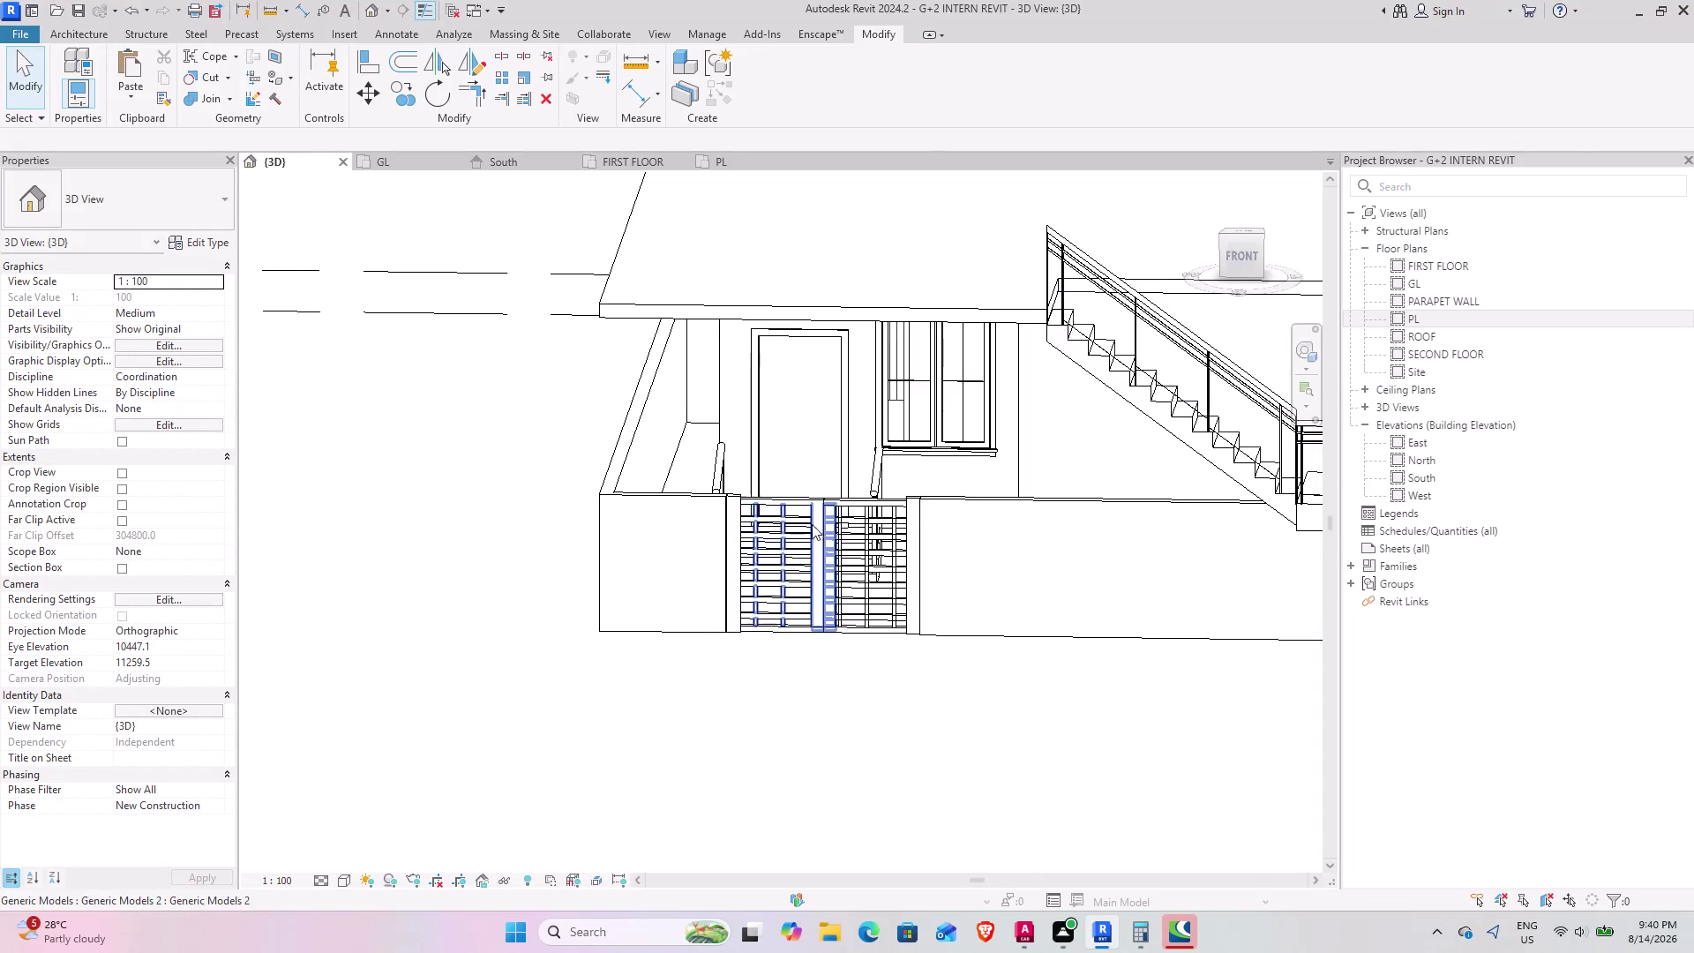
Orbit and zoom the 3D view to inspect the gate's two gridded panels between the piers.
middle_drag(778, 531, 703, 526)
scroll(up, 3)
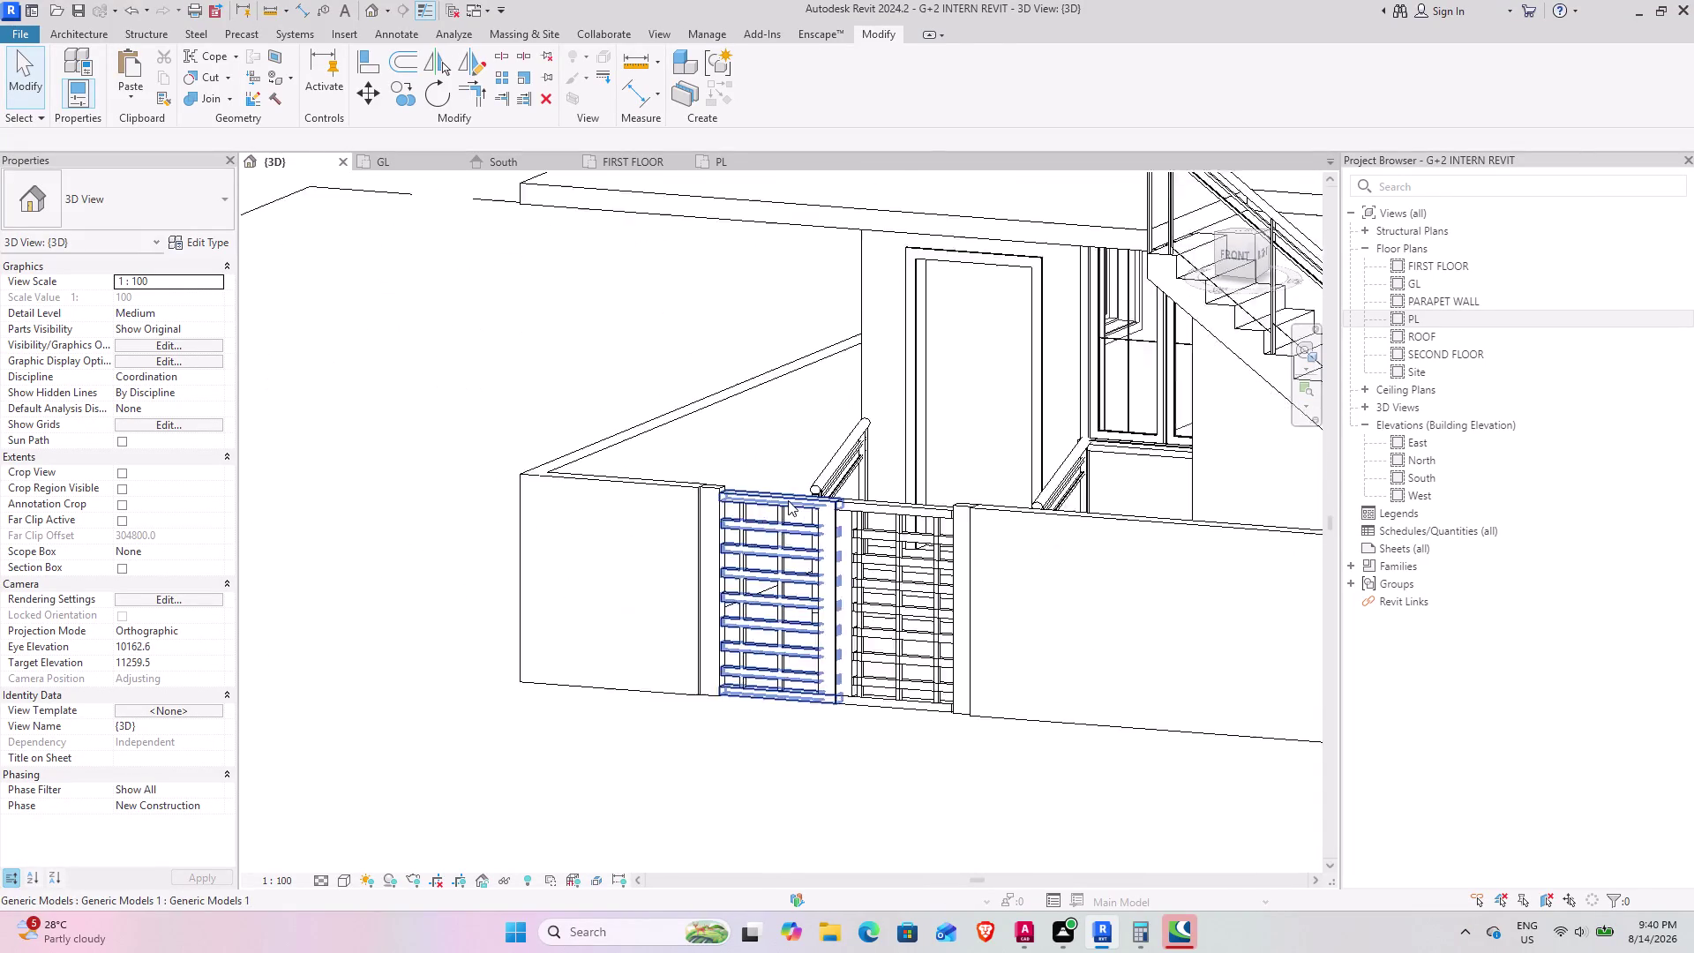
scroll(up, 3)
middle_drag(715, 556, 628, 545)
middle_drag(895, 605, 776, 575)
scroll(up, 3)
middle_drag(806, 600, 1021, 550)
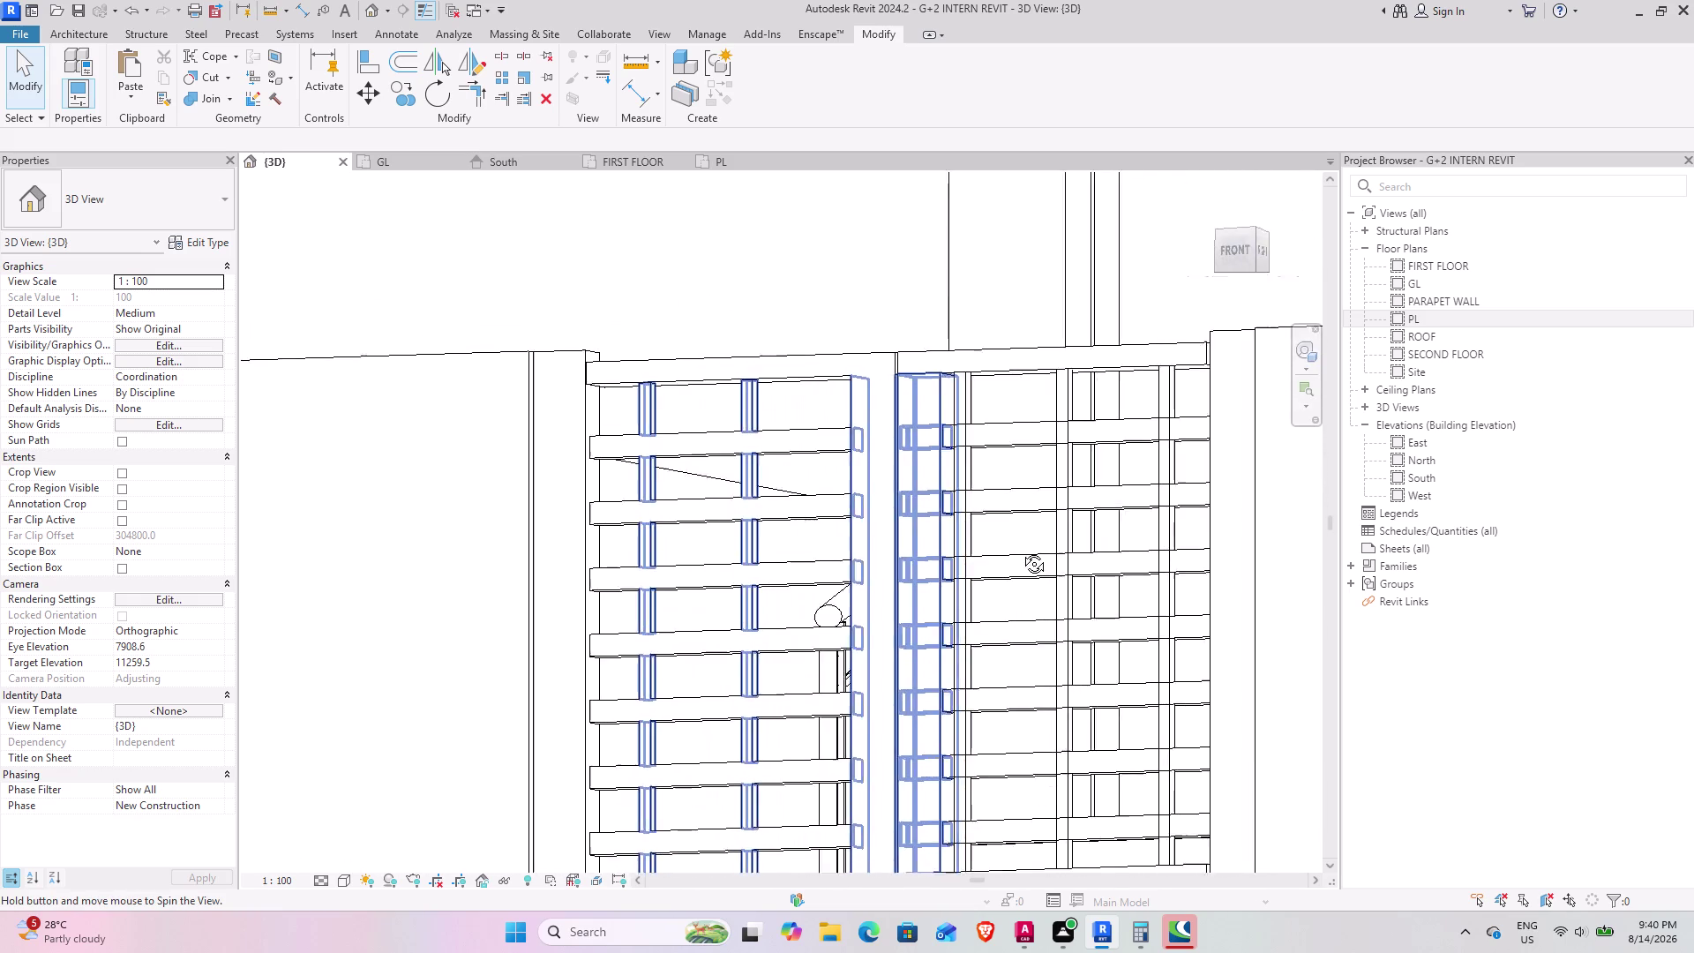
middle_drag(1021, 550, 1087, 593)
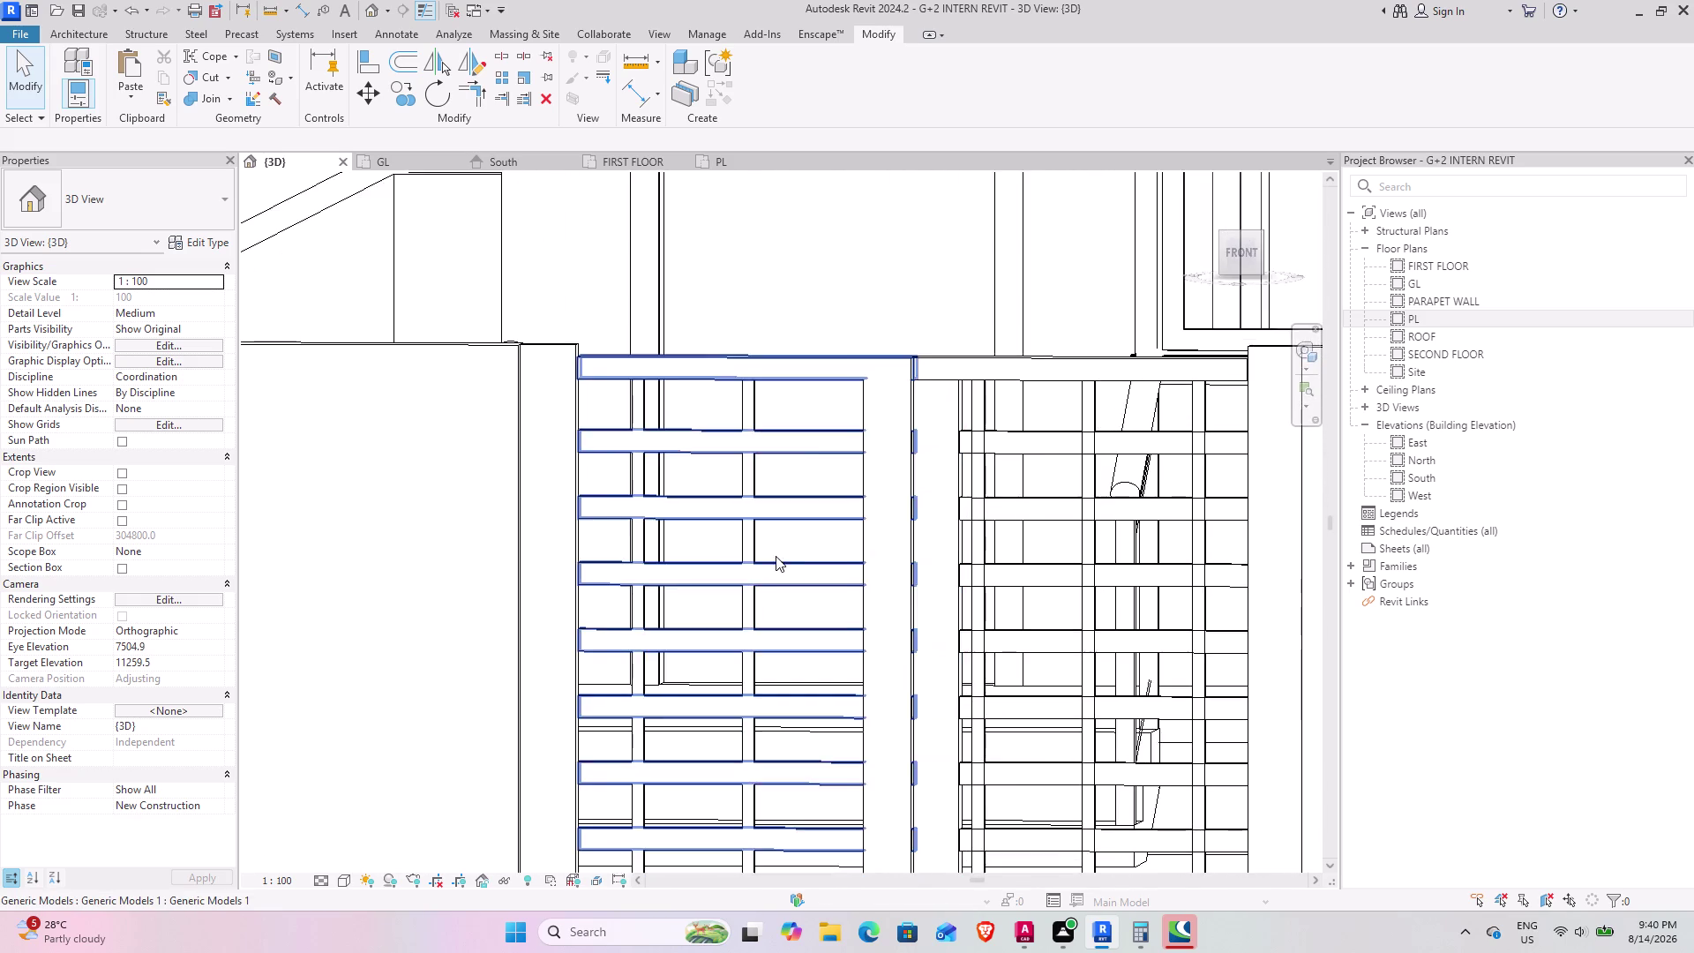
scroll(down, 3)
middle_drag(662, 665, 683, 661)
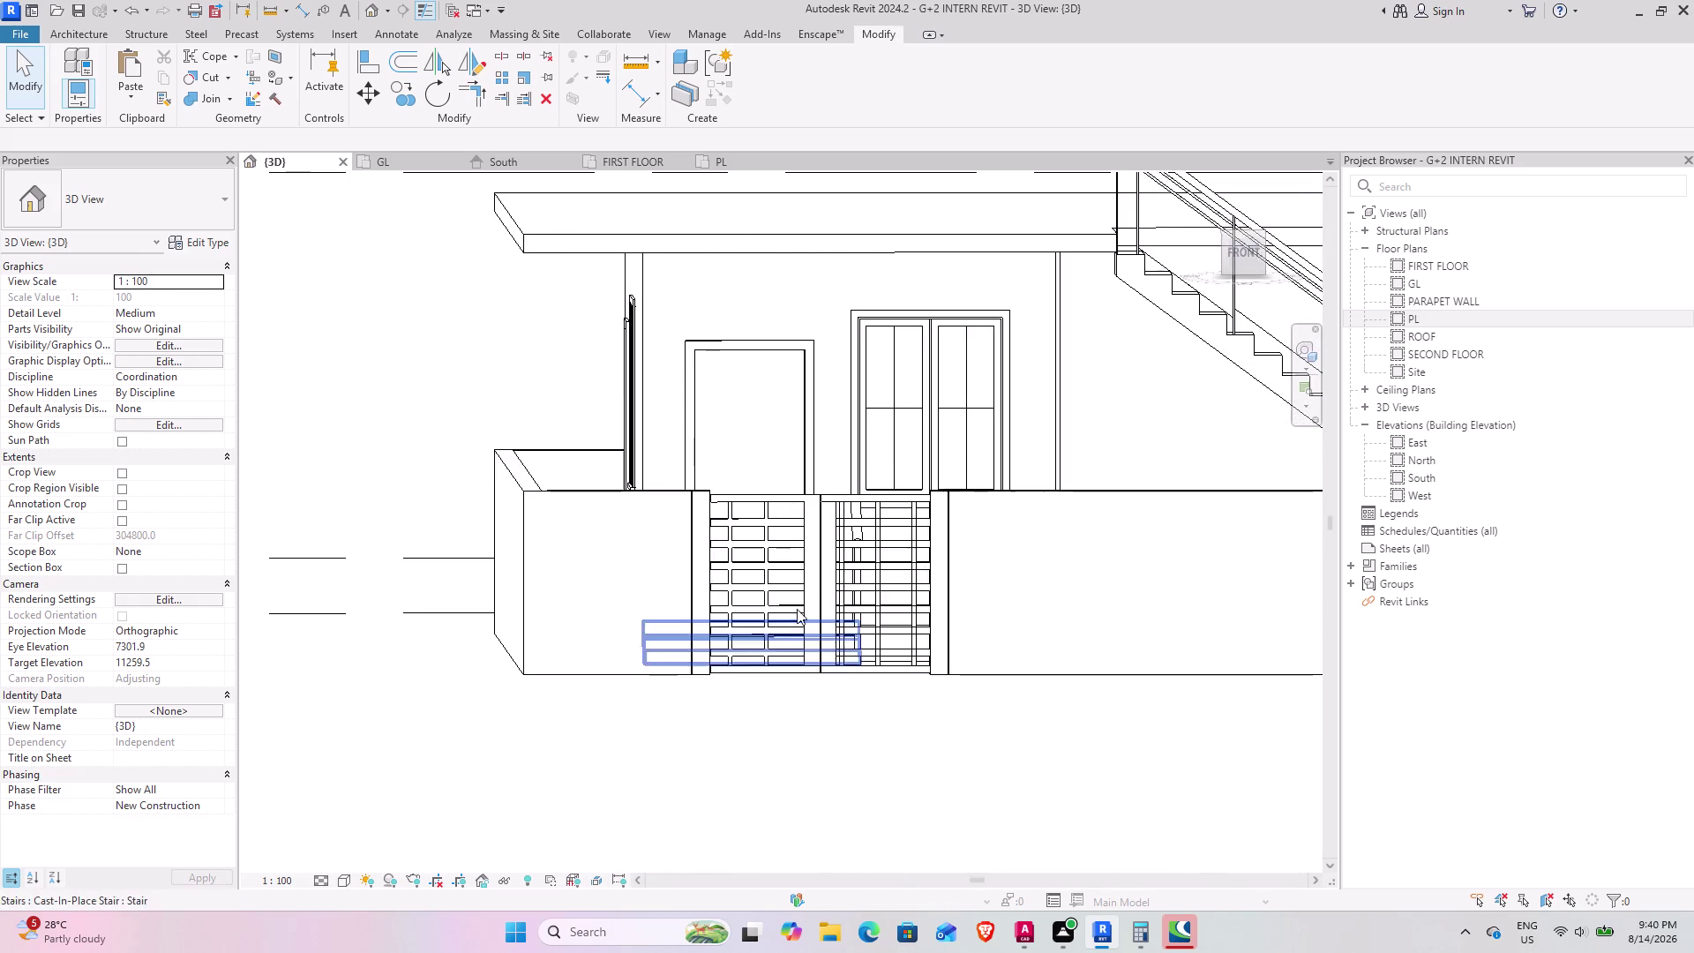
scroll(up, 3)
middle_drag(802, 581, 934, 619)
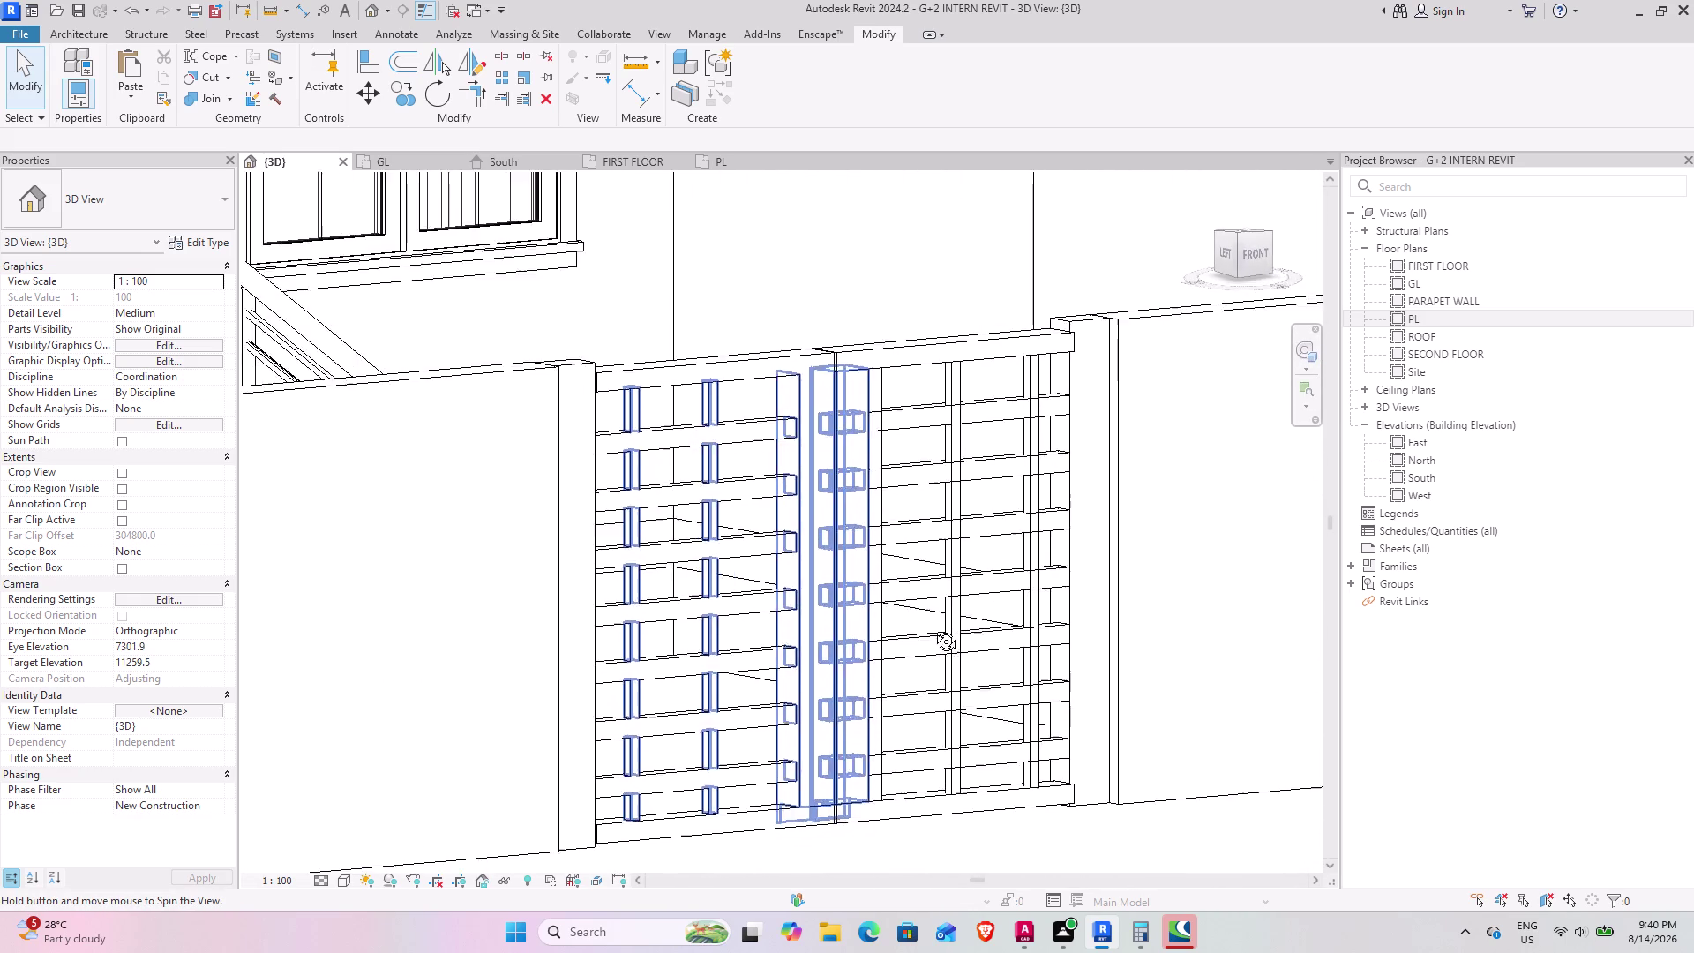
Start the Door tool from the Architecture tab.
middle_drag(935, 619, 928, 641)
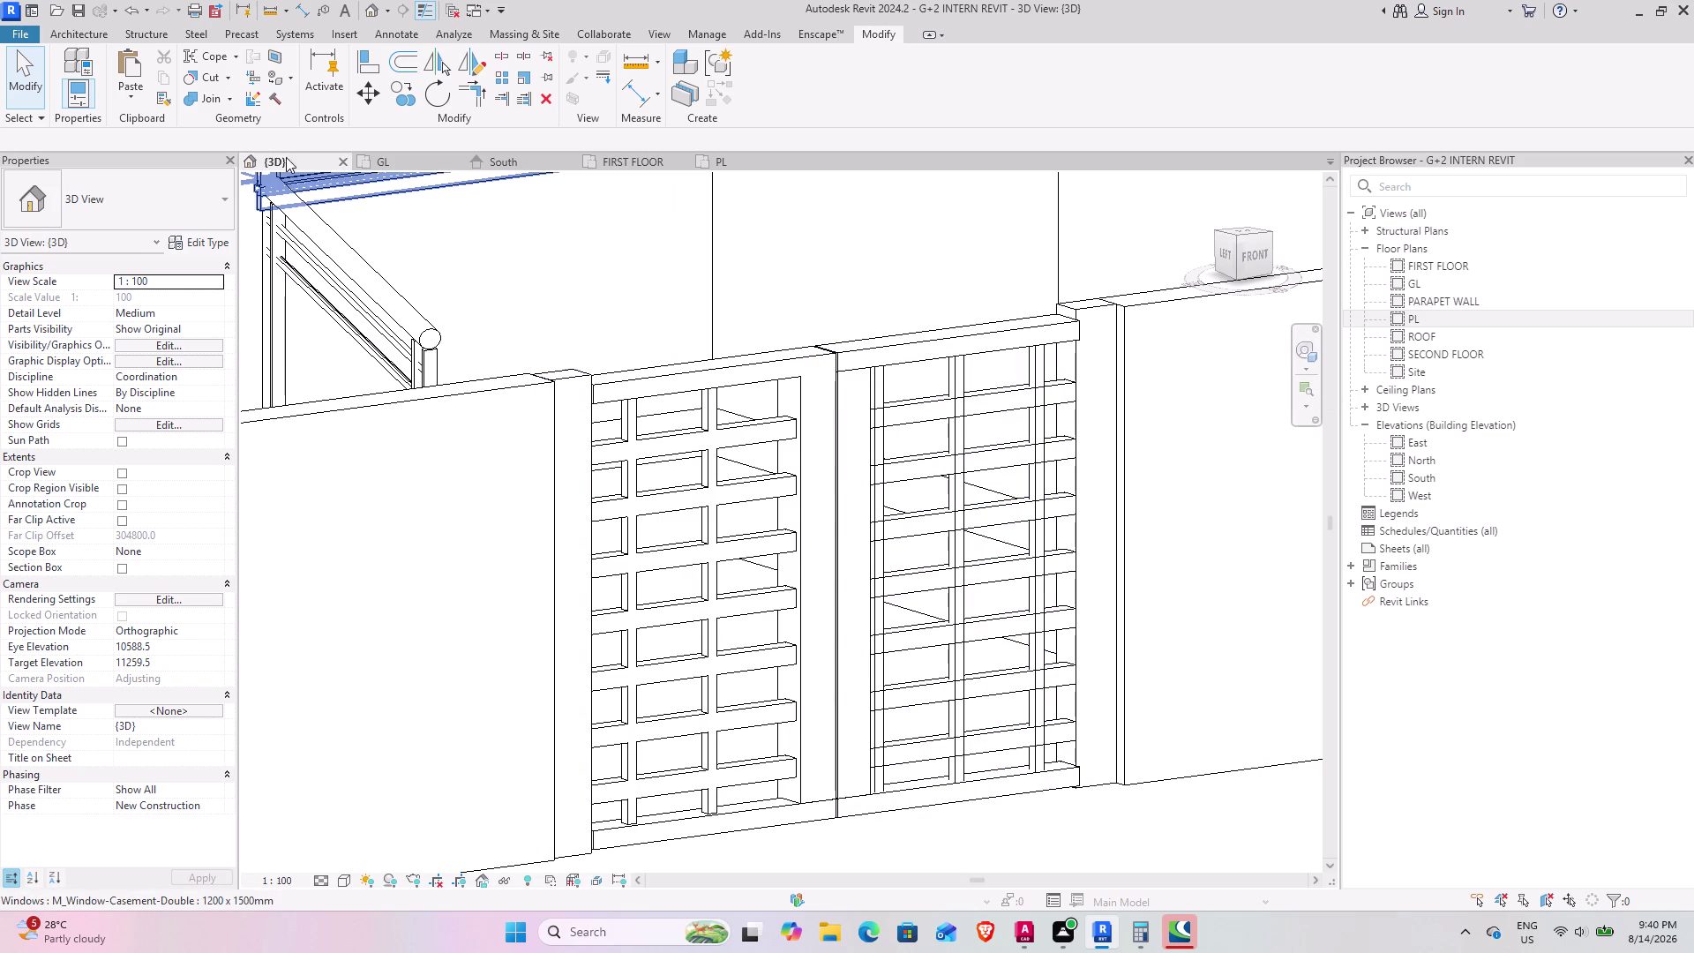
click(82, 27)
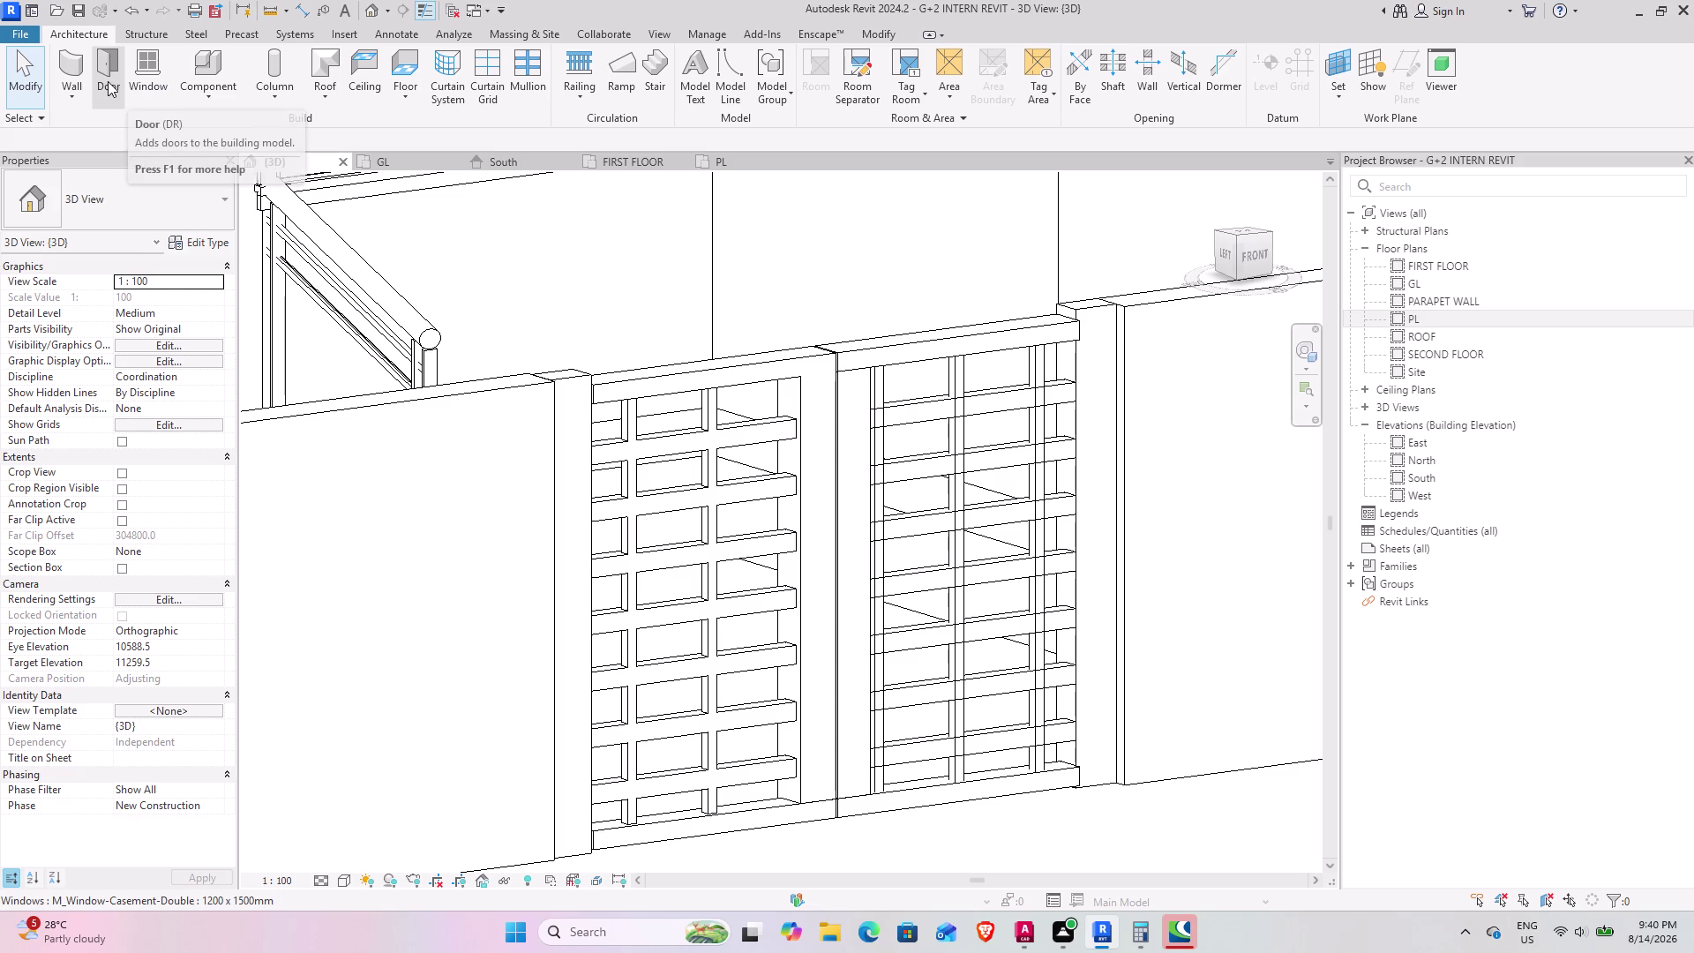
click(108, 81)
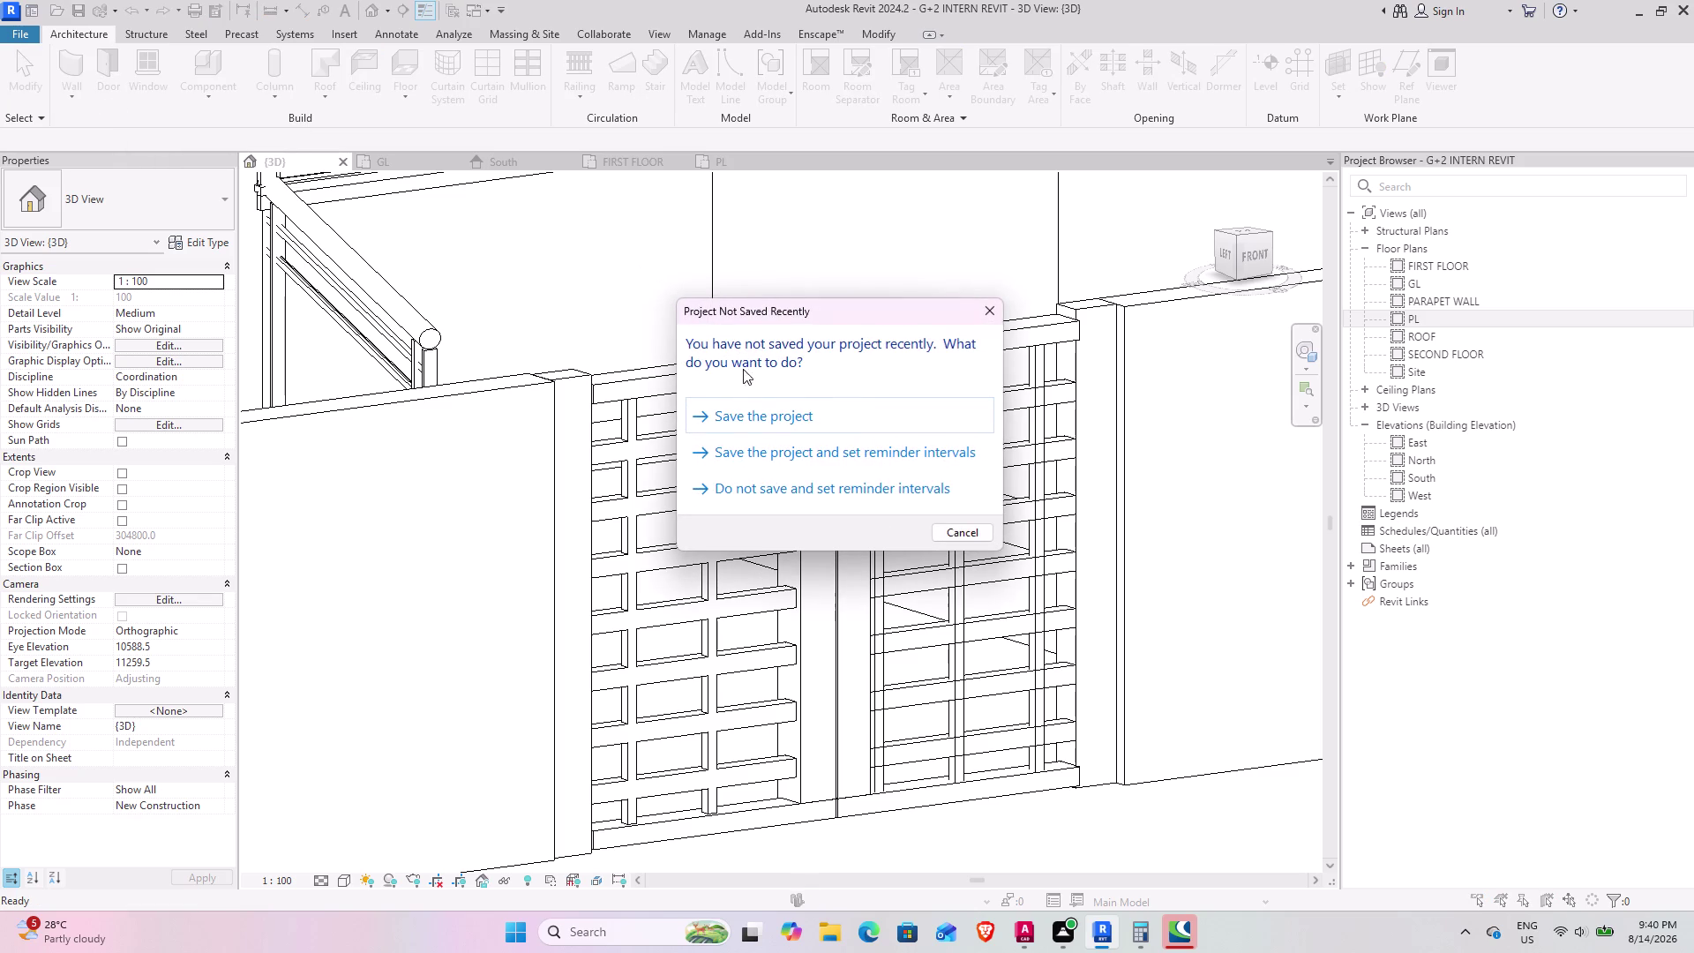
Close the 'Project Not Saved Recently' reminder and open Load Family to choose another door family.
click(755, 405)
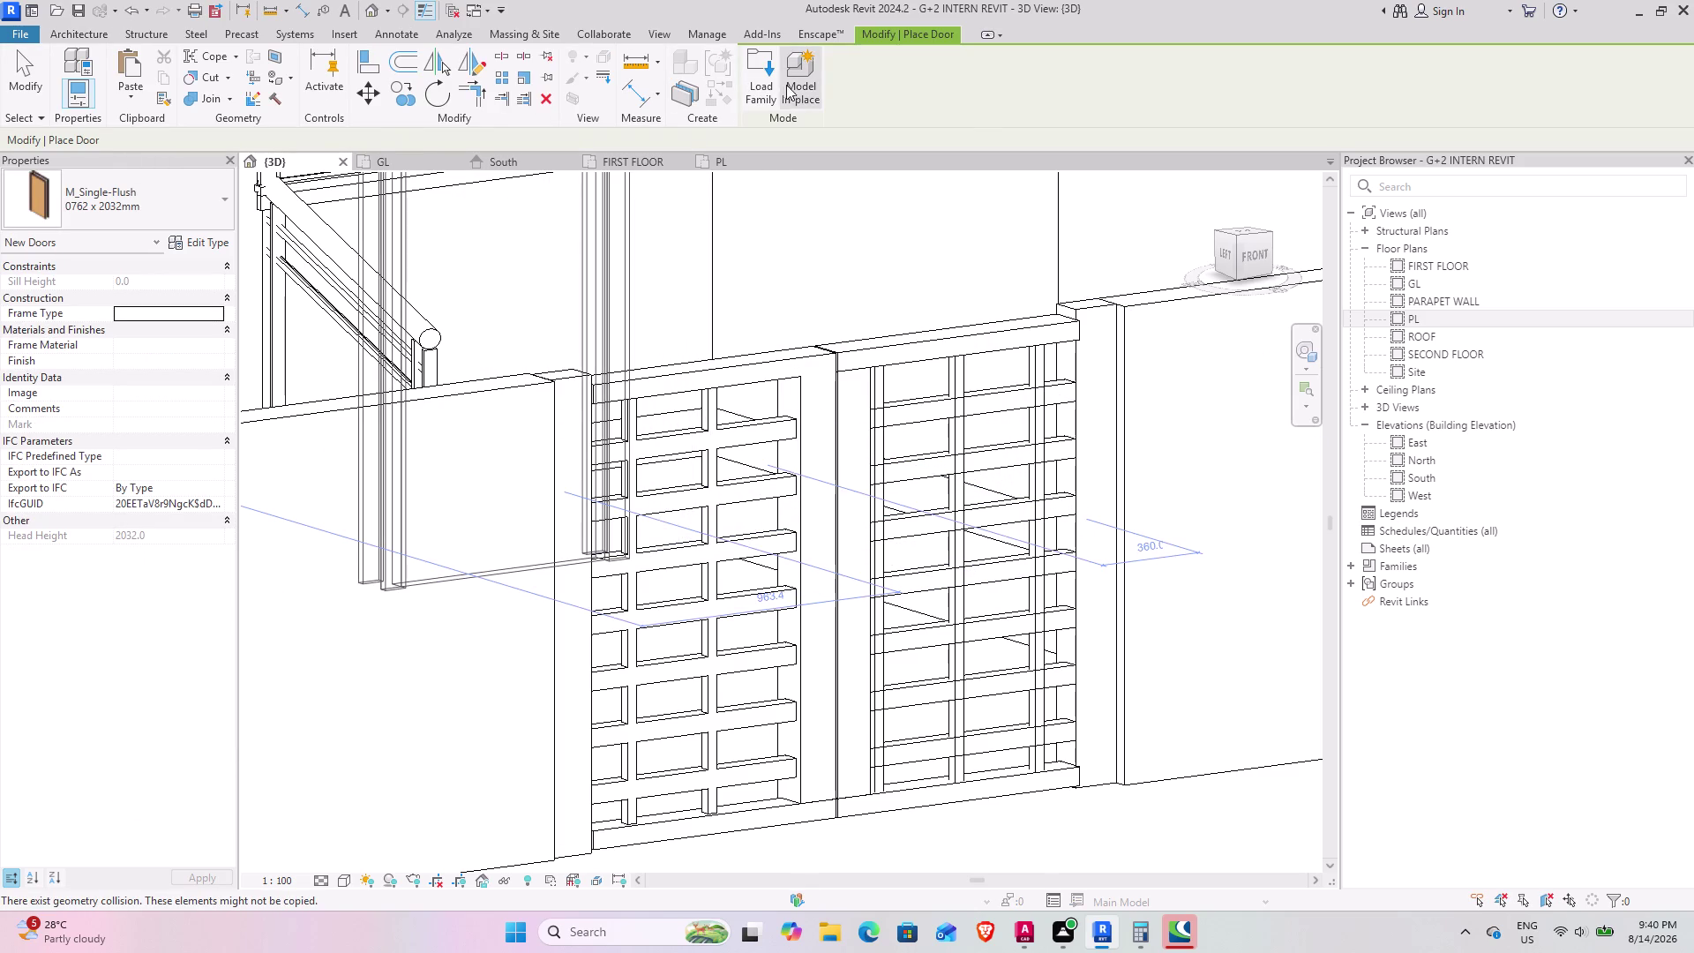
click(771, 71)
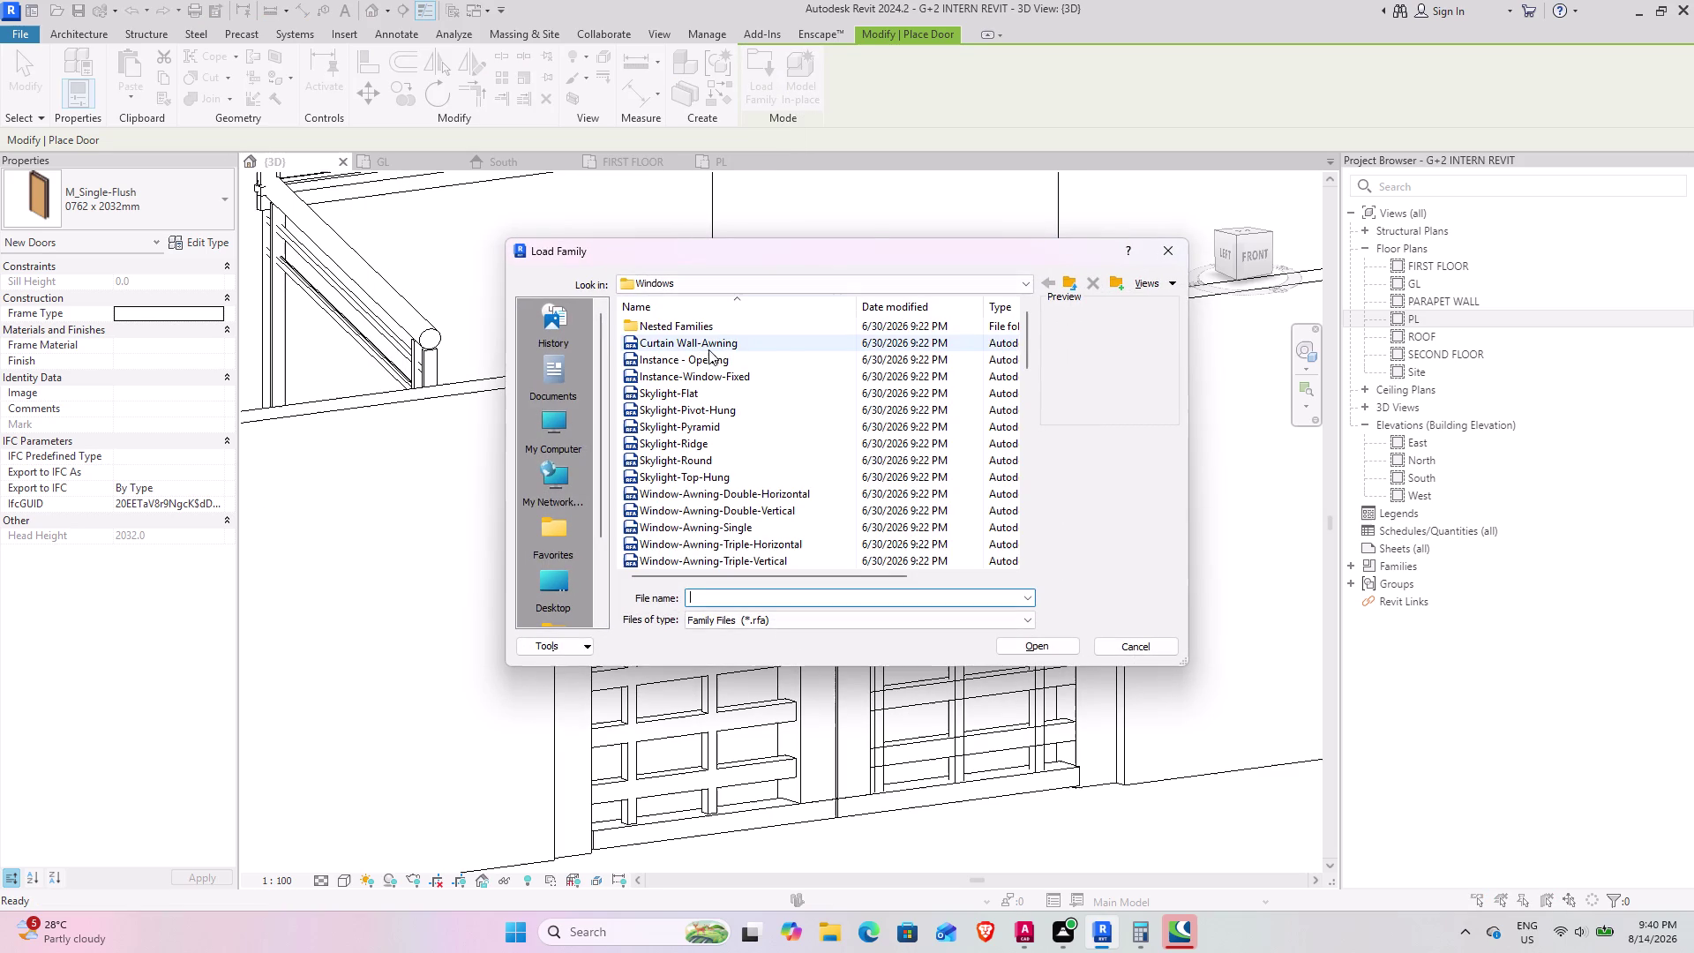
Navigate from the Windows folder to the Doors > Hardware library folder.
click(1075, 280)
double_click(740, 480)
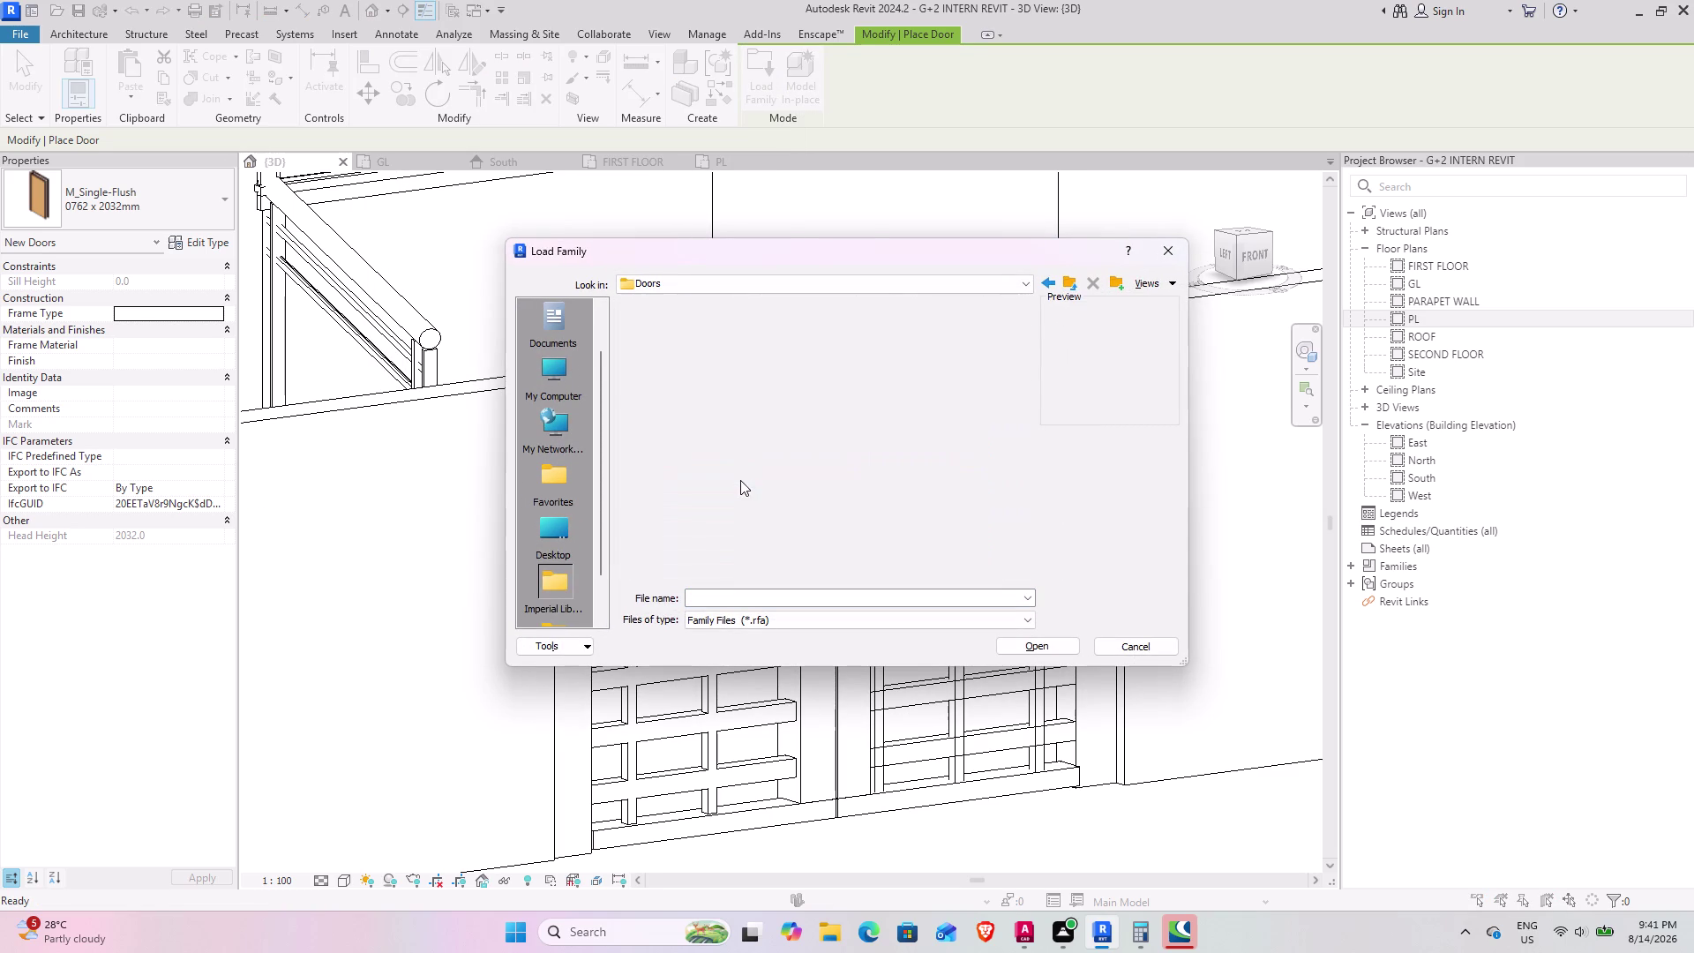
double_click(769, 330)
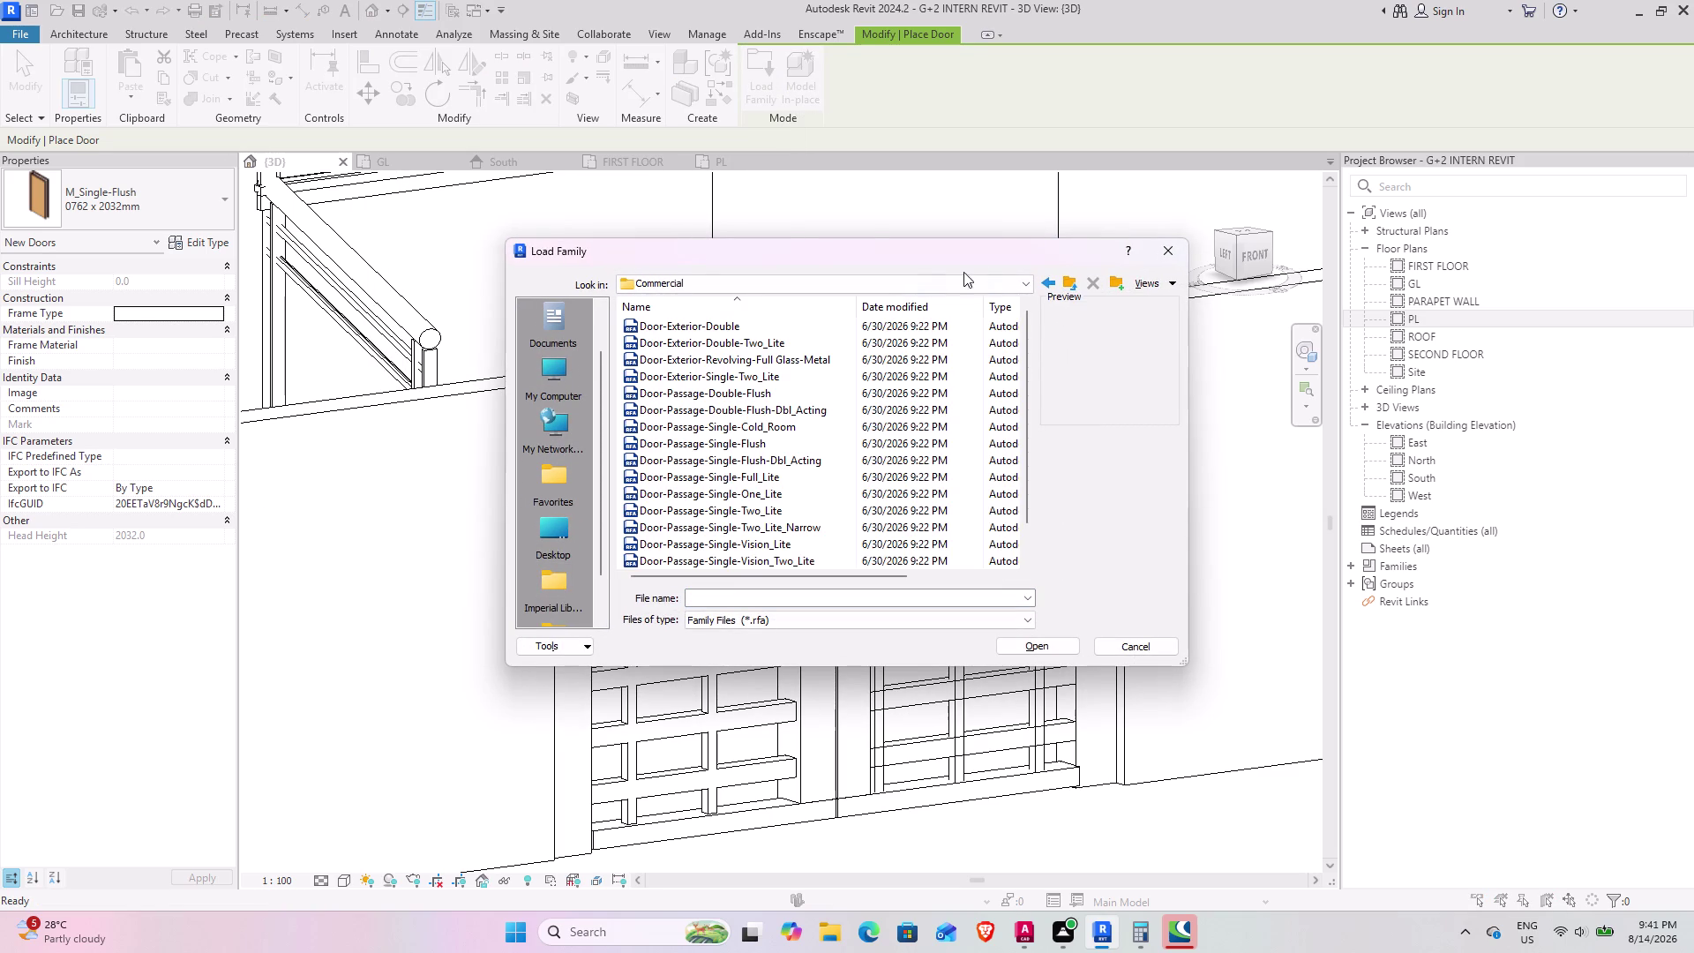
click(1065, 283)
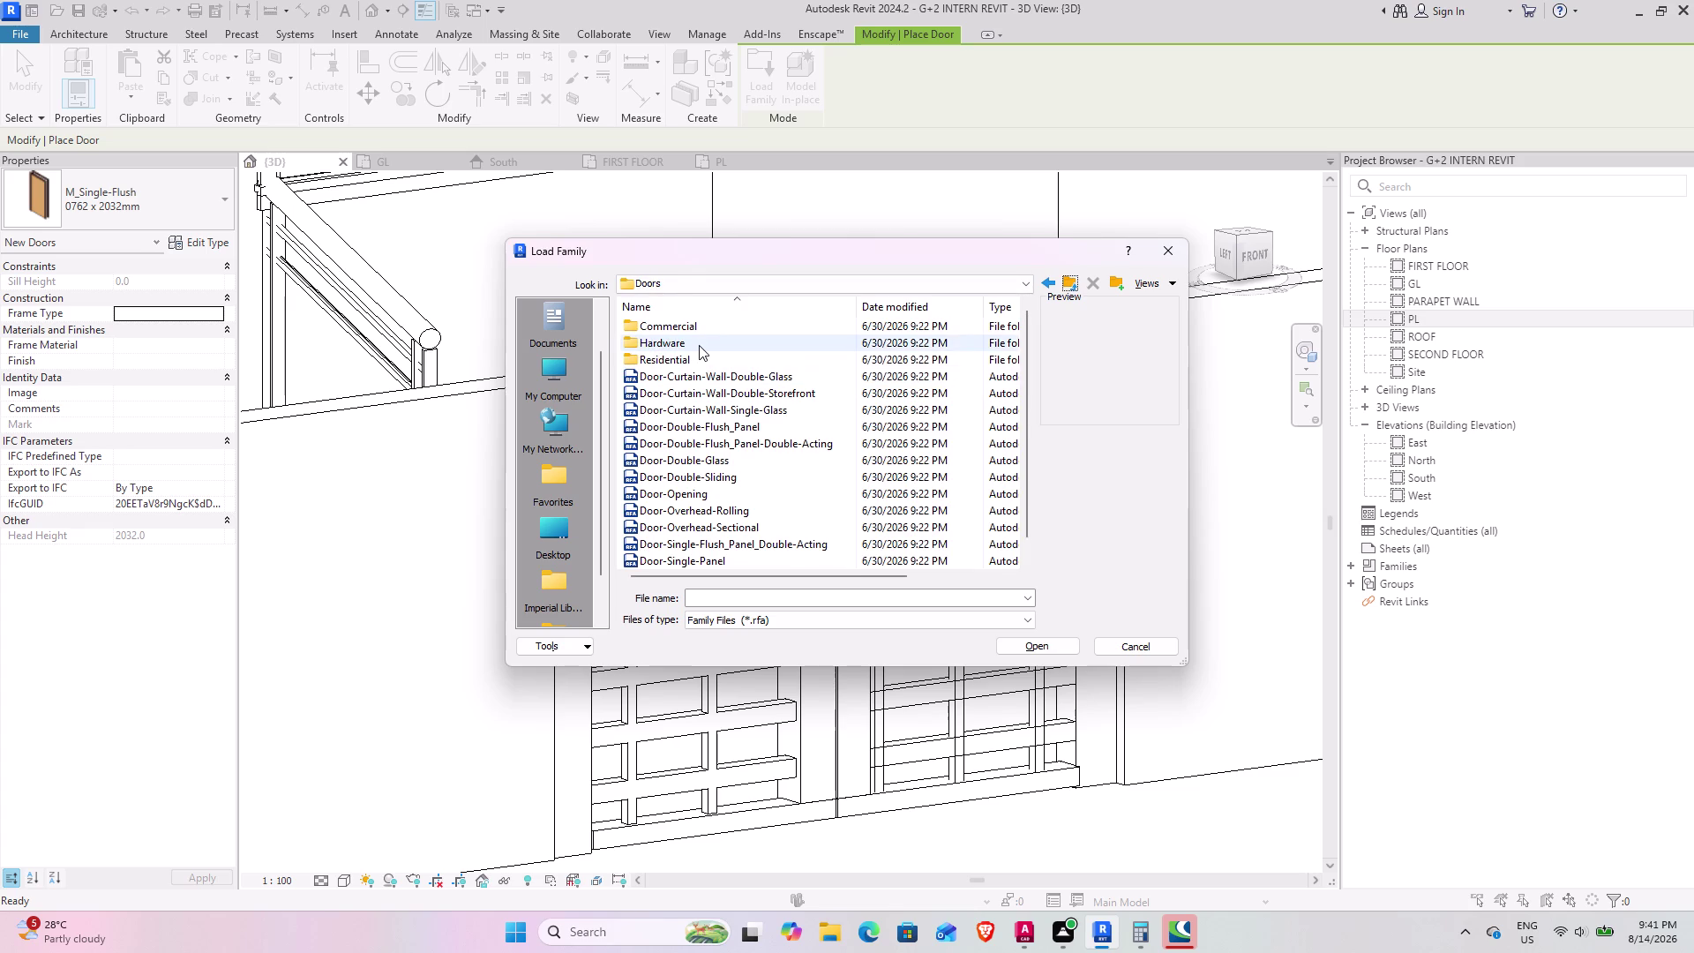
double_click(699, 345)
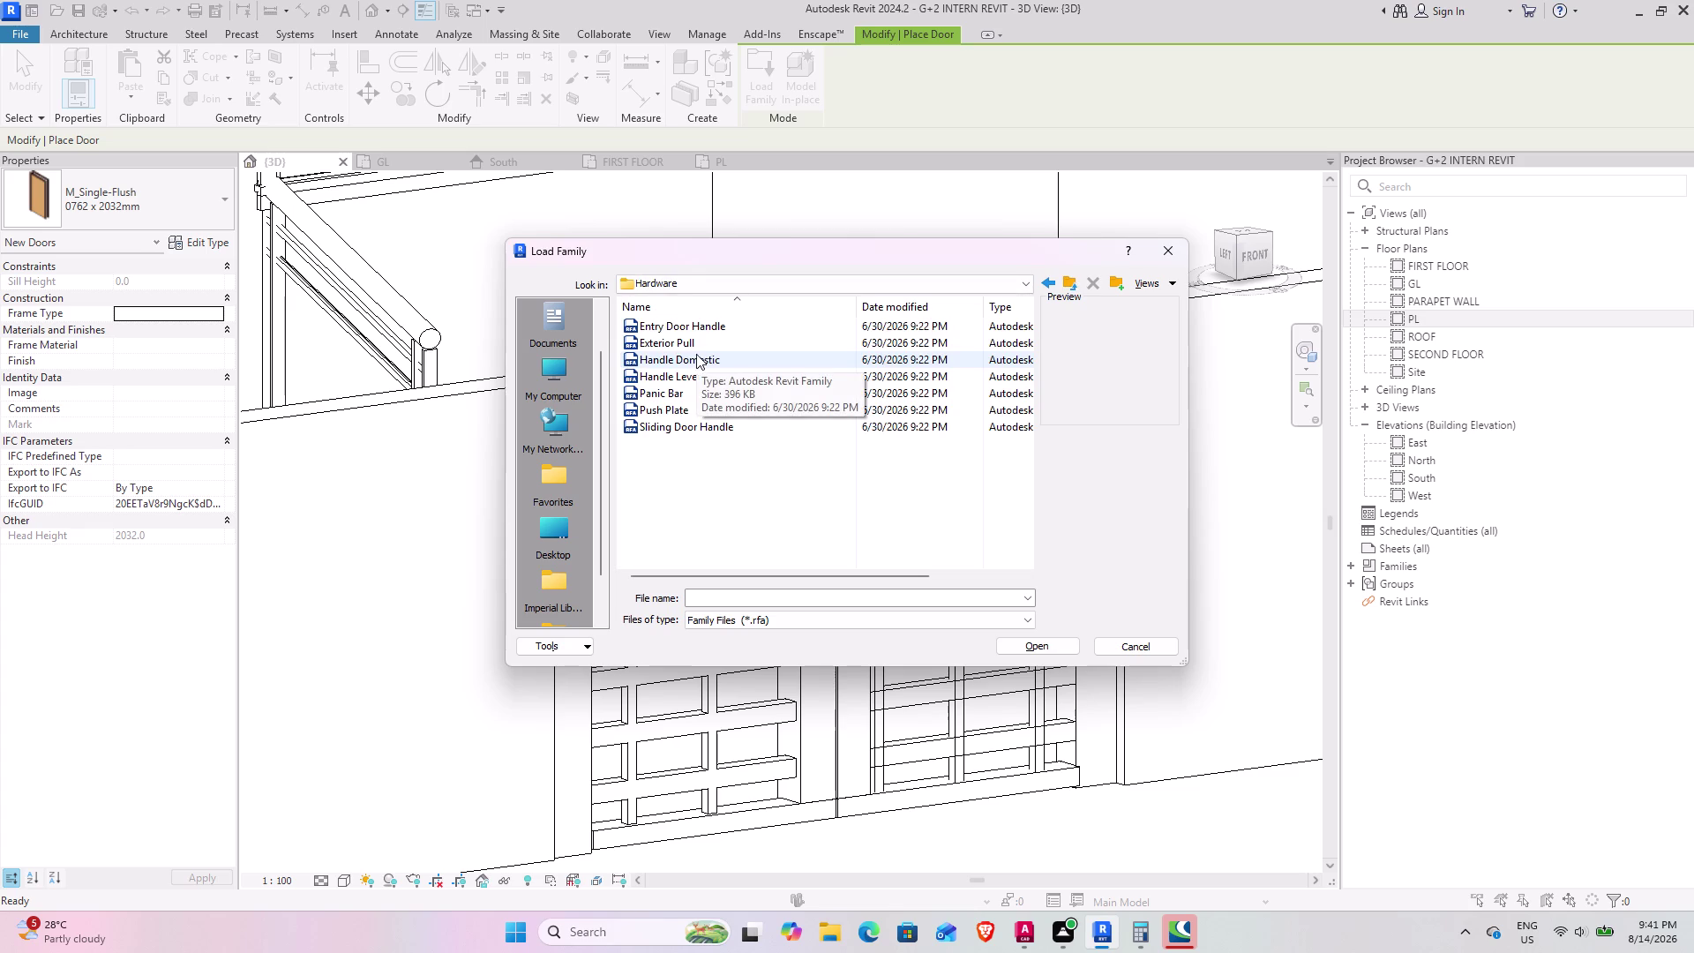
Browse the Hardware families and load Exterior Pull.rfa.
scroll(up, 3)
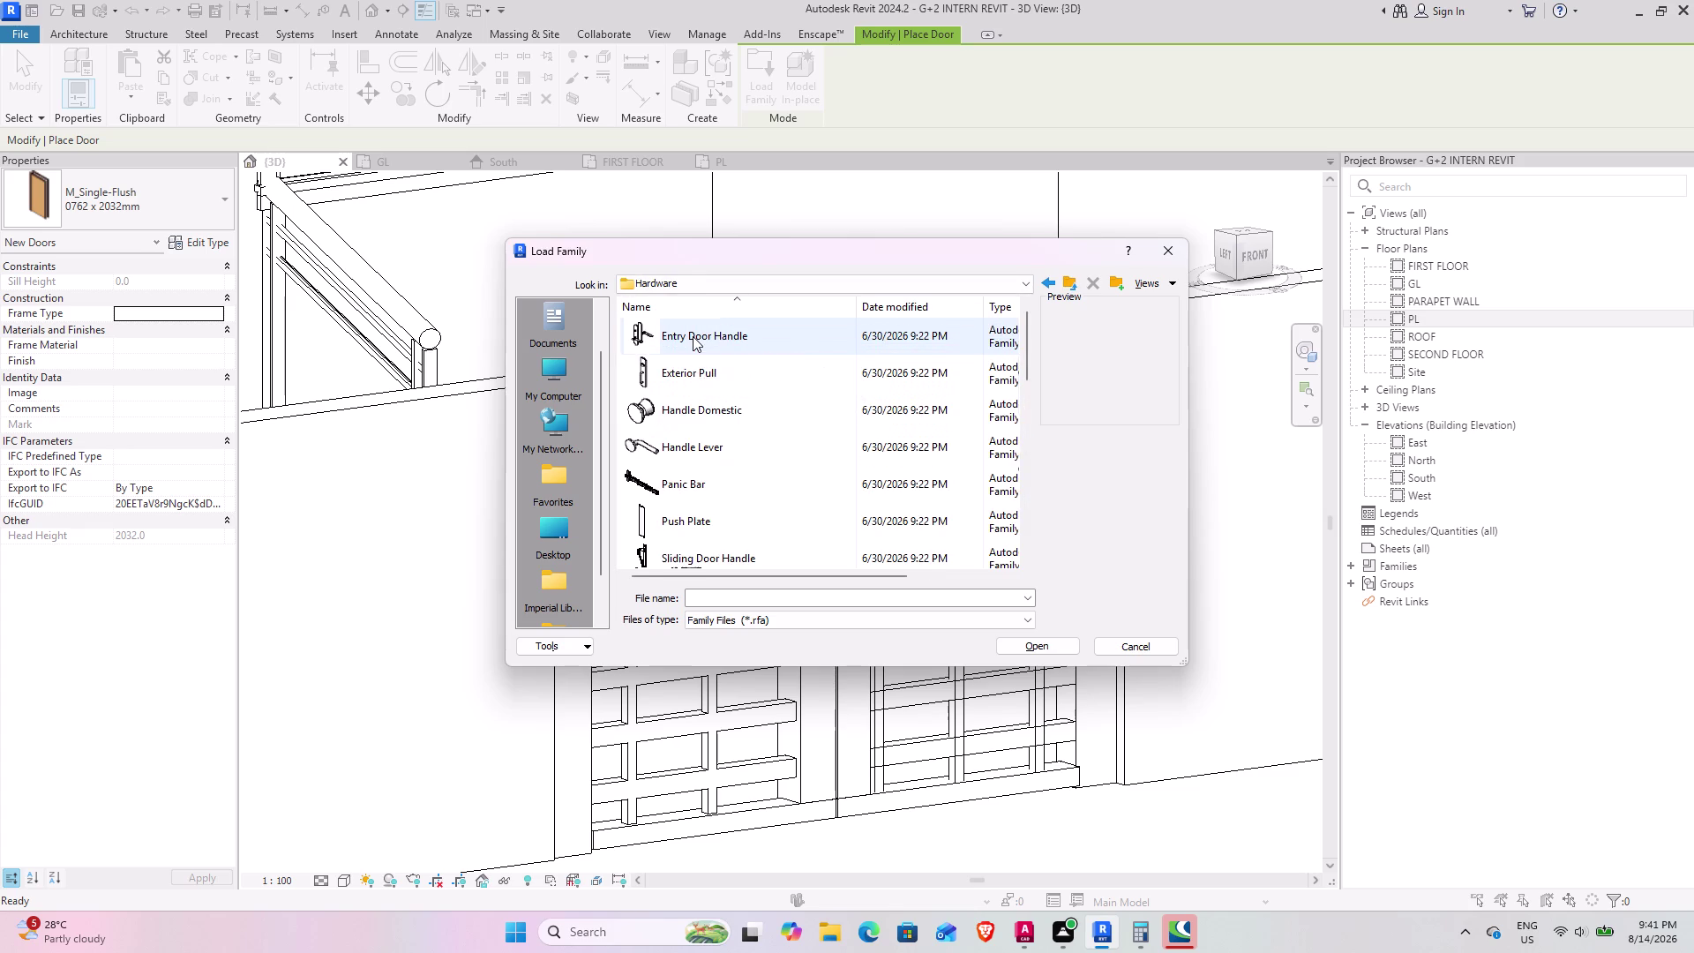
scroll(up, 3)
scroll(down, 3)
scroll(up, 3)
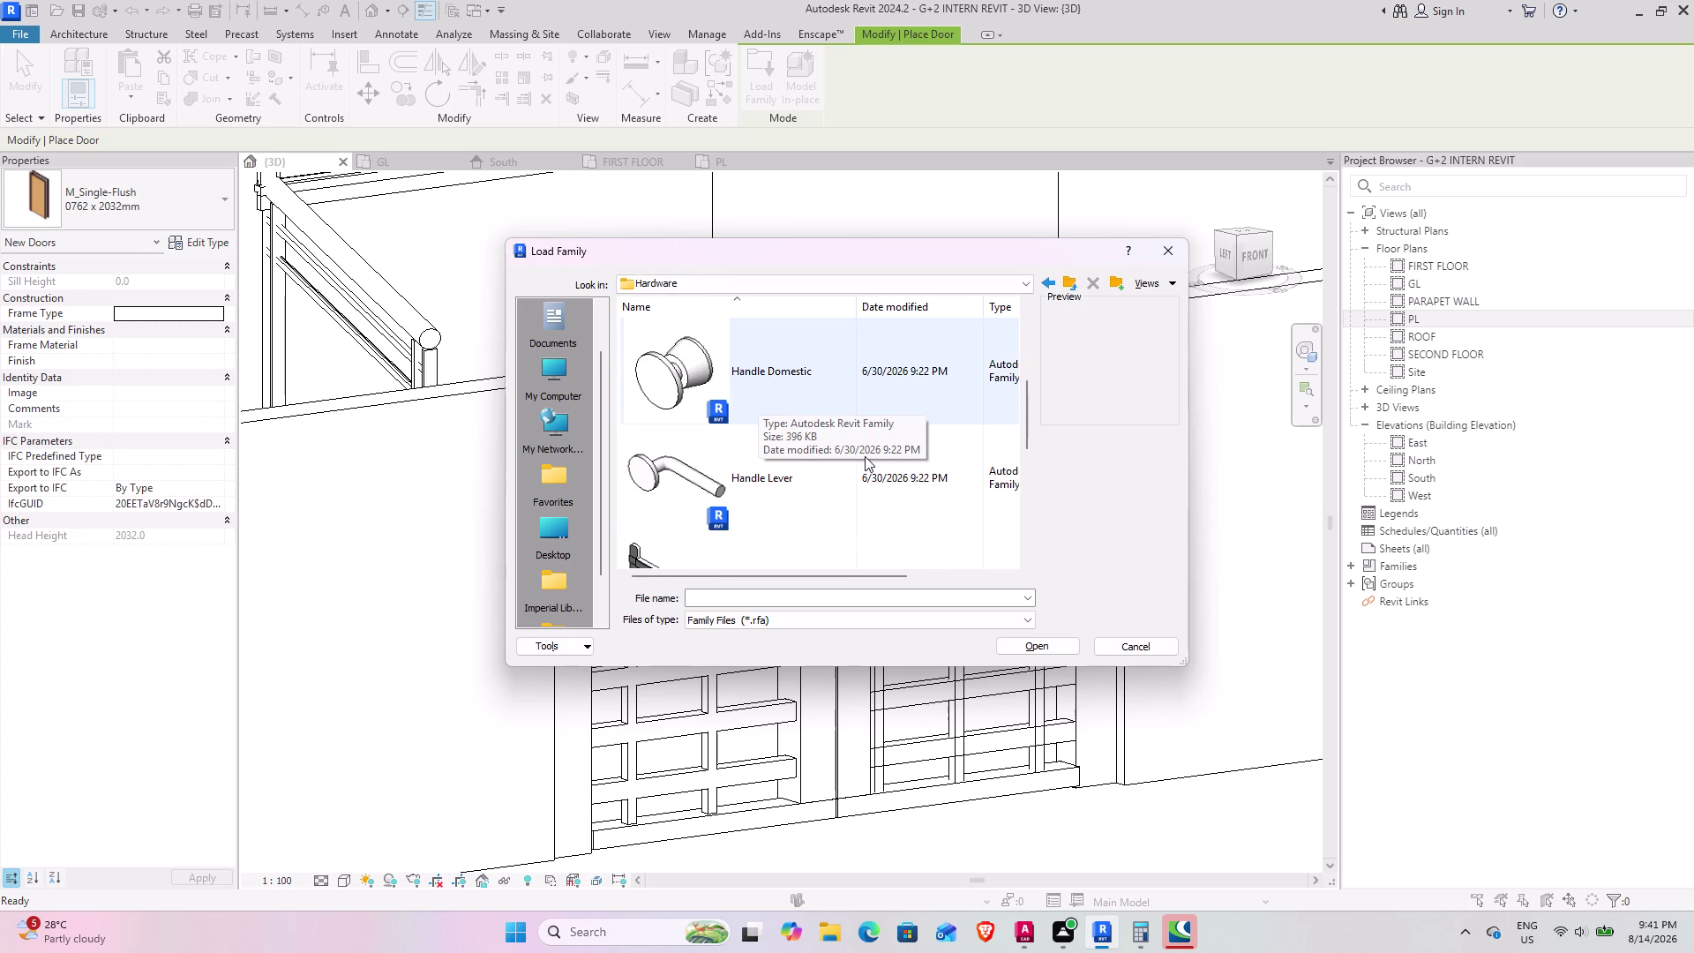
scroll(down, 3)
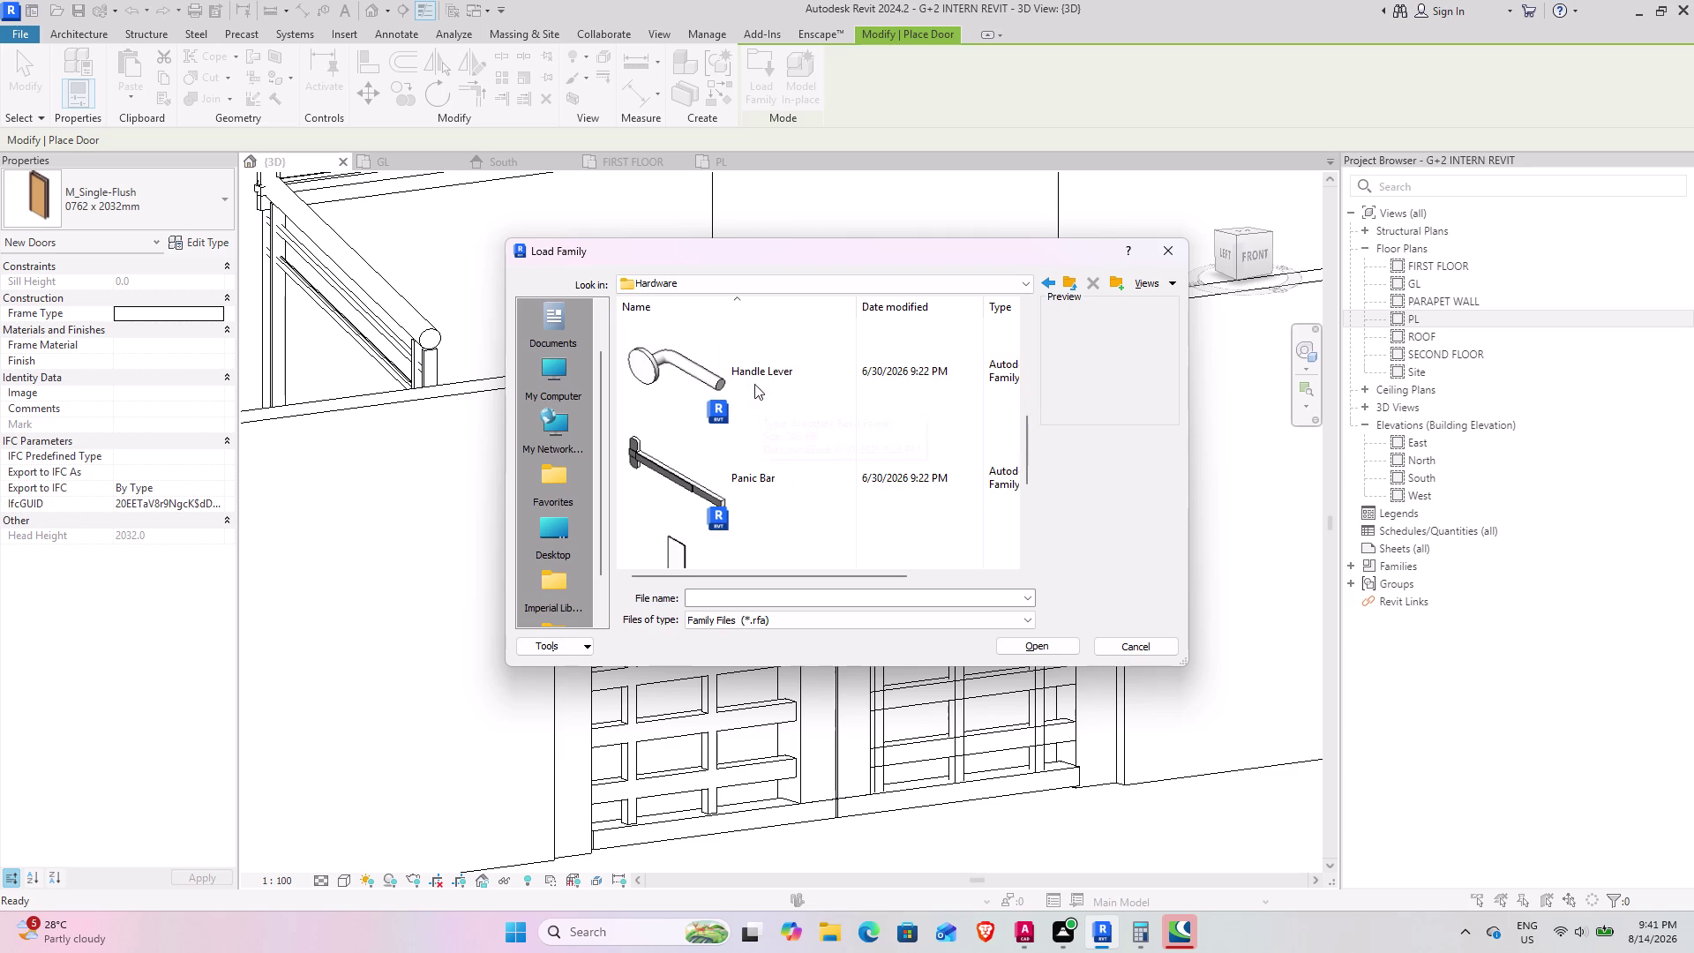
scroll(down, 3)
scroll(up, 3)
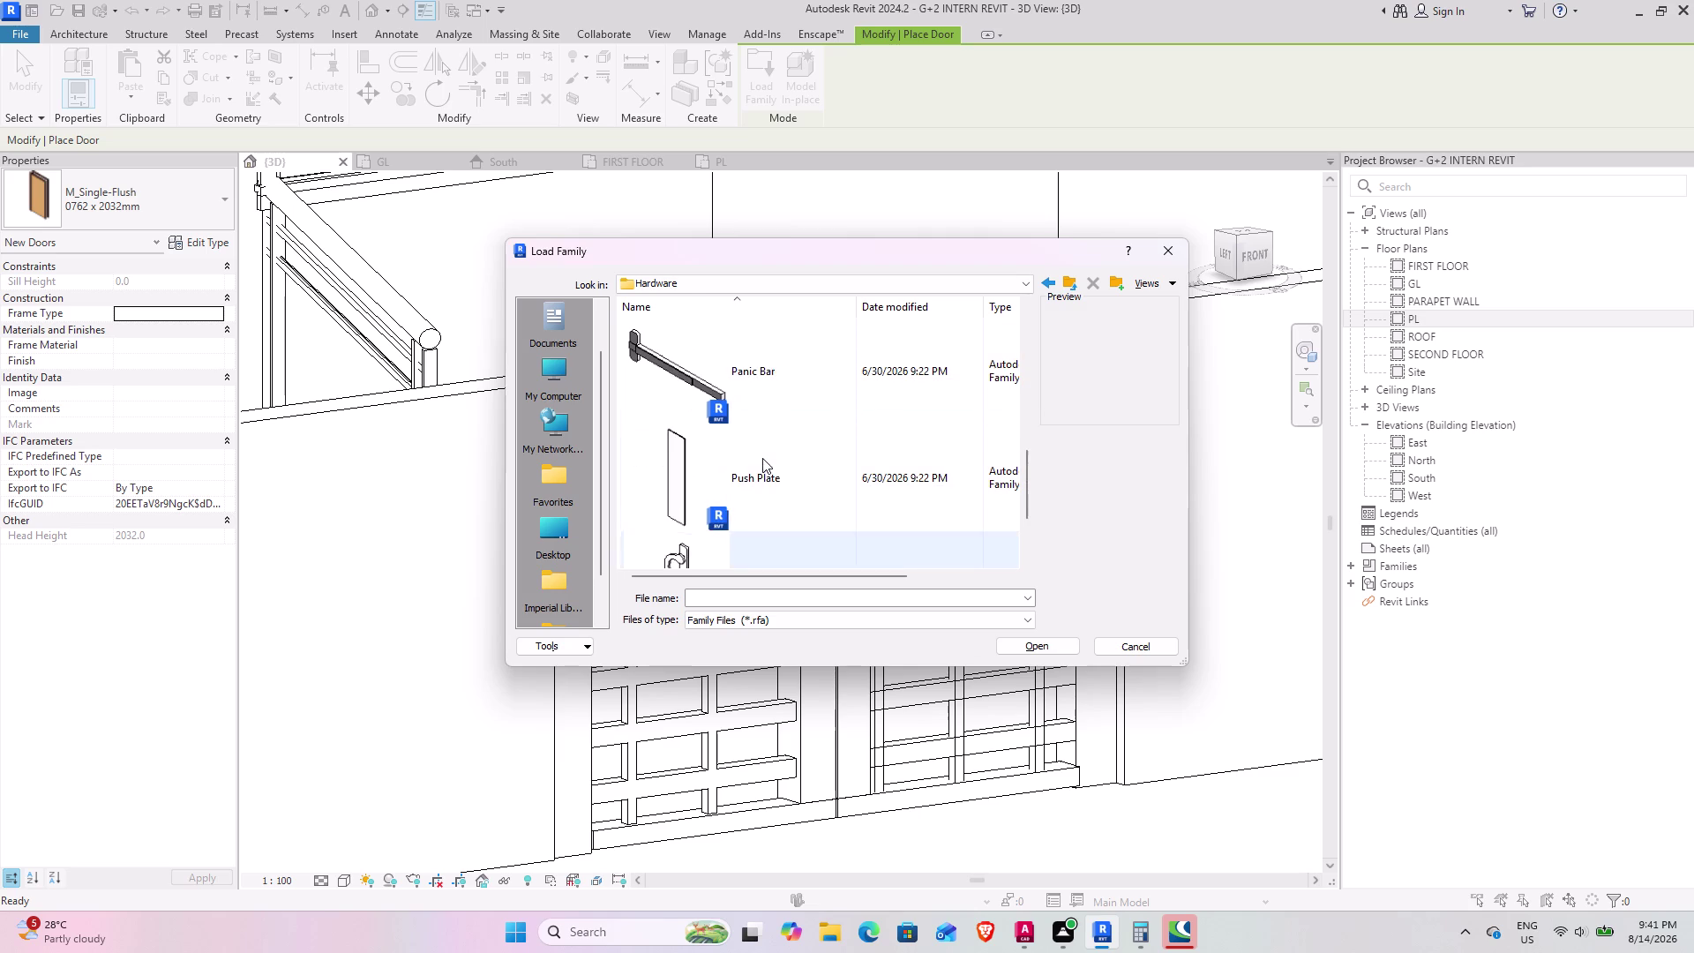
scroll(down, 3)
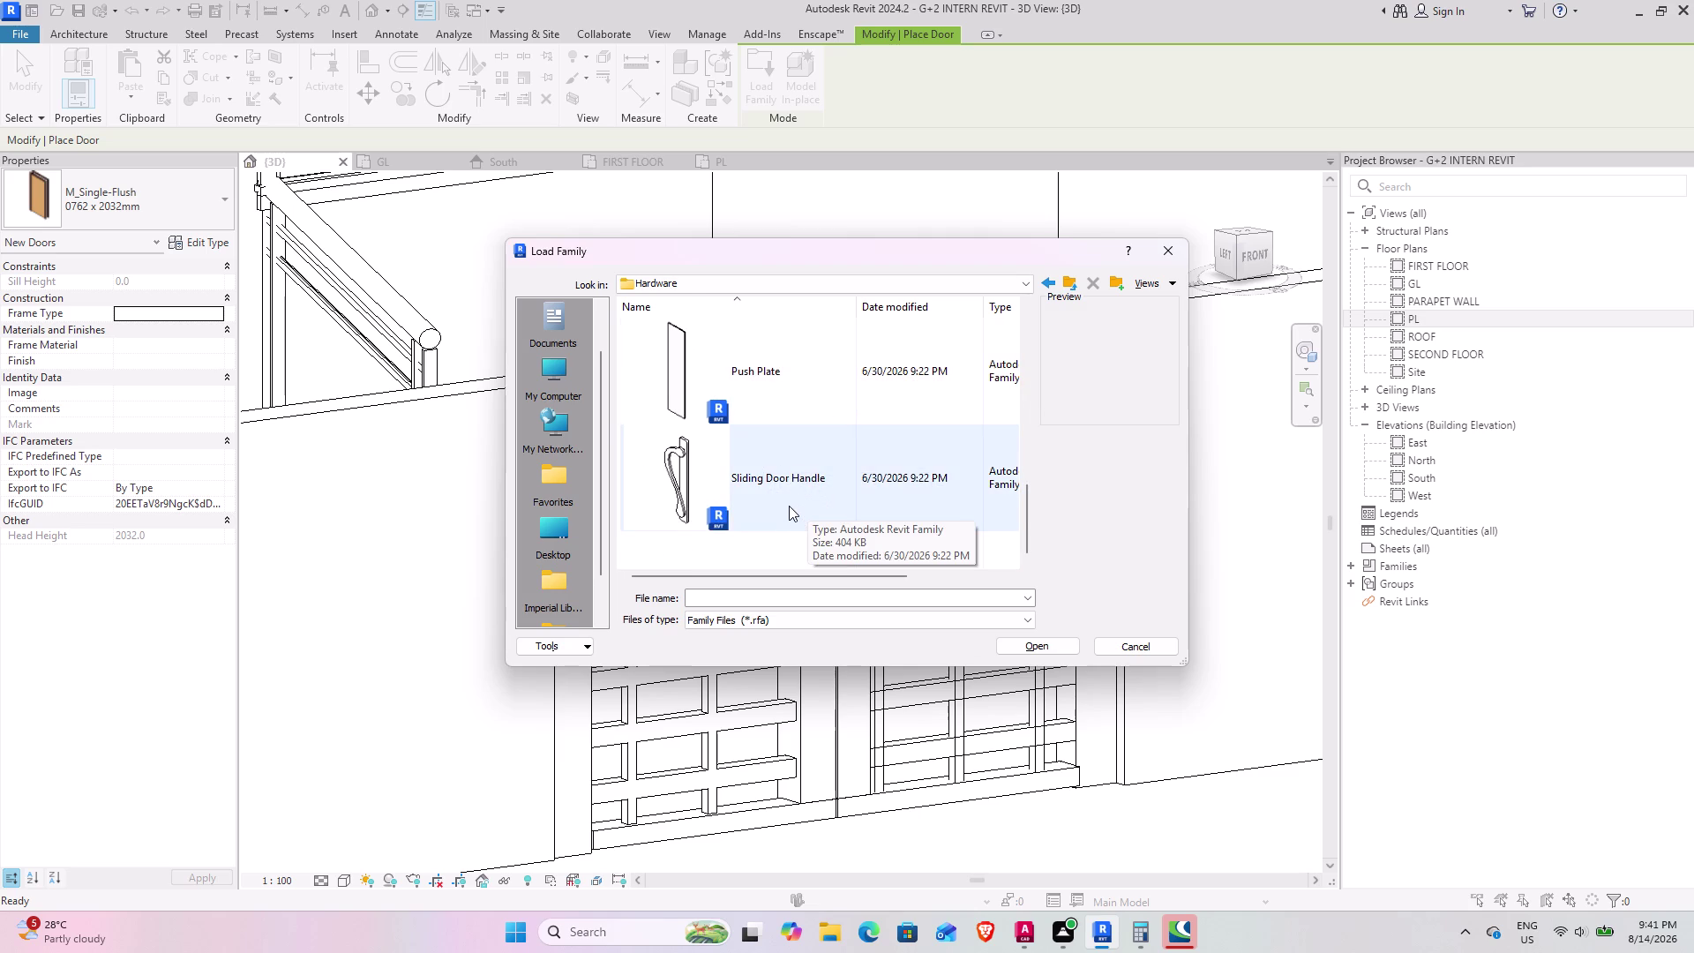
scroll(up, 3)
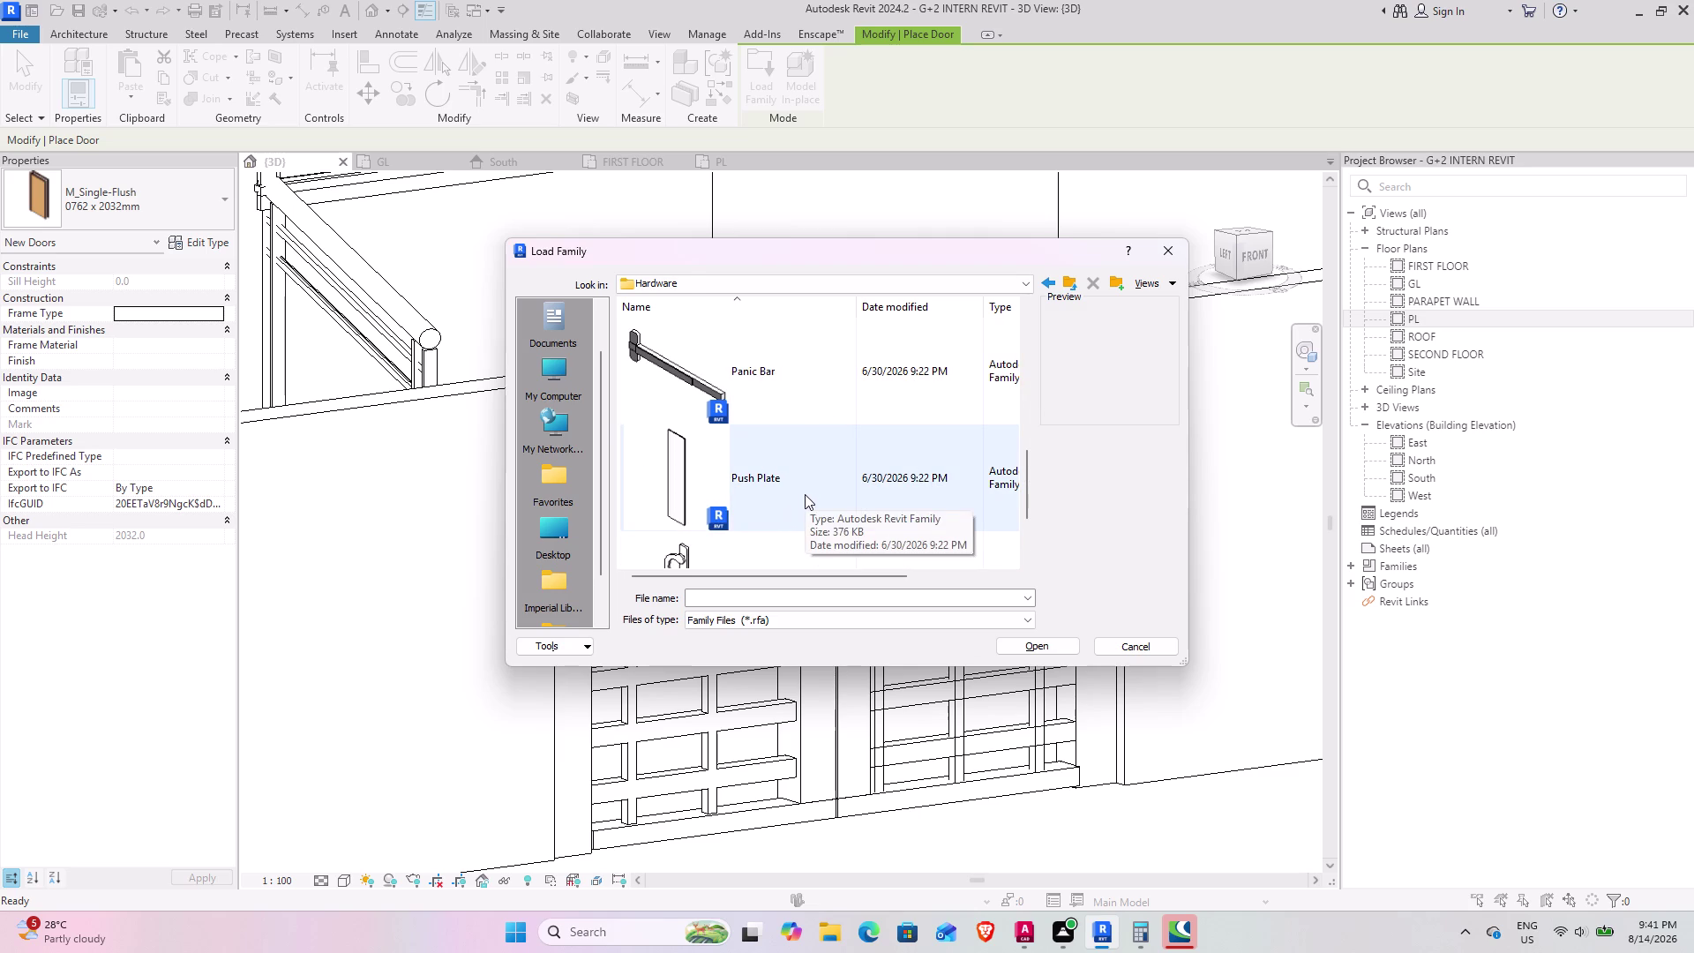
scroll(up, 3)
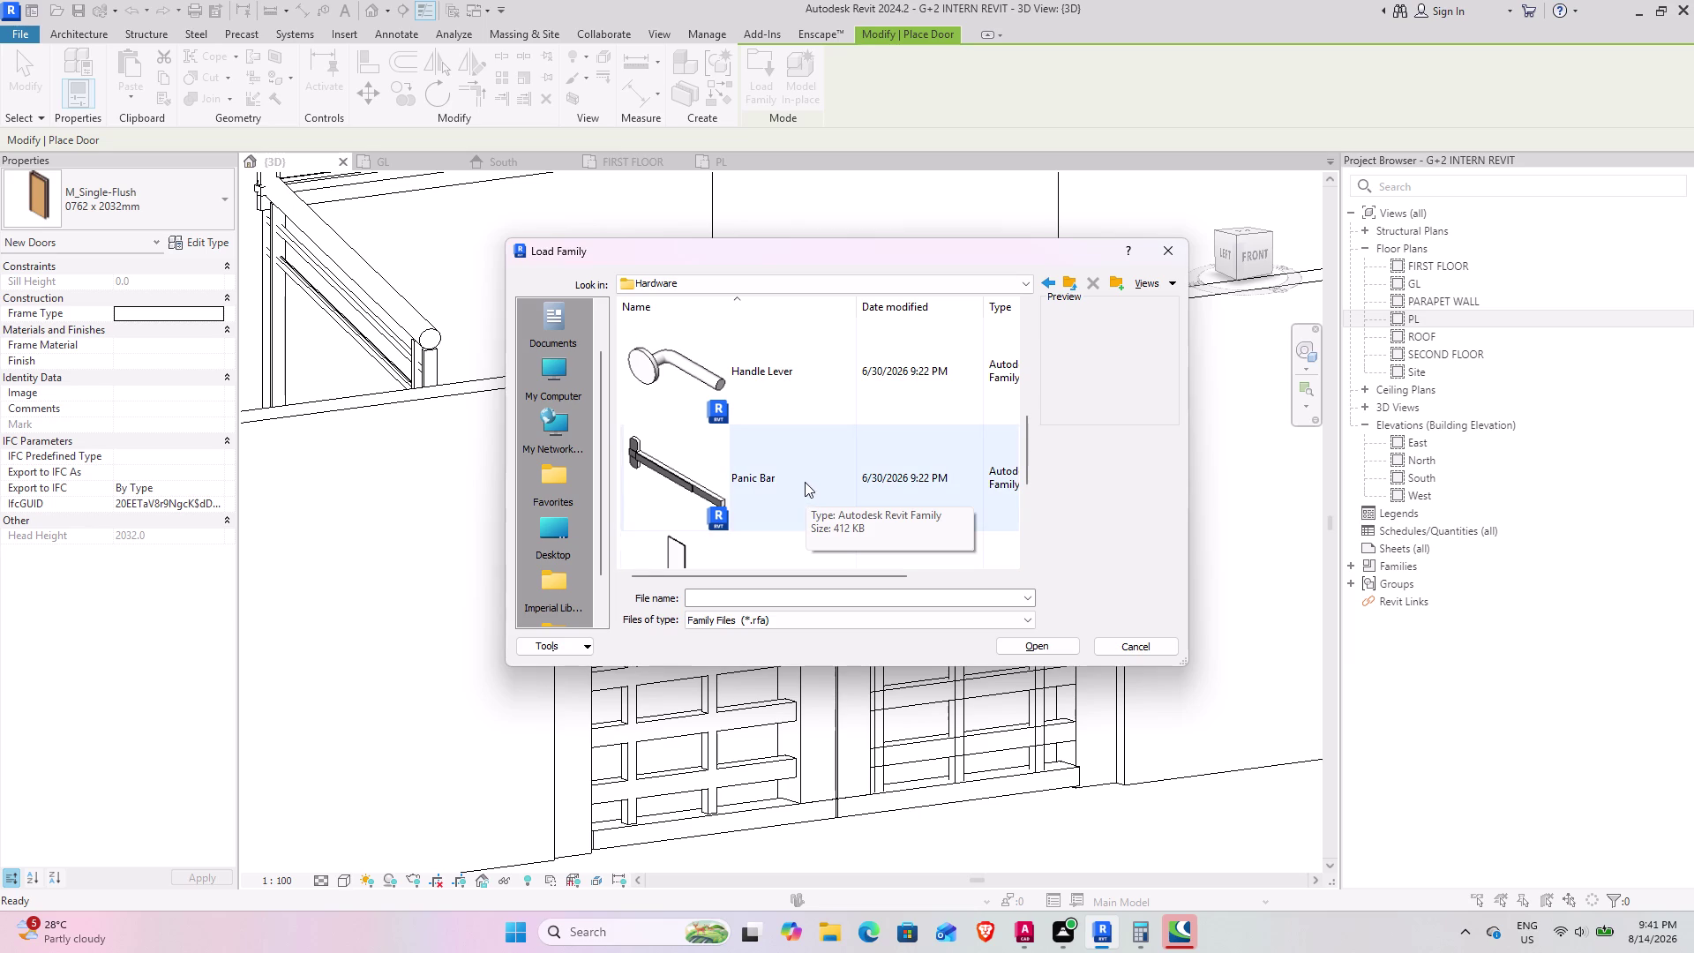
scroll(up, 3)
scroll(up, 3)
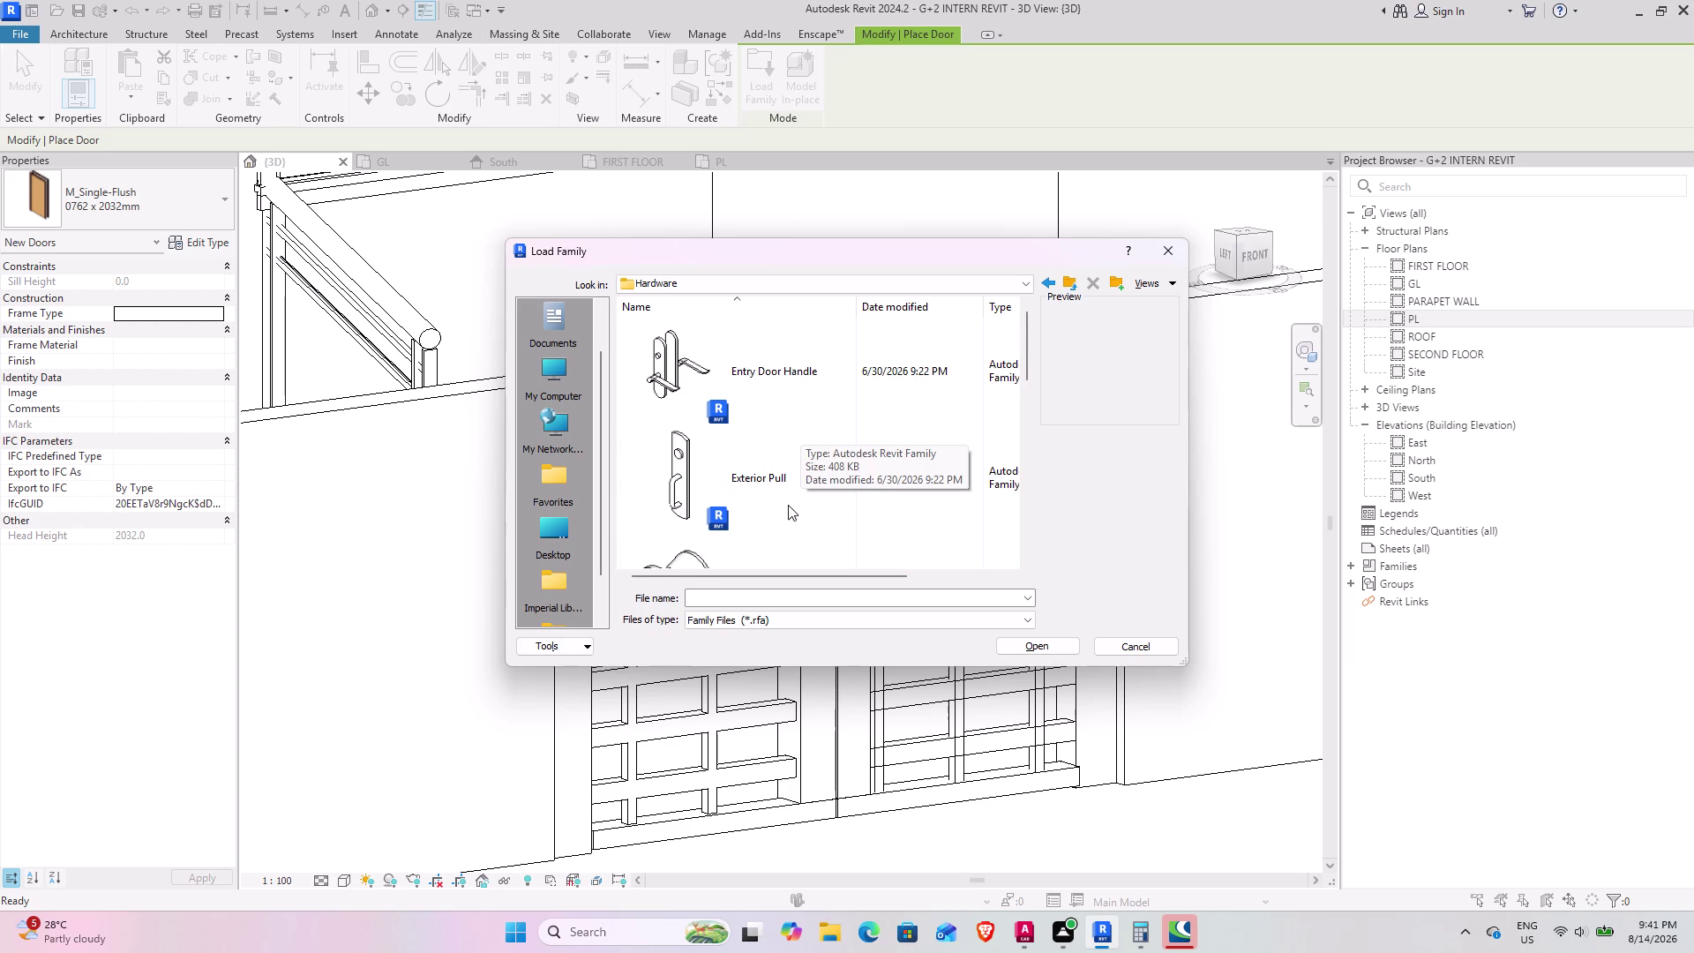
click(748, 472)
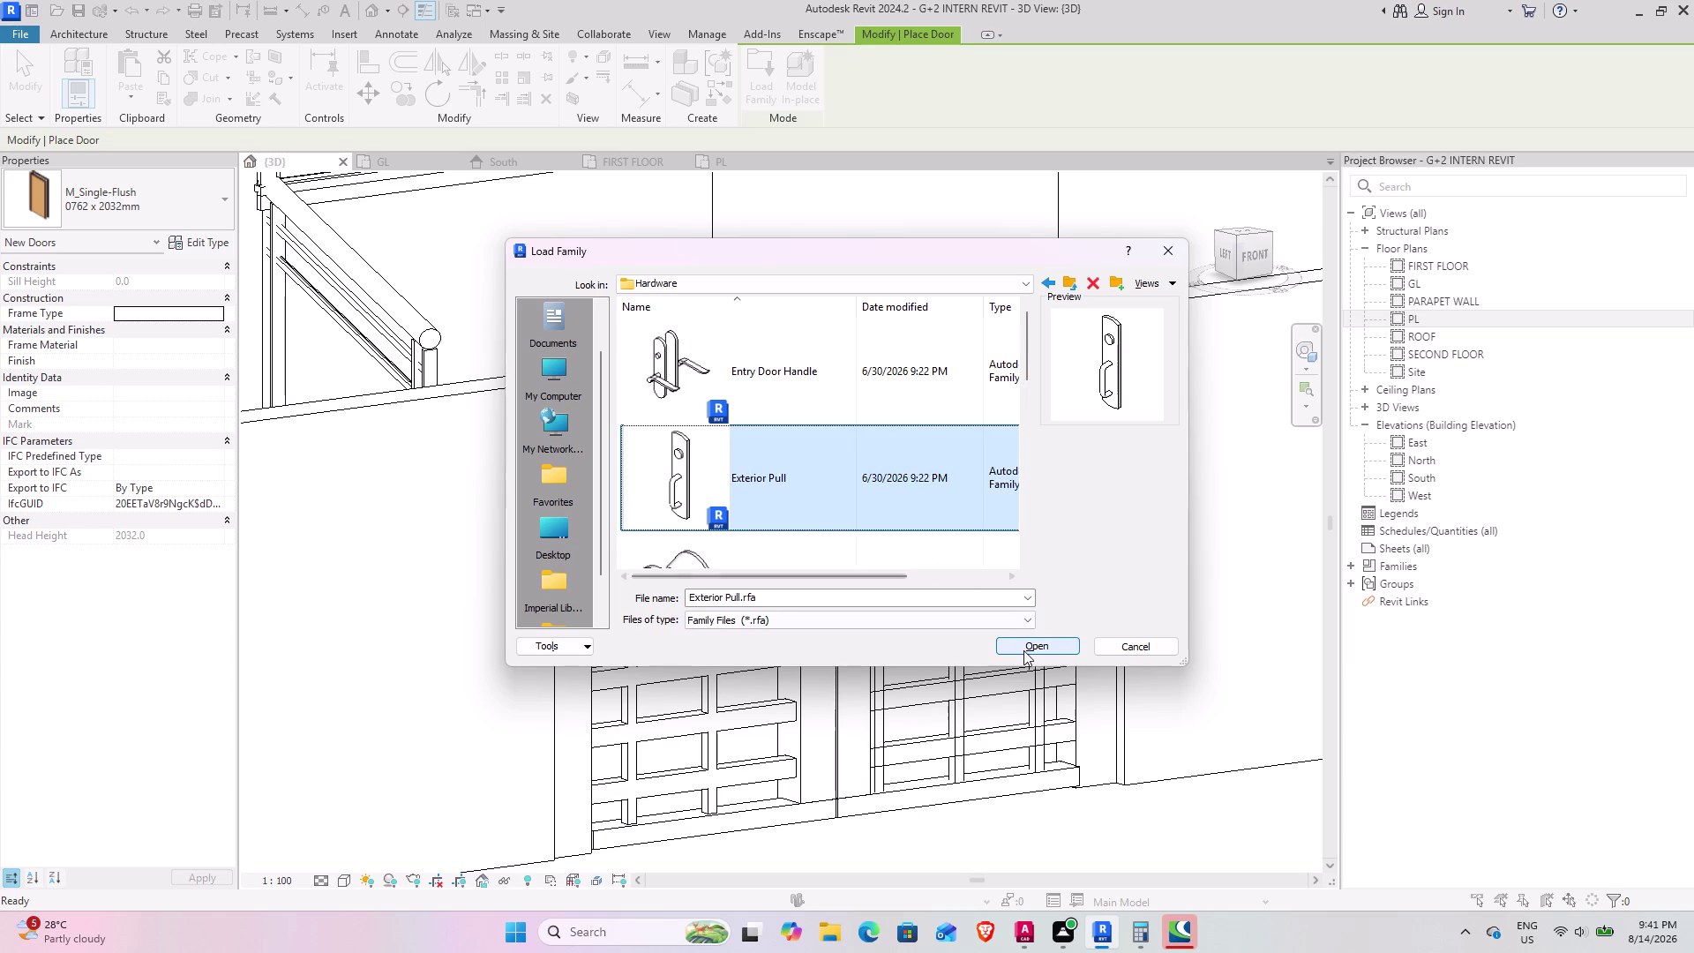
click(1023, 651)
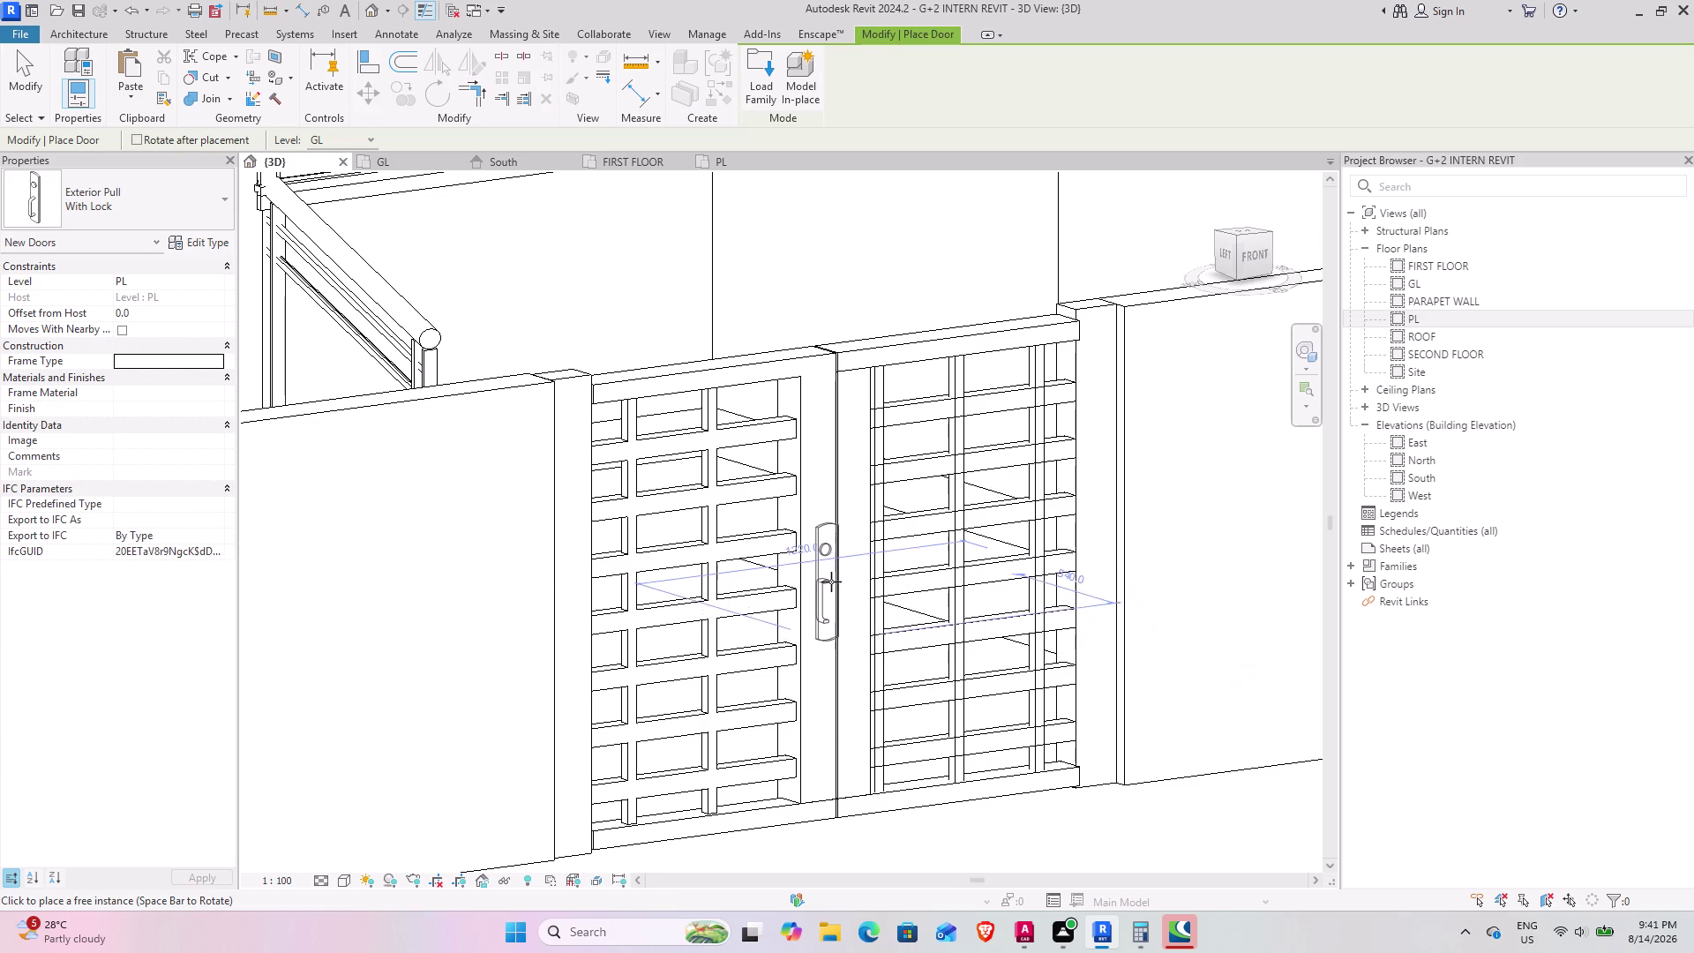
Orbit and zoom around the gate to view its side and left leaf.
scroll(up, 3)
middle_drag(824, 578, 792, 582)
middle_drag(846, 580, 792, 579)
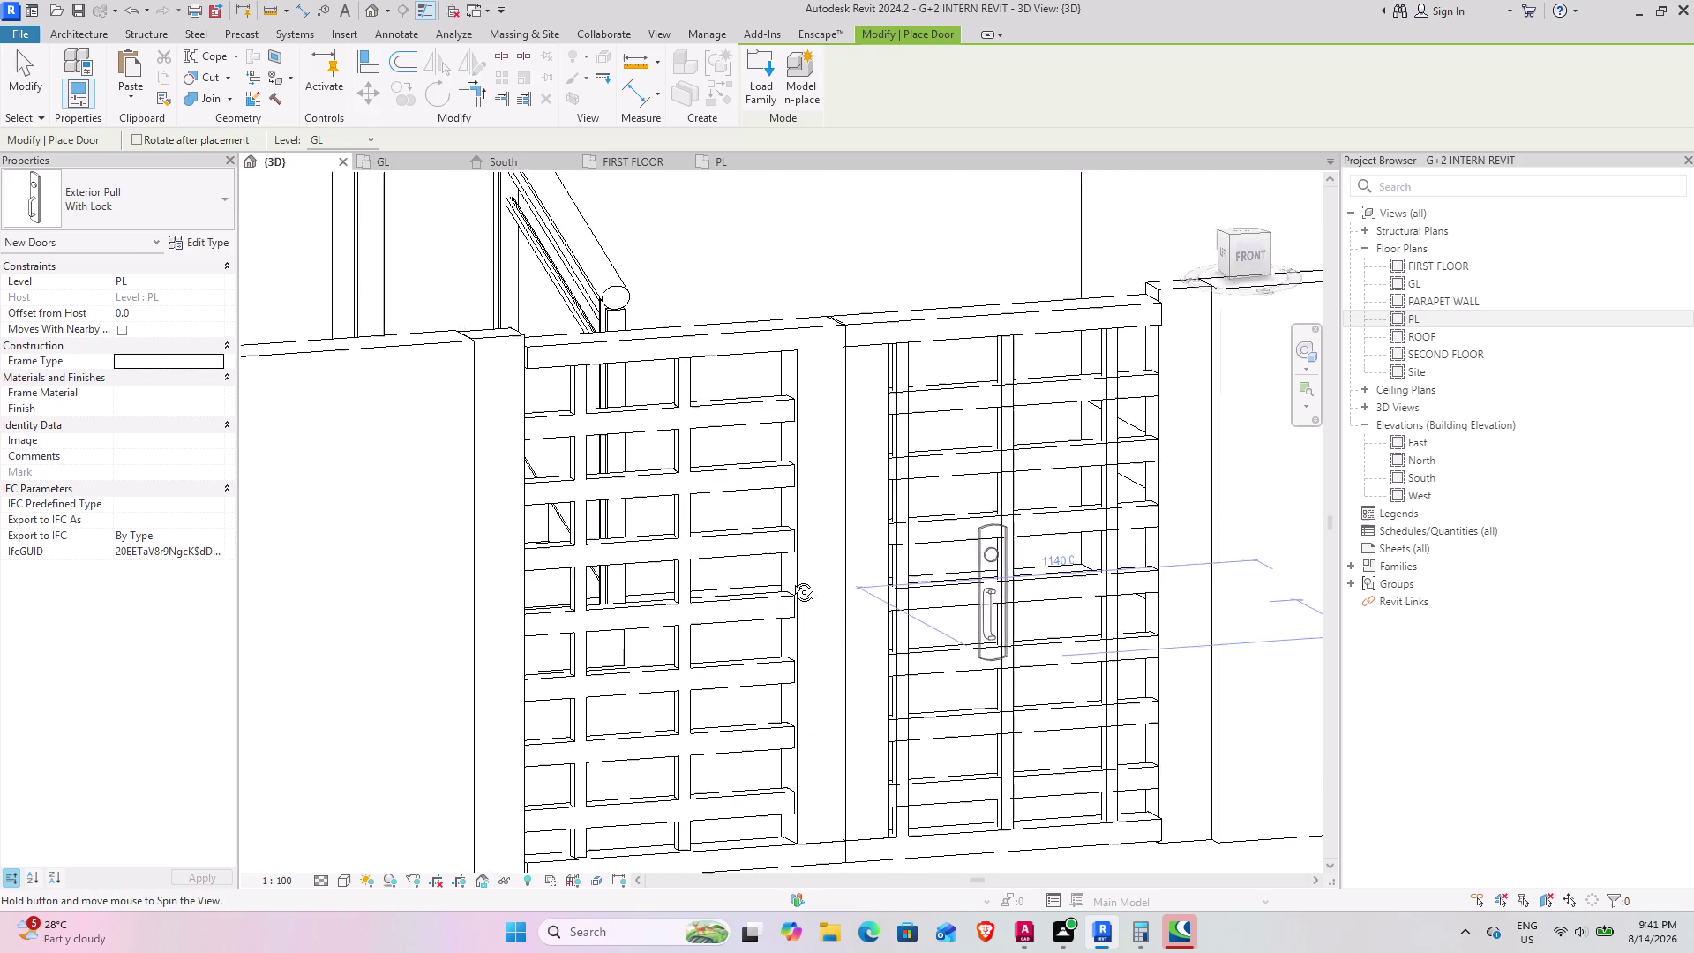
middle_drag(791, 579, 885, 638)
scroll(down, 3)
middle_drag(860, 588, 829, 584)
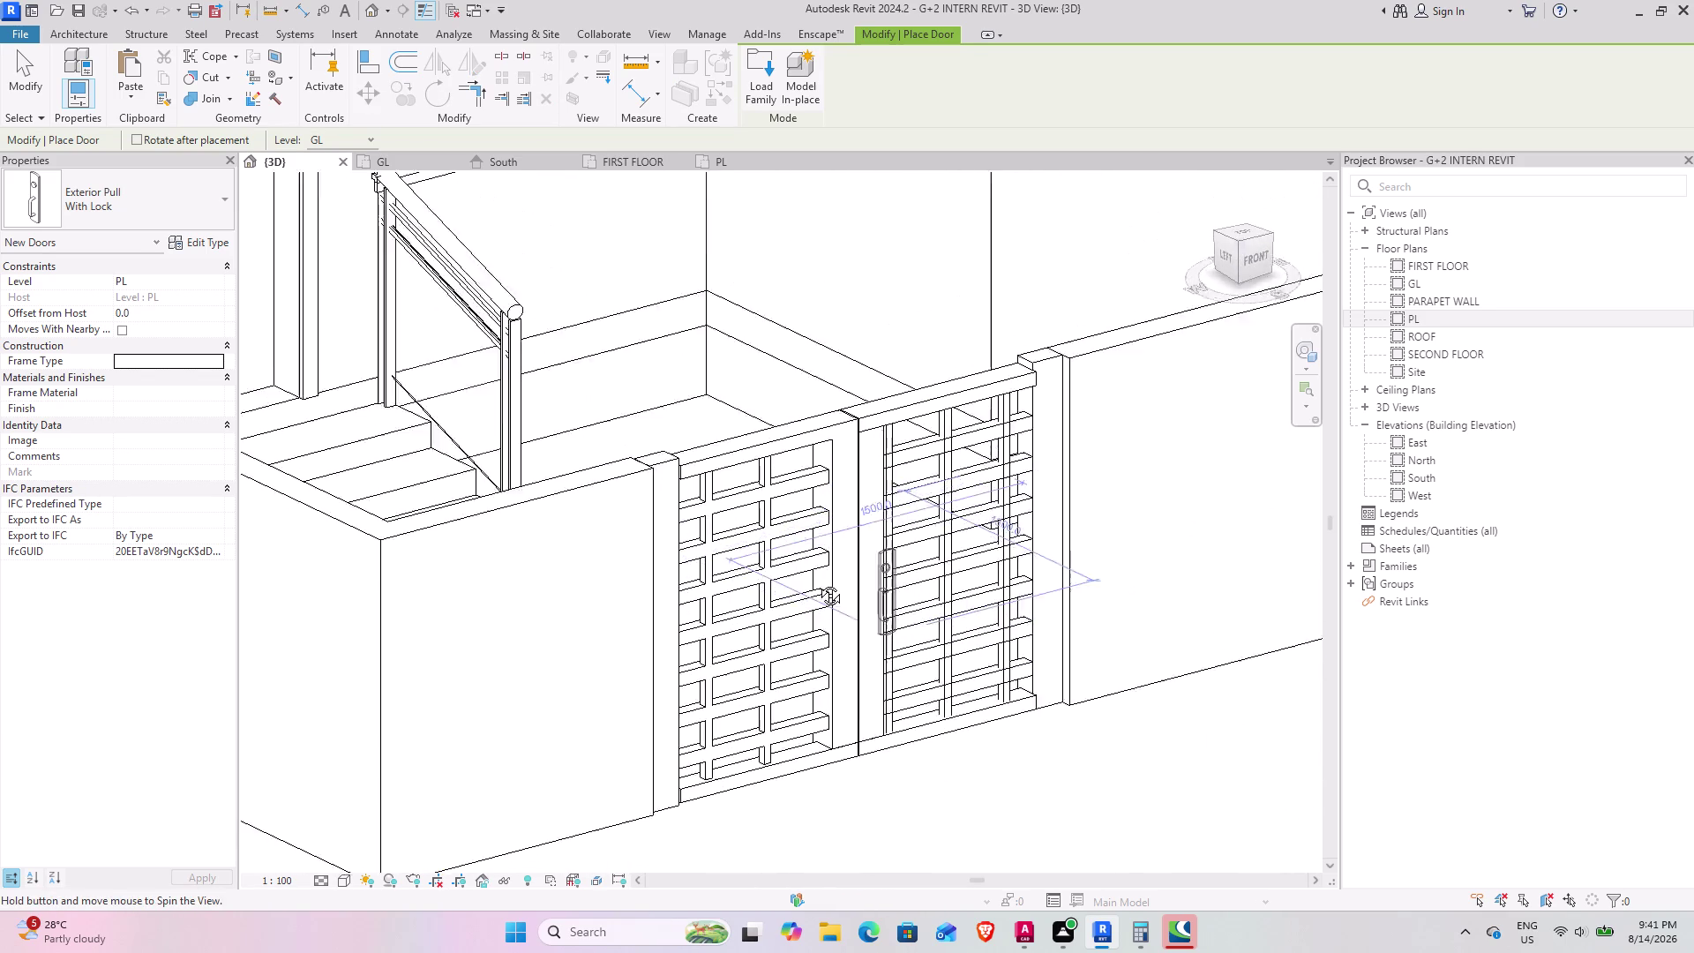
middle_drag(829, 584, 760, 582)
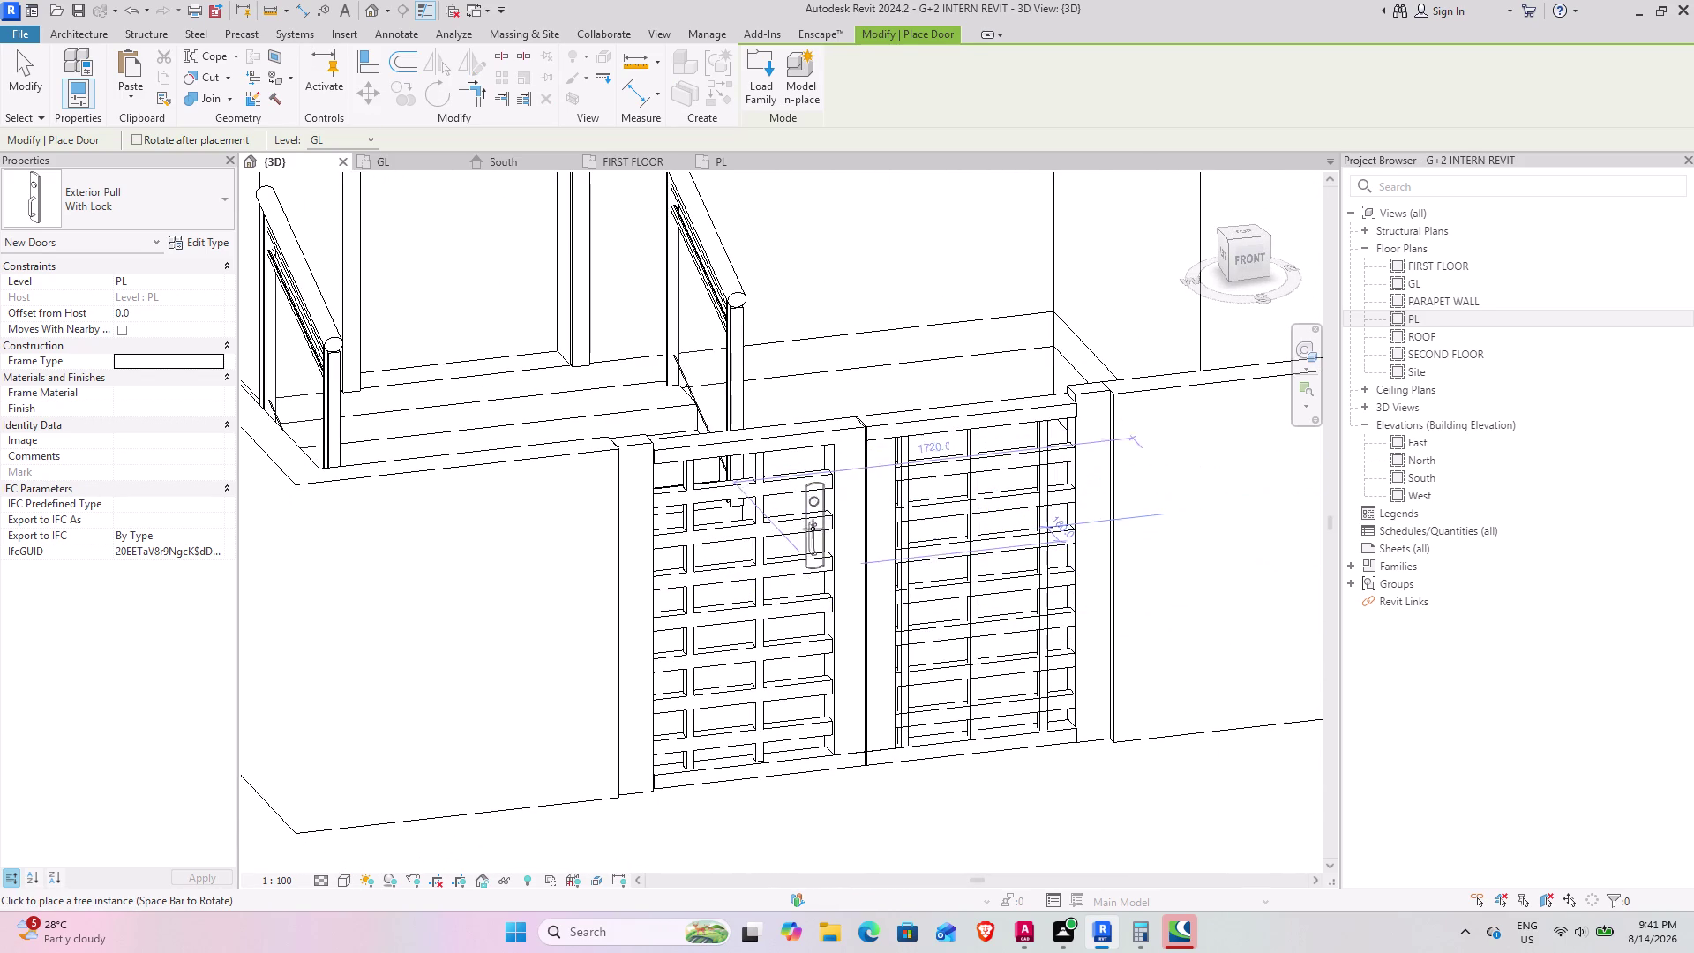
middle_drag(855, 535, 1031, 645)
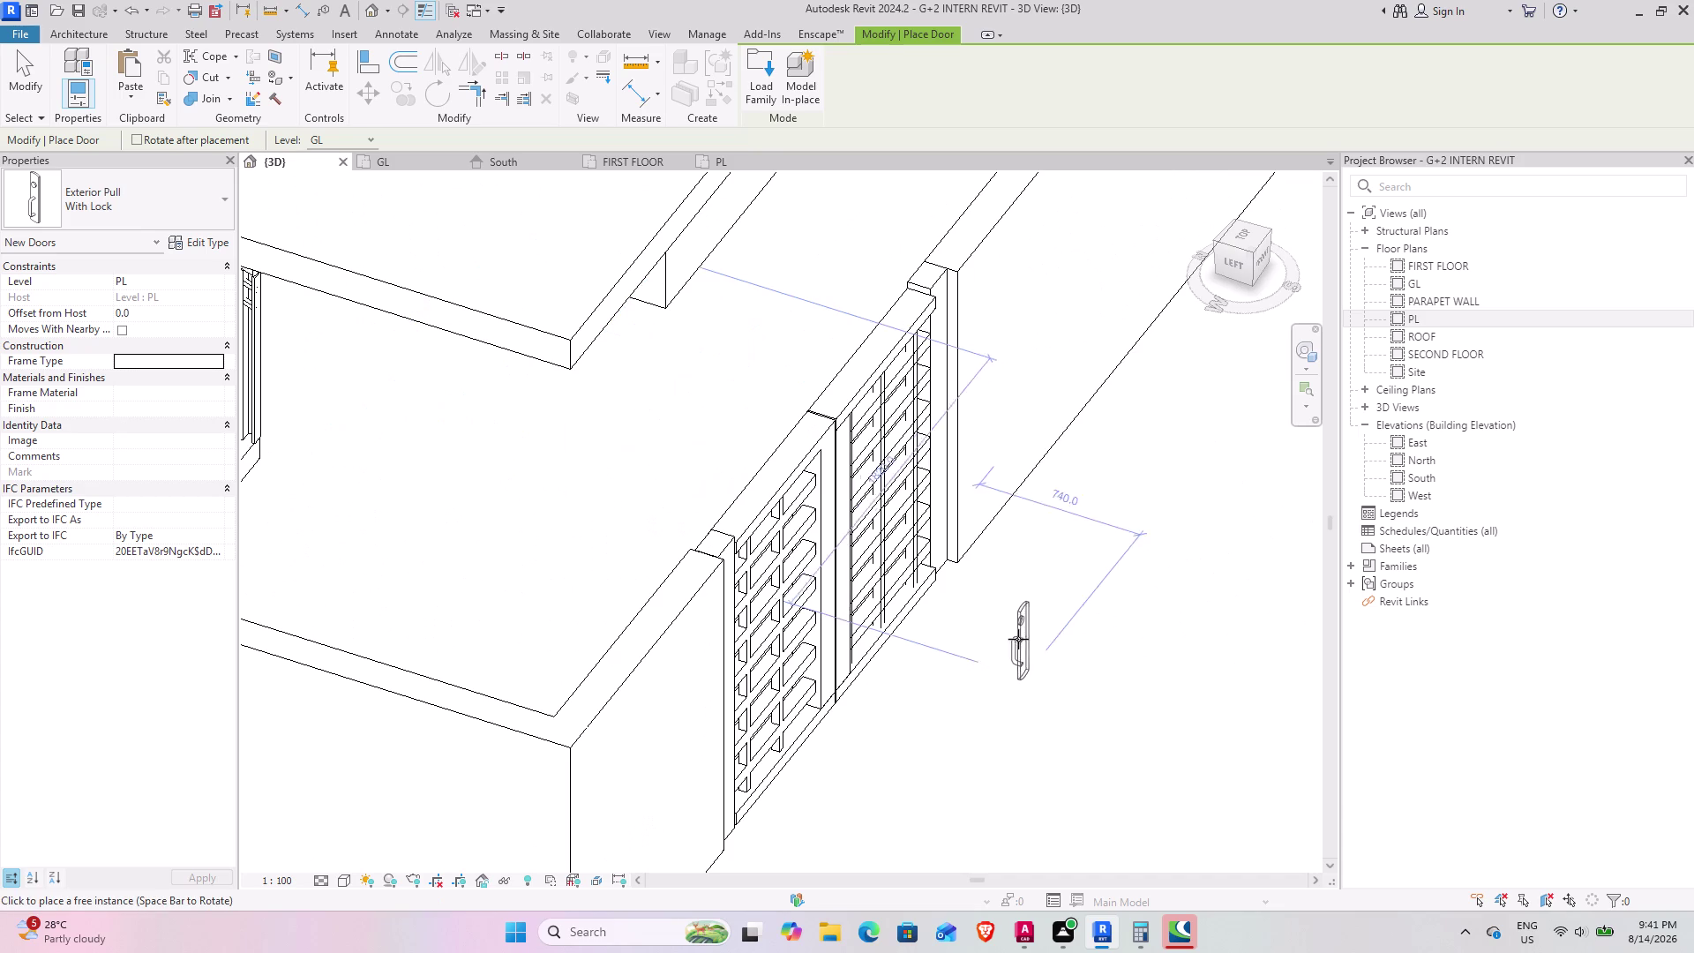
scroll(up, 3)
scroll(up, 3)
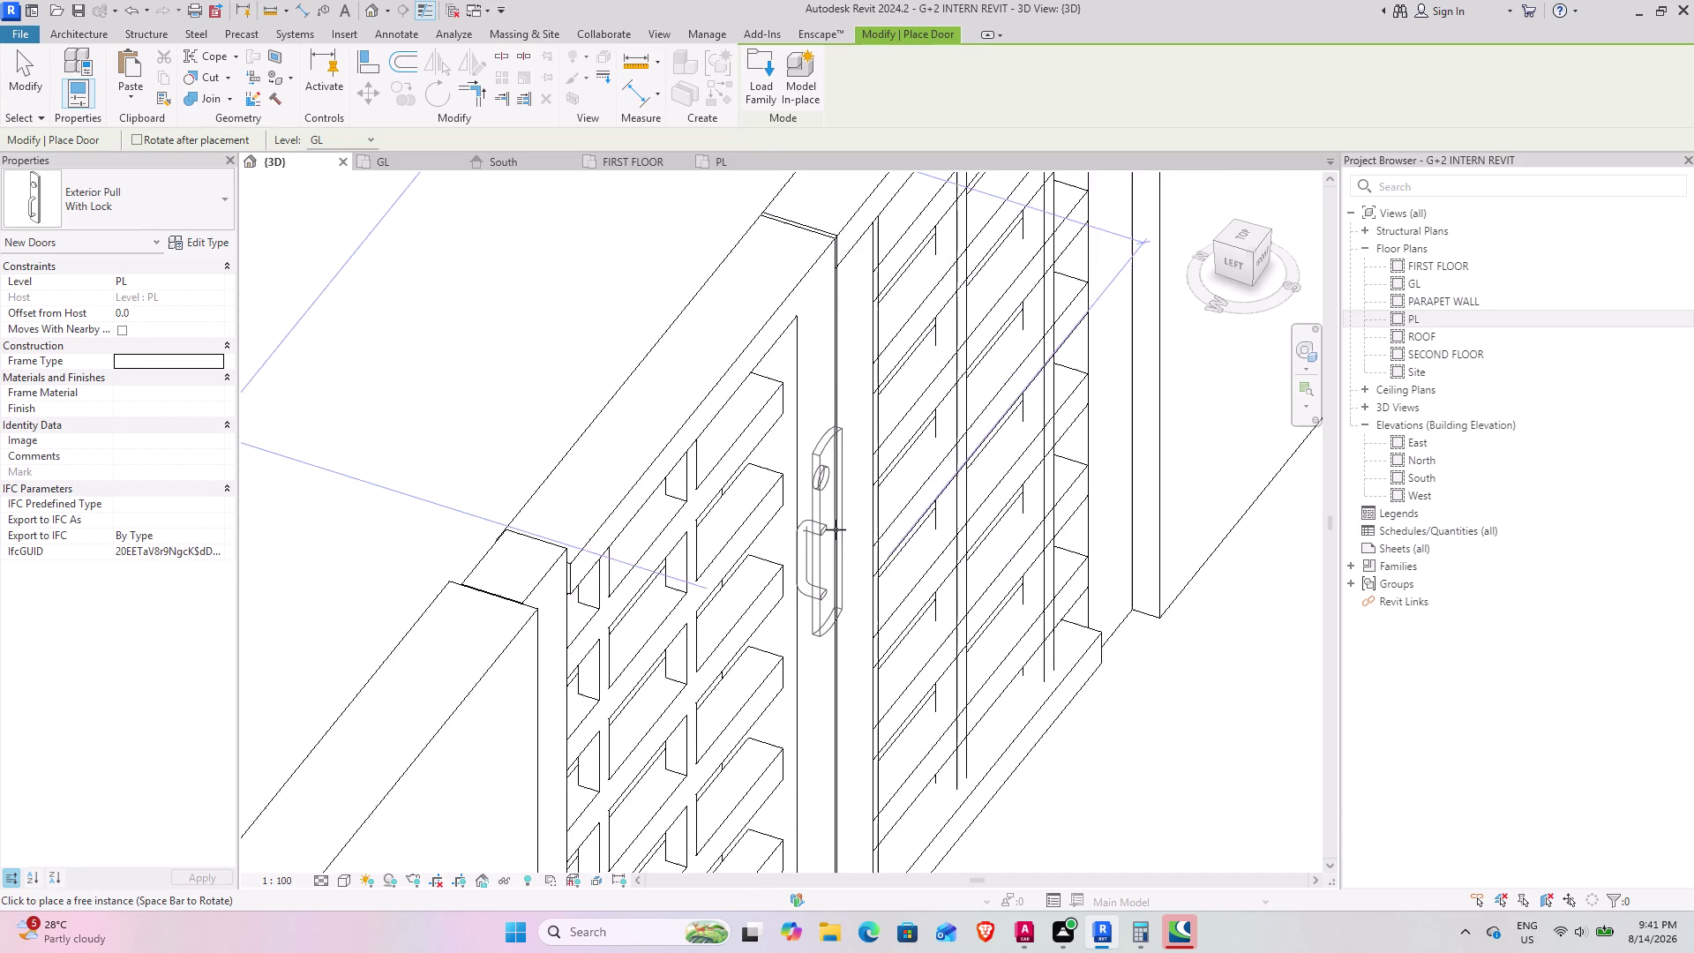
scroll(up, 3)
scroll(down, 3)
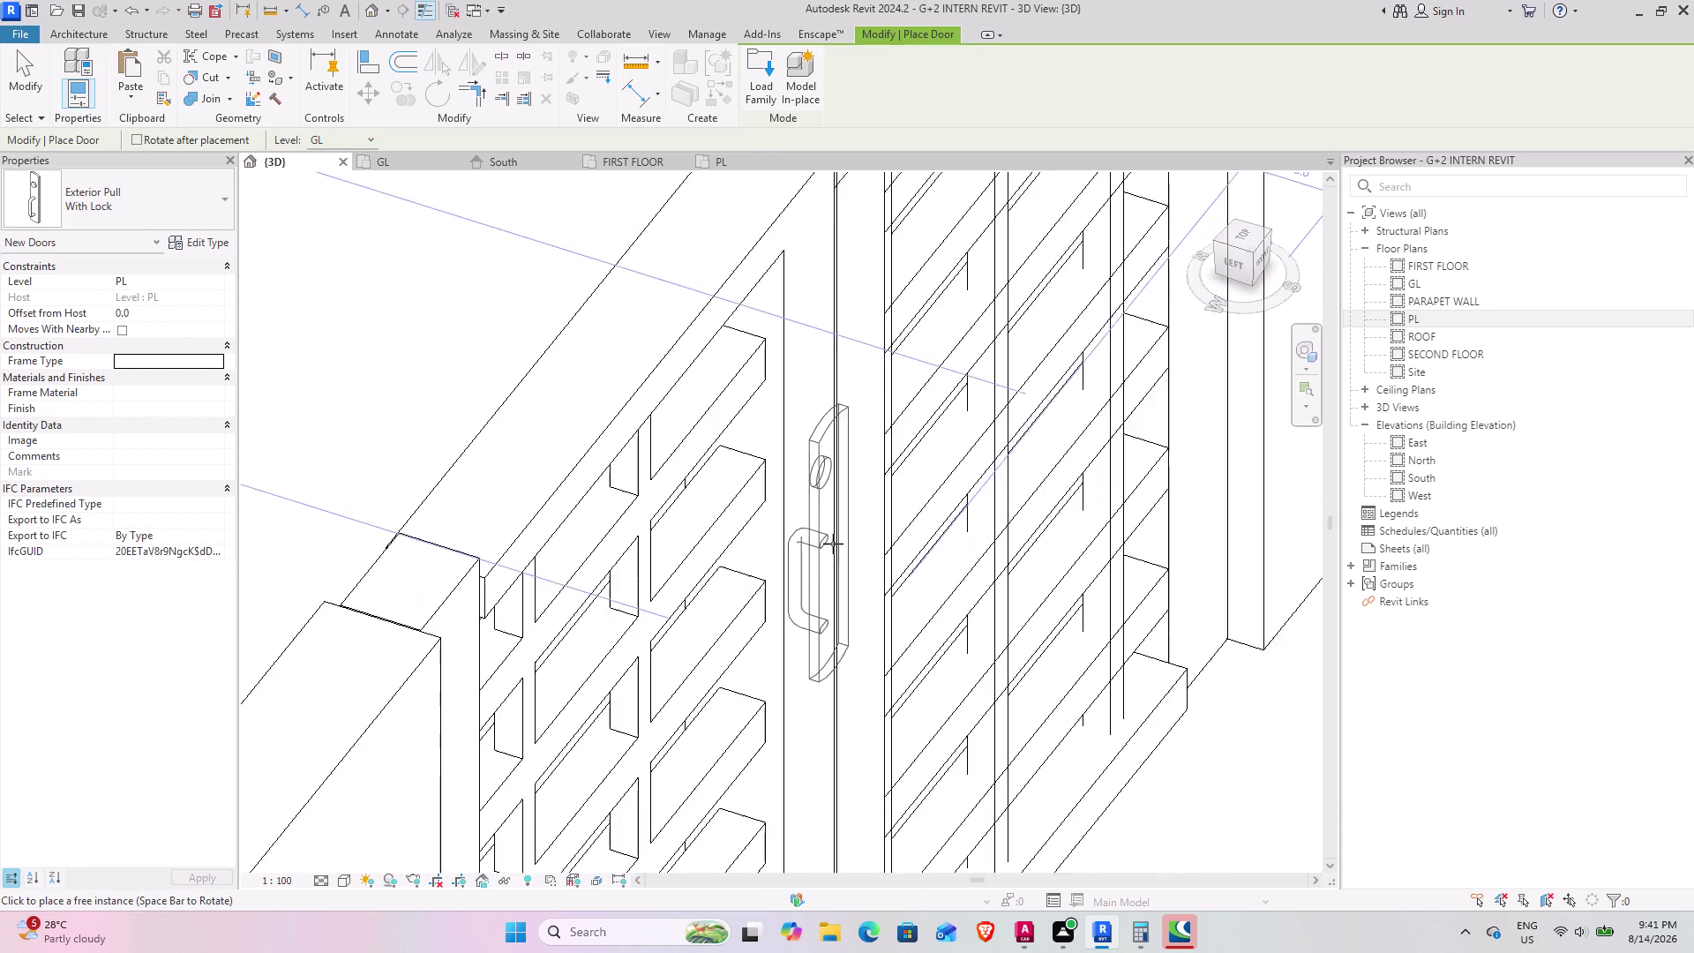
scroll(down, 3)
middle_drag(861, 568, 761, 433)
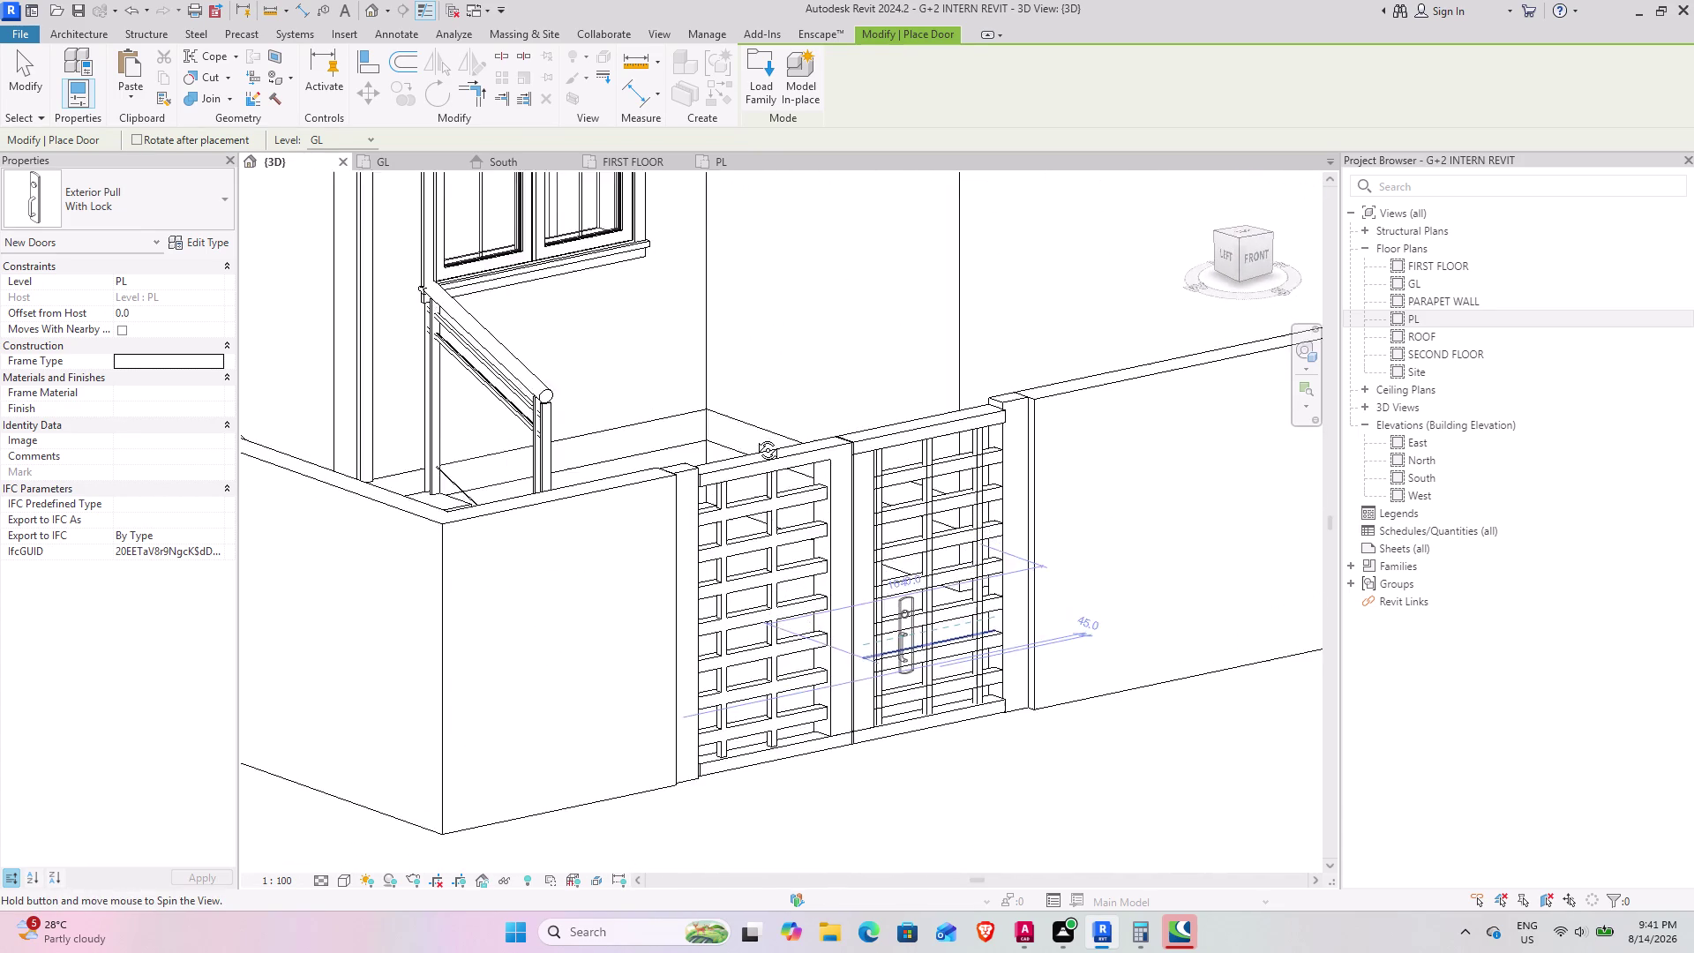
Orbit to face the gate front head-on, then return to an angled view.
middle_drag(761, 433, 738, 445)
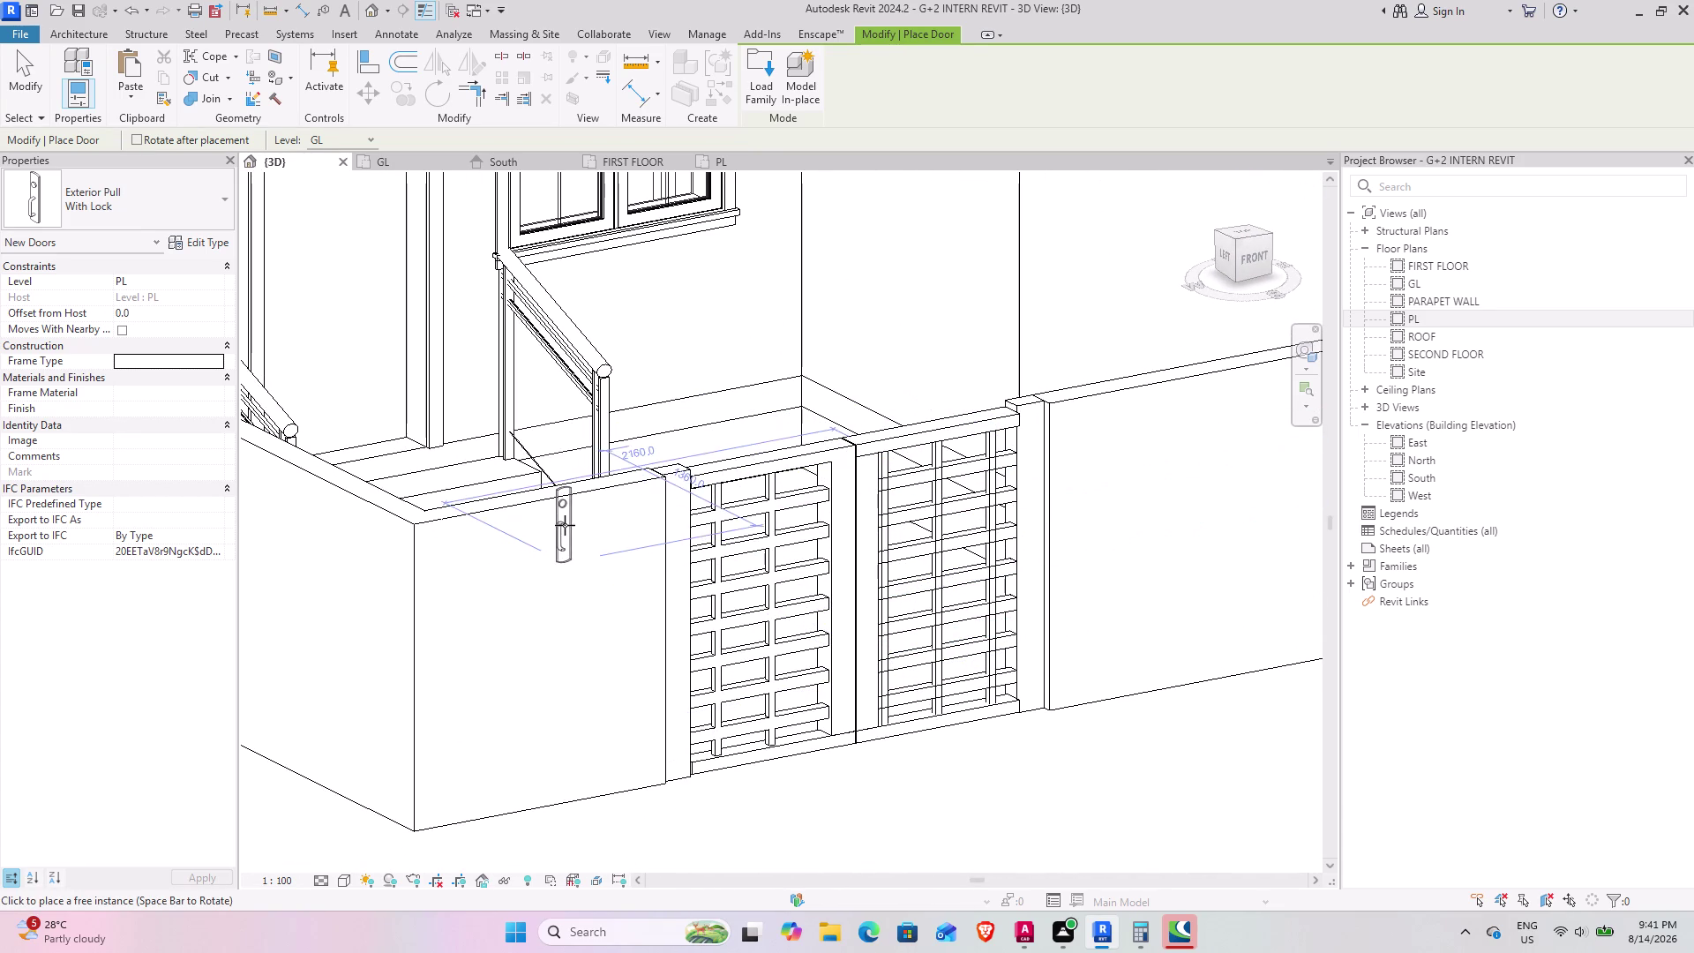
middle_drag(565, 526, 571, 555)
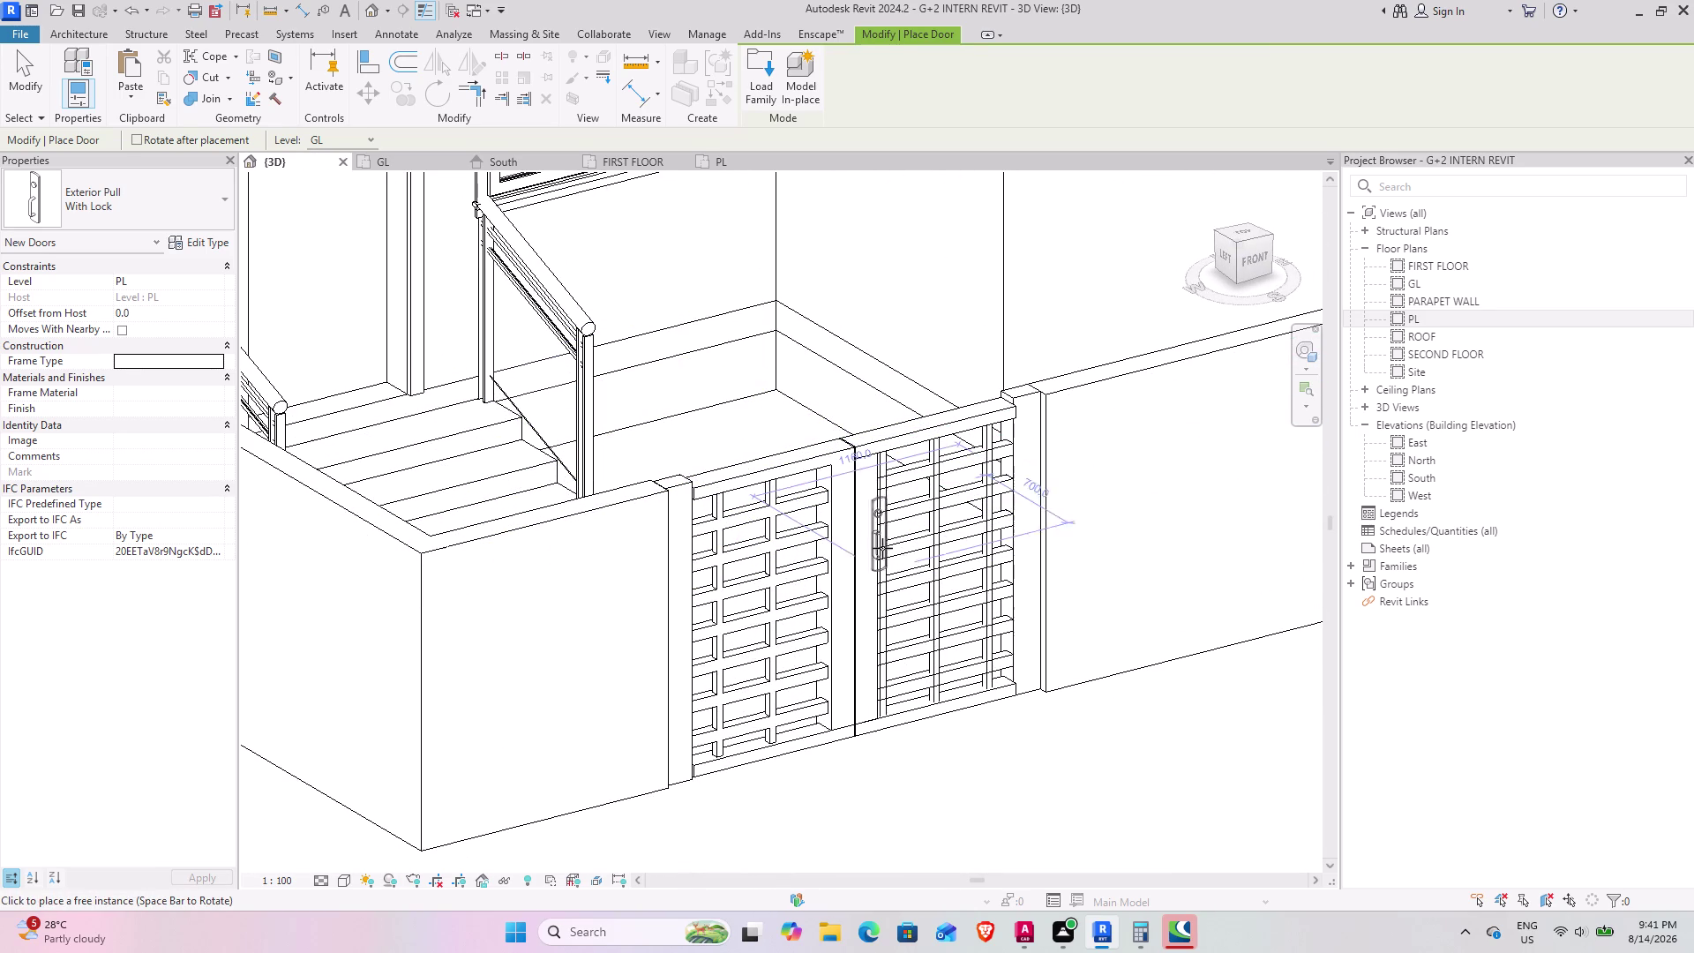
middle_drag(870, 512, 777, 425)
middle_drag(844, 542, 852, 571)
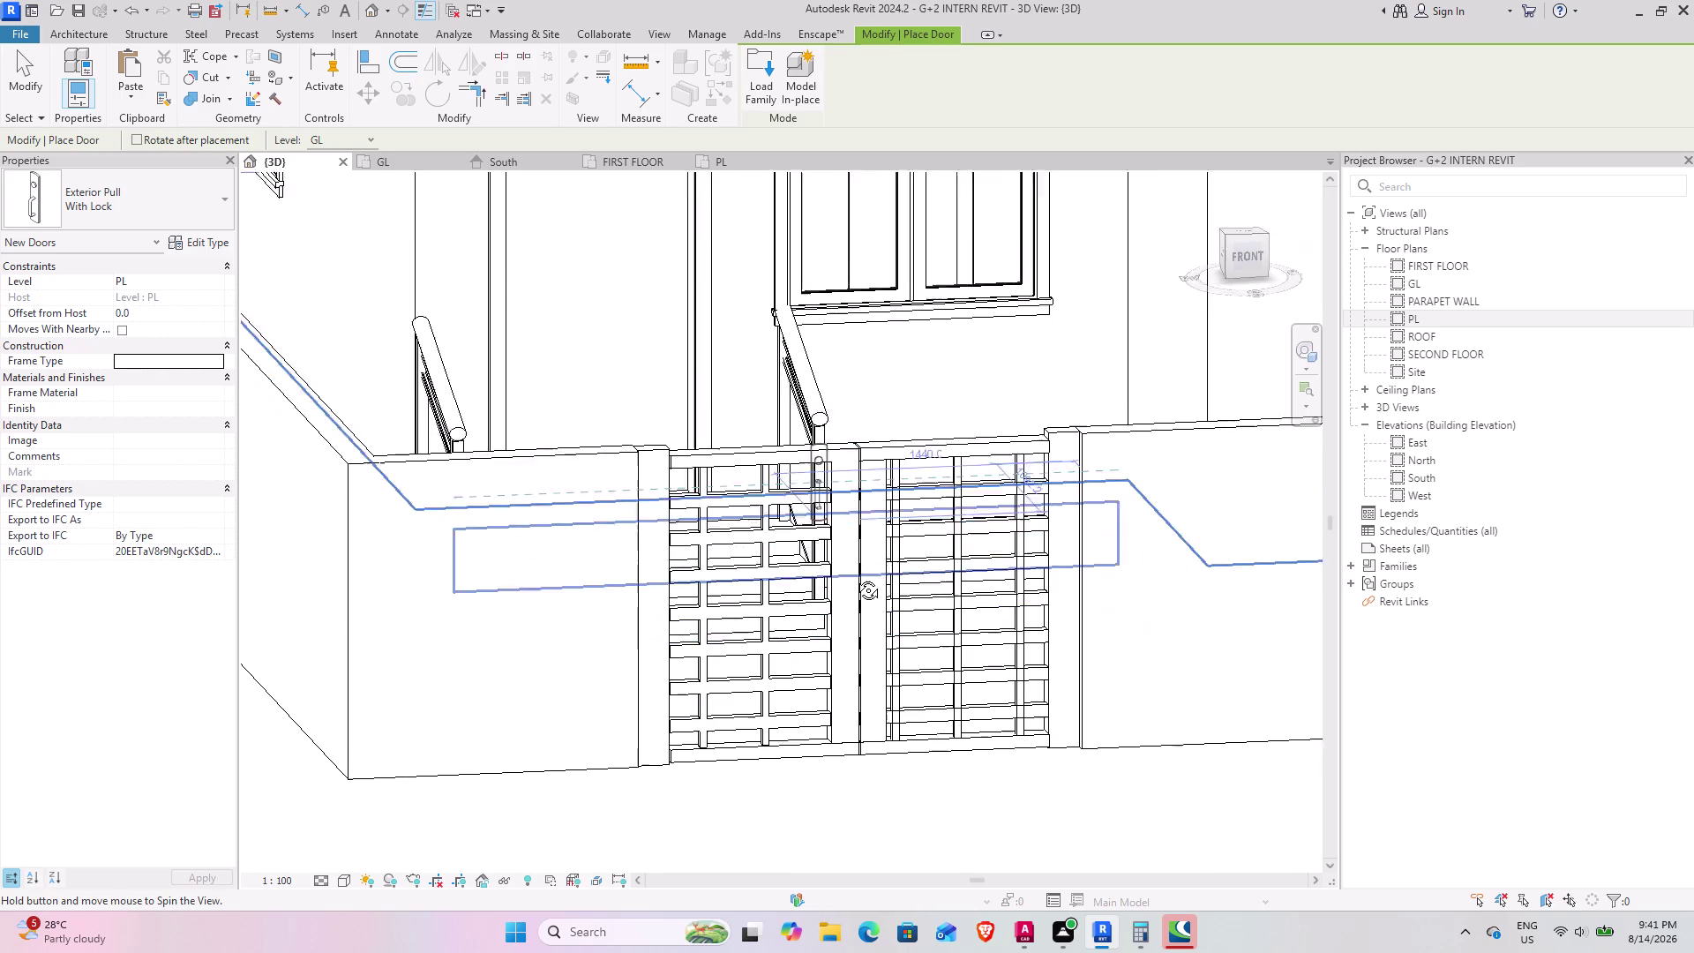
middle_drag(852, 571, 816, 498)
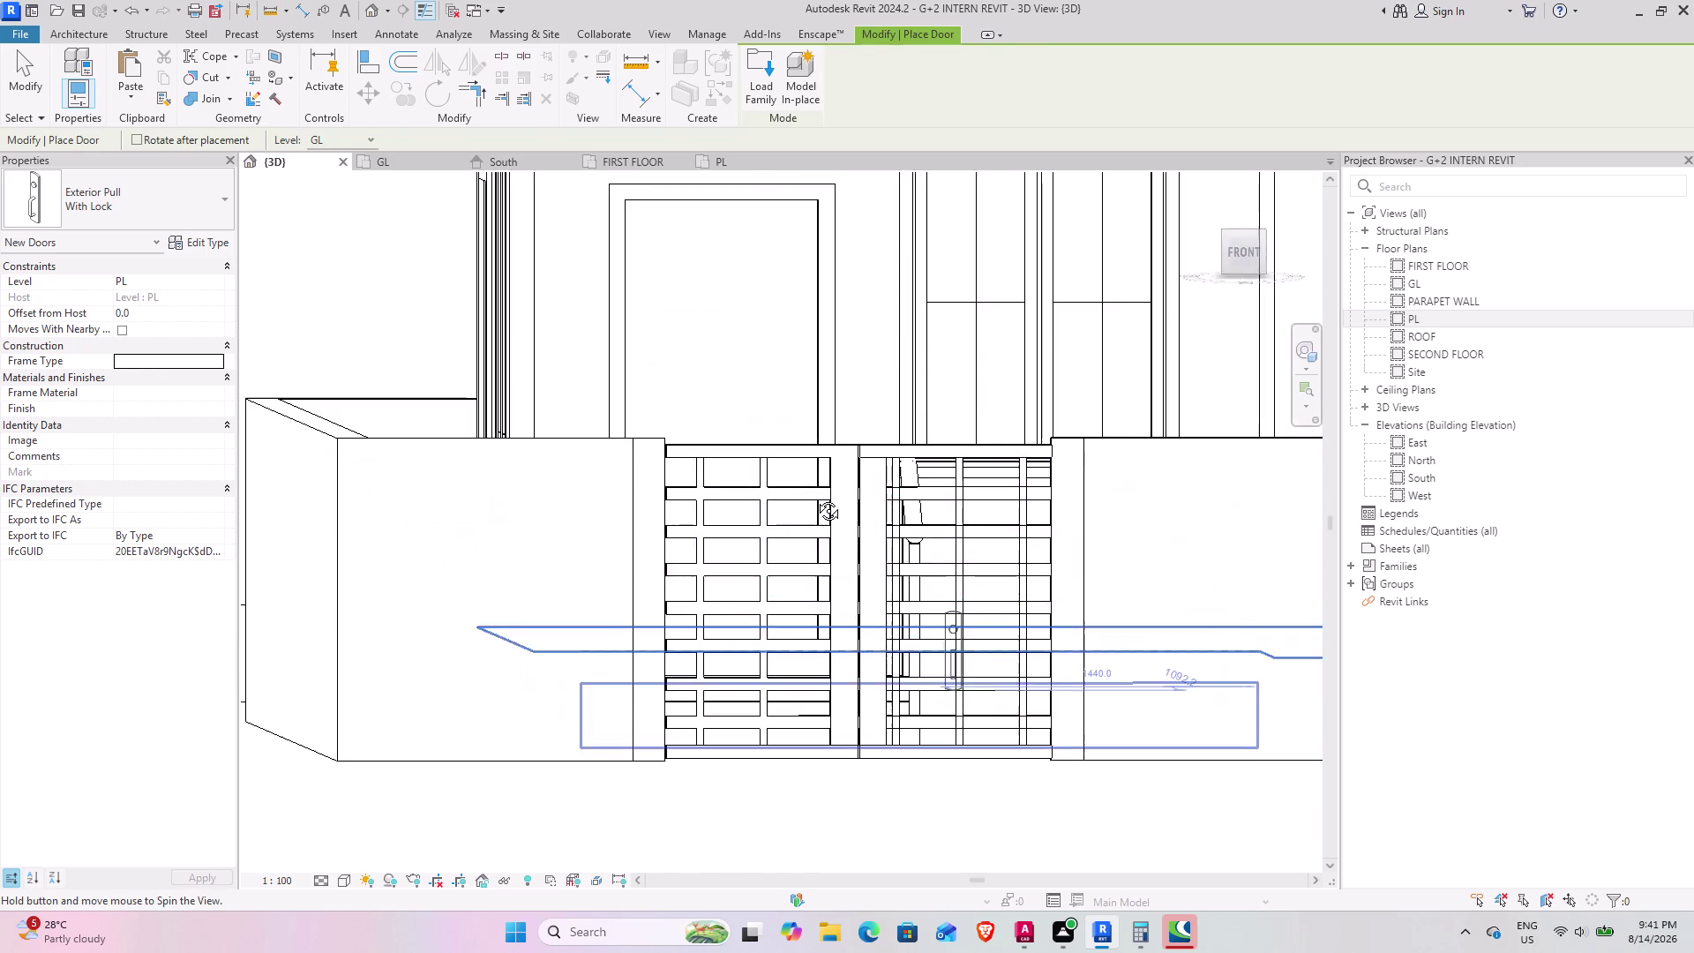
middle_drag(816, 498, 801, 486)
middle_drag(912, 639, 935, 667)
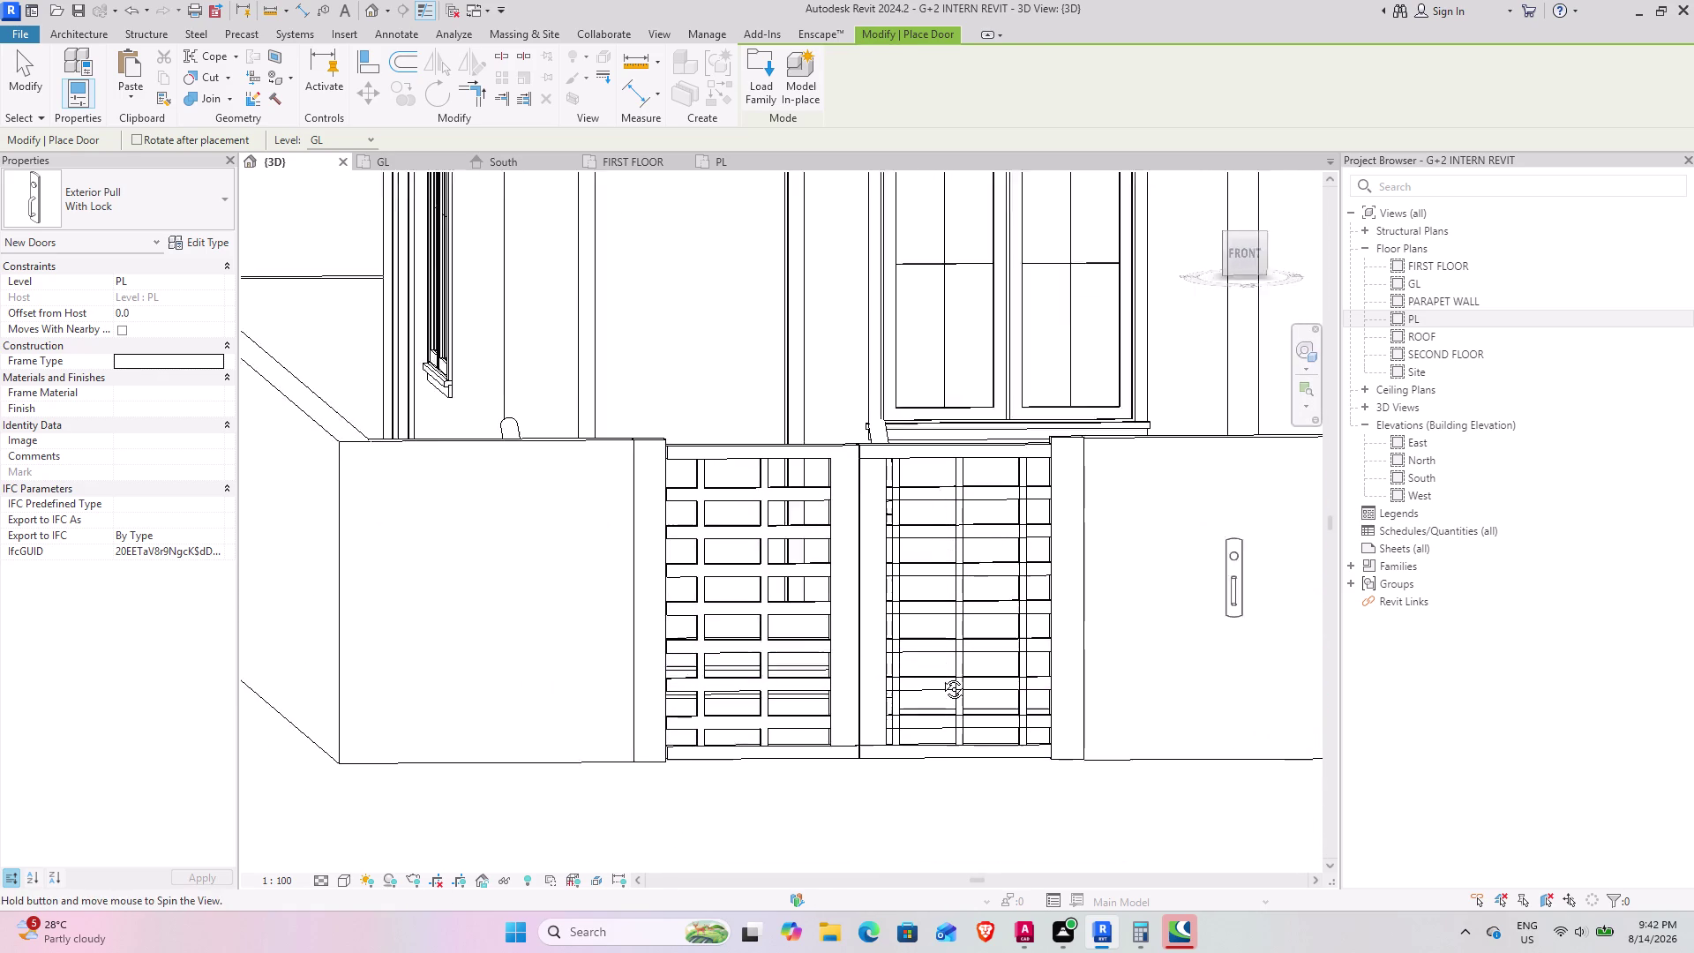
middle_drag(935, 667, 941, 681)
middle_drag(831, 526, 809, 499)
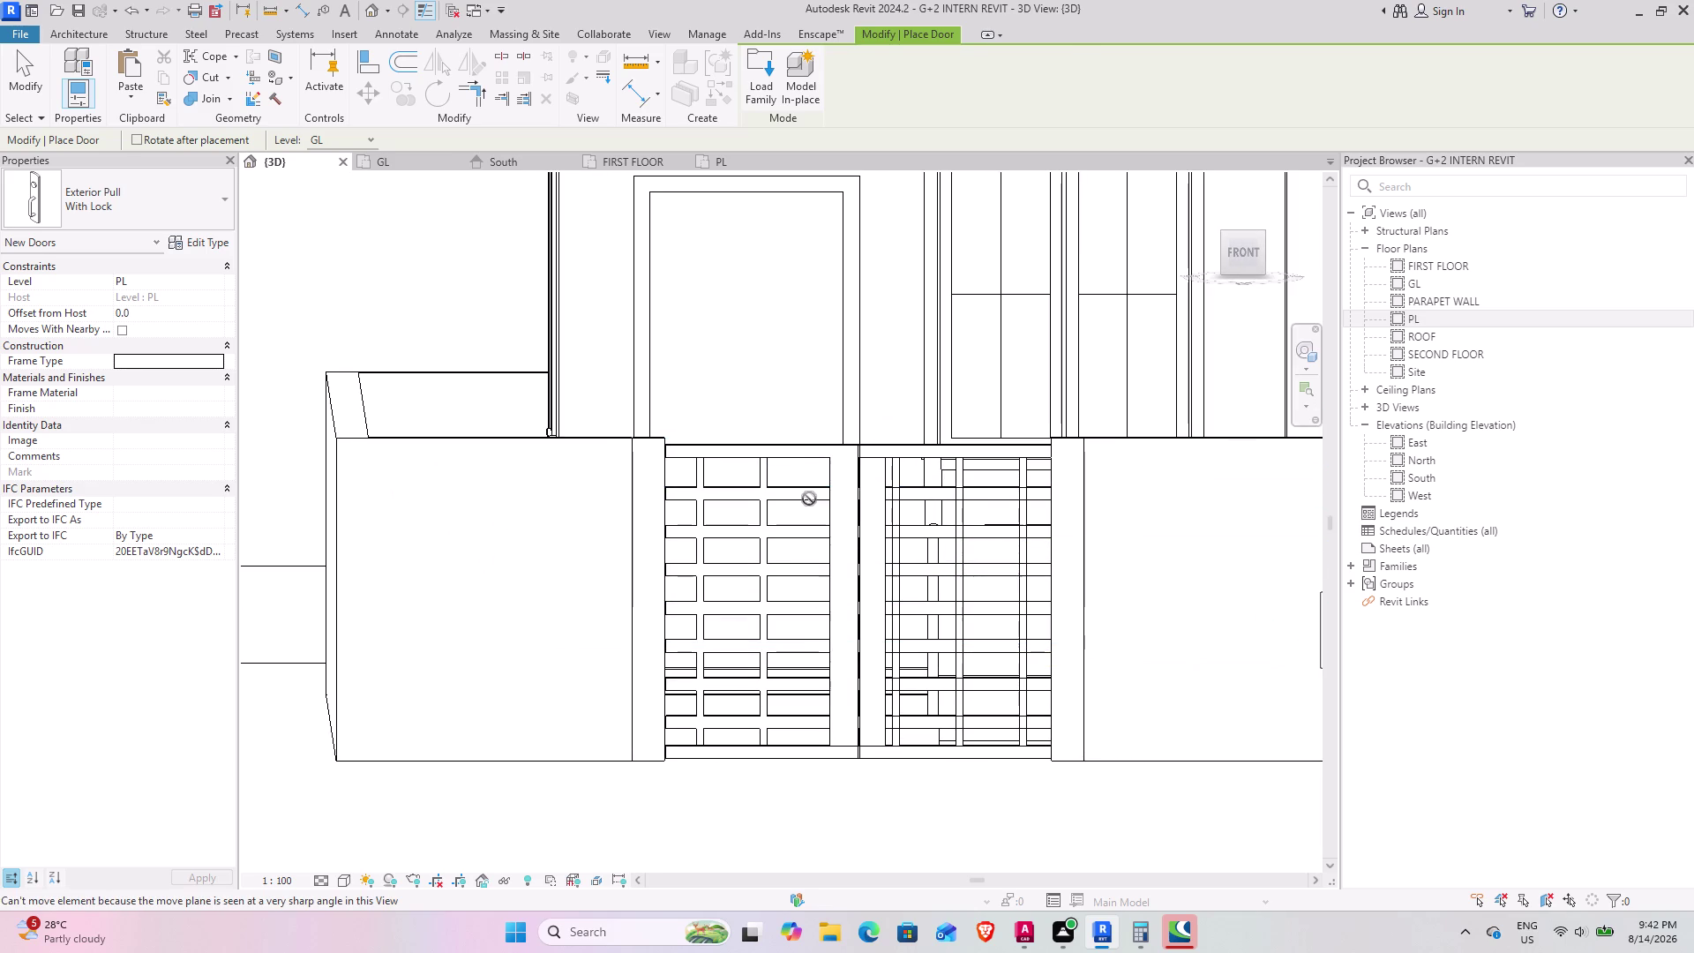
middle_drag(850, 550, 840, 533)
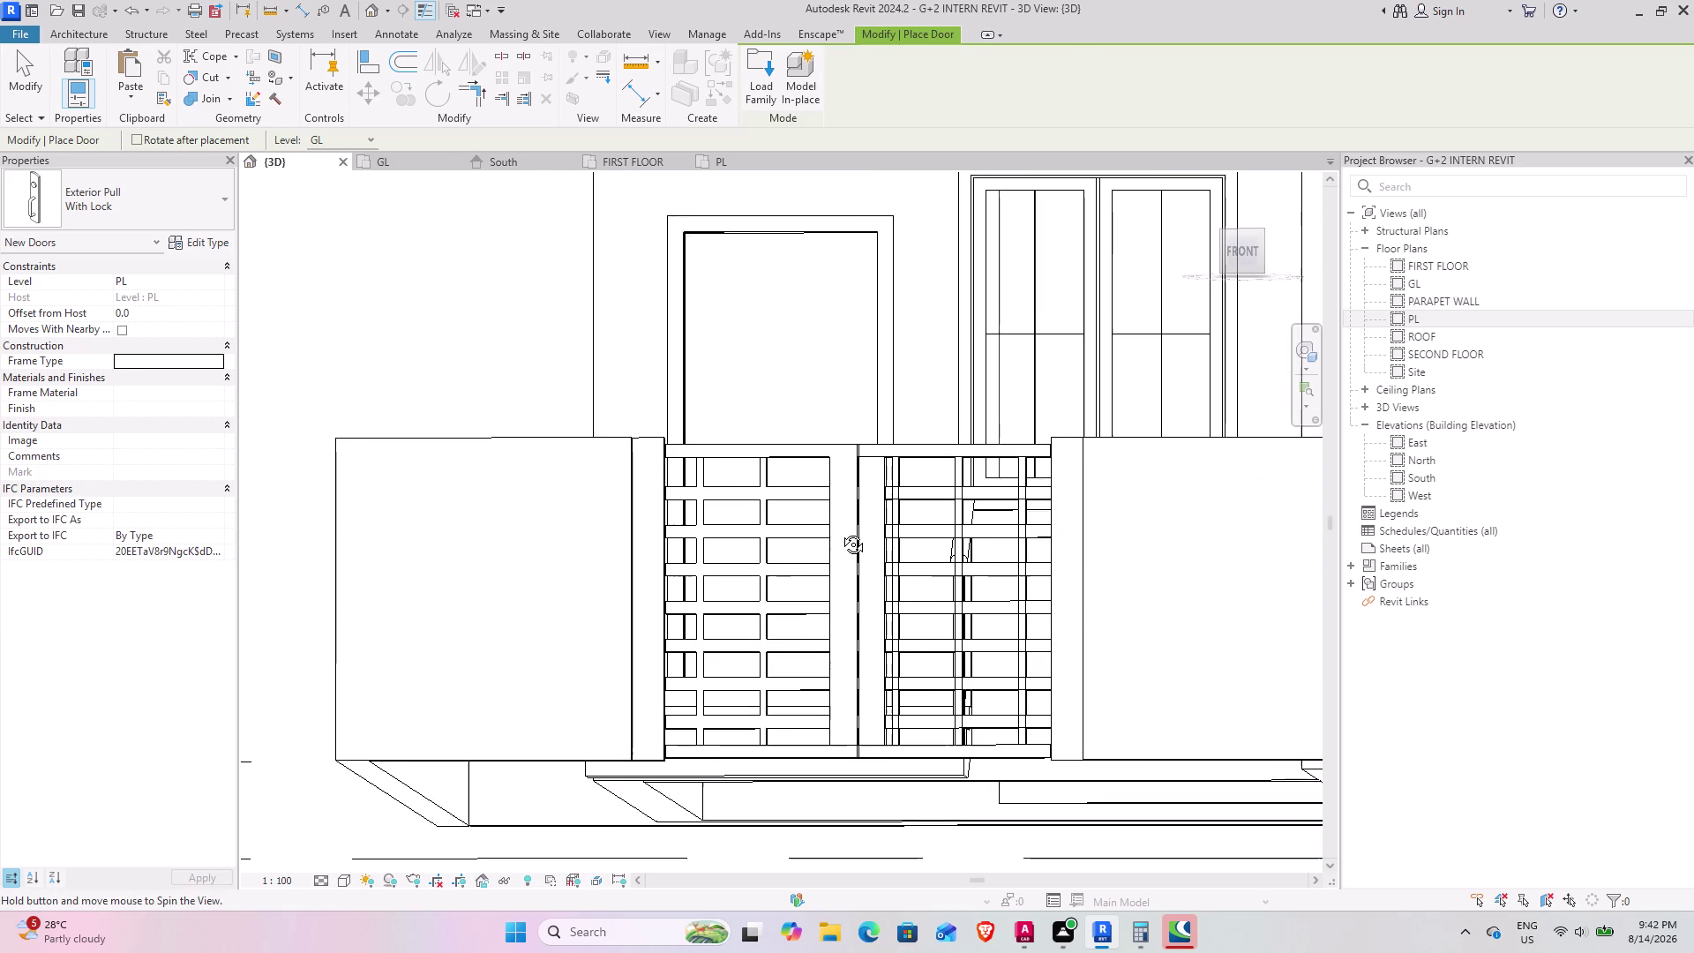
middle_drag(840, 533, 840, 531)
middle_drag(847, 518, 842, 538)
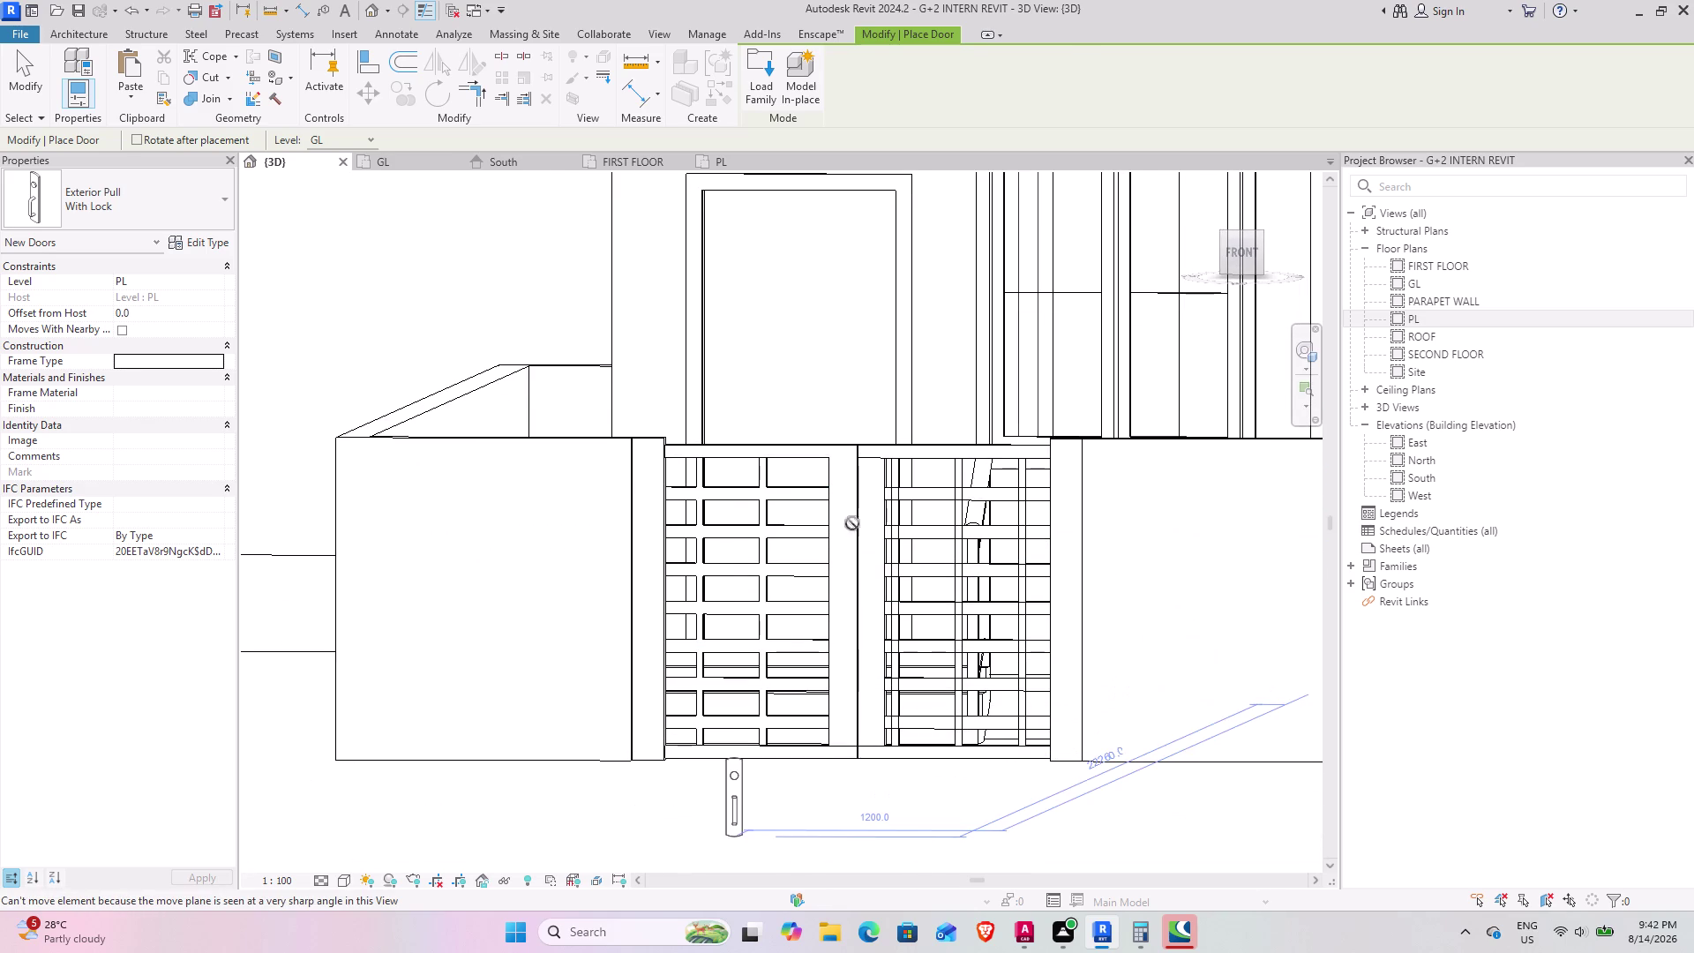
middle_drag(858, 567, 951, 740)
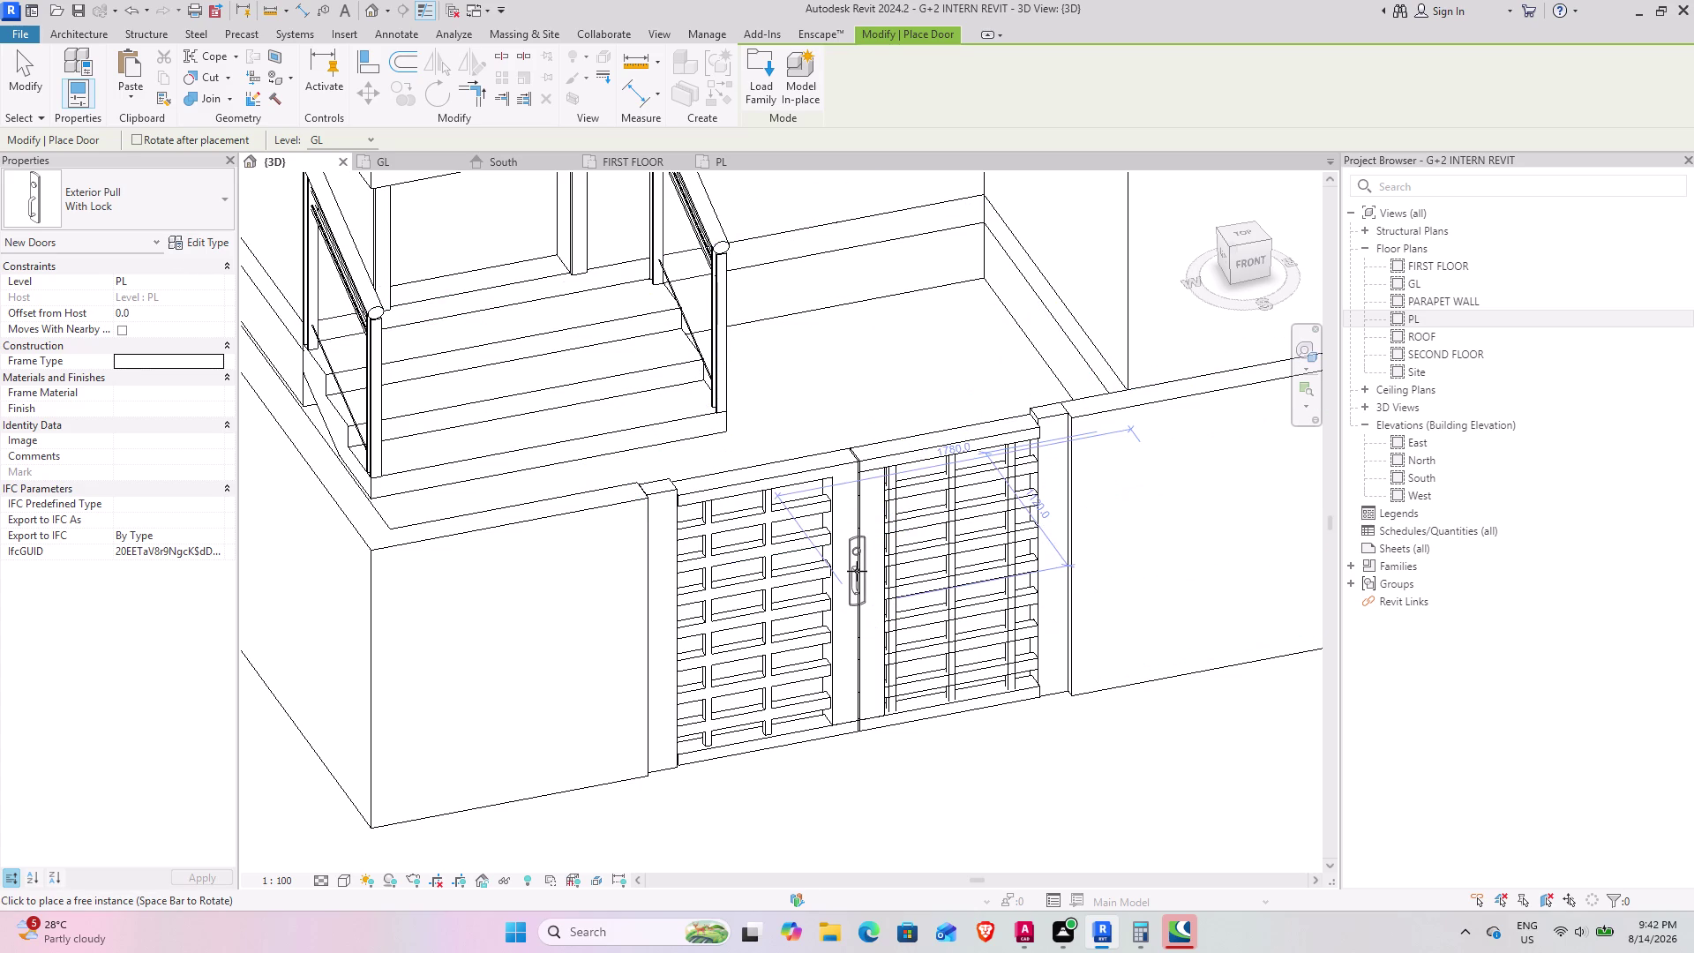
Exit door handle placement with Modify and view the entrance and stairs.
click(15, 87)
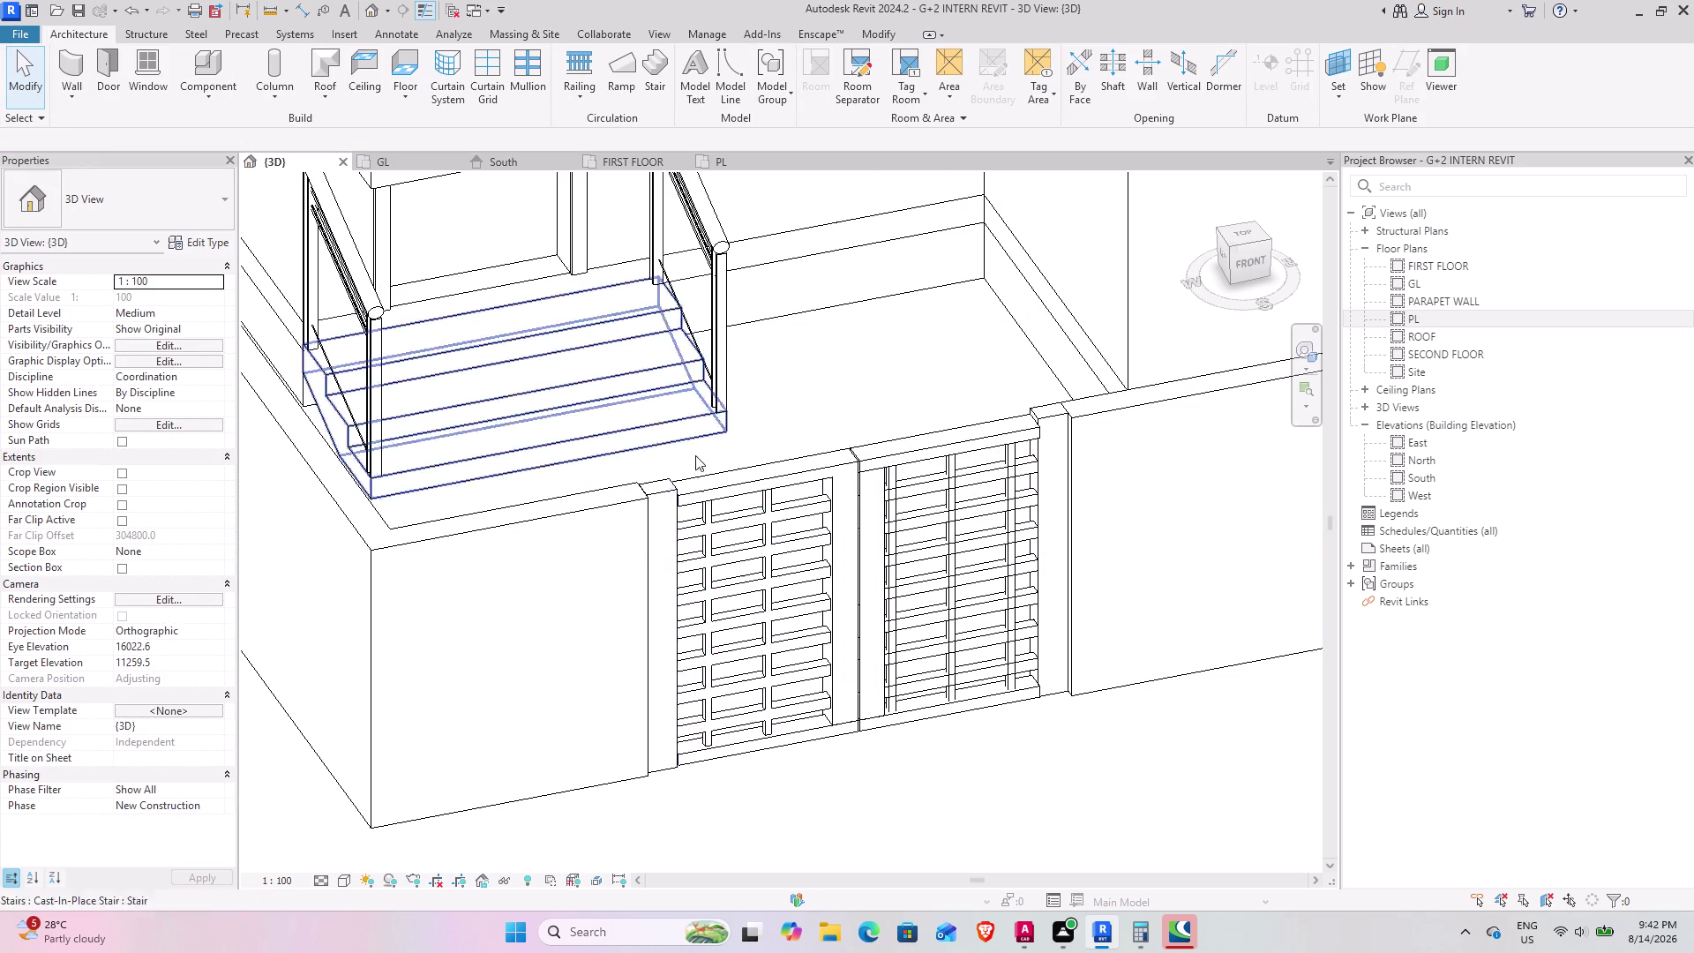
scroll(down, 3)
middle_drag(715, 421, 914, 367)
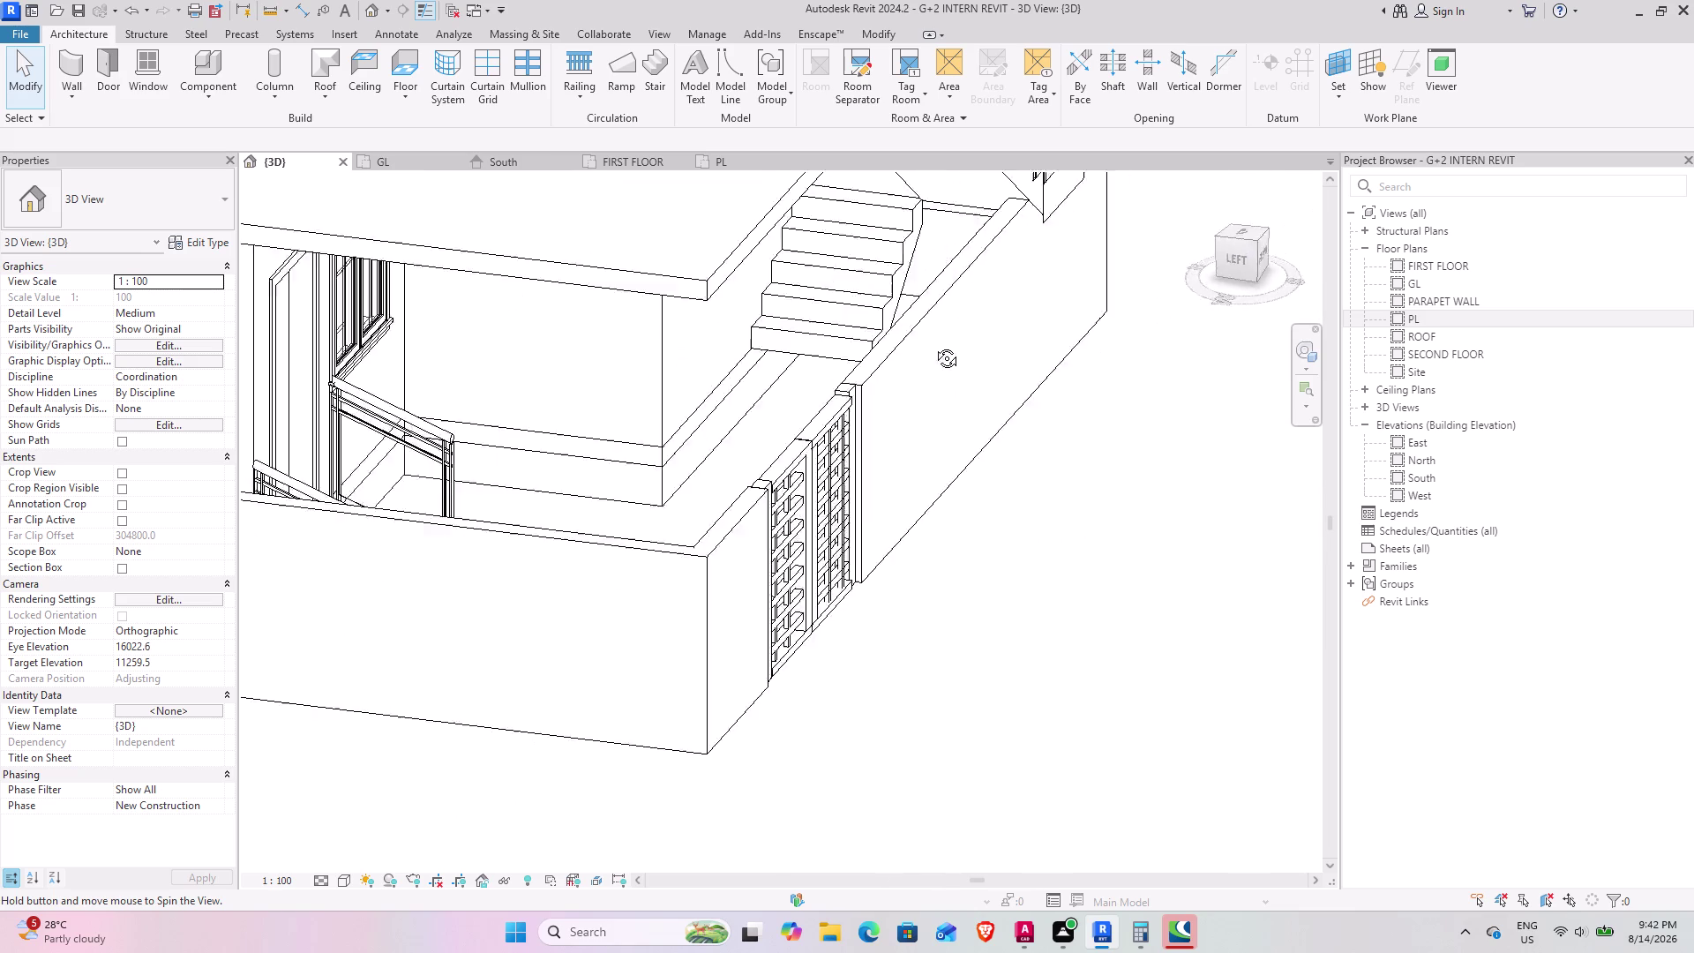
middle_drag(914, 367, 570, 242)
middle_drag(824, 345, 825, 355)
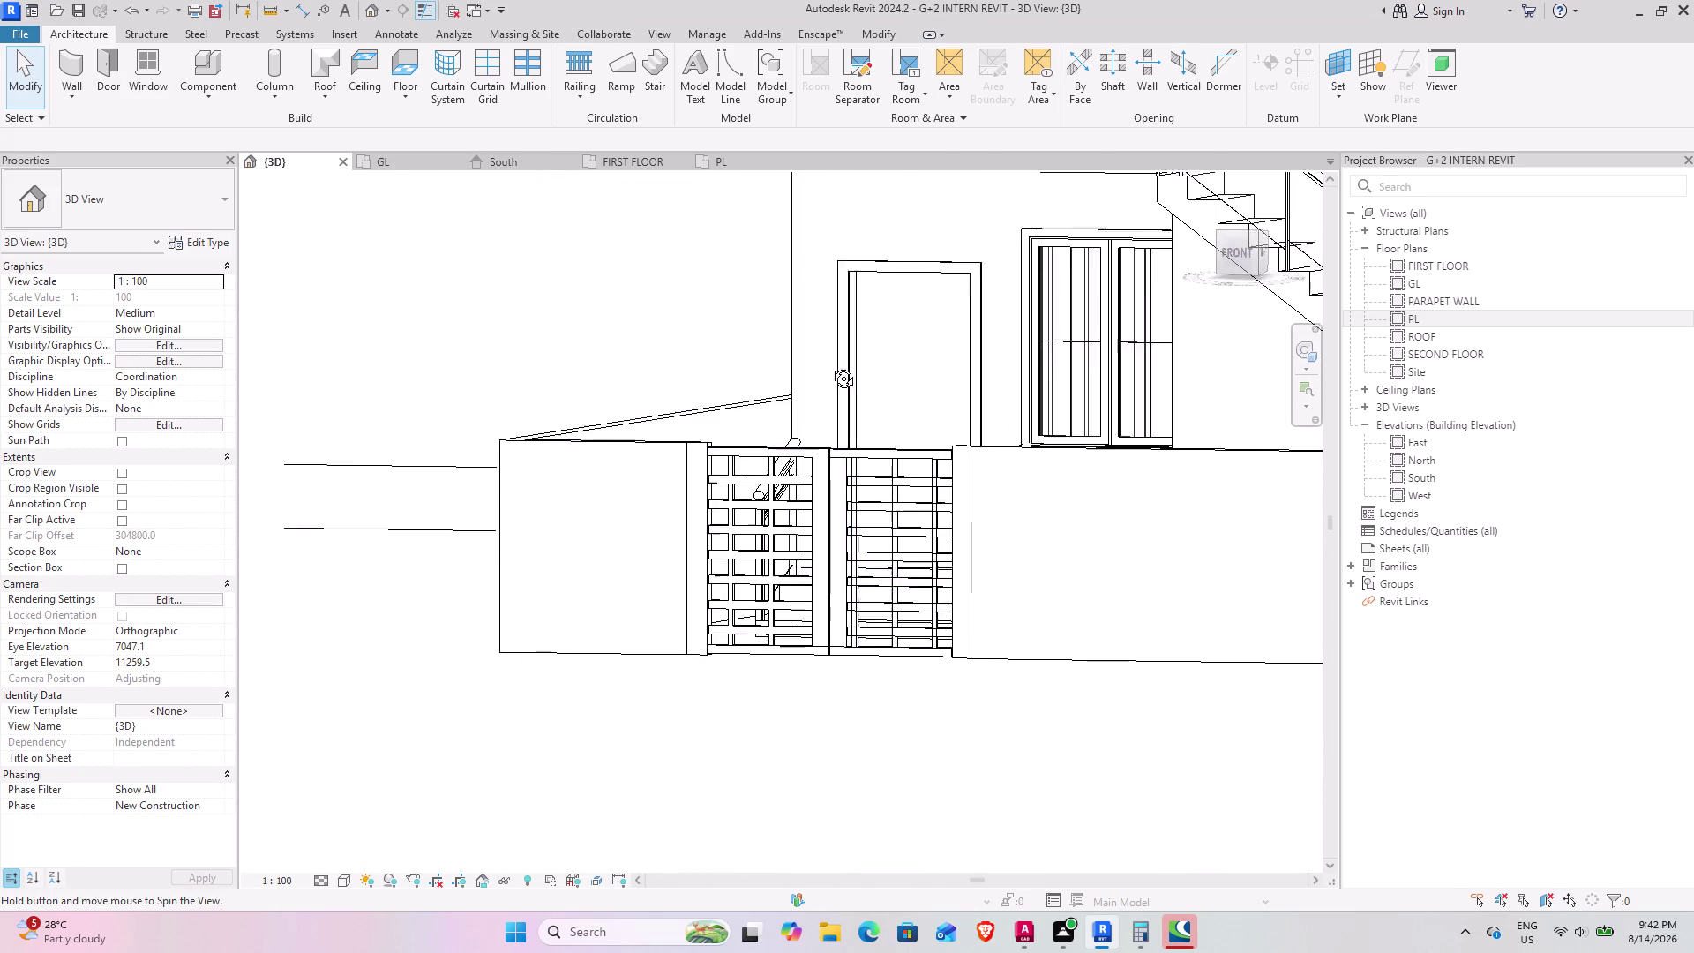
middle_drag(825, 355, 890, 408)
Open the GL floor plan and pan to frame the whole ground floor.
click(396, 166)
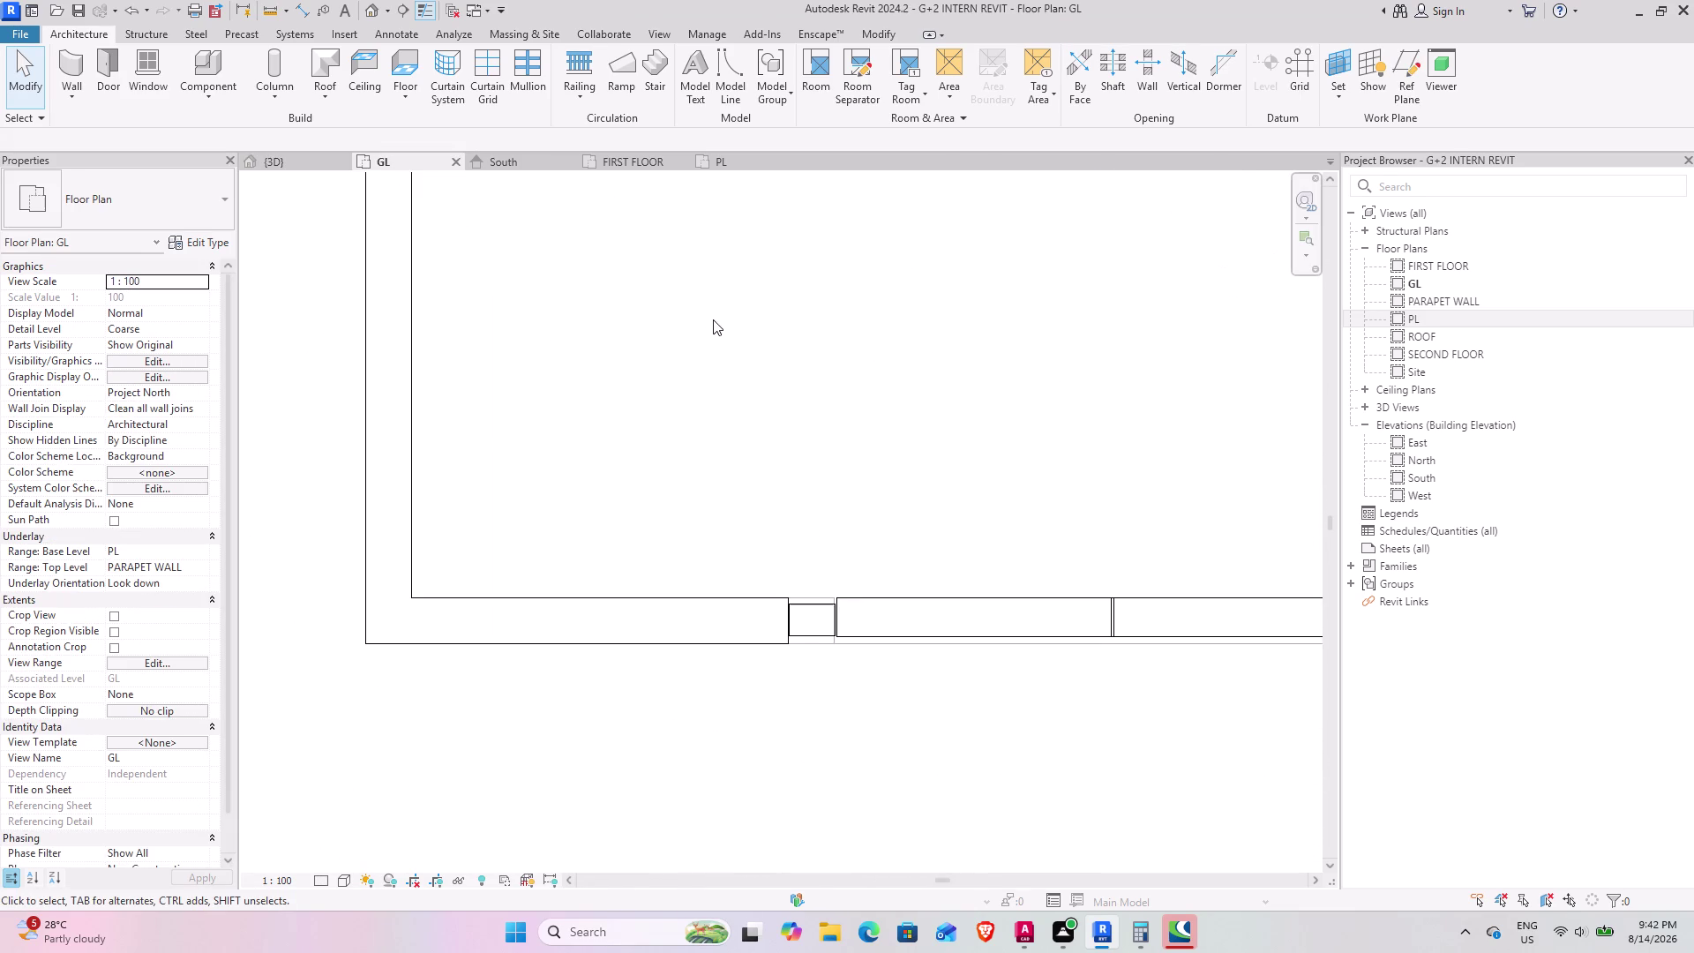
scroll(down, 3)
middle_drag(799, 296, 685, 534)
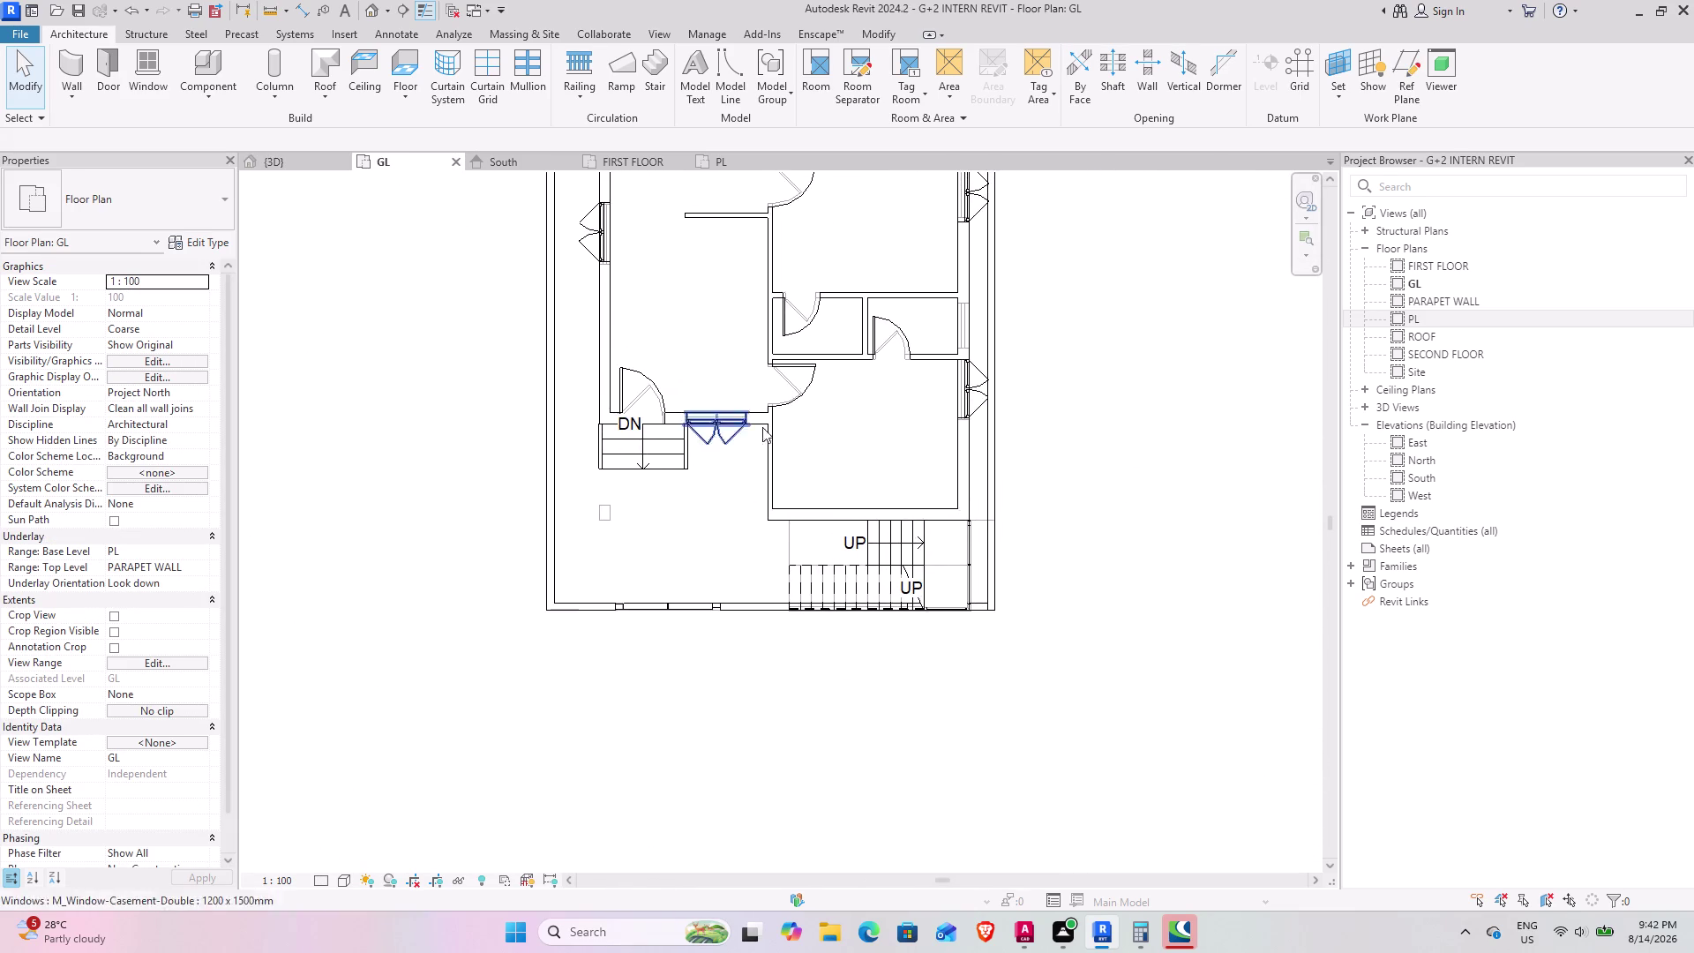
middle_drag(758, 424, 706, 582)
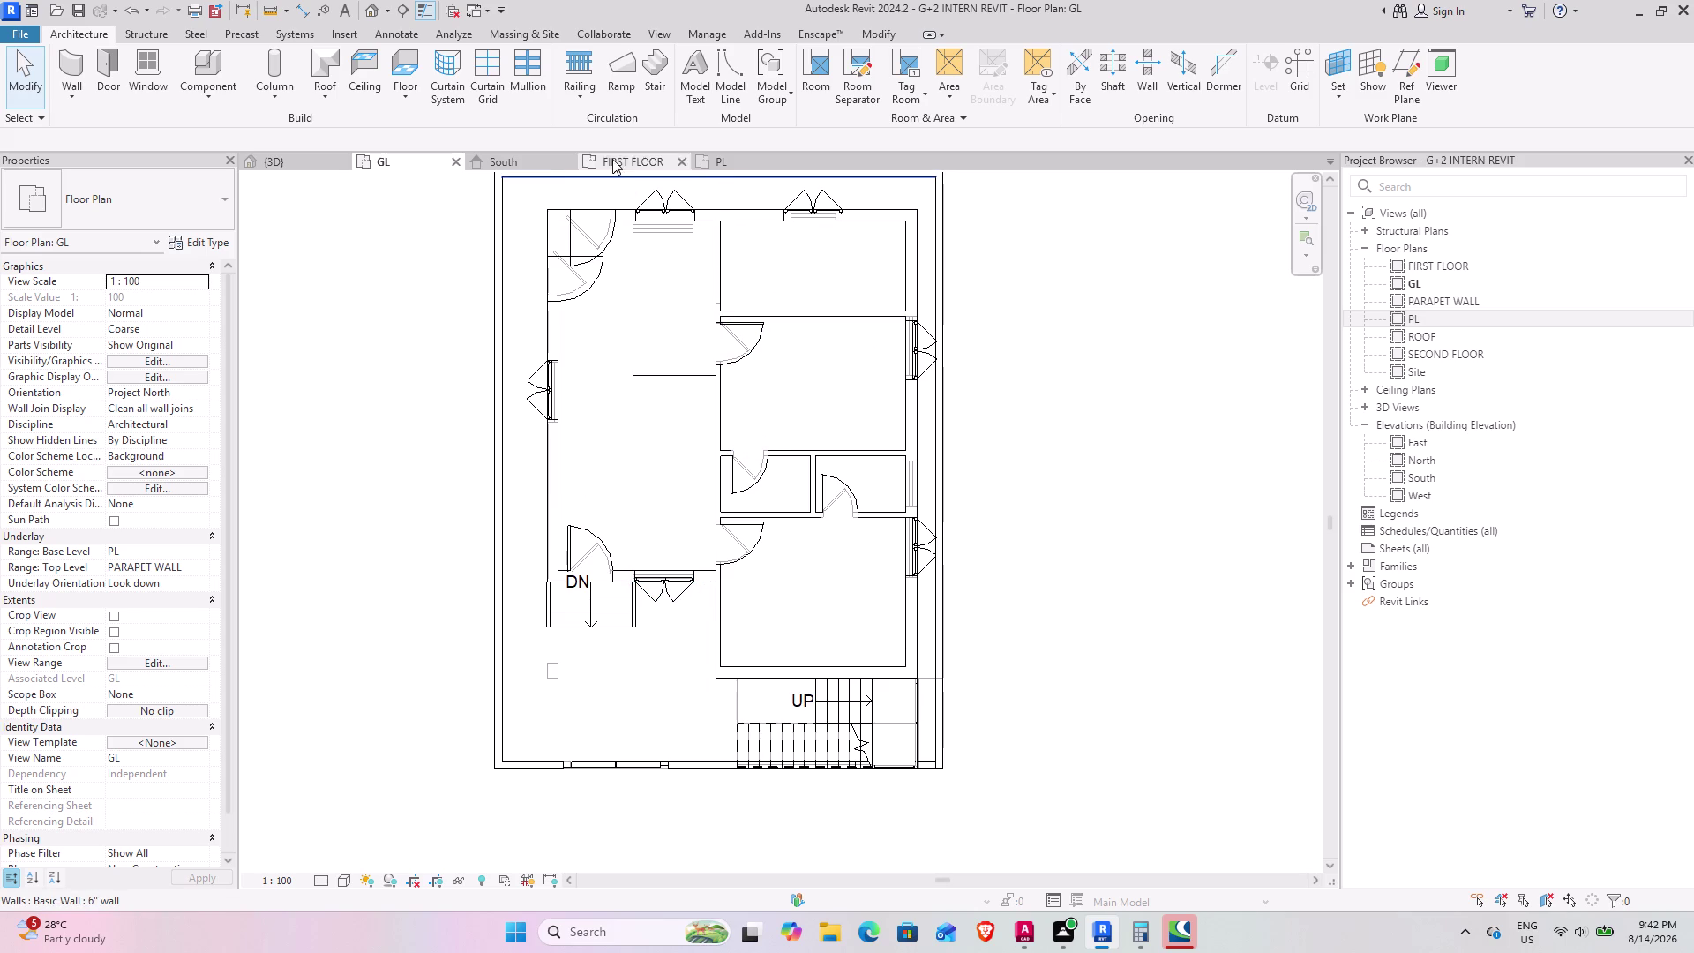
Open the FIRST FLOOR plan and pan to frame its upper-level rooms.
click(625, 152)
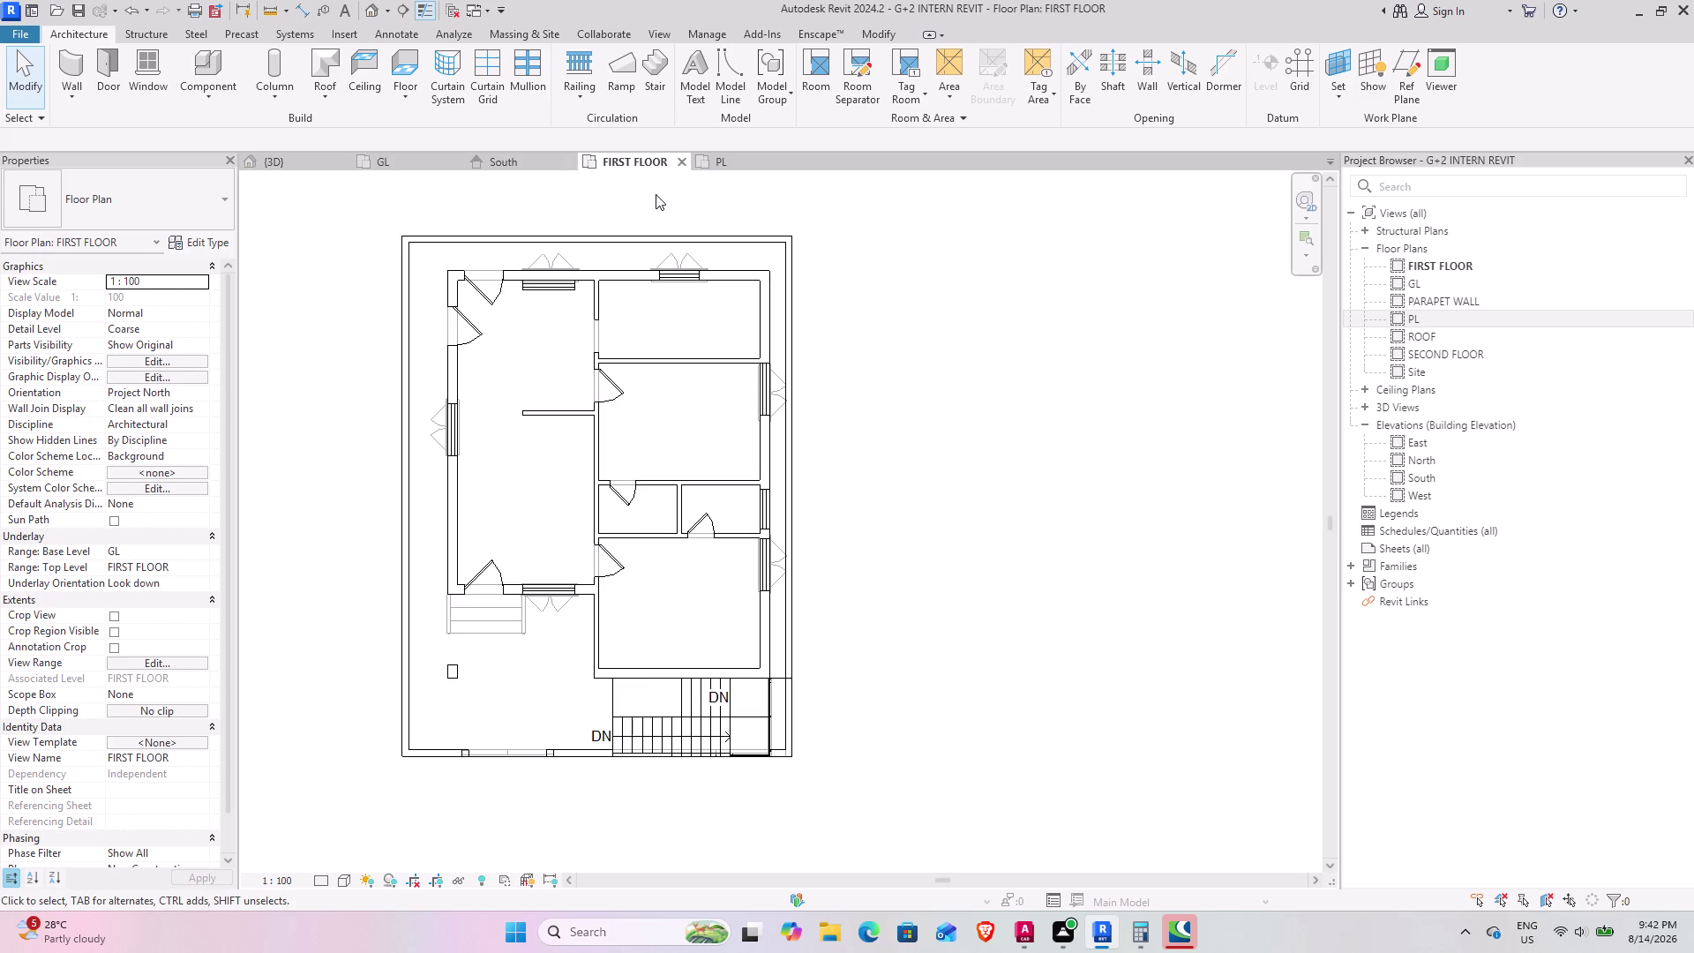
scroll(up, 3)
middle_drag(517, 593, 608, 467)
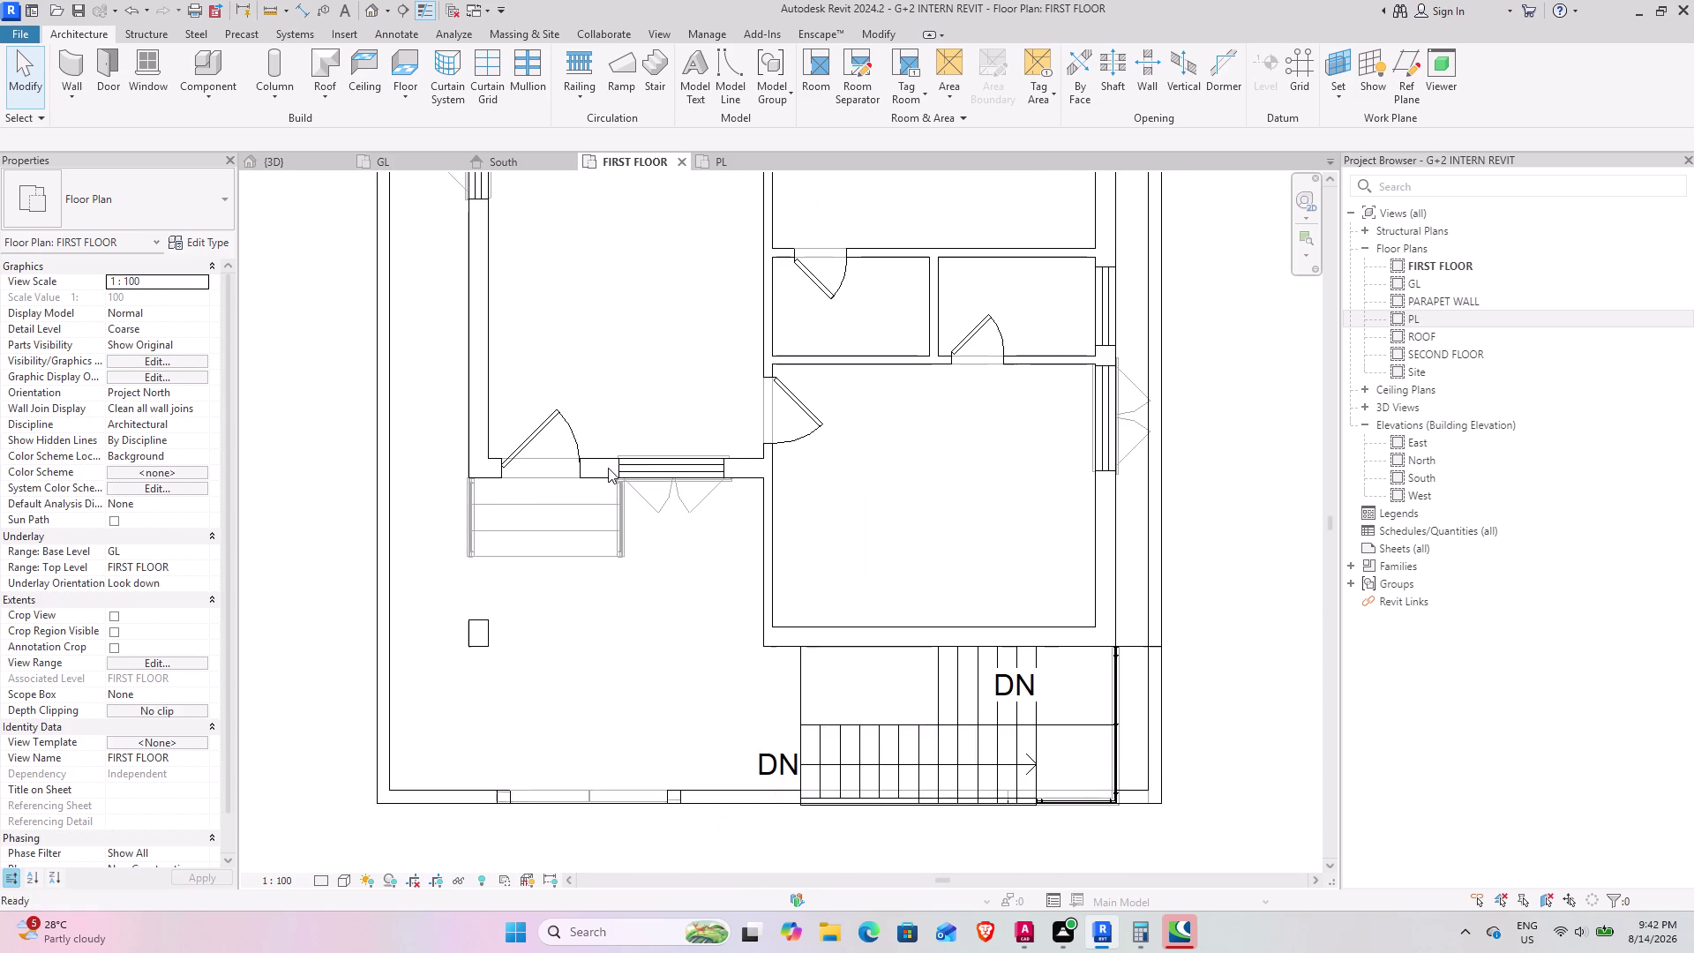
middle_drag(682, 383, 651, 529)
middle_drag(604, 511, 513, 599)
middle_drag(491, 444, 438, 569)
middle_drag(432, 482, 447, 478)
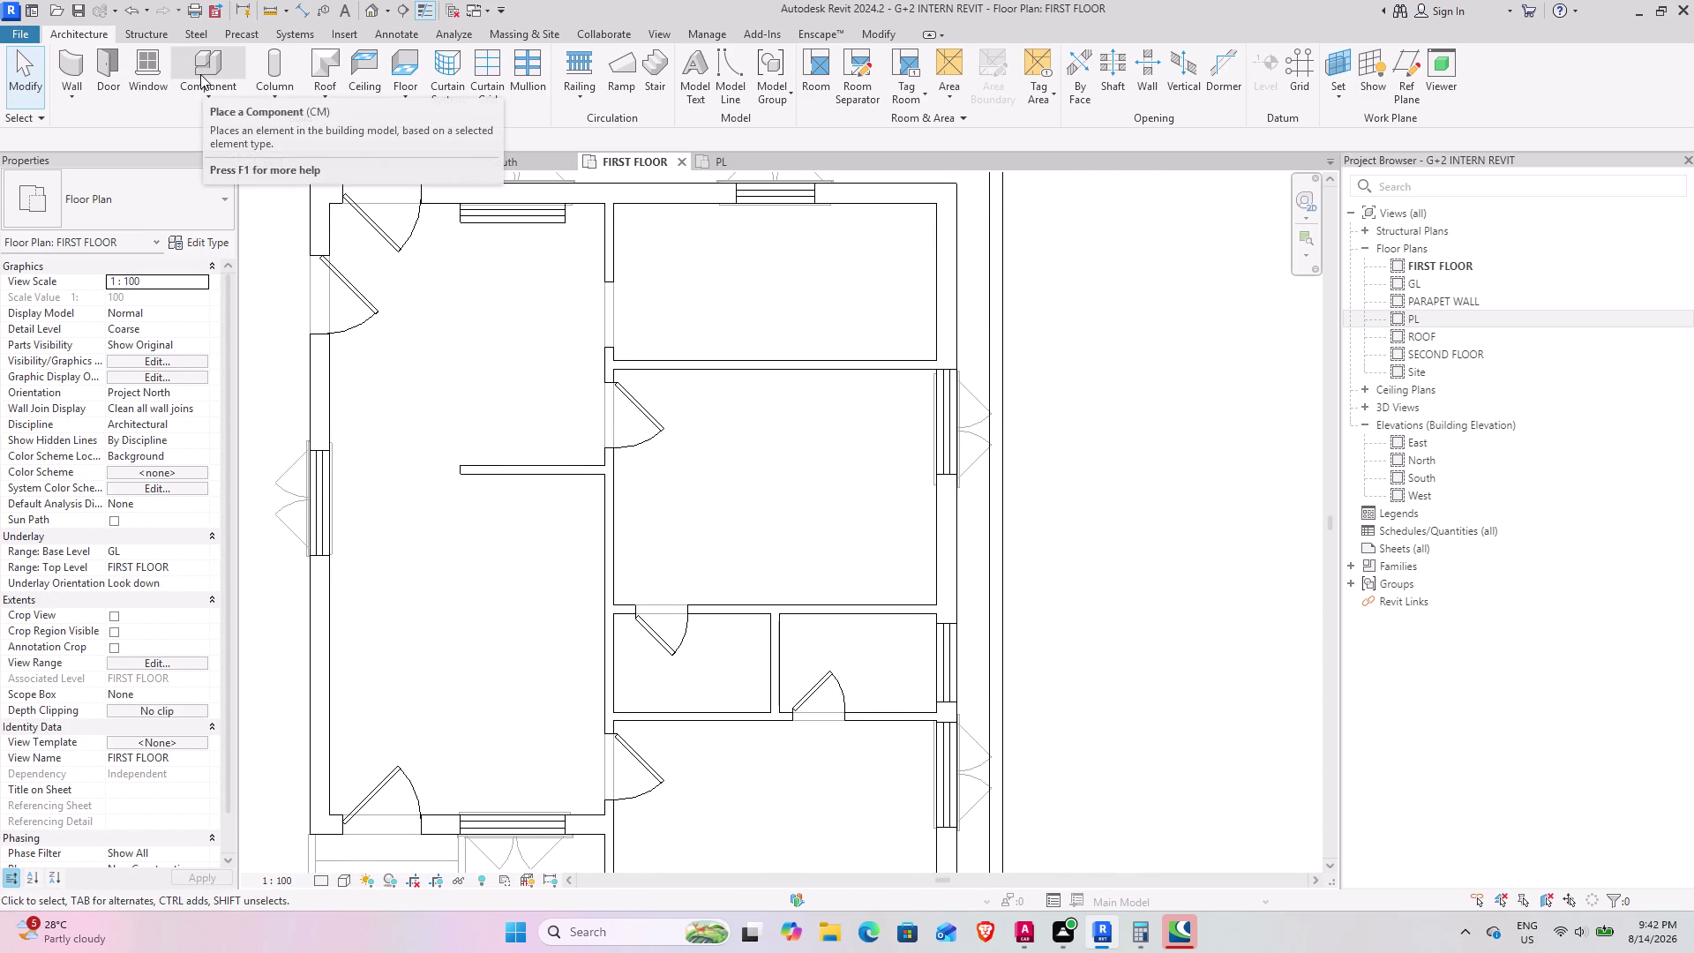
Start Place a Component, browse the Type Selector list, and open Load Family.
click(201, 74)
click(135, 204)
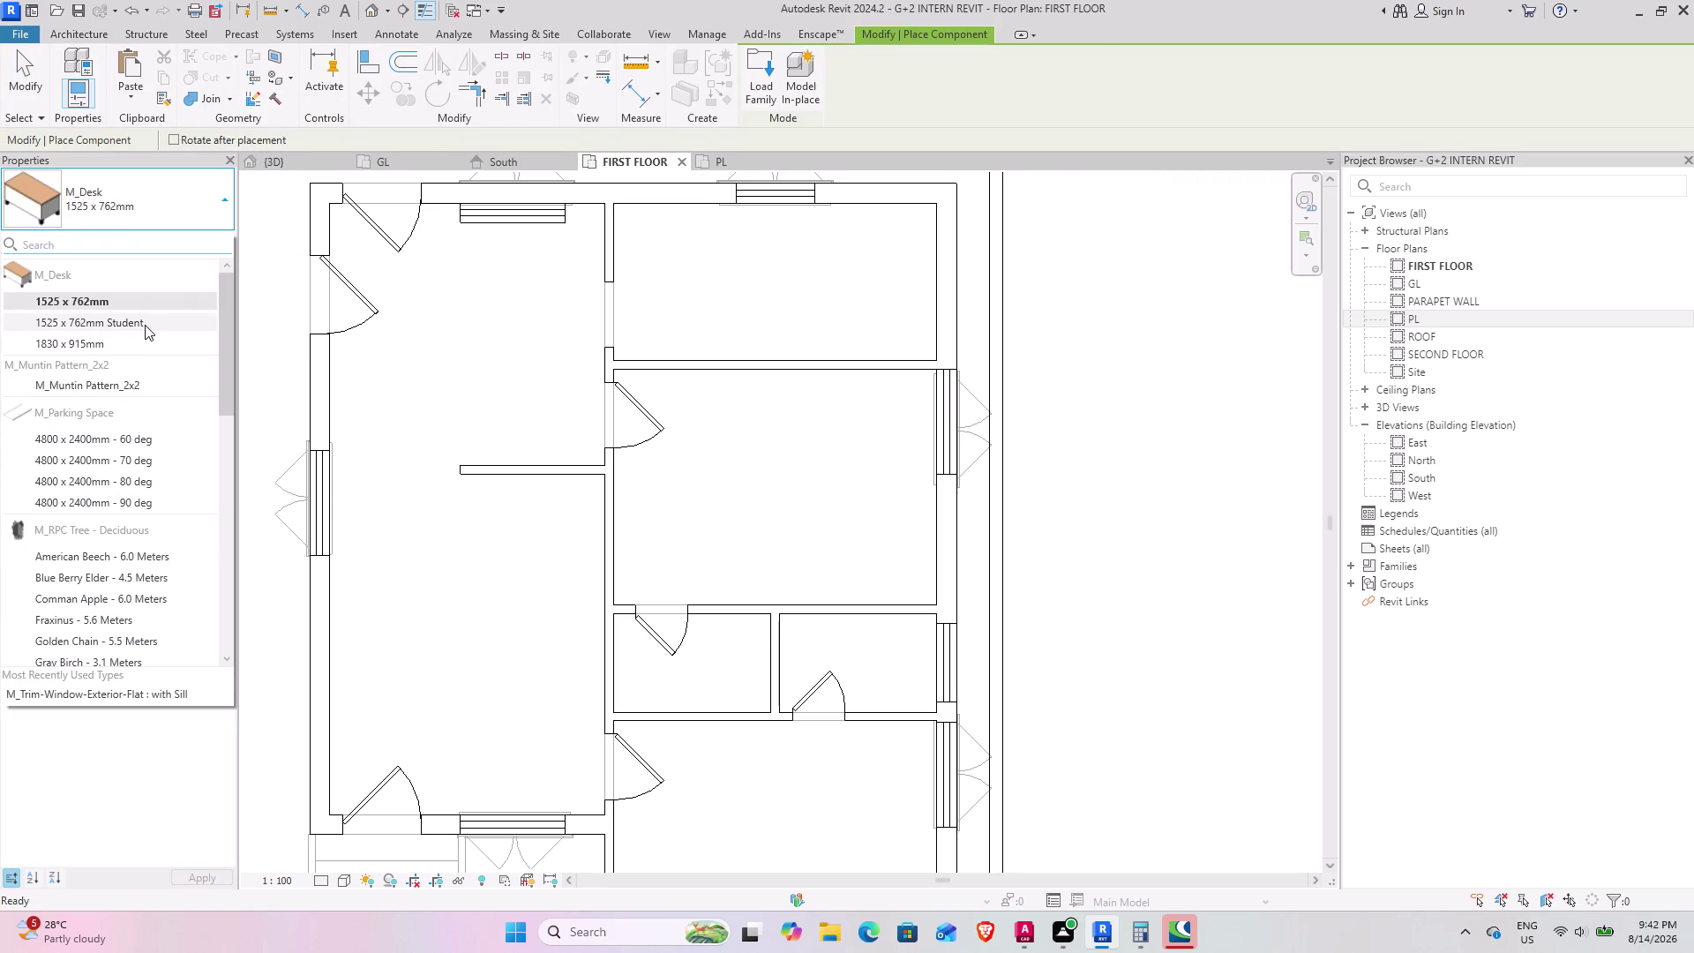
scroll(up, 3)
scroll(down, 3)
scroll(down, 3)
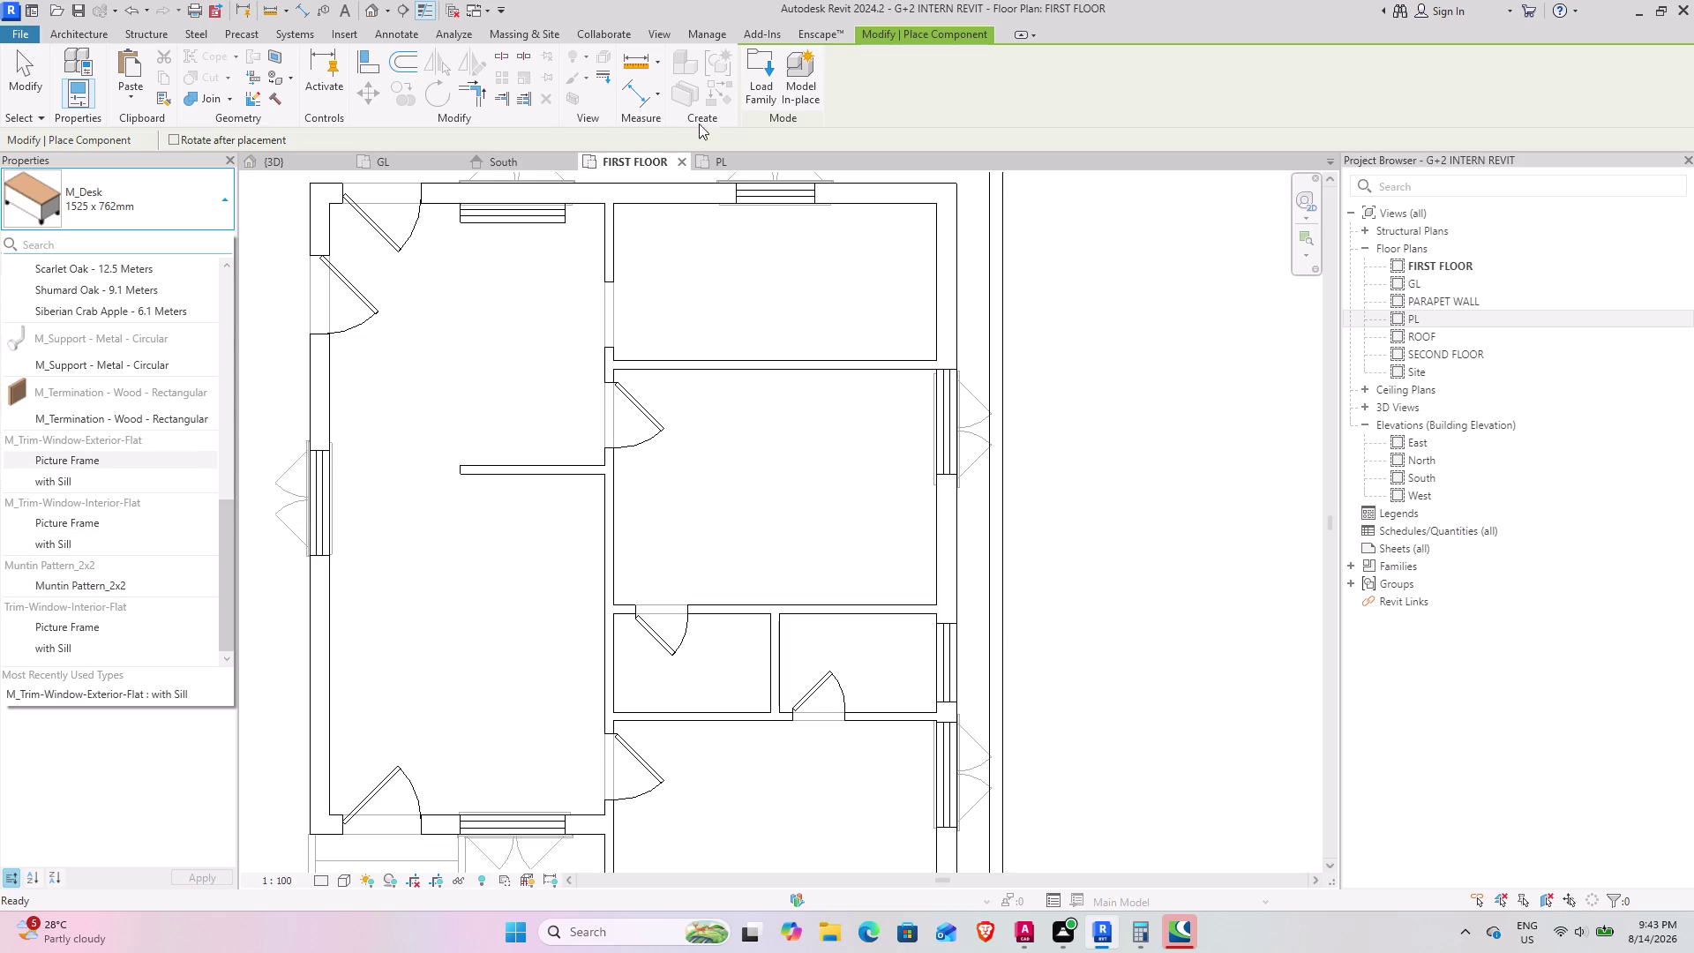
click(778, 72)
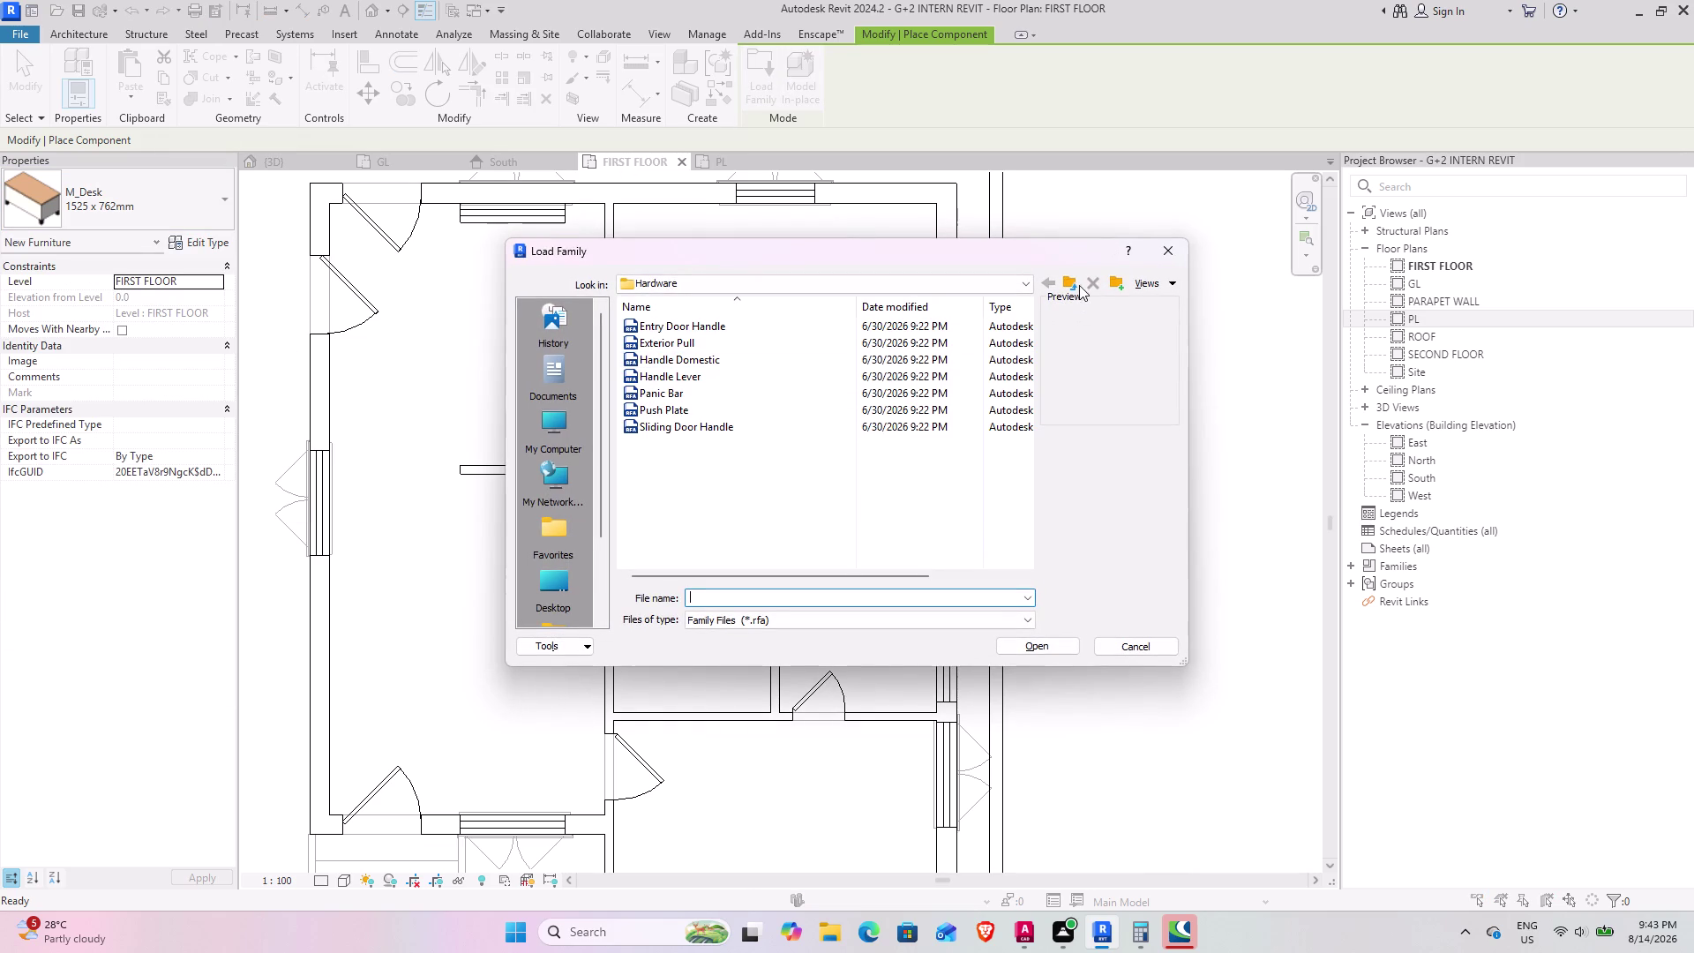
Move up from the Hardware folder to the US library folder and scan its categories.
click(1068, 283)
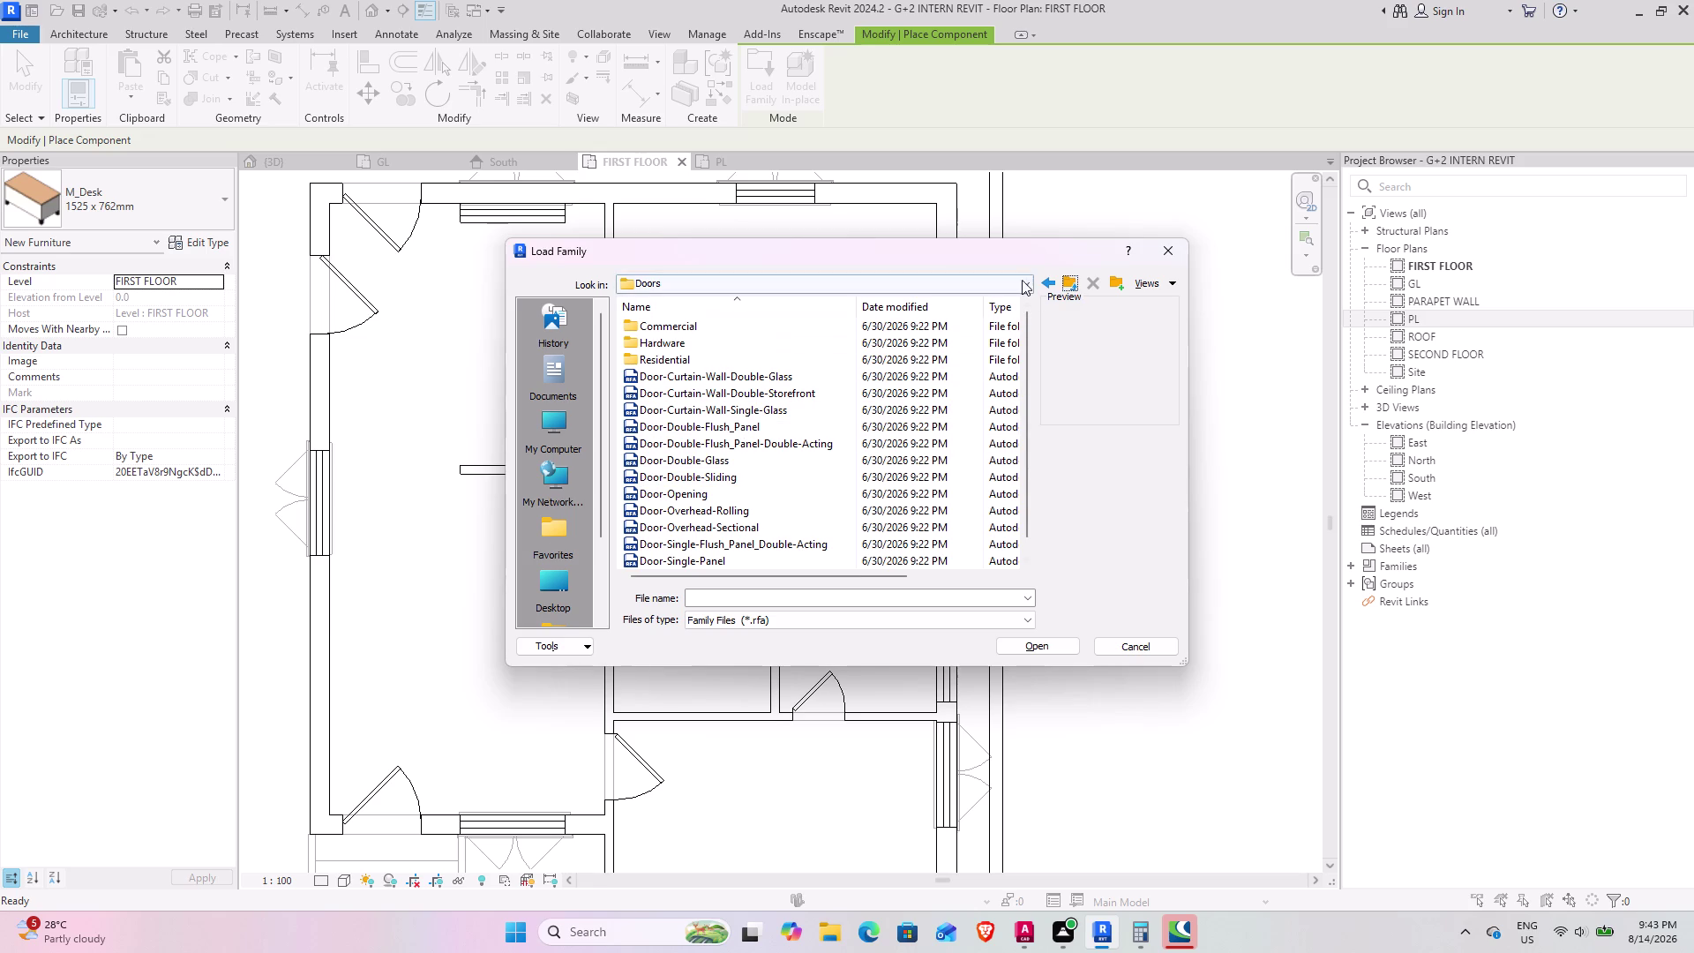
click(1068, 286)
scroll(down, 3)
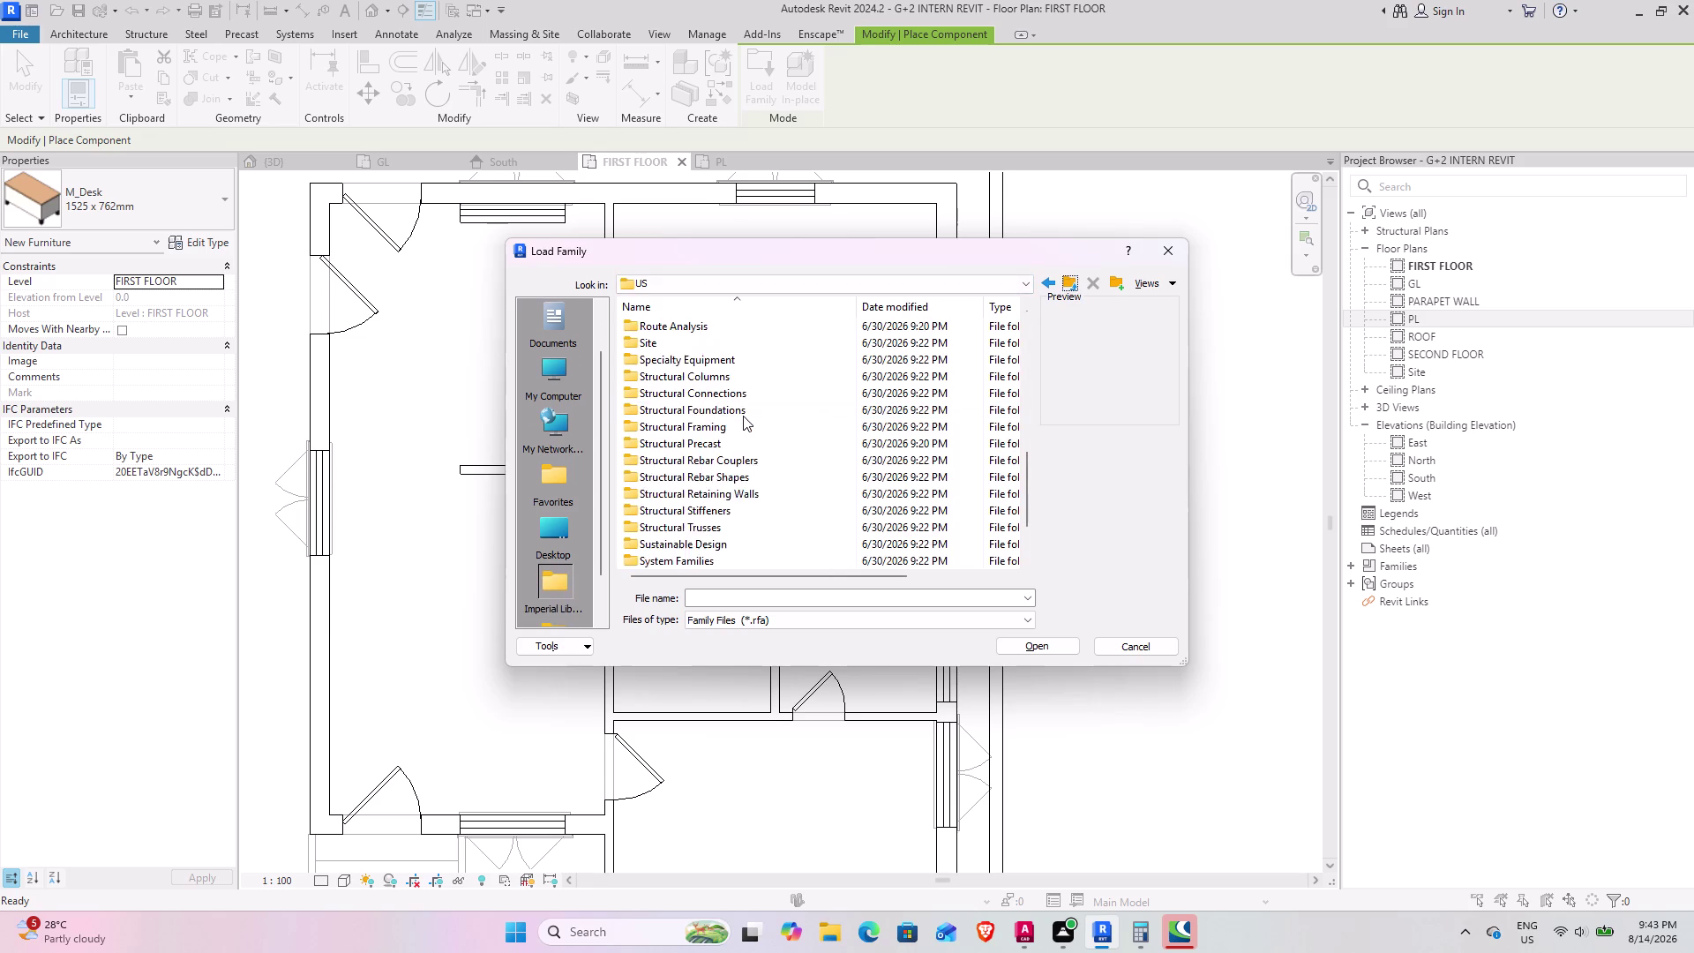
scroll(down, 3)
scroll(up, 3)
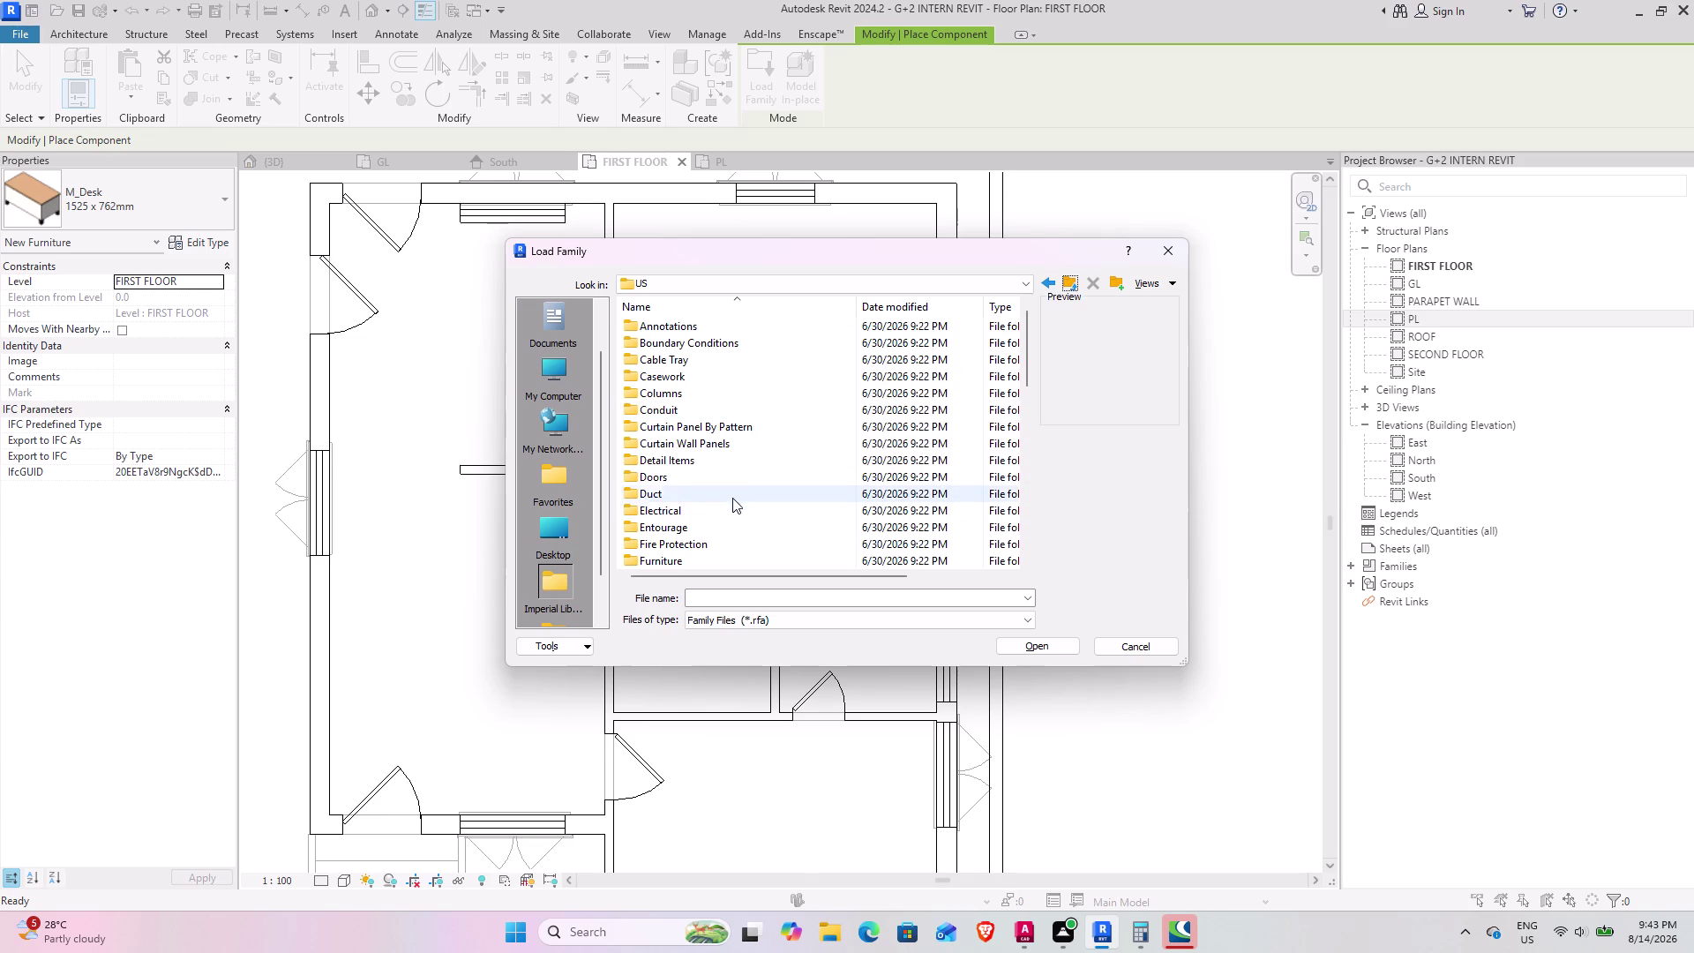
scroll(down, 3)
scroll(down, 3)
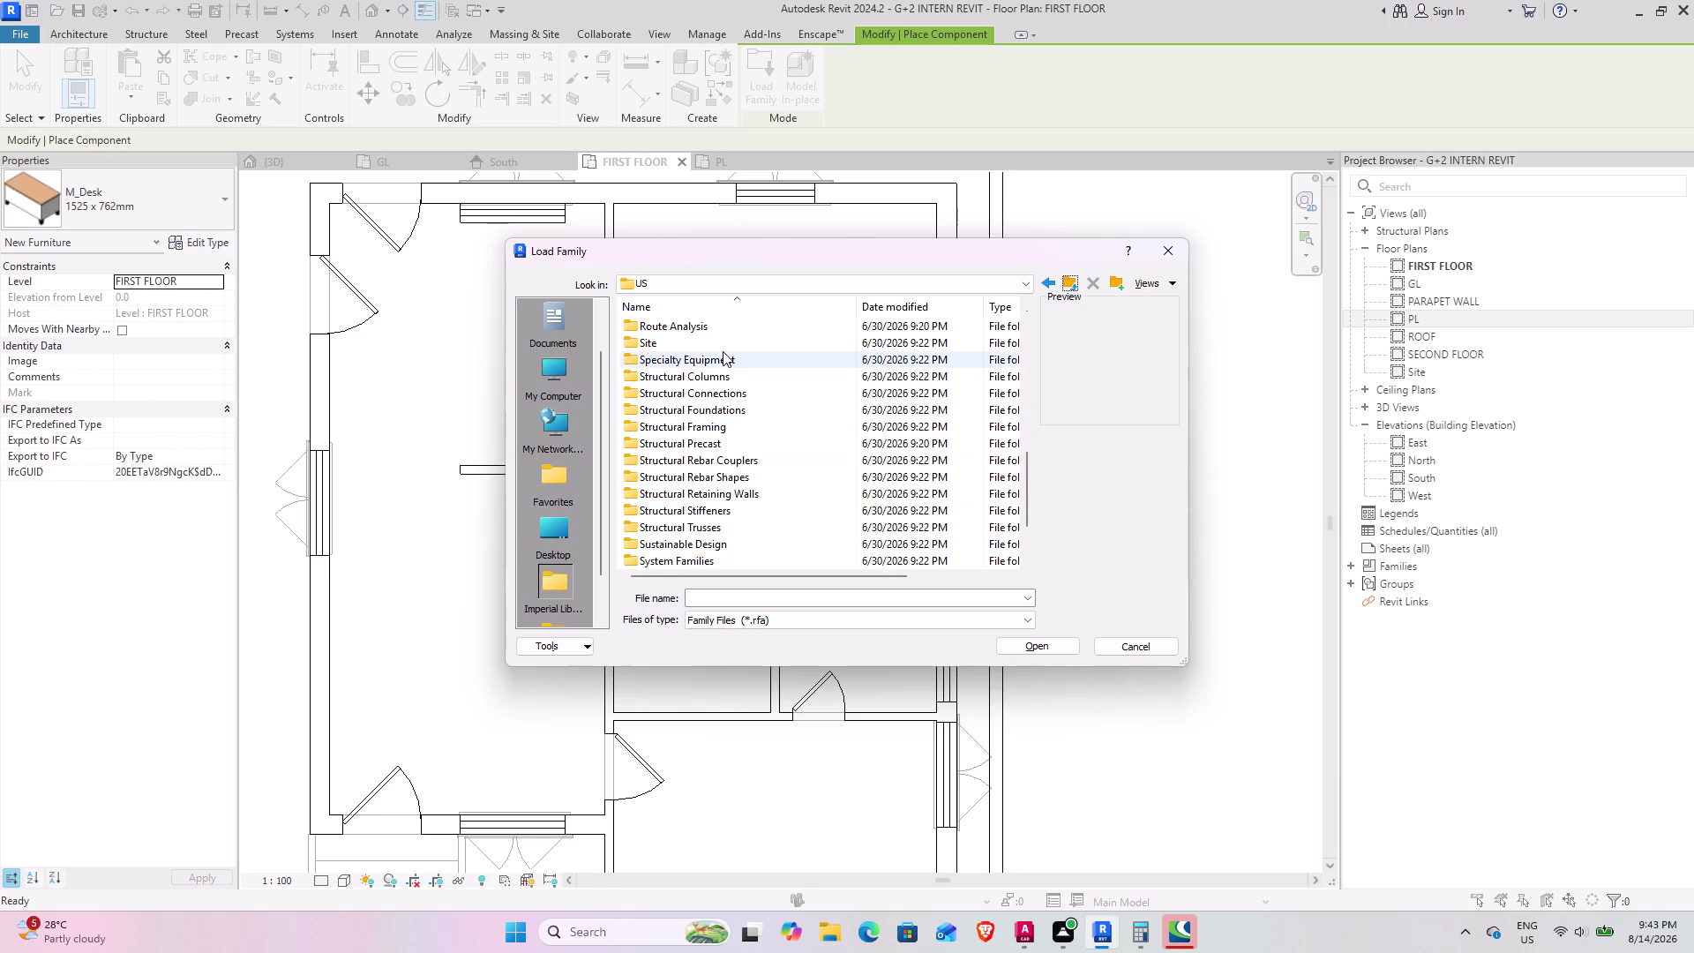
scroll(up, 3)
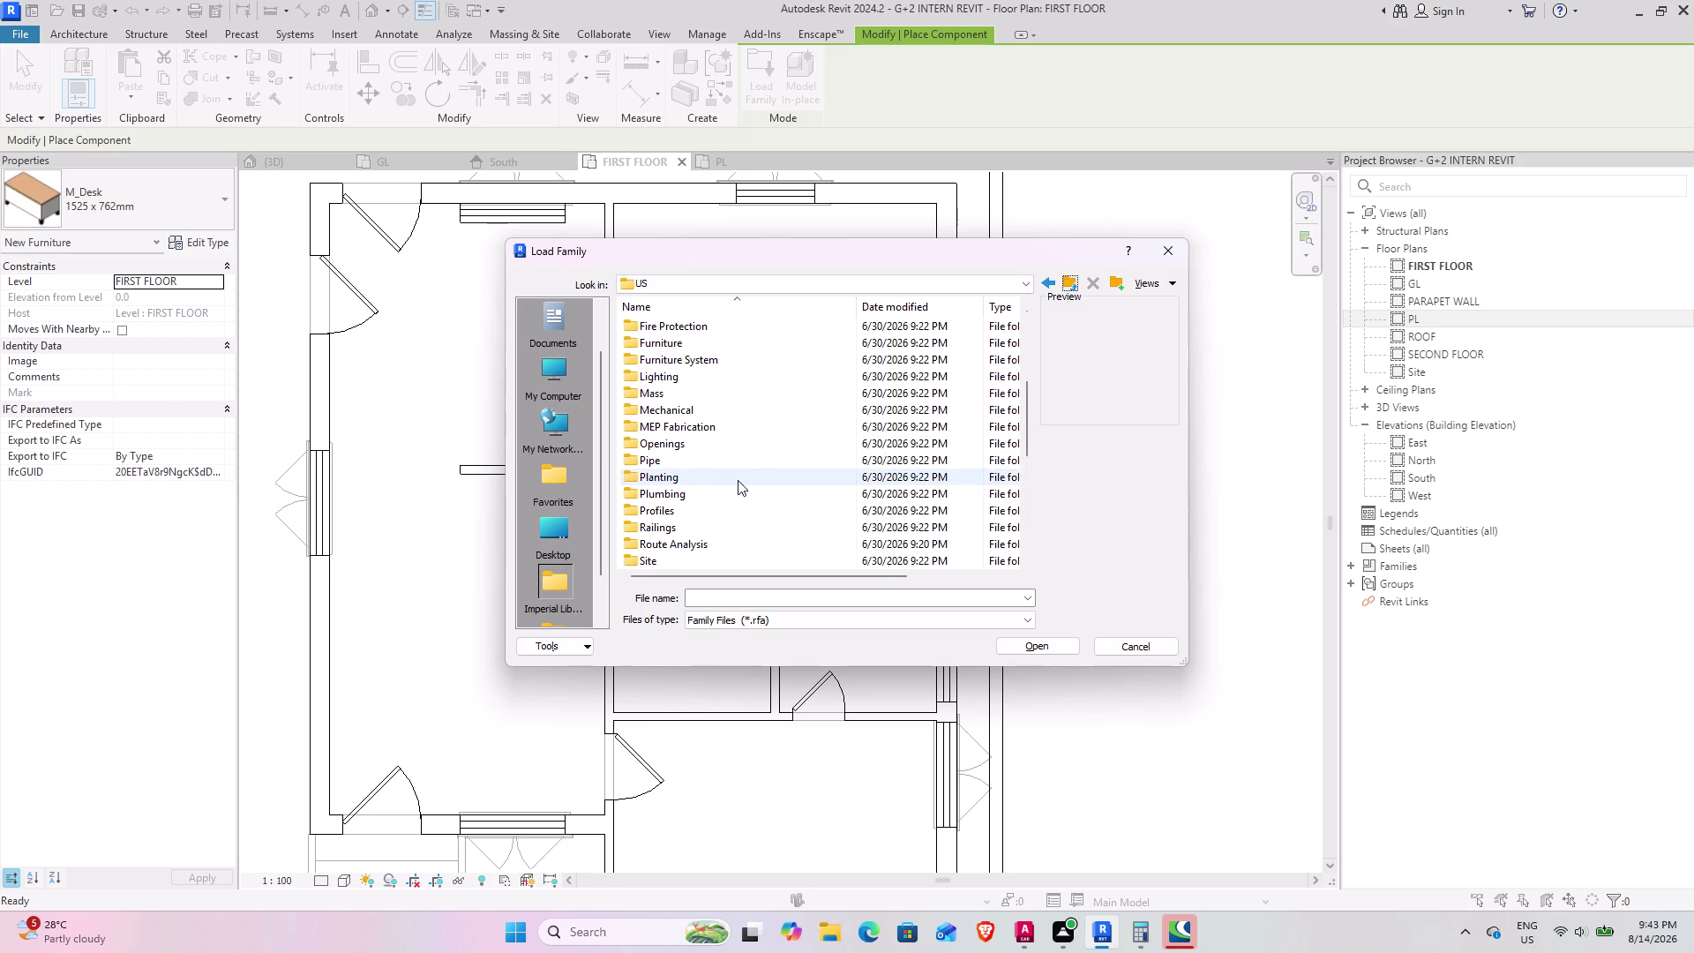
Browse the US category list and open the Site folder.
scroll(down, 3)
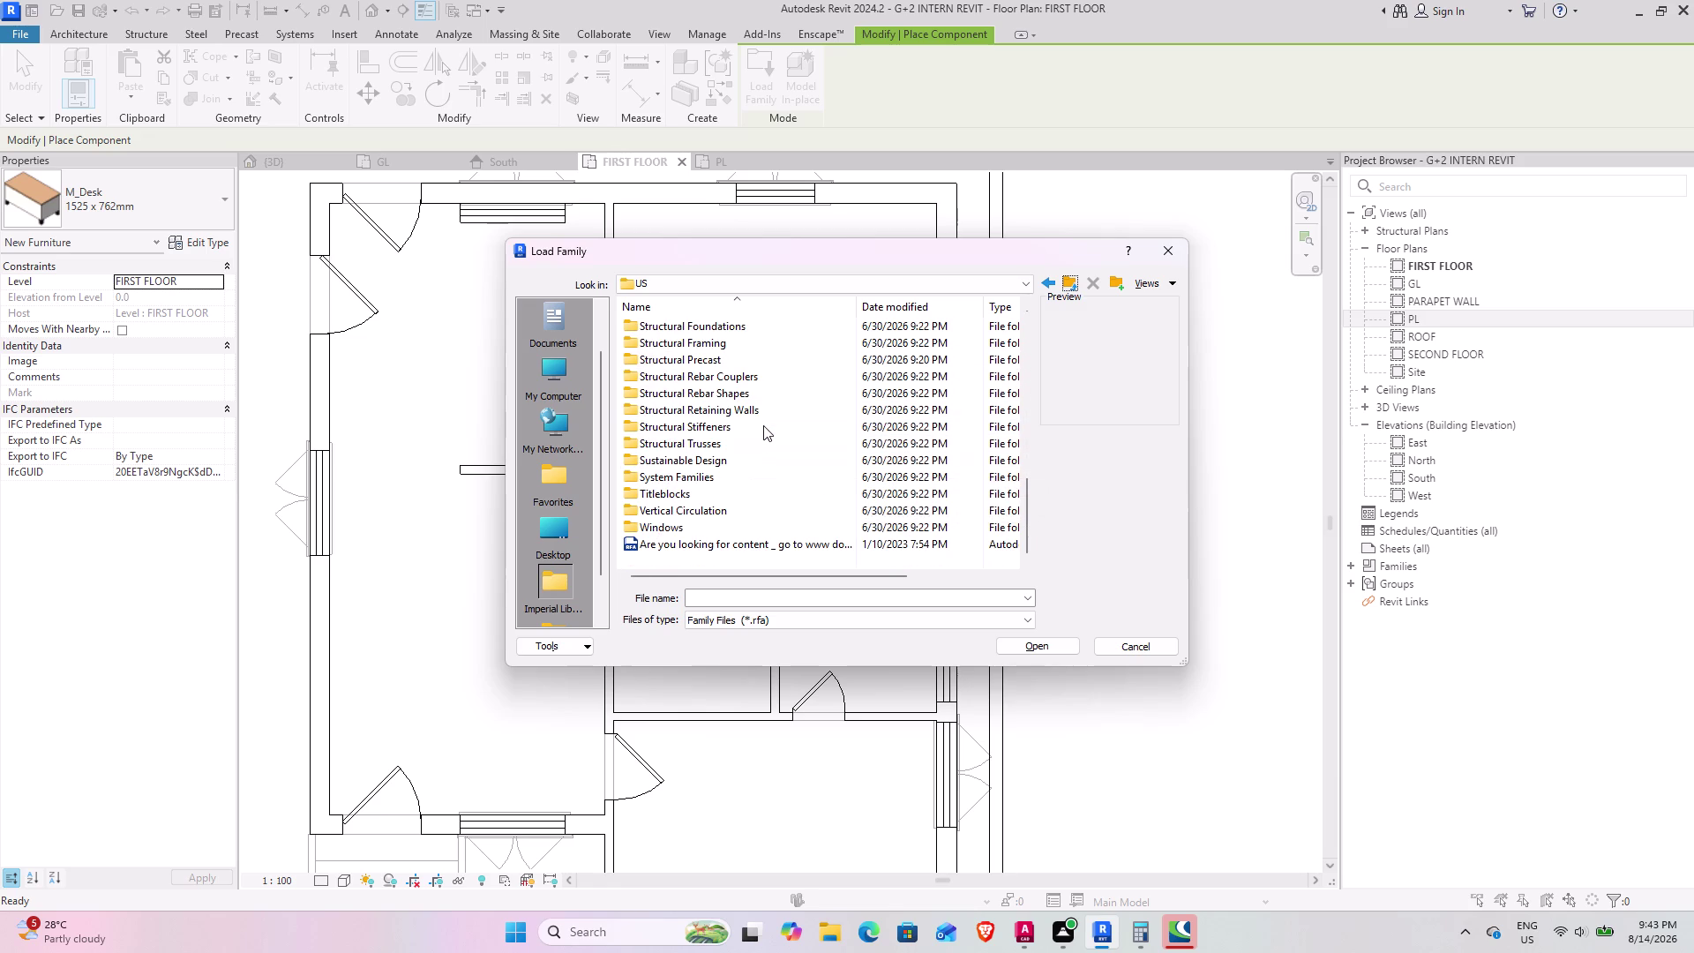
scroll(down, 3)
scroll(up, 3)
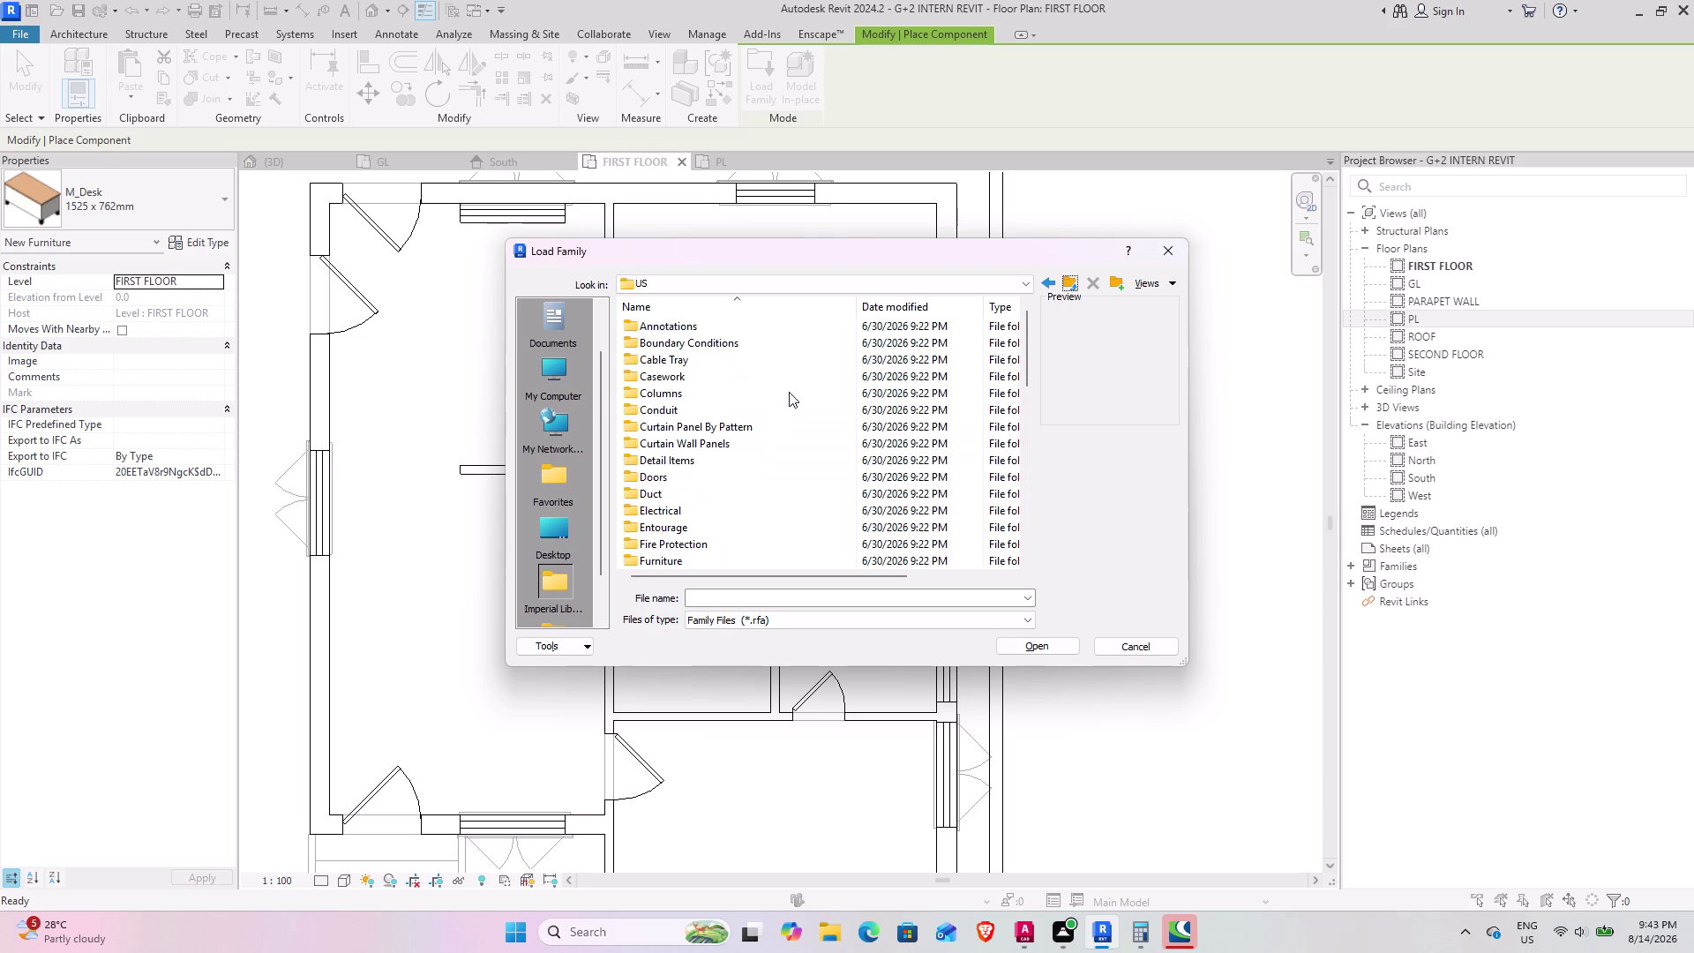
scroll(up, 3)
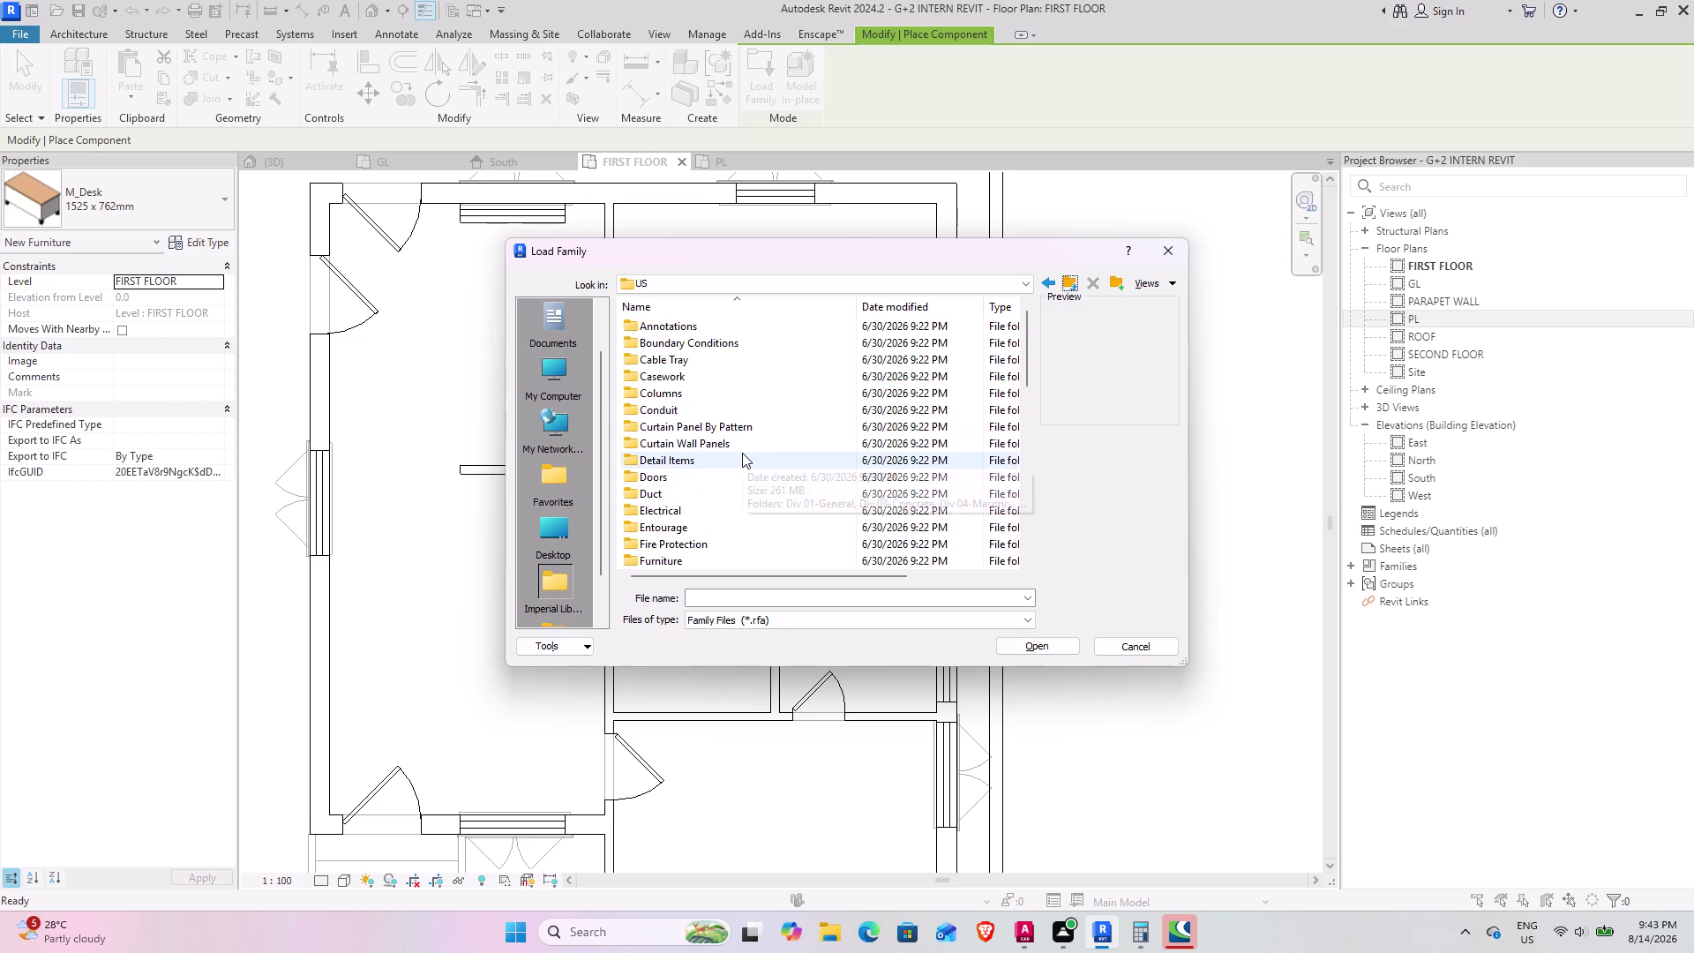
scroll(down, 3)
scroll(down, 3)
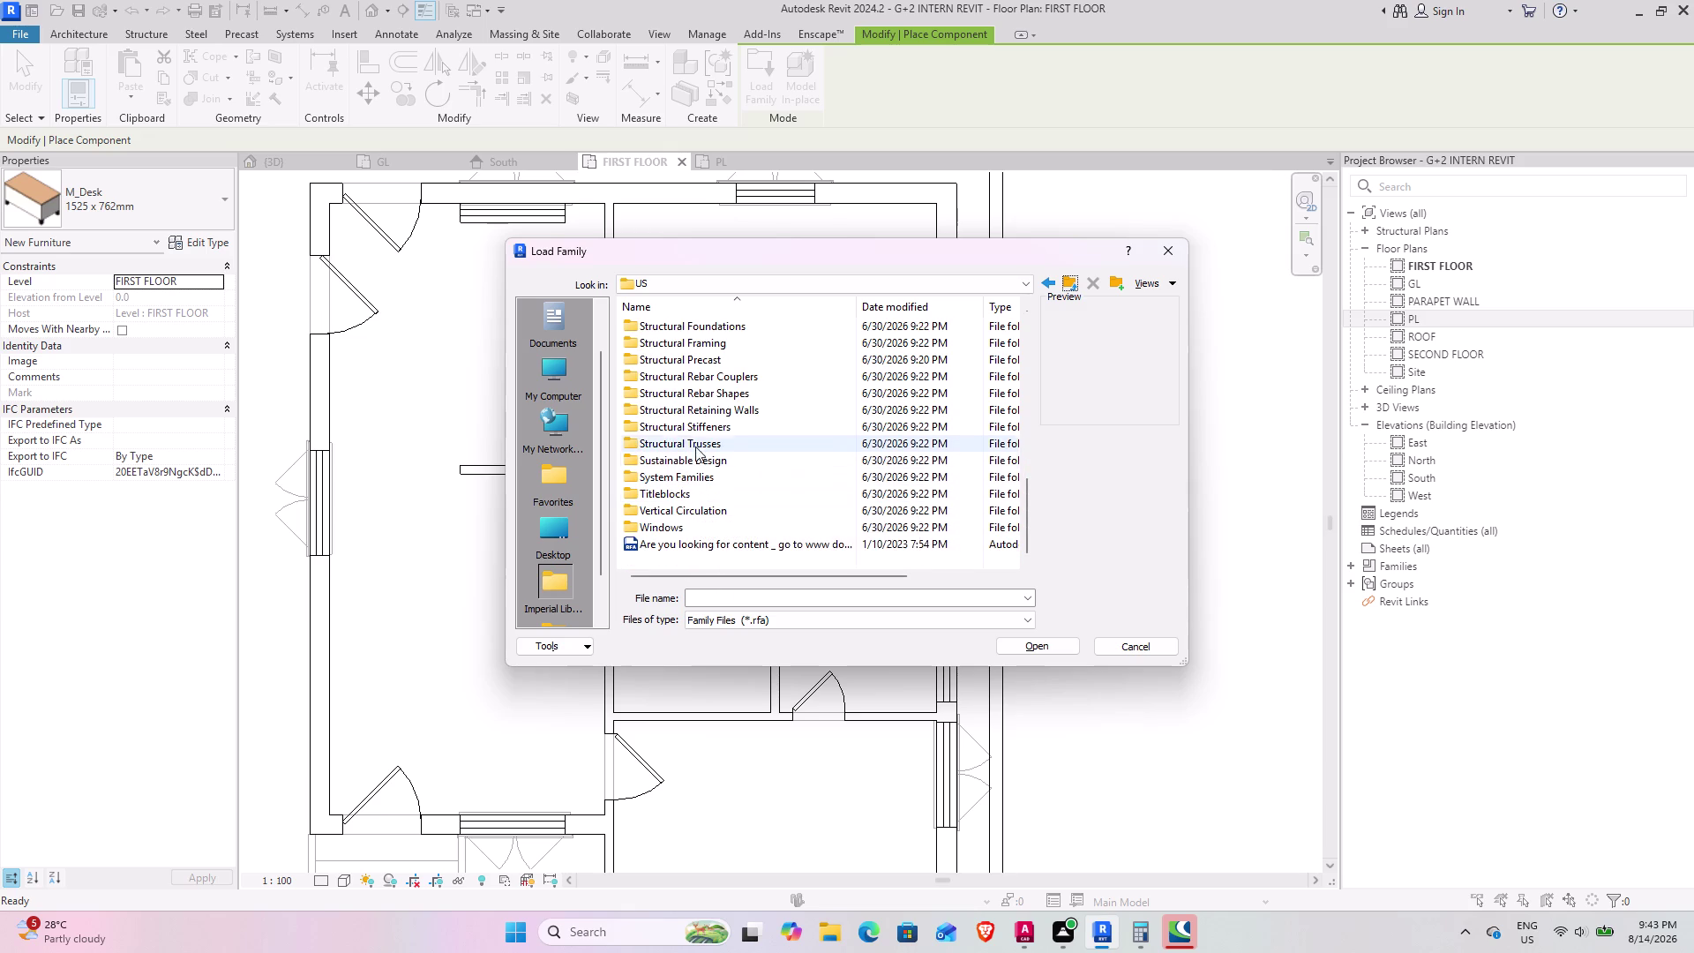
scroll(up, 3)
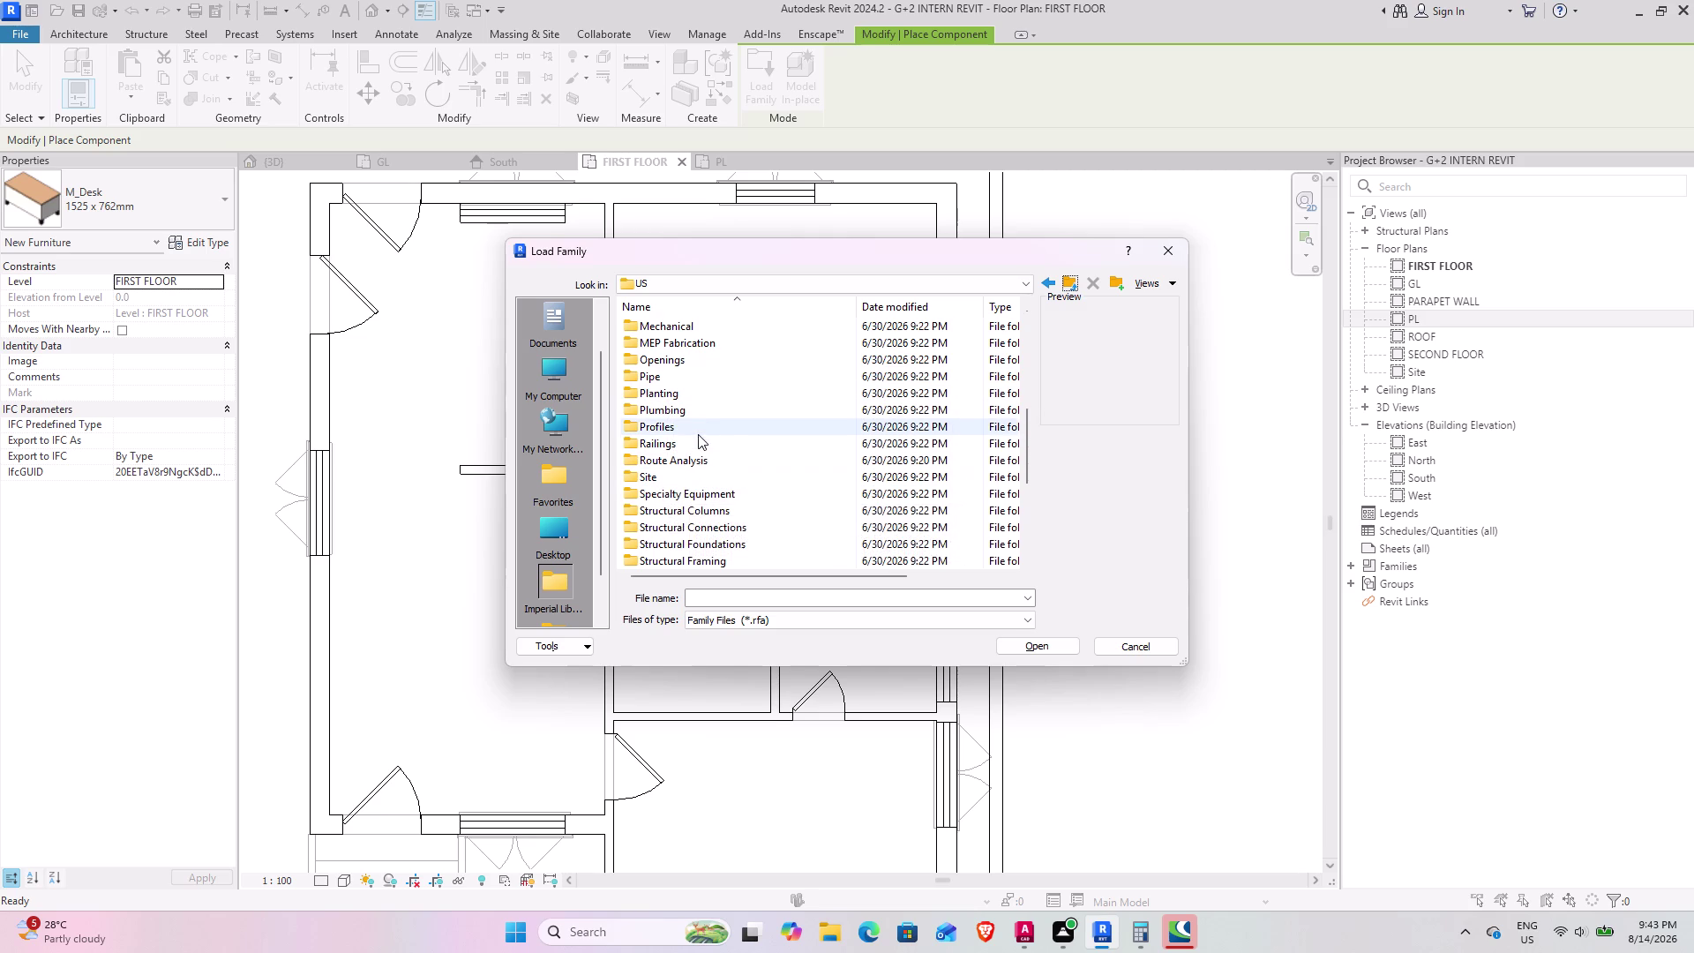
double_click(691, 475)
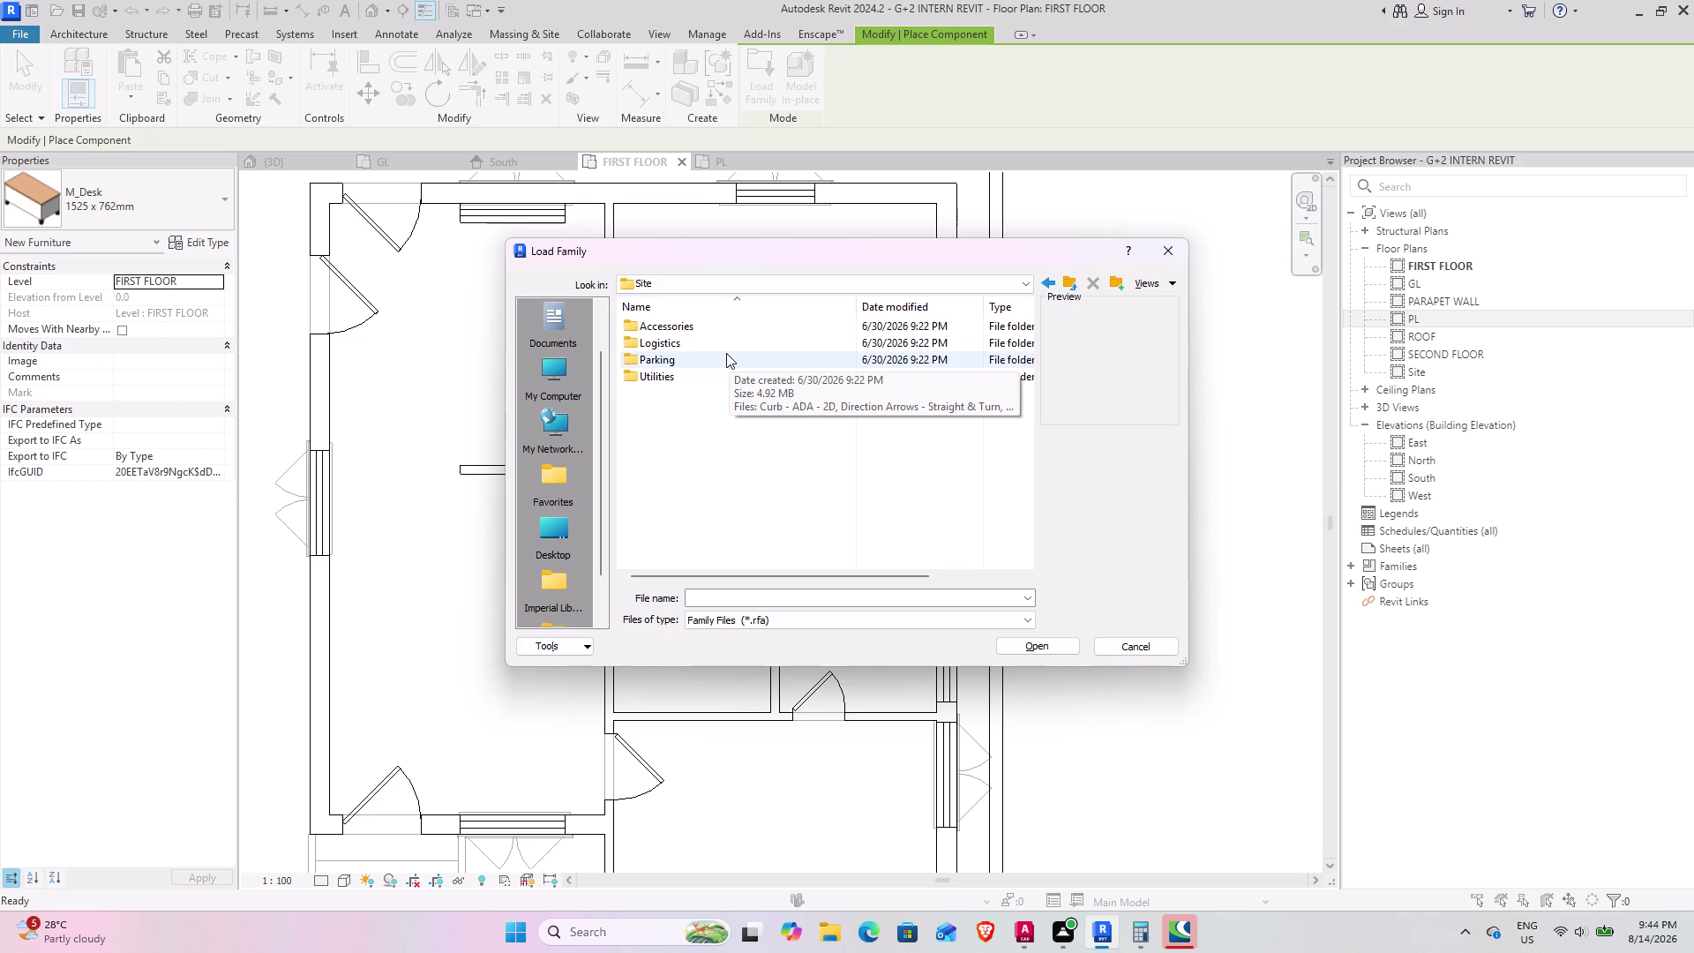
double_click(721, 323)
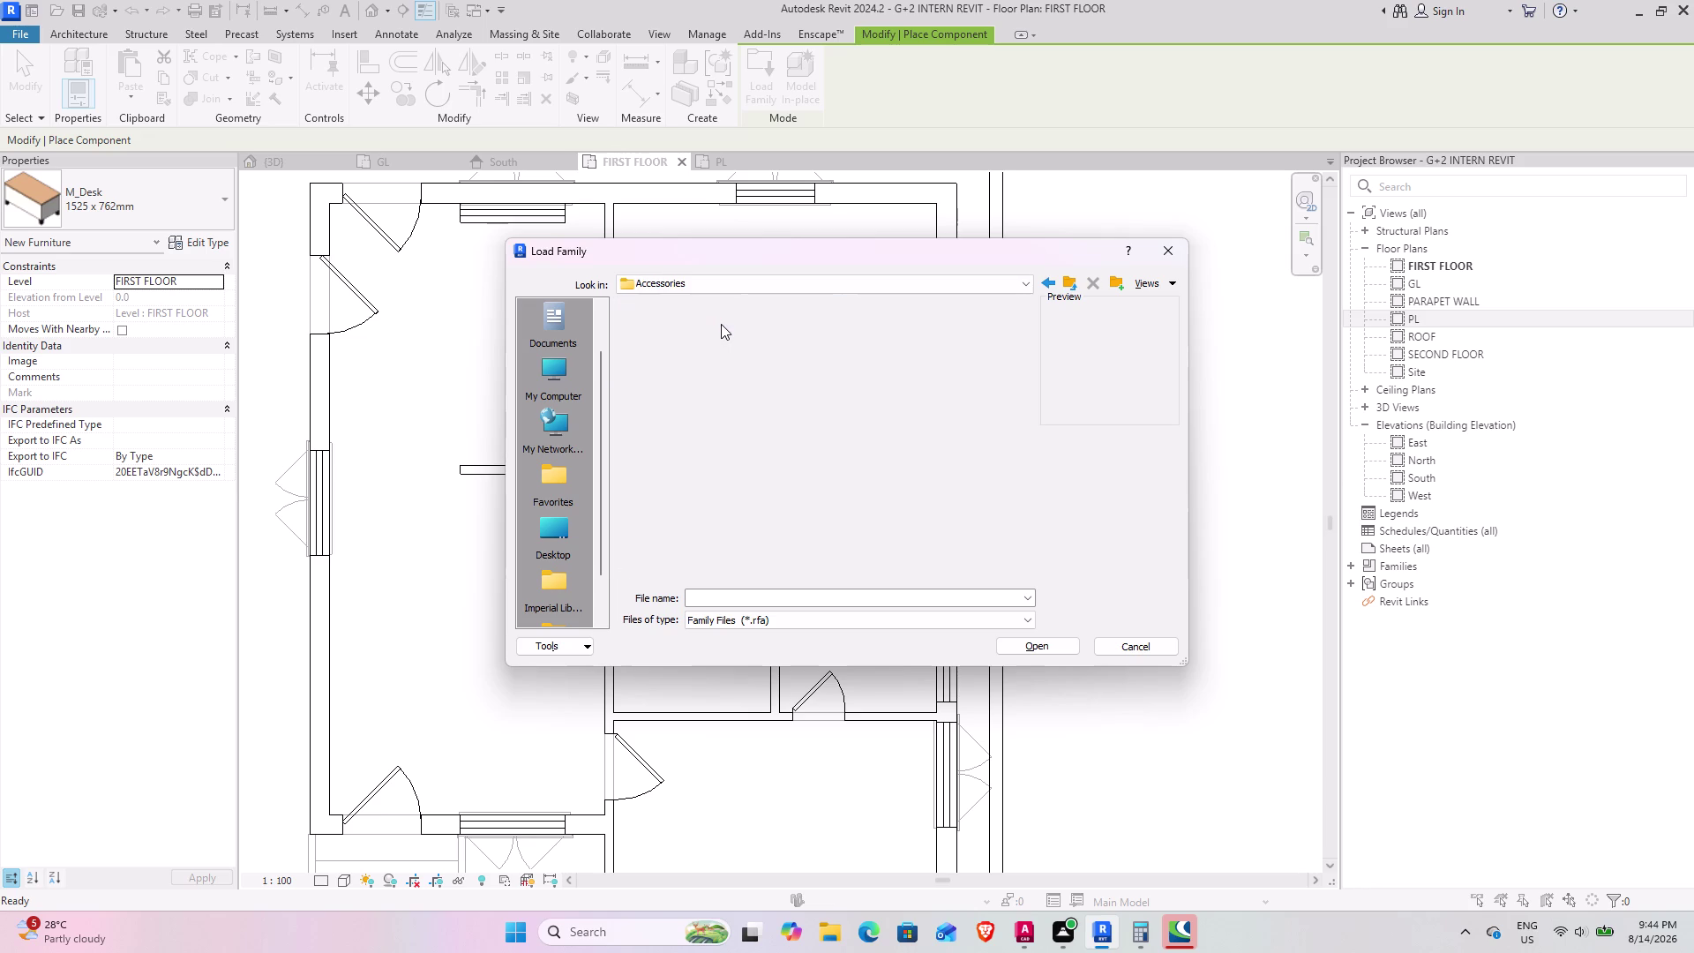
scroll(up, 3)
scroll(up, 3)
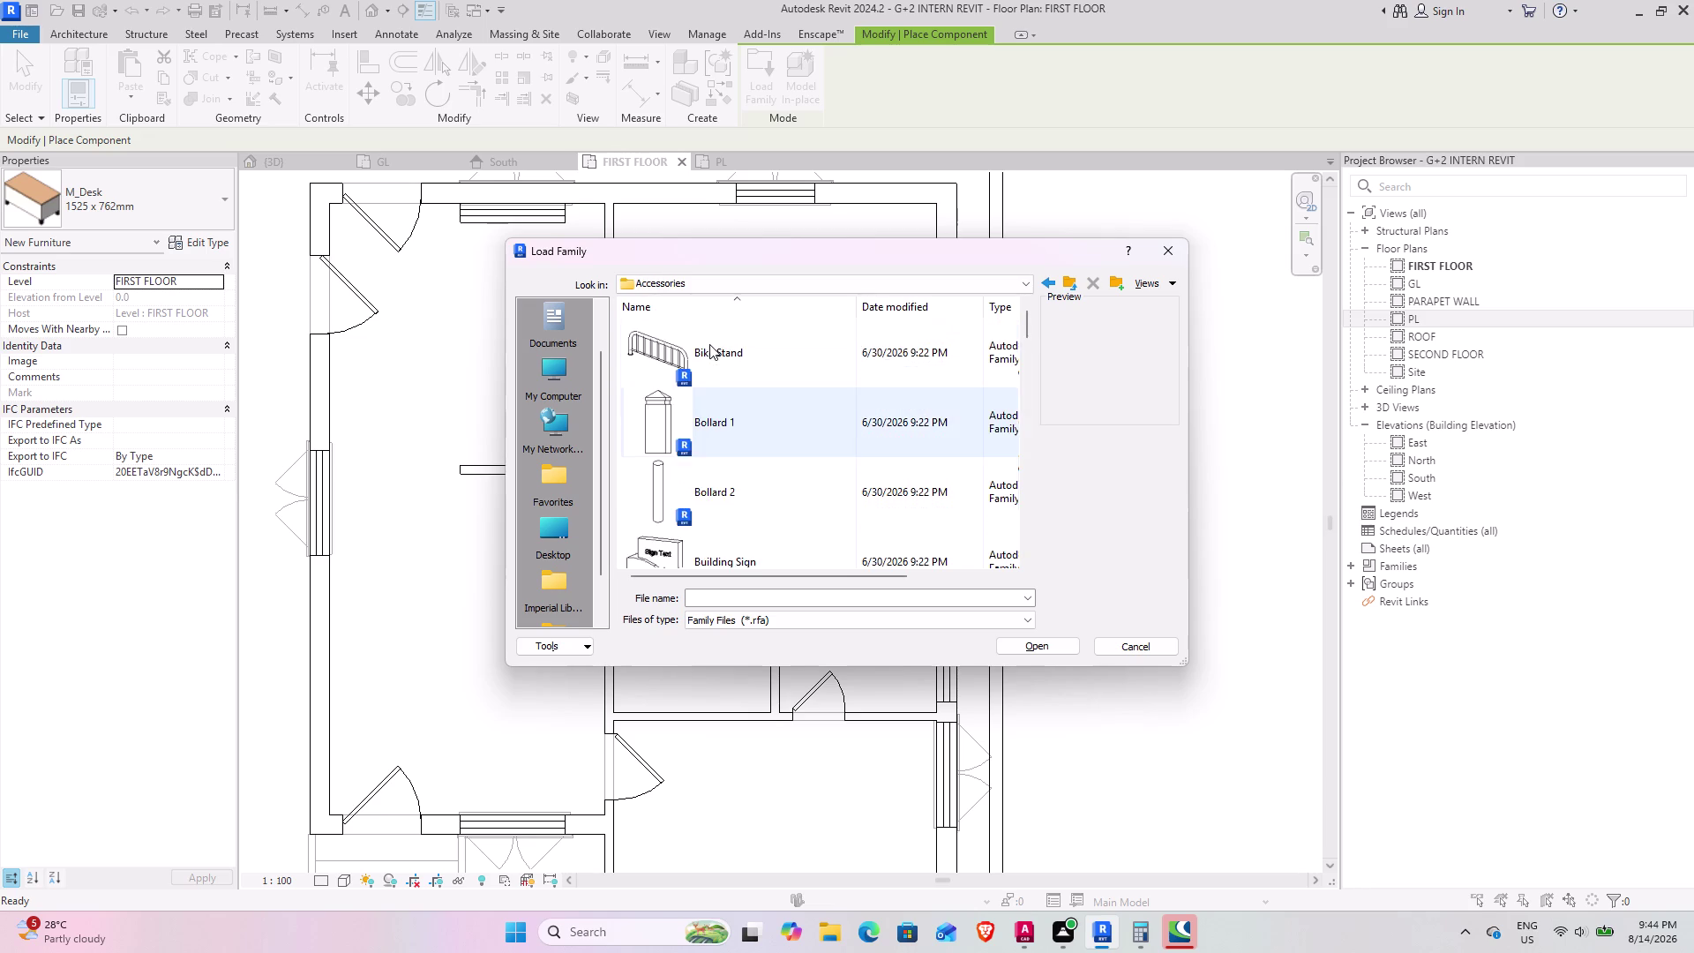
scroll(down, 3)
scroll(down, 3)
scroll(down, 3)
scroll(down, 3)
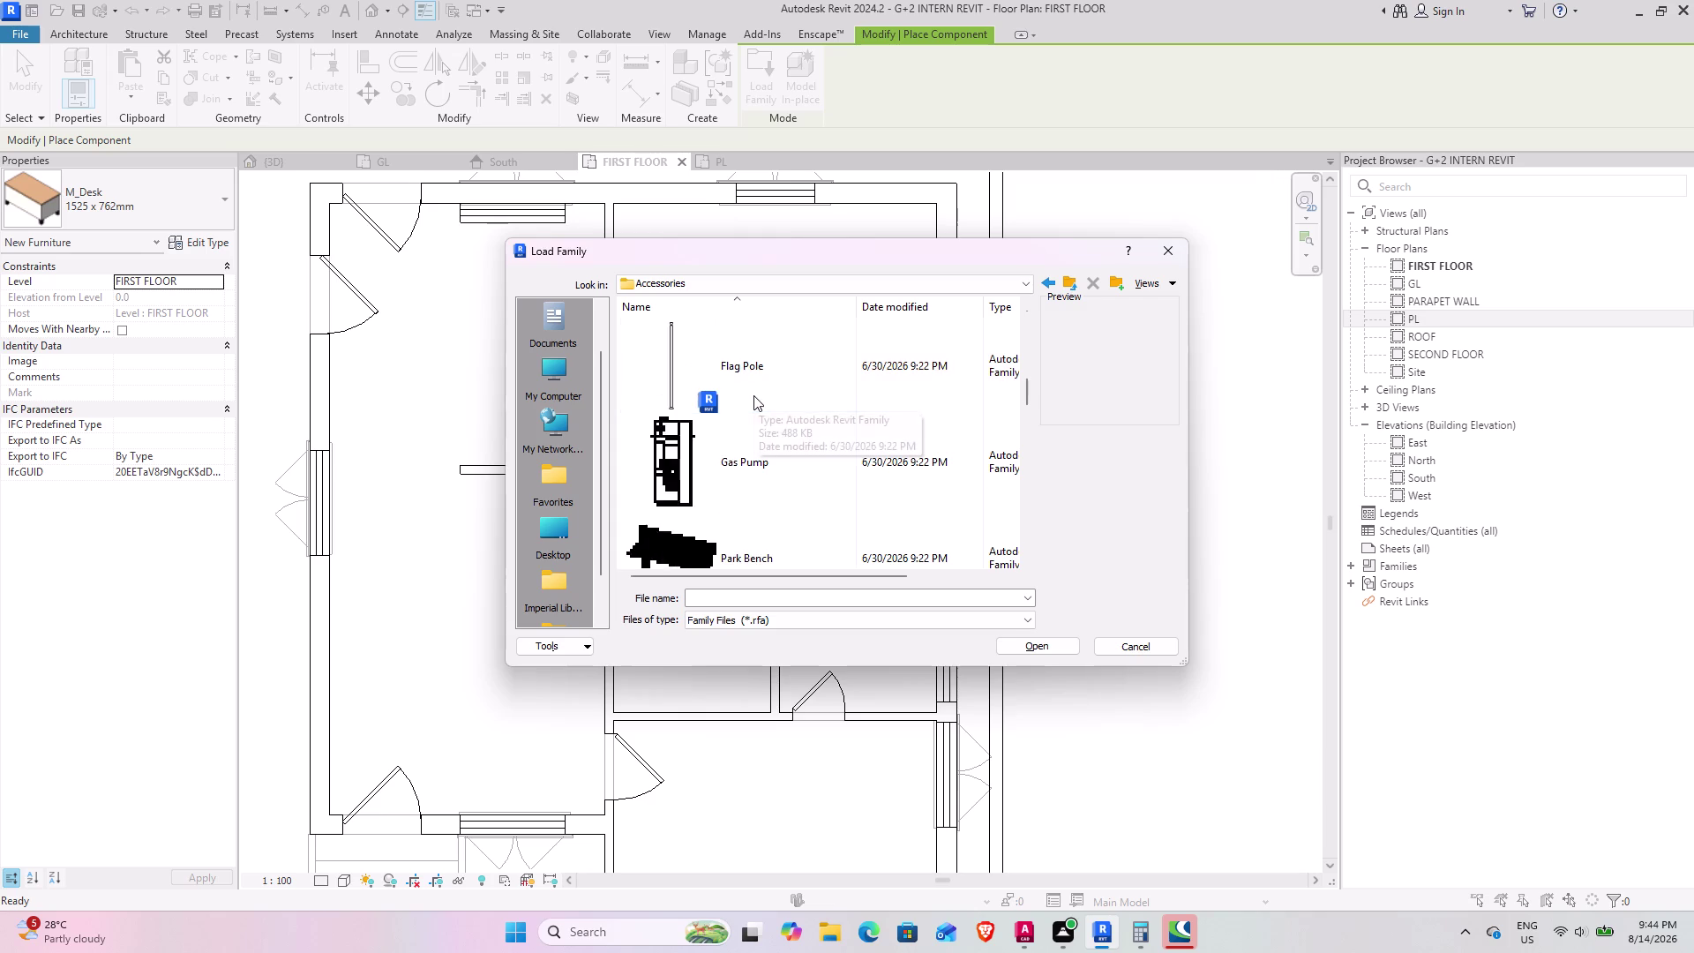
scroll(up, 3)
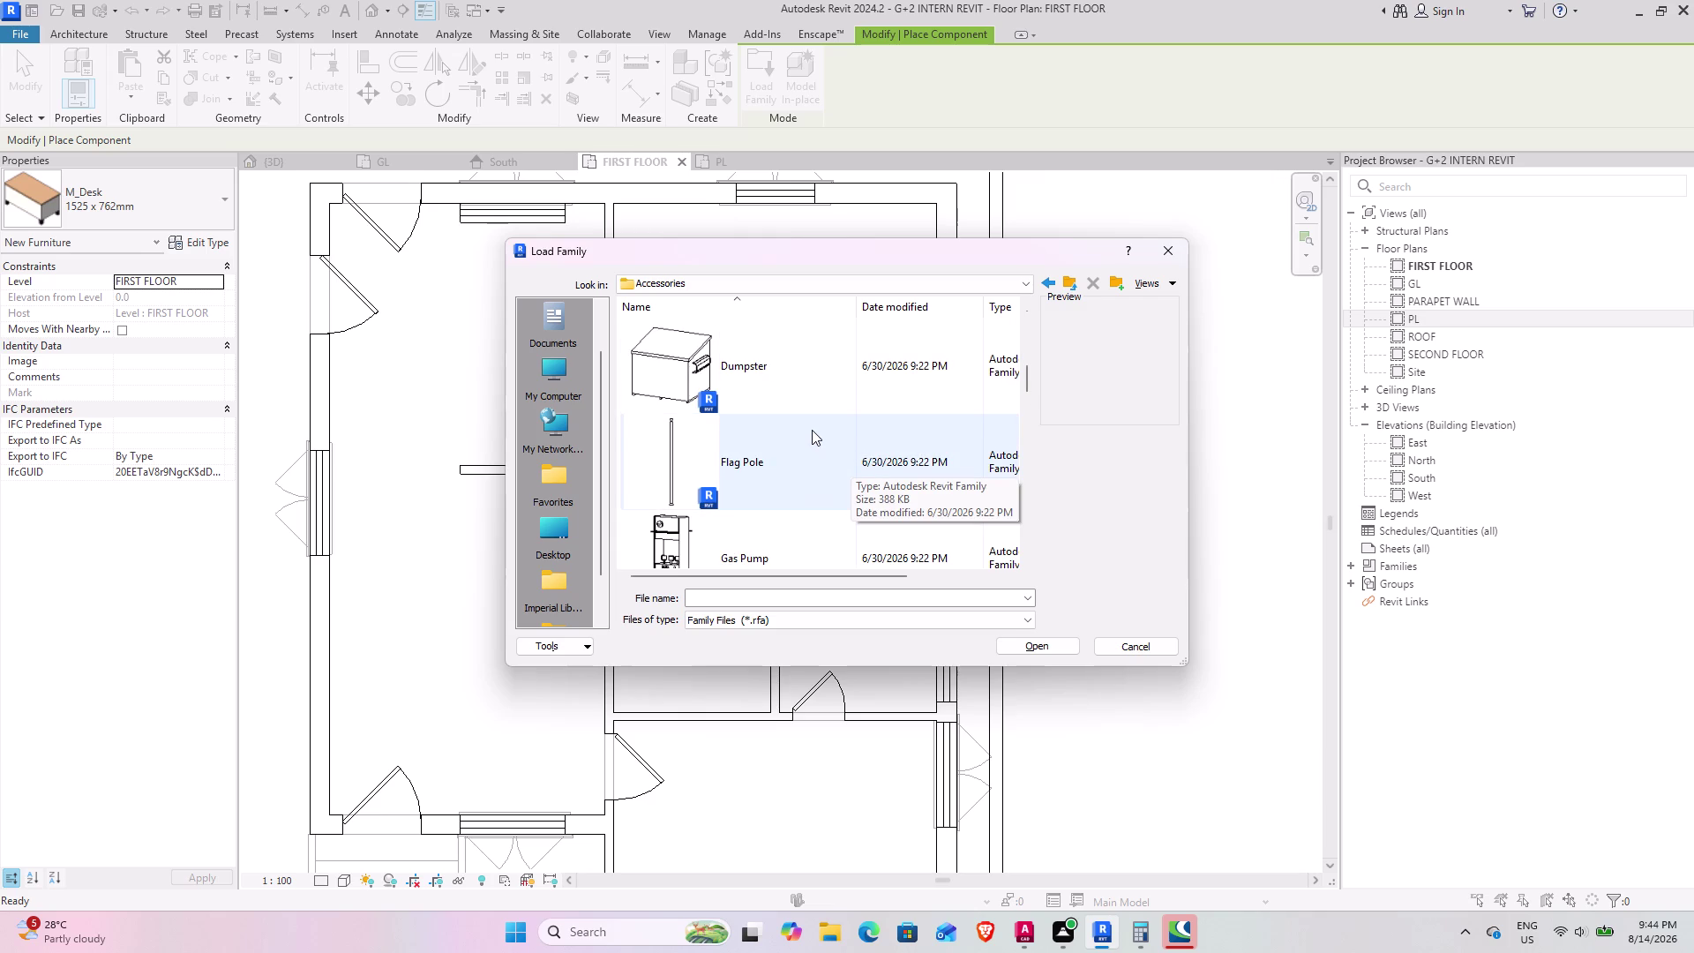
scroll(down, 3)
scroll(down, 3)
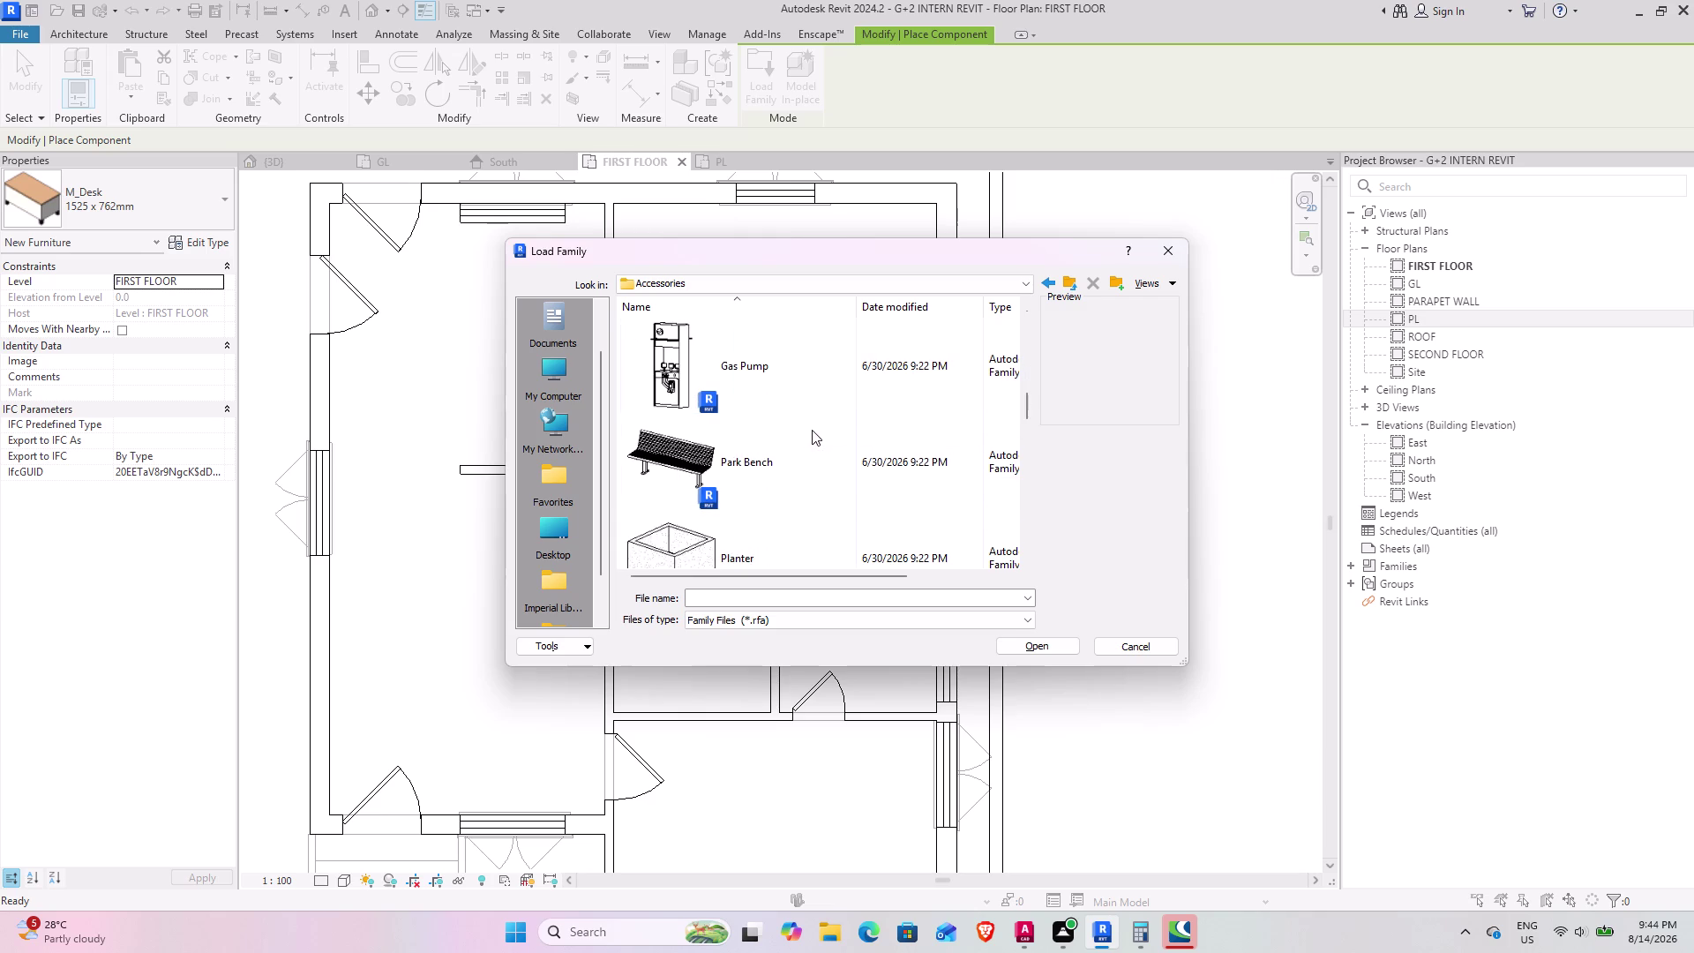
scroll(down, 3)
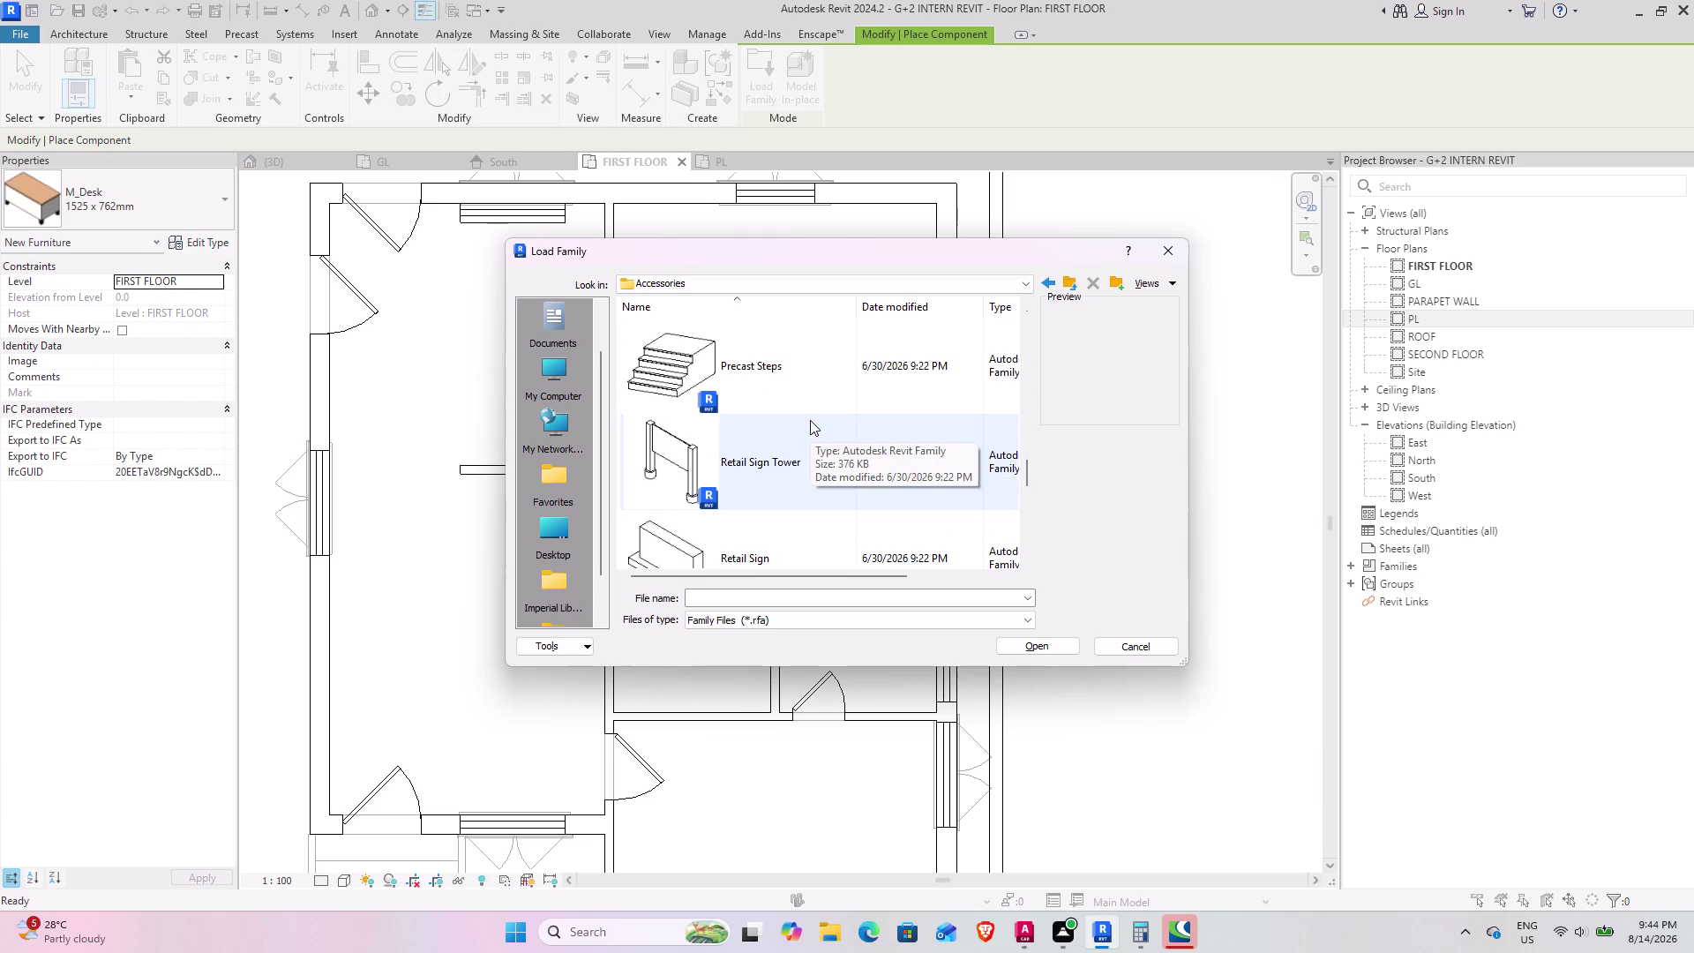
scroll(down, 3)
scroll(down, 3)
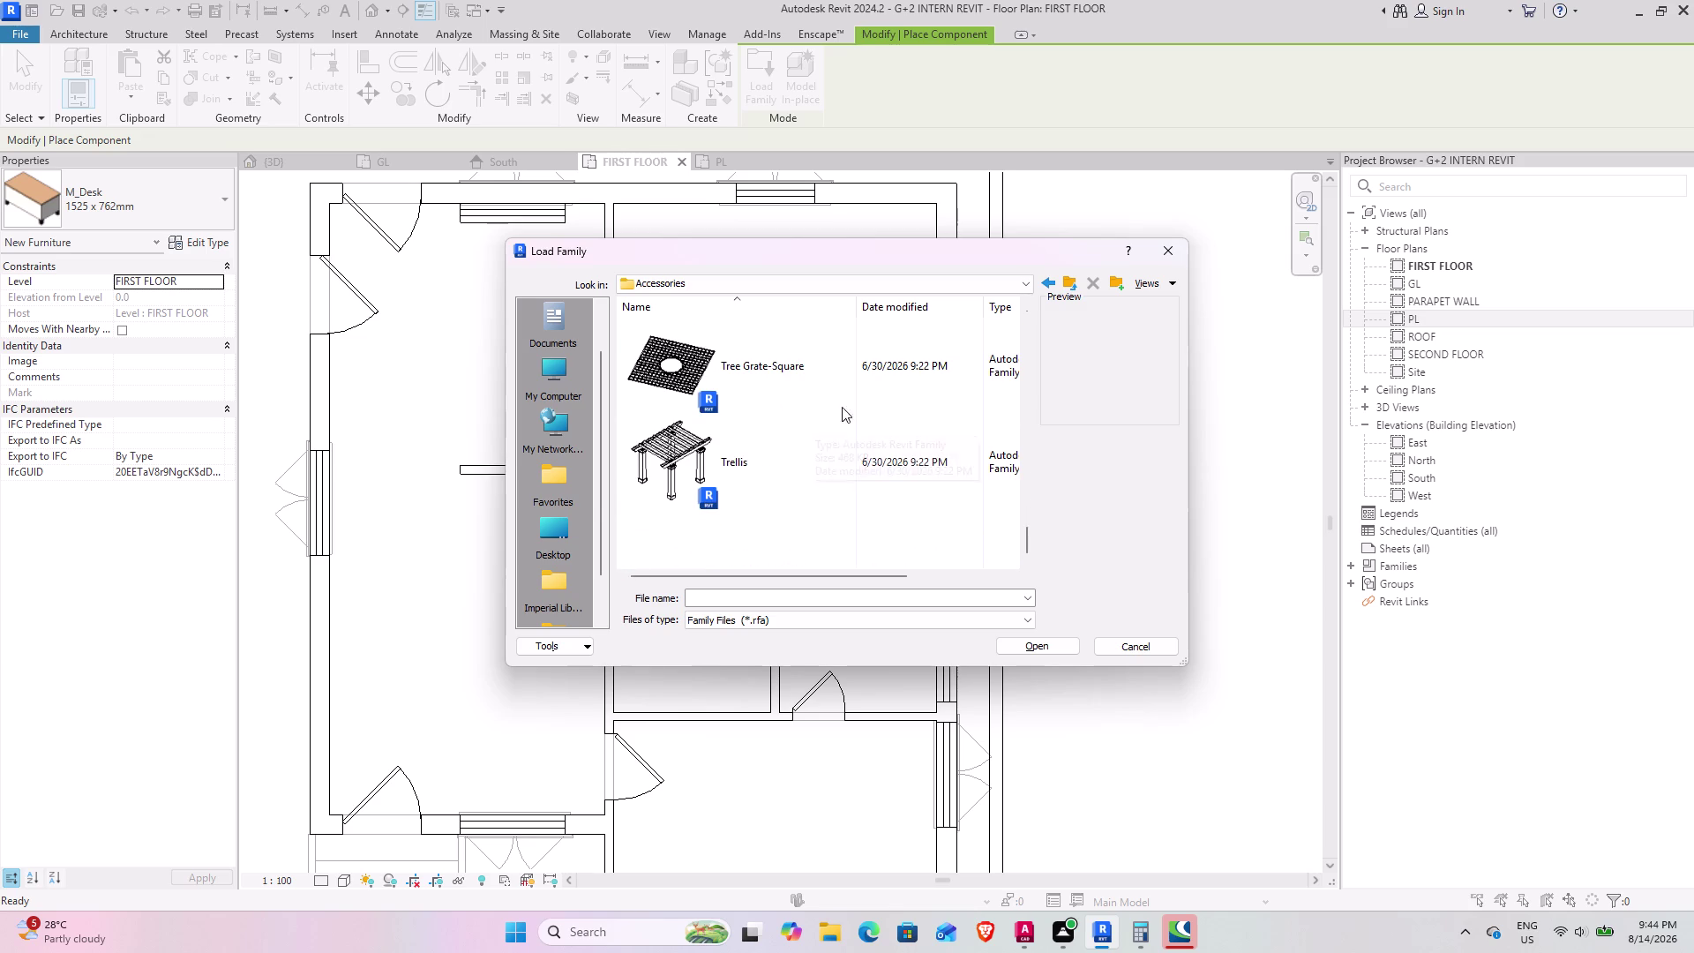
click(1076, 279)
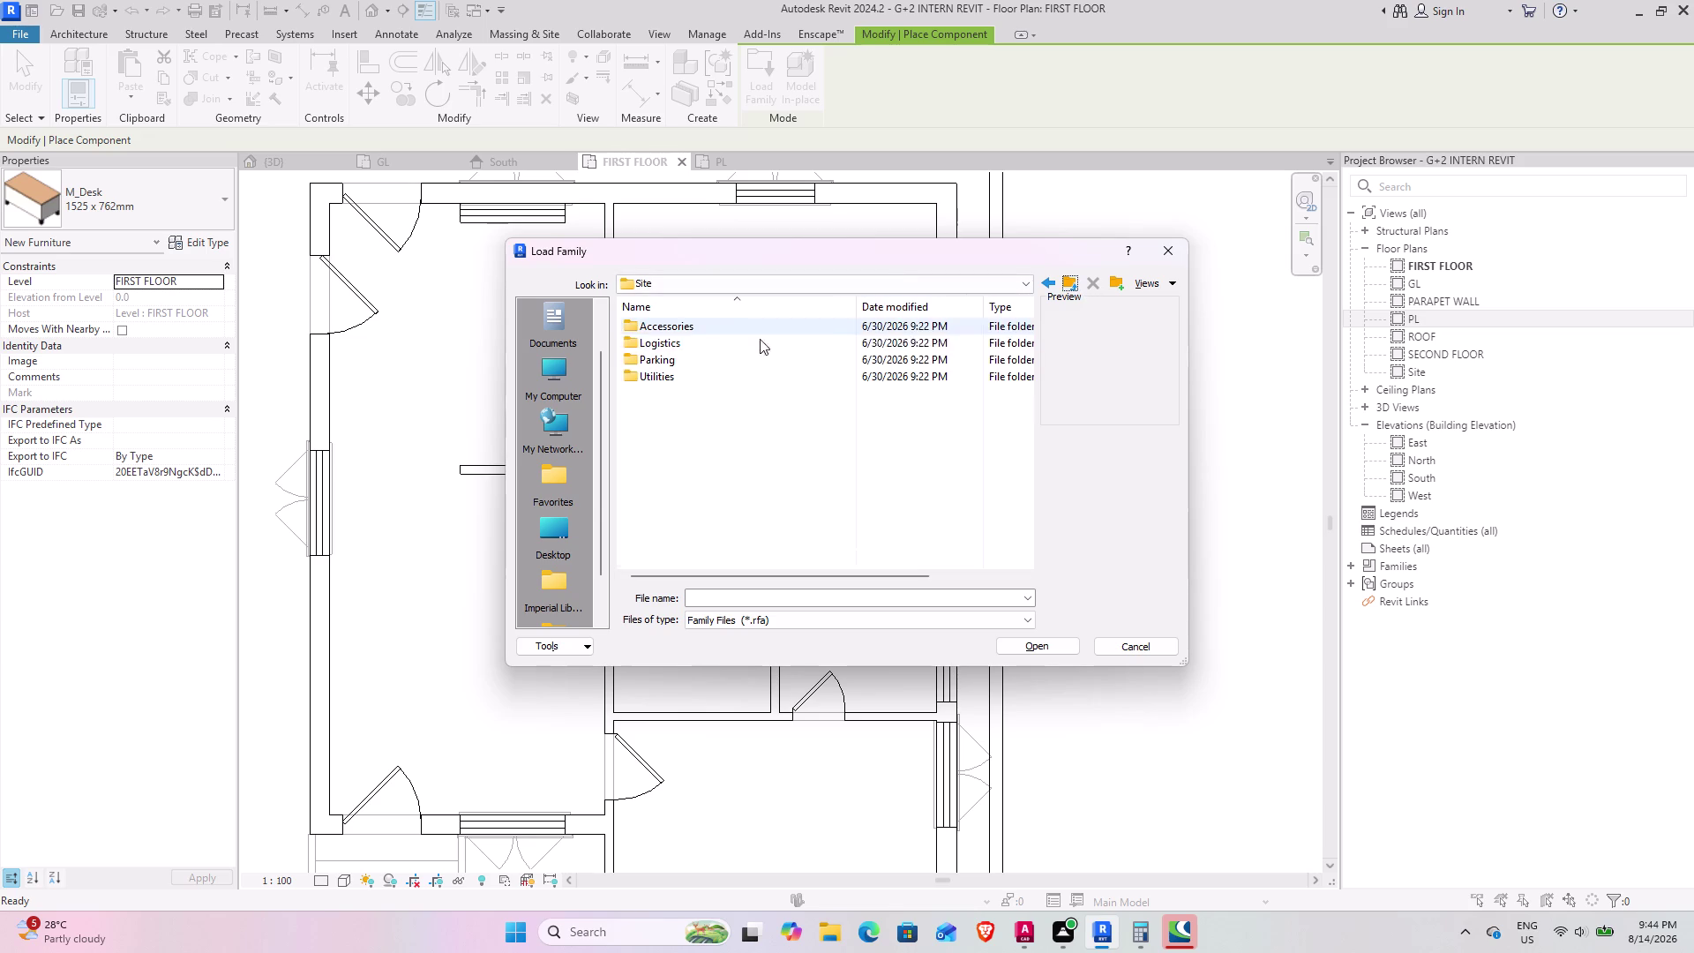
double_click(731, 339)
scroll(up, 3)
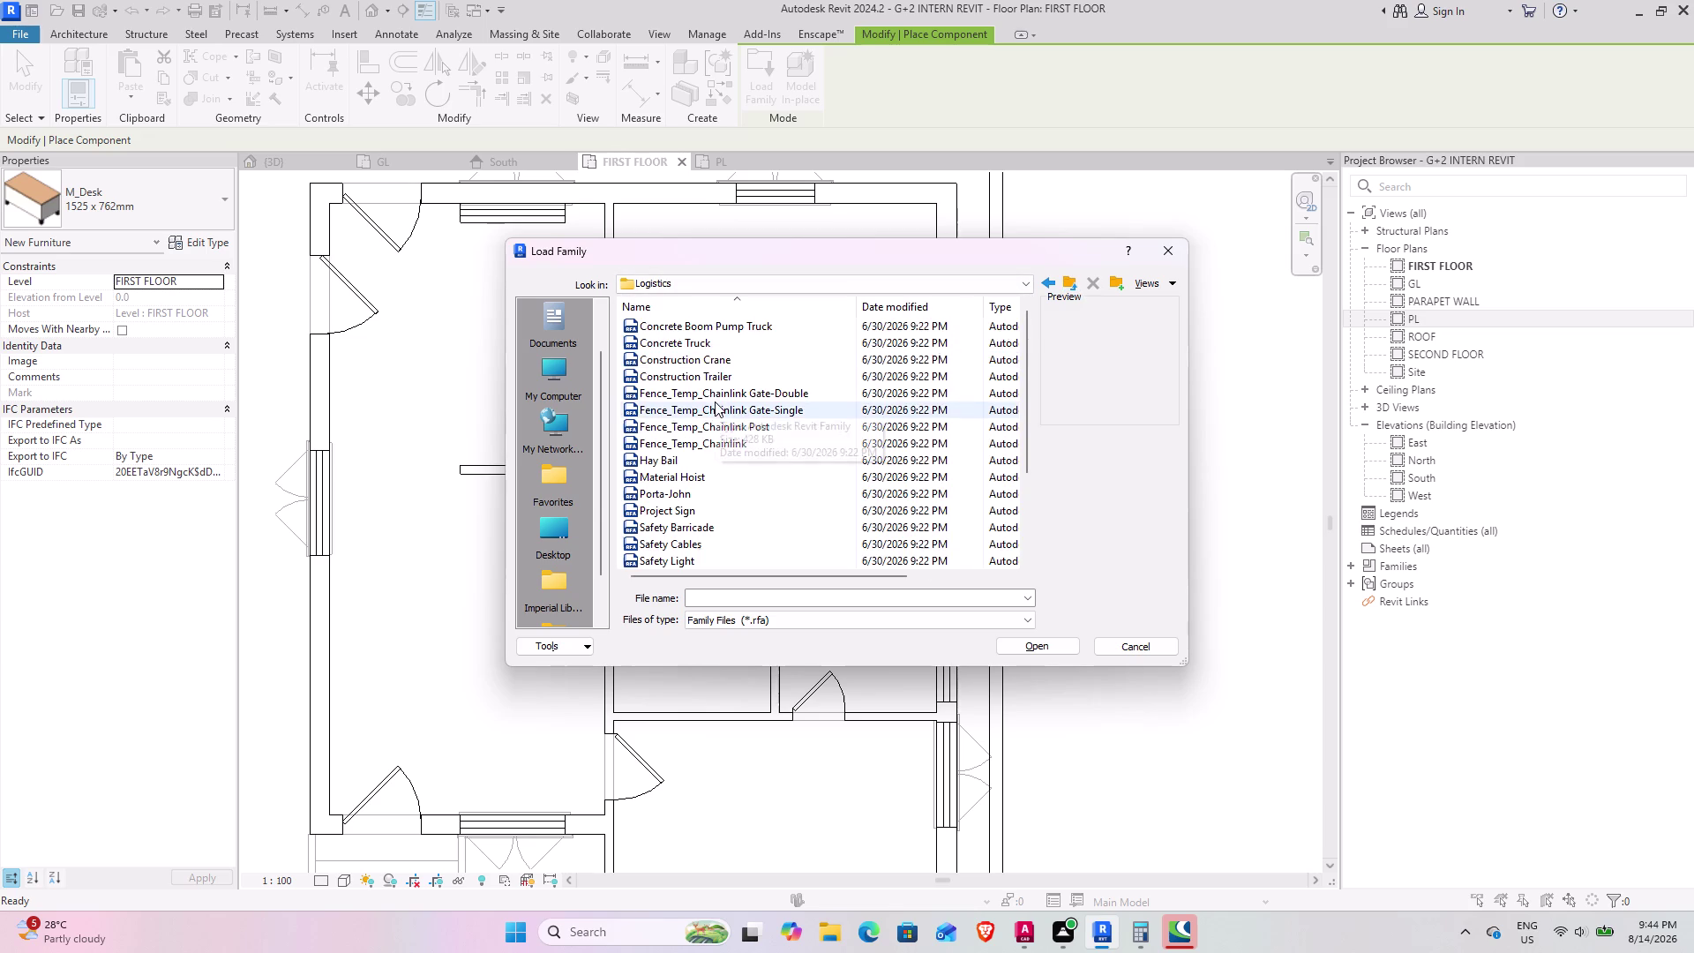
scroll(up, 3)
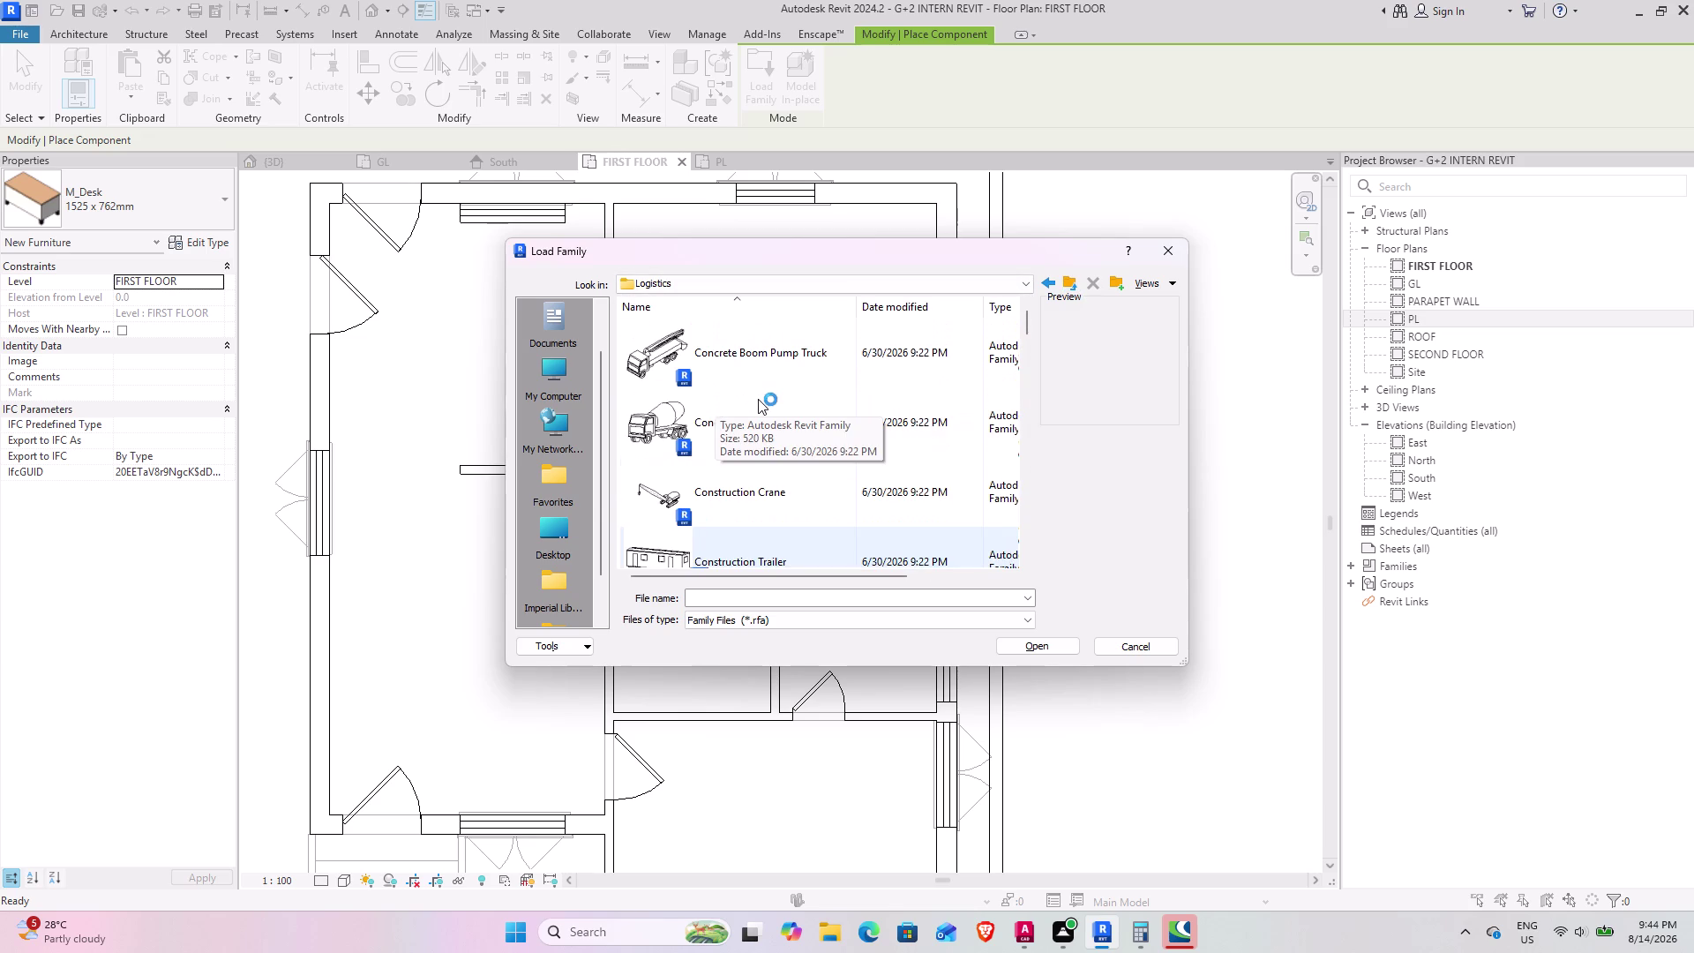
scroll(down, 3)
scroll(down, 3)
scroll(up, 3)
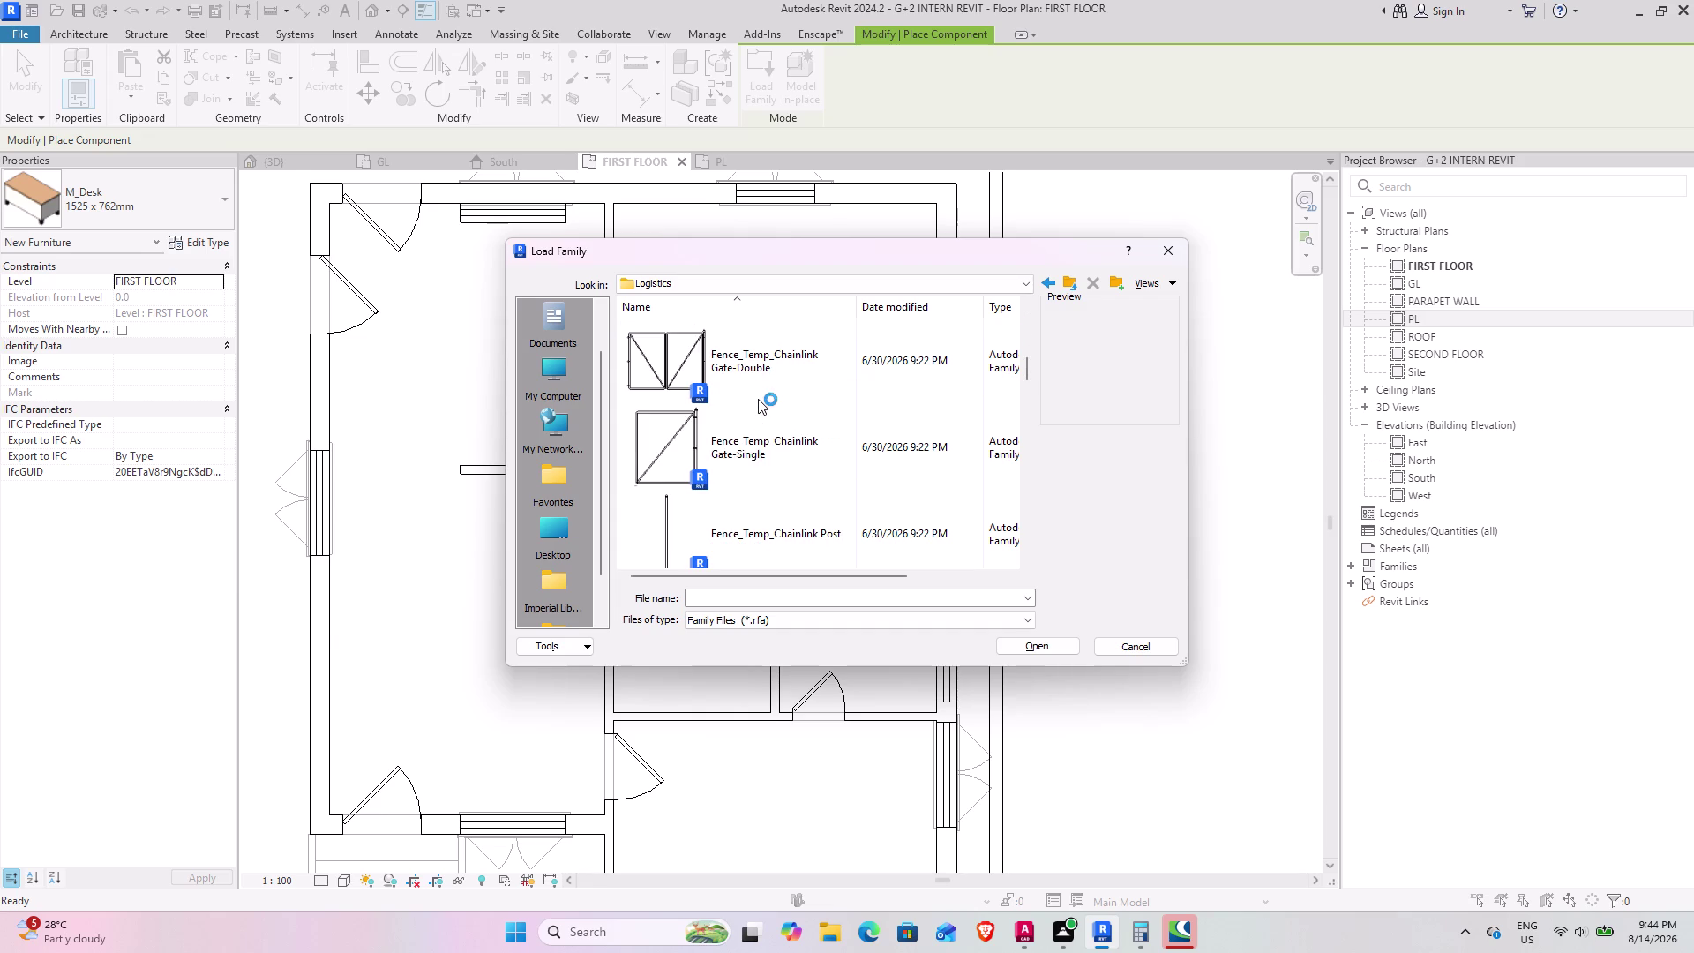
scroll(down, 3)
scroll(down, 3)
scroll(down, 3)
scroll(down, 3)
click(1067, 290)
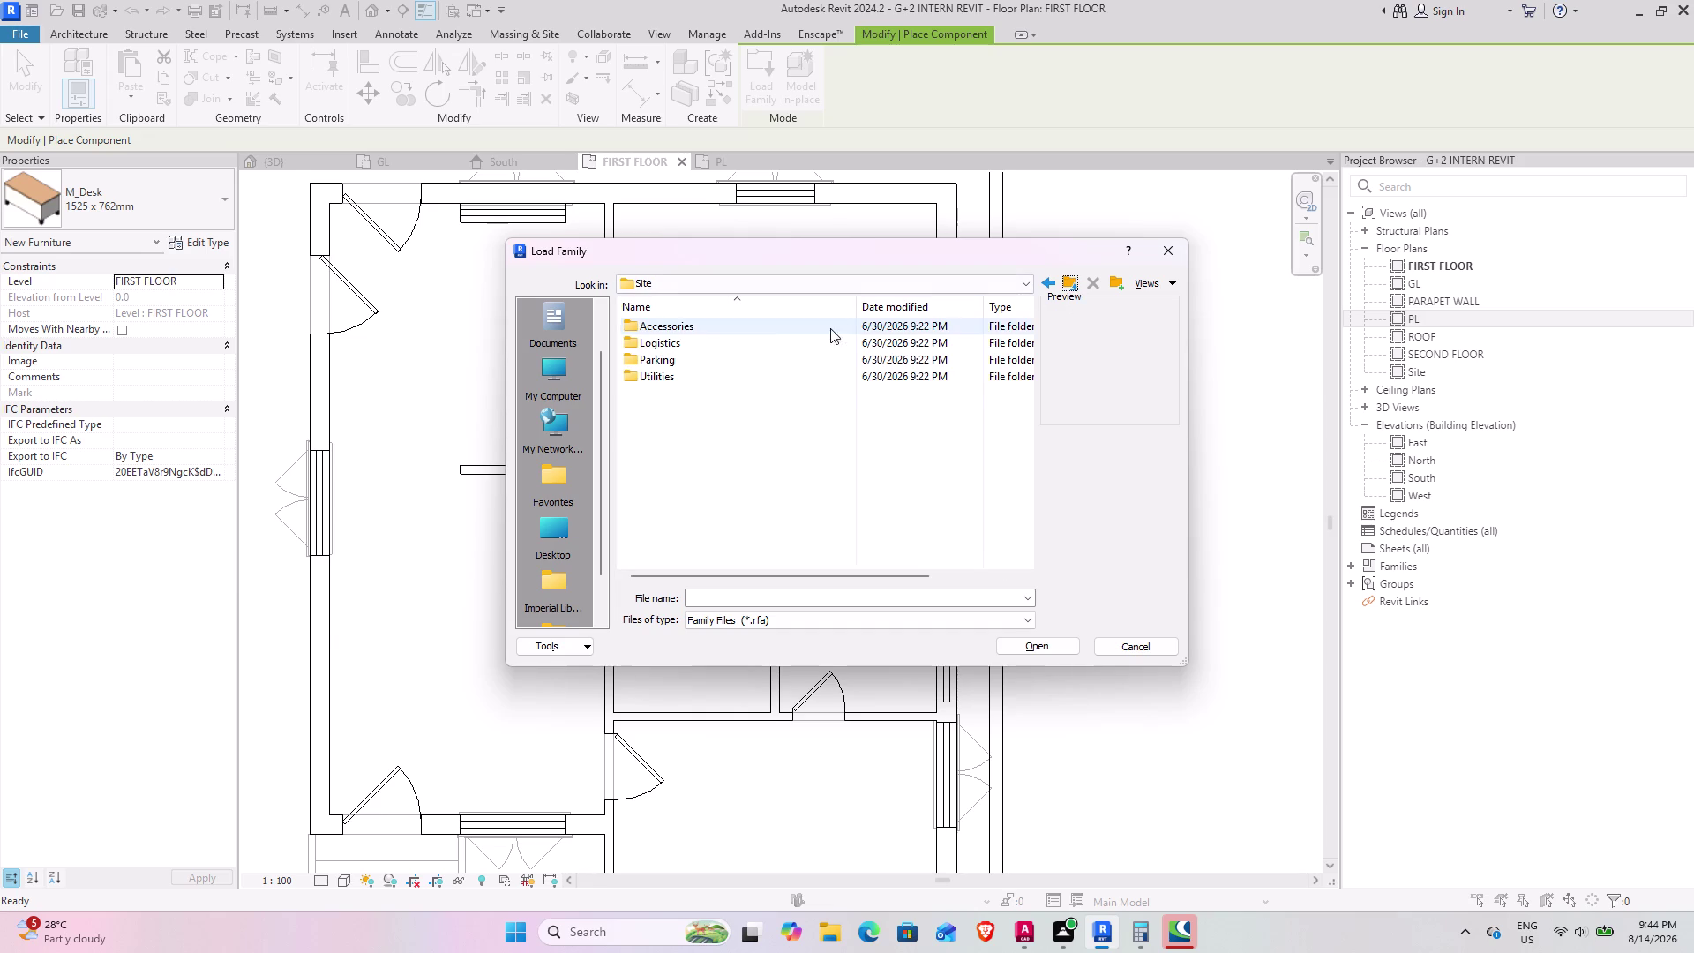
double_click(748, 372)
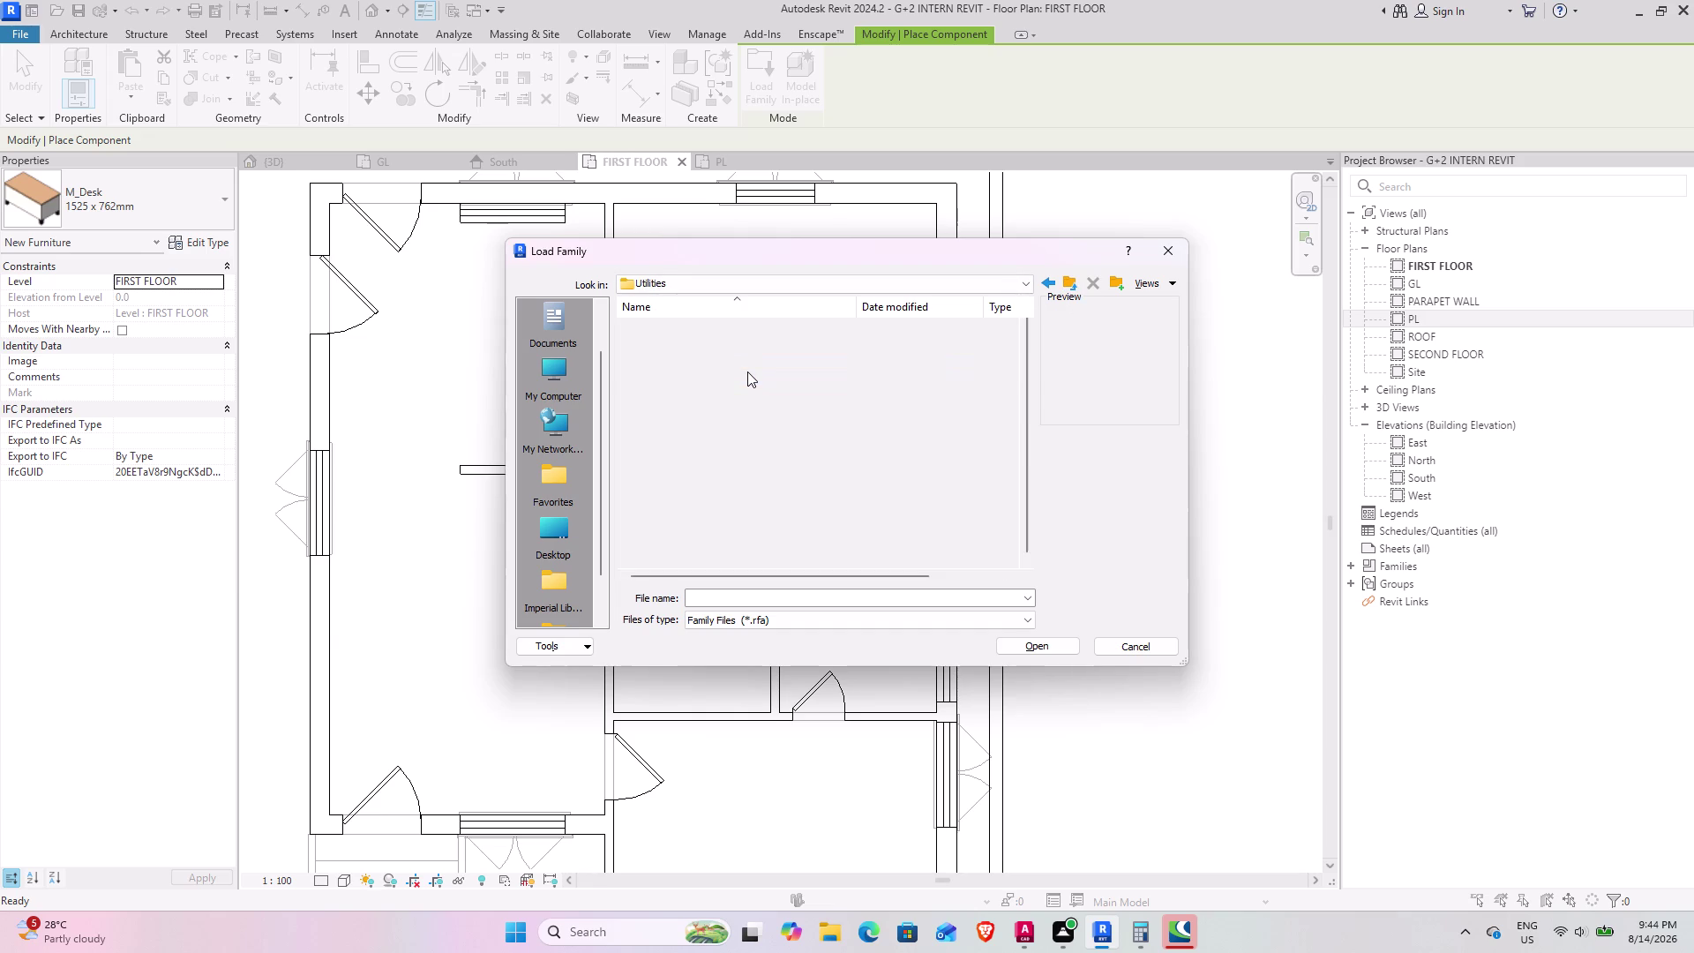
scroll(up, 3)
scroll(up, 3)
scroll(down, 3)
scroll(down, 3)
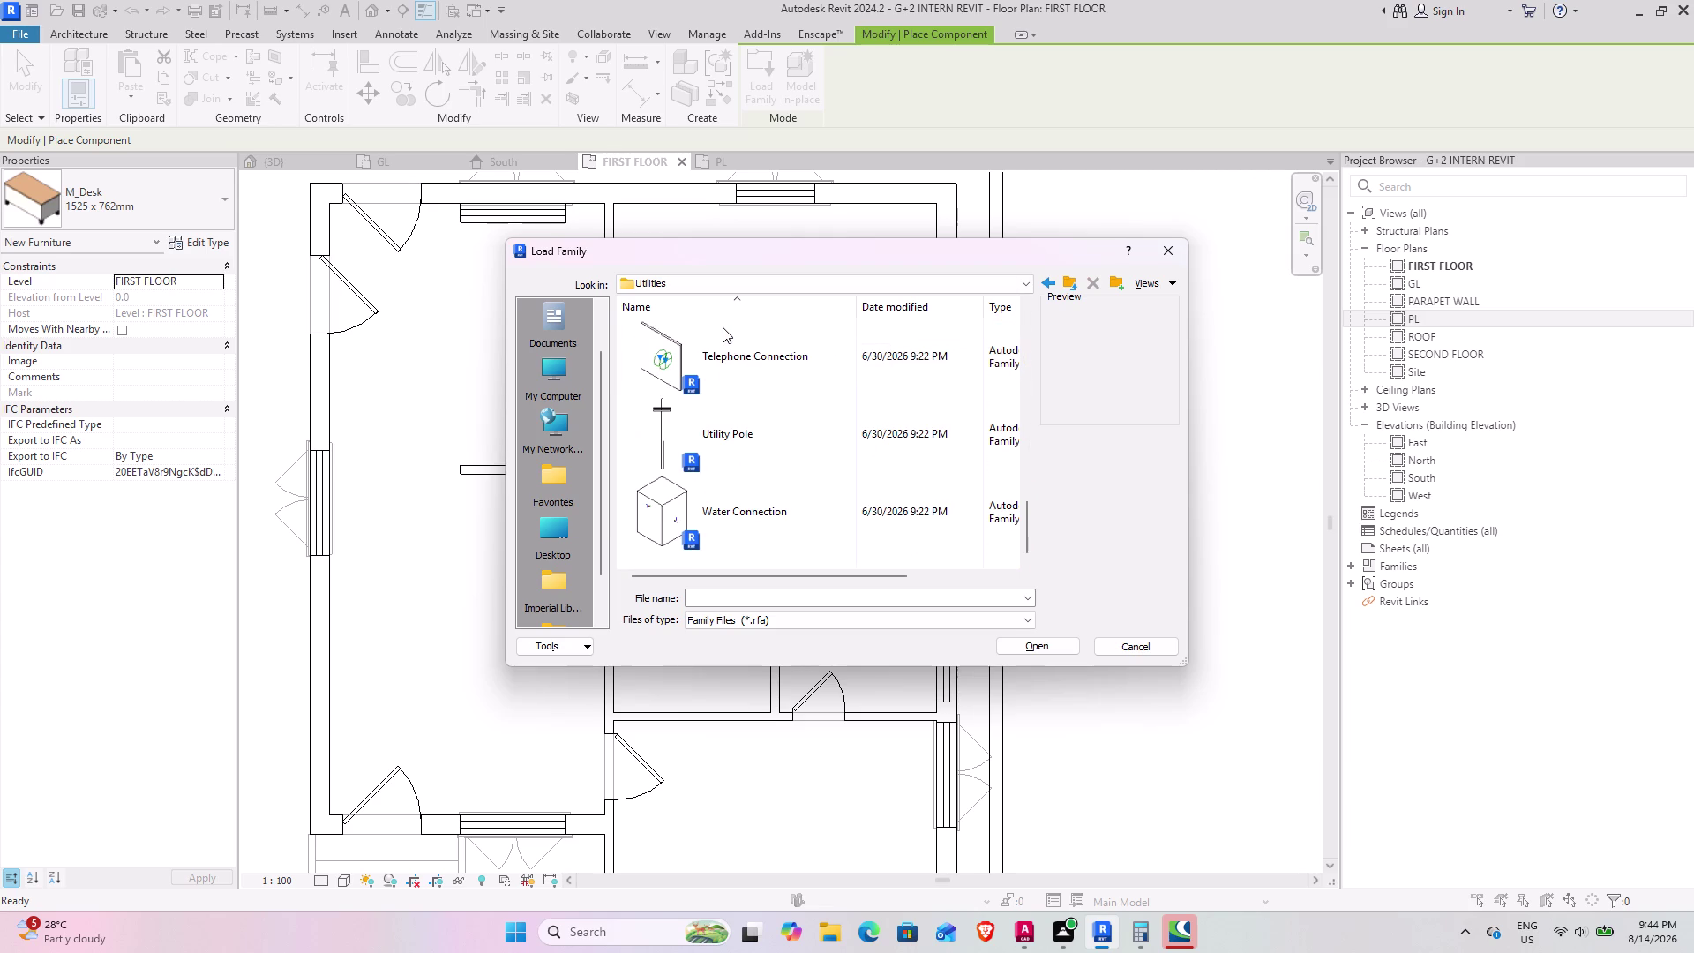
scroll(down, 3)
double_click(1078, 291)
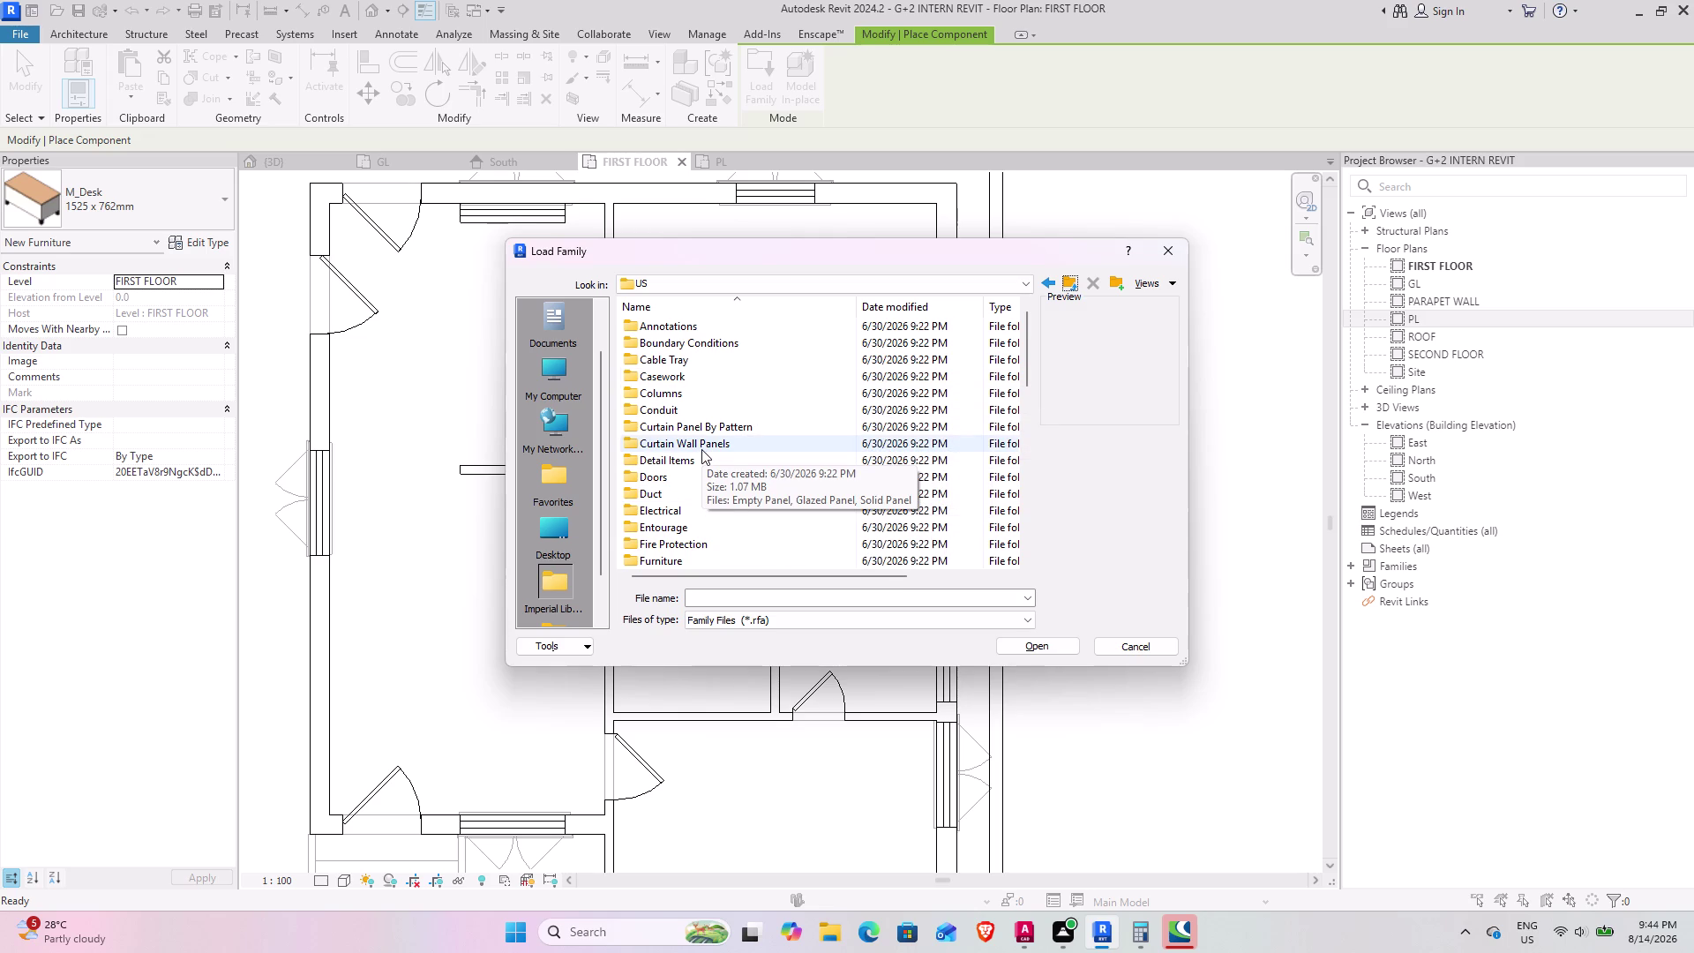
Browse the Annotations folder and its Civil tags subfolder.
double_click(703, 323)
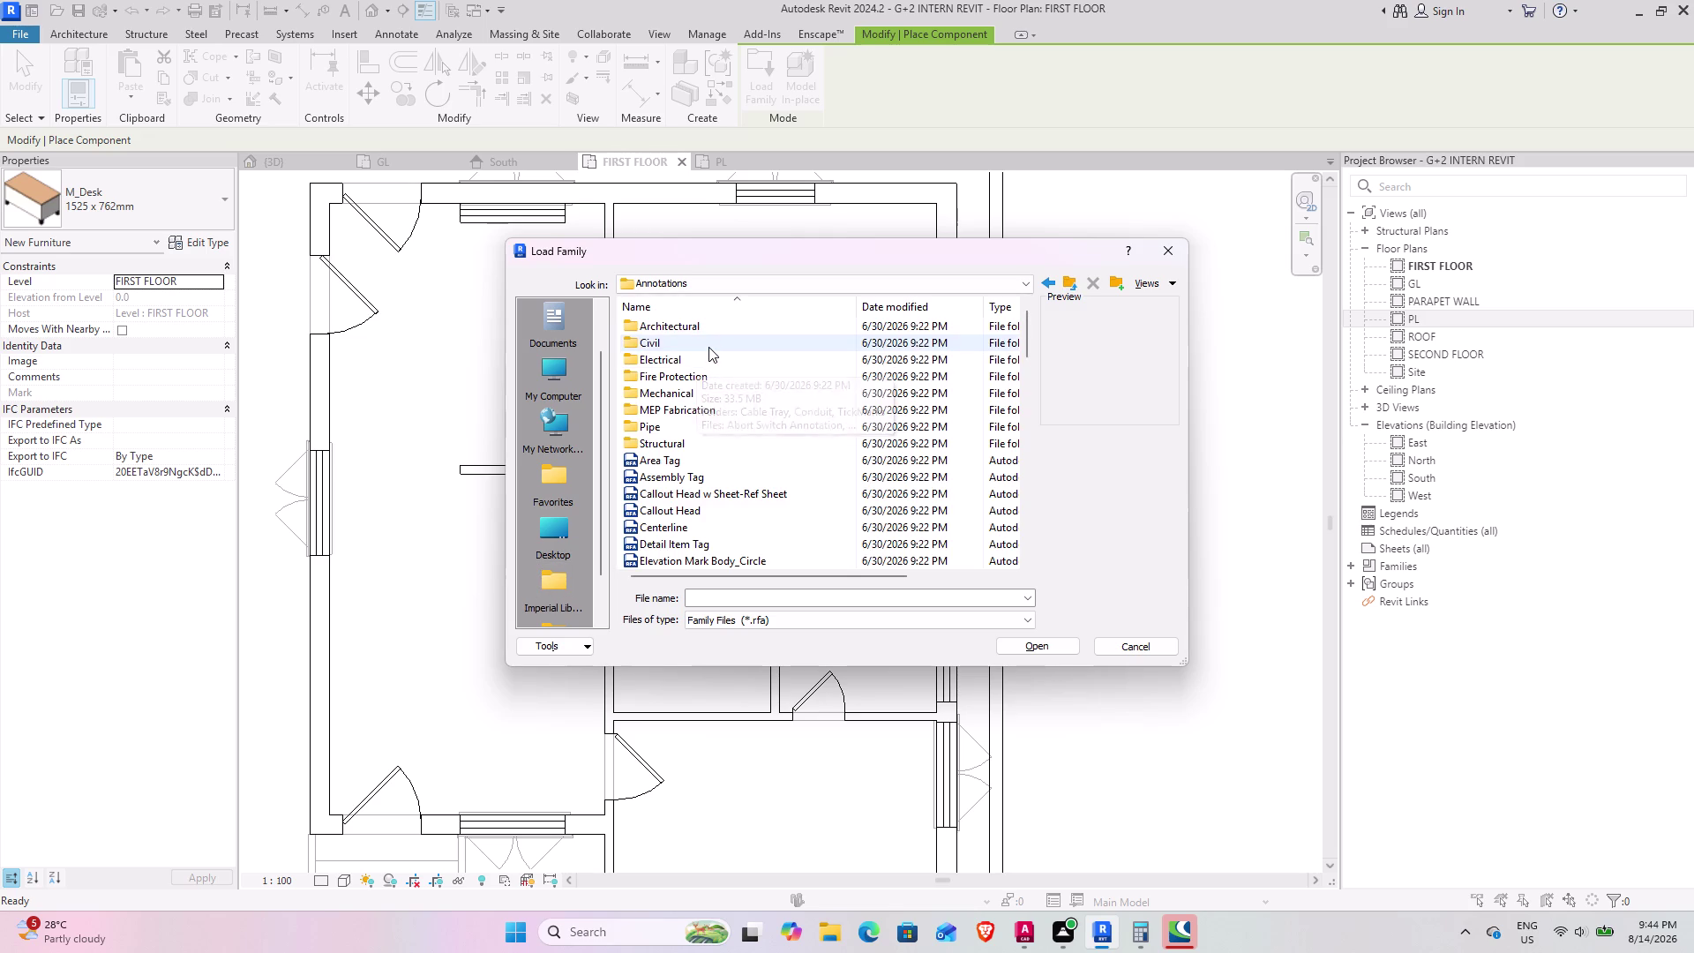
double_click(709, 347)
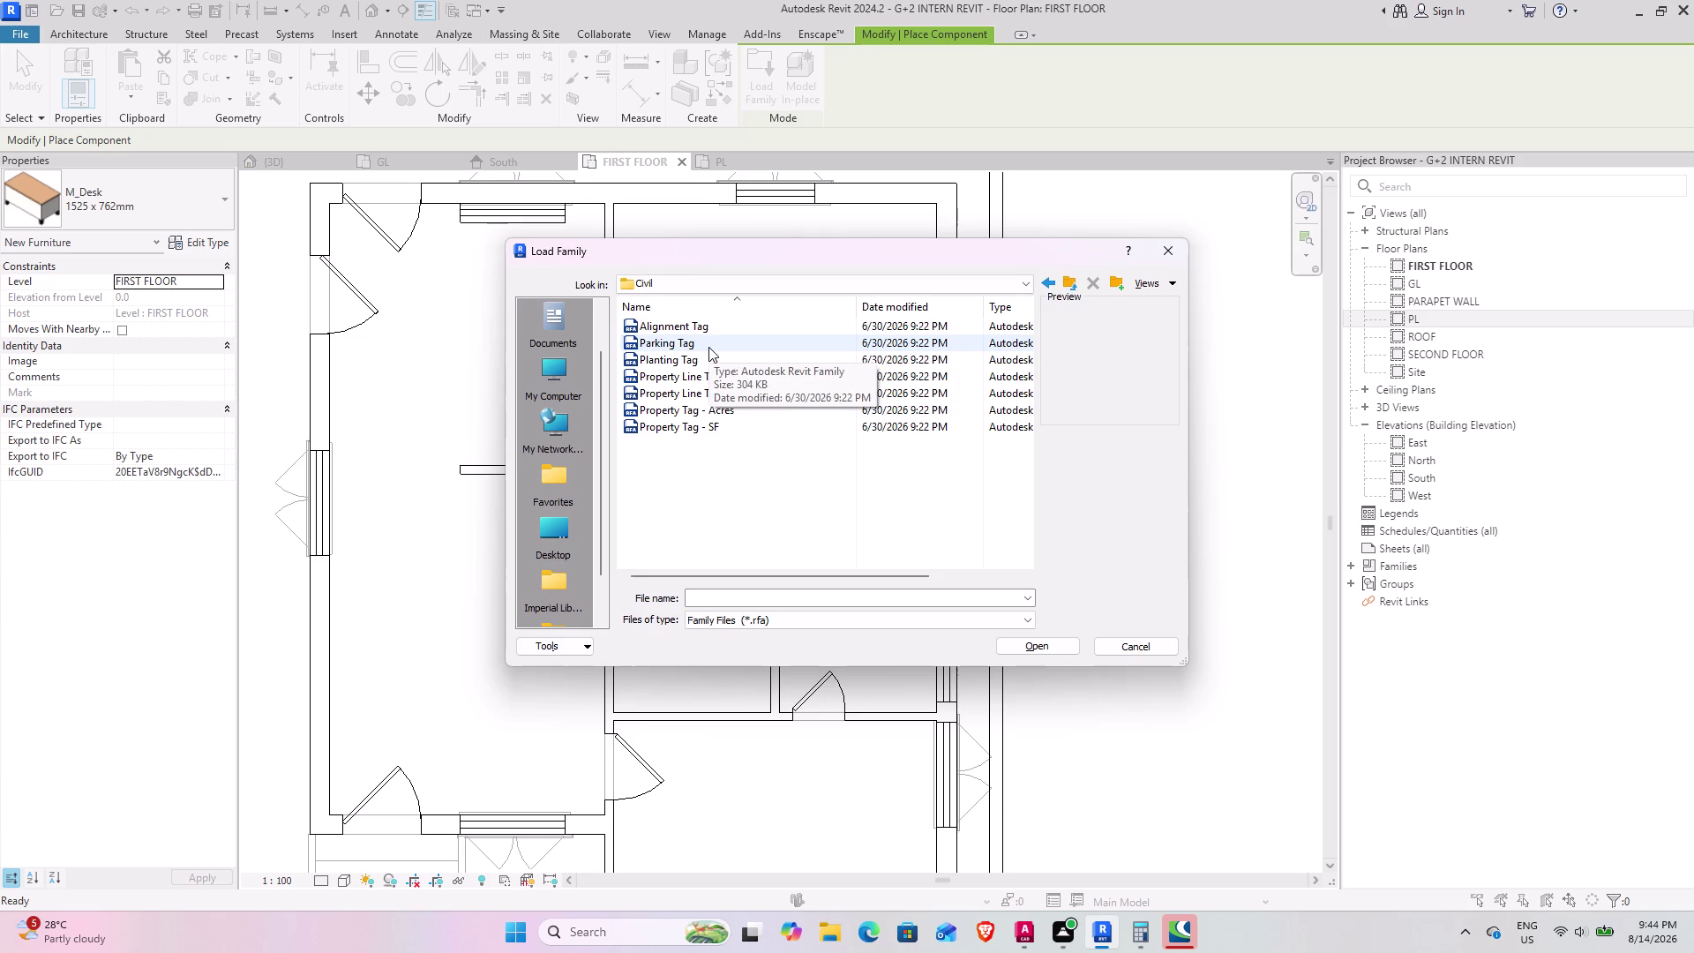
scroll(up, 3)
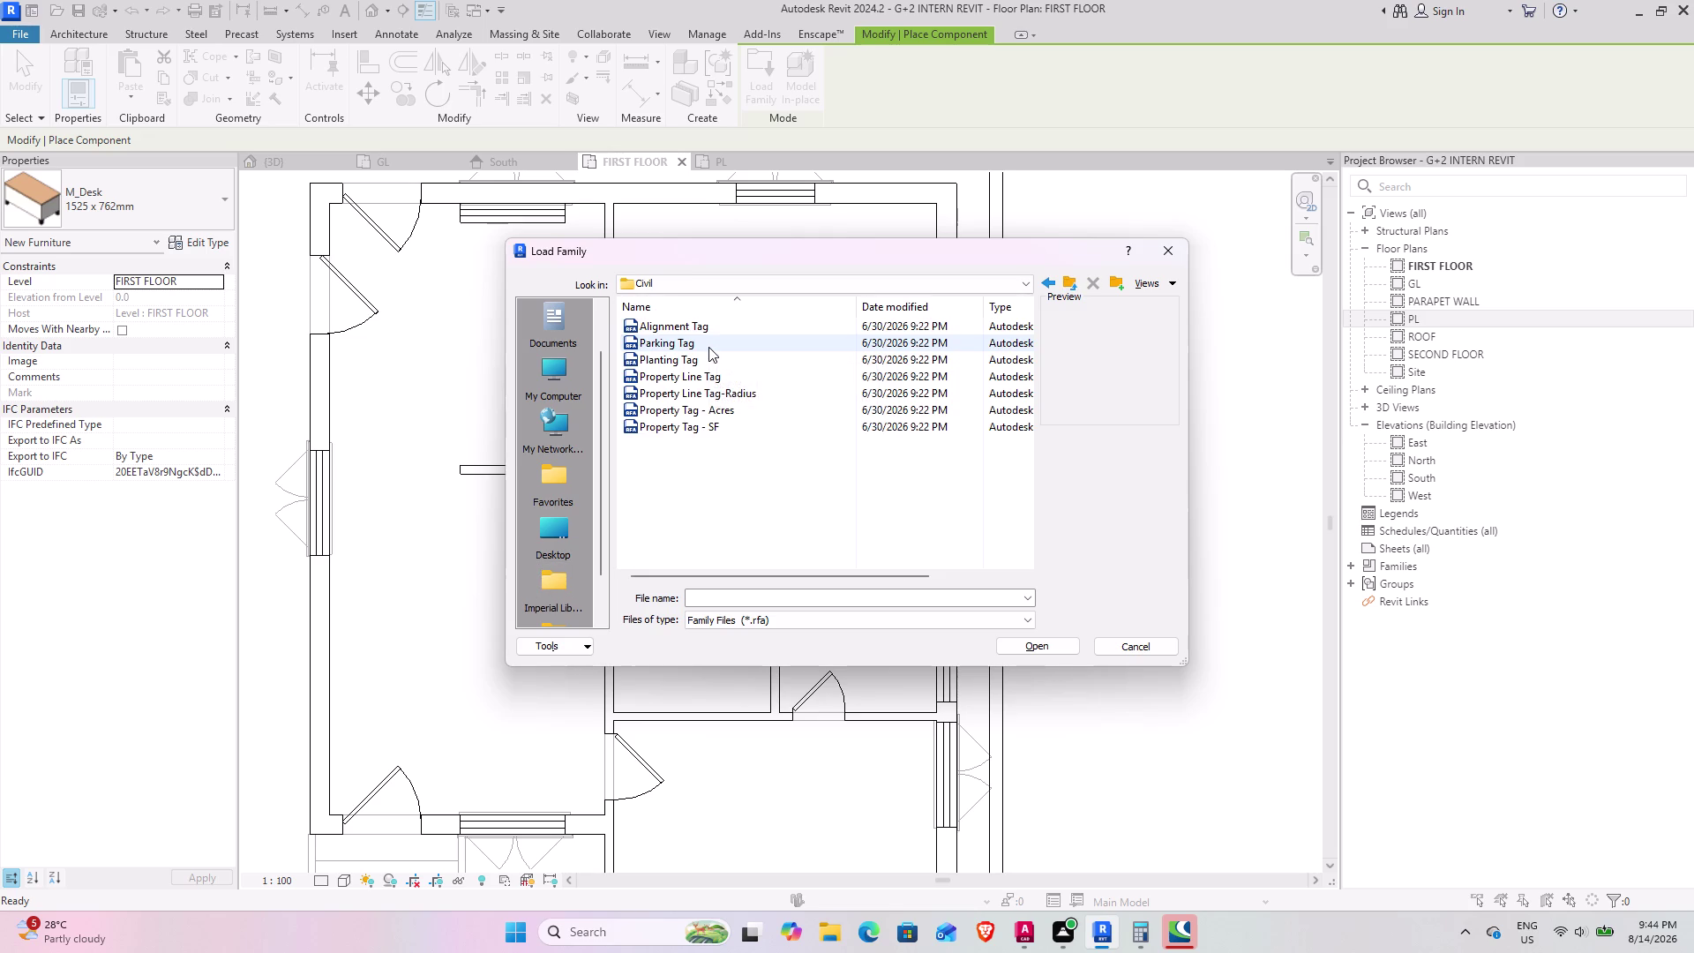
scroll(up, 3)
scroll(up, 3)
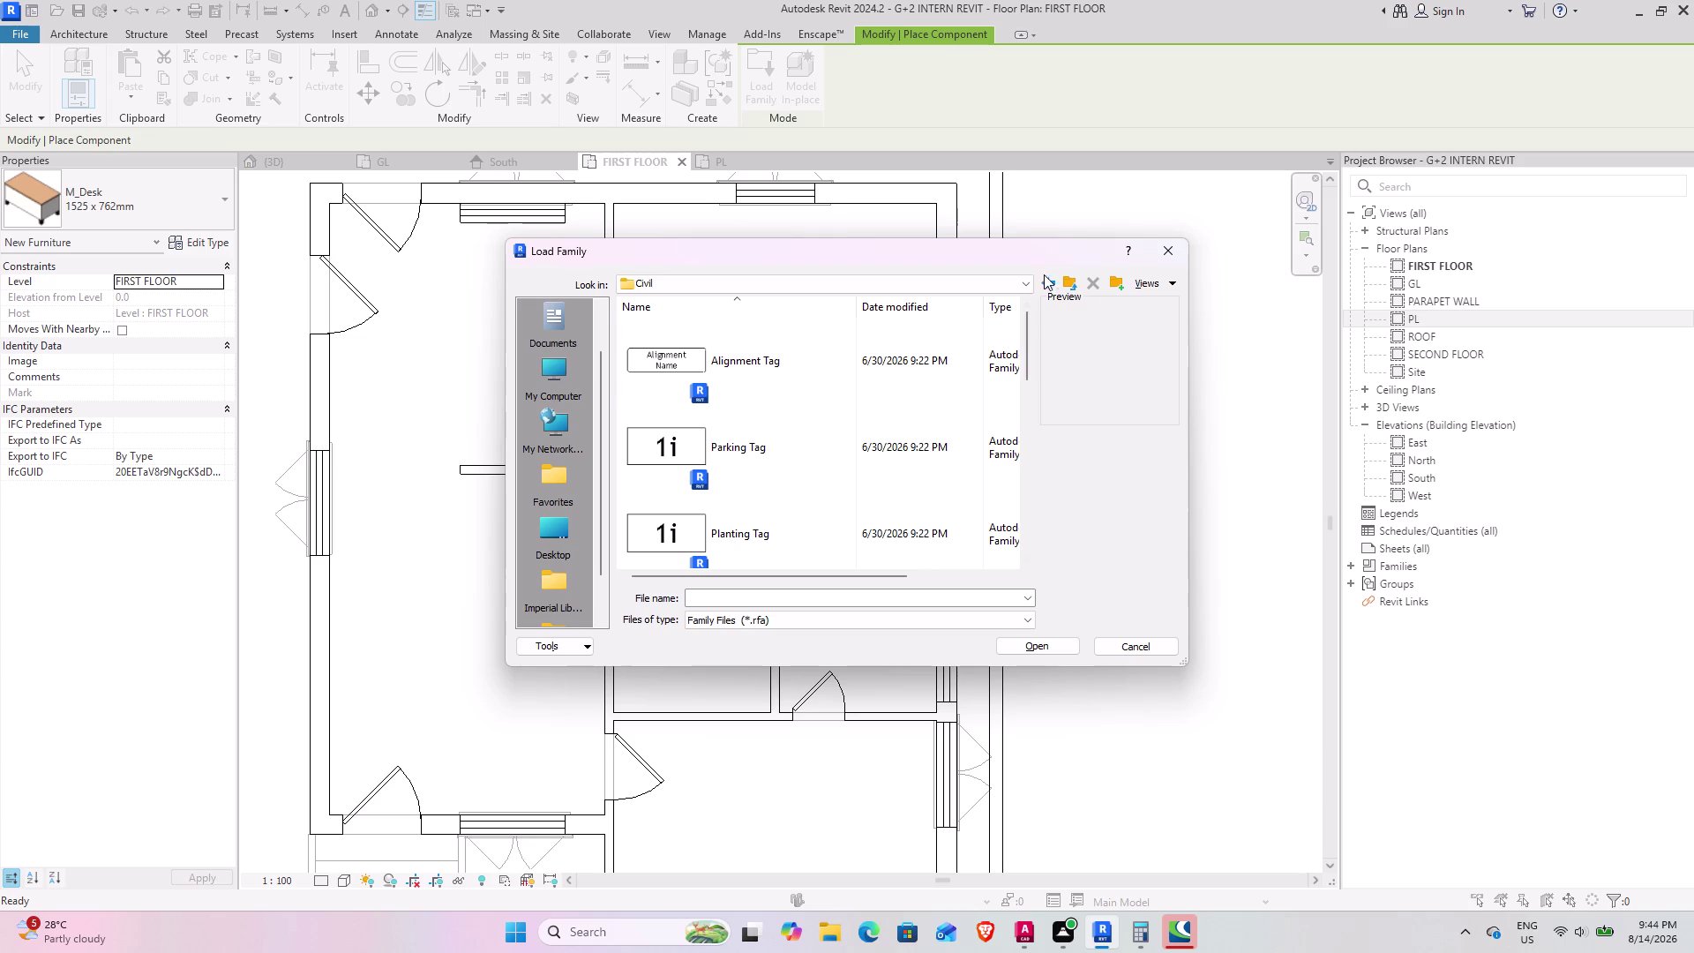
click(1066, 277)
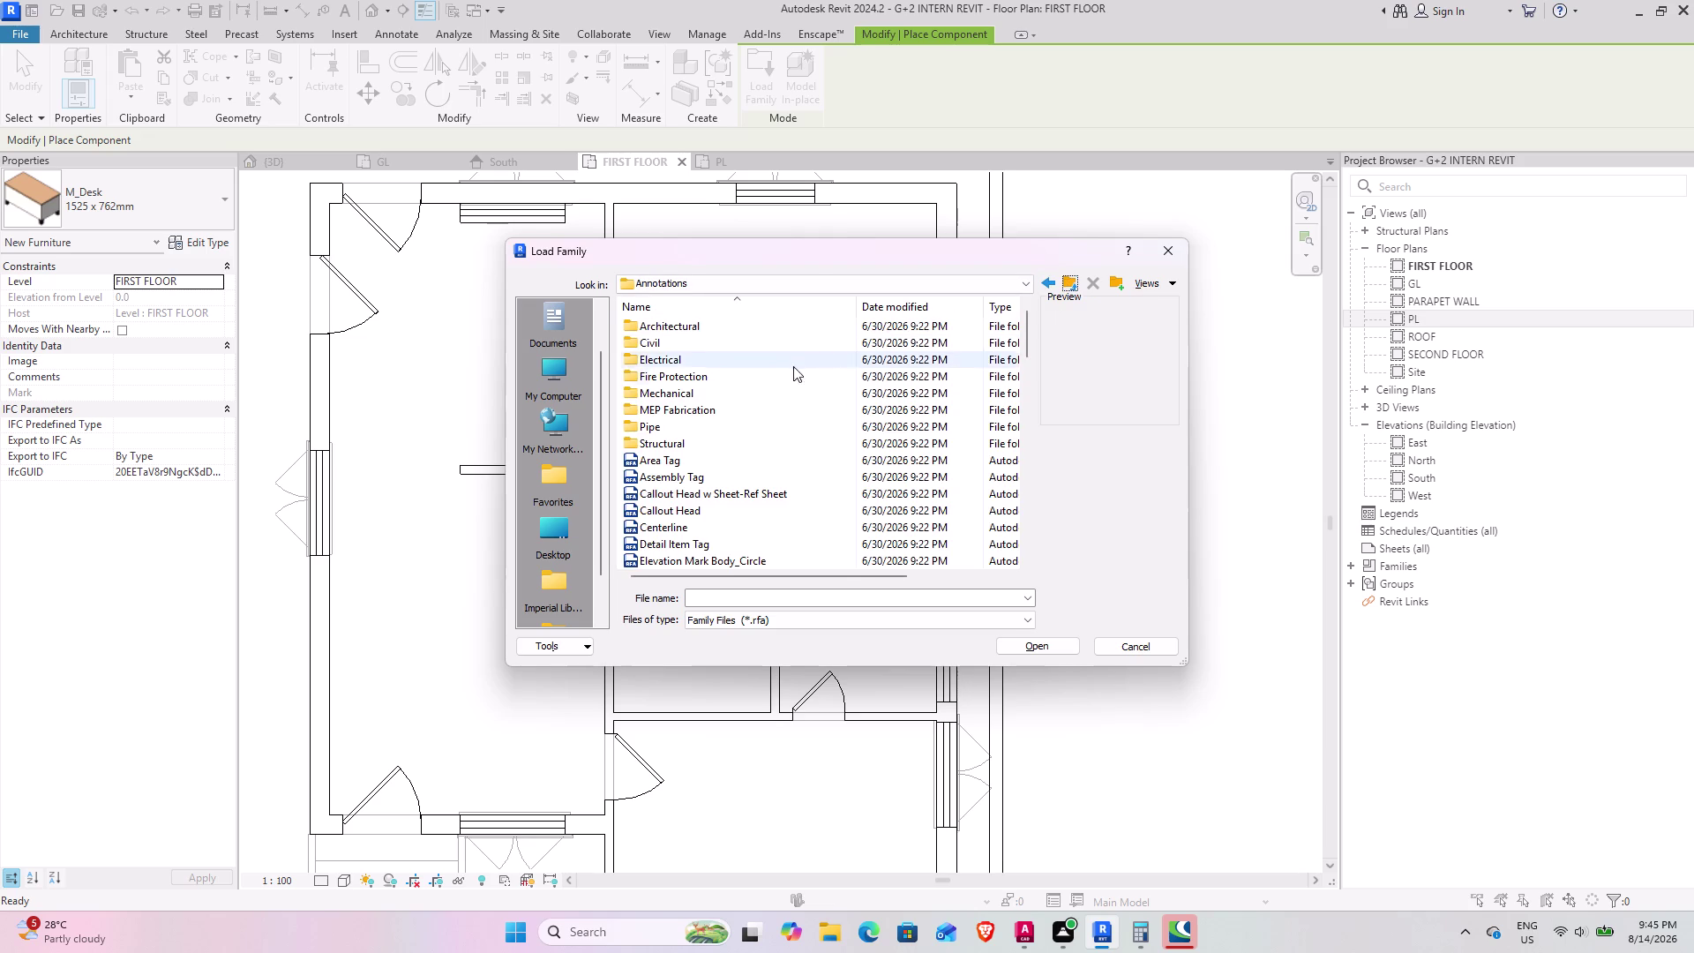
scroll(down, 3)
scroll(down, 3)
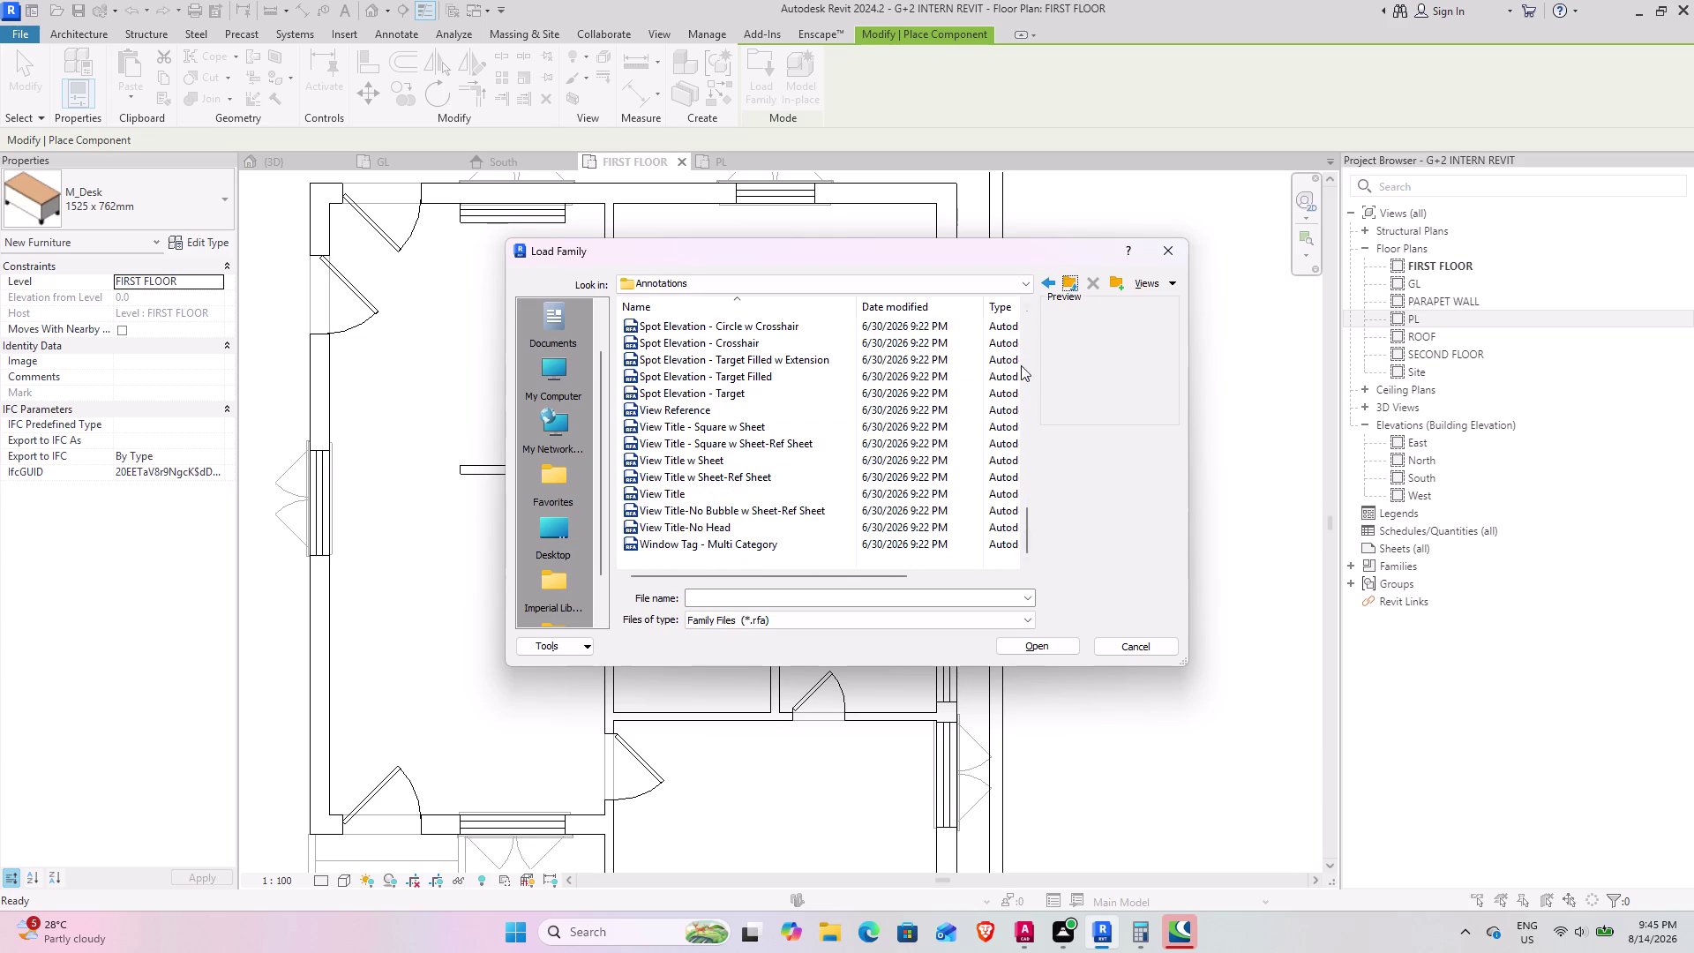
Look inside the Boundary Conditions folder, then return to the US folders.
click(1071, 285)
double_click(714, 338)
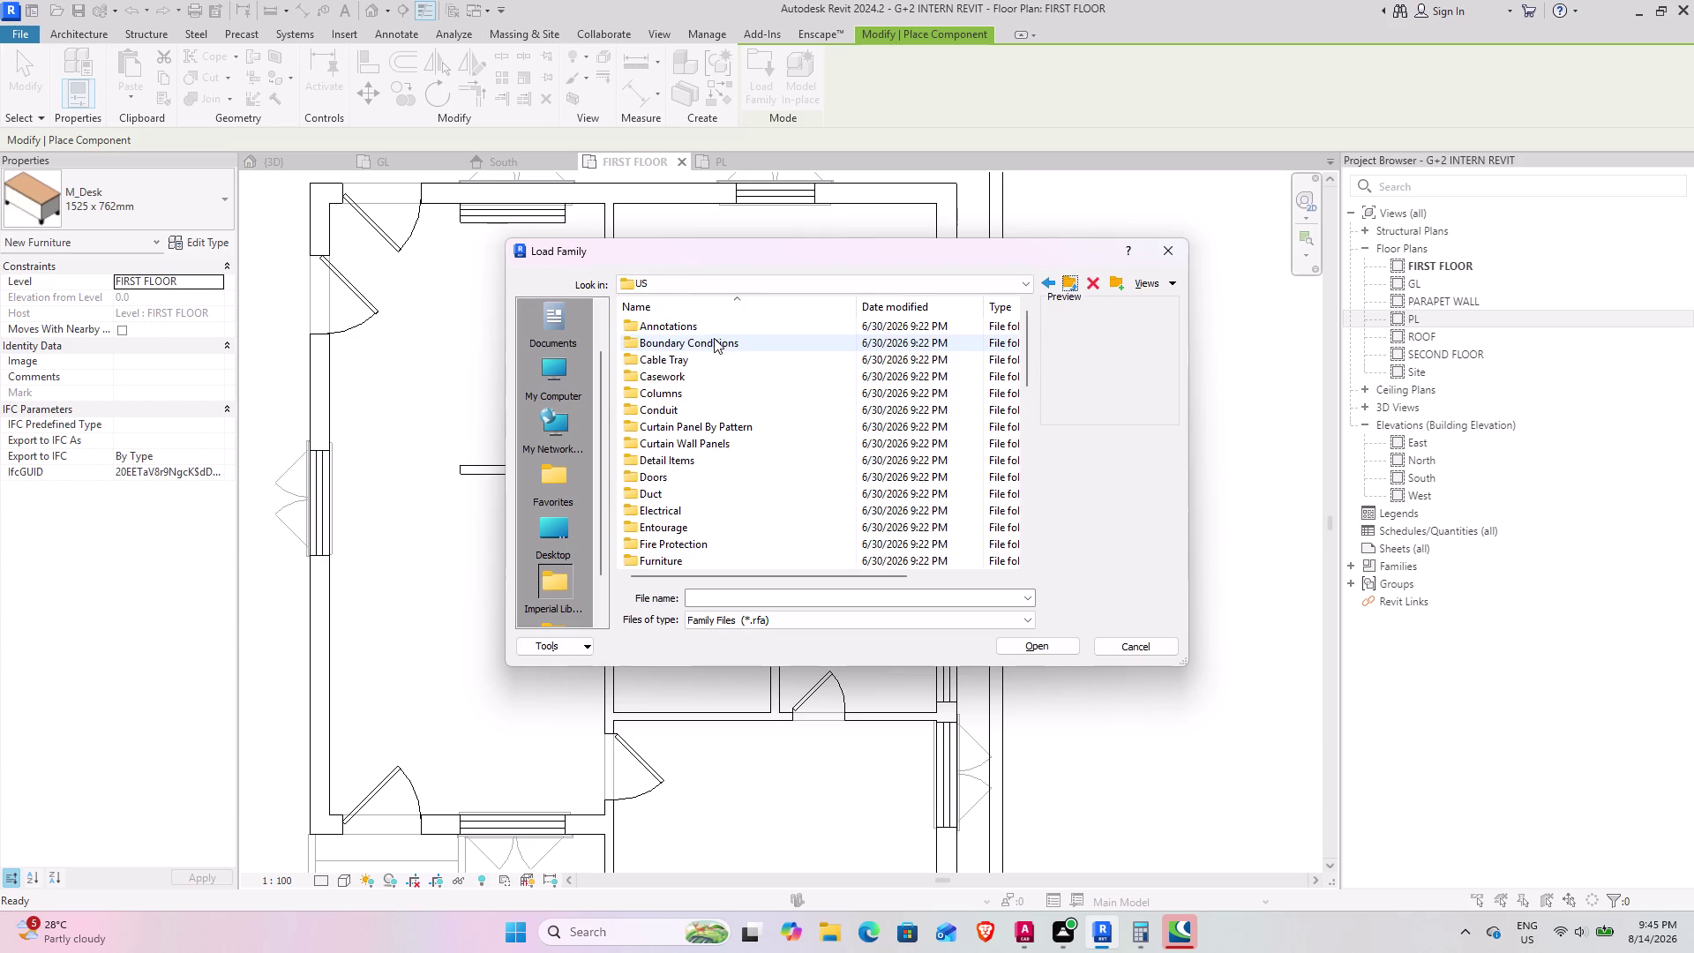
scroll(up, 3)
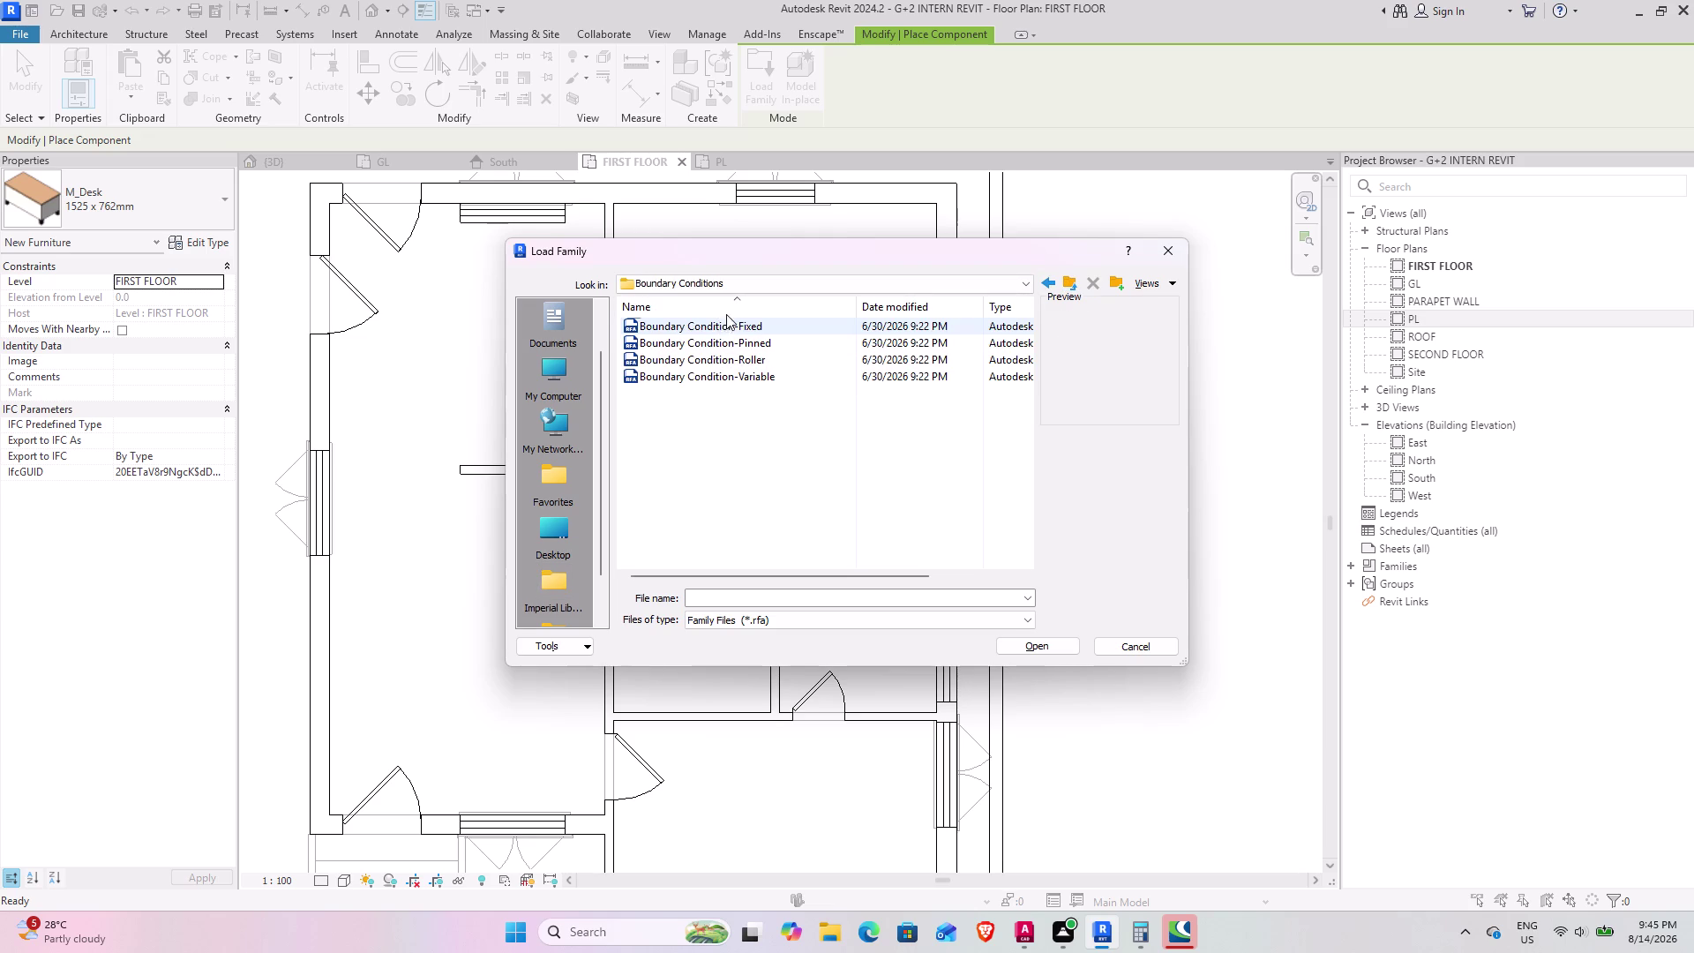
scroll(up, 3)
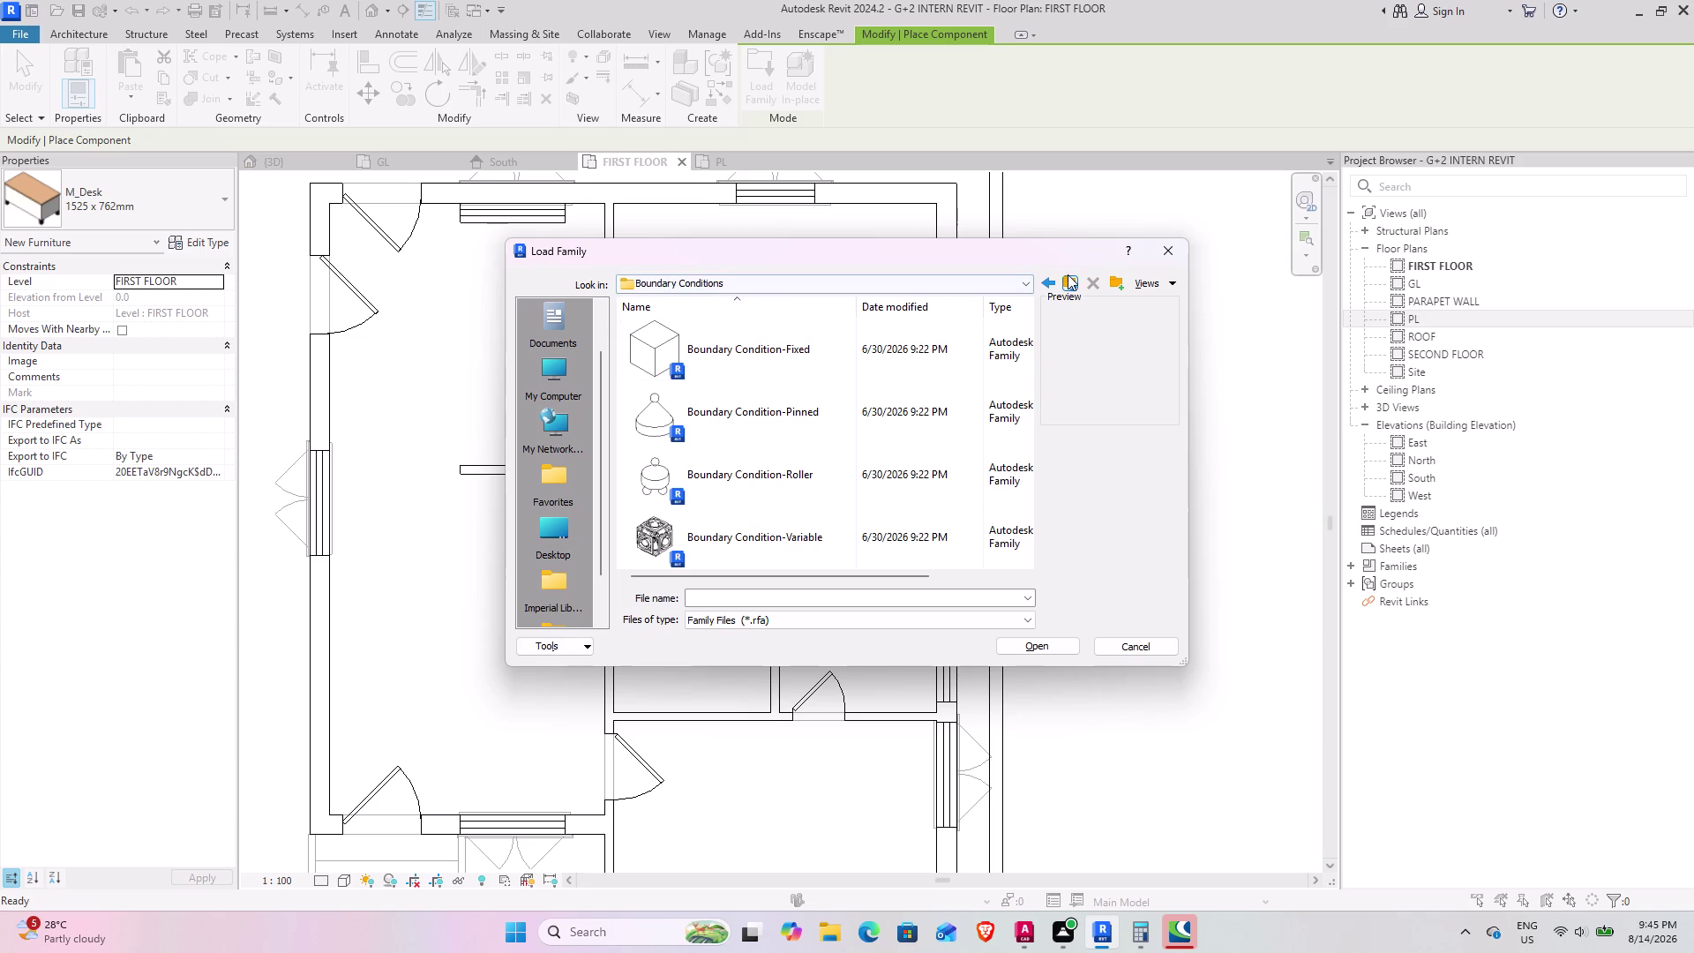
click(1072, 275)
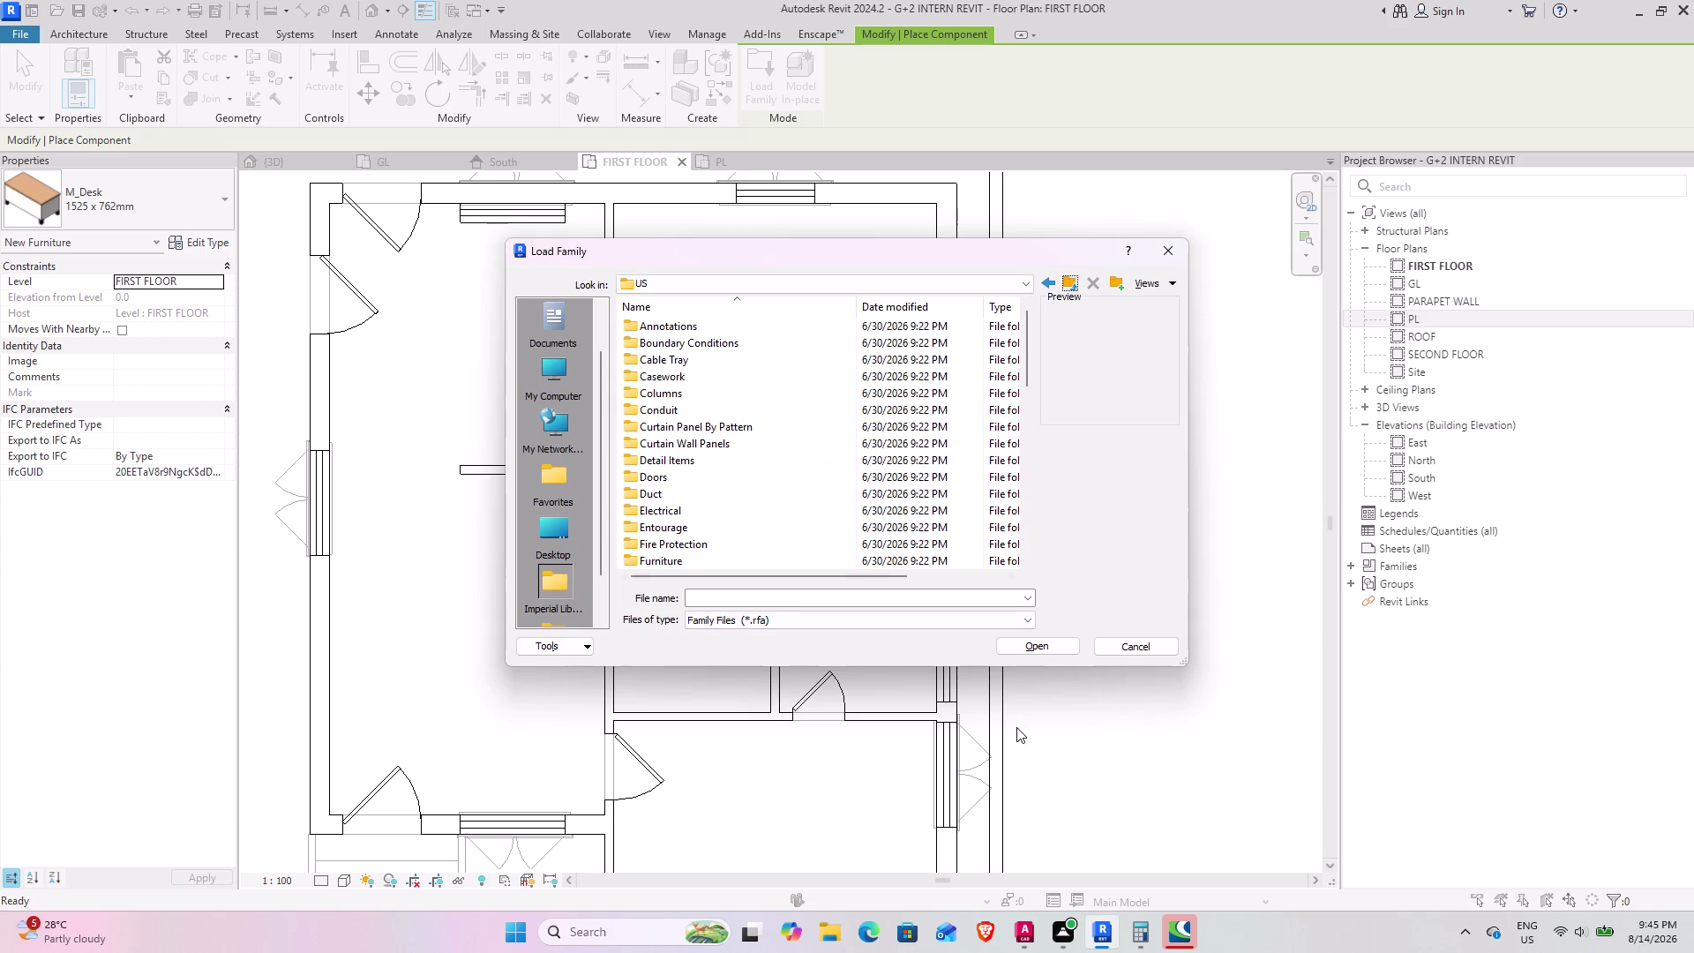
click(1205, 782)
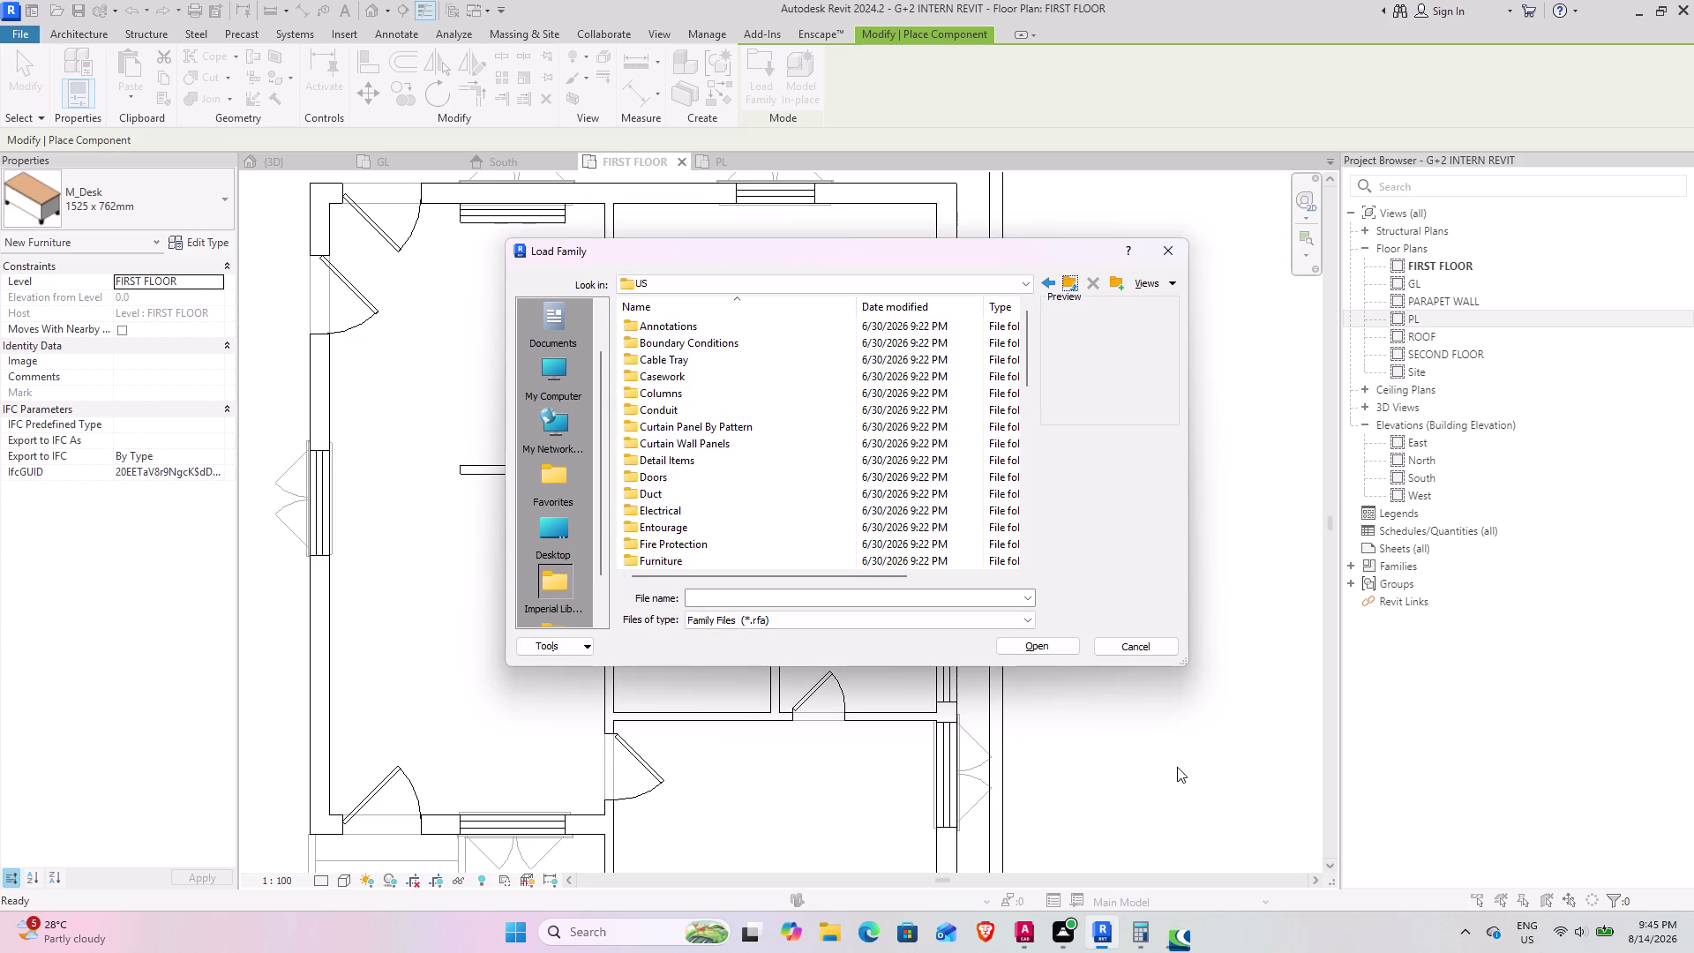
double_click(705, 358)
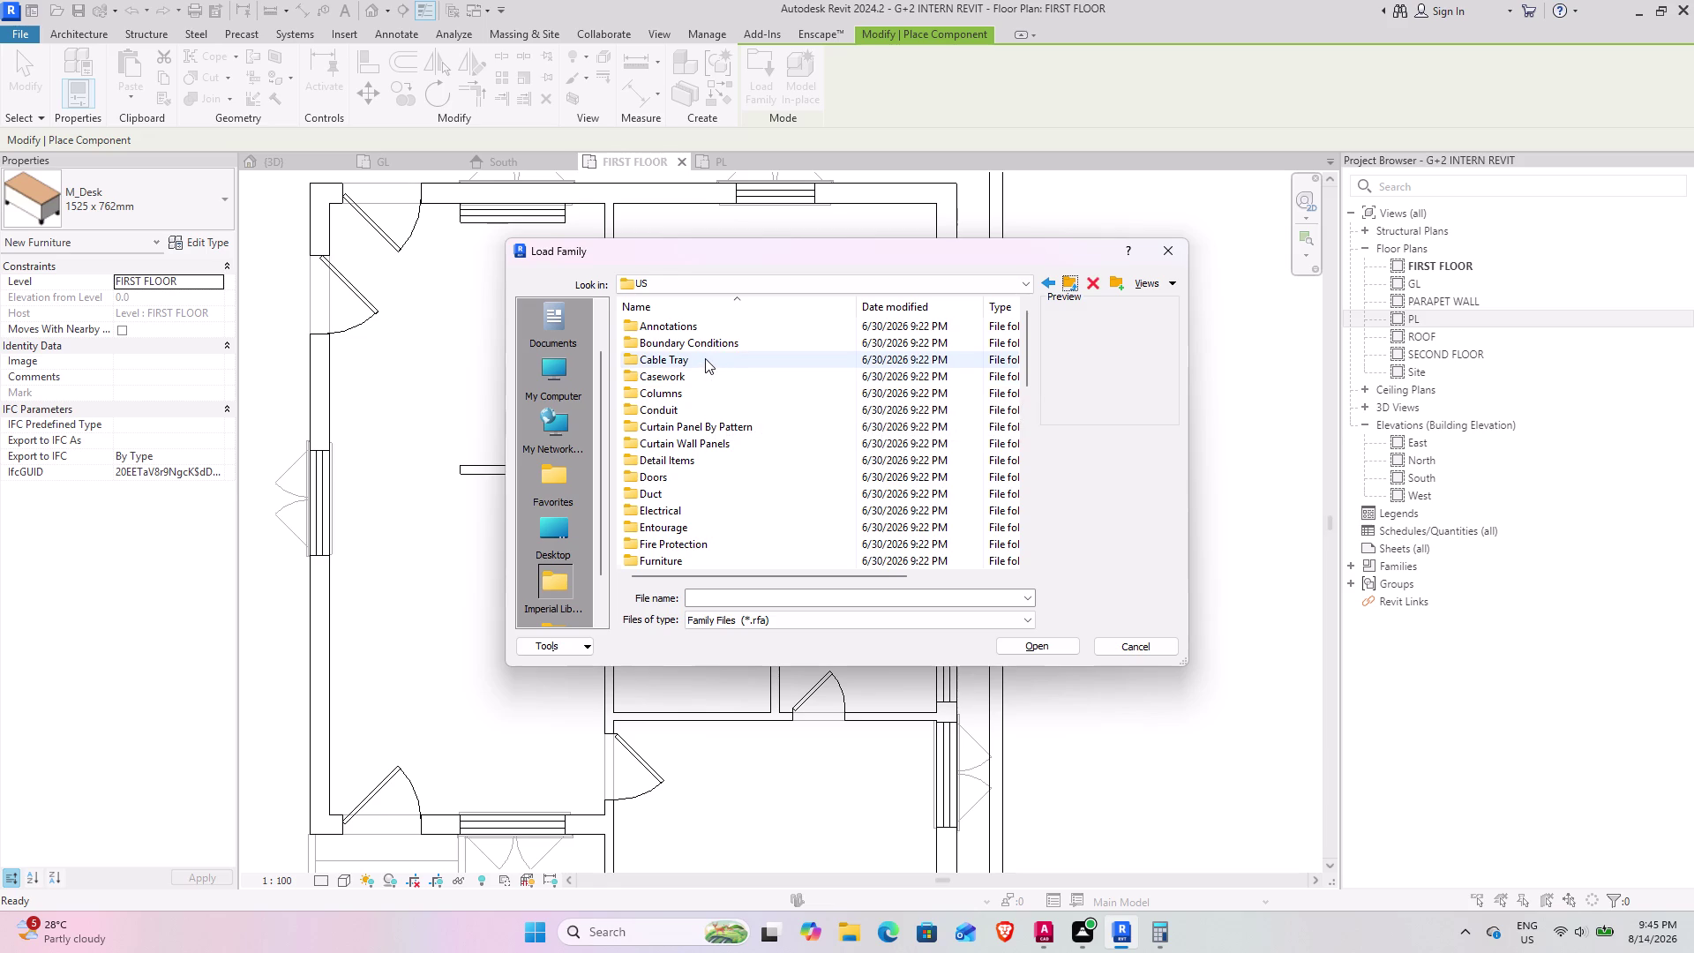
Browse the Cable Tray families folder, then go back to the US library folder.
double_click(706, 329)
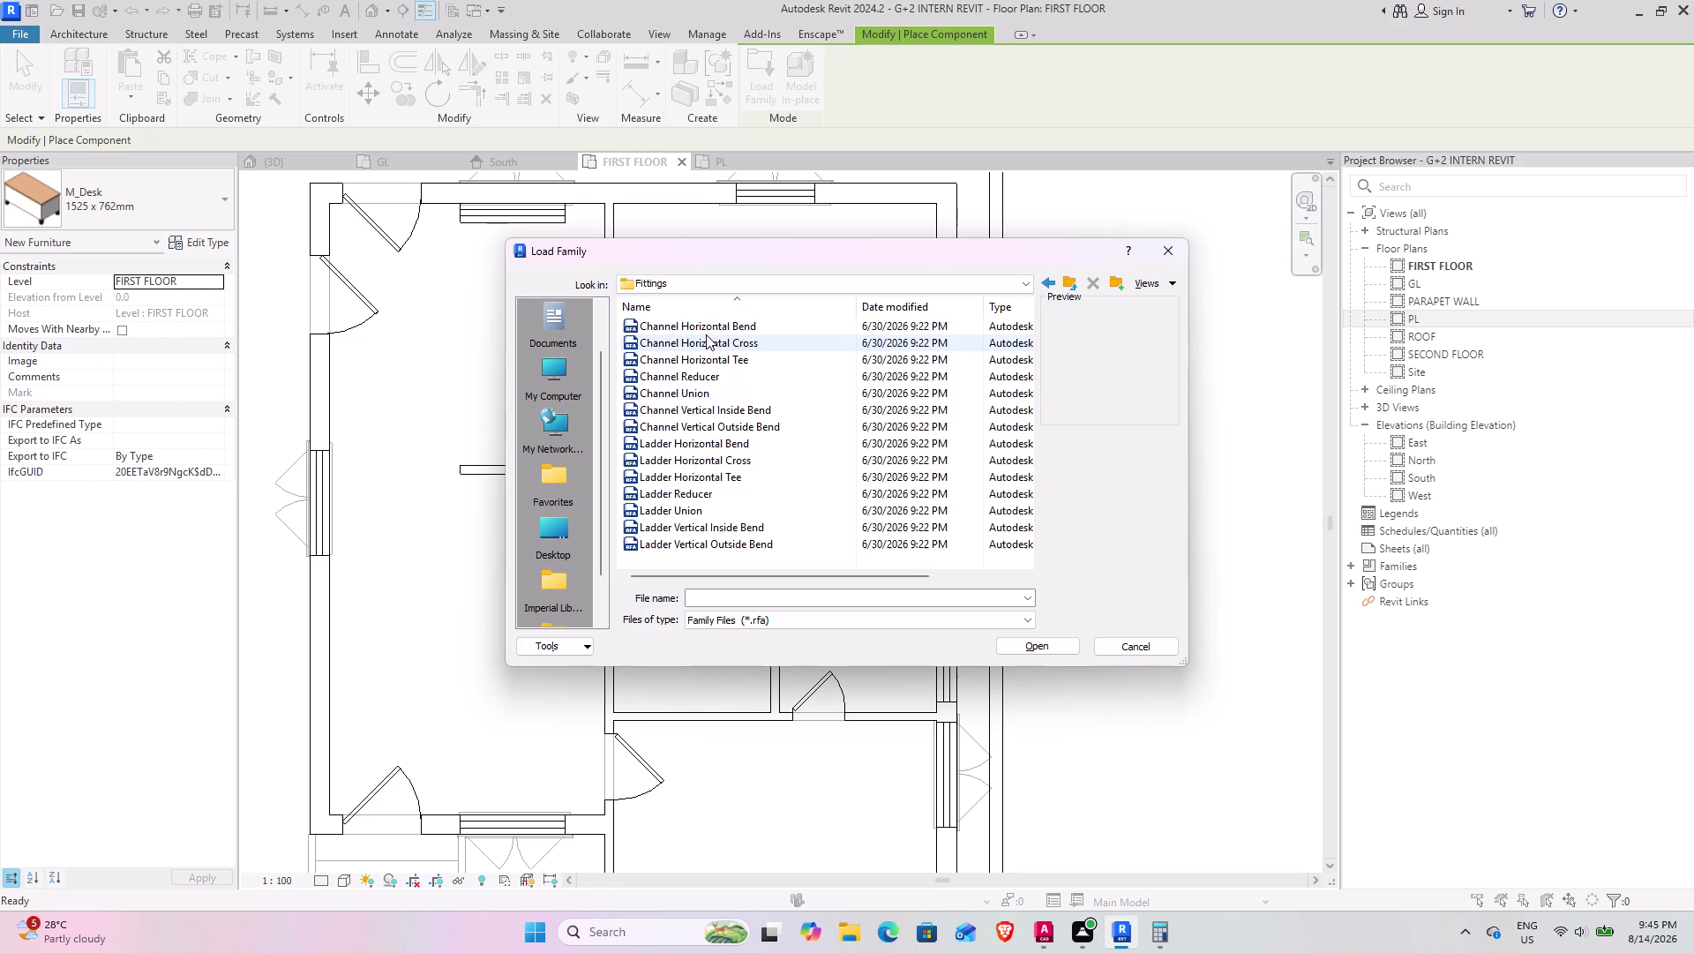
scroll(up, 3)
scroll(up, 3)
scroll(up, 3)
scroll(up, 3)
scroll(down, 3)
scroll(down, 3)
scroll(down, 3)
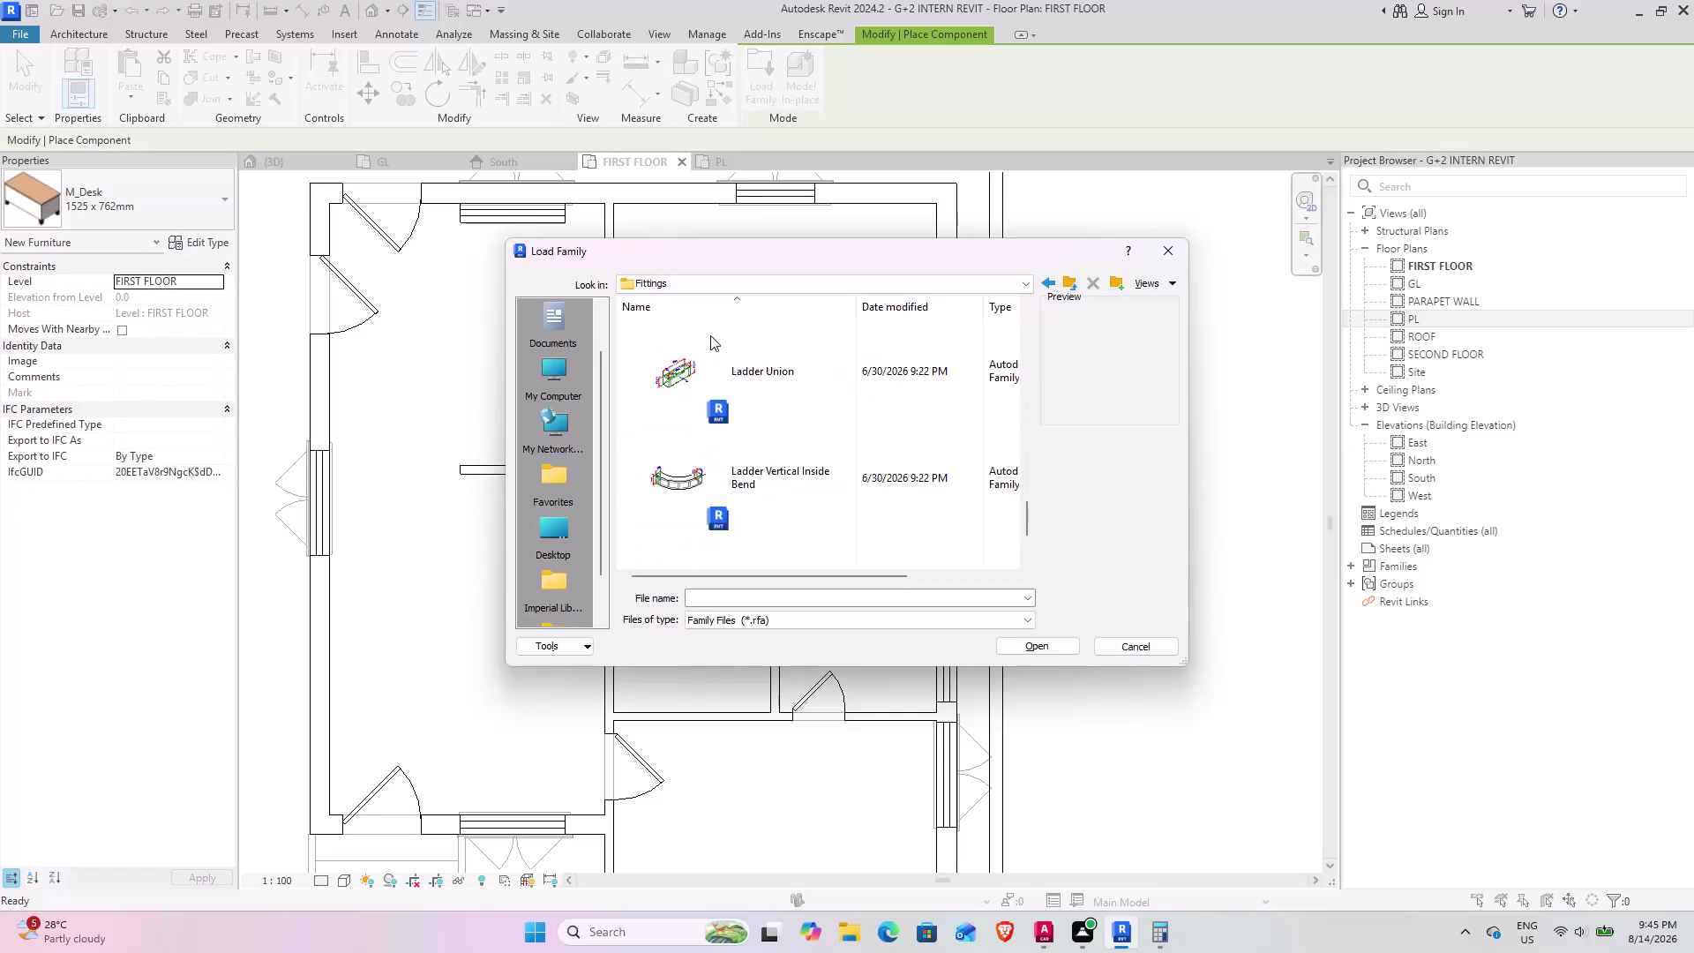
click(1070, 288)
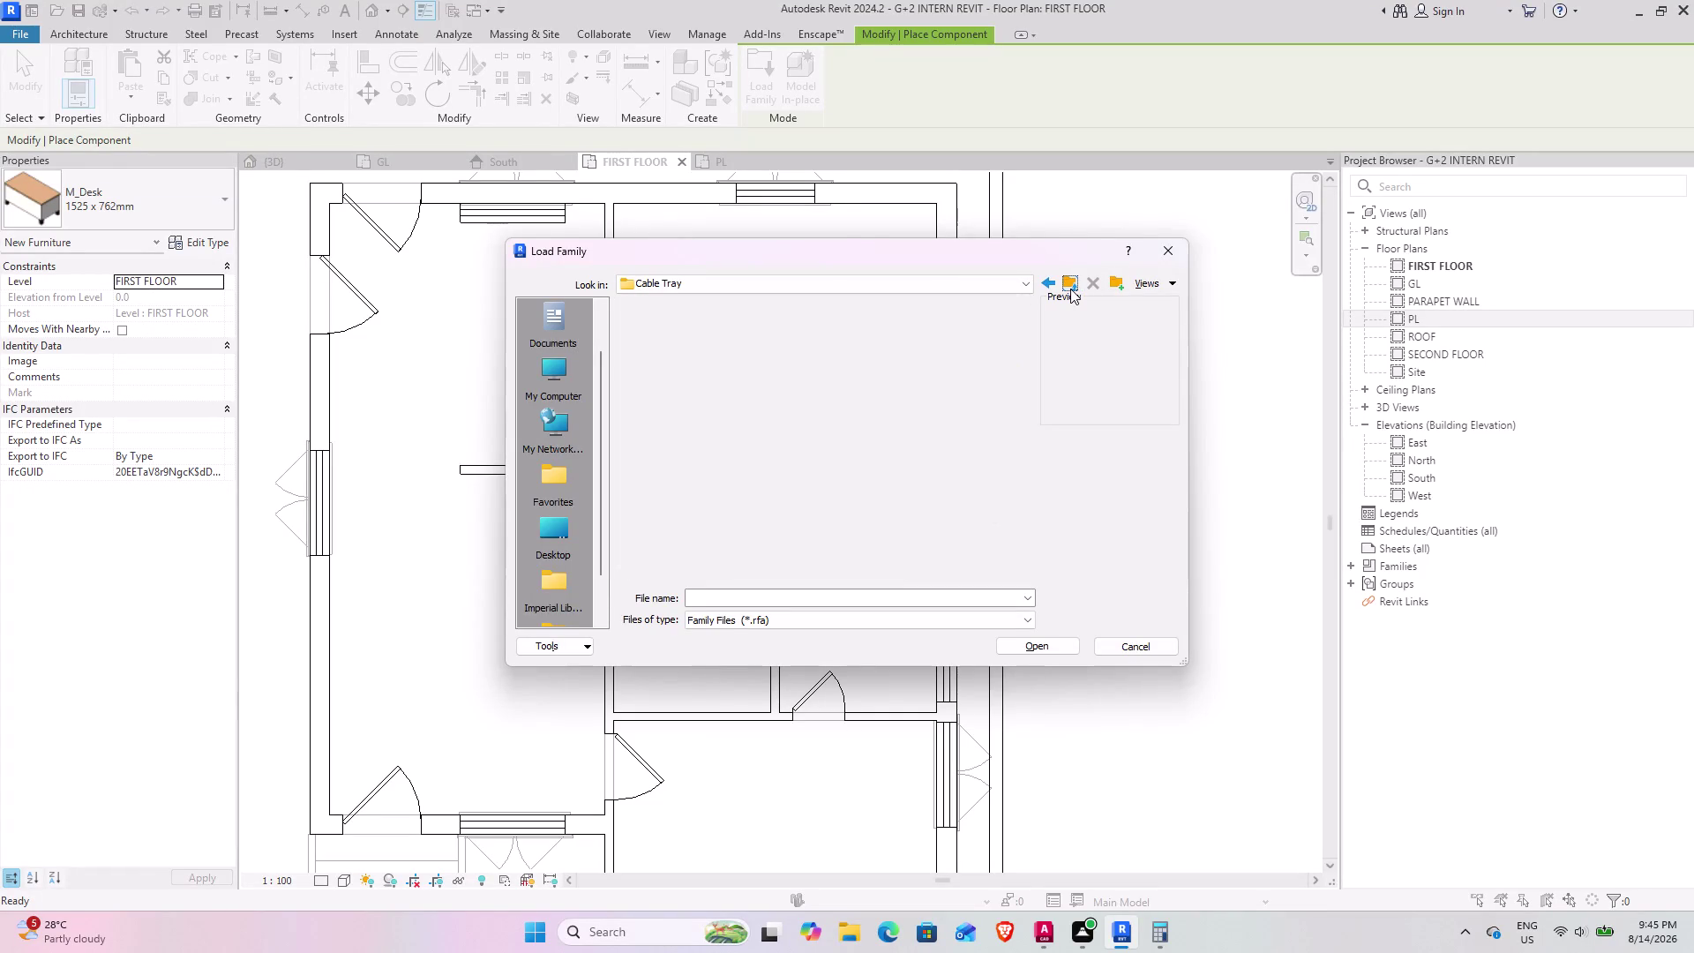
click(1070, 289)
scroll(down, 3)
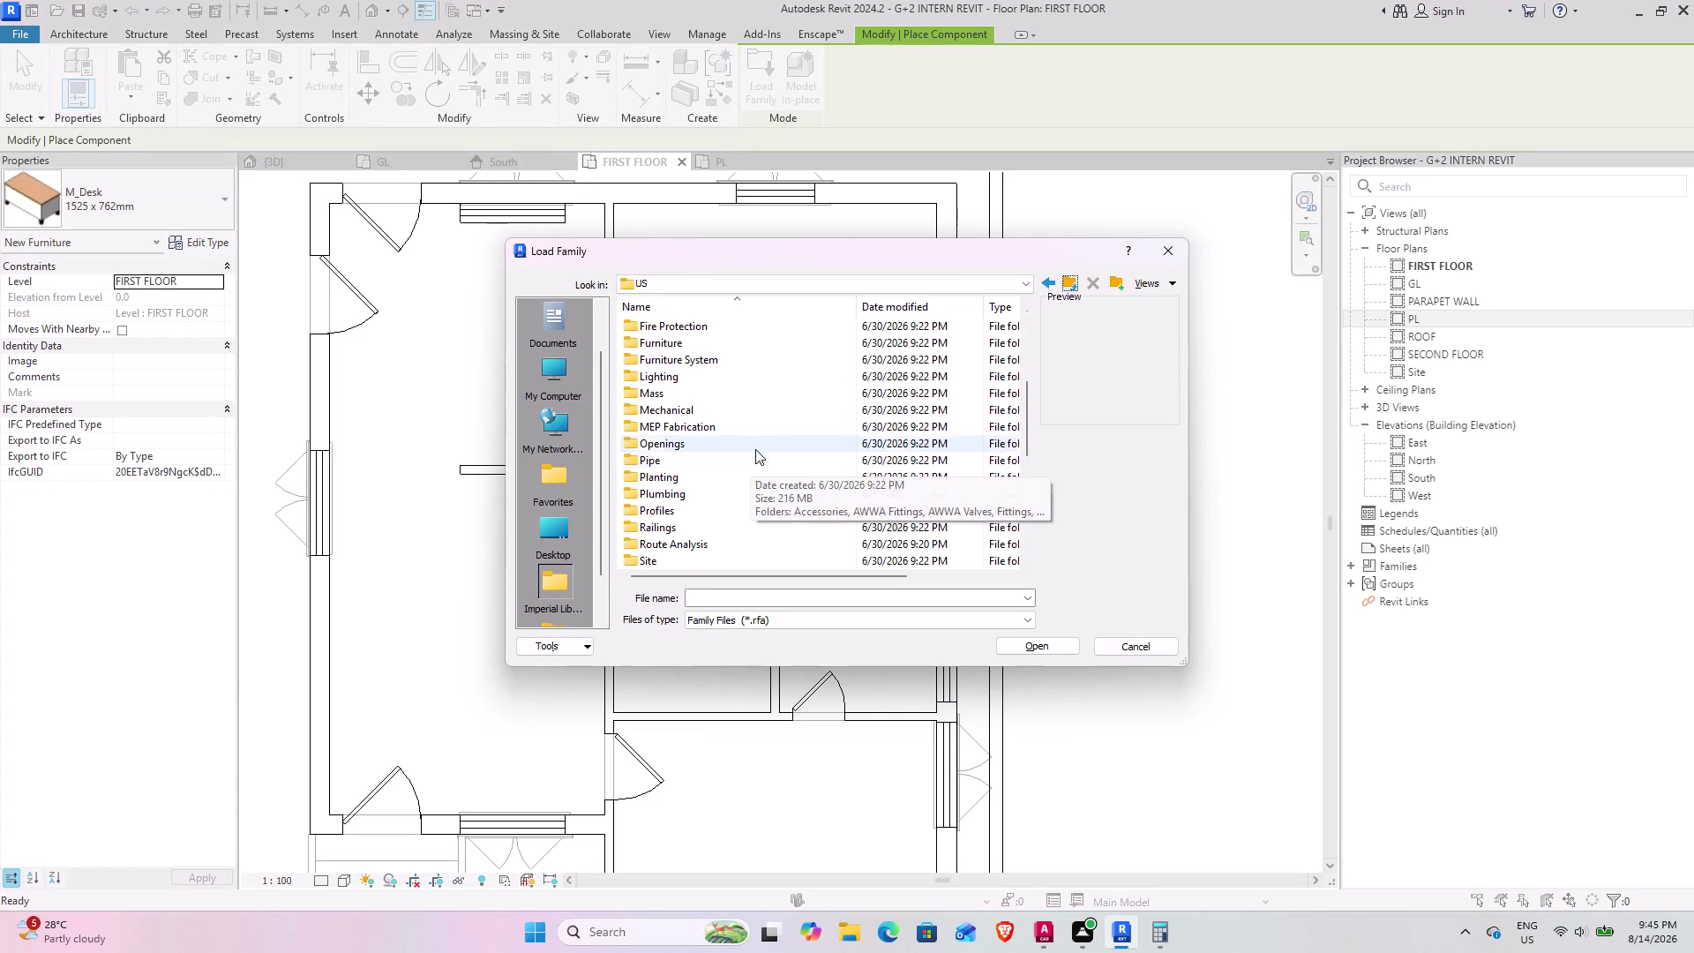
scroll(down, 3)
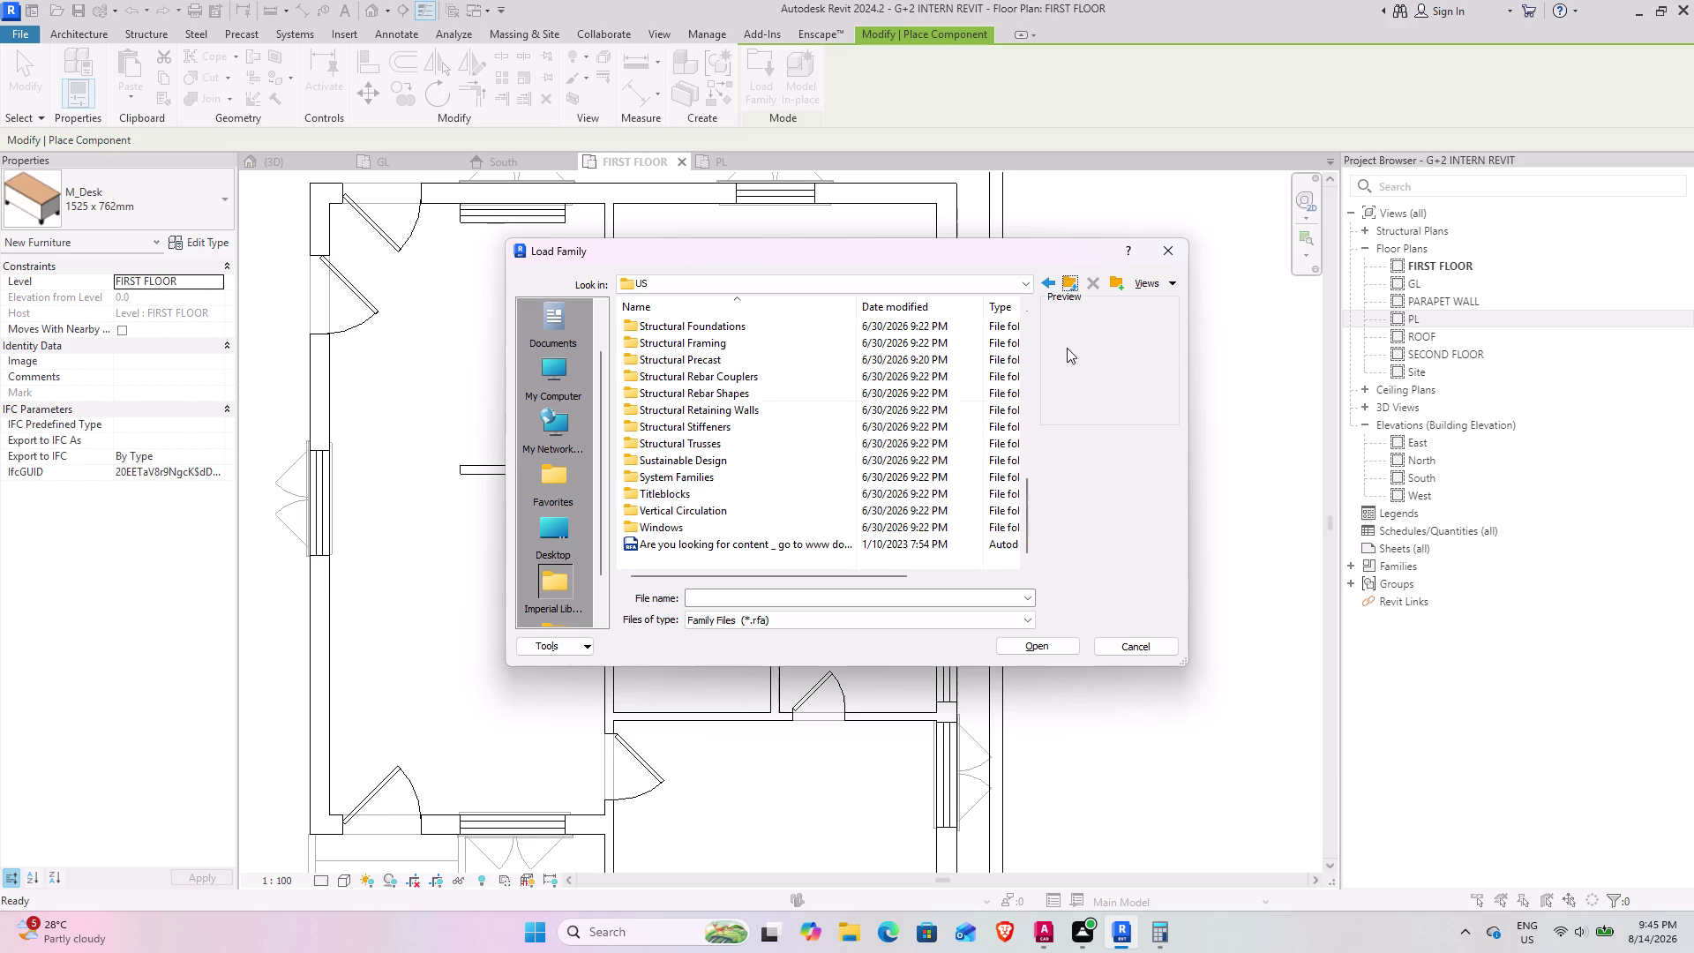
Move up through English and Libraries to the RVT 2024 folder.
click(1073, 280)
click(1073, 280)
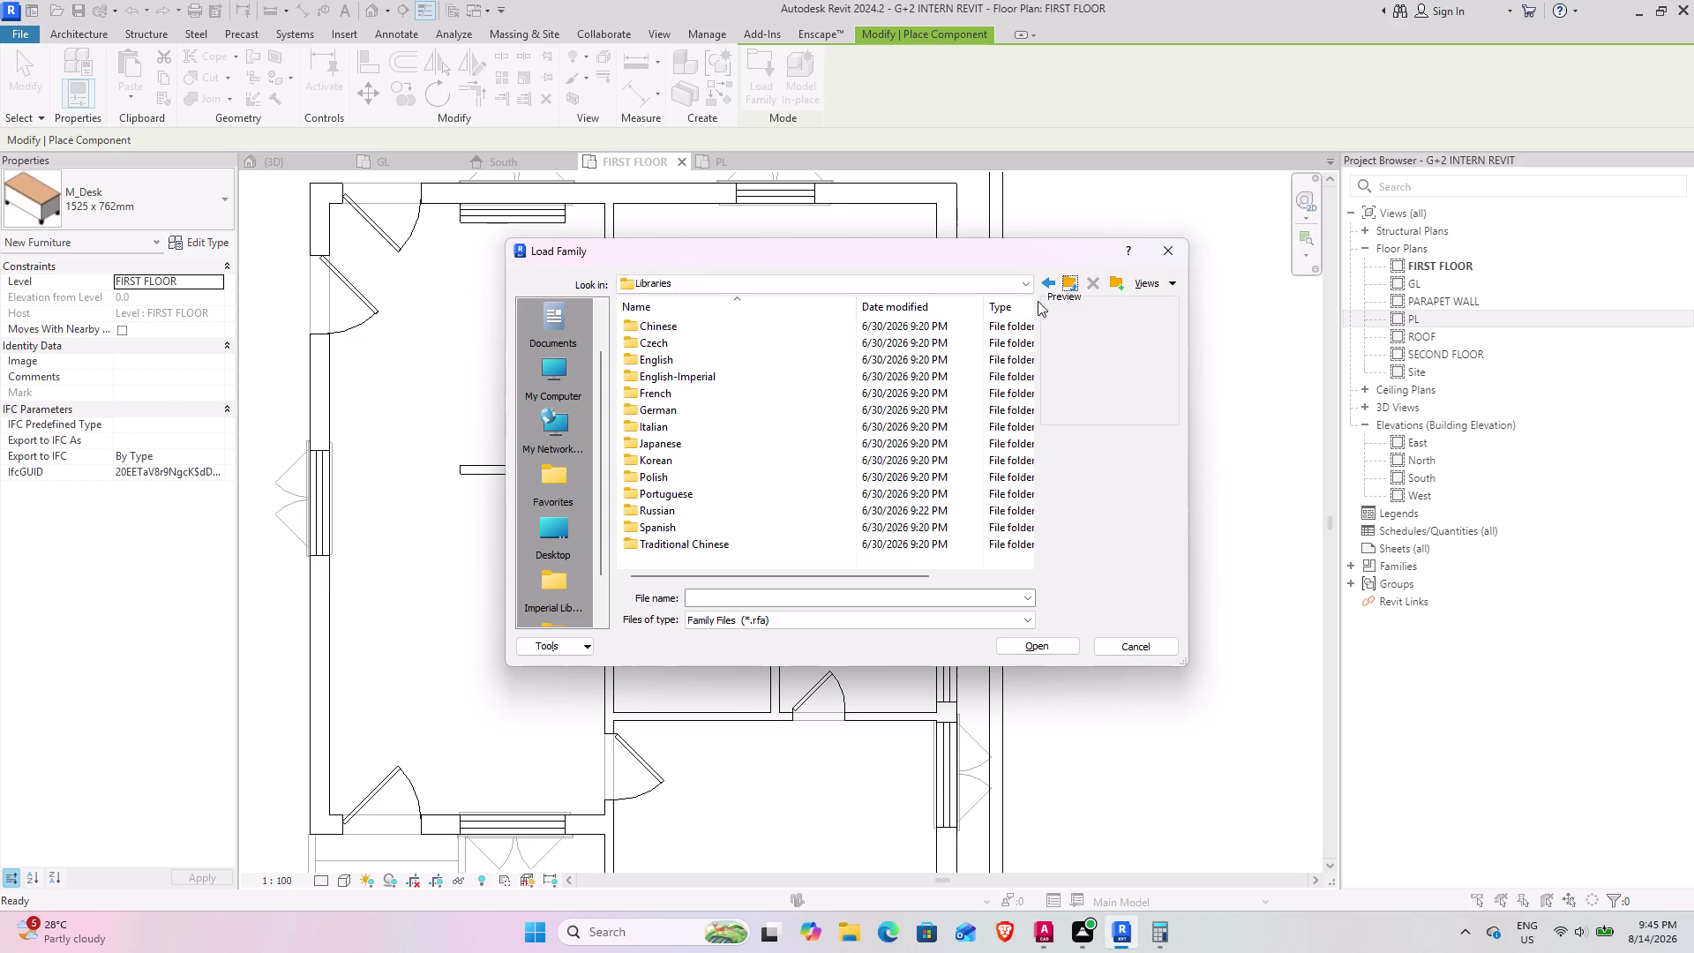
scroll(down, 3)
scroll(up, 3)
click(1076, 281)
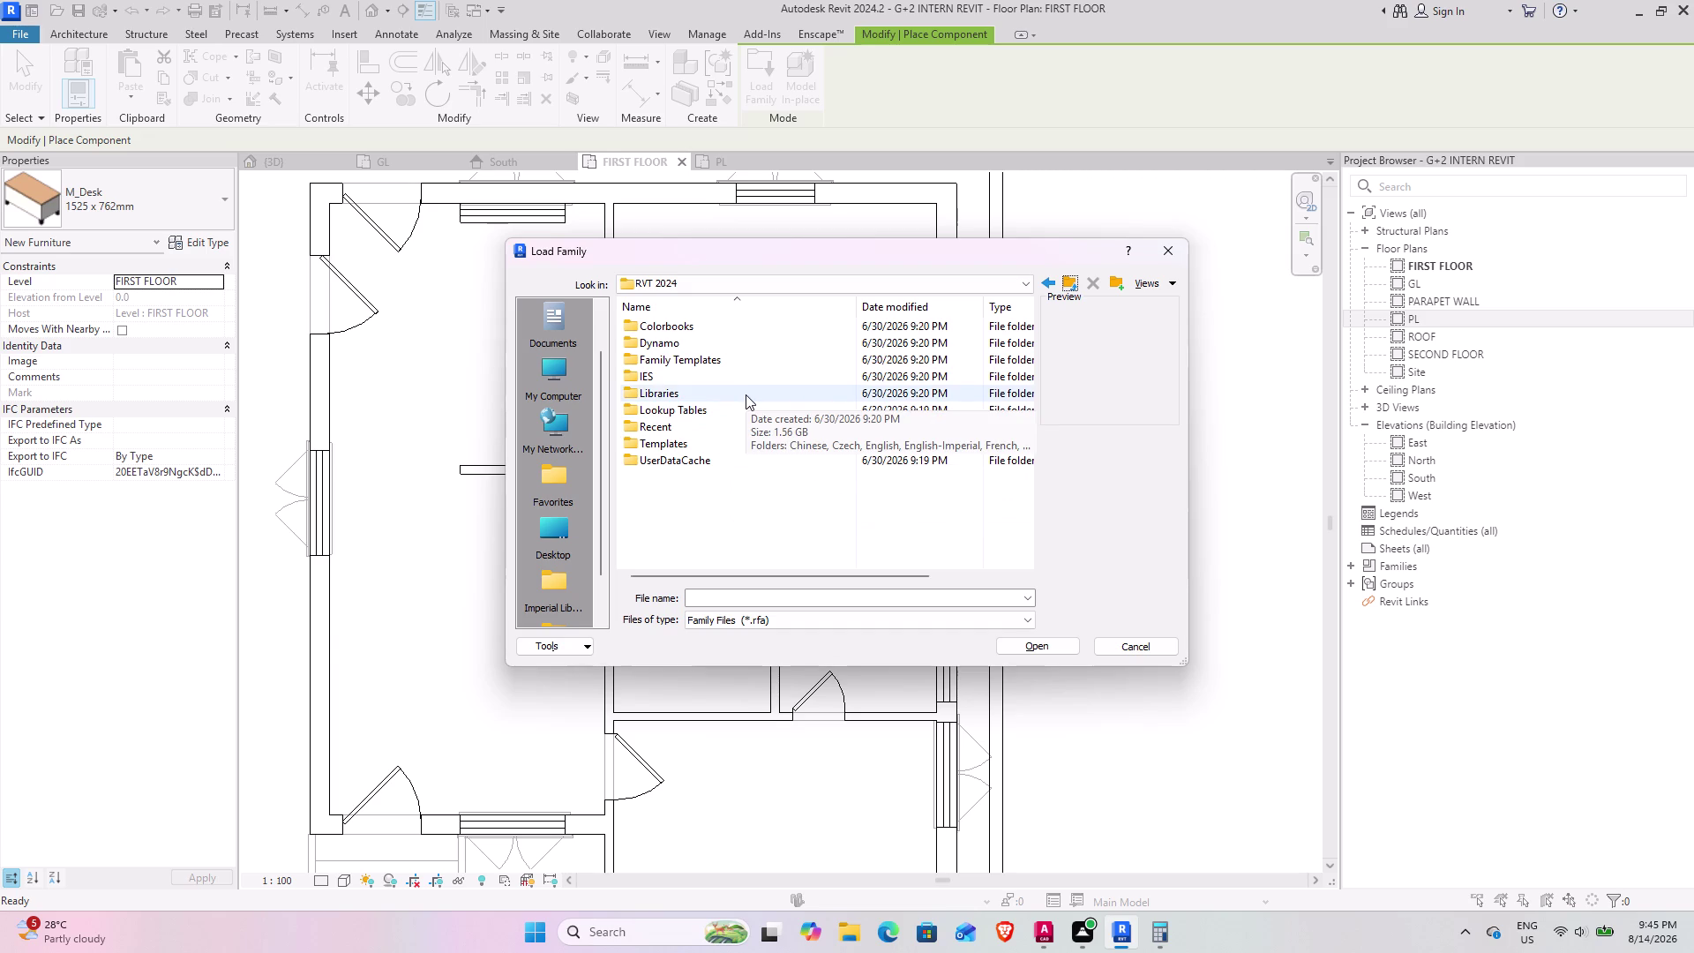
Open Libraries > English > US > Curtain Panel By Pattern.
double_click(745, 395)
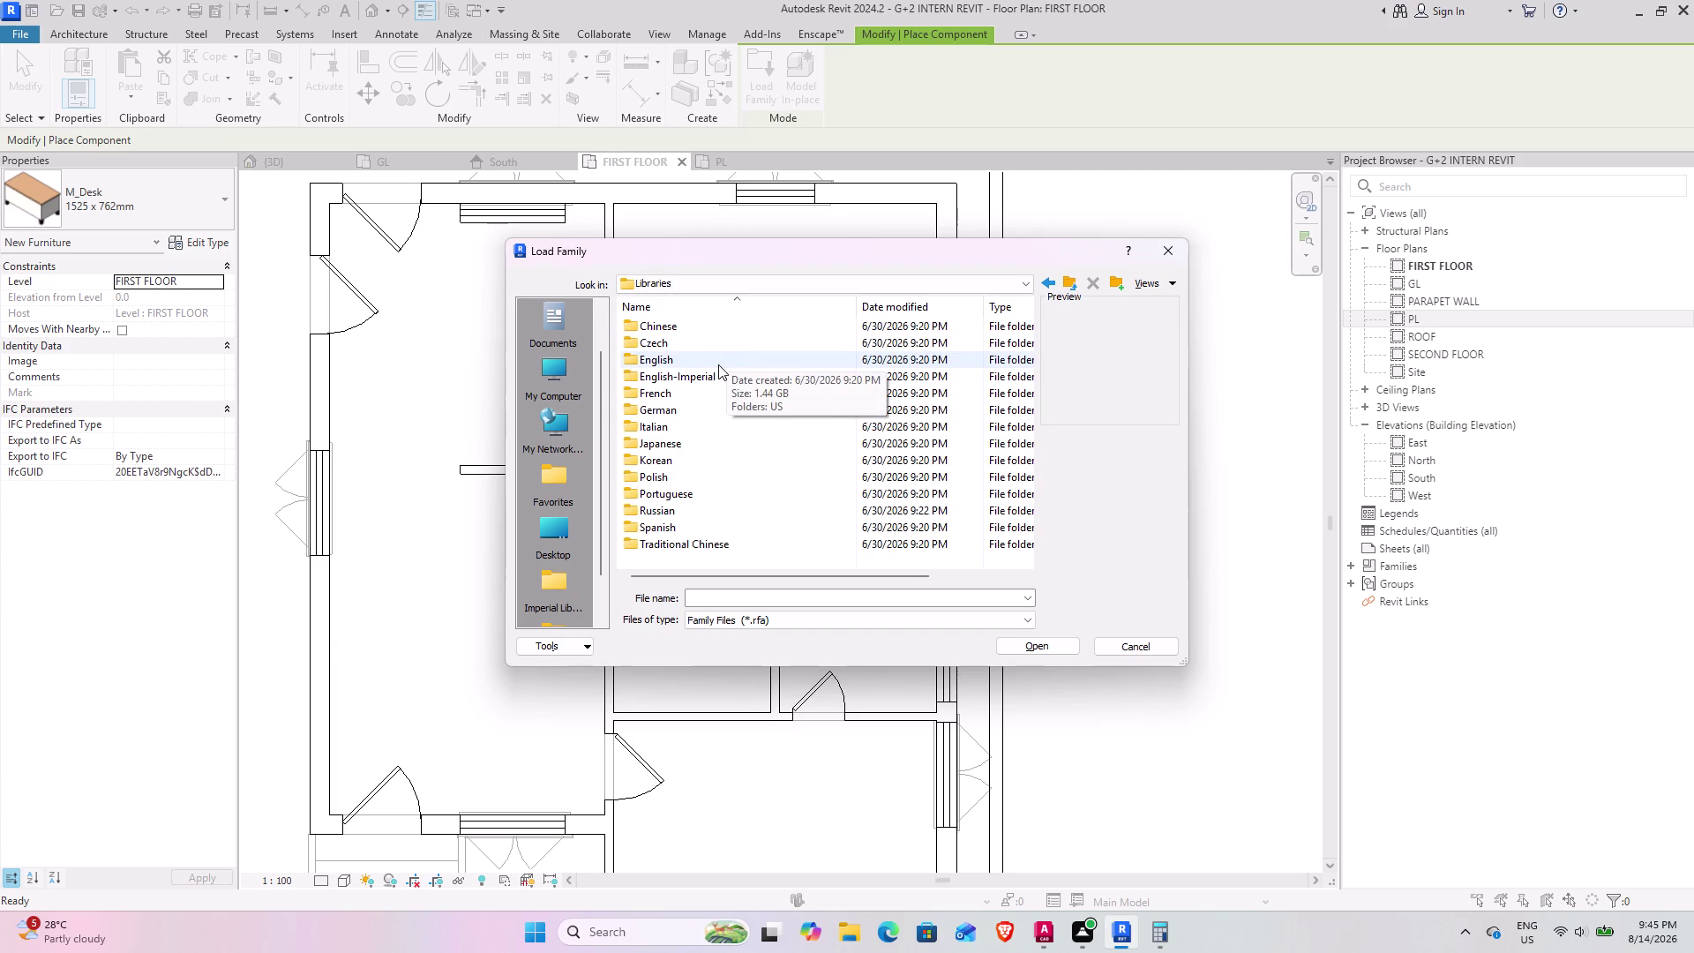
click(718, 365)
click(719, 364)
double_click(718, 365)
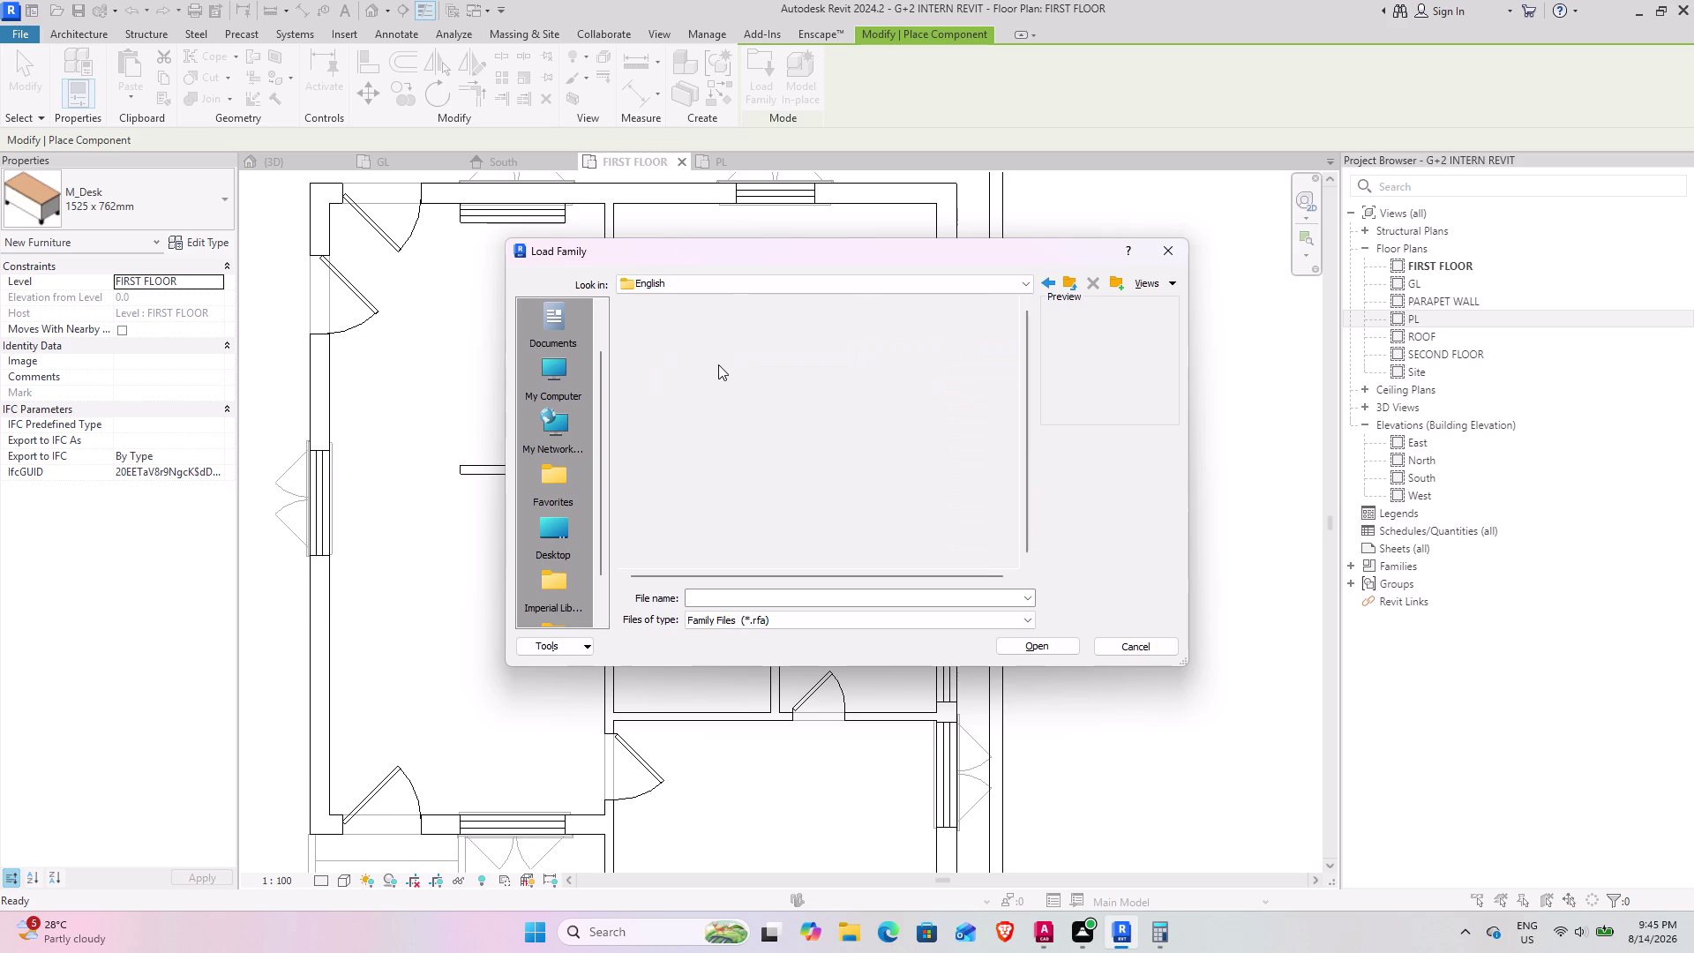
double_click(721, 326)
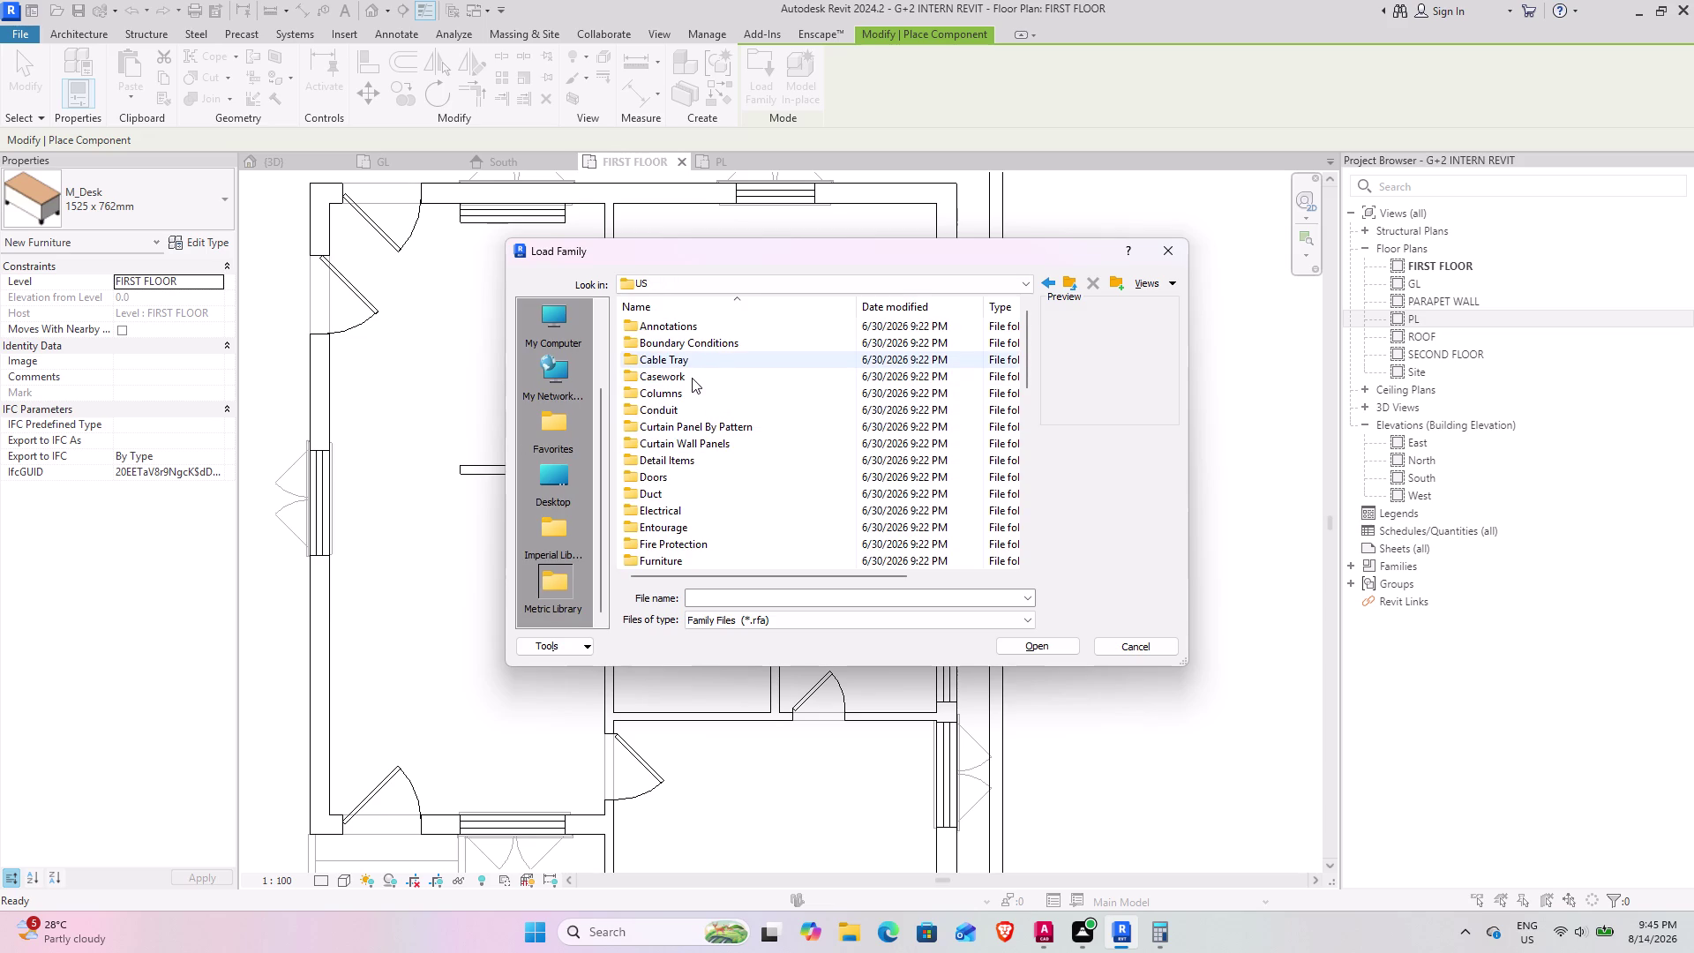
double_click(678, 427)
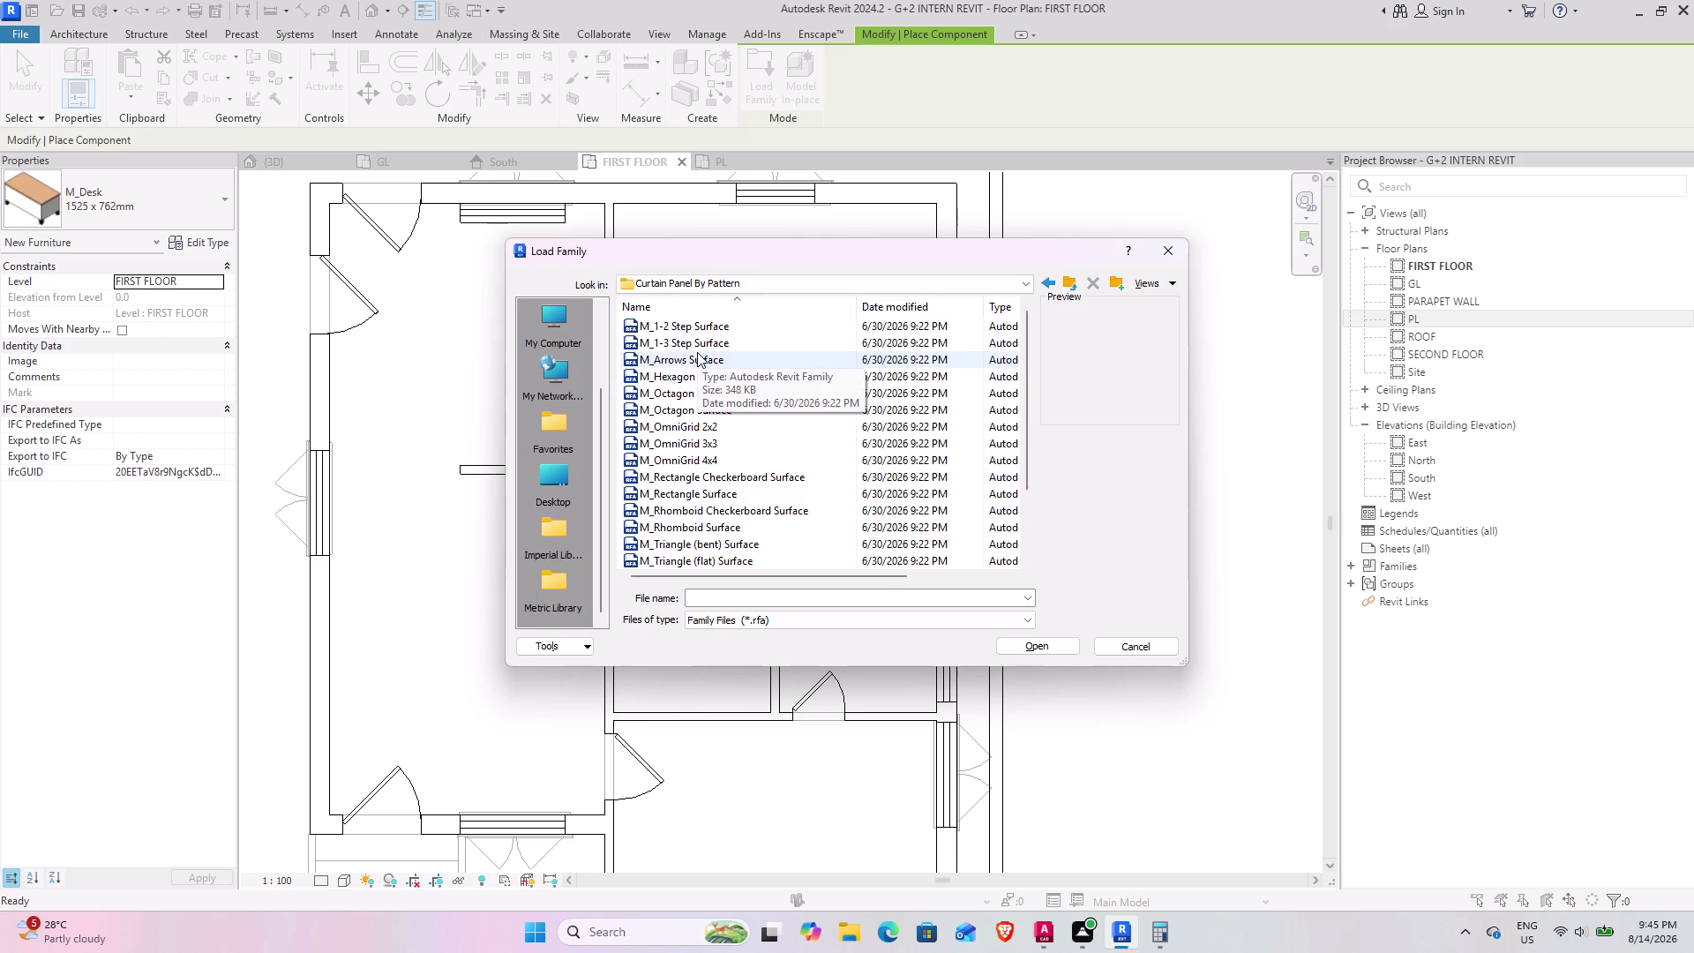
Scroll the Curtain Panel By Pattern thumbnails, then go back and open Detail Items.
scroll(up, 3)
scroll(up, 3)
scroll(up, 3)
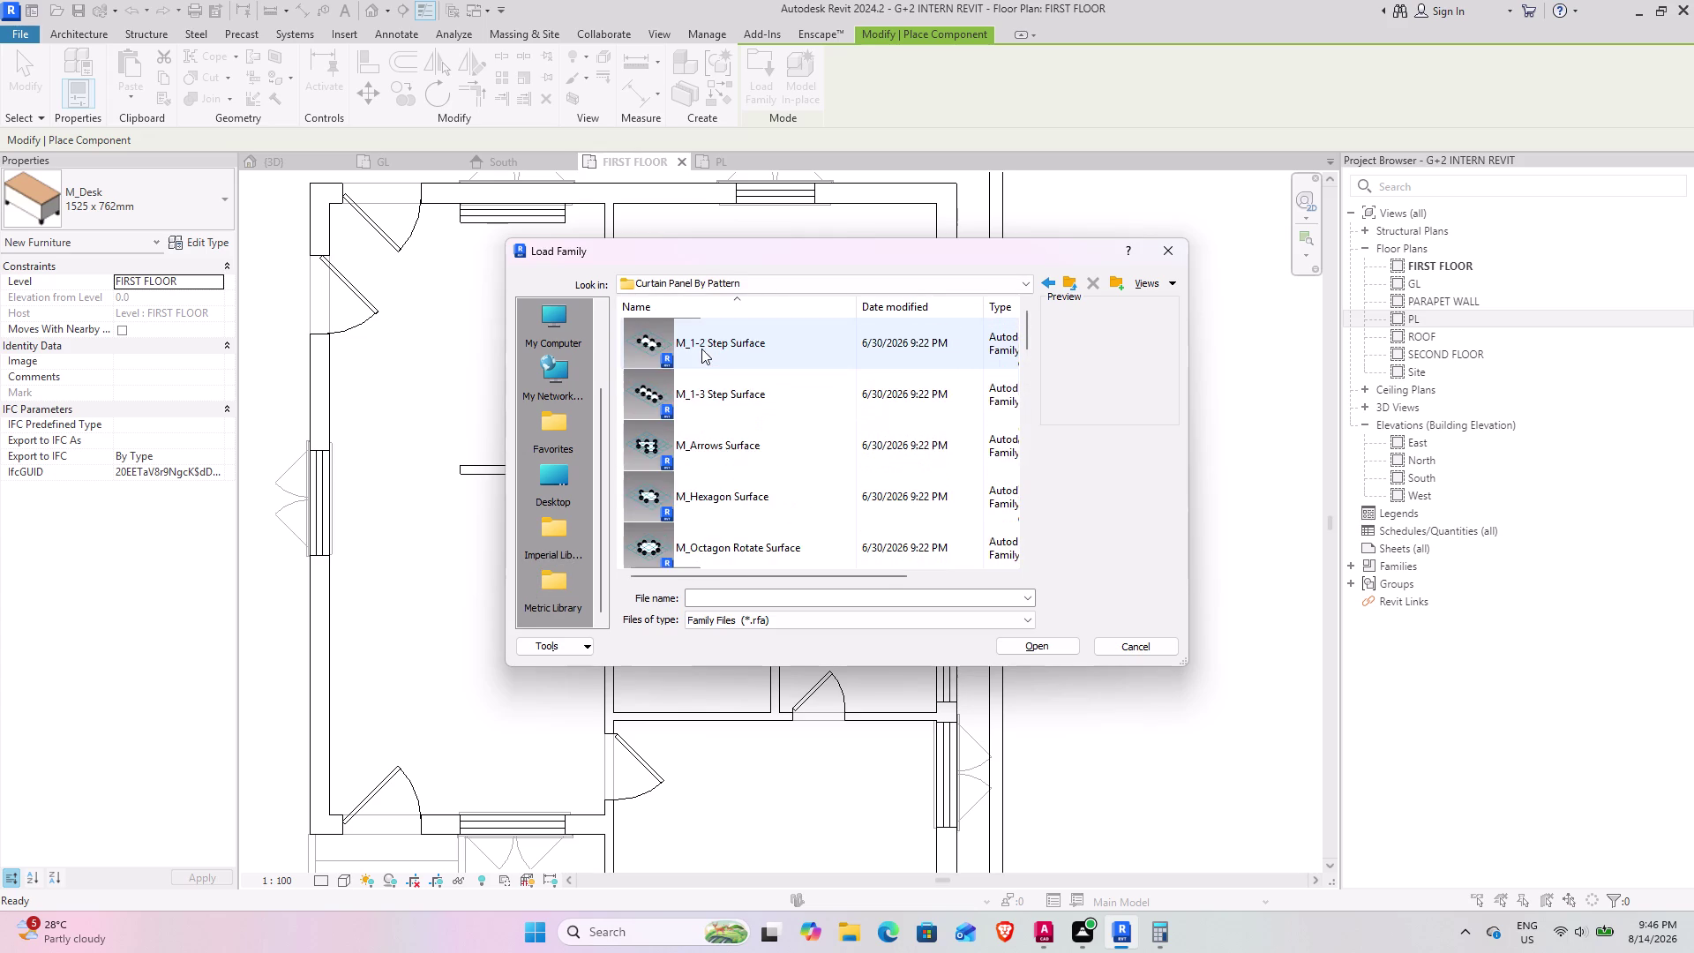
scroll(up, 3)
scroll(down, 3)
scroll(down, 3)
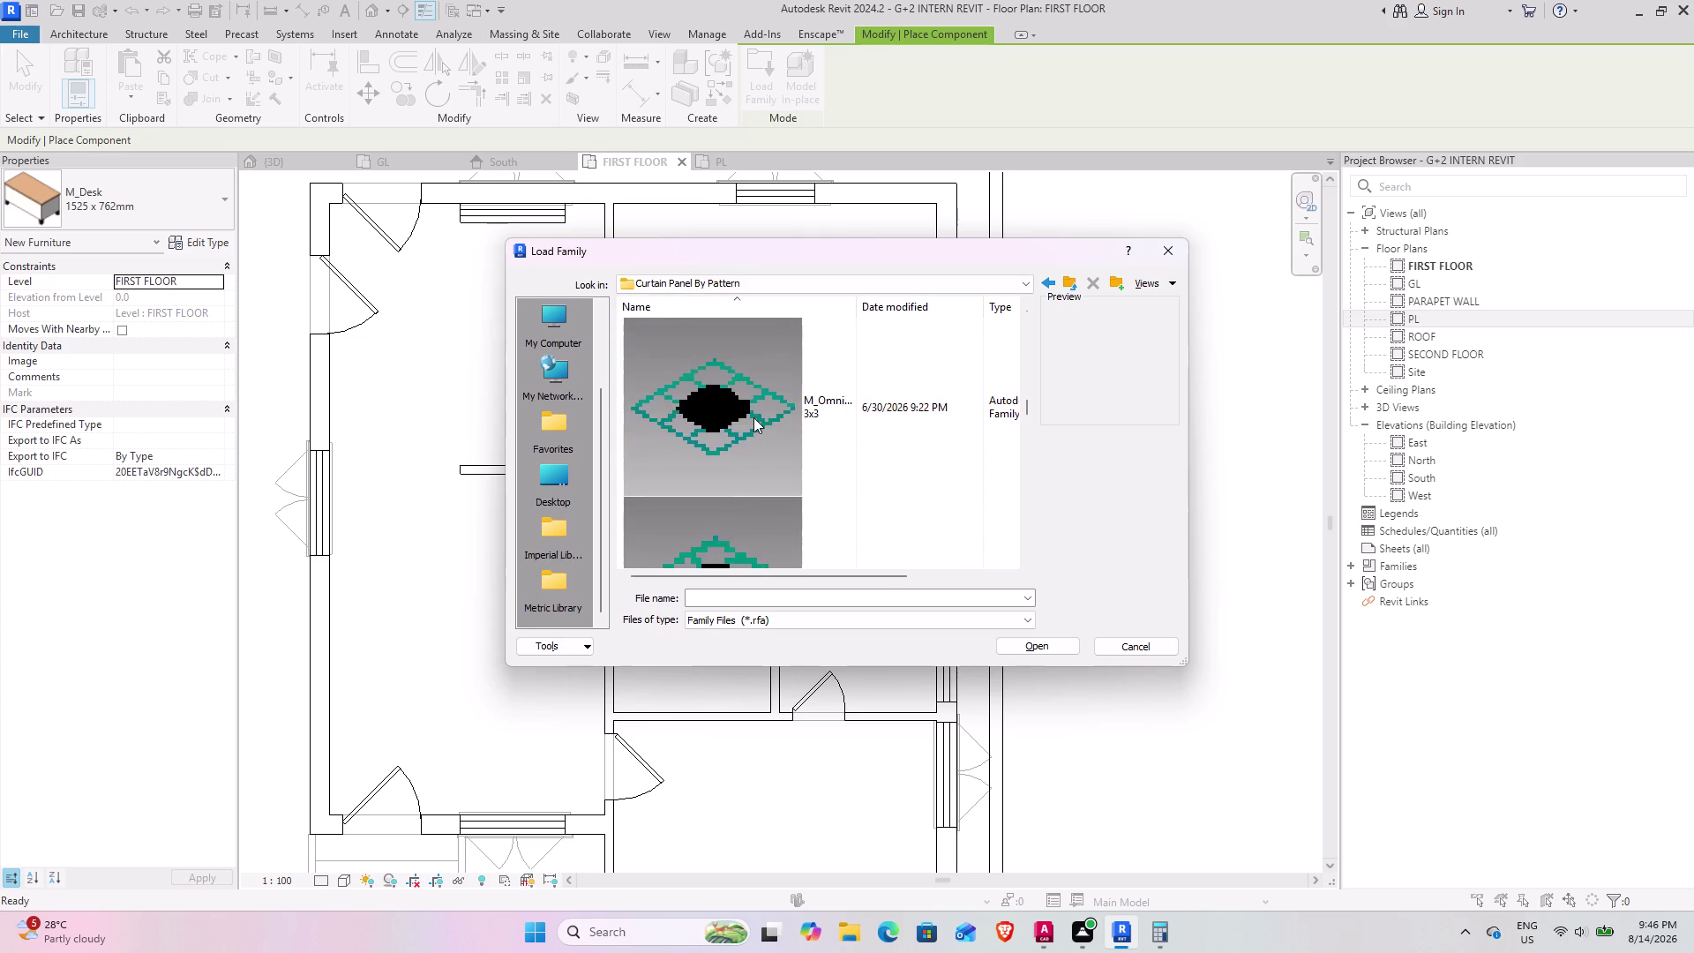
scroll(down, 3)
scroll(down, 3)
scroll(down, 3)
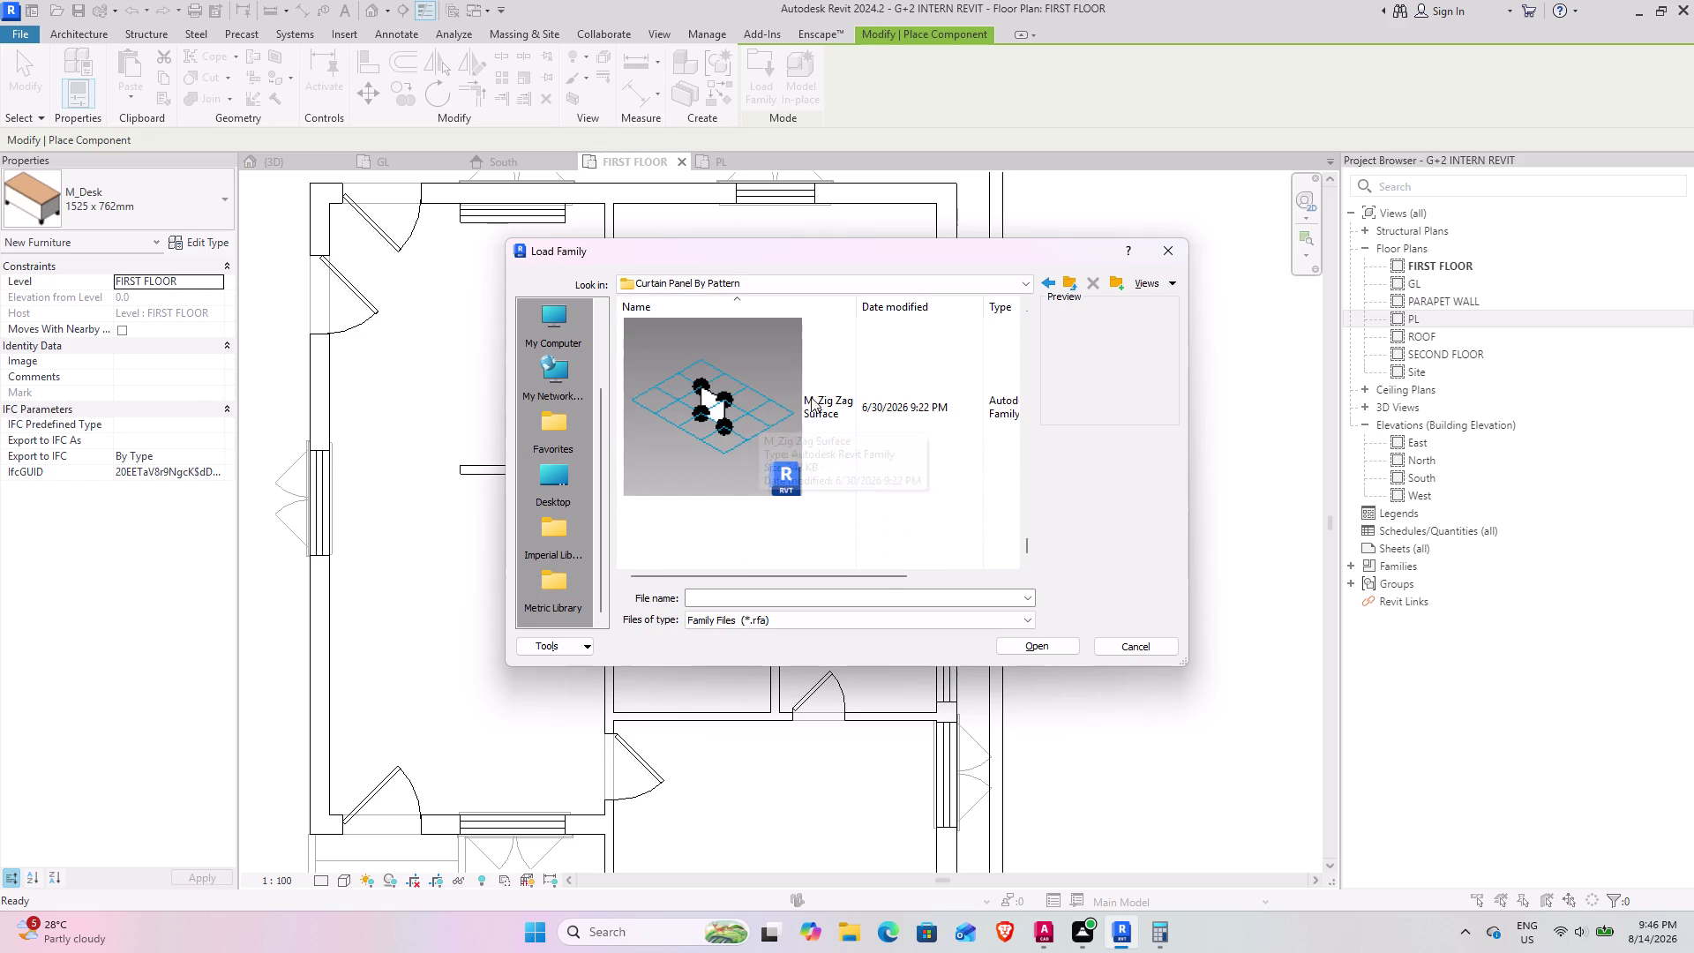
click(1069, 287)
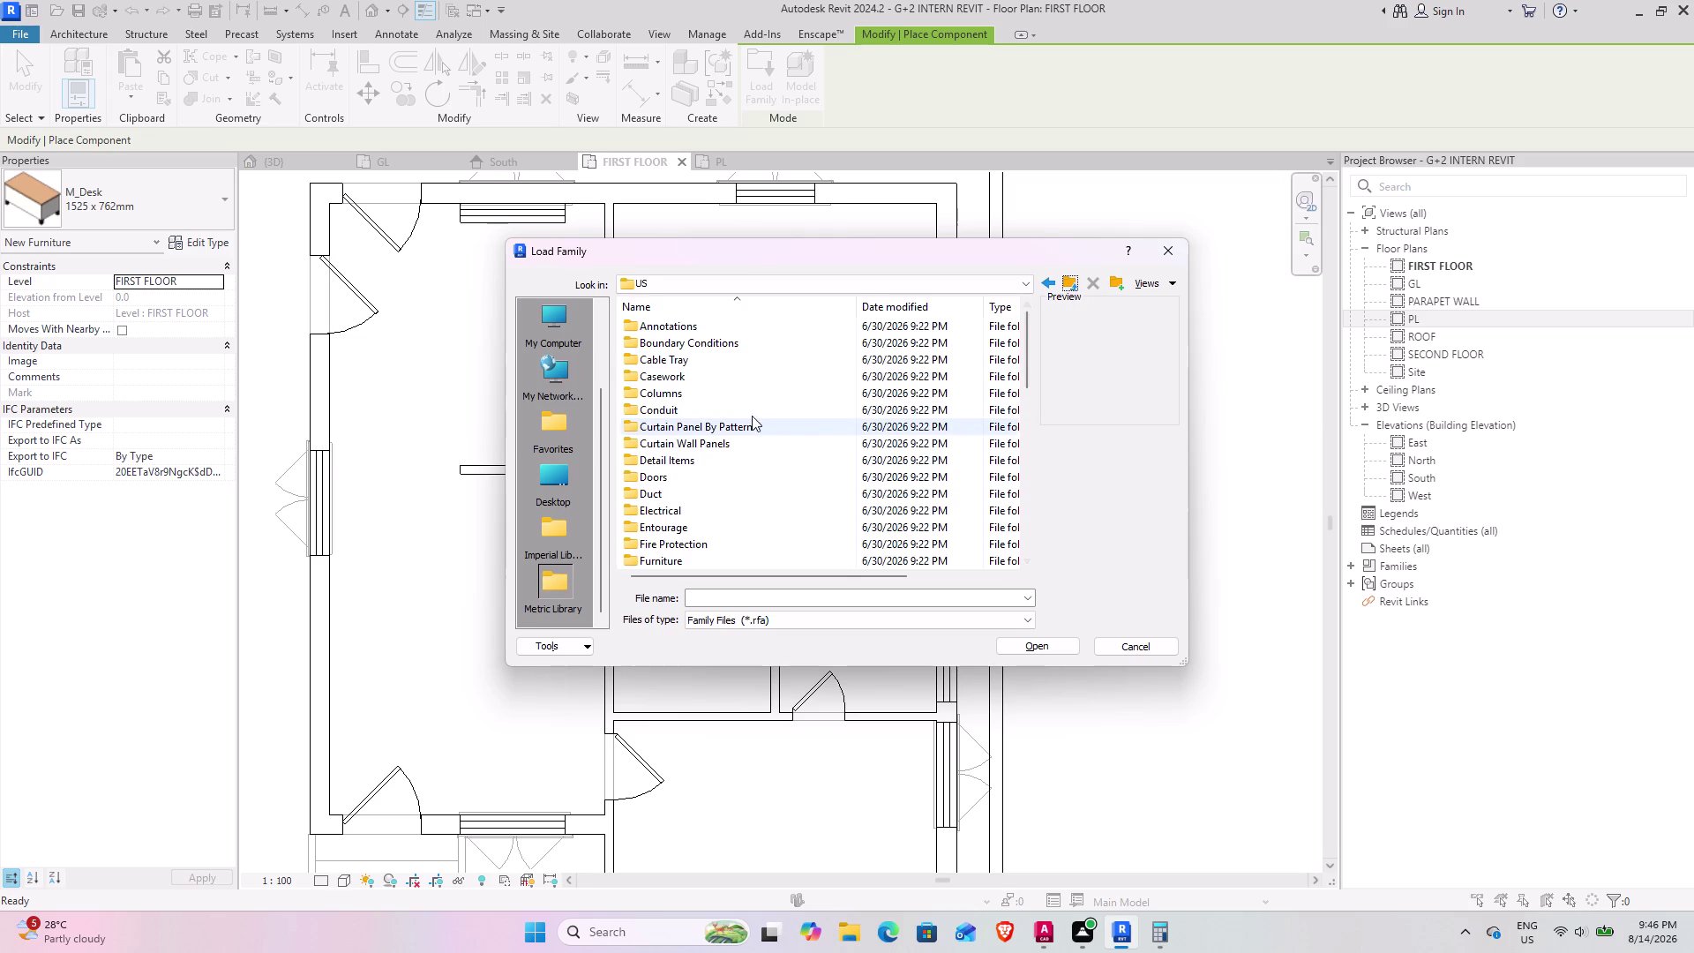
double_click(734, 464)
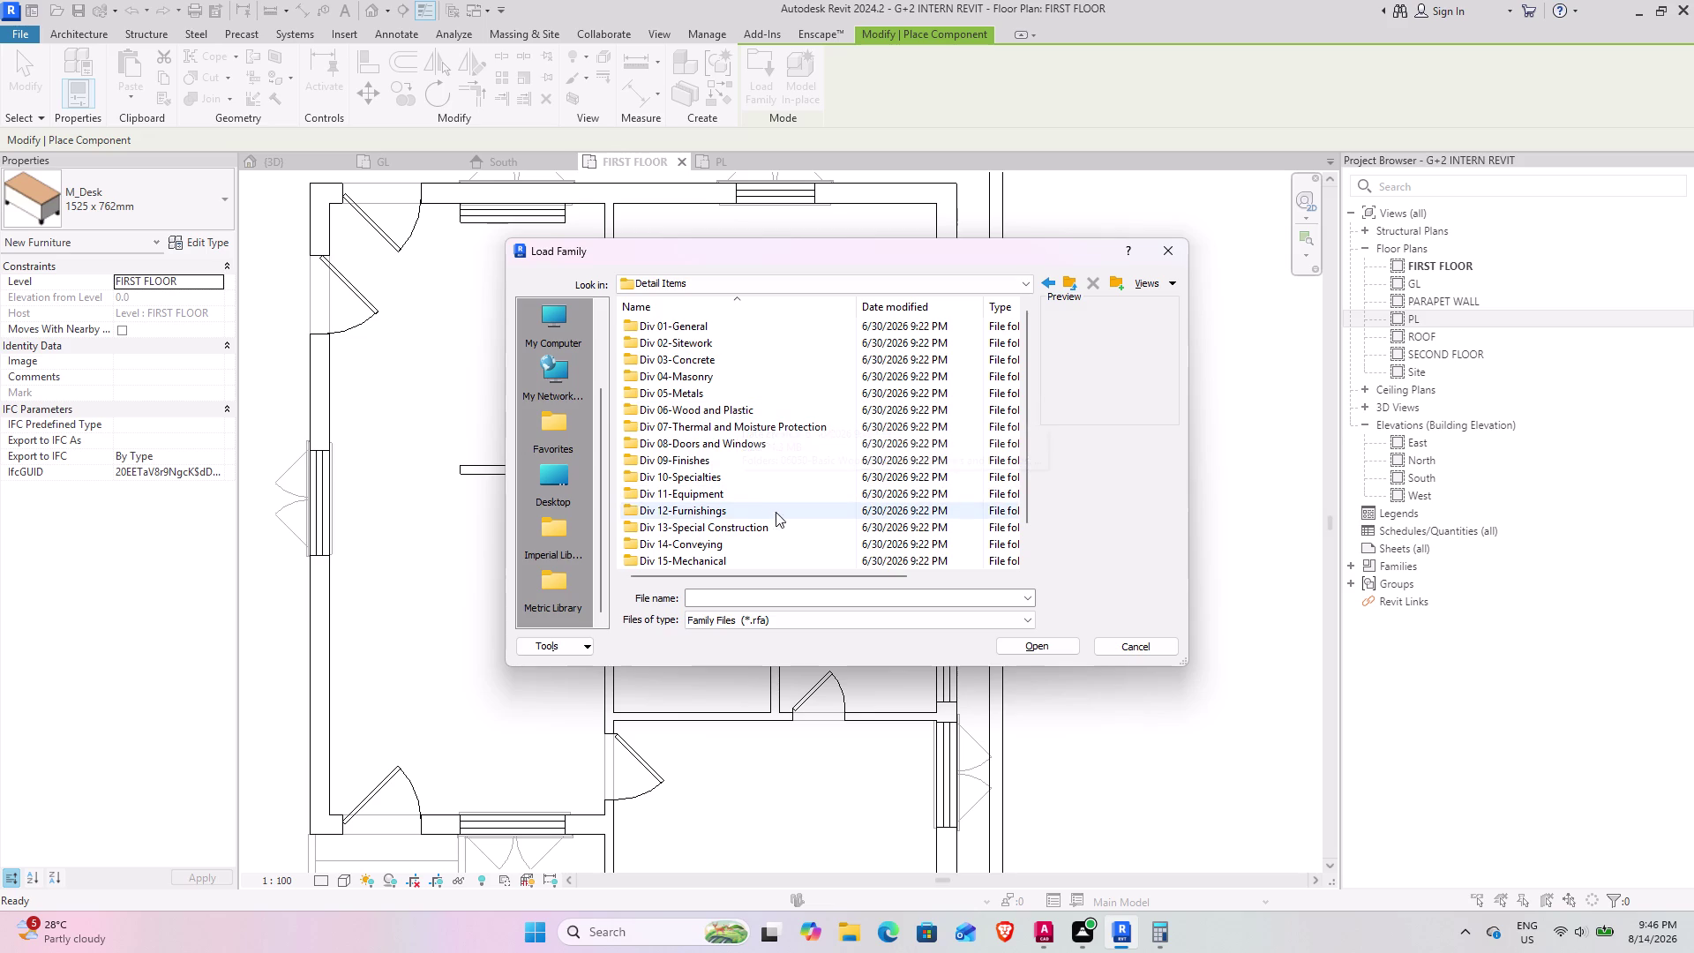
Browse the 08160-Sliding Metal Doors and Grilles previews under Div 08-Doors and Windows.
click(809, 445)
click(807, 445)
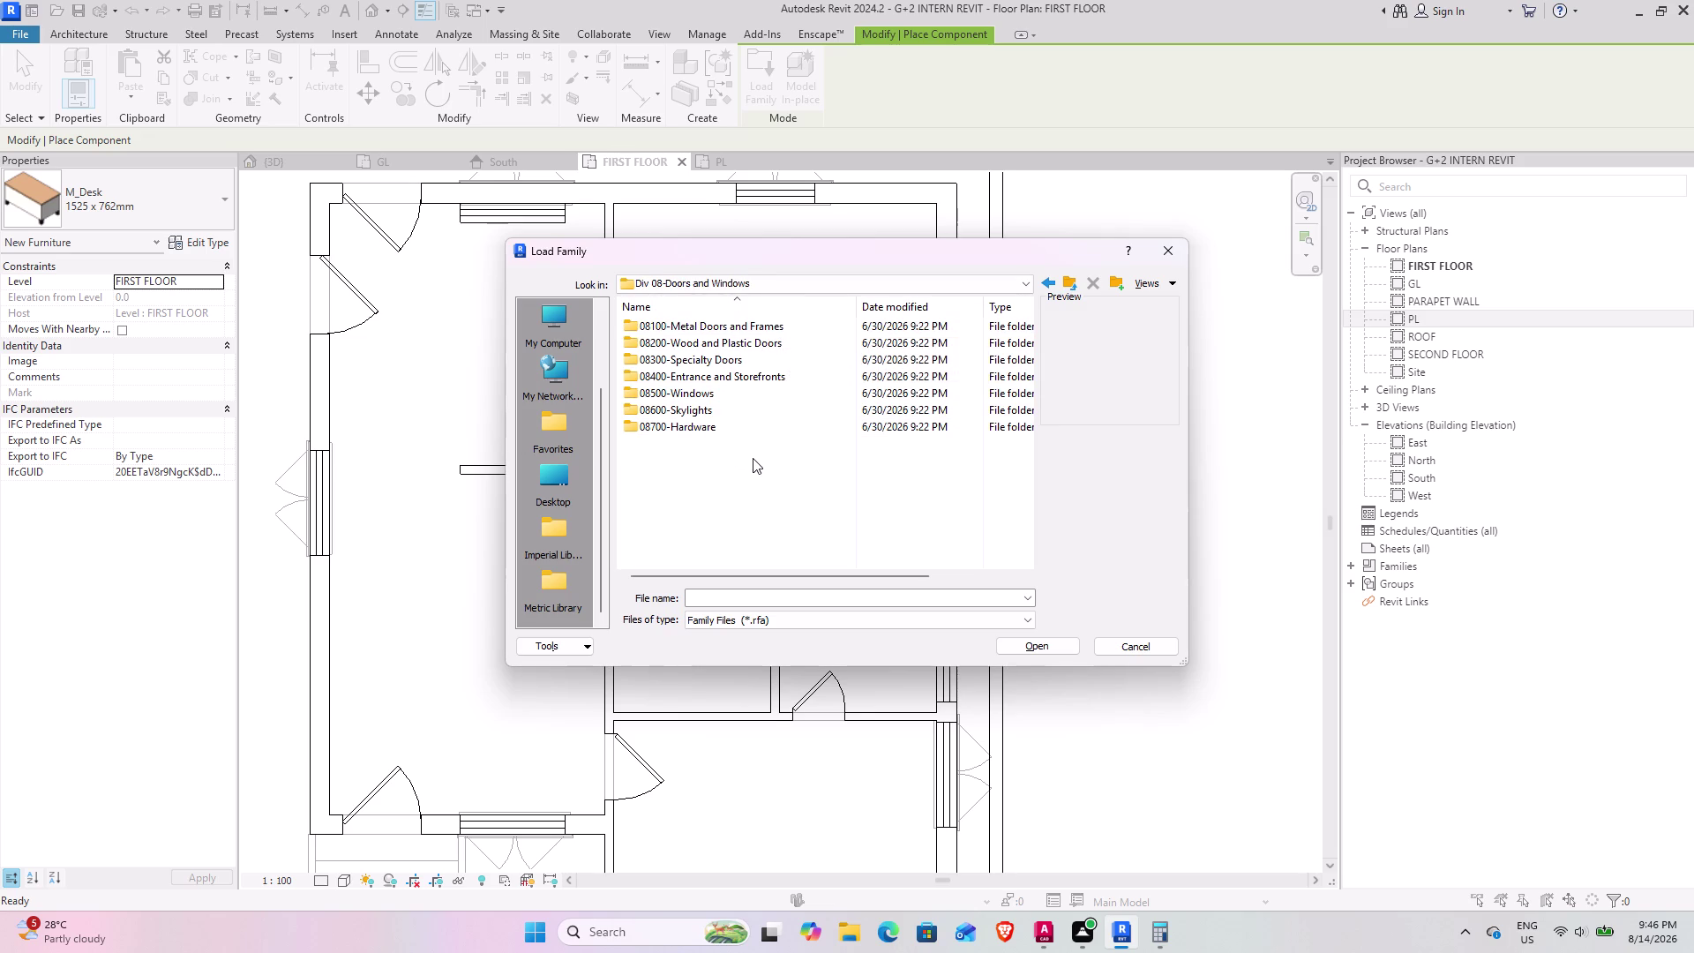
double_click(746, 326)
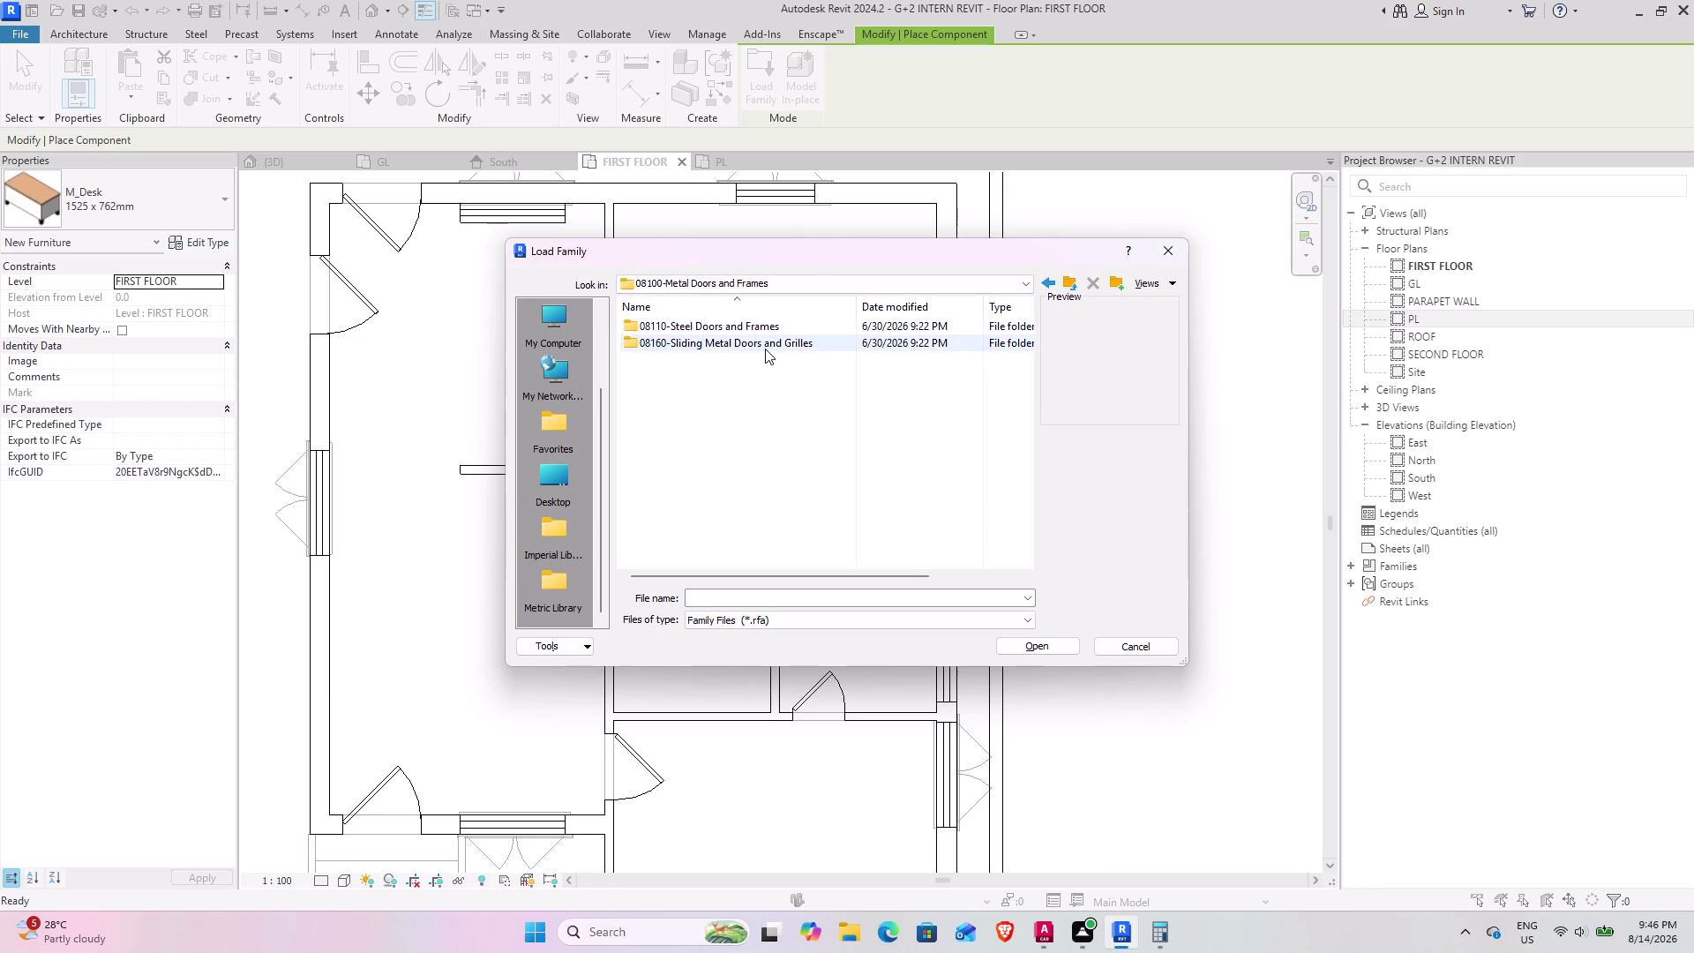
double_click(764, 349)
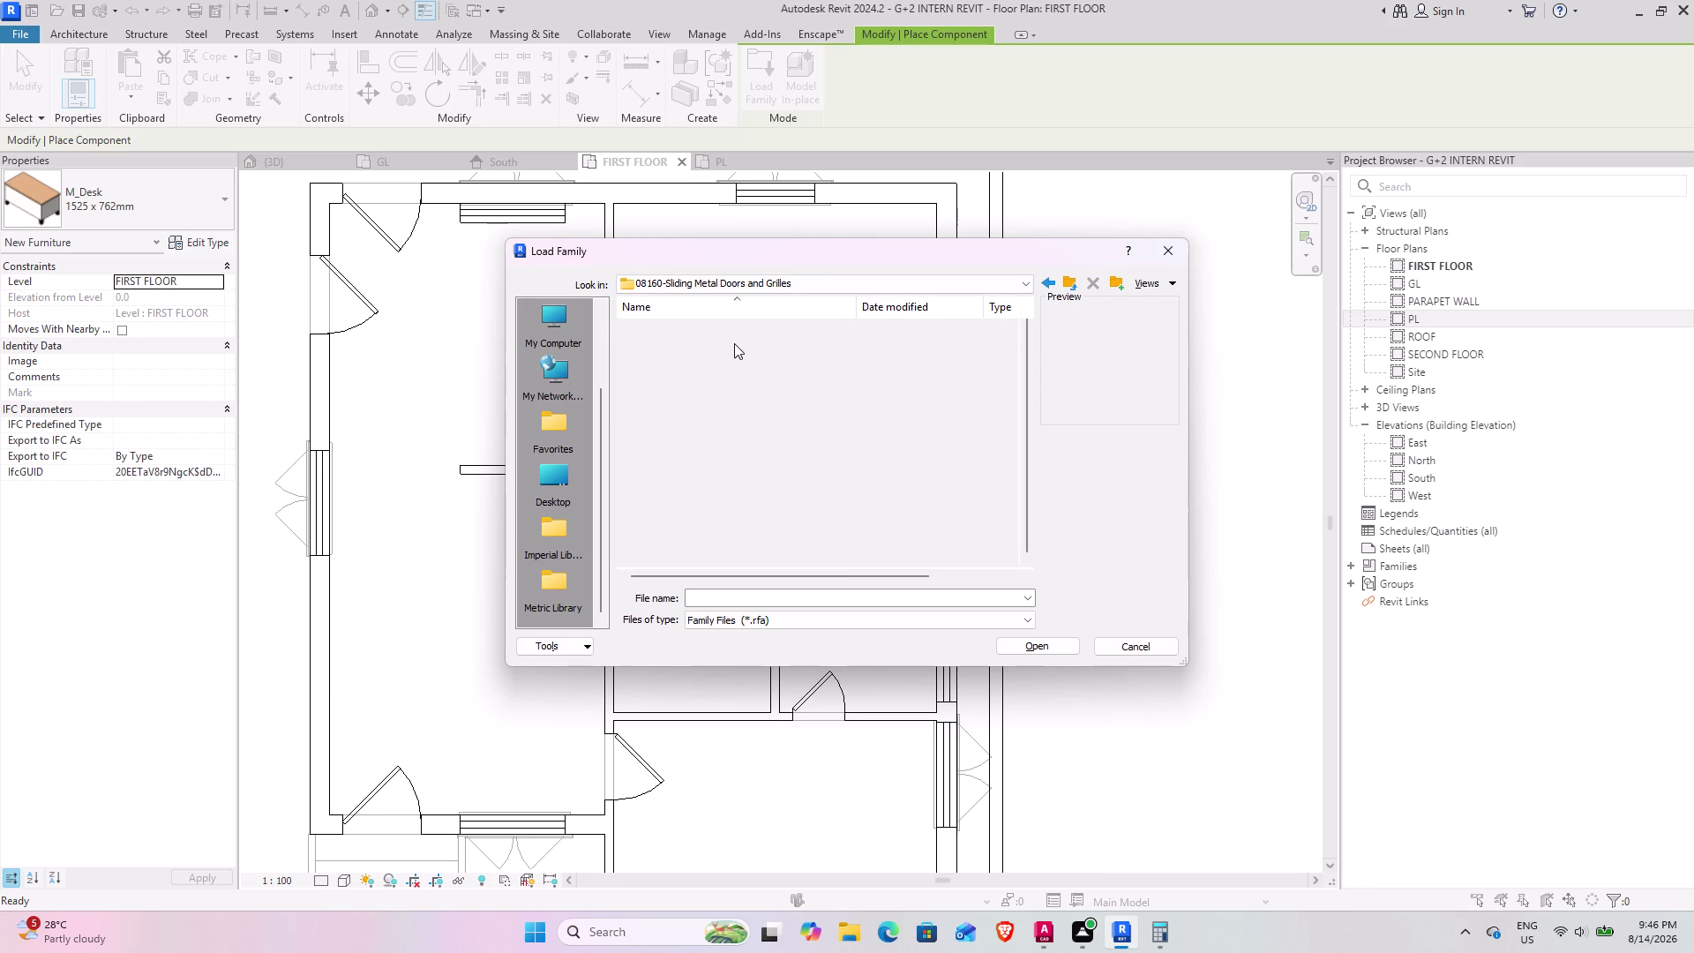
scroll(up, 3)
scroll(up, 3)
scroll(up, 3)
scroll(up, 3)
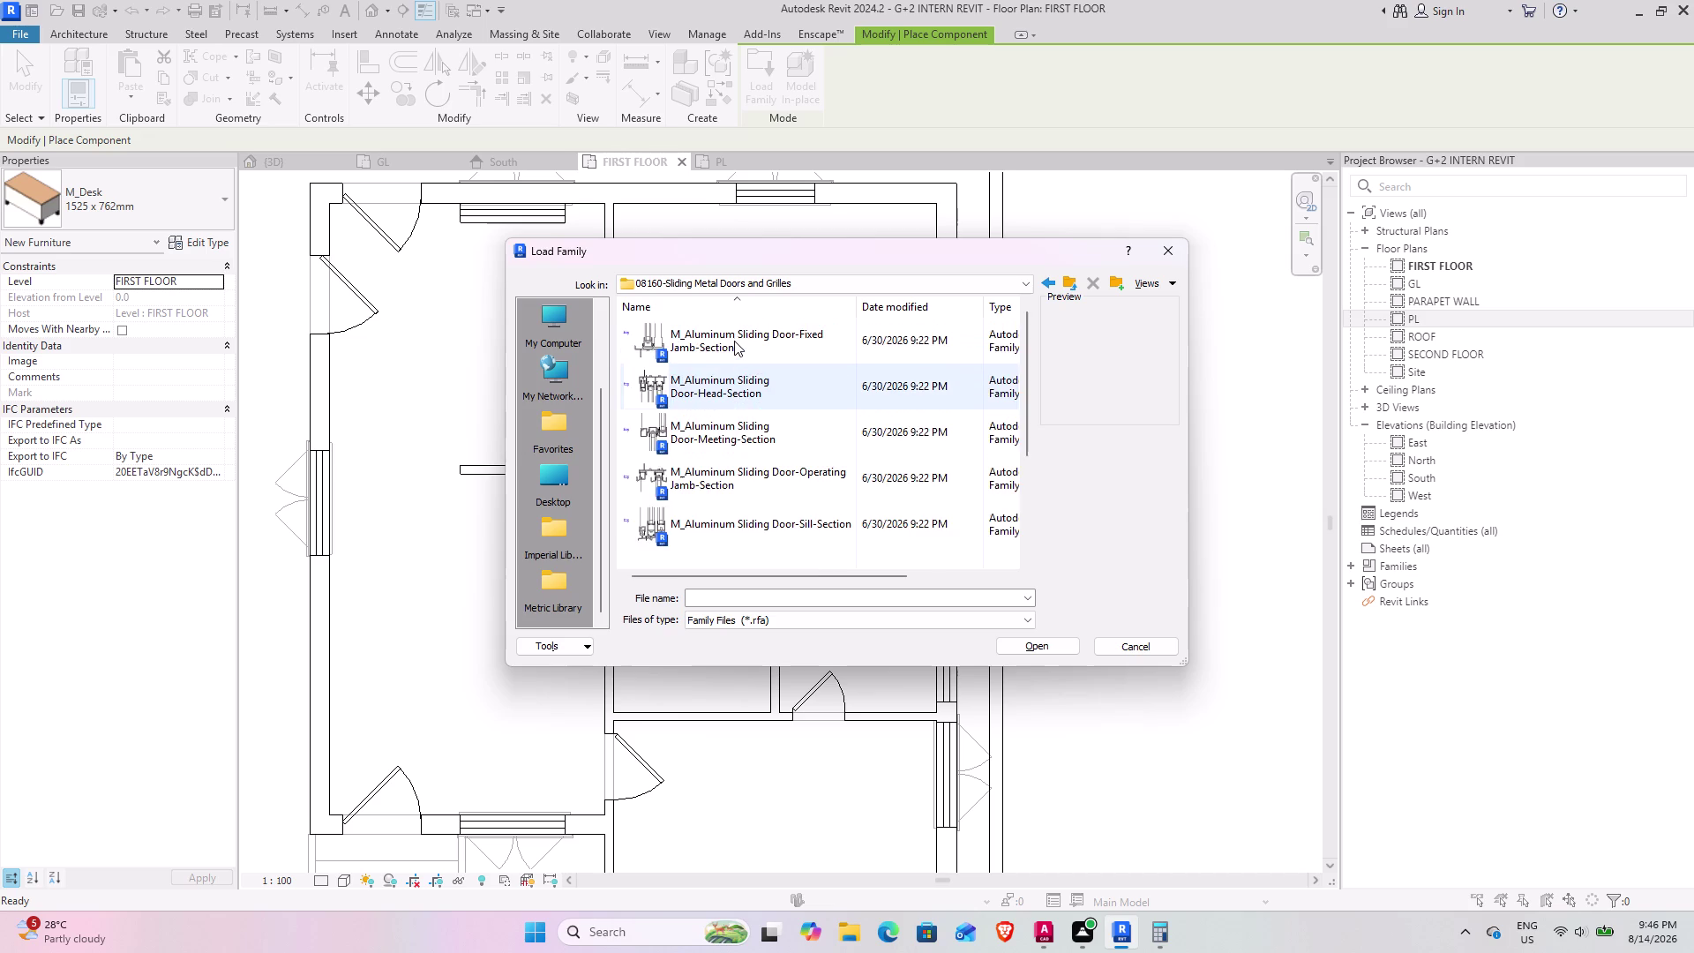
scroll(up, 3)
scroll(down, 3)
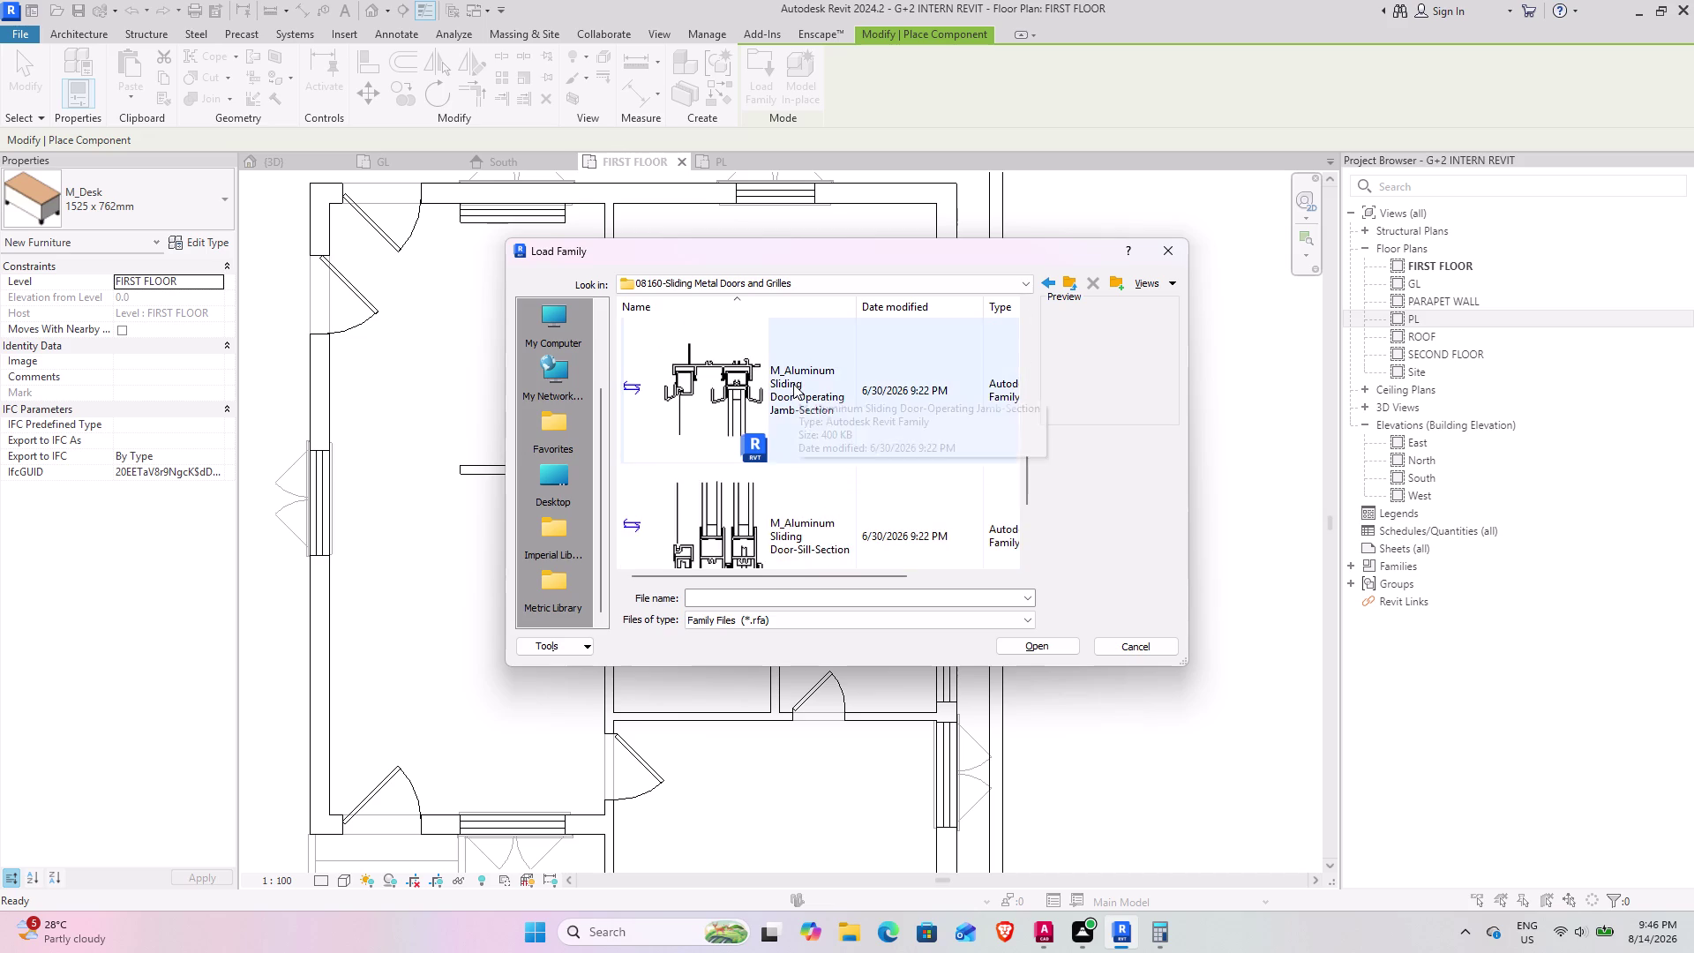
scroll(down, 3)
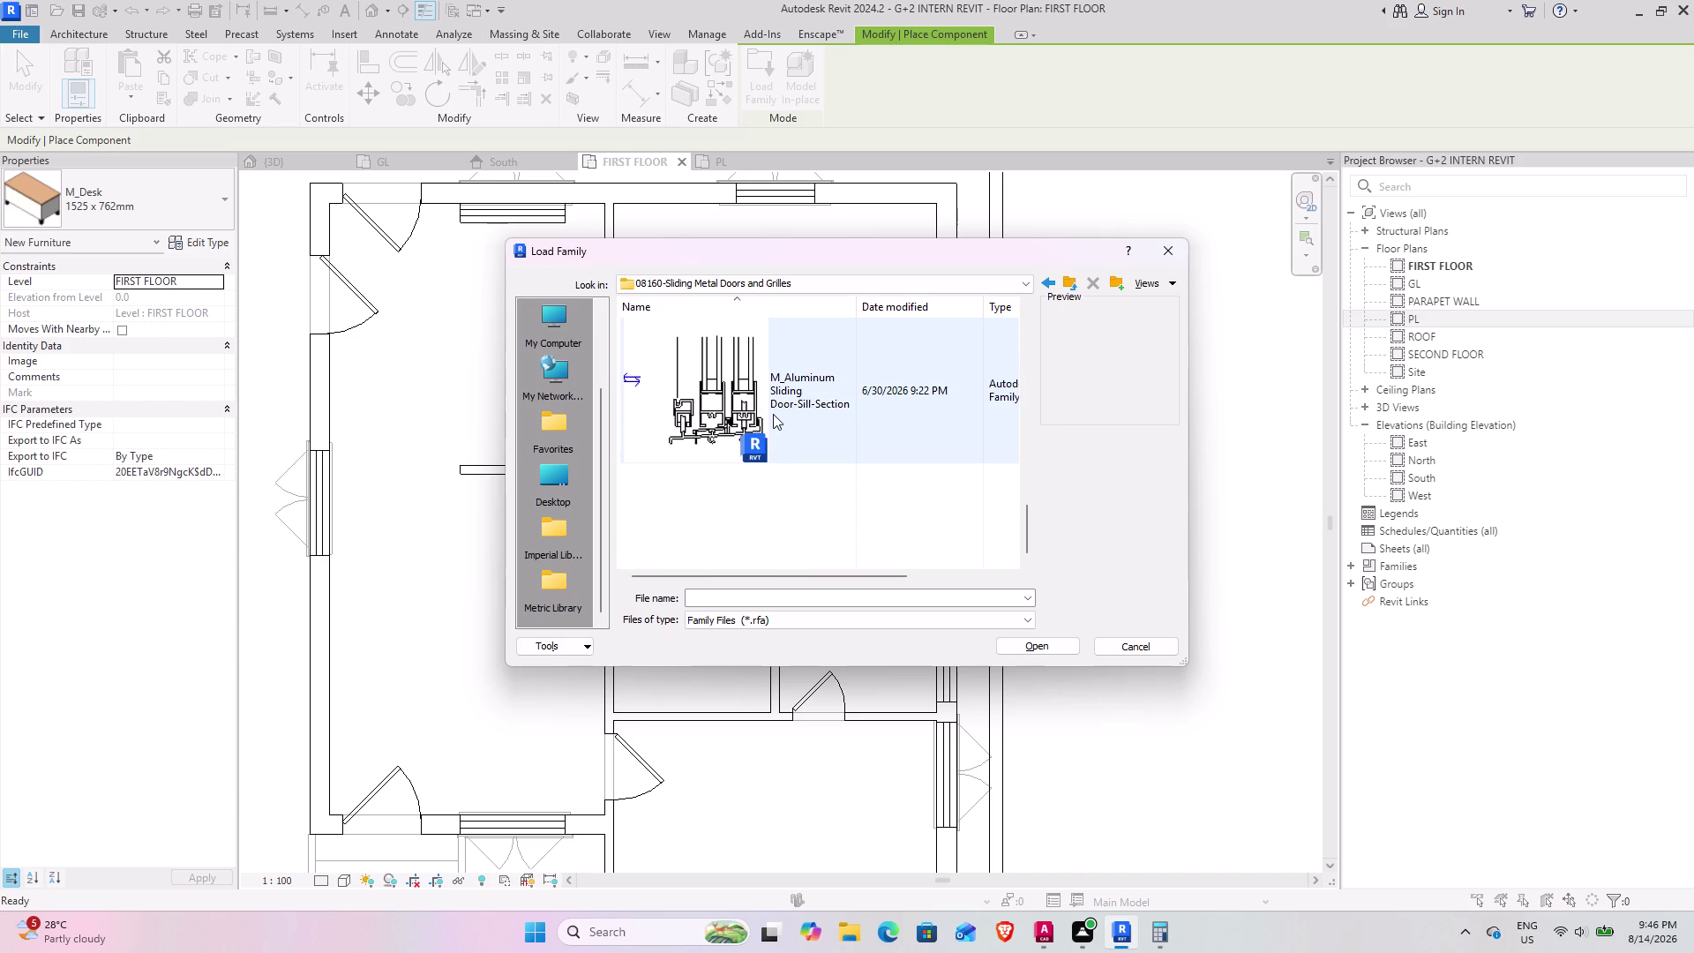
scroll(up, 3)
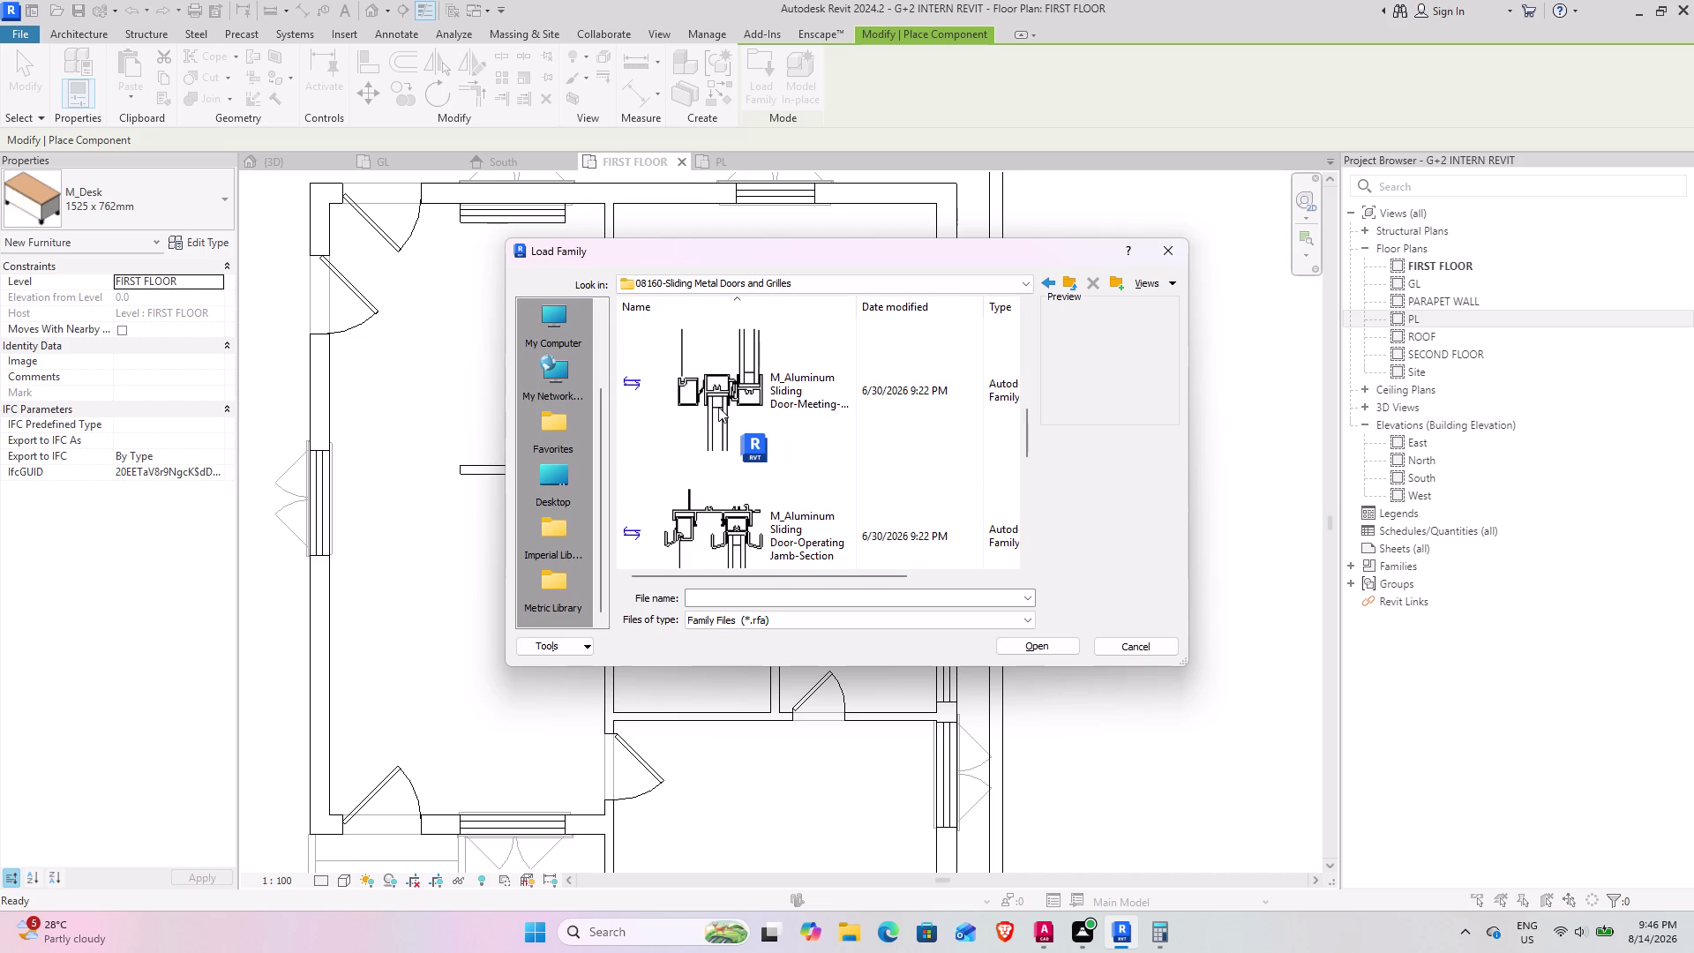
scroll(up, 3)
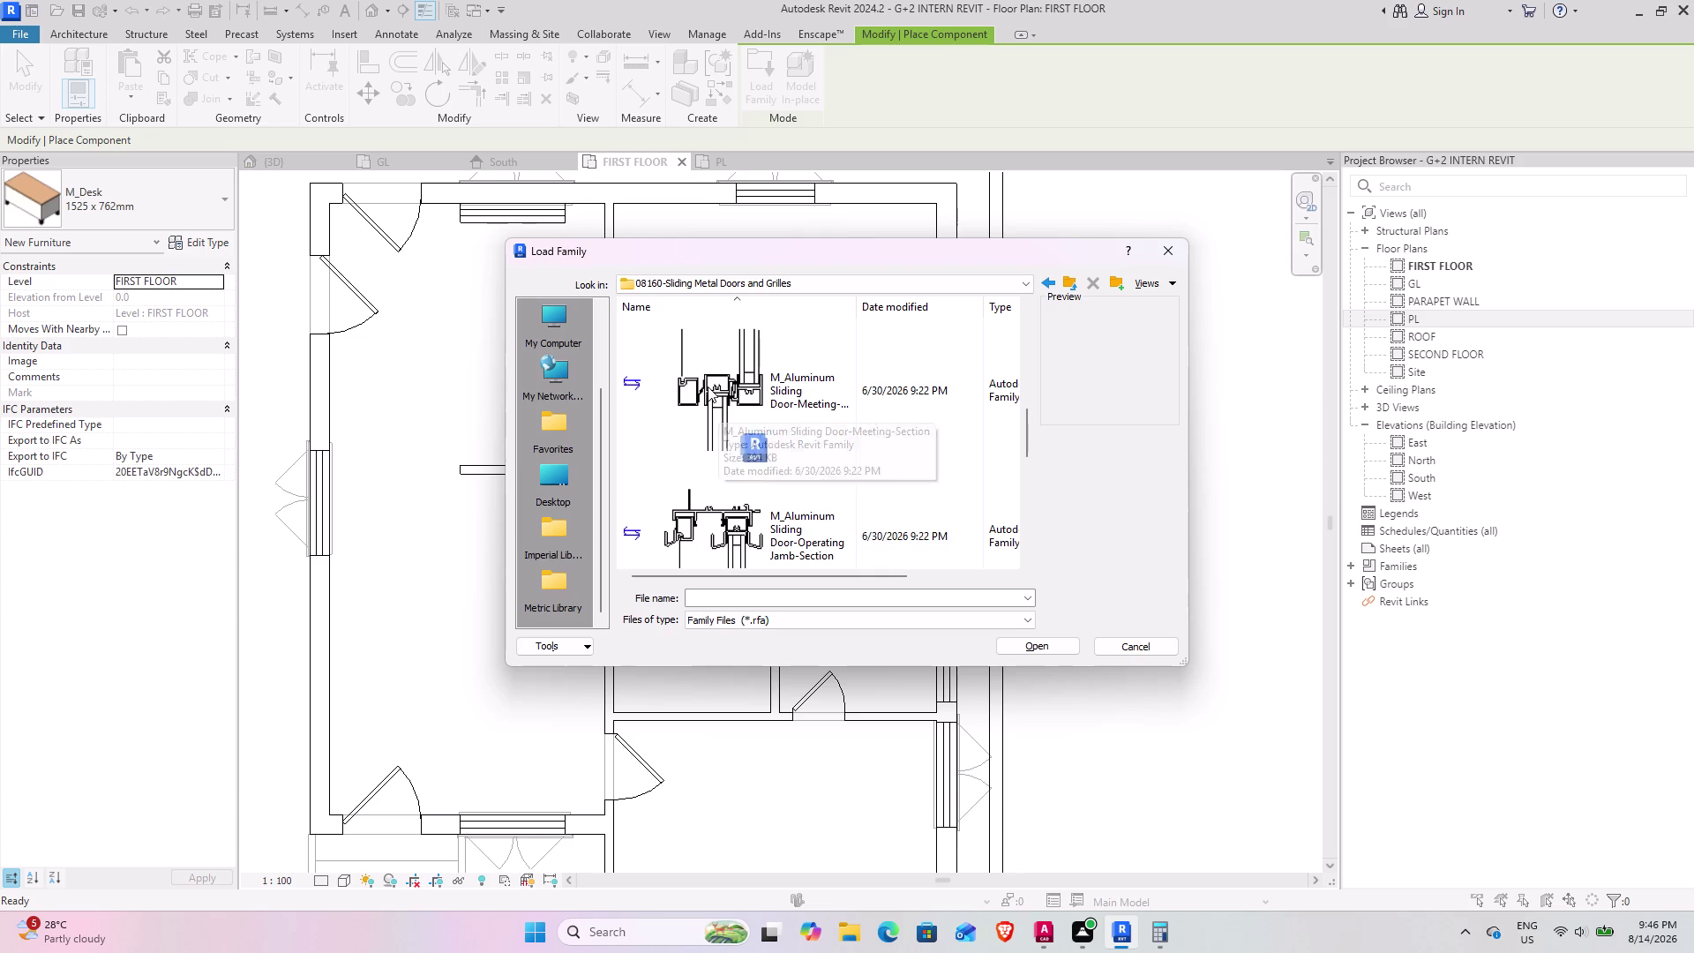
scroll(up, 3)
scroll(up, 3)
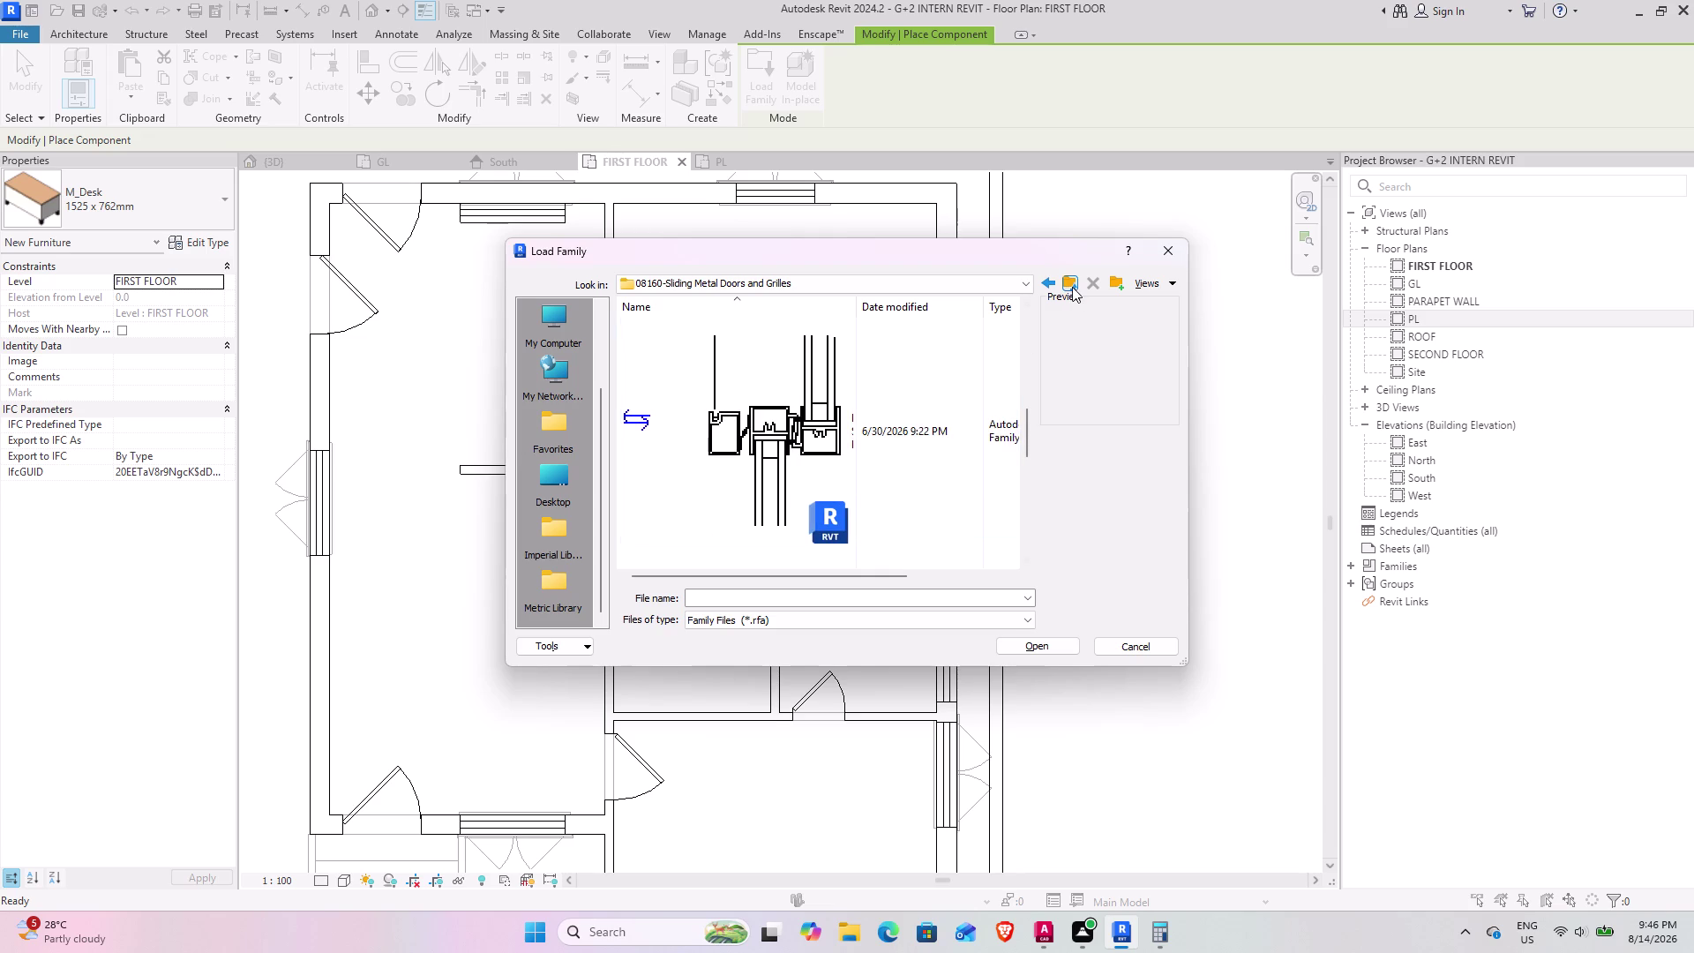
Preview 08110-Steel Doors and Frames, then return to Div 08 and open 08200-Wood and Plastic Doors.
click(1072, 285)
double_click(773, 332)
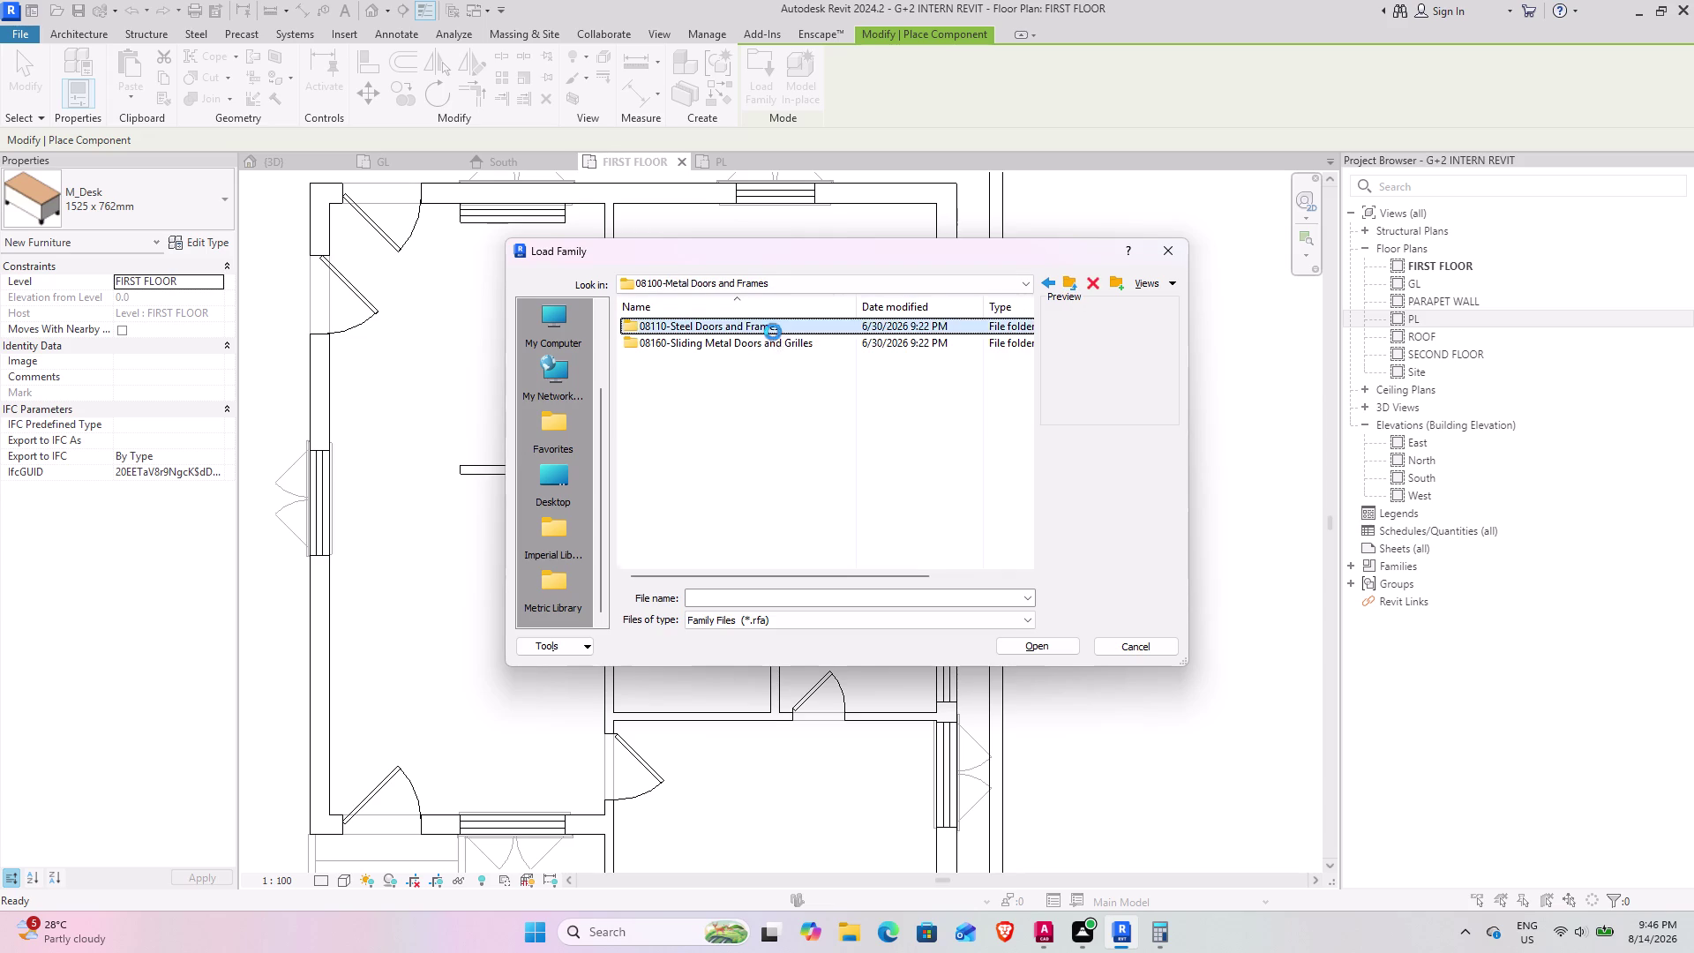
scroll(up, 3)
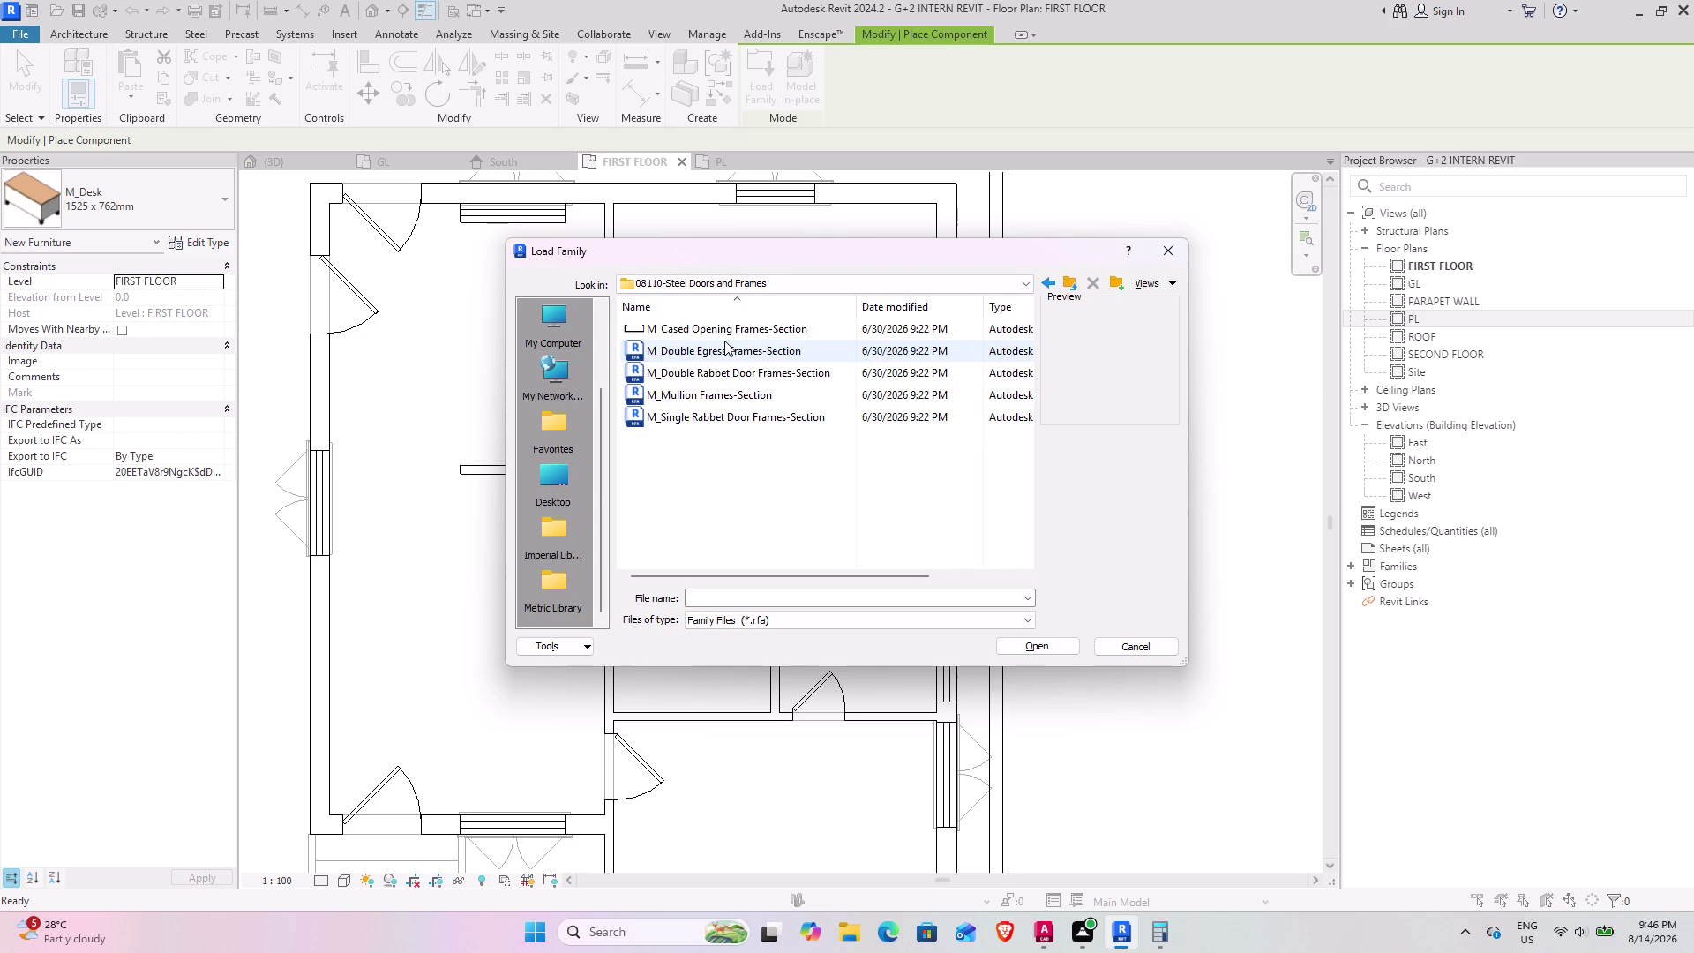
scroll(up, 3)
scroll(up, 3)
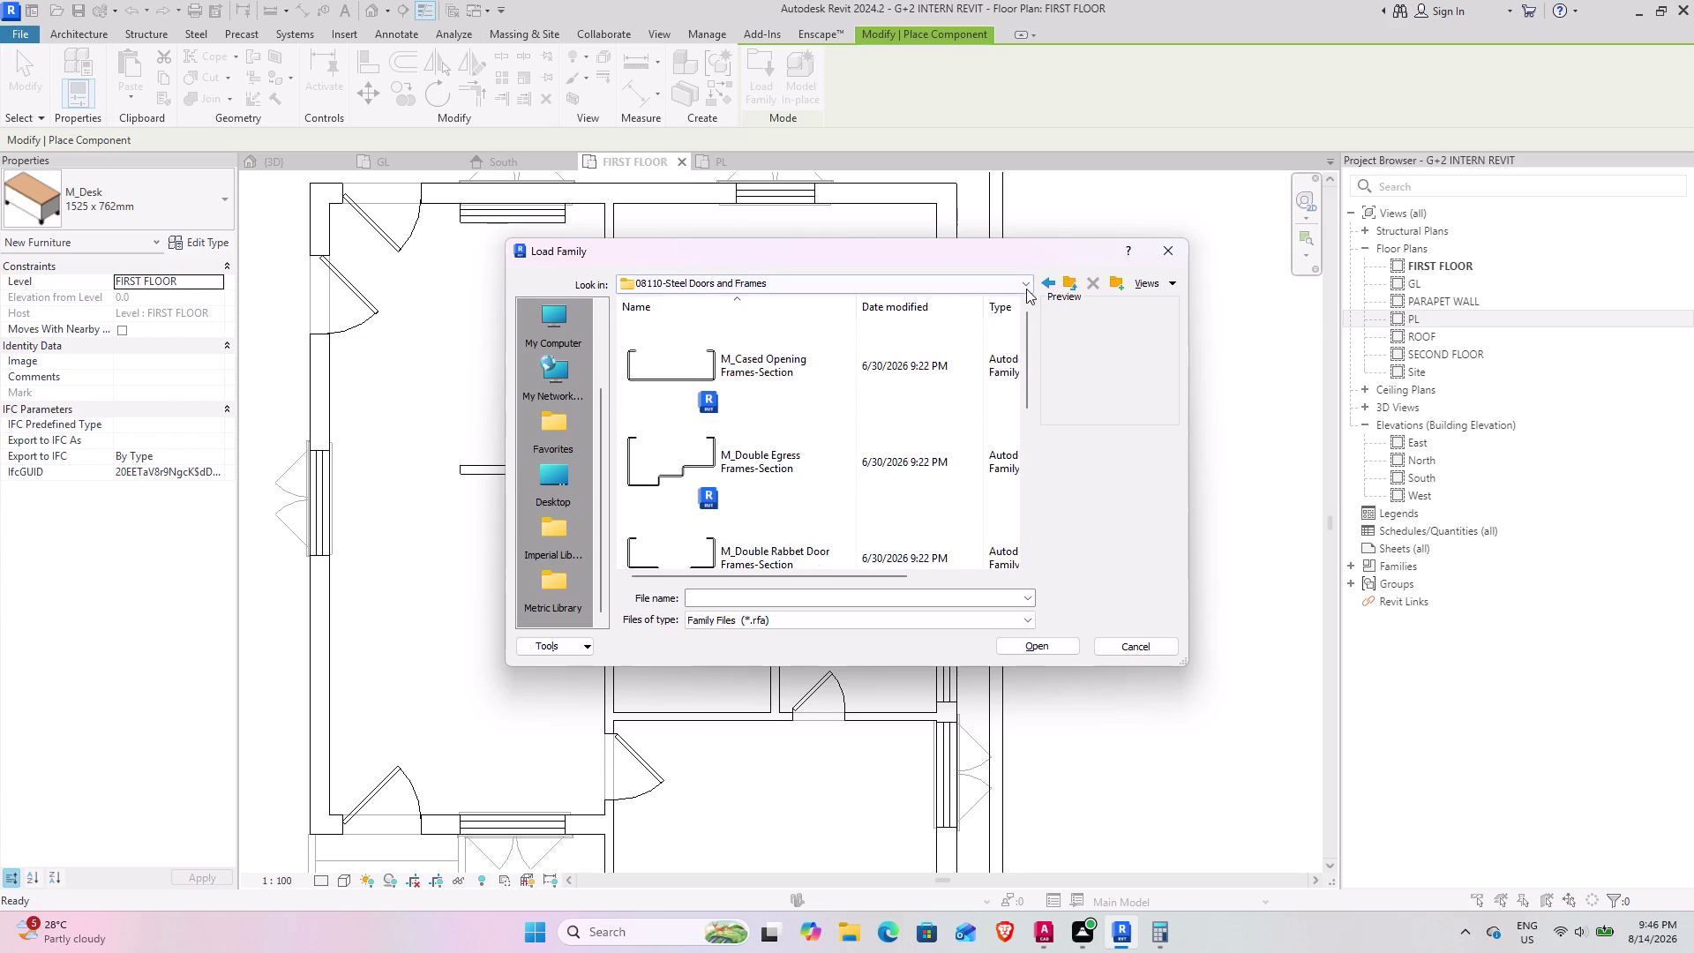
click(1062, 277)
click(1062, 277)
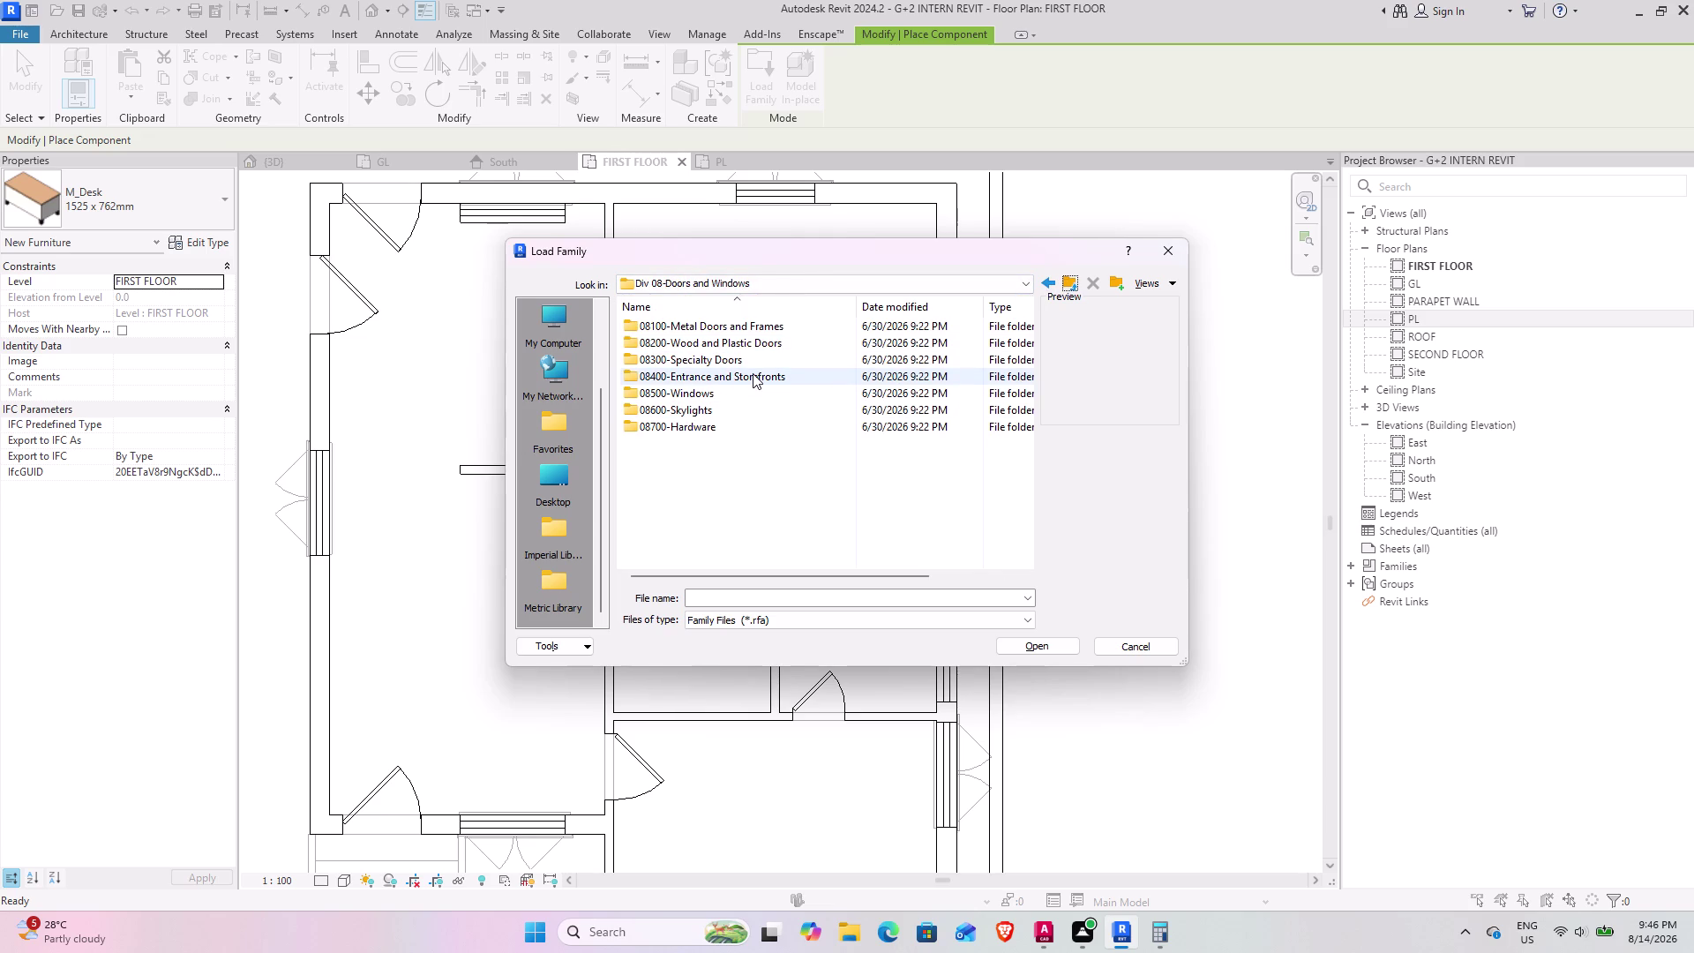
double_click(766, 341)
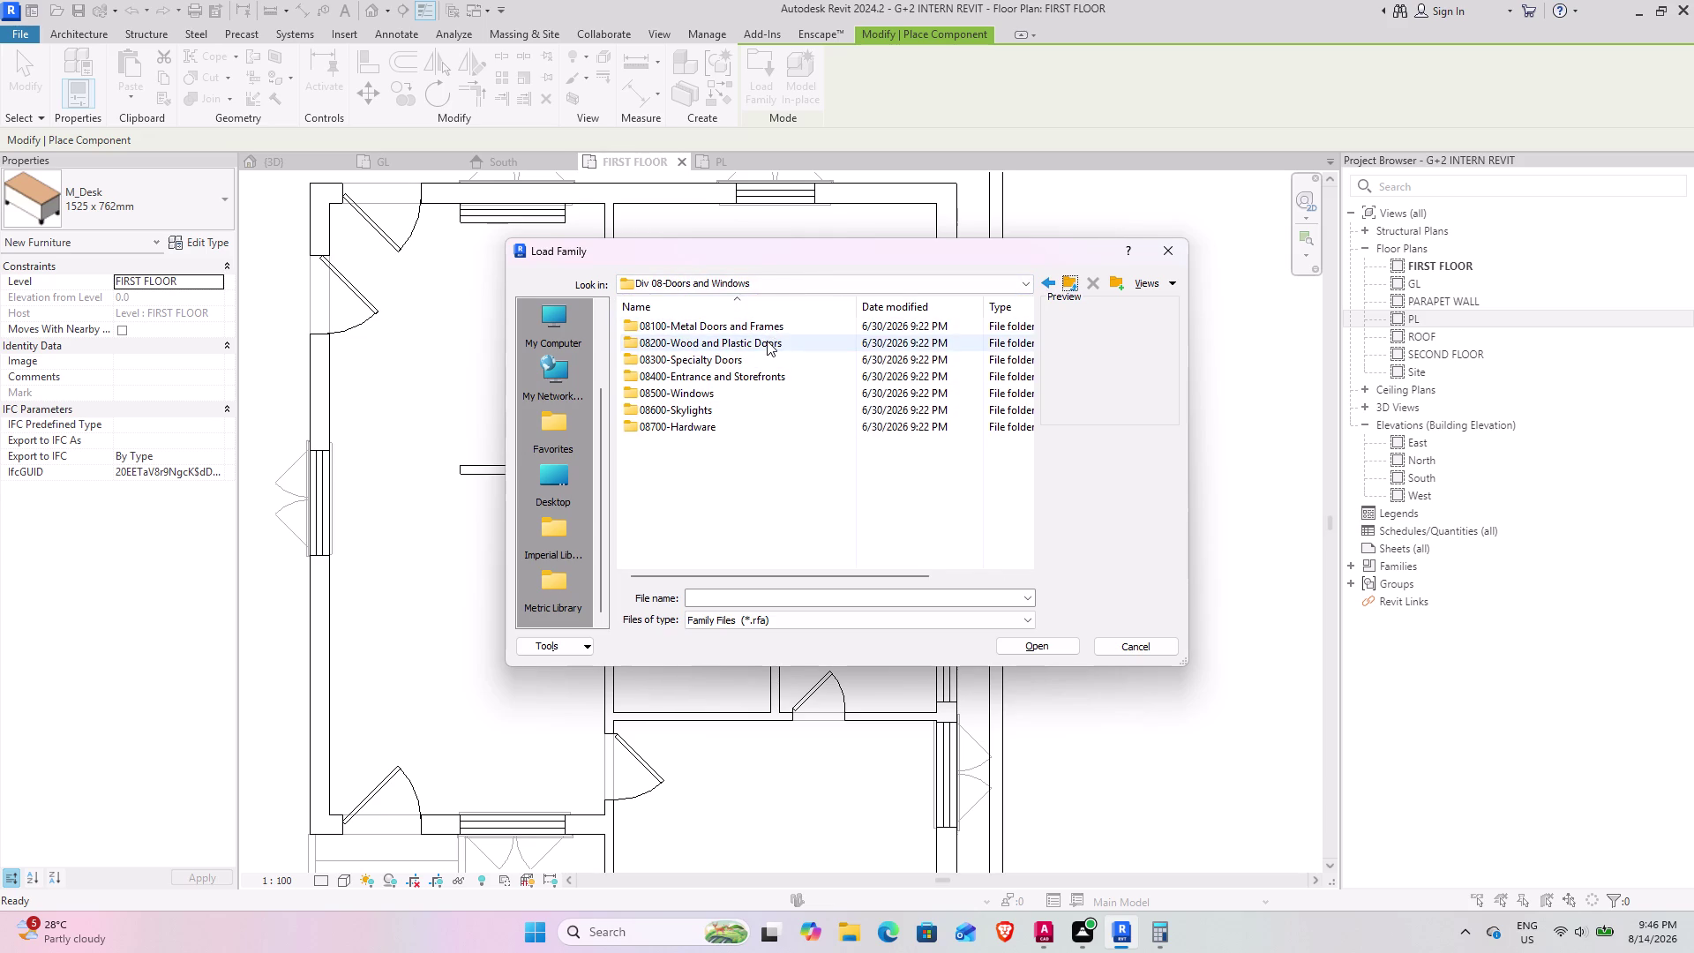
Open 08210-Wood Doors as thumbnails and enter its Wood Doors folder.
double_click(769, 331)
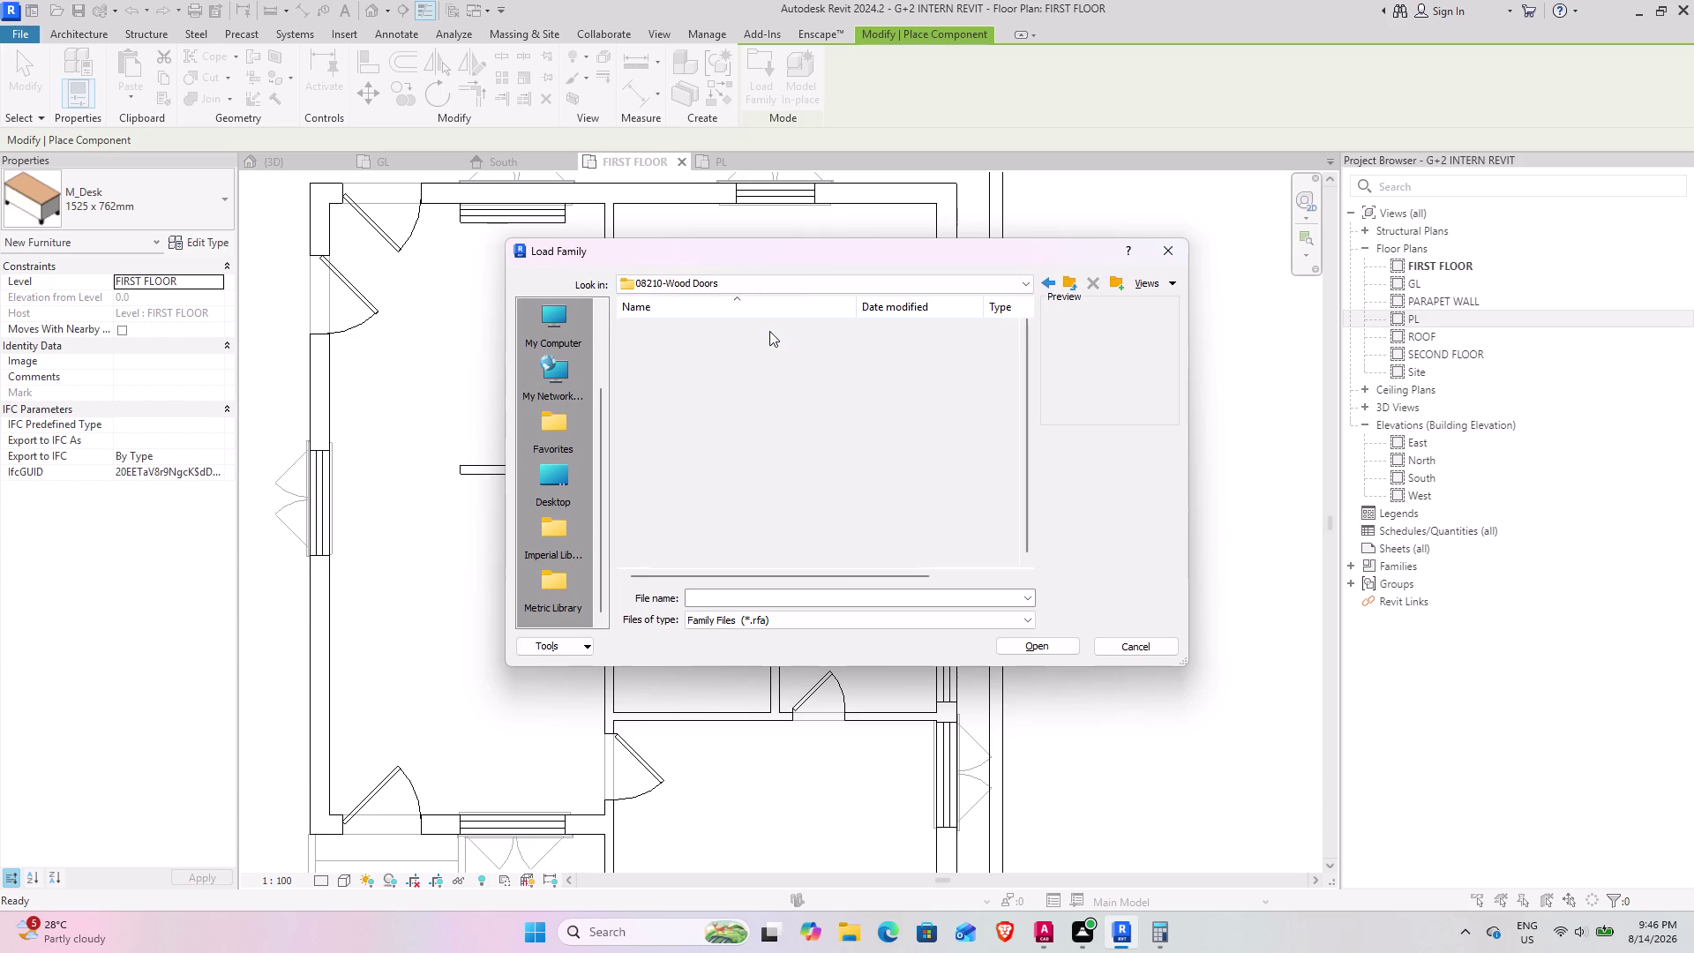
click(1149, 282)
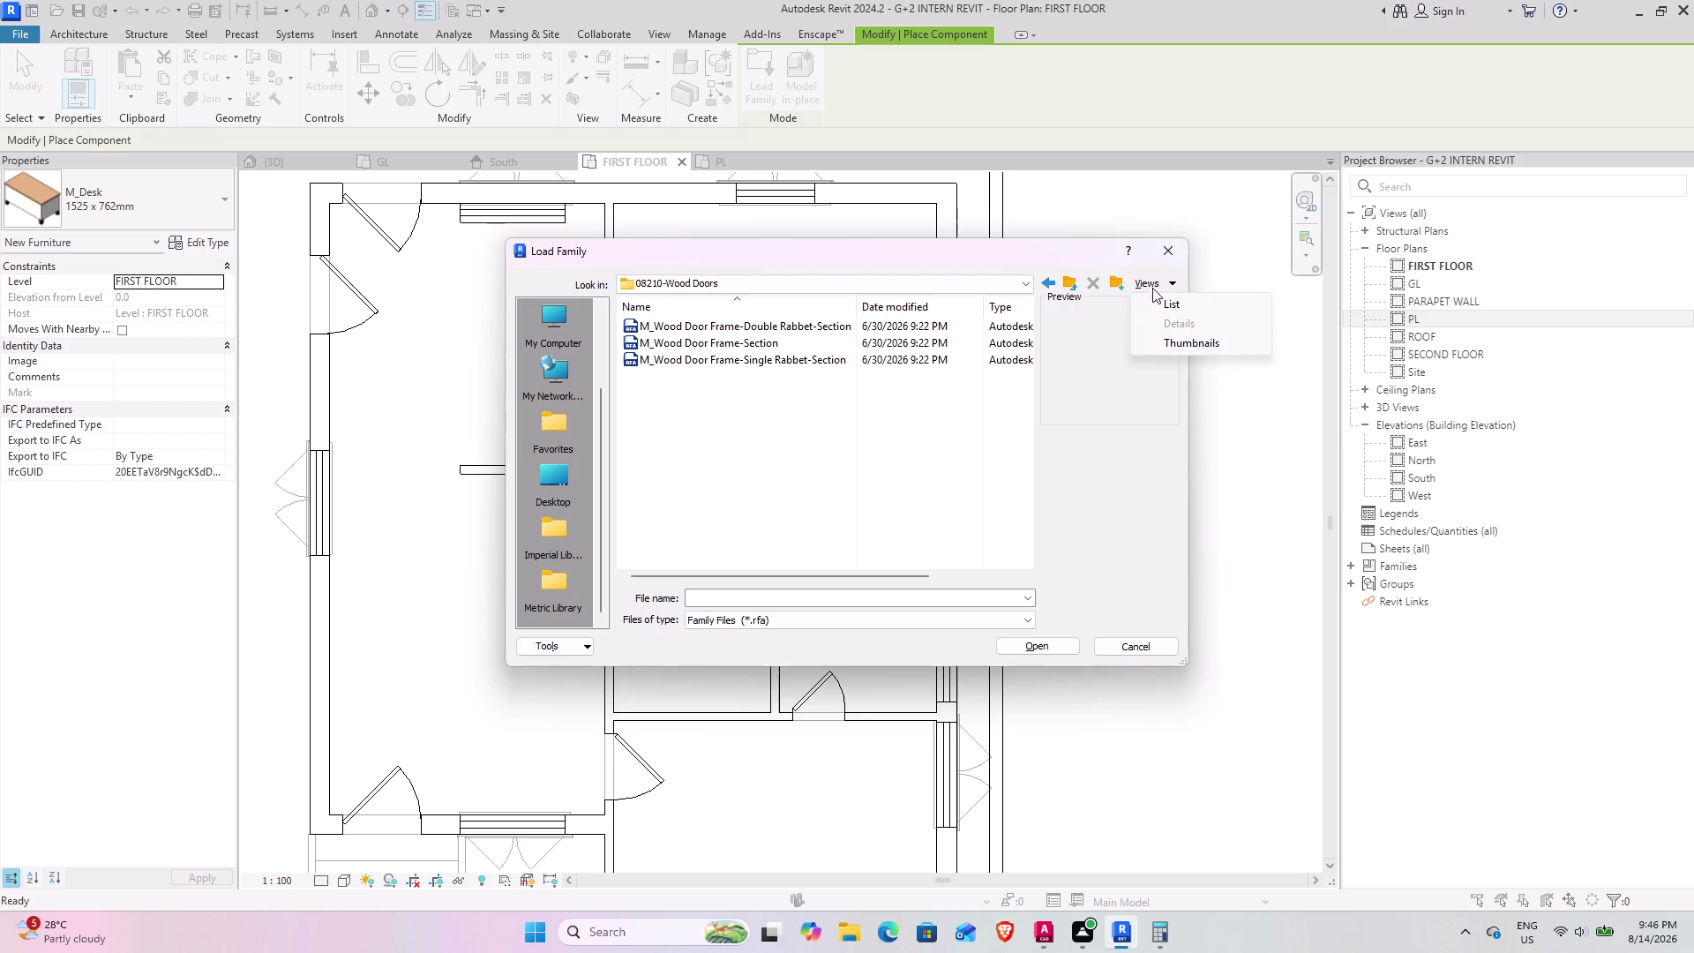
click(1189, 346)
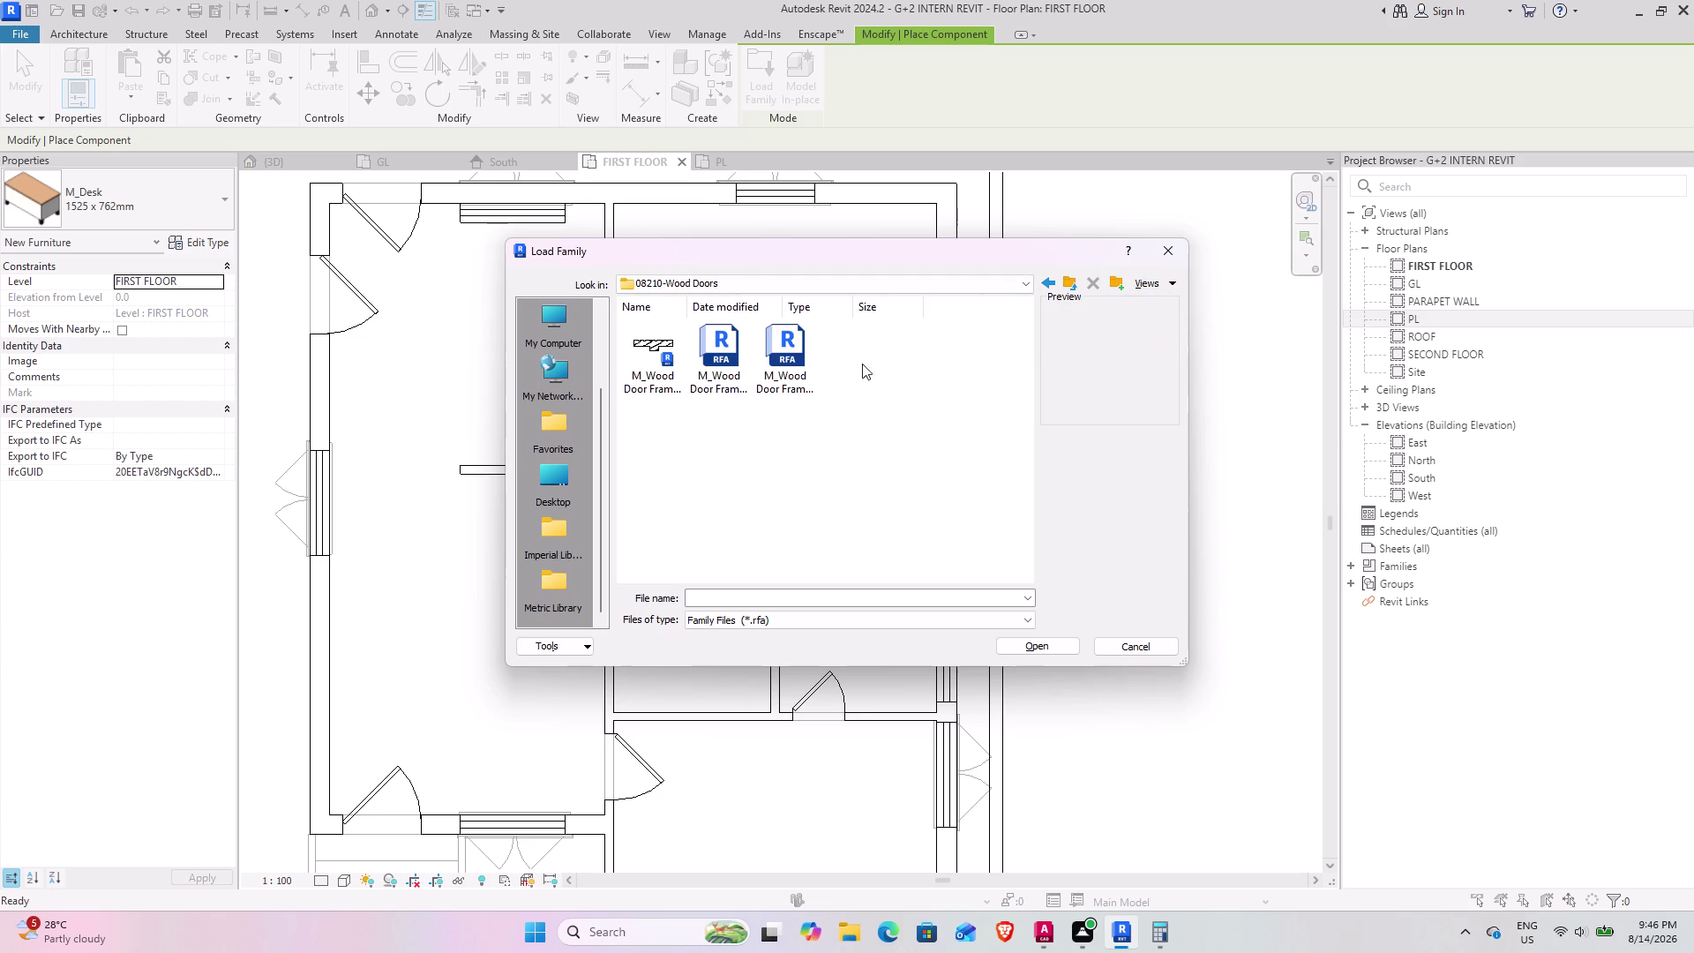
click(1070, 283)
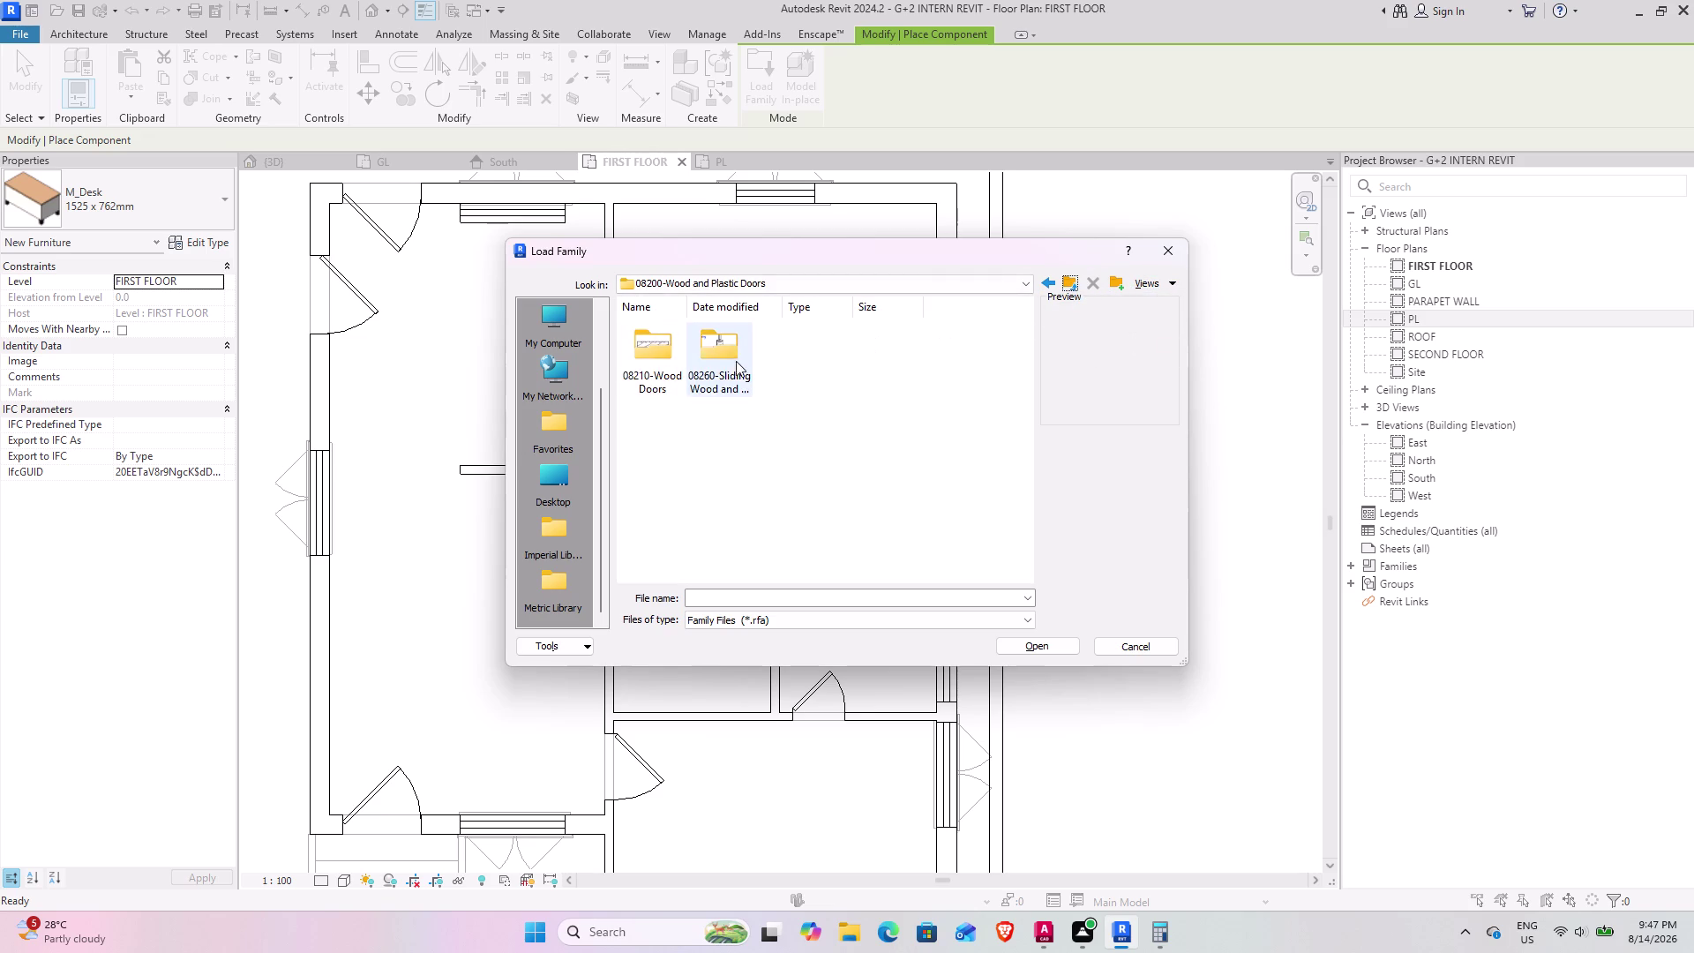
double_click(648, 358)
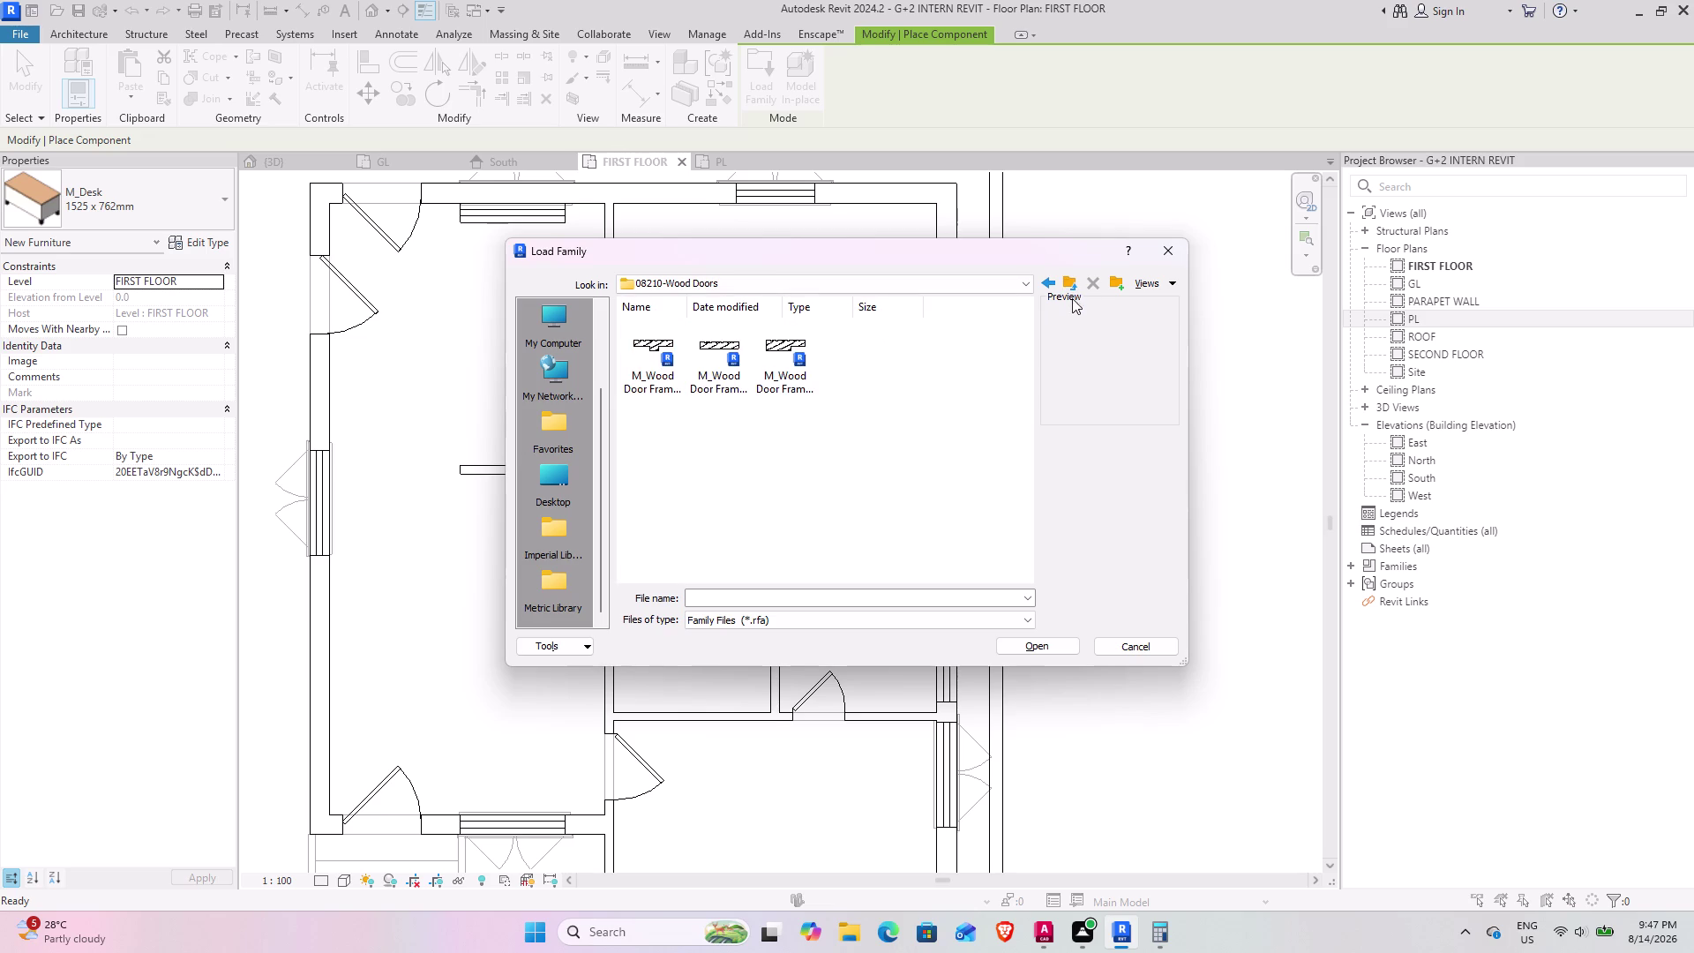
Look into the sliding wood and plastic doors folder, then go up to Div 08.
click(1072, 288)
double_click(736, 345)
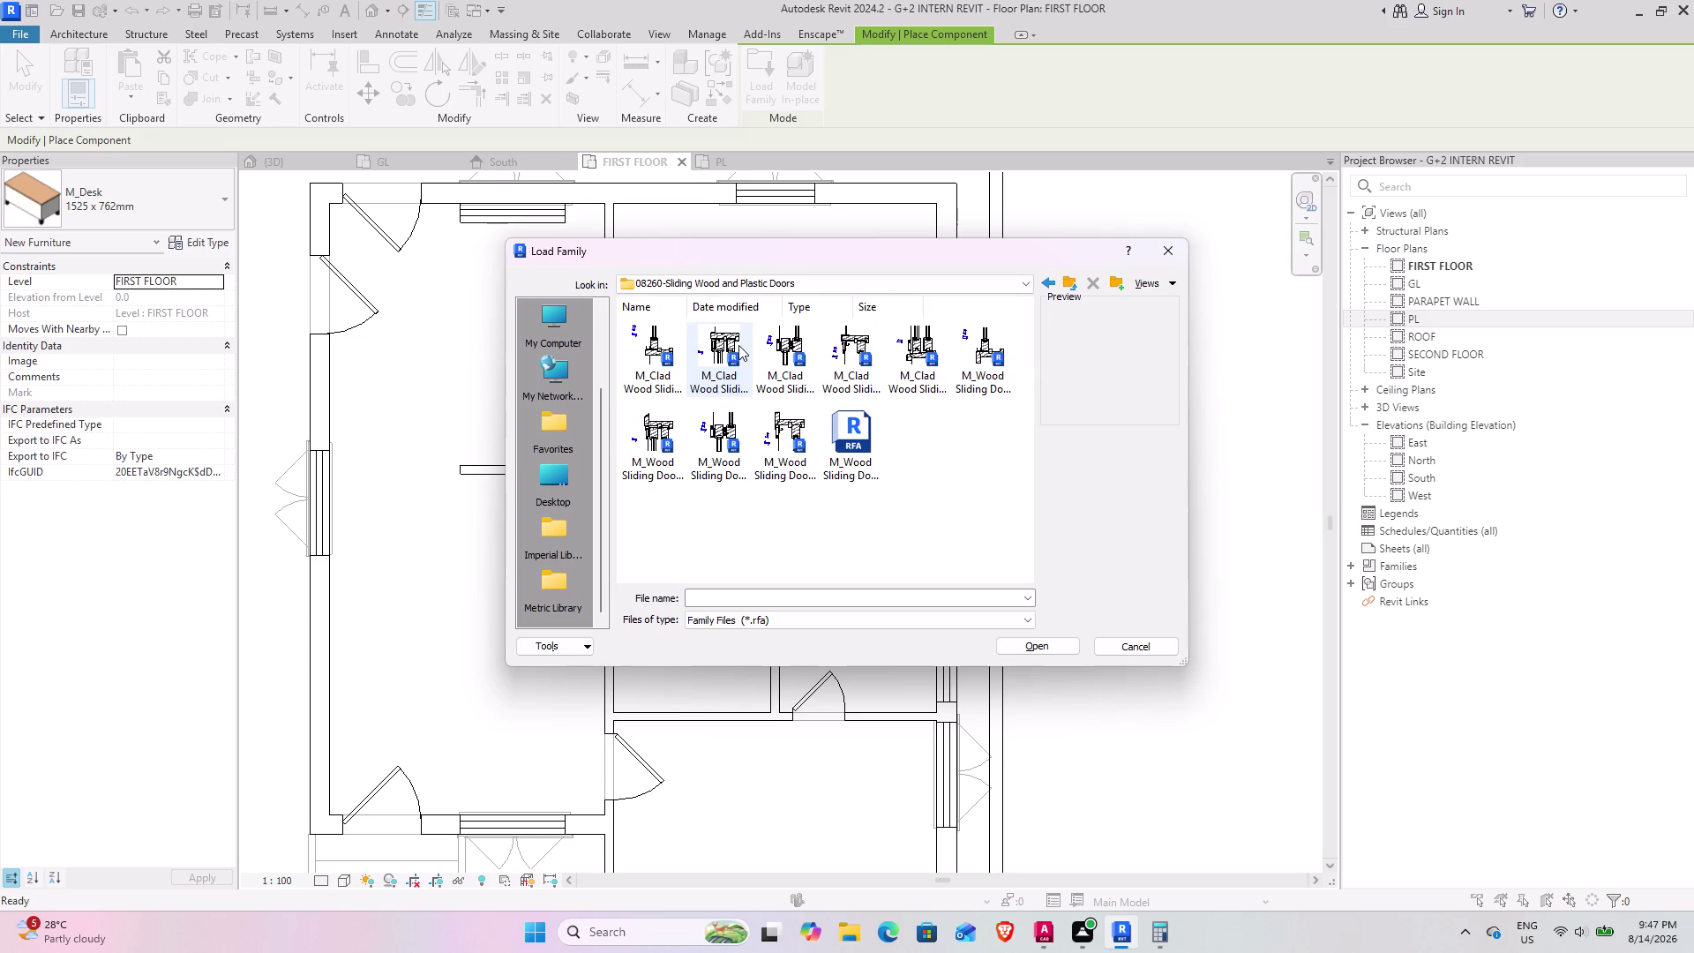
click(1060, 290)
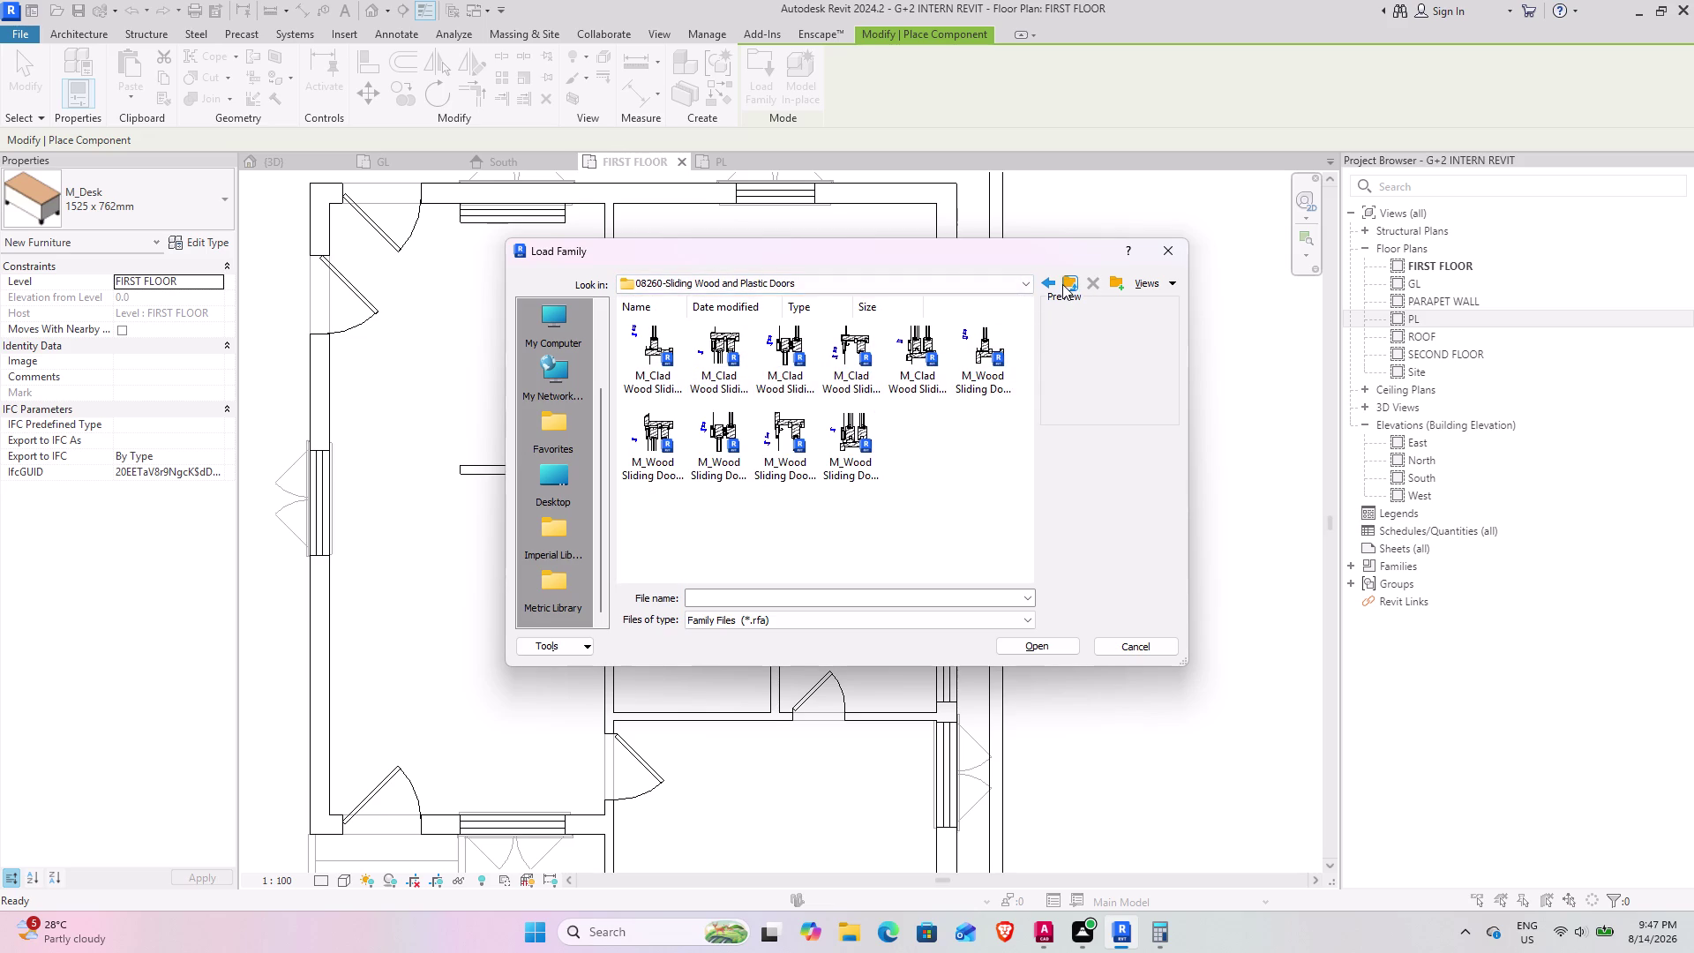
click(1063, 284)
click(1062, 284)
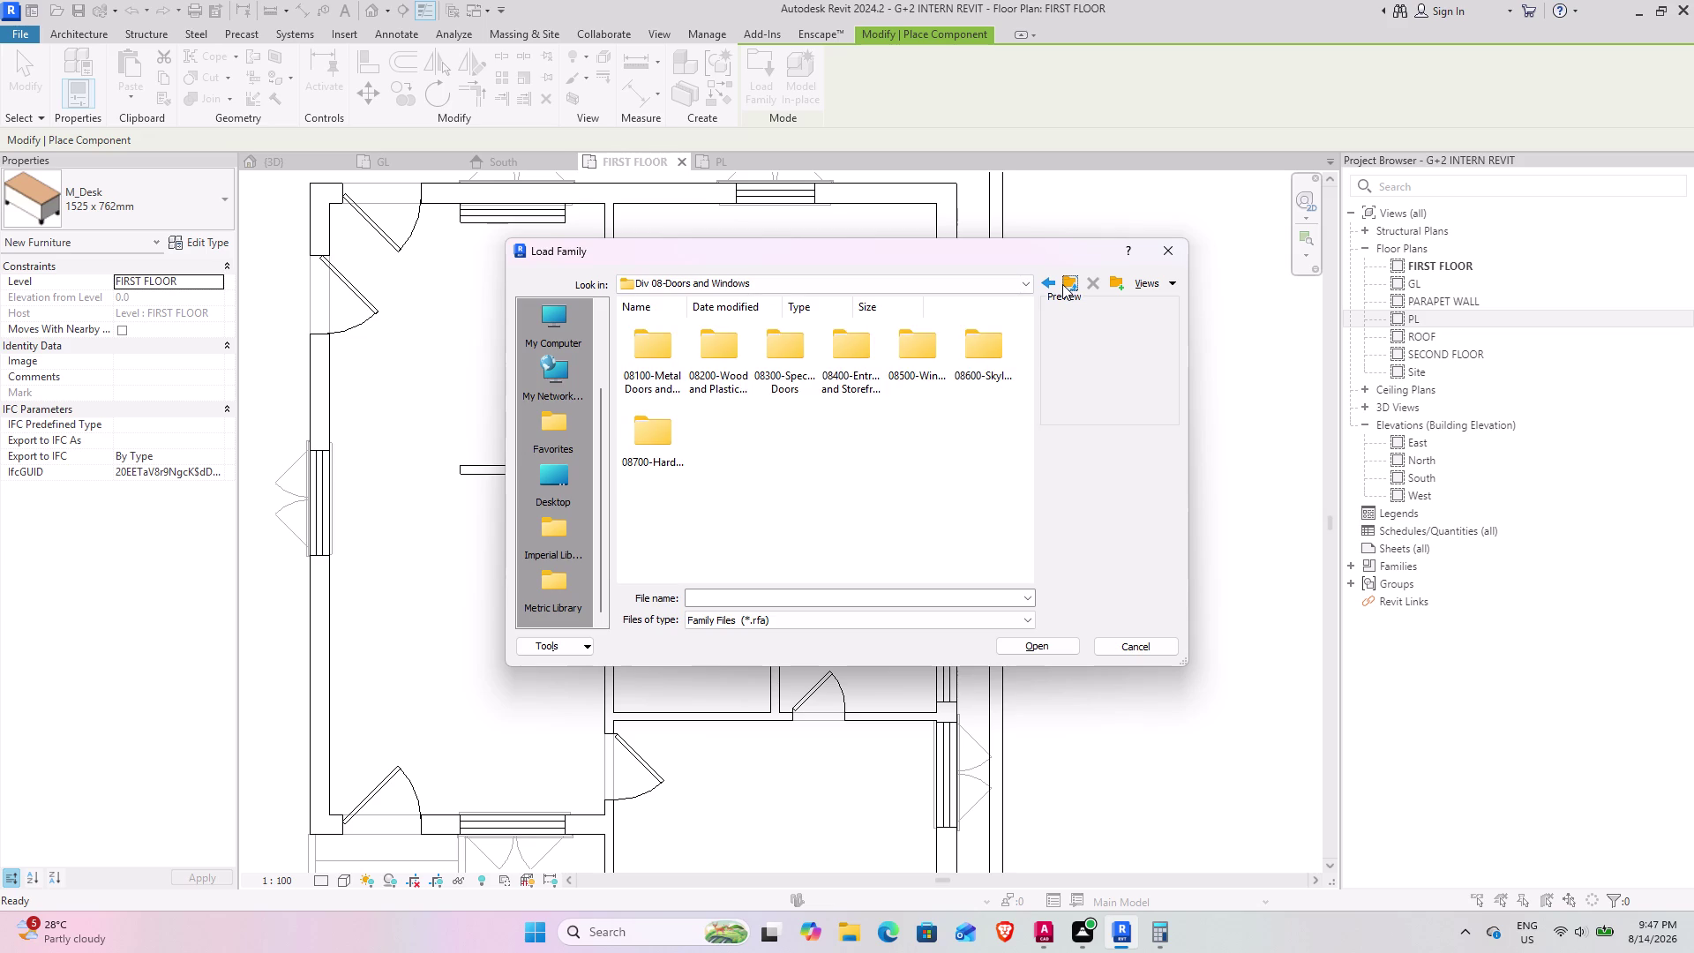
Switch the view to List, go up to Detail Items, and open Div 11-Equipment.
click(1147, 275)
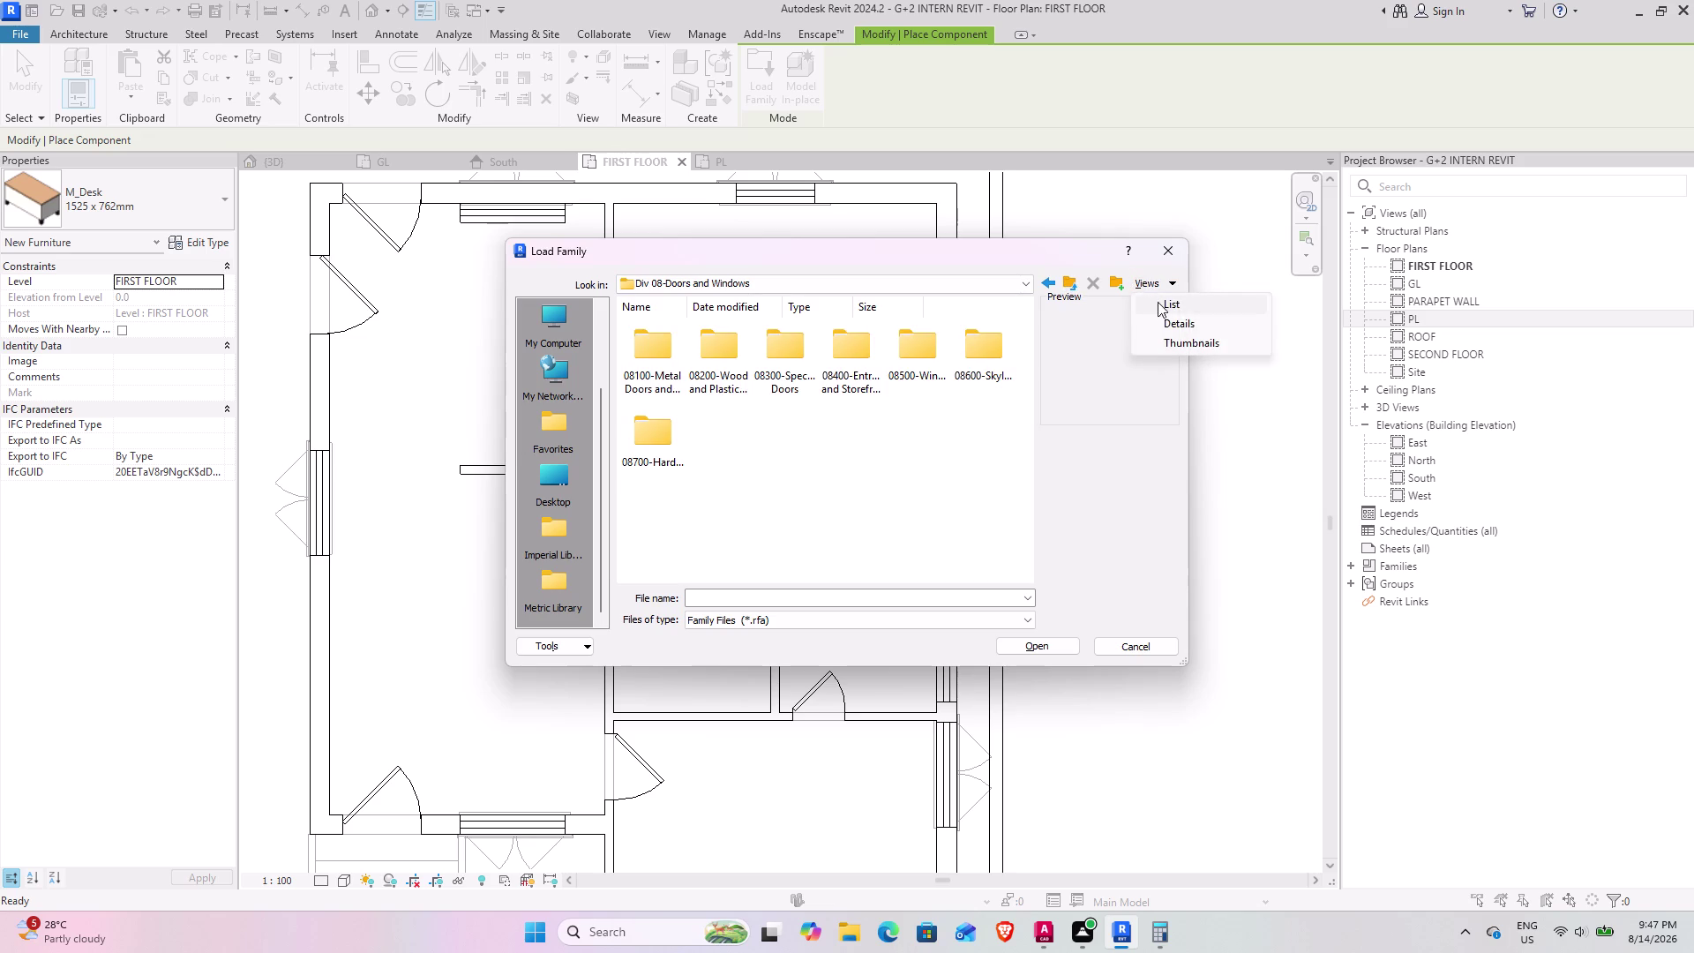
click(1159, 304)
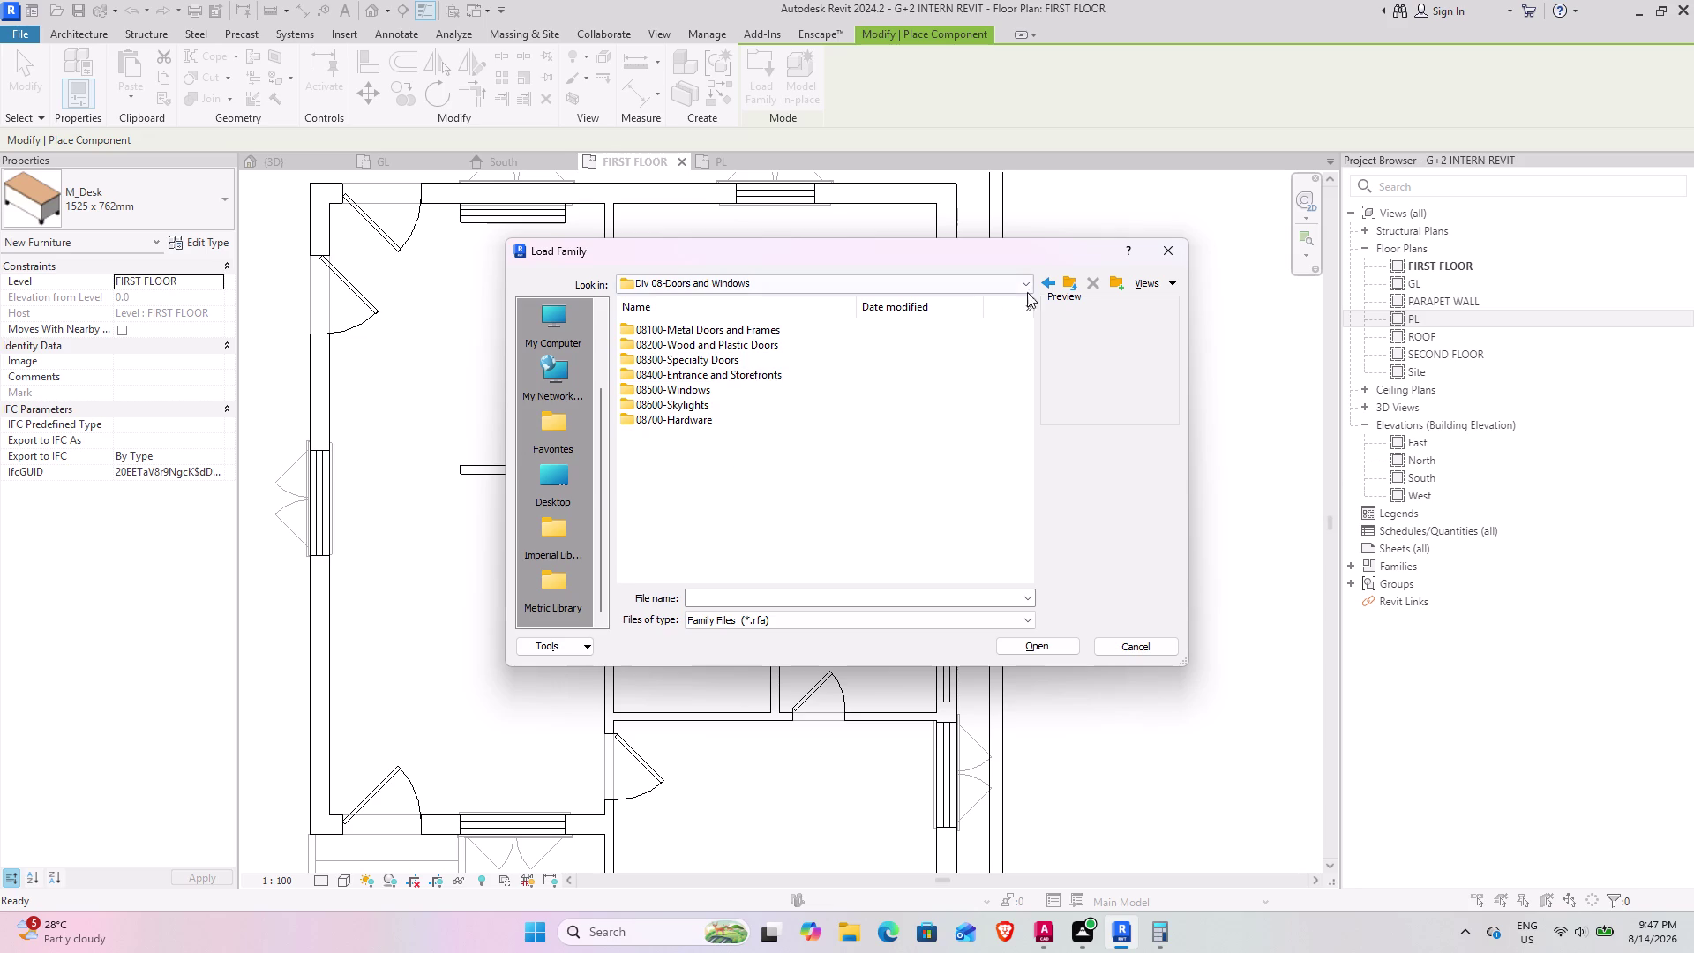
click(1075, 276)
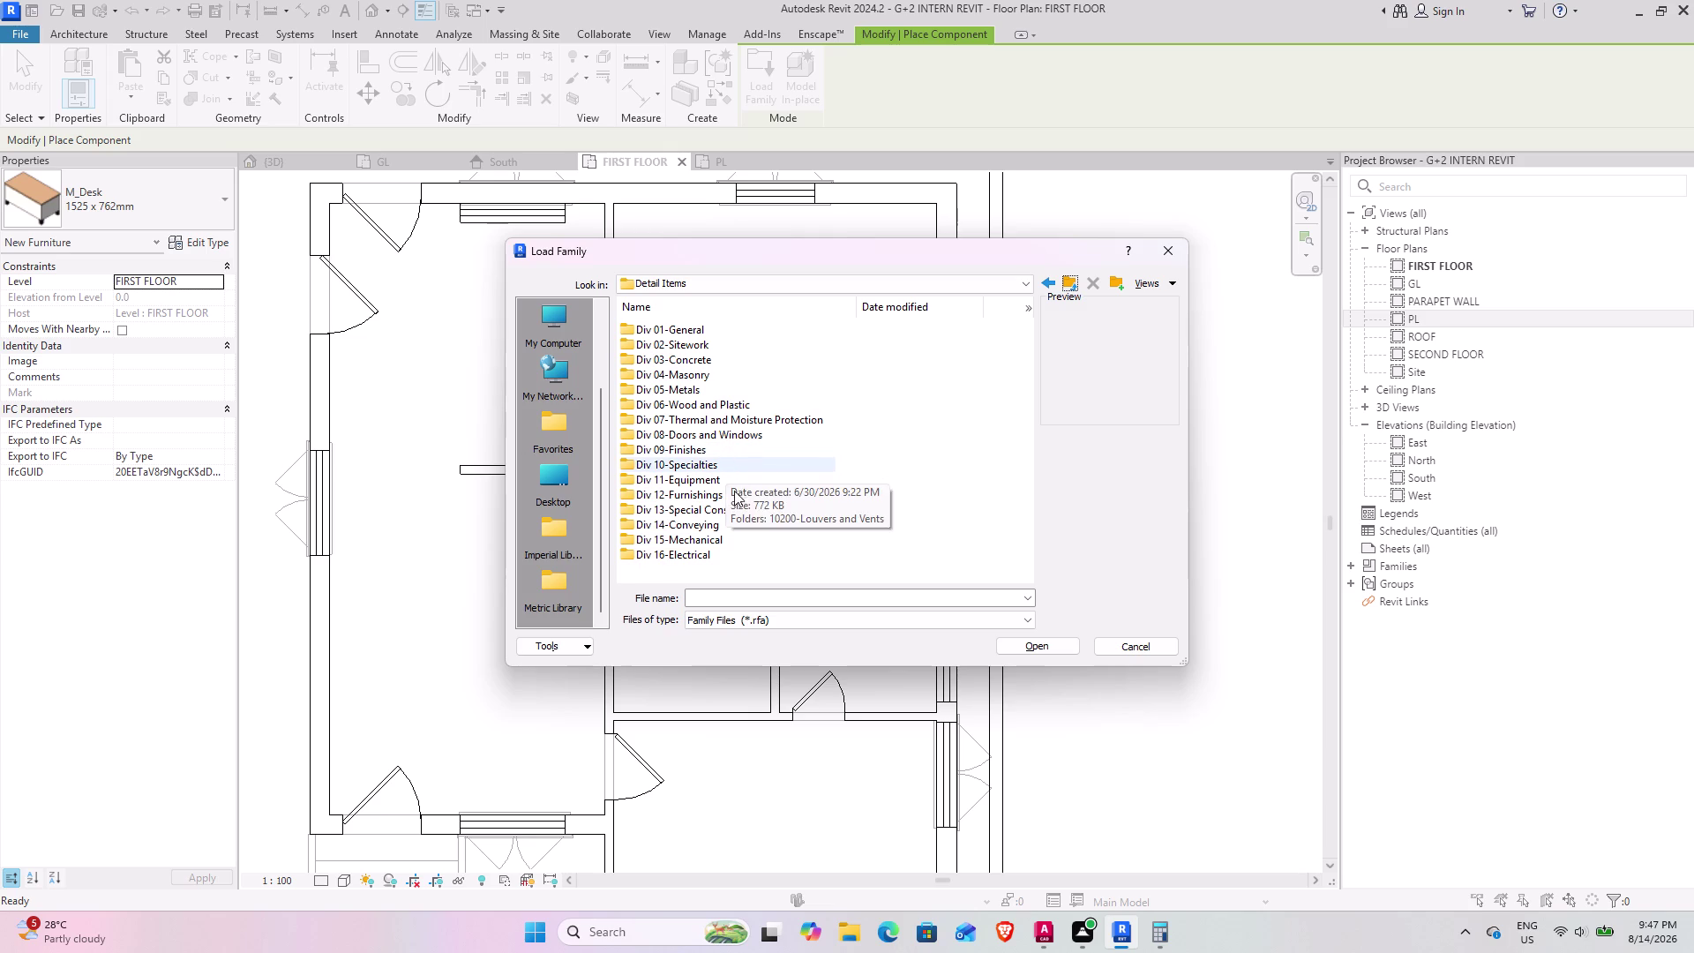
double_click(696, 477)
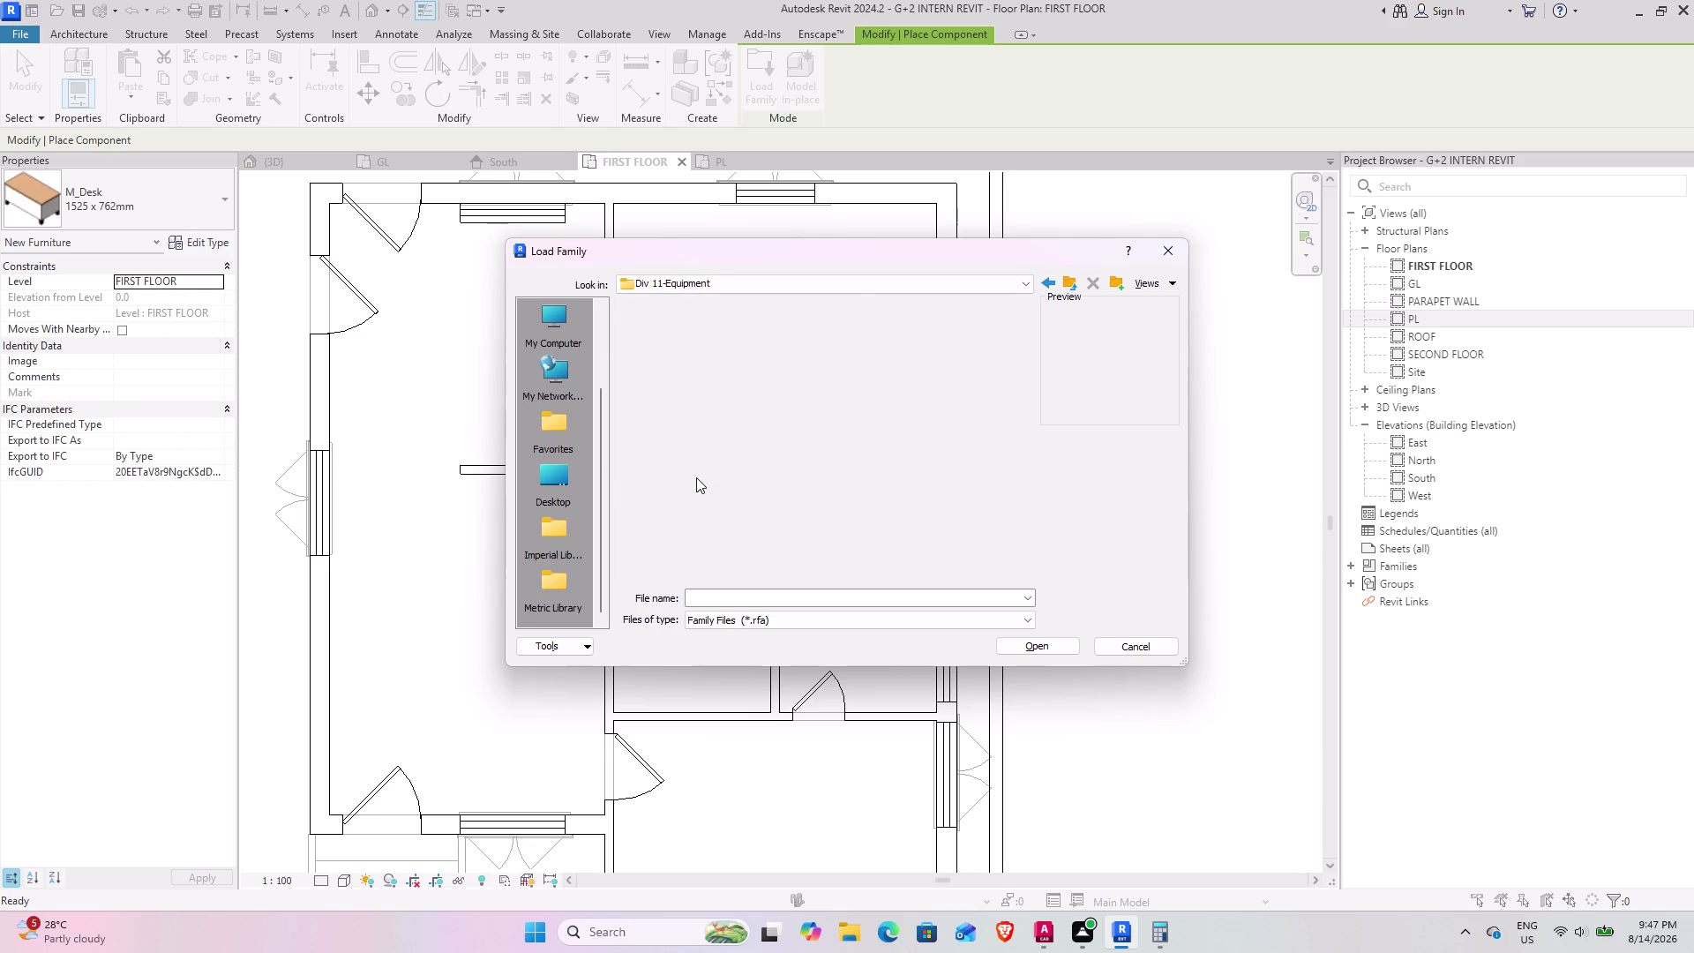
View the Loading Dock Equipment folder as thumbnails, then go back to Detail Items.
double_click(710, 335)
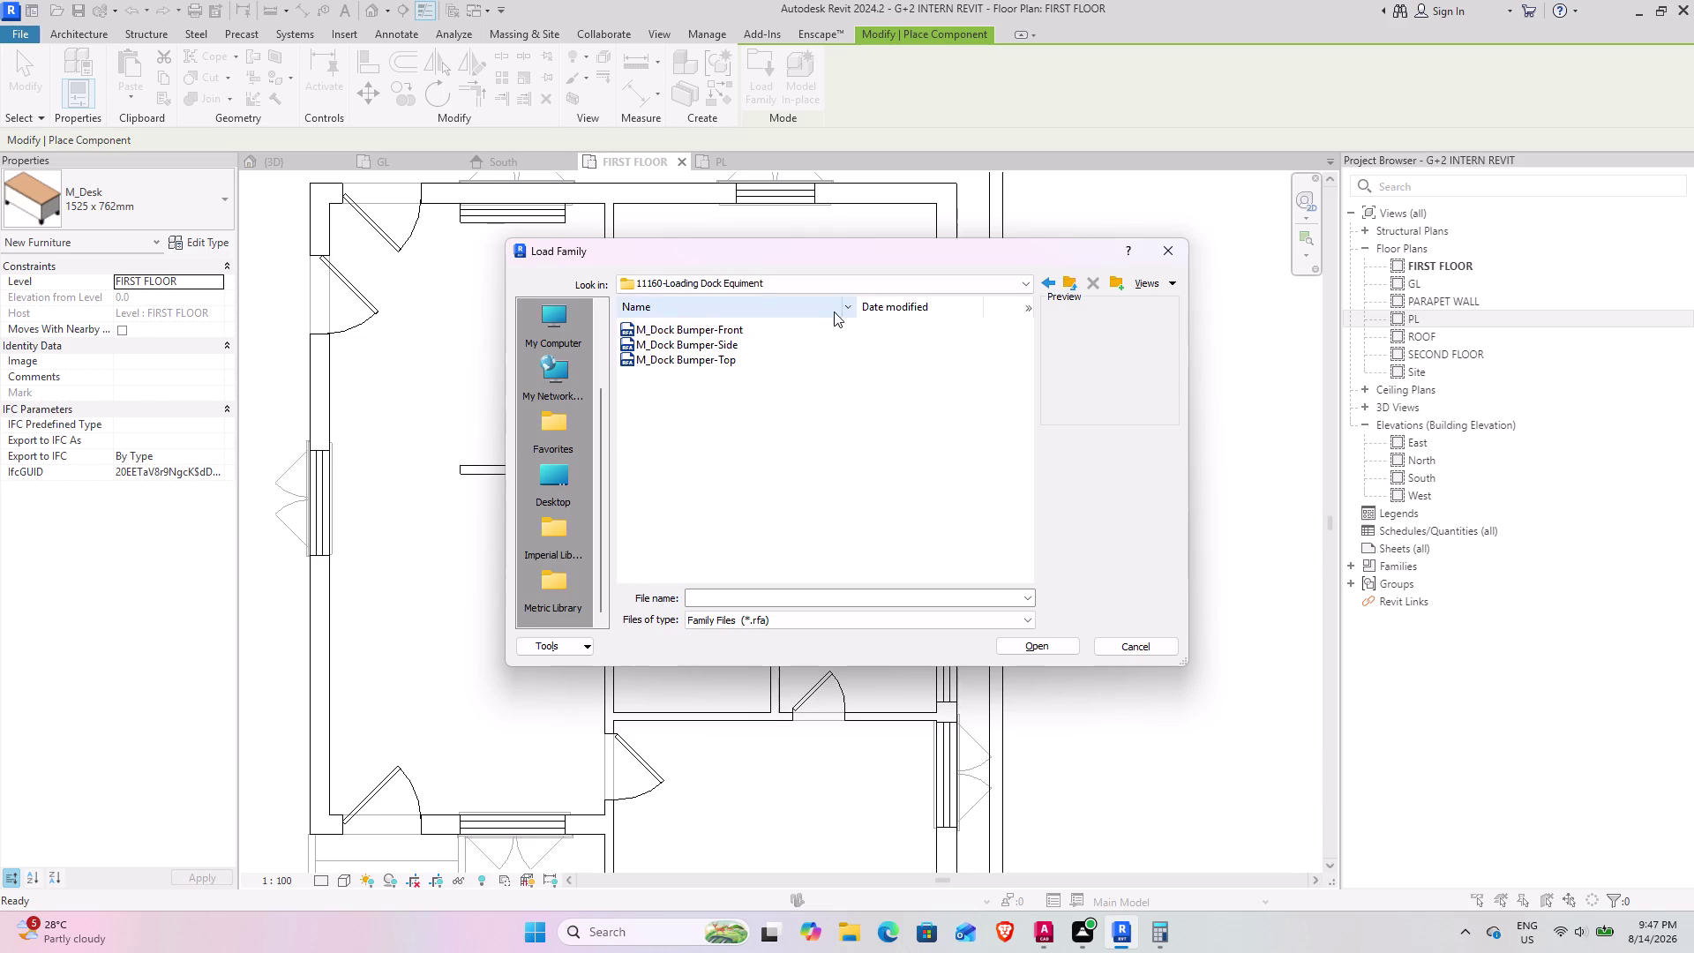
click(1157, 275)
click(1175, 347)
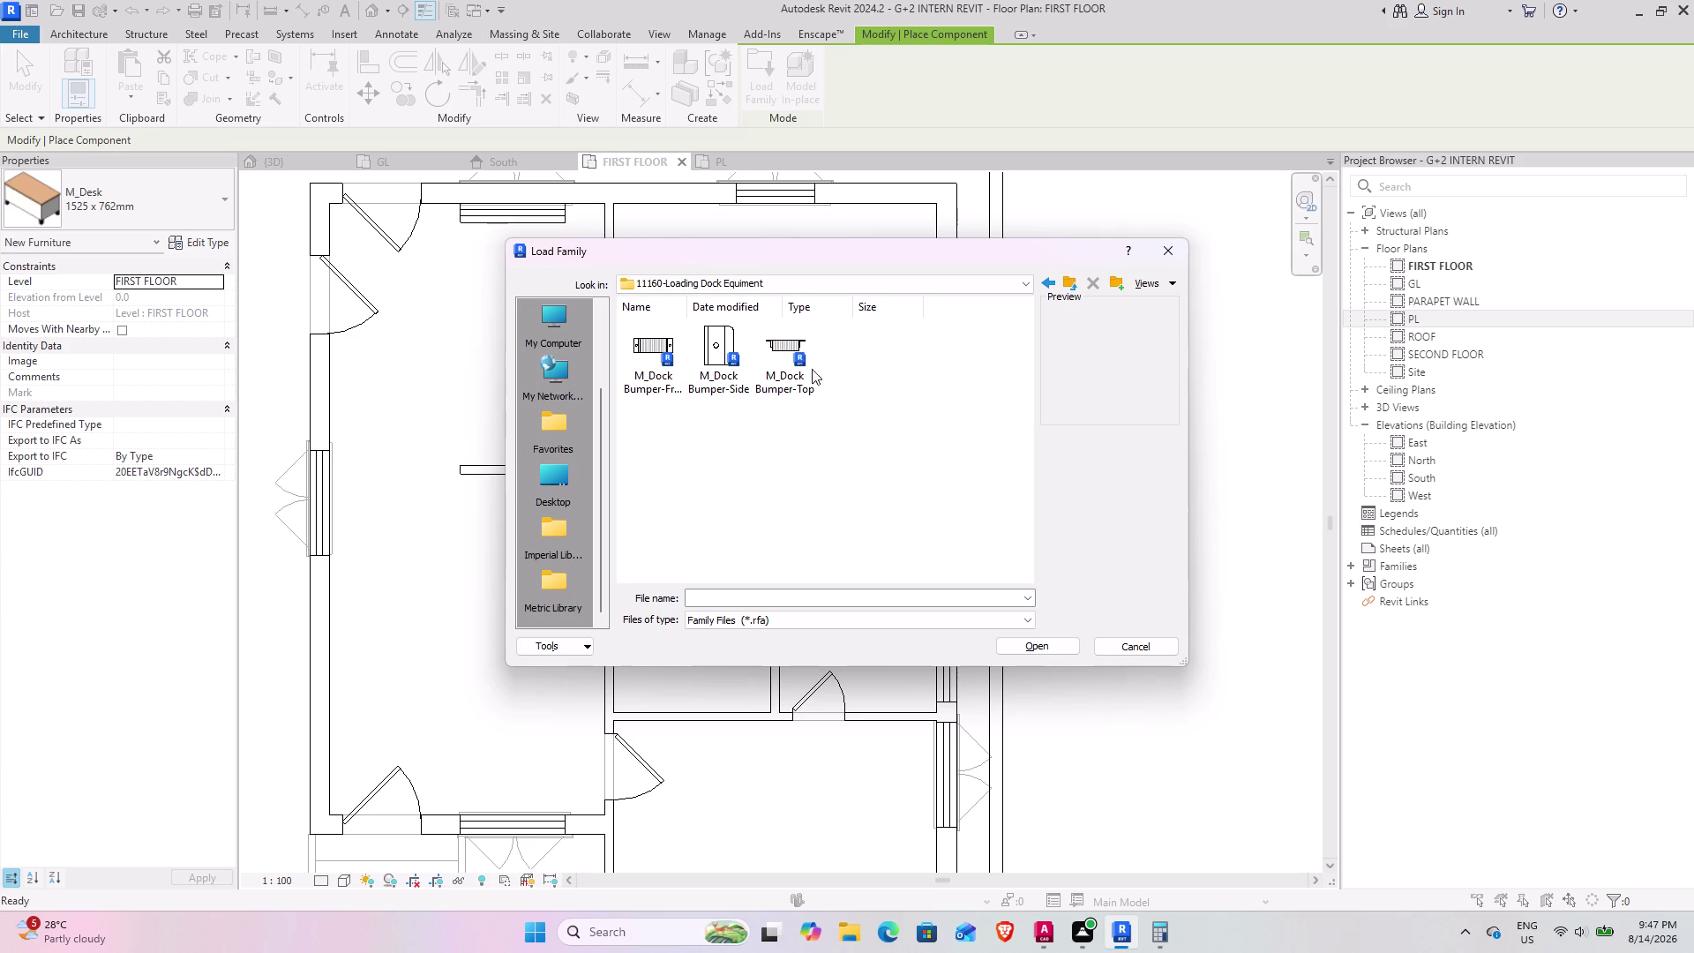
click(1168, 282)
click(1175, 346)
click(1065, 279)
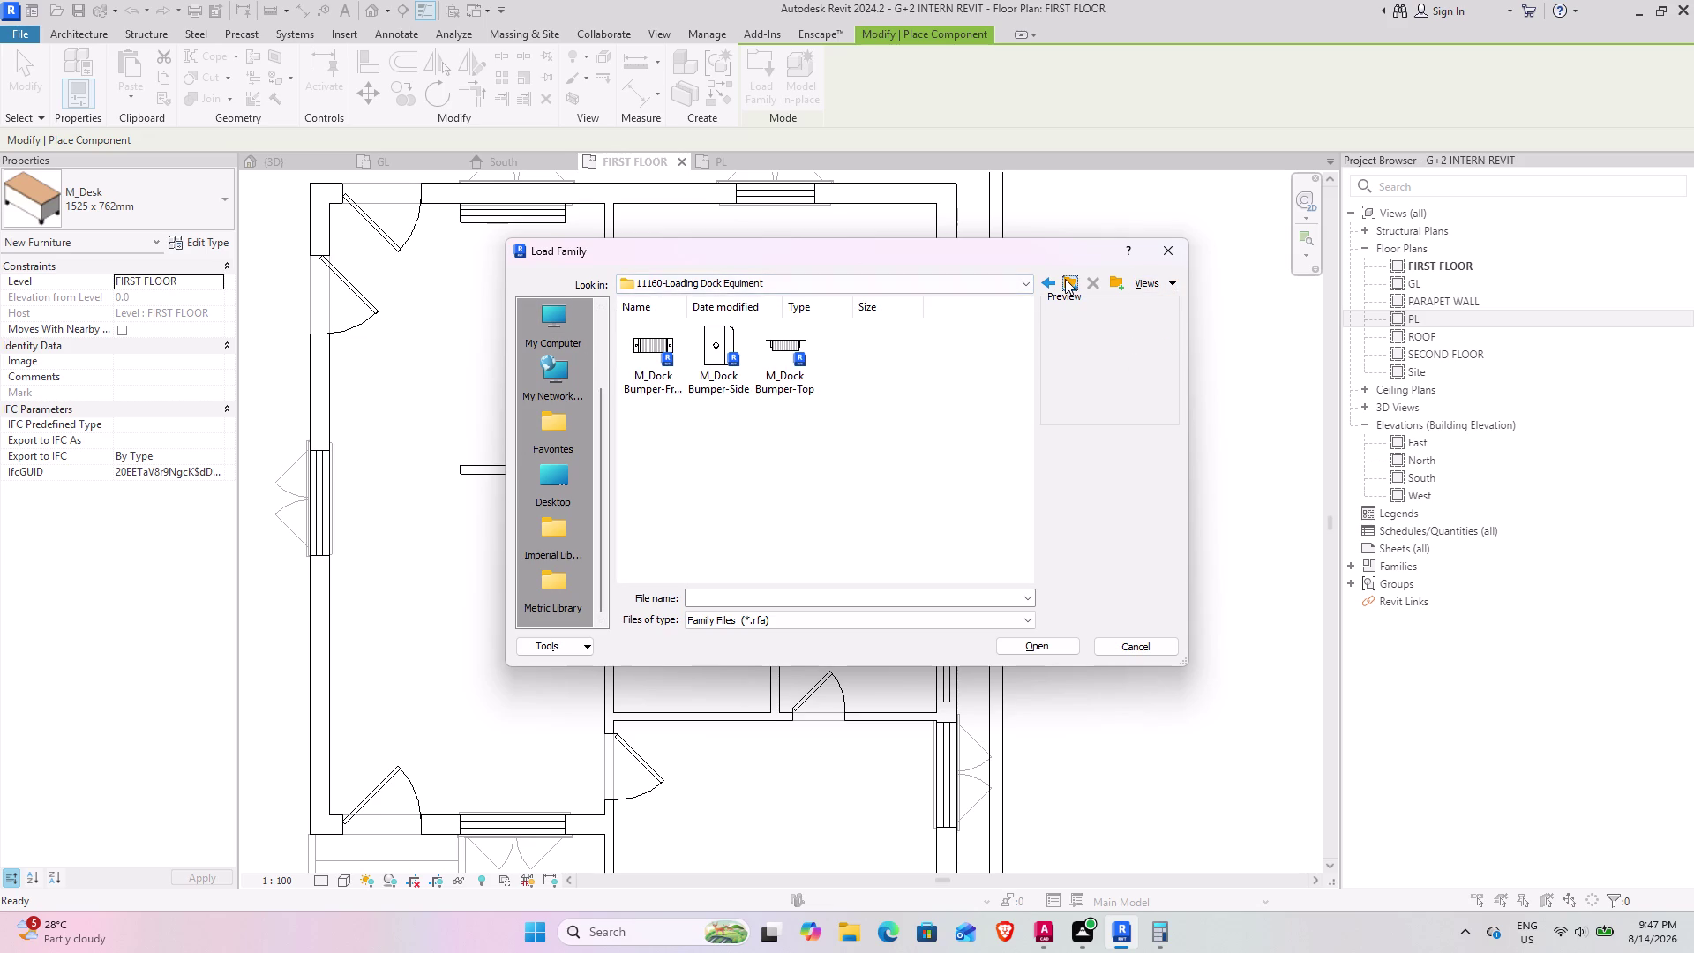
click(1064, 279)
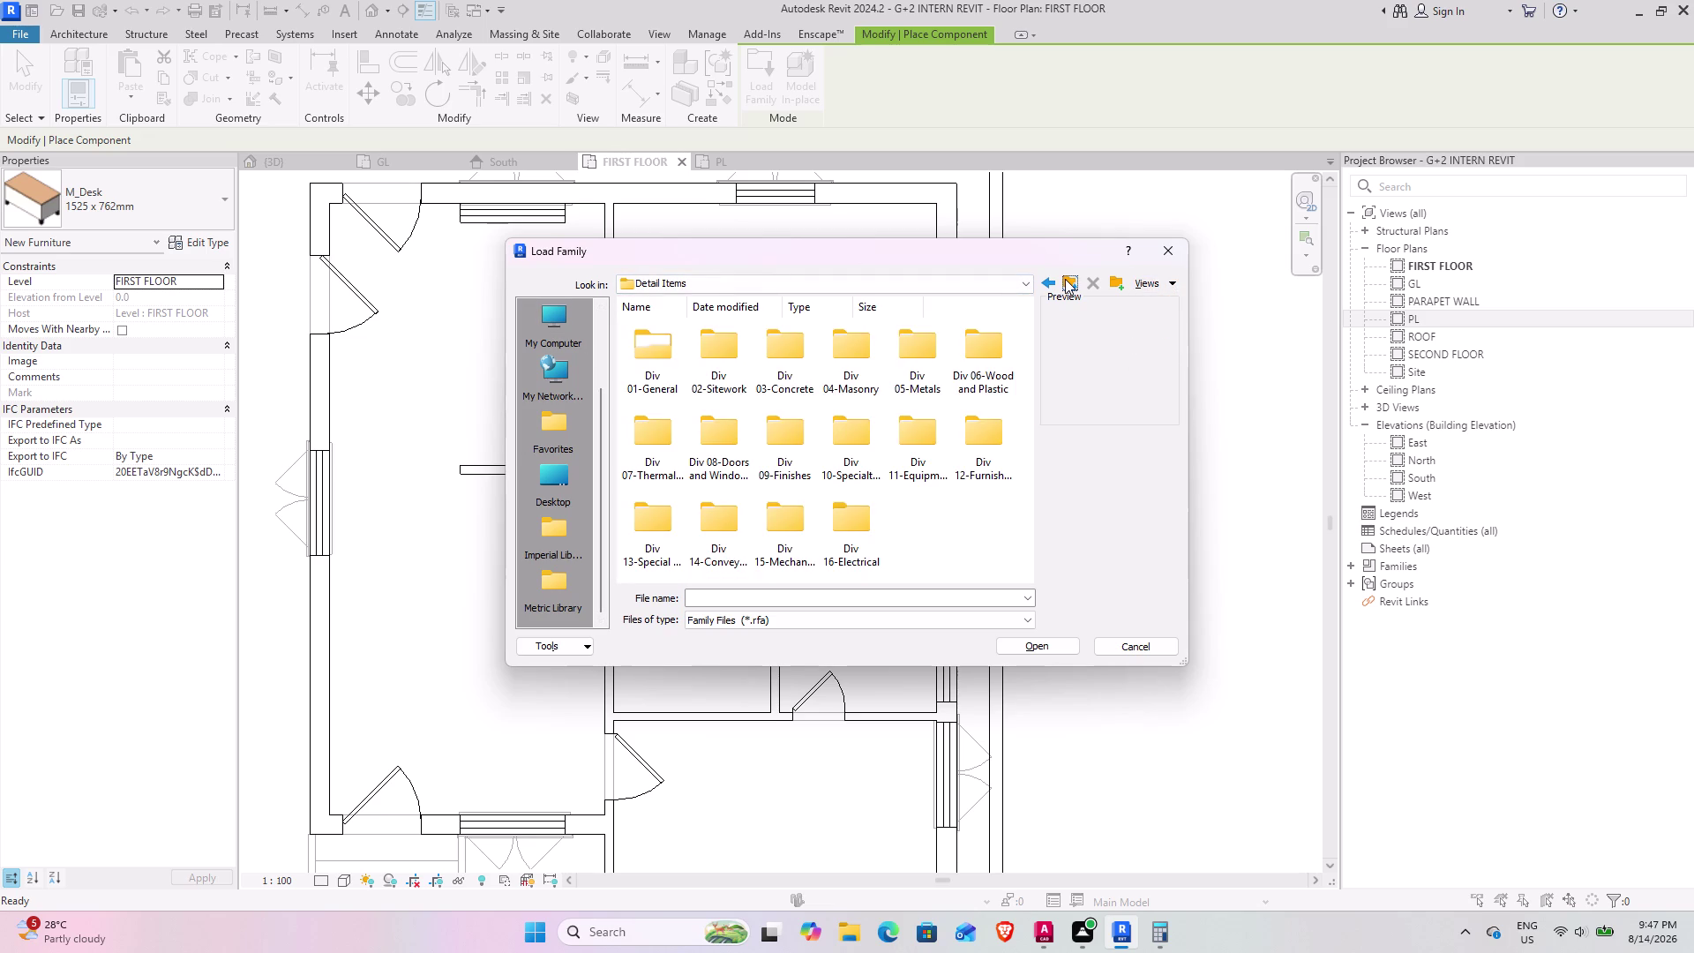
Go up to the US library and switch the listing to Details view.
click(1156, 279)
click(1156, 297)
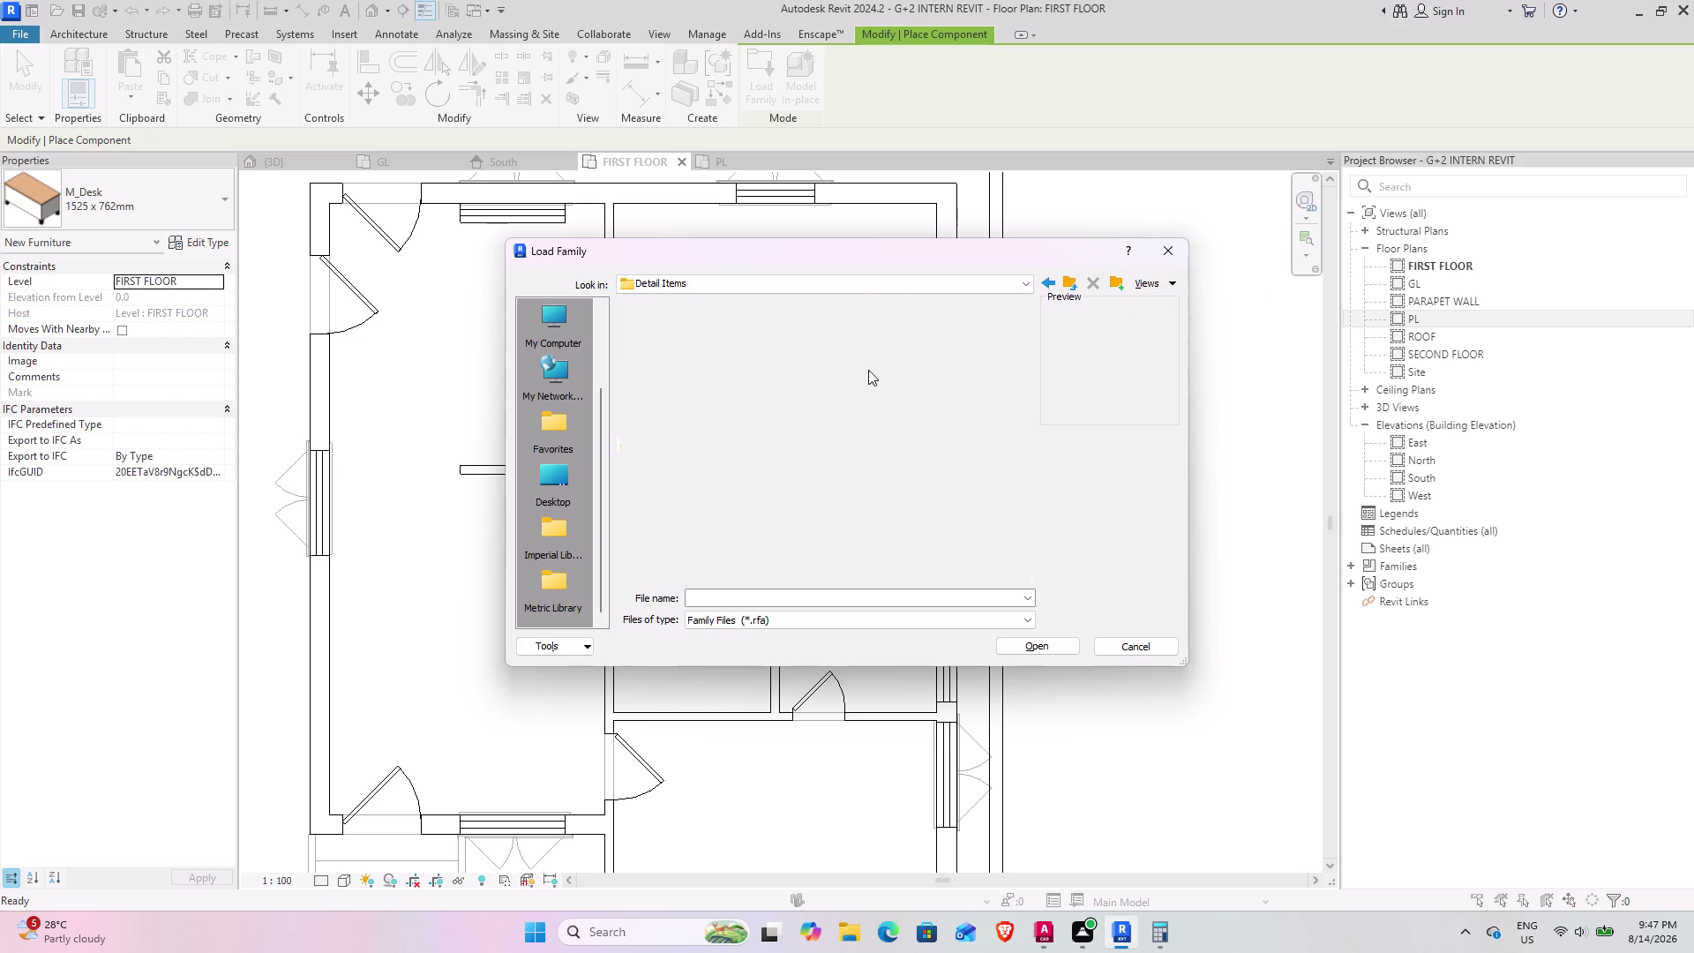
click(1066, 282)
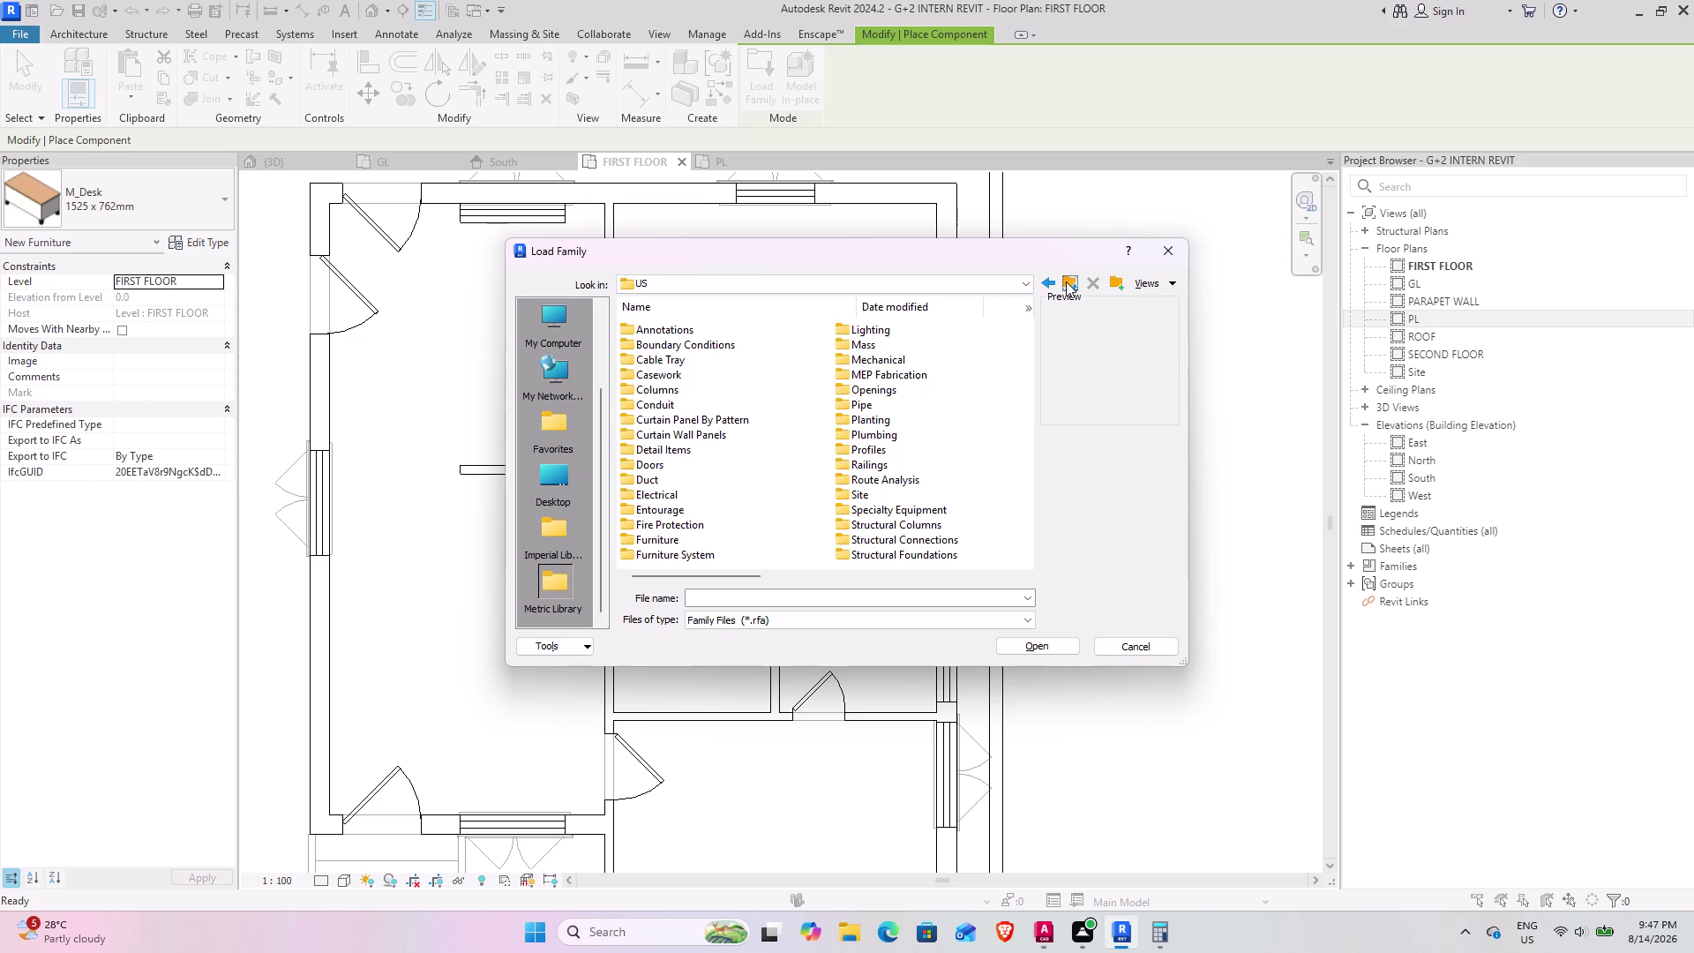
click(1154, 277)
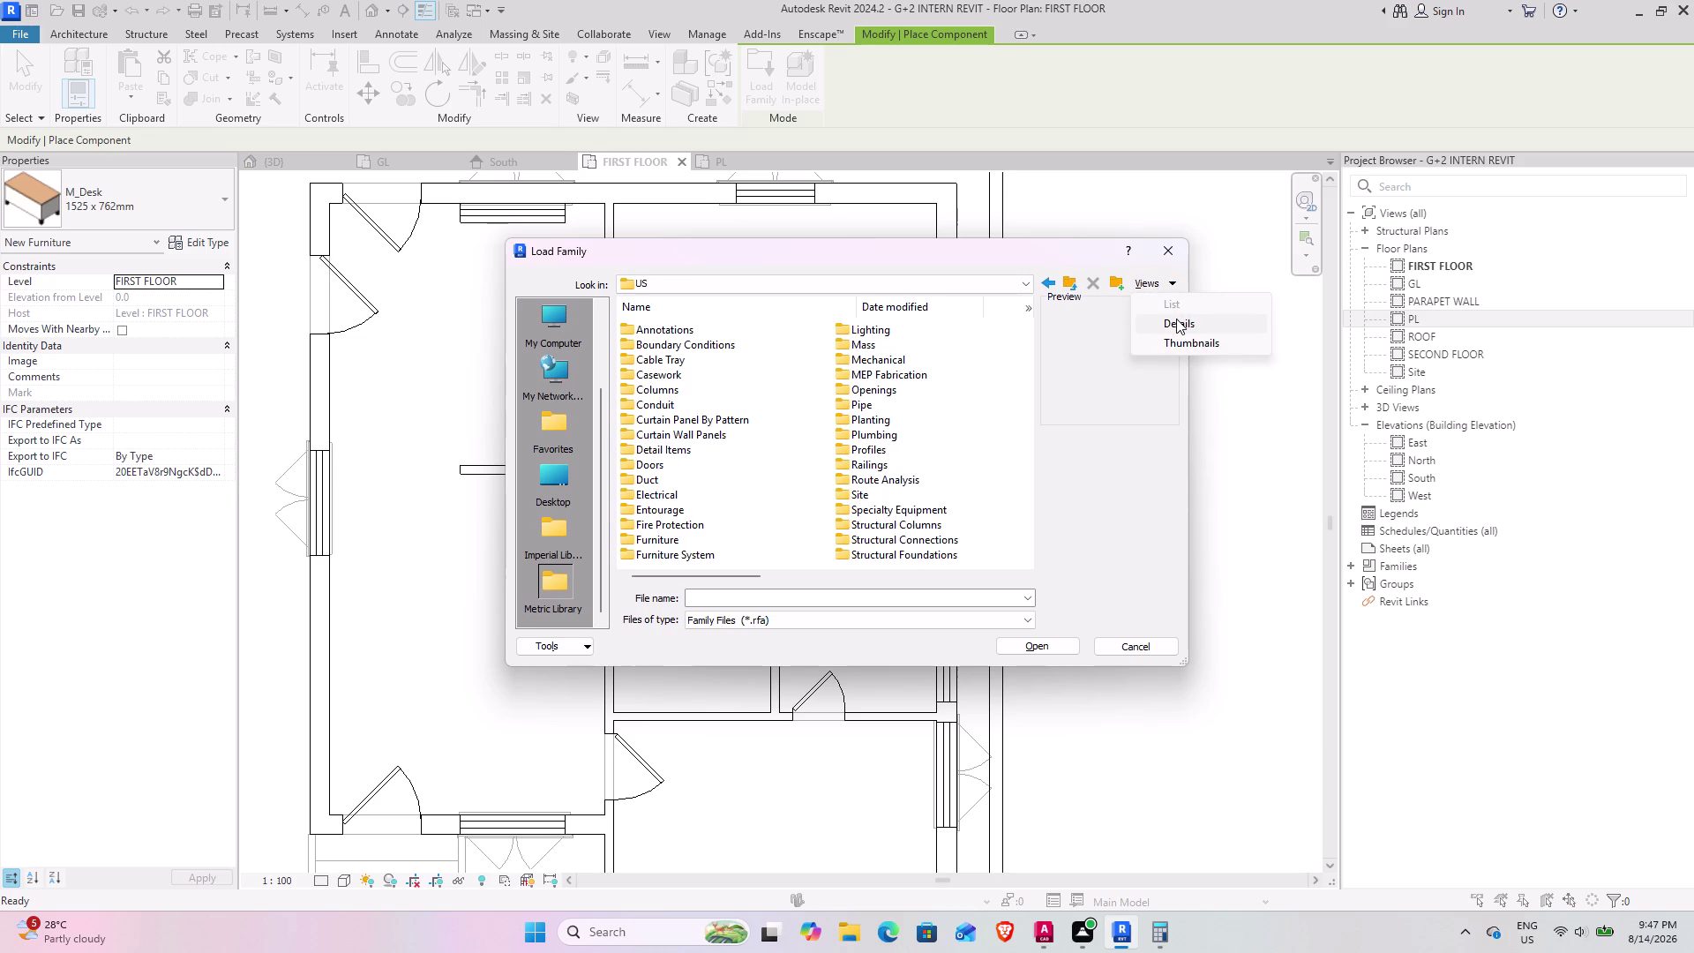
click(1177, 319)
scroll(down, 3)
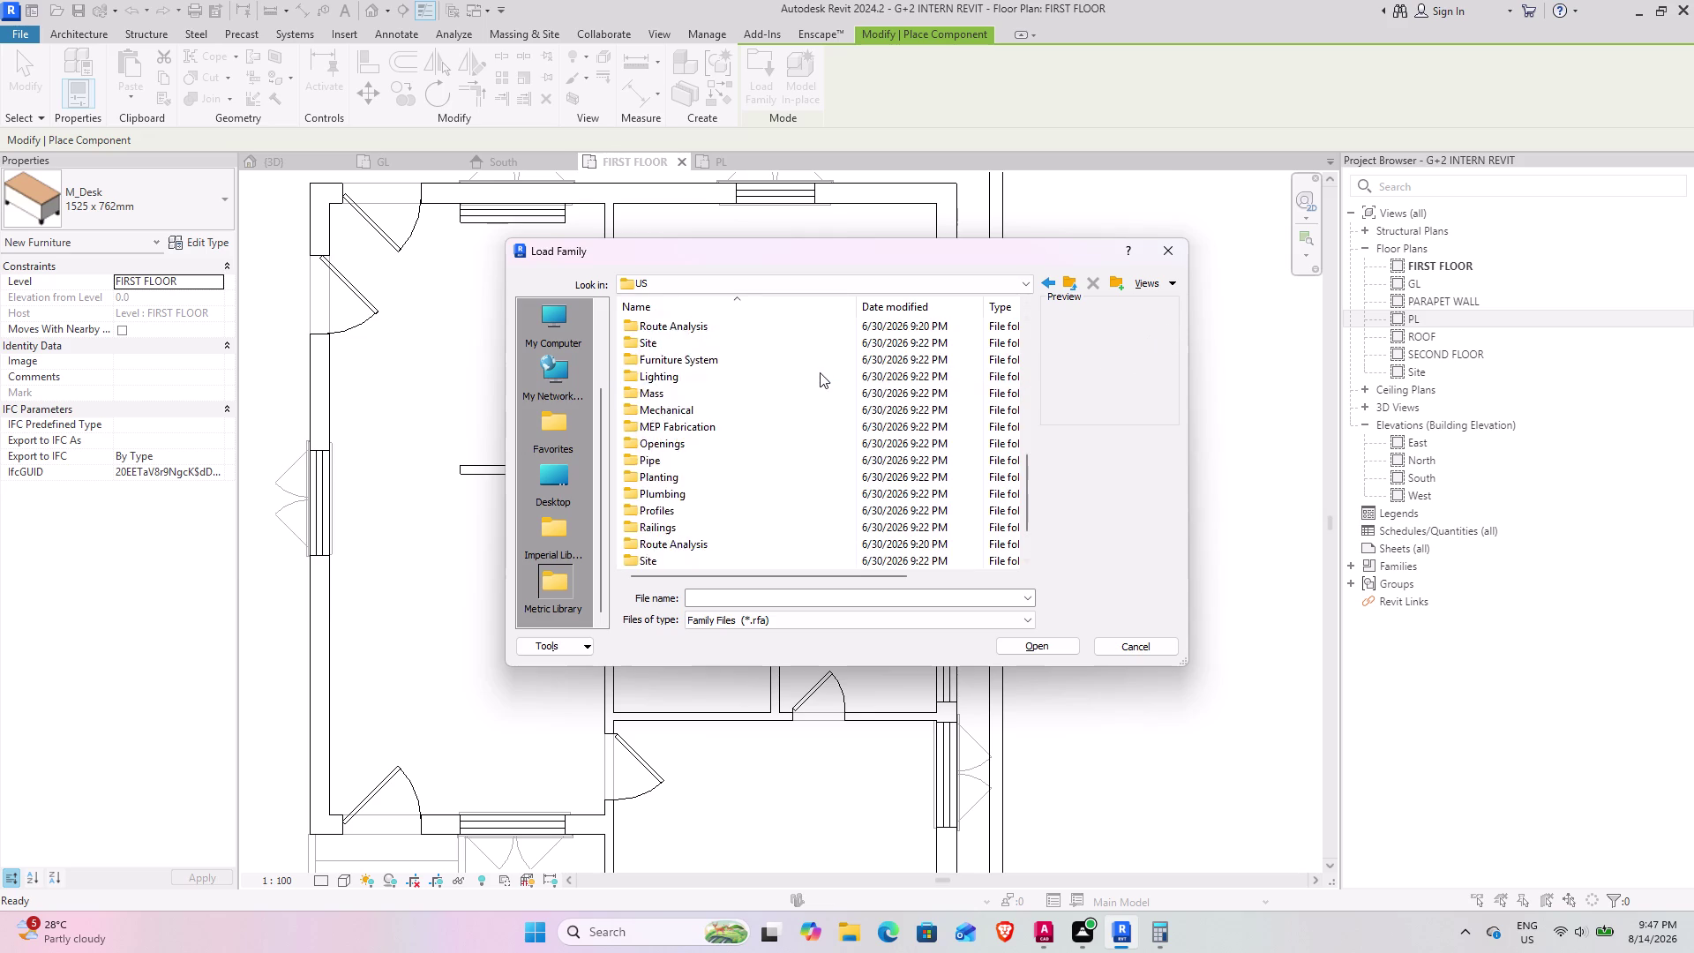
scroll(down, 3)
scroll(up, 3)
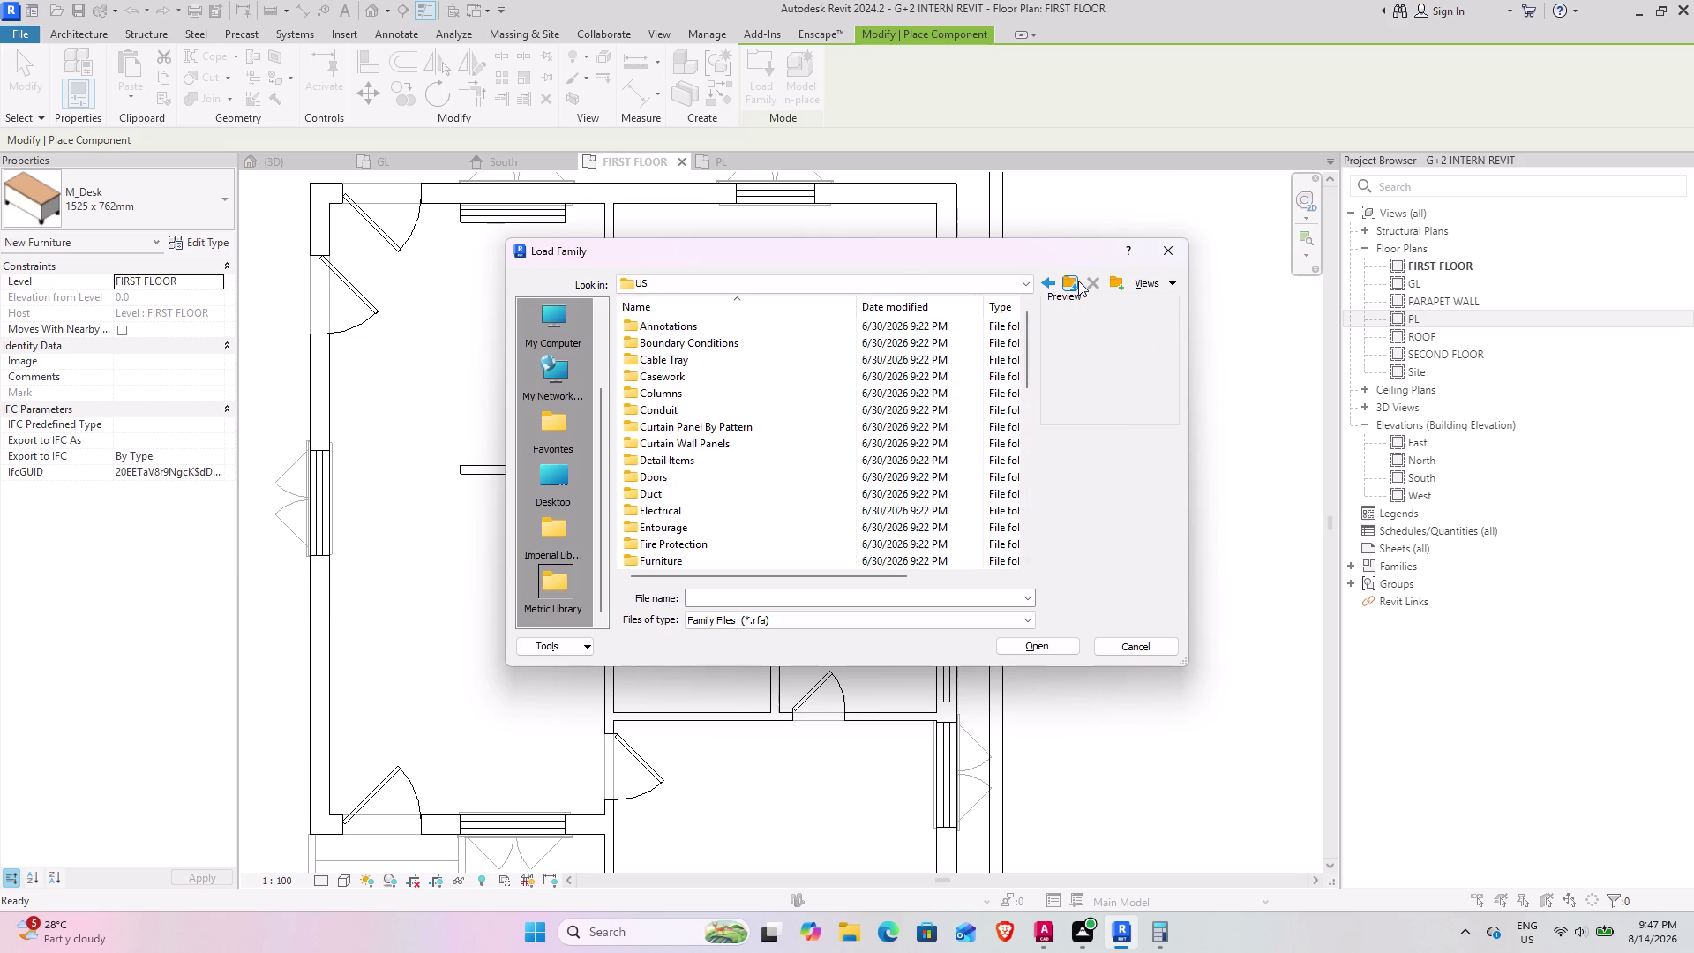
Go up to Libraries and come back down through English to the US folder.
click(1079, 280)
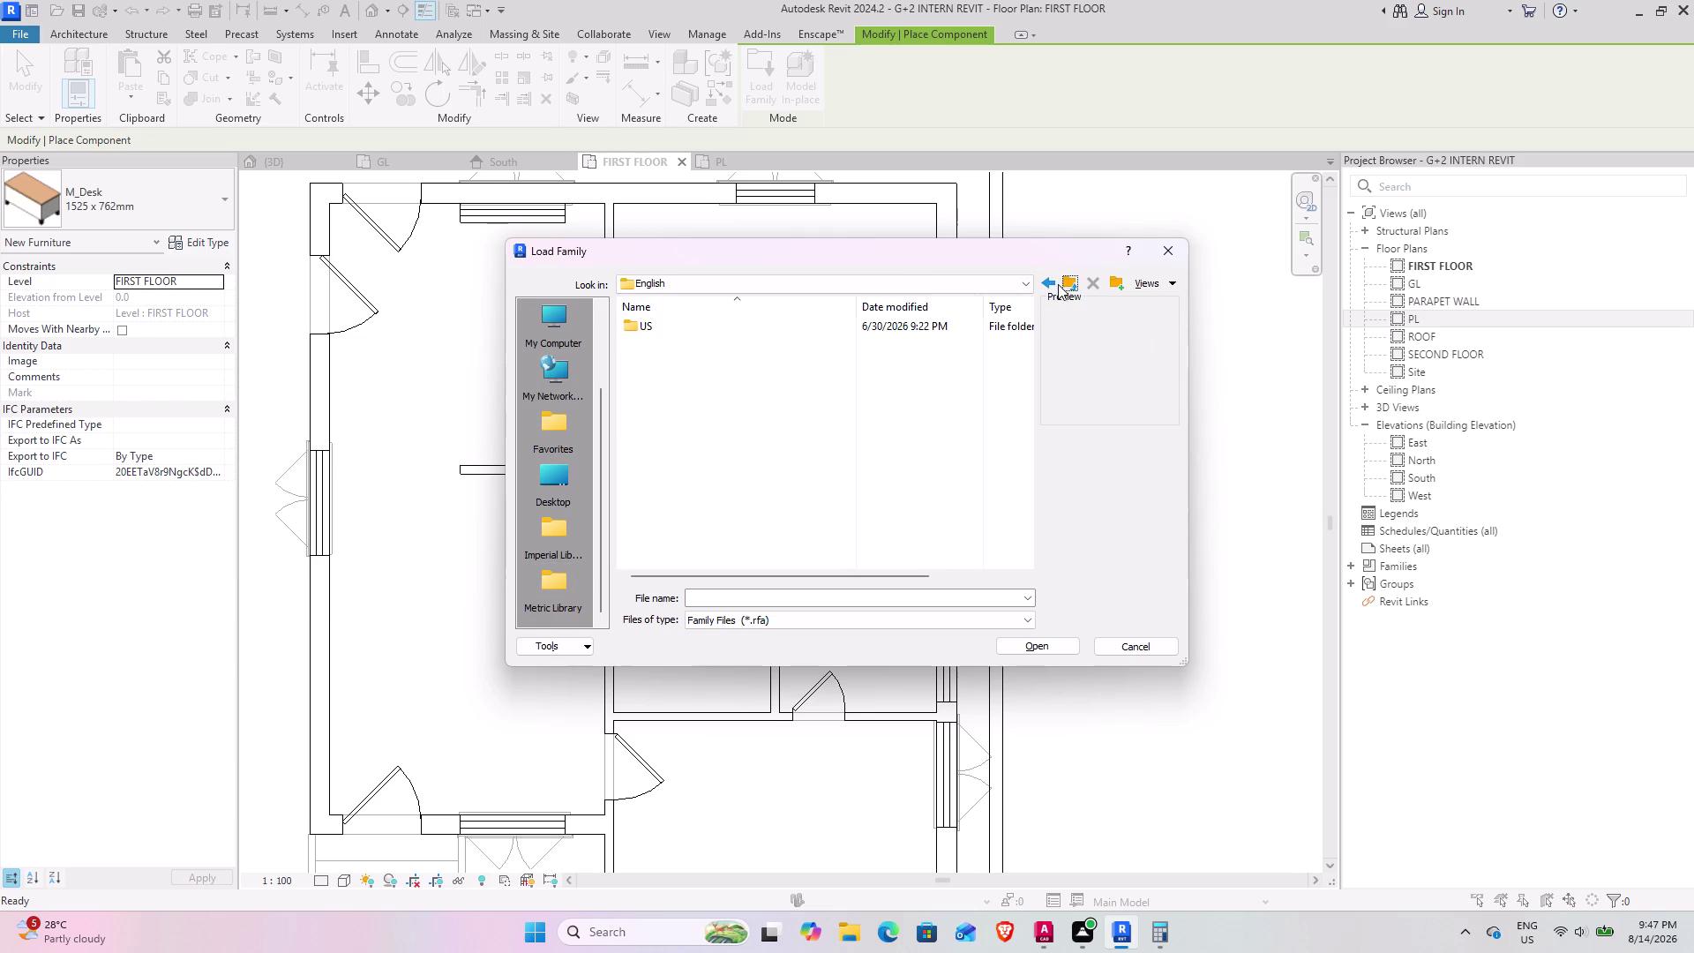
click(1063, 280)
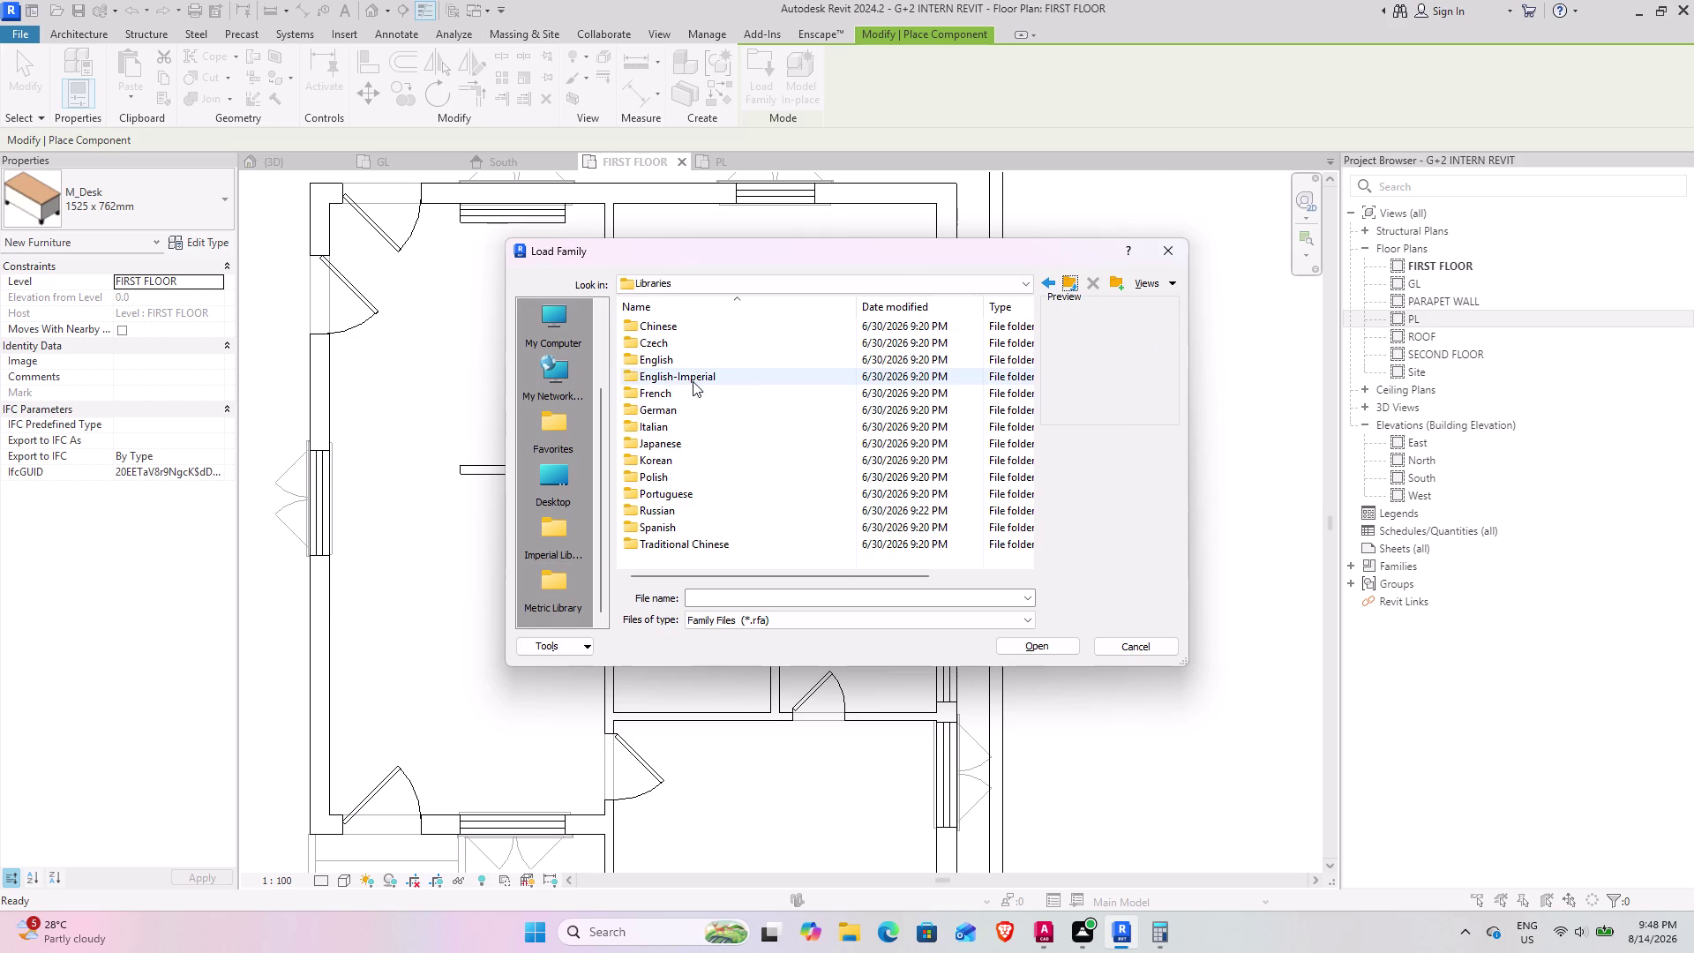
click(696, 364)
click(696, 363)
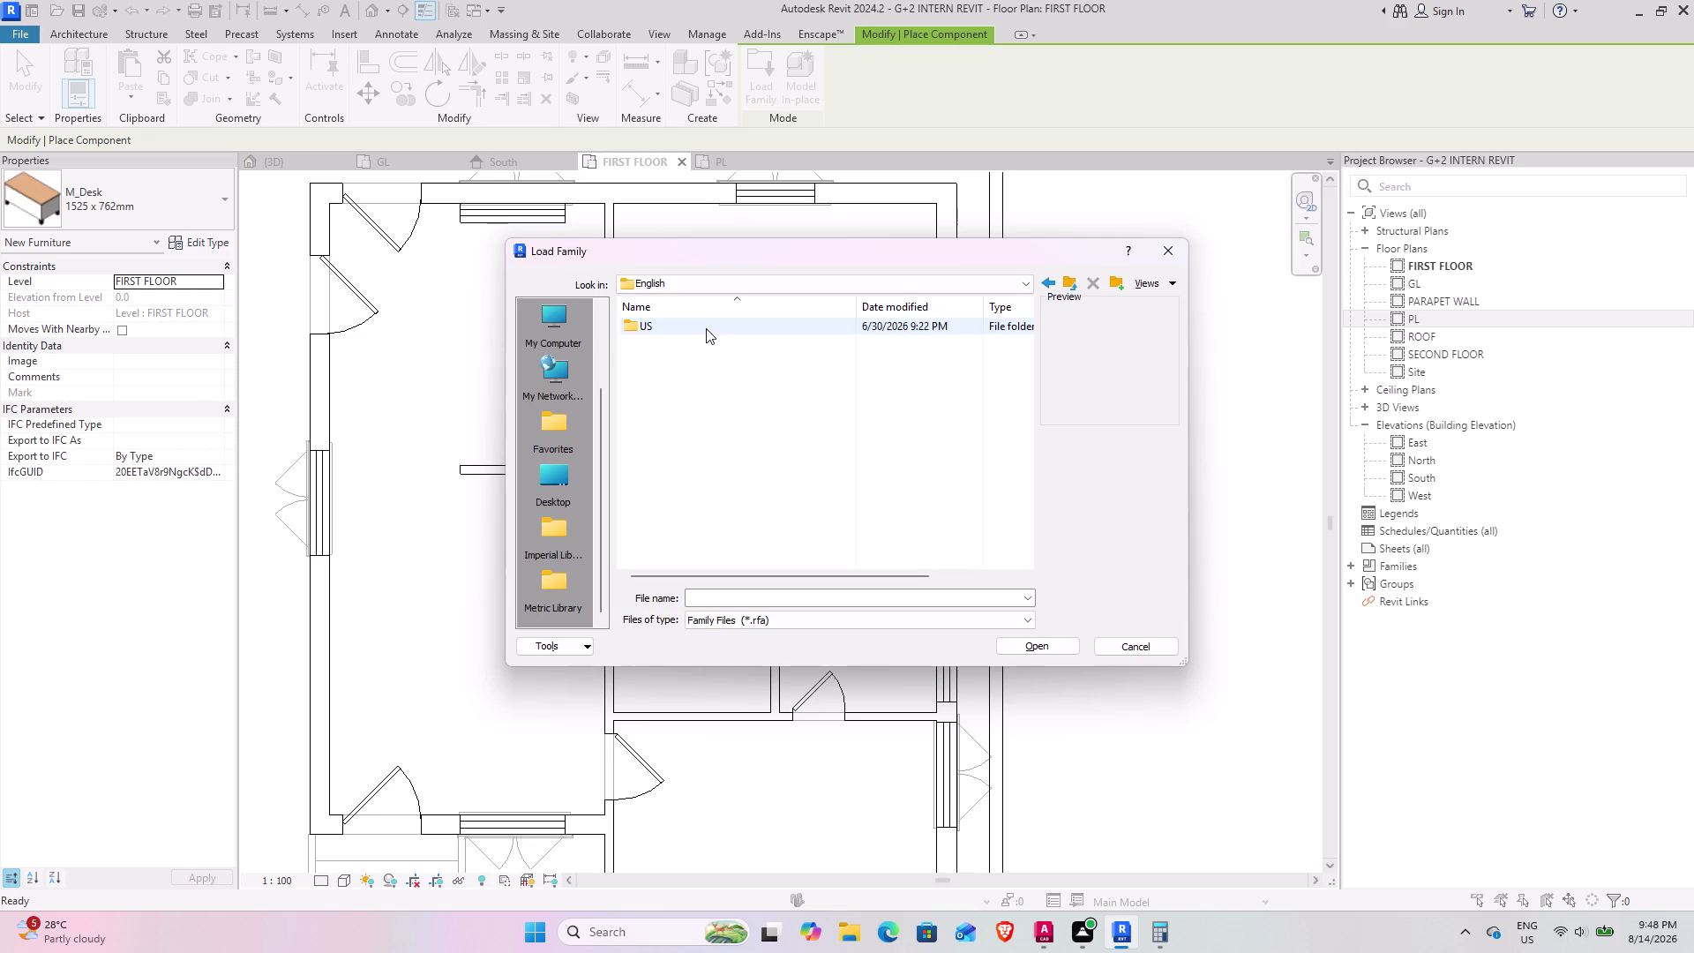
double_click(707, 325)
scroll(down, 3)
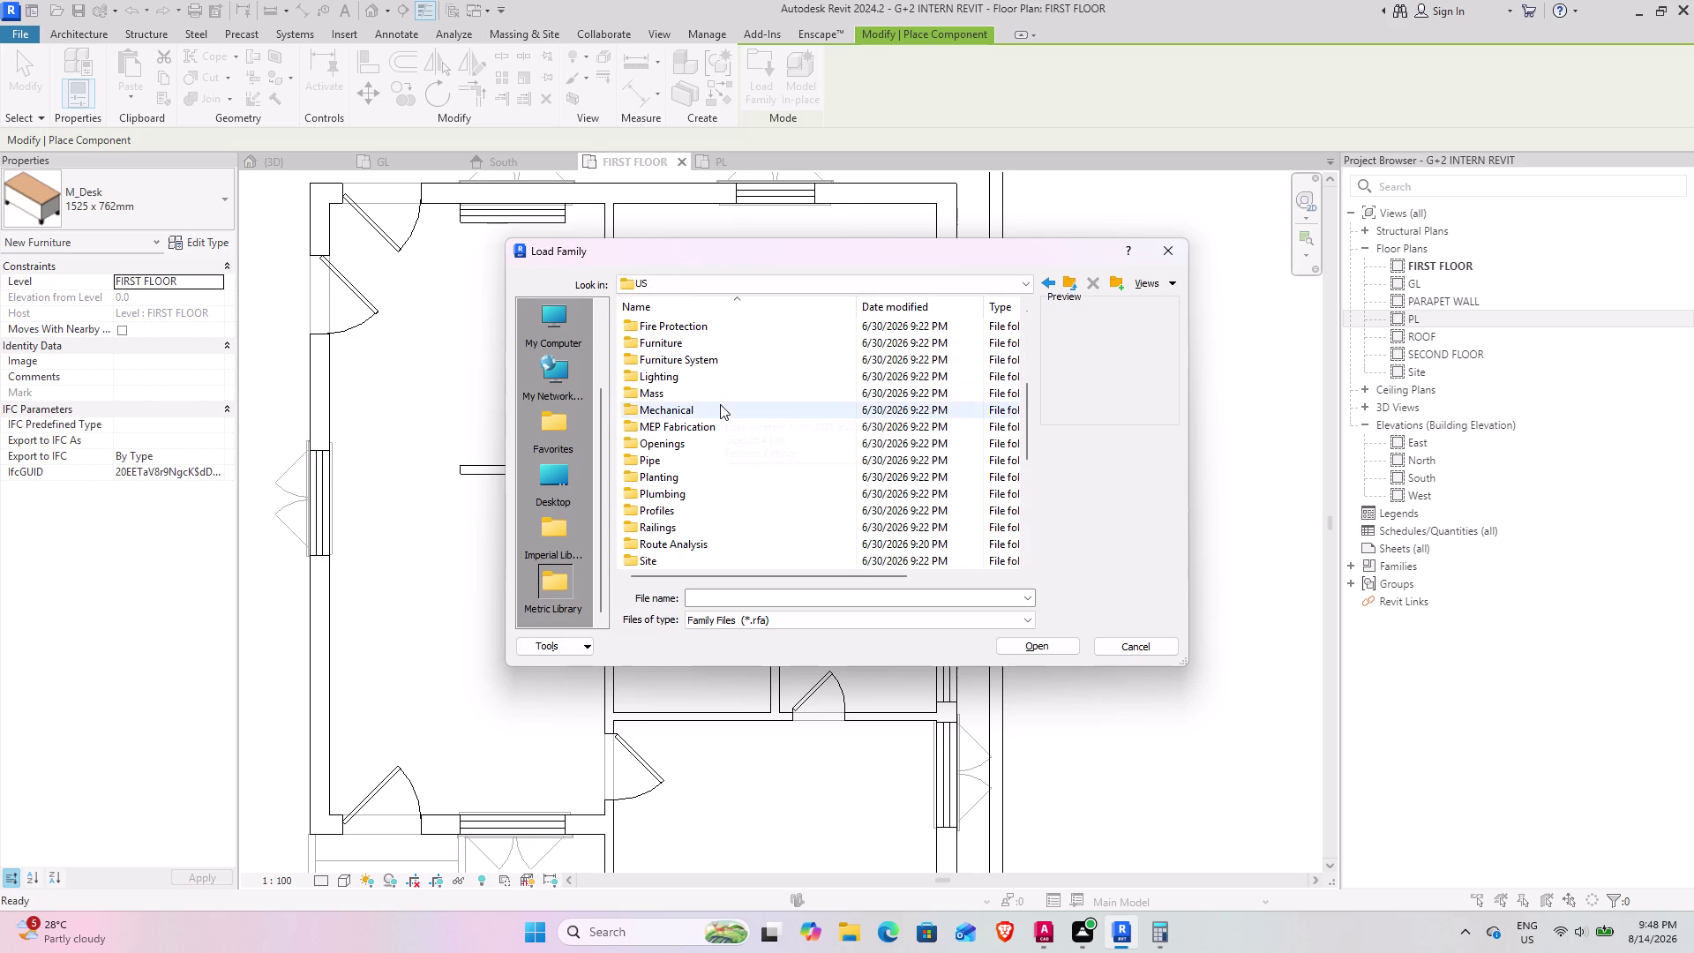
scroll(up, 3)
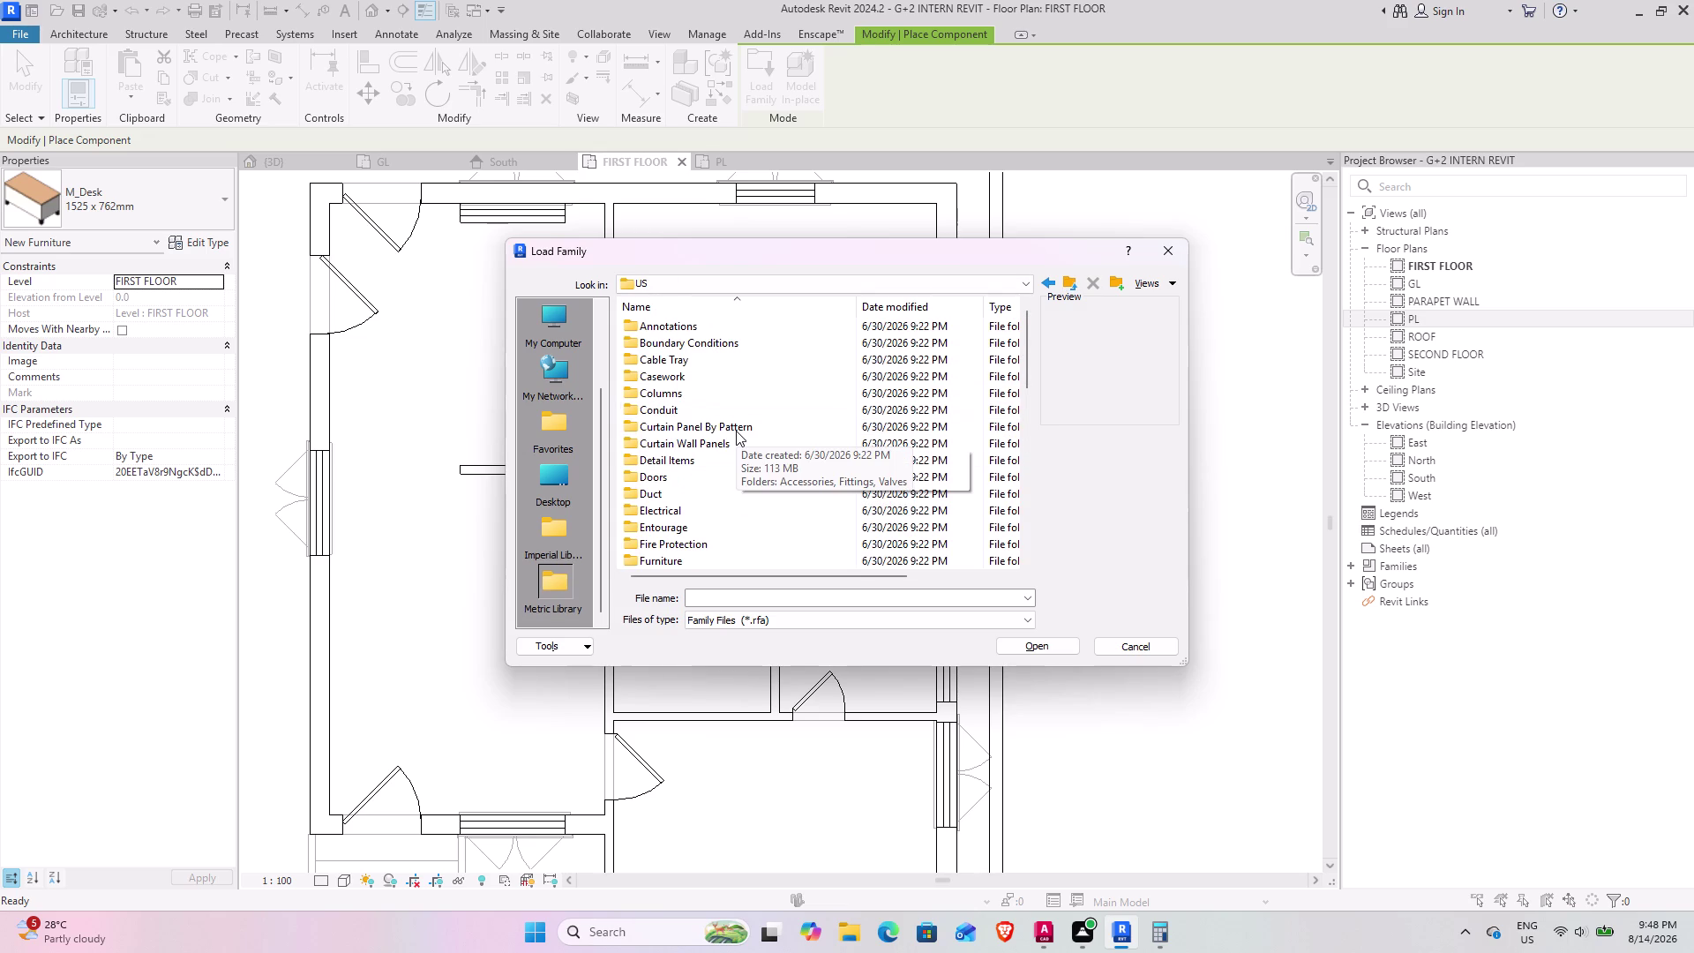
Browse the Entourage folder, then return to US and open Furniture.
double_click(667, 528)
double_click(735, 525)
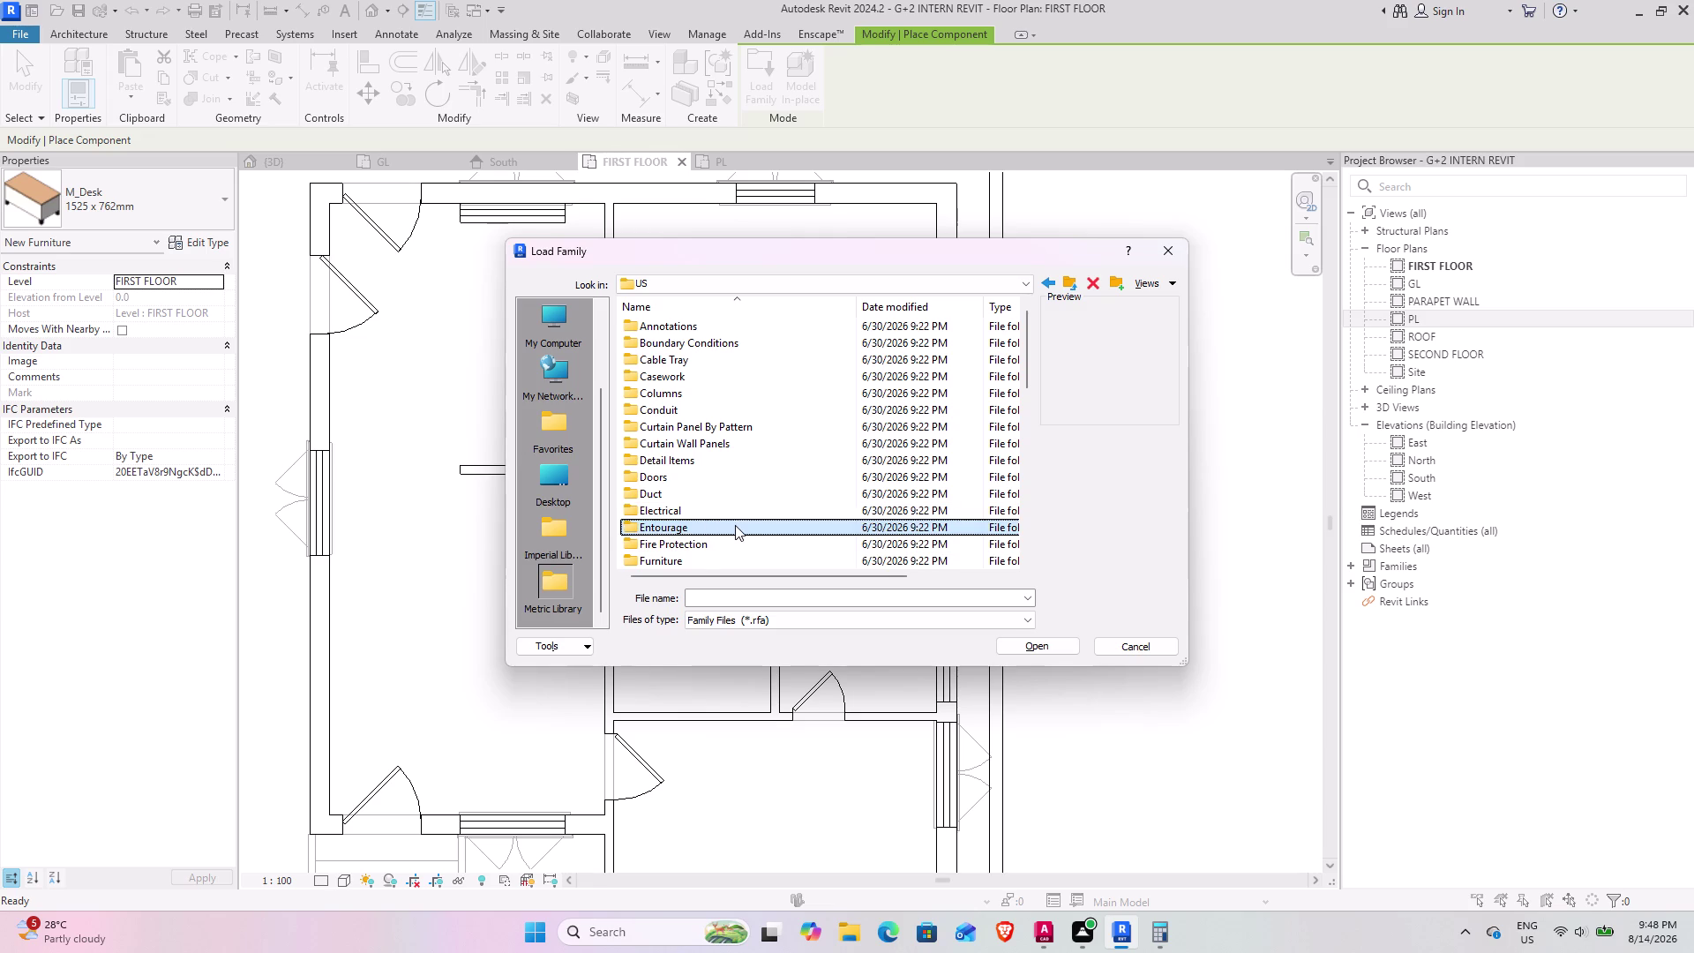
double_click(736, 524)
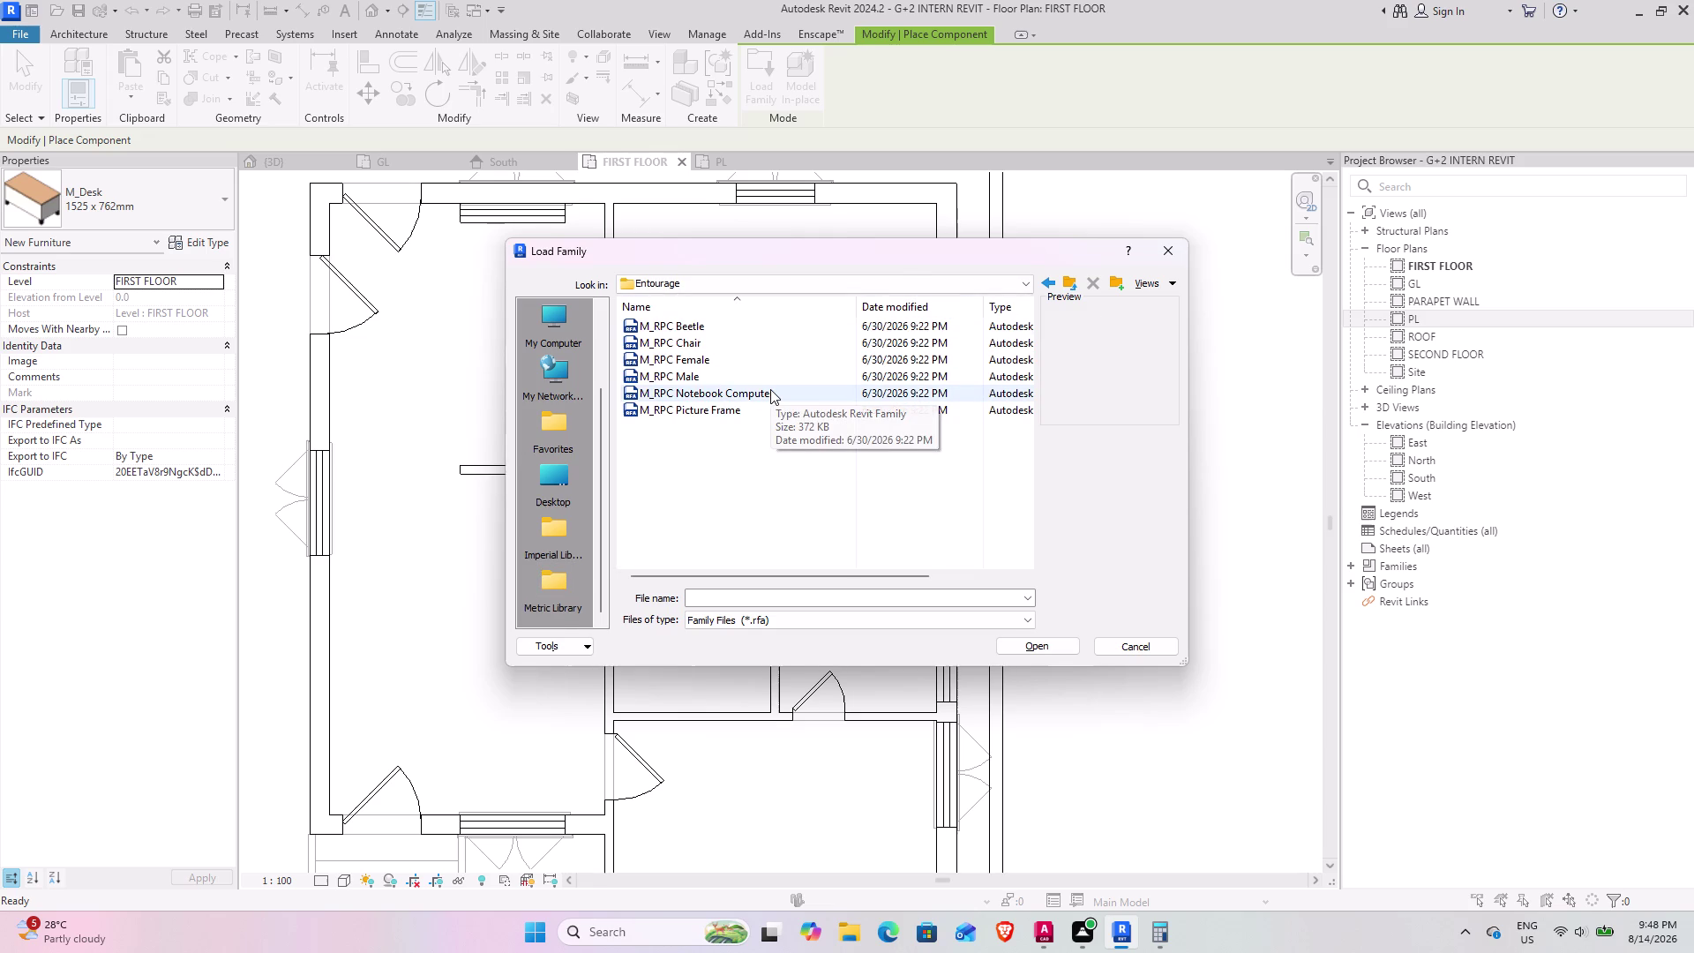
scroll(up, 3)
scroll(up, 3)
scroll(up, 3)
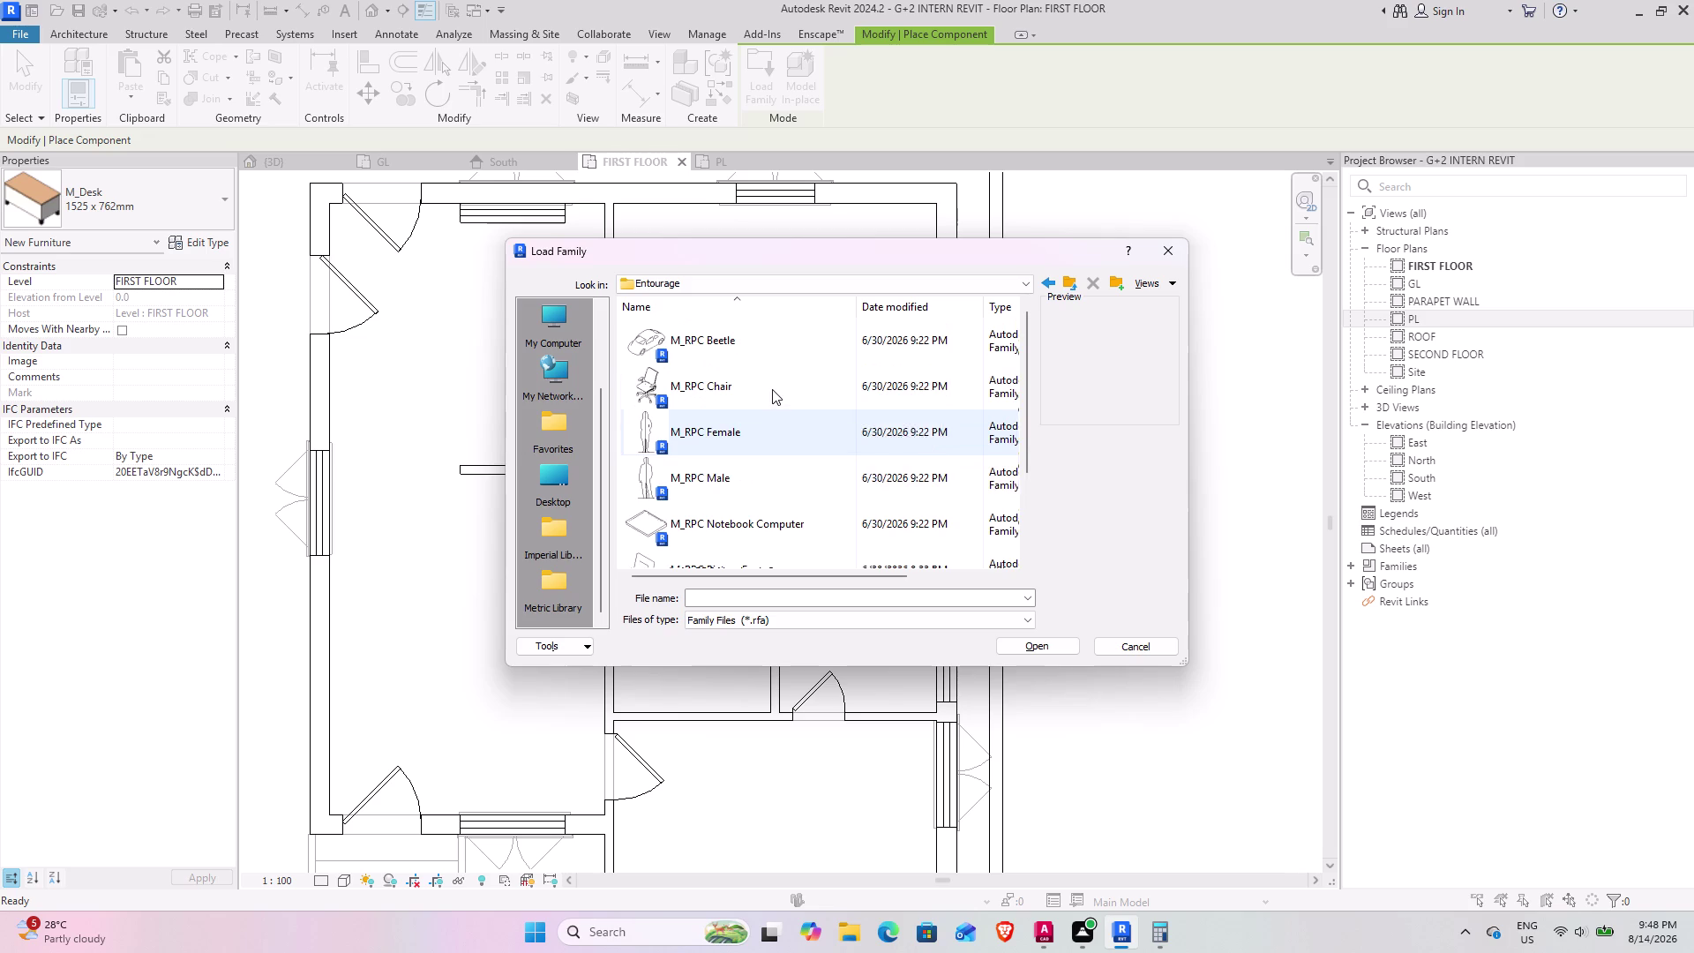
scroll(down, 3)
scroll(up, 3)
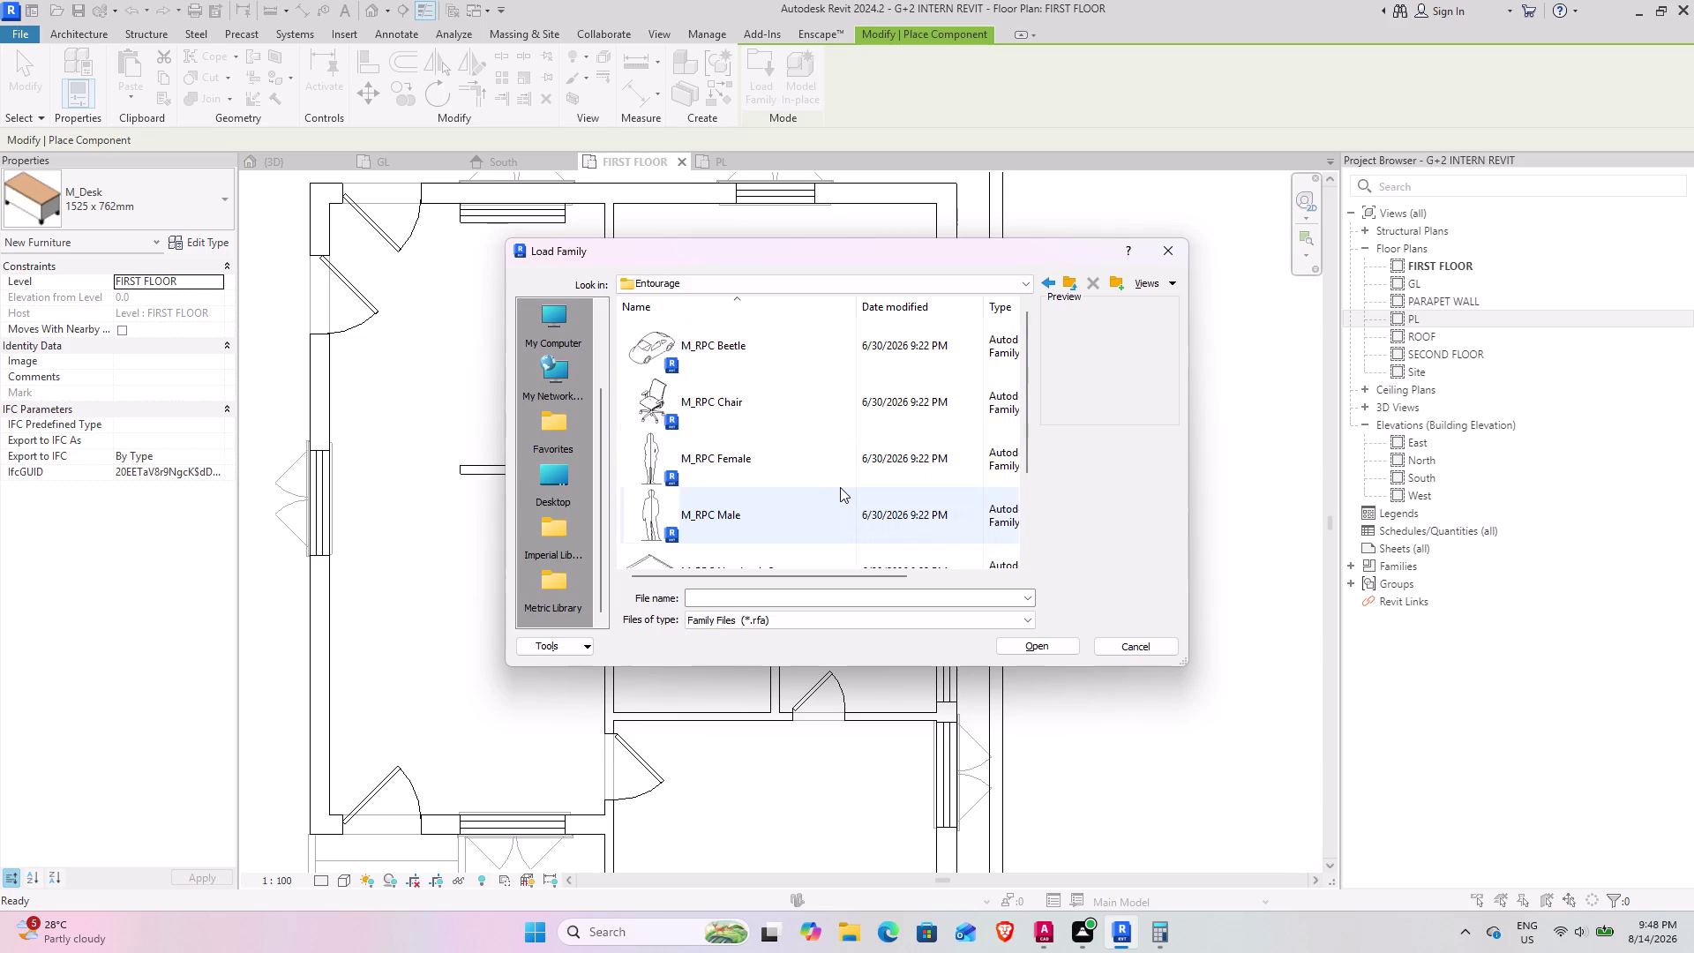
scroll(up, 3)
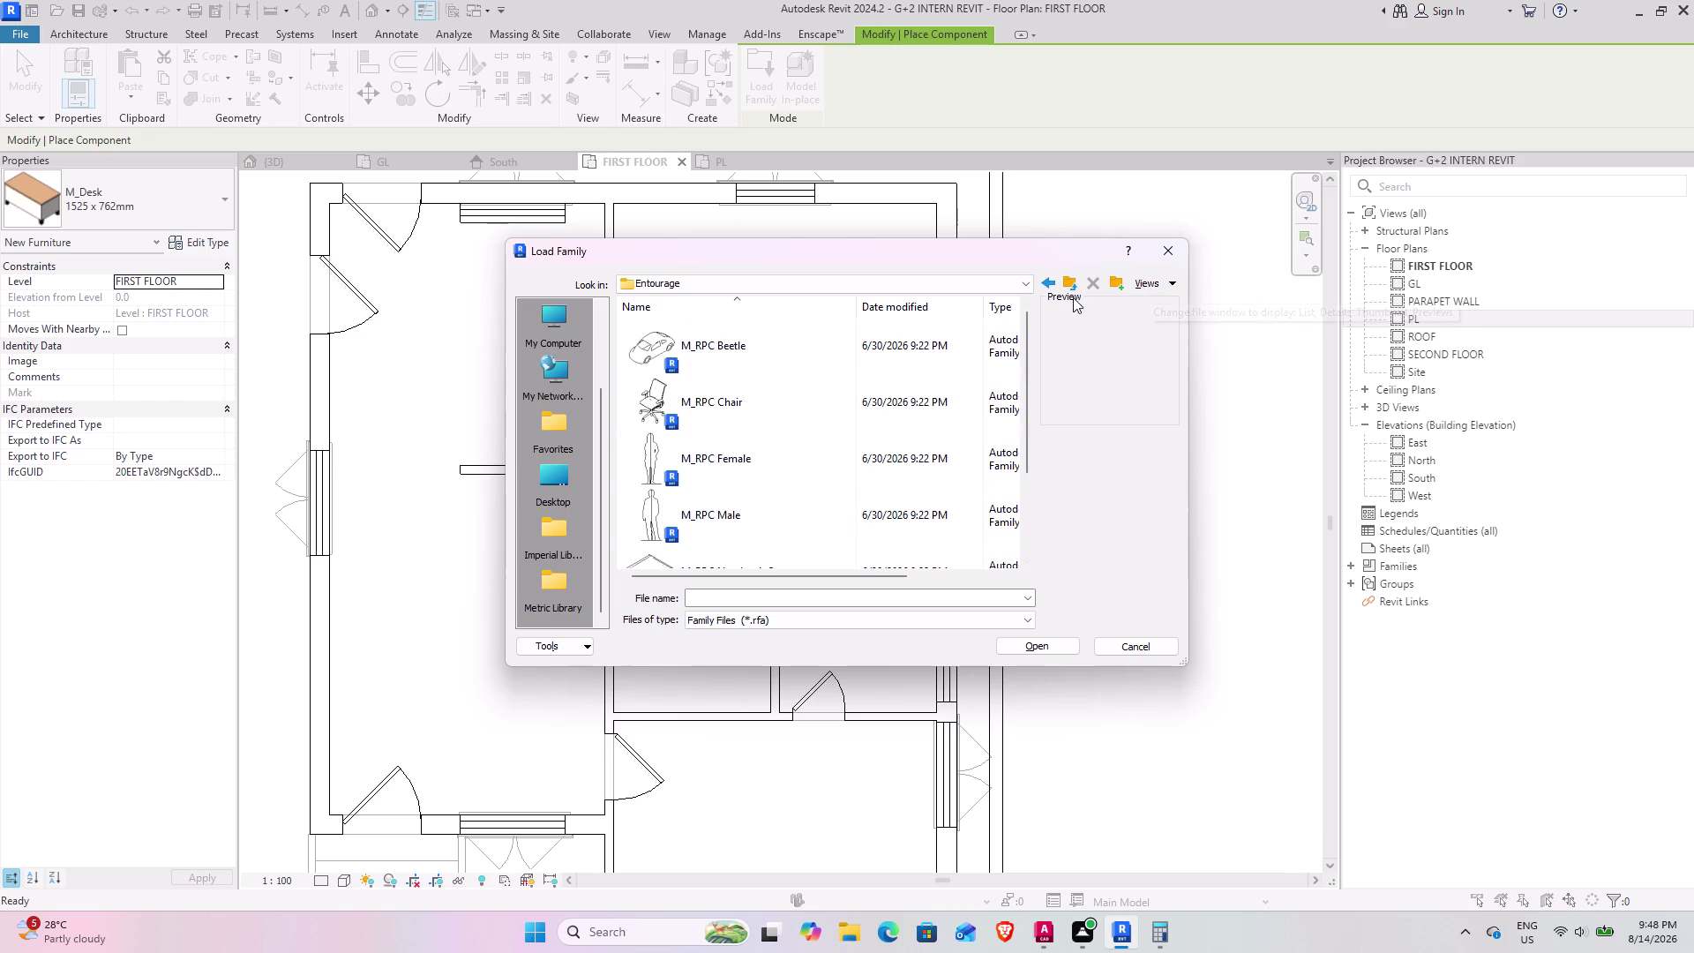
click(1071, 287)
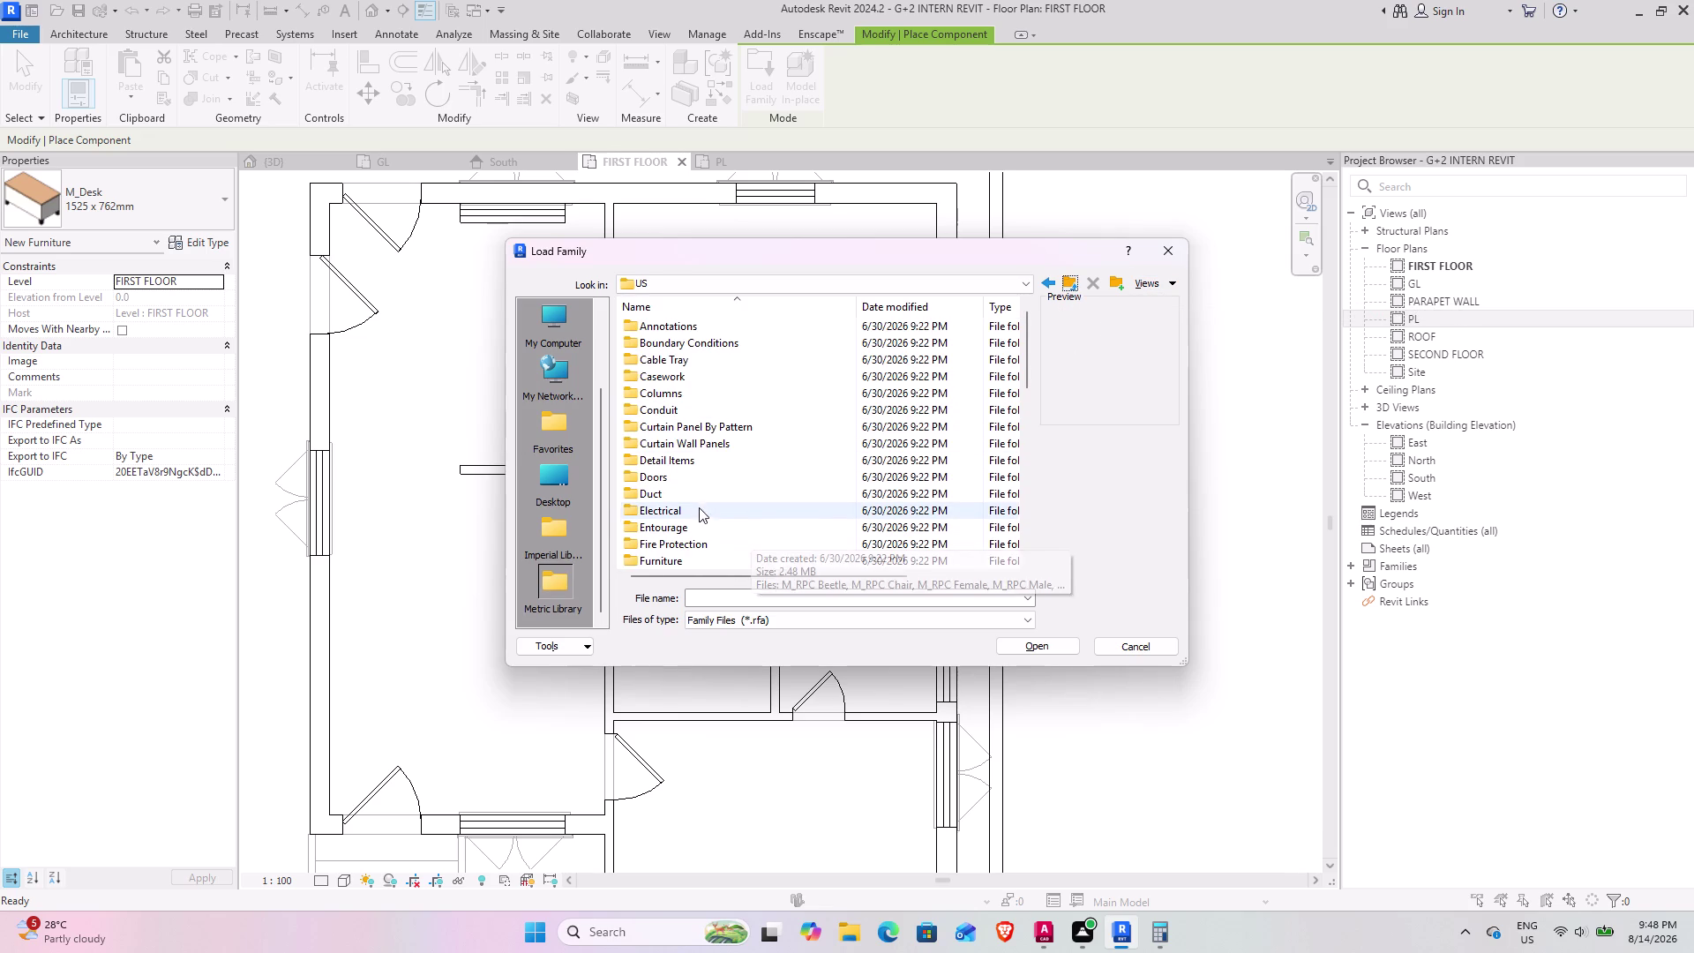
double_click(699, 553)
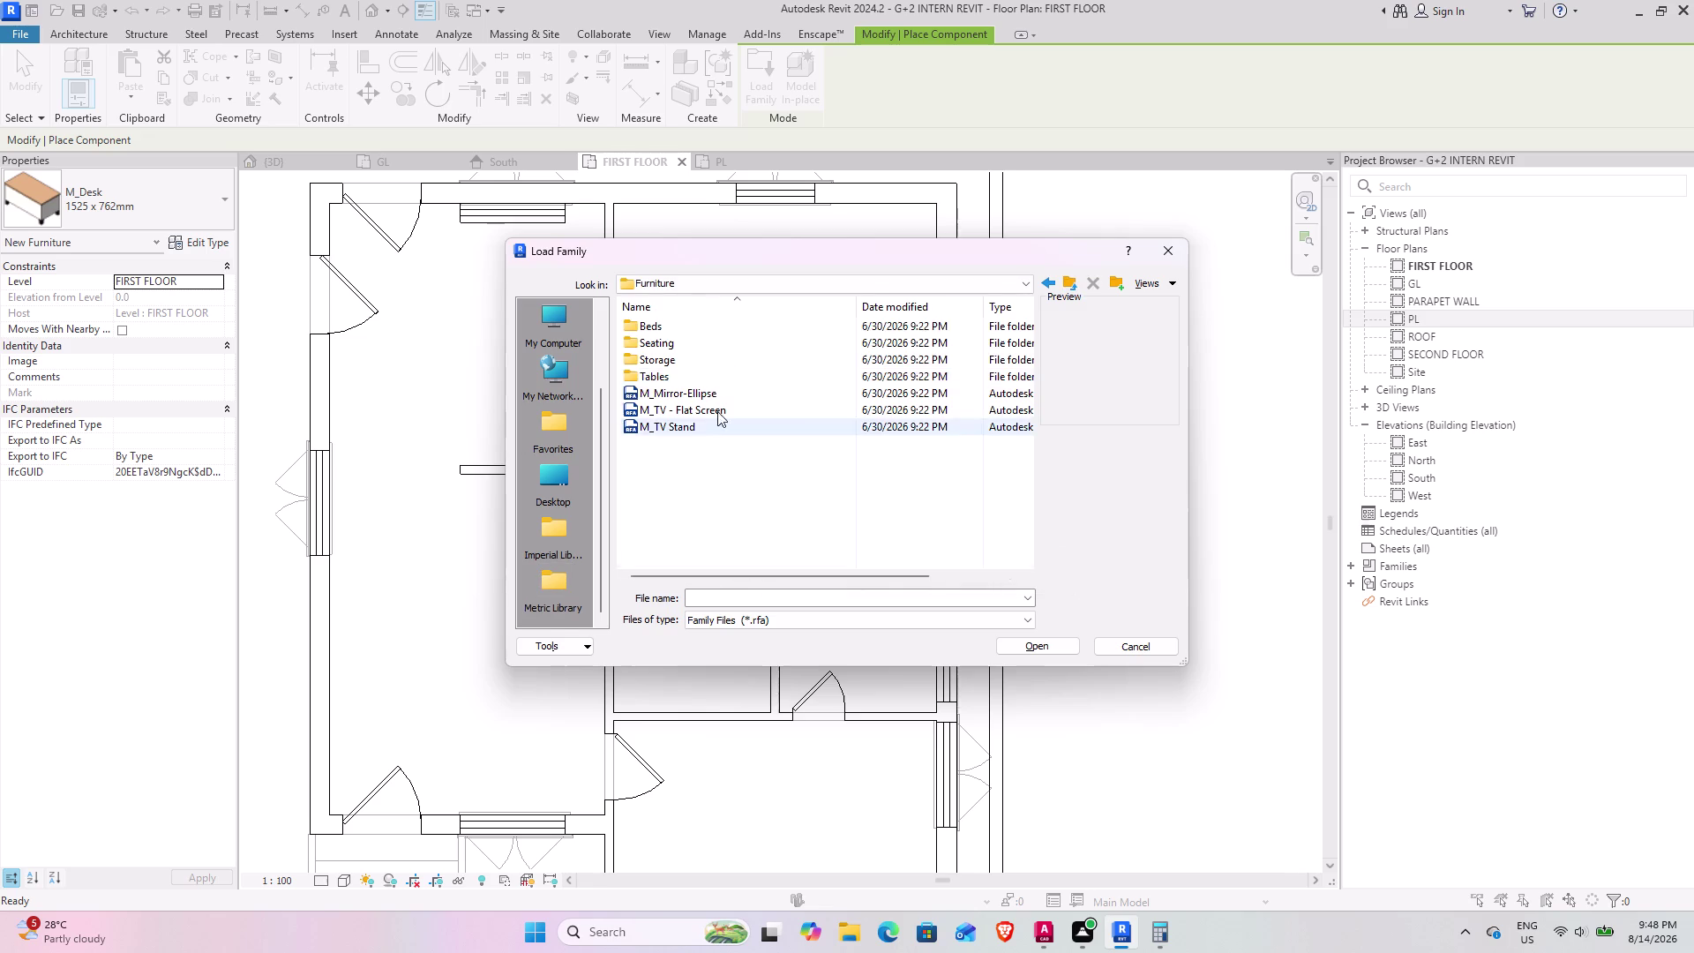
Go back to US, then open Furniture and its Beds folder.
click(1075, 282)
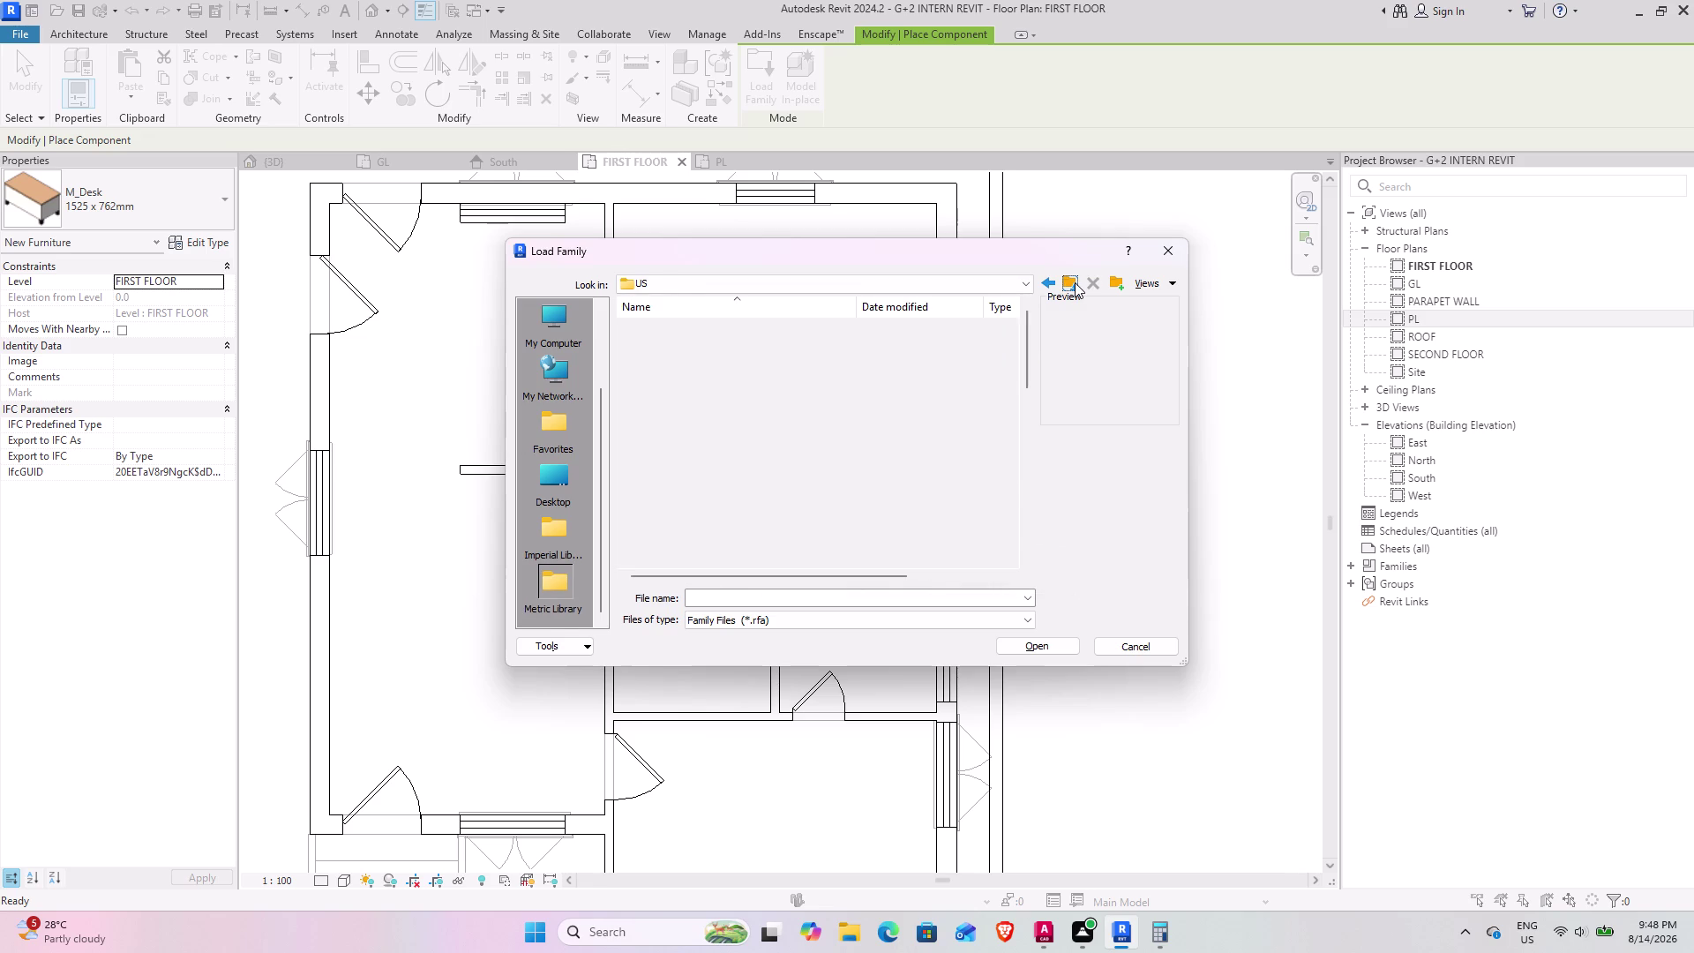
scroll(down, 3)
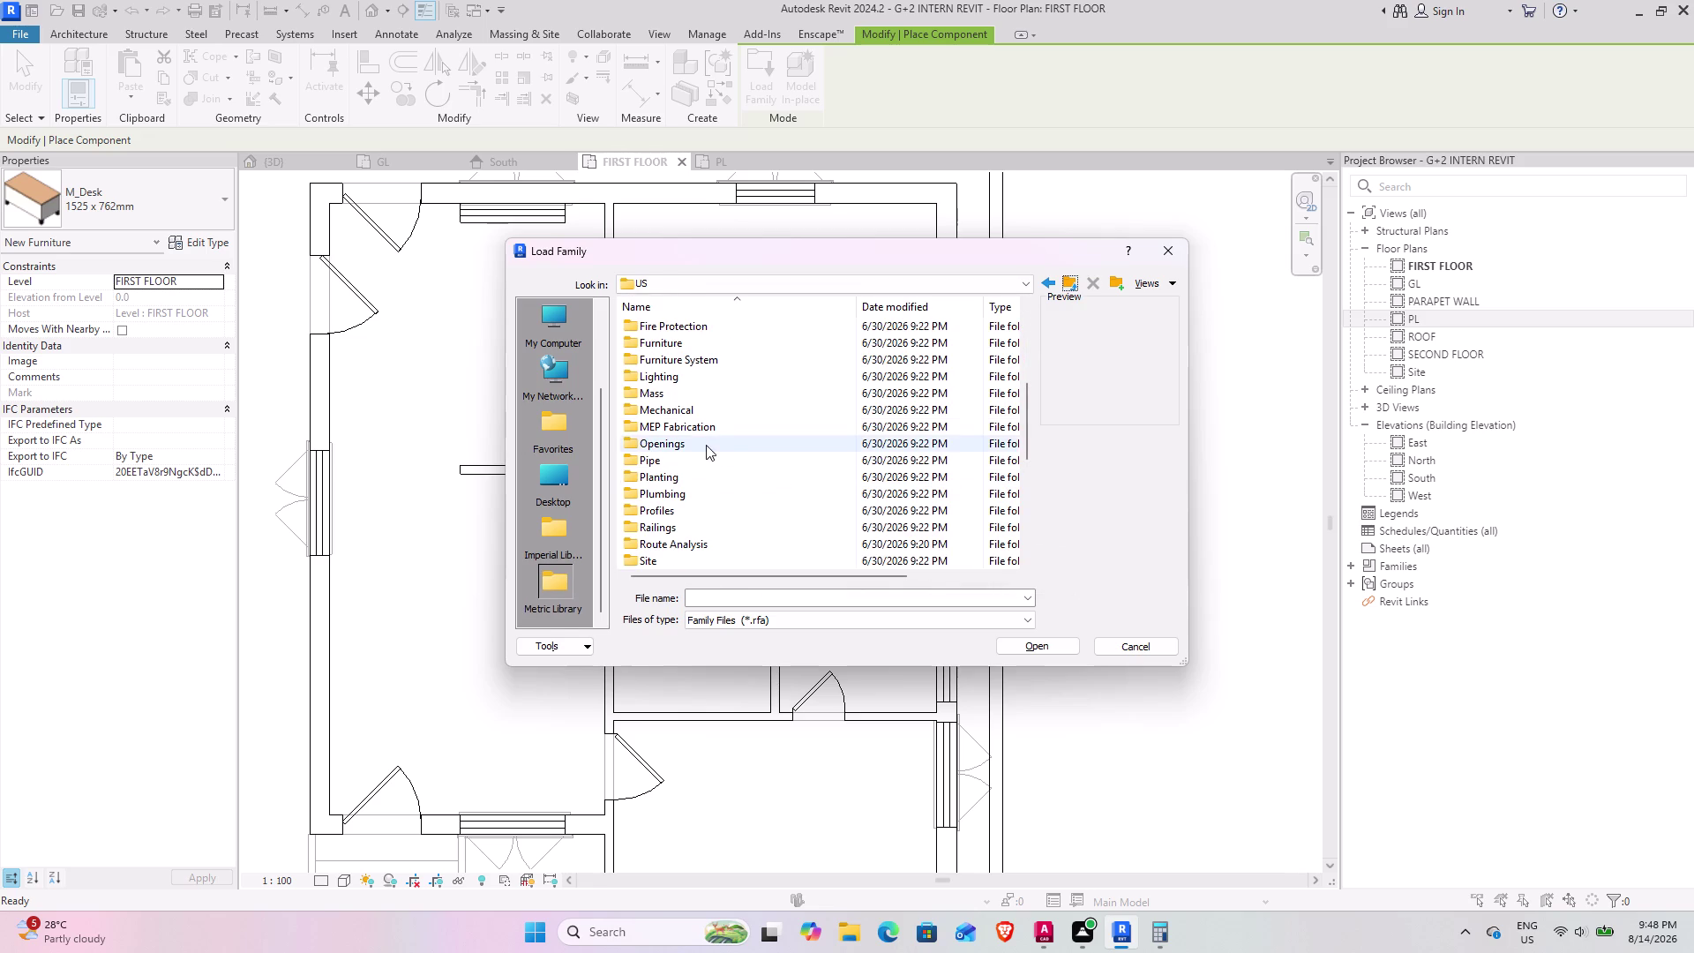
double_click(702, 346)
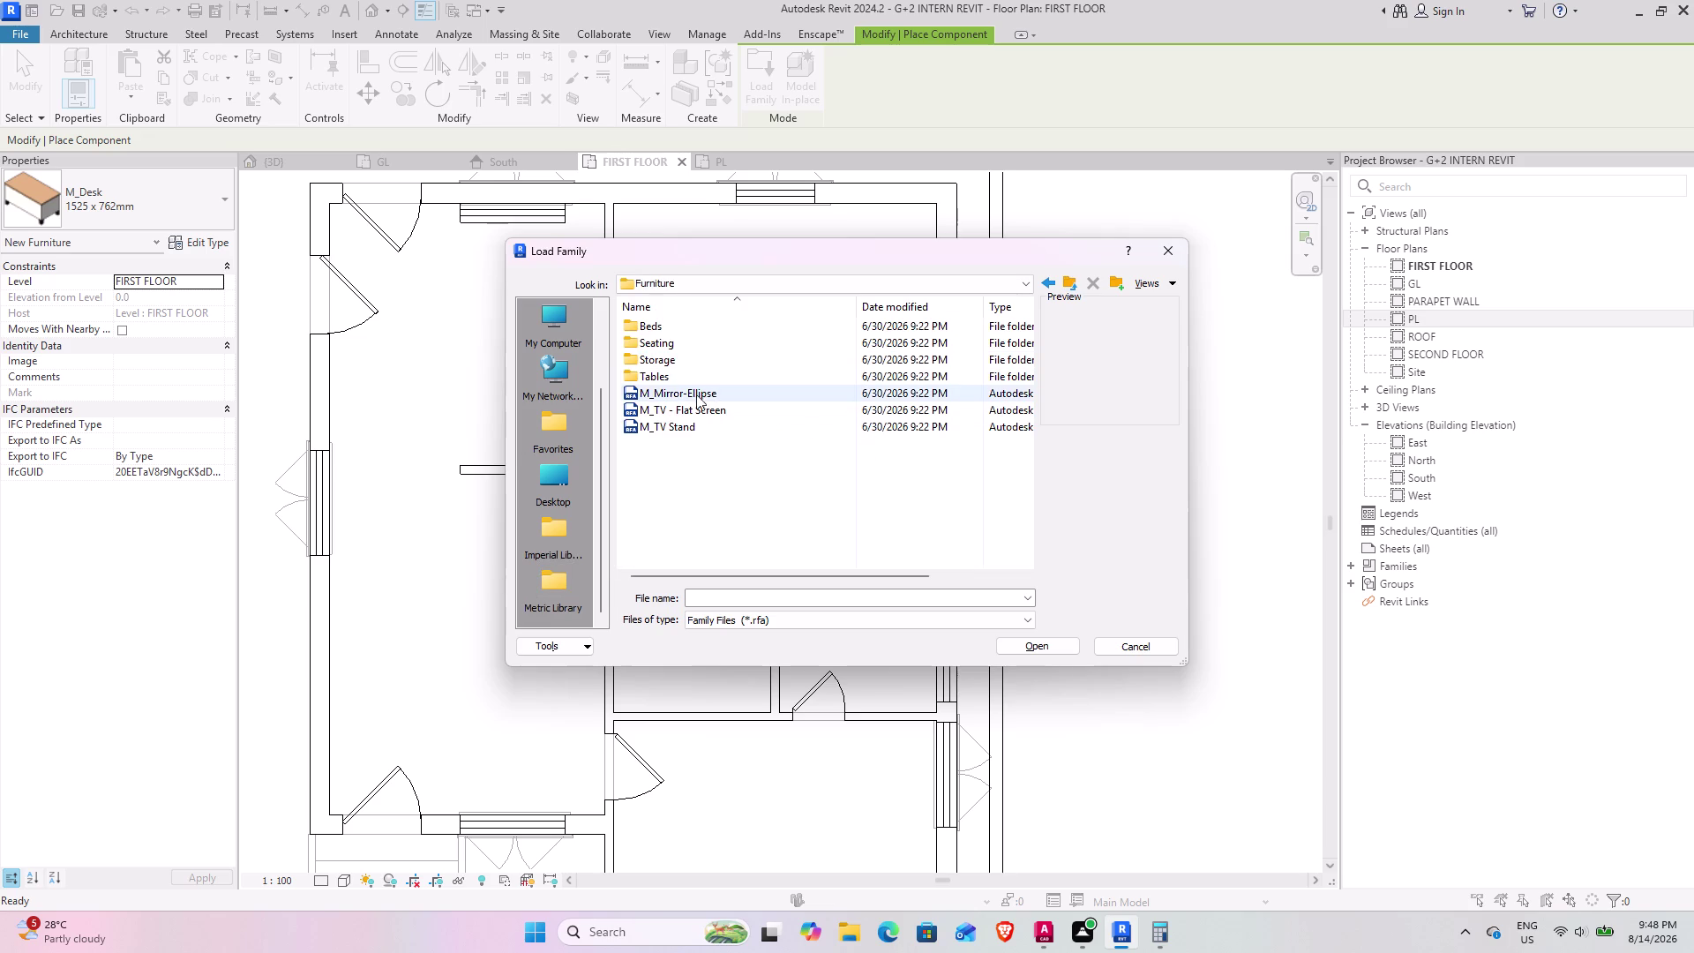
scroll(up, 3)
scroll(down, 3)
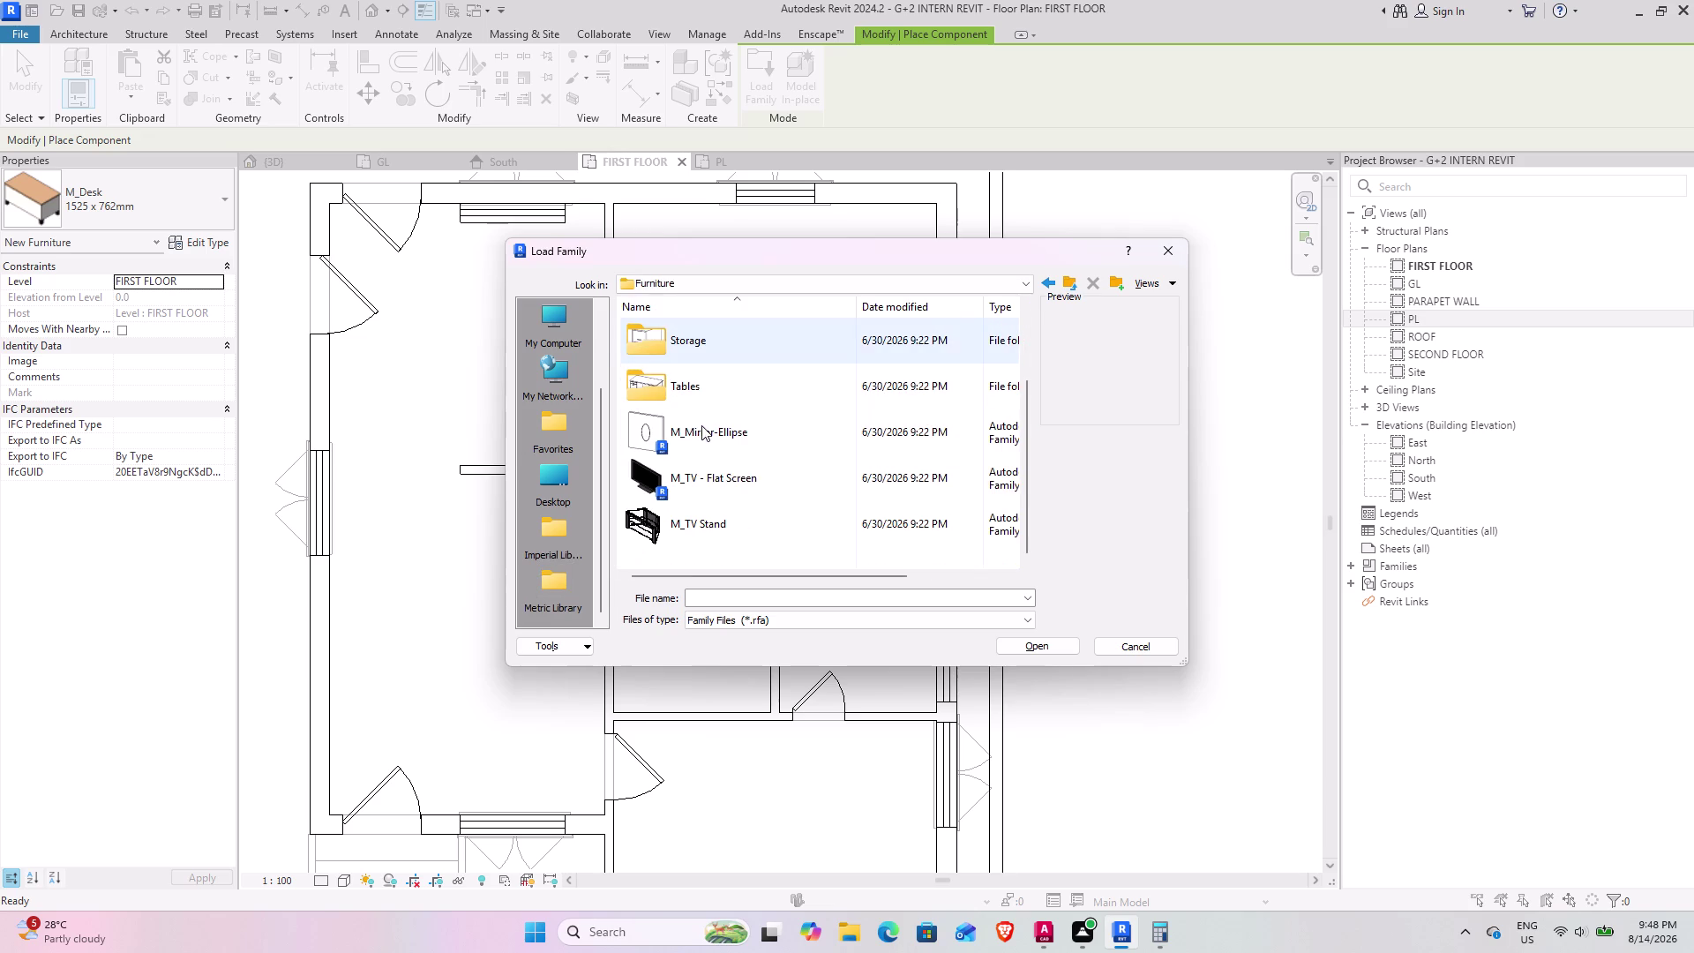
scroll(up, 3)
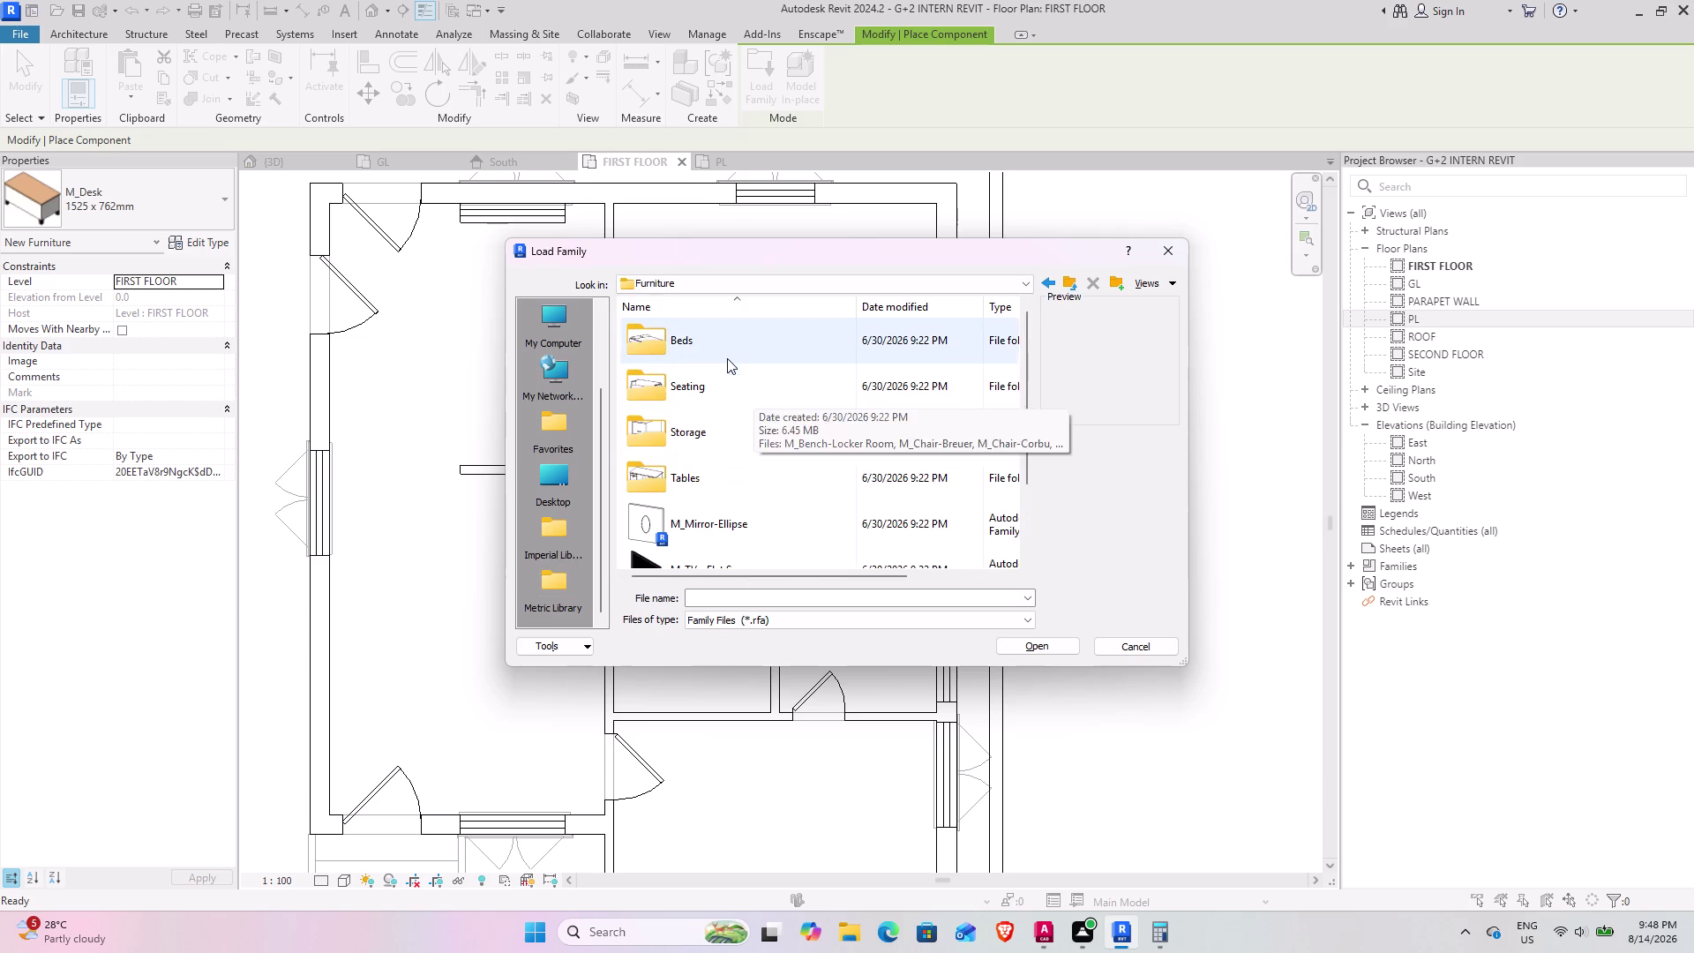
double_click(727, 347)
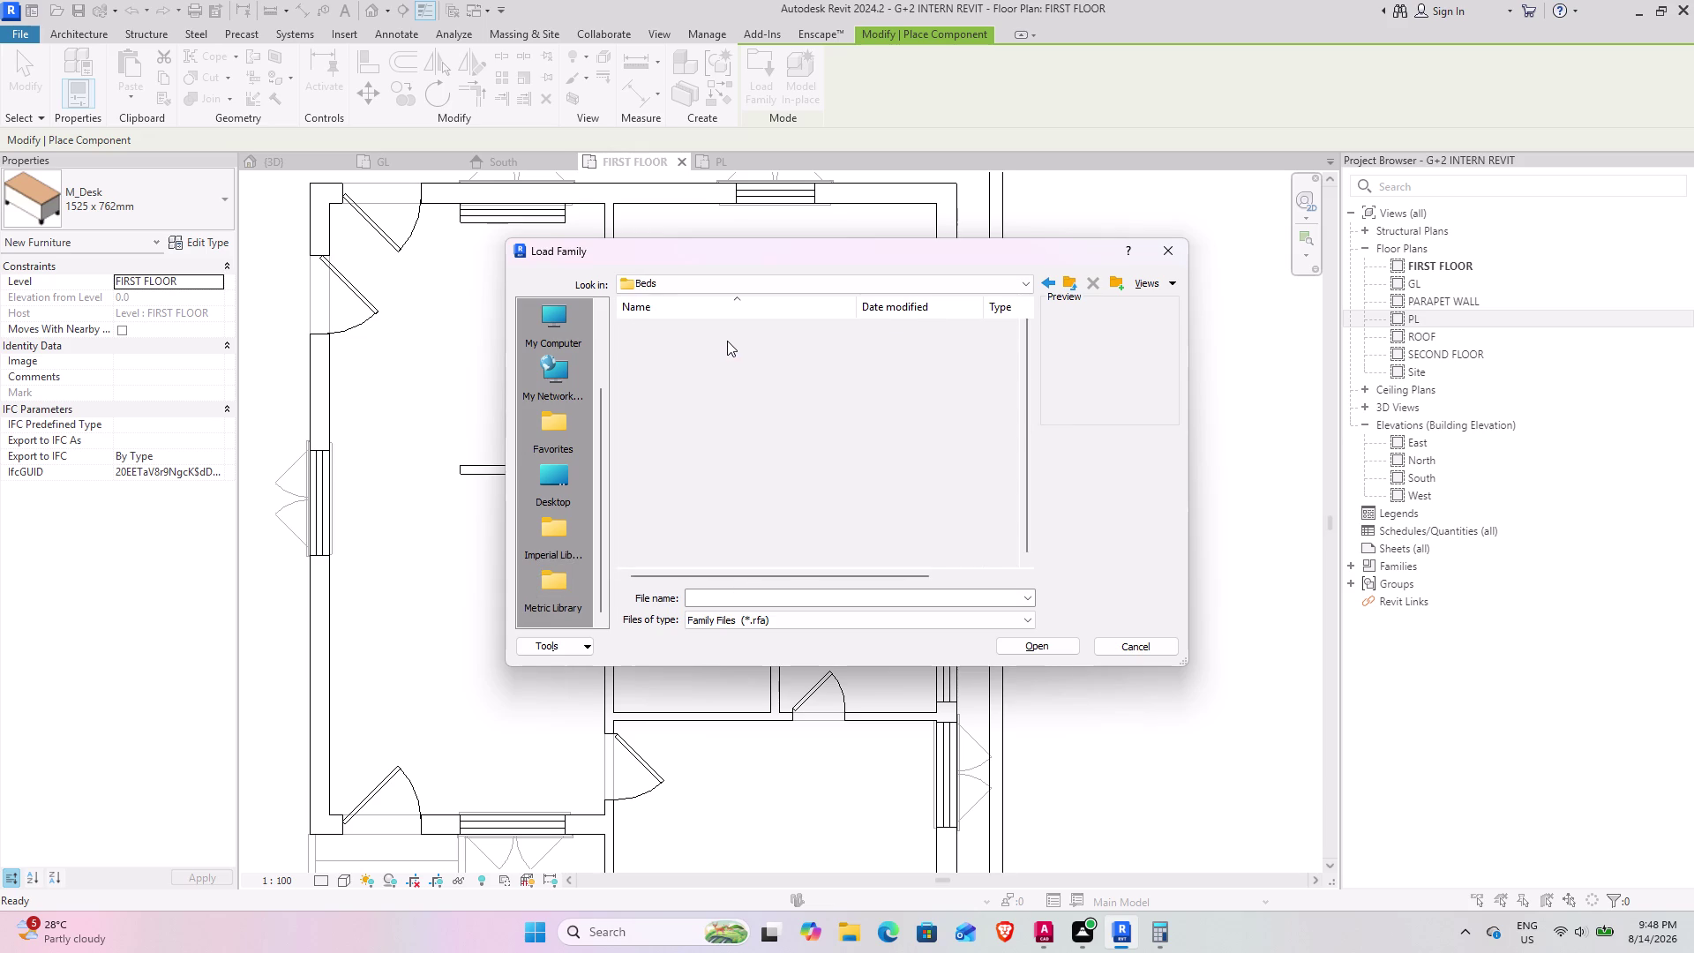
Select M_Bed-Standard.rfa in the Beds folder and load it.
scroll(up, 3)
scroll(up, 3)
scroll(up, 3)
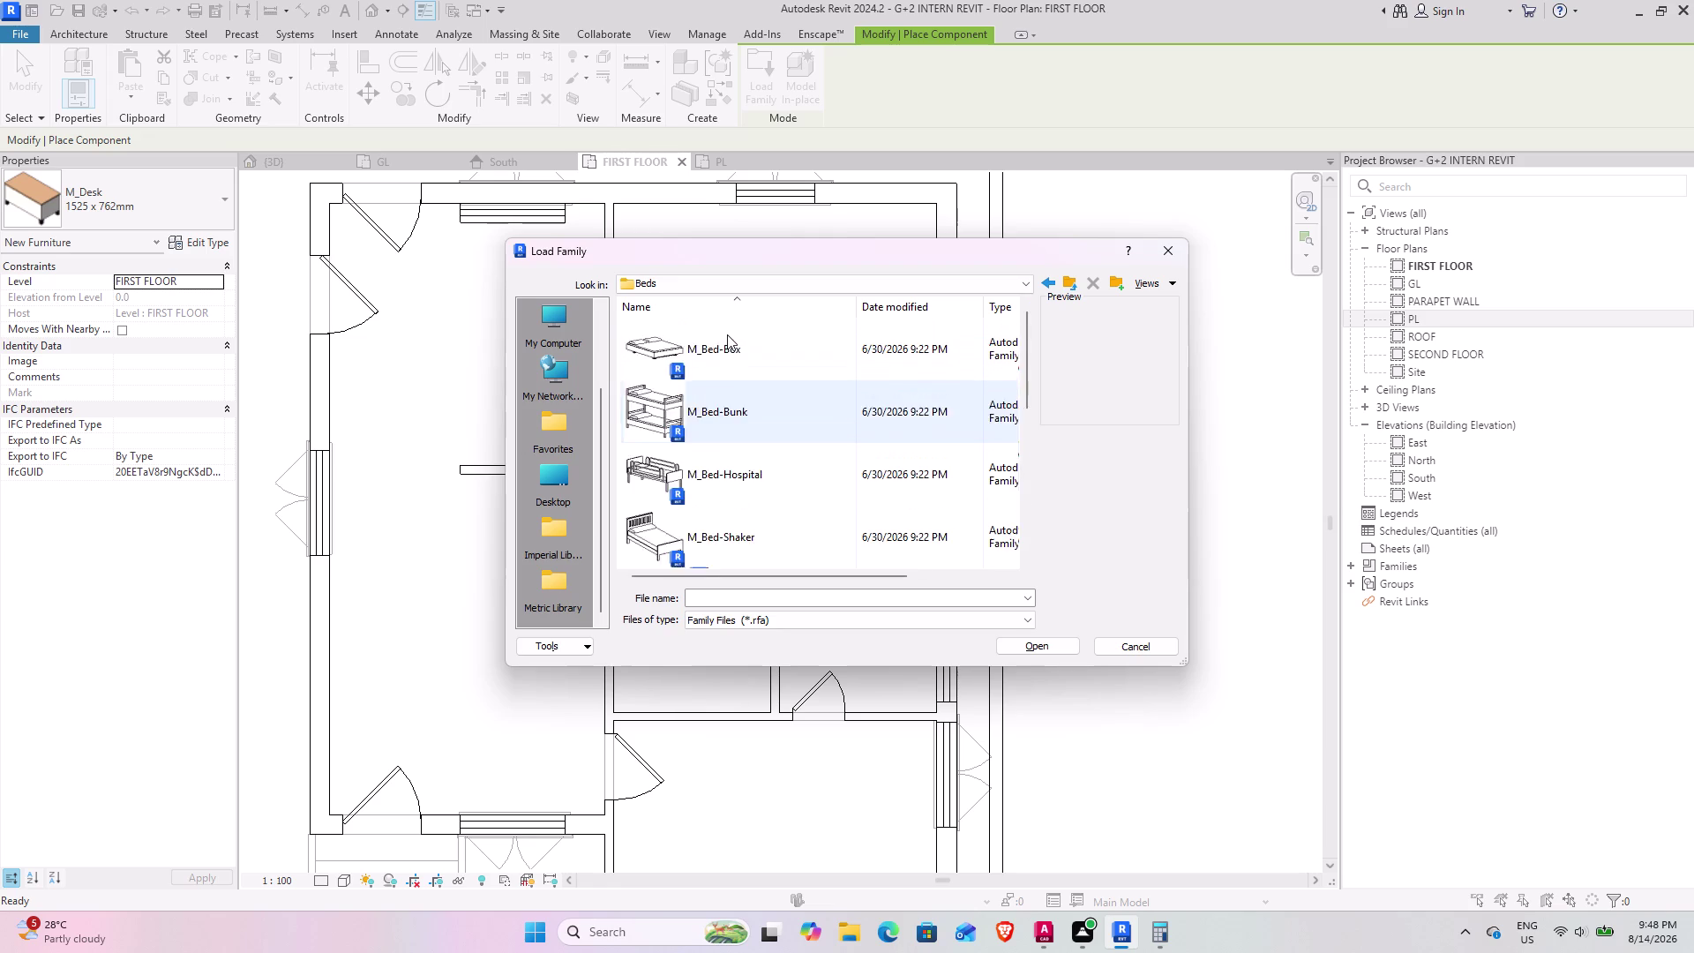
middle_drag(696, 440, 779, 284)
scroll(down, 3)
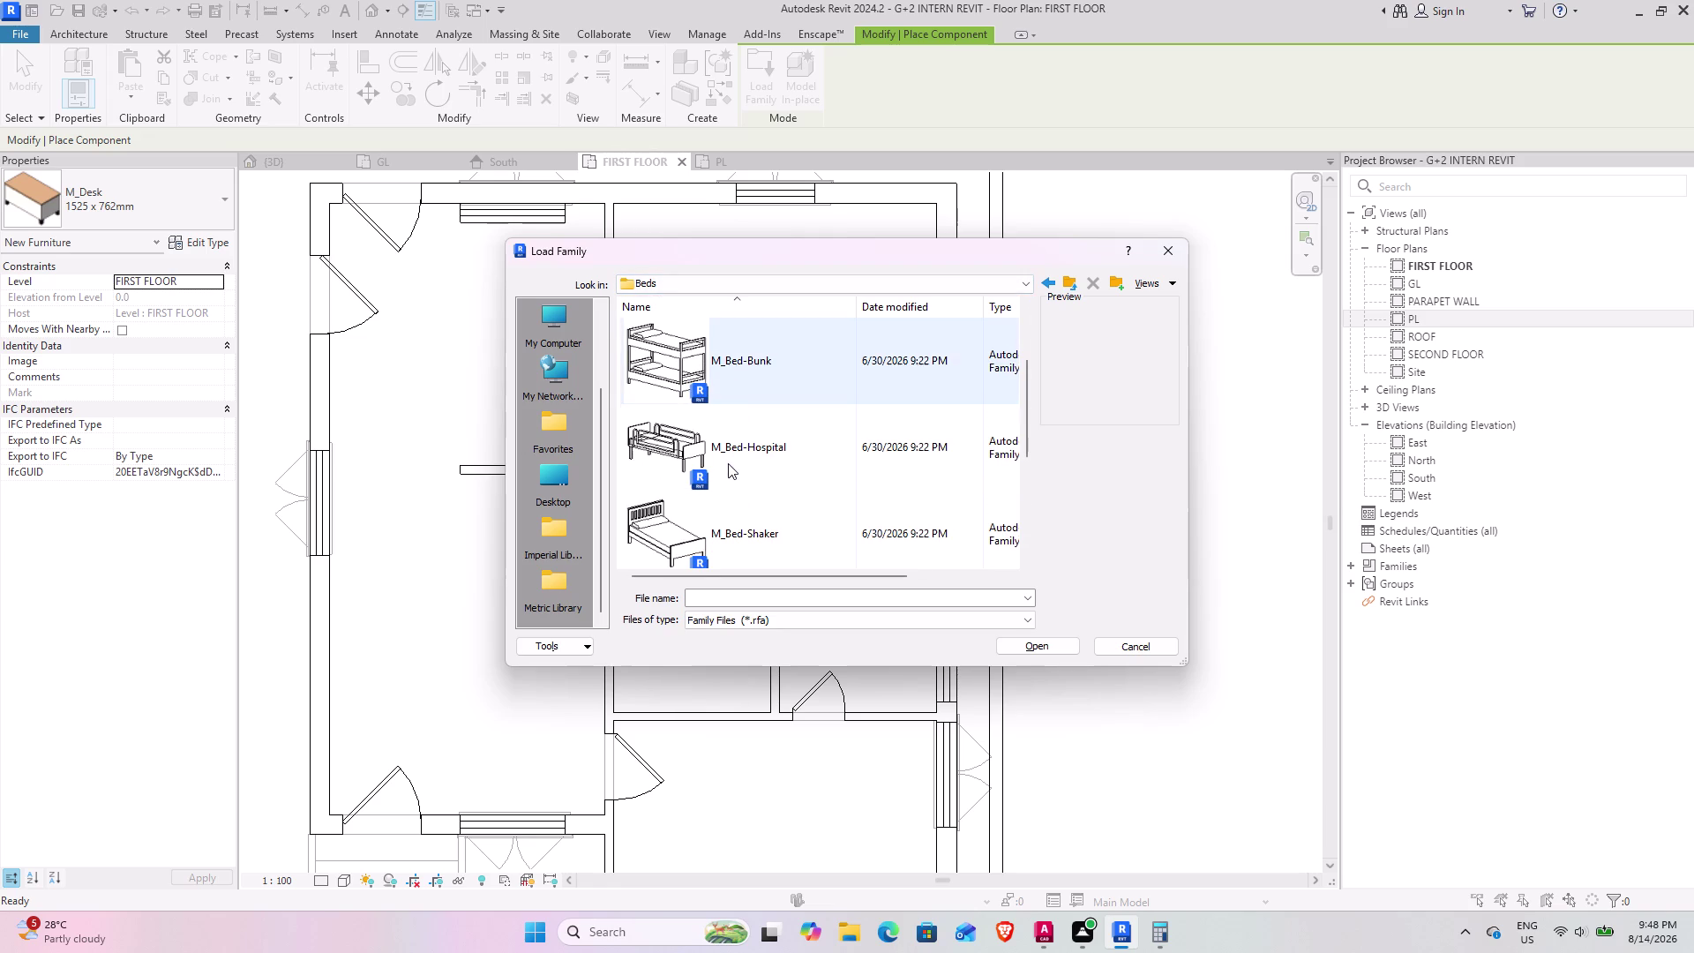
scroll(down, 3)
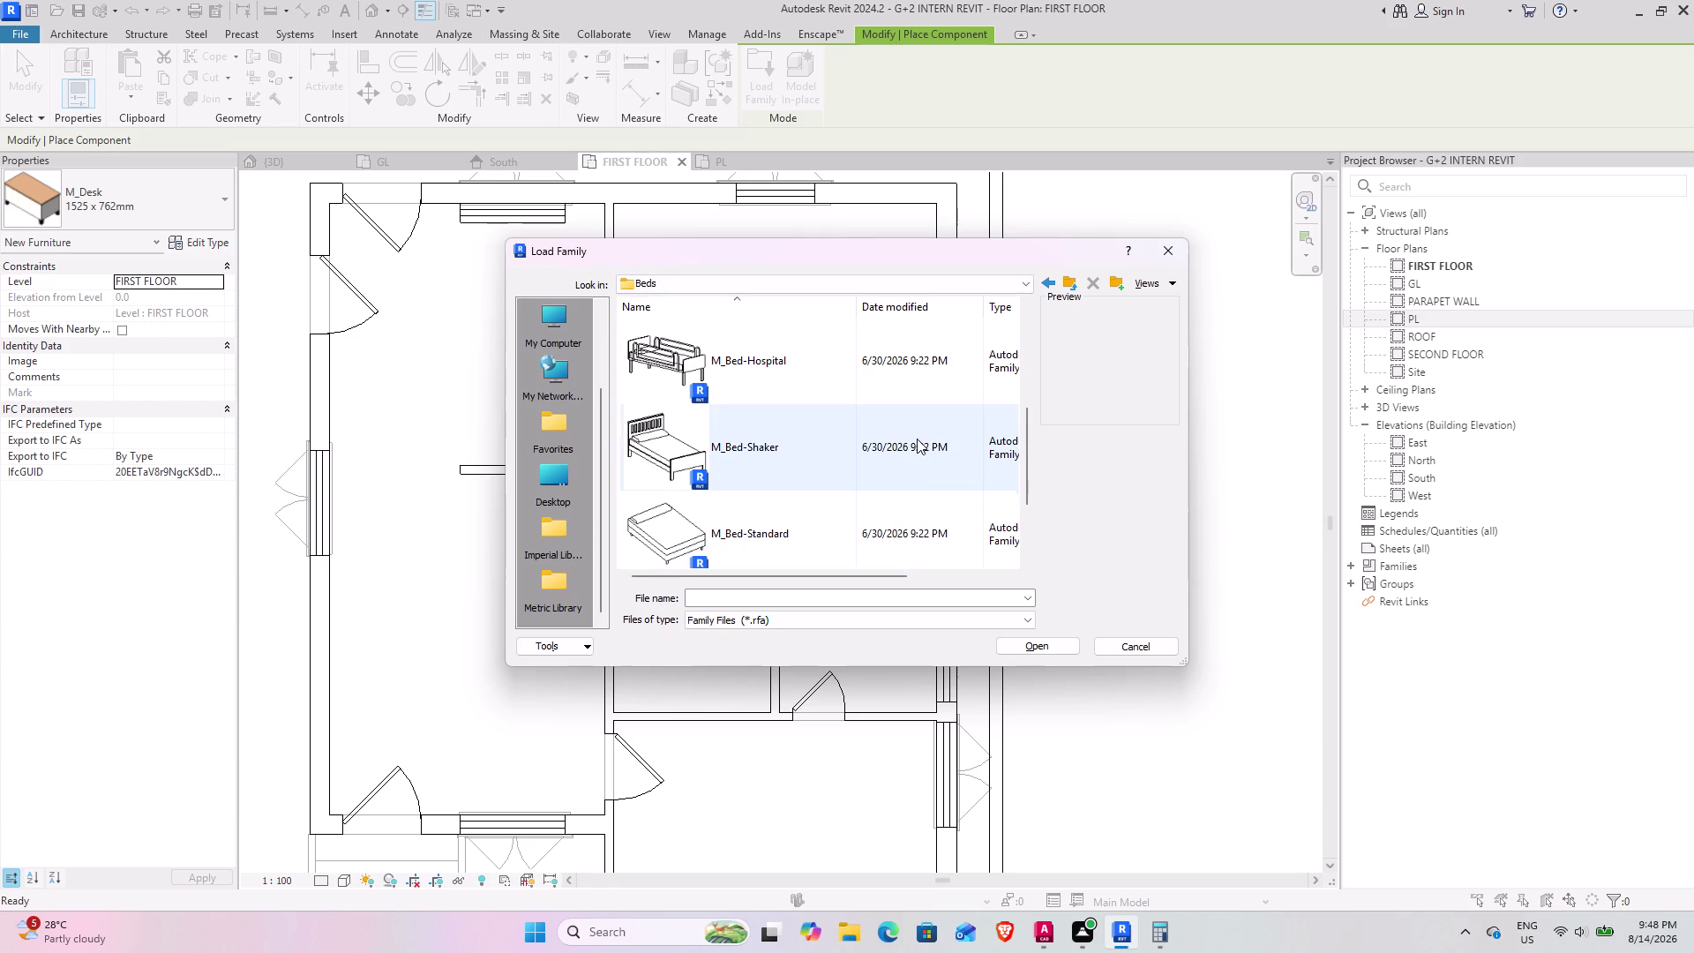
scroll(down, 3)
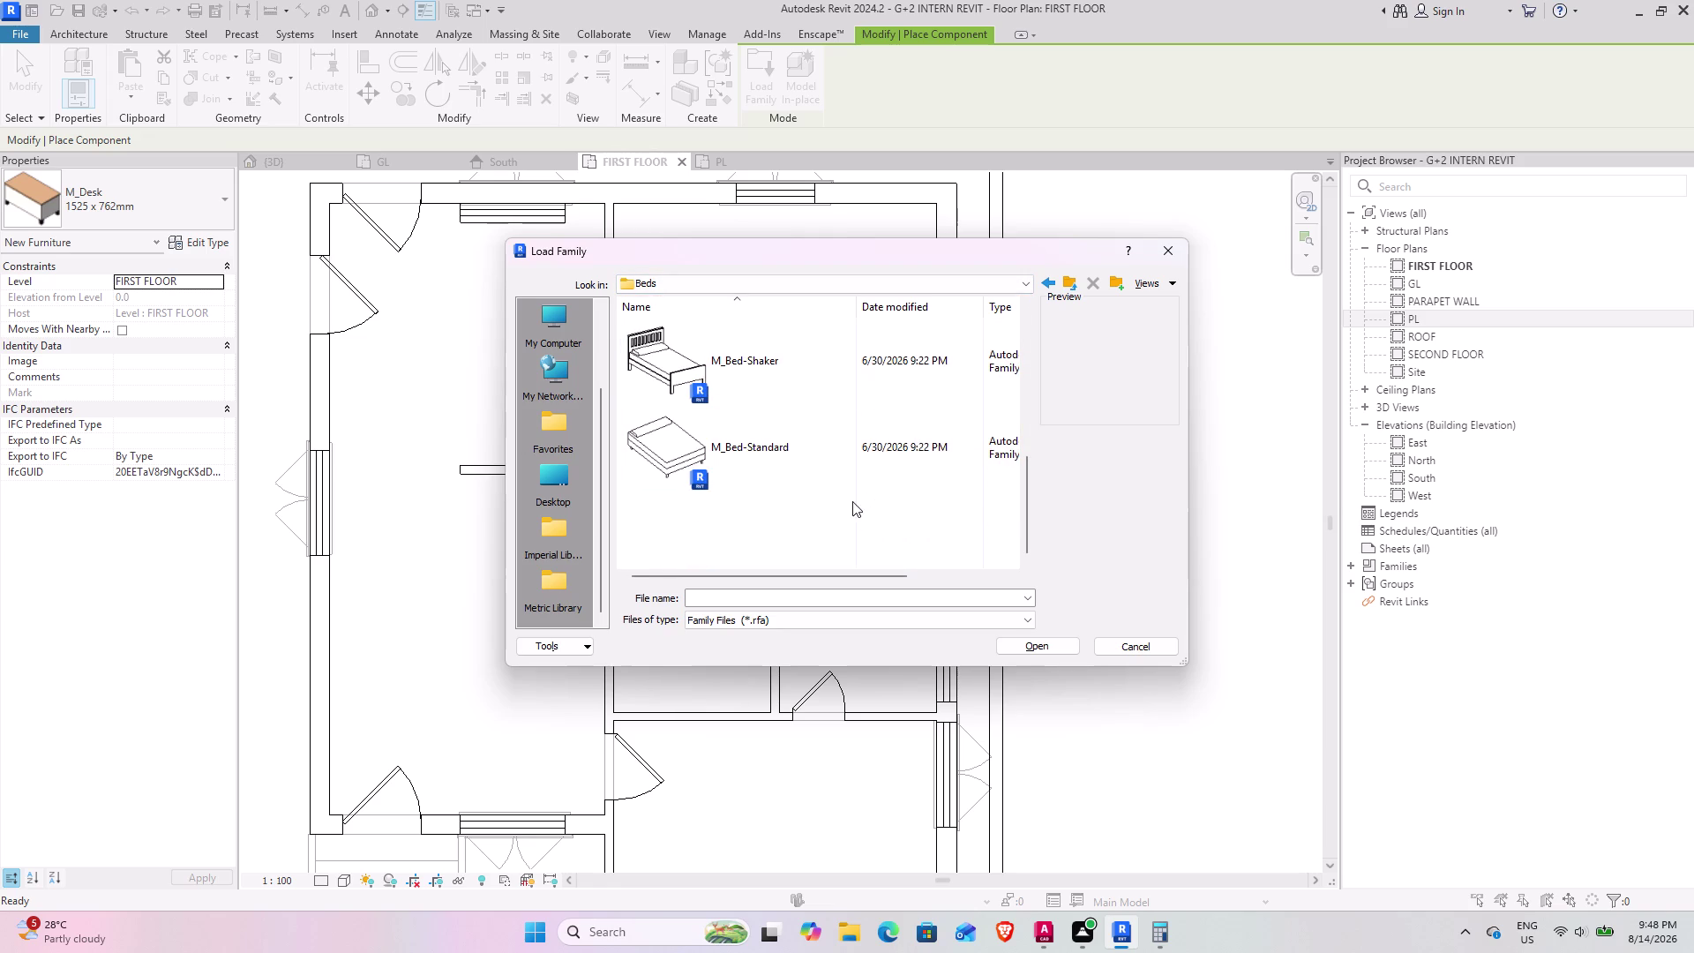
click(821, 468)
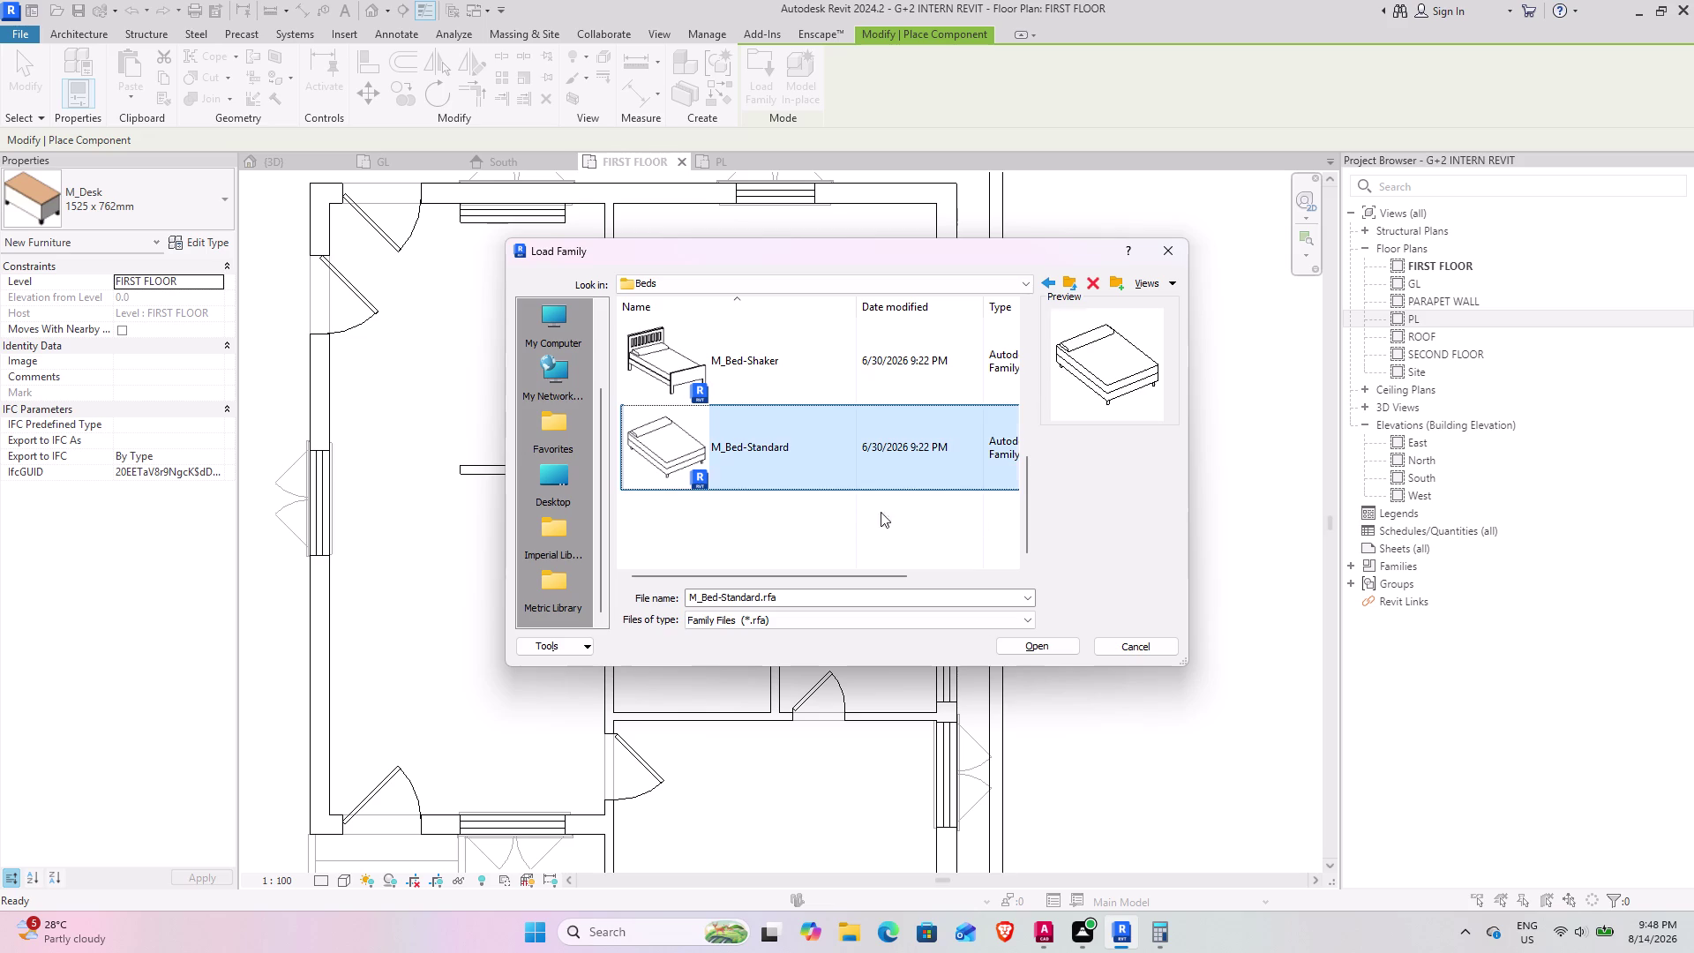
click(1011, 646)
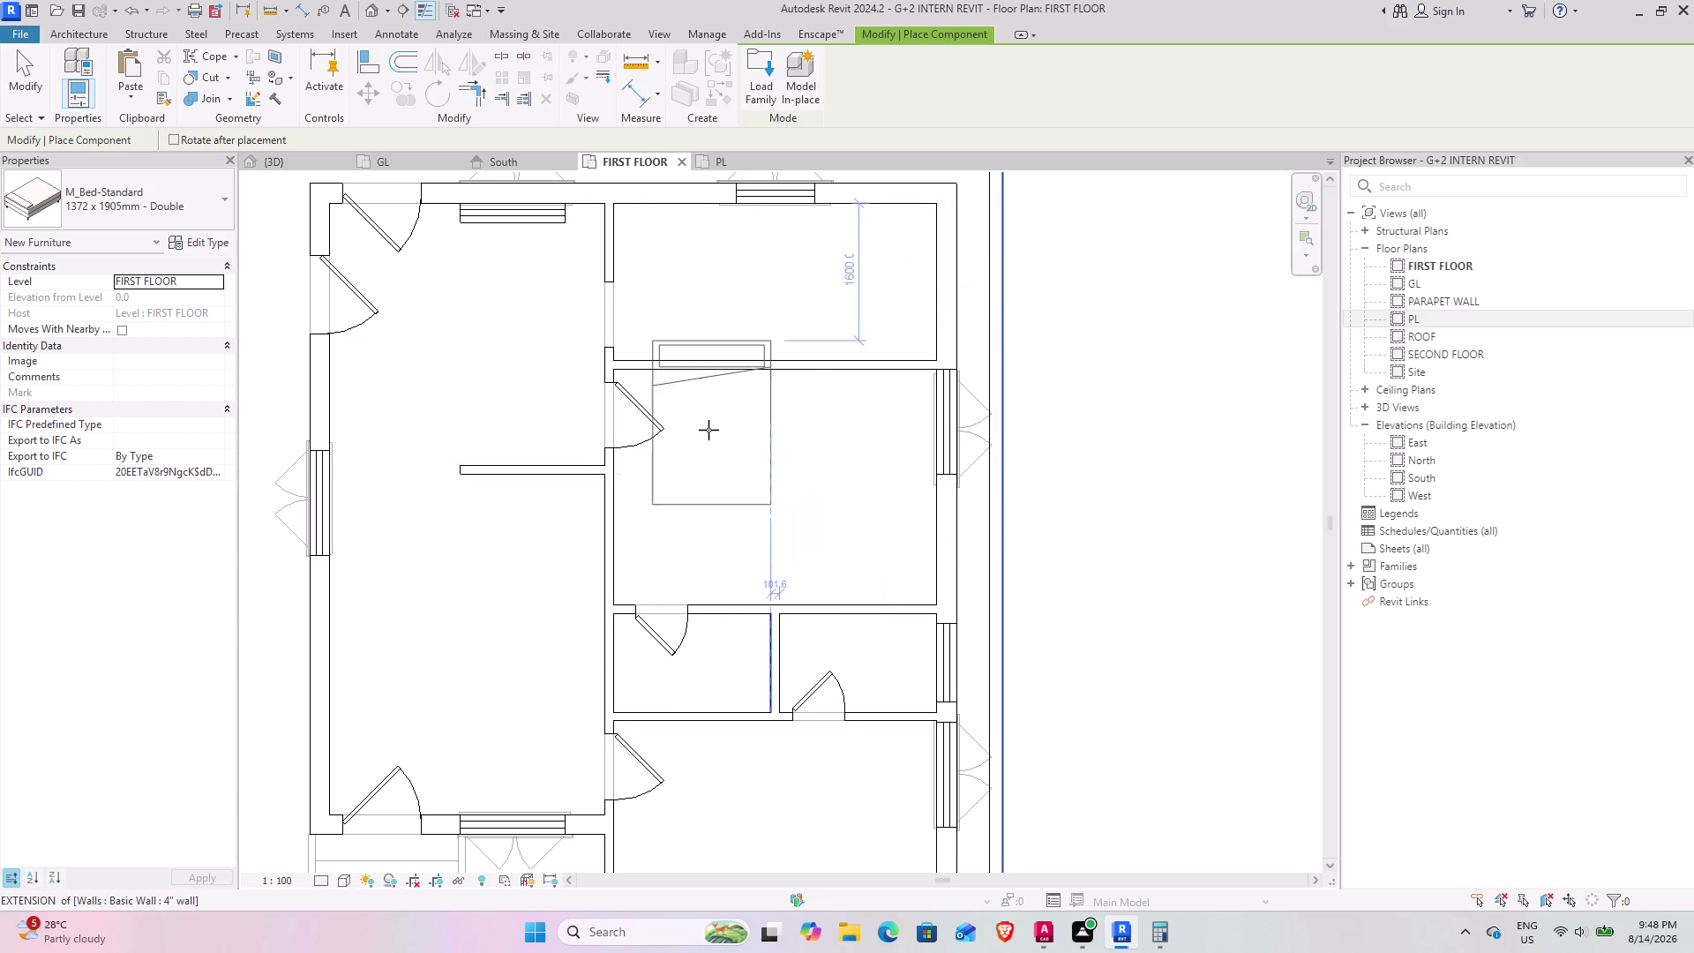
Rotate the M_Bed-Standard bed and place copies in the middle and lower right bedrooms.
scroll(down, 3)
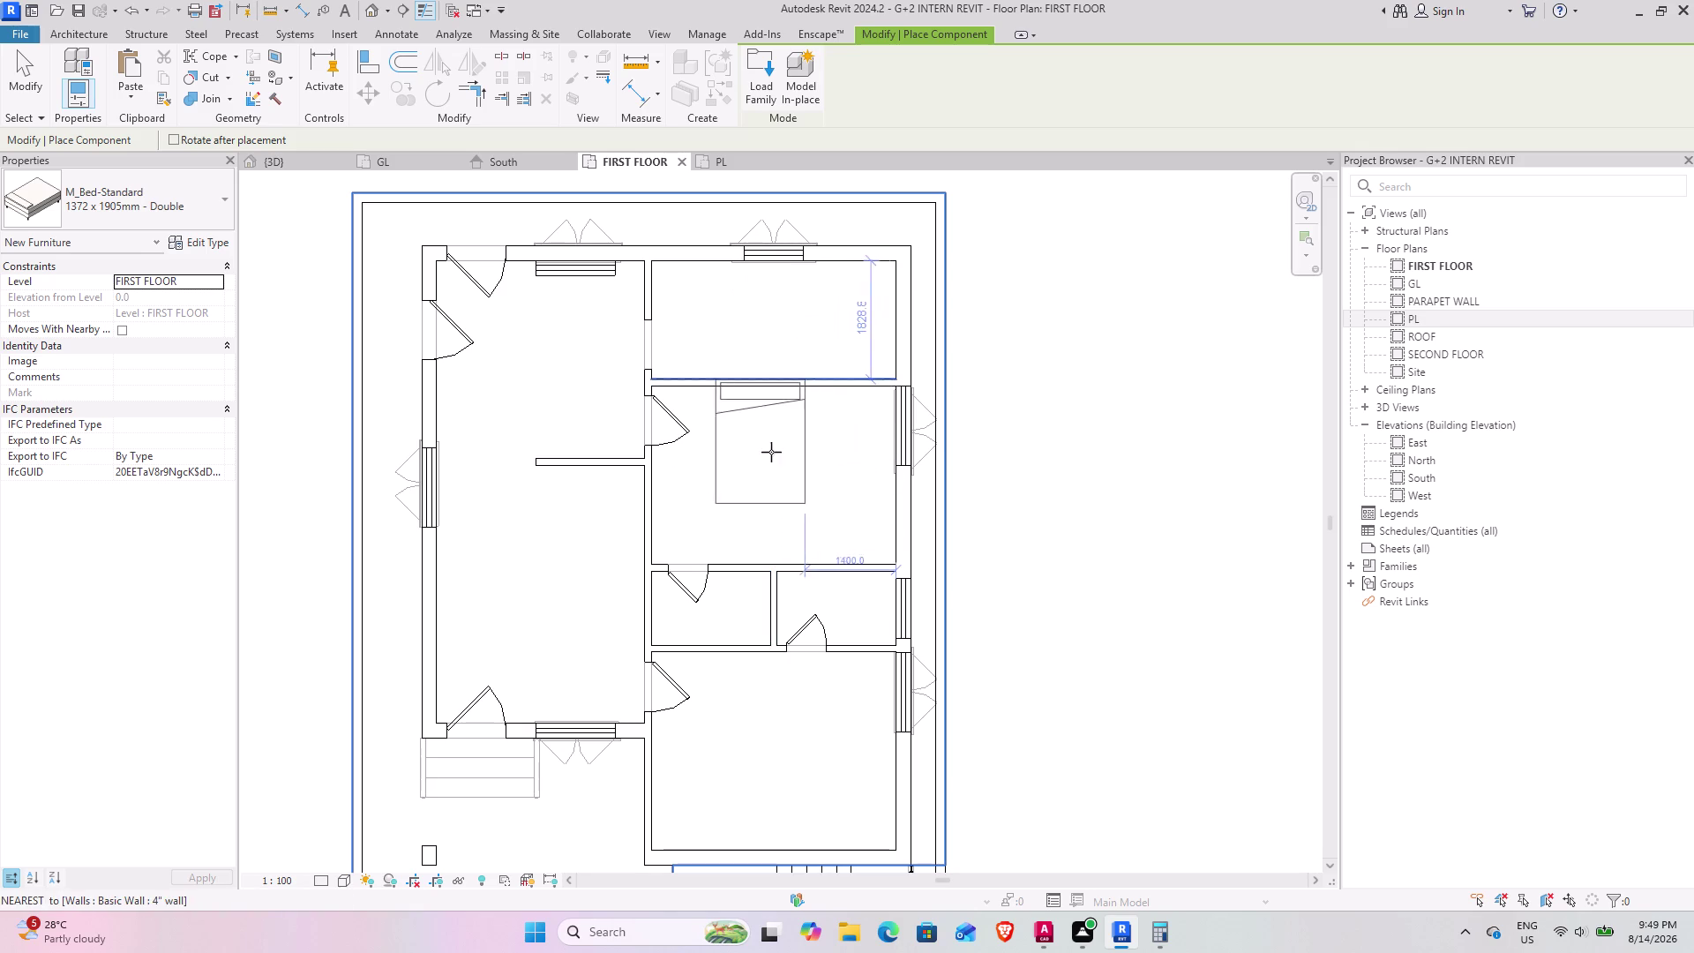
key(space)
key(space)
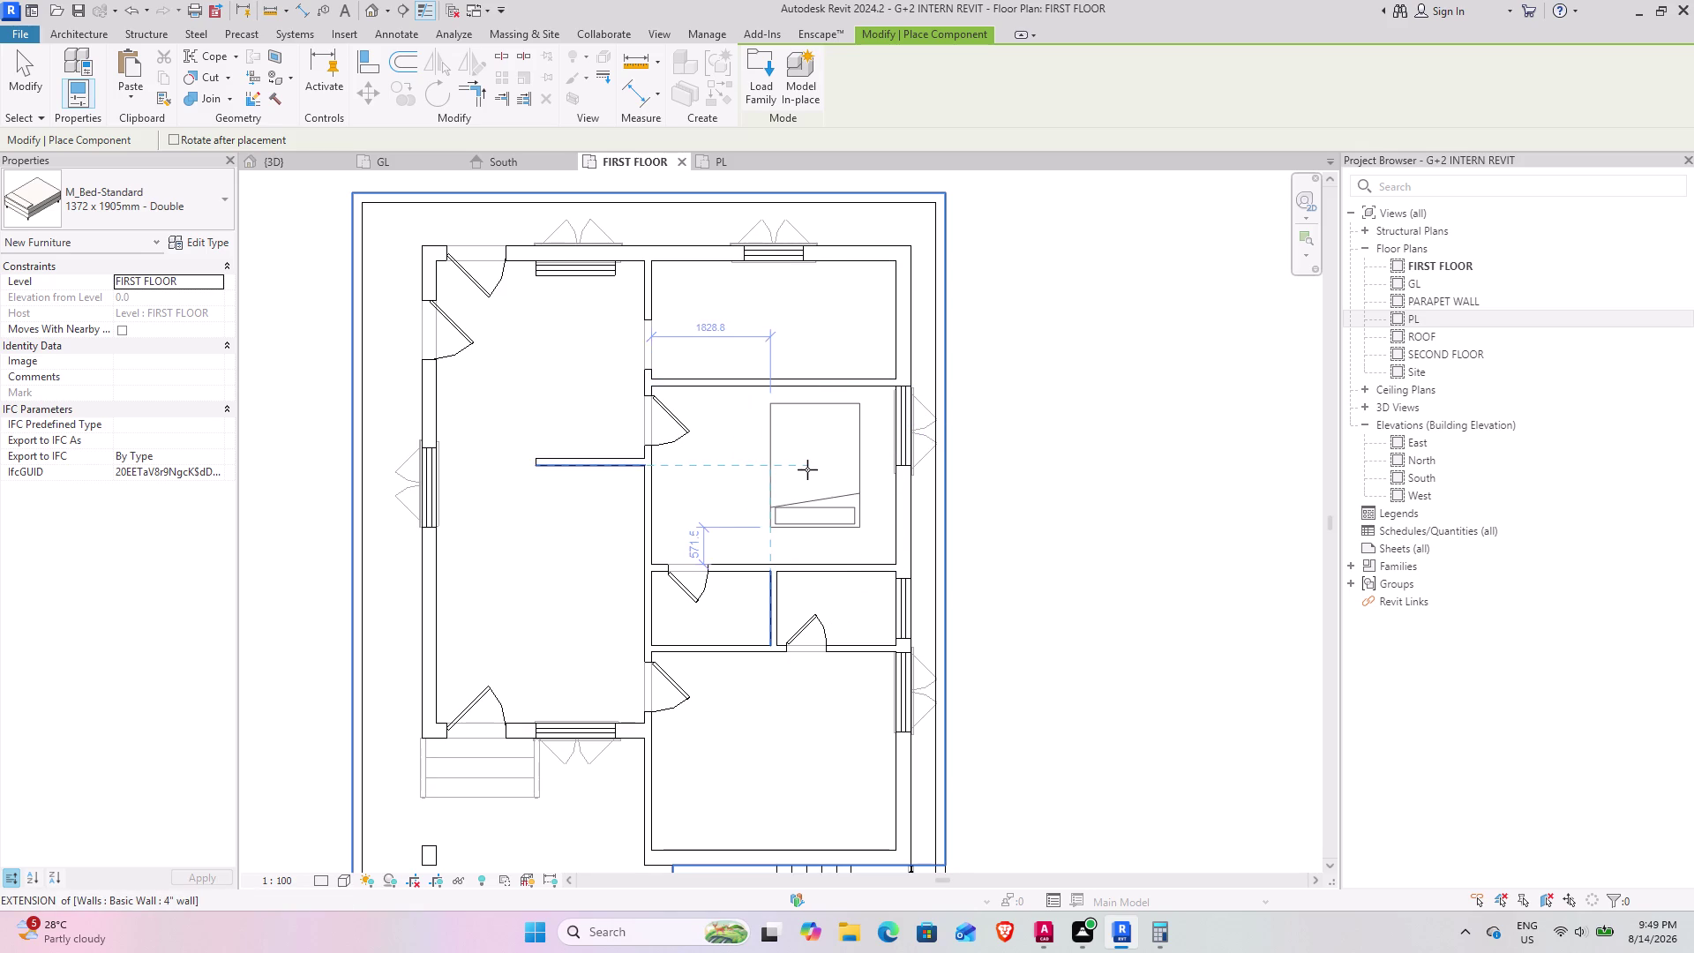
key(space)
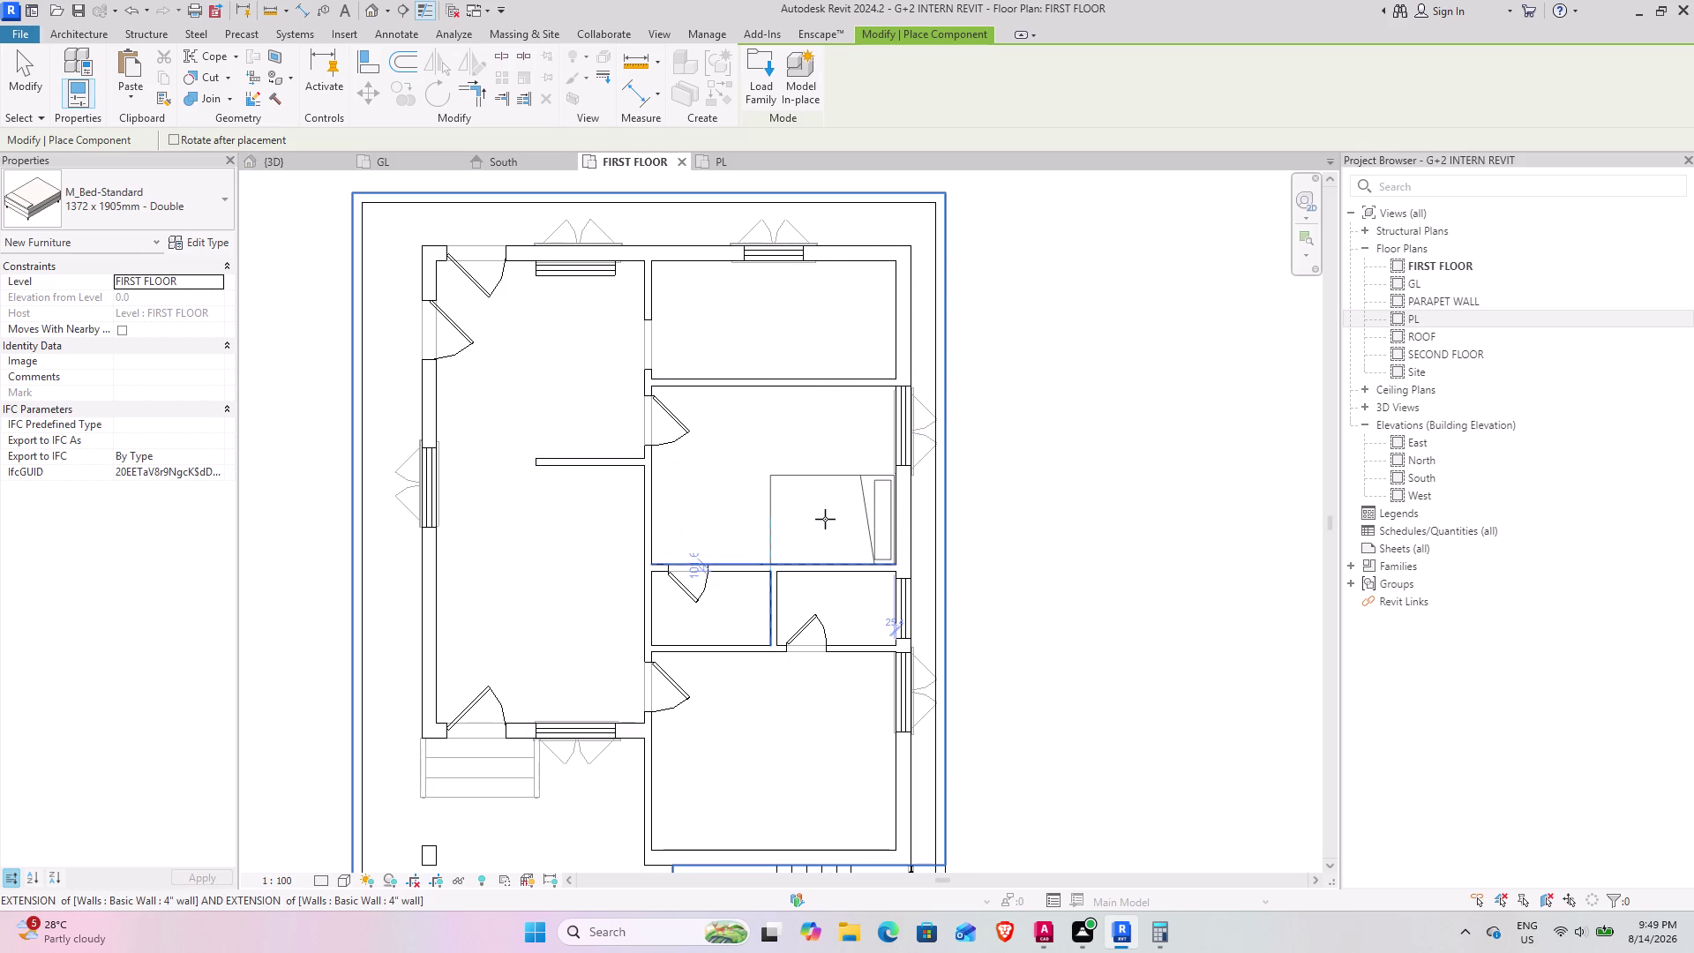
click(825, 518)
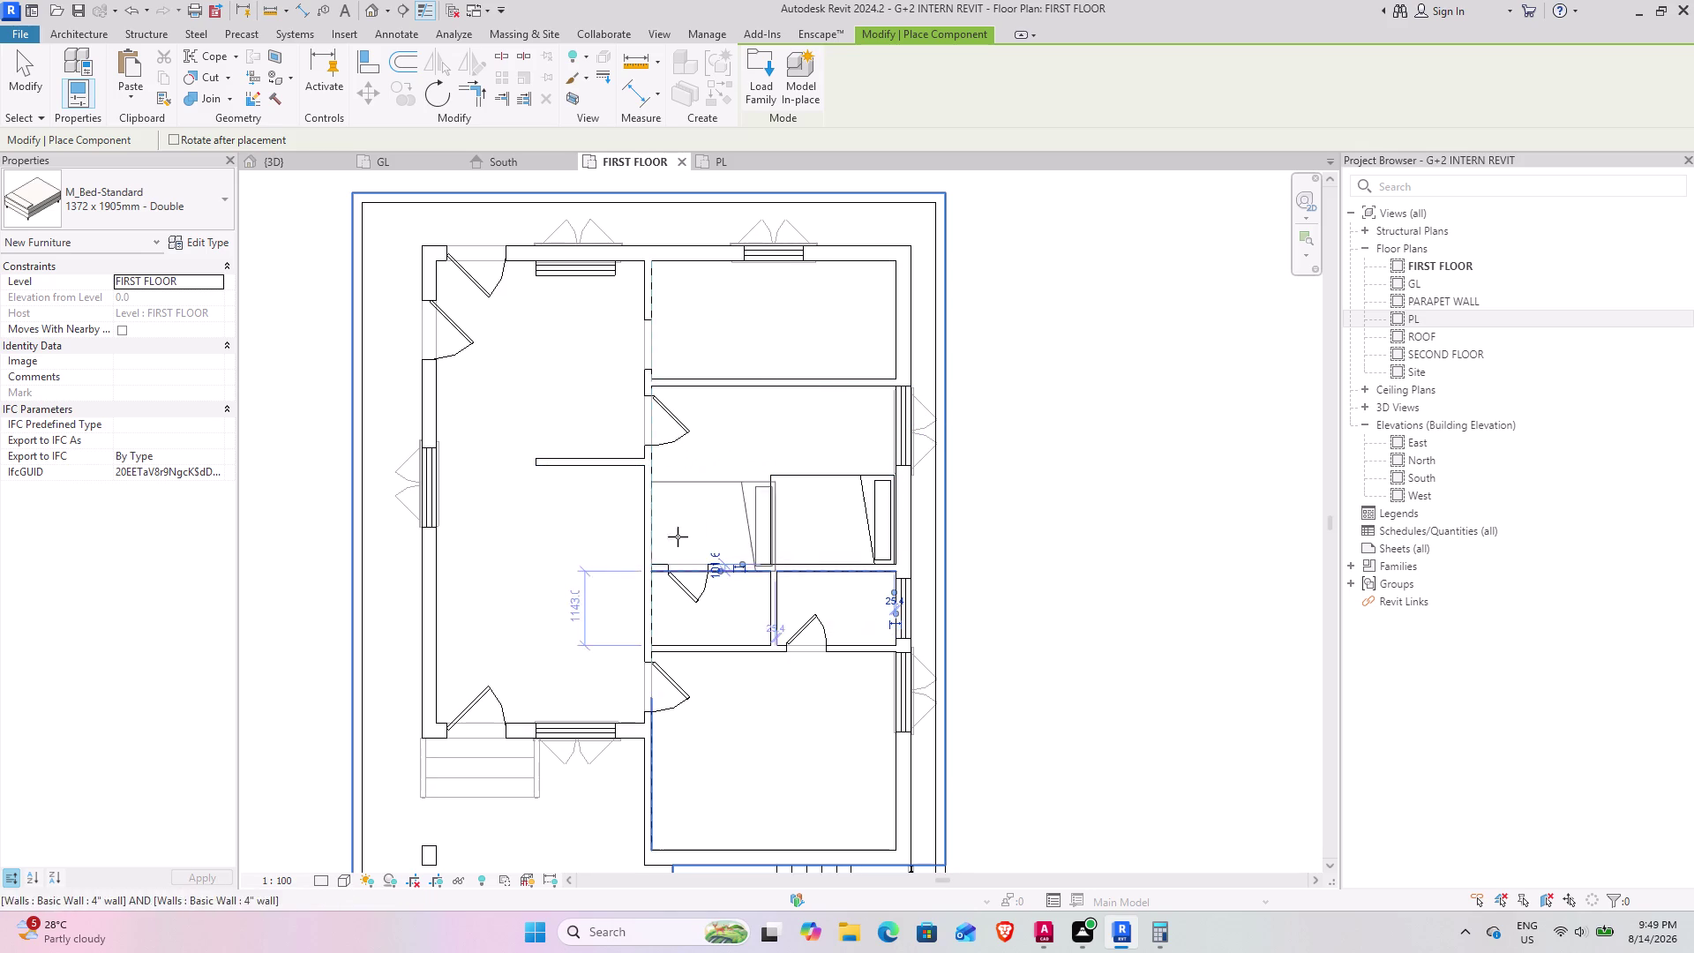
scroll(down, 3)
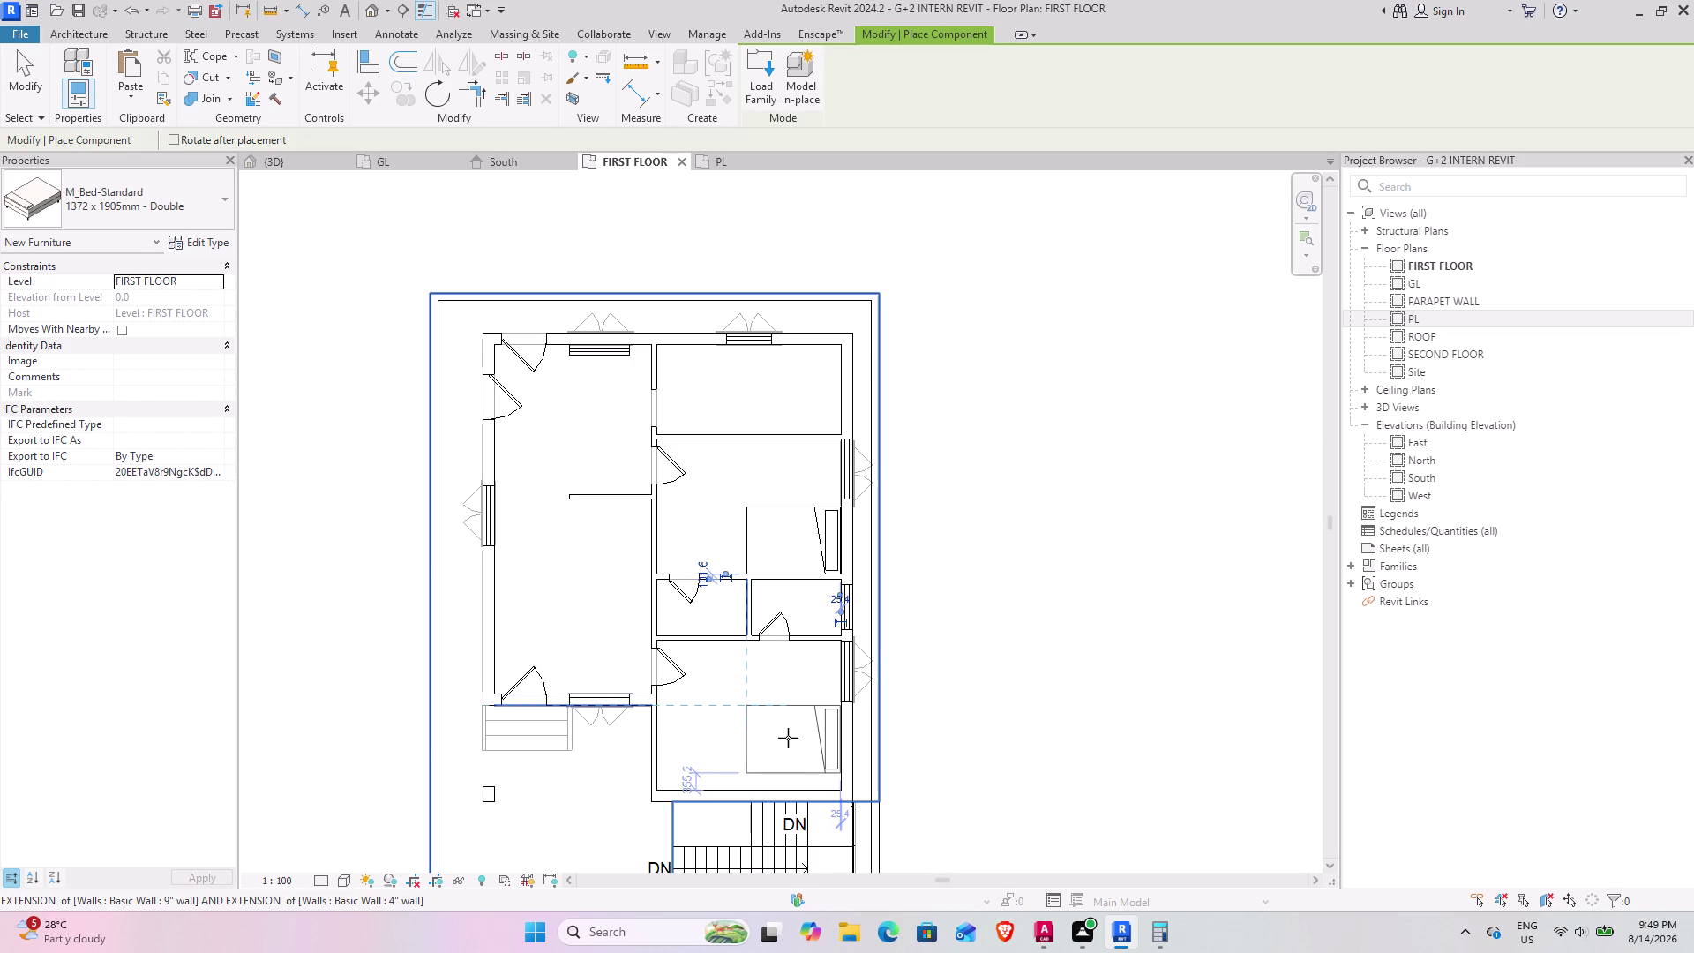
click(792, 740)
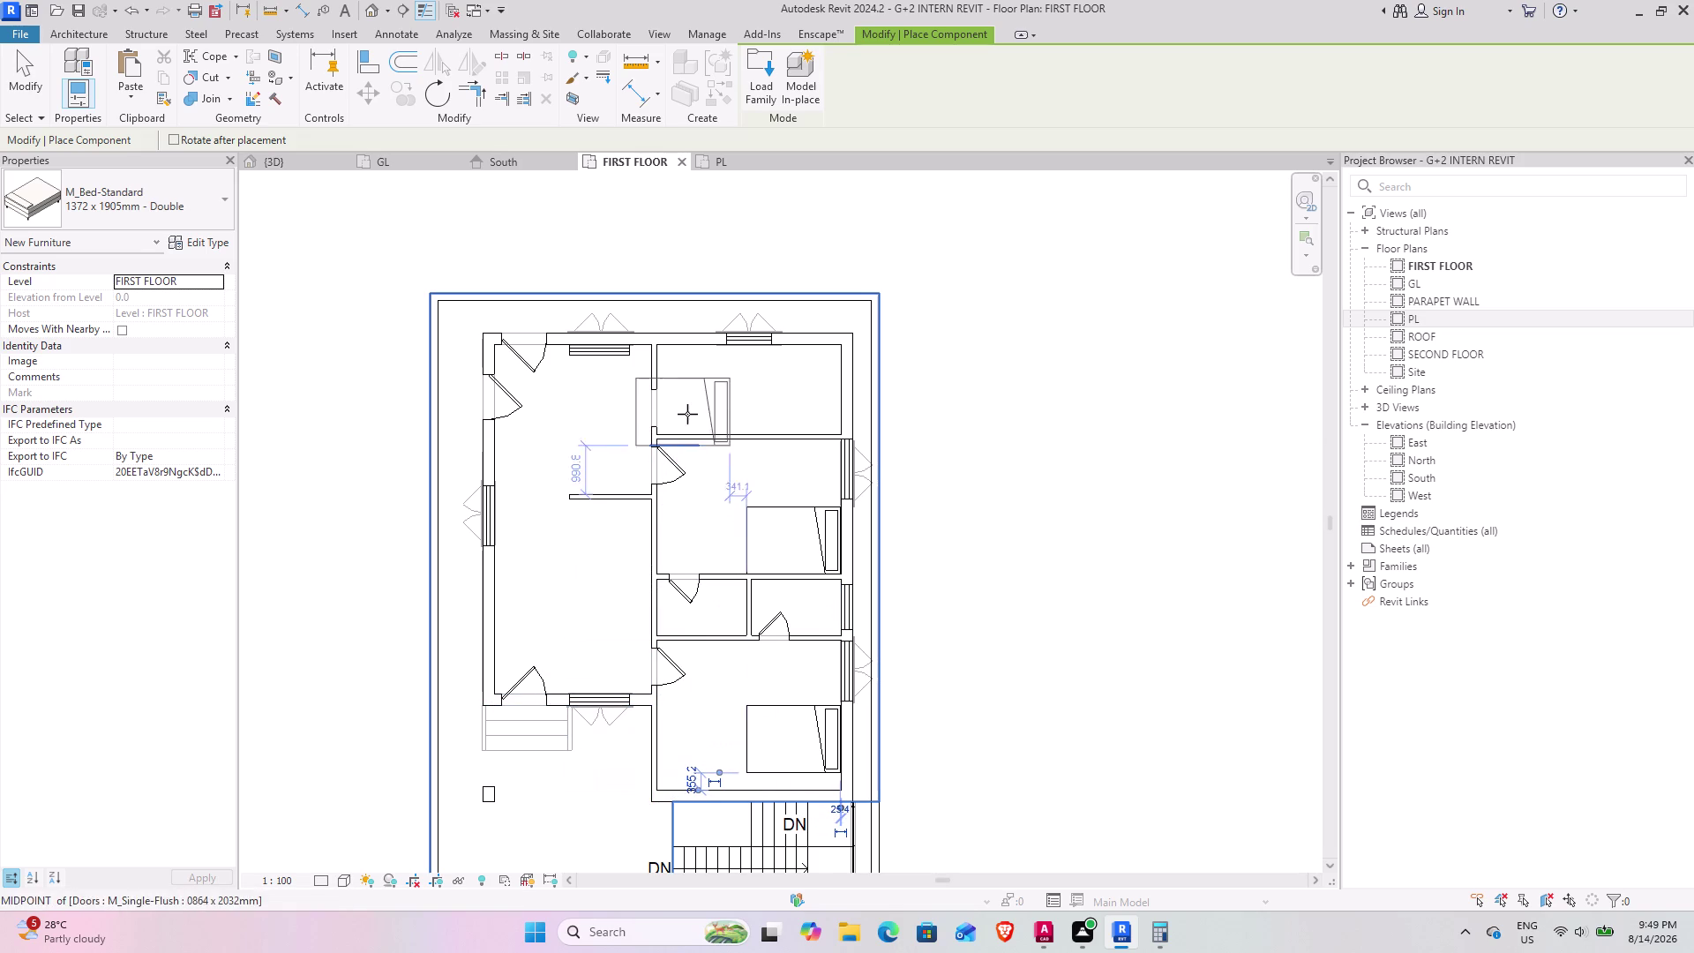
key(Escape)
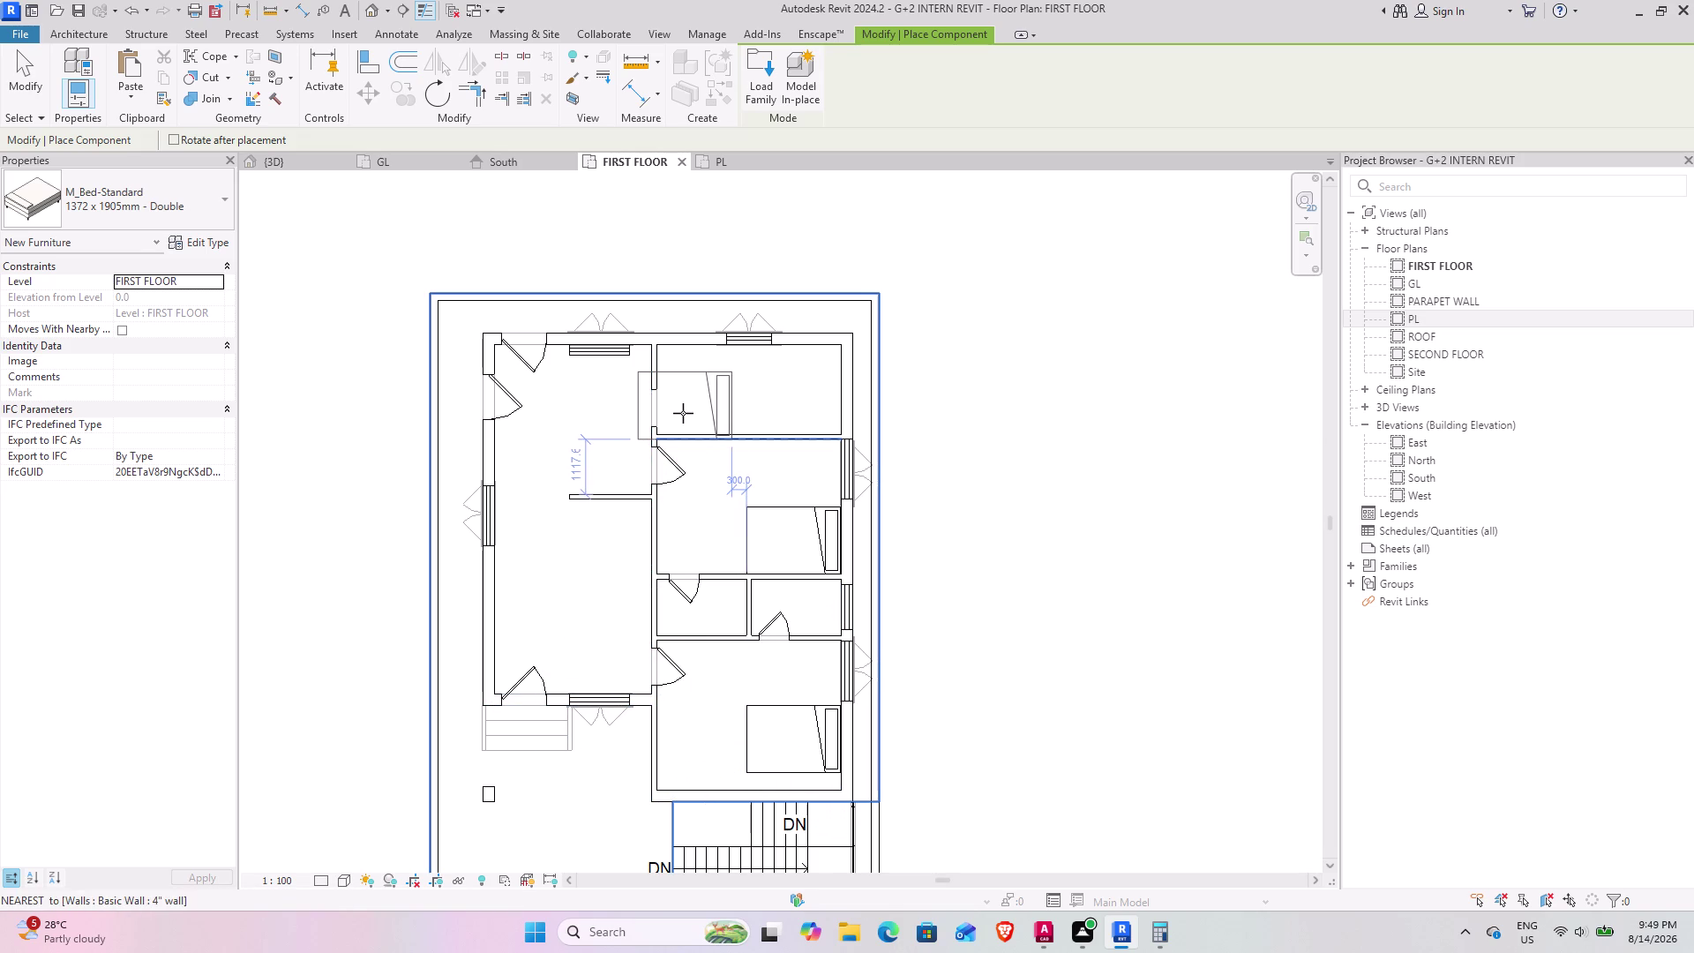
key(Escape)
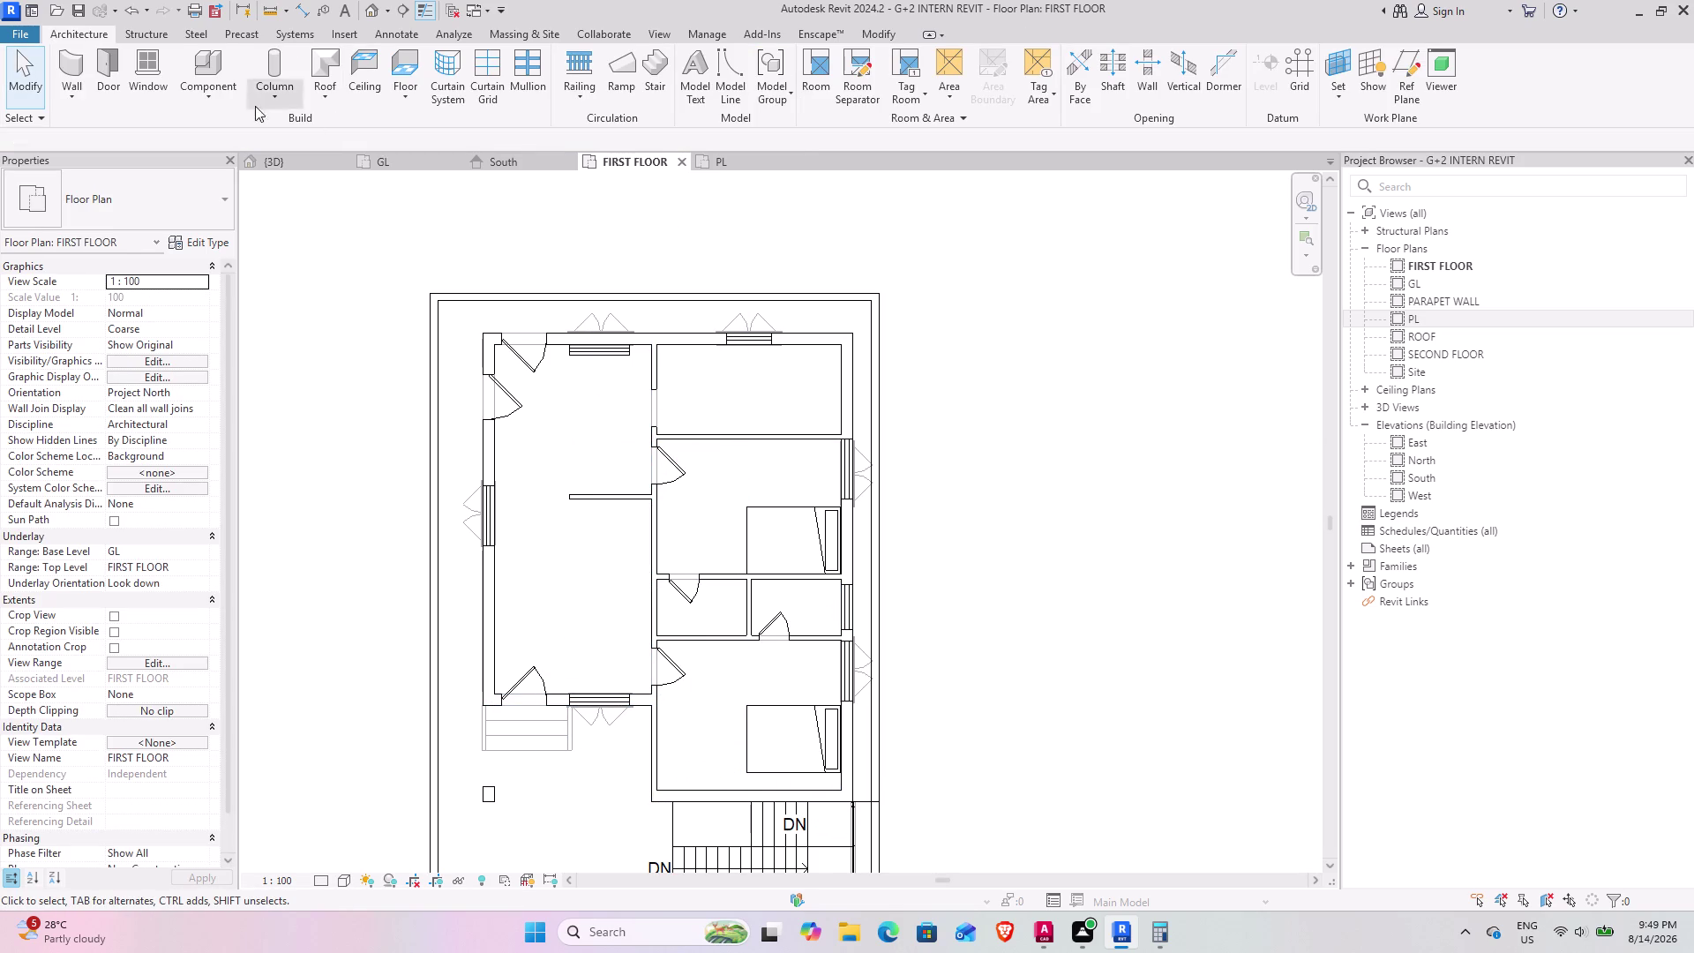
click(211, 56)
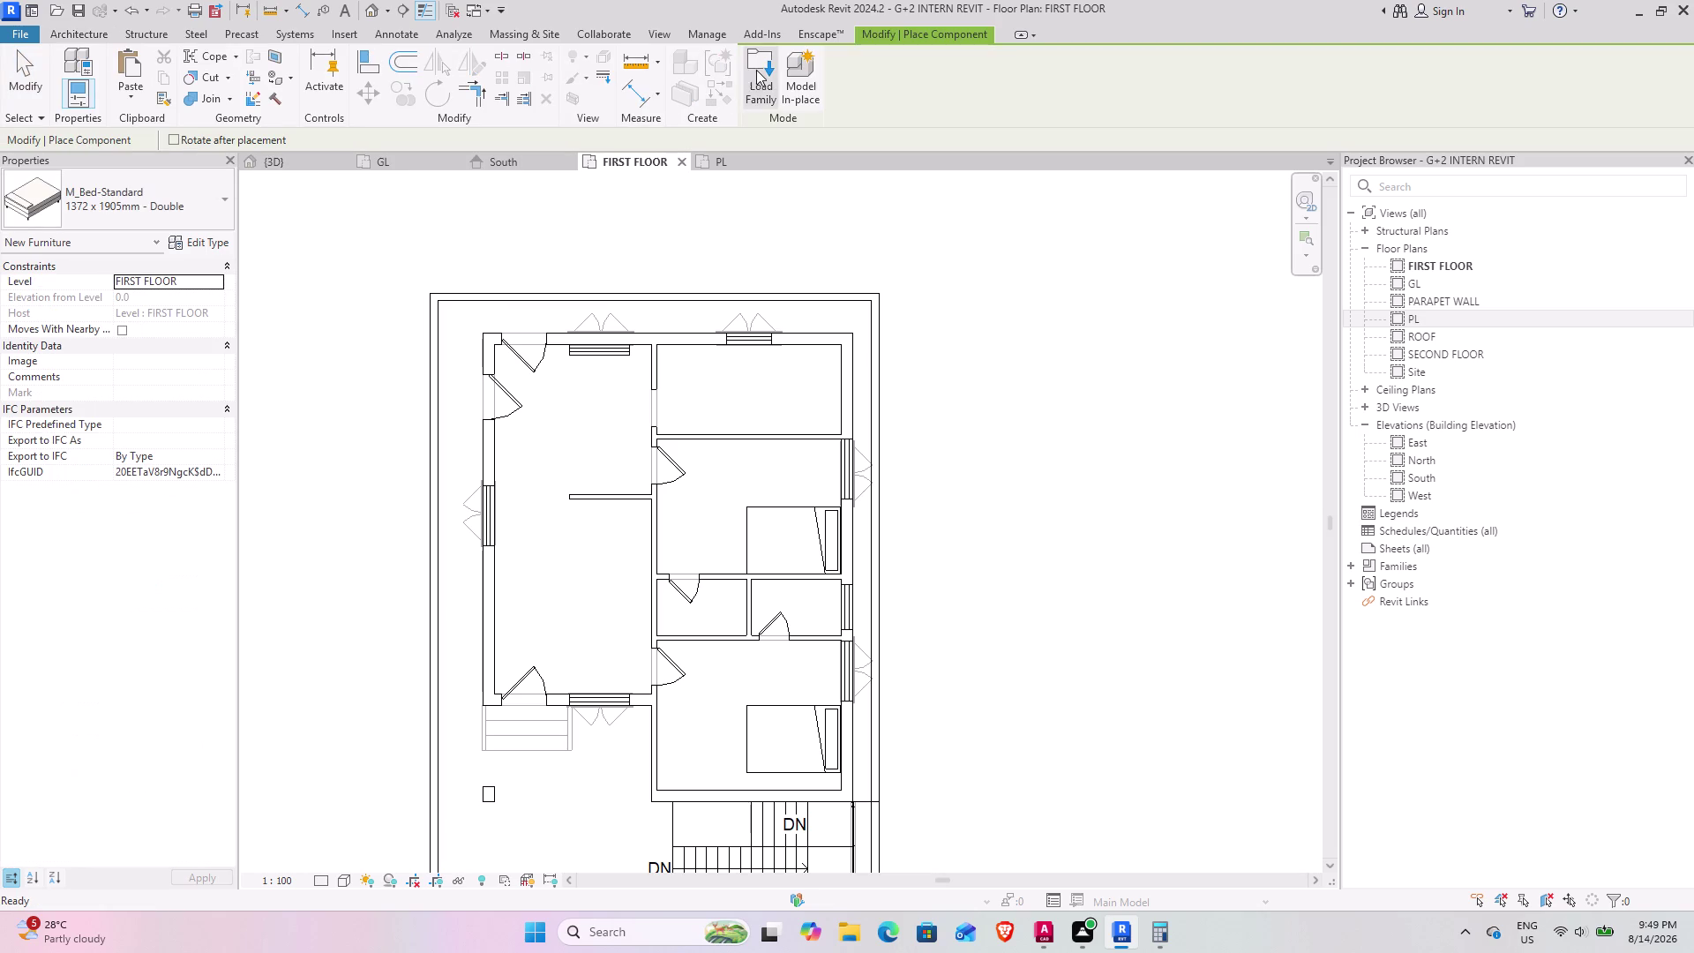
Go up to Furniture, open Seating, and load M_Sofa-Pensi.rfa.
click(757, 70)
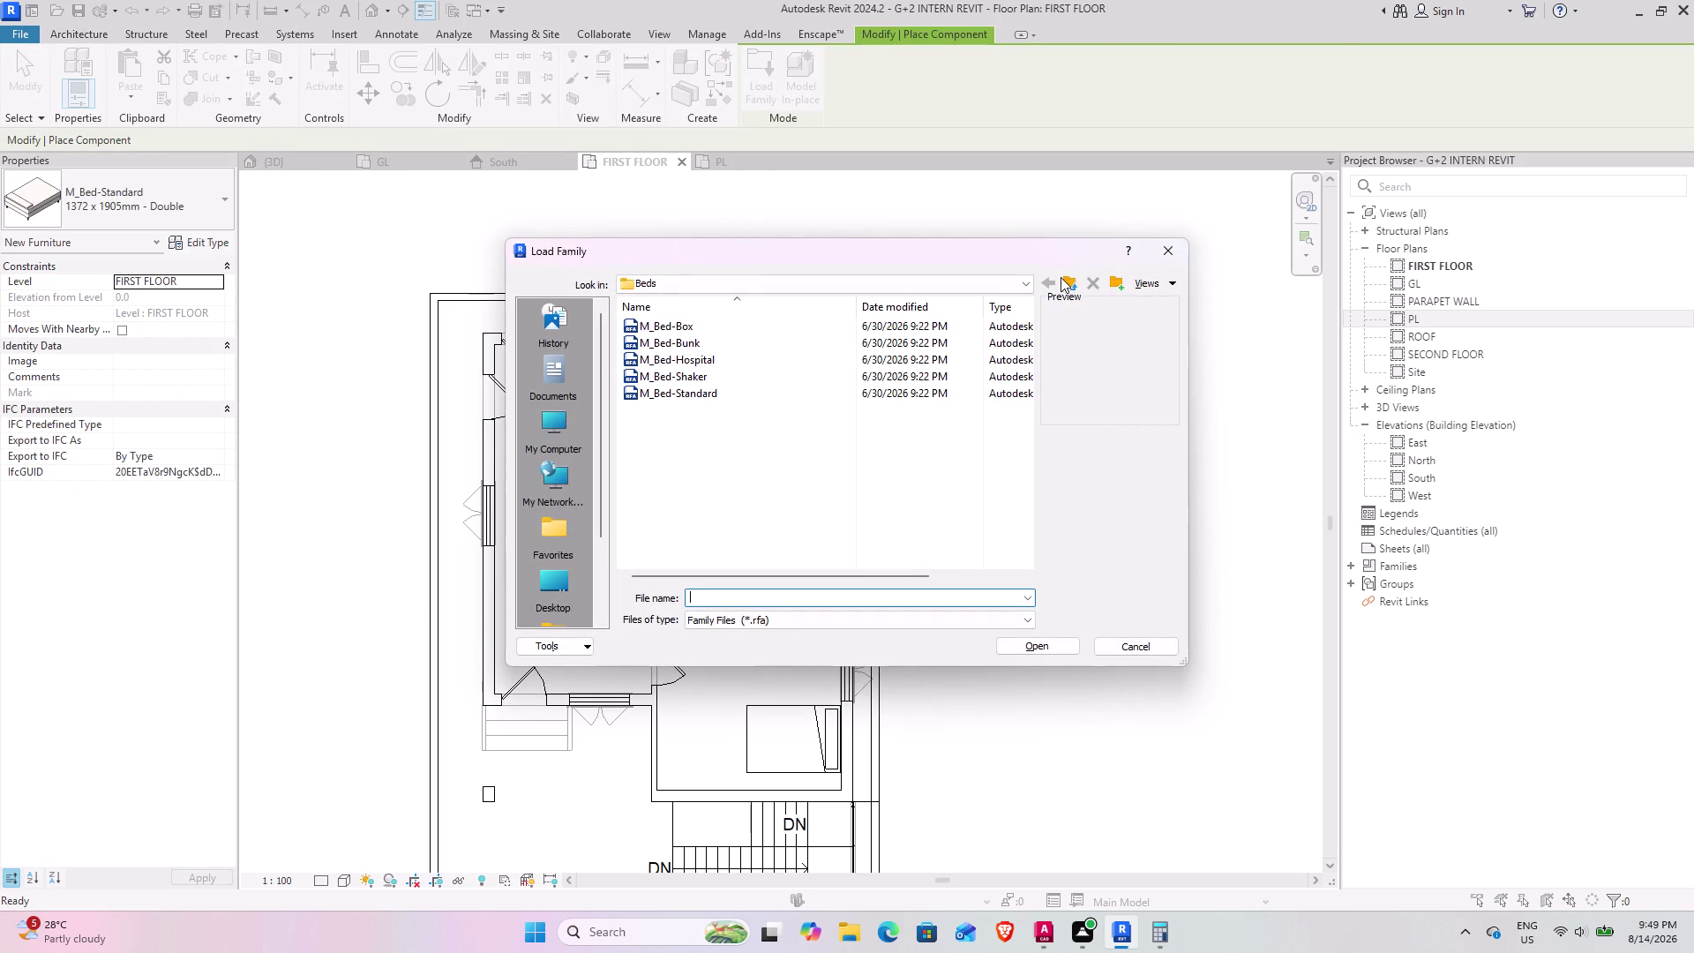
click(1068, 283)
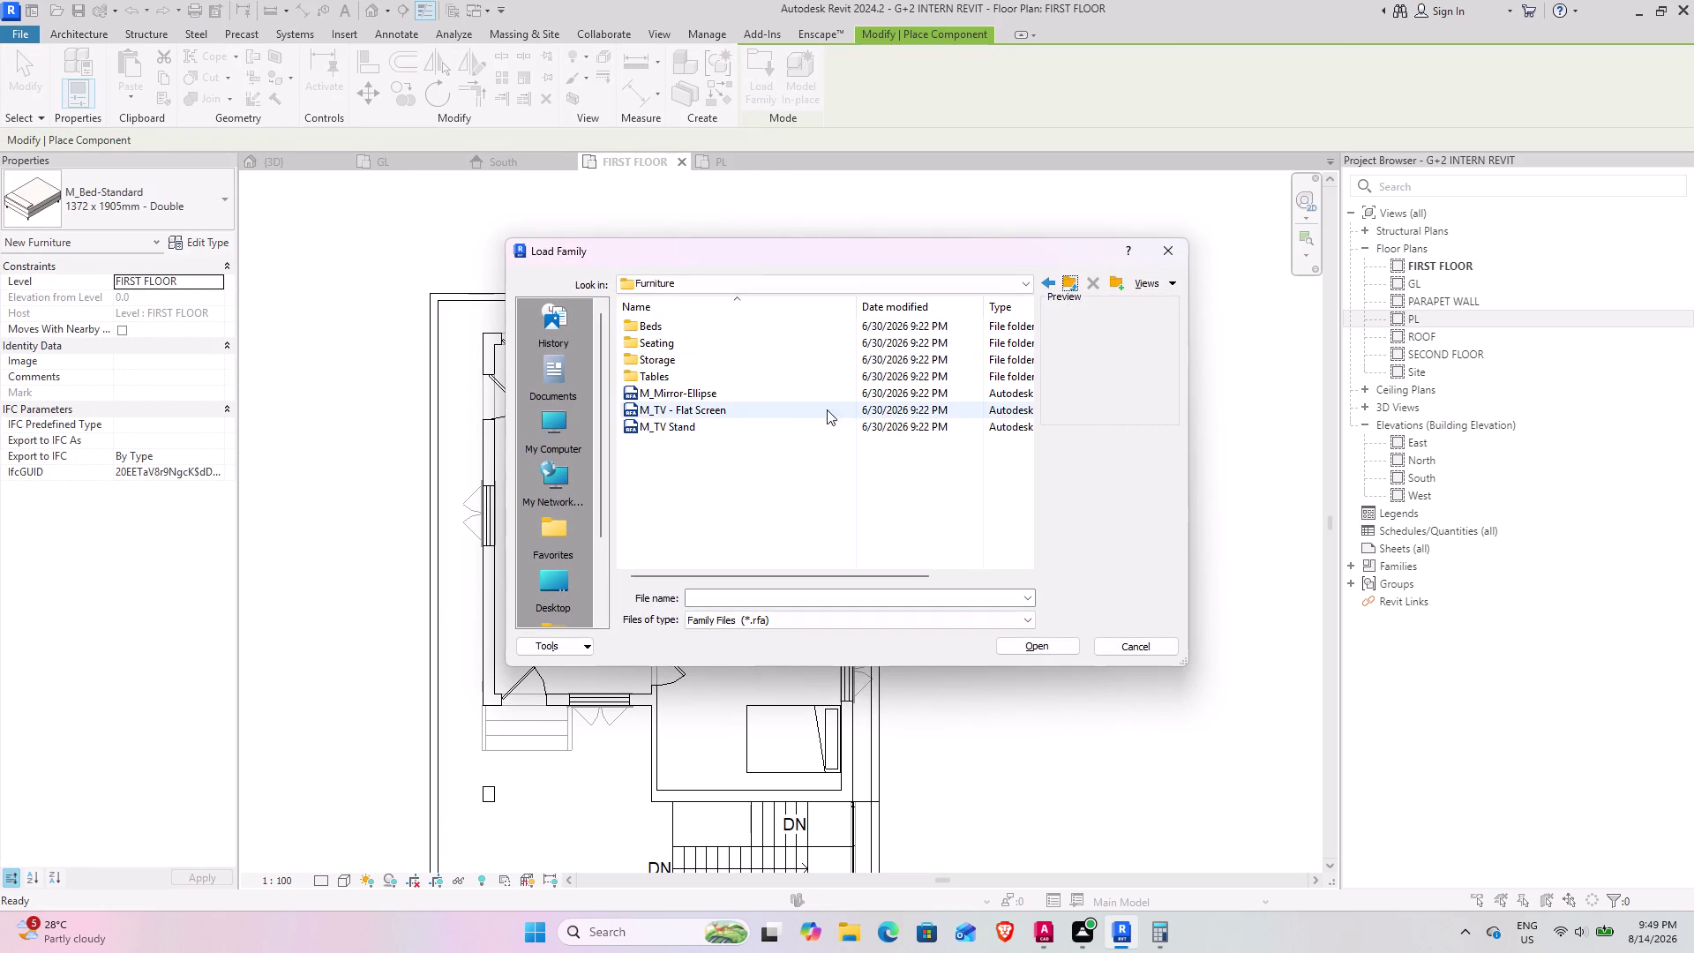
double_click(741, 342)
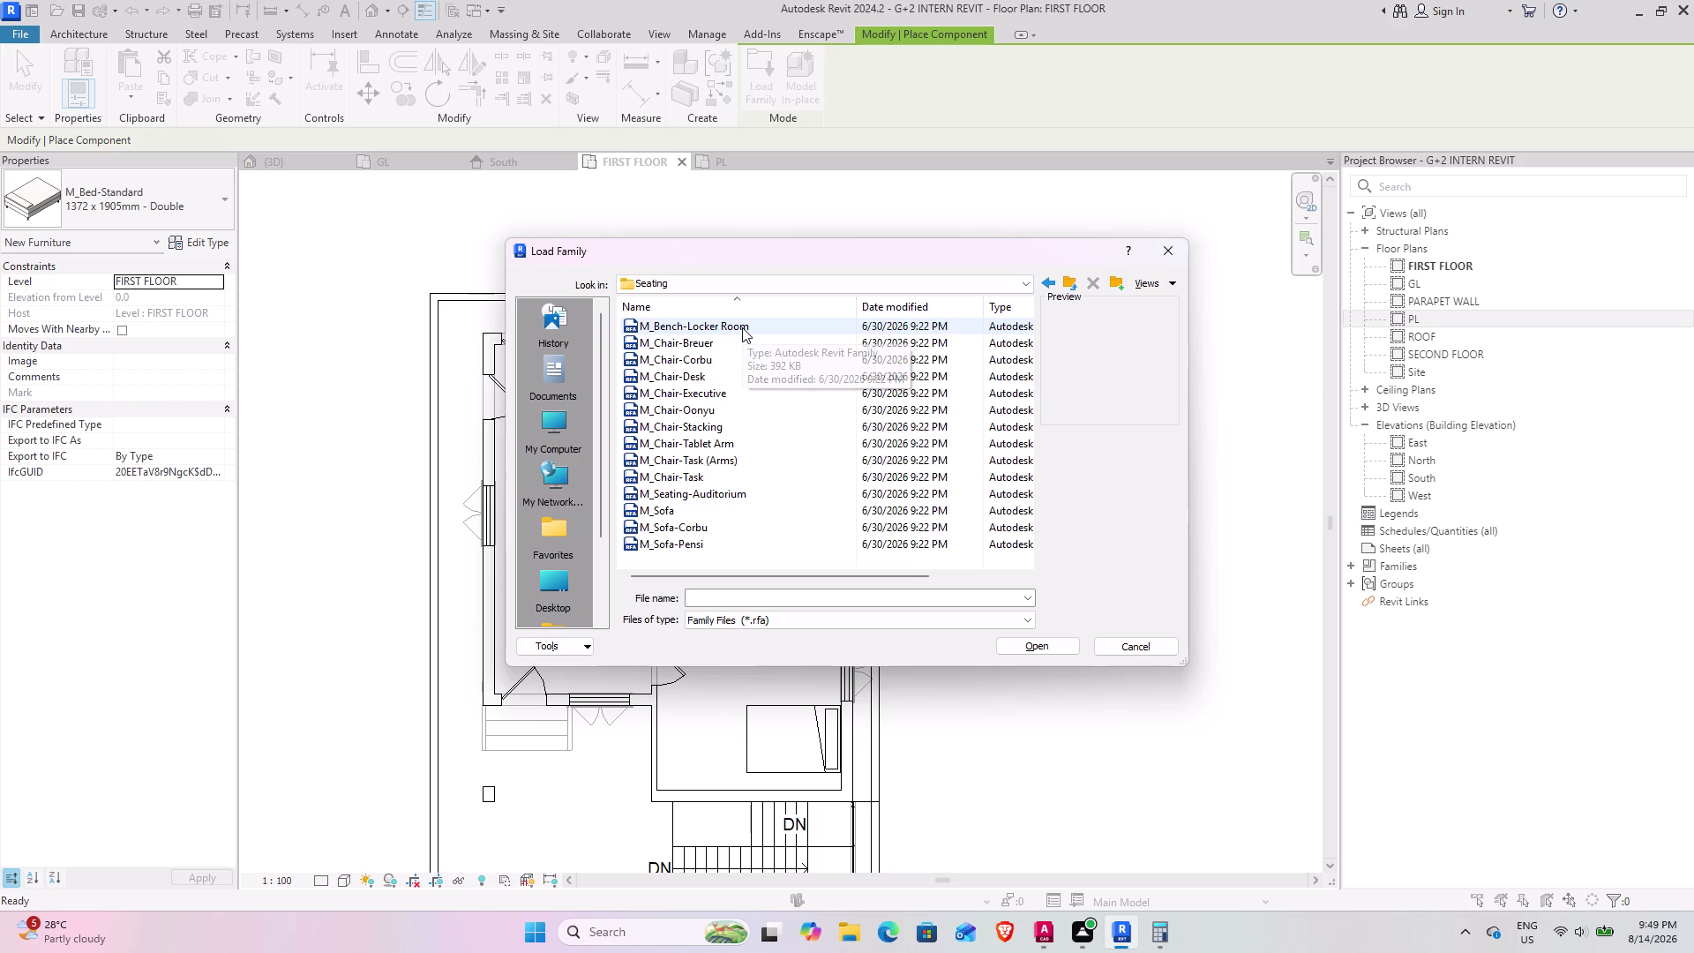
scroll(up, 3)
scroll(up, 3)
scroll(up, 3)
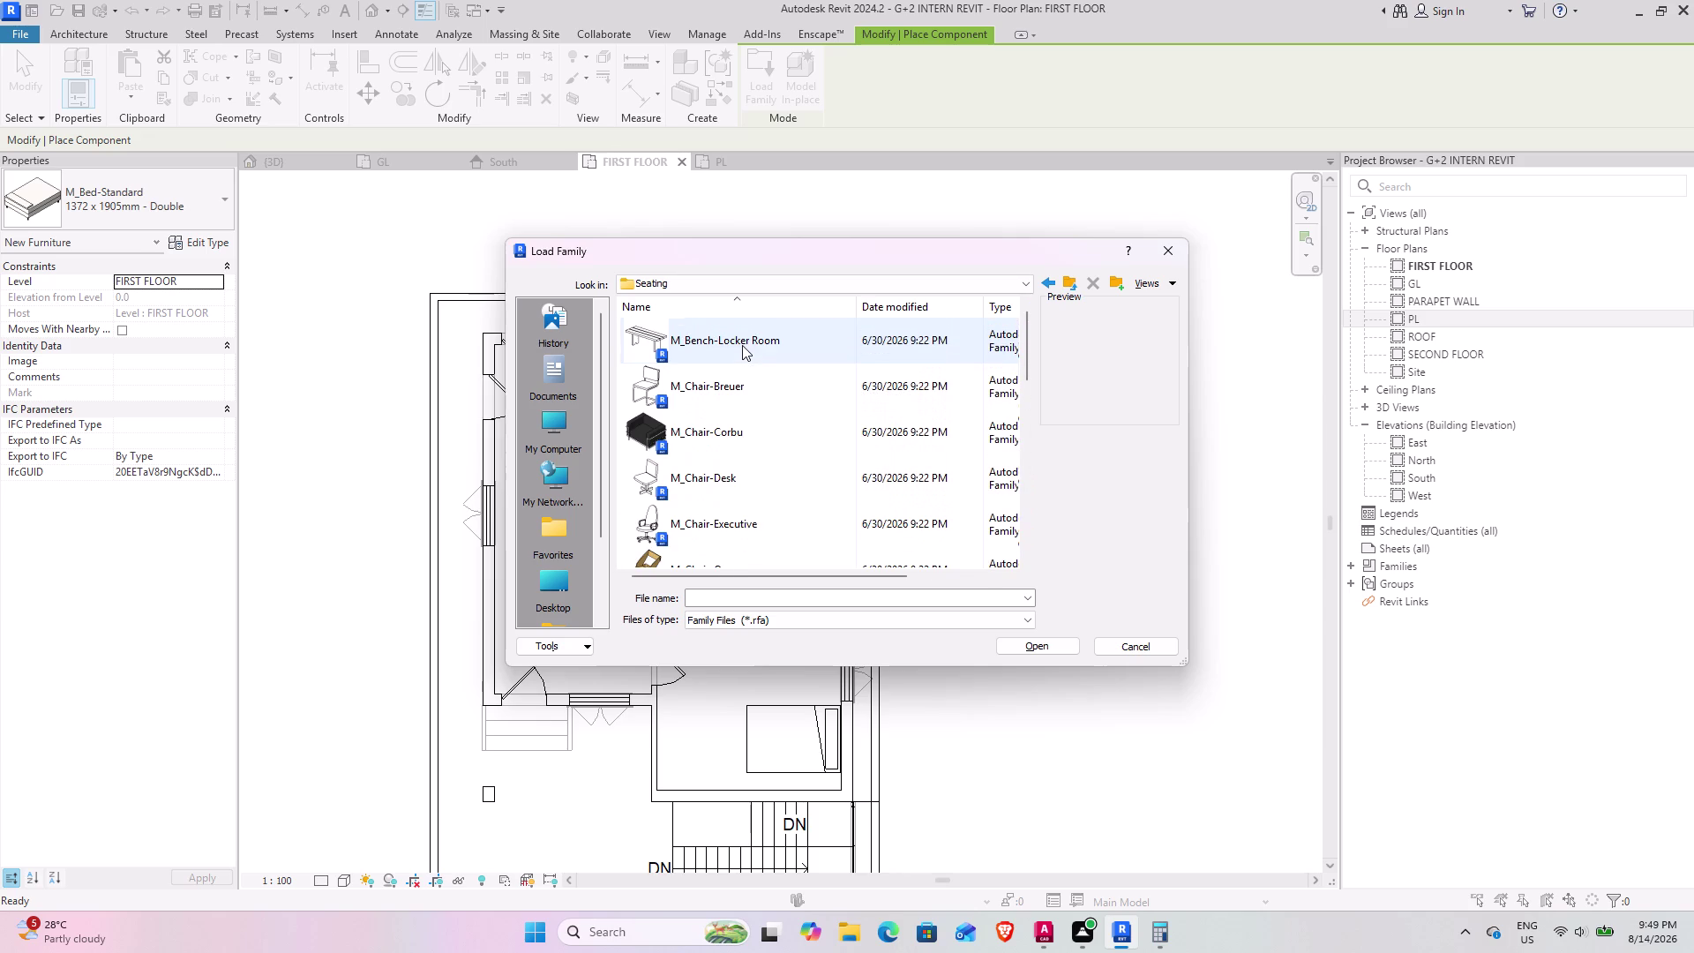
scroll(down, 3)
scroll(down, 3)
scroll(down, 3)
scroll(down, 3)
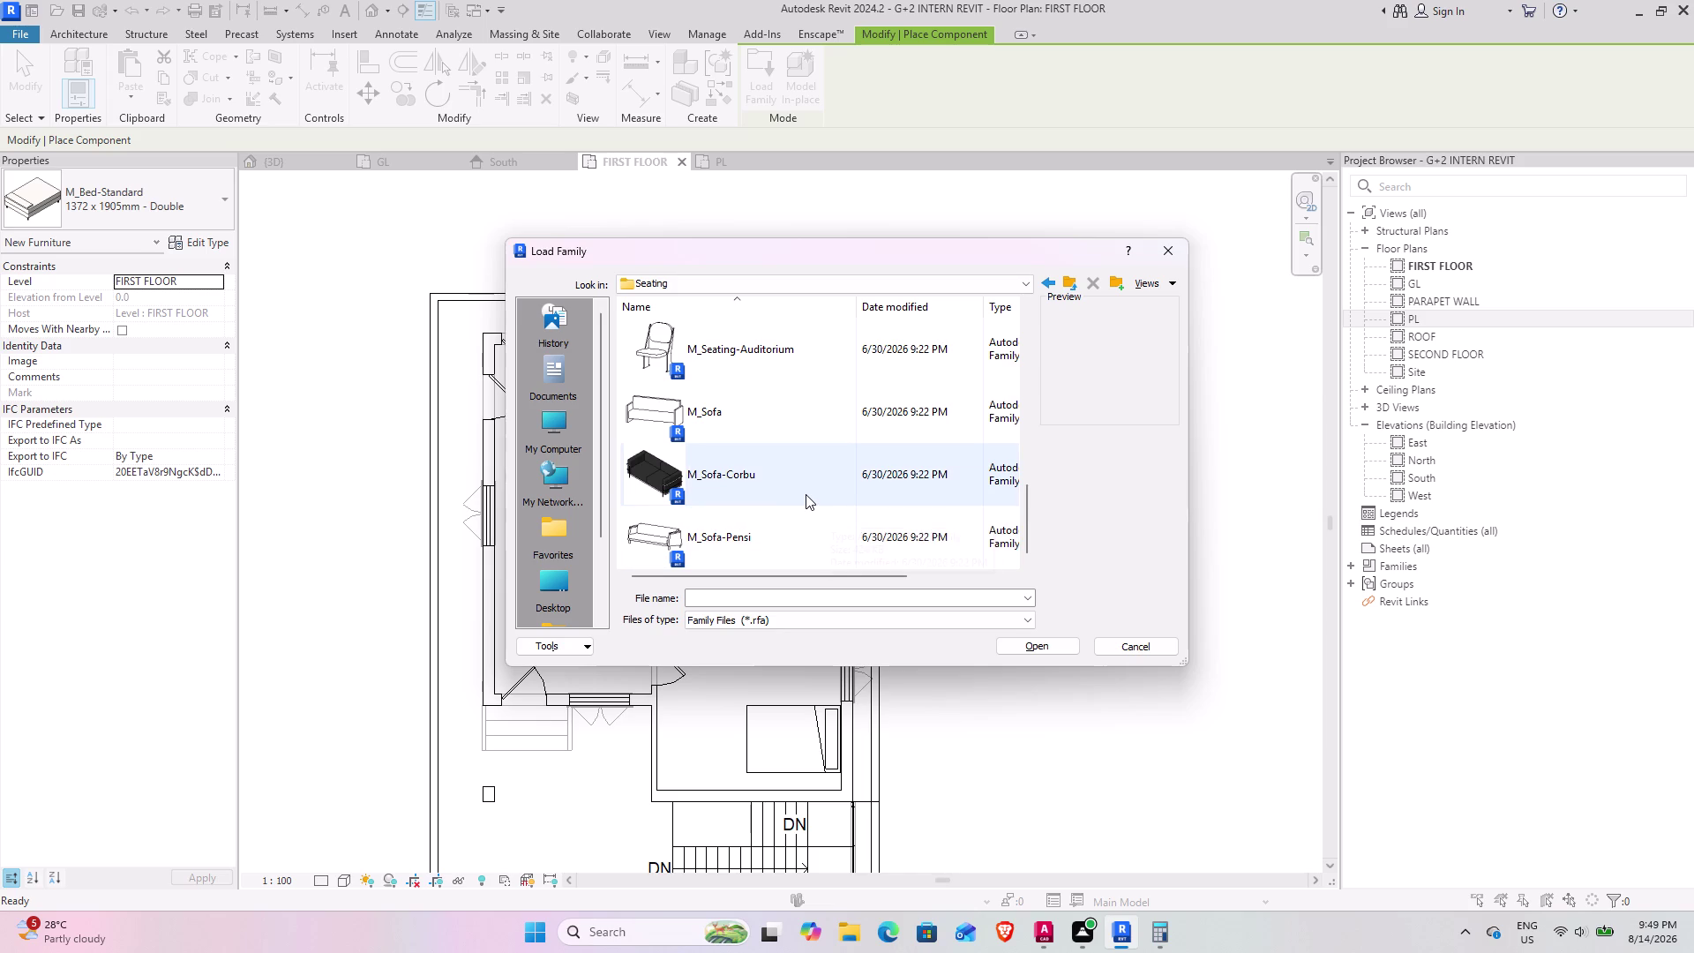
click(747, 541)
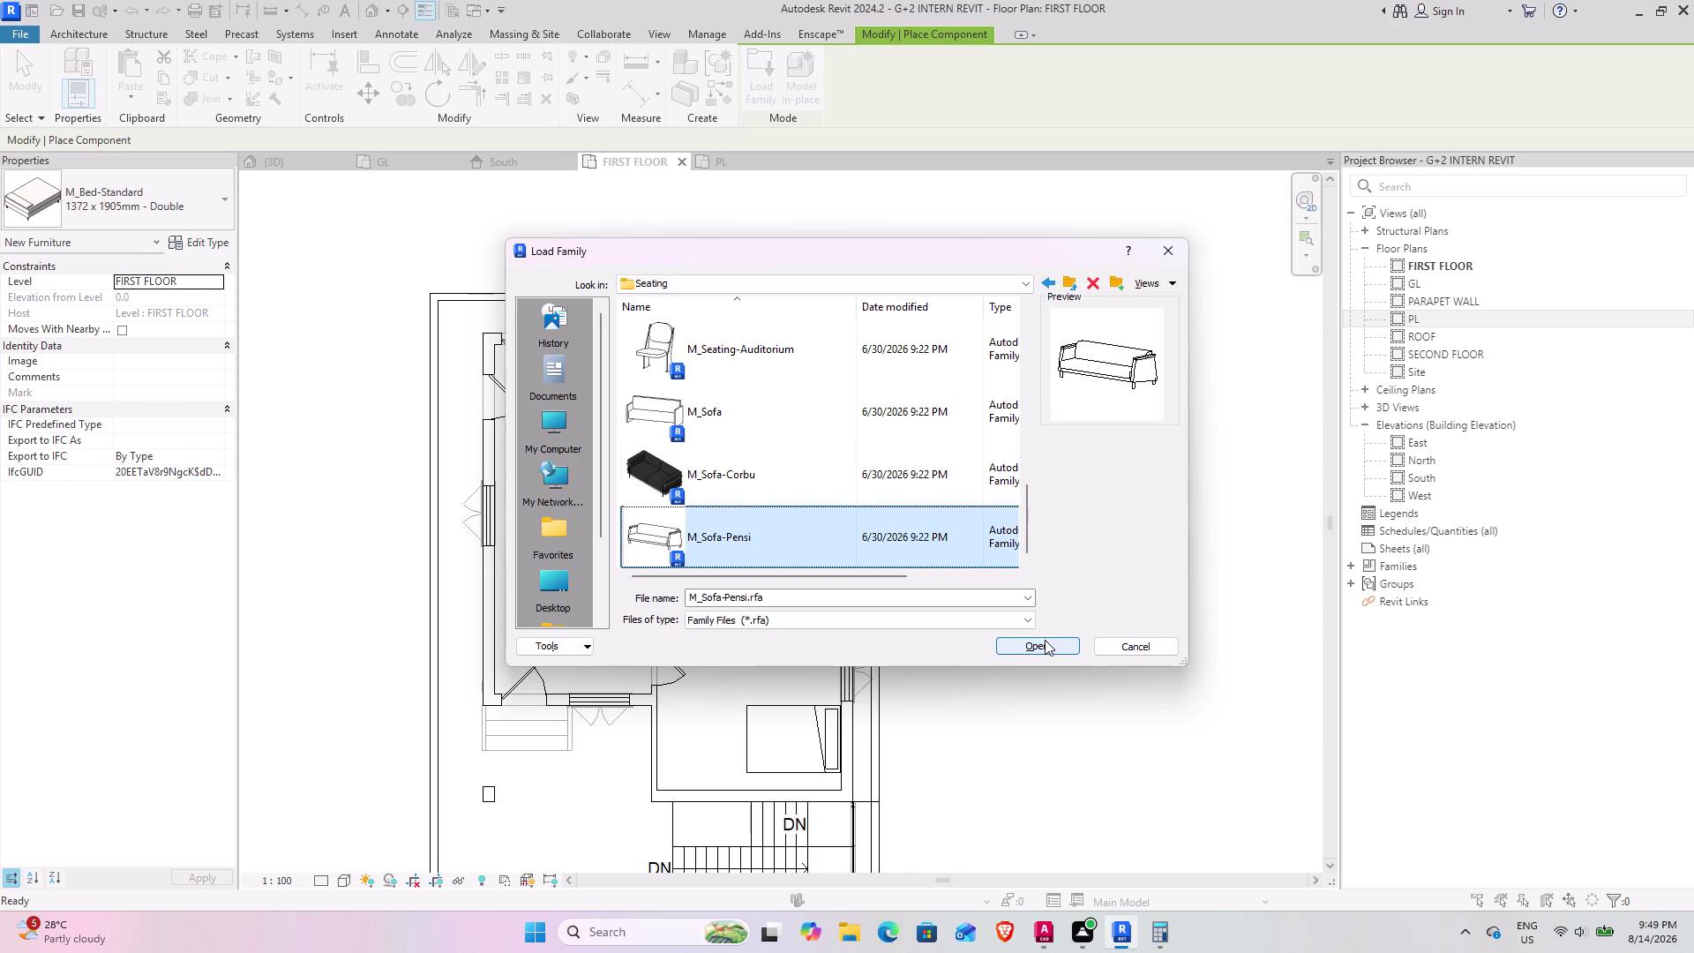
click(1045, 640)
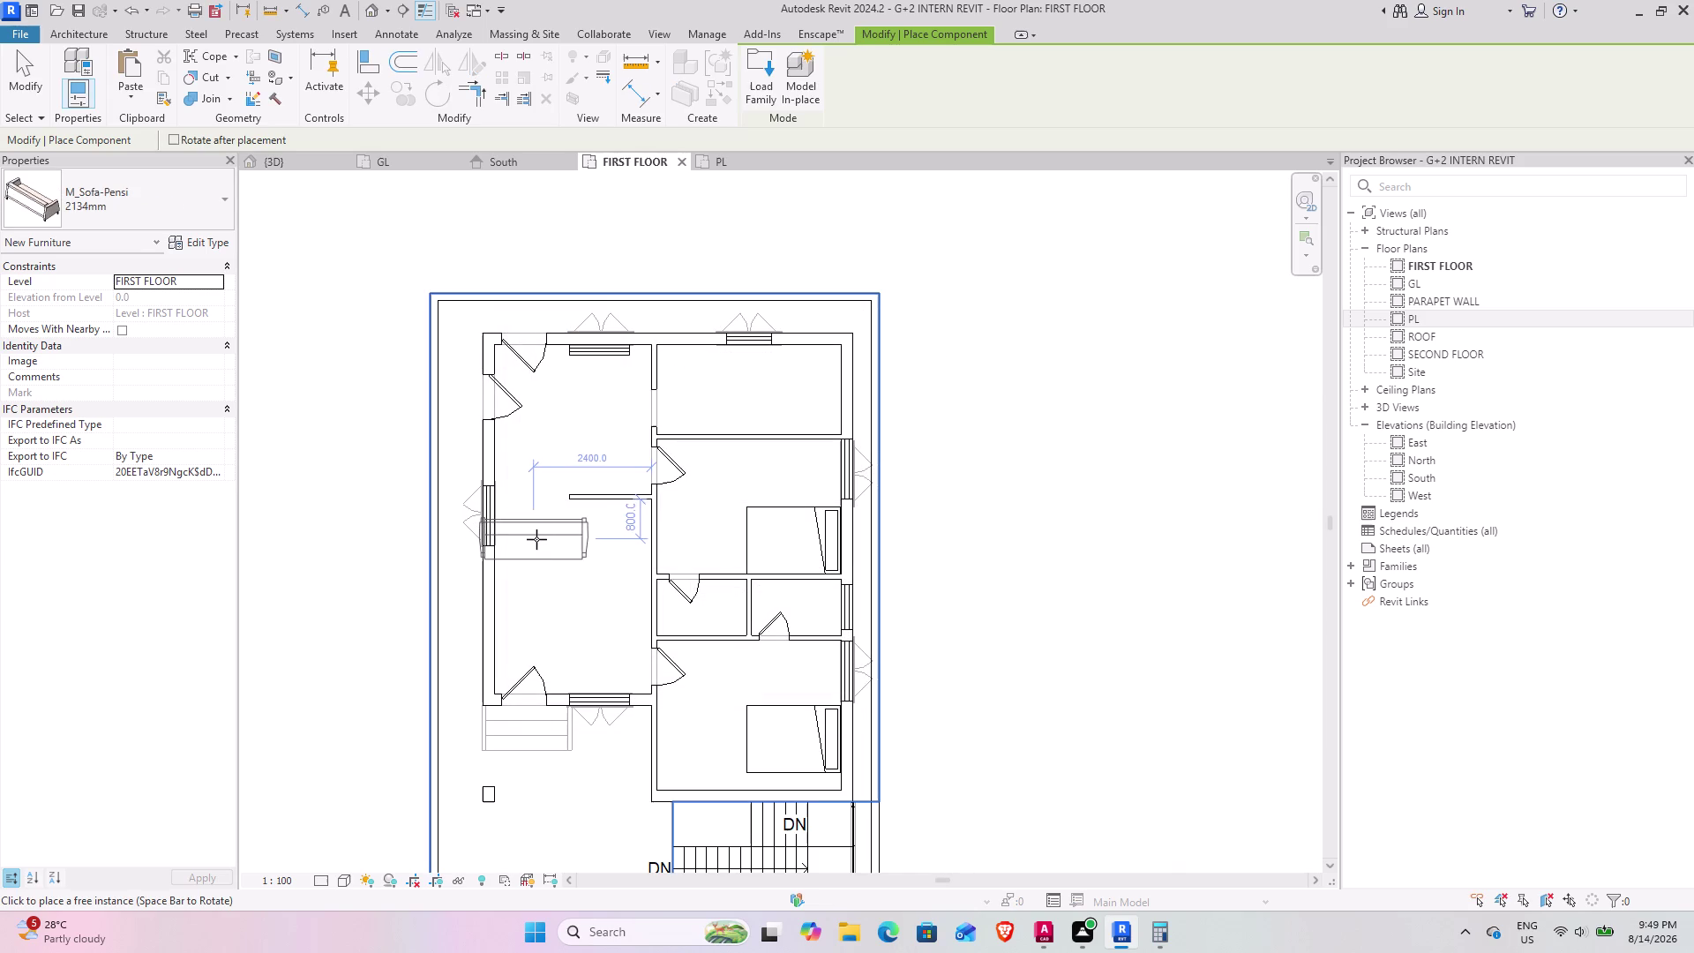
Rotate the M_Sofa-Pensi sofa and place it along the large room's left wall.
key(space)
key(space)
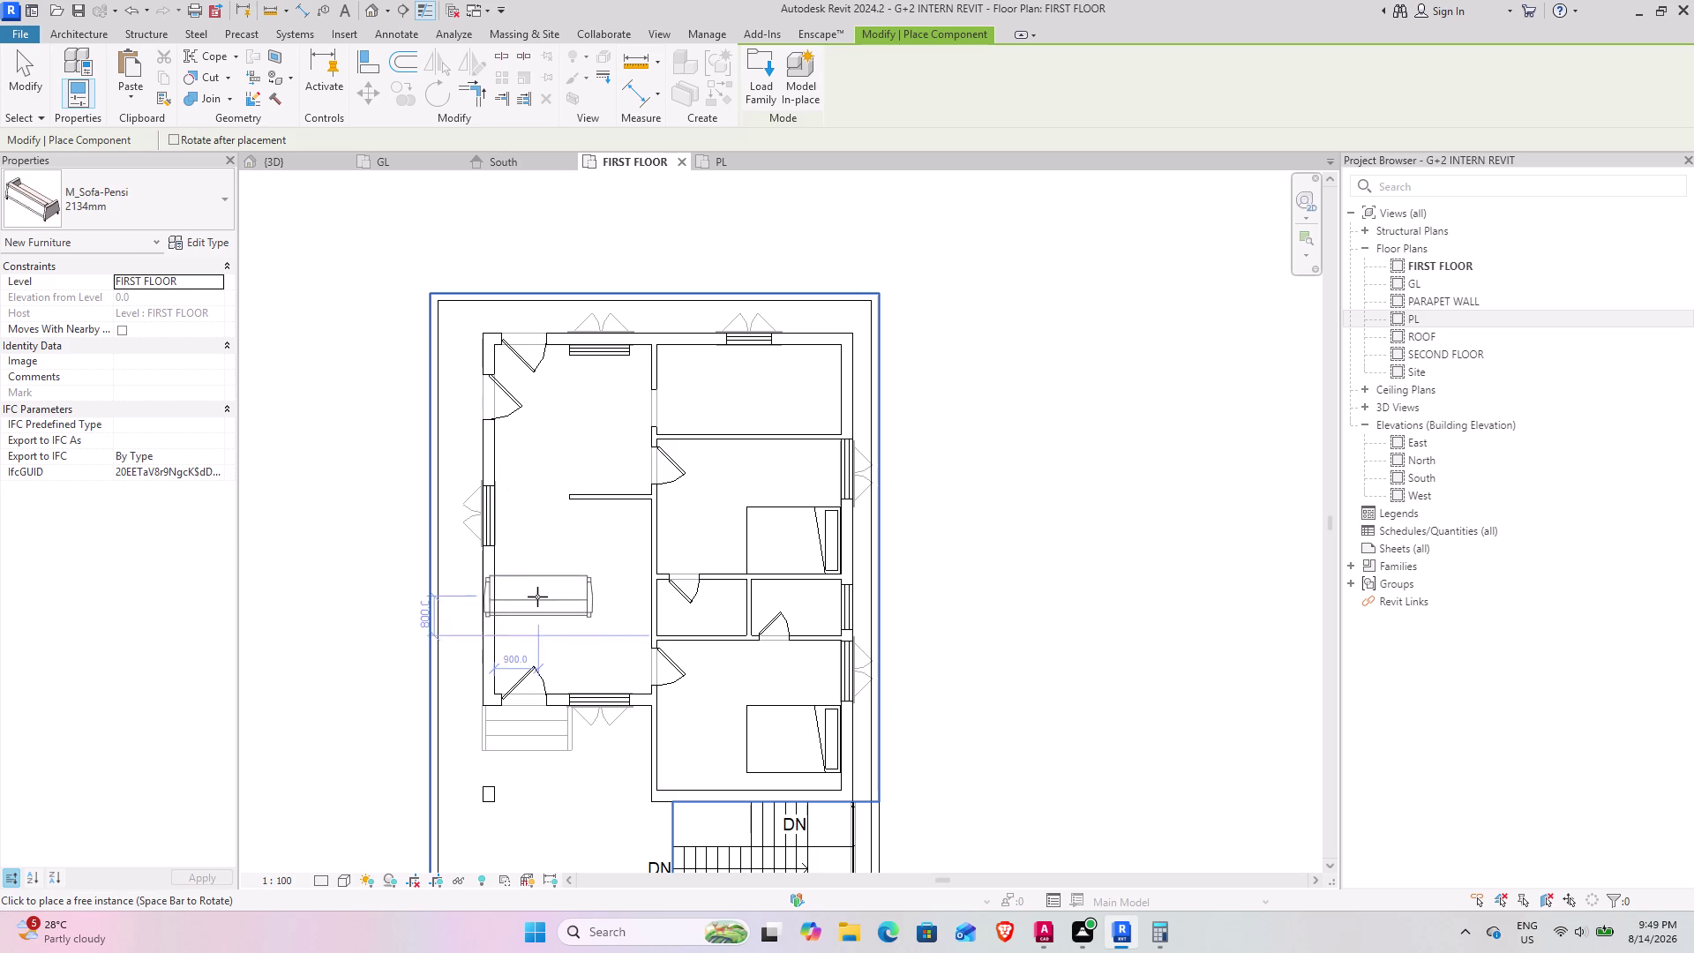
key(space)
scroll(up, 3)
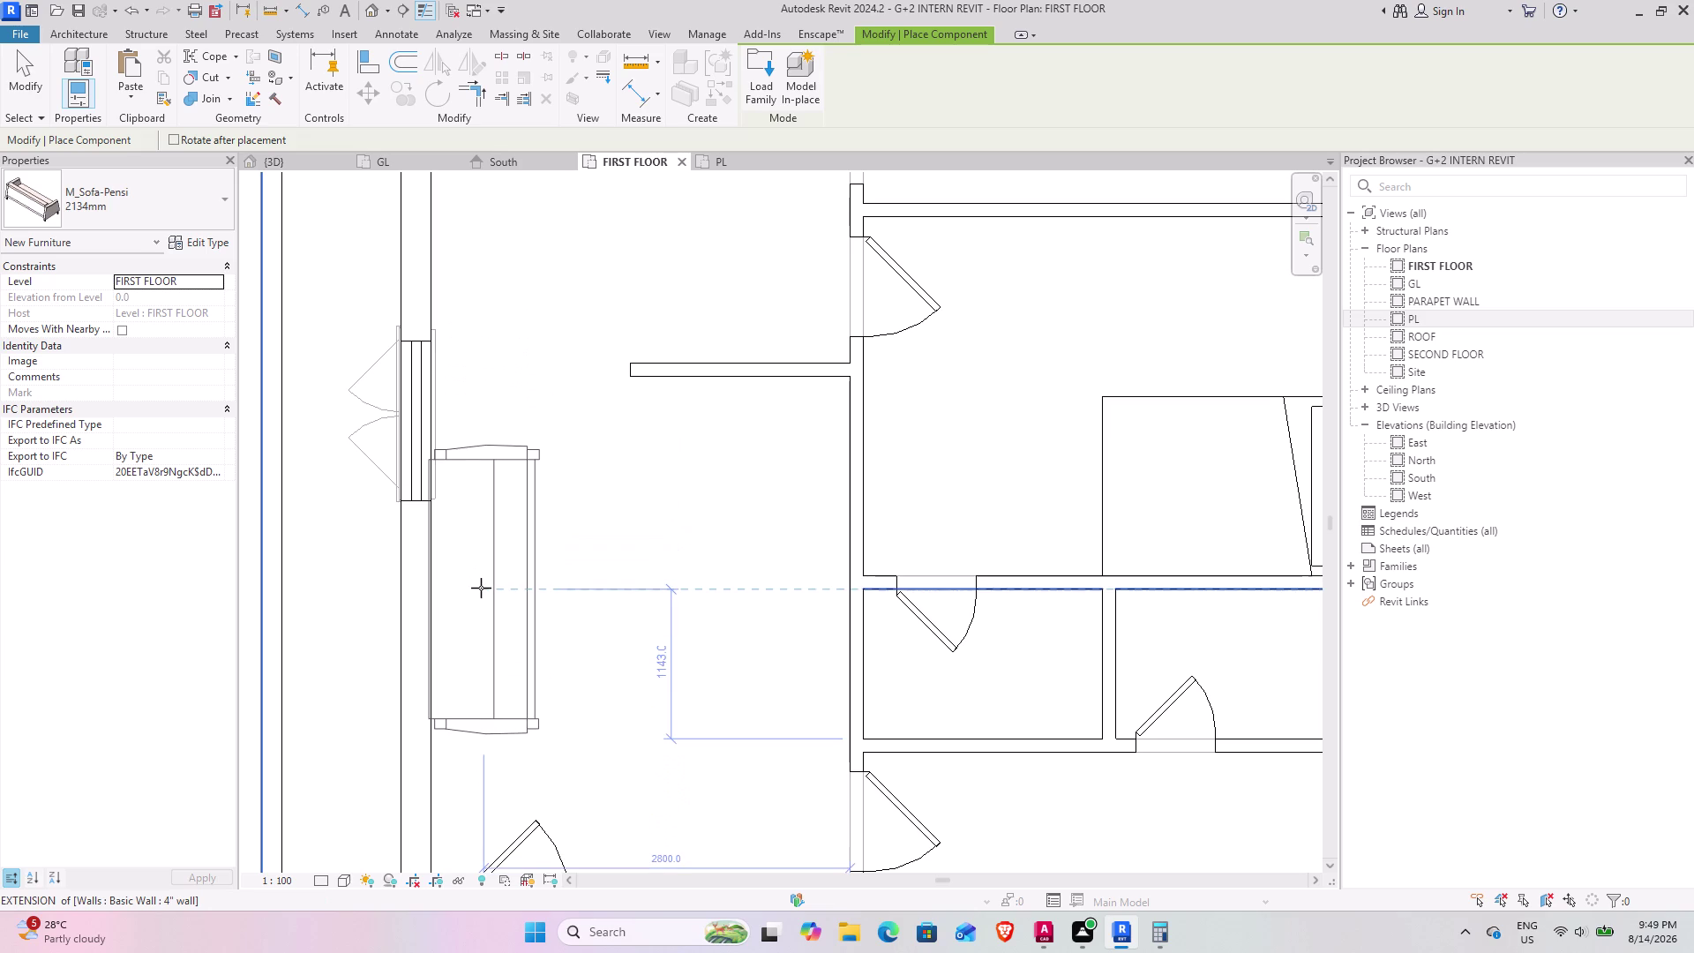
click(481, 588)
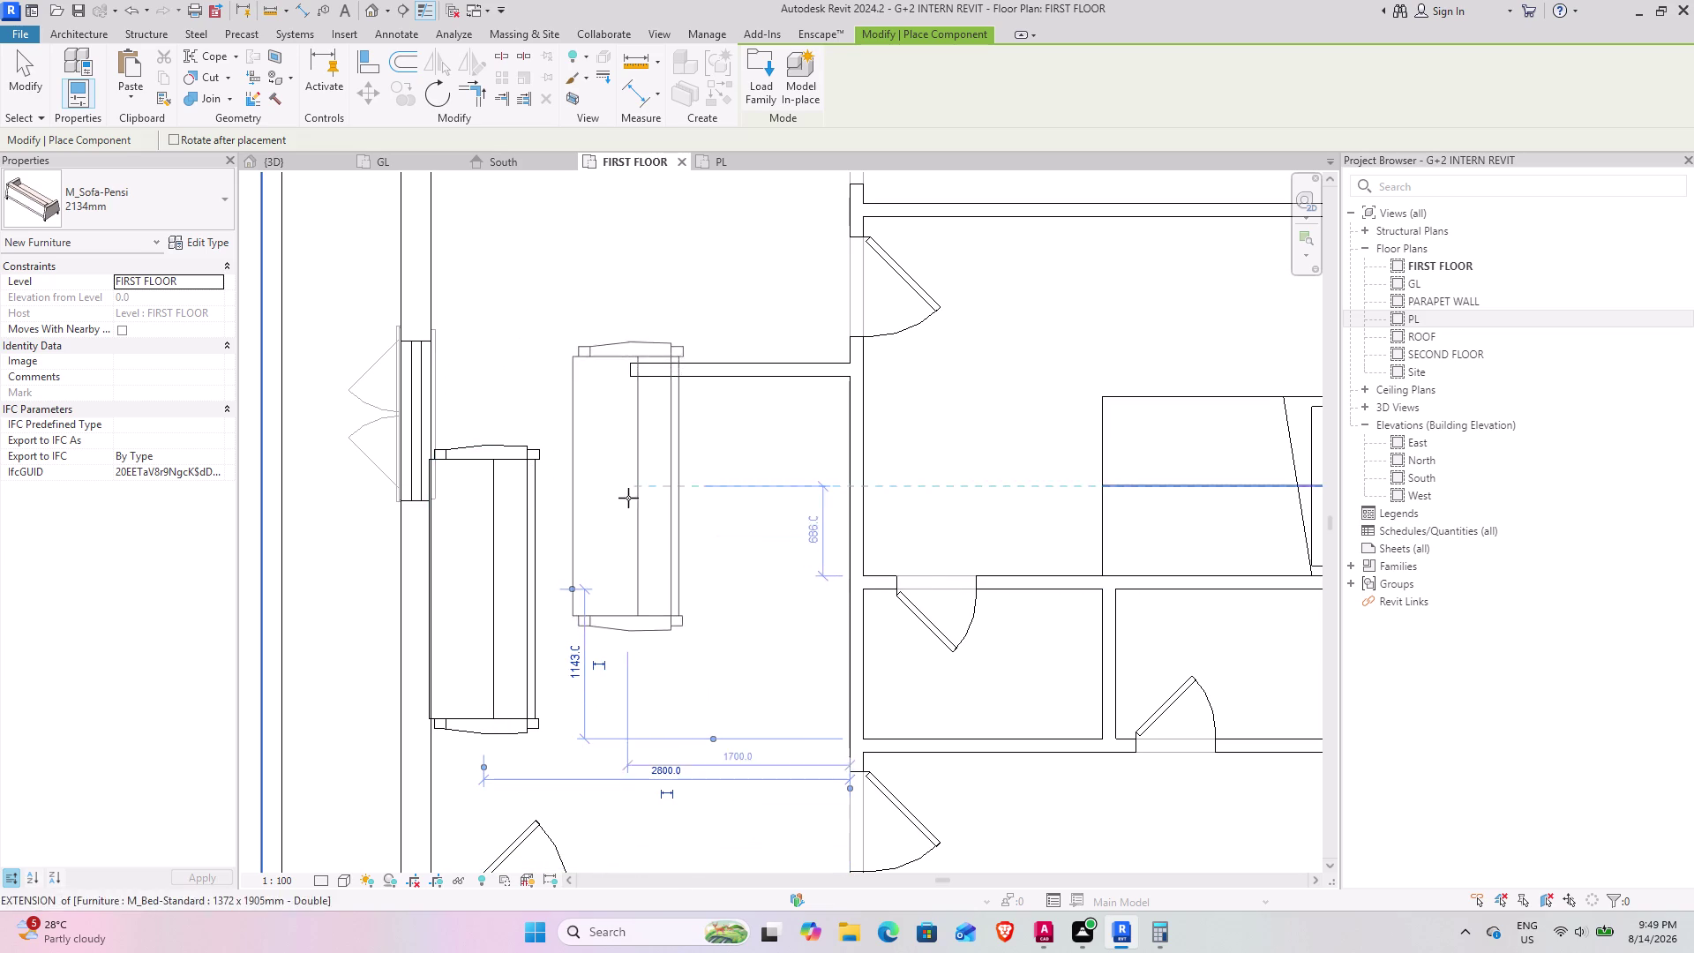
scroll(down, 3)
scroll(down, 3)
Reopen the family library browser at the Seating folder.
key(space)
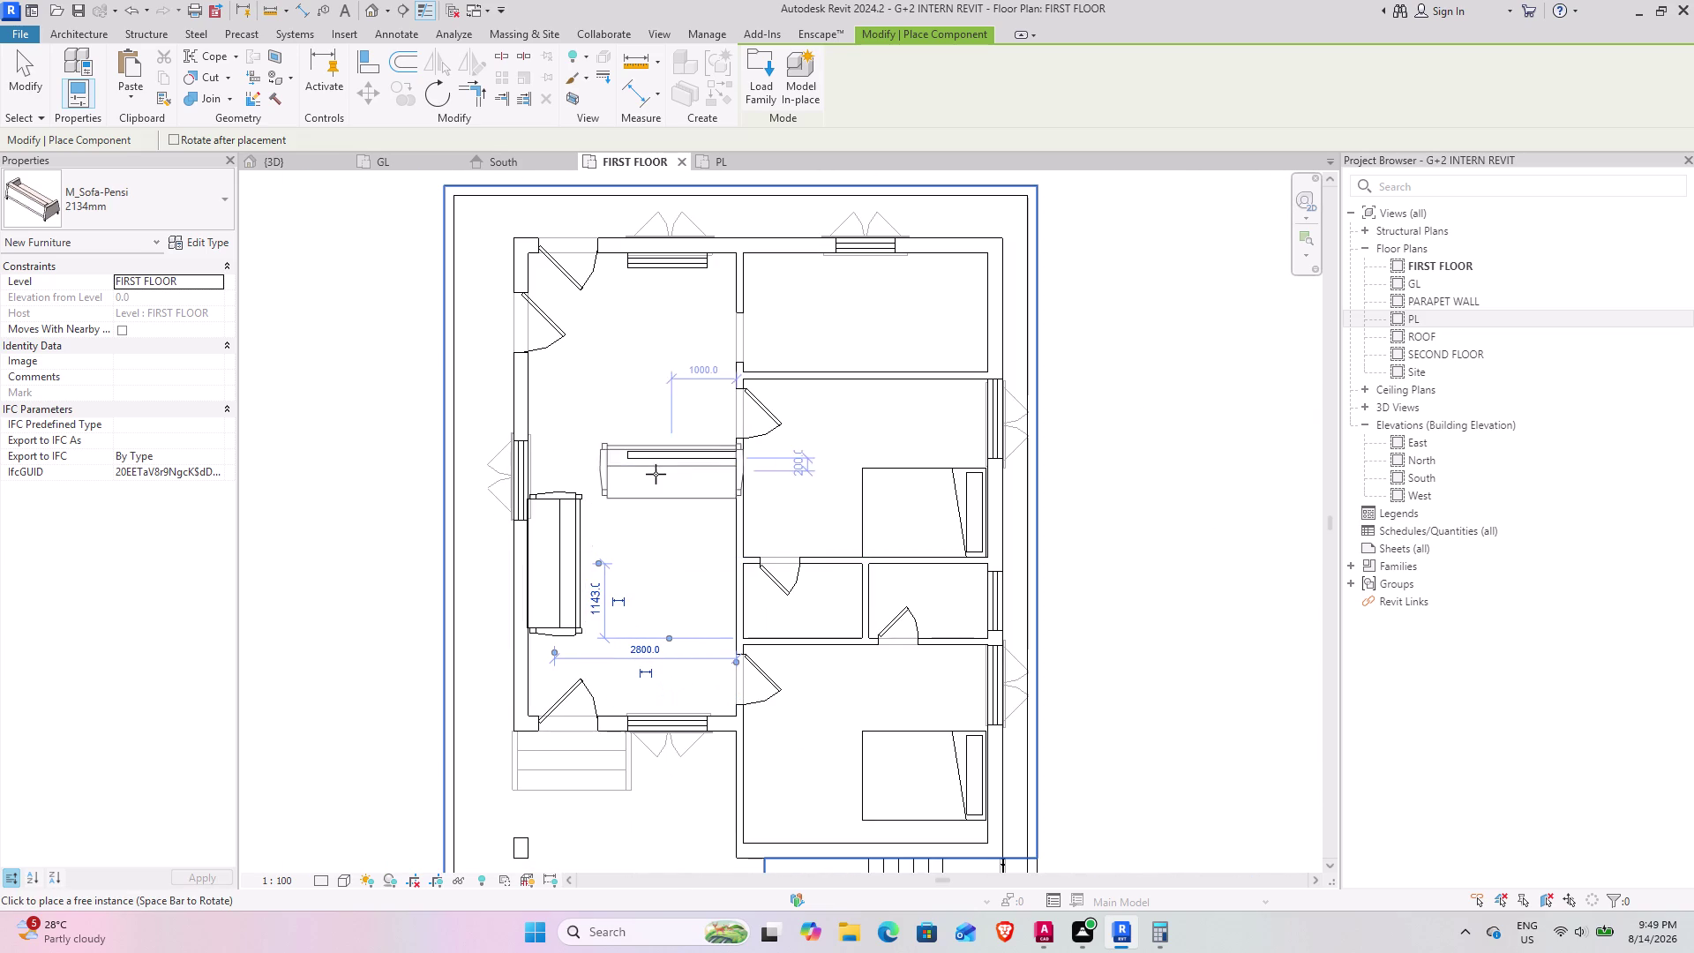
key(space)
click(755, 89)
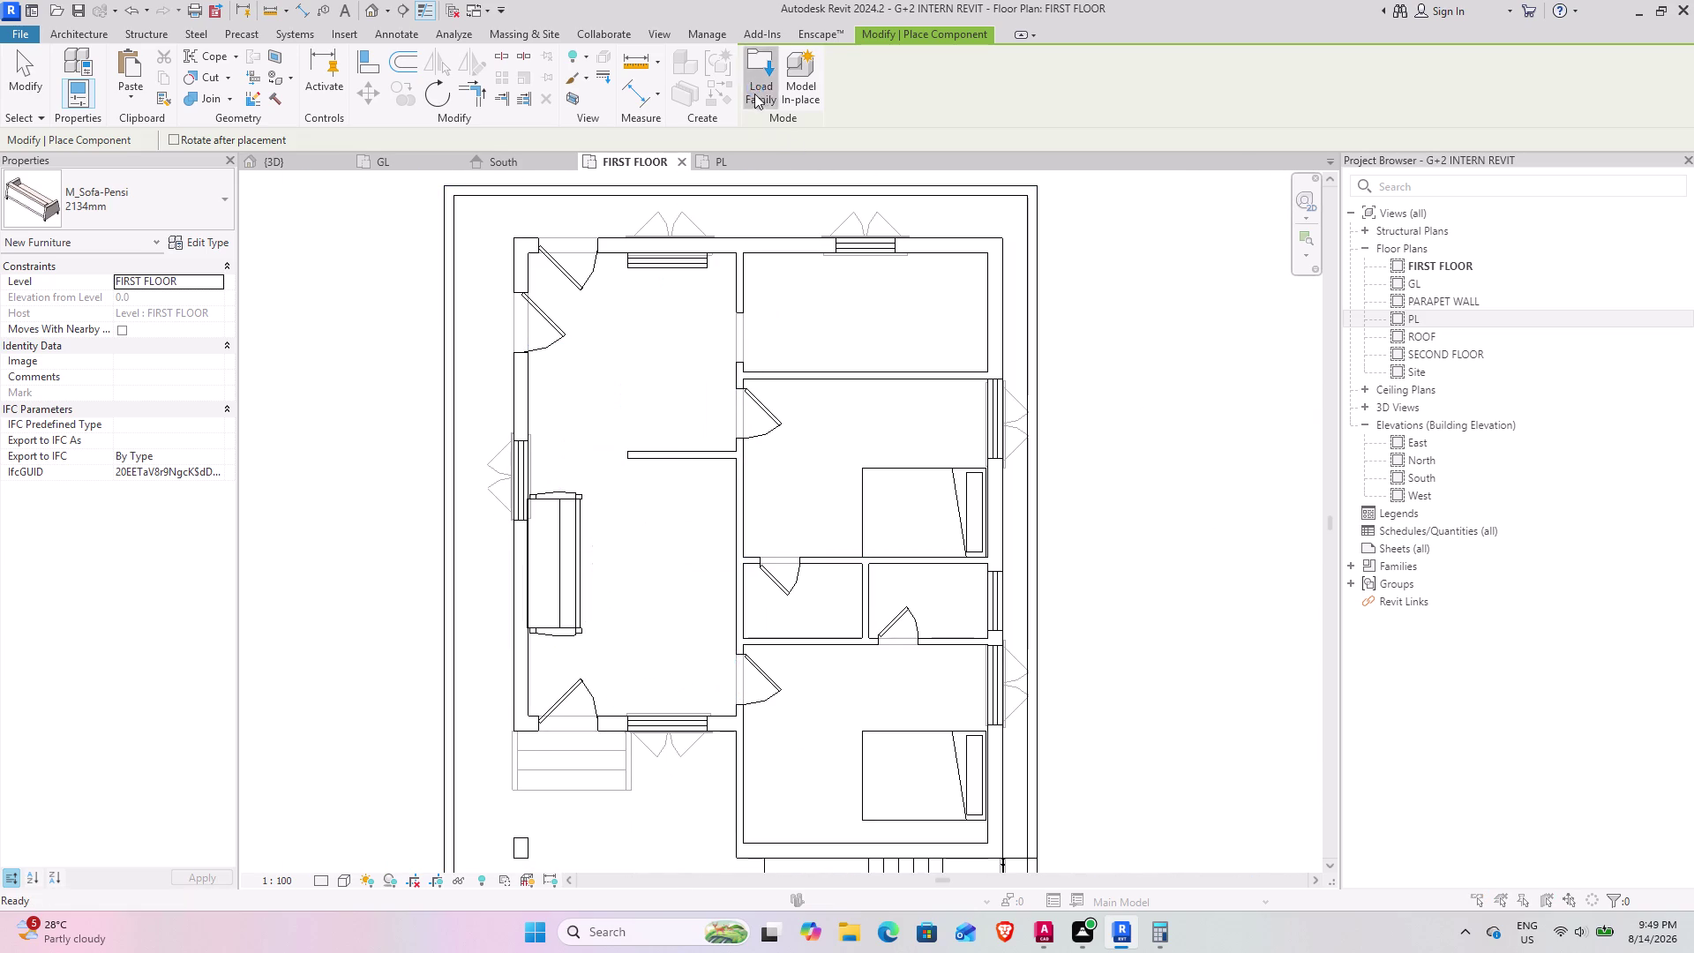
scroll(up, 3)
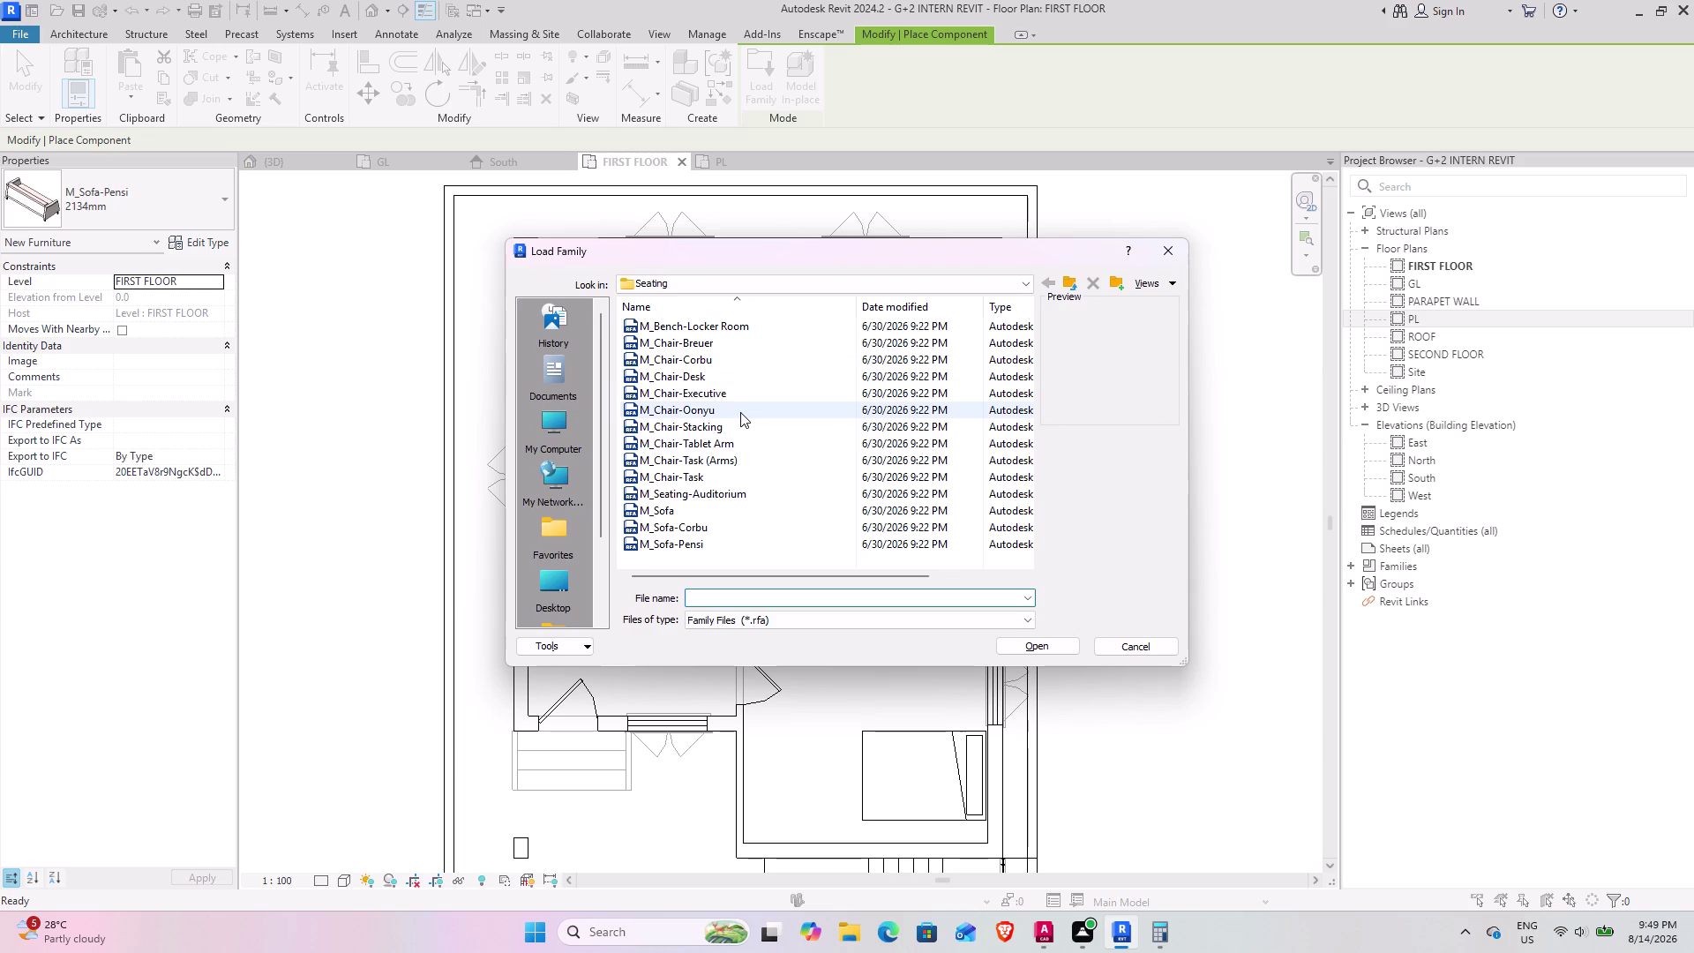
Load the M_Chair-Corbu family from the Seating folder into the project.
scroll(up, 3)
scroll(down, 3)
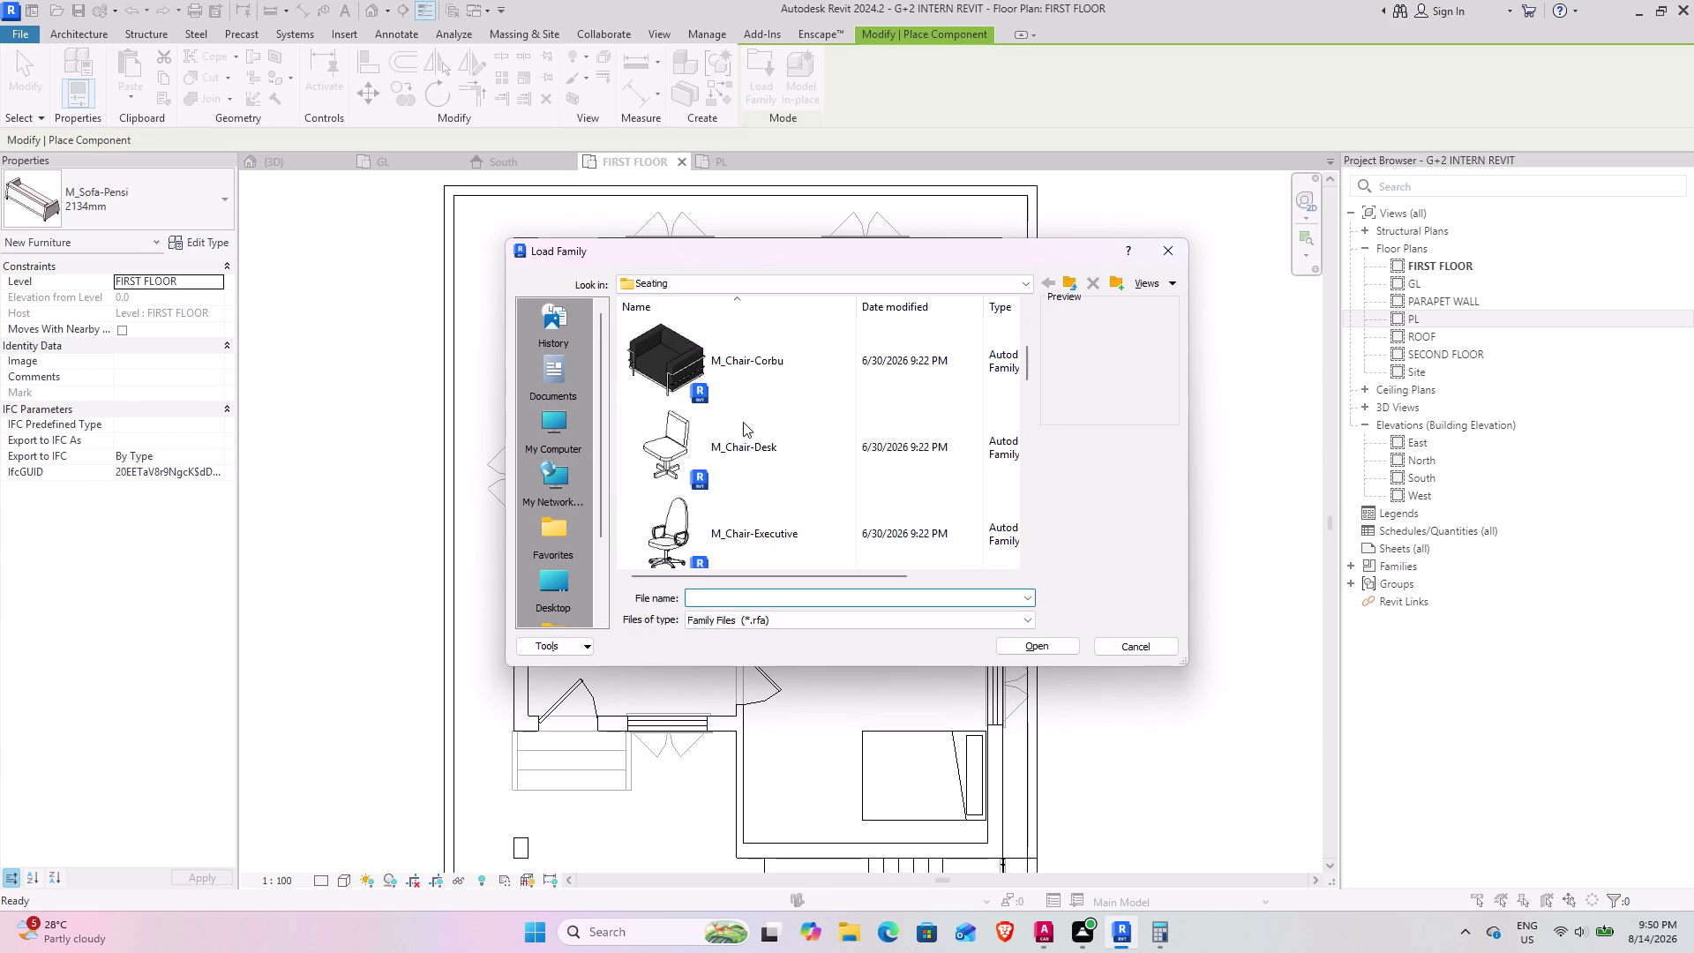
click(746, 363)
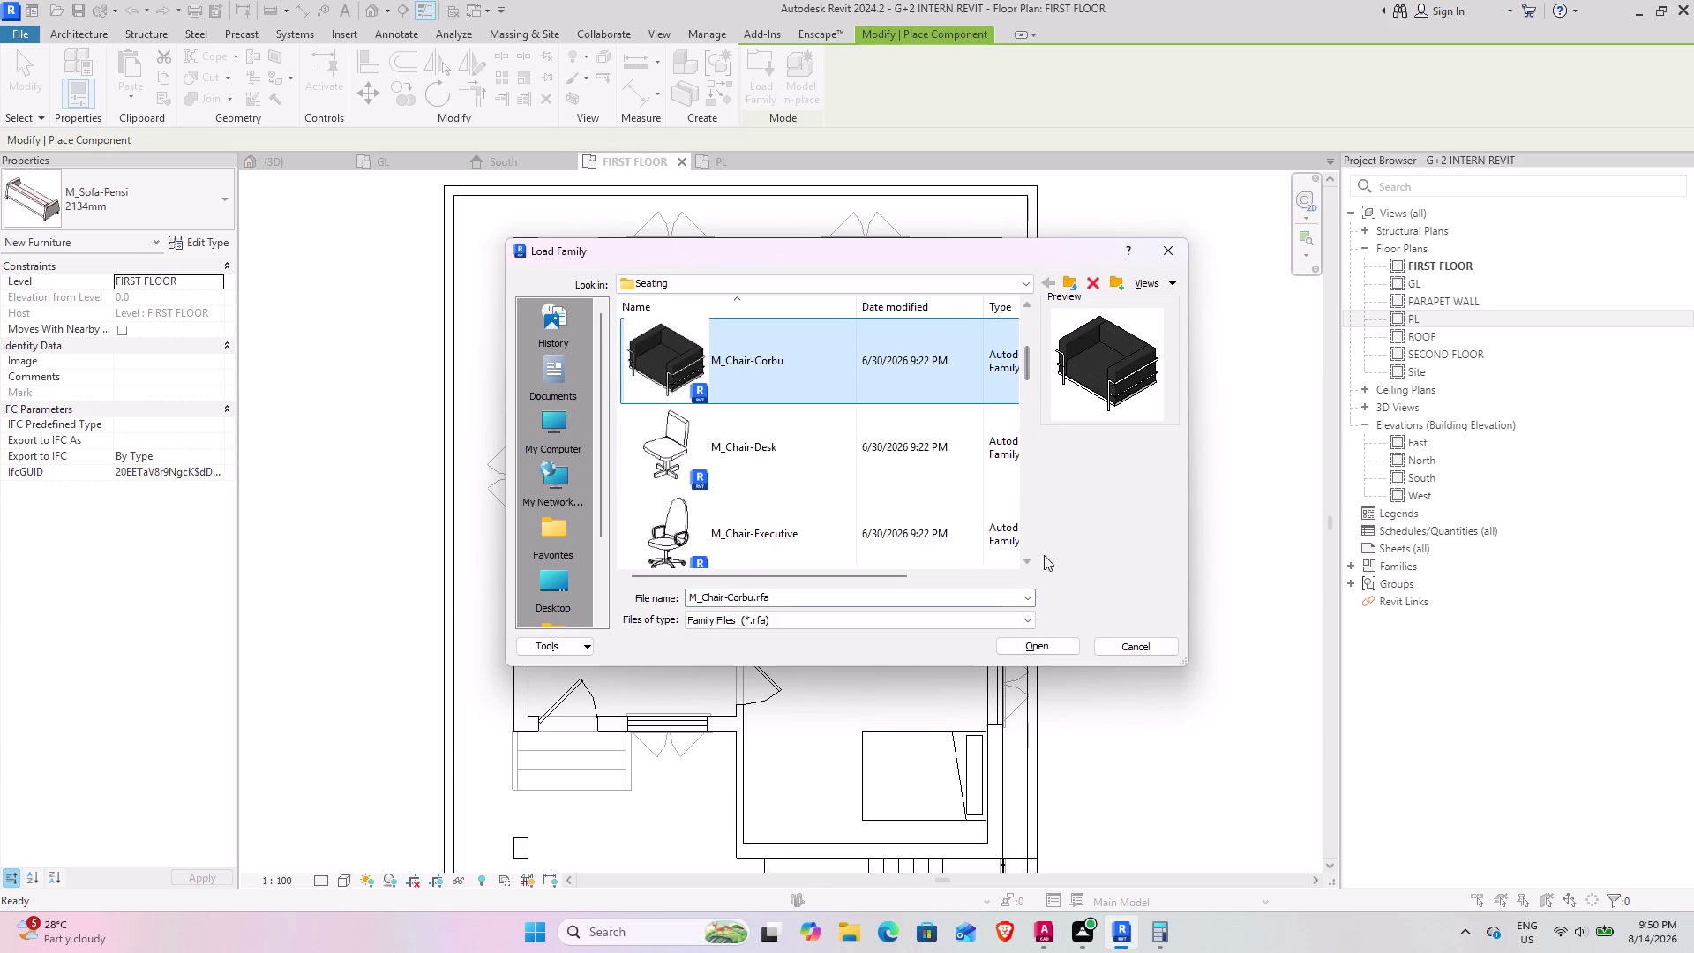
click(1057, 644)
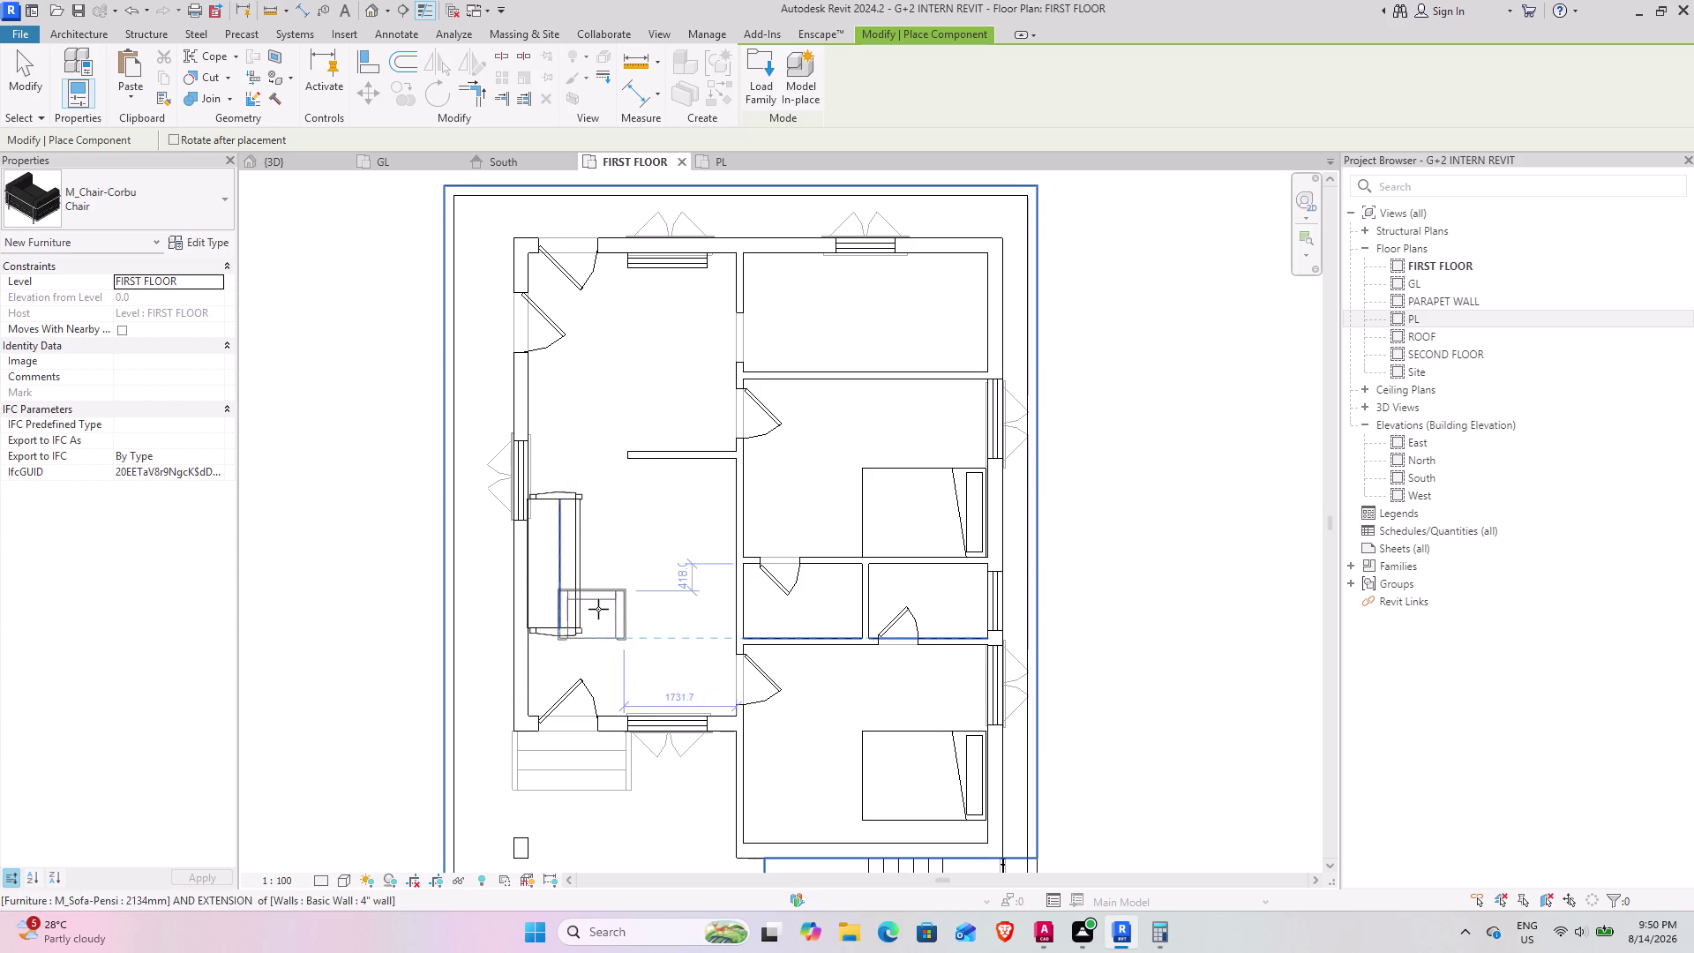
Place the Corbu chair, rotated to face the room, beside the sofa's lower end, then select the sofa.
key(space)
key(space)
key(space)
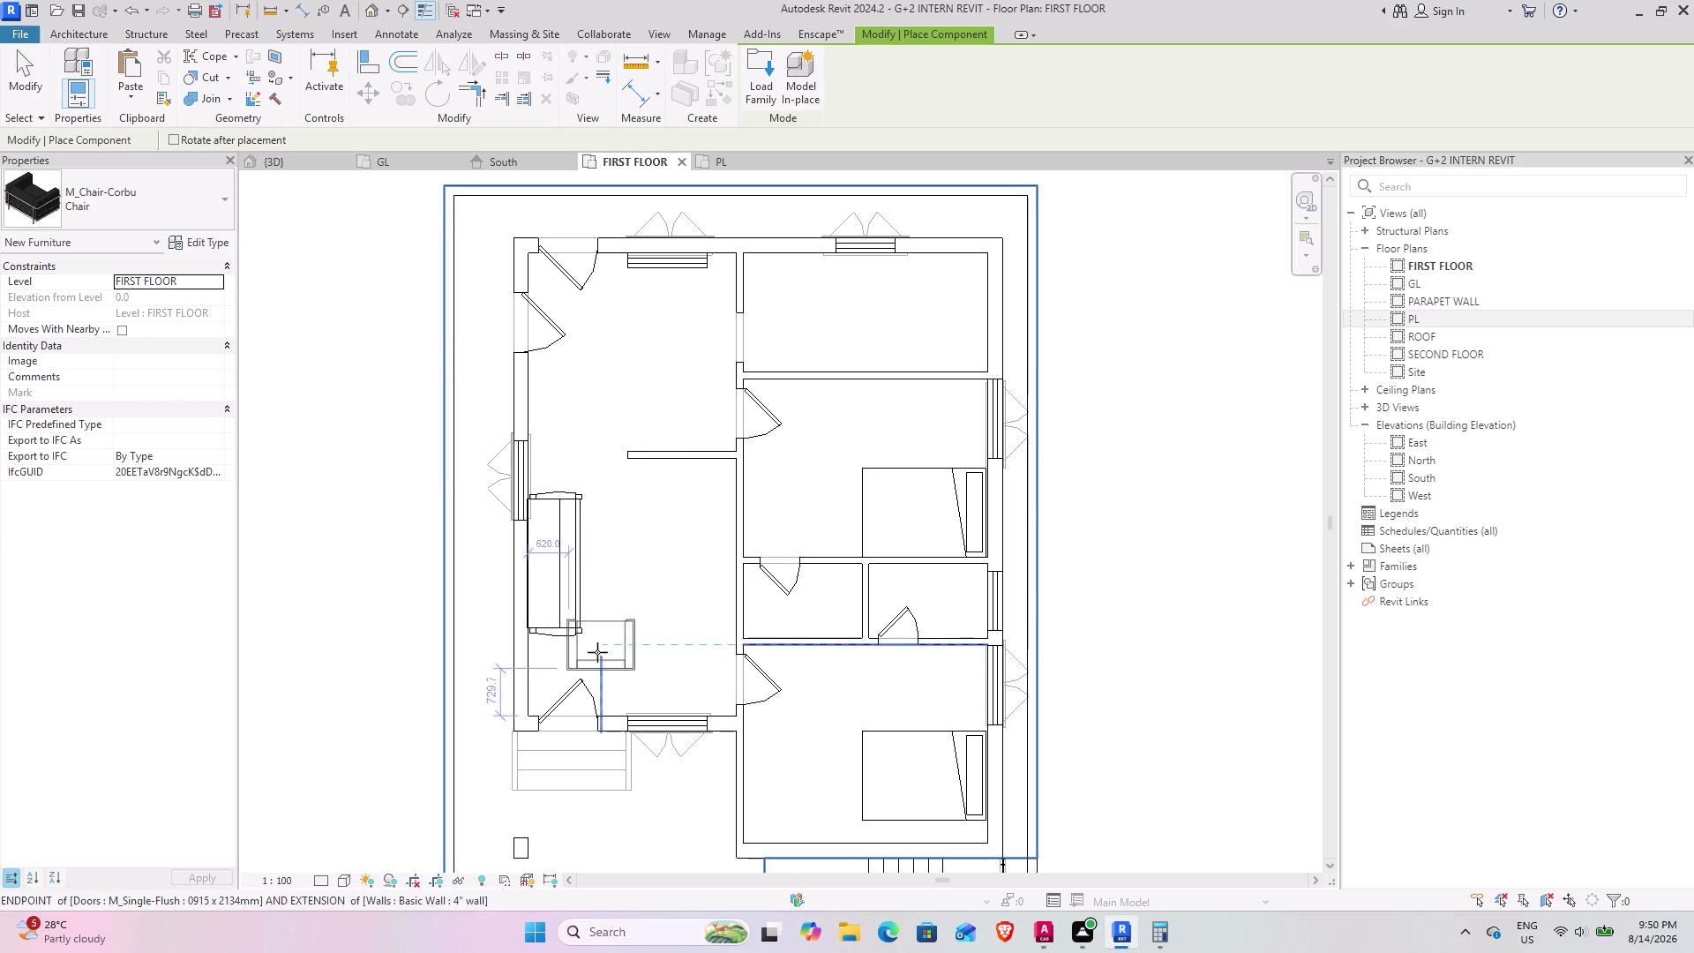
scroll(up, 3)
scroll(up, 3)
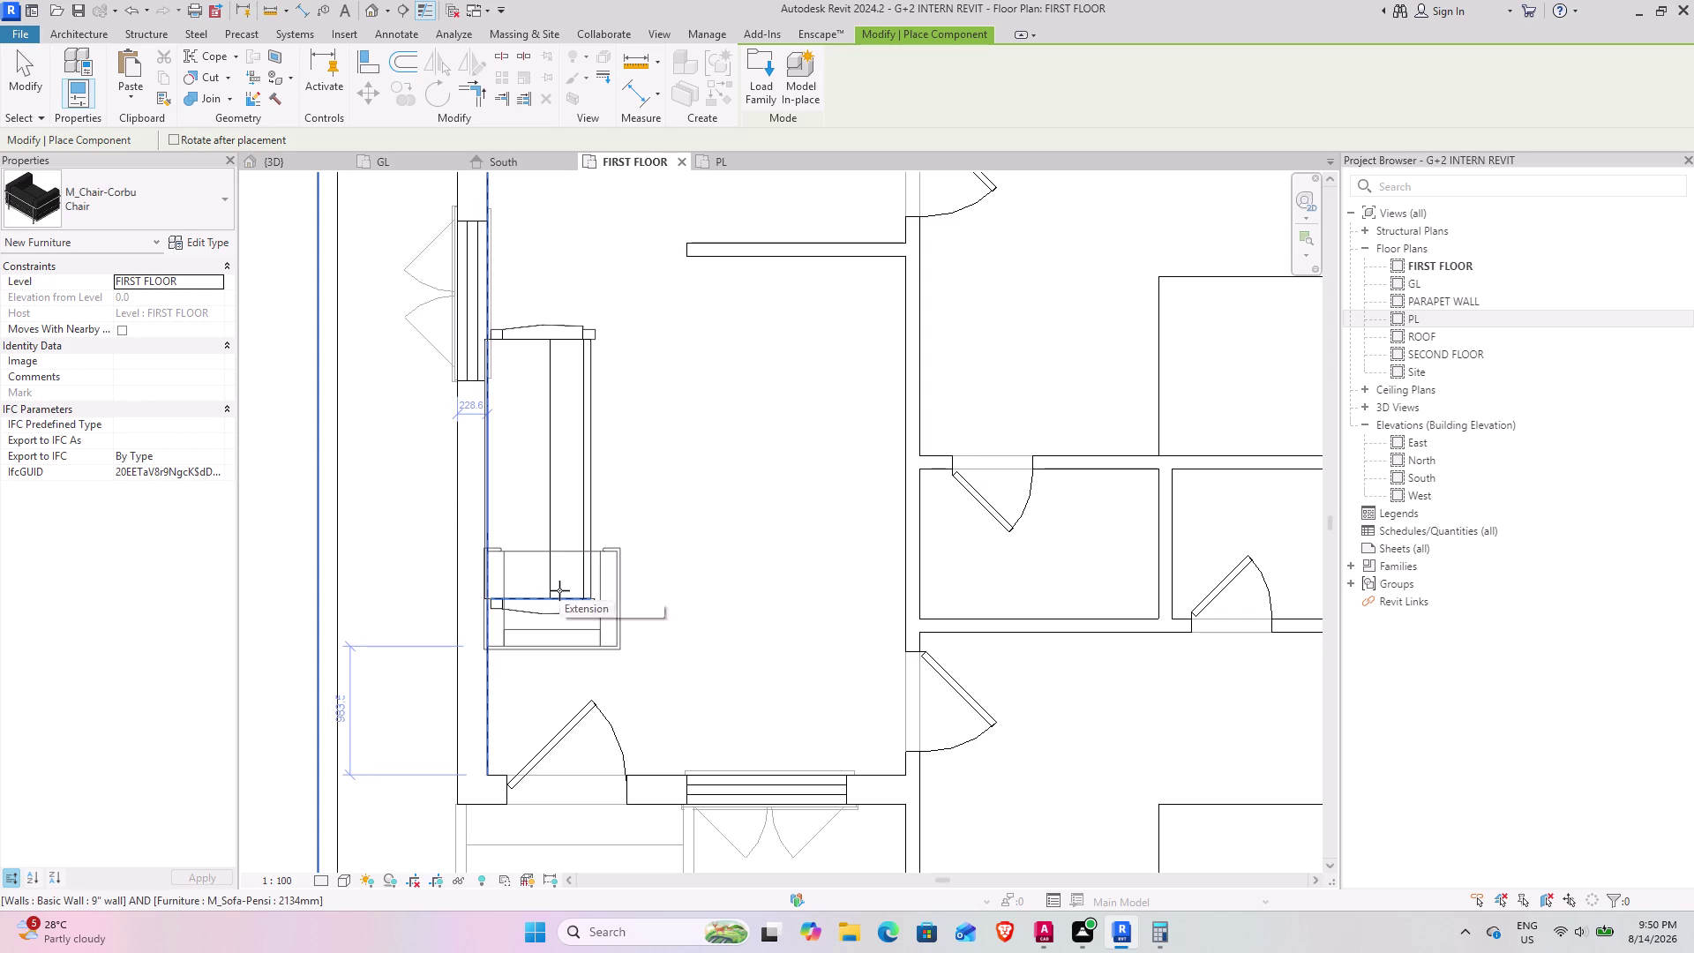
click(559, 591)
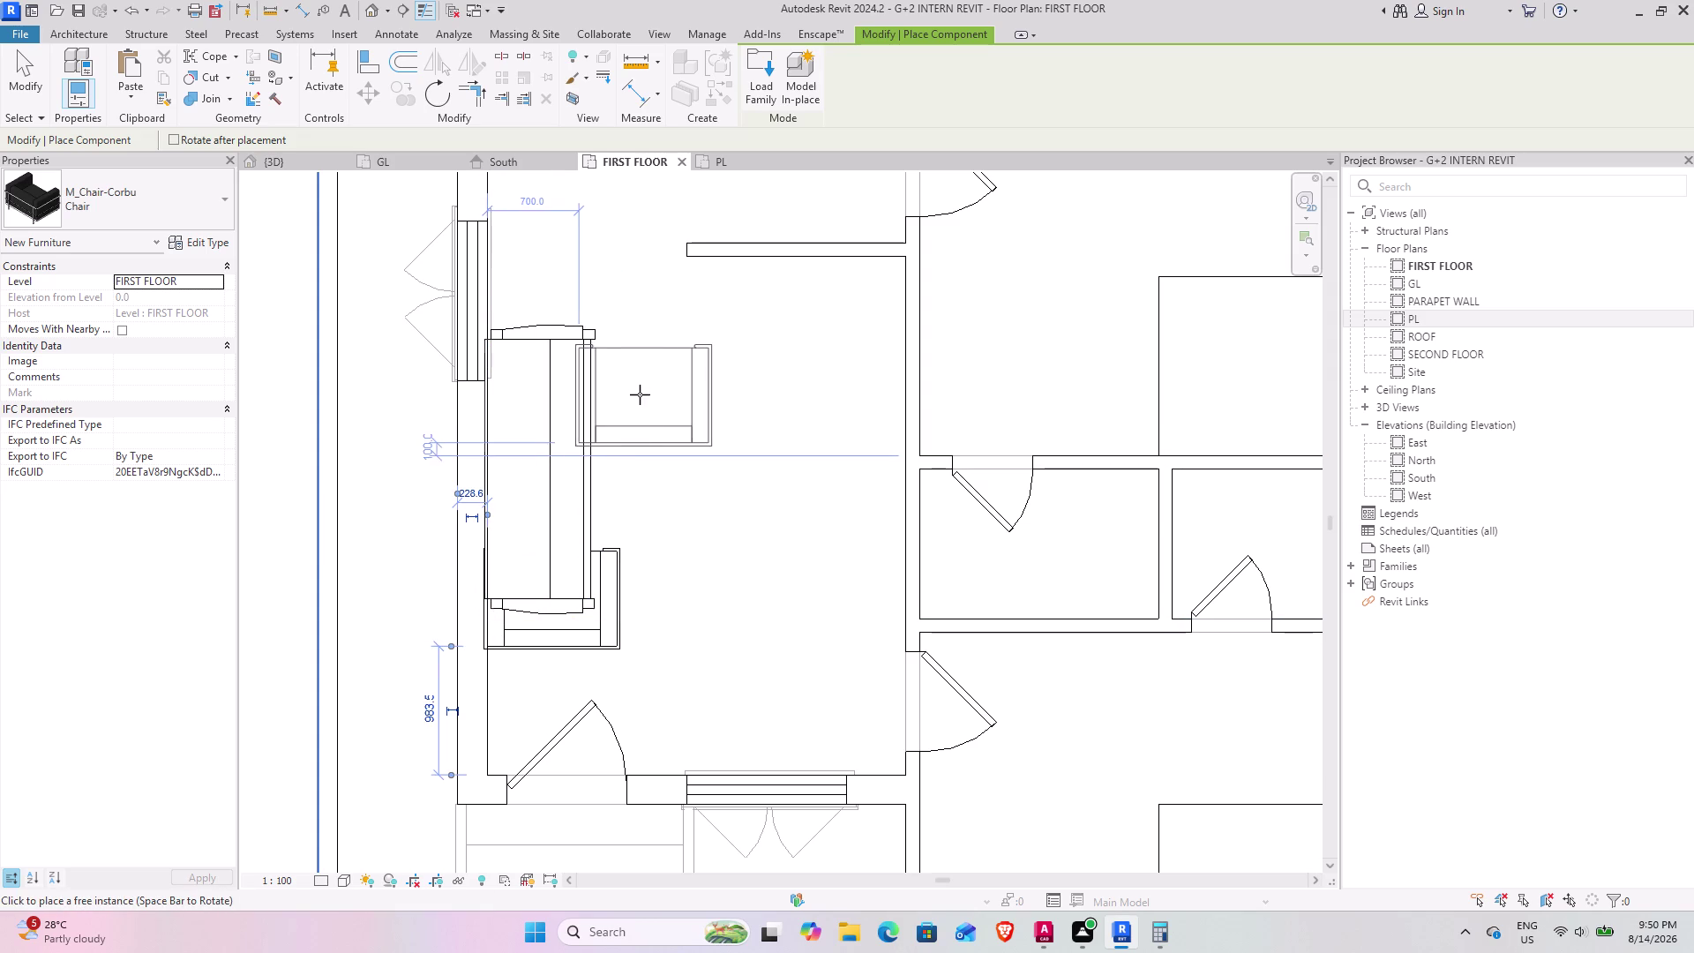
key(Escape)
key(Escape)
click(585, 382)
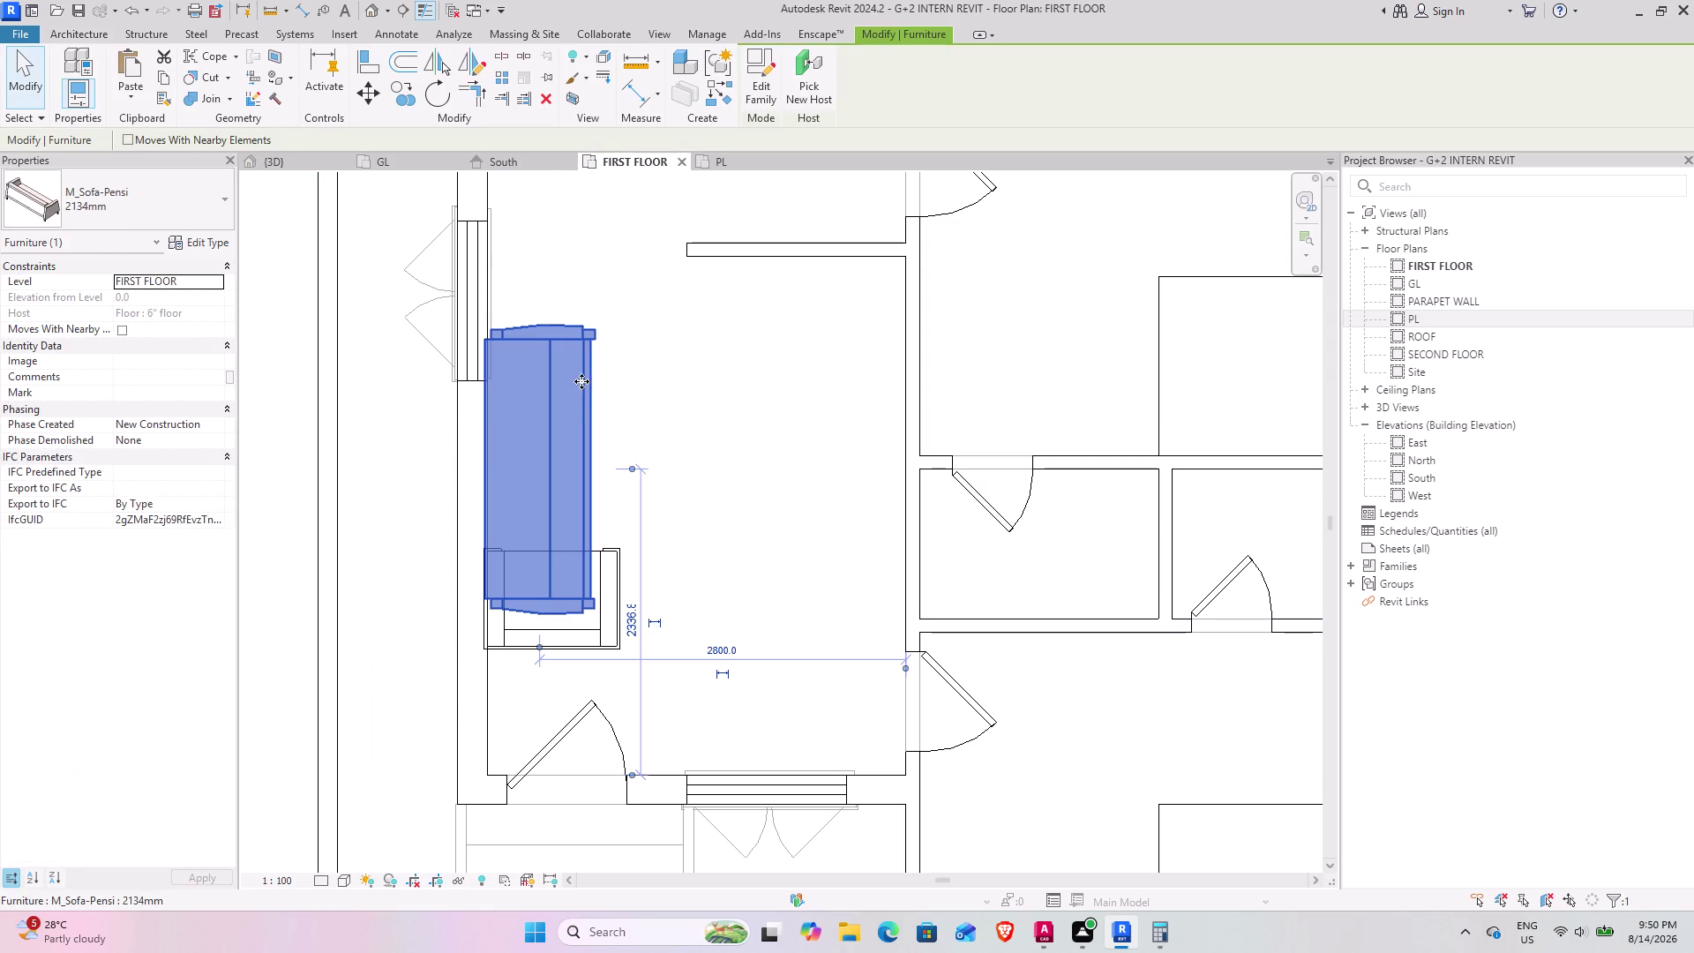
Slide the sofa up and back down the living-room wall, settling it lower over the chair.
drag(548, 443, 569, 320)
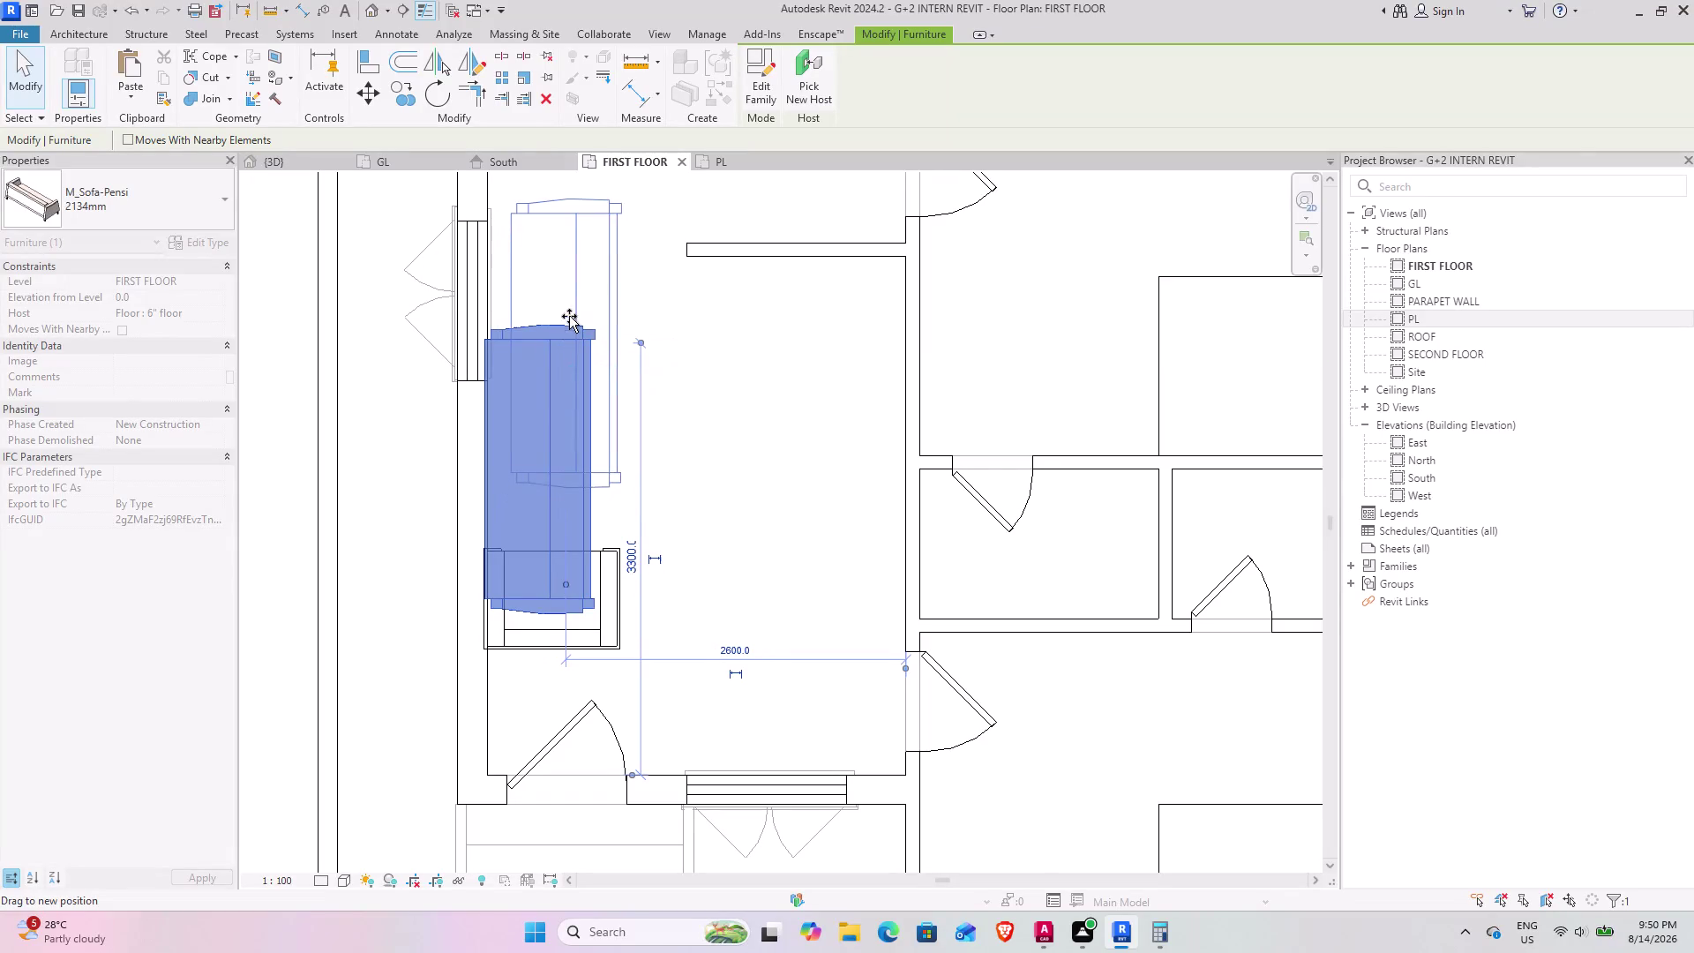
drag(569, 320, 561, 285)
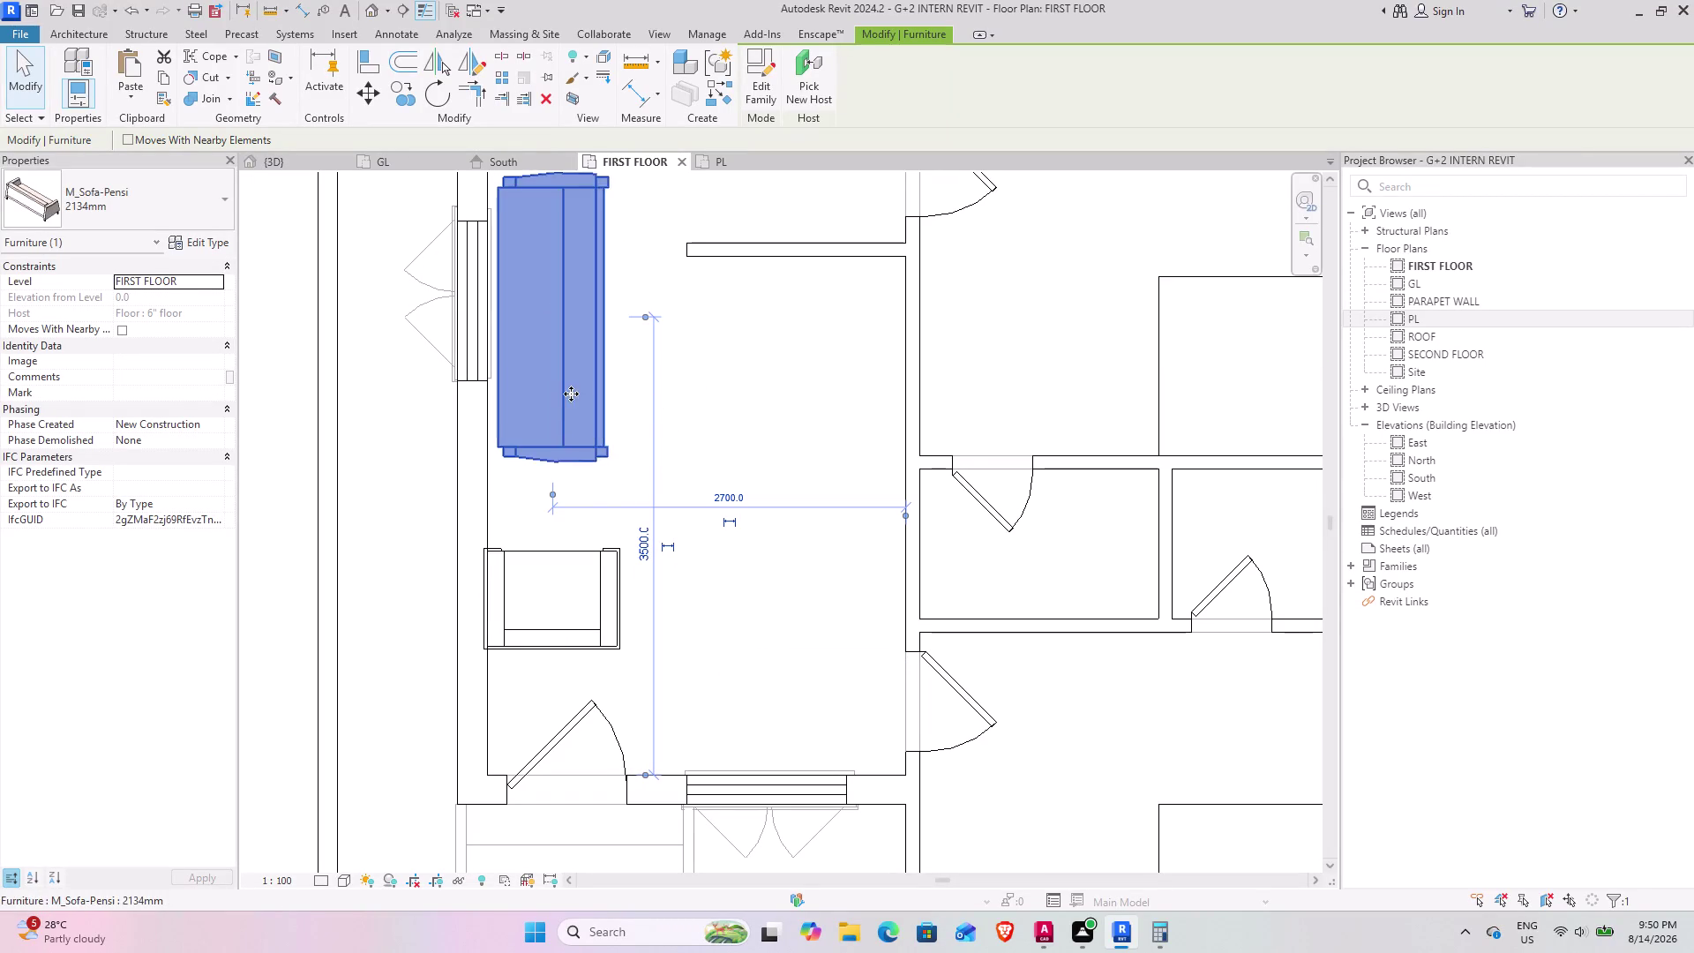
drag(562, 371, 535, 499)
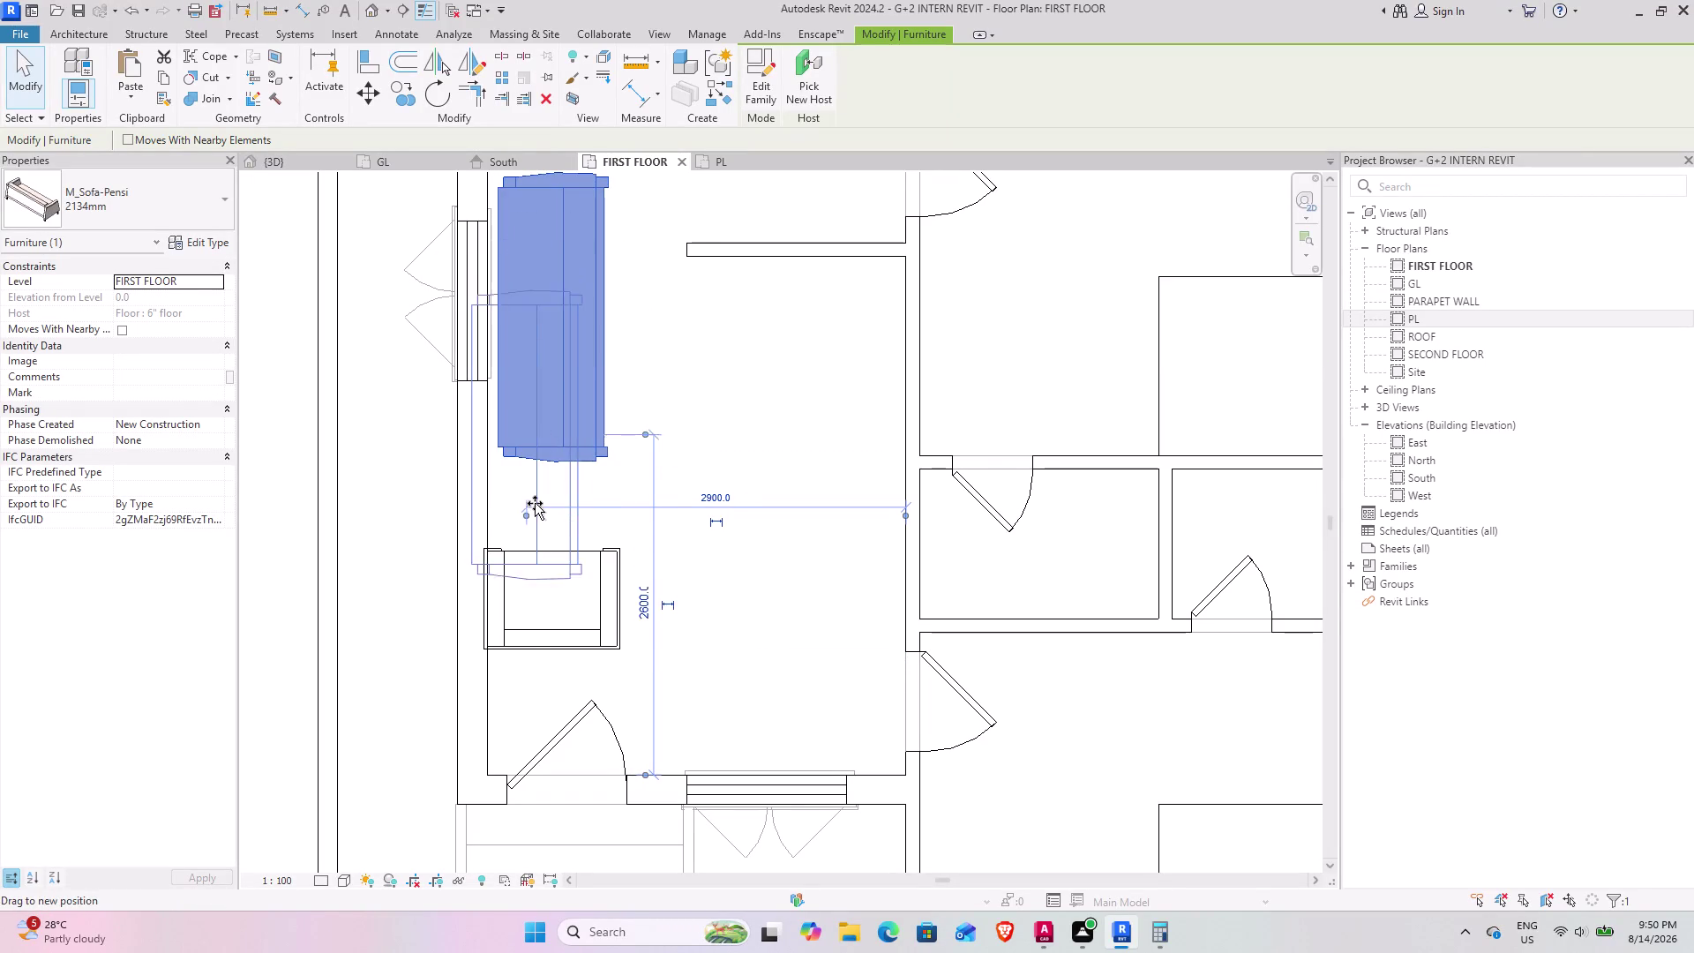
drag(535, 498, 552, 567)
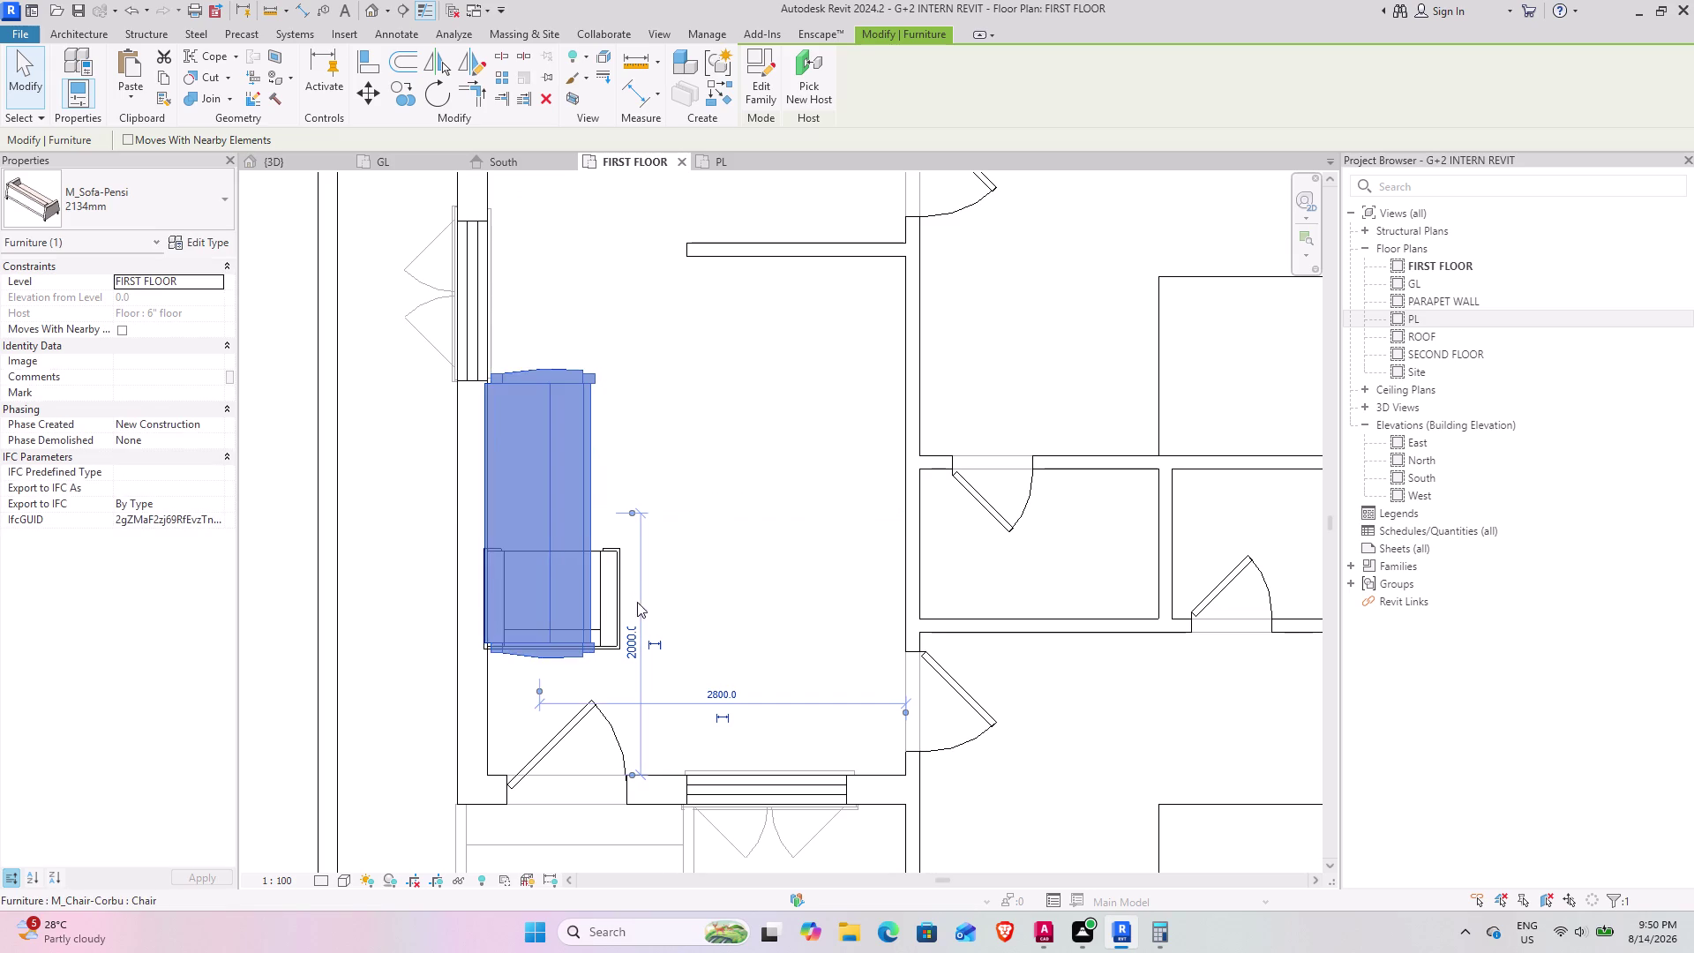
click(621, 592)
click(551, 100)
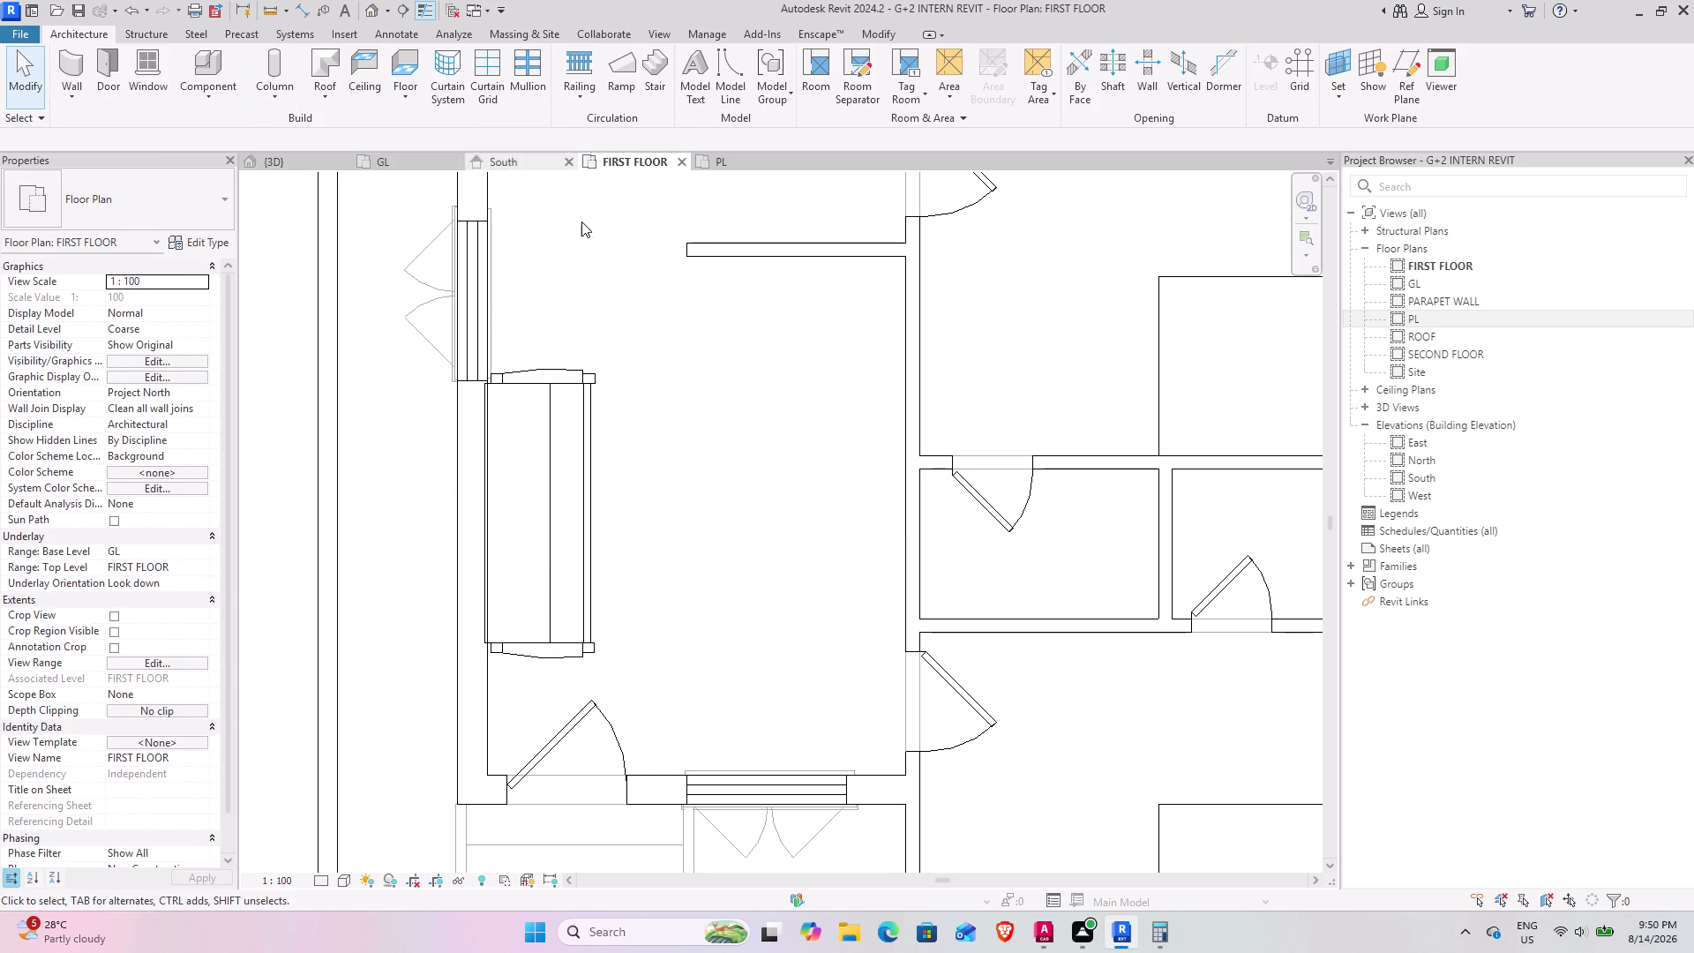
Pan the floor plan to see more rooms, then switch to the {3D} view.
scroll(down, 3)
middle_drag(623, 451, 643, 377)
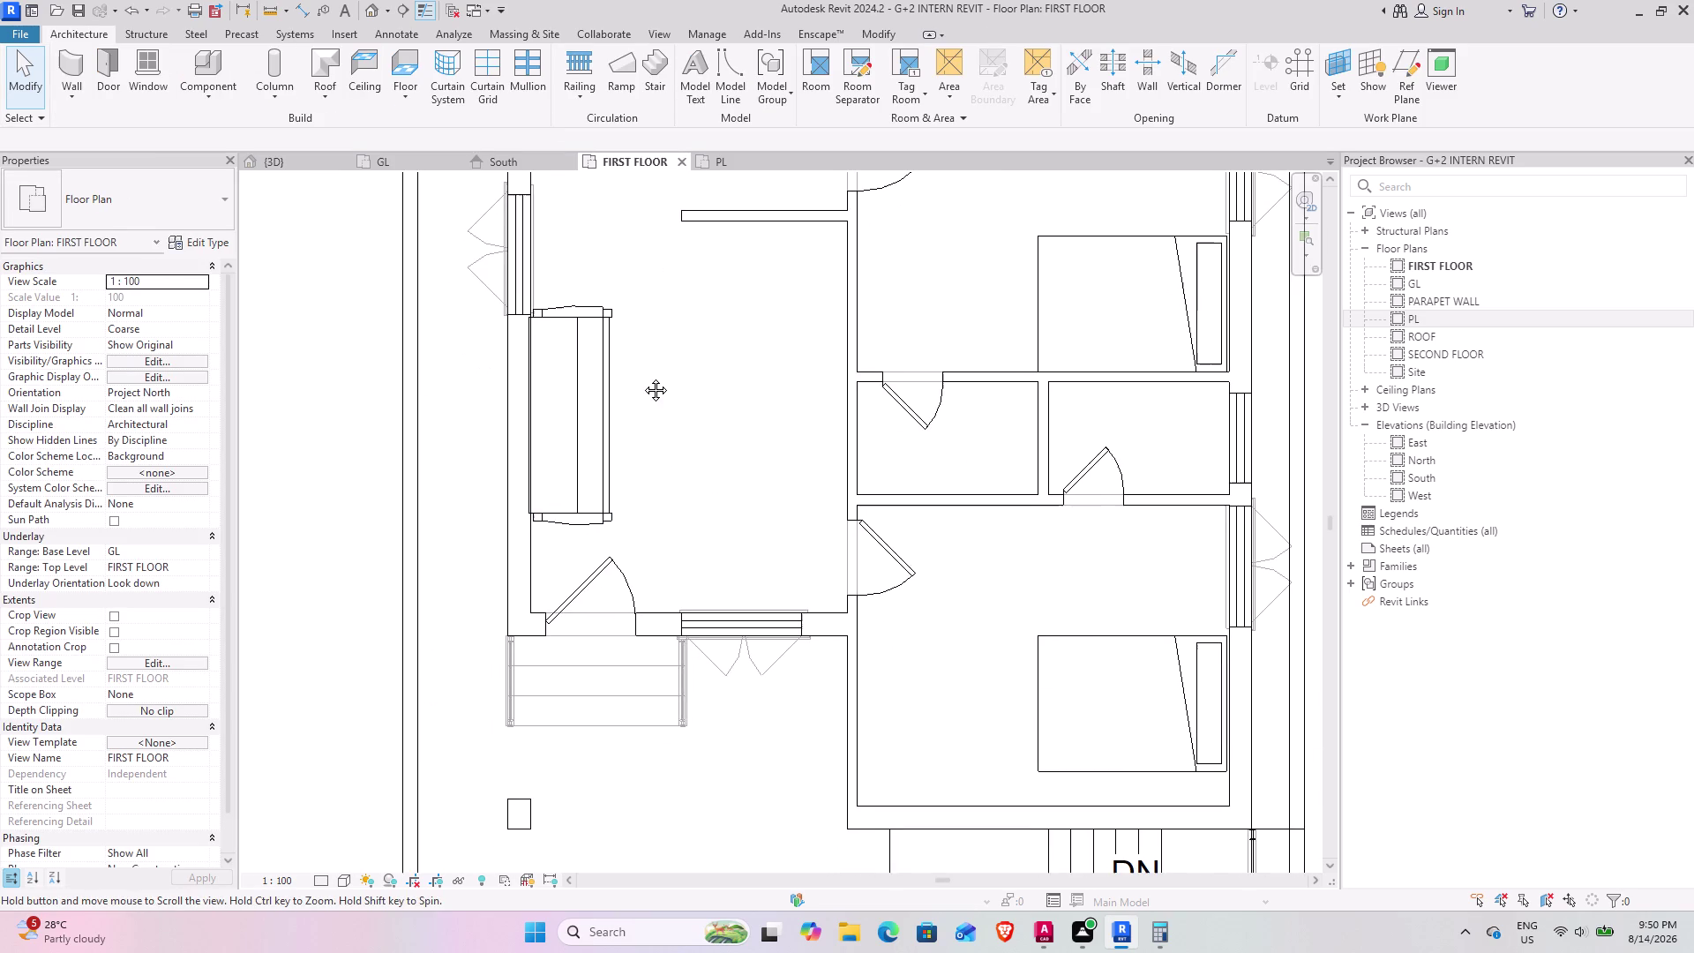
middle_drag(643, 377, 639, 381)
click(579, 391)
drag(582, 401, 581, 340)
click(796, 370)
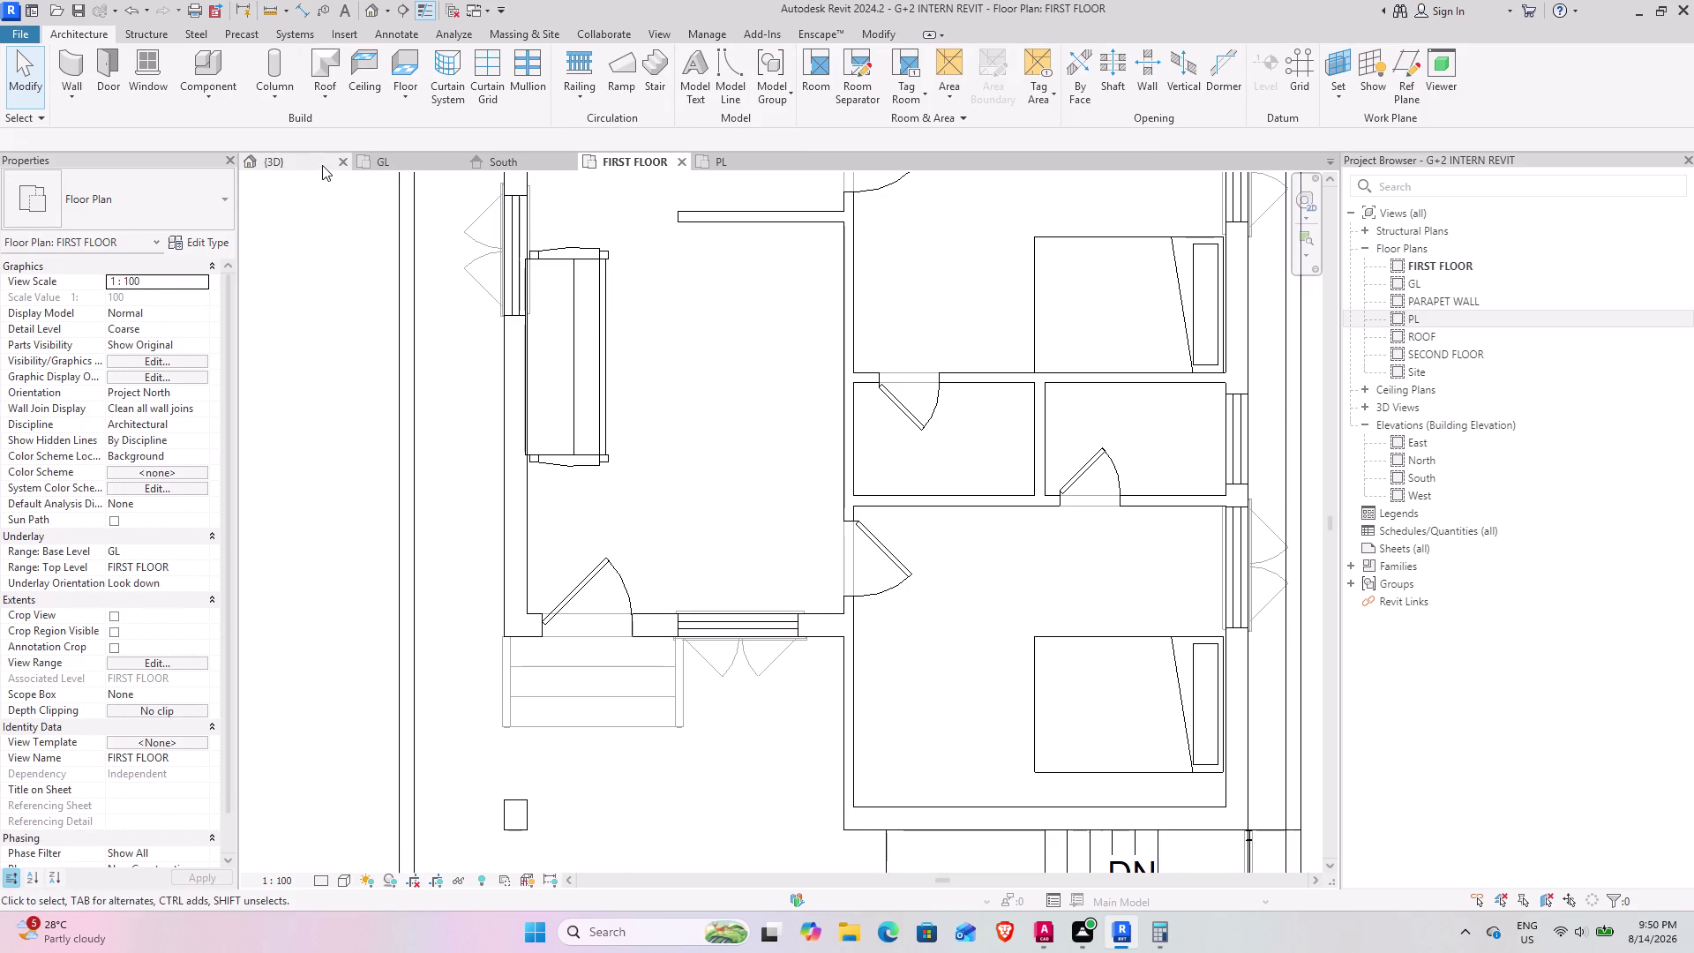
click(316, 165)
Orbit to the front of the house and select the sofa, bed and another furniture piece.
scroll(down, 3)
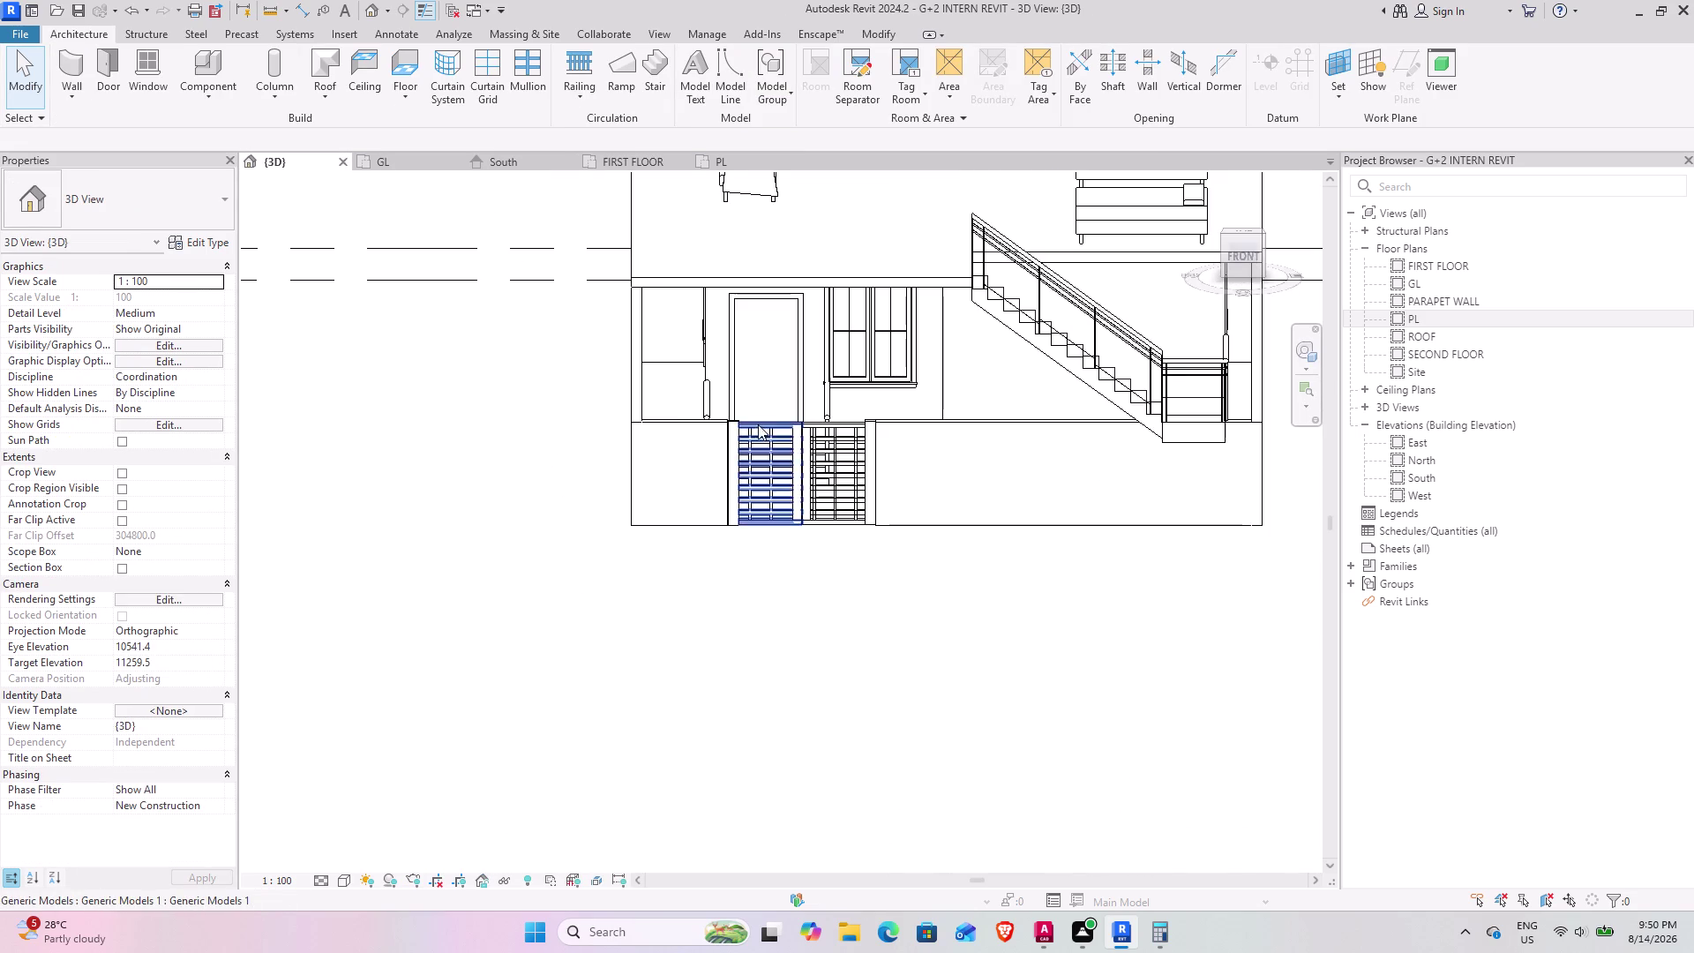
middle_drag(742, 402, 932, 382)
middle_drag(622, 404, 868, 425)
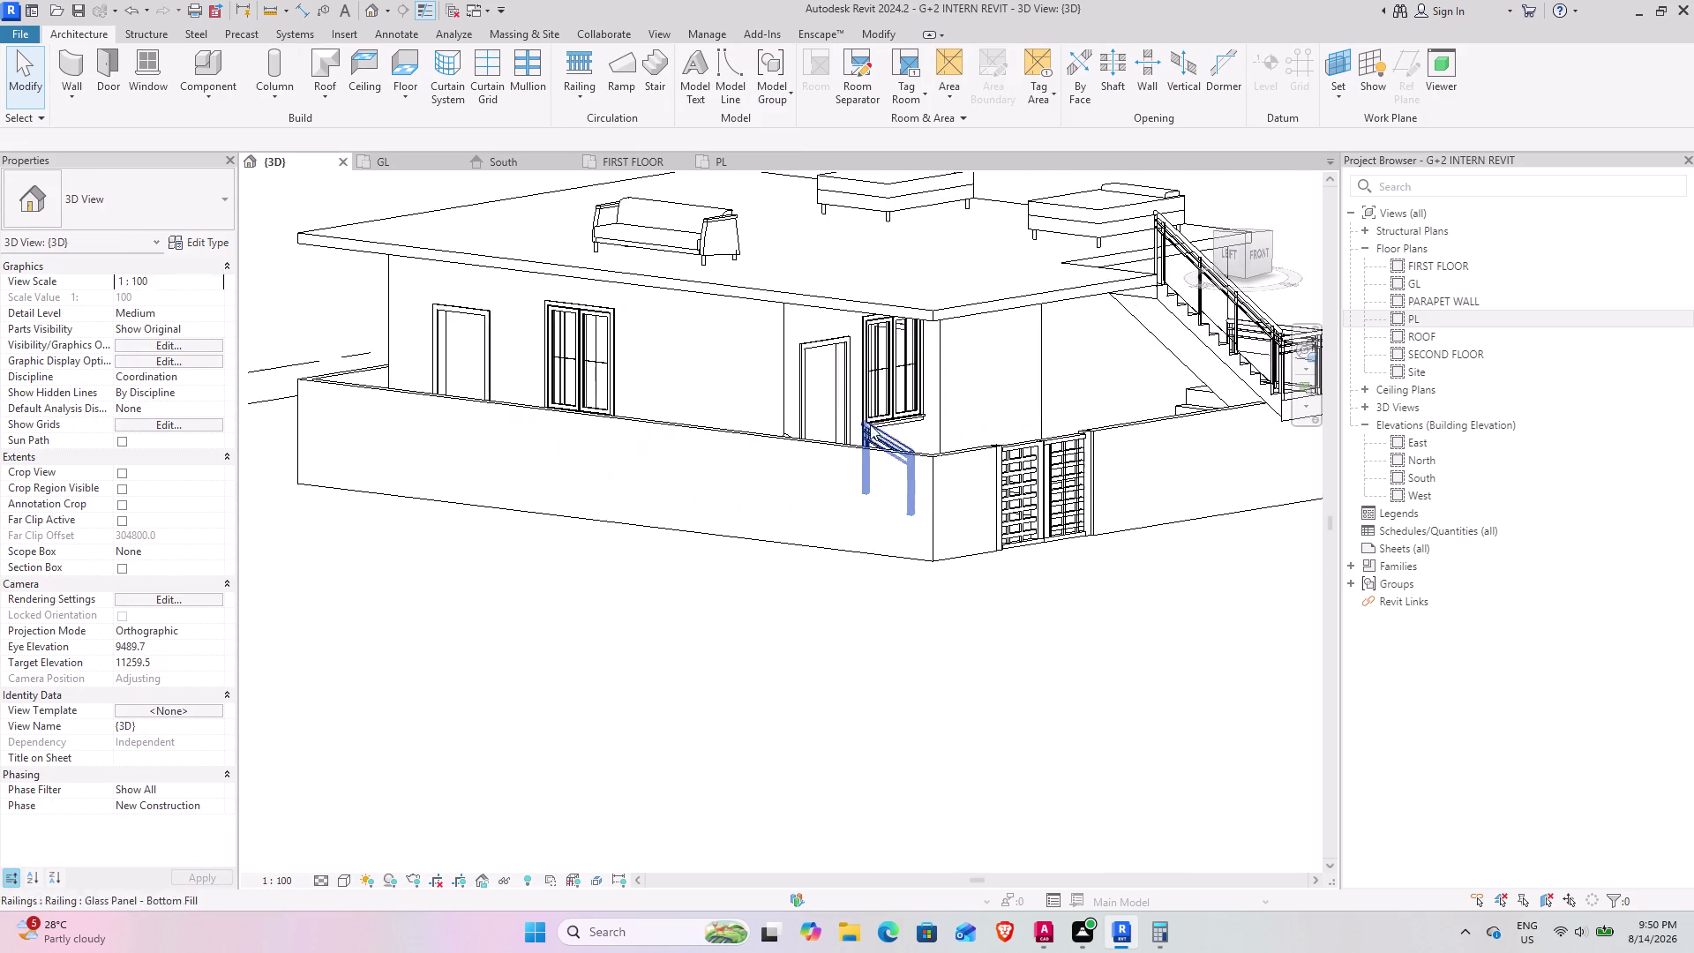
middle_click(851, 427)
scroll(down, 3)
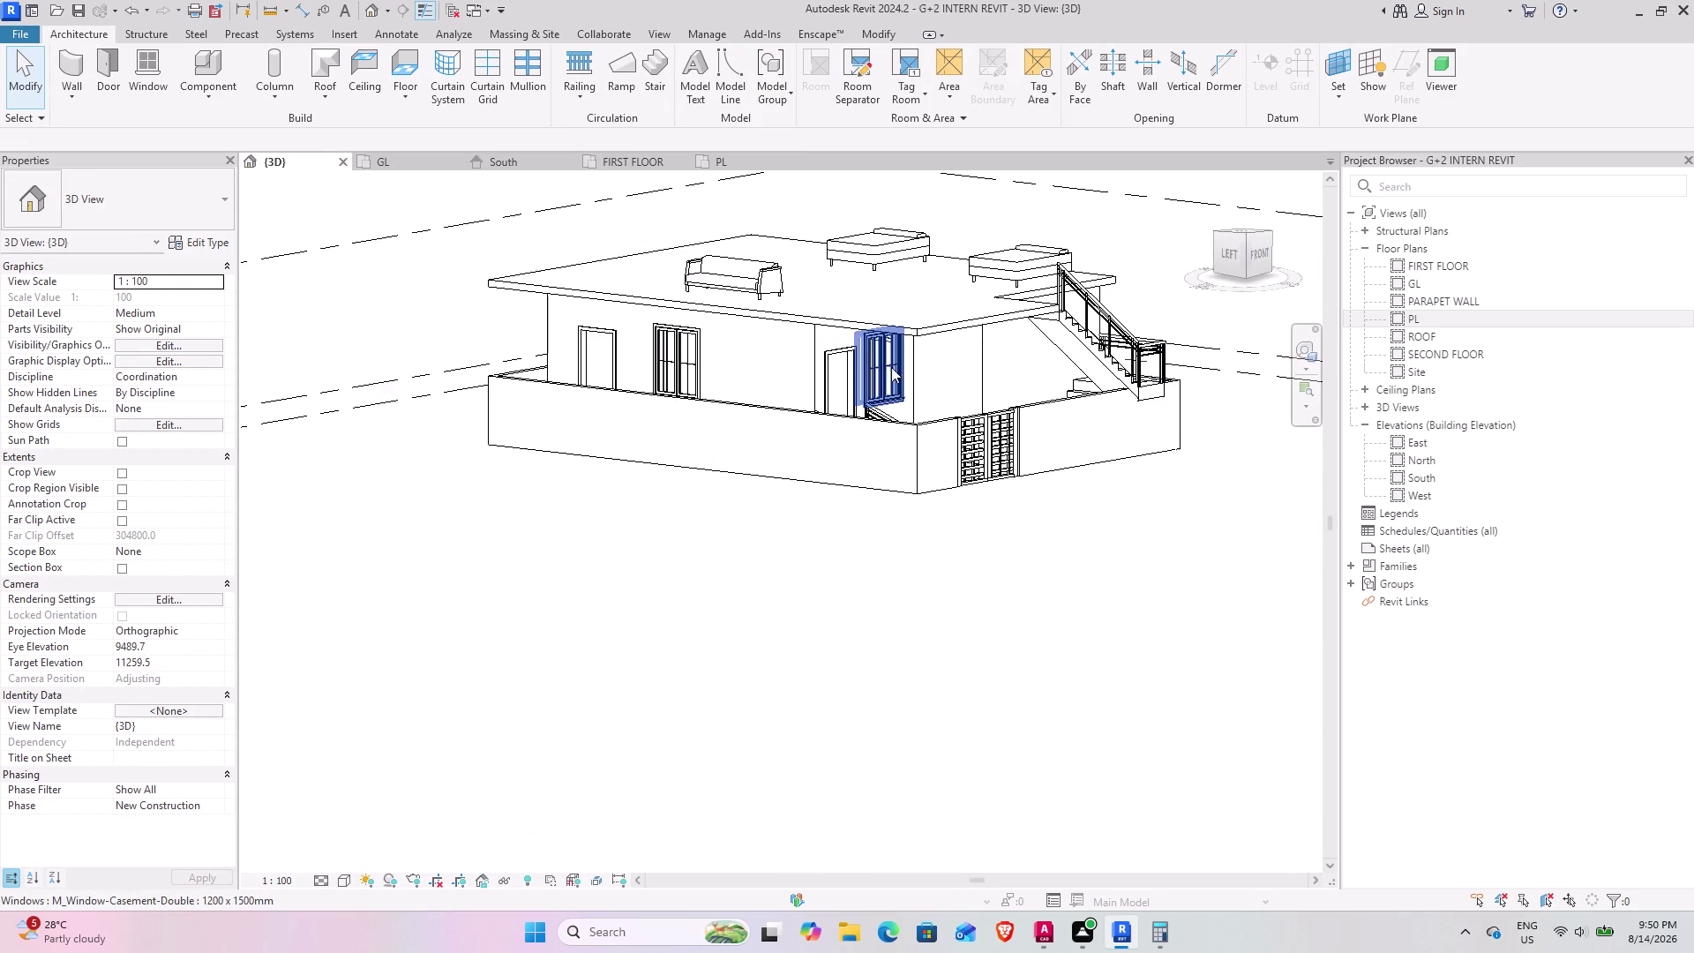
middle_drag(887, 368, 759, 311)
middle_drag(914, 356, 771, 467)
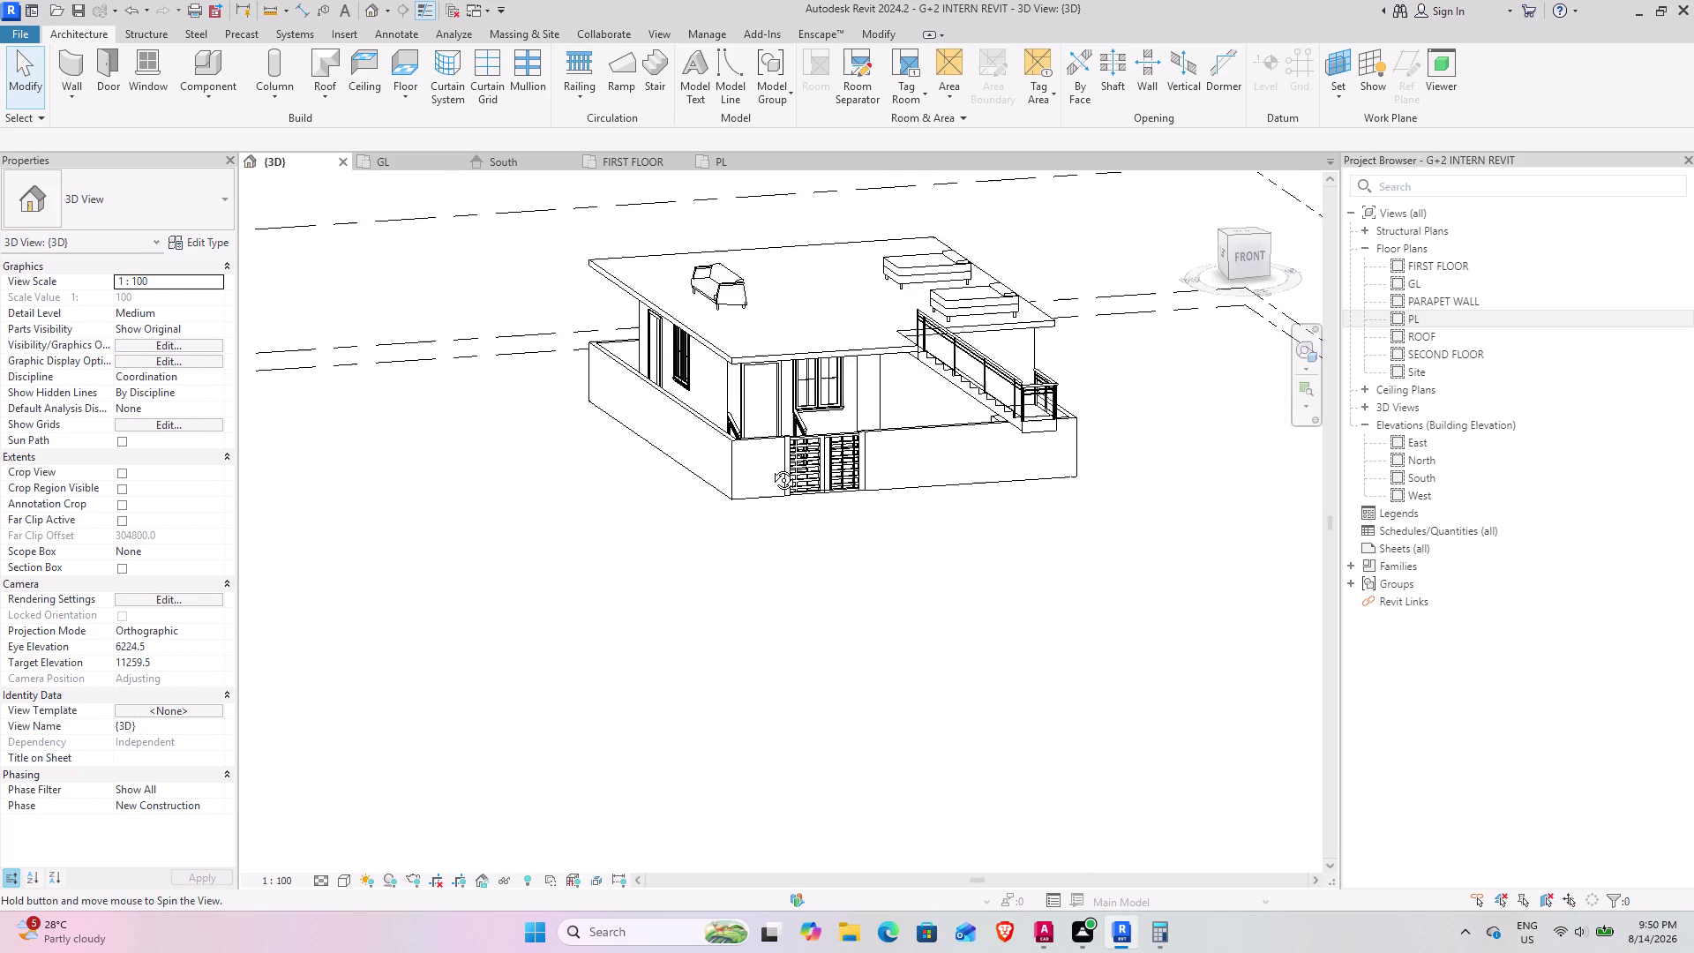
middle_drag(770, 467, 730, 419)
click(765, 306)
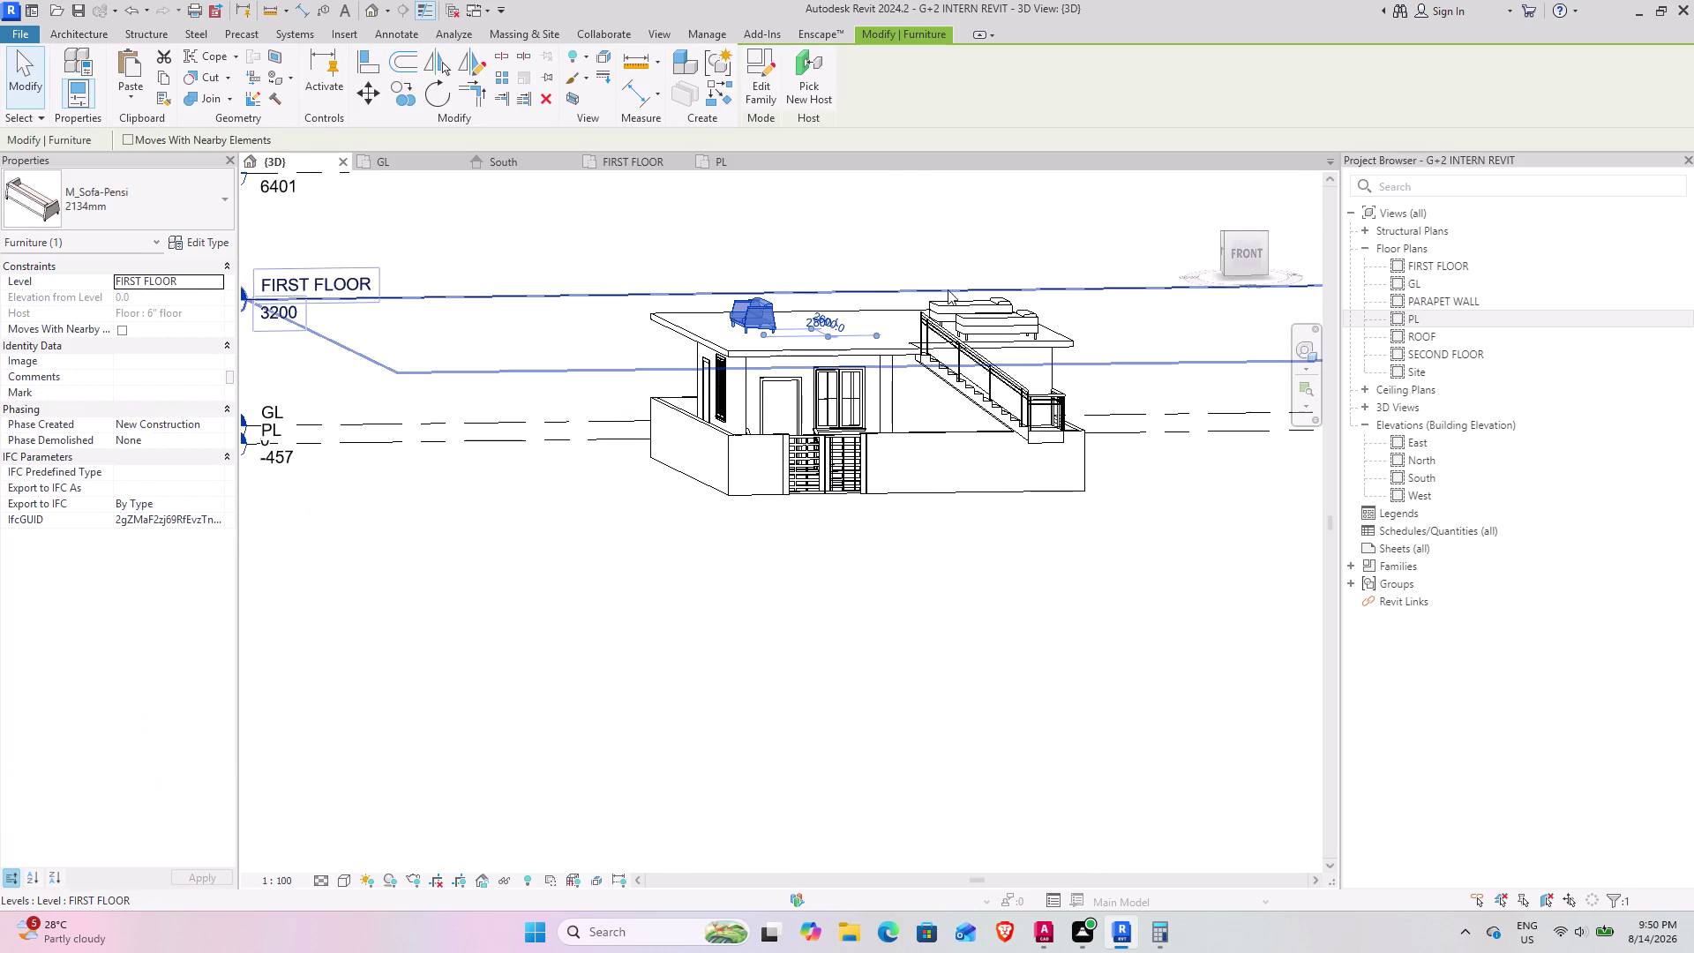
click(994, 313)
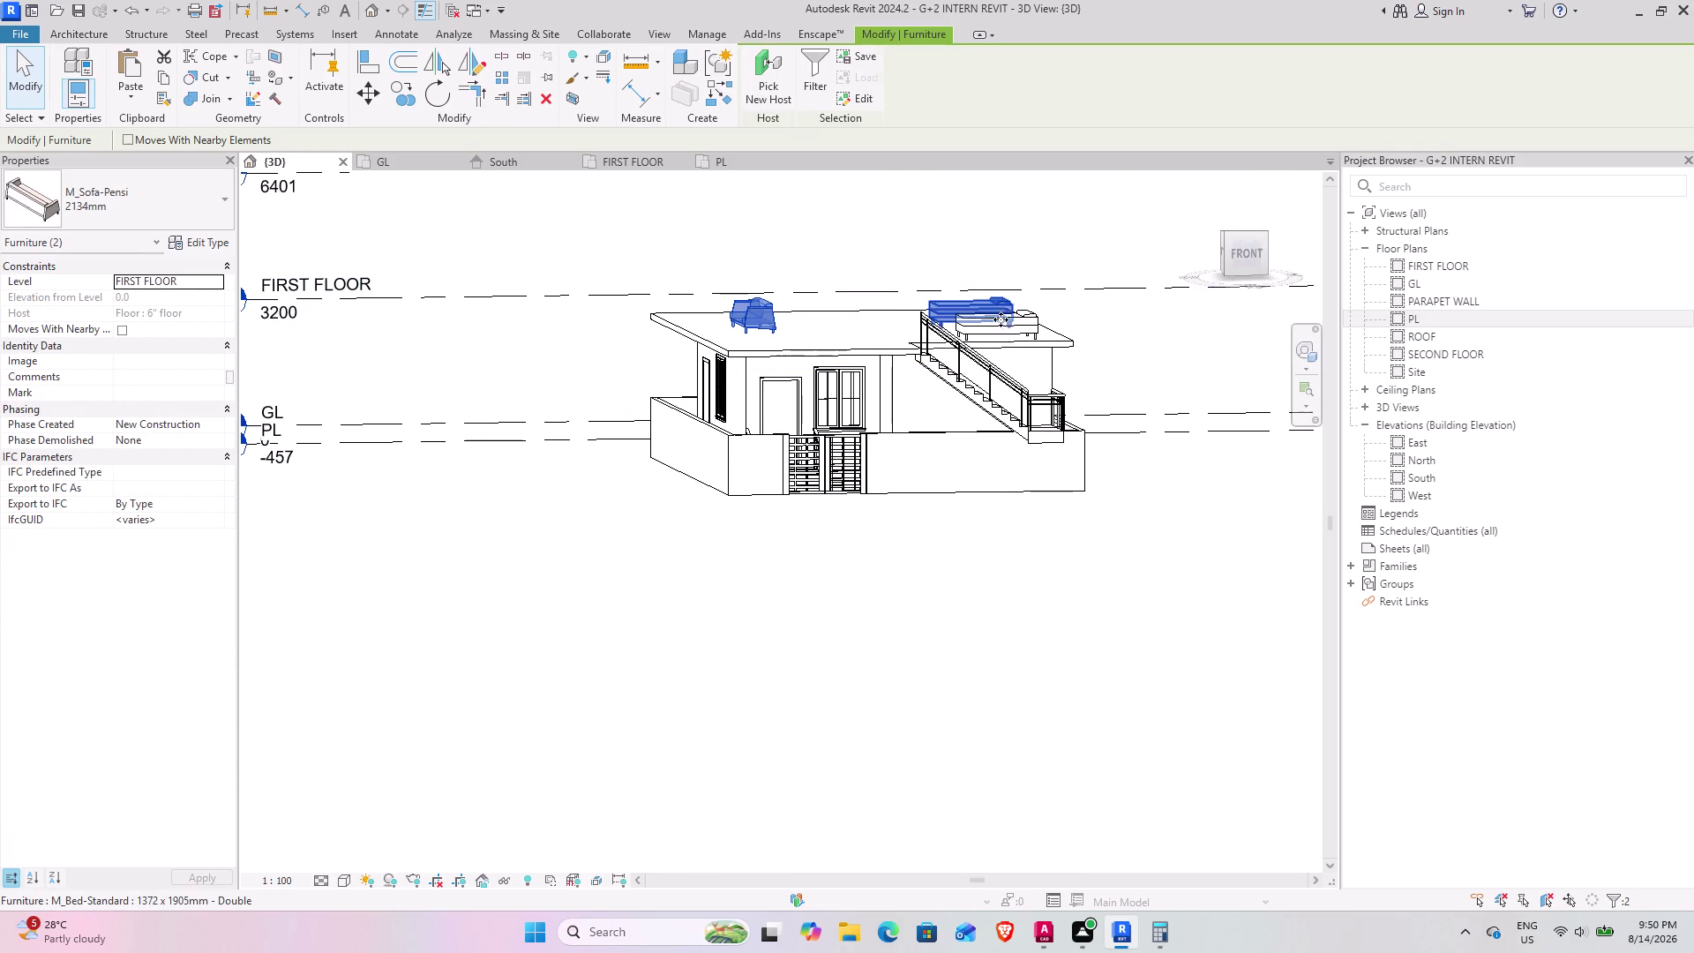
click(1003, 326)
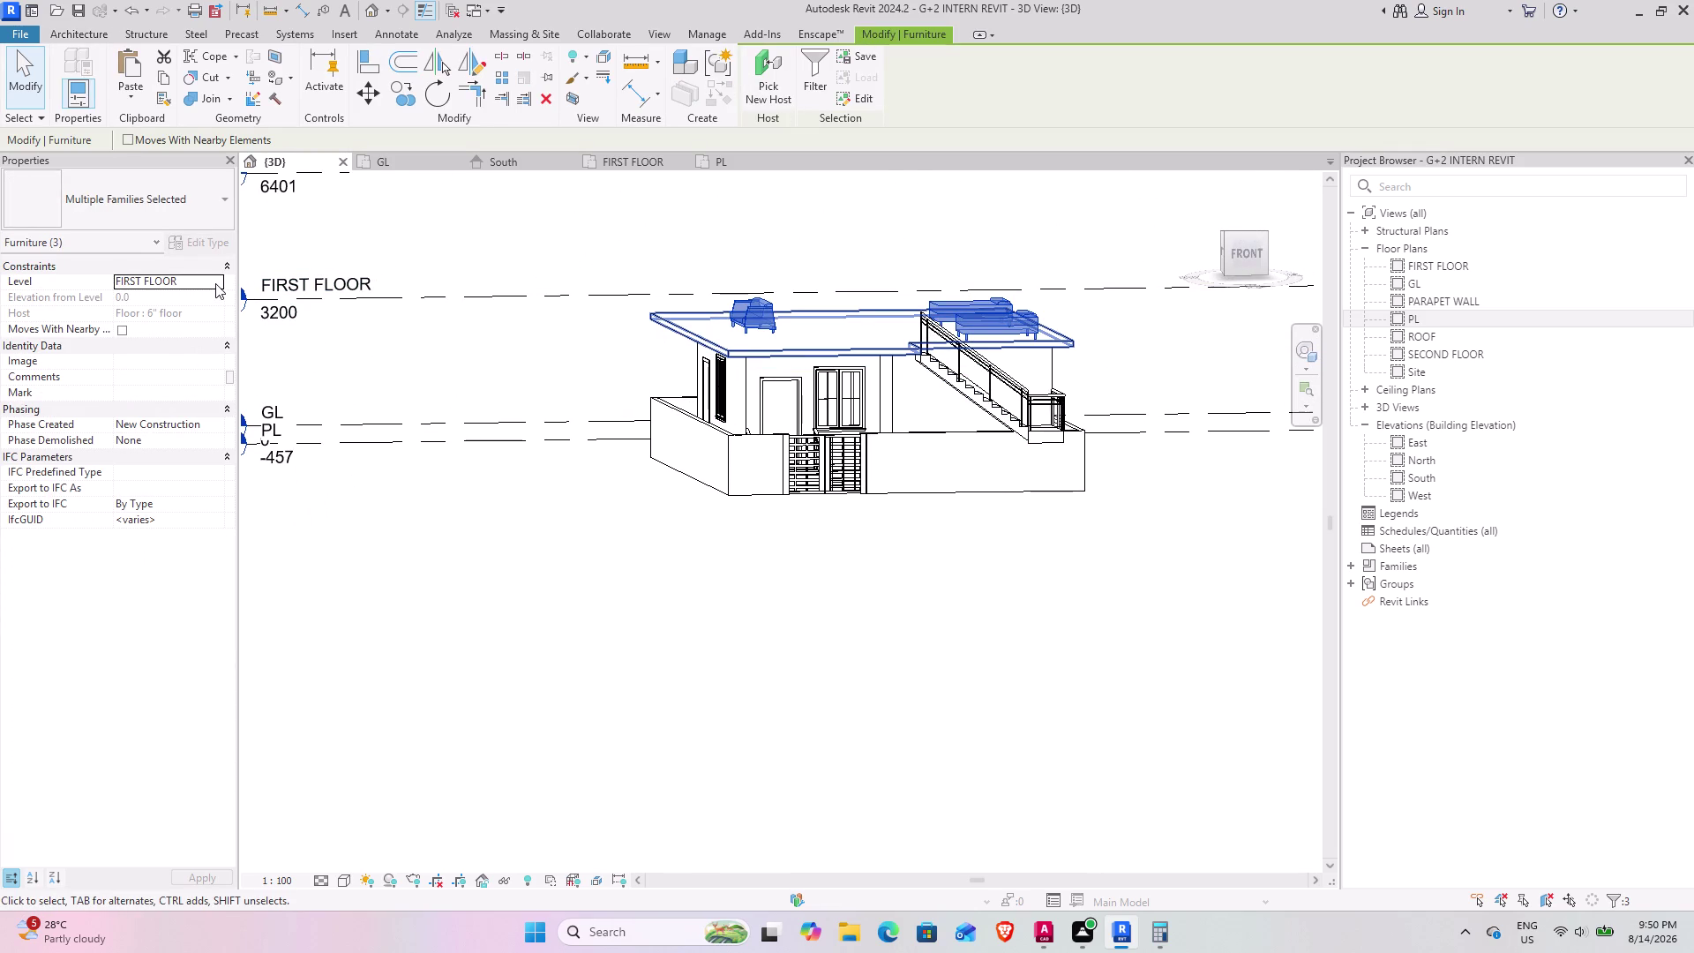
Set the selected furniture's Level to GL, then return to the FIRST FLOOR plan.
click(215, 284)
click(173, 305)
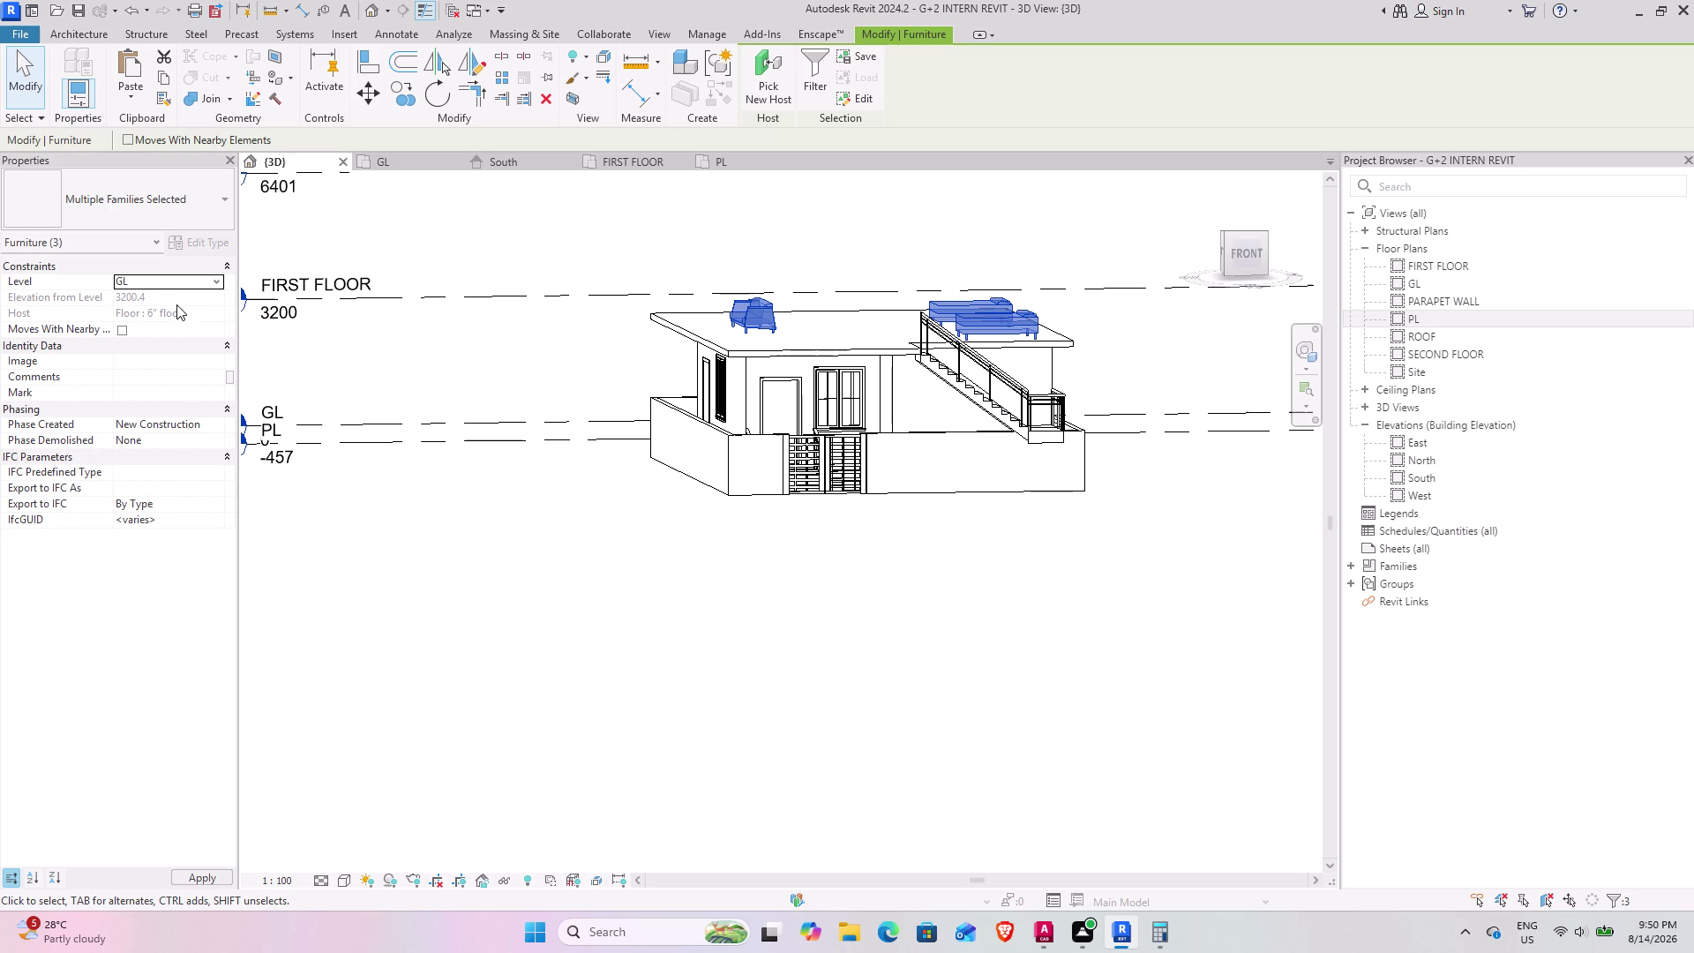
click(749, 554)
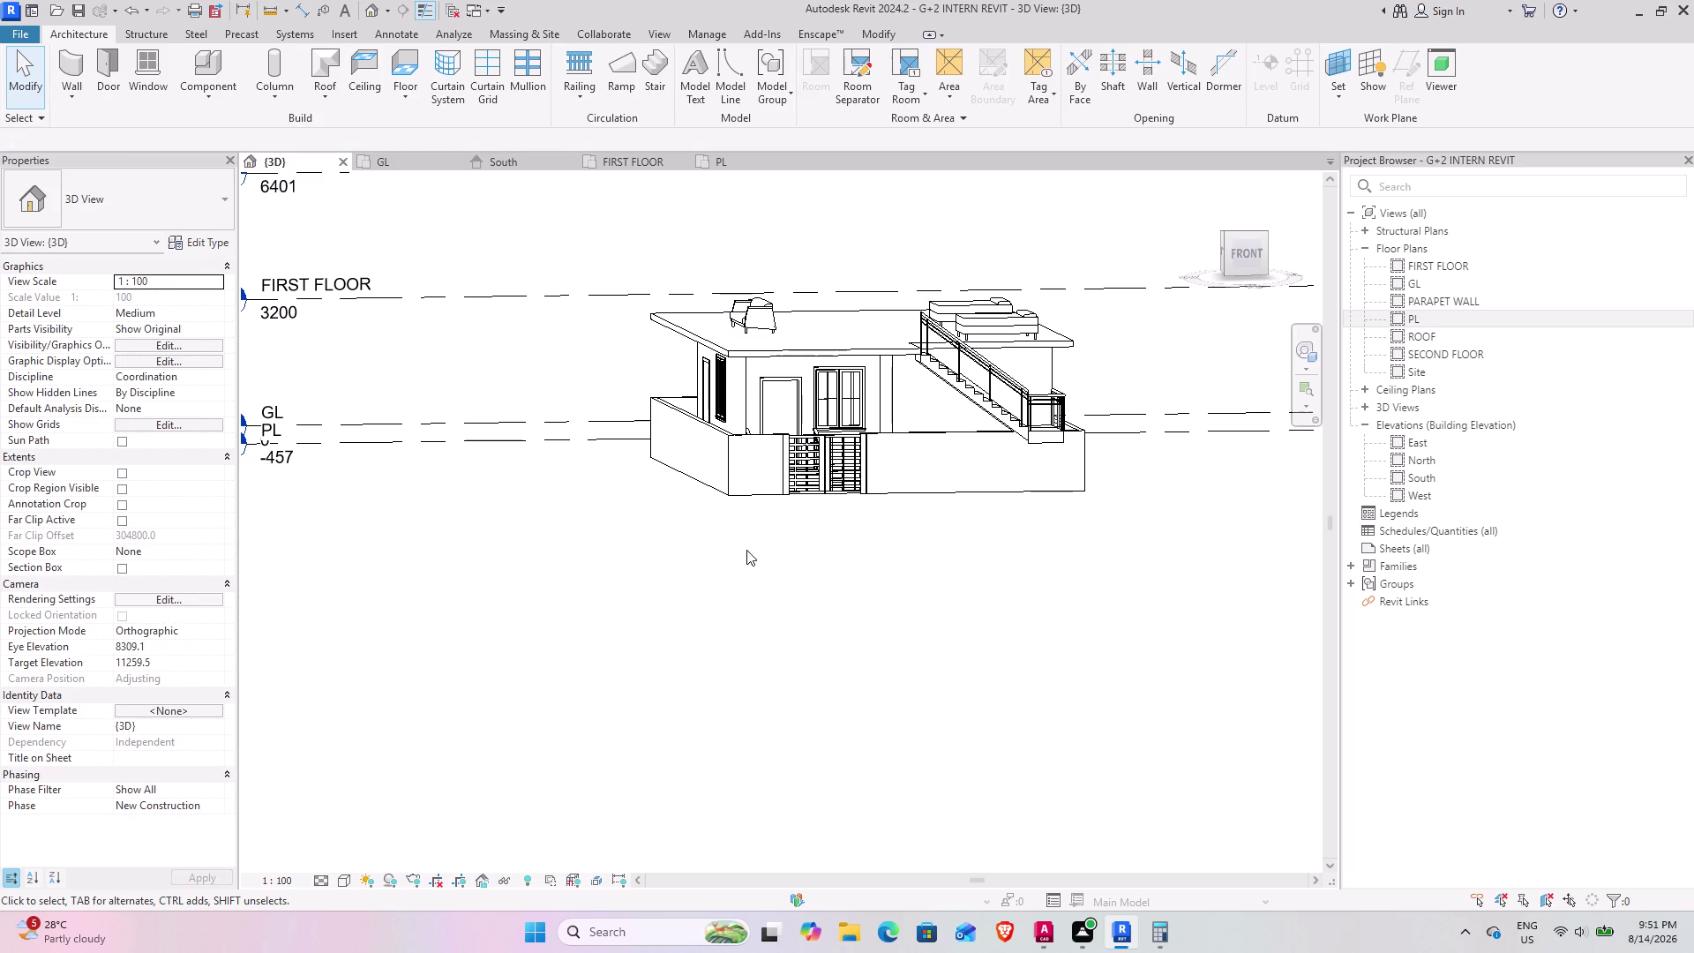
click(1004, 332)
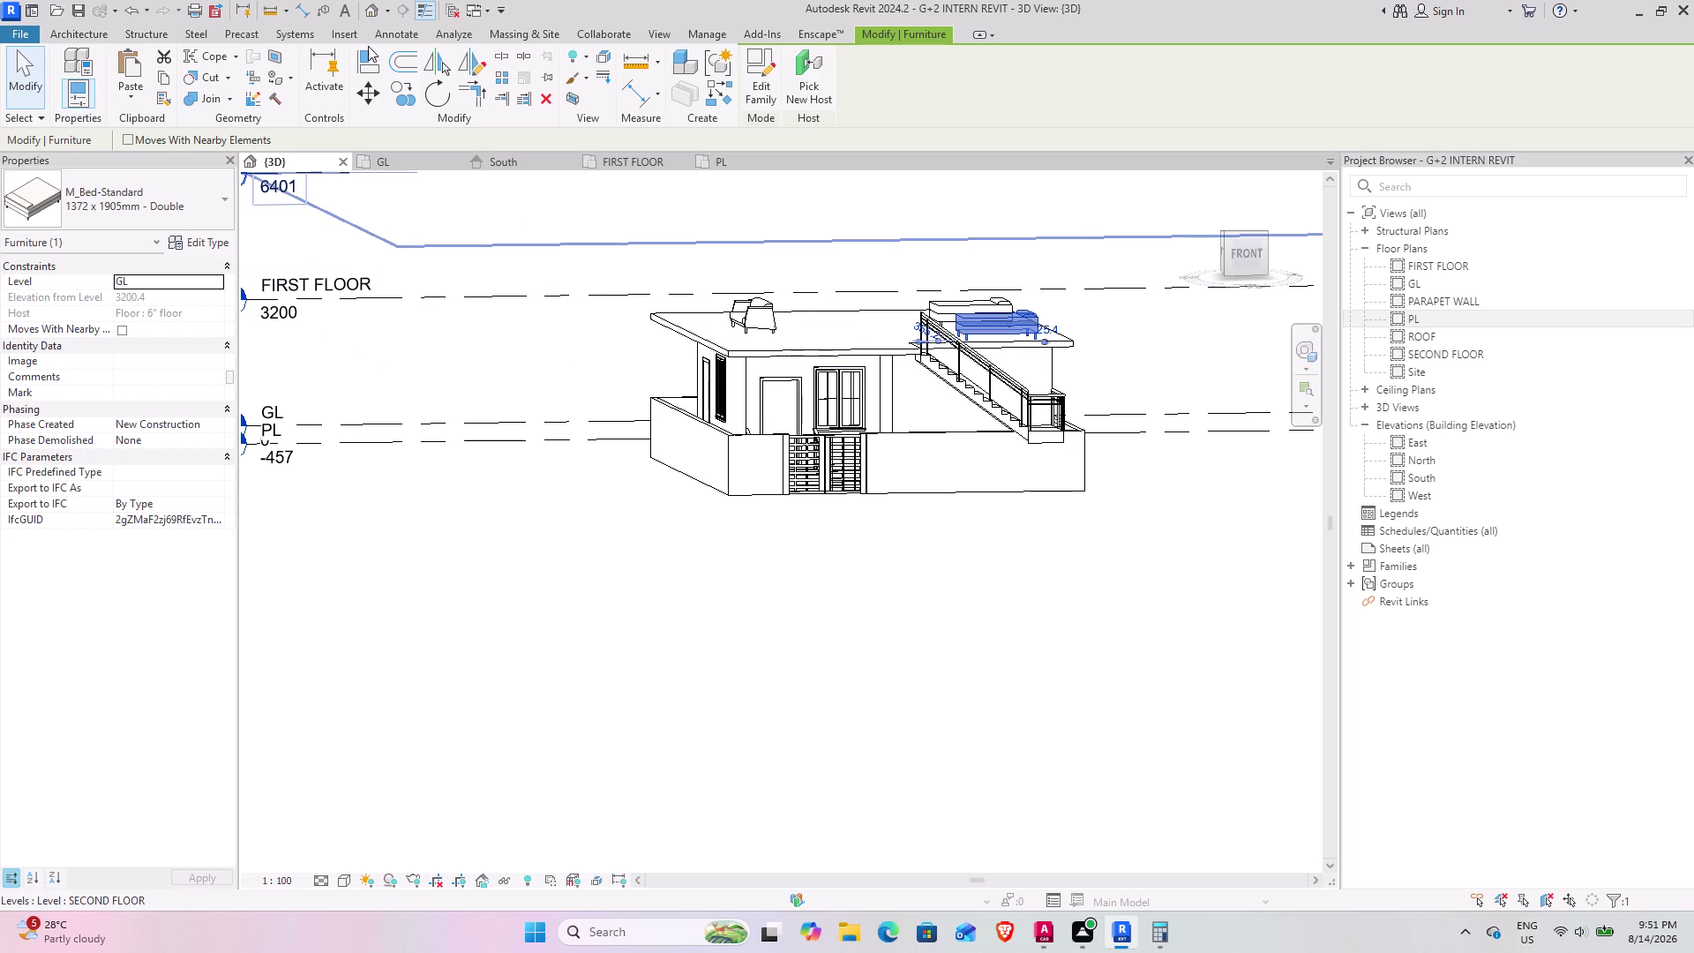
click(610, 158)
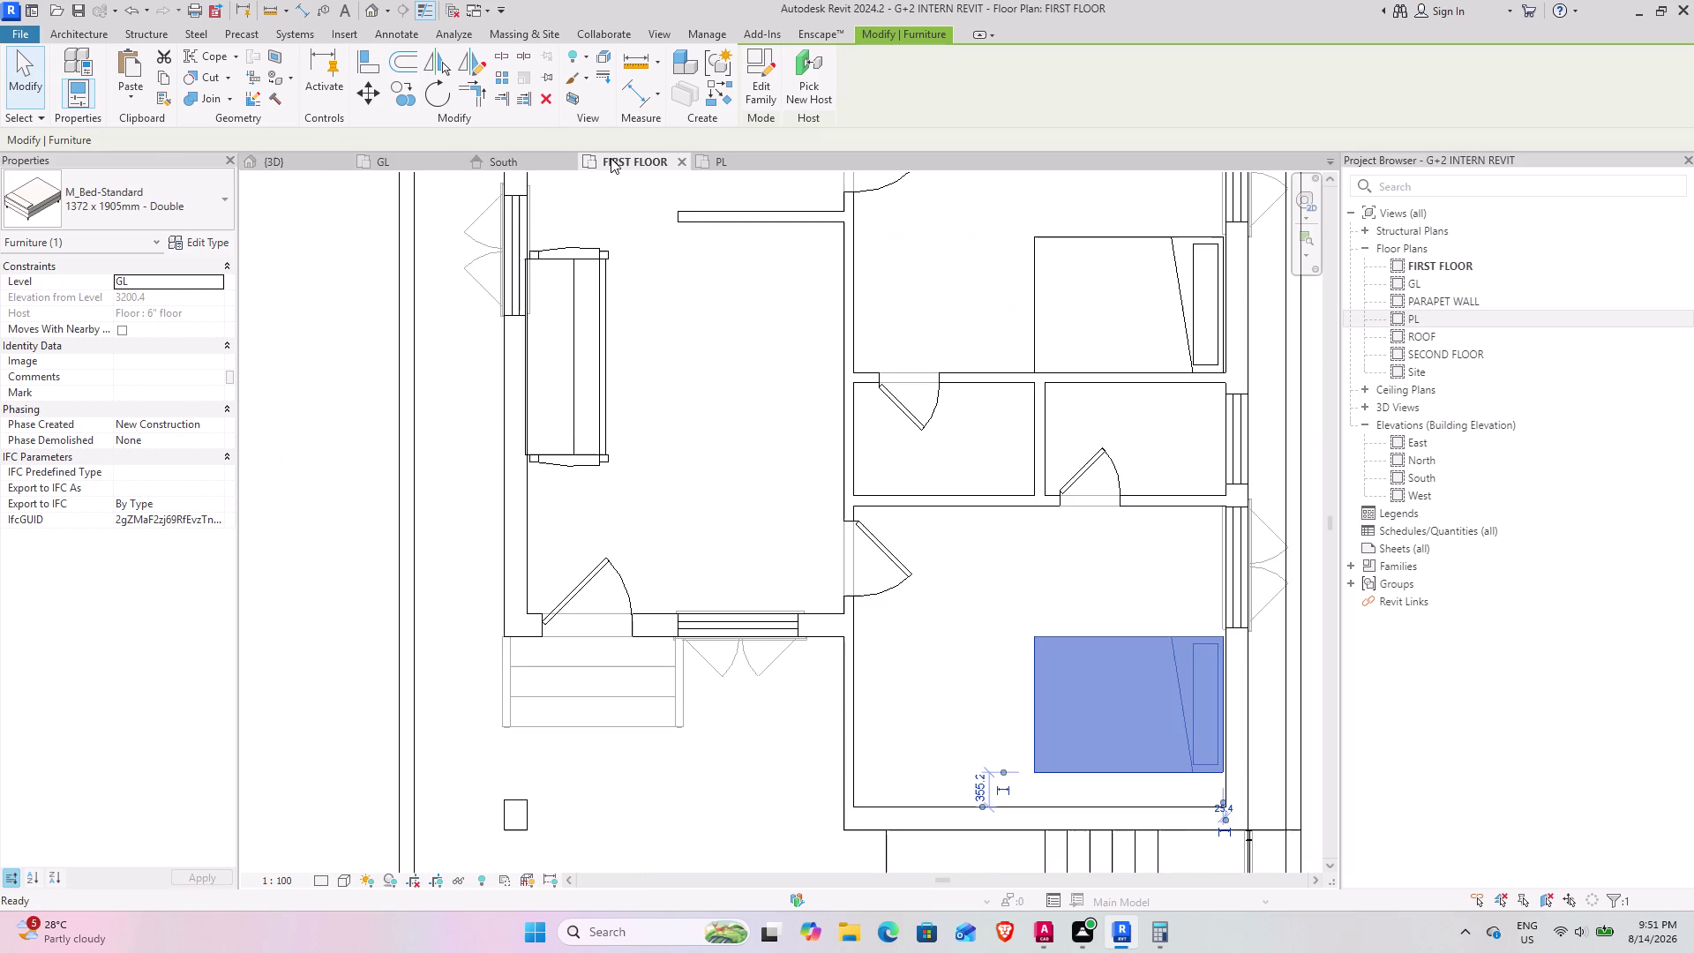
Zoom out over the FIRST FLOOR plan, then return to 3D and select the upper floor slab.
scroll(down, 3)
scroll(down, 3)
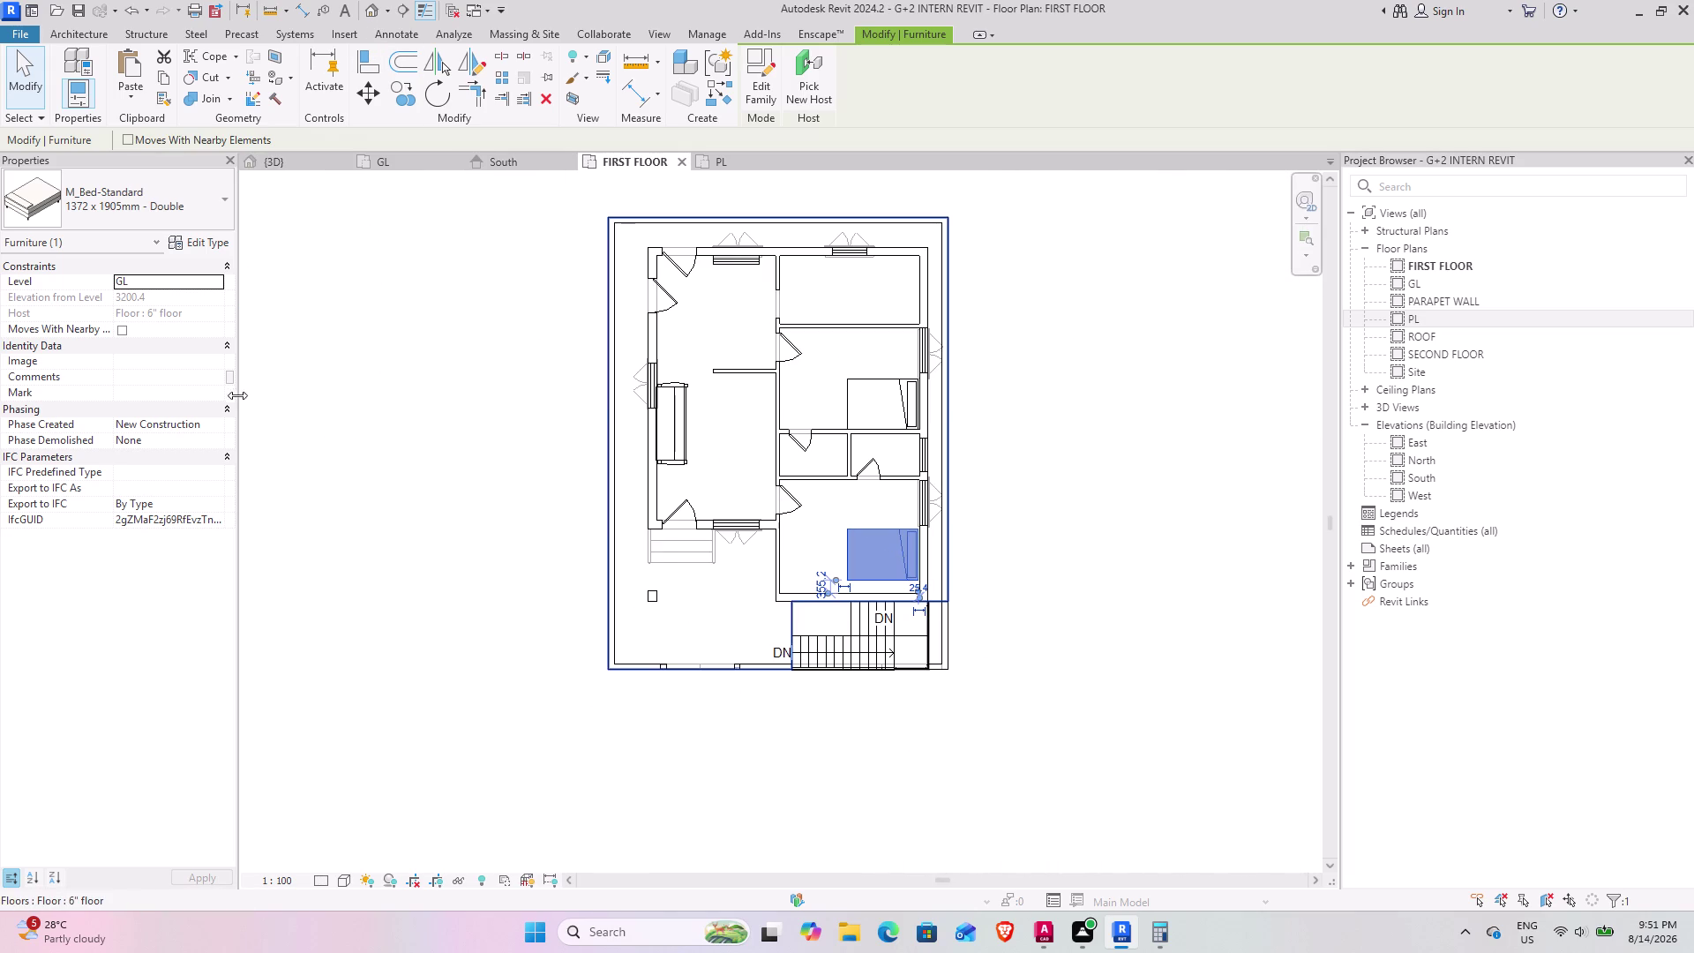
click(345, 324)
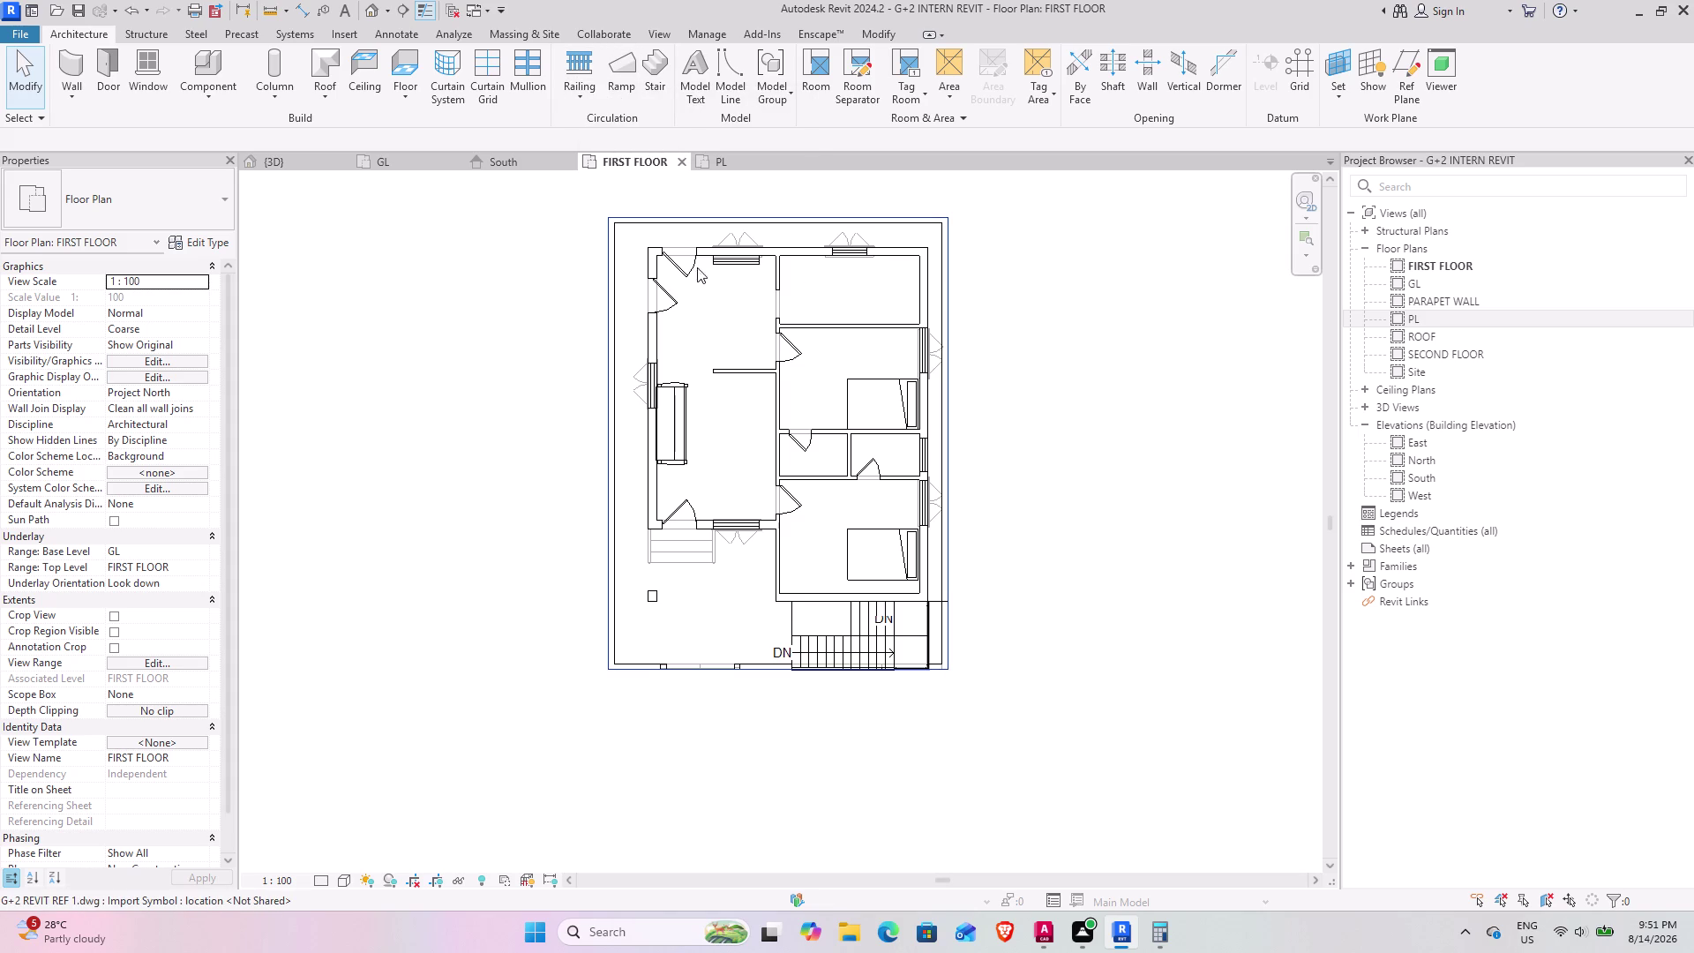
click(281, 159)
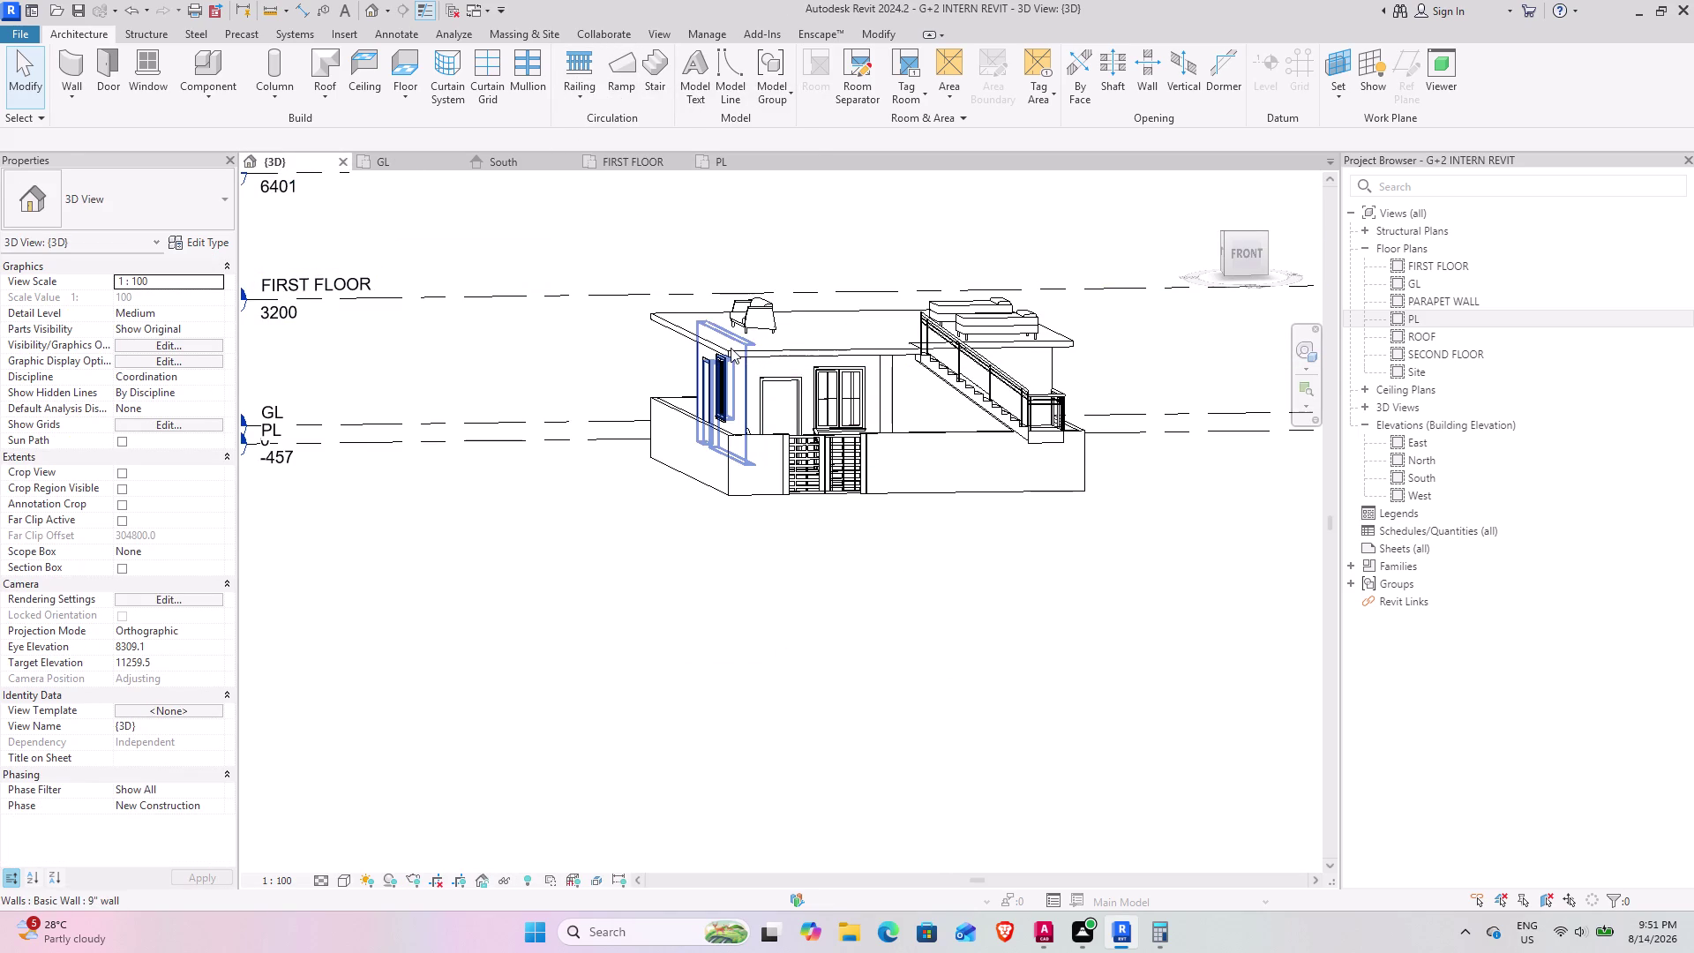
click(731, 347)
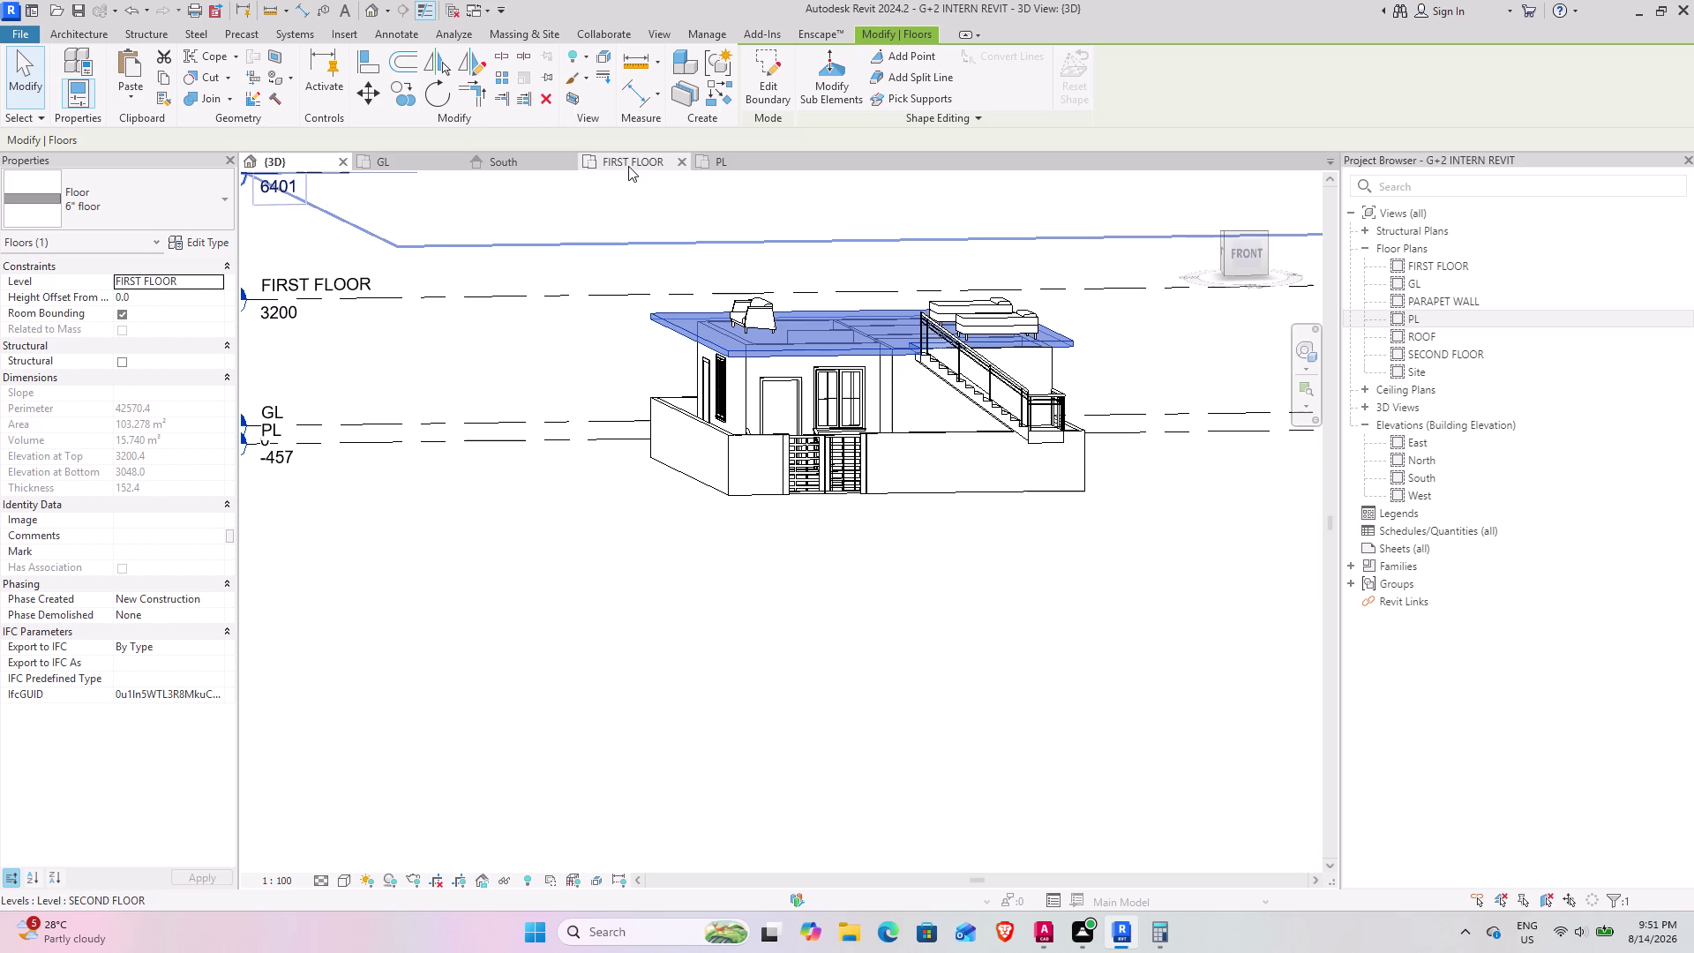
Temporarily hide the slab (HH) and orbit to an angled overhead view into the rooms.
text(HH)
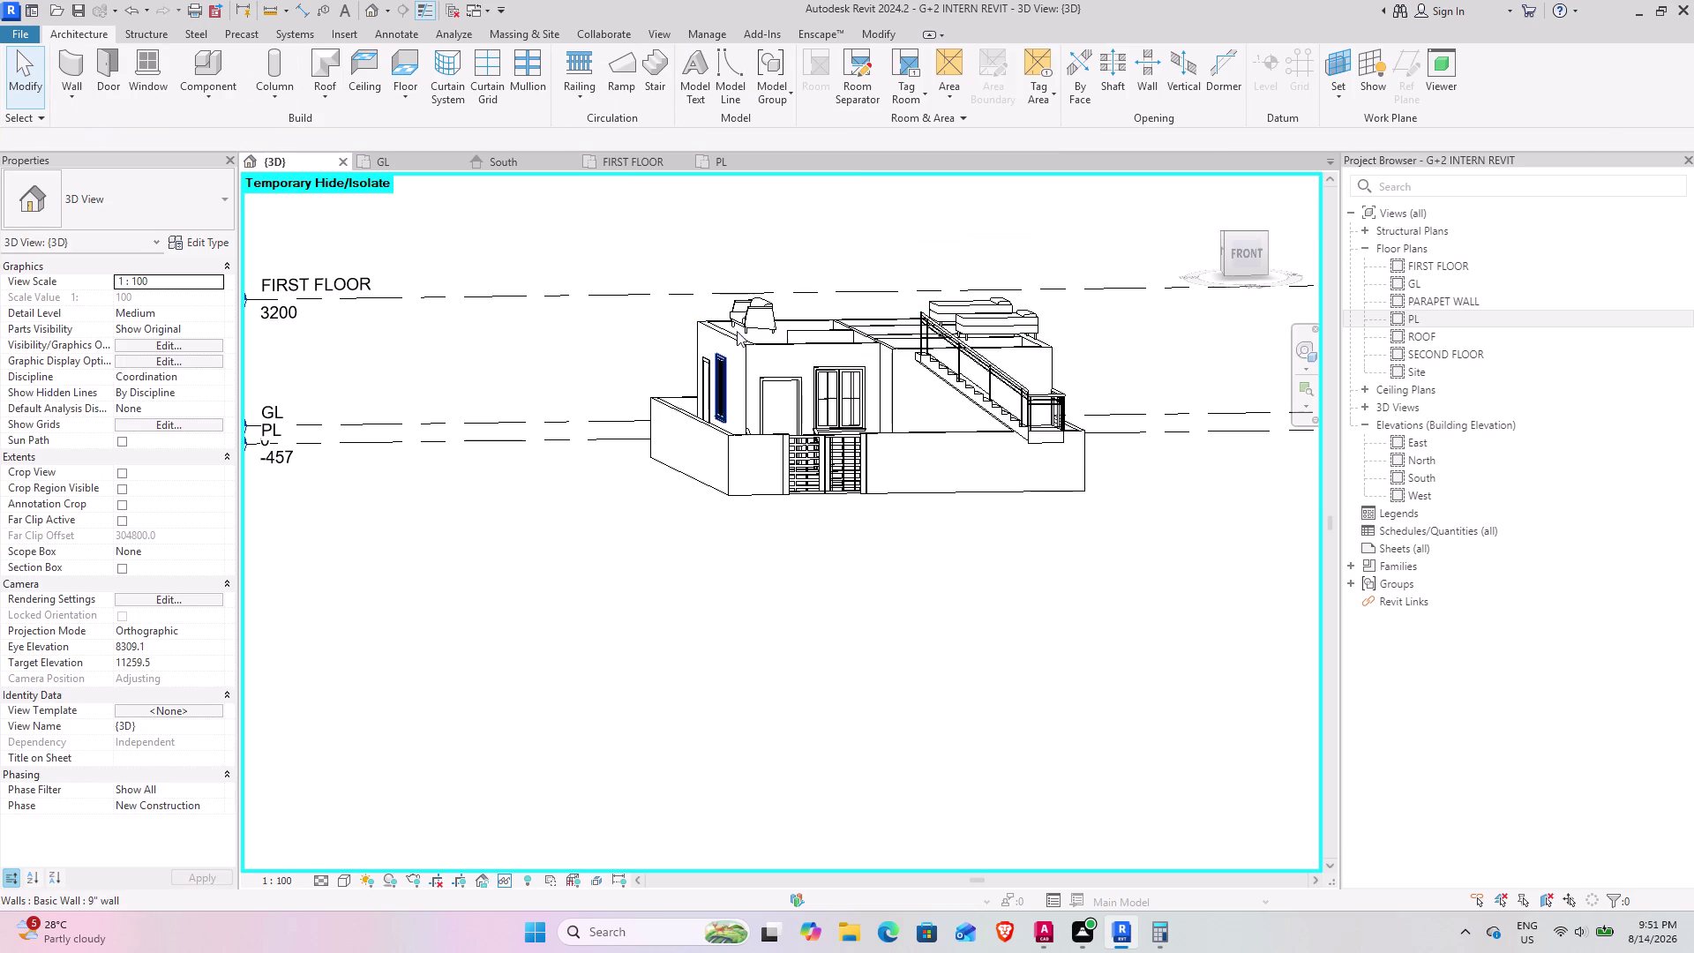
middle_drag(750, 335, 712, 498)
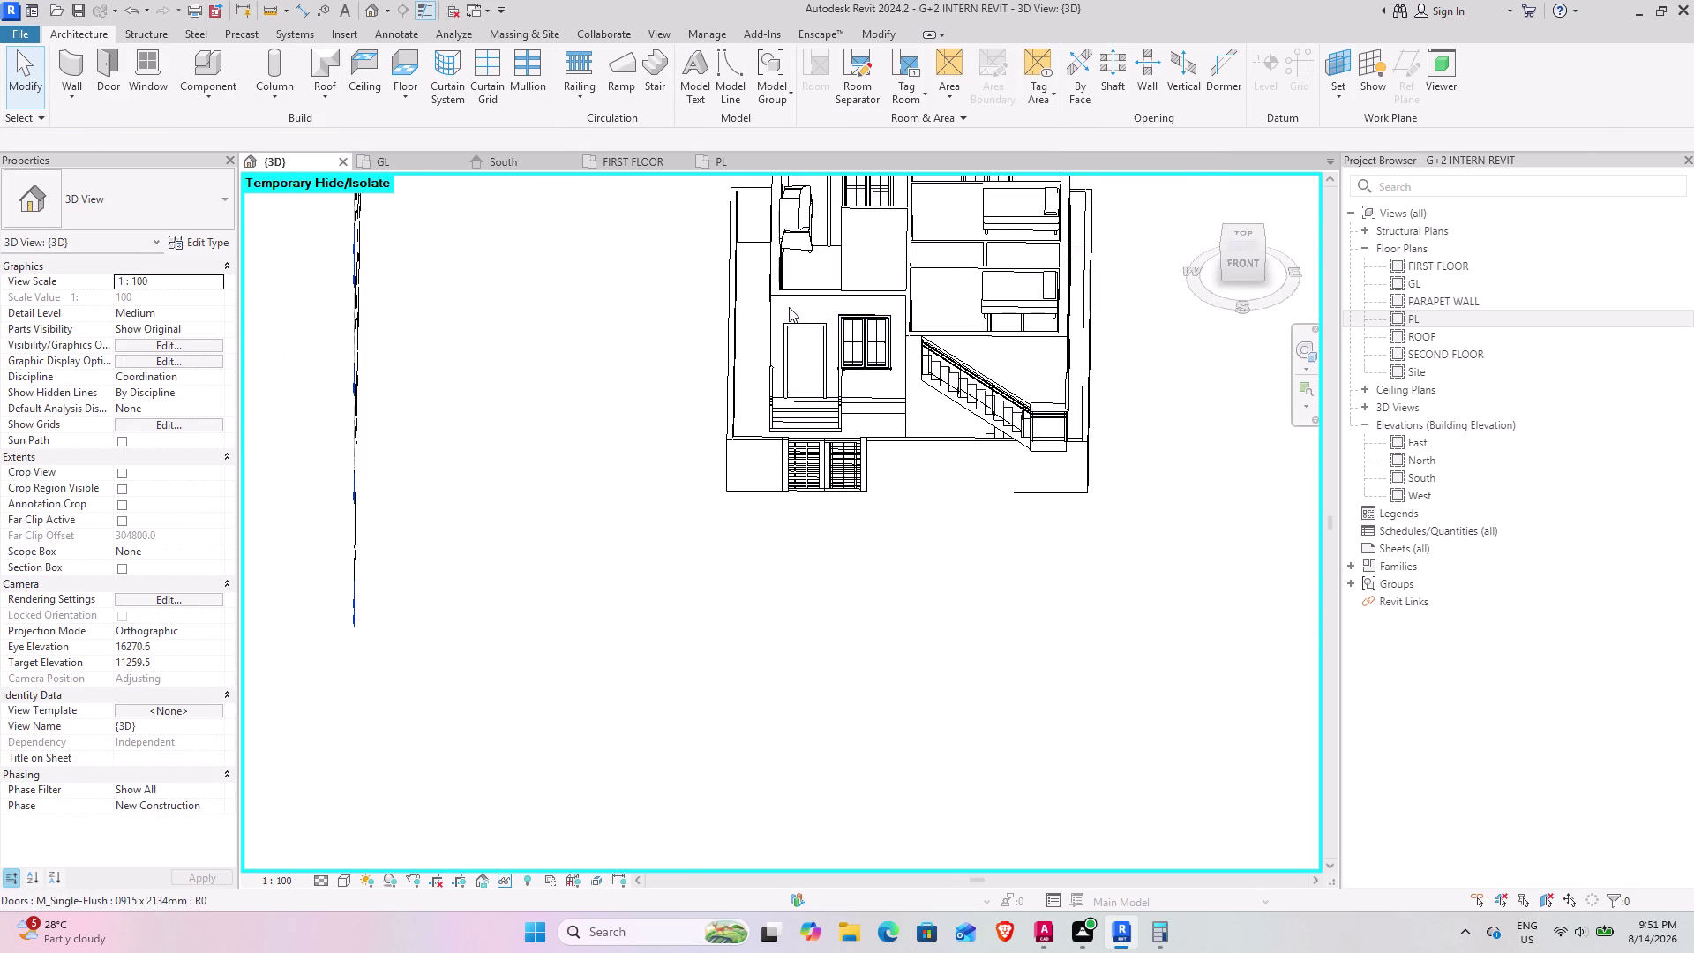
scroll(up, 3)
middle_drag(794, 285, 796, 385)
scroll(down, 3)
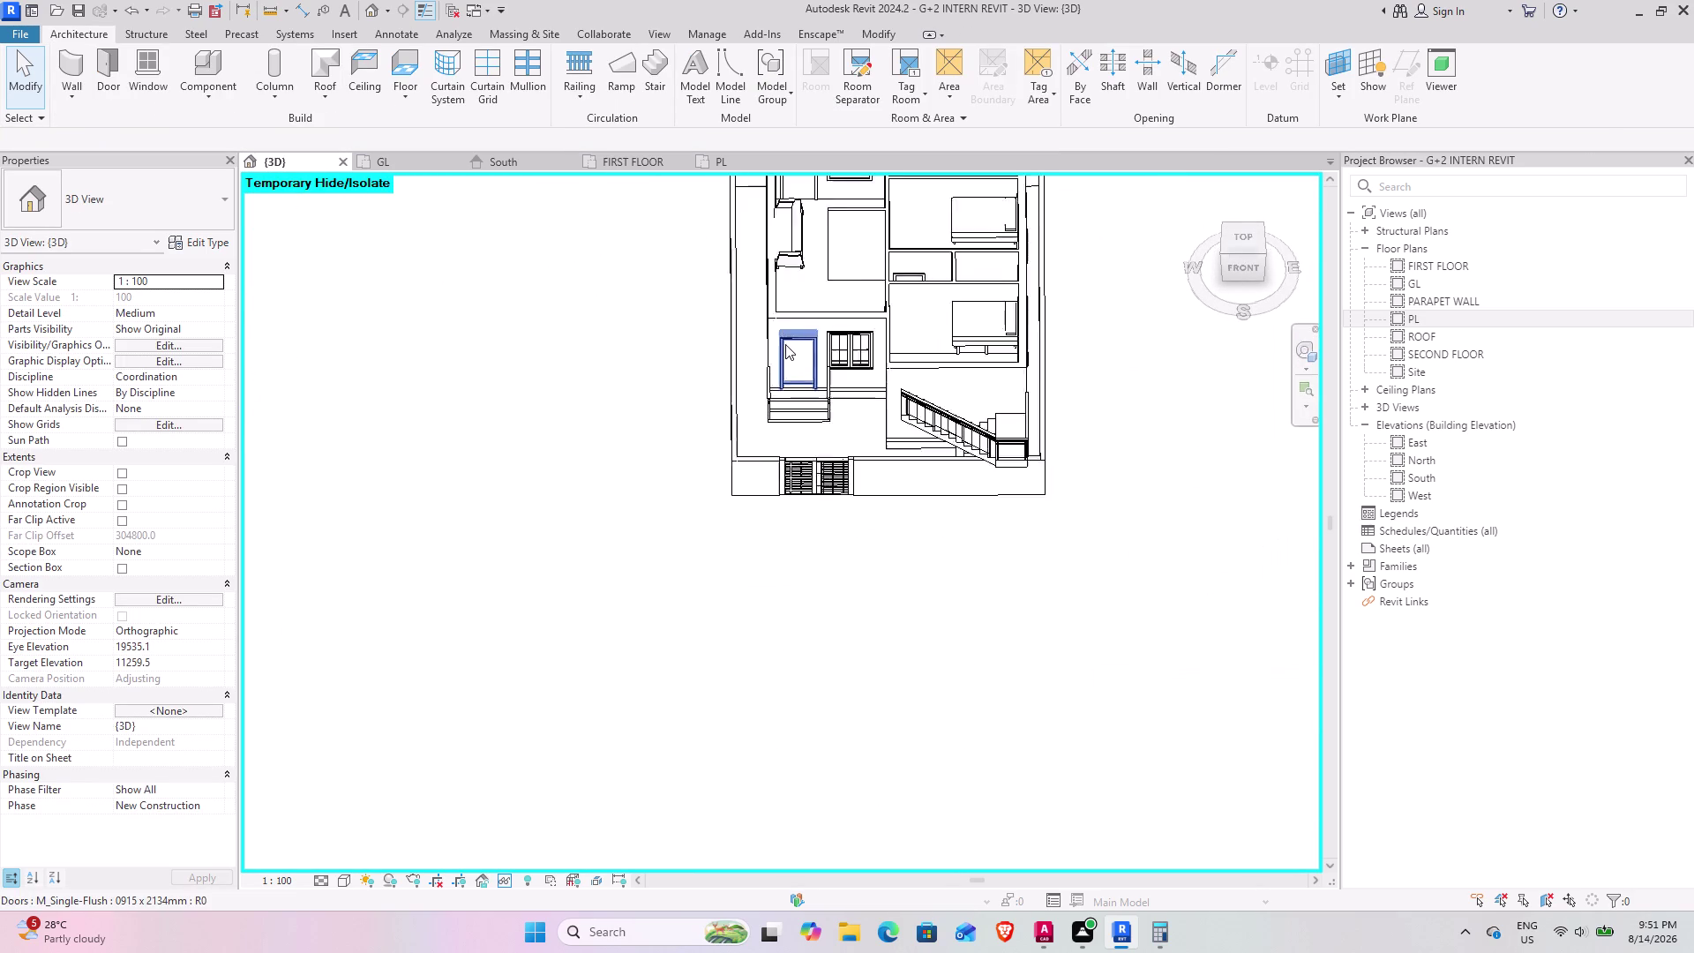
middle_drag(802, 330, 781, 388)
middle_drag(779, 326, 674, 565)
middle_drag(687, 540, 771, 468)
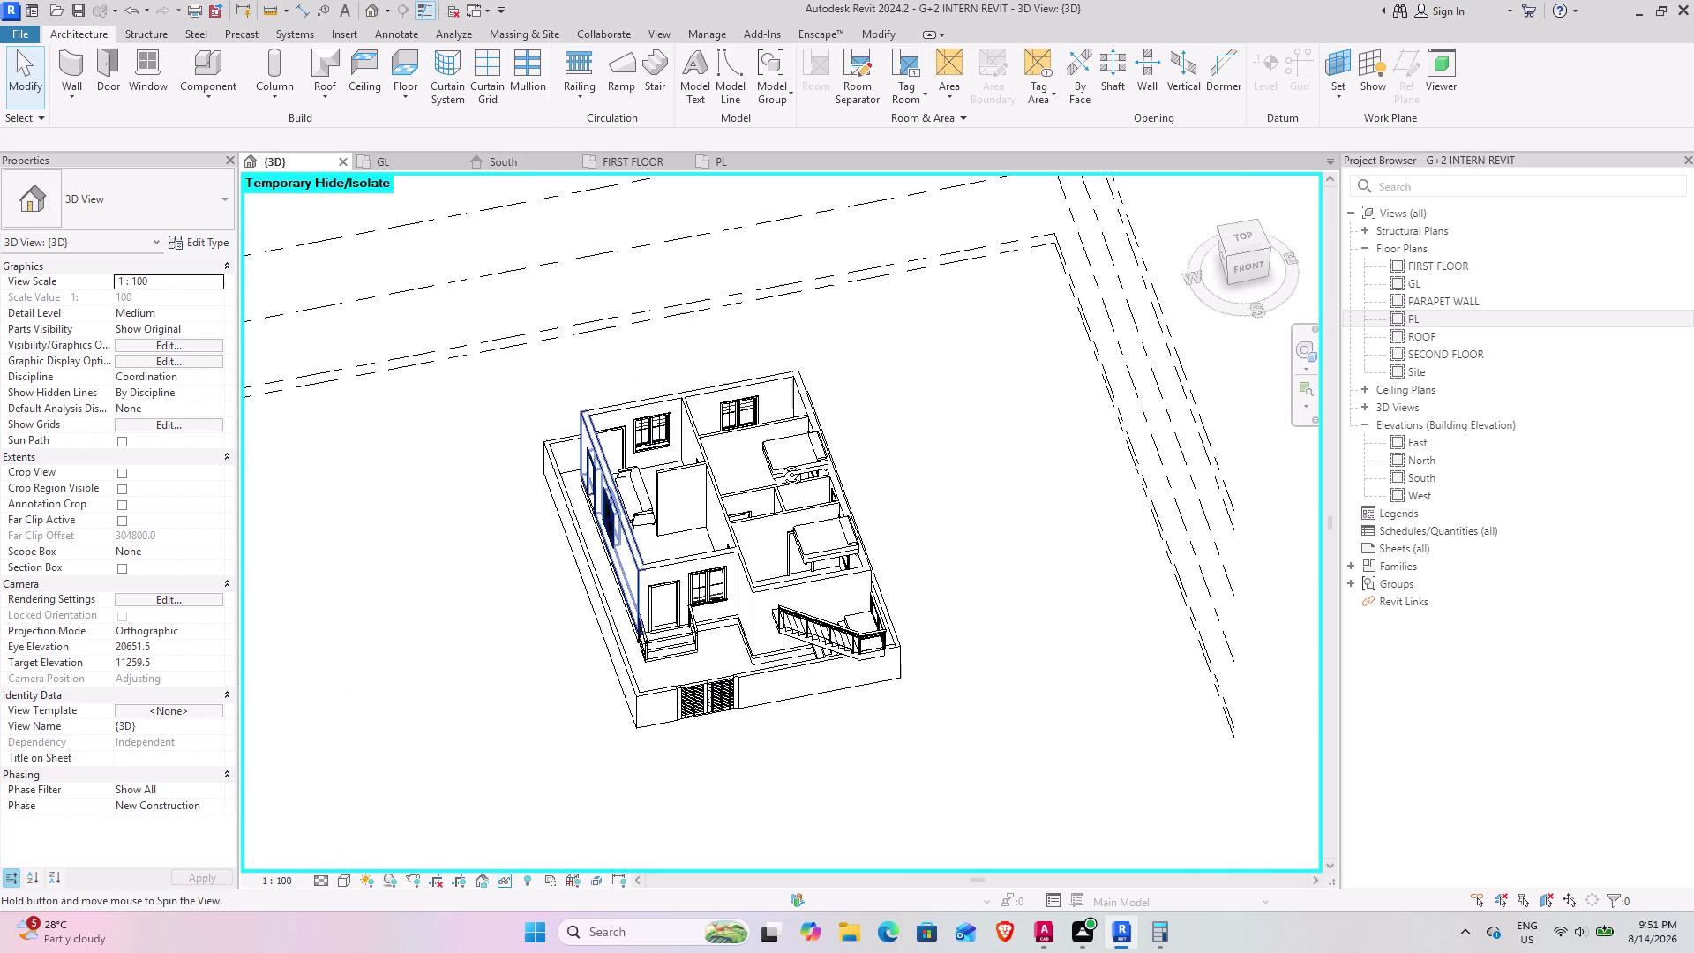
middle_drag(770, 468, 816, 415)
scroll(up, 3)
Change the double bed's Level from GL to FIRST FLOOR.
click(738, 466)
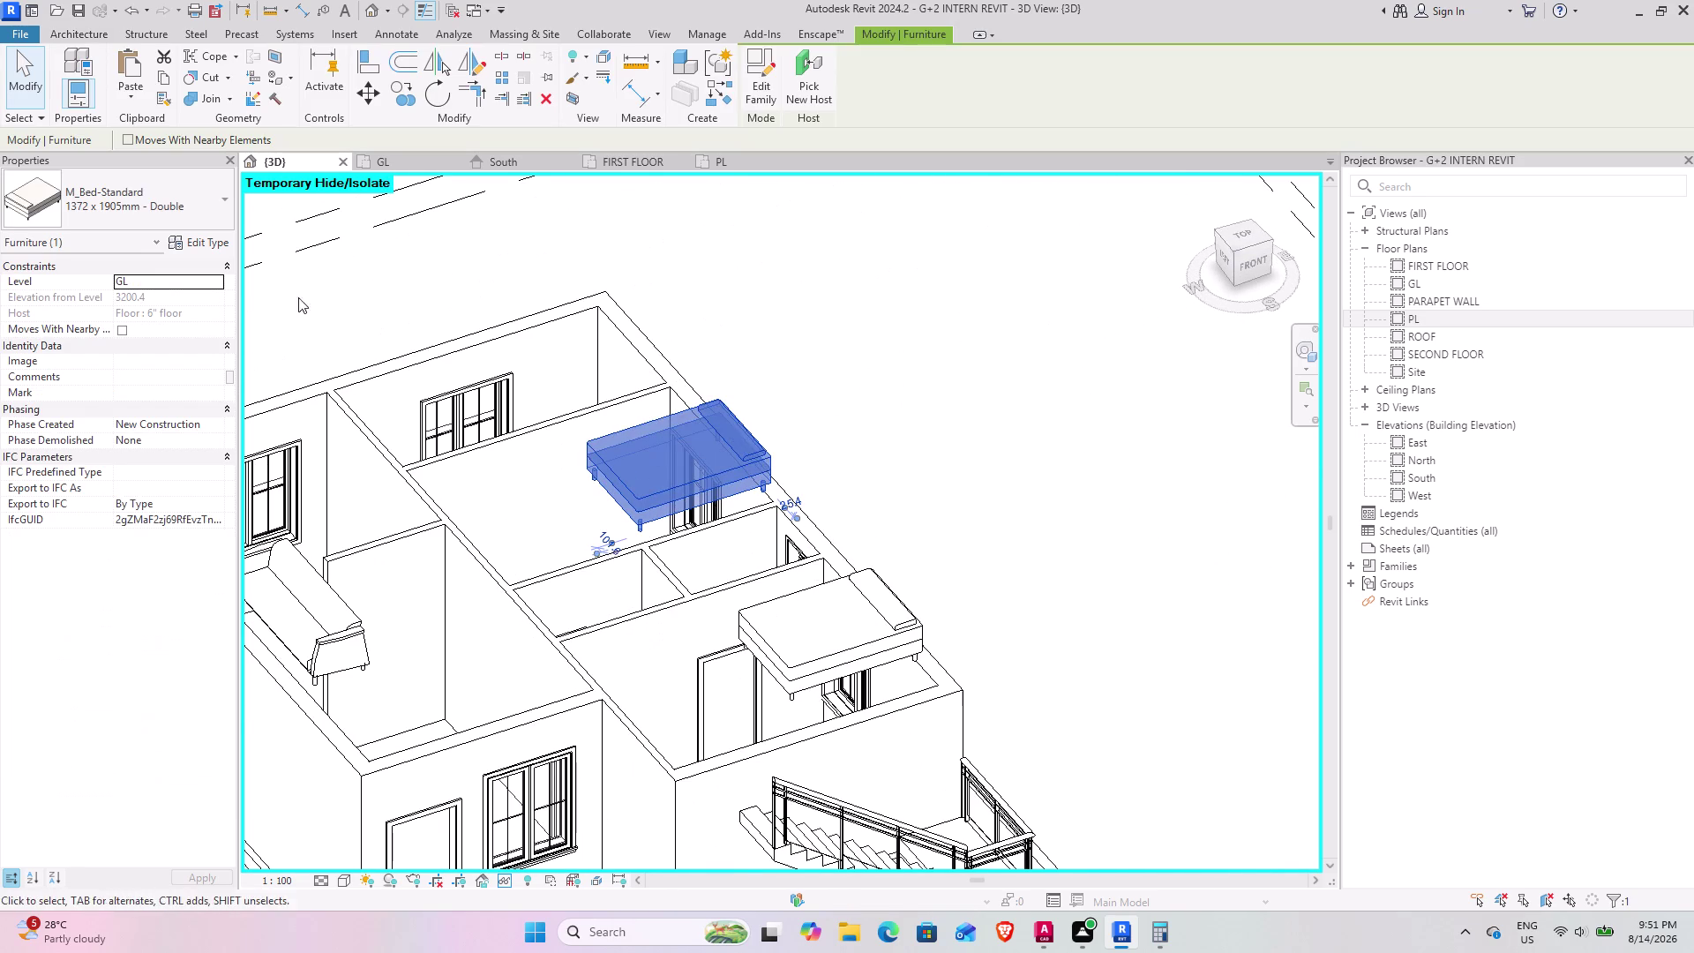
click(210, 277)
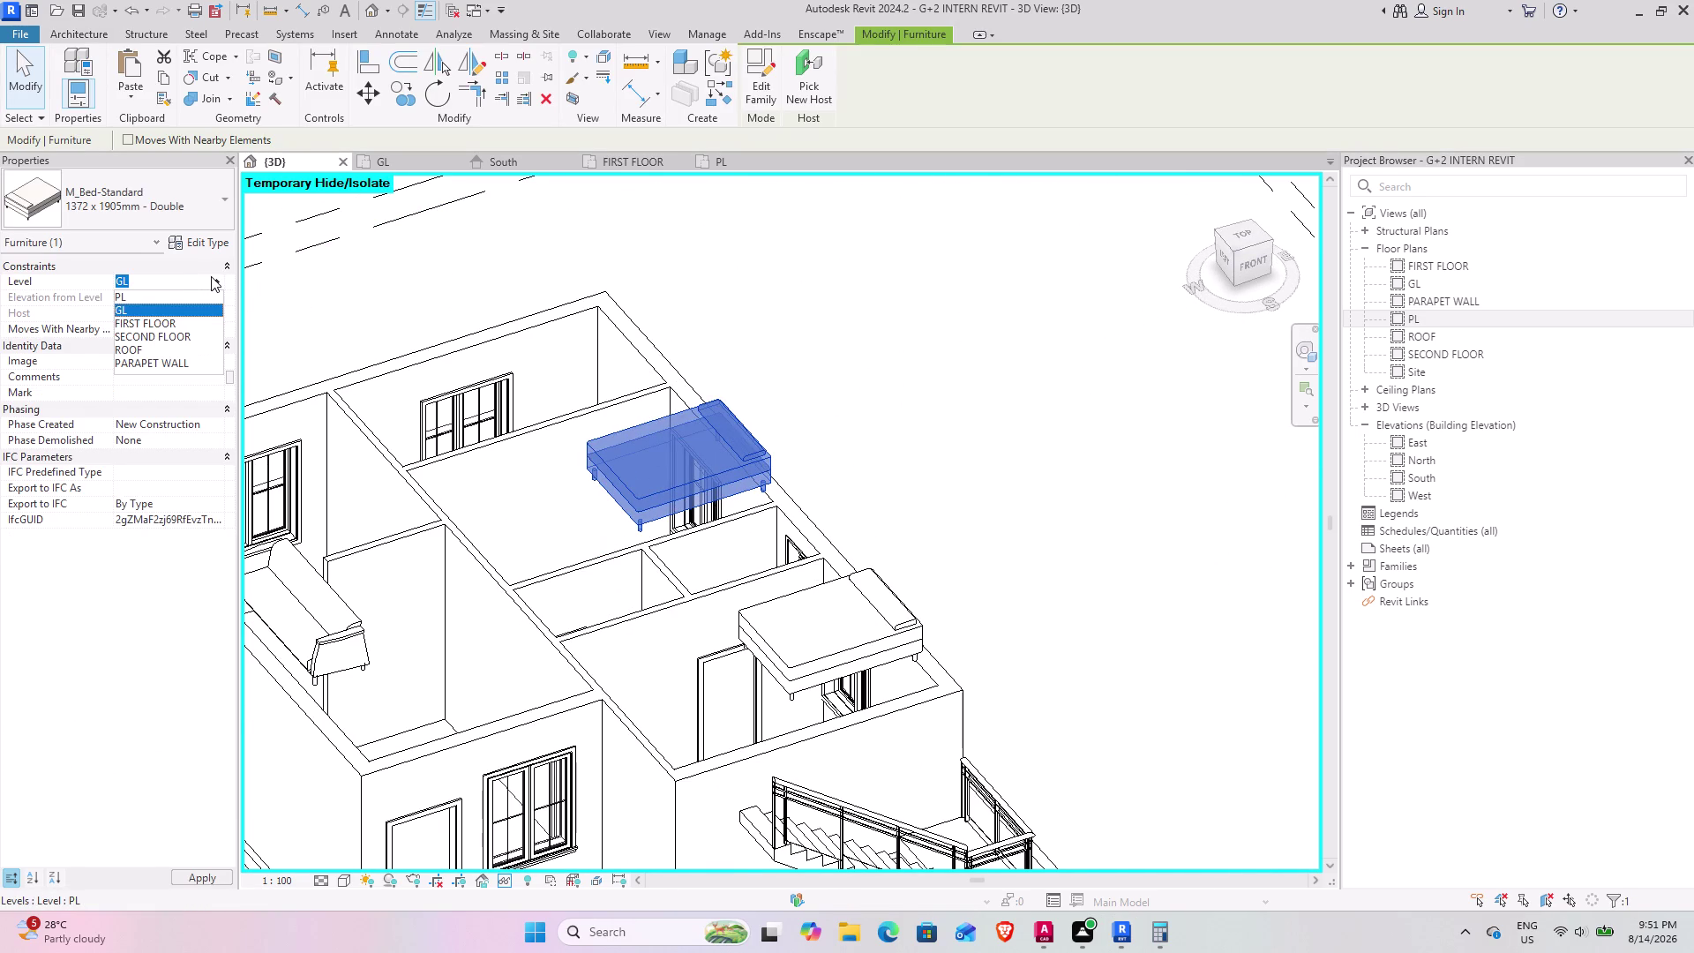
click(212, 276)
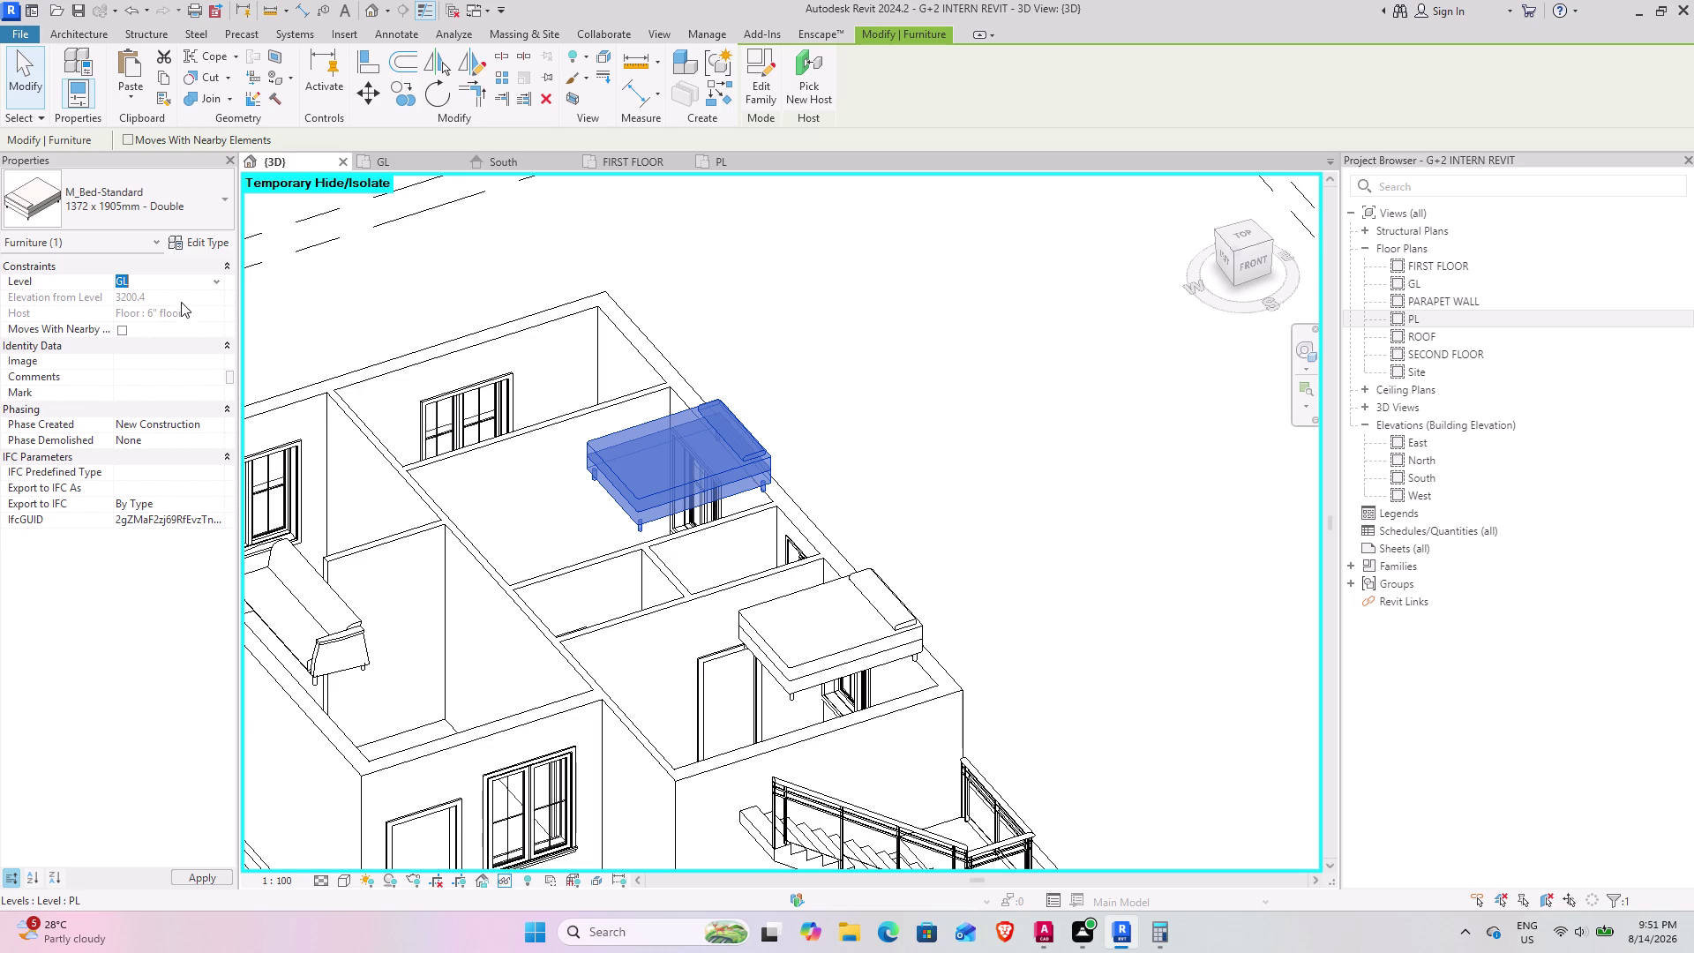
click(842, 390)
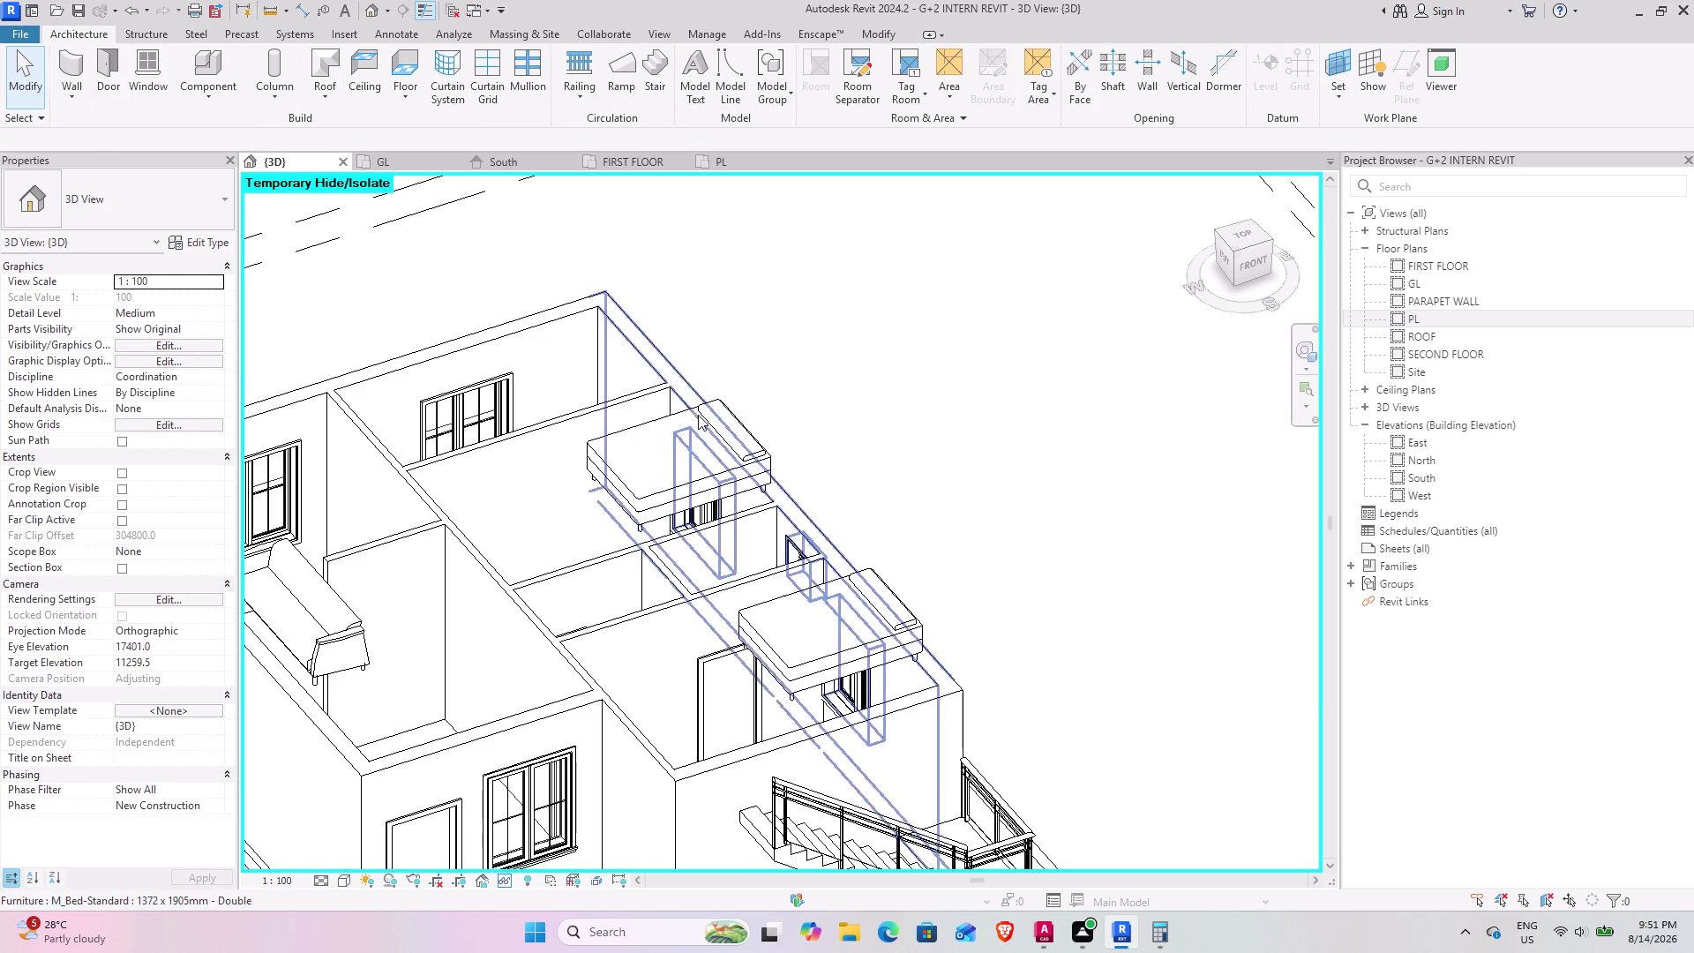
click(688, 489)
click(169, 285)
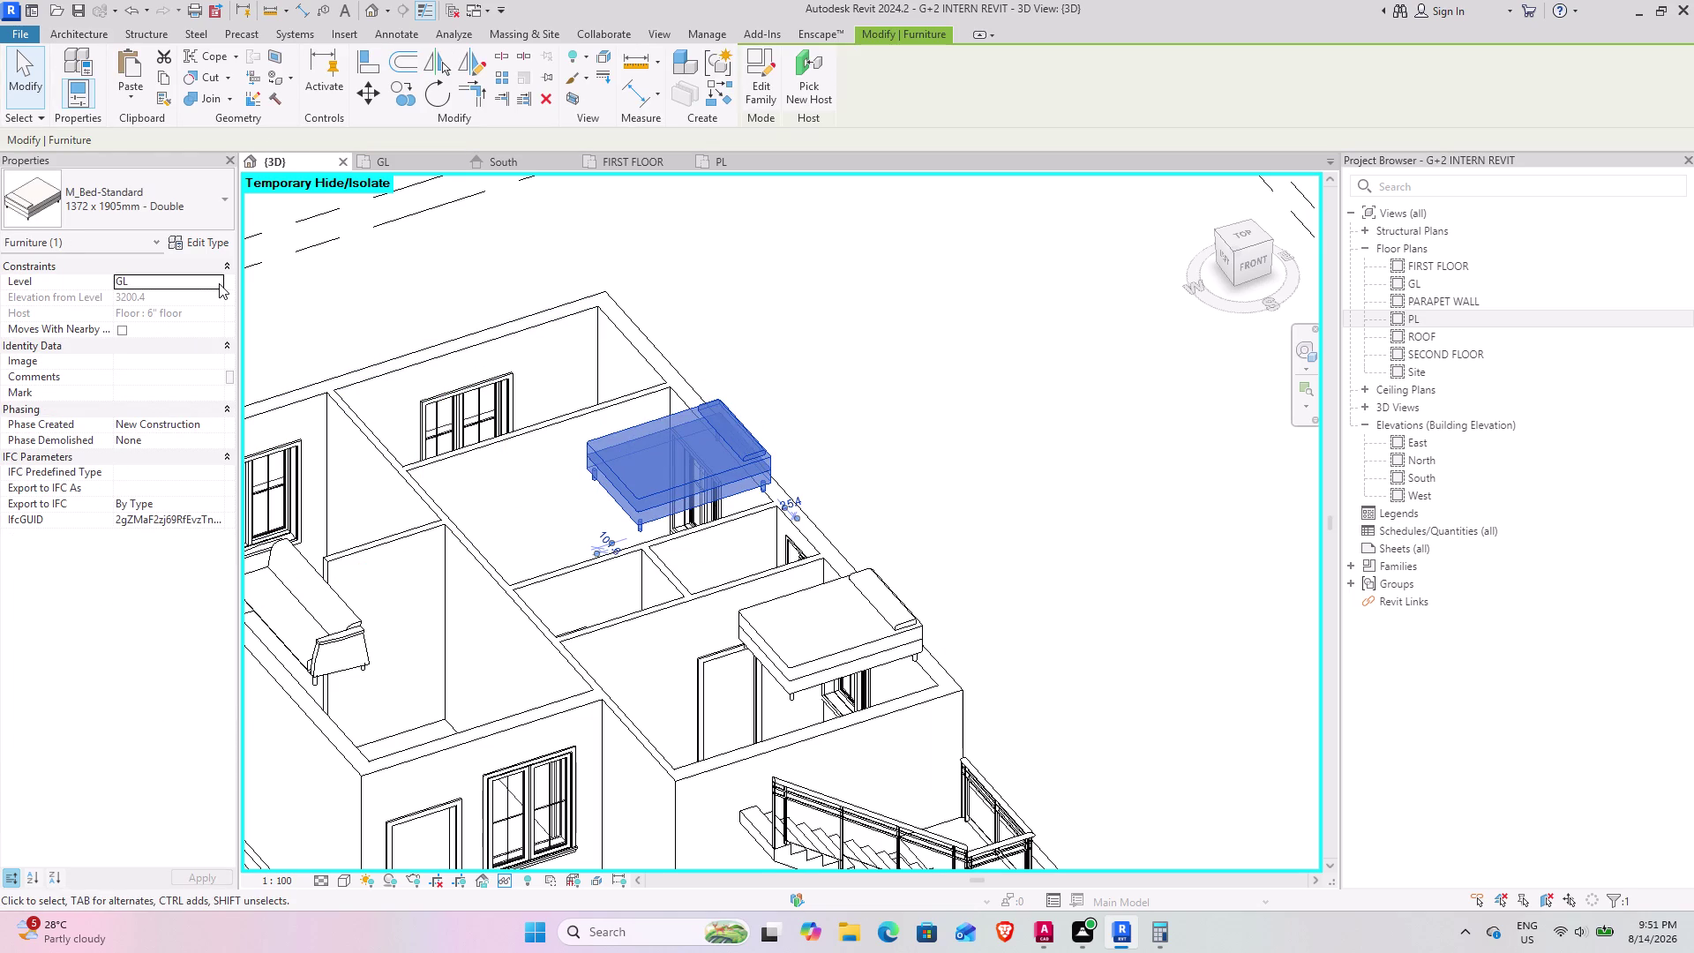
click(219, 283)
click(171, 323)
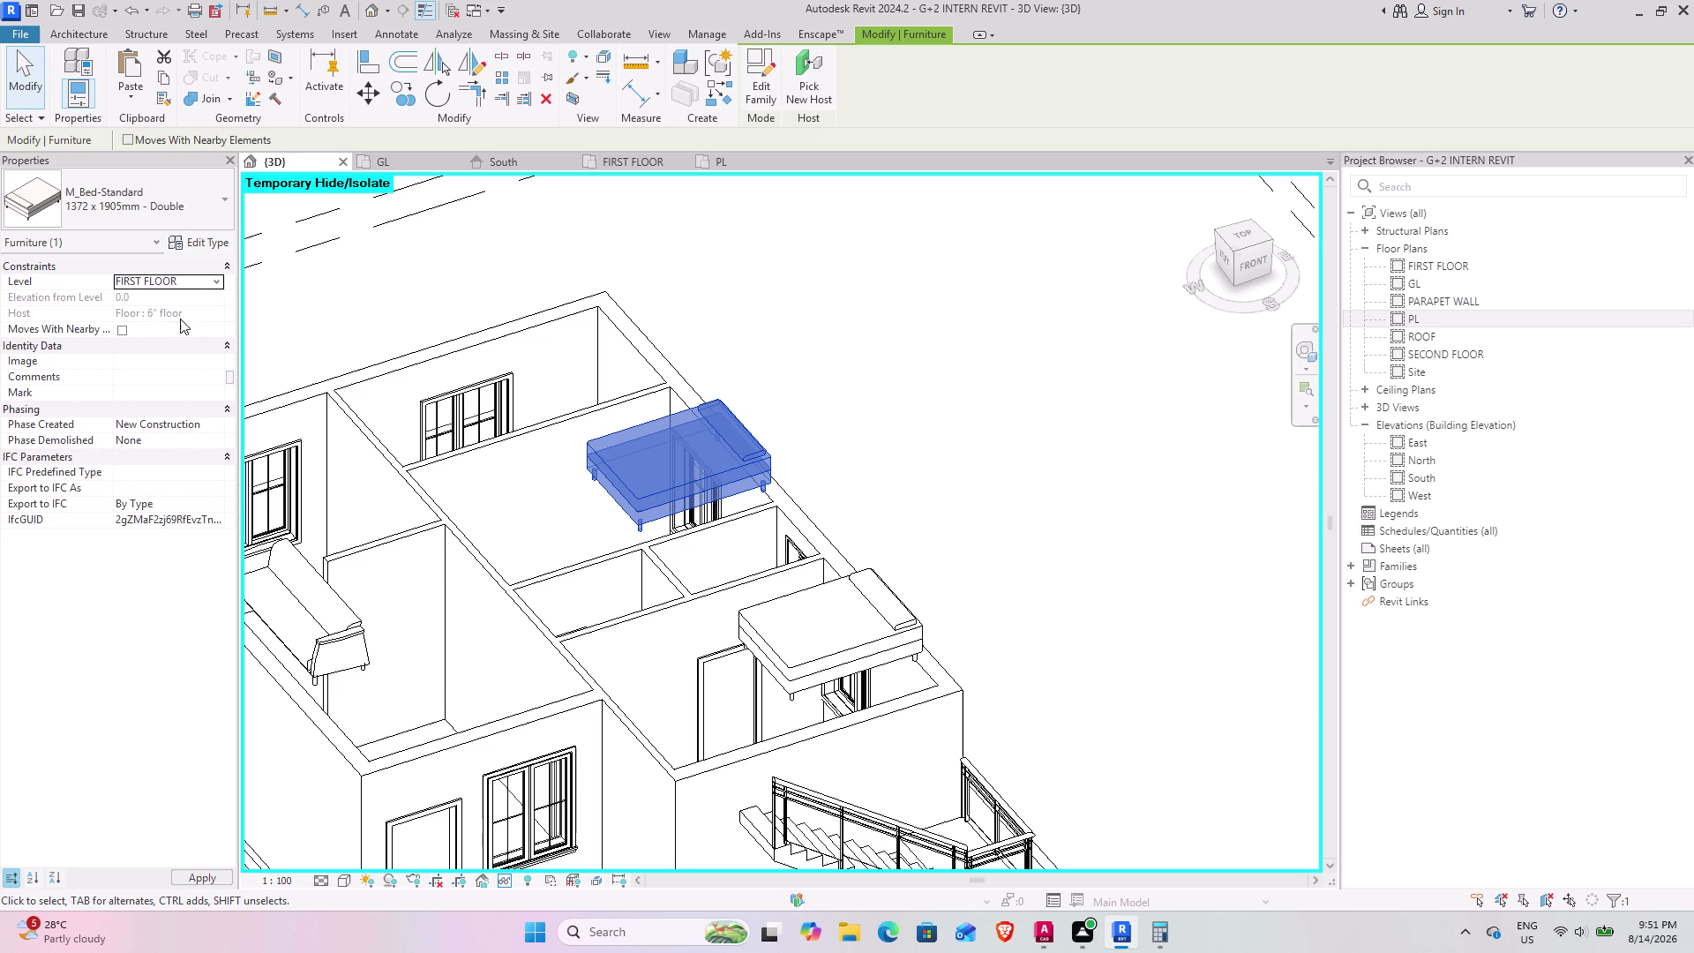
click(219, 279)
click(219, 280)
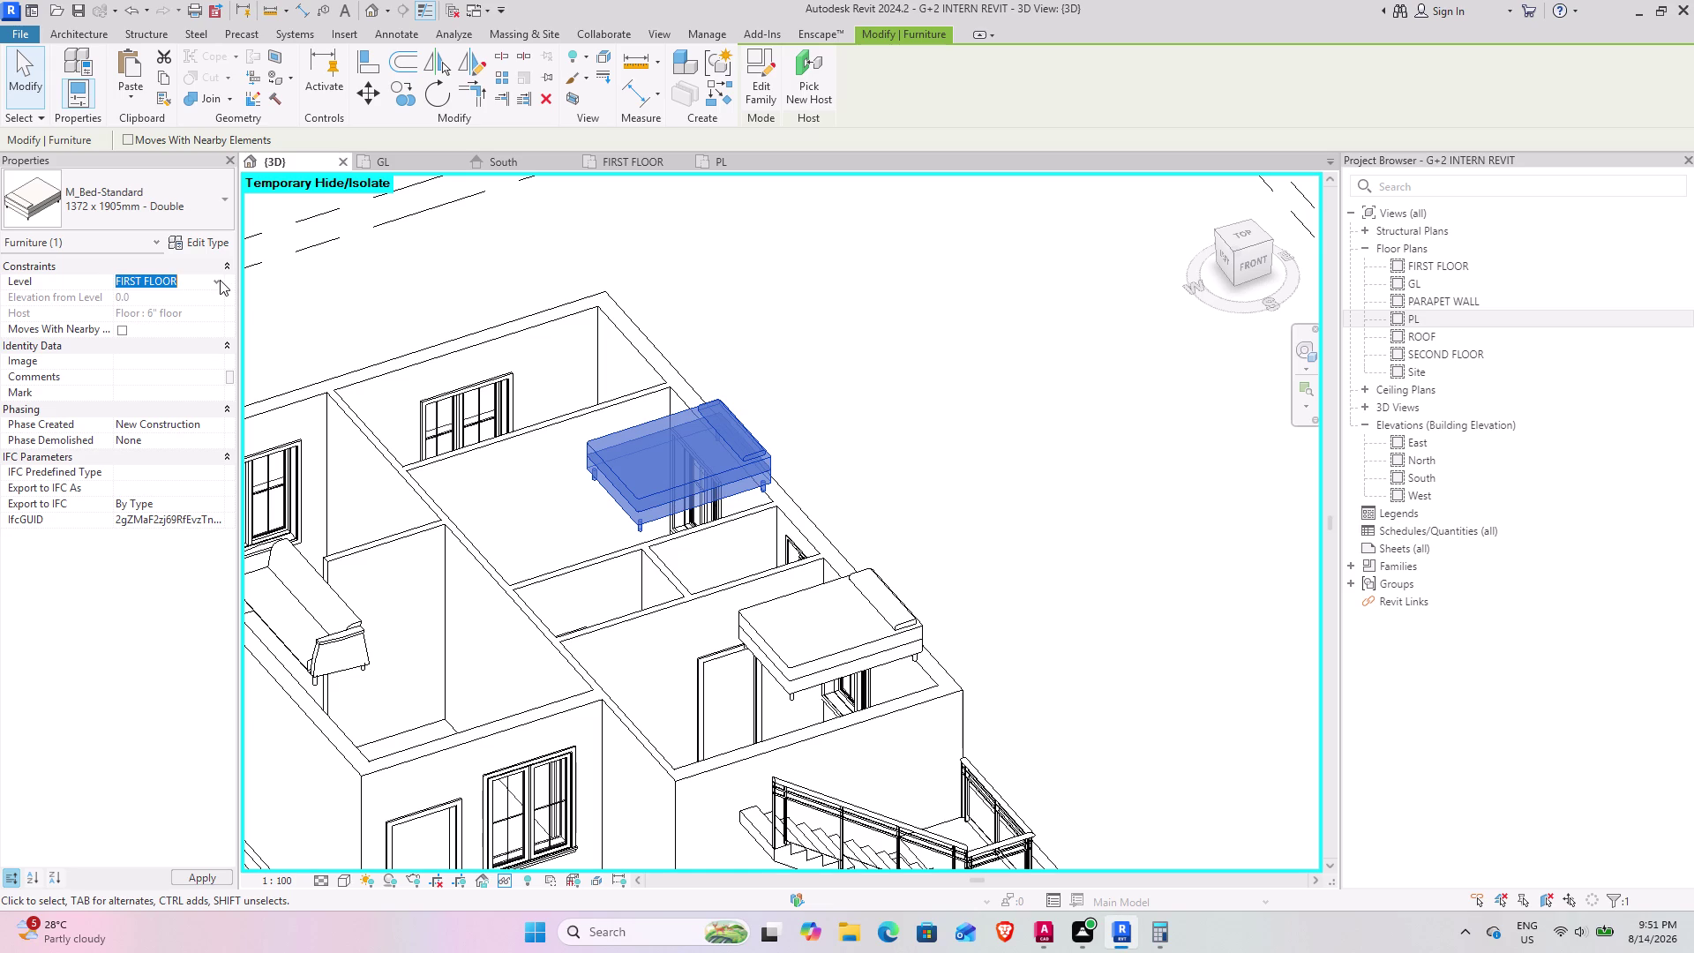
click(792, 320)
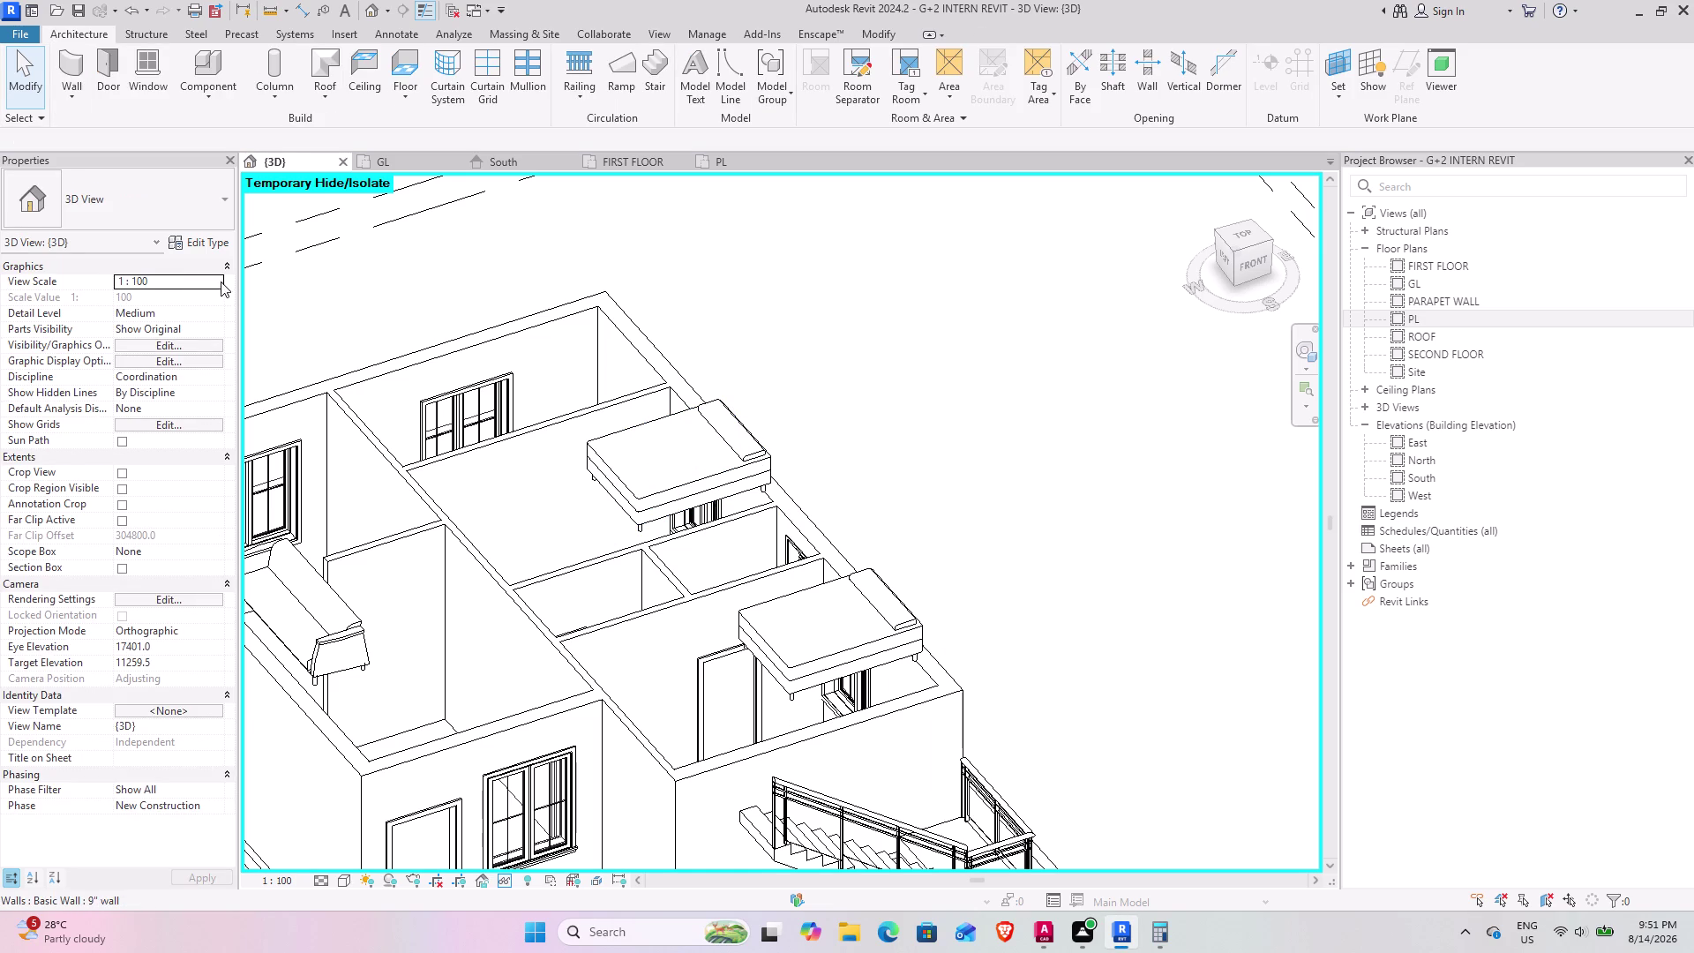
Change the sofa's Level to FIRST FLOOR as well.
click(221, 280)
click(211, 279)
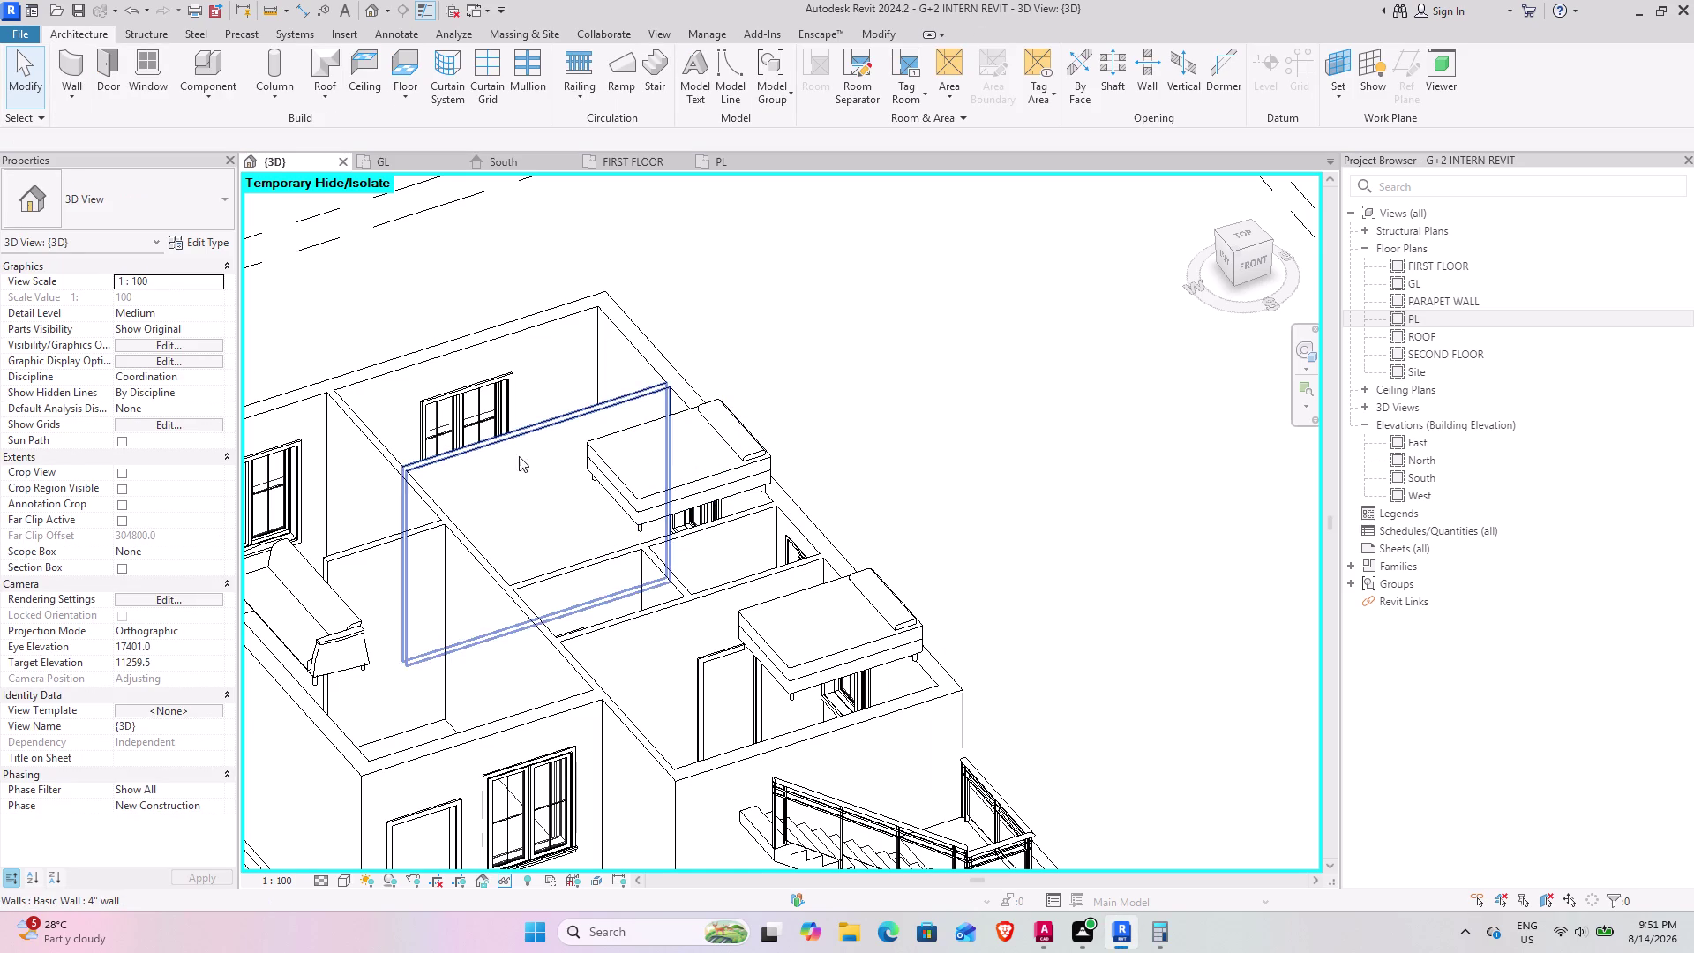
click(617, 477)
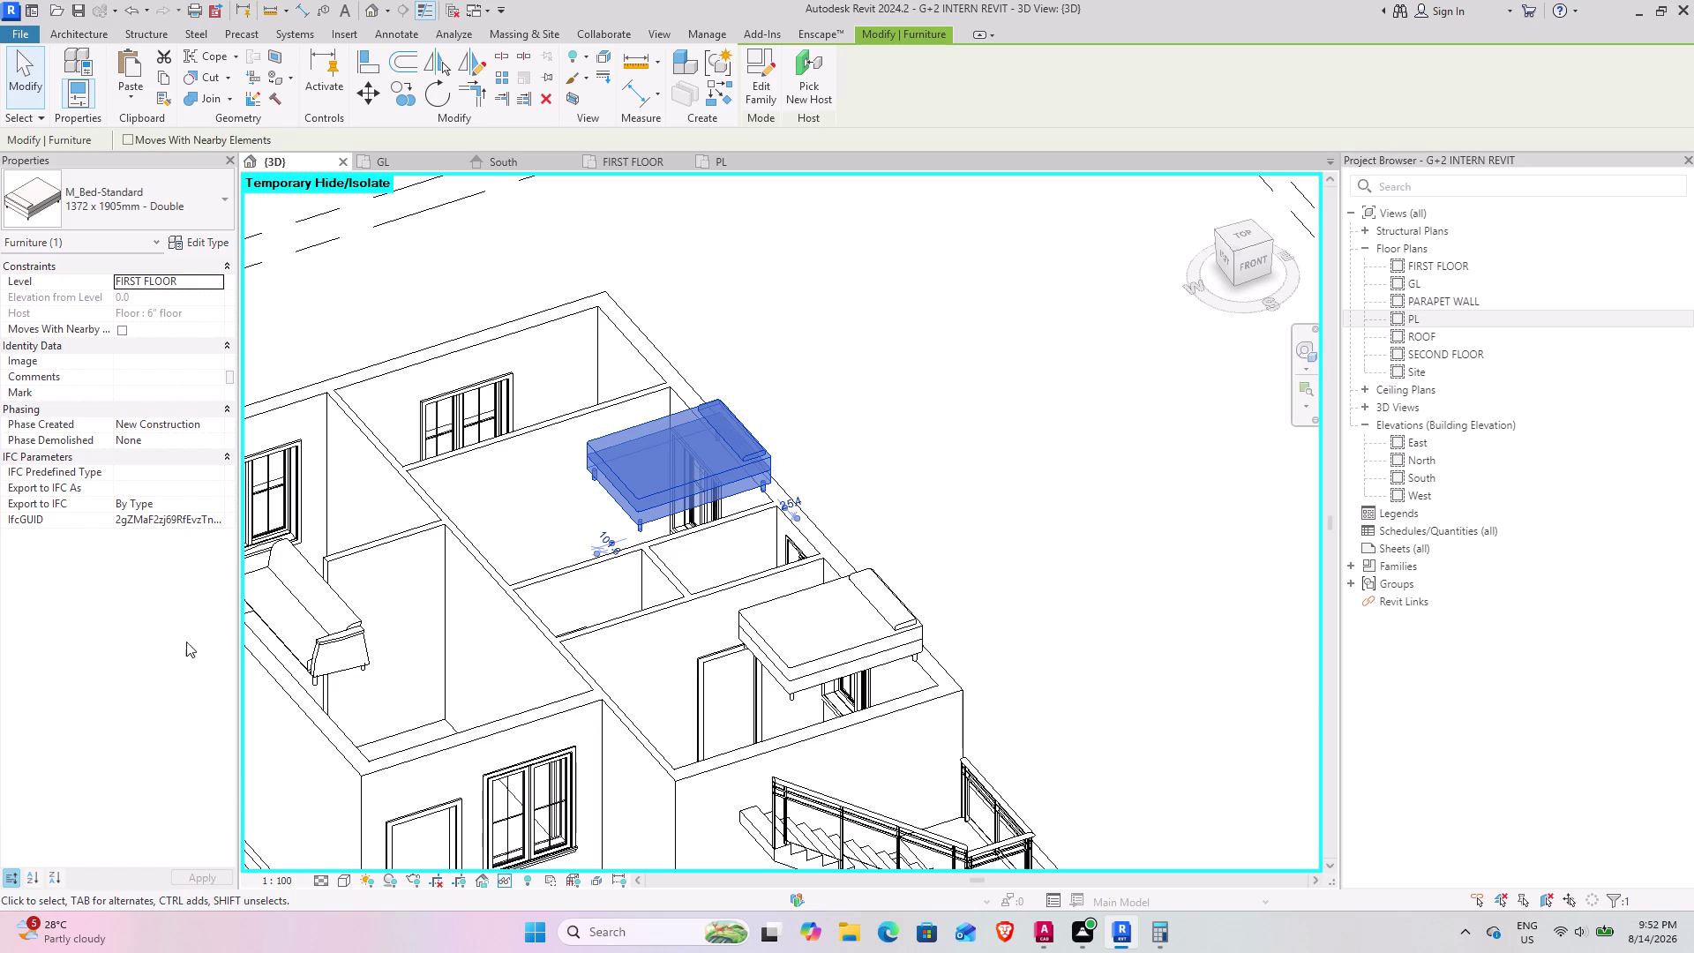
click(356, 642)
key(space)
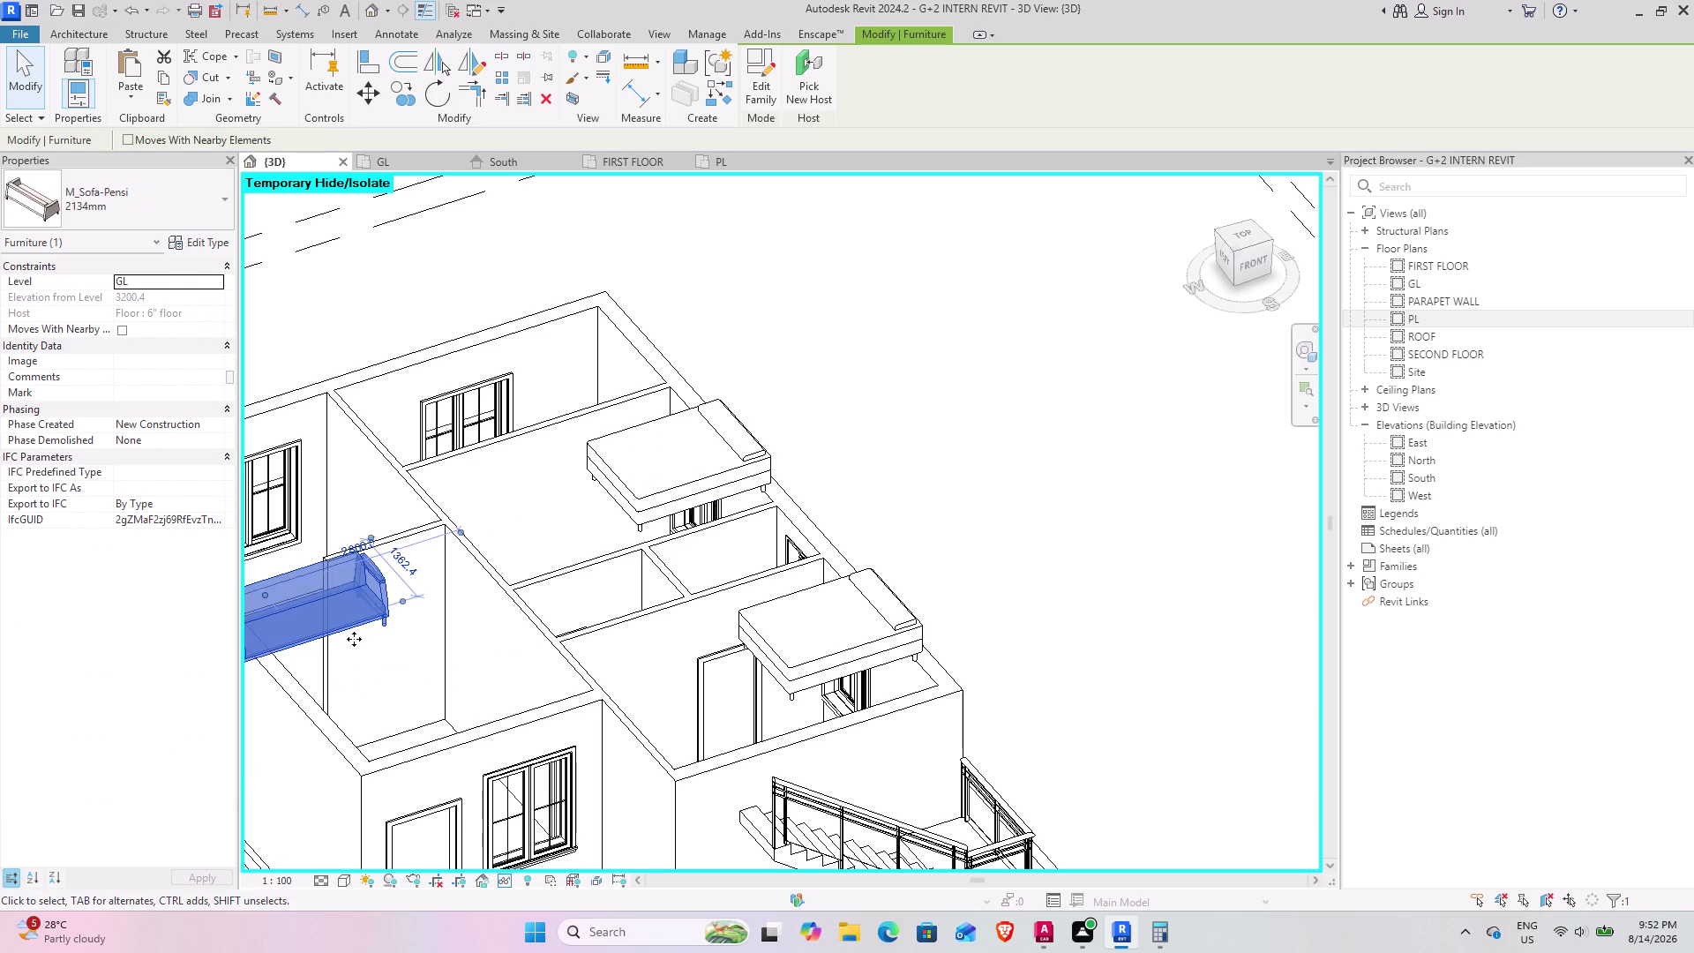
key(space)
click(409, 662)
click(354, 657)
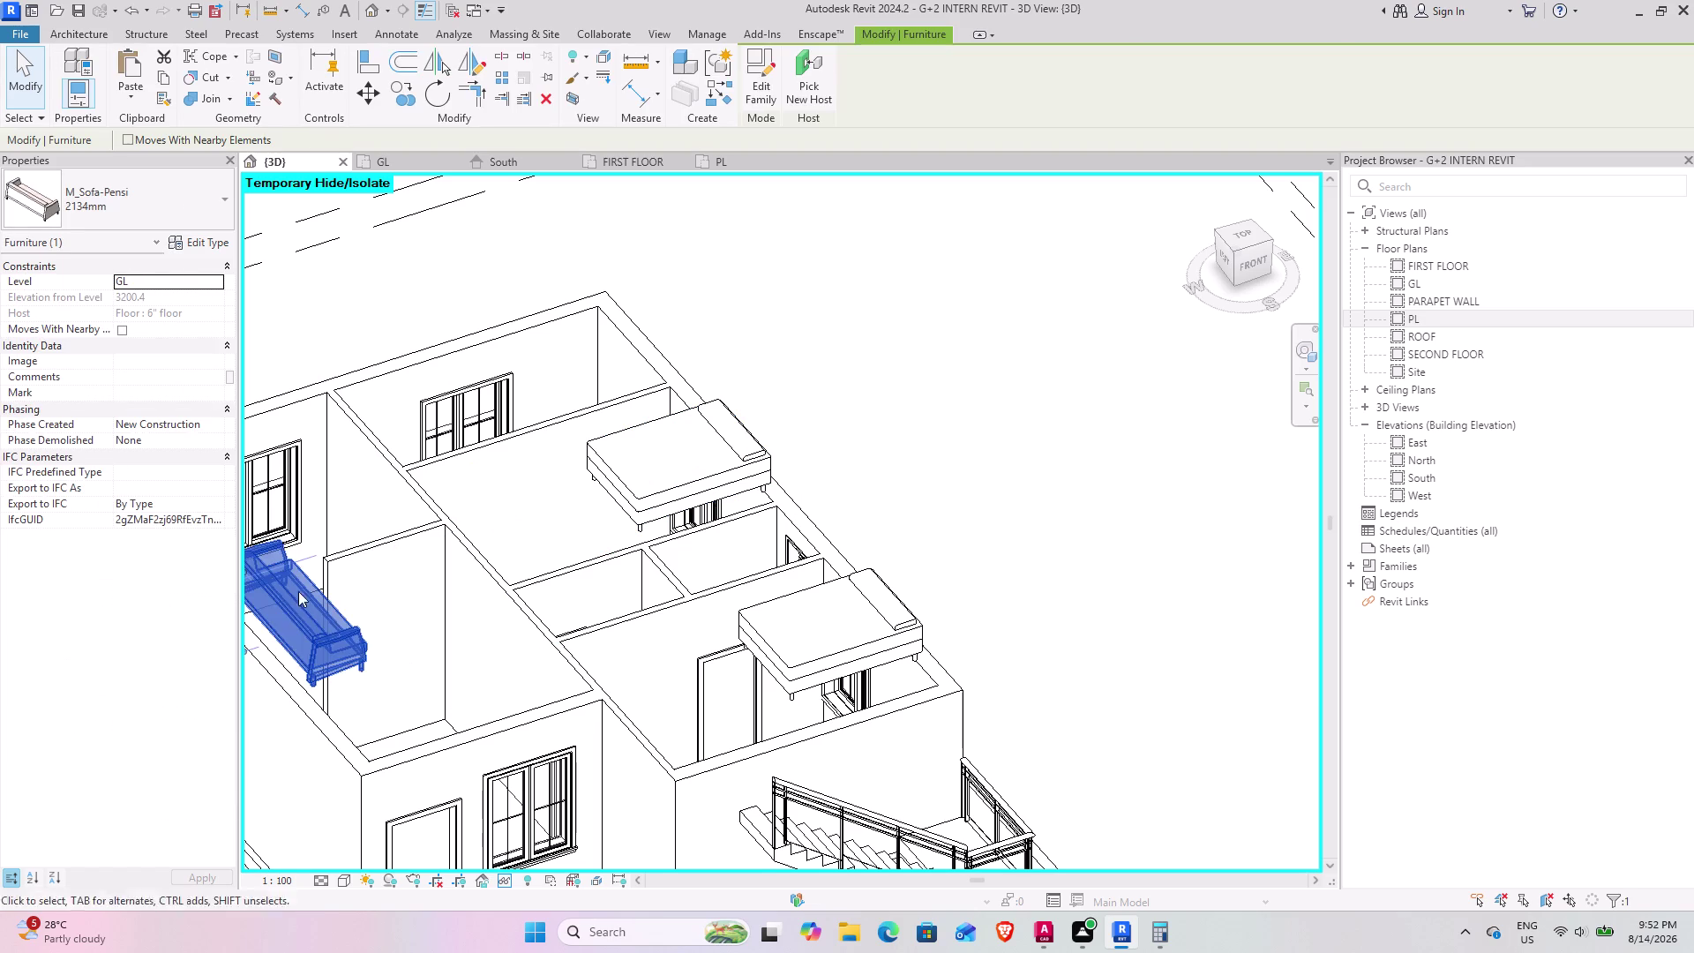
click(220, 281)
click(163, 321)
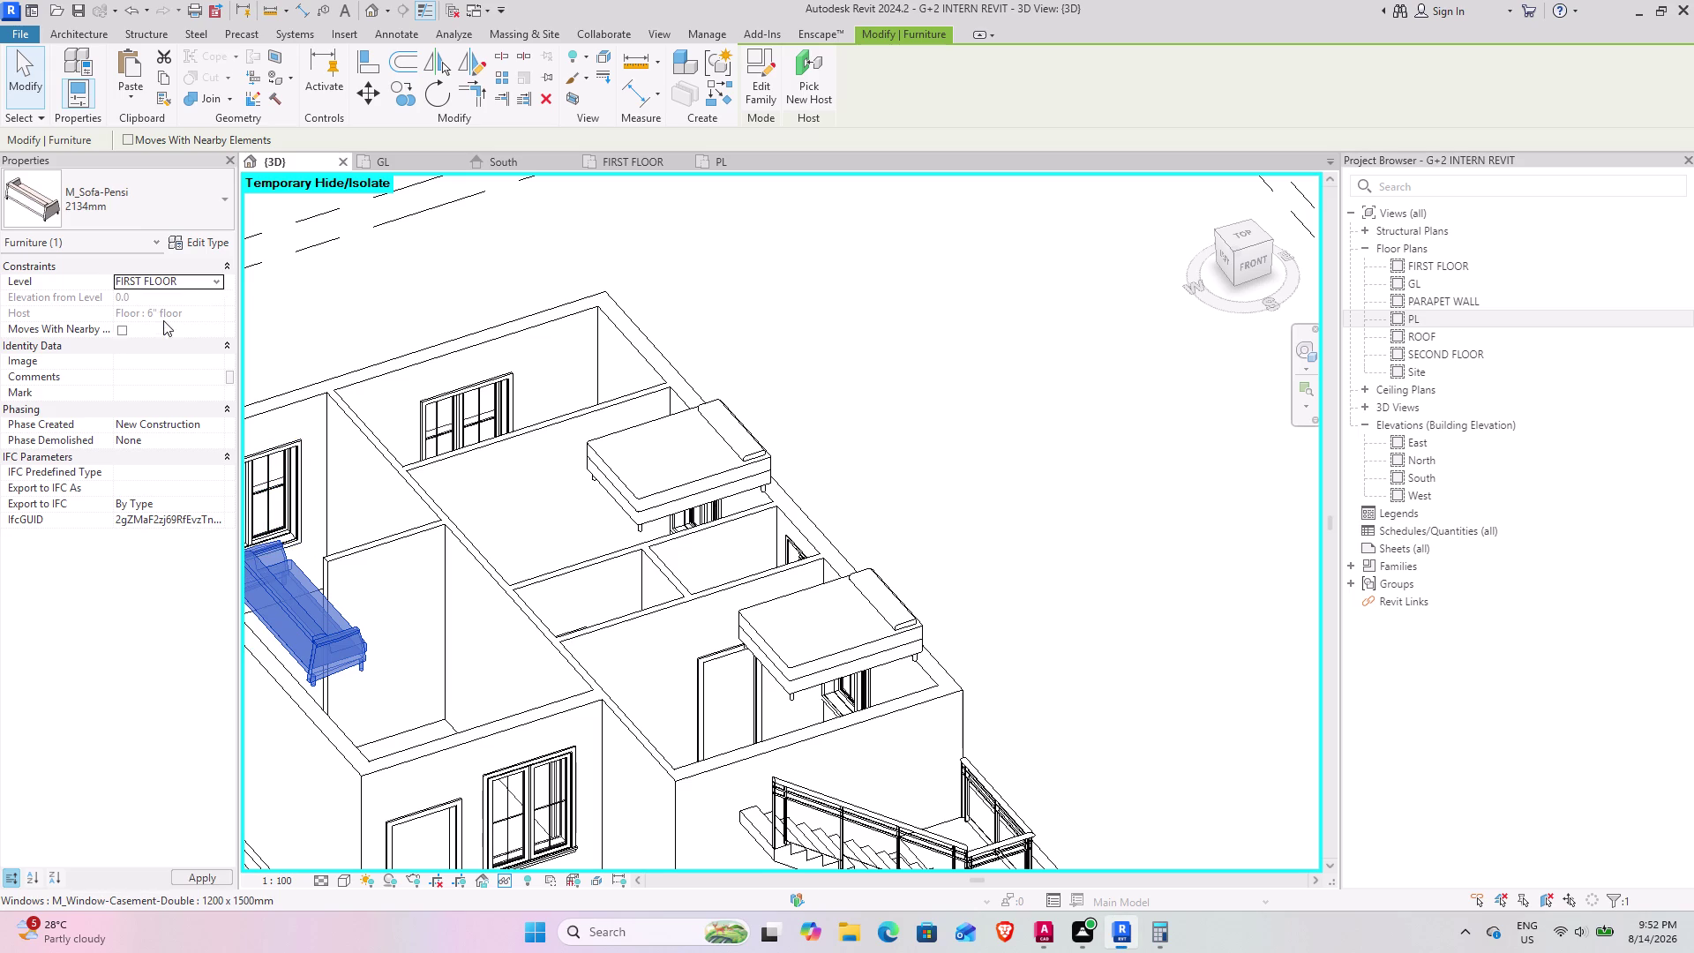
click(370, 292)
Orbit around the house to a Left side view.
scroll(down, 3)
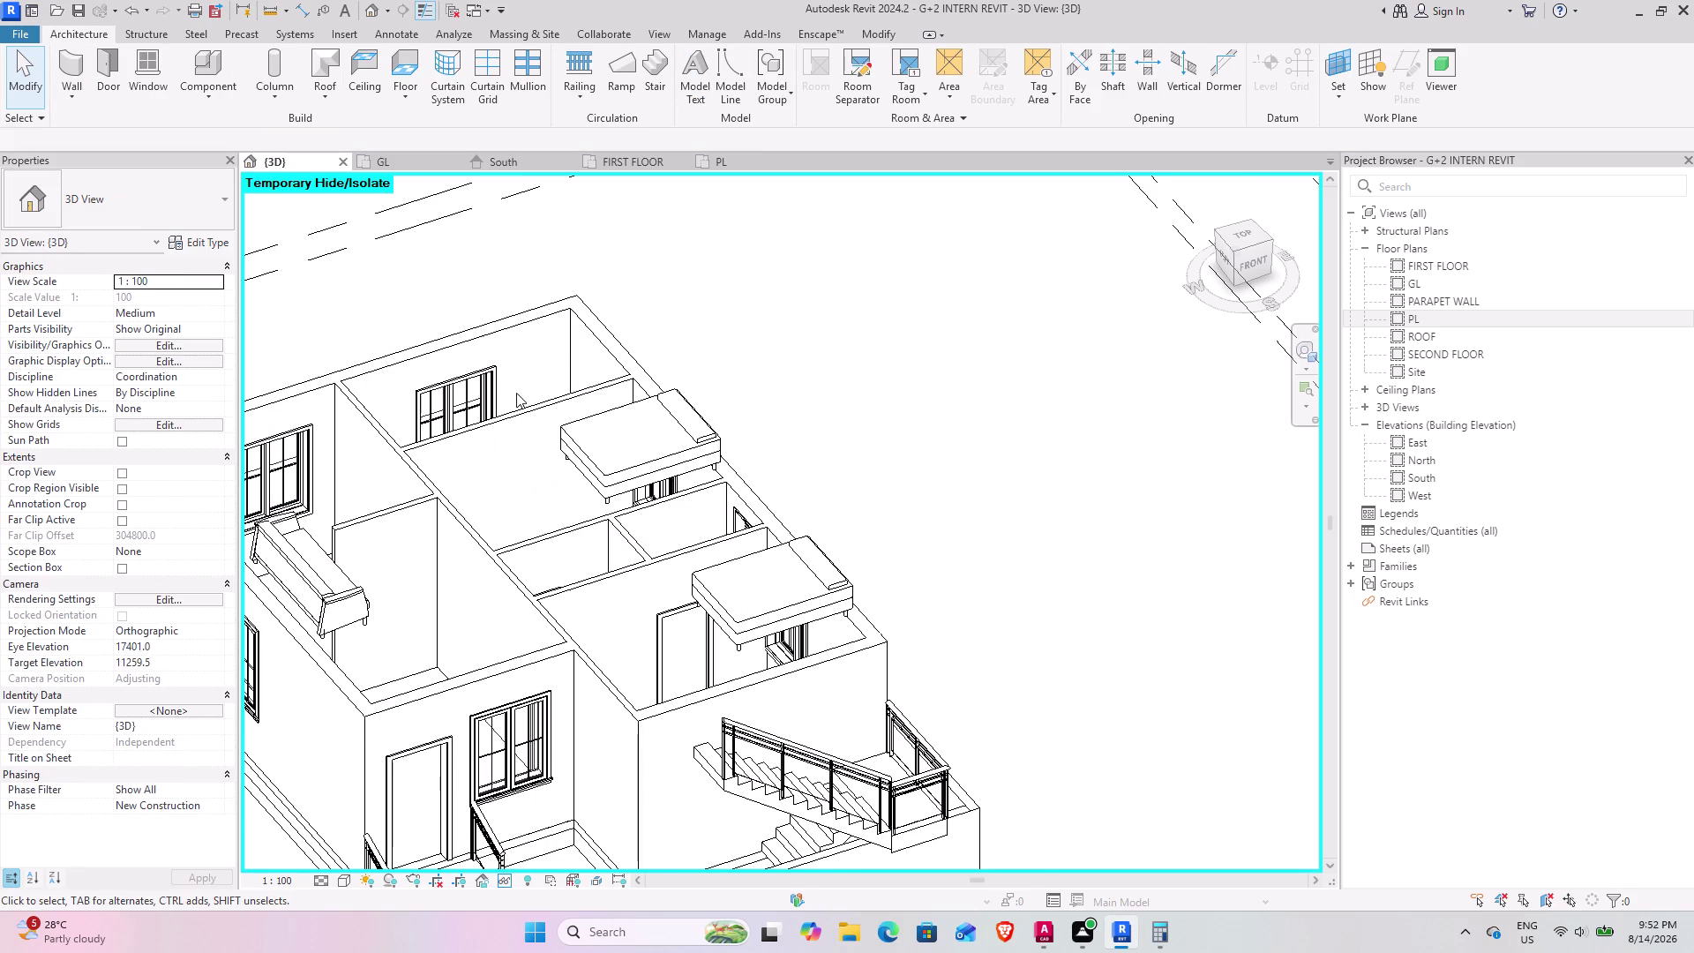
middle_drag(508, 395, 333, 422)
middle_drag(514, 516, 481, 391)
middle_drag(590, 586, 590, 573)
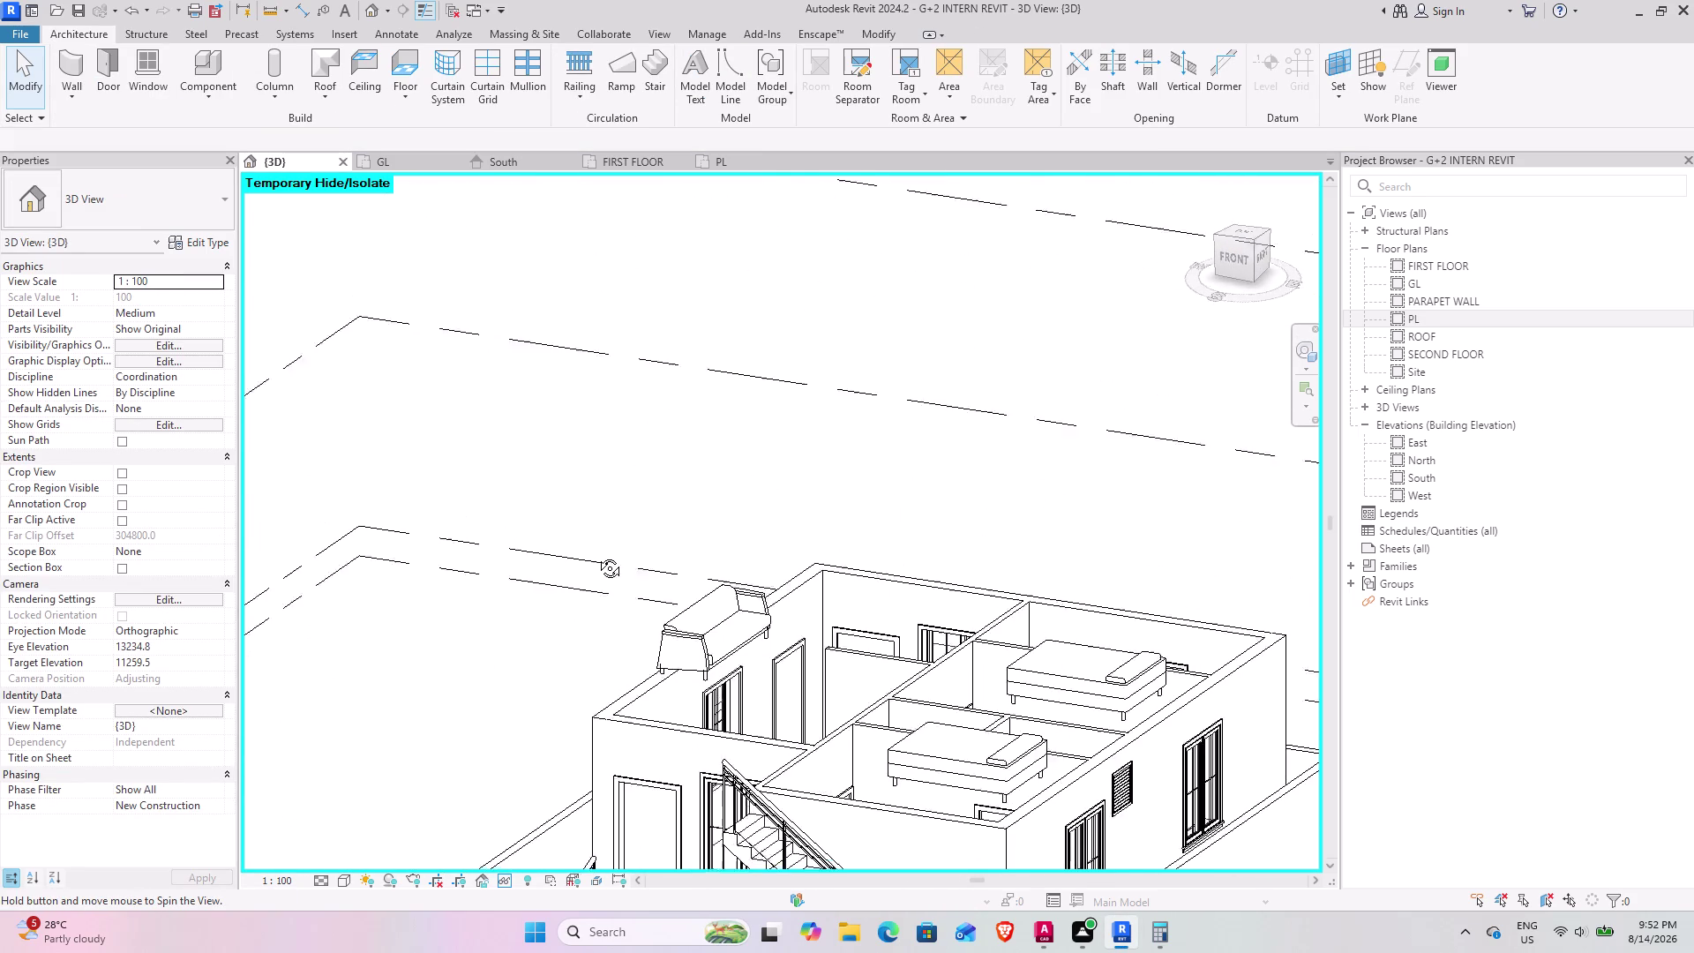
middle_drag(590, 574, 577, 702)
middle_drag(814, 652, 742, 549)
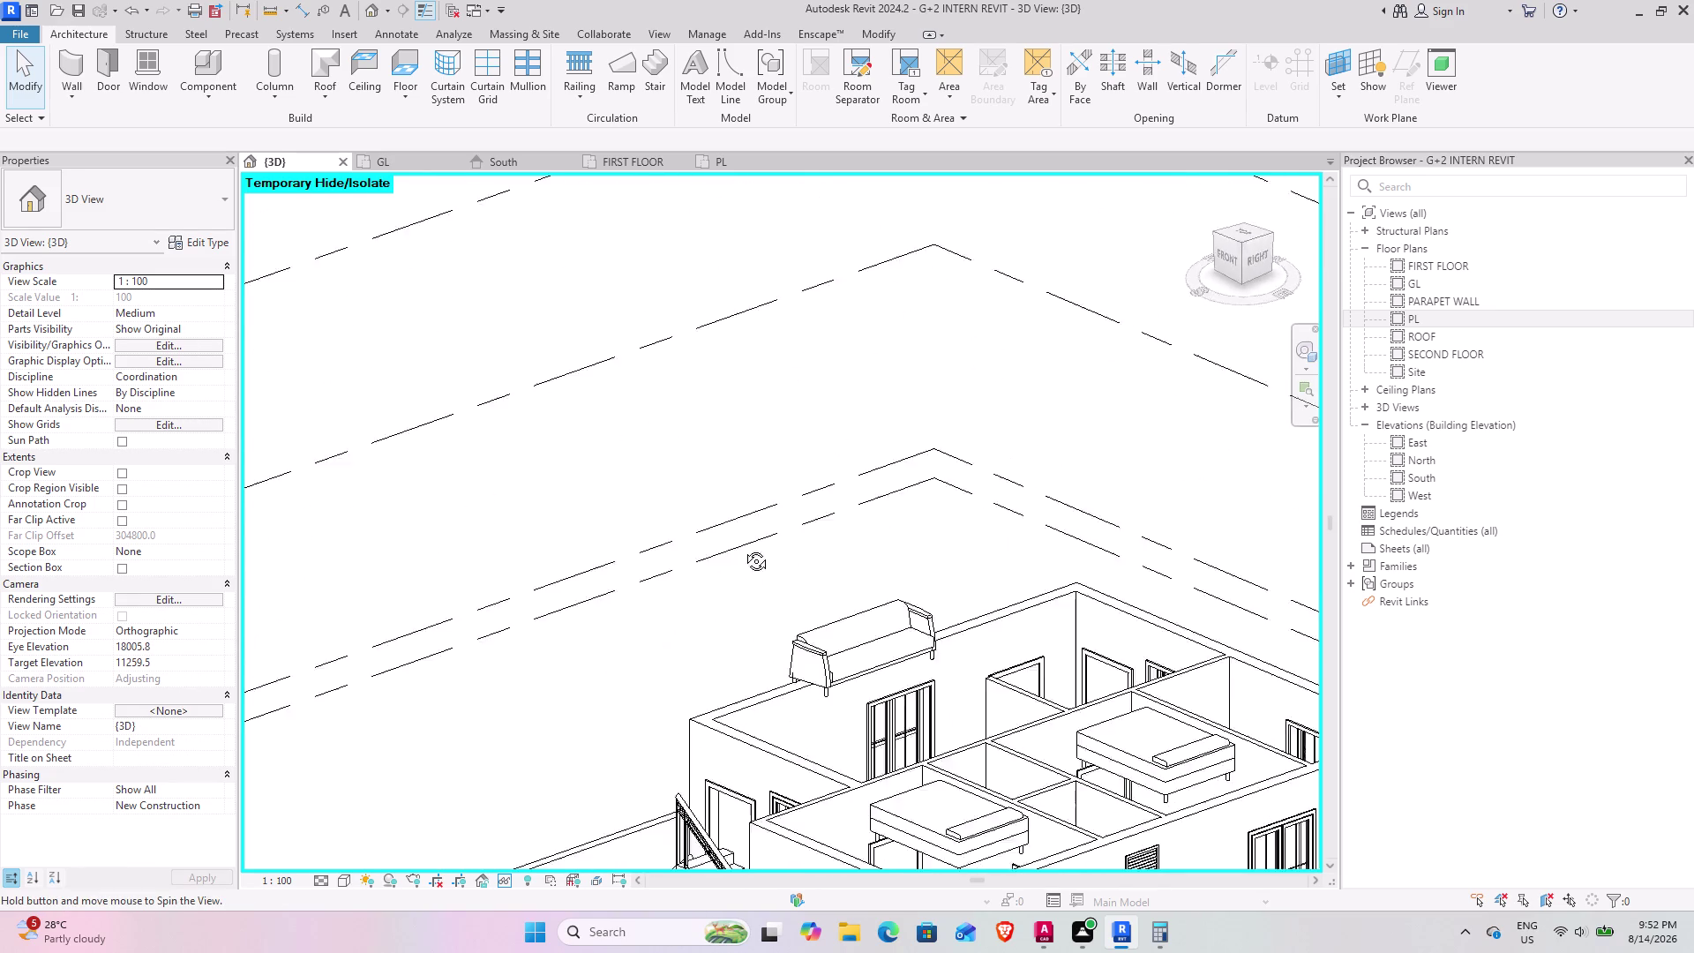
middle_drag(742, 548, 1080, 467)
middle_drag(764, 621, 892, 606)
middle_drag(799, 593, 1158, 488)
middle_drag(675, 576, 893, 493)
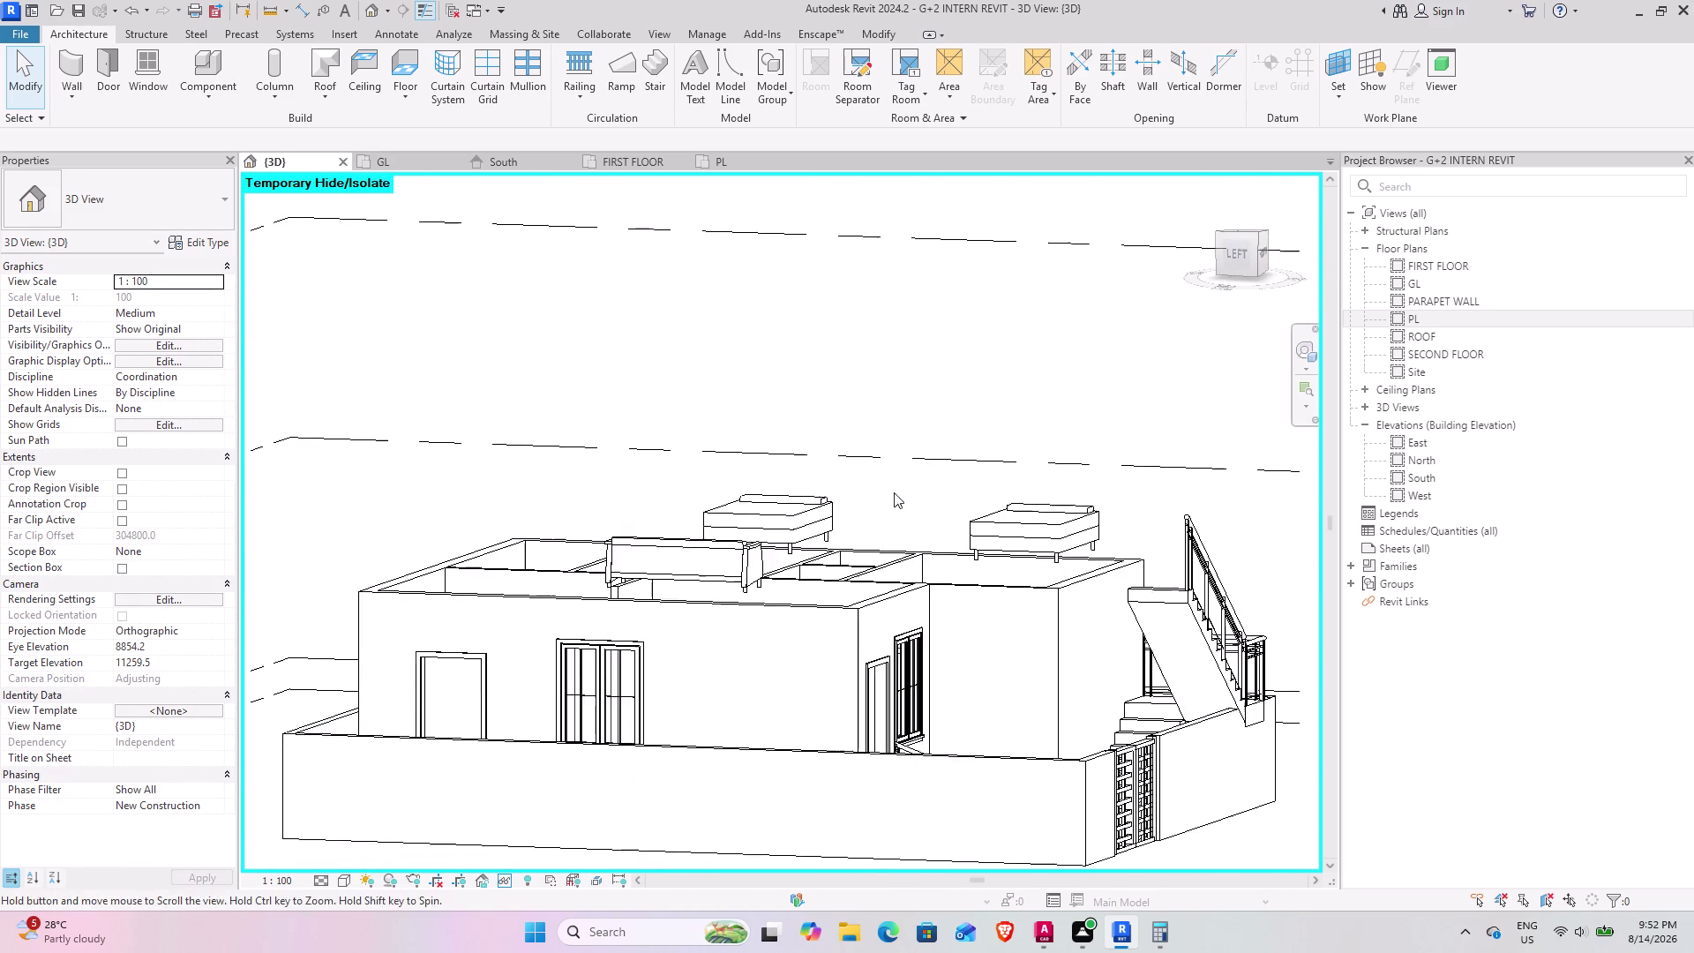
middle_drag(893, 493, 894, 492)
middle_drag(819, 519, 875, 516)
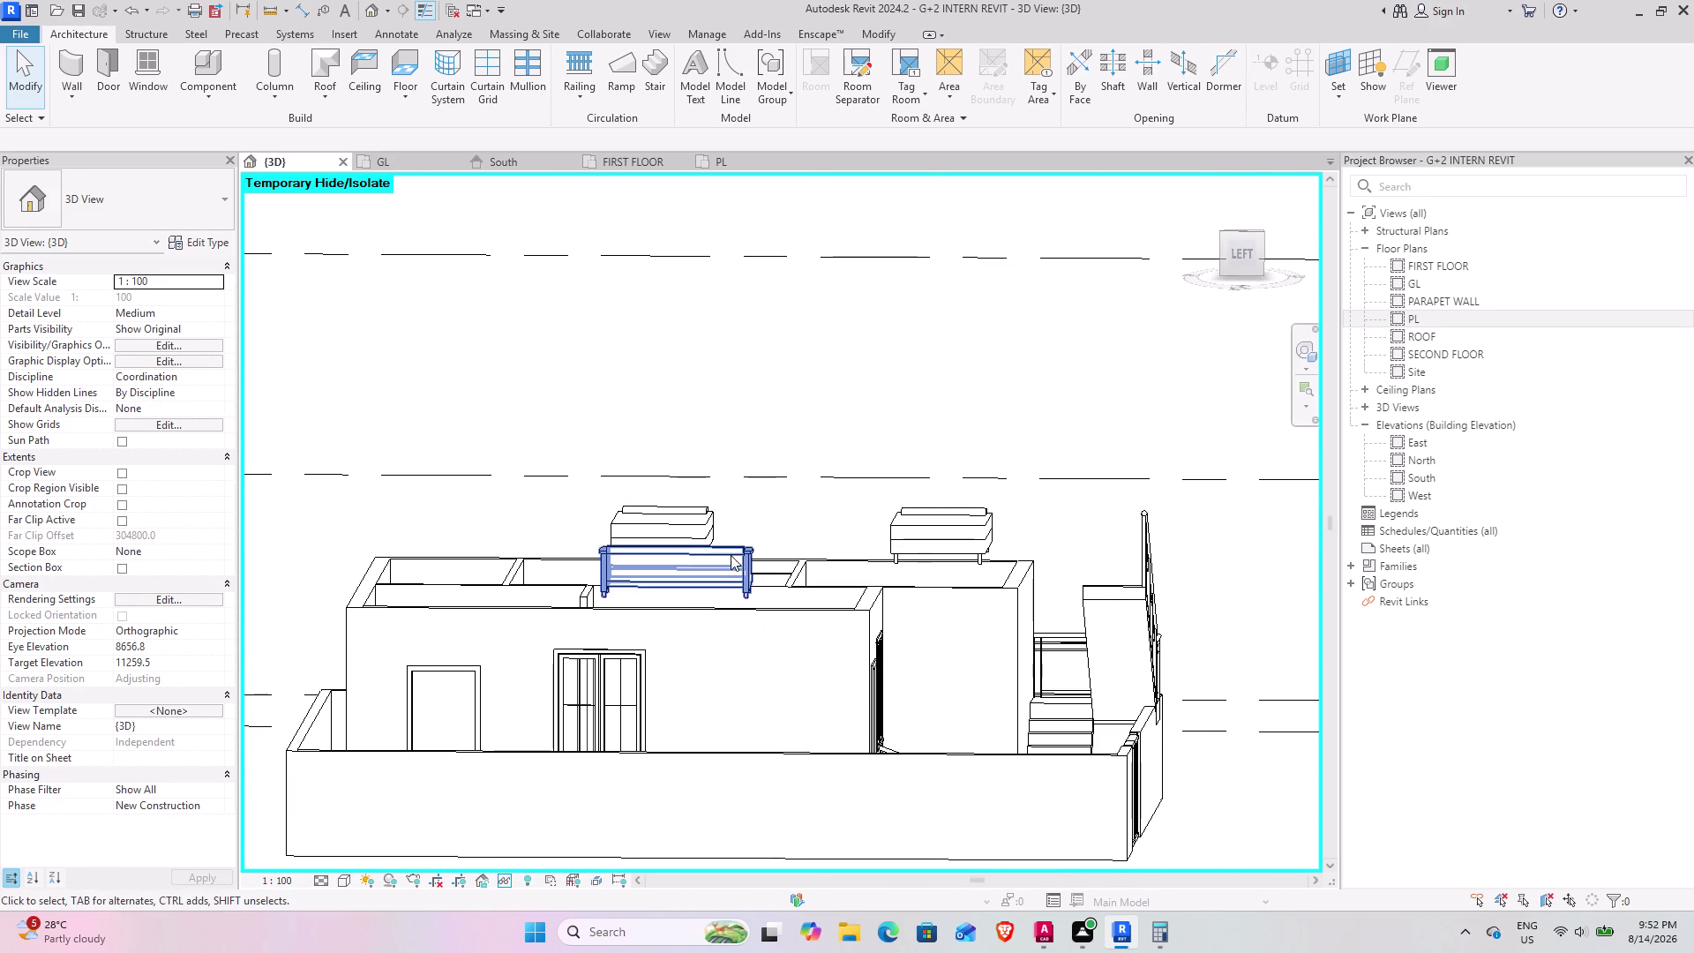
click(1242, 245)
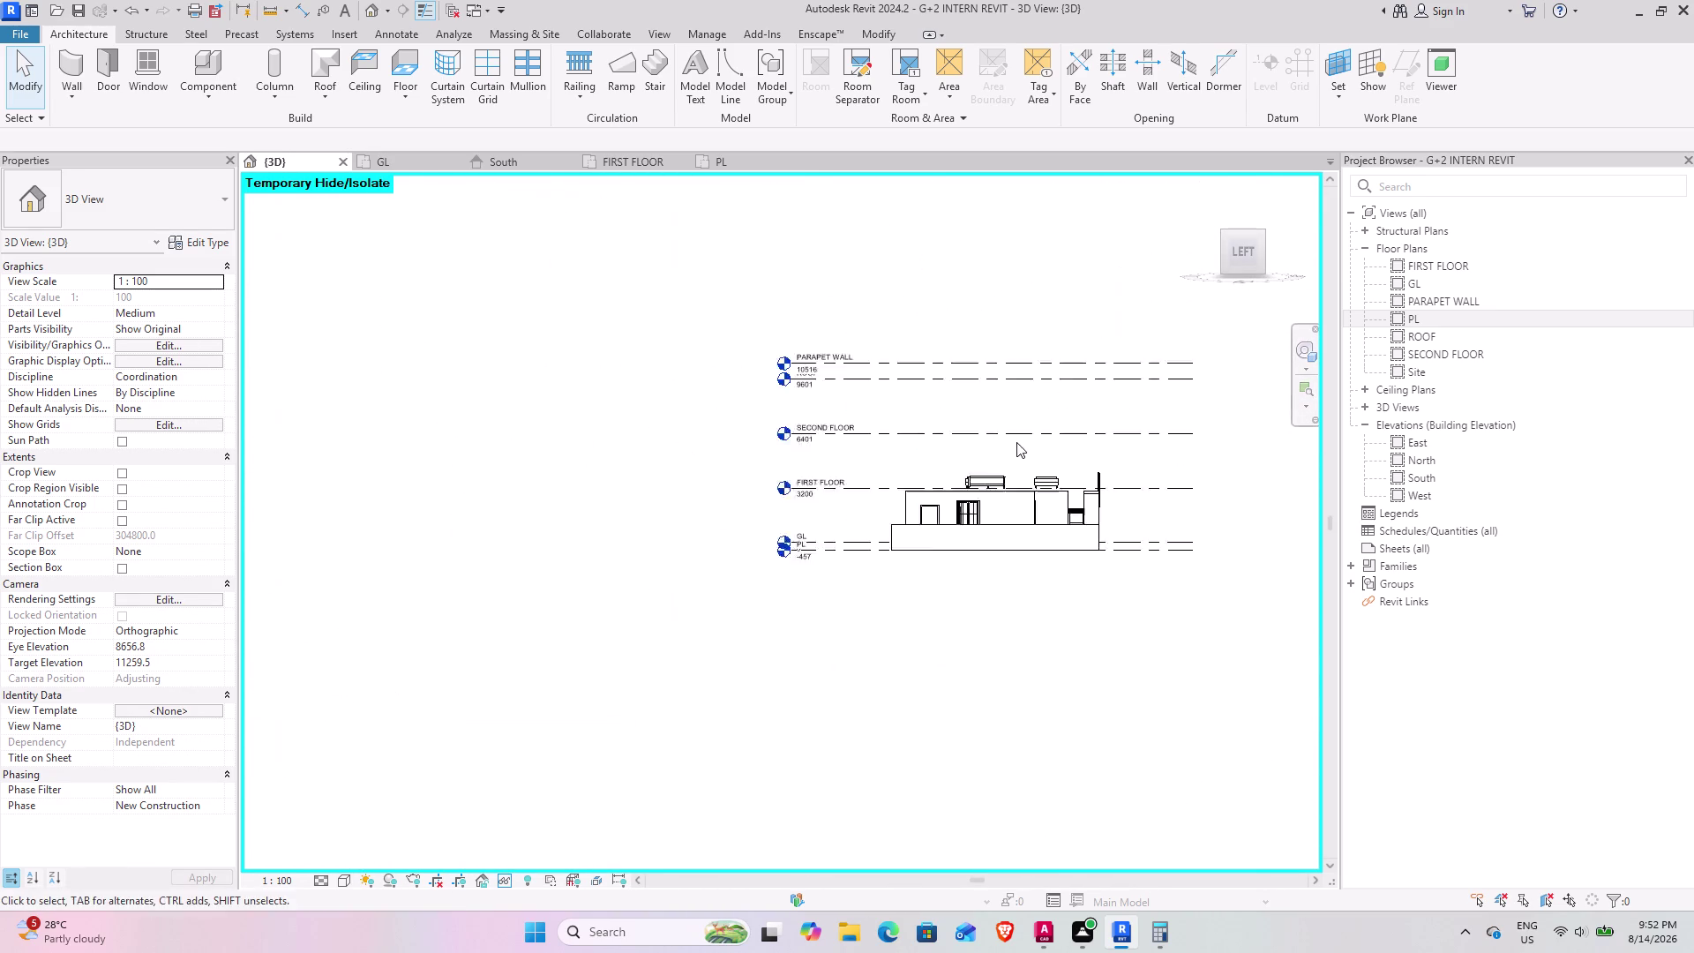
scroll(up, 3)
scroll(up, 3)
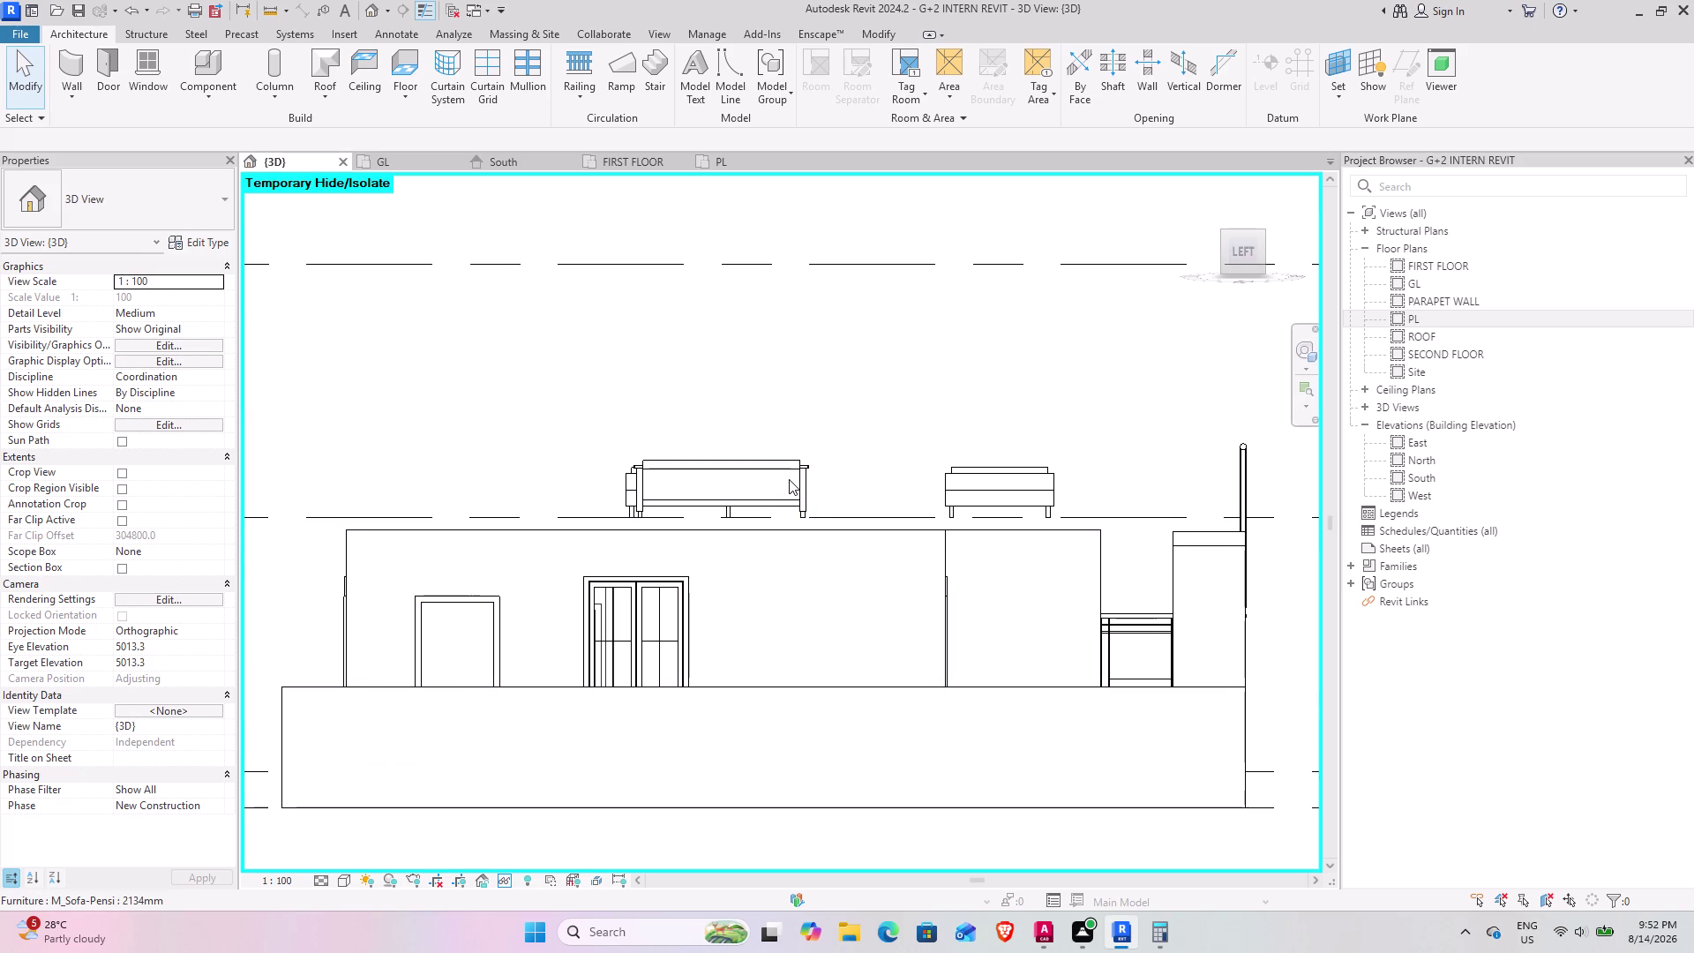
Move the sofa about 200 mm sideways with the Move tool.
click(789, 479)
click(802, 479)
click(365, 90)
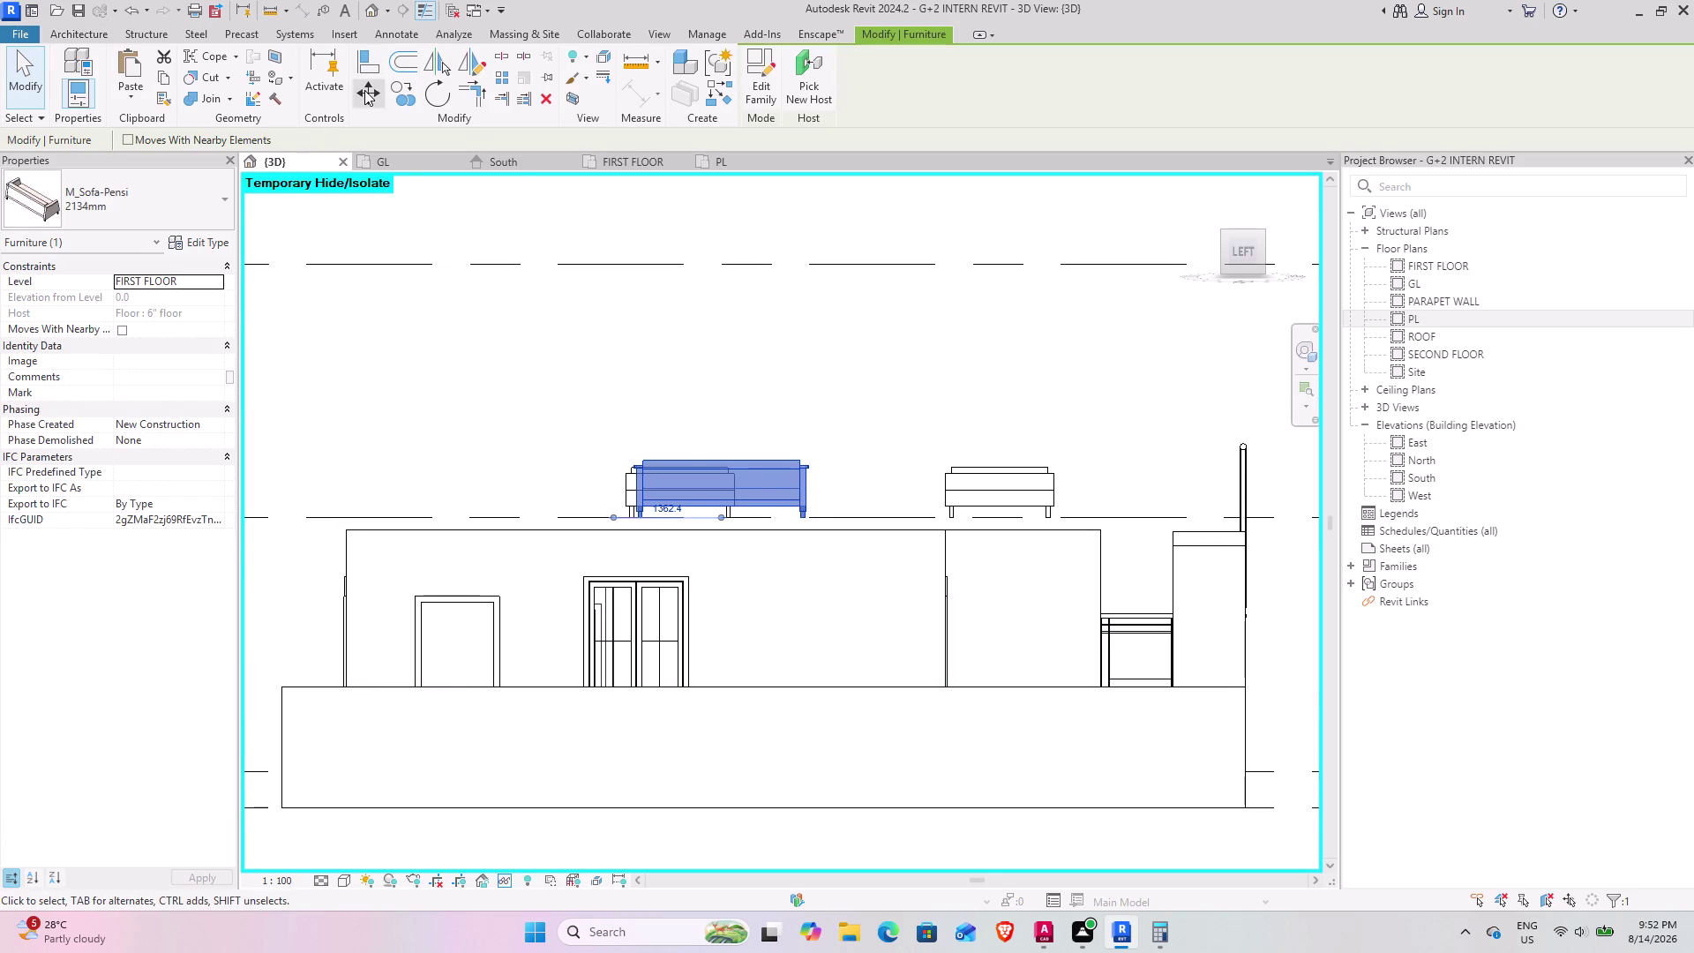
click(802, 519)
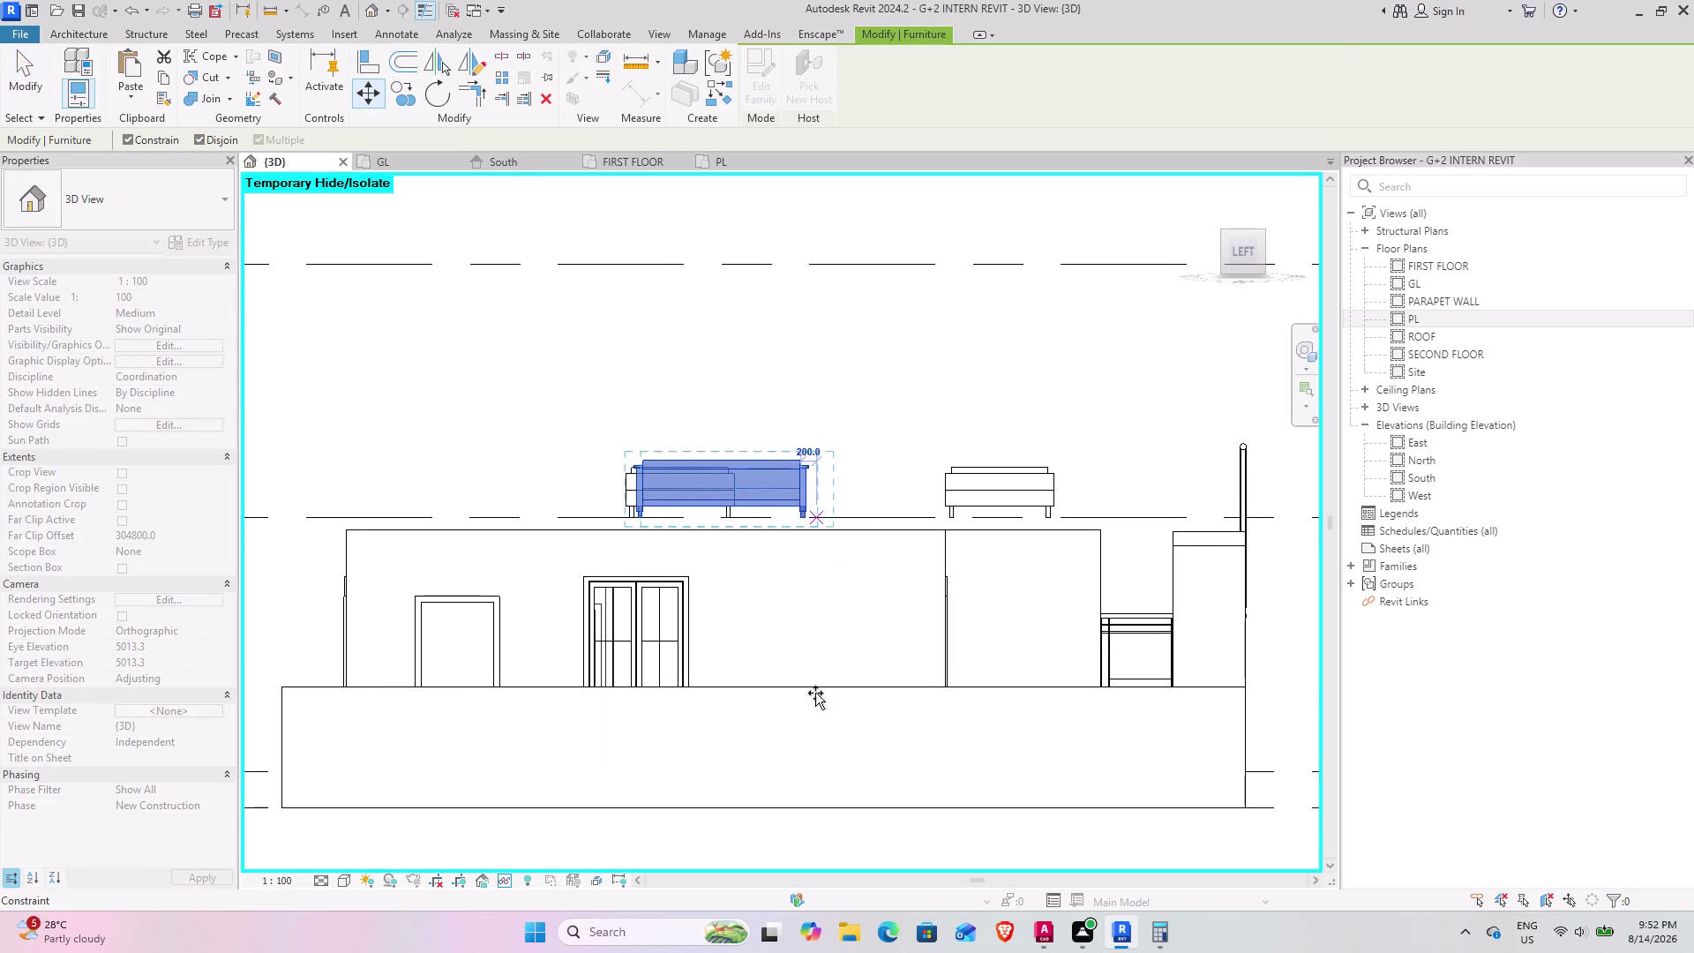
click(854, 772)
scroll(down, 3)
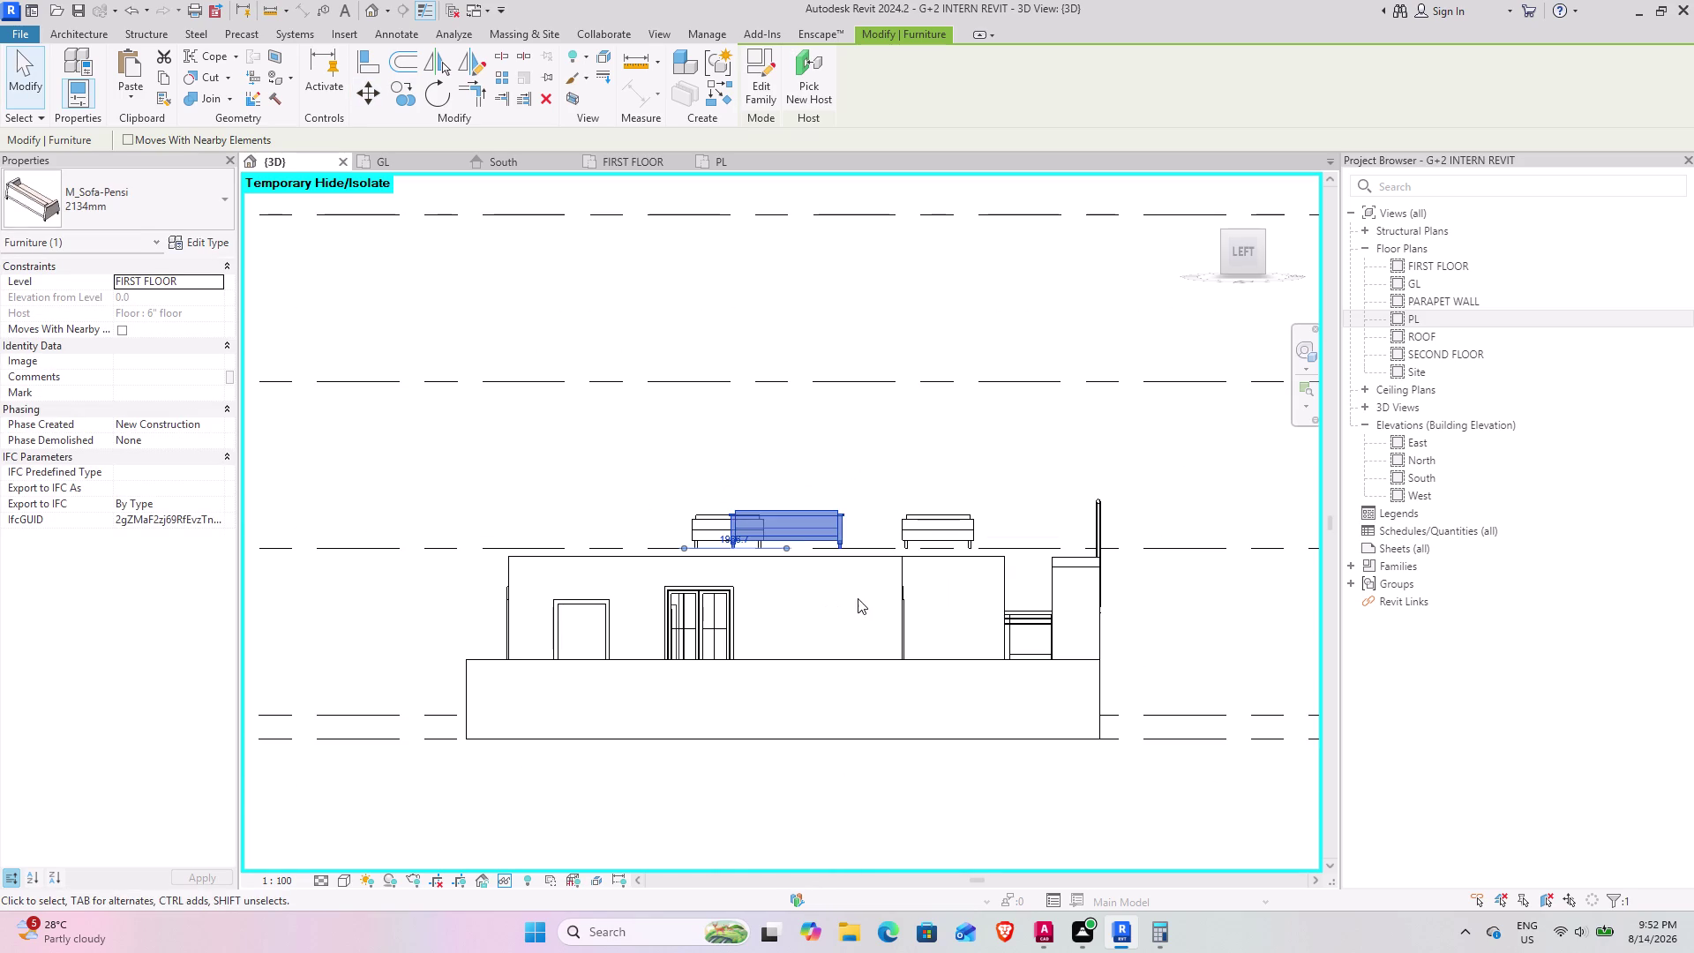
Orbit back to an angled overhead view and keep the sofa on FIRST FLOOR.
middle_drag(857, 598, 625, 757)
middle_drag(760, 579, 374, 704)
middle_drag(734, 624, 741, 621)
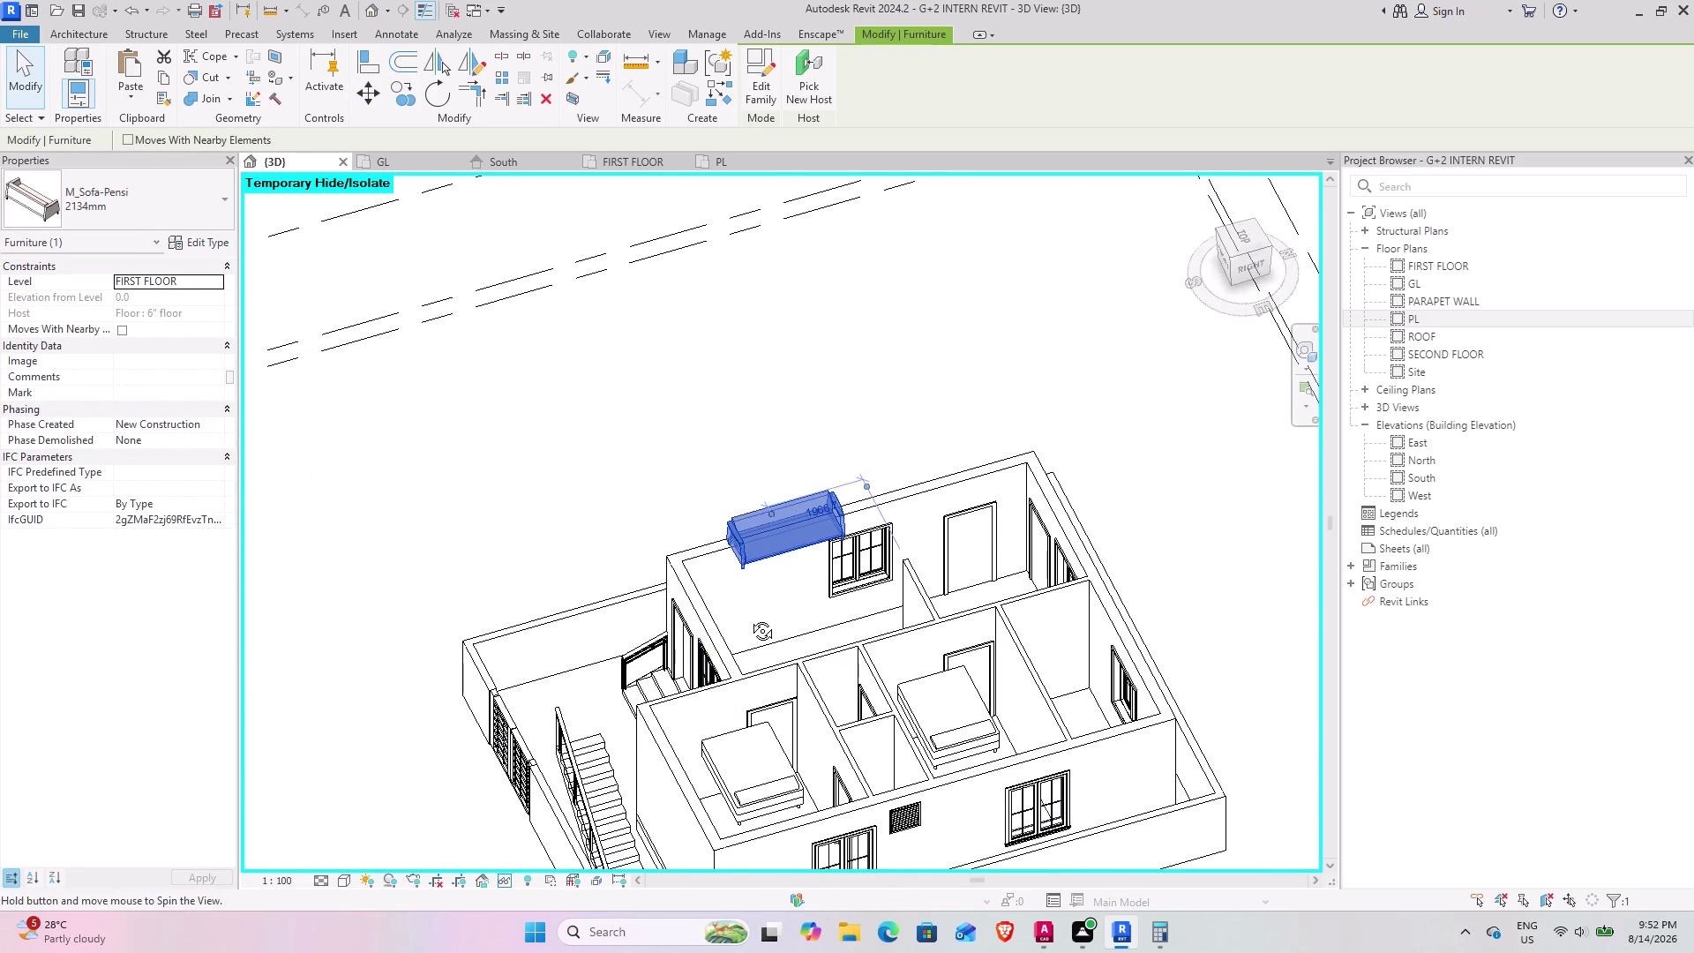
middle_drag(740, 621, 879, 548)
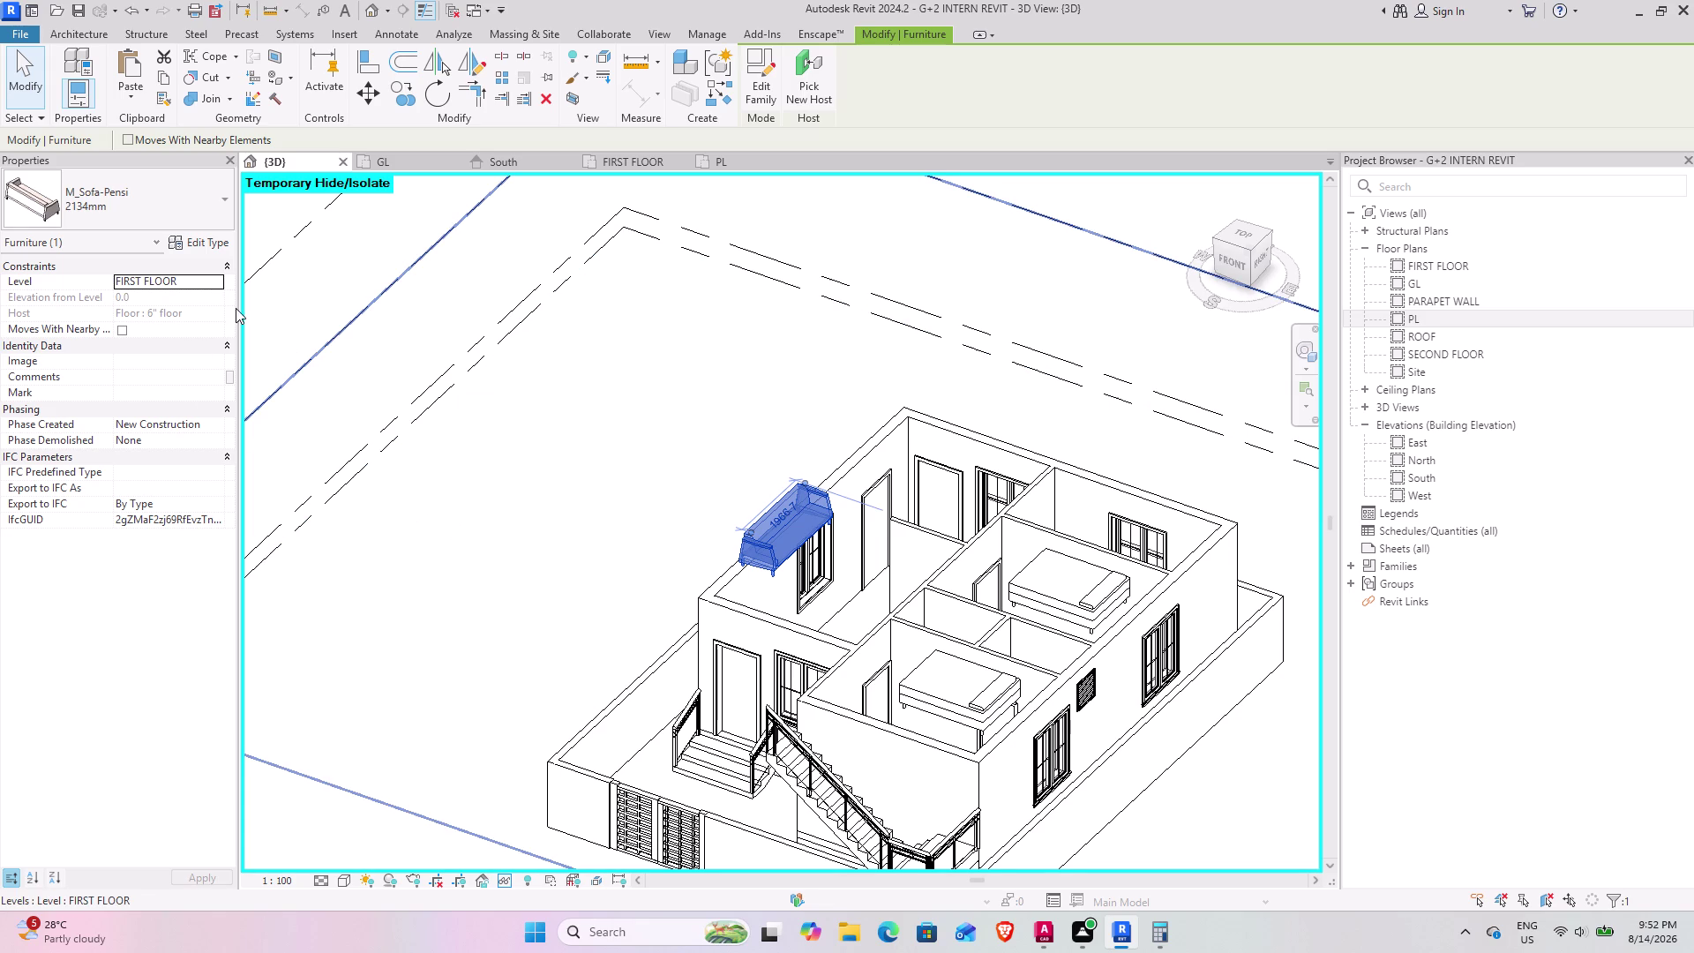
click(220, 281)
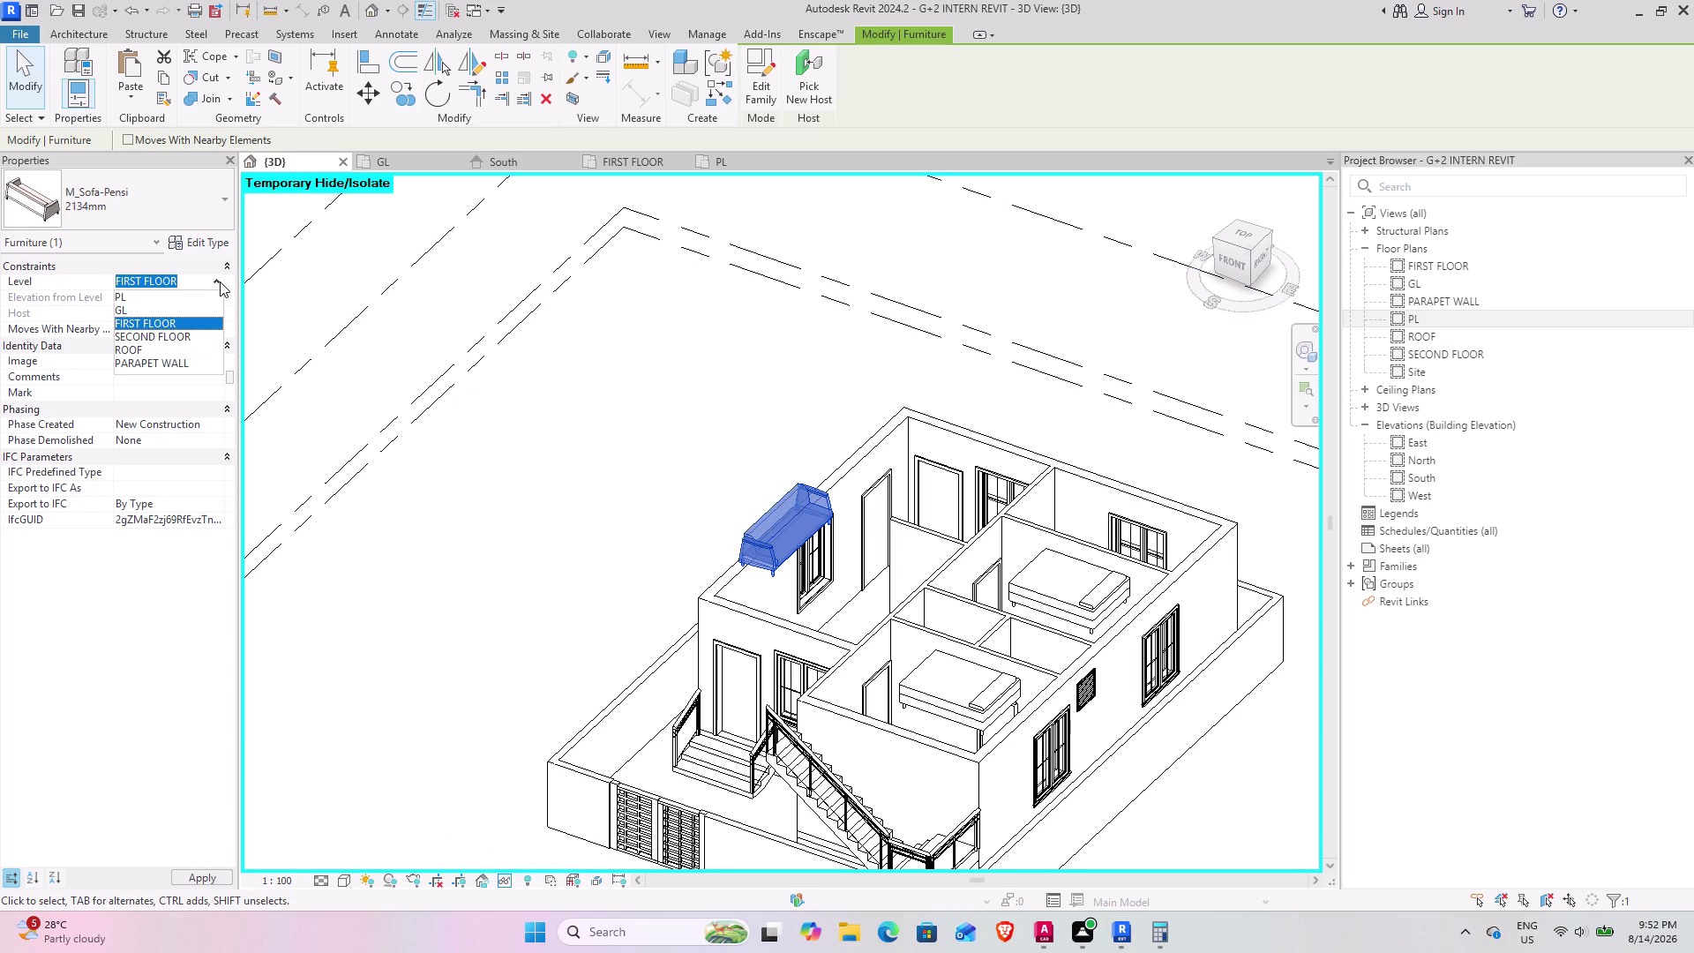
click(583, 378)
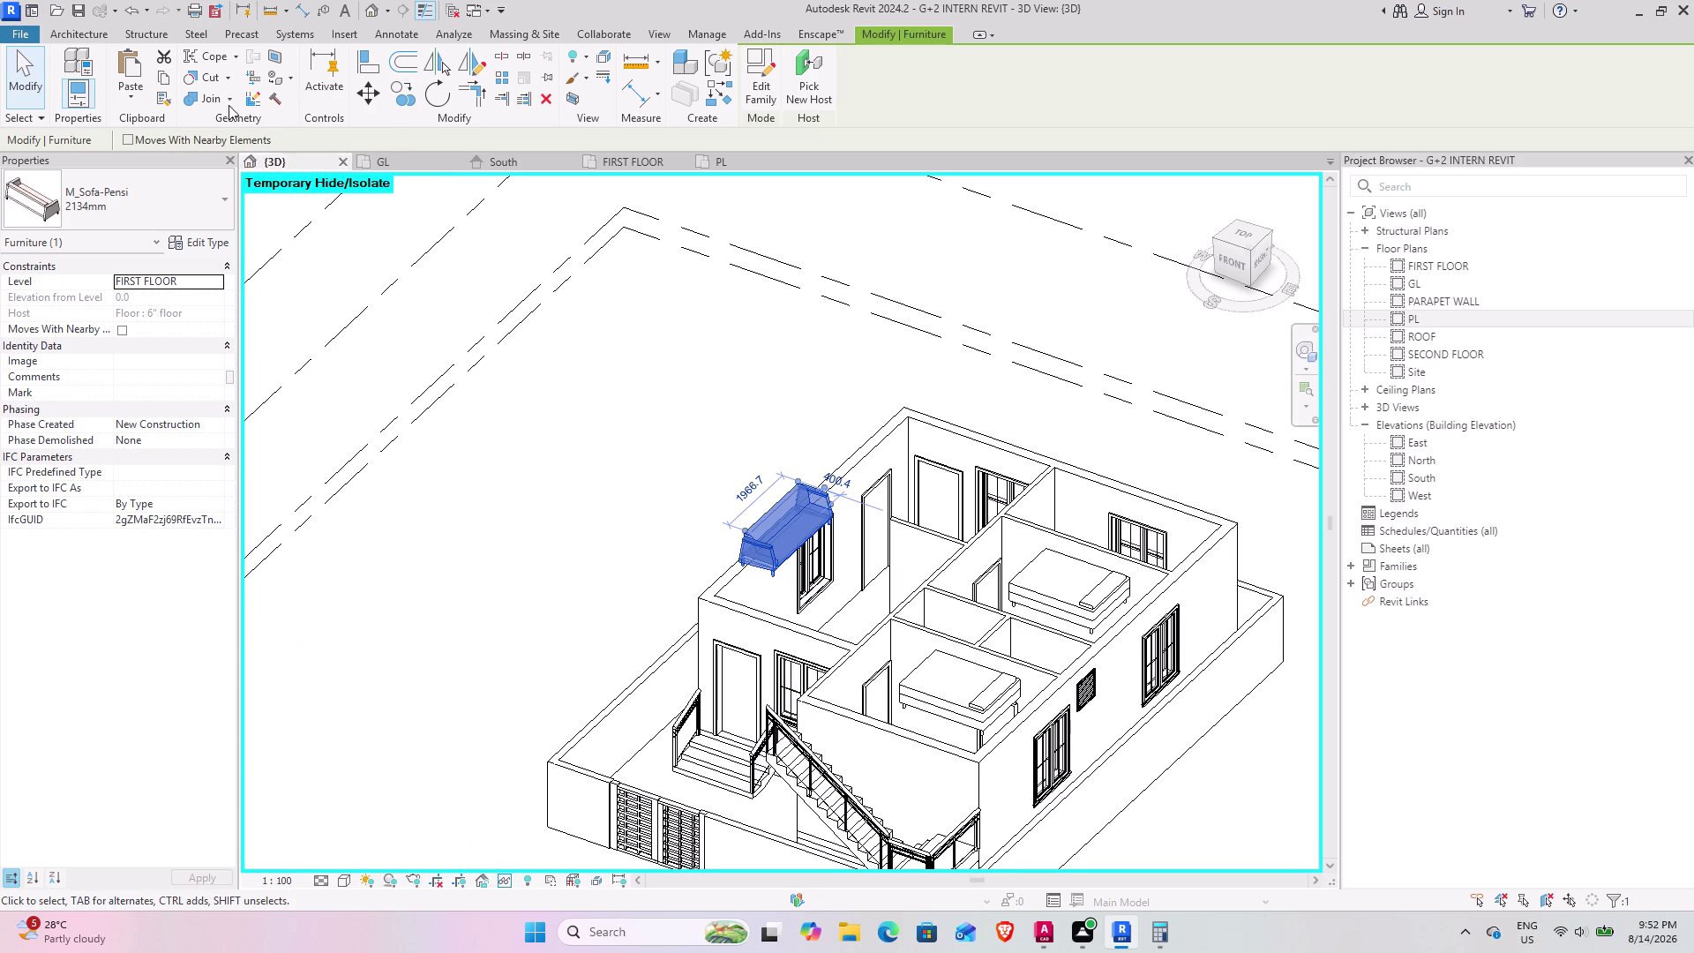
Copy the first-floor sofa and bring up the Paste options.
click(166, 71)
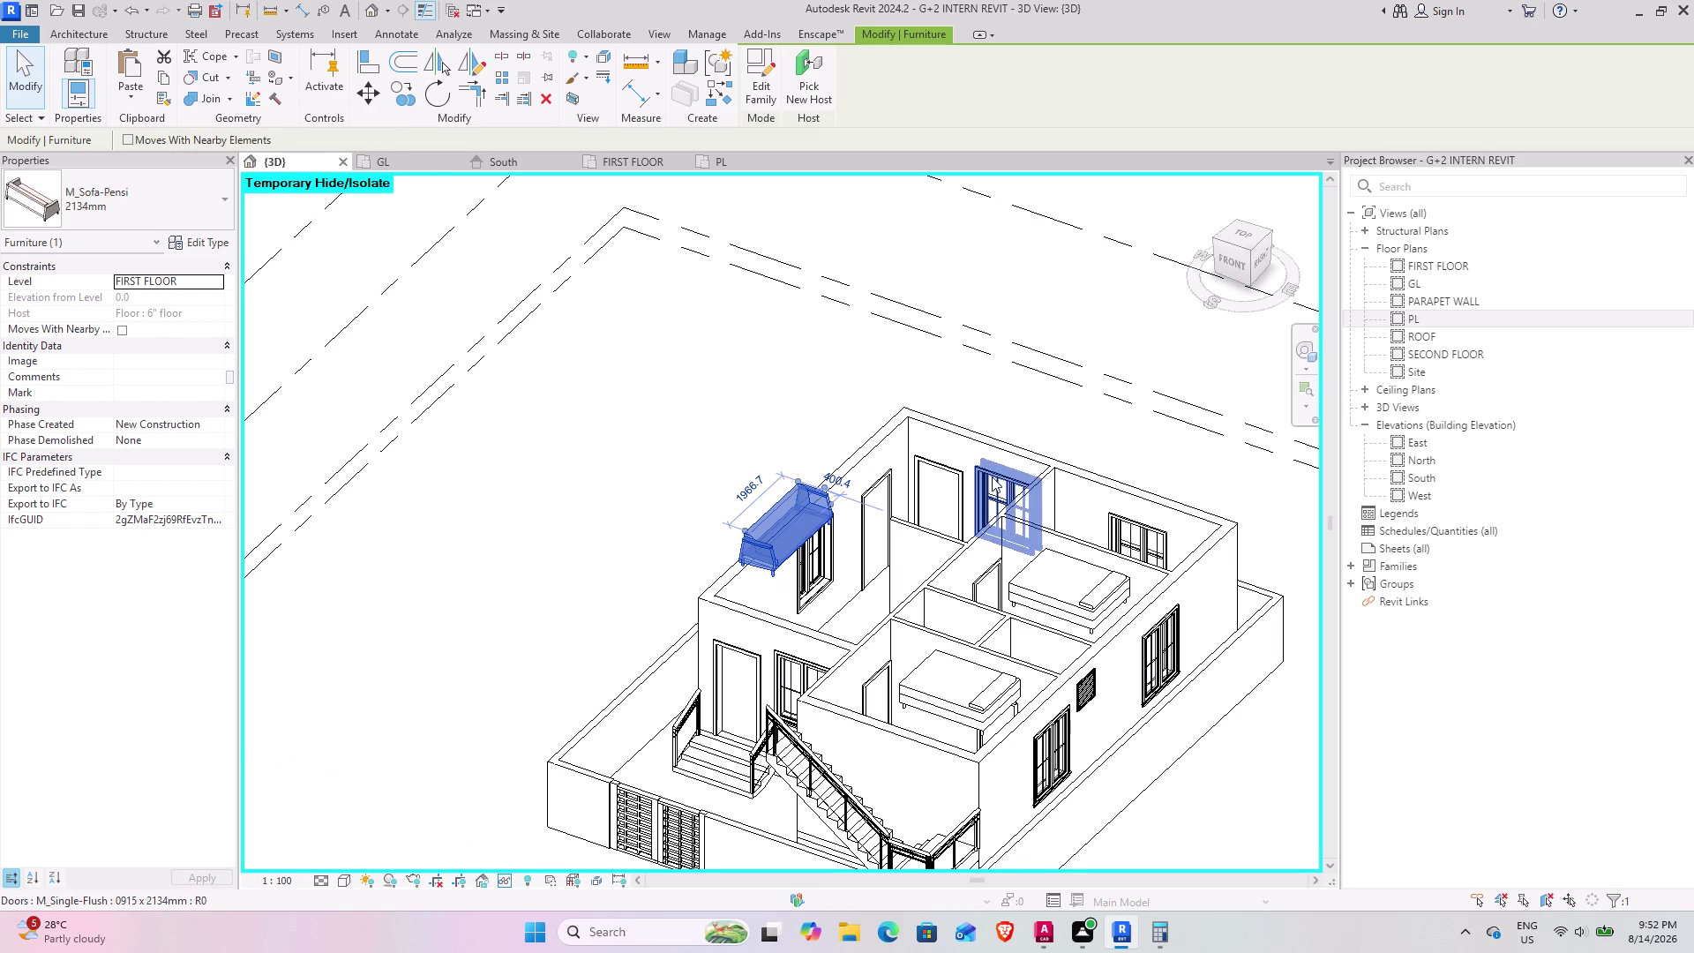
click(156, 71)
click(130, 92)
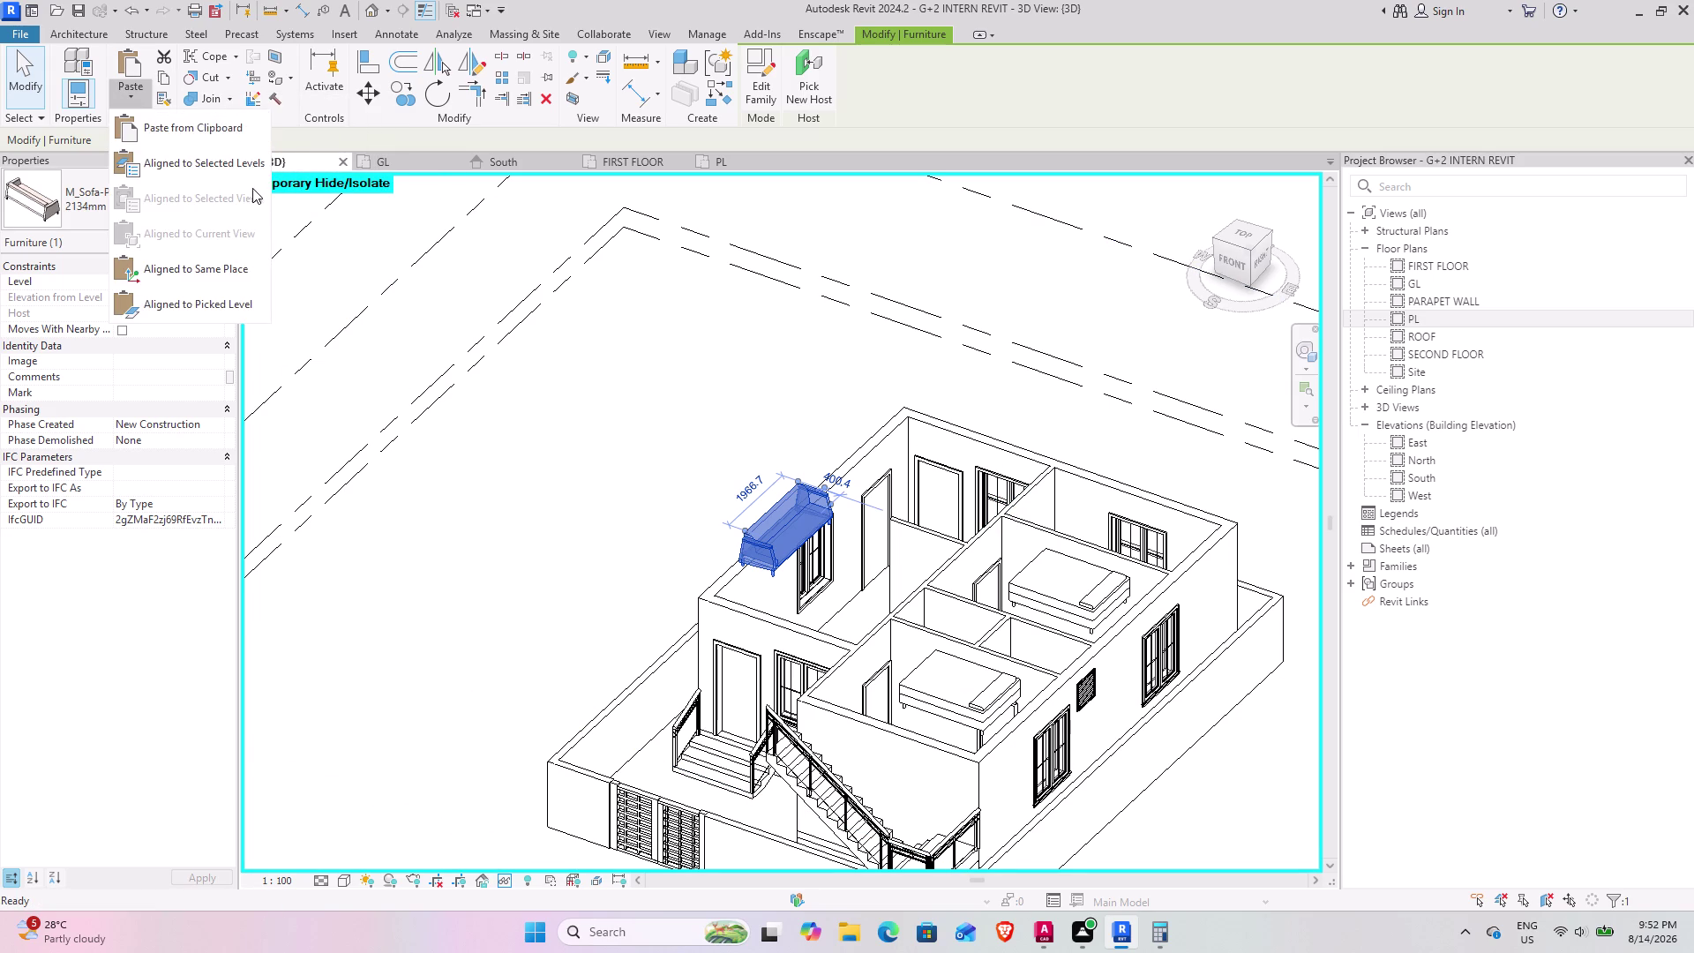
Paste the sofa aligned to the GL level and inspect the copy.
click(236, 169)
click(807, 362)
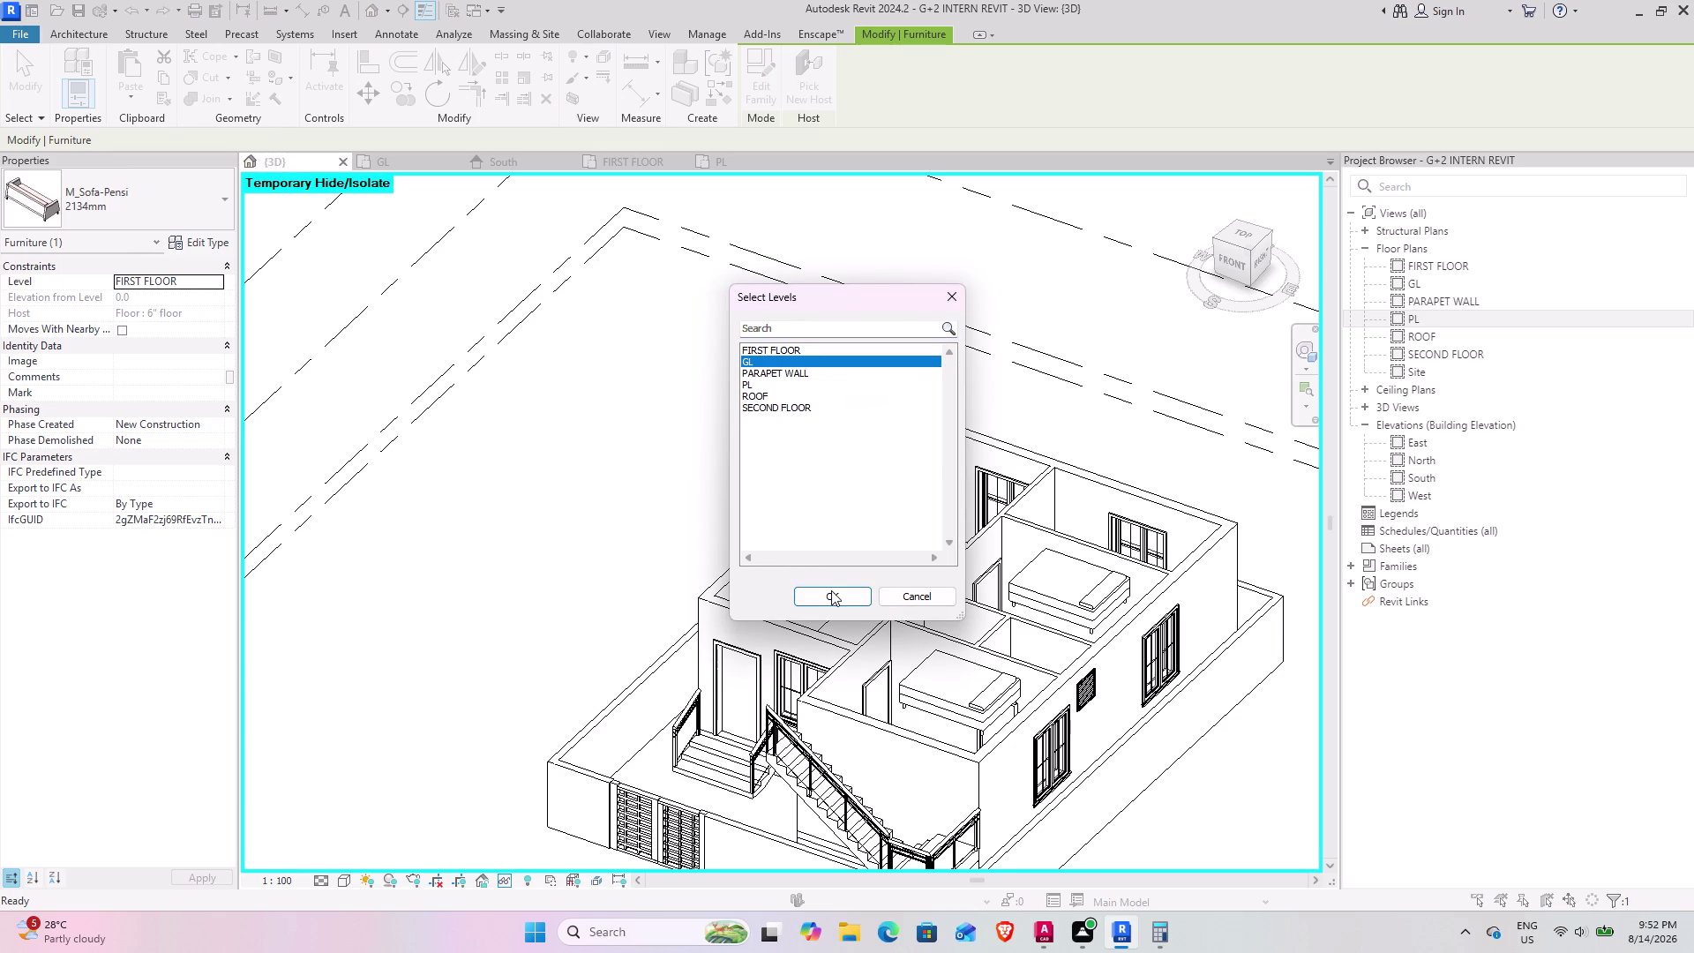
click(831, 590)
middle_drag(851, 638, 772, 749)
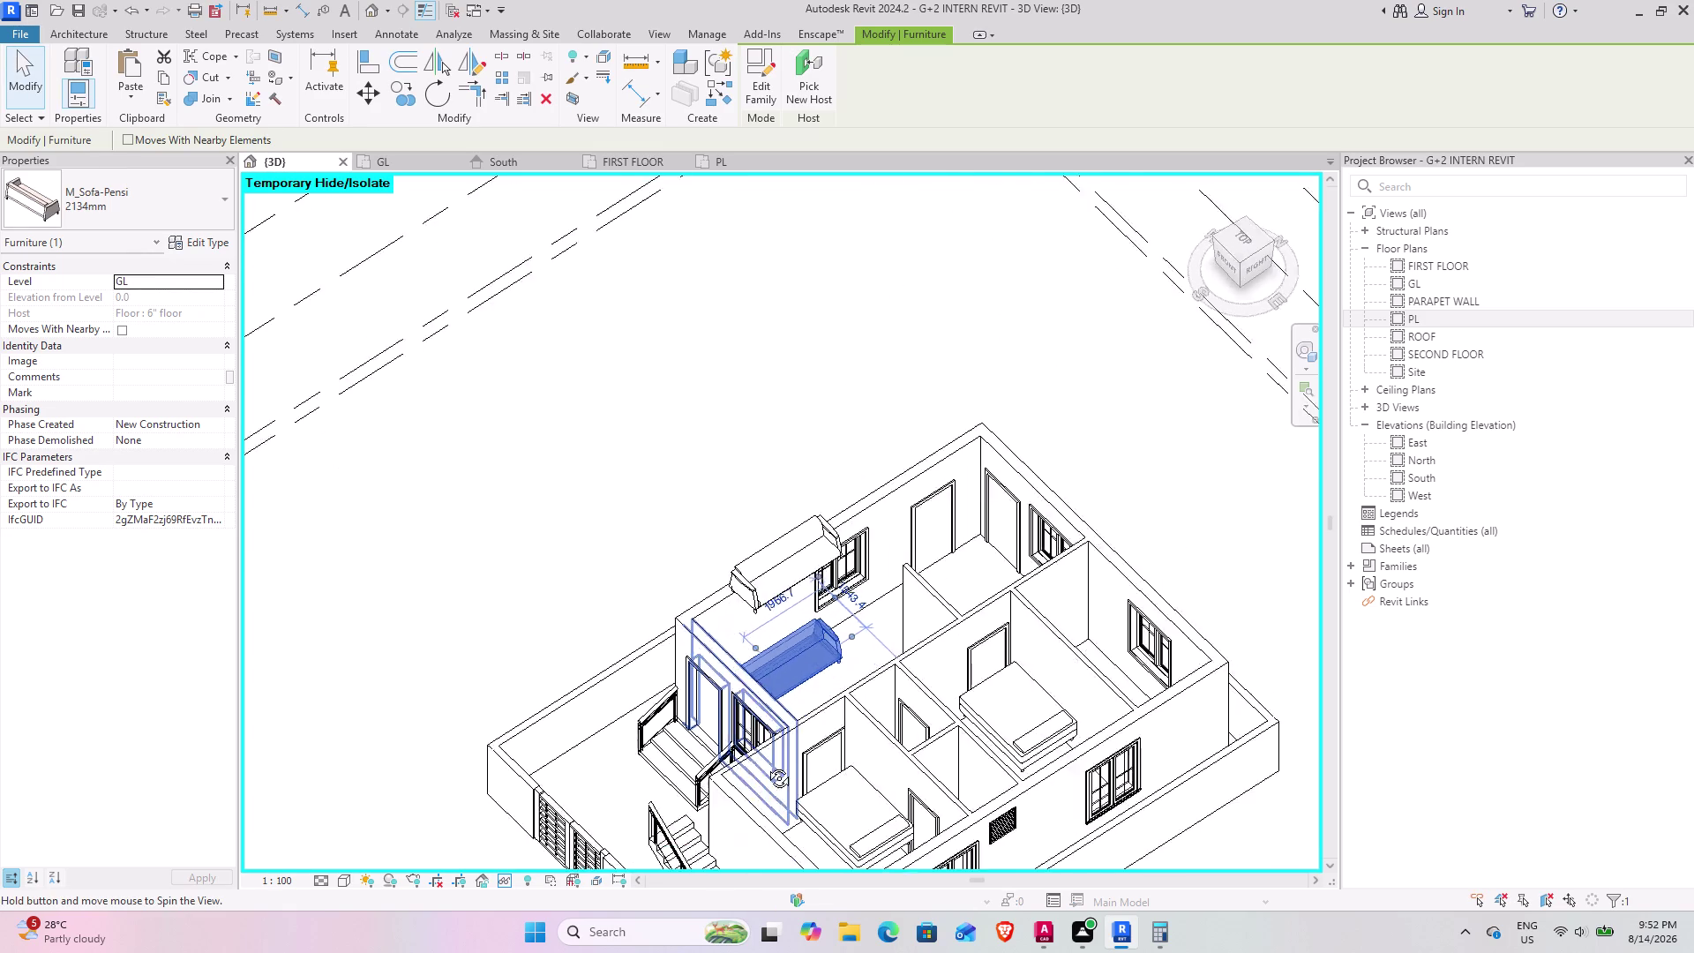
middle_drag(772, 749, 756, 792)
middle_drag(749, 756, 1016, 543)
middle_drag(1001, 563, 954, 680)
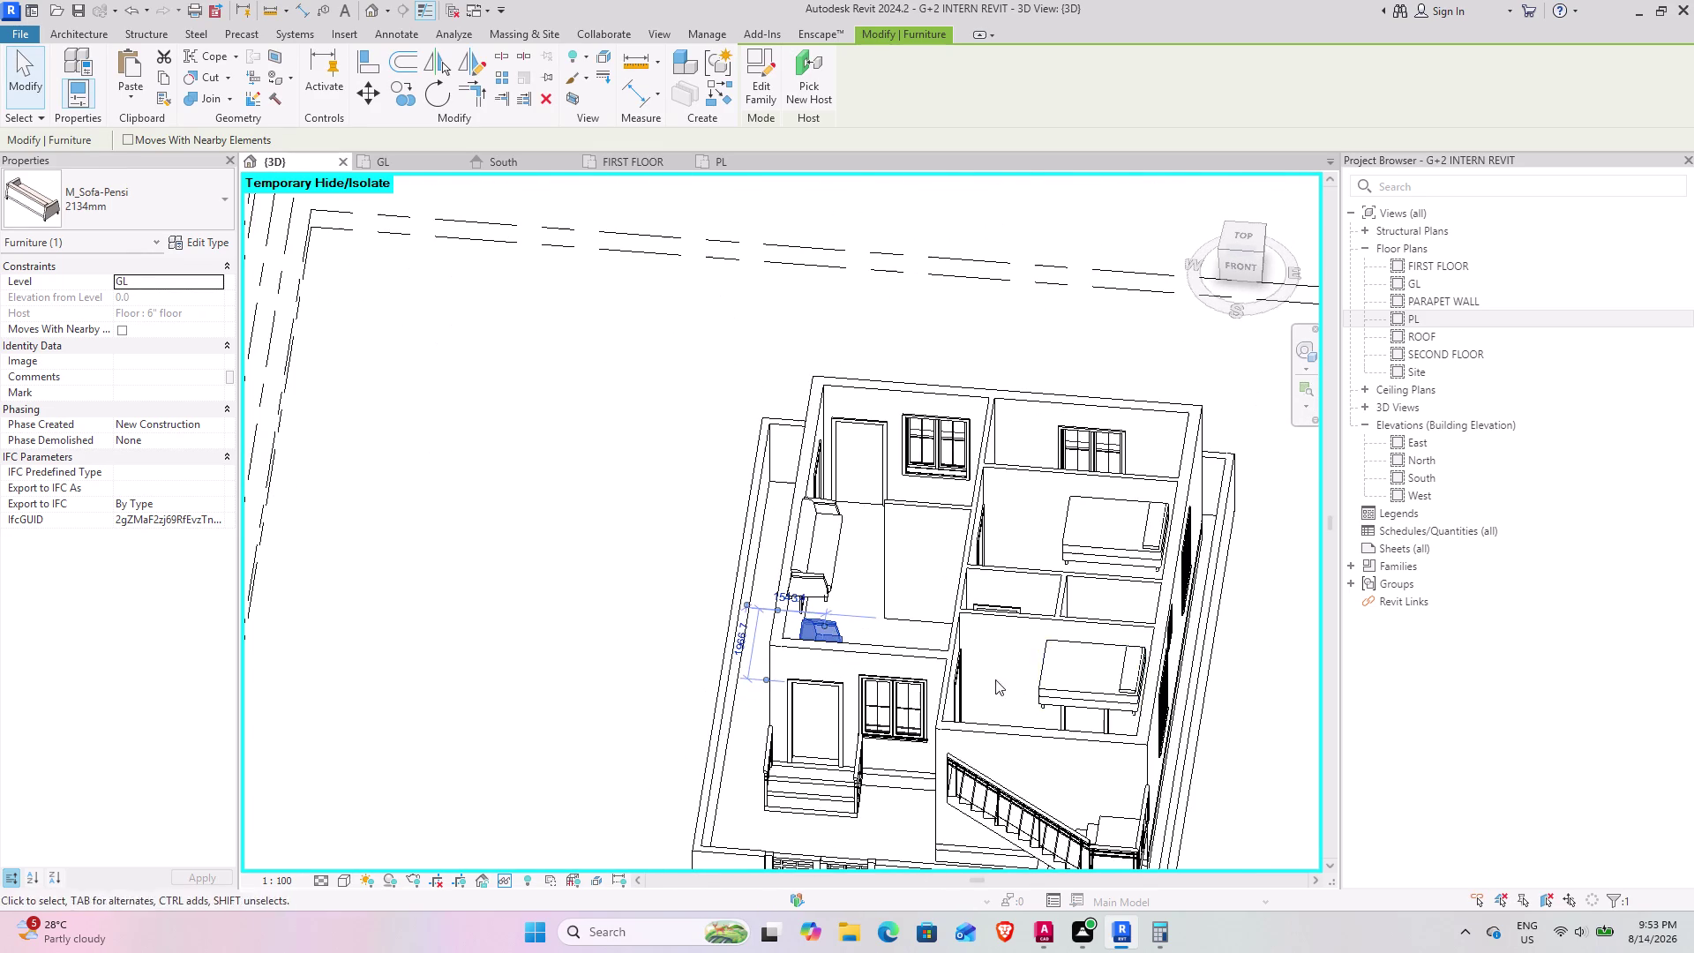
Copy both double beds and paste them aligned to FIRST FLOOR, dismissing the duplicate warning.
click(1082, 698)
click(1104, 547)
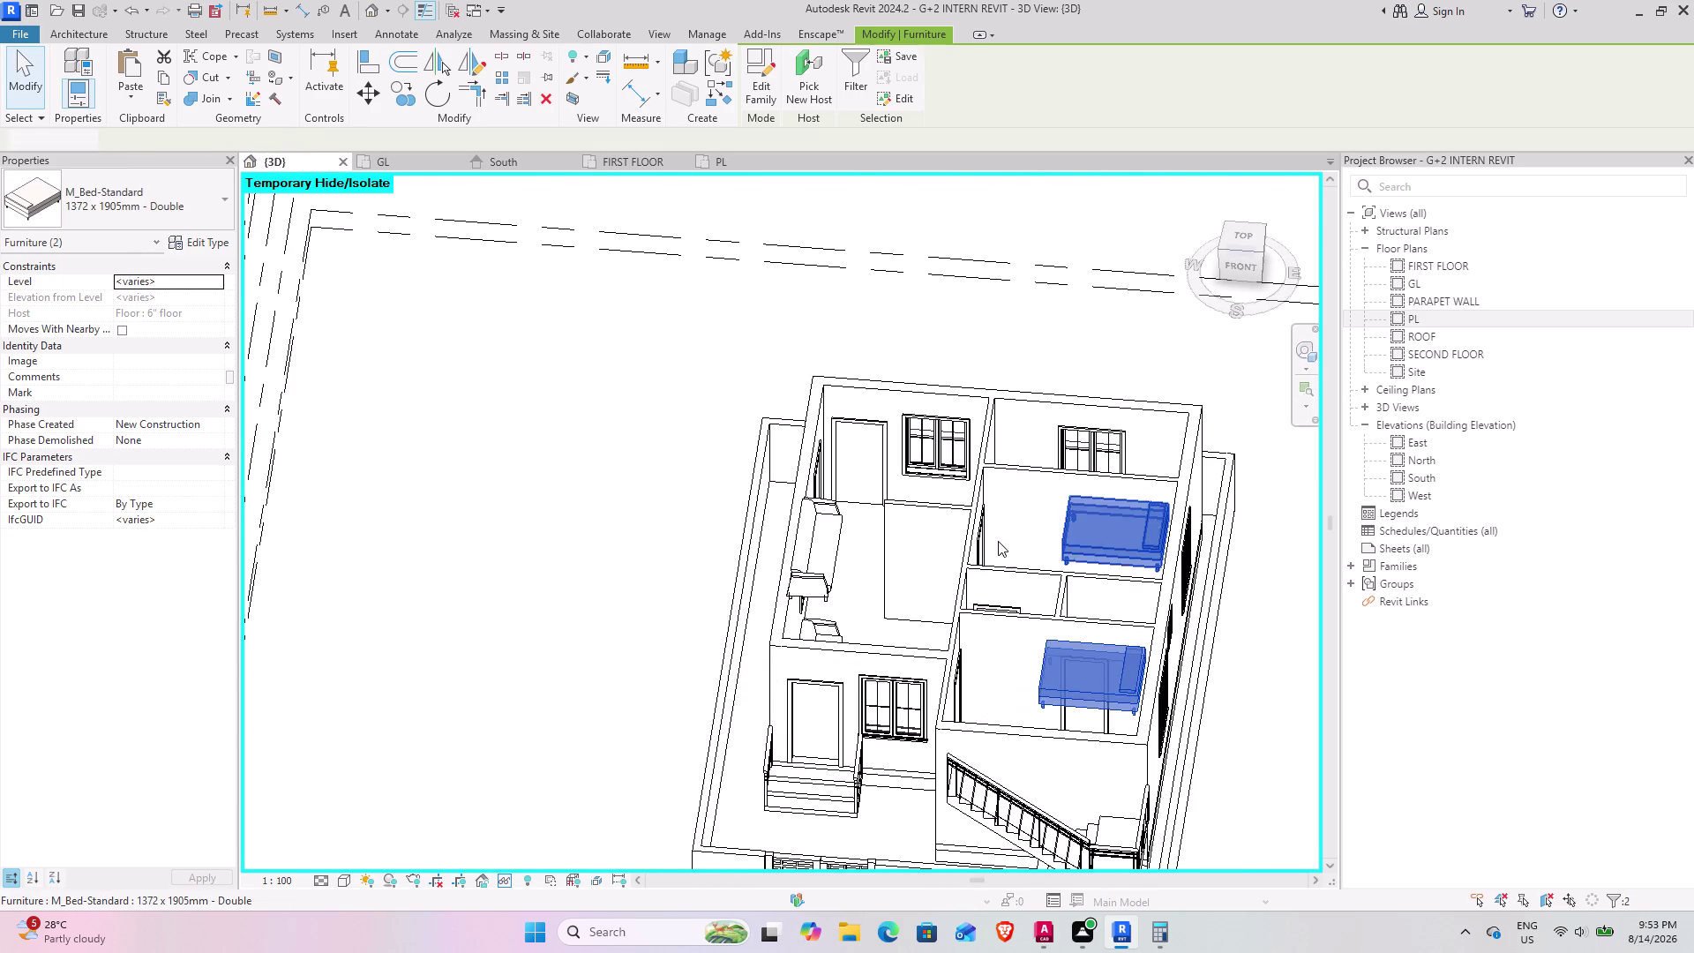
click(156, 80)
click(138, 88)
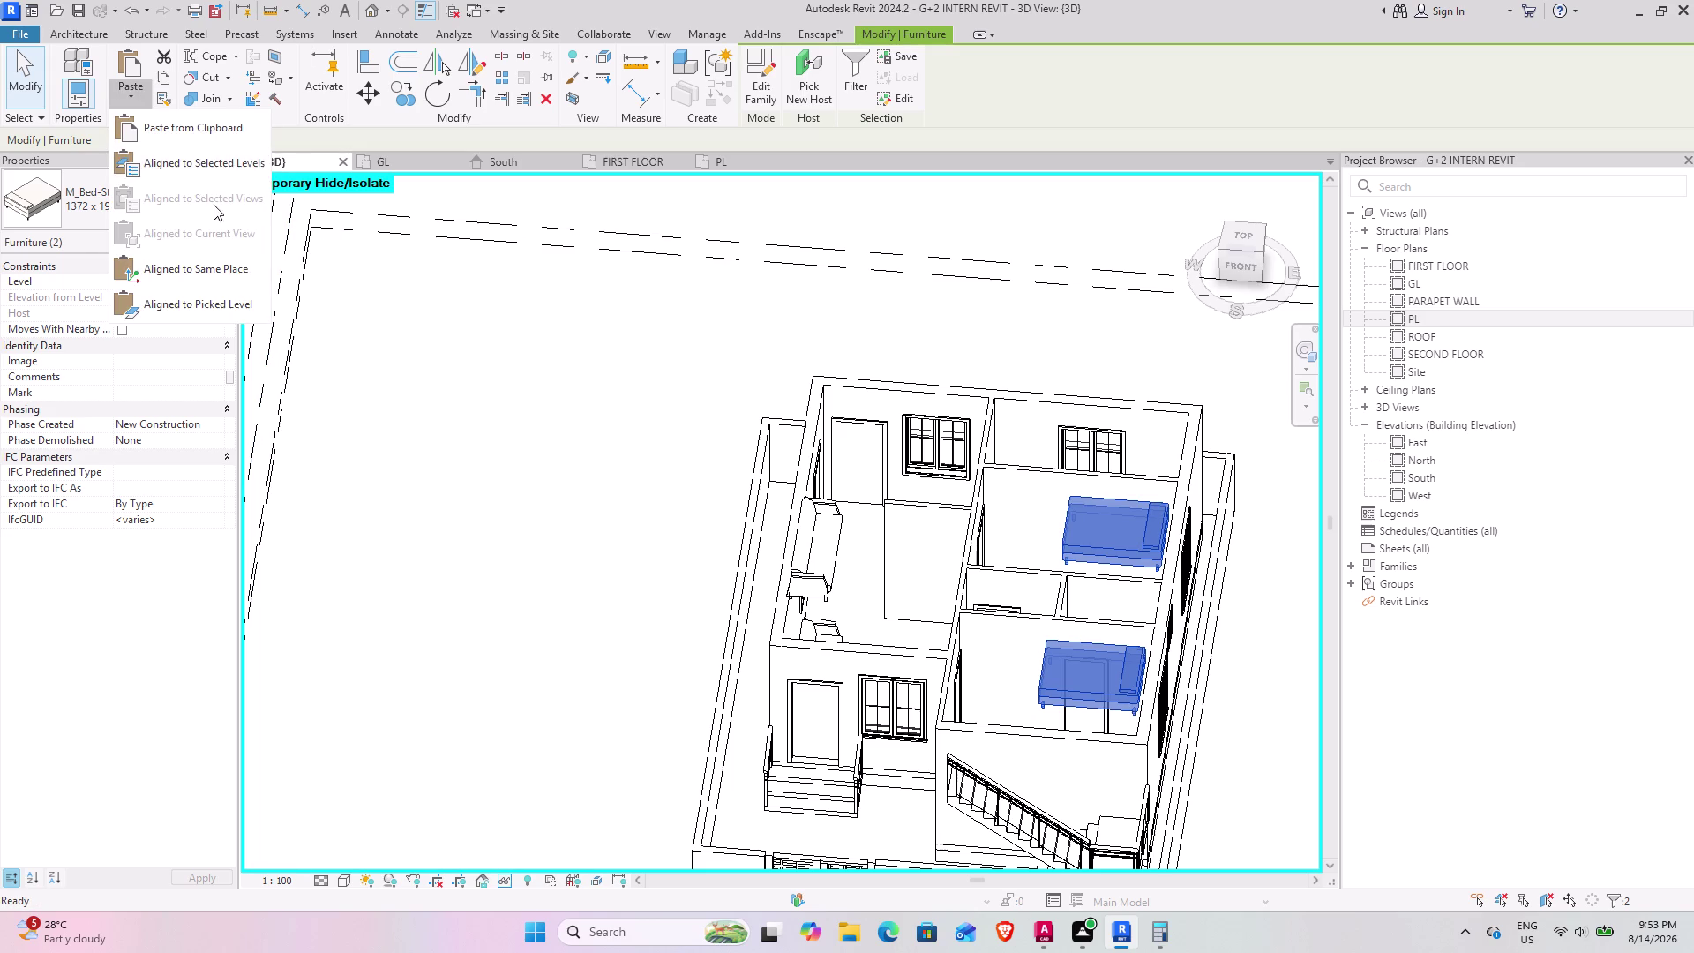
click(196, 169)
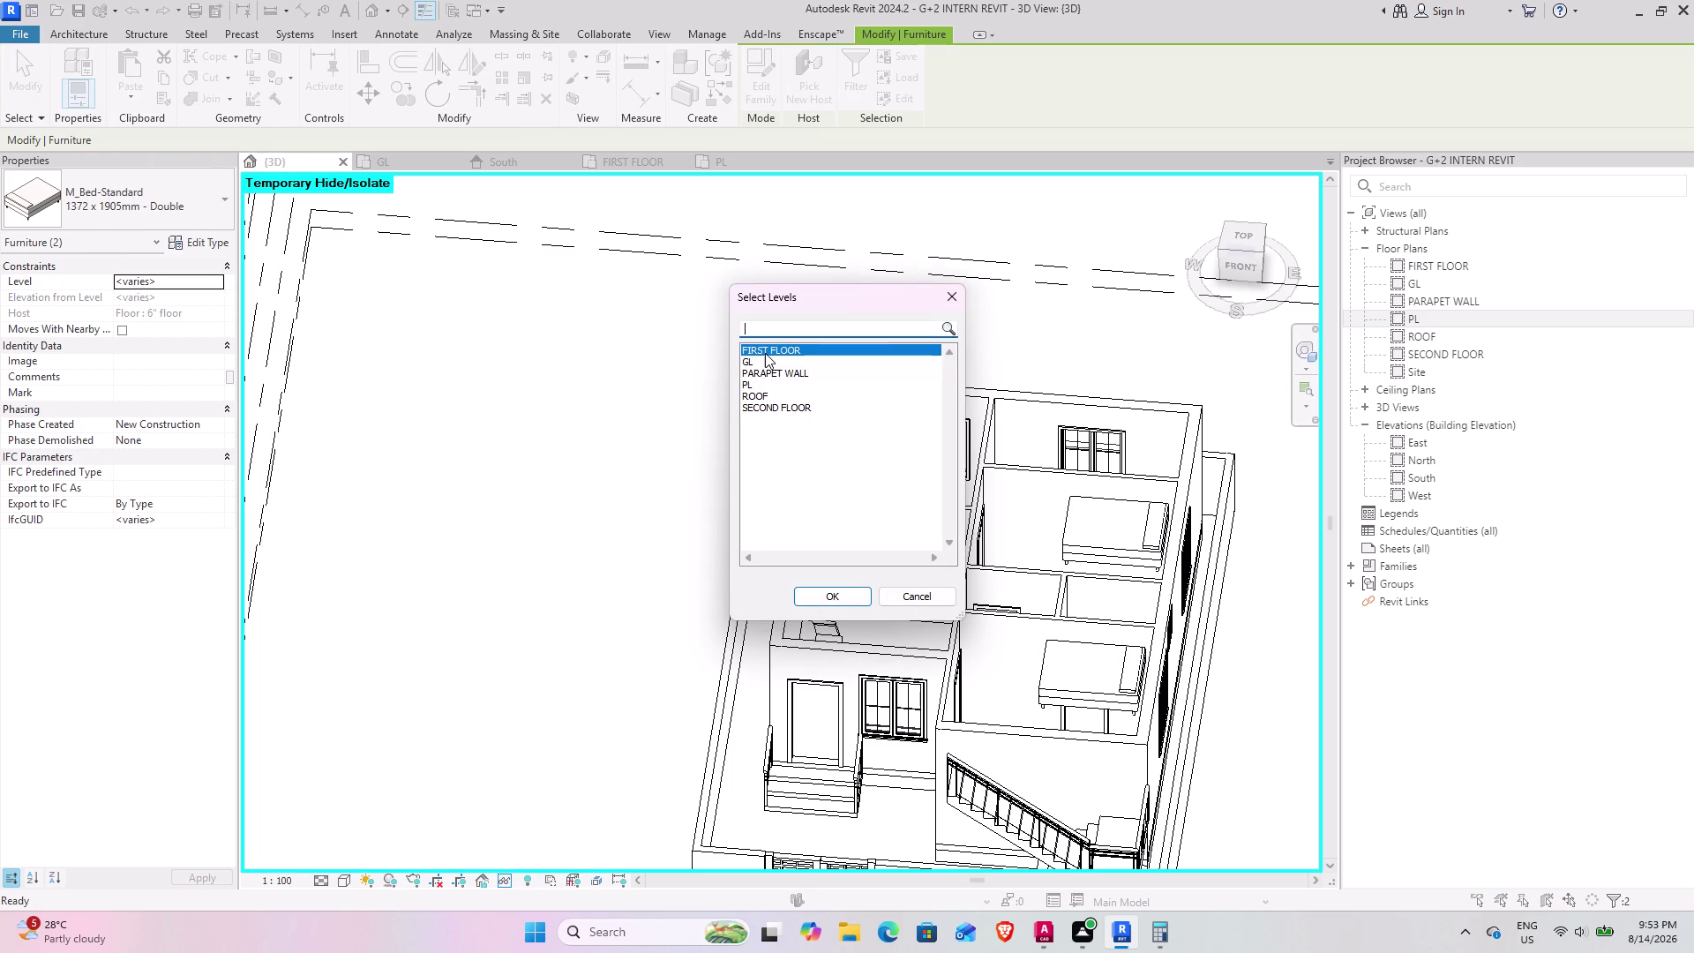
click(765, 353)
click(765, 365)
click(823, 596)
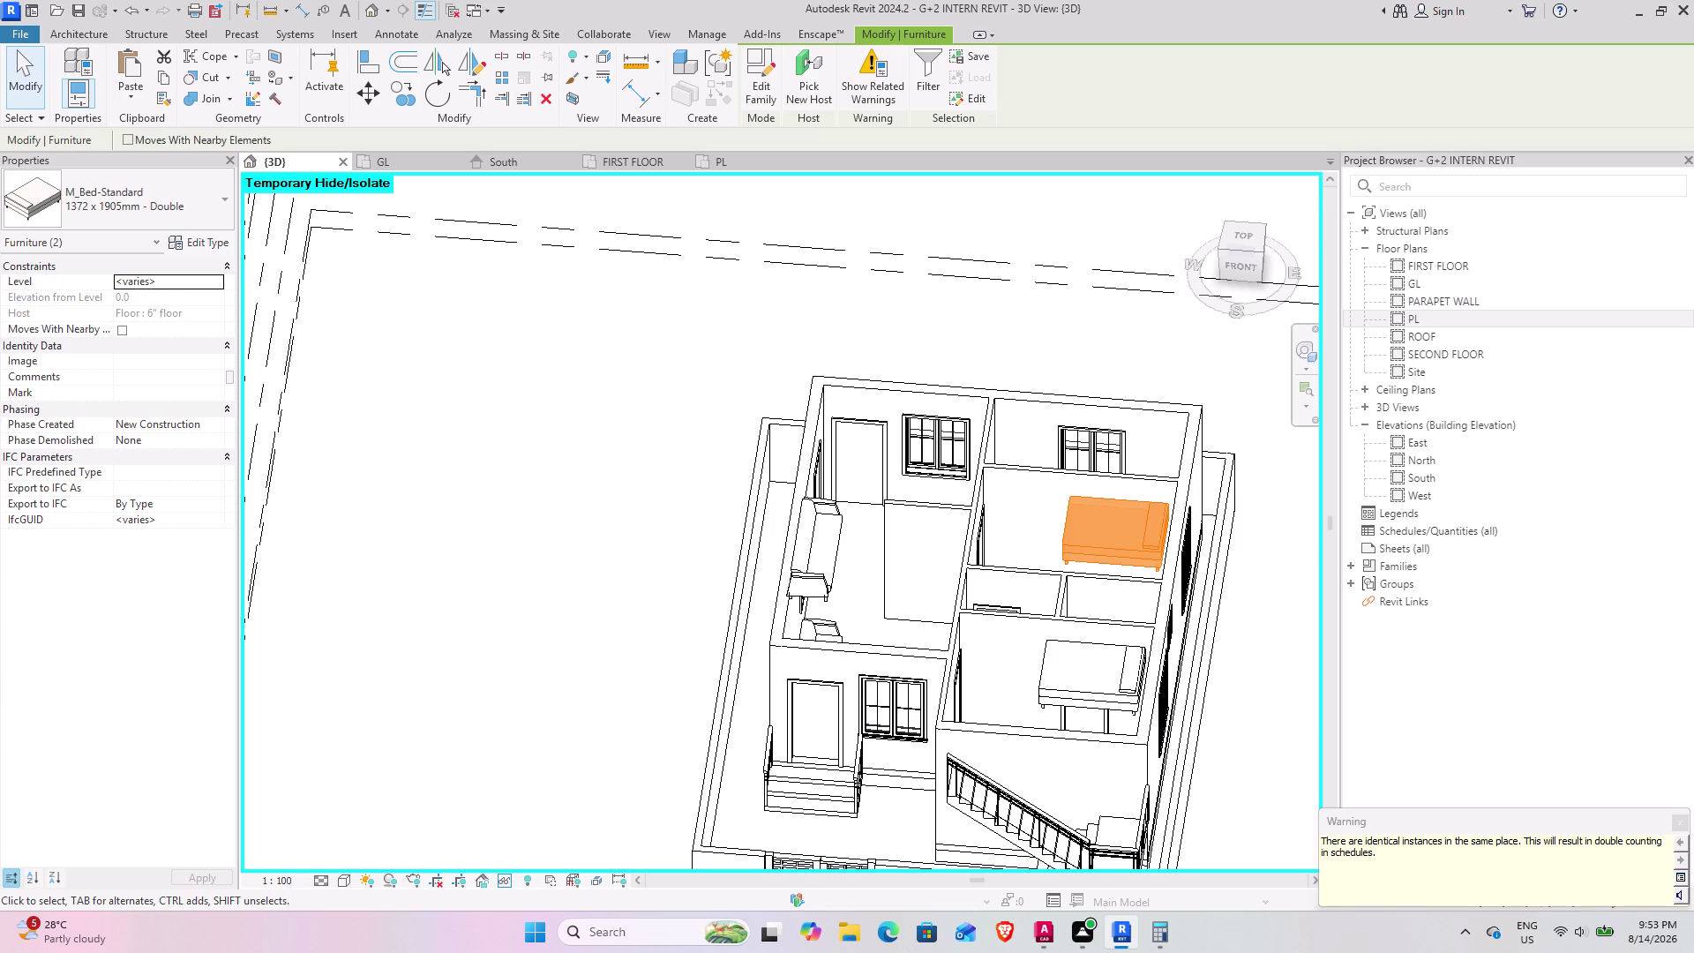
click(1677, 820)
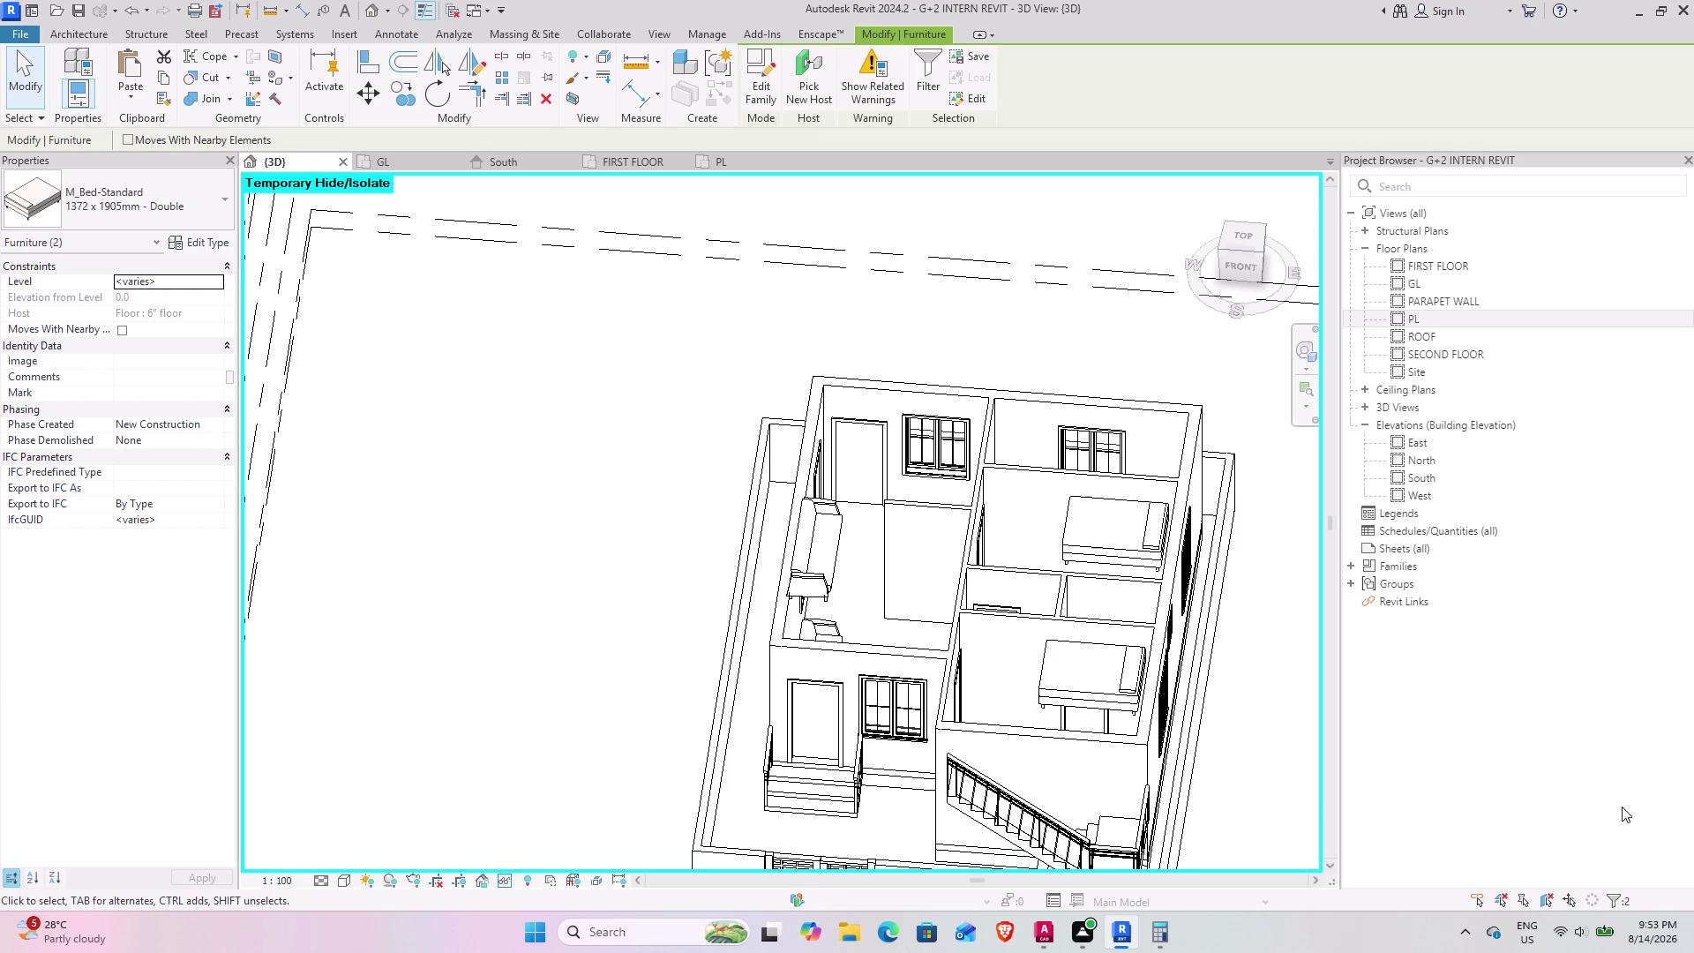
middle_drag(1006, 691, 1277, 863)
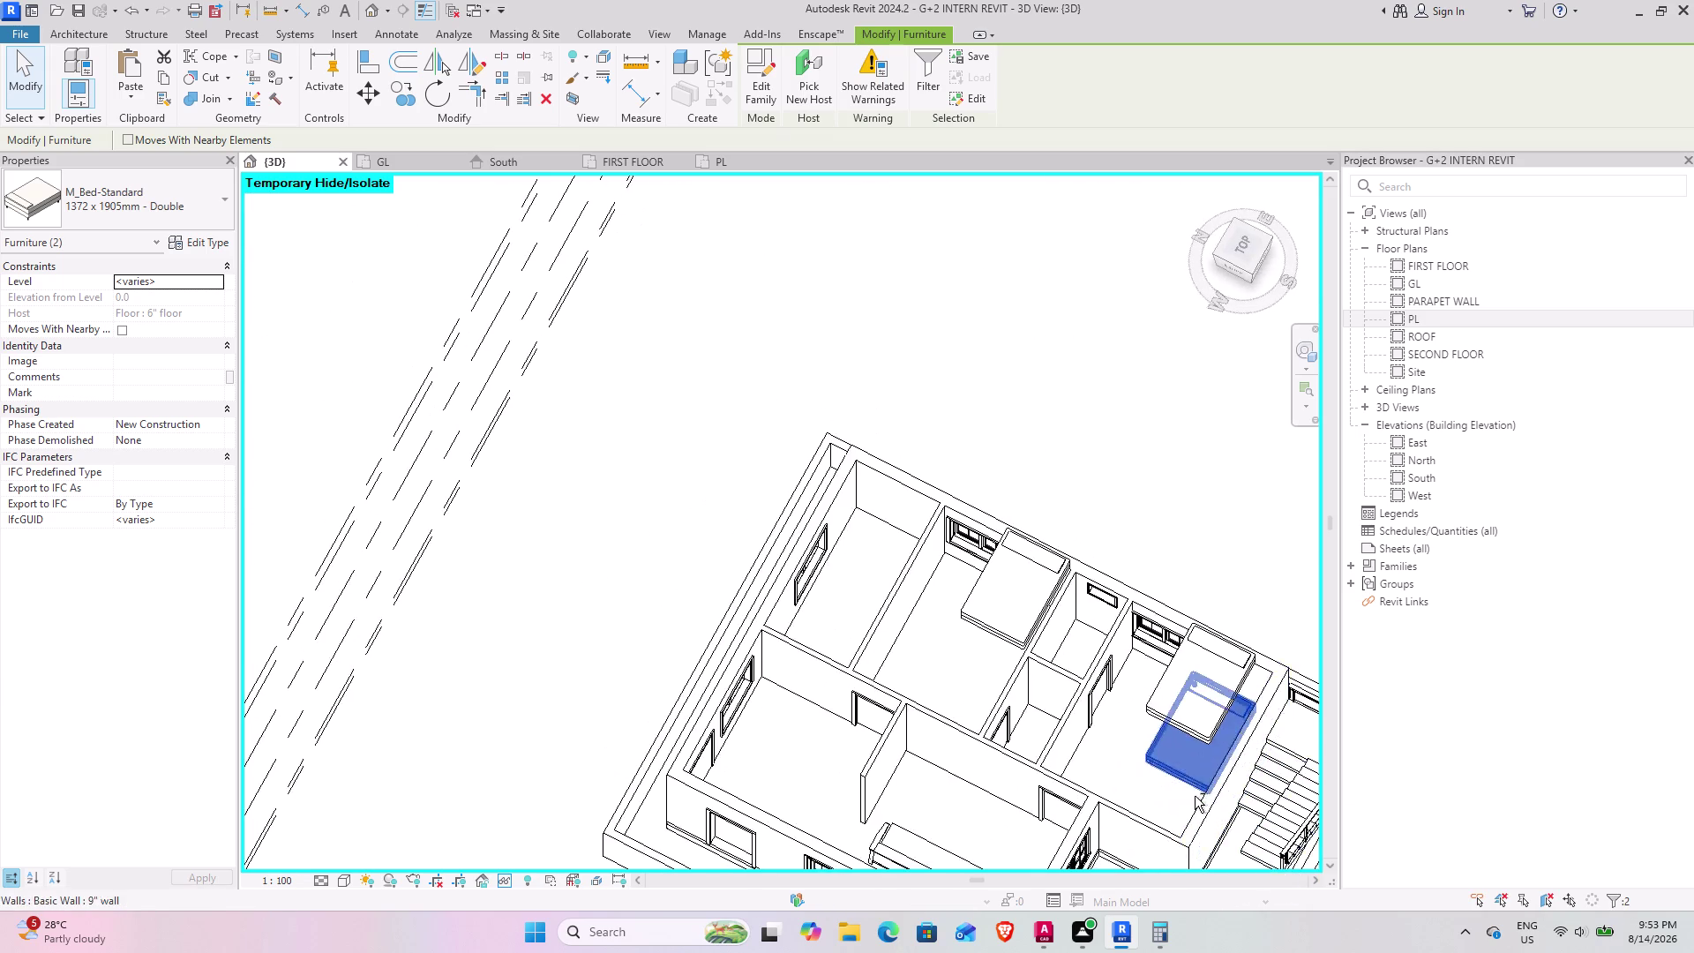
middle_drag(1194, 794, 955, 617)
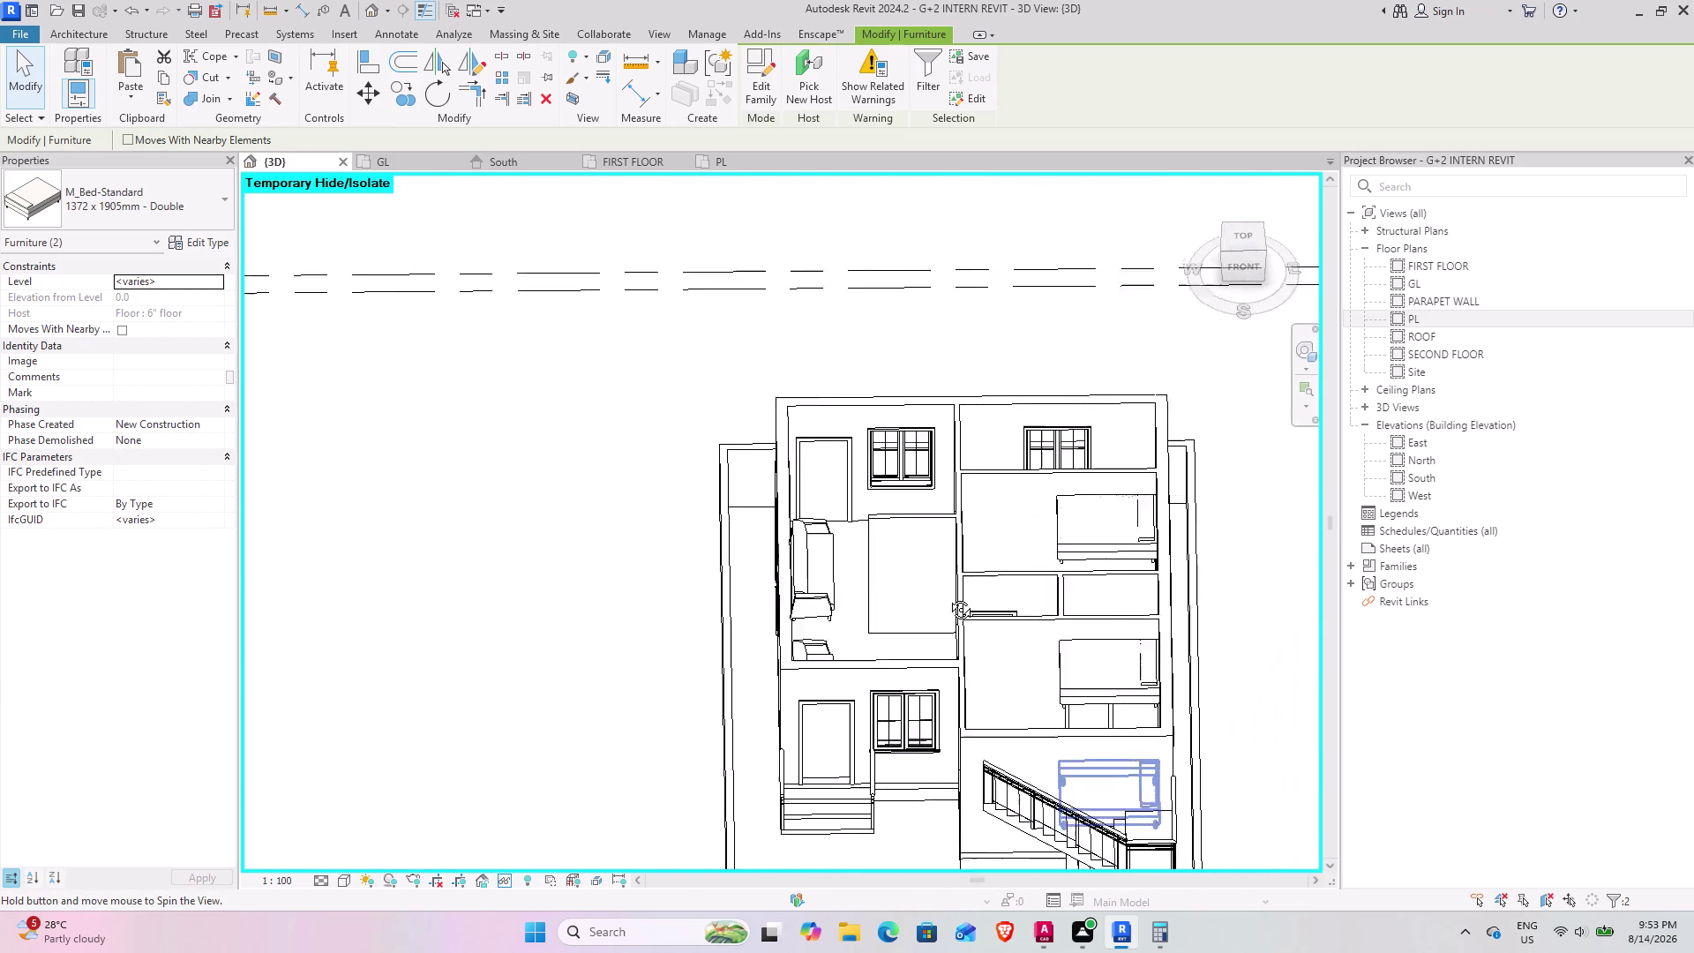
middle_drag(956, 618, 962, 524)
click(1078, 546)
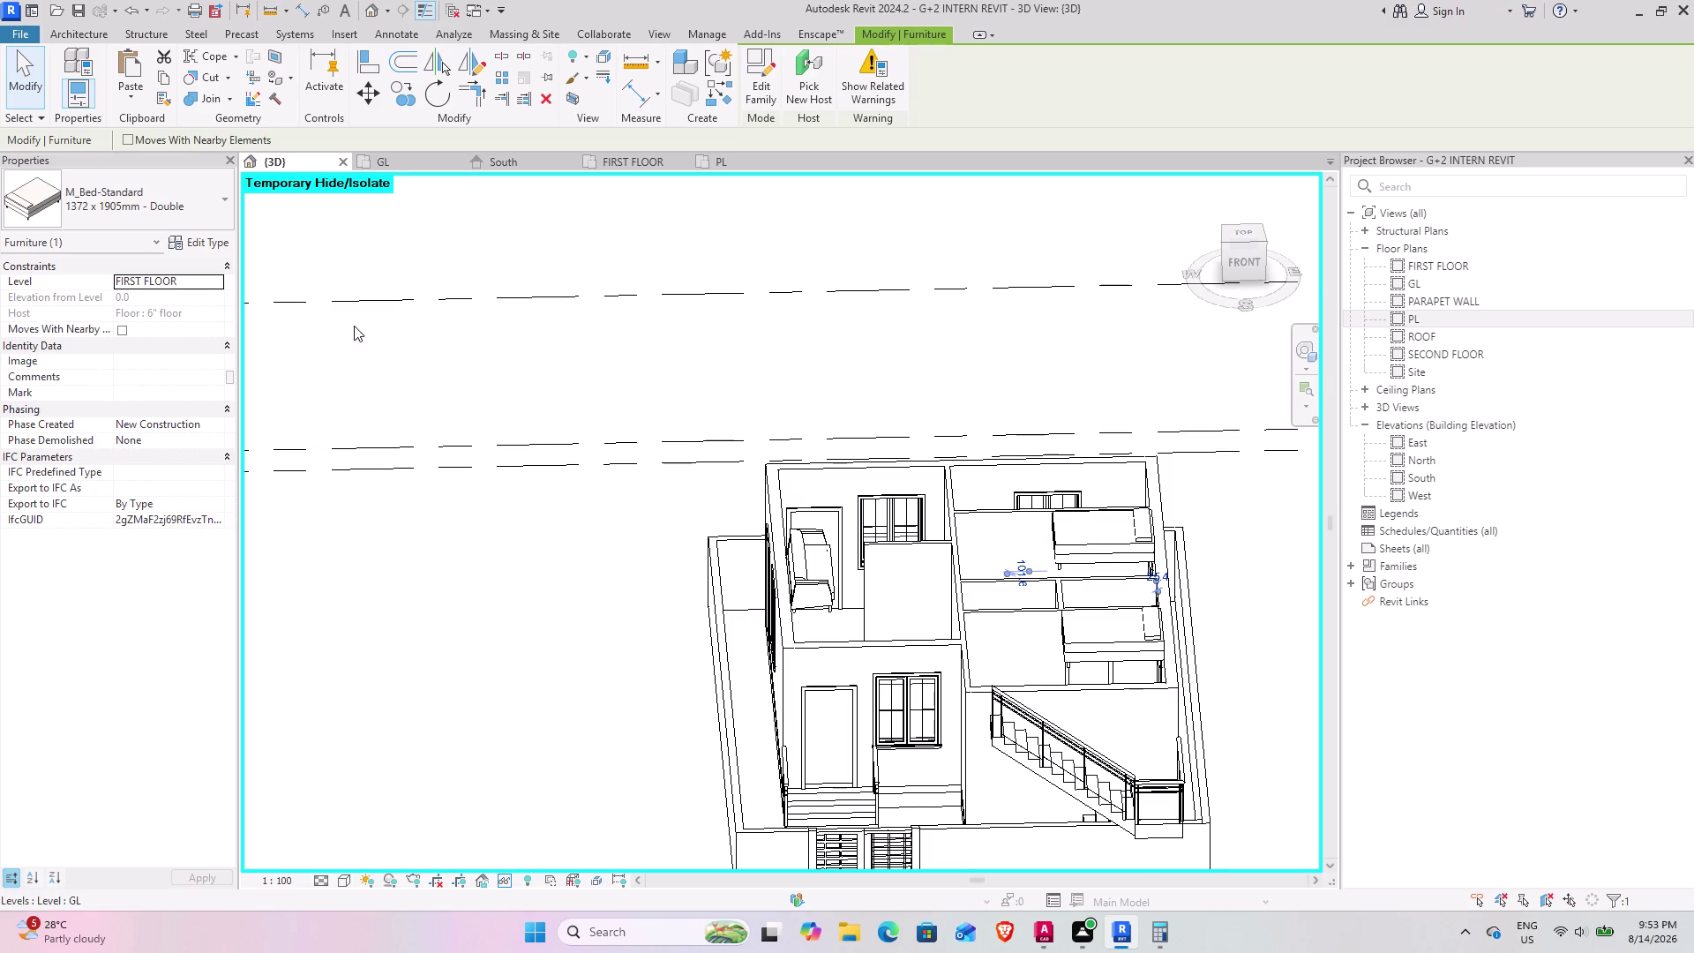
click(546, 100)
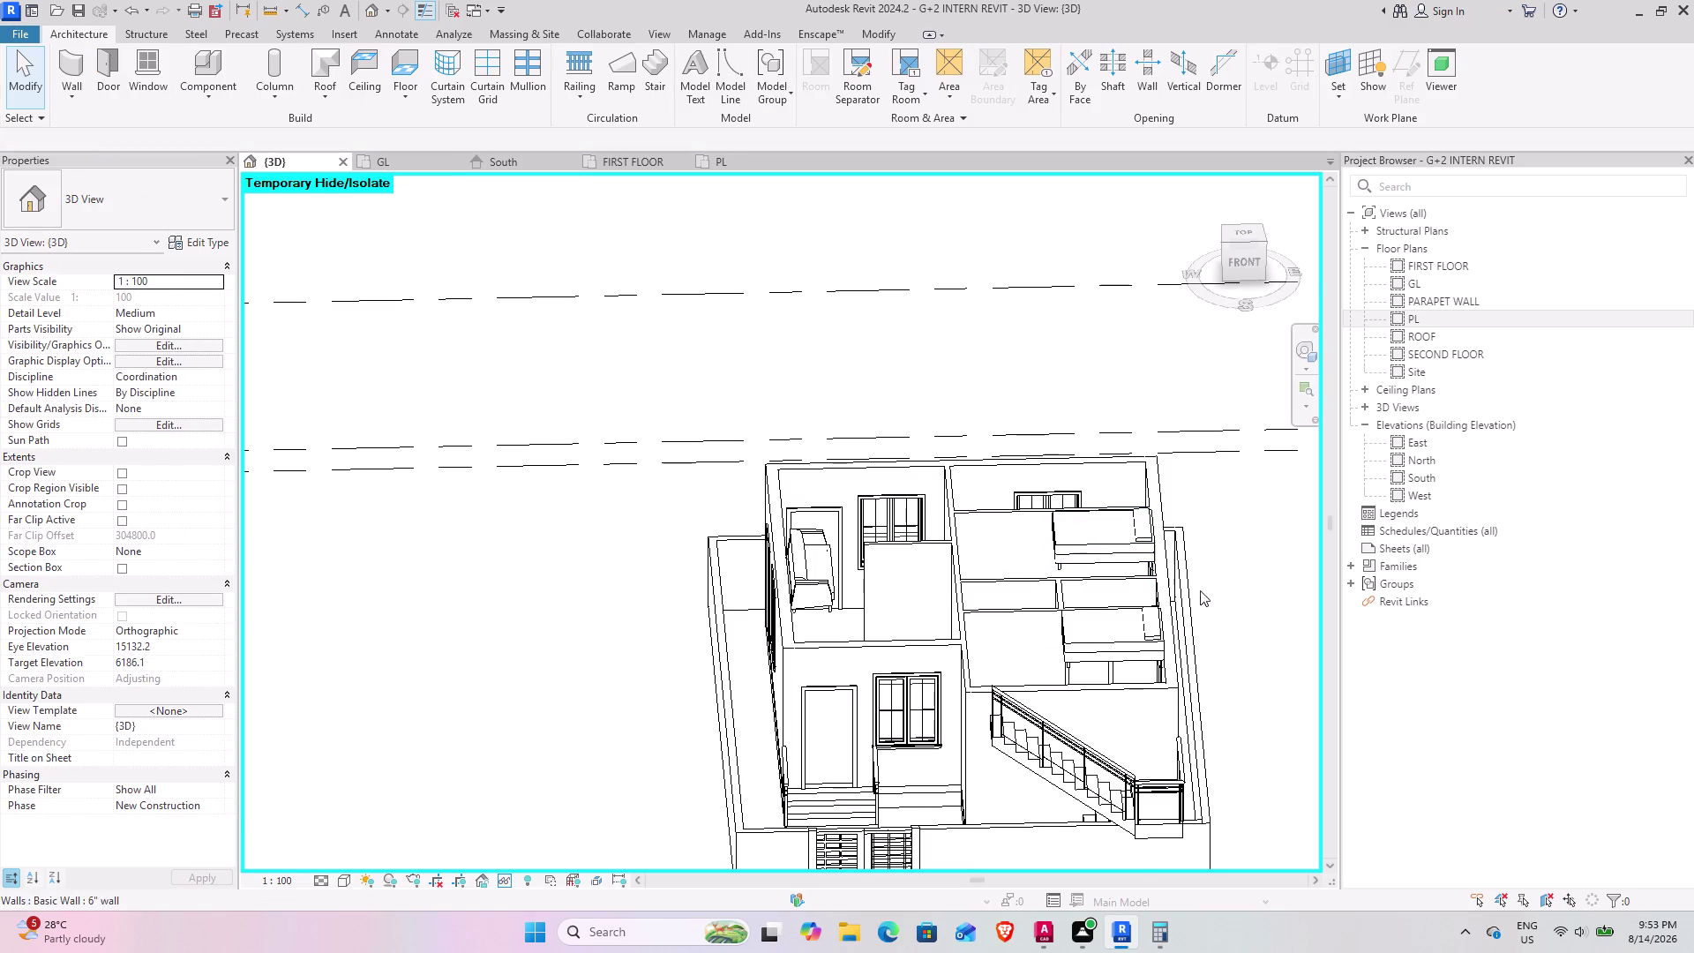
click(1121, 540)
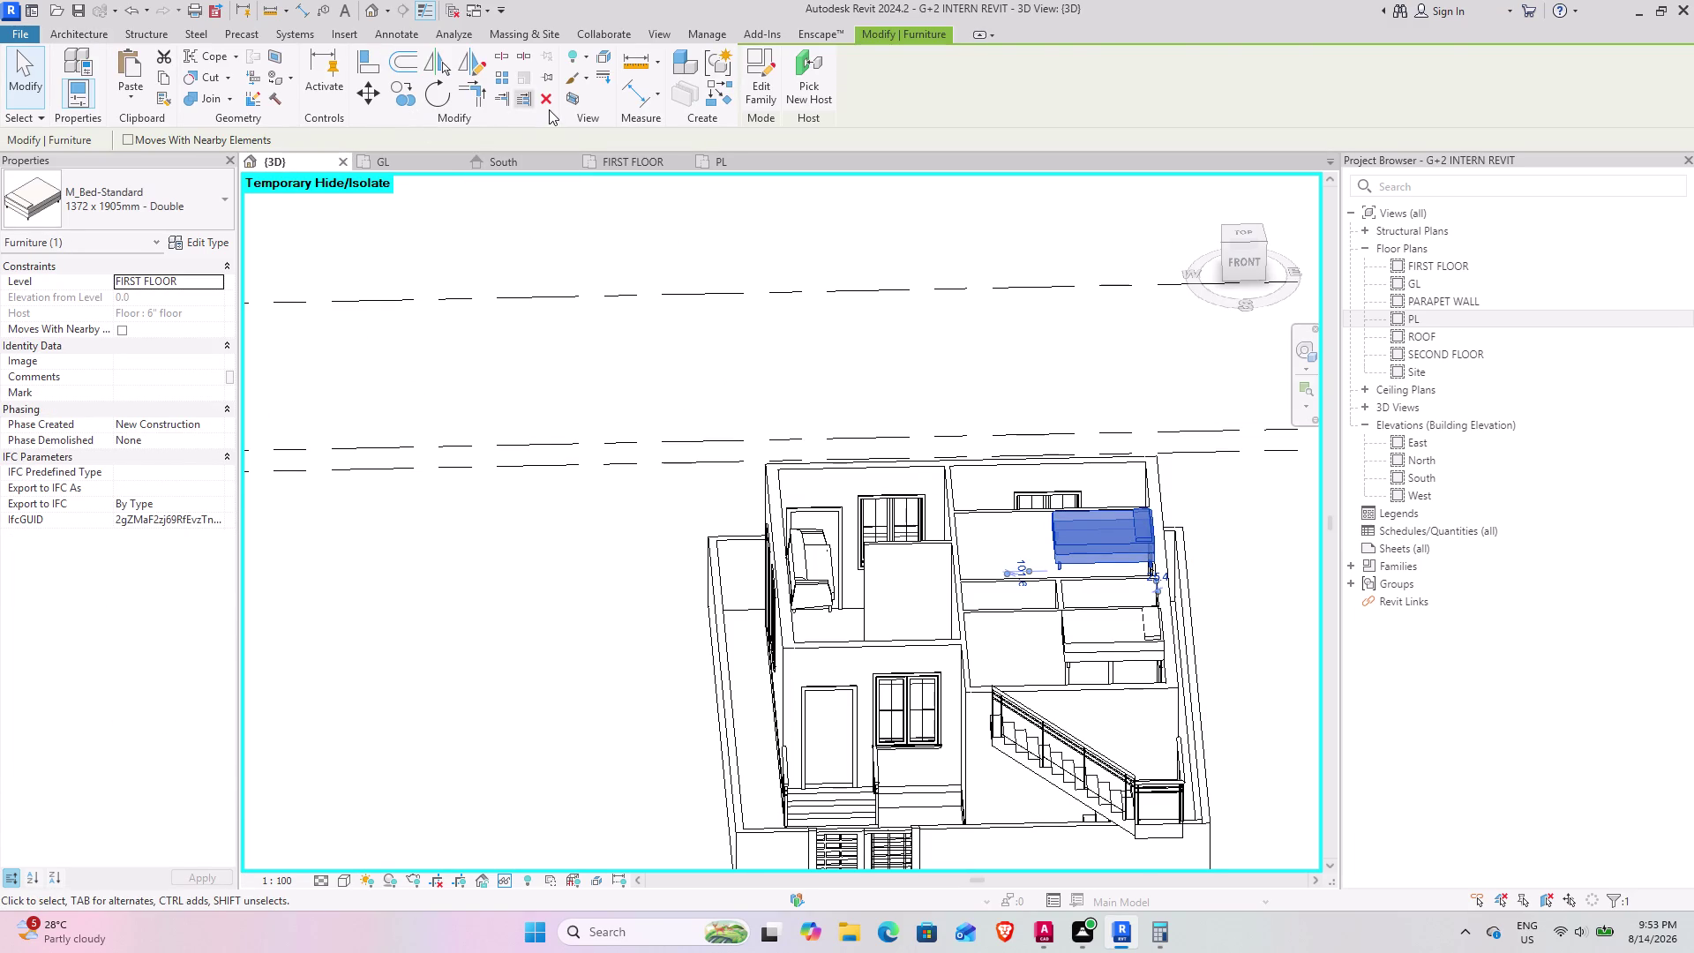
click(549, 108)
scroll(down, 3)
middle_drag(792, 525, 1047, 724)
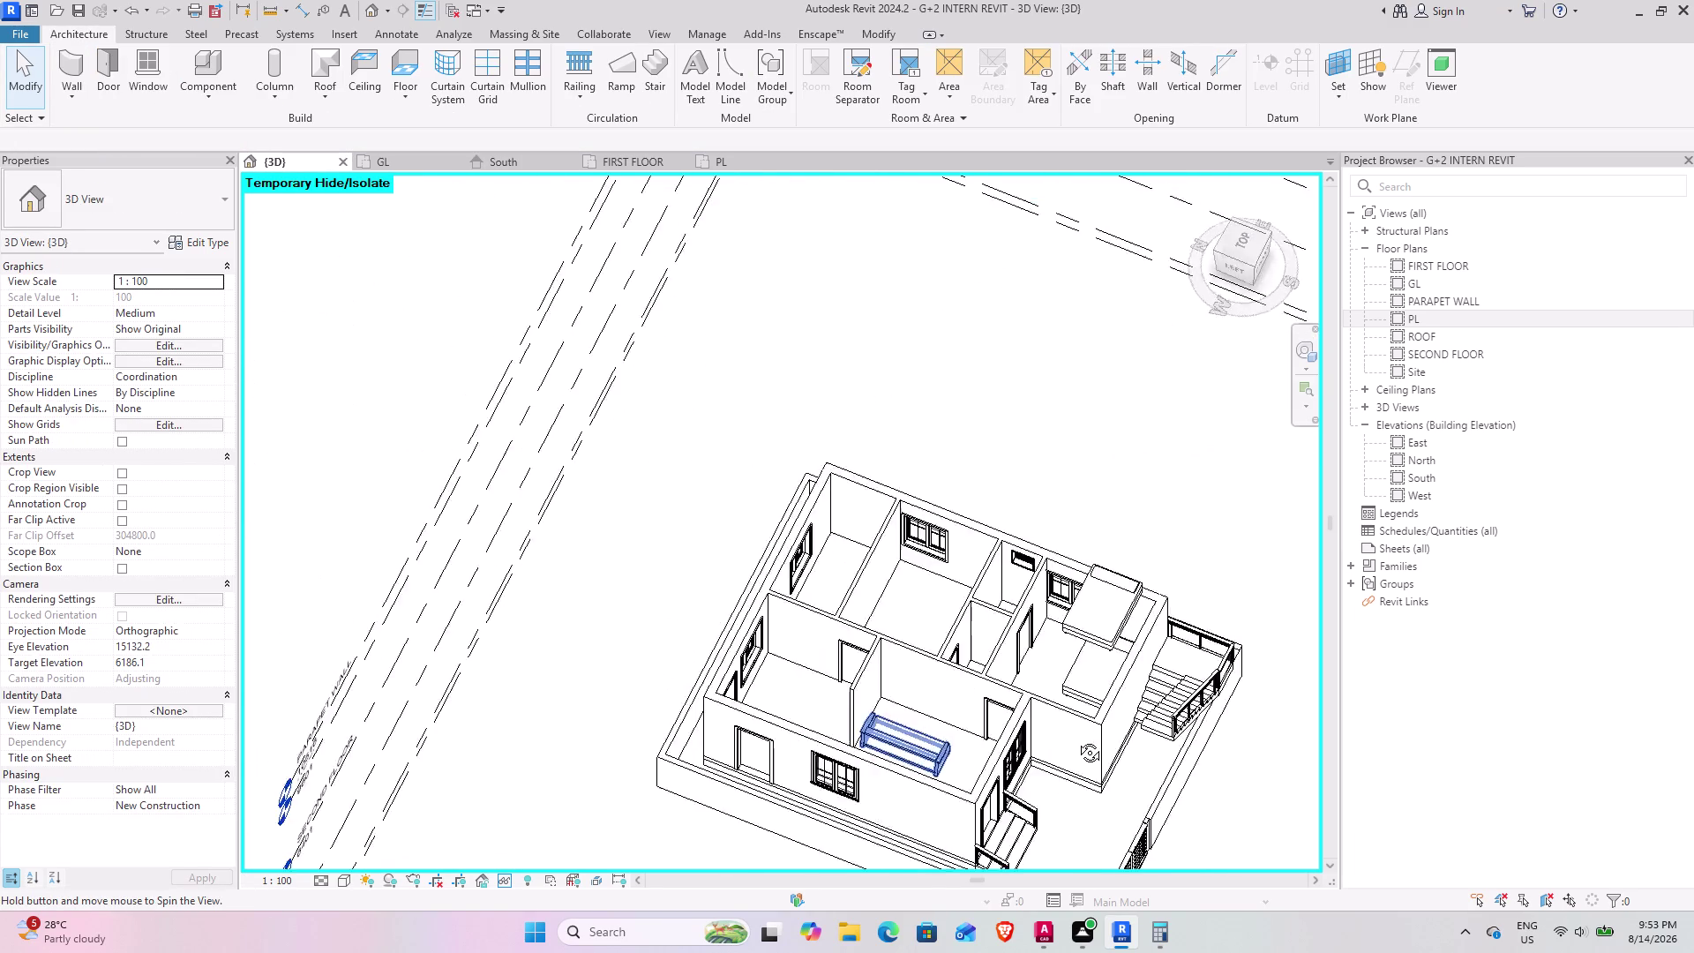
middle_drag(1048, 724, 1175, 787)
middle_drag(1113, 608, 1016, 448)
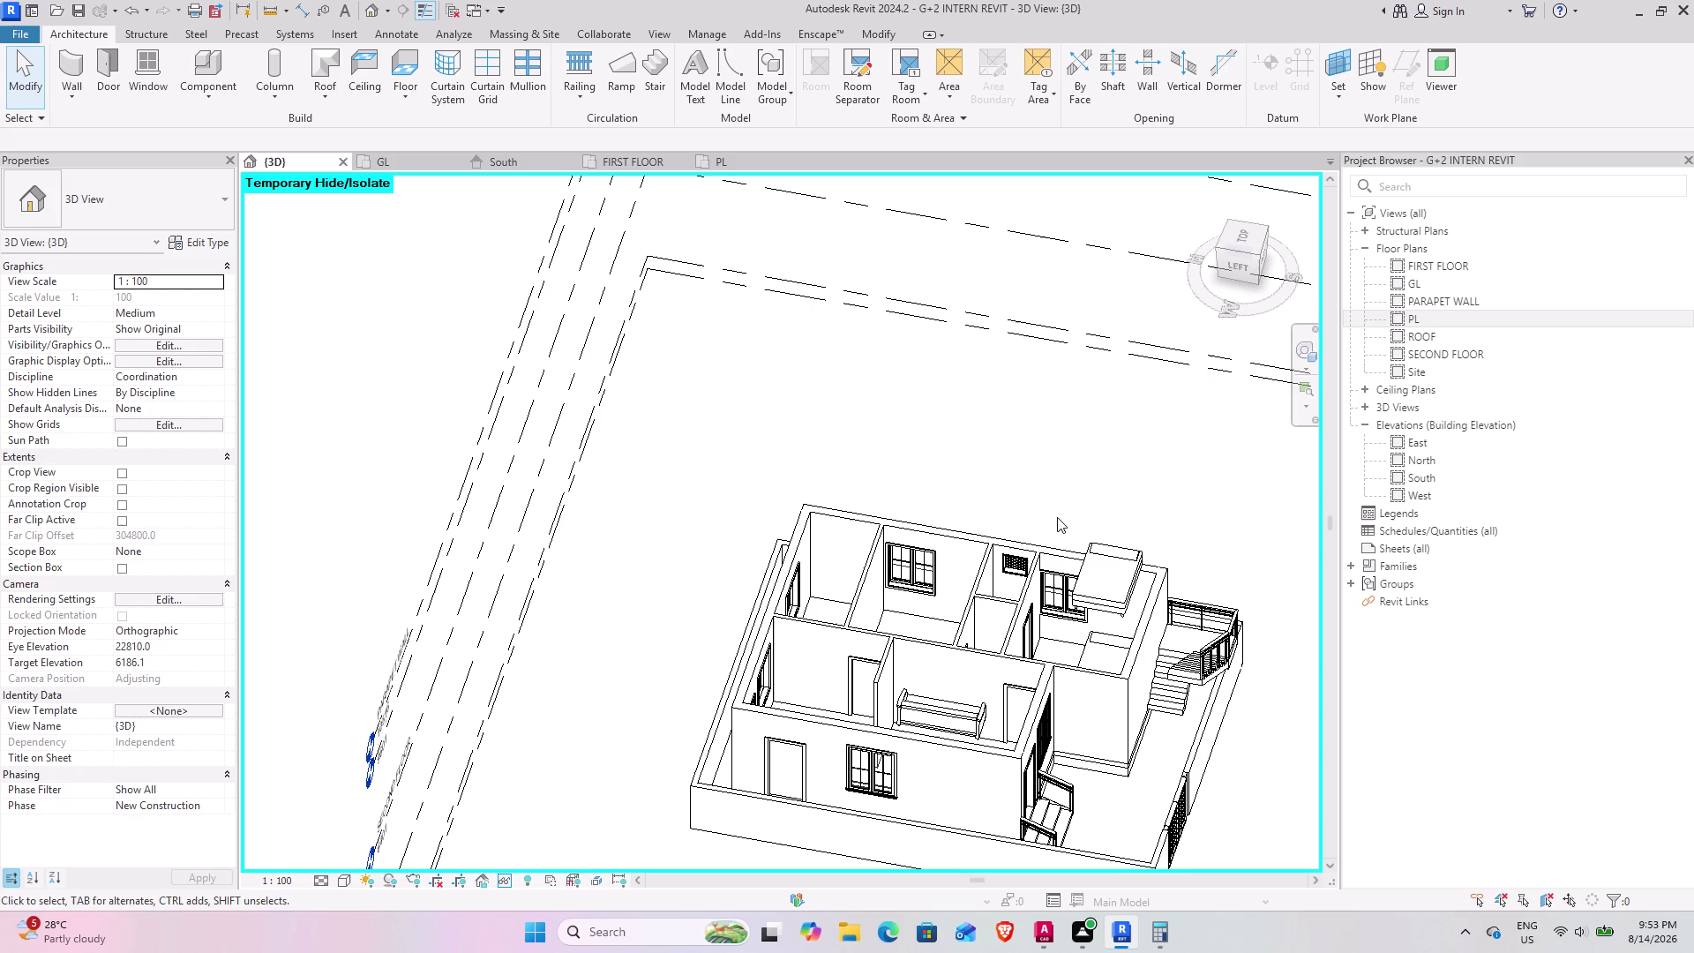
click(1089, 595)
click(543, 103)
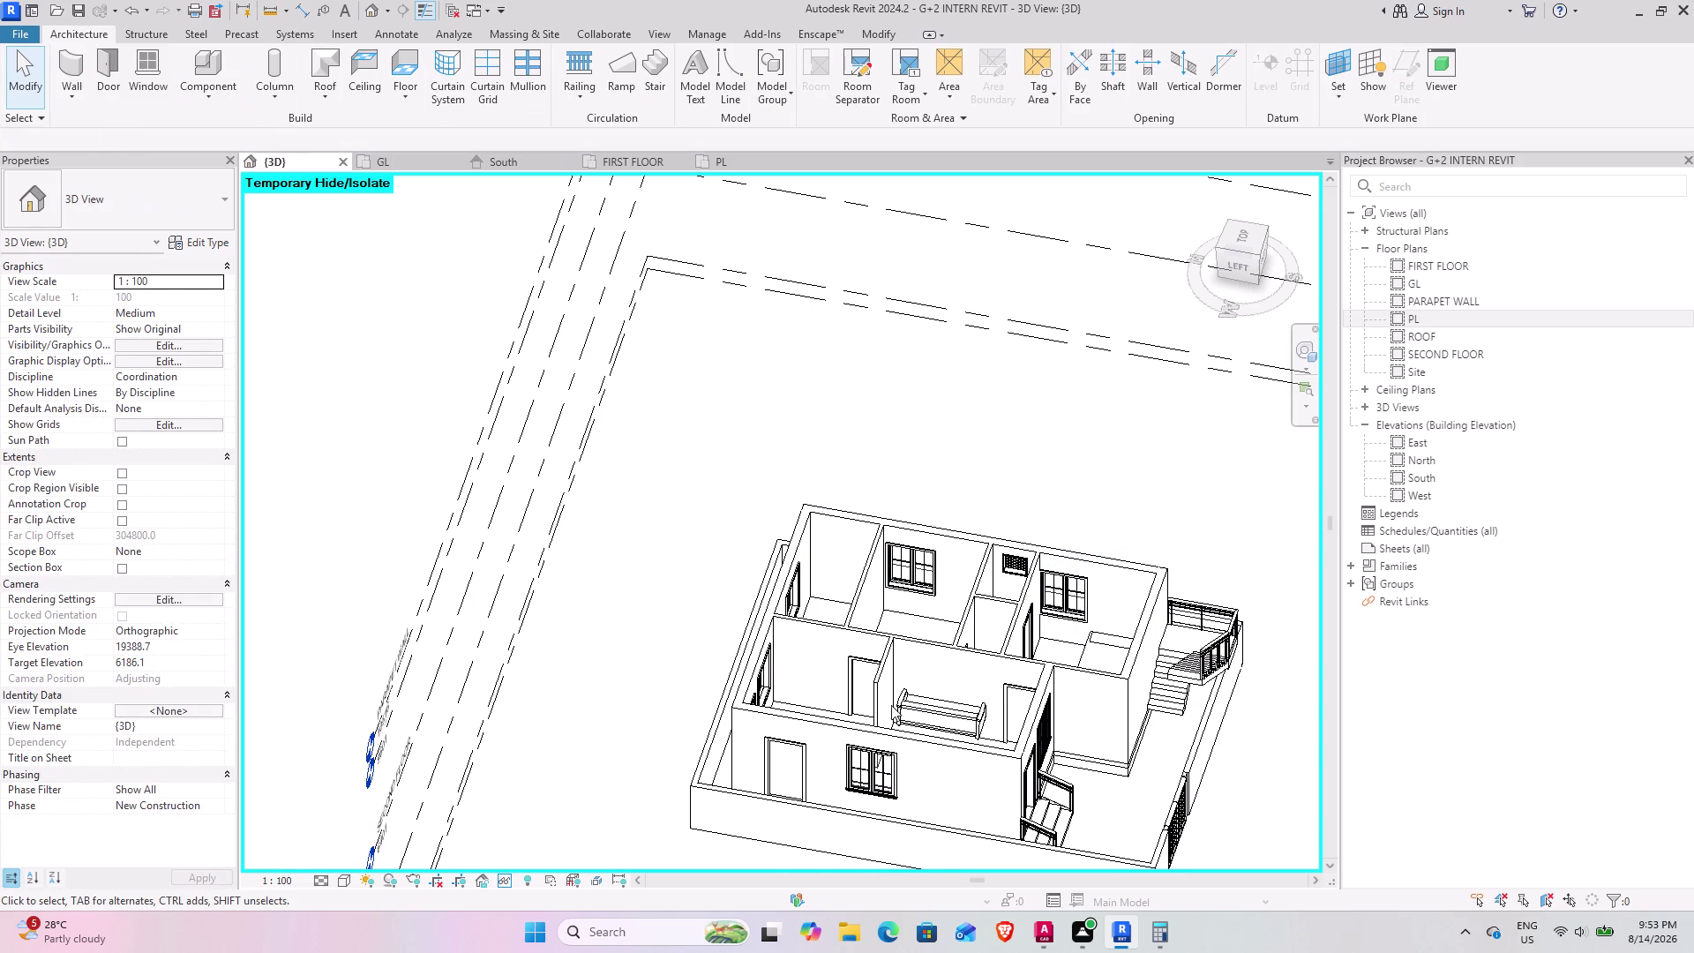
middle_drag(903, 690, 901, 804)
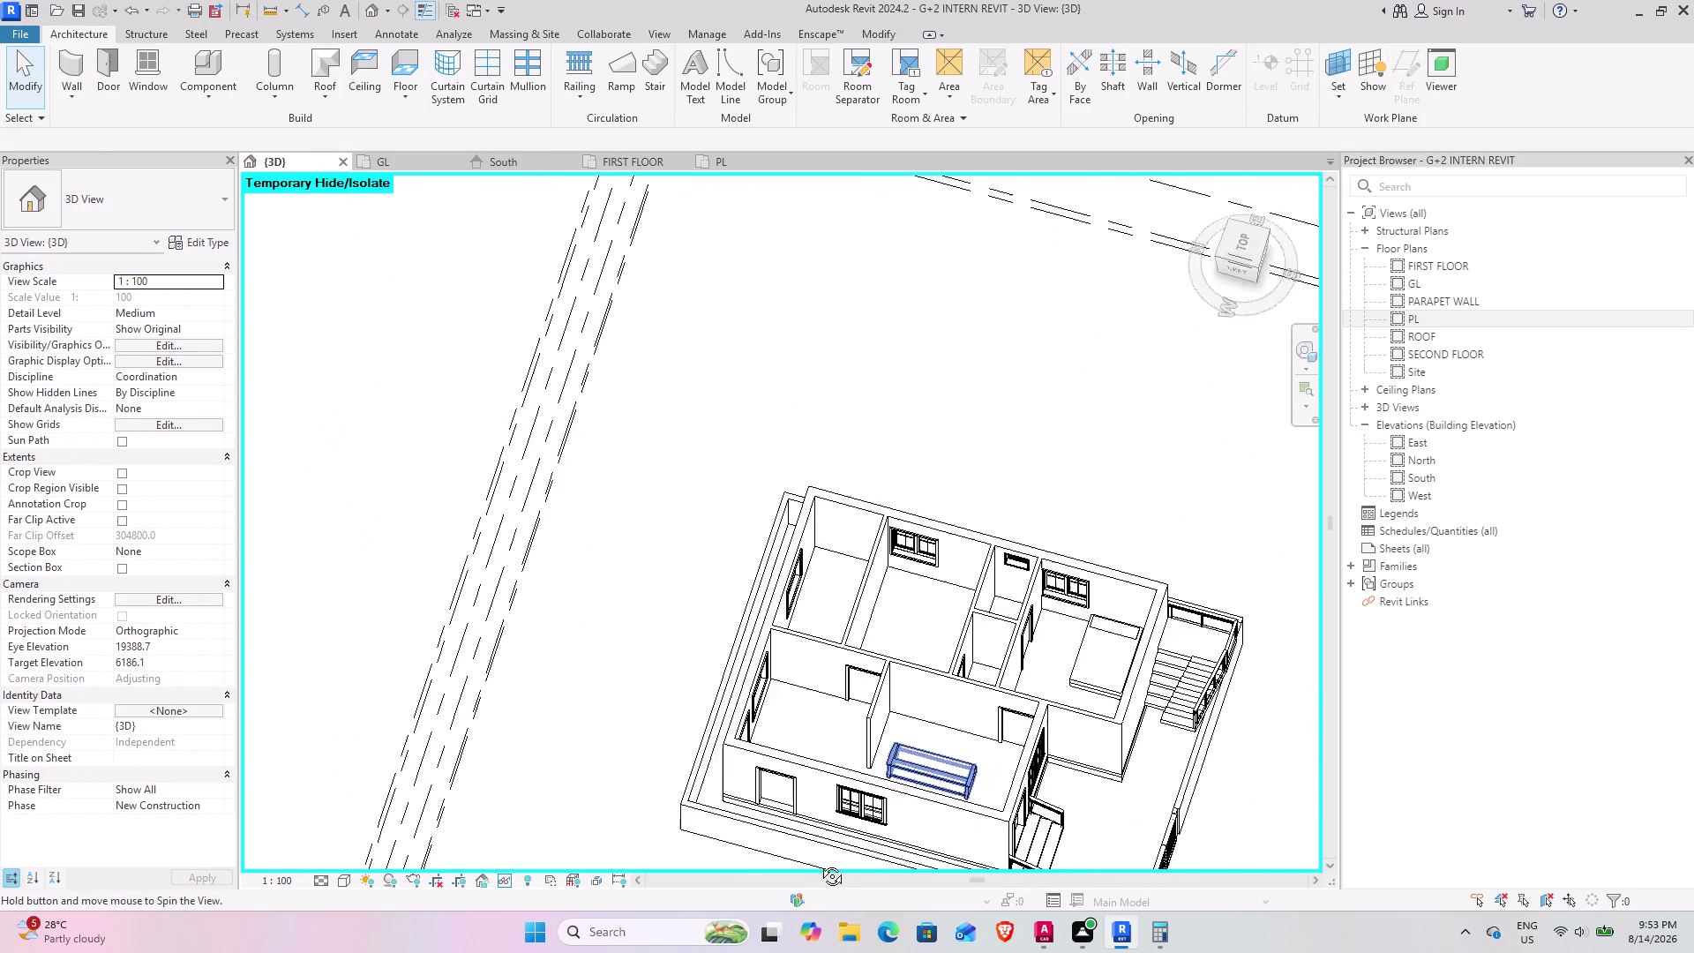
middle_drag(901, 805, 502, 686)
click(827, 491)
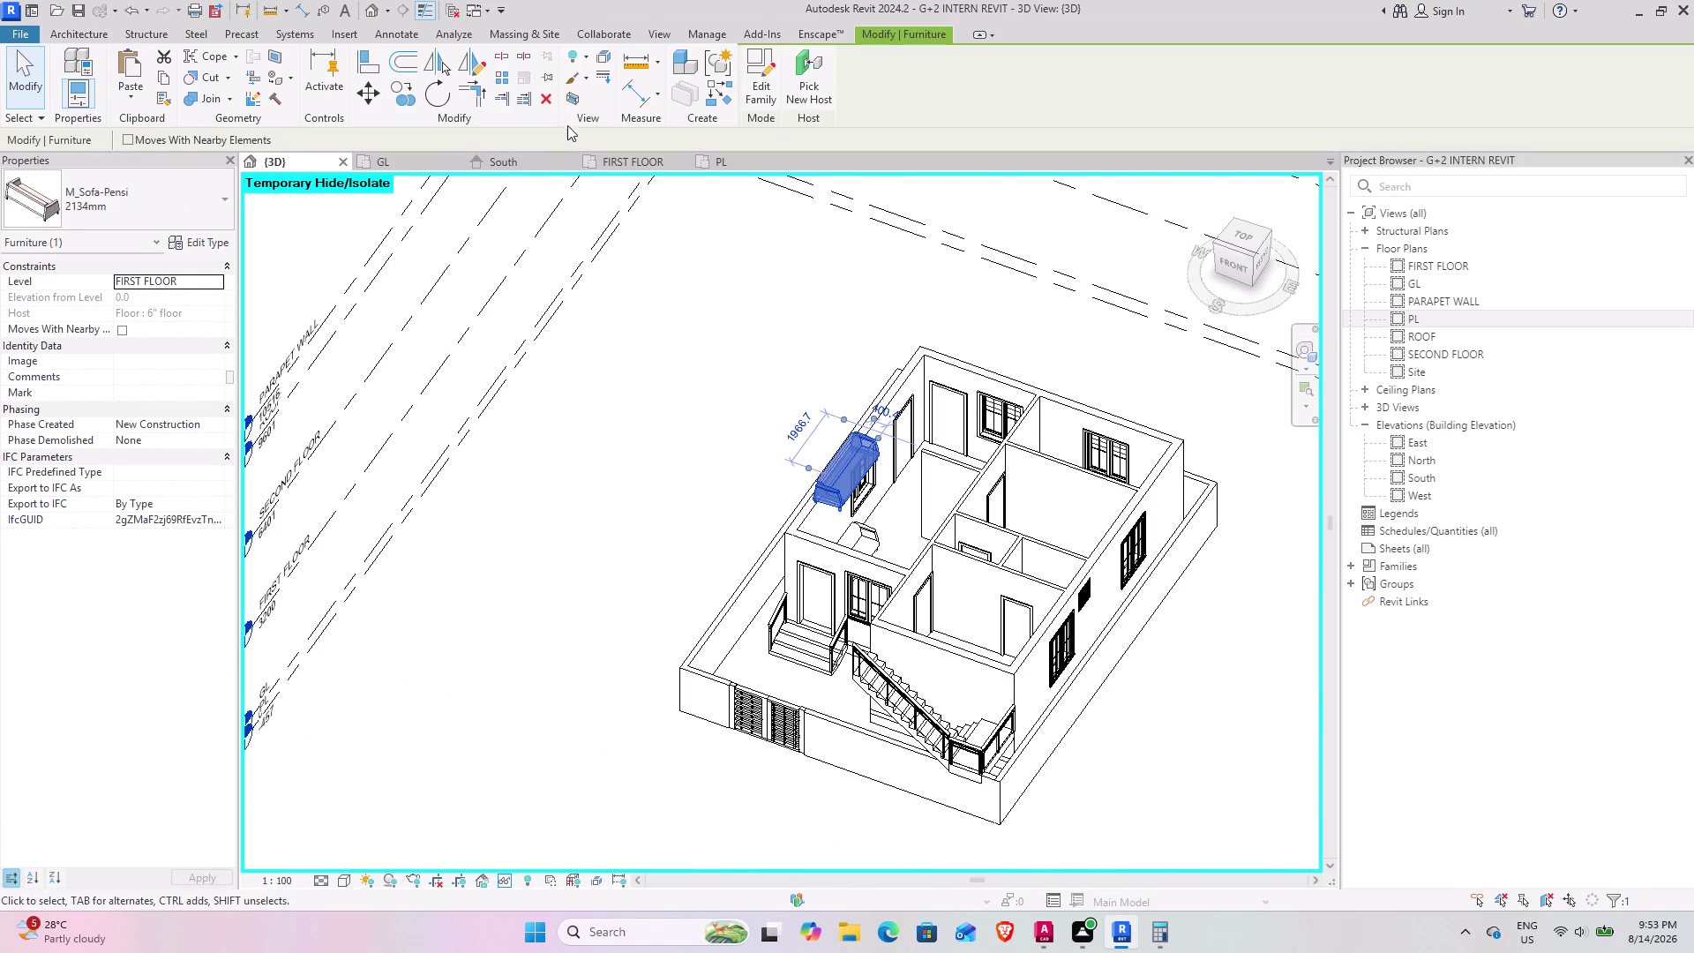
click(548, 90)
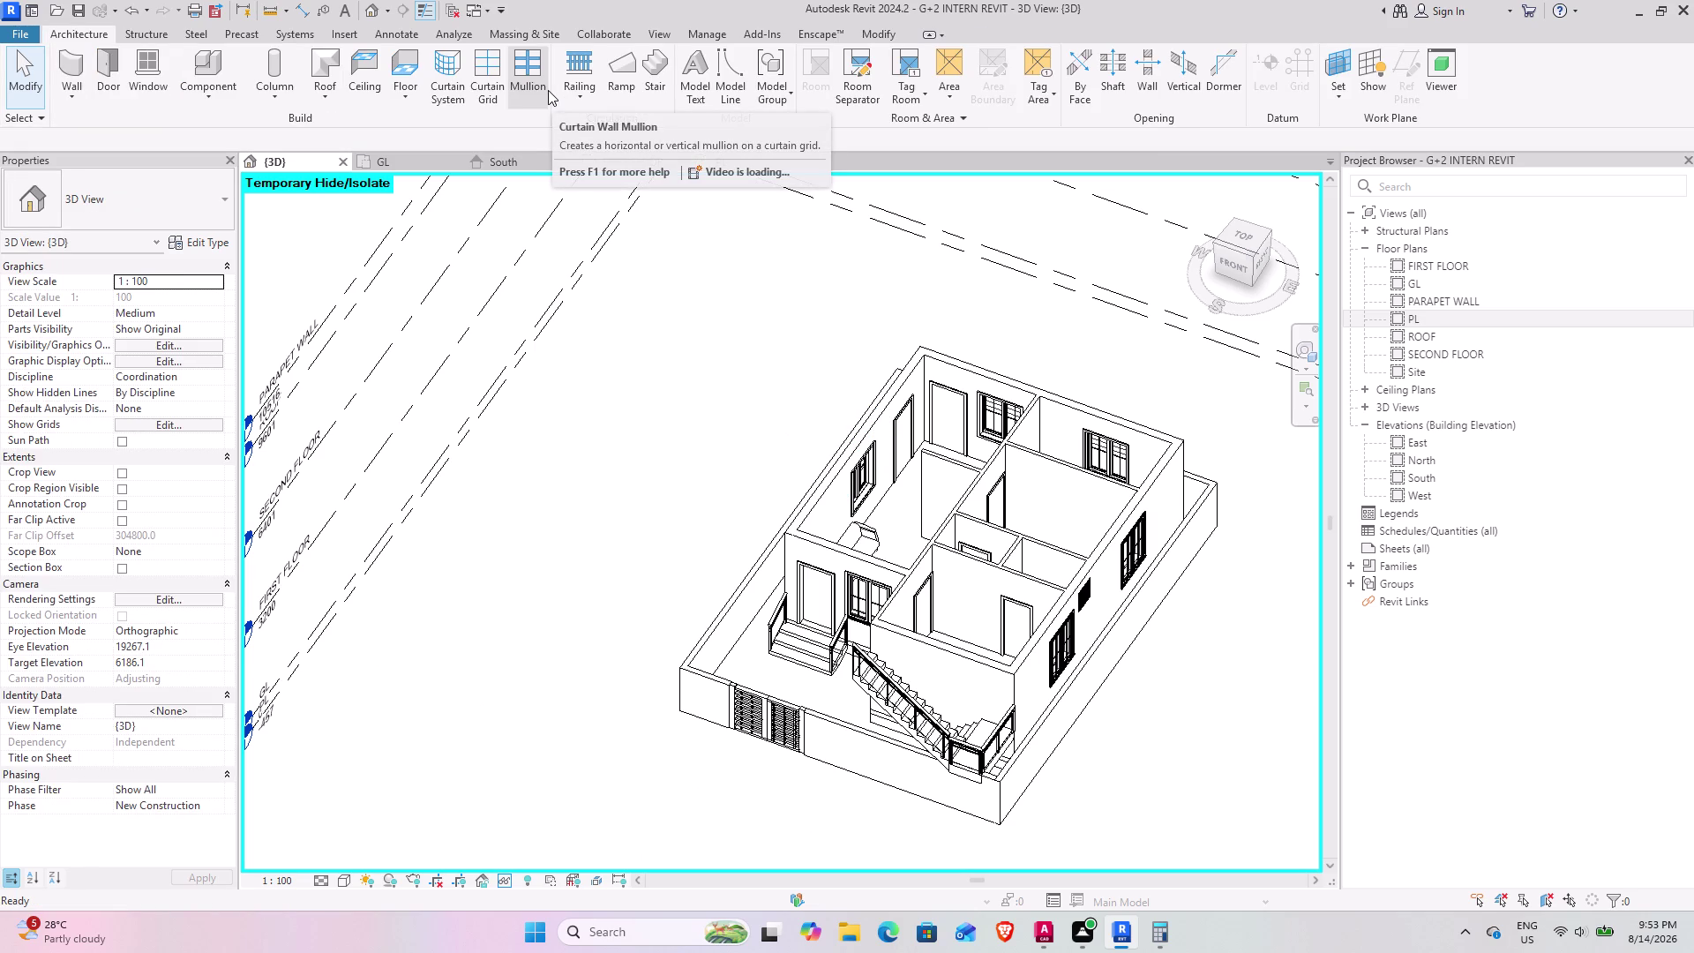
Orbit the model to a straight-down top view of the house.
middle_drag(718, 284, 563, 405)
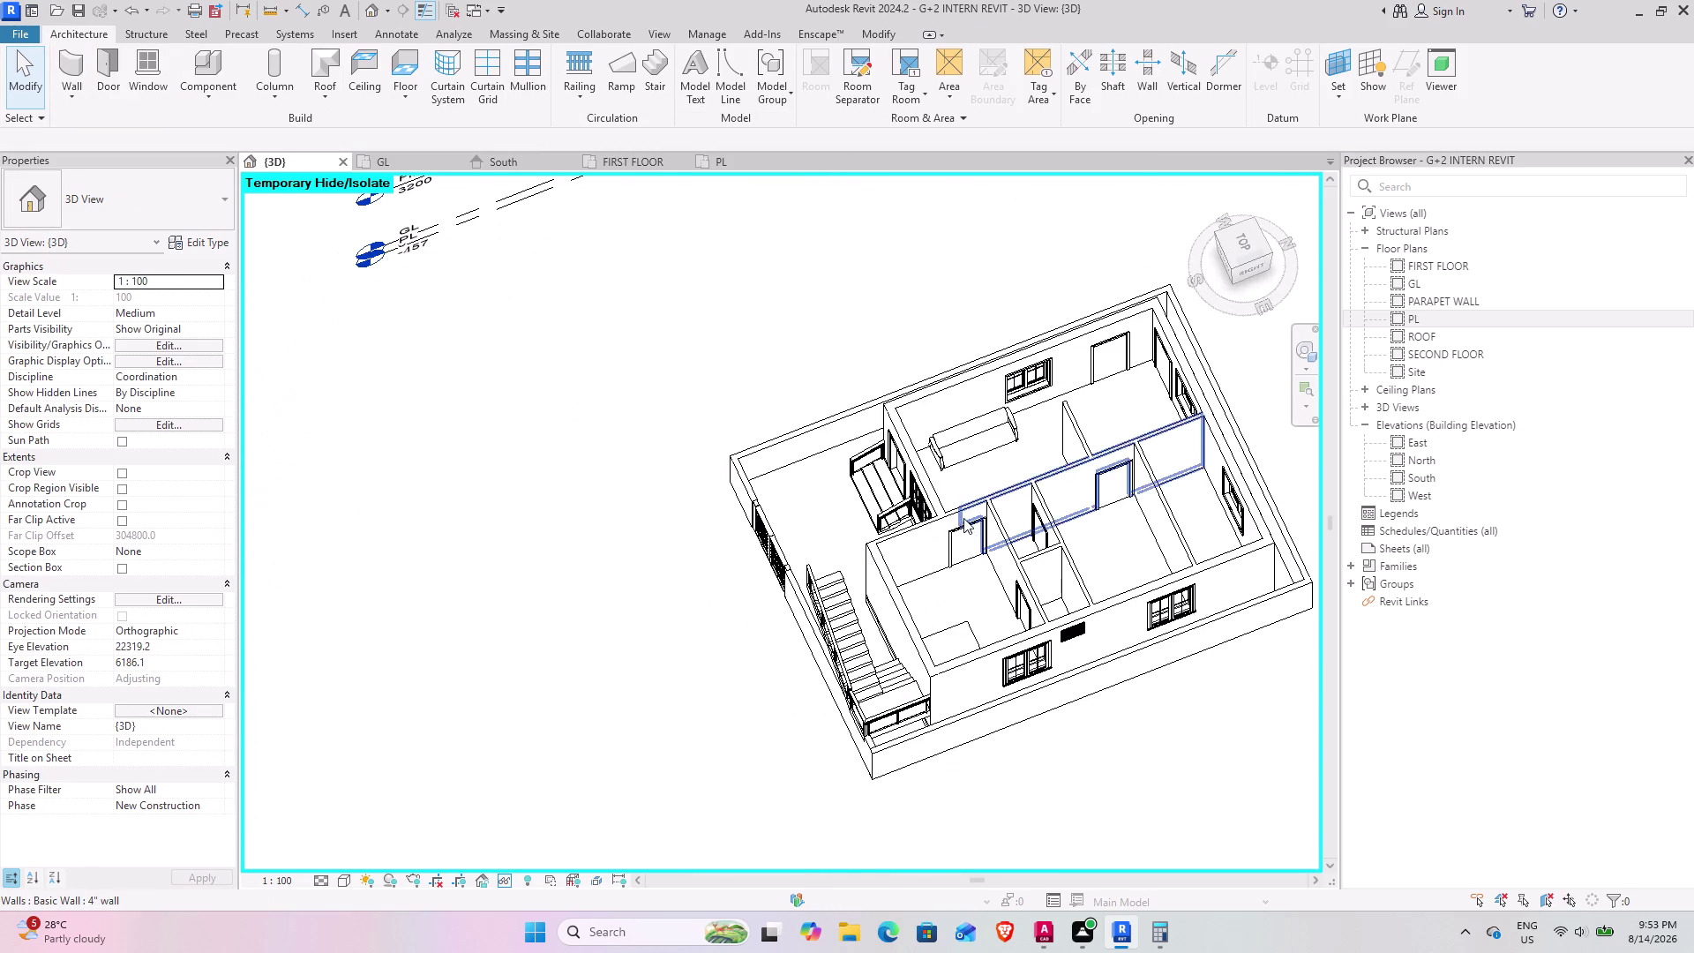
scroll(up, 3)
middle_drag(913, 605, 936, 585)
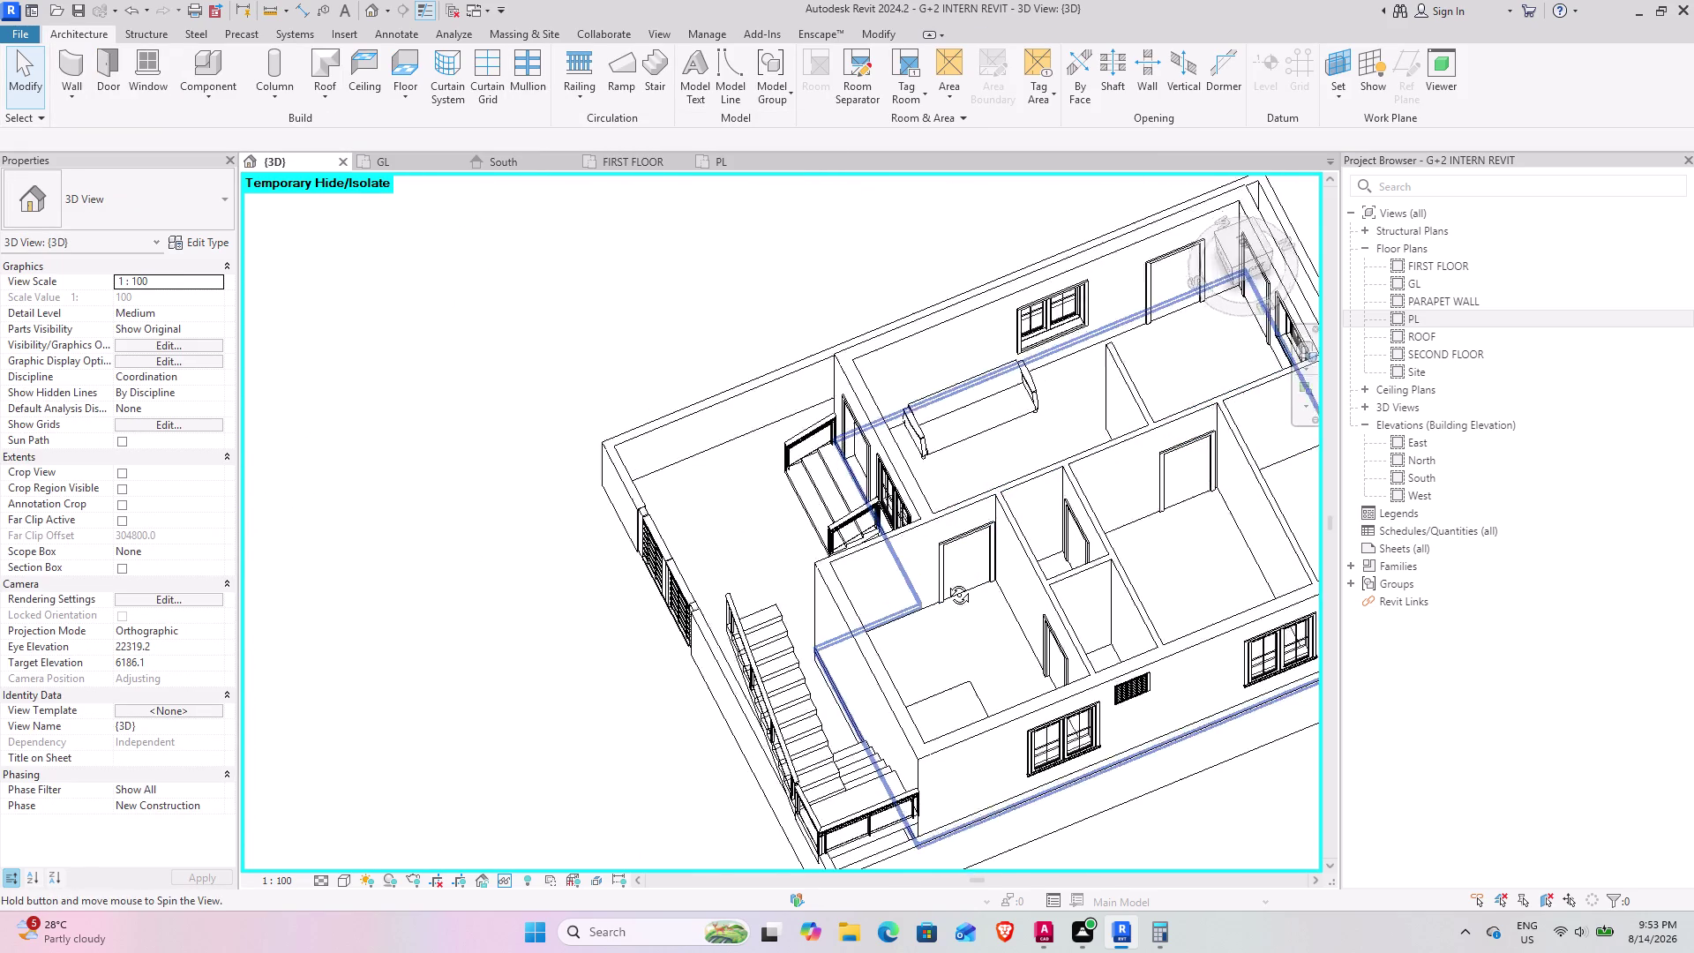
middle_drag(936, 585, 1093, 529)
middle_drag(929, 606, 1254, 709)
middle_drag(1065, 724, 1075, 733)
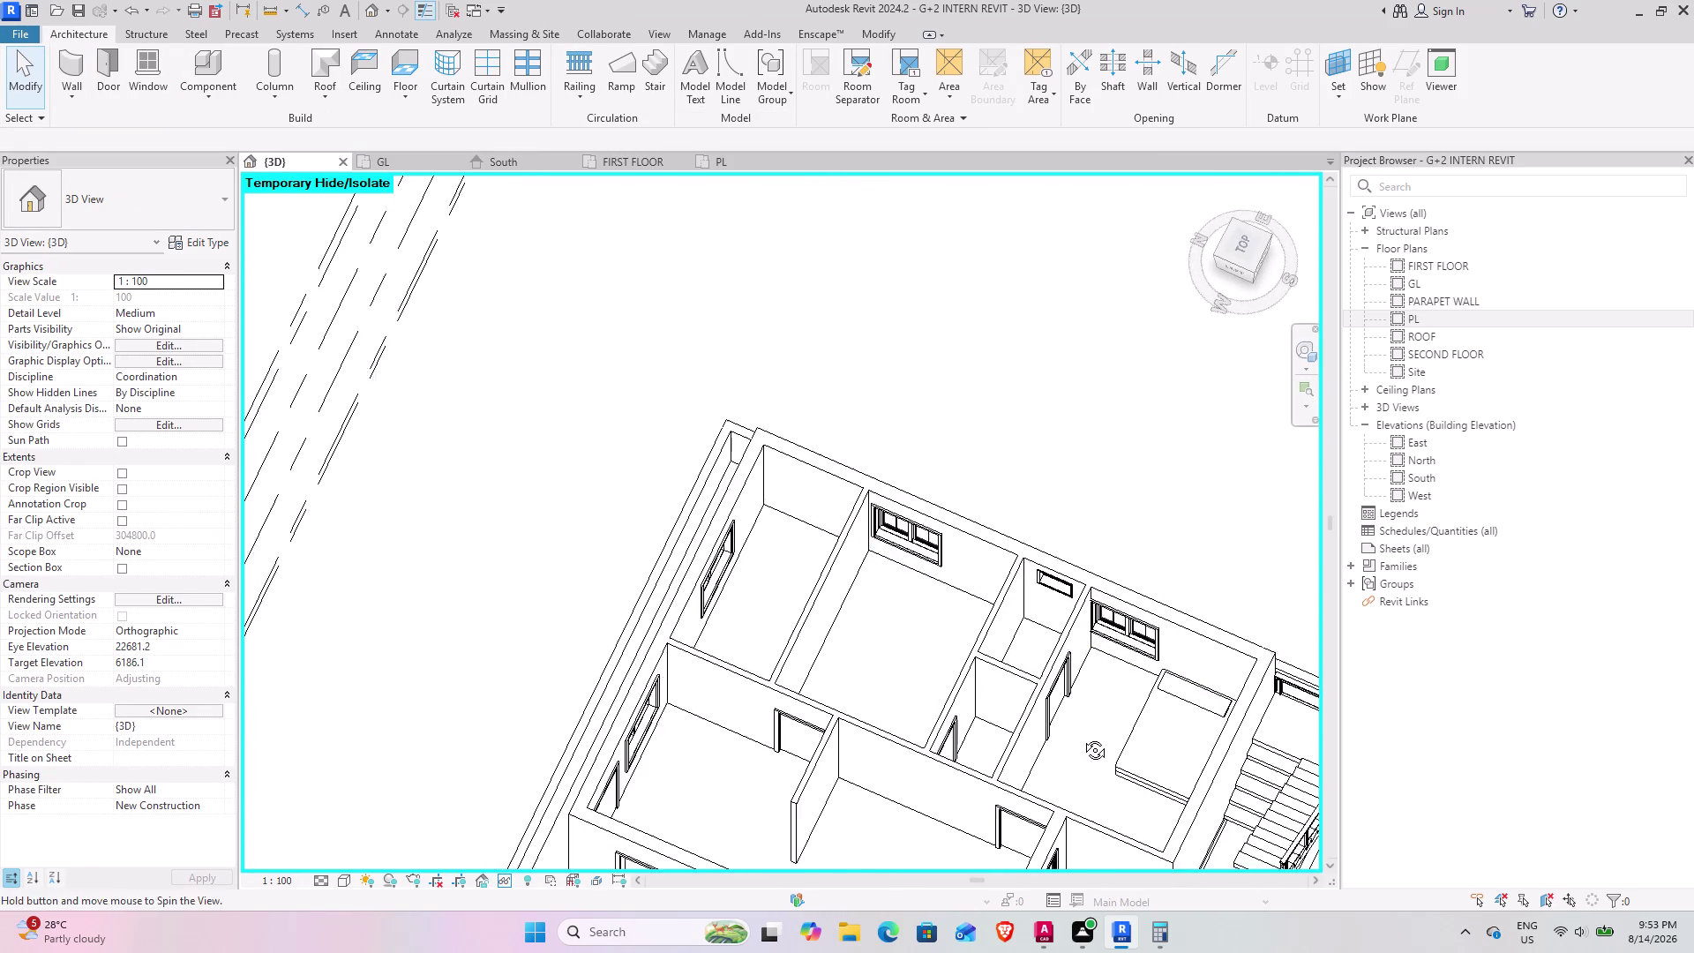
middle_drag(1074, 733, 1131, 734)
click(1233, 240)
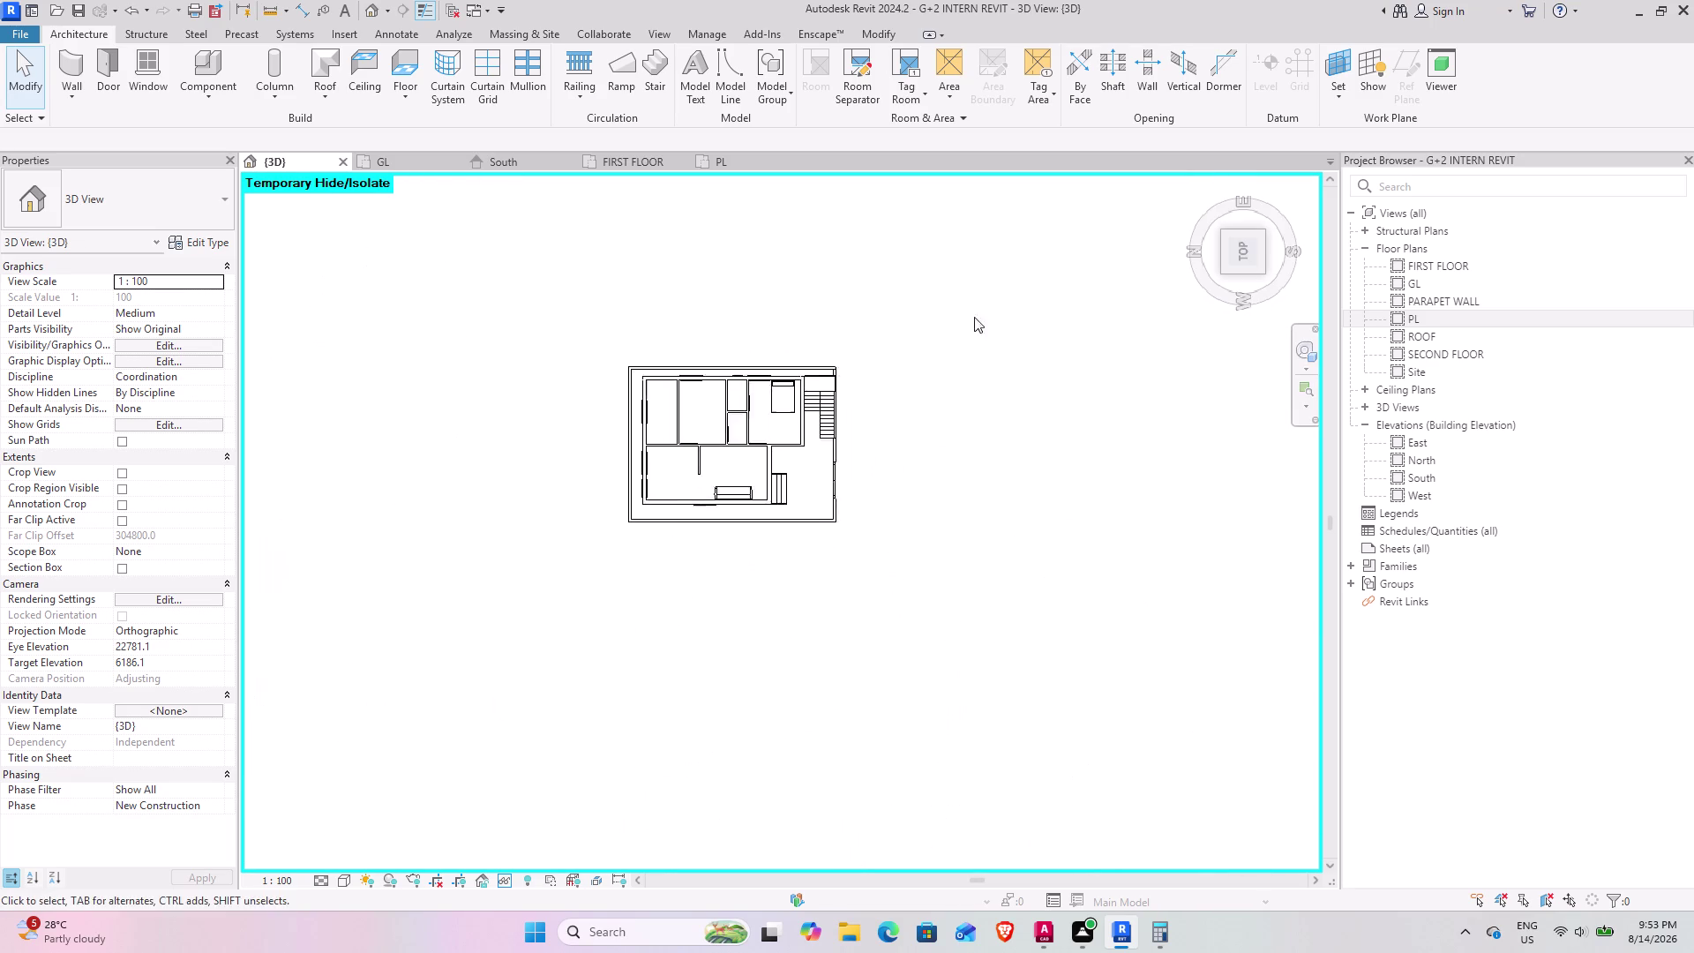
scroll(up, 3)
Copy the double bed from its top midpoint into the left bedroom.
click(835, 510)
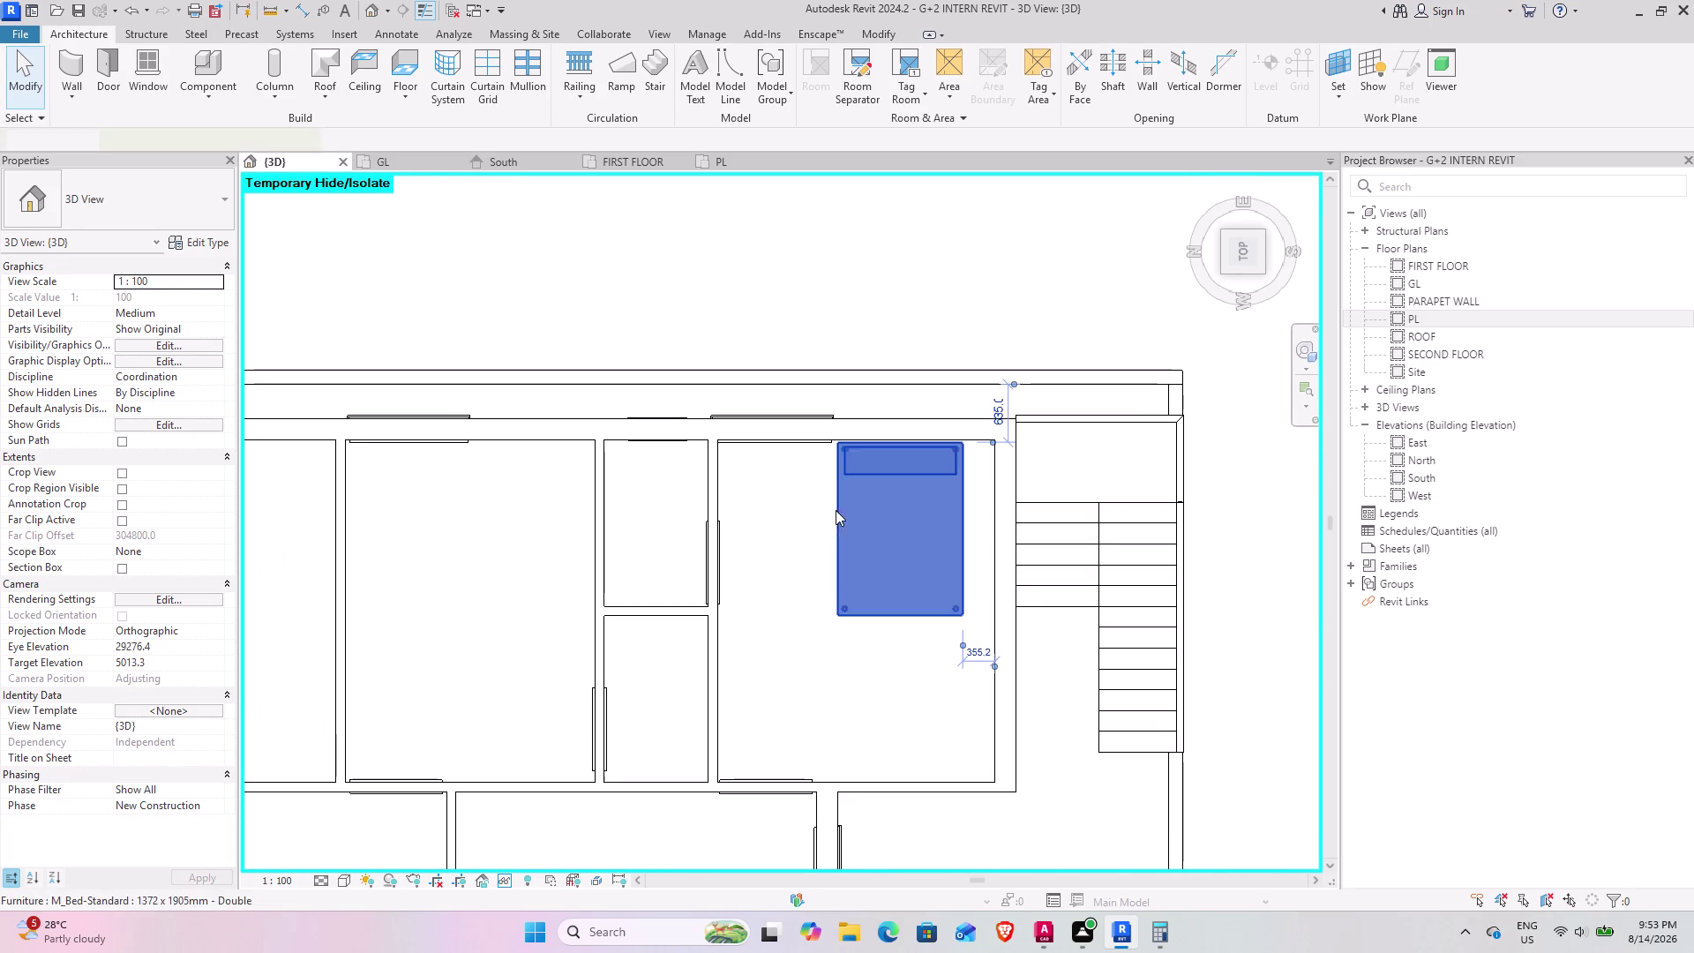
click(392, 99)
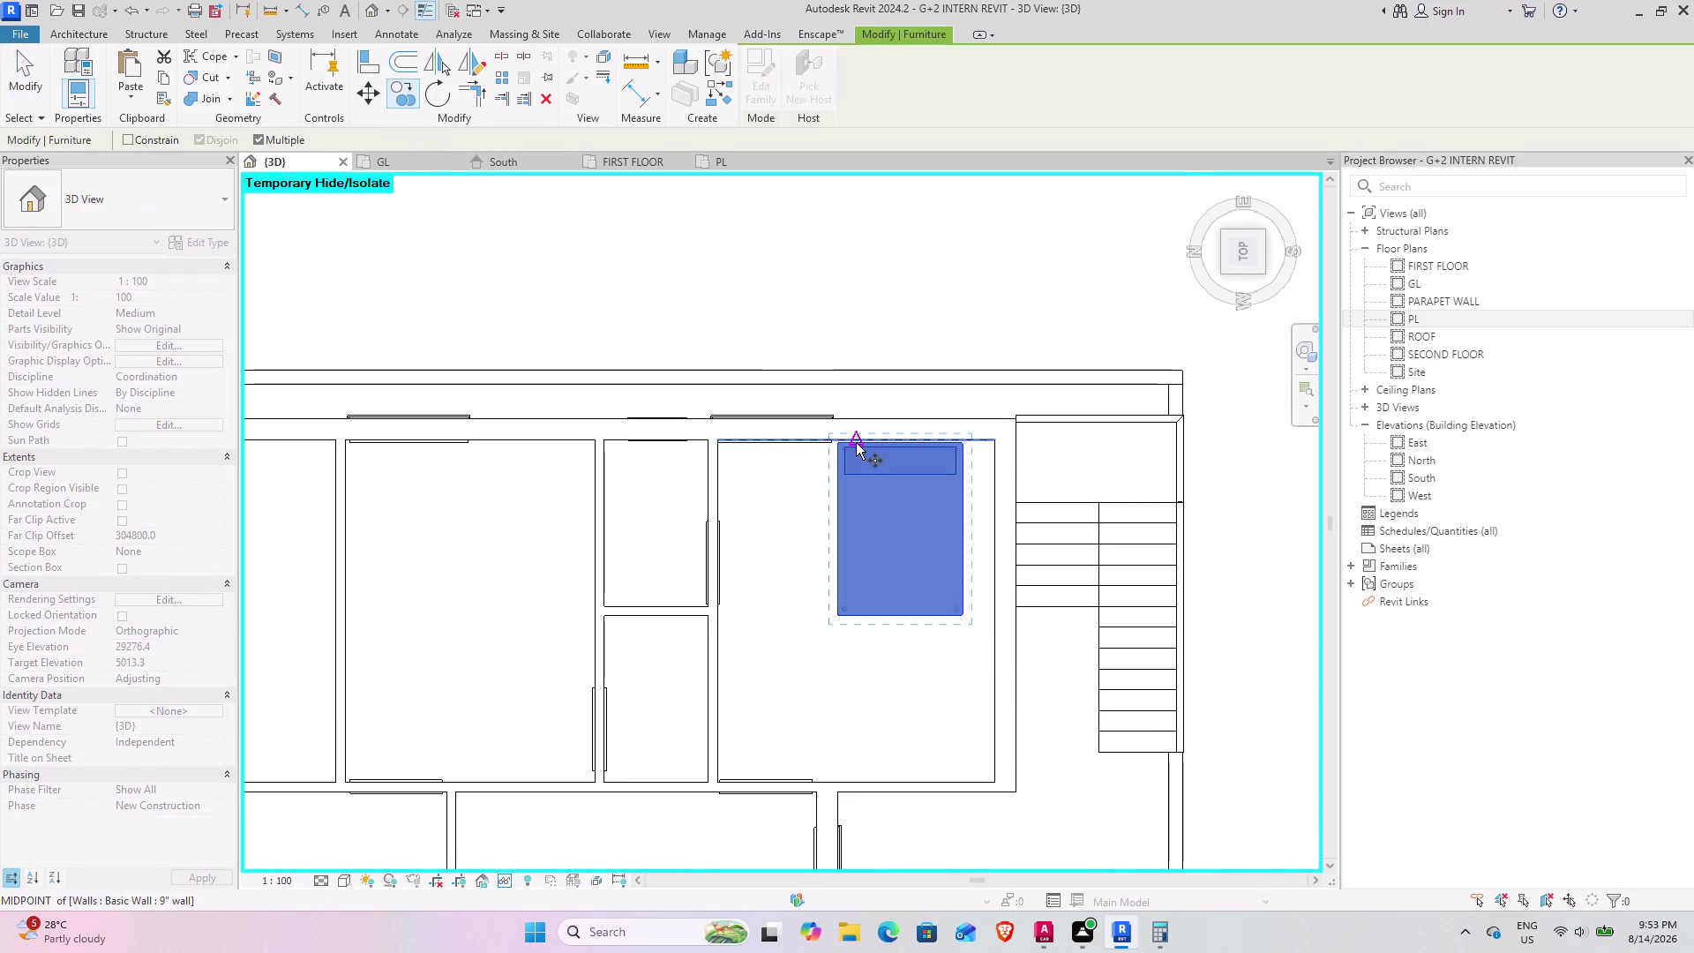
click(835, 443)
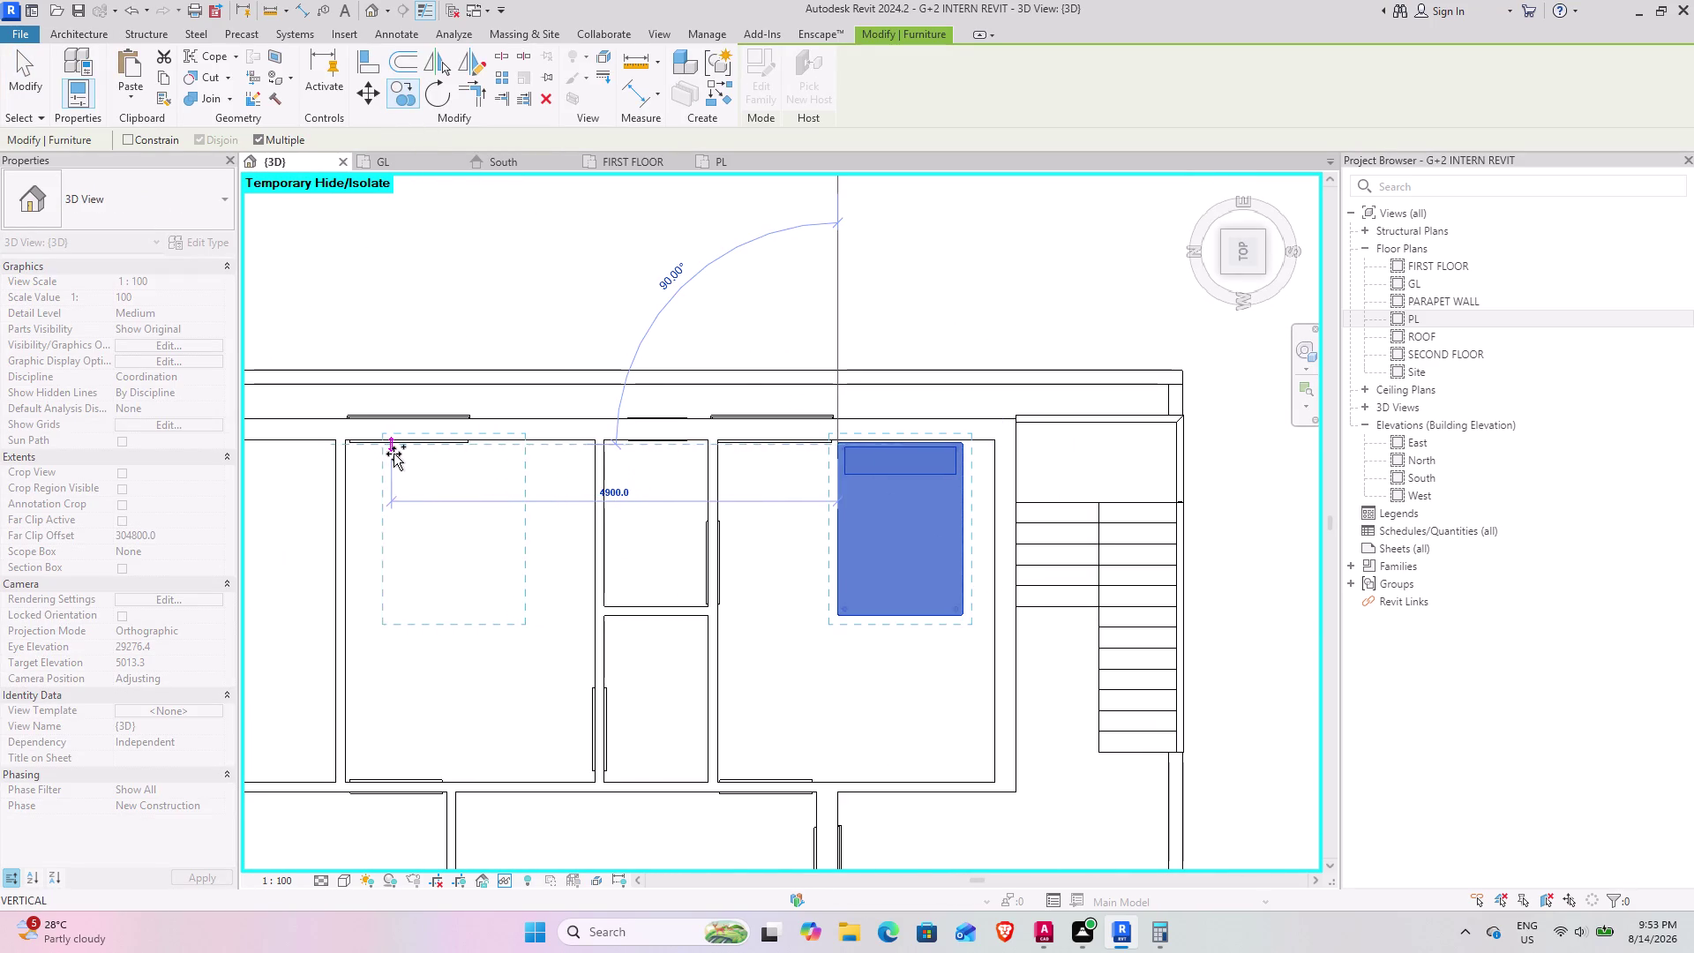
click(397, 453)
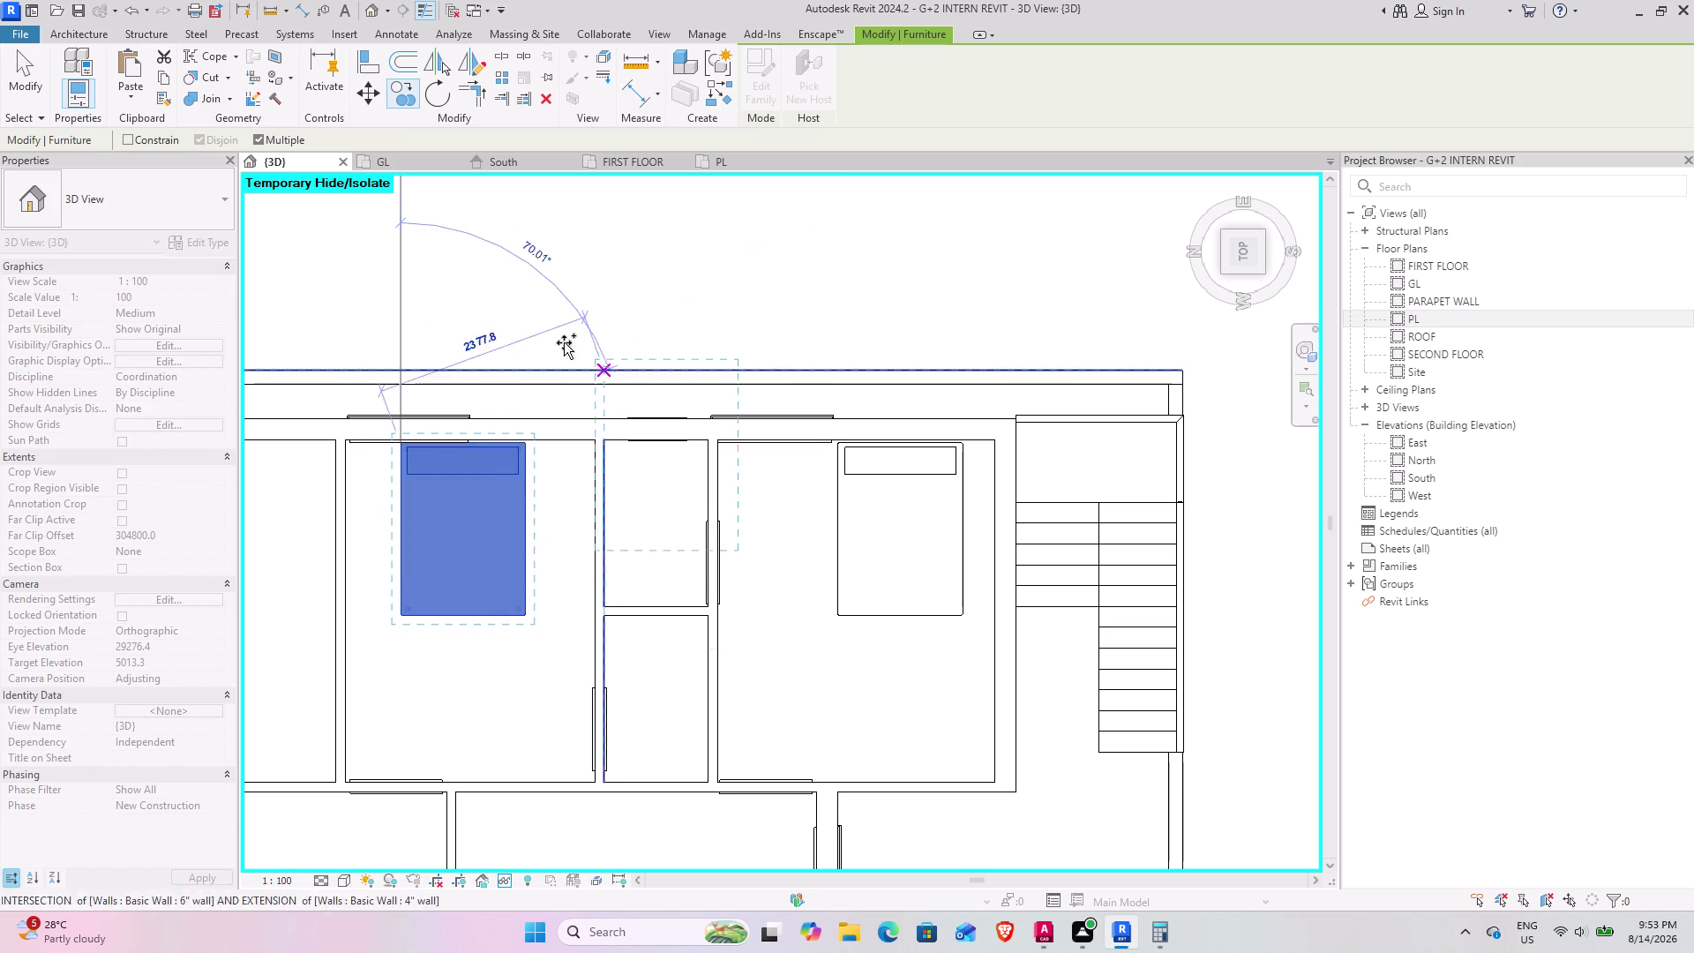
Orbit and zoom the isolated floor to inspect the bedroom bed and stairs in 3D.
click(35, 82)
scroll(down, 3)
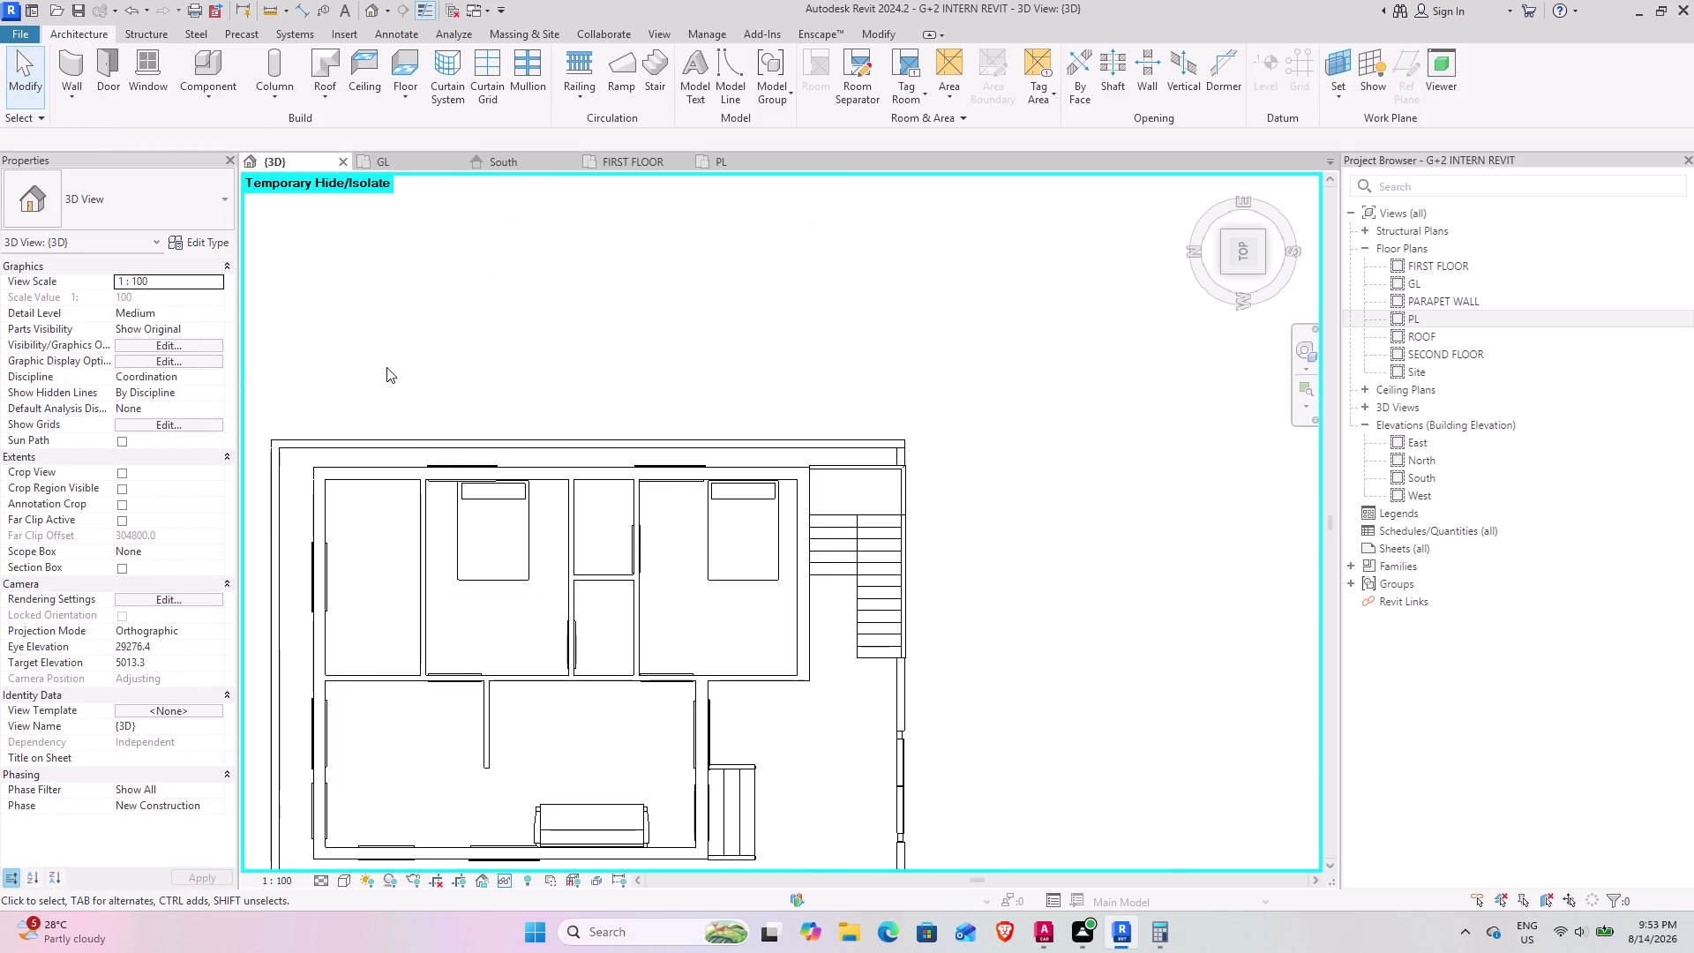
middle_drag(487, 537, 417, 395)
middle_drag(569, 667, 418, 587)
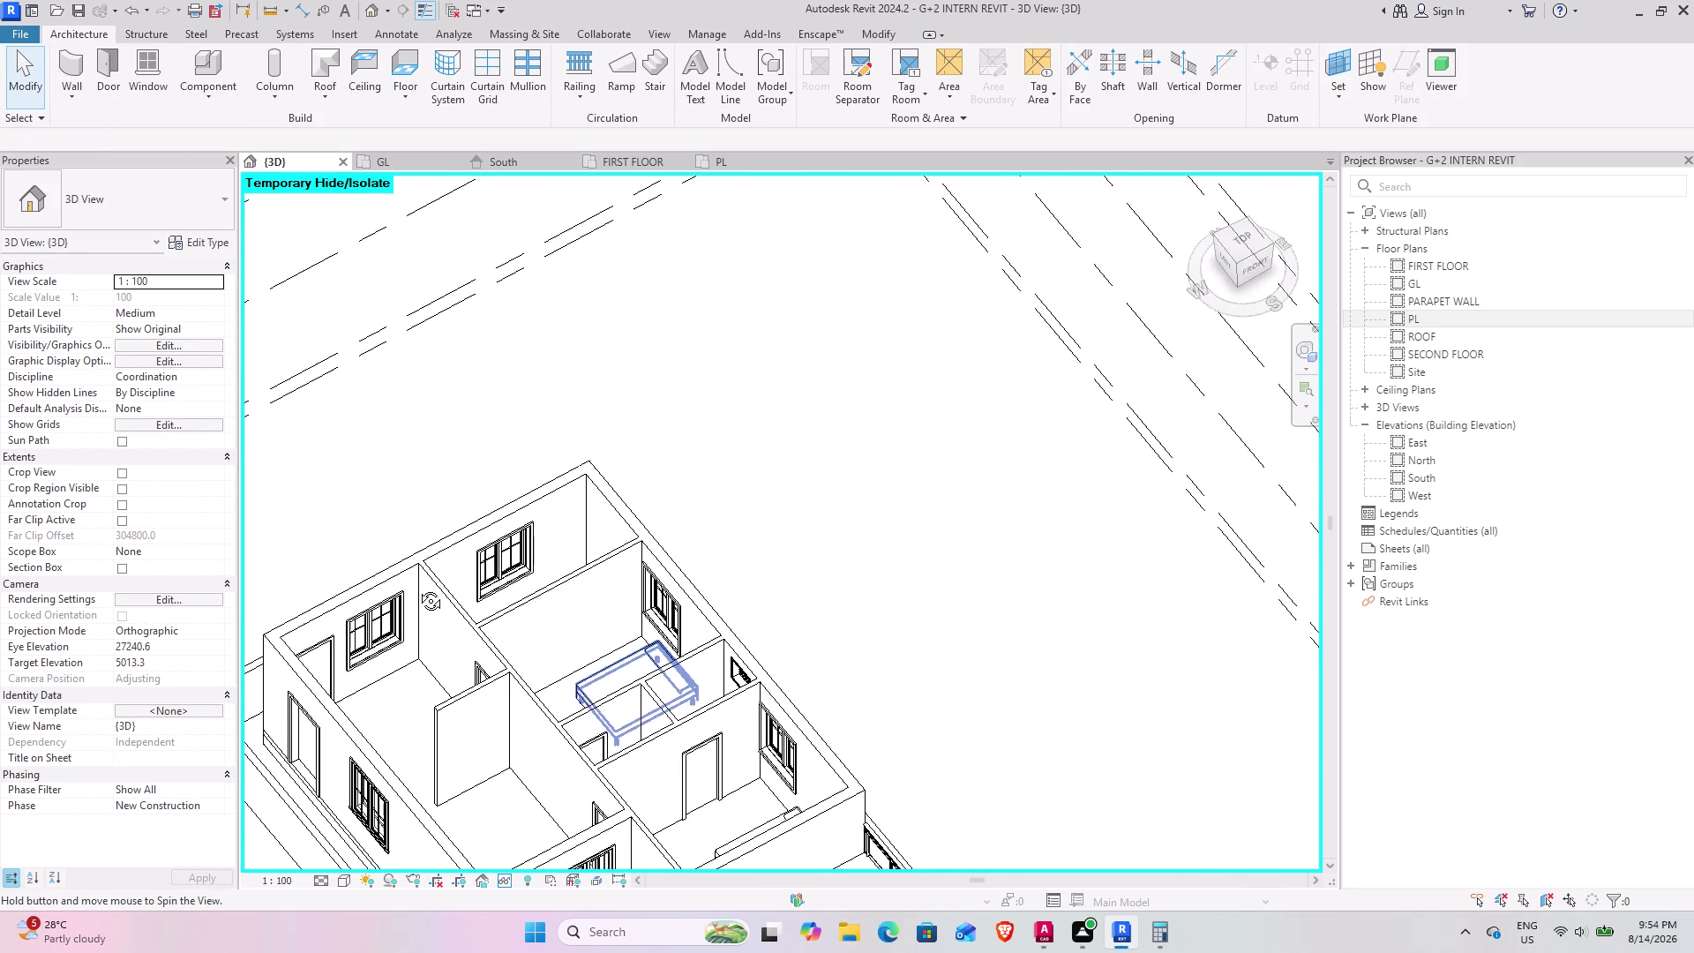
middle_drag(418, 587, 417, 595)
middle_drag(499, 768, 435, 863)
middle_drag(603, 675, 747, 814)
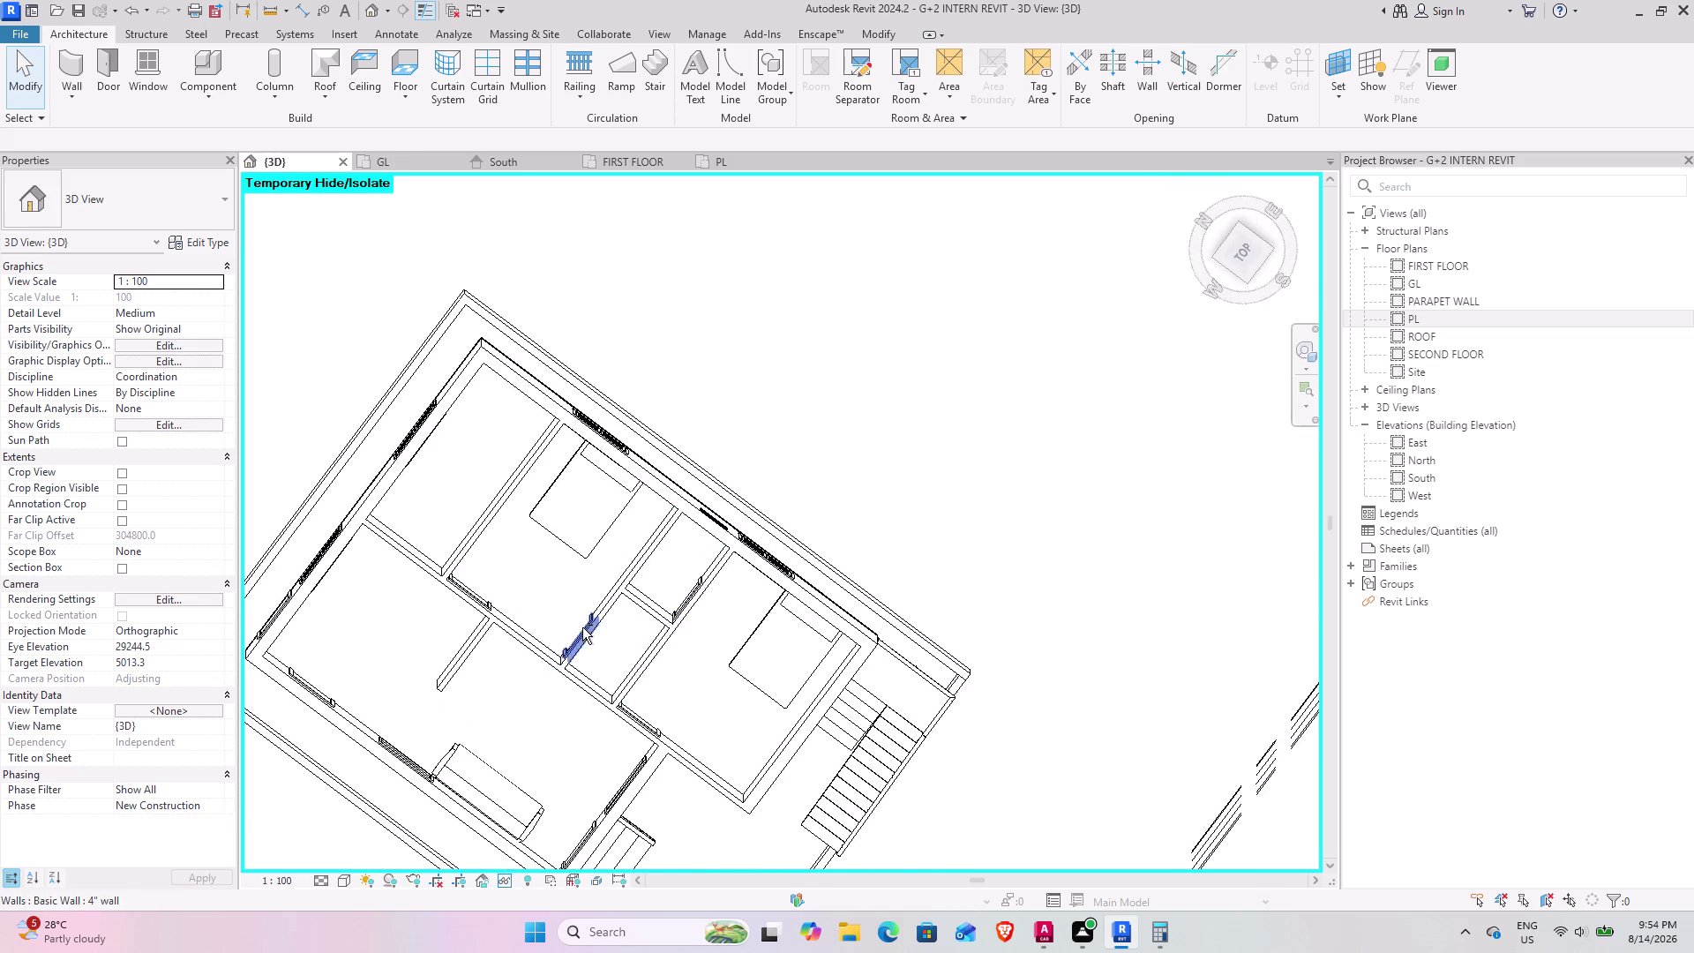
middle_drag(585, 627, 764, 560)
middle_drag(605, 621, 806, 599)
scroll(up, 3)
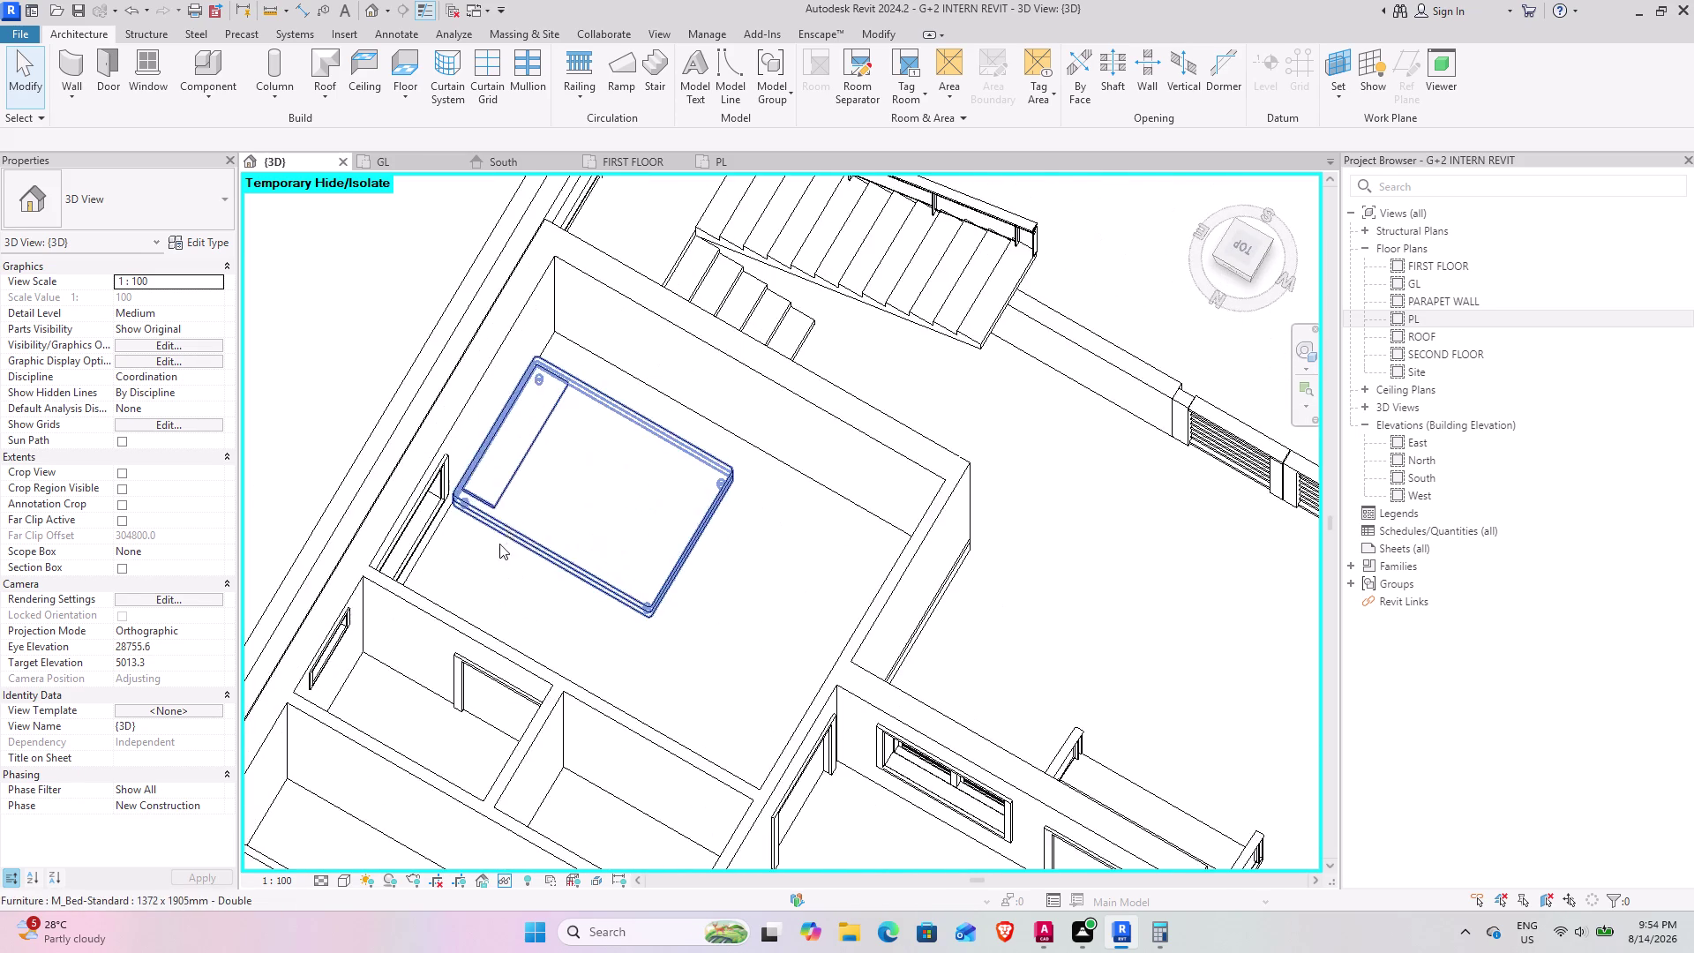
middle_drag(432, 527, 358, 389)
middle_drag(714, 691, 694, 708)
middle_drag(757, 719, 774, 678)
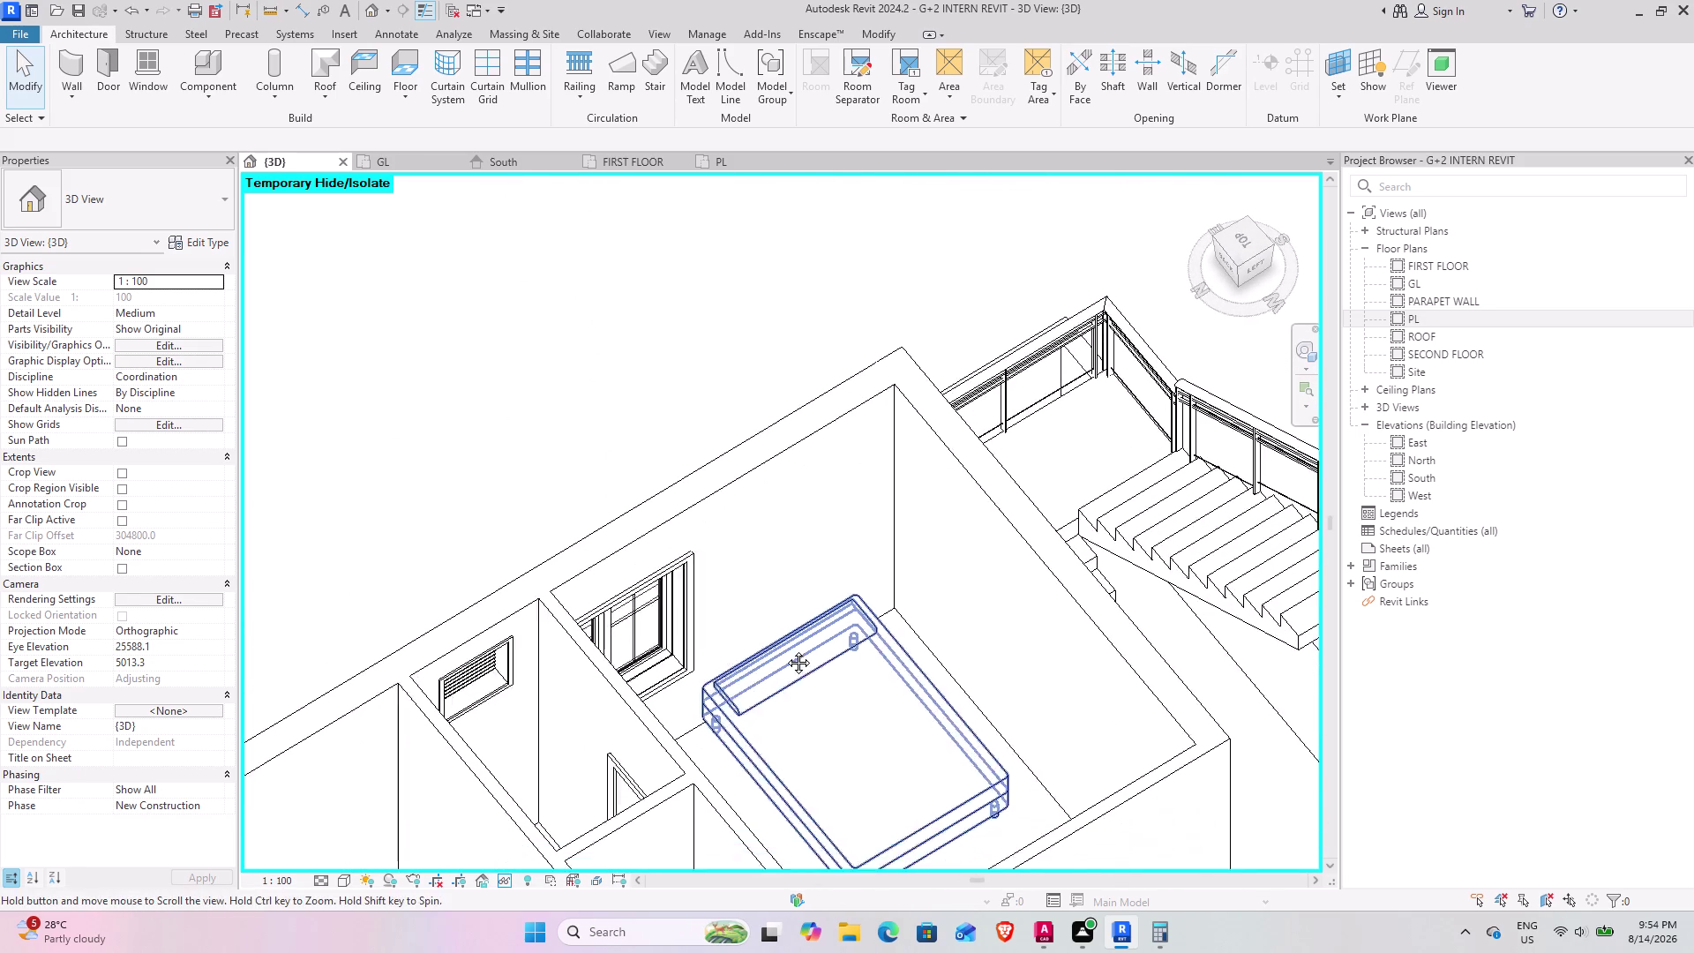
middle_drag(774, 678, 802, 599)
Orbit around the bedroom walls and the whole floor to the front entrance.
scroll(down, 3)
middle_drag(631, 657, 584, 636)
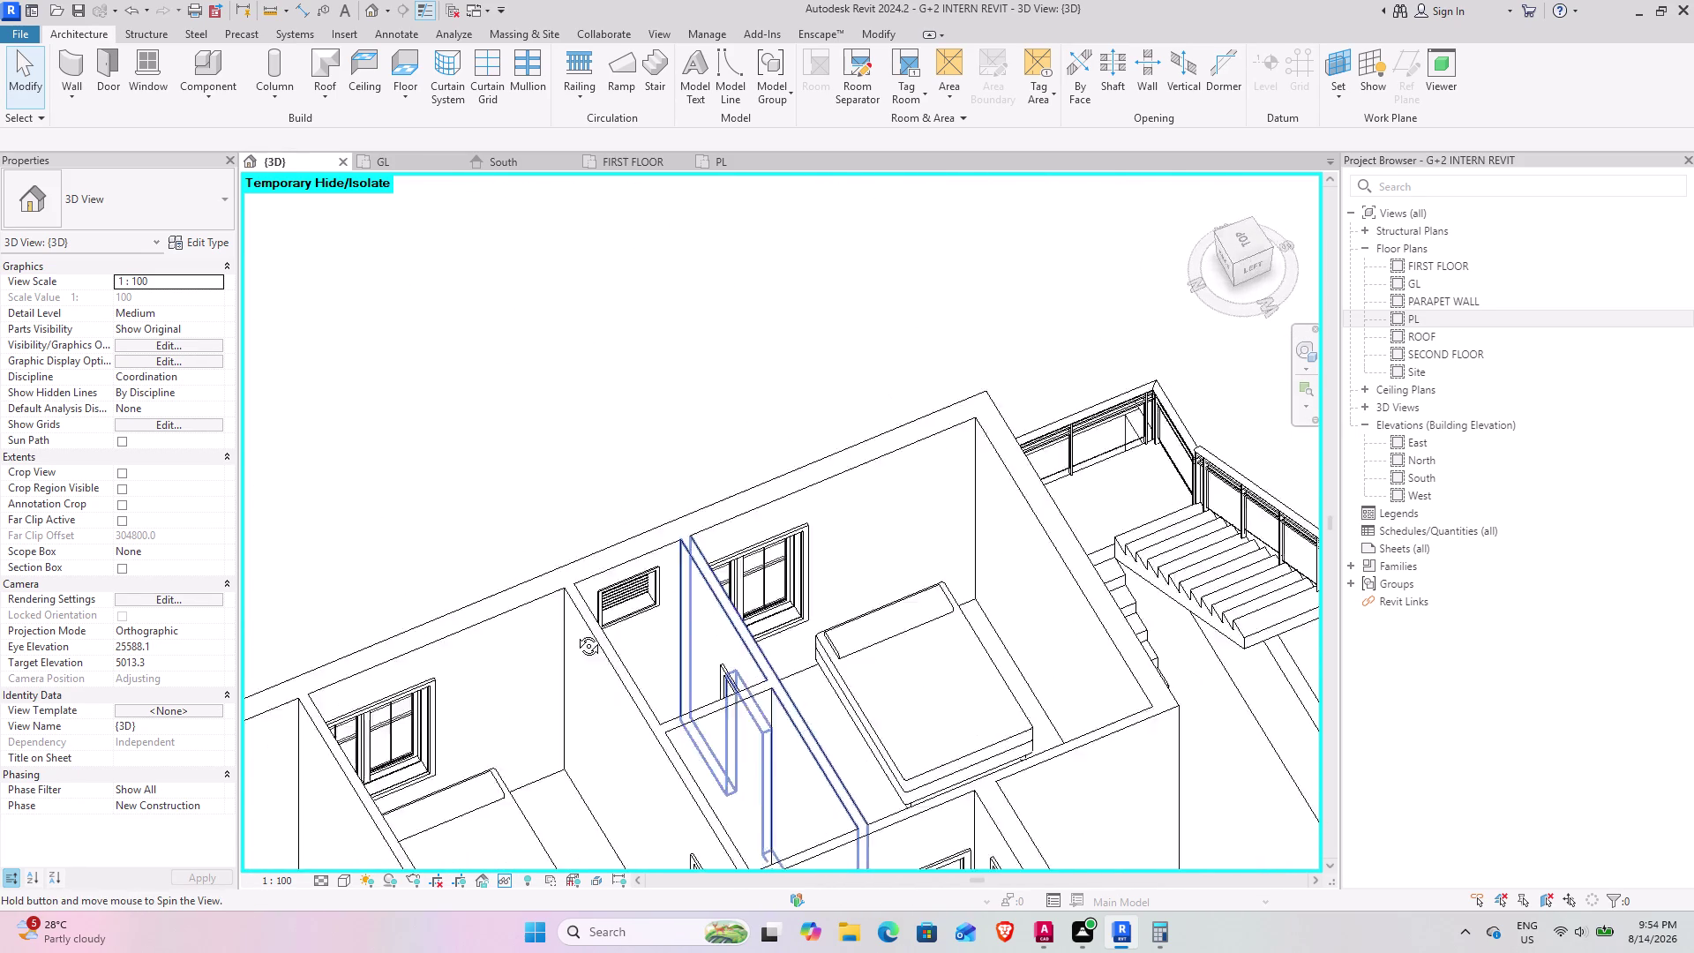
middle_drag(584, 636, 527, 607)
middle_drag(827, 706, 654, 634)
scroll(down, 3)
middle_drag(890, 718, 851, 739)
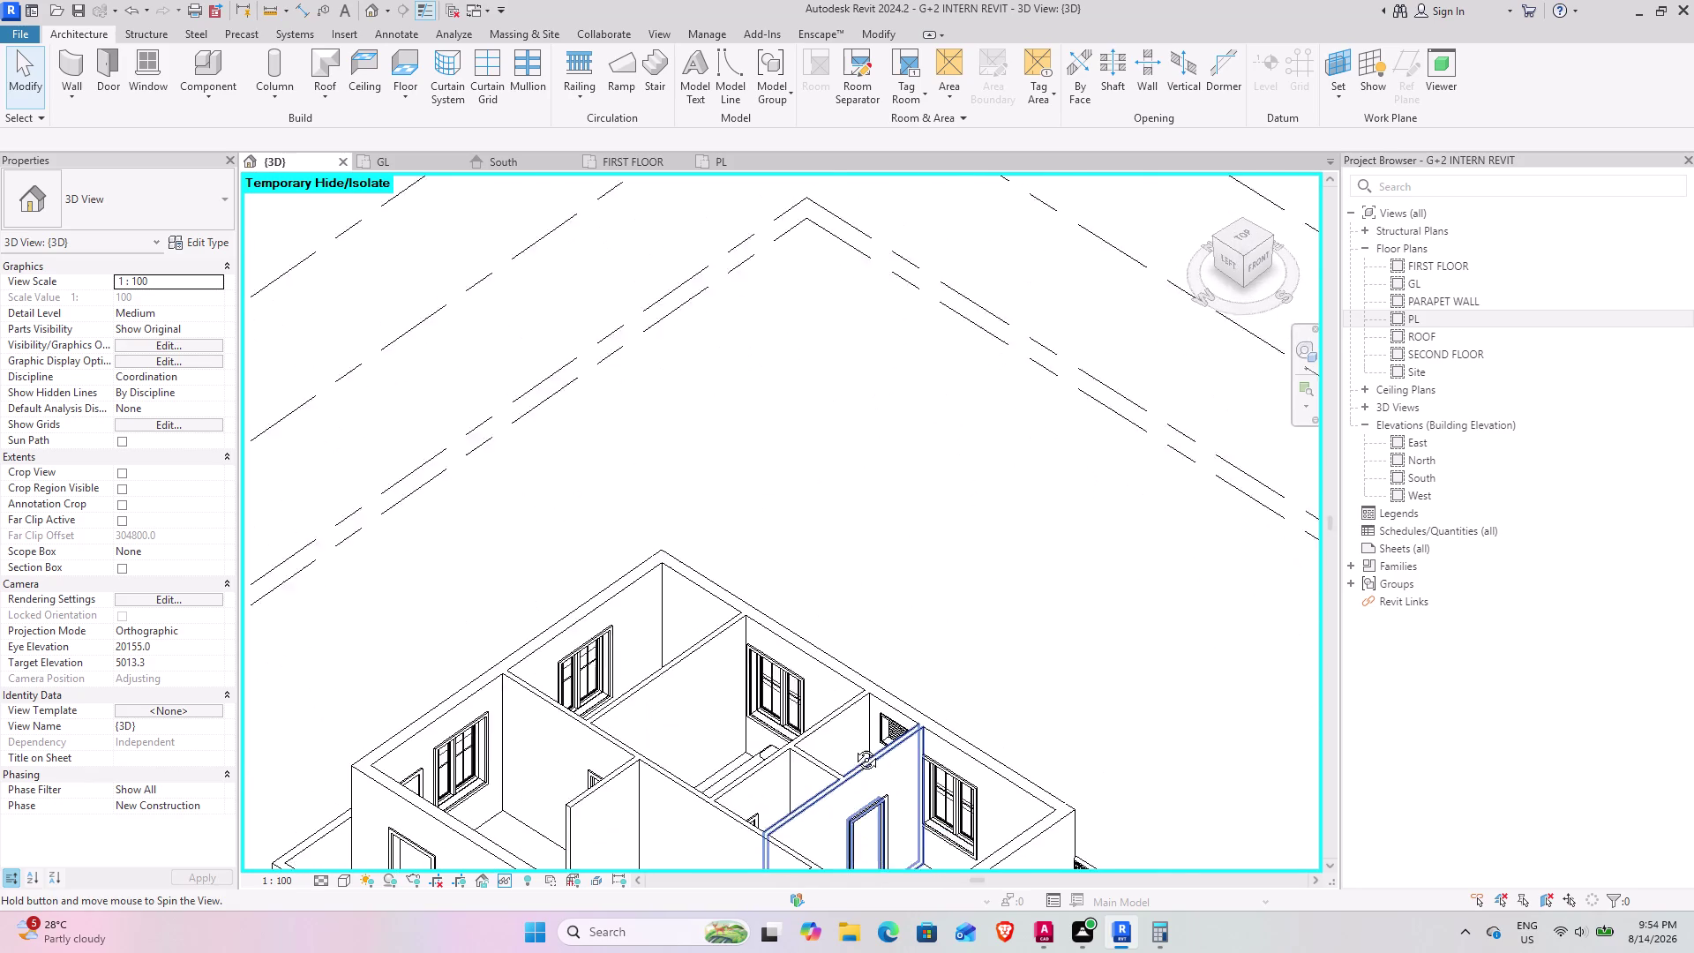
middle_drag(851, 739, 853, 754)
middle_drag(811, 737, 968, 459)
middle_drag(719, 620, 933, 557)
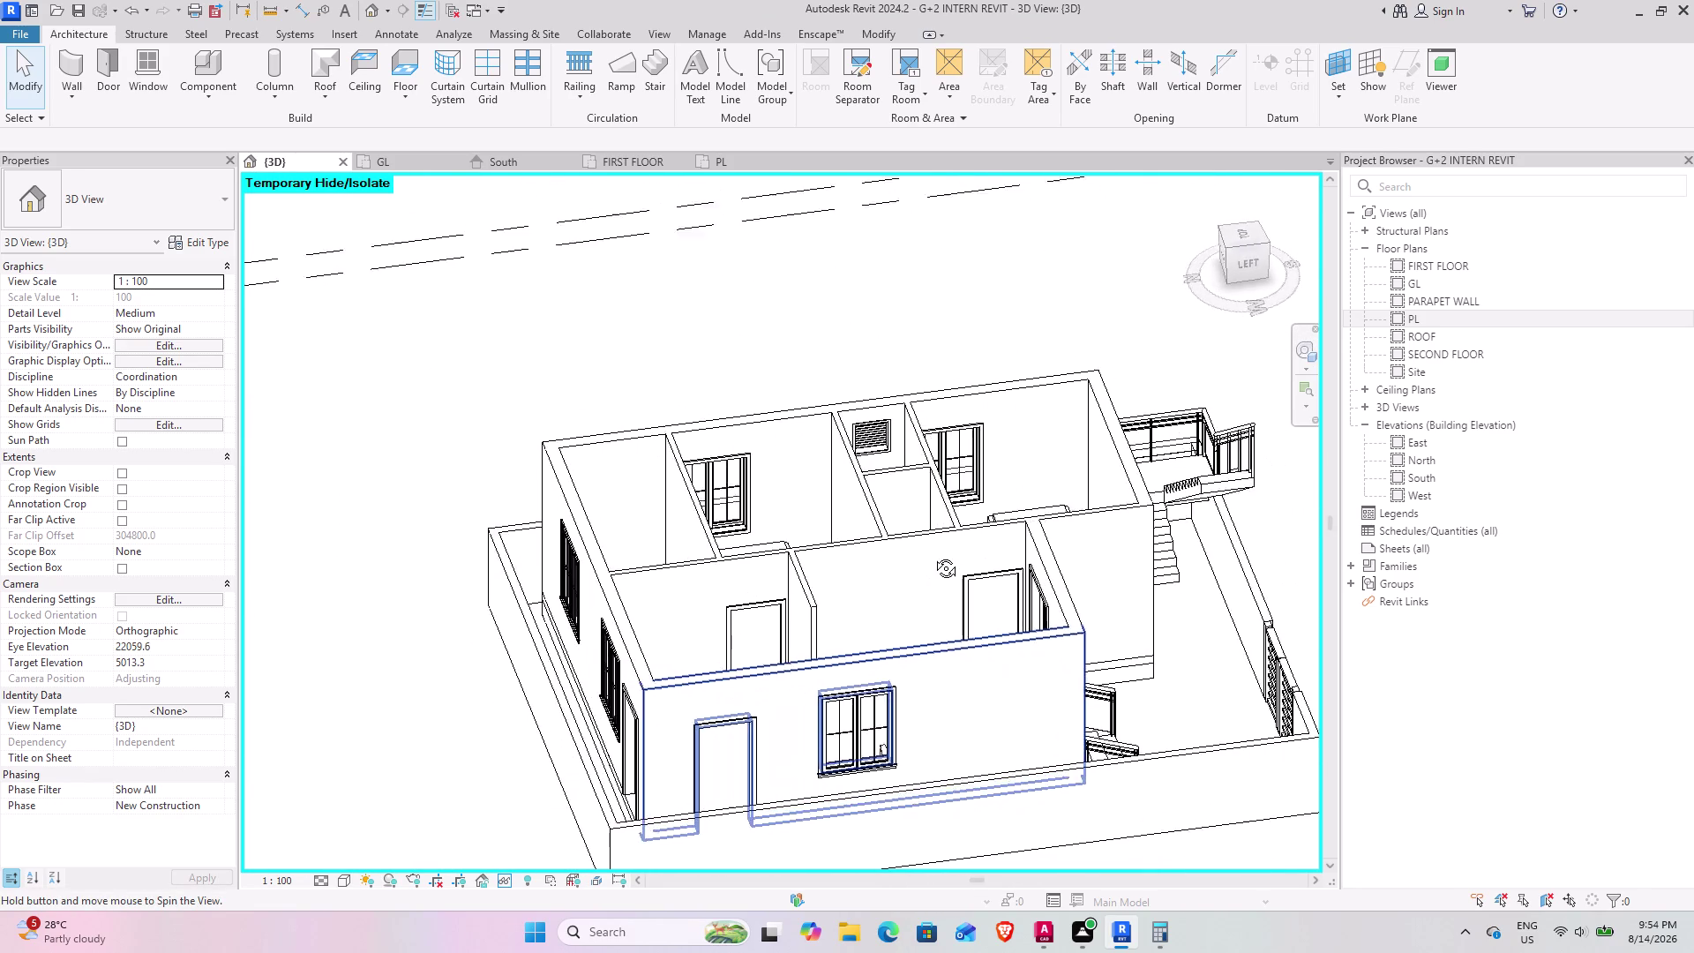
middle_drag(934, 558, 563, 547)
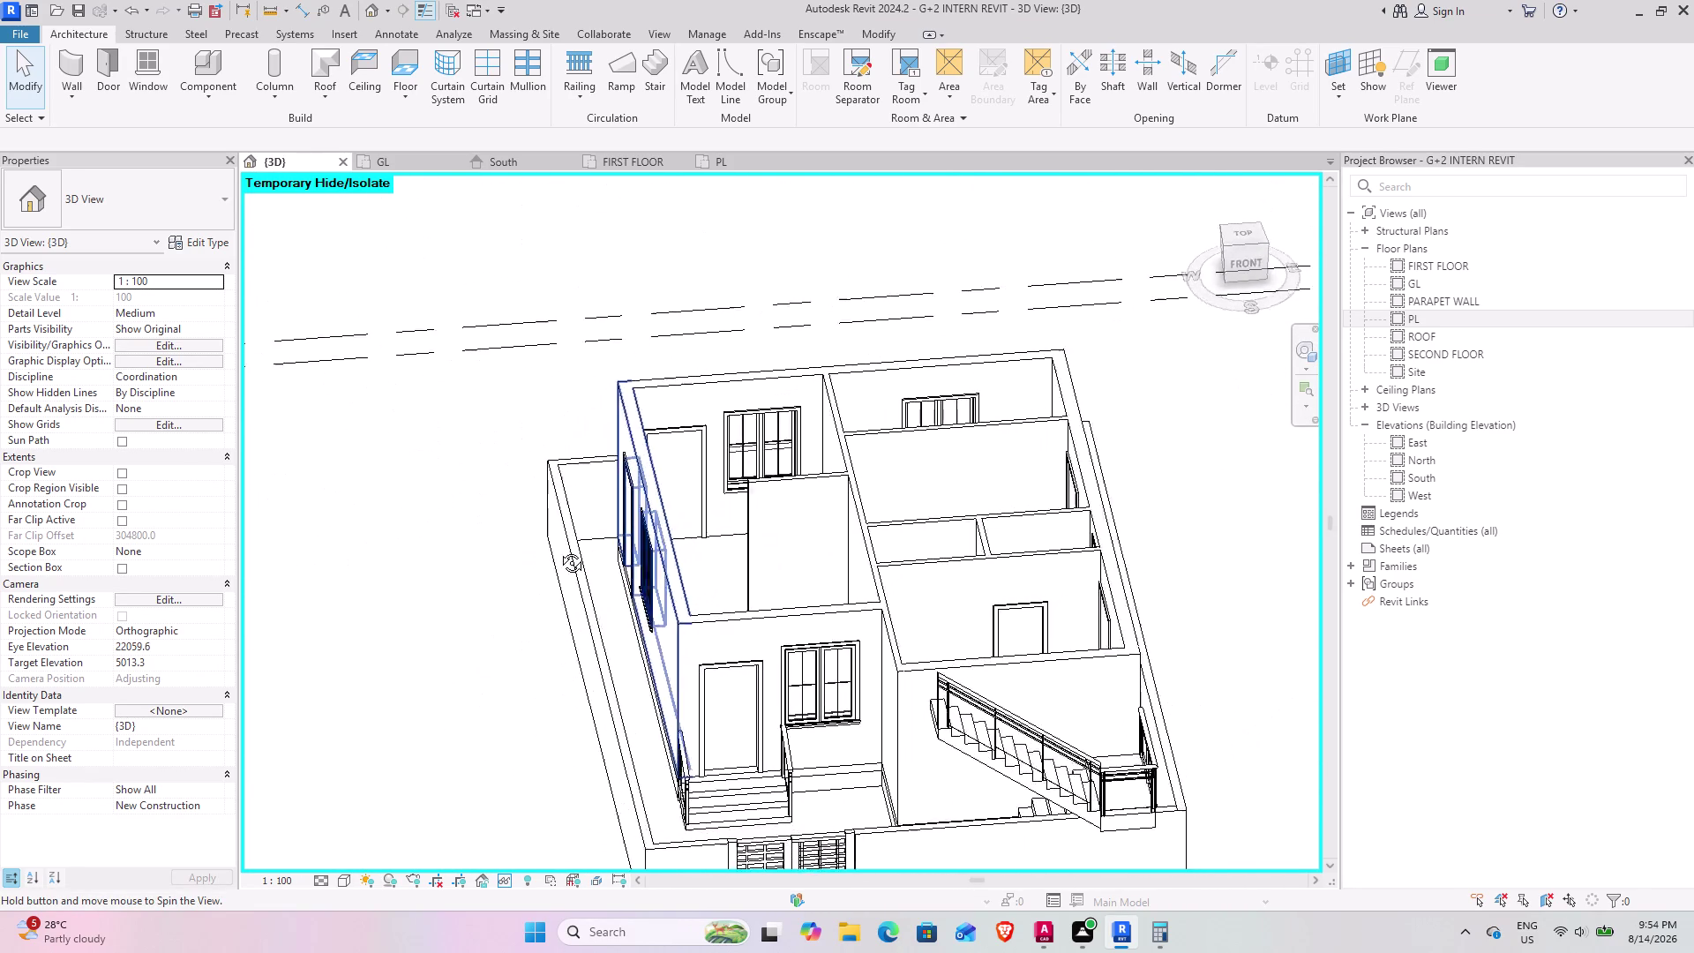
middle_drag(563, 547, 539, 621)
middle_drag(543, 632, 619, 606)
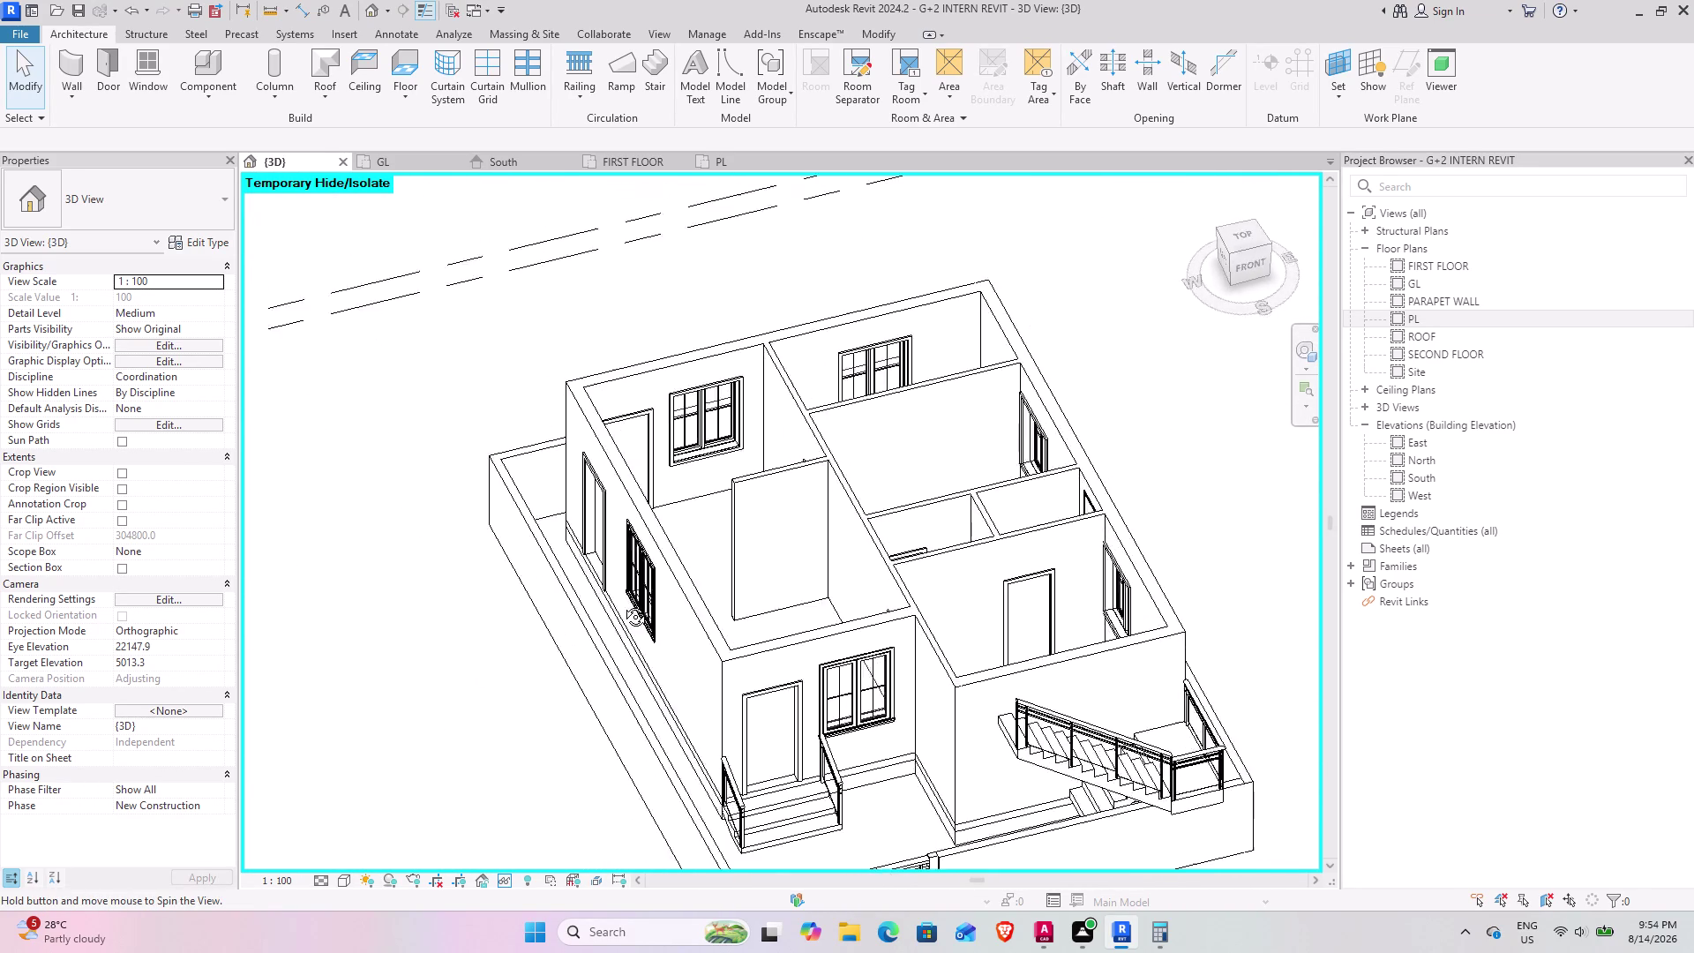
middle_drag(620, 605, 508, 545)
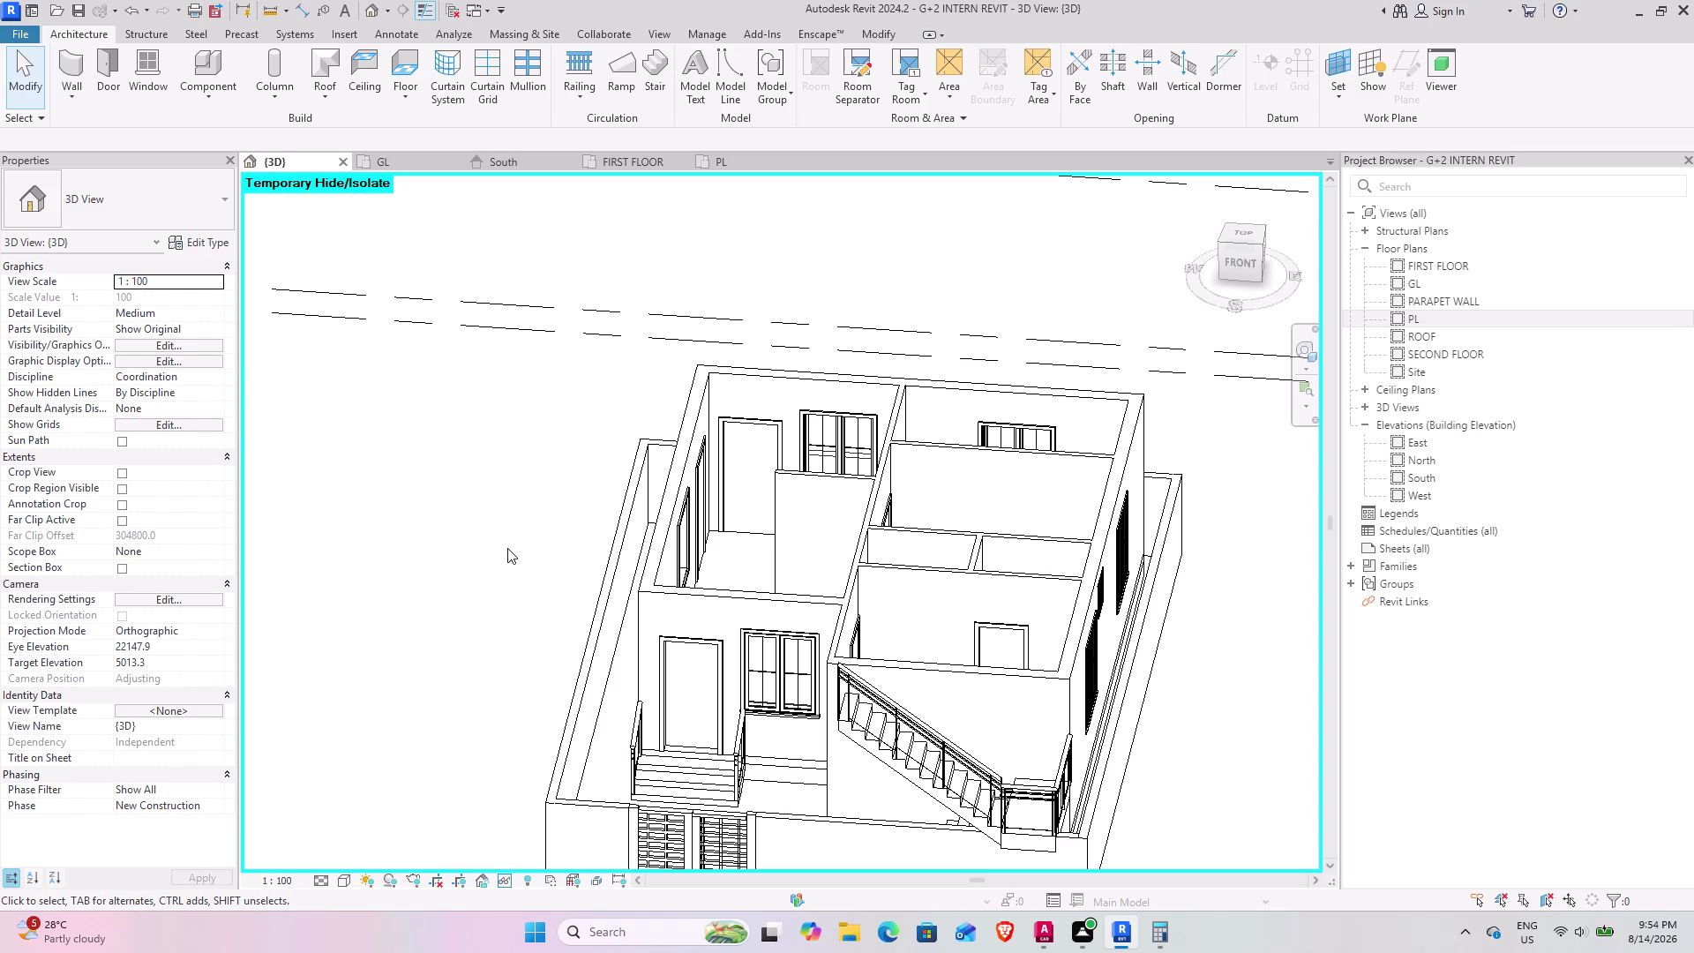
Orbit to an overhead view of all rooms, then return to the GL floor plan.
scroll(down, 3)
middle_drag(511, 587, 538, 407)
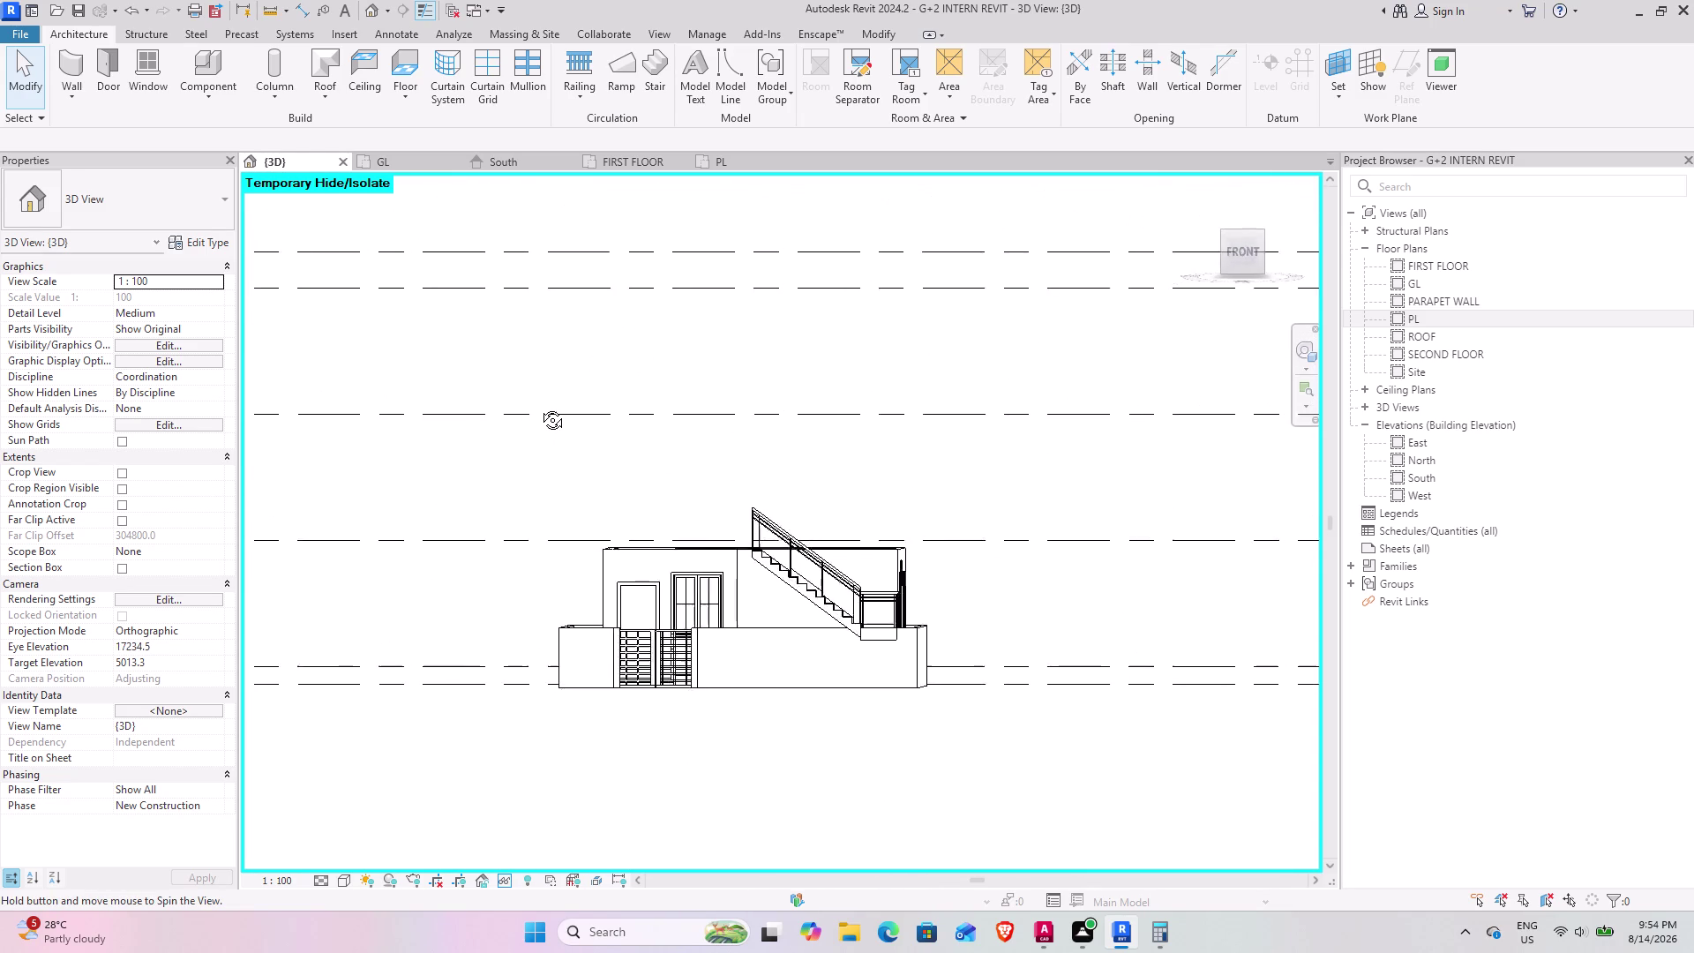
middle_drag(538, 407, 547, 584)
scroll(up, 3)
middle_drag(653, 586, 767, 774)
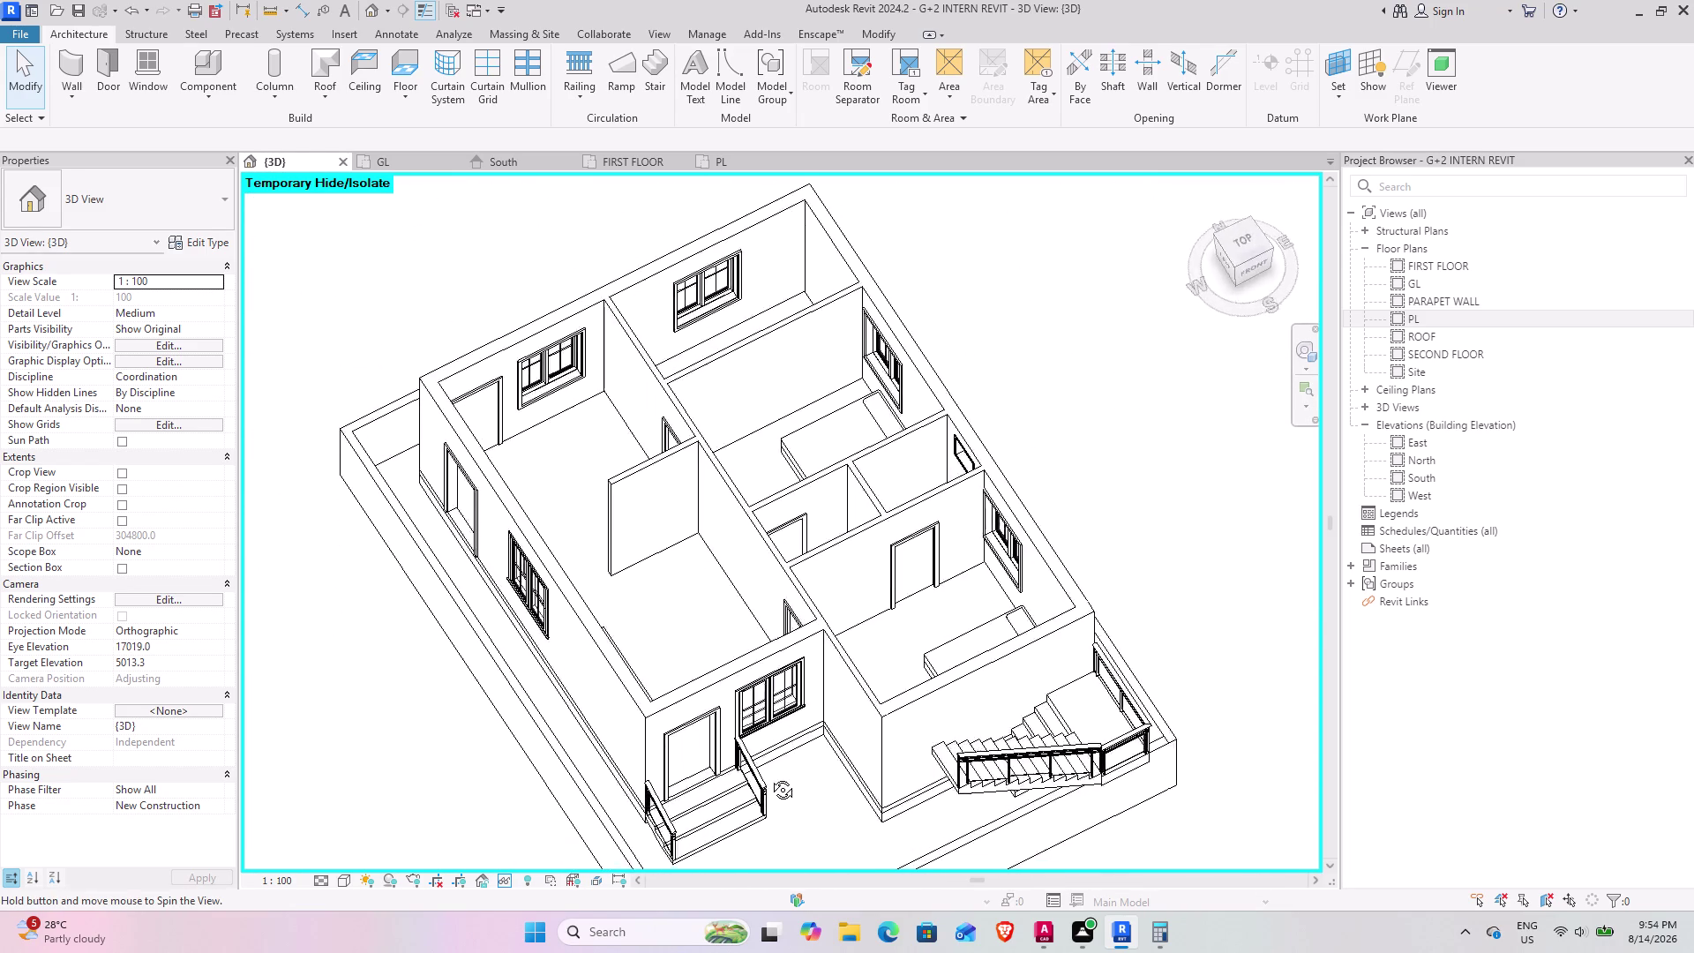
middle_drag(767, 774, 619, 815)
middle_drag(634, 666, 971, 468)
middle_drag(787, 483, 563, 506)
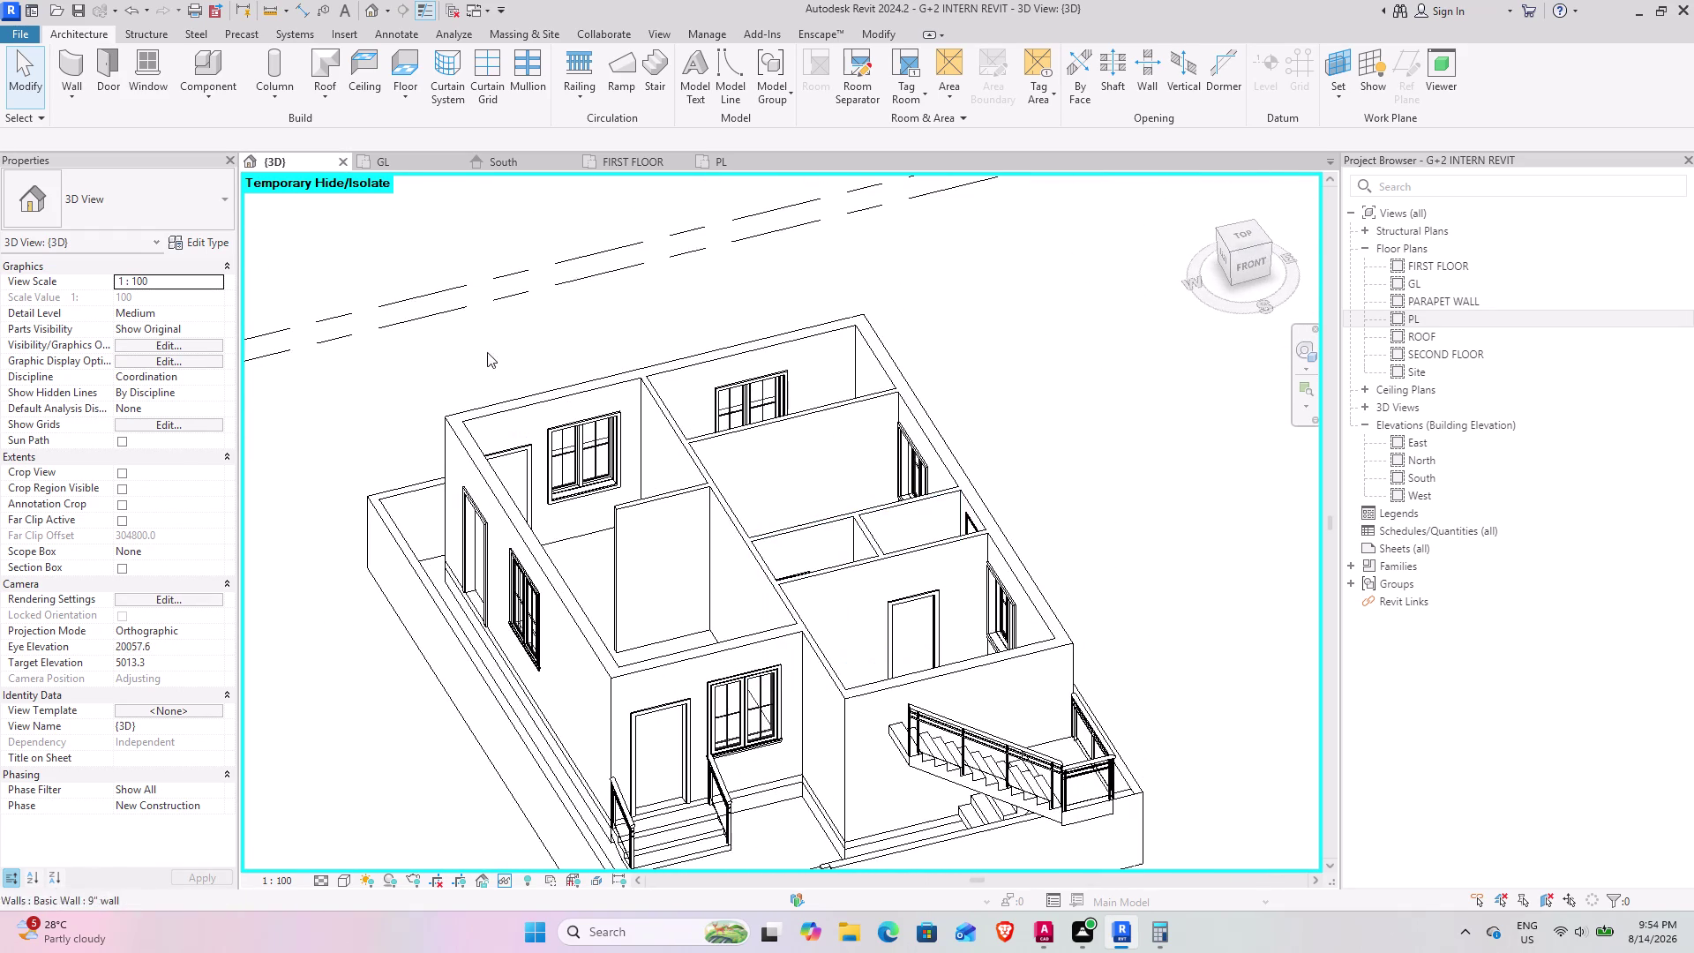
click(412, 155)
Frame the top bedrooms in the GL plan and start placing a component (M_Chair-Corbu).
scroll(down, 3)
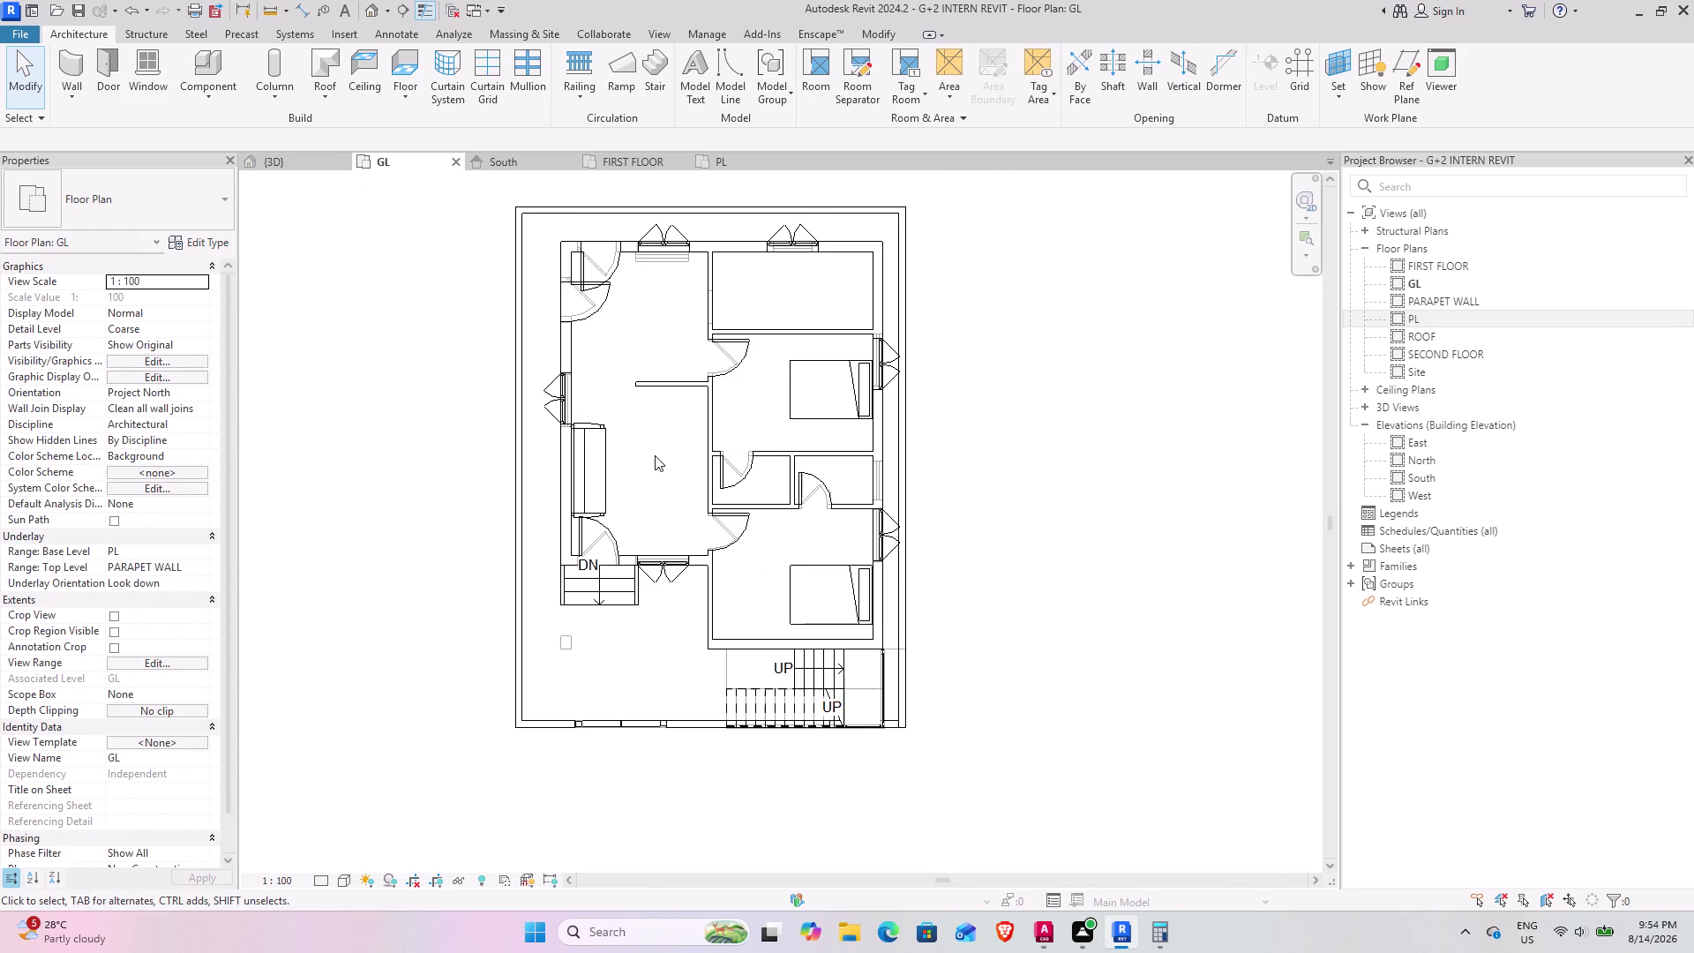
scroll(up, 3)
middle_drag(654, 455, 668, 625)
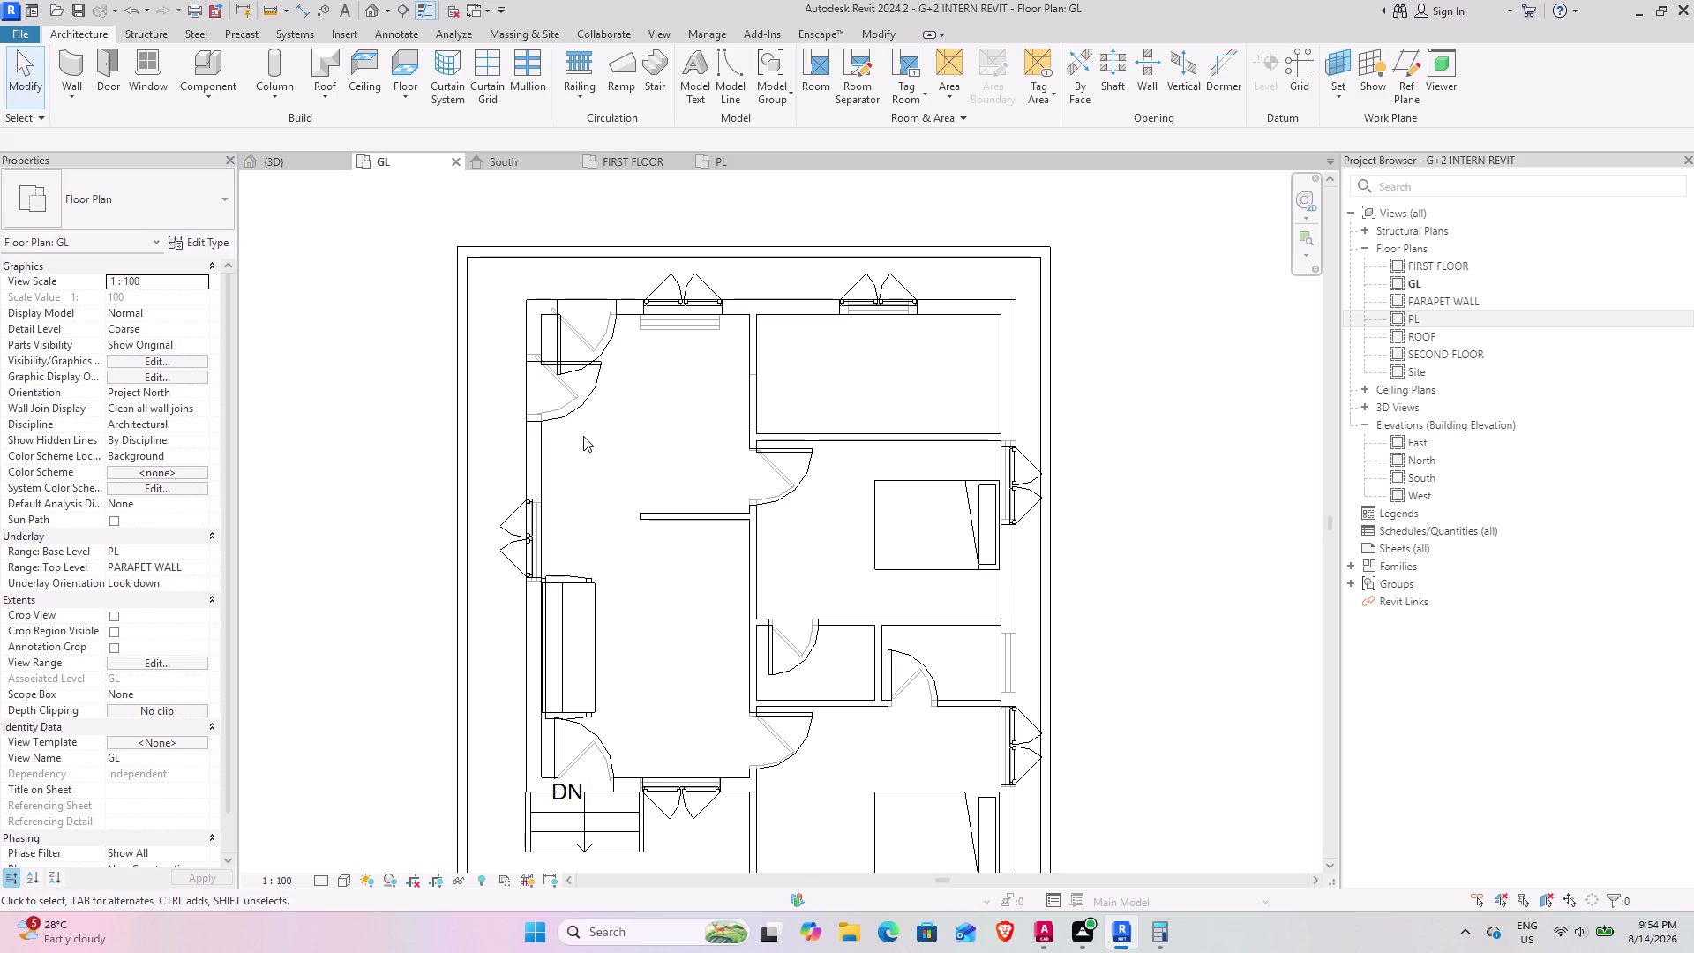
scroll(up, 3)
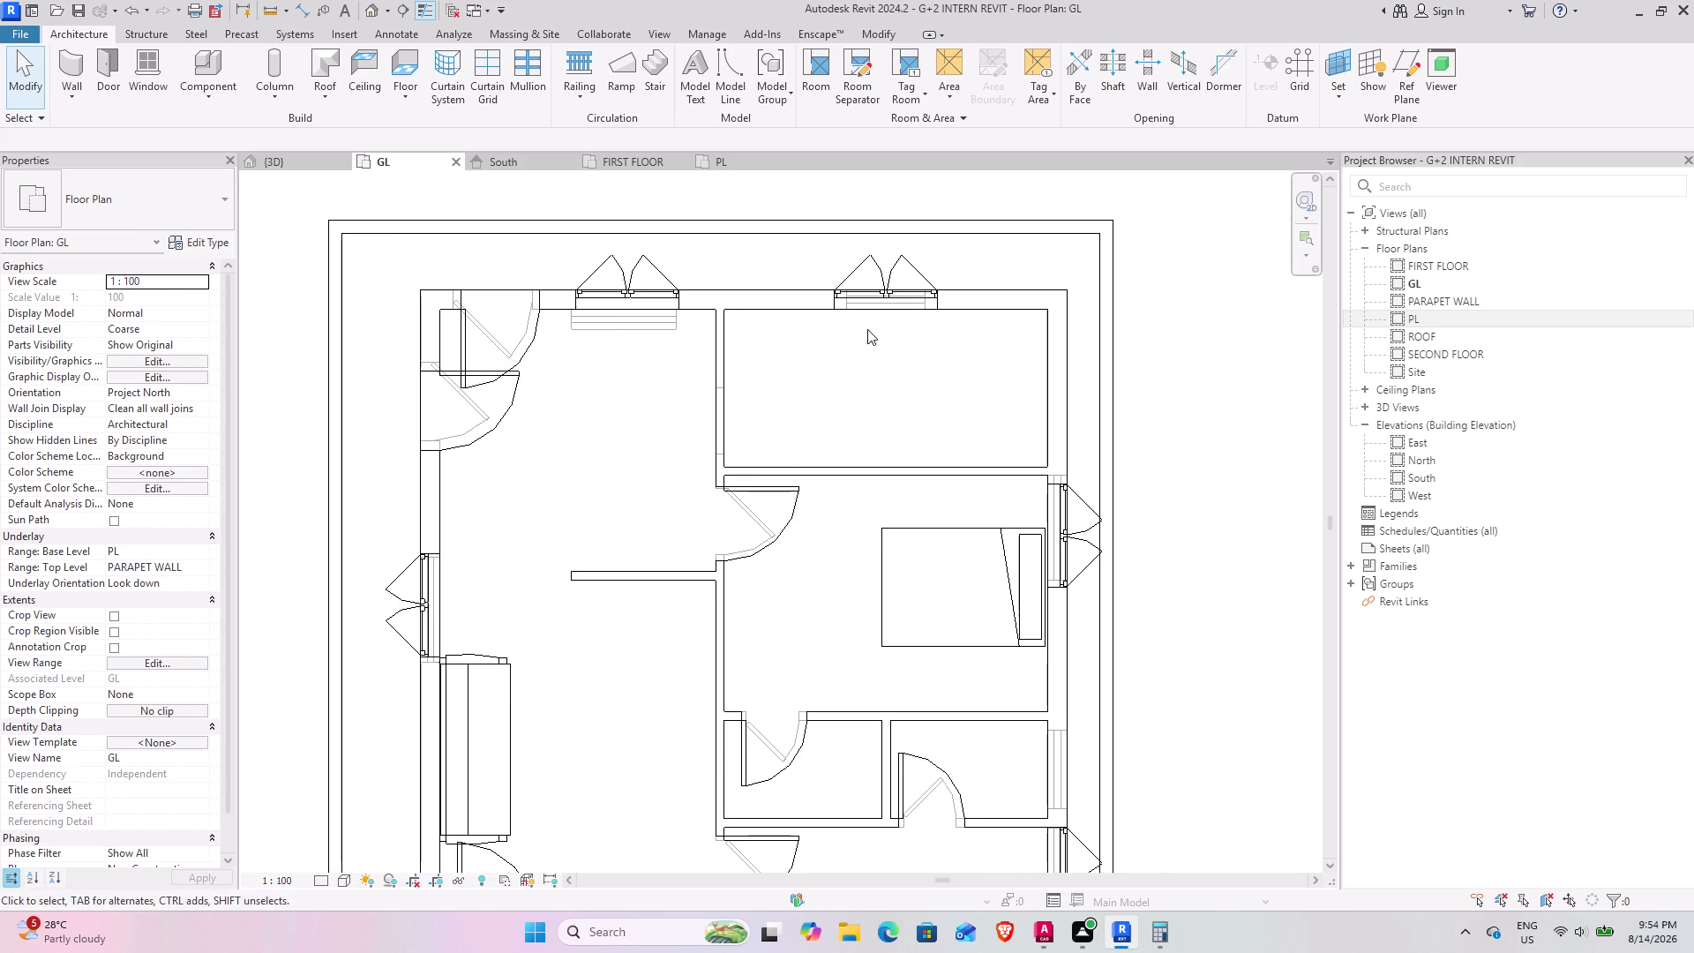
scroll(up, 3)
middle_drag(868, 329, 837, 467)
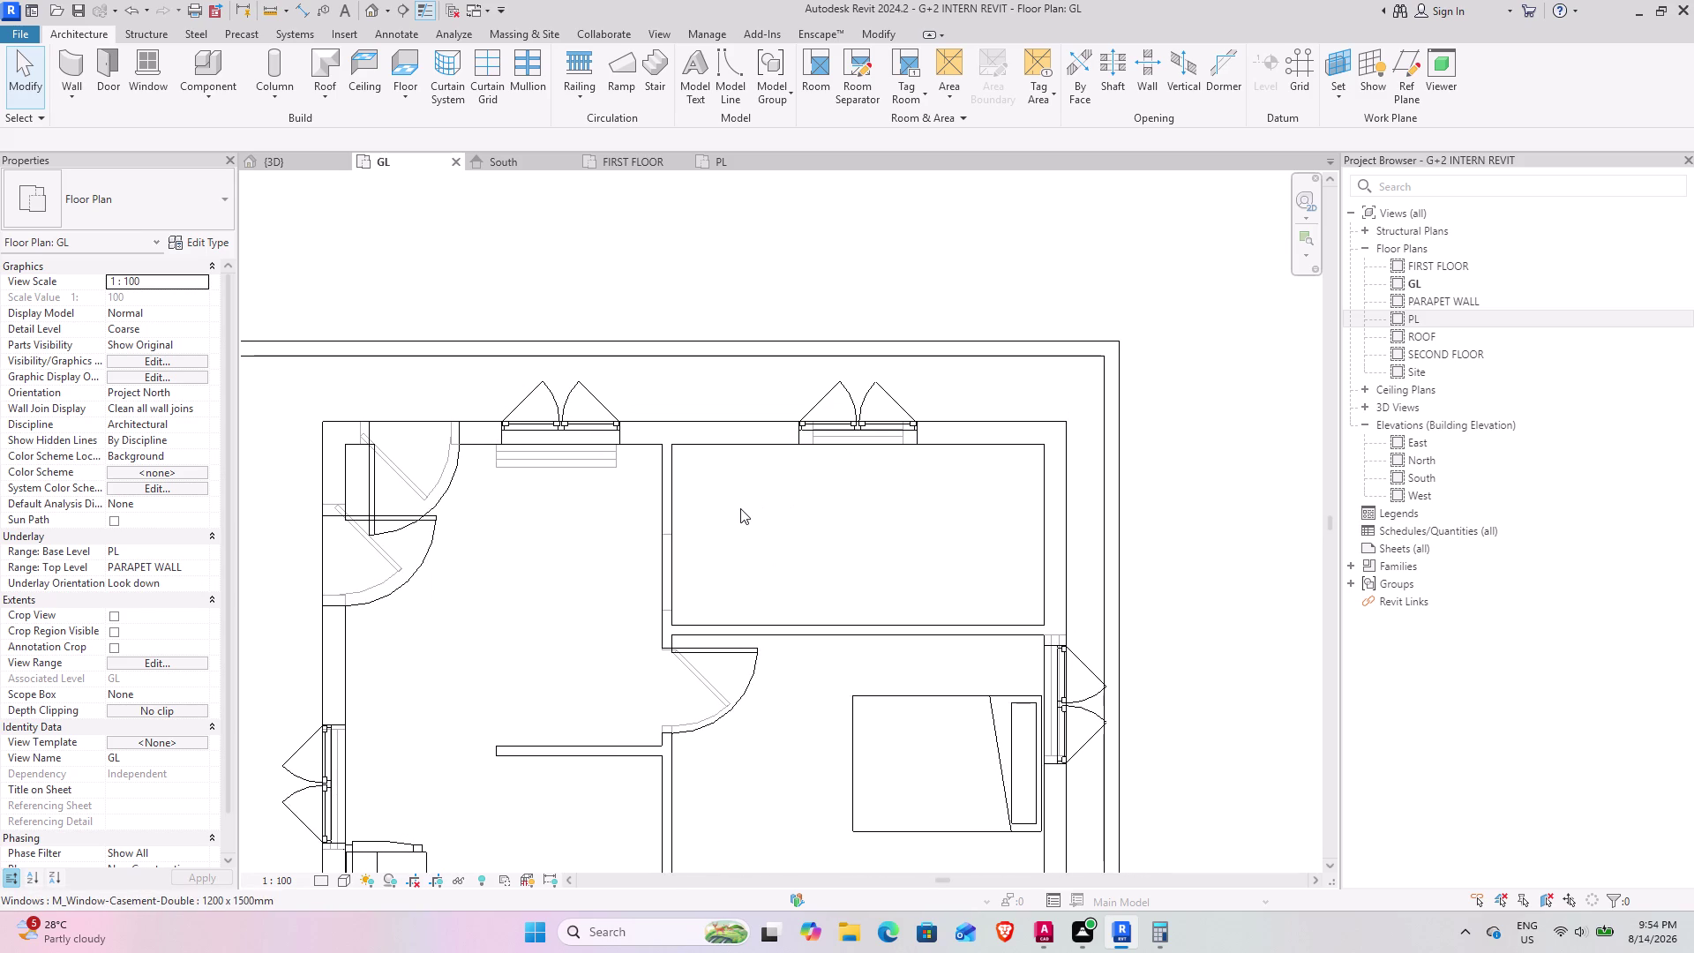
scroll(down, 3)
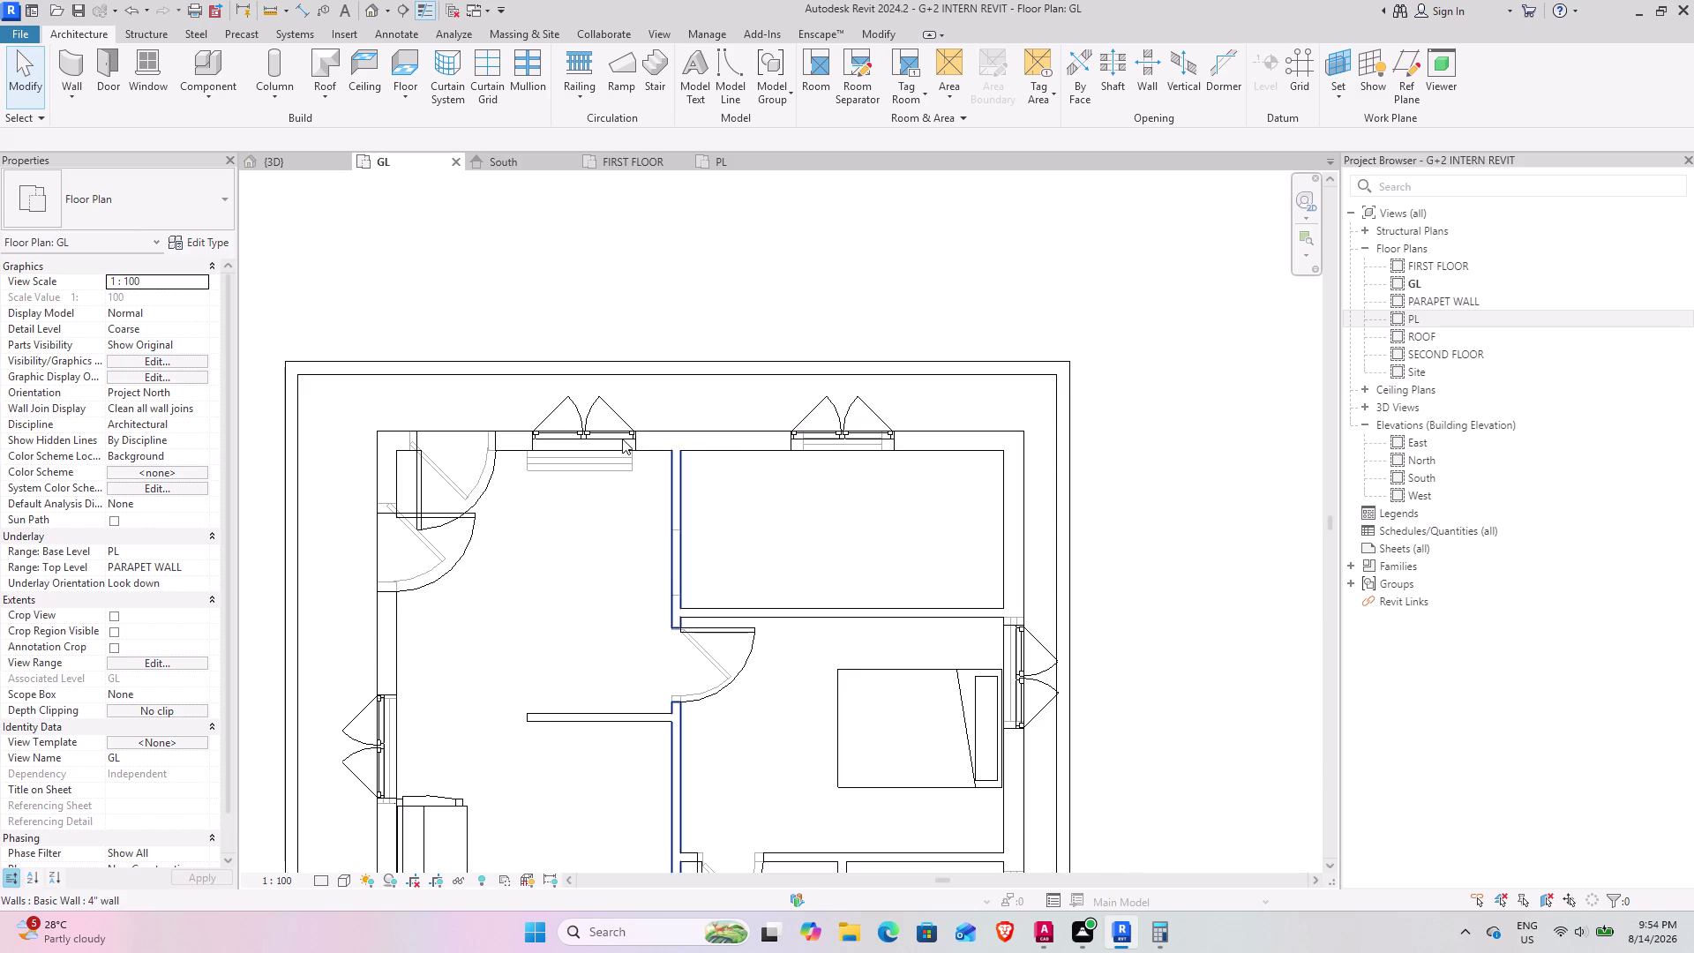
click(204, 60)
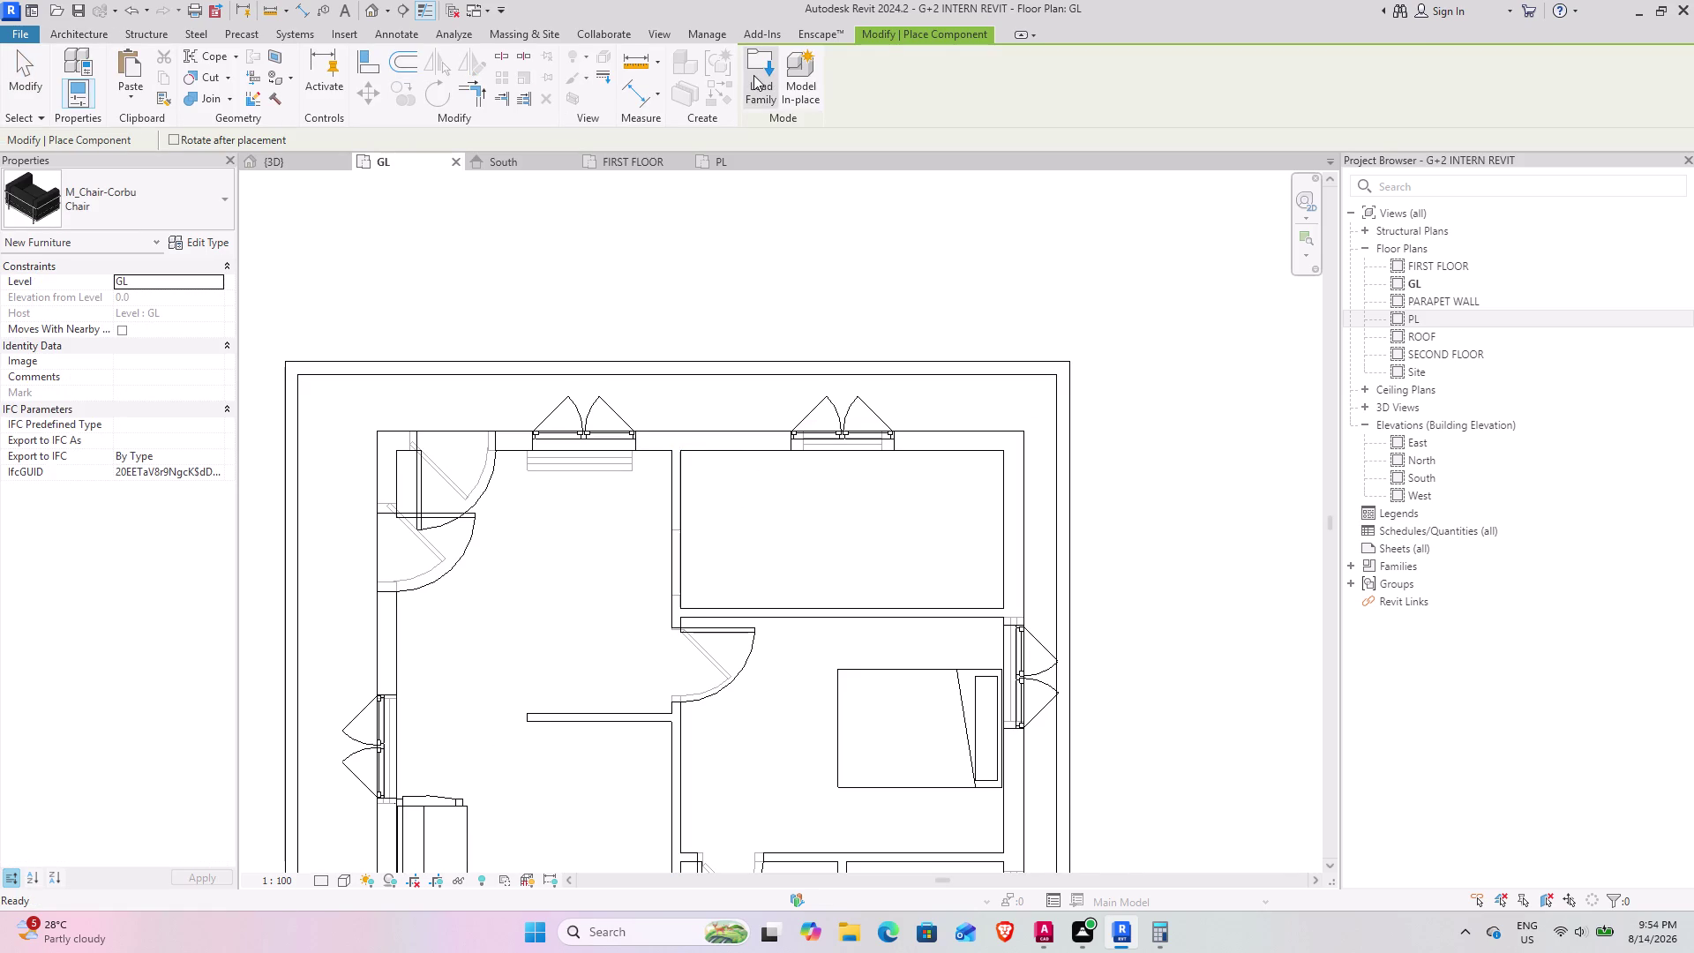
Load M_Dresser.rfa from the Furniture > Storage library folder.
click(754, 75)
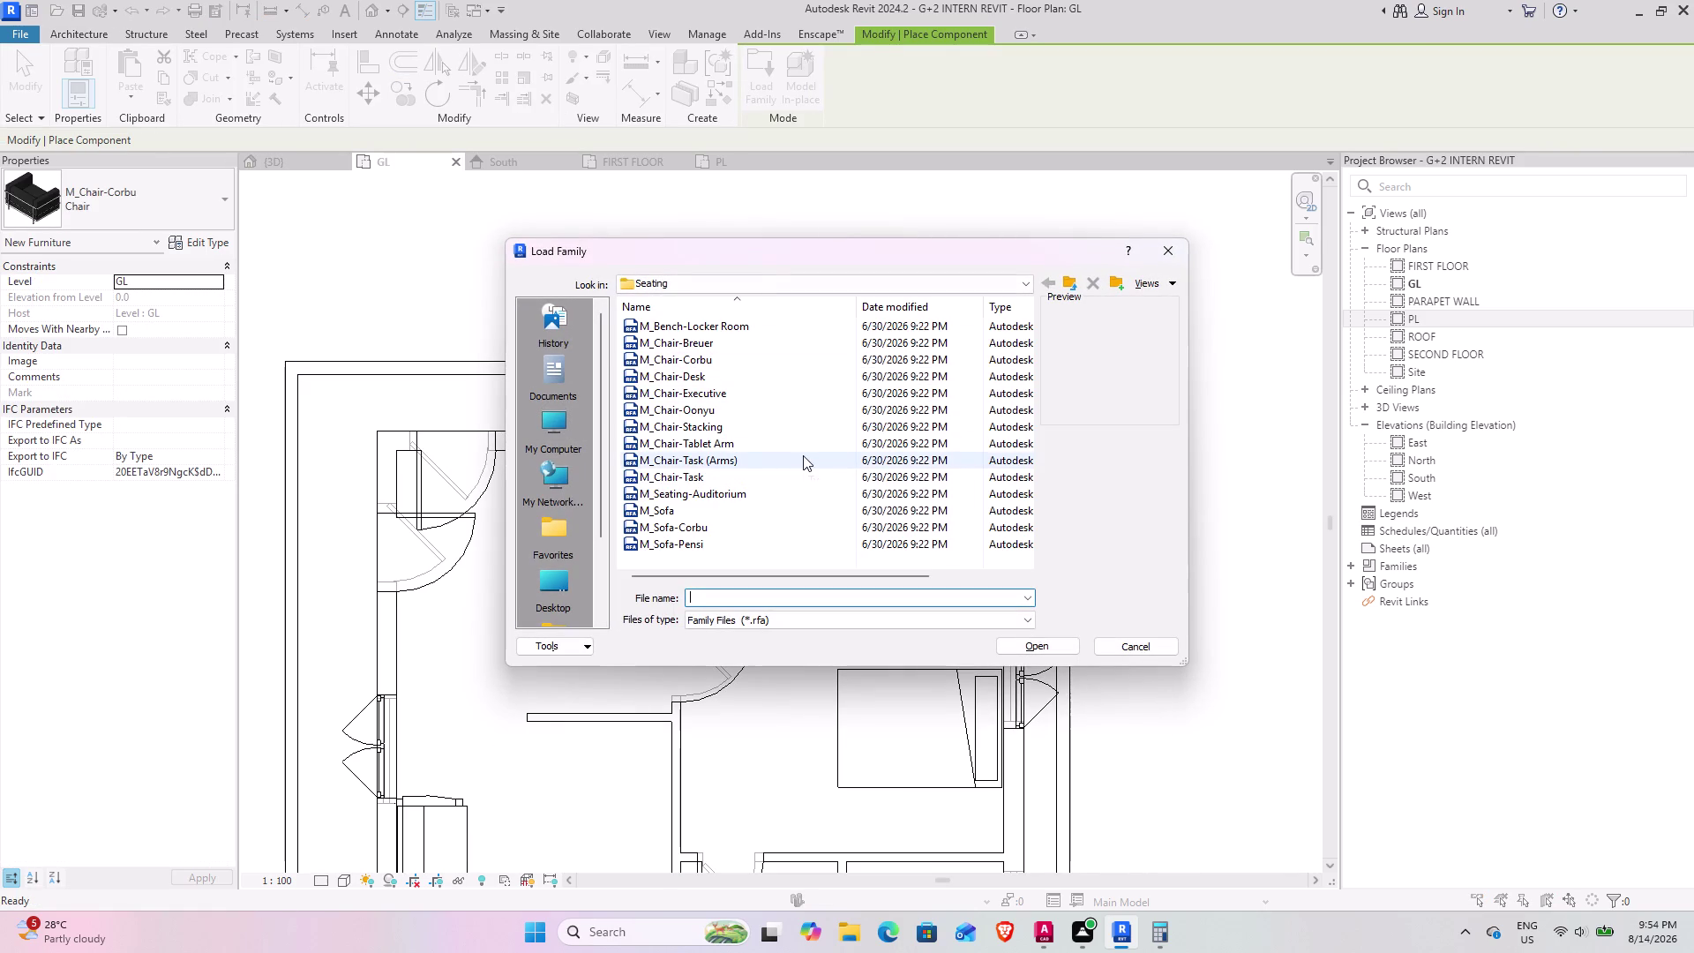
click(1063, 284)
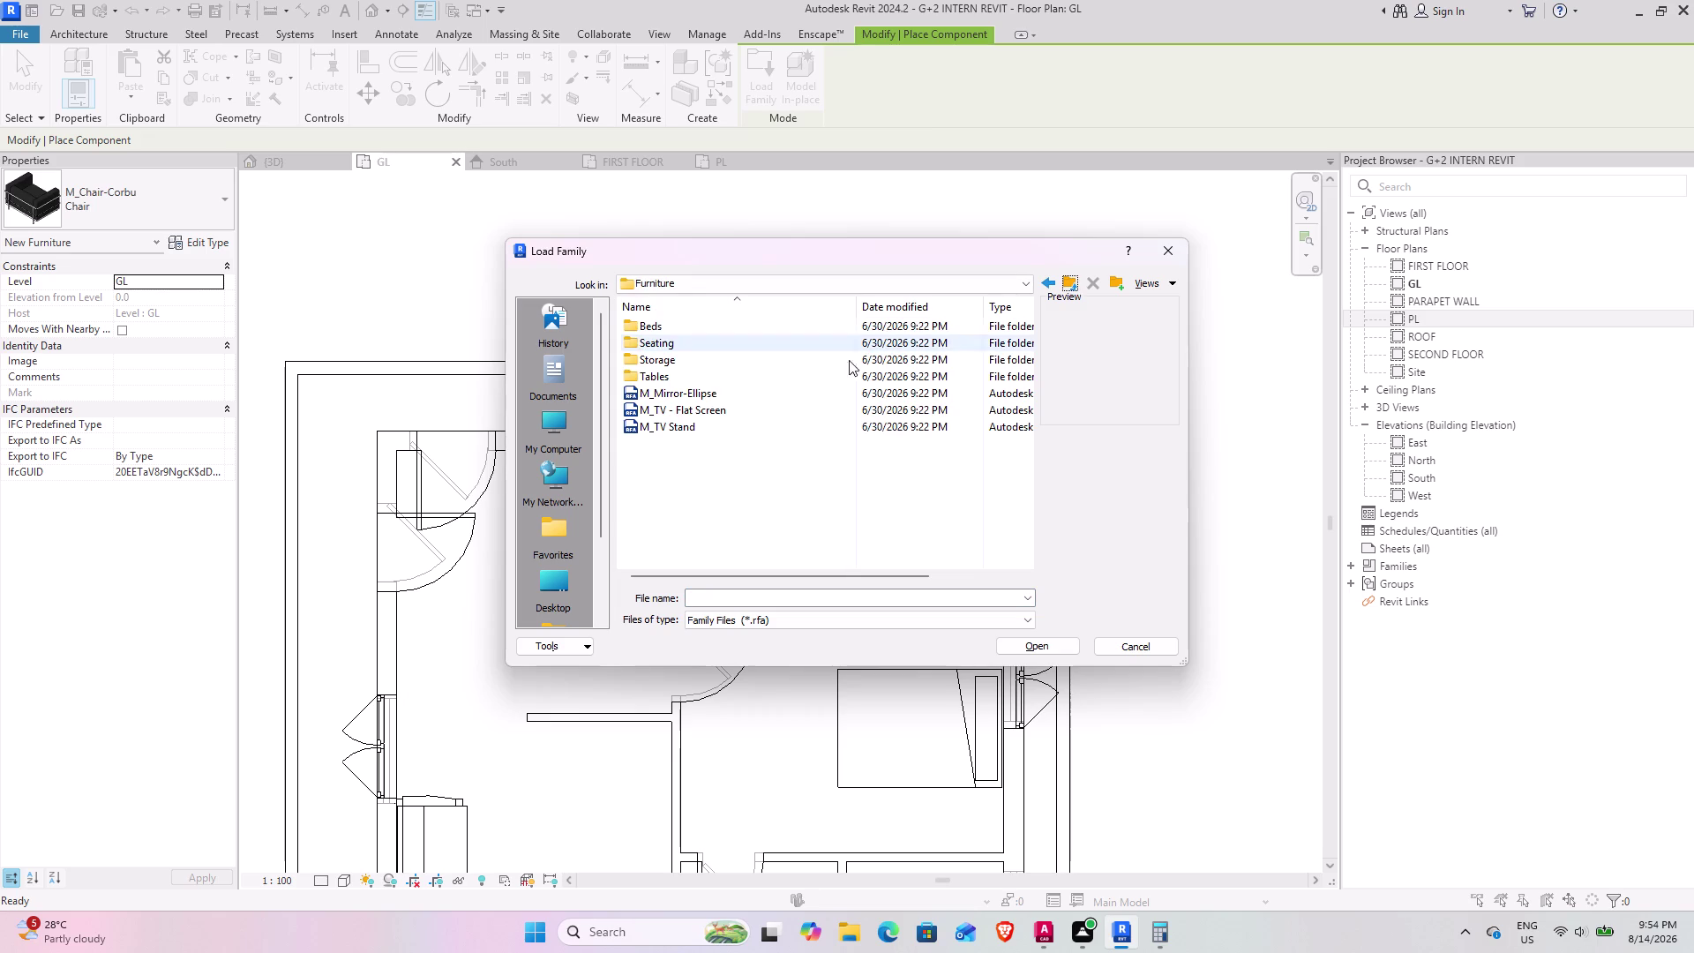
double_click(789, 353)
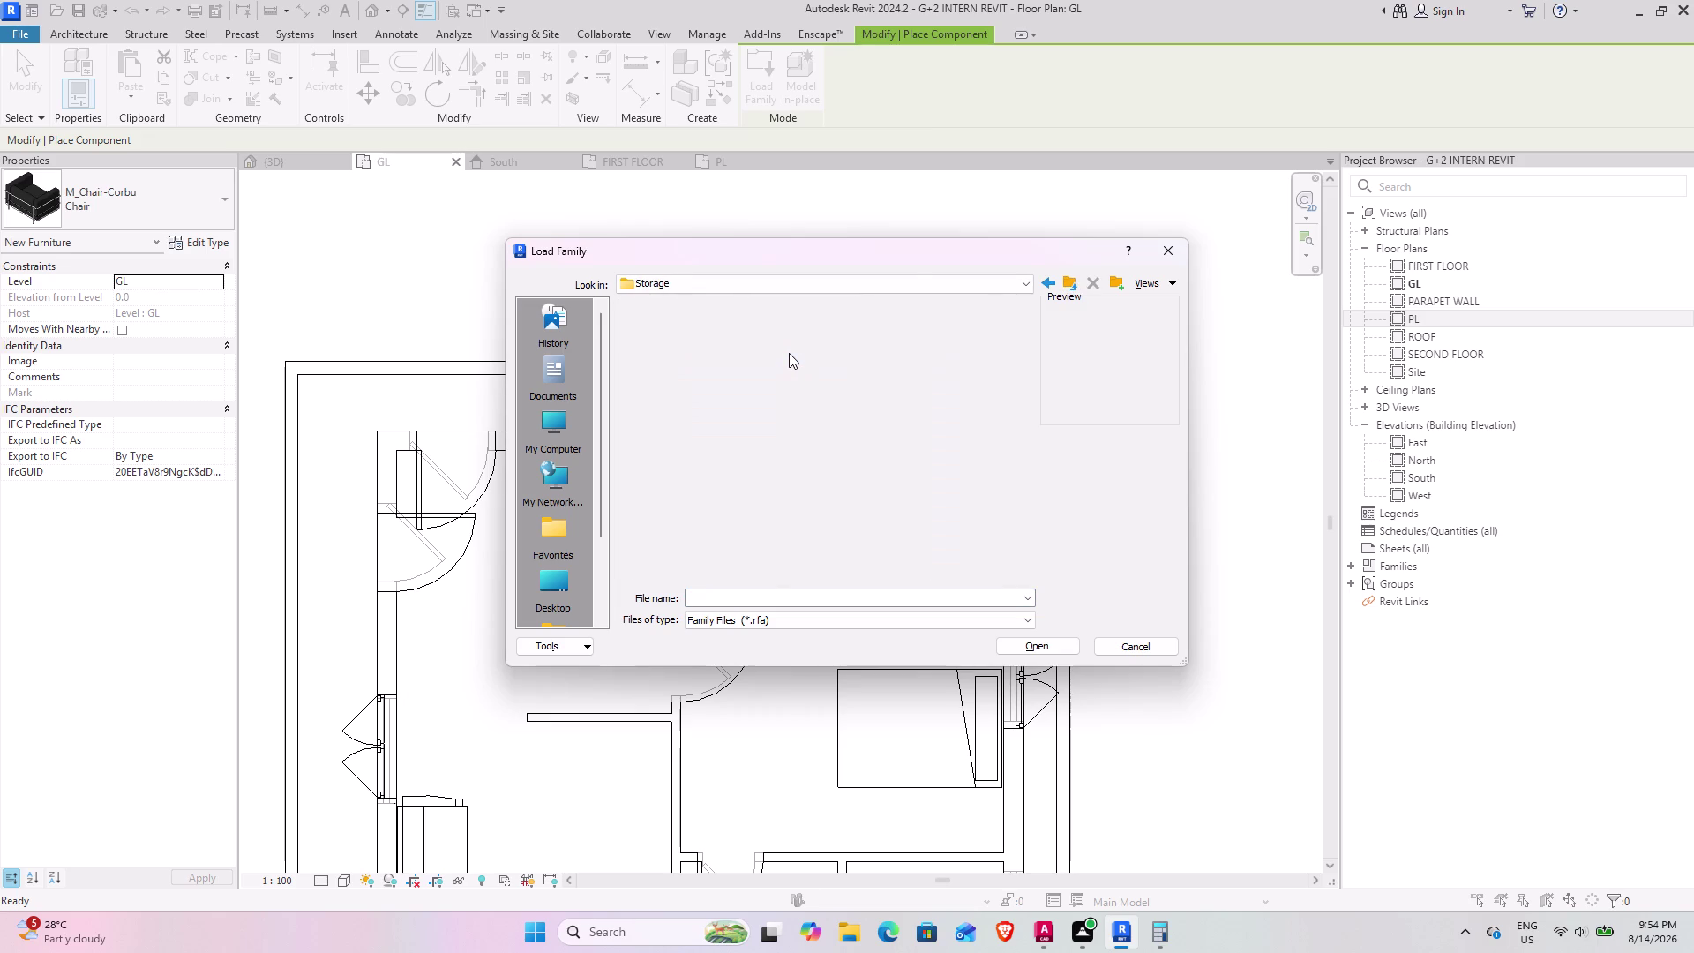
scroll(up, 3)
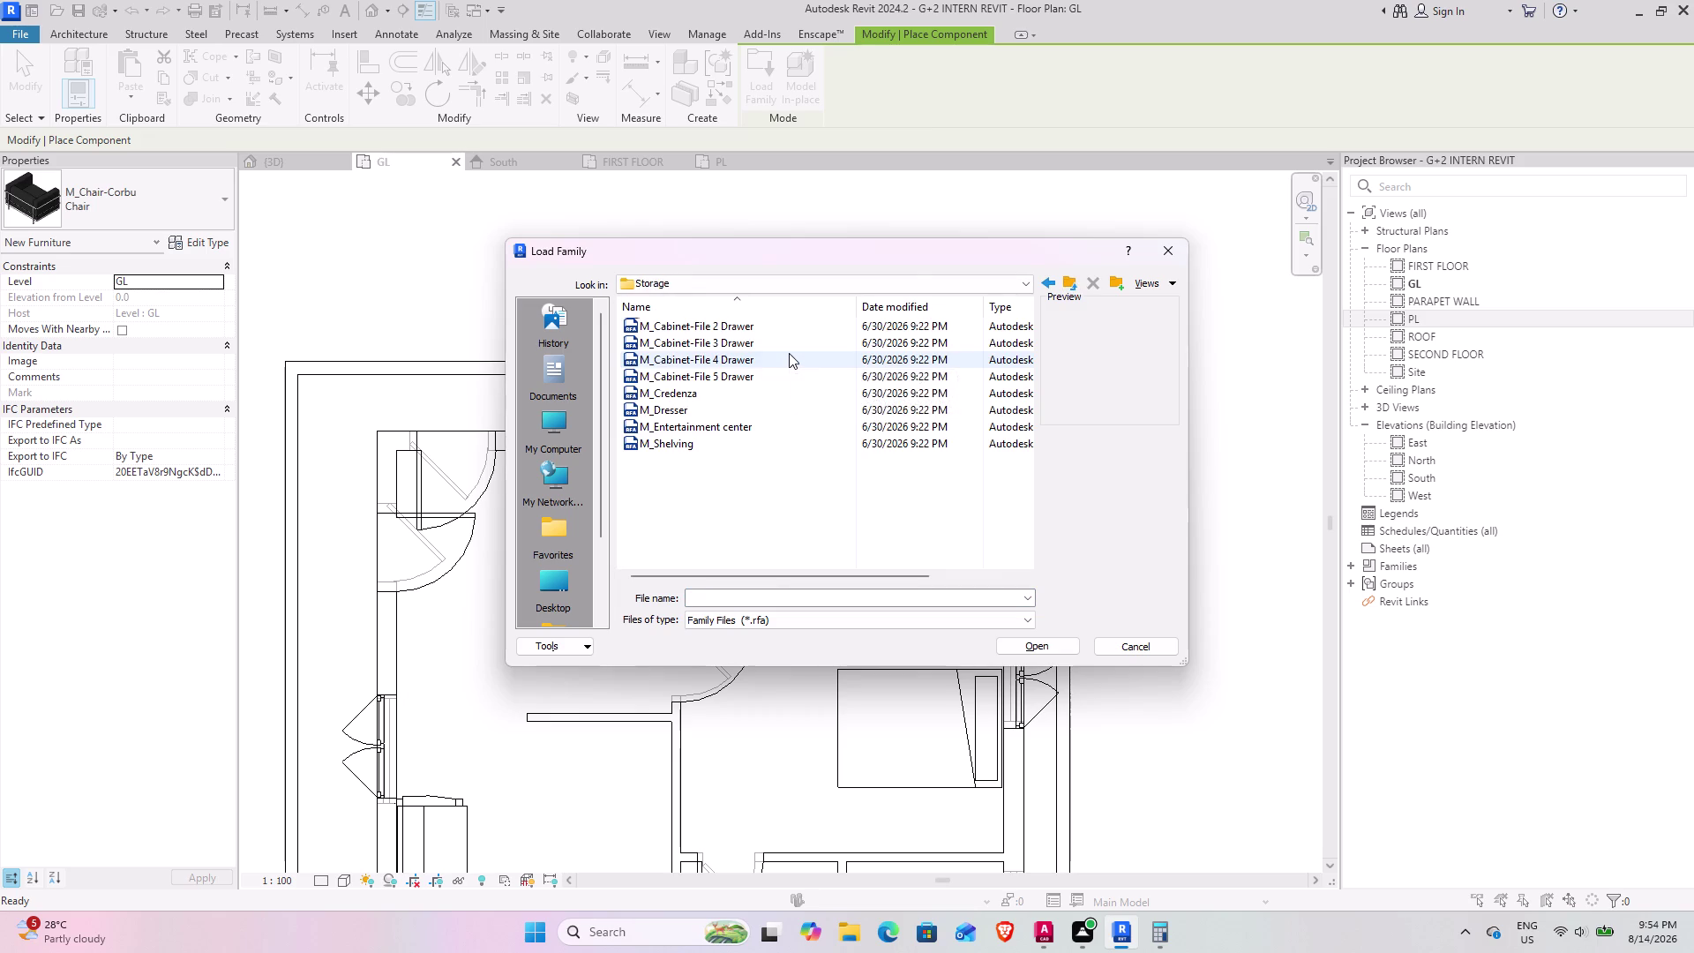
scroll(up, 3)
scroll(up, 3)
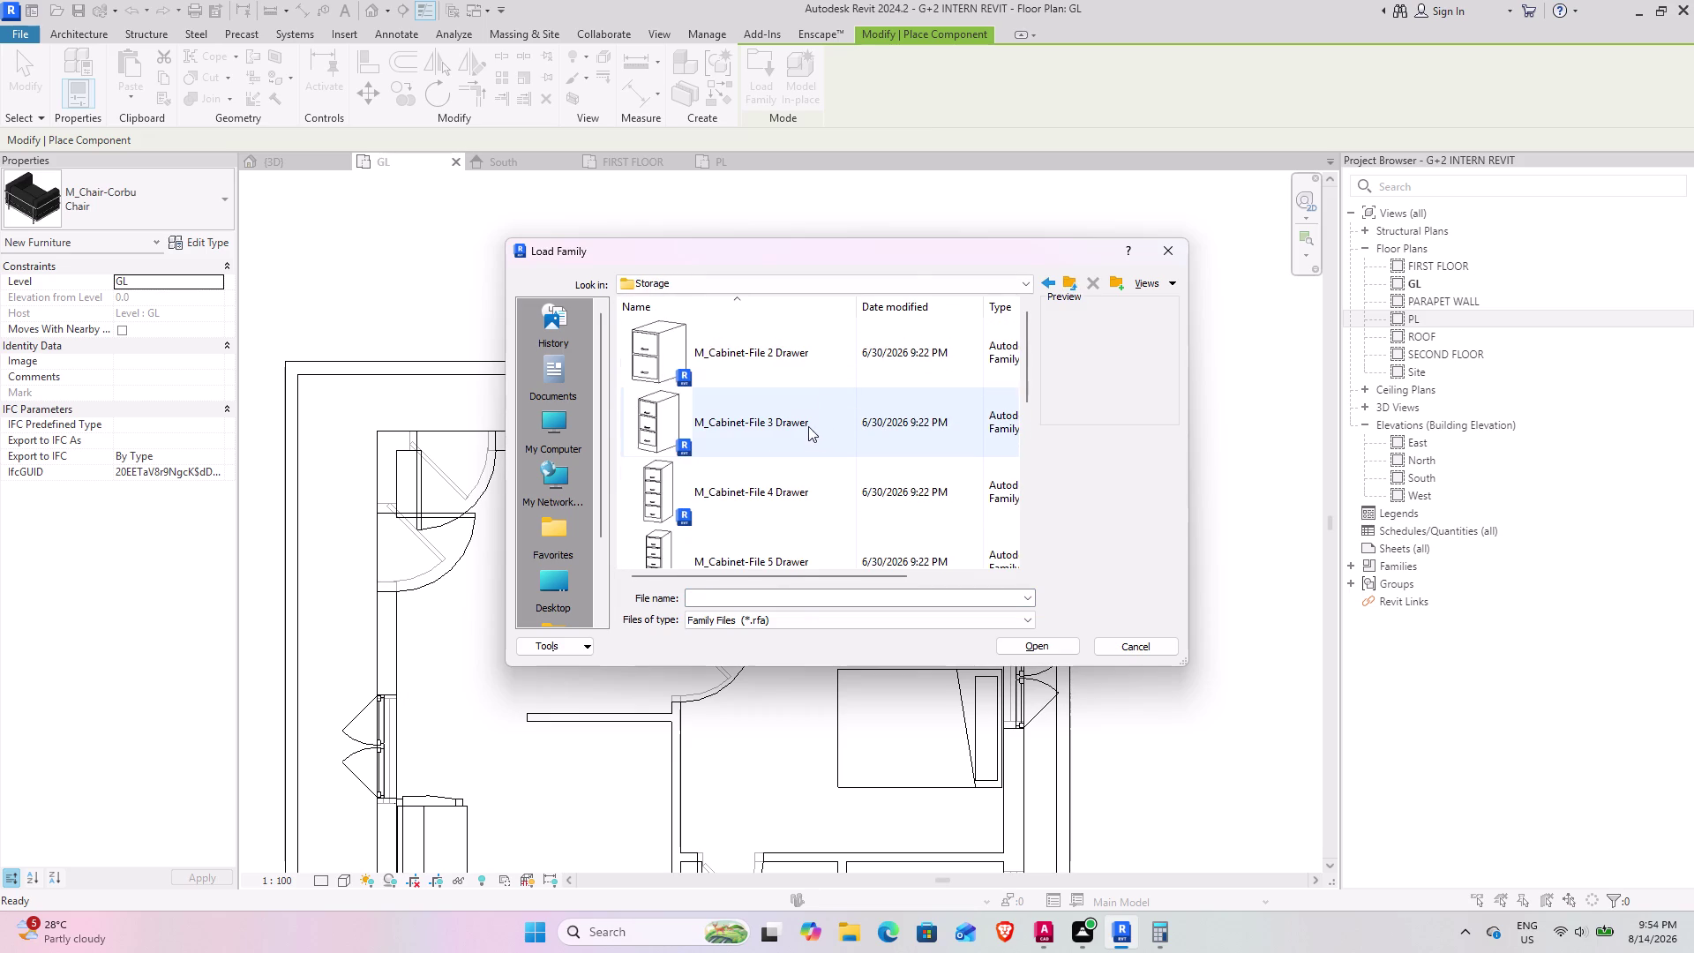
scroll(down, 3)
scroll(down, 3)
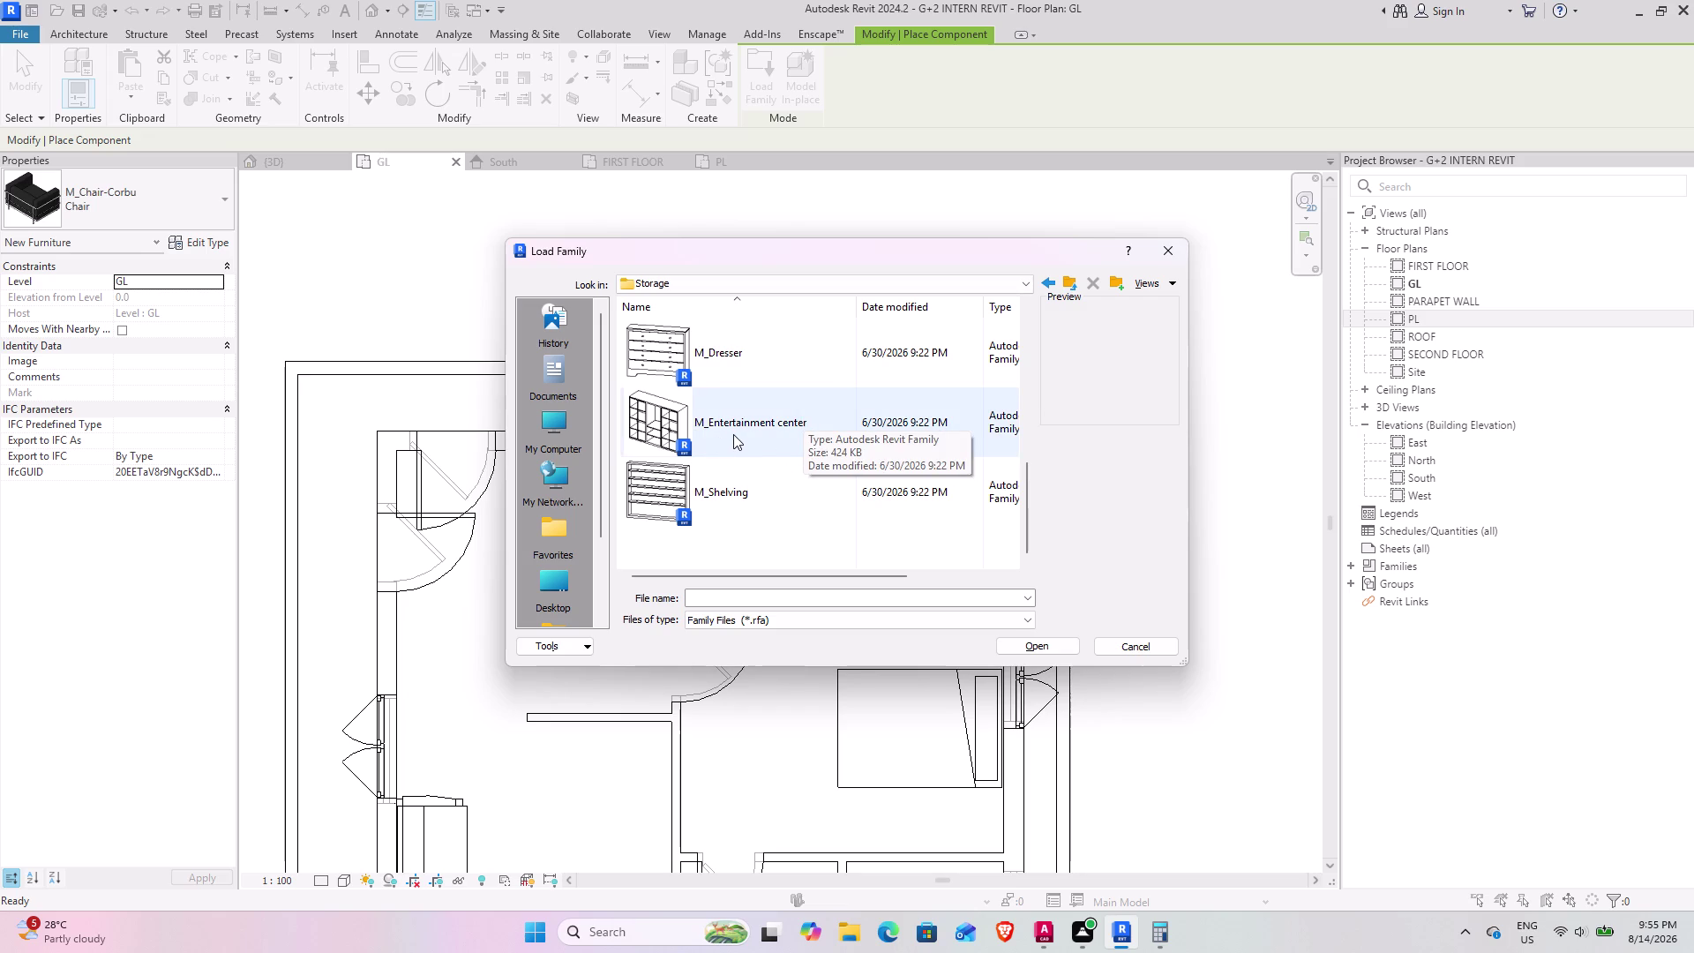
scroll(up, 3)
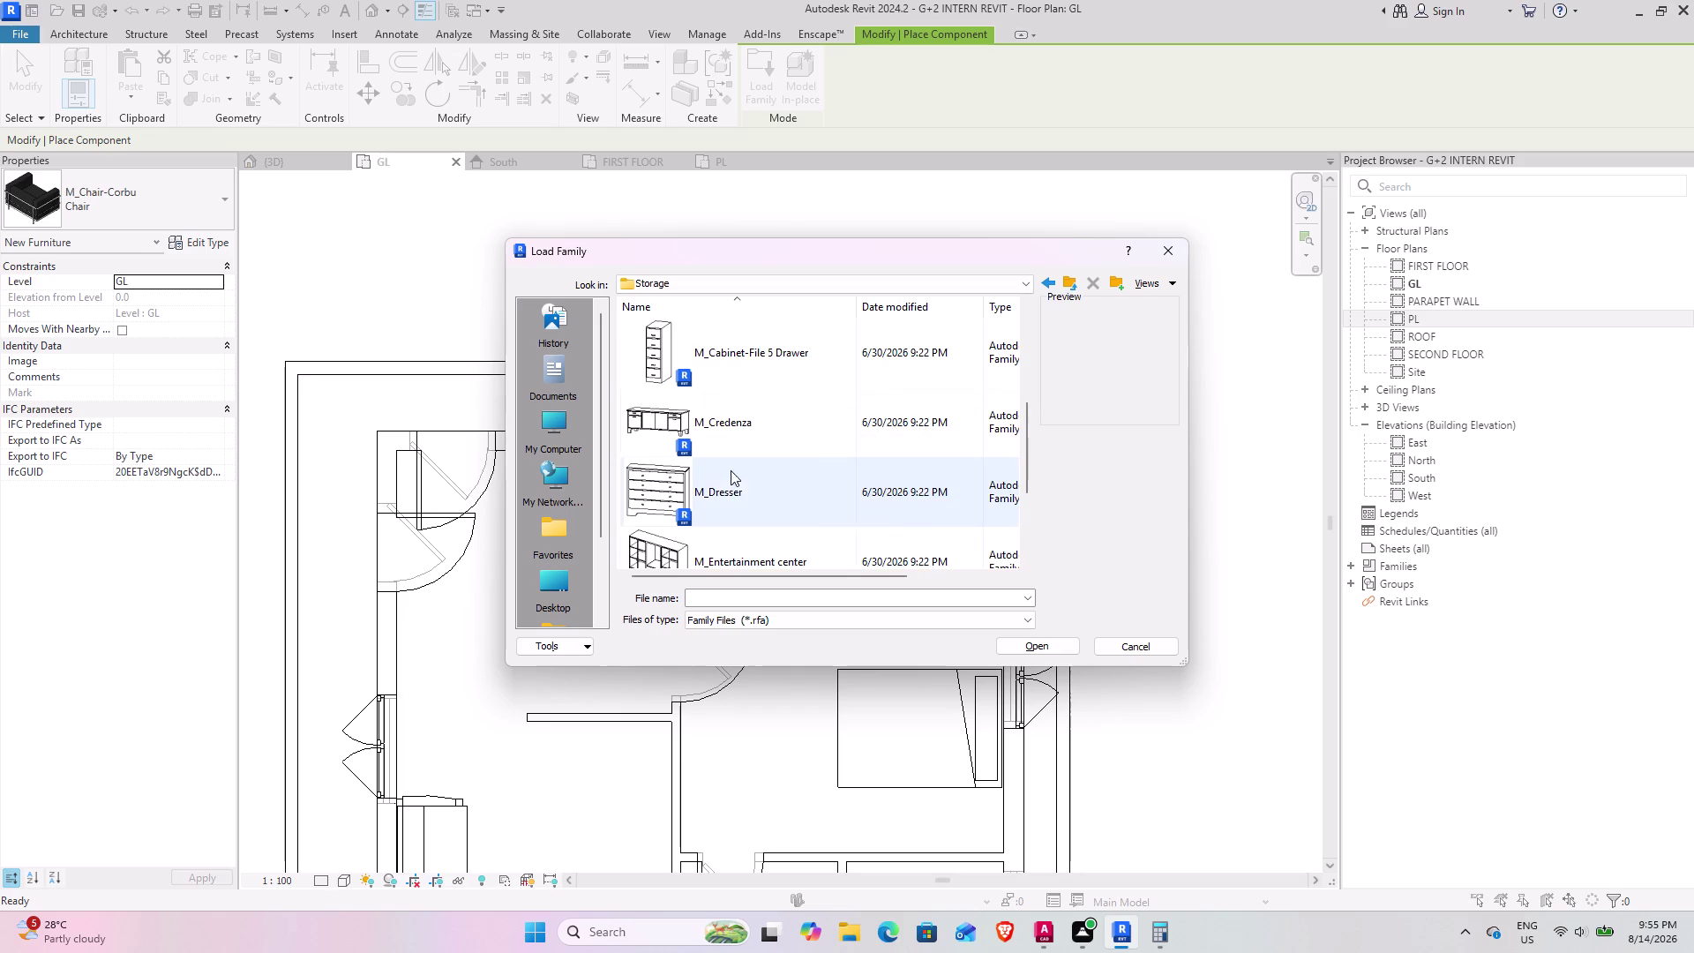
click(698, 485)
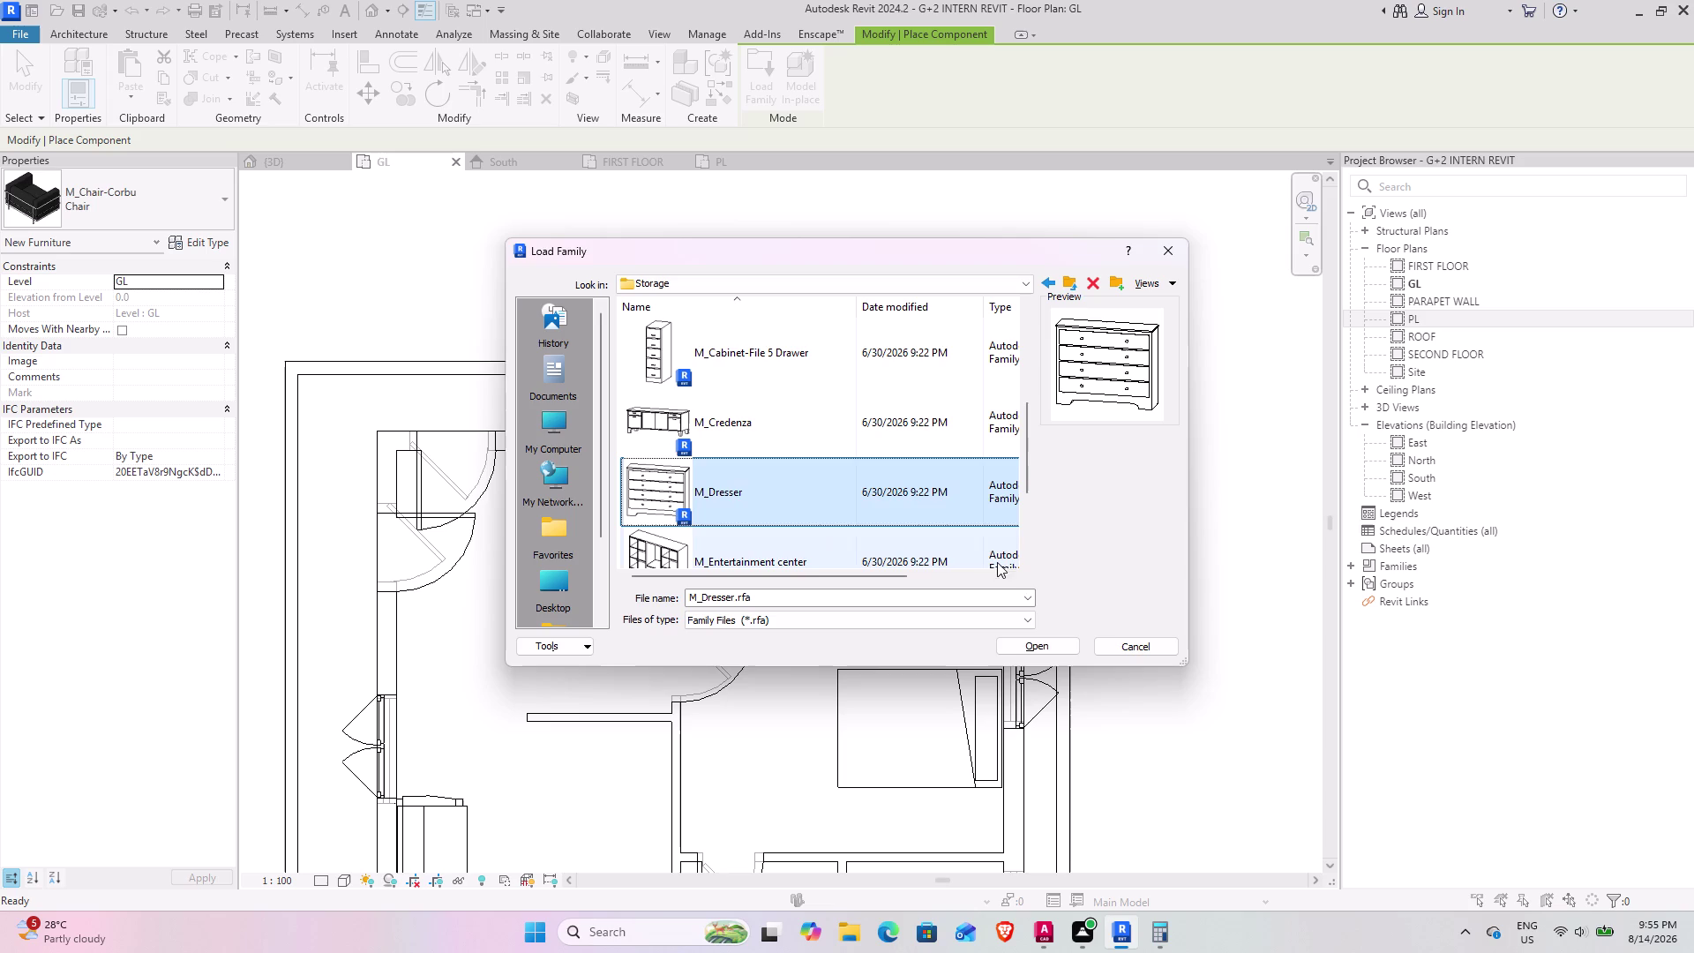
click(1041, 644)
middle_drag(853, 573, 825, 489)
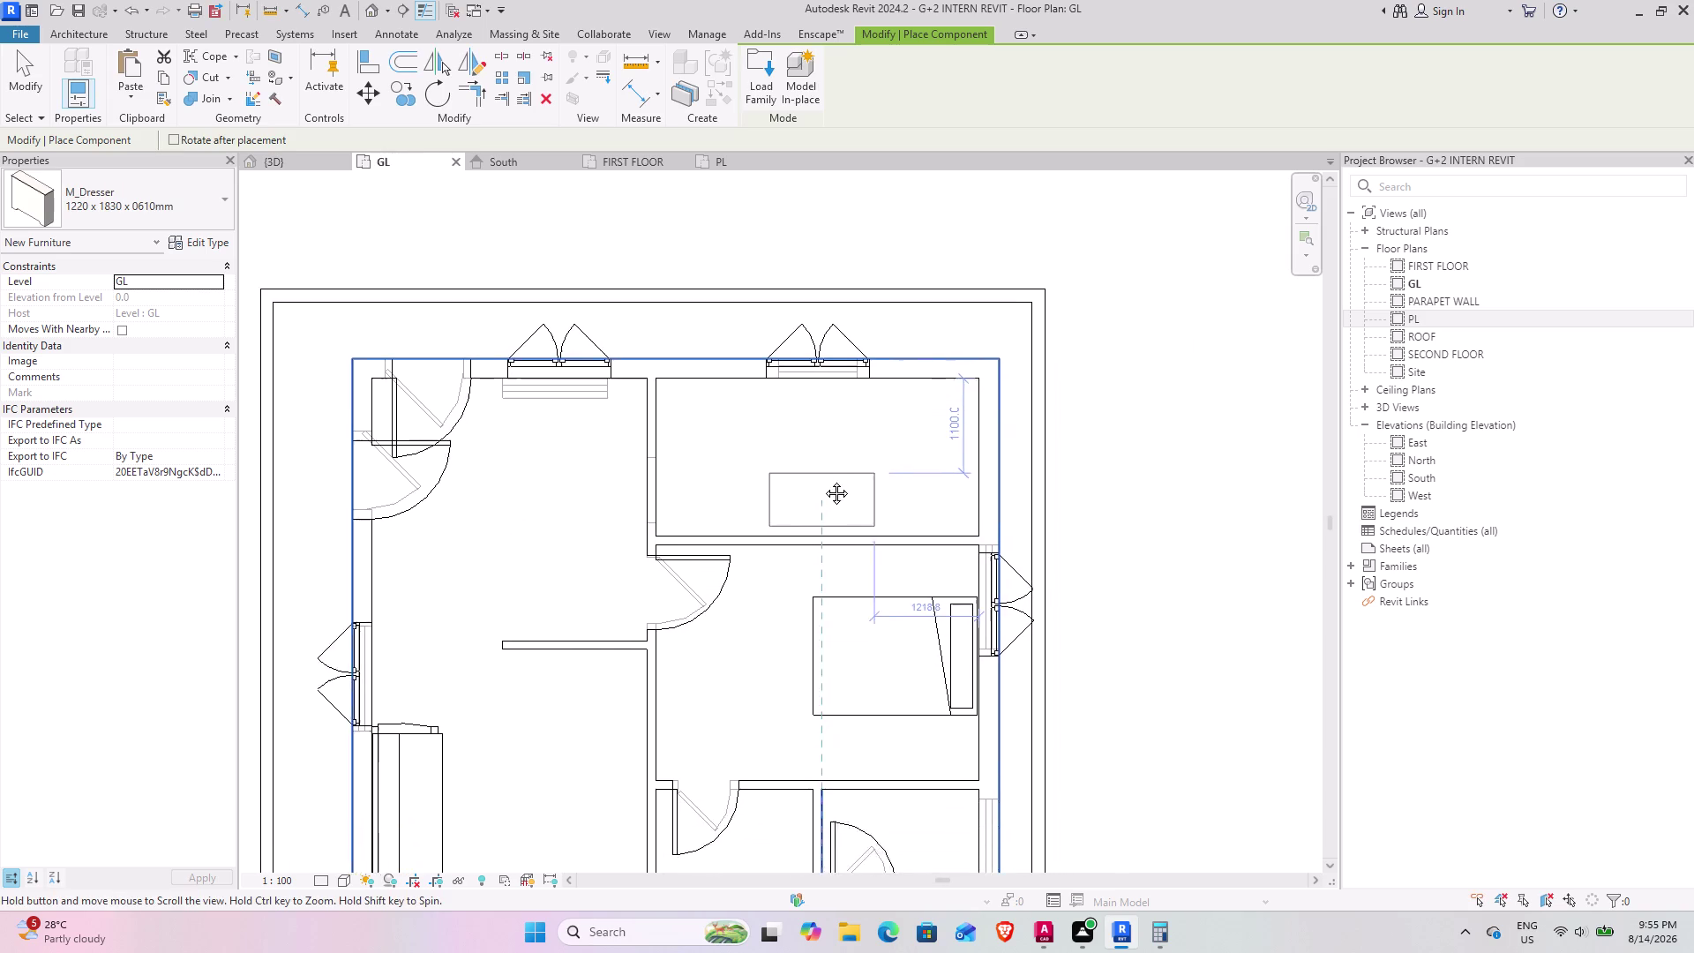
Place a rotated M_Dresser in the lower GL bedroom and reopen the Storage library.
middle_drag(825, 489, 810, 445)
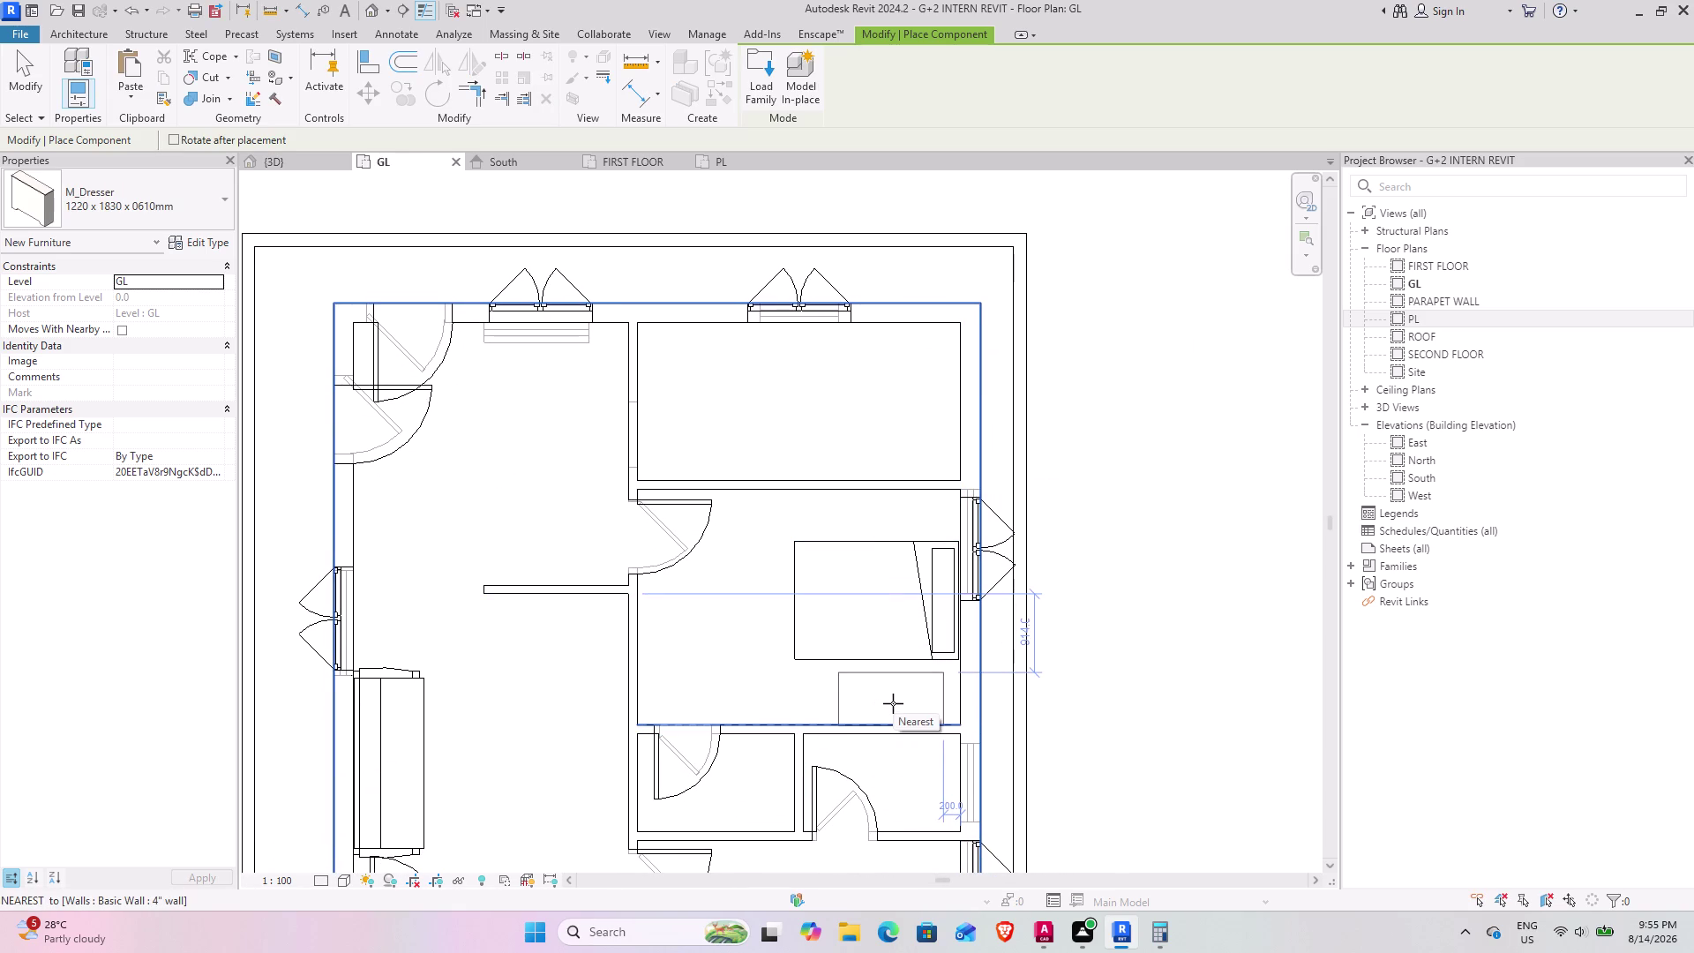
click(892, 703)
middle_drag(831, 713, 784, 310)
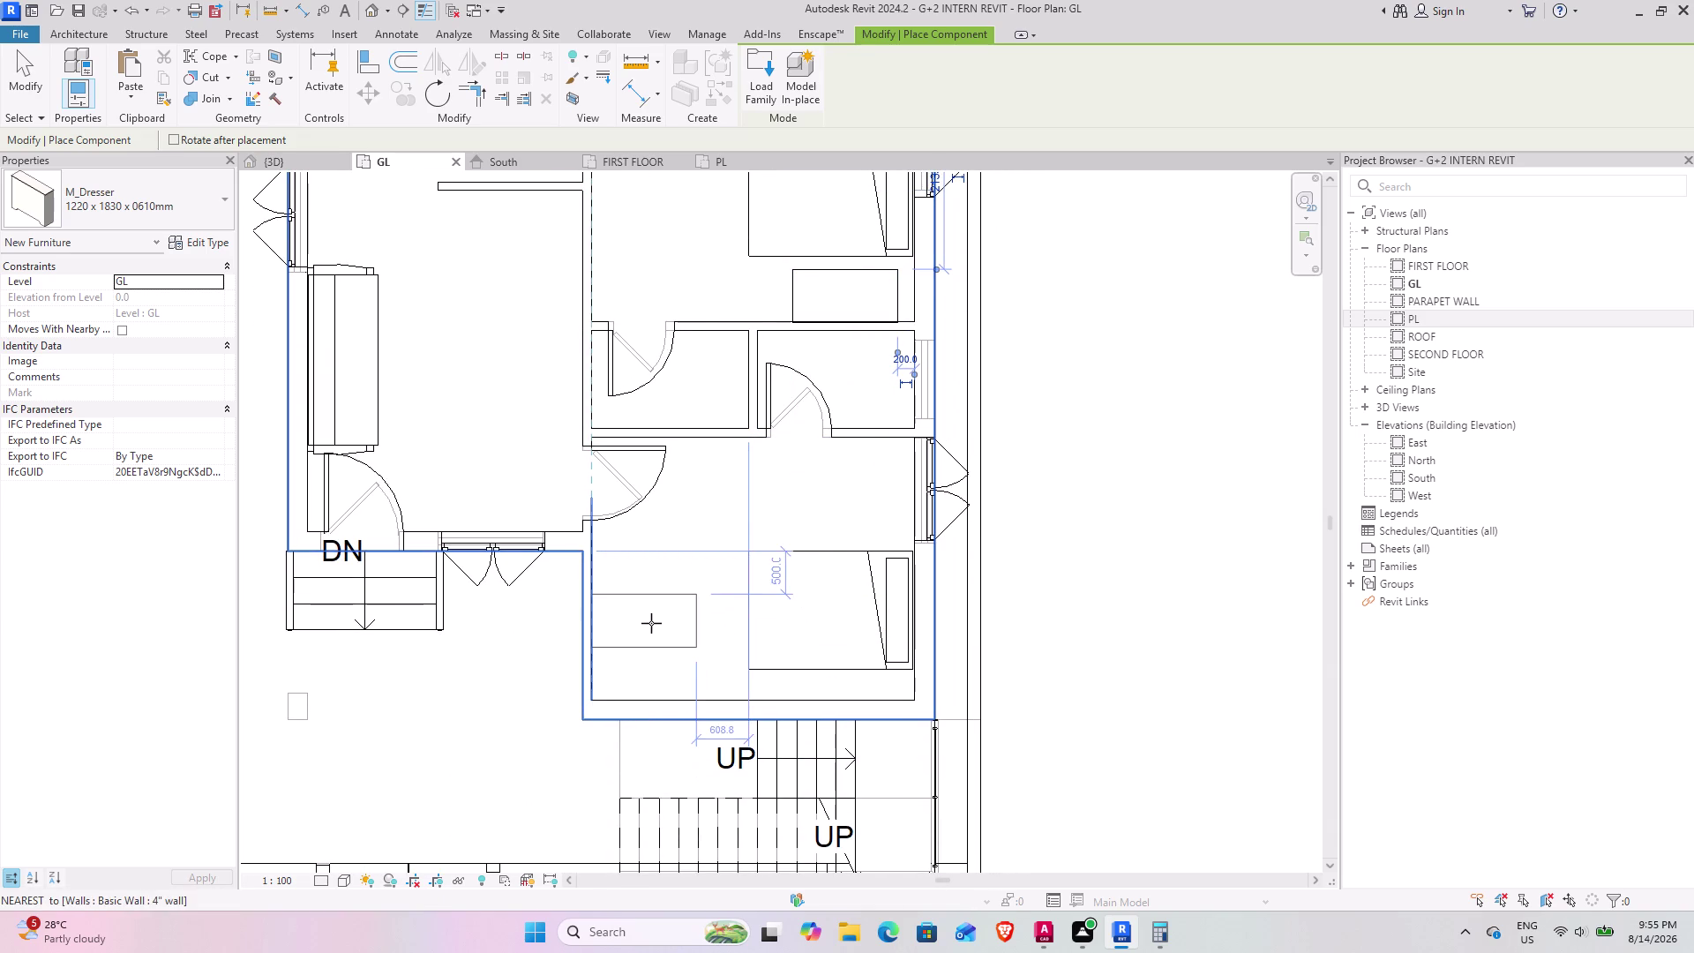
key(space)
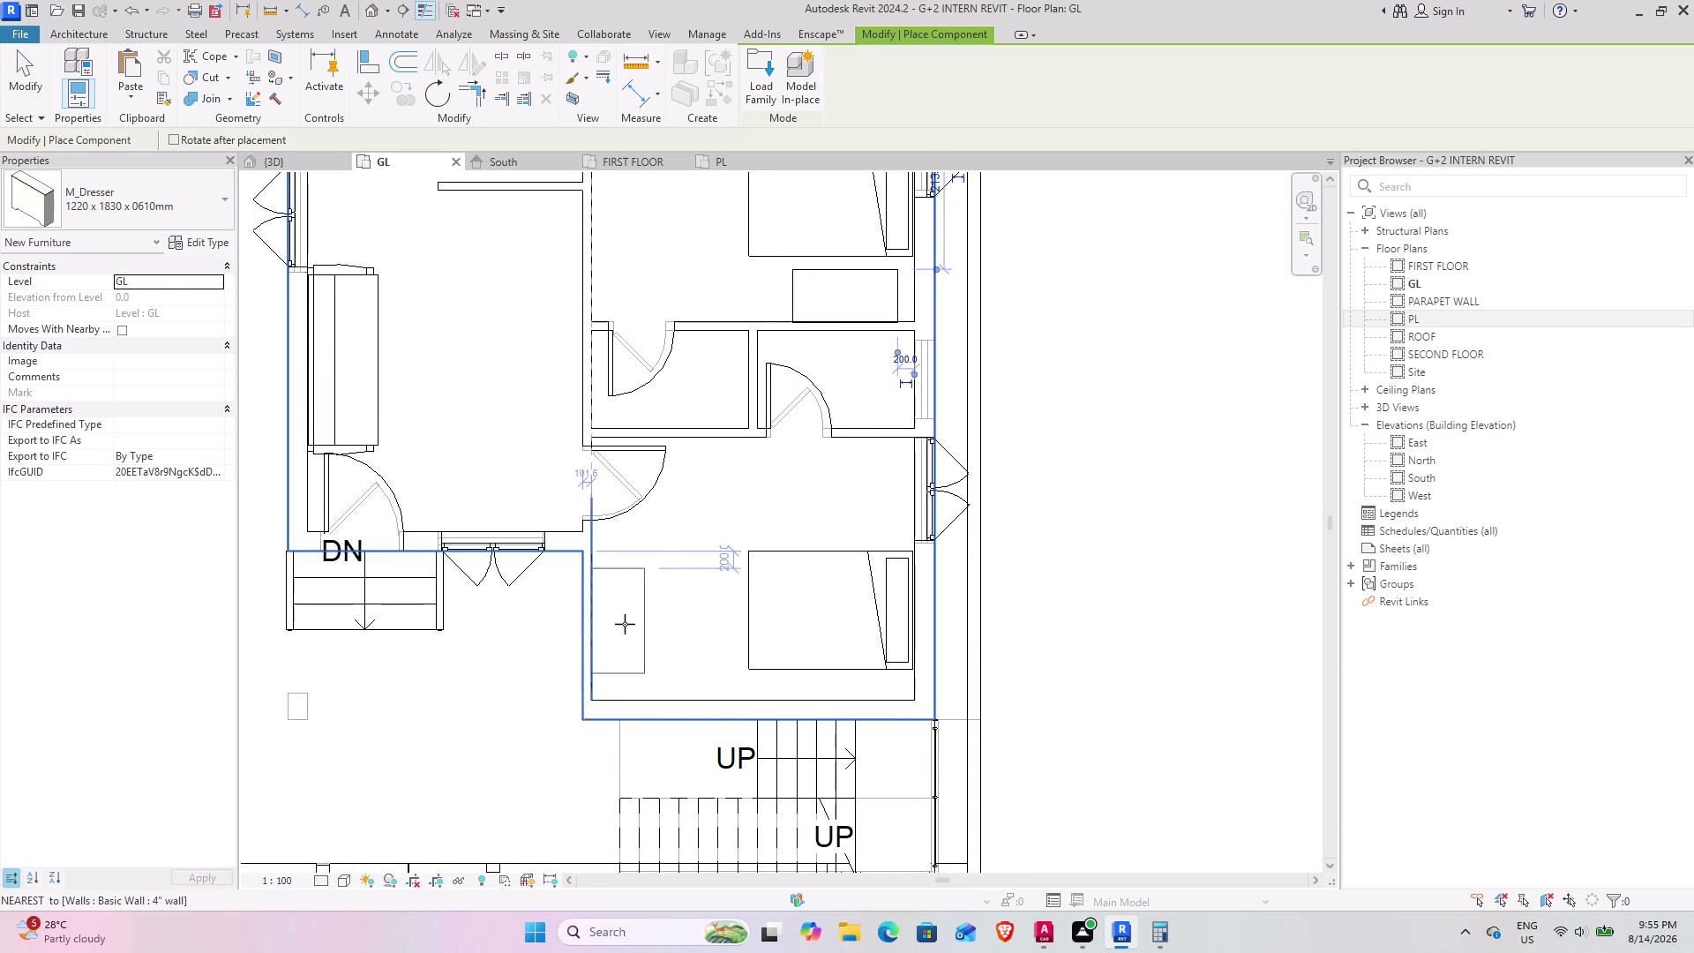
key(space)
key(space)
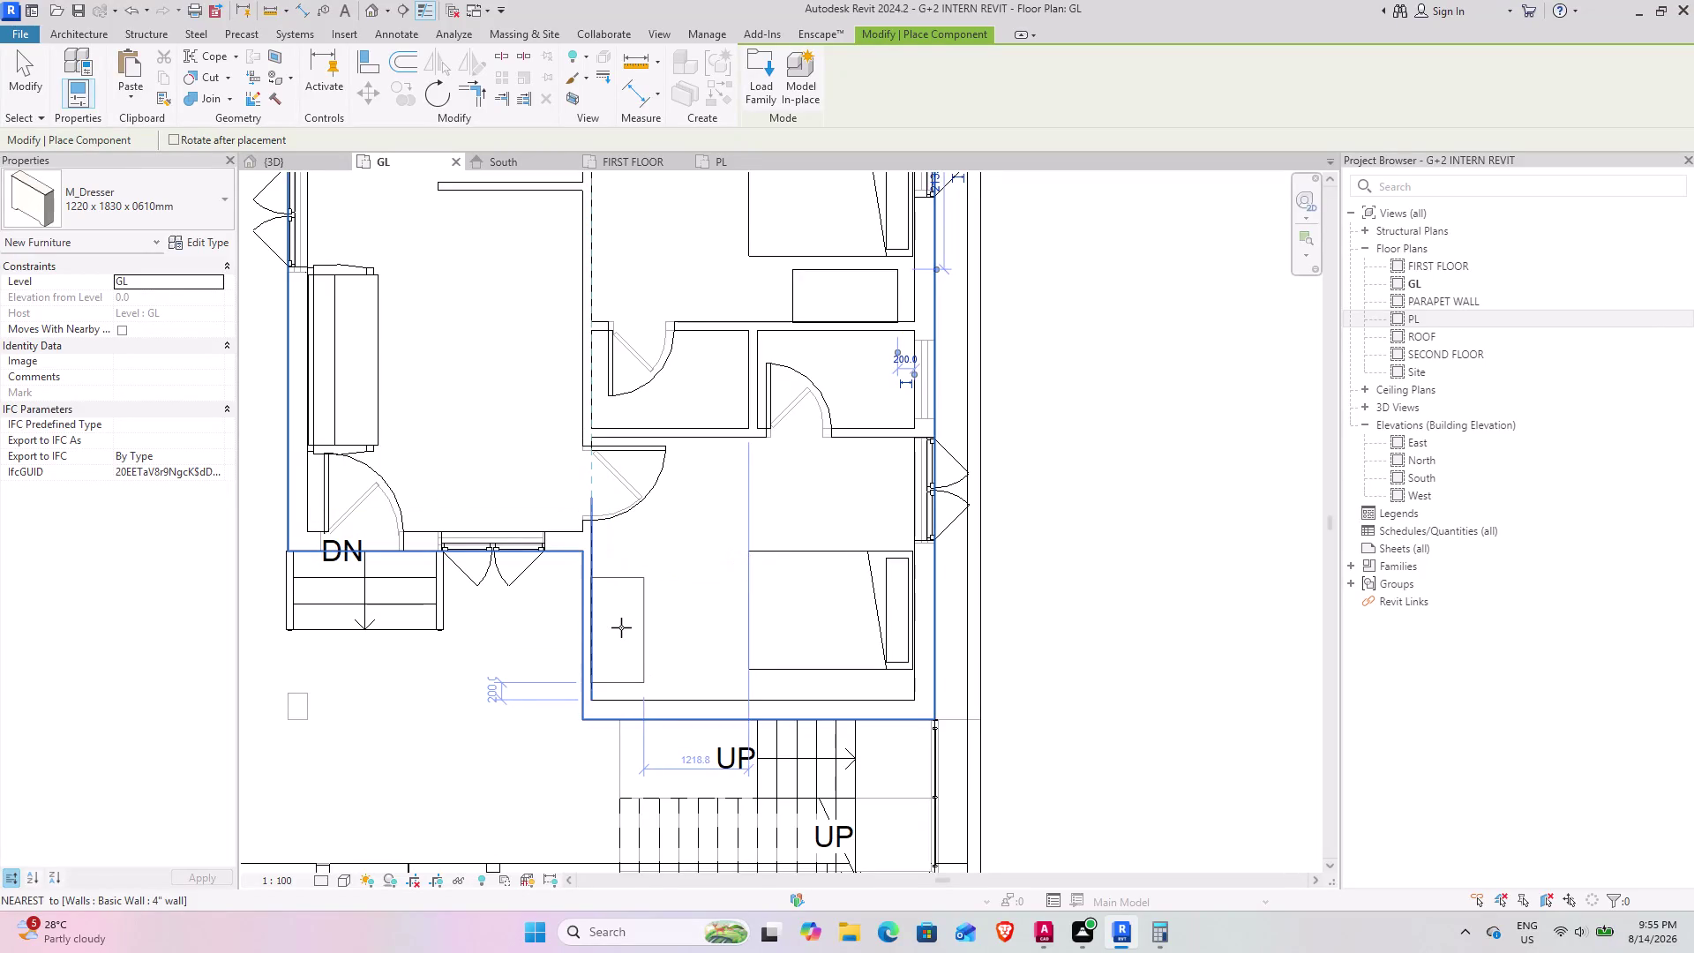
click(622, 626)
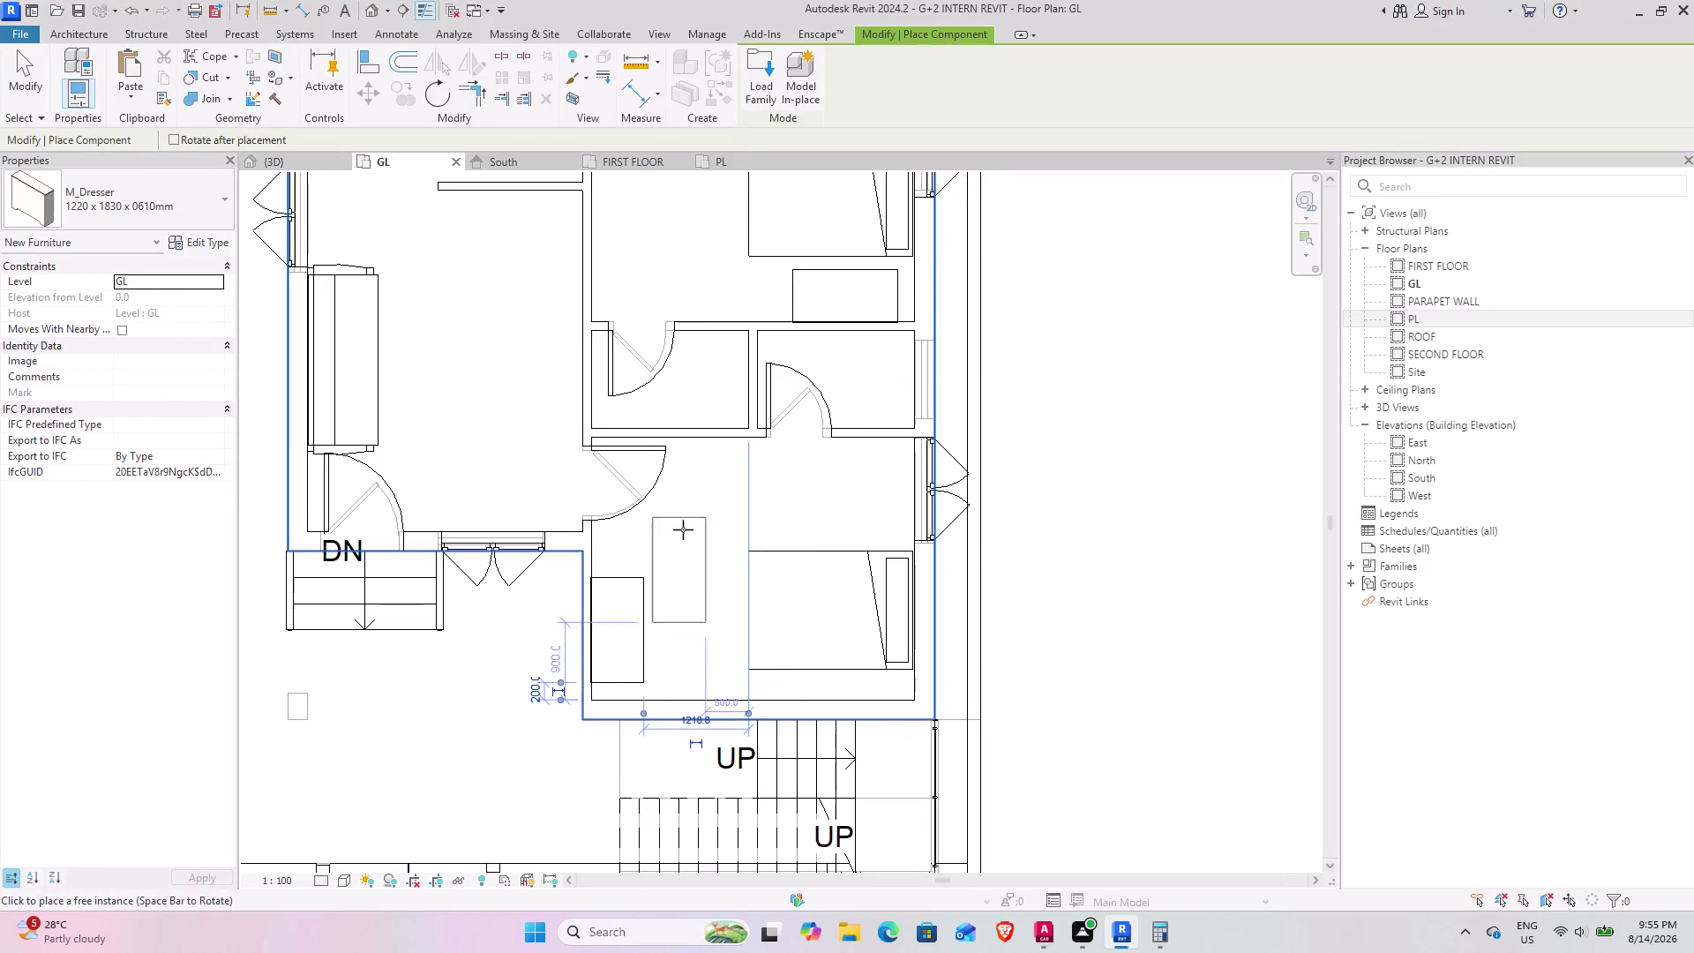
middle_drag(656, 538, 722, 655)
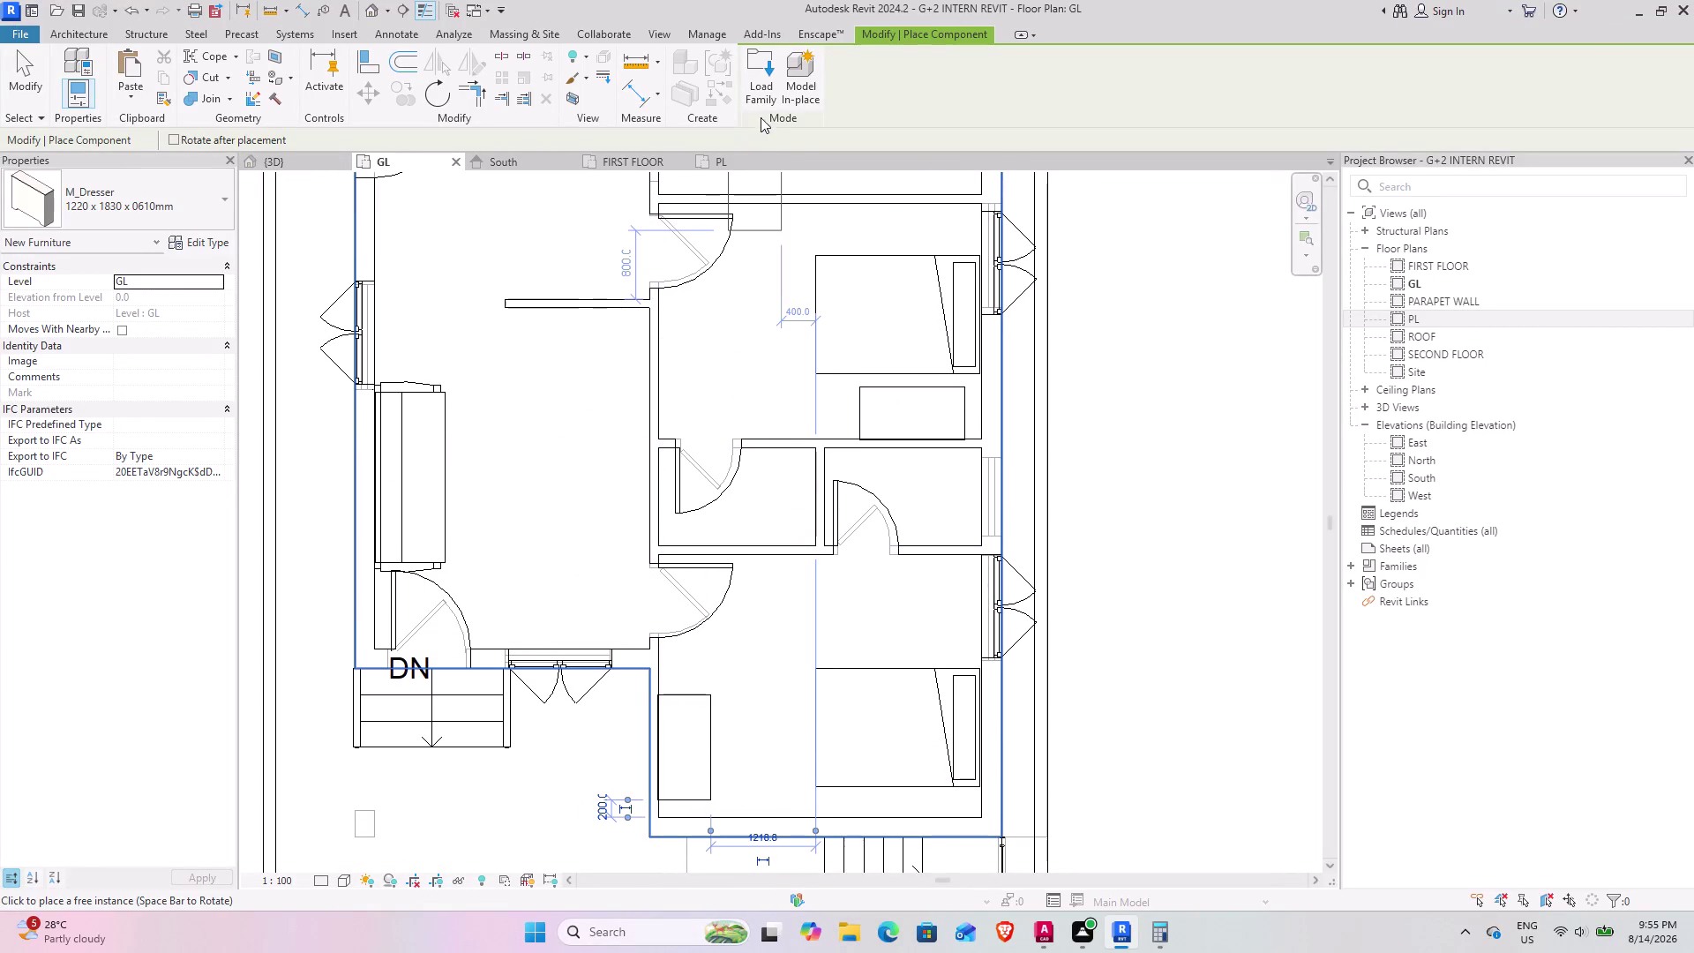
click(760, 90)
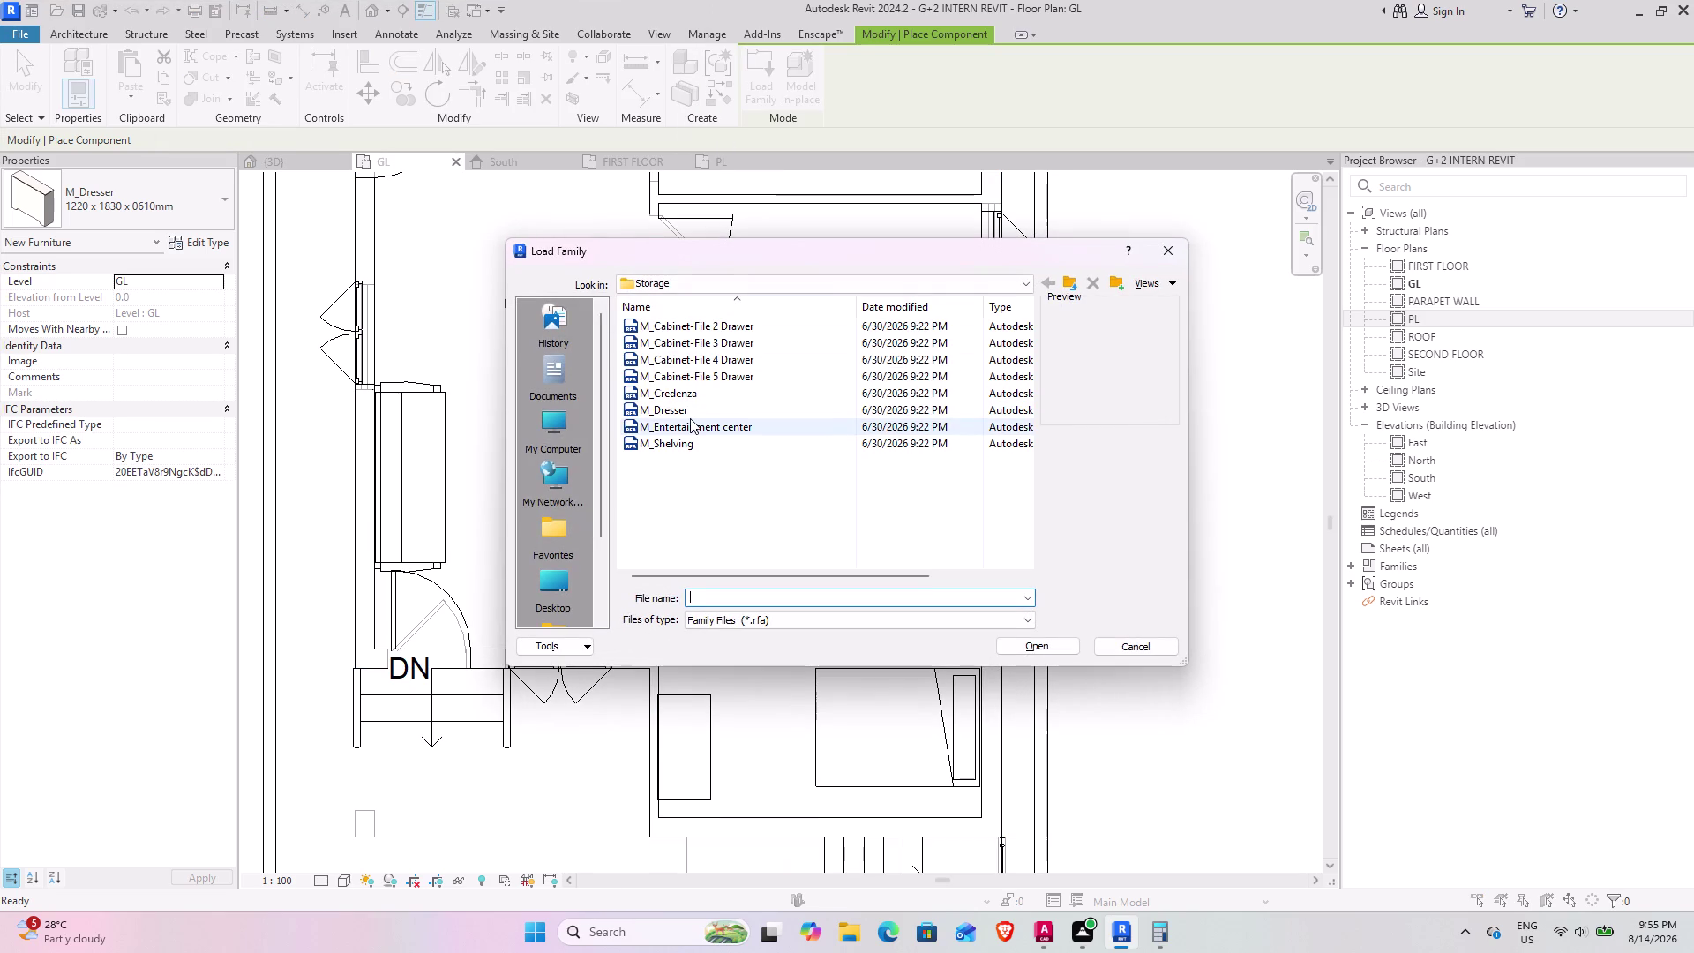
Select M_Cabinet-File 5 Drawer in the Storage library and load it.
scroll(up, 3)
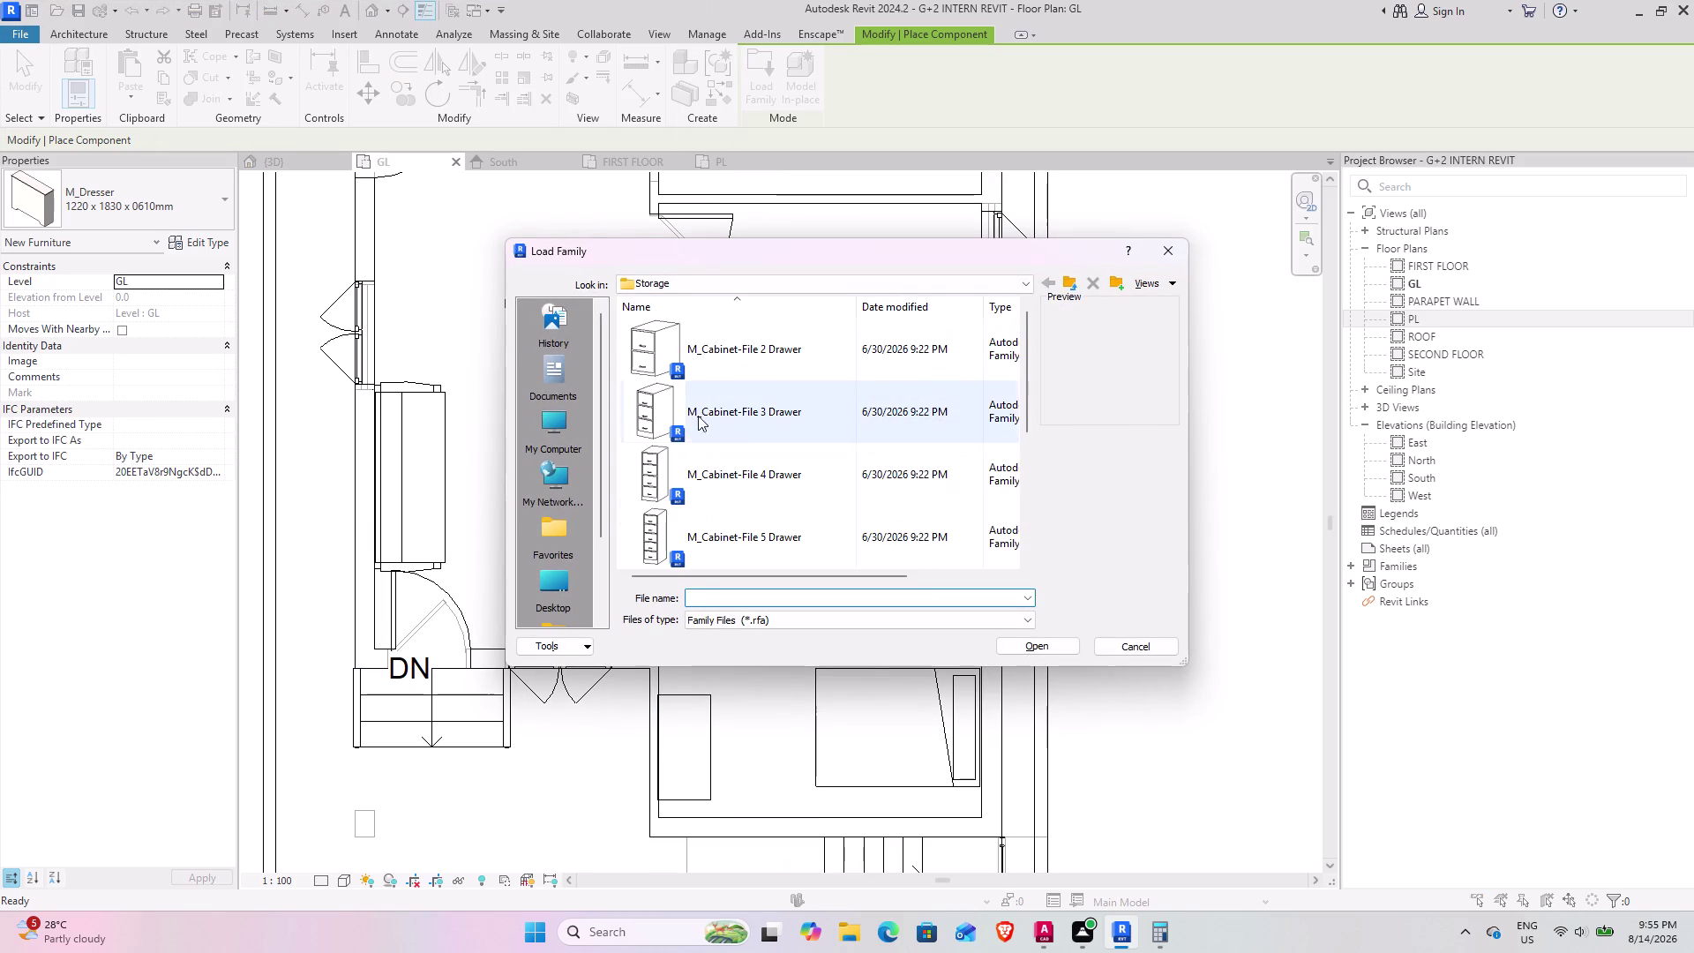
scroll(down, 3)
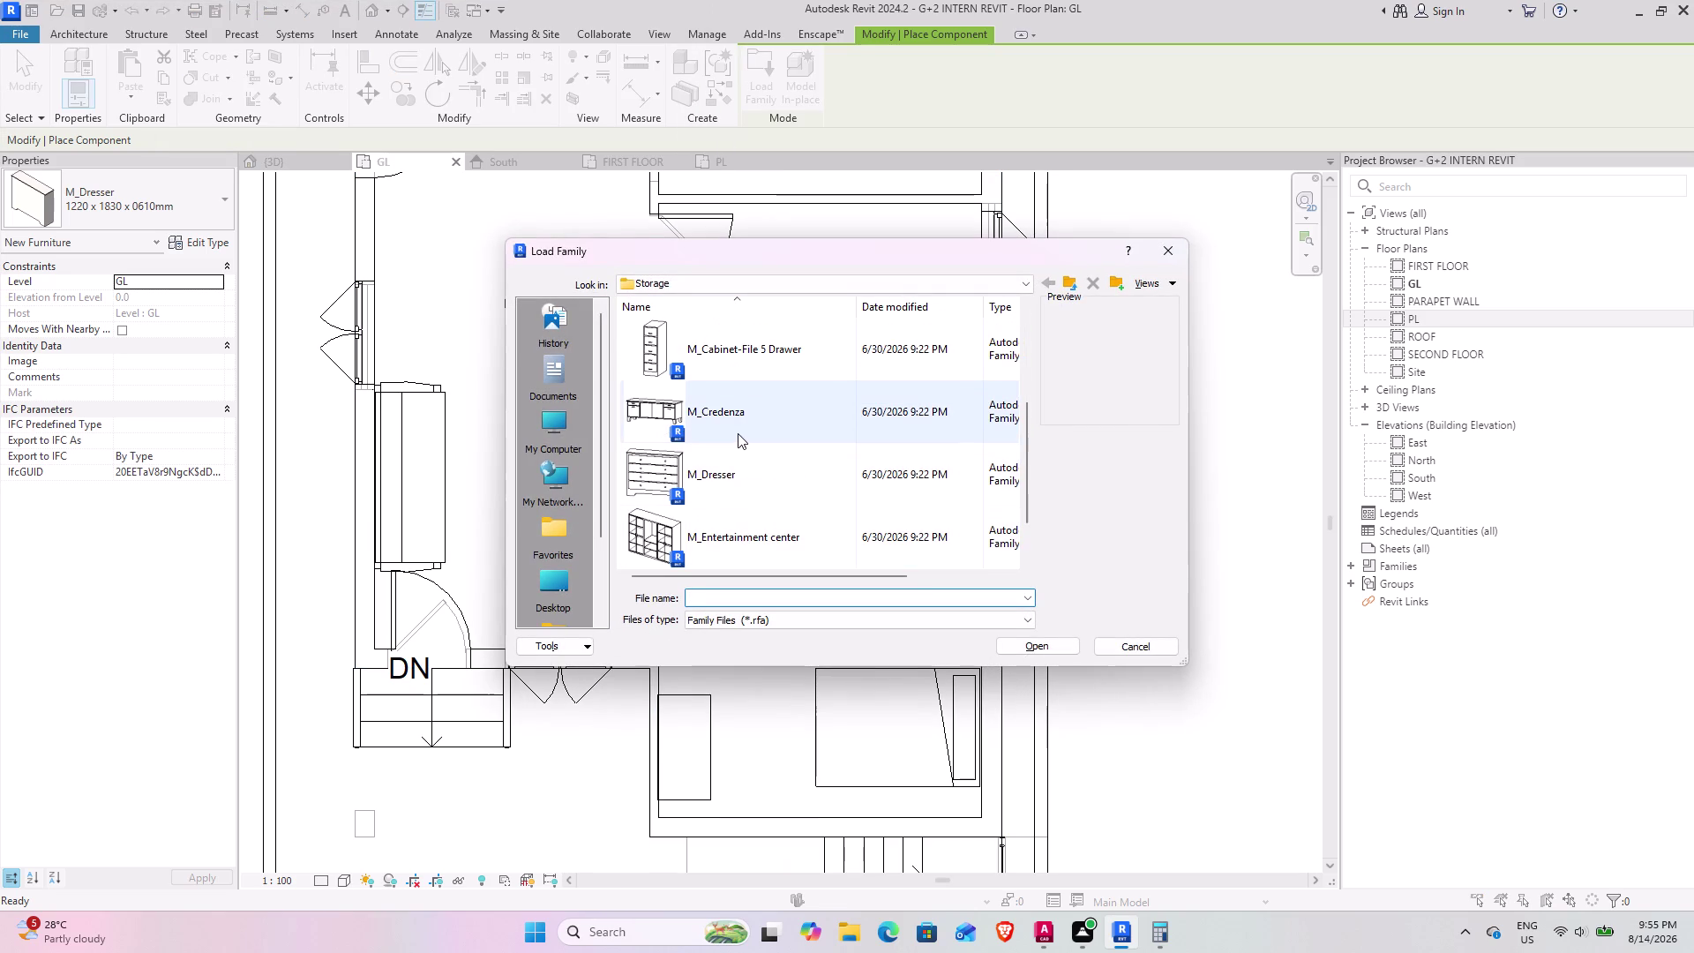
scroll(up, 3)
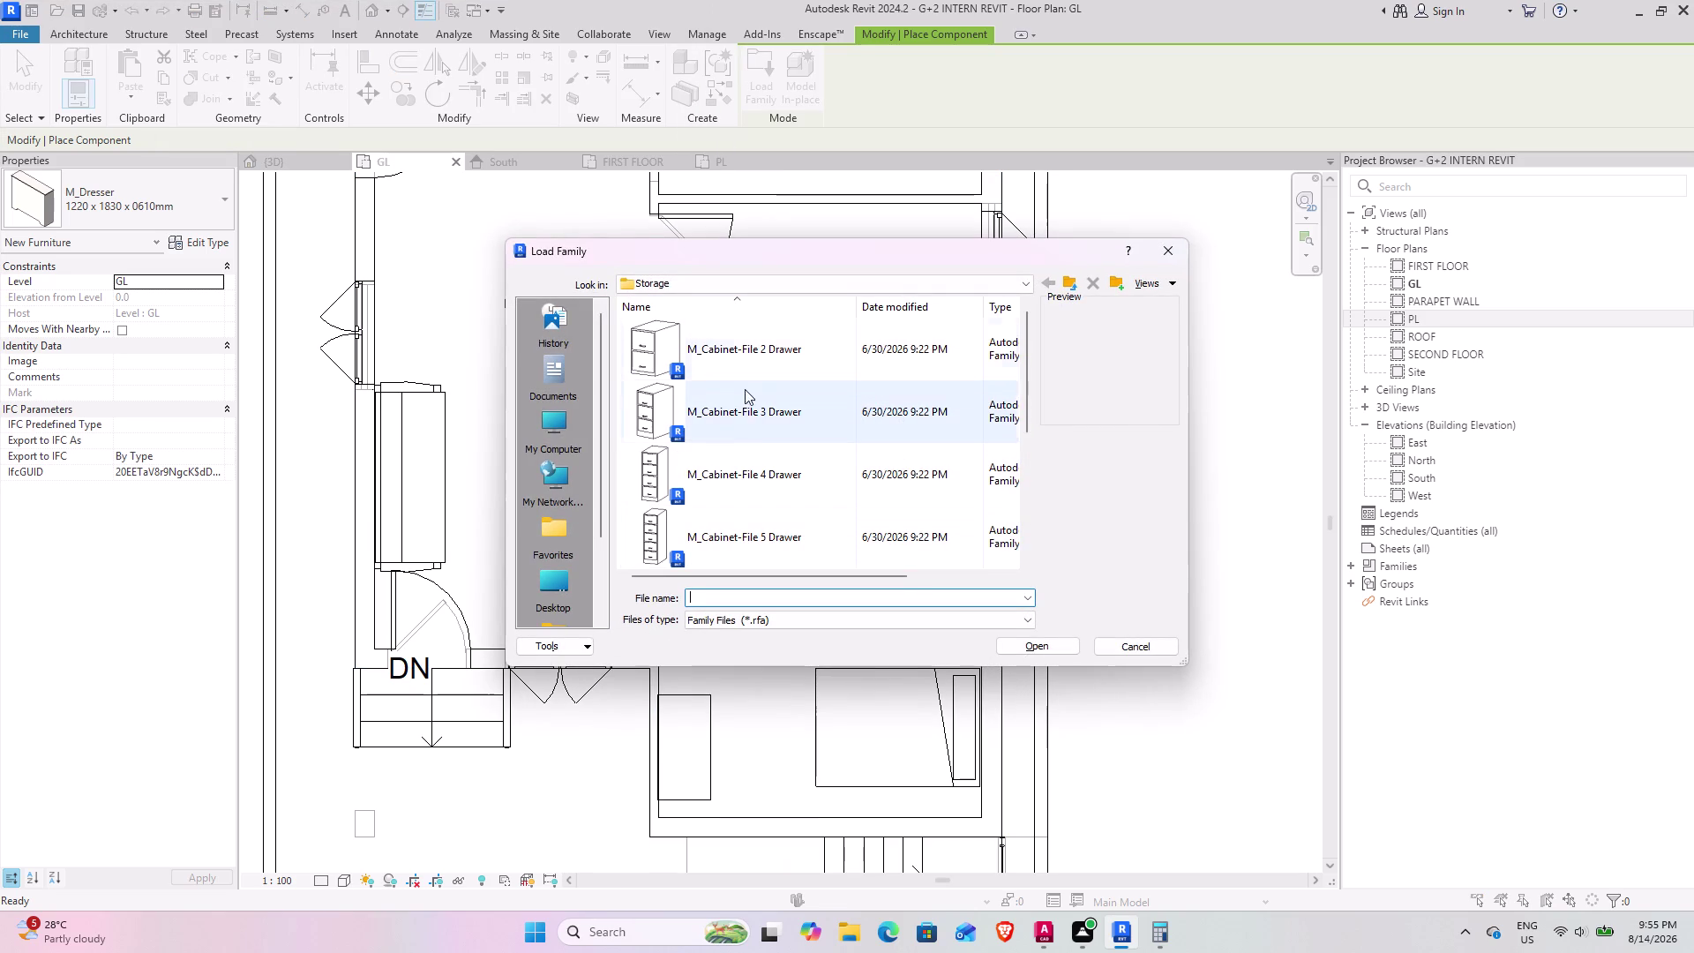
scroll(down, 3)
click(775, 360)
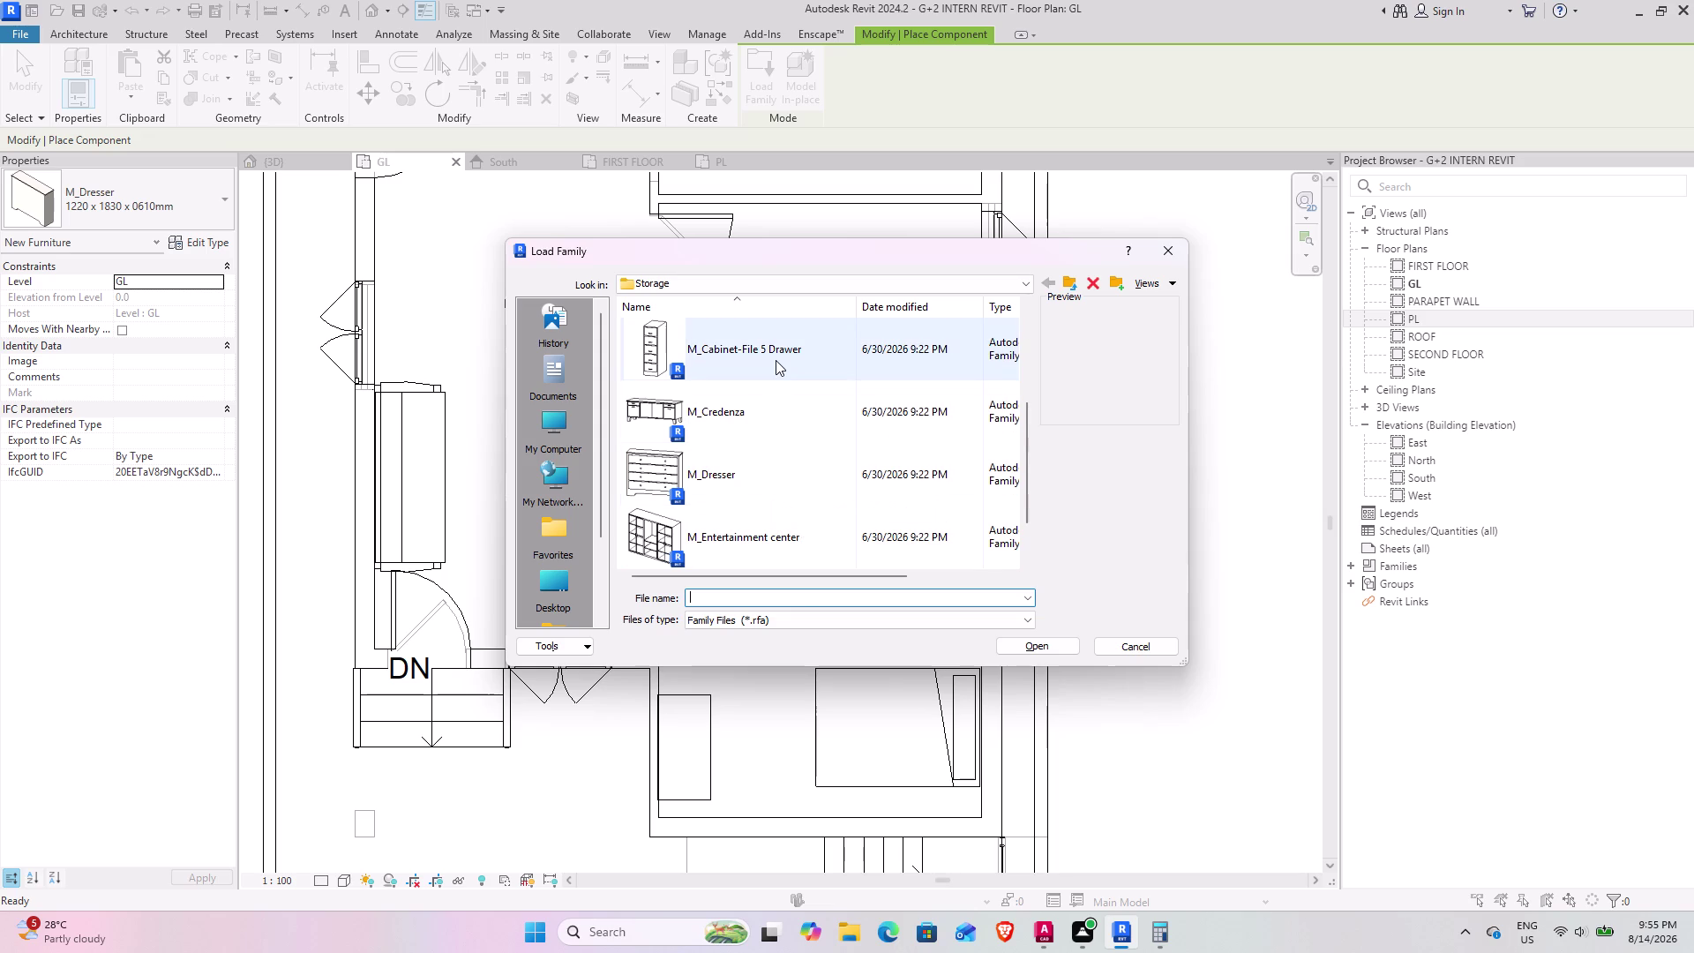
click(1061, 643)
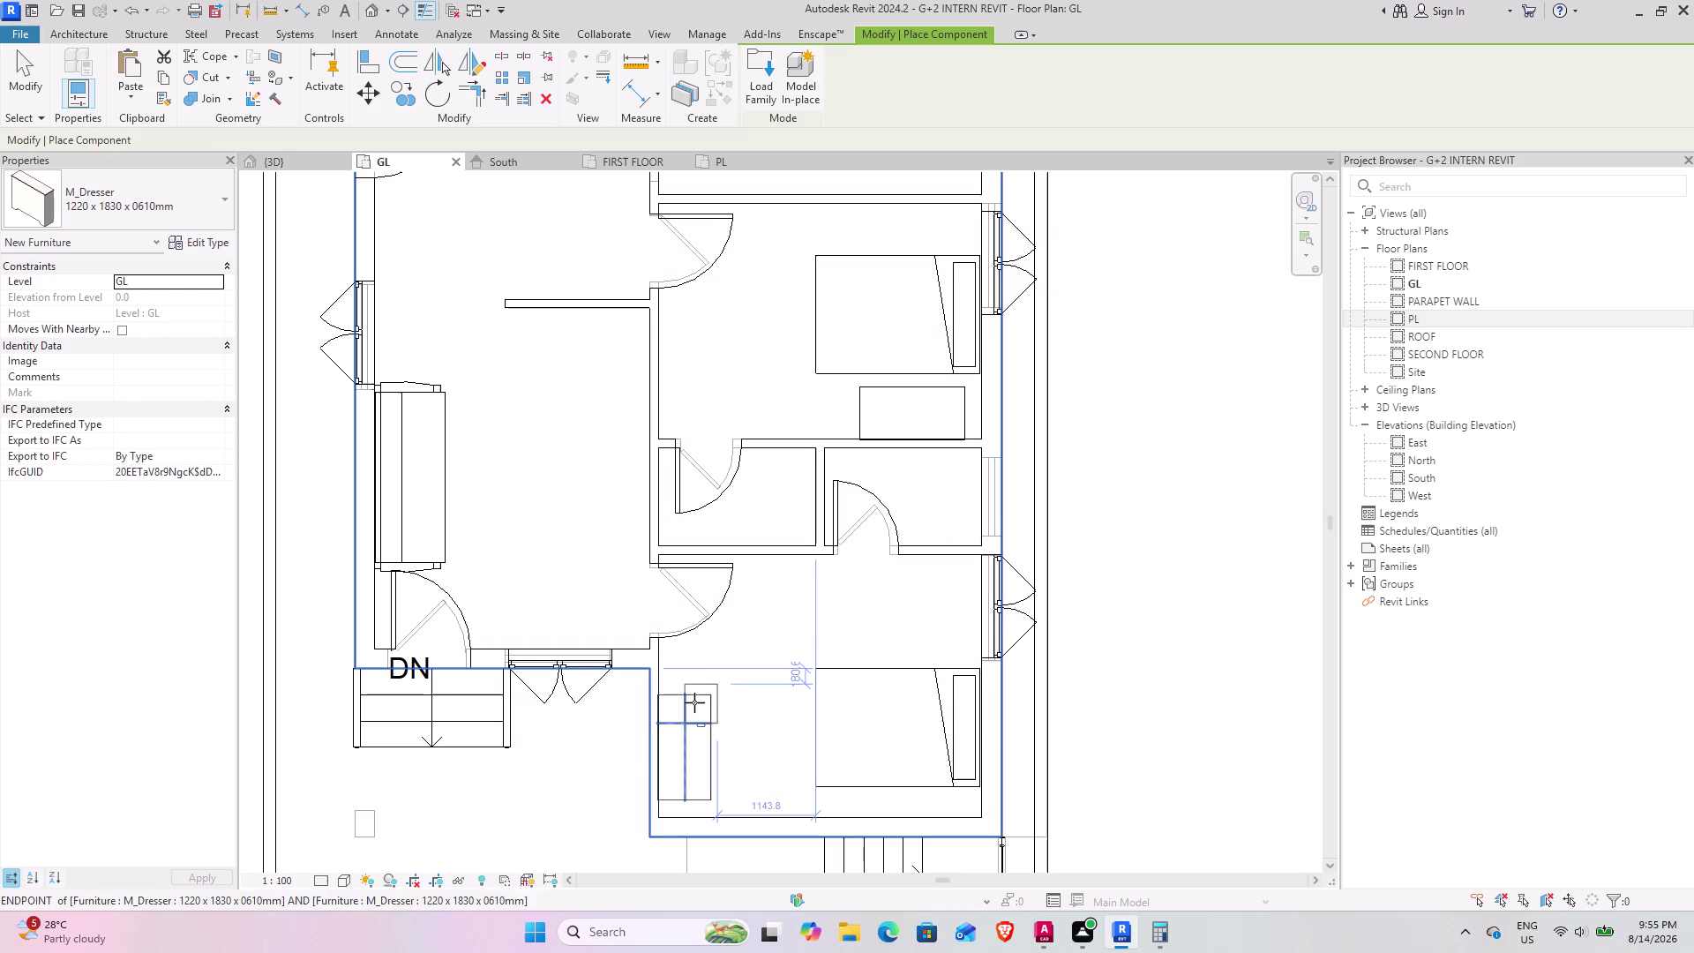
Rotate the five-drawer file cabinet with Space and place it beside the dresser.
scroll(up, 3)
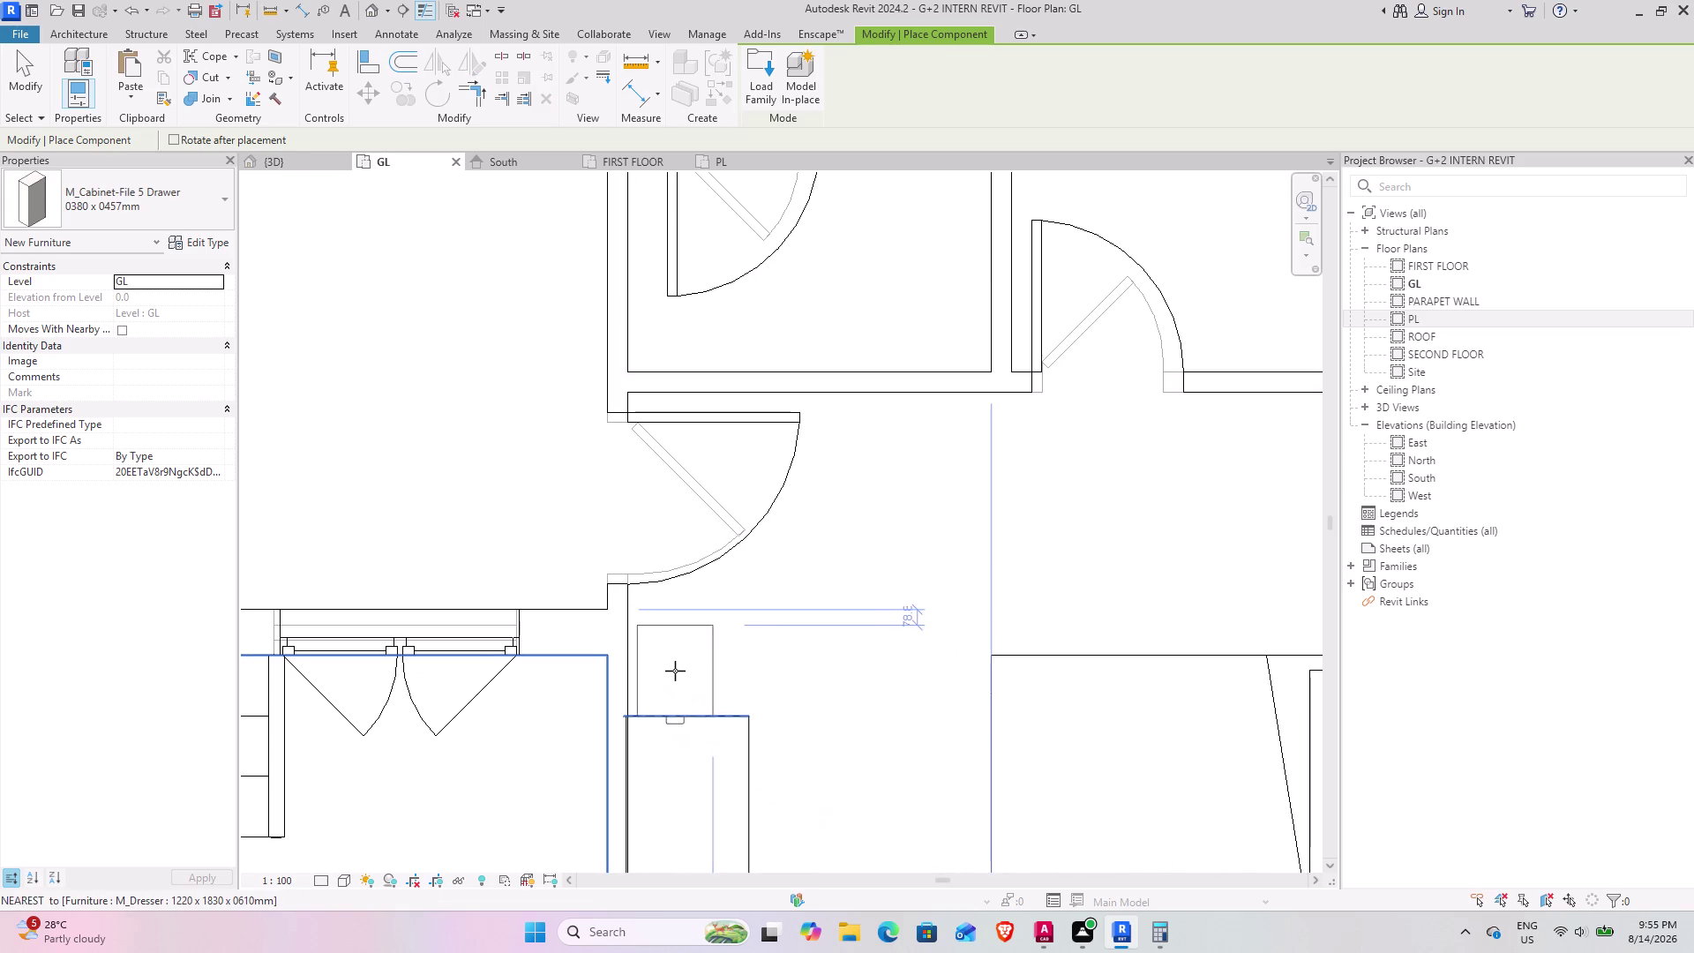
key(space)
key(space)
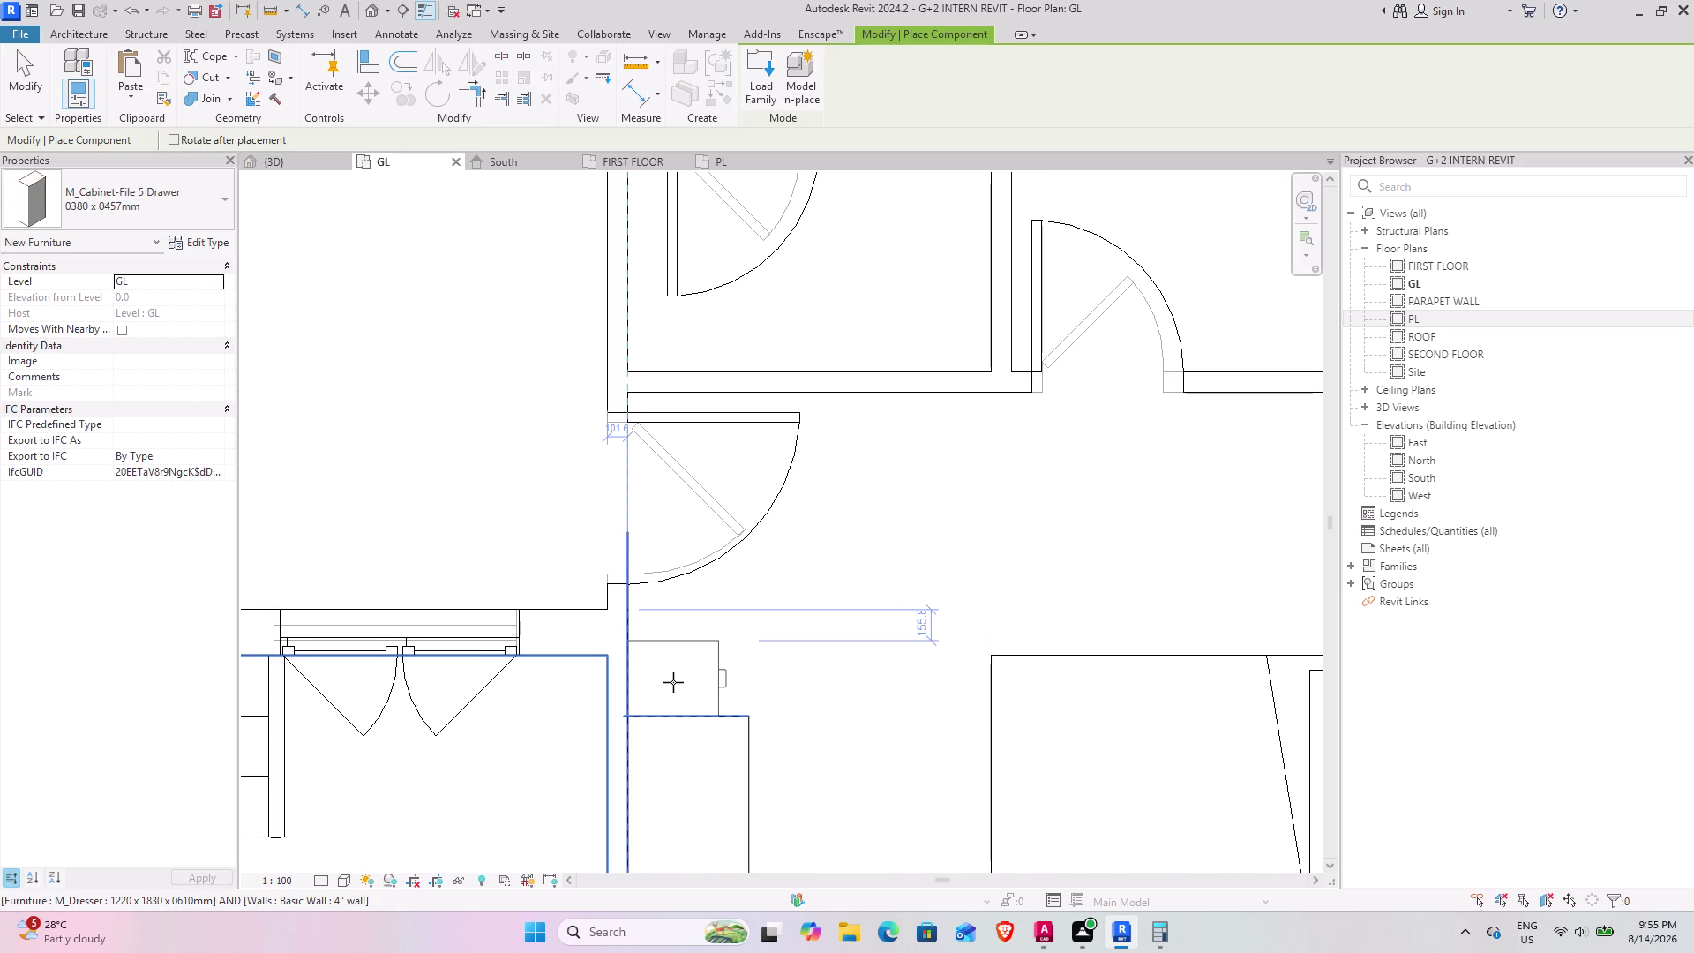
click(673, 682)
scroll(down, 3)
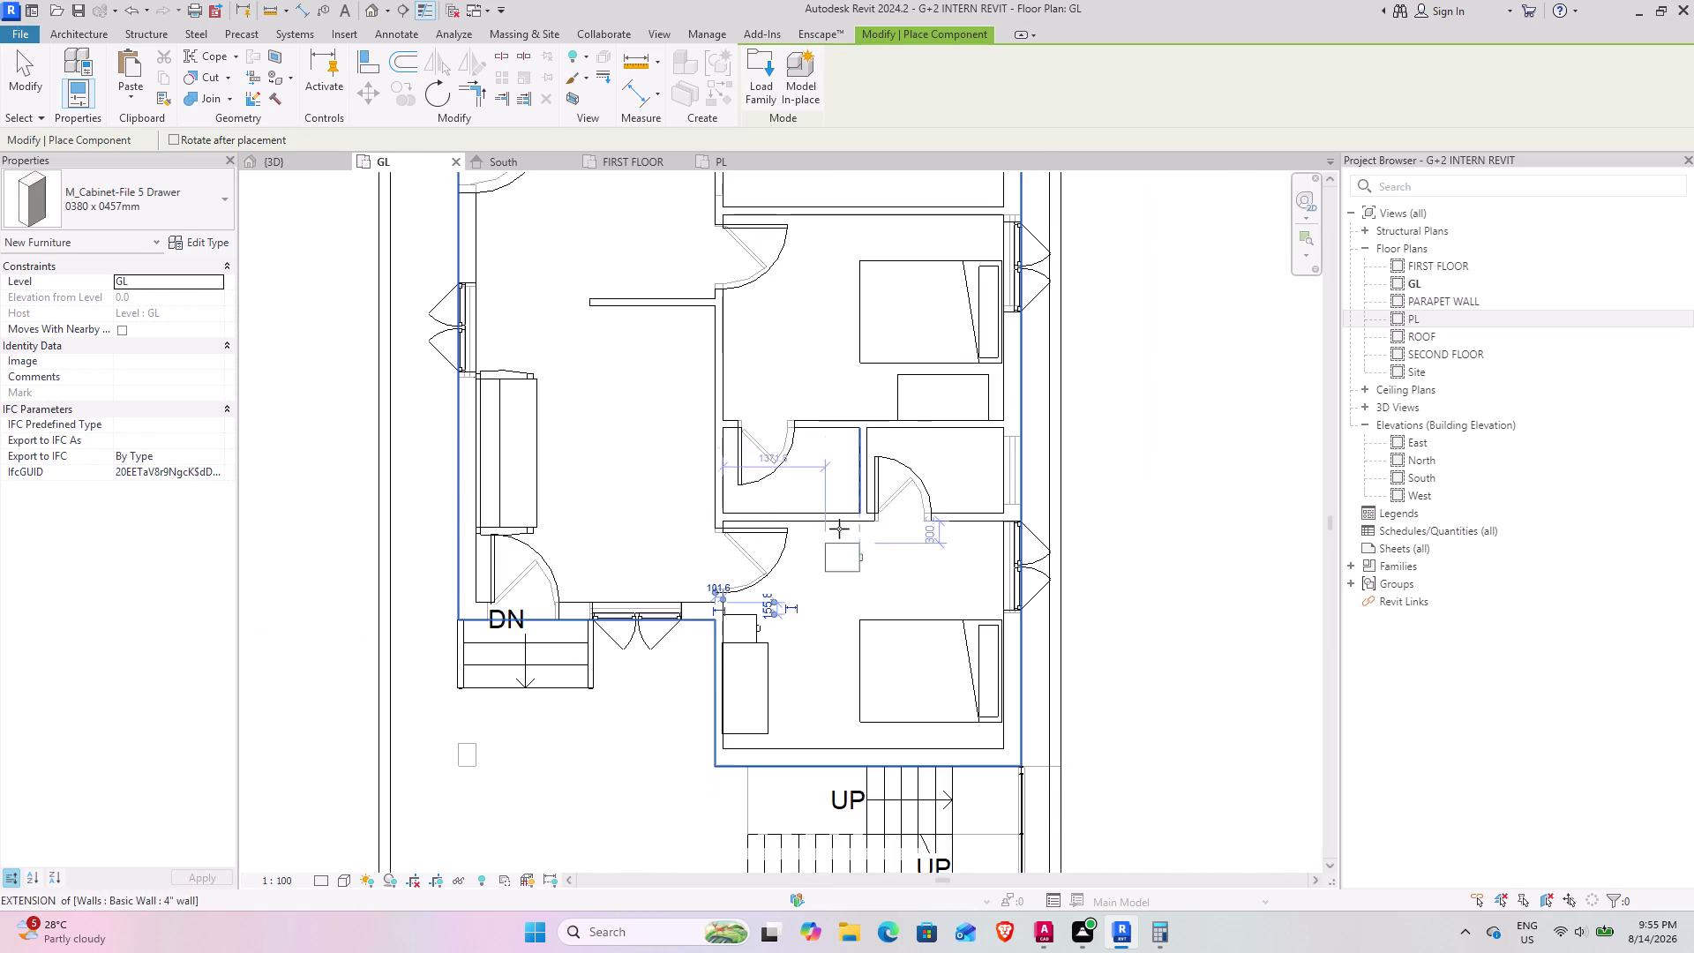
middle_drag(843, 499, 774, 658)
scroll(up, 3)
key(space)
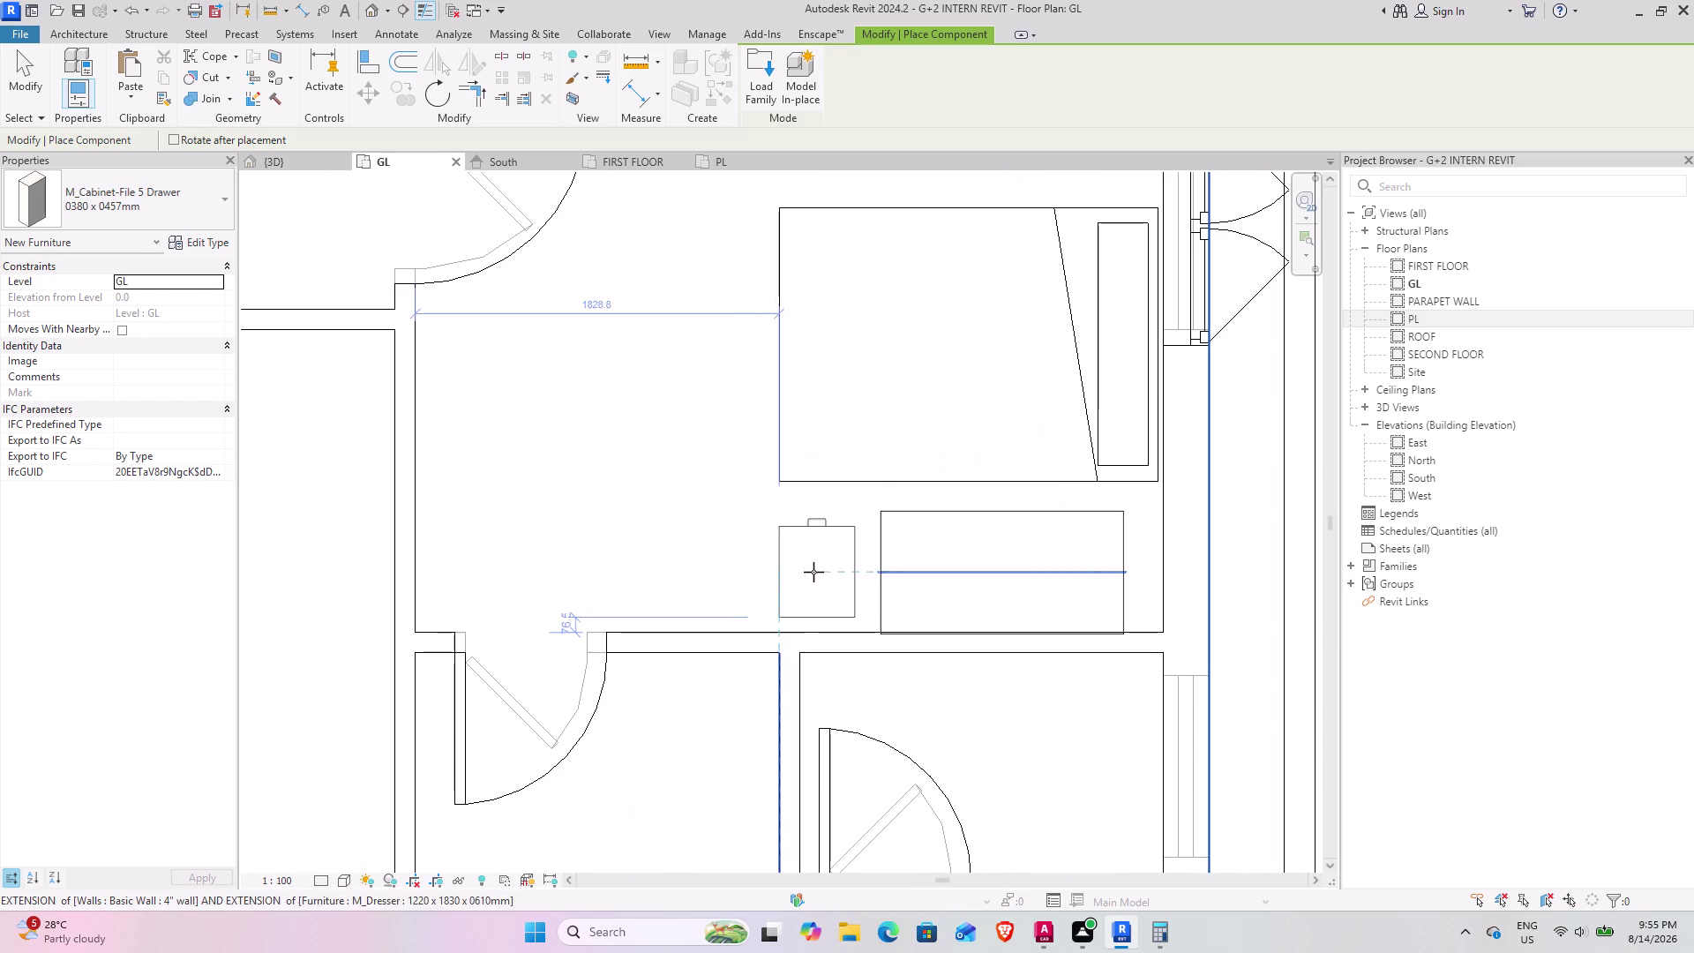
click(846, 589)
Browse the Load Family dialog up to Furniture and into the Tables folder.
scroll(down, 3)
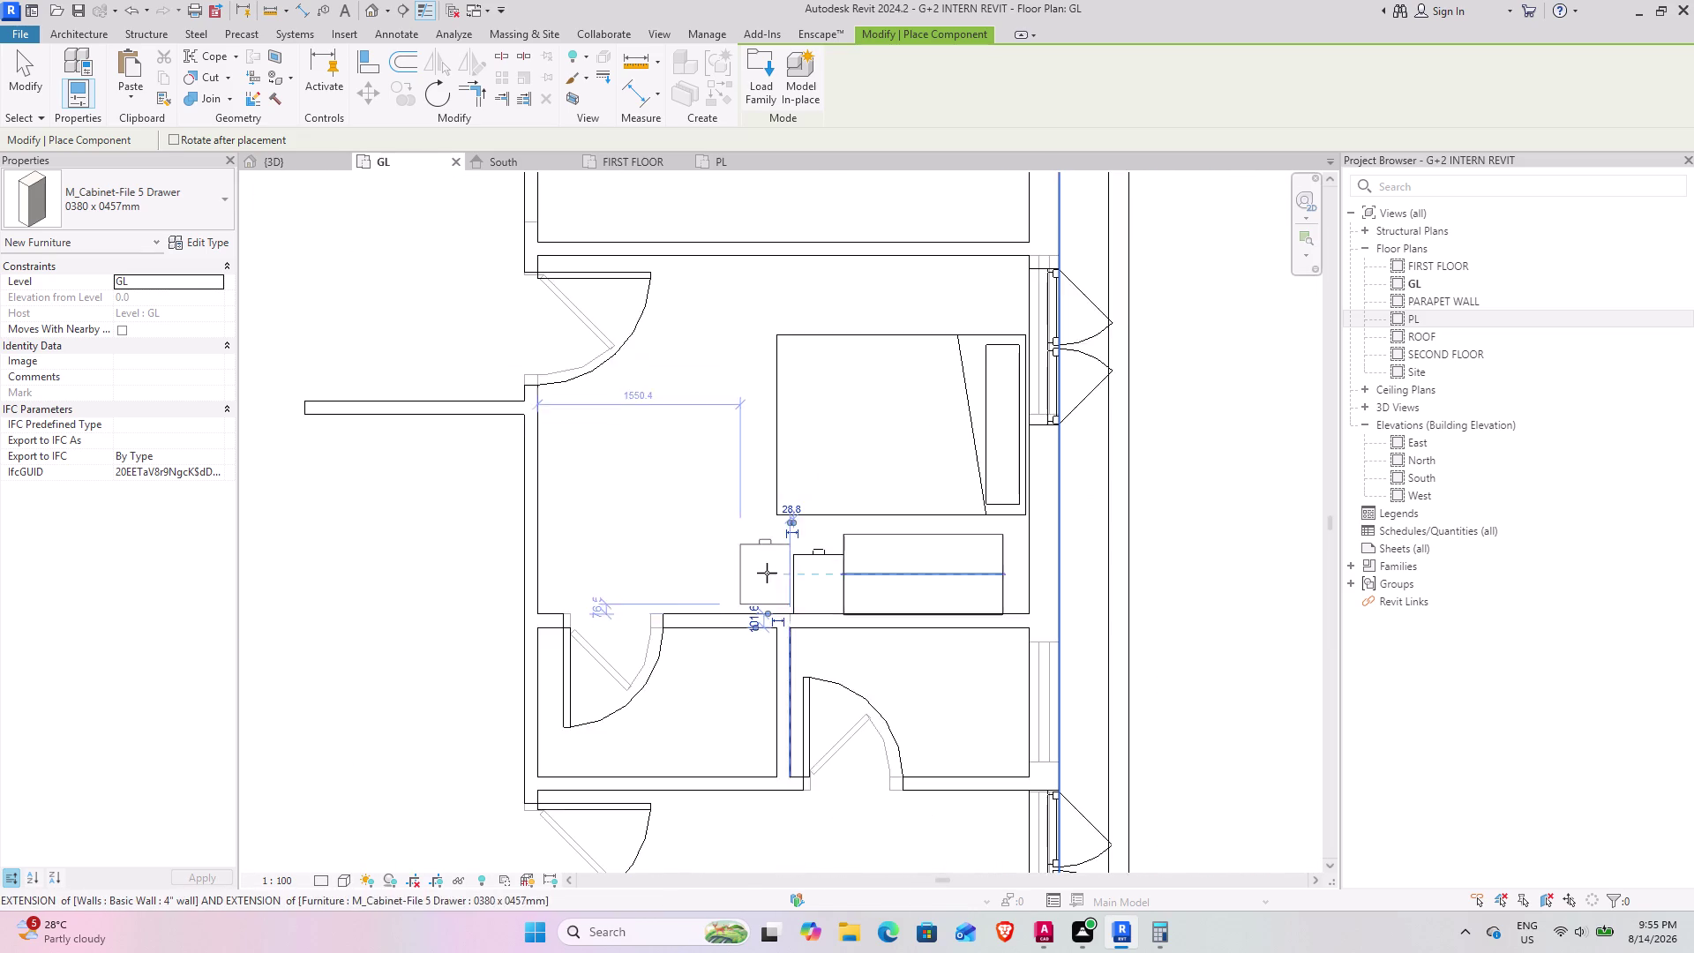
scroll(down, 3)
click(777, 87)
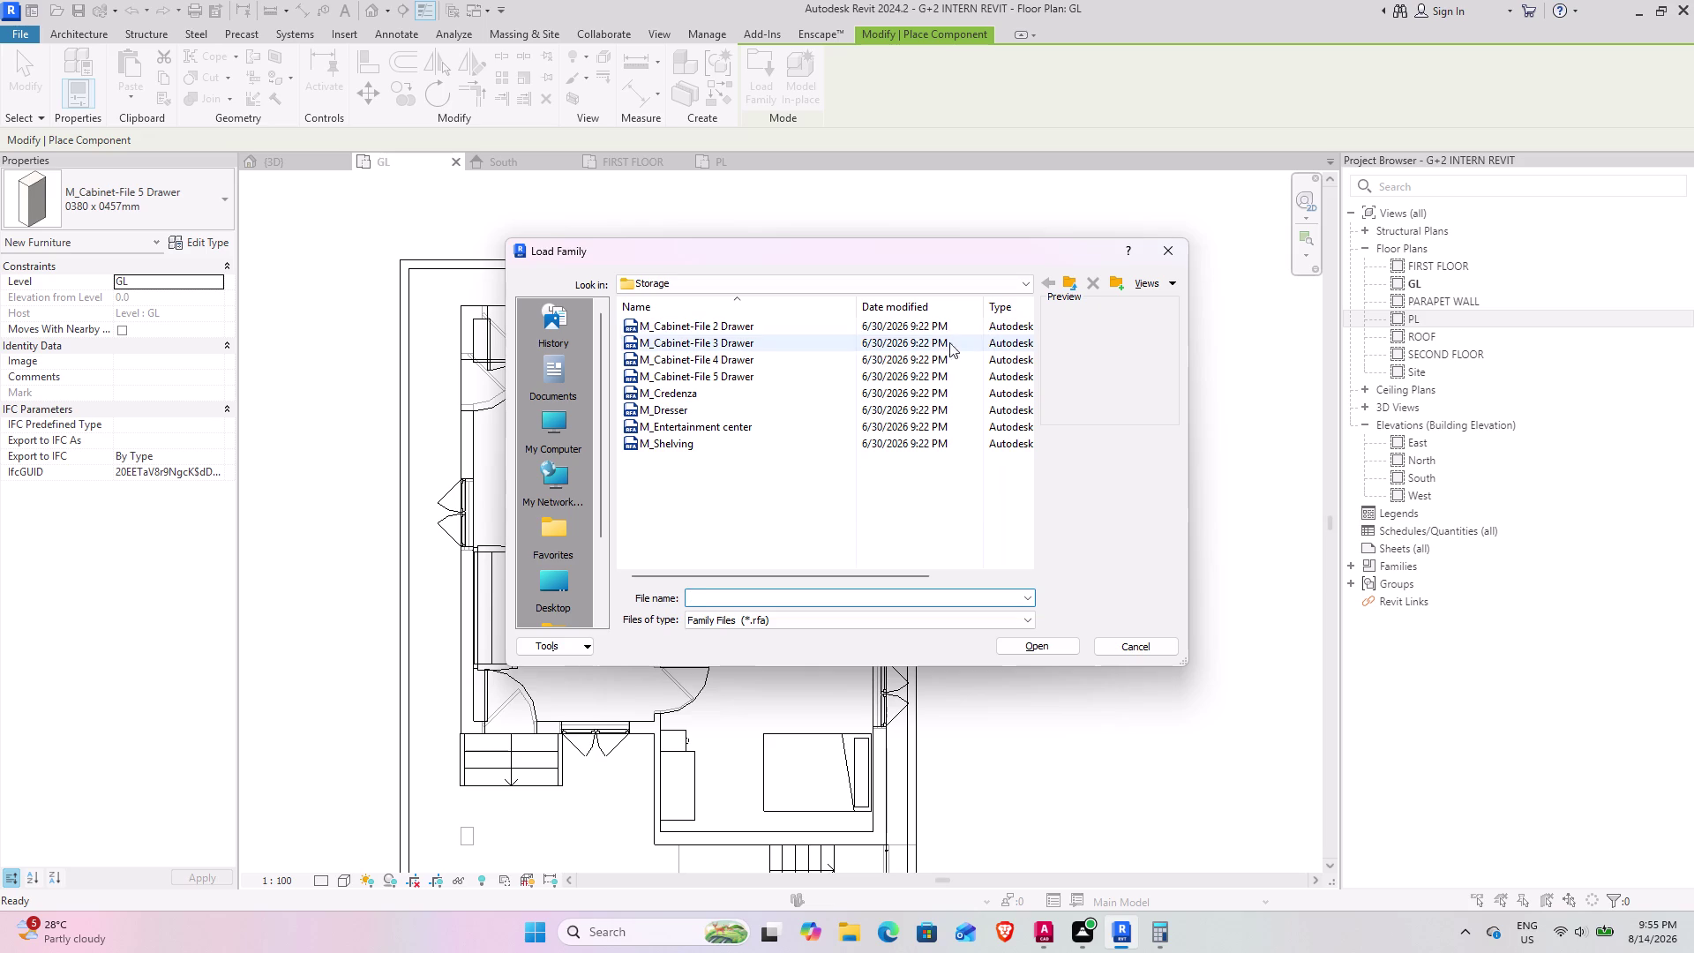
scroll(up, 3)
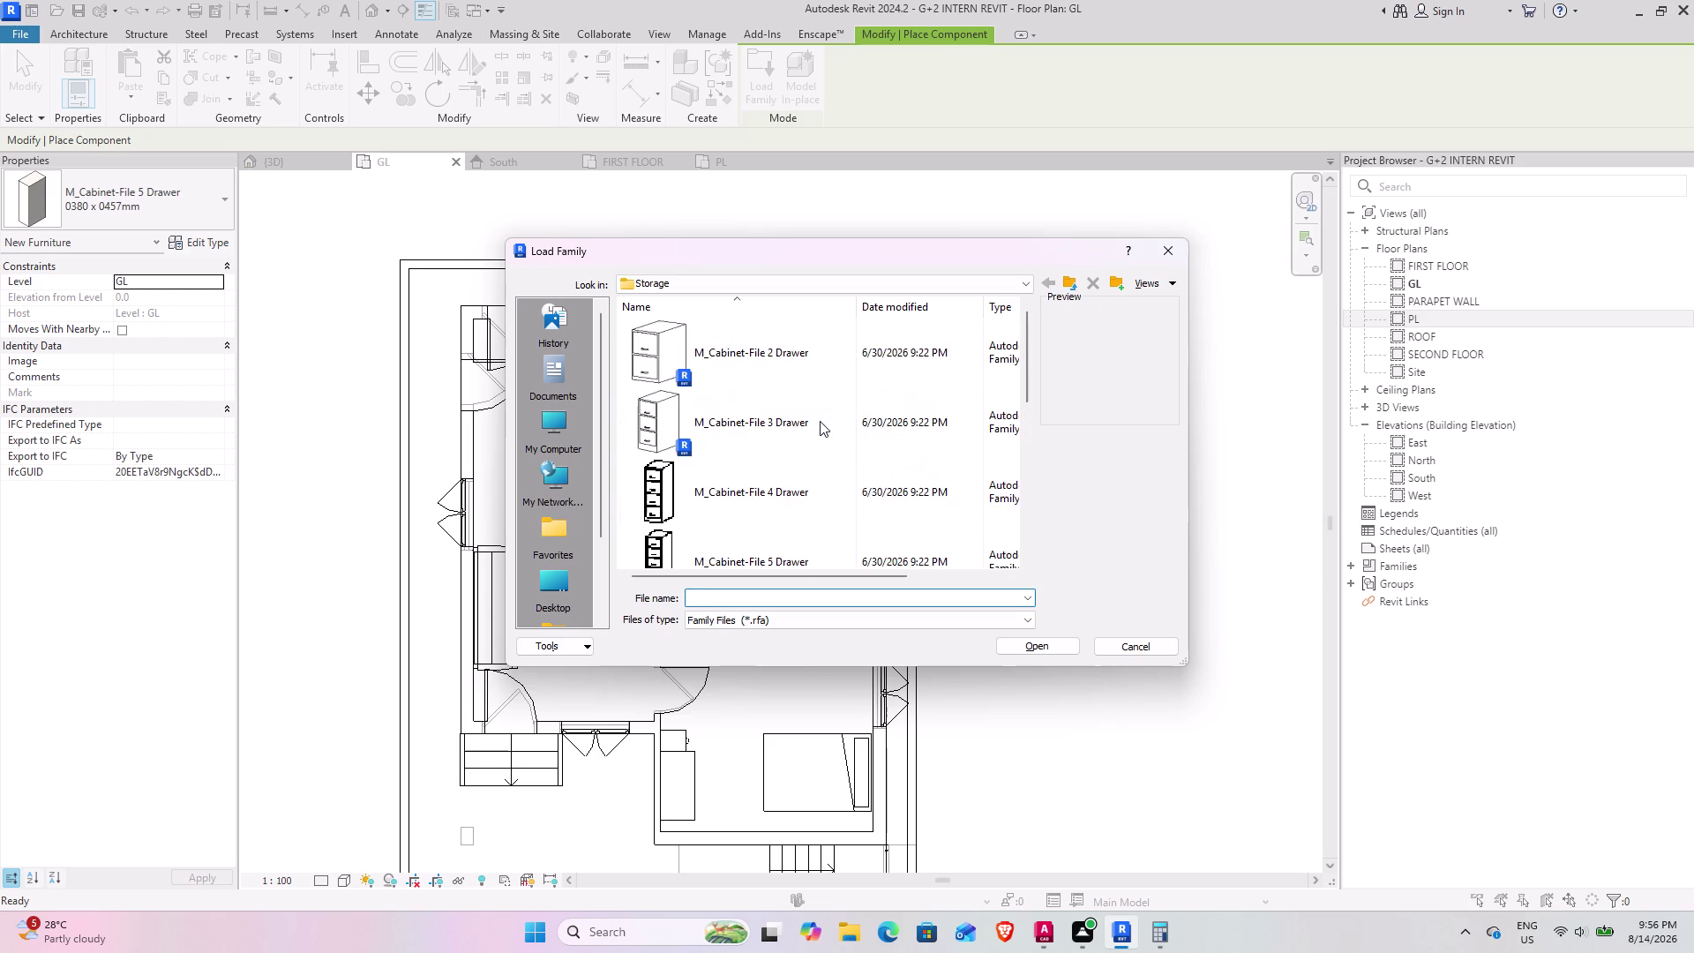
scroll(down, 3)
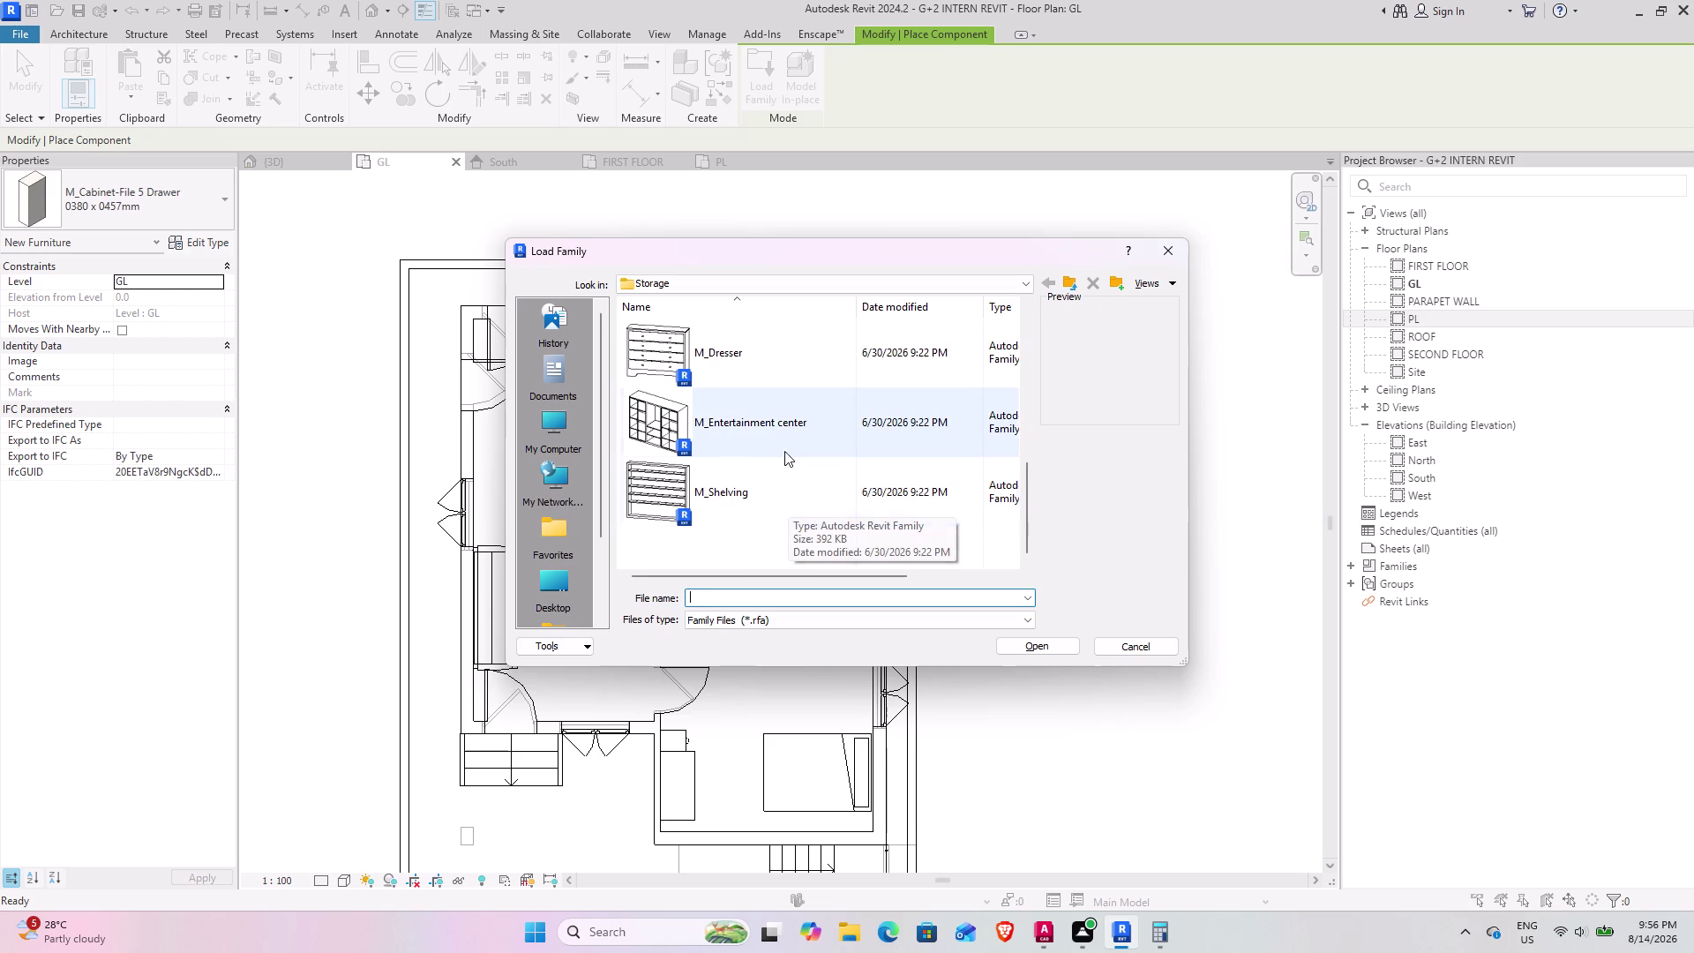
scroll(up, 3)
scroll(up, 3)
scroll(up, 3)
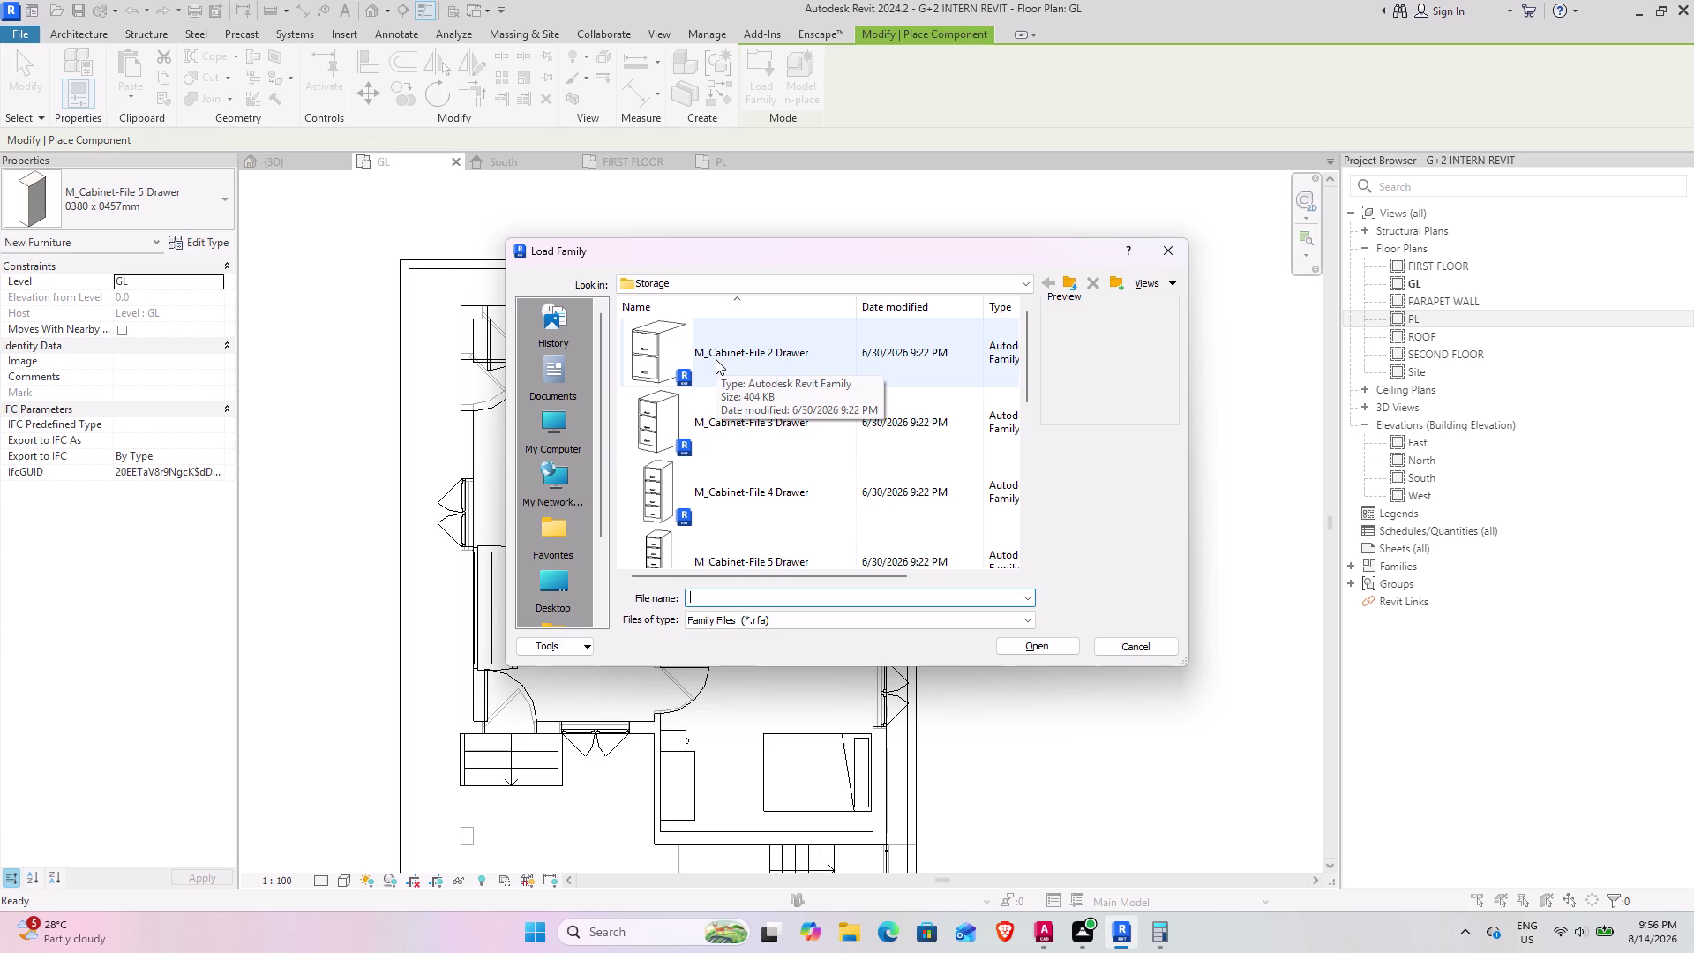
click(1072, 275)
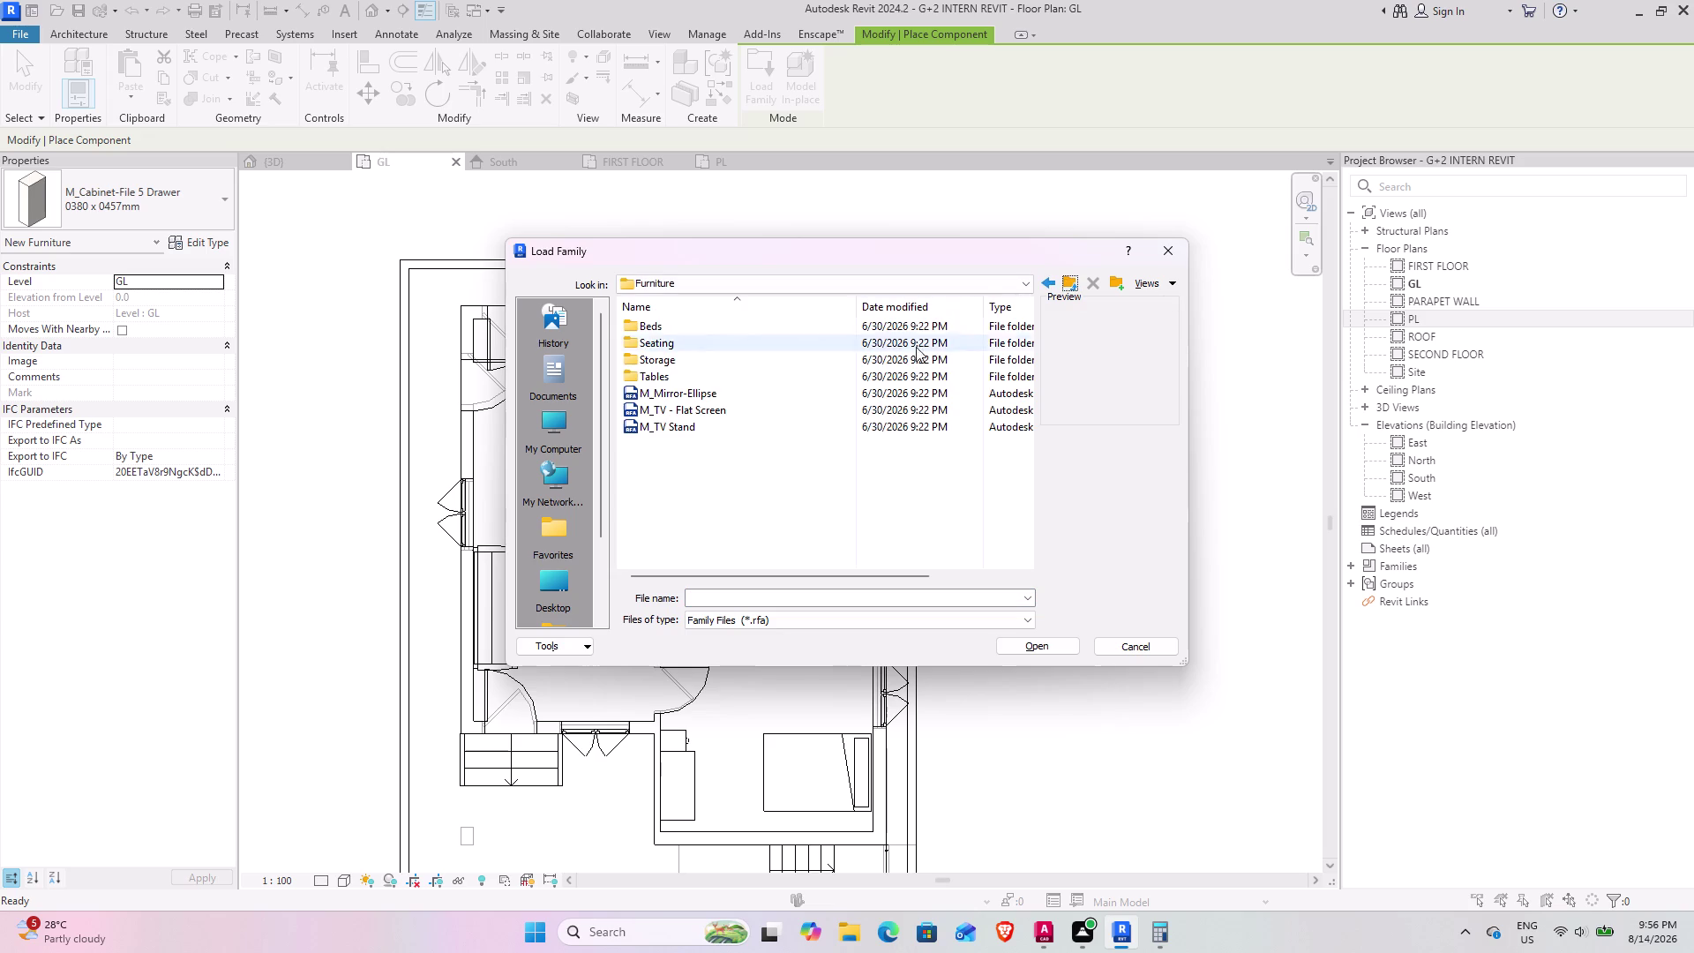
double_click(757, 370)
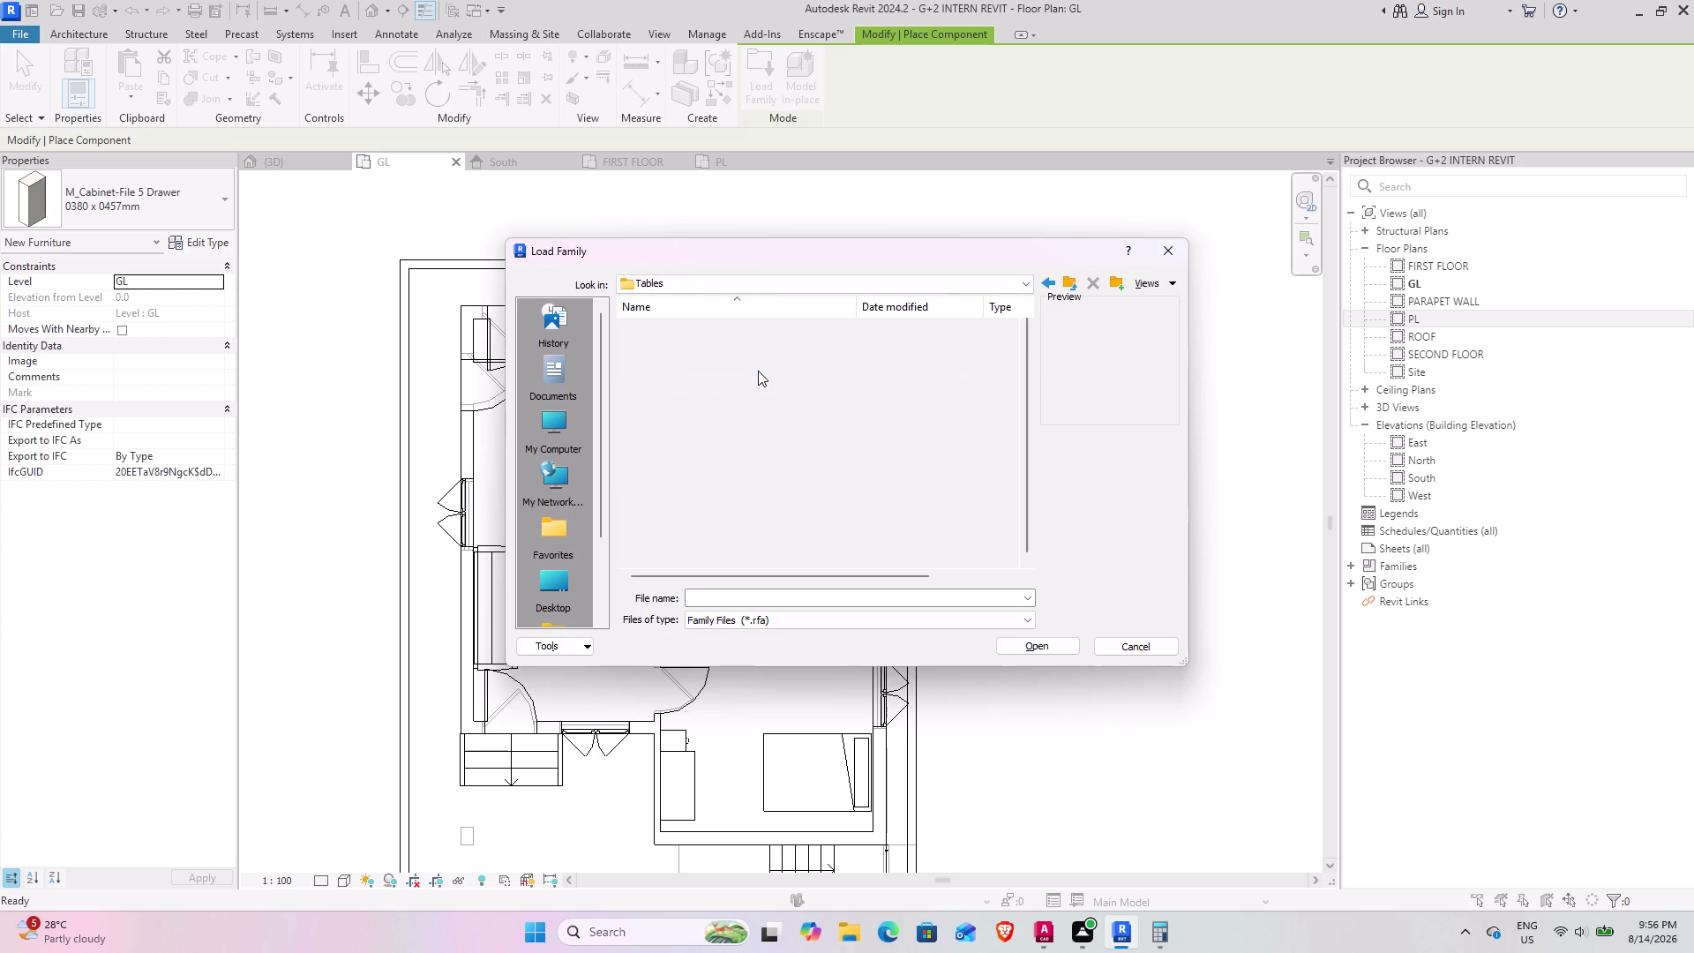
Load M_Table-Dining Round and reopen the Tables family library.
scroll(up, 3)
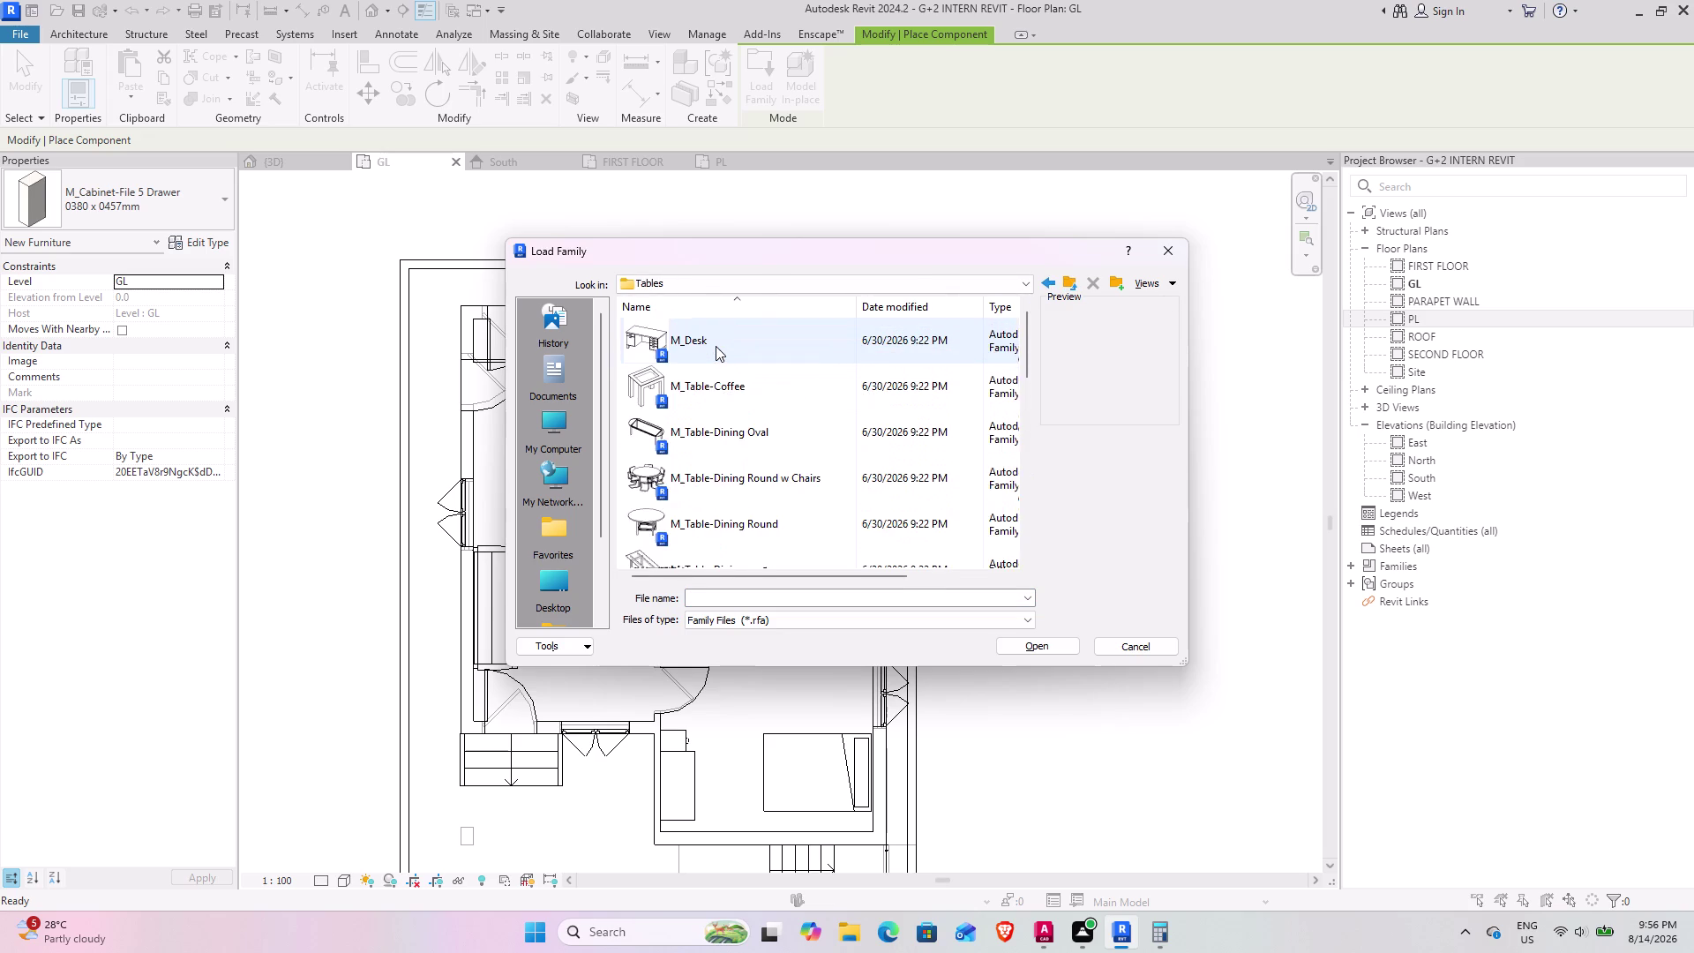
scroll(up, 3)
scroll(down, 3)
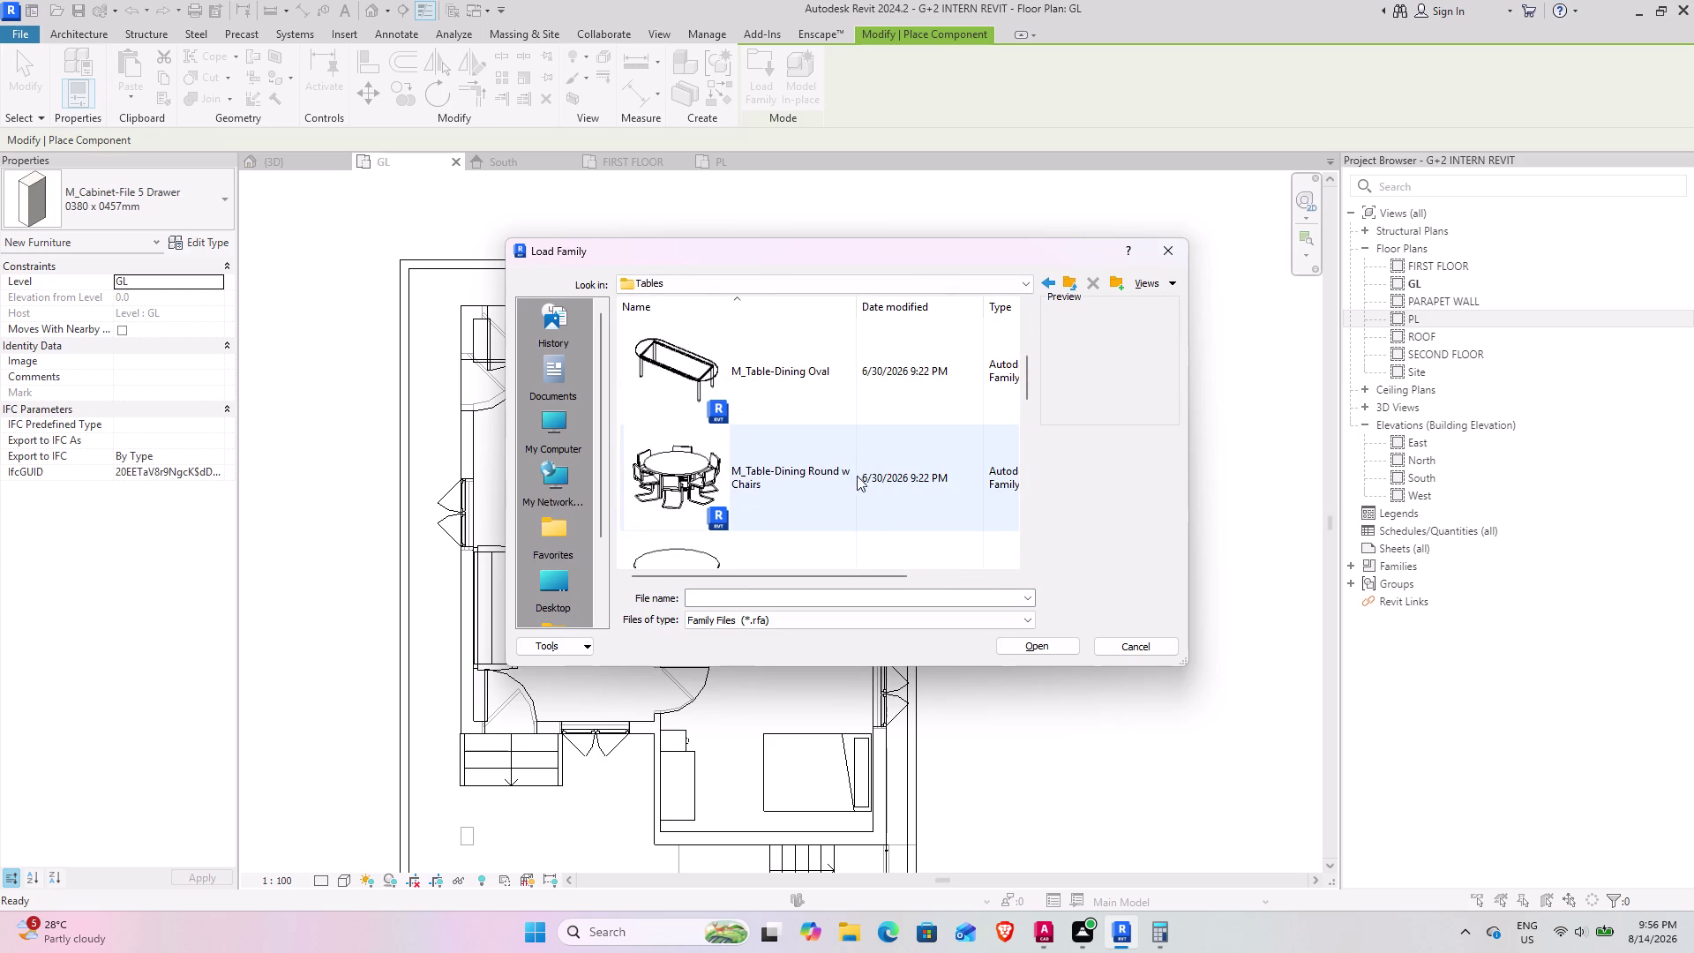
scroll(down, 3)
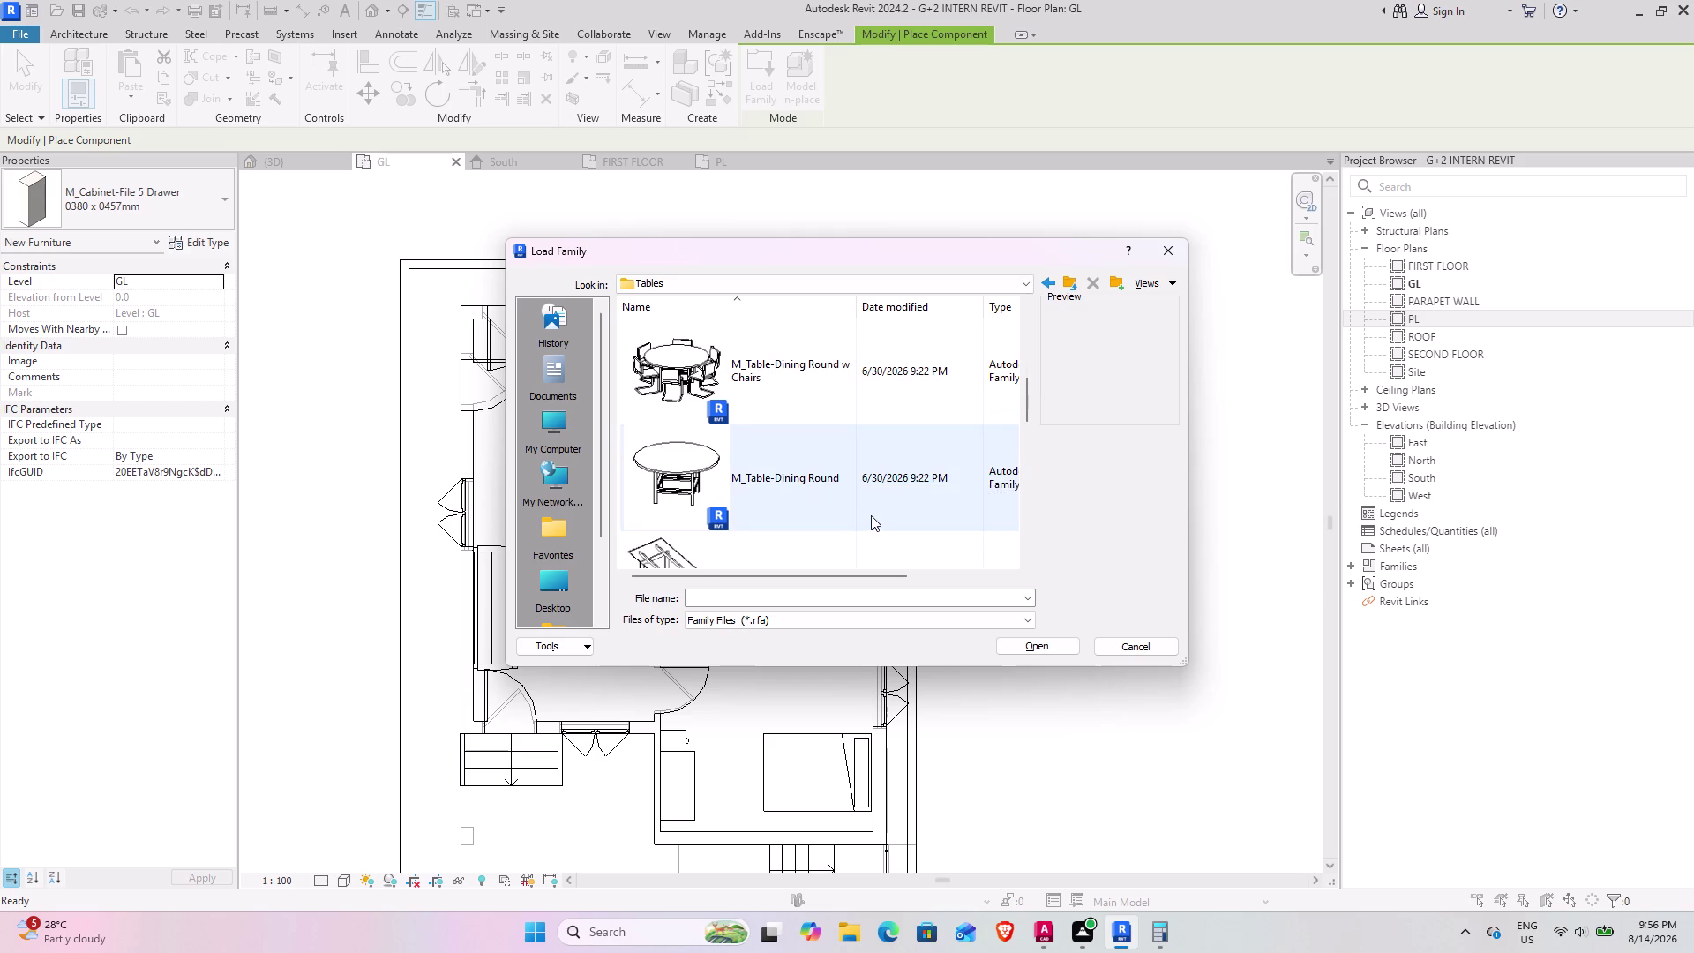
click(829, 511)
click(1030, 655)
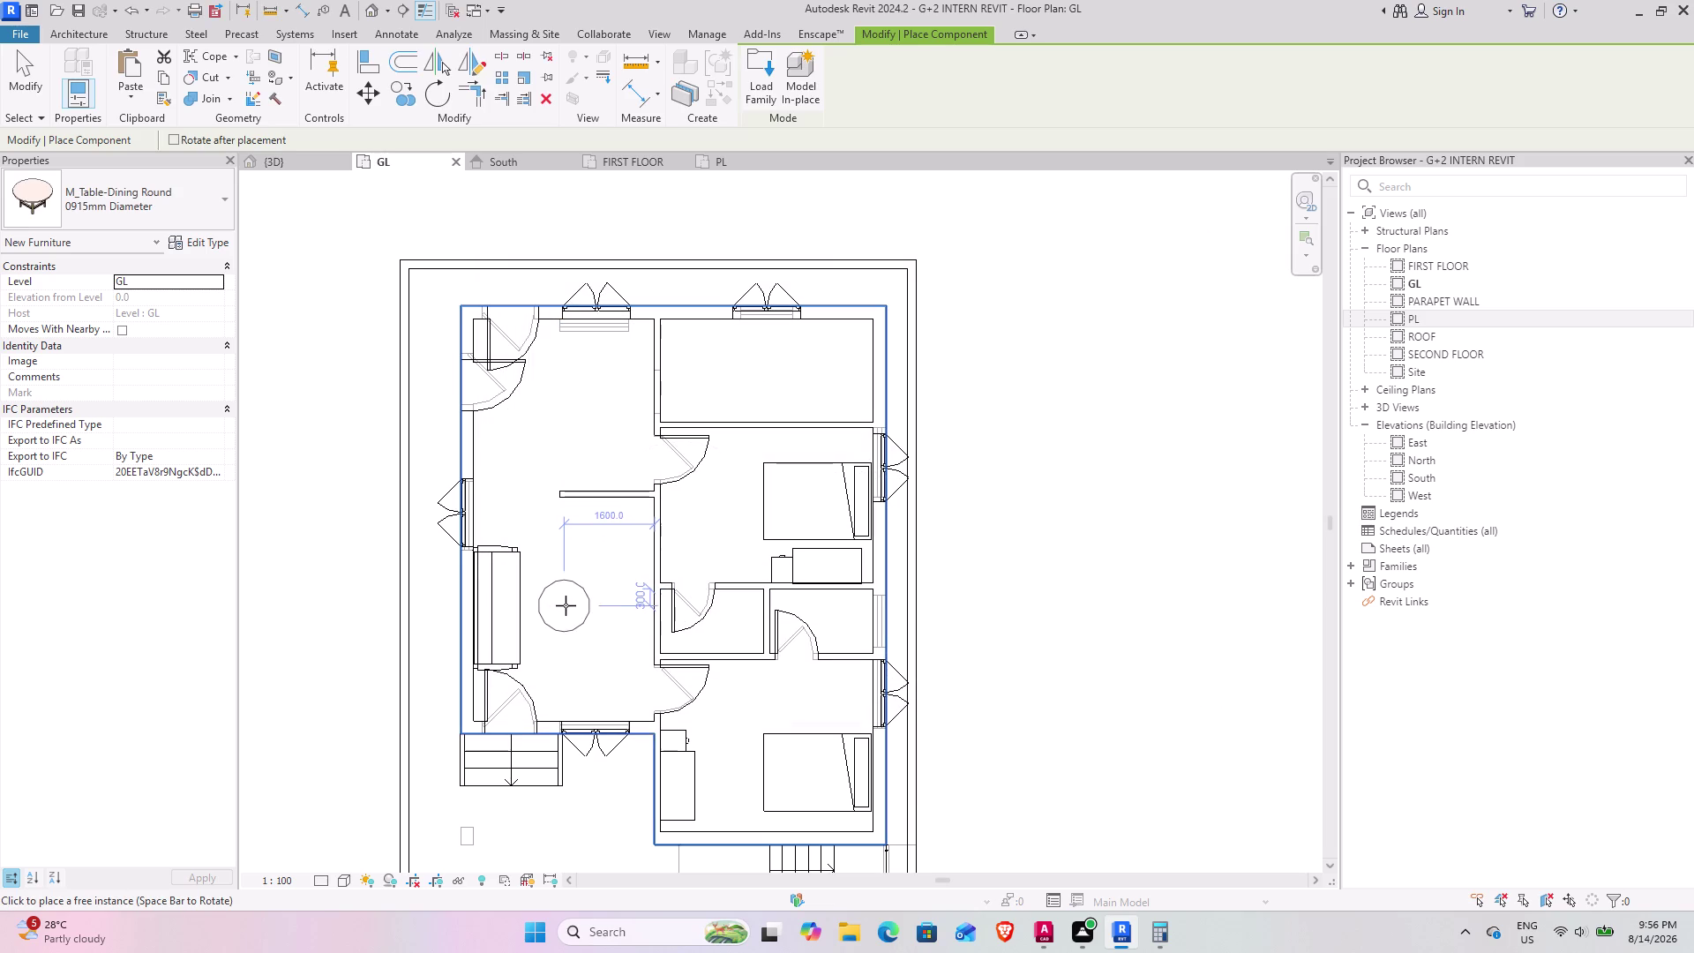
click(556, 607)
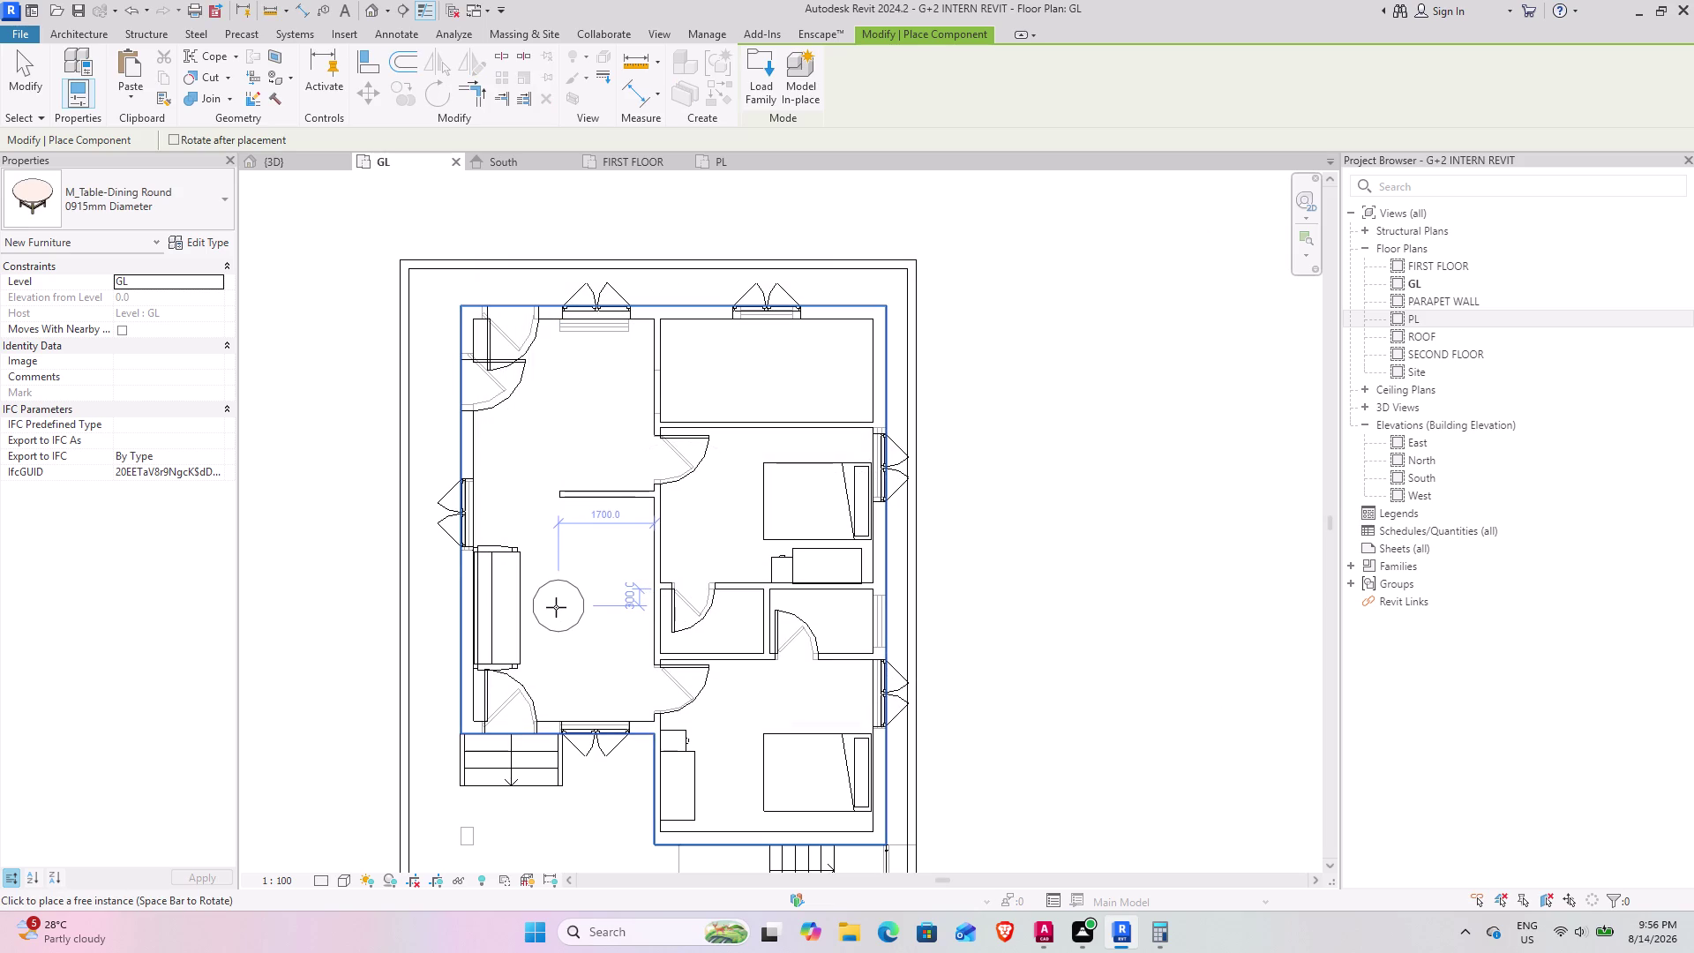
click(757, 98)
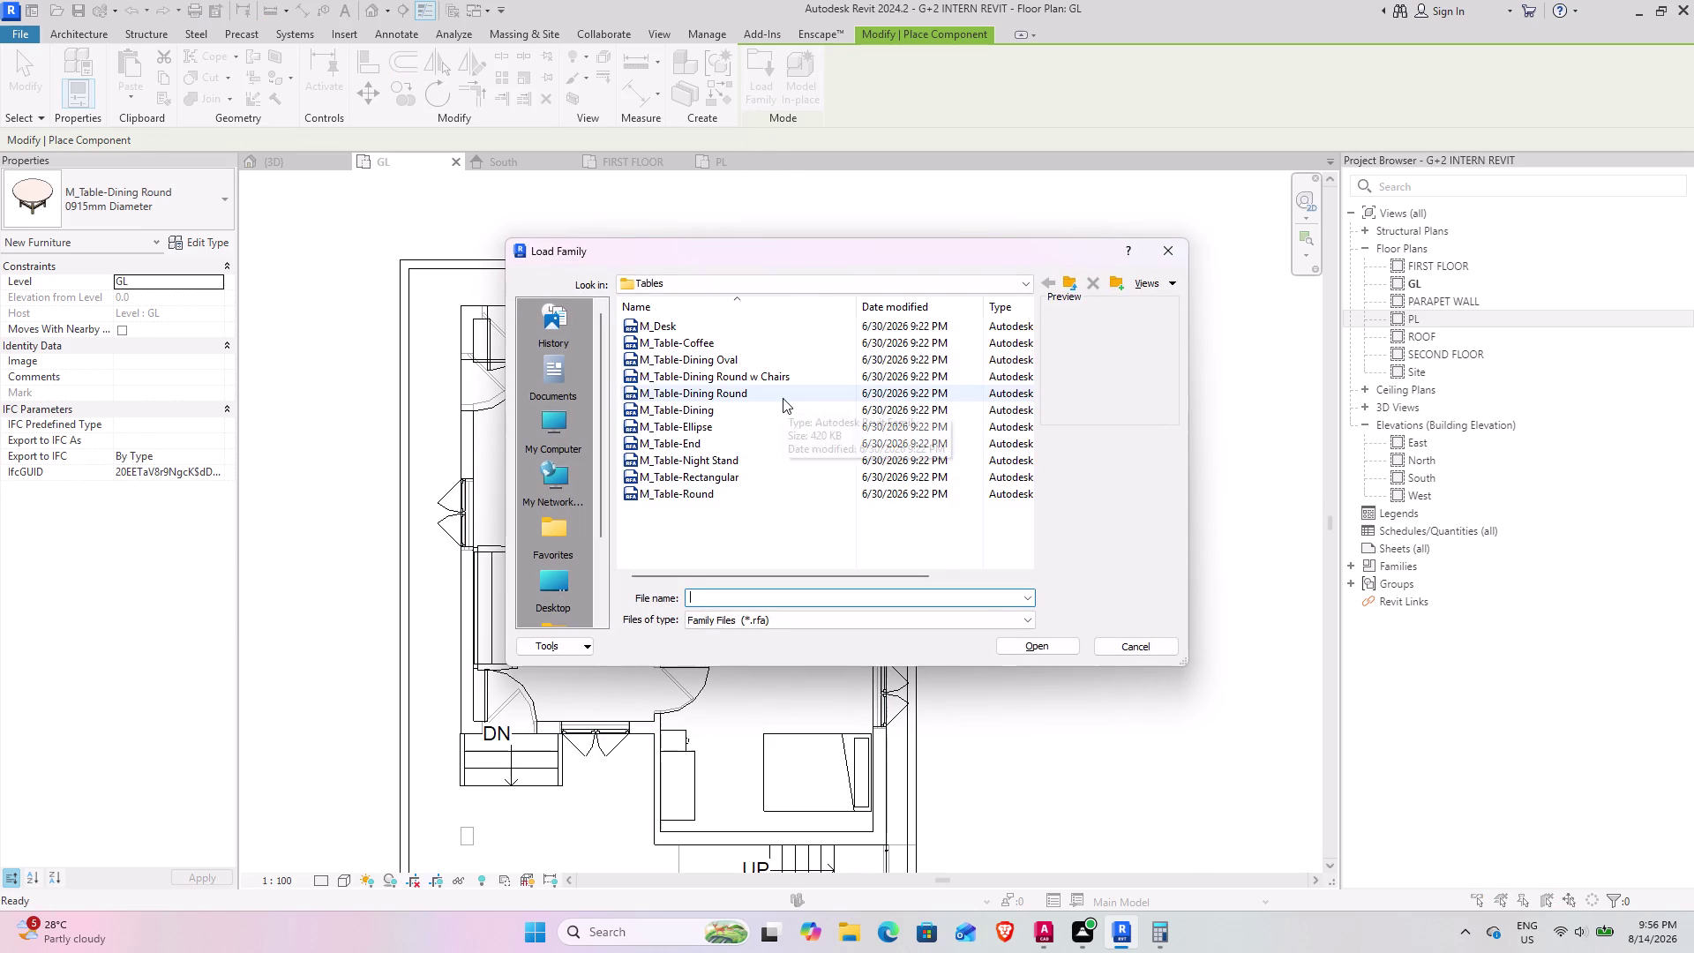
Scroll through the Tables folder, then go back up to Furniture.
scroll(up, 3)
scroll(up, 3)
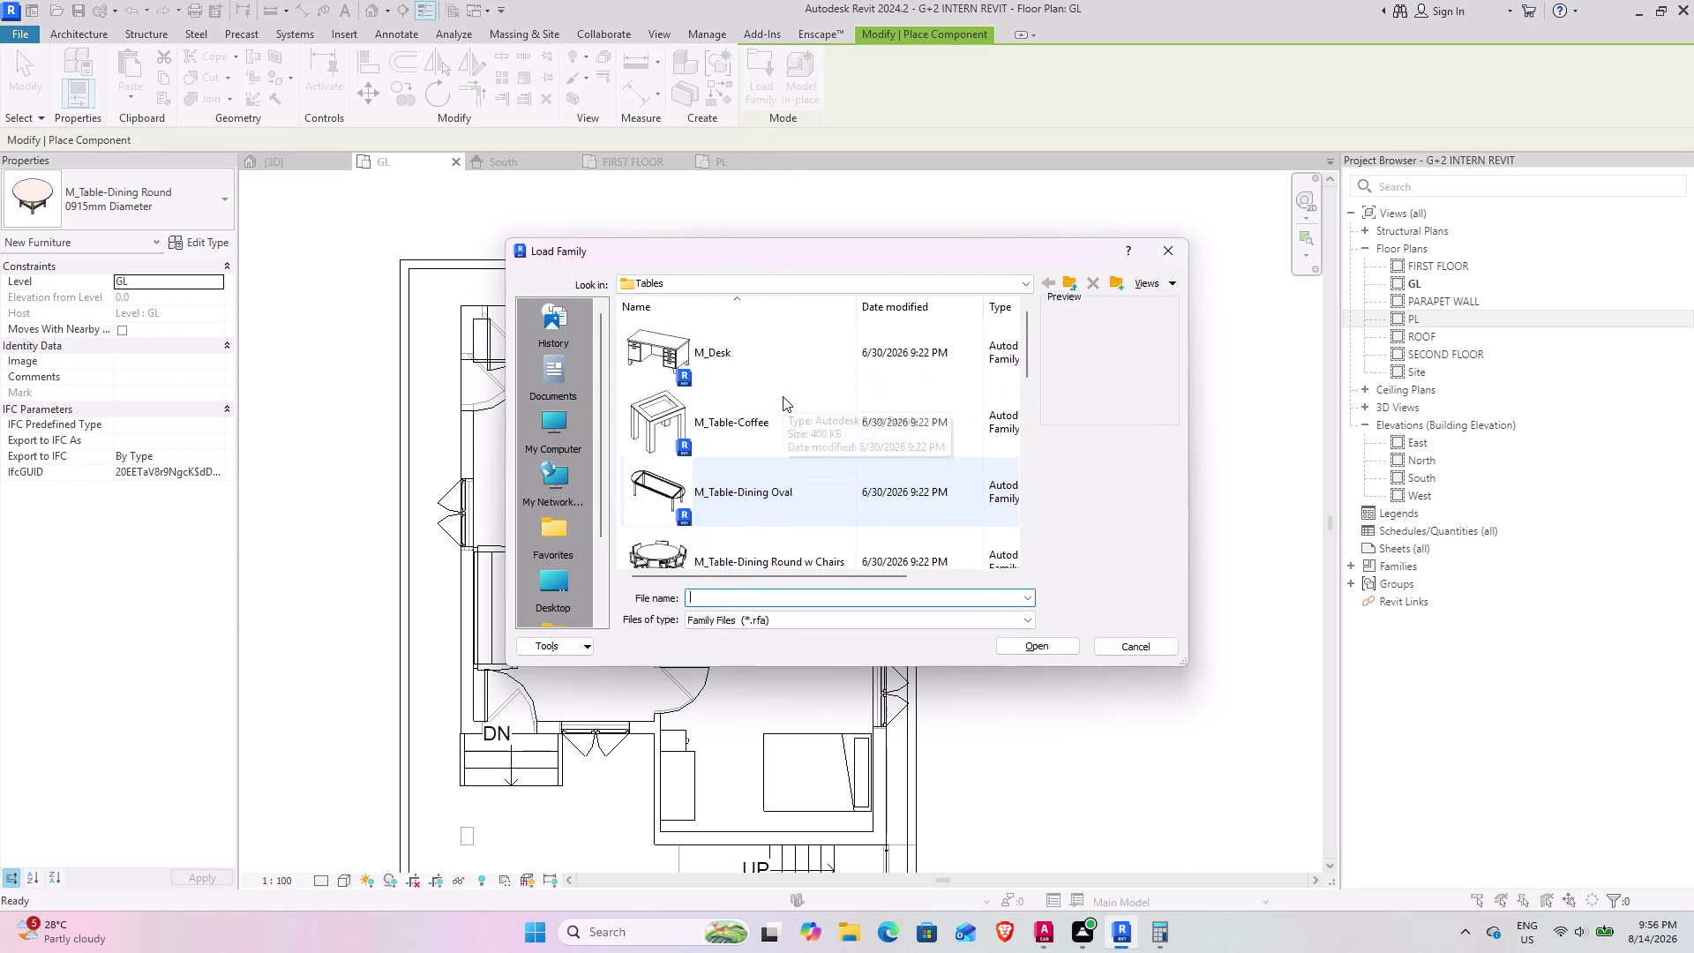
scroll(down, 3)
scroll(down, 3)
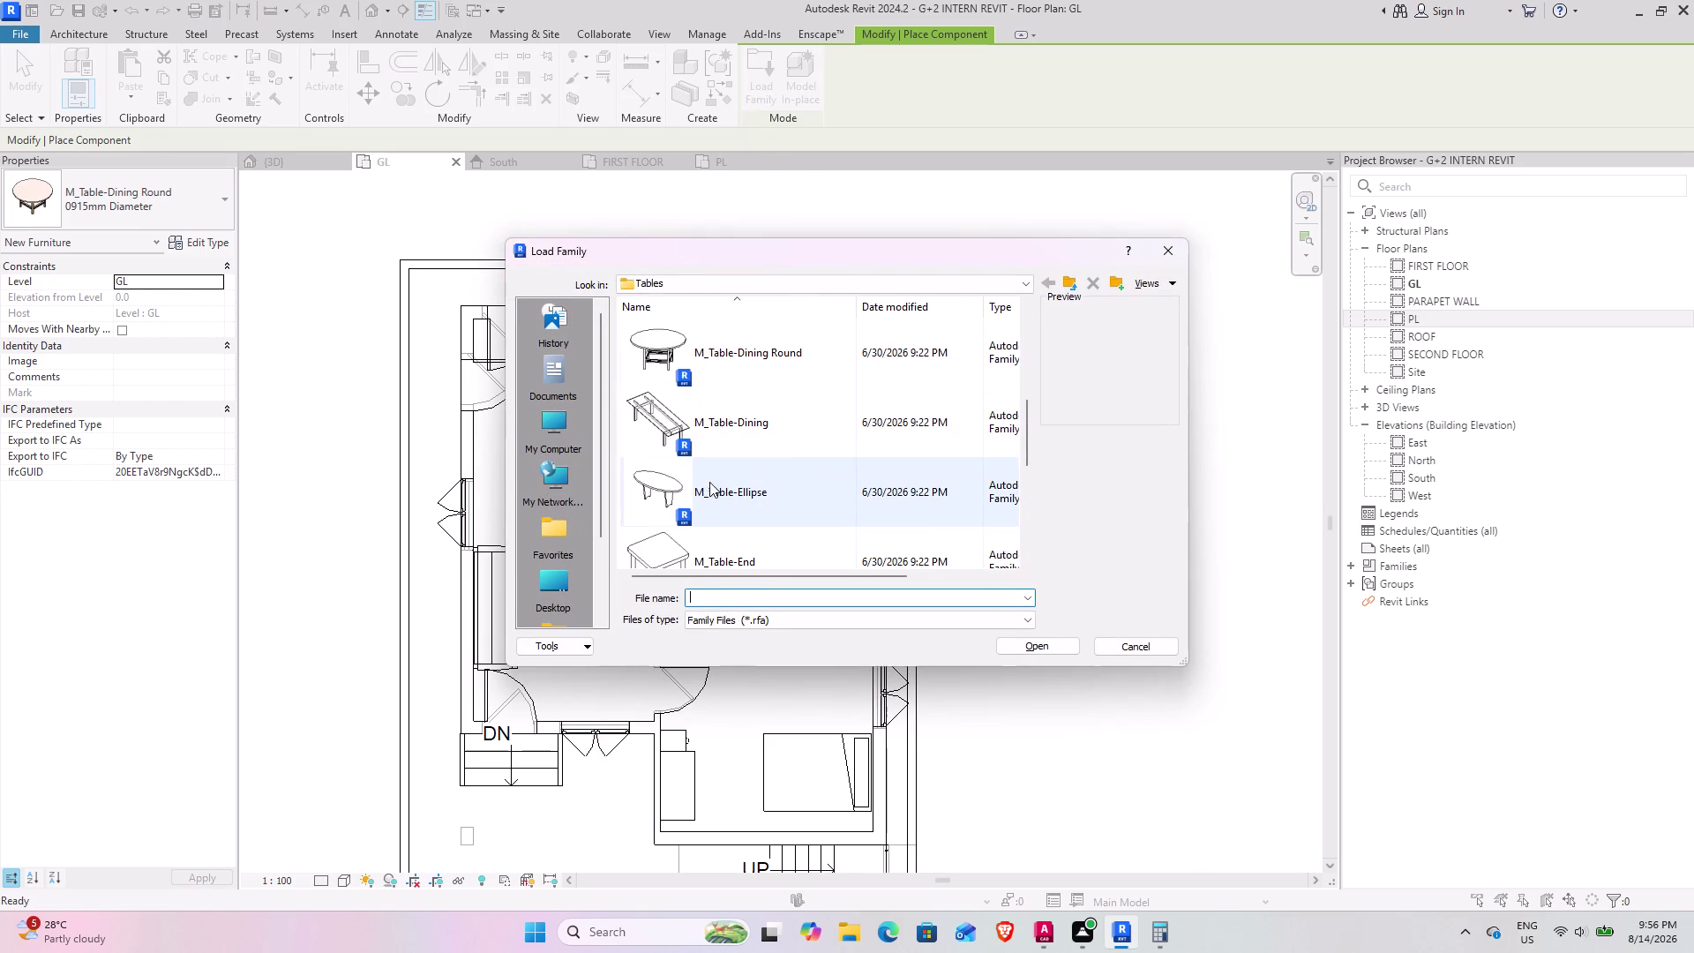
scroll(down, 3)
scroll(down, 3)
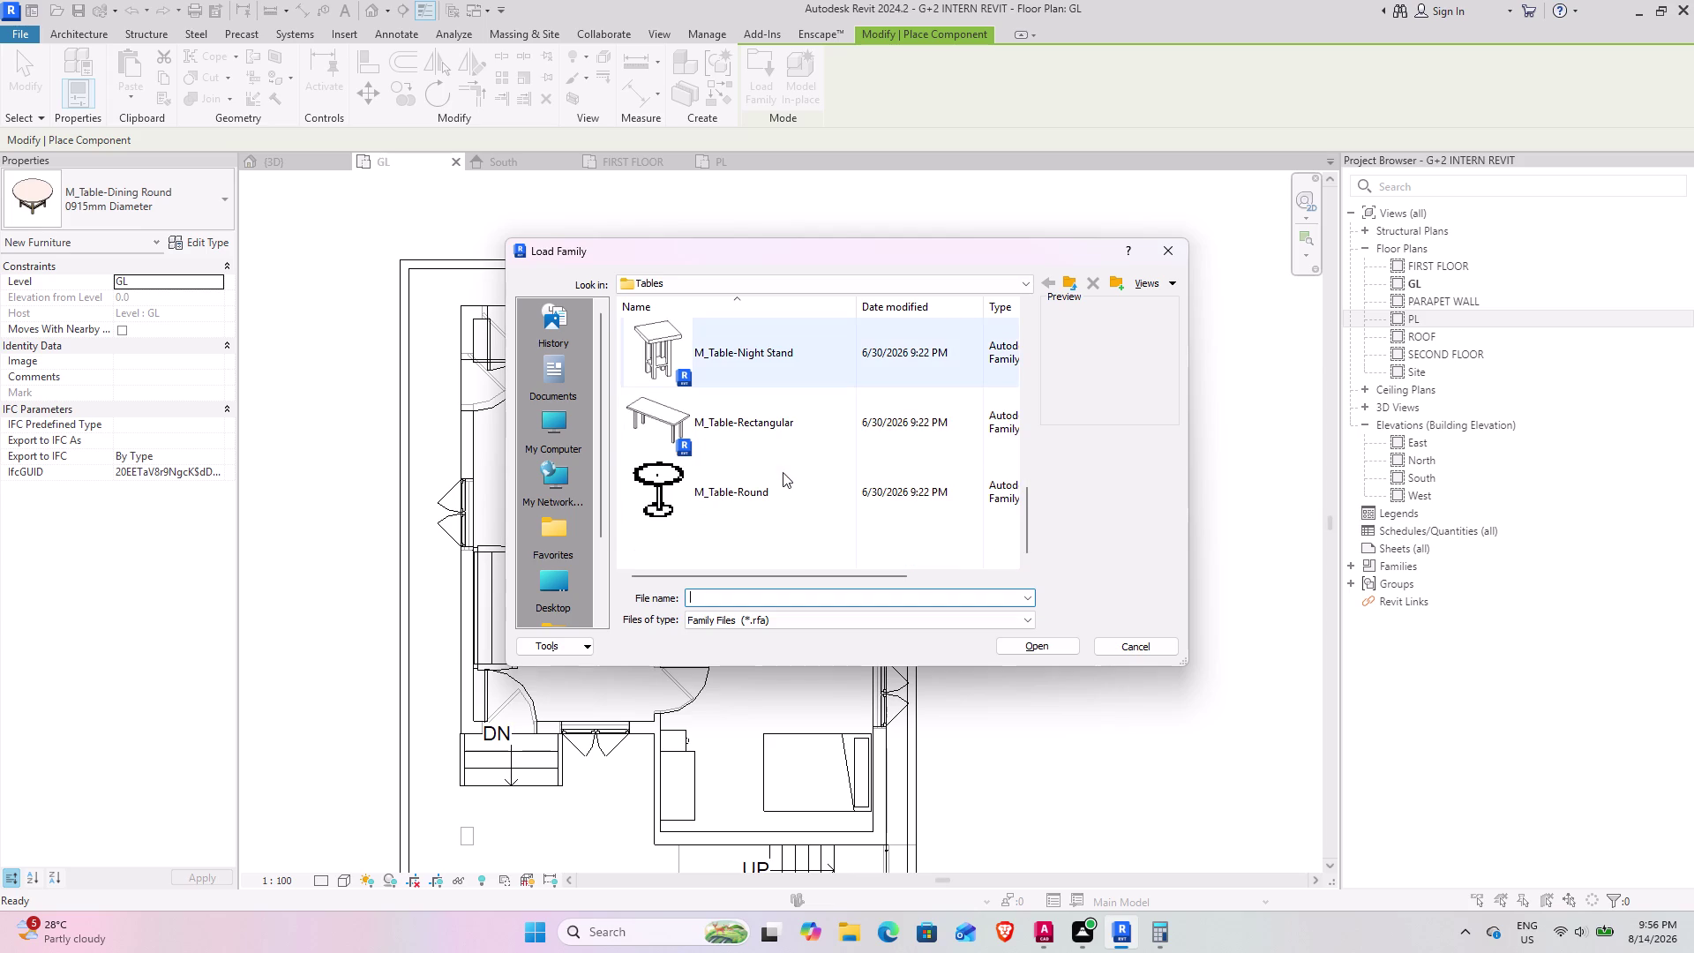
scroll(up, 3)
scroll(up, 3)
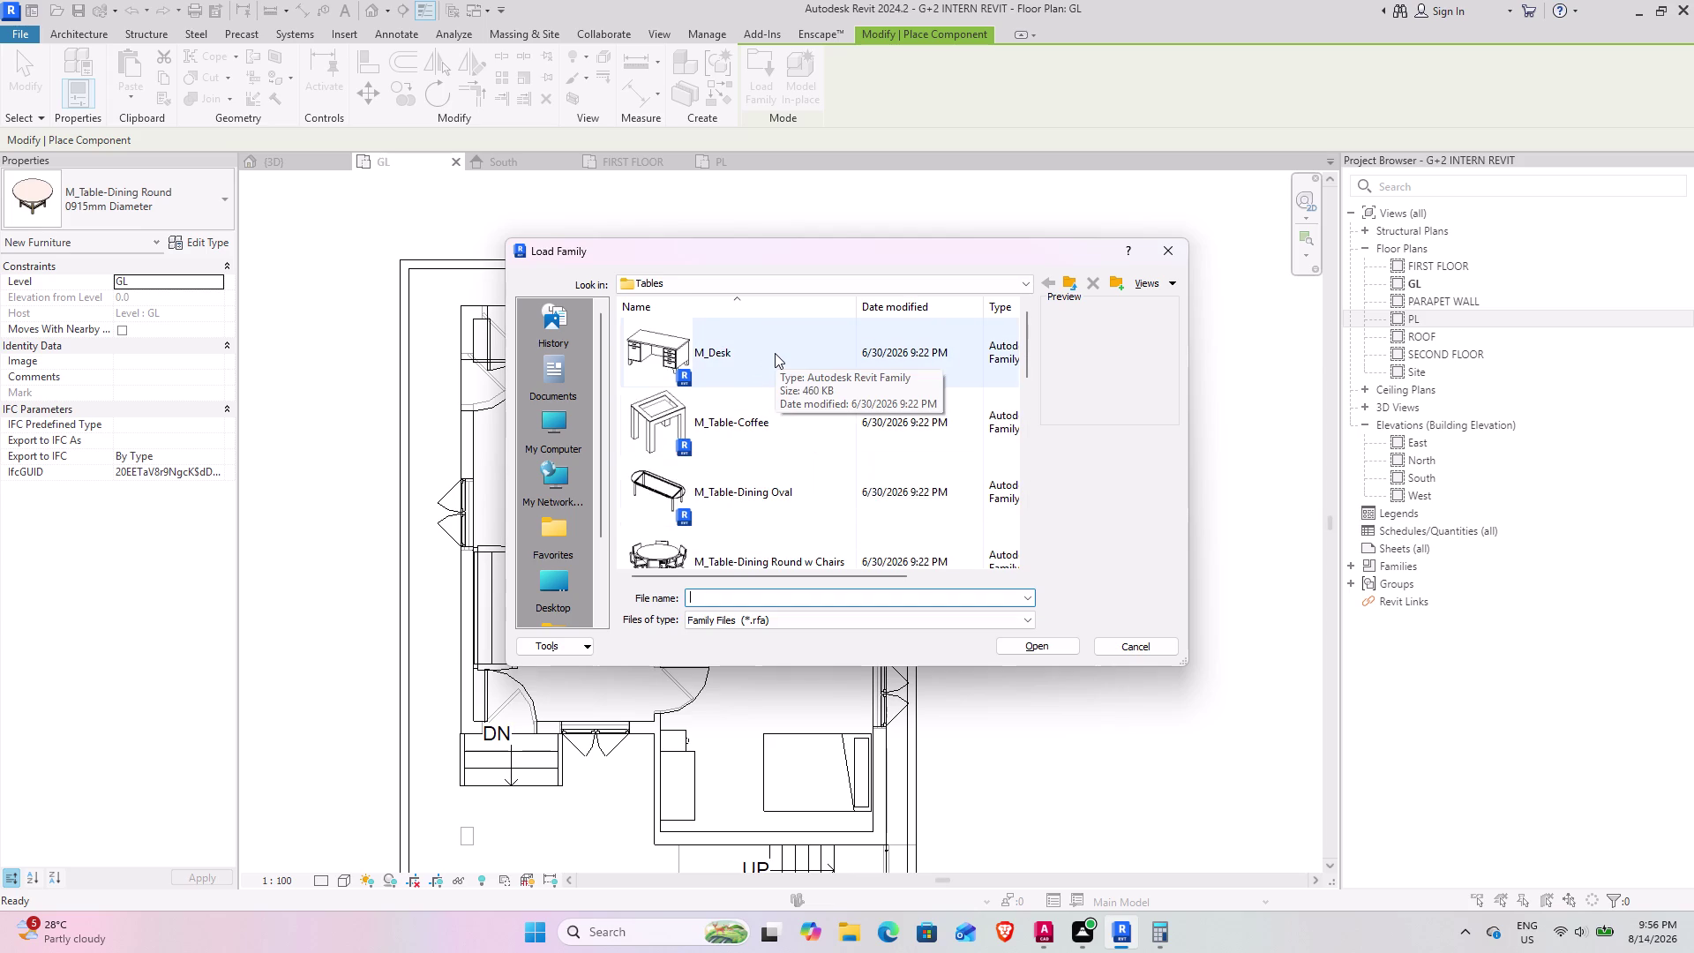
click(1123, 657)
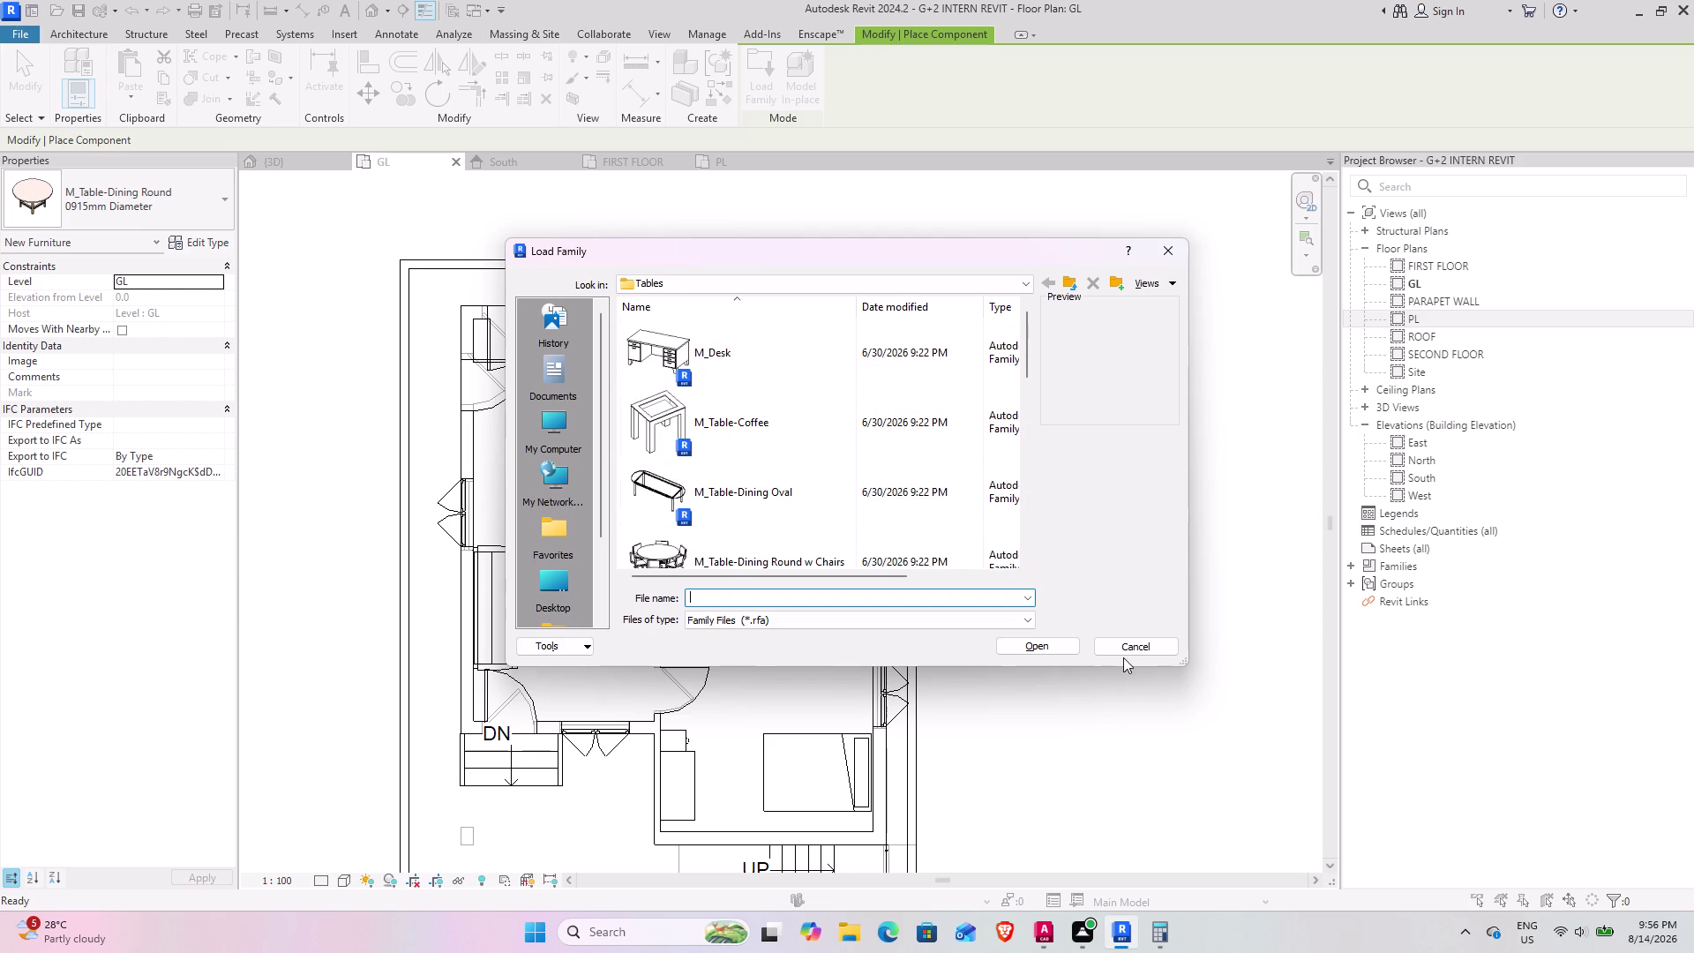
click(1068, 280)
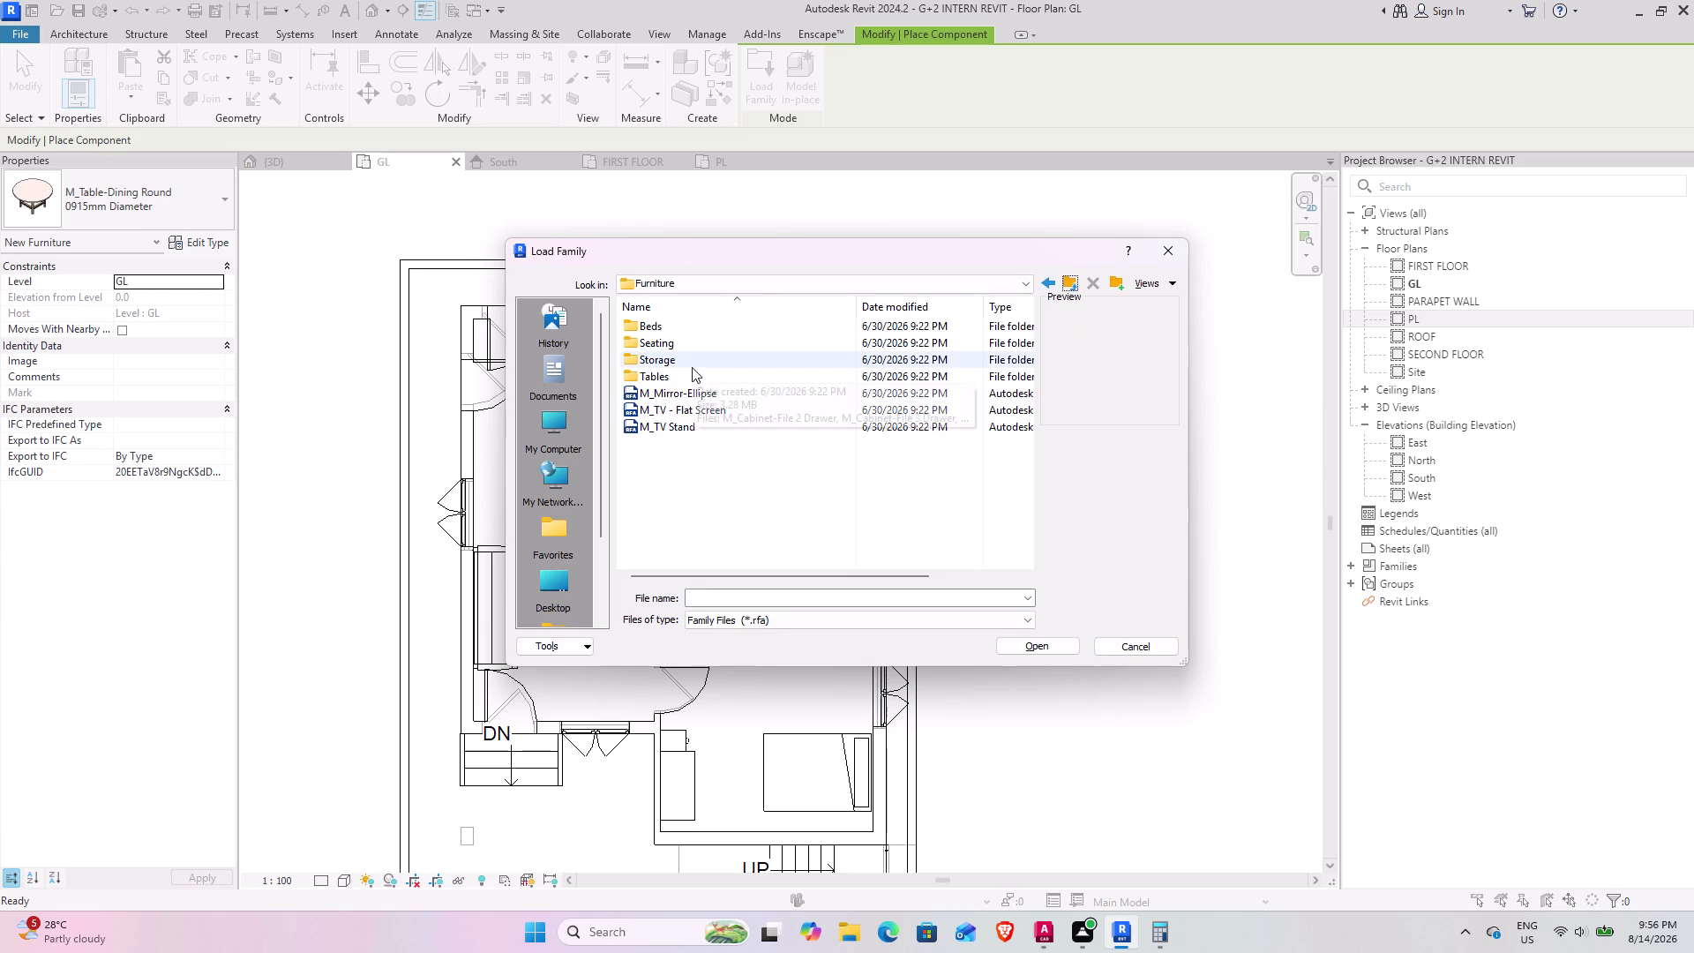
Select M_TV Stand.rfa in the Furniture folder and load it.
scroll(up, 3)
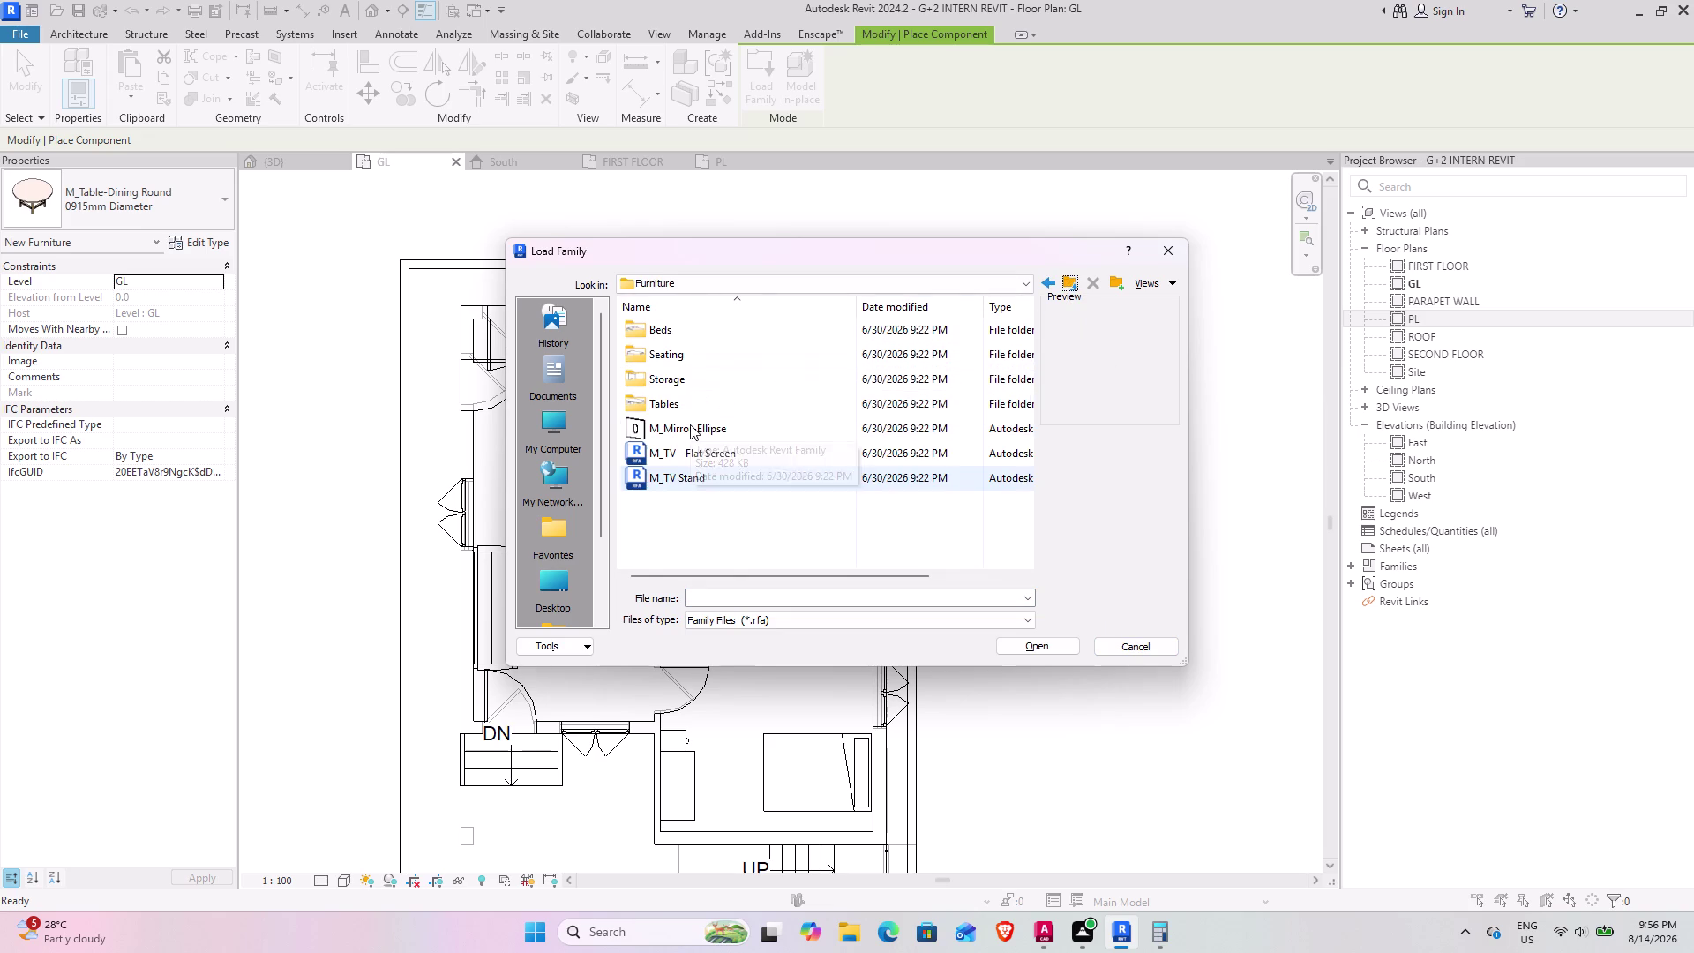
scroll(up, 3)
scroll(down, 3)
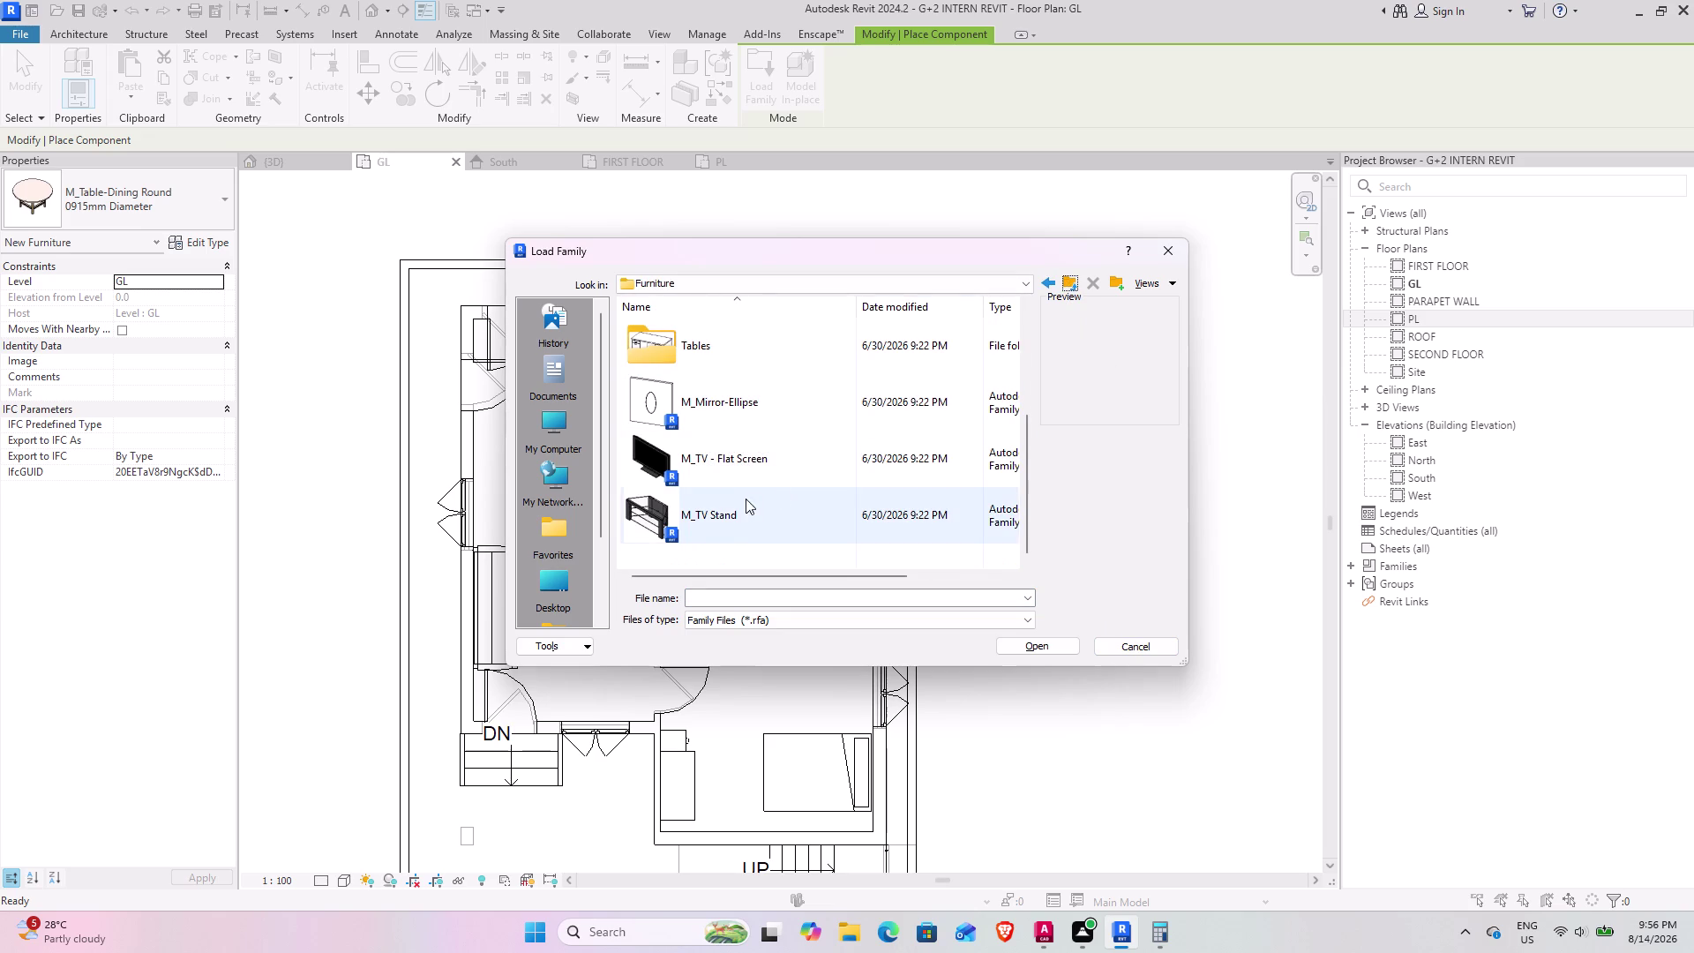
click(734, 517)
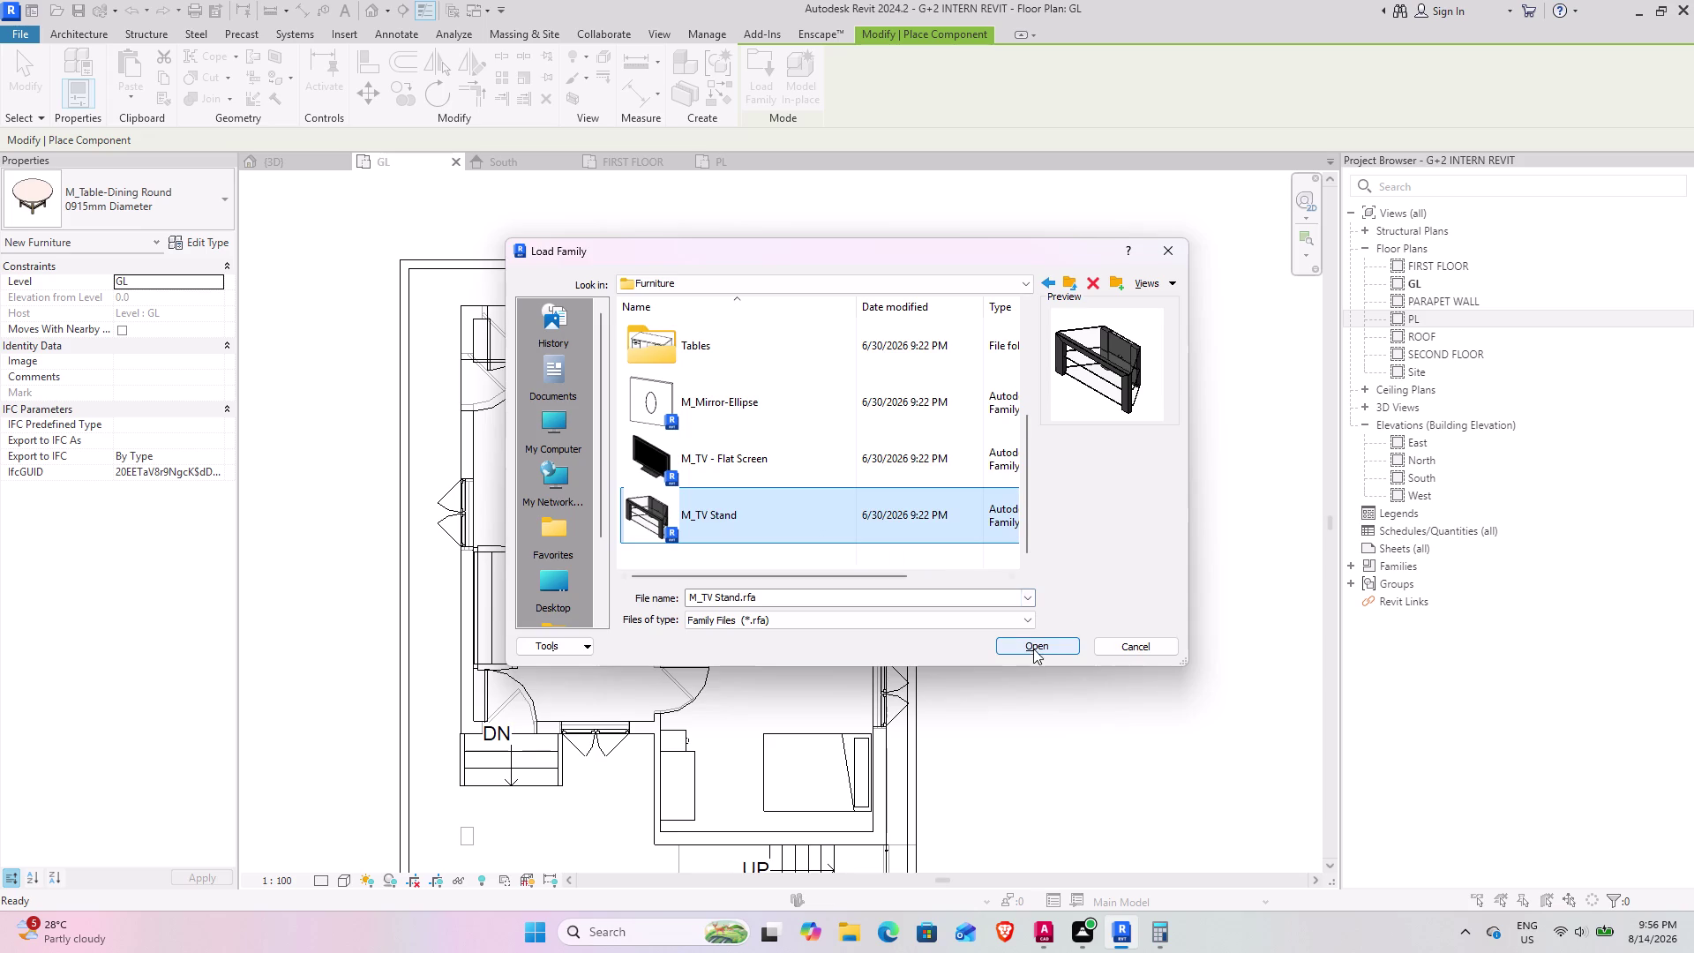
click(1033, 648)
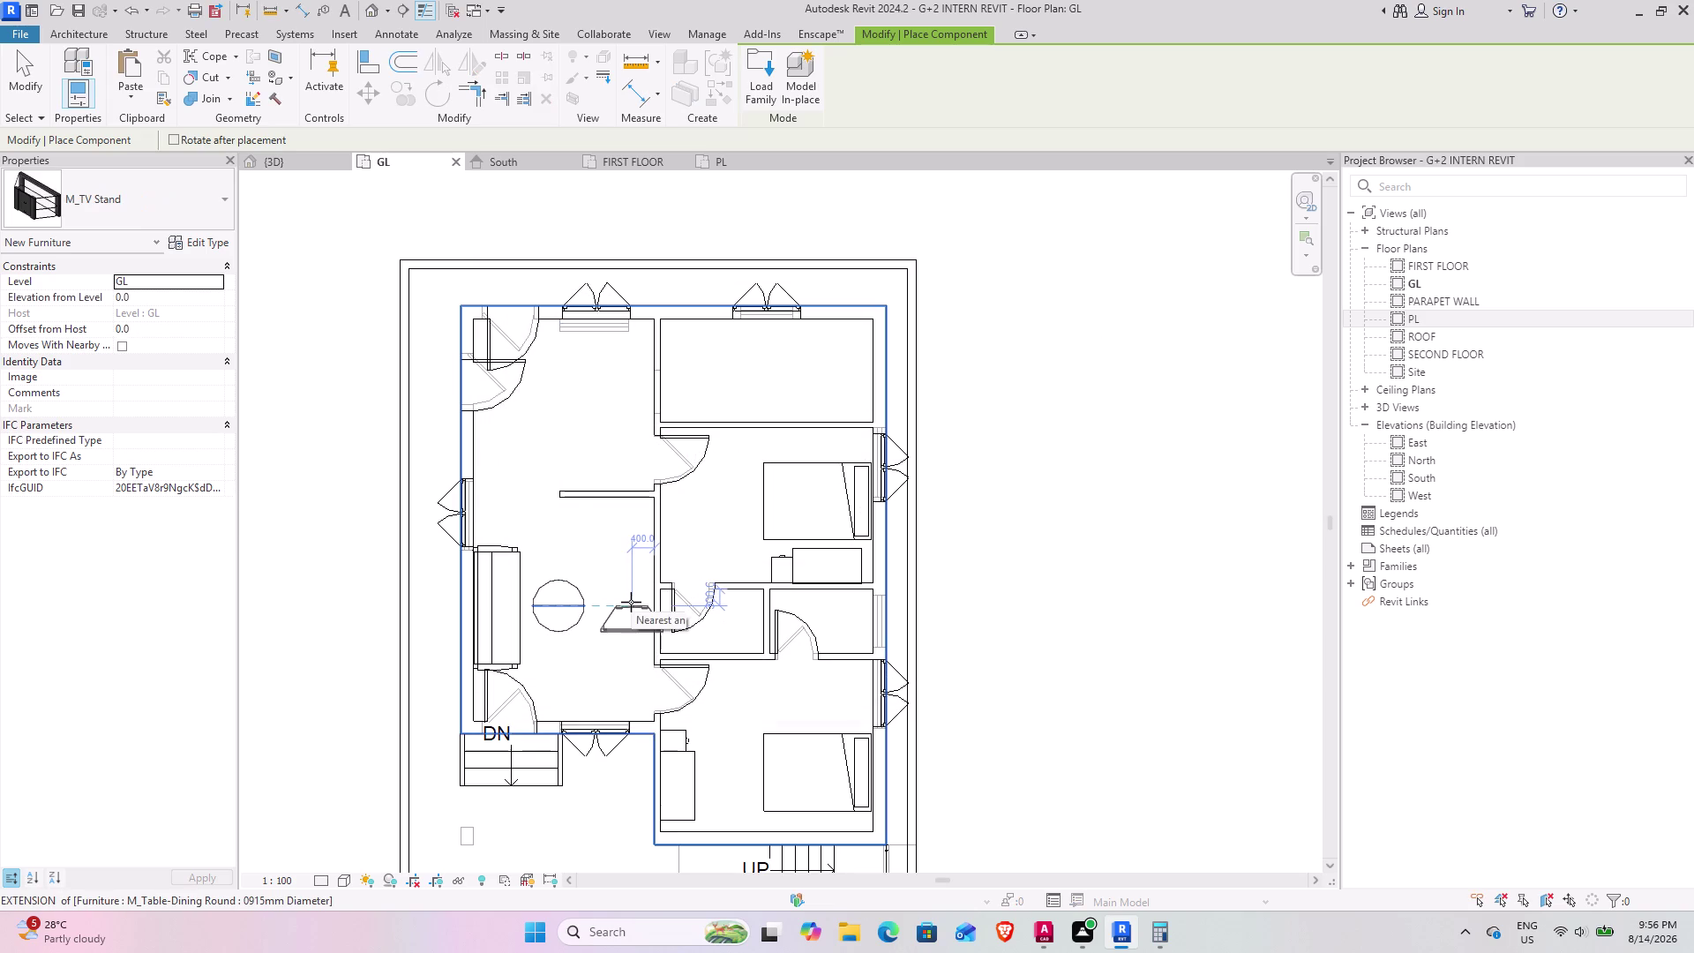
Rotate the TV stand to face the room and place it against the wall.
key(space)
key(space)
key(space)
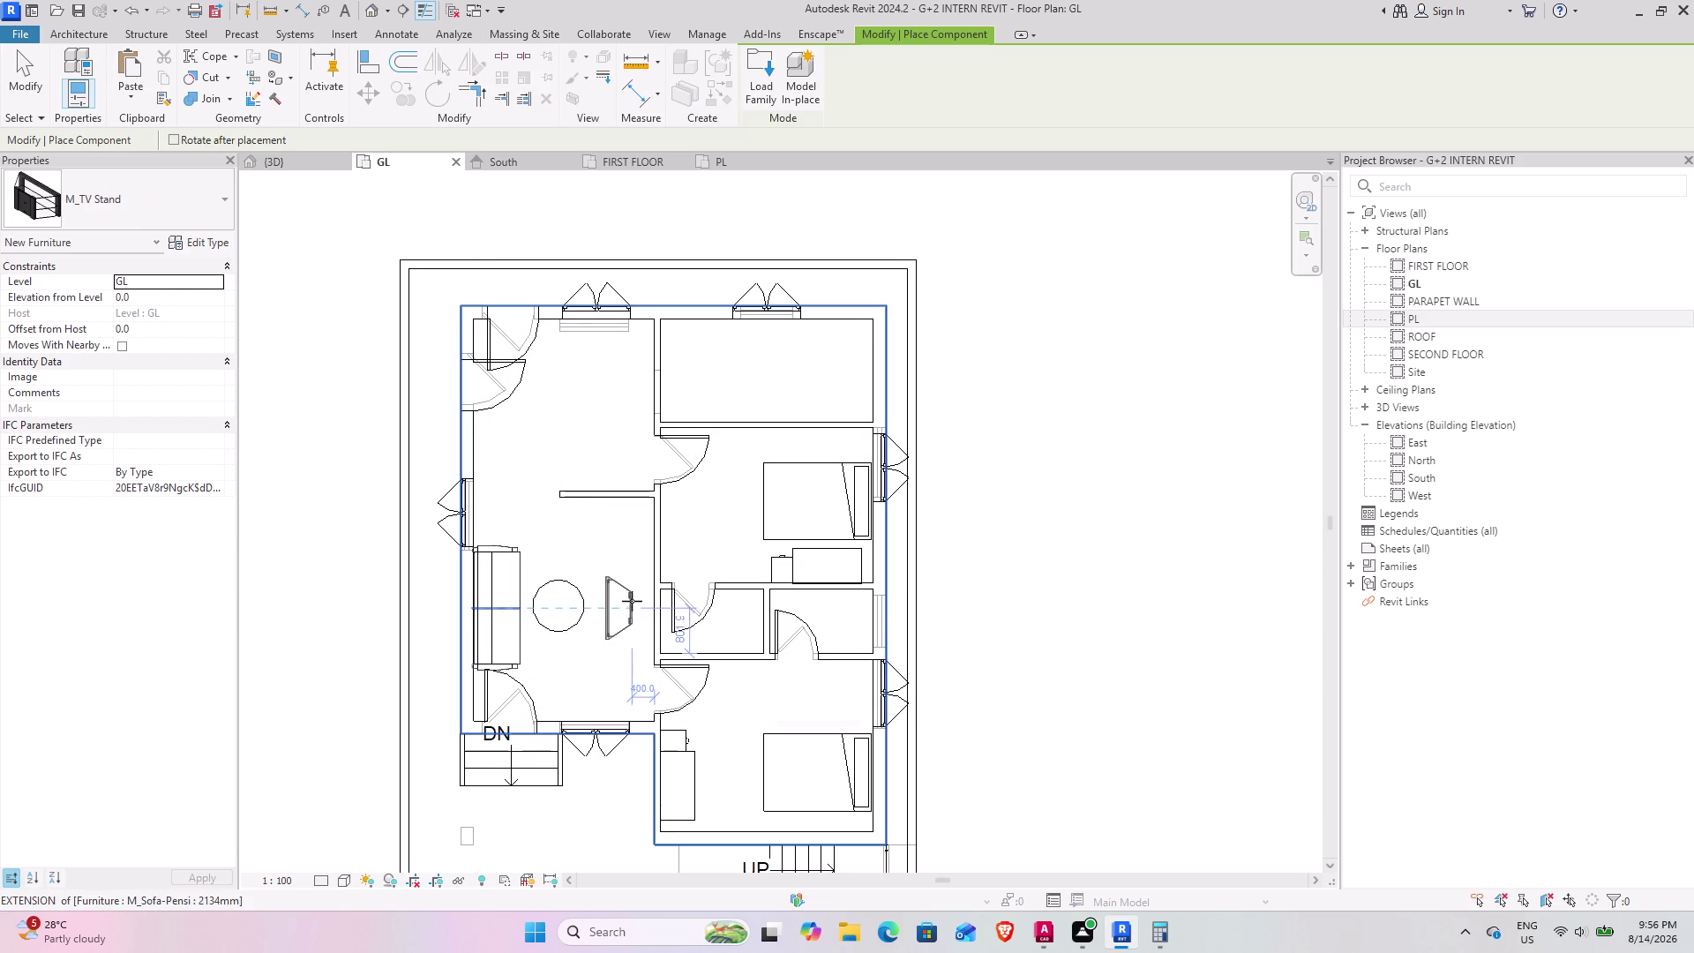
scroll(up, 3)
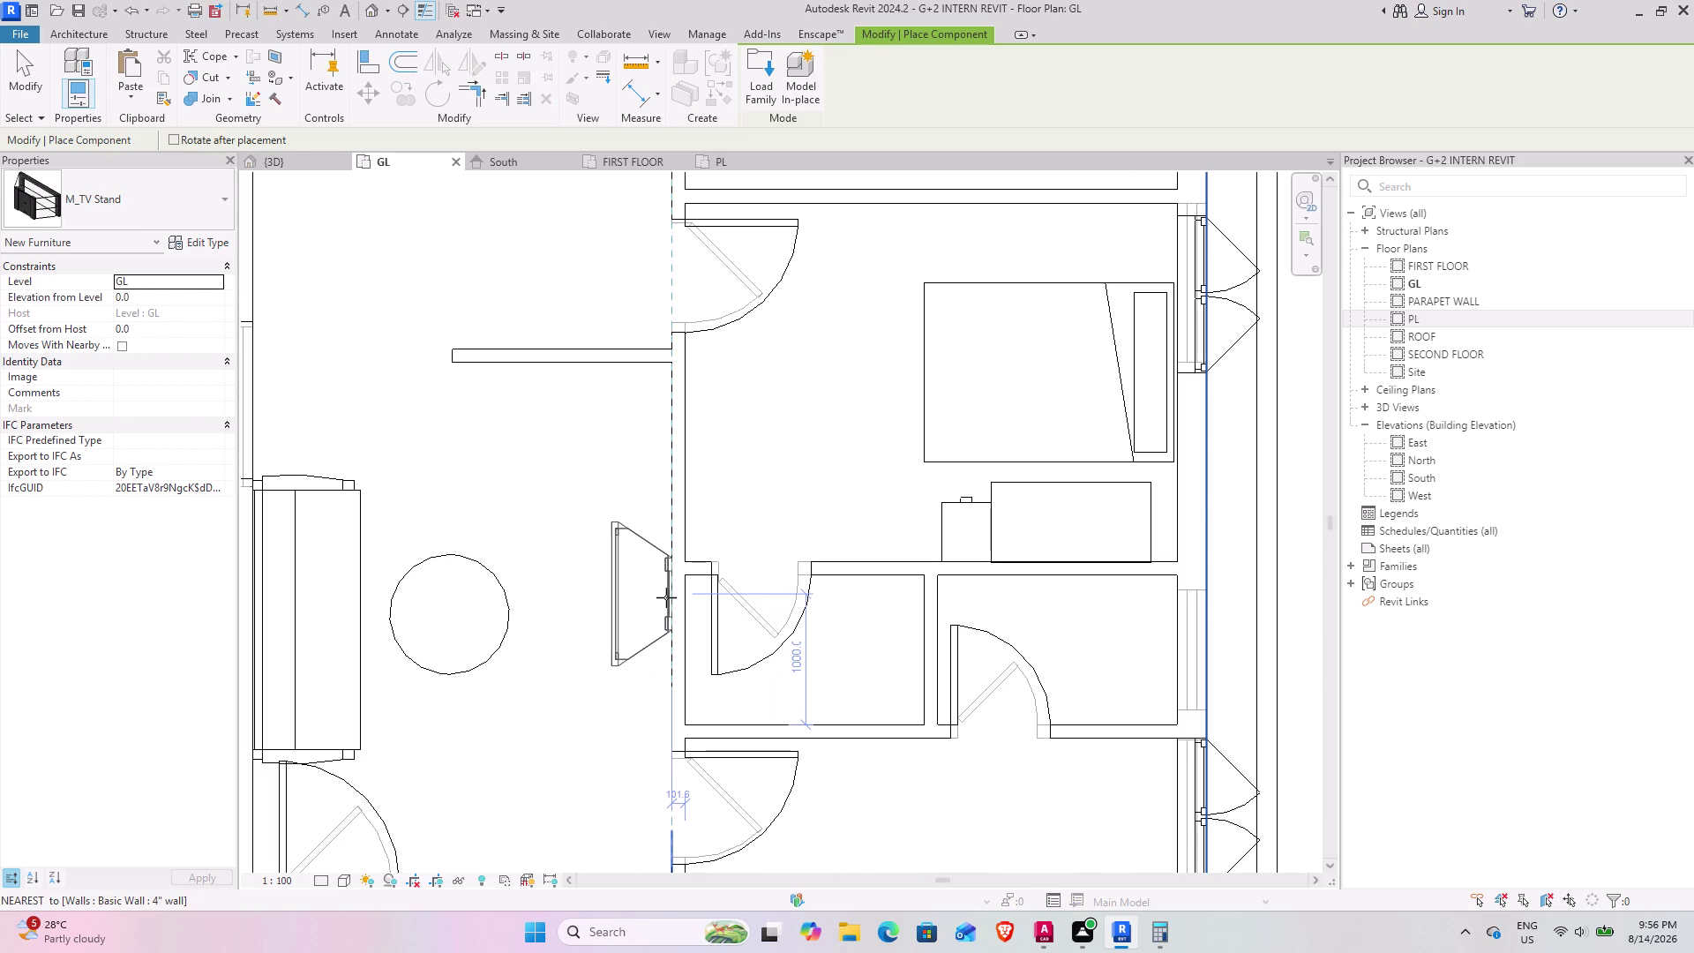
click(671, 582)
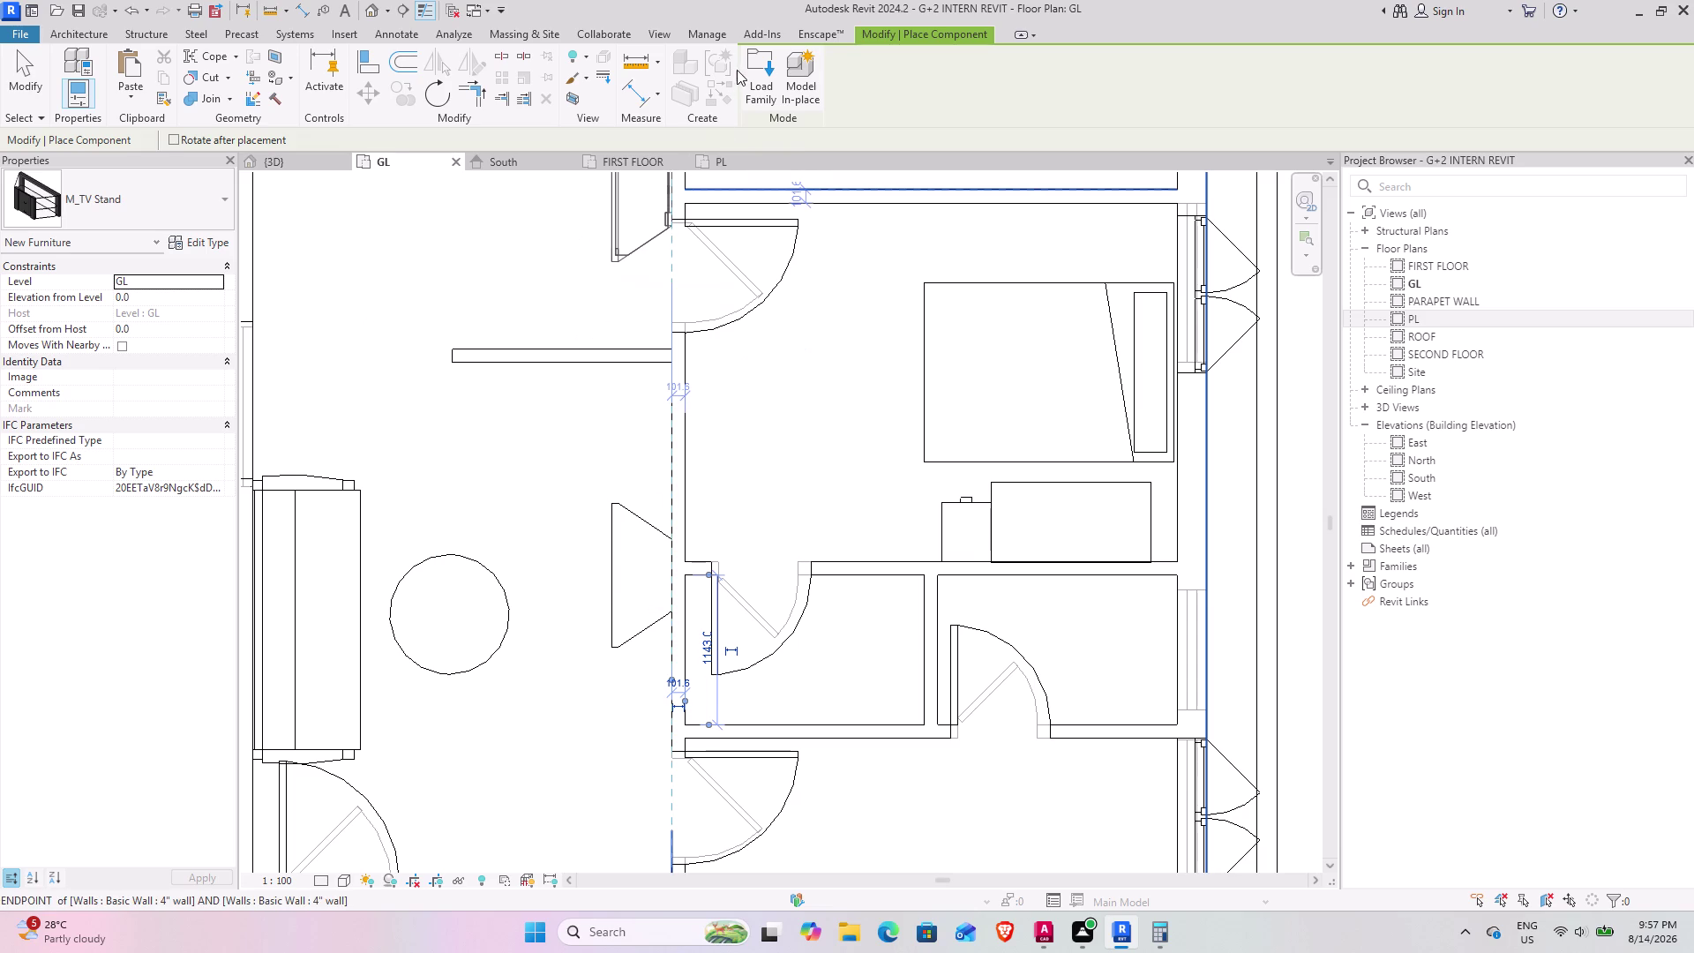
Load the M_TV - Flat Screen family from the library.
click(758, 68)
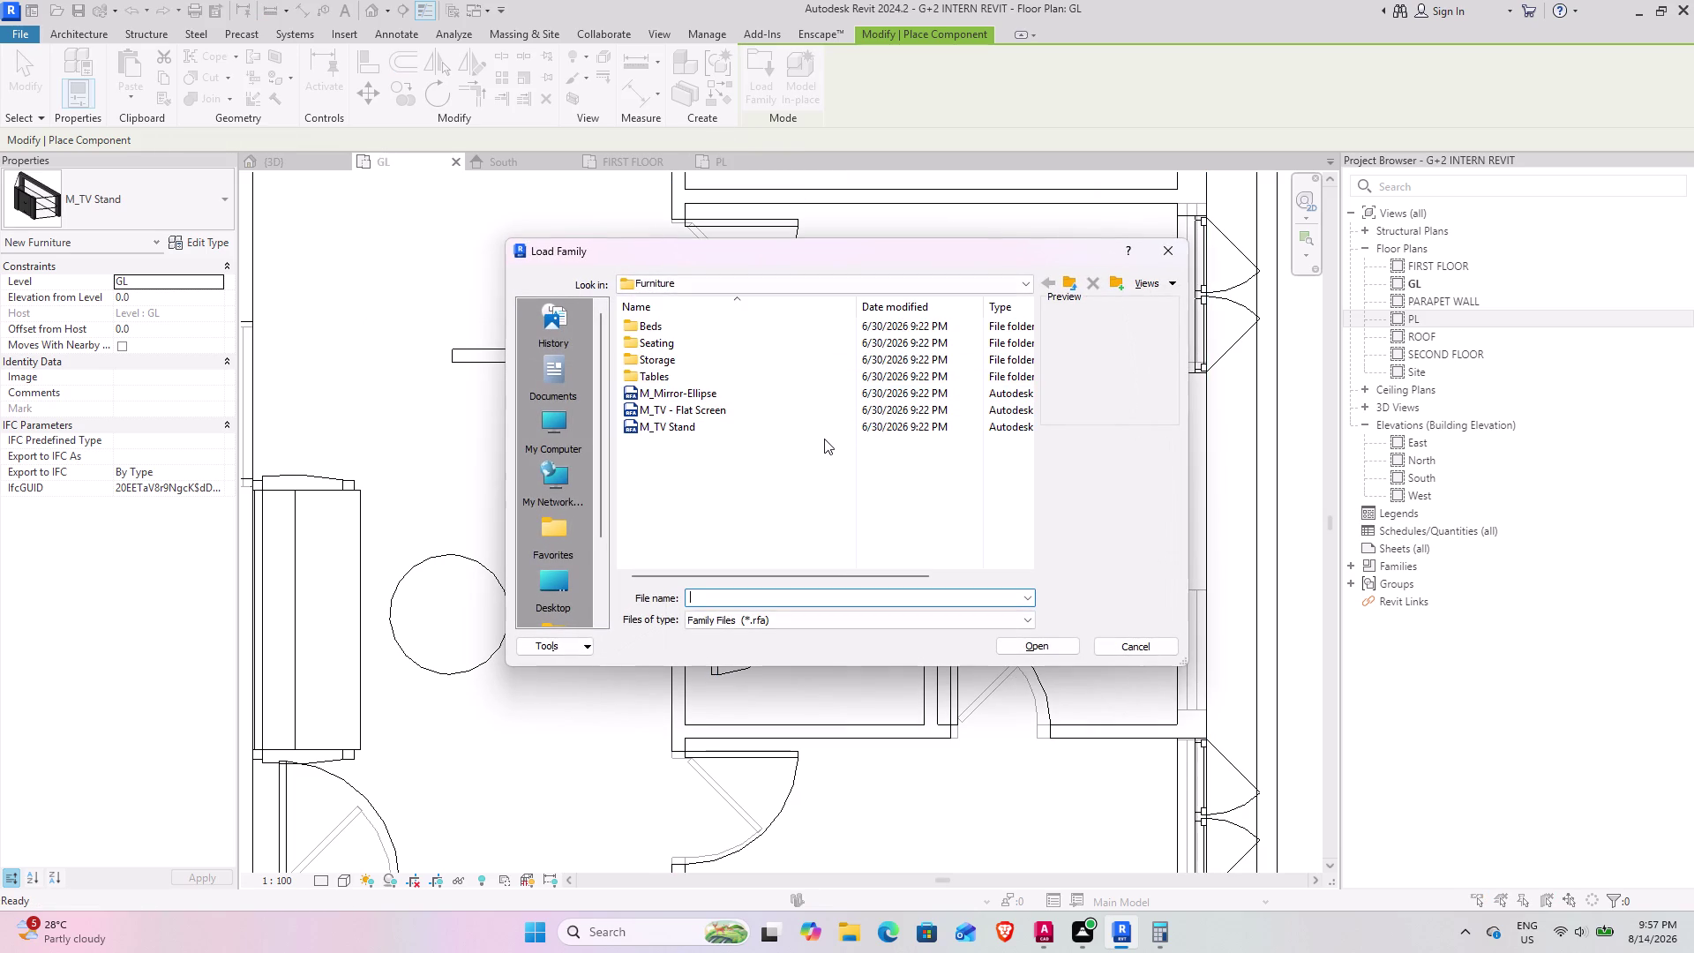
scroll(up, 3)
scroll(up, 3)
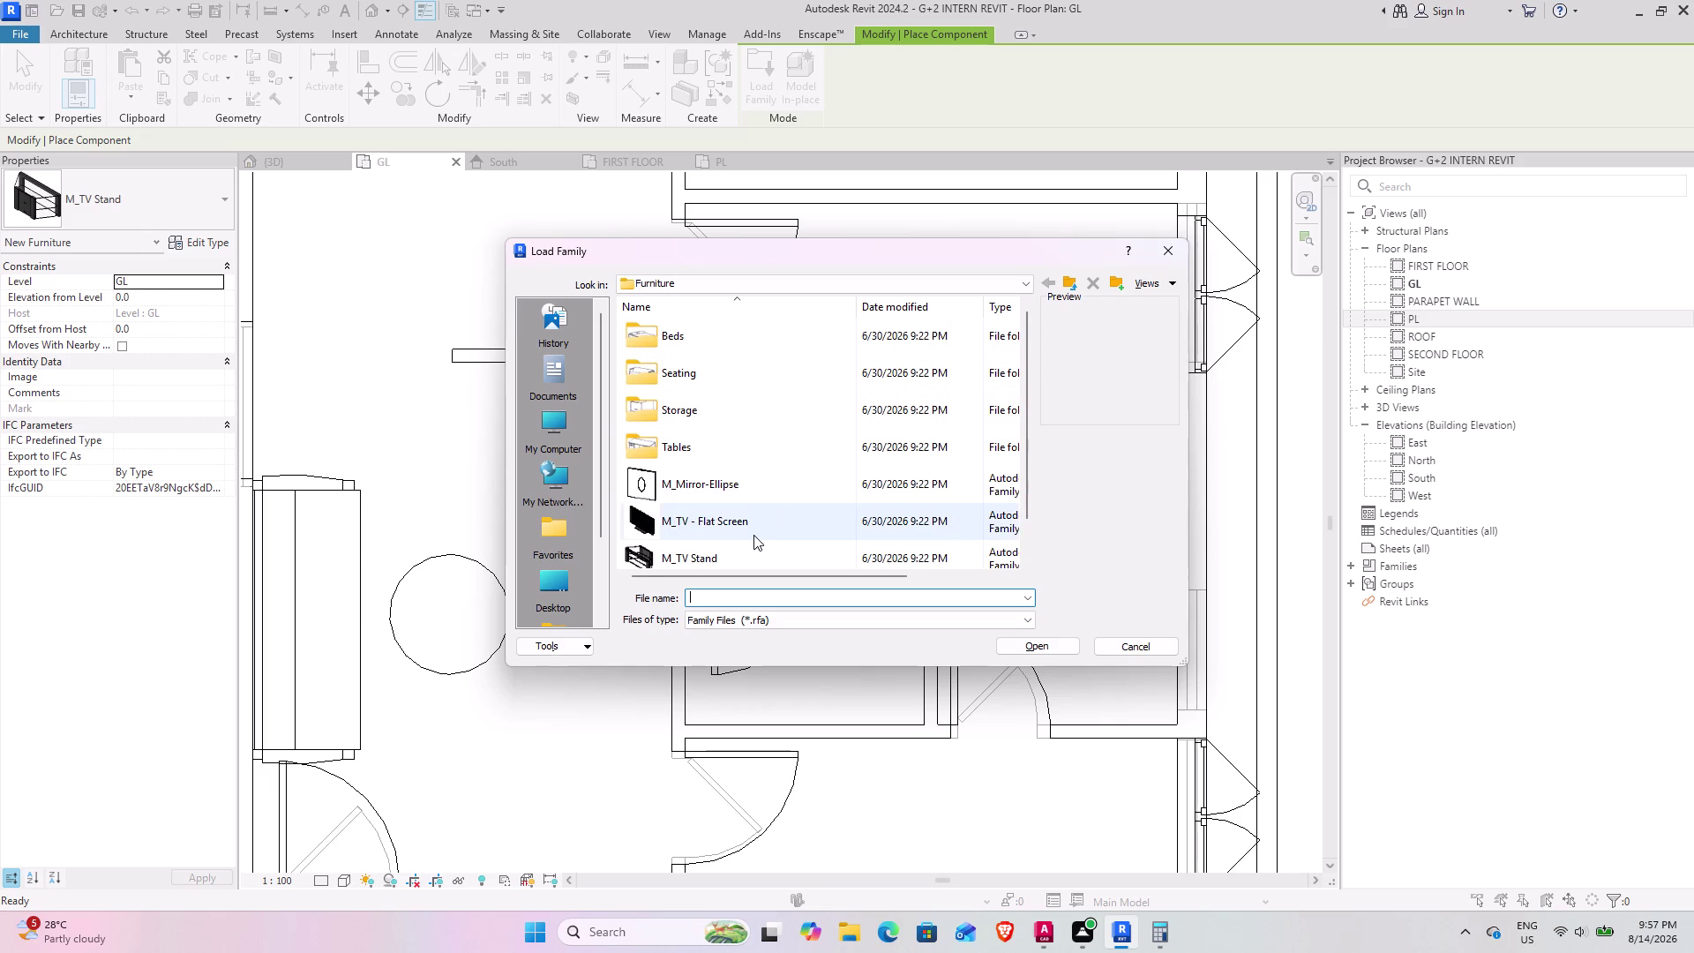
click(754, 535)
click(1050, 644)
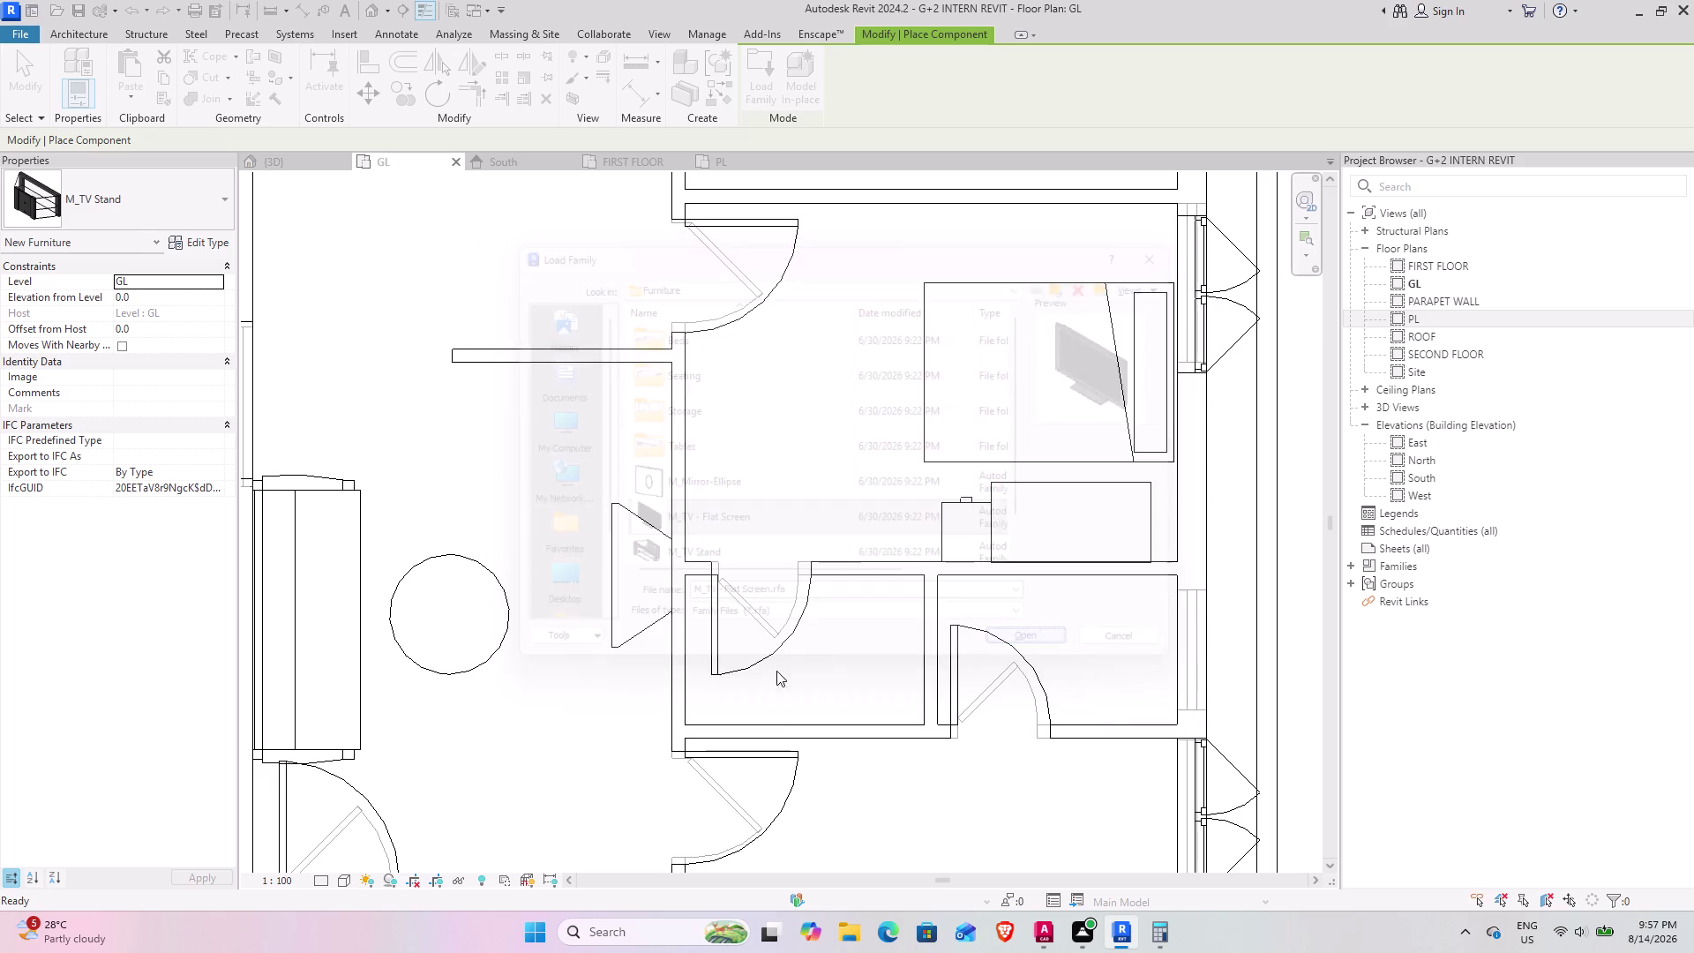
Rotate and place the flat-screen TV on the stand, then show the 3D view.
key(space)
key(space)
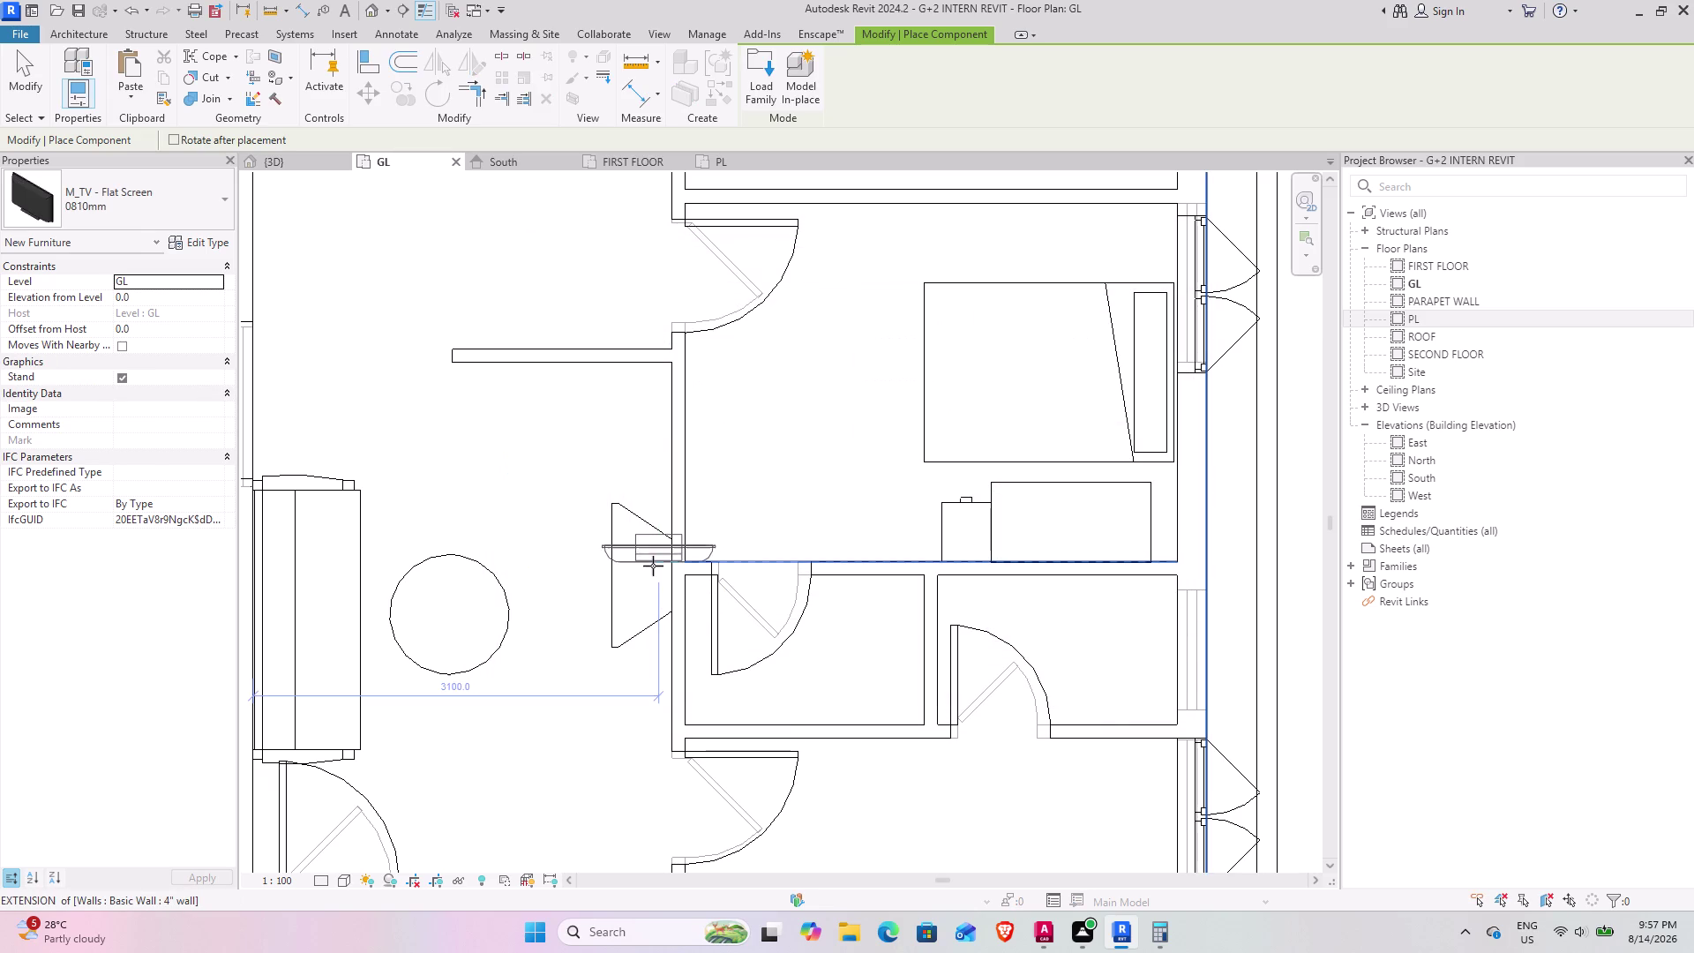
key(space)
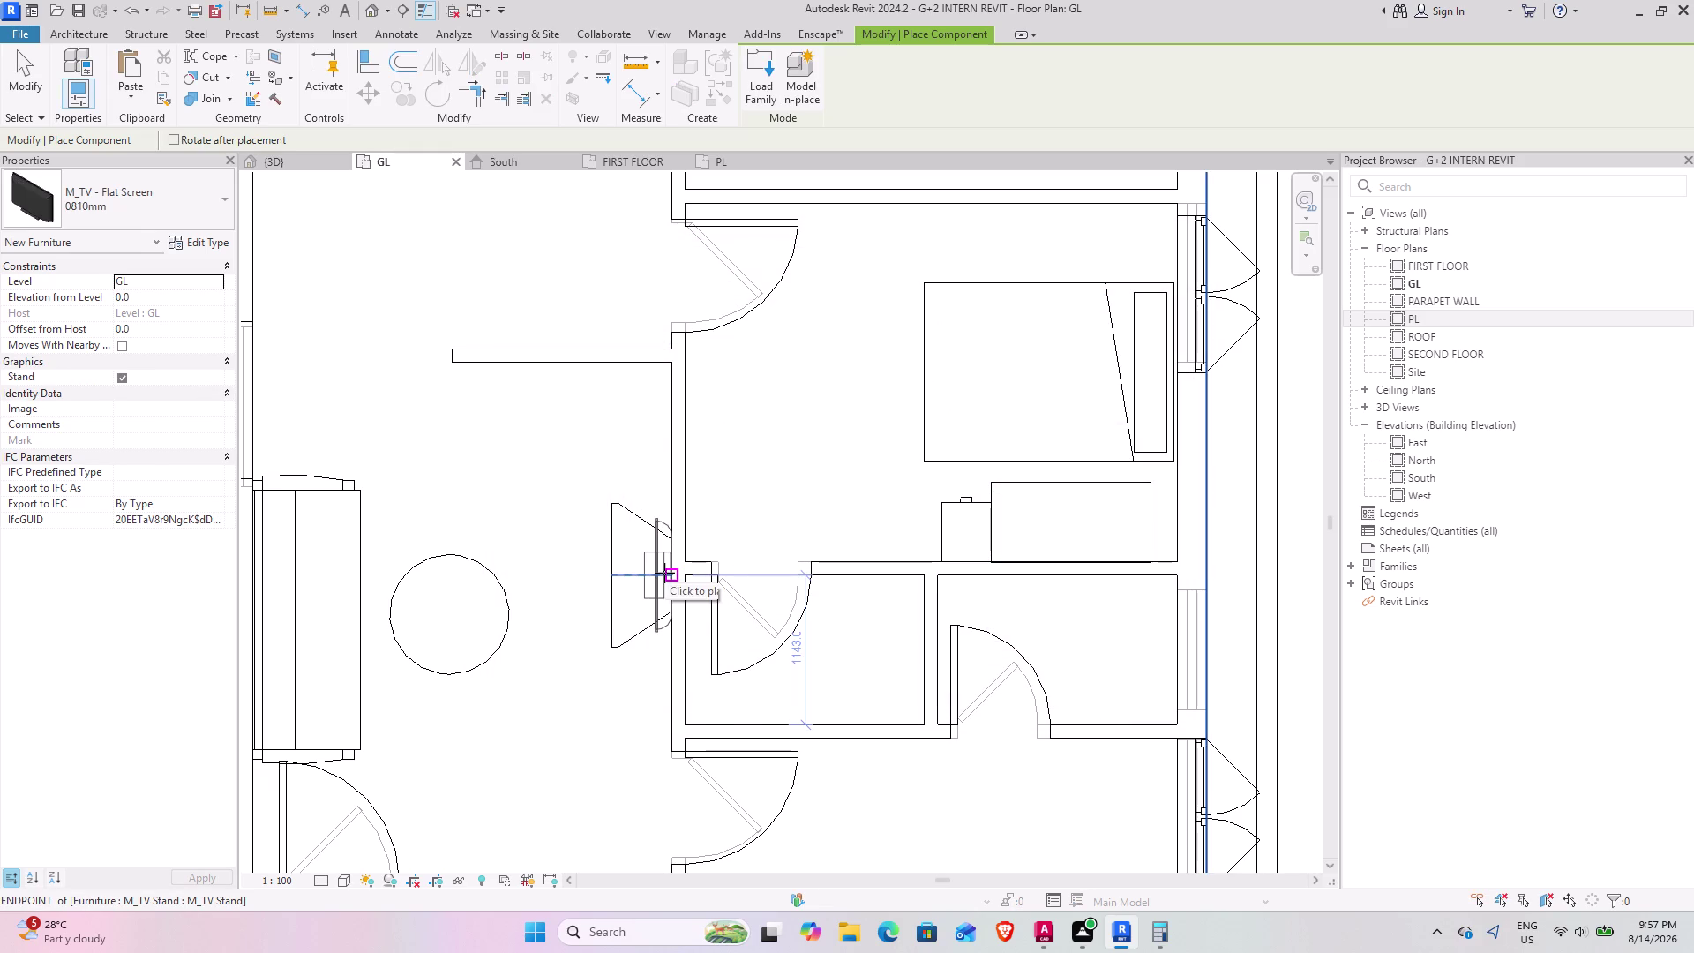
click(664, 573)
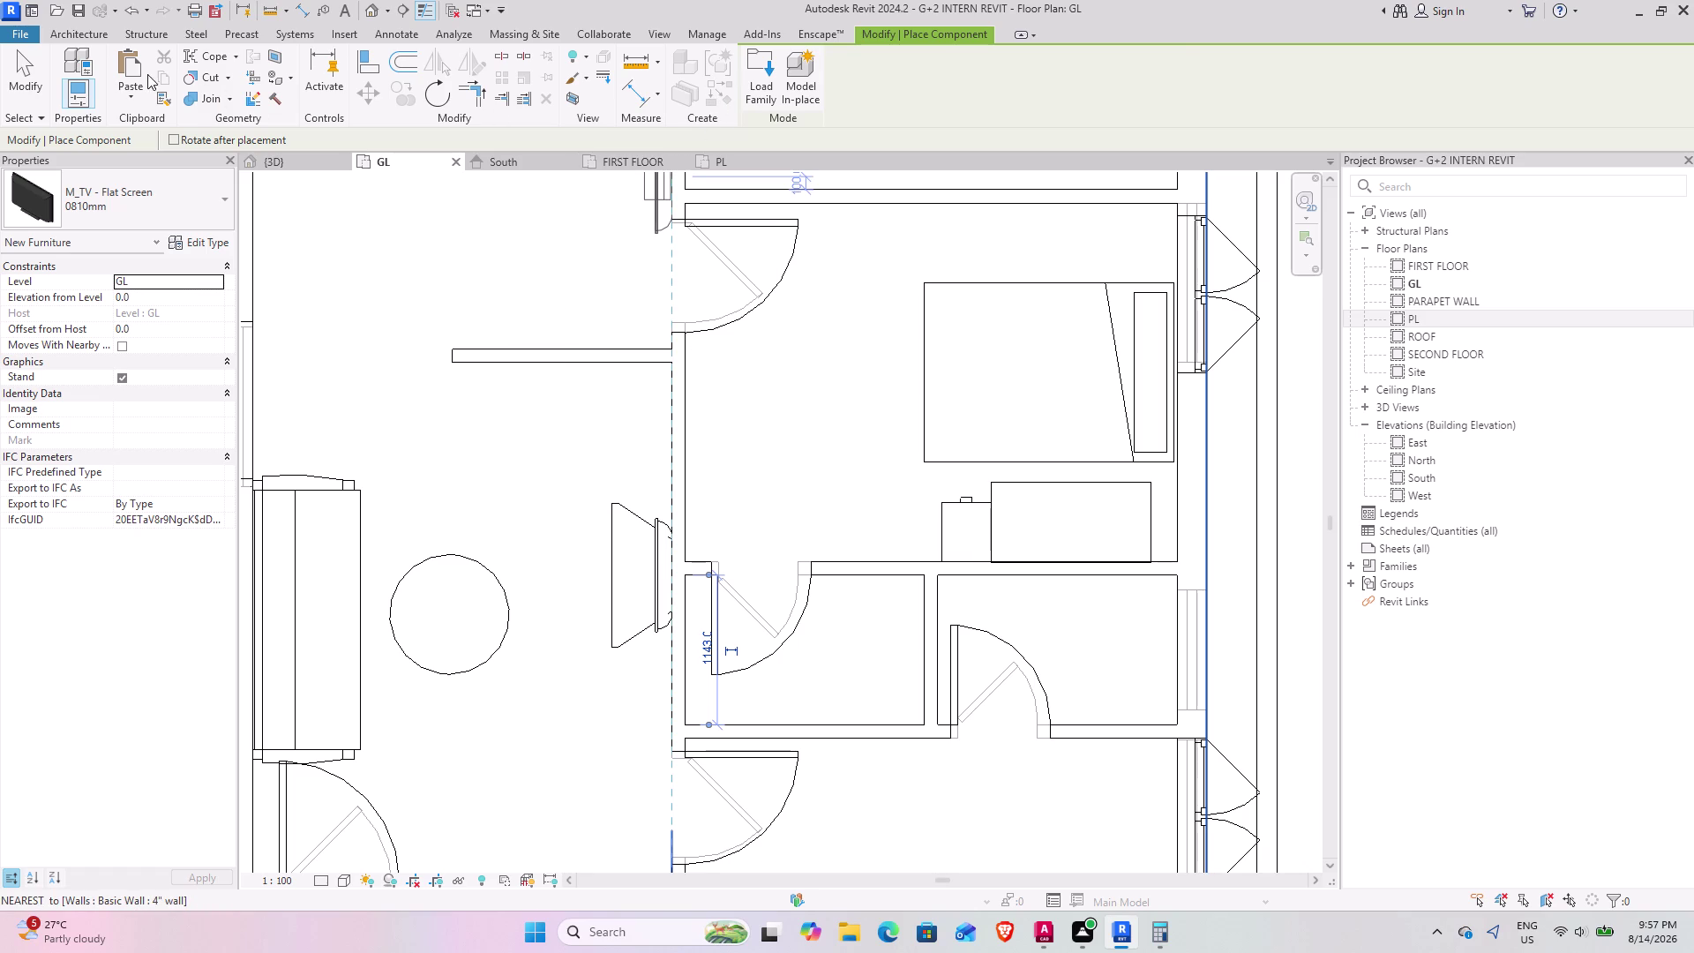
click(29, 85)
click(310, 158)
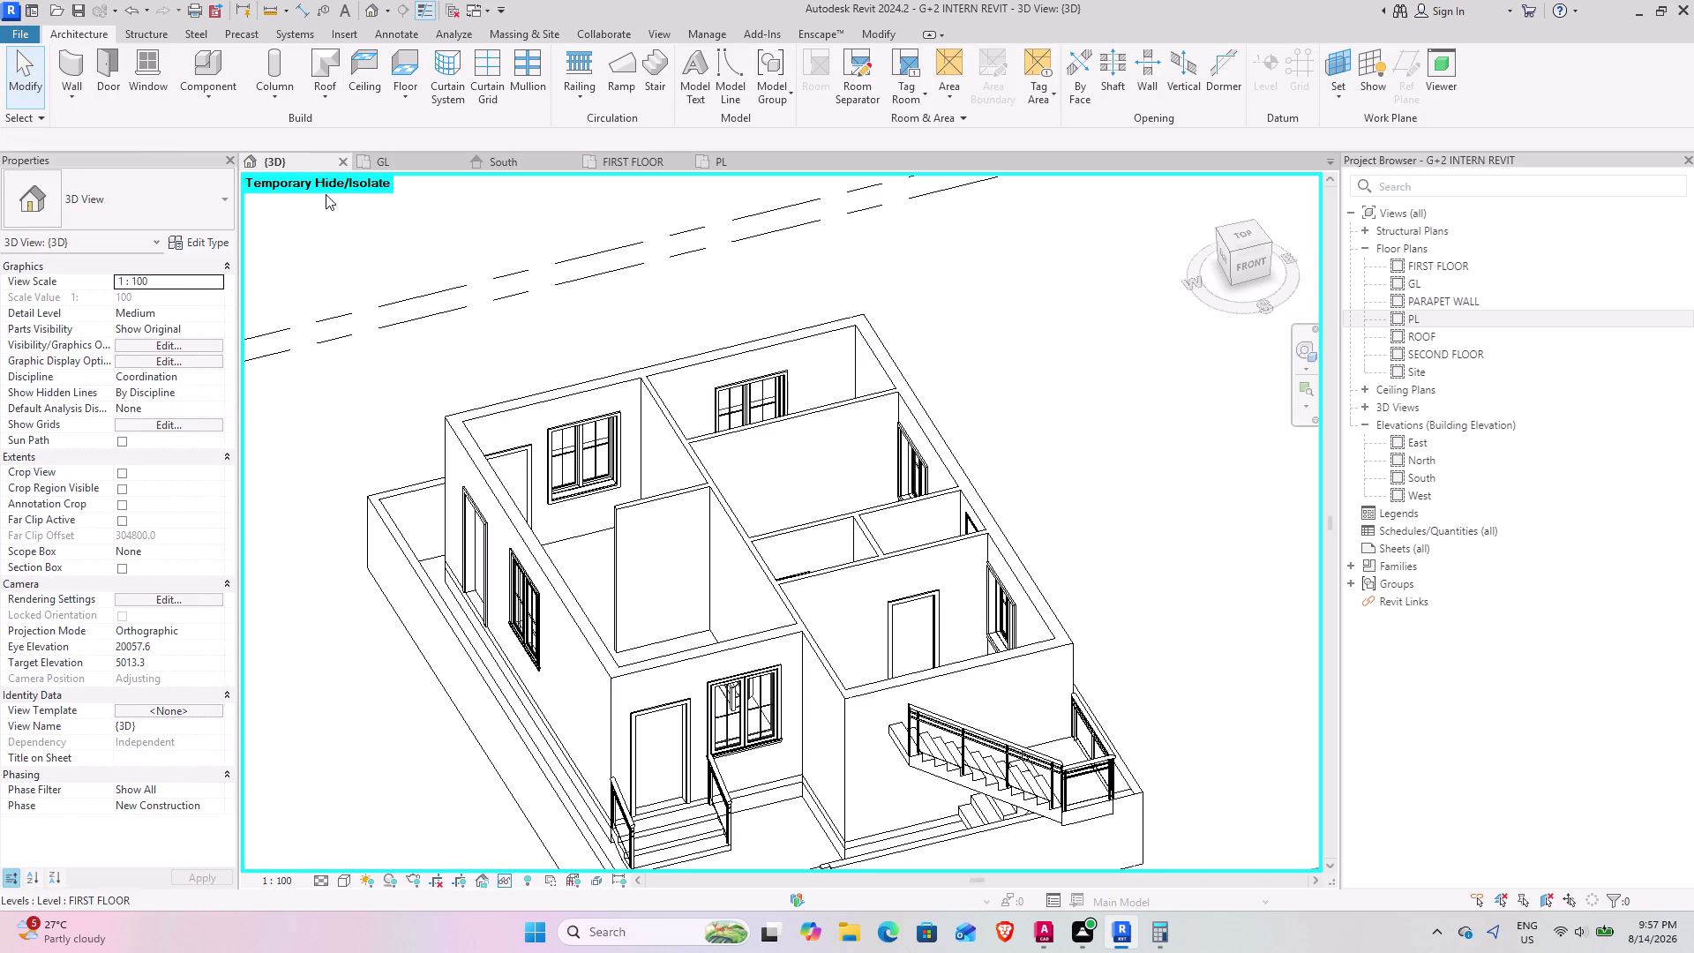
Select the flat-screen TV and set its Elevation from Level to 2' in Properties.
scroll(up, 3)
middle_drag(614, 647, 801, 733)
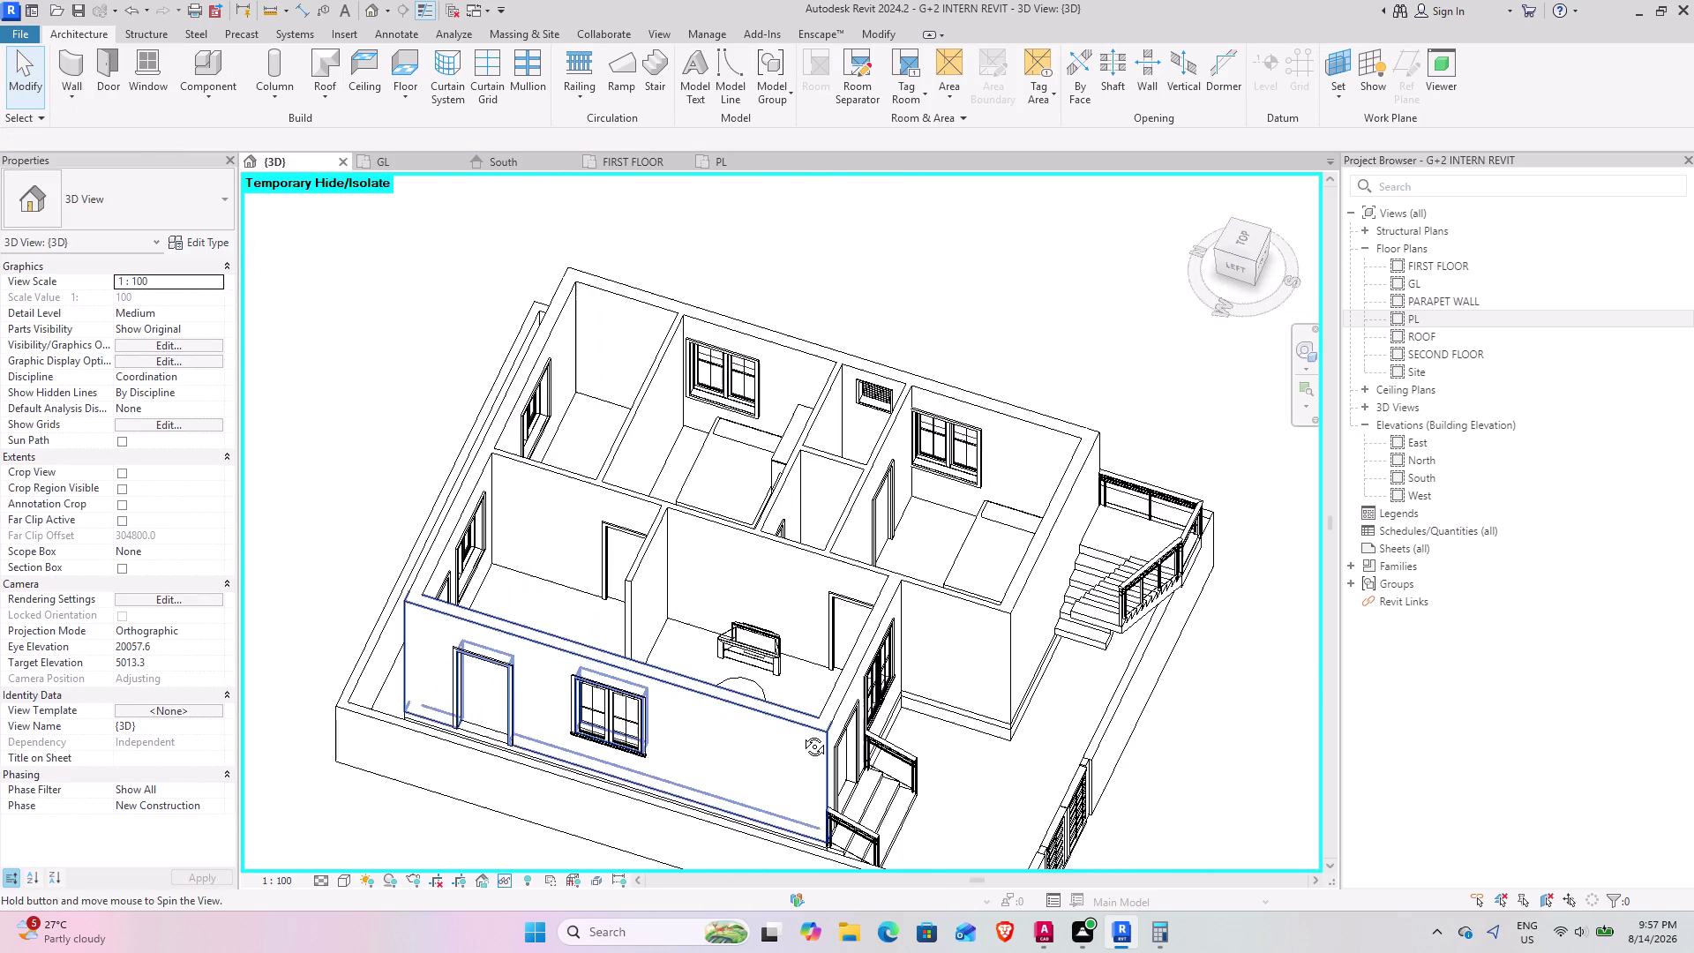
middle_drag(801, 733, 802, 734)
scroll(up, 3)
middle_drag(752, 650, 683, 604)
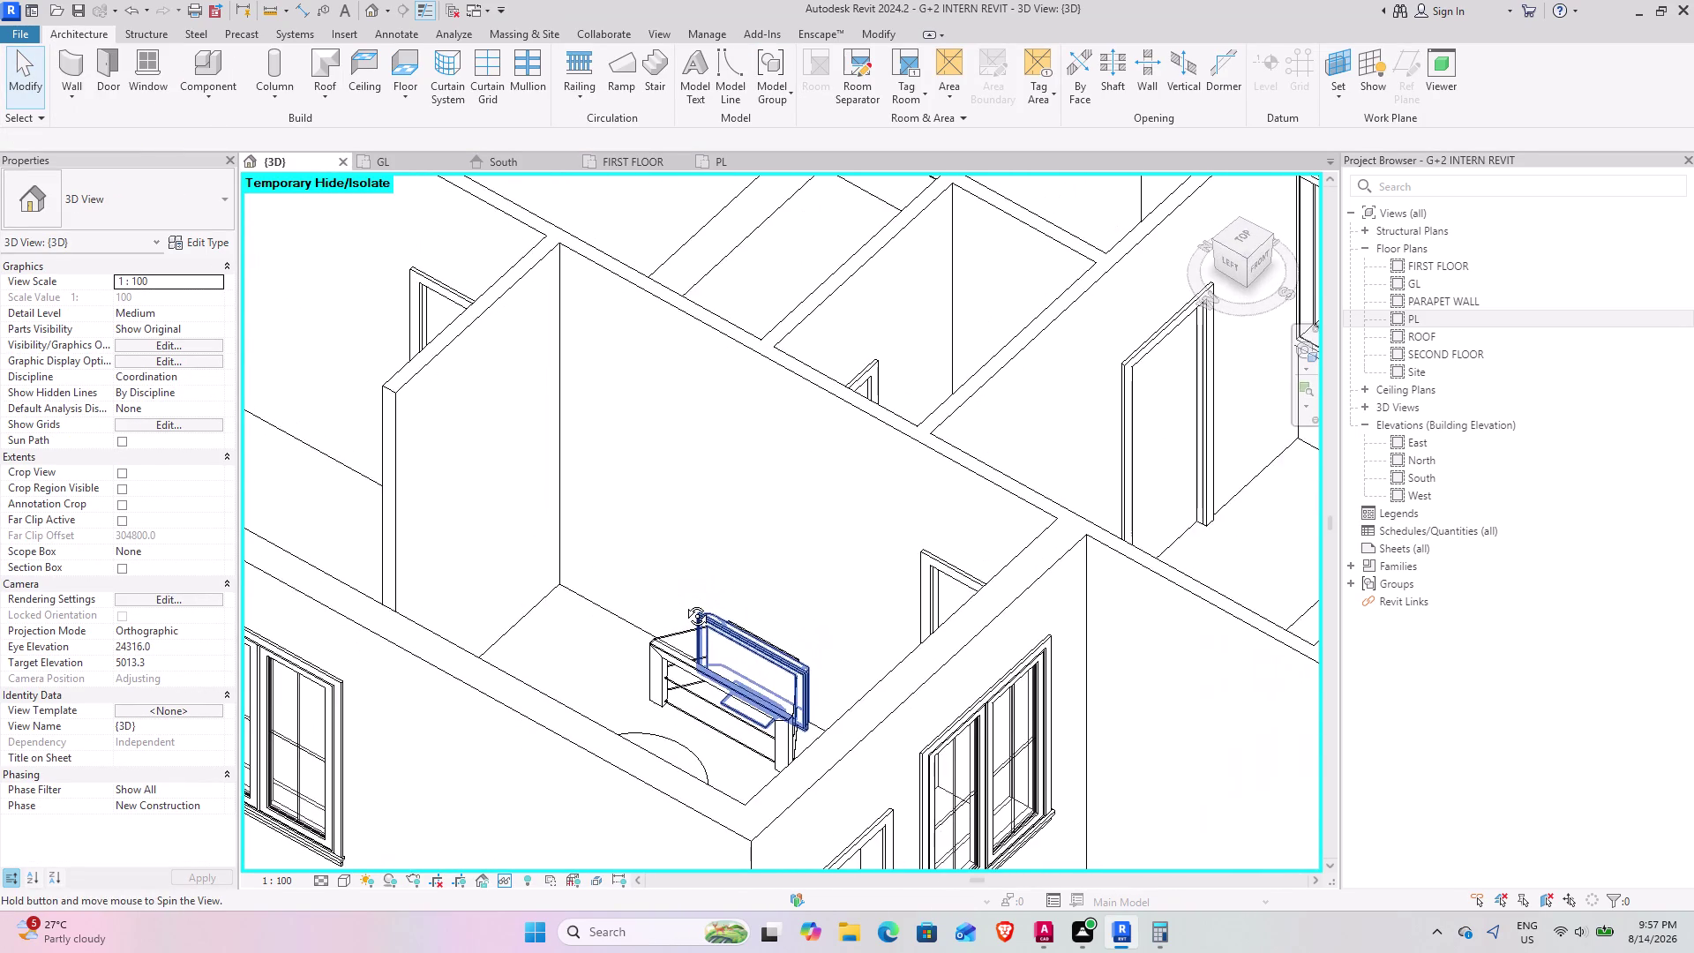
middle_drag(684, 604, 684, 603)
scroll(up, 3)
click(695, 609)
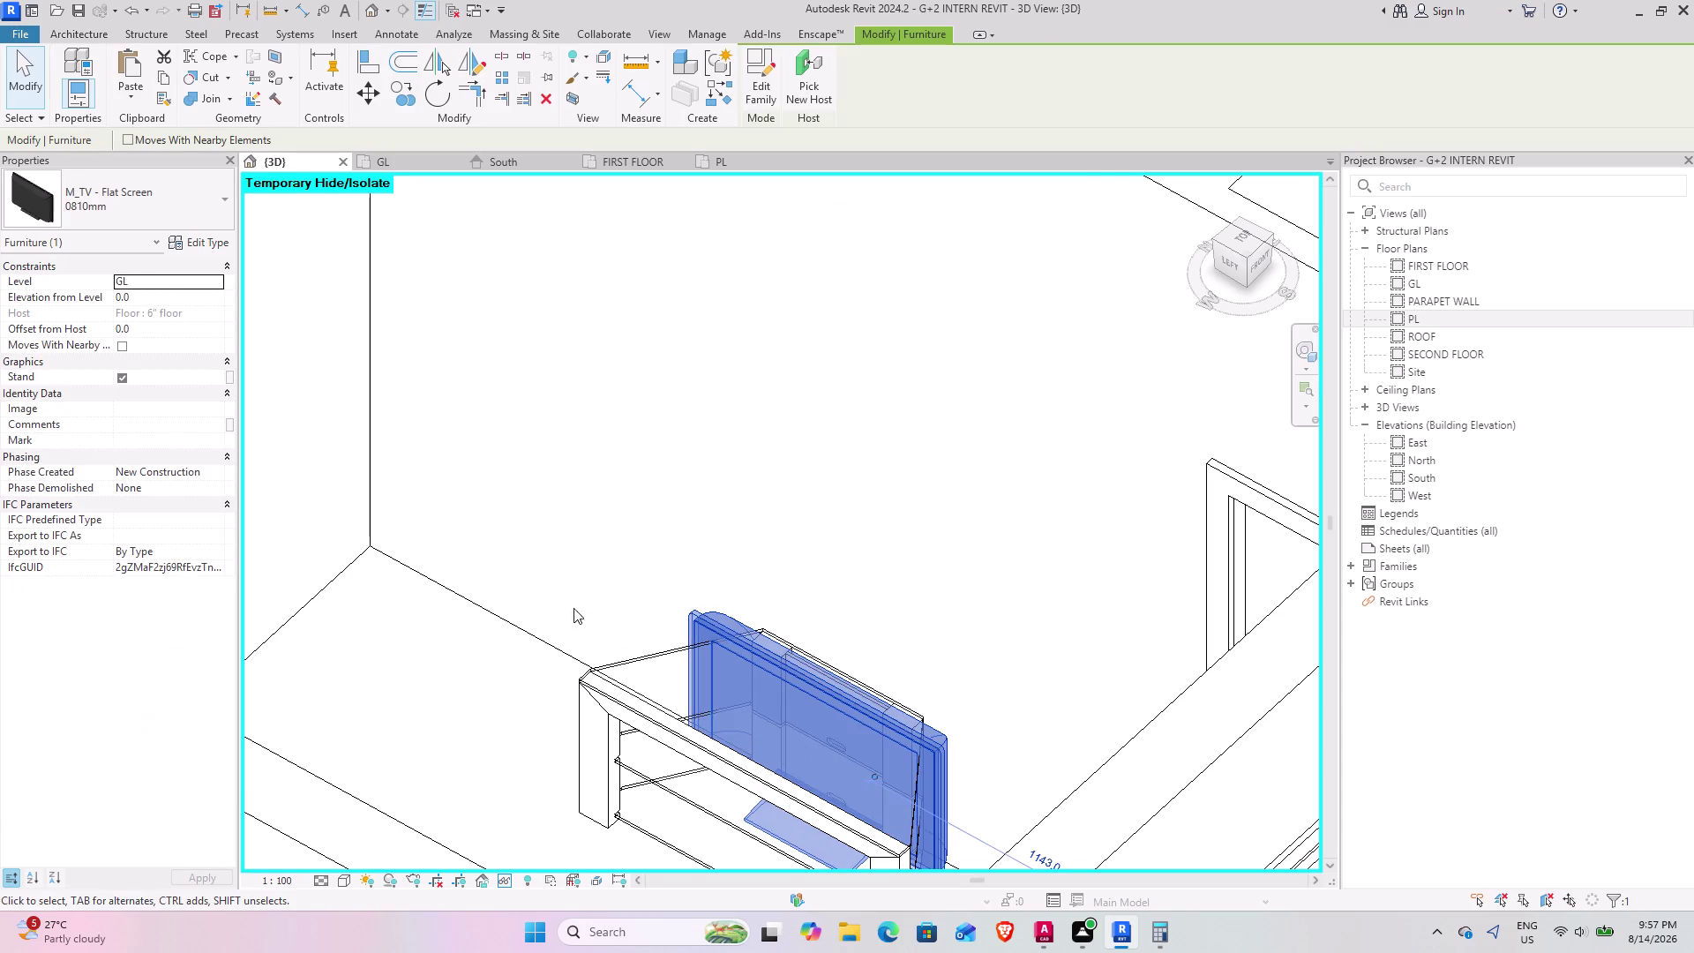
click(151, 298)
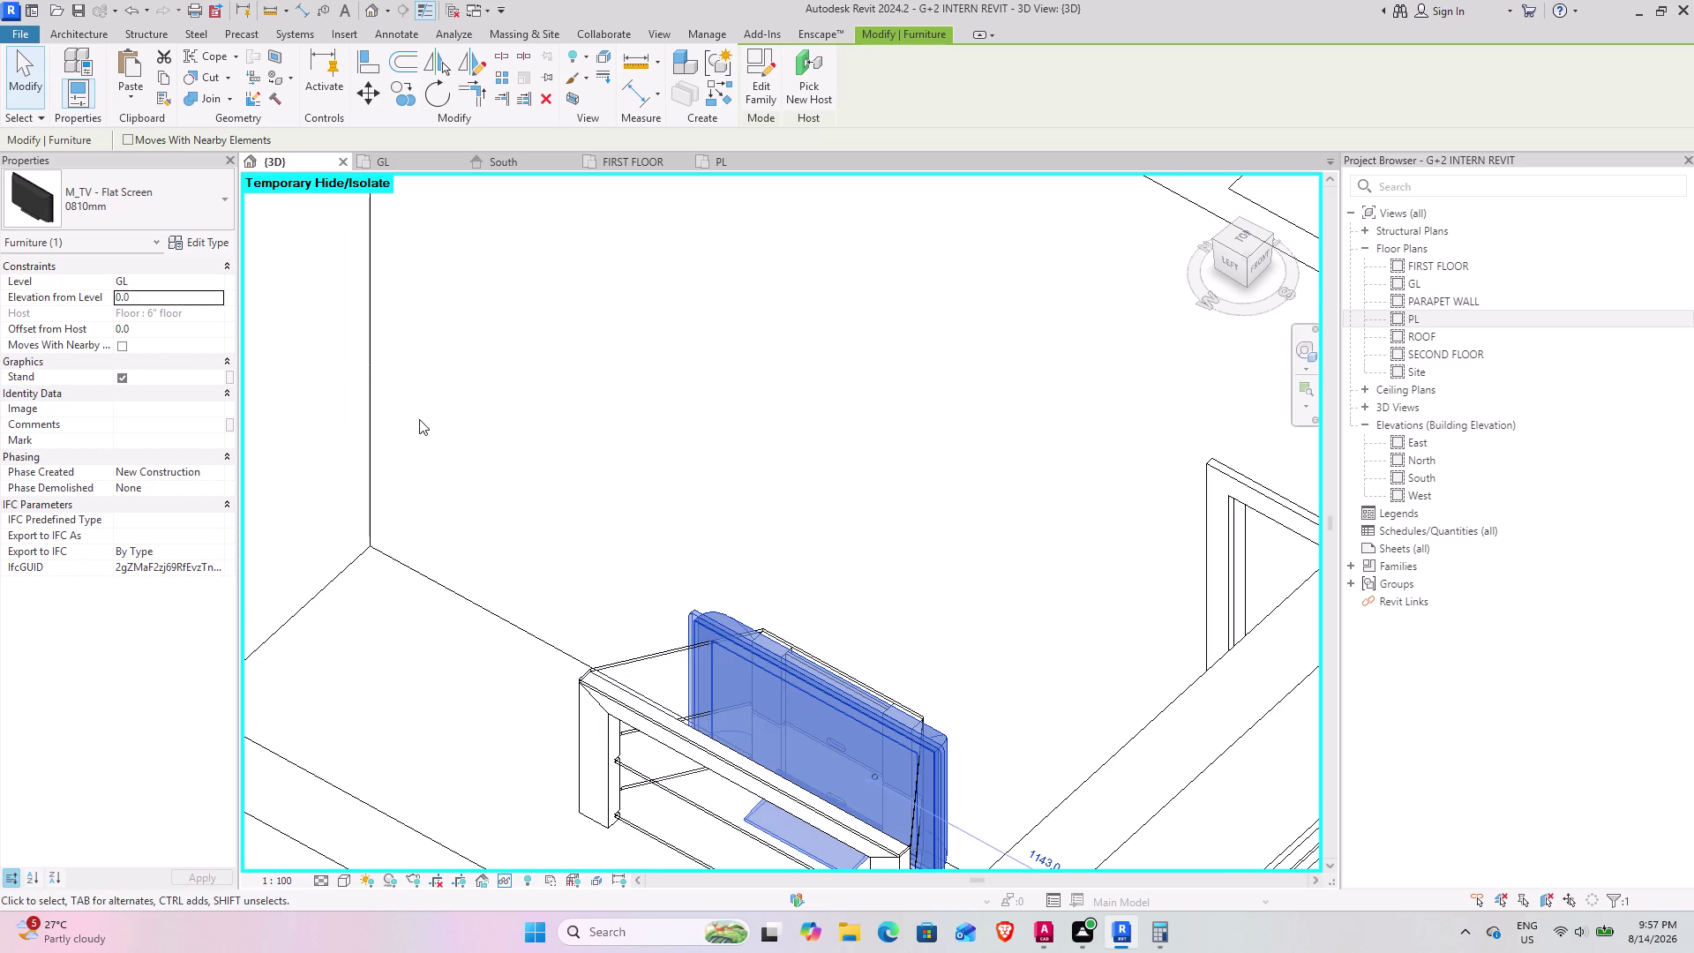
click(181, 288)
click(181, 299)
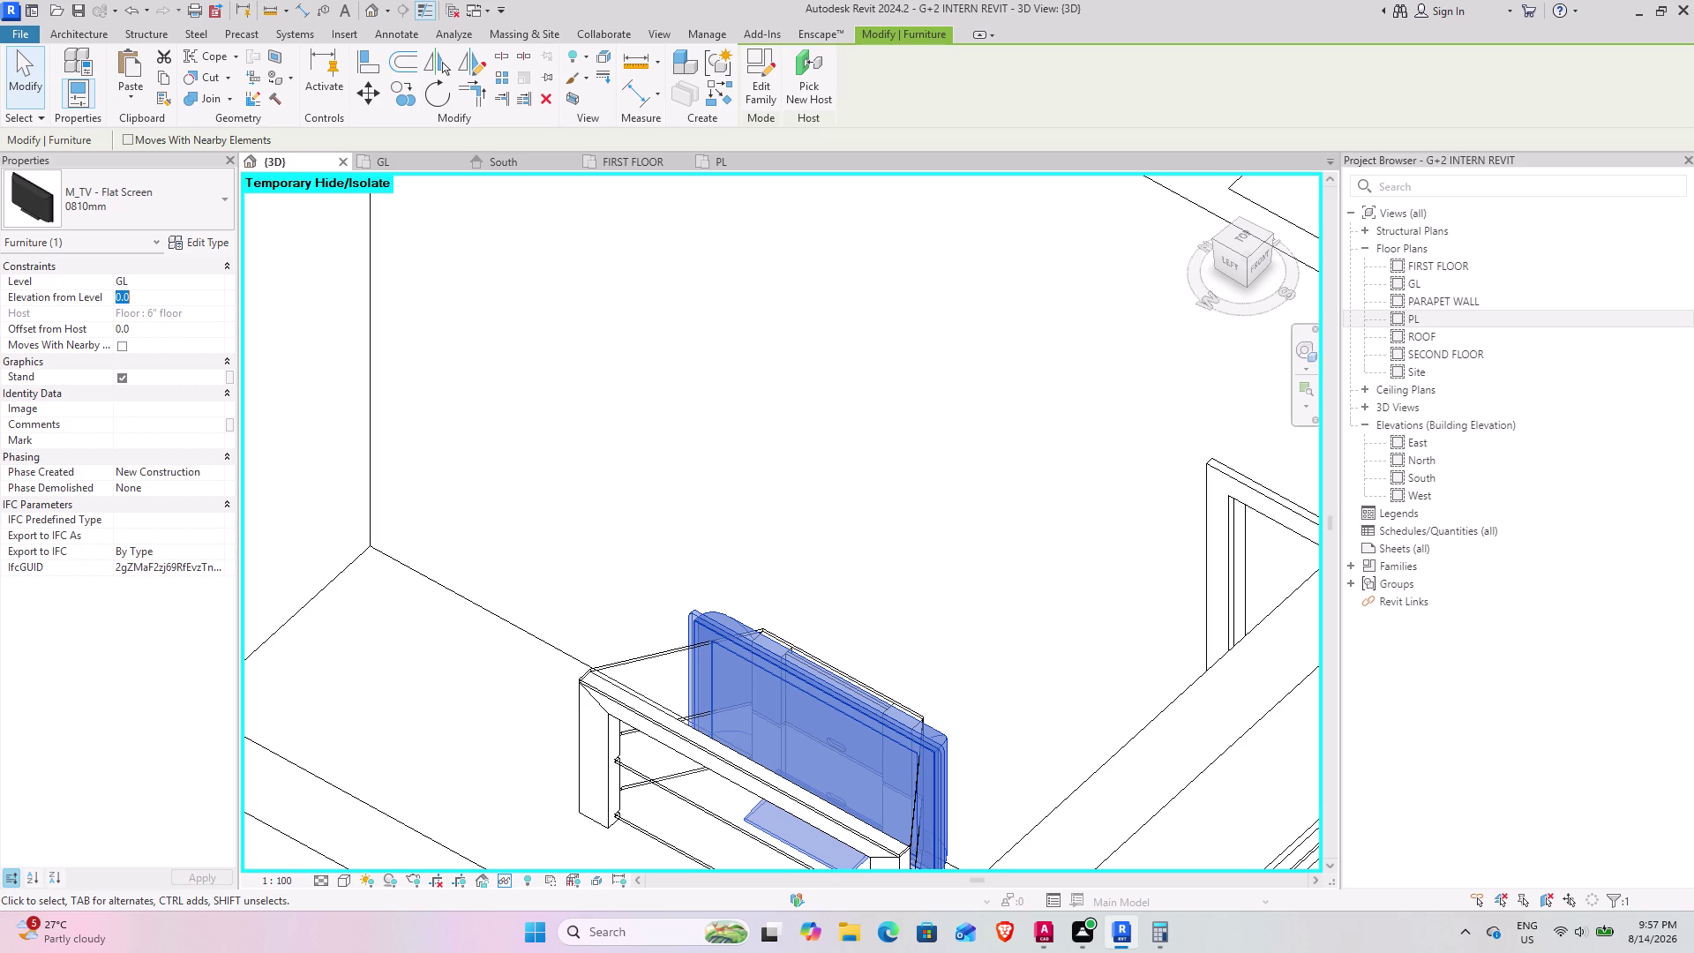
text(2')
key(Return)
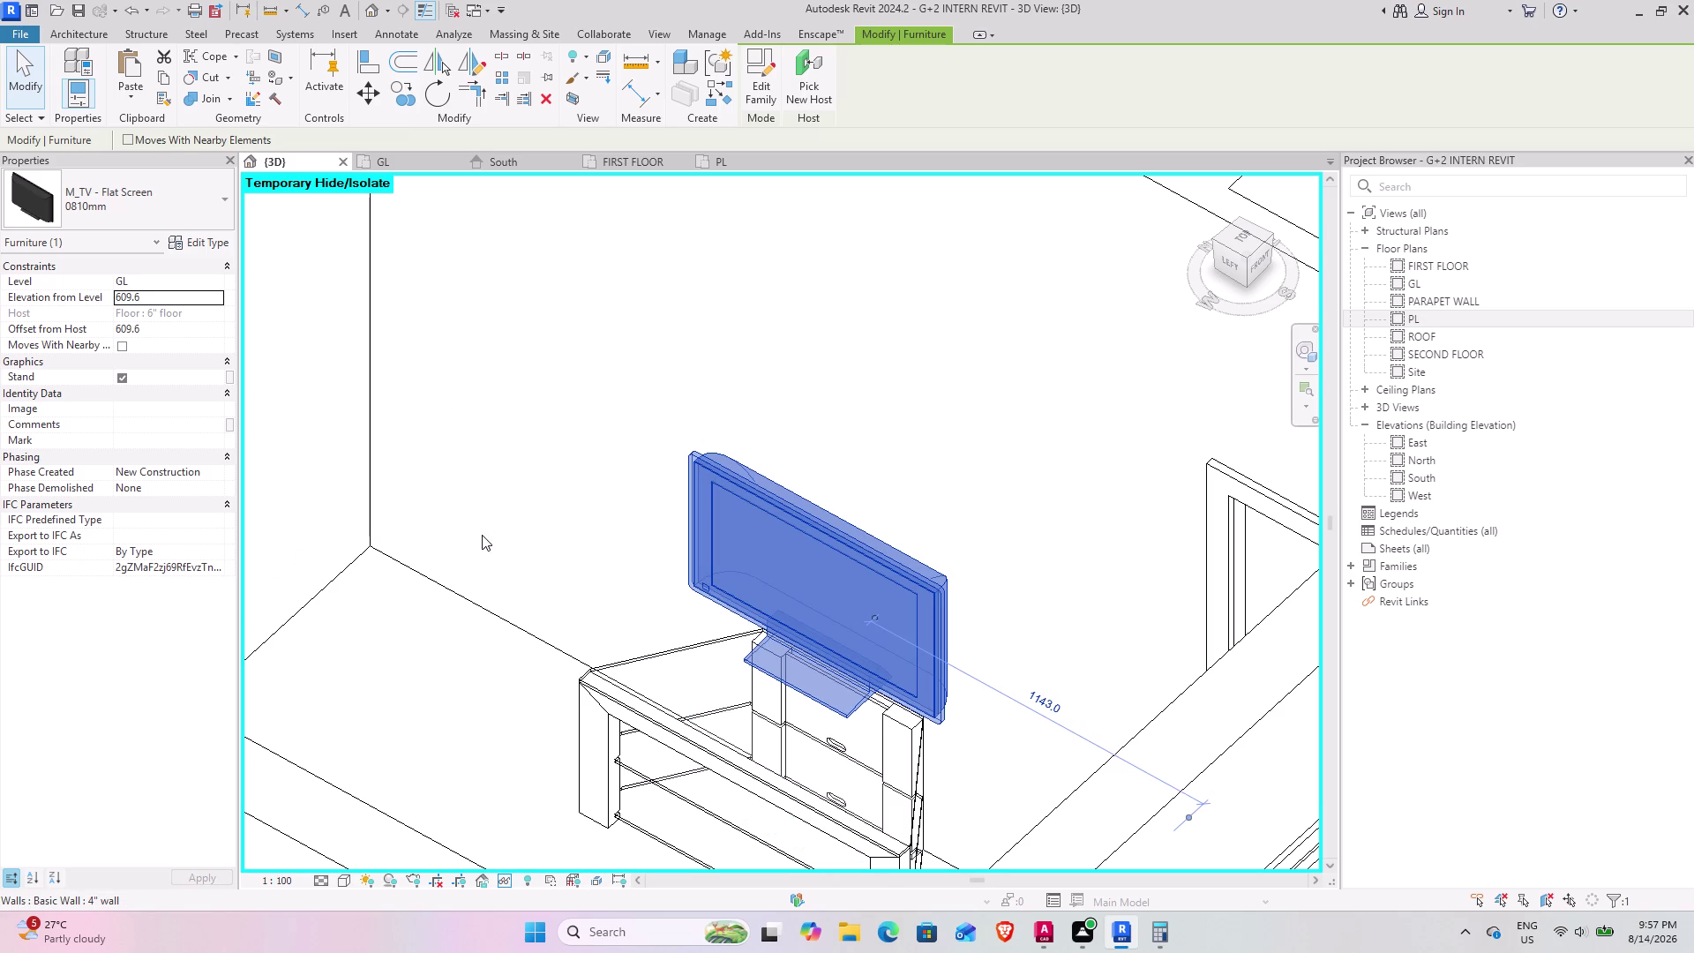
Check the raised TV and temporarily hide the wall blocking its view.
middle_drag(534, 596, 605, 590)
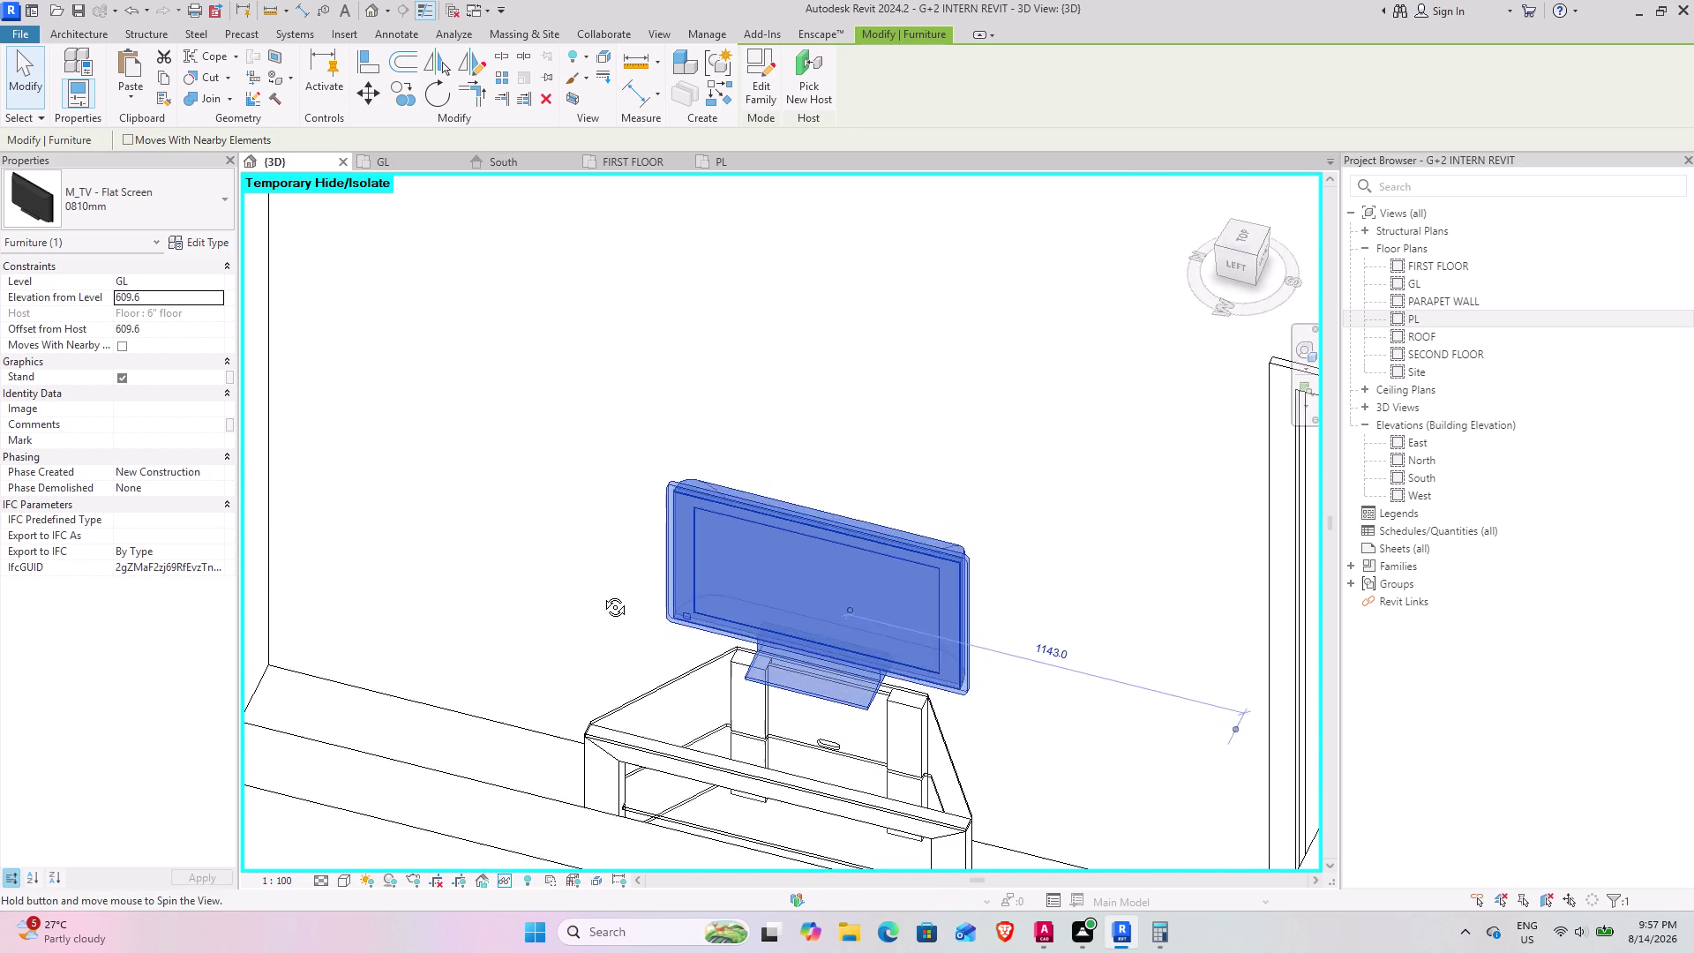
middle_drag(606, 590, 541, 584)
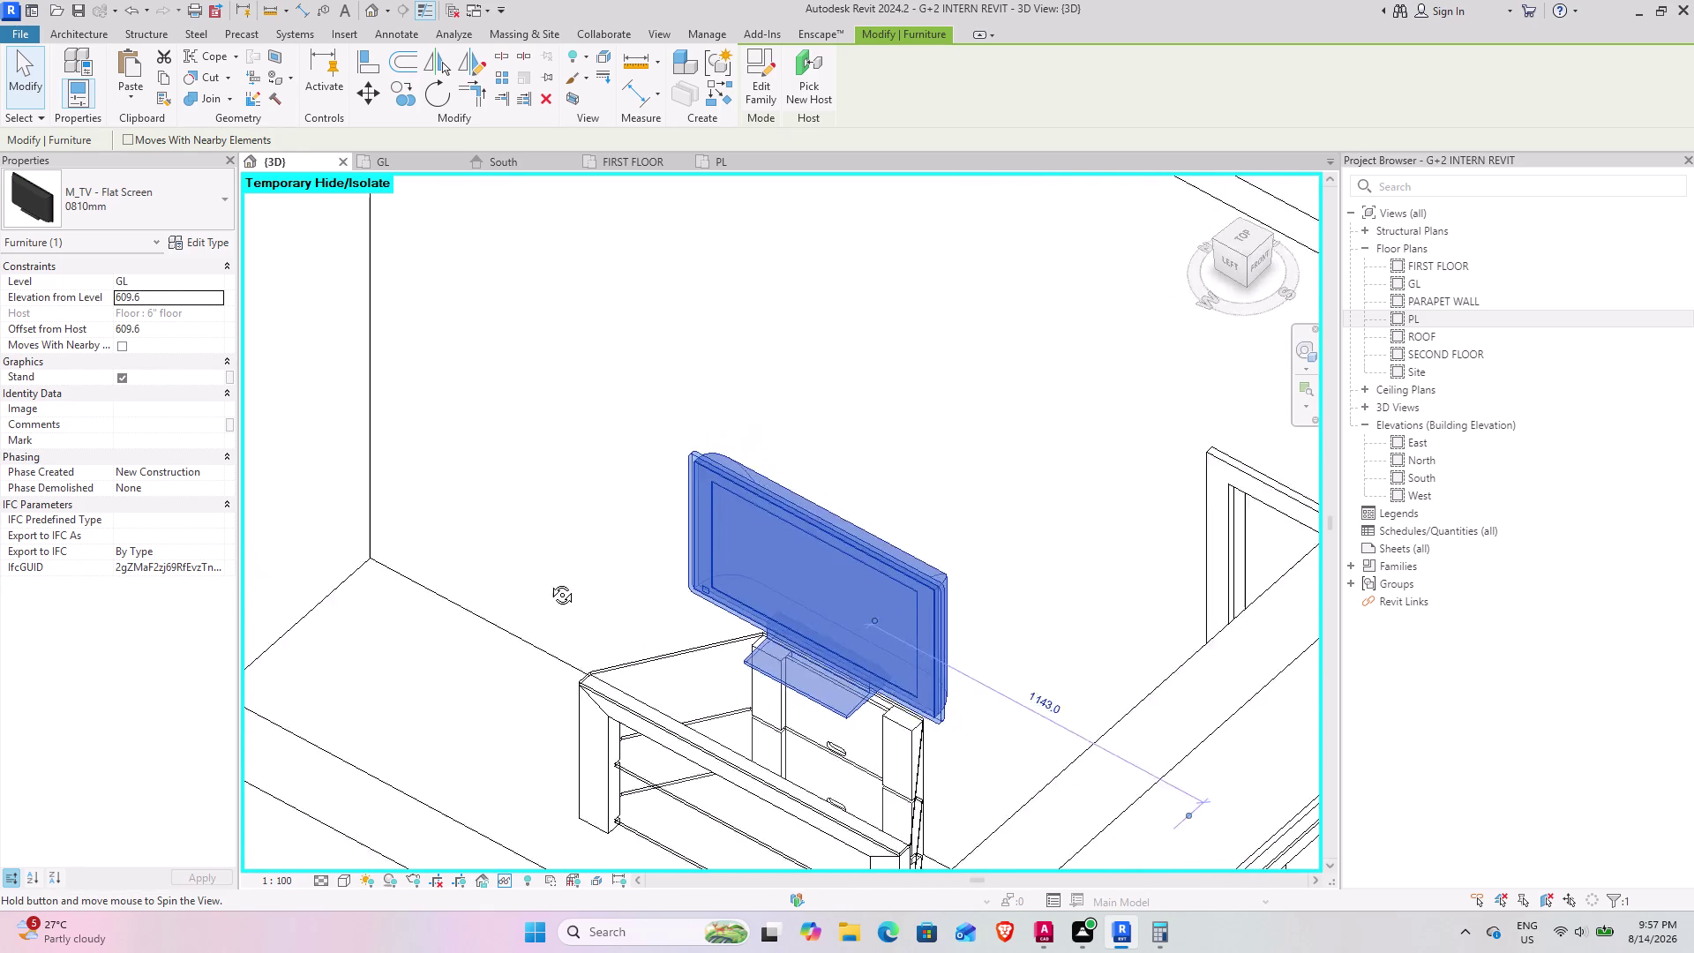
middle_drag(542, 584, 666, 490)
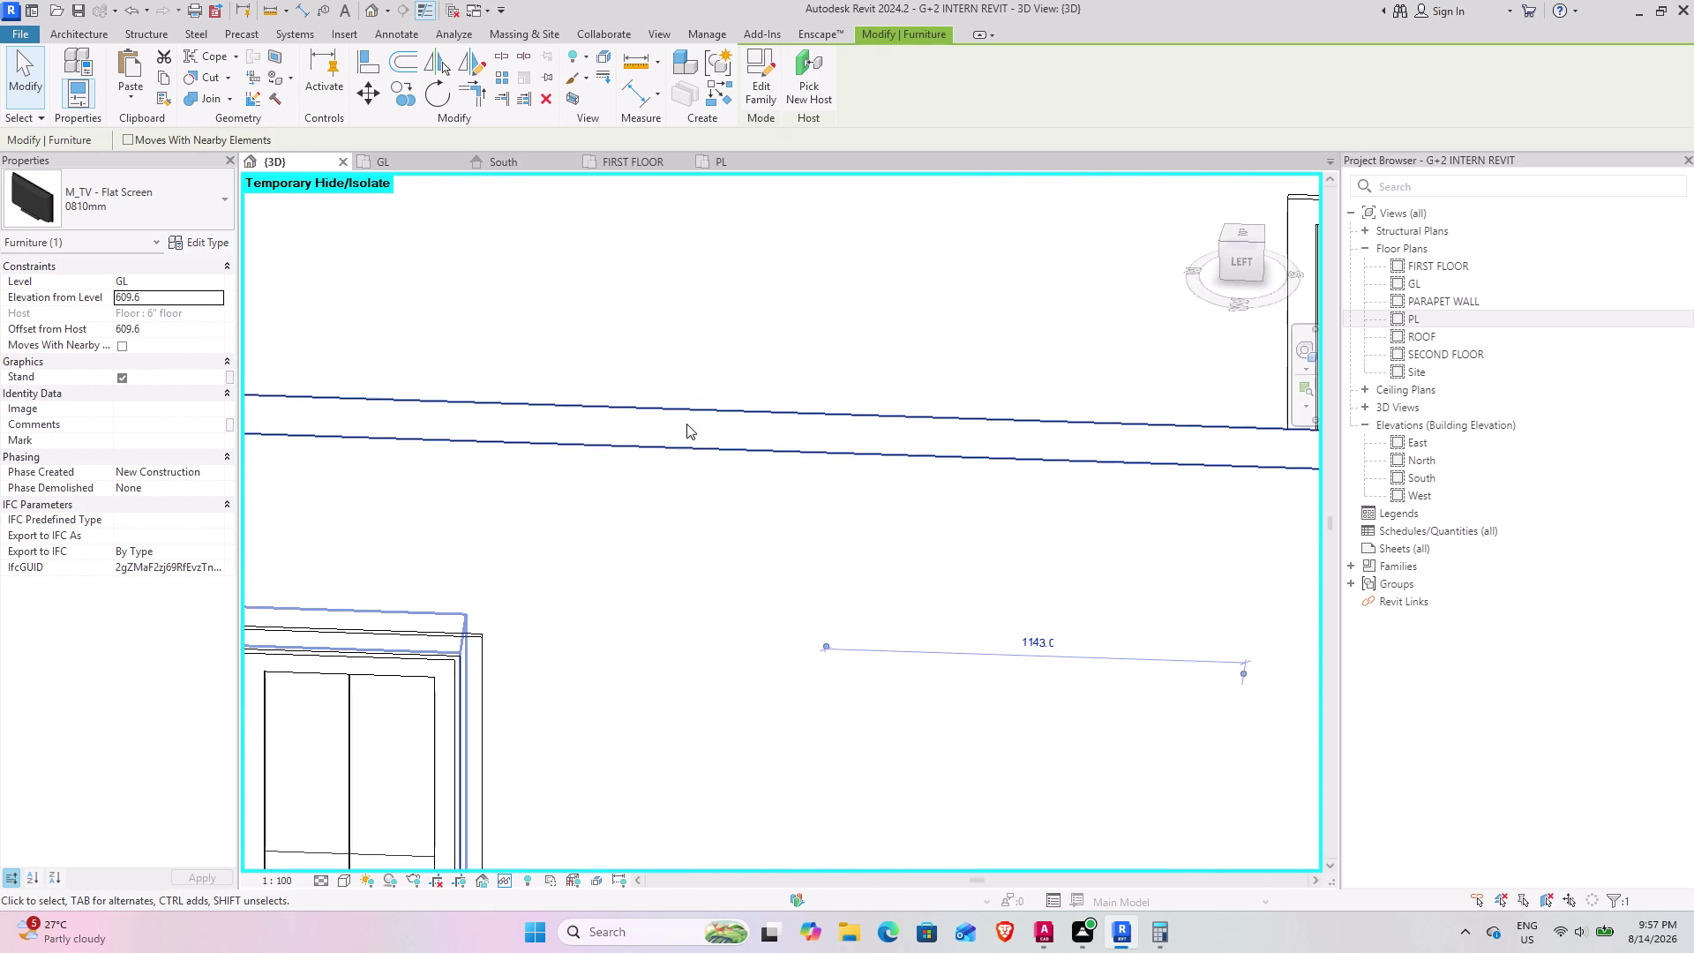
click(675, 430)
text(HH)
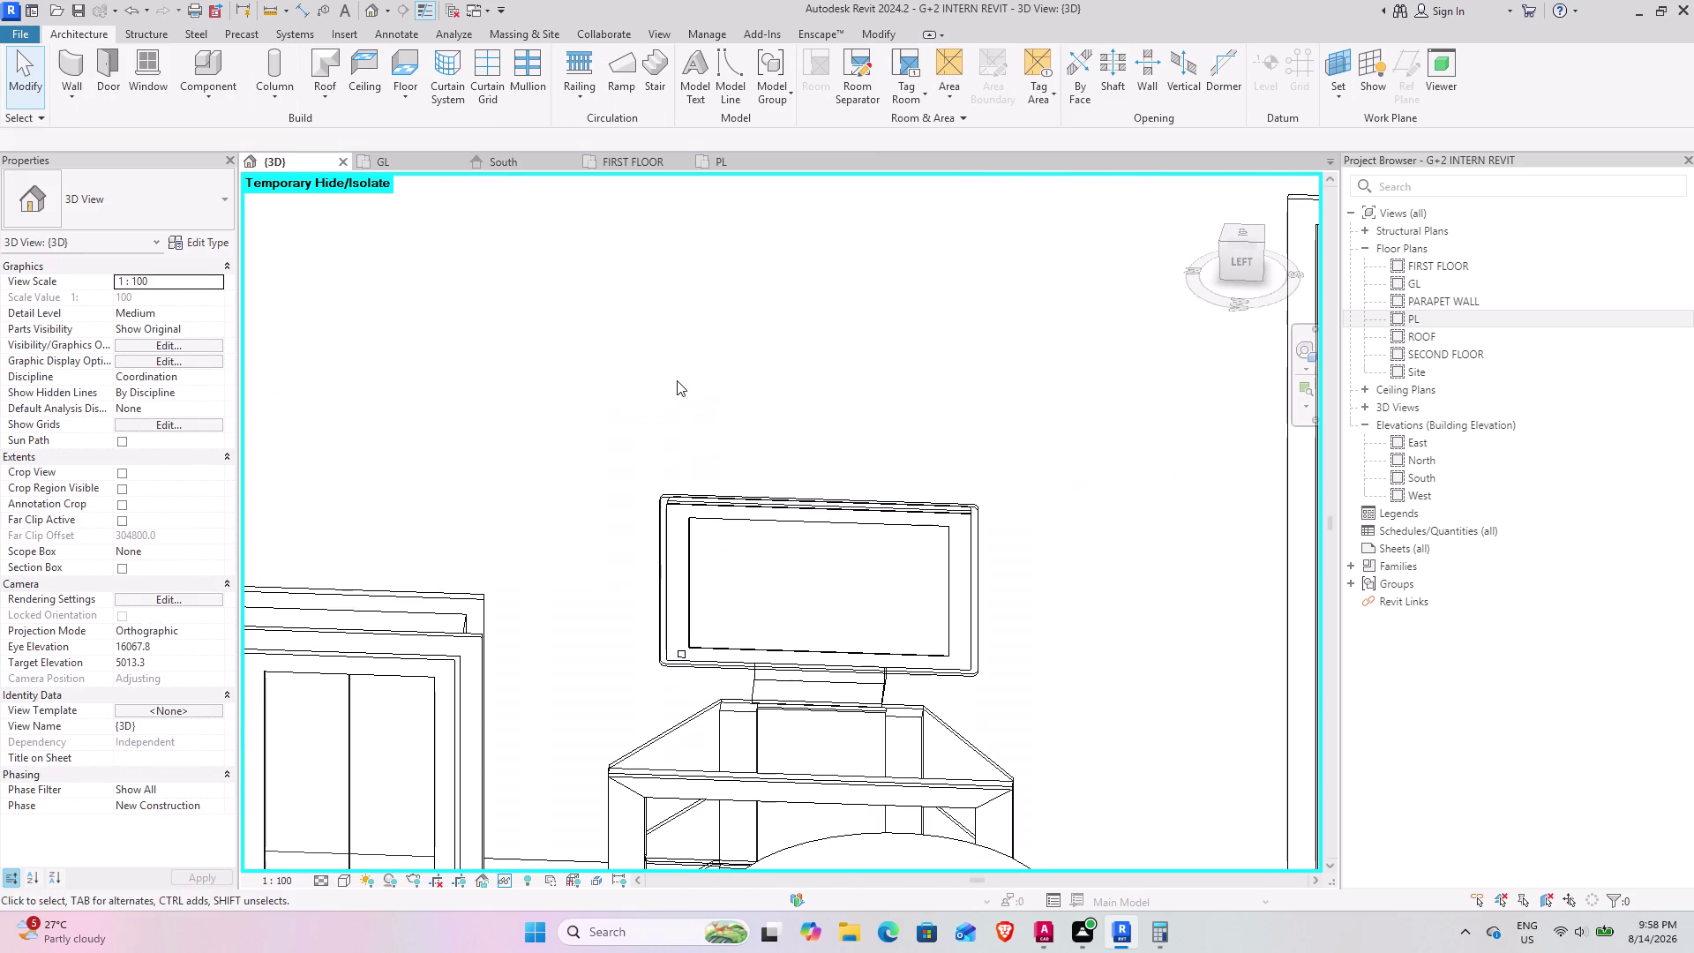
scroll(up, 3)
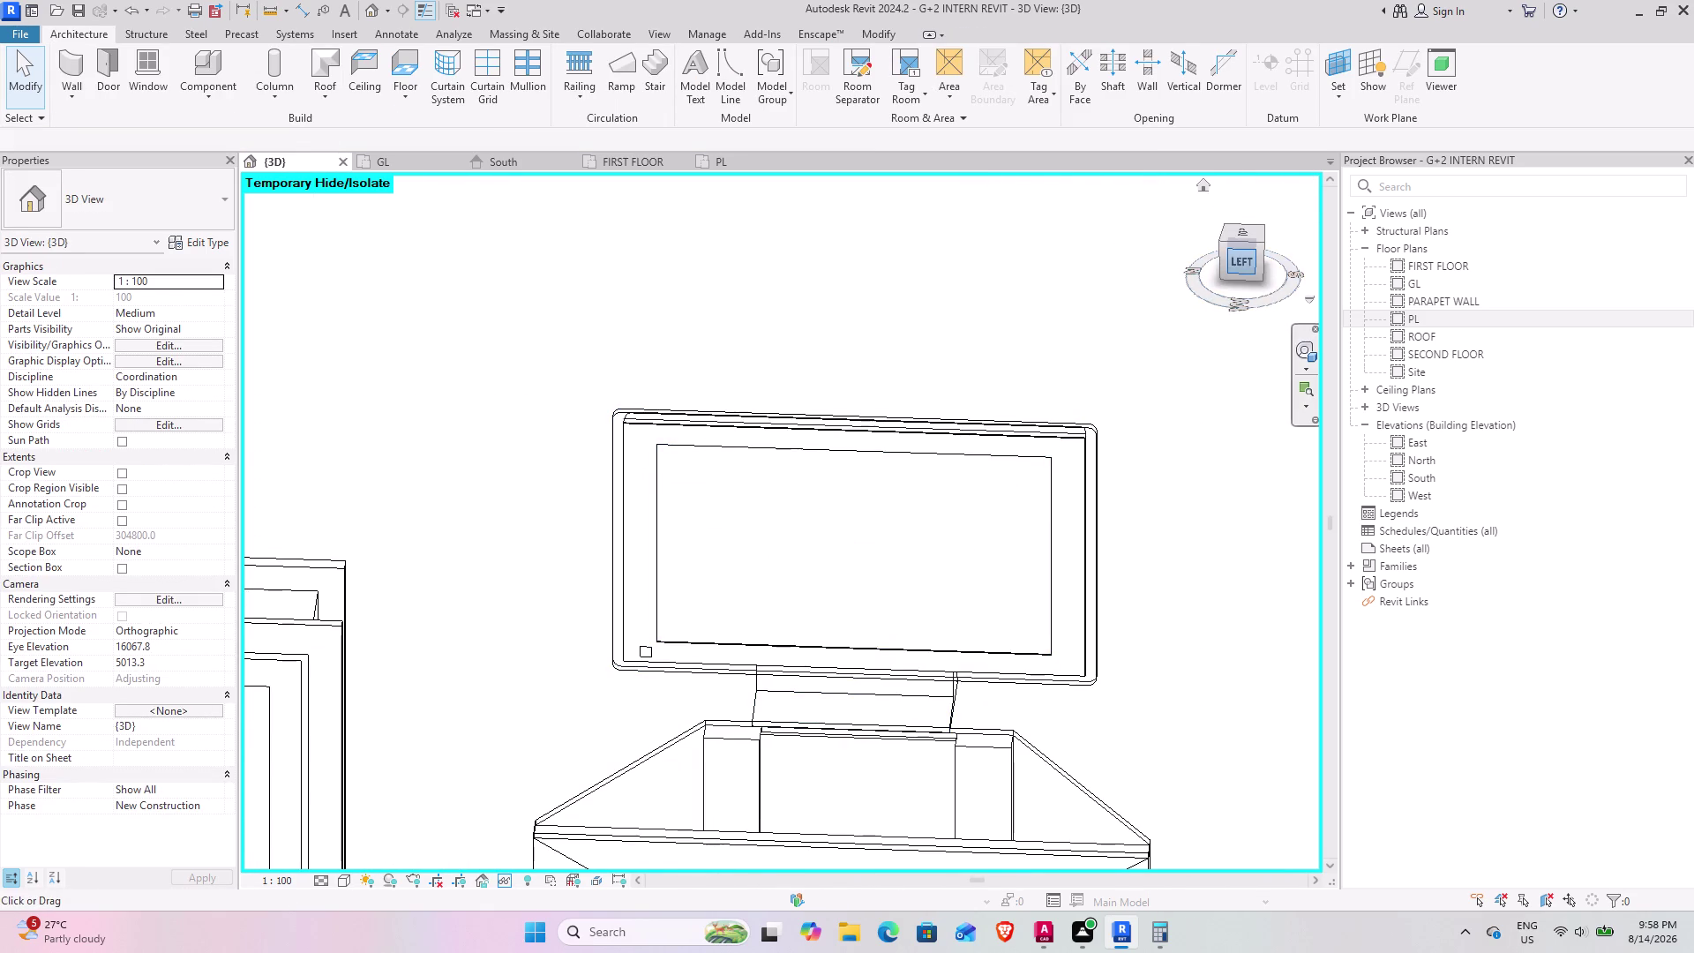
From the left view, temporarily hide the front wall and the dining table.
click(1248, 256)
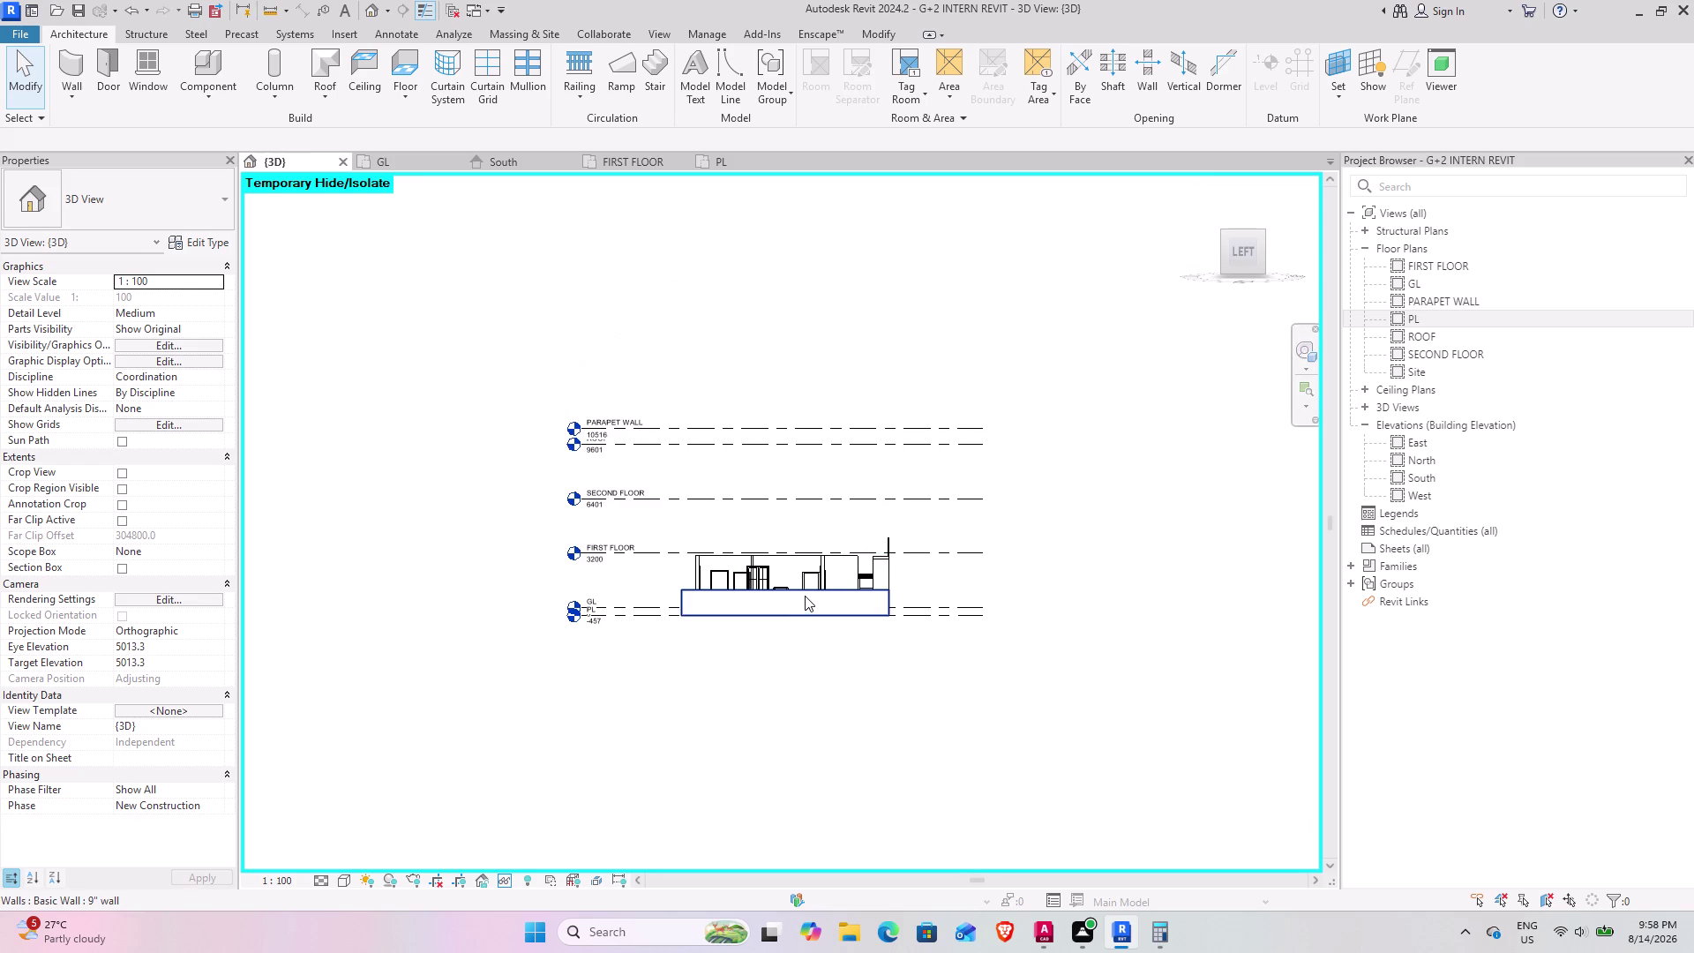
scroll(up, 3)
click(803, 584)
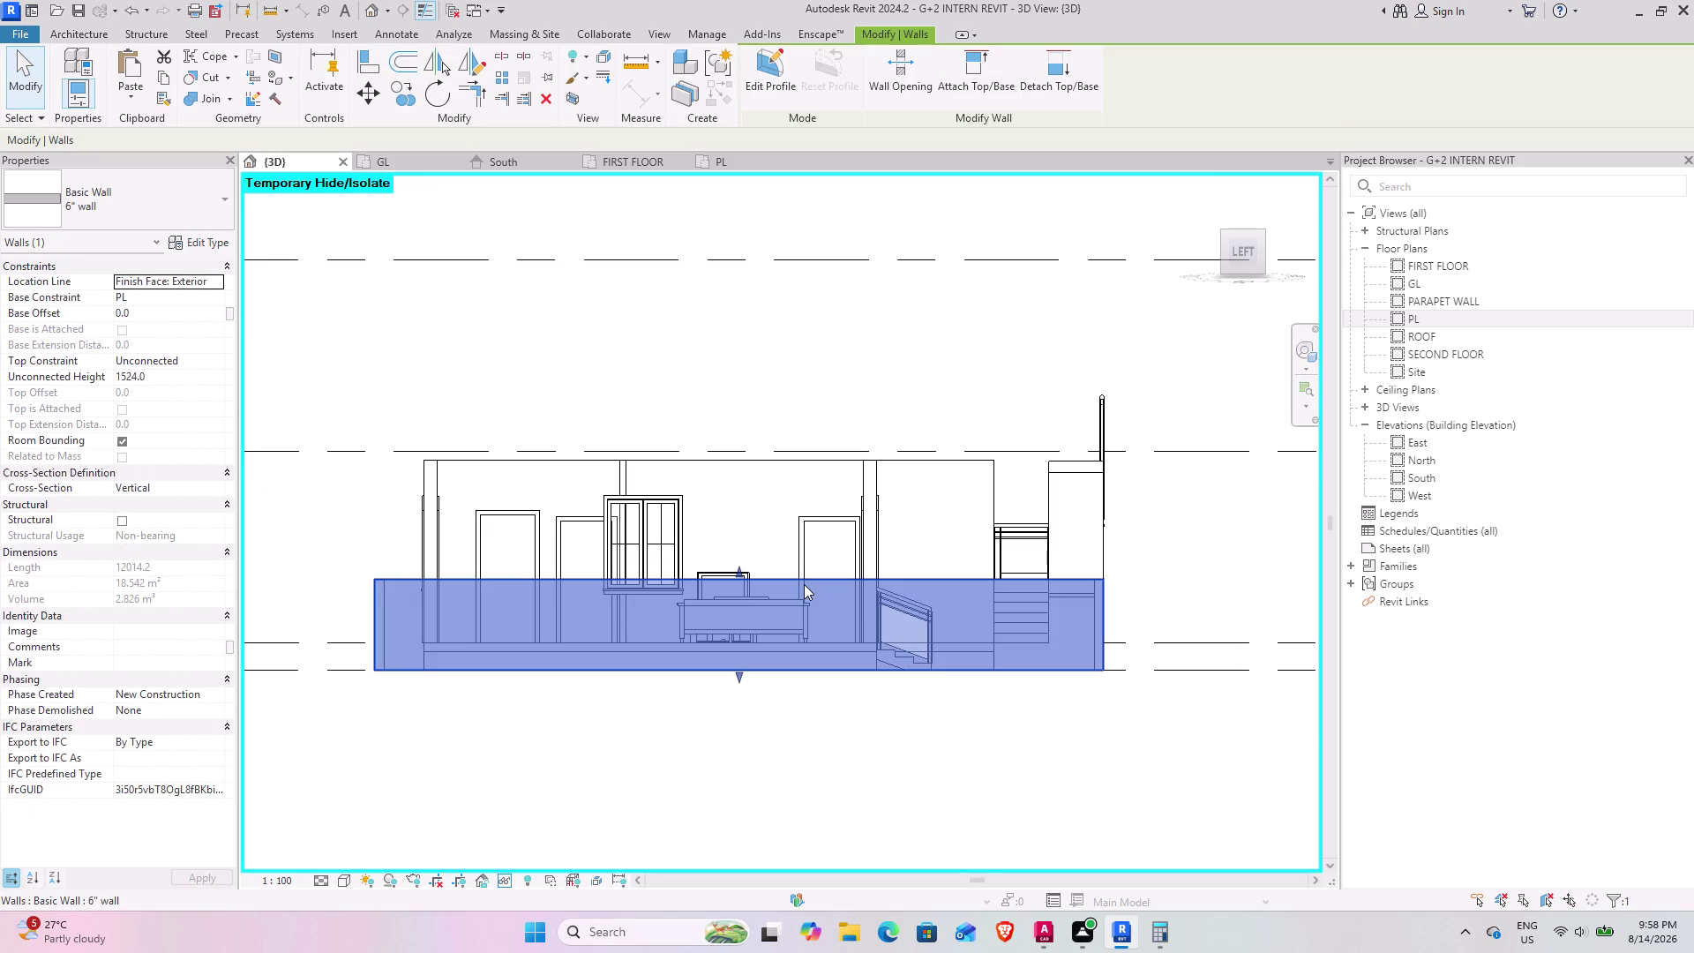
text(HH)
scroll(up, 3)
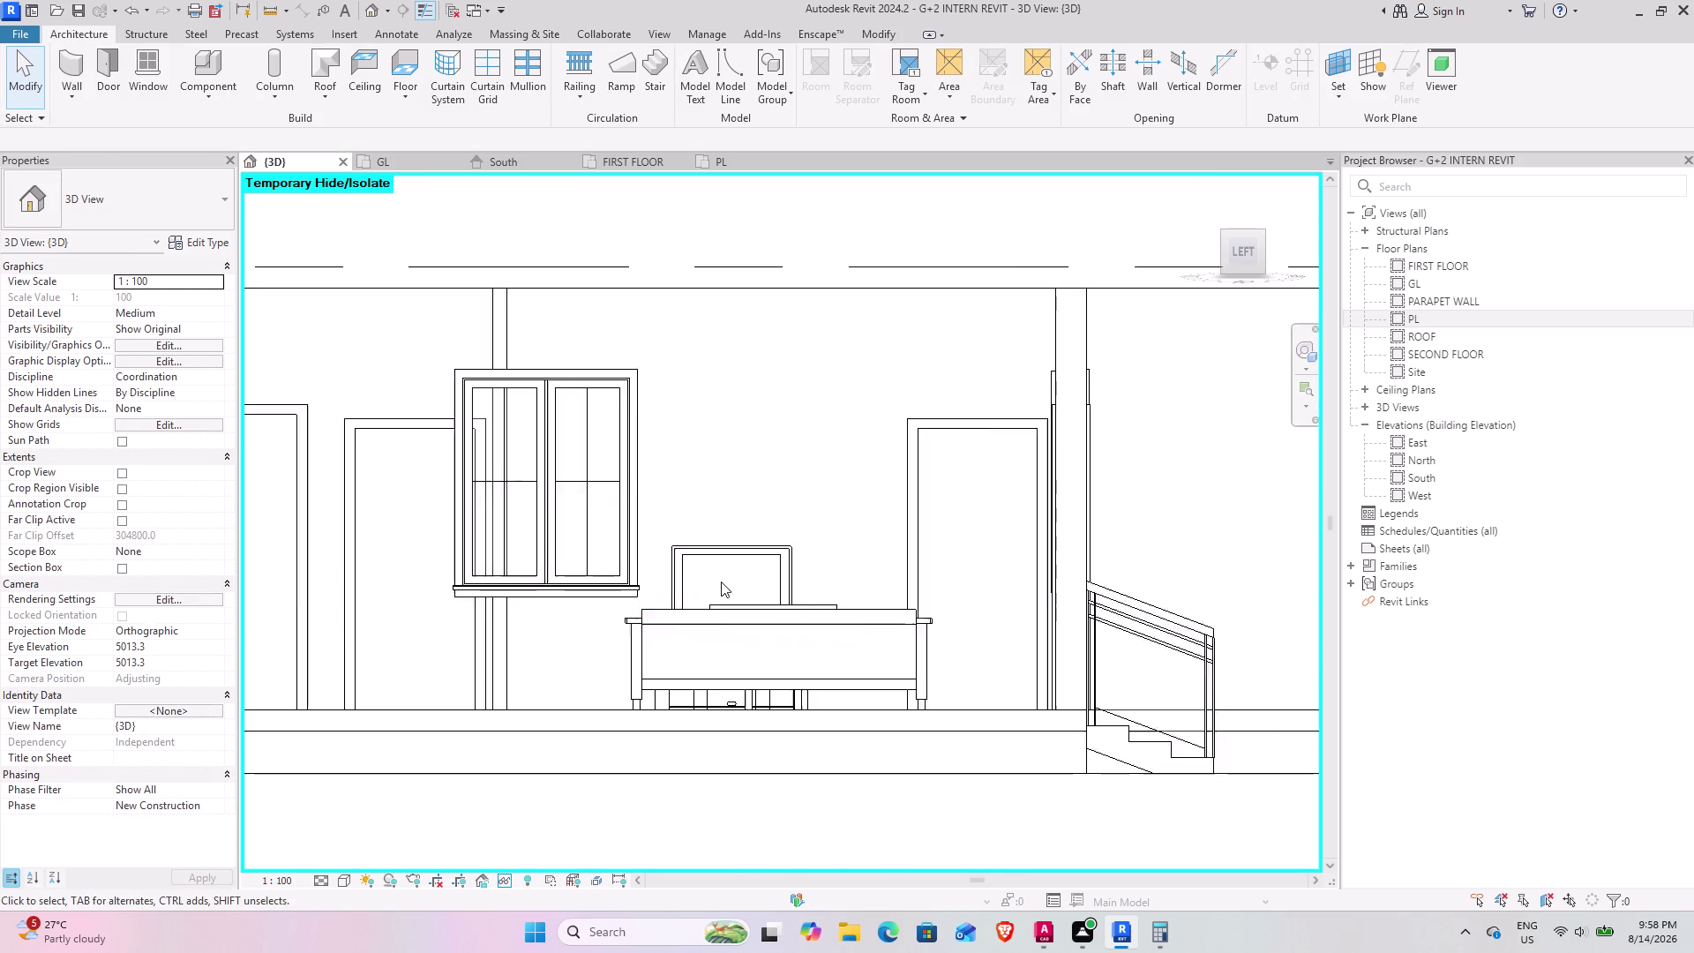
scroll(up, 3)
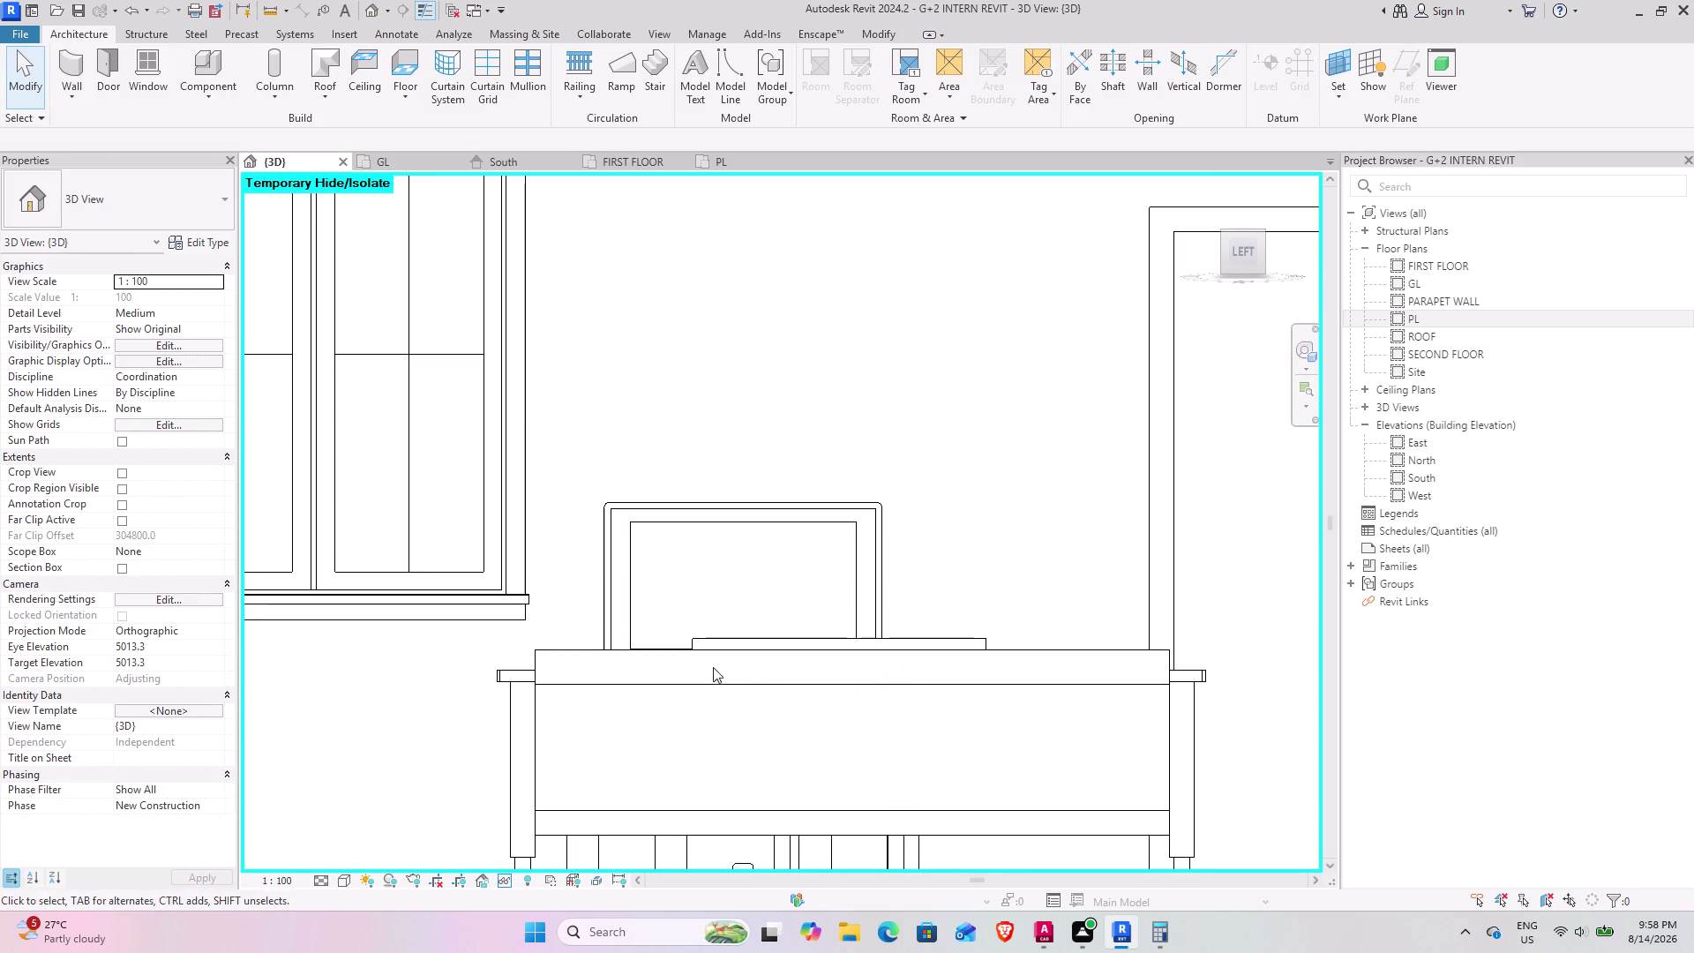
click(701, 653)
text(HH)
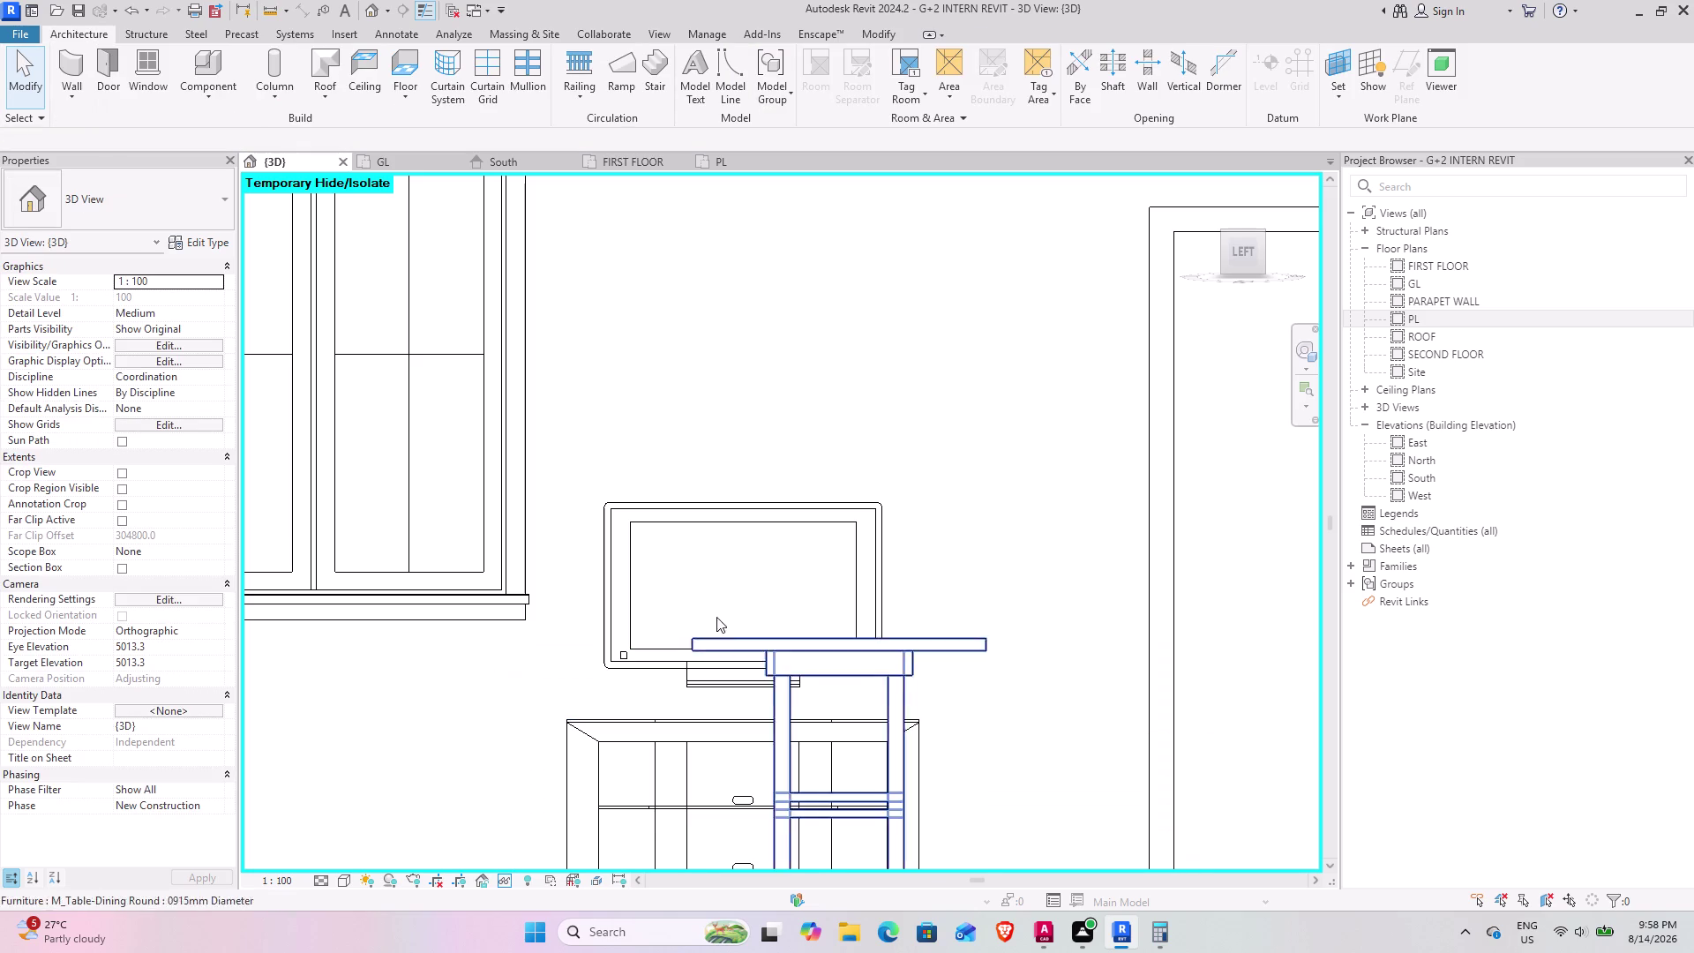
scroll(up, 3)
Move the TV down onto its stand, then restore hidden elements with HR.
middle_drag(720, 651, 736, 466)
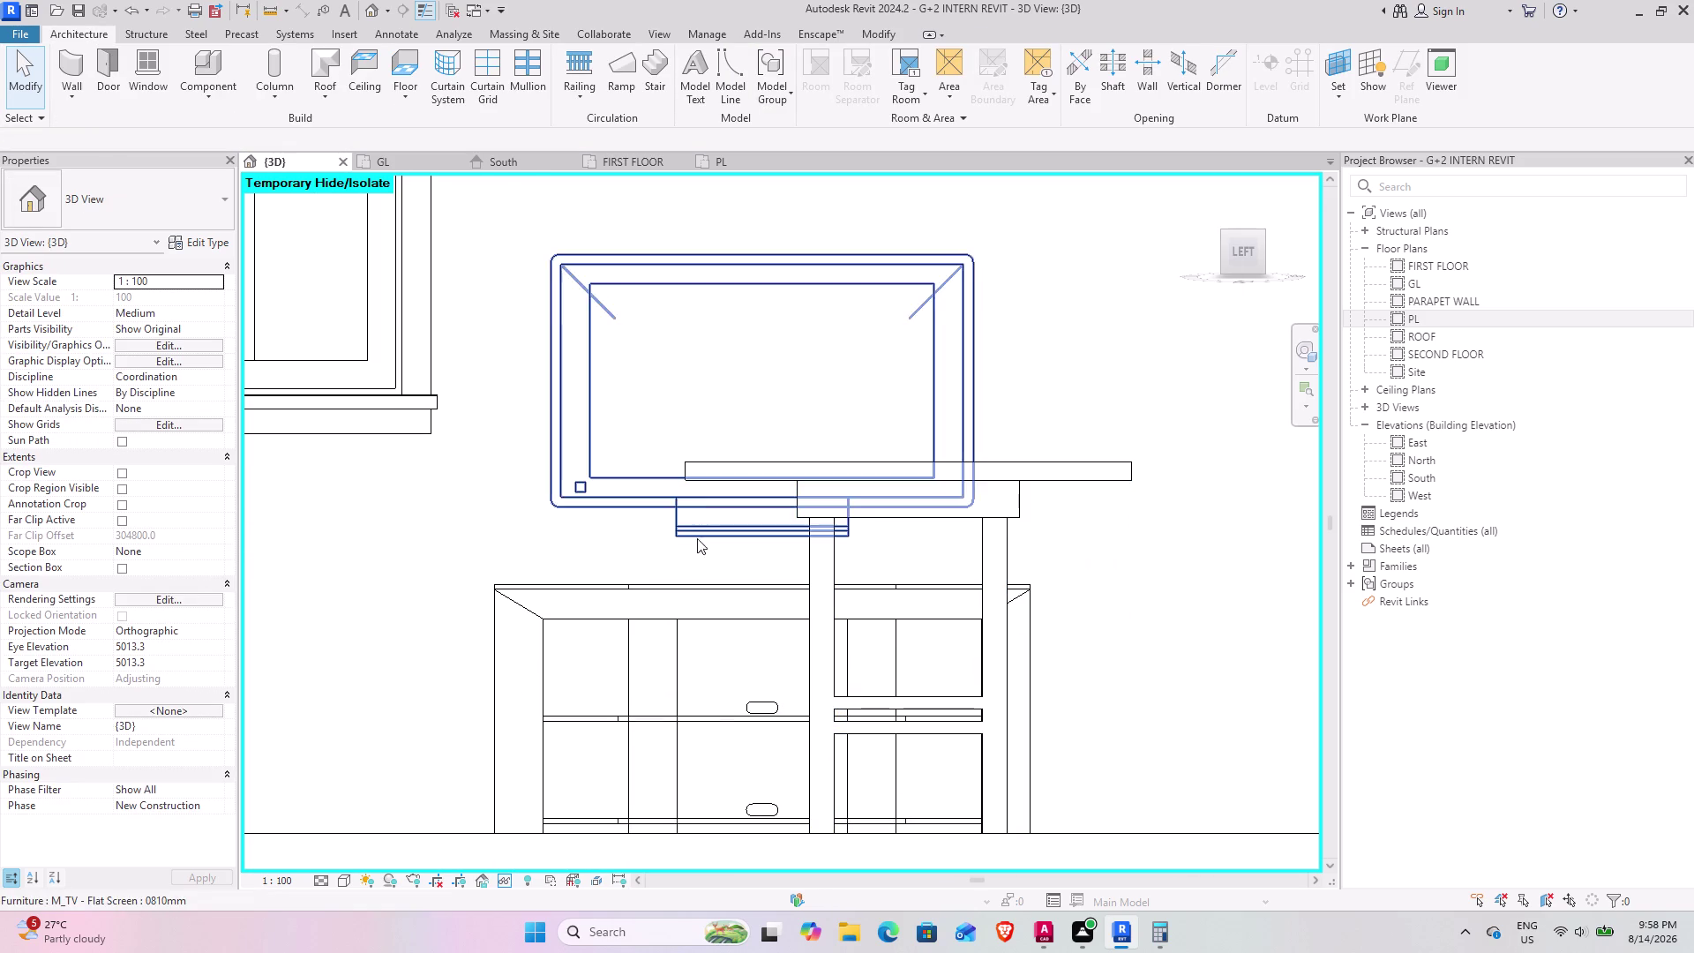
click(704, 531)
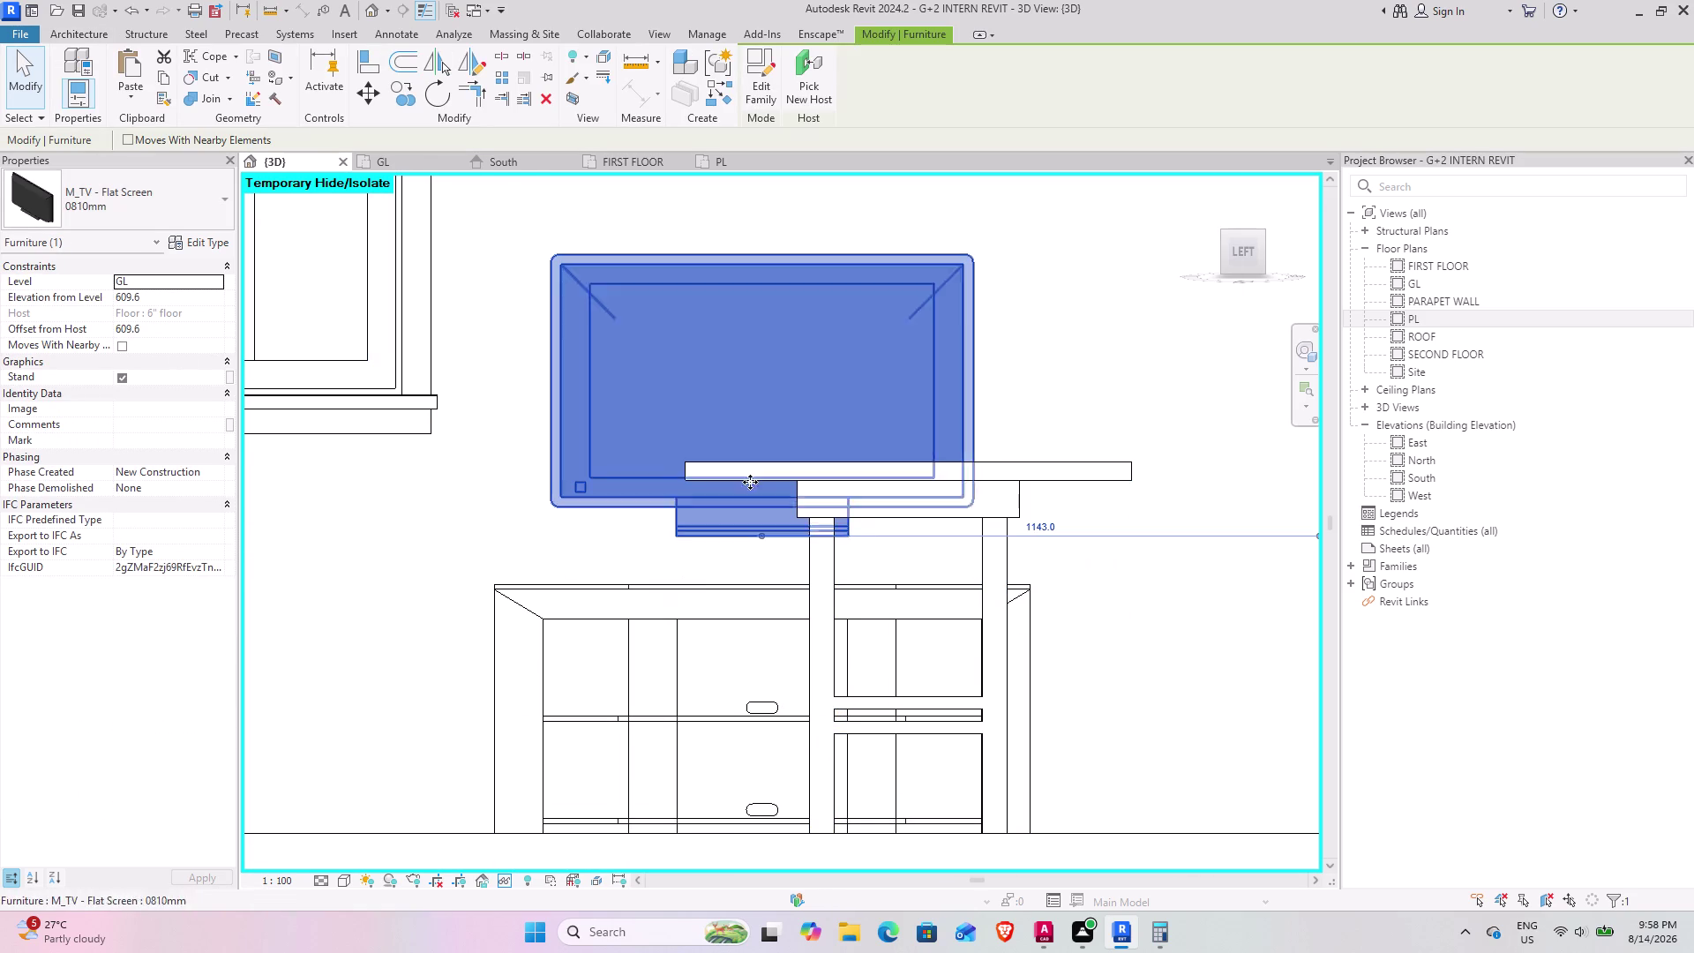
click(366, 96)
scroll(up, 3)
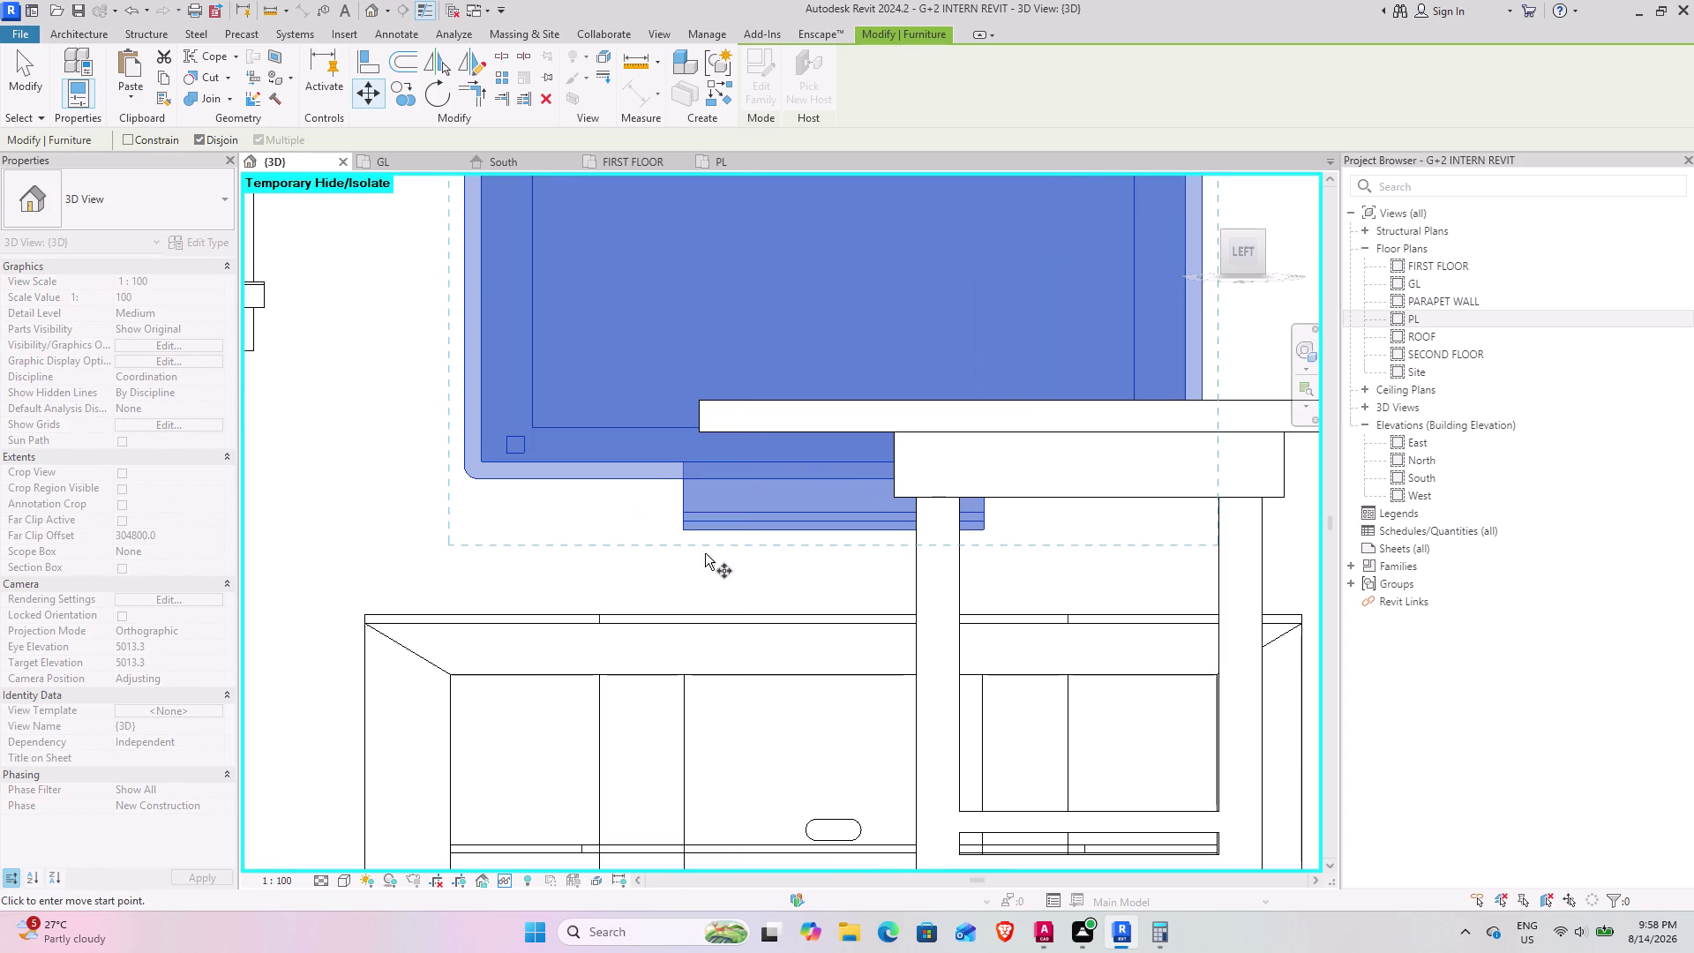
click(822, 532)
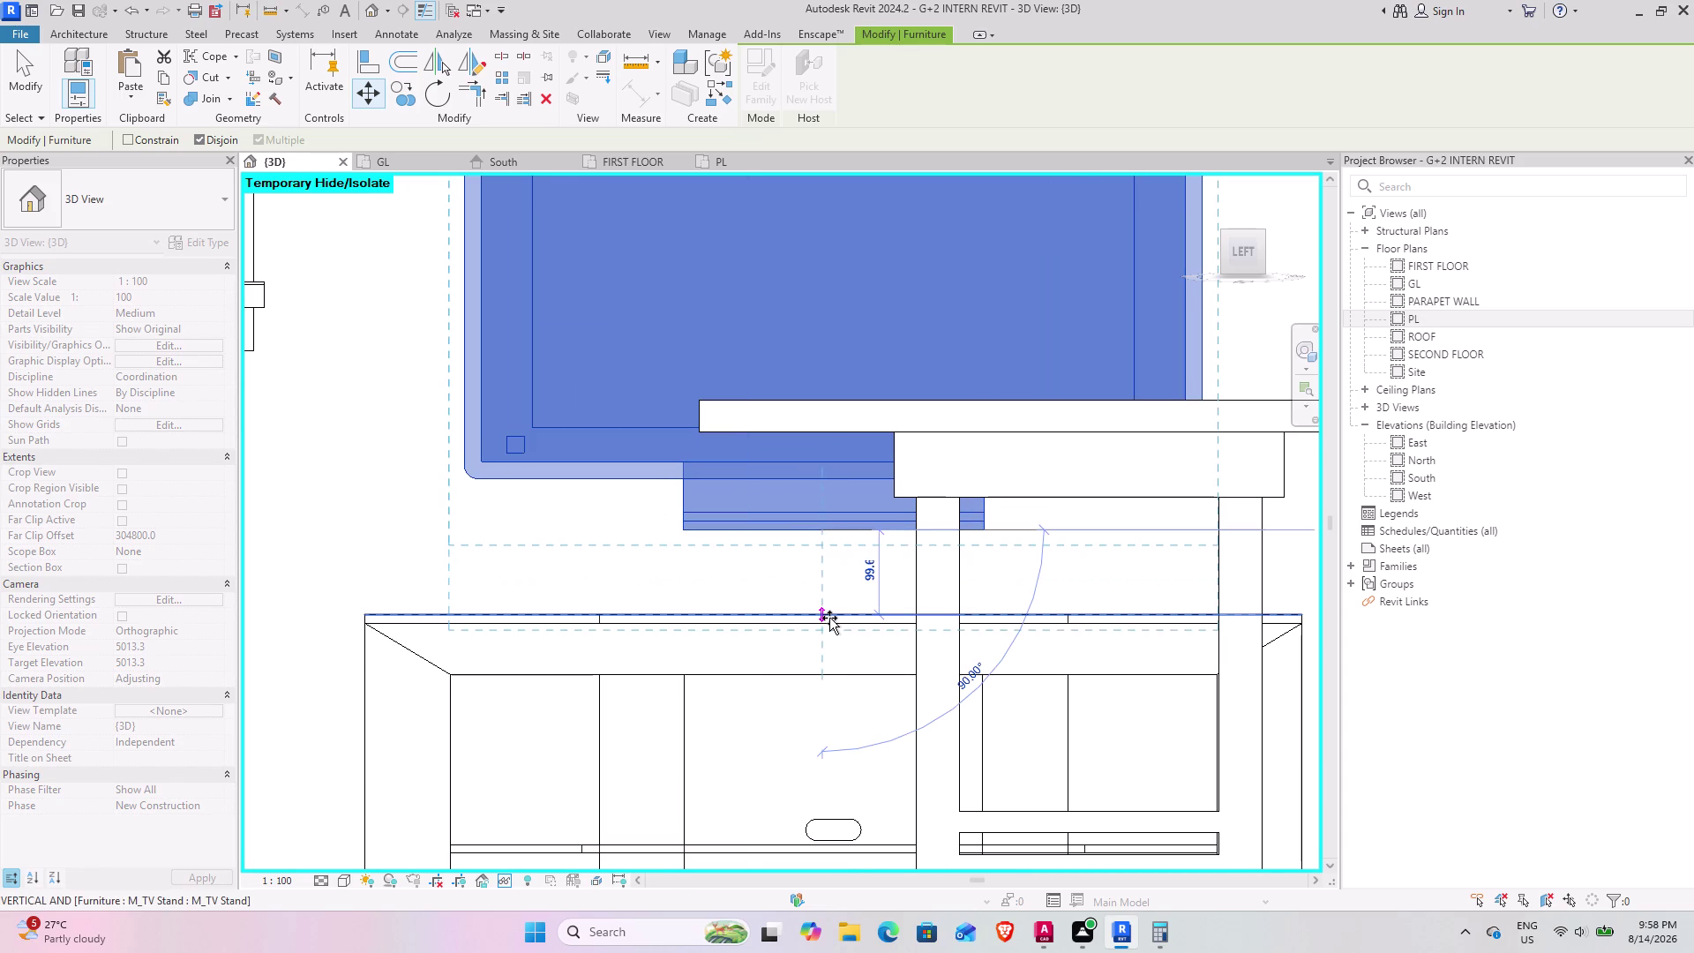
click(829, 619)
scroll(down, 3)
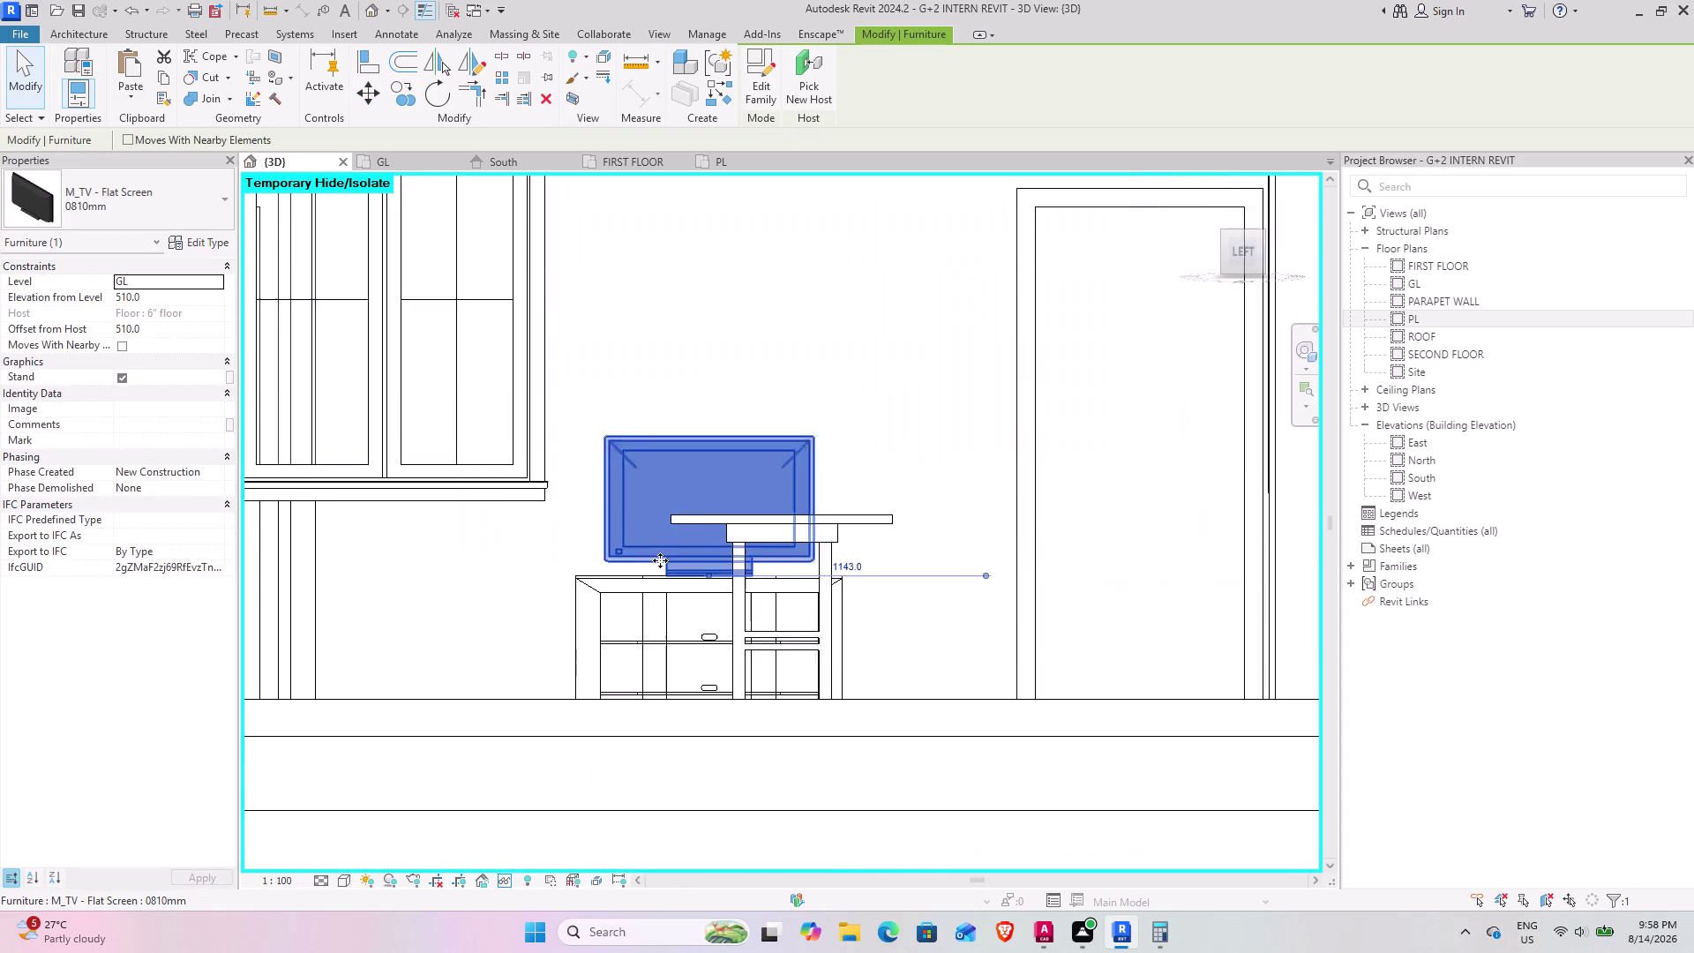
scroll(down, 3)
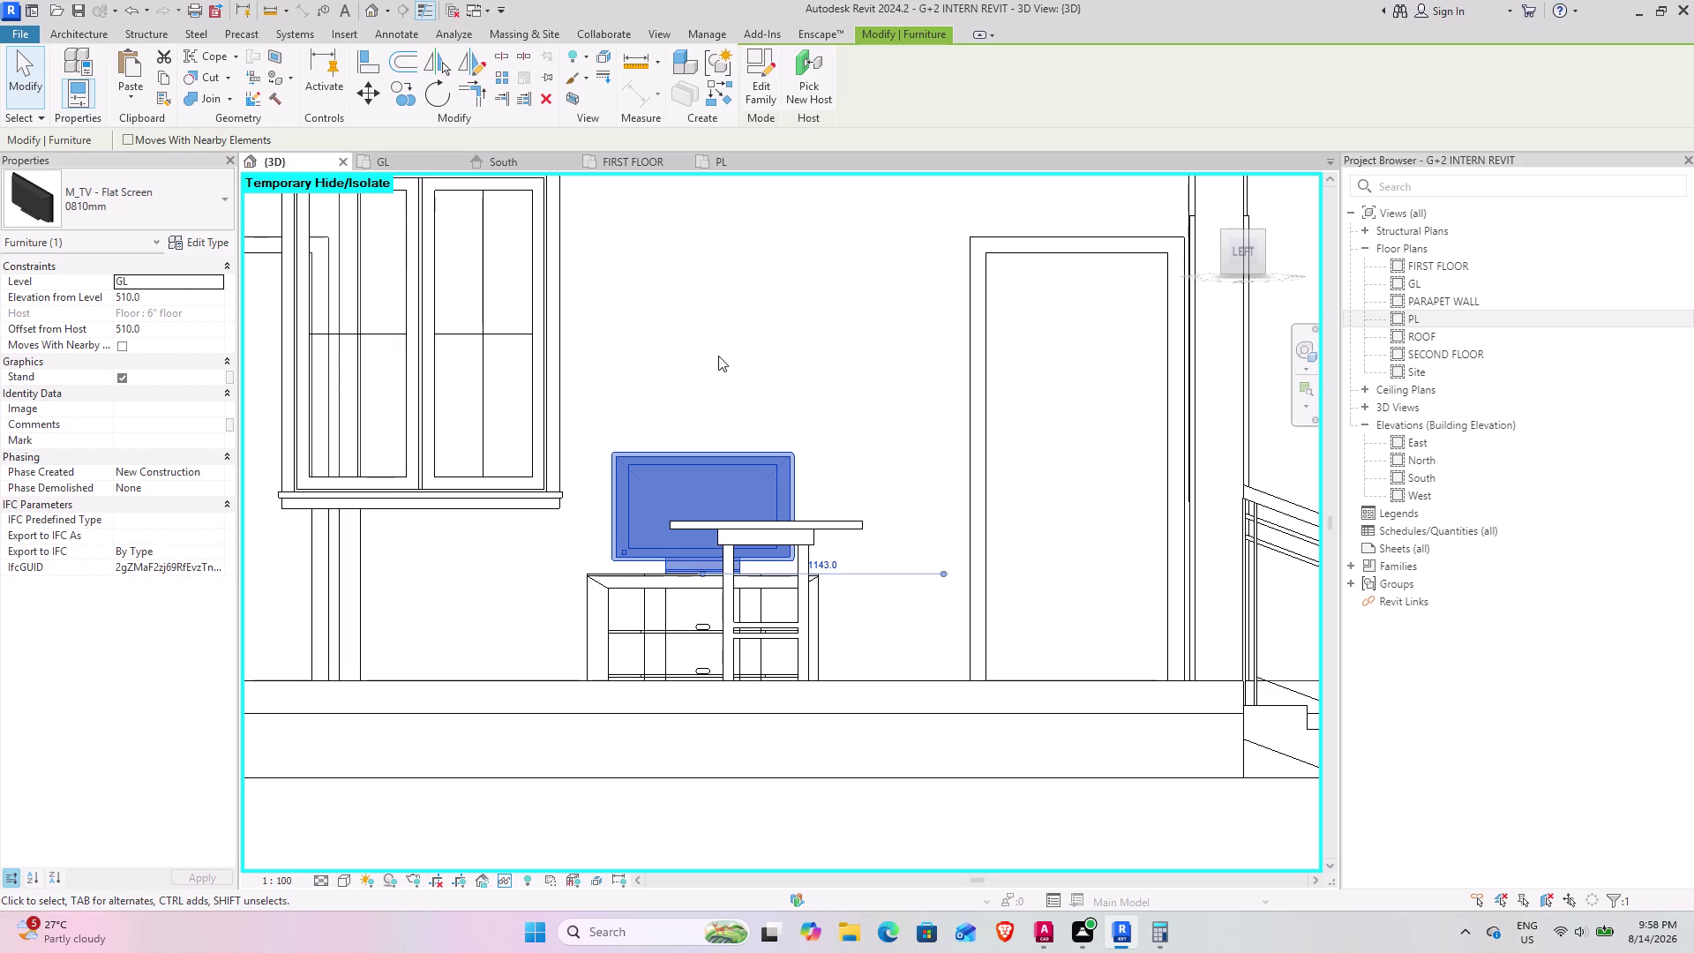
text(HR)
scroll(down, 3)
Select the first-floor slab and temporarily hide it with HH.
middle_drag(745, 401, 639, 484)
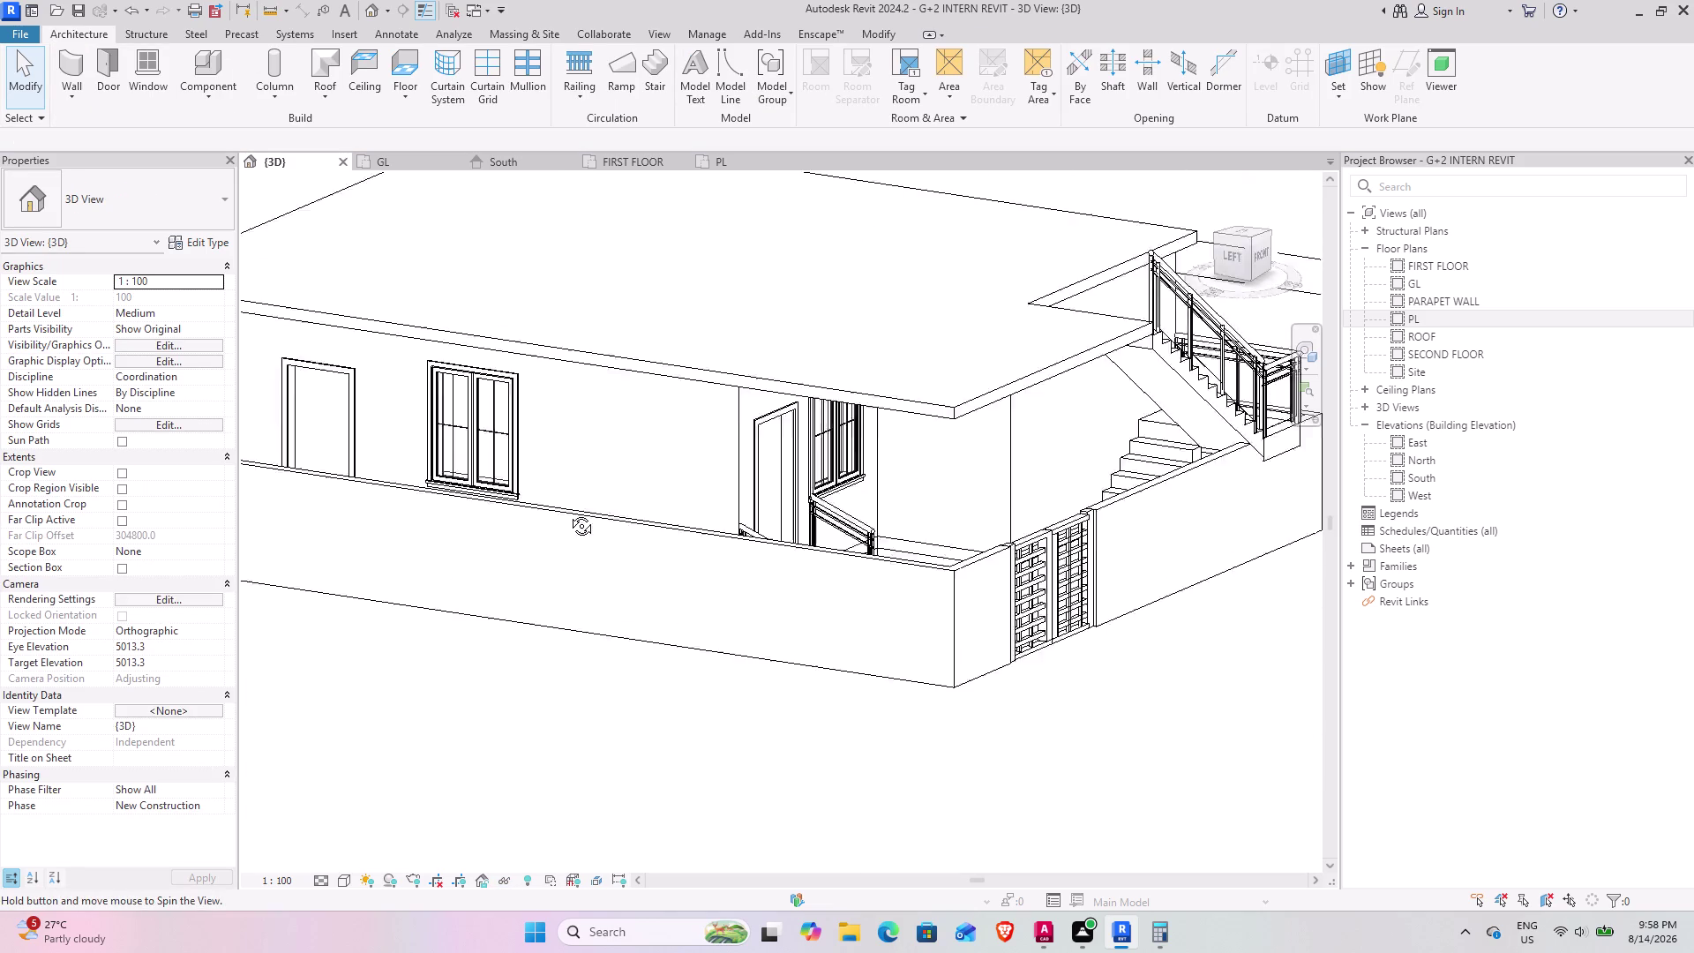
middle_drag(639, 484, 477, 533)
click(628, 457)
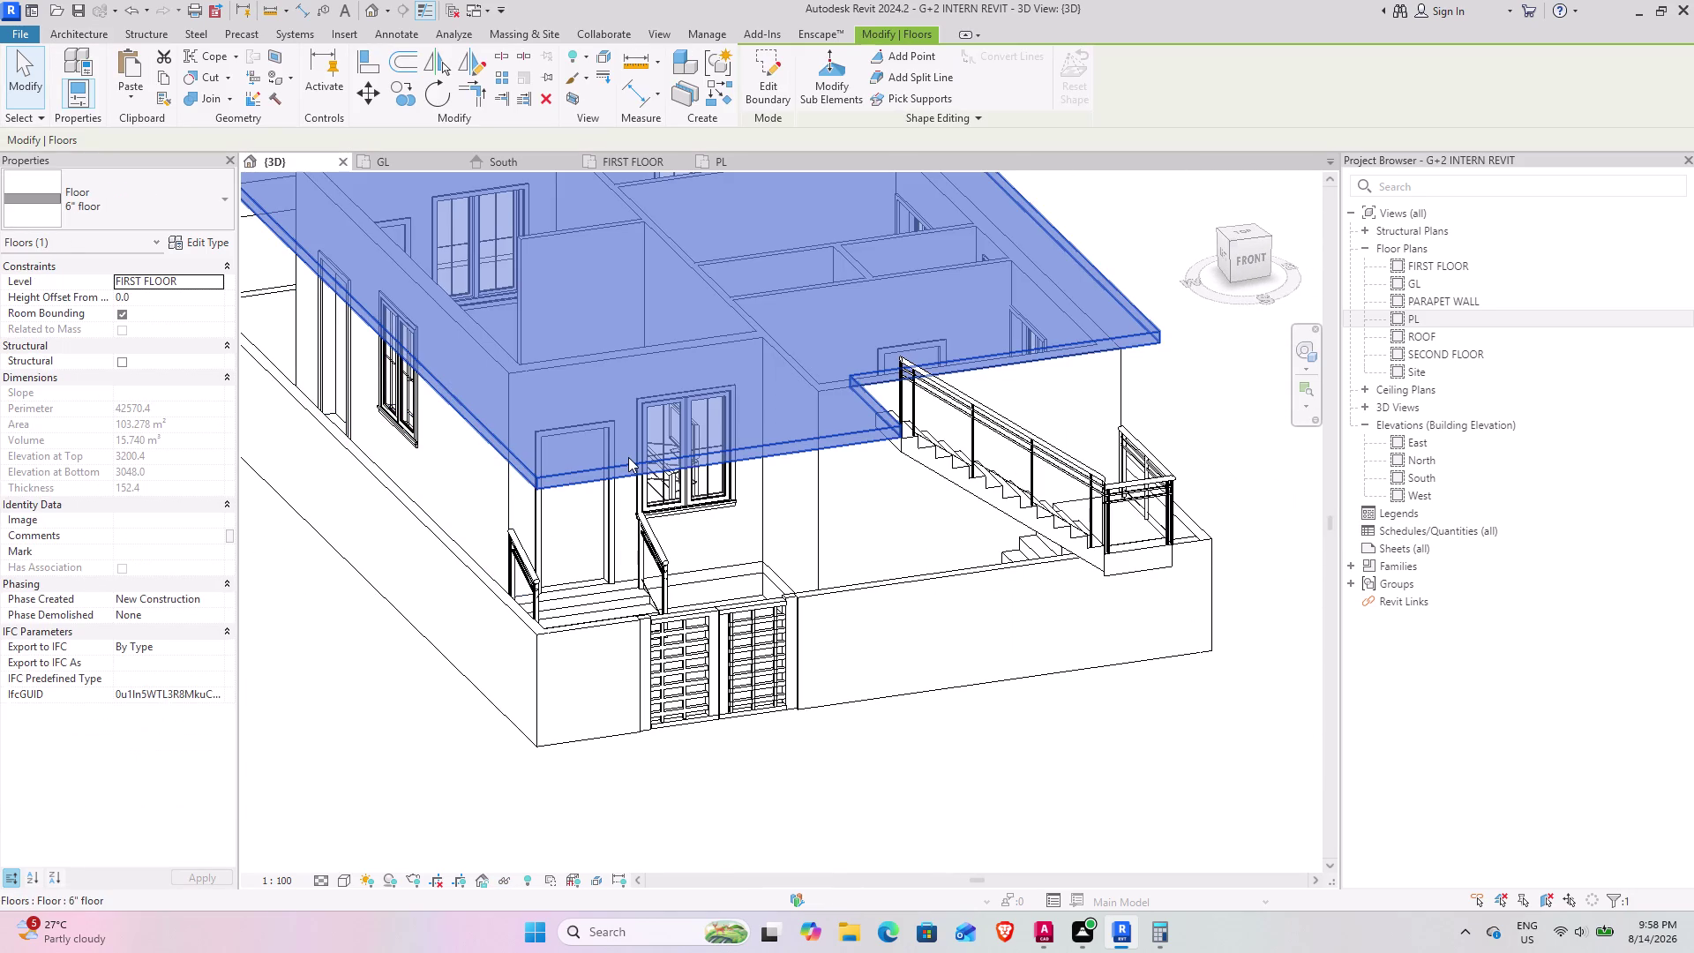
text(HH)
Orbit over the exposed ground-floor rooms and select the dresser in the side room.
middle_drag(574, 354, 636, 485)
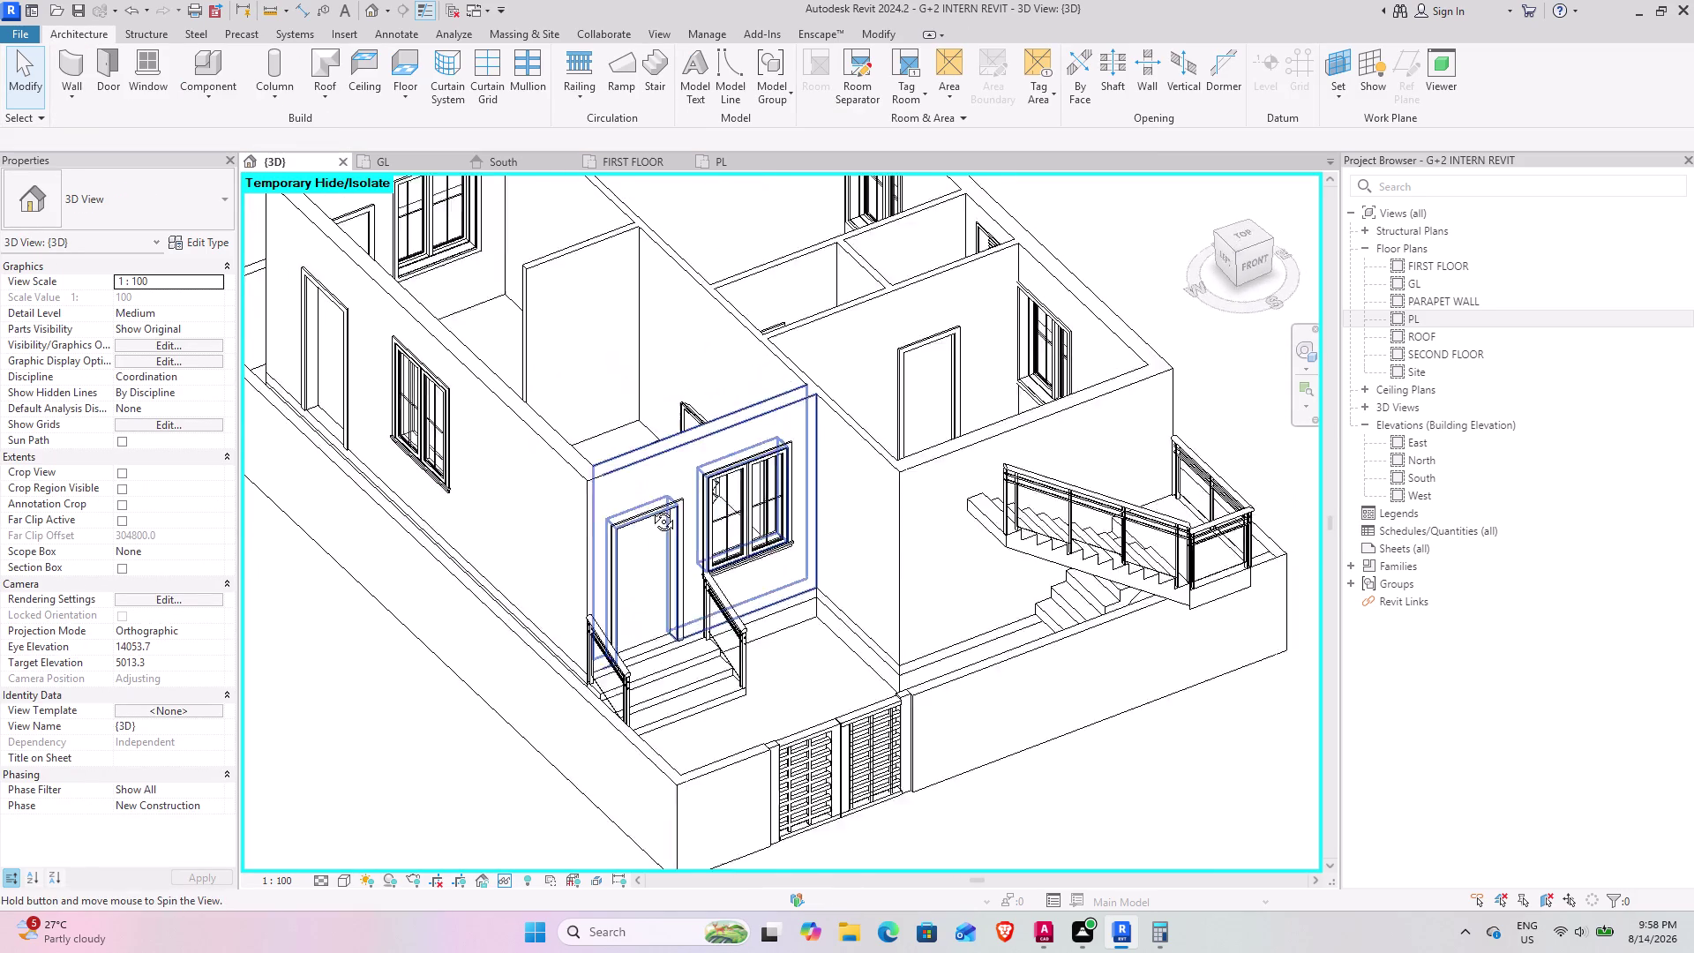
middle_drag(636, 484, 726, 632)
scroll(up, 3)
middle_drag(647, 448, 533, 511)
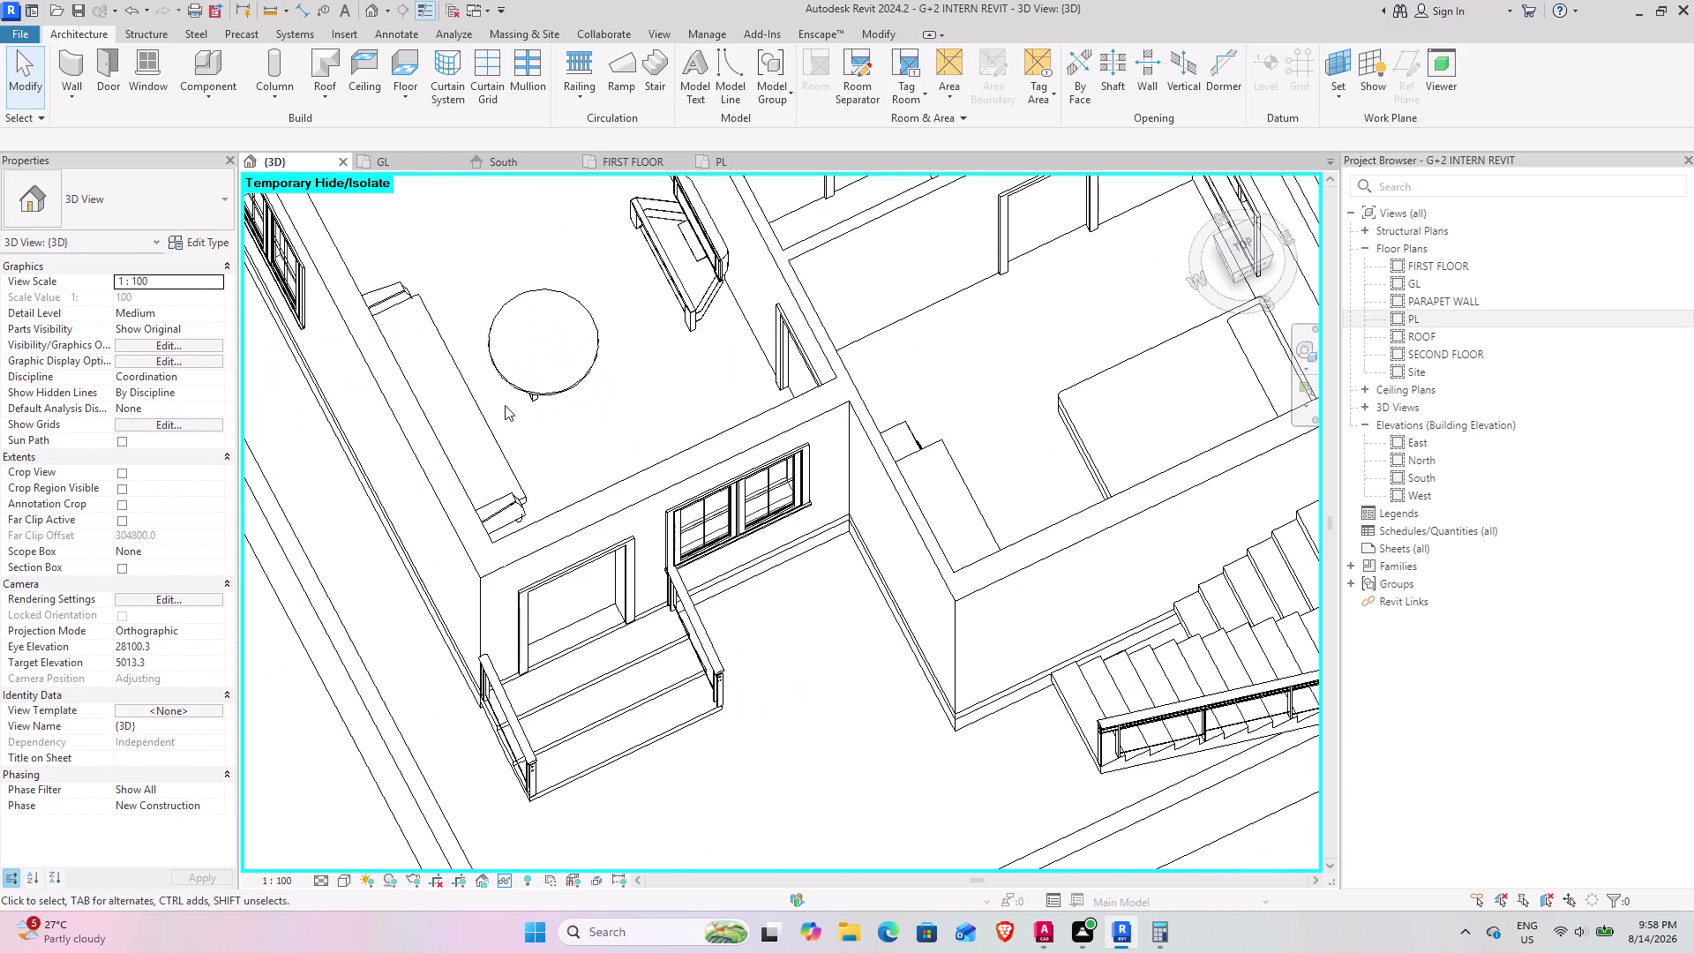
middle_drag(505, 405, 586, 635)
scroll(up, 3)
middle_drag(556, 582, 322, 527)
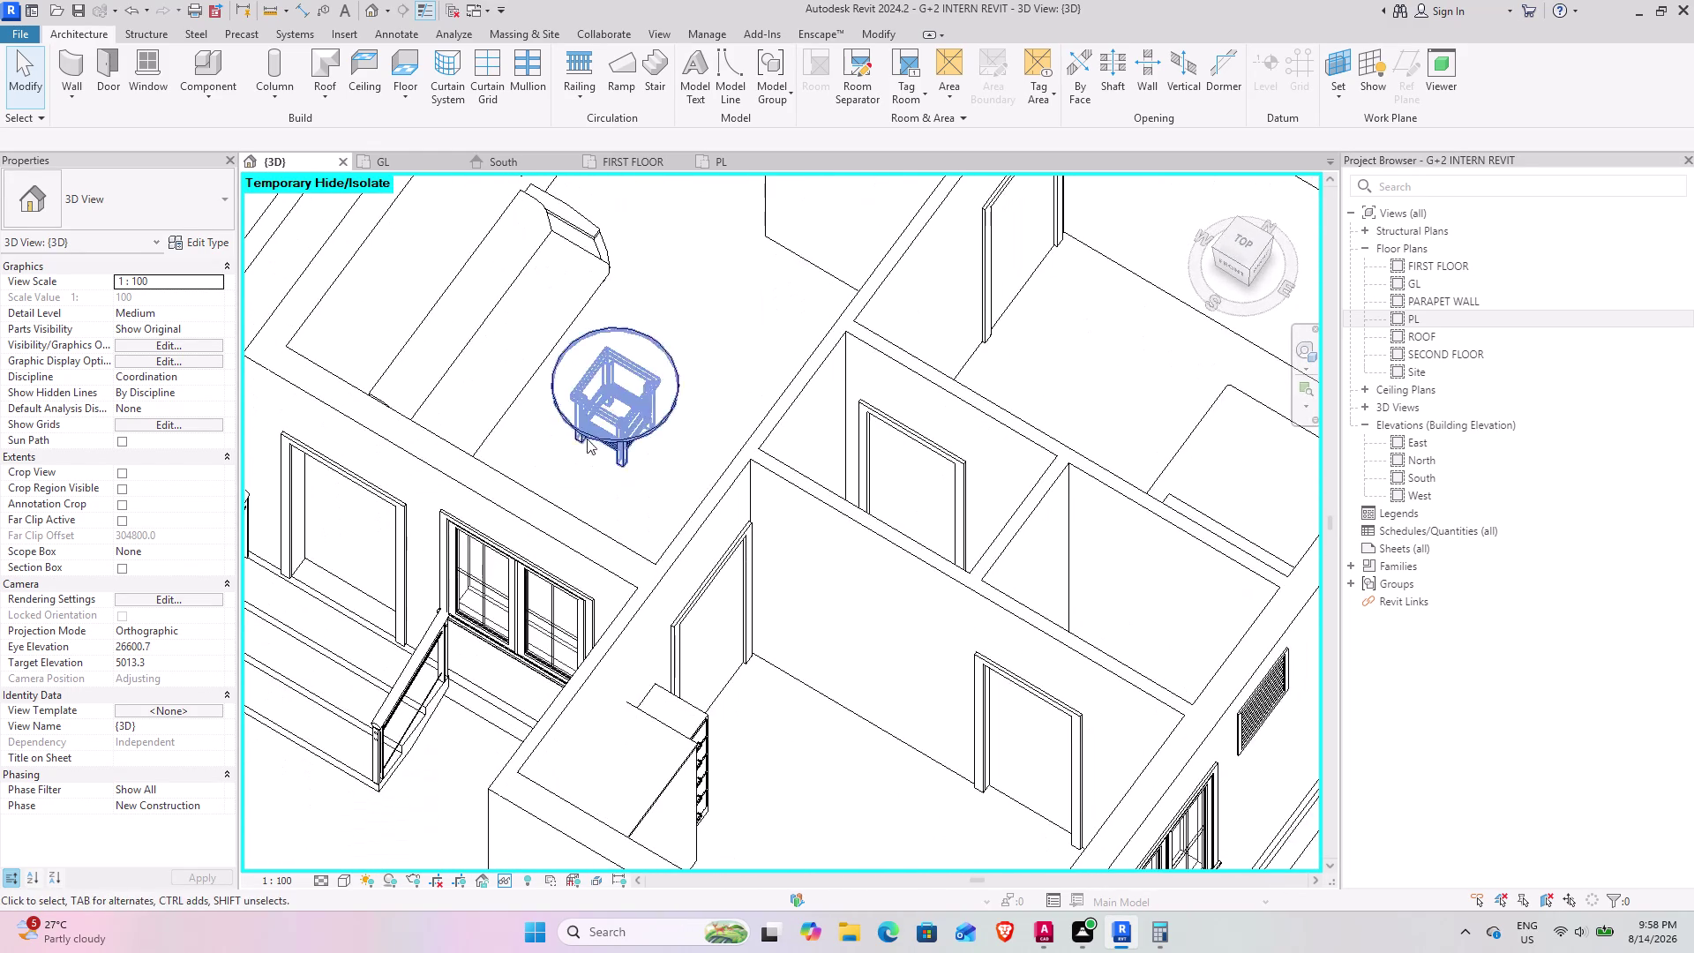
middle_drag(572, 433, 812, 342)
scroll(down, 3)
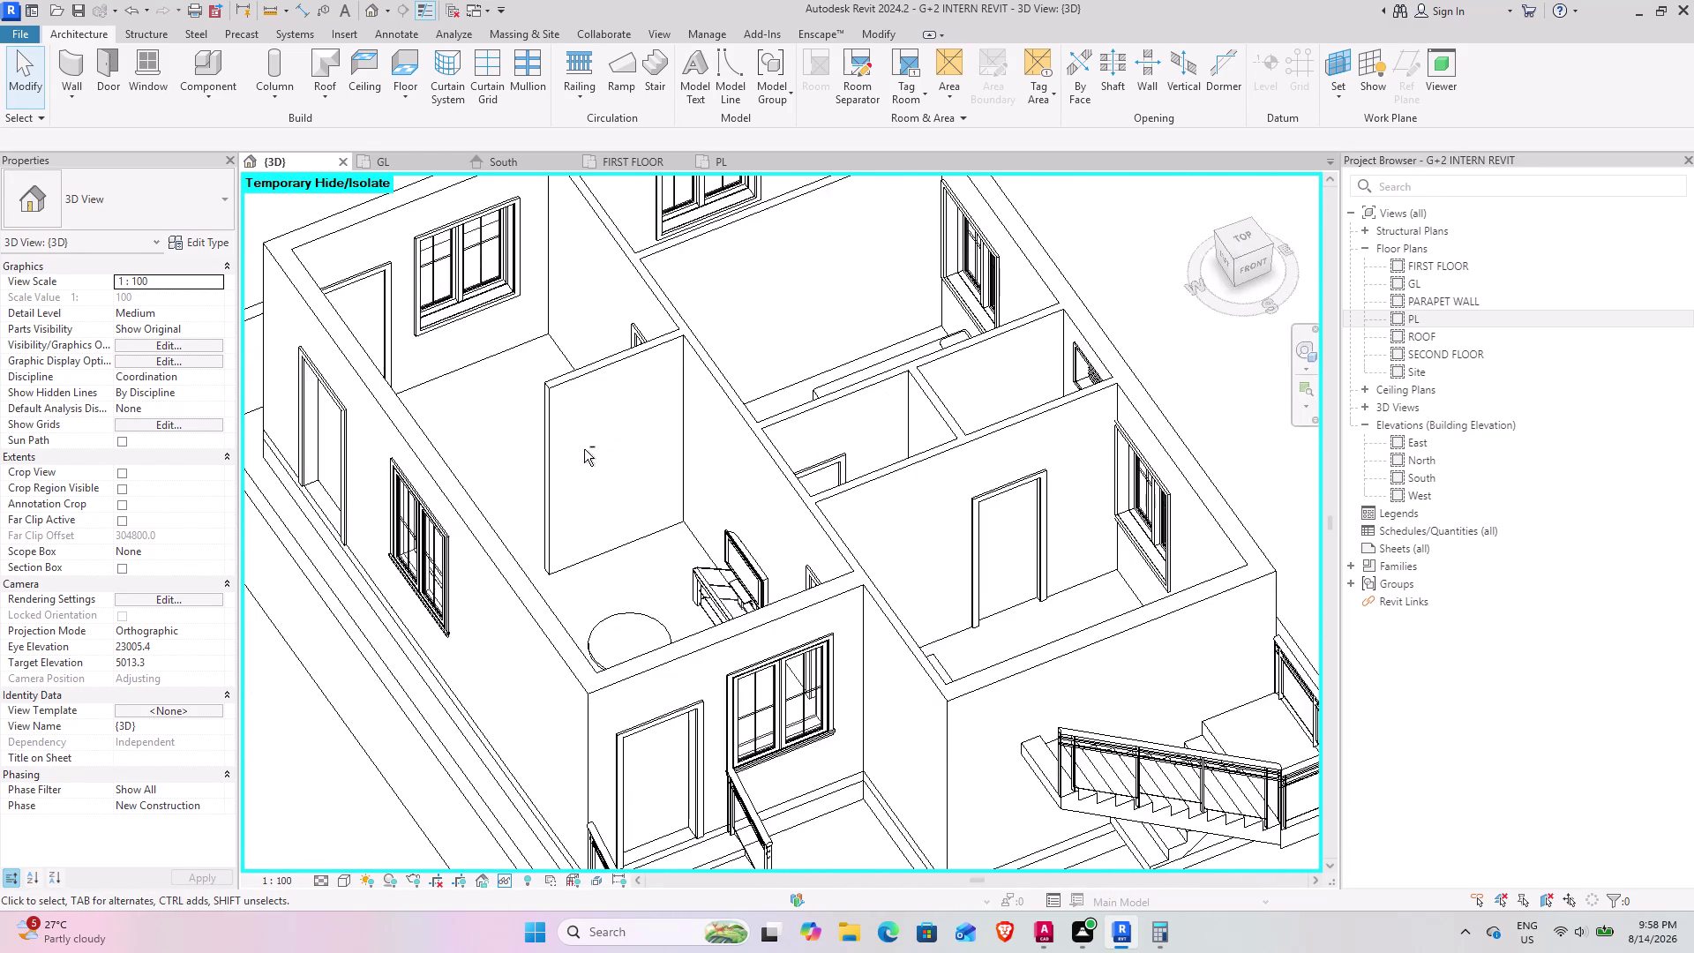
middle_drag(574, 446, 941, 461)
middle_drag(881, 473, 1042, 552)
middle_drag(810, 529, 962, 577)
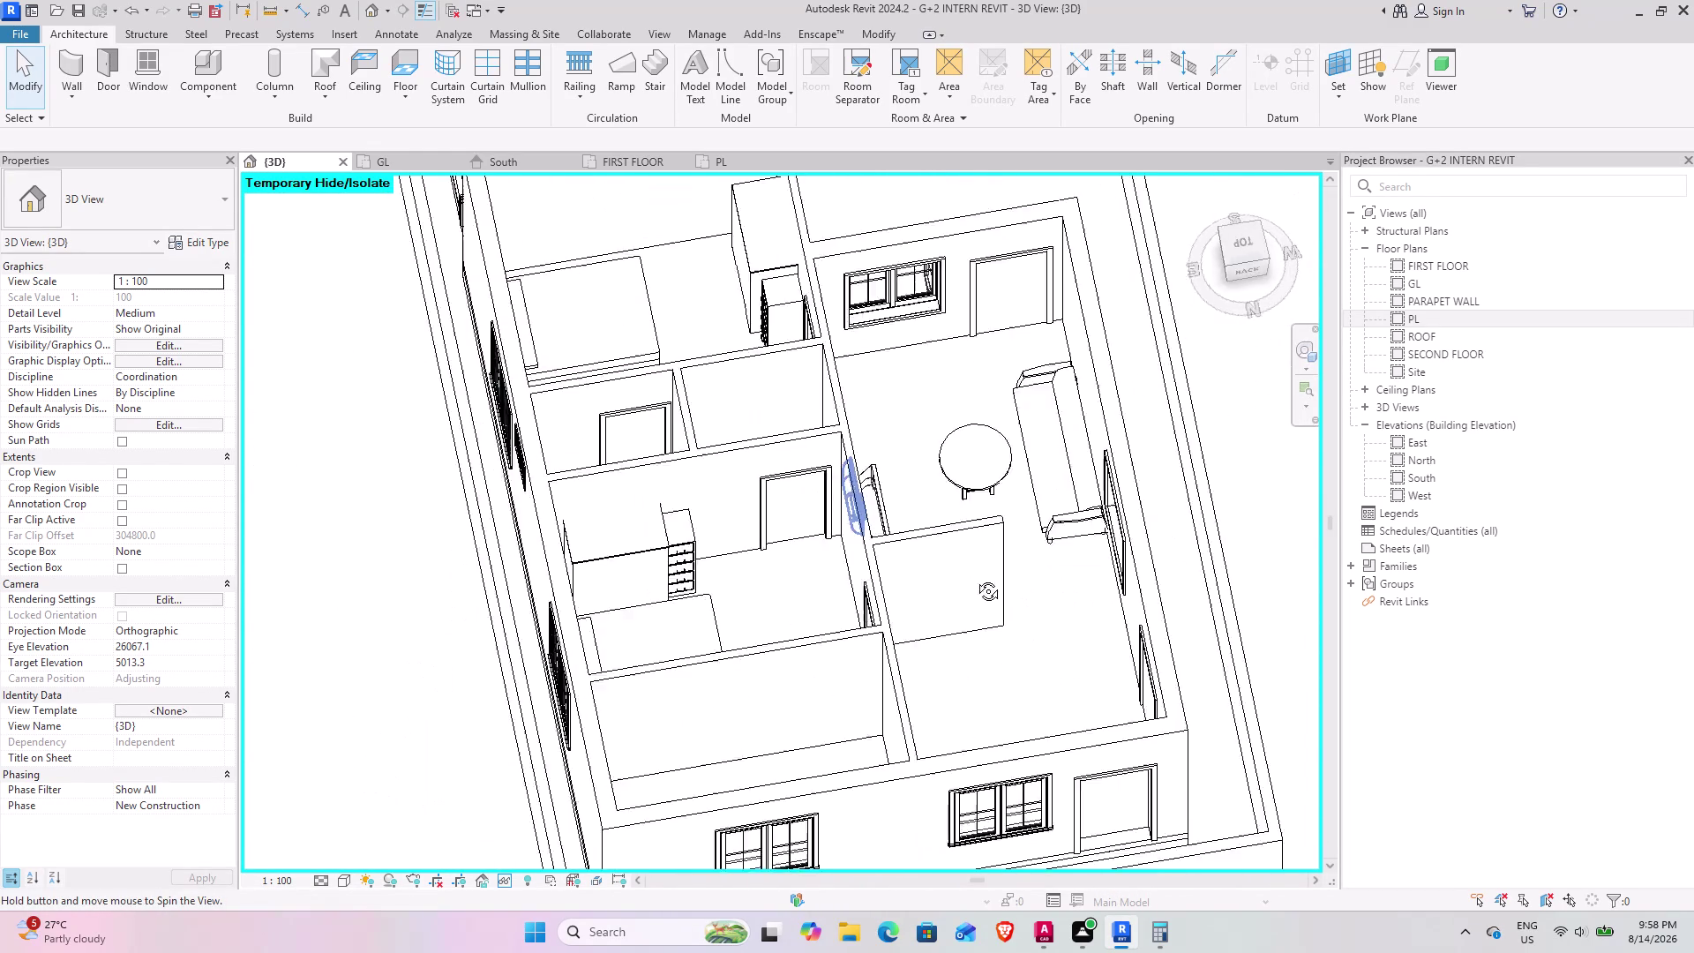
middle_drag(961, 577, 532, 511)
middle_drag(831, 530, 624, 581)
middle_drag(731, 549, 710, 554)
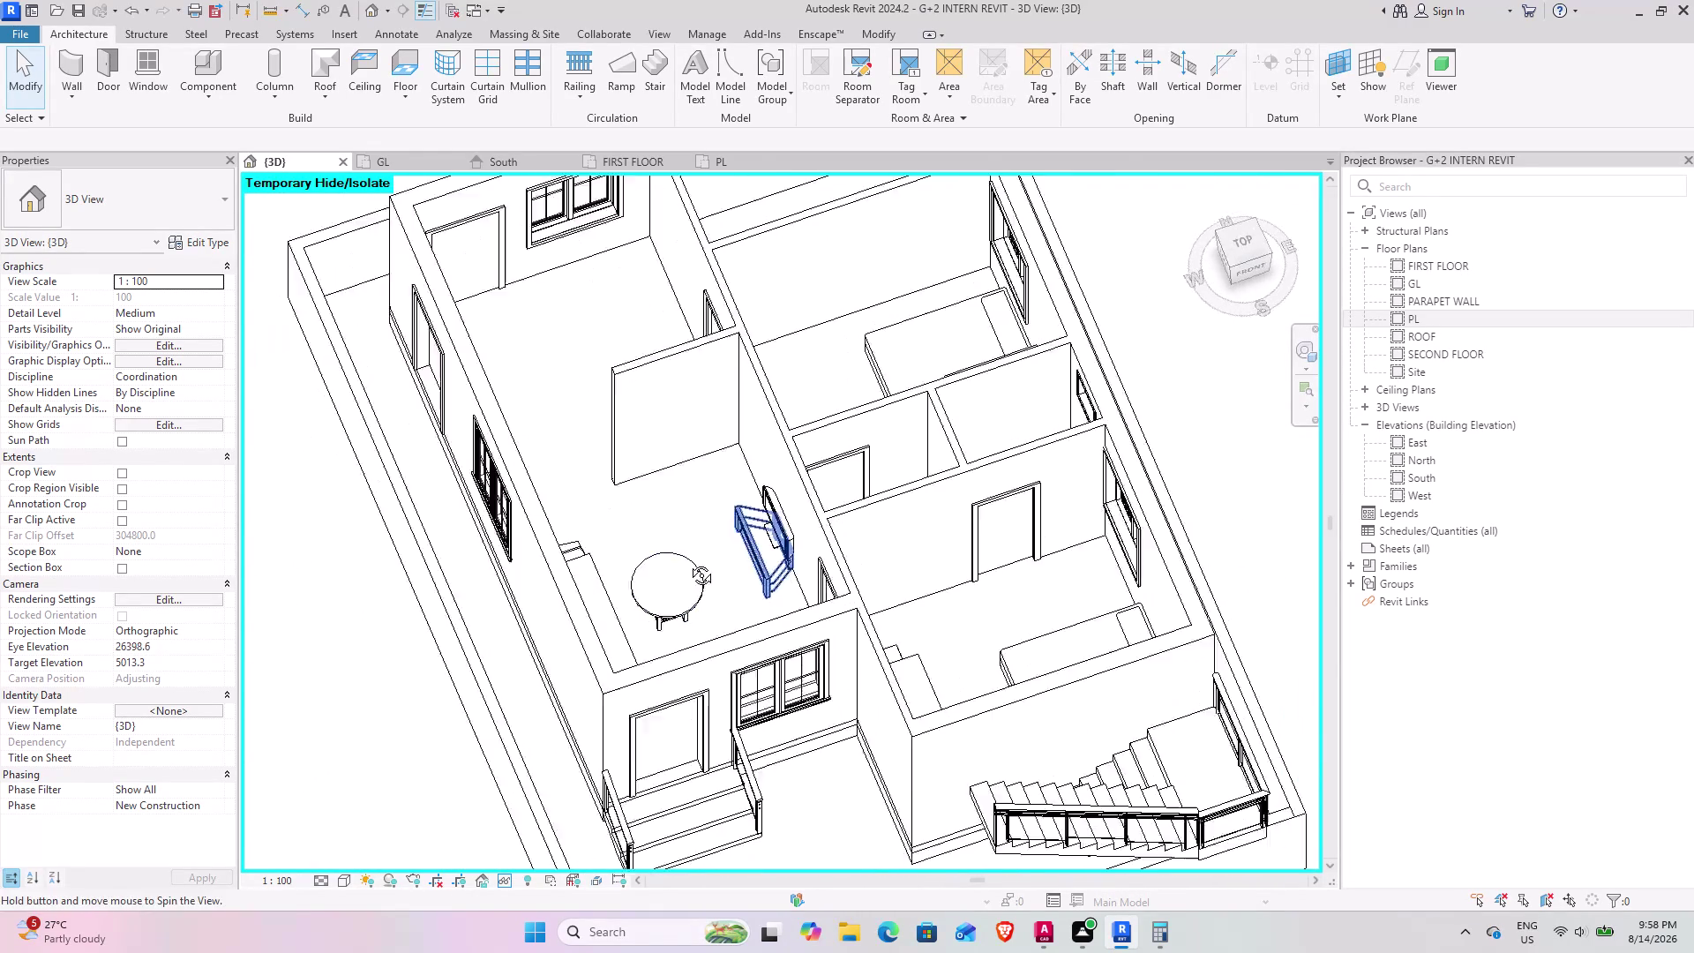
middle_drag(710, 554, 702, 730)
middle_drag(682, 466, 962, 330)
middle_drag(845, 451, 958, 371)
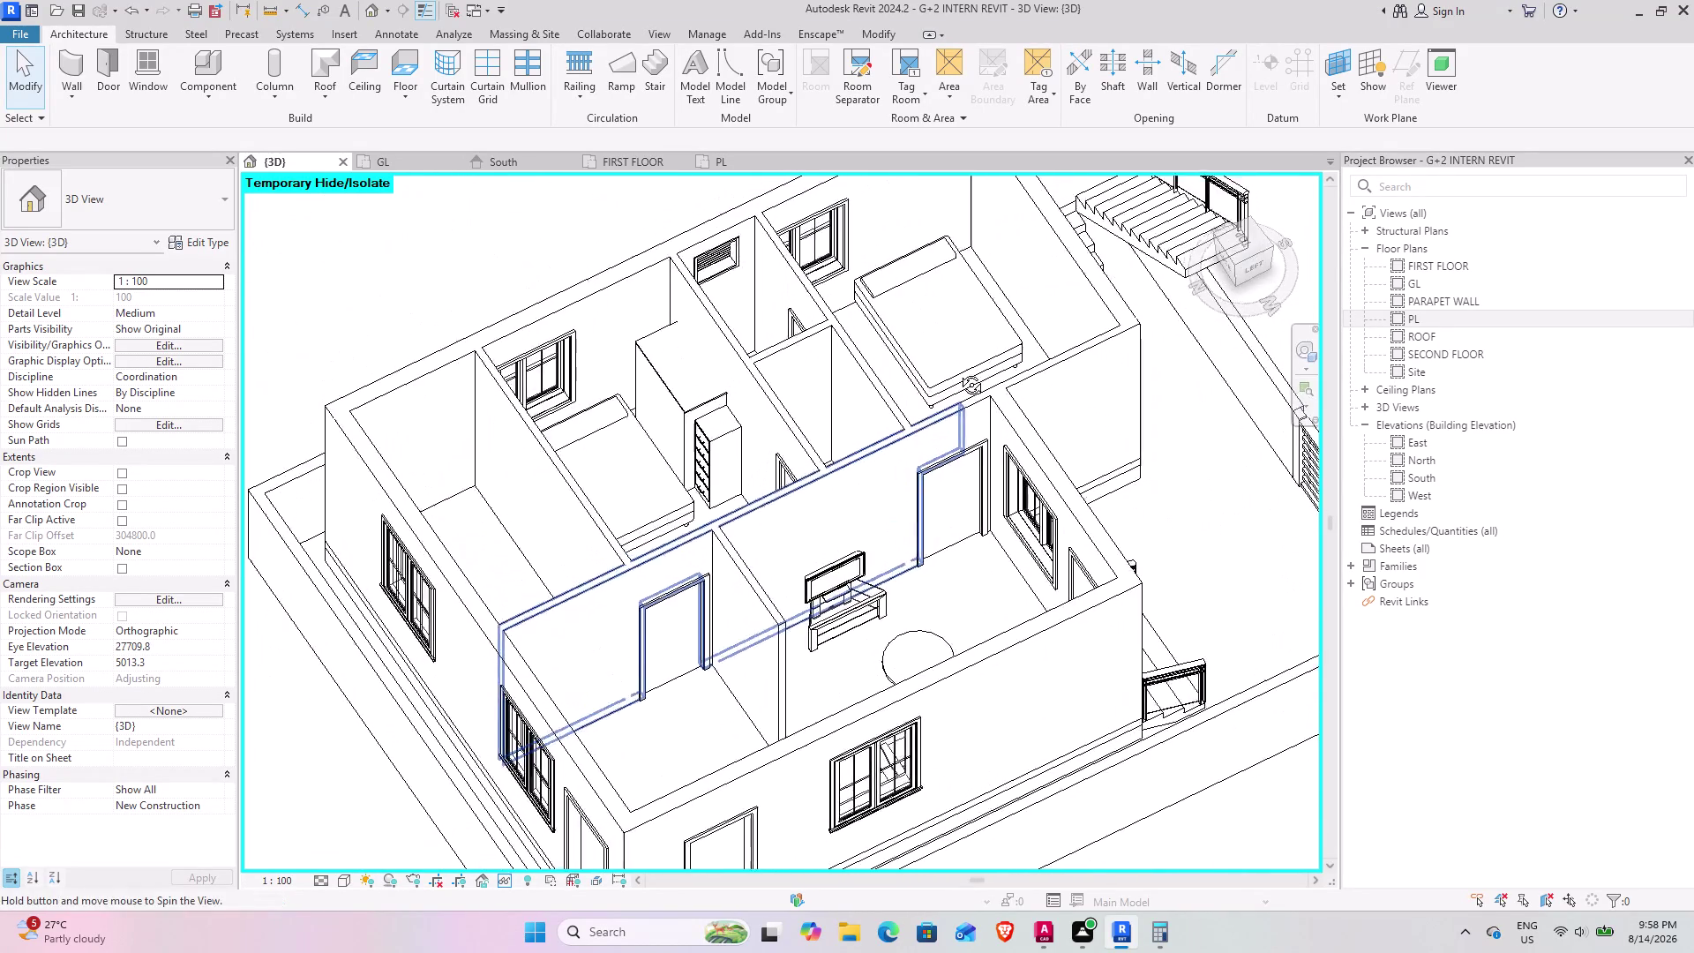
middle_drag(958, 372, 959, 371)
middle_drag(624, 554, 457, 598)
middle_drag(670, 469, 866, 404)
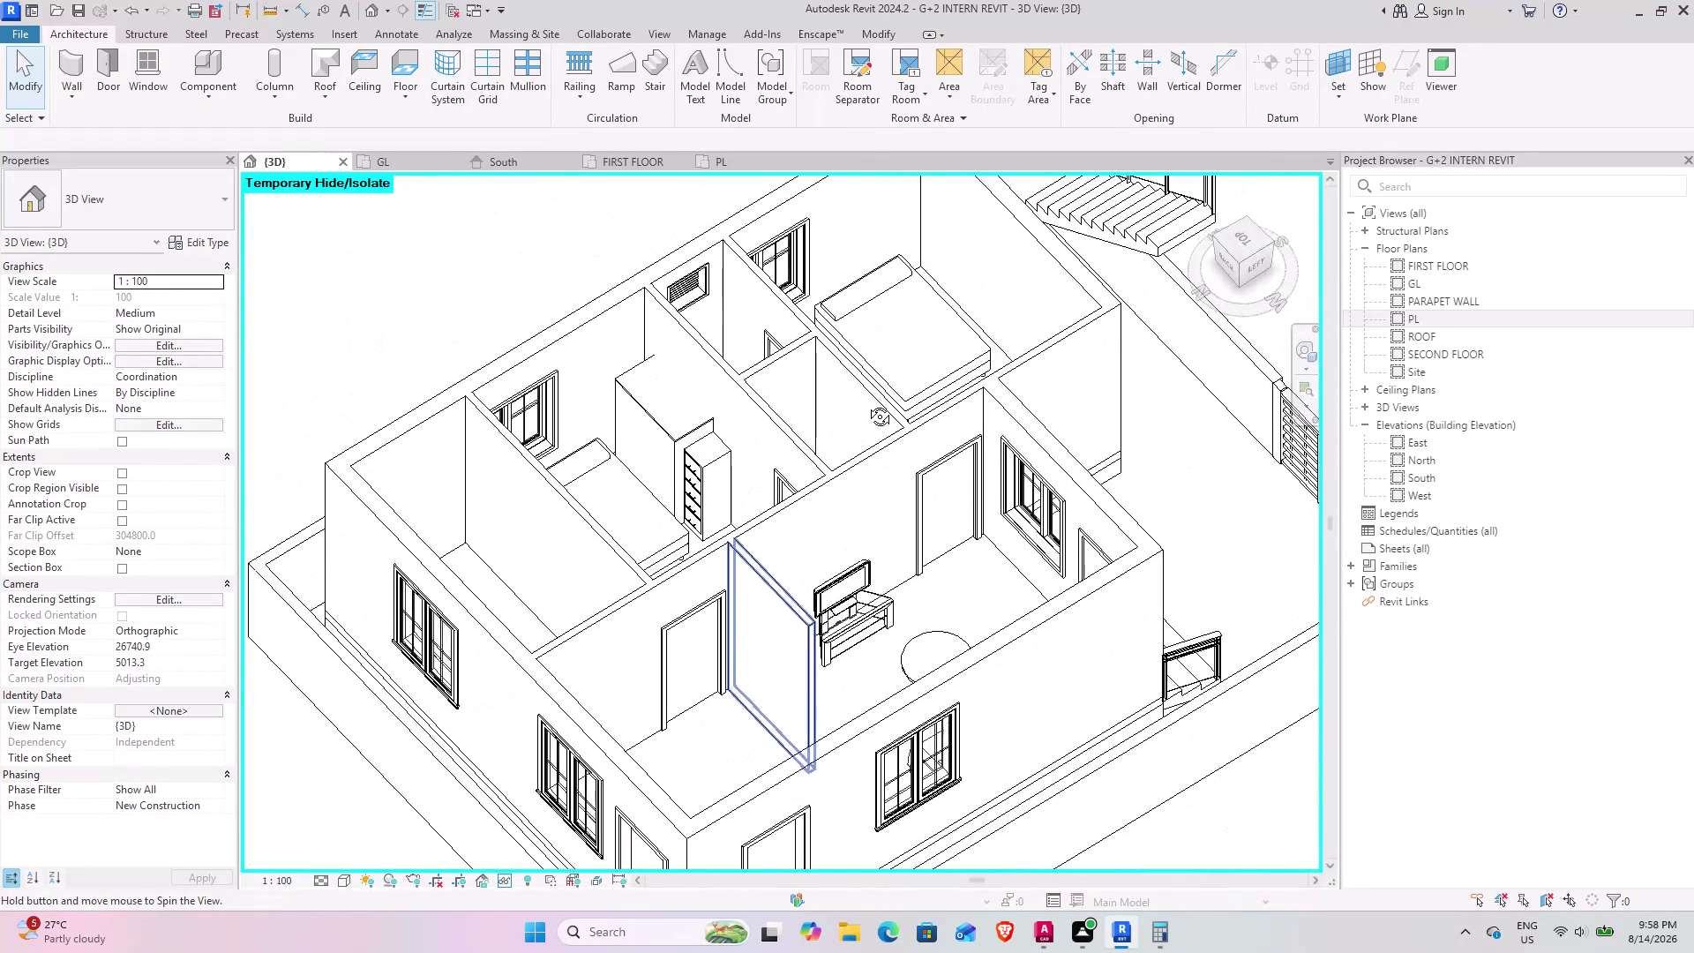
middle_drag(866, 404, 735, 417)
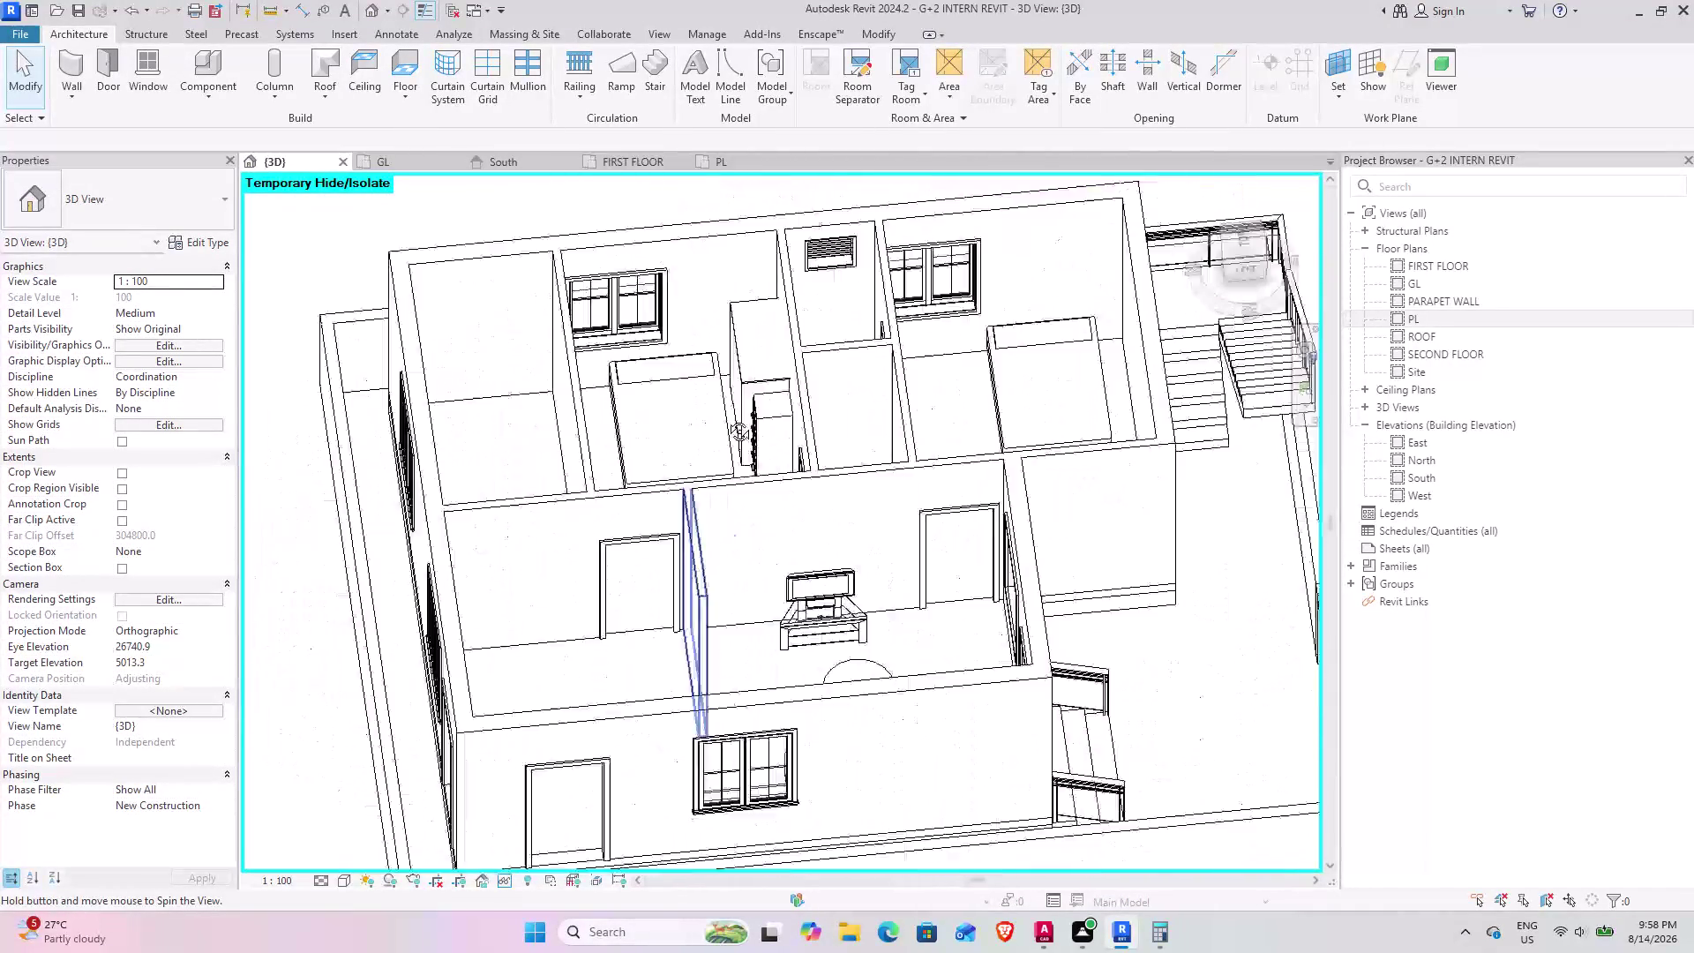
middle_drag(735, 418, 917, 554)
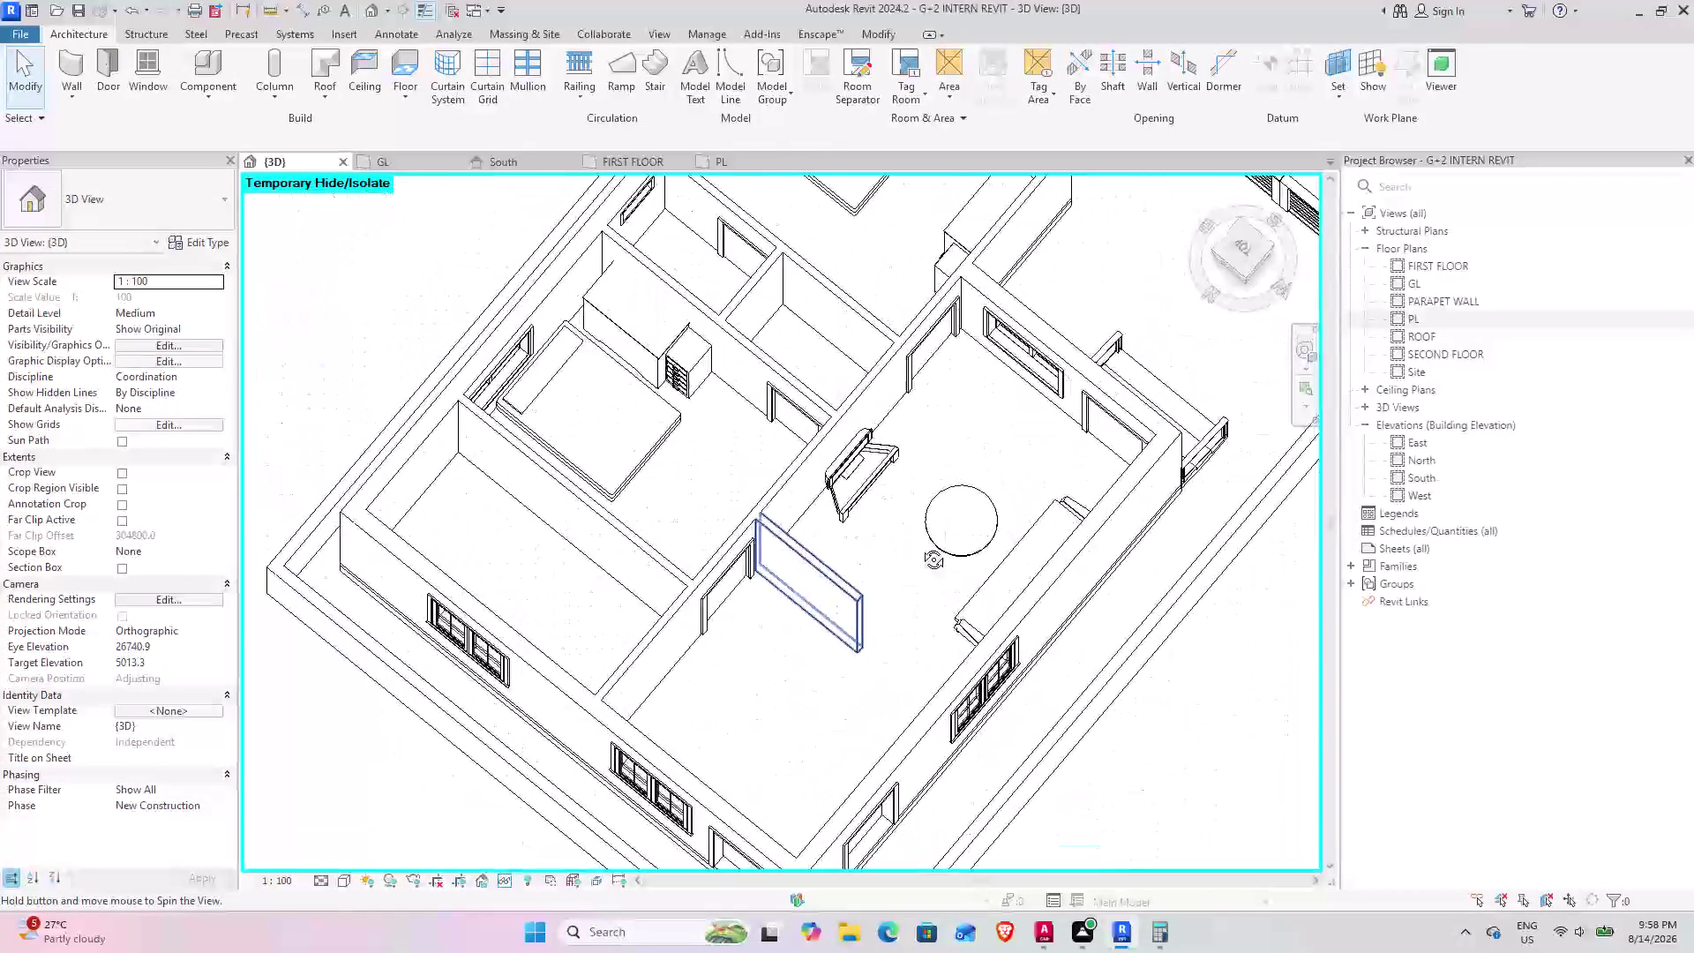
middle_drag(917, 554, 920, 542)
middle_drag(678, 470, 920, 317)
middle_drag(809, 526, 601, 619)
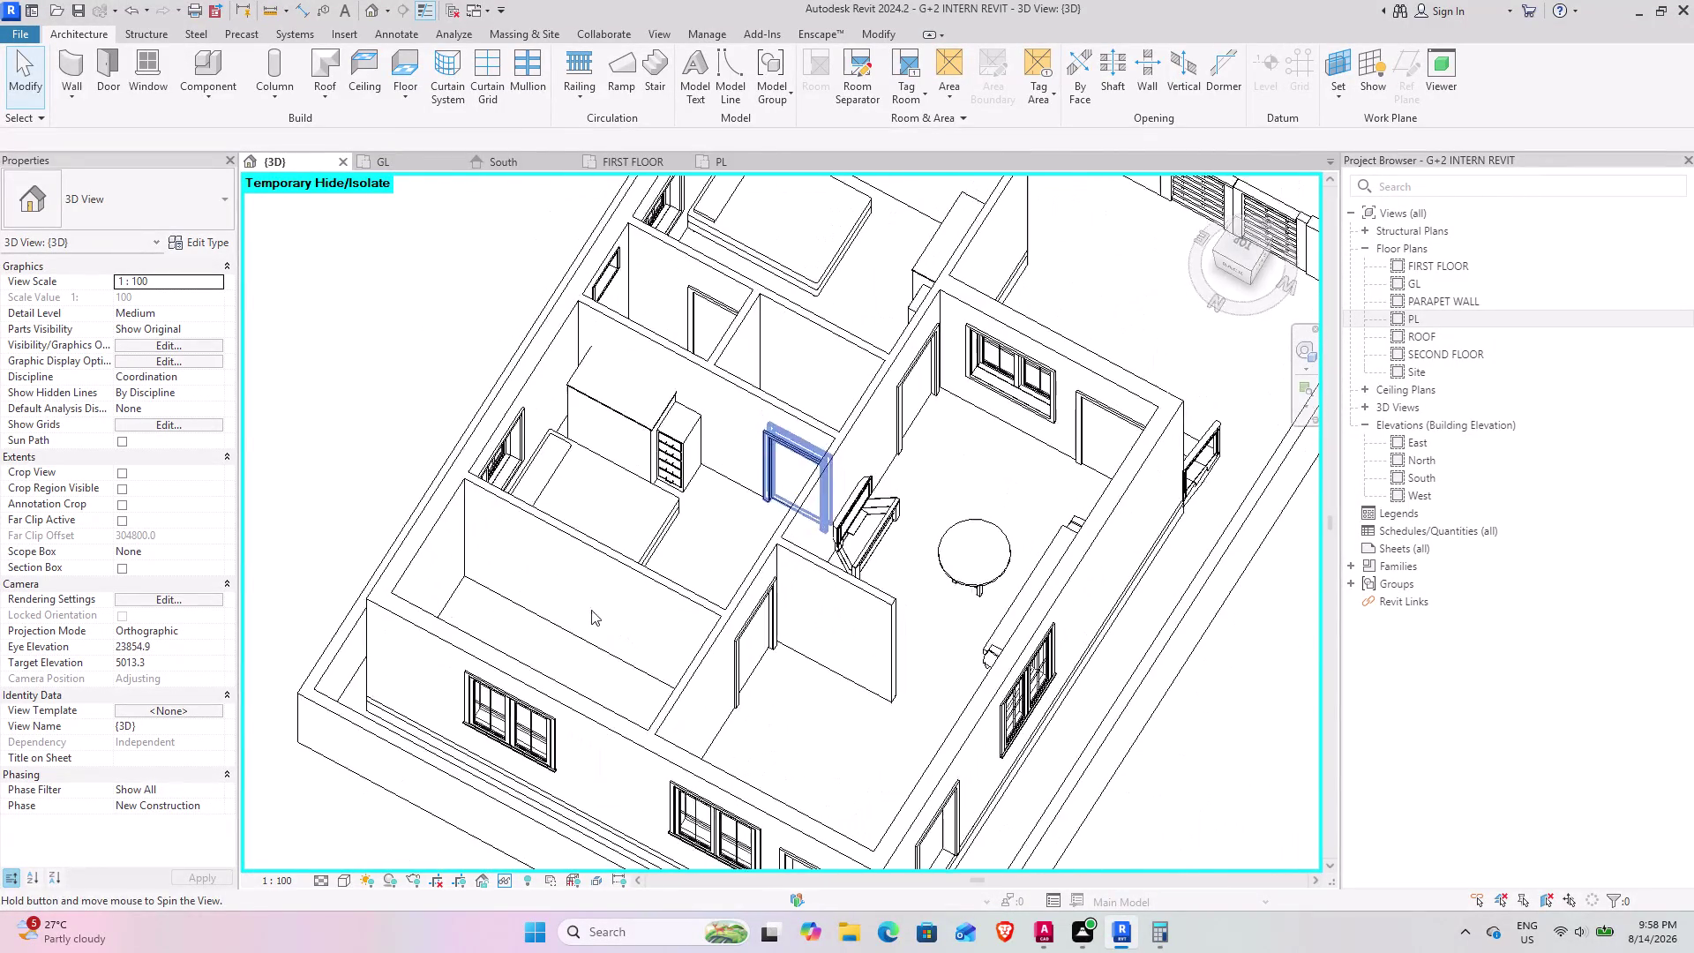
middle_drag(601, 619, 599, 616)
click(627, 409)
key(space)
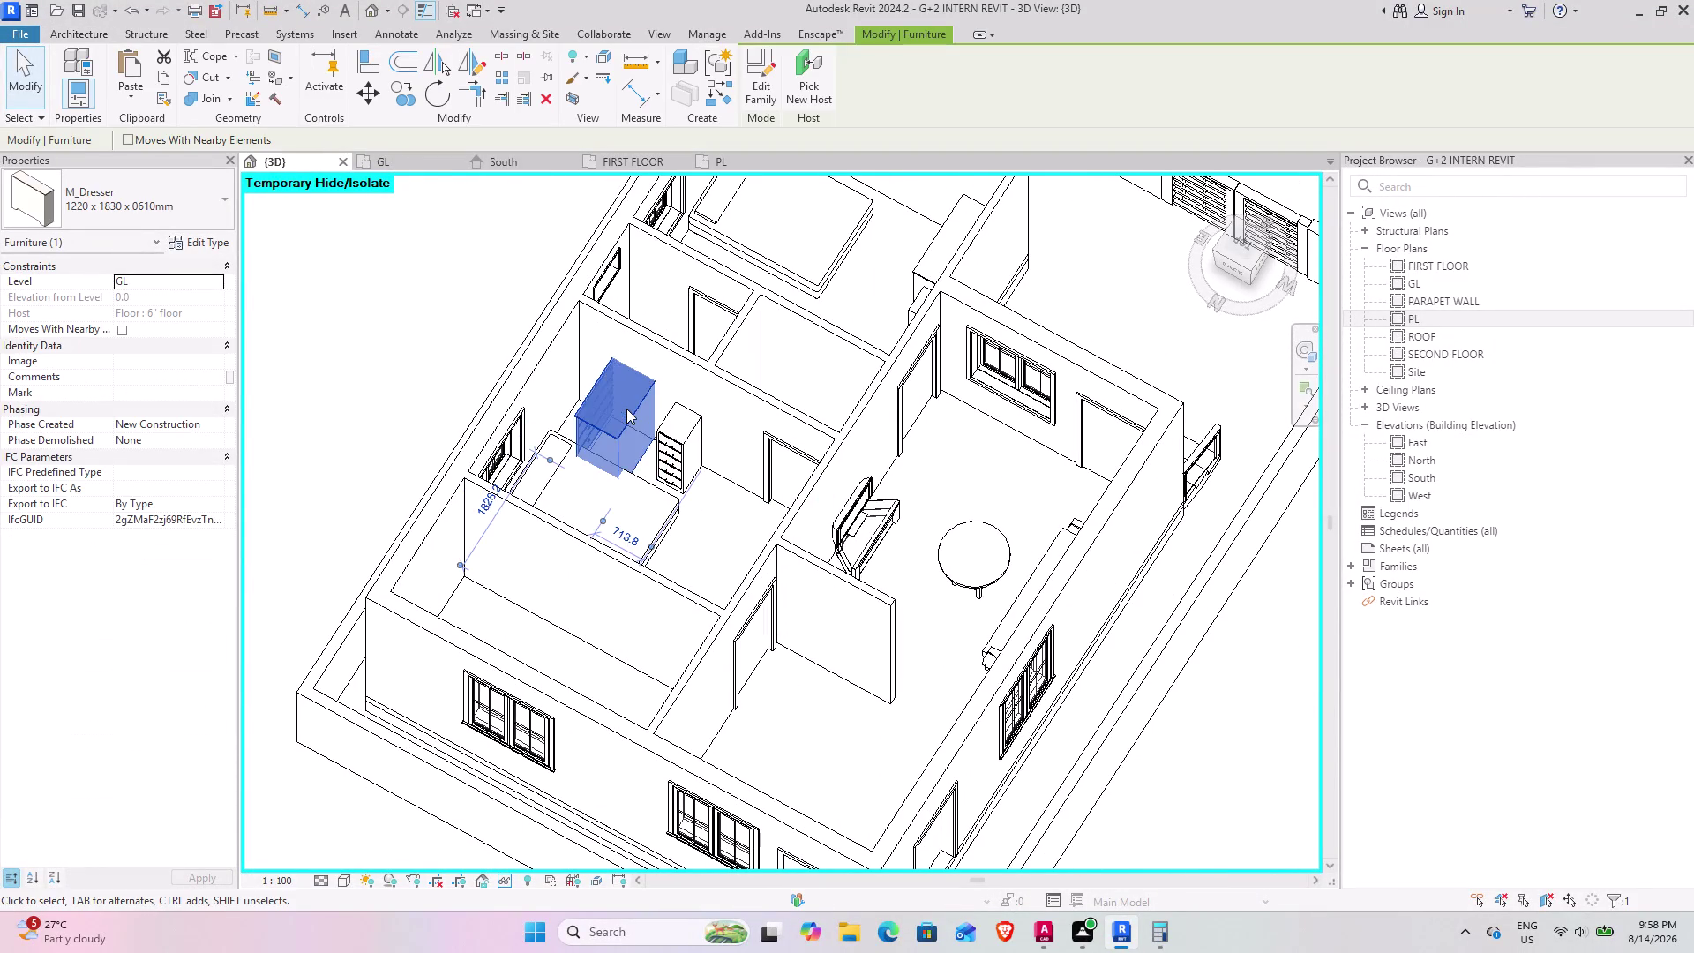
key(space)
middle_drag(685, 450, 929, 431)
middle_drag(703, 431, 833, 679)
middle_drag(681, 549, 781, 584)
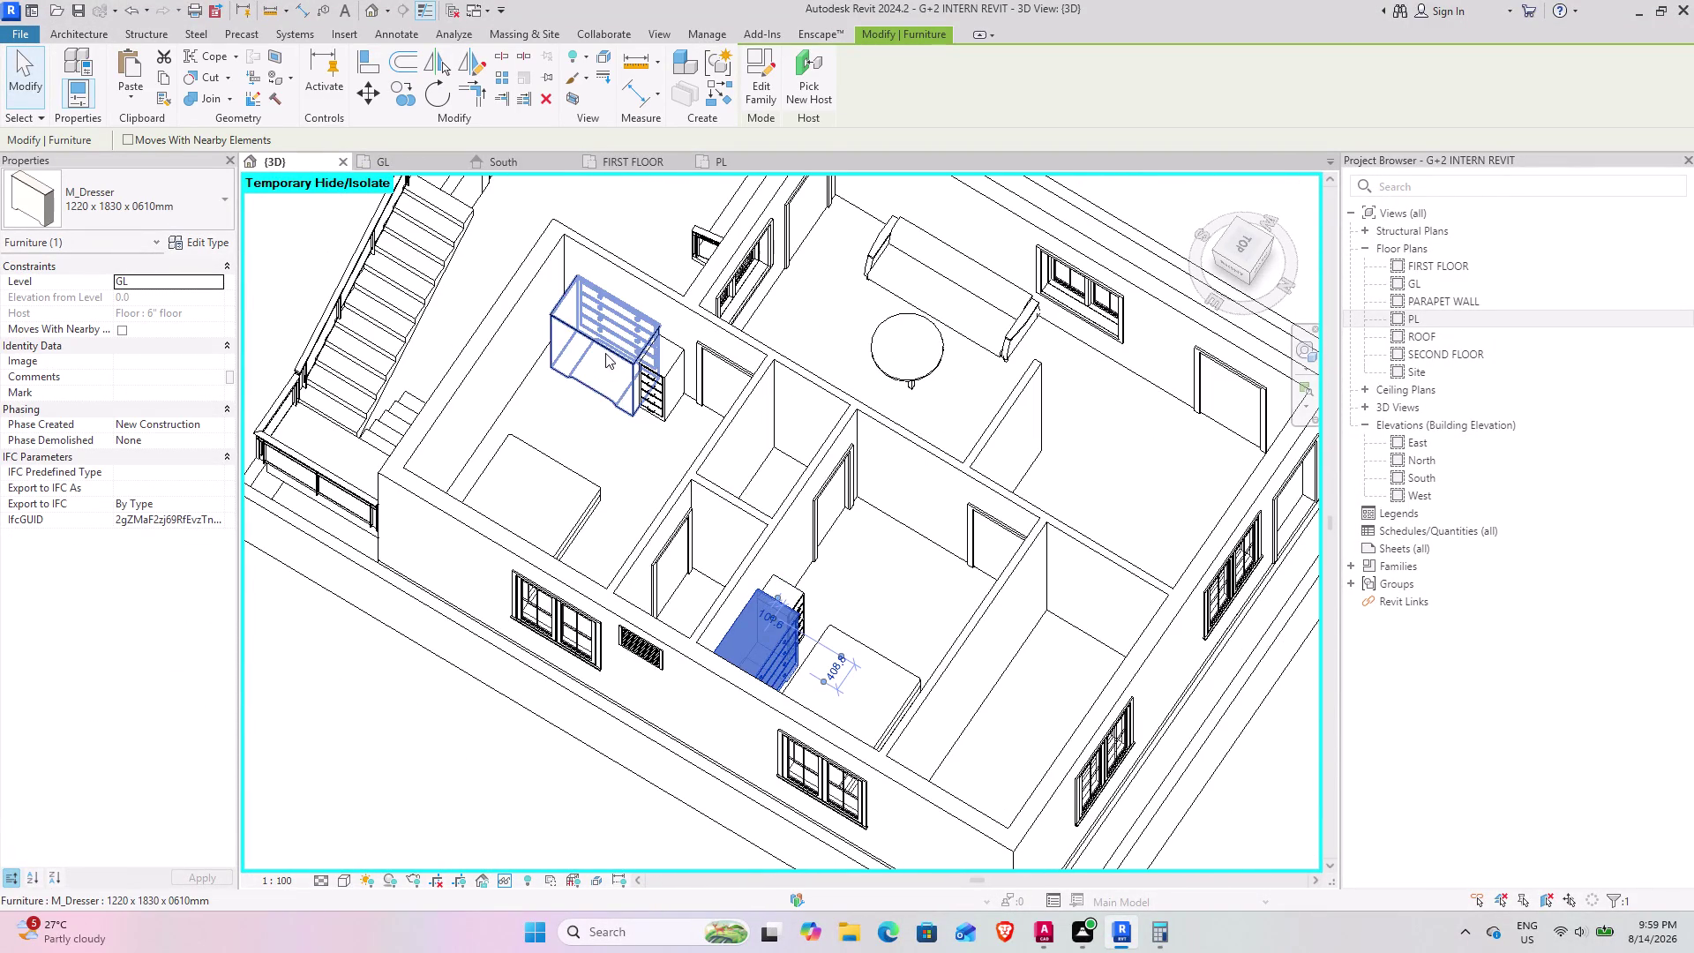
click(606, 353)
key(space)
key(space)
middle_drag(588, 394, 653, 383)
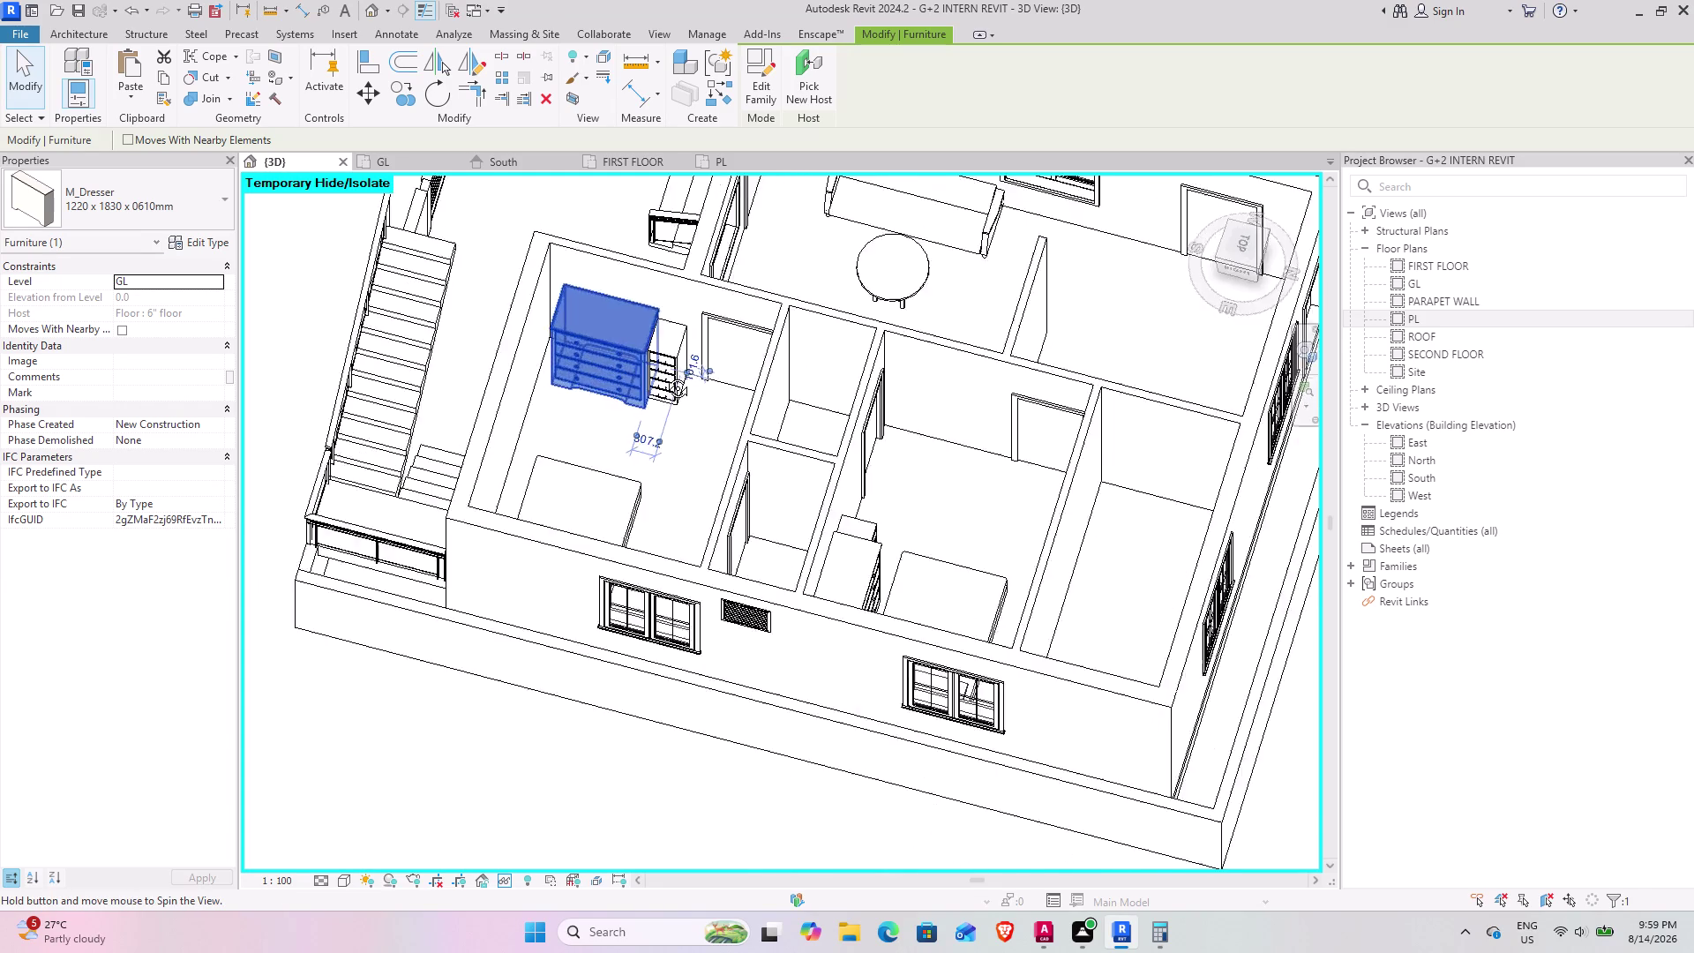
middle_drag(653, 382, 410, 338)
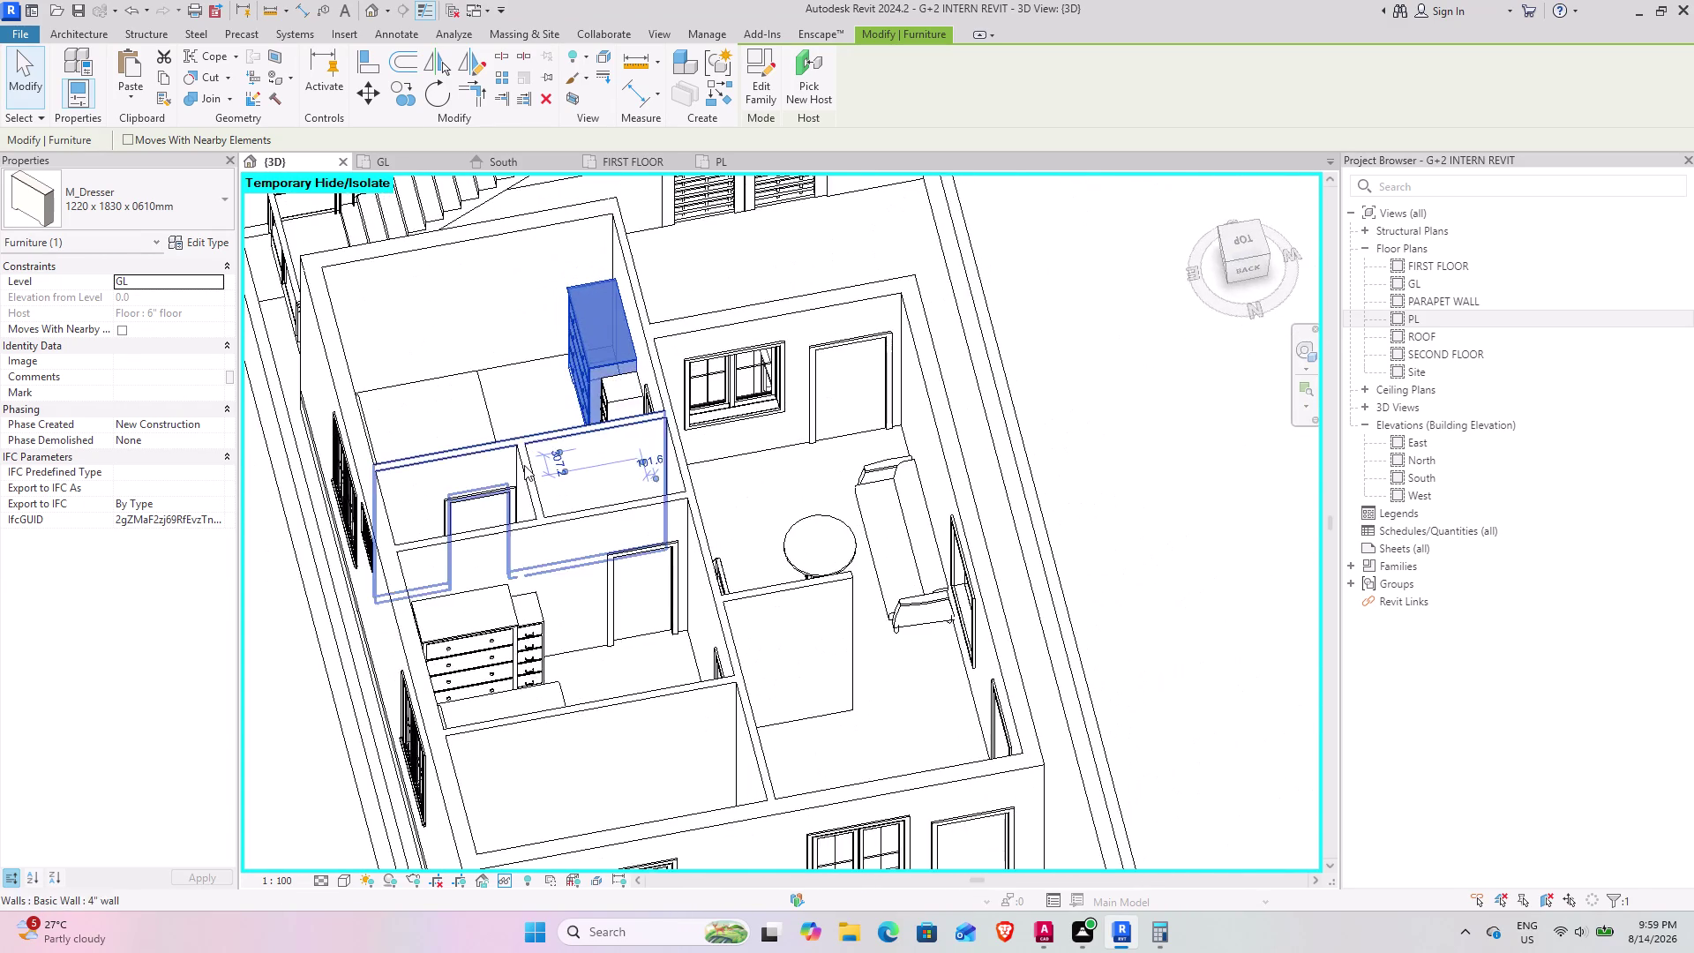
middle_drag(514, 465, 231, 499)
middle_drag(458, 402, 332, 281)
middle_drag(360, 278, 341, 536)
middle_drag(550, 423, 439, 532)
middle_drag(426, 459, 521, 485)
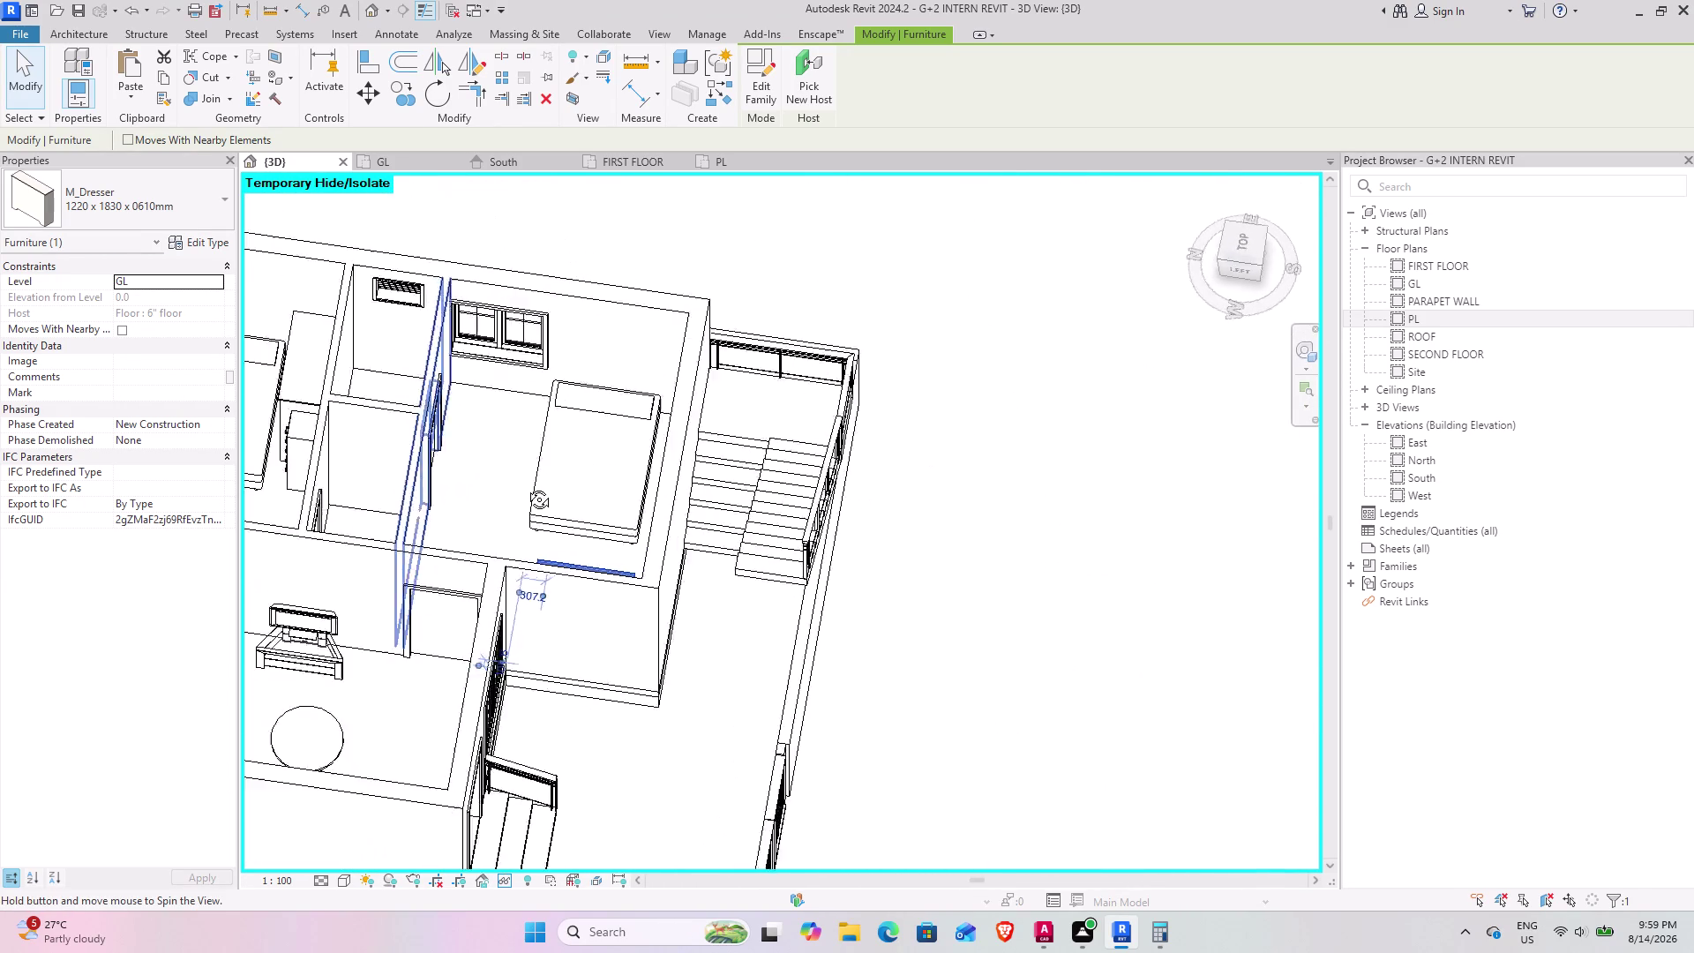
middle_drag(520, 485, 537, 489)
scroll(up, 3)
middle_drag(532, 483, 768, 484)
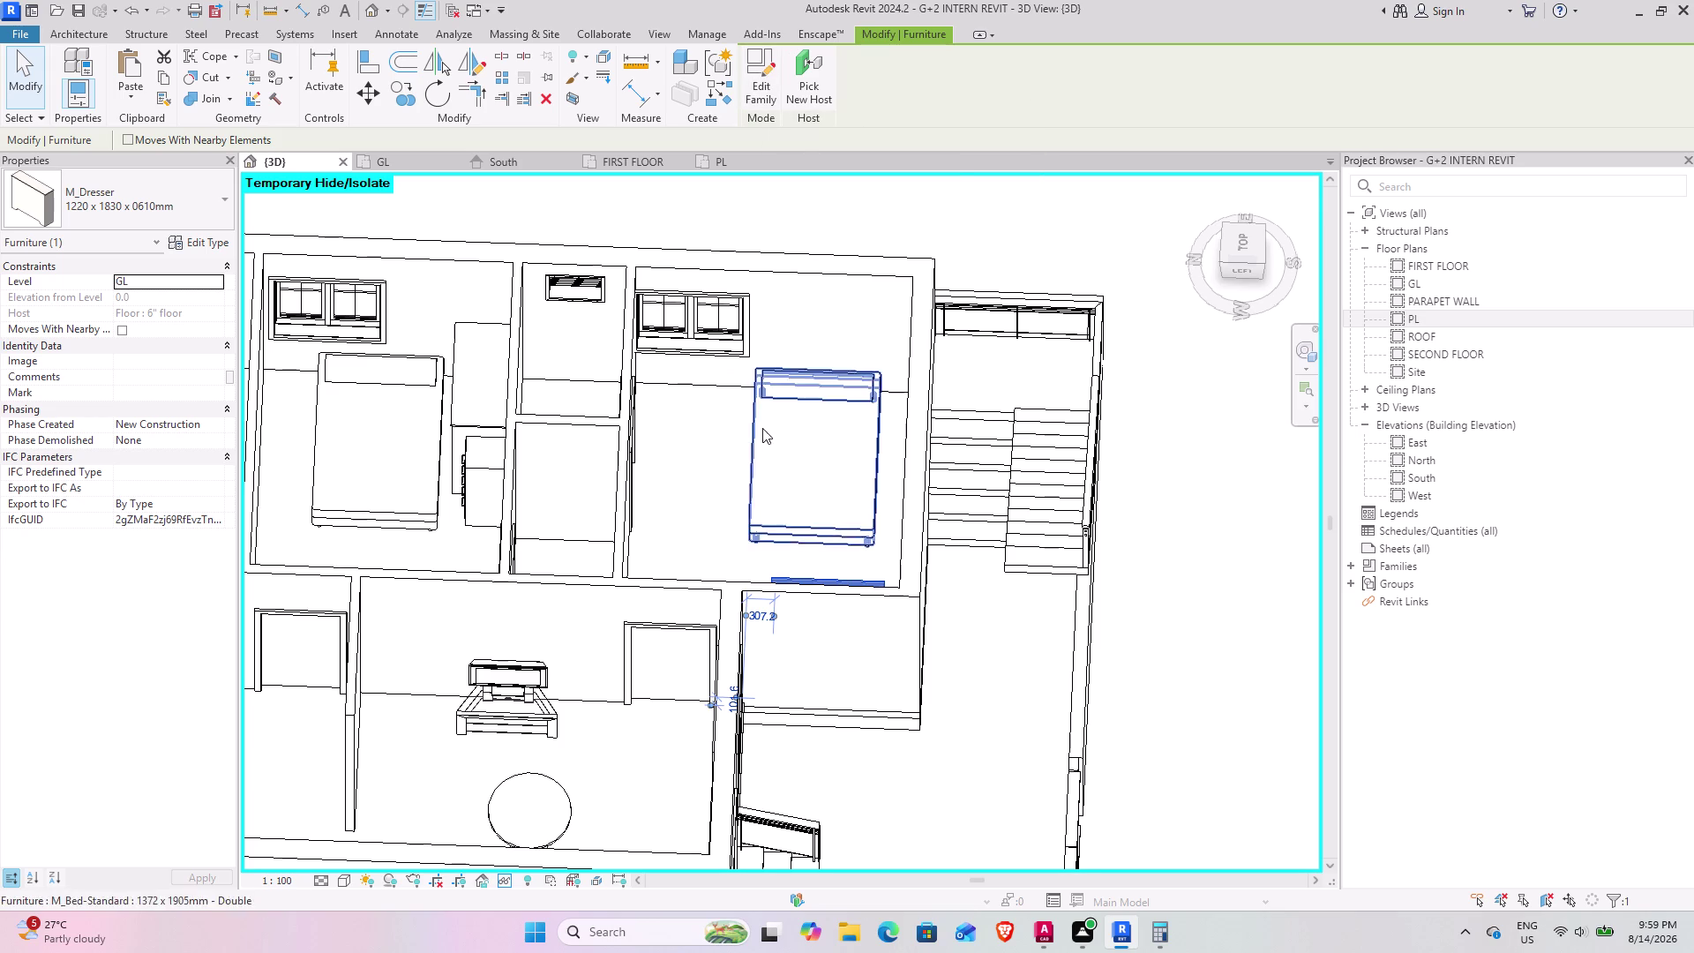
click(699, 461)
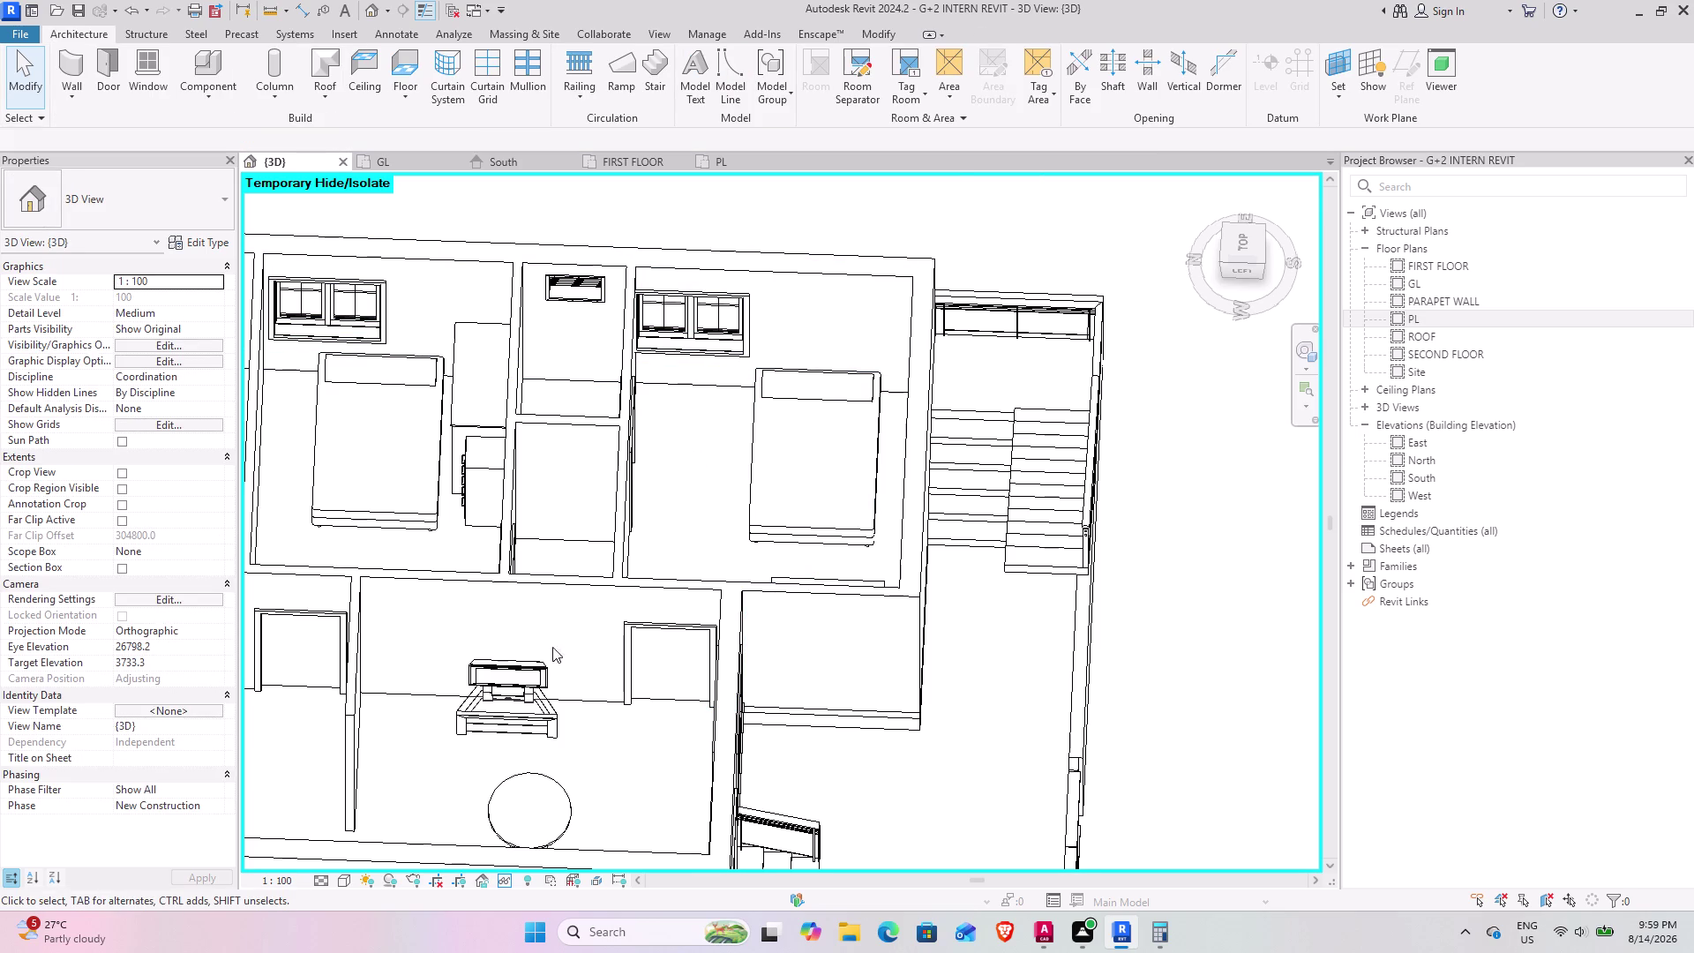
scroll(down, 3)
middle_drag(564, 608, 377, 538)
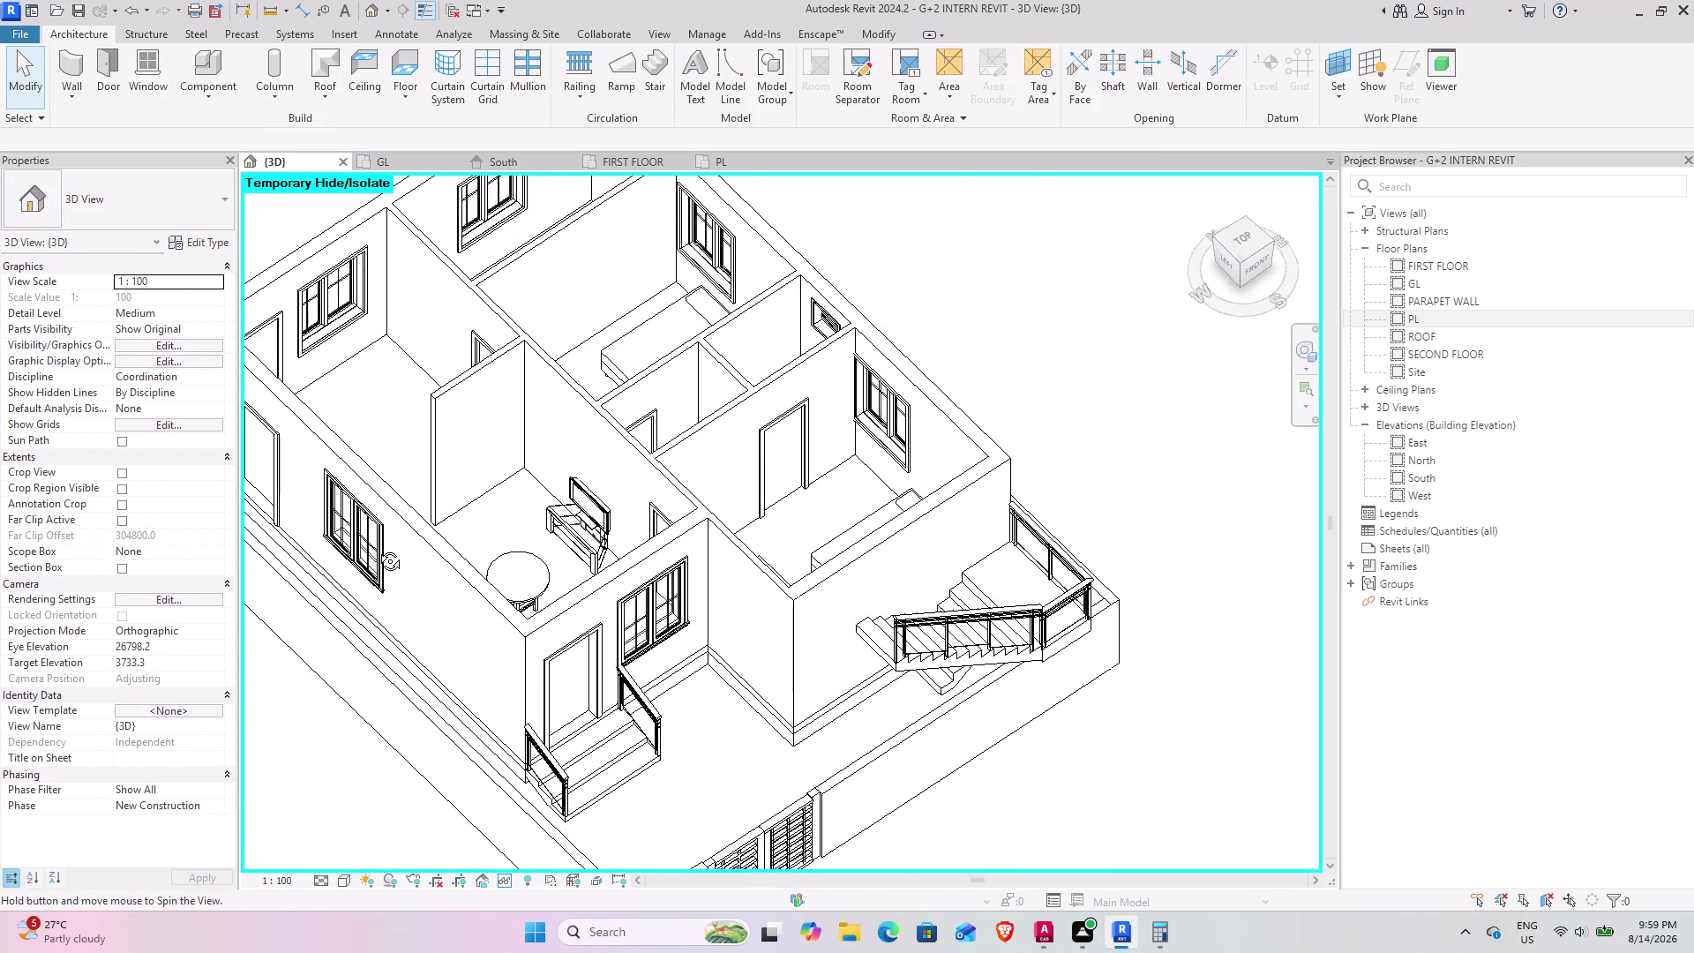
middle_drag(377, 538, 311, 542)
middle_drag(538, 536, 795, 633)
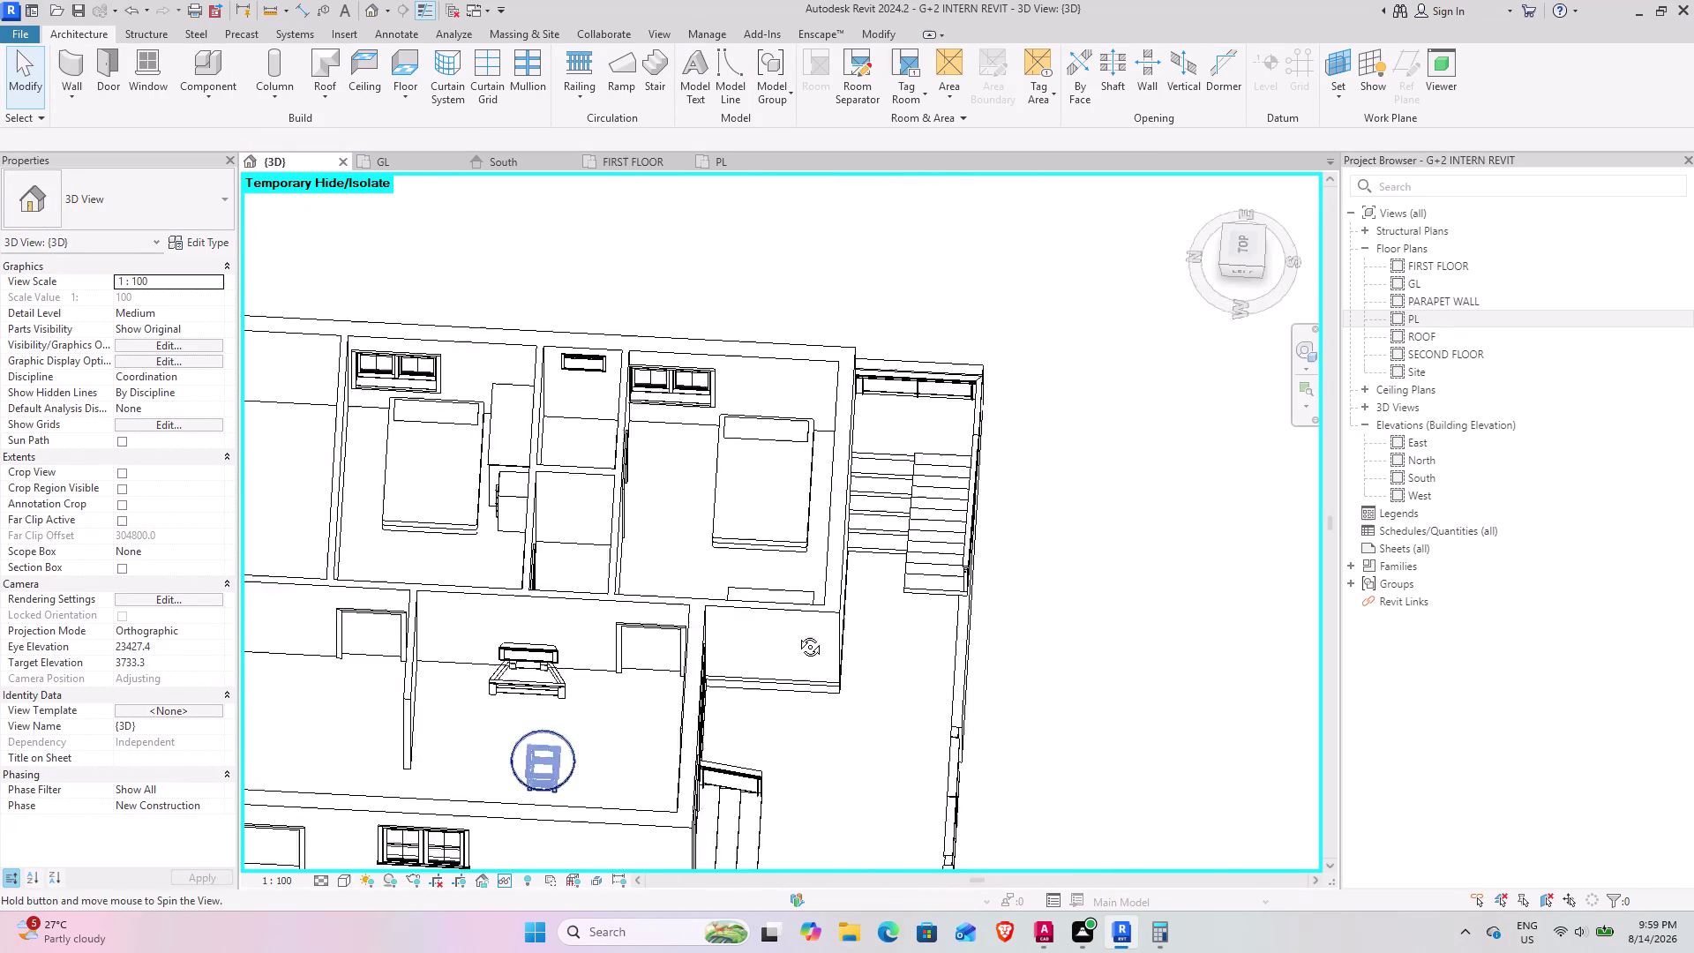
middle_drag(795, 634, 798, 633)
middle_drag(596, 591, 850, 512)
middle_drag(676, 503, 728, 419)
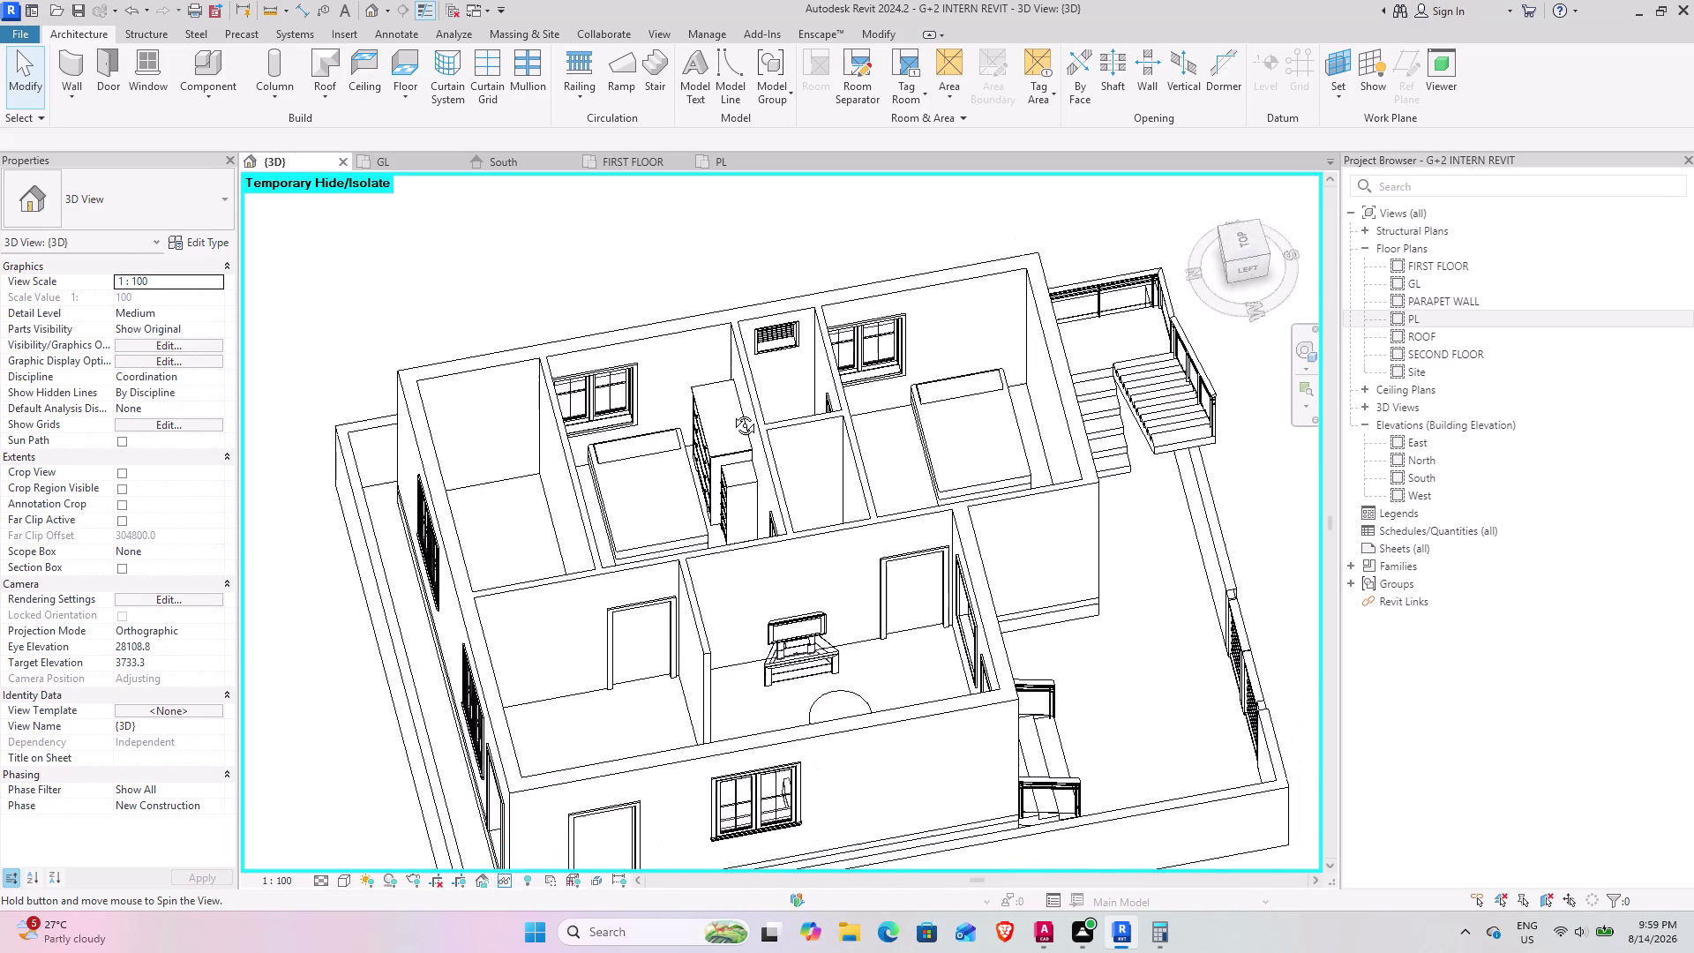
middle_drag(728, 419, 738, 546)
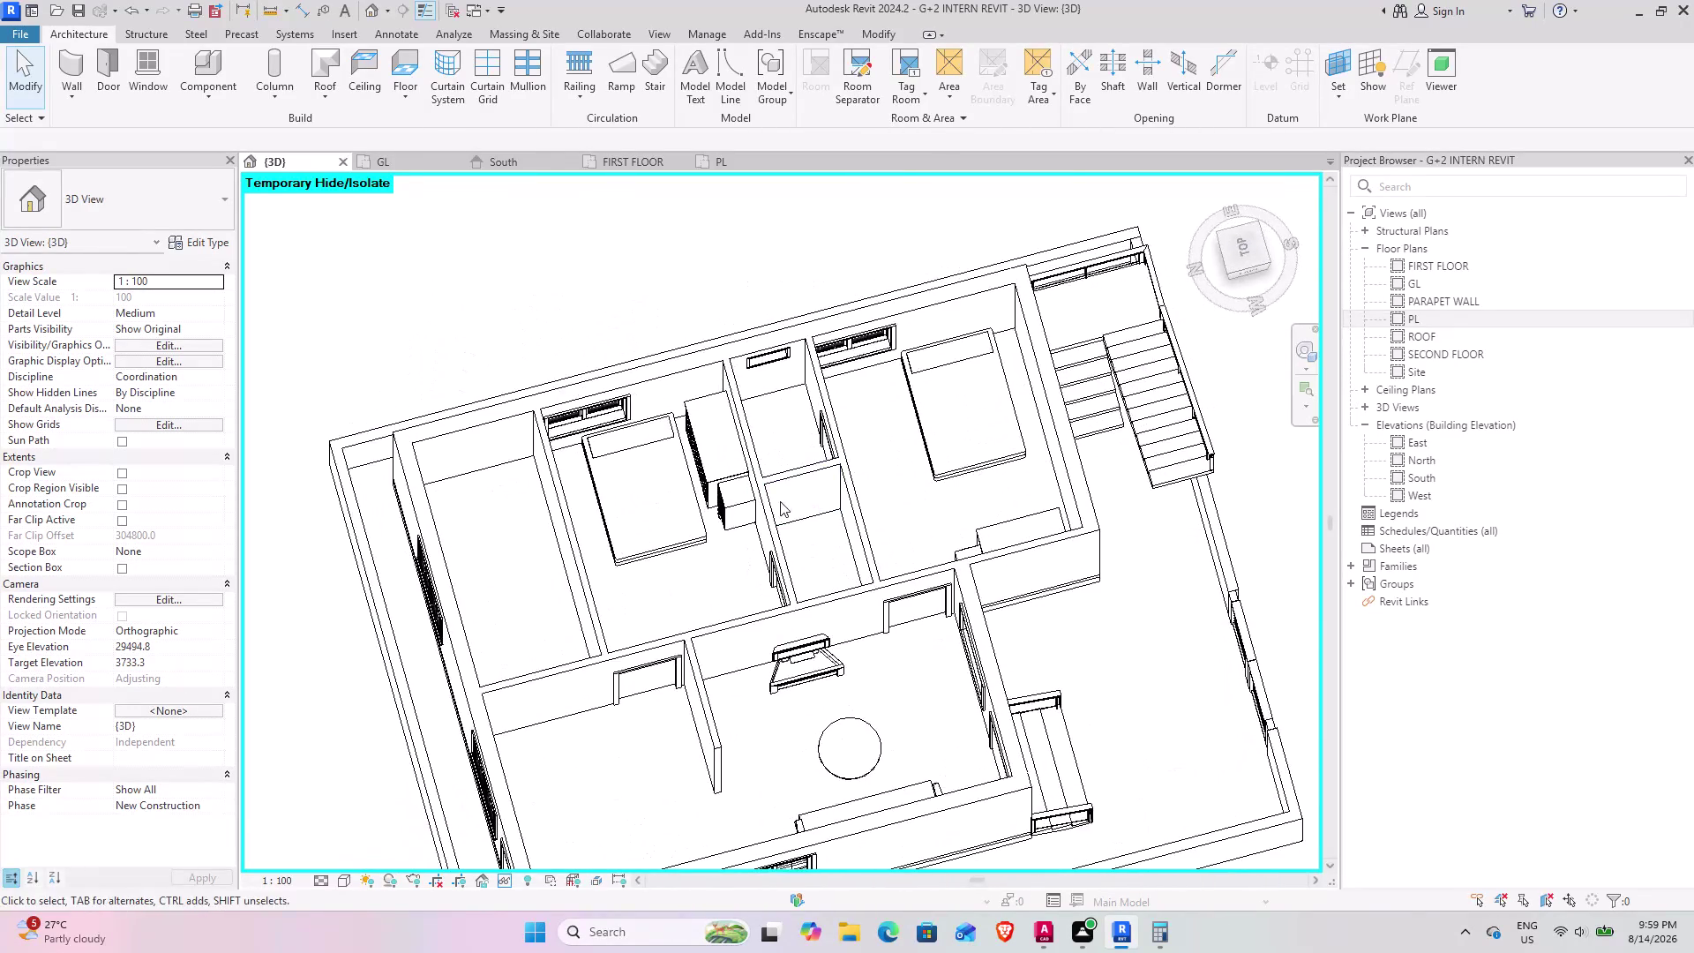
middle_drag(776, 501, 675, 508)
middle_drag(756, 439, 518, 661)
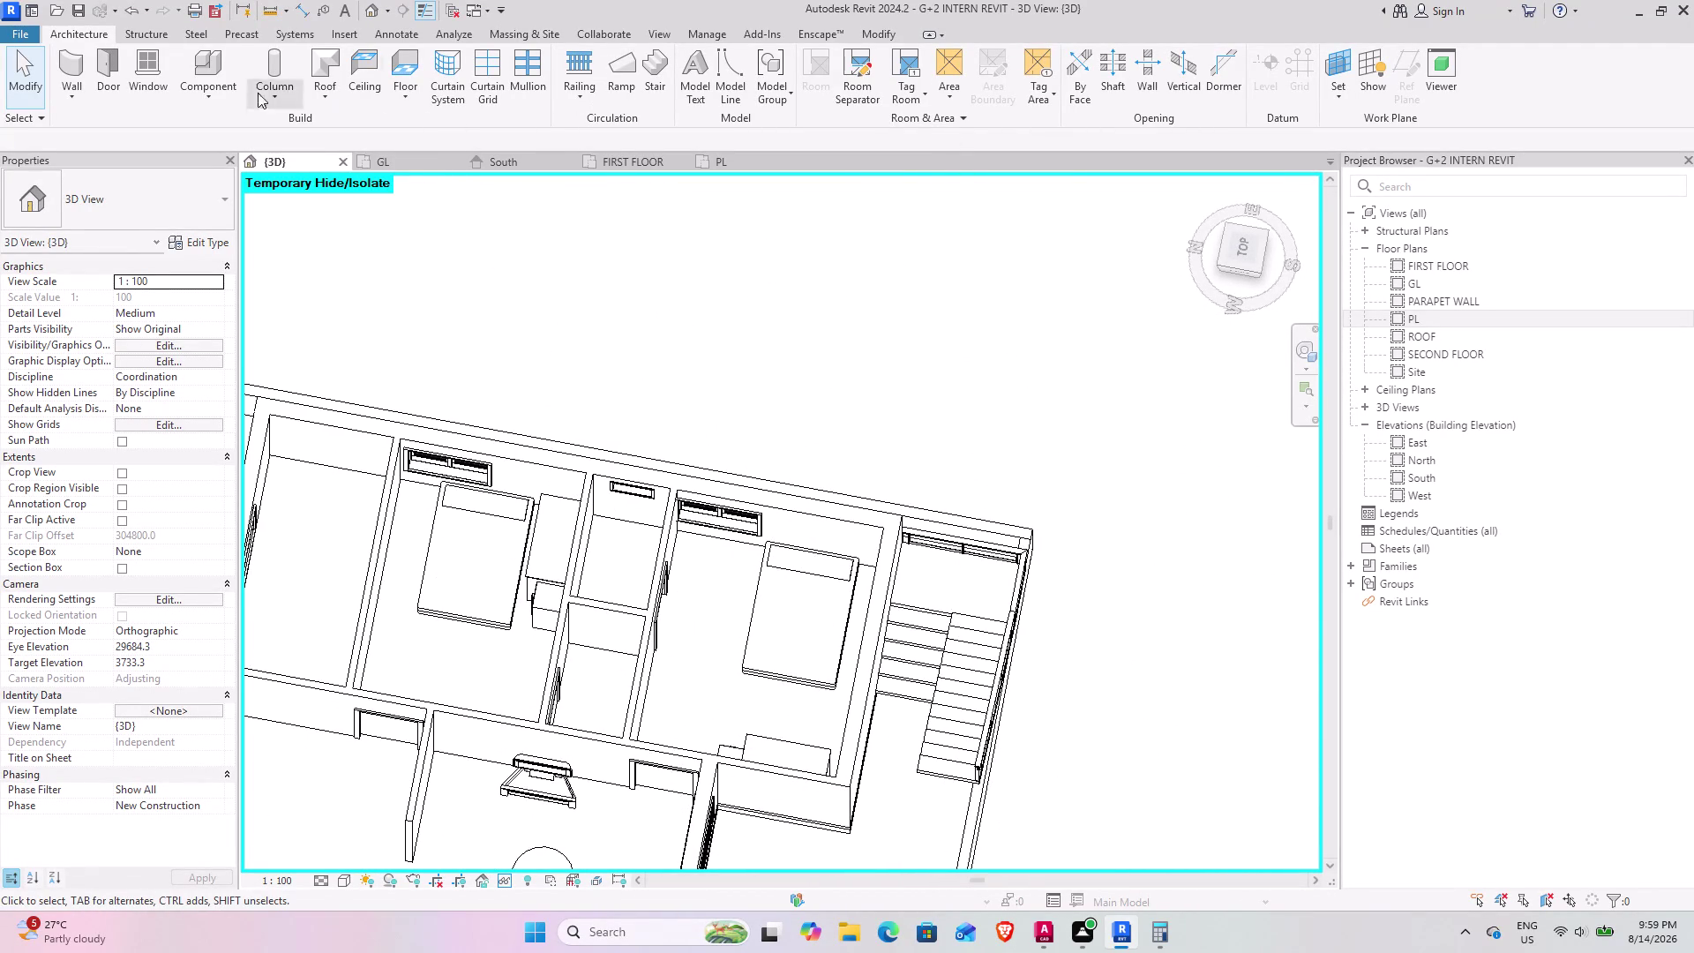
Start a Component and browse Load Family to Furniture System > Storage.
click(220, 64)
click(768, 81)
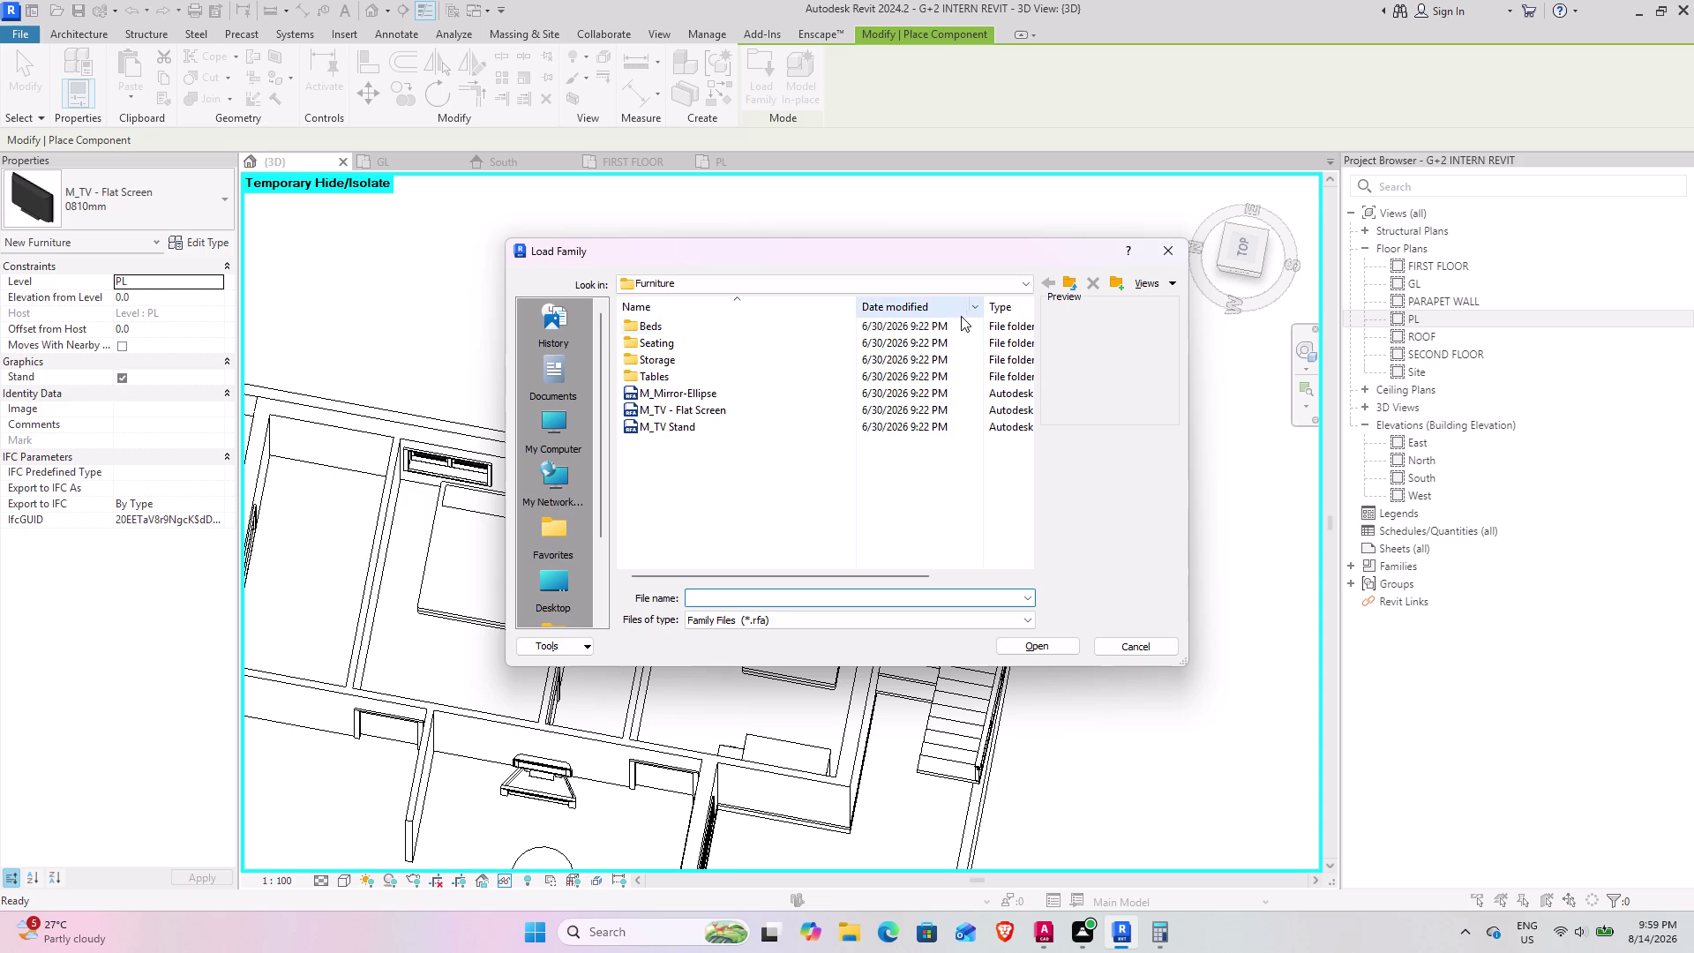
click(1067, 280)
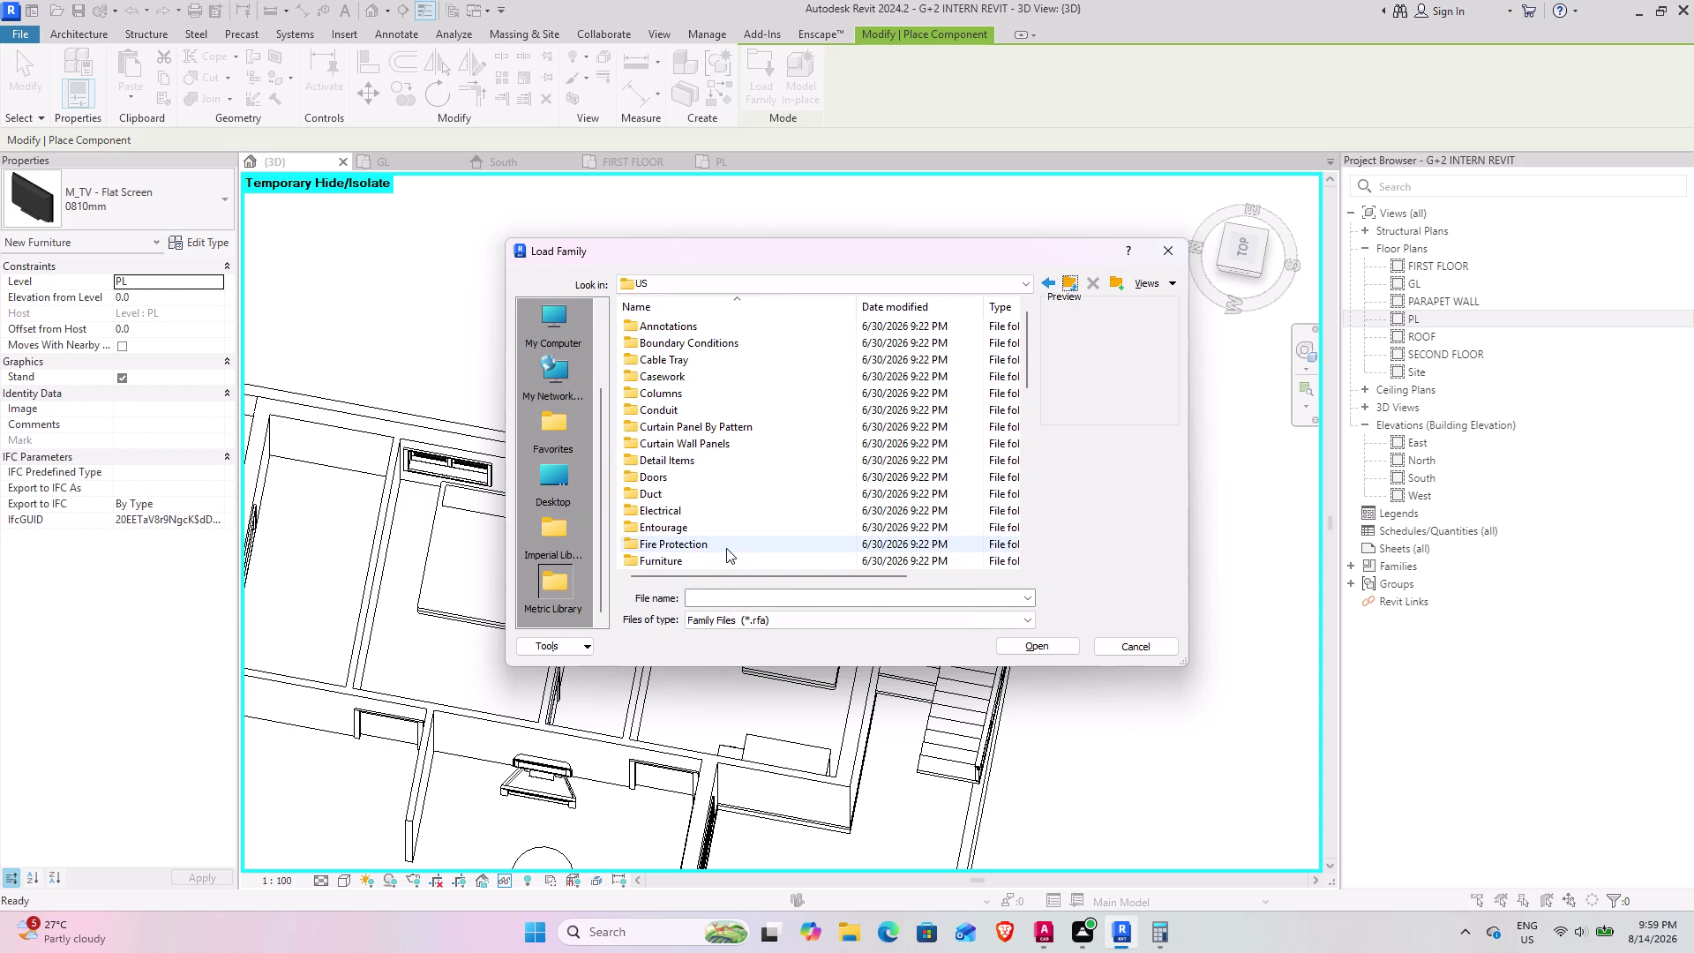
drag(1029, 346, 1013, 399)
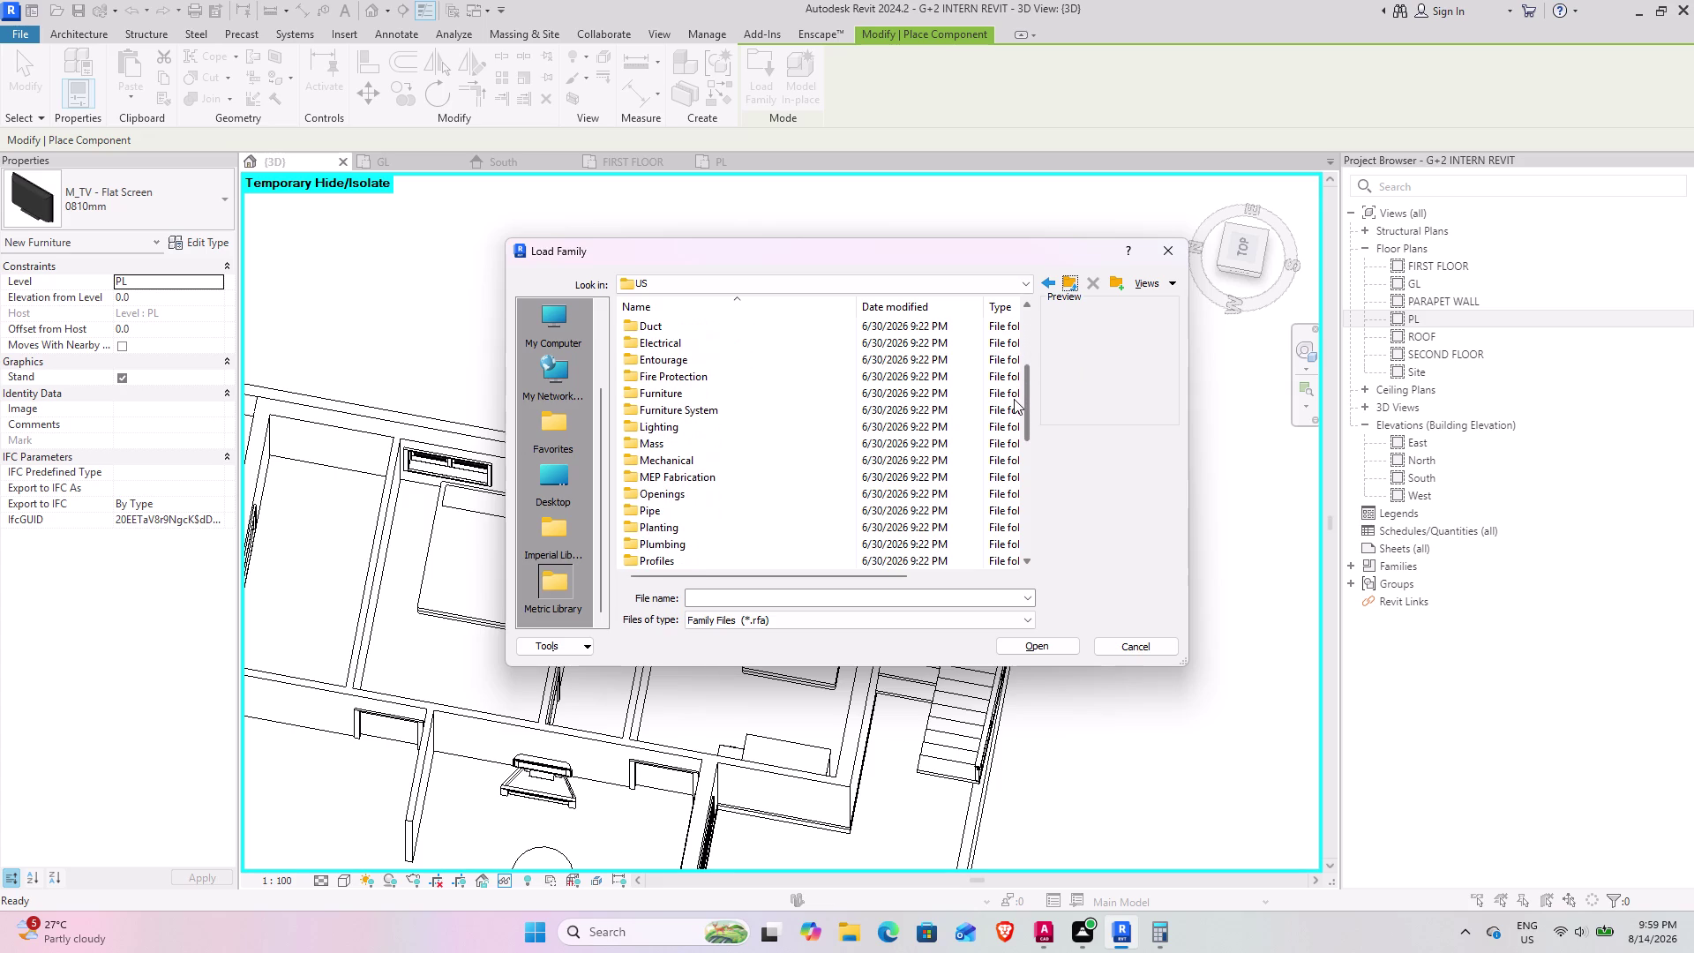
drag(1014, 399, 1012, 403)
double_click(696, 409)
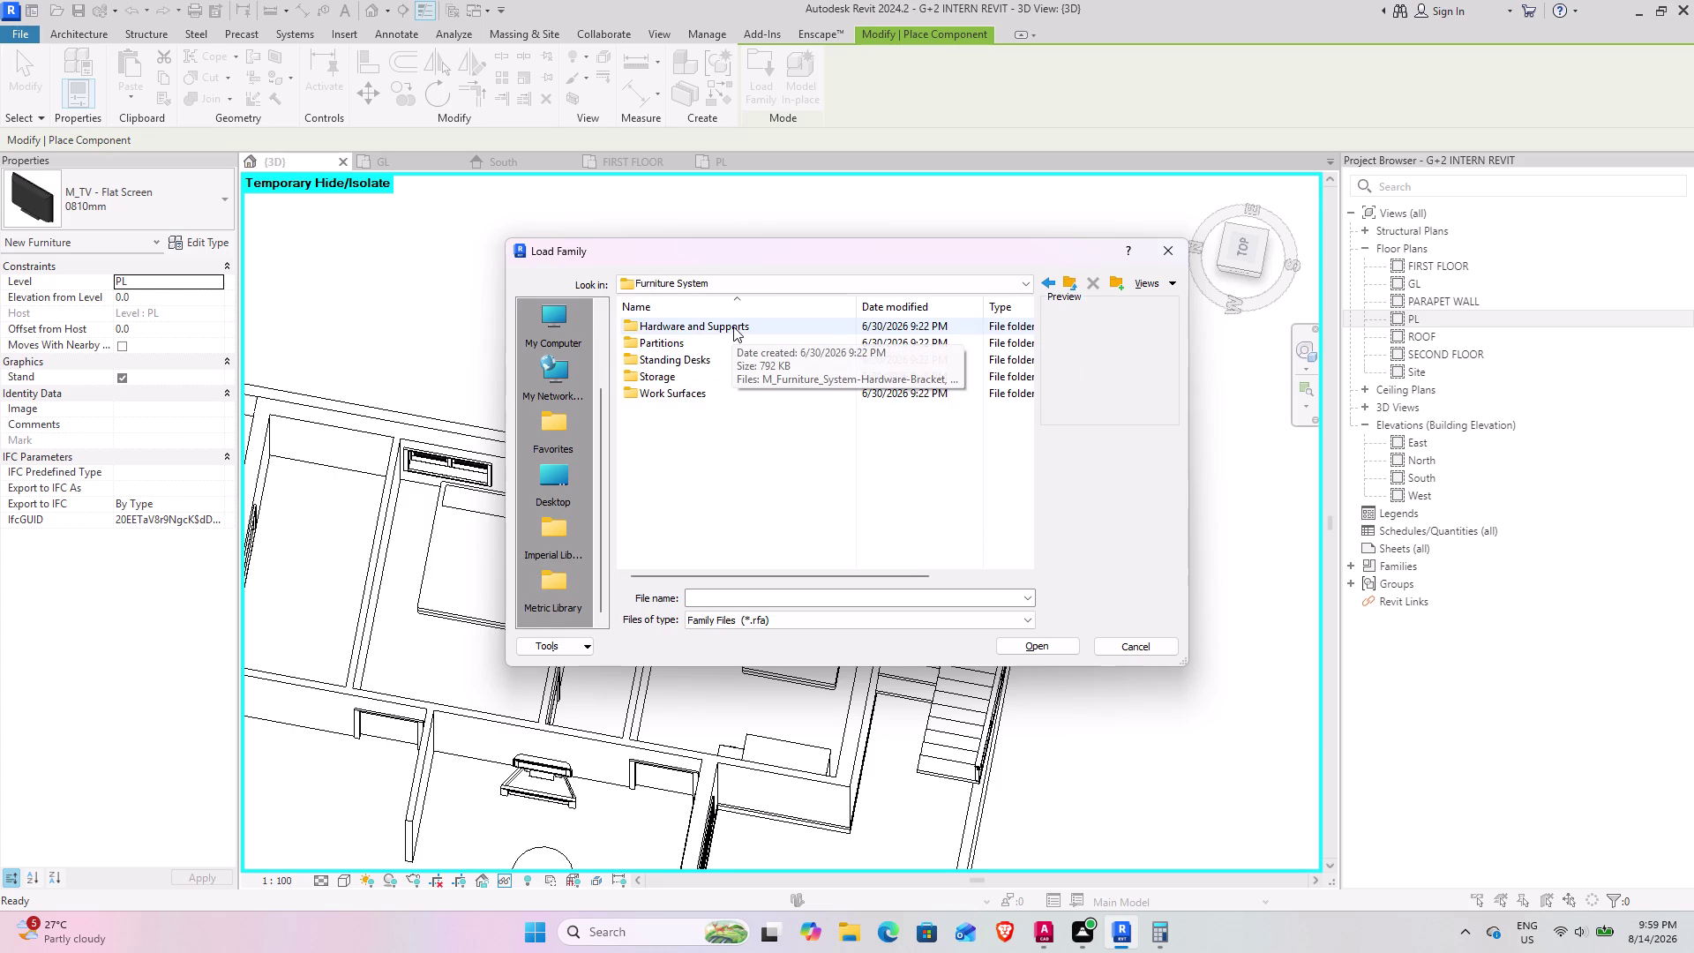
double_click(704, 375)
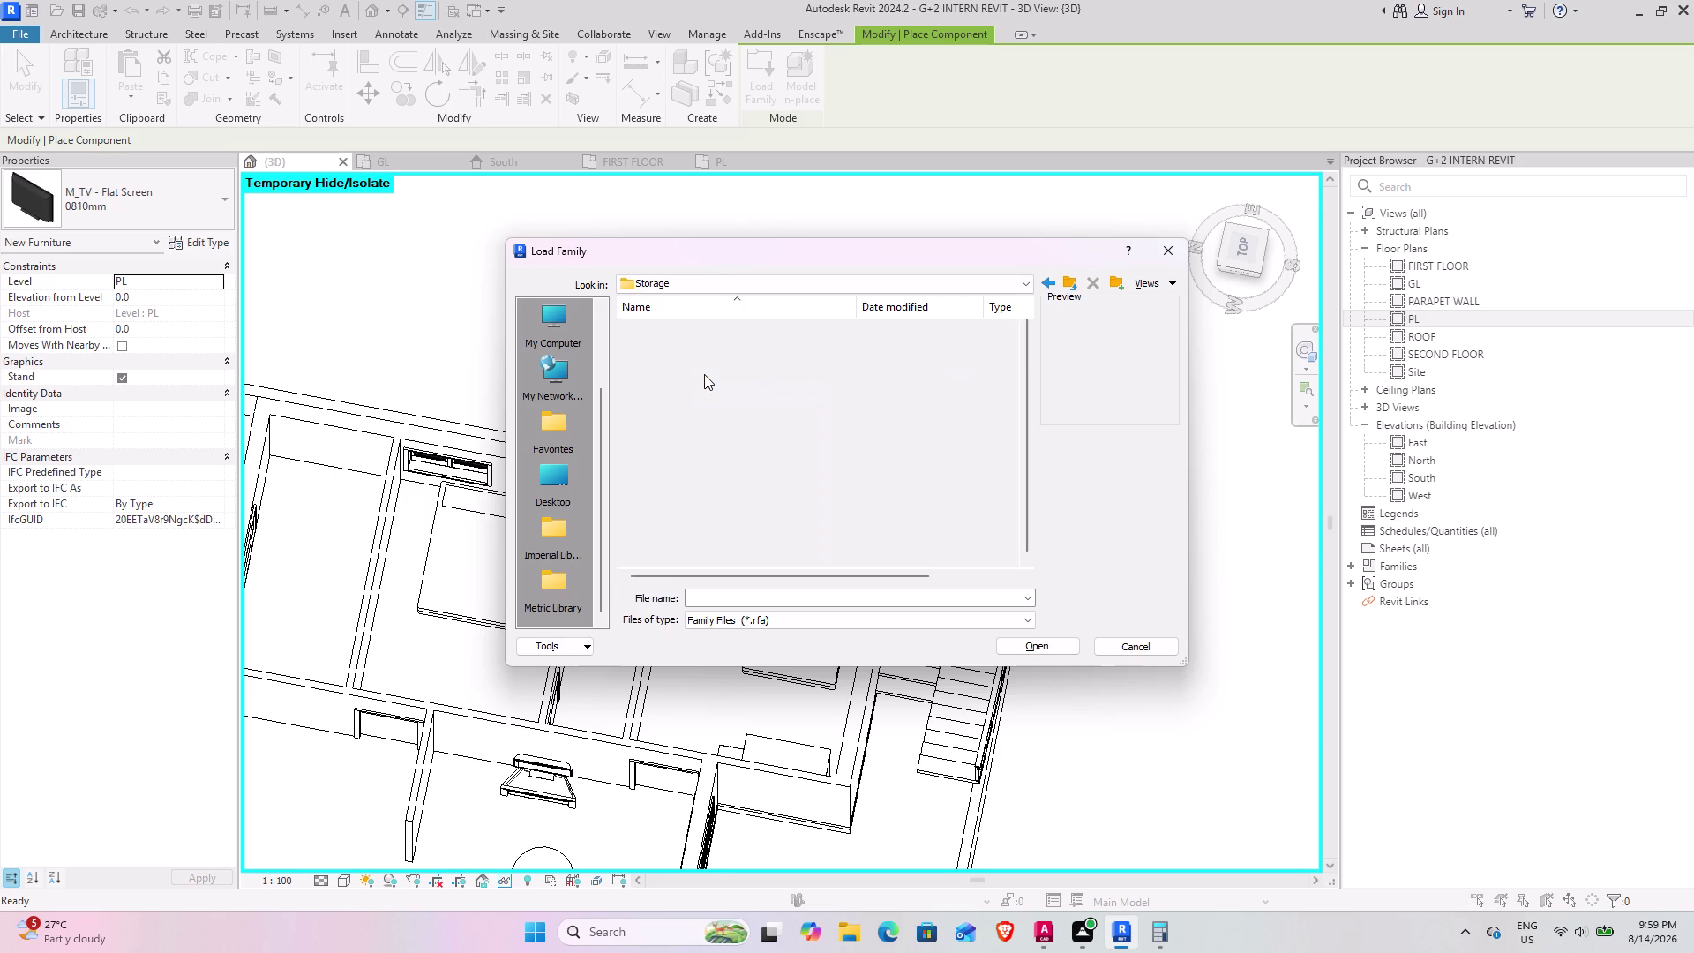
Load M_Furniture_System-Storage-Cabinet-2_Vertical_File.rfa, confirming its type in Specify Types.
scroll(up, 3)
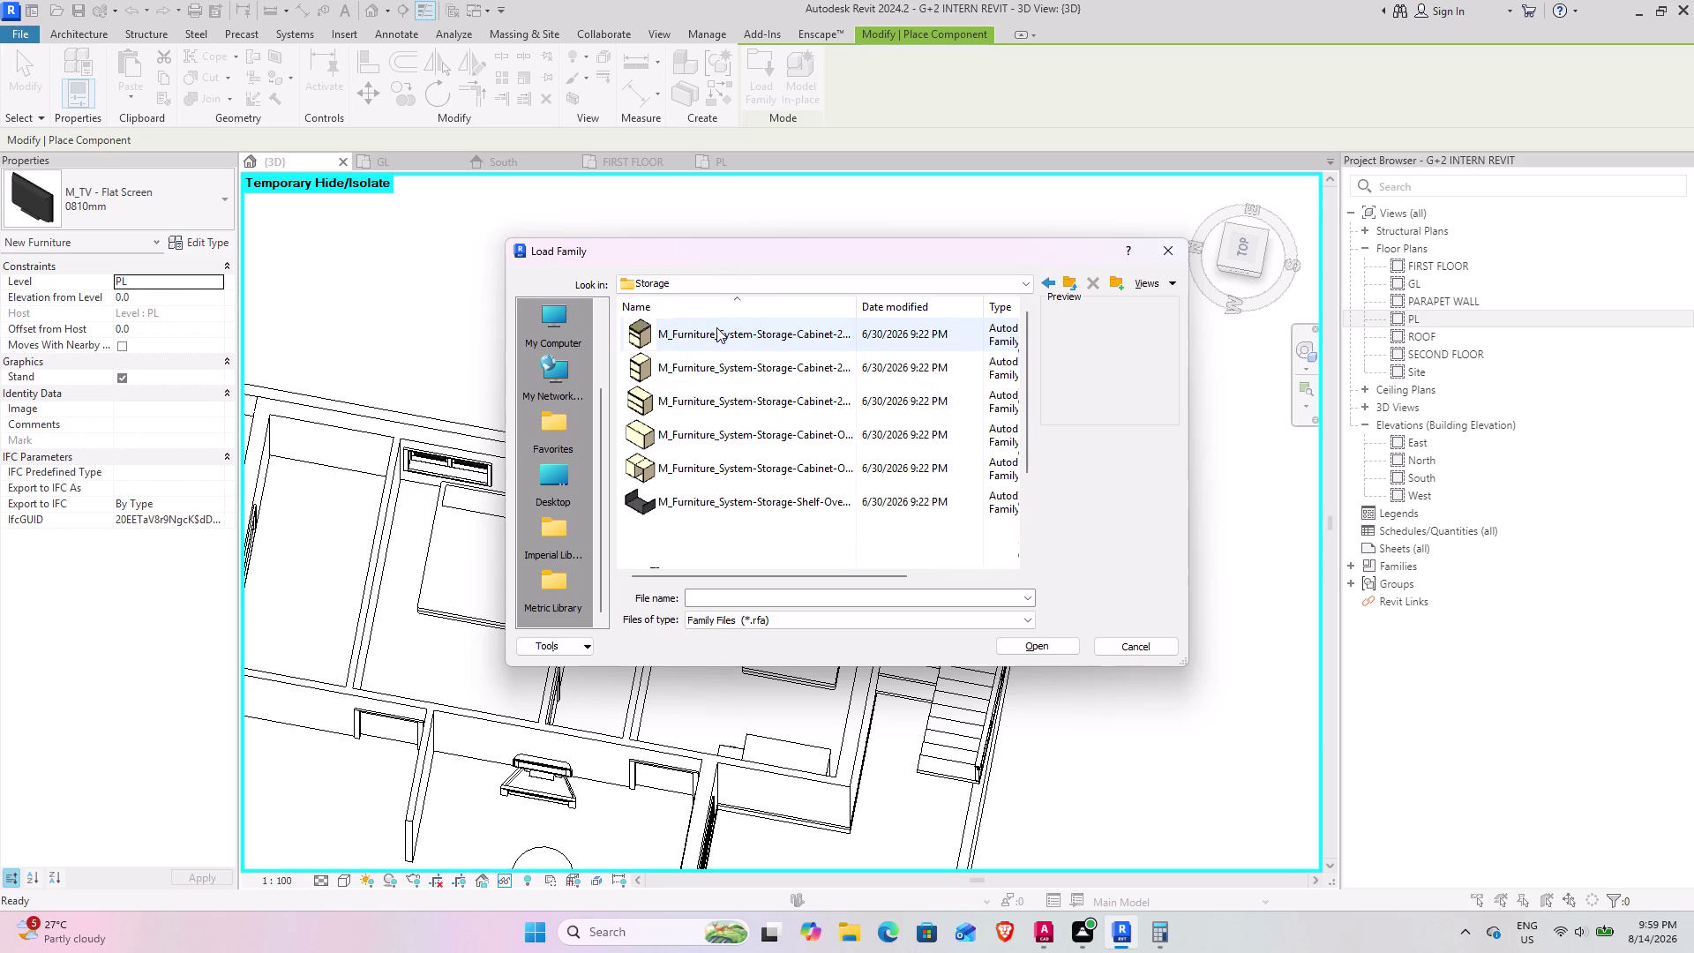
scroll(down, 3)
scroll(up, 3)
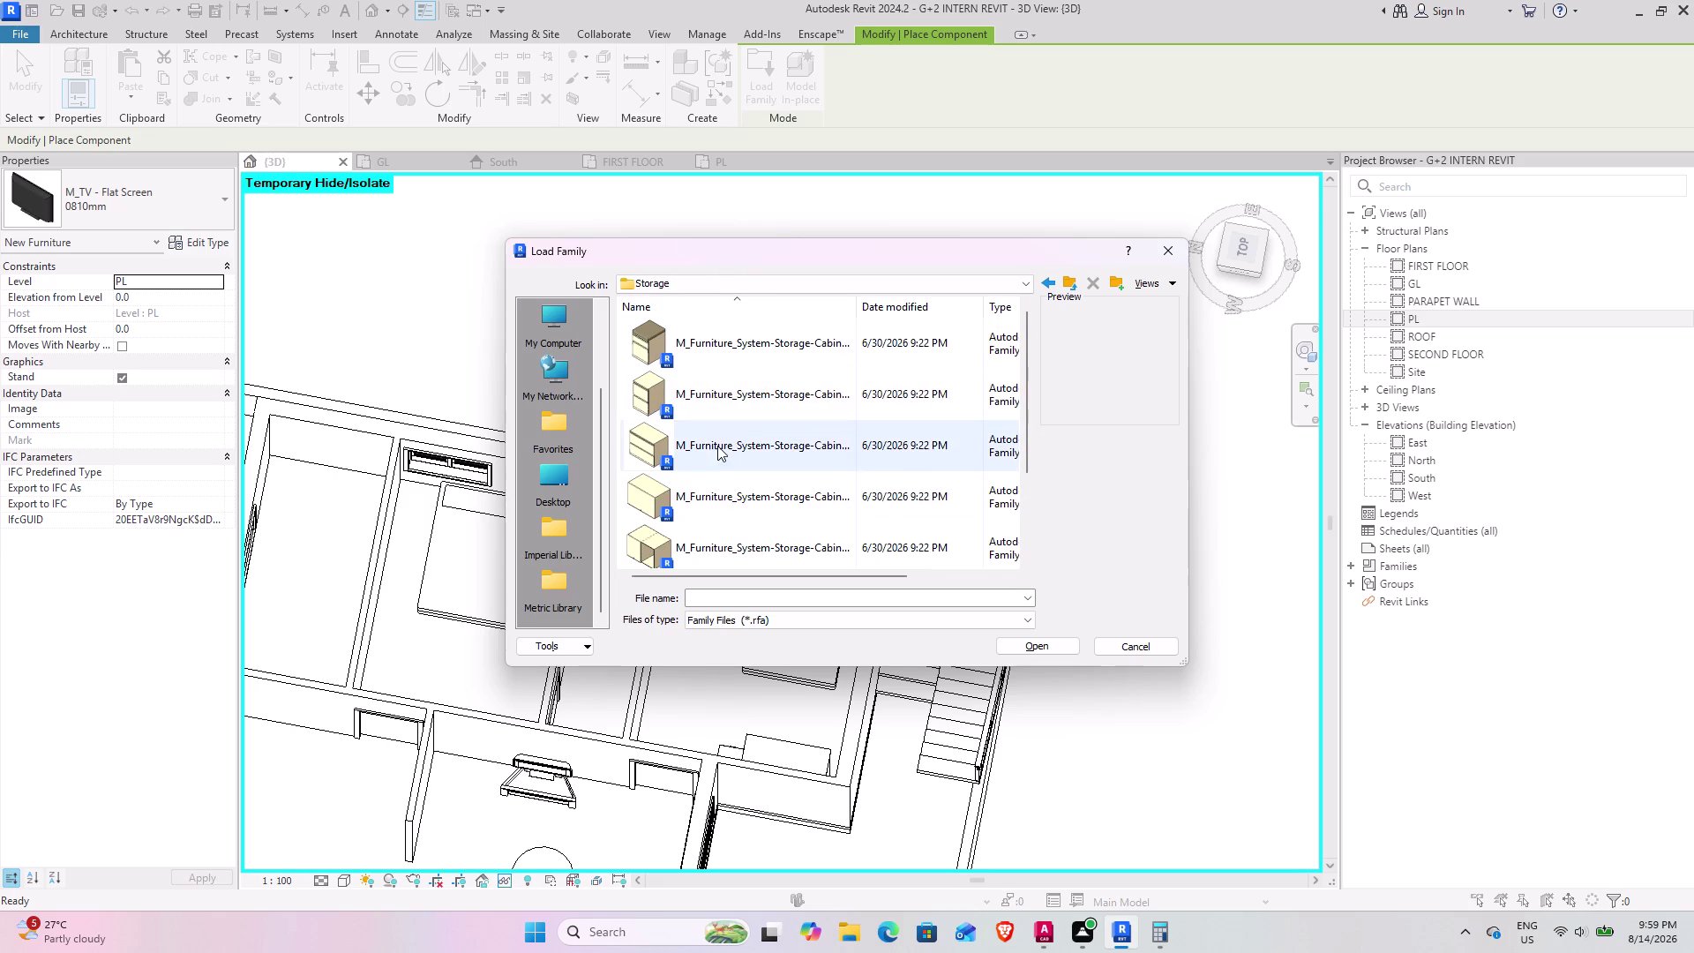
scroll(down, 3)
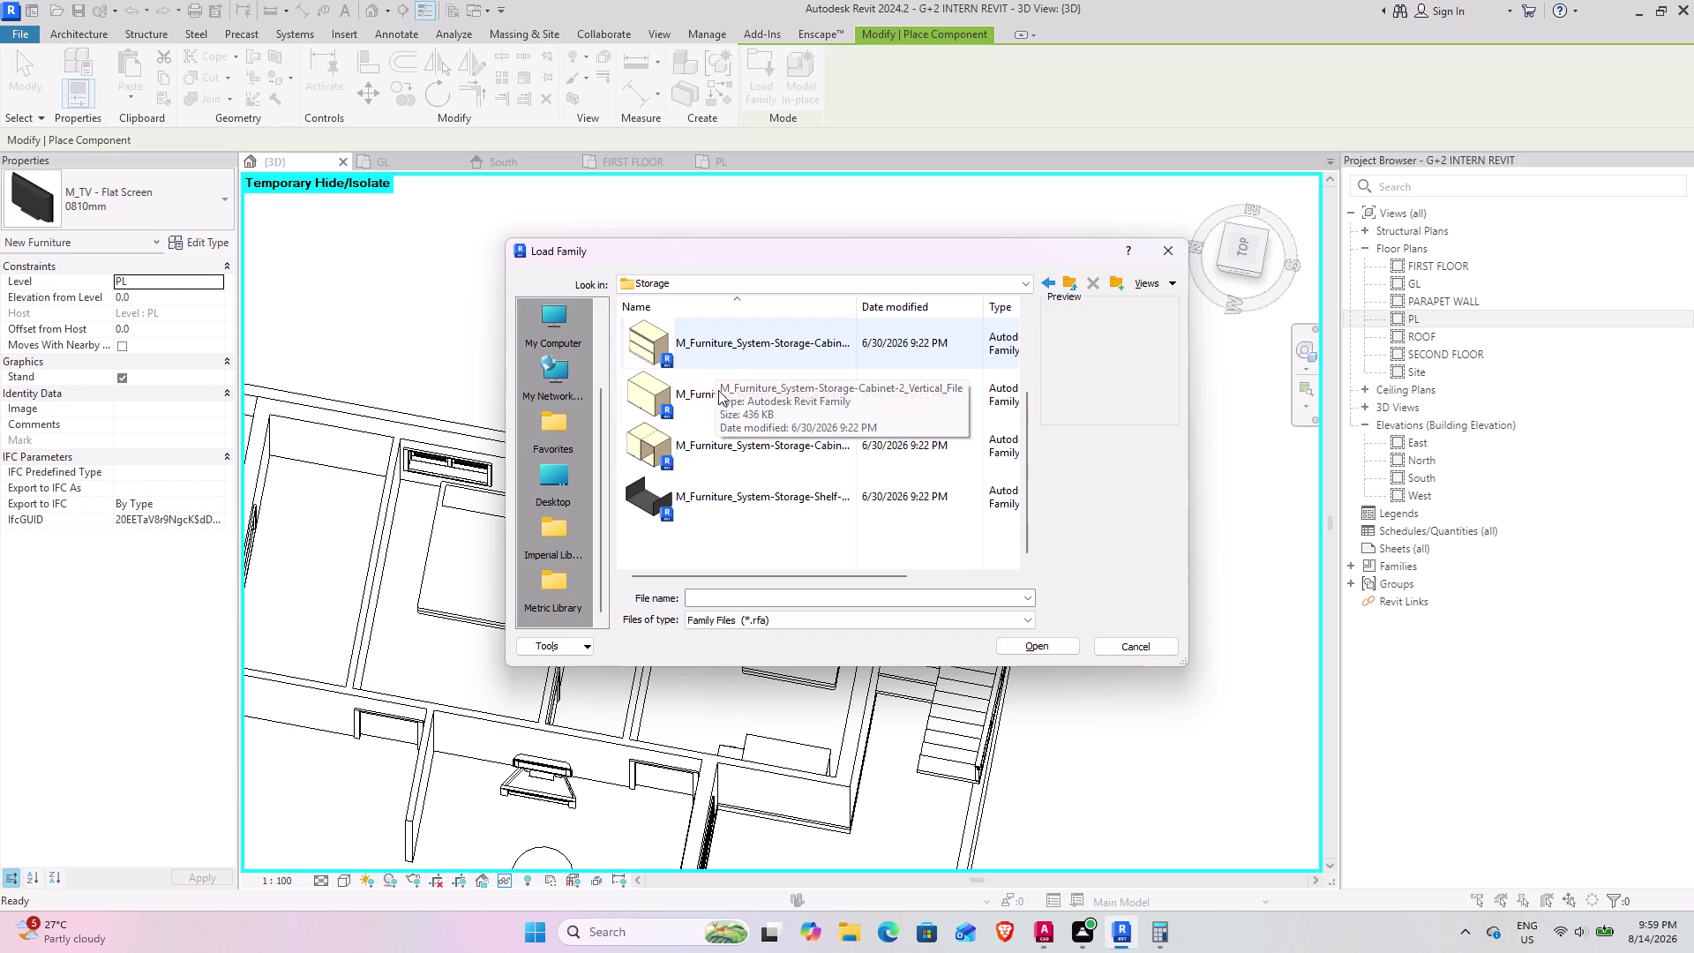
click(761, 348)
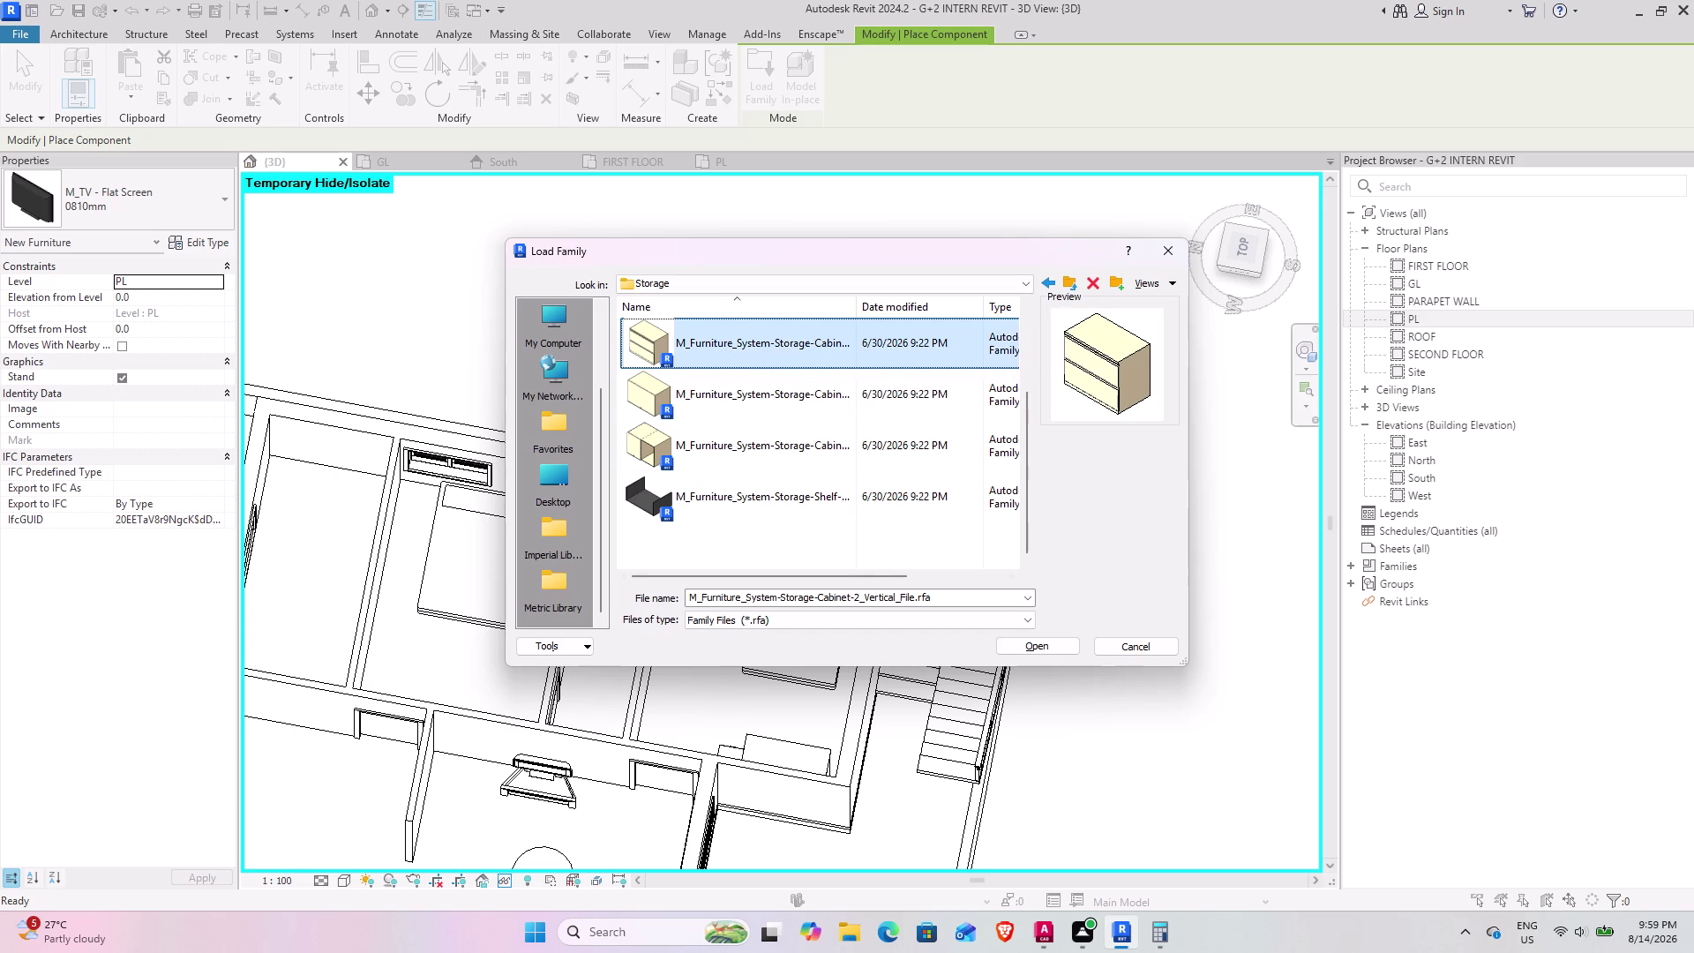
click(1033, 644)
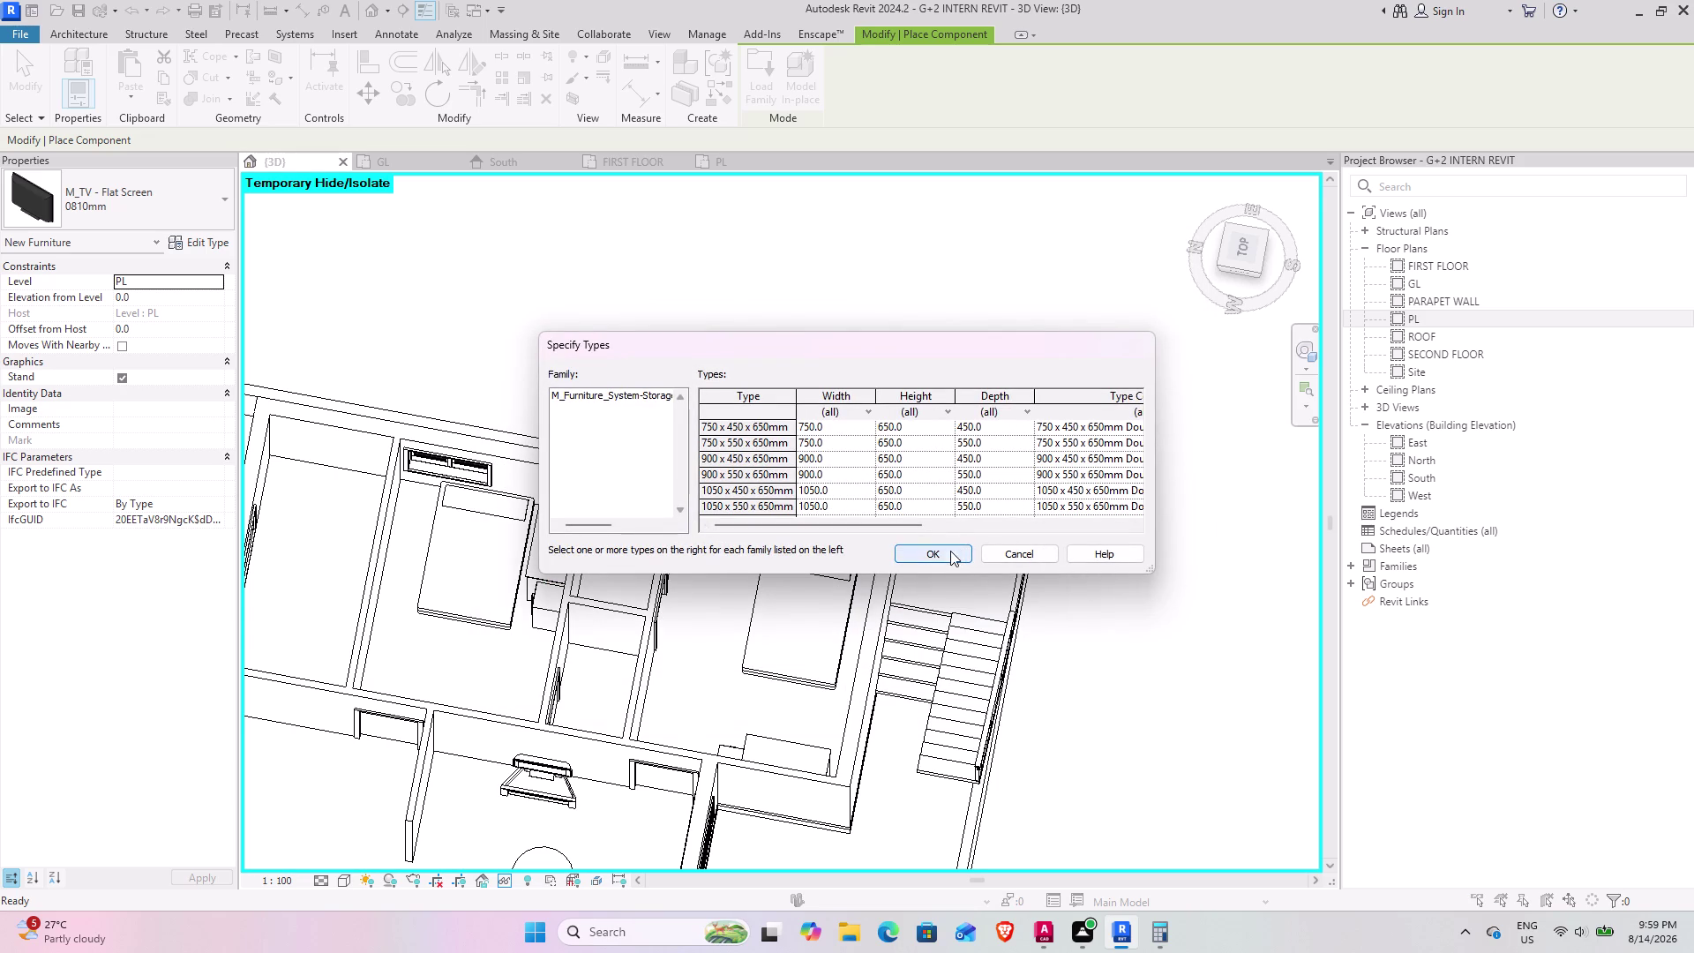
click(770, 460)
On the GL floor plan, place a rotated cabinet beside the bedroom window.
click(909, 549)
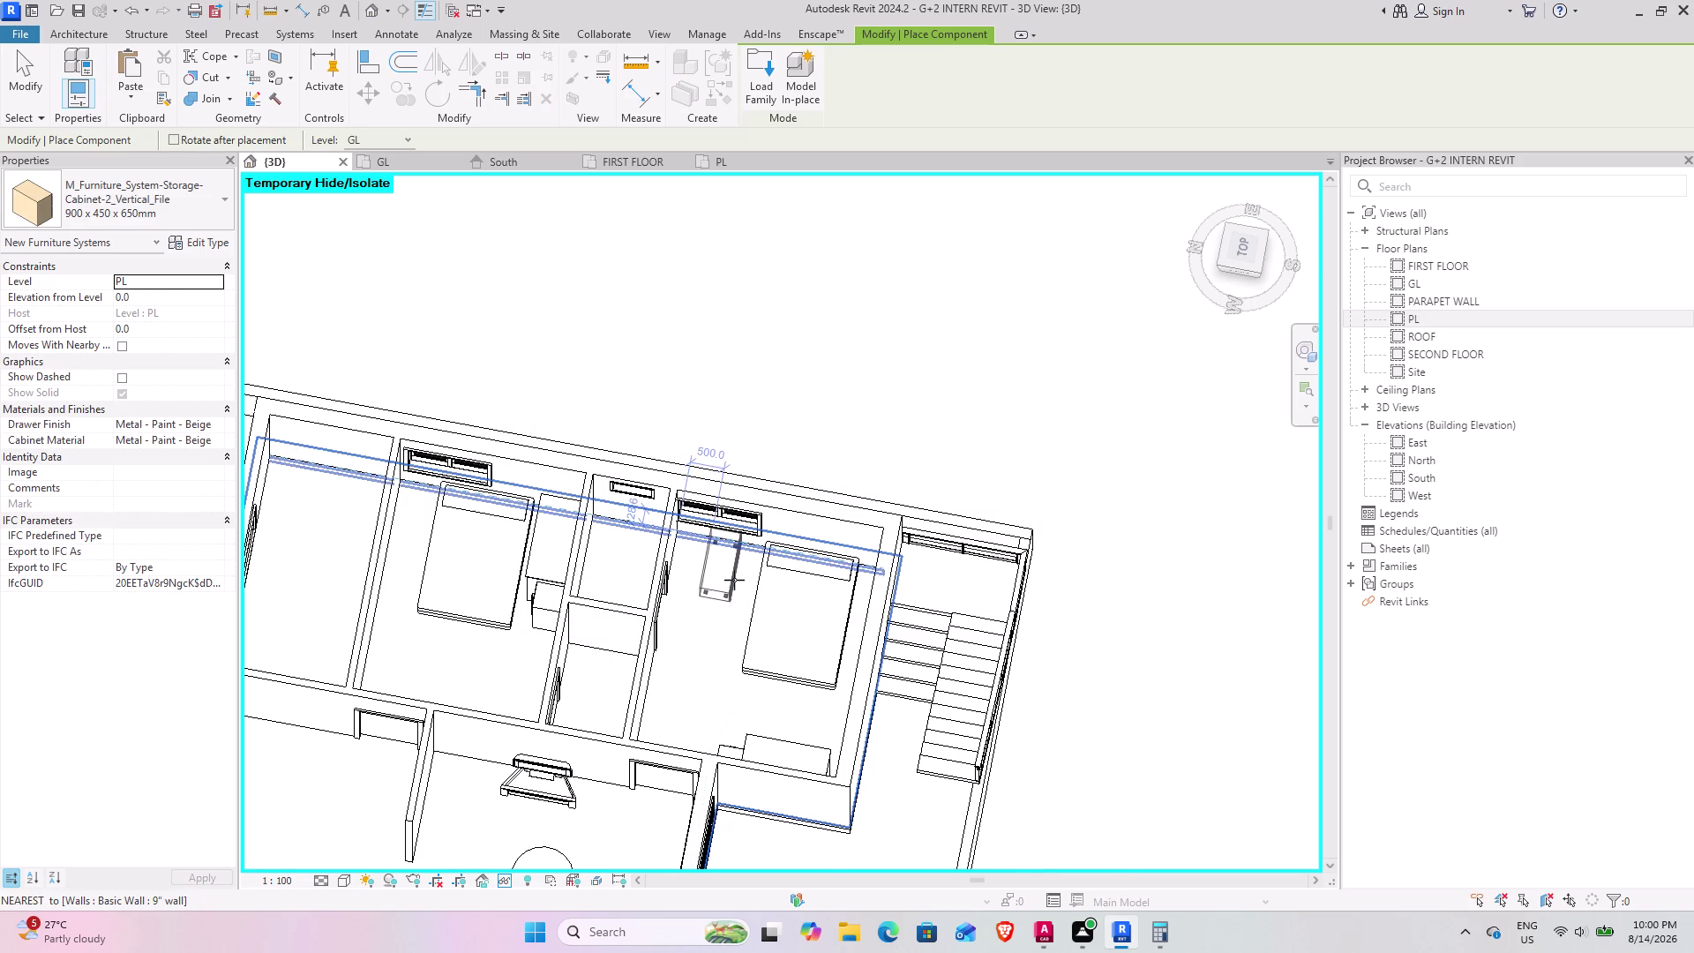
scroll(up, 3)
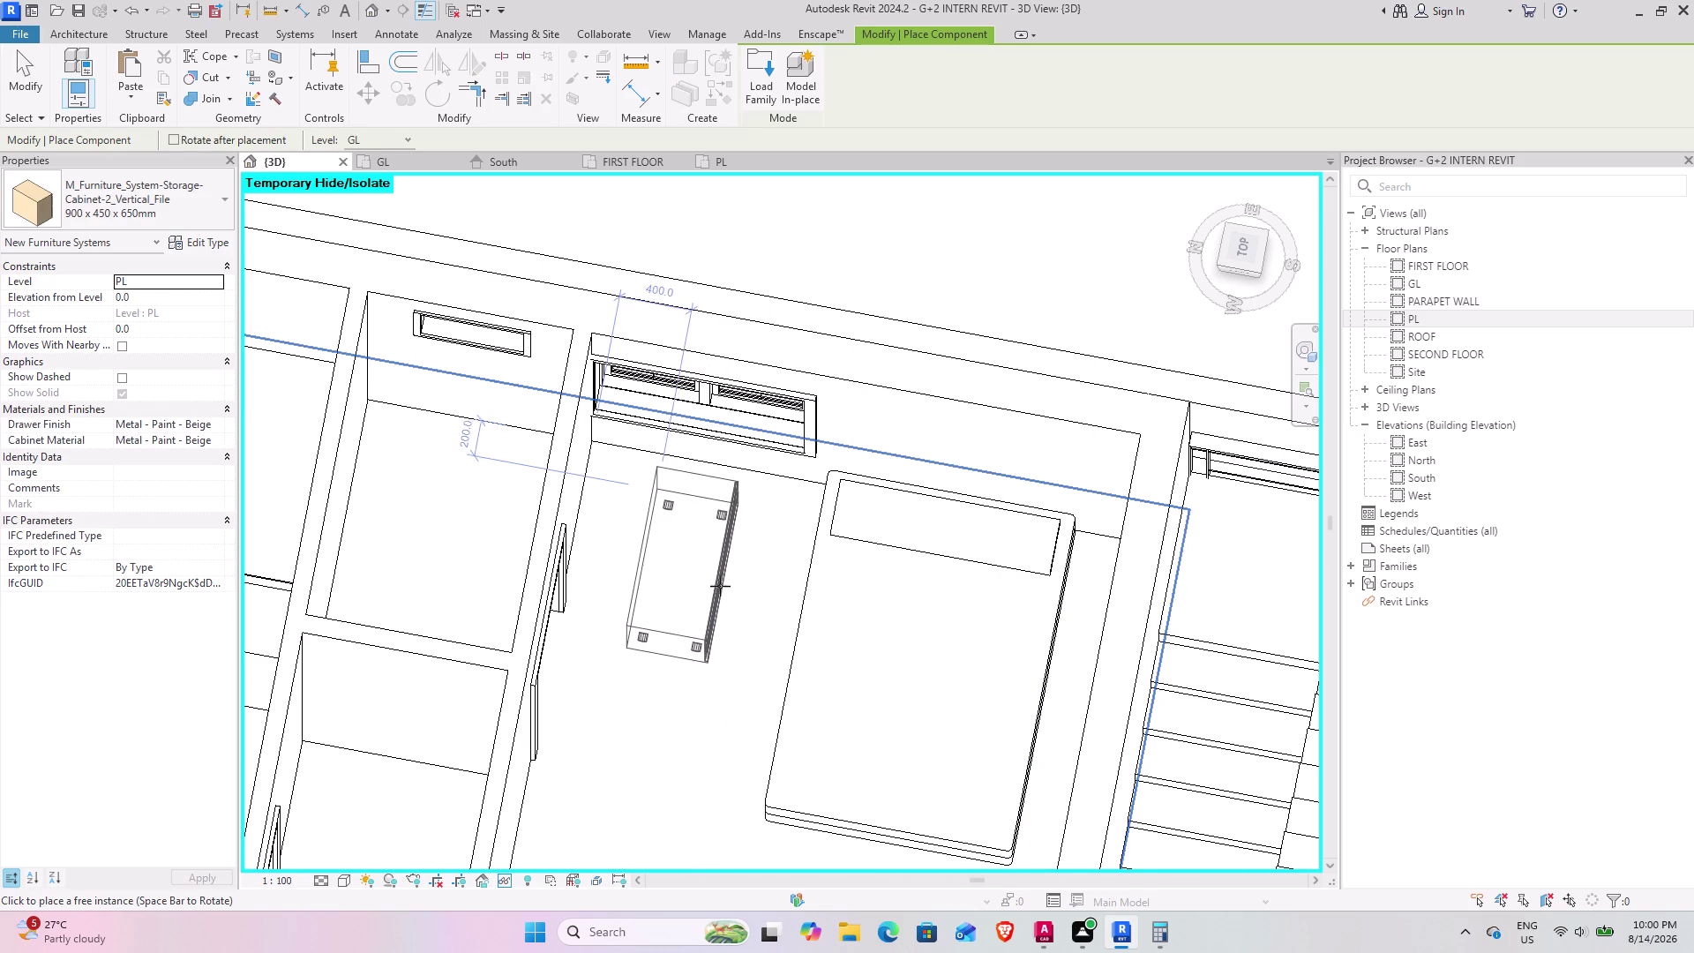
middle_drag(714, 585, 675, 413)
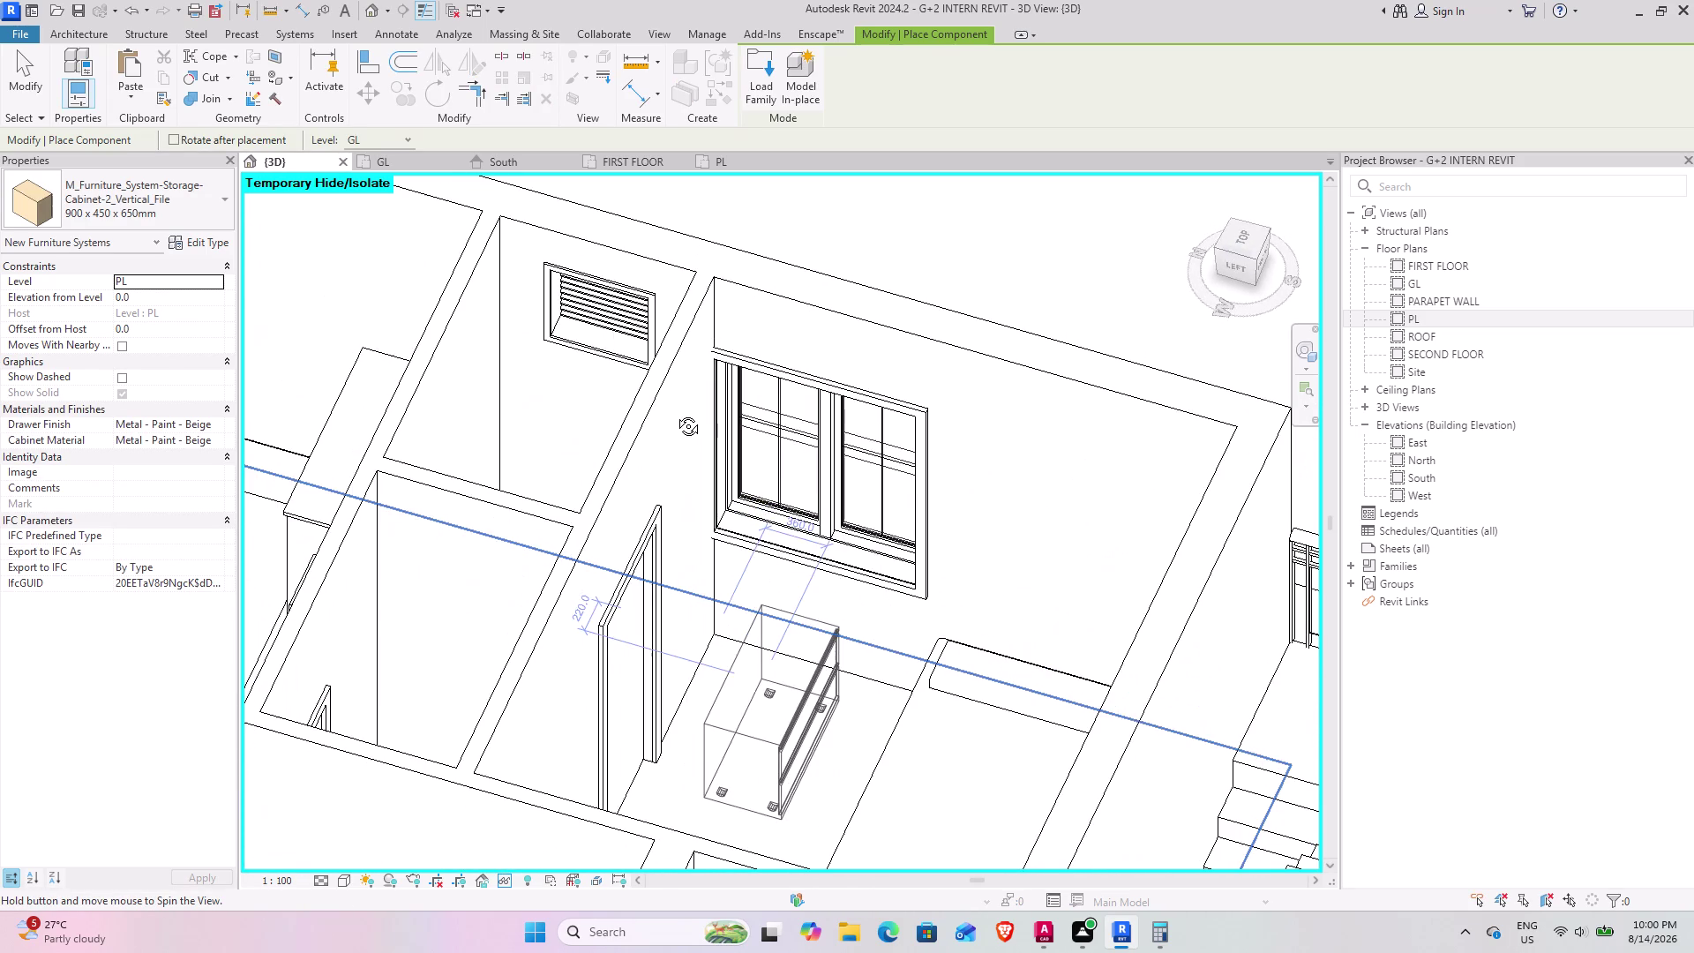
middle_drag(675, 413, 627, 433)
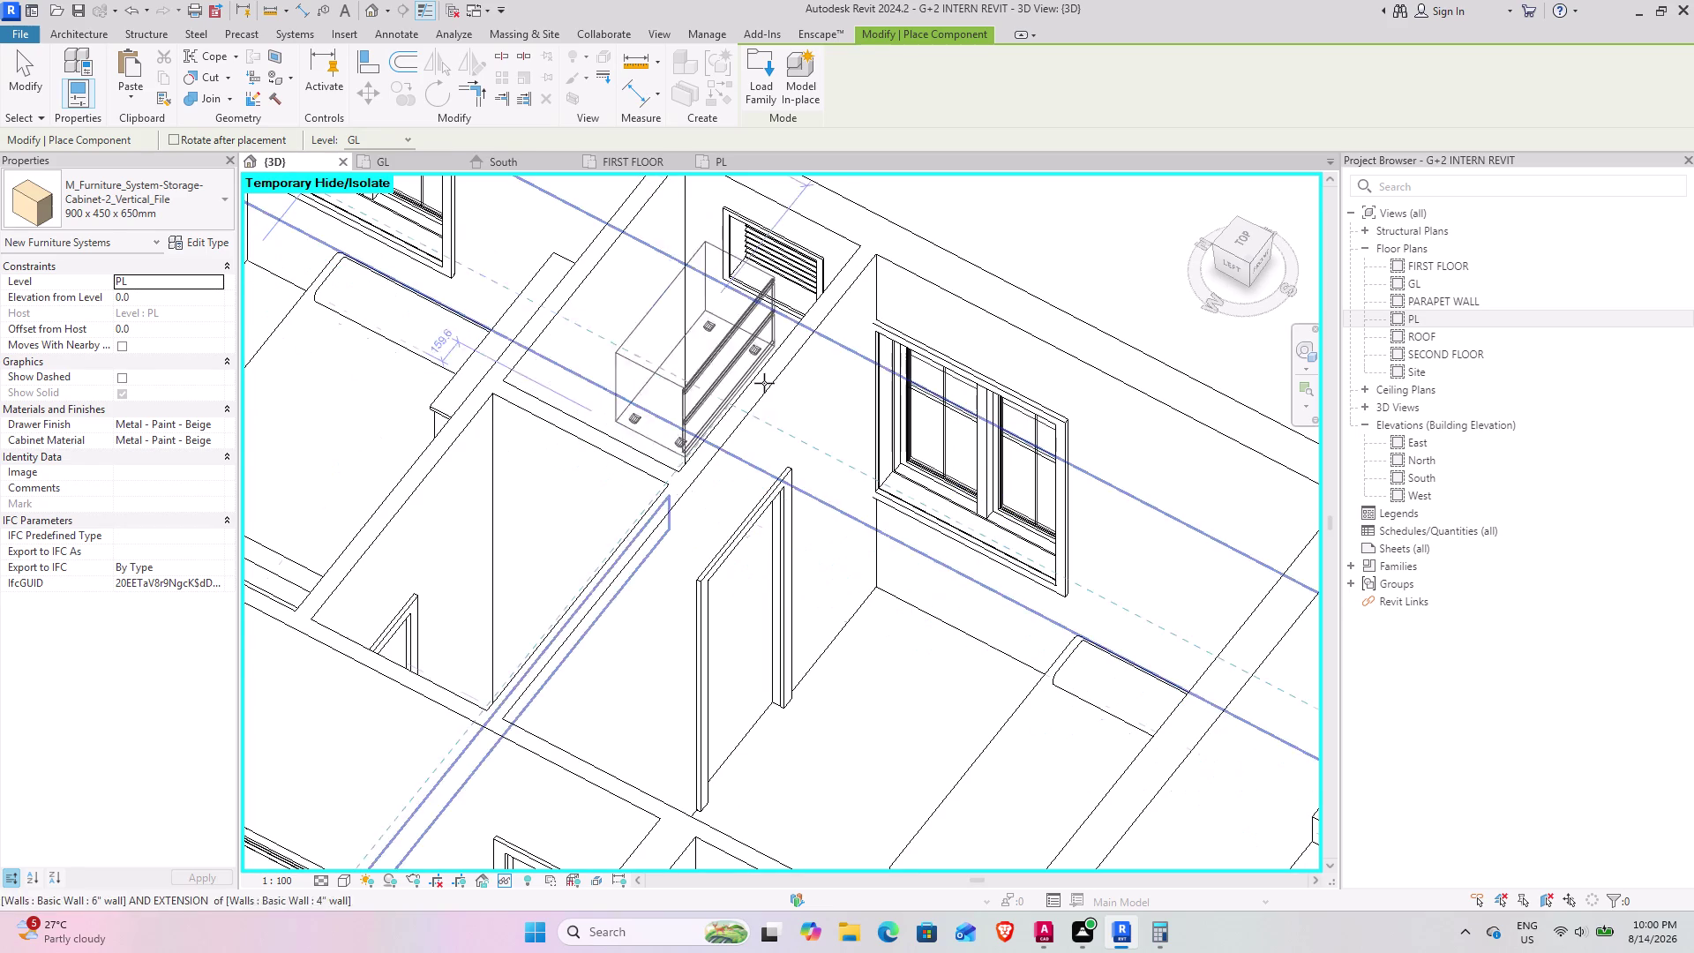
click(393, 166)
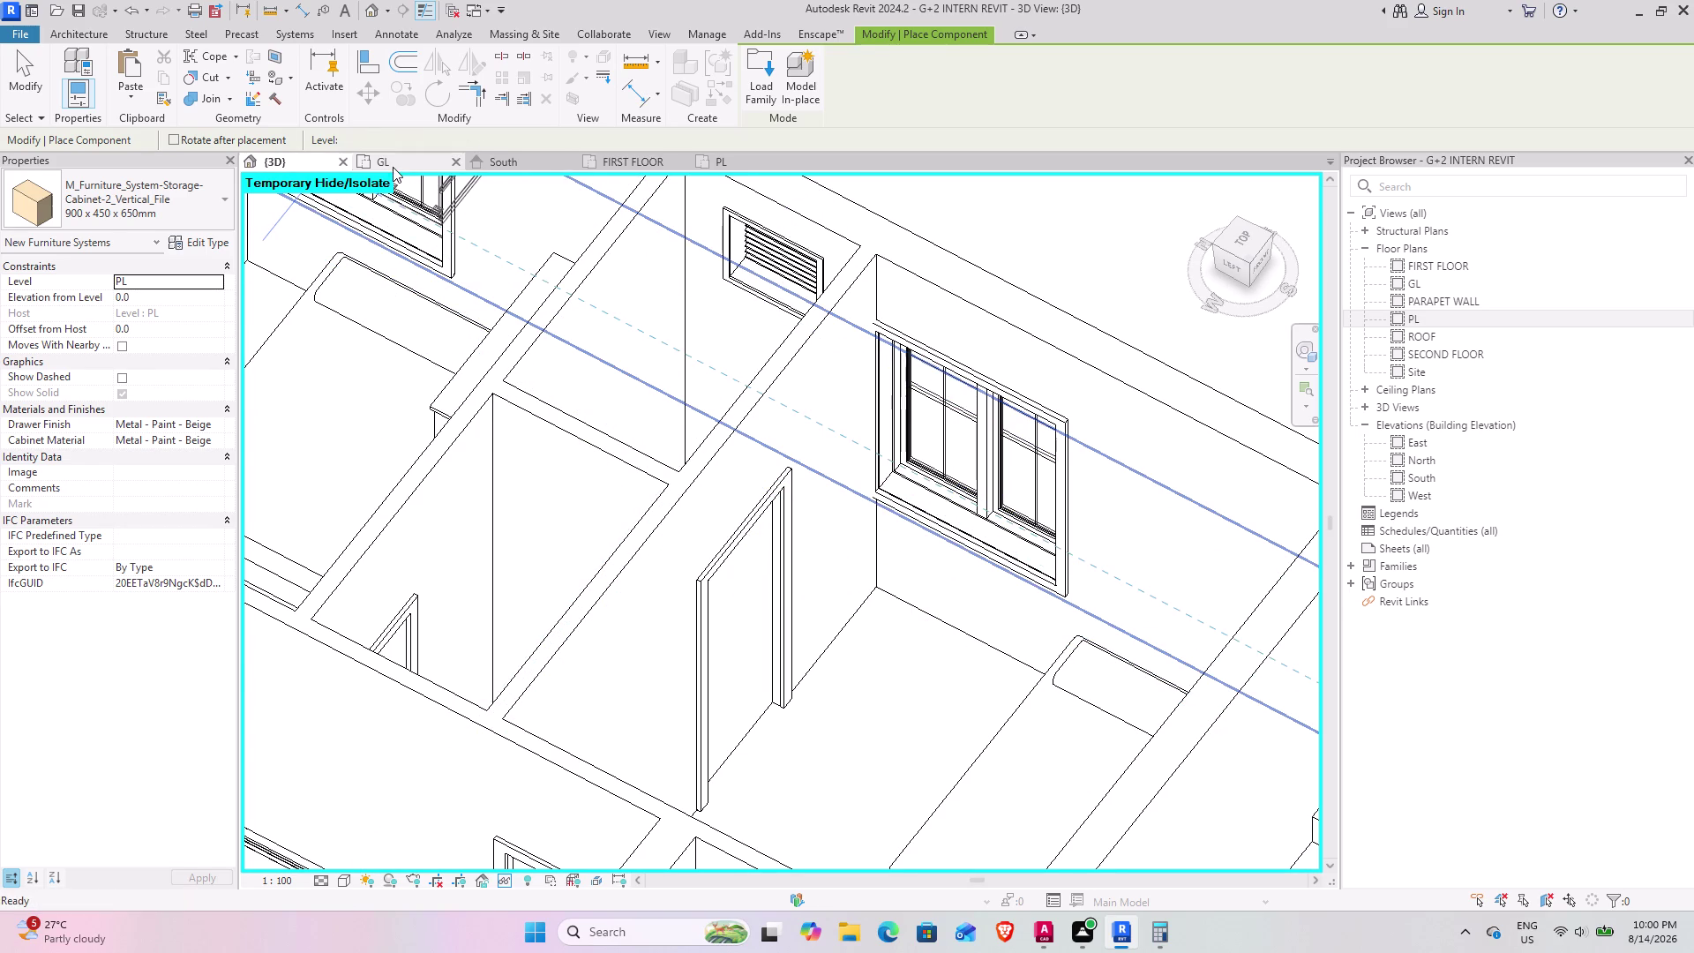
scroll(down, 3)
middle_drag(955, 649, 930, 600)
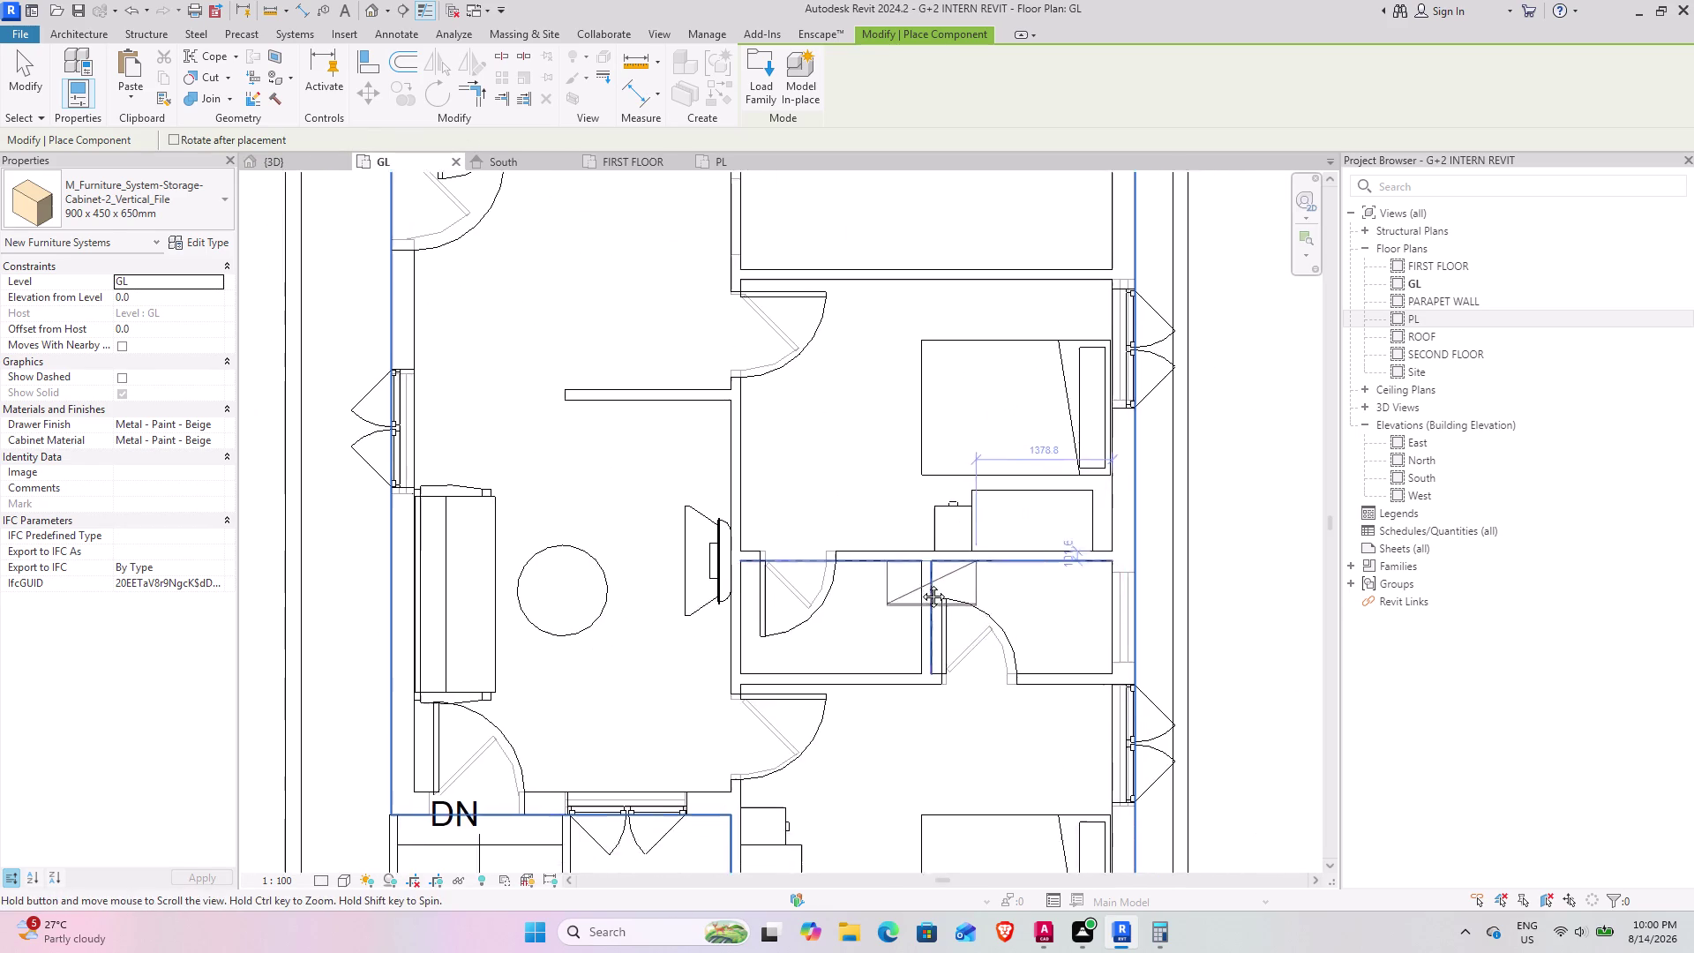
middle_drag(930, 600, 698, 448)
key(space)
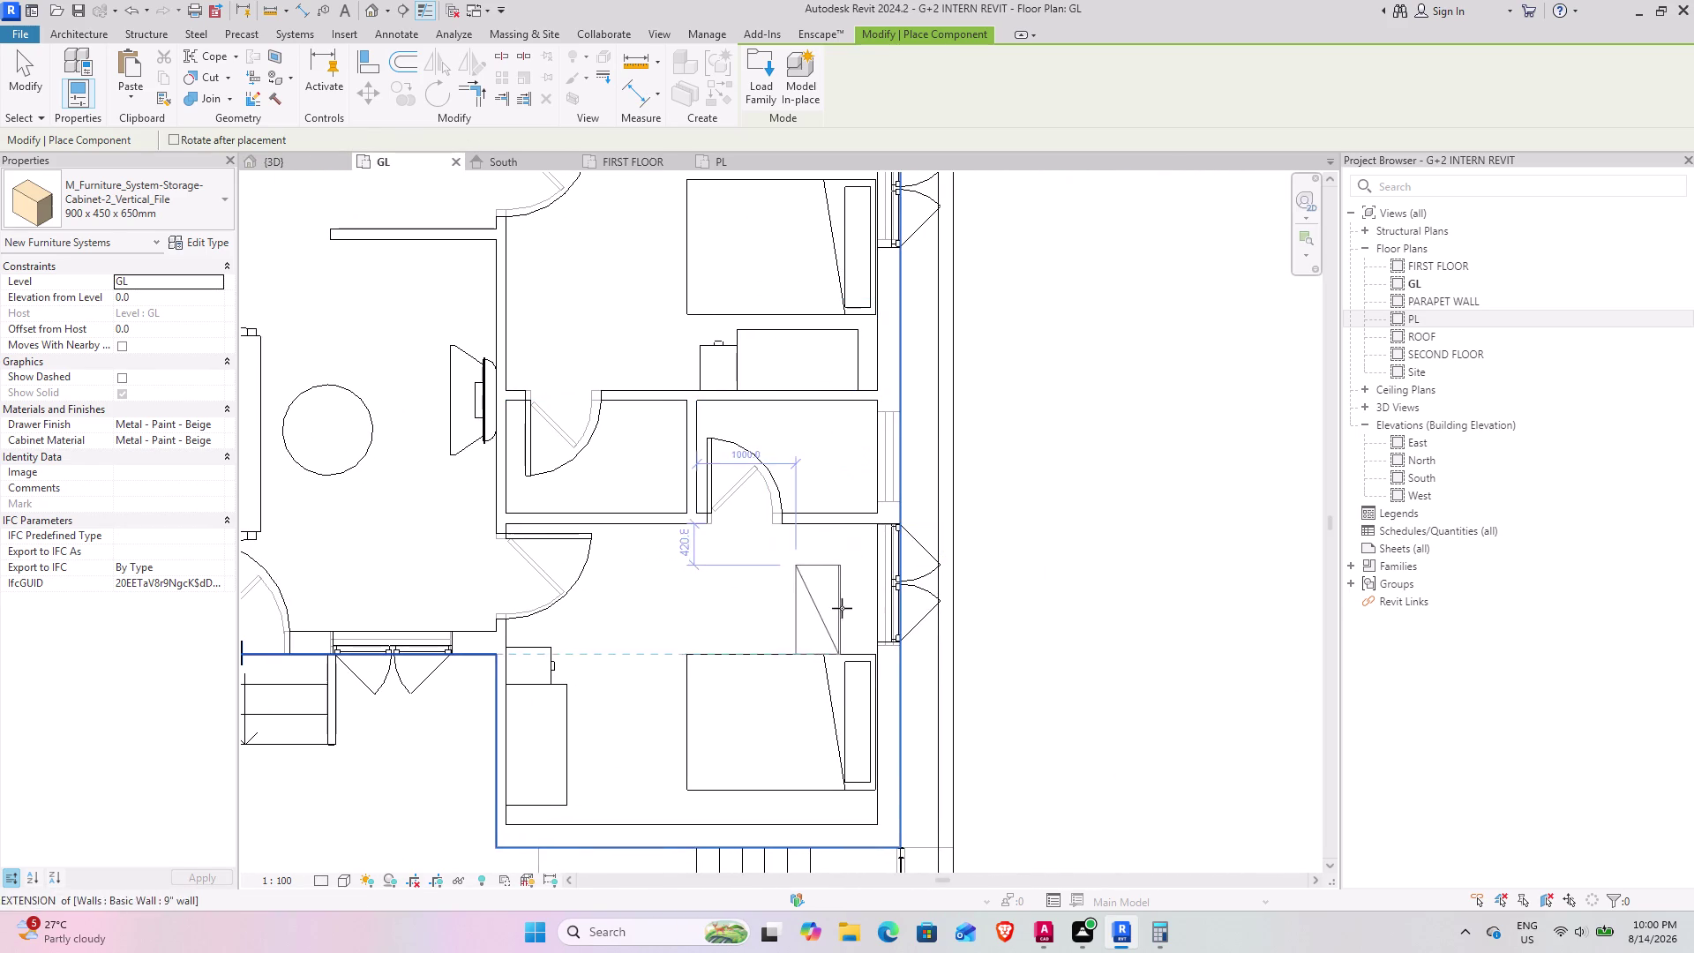
click(873, 592)
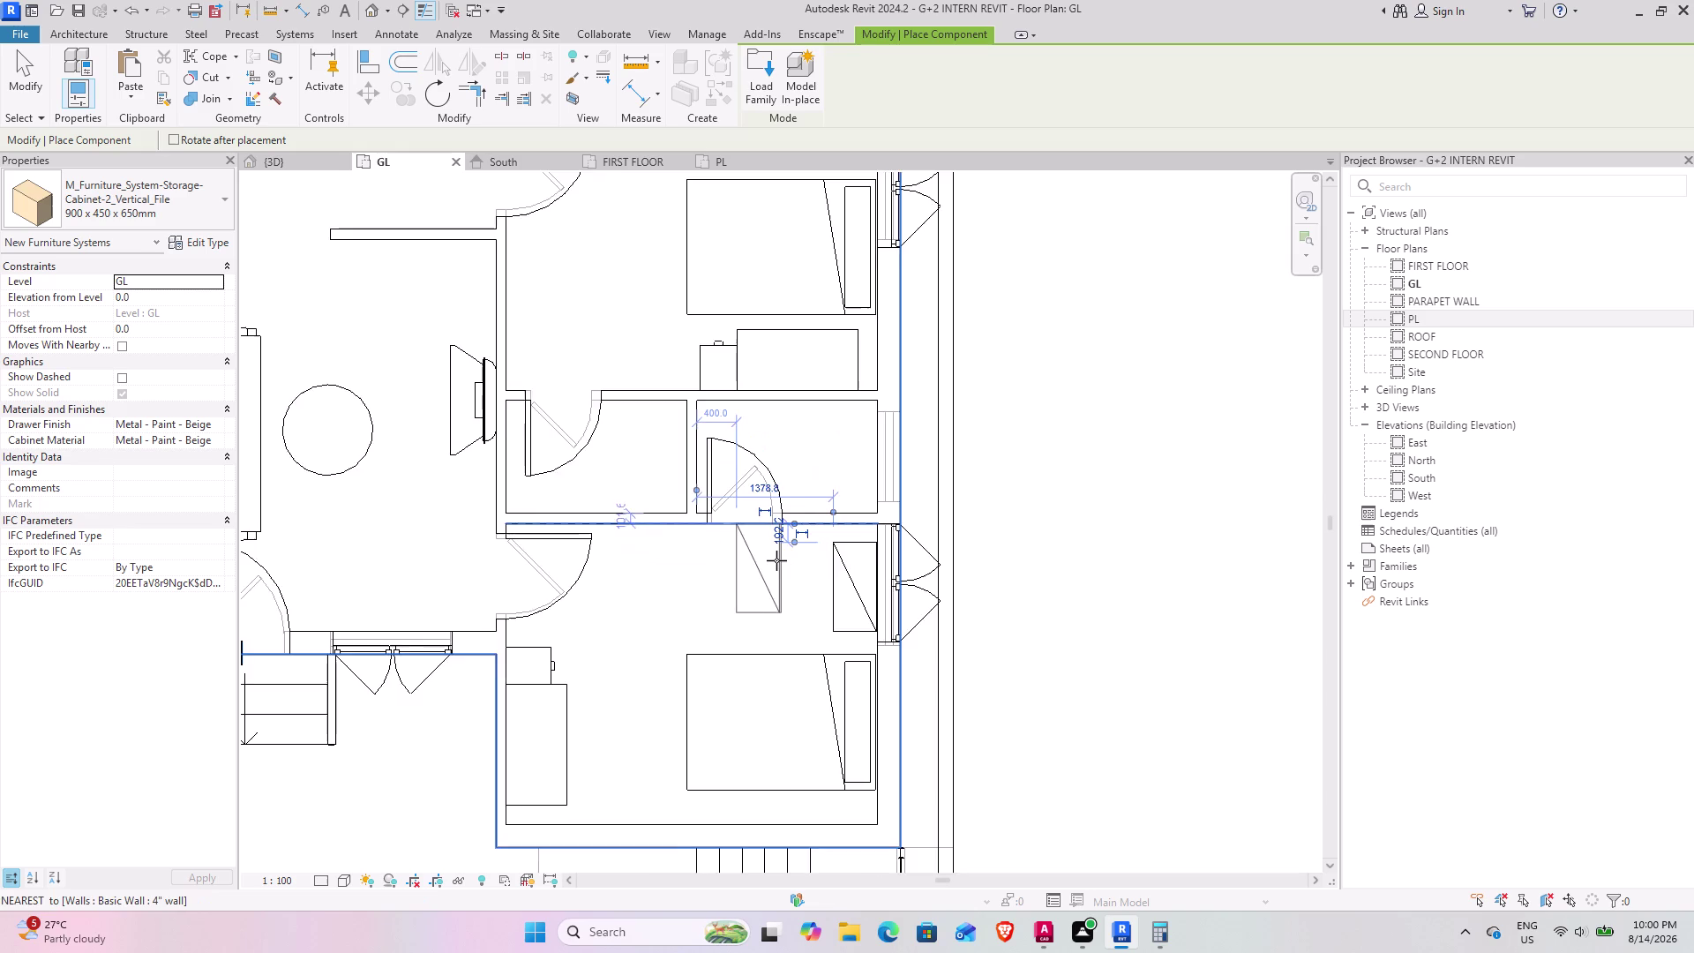
Rotate the next cabinet horizontal, place it against the bedroom's top wall, and exit.
scroll(down, 3)
middle_drag(766, 539, 795, 704)
key(space)
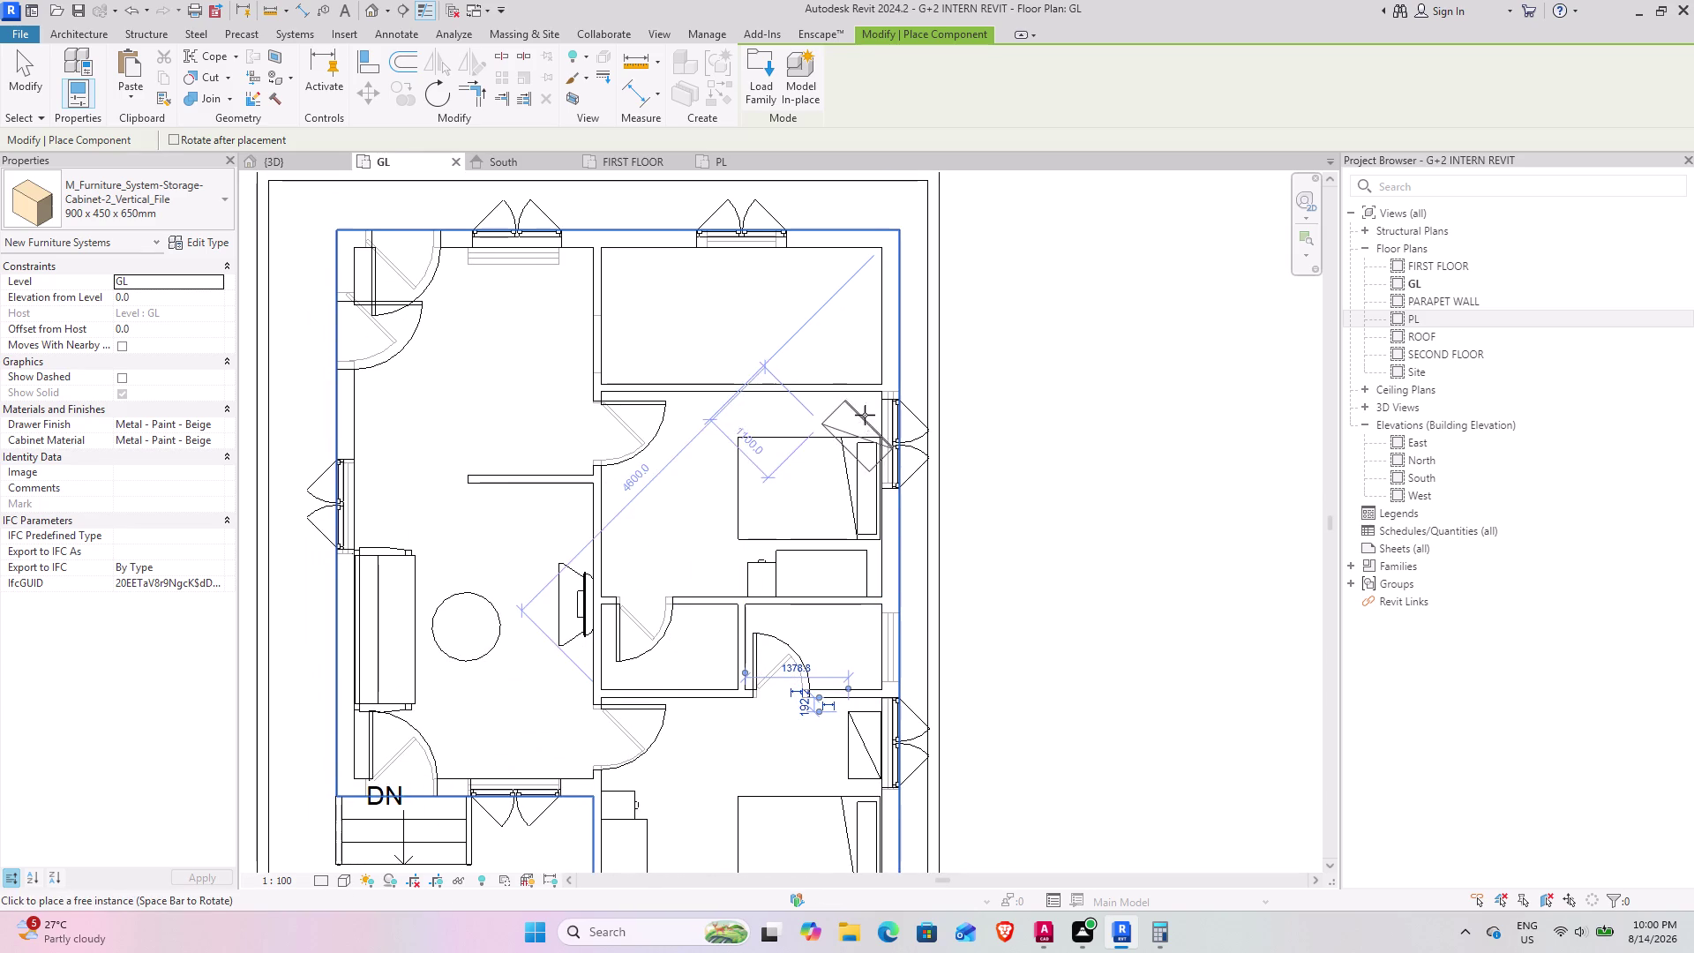
key(space)
scroll(up, 3)
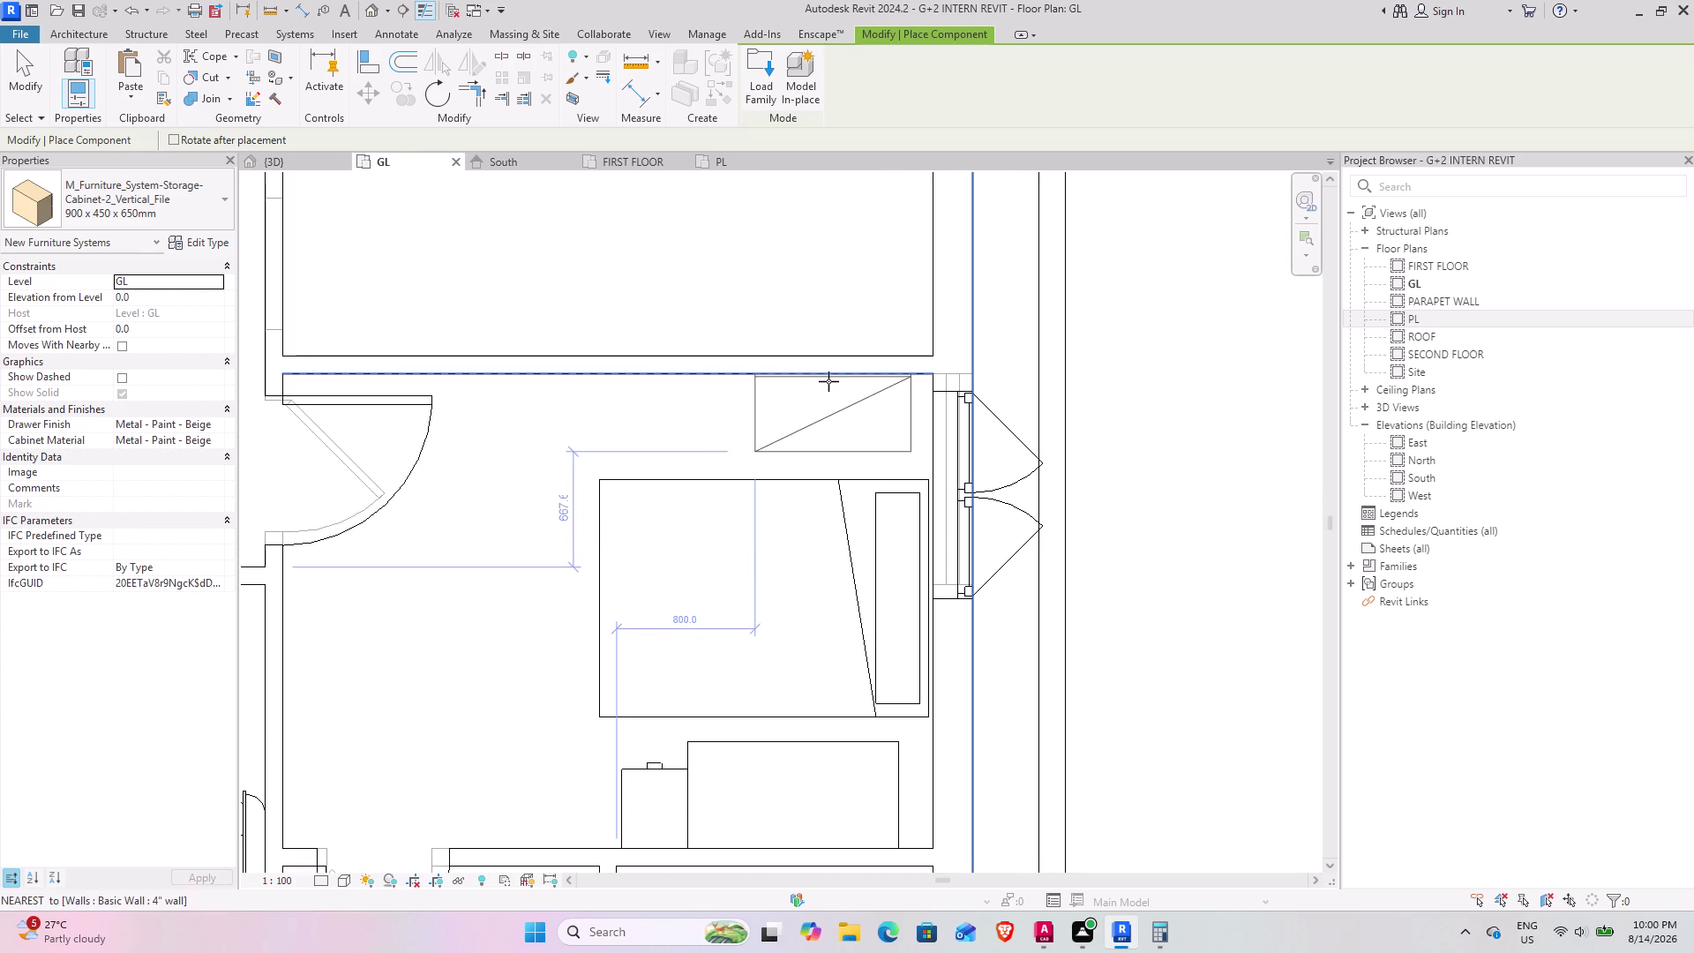
click(829, 381)
key(Escape)
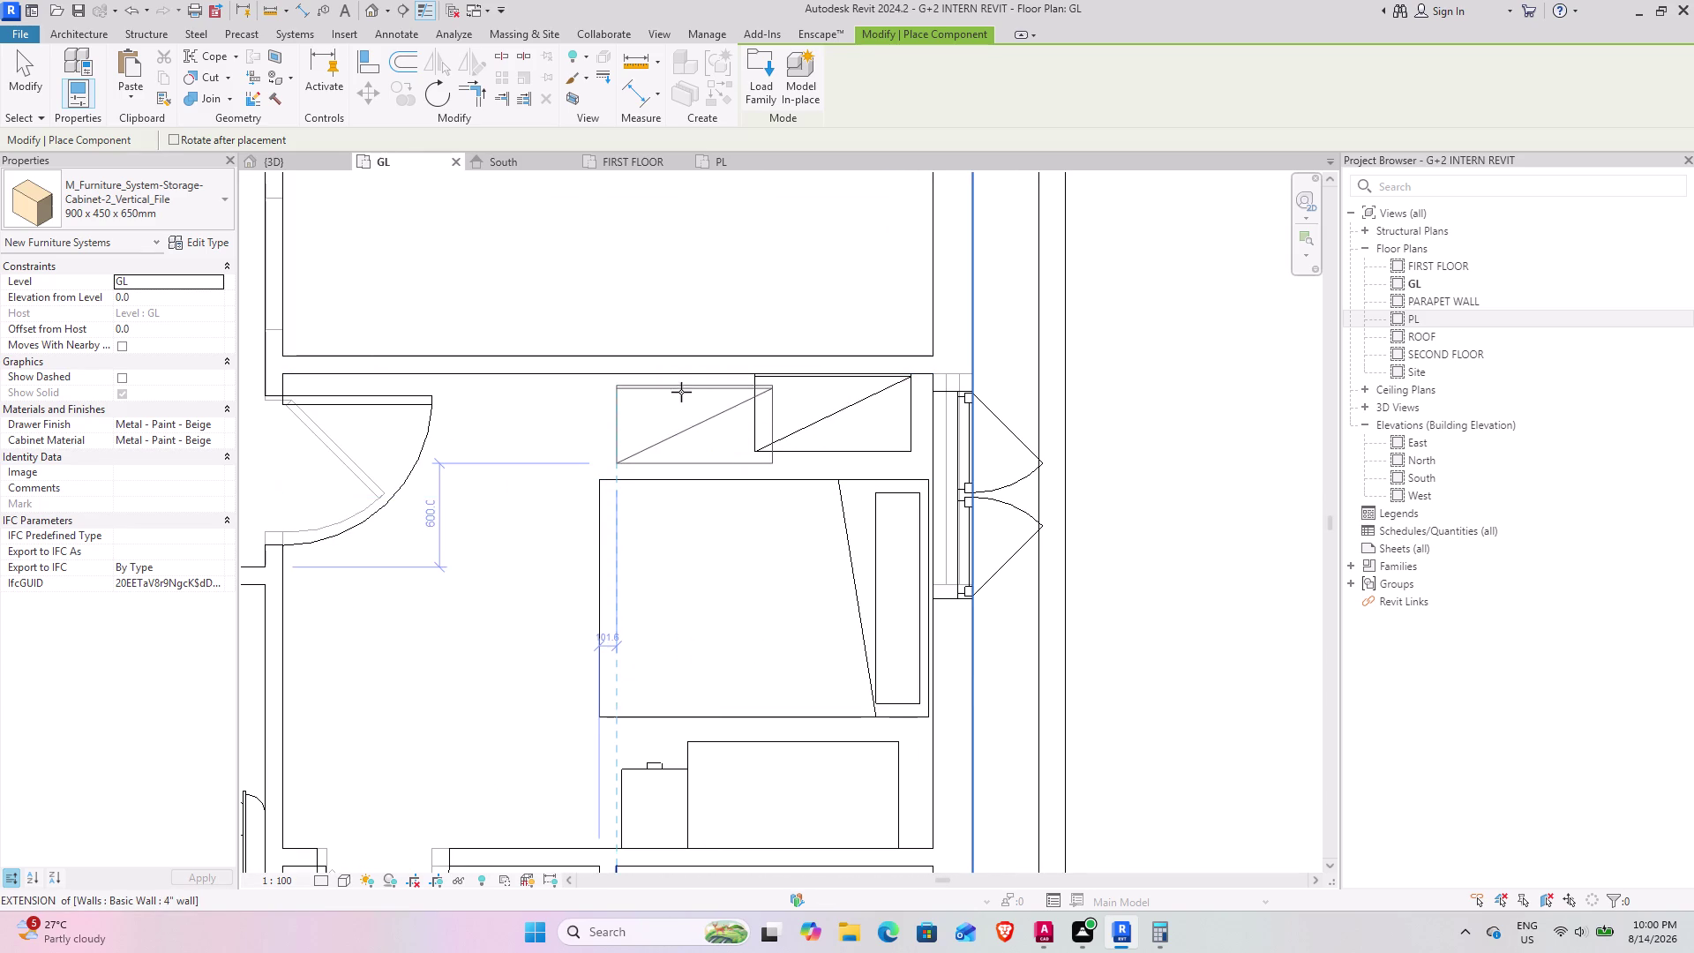
key(Escape)
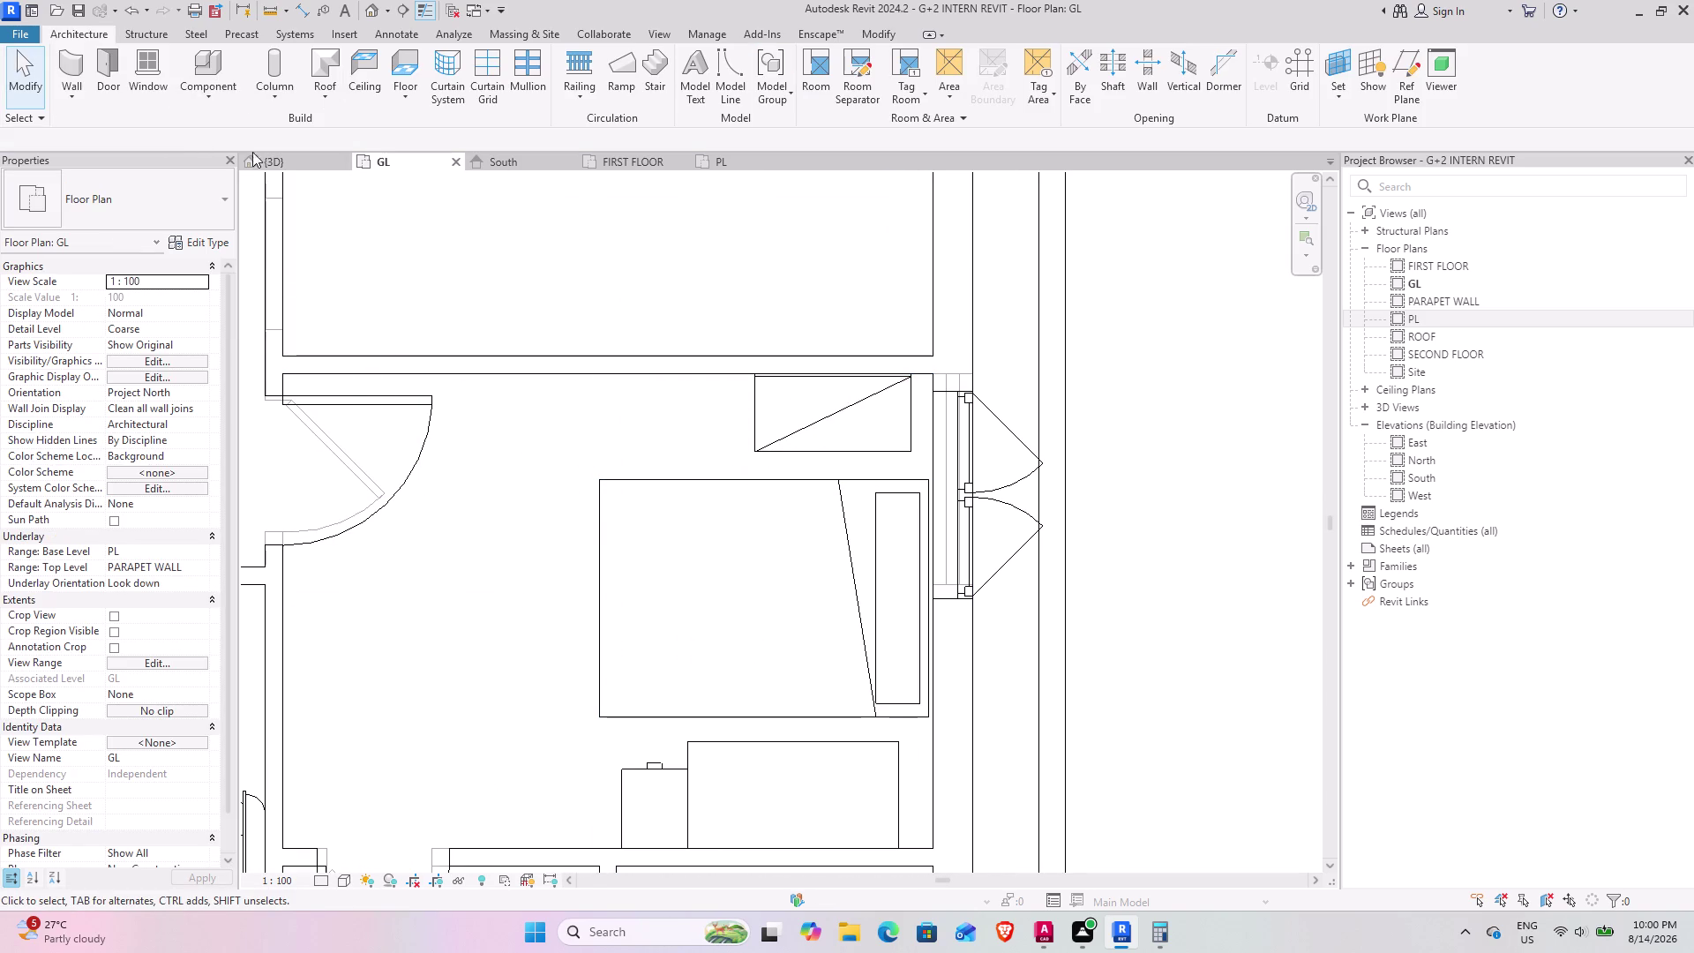
Select the placed cabinet in 3D and then in the GL plan, rotating it with Space.
click(300, 155)
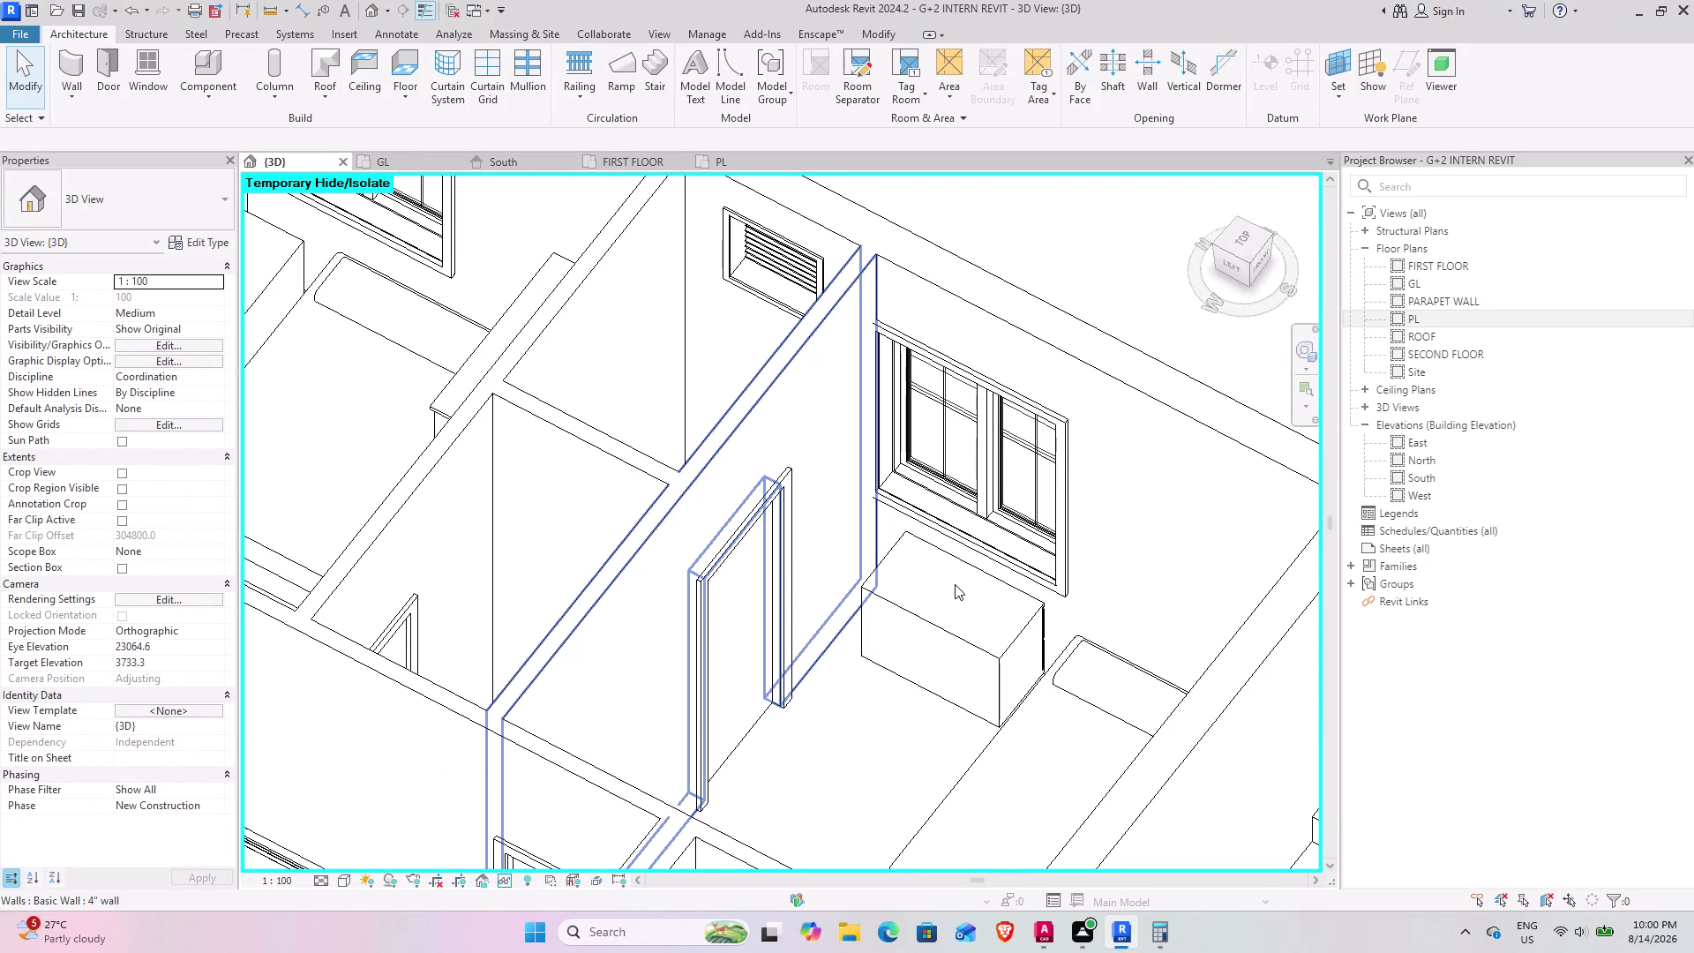
click(943, 628)
key(space)
key(space)
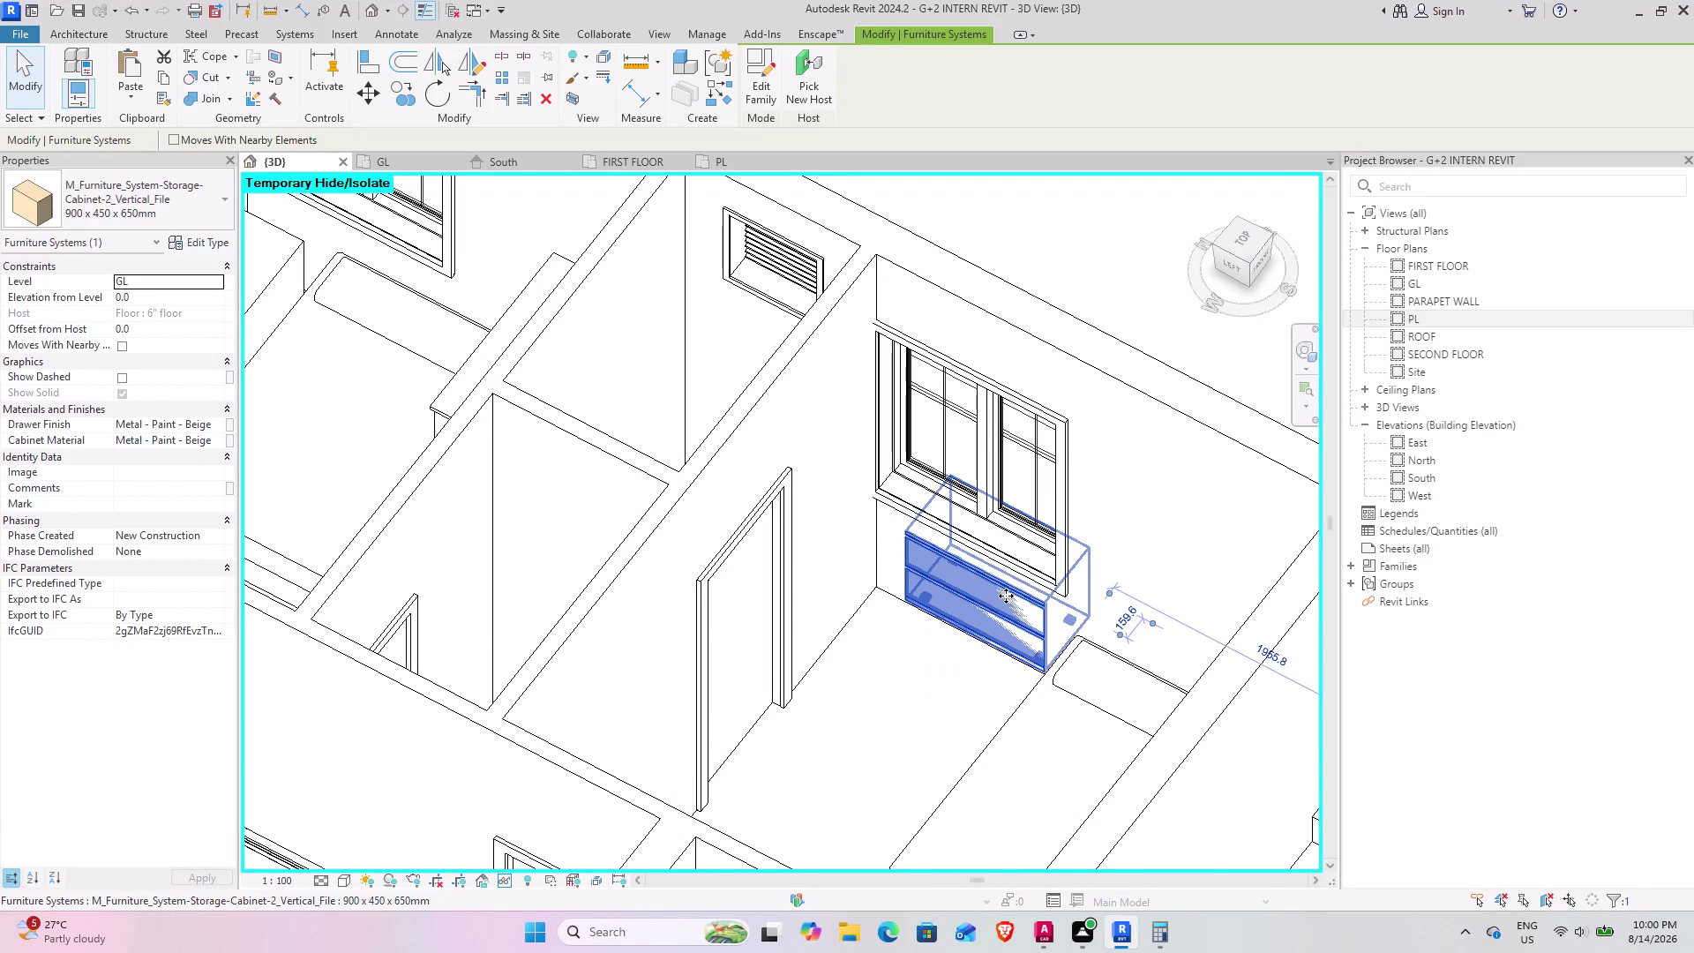
click(418, 161)
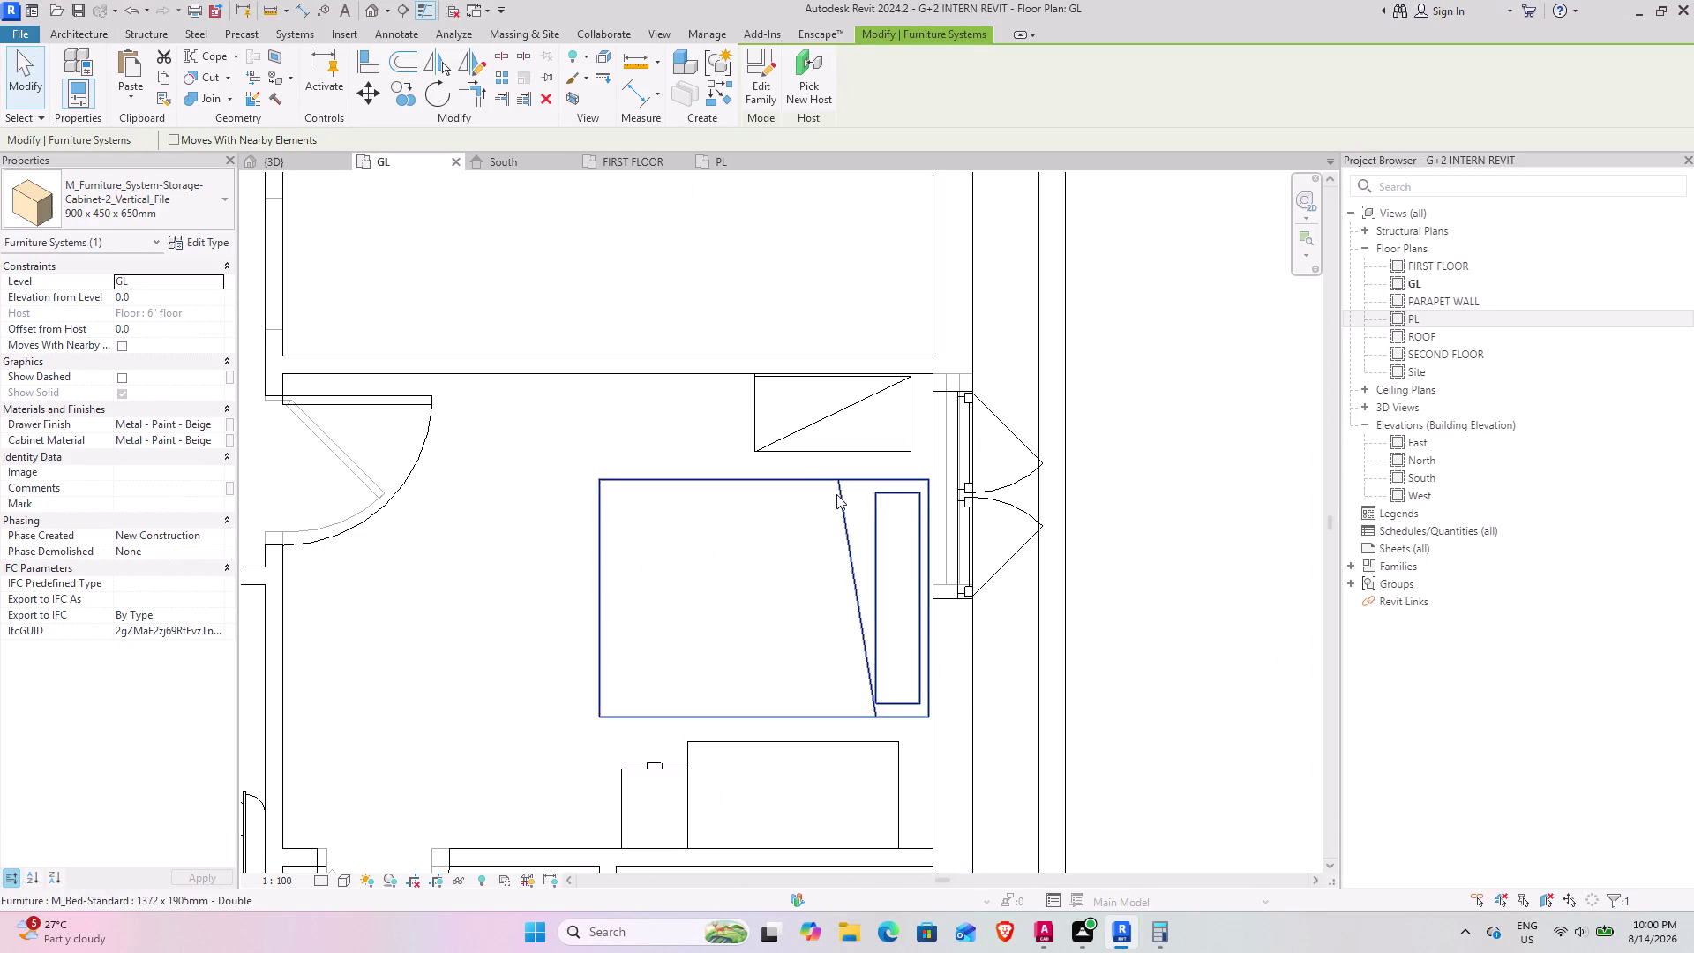
click(816, 450)
key(space)
key(space)
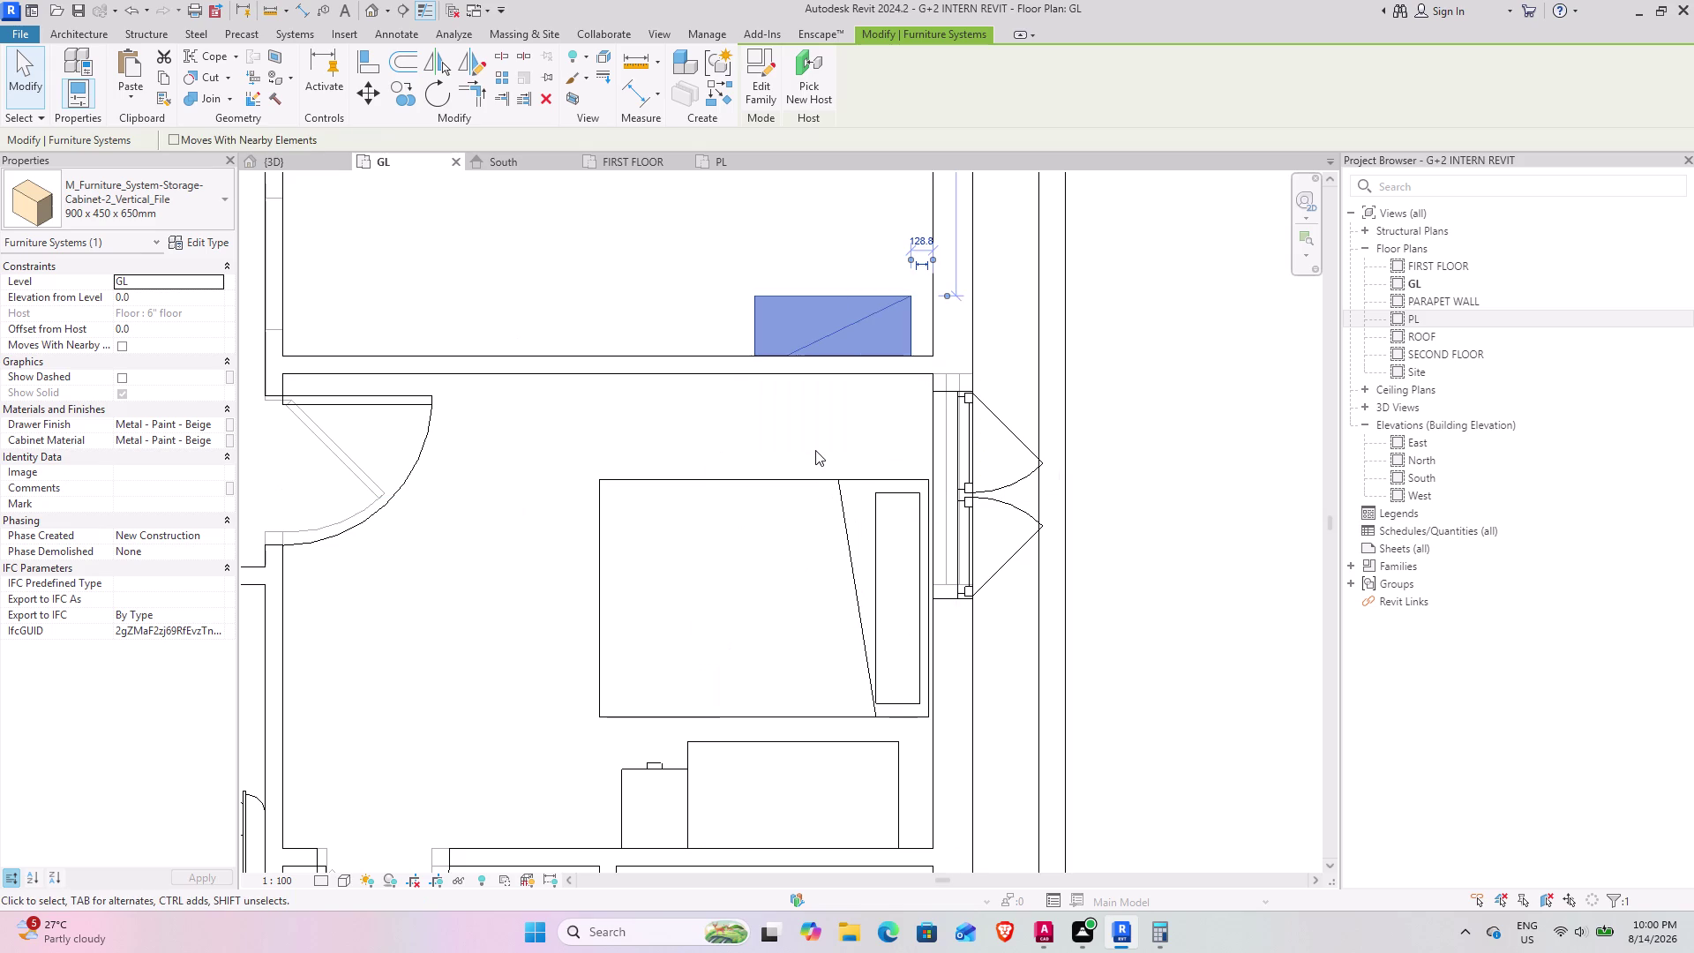
Move the cabinet up against the bedroom's top wall.
click(837, 299)
scroll(down, 3)
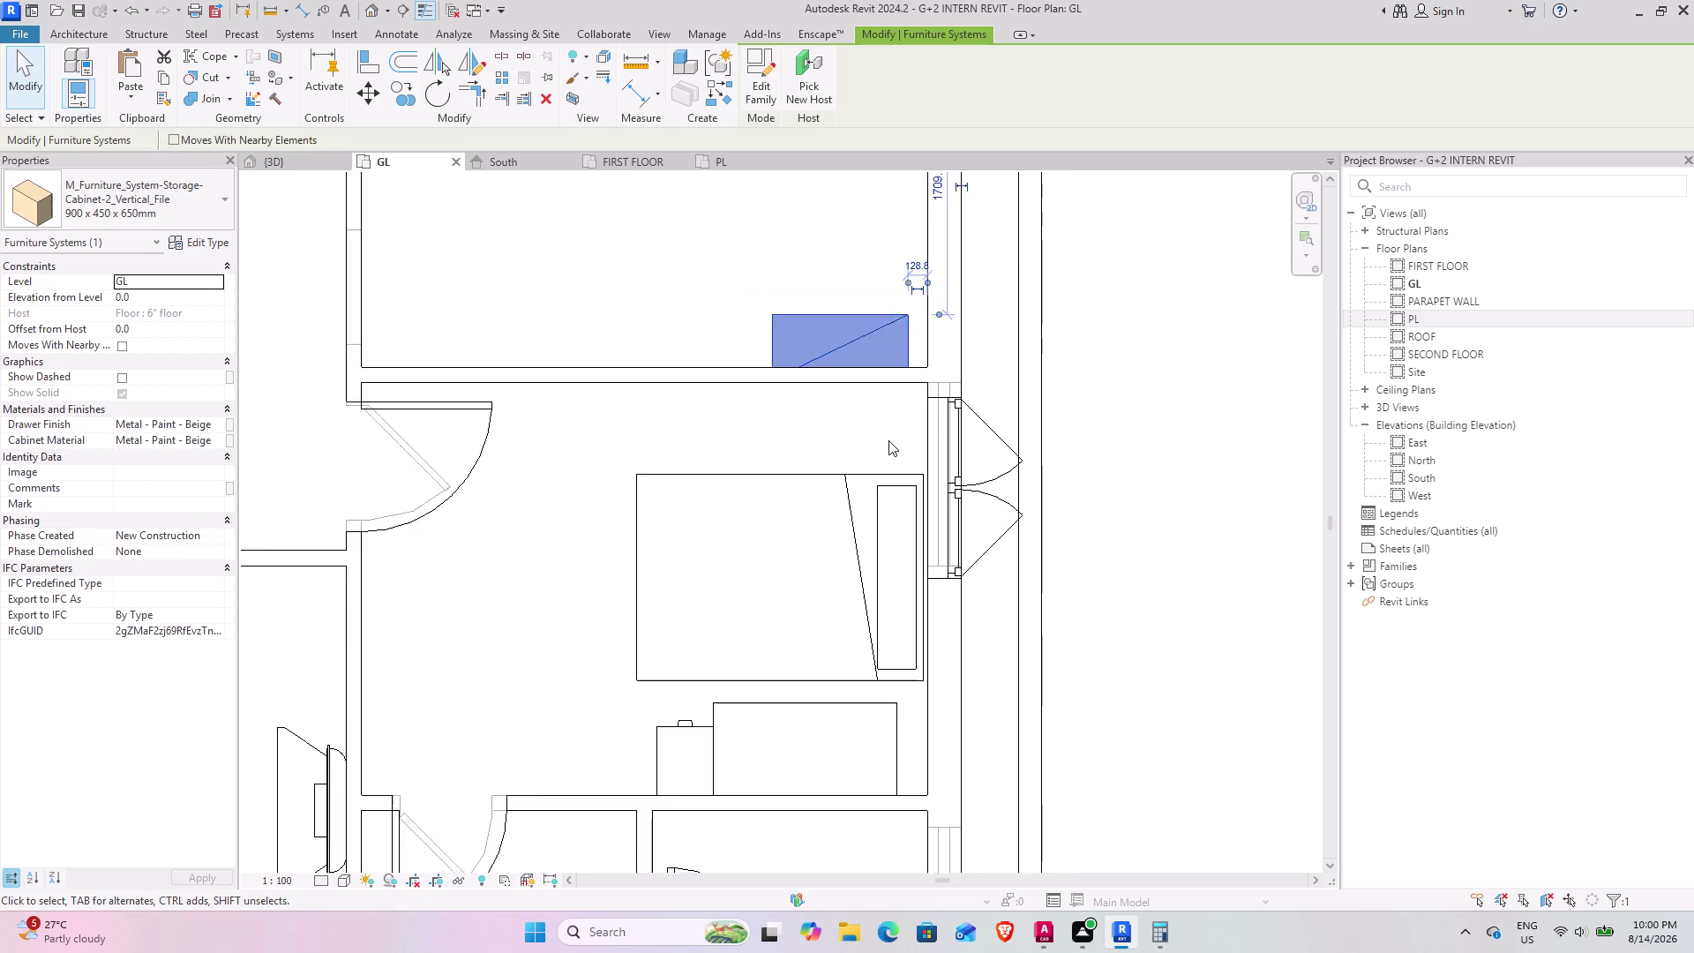
scroll(down, 3)
middle_drag(927, 544, 888, 433)
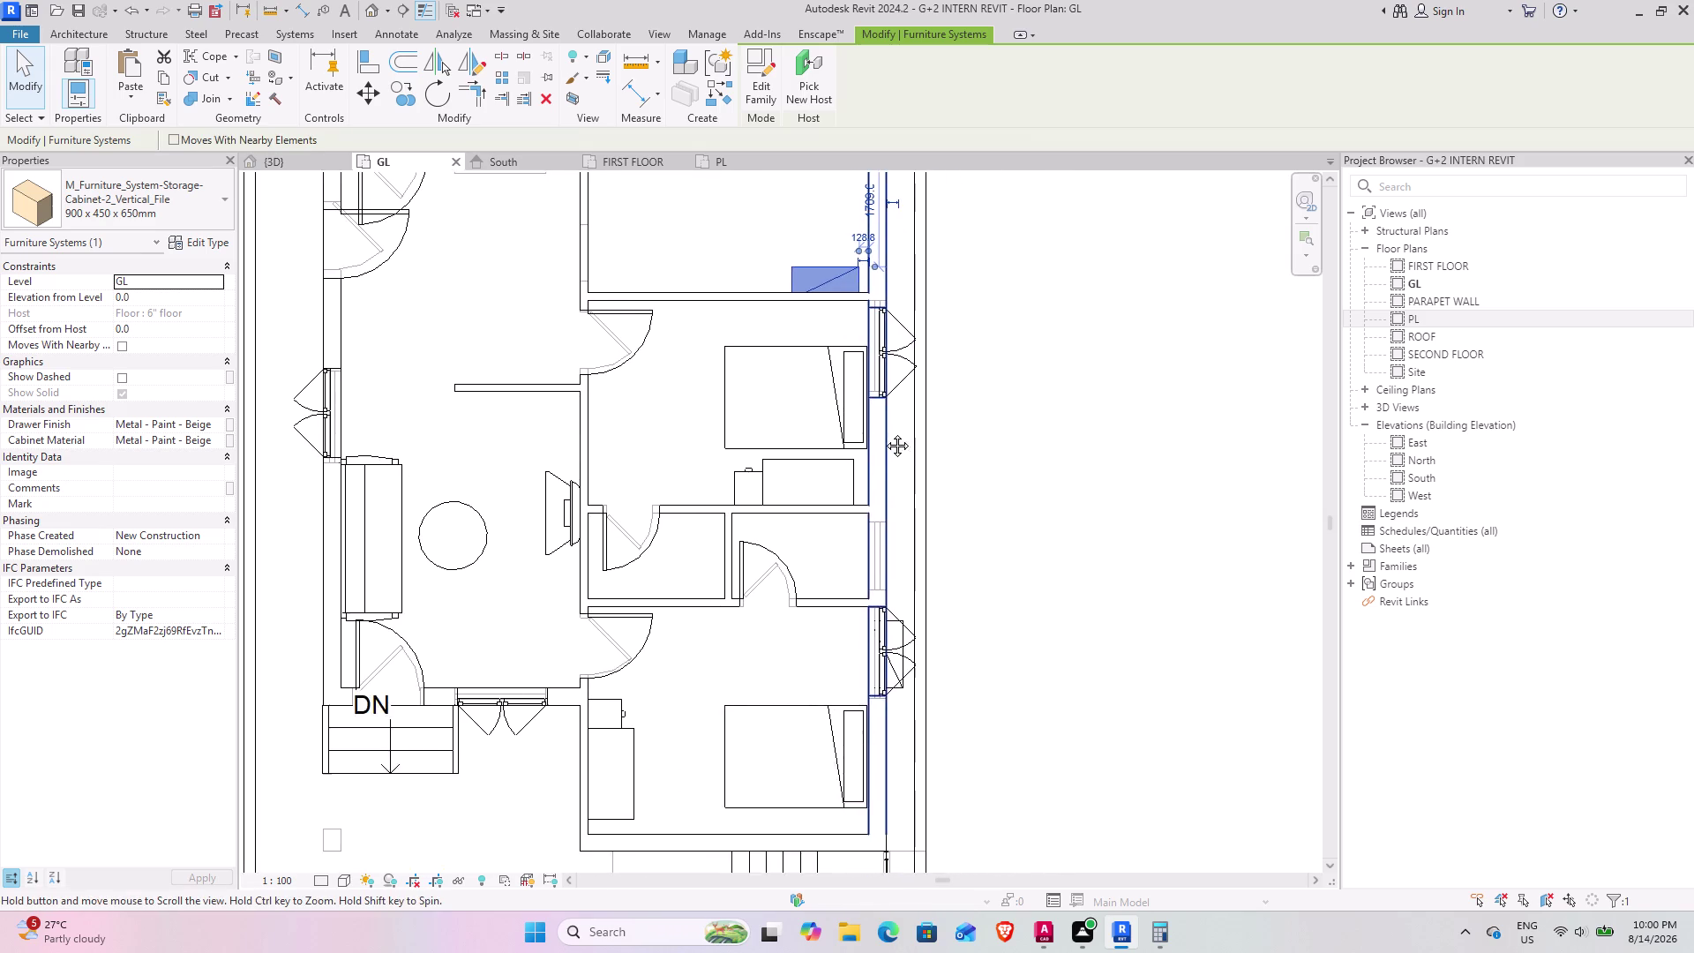
middle_drag(888, 432, 849, 456)
scroll(up, 3)
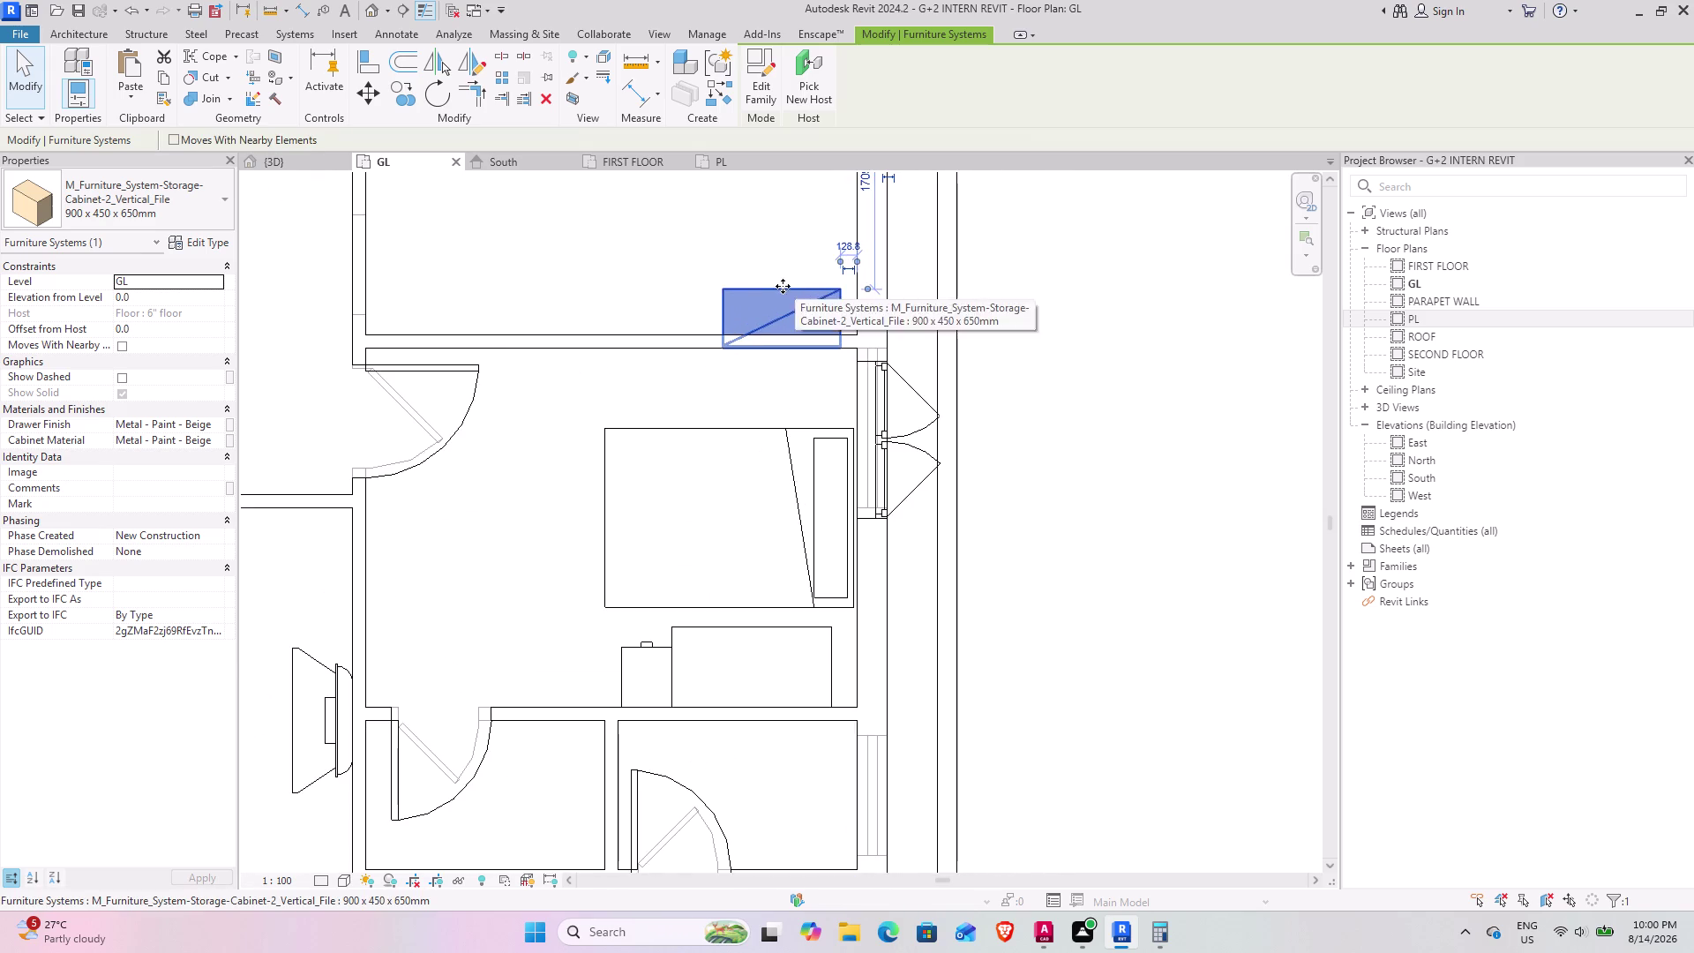
middle_drag(778, 287, 777, 424)
click(378, 91)
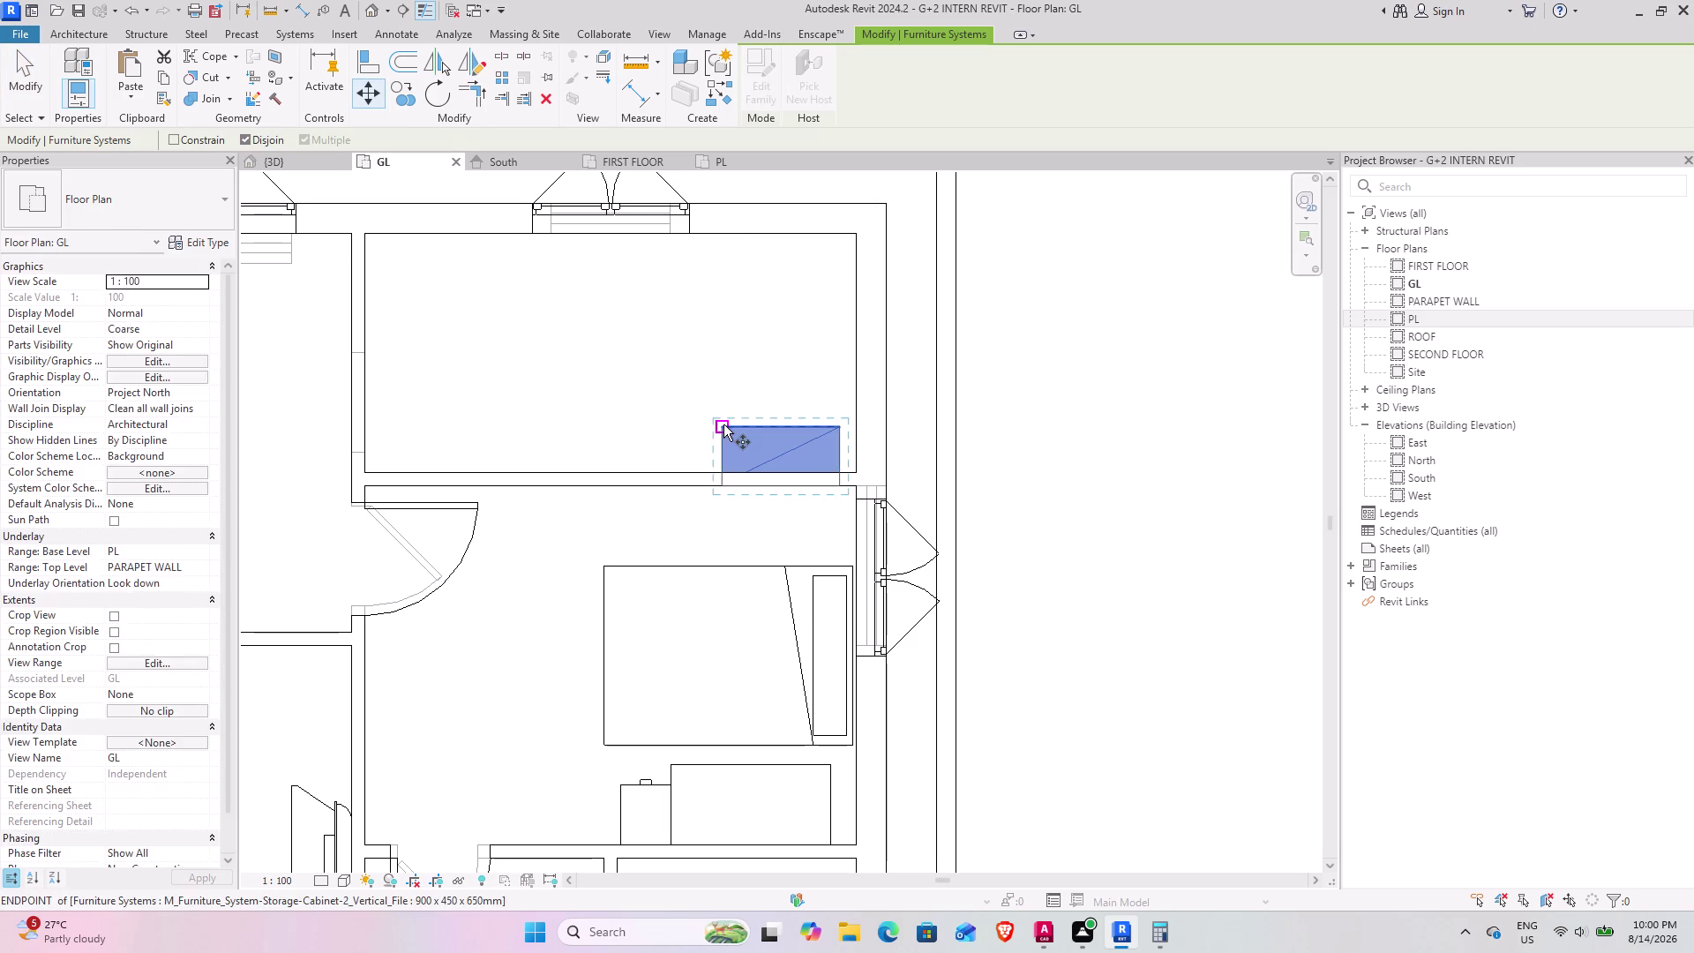
click(724, 425)
click(725, 491)
Snap the cabinet to the wall endpoint by the lower-bedroom window and return to 3D.
middle_drag(772, 575, 793, 412)
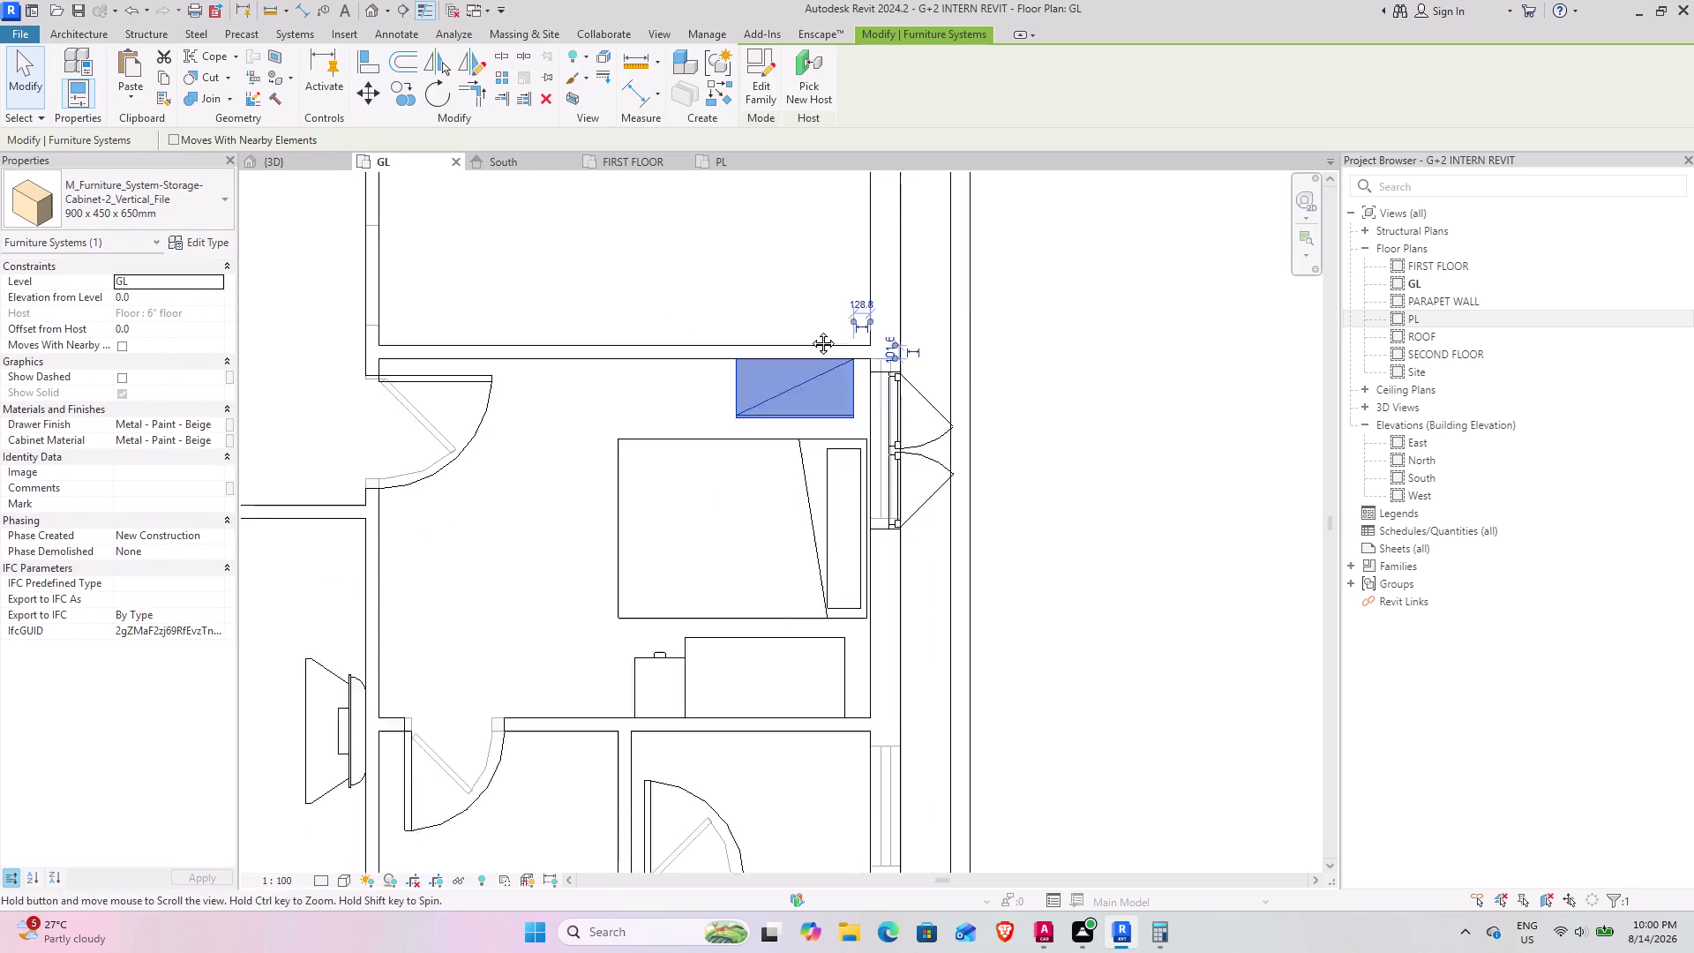
middle_drag(793, 412, 821, 267)
click(962, 769)
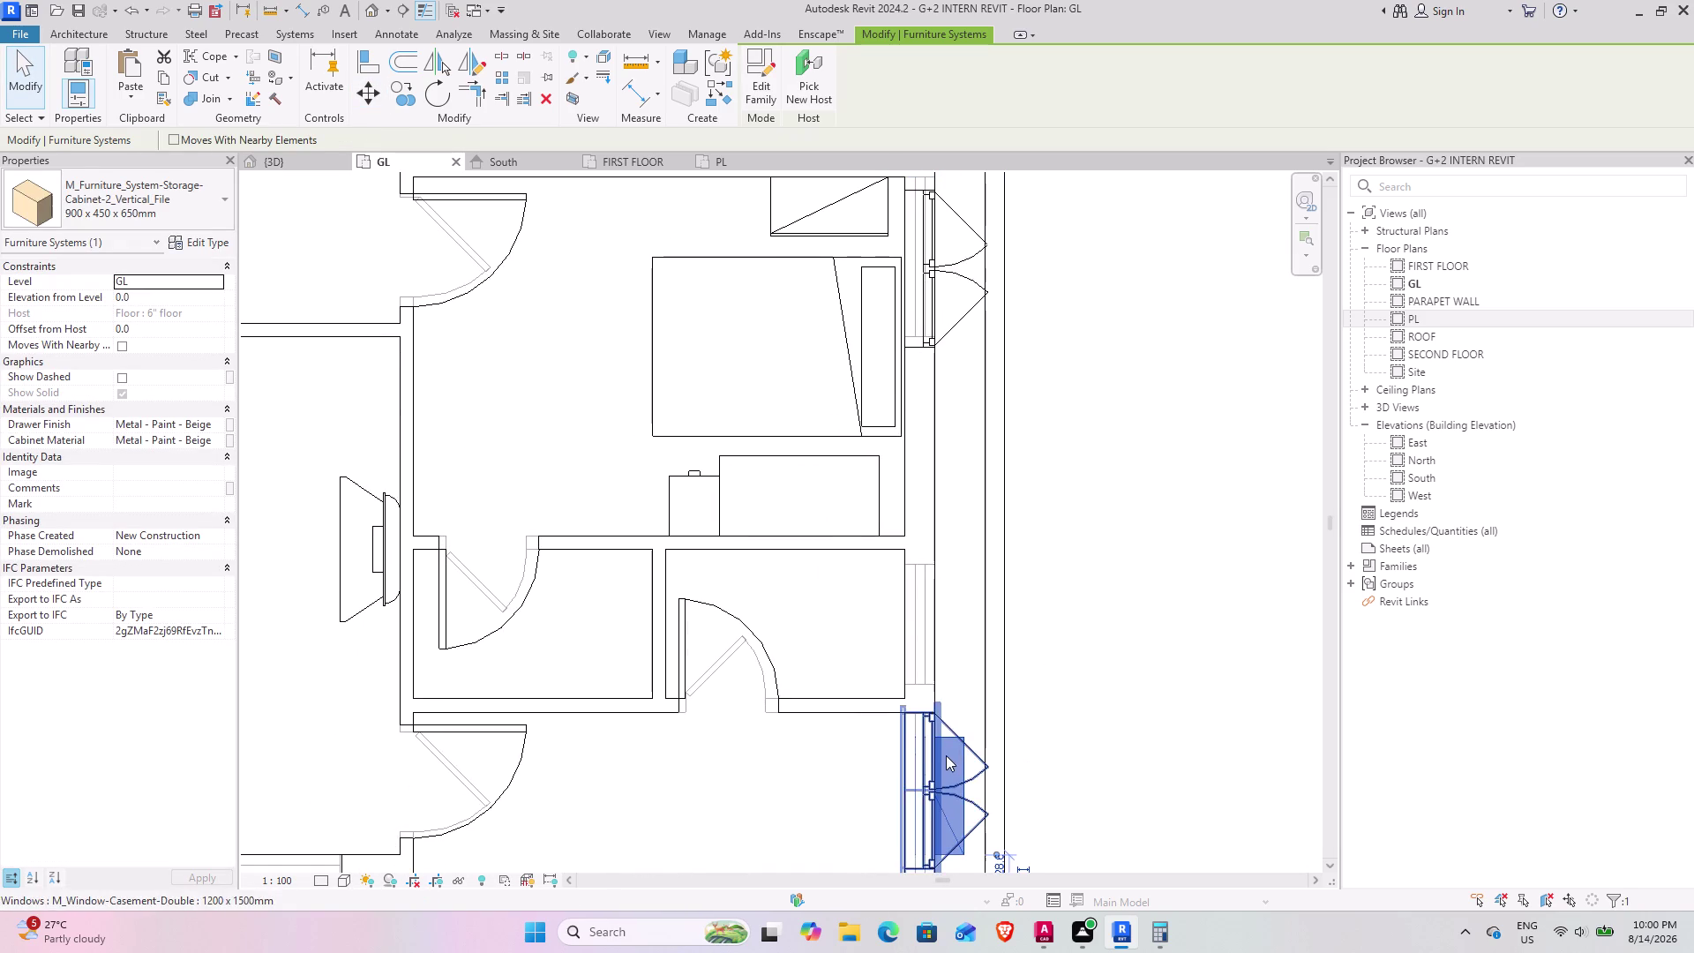
click(360, 80)
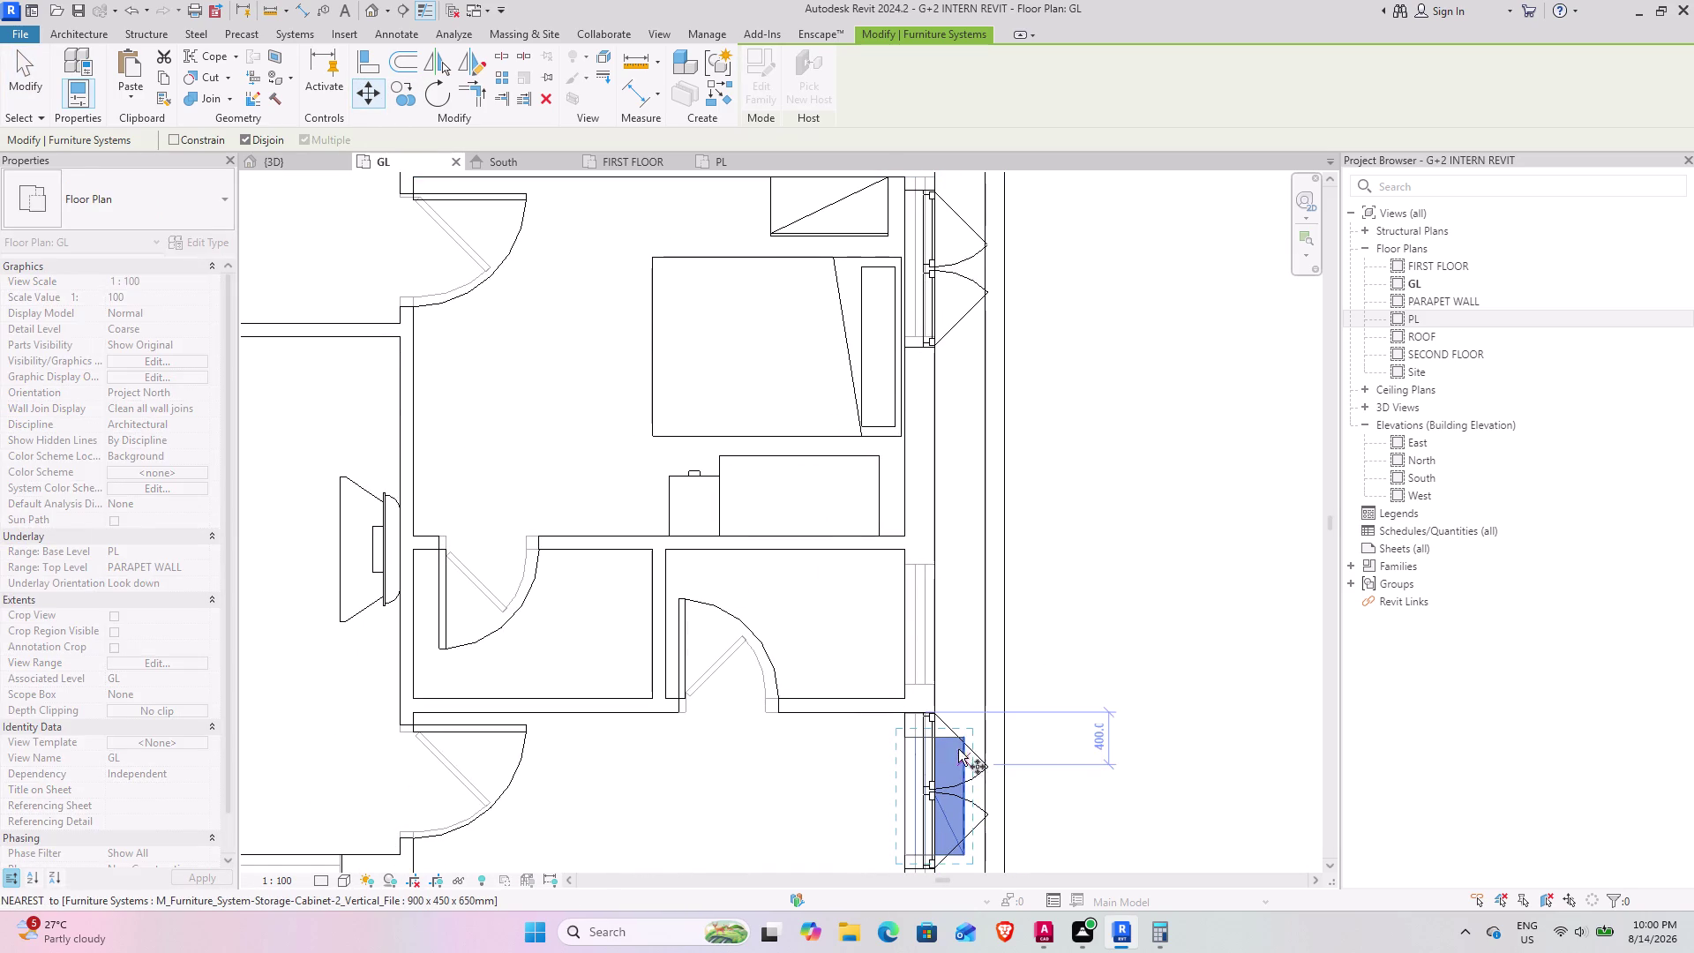
click(959, 738)
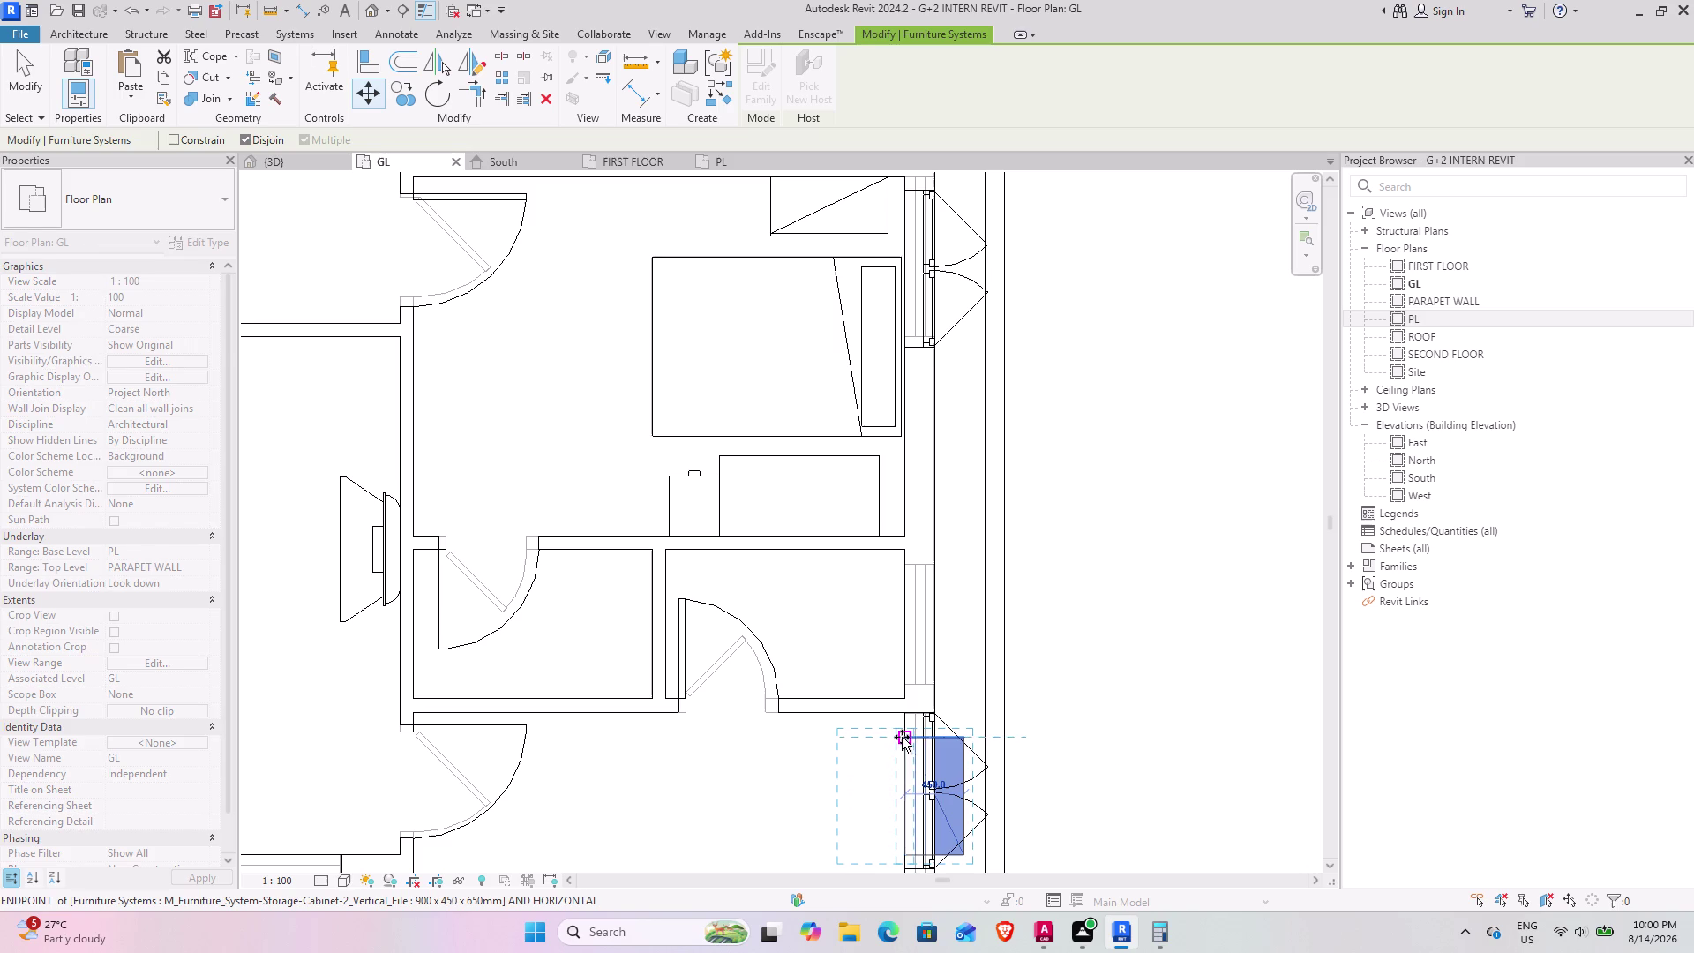
click(902, 737)
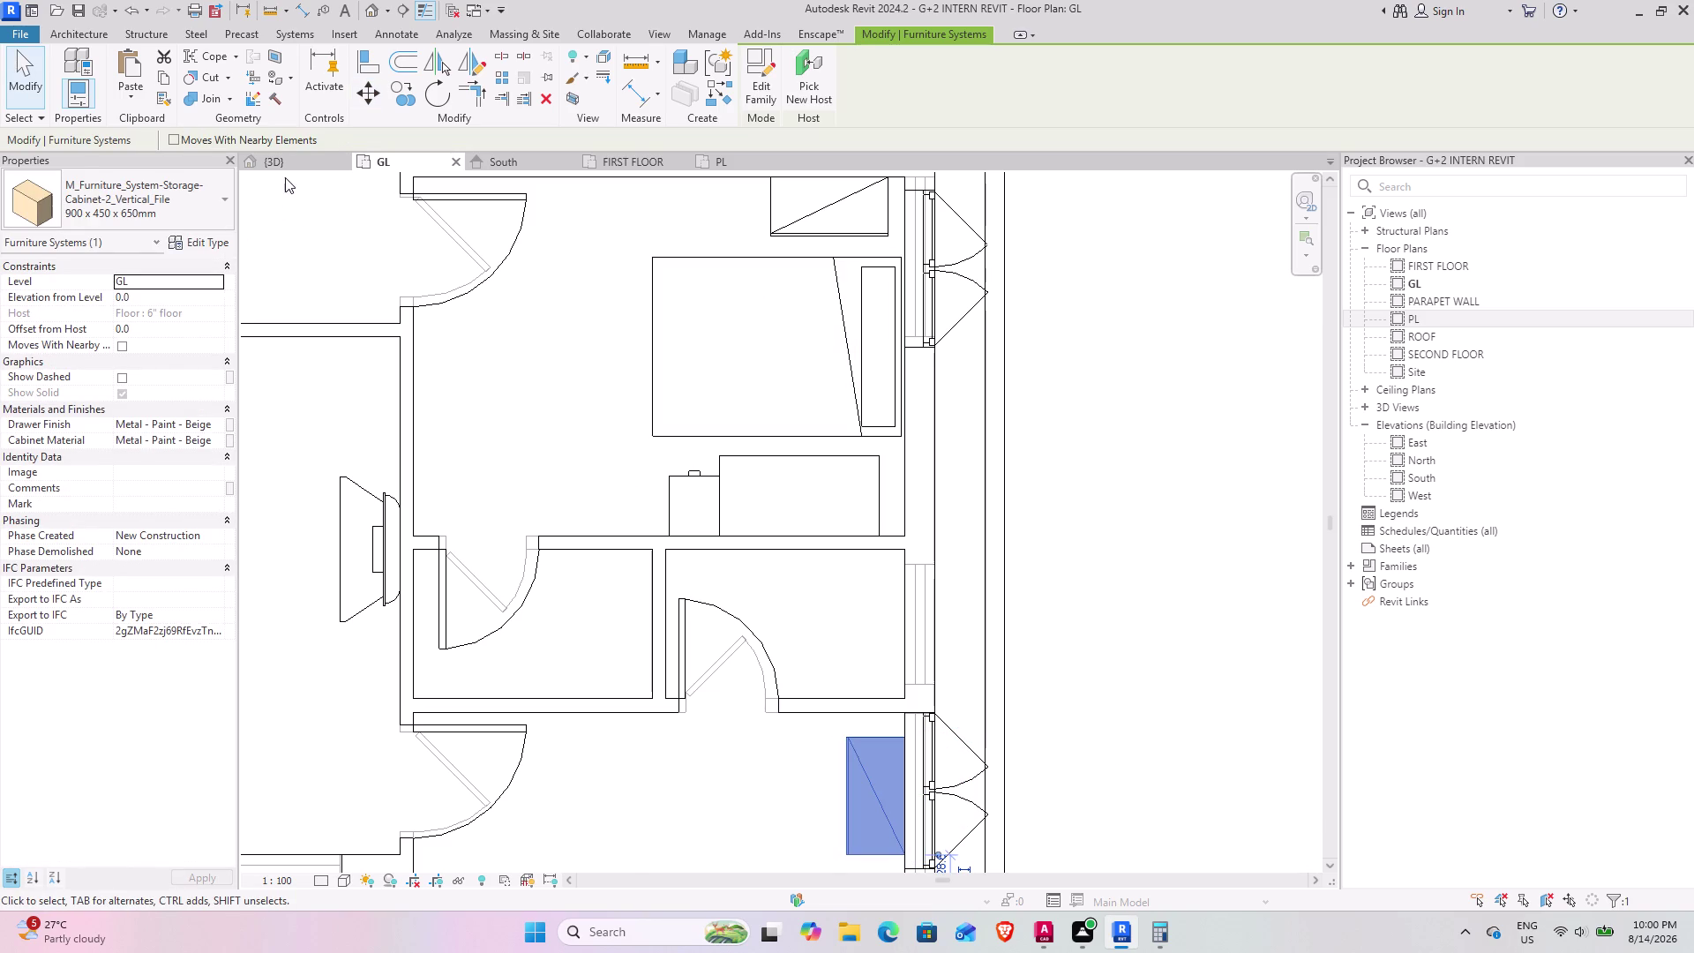
click(285, 160)
Orbit and zoom the 3D view to inspect the placed bedroom cabinet from several sides.
middle_drag(866, 648, 745, 646)
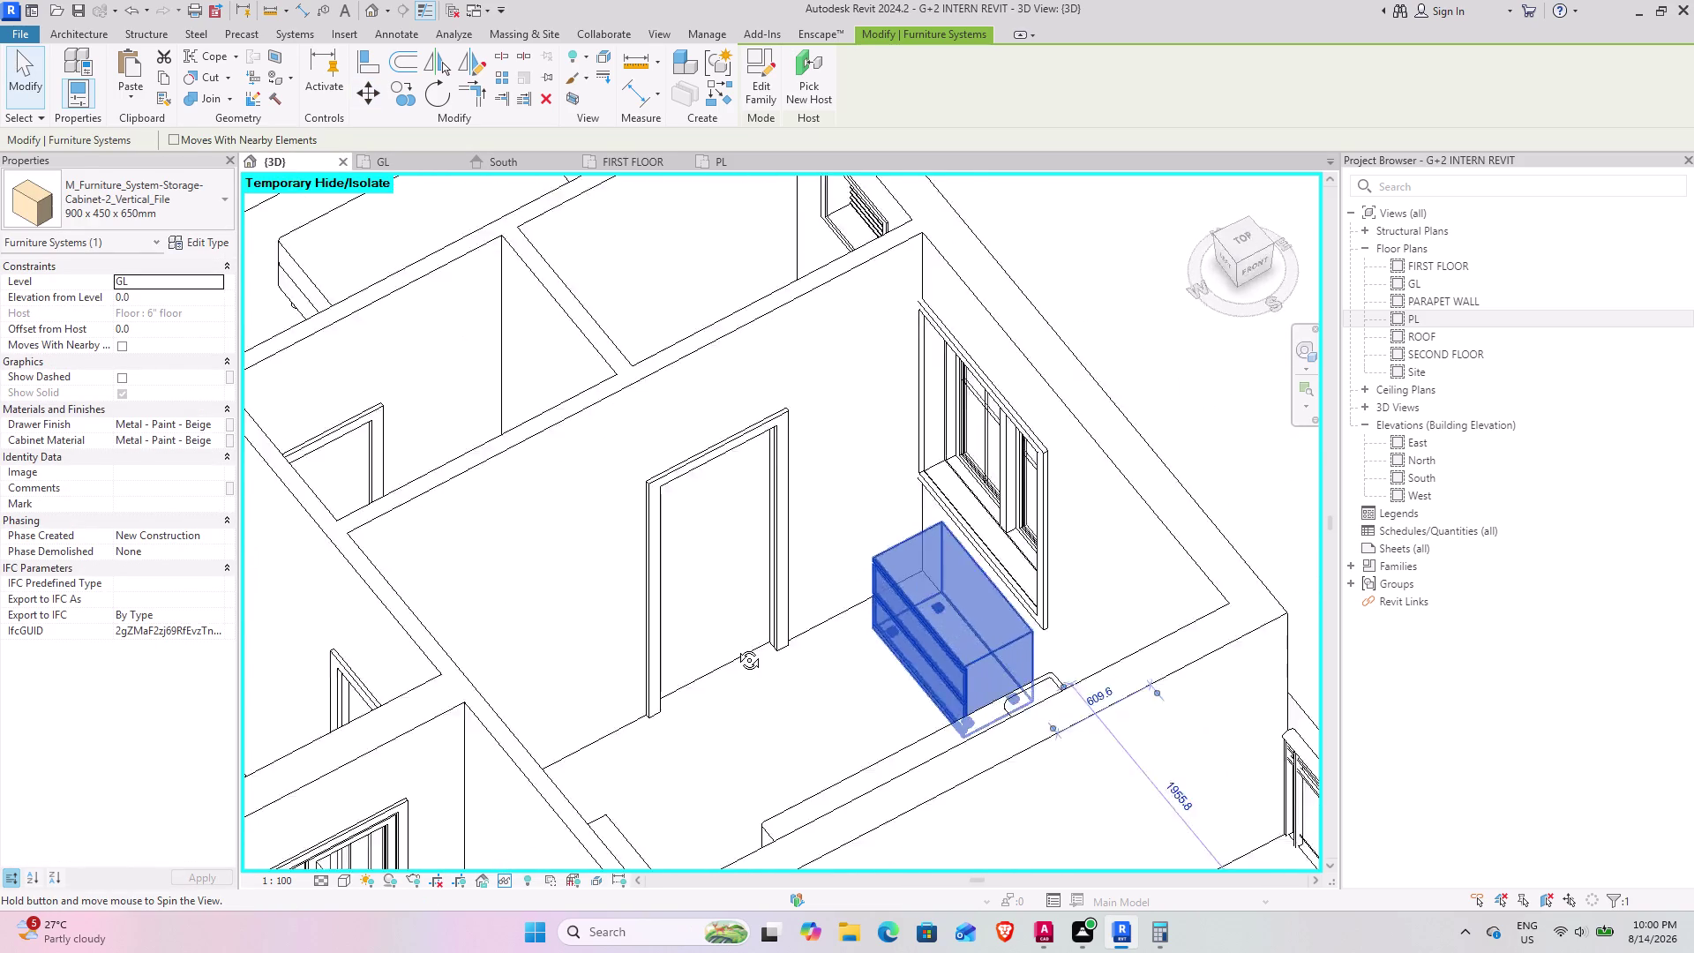
middle_drag(745, 646, 978, 704)
scroll(down, 3)
middle_drag(902, 733, 746, 628)
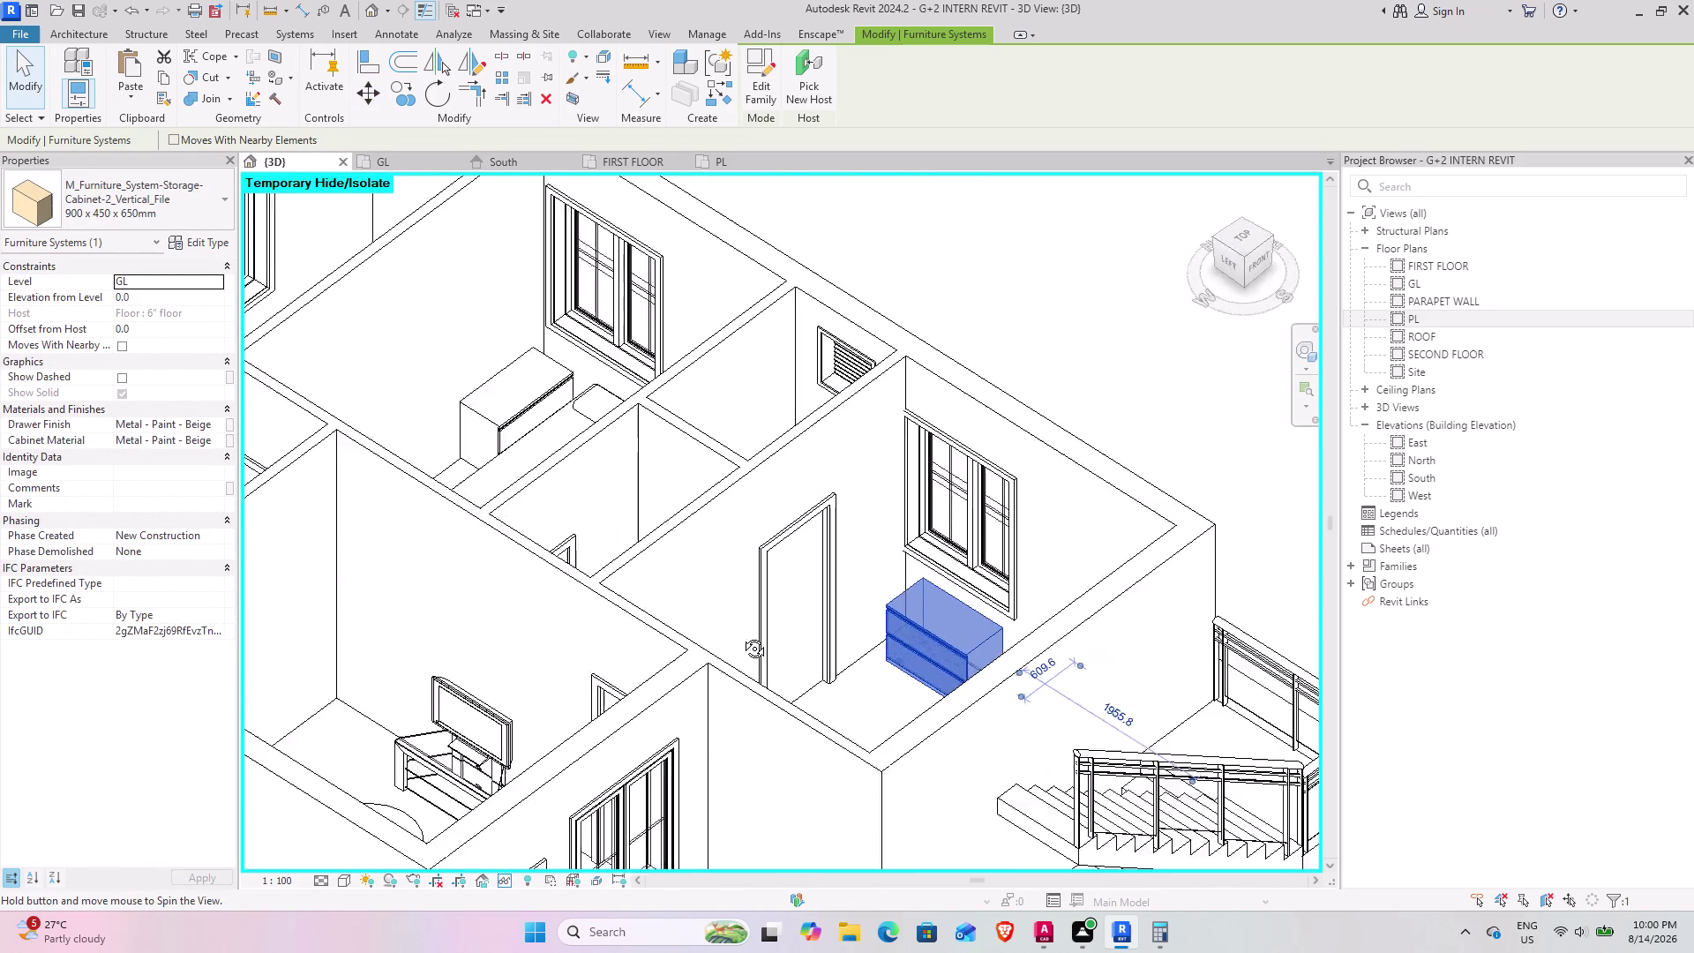
middle_drag(746, 628, 696, 764)
middle_drag(751, 734, 1024, 627)
scroll(up, 3)
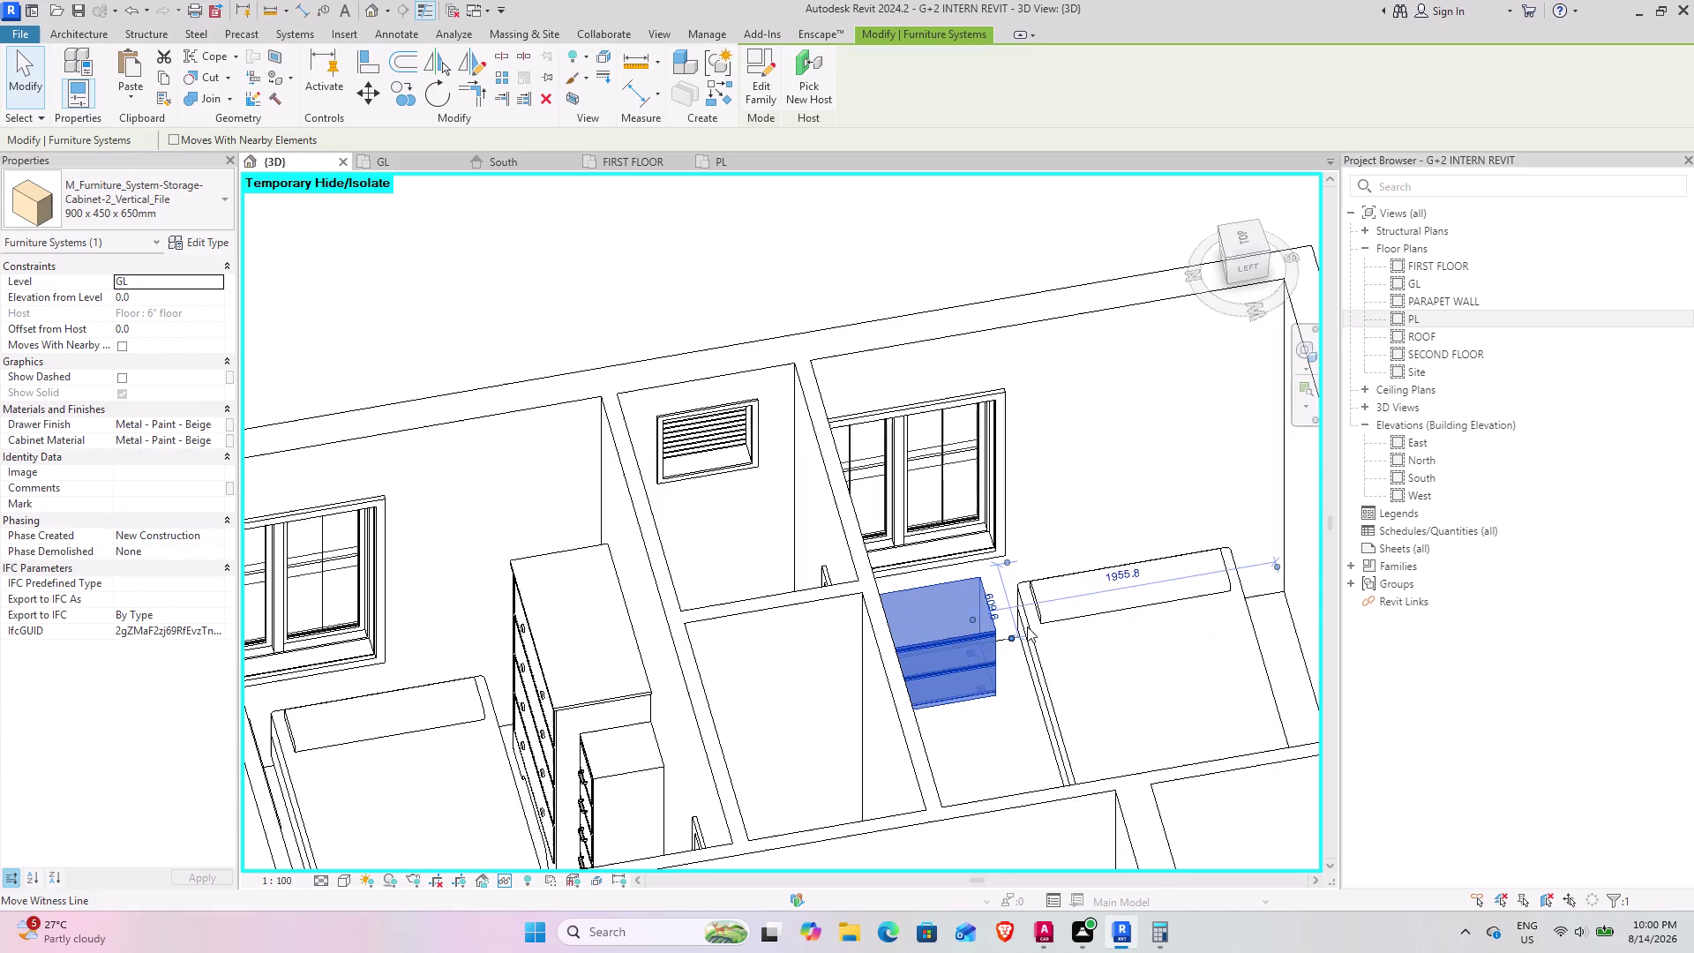
middle_drag(965, 646, 732, 690)
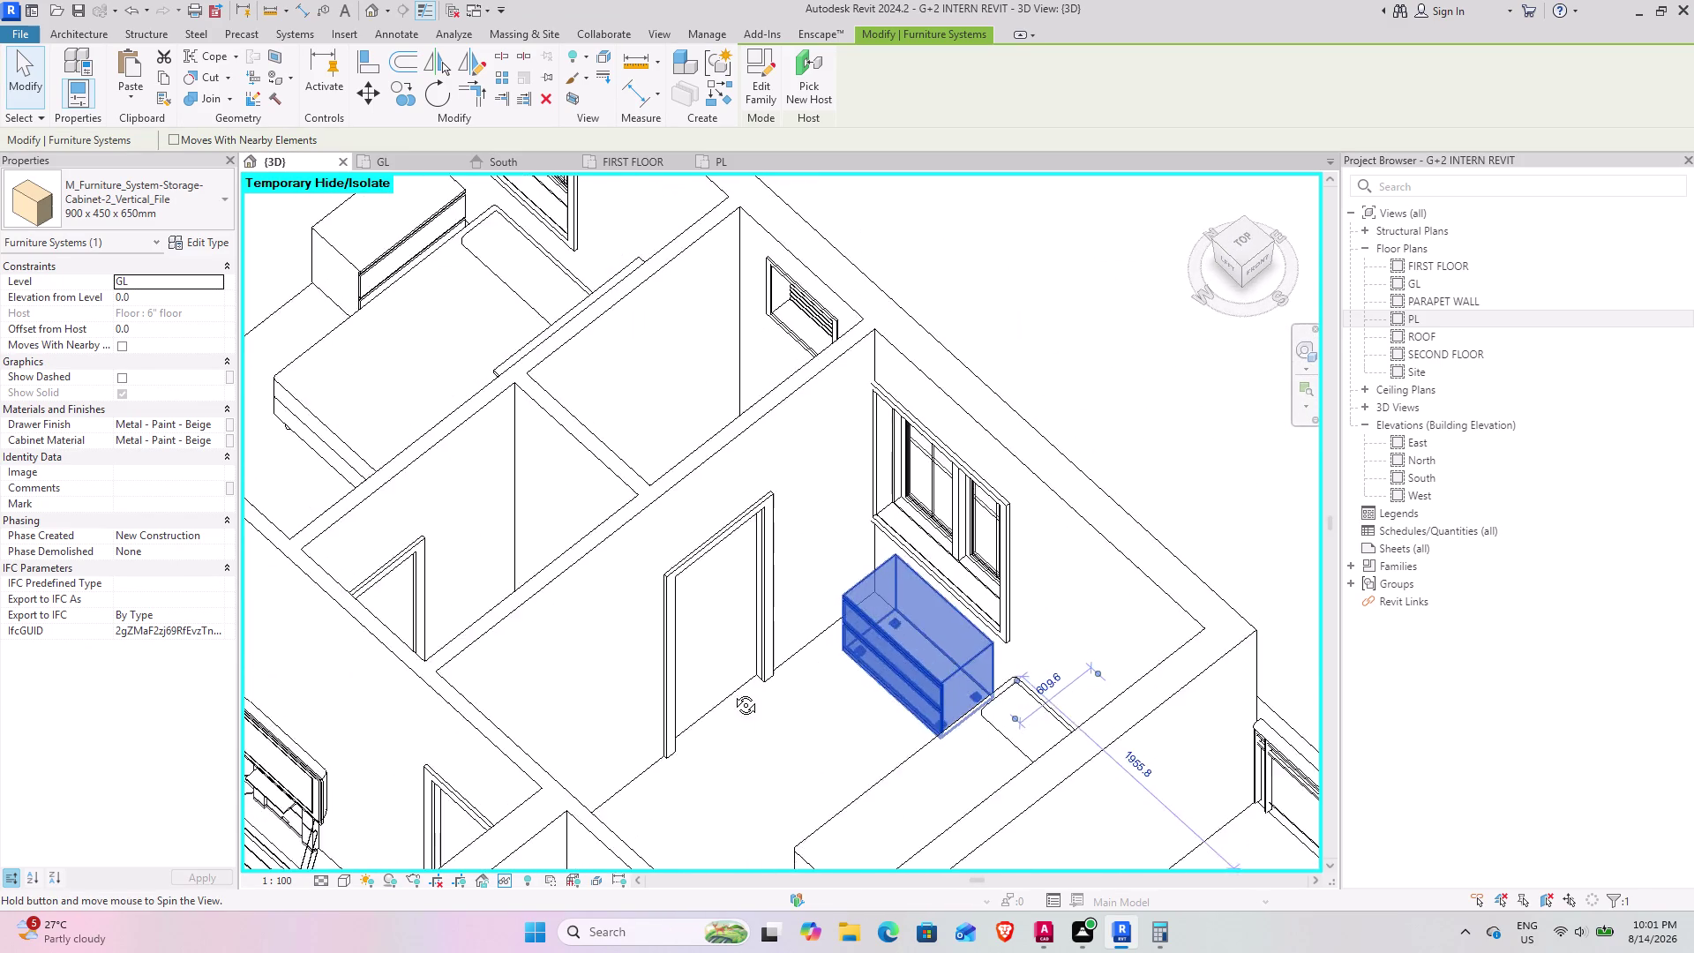
middle_drag(732, 690, 742, 699)
scroll(down, 3)
middle_drag(733, 678, 981, 642)
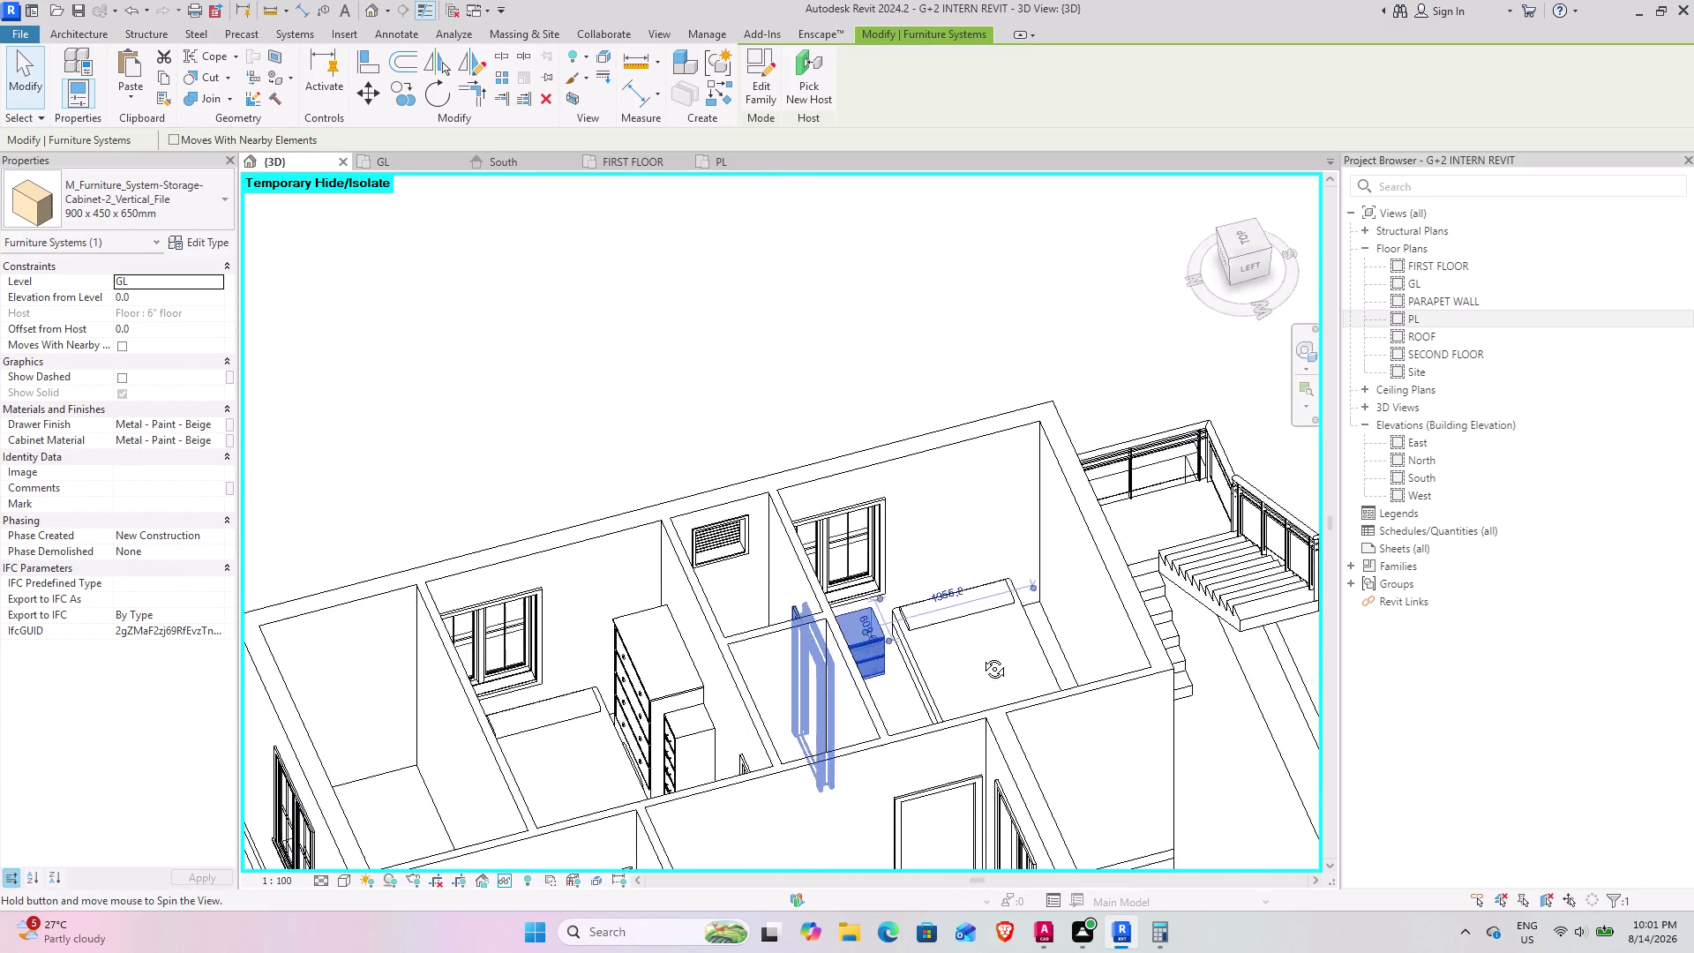
middle_drag(981, 641, 712, 672)
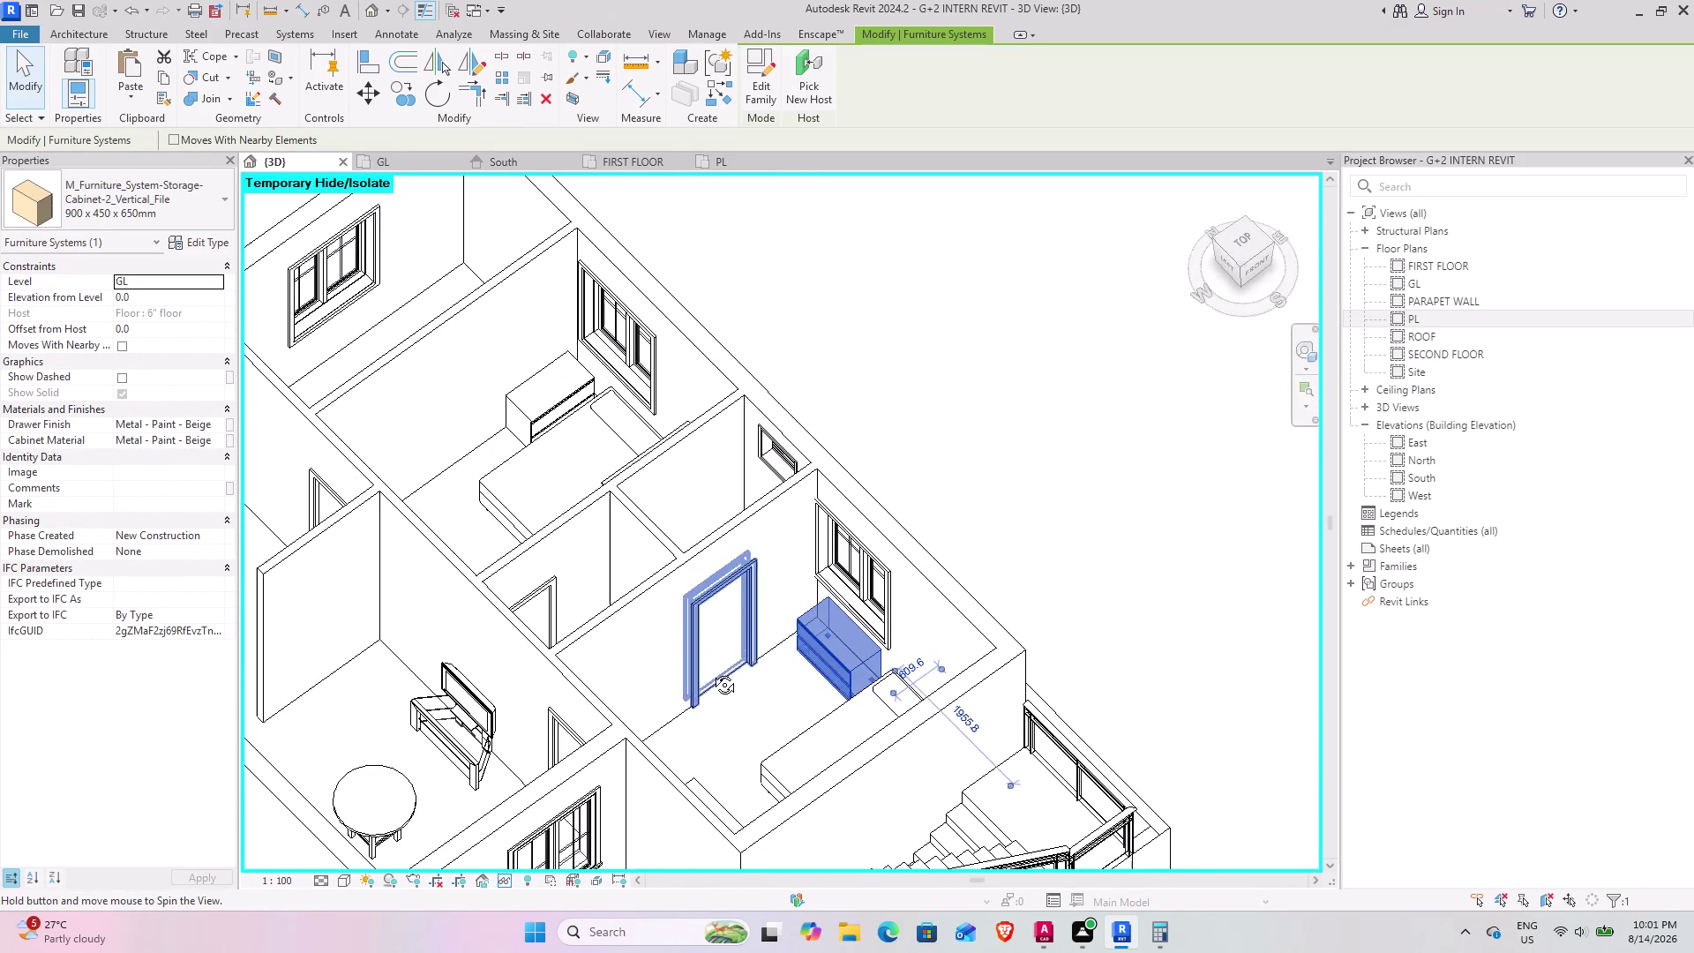
middle_drag(712, 671, 711, 672)
middle_drag(818, 661, 877, 776)
scroll(up, 3)
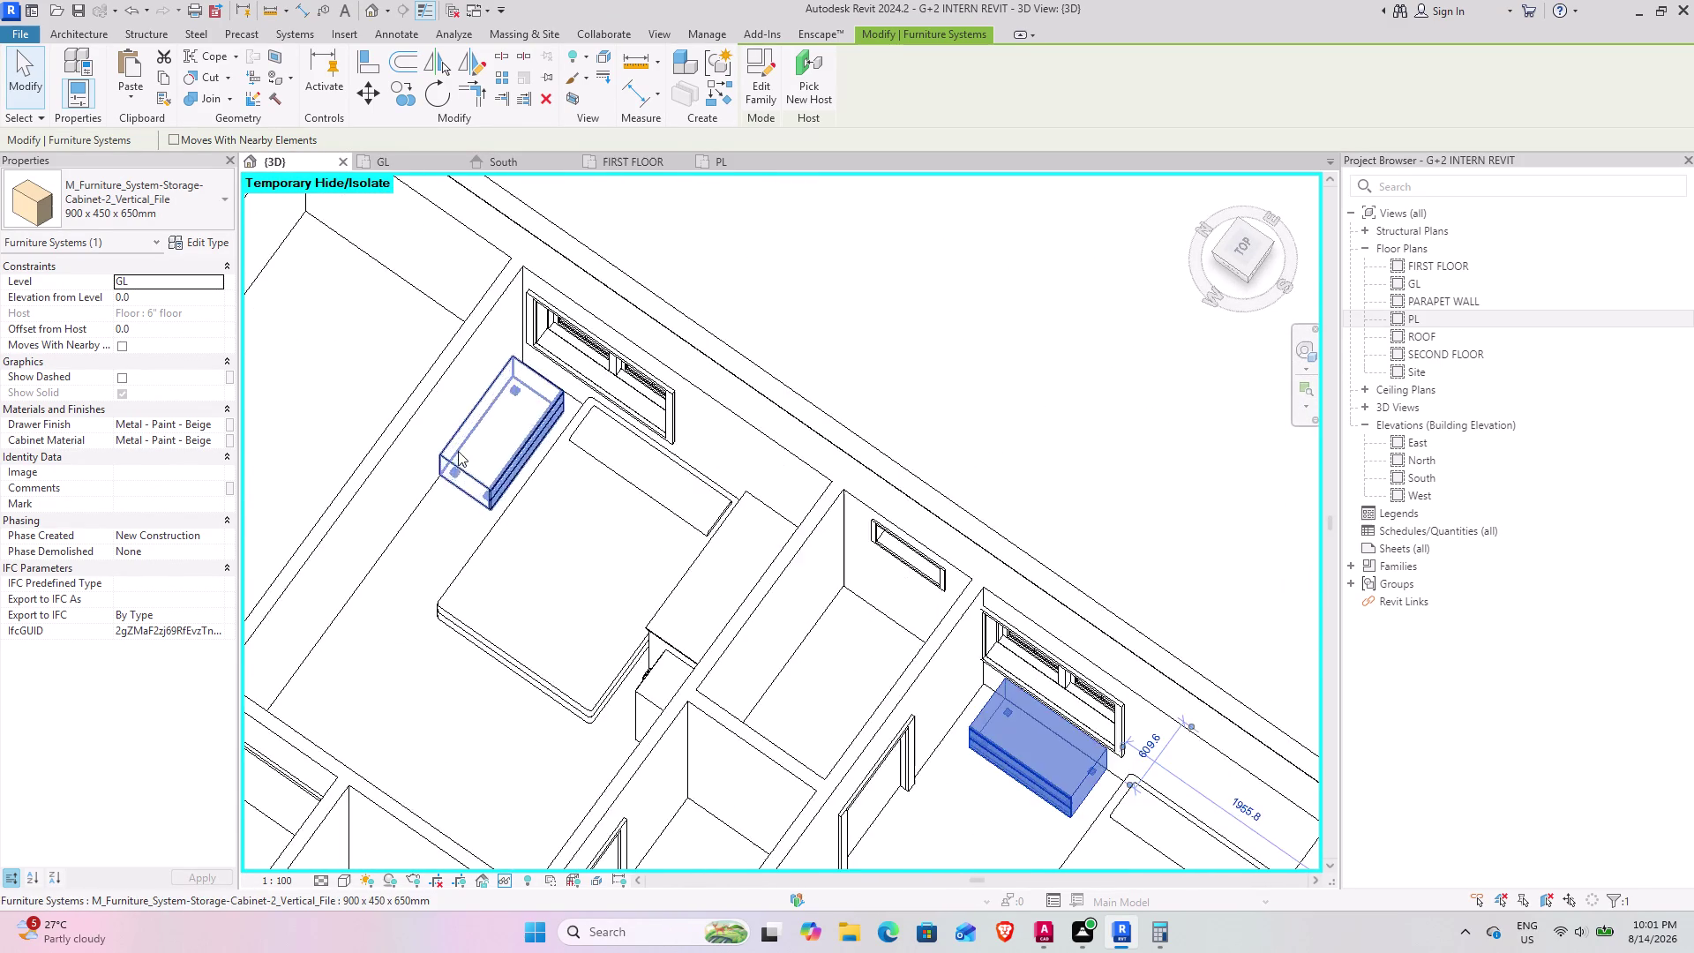
scroll(up, 3)
middle_drag(476, 480, 536, 543)
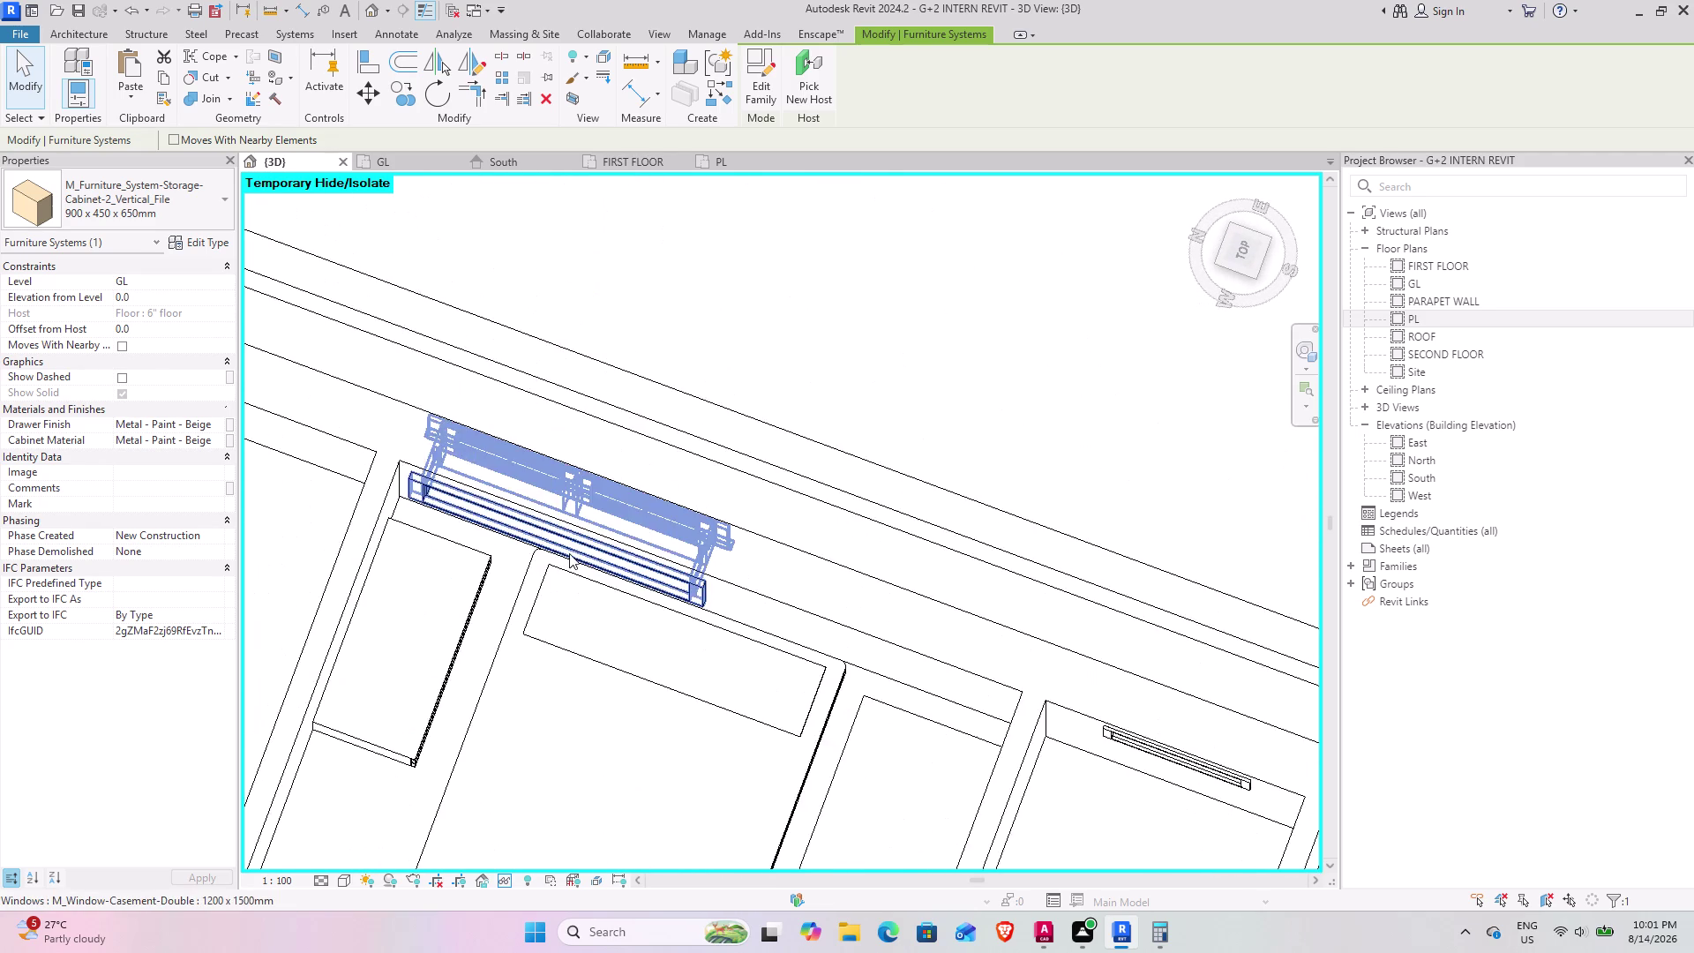
scroll(down, 3)
middle_drag(638, 696, 675, 629)
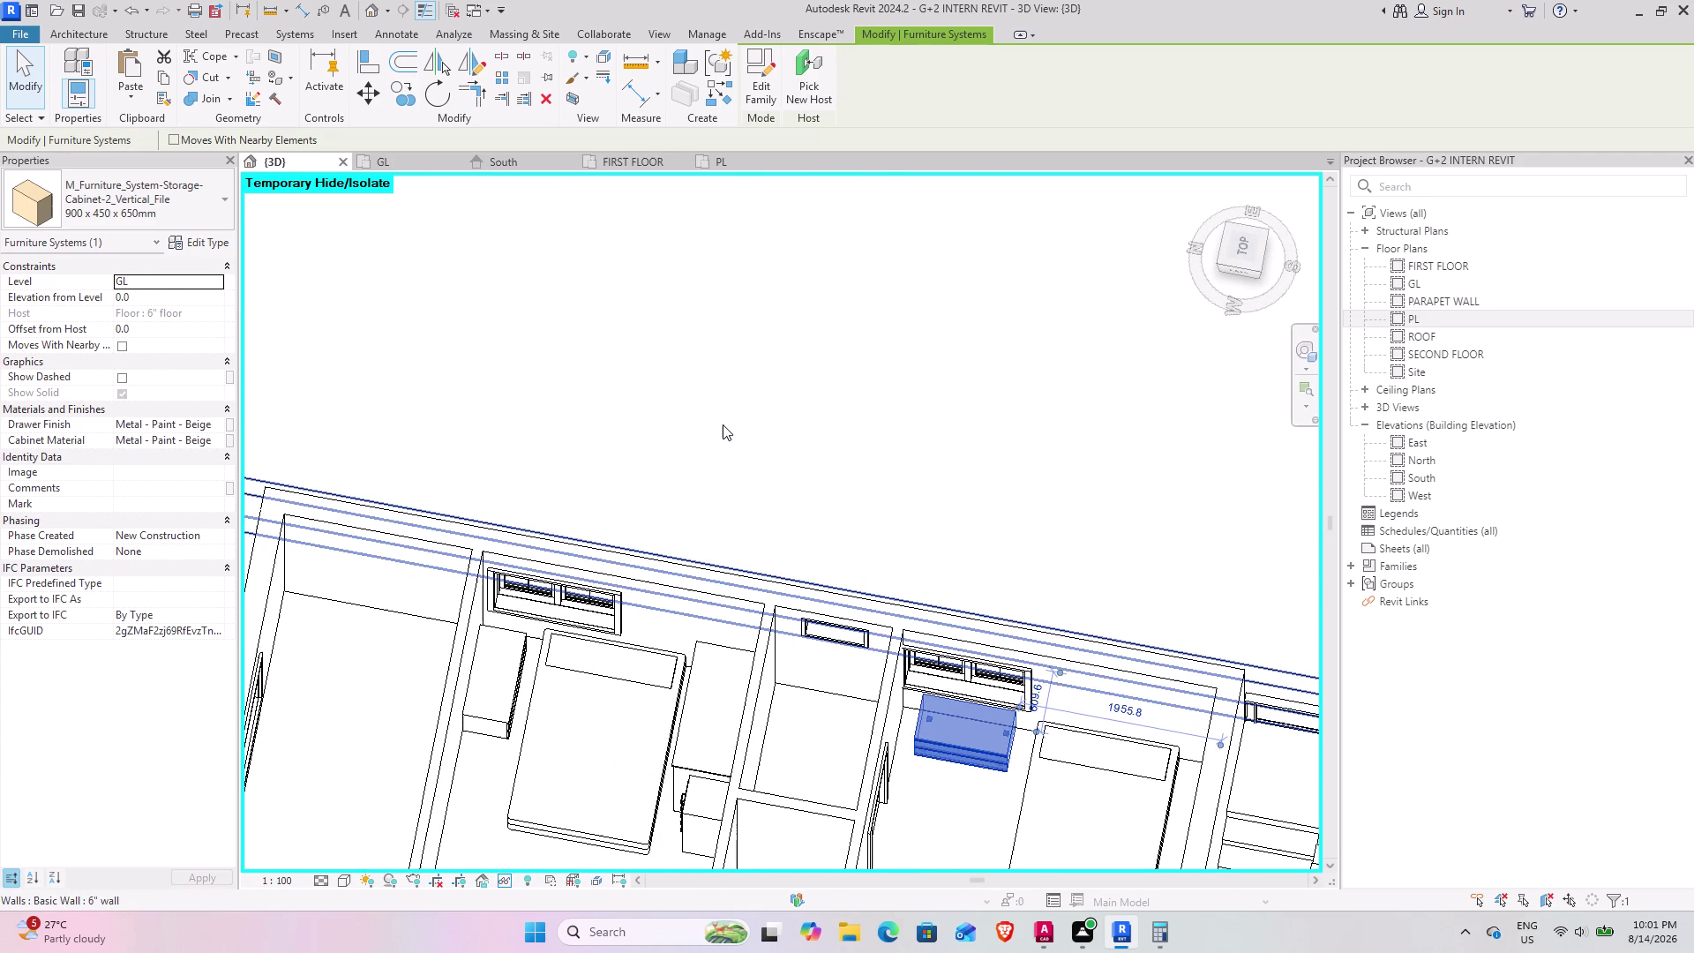
Restart component placement and open the Load Family browser on the Storage folder.
click(723, 425)
click(227, 74)
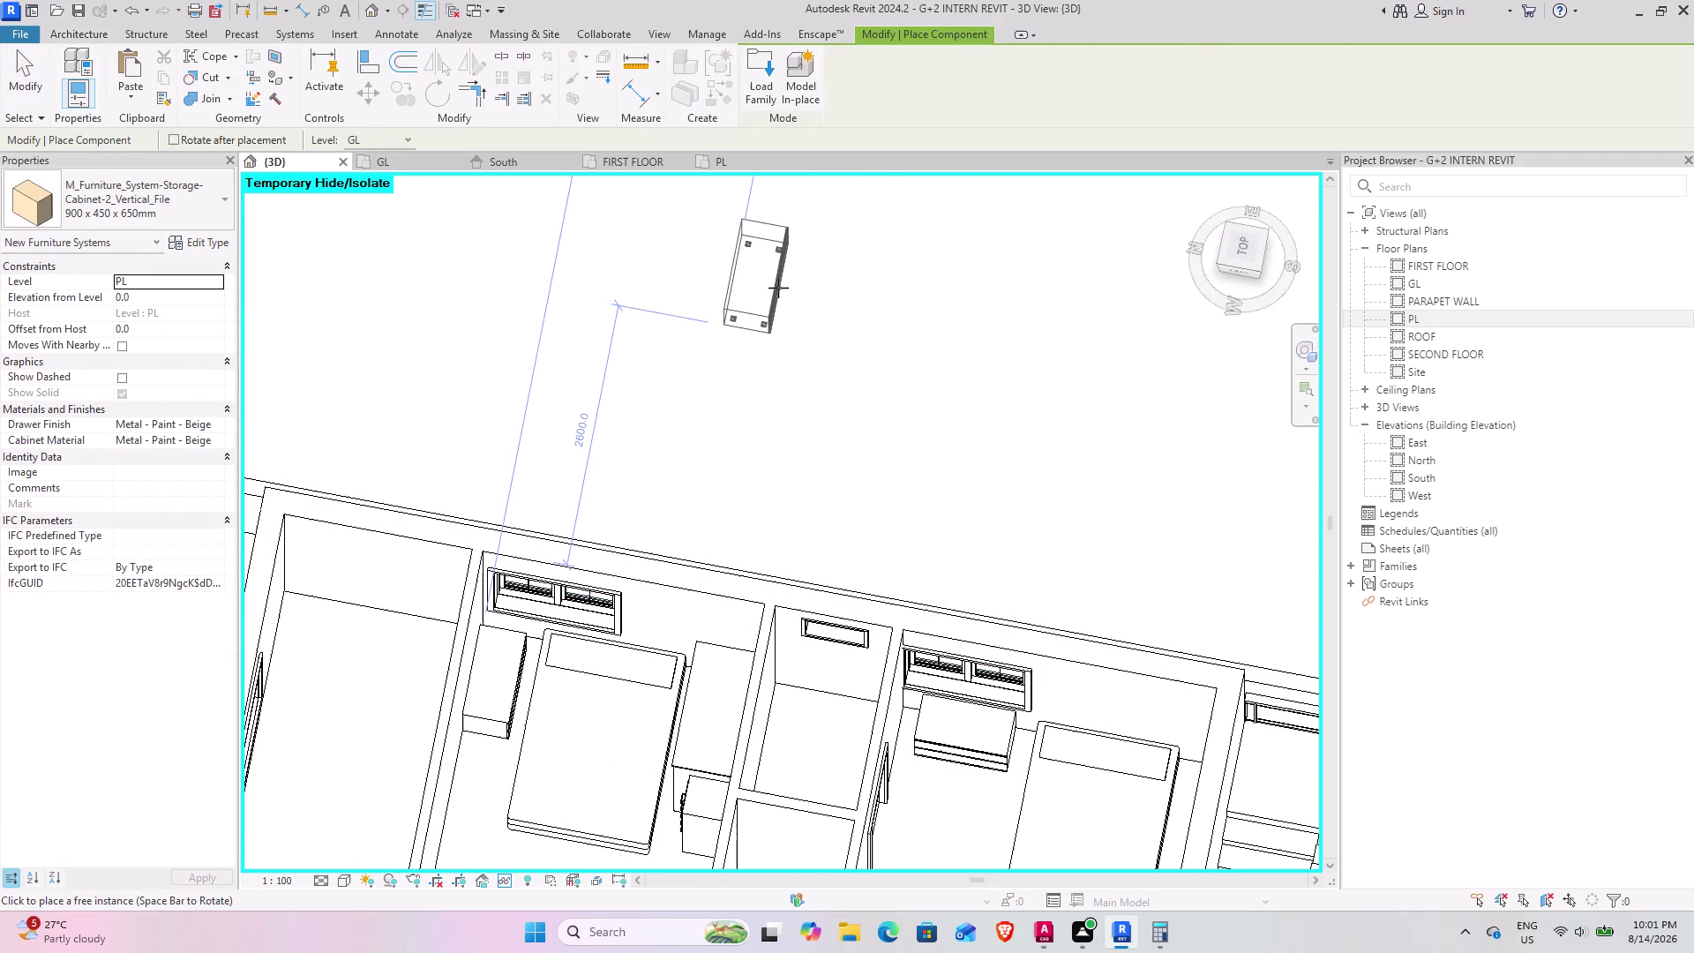
key(Escape)
click(229, 70)
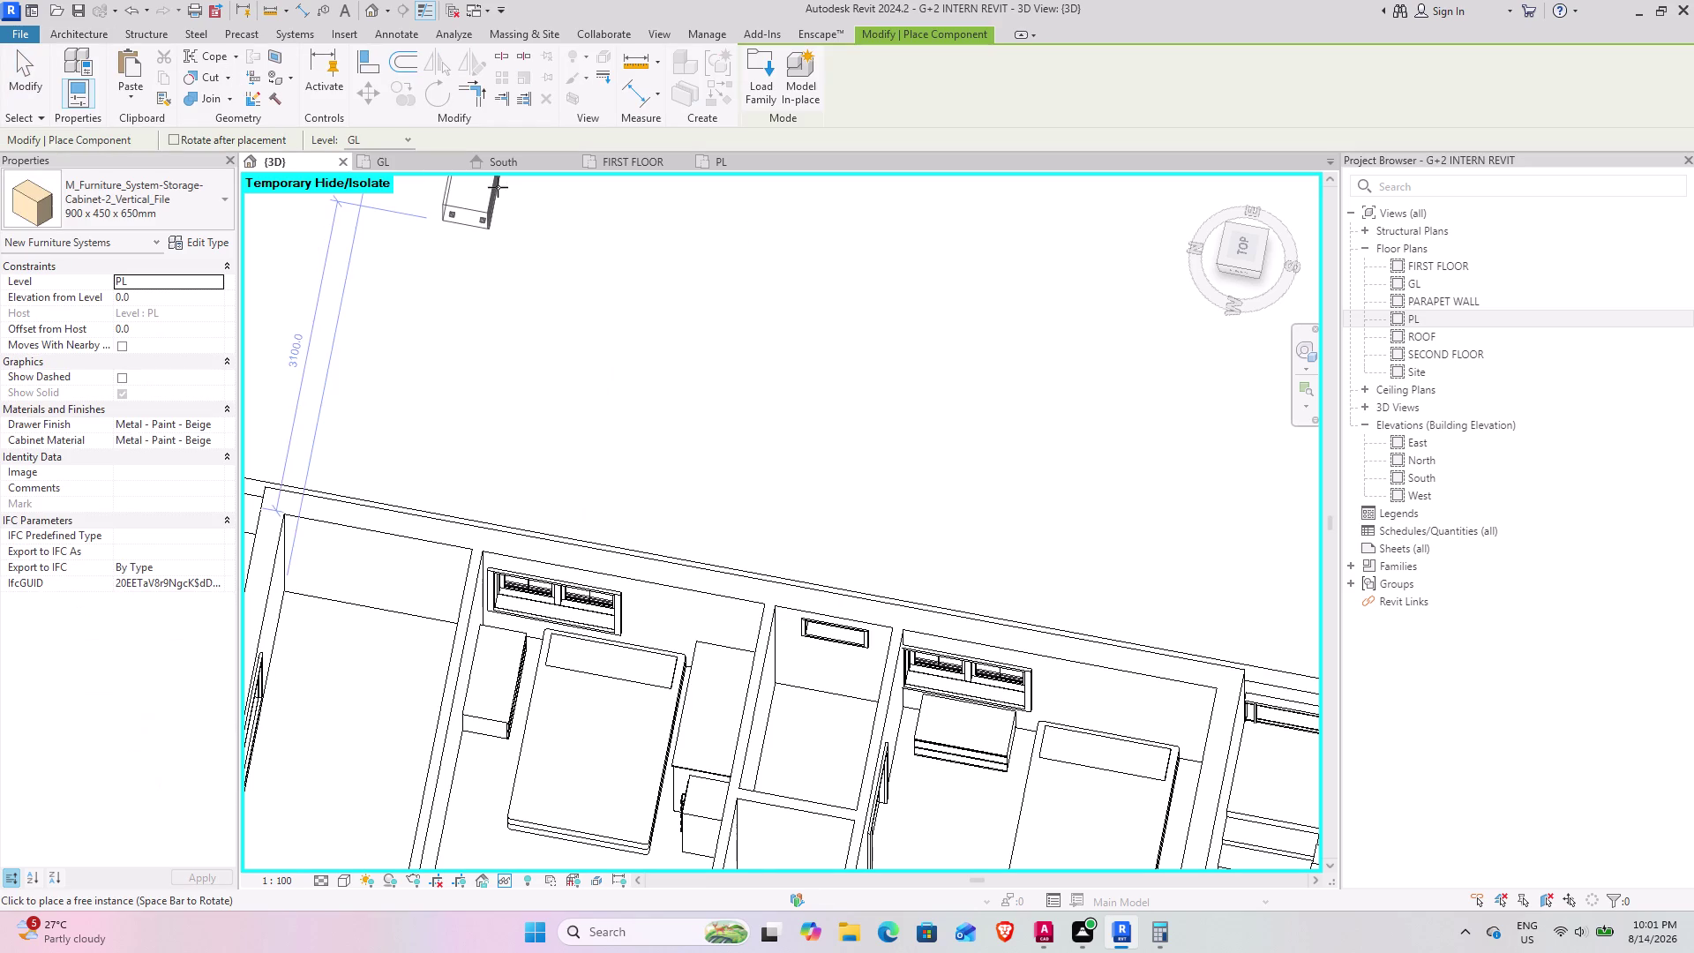
click(746, 70)
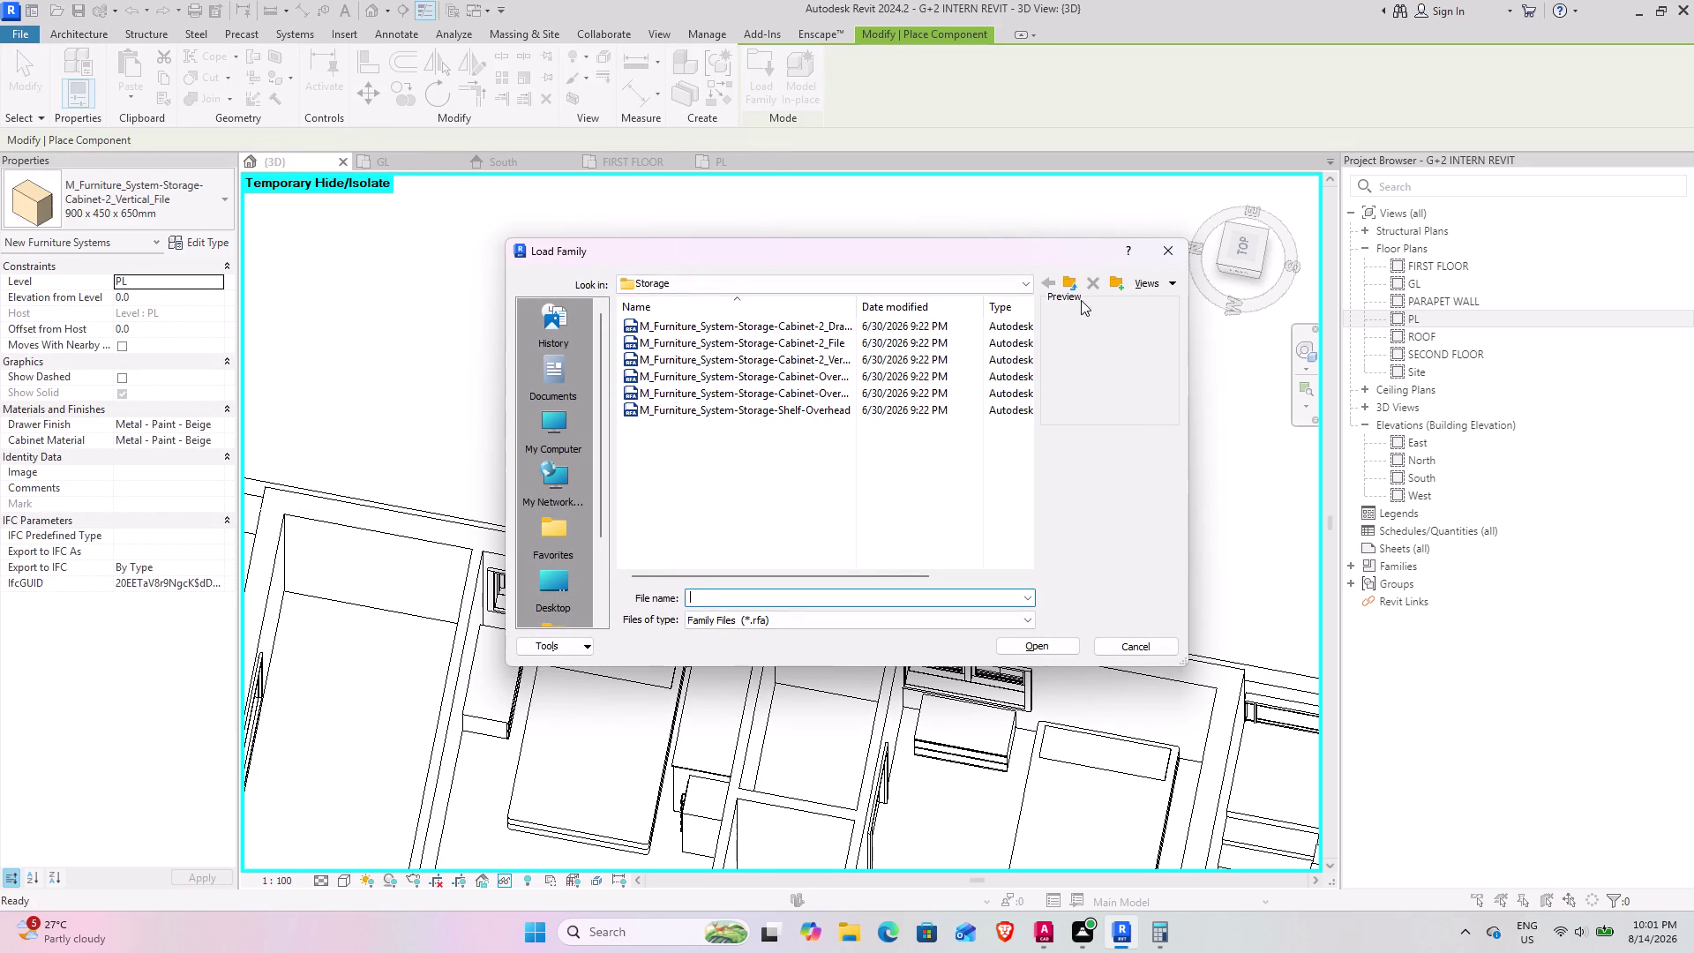
Browse the Furniture System Work Surfaces, Standing Desks and Hardware and Supports folders.
click(1072, 284)
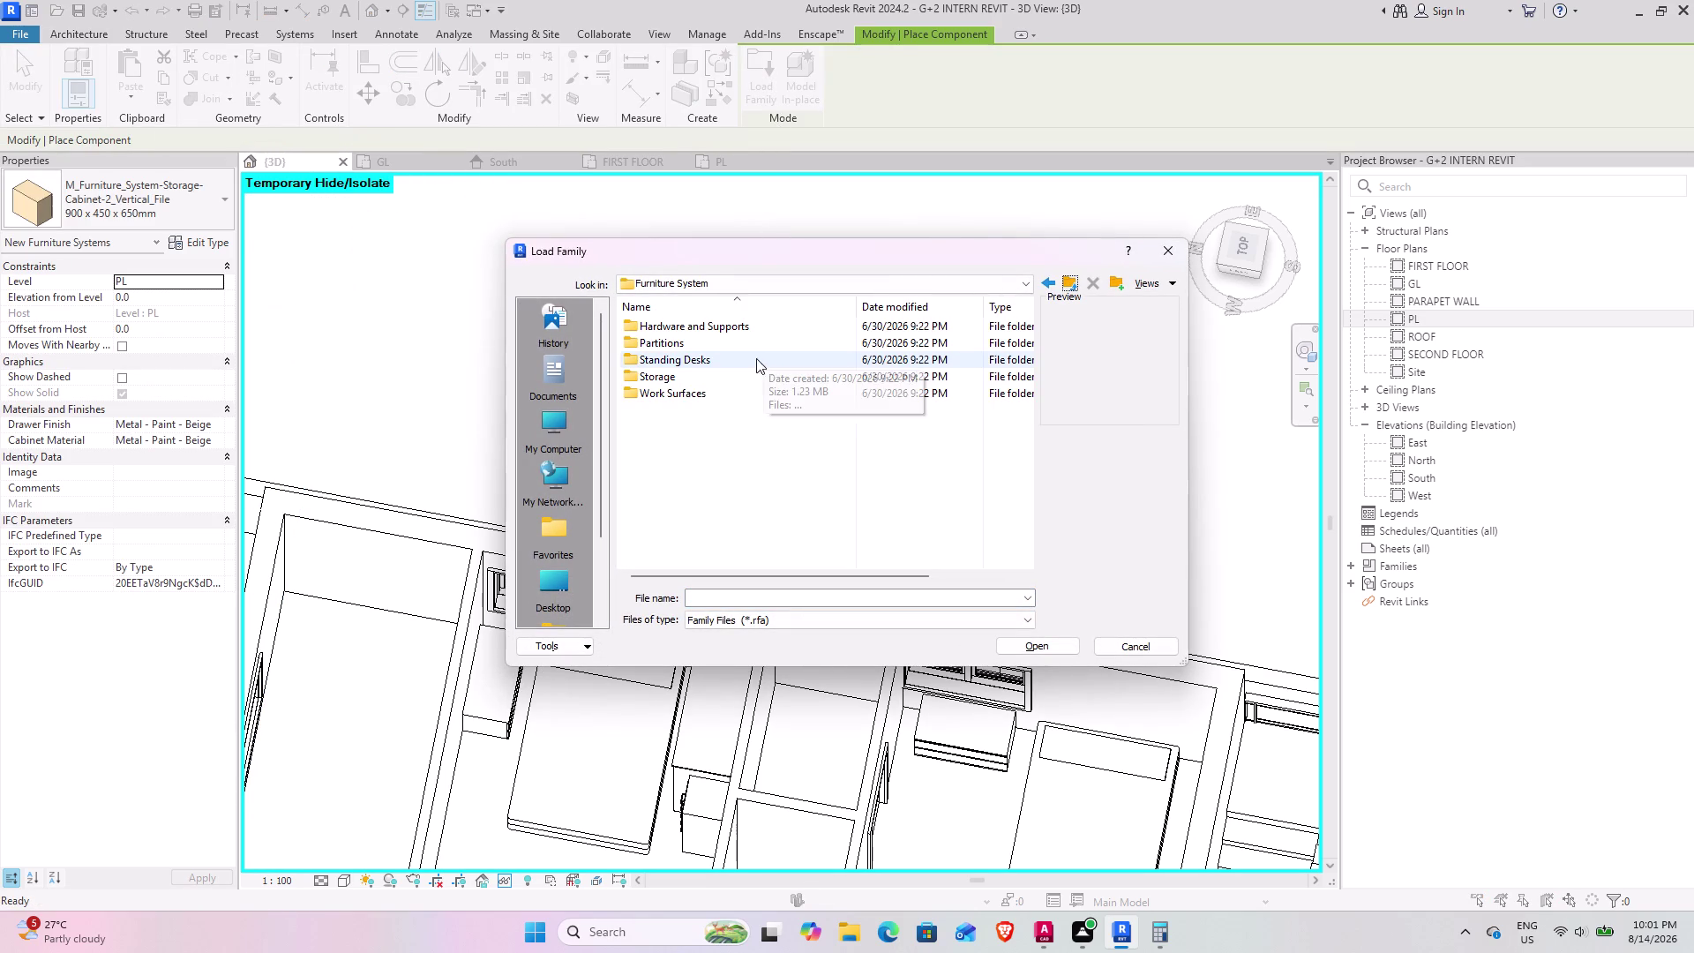
double_click(710, 393)
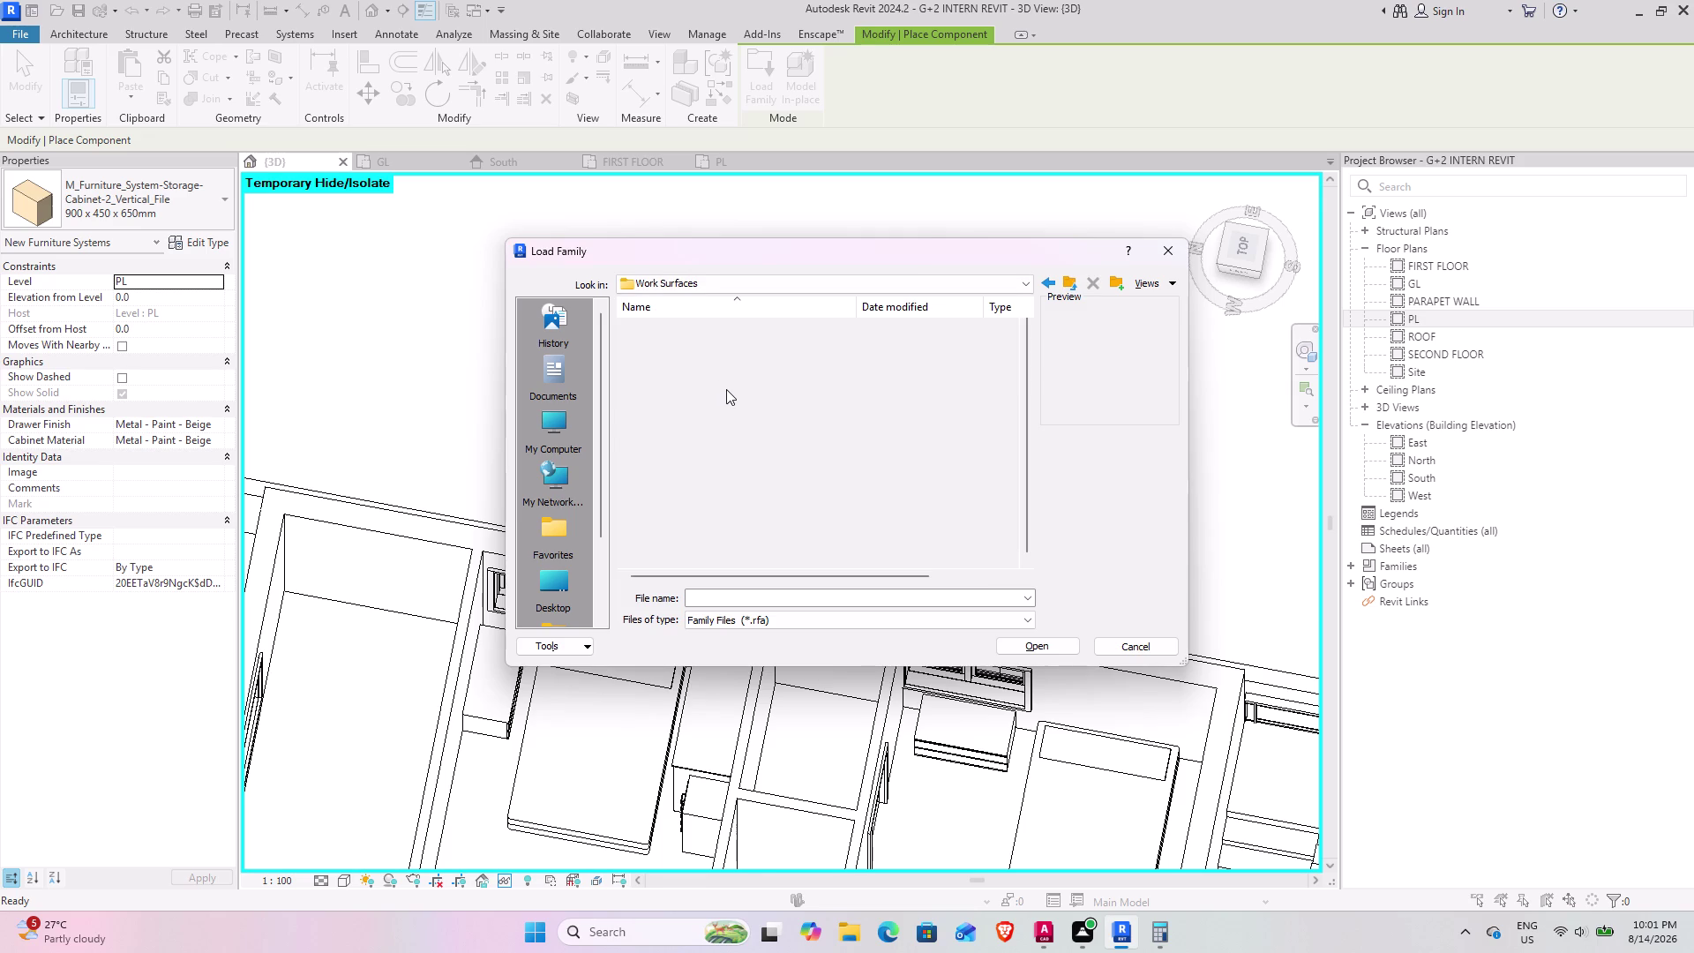
scroll(up, 3)
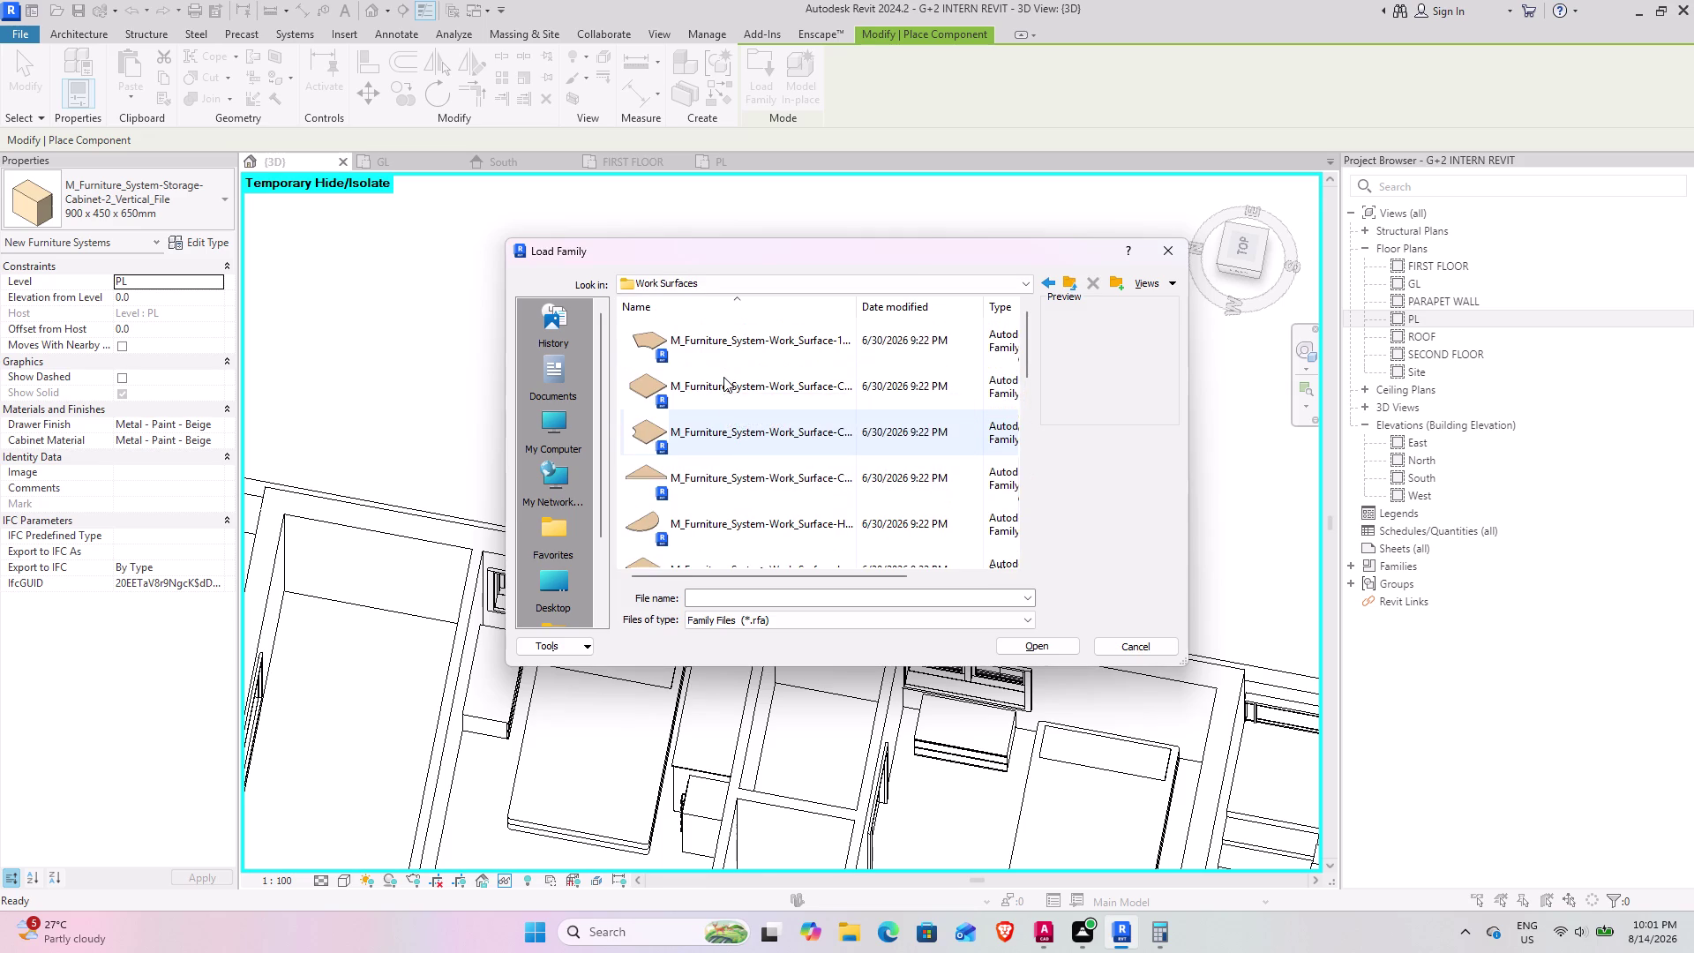
scroll(down, 3)
scroll(down, 3)
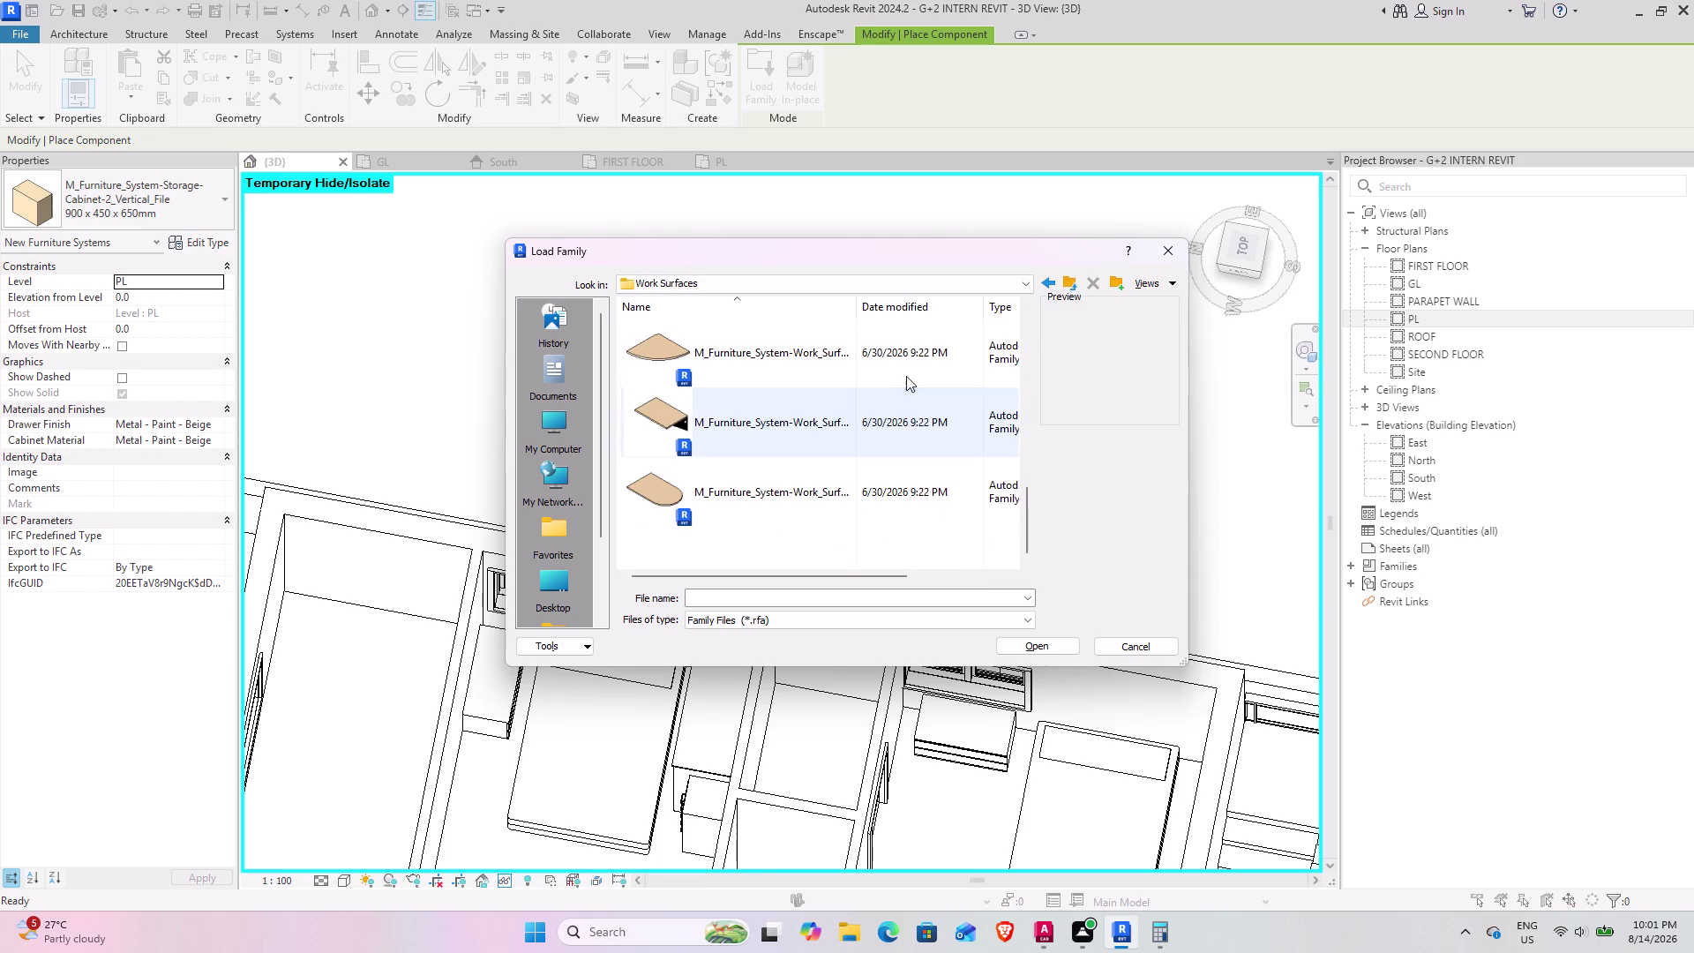
click(1069, 281)
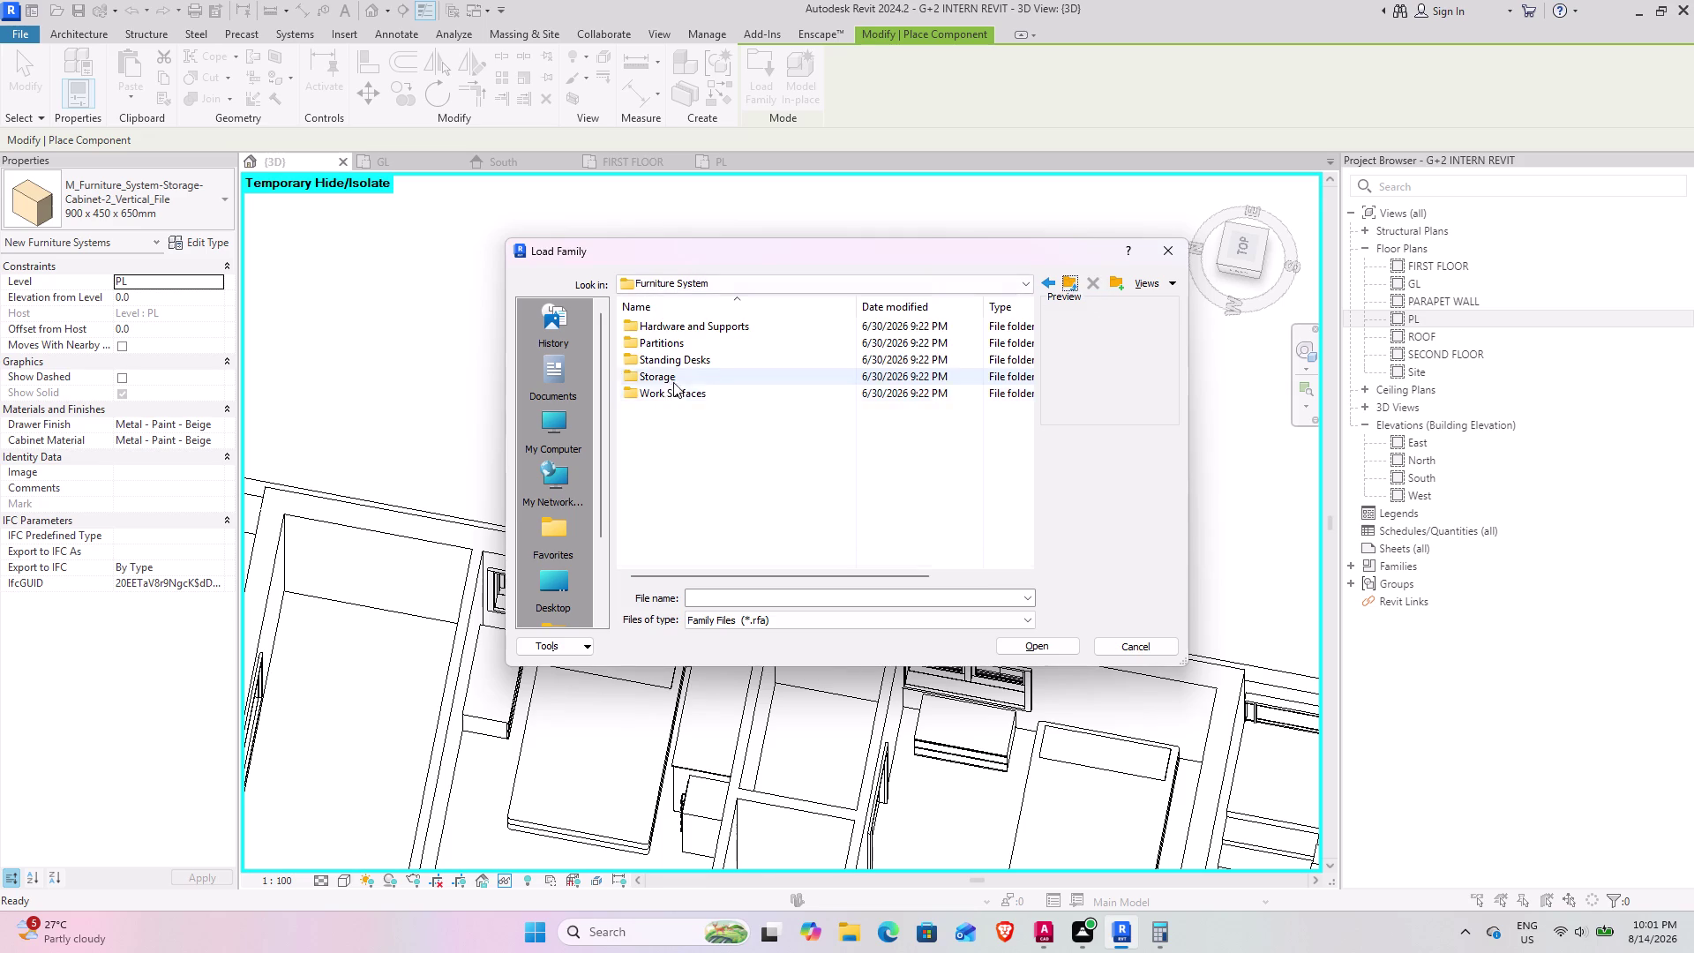
double_click(683, 360)
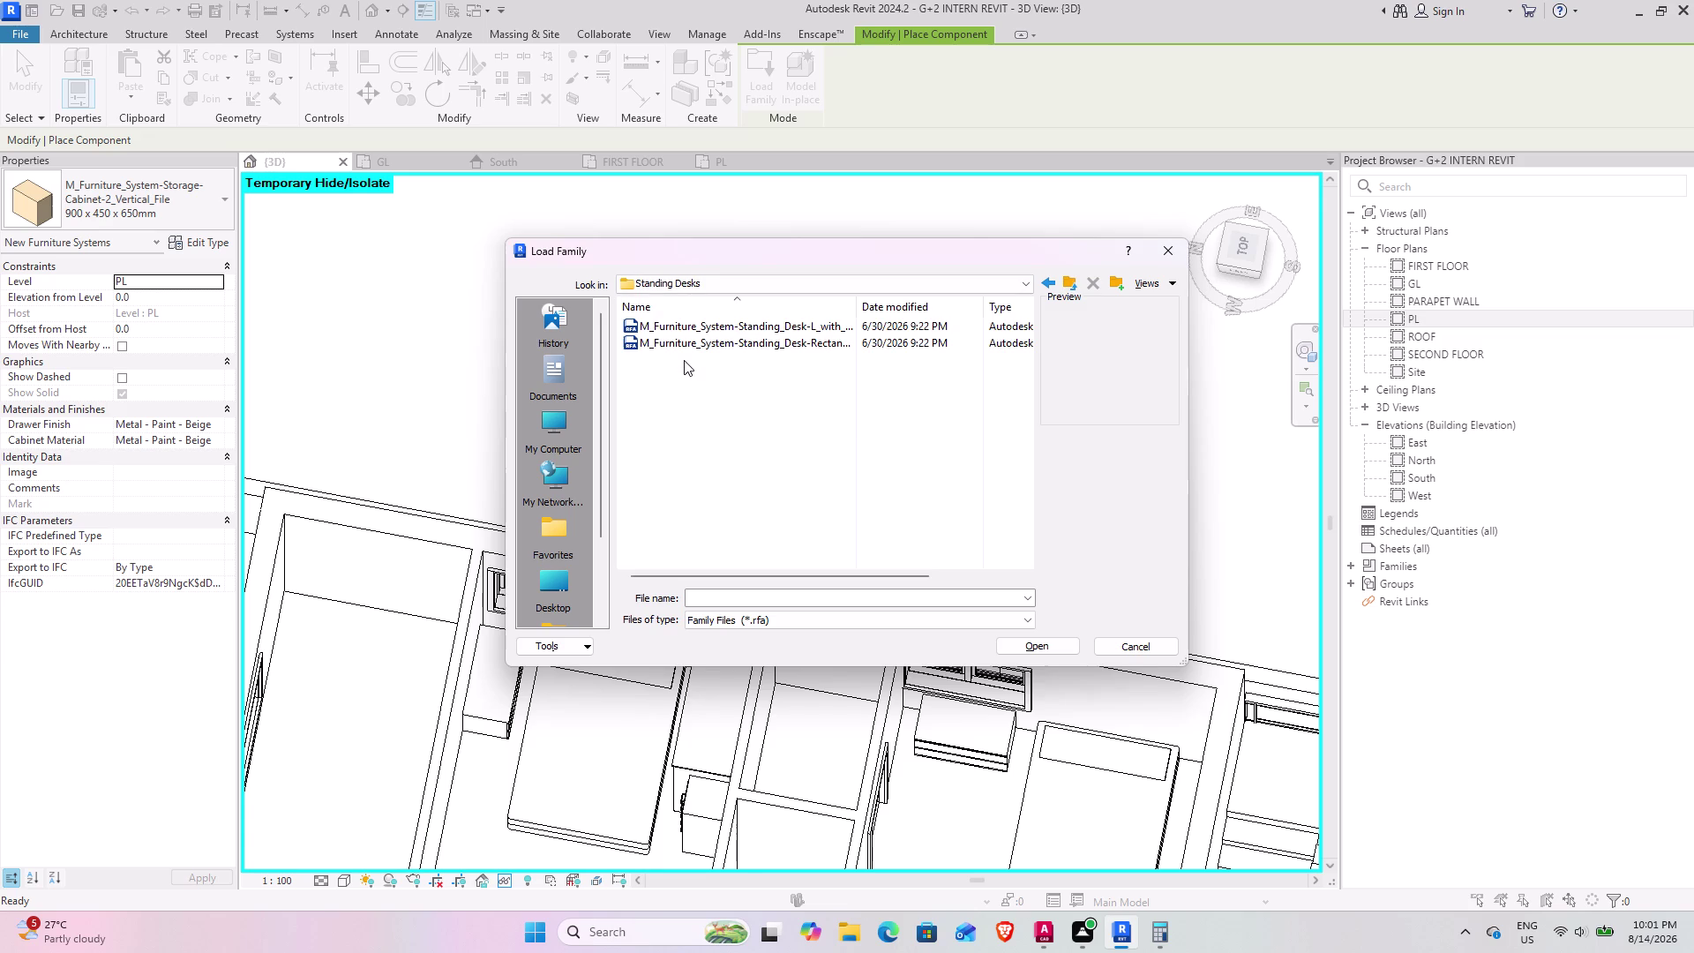
scroll(up, 3)
scroll(up, 3)
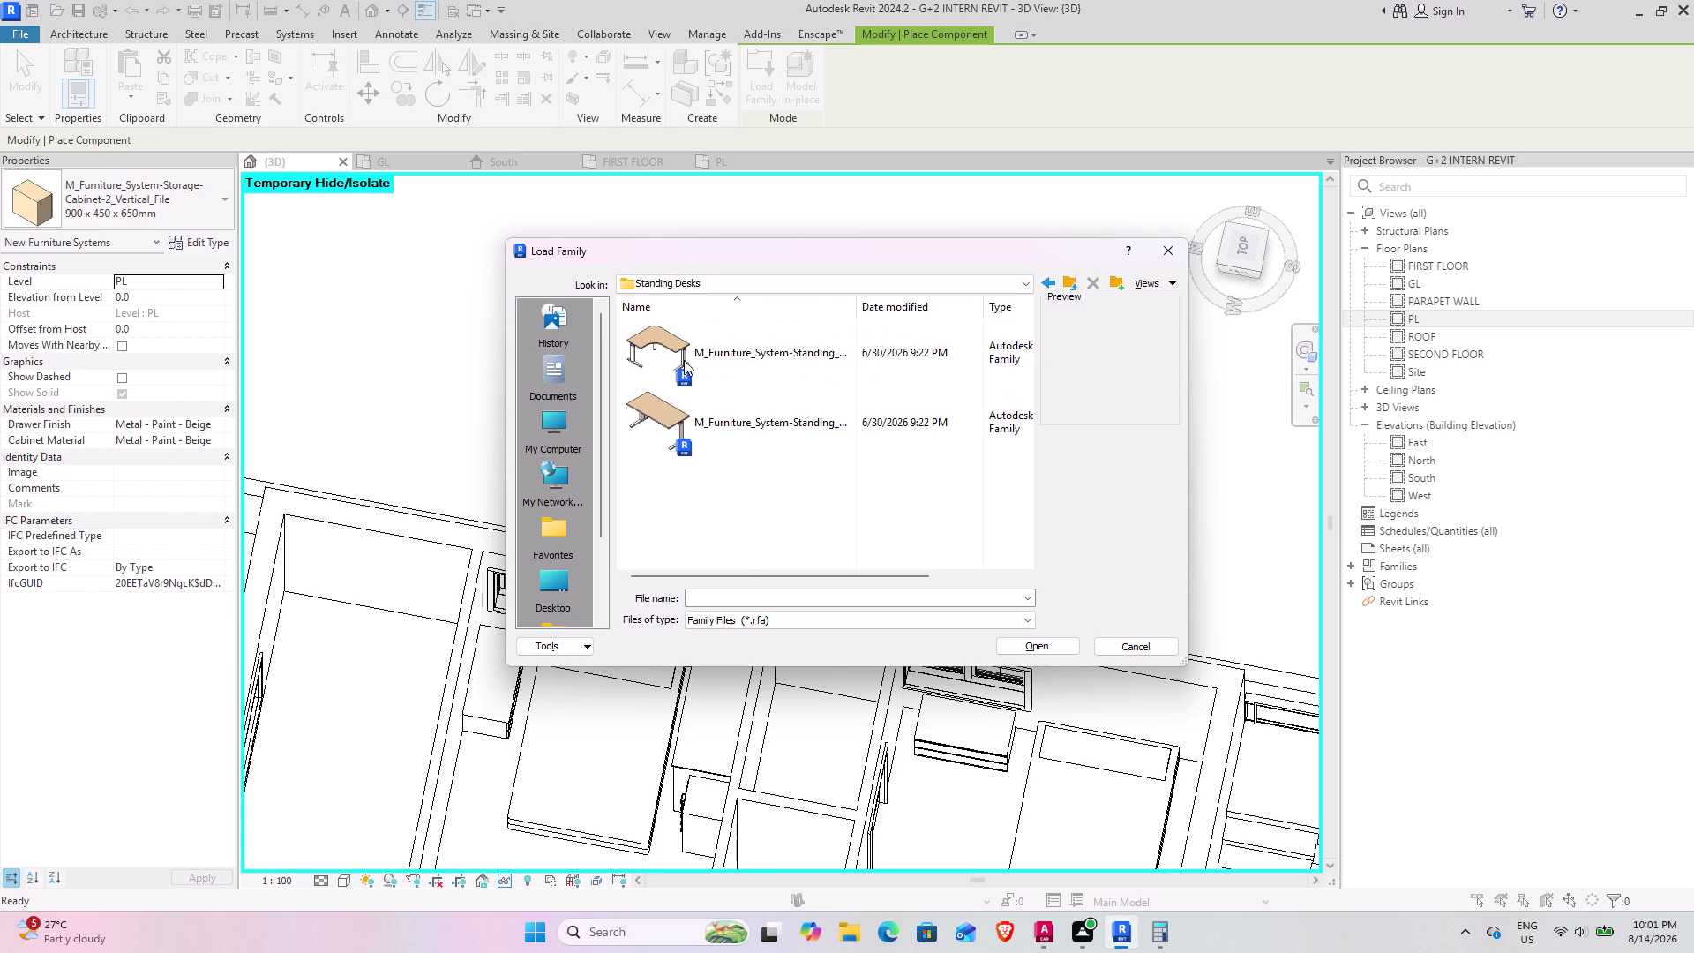
click(1077, 279)
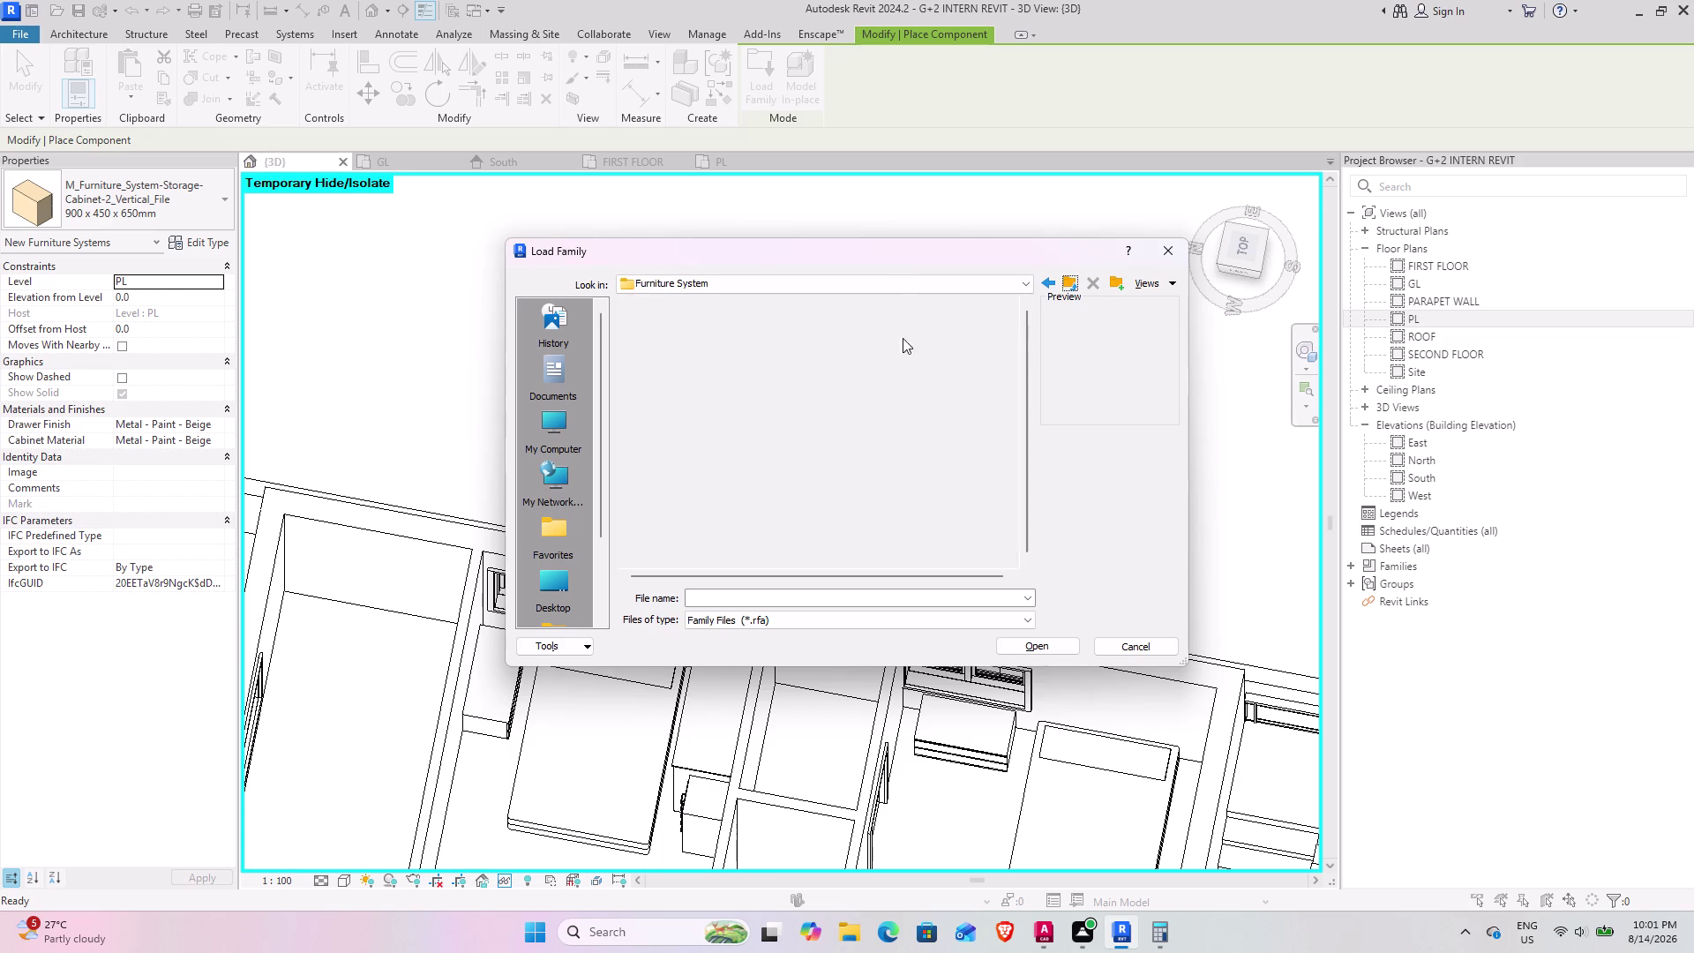
double_click(739, 327)
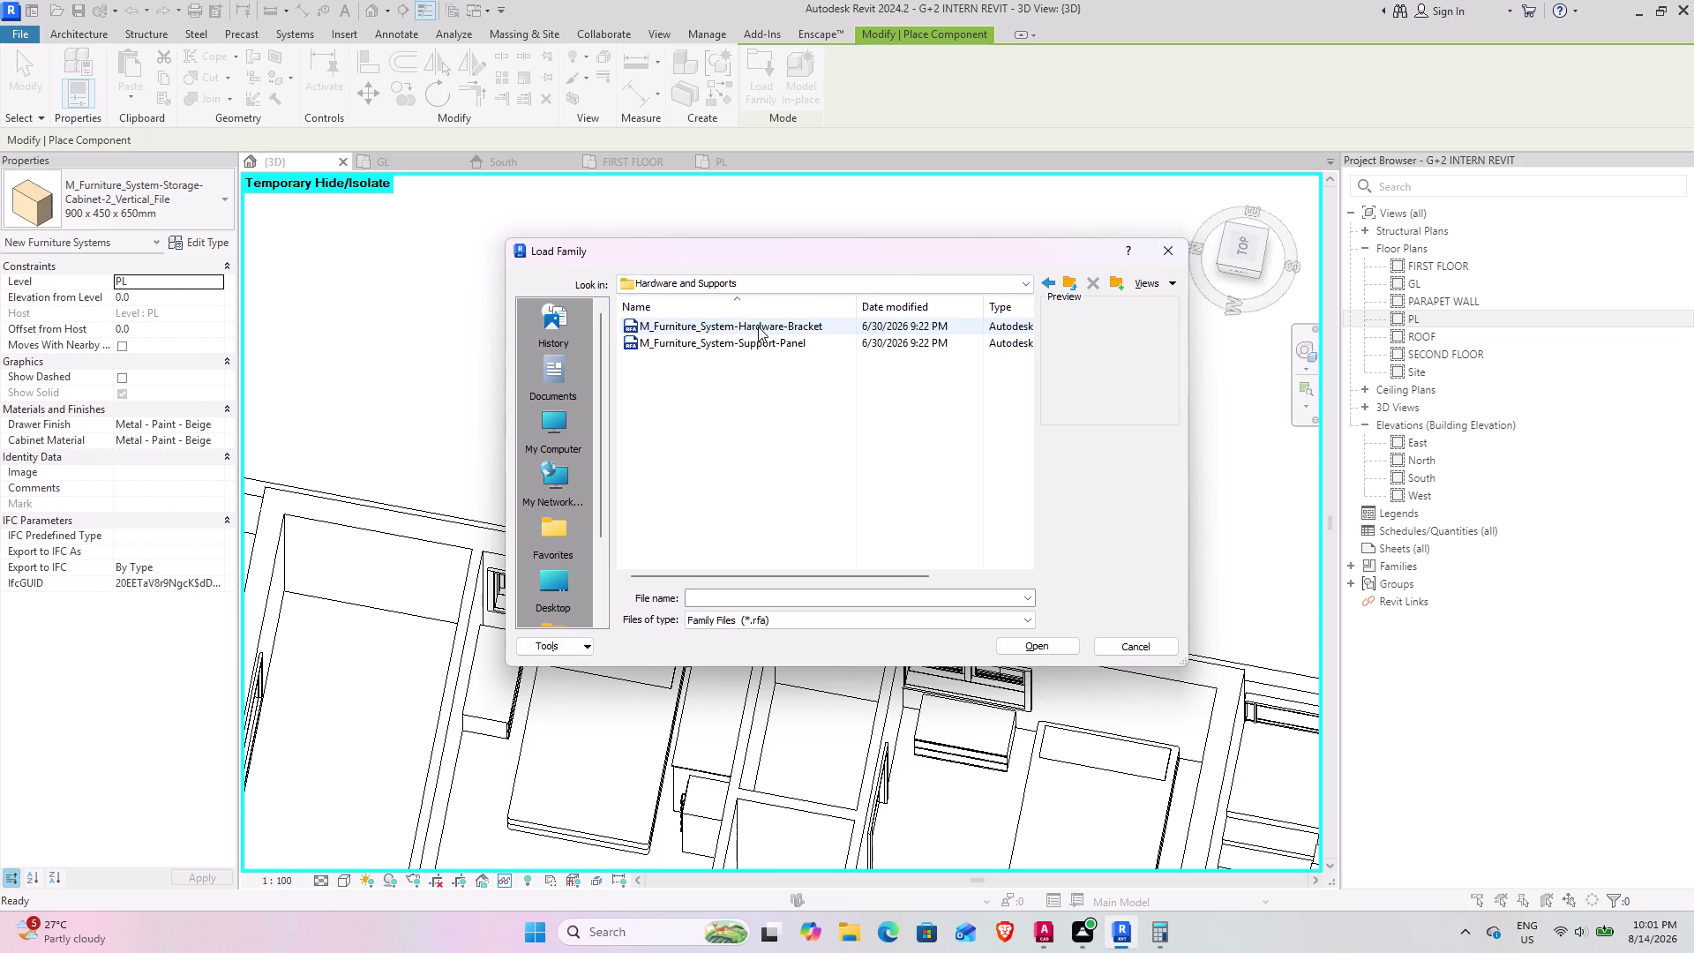
scroll(up, 3)
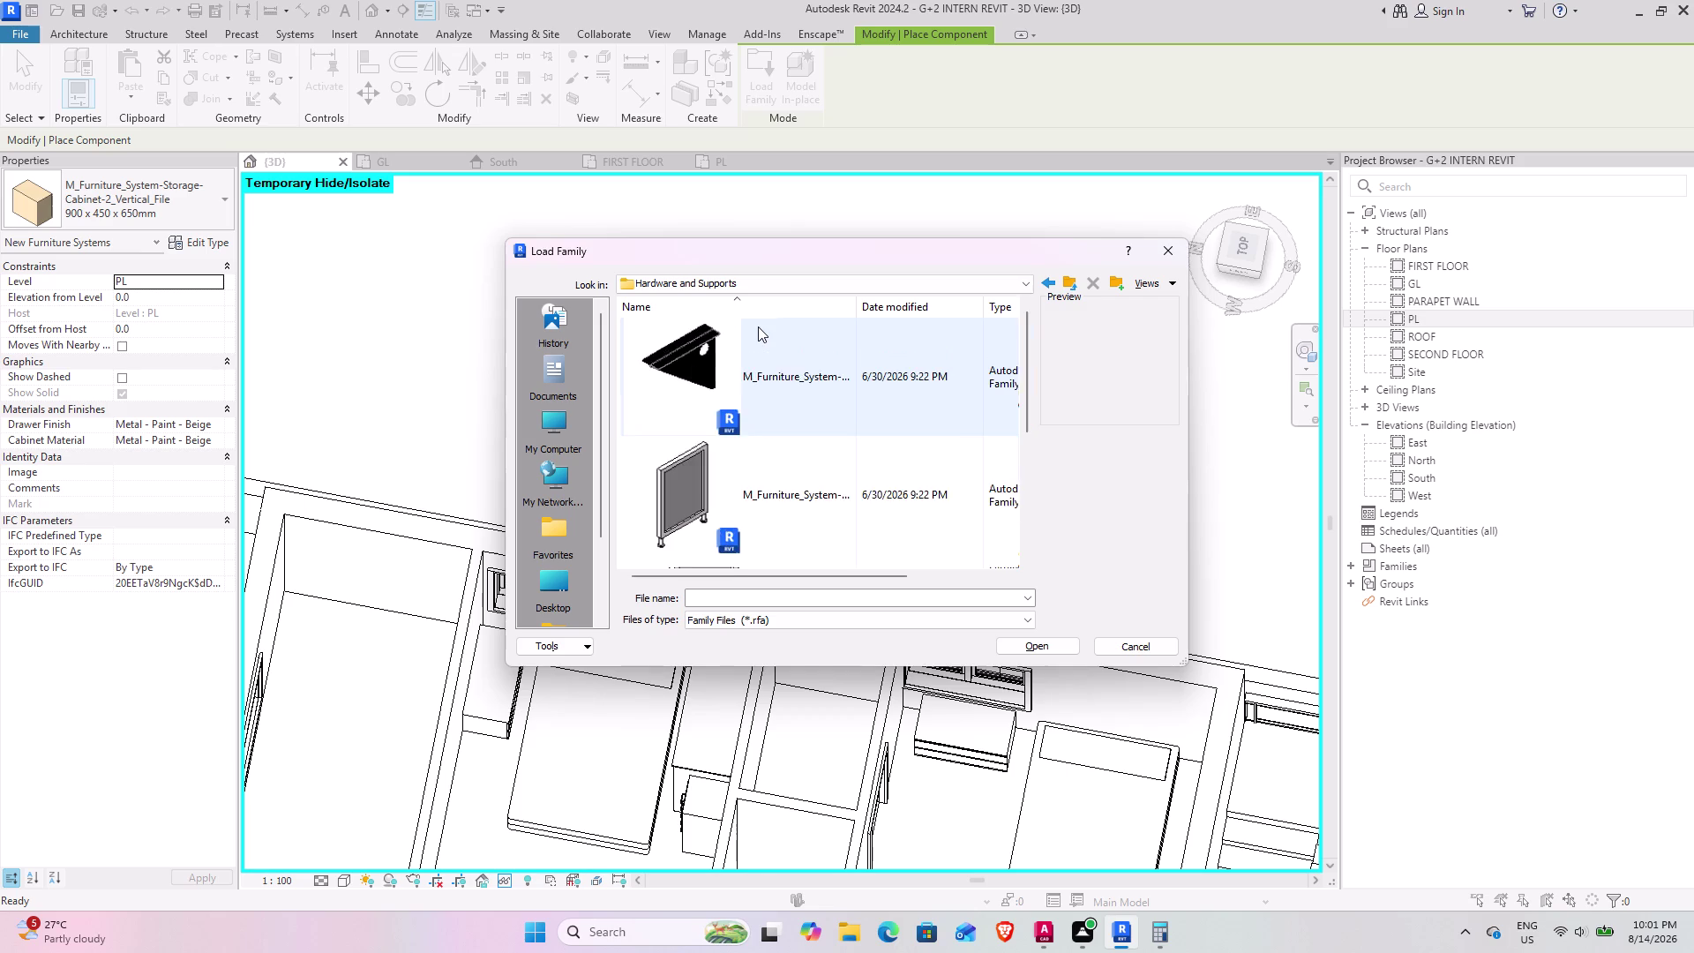
Look through the Partitions folder, then return to the main US family library.
click(1069, 278)
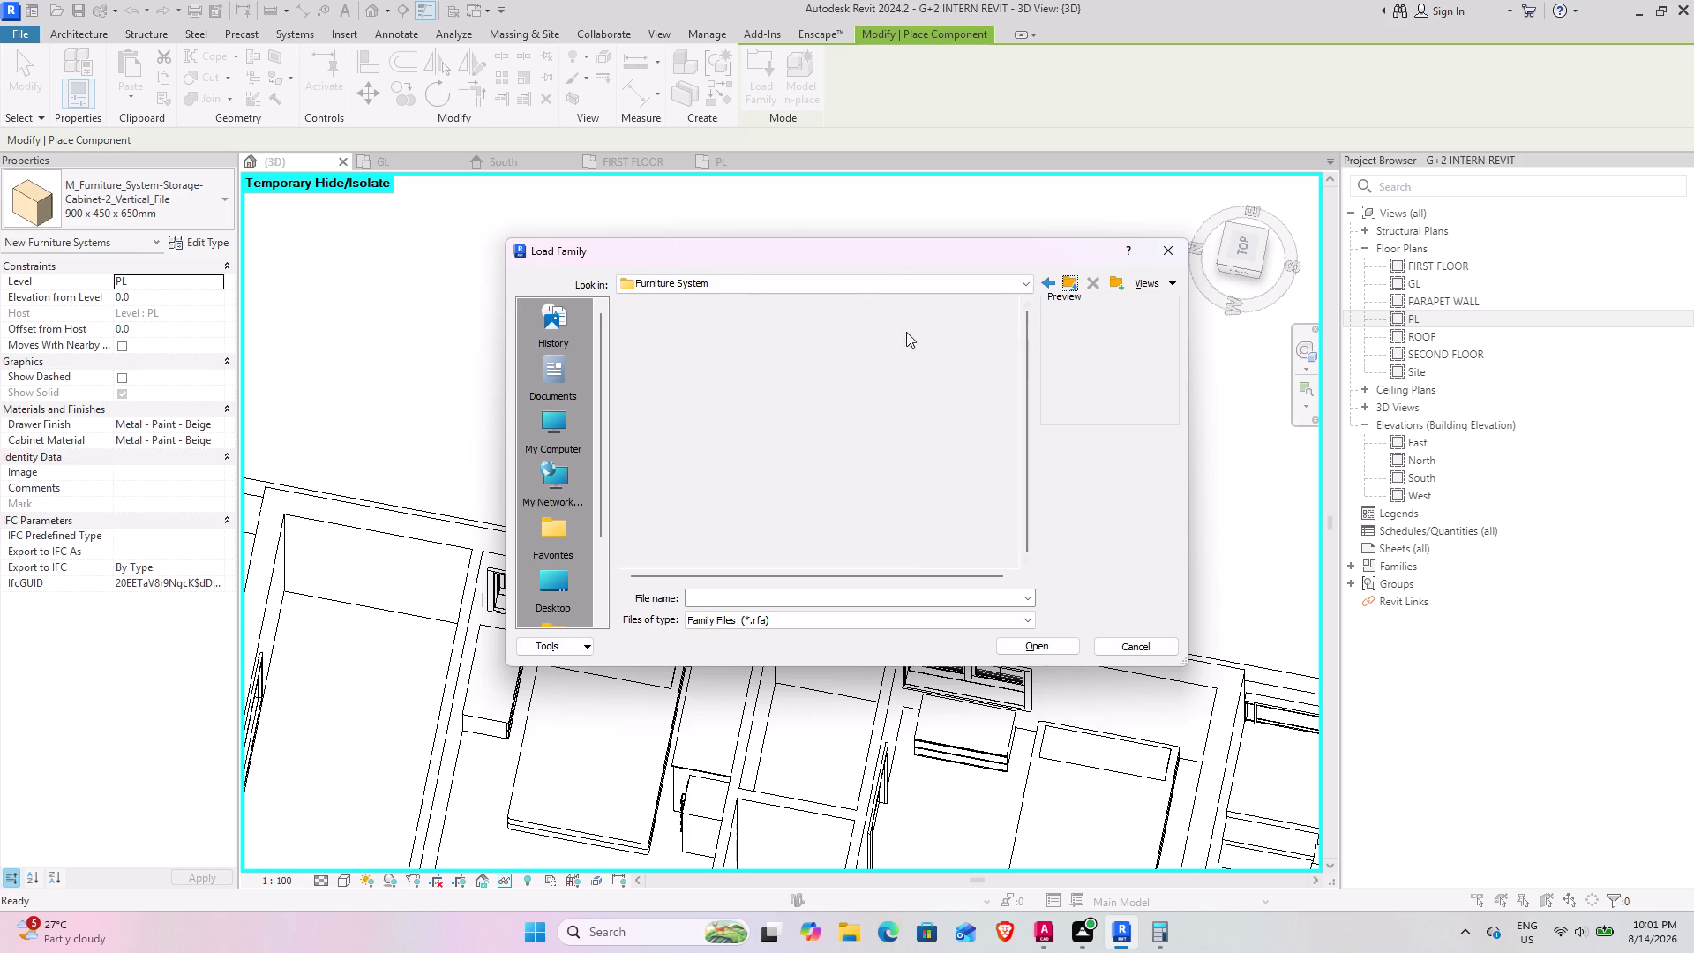
double_click(704, 342)
scroll(up, 3)
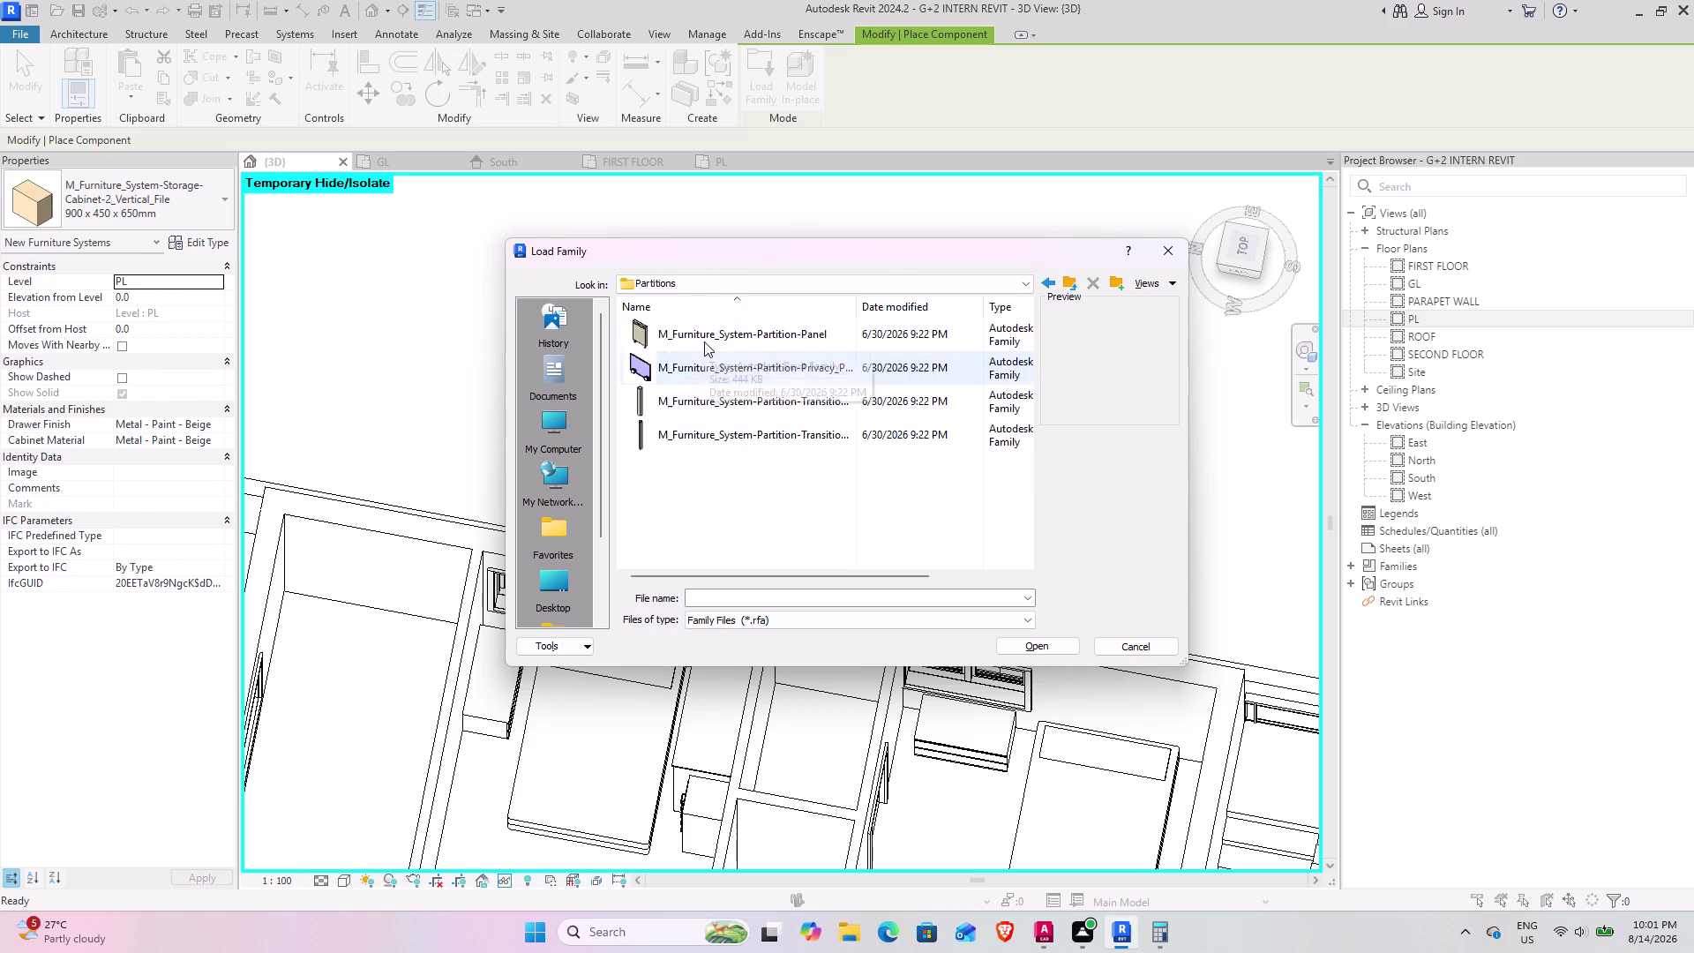
scroll(up, 3)
scroll(down, 3)
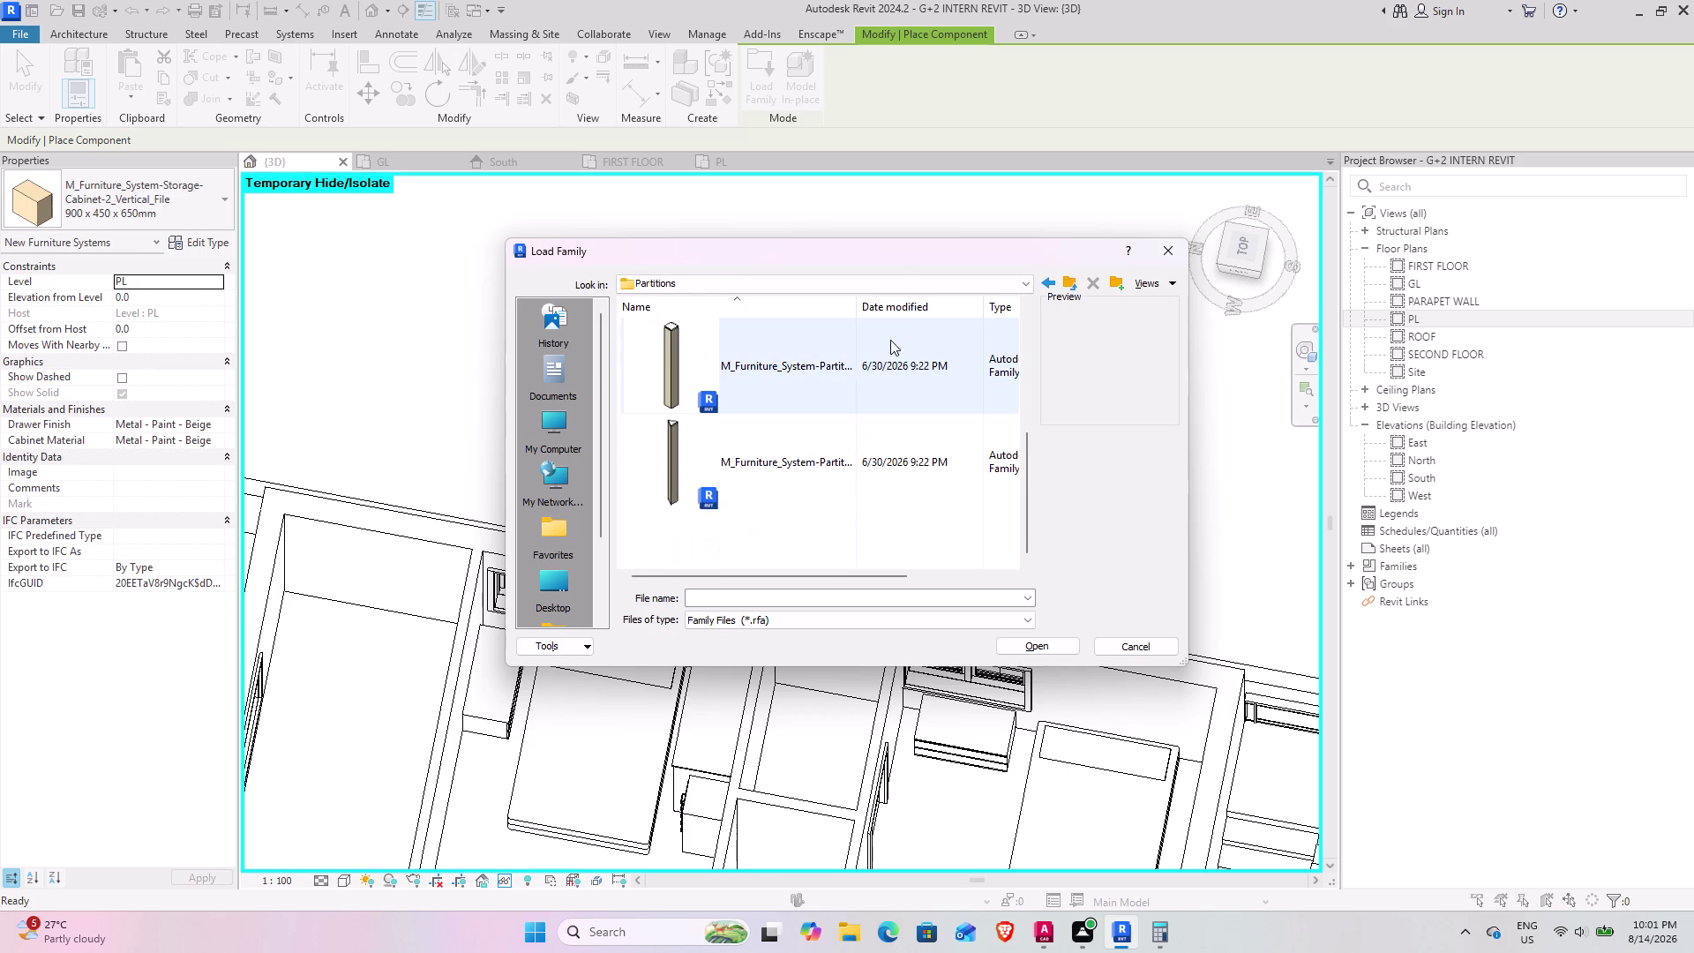
click(1065, 282)
click(1065, 281)
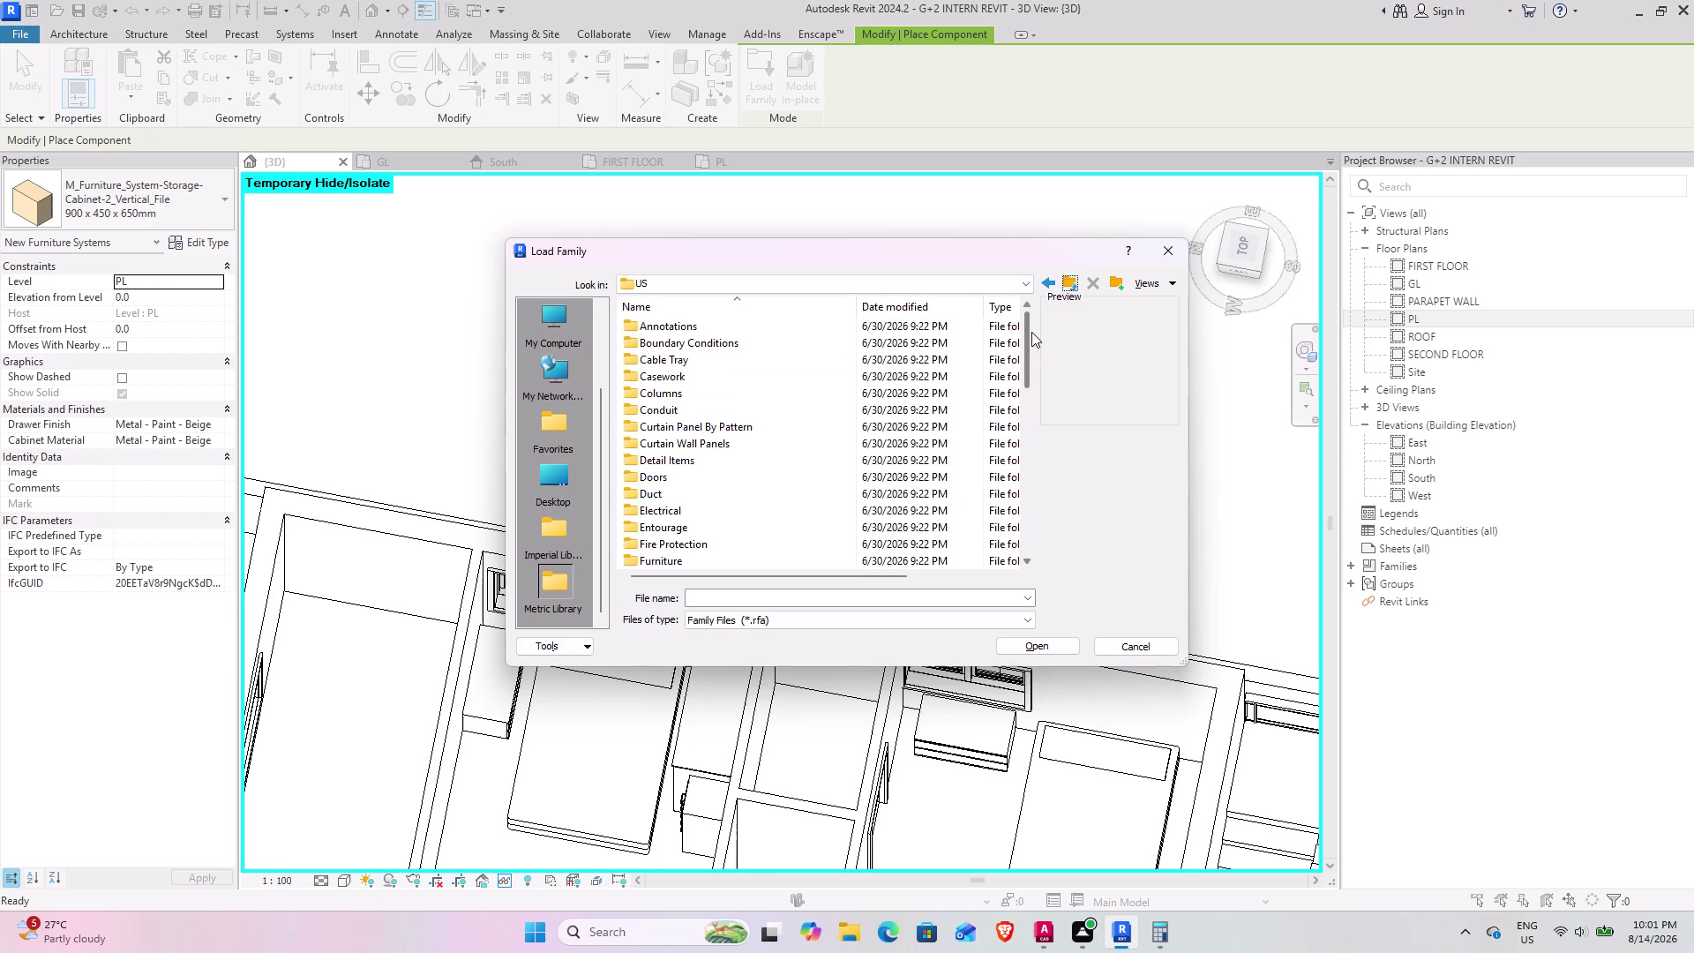
drag(1031, 332, 1022, 359)
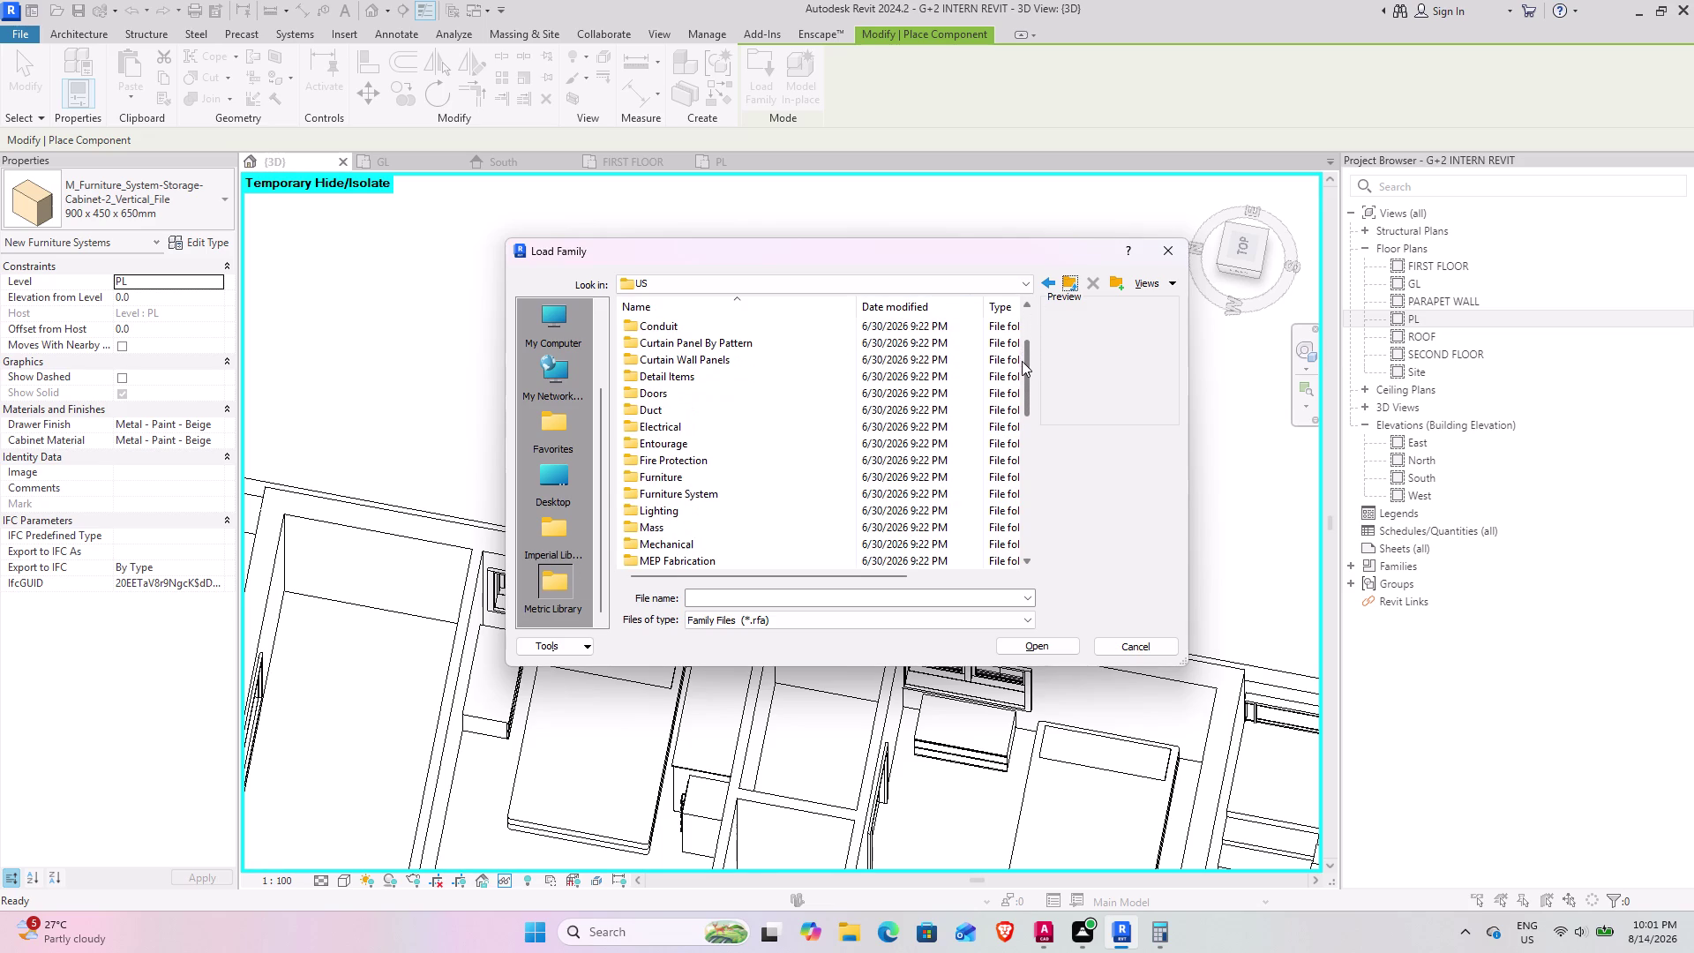
drag(1022, 359, 1019, 371)
Open and scroll through the Mass family folder.
double_click(684, 494)
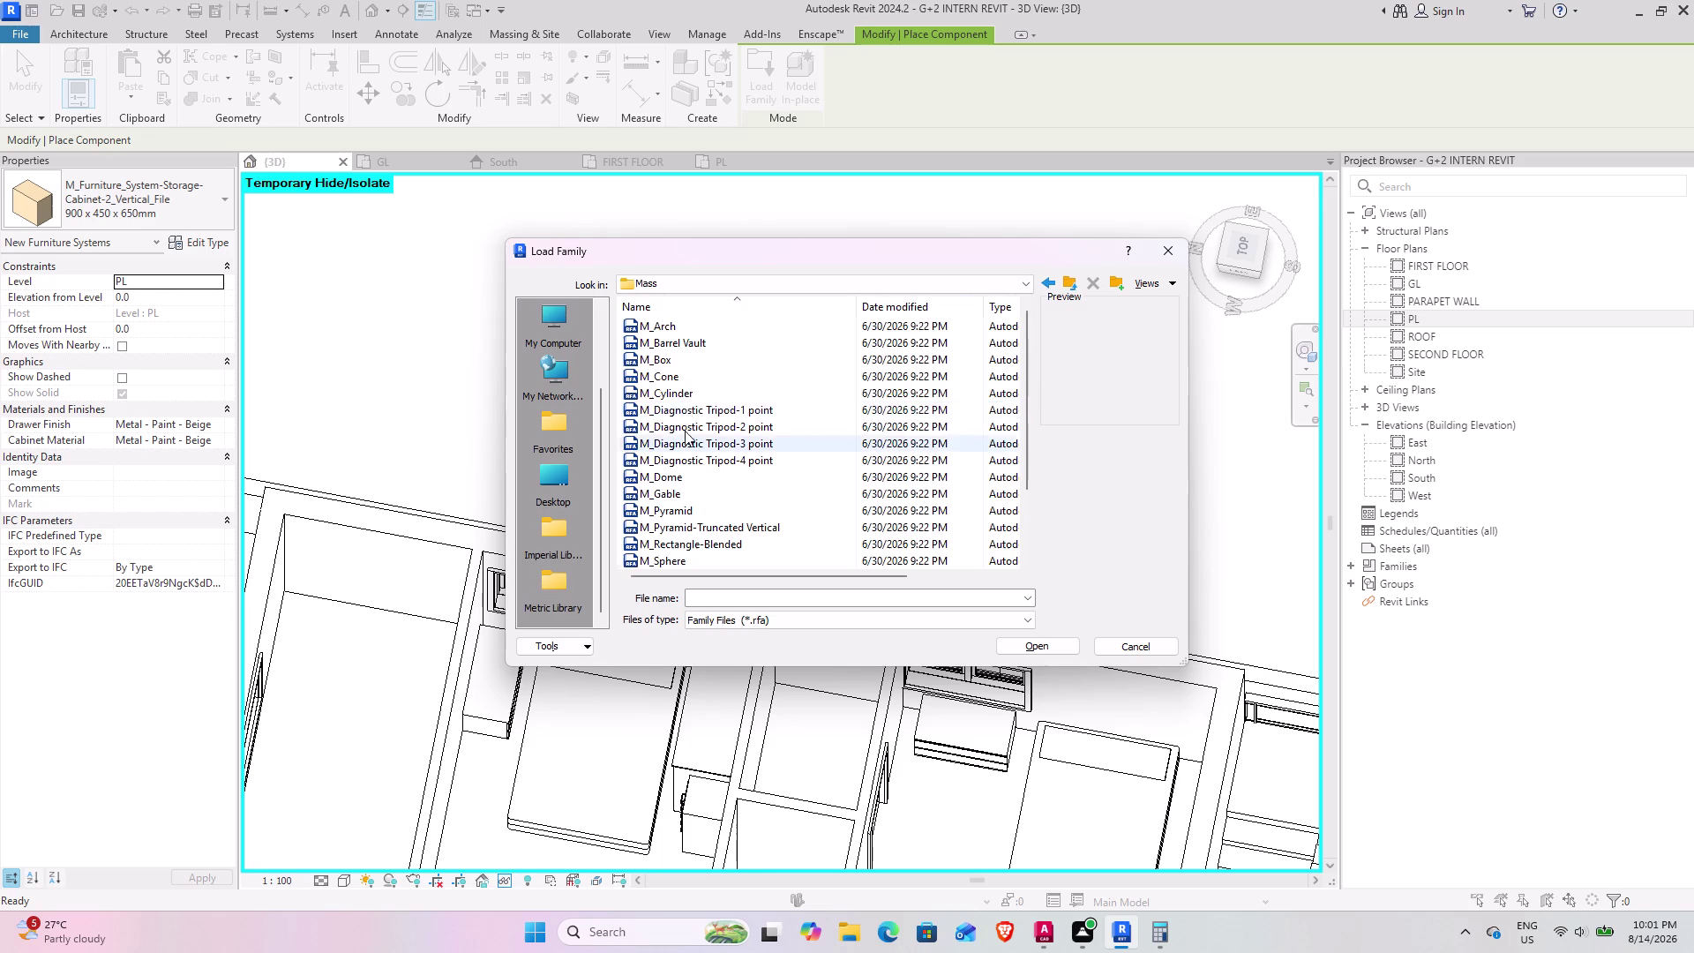
scroll(up, 3)
scroll(up, 3)
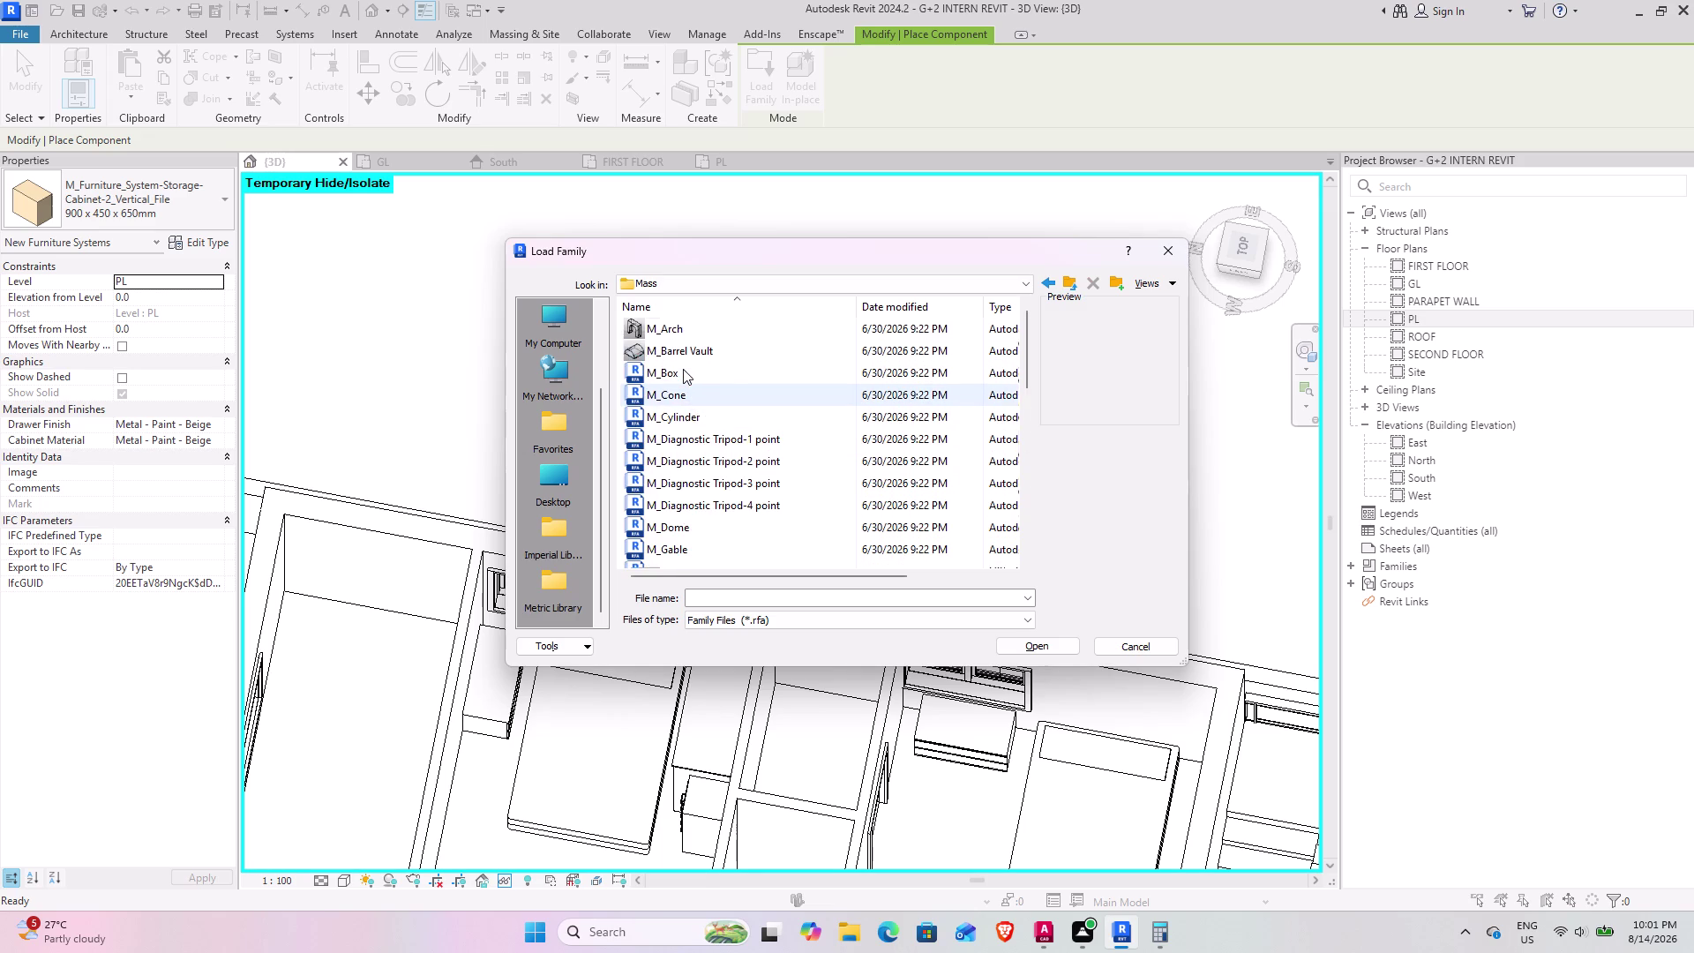
scroll(up, 3)
scroll(down, 3)
scroll(down, 3)
scroll(down, 3)
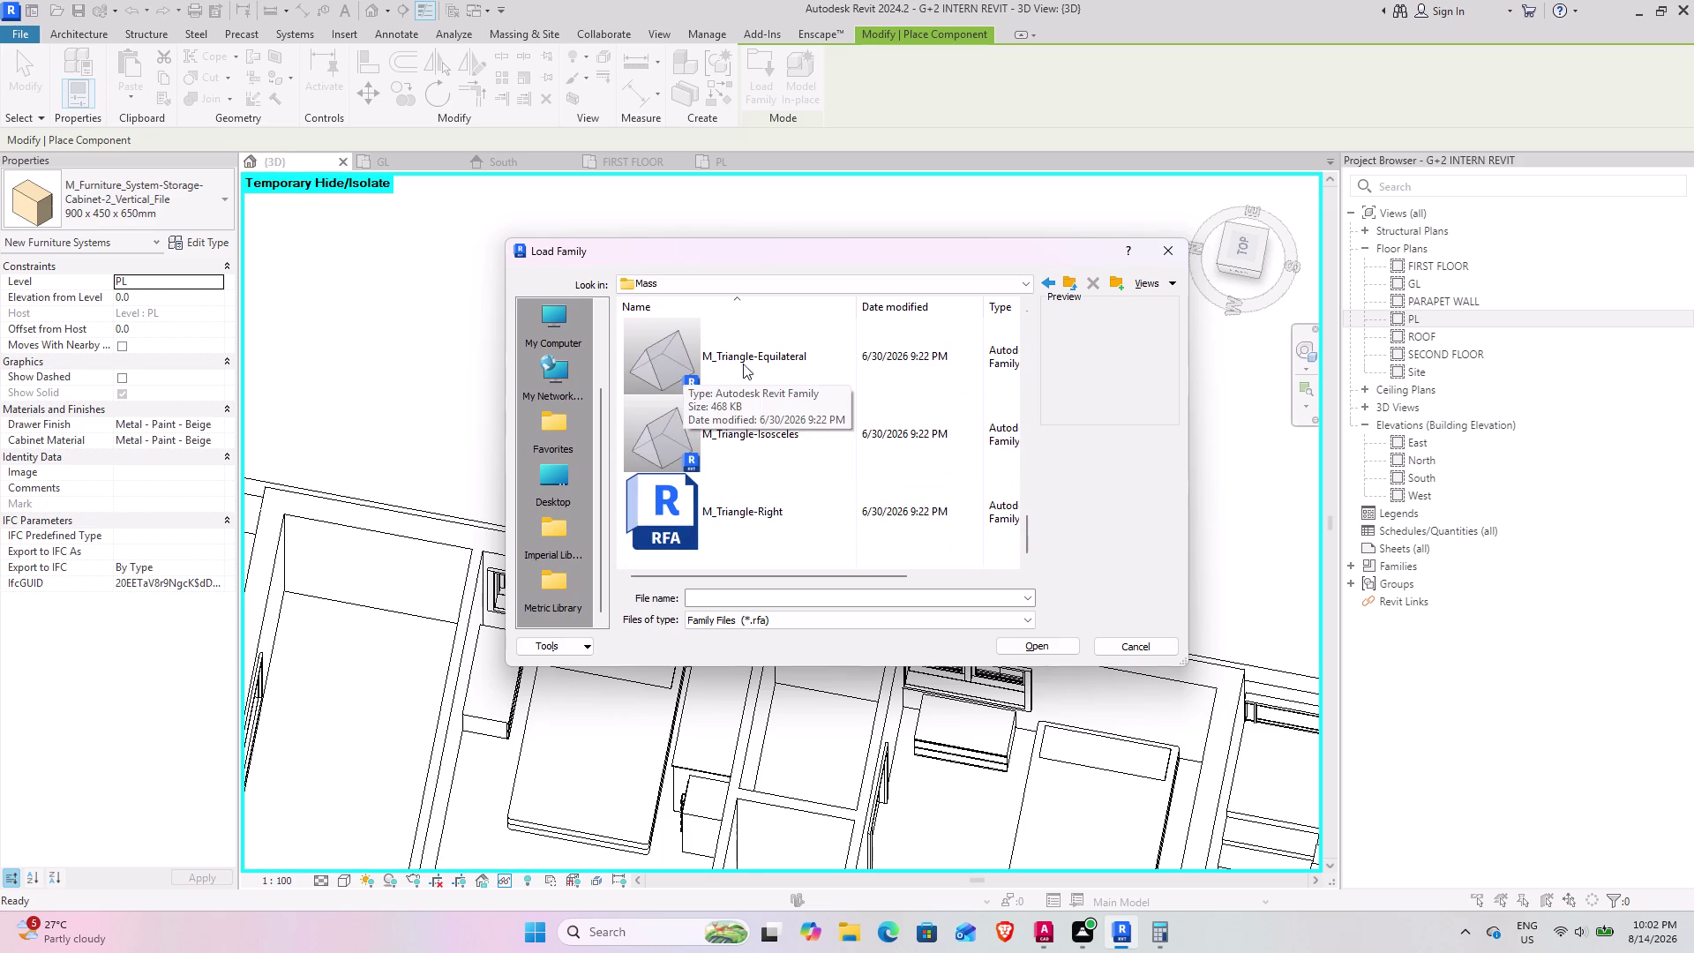
Browse the Openings family folder, then return to the US library.
click(1075, 283)
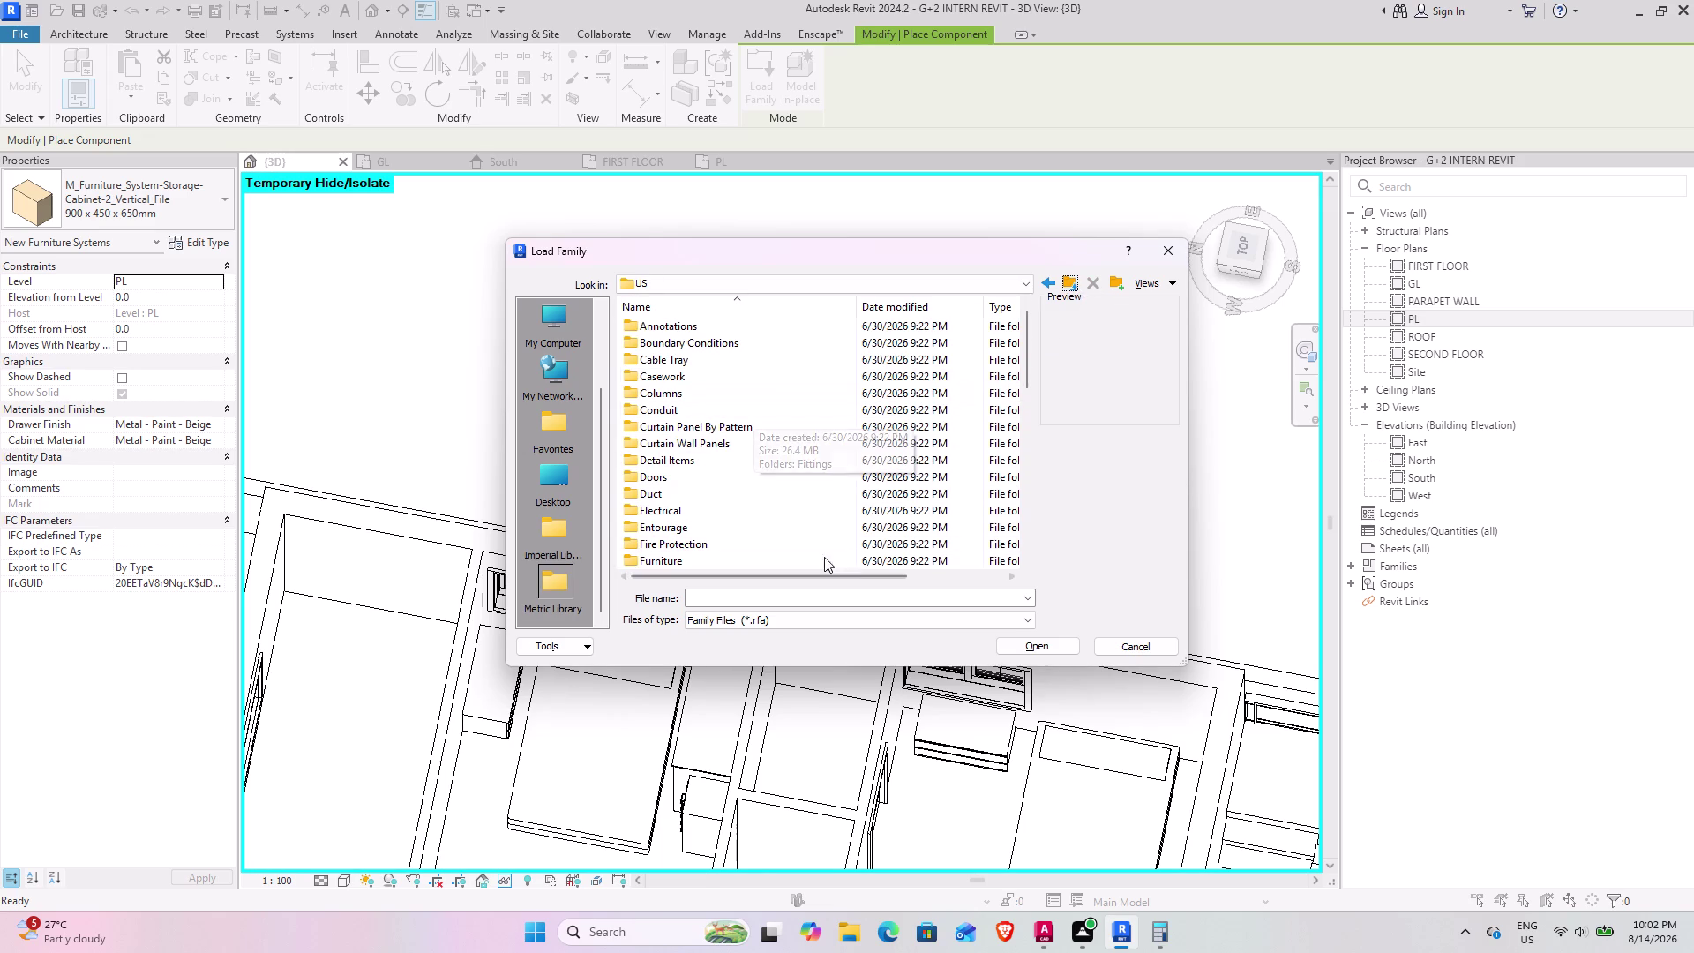
drag(1023, 364, 1017, 394)
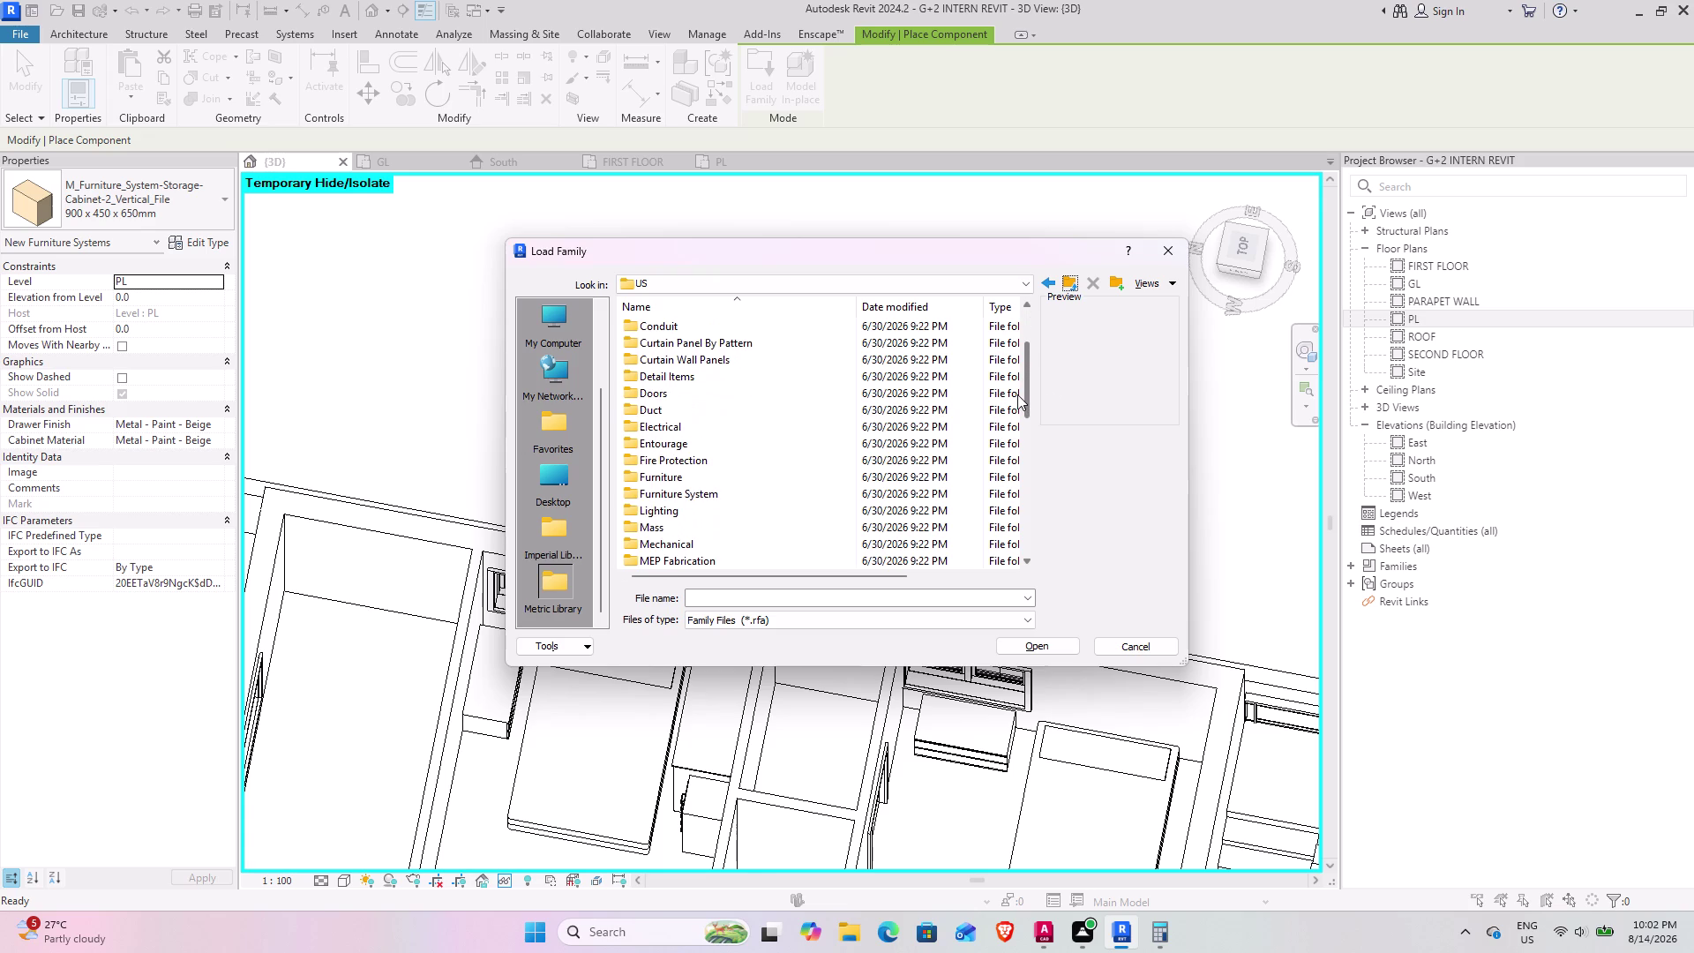
drag(1018, 394, 1021, 417)
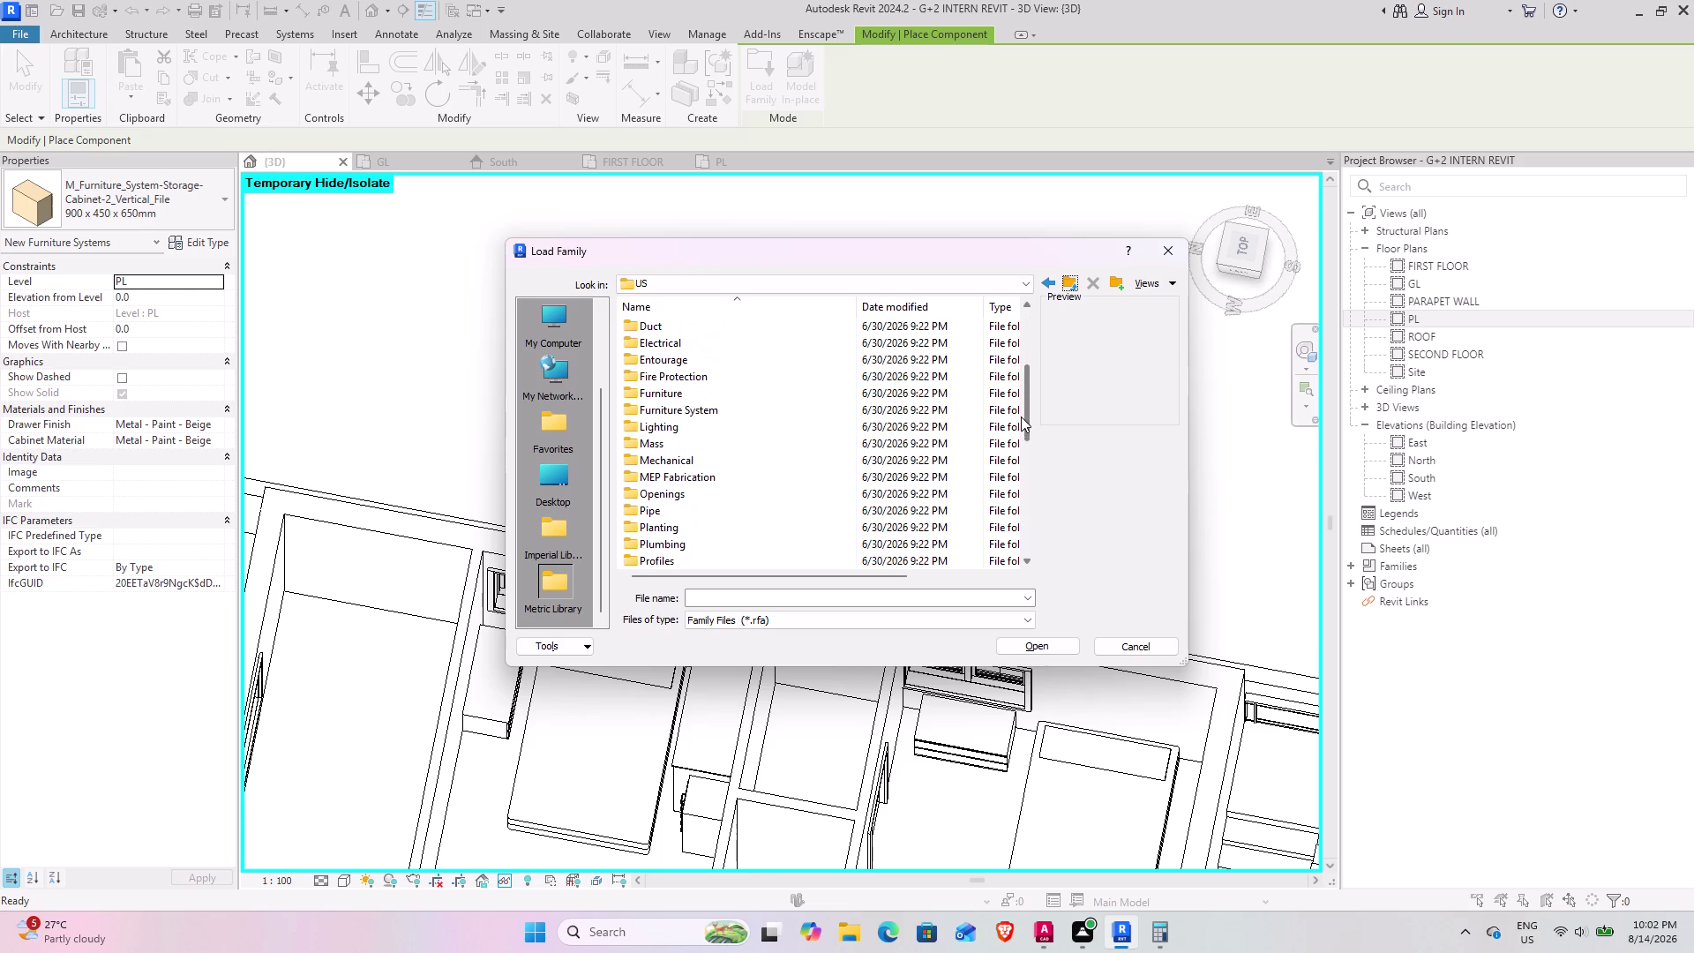
drag(1021, 417, 1019, 422)
double_click(680, 483)
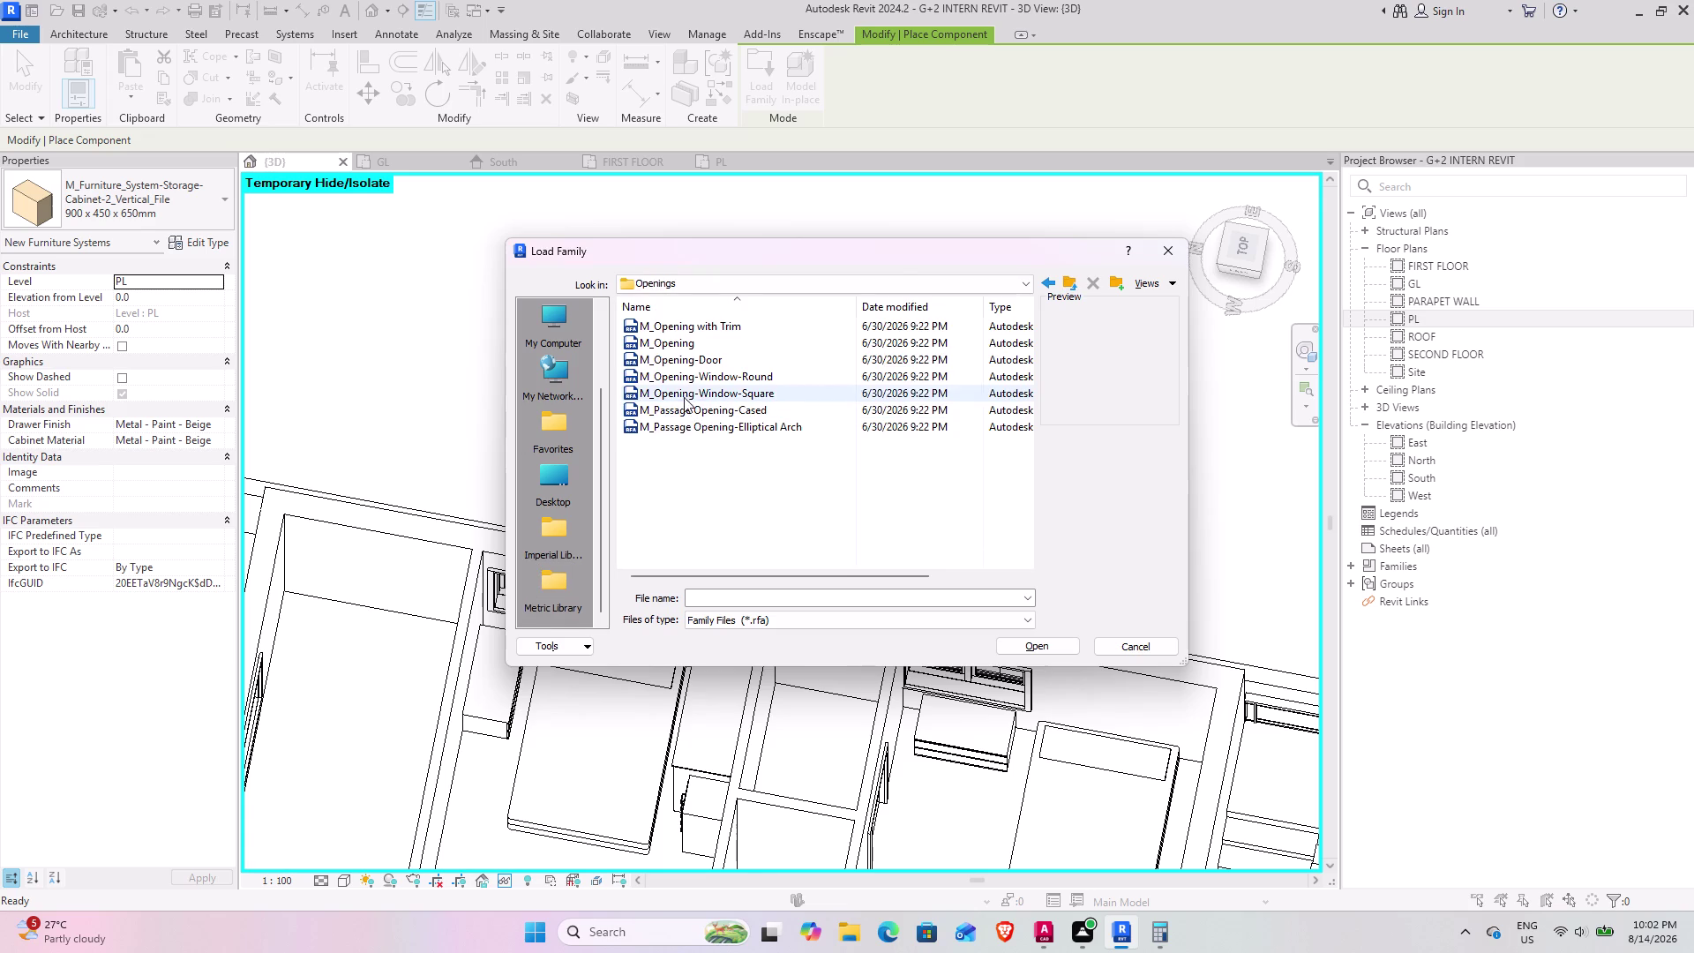
scroll(up, 3)
scroll(up, 3)
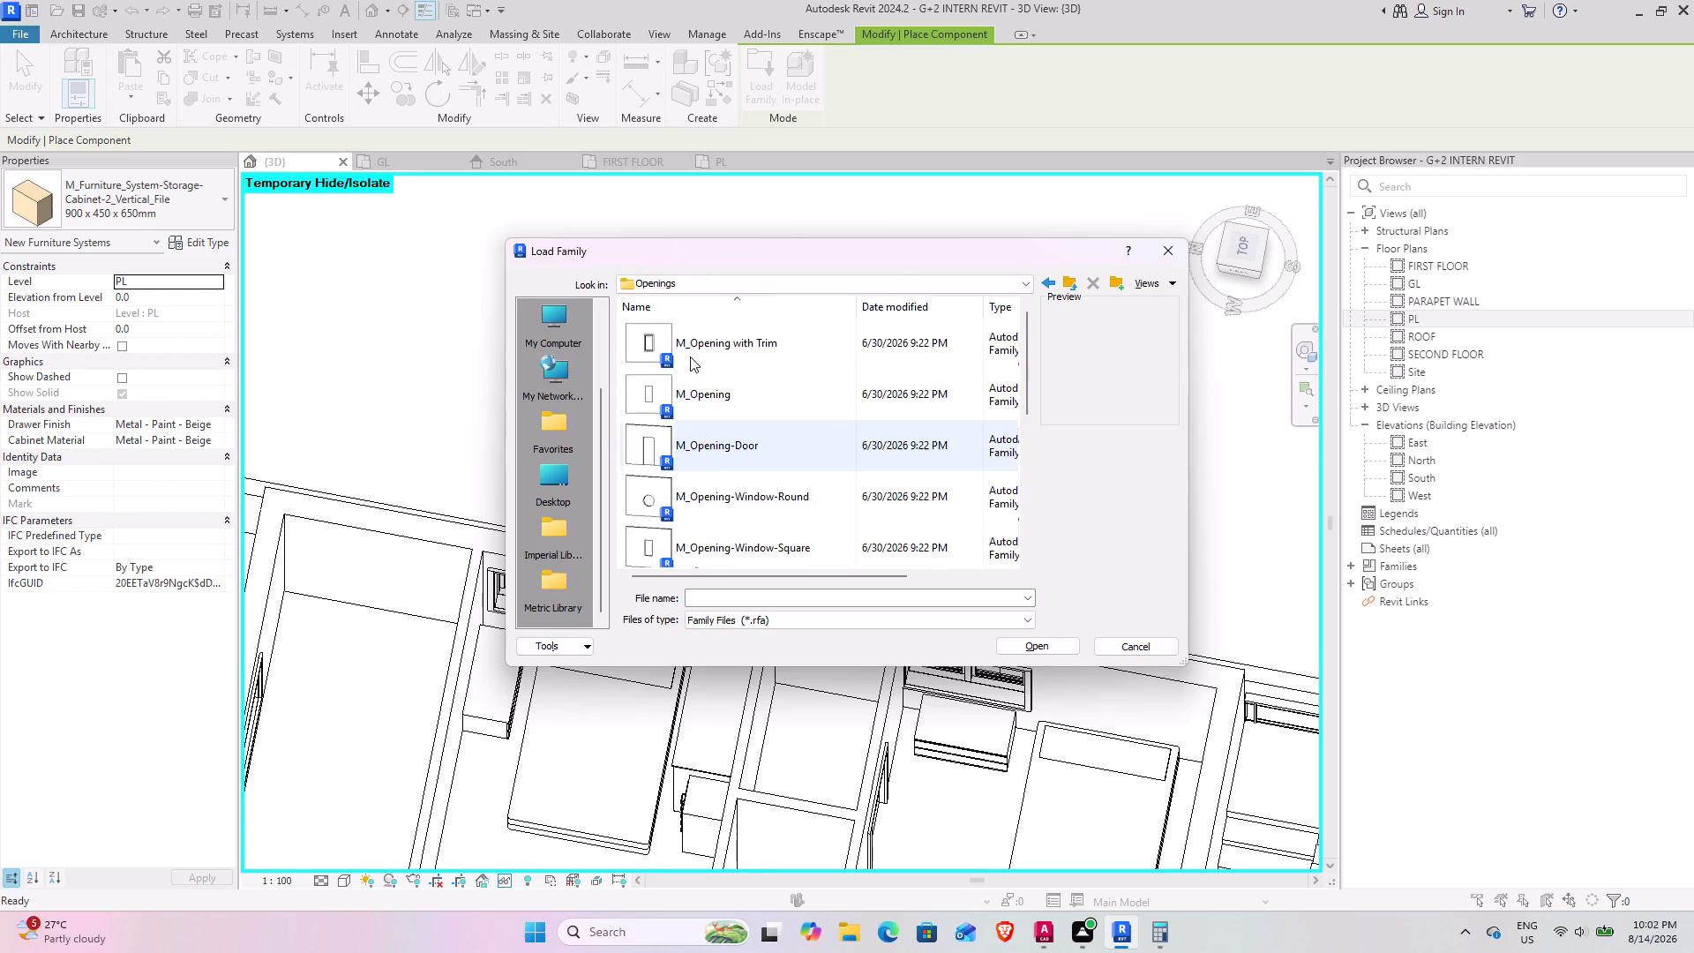
scroll(down, 3)
double_click(1063, 293)
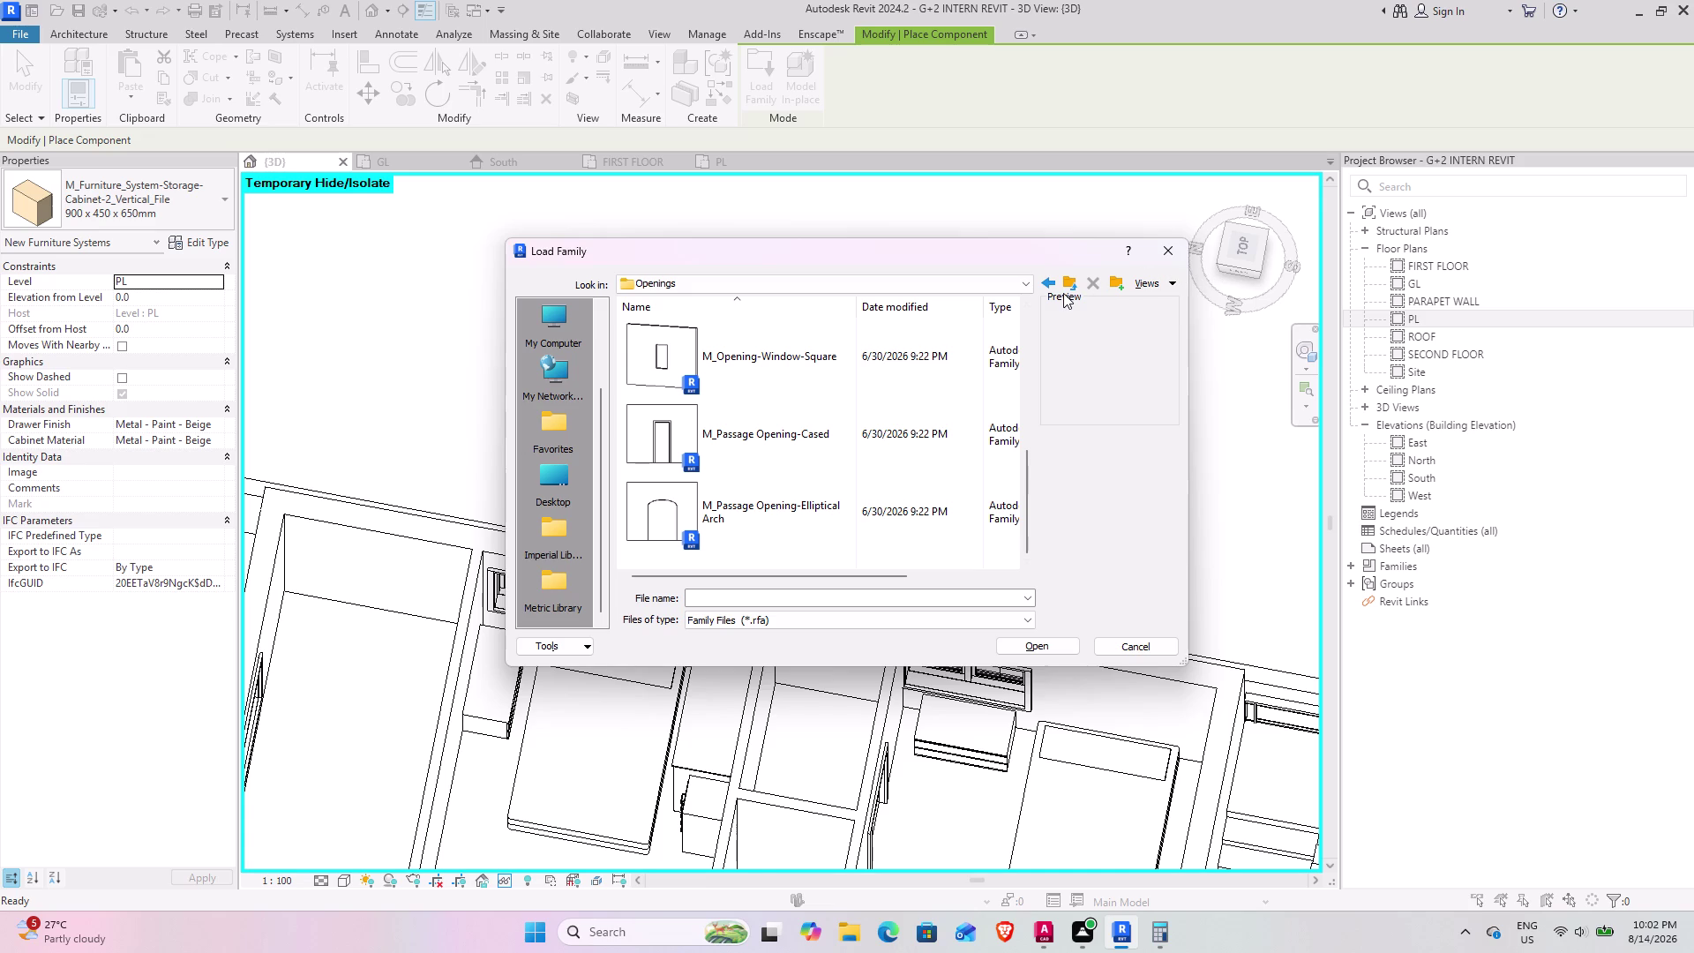
click(1062, 289)
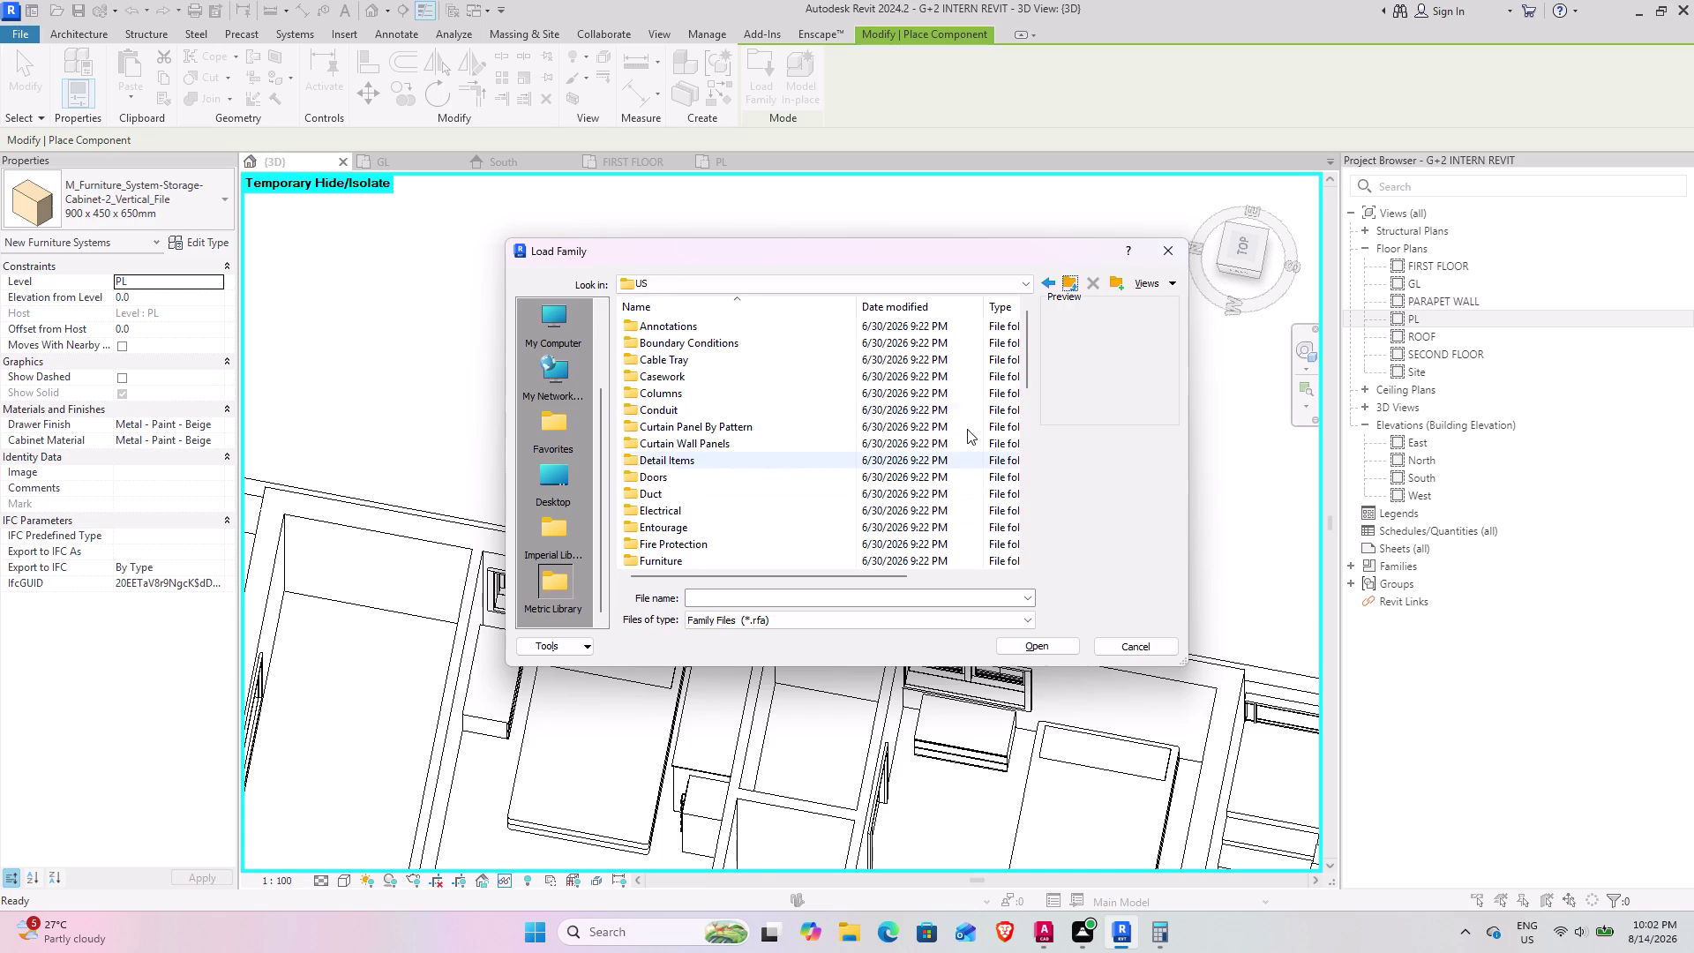
Select the Profiles folder and scroll the US category folder list.
drag(1025, 353, 1005, 430)
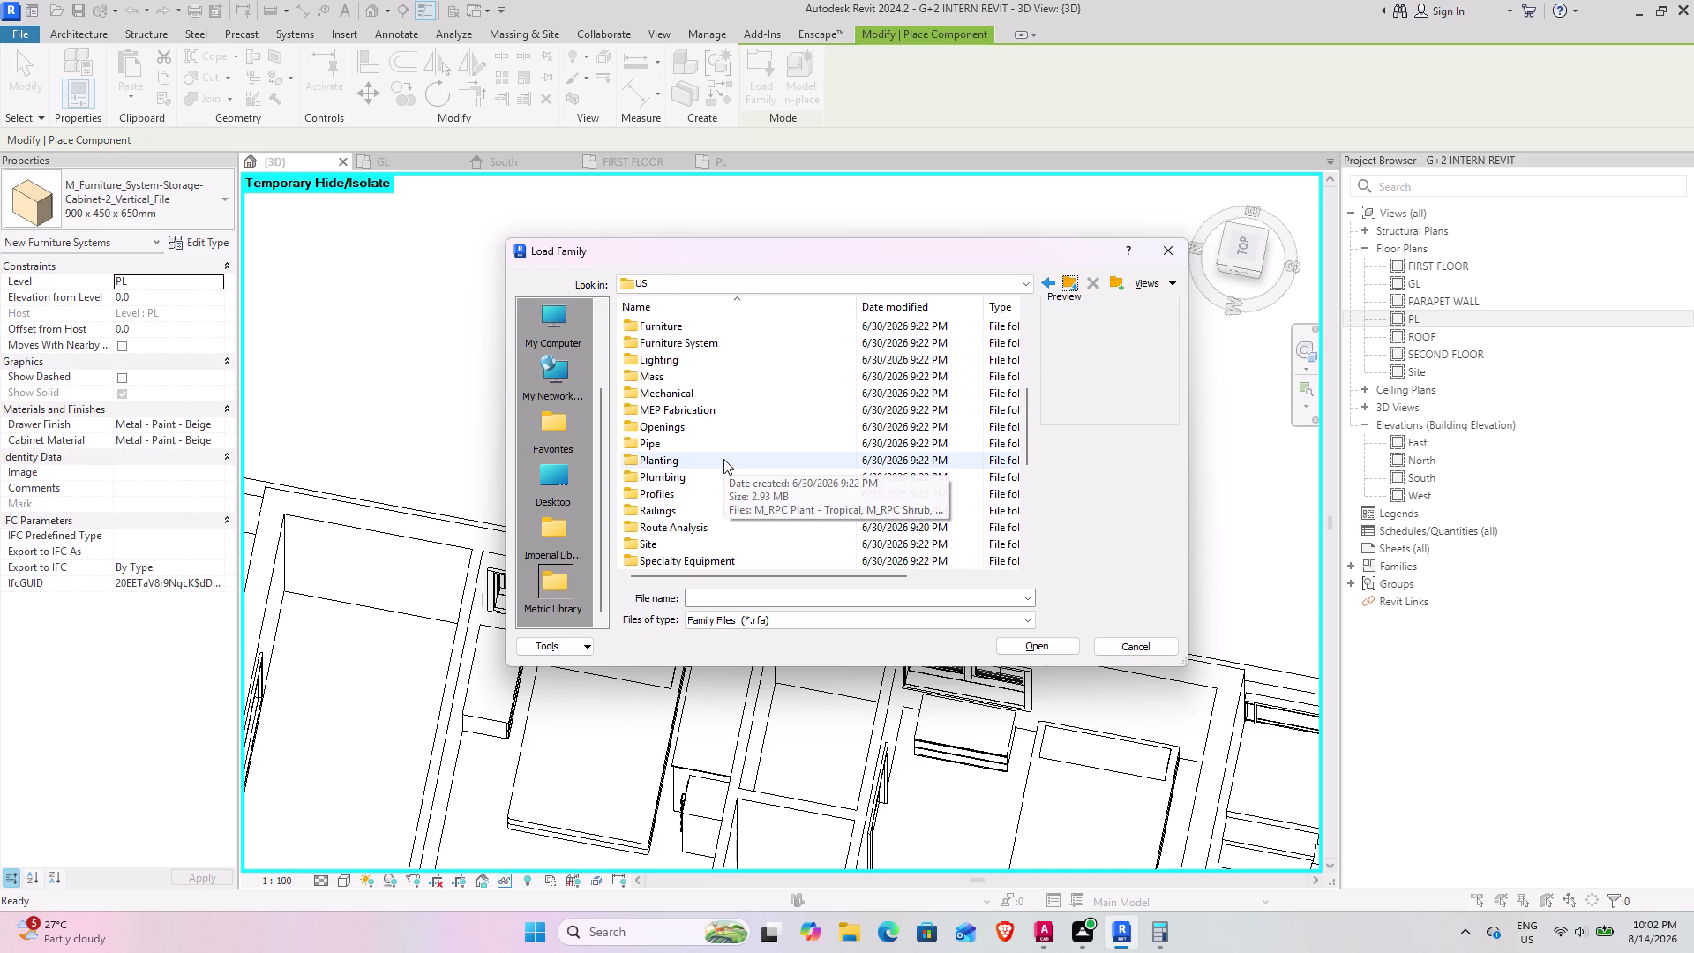
click(677, 496)
click(677, 495)
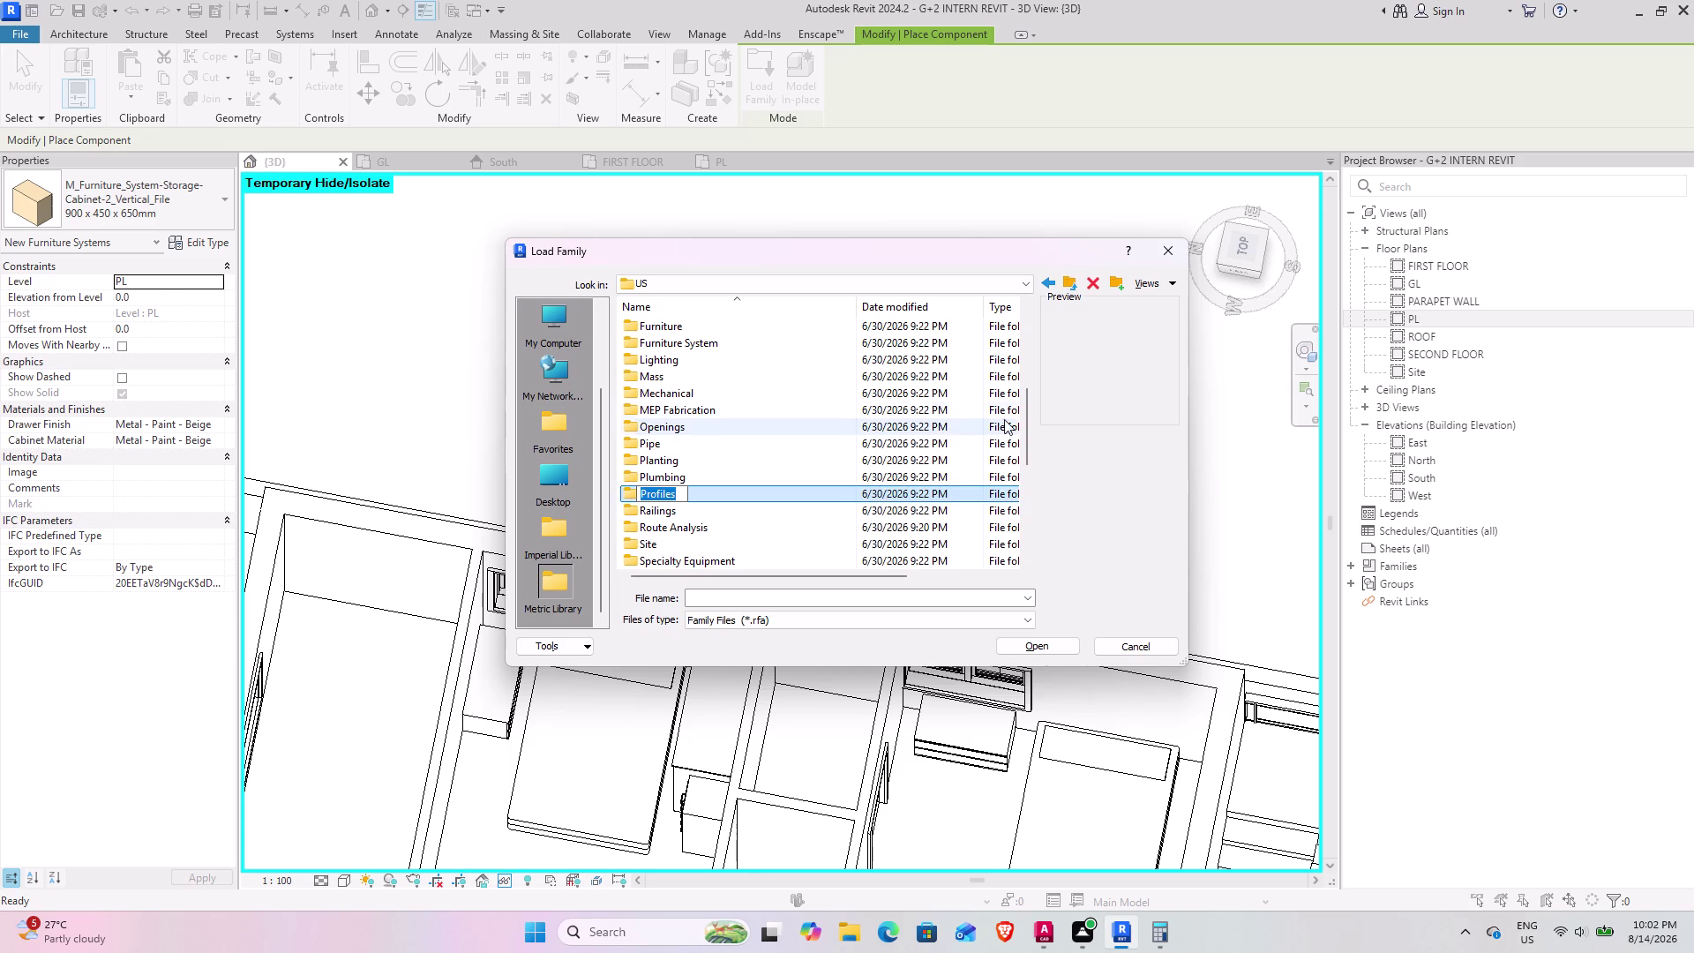
drag(1026, 419, 1021, 441)
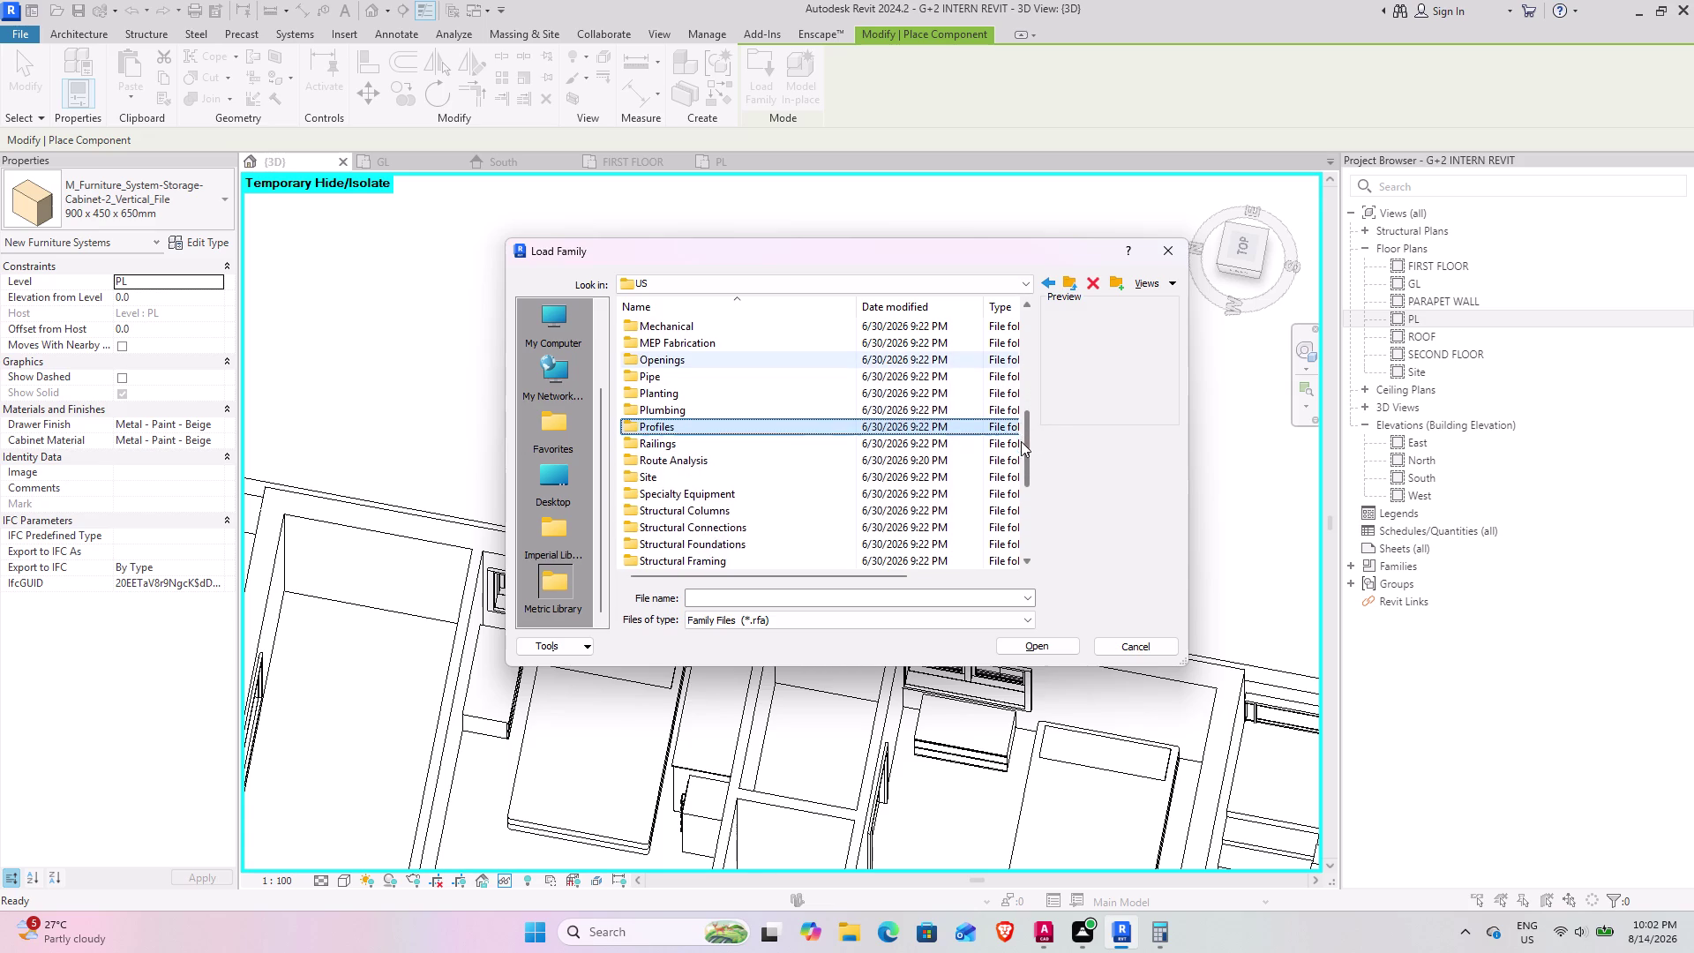
drag(1021, 441, 1014, 461)
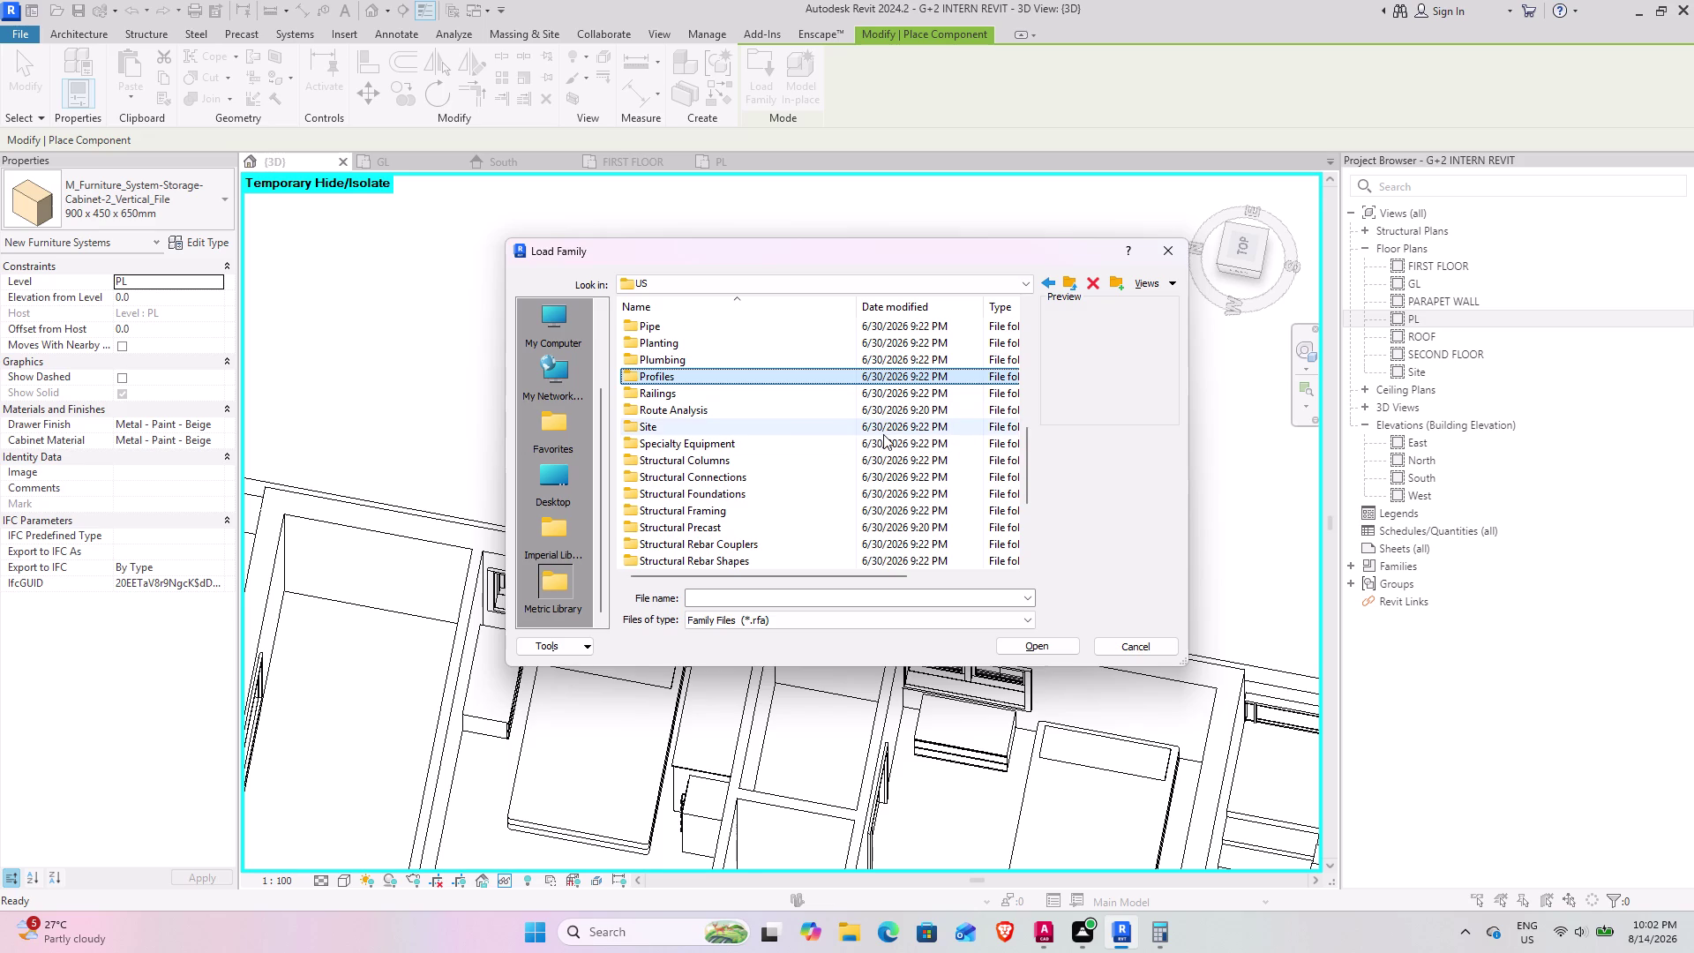
Browse Specialty Equipment's Classroom-Library folder, then return to Specialty Equipment.
double_click(718, 444)
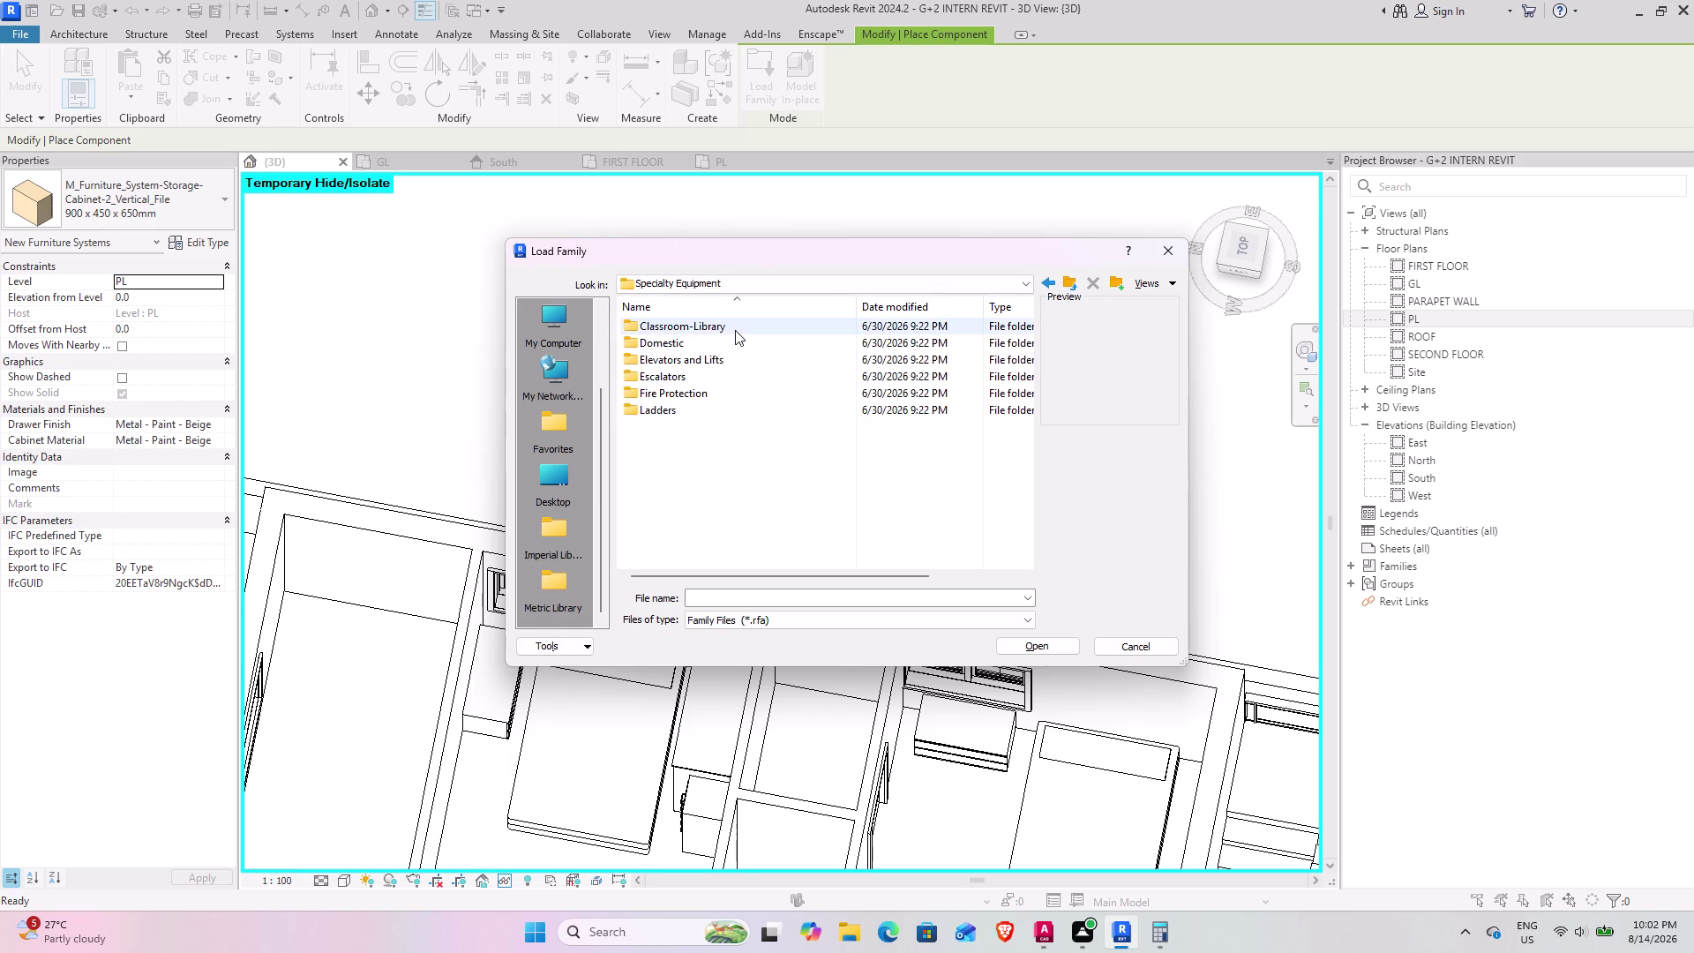
double_click(735, 329)
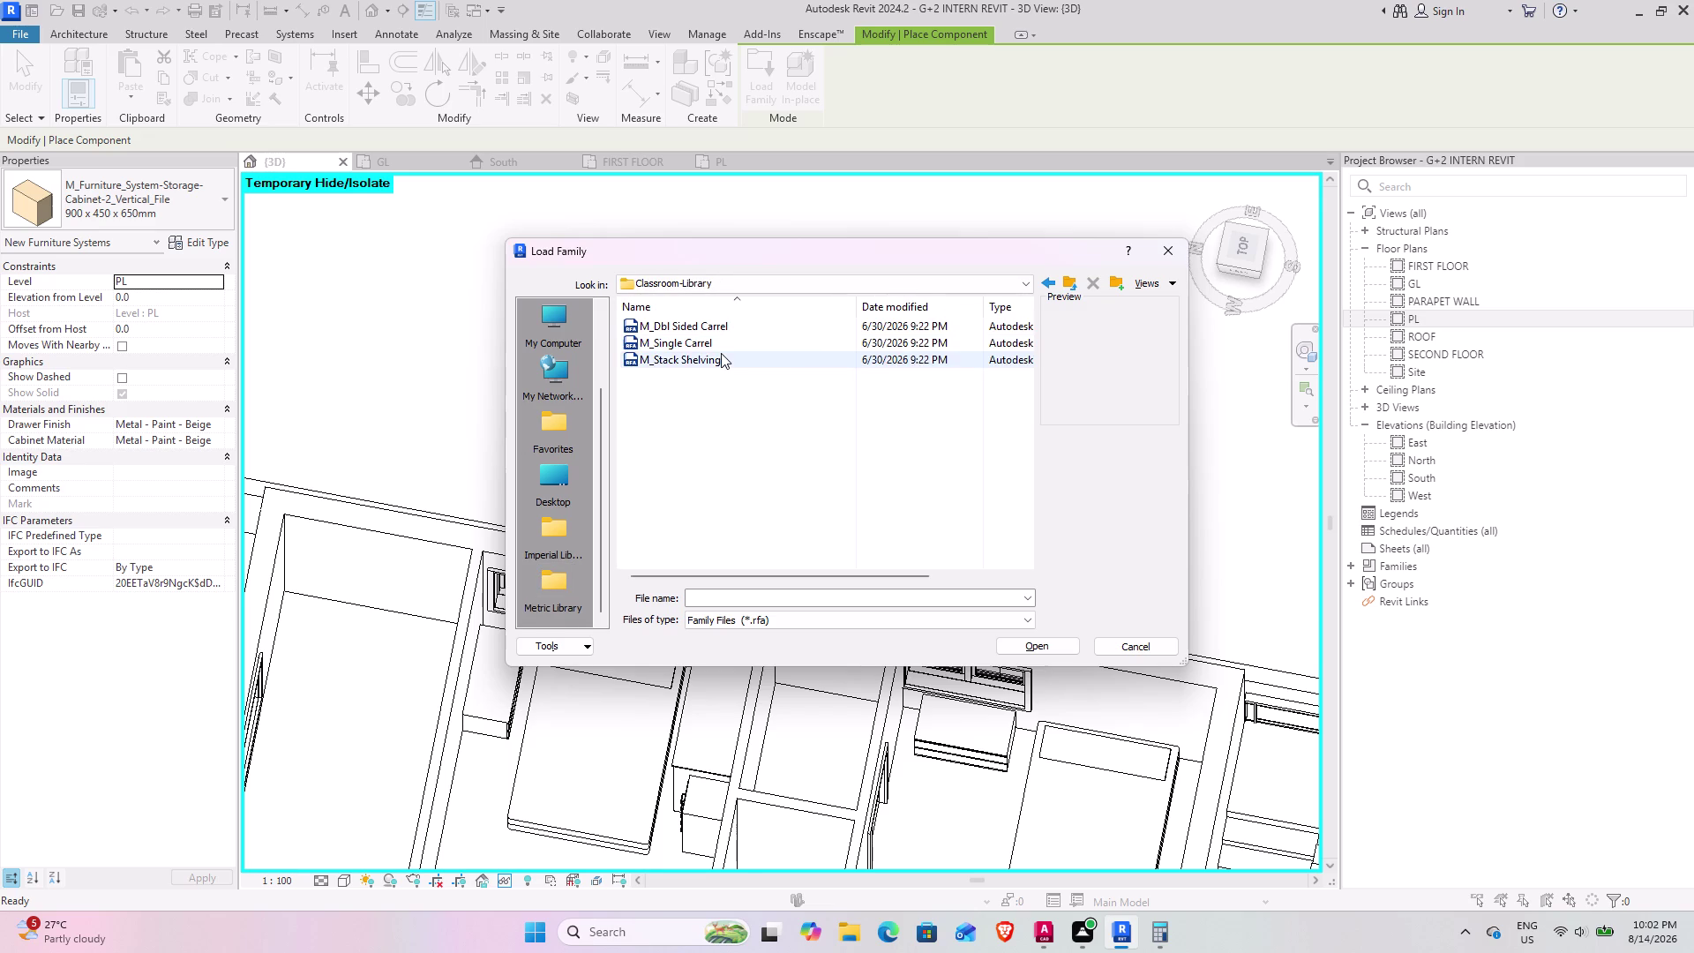
scroll(up, 3)
scroll(up, 3)
scroll(up, 3)
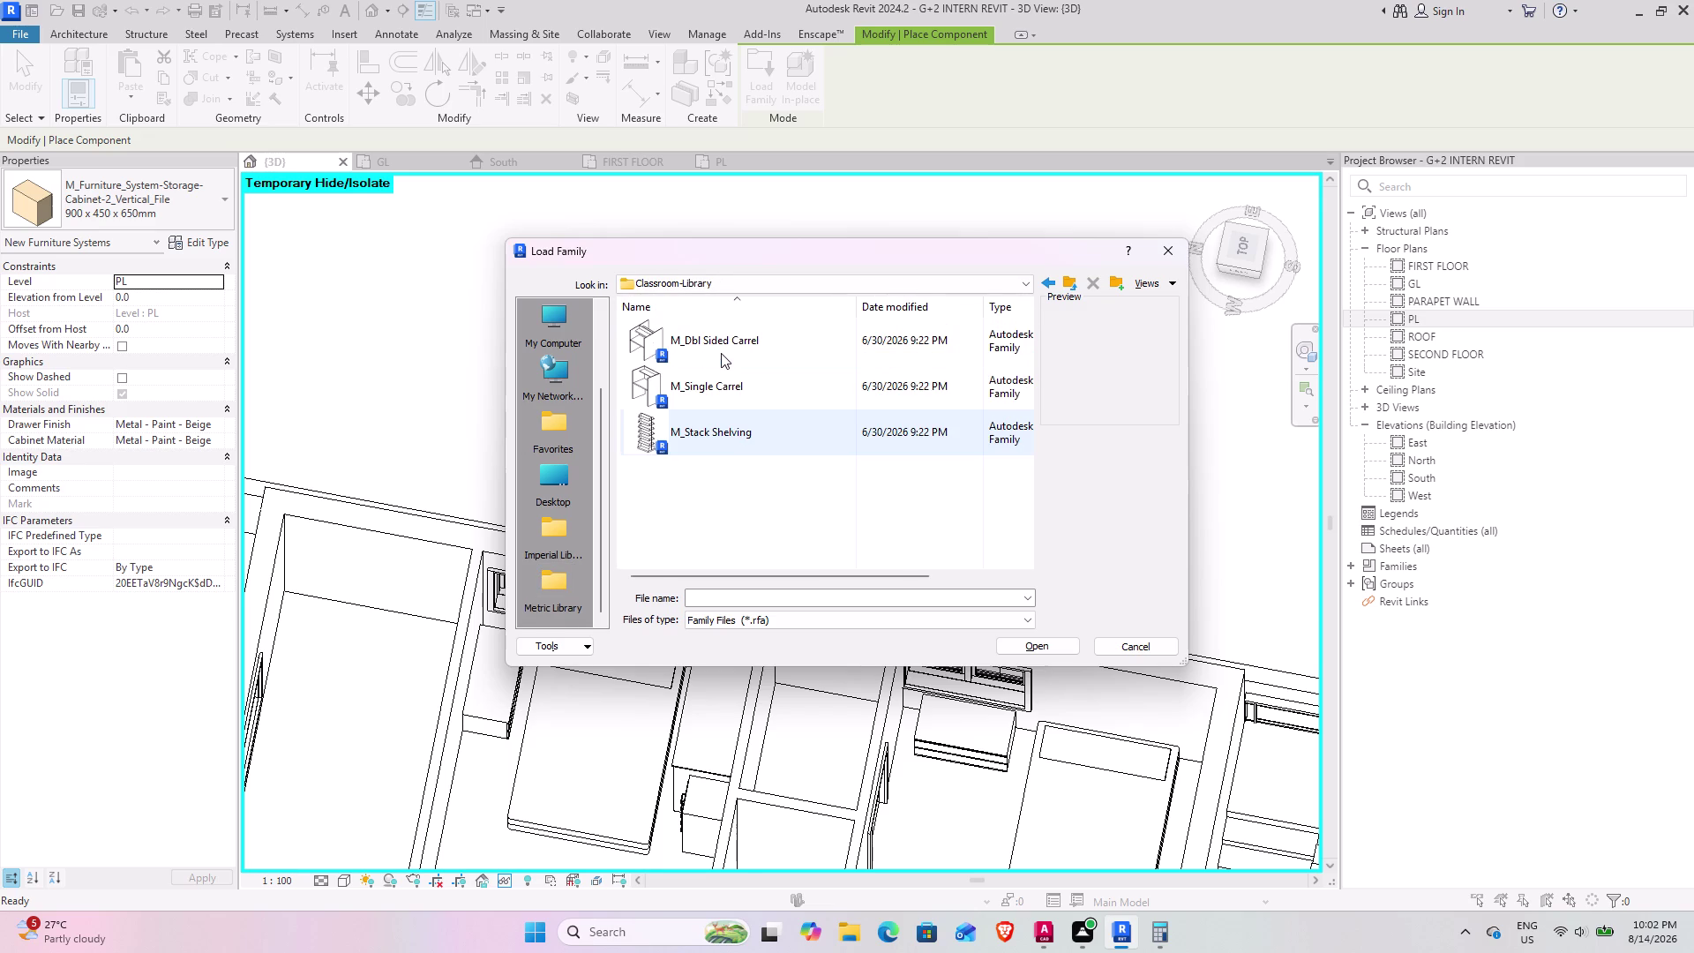
scroll(up, 3)
scroll(up, 3)
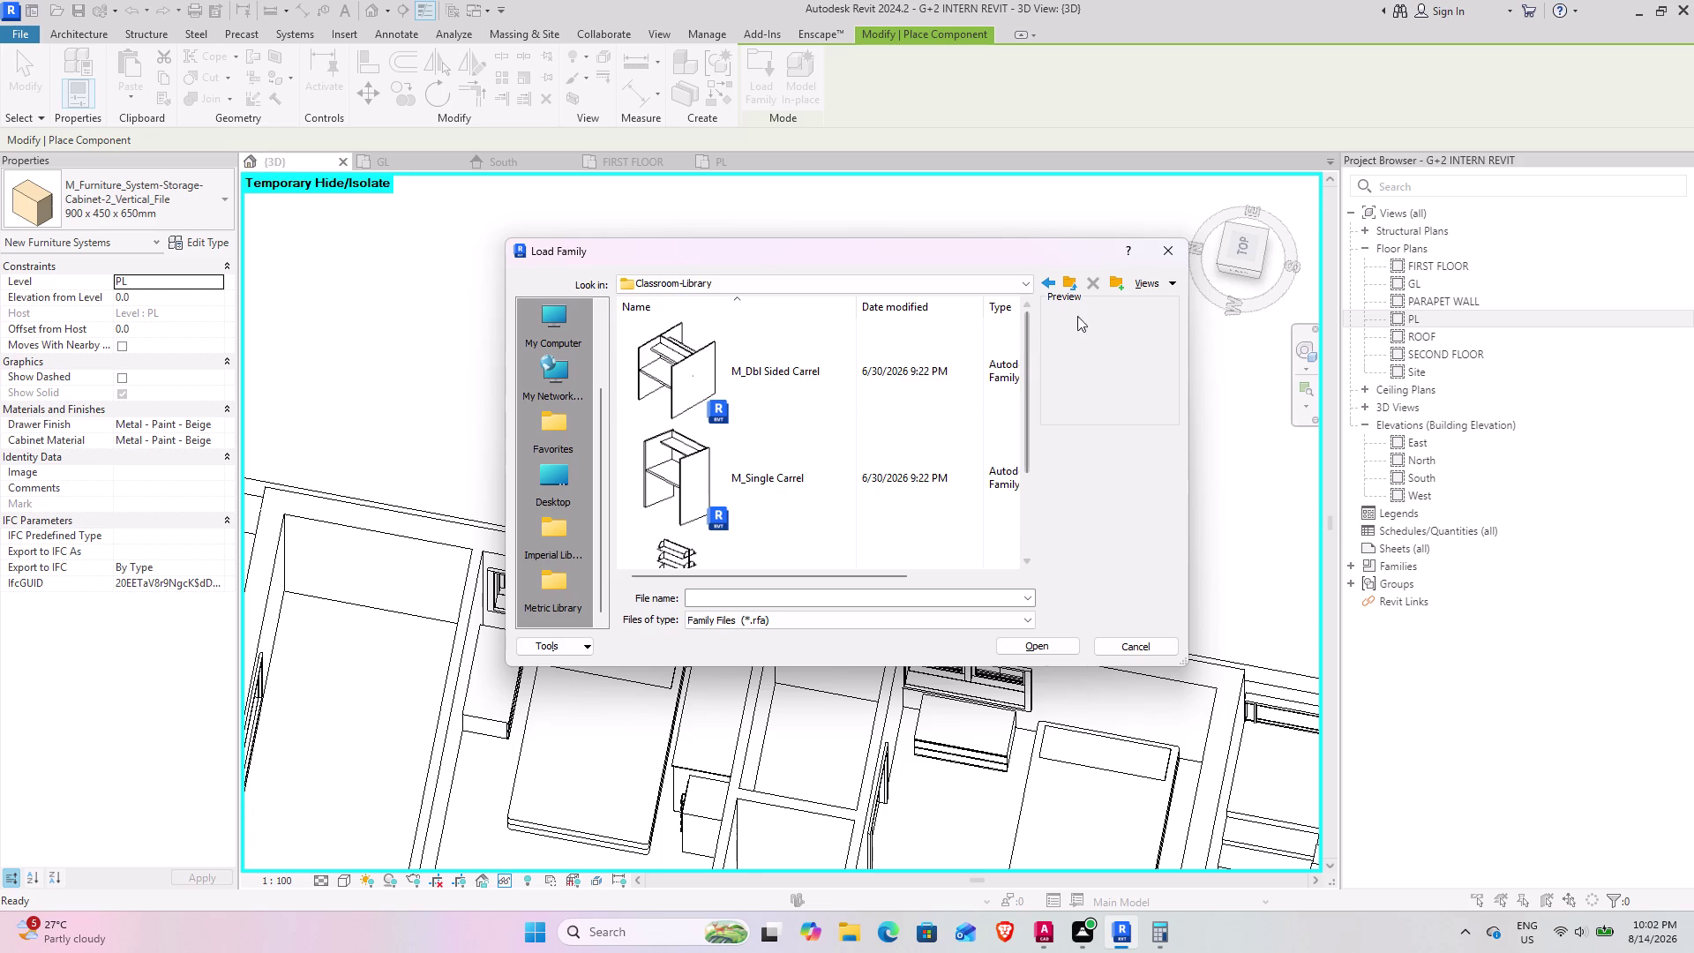
click(1068, 281)
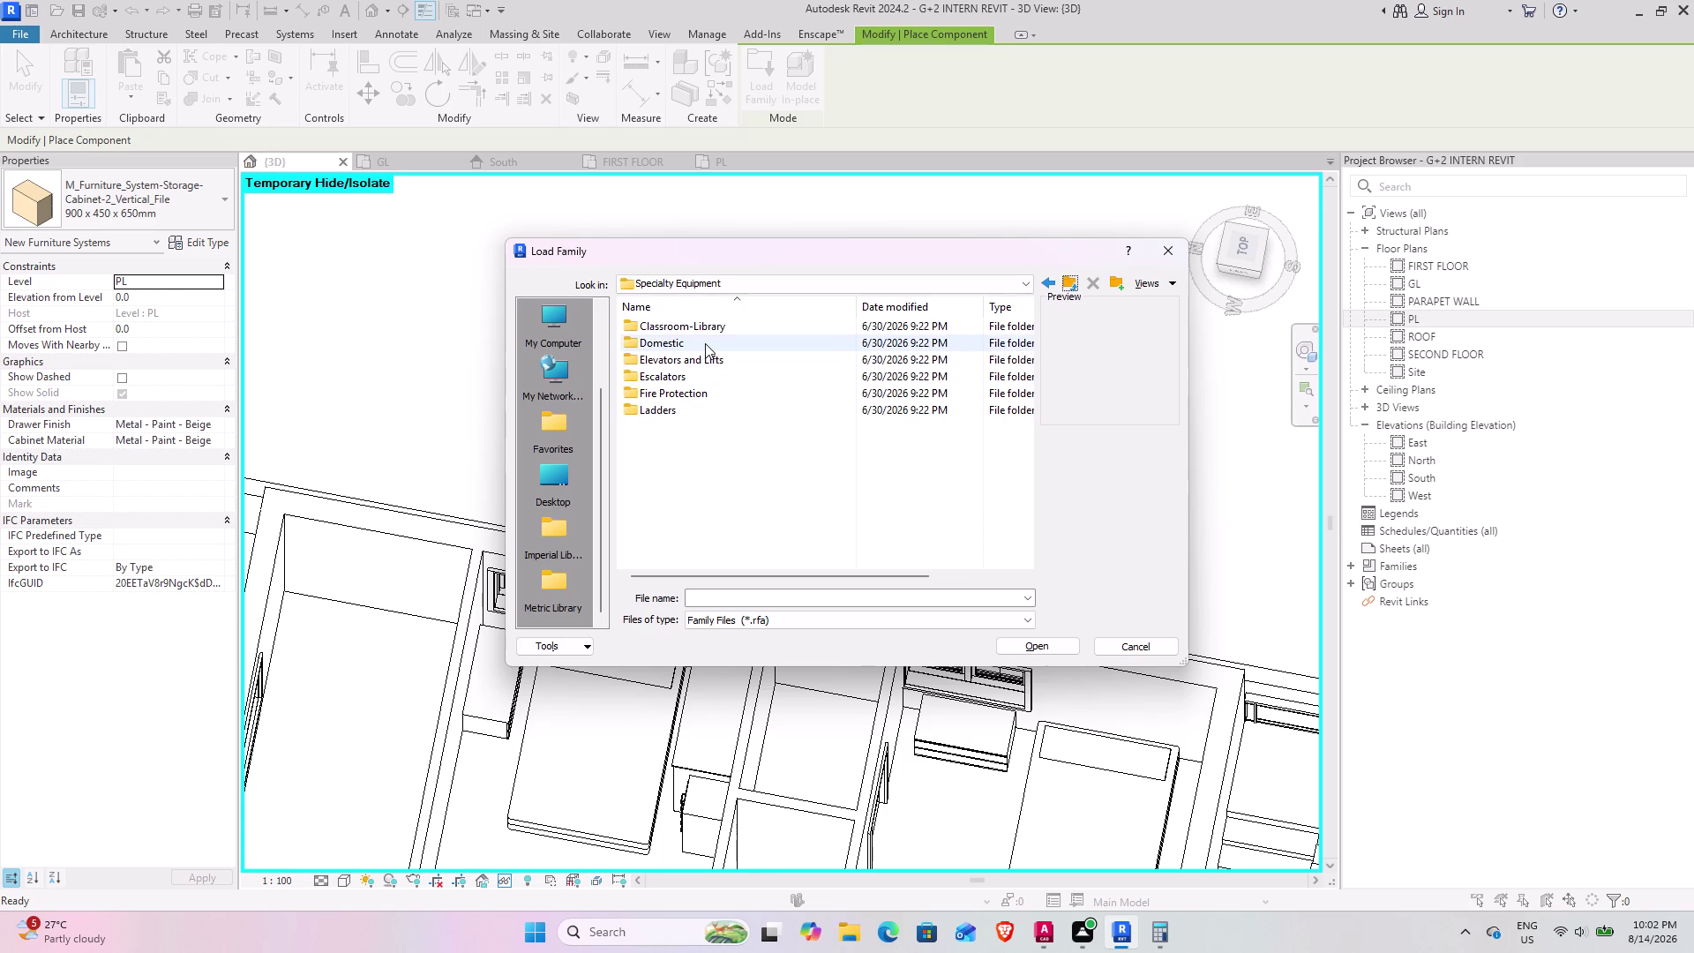
Load M_Kitchenette - Small from the Domestic folder.
double_click(705, 343)
scroll(up, 3)
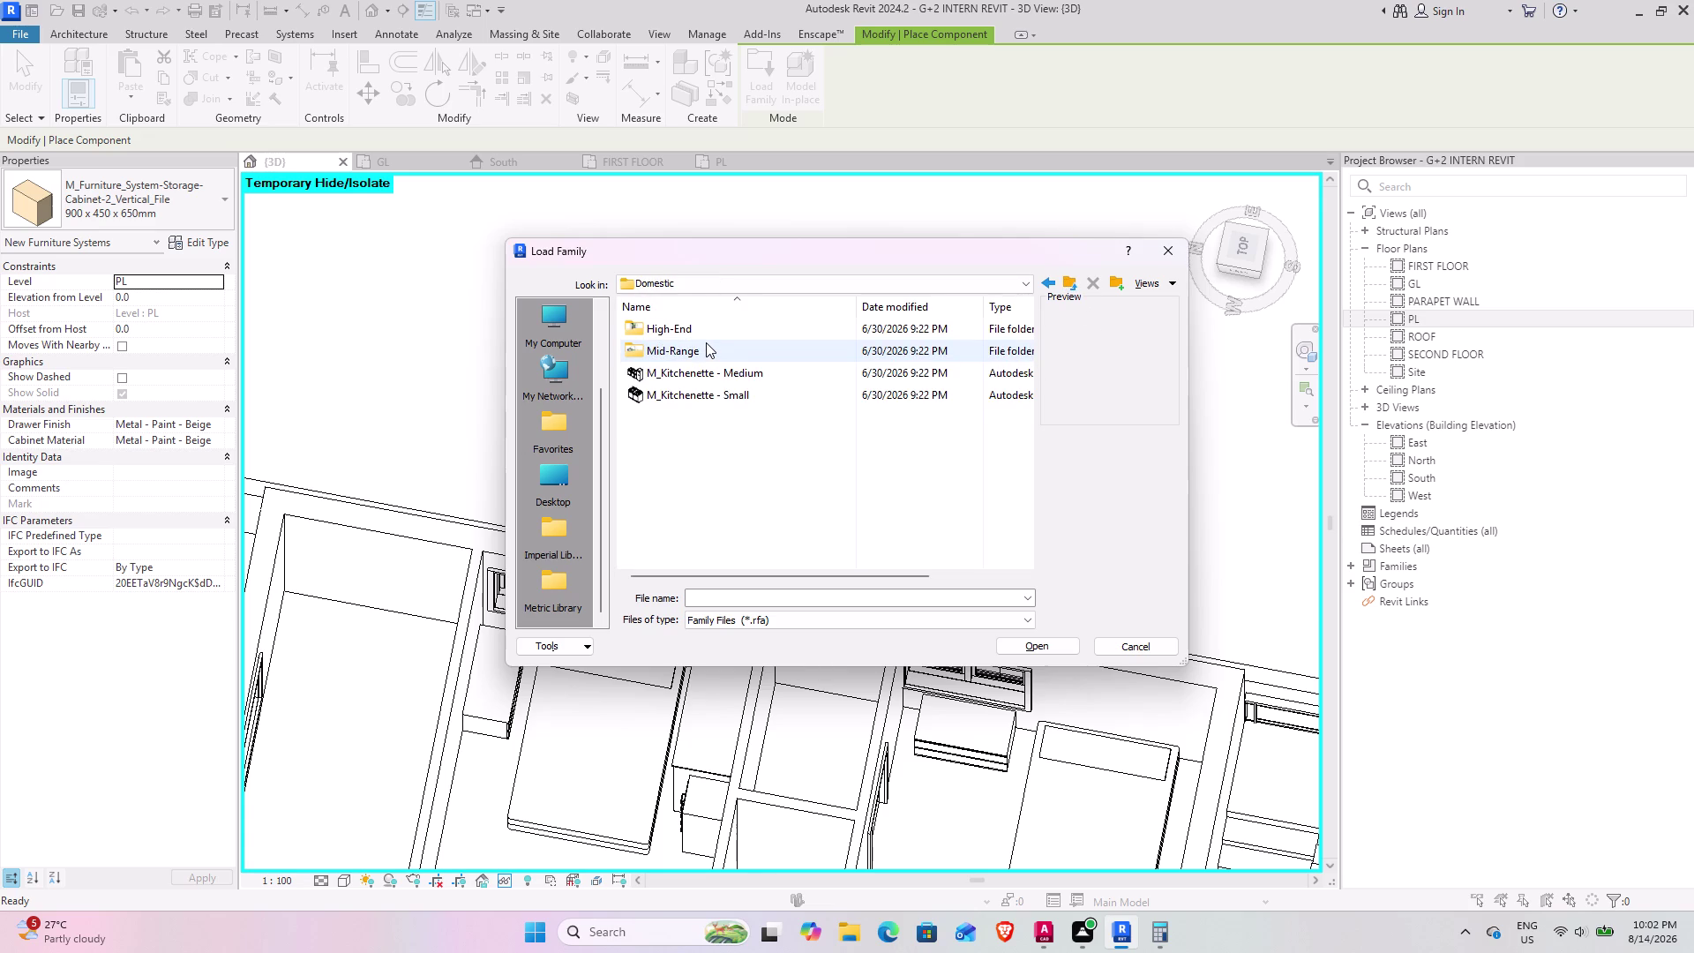
scroll(up, 3)
scroll(up, 3)
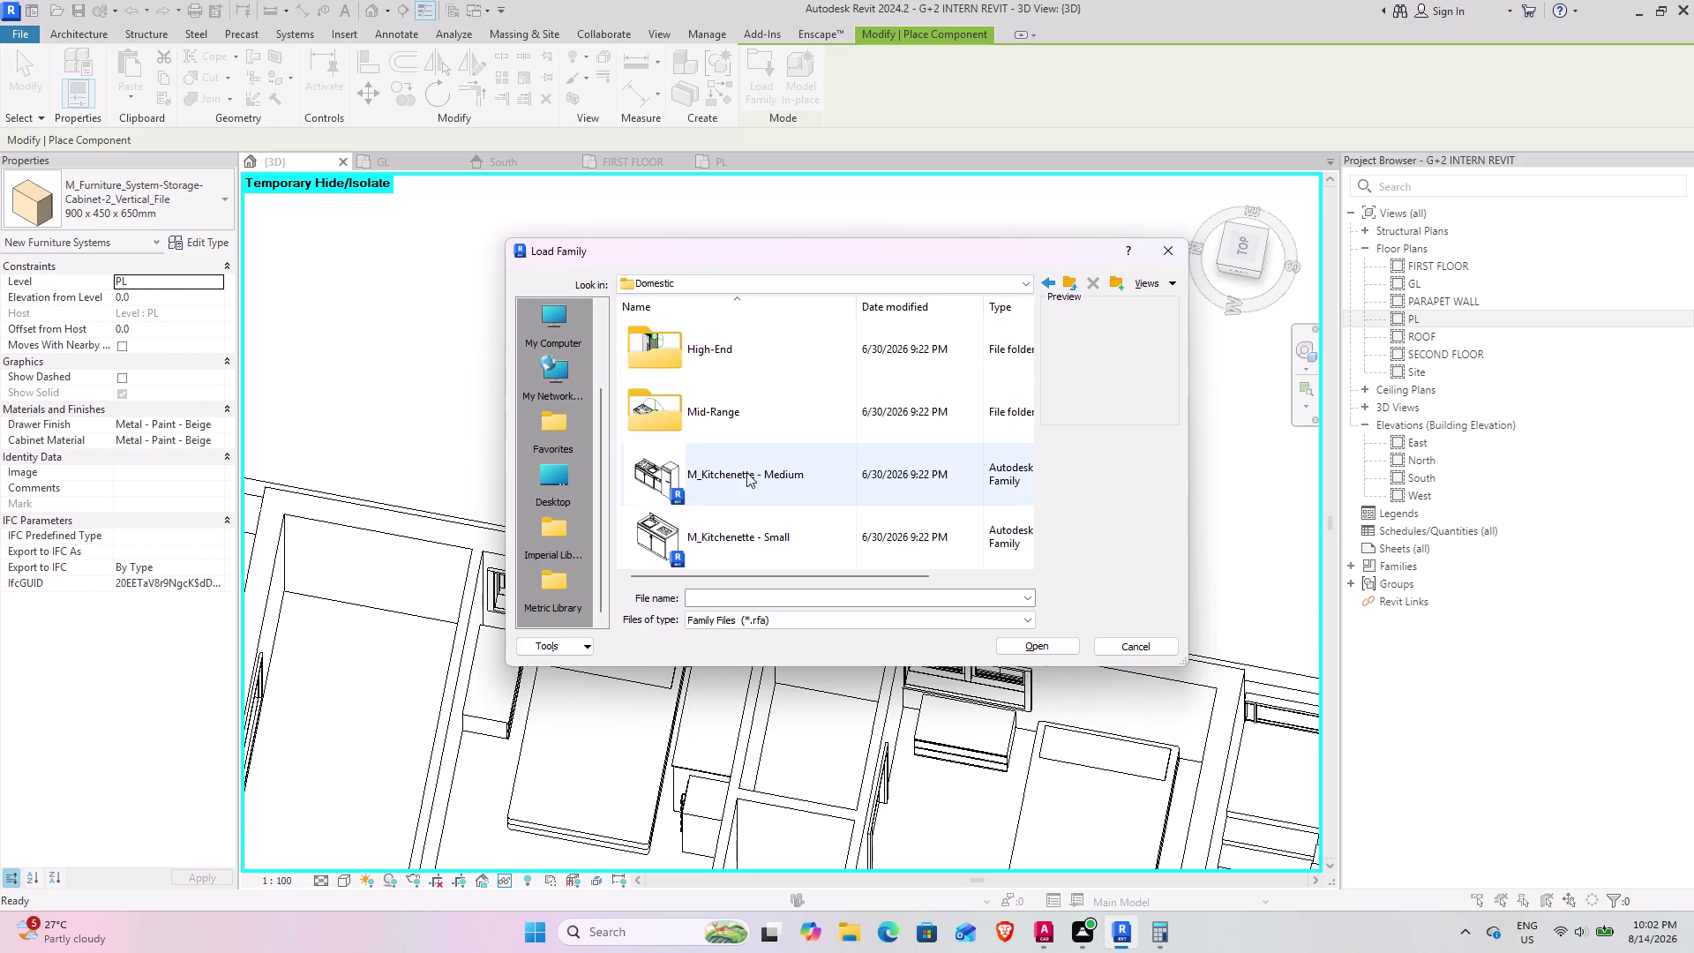
scroll(down, 3)
scroll(up, 3)
scroll(up, 3)
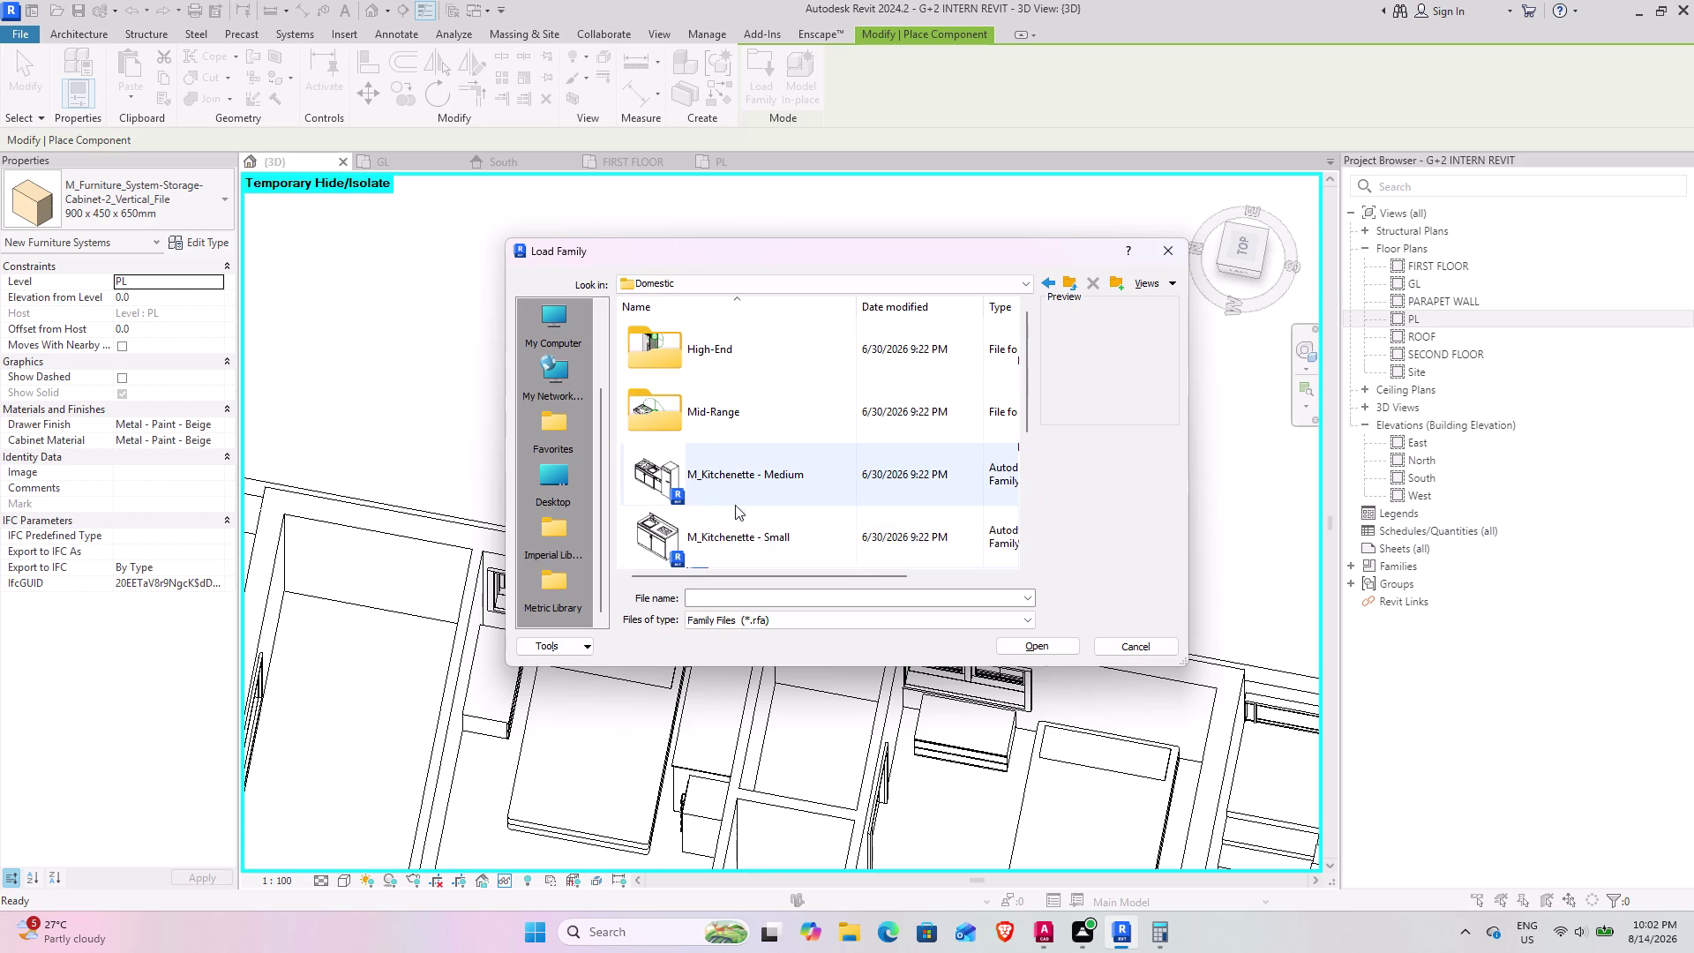
scroll(down, 3)
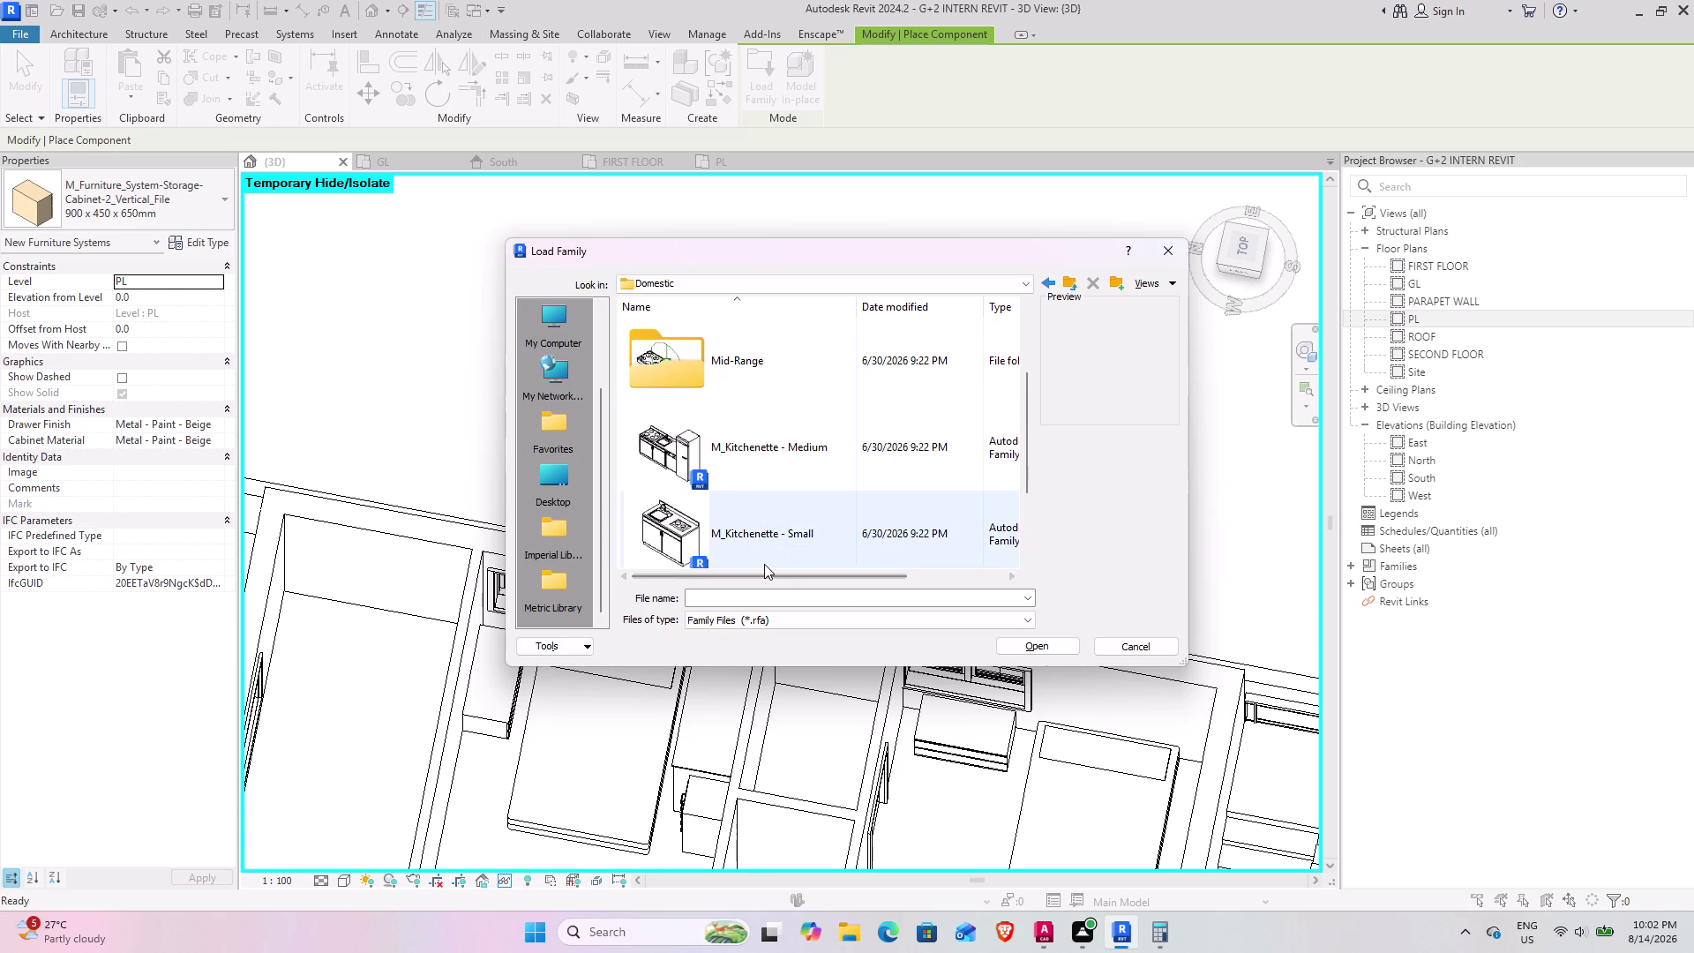
click(660, 520)
click(1035, 644)
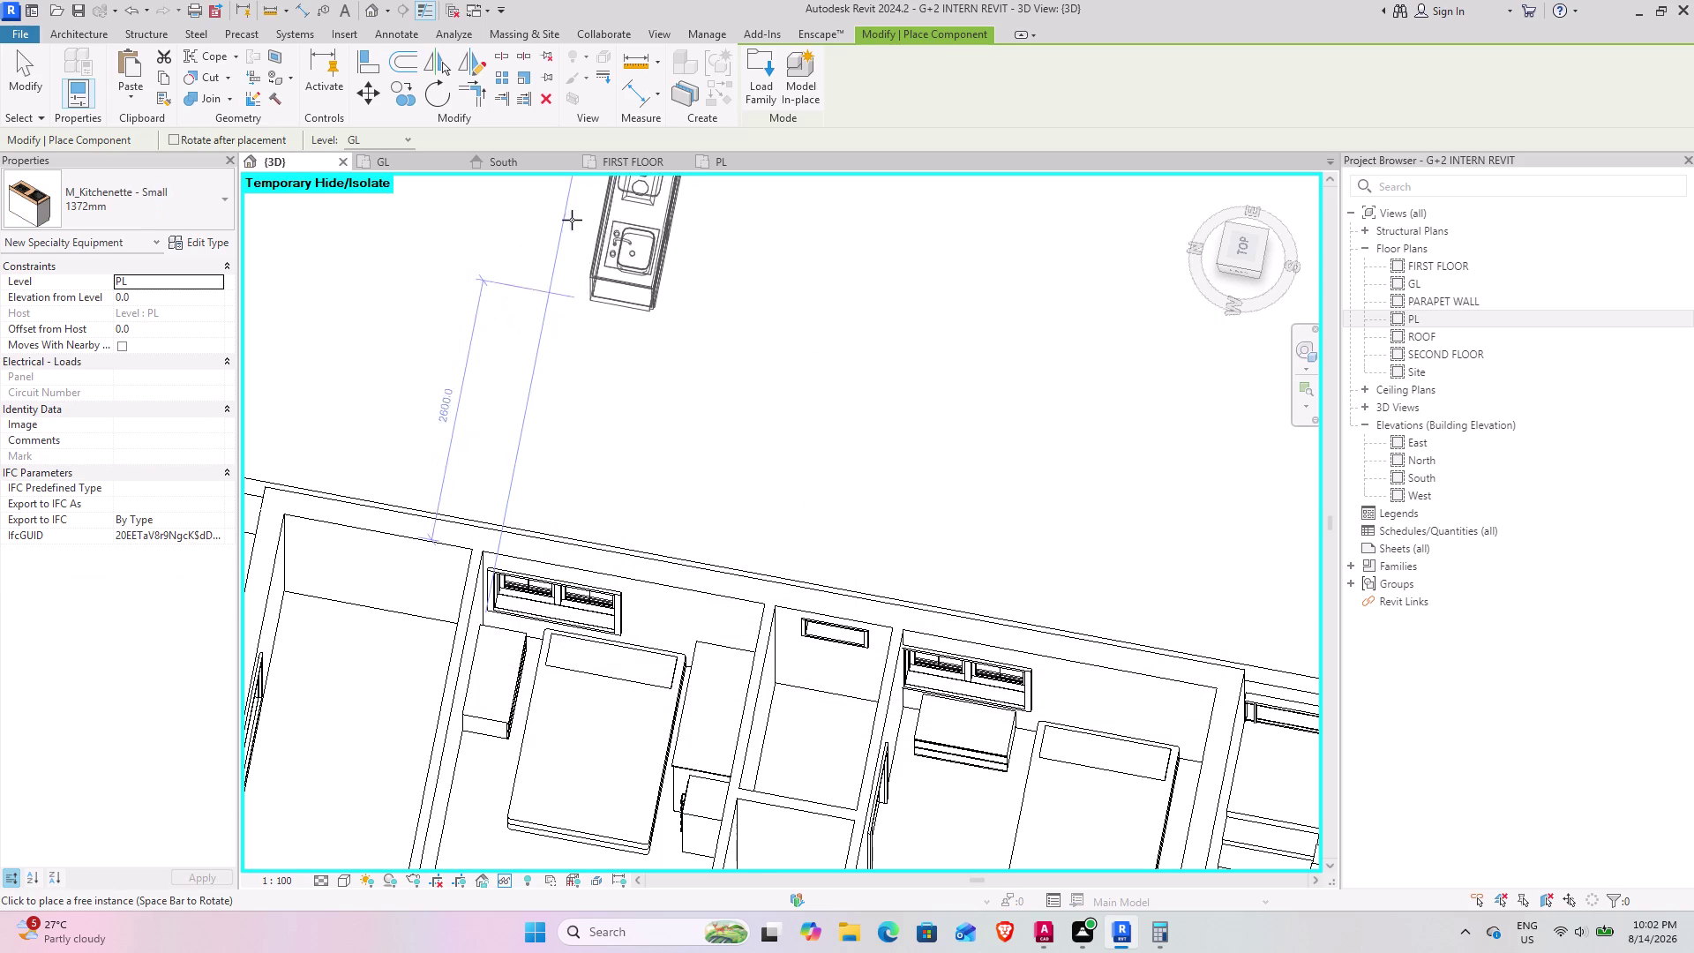
Place the small kitchenette against the kitchen's top wall on GL, then reopen Load Family.
click(384, 167)
middle_drag(654, 379, 643, 446)
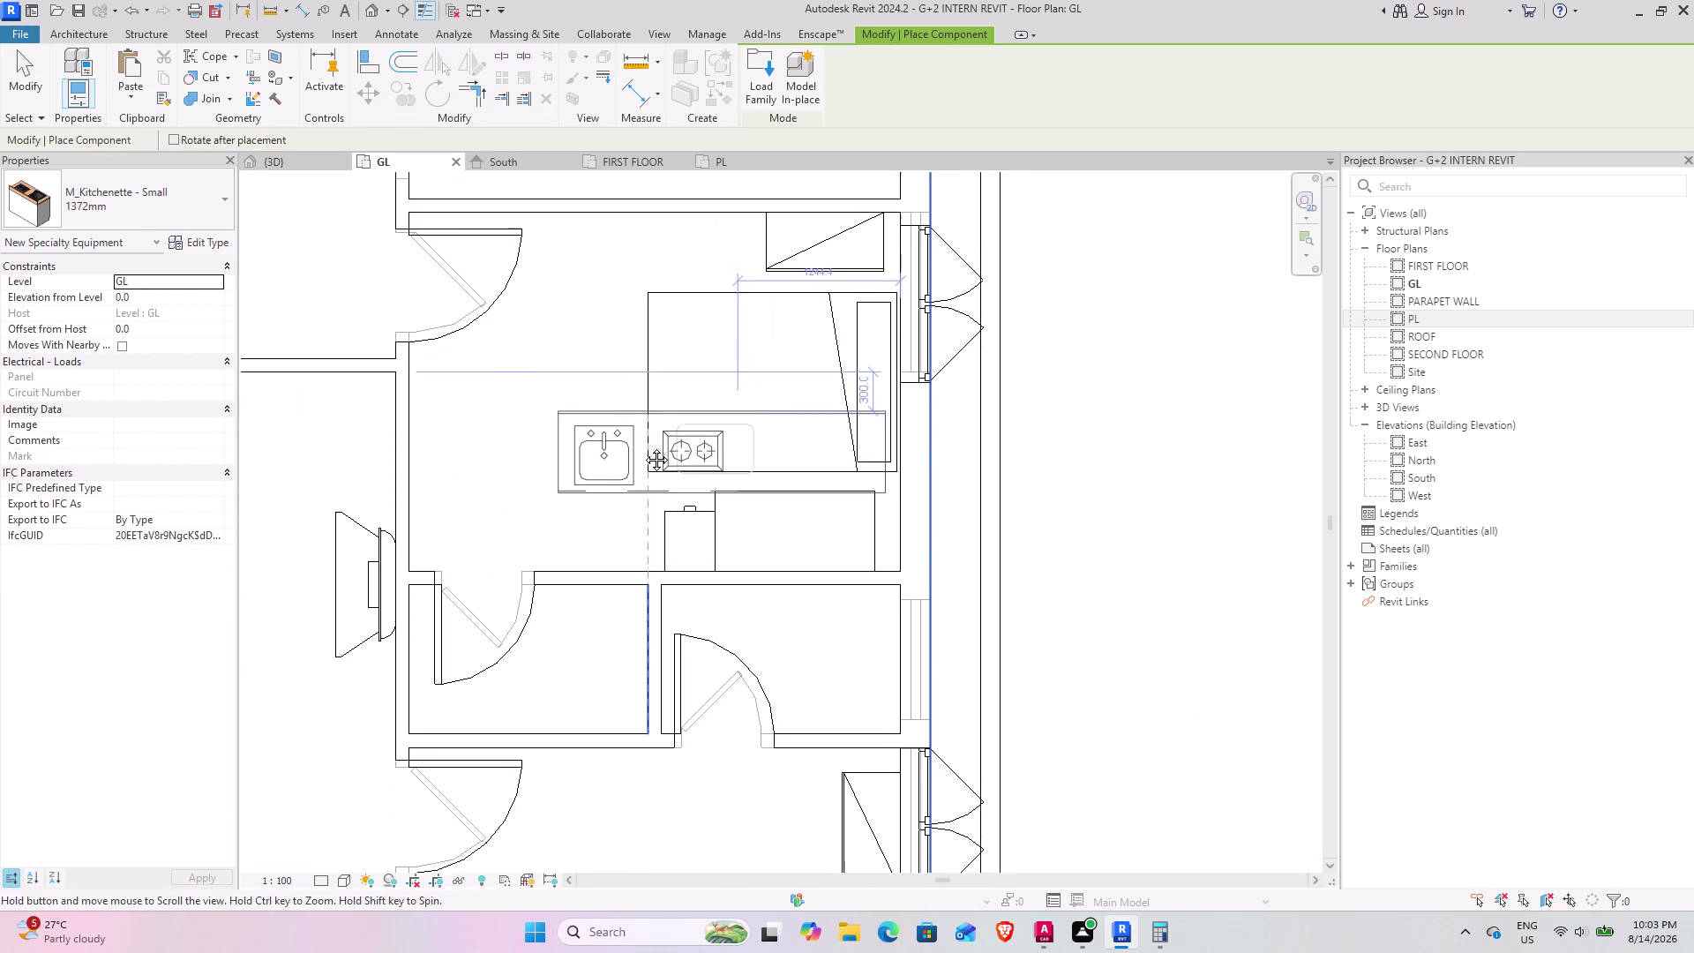
middle_drag(644, 446, 655, 716)
middle_drag(552, 300, 548, 461)
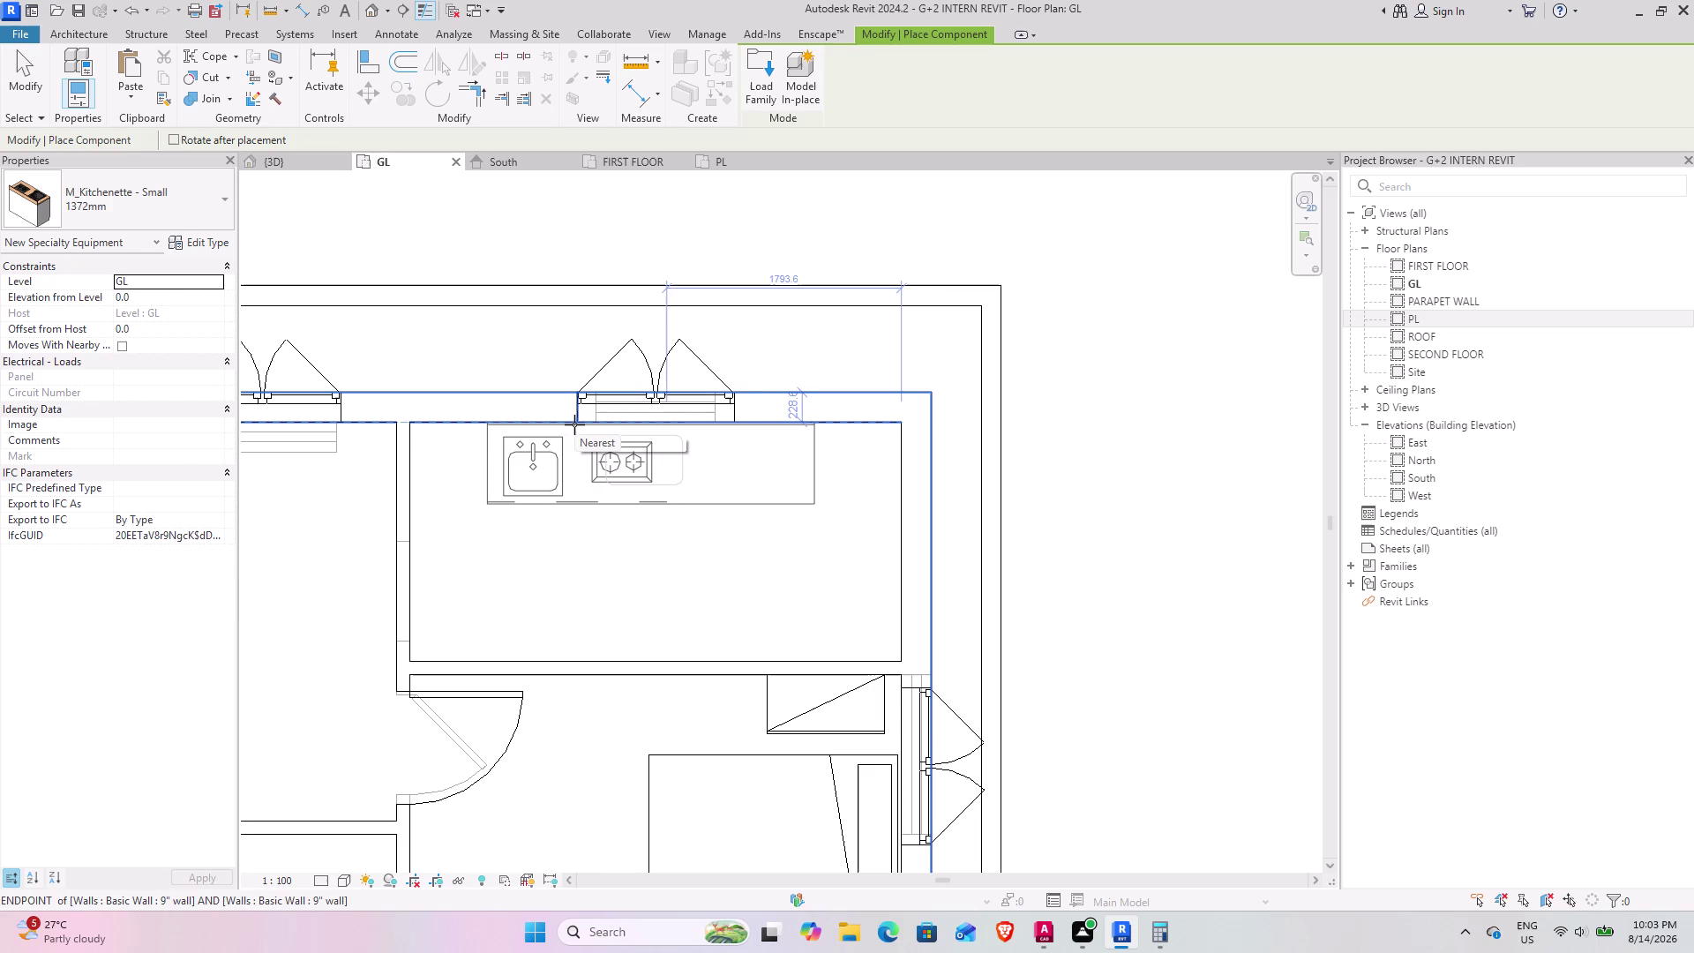
scroll(up, 3)
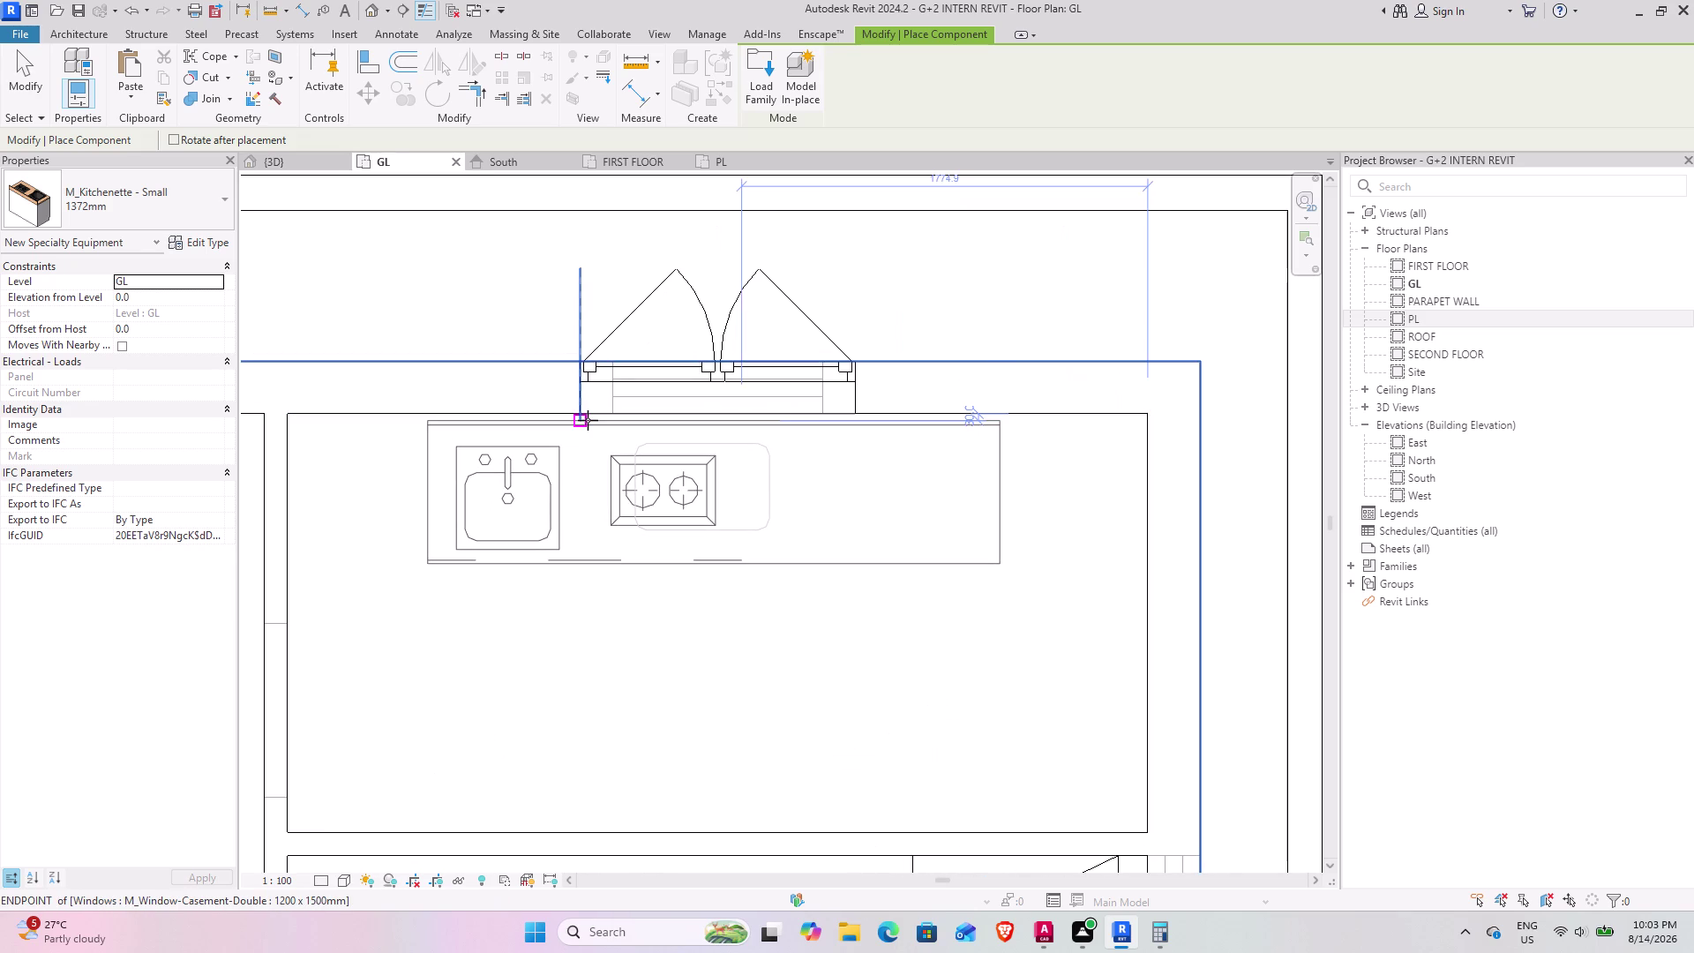
click(585, 418)
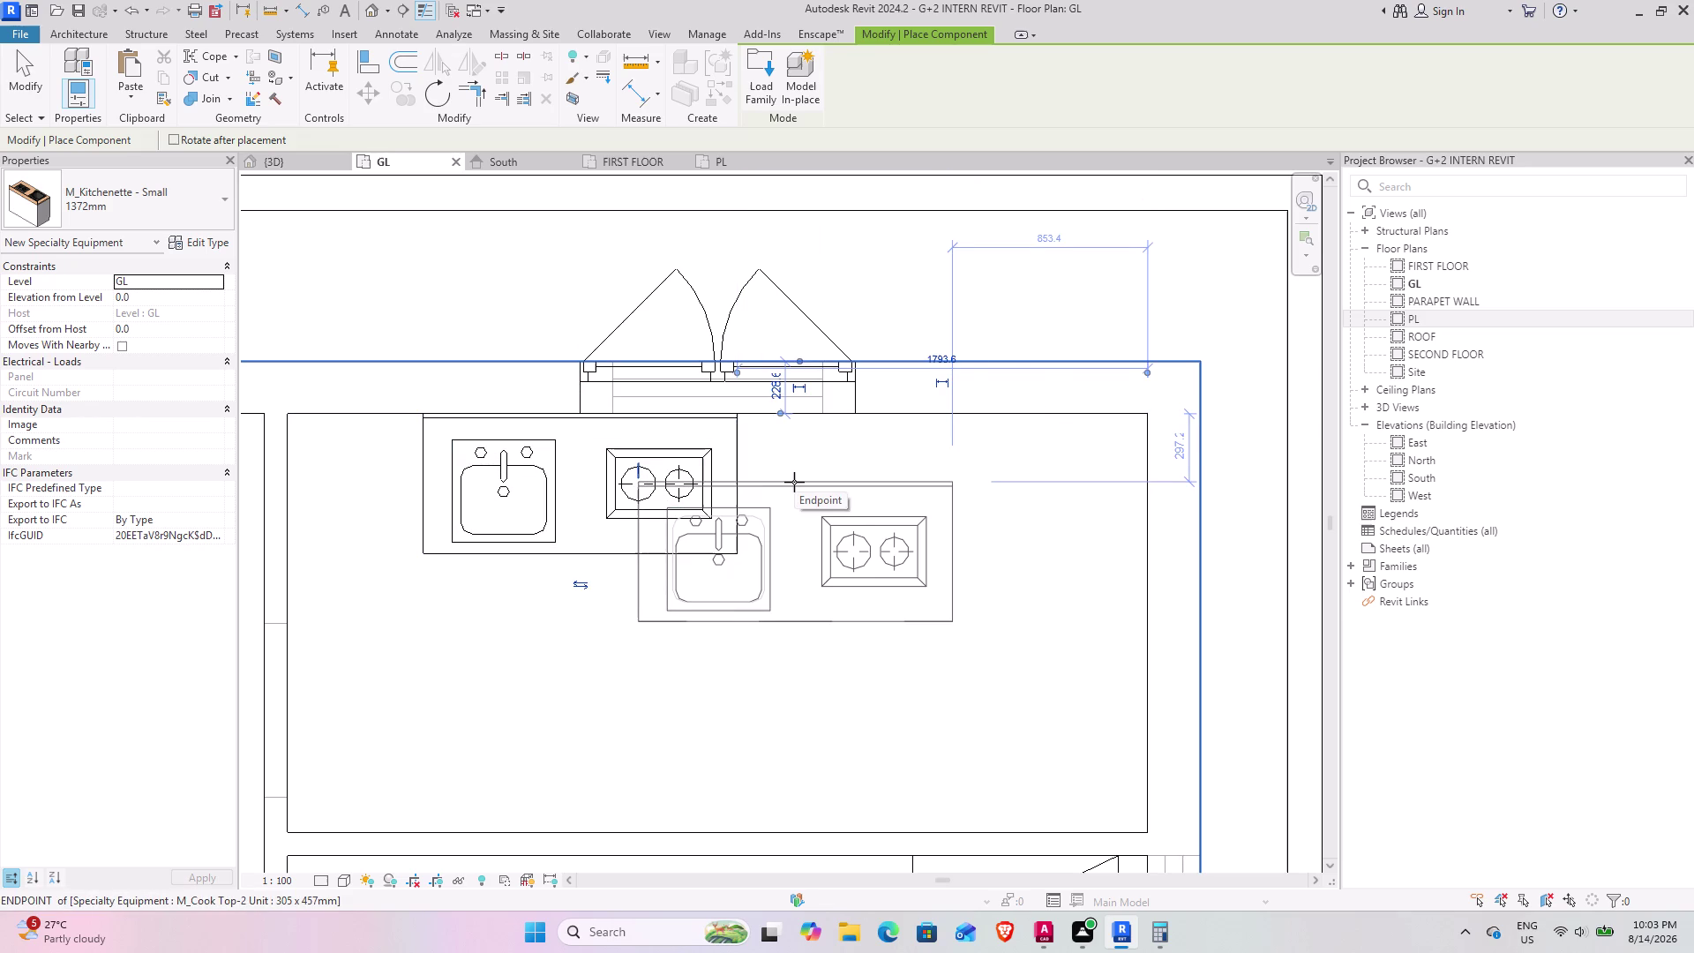
click(766, 75)
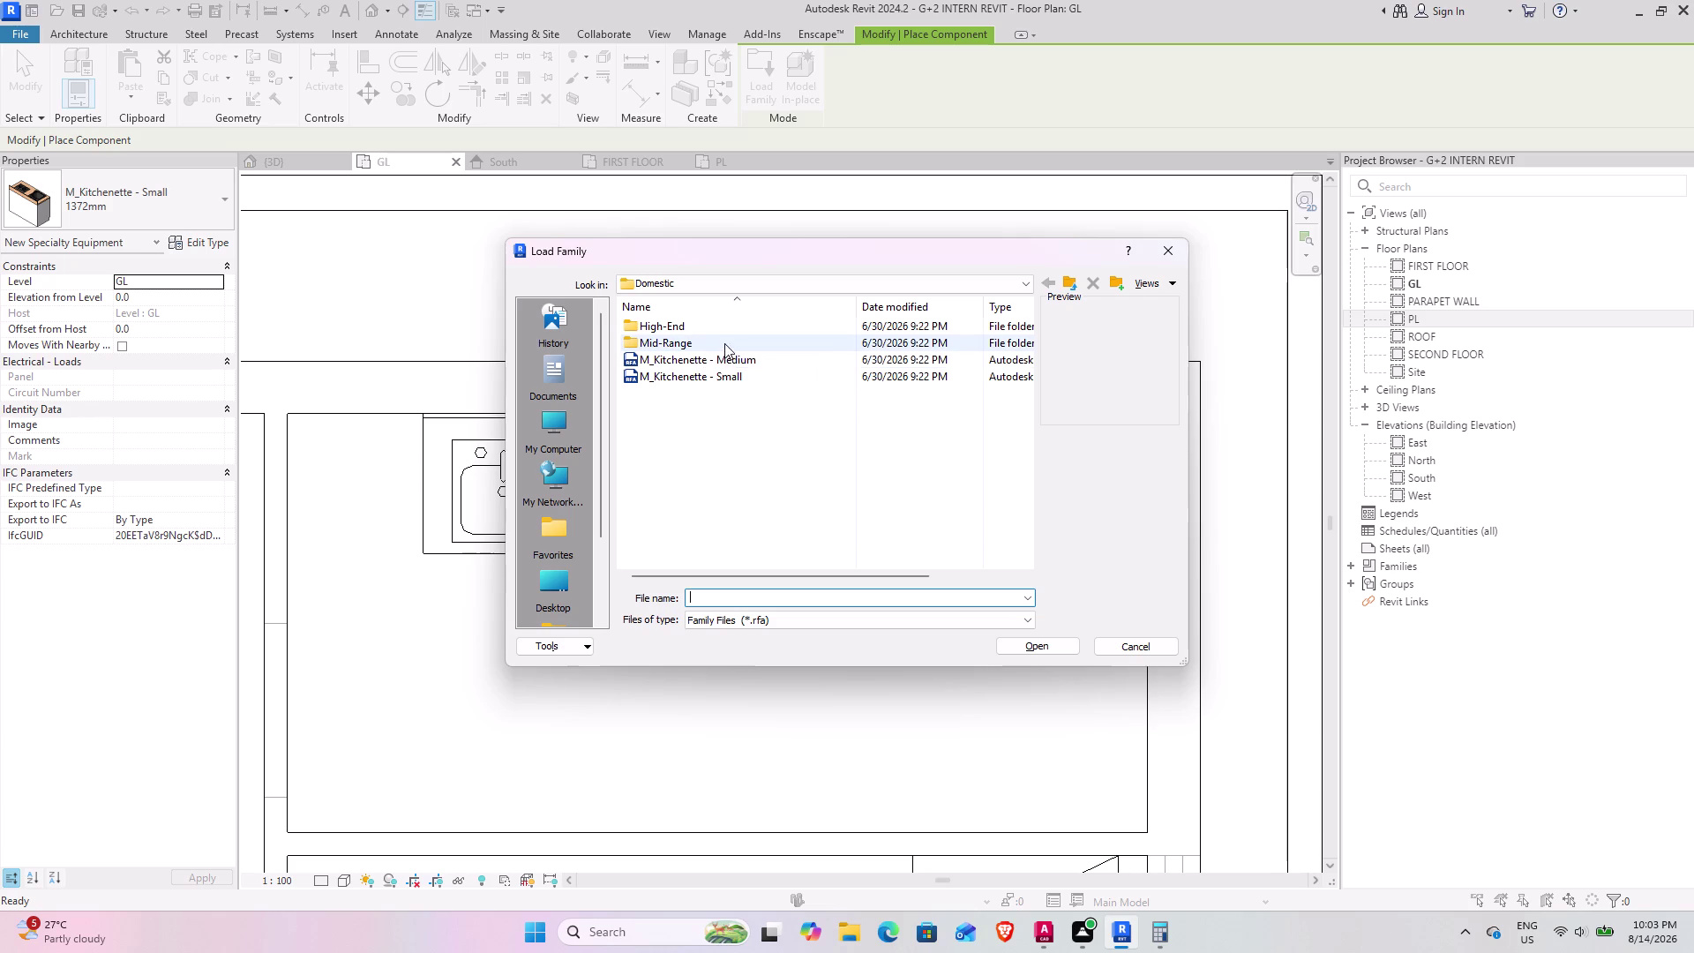
Load M_Kitchenette - Medium, overwriting the shared counter-top sub-component.
scroll(up, 3)
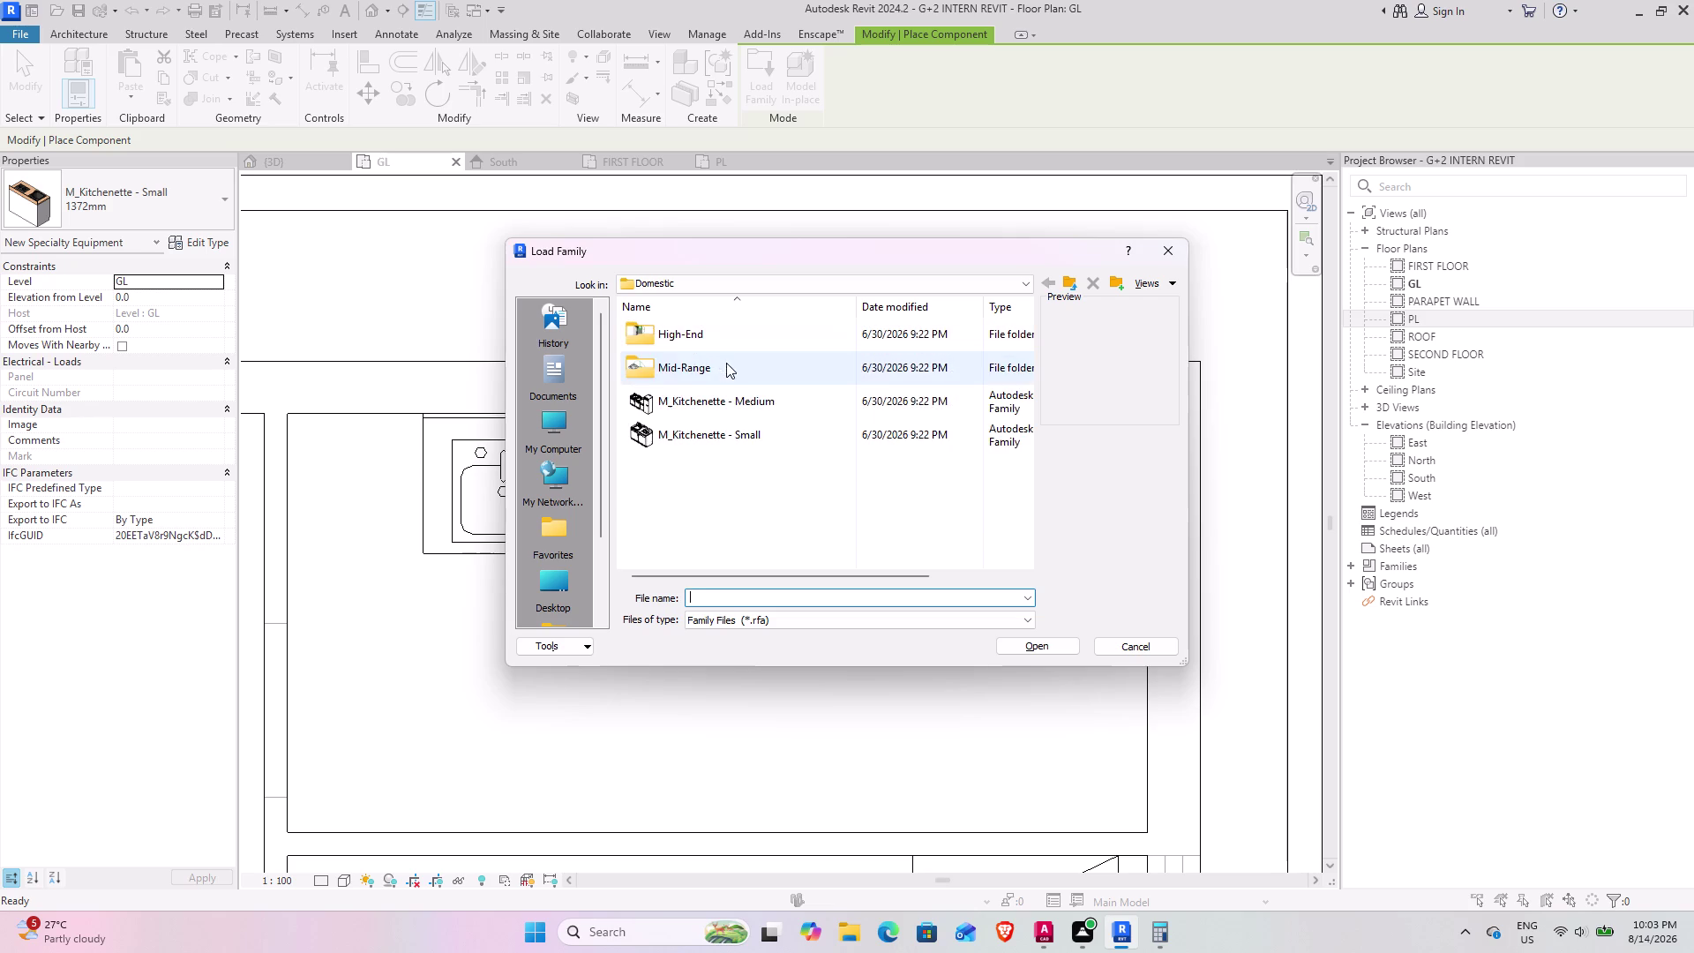
scroll(up, 3)
scroll(down, 3)
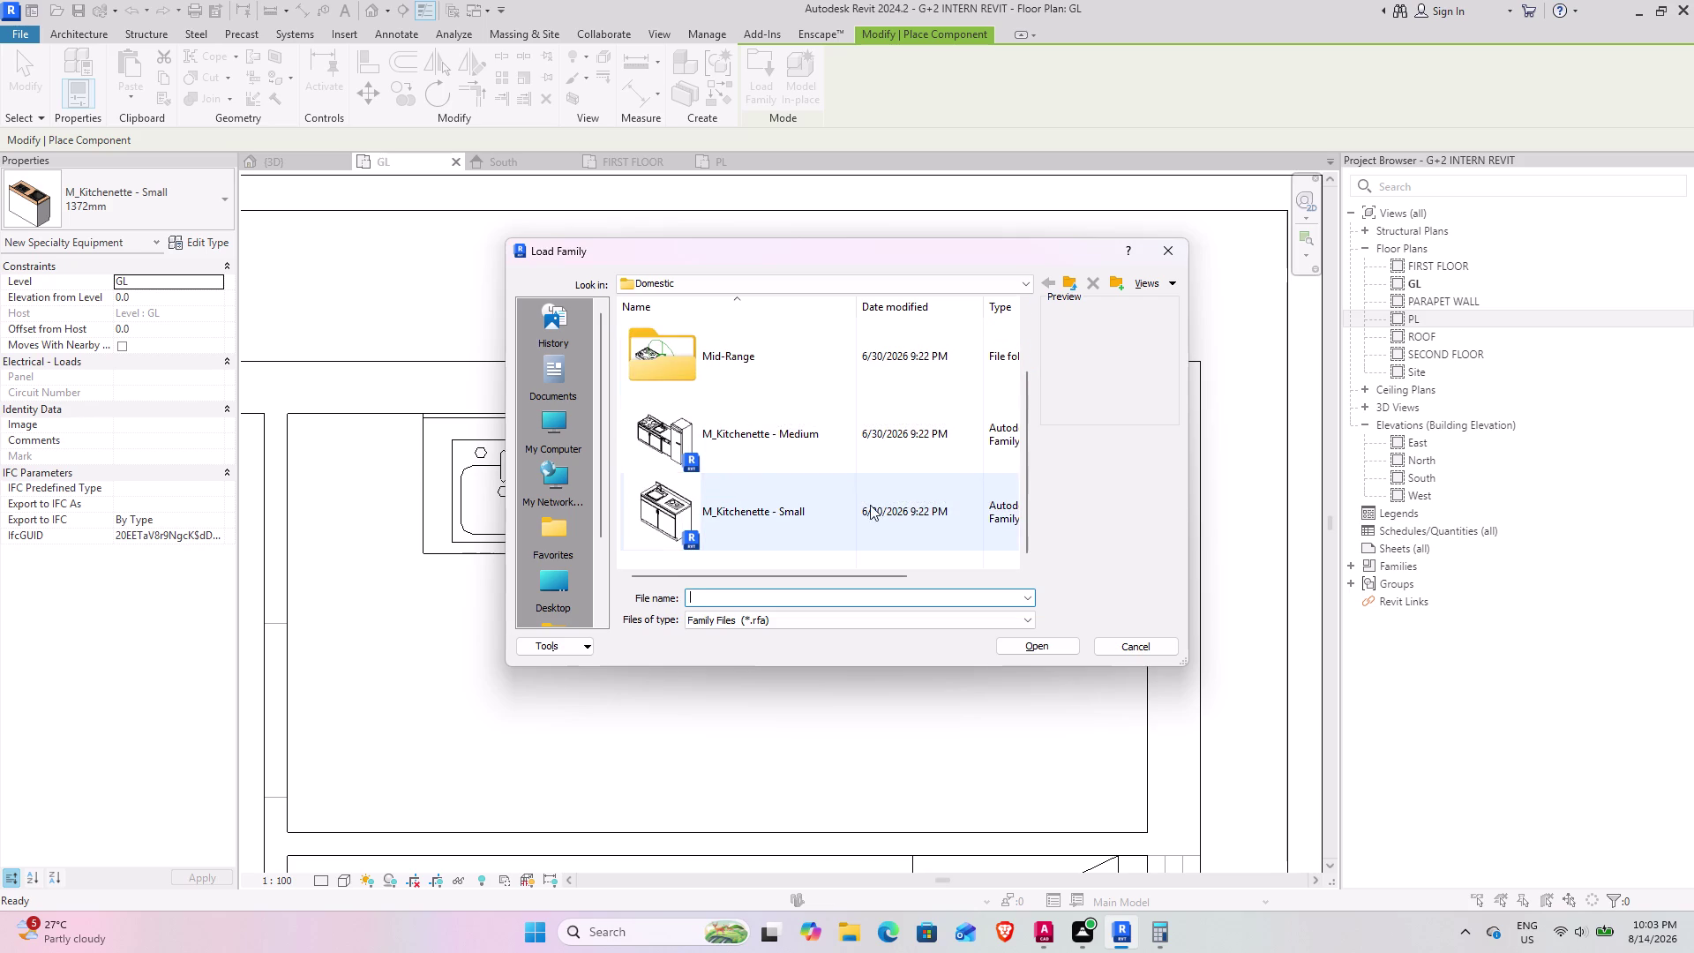
click(841, 449)
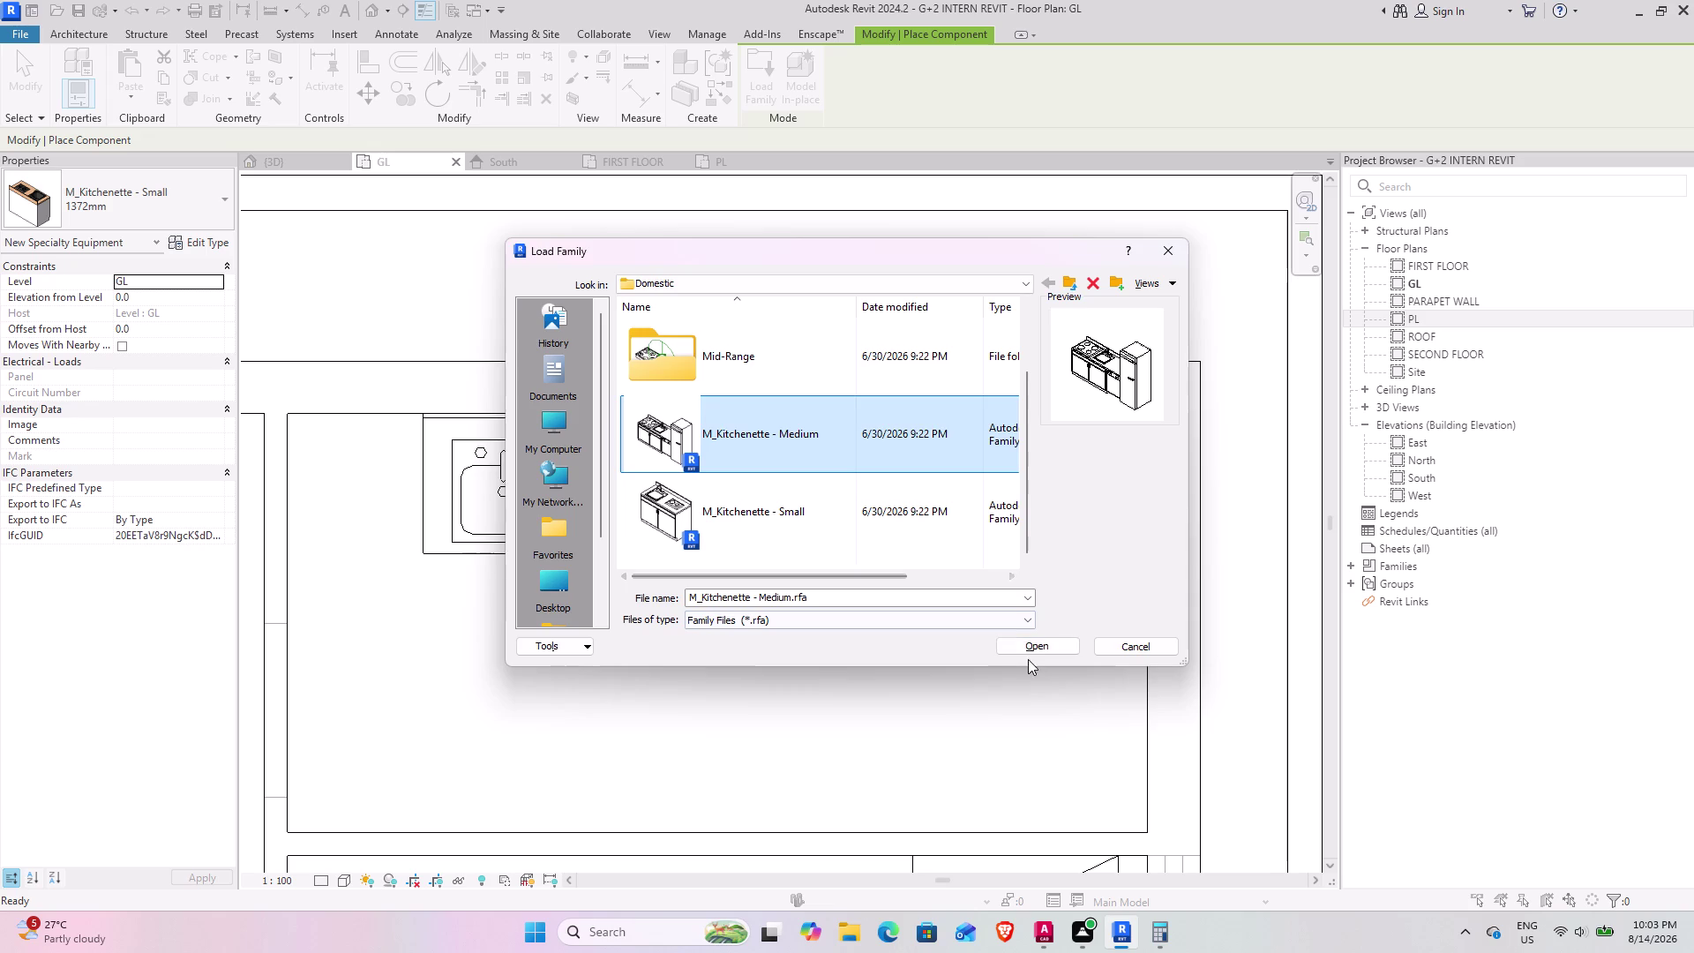
click(1027, 653)
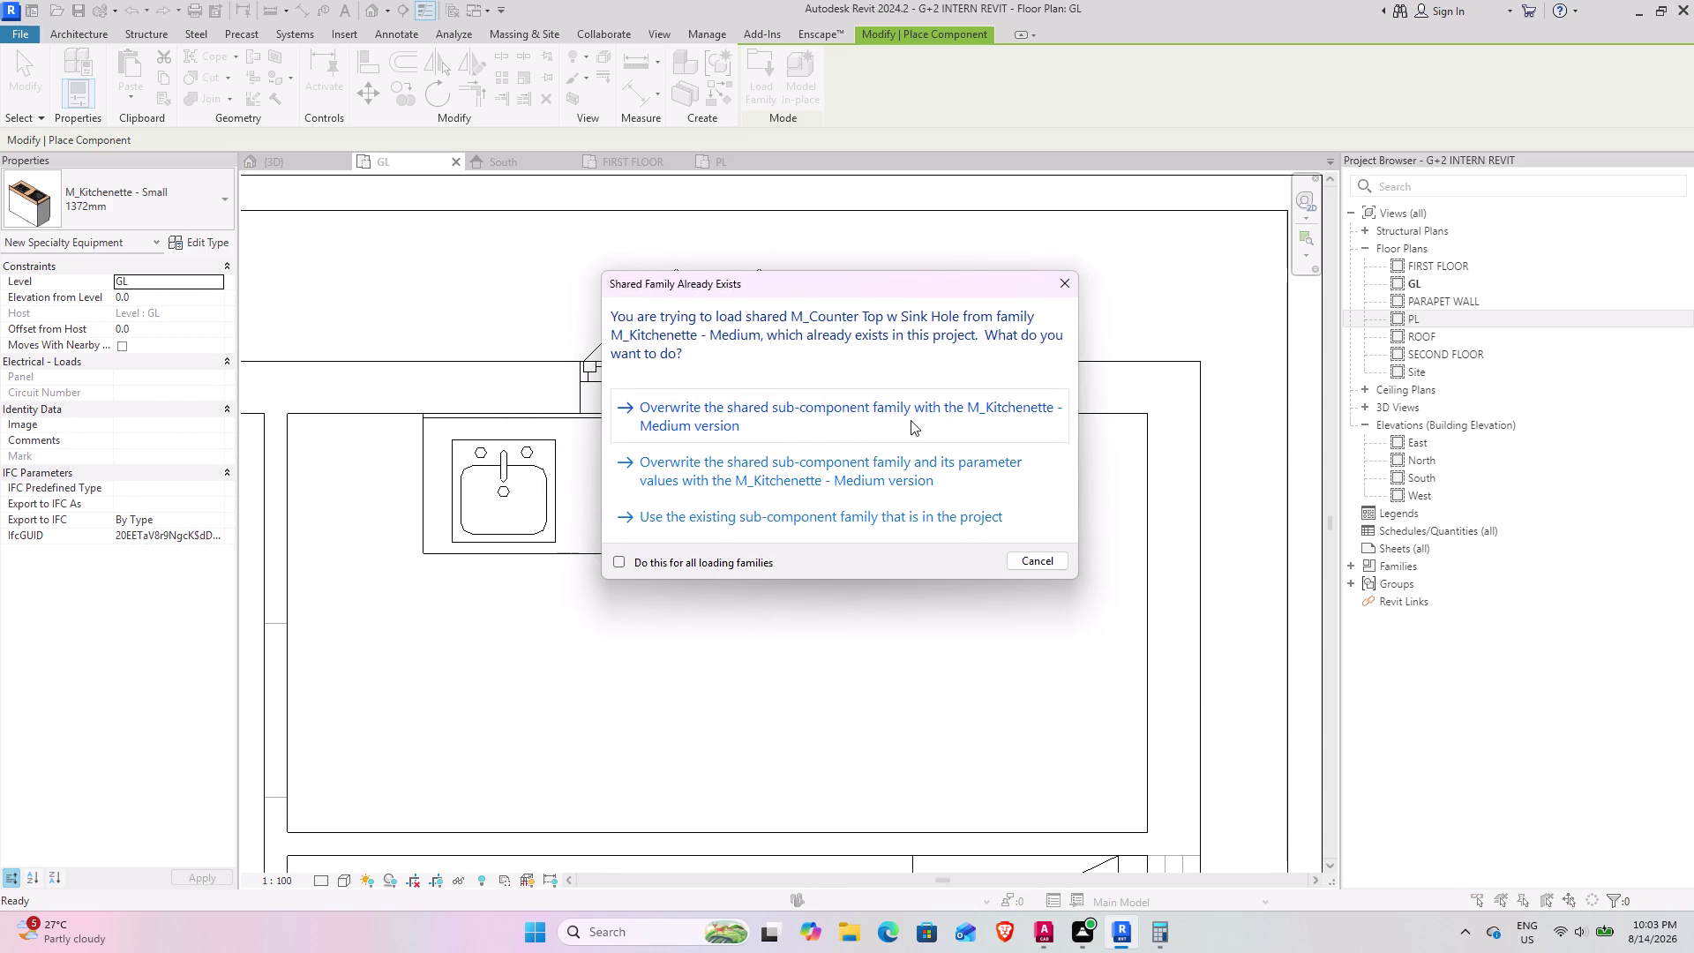
click(932, 422)
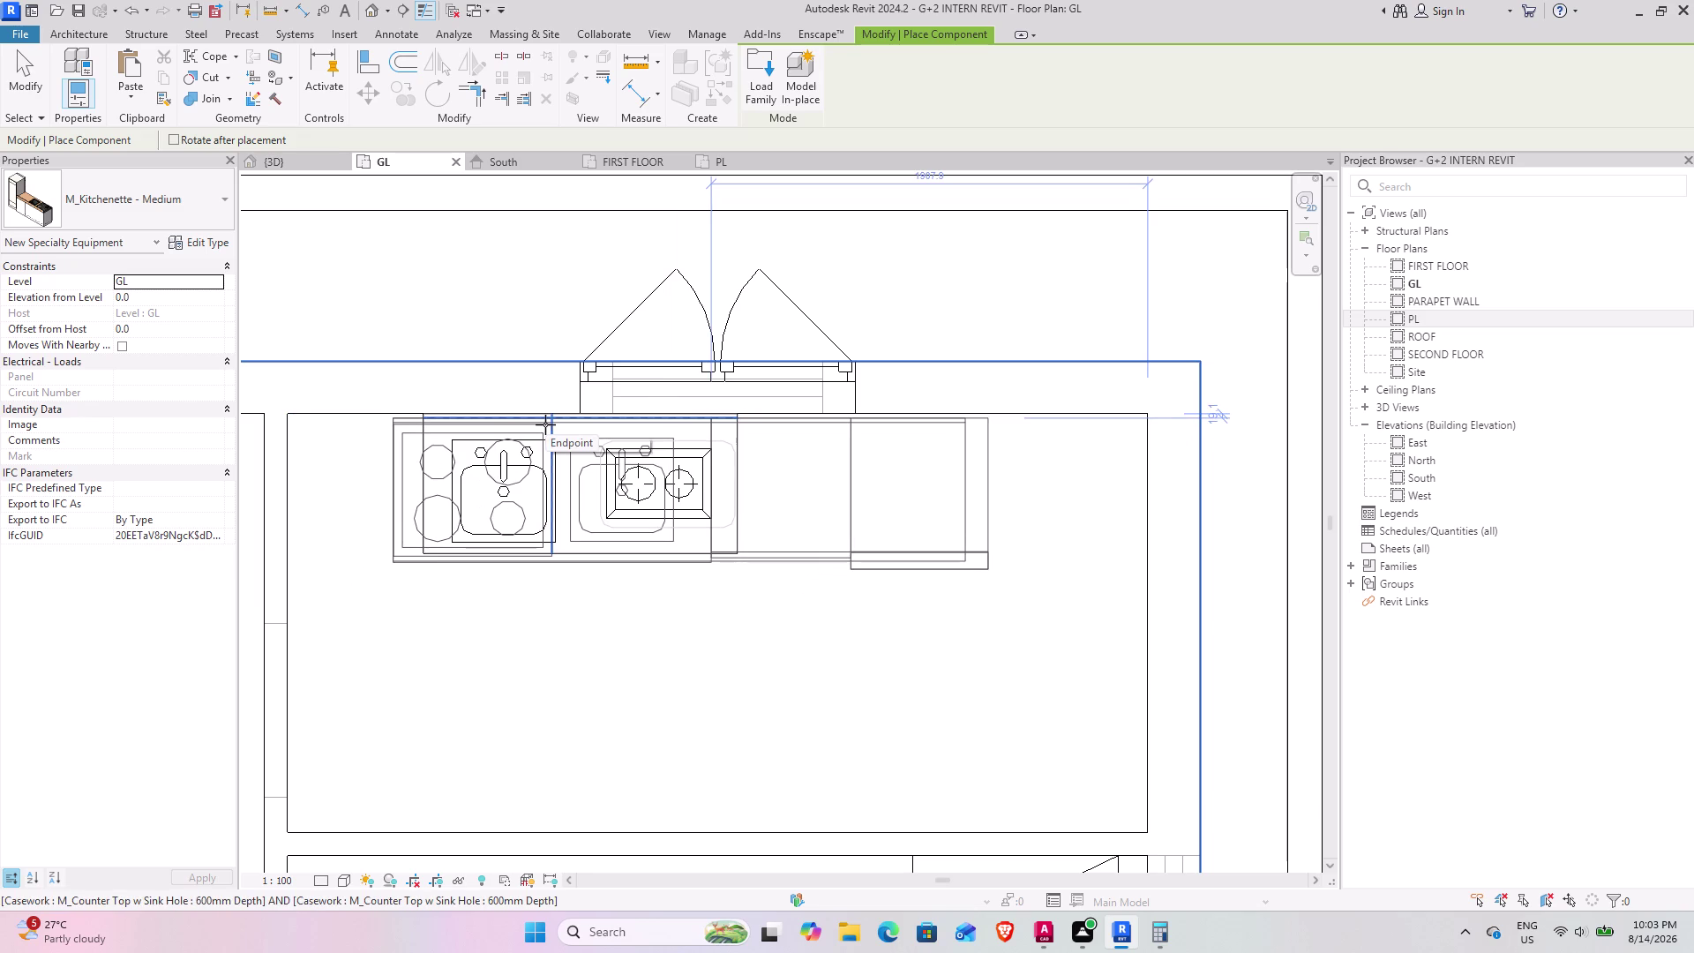
Place the medium kitchenette in the GL kitchen and switch to the {3D} view.
click(545, 425)
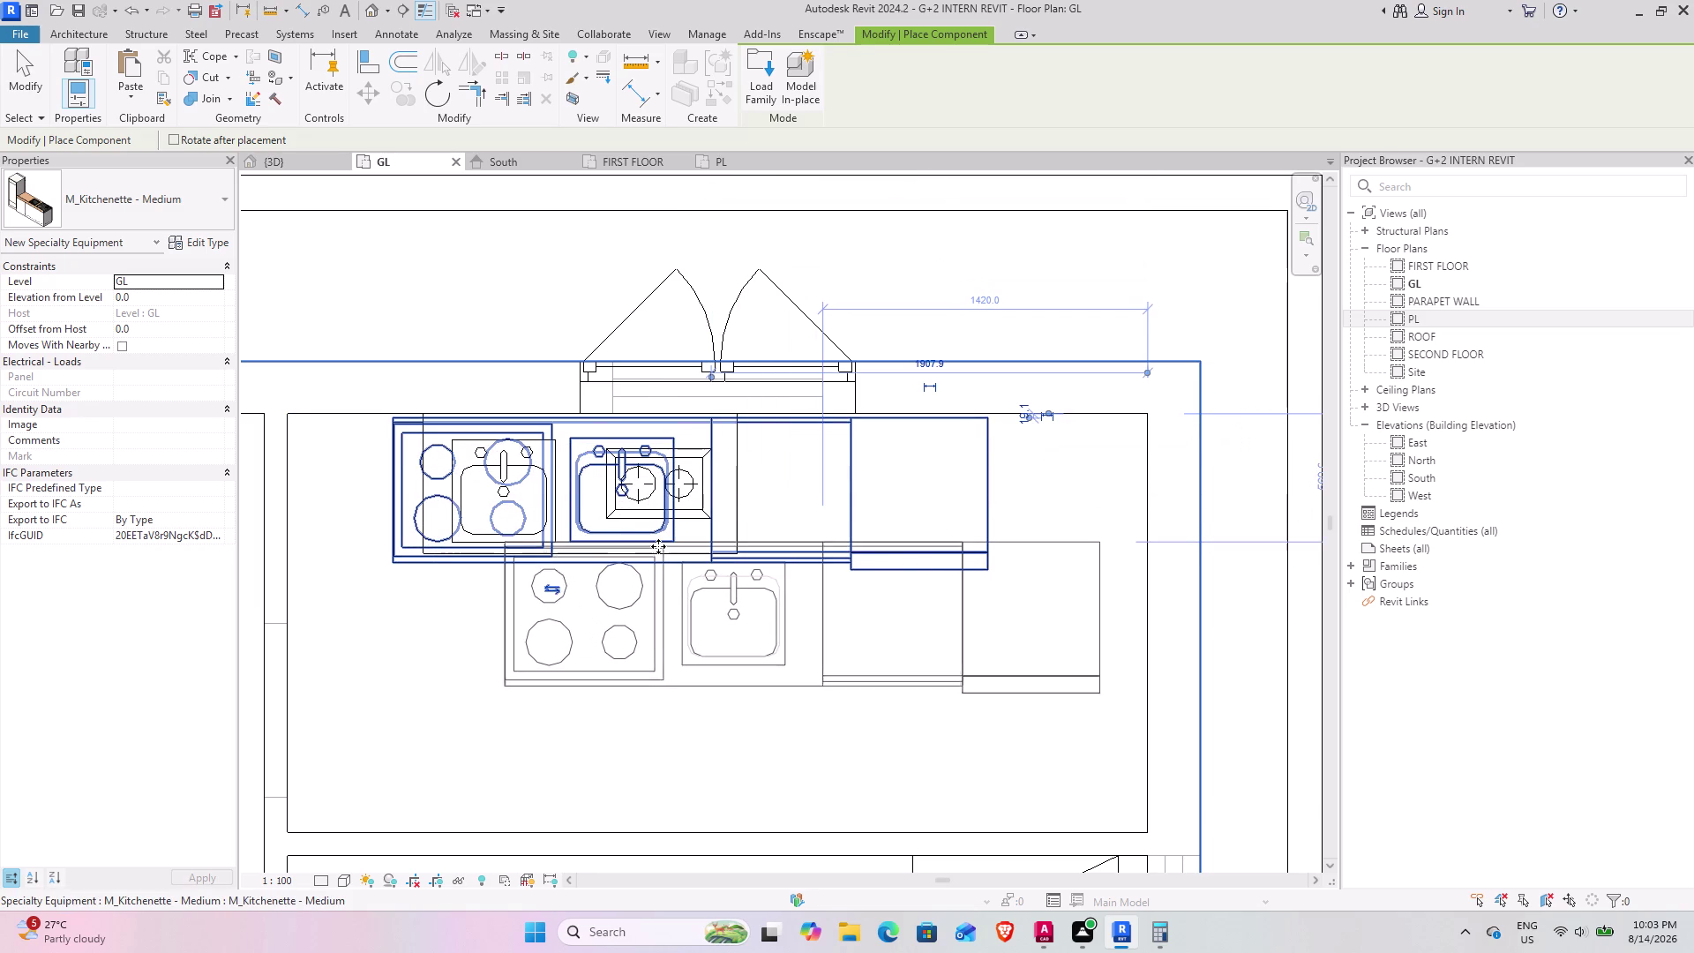
key(Escape)
key(Escape)
click(731, 526)
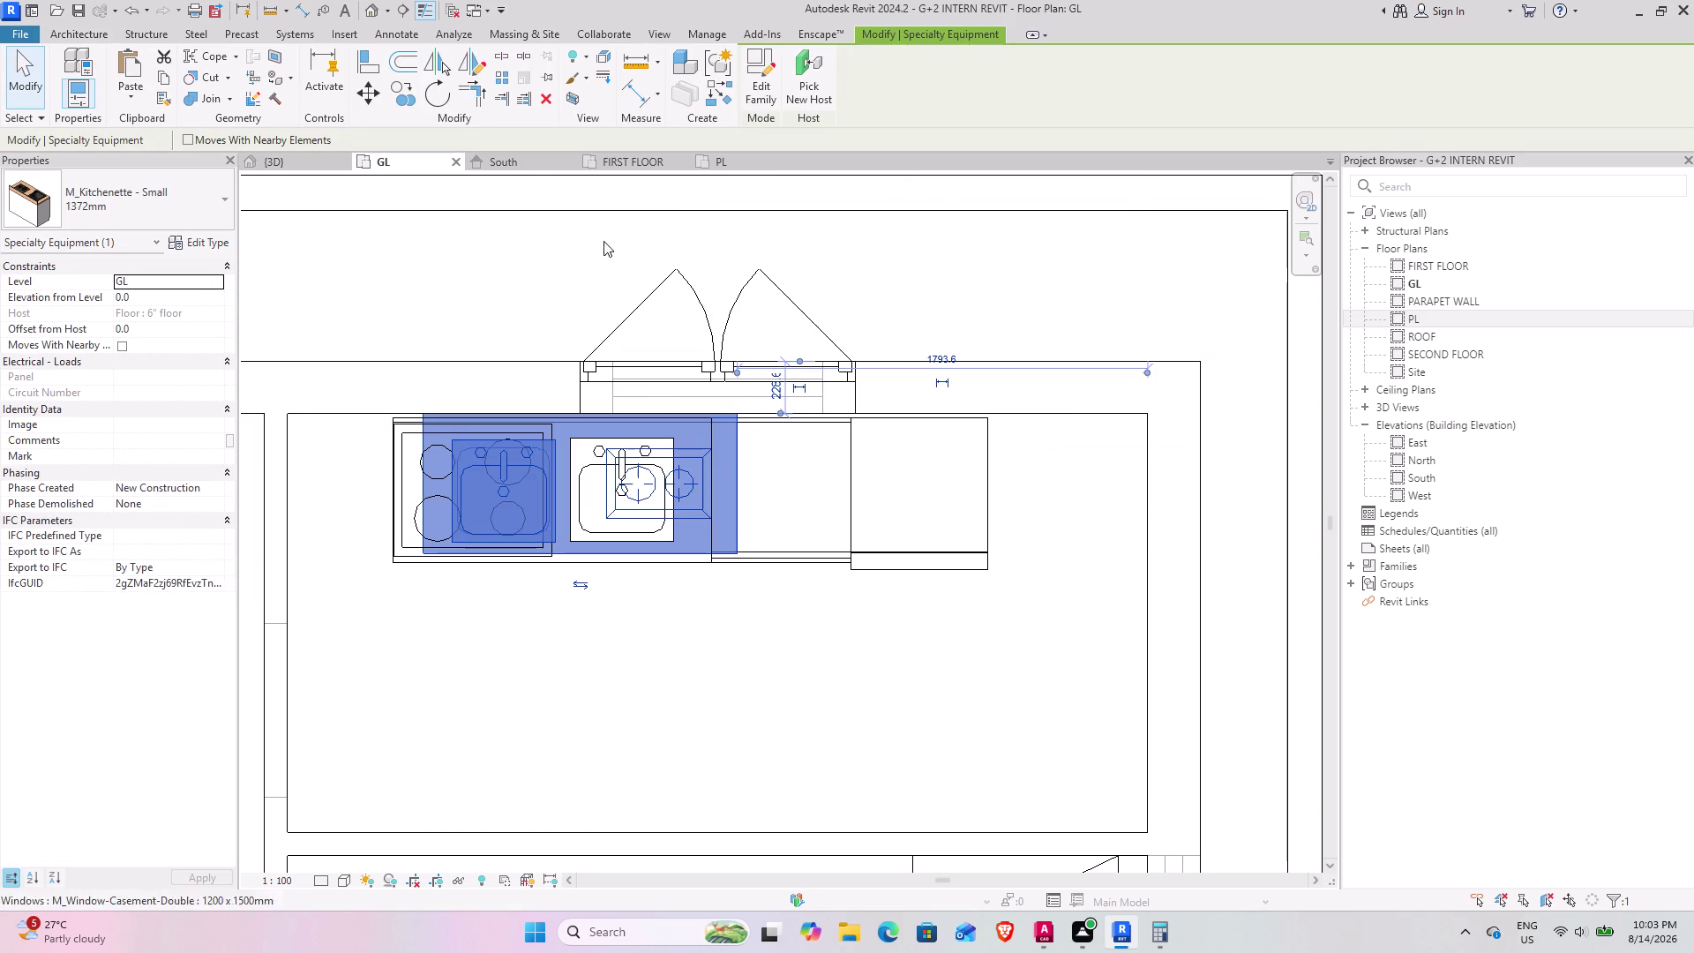
click(545, 98)
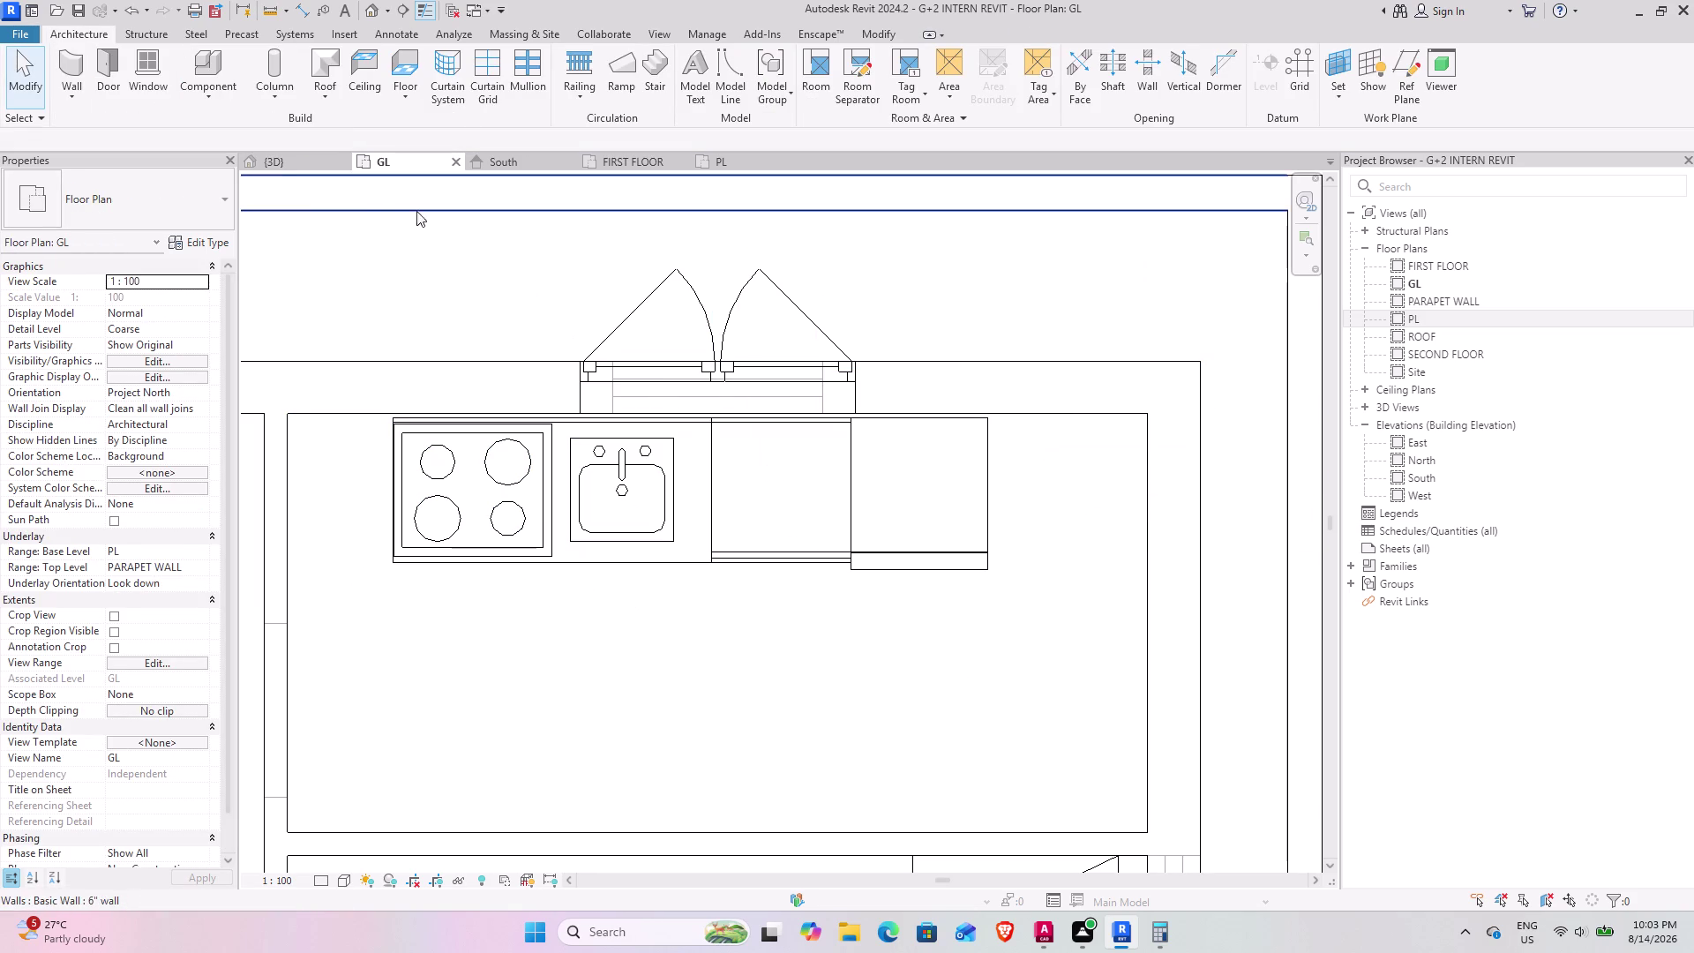
click(287, 166)
Bring the kitchen into 3D view and open M_Kitchenette - Medium with Edit Family.
scroll(down, 3)
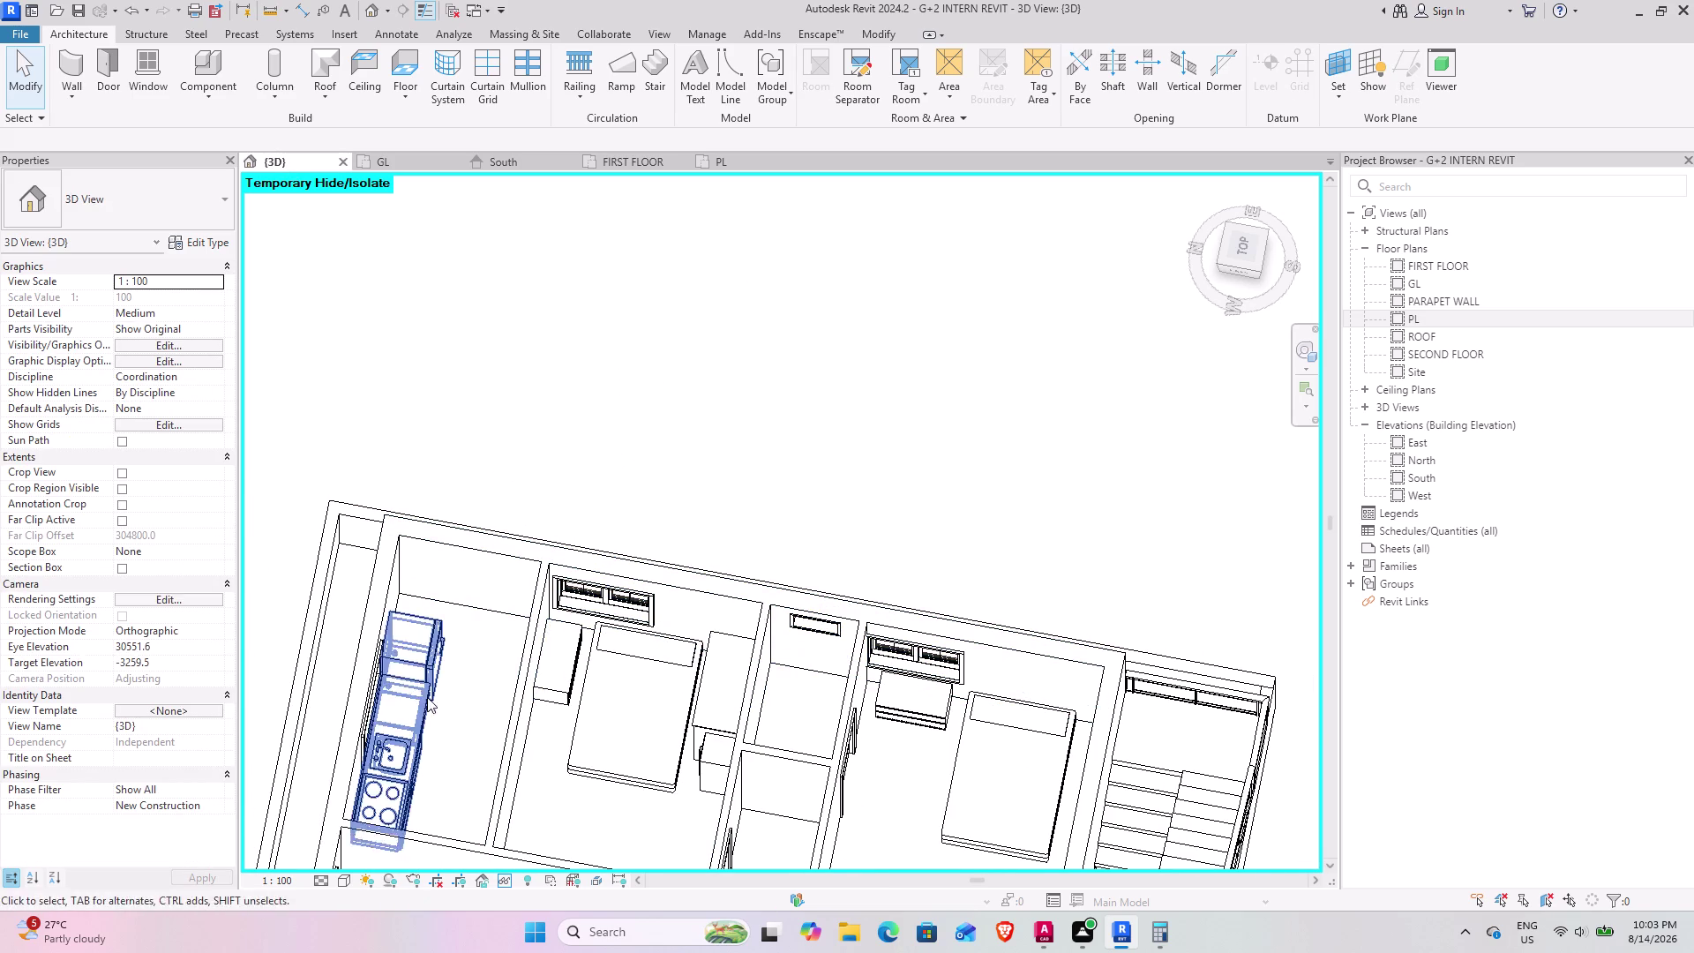
middle_drag(479, 716, 343, 619)
middle_drag(572, 529, 539, 581)
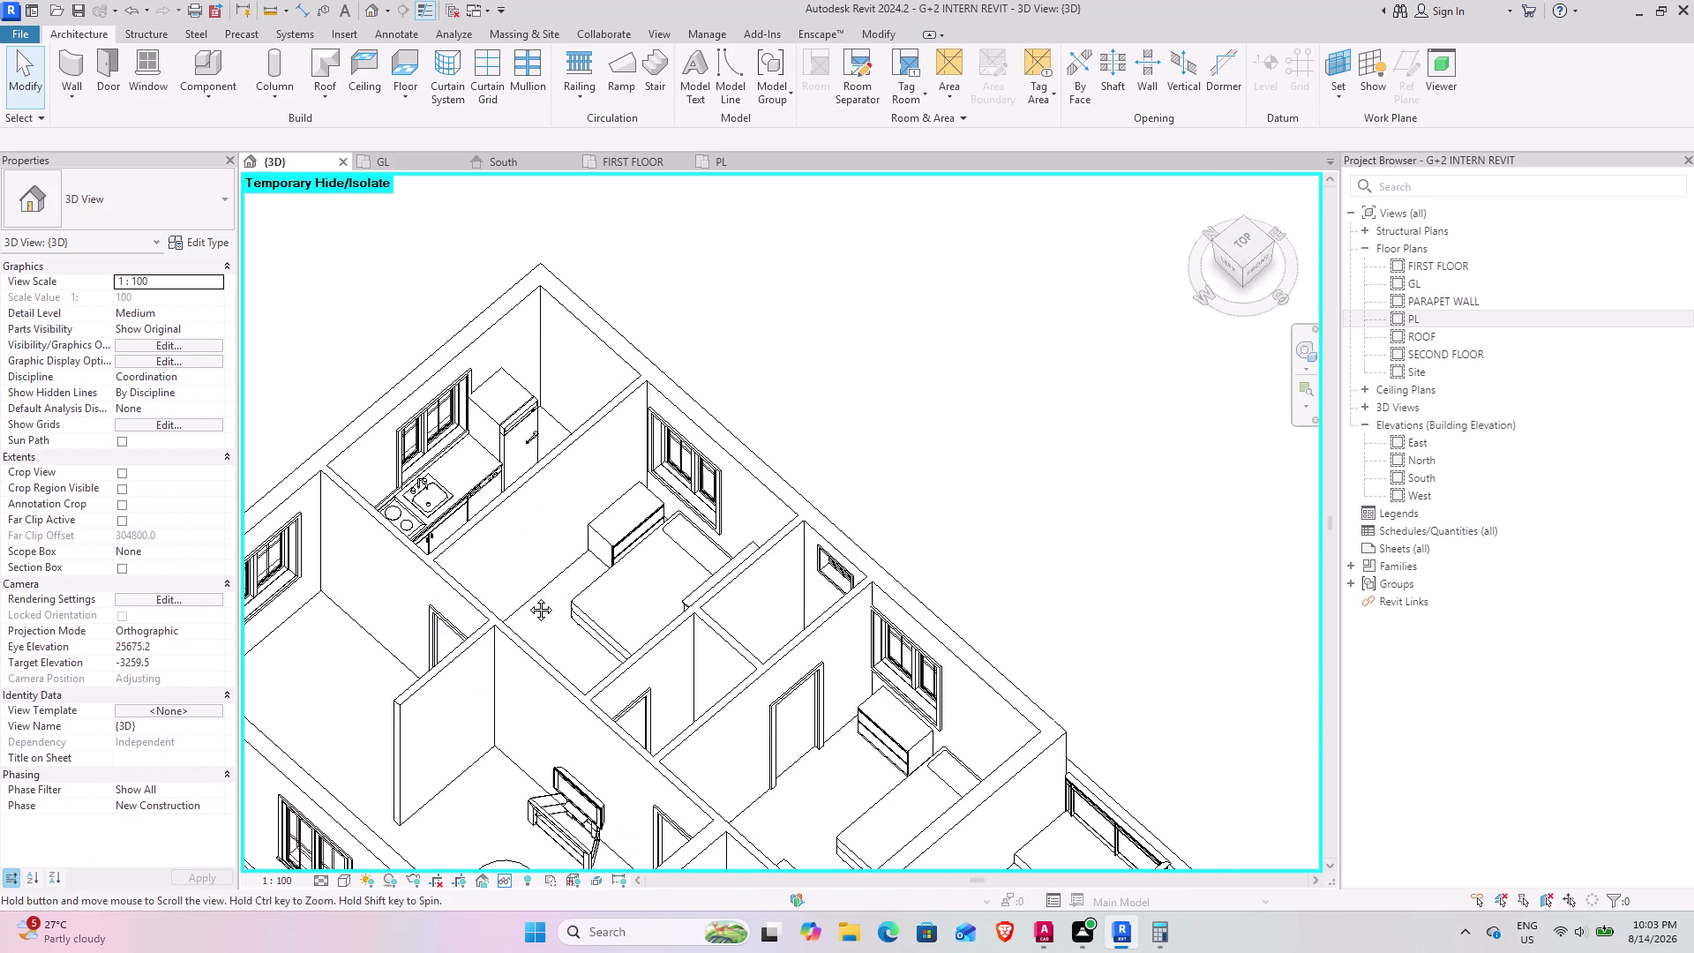
middle_drag(539, 582, 445, 691)
middle_drag(392, 658, 321, 660)
middle_drag(580, 633, 902, 670)
middle_drag(831, 654, 701, 682)
middle_drag(1041, 533, 712, 787)
scroll(up, 3)
middle_click(697, 700)
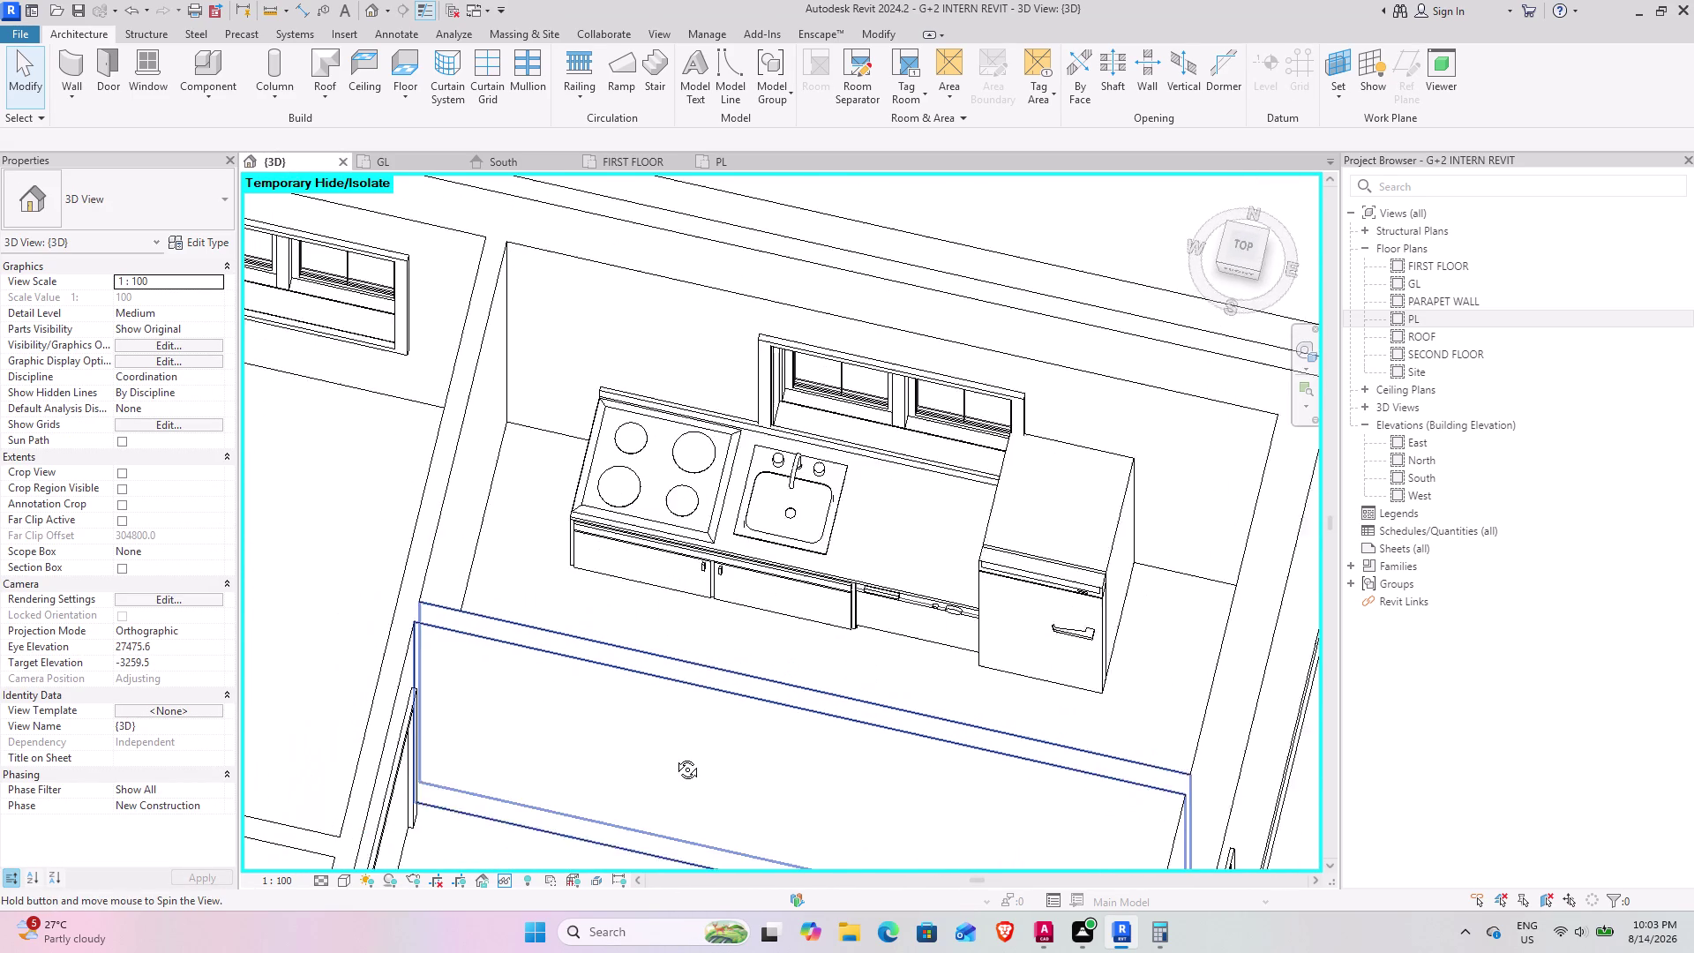
middle_drag(712, 625, 717, 717)
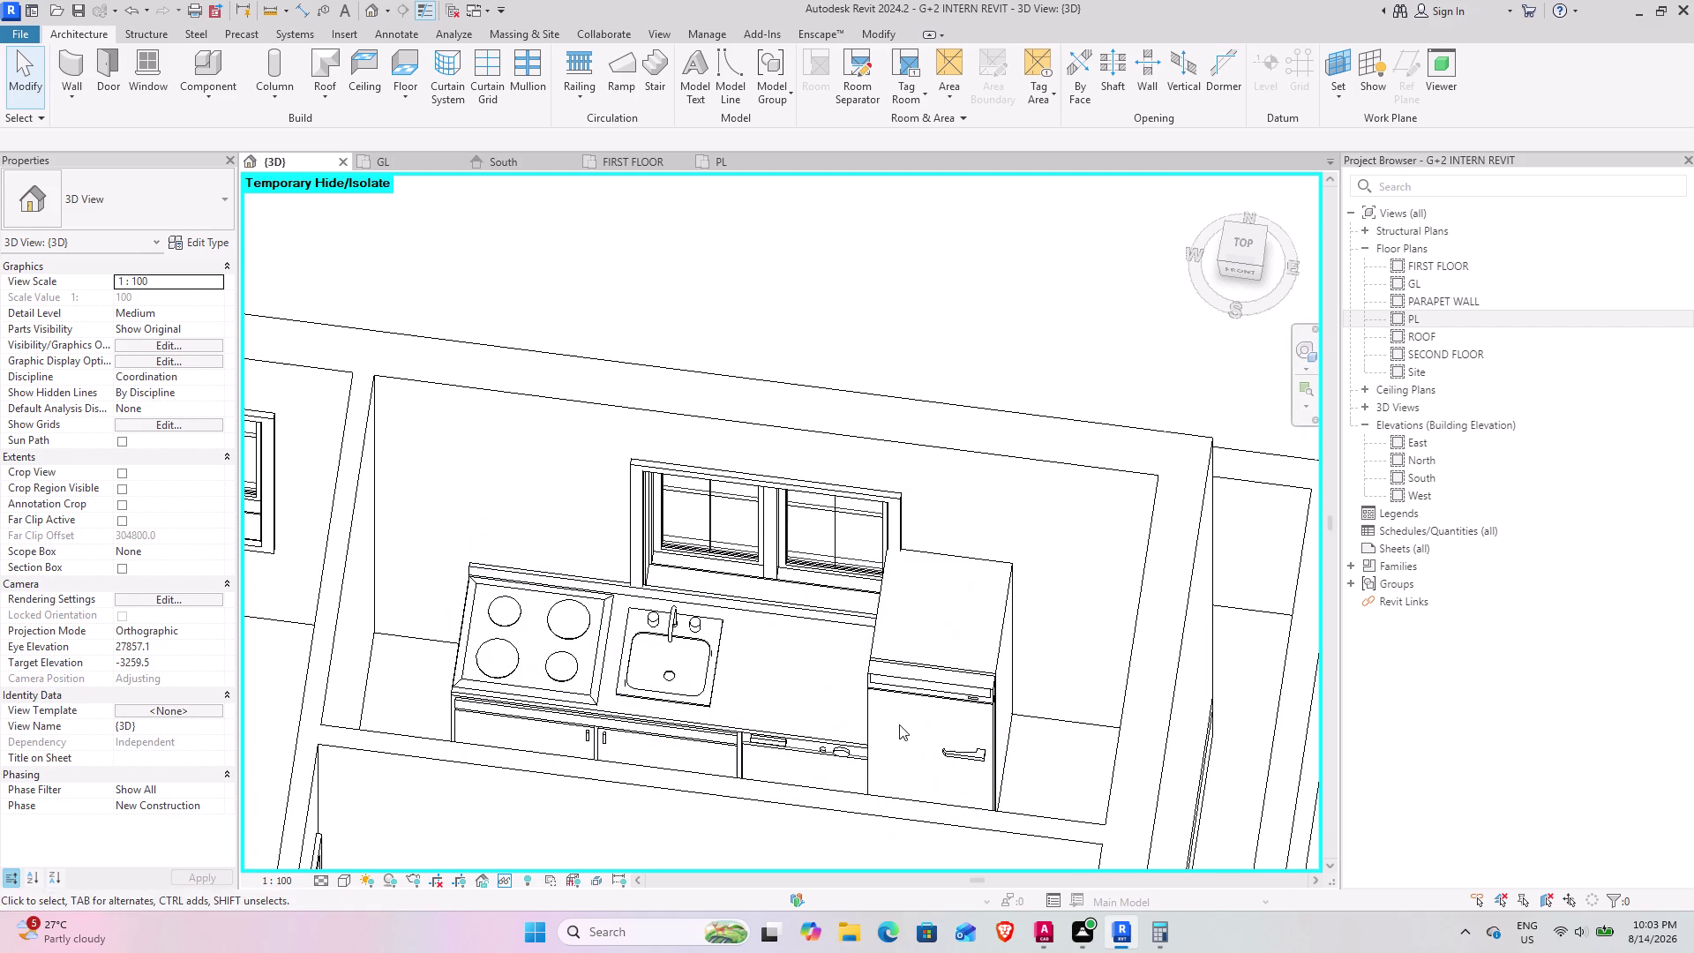
click(936, 673)
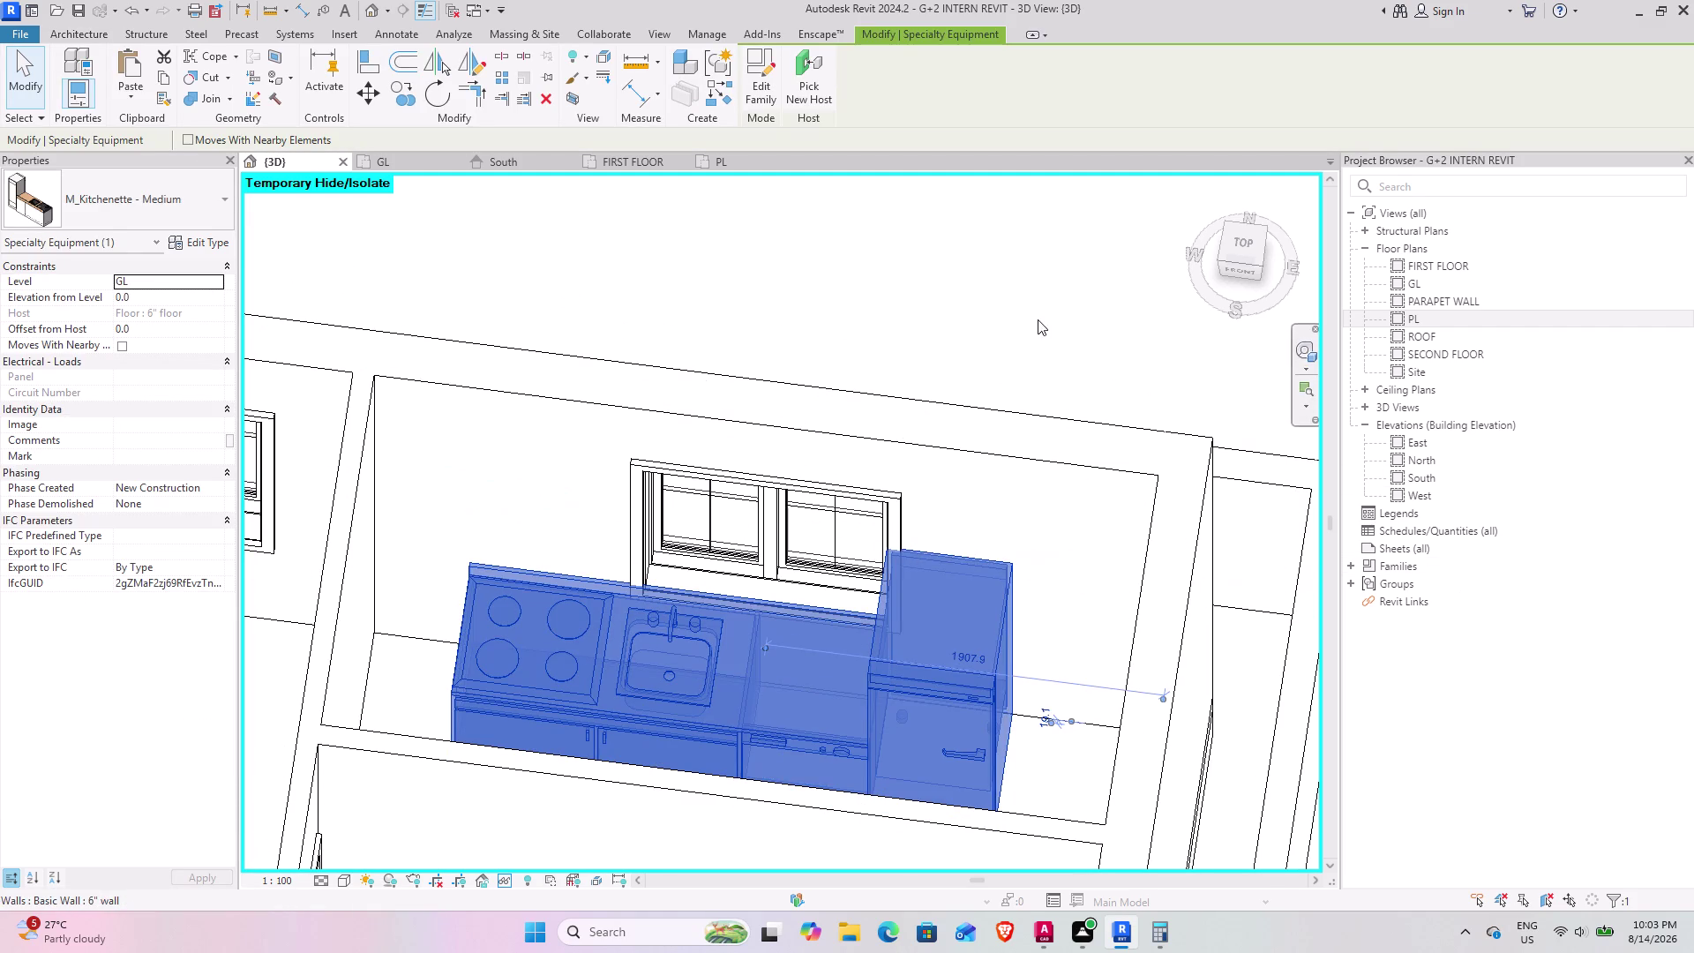
click(770, 82)
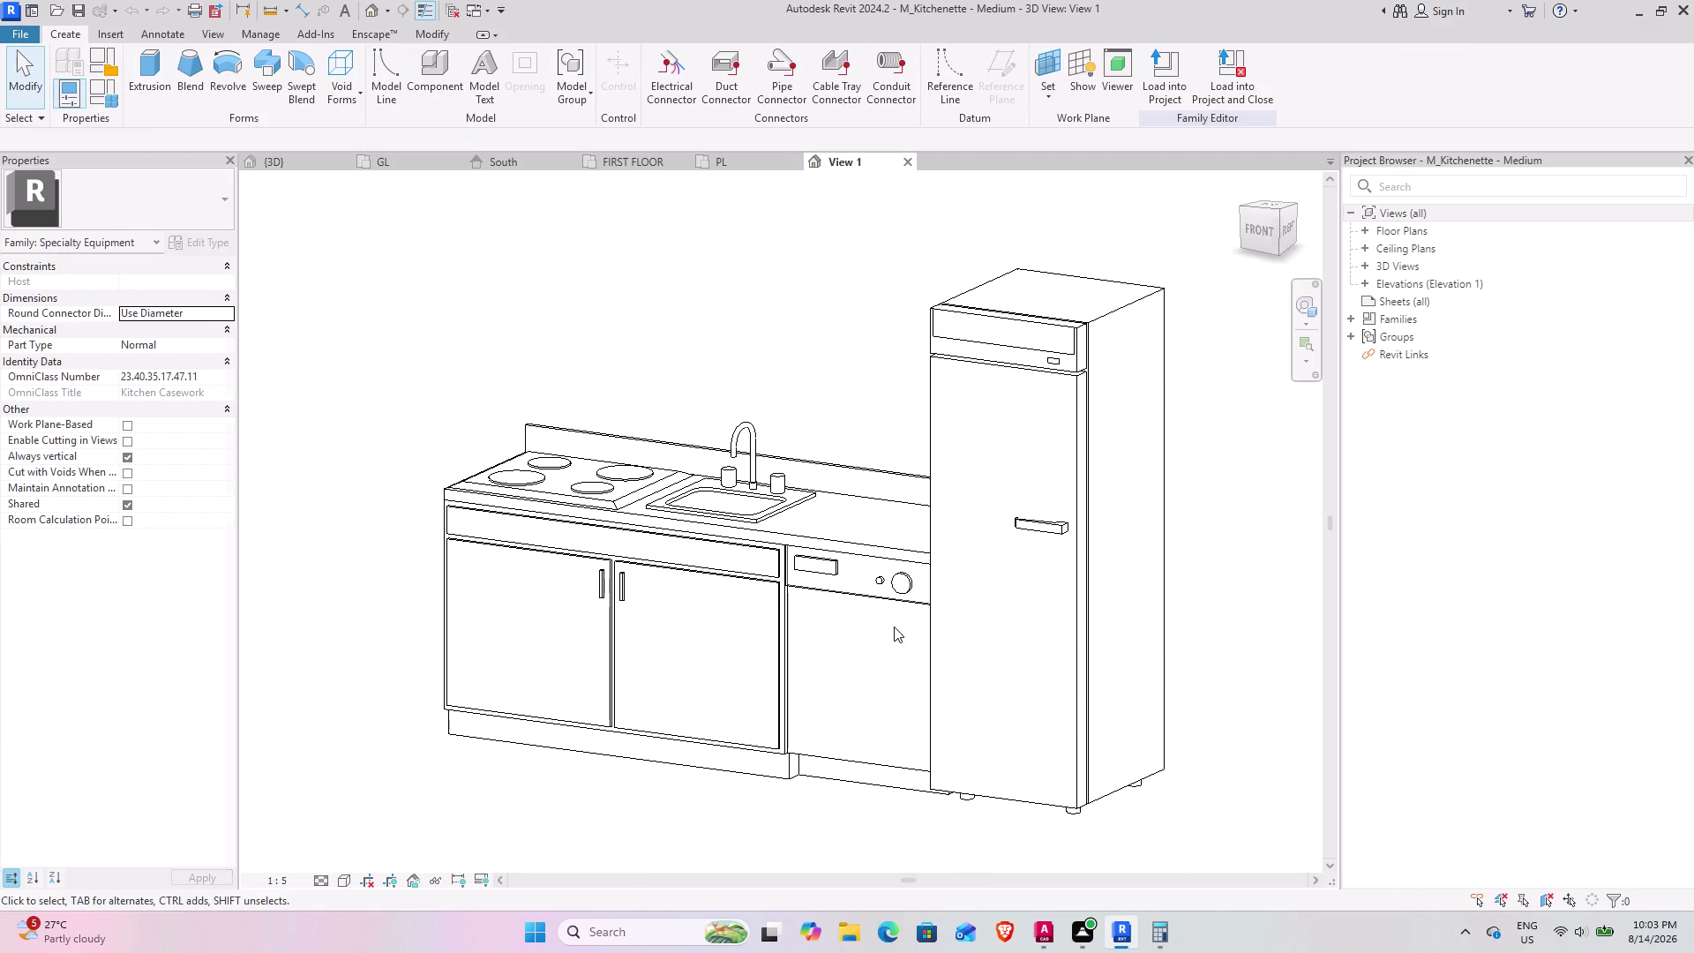
Move the refrigerator farther right, clear of the dishwasher, and load the family into the project.
click(1092, 524)
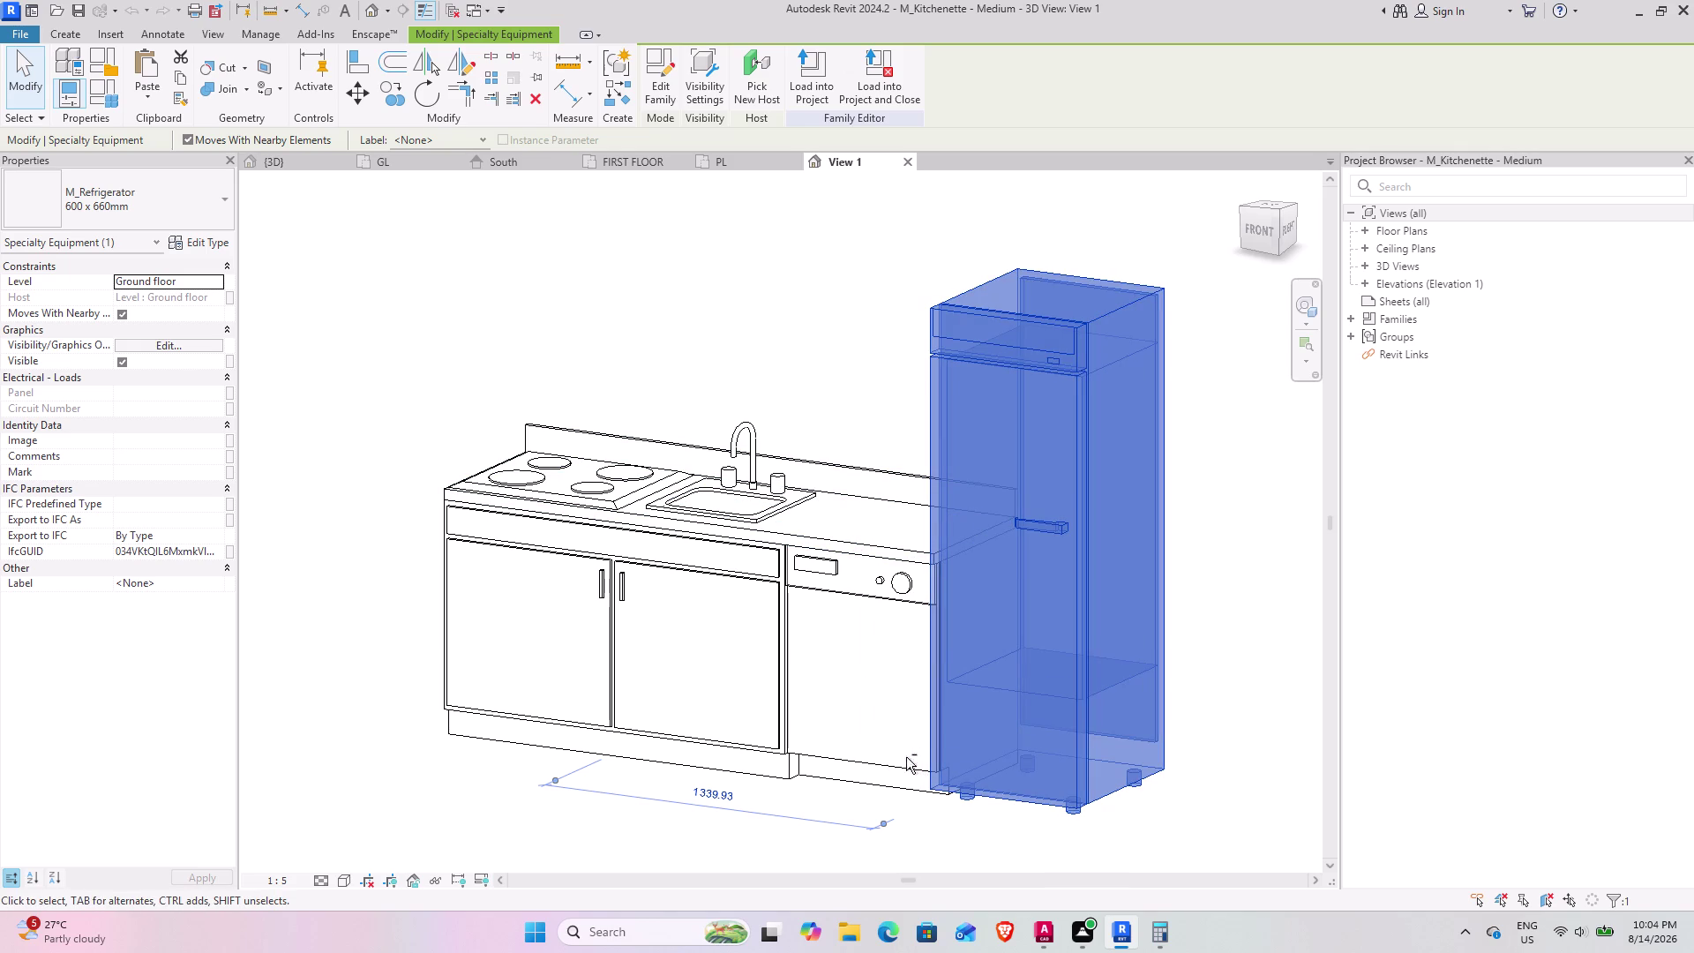
middle_drag(906, 757, 1014, 699)
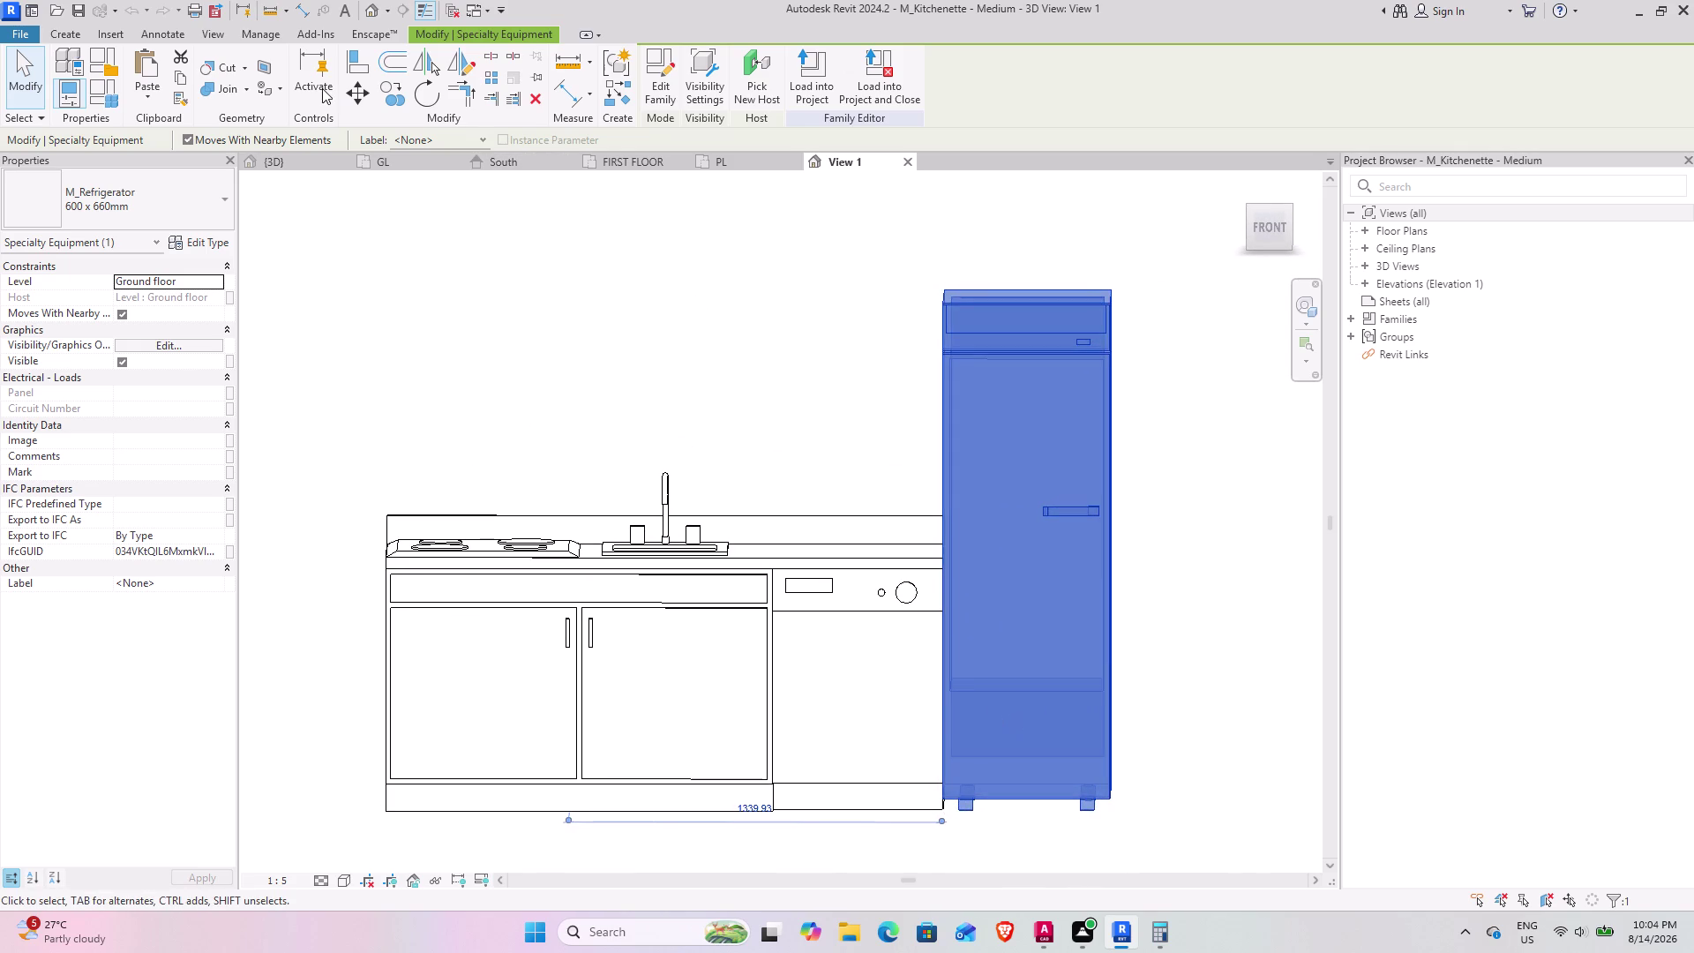
click(346, 99)
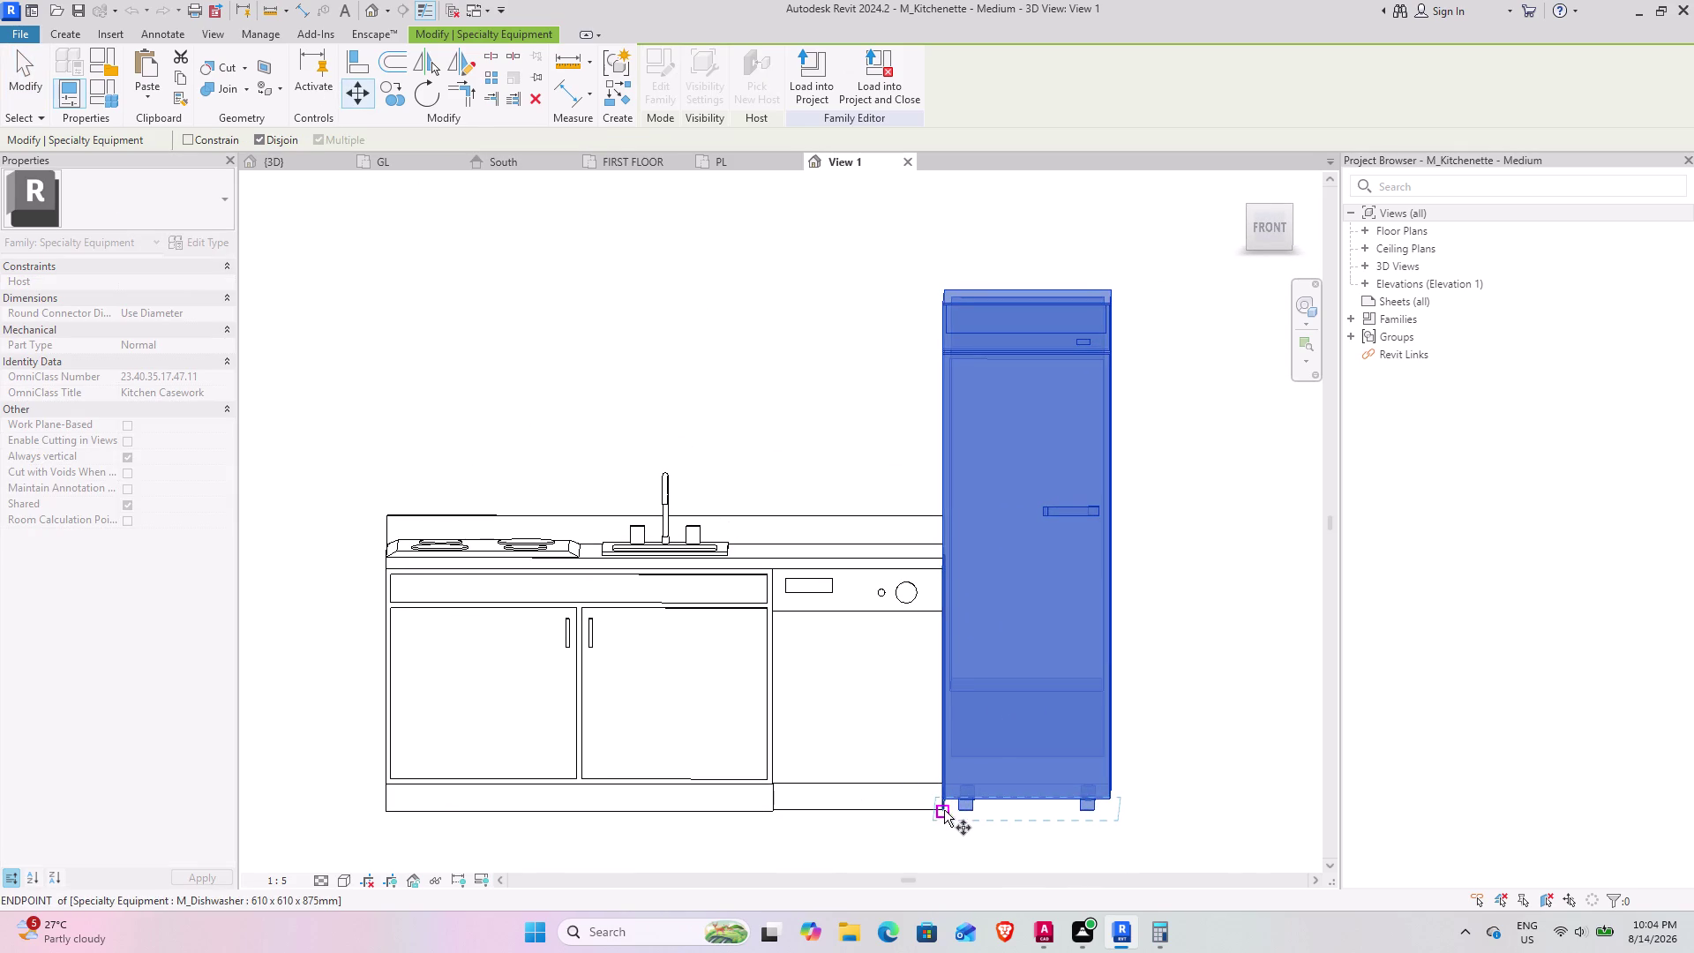
click(944, 809)
click(1036, 815)
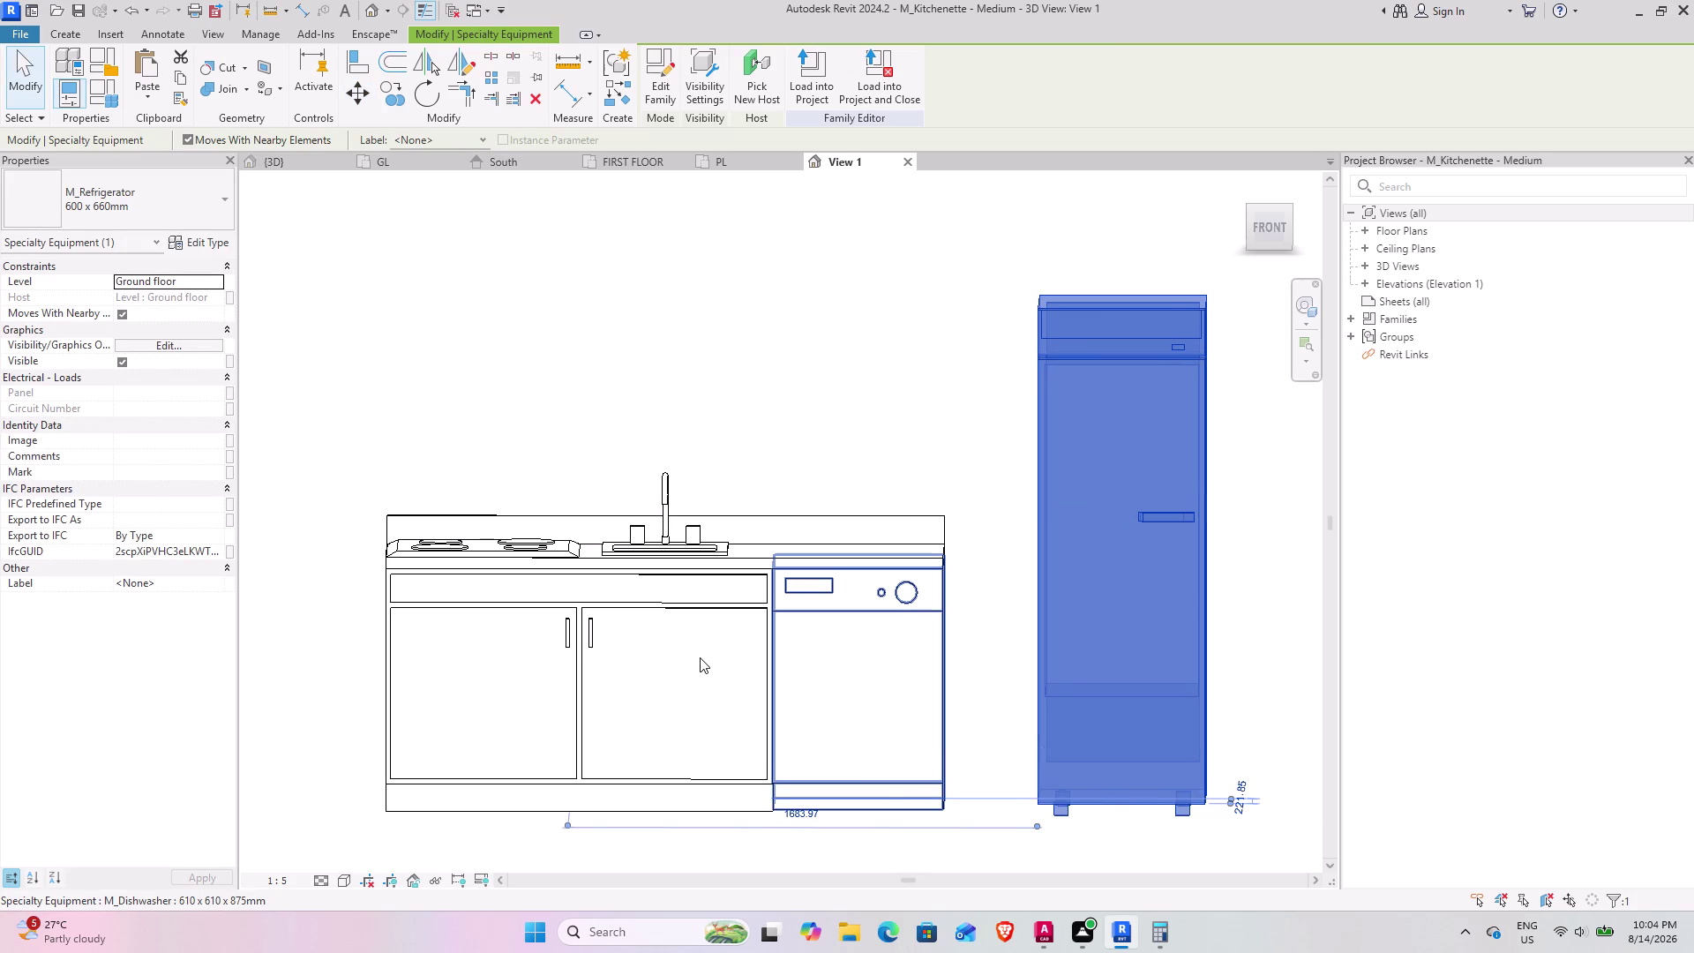
middle_drag(664, 603, 671, 720)
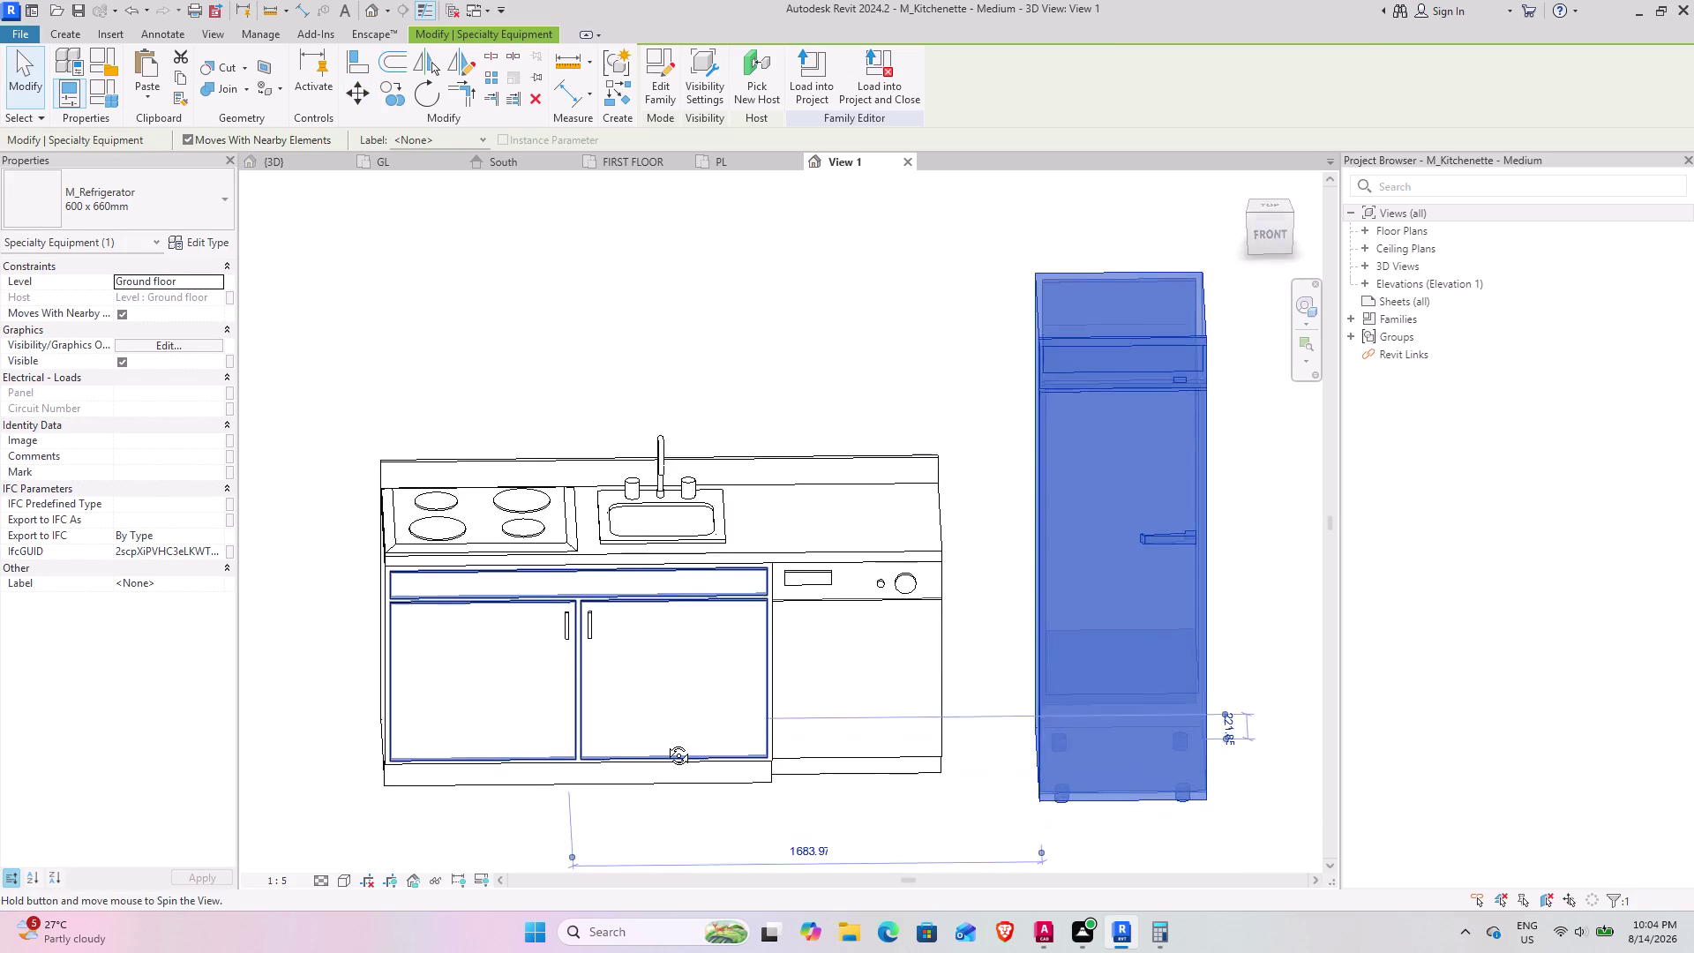
middle_drag(671, 720, 554, 745)
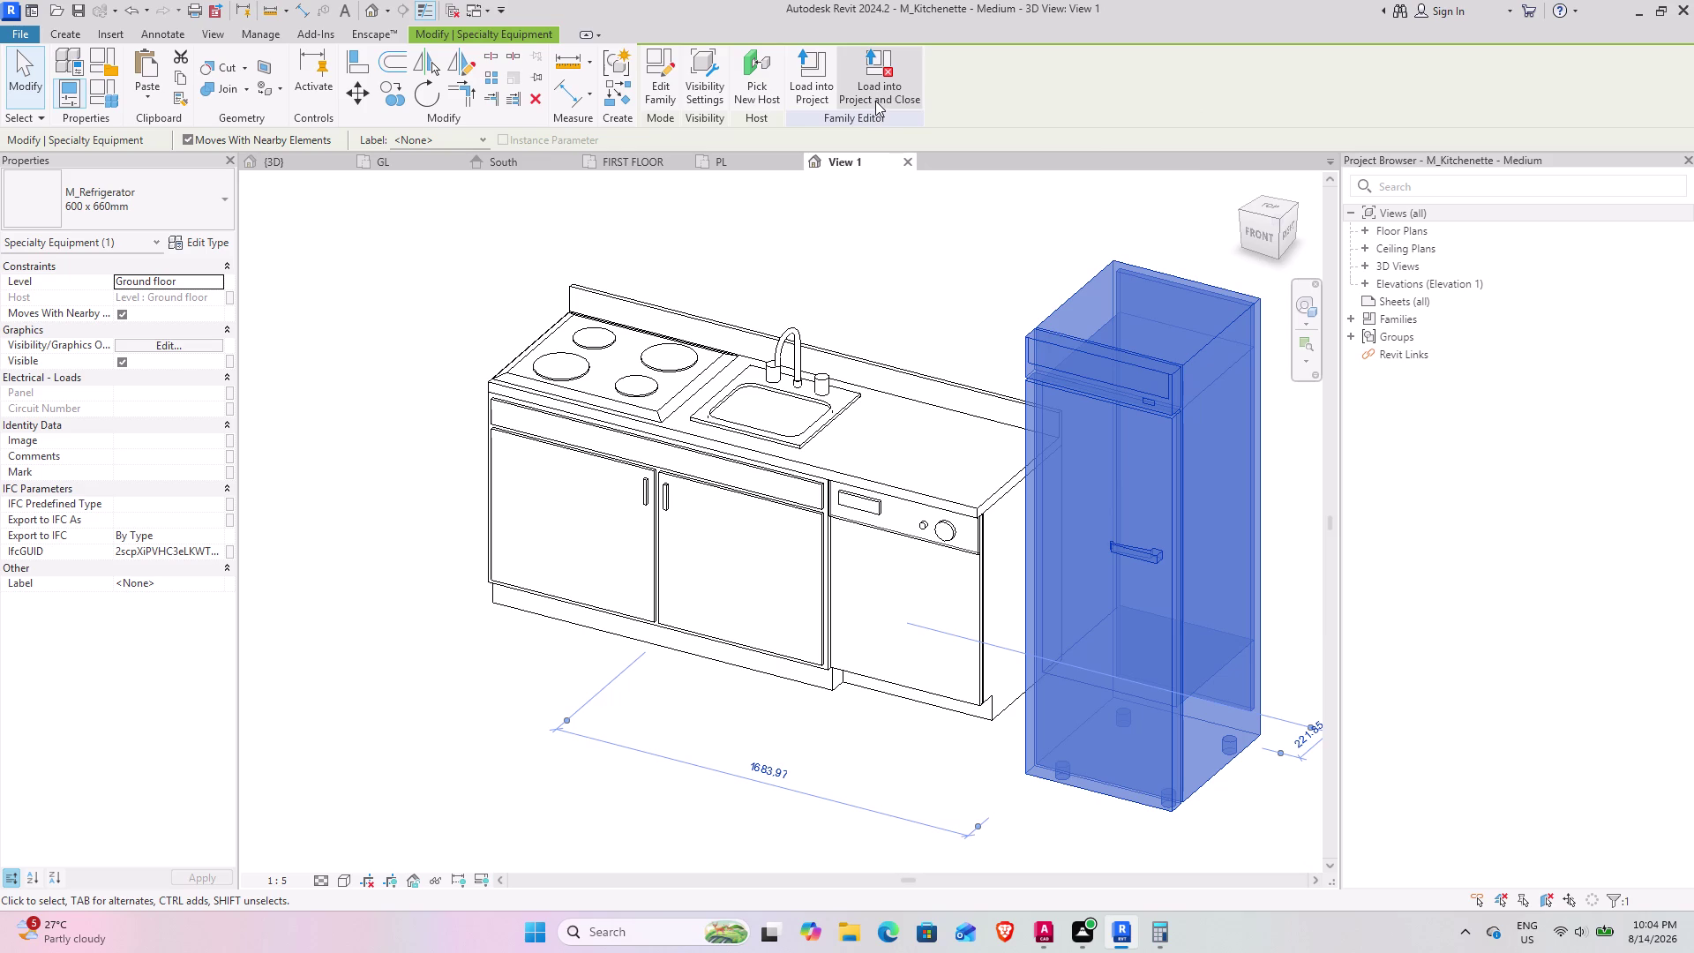
click(826, 92)
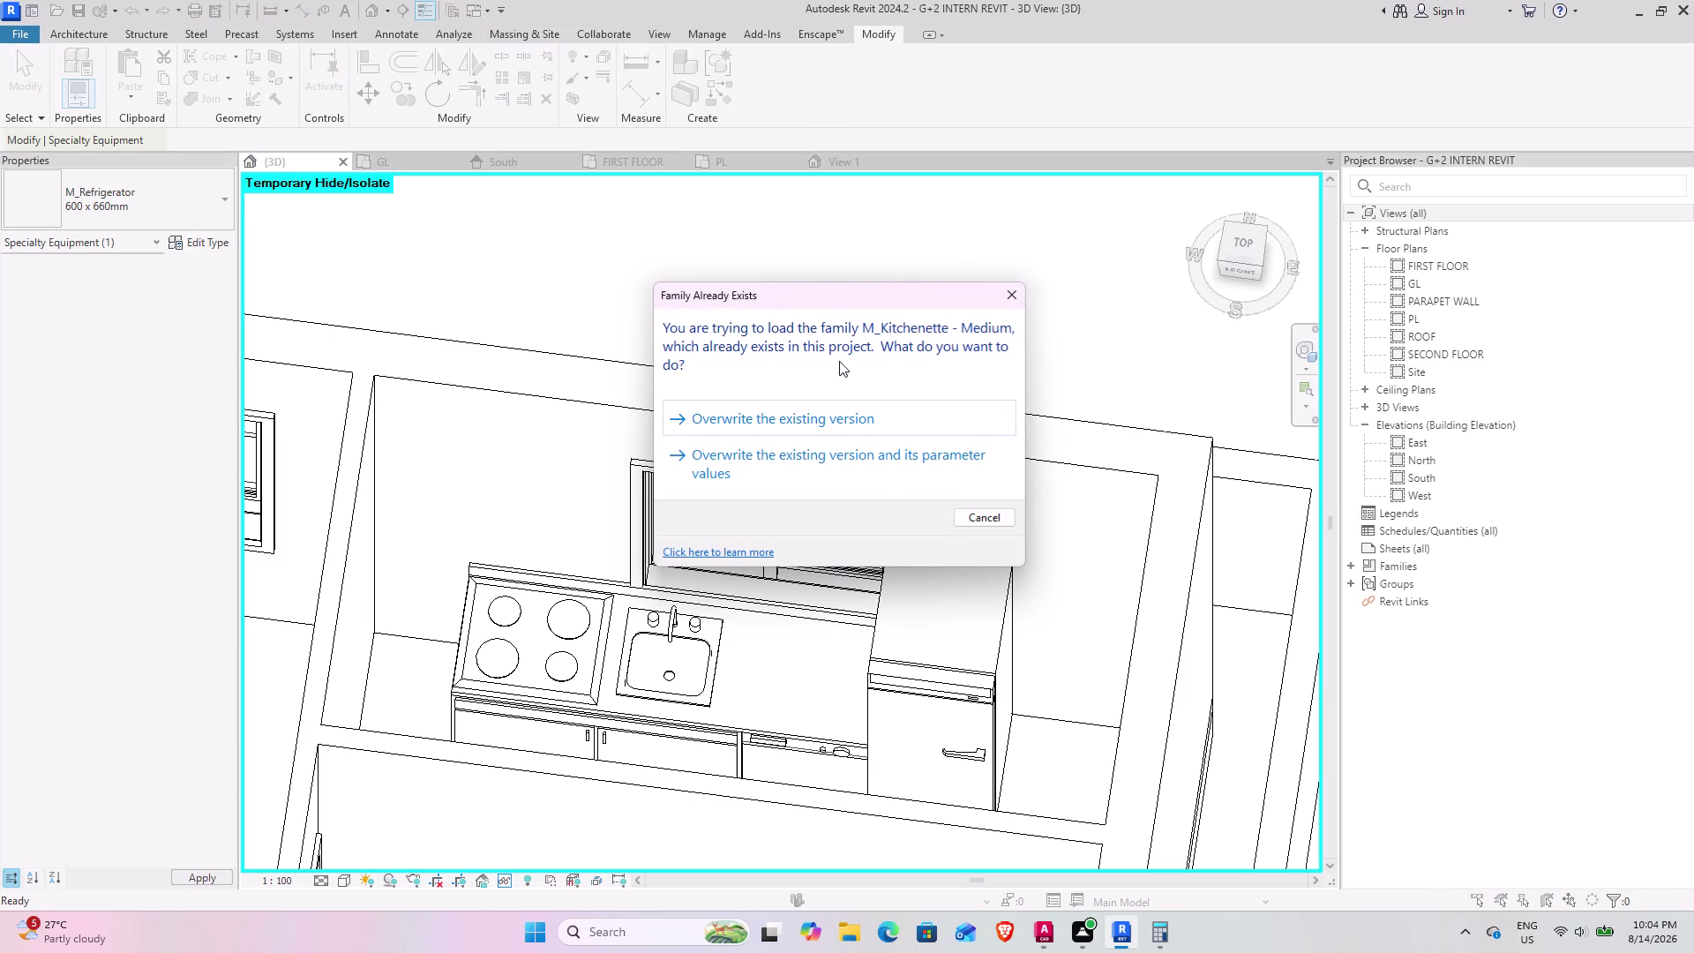
Overwrite the project's kitchenette with the edited version and reopen it in the family editor.
click(831, 412)
scroll(down, 3)
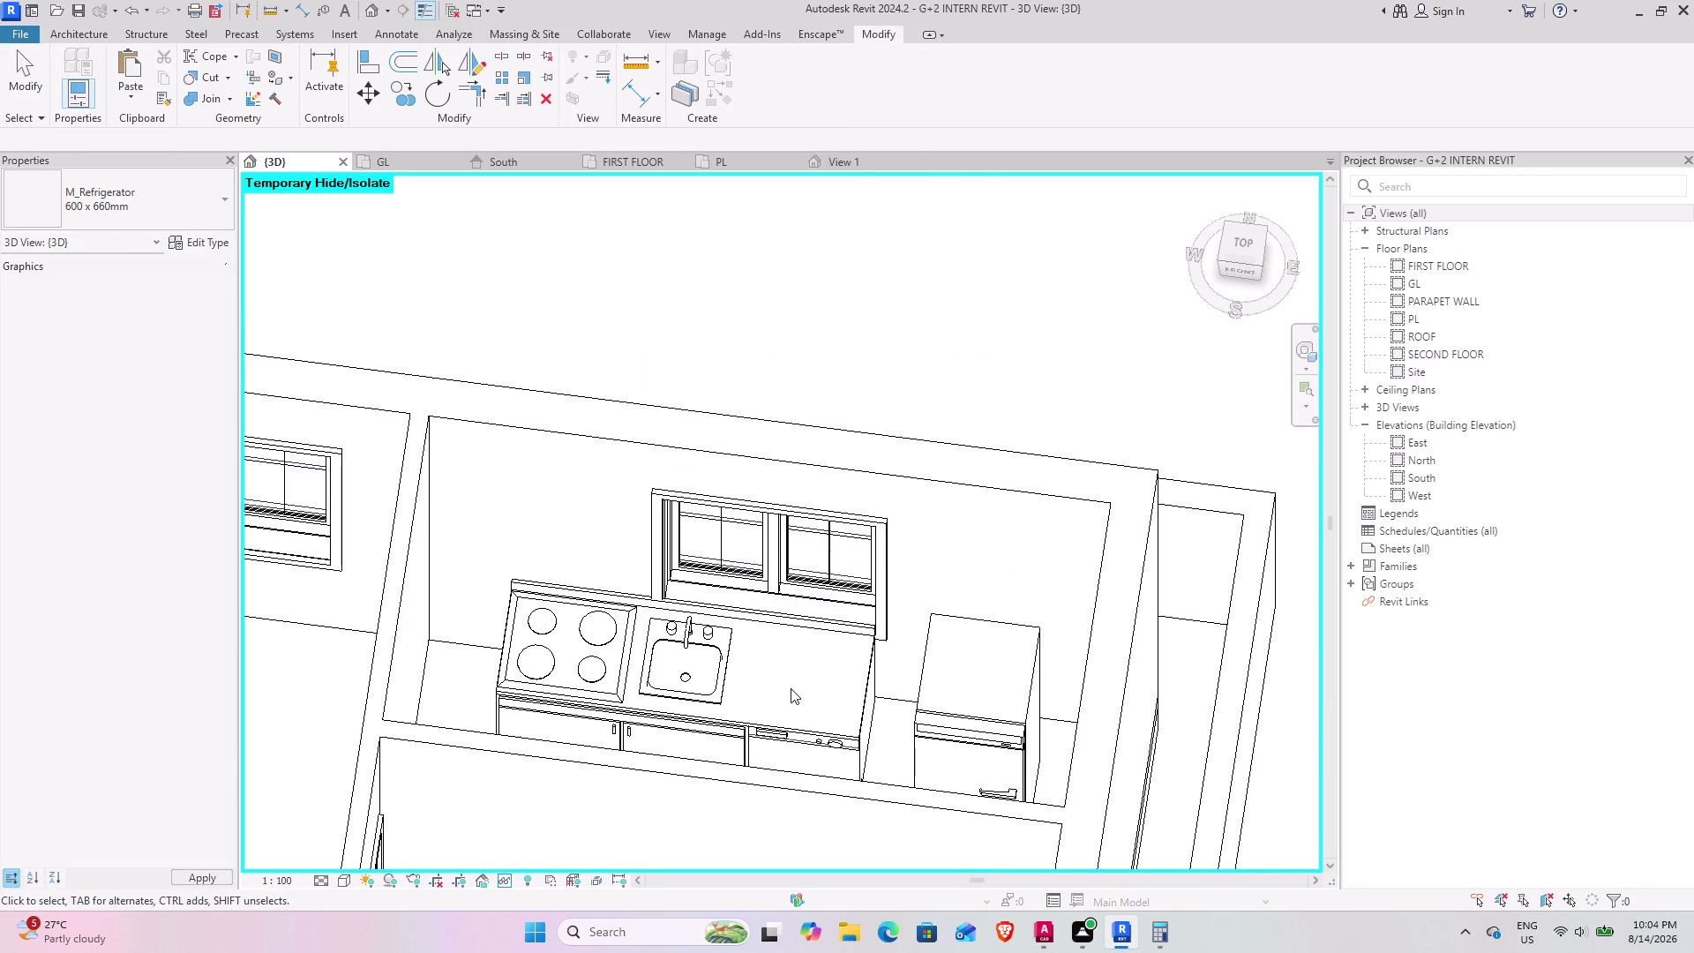
middle_drag(772, 698, 735, 698)
middle_drag(846, 686, 883, 763)
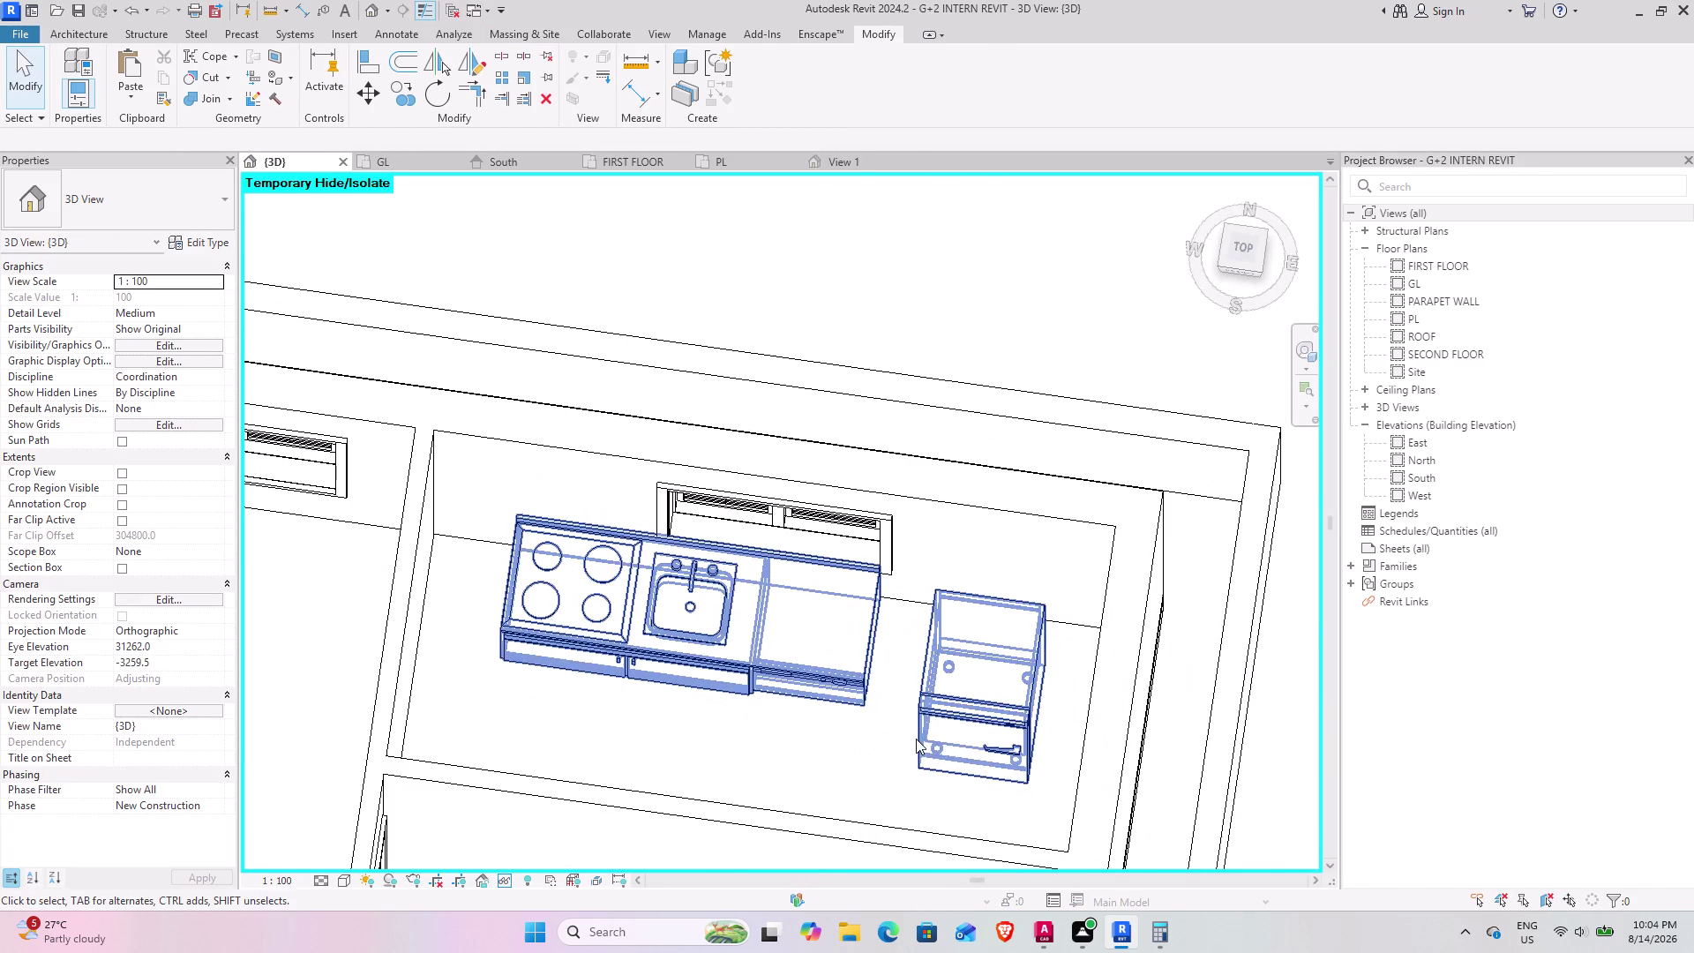
middle_drag(908, 726, 864, 787)
middle_drag(981, 715, 570, 707)
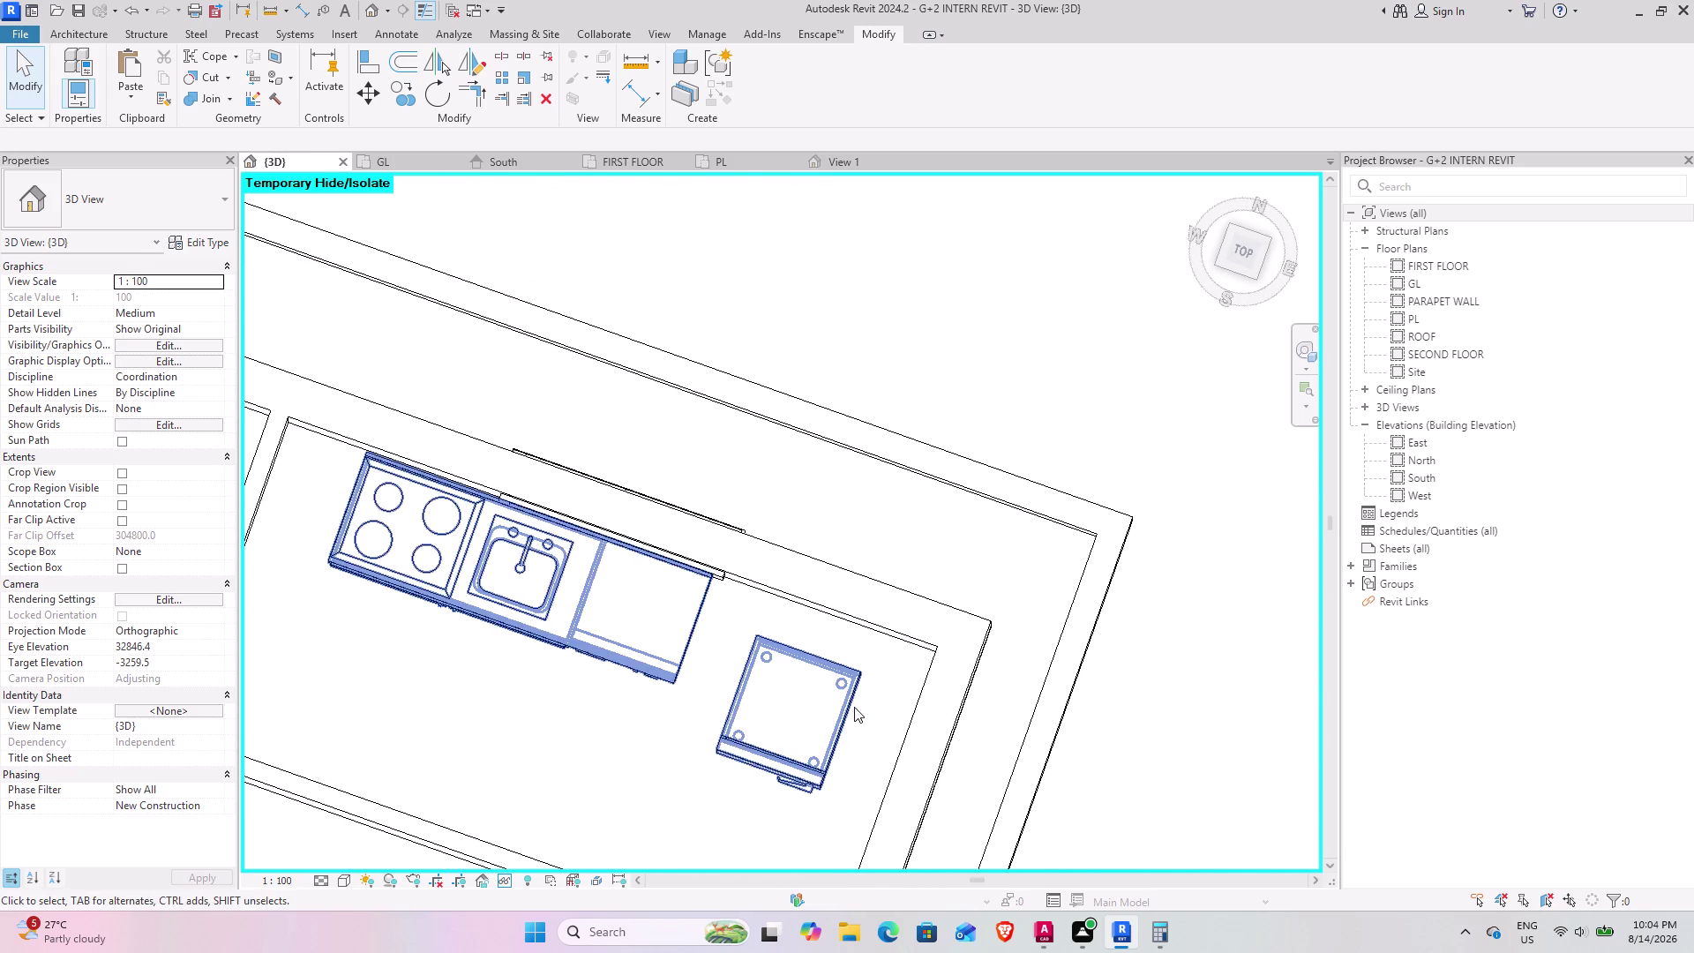
click(854, 686)
click(771, 87)
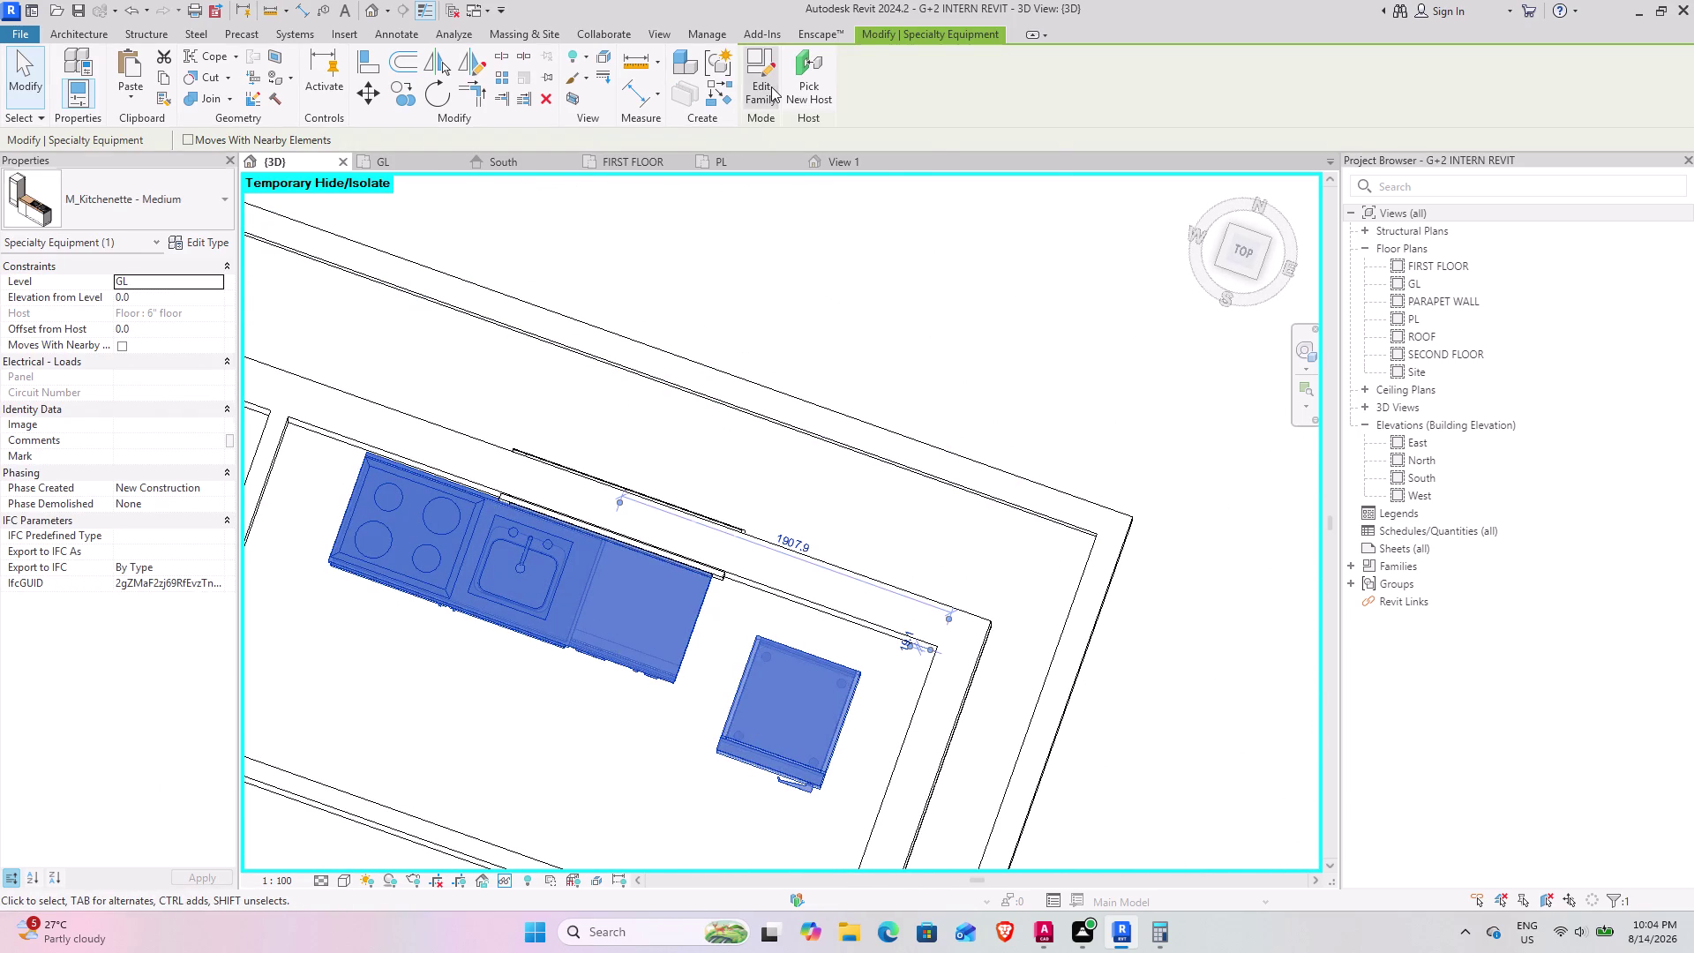
middle_drag(1059, 555, 1038, 563)
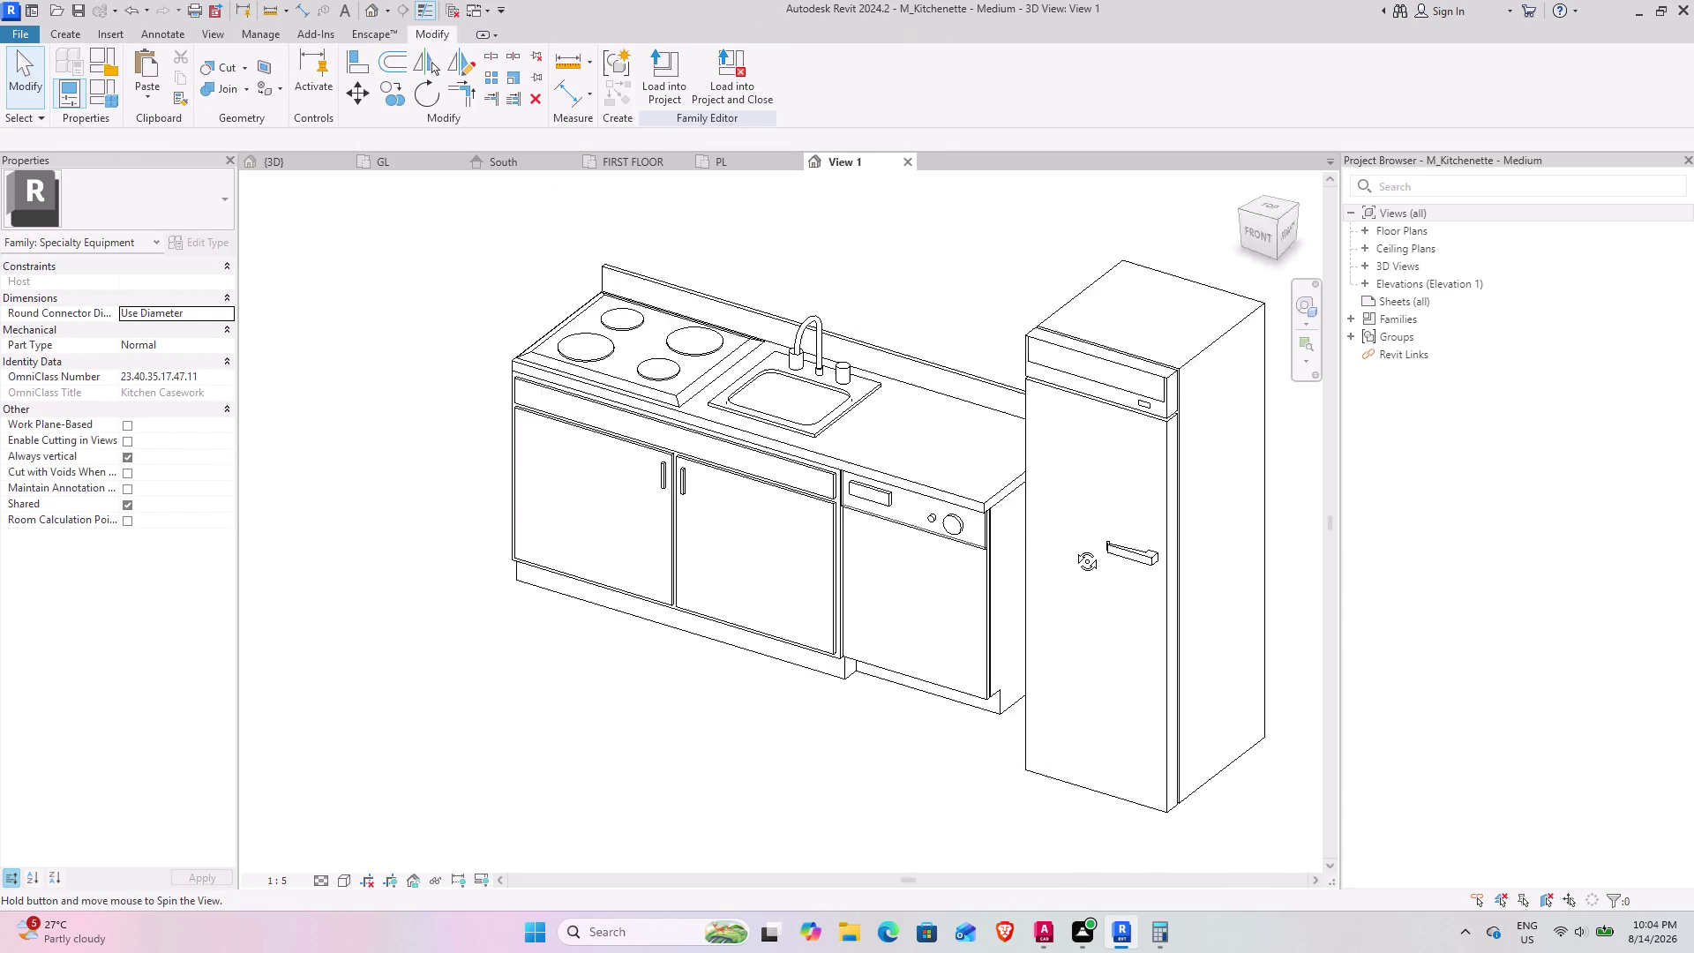
Move the refrigerator against the cabinet's back edge in the kitchenette family.
middle_drag(1038, 562, 722, 524)
middle_drag(1102, 637, 757, 445)
middle_drag(812, 519, 907, 393)
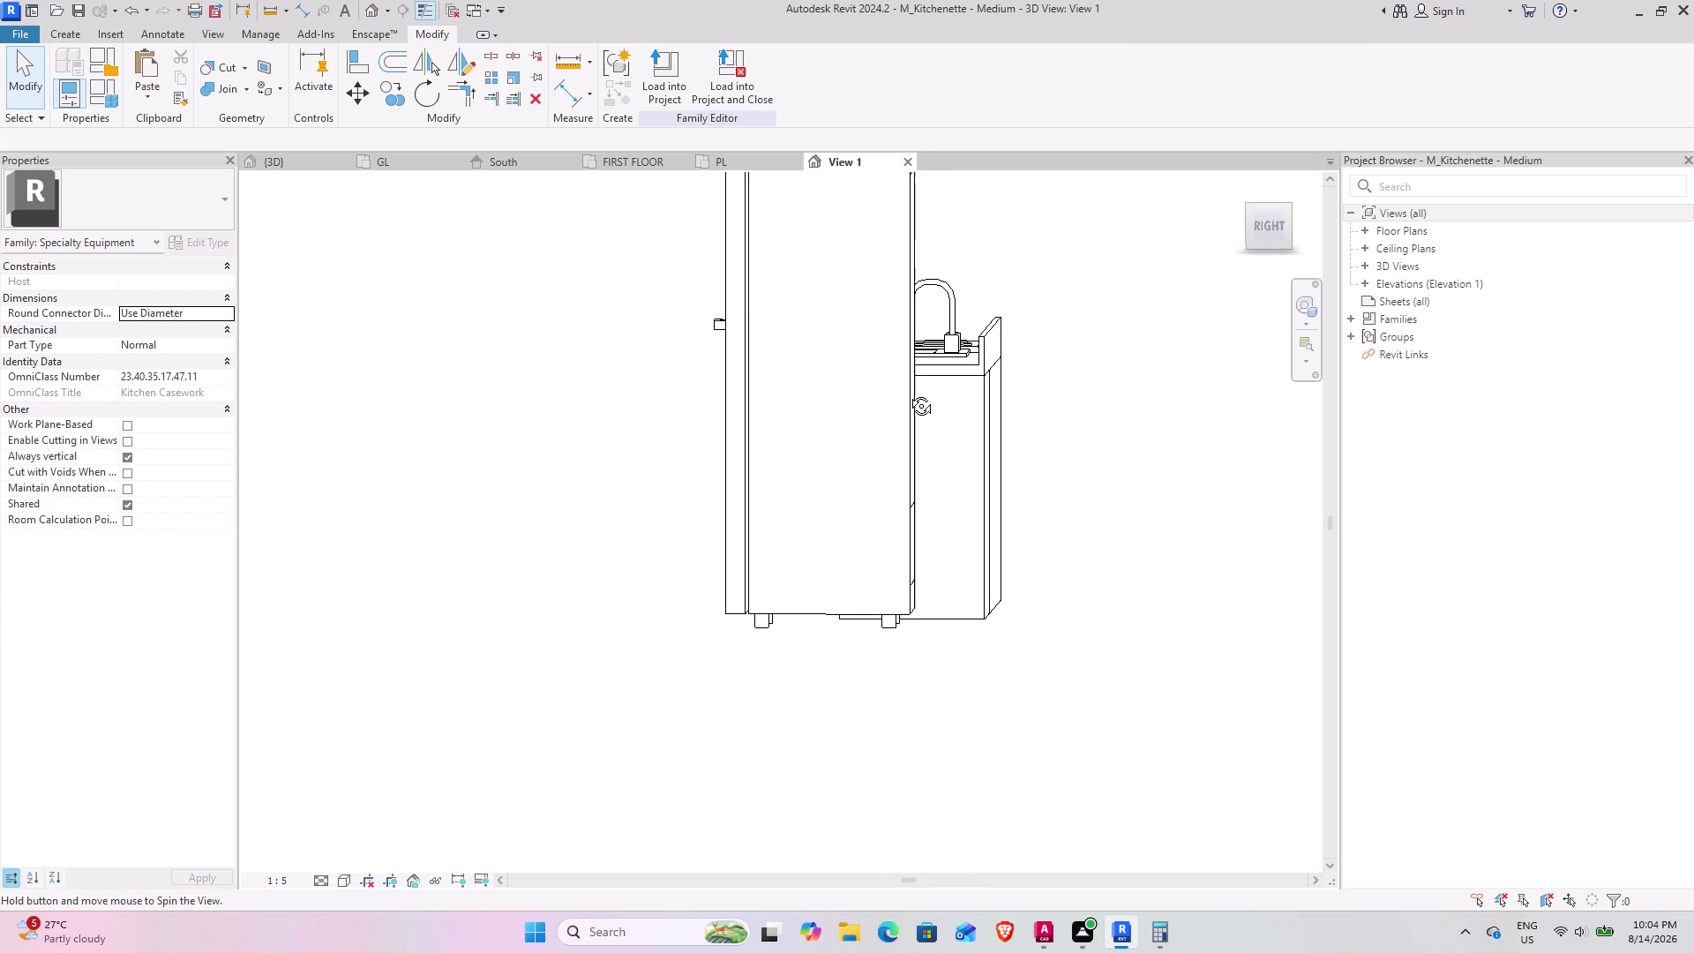
middle_drag(908, 393, 902, 402)
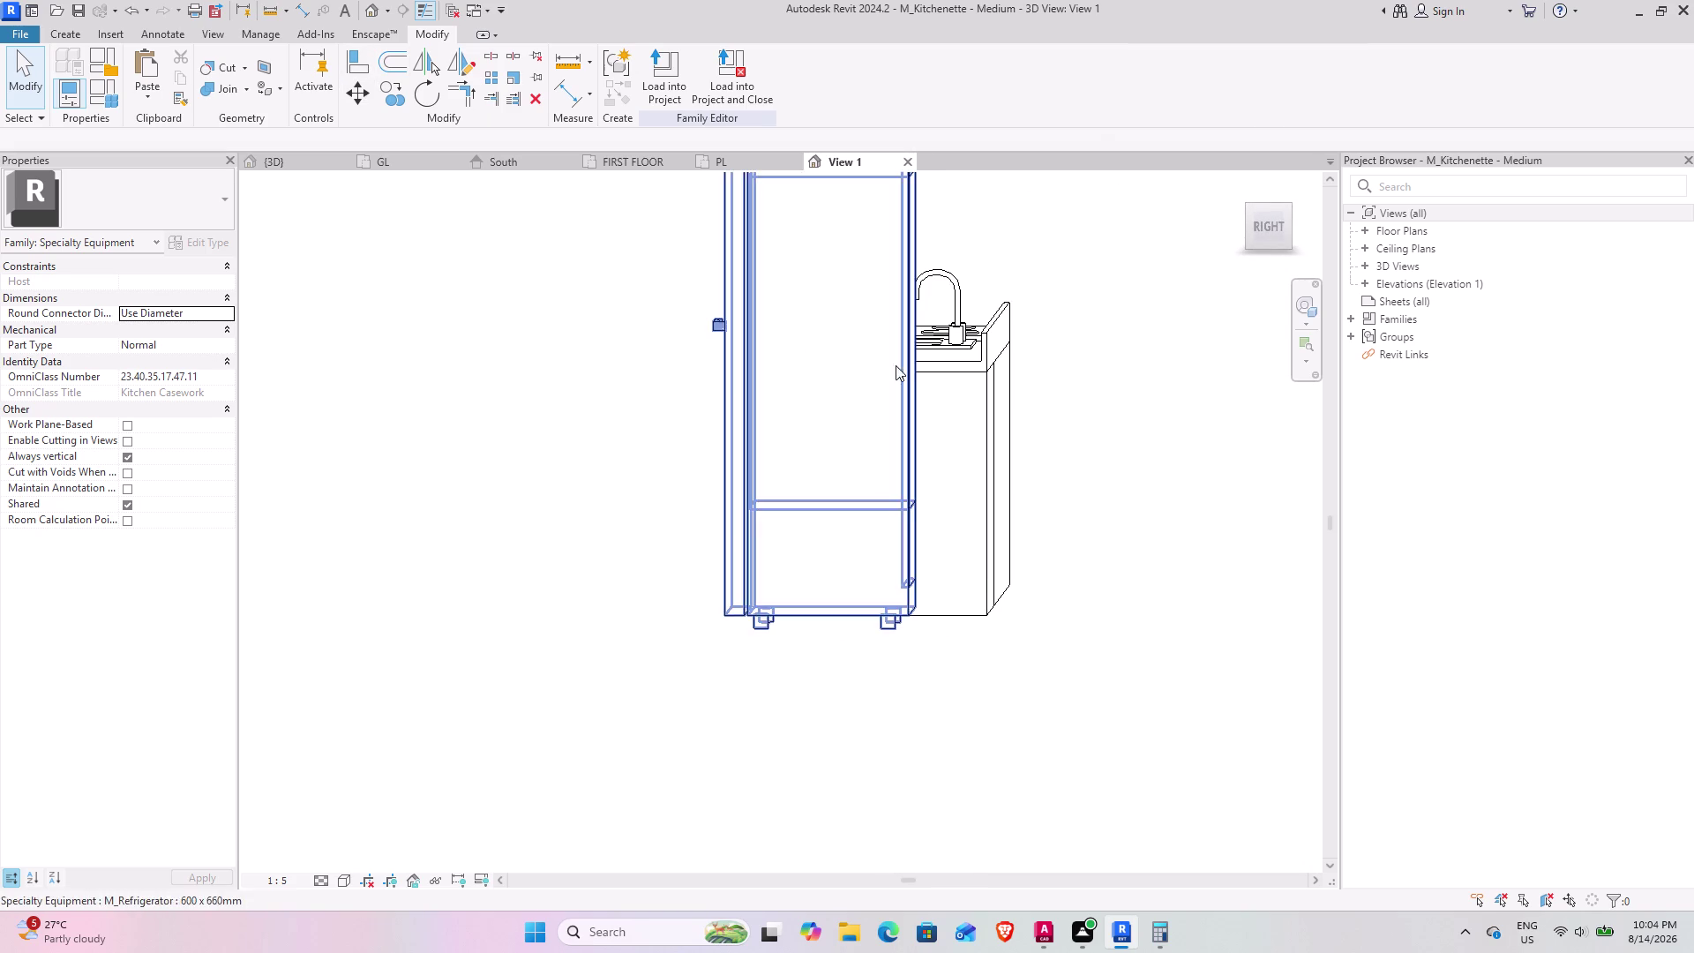
click(911, 359)
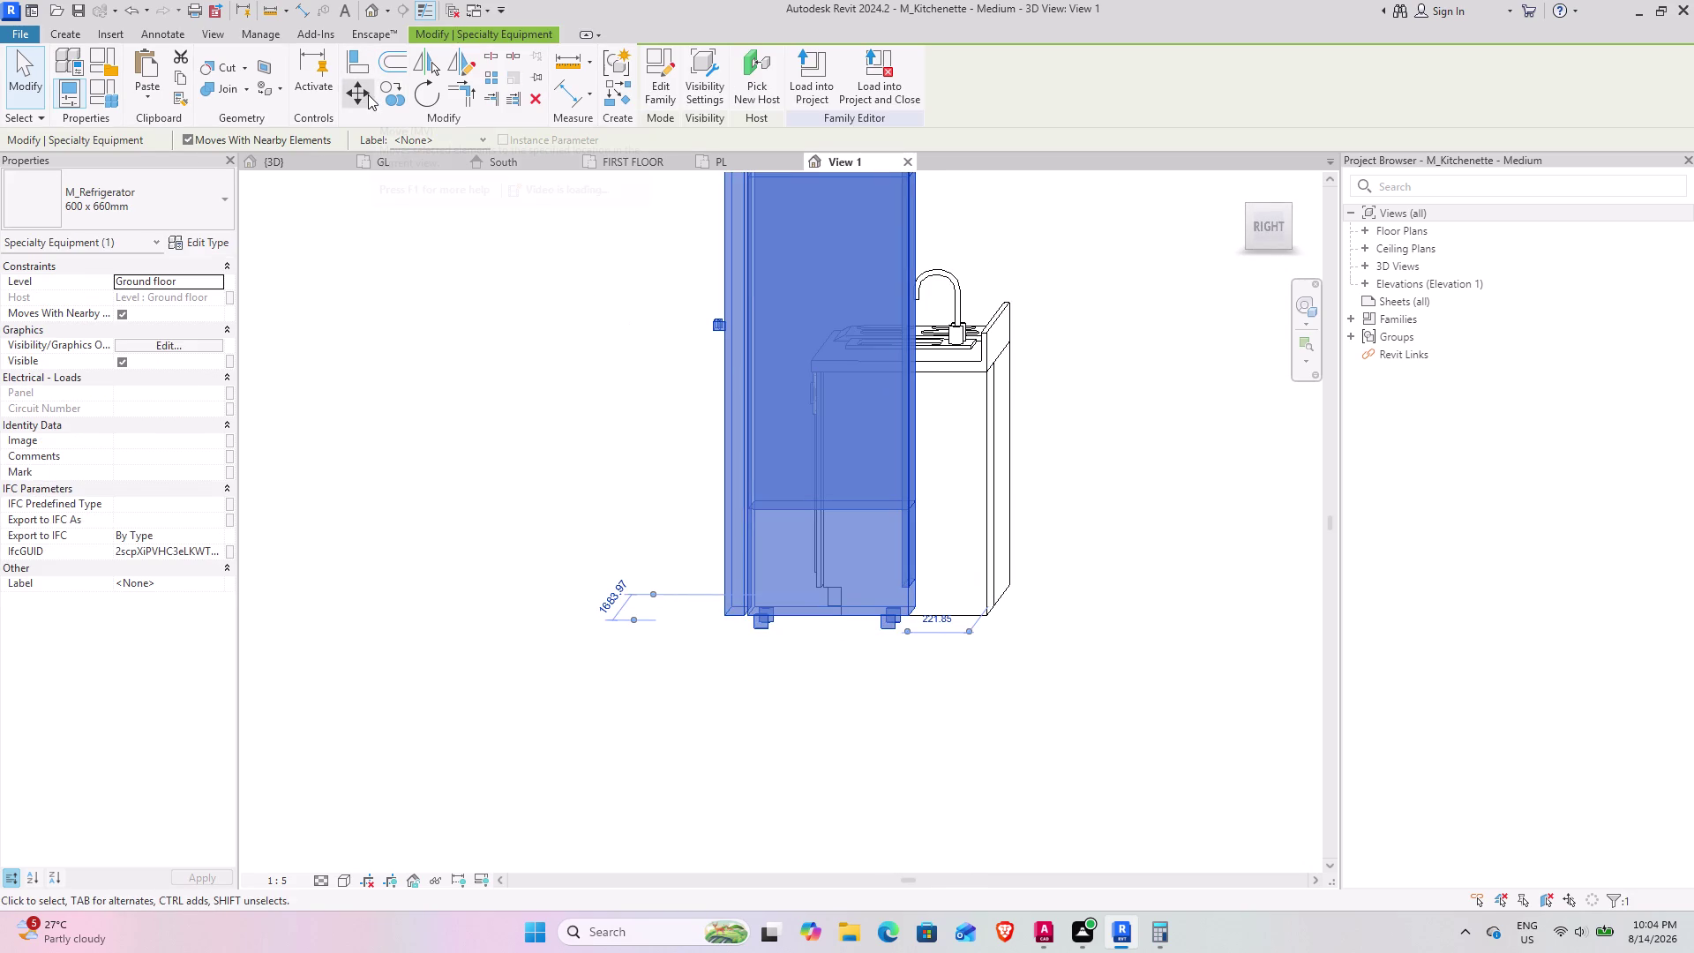
click(368, 94)
click(1263, 233)
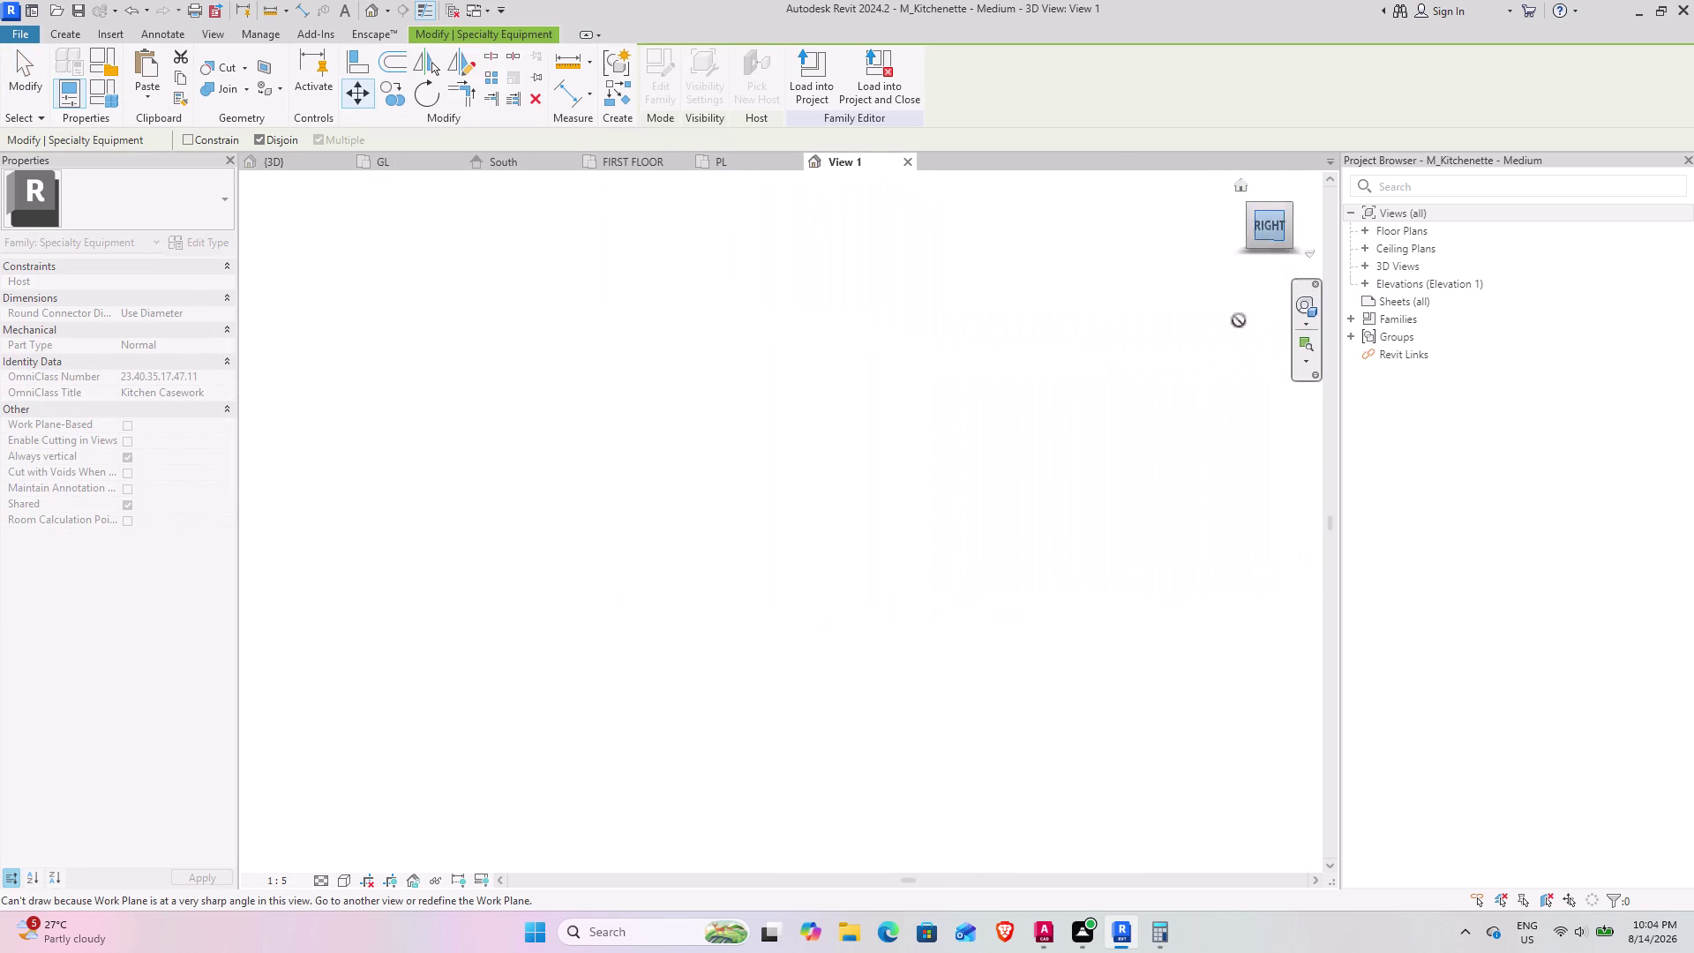
scroll(up, 3)
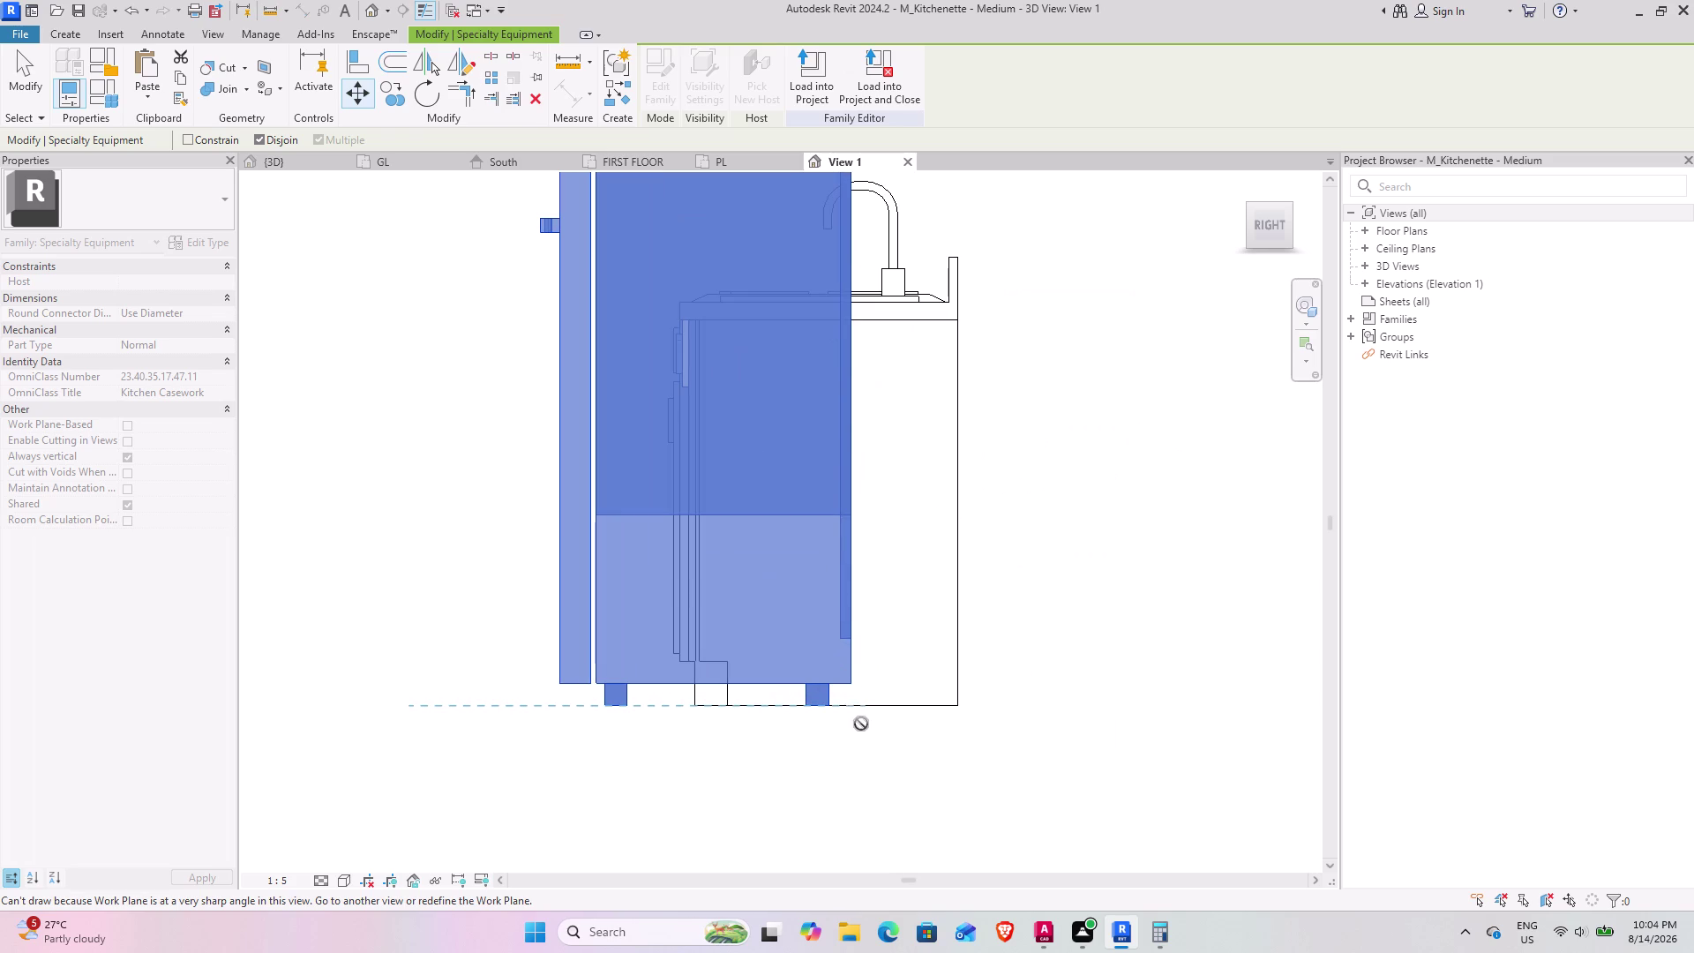
click(353, 91)
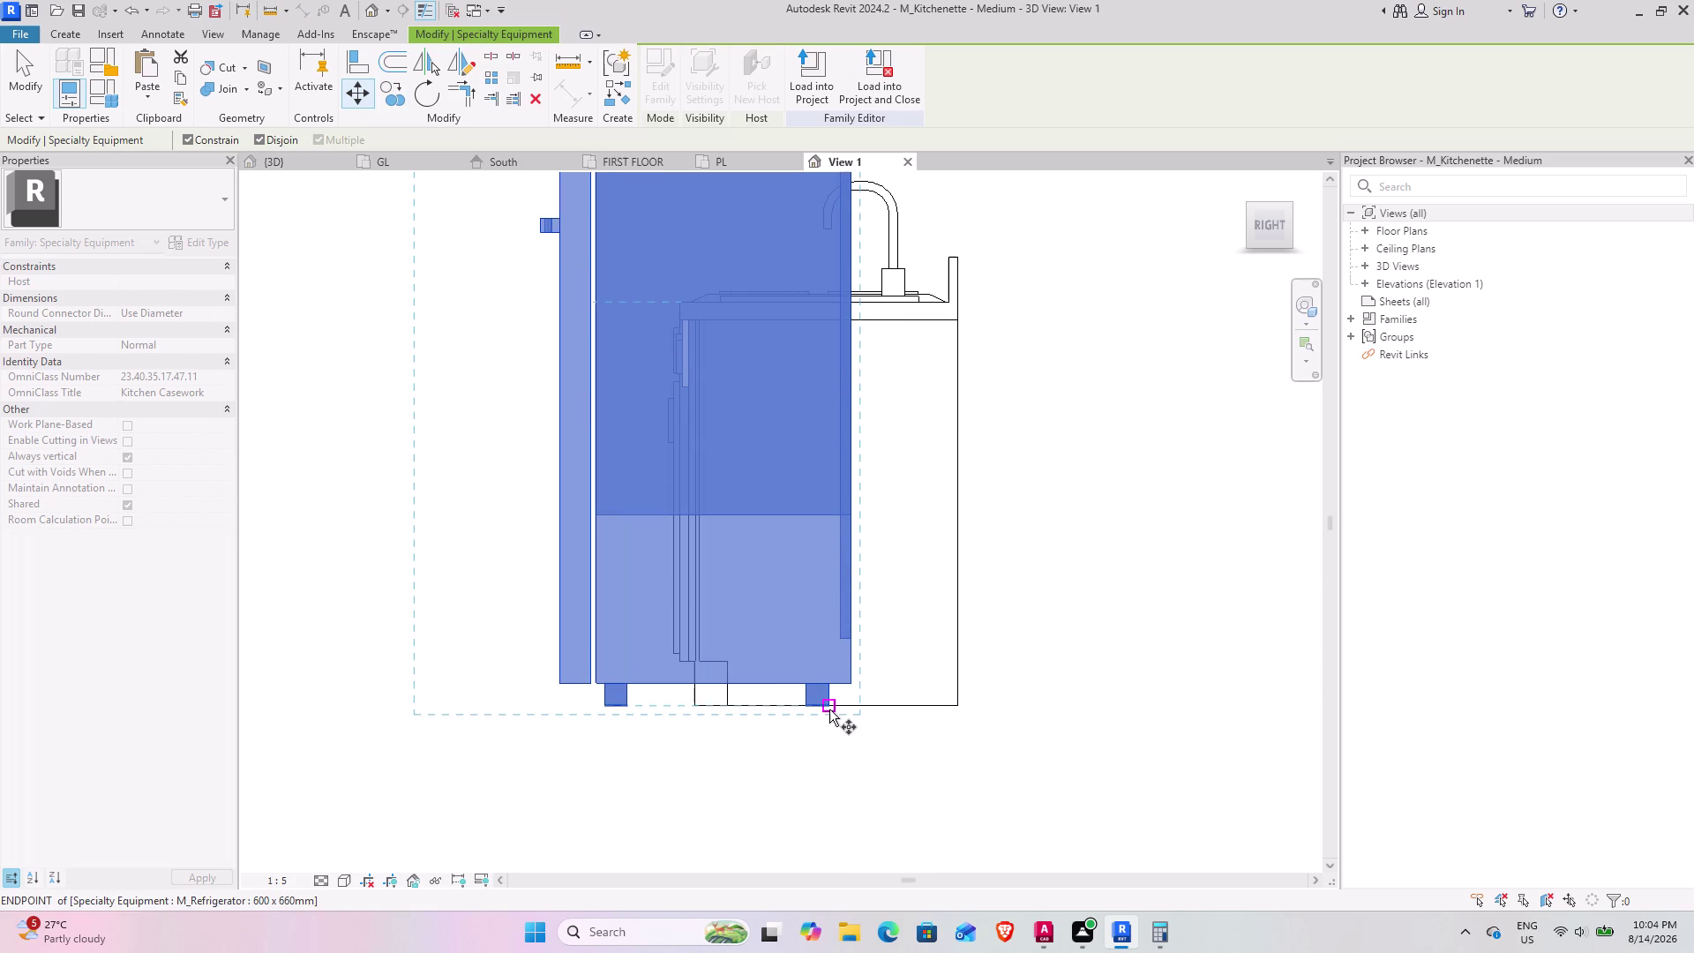
click(829, 709)
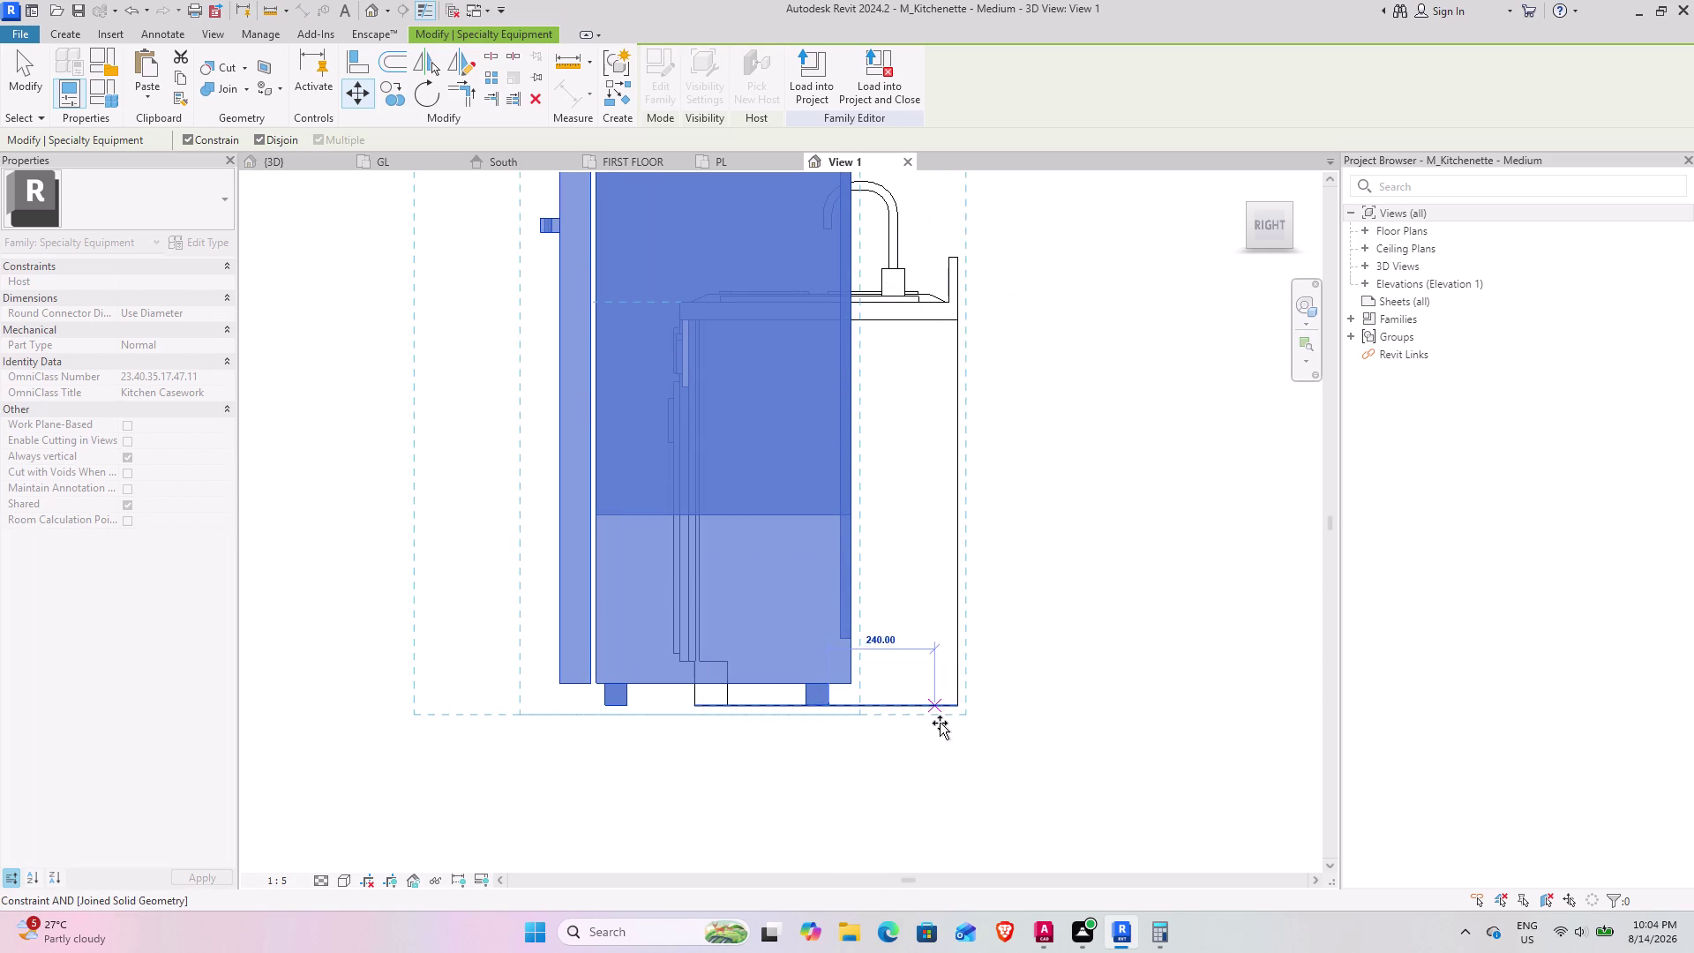
click(922, 717)
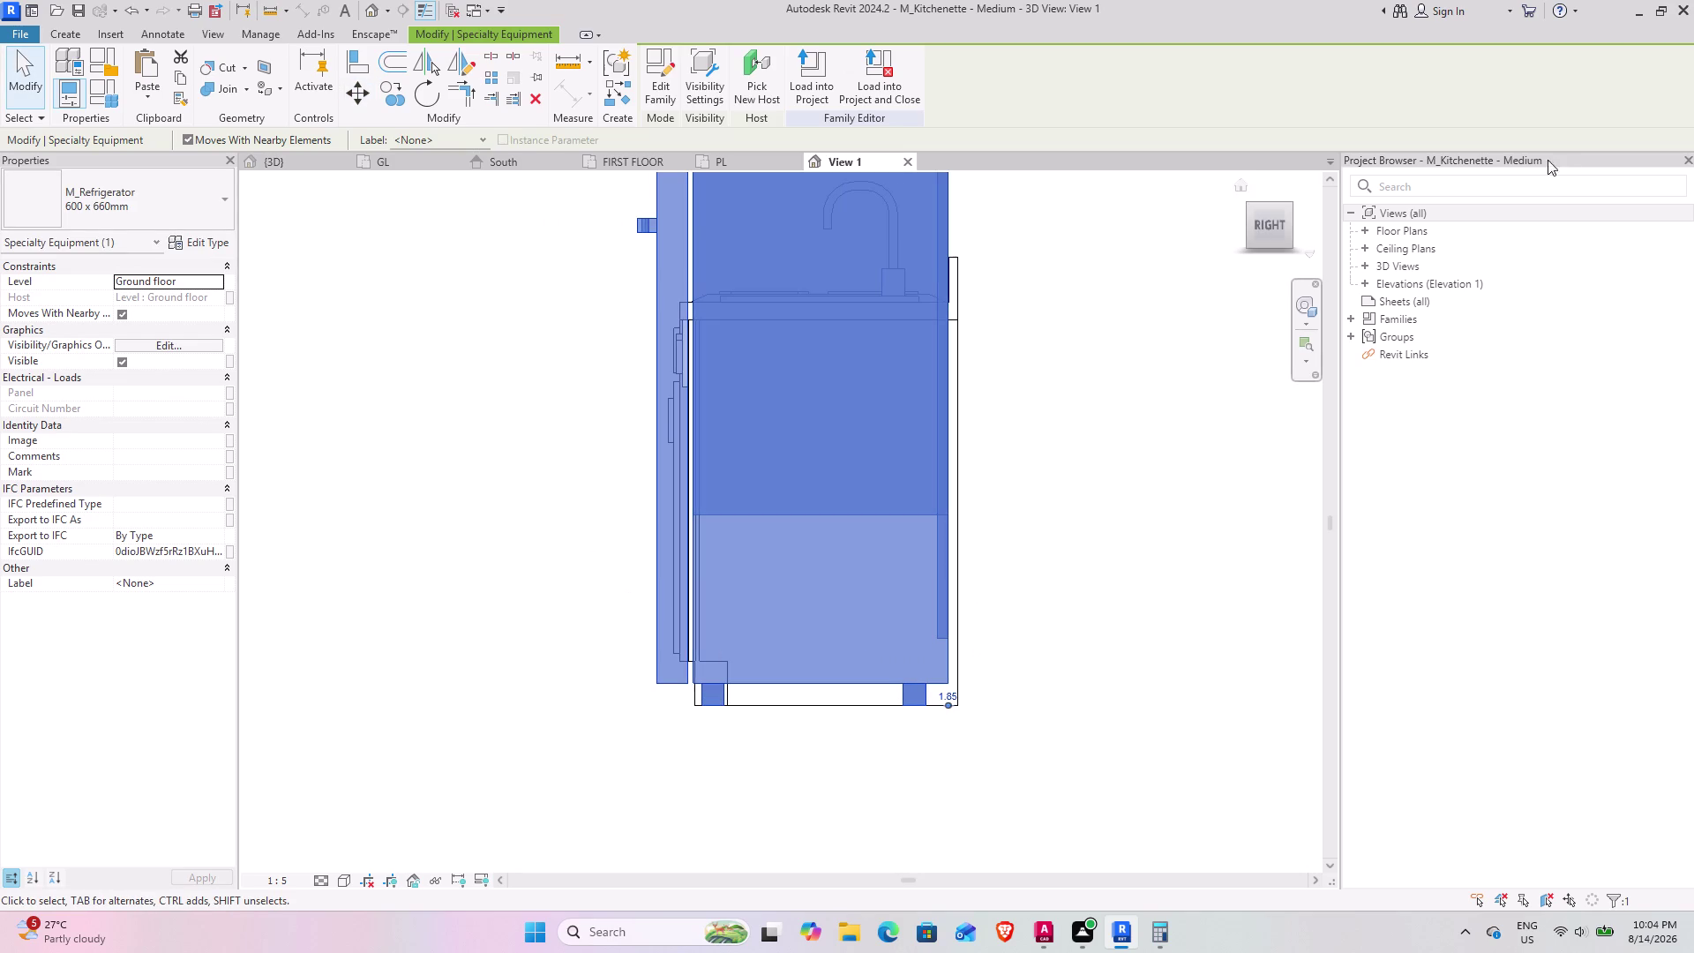
Save the kitchenette family, dismiss the read-only error, and load it into the house project.
click(880, 80)
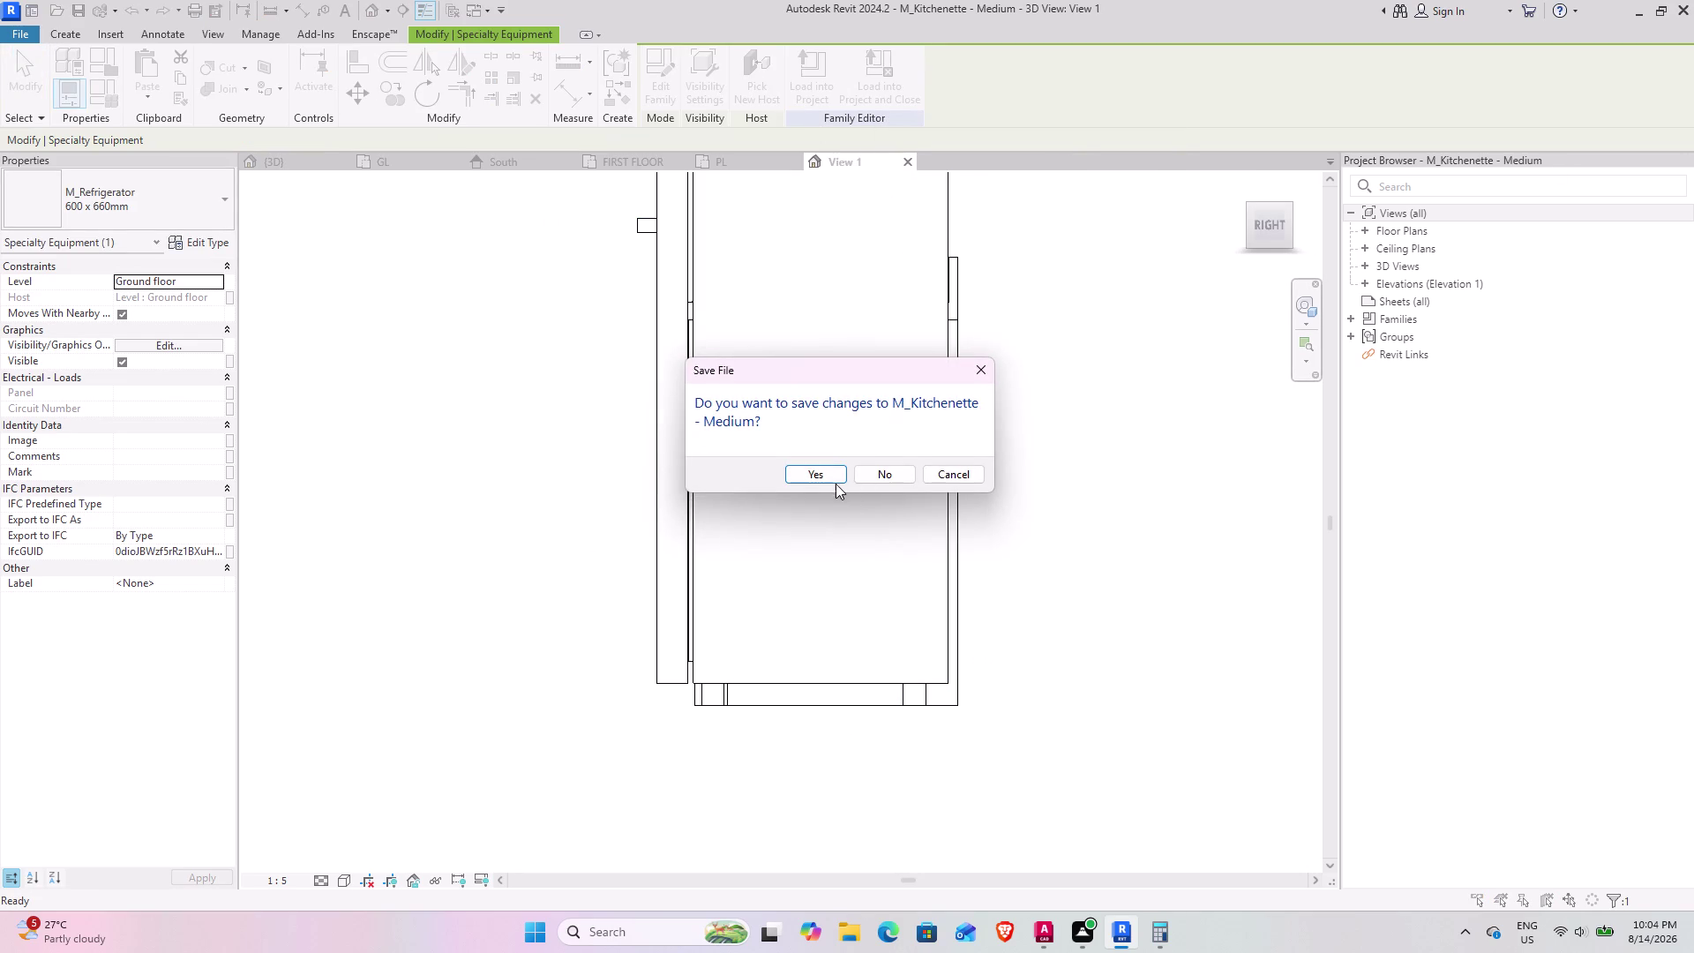
click(808, 475)
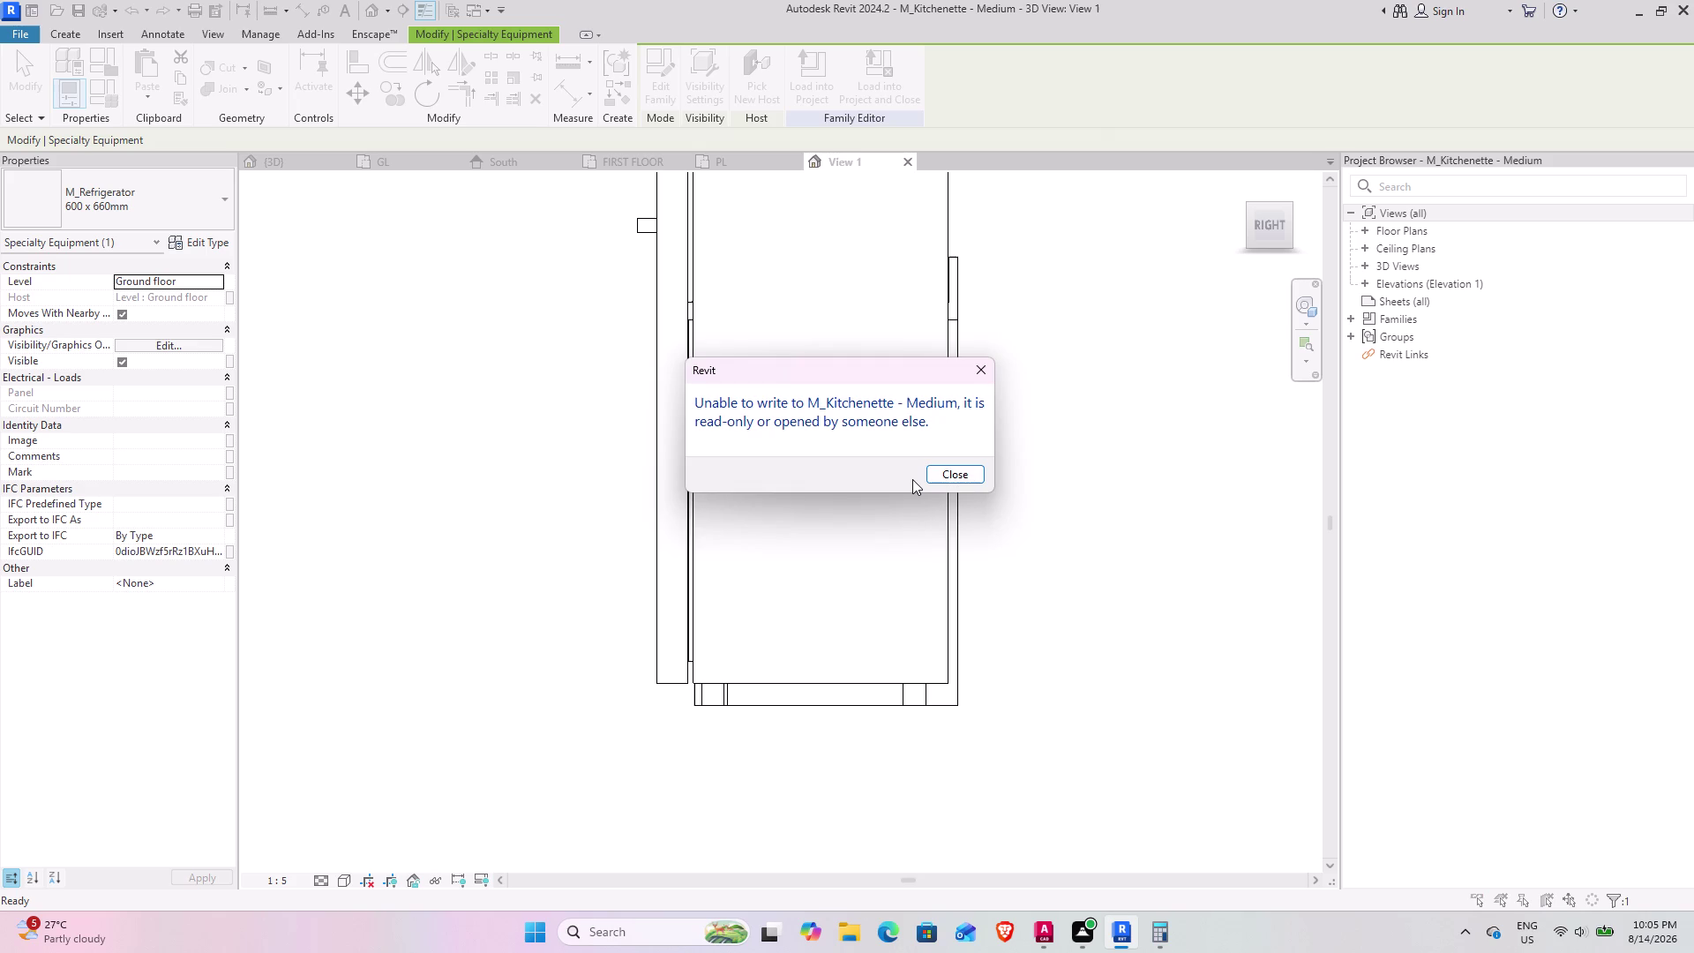
click(947, 479)
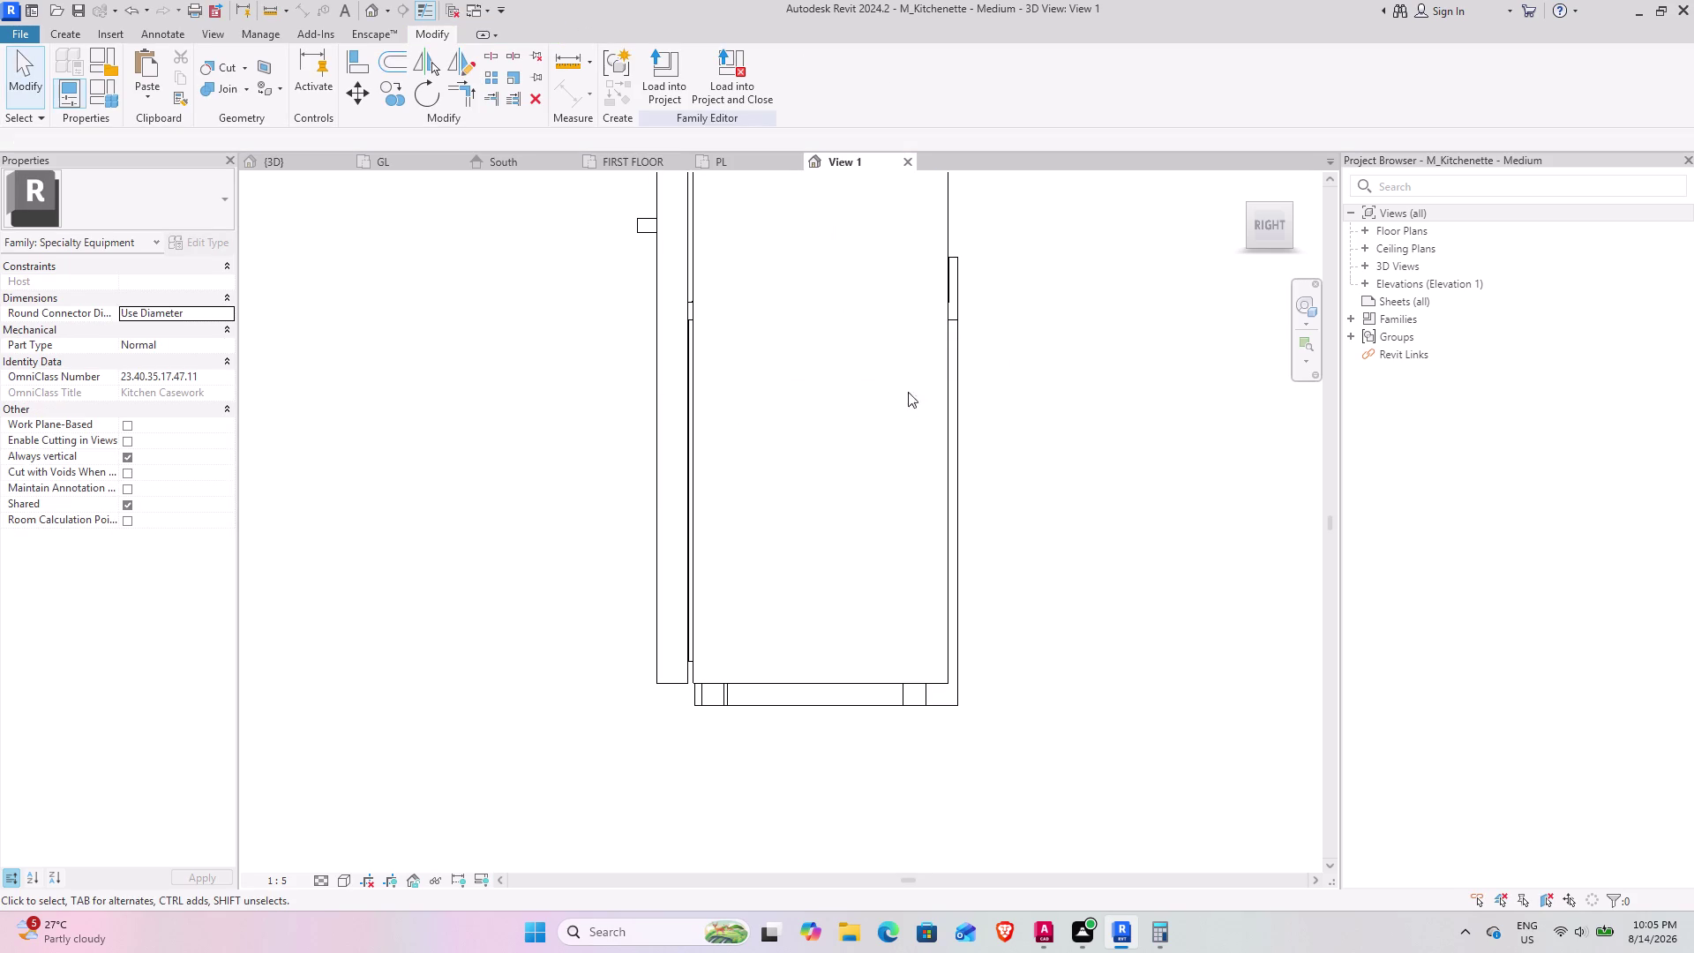
click(666, 86)
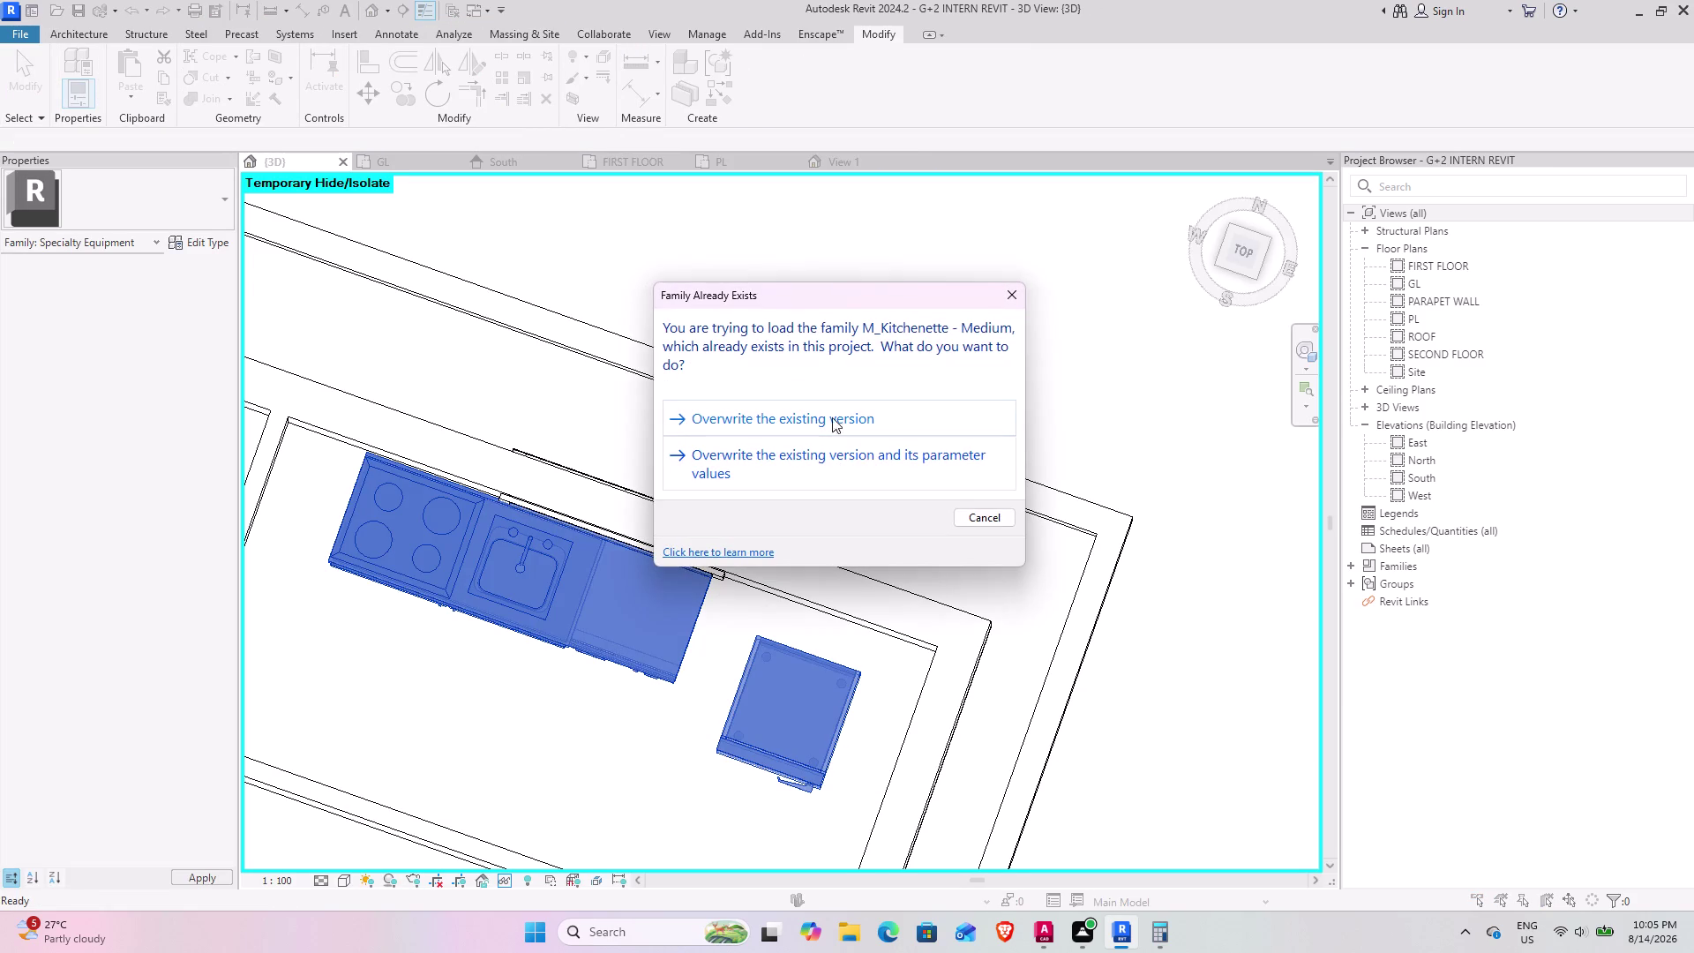
Overwrite the existing kitchenette with the edited version and flip it so the refrigerator swaps sides.
click(830, 414)
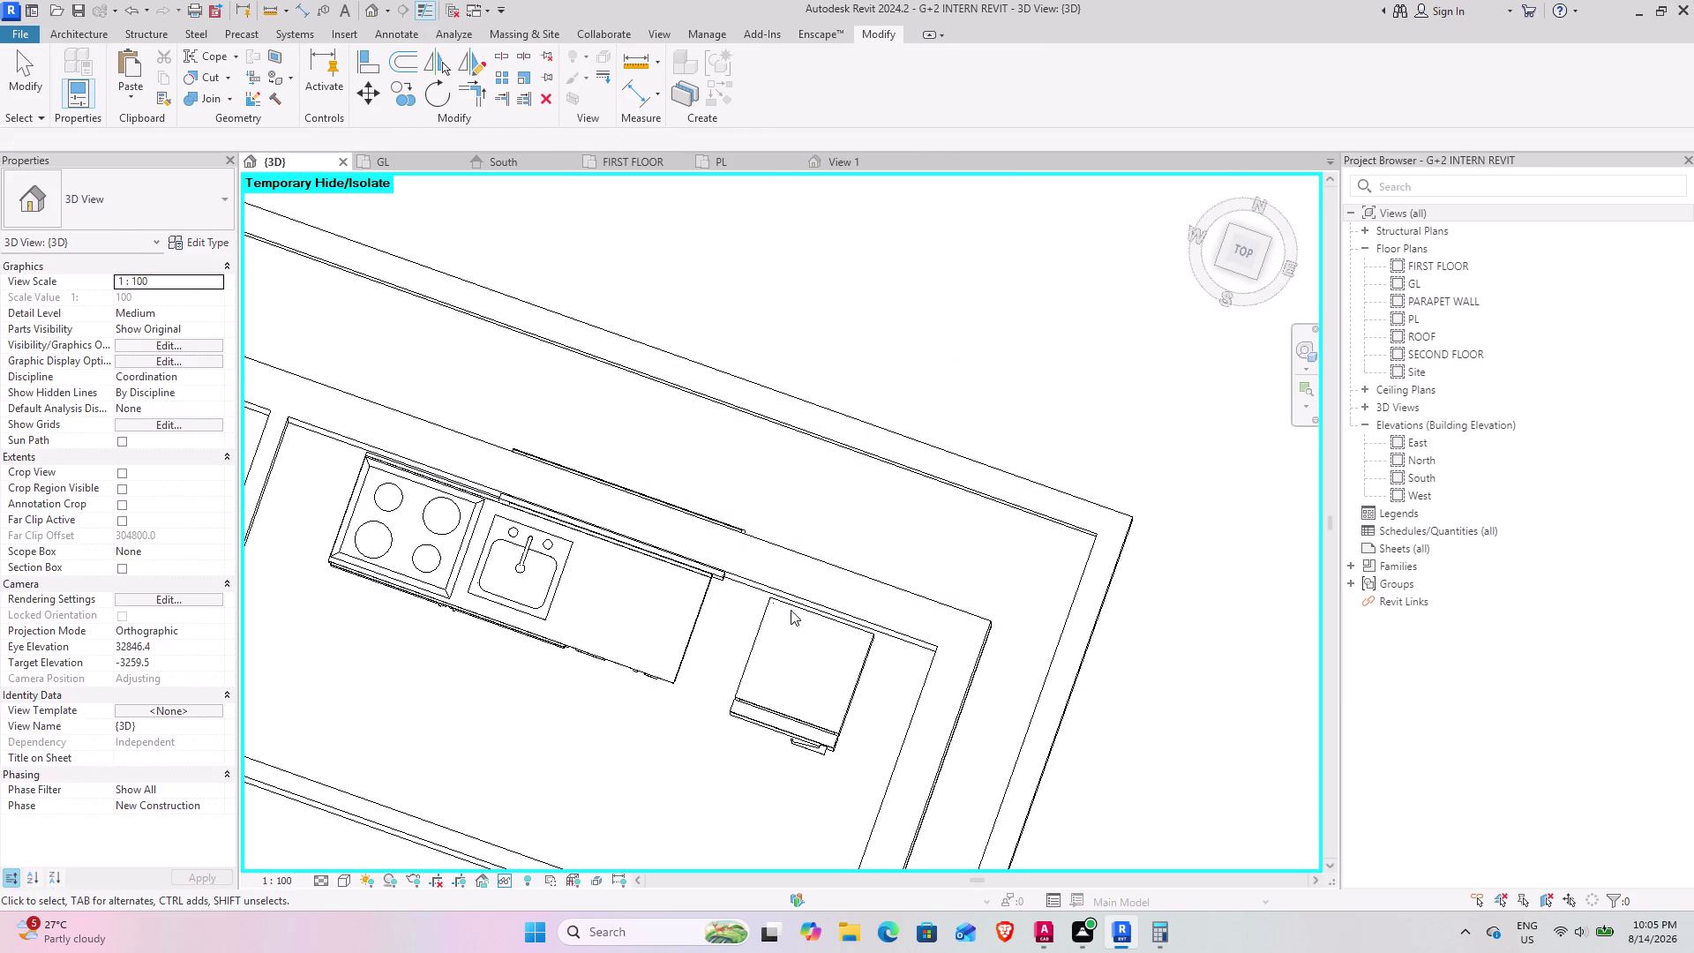
middle_drag(658, 667, 724, 570)
middle_drag(657, 593, 1028, 515)
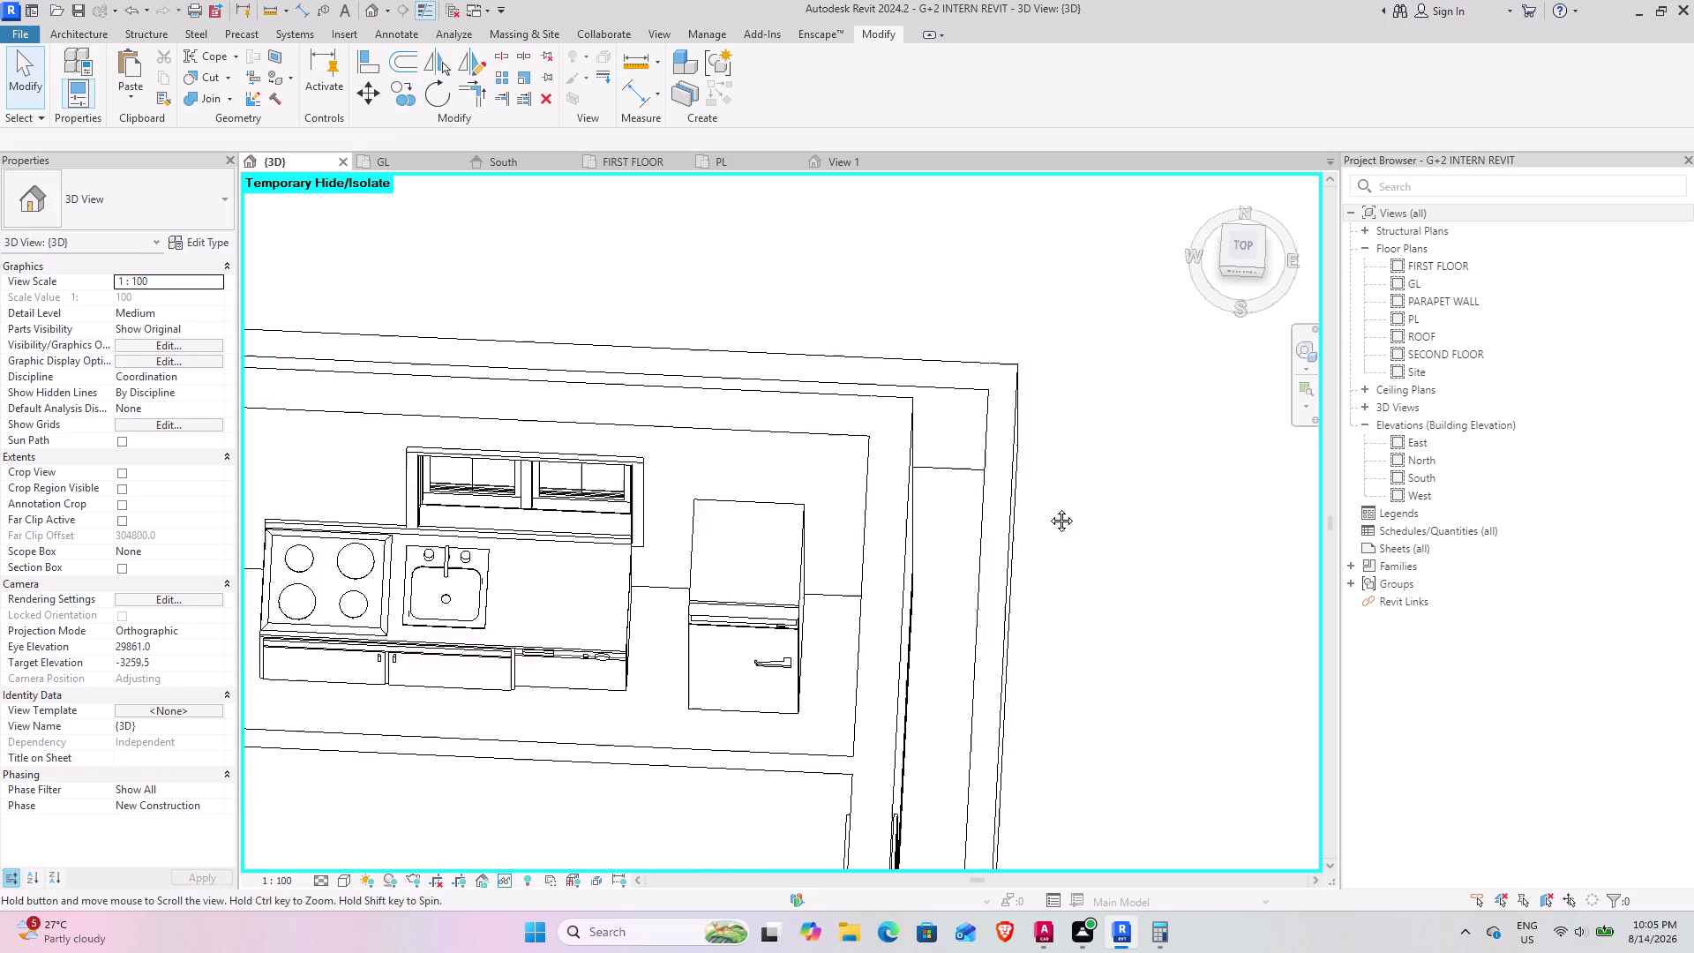
middle_drag(1029, 515, 1093, 490)
middle_drag(734, 603, 721, 552)
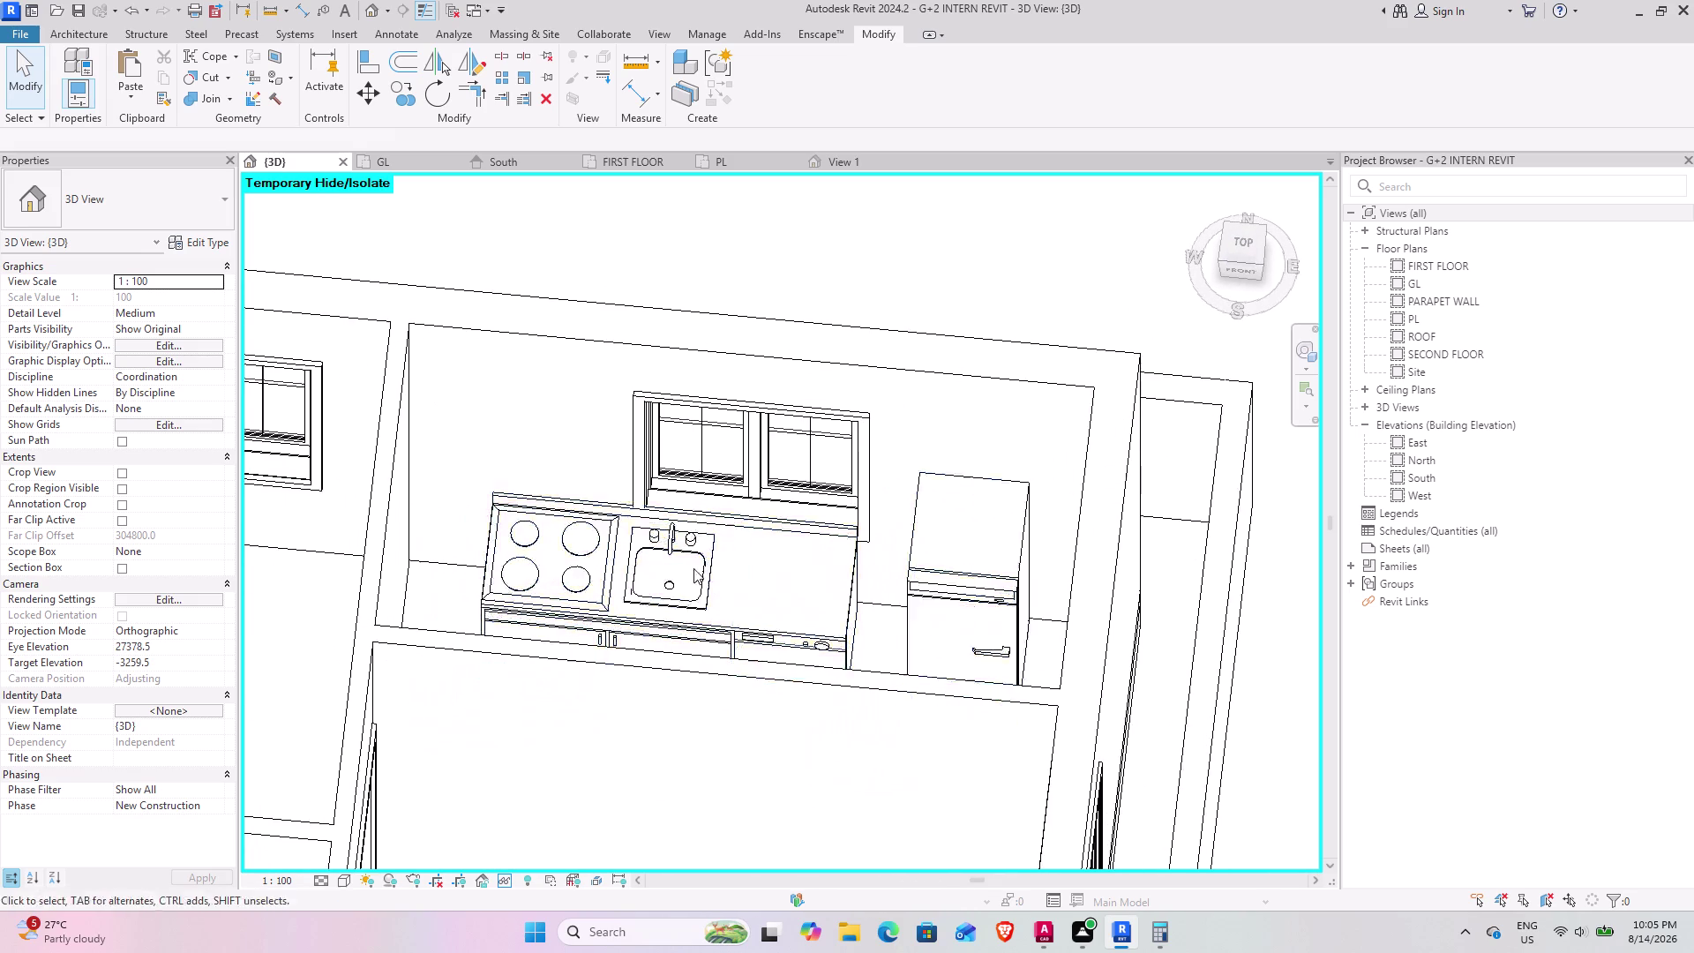
scroll(up, 3)
middle_drag(607, 583, 593, 580)
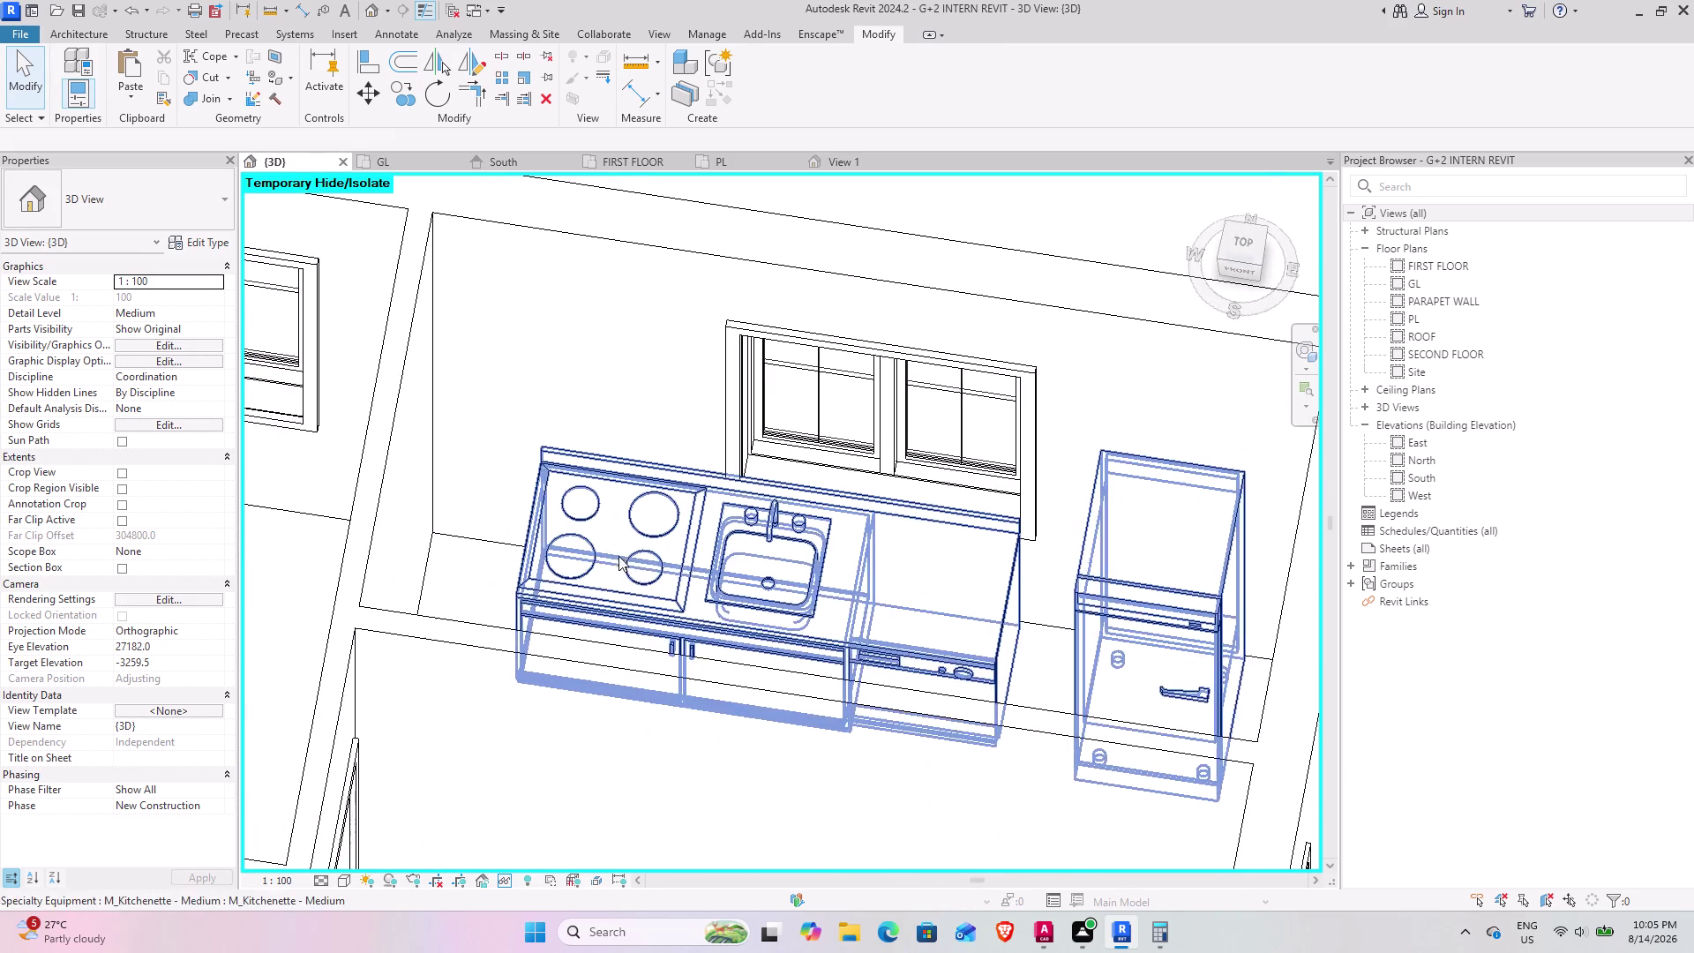
scroll(up, 3)
click(727, 544)
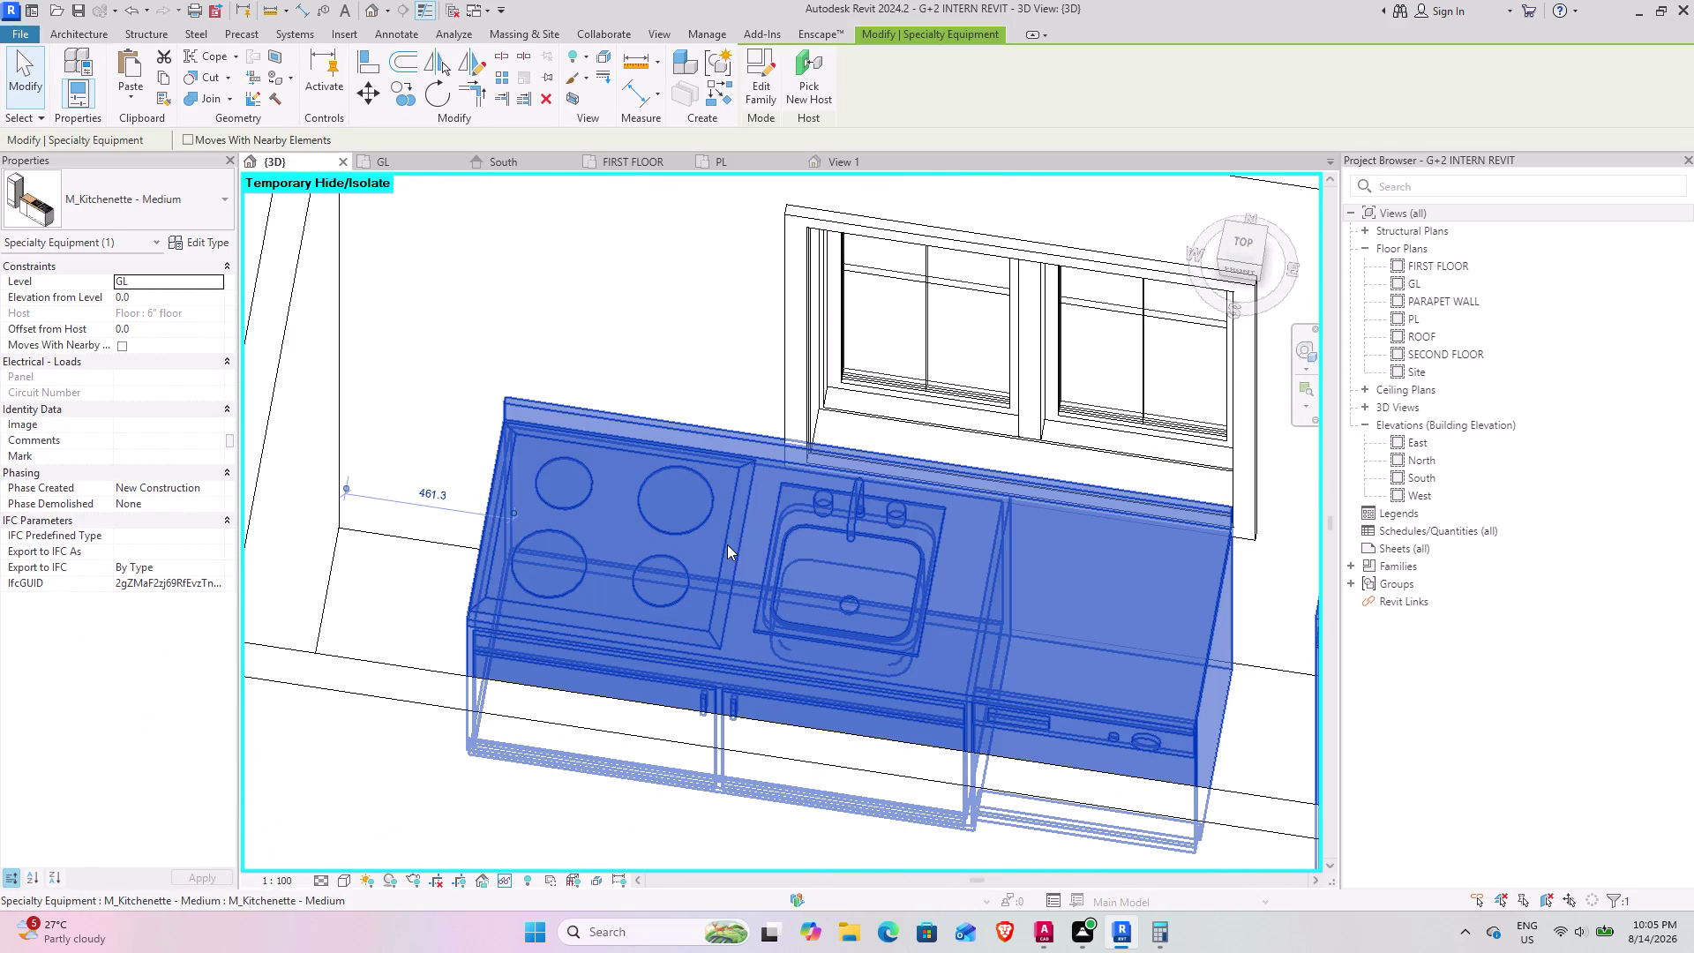
key(space)
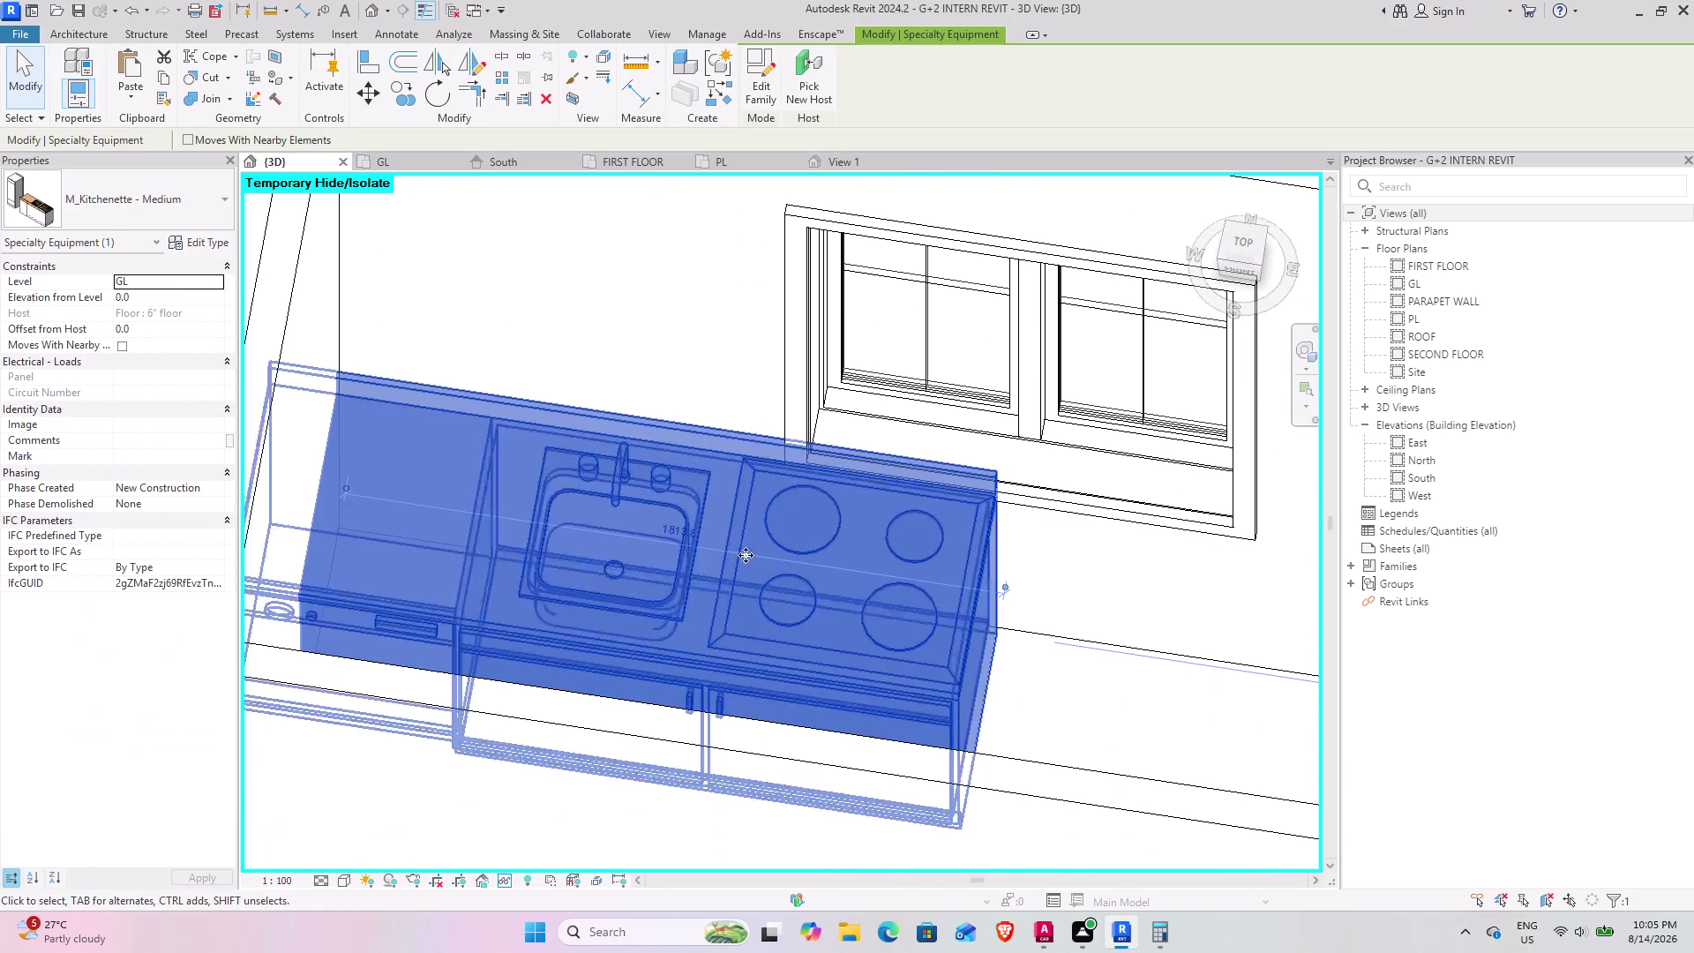
Clear the stray wall selection, reselect the kitchenette, and switch to the GL floor plan.
click(1064, 643)
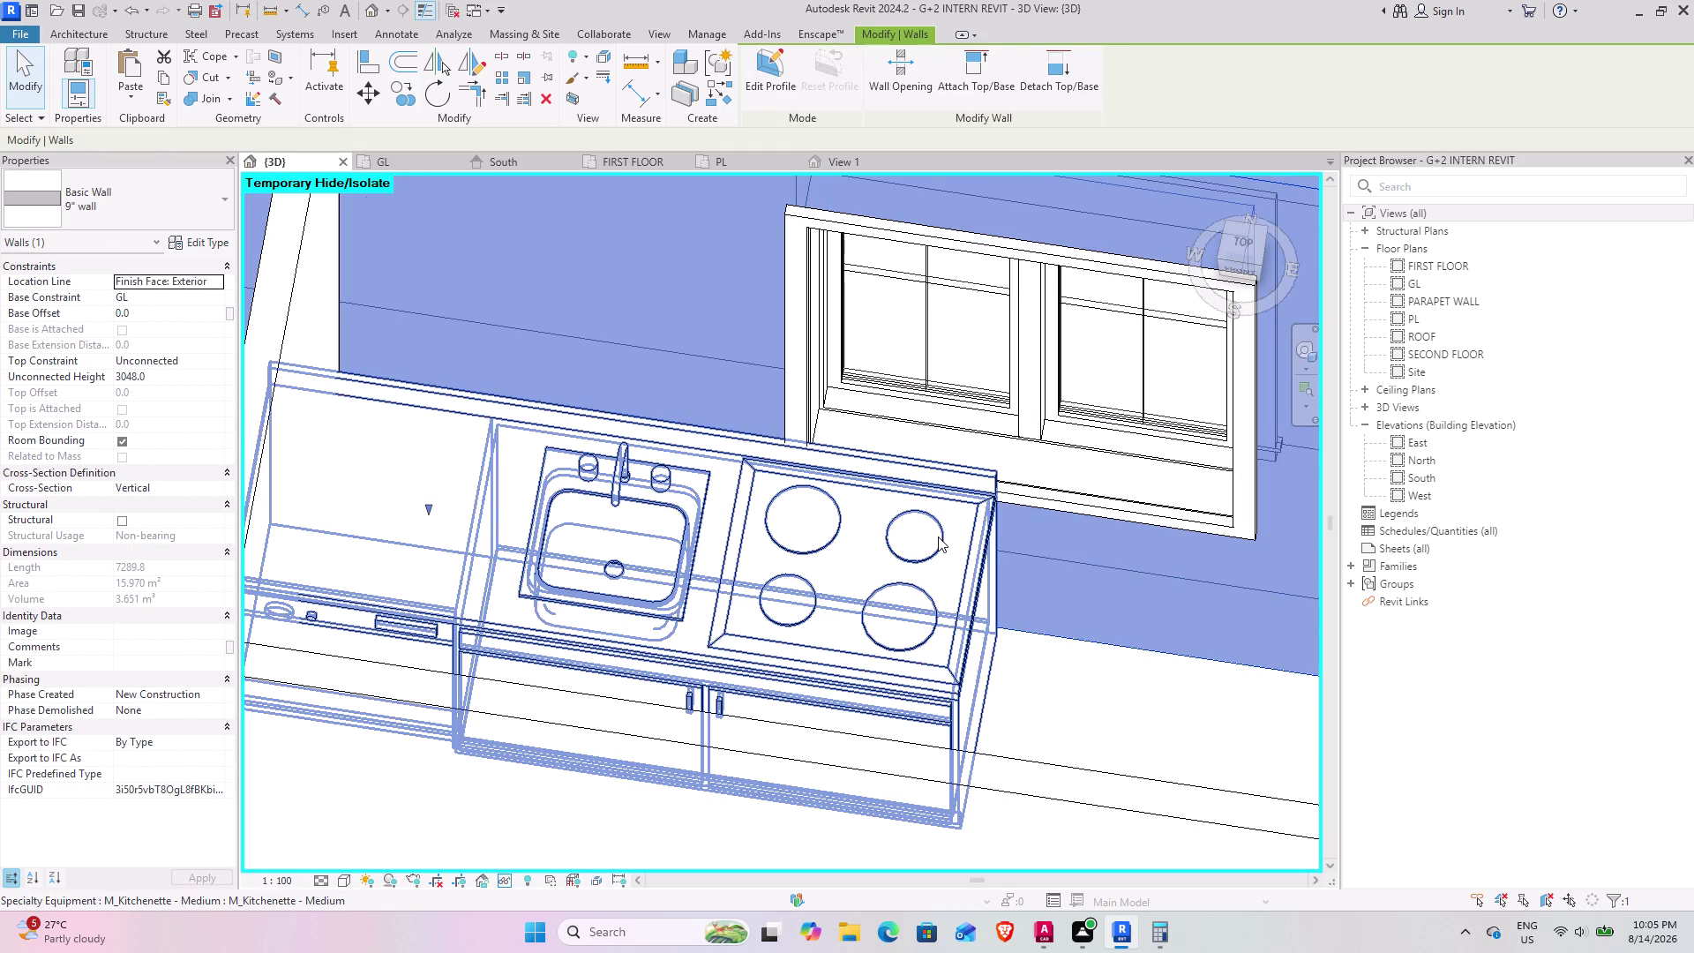
scroll(down, 3)
click(1051, 645)
scroll(down, 3)
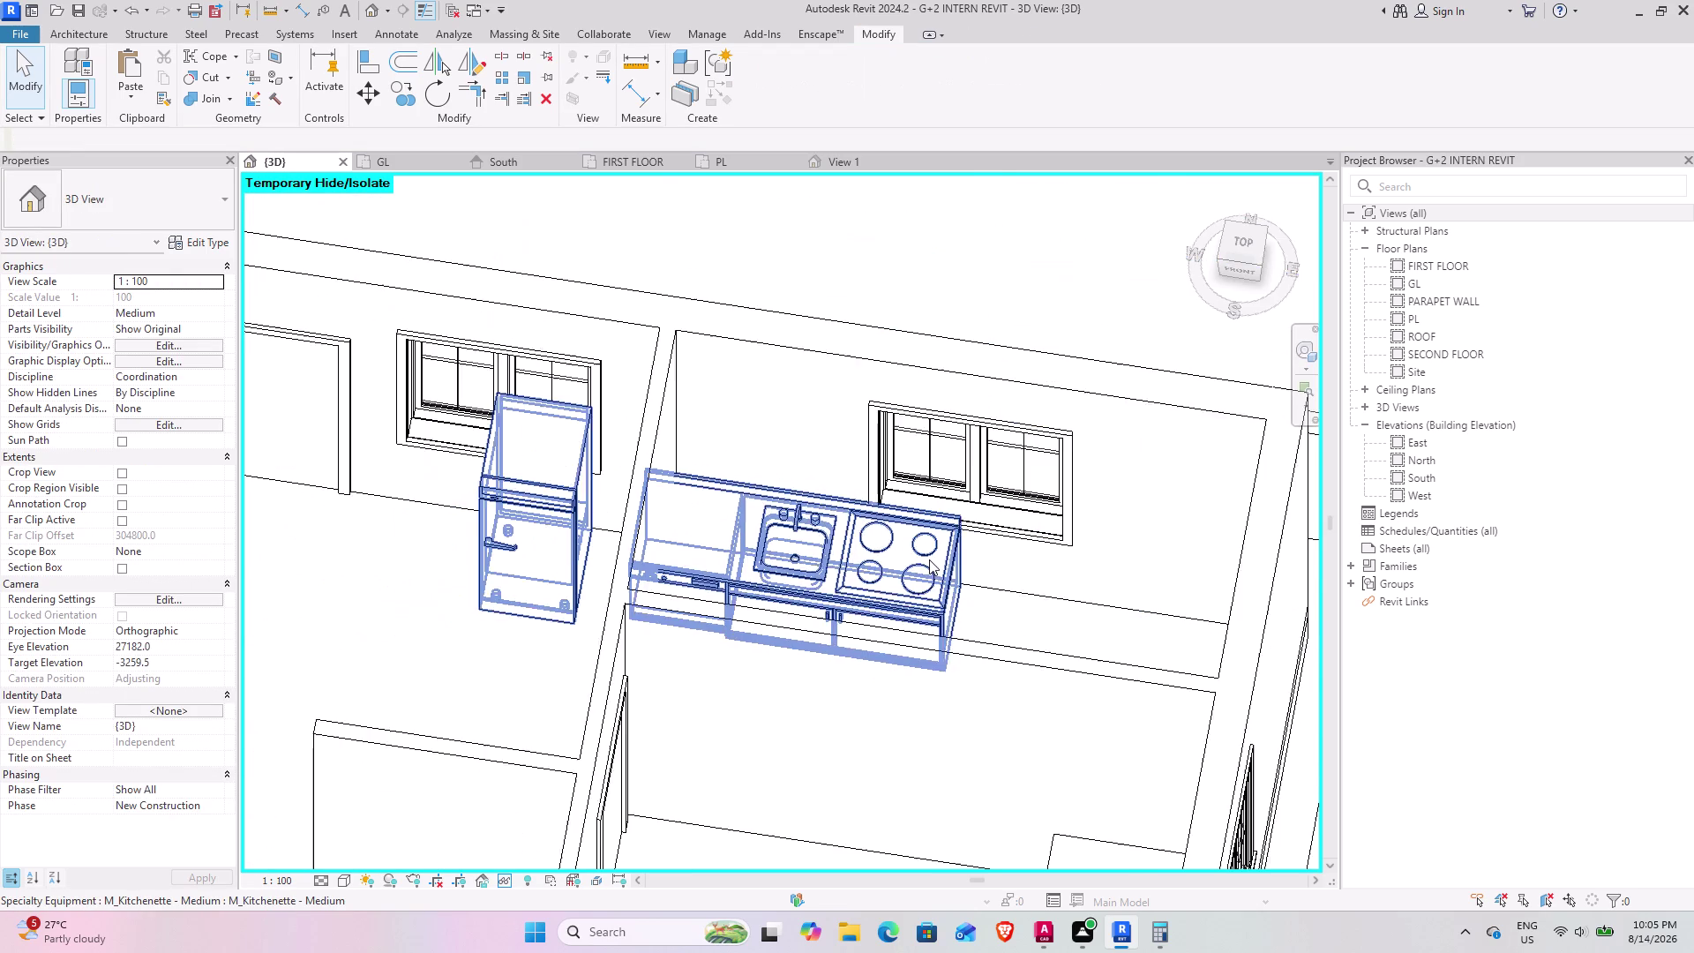
scroll(down, 3)
click(942, 558)
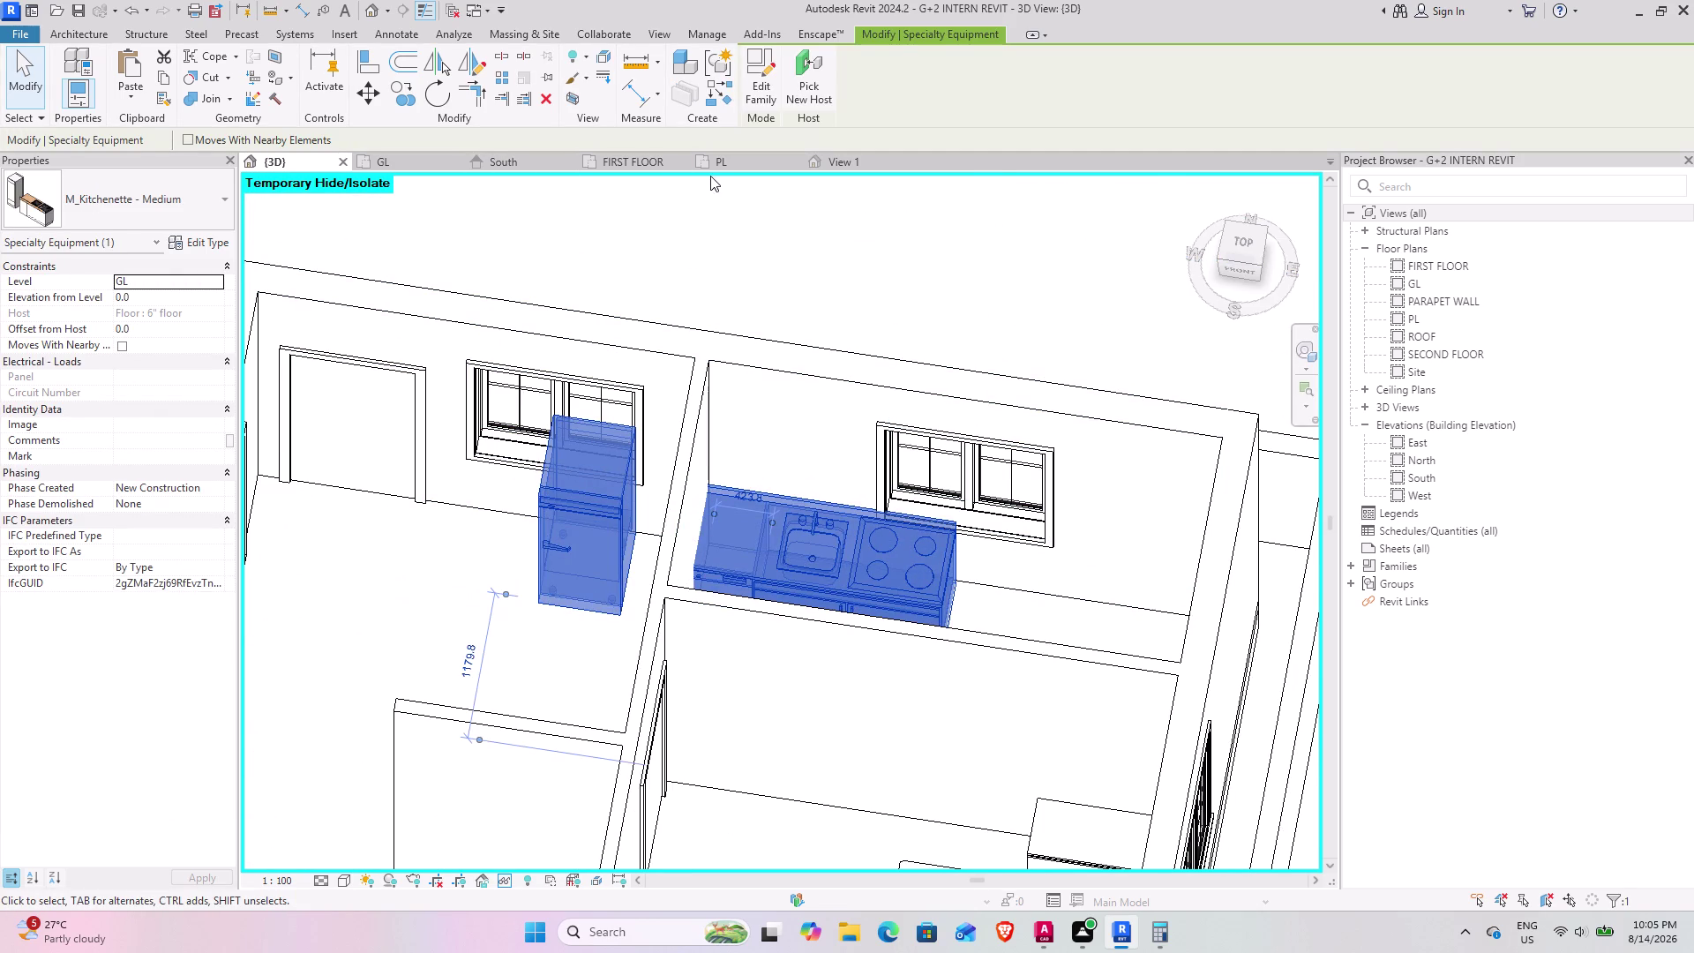
click(419, 151)
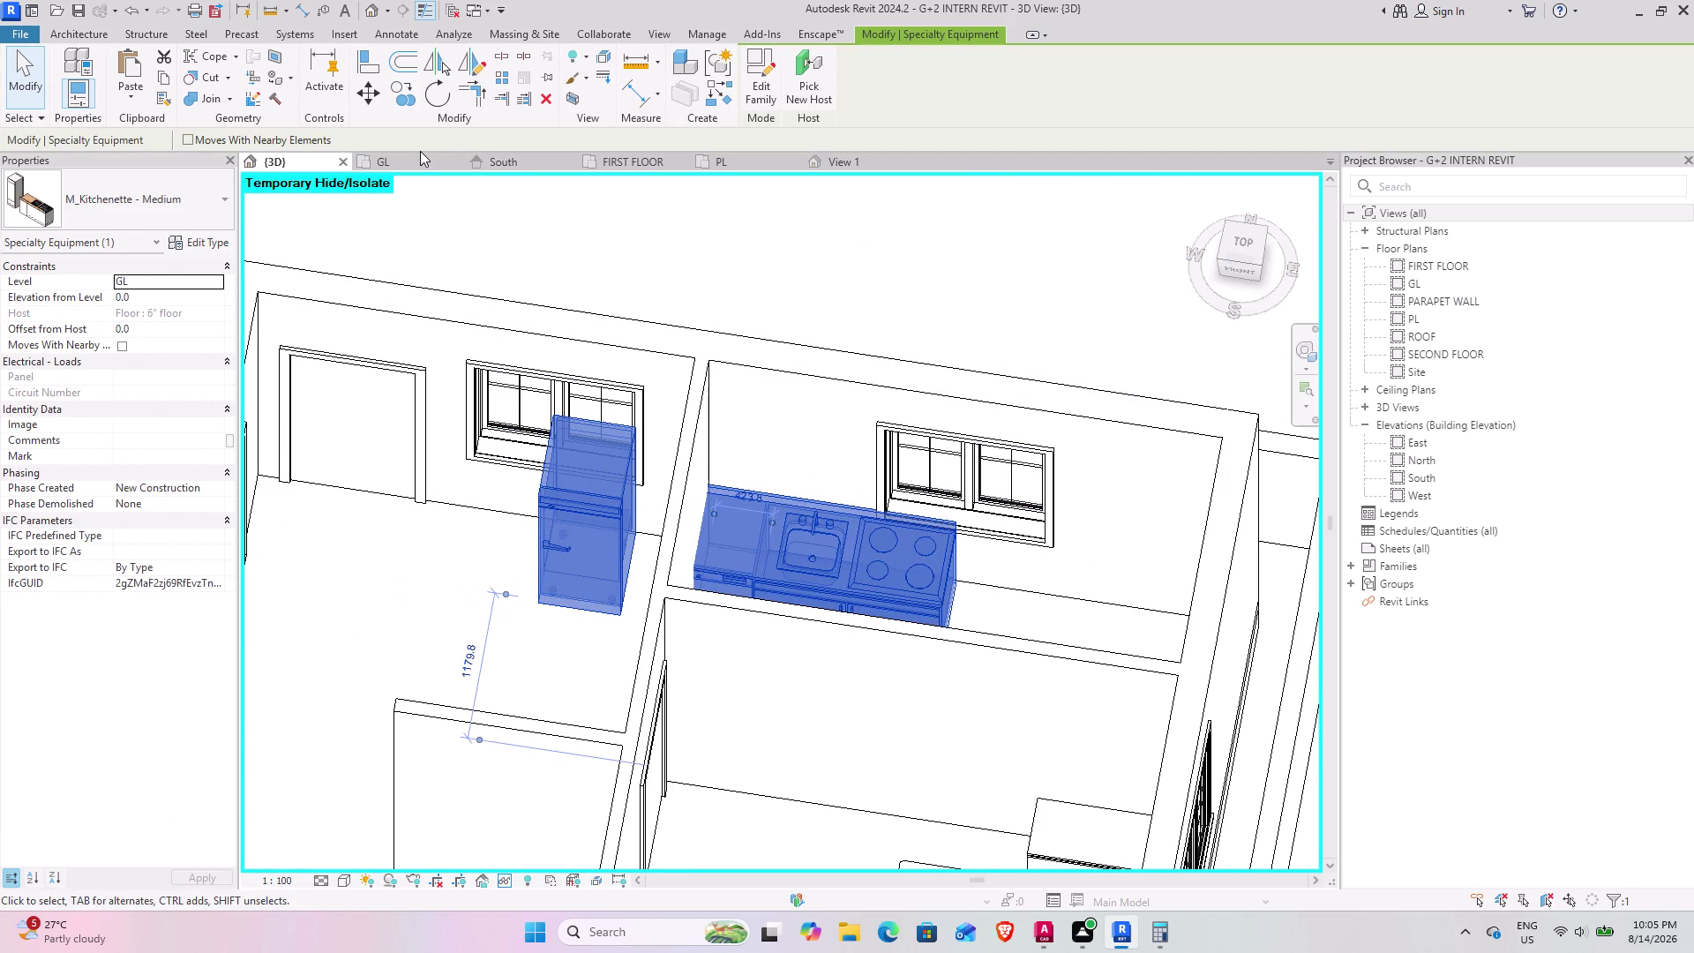
click(410, 166)
scroll(down, 3)
Move the kitchenette 600 mm right along the GL kitchen wall, then return to its family view.
middle_drag(576, 483, 621, 481)
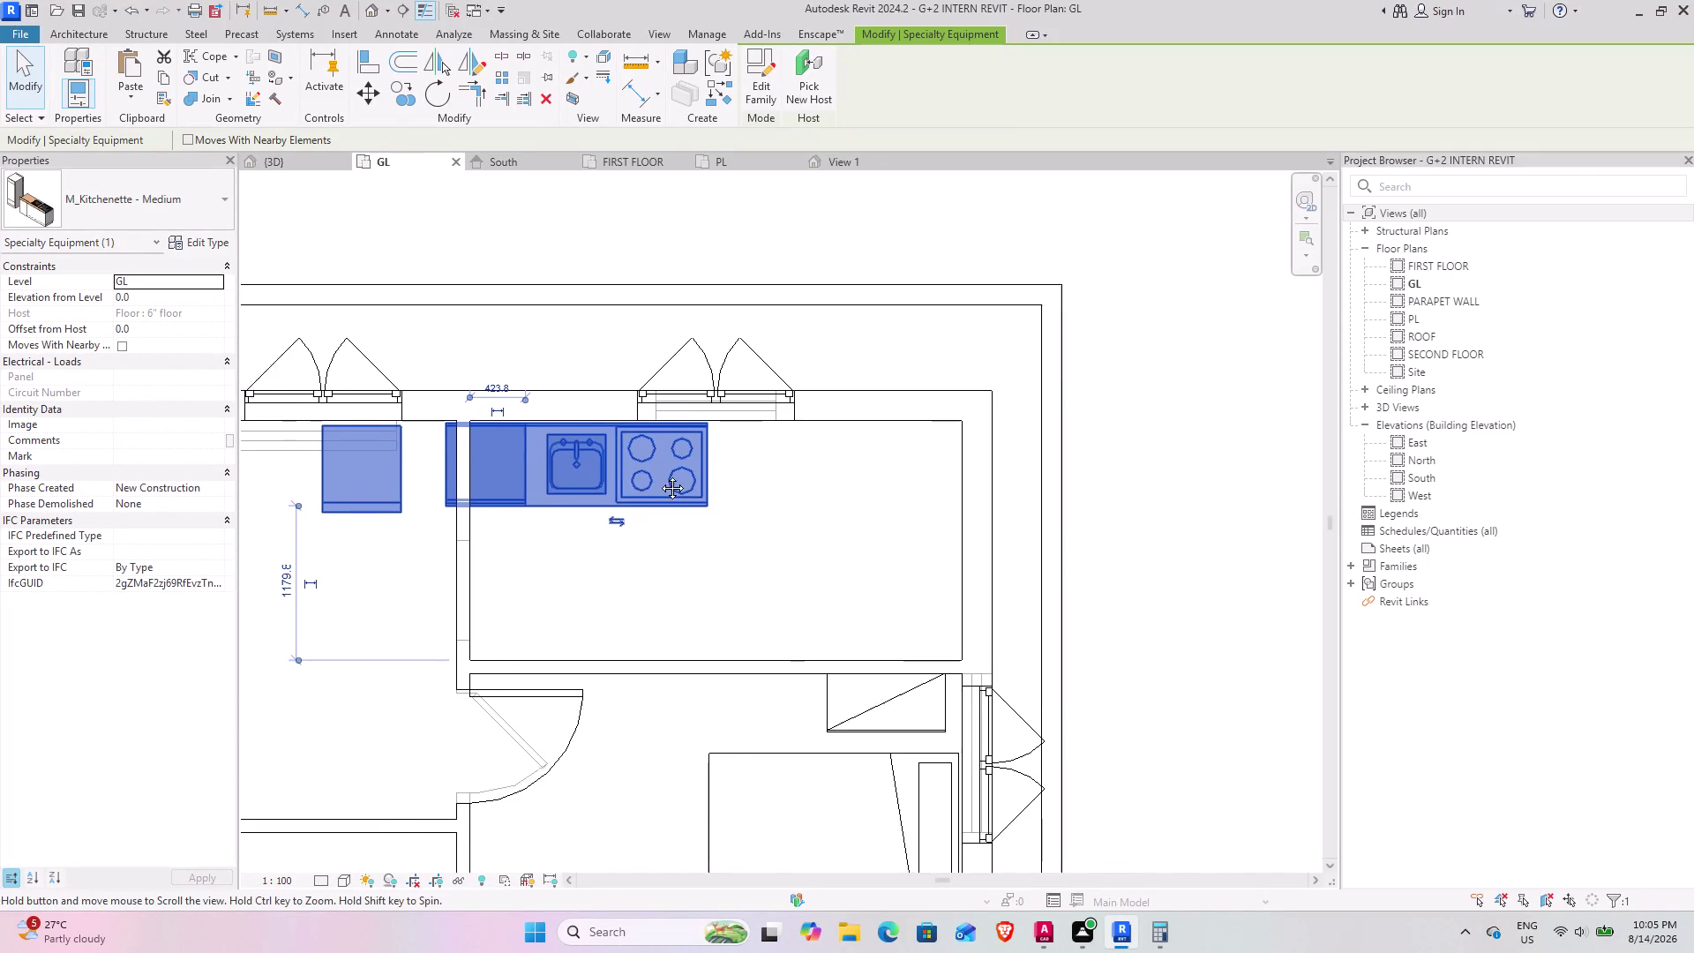
middle_drag(622, 481, 723, 475)
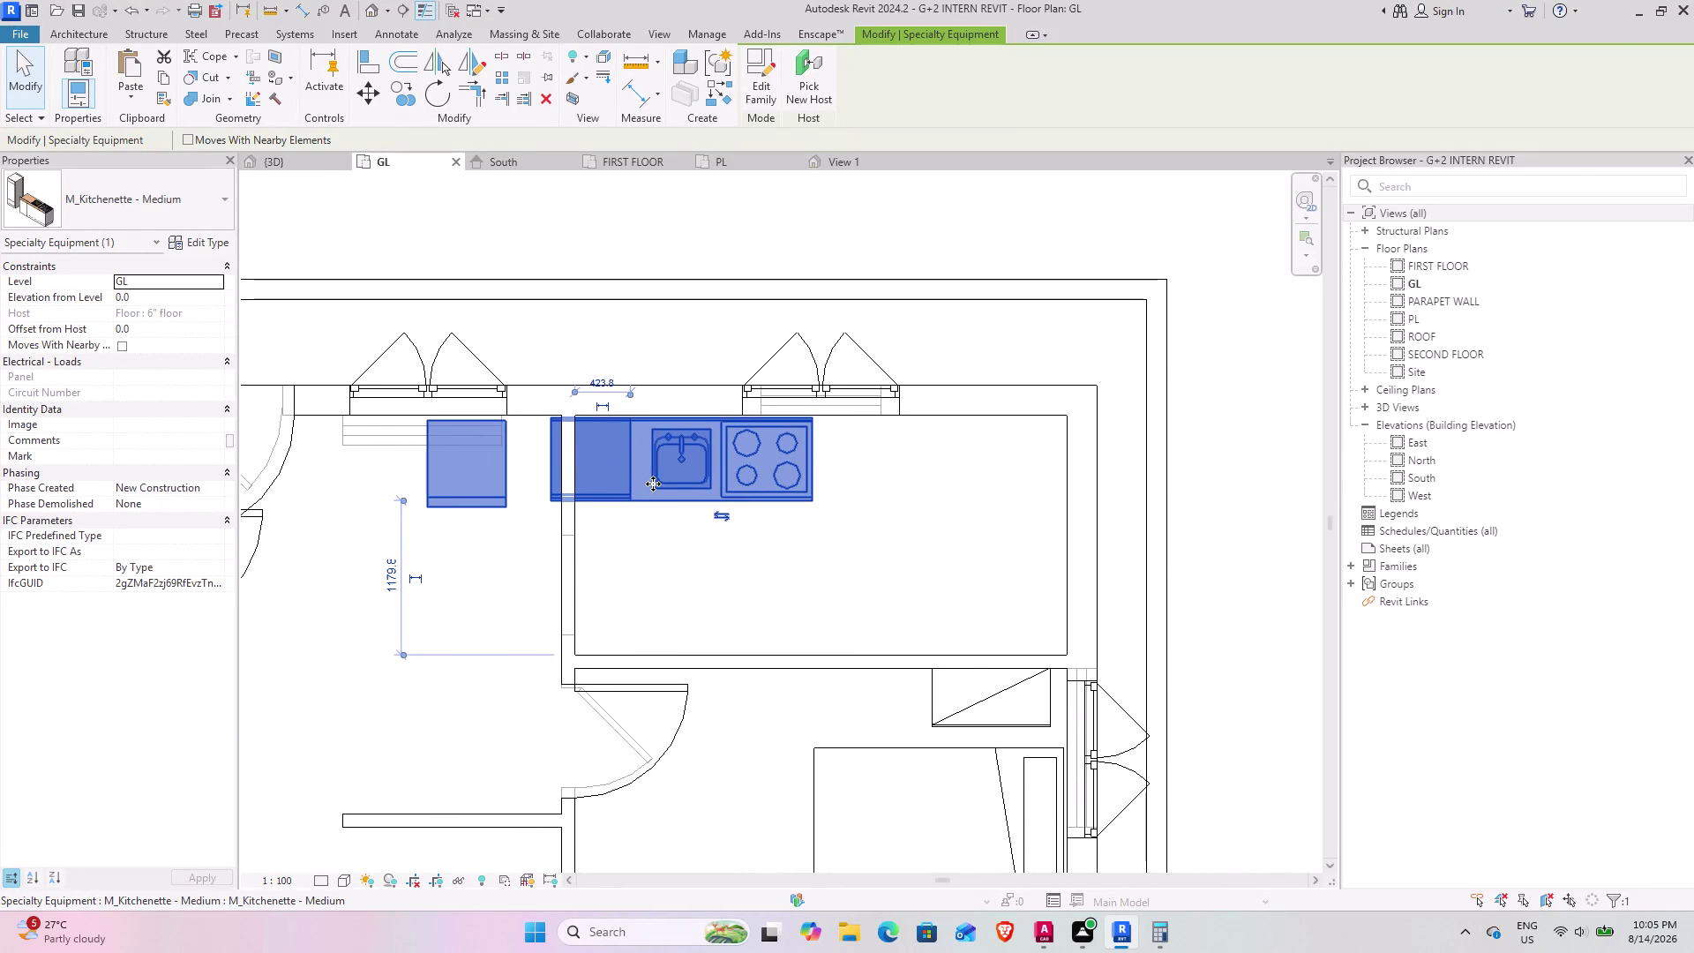
middle_drag(655, 482, 671, 487)
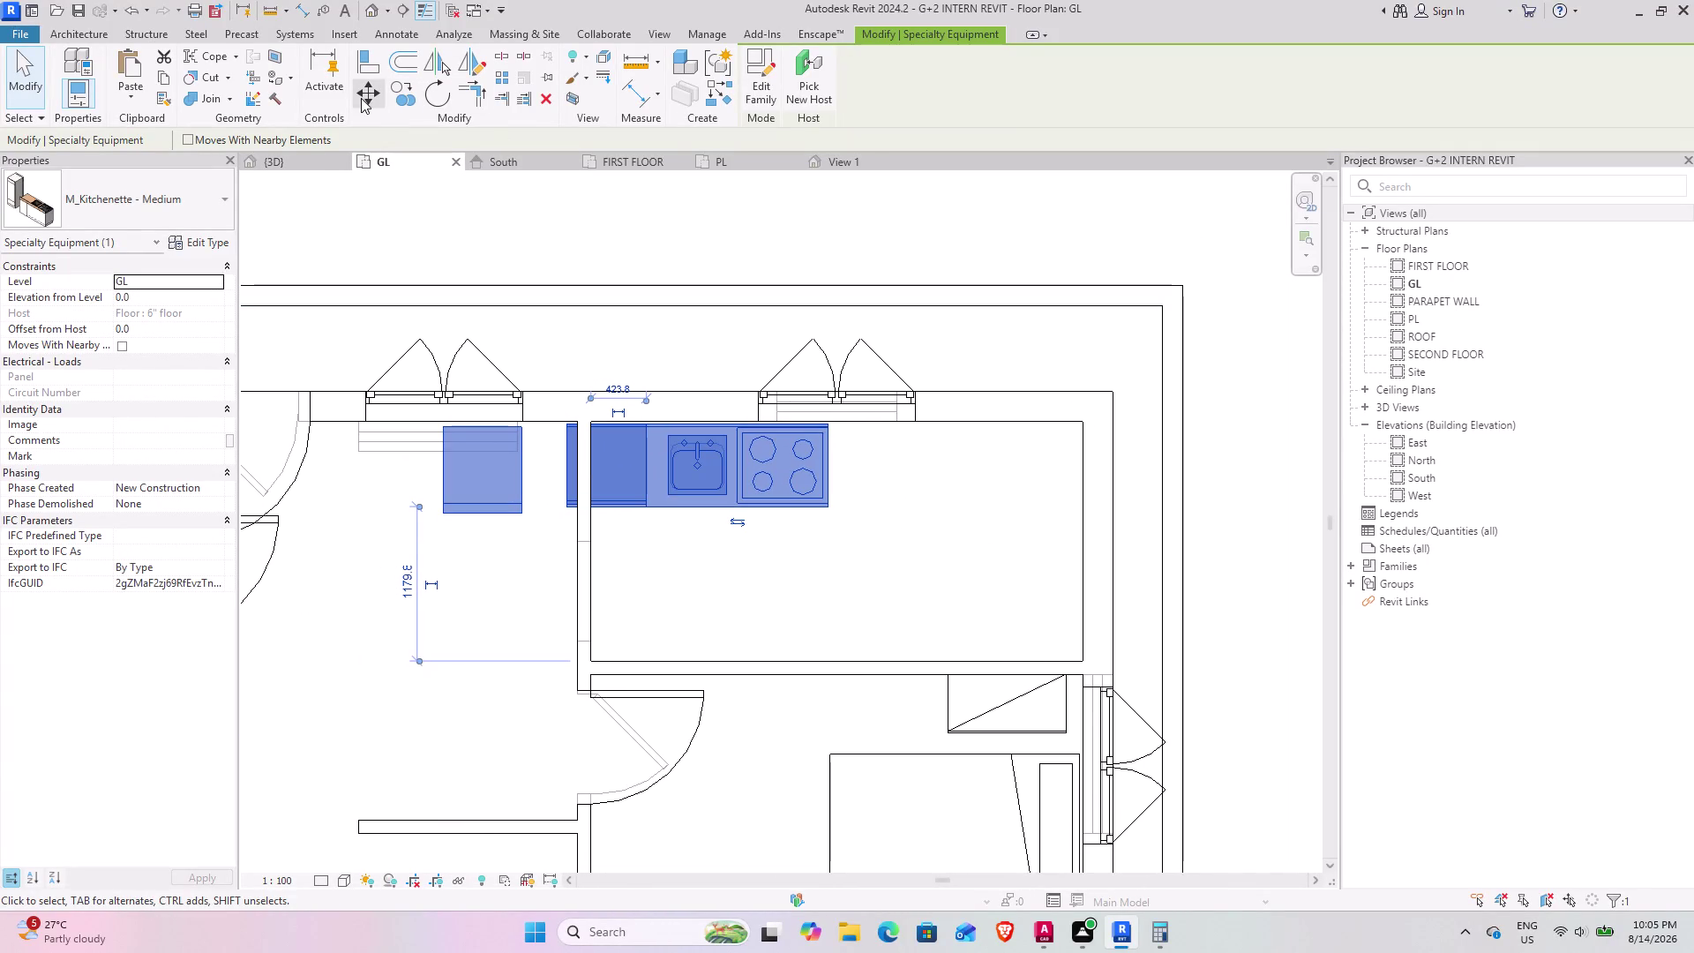
click(360, 98)
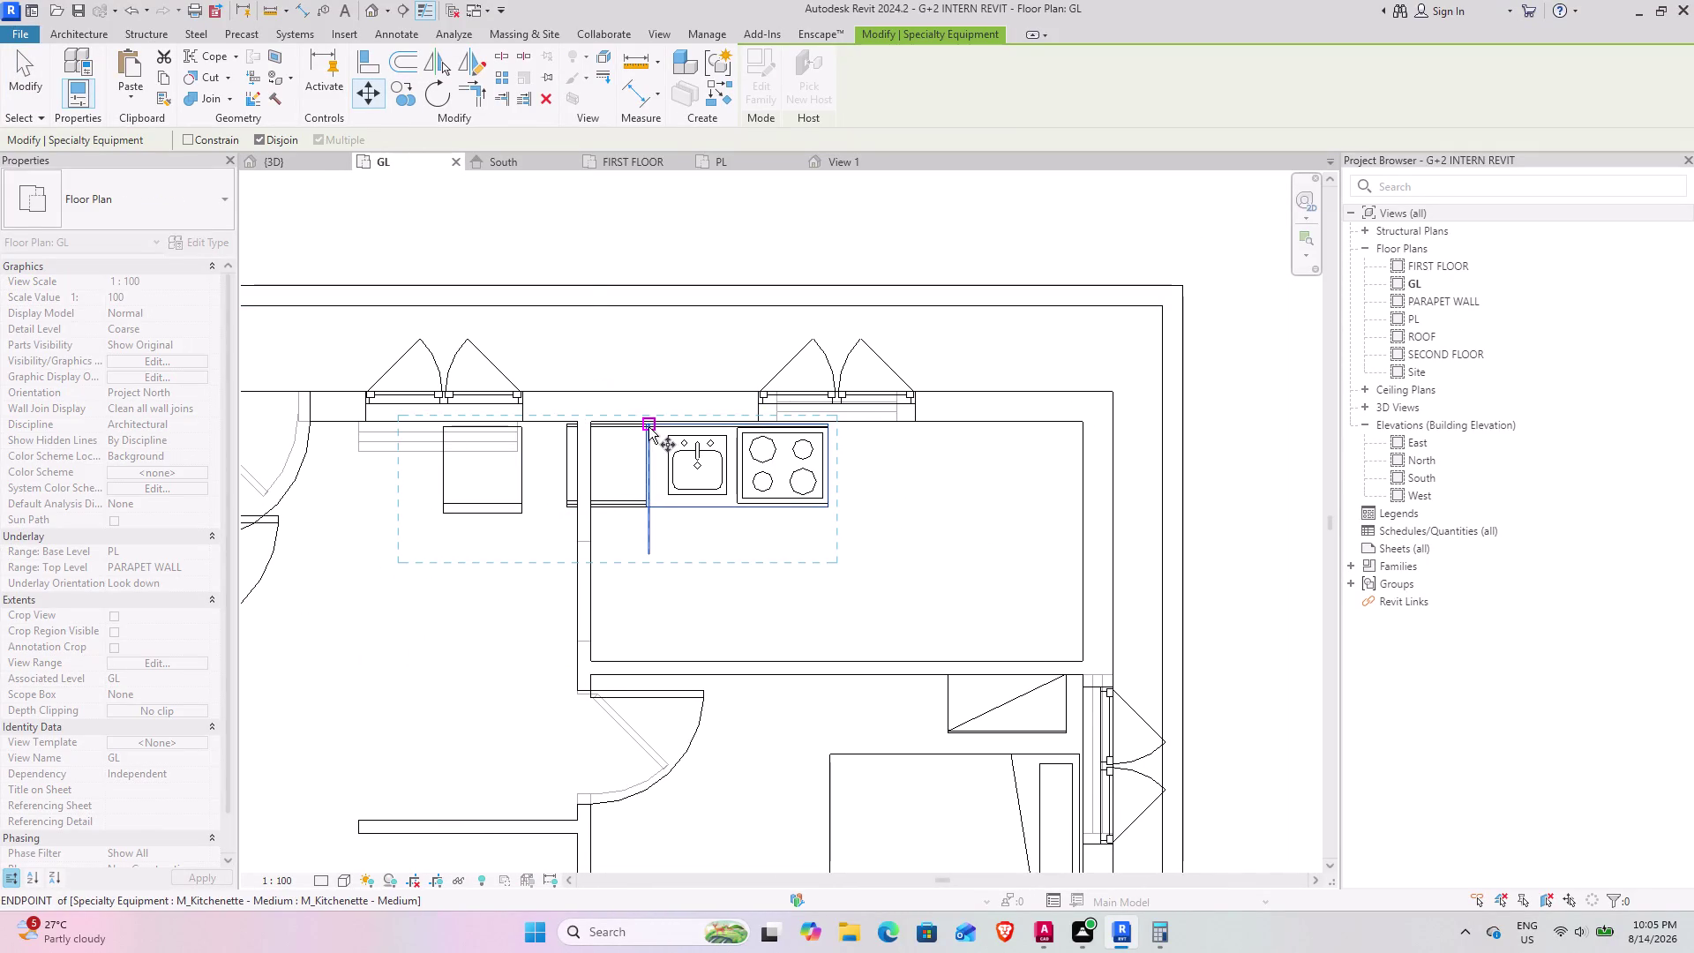
click(649, 427)
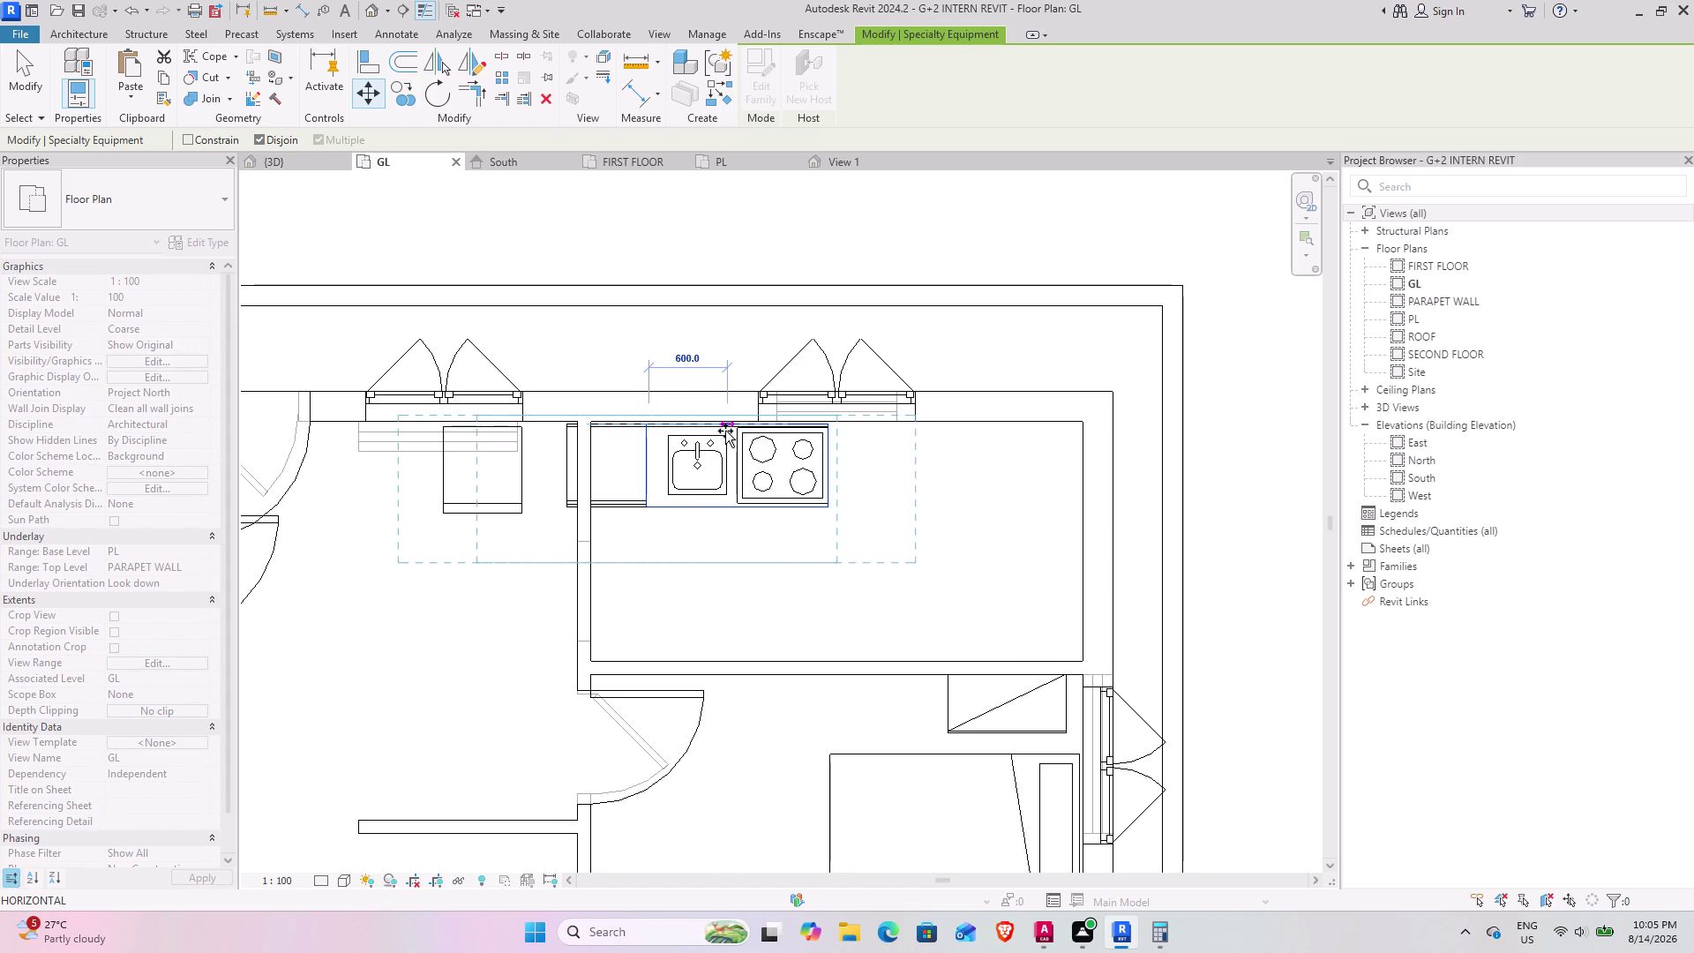
click(732, 431)
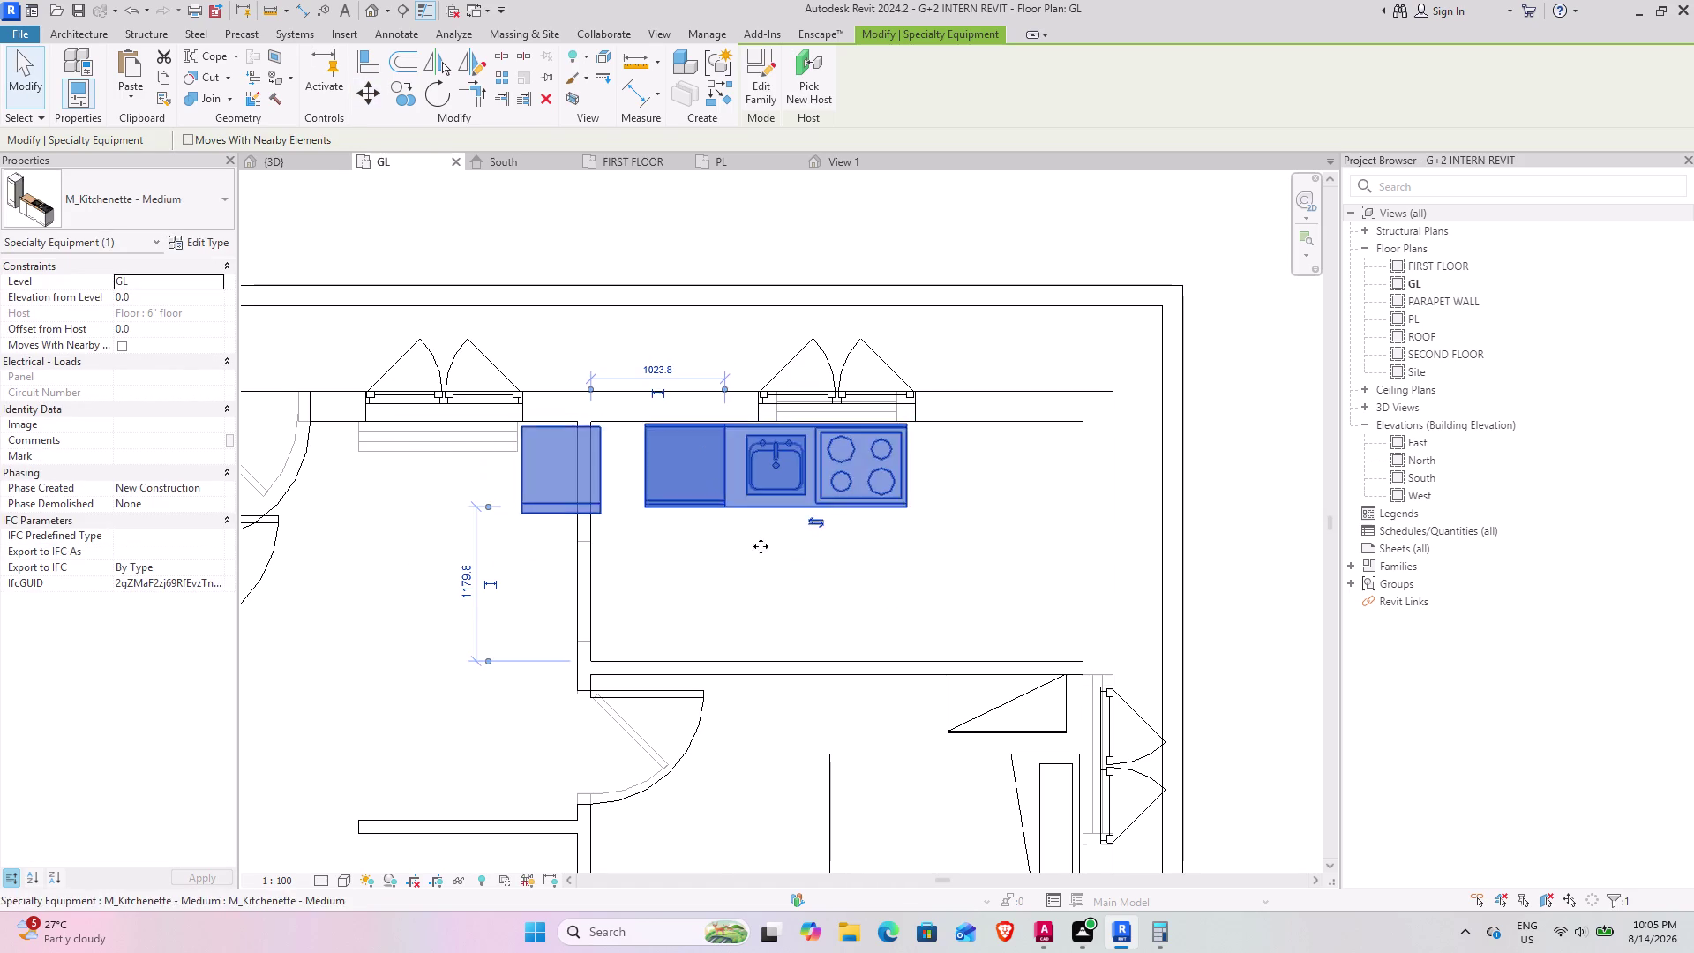
click(757, 83)
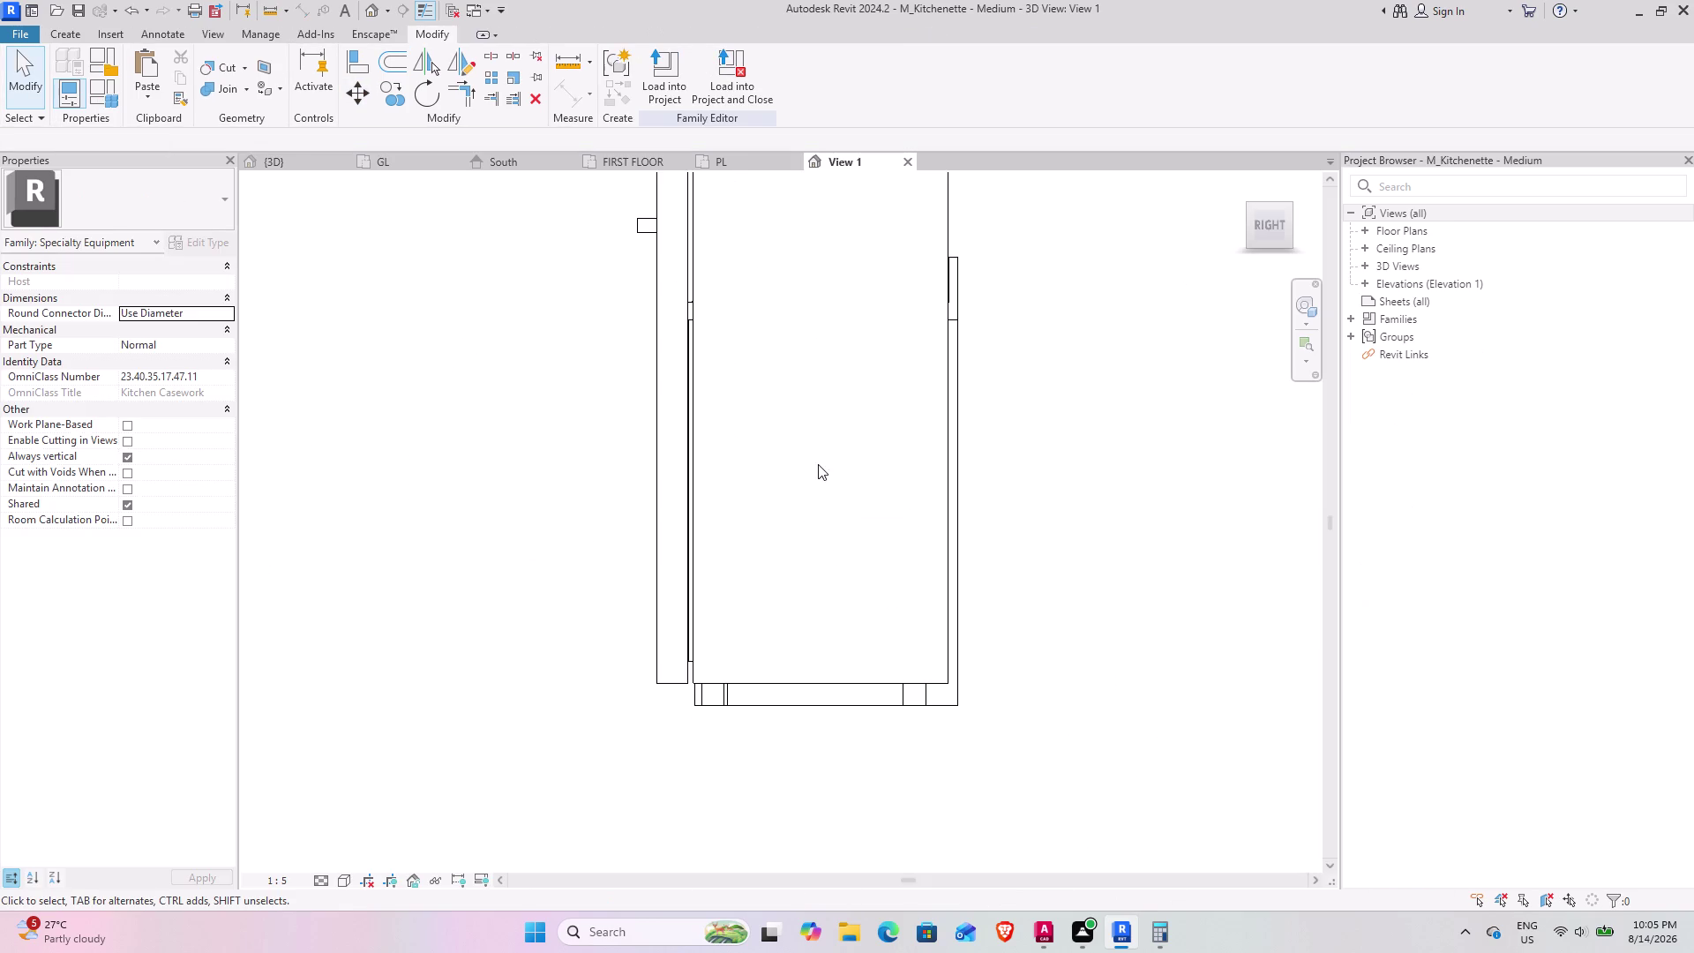
Select the refrigerator and switch the kitchenette family to a top view.
scroll(down, 3)
middle_drag(787, 439, 921, 550)
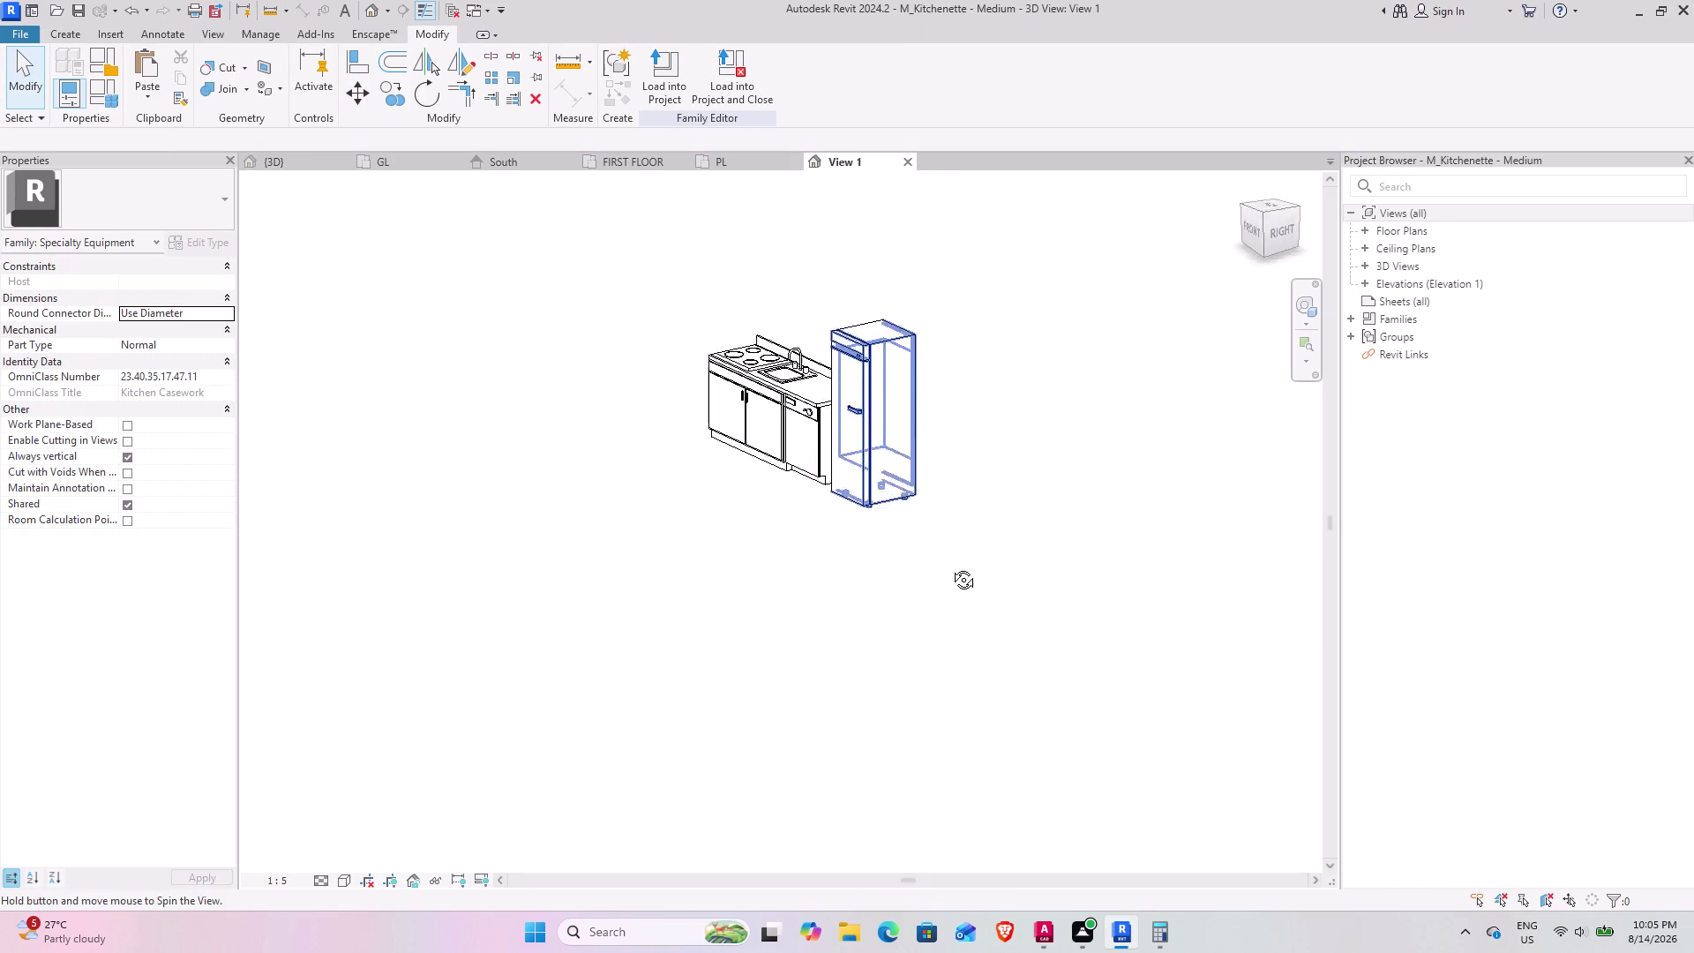
middle_drag(921, 550, 1026, 605)
middle_drag(730, 460, 829, 485)
middle_drag(745, 417, 746, 423)
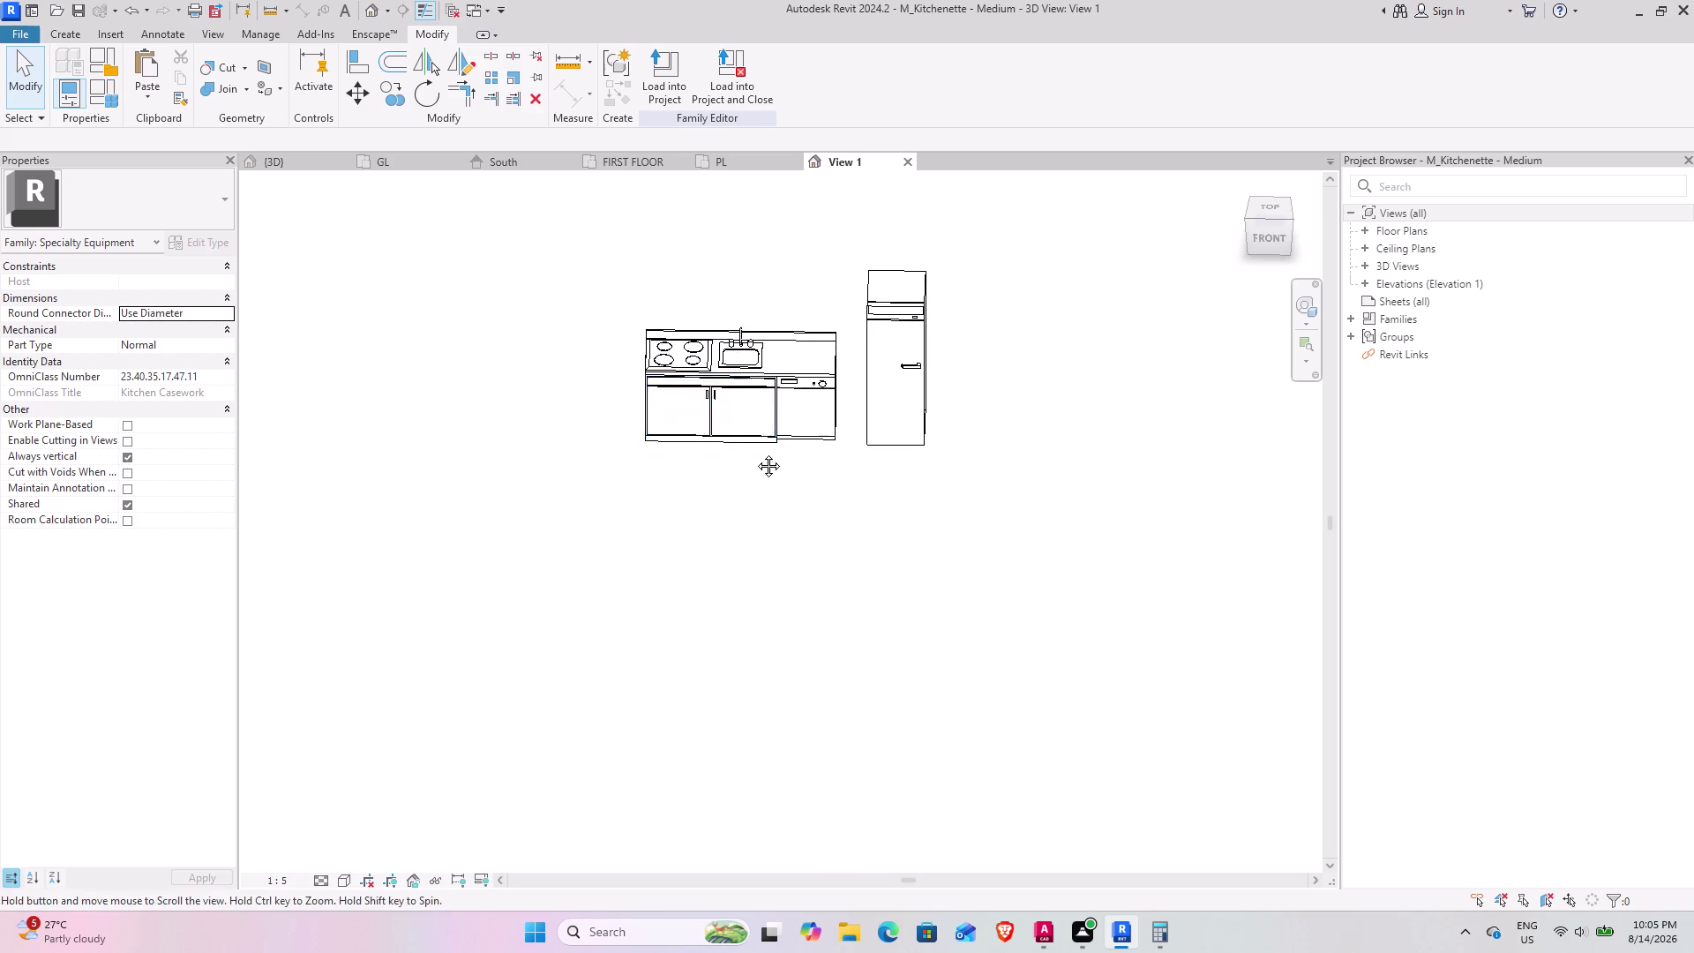
middle_drag(746, 423, 785, 544)
click(959, 443)
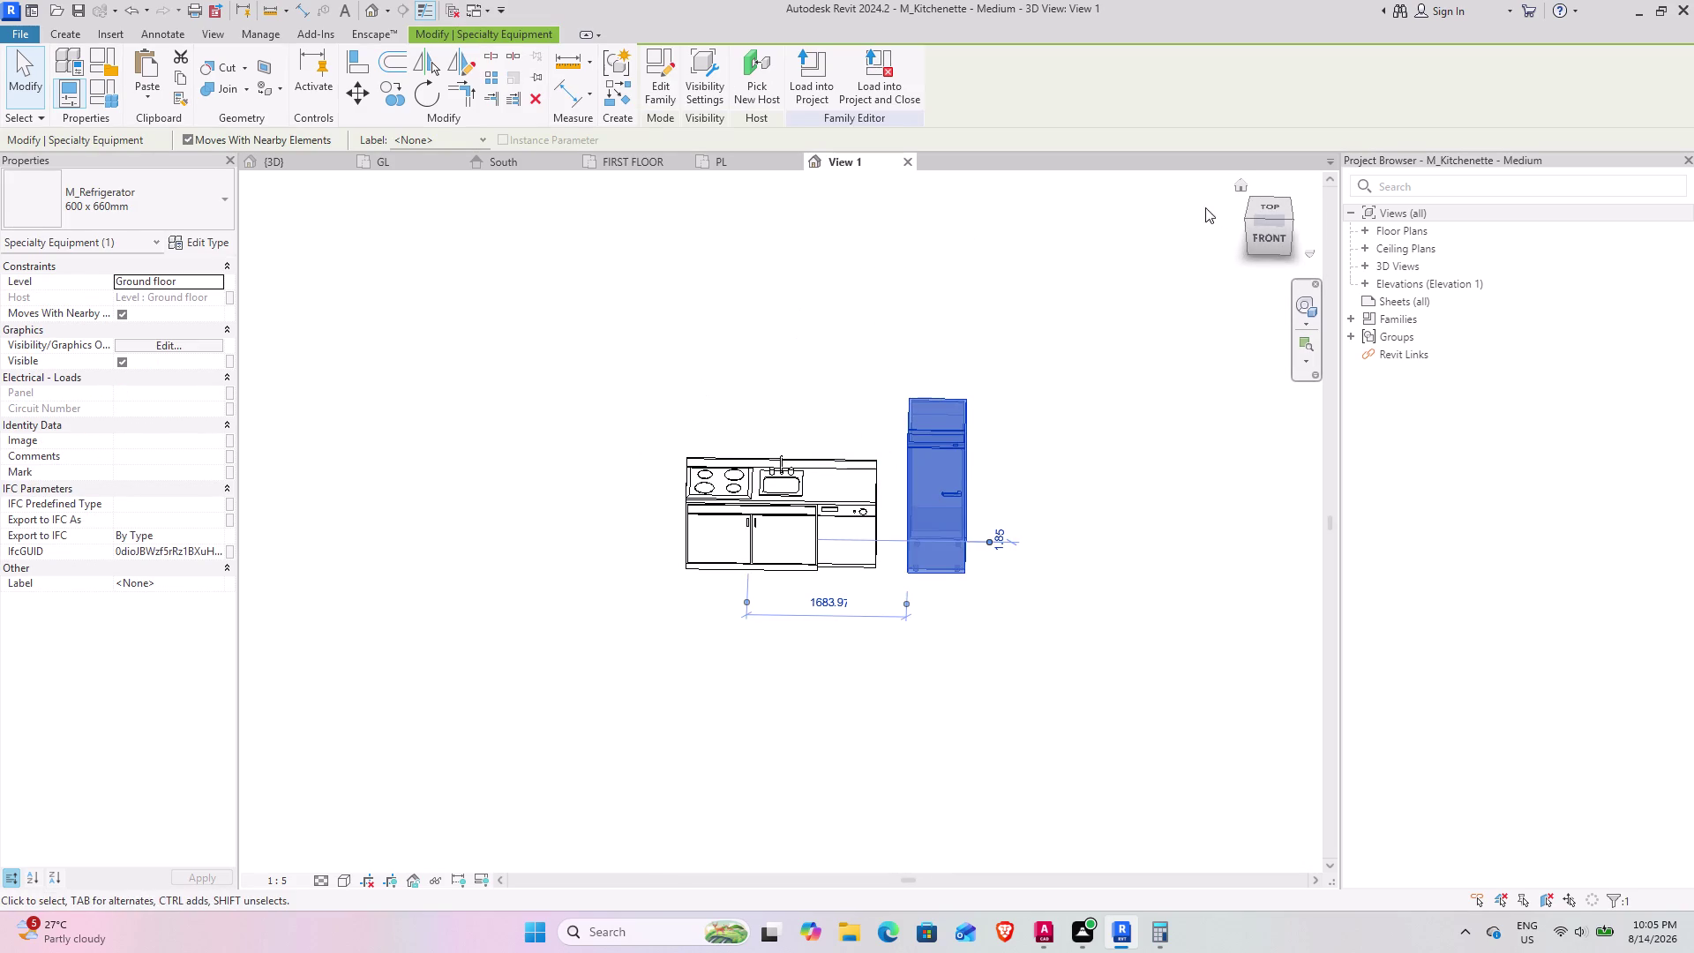
click(1277, 202)
scroll(down, 3)
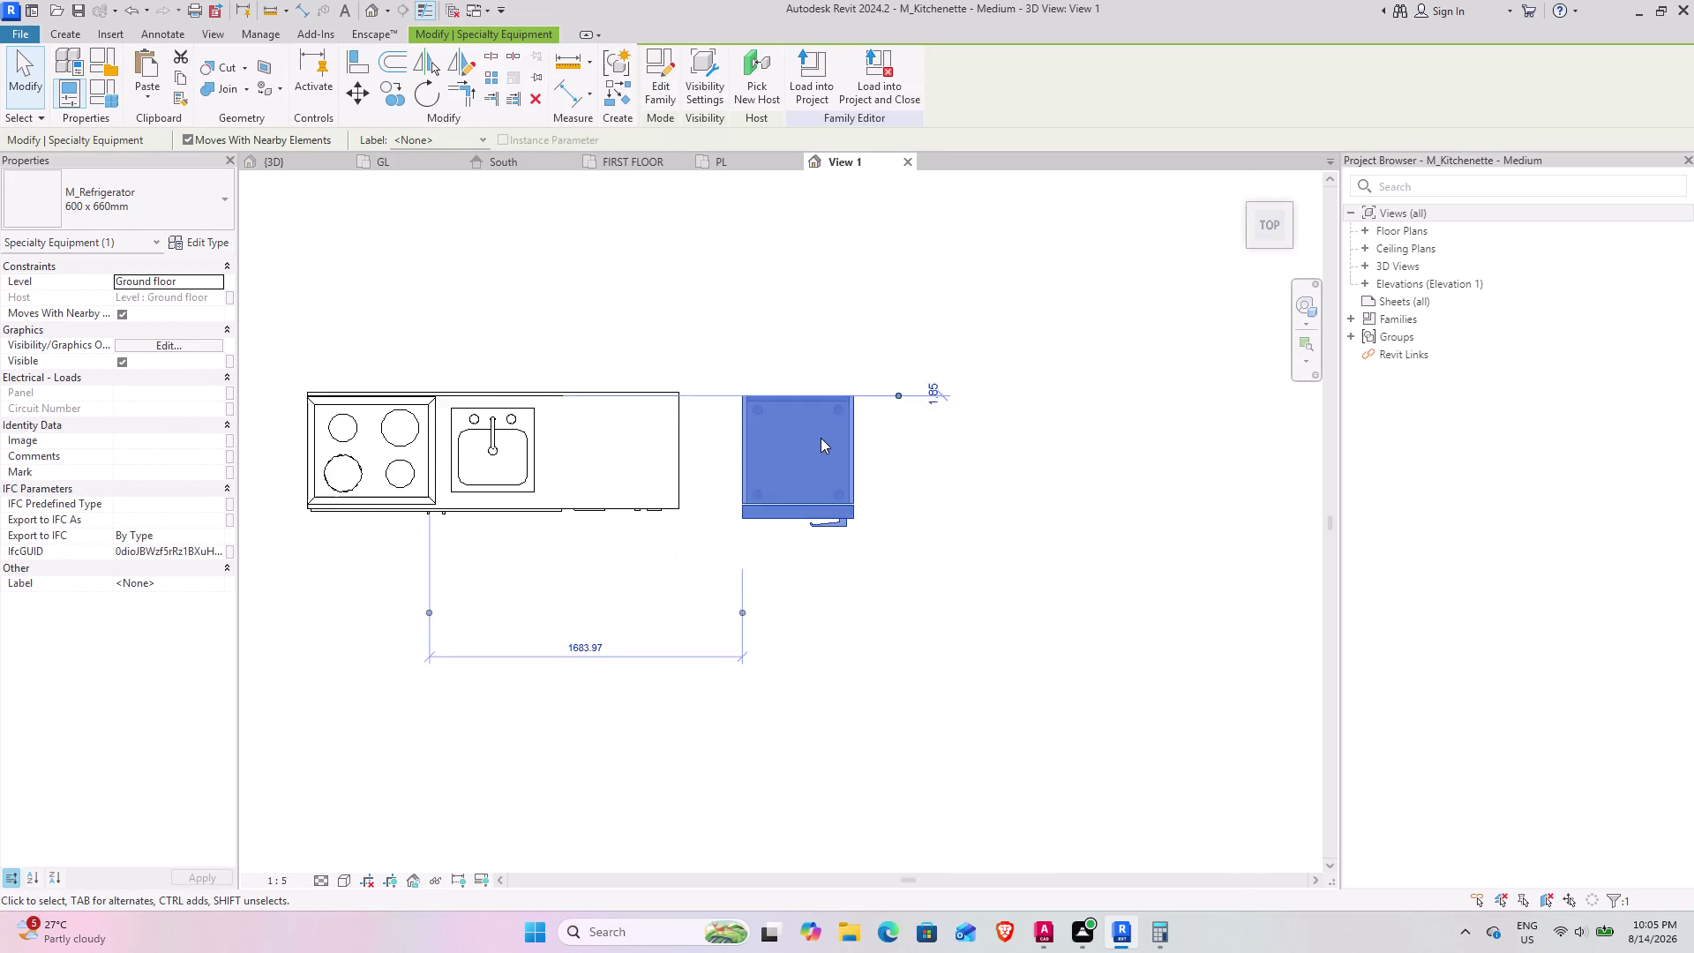
scroll(down, 3)
middle_drag(738, 440, 997, 476)
Move the refrigerator to the left end of the counter and load the family into the project.
click(348, 98)
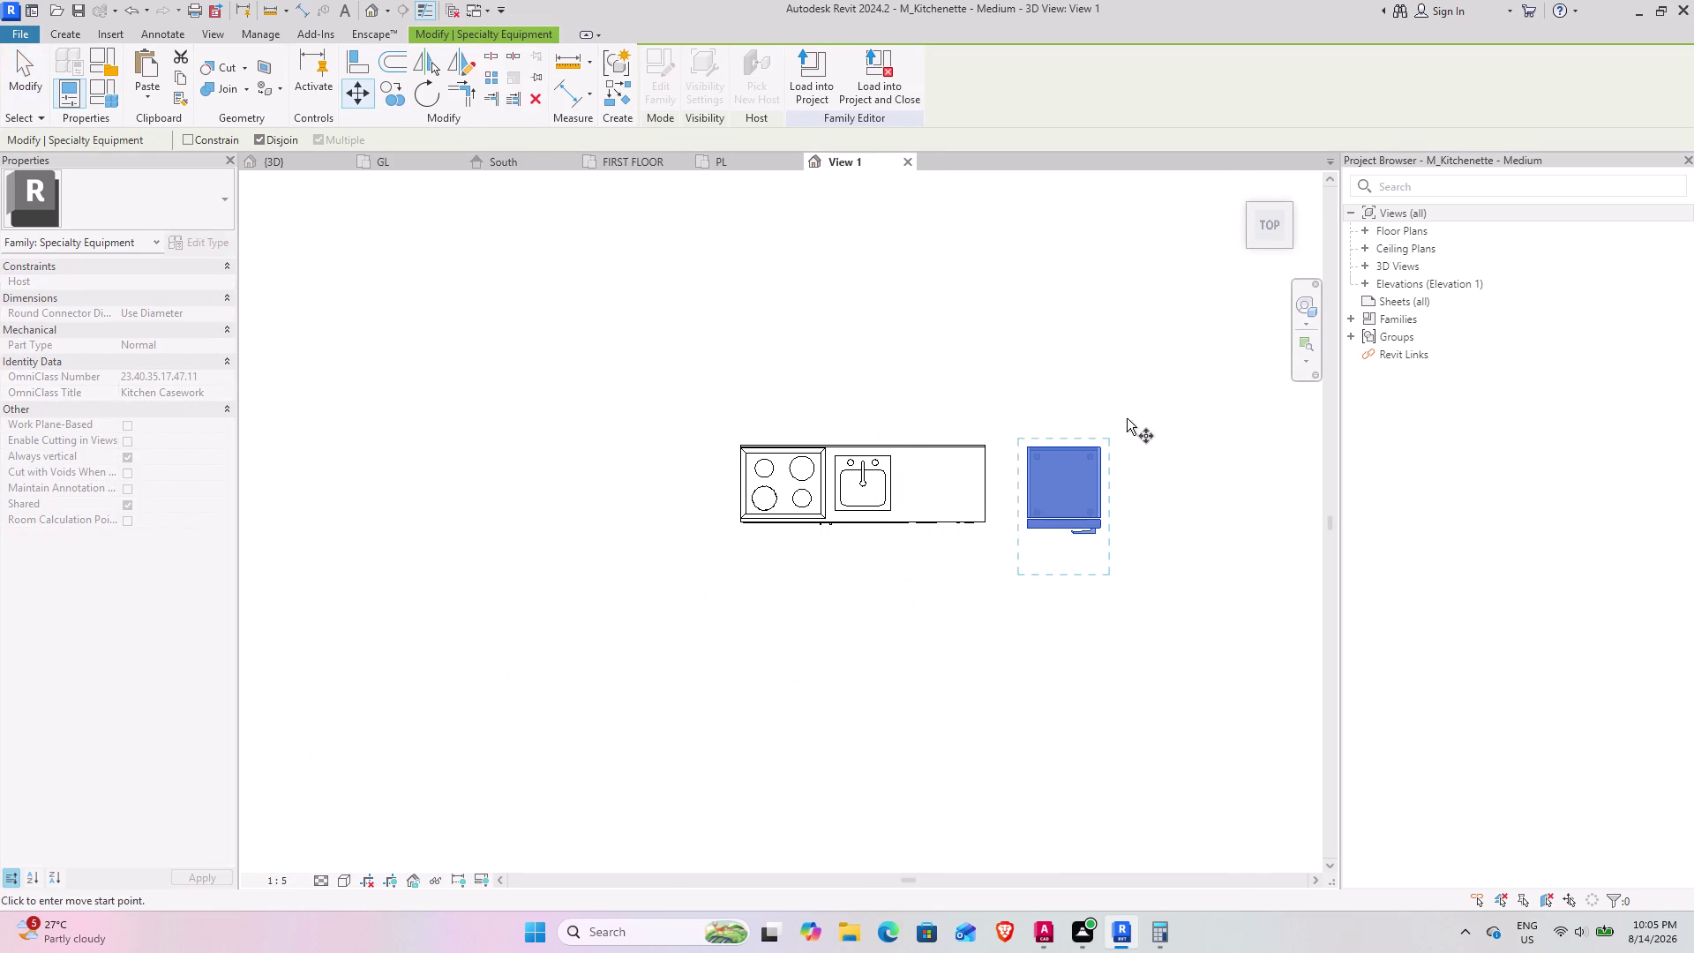
click(1103, 442)
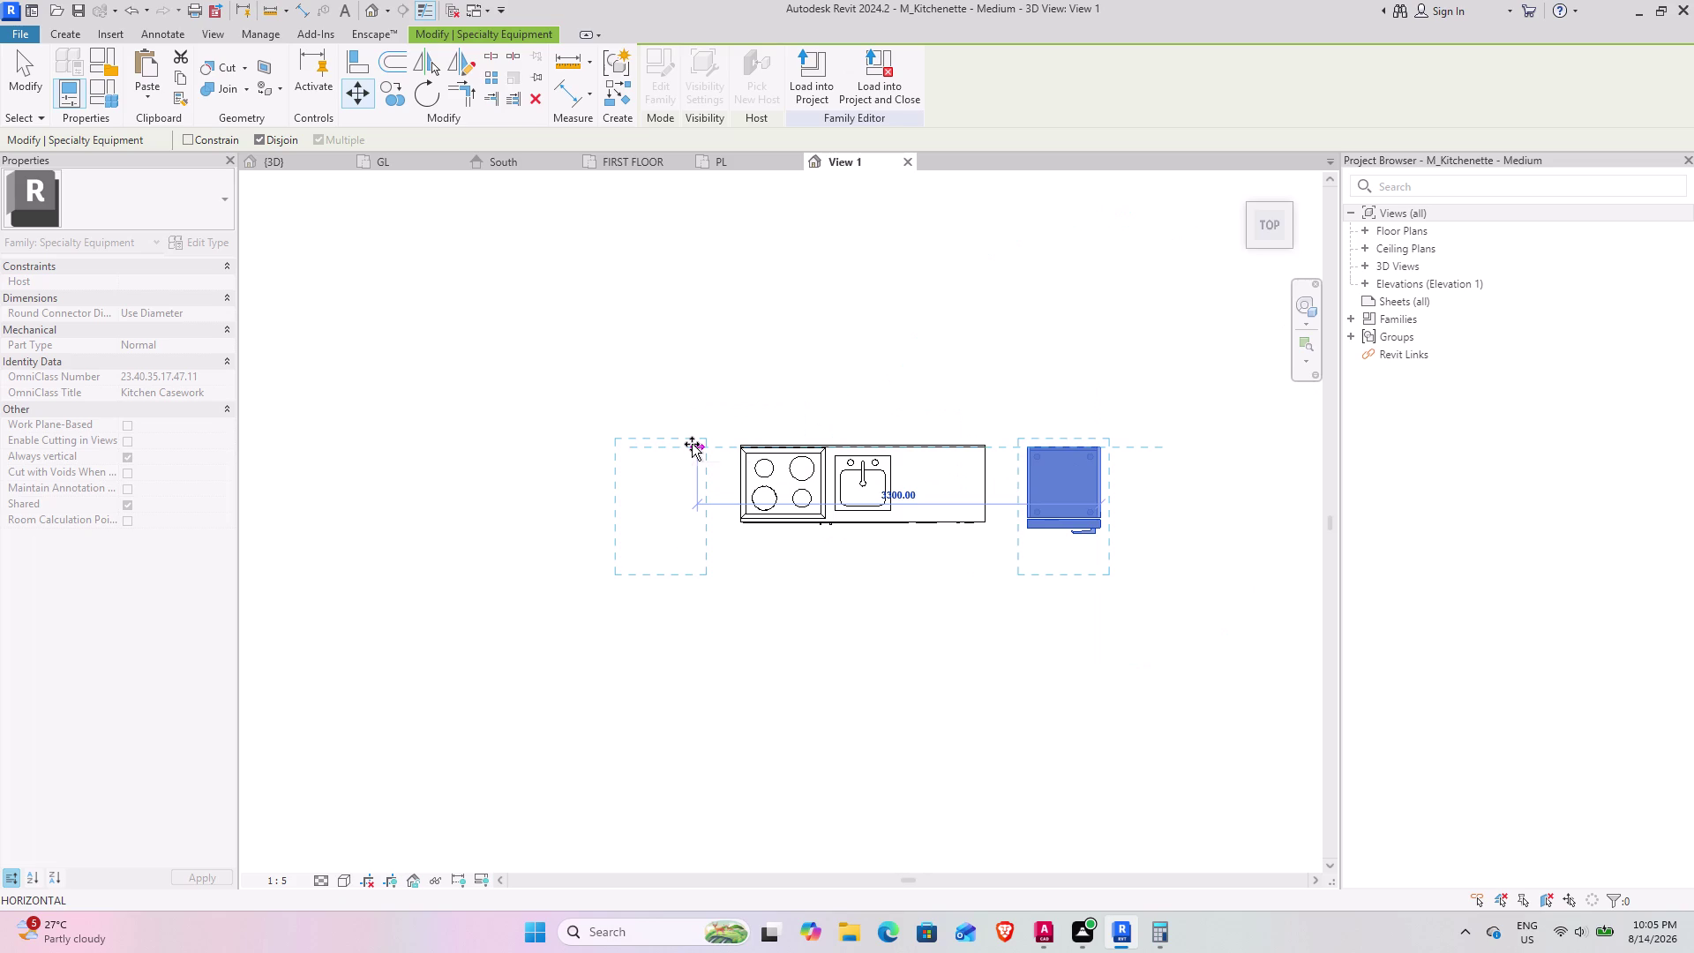
click(681, 444)
click(811, 91)
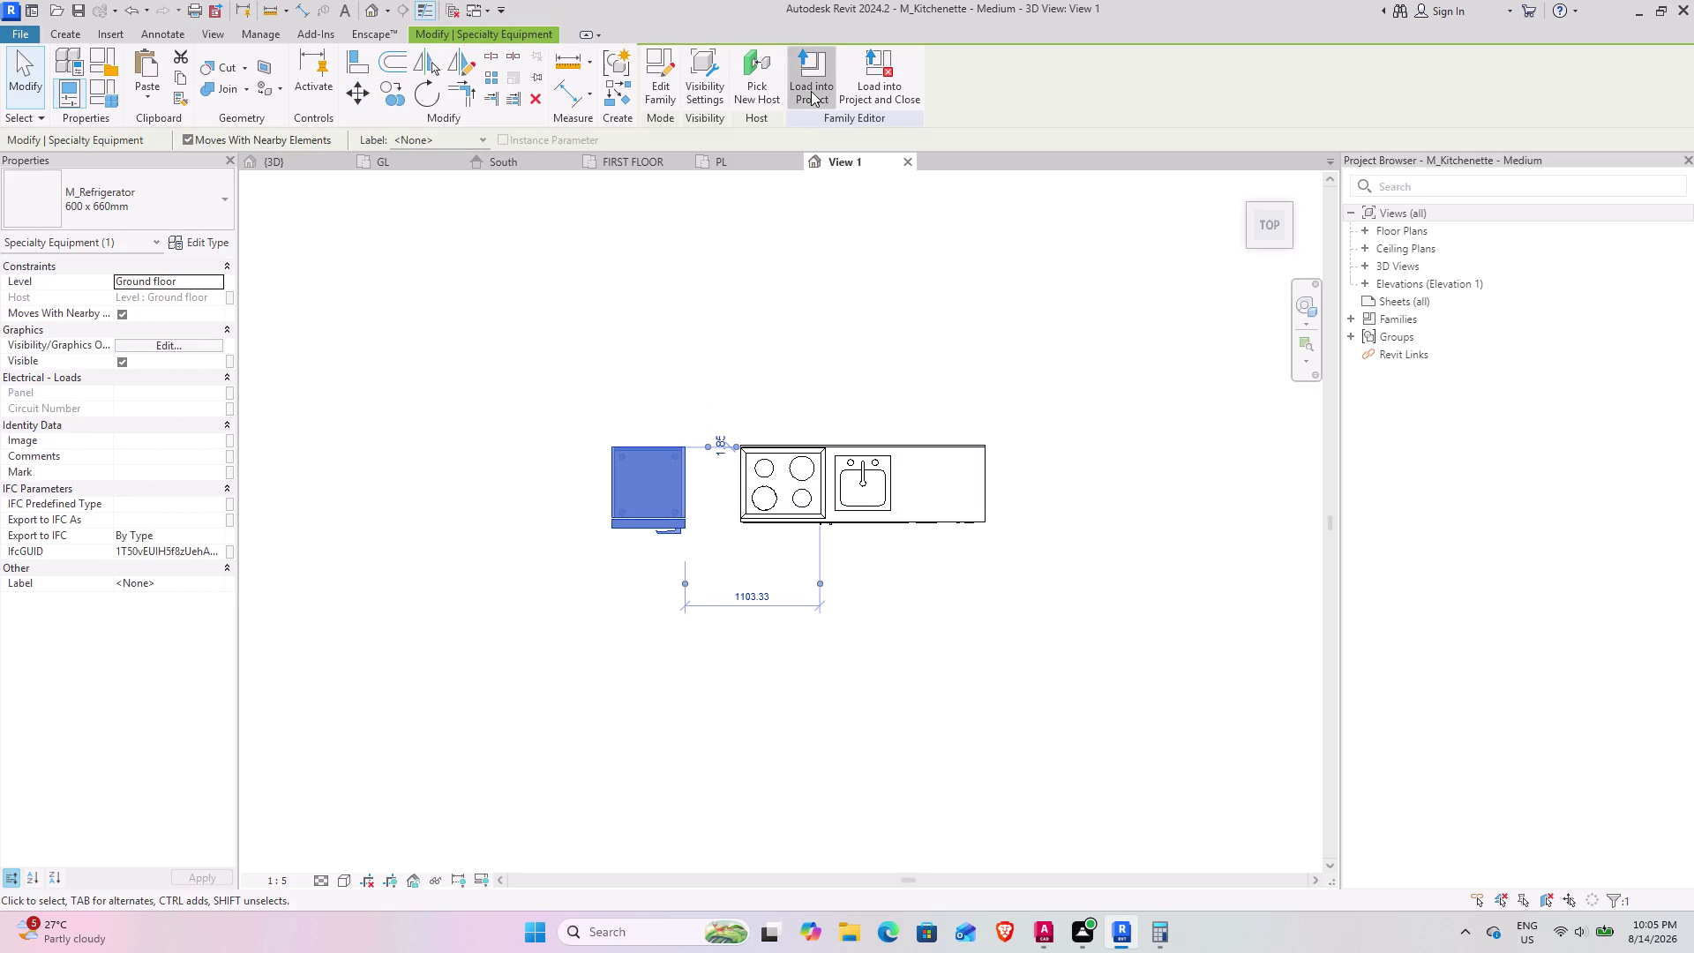
click(860, 419)
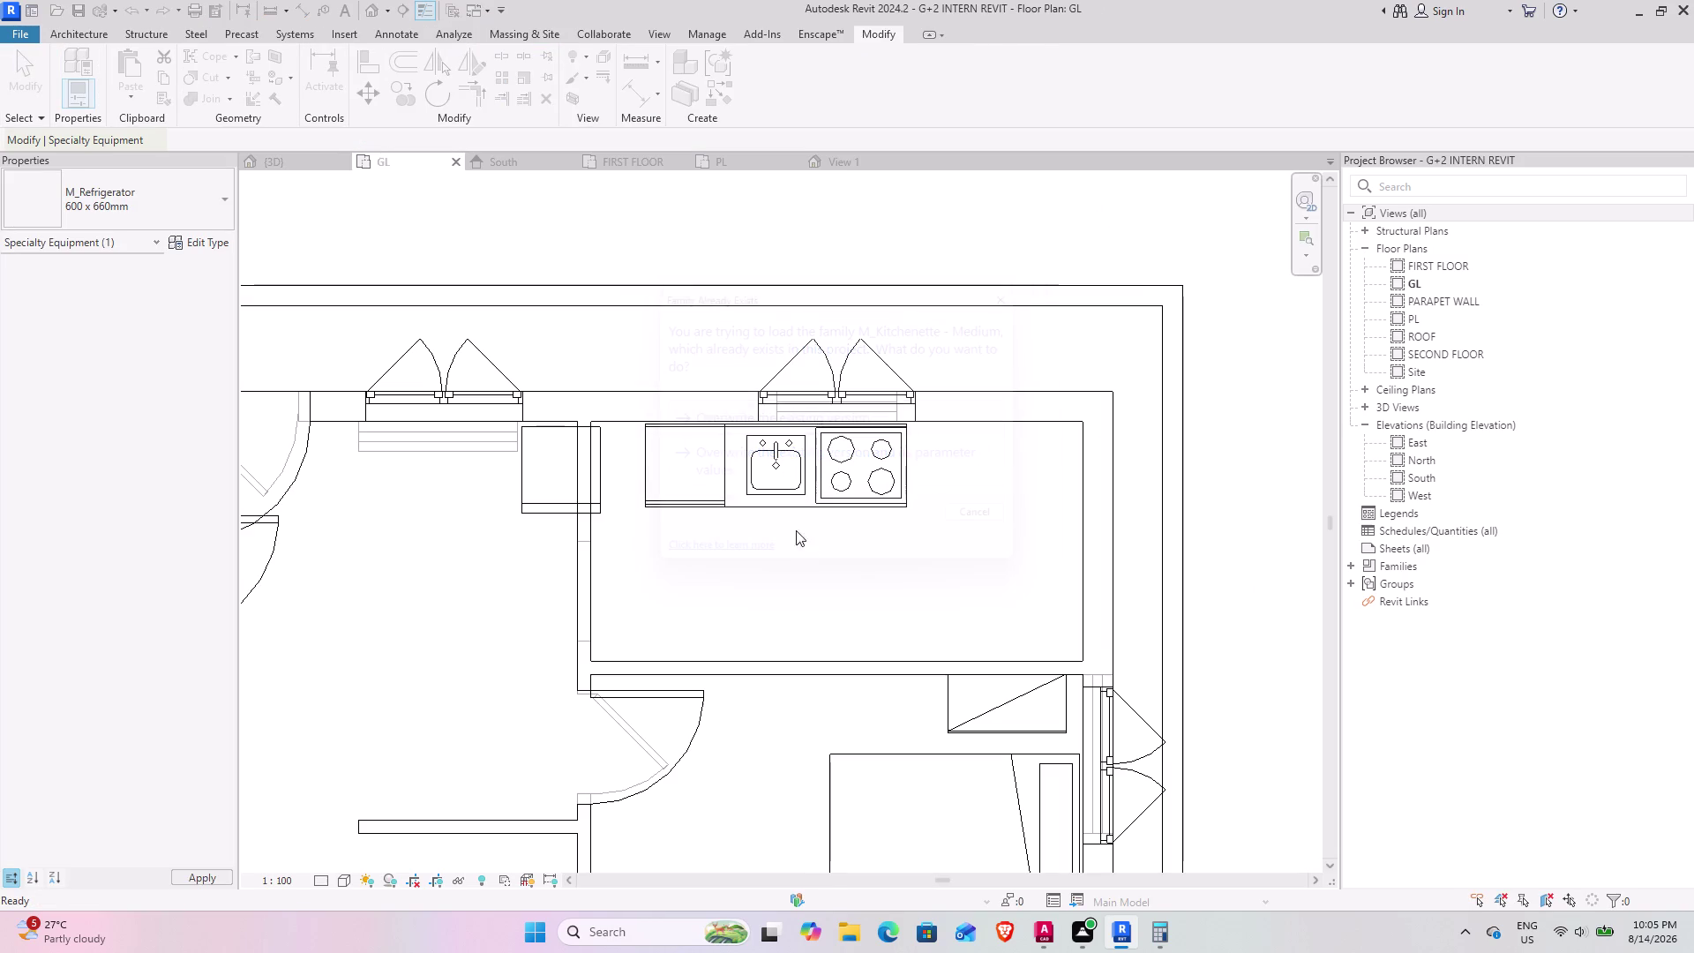
scroll(down, 3)
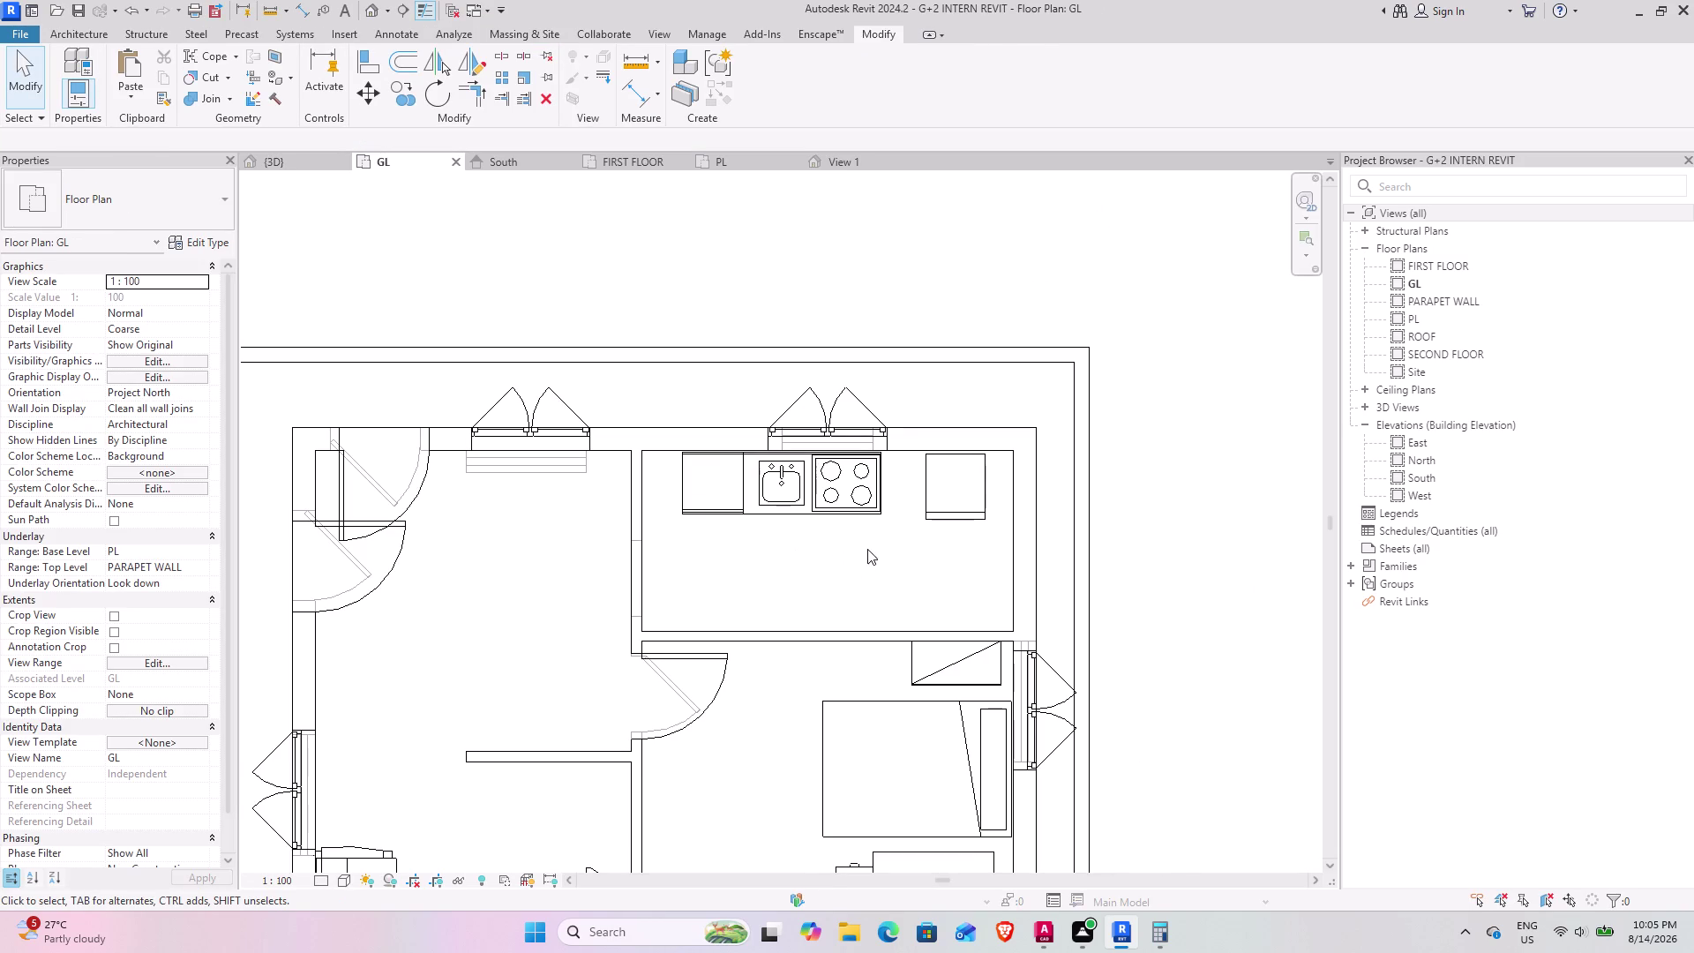
middle_drag(771, 560, 828, 384)
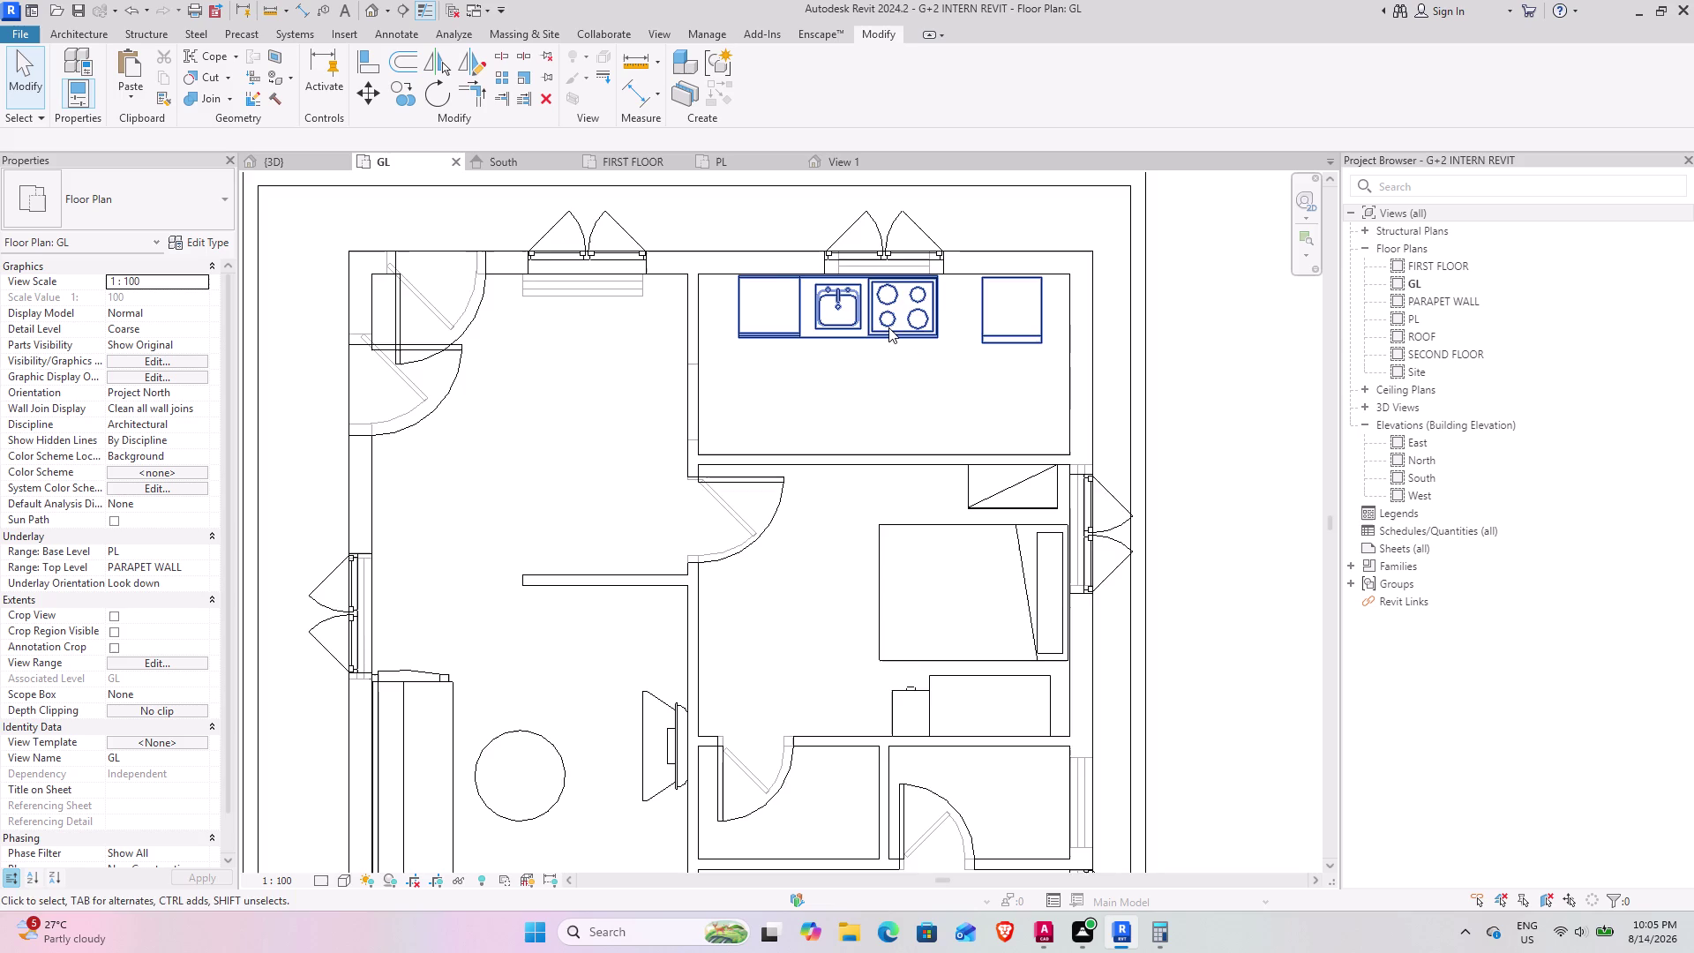
middle_drag(878, 339, 800, 482)
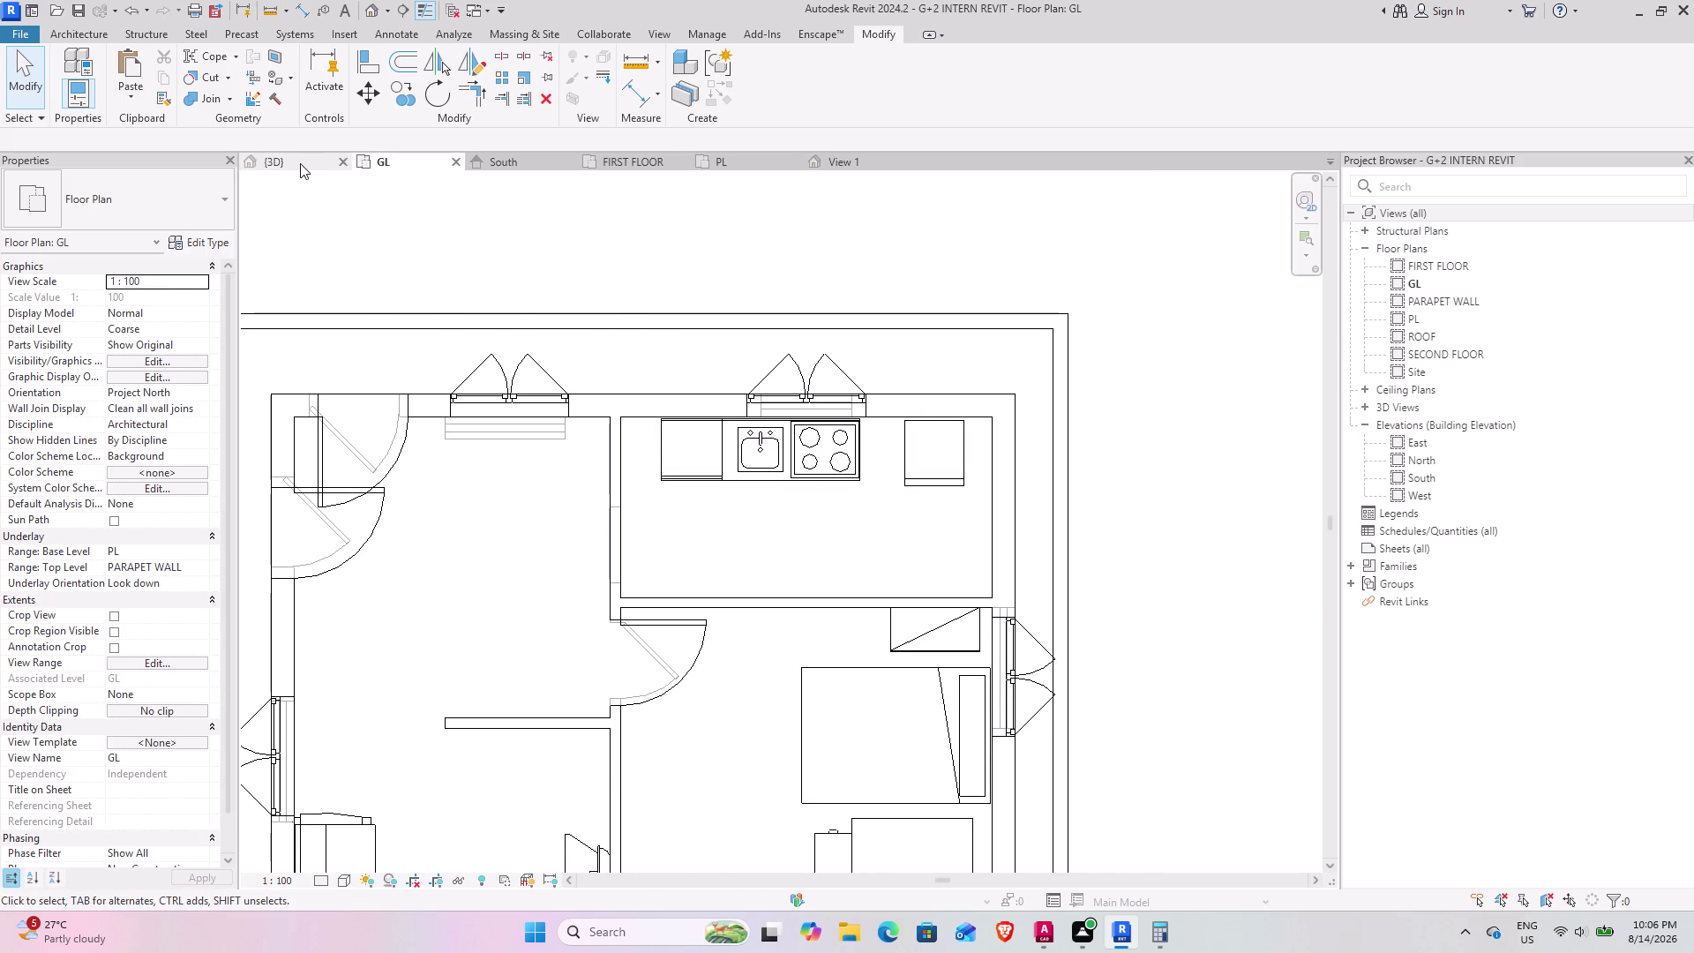
click(300, 163)
middle_drag(811, 621, 825, 690)
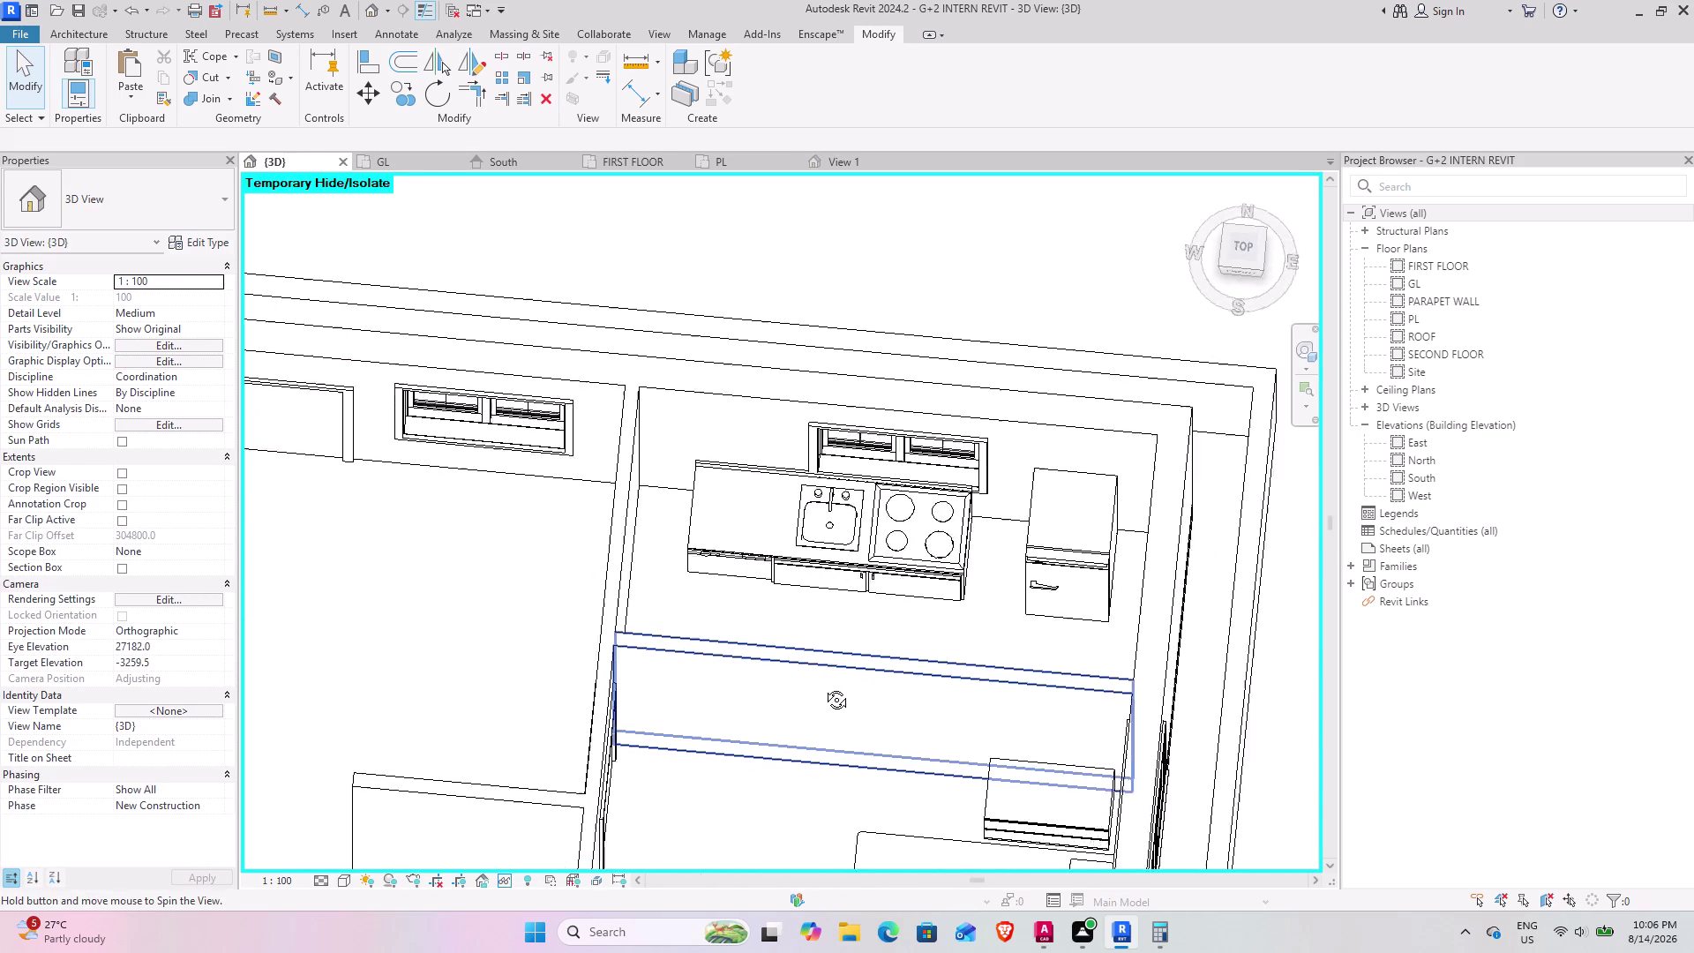
middle_drag(826, 690, 804, 650)
scroll(up, 3)
middle_drag(938, 593, 979, 577)
scroll(down, 3)
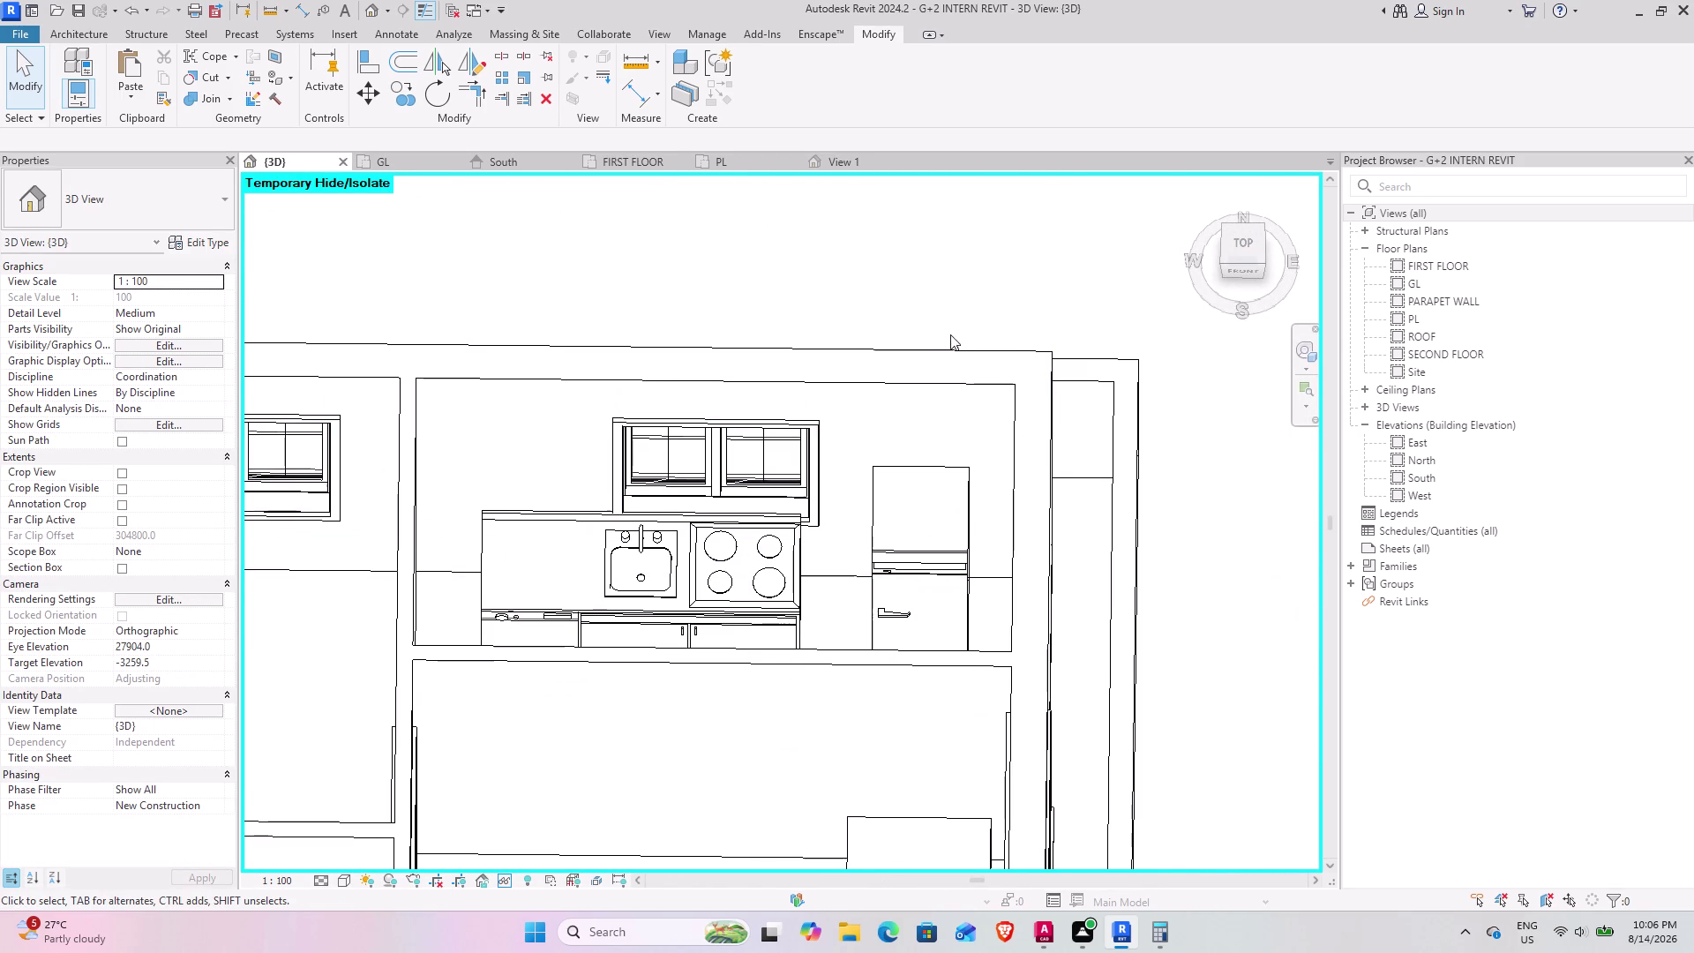
click(947, 301)
middle_drag(858, 492, 838, 513)
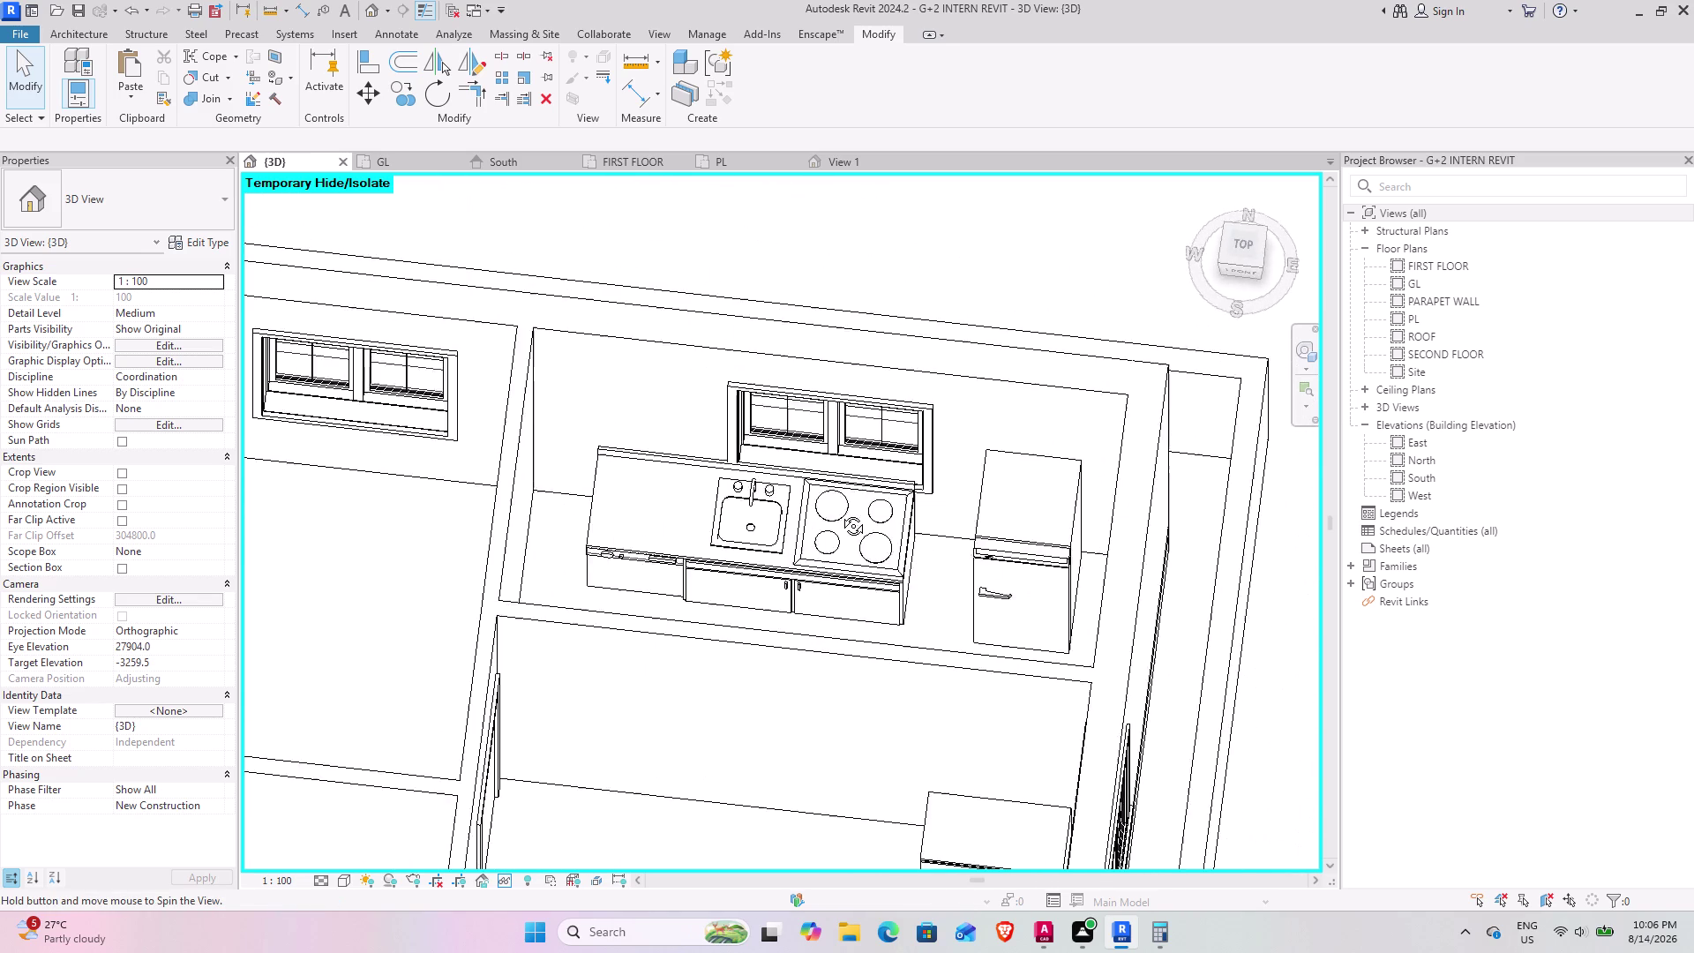
middle_drag(838, 513, 844, 539)
middle_drag(766, 561, 997, 469)
middle_drag(883, 537, 990, 559)
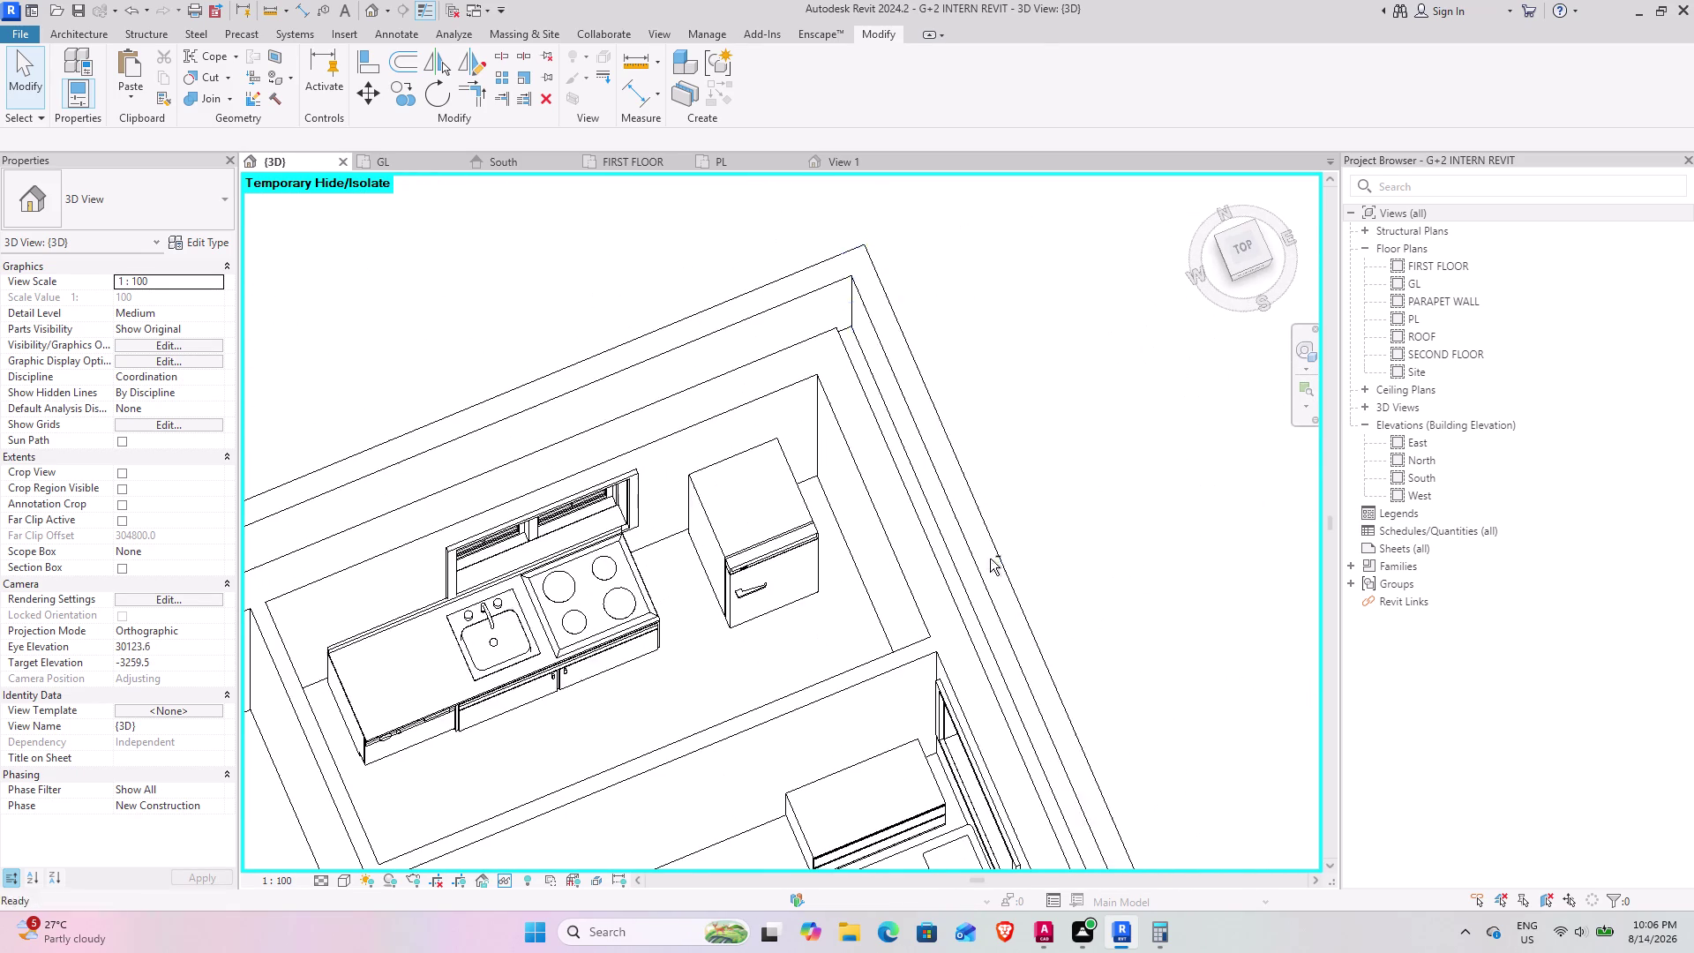
middle_drag(805, 607, 996, 462)
middle_drag(869, 511, 921, 497)
middle_drag(699, 573, 982, 350)
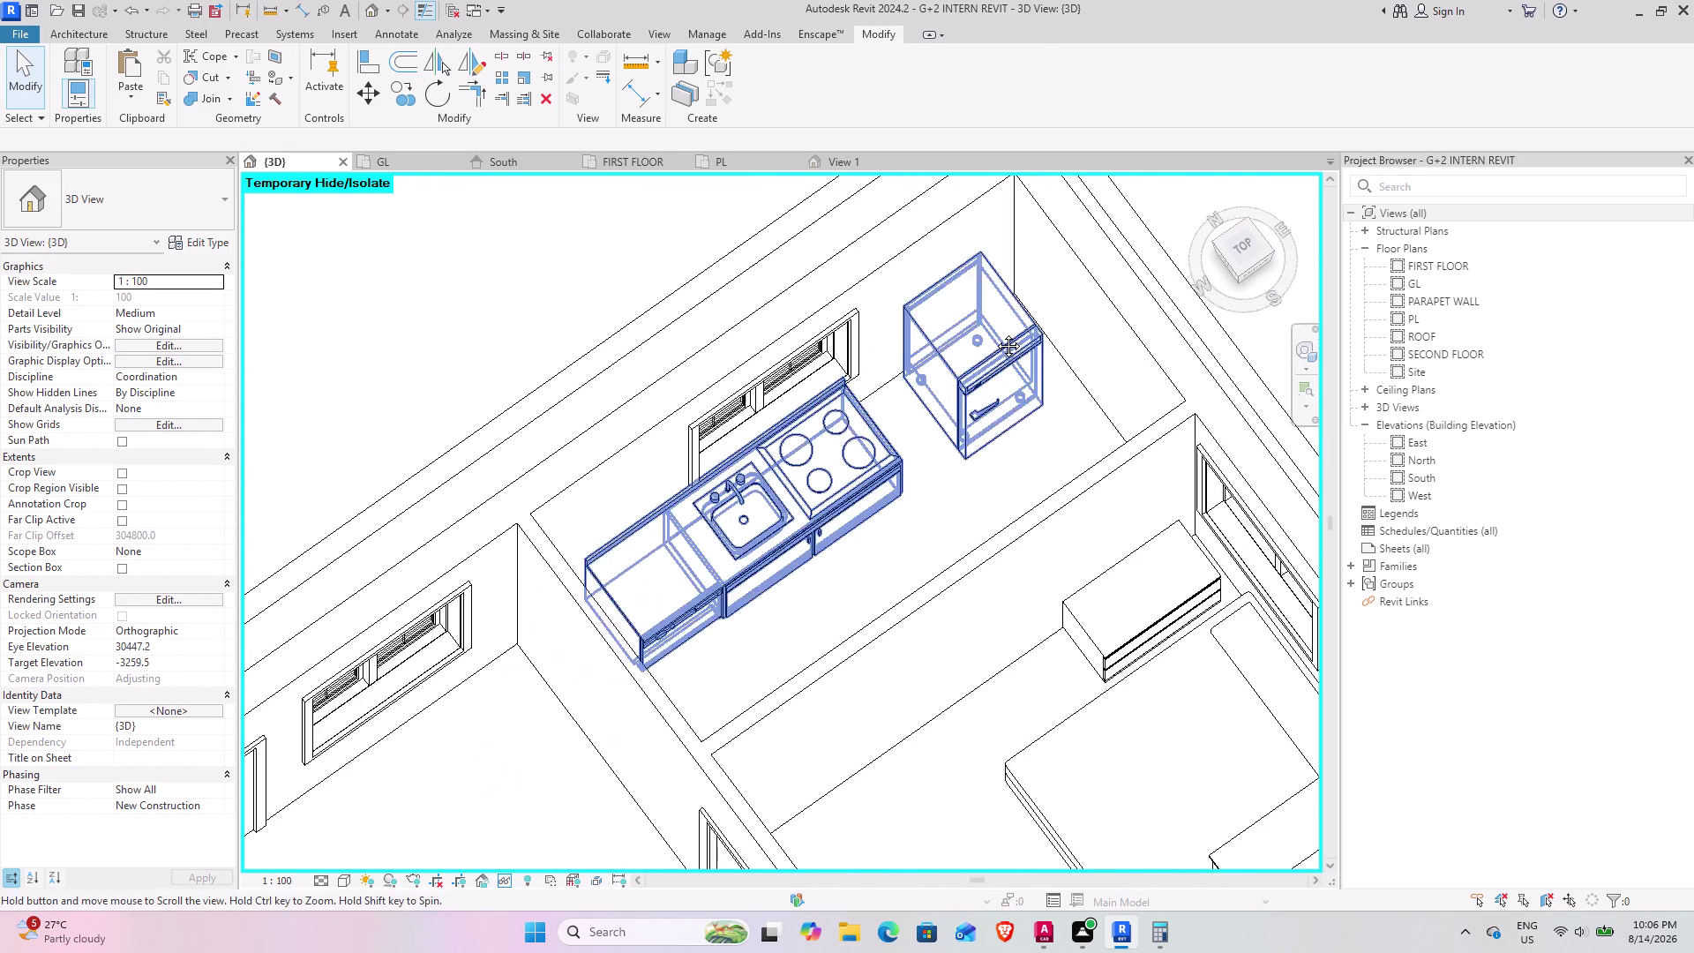
middle_drag(982, 351, 998, 326)
middle_drag(776, 597, 856, 626)
middle_drag(853, 571, 951, 314)
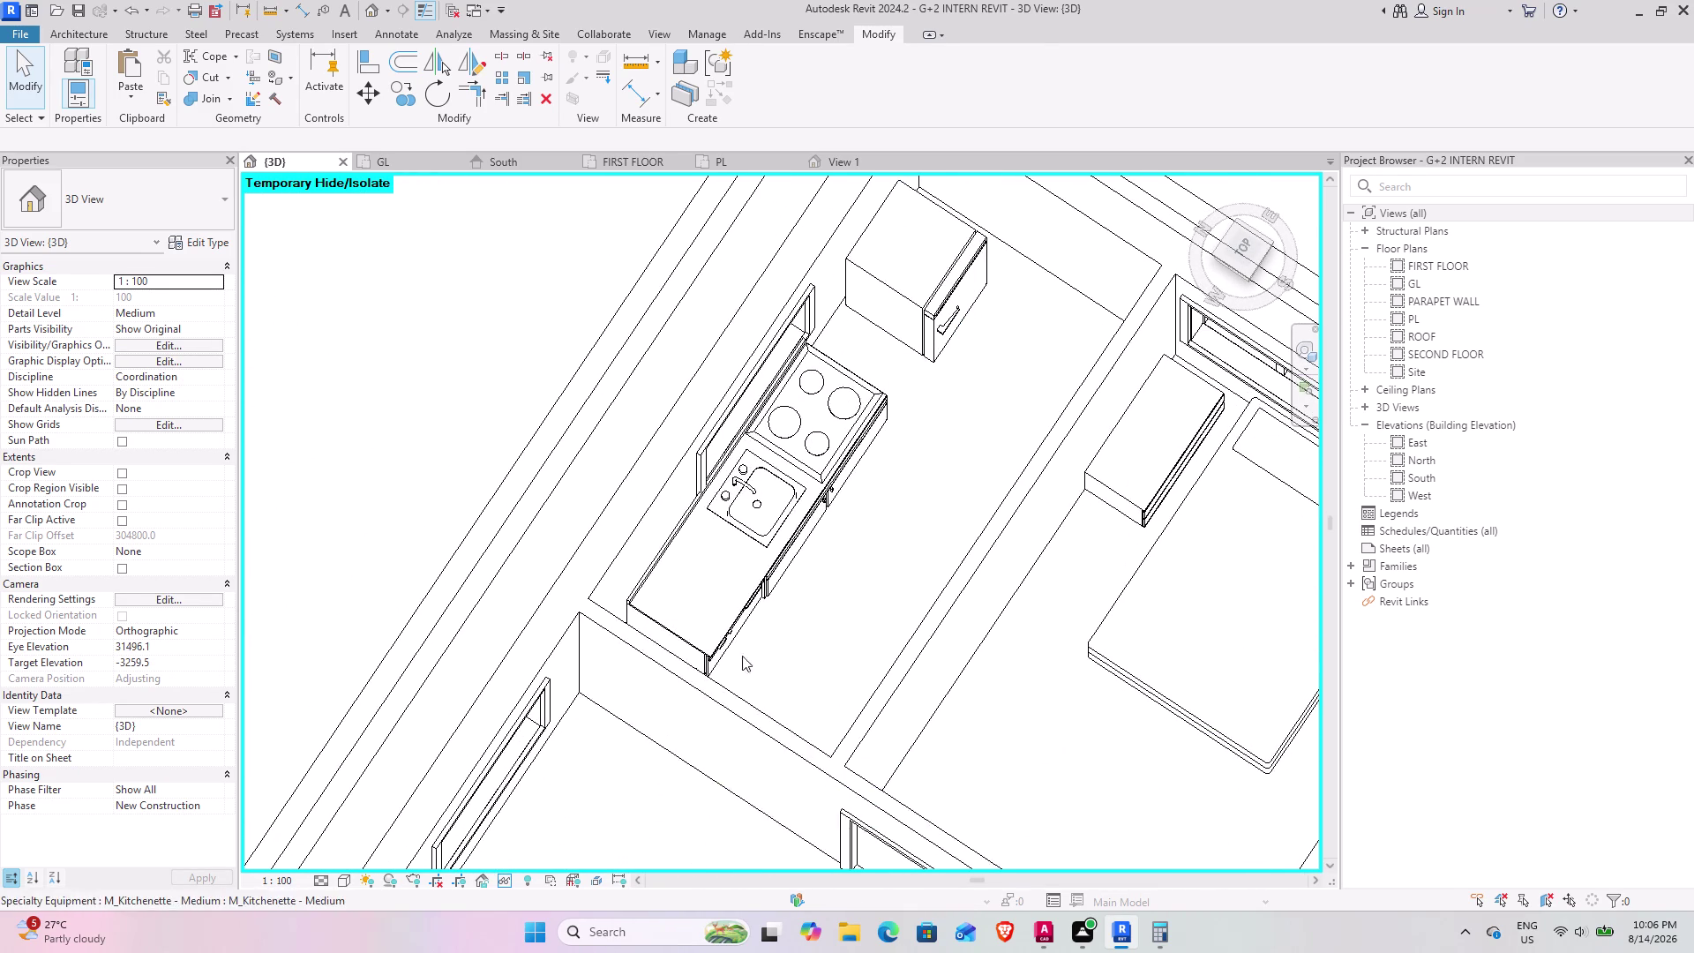
click(436, 159)
scroll(up, 3)
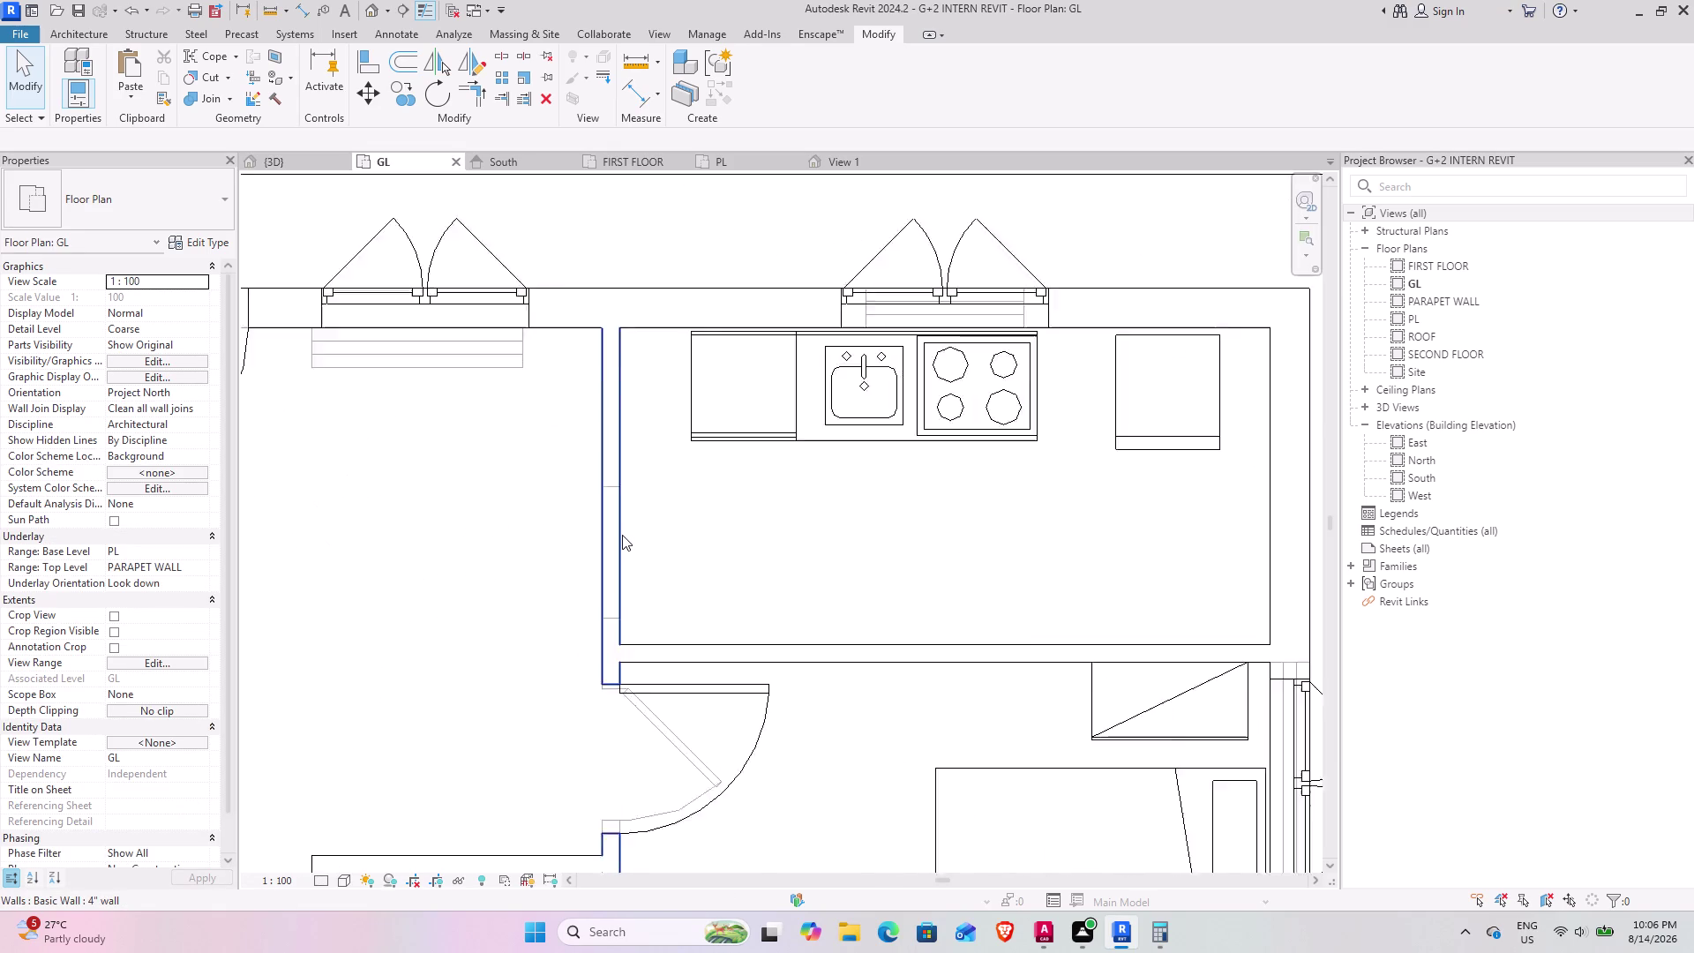
Select the kitchen's left 4-inch wall in the GL plan and activate Align (AL).
scroll(up, 3)
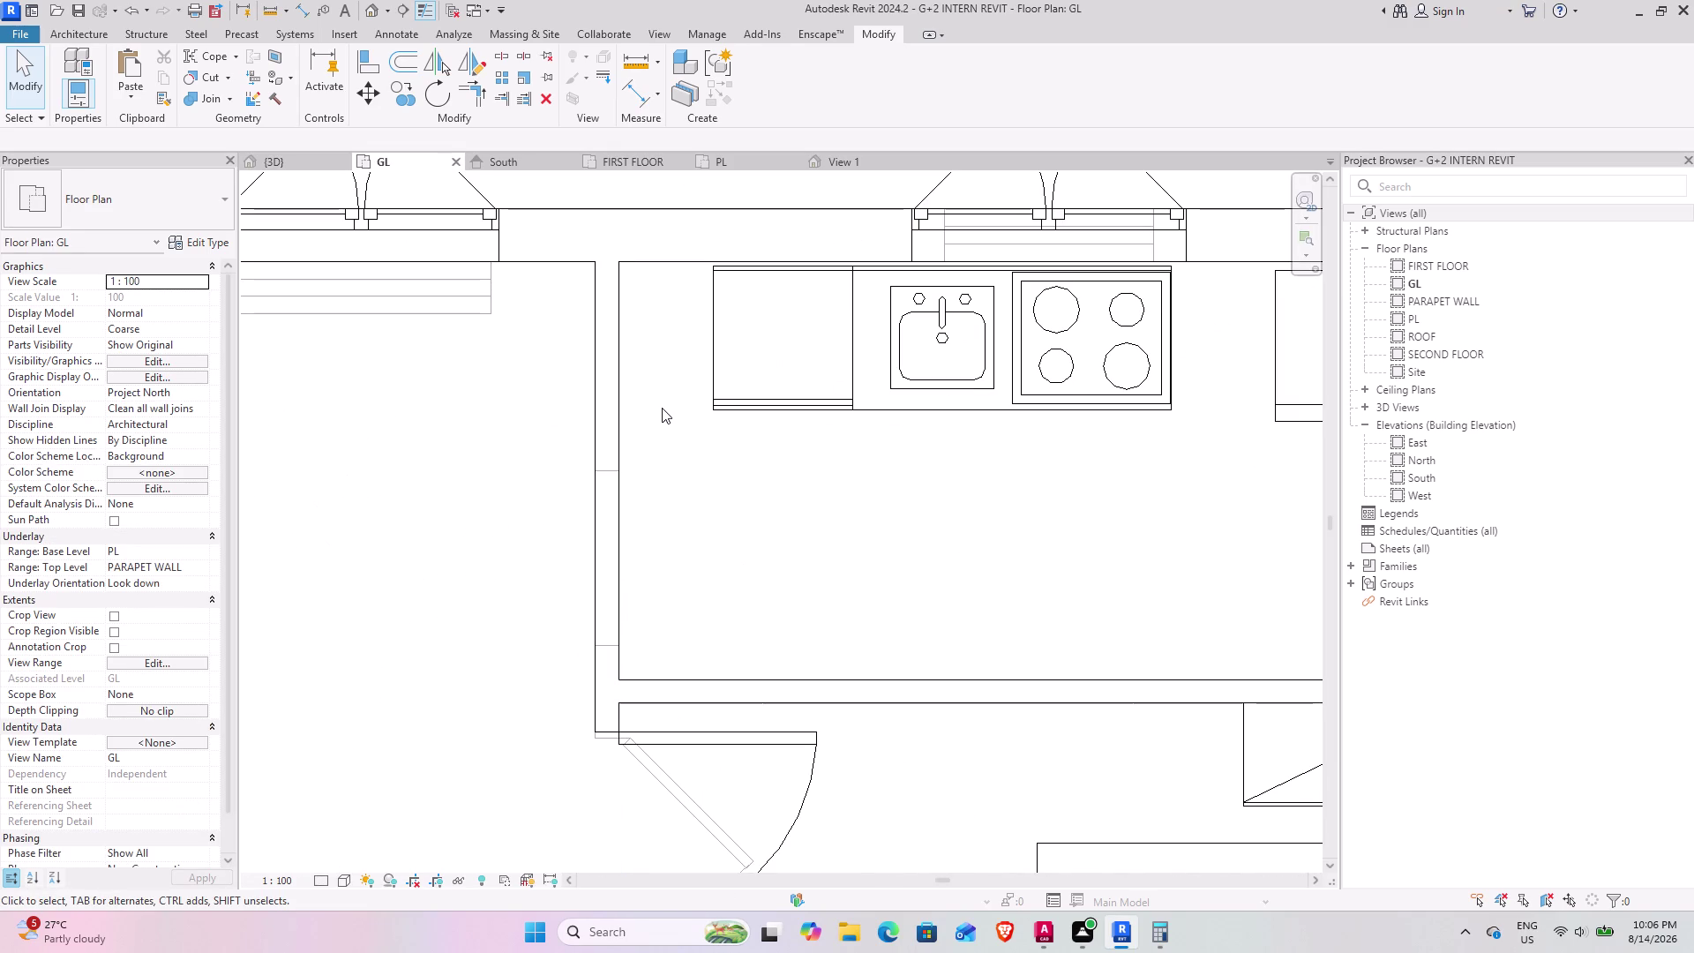
click(622, 492)
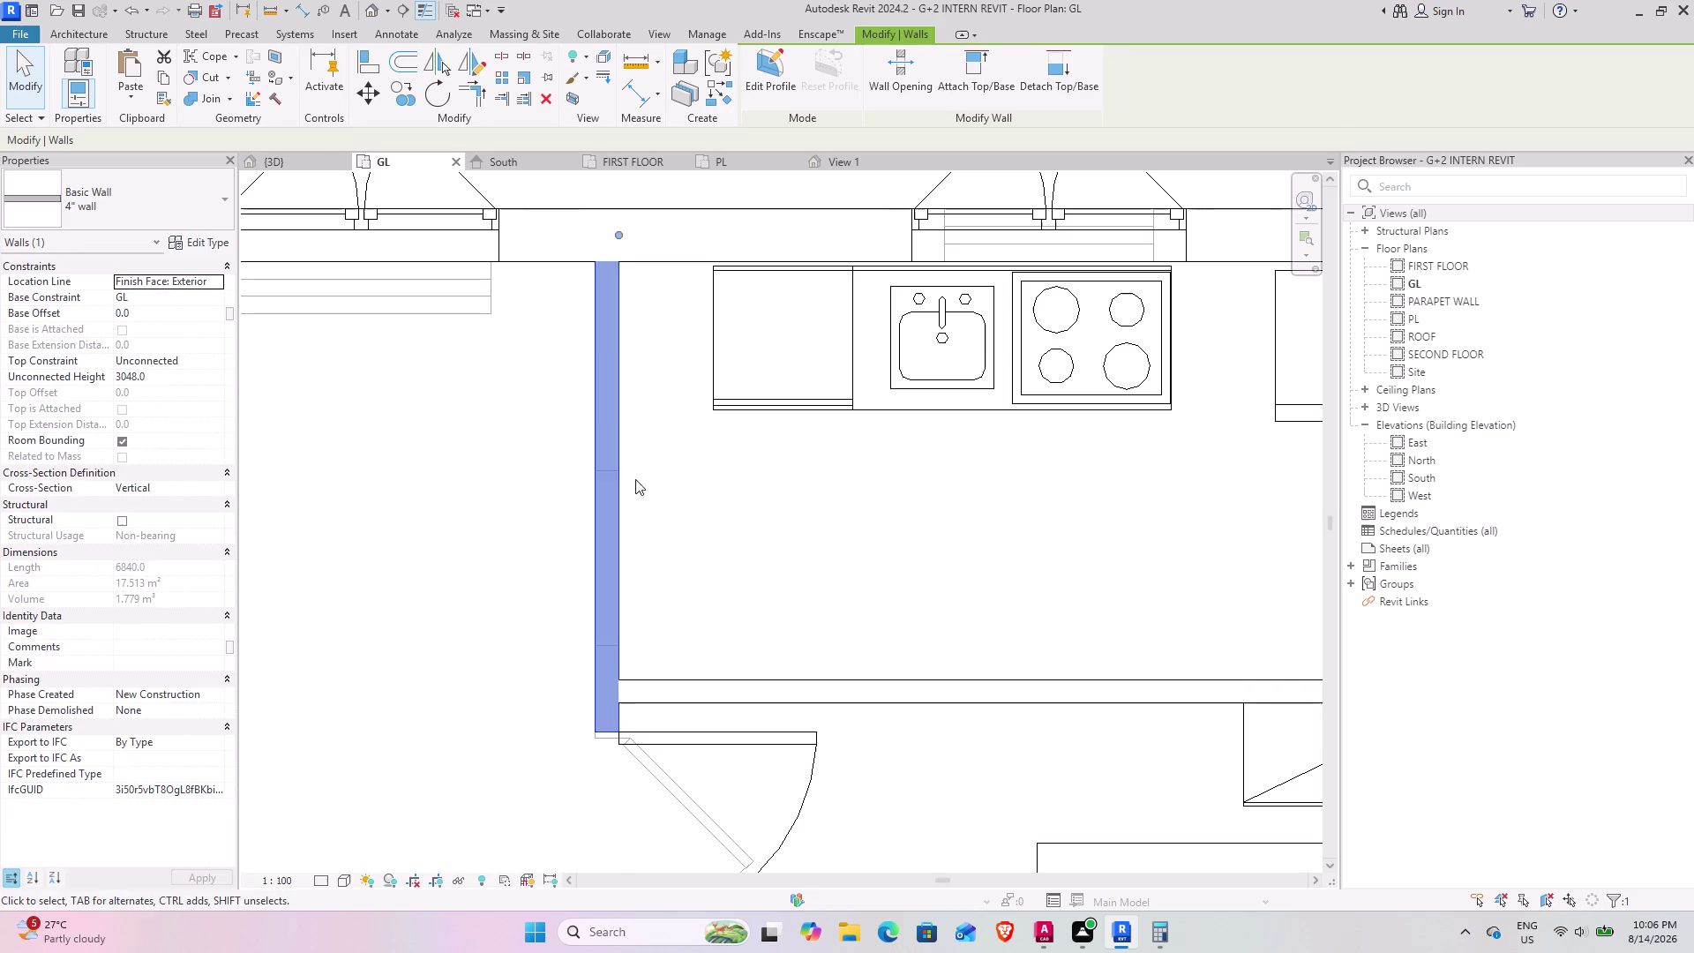
scroll(up, 3)
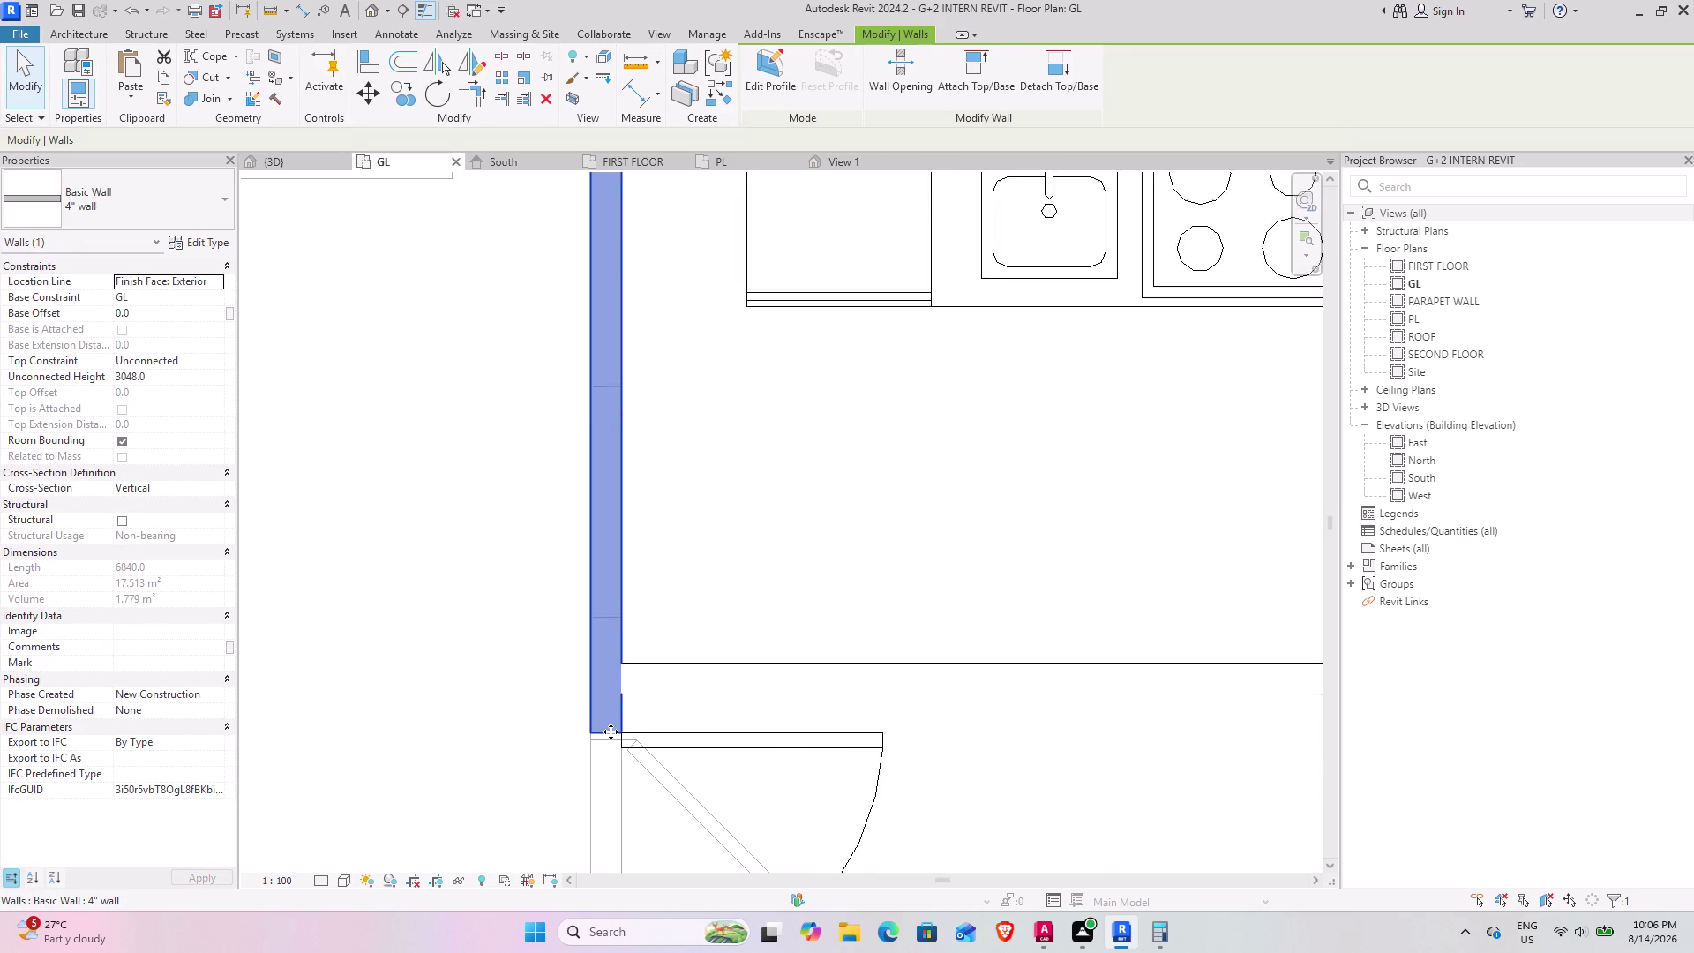
scroll(up, 3)
scroll(down, 3)
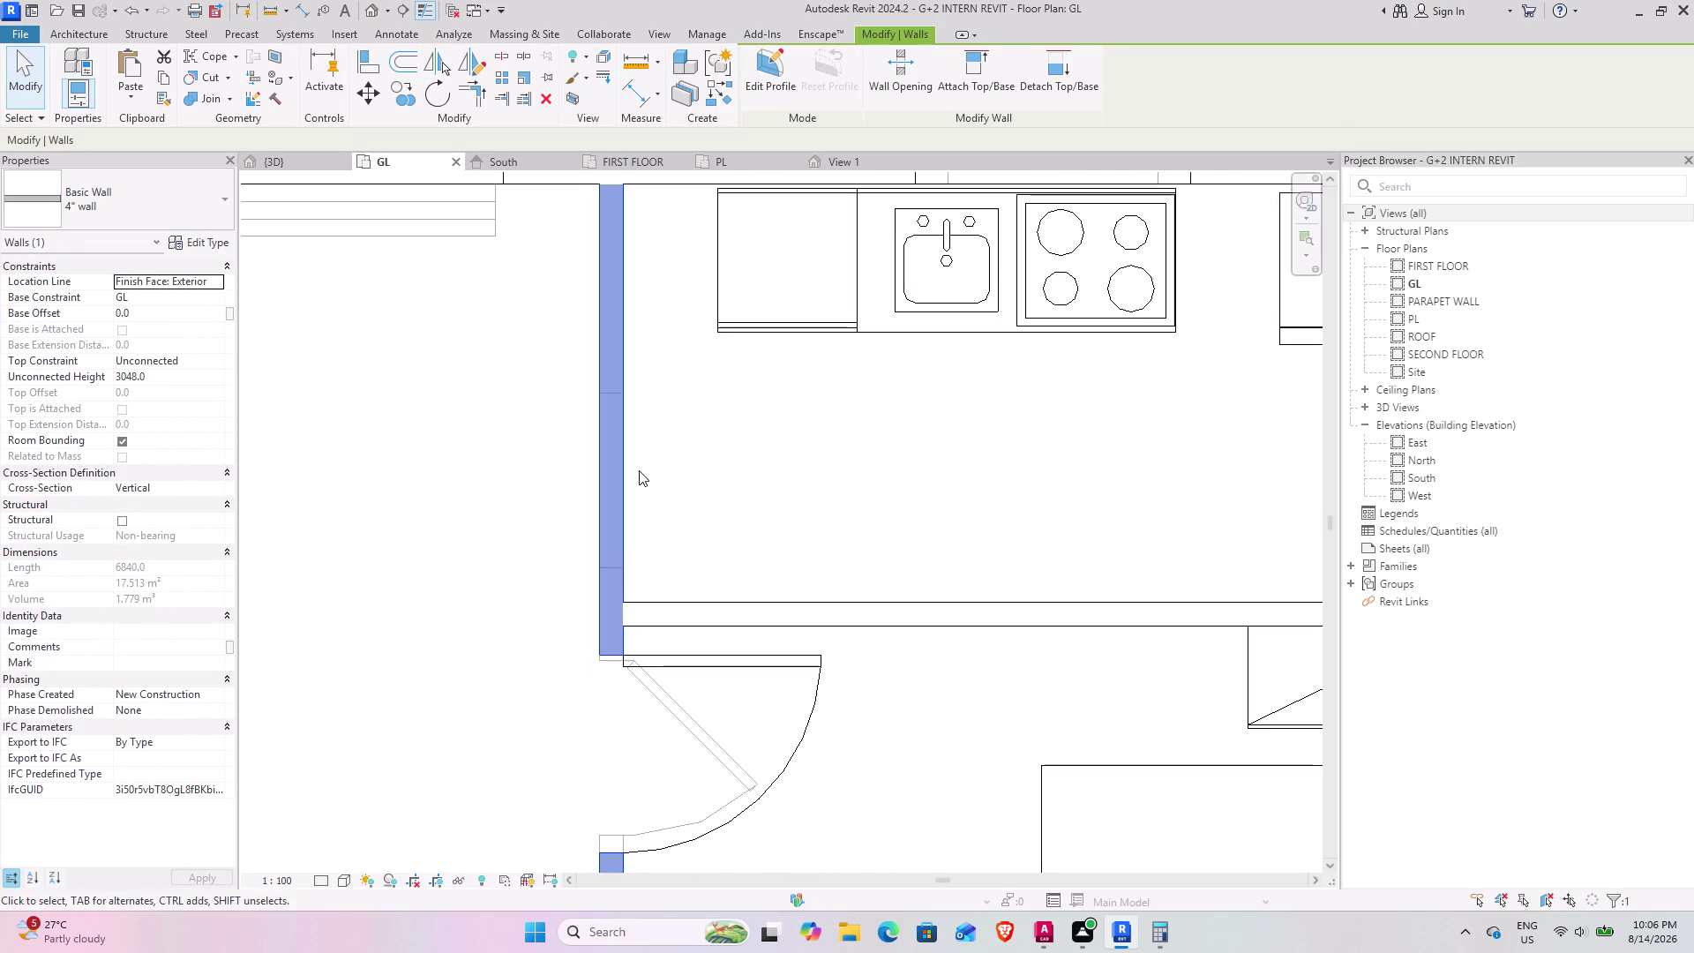
middle_drag(640, 474, 611, 587)
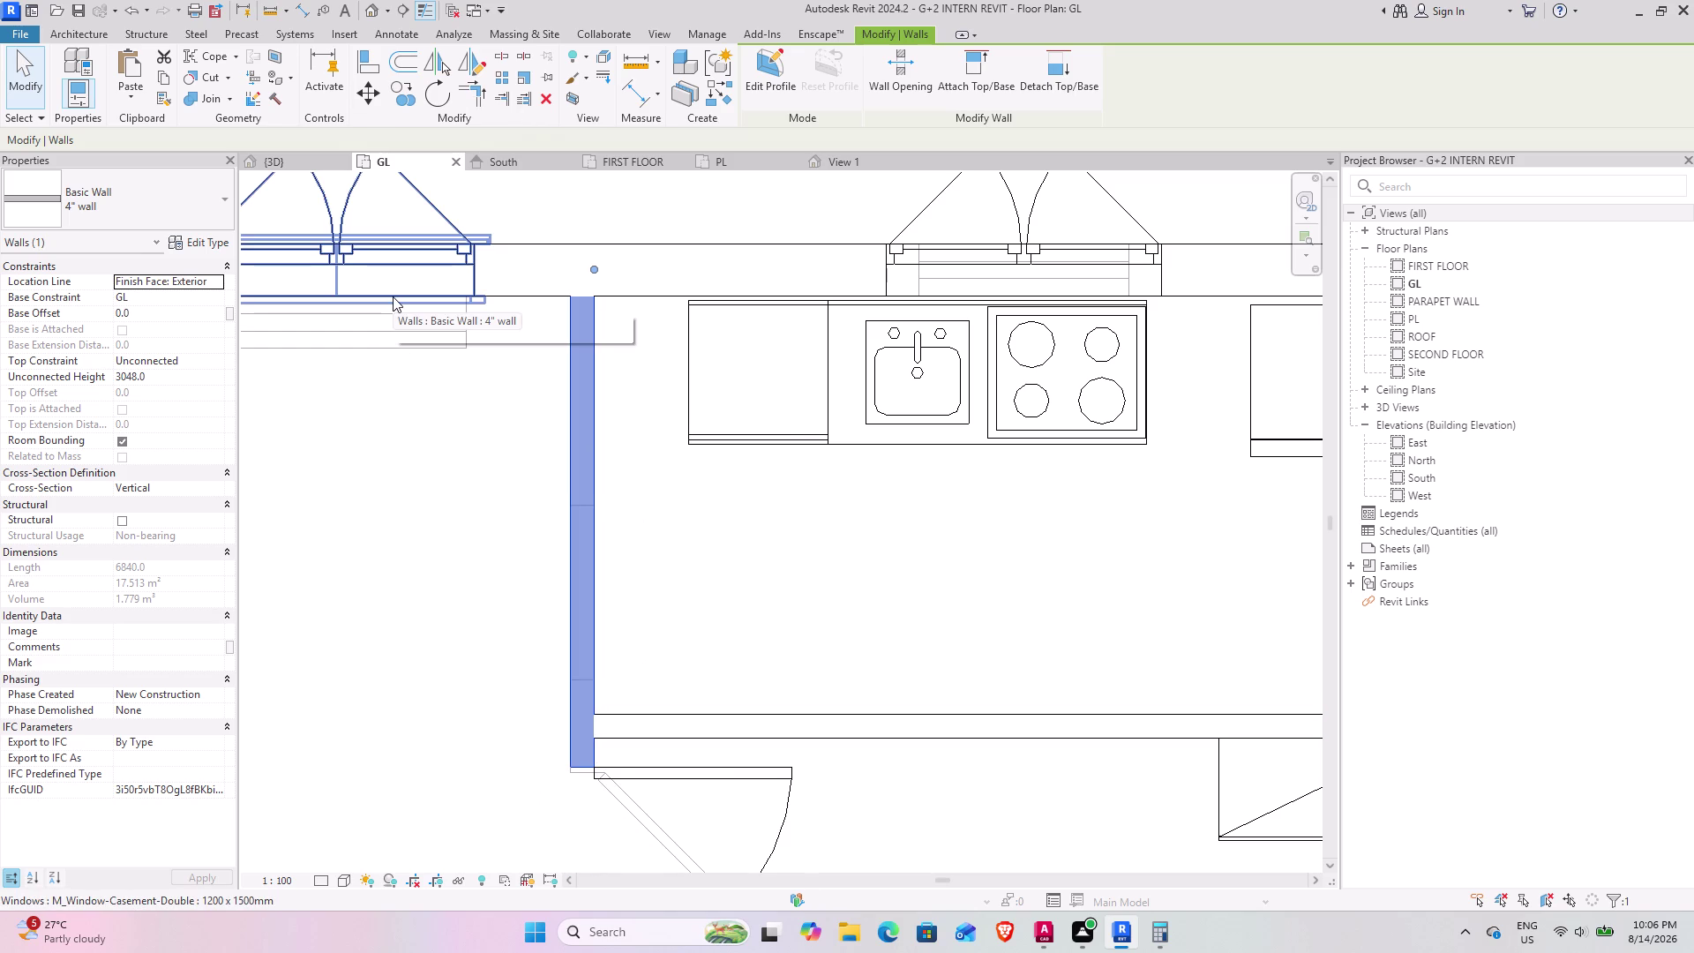
click(364, 49)
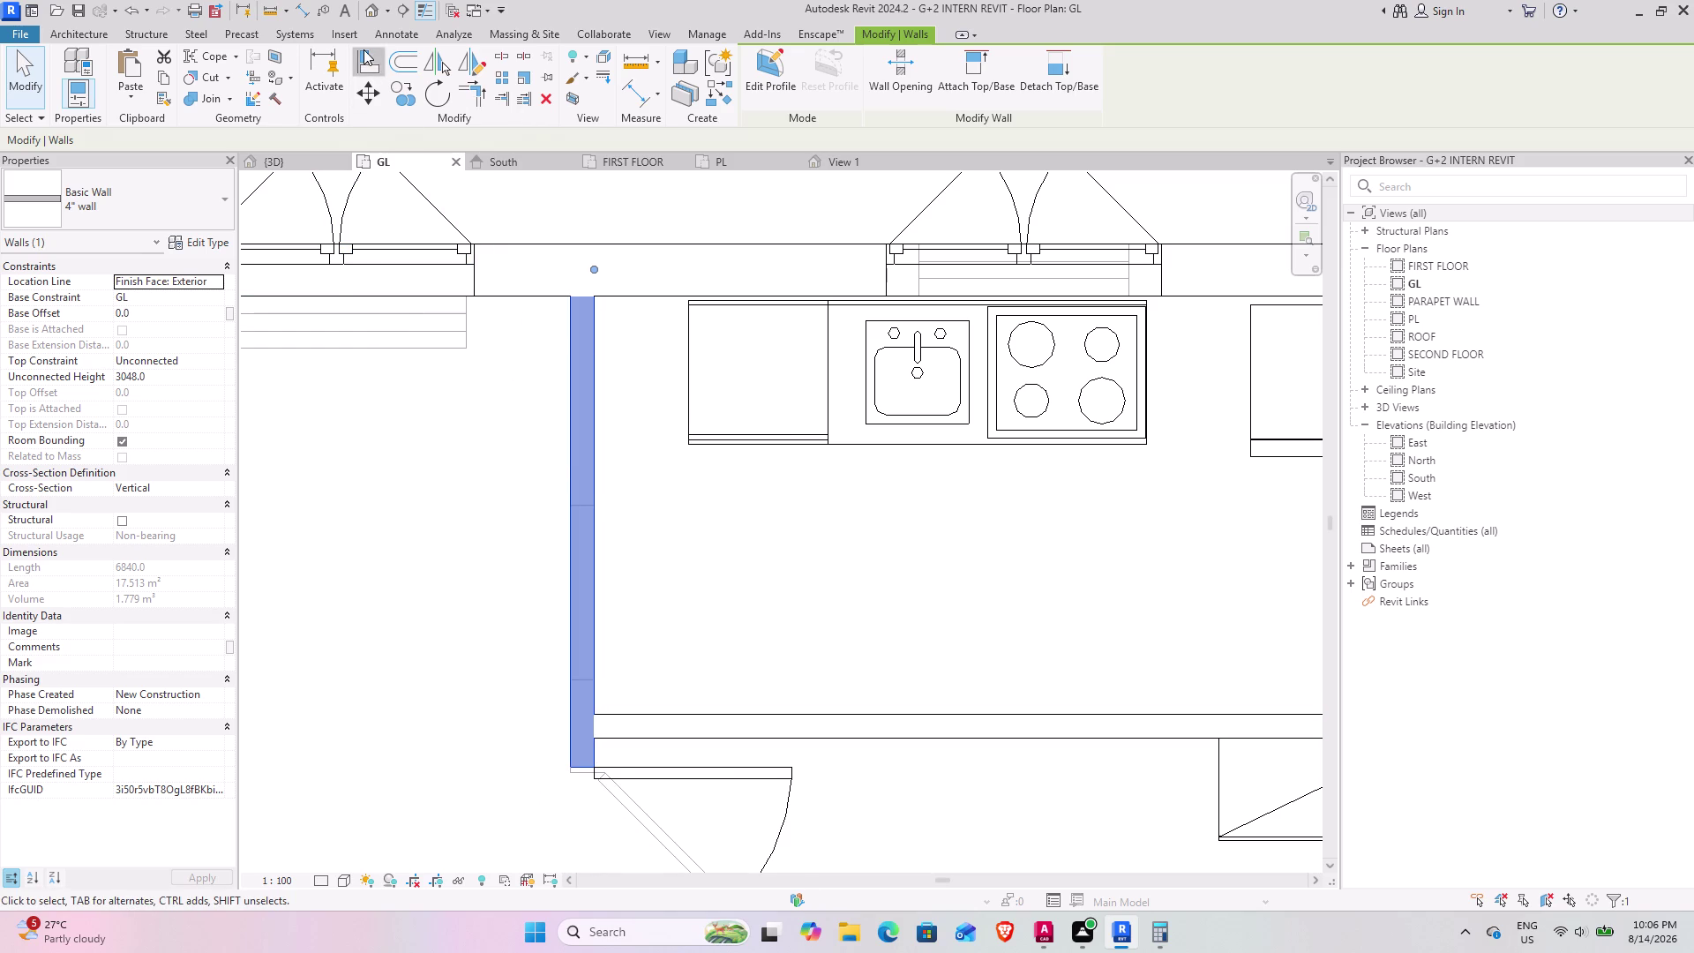
scroll(up, 3)
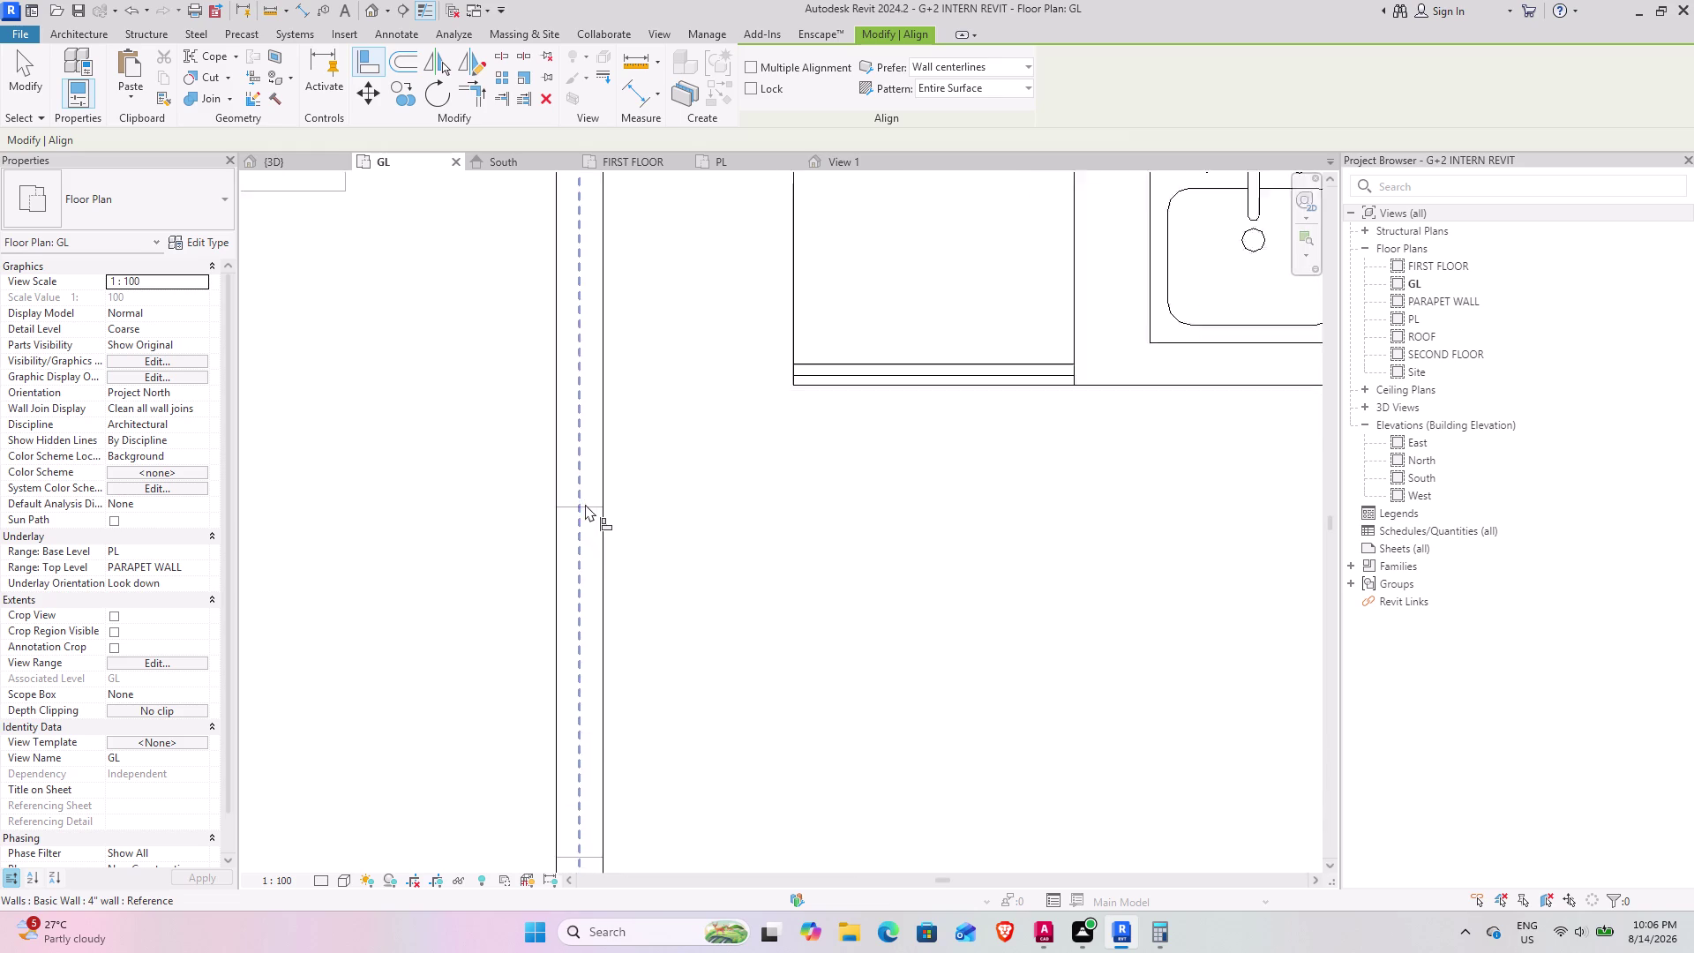
Align the wall edge near the door to the picked wall-face reference.
scroll(up, 3)
click(603, 509)
scroll(down, 3)
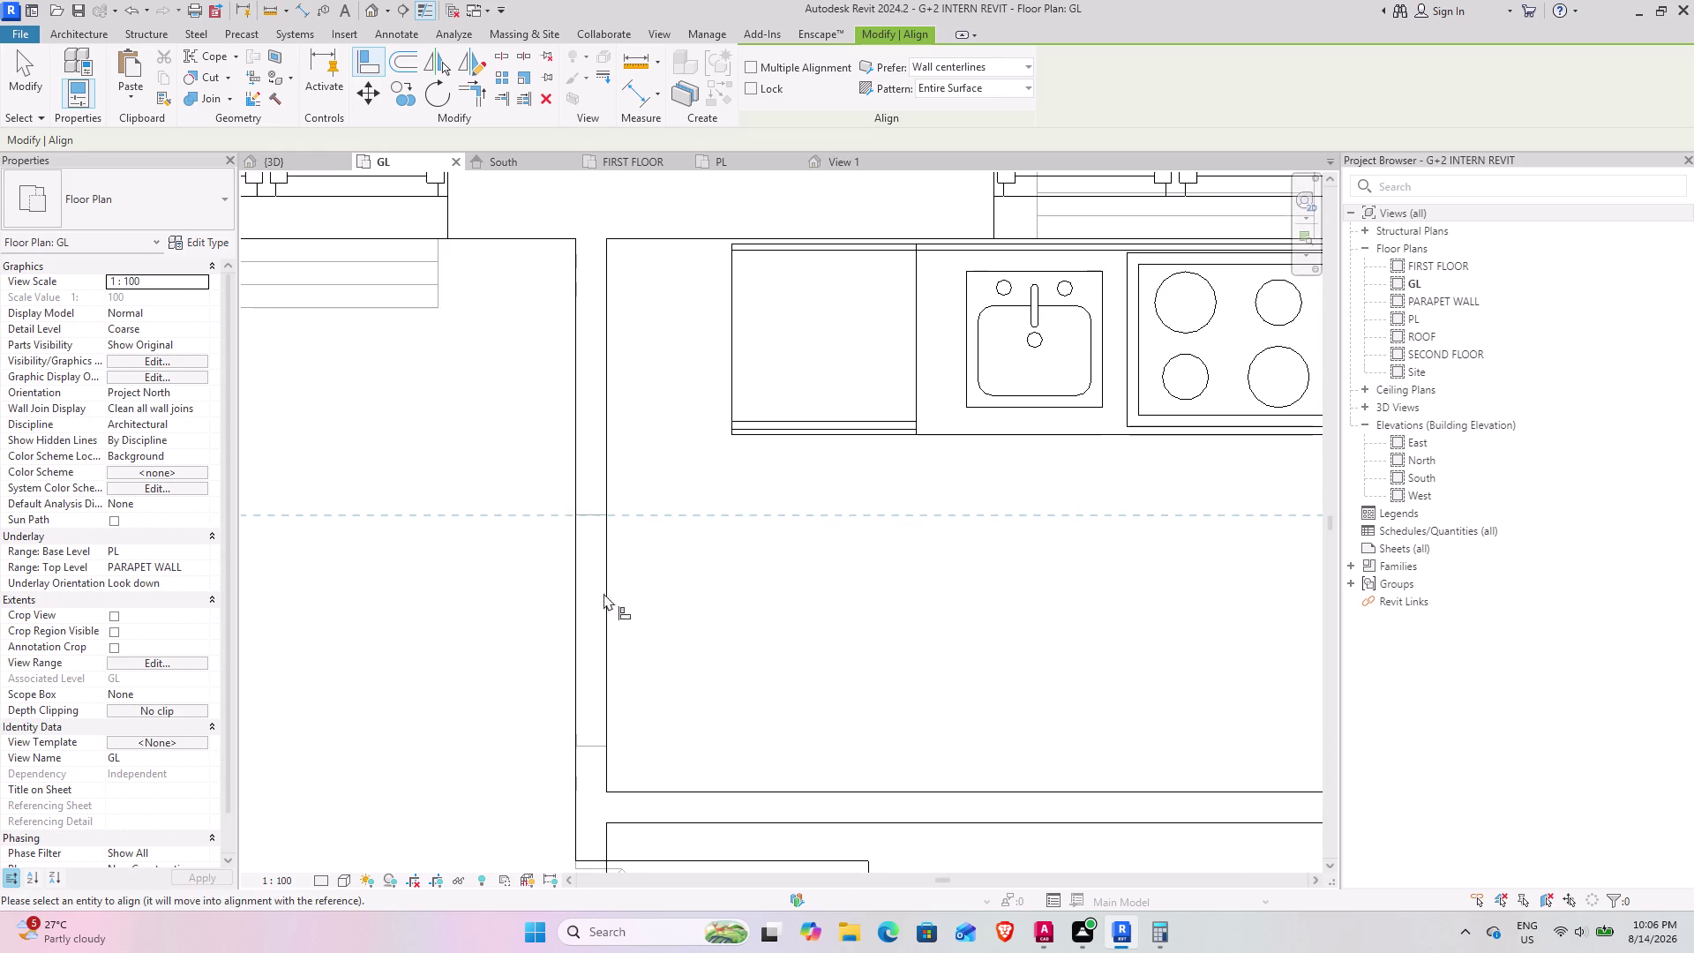
middle_drag(589, 647, 585, 408)
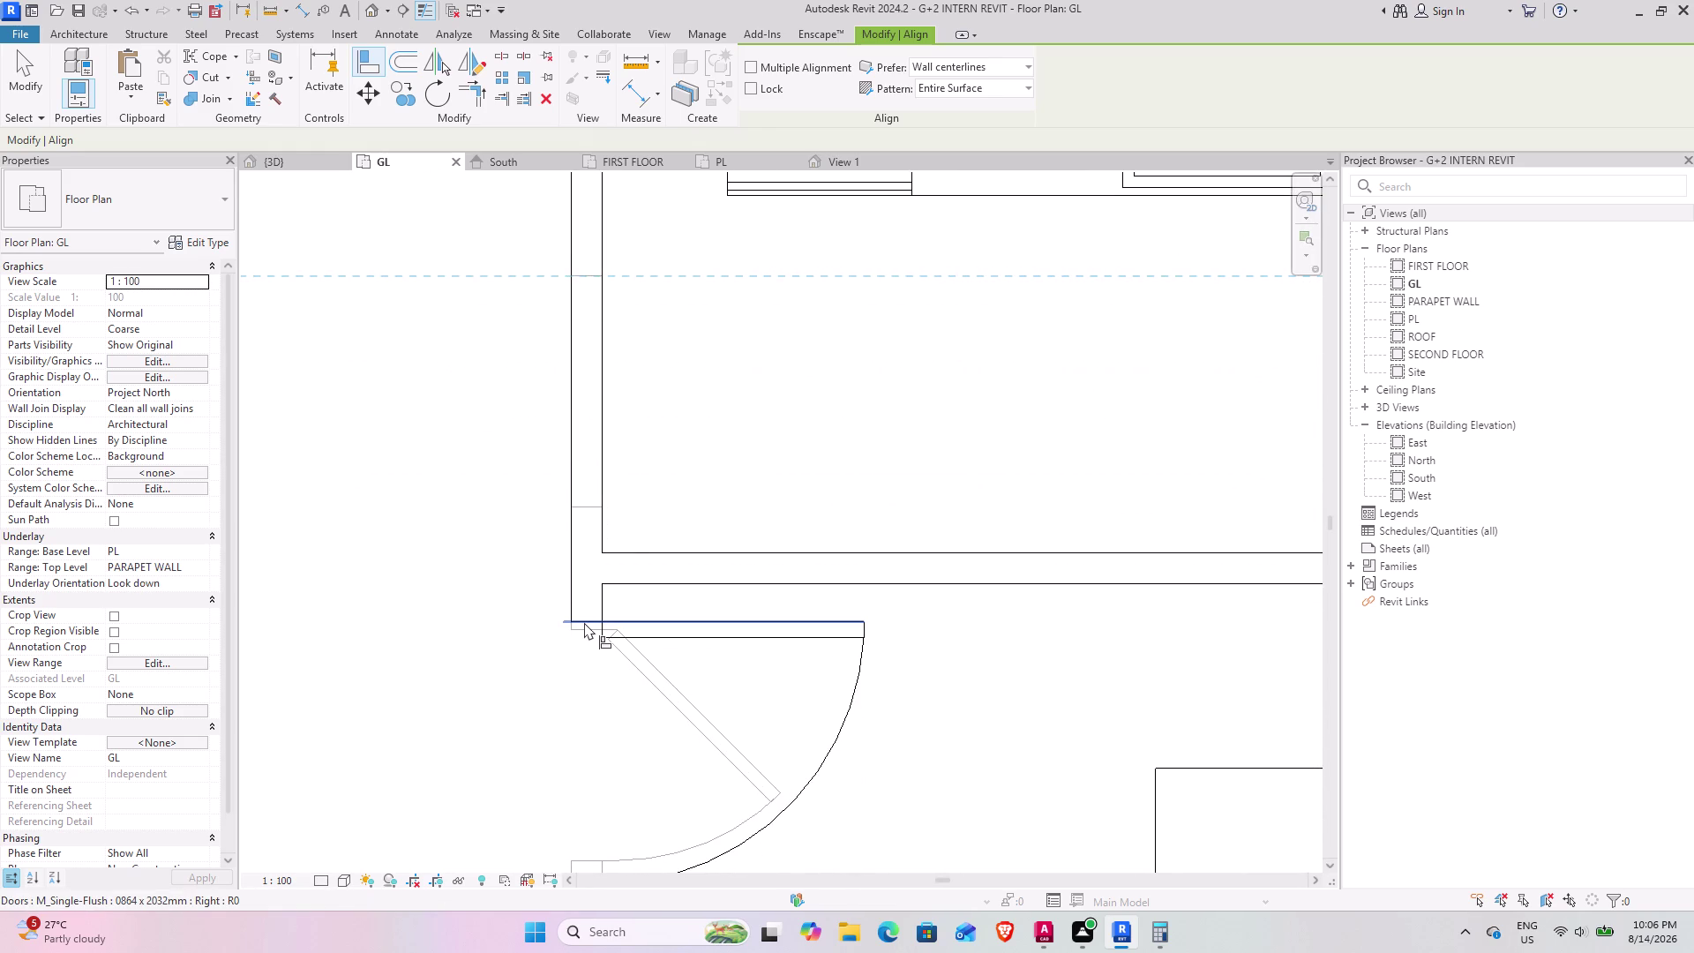
scroll(up, 3)
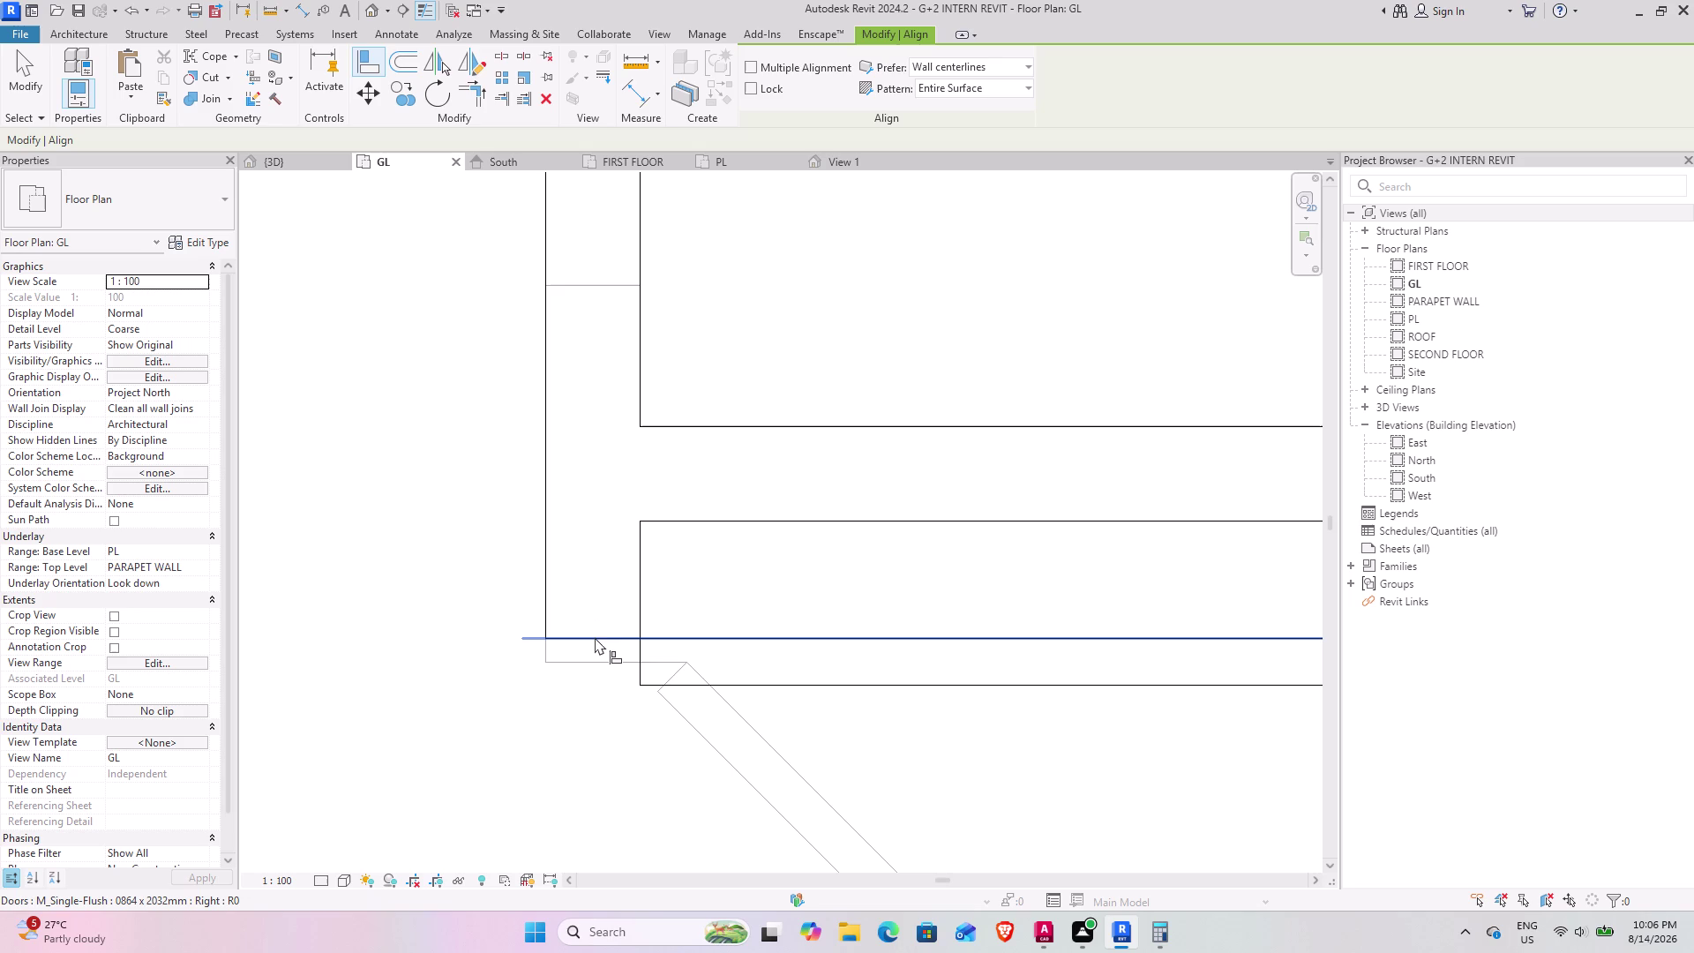
key(Tab)
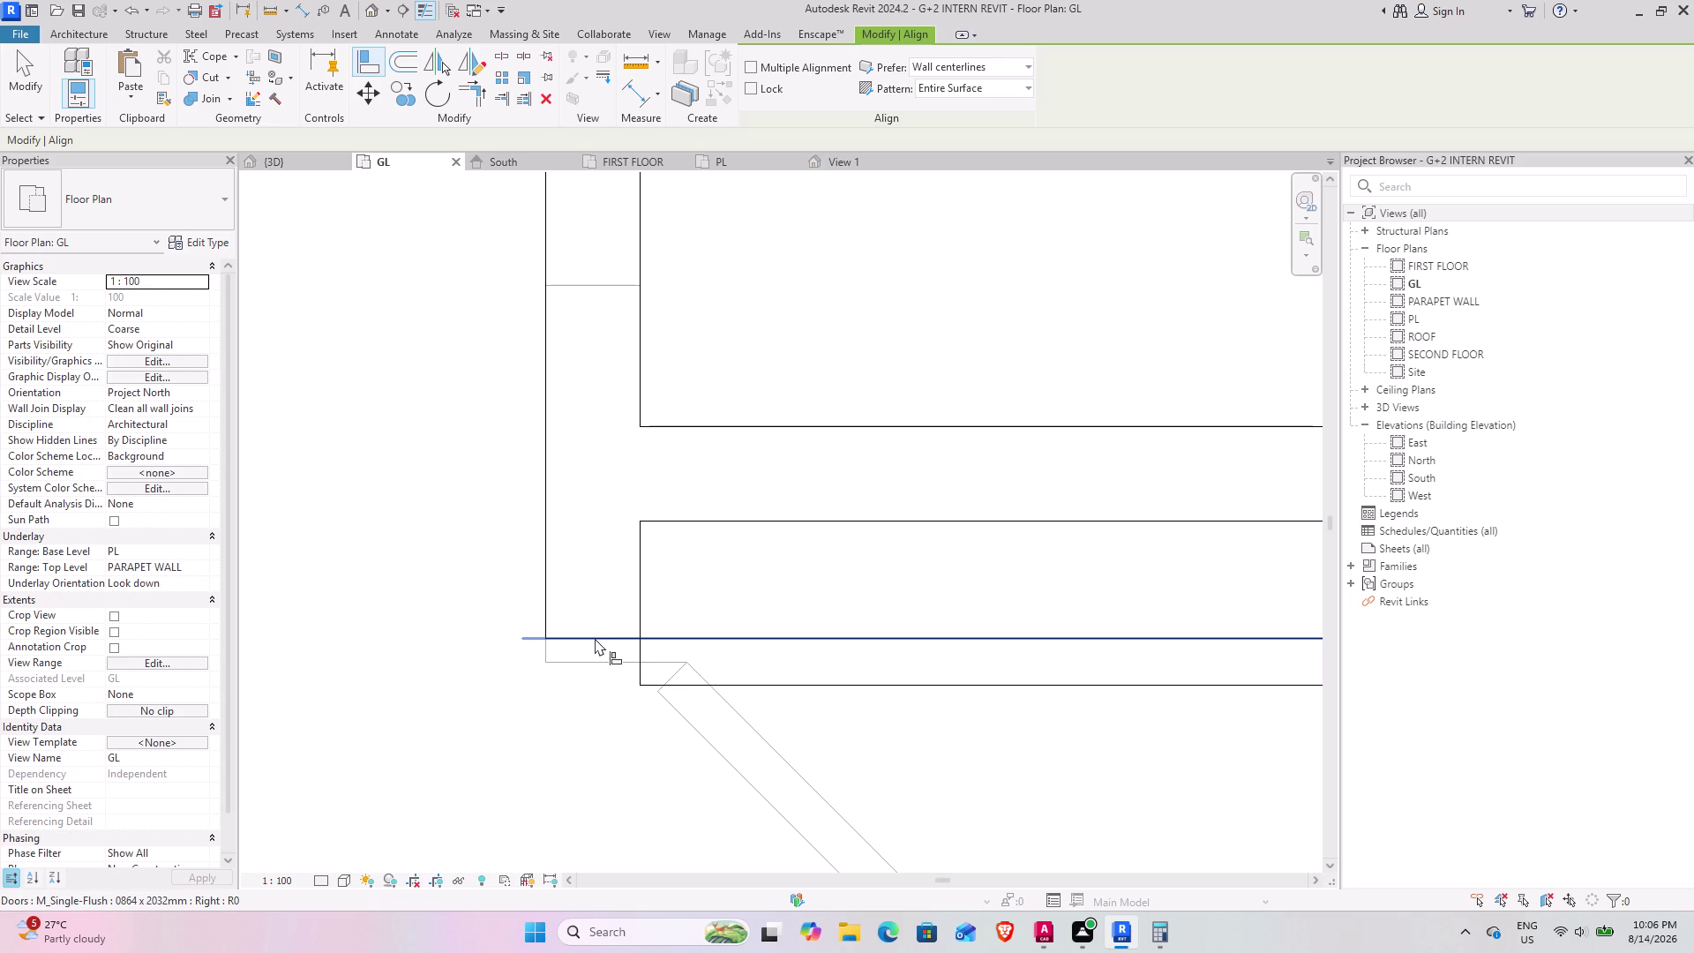
click(595, 638)
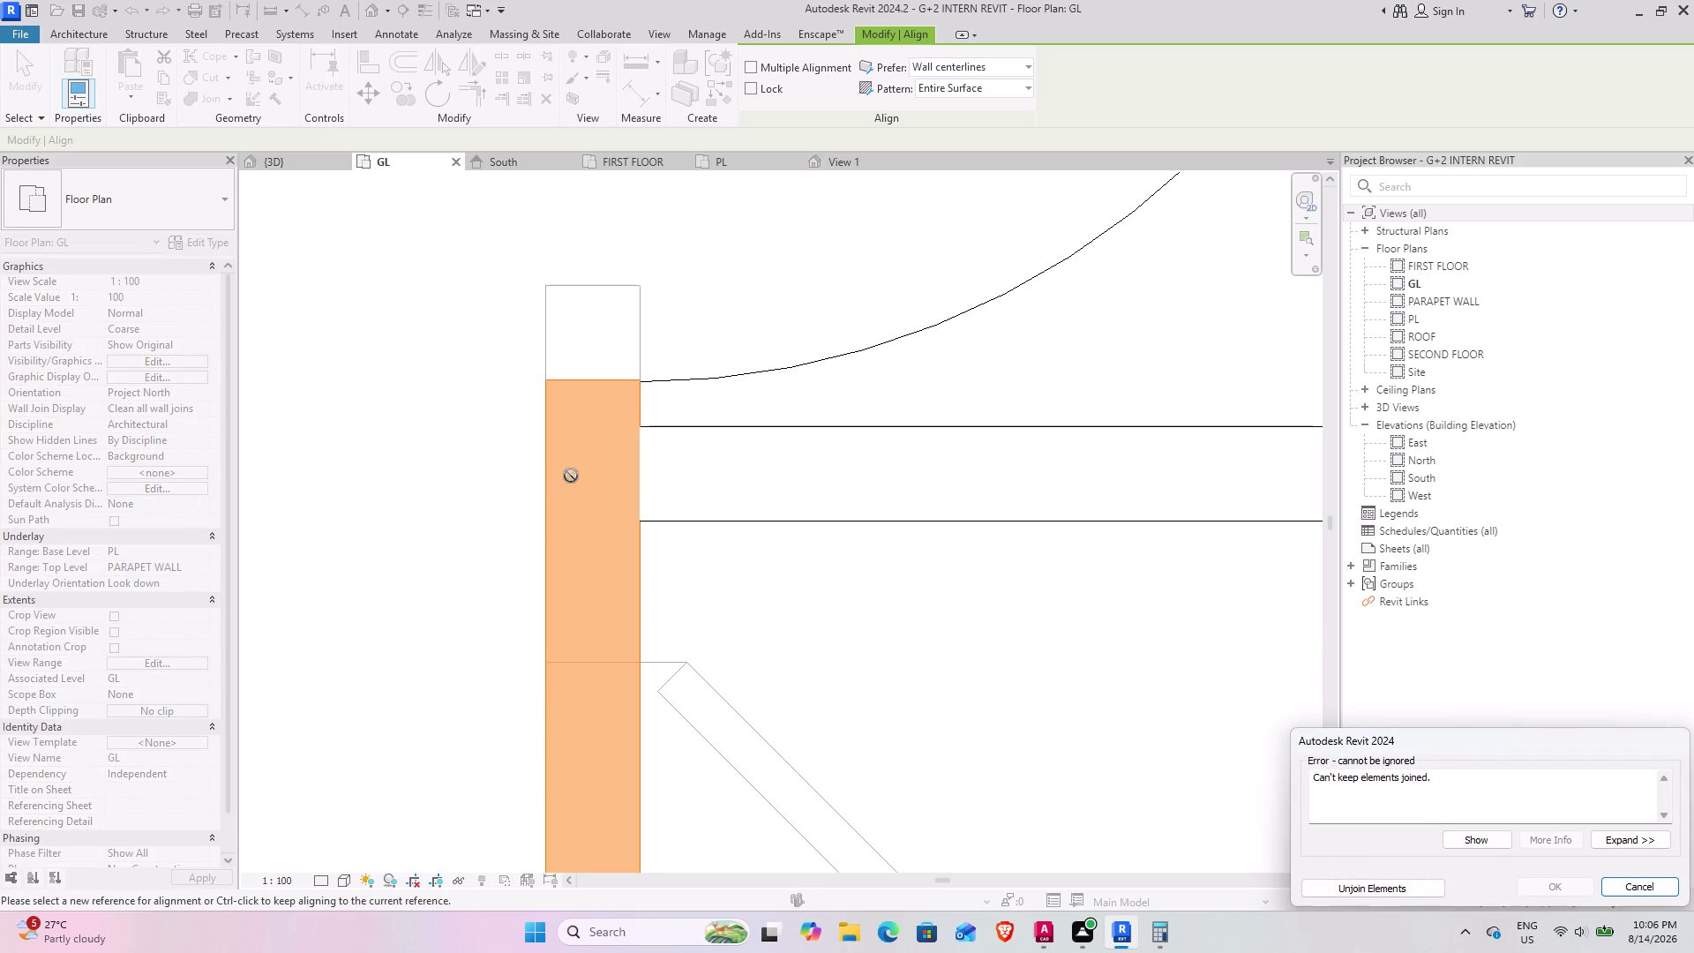
Dismiss the can't-keep-elements-joined error and exit the Align tool.
click(1329, 892)
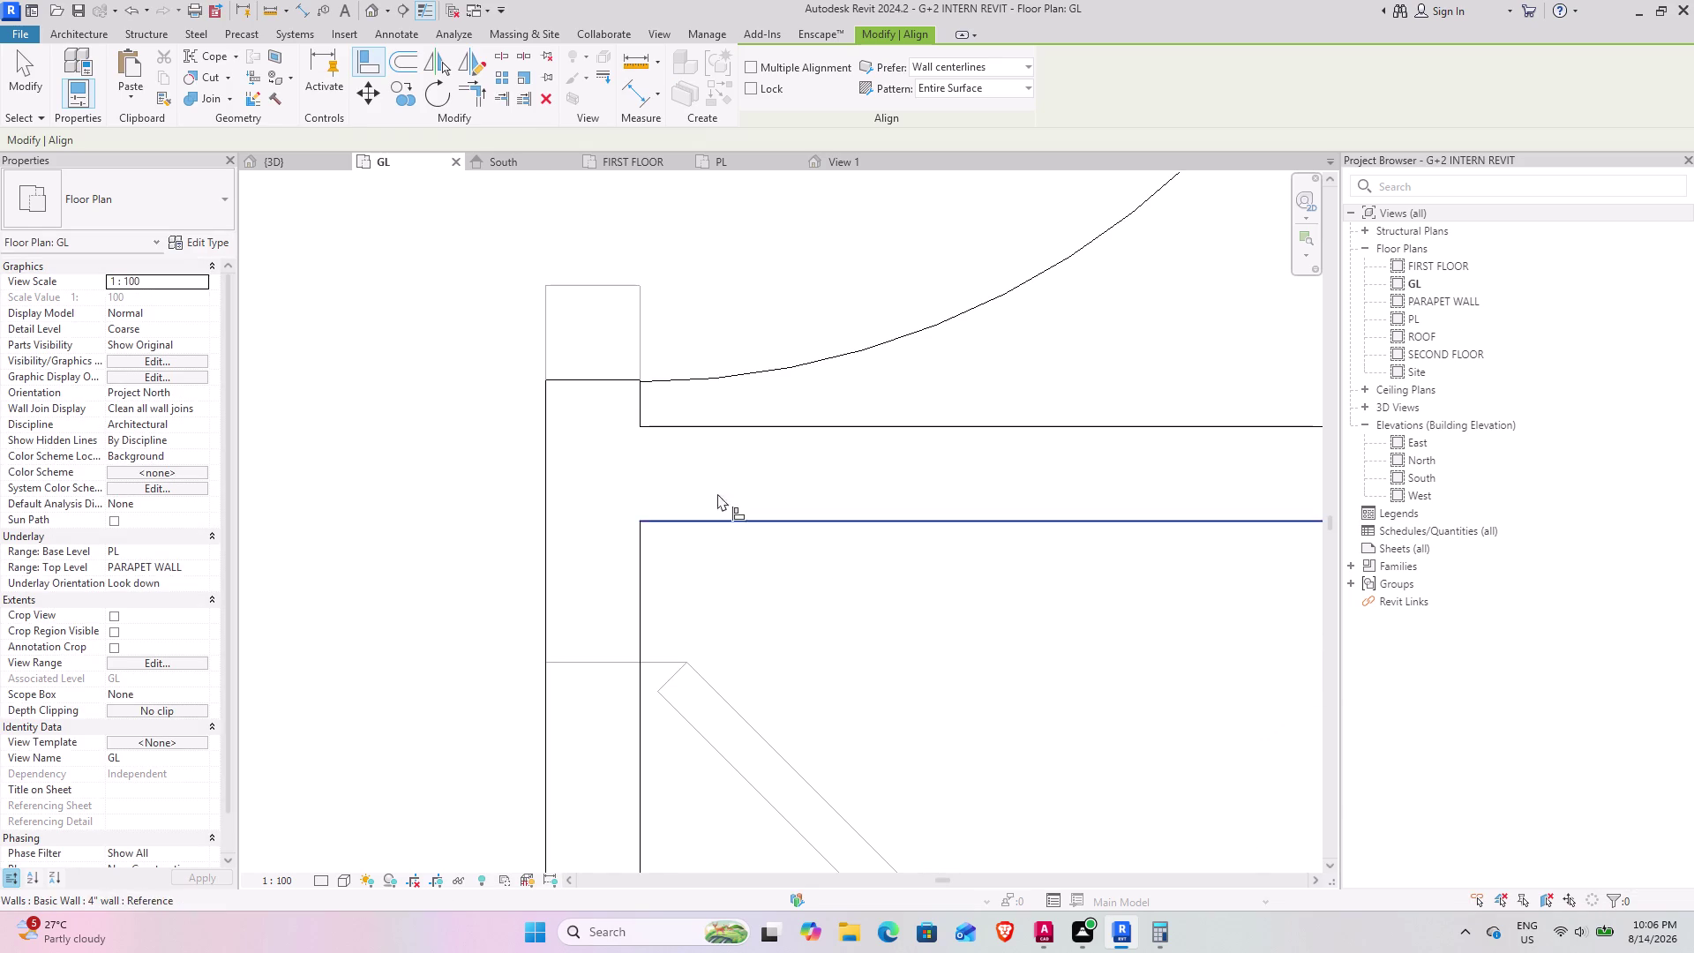
scroll(down, 3)
middle_drag(715, 359, 710, 666)
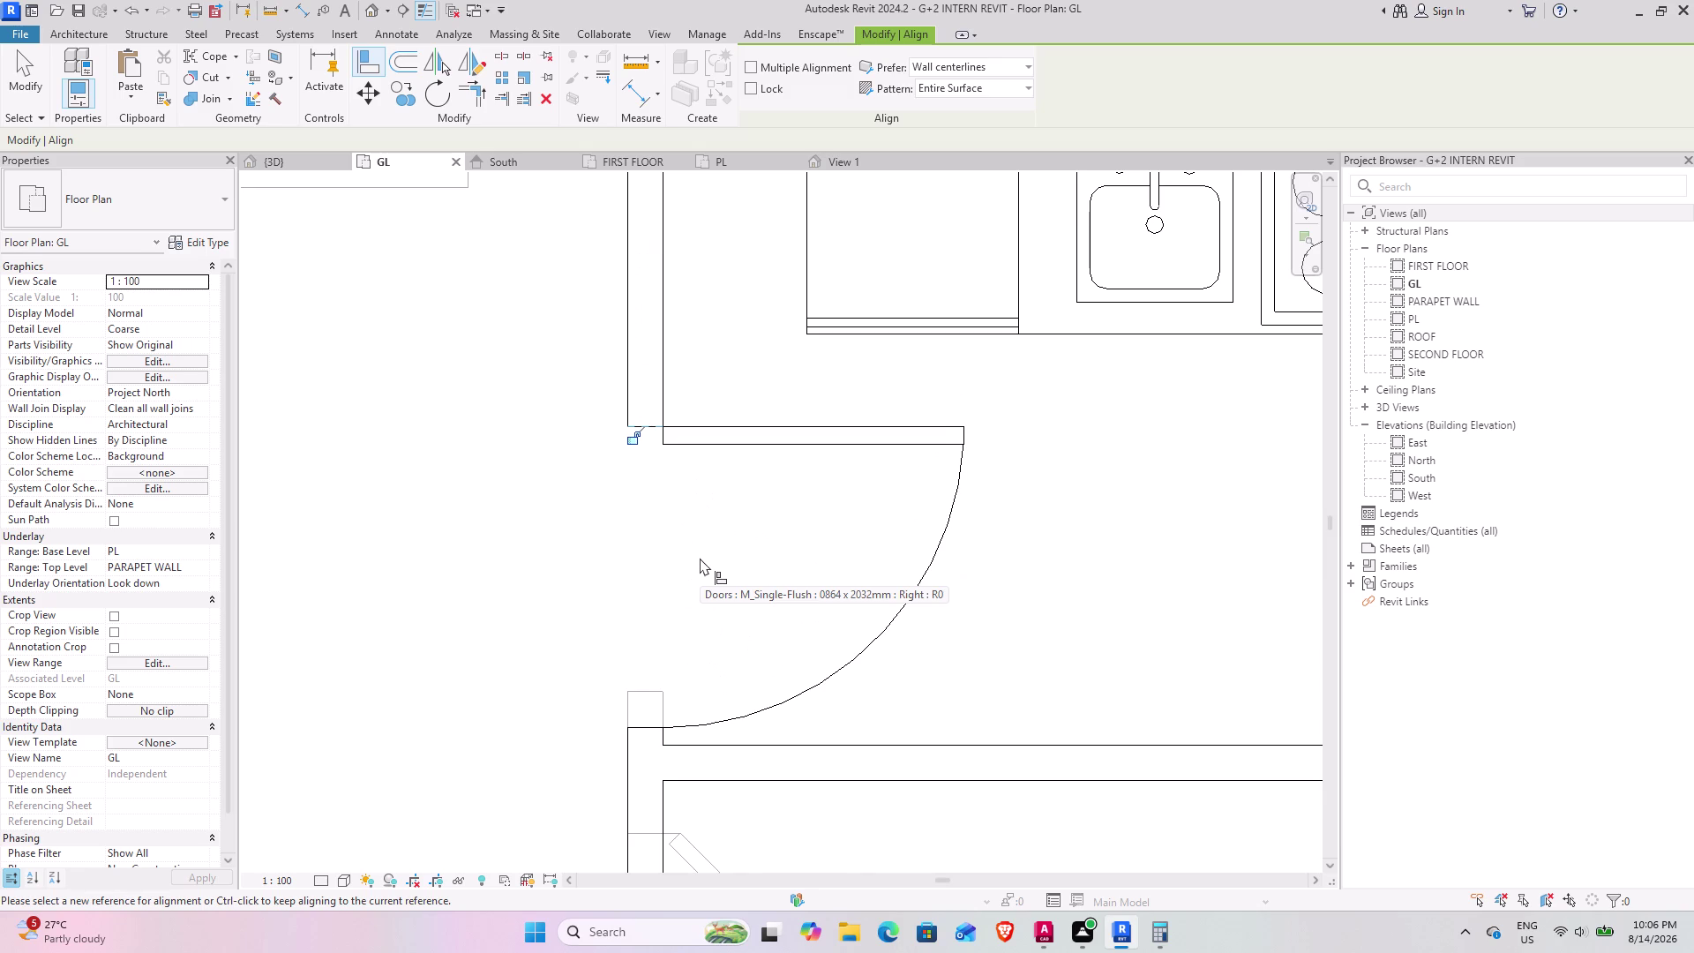
key(Escape)
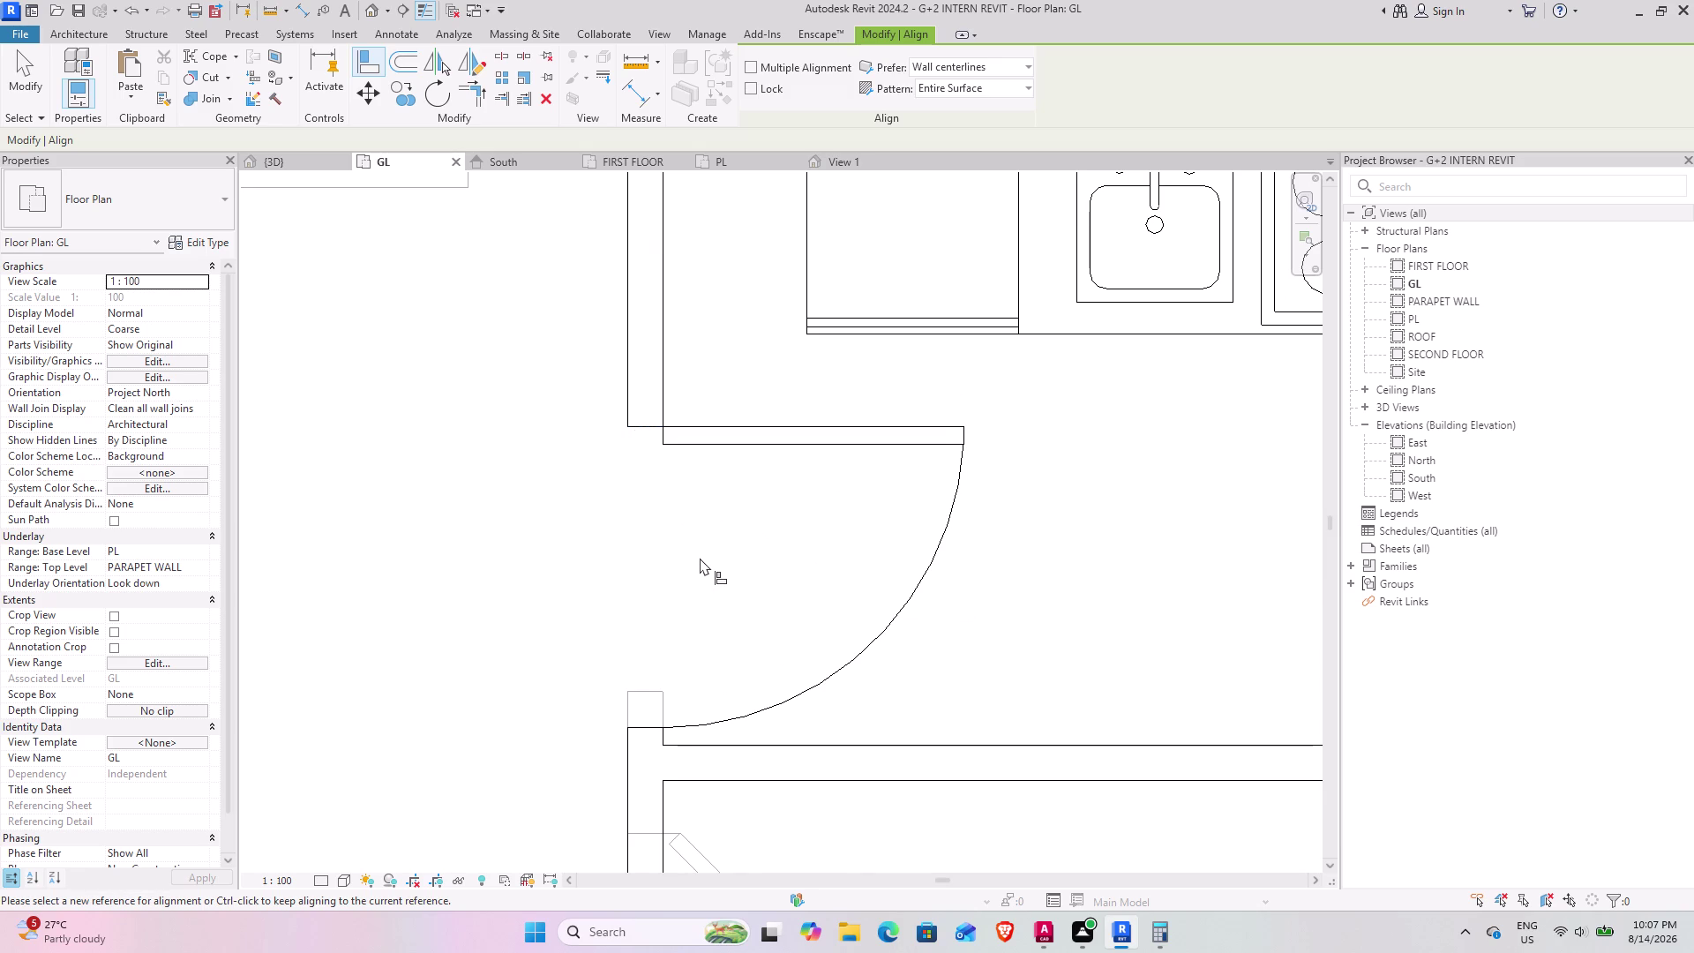
key(Escape)
scroll(down, 3)
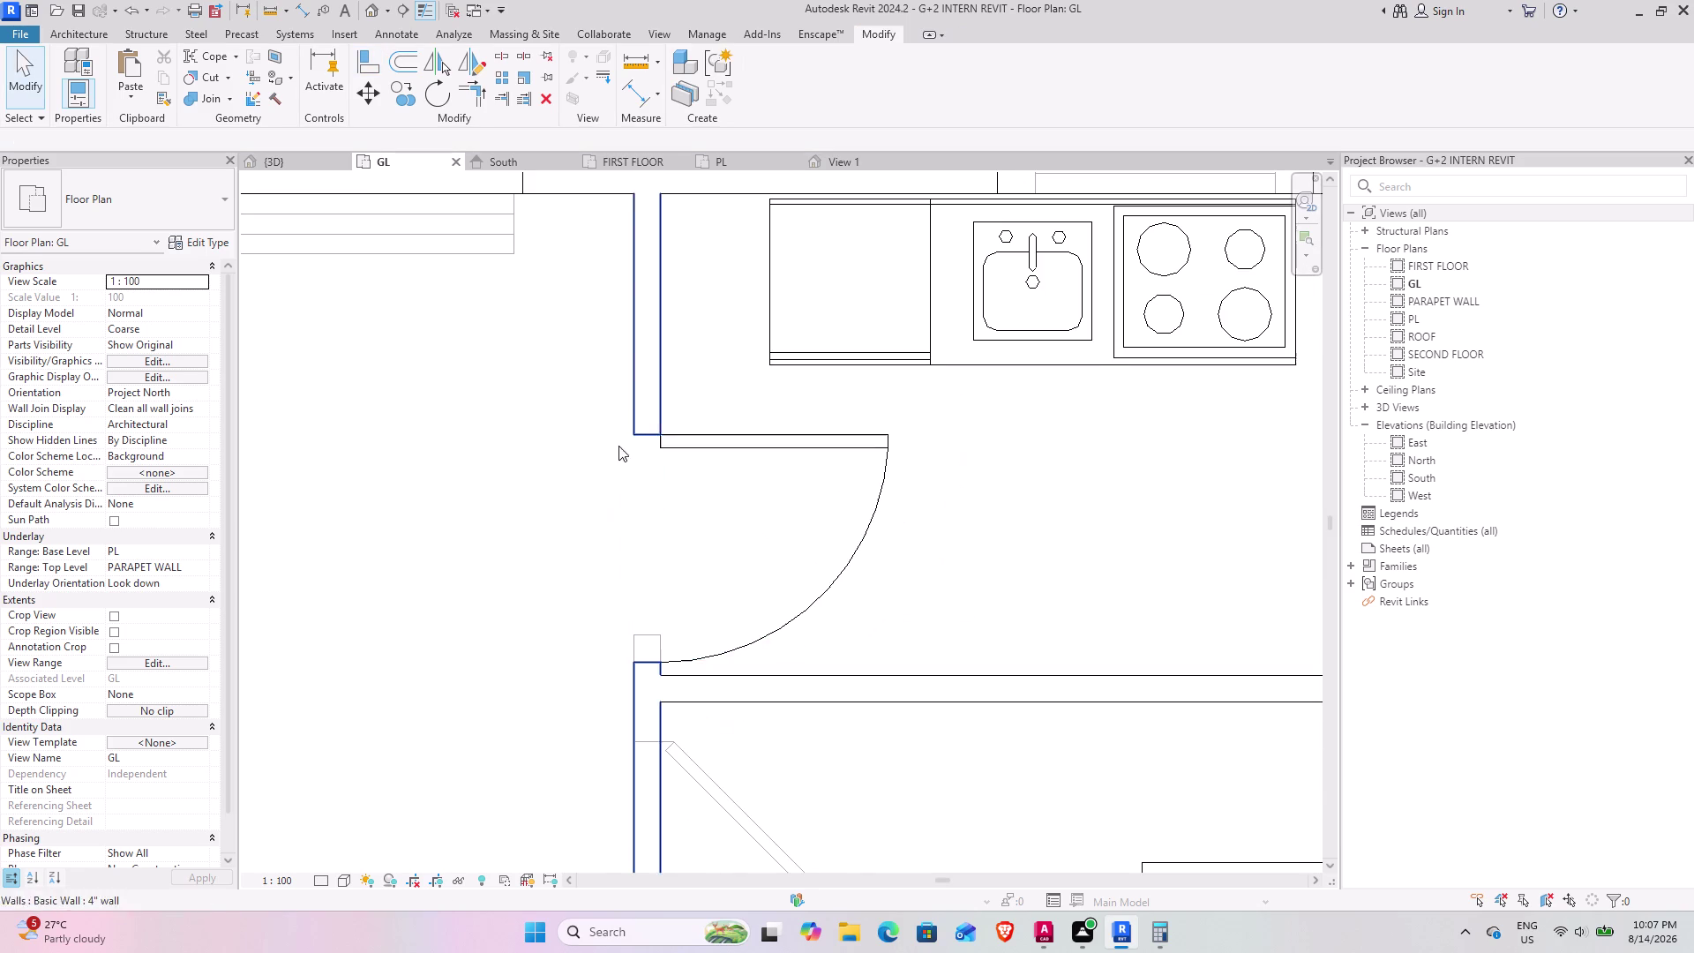
Orbit the 3D house around the kitchen fittings and the doorway wall.
click(292, 156)
middle_drag(715, 591, 715, 588)
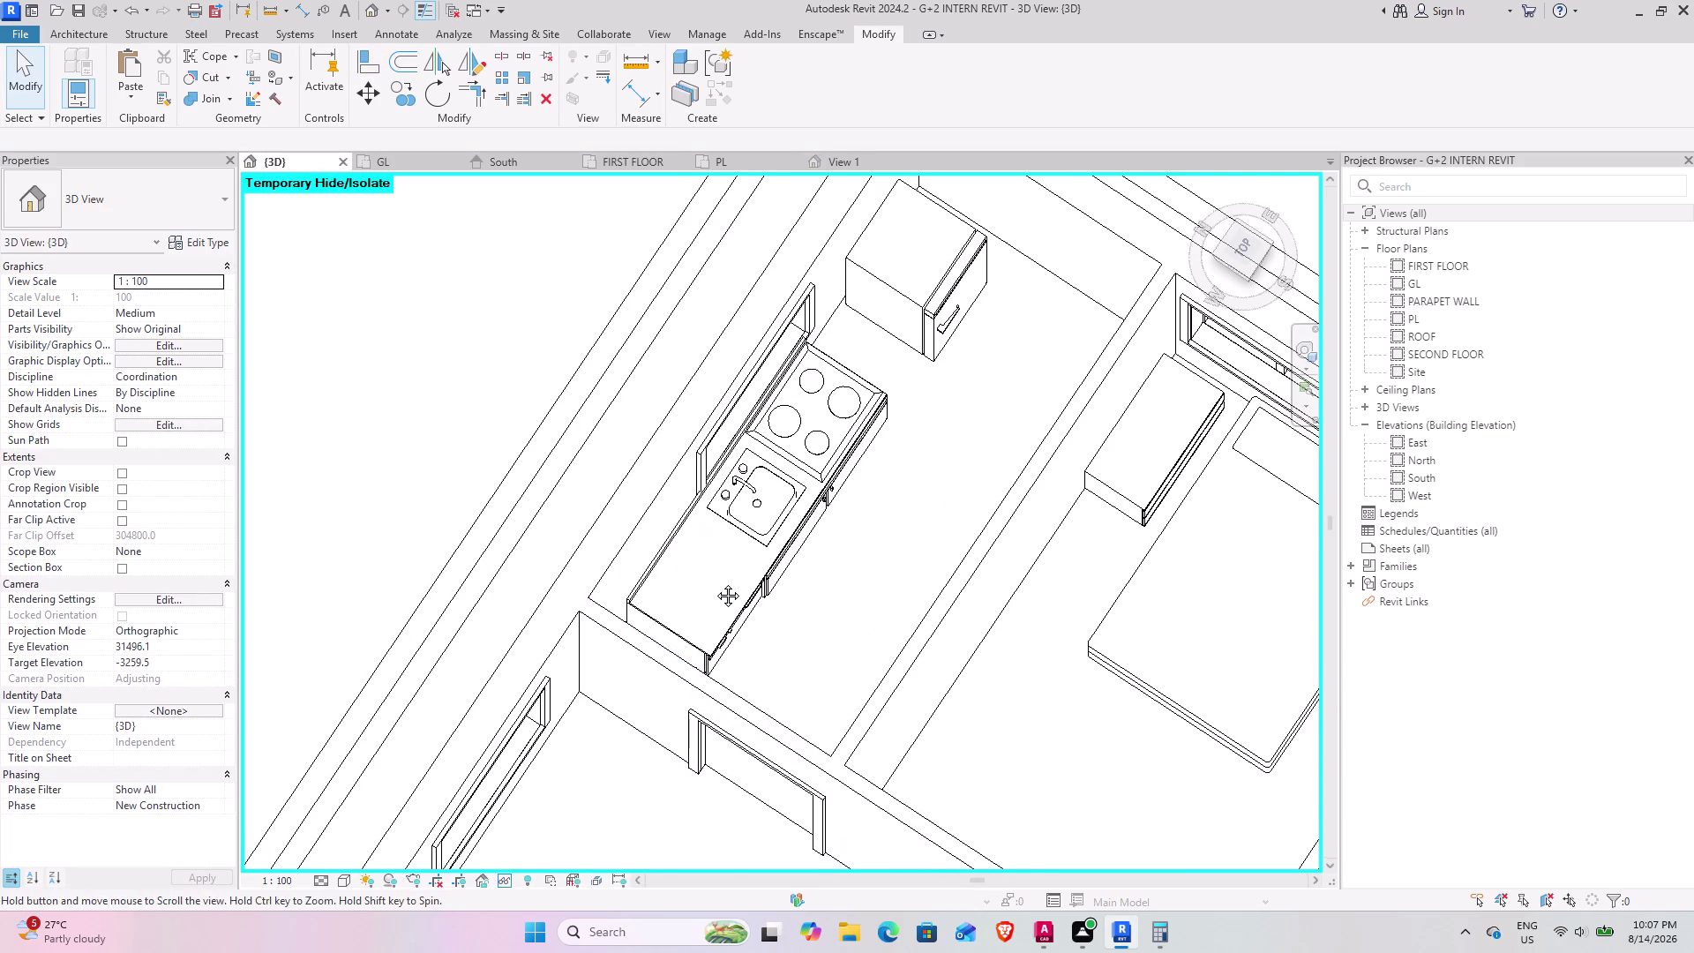
middle_drag(715, 587, 753, 329)
middle_drag(728, 623, 807, 432)
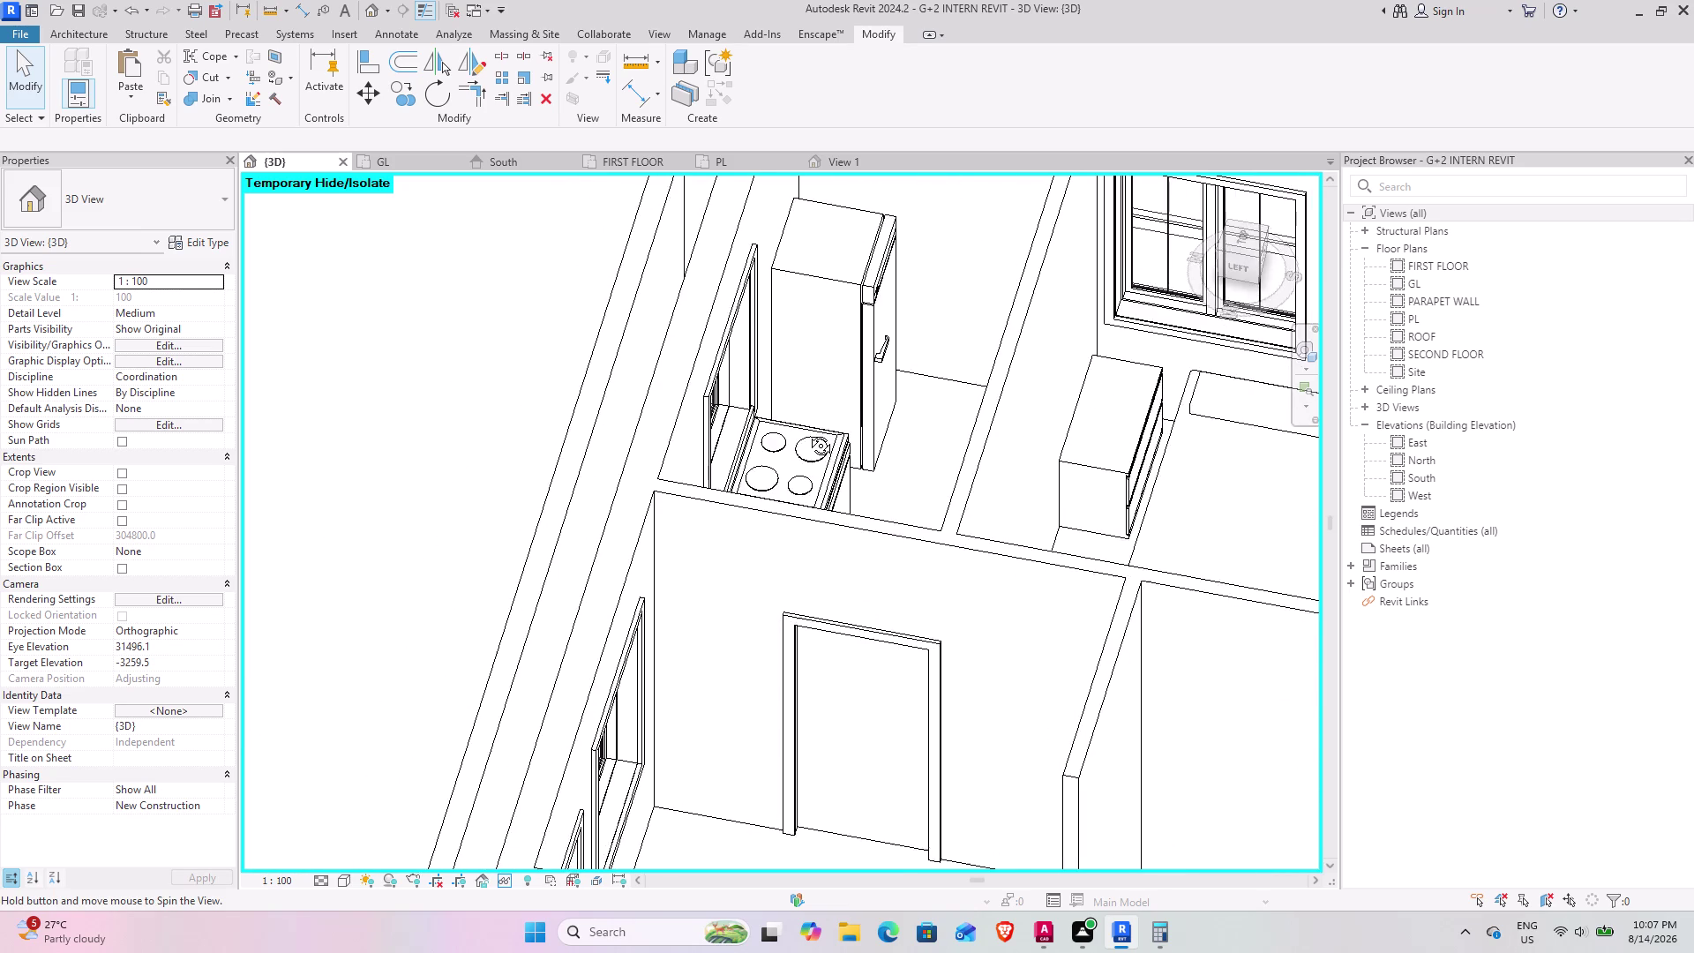
middle_drag(808, 433, 732, 549)
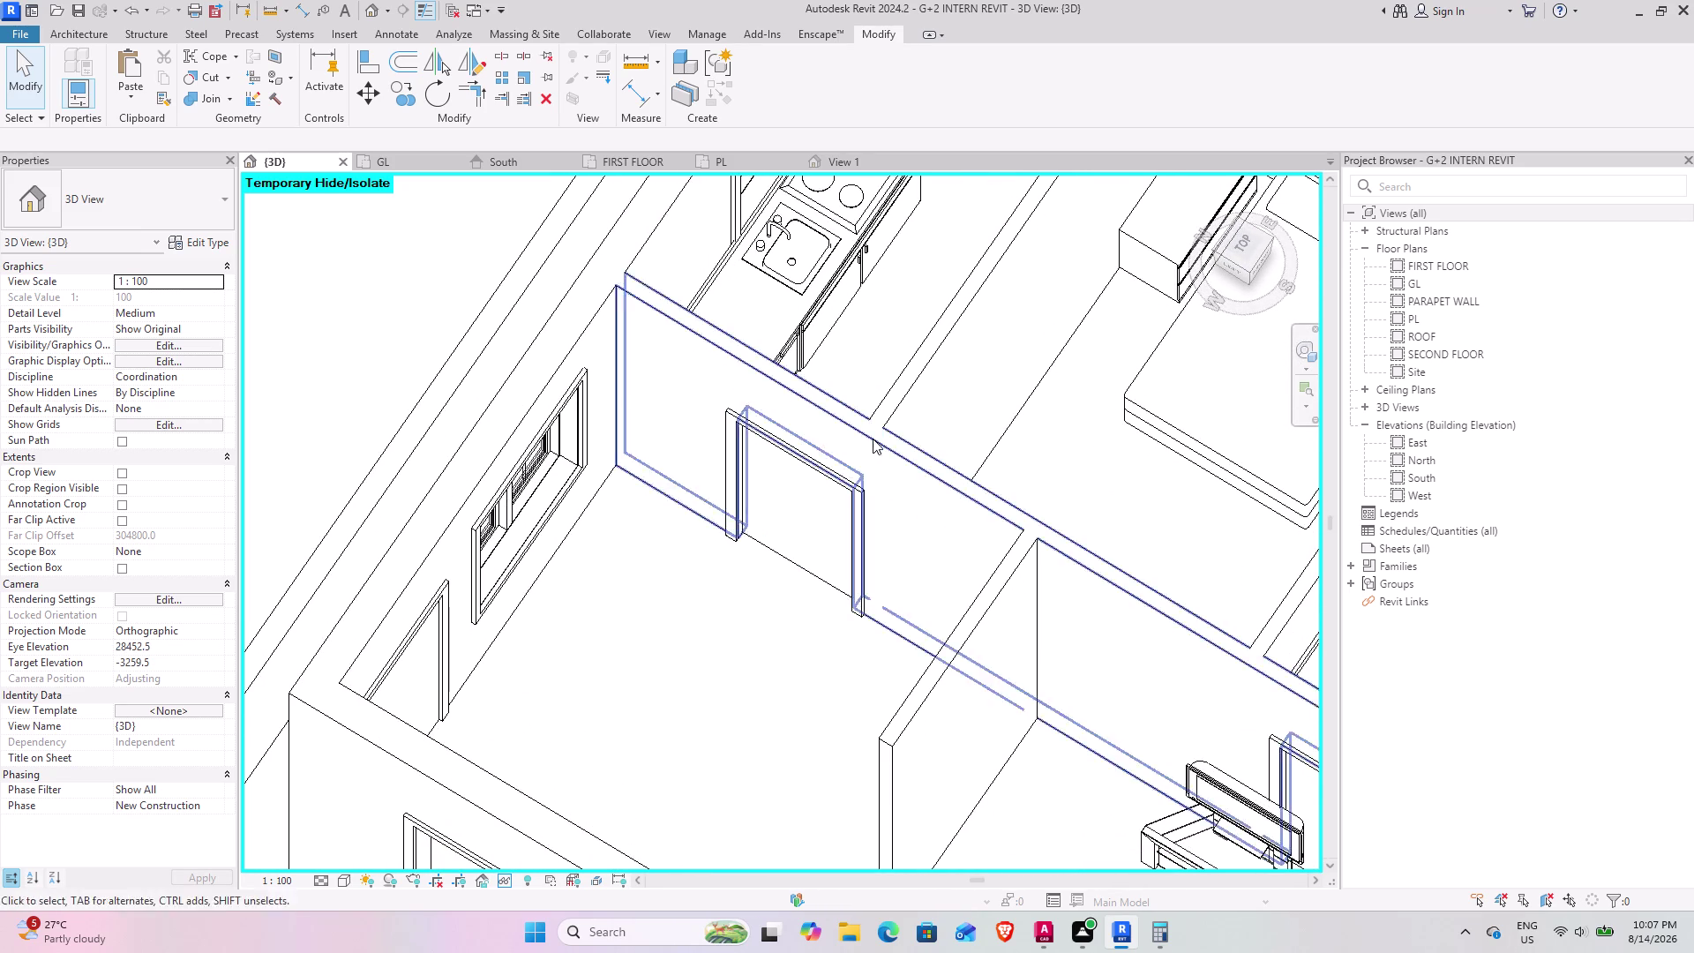
middle_drag(790, 472, 654, 569)
middle_drag(892, 352, 649, 710)
middle_drag(785, 502, 674, 685)
middle_drag(628, 605, 701, 502)
middle_drag(493, 616, 746, 409)
middle_drag(632, 570, 655, 558)
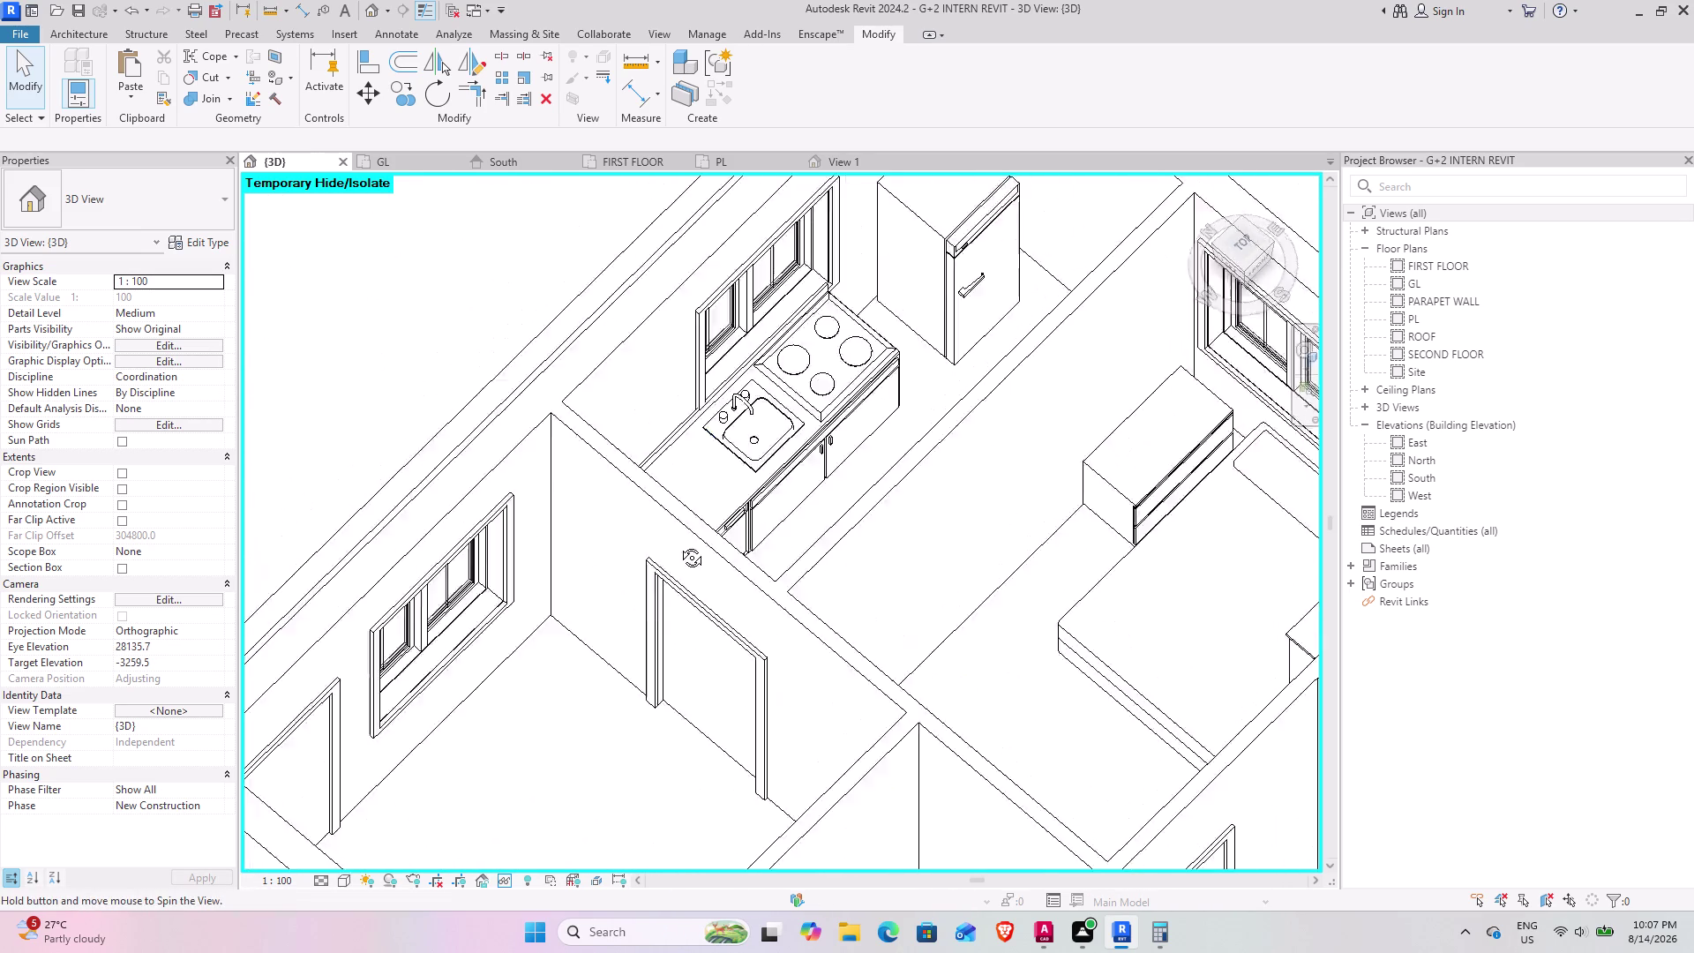
middle_drag(655, 558, 705, 525)
middle_drag(670, 701, 828, 359)
scroll(up, 3)
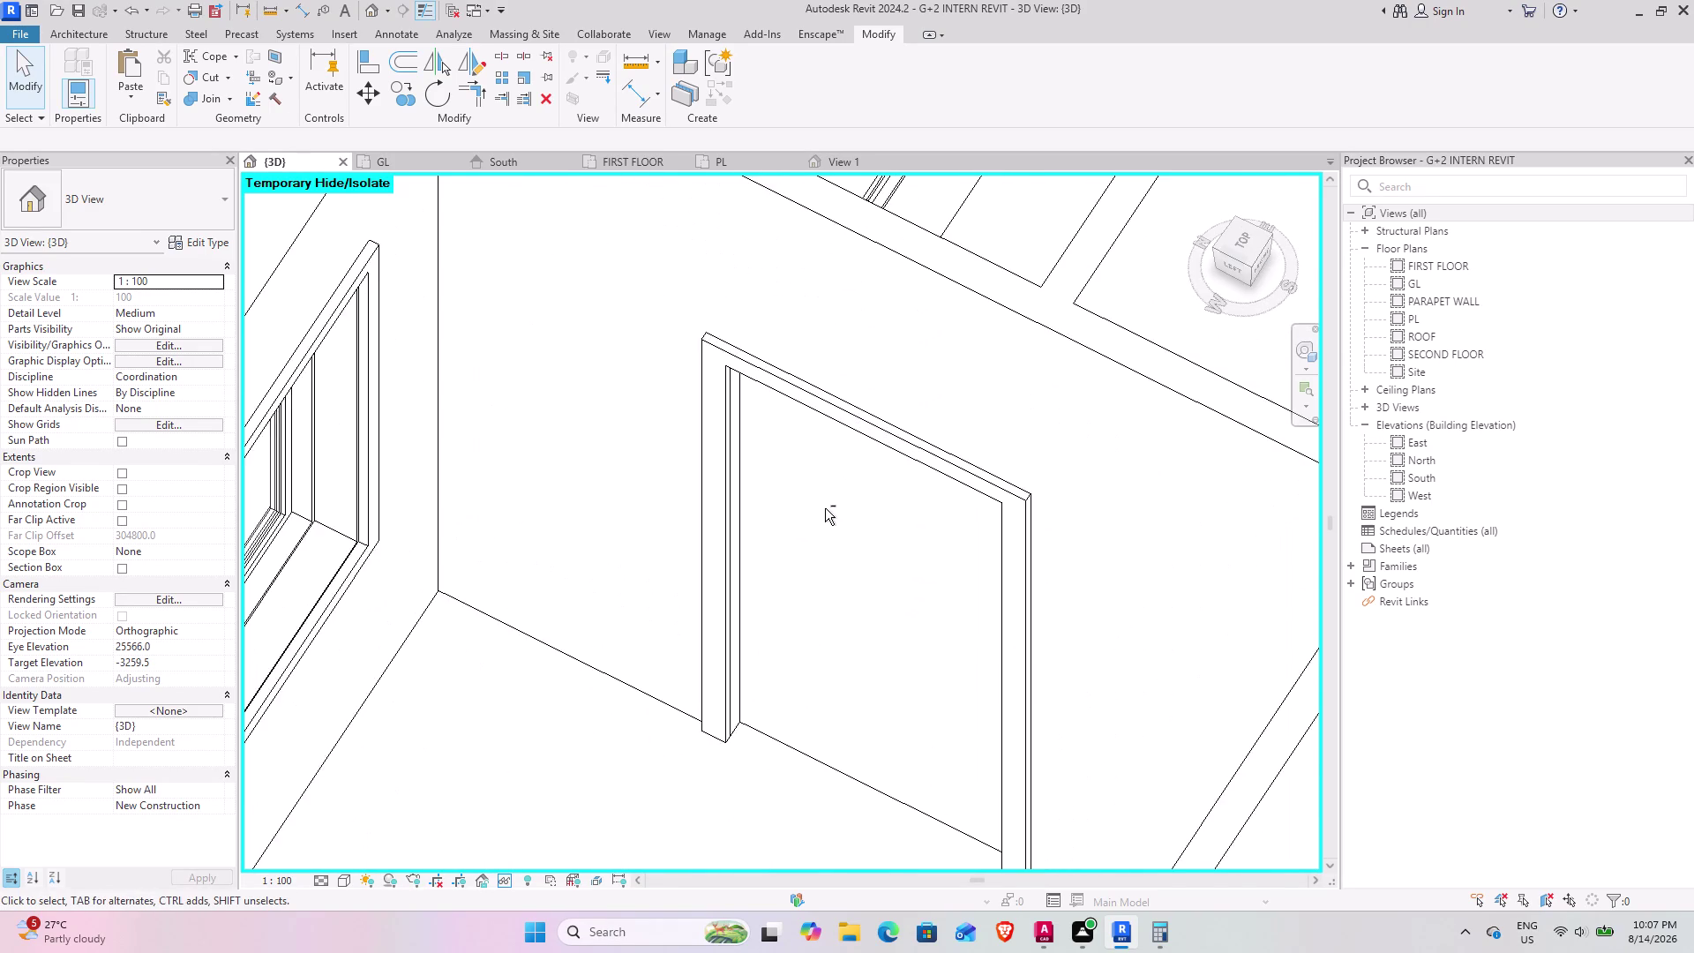
middle_drag(824, 508, 694, 602)
scroll(down, 3)
middle_drag(990, 357, 984, 368)
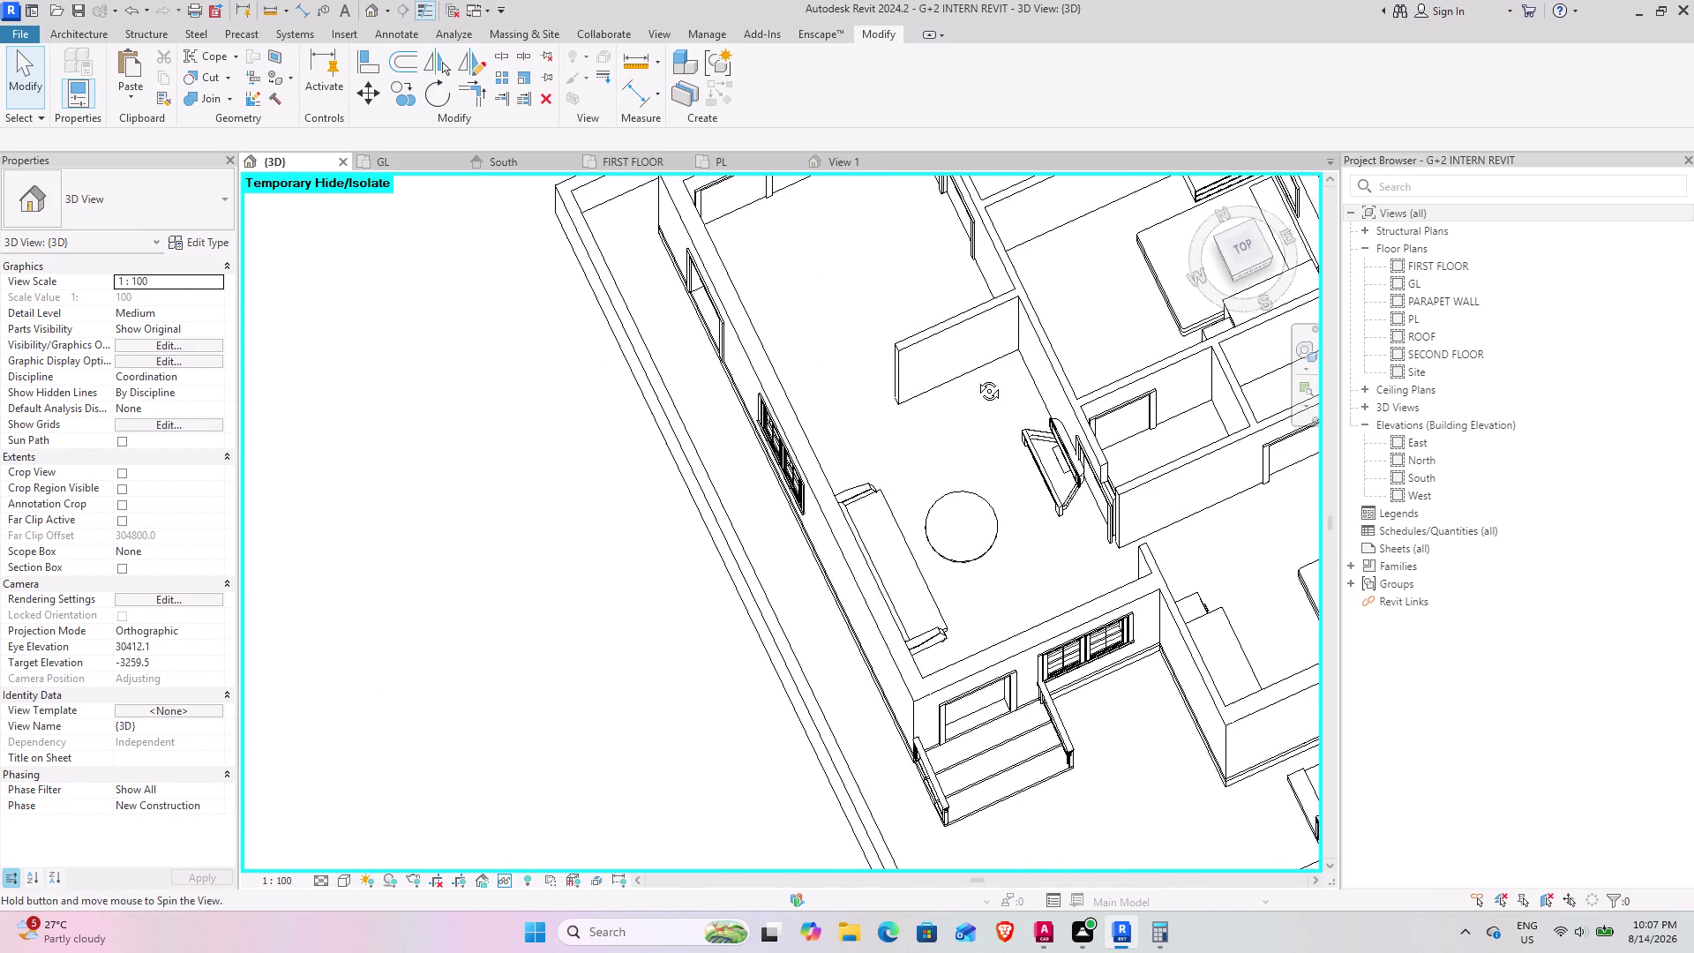
middle_drag(983, 368, 953, 391)
middle_drag(989, 352, 698, 596)
middle_drag(781, 429, 712, 484)
middle_drag(774, 463, 758, 430)
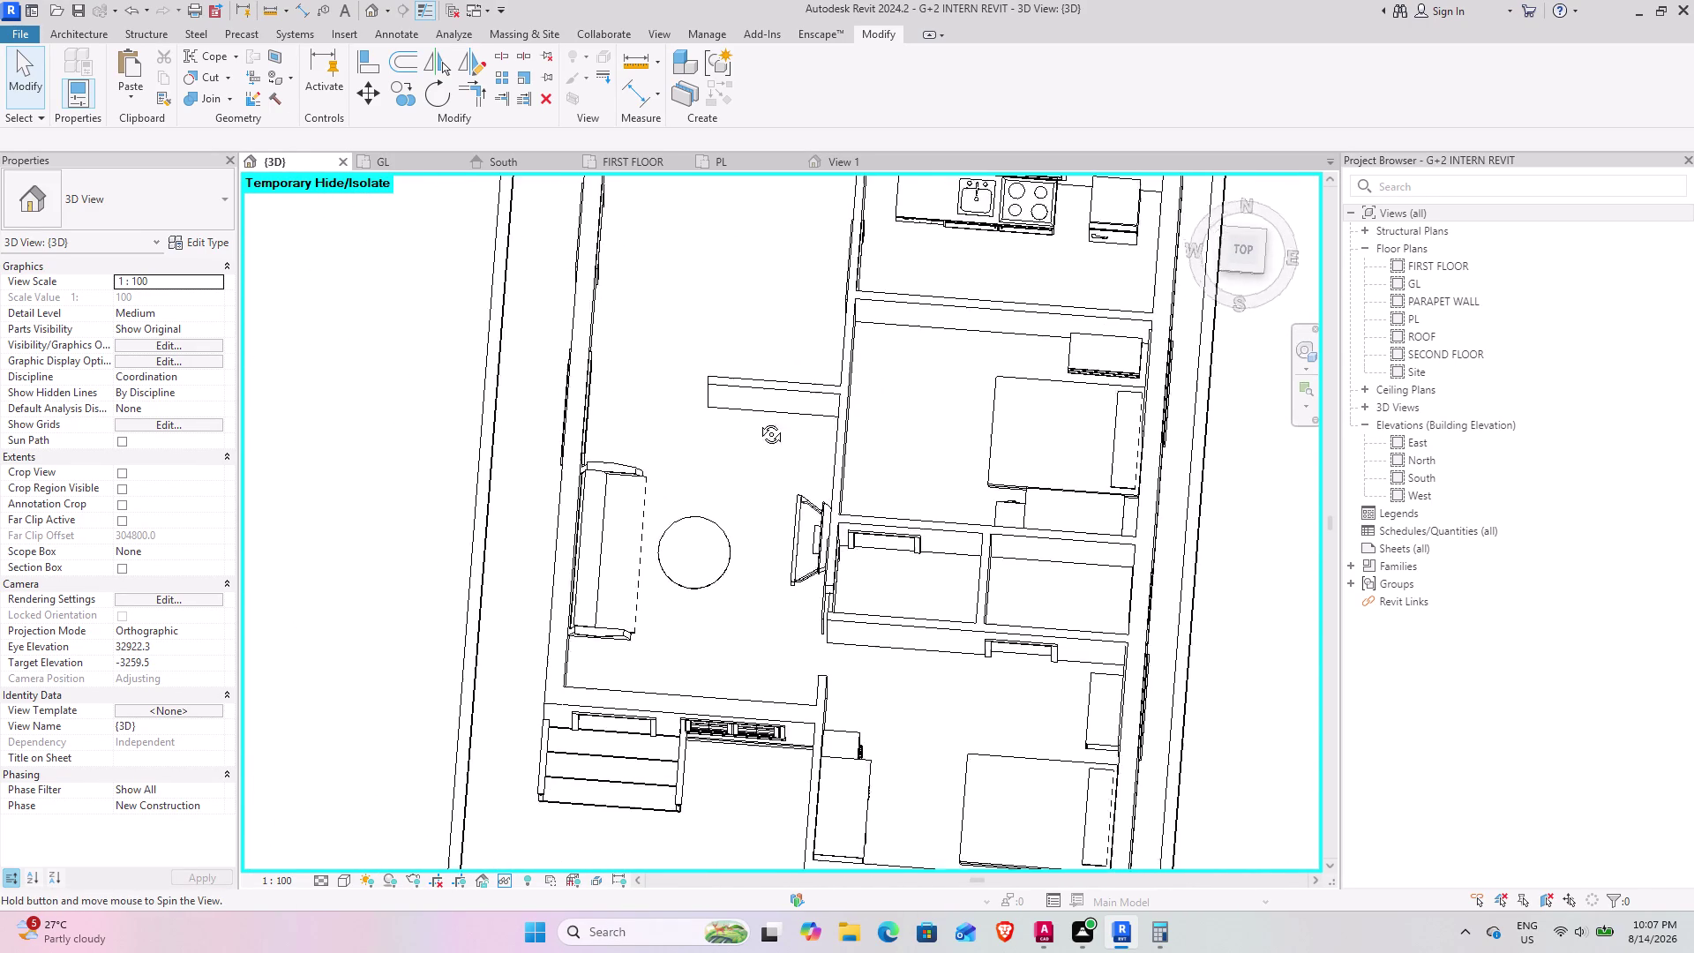
middle_drag(759, 429, 664, 429)
middle_drag(954, 405, 586, 619)
middle_drag(605, 555, 624, 577)
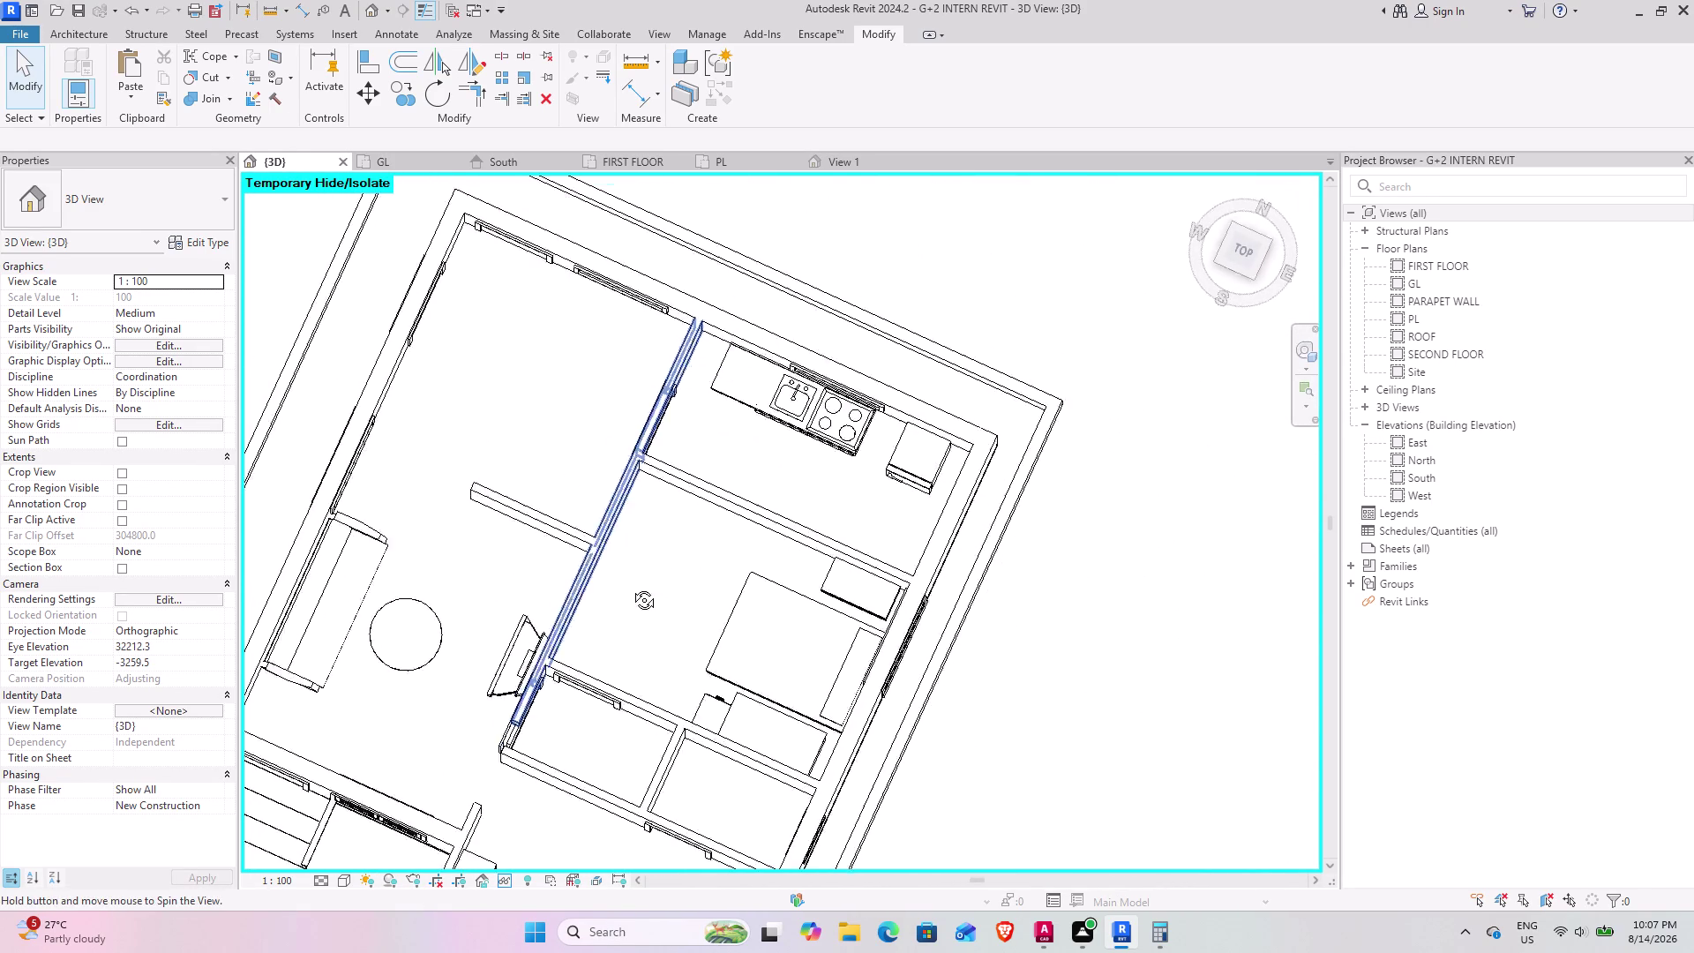
middle_drag(625, 577, 636, 600)
scroll(up, 3)
middle_drag(697, 472, 768, 448)
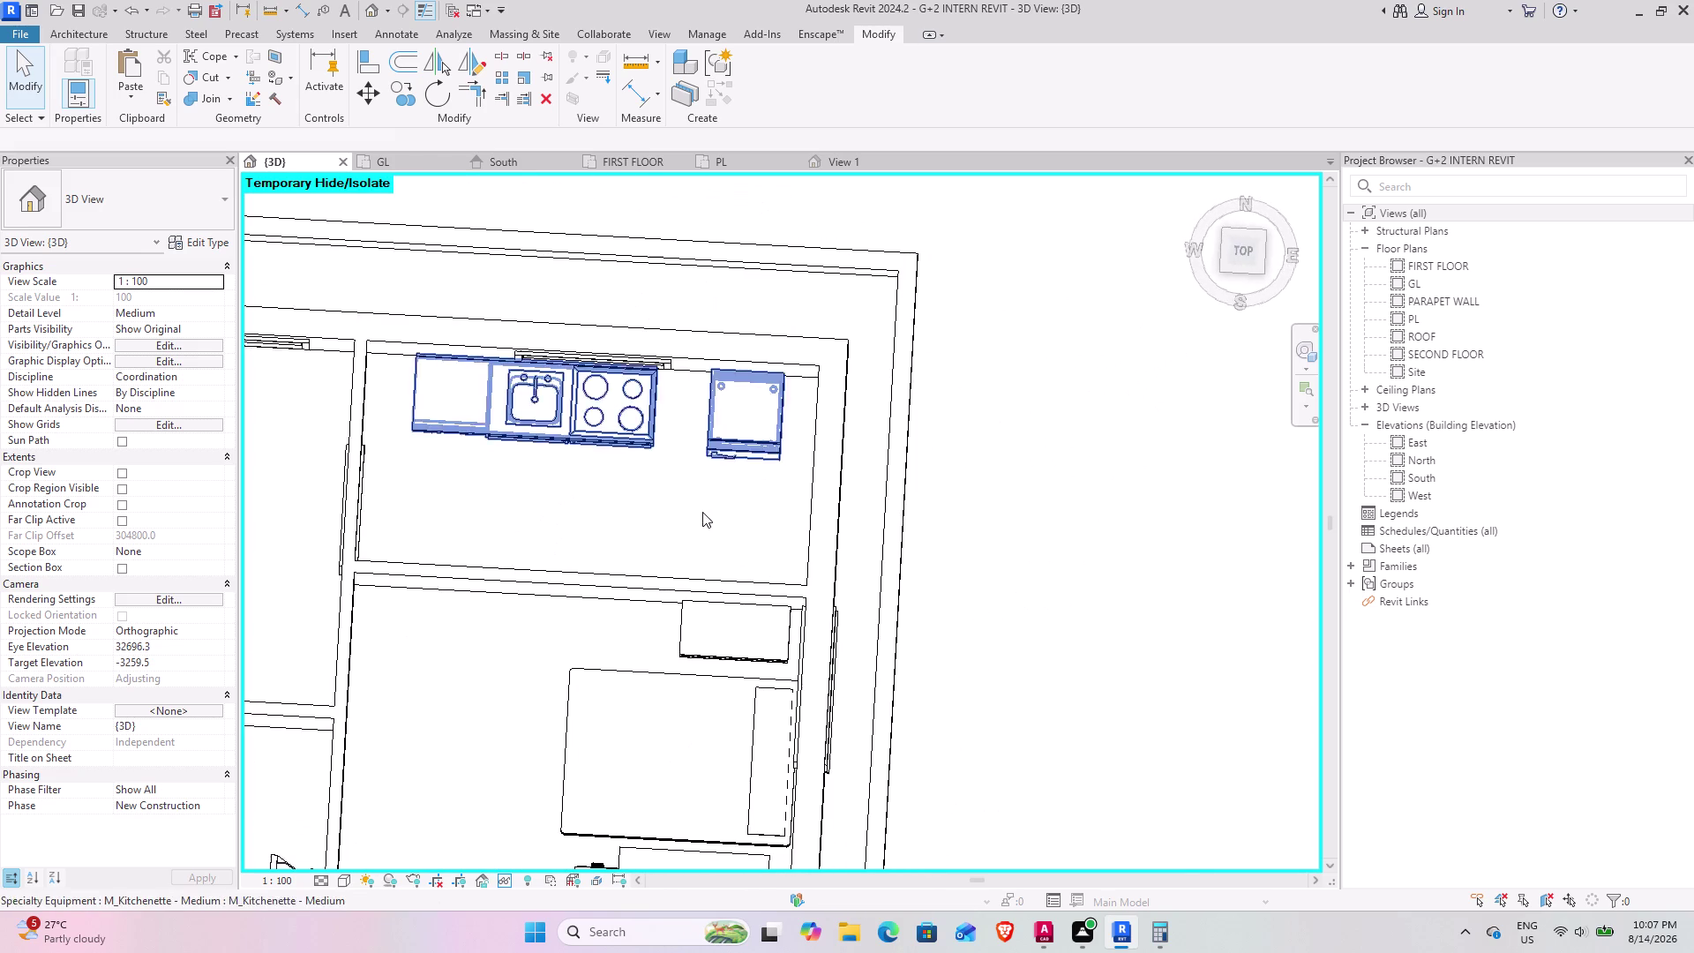
middle_drag(704, 513, 823, 541)
middle_drag(523, 677, 849, 386)
middle_drag(683, 551, 823, 564)
middle_drag(608, 648, 638, 634)
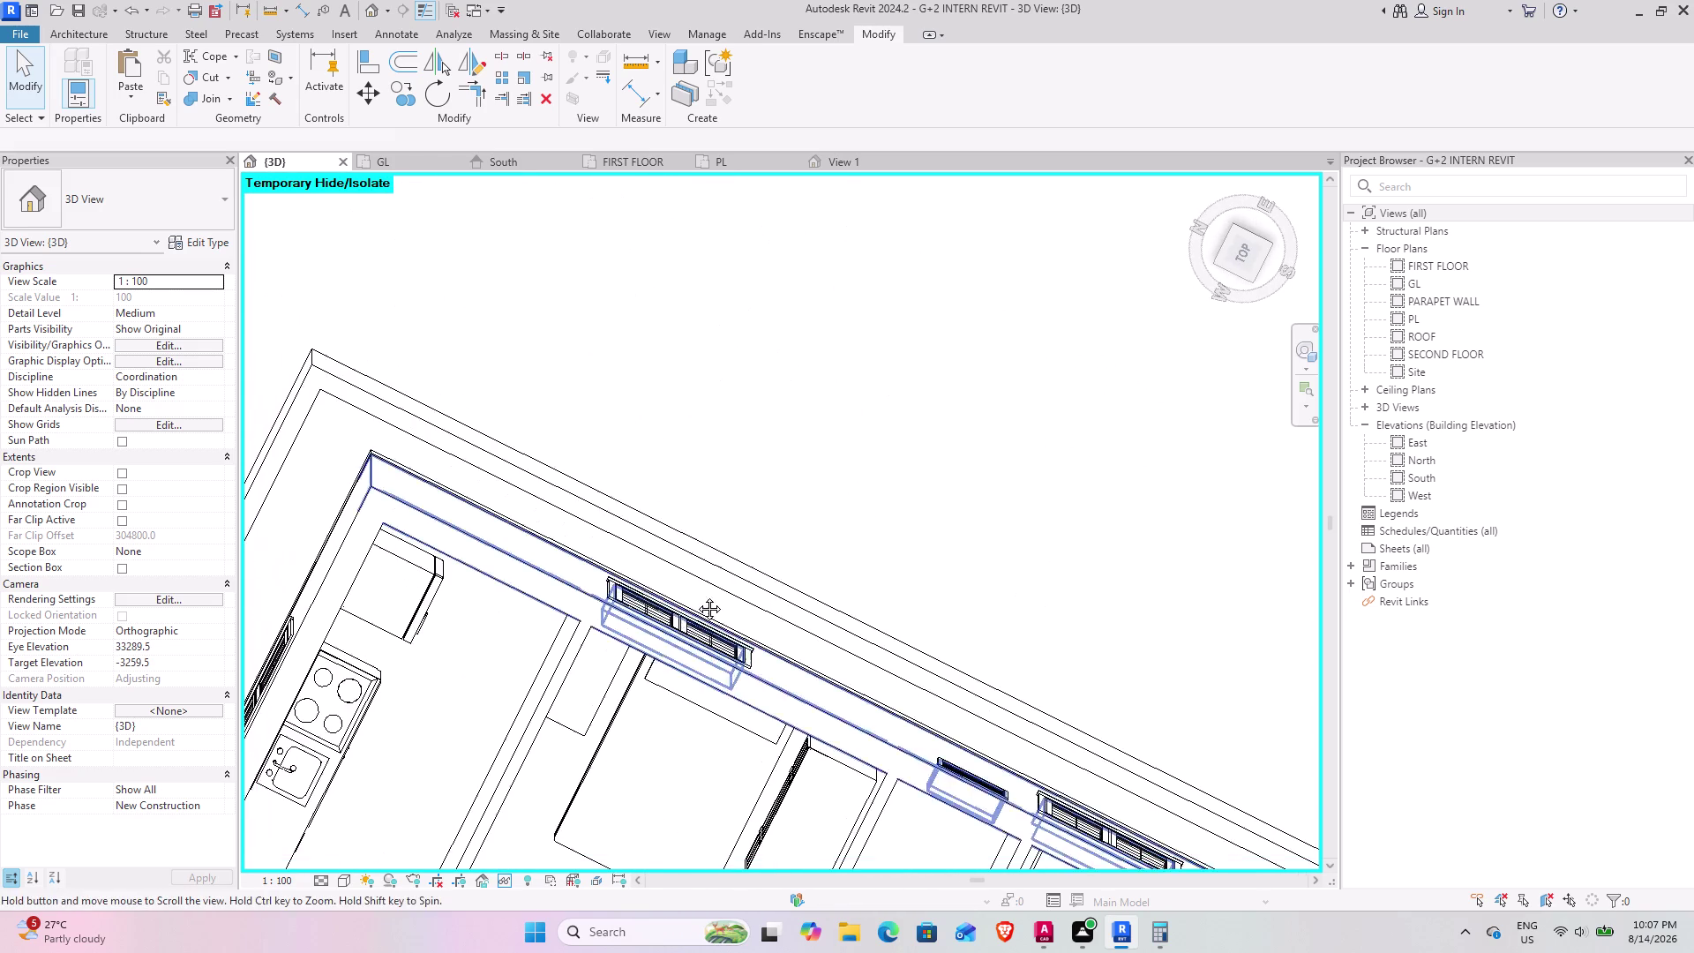
middle_drag(638, 634, 984, 146)
middle_drag(640, 383, 963, 472)
middle_drag(956, 600, 551, 326)
middle_drag(863, 573, 811, 455)
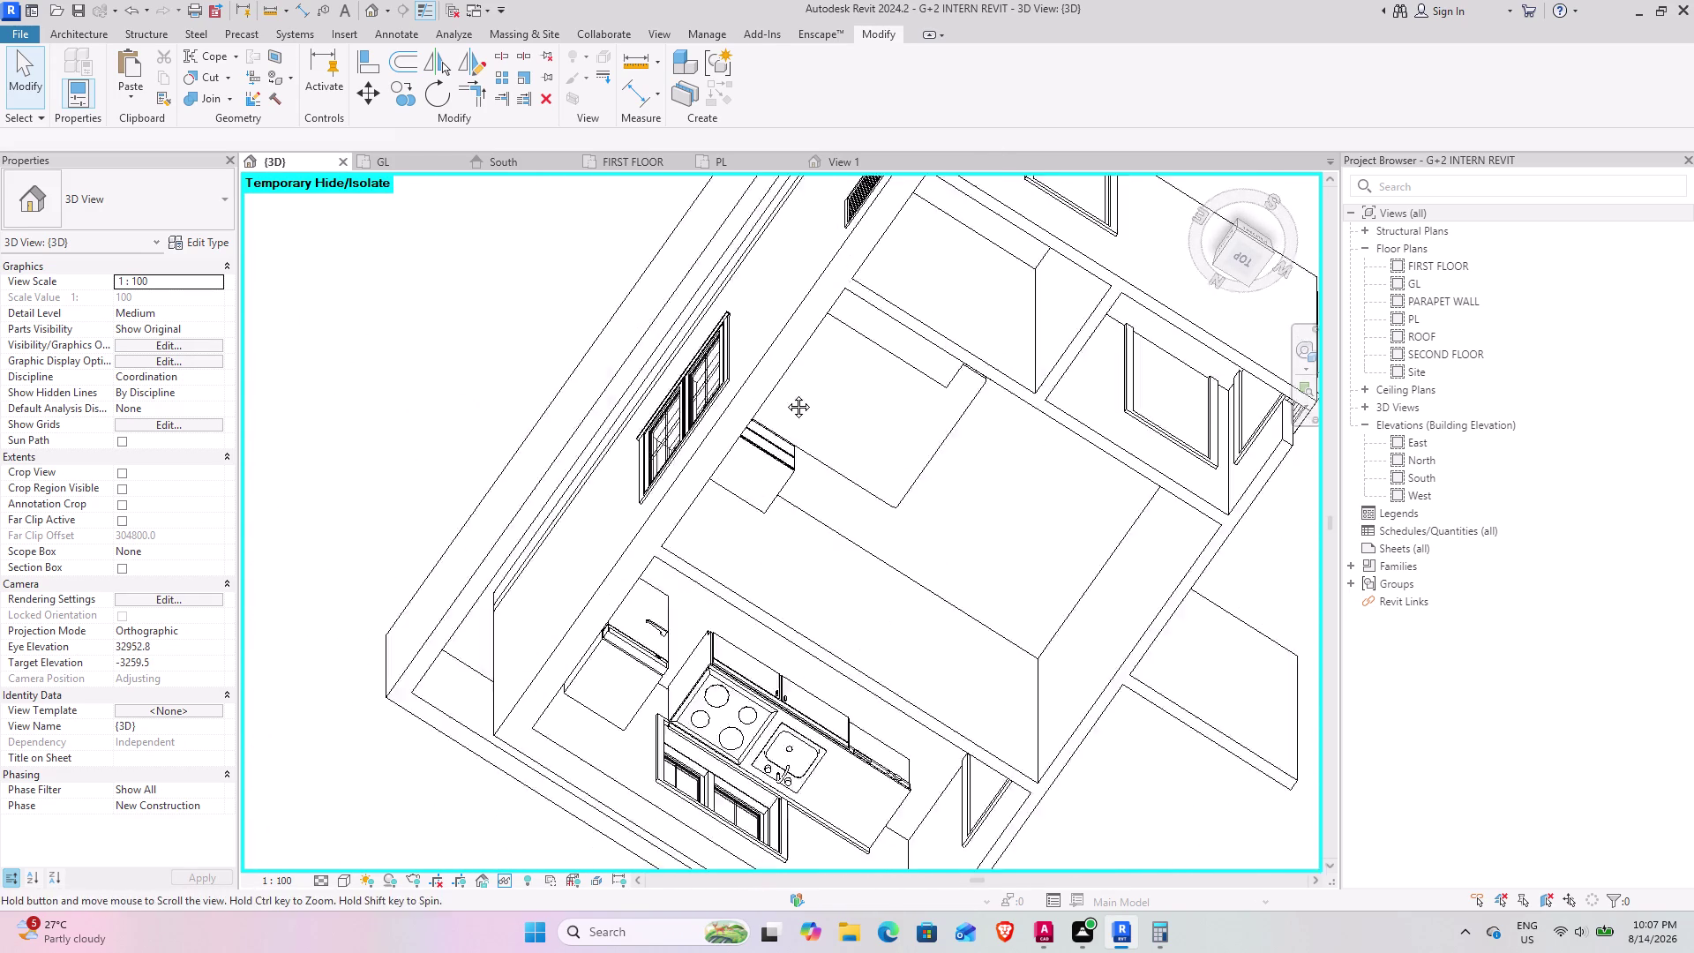
middle_drag(811, 454, 705, 220)
Inspect the stove and sink up close, then view the whole ground floor.
scroll(up, 3)
middle_drag(663, 366, 644, 355)
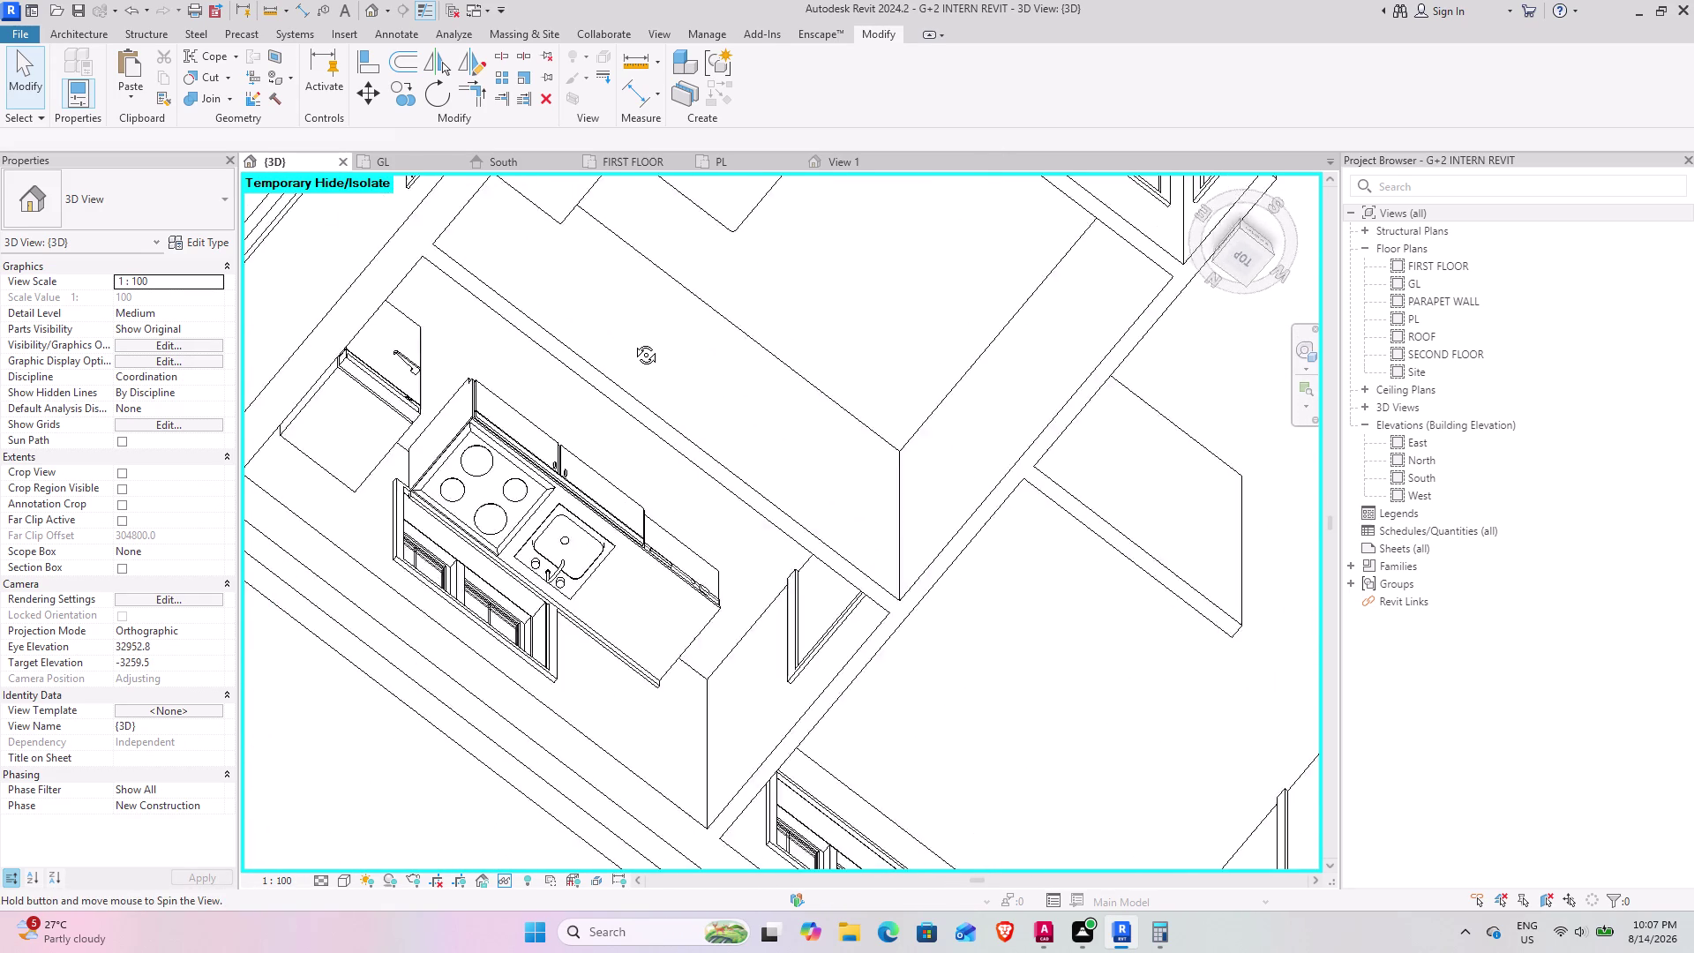
middle_drag(643, 355, 626, 338)
middle_drag(555, 383, 618, 255)
middle_drag(658, 500, 656, 460)
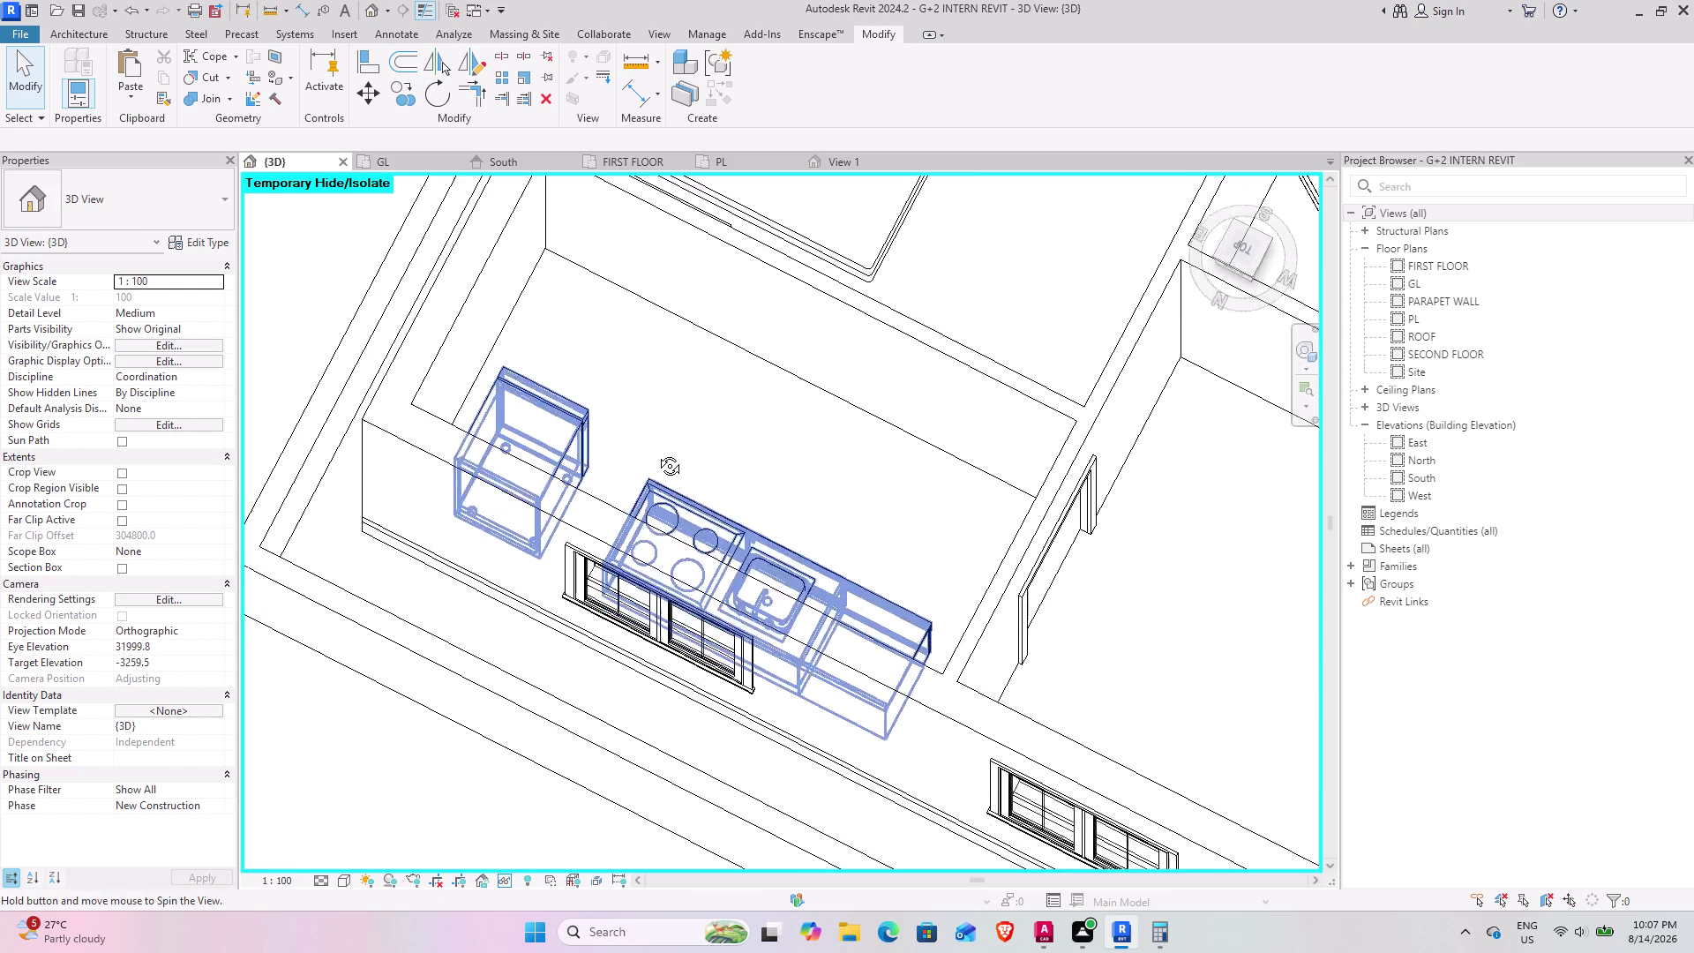
middle_drag(657, 461, 657, 382)
middle_drag(683, 385, 457, 677)
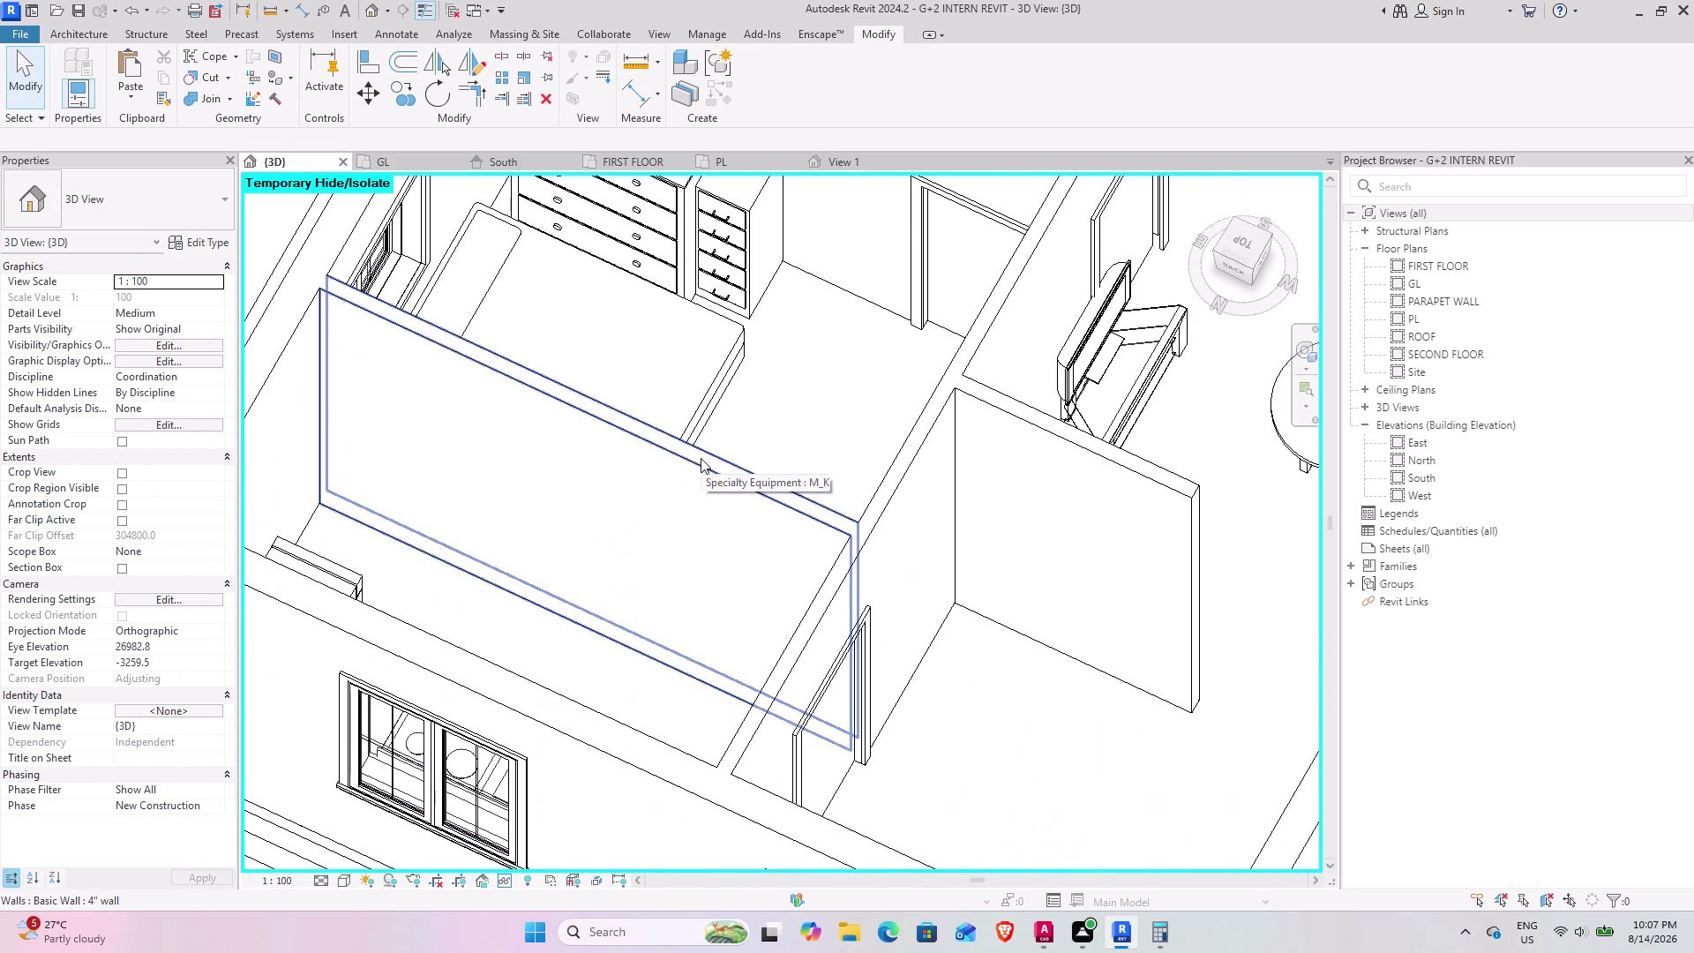
scroll(down, 3)
middle_drag(776, 497, 537, 553)
middle_drag(493, 560, 520, 560)
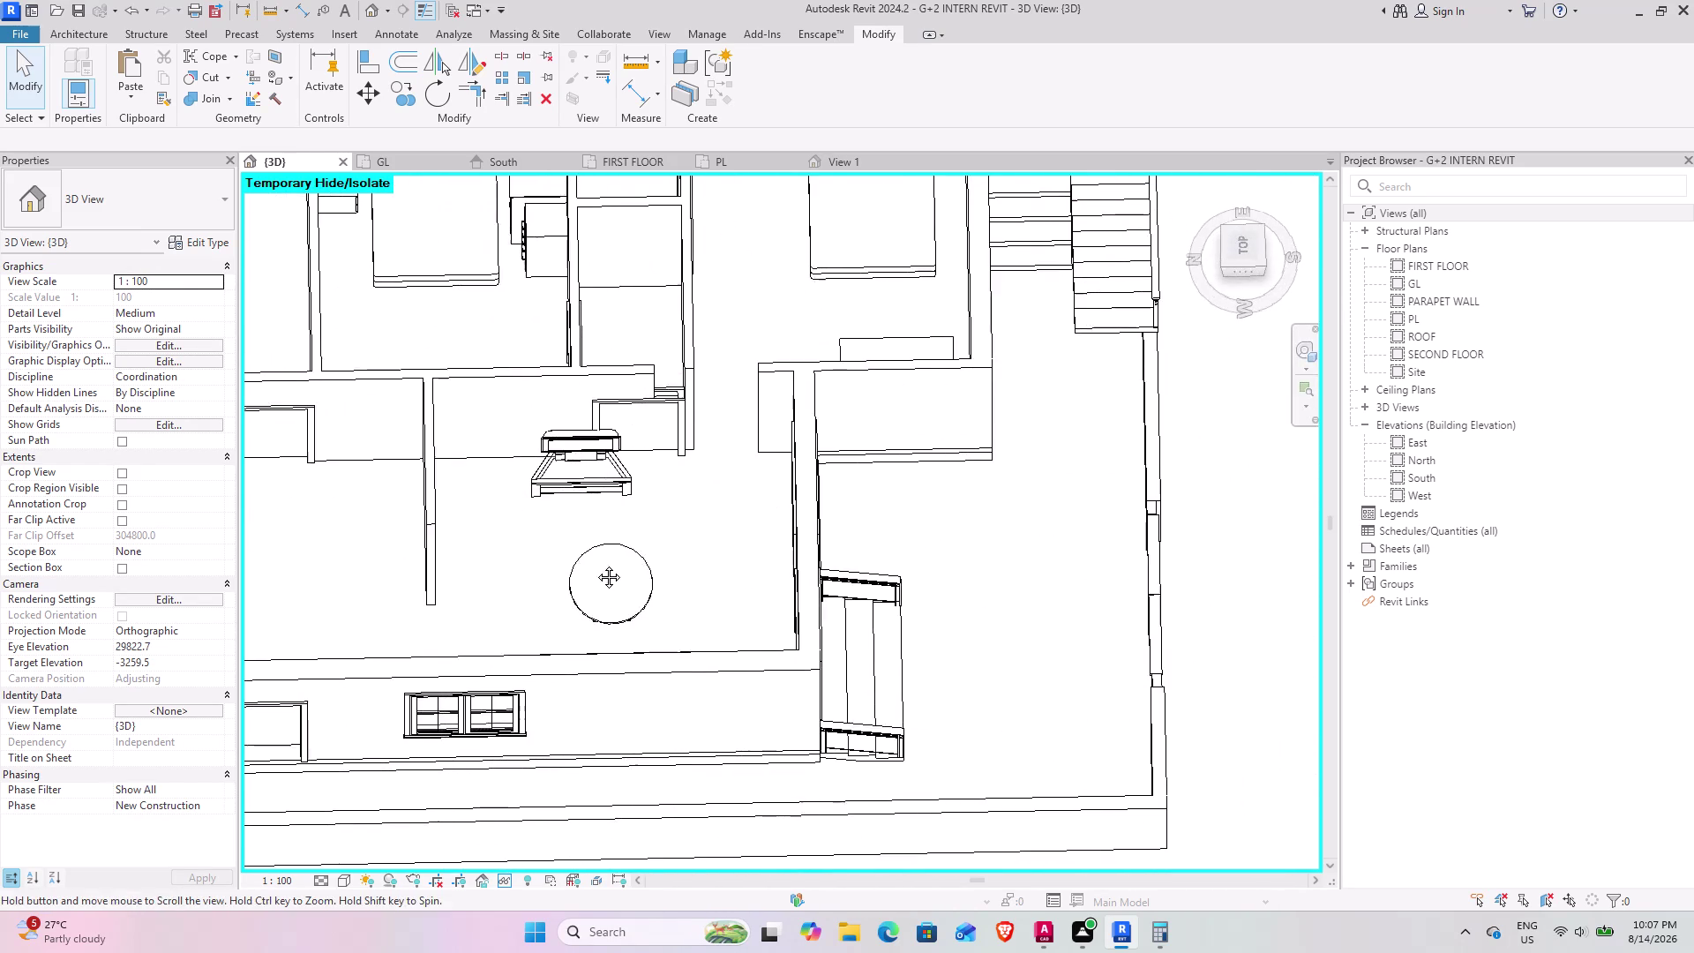
middle_drag(520, 560, 1106, 596)
middle_drag(917, 604, 732, 605)
middle_drag(789, 539, 676, 737)
middle_drag(806, 533, 720, 566)
middle_drag(808, 353, 765, 685)
middle_drag(798, 530, 875, 738)
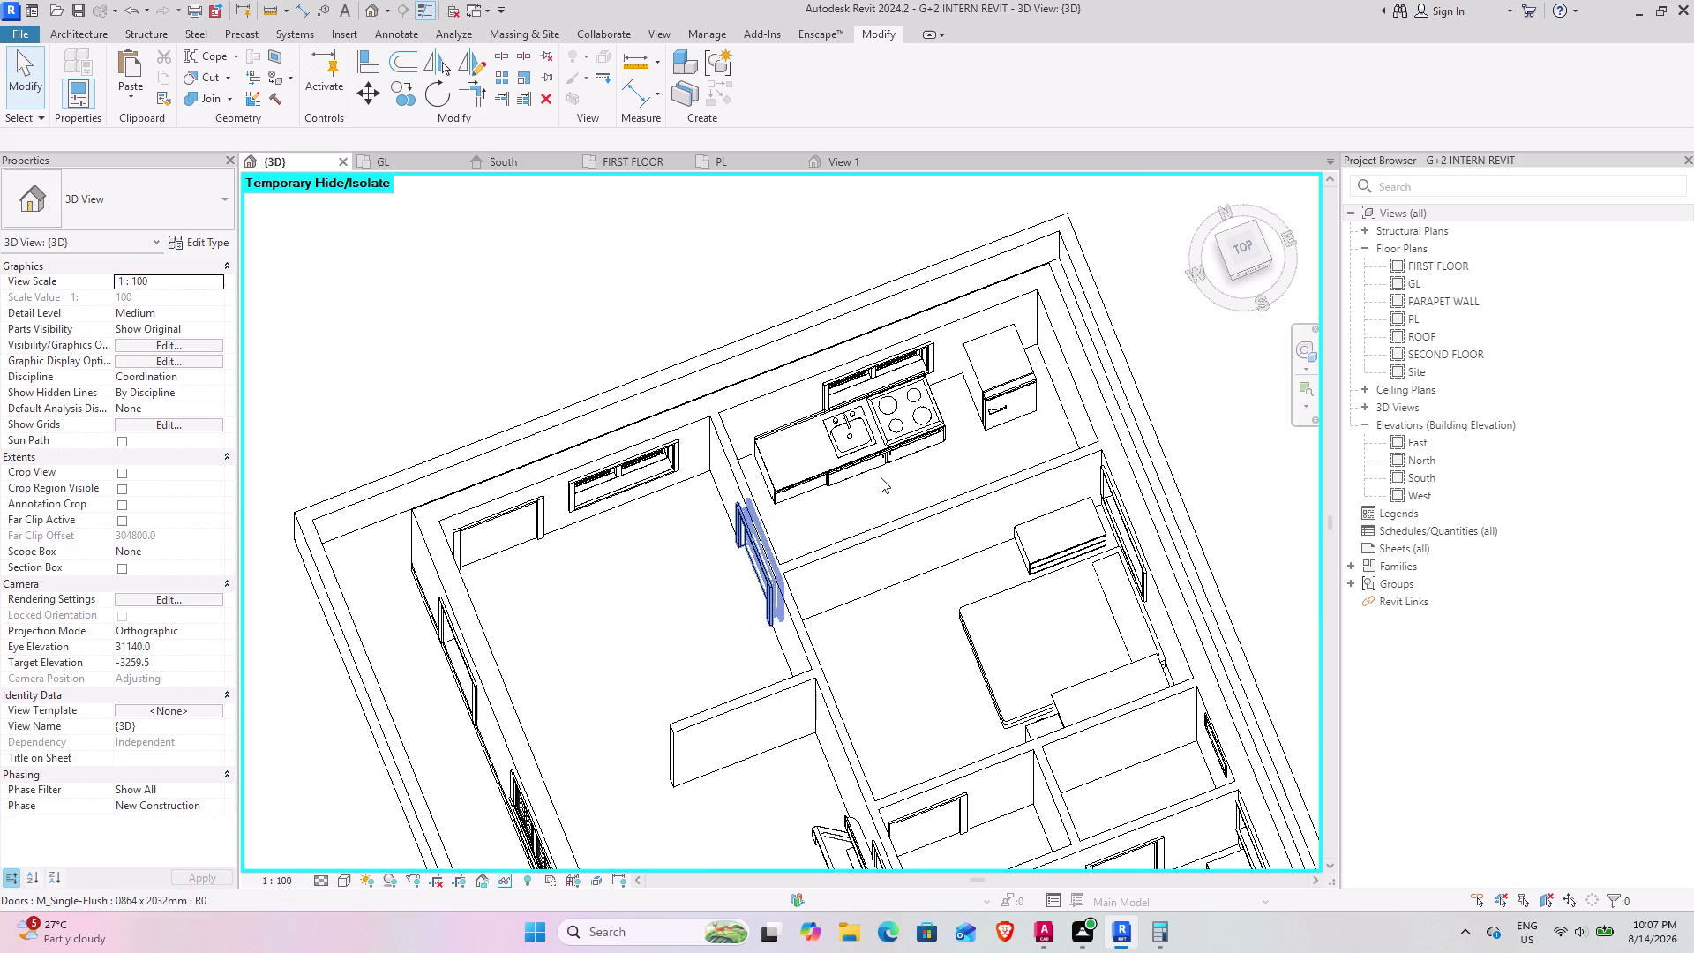
scroll(up, 3)
scroll(up, 3)
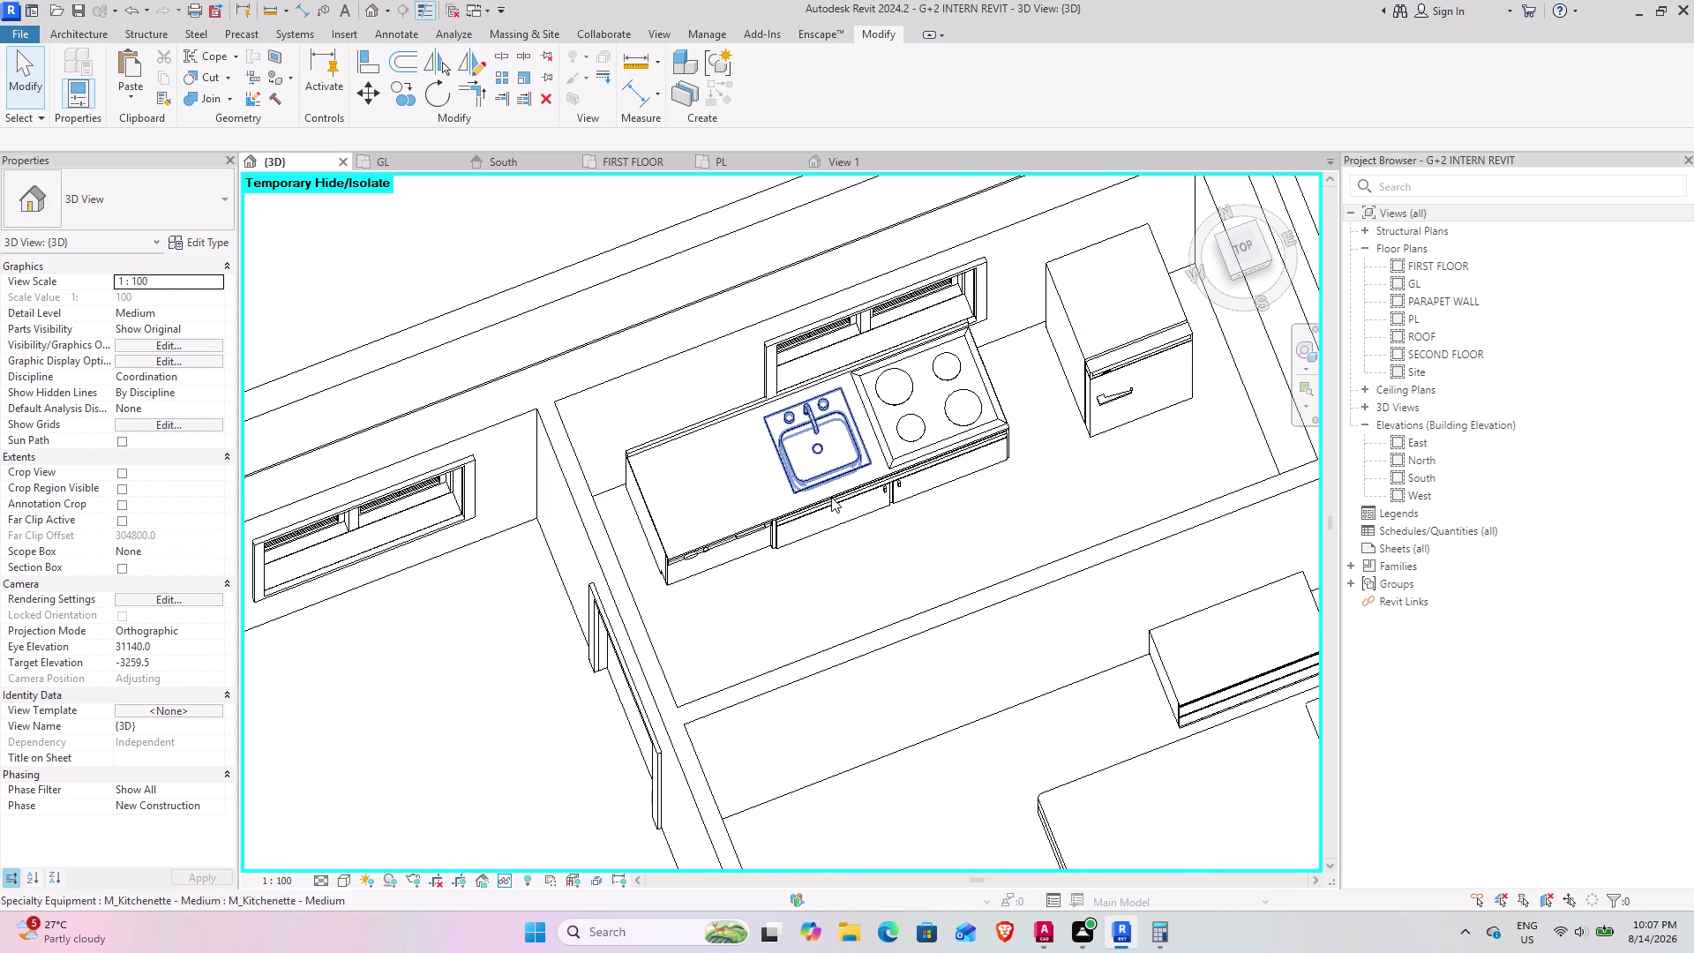
scroll(up, 3)
scroll(down, 3)
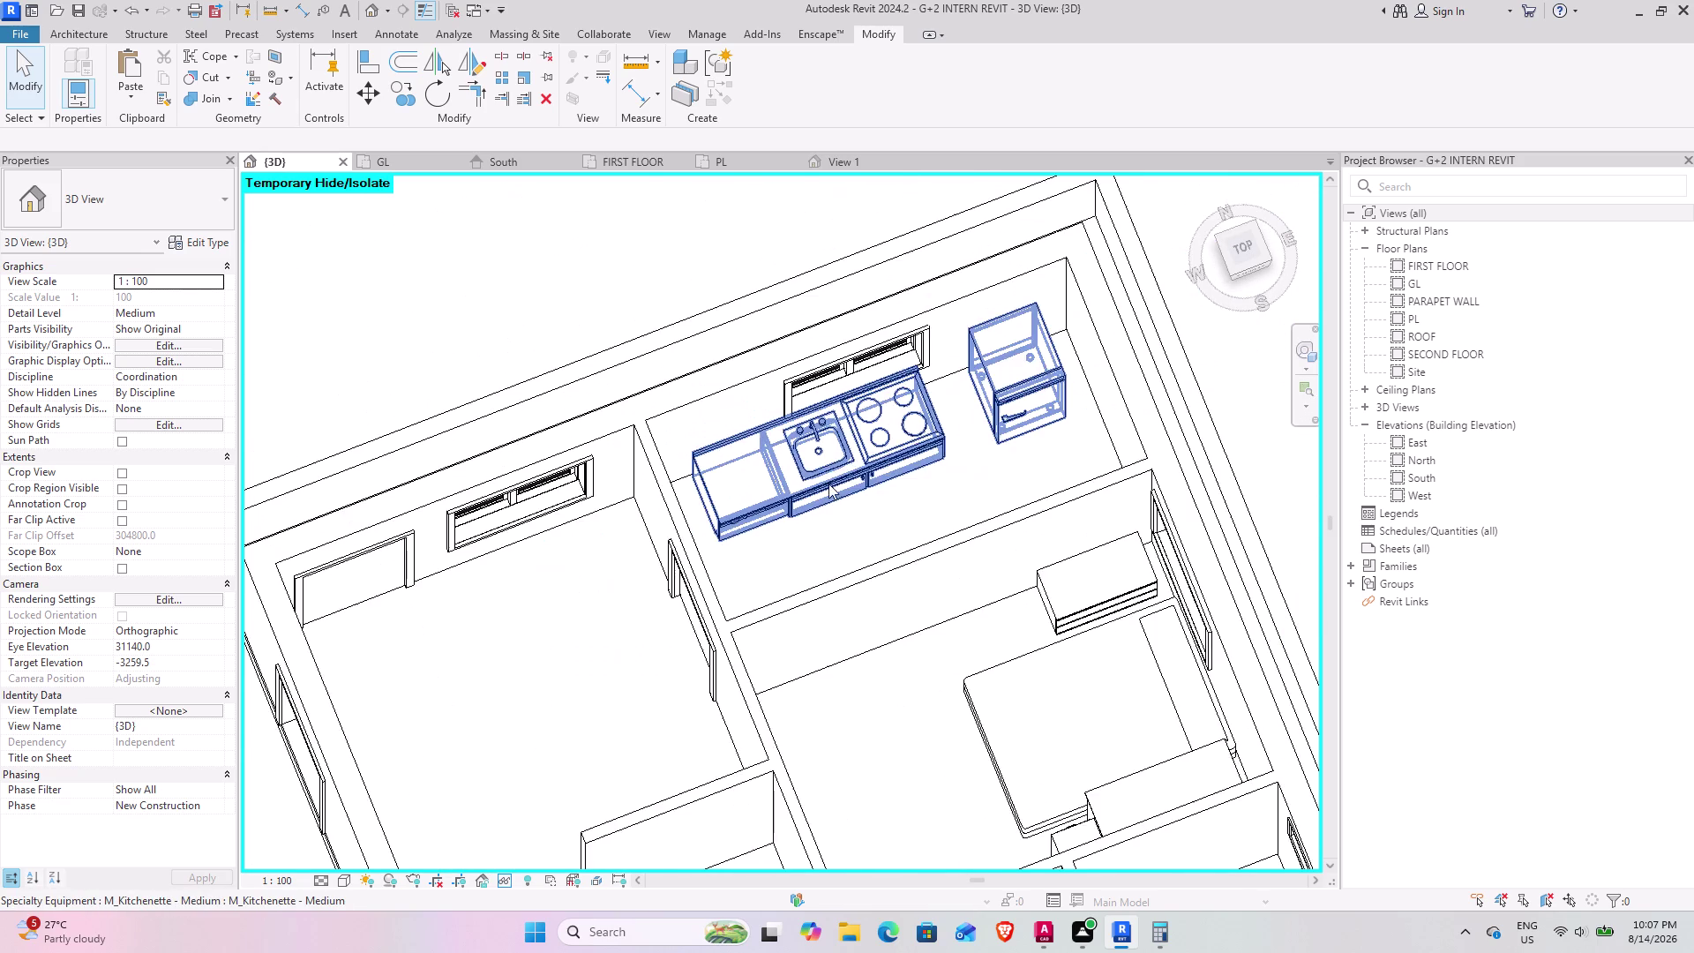
middle_drag(711, 578, 893, 497)
middle_drag(792, 572, 819, 557)
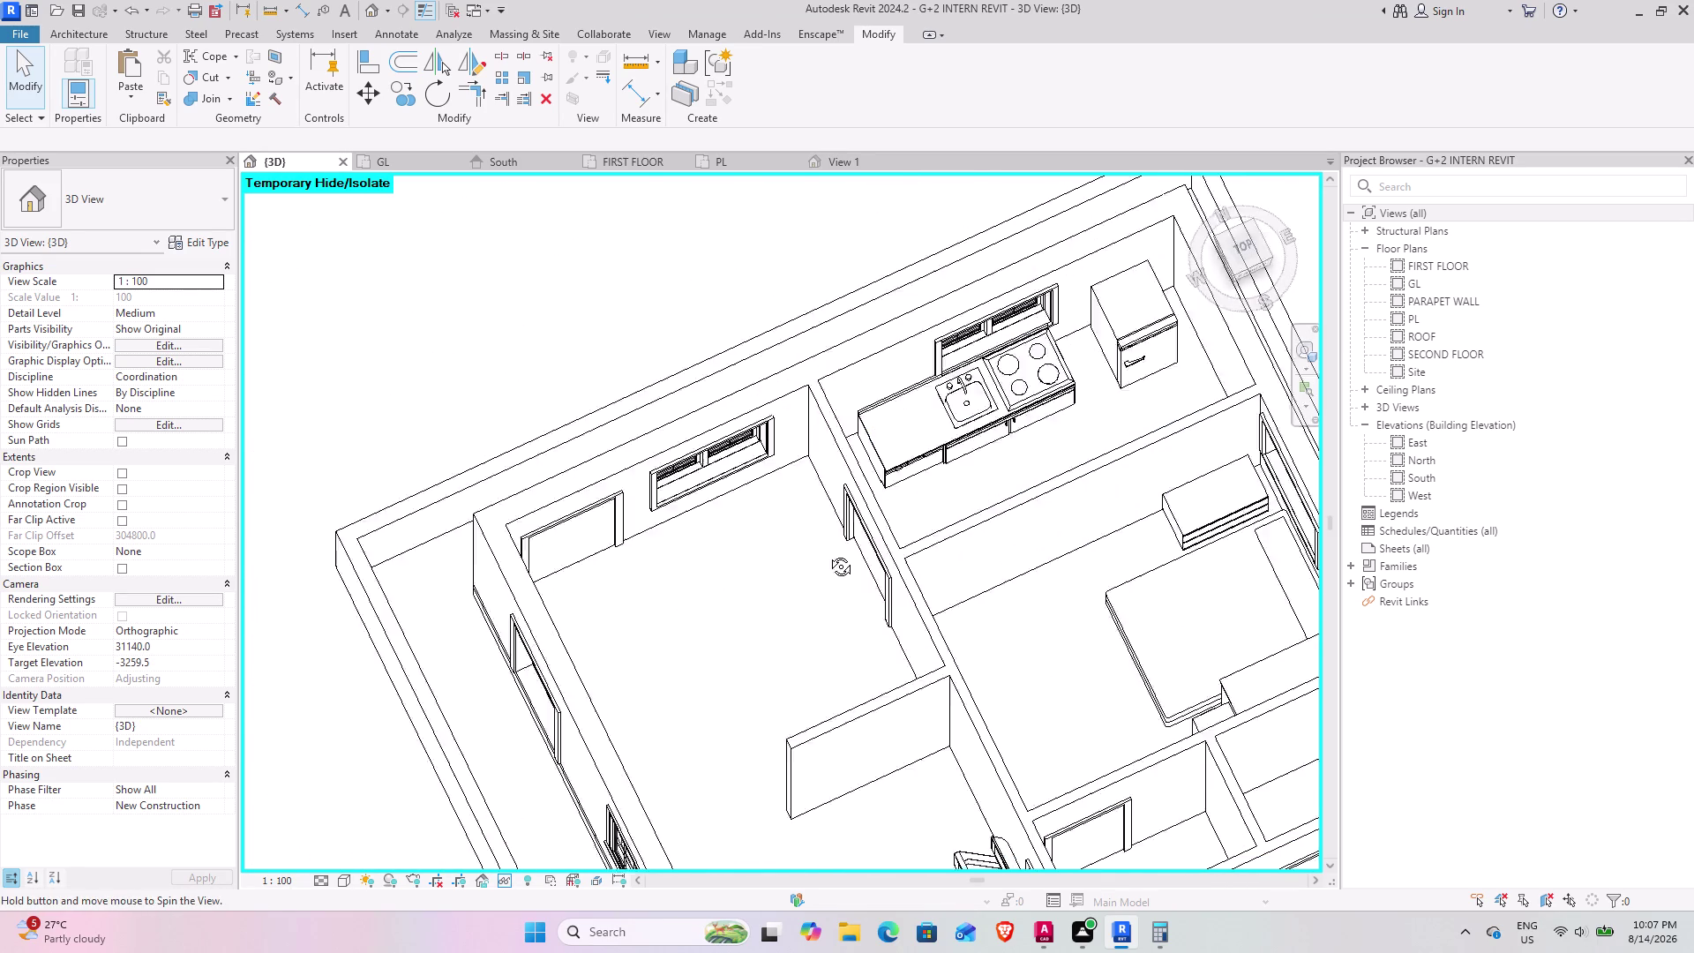
middle_drag(819, 556, 864, 534)
key(ctrl+z)
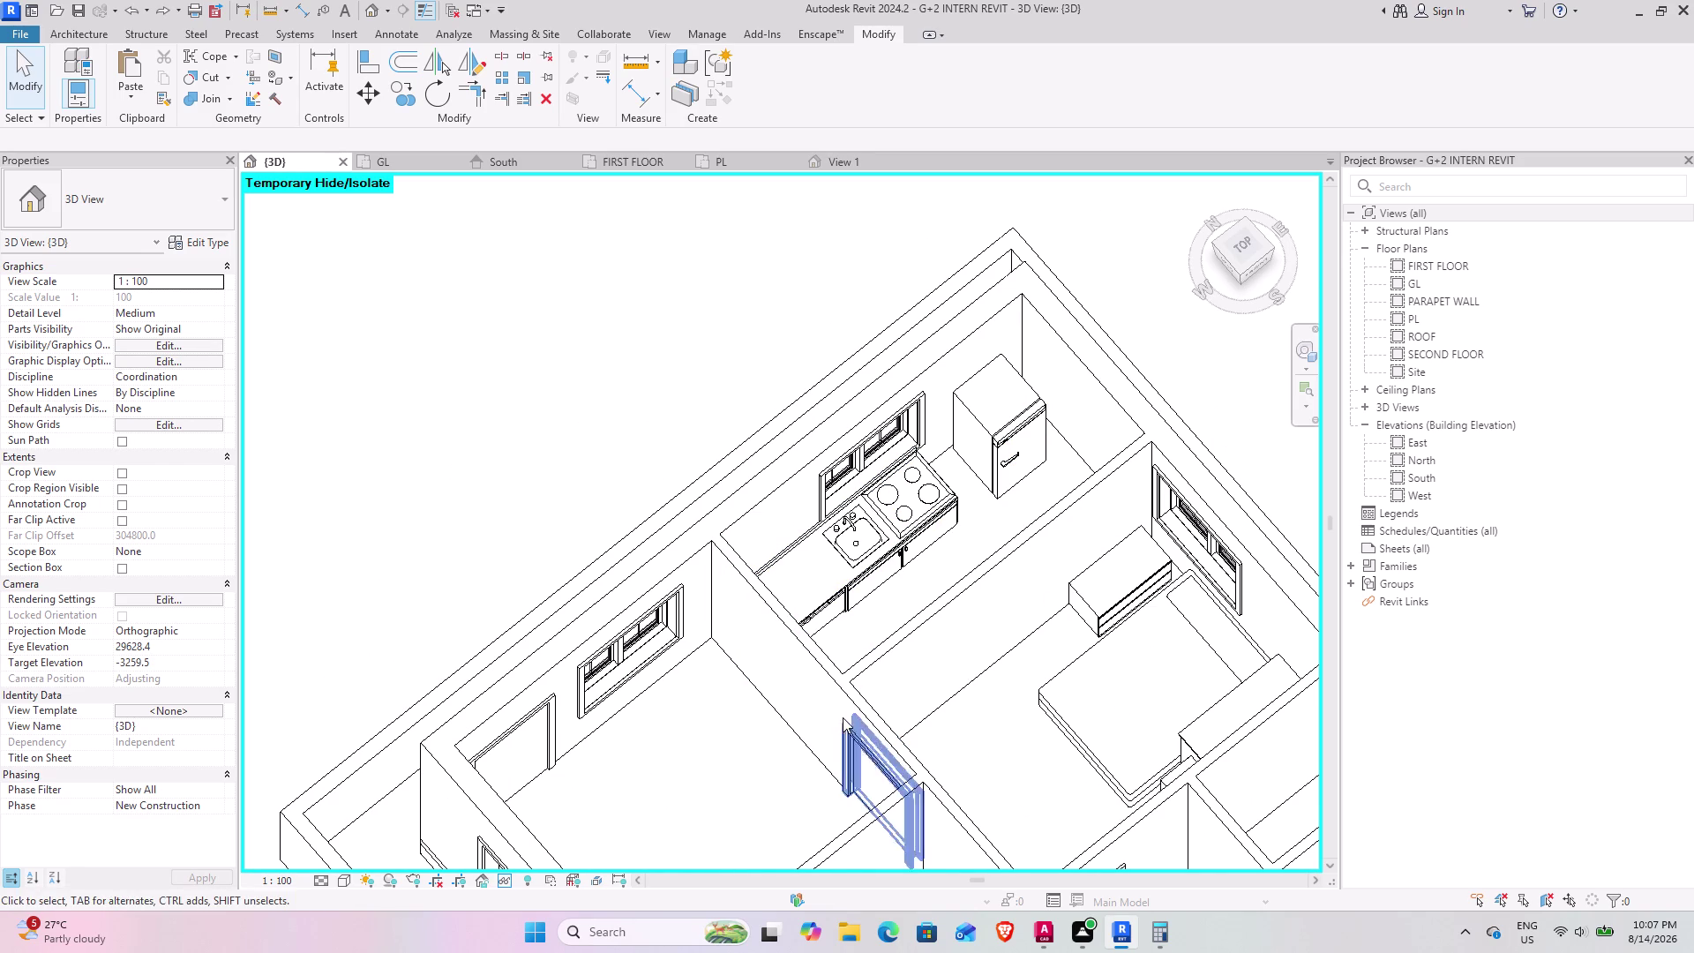
Select the interior wall beside the kitchen, inspect it, and return to the GL plan.
click(822, 656)
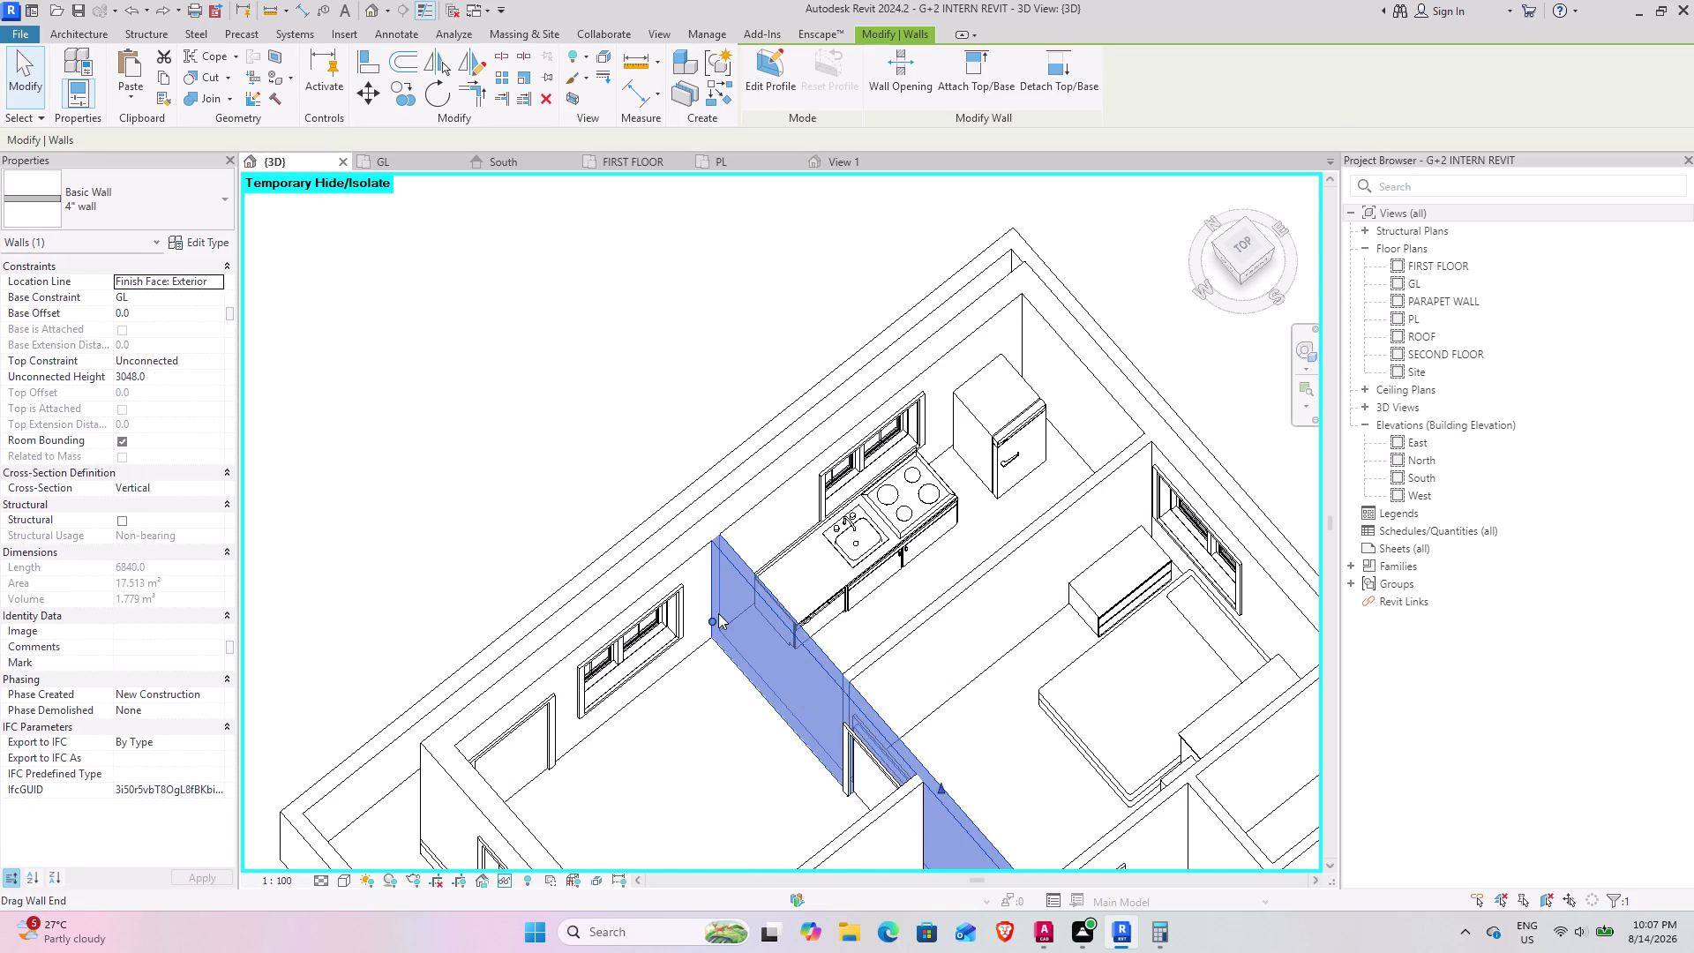
middle_drag(807, 704, 967, 633)
middle_drag(903, 692, 986, 482)
middle_drag(906, 545, 961, 483)
middle_drag(957, 502, 795, 547)
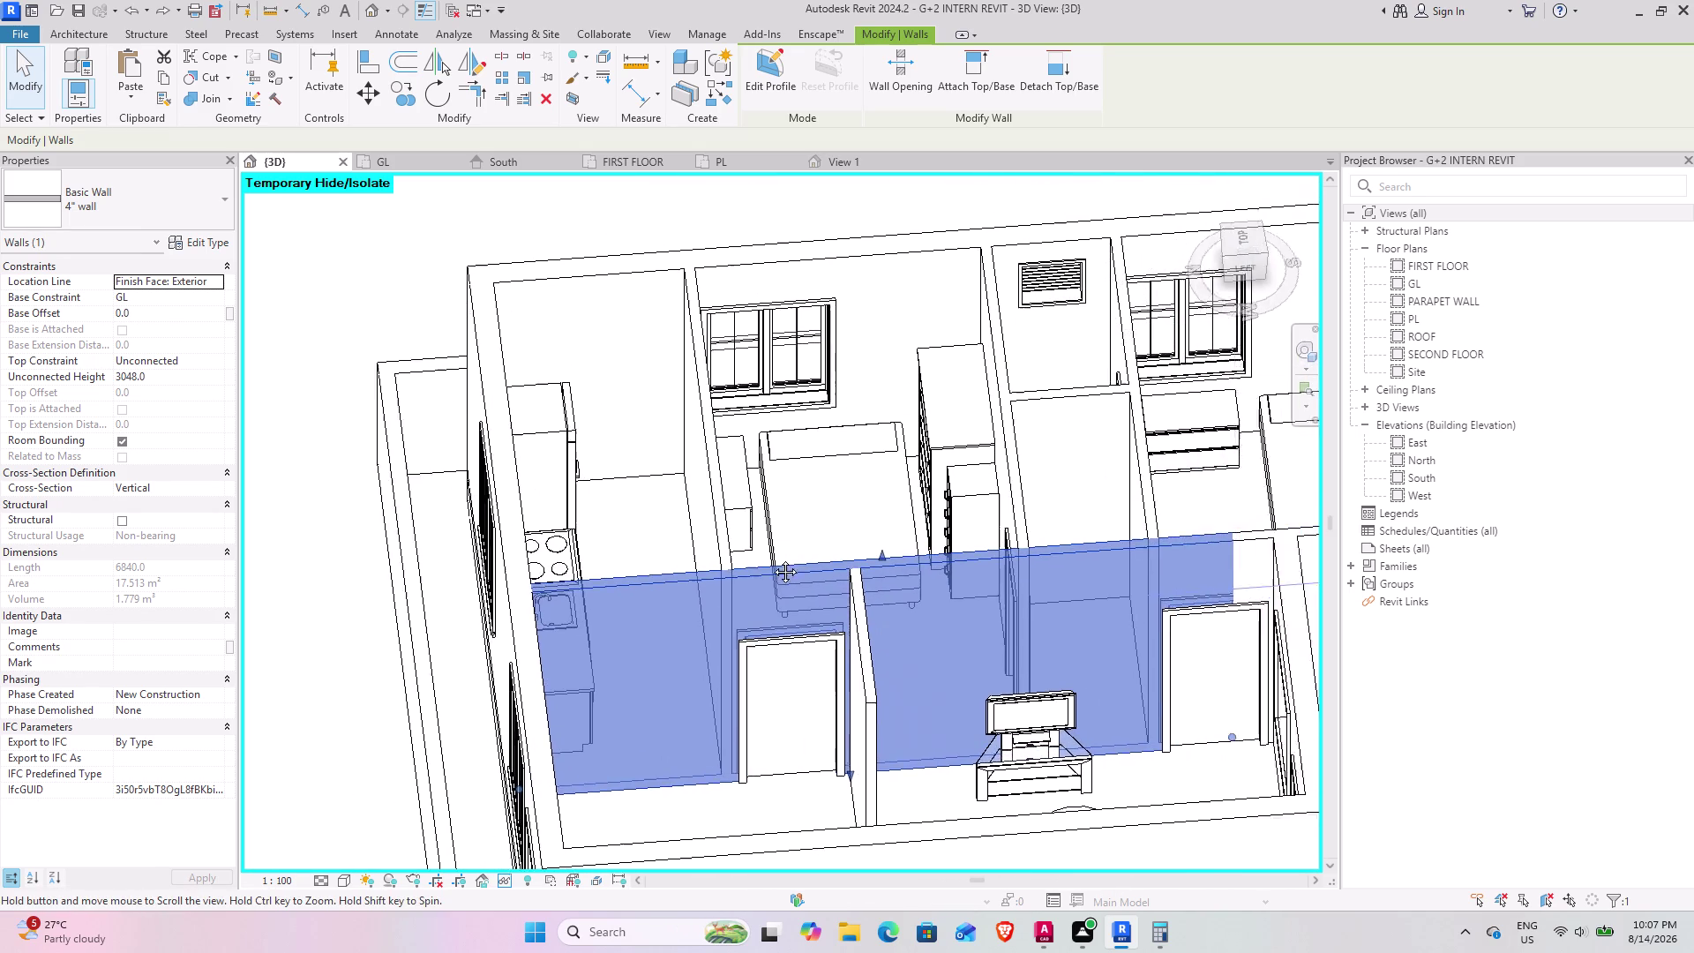
middle_drag(795, 547, 732, 586)
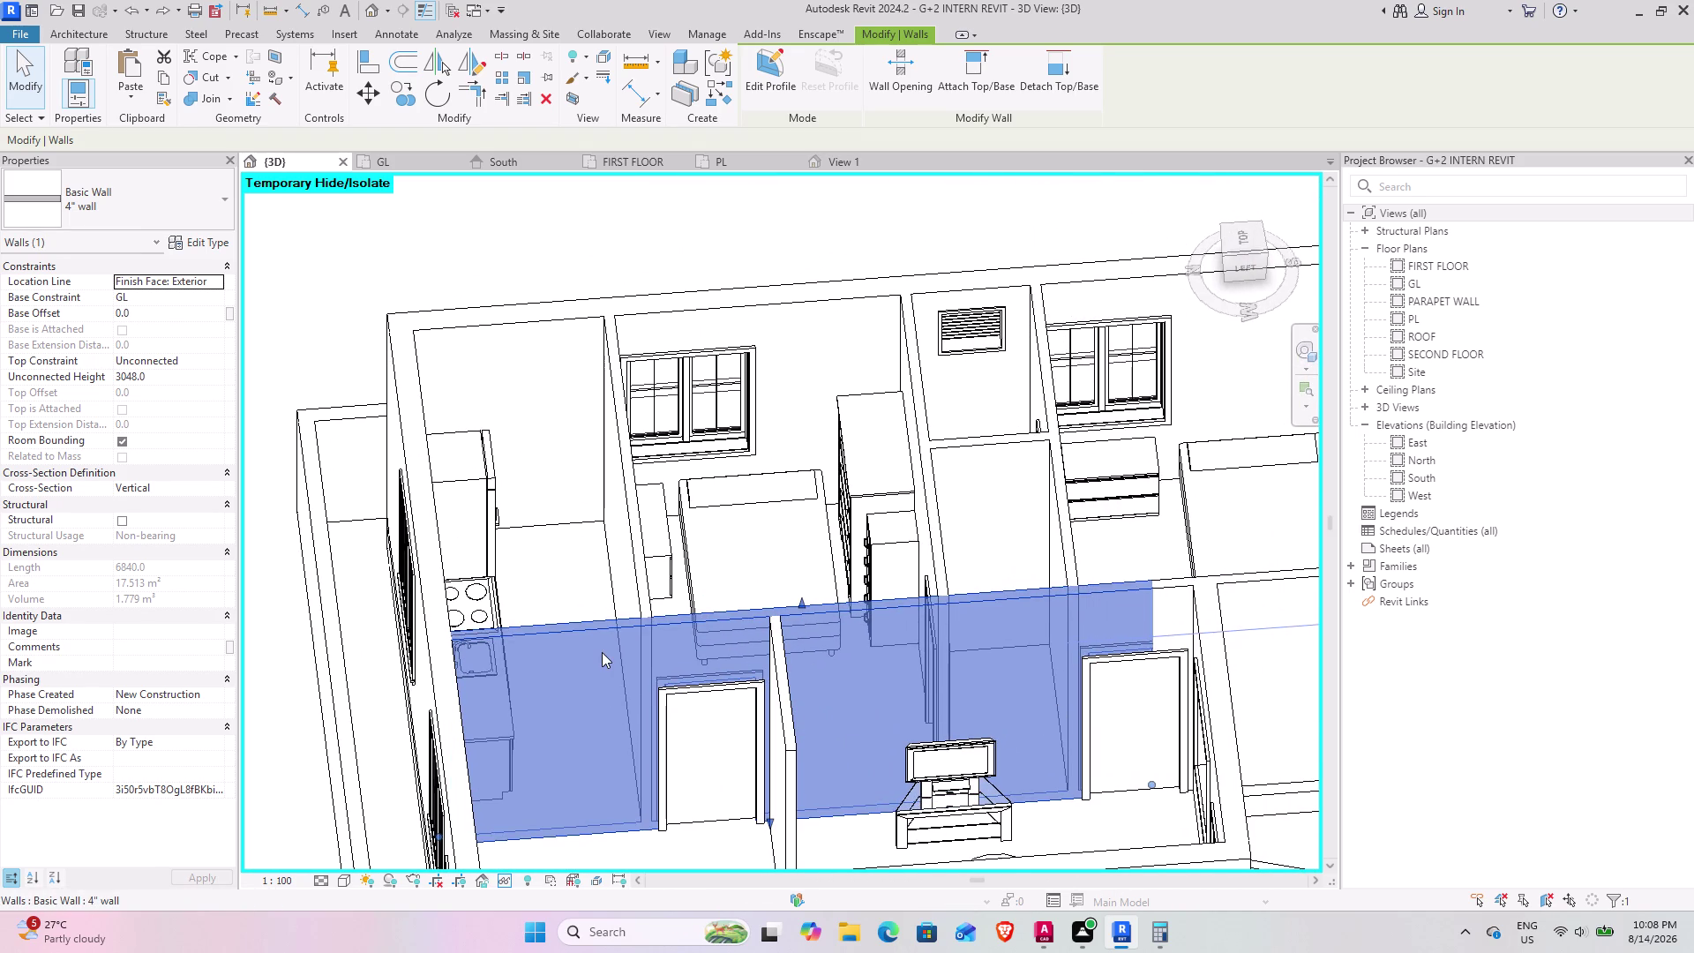
middle_drag(641, 684, 634, 588)
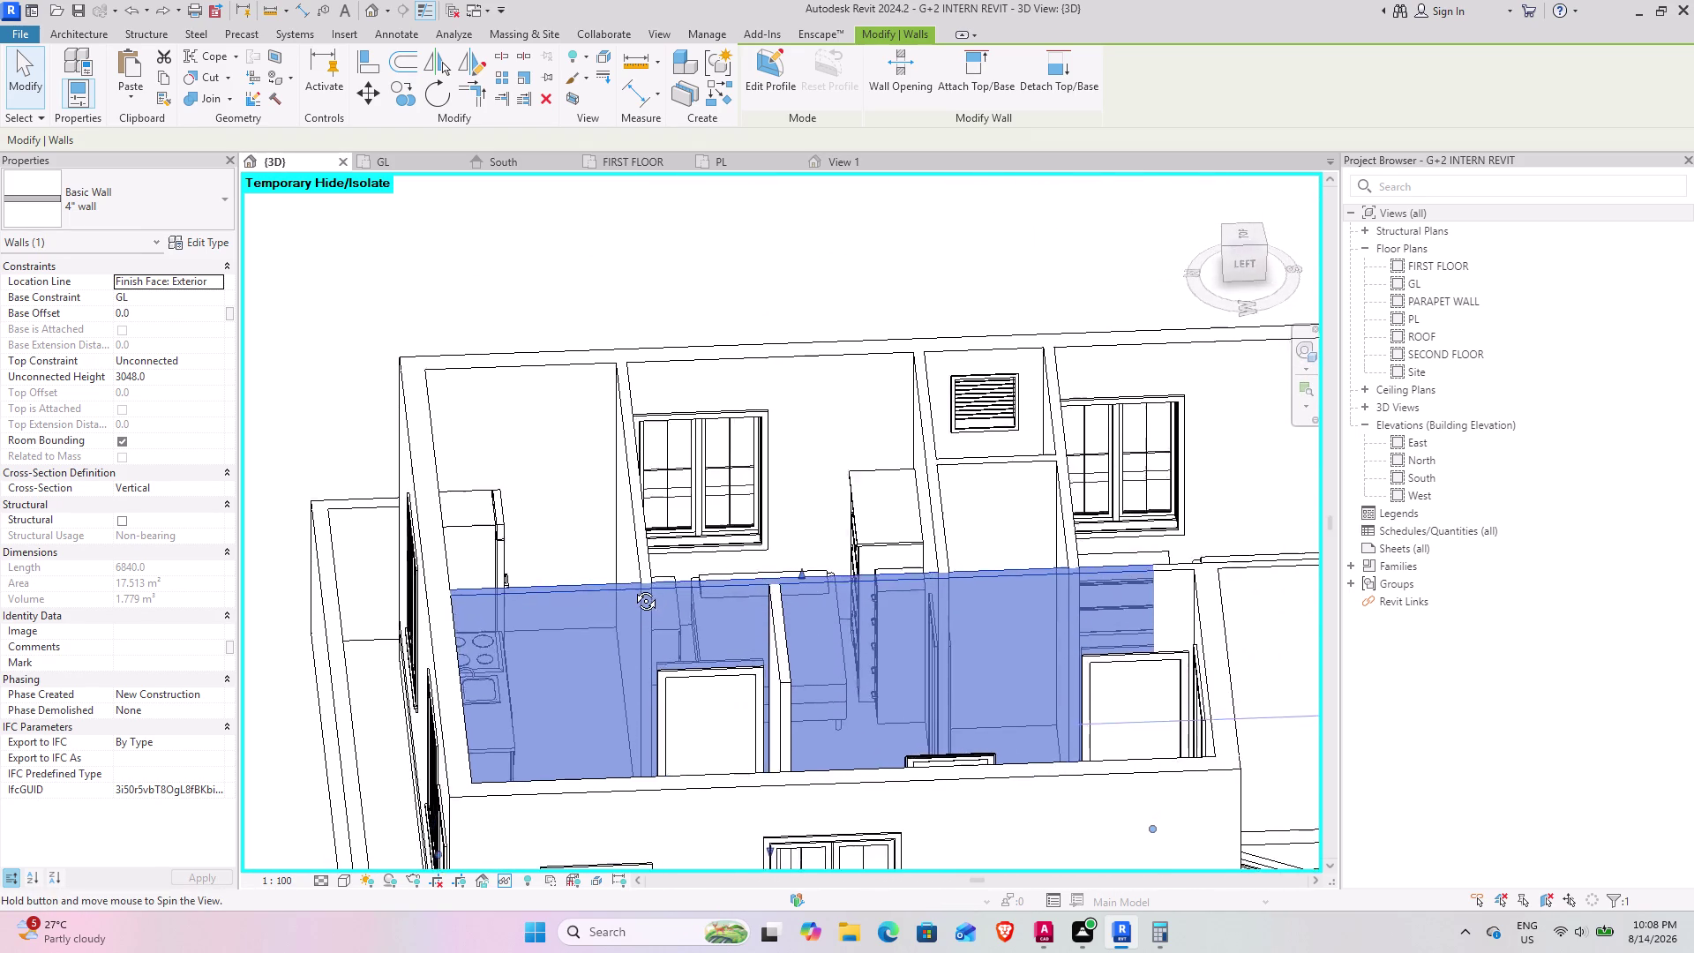
middle_drag(634, 587, 614, 607)
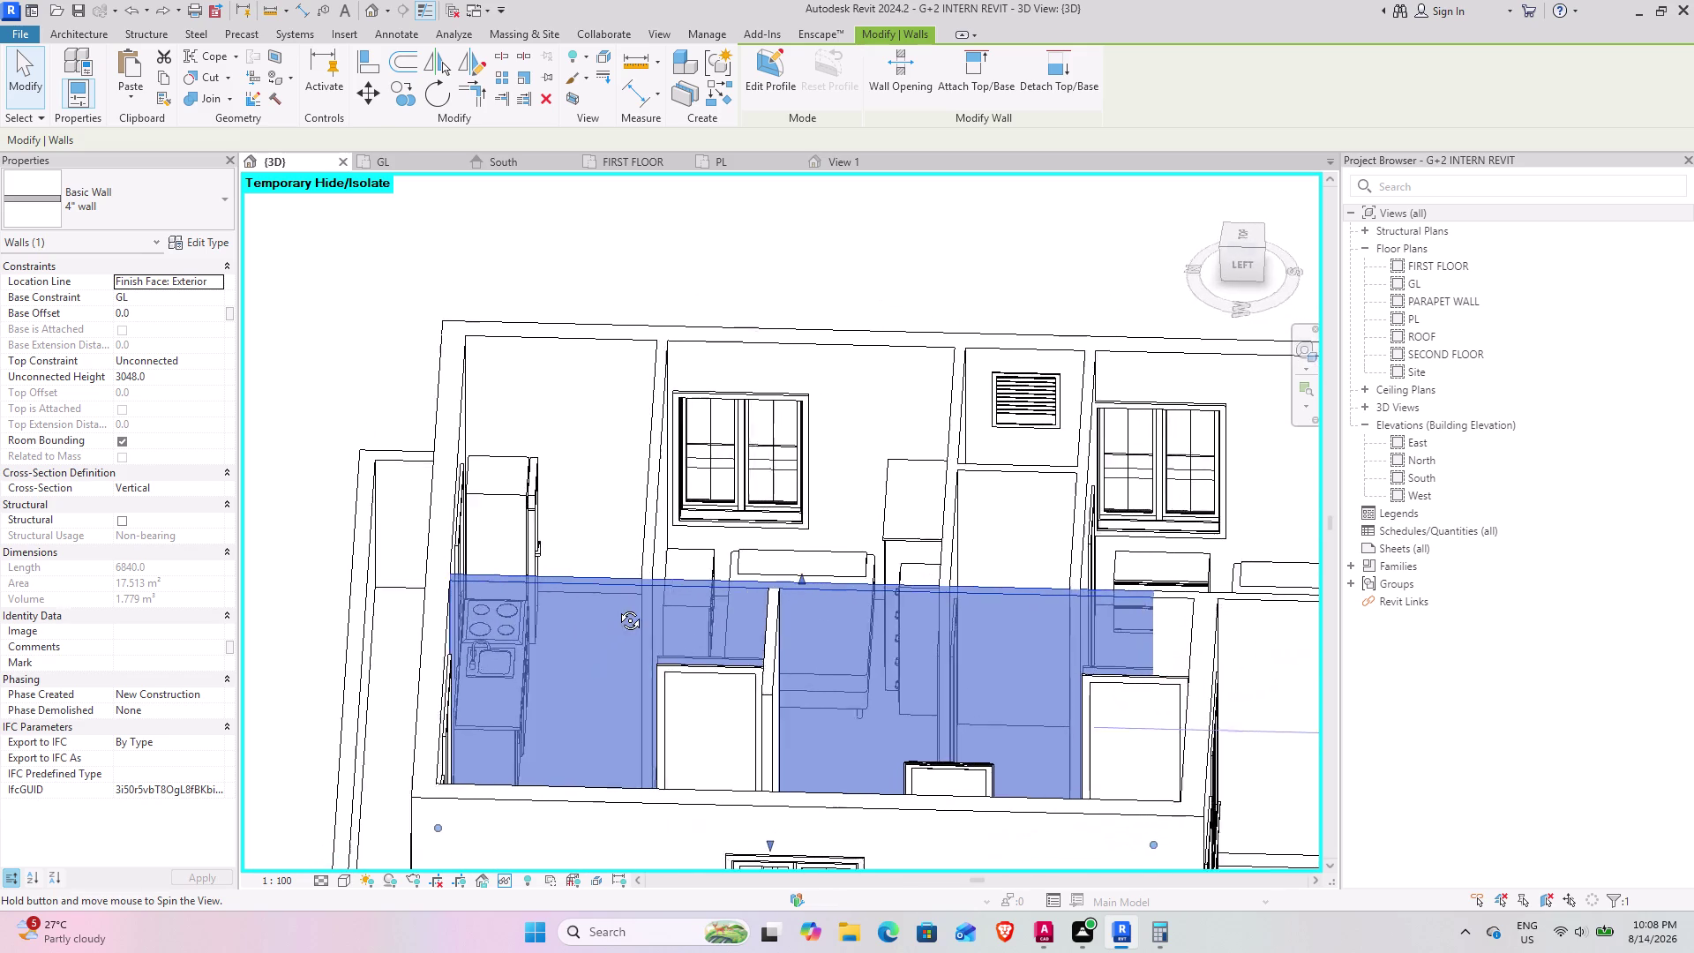
middle_drag(613, 607, 630, 644)
middle_drag(635, 622, 608, 650)
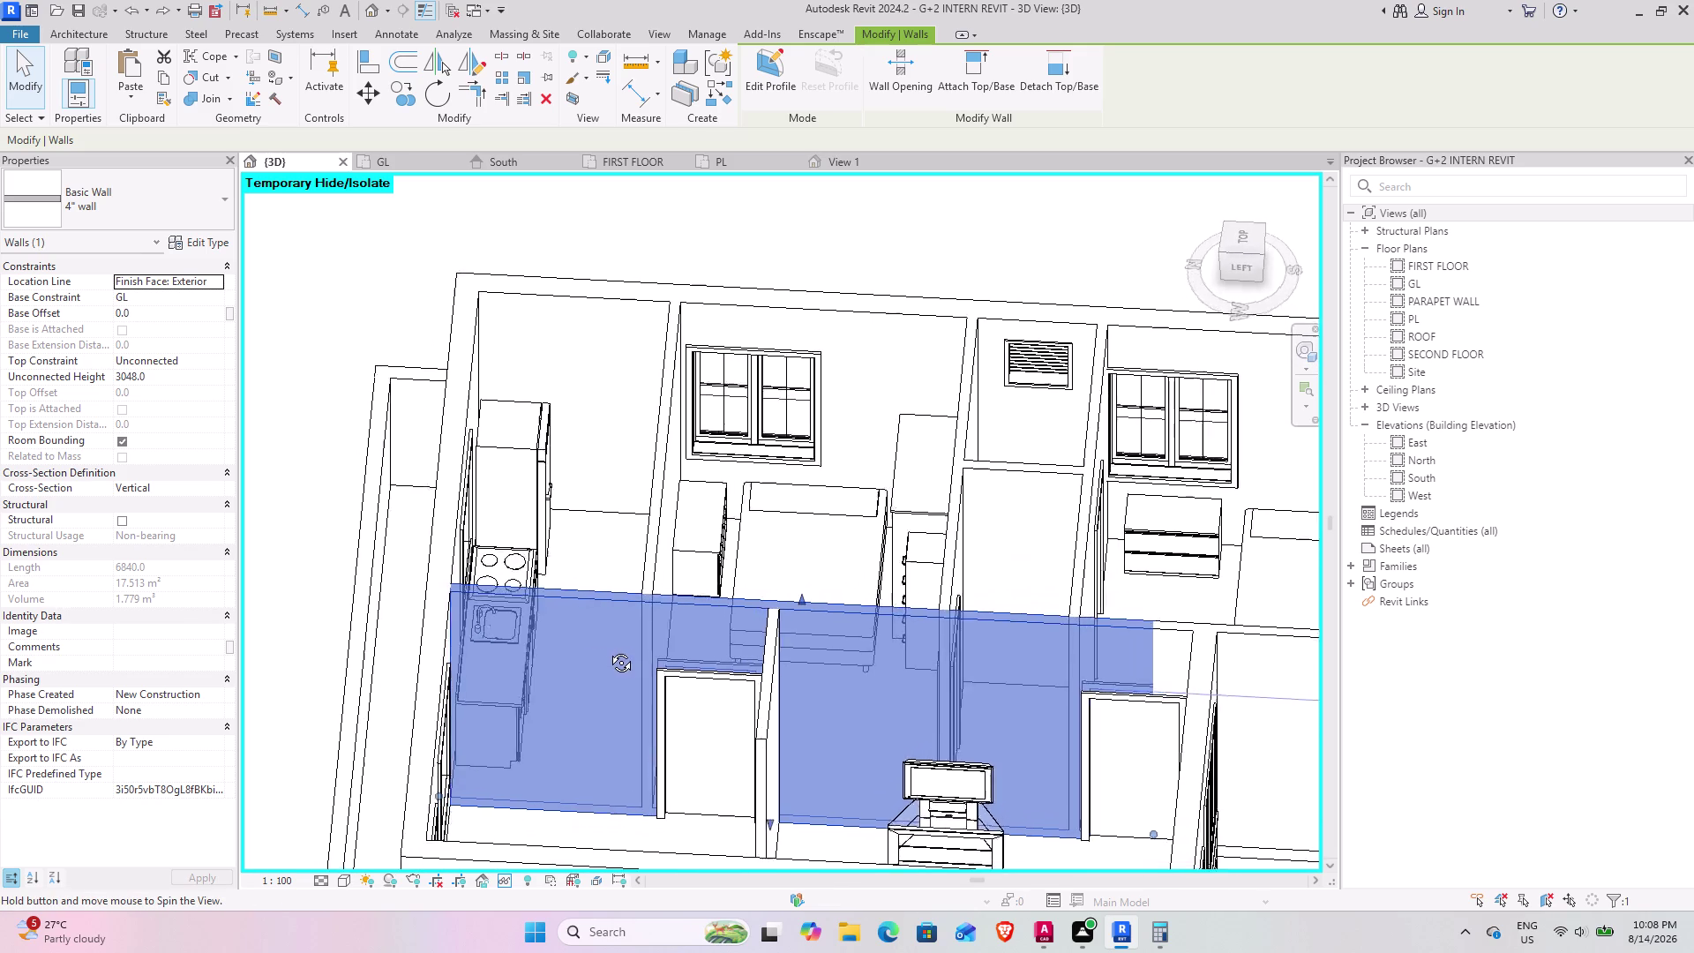
middle_drag(608, 650, 573, 649)
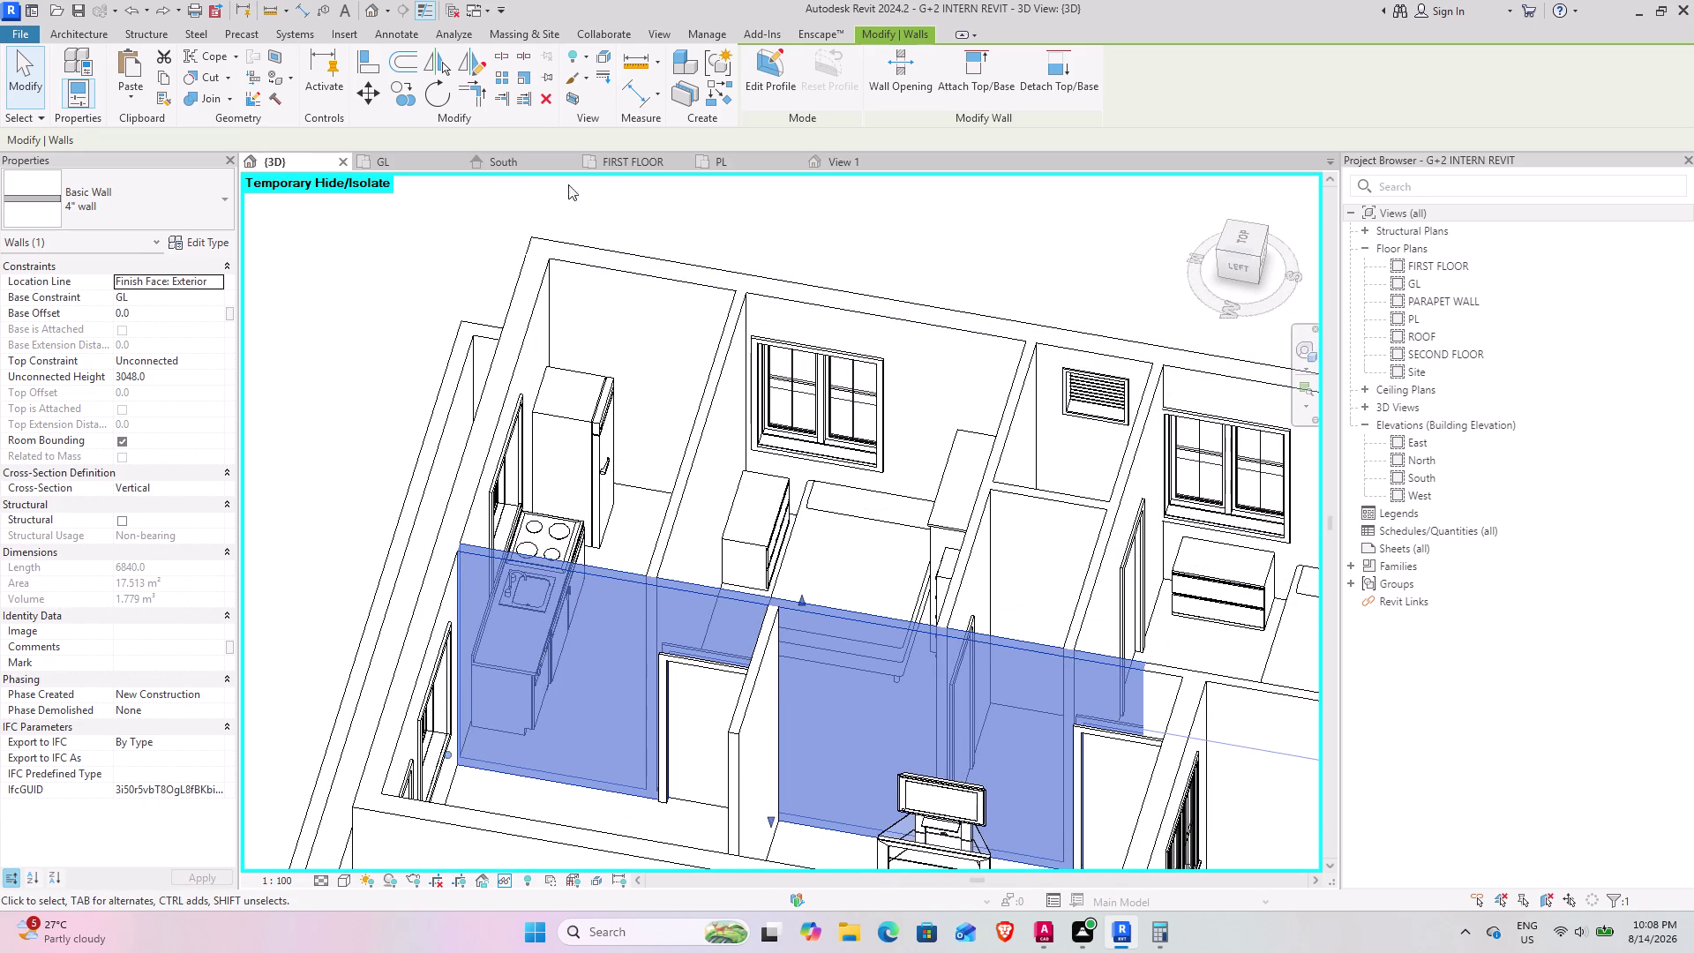
click(411, 157)
scroll(down, 3)
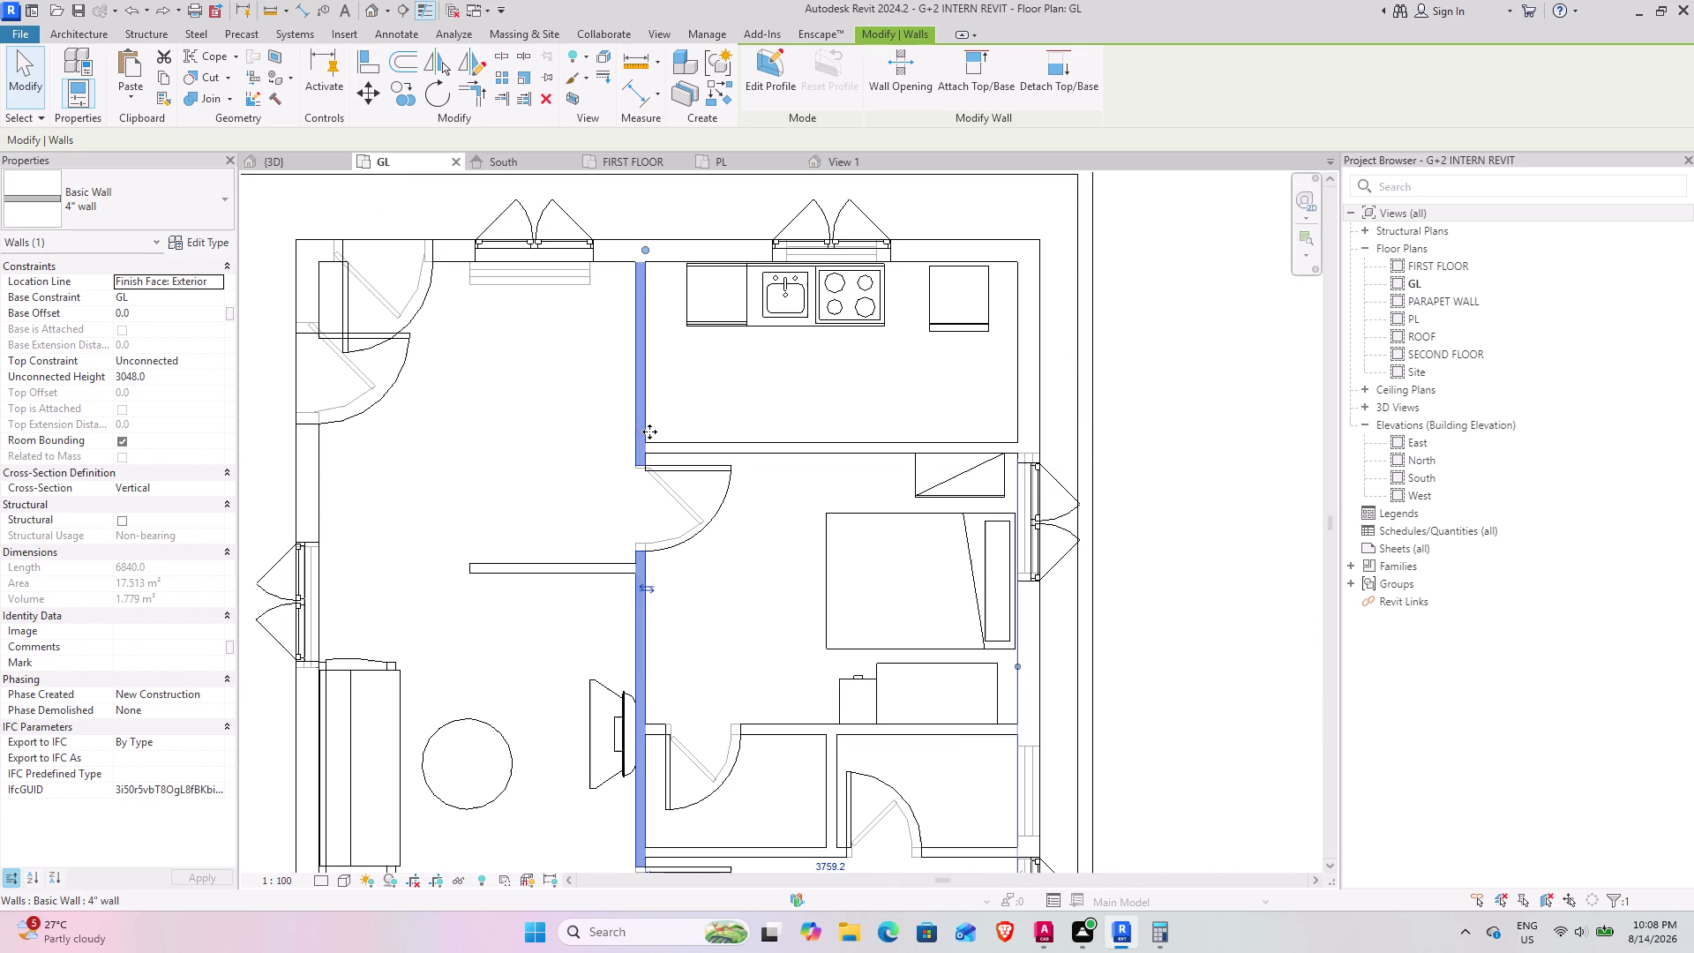
Drag the kitchen wall's end grip down, pulling it away from the exterior wall.
middle_drag(684, 370, 640, 543)
scroll(up, 3)
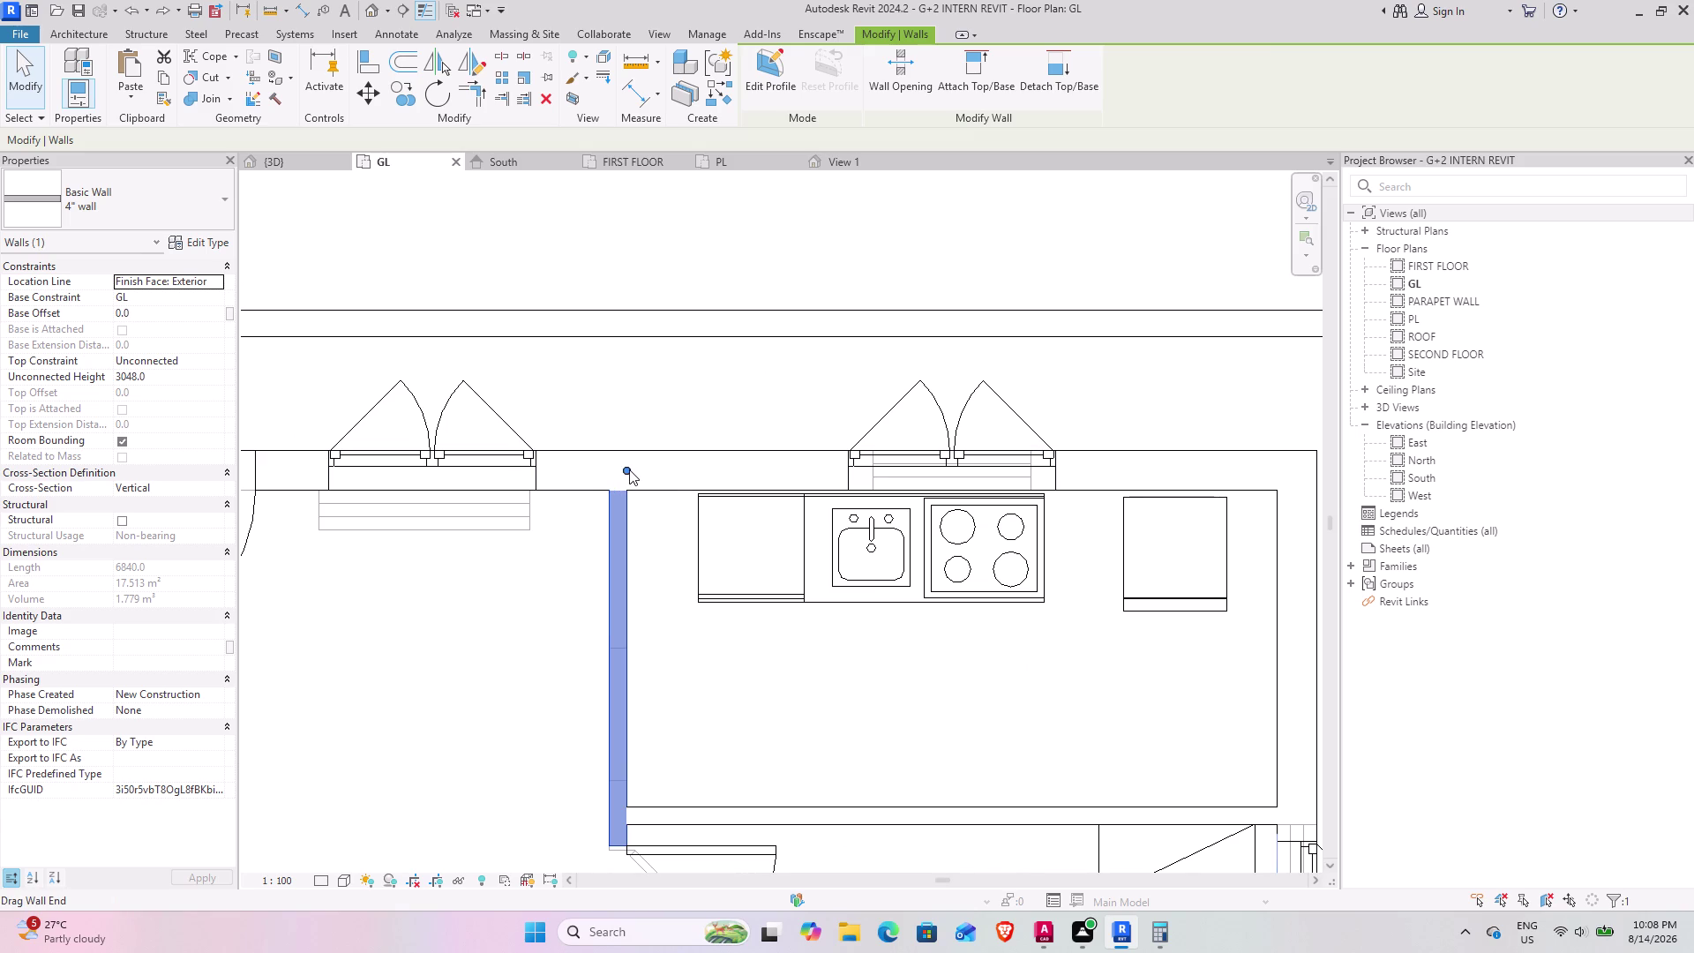
click(629, 468)
drag(629, 466, 626, 779)
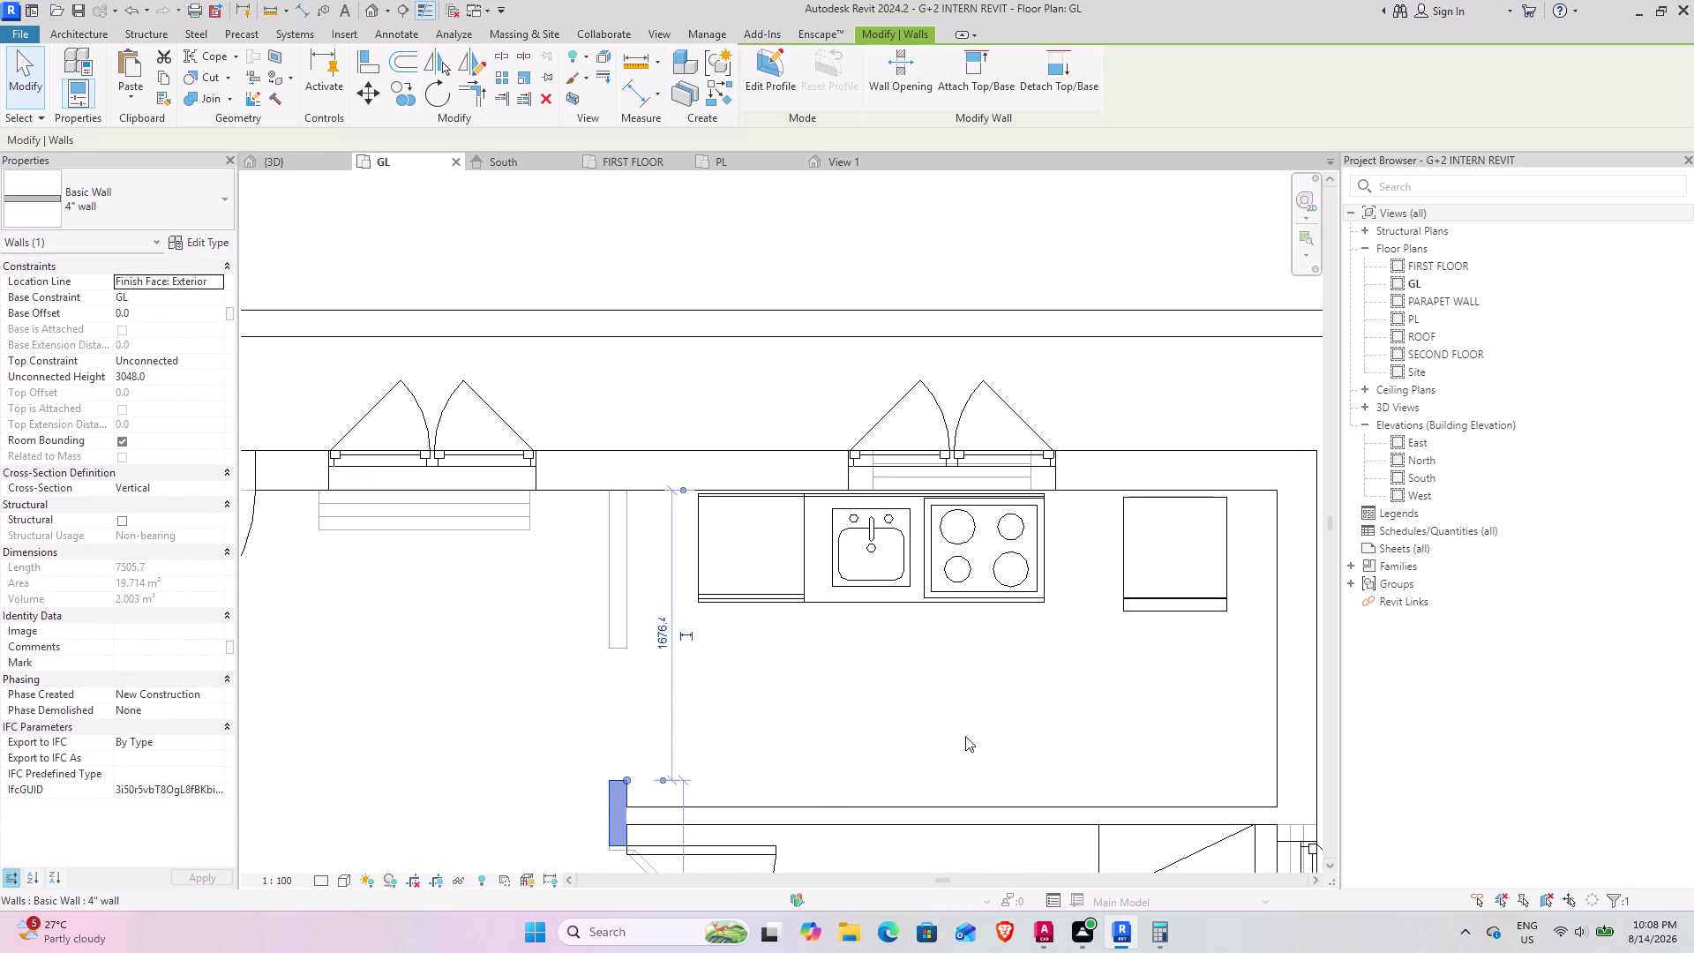
middle_drag(941, 719, 1089, 597)
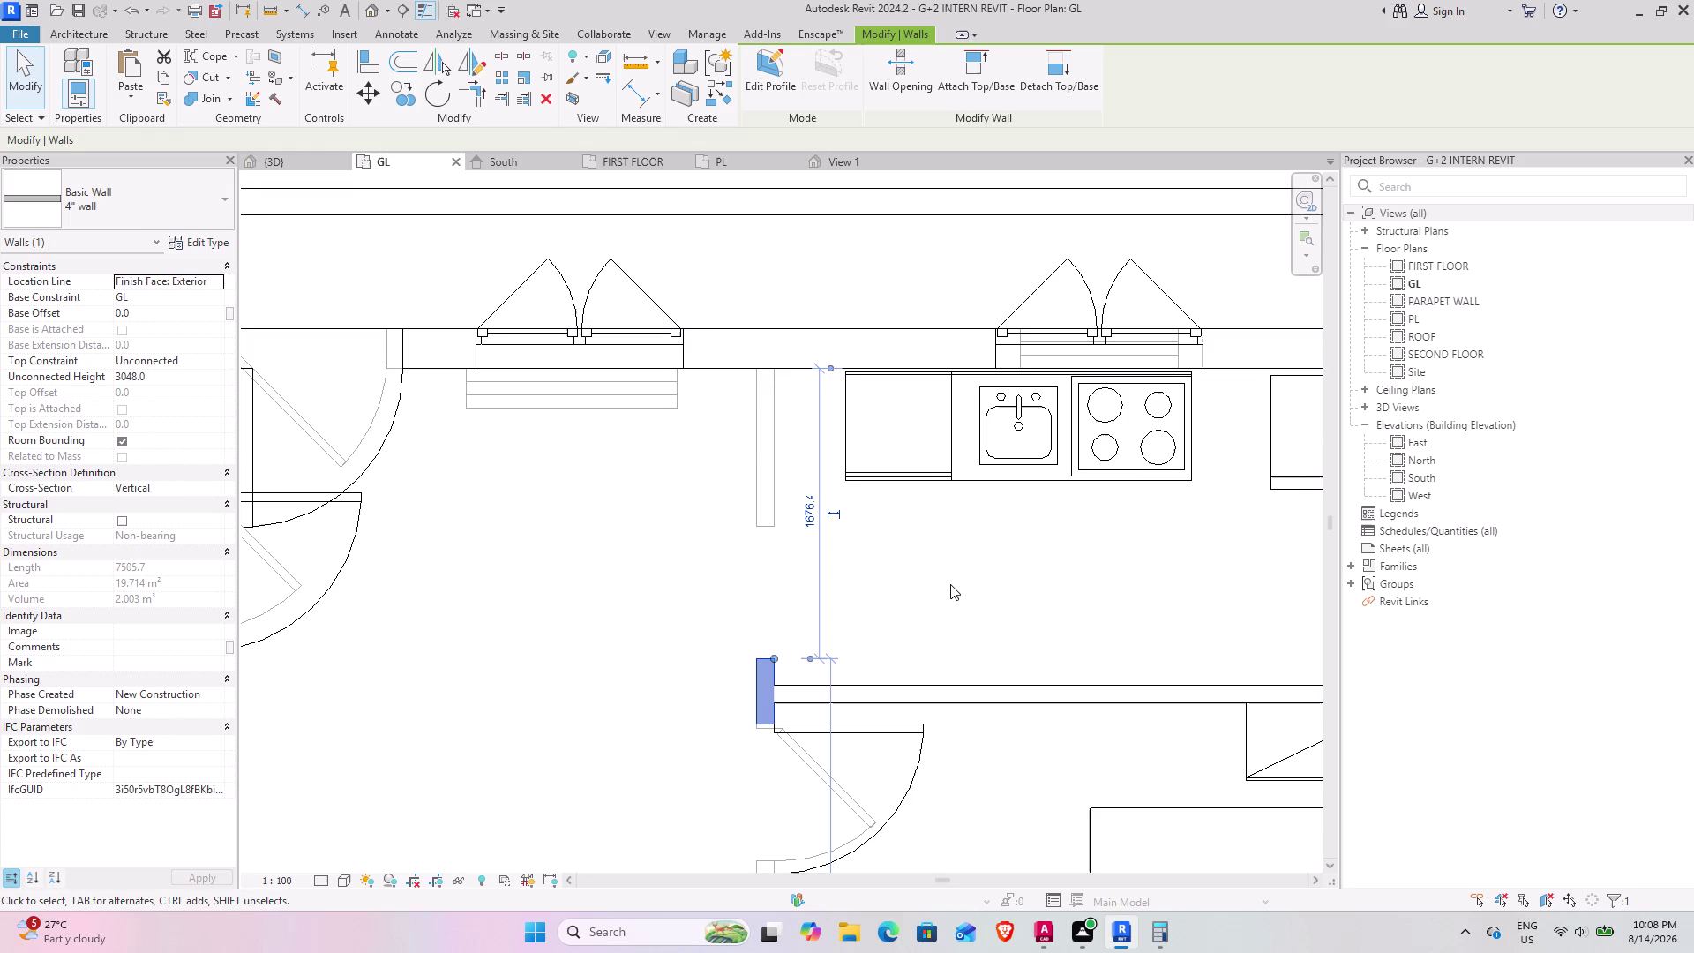
Draw a similar 914.4 mm wall segment from the exterior wall with CS, then return to 3D.
text(CS)
click(777, 368)
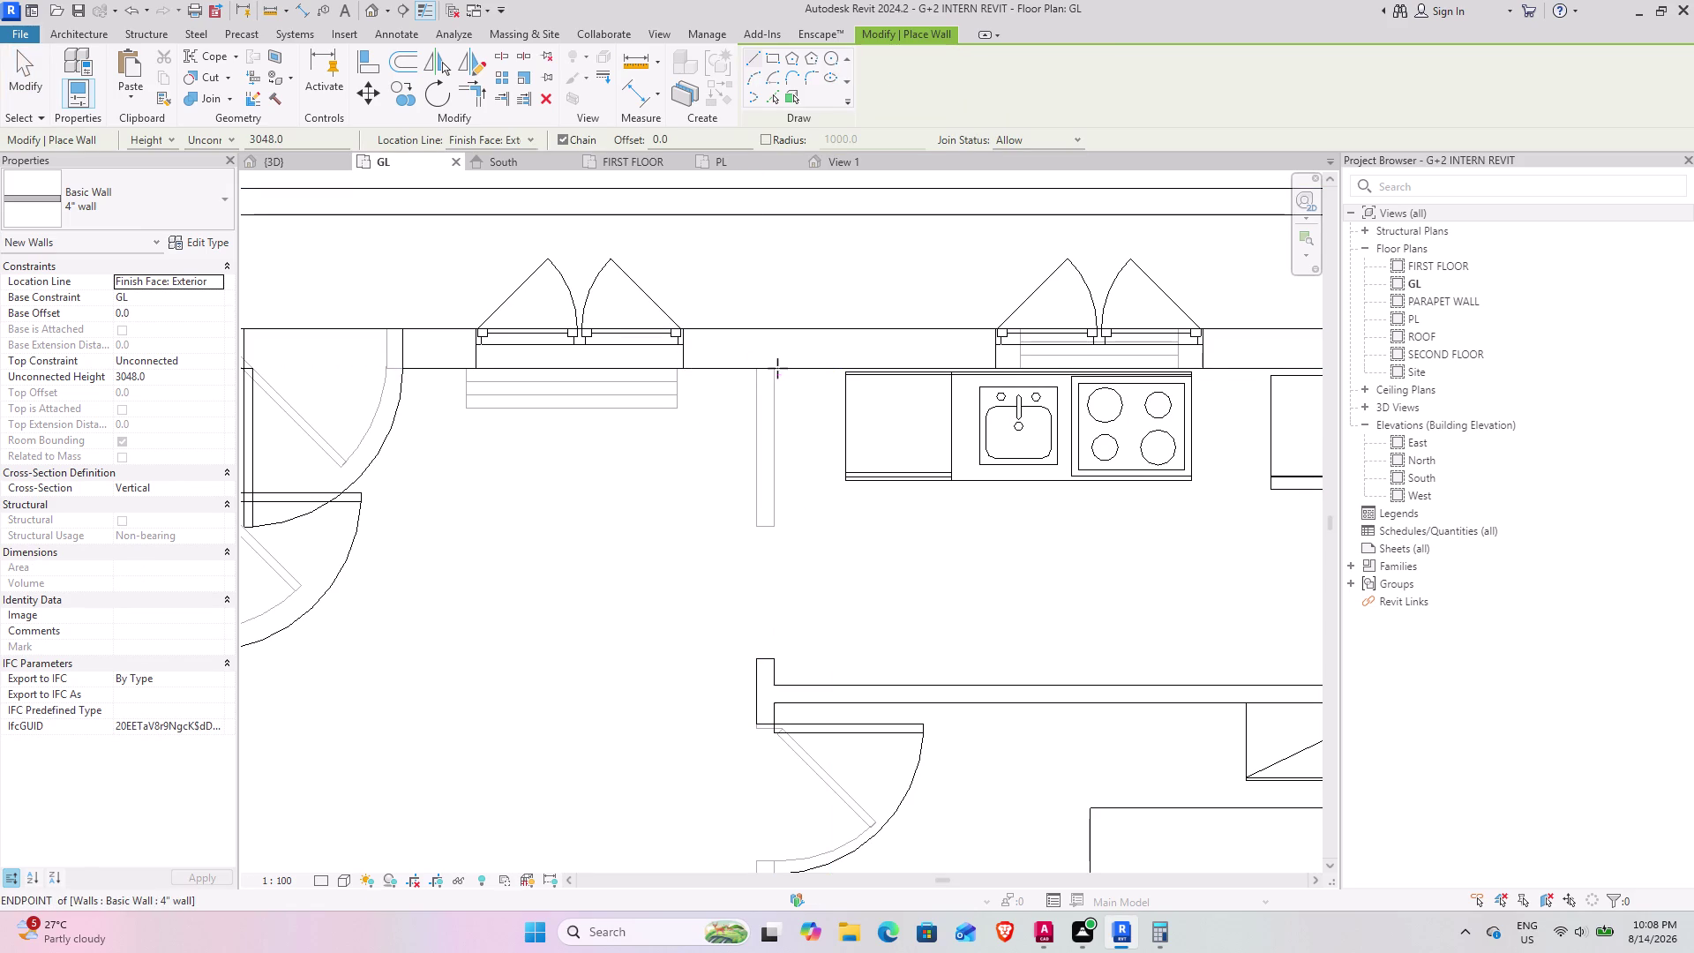
click(776, 520)
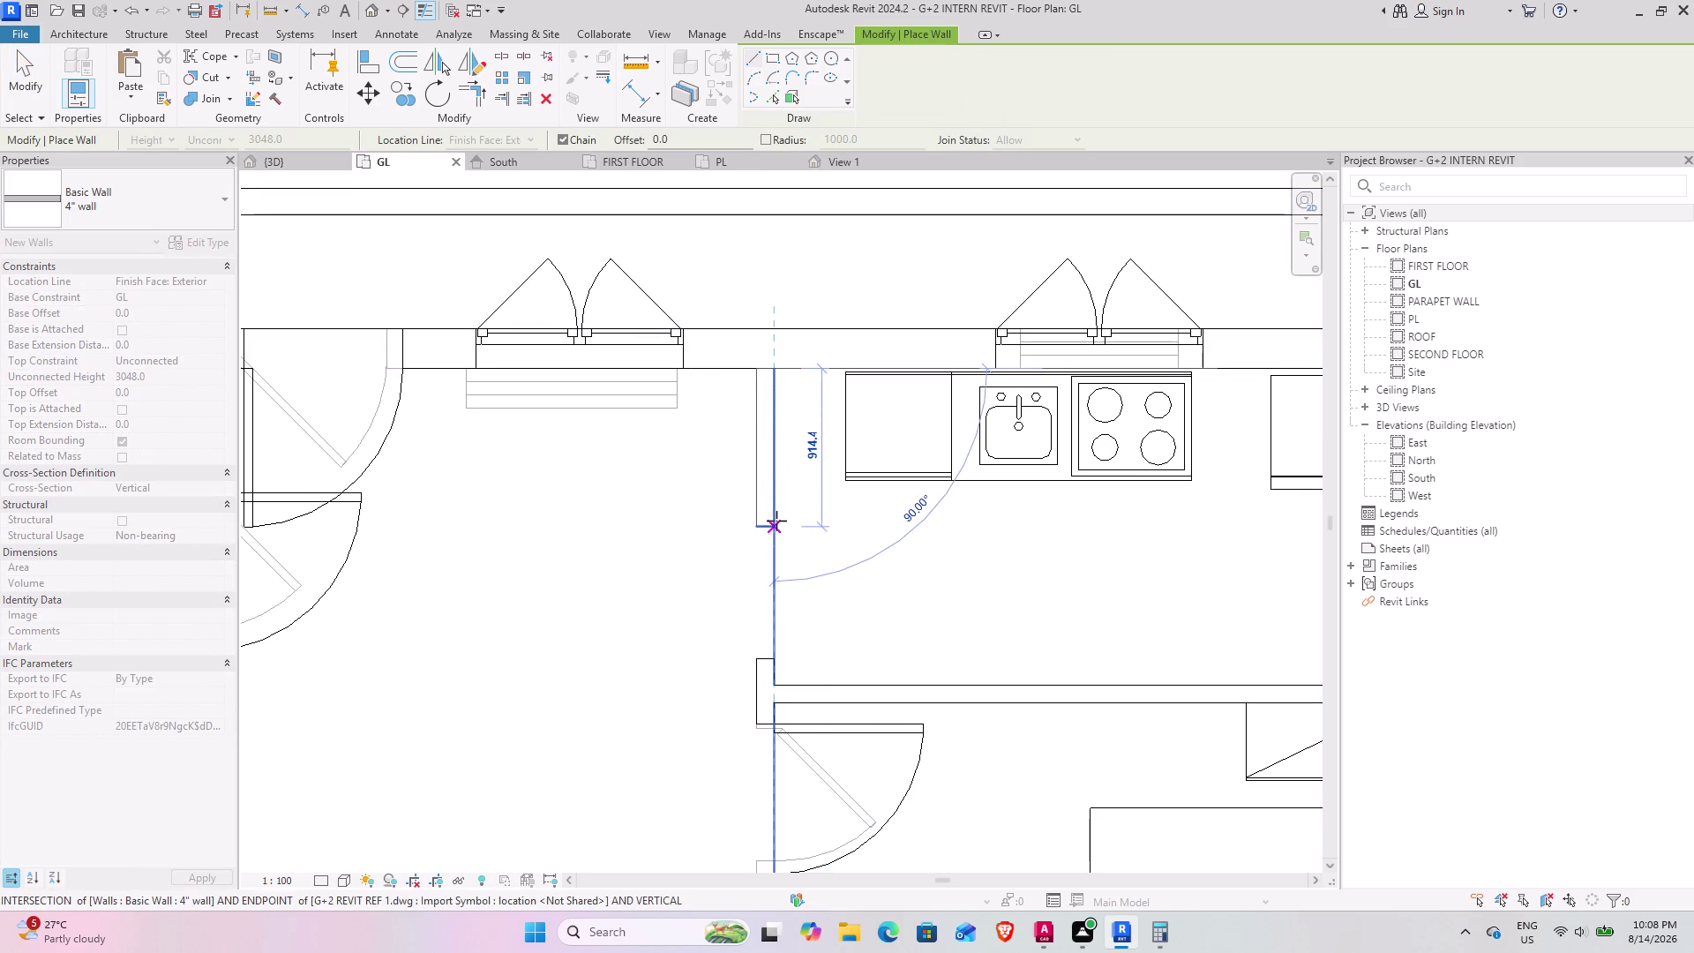
click(47, 81)
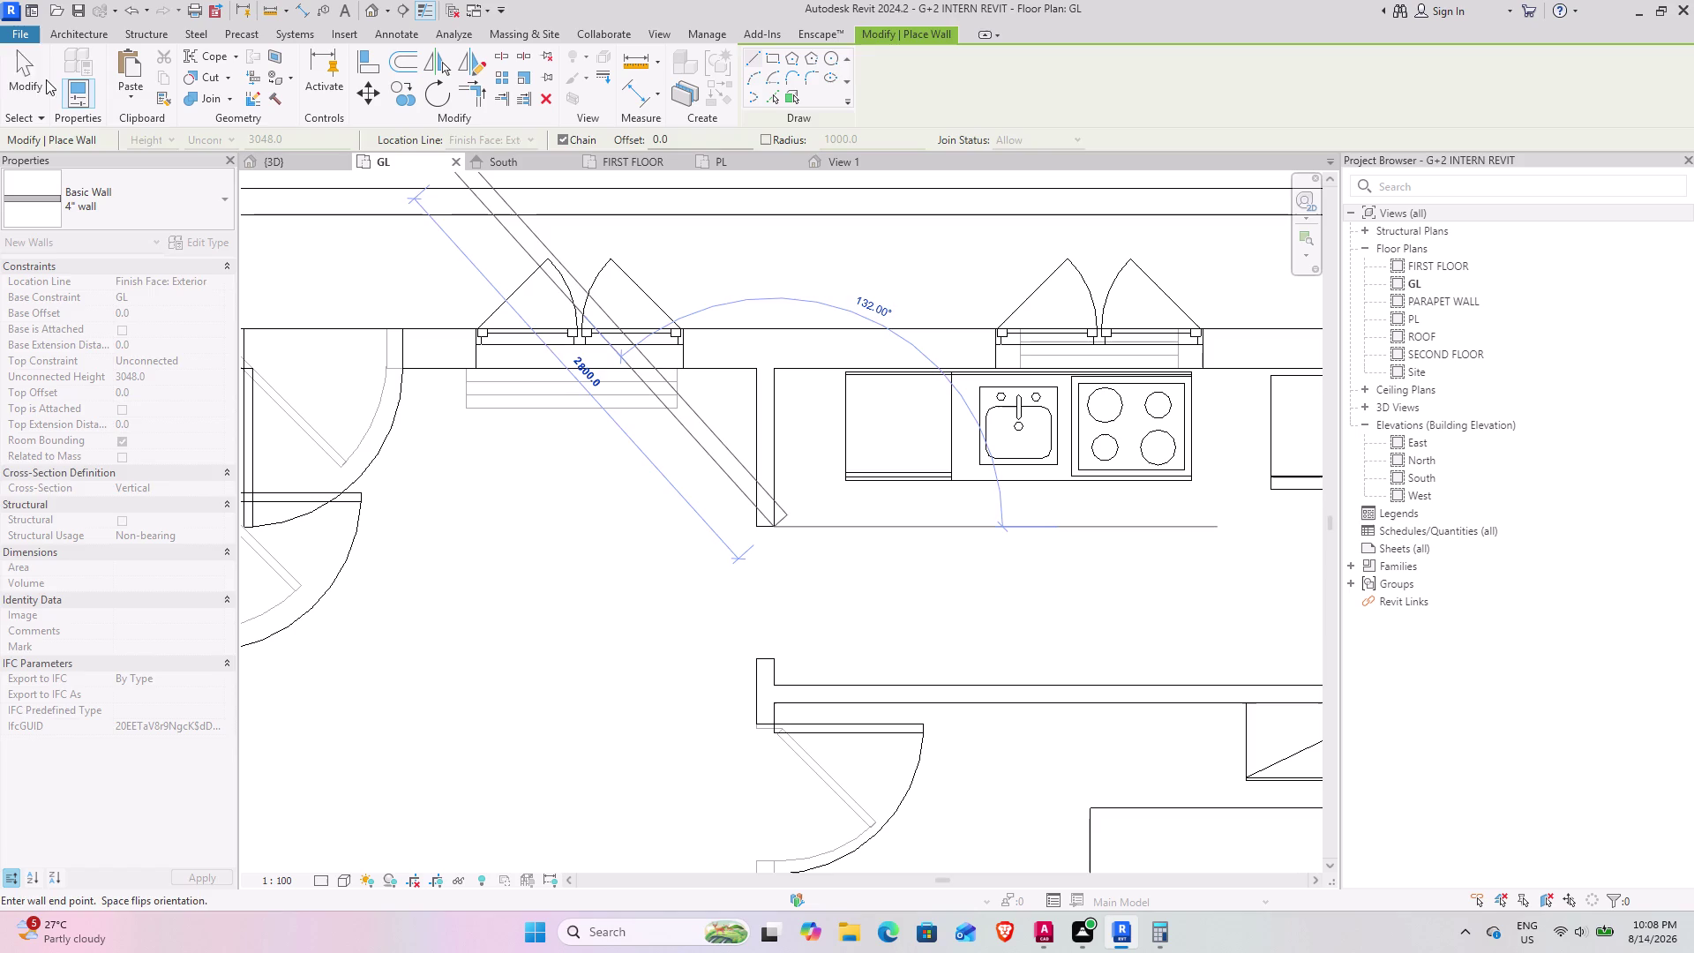
click(23, 75)
click(266, 165)
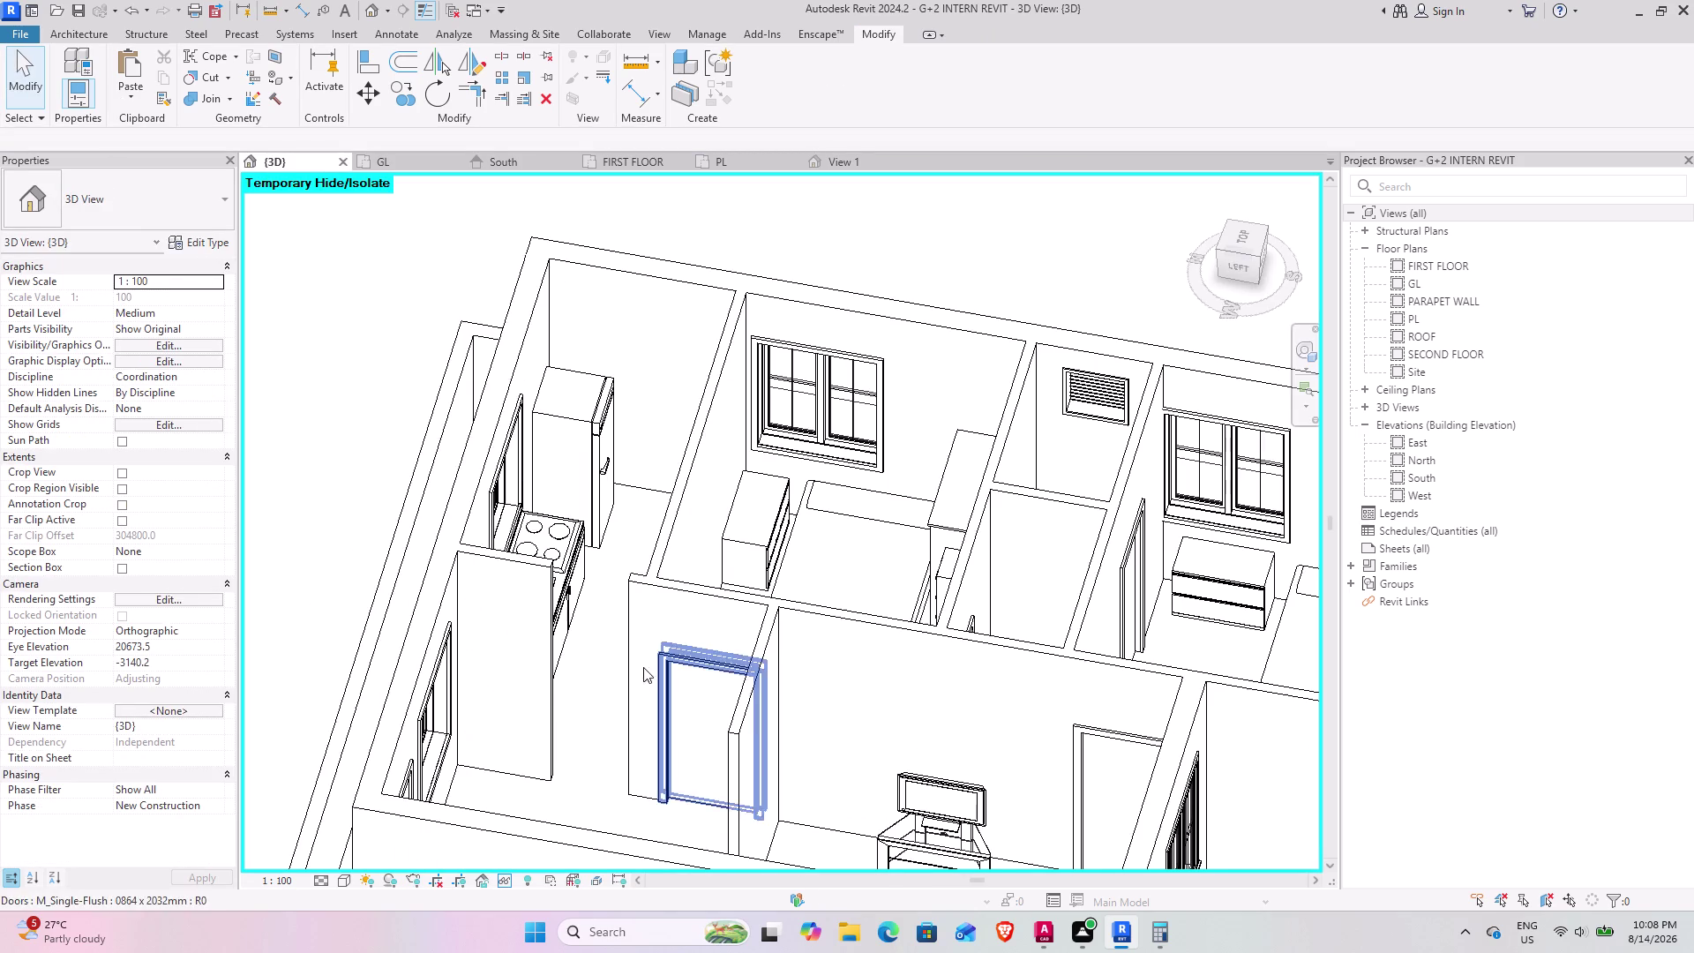
Orbit the 3D model to check the shortened kitchen wall ends and the range.
middle_drag(576, 648, 503, 510)
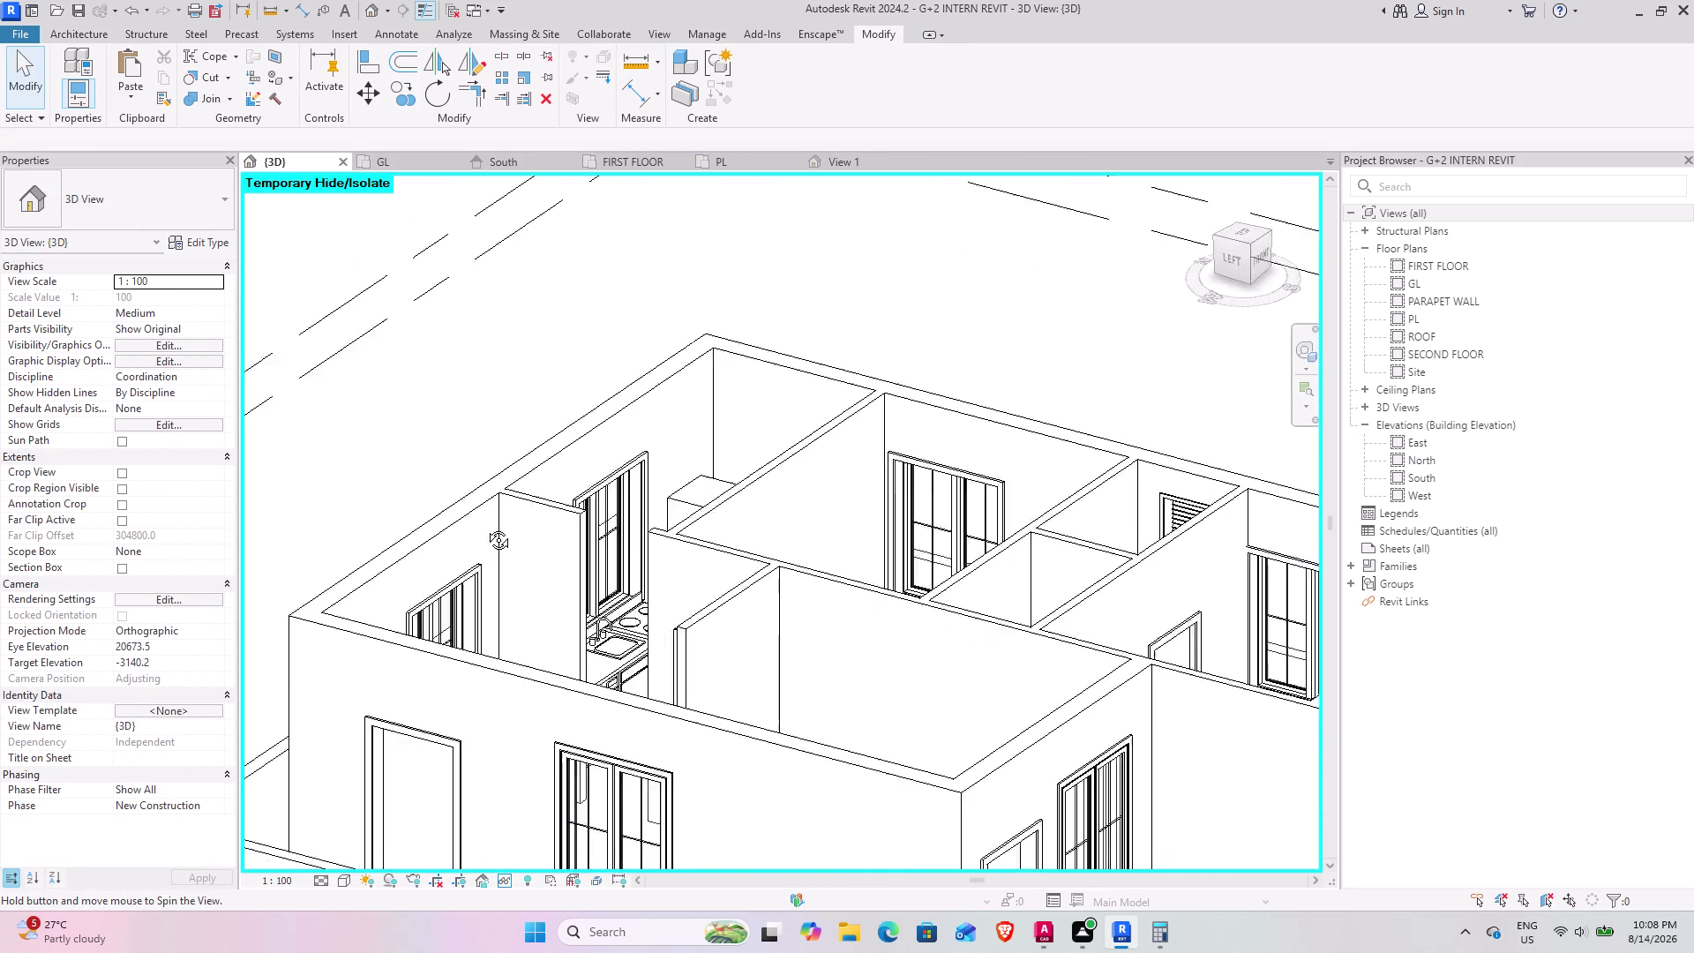
middle_drag(502, 510, 493, 761)
scroll(up, 3)
middle_drag(585, 639, 665, 516)
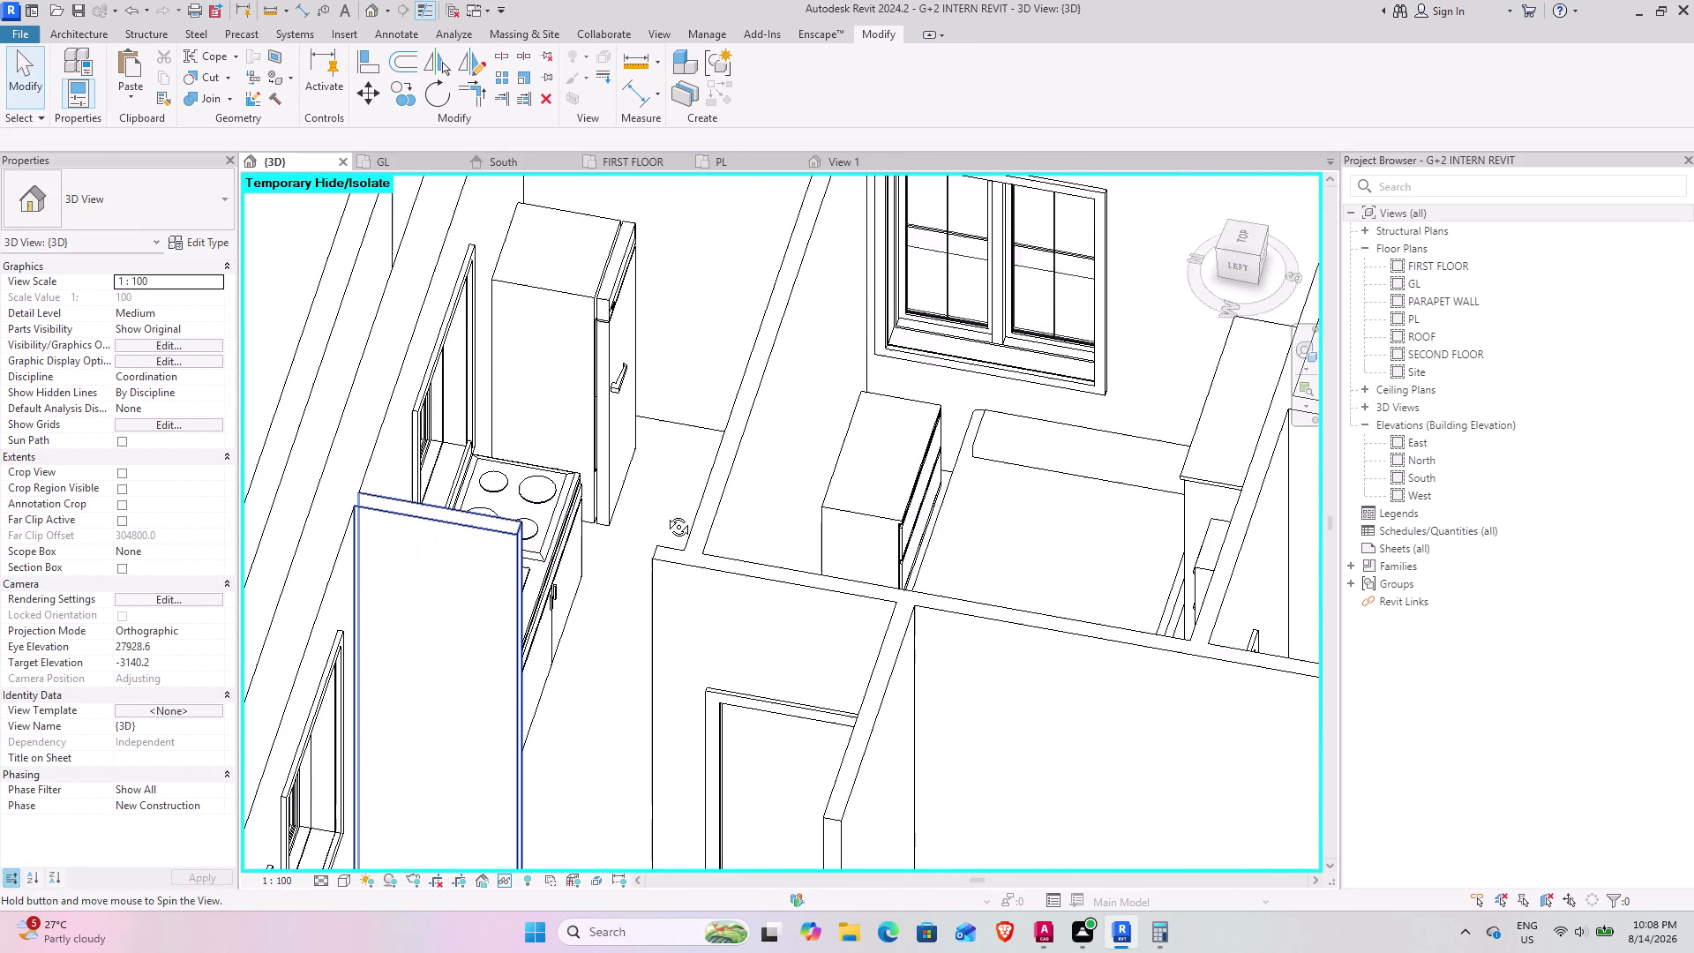
middle_drag(666, 515, 613, 584)
middle_drag(559, 697, 555, 612)
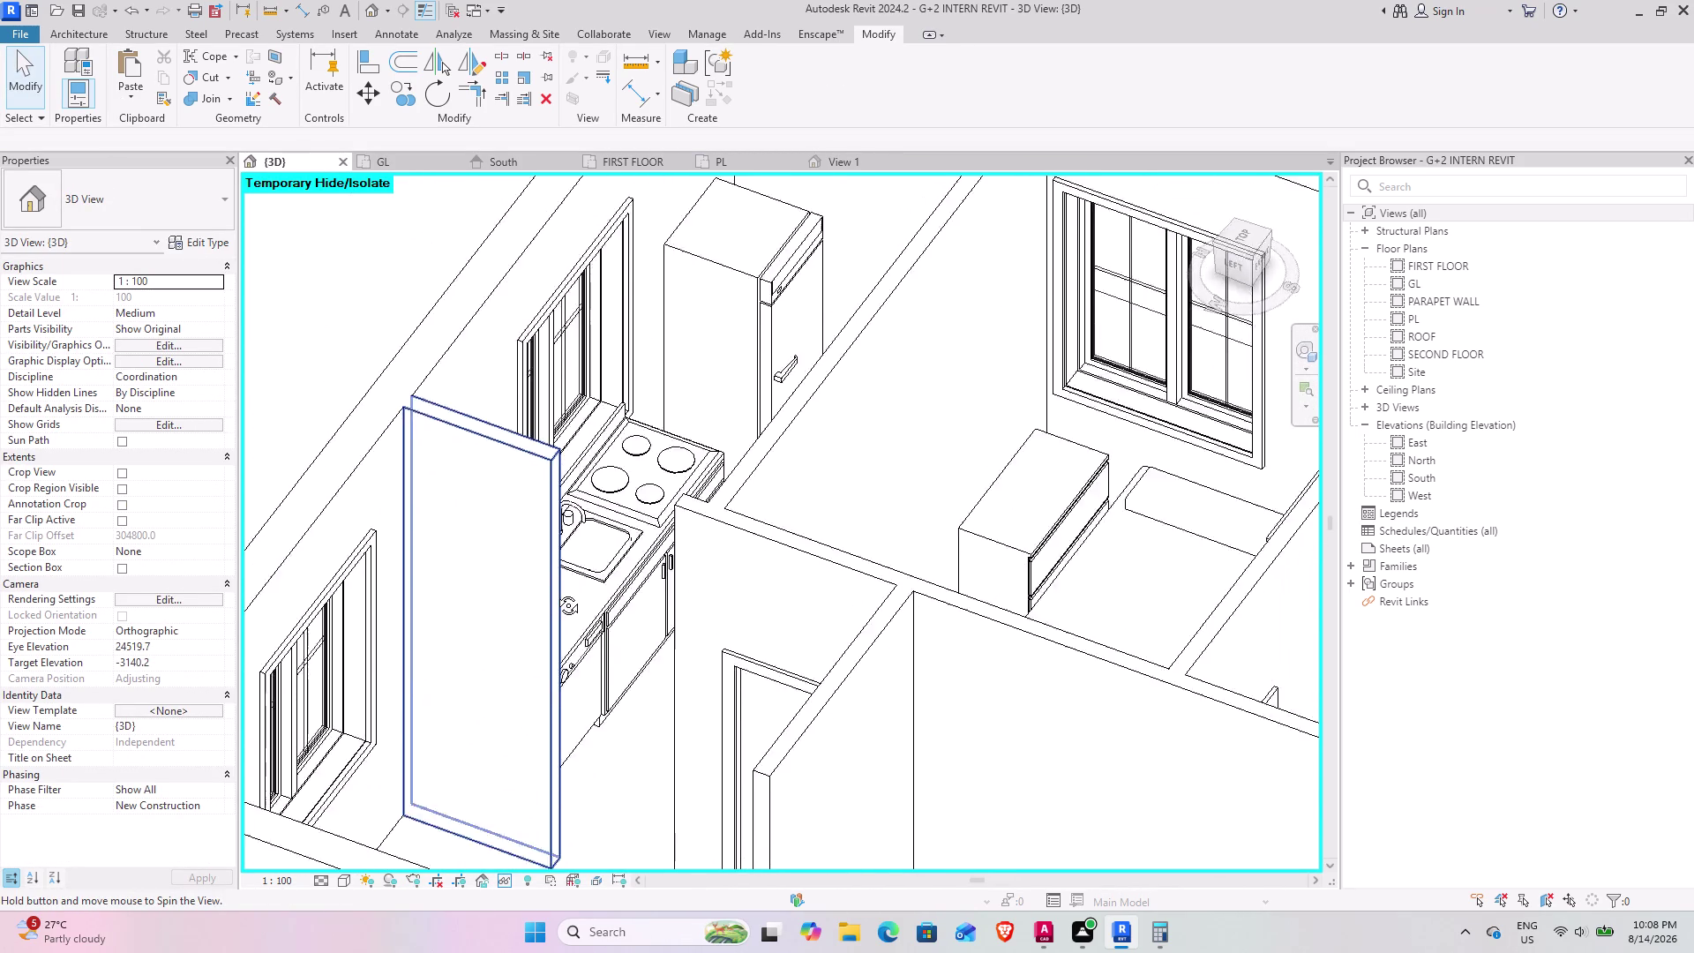
middle_drag(555, 612, 478, 516)
scroll(up, 3)
middle_drag(582, 537, 583, 538)
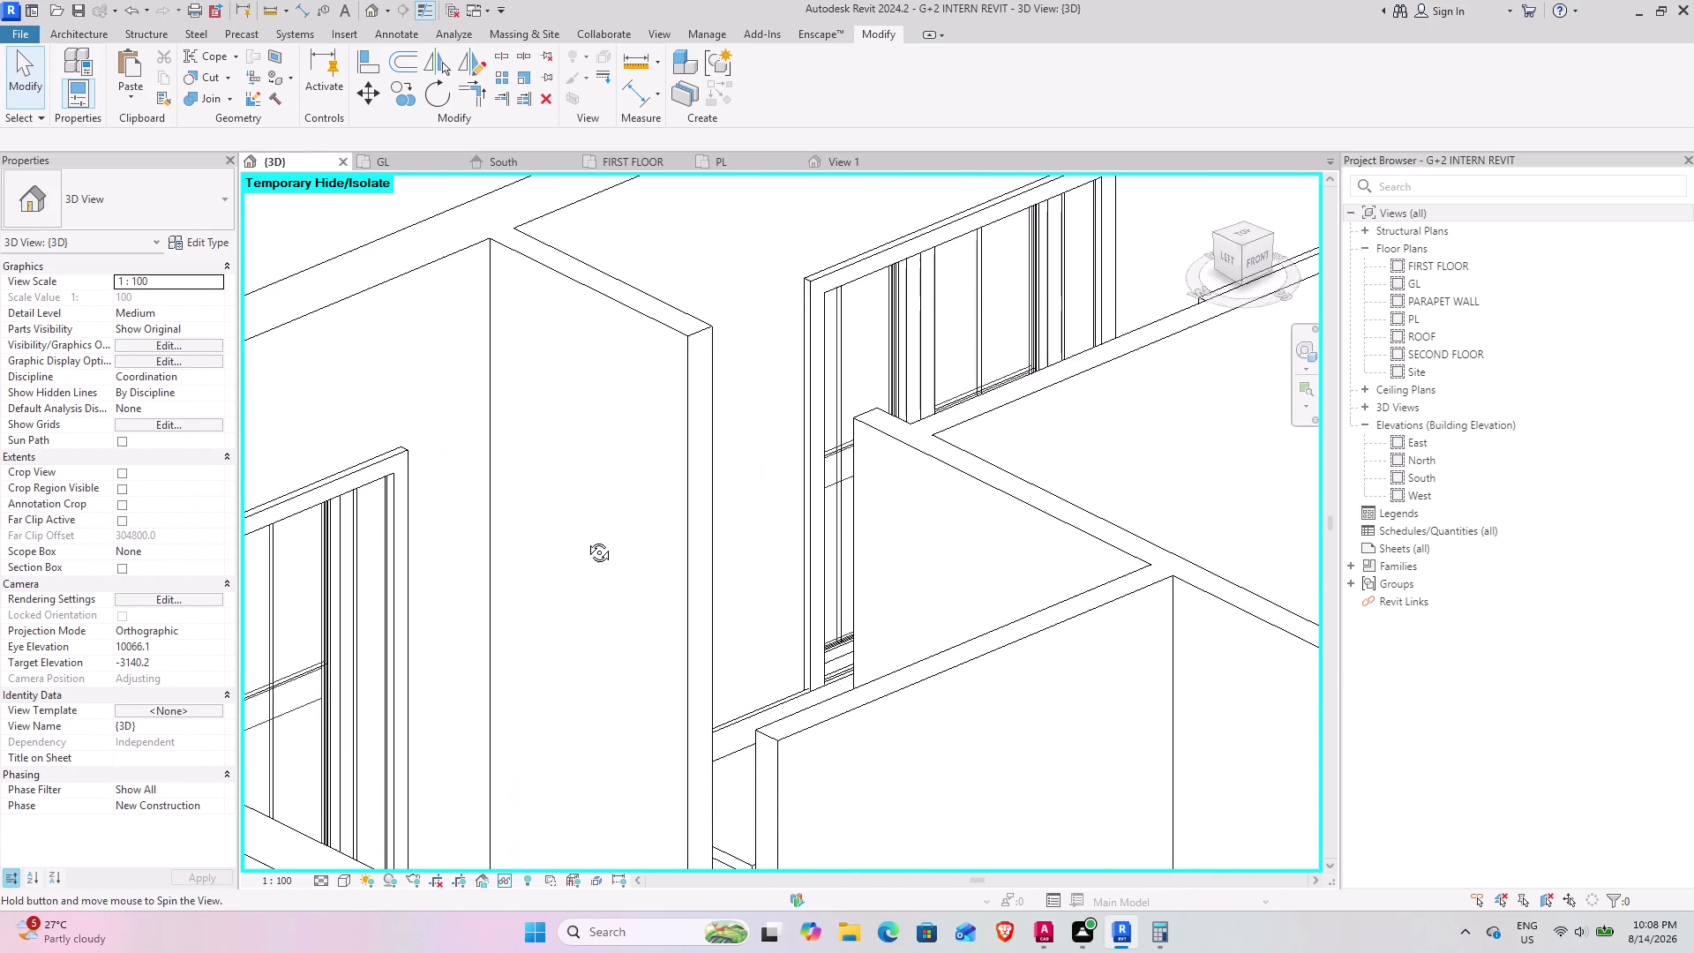
middle_drag(583, 538, 704, 696)
middle_drag(622, 744, 760, 682)
middle_drag(688, 761, 864, 417)
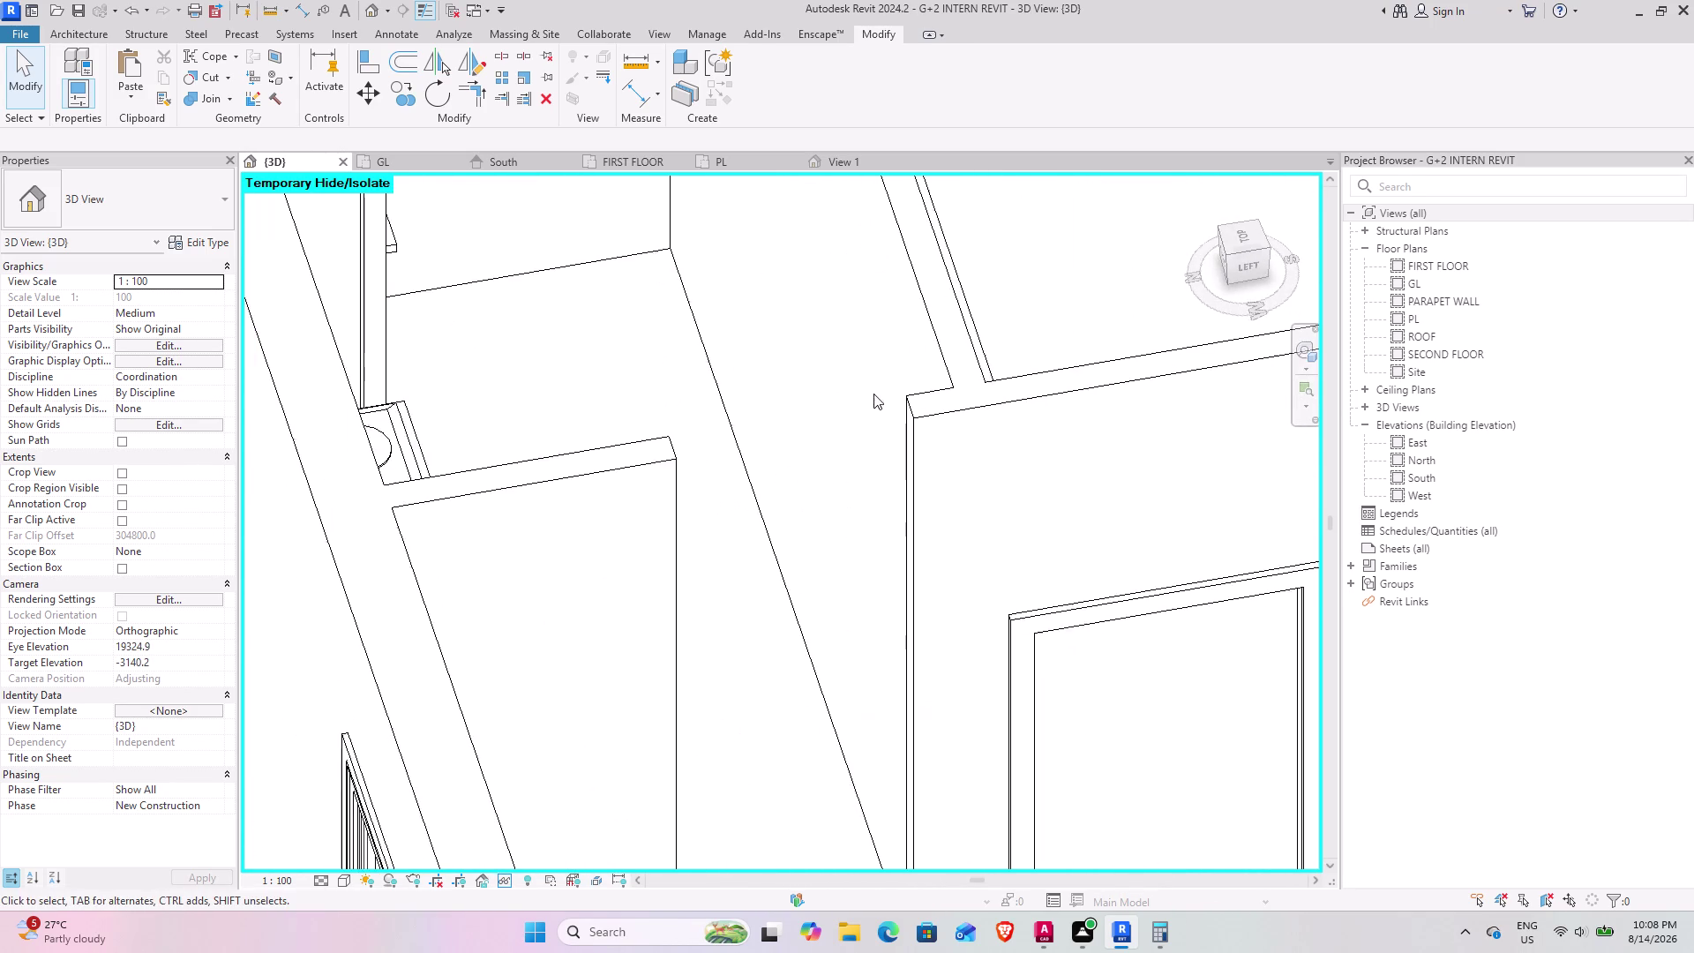
middle_drag(748, 572, 627, 477)
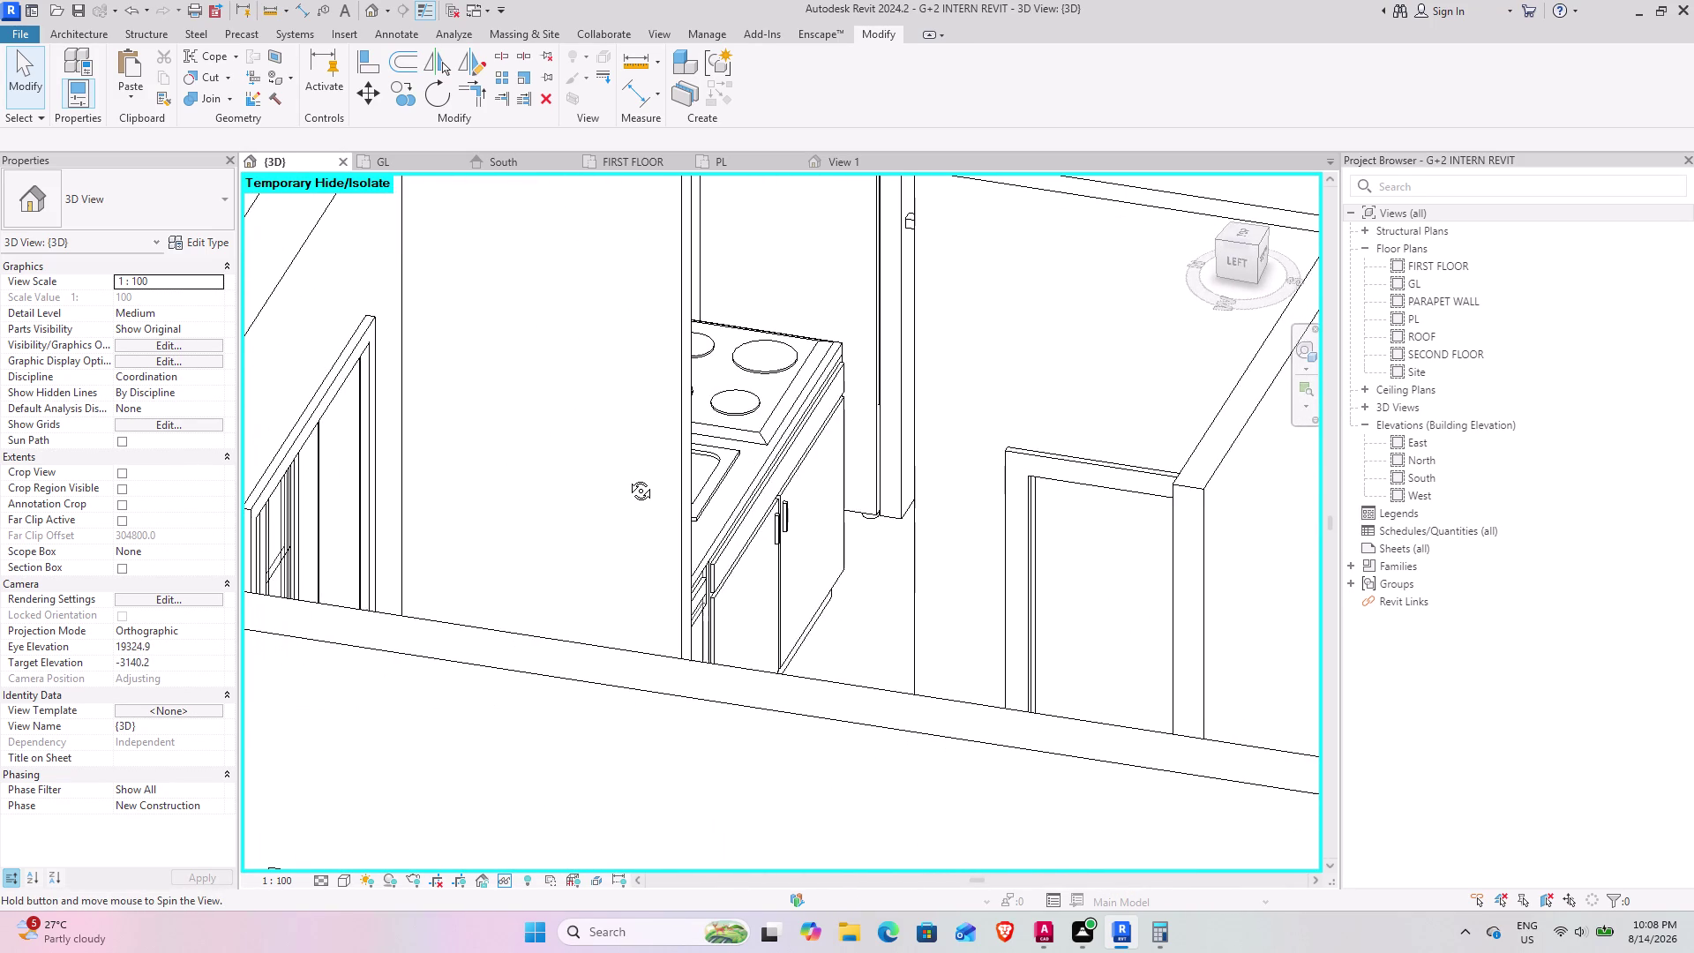
middle_drag(627, 477, 589, 510)
Inspect the counter, sink, window and wall stub, then return to the GL plan.
middle_drag(829, 547, 796, 609)
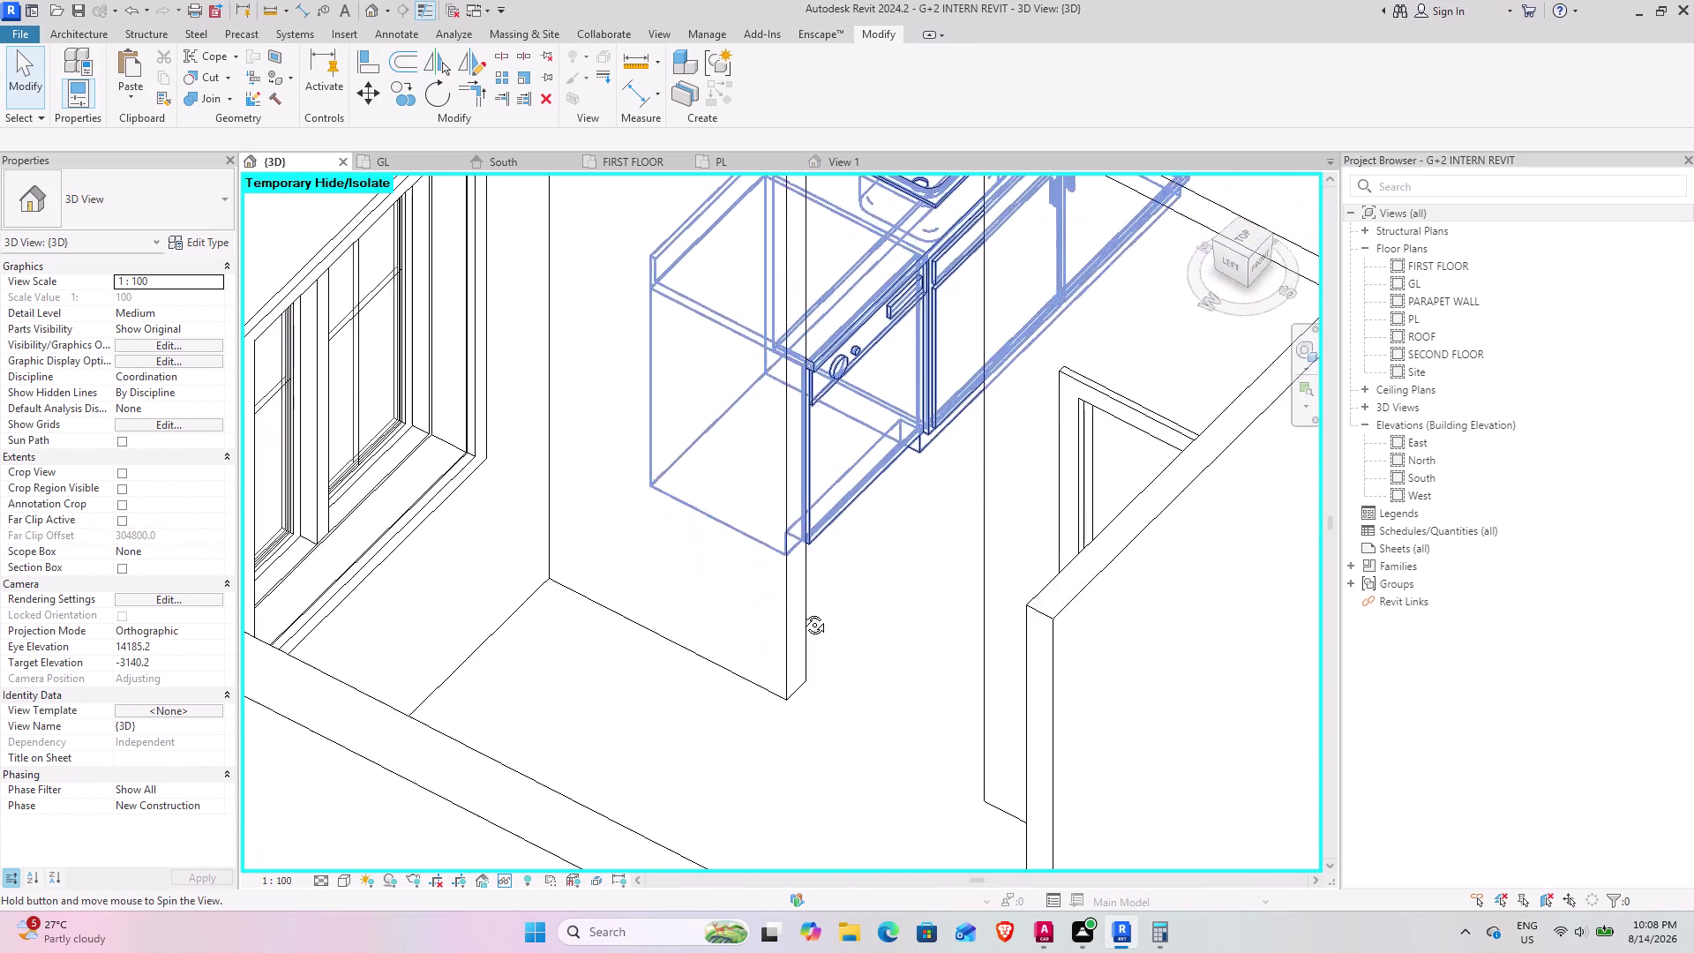
middle_drag(795, 610, 806, 584)
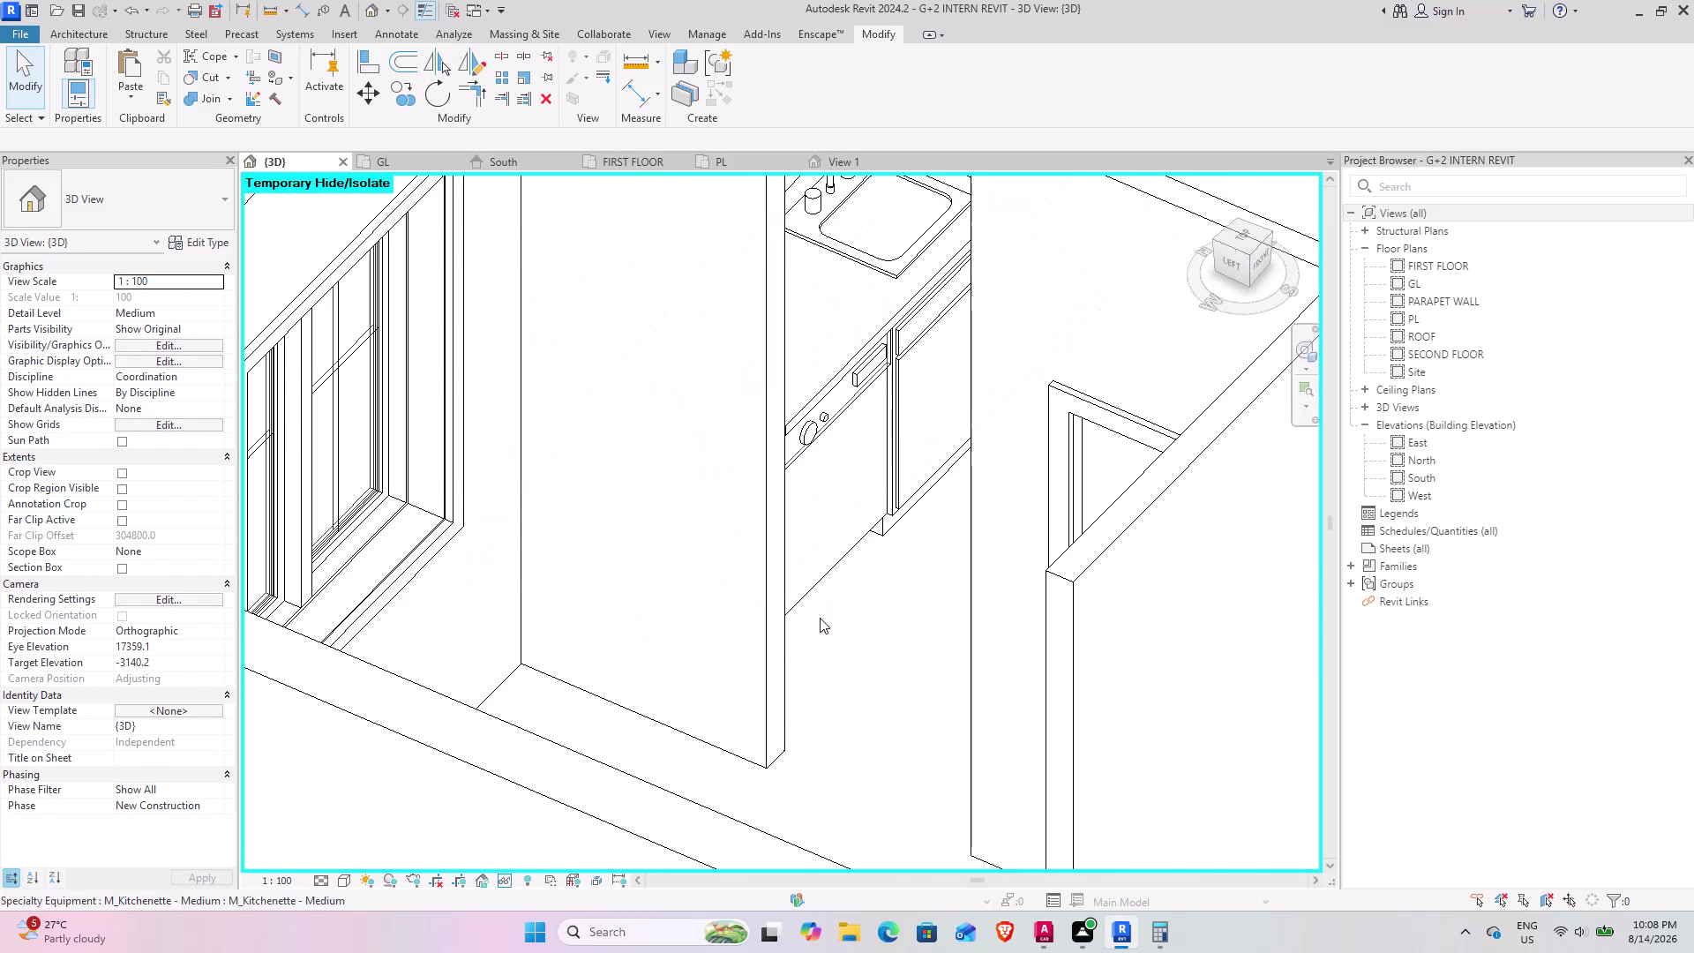
scroll(down, 3)
middle_drag(815, 618, 814, 529)
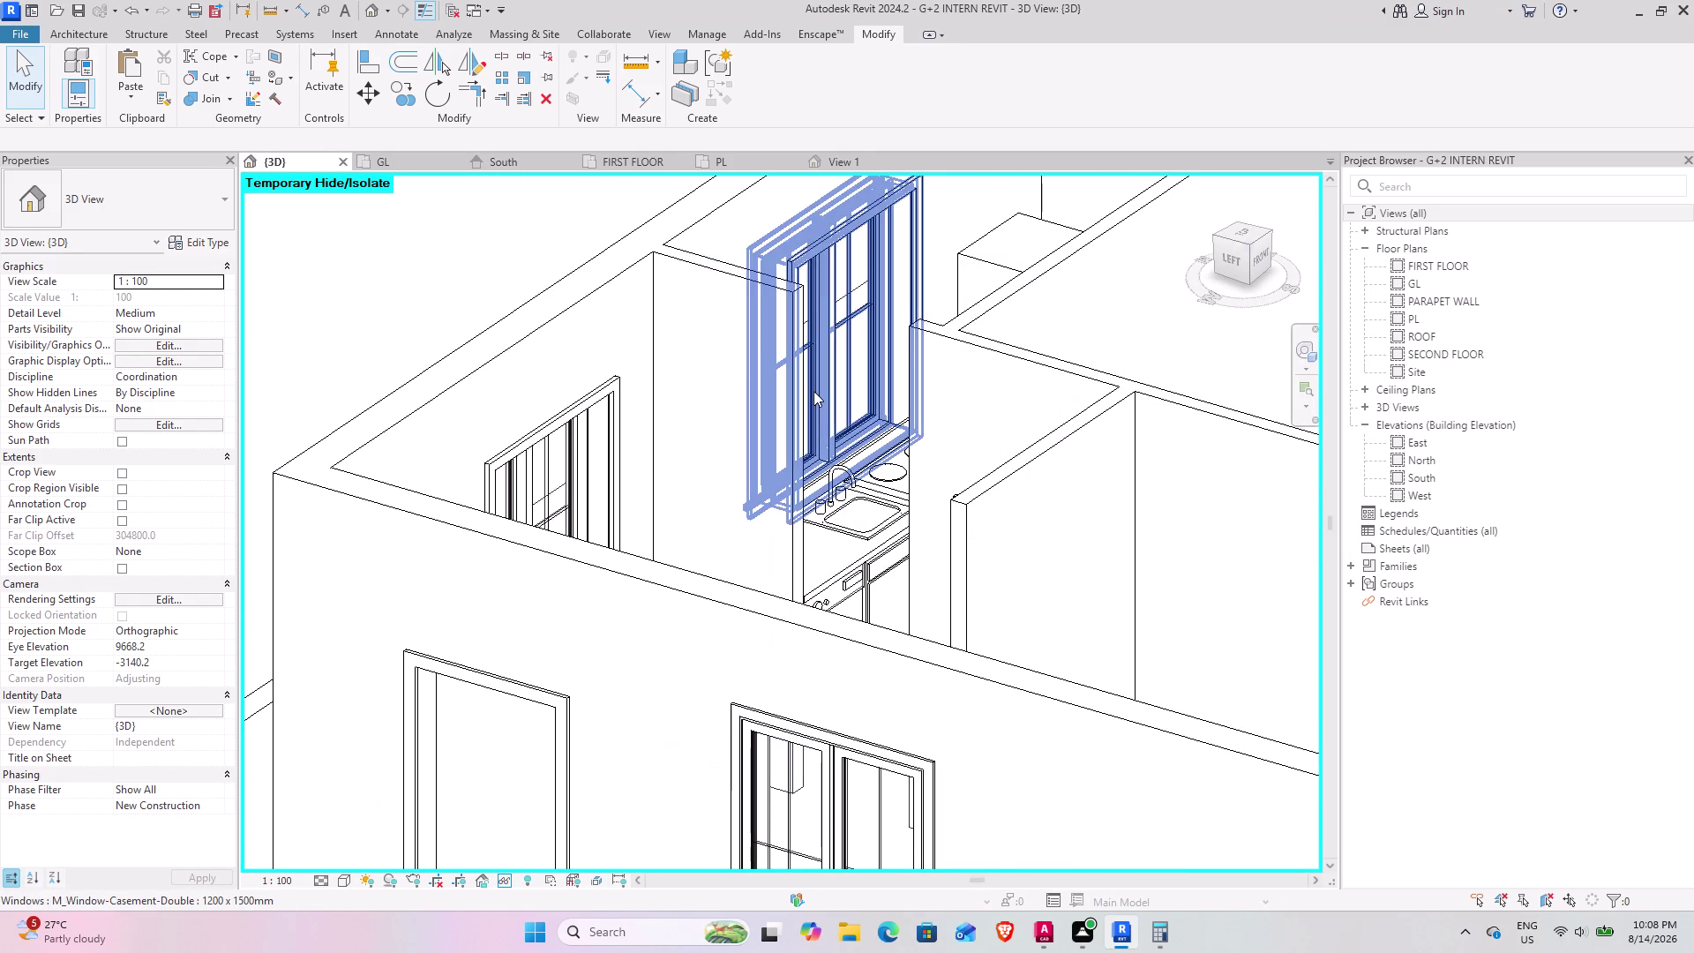
middle_drag(730, 360, 701, 356)
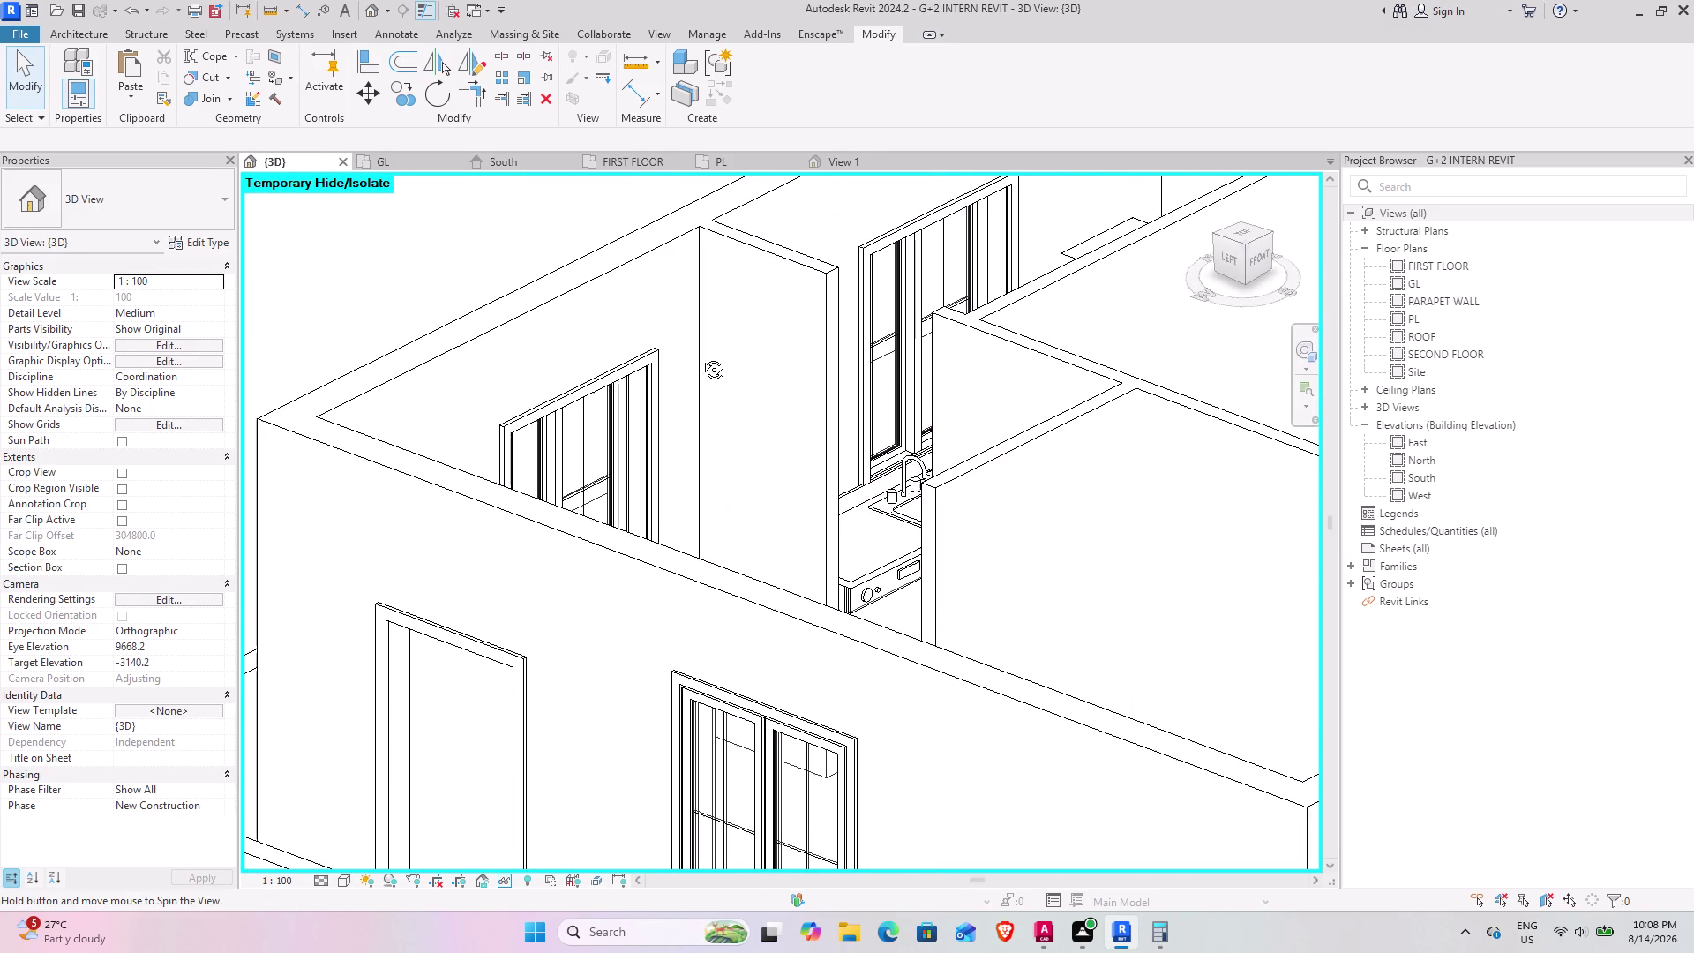
middle_drag(701, 356, 699, 355)
middle_drag(748, 324, 535, 481)
scroll(up, 3)
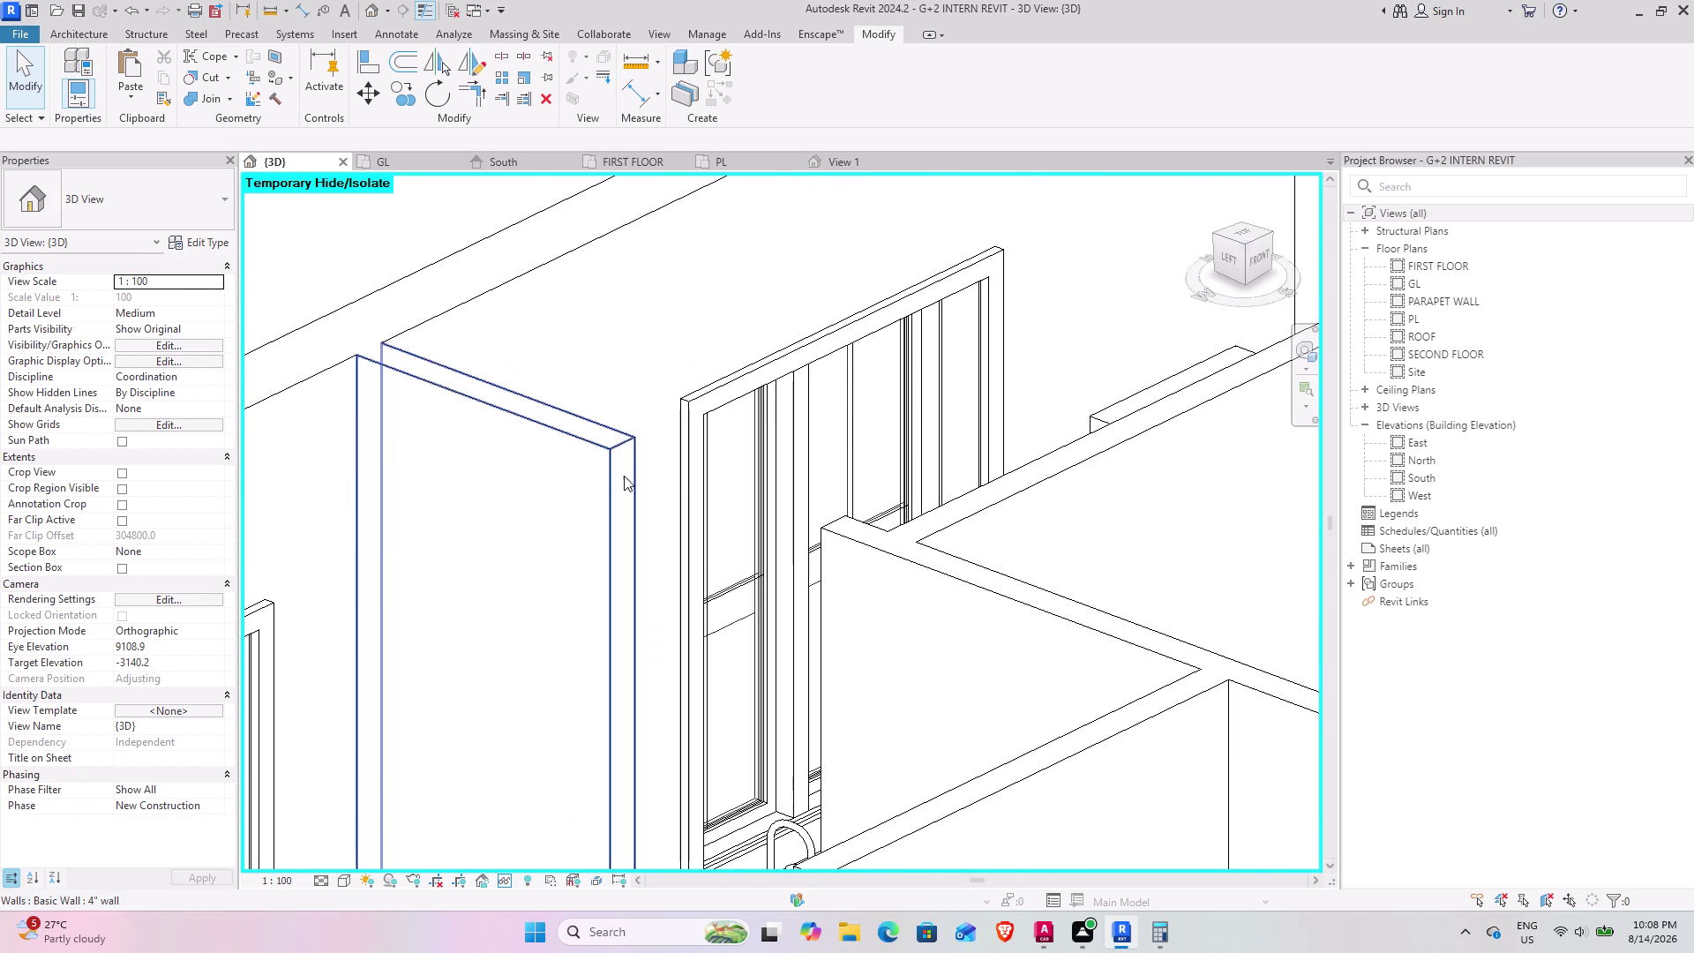
middle_drag(601, 465, 594, 371)
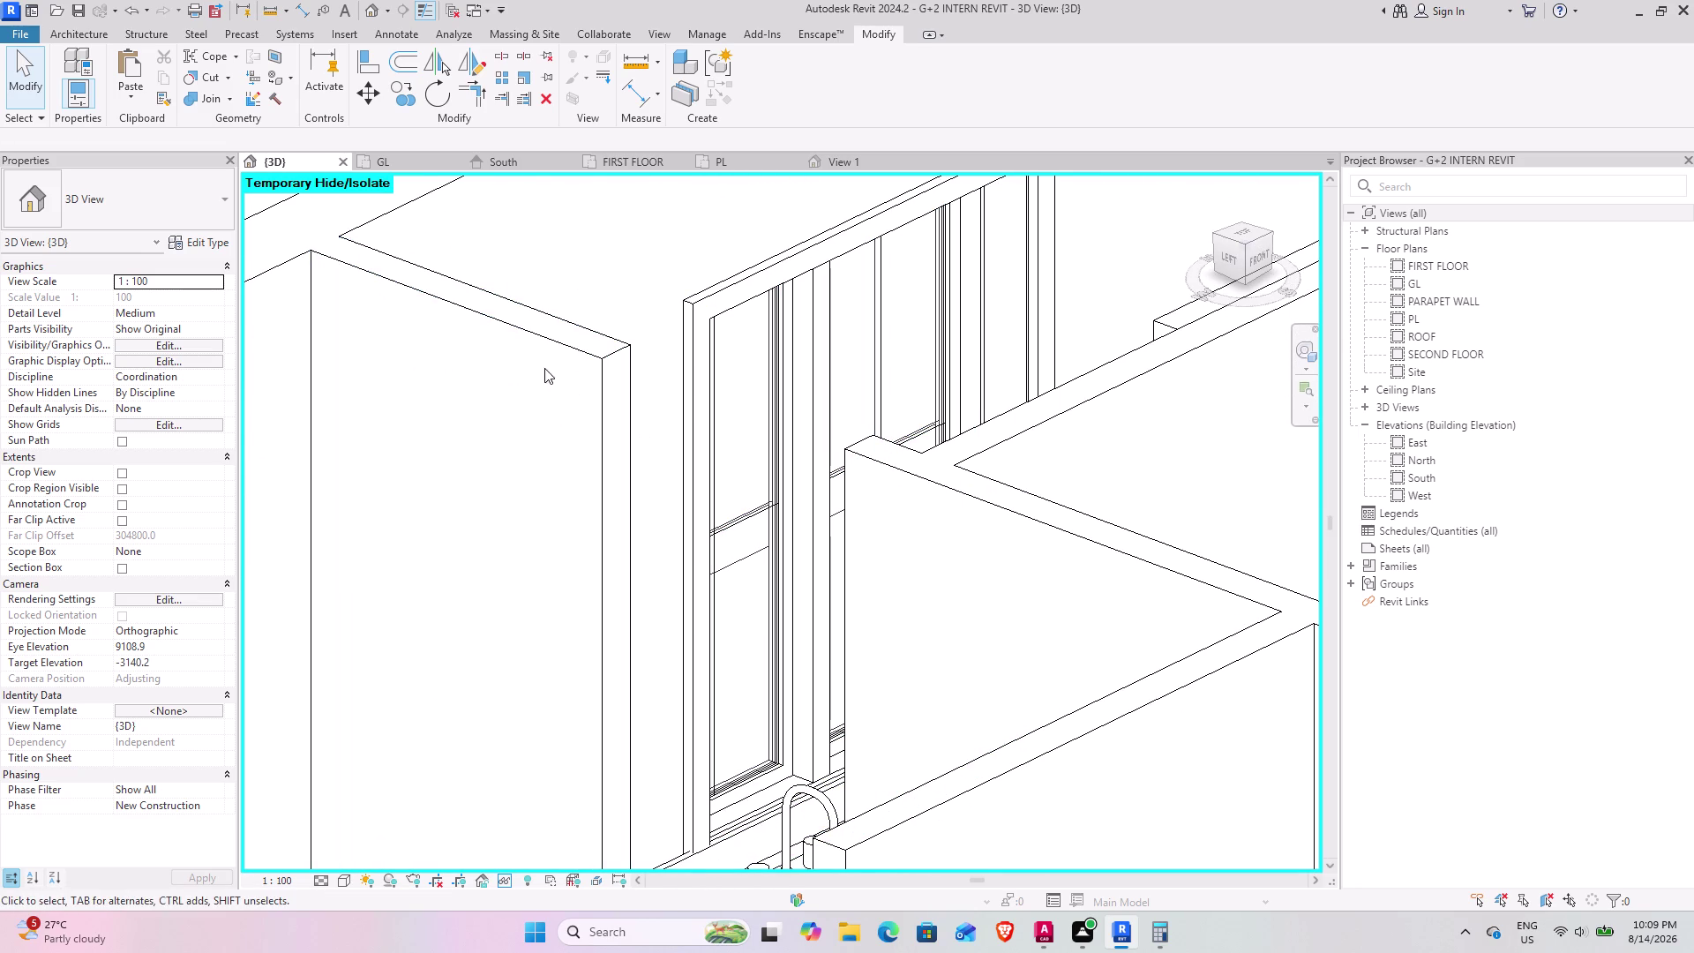
click(398, 167)
scroll(down, 3)
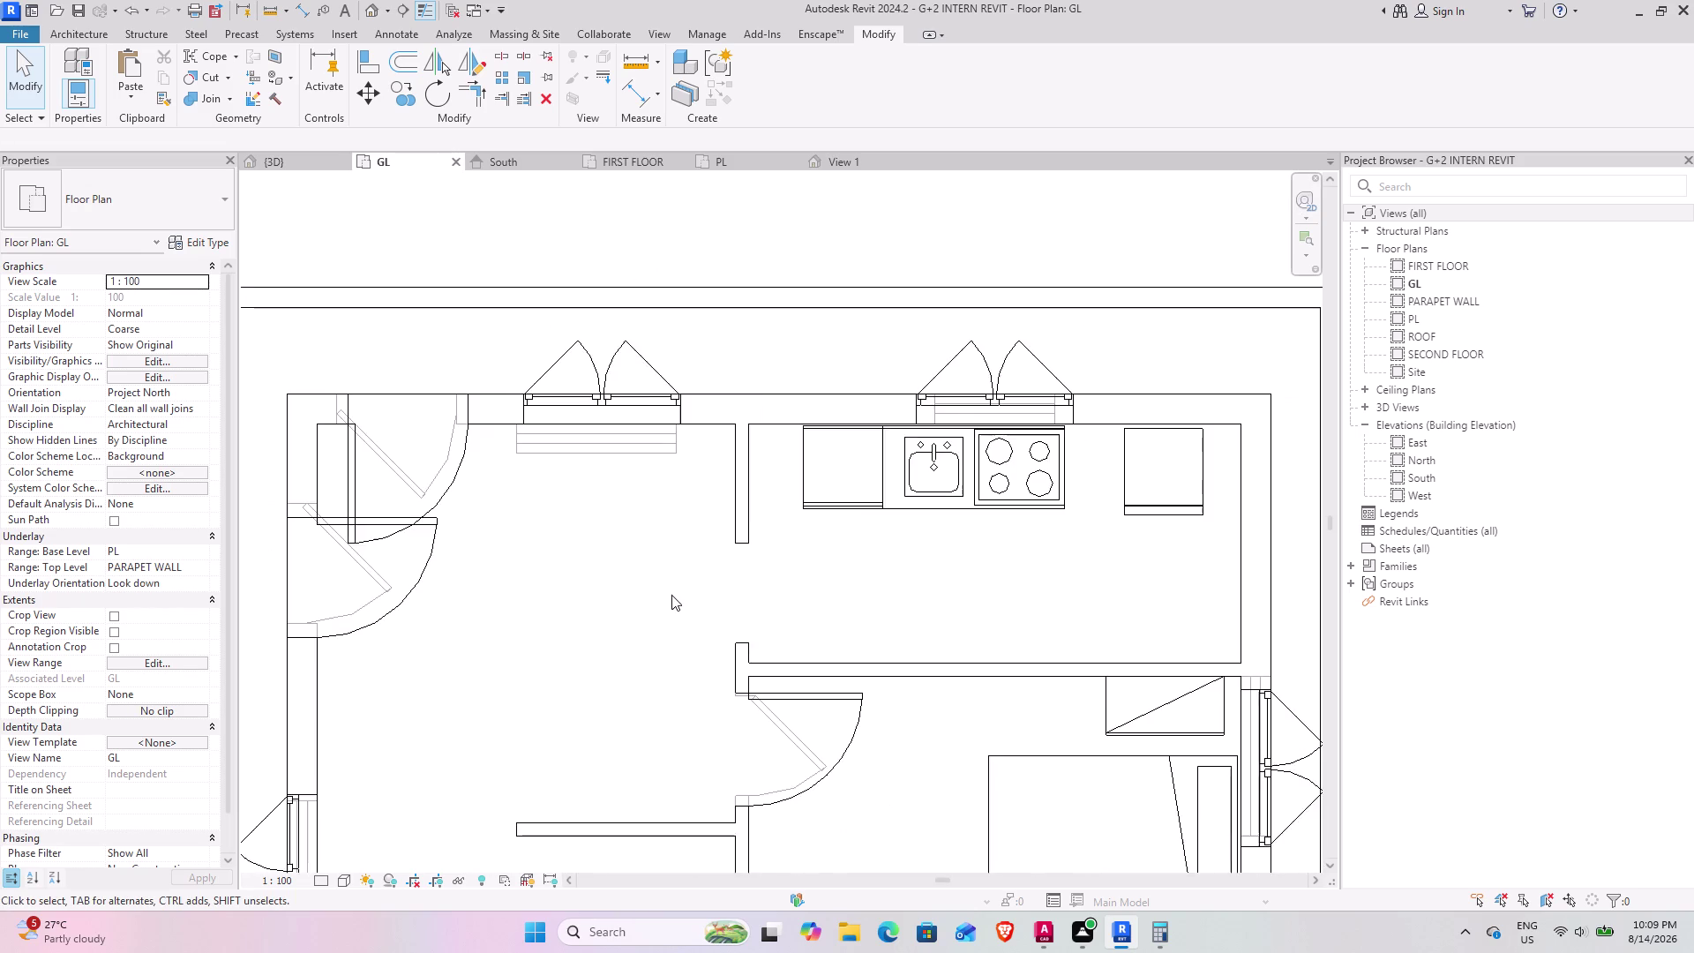
middle_drag(675, 576, 535, 500)
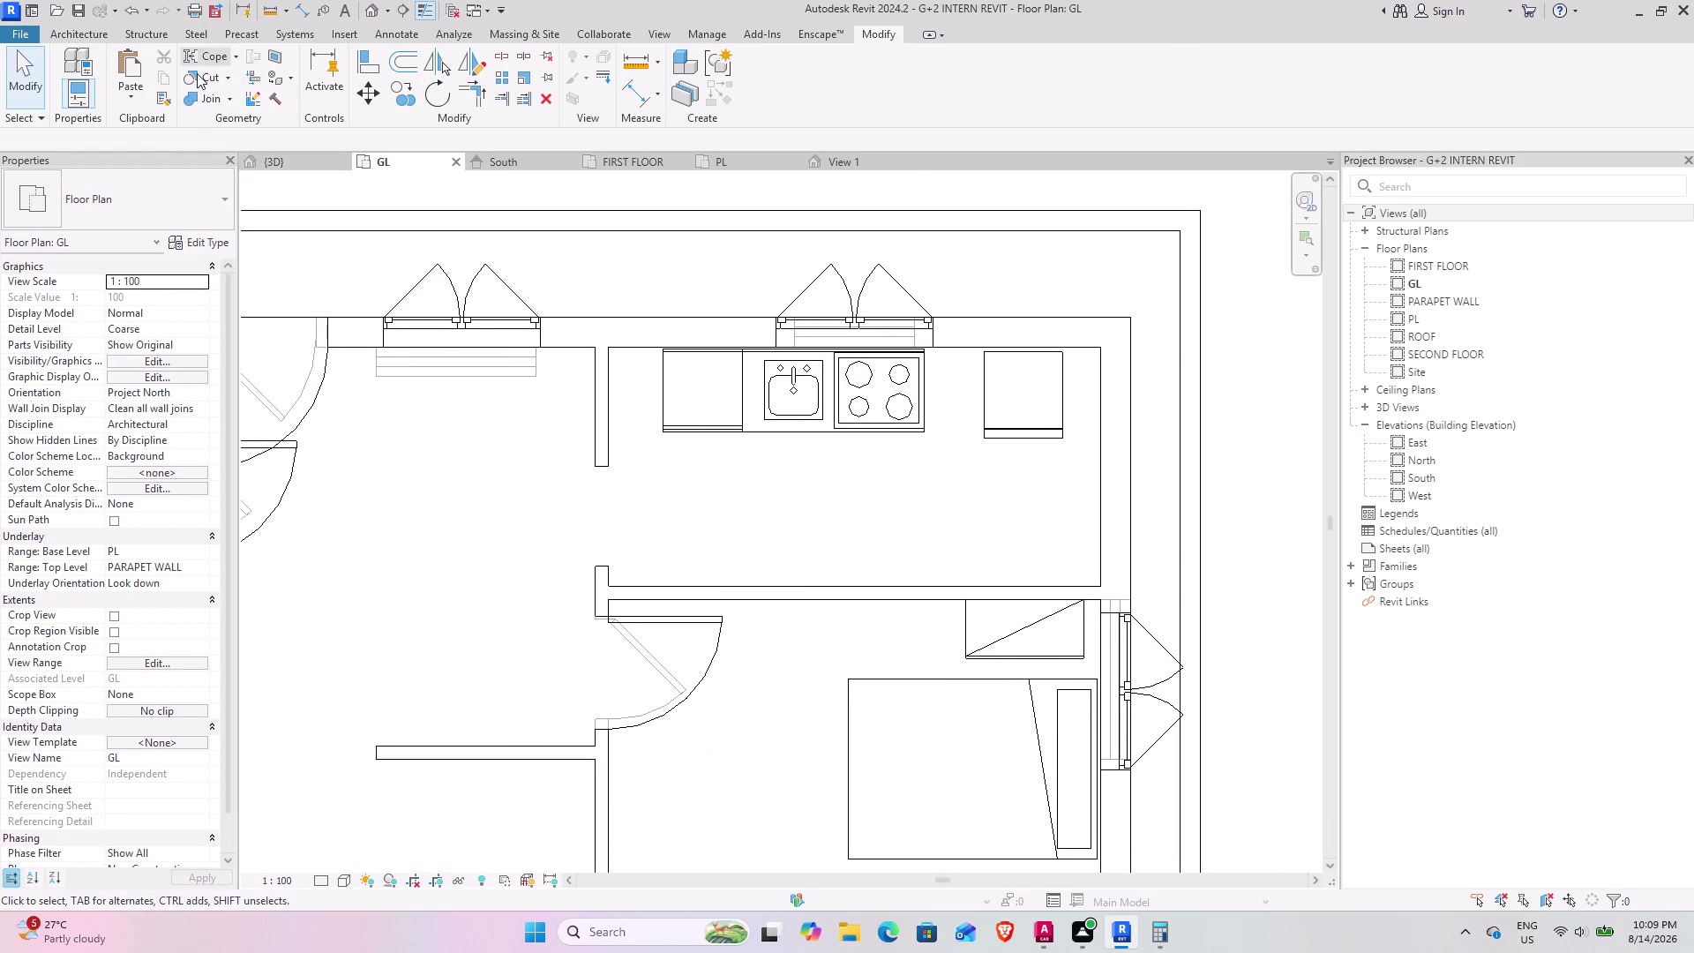
click(67, 20)
click(67, 27)
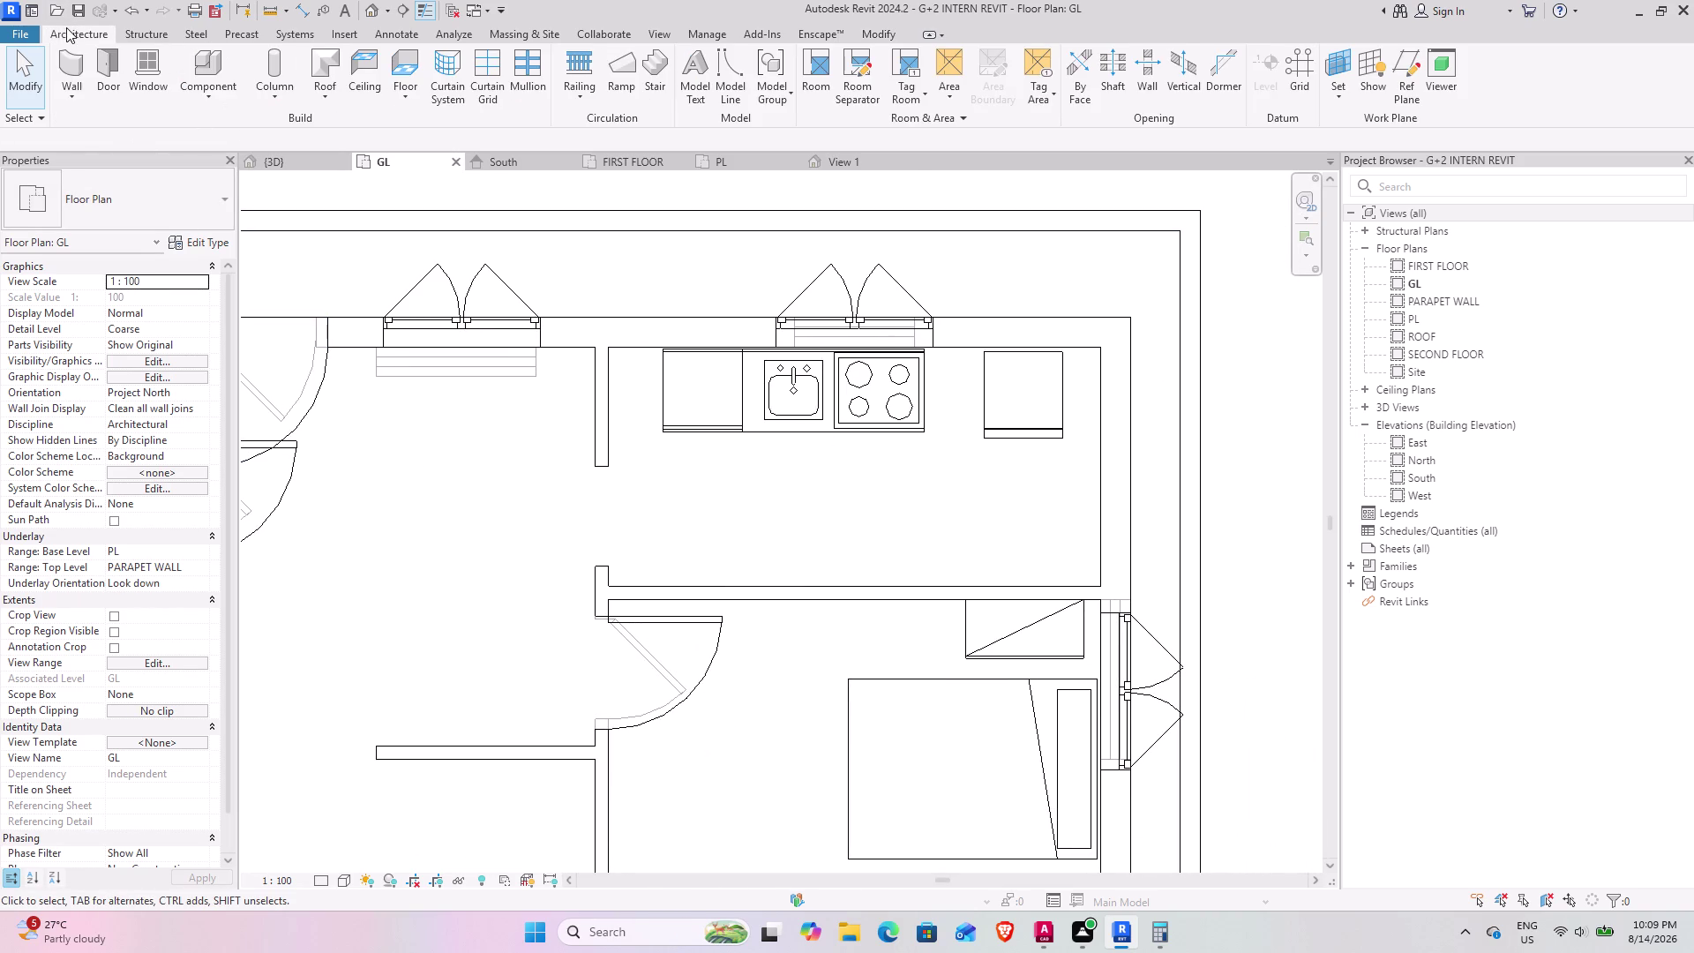
click(608, 408)
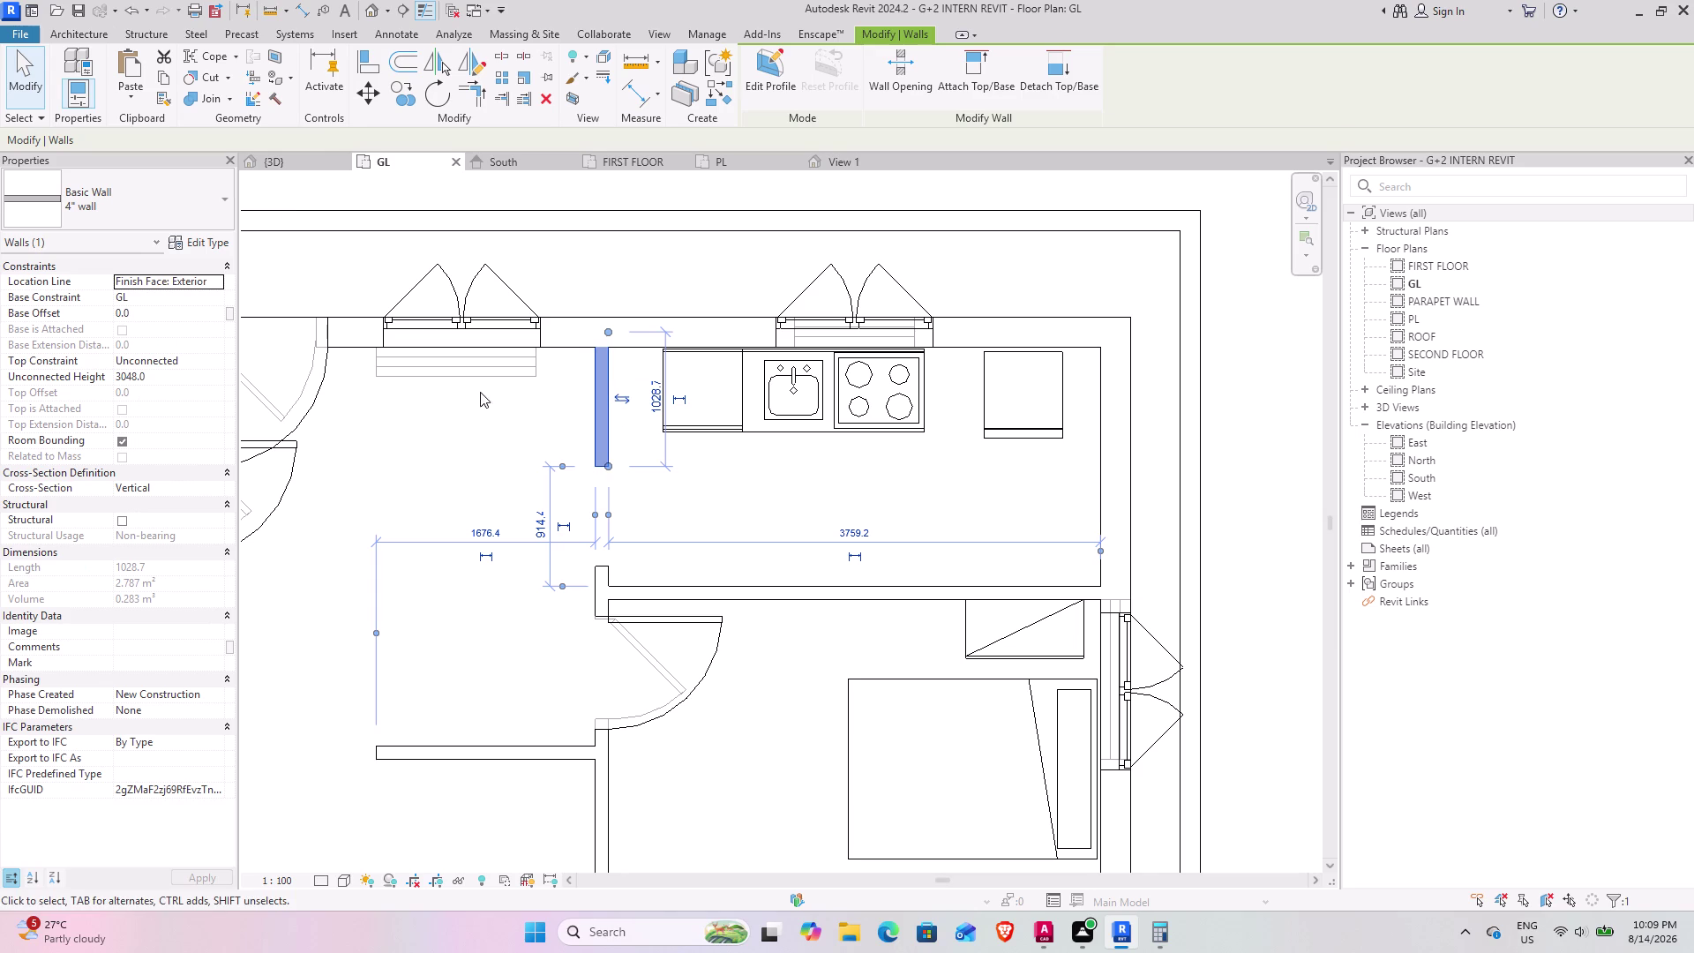
click(713, 105)
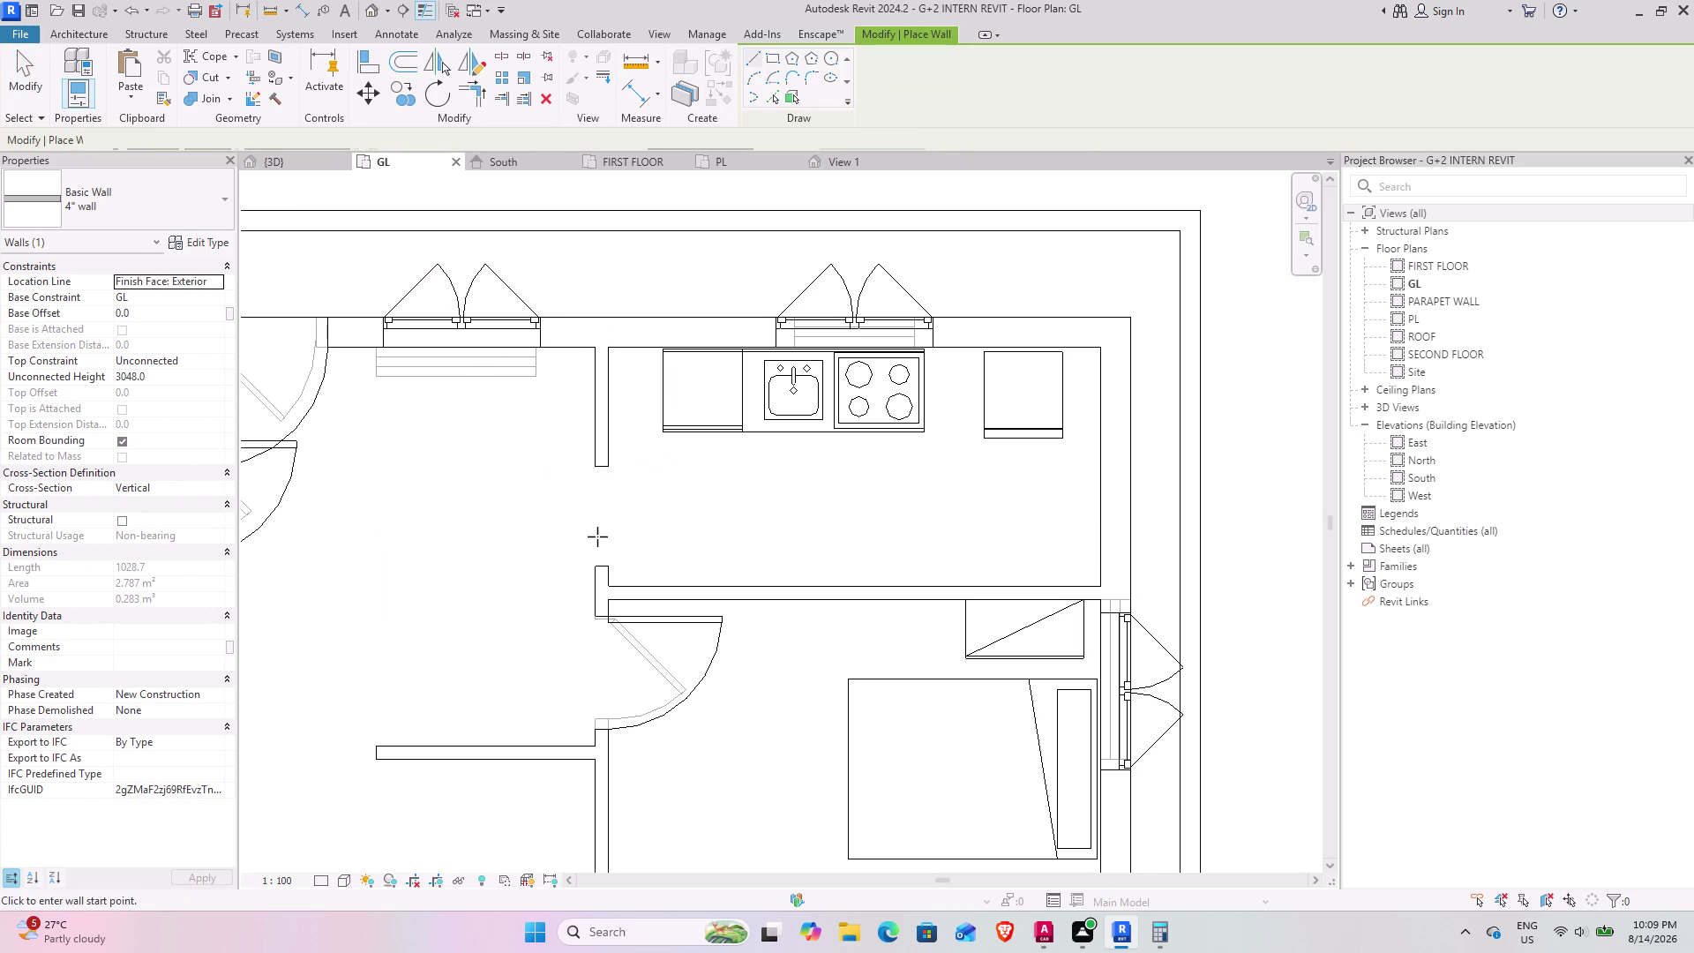
scroll(up, 3)
scroll(up, 3)
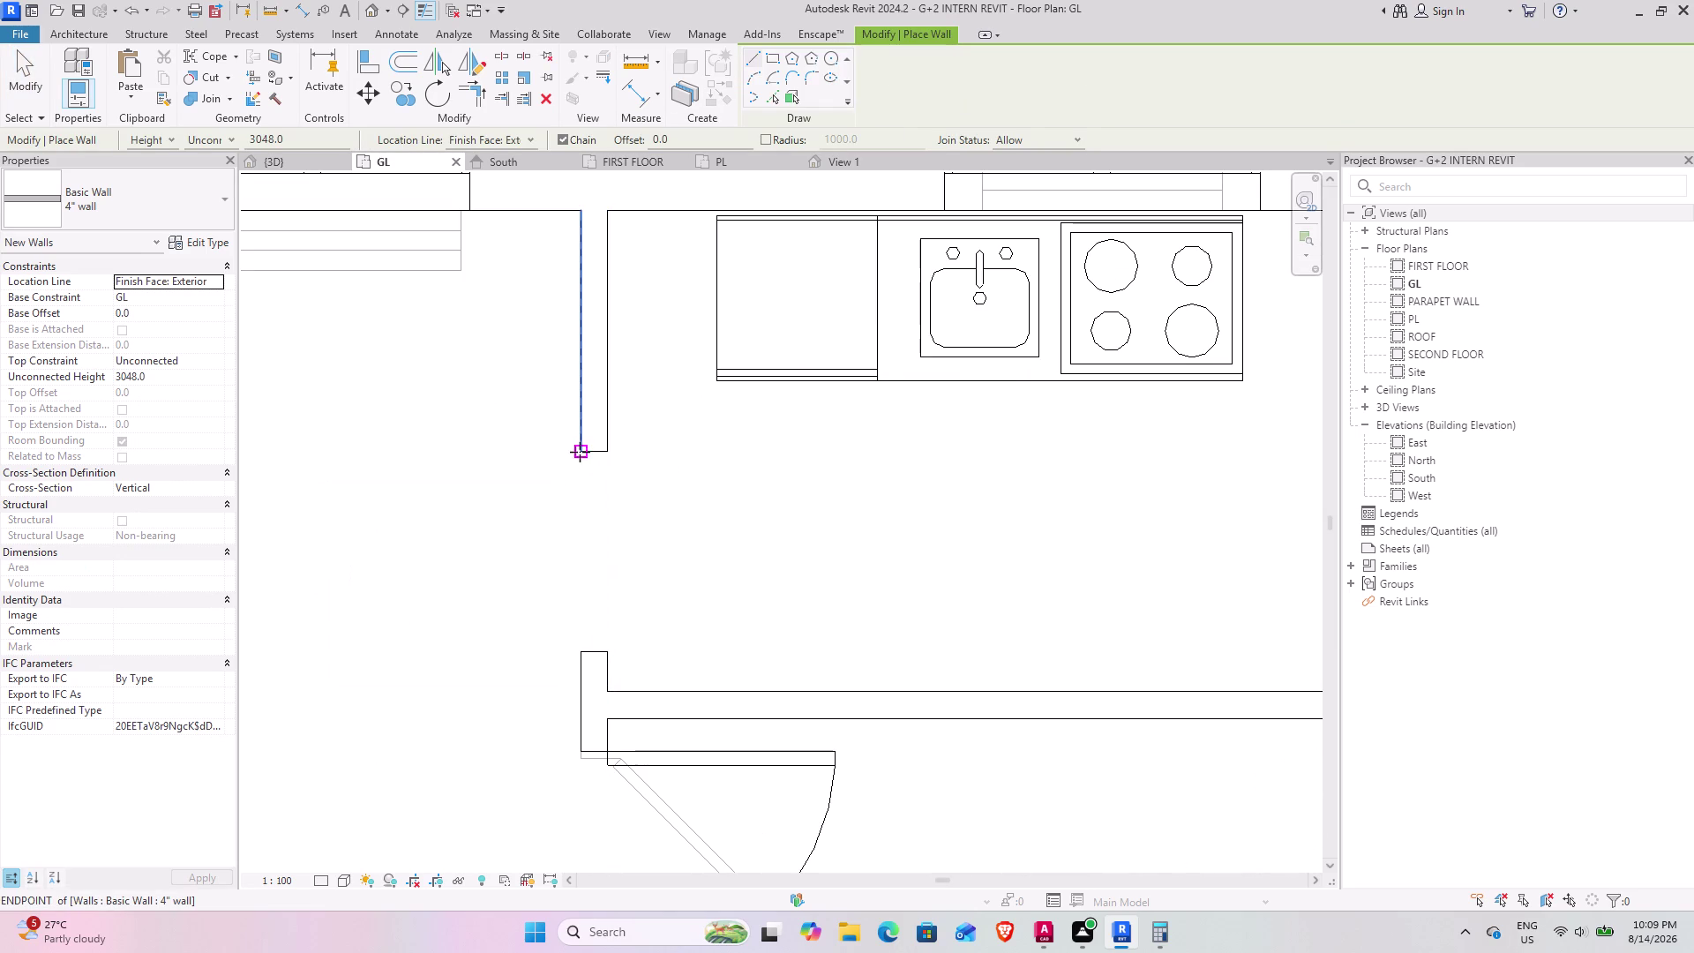
click(580, 452)
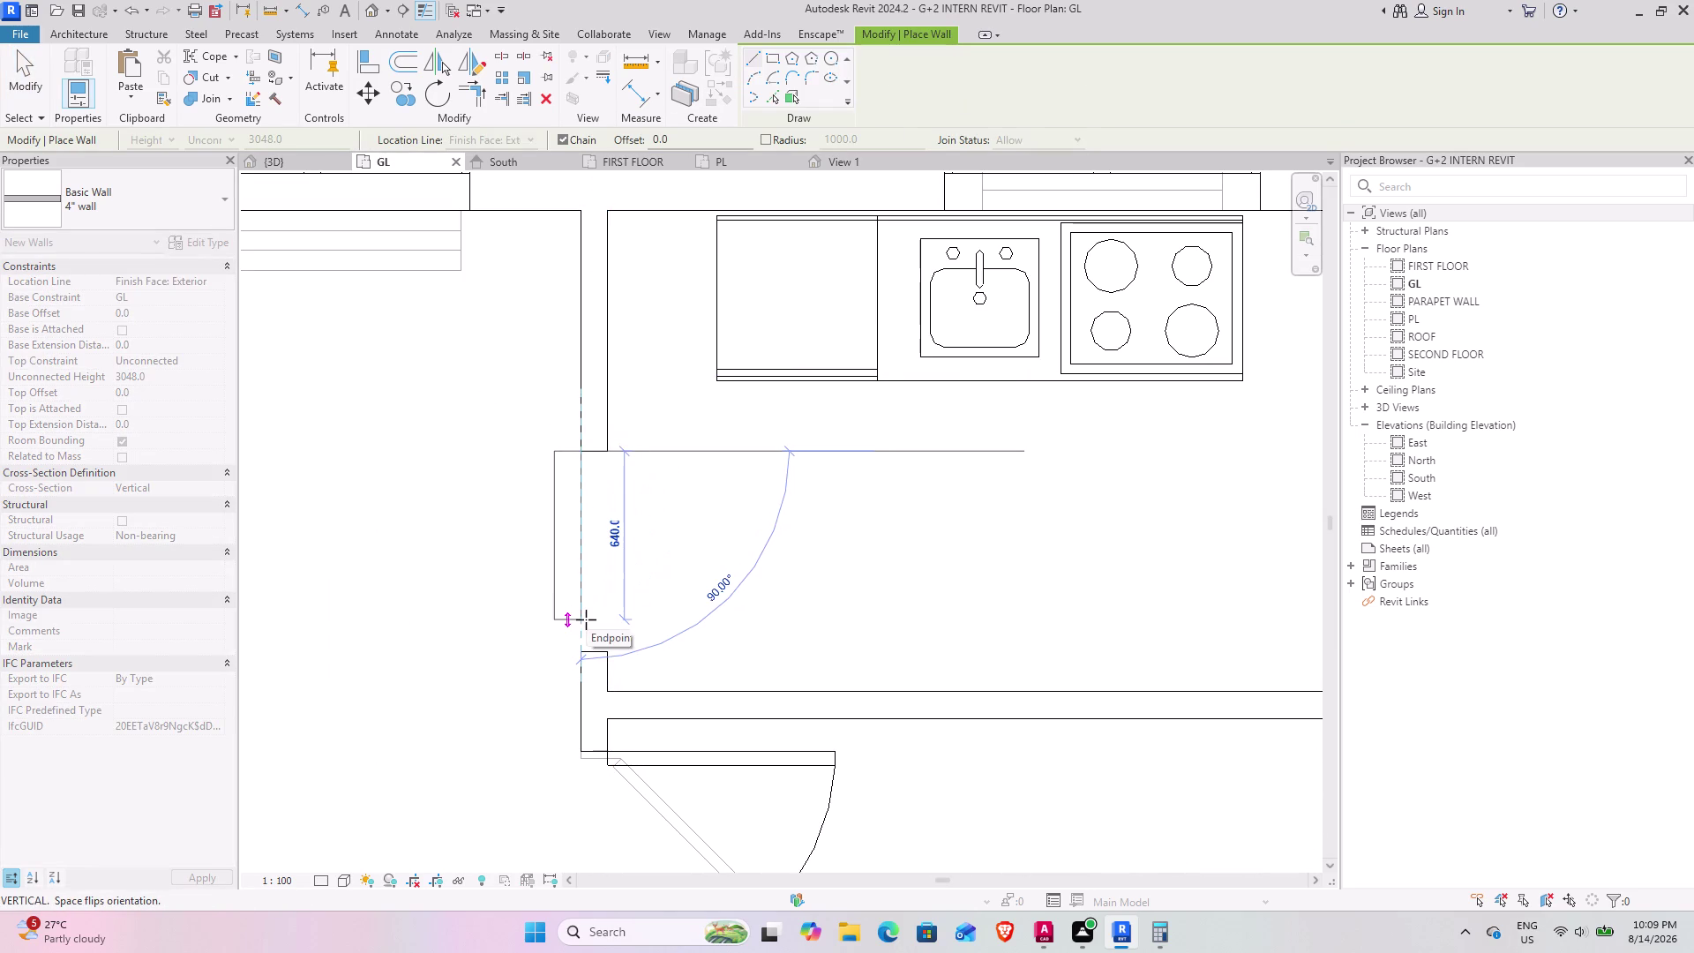
key(space)
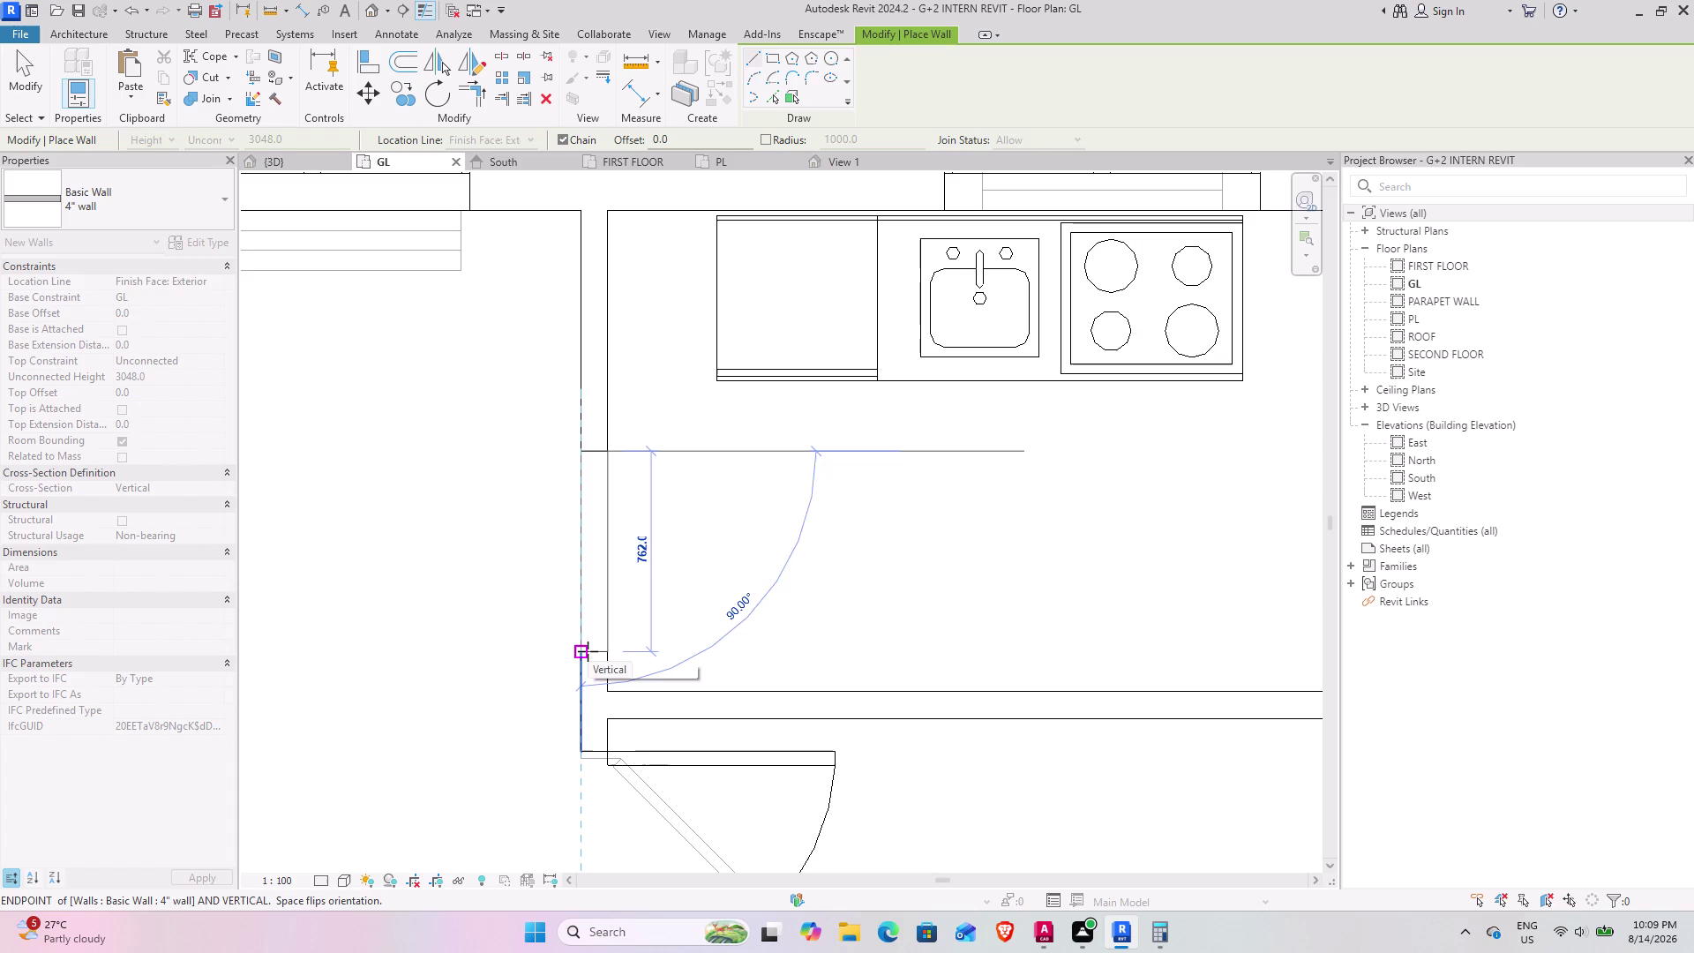
click(588, 651)
key(Escape)
key(Escape)
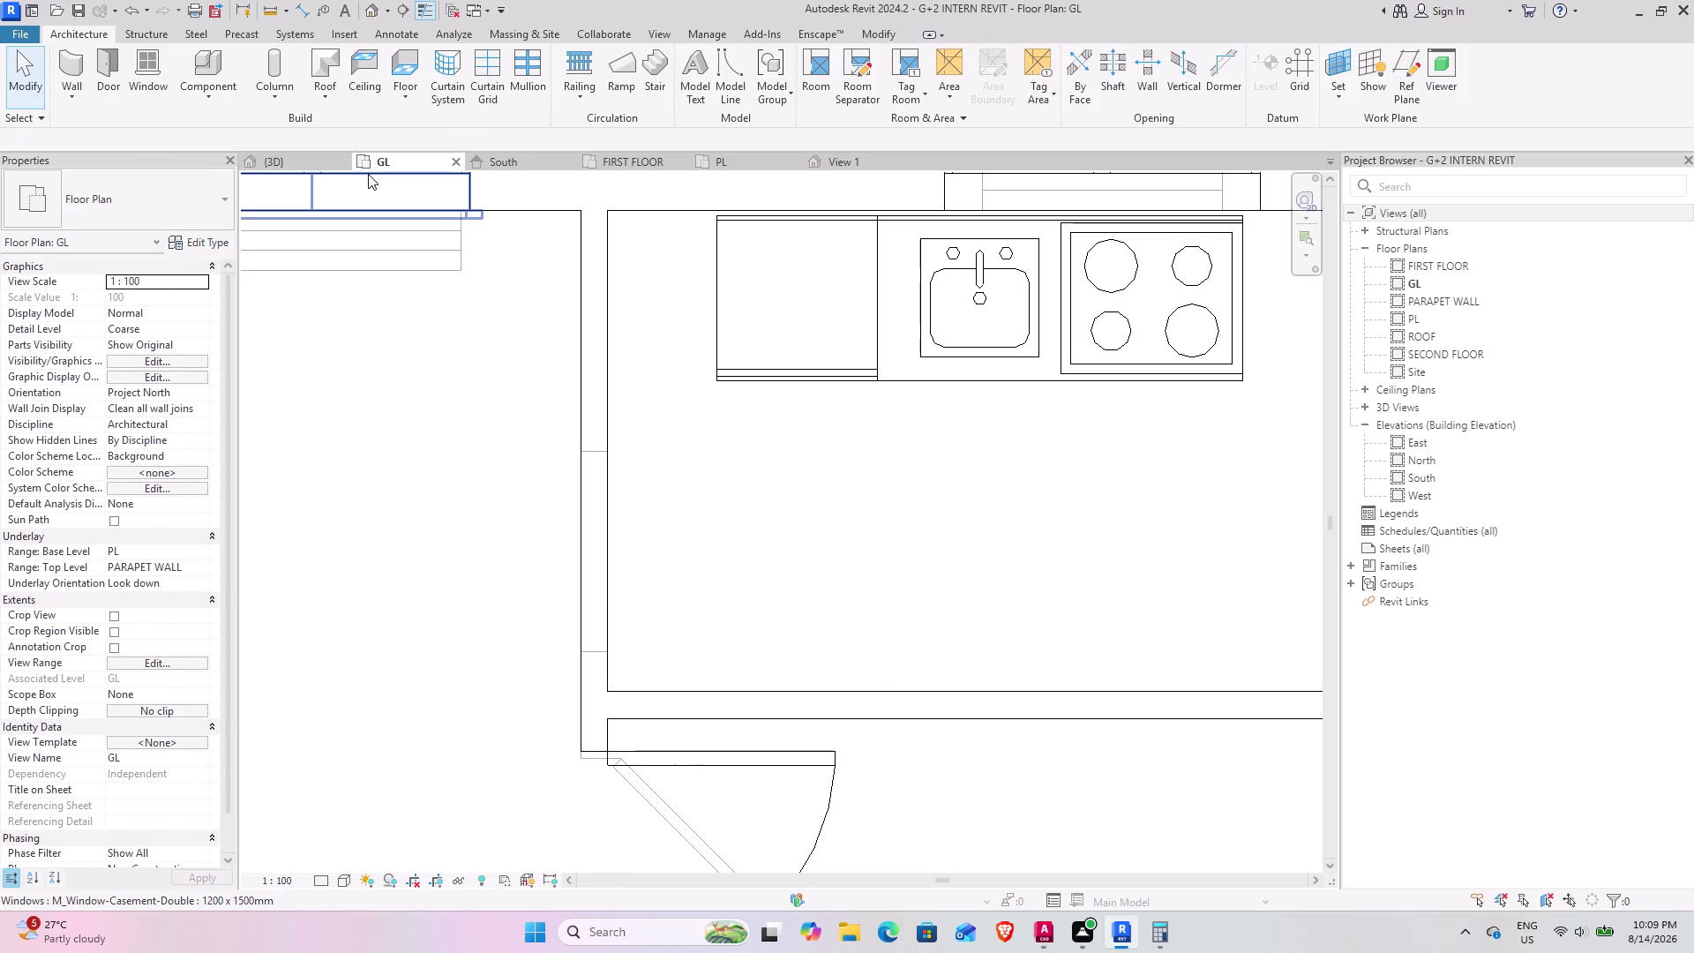
click(288, 164)
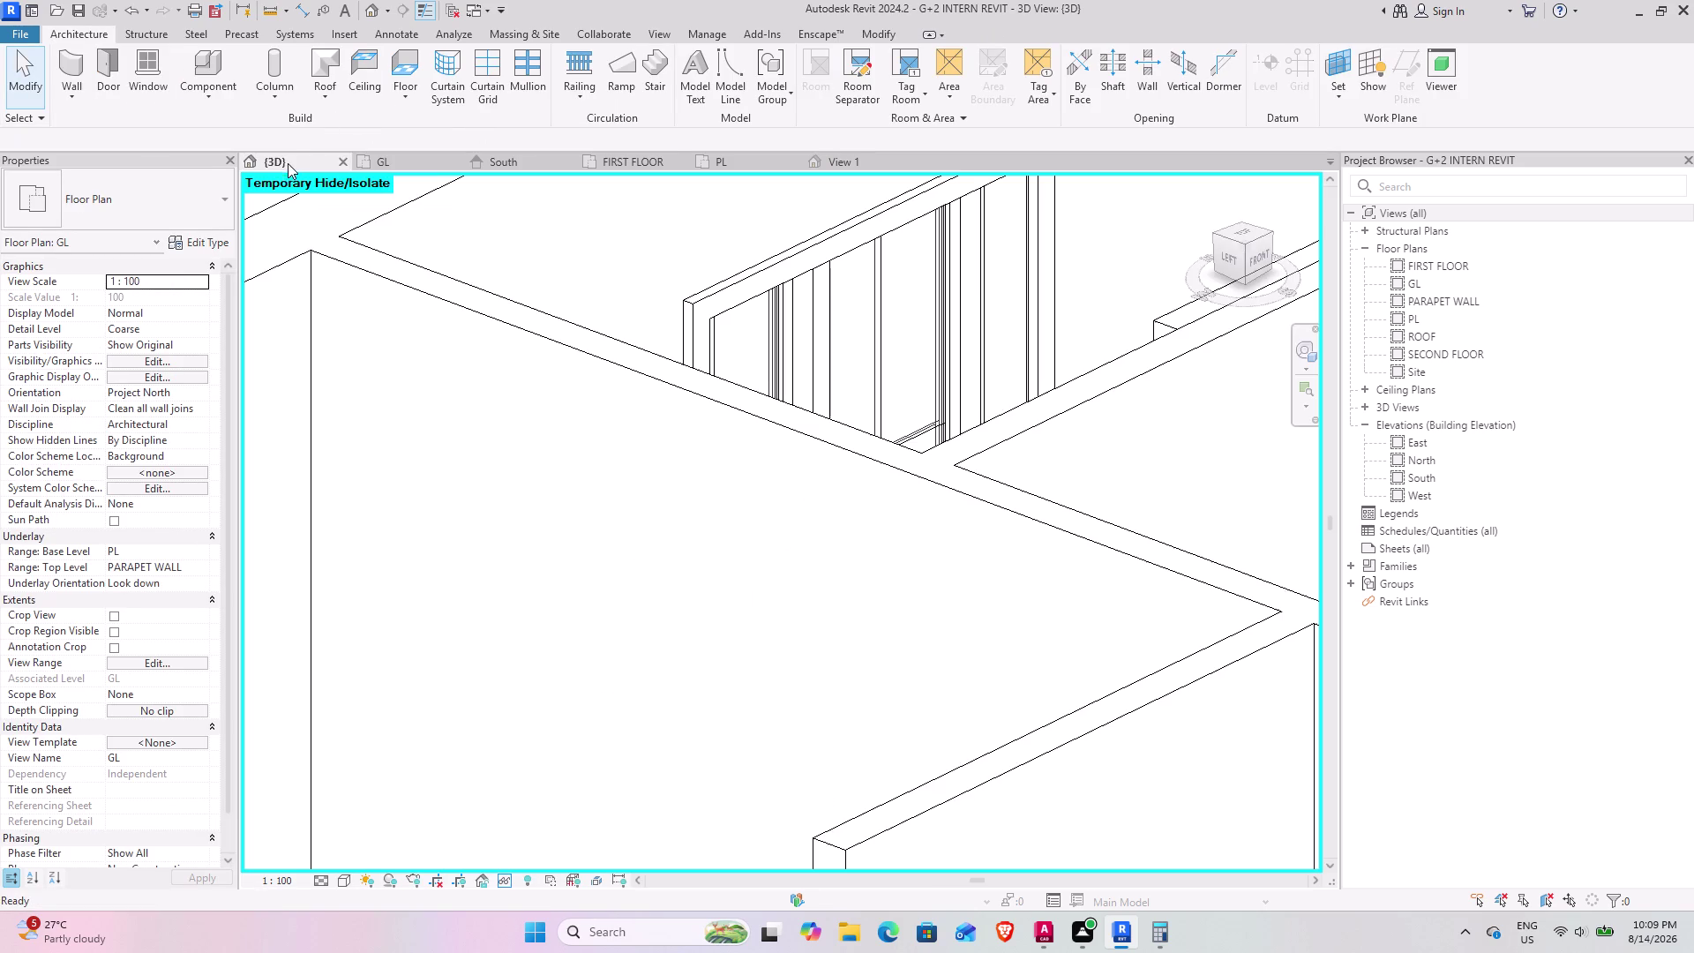
key(ctrl+z)
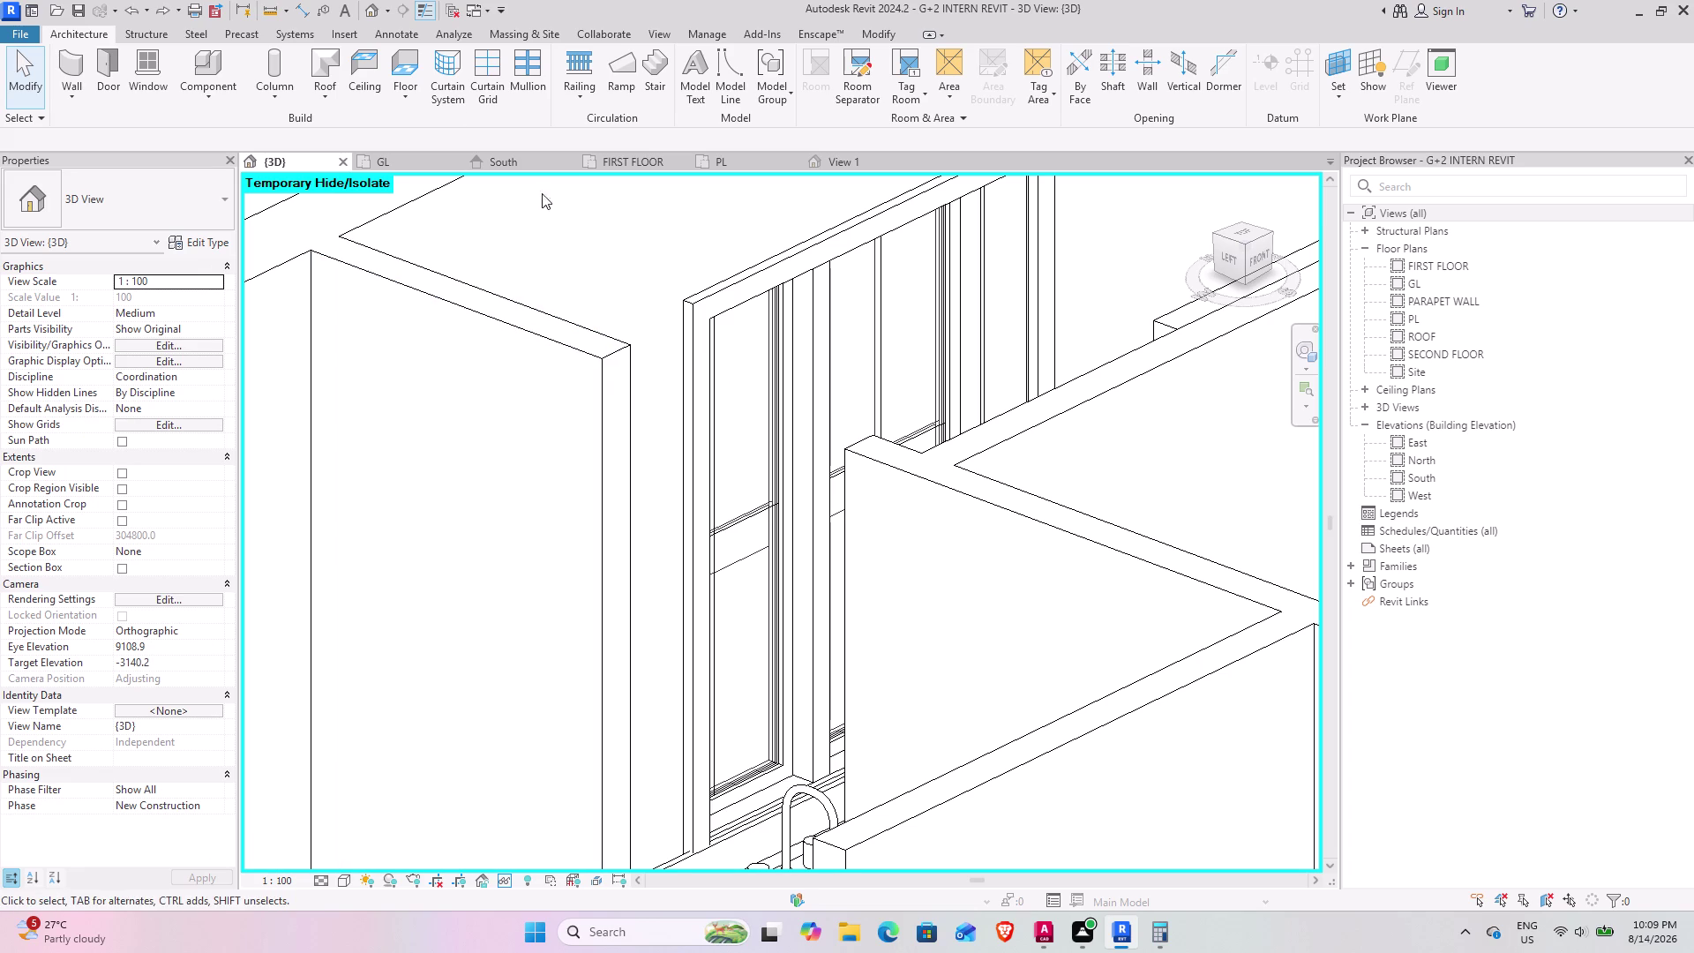
click(397, 163)
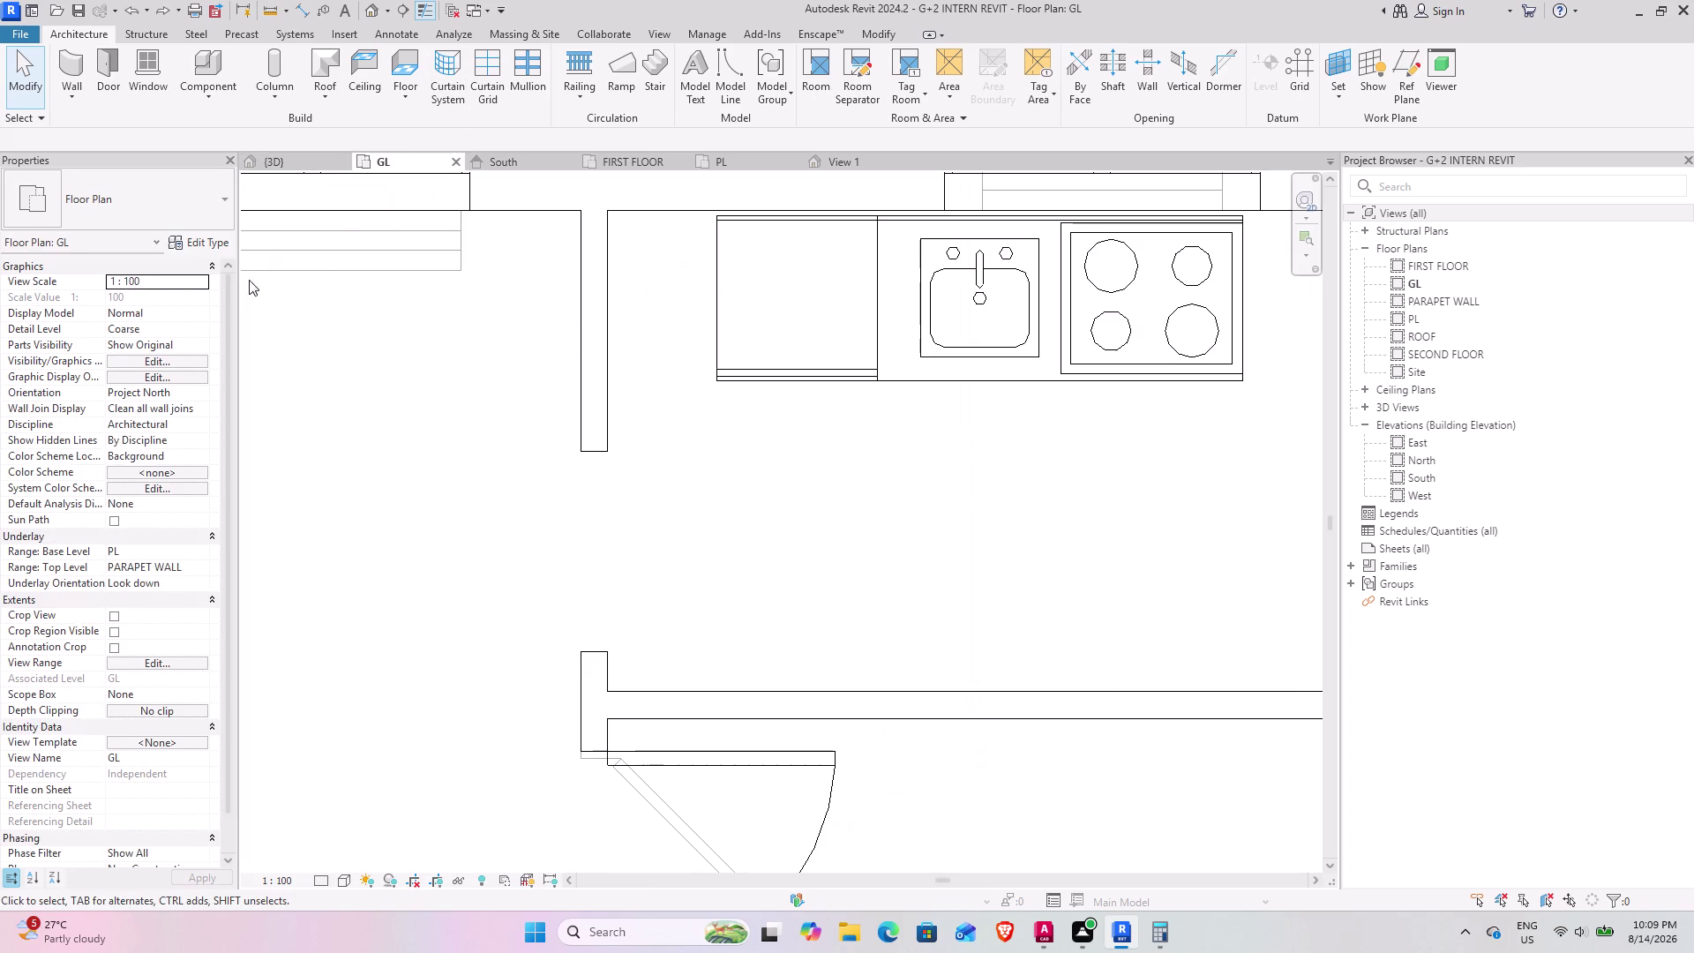
Start a similar wall from the stub with CS and set its base offset to 7' (2133.6 mm).
click(598, 336)
text(C)
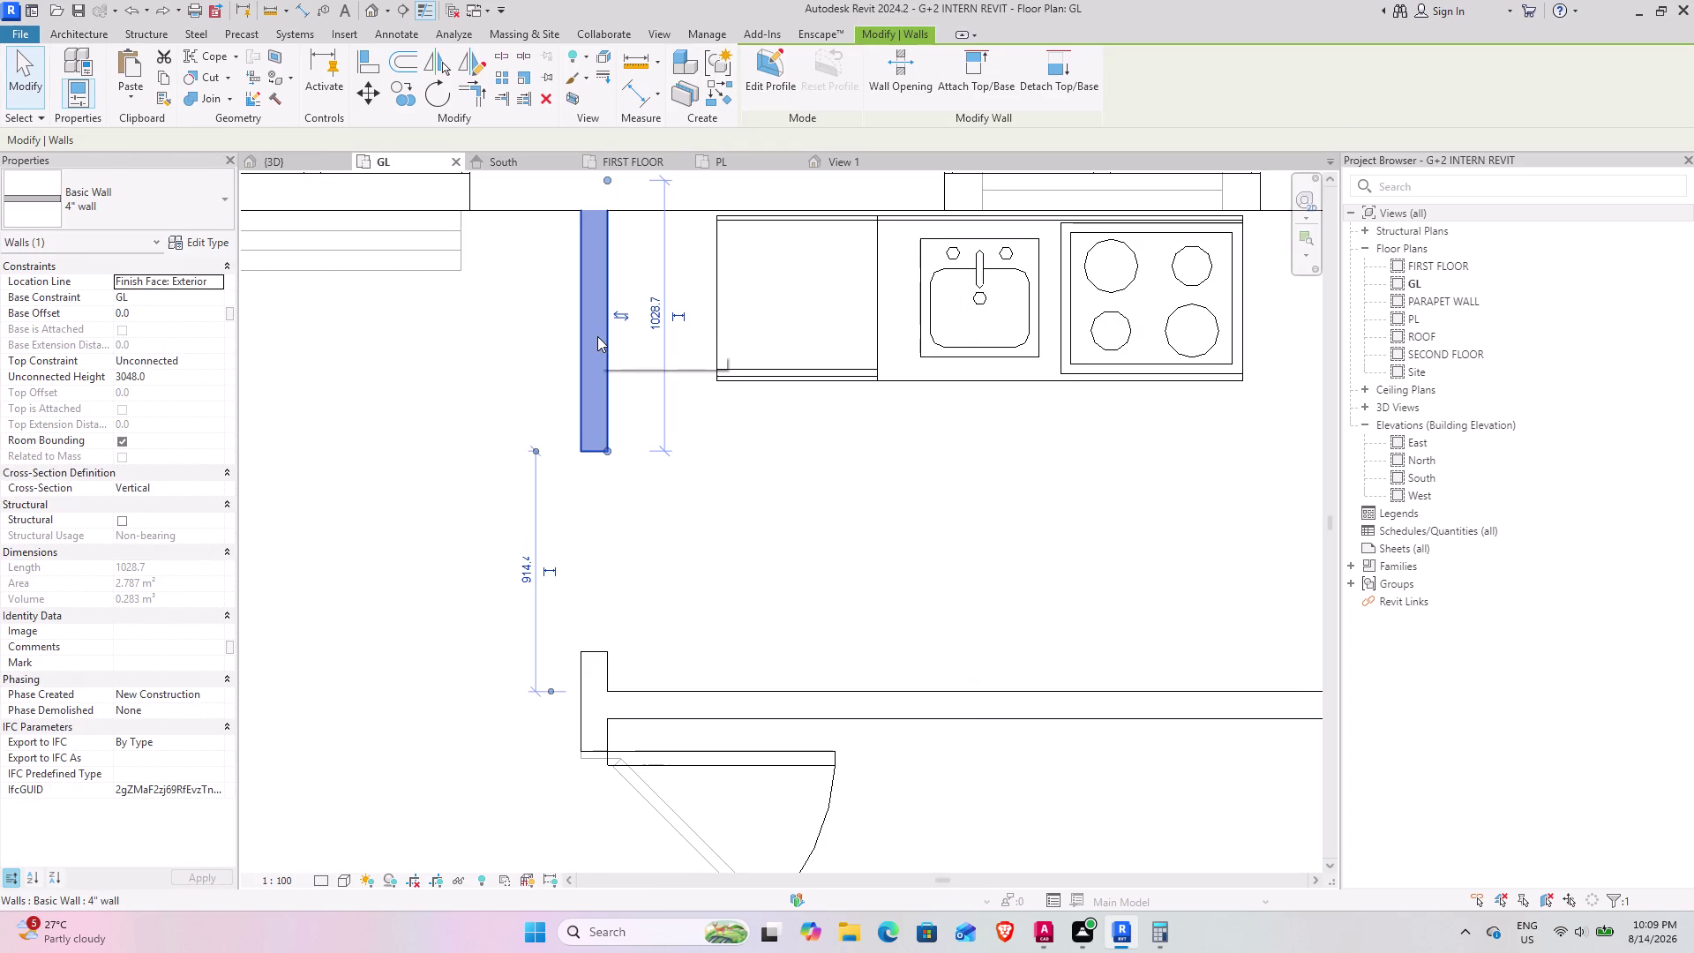
text(S)
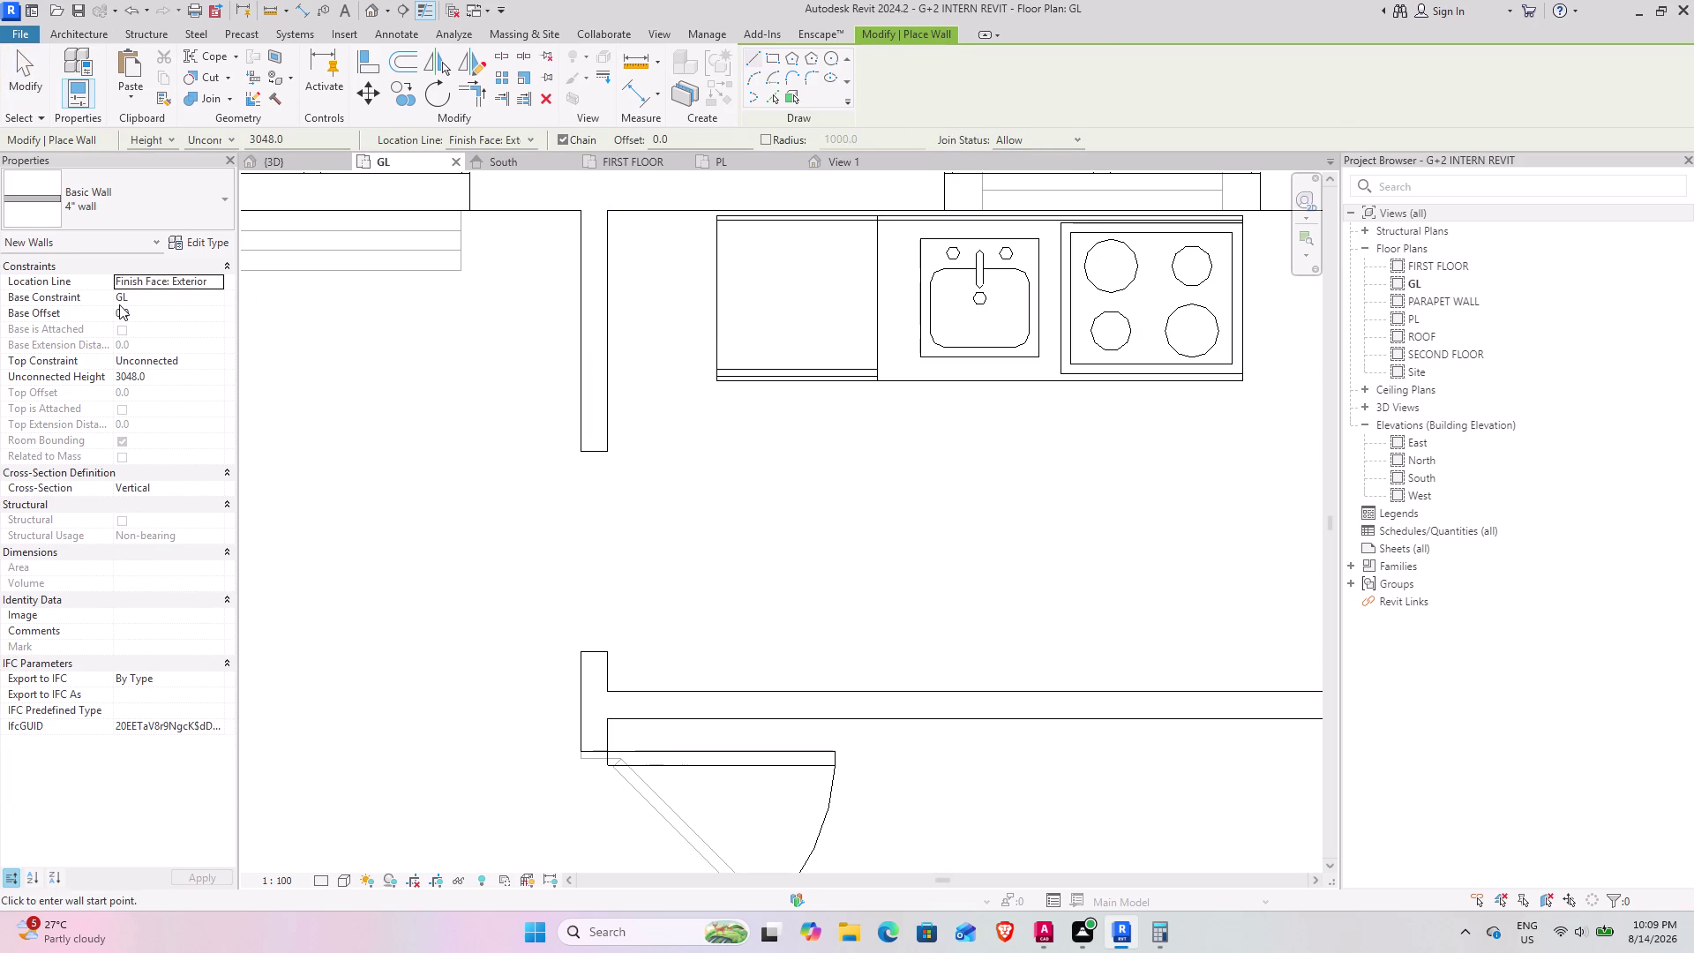
click(159, 317)
text(7')
key(Return)
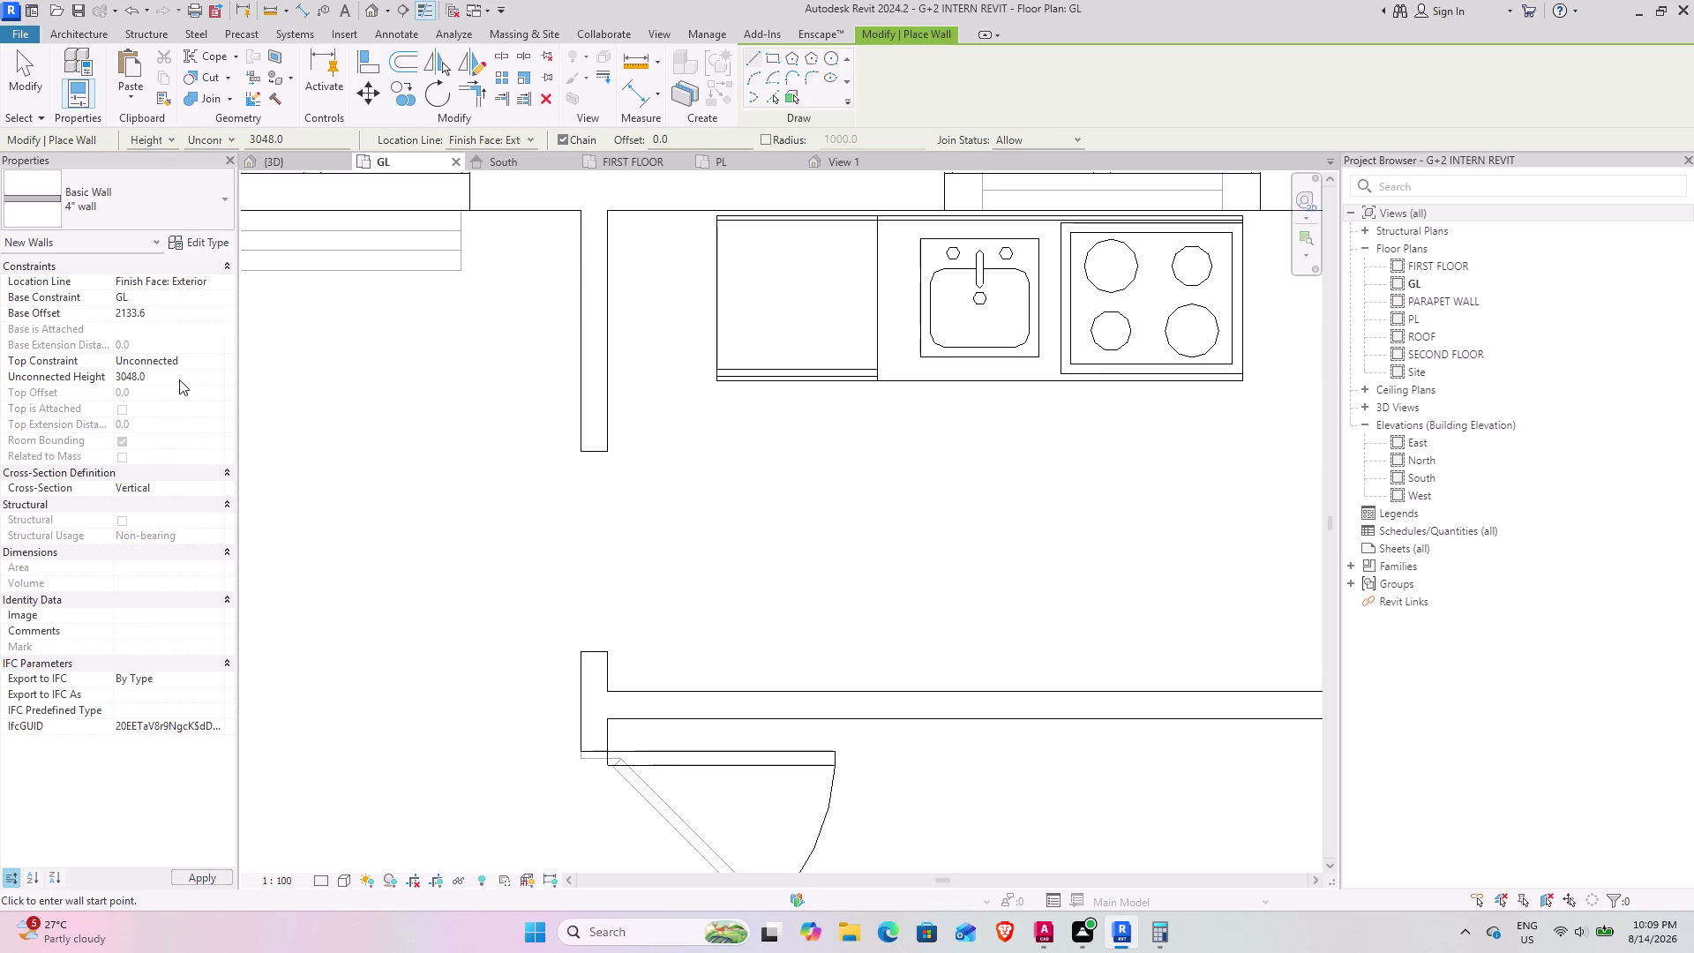
Set the wall height to 11'6" (3505.2 mm) and draw it across the opening.
click(179, 379)
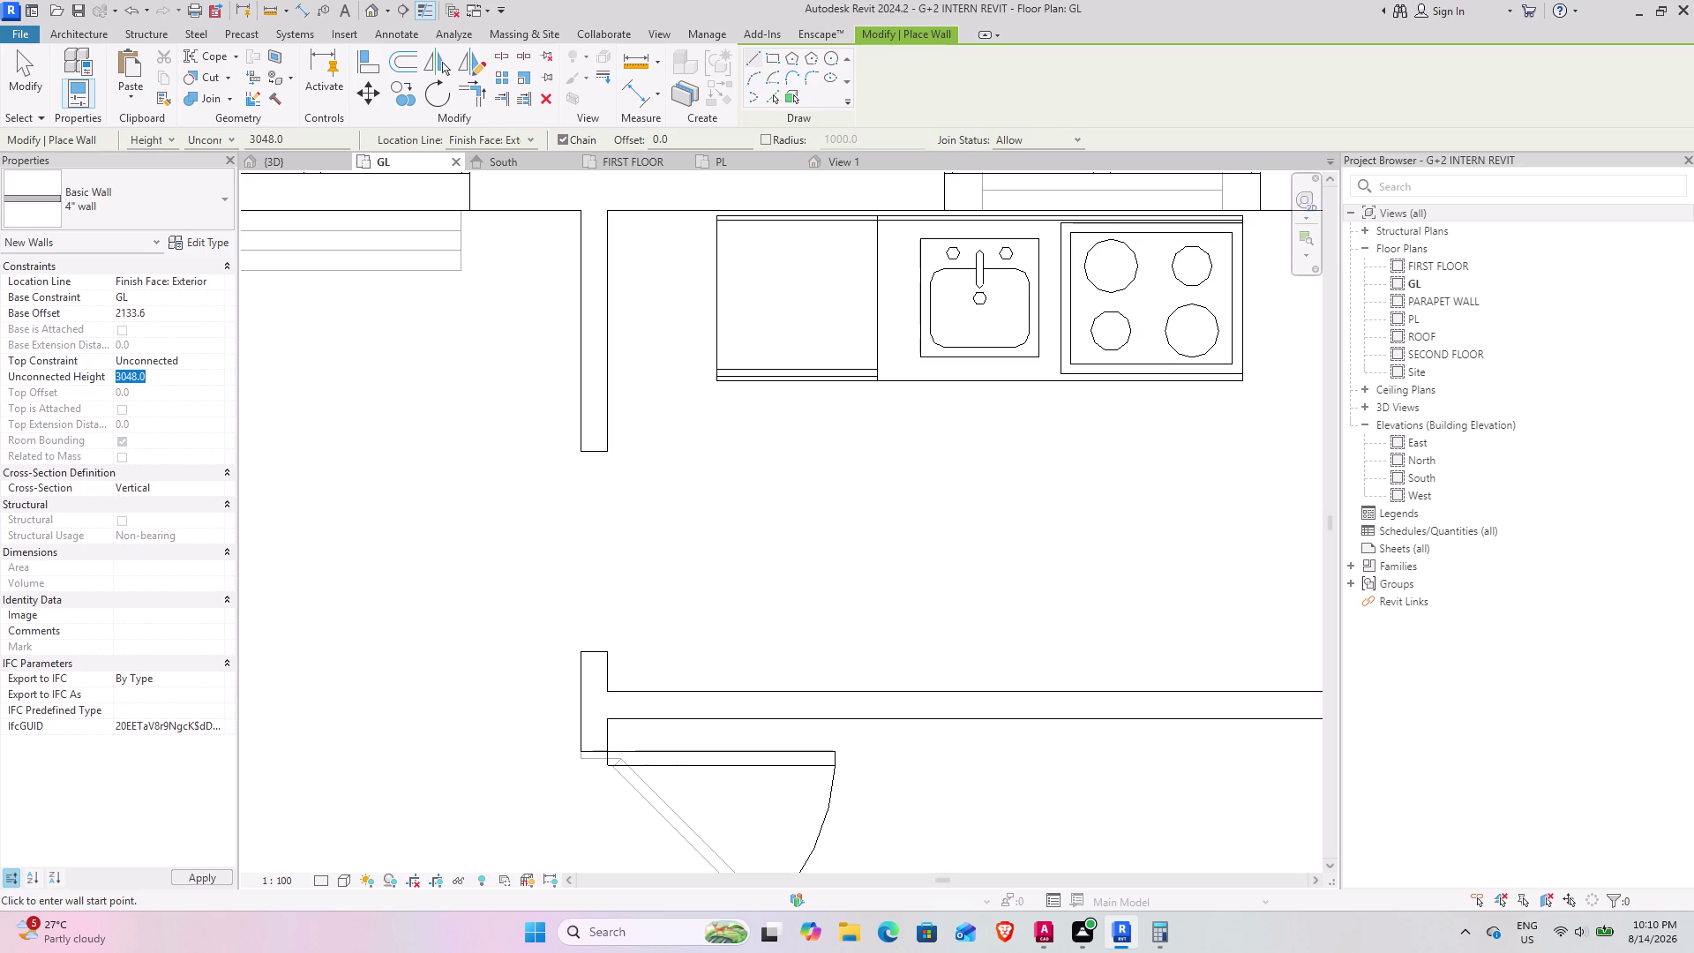
text(11')
text(6")
key(Return)
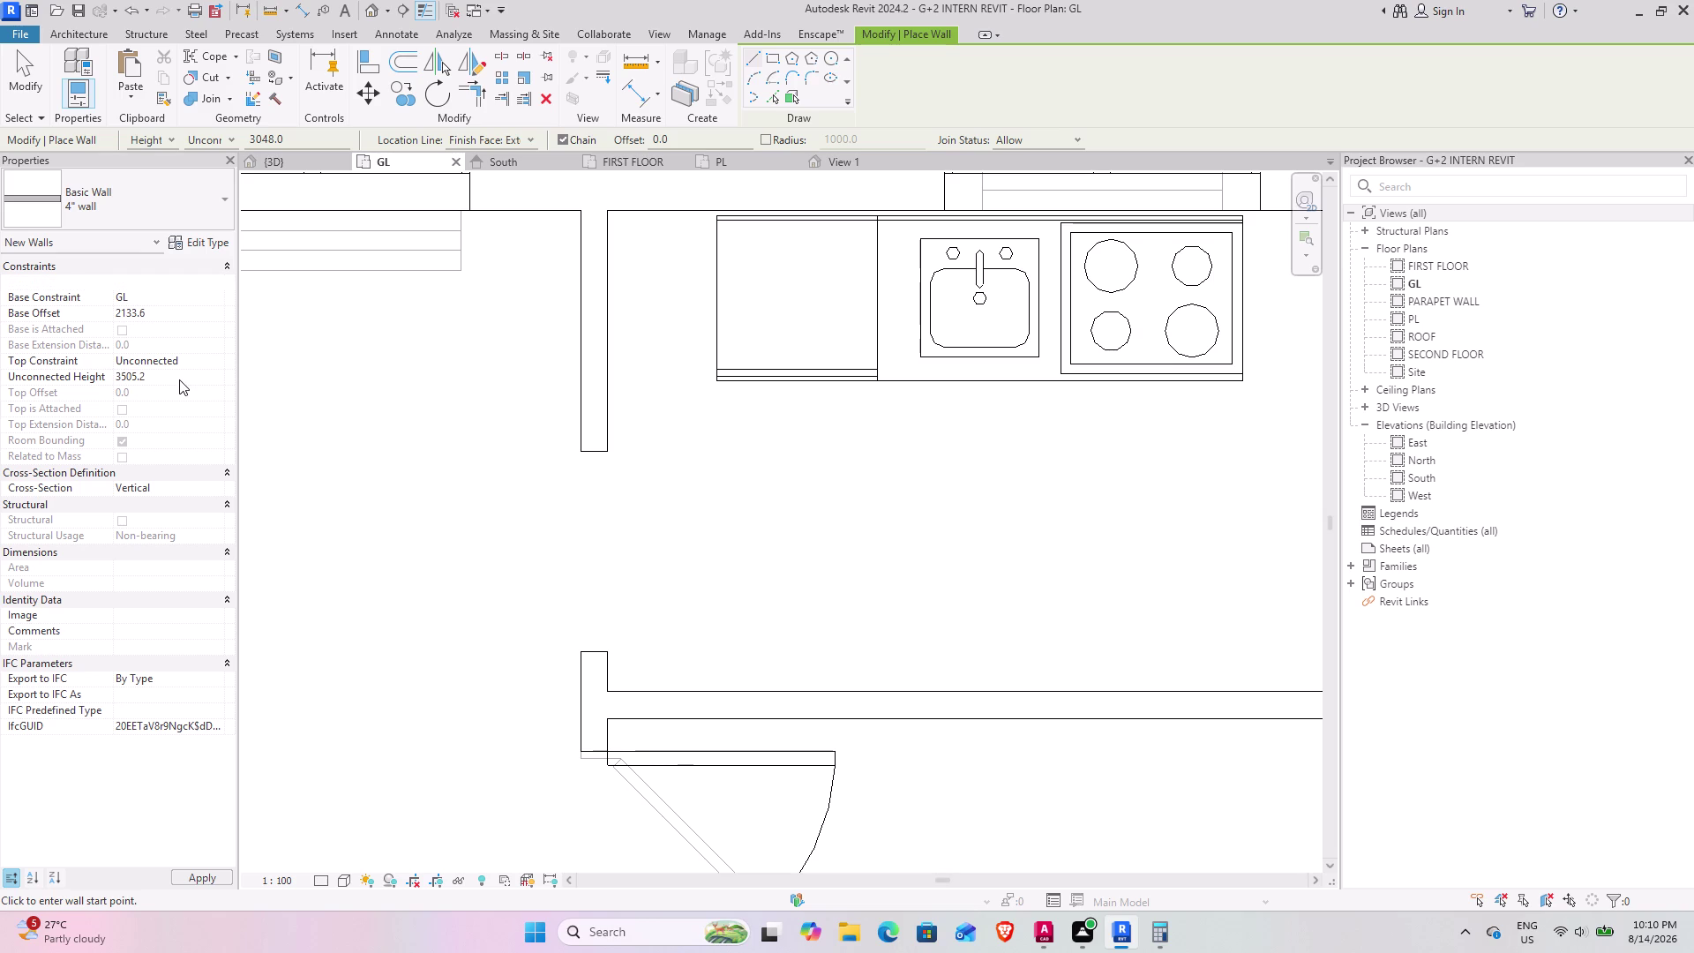
click(612, 453)
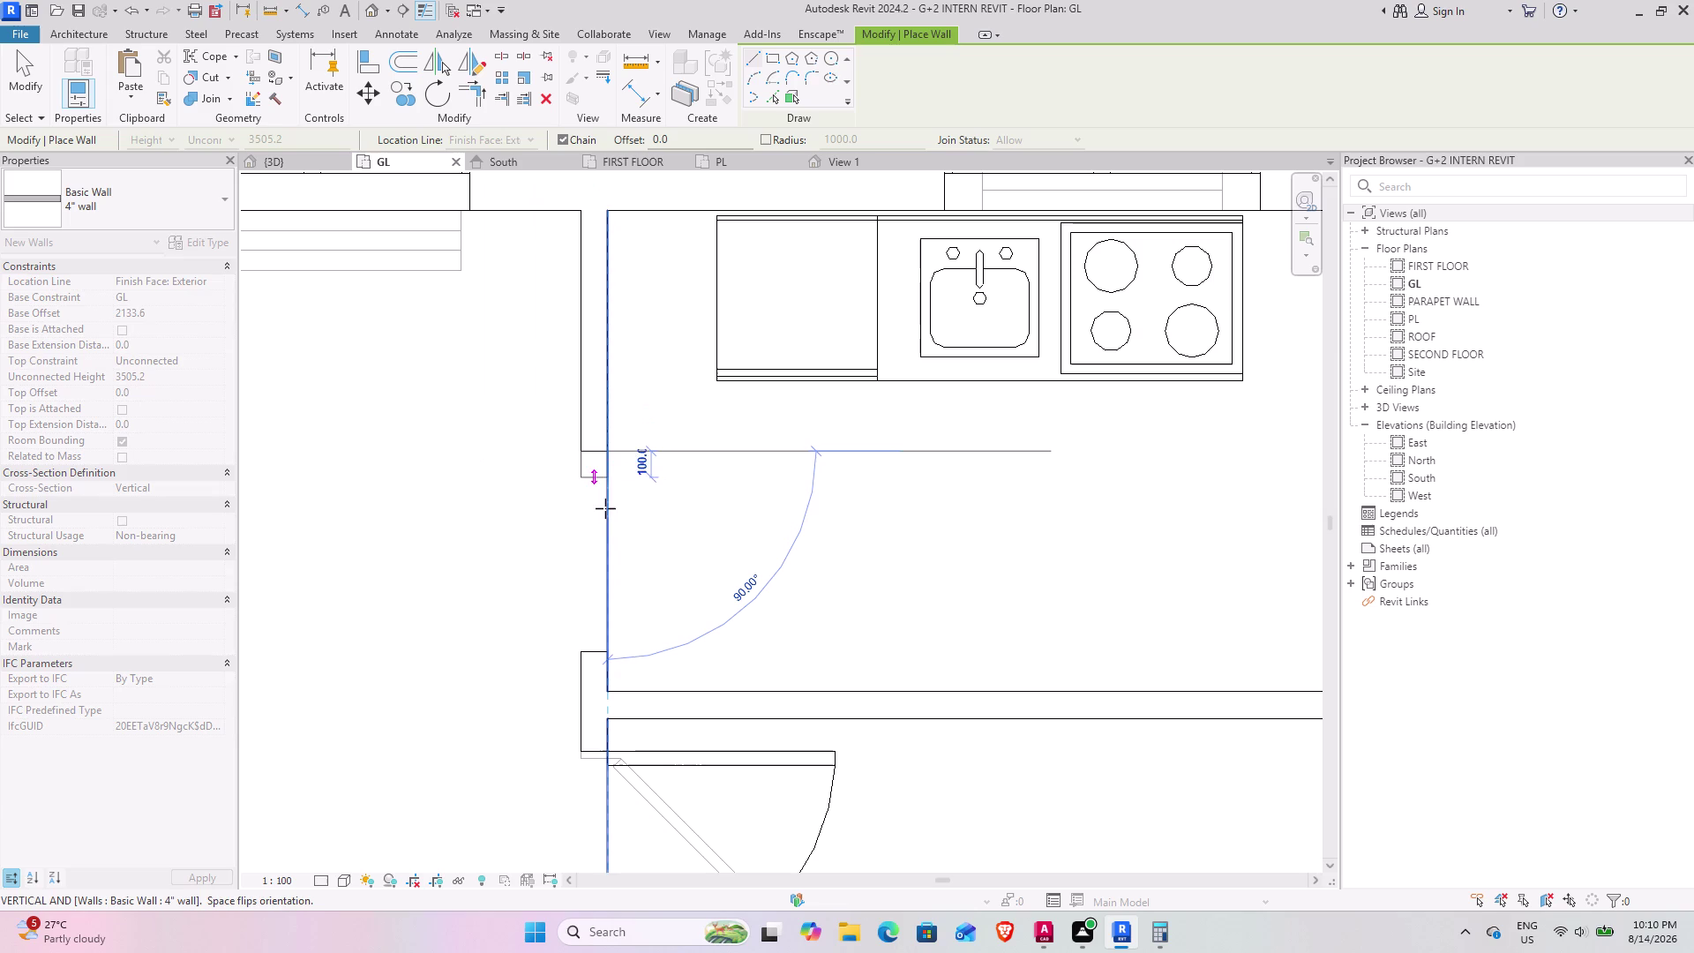
click(615, 654)
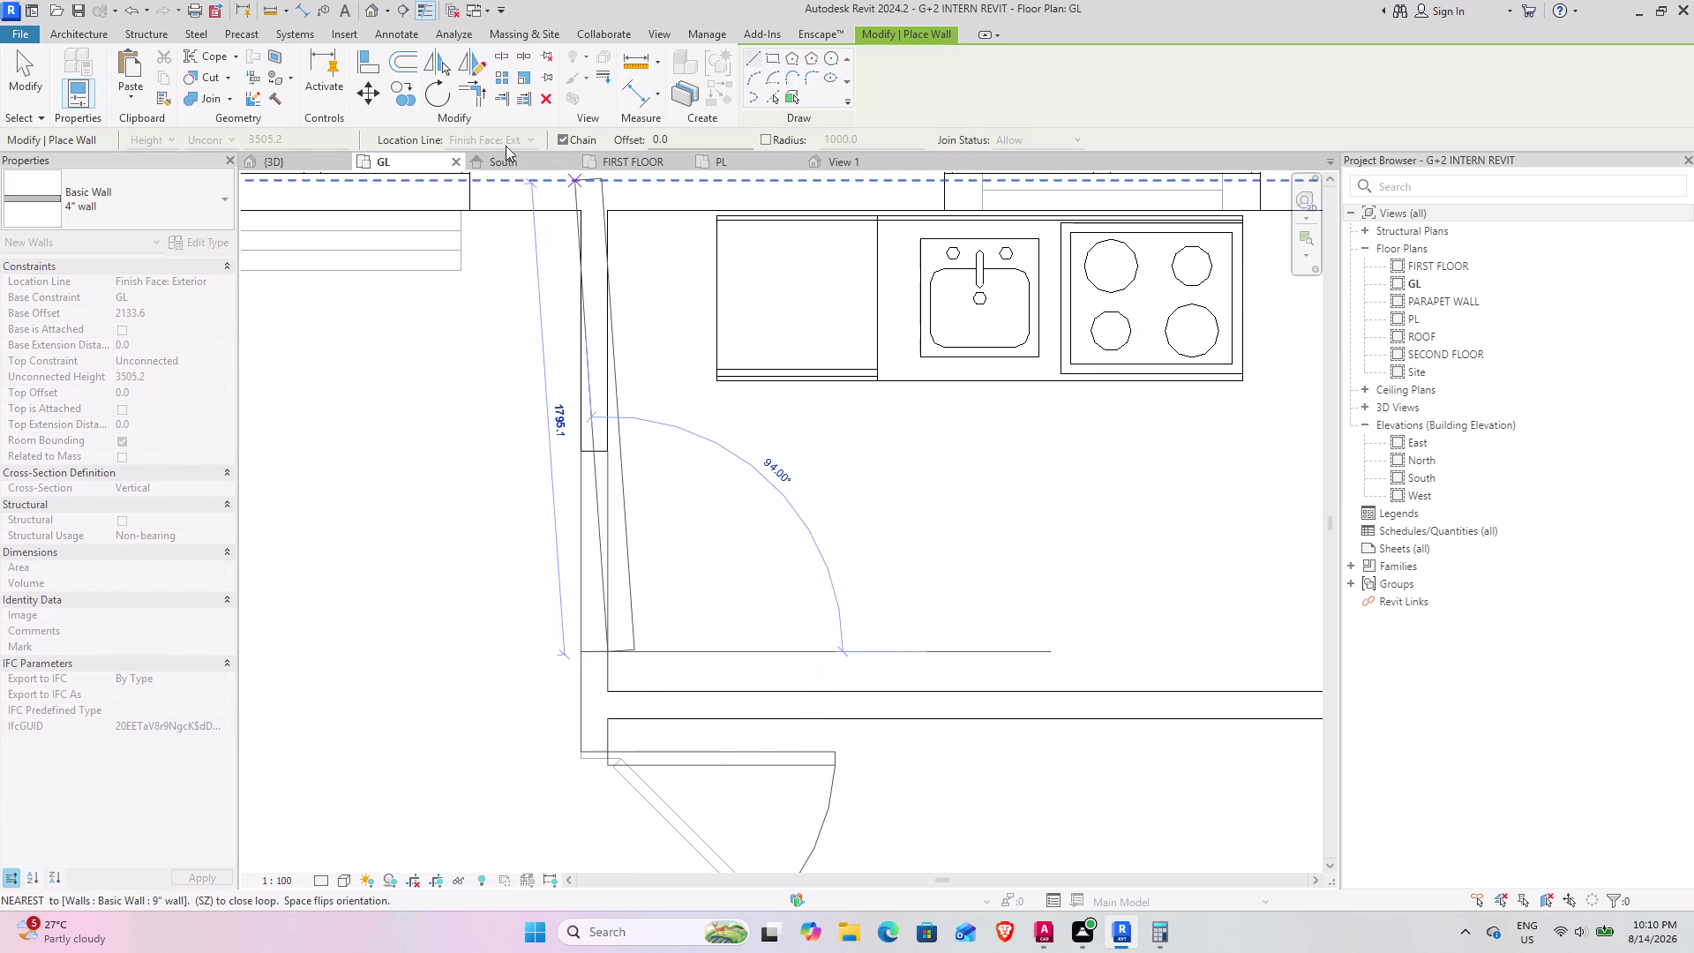
click(12, 62)
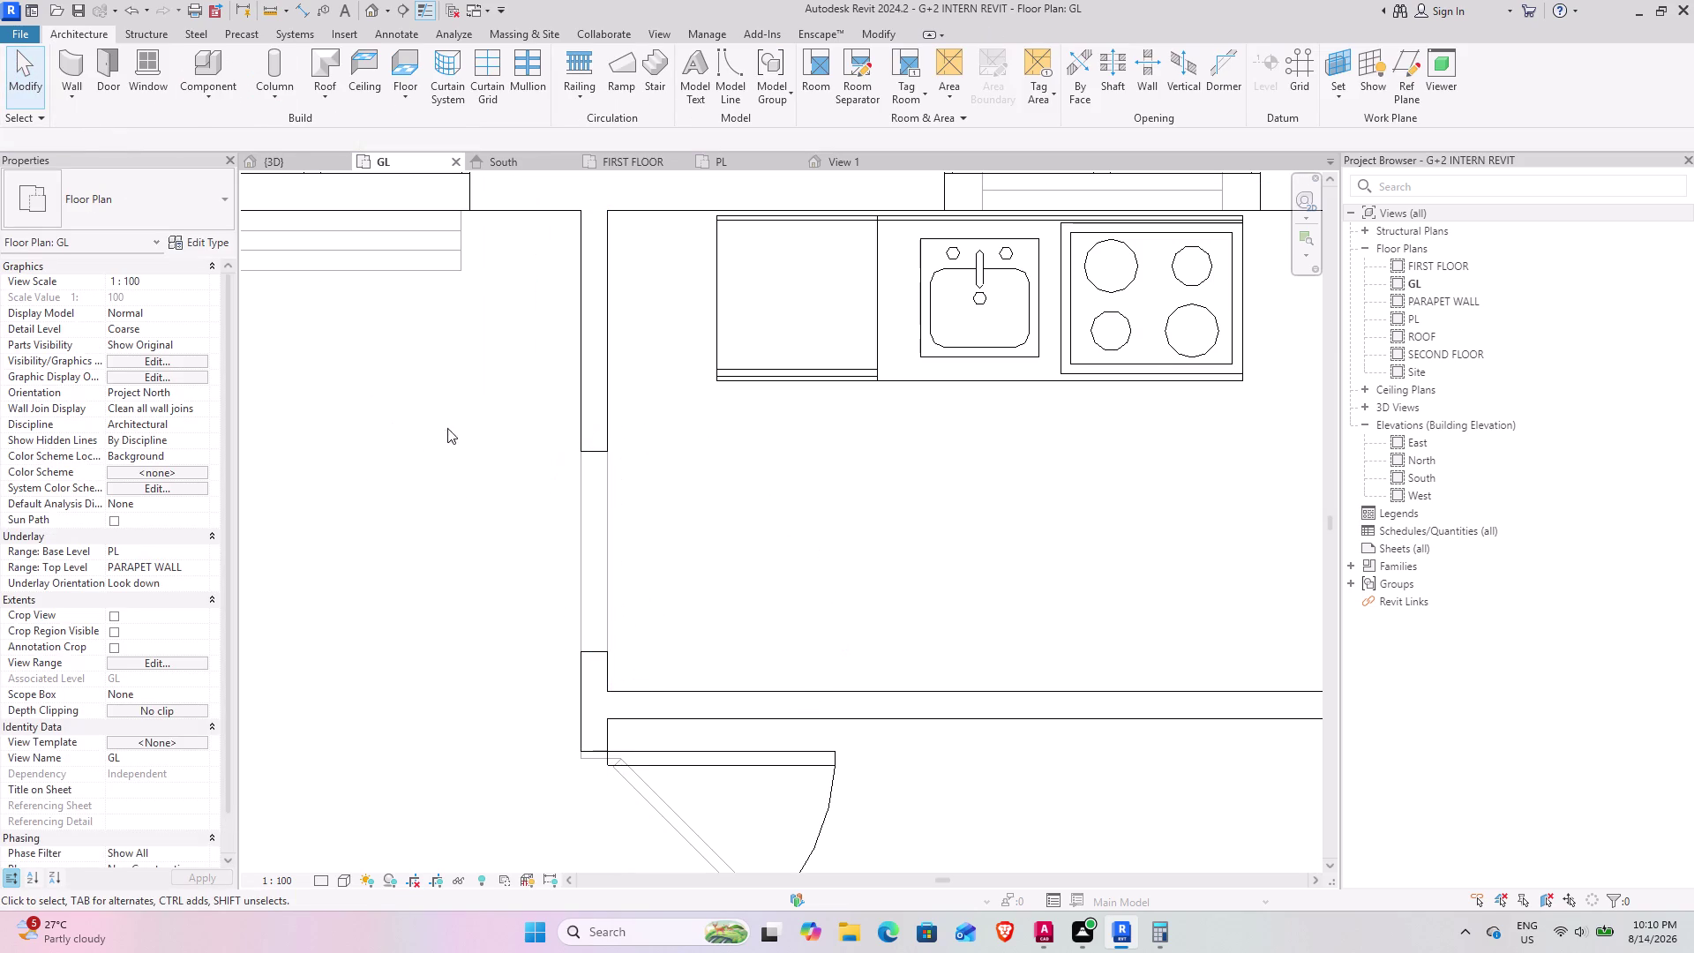
In the 3D view, select the tall wall beside the kitchen fridge.
click(267, 165)
scroll(down, 3)
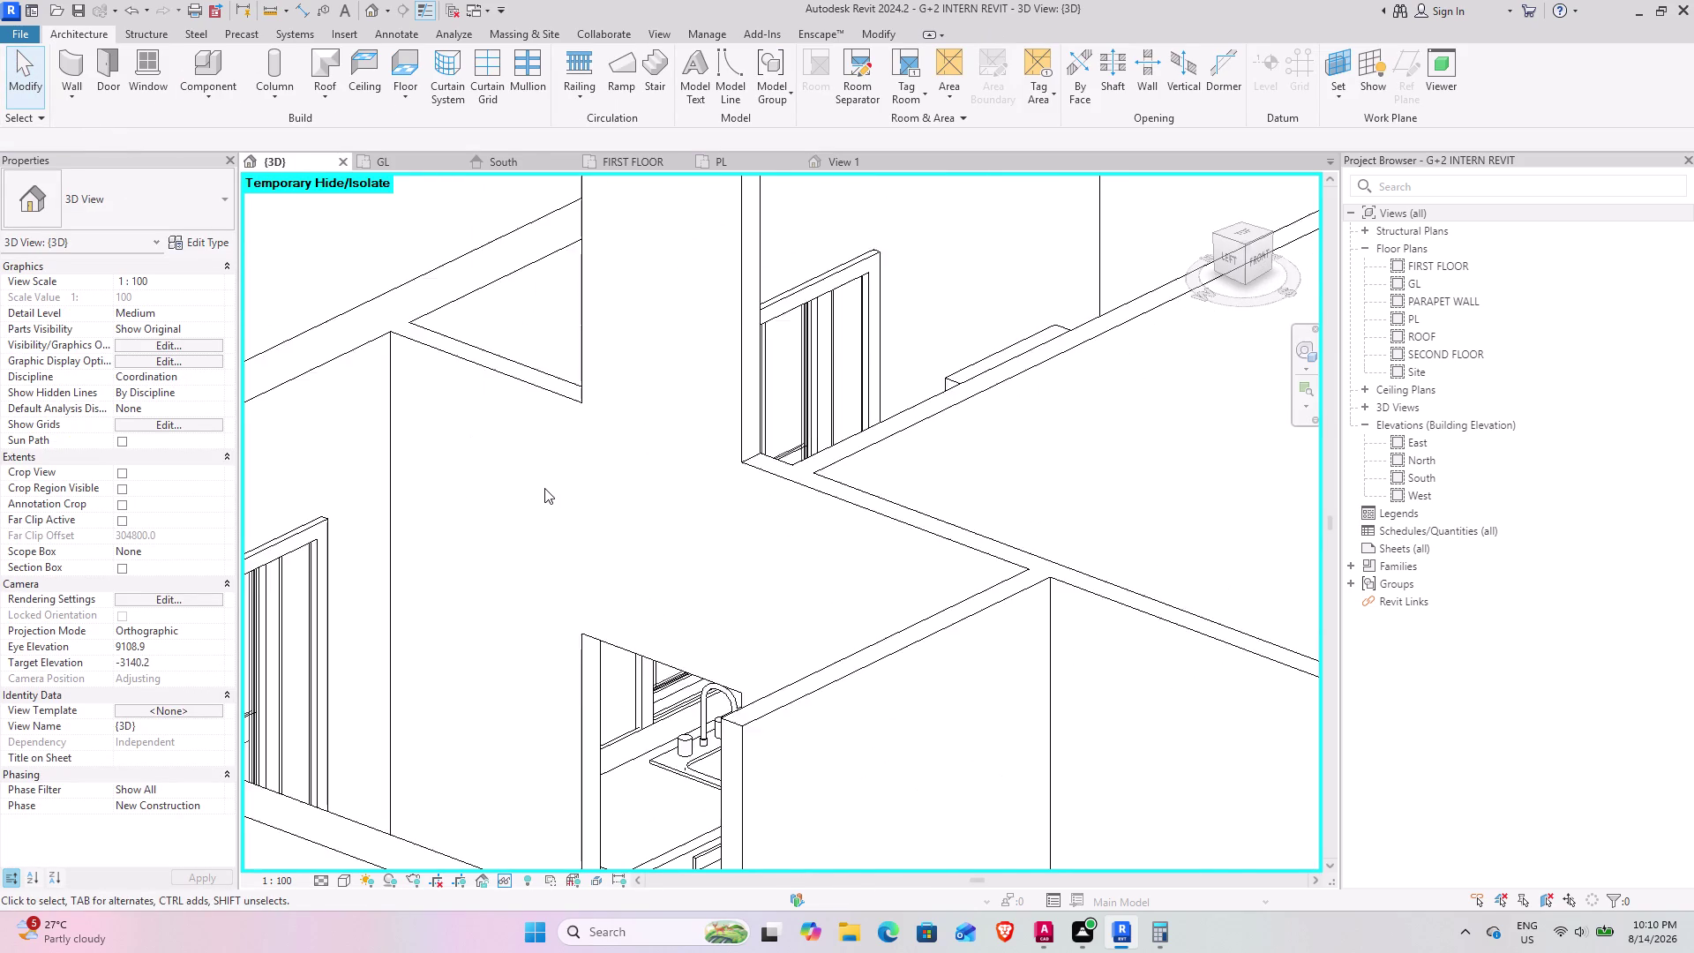
scroll(down, 3)
middle_drag(532, 545, 675, 366)
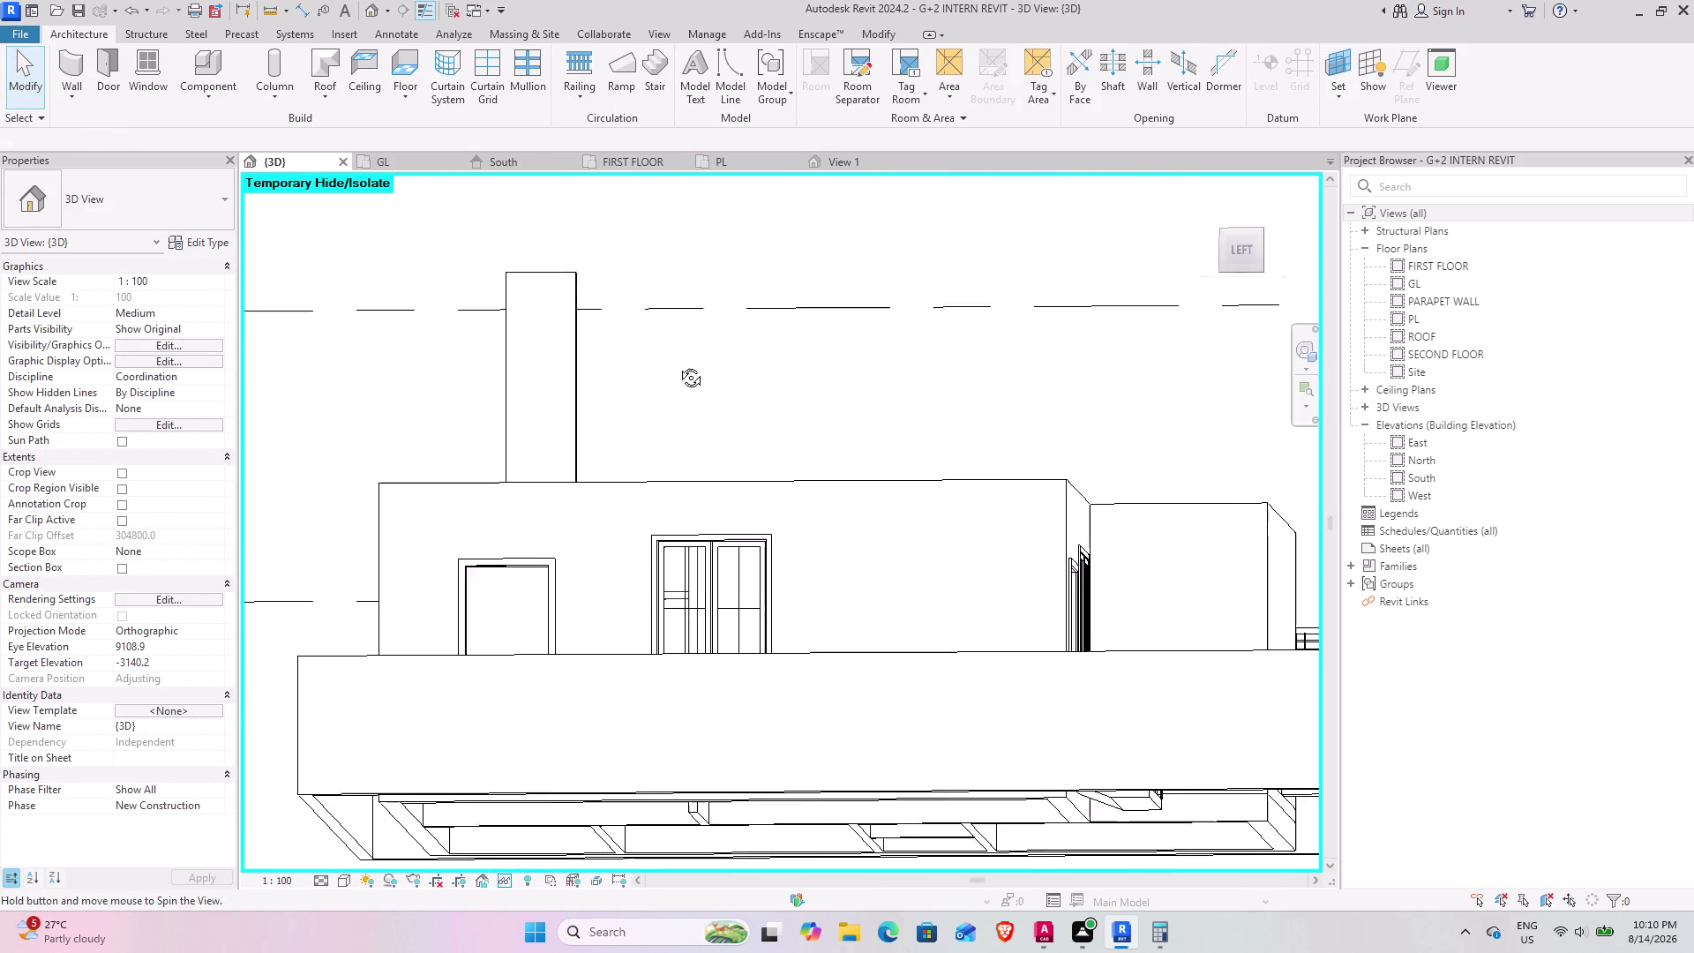
middle_drag(676, 366, 555, 663)
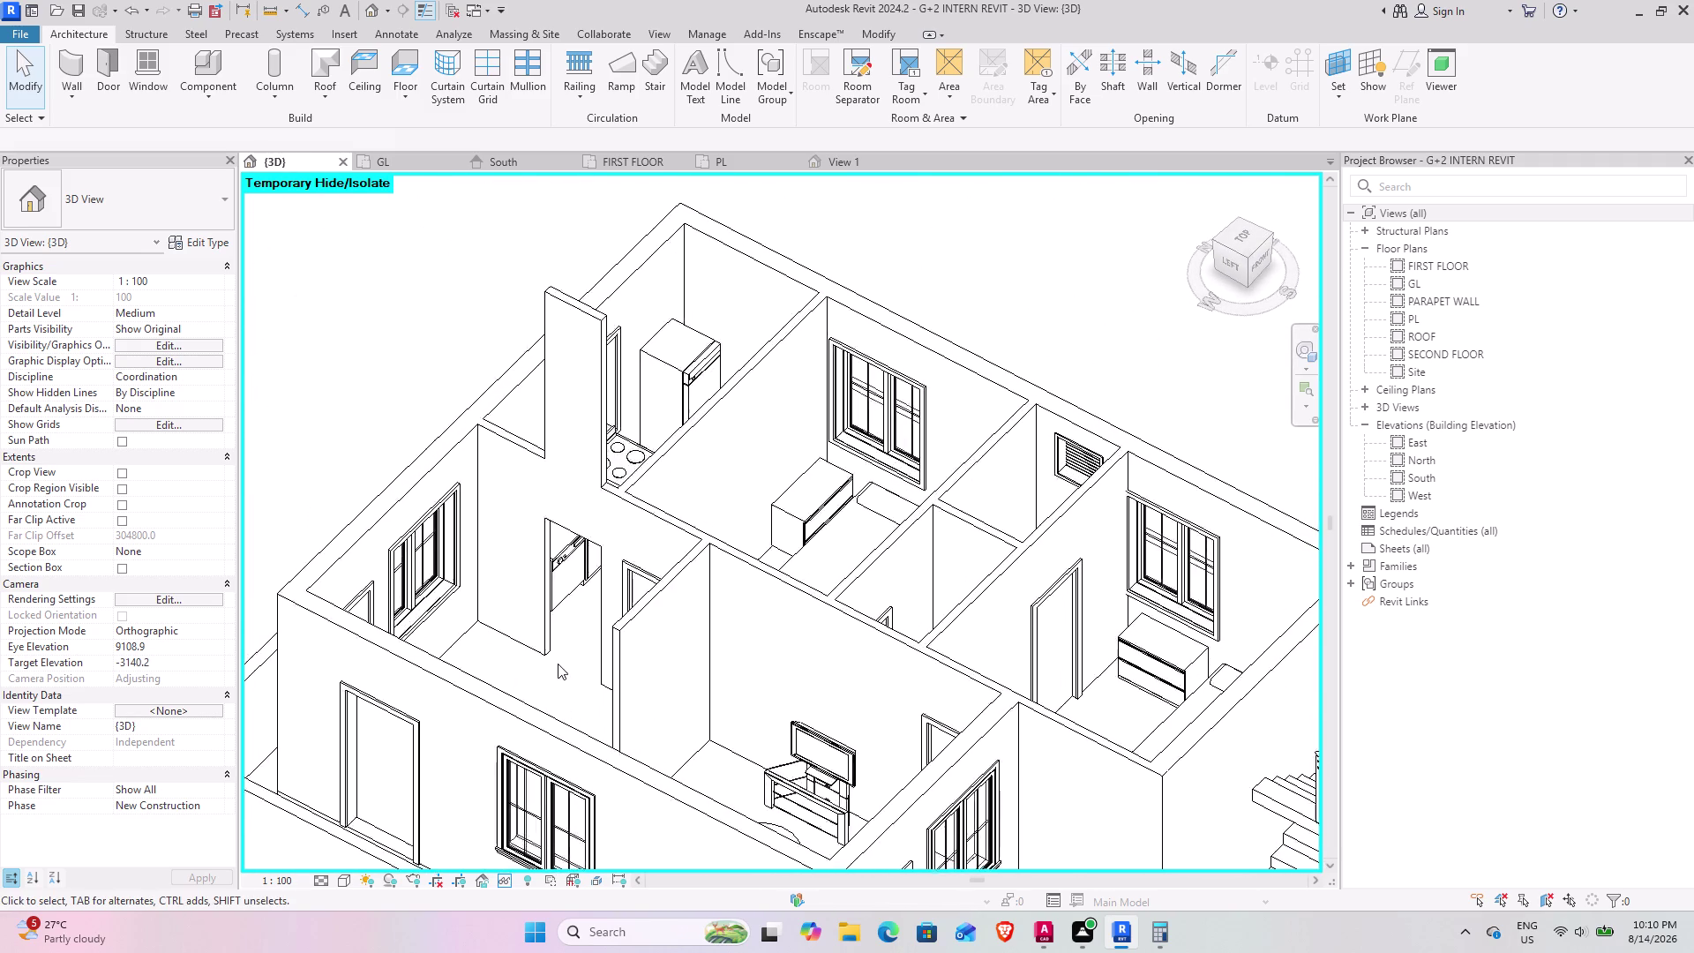
scroll(up, 3)
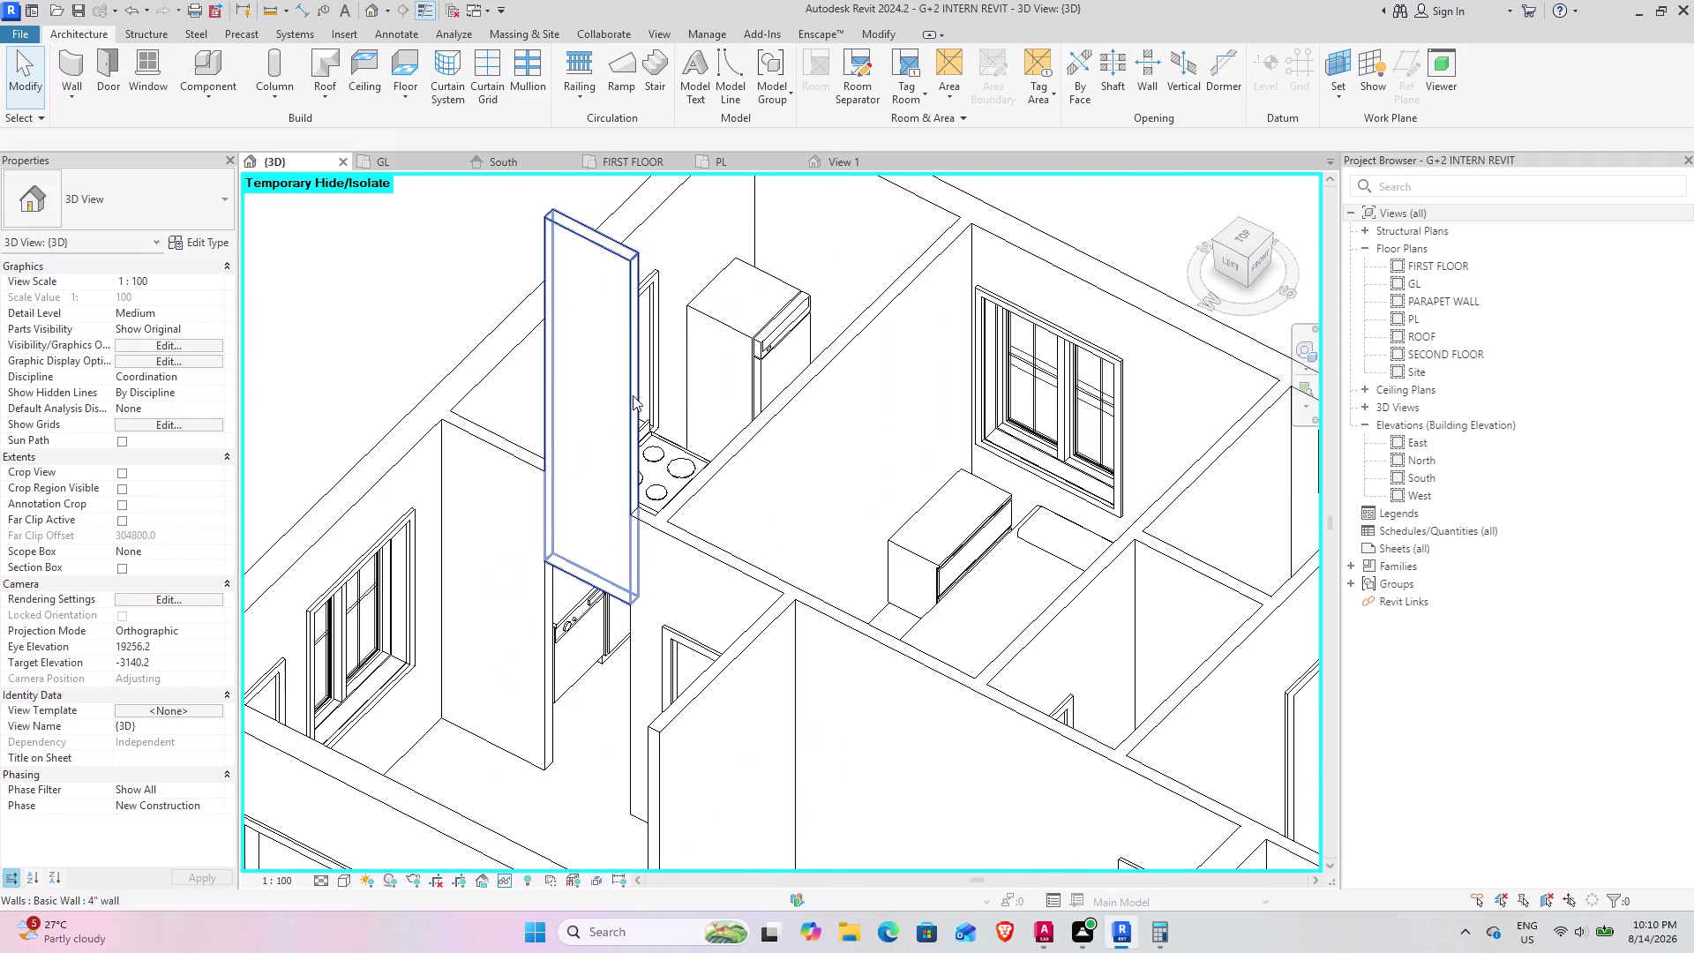
click(633, 395)
middle_drag(410, 491, 532, 348)
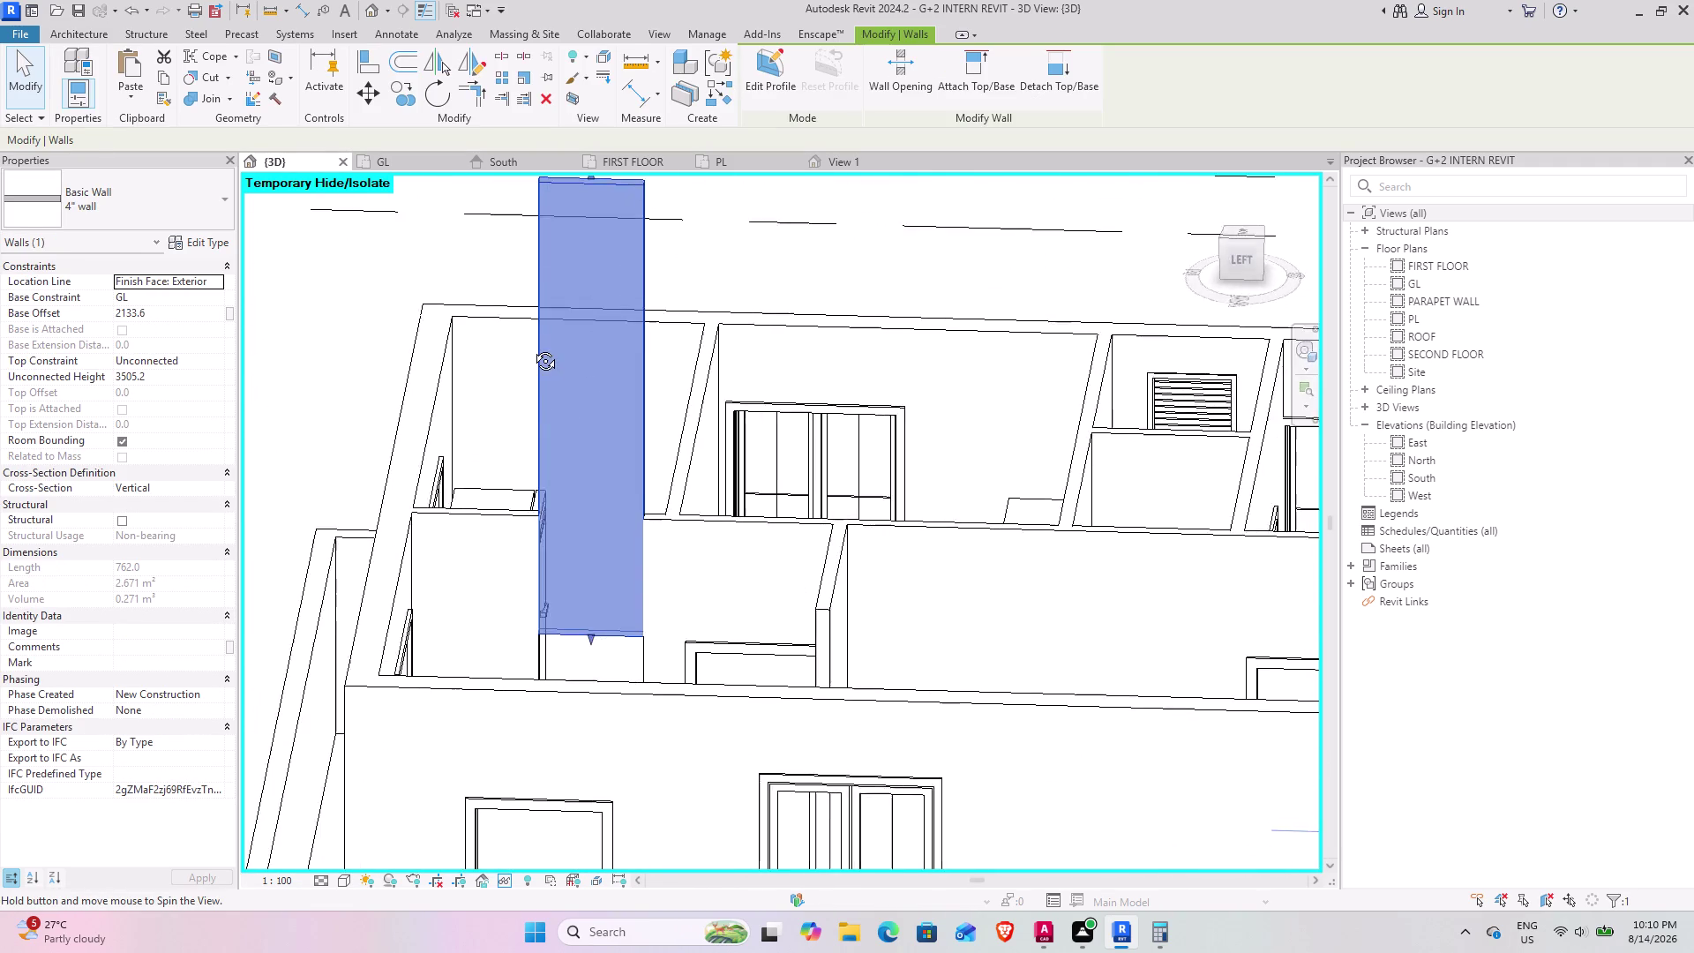
middle_drag(532, 348, 480, 428)
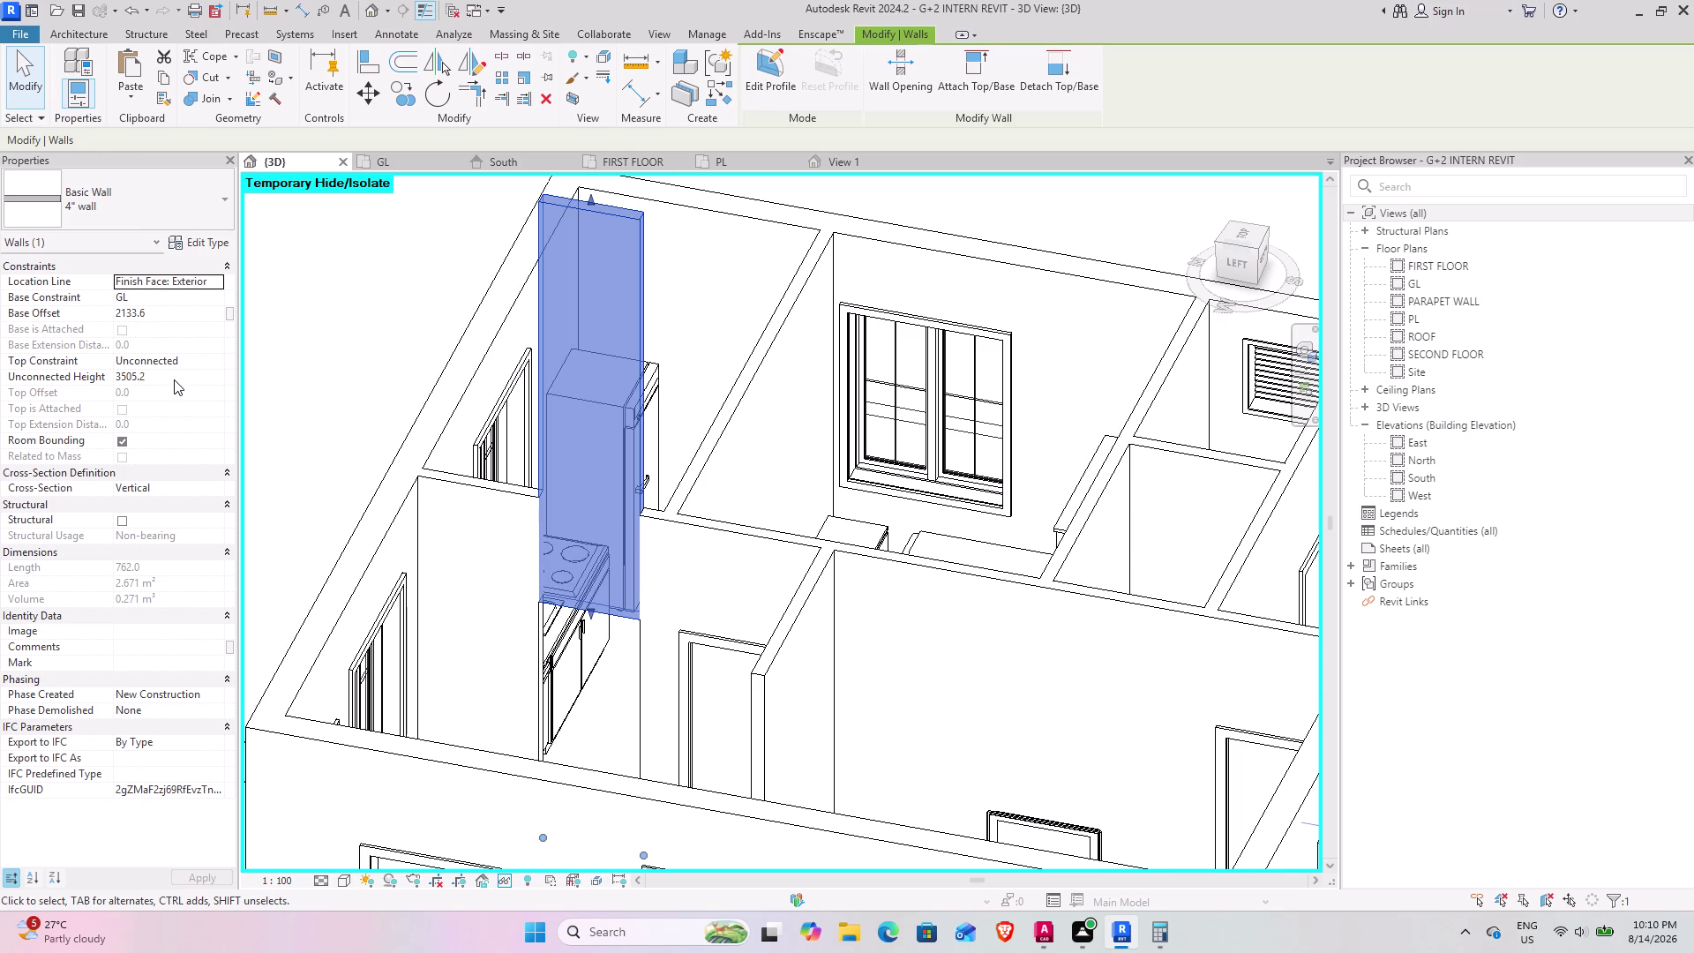
Change the wall's unconnected height to 3' (914.4 mm).
click(174, 379)
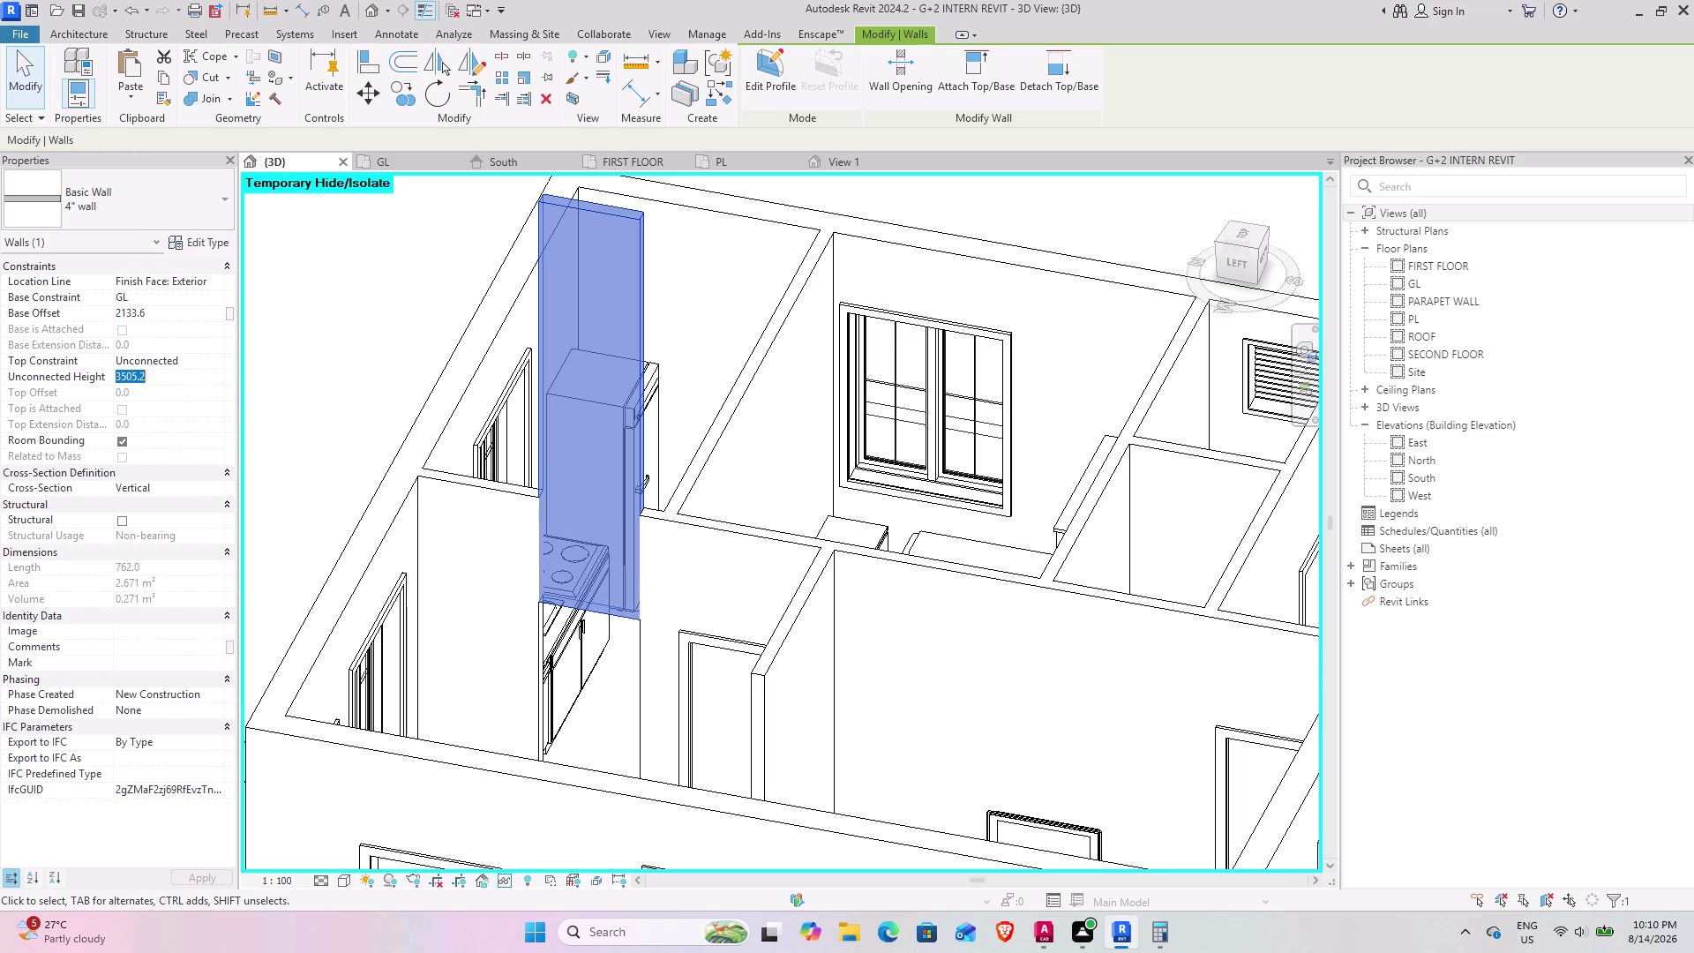
text(3')
key(Return)
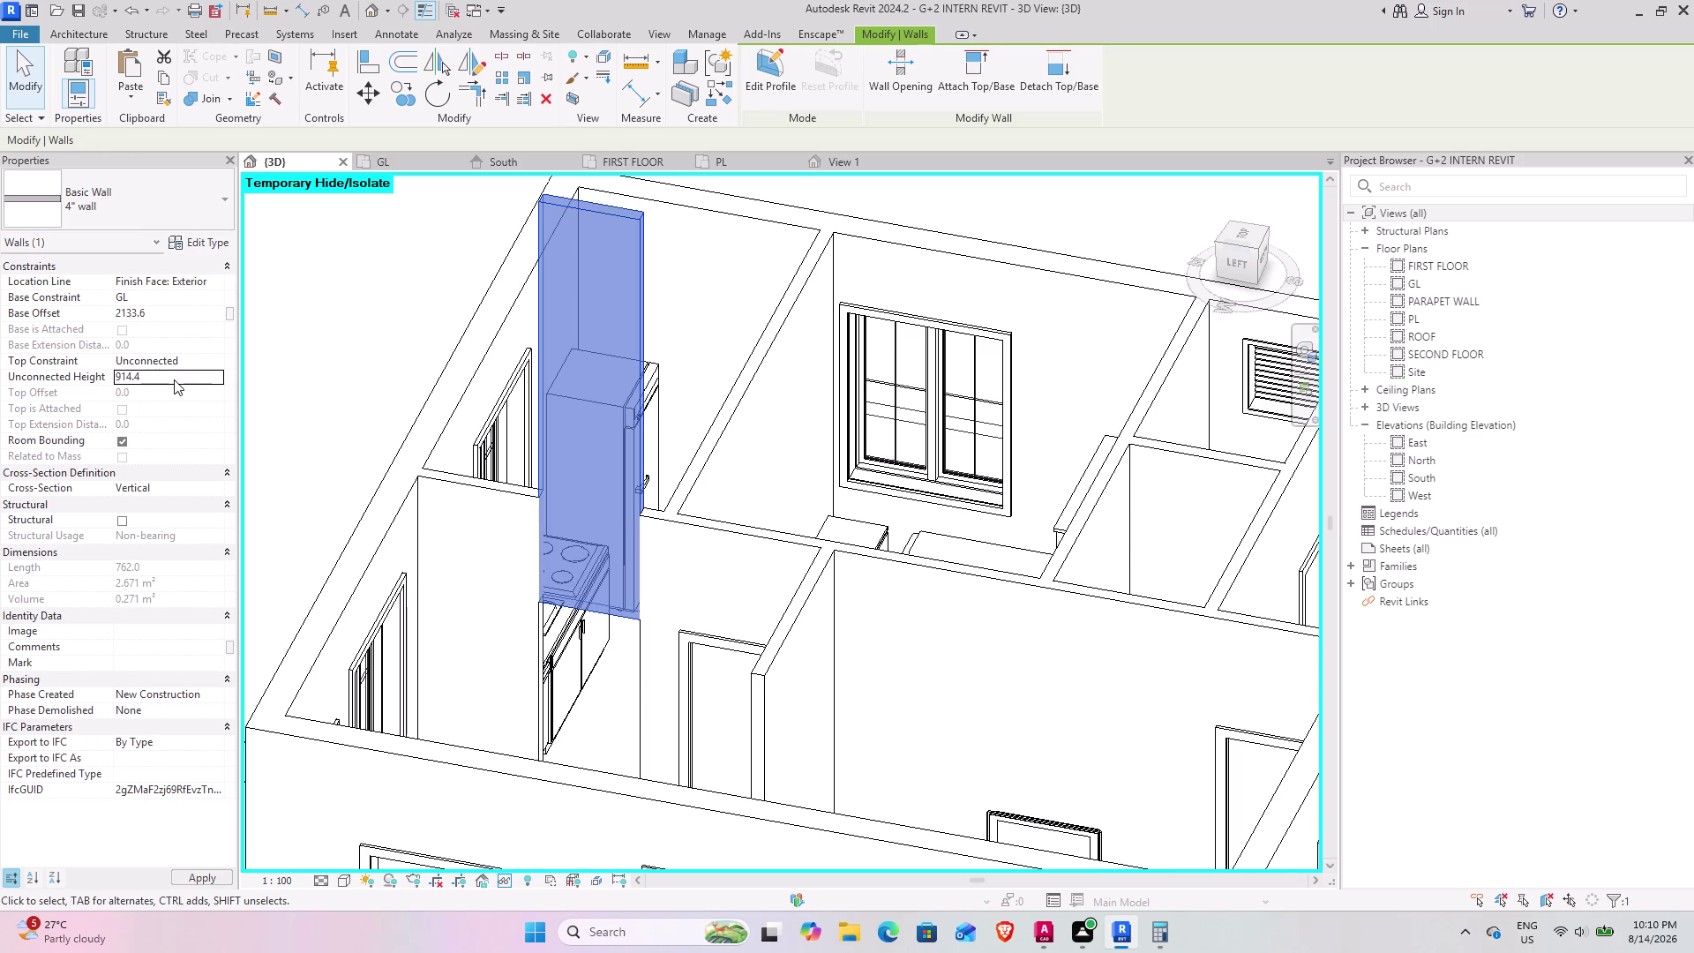
click(341, 408)
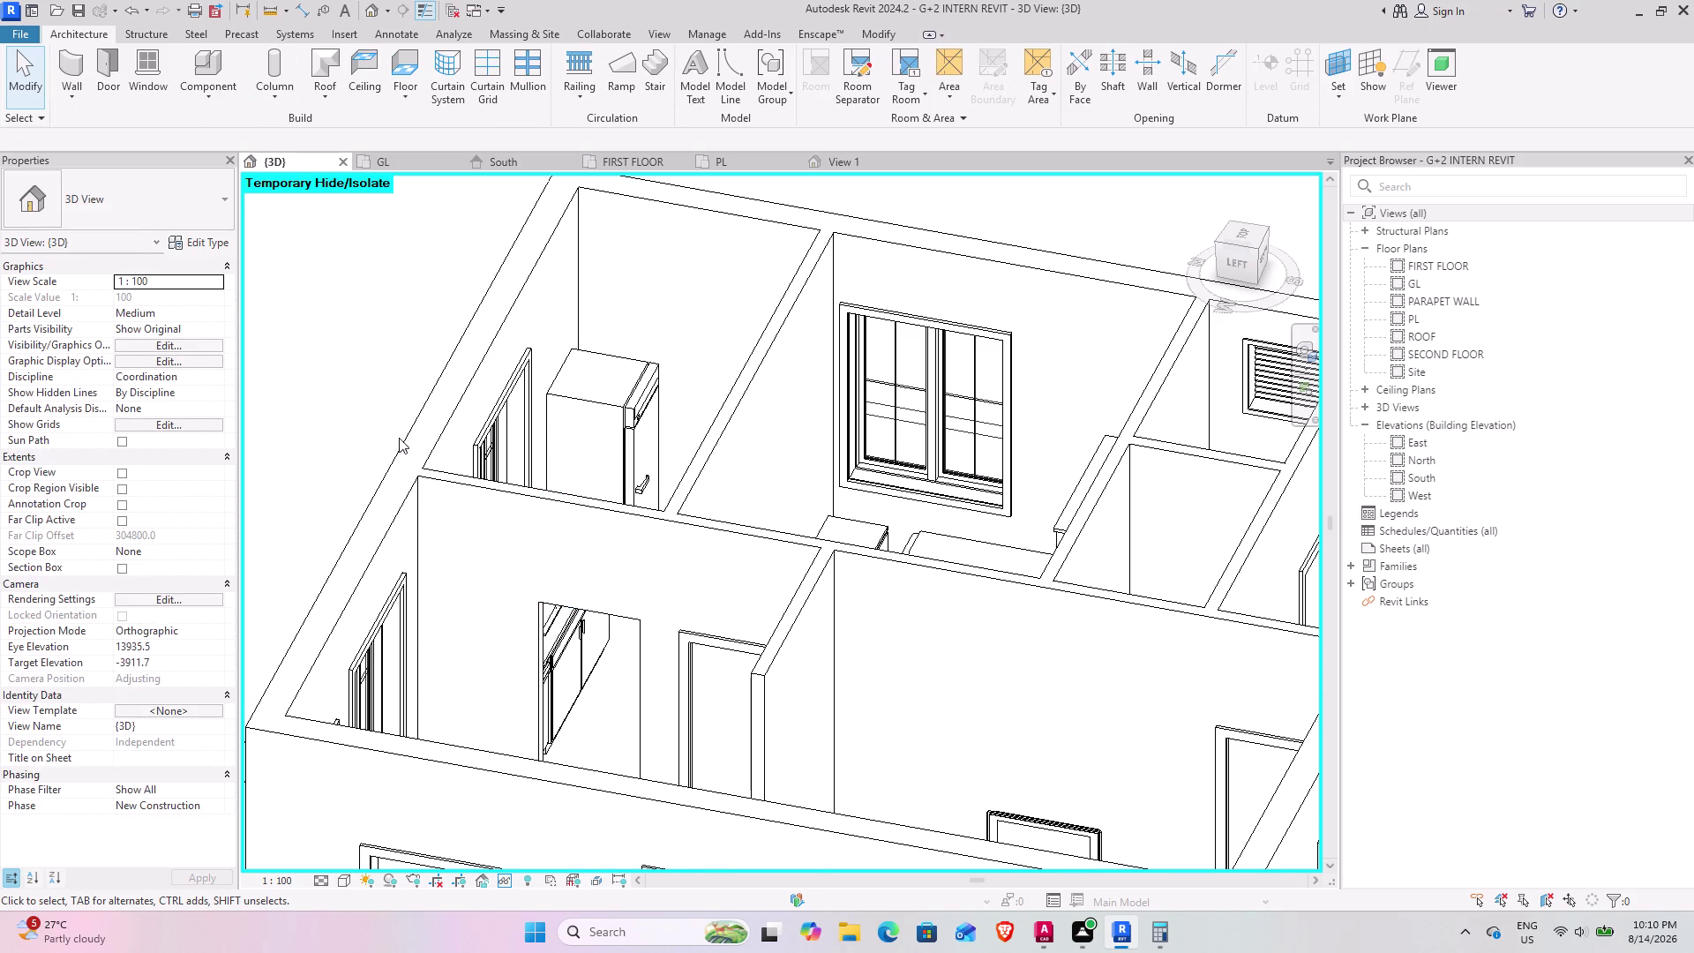
Orbit and zoom the 3D model around the kitchen, rooms and floor layout.
middle_drag(547, 662, 579, 588)
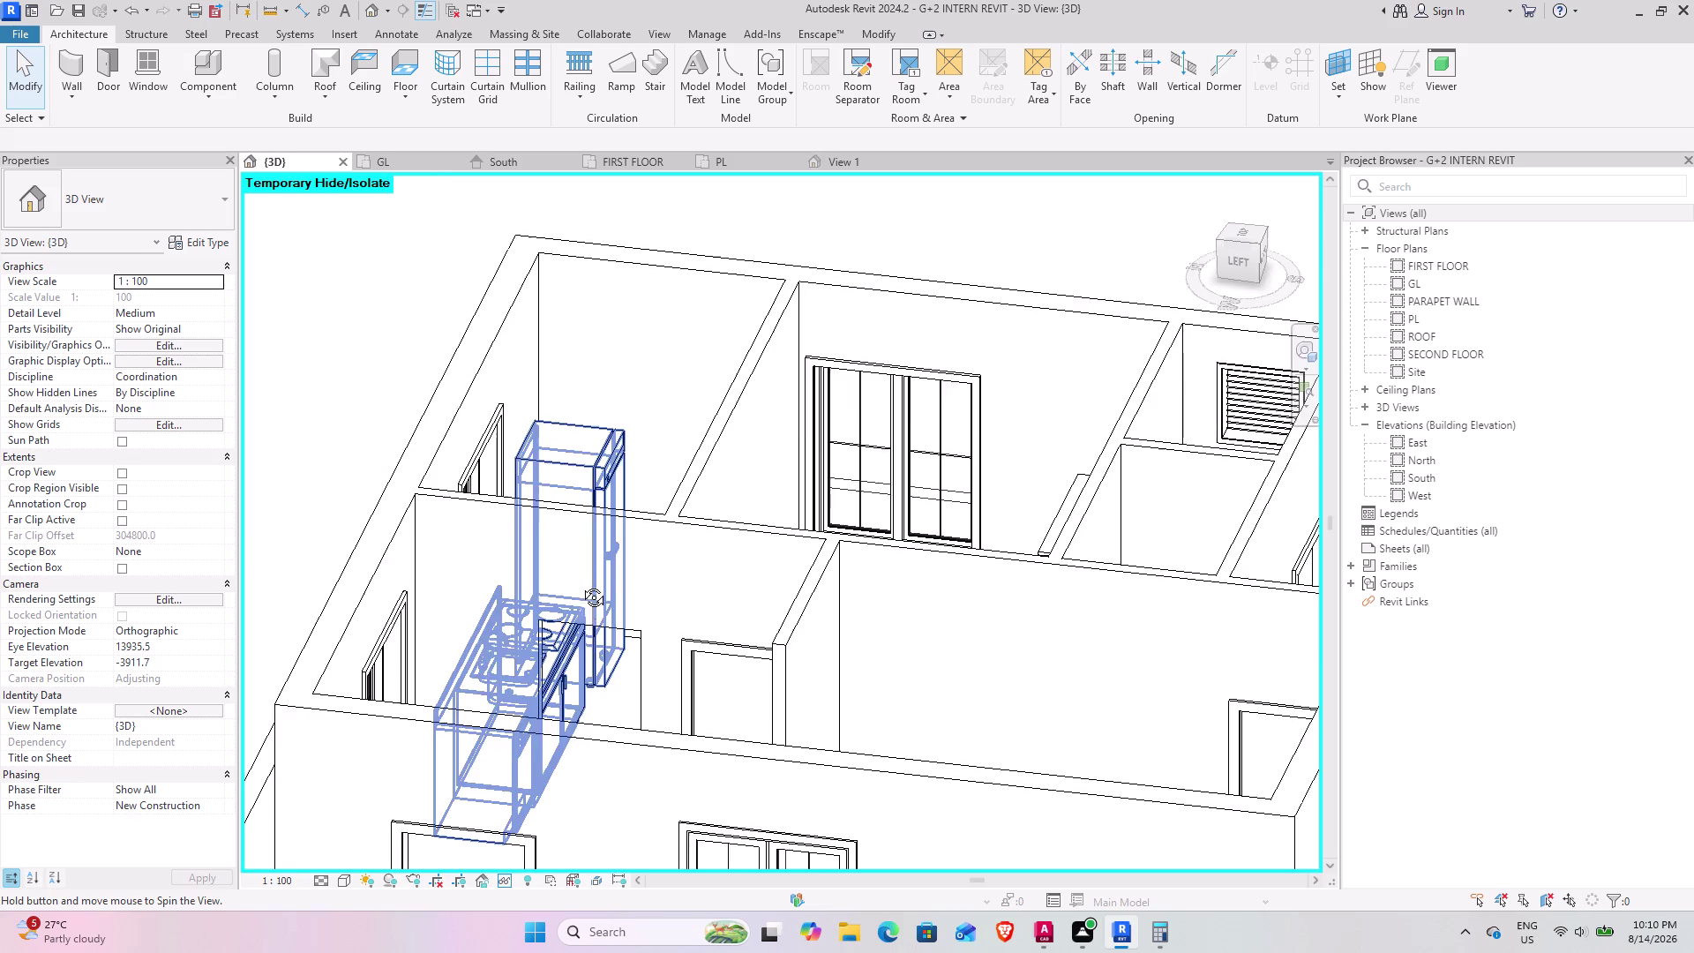
middle_drag(579, 588, 434, 709)
scroll(up, 3)
middle_drag(494, 700, 625, 777)
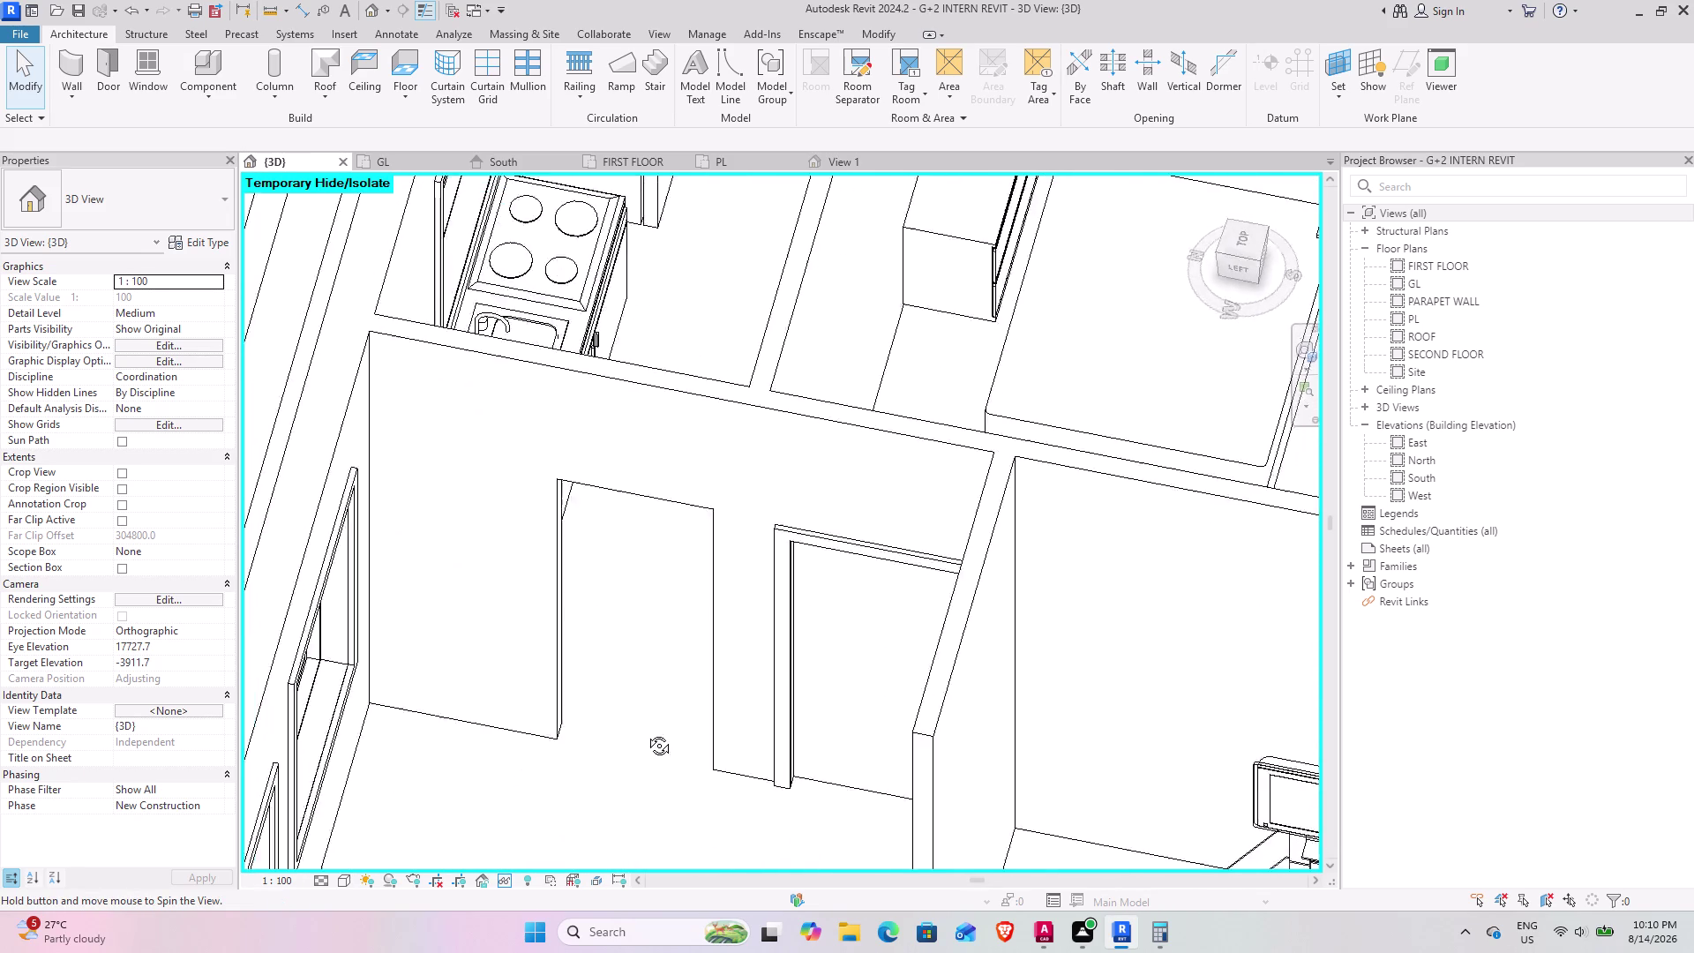
middle_drag(624, 777, 561, 688)
scroll(down, 3)
middle_drag(518, 734, 661, 727)
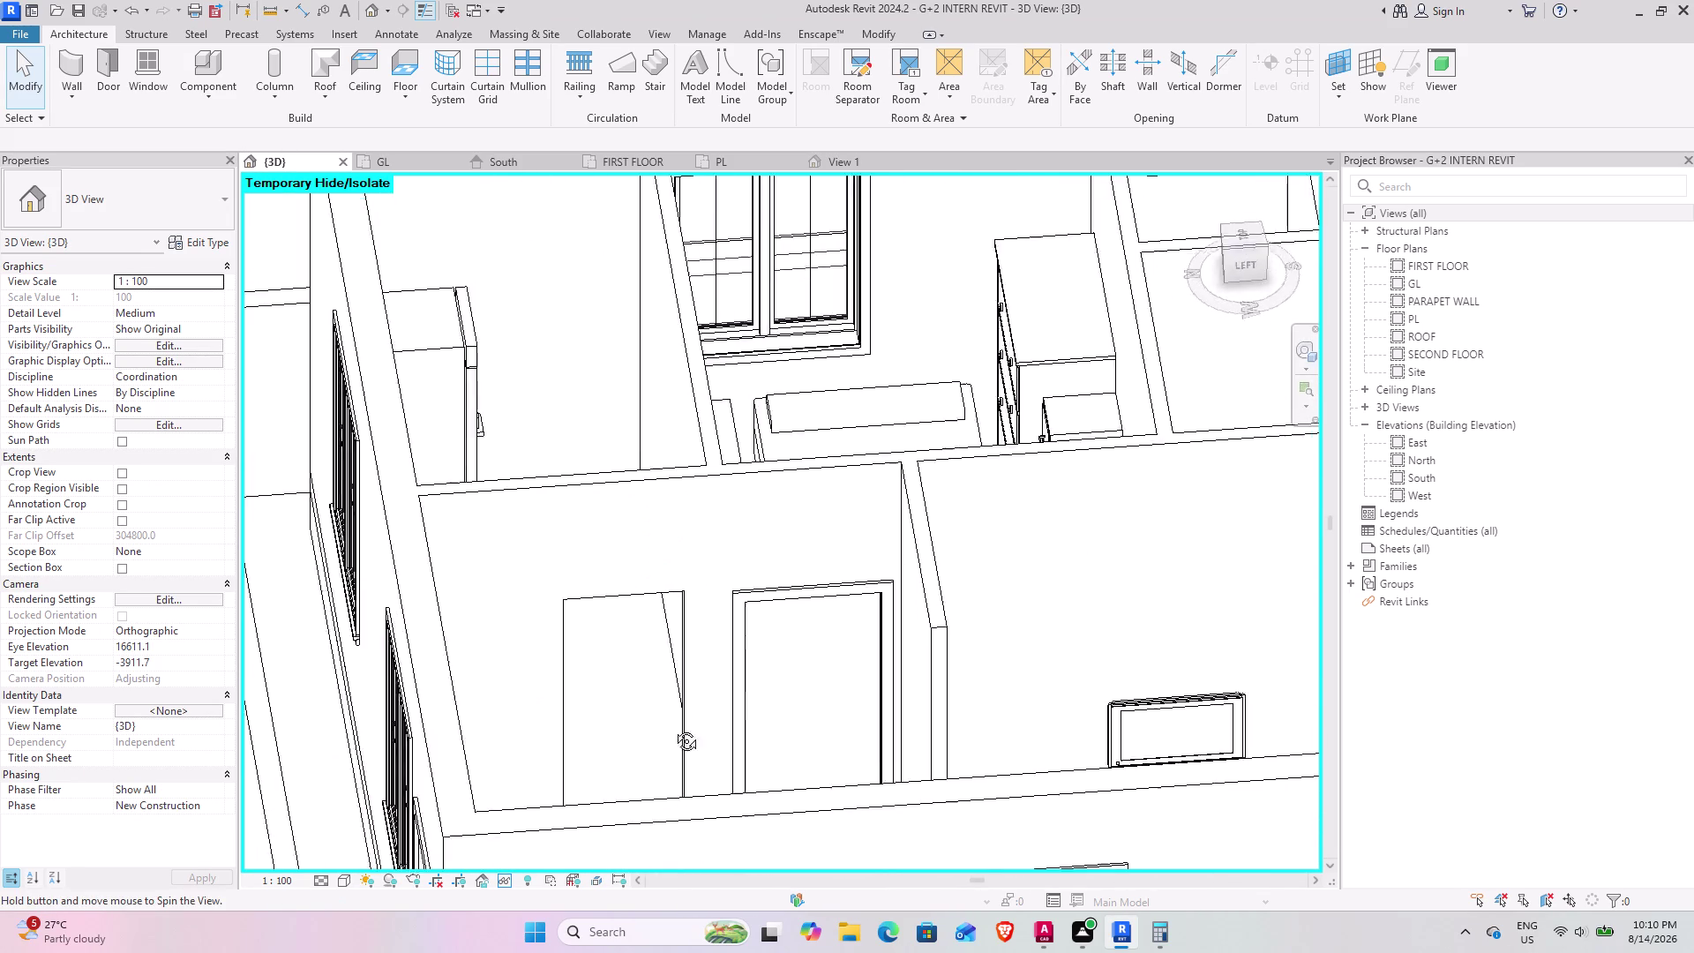
middle_drag(661, 728, 698, 724)
middle_drag(754, 691, 705, 782)
middle_drag(765, 729, 680, 711)
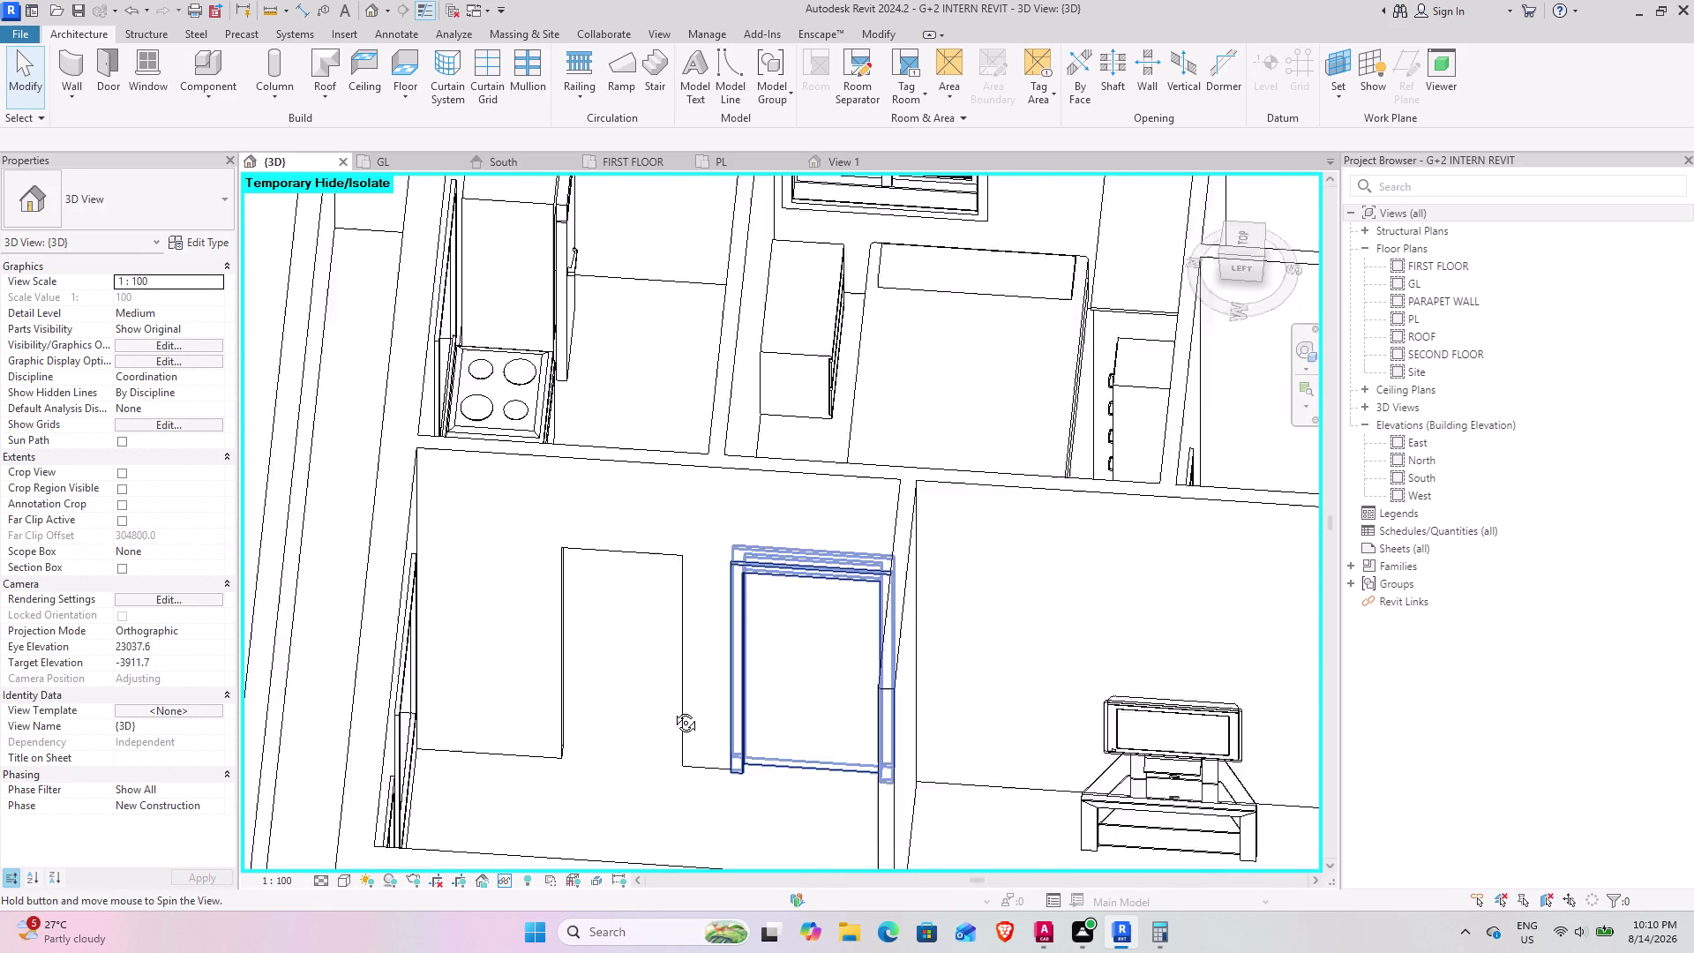
middle_drag(679, 711, 648, 781)
scroll(down, 3)
middle_drag(613, 763, 675, 705)
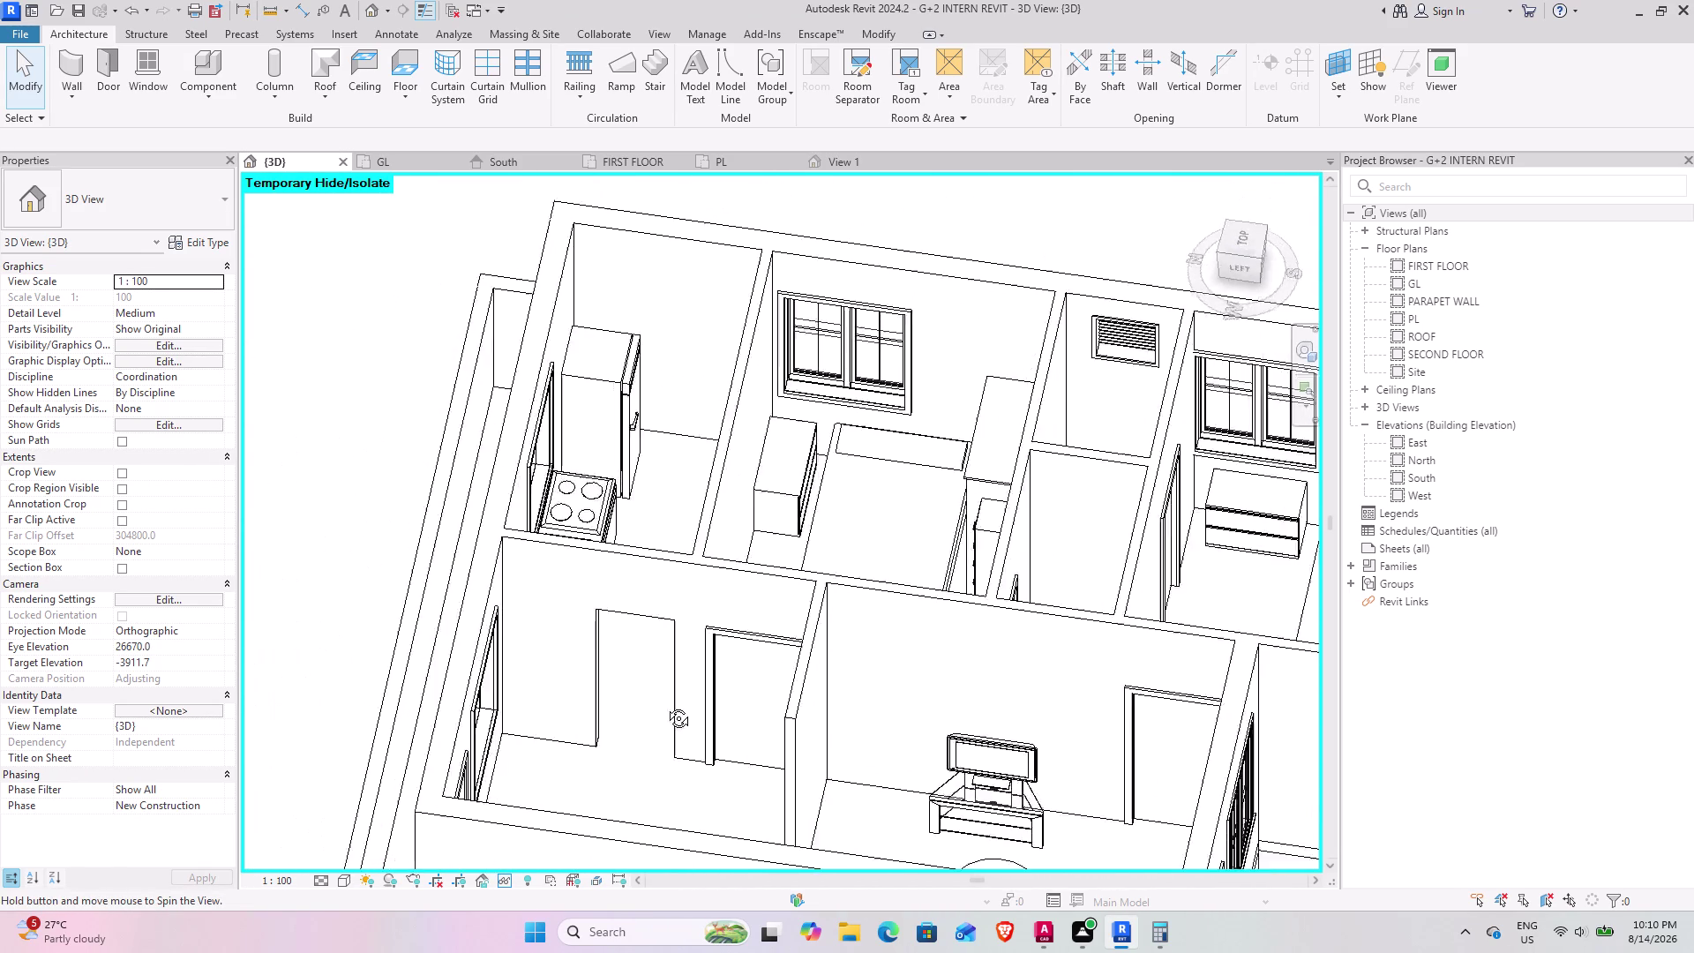
middle_drag(675, 705, 474, 721)
middle_drag(623, 696, 593, 530)
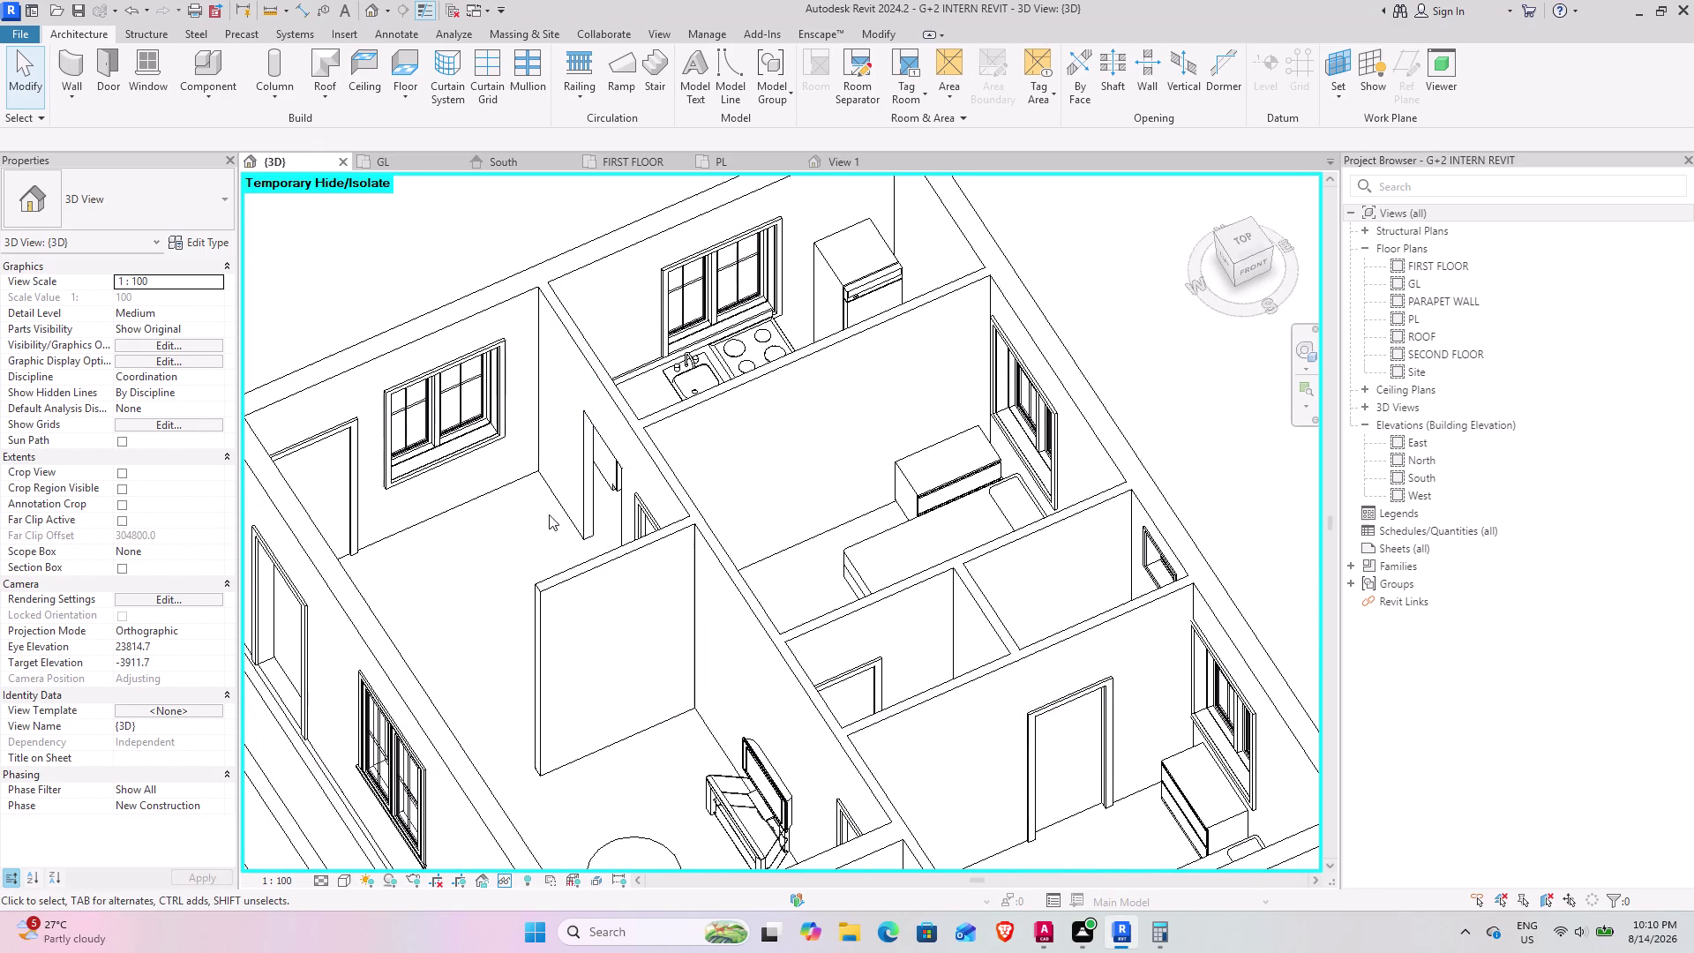
Frame the kitchen and bedrooms from above and start placing M_Kitchenette - Medium on level PL.
middle_drag(496, 529, 723, 416)
middle_drag(944, 462, 924, 454)
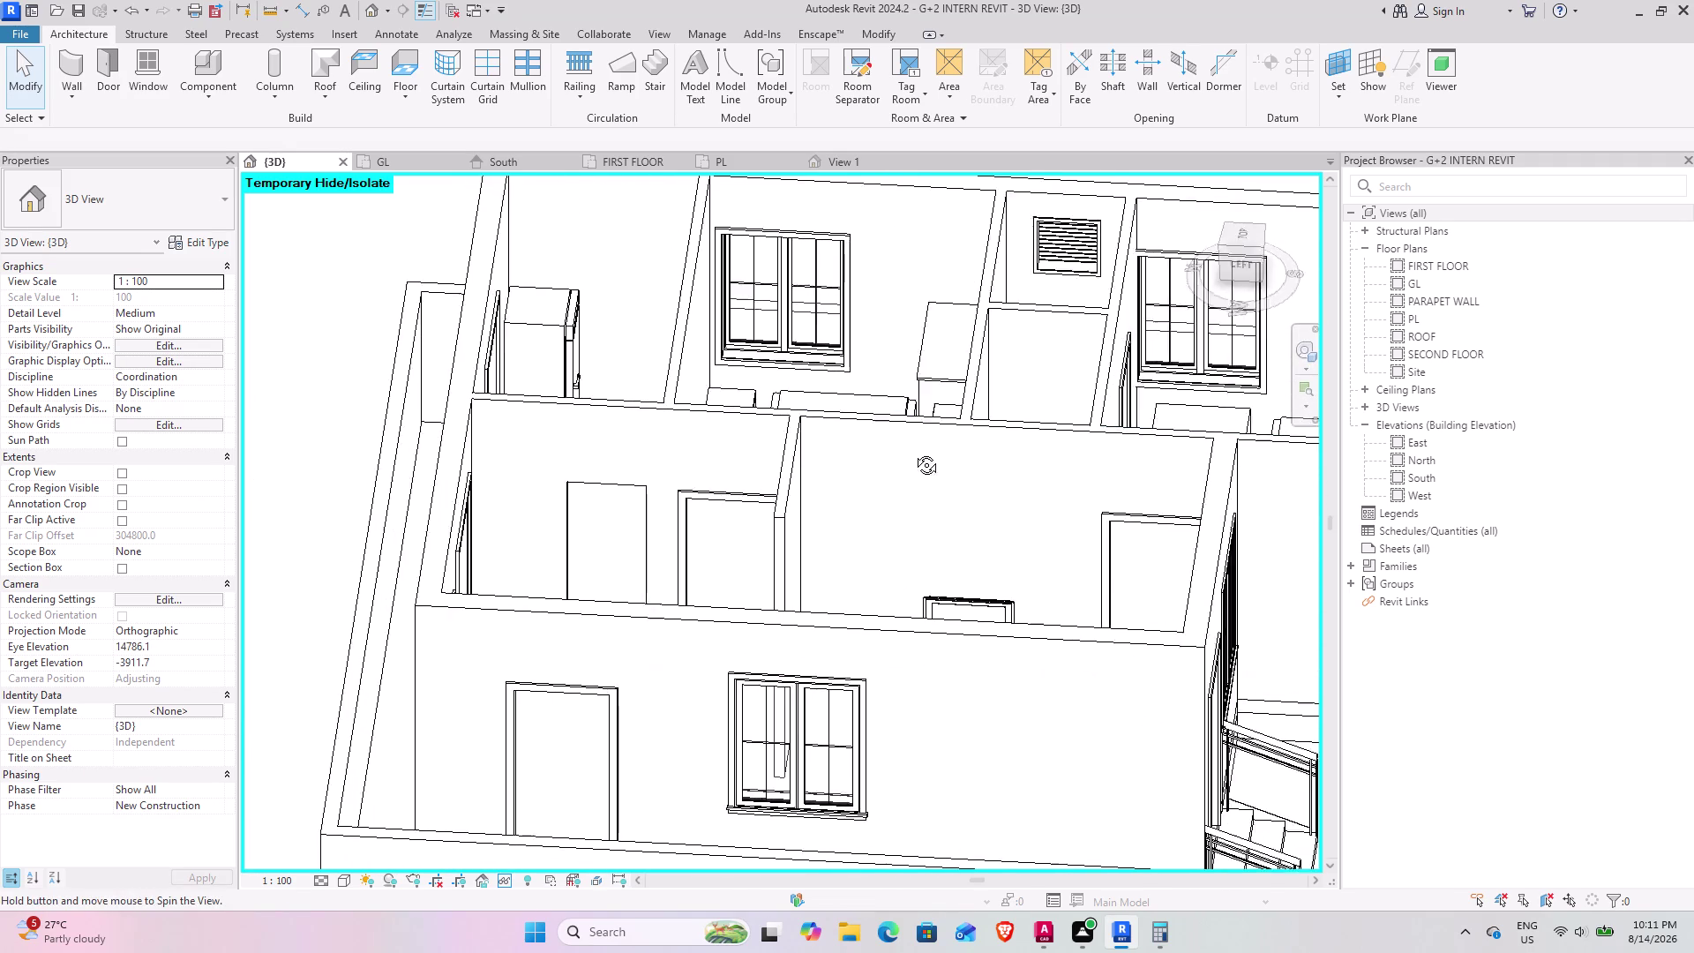
middle_drag(924, 454, 714, 525)
middle_drag(957, 503, 1044, 747)
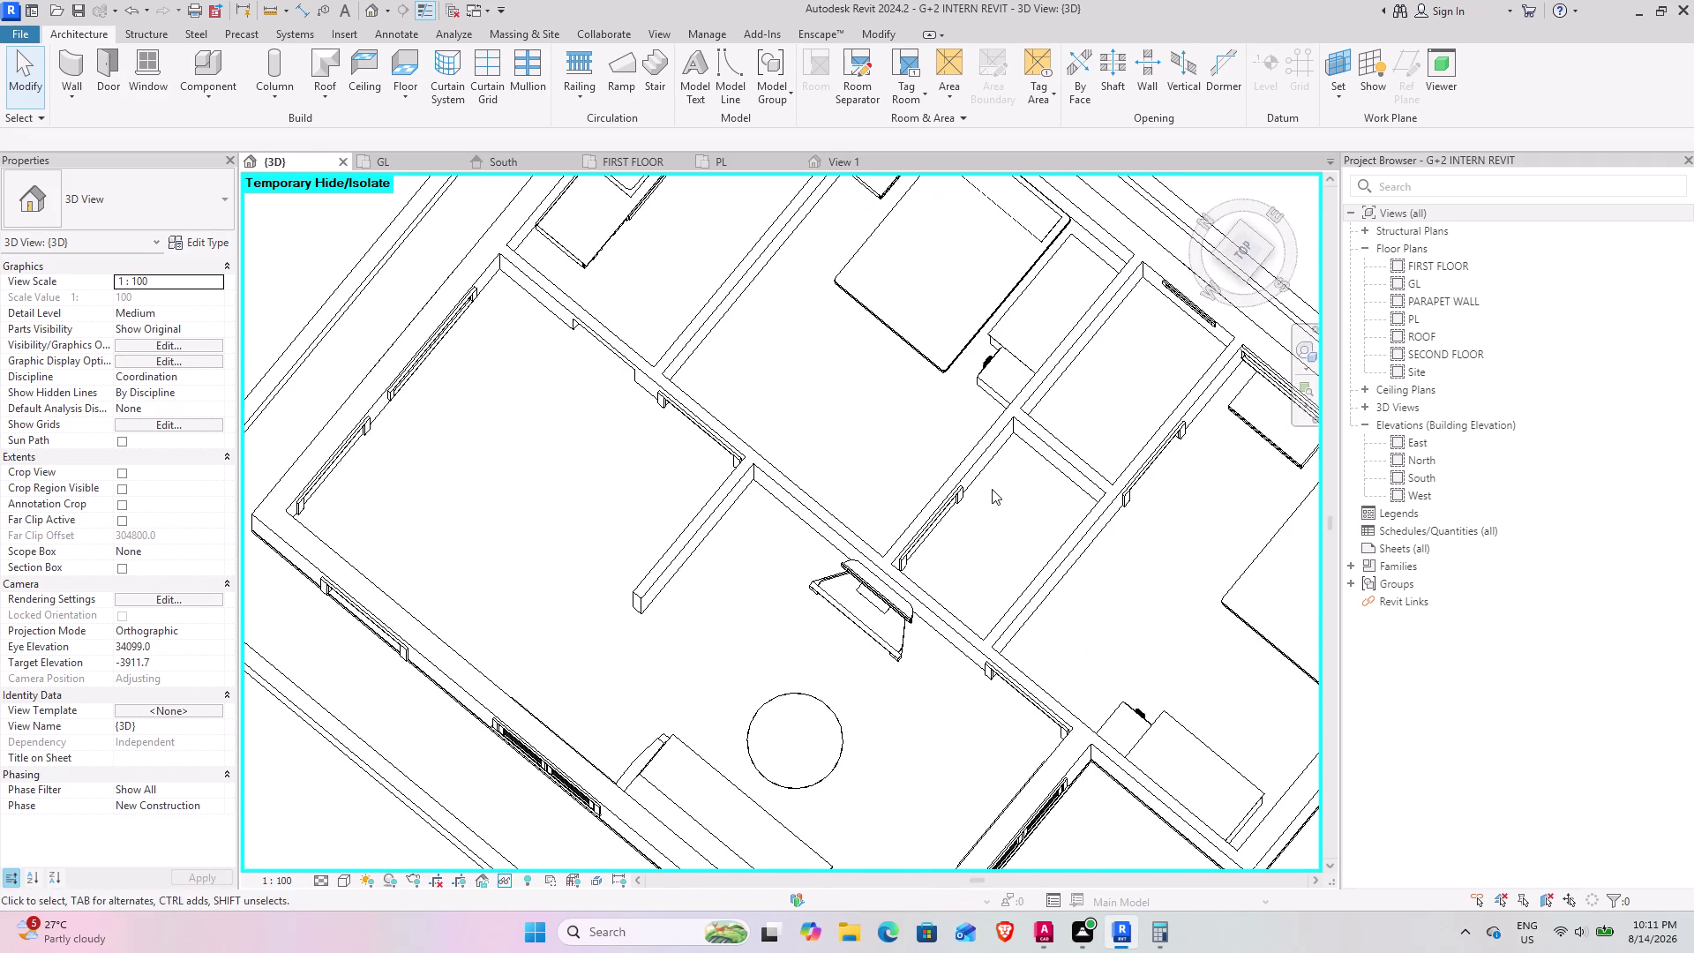
middle_drag(989, 492, 783, 691)
middle_drag(796, 659, 838, 630)
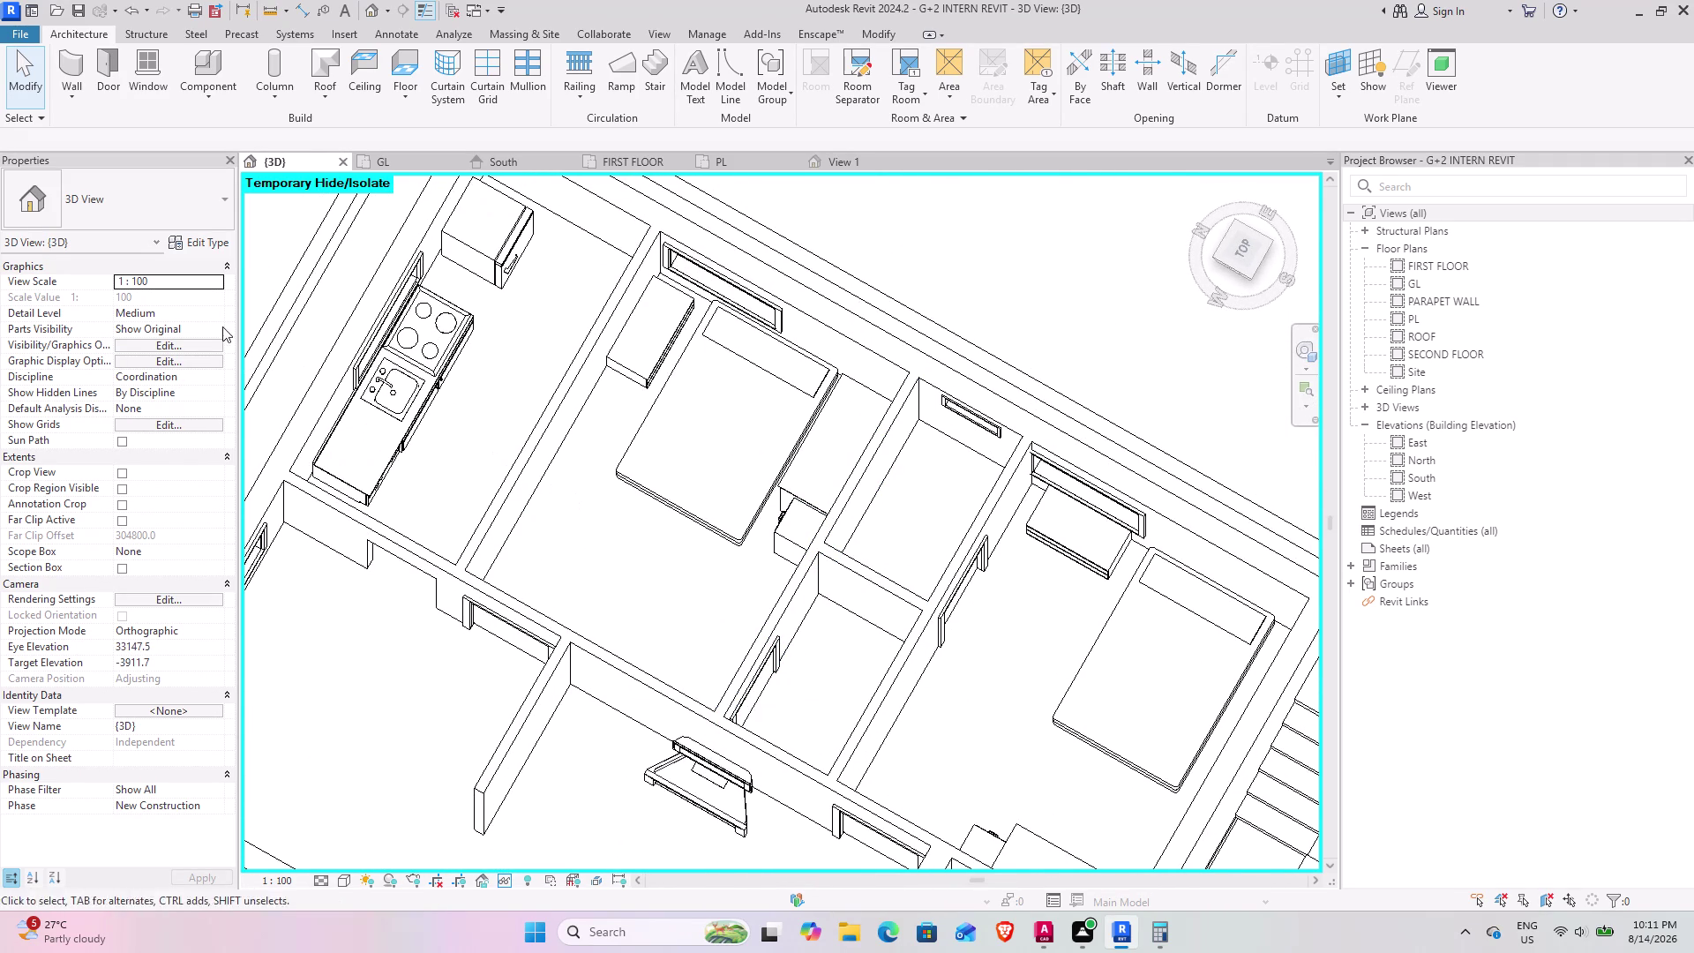
click(210, 59)
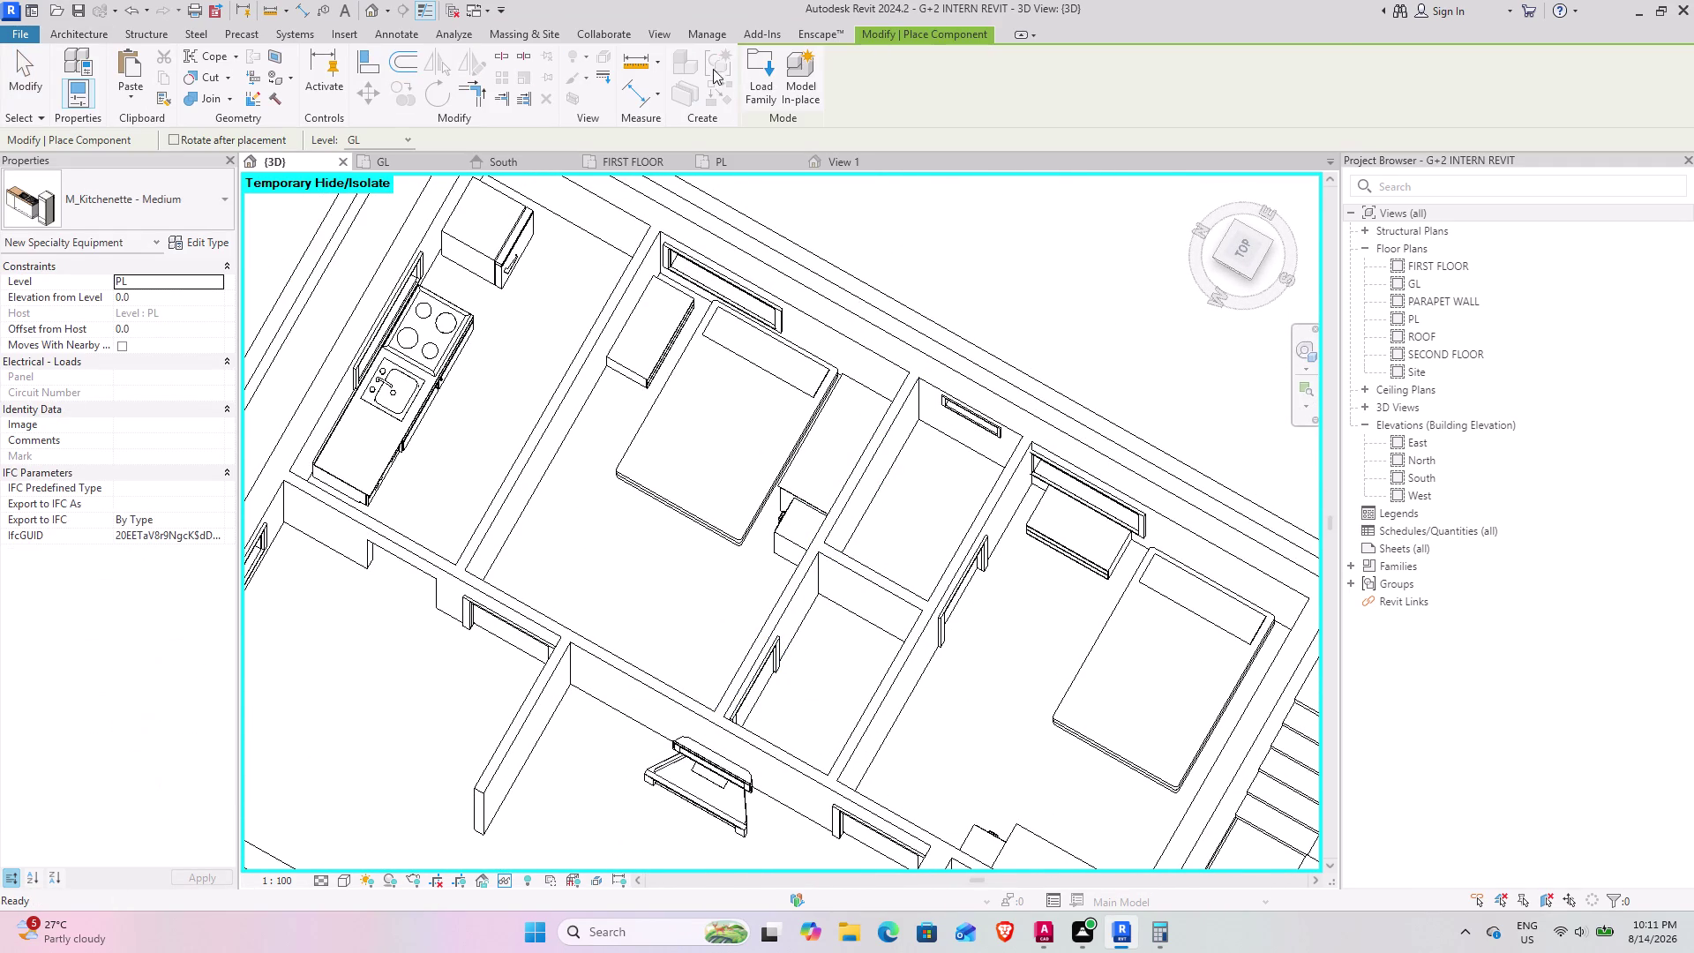
Browse the High-End appliance folder in the Load Family library.
click(751, 73)
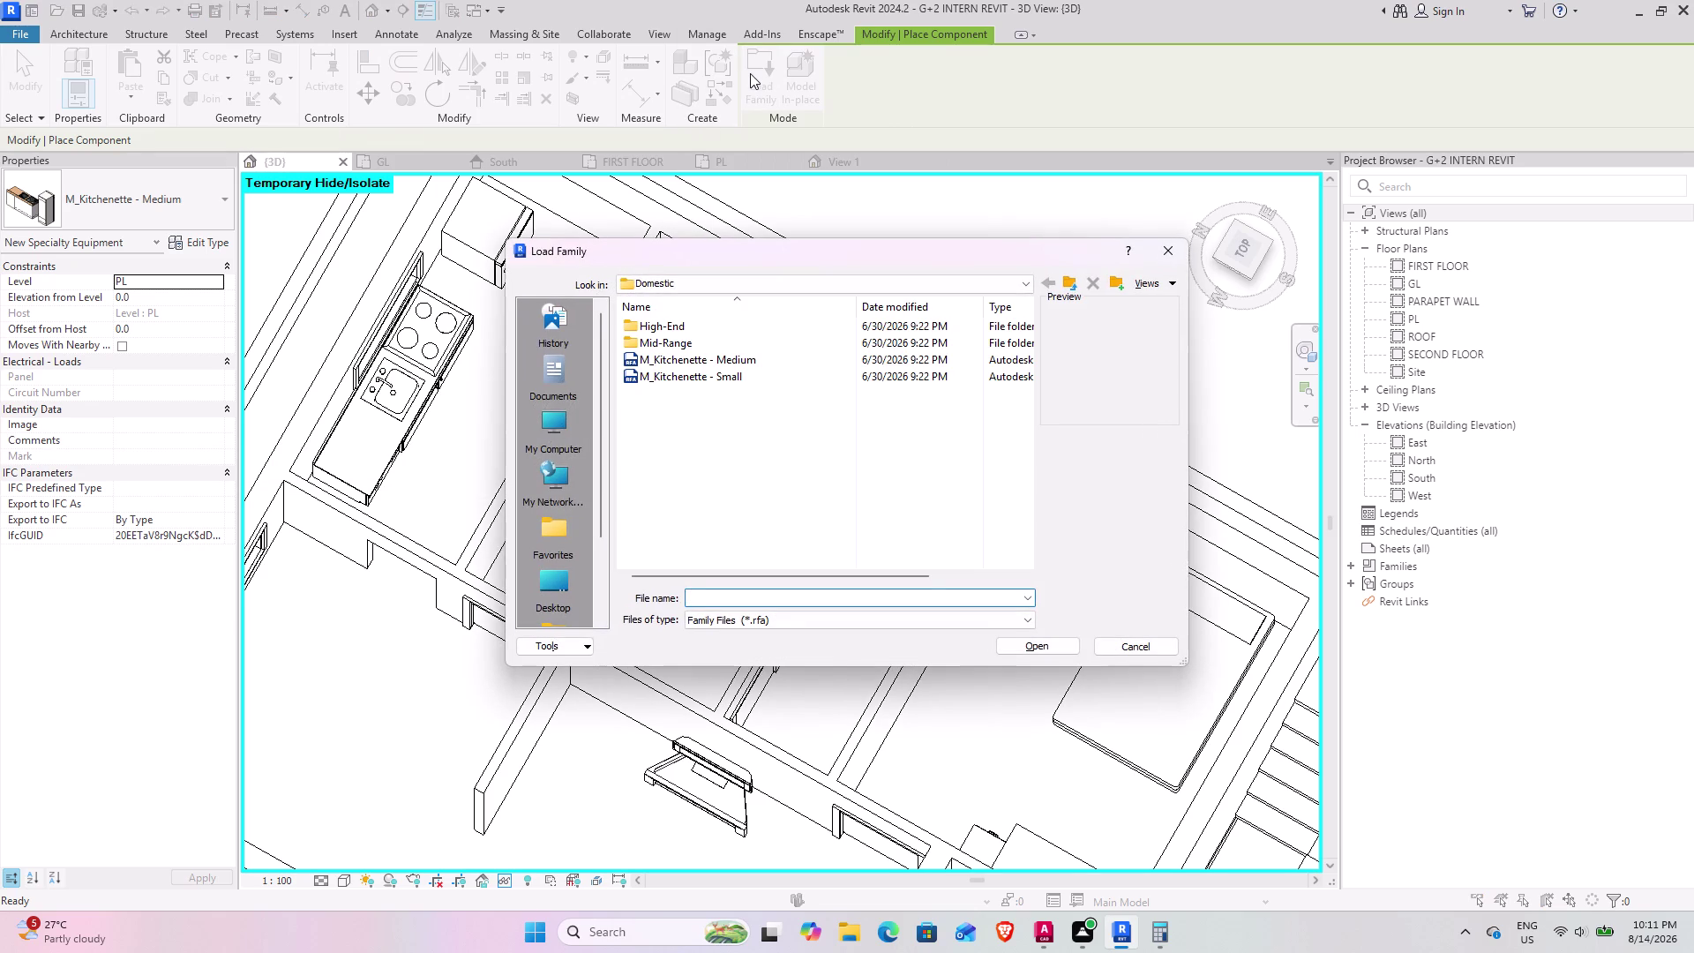
double_click(649, 321)
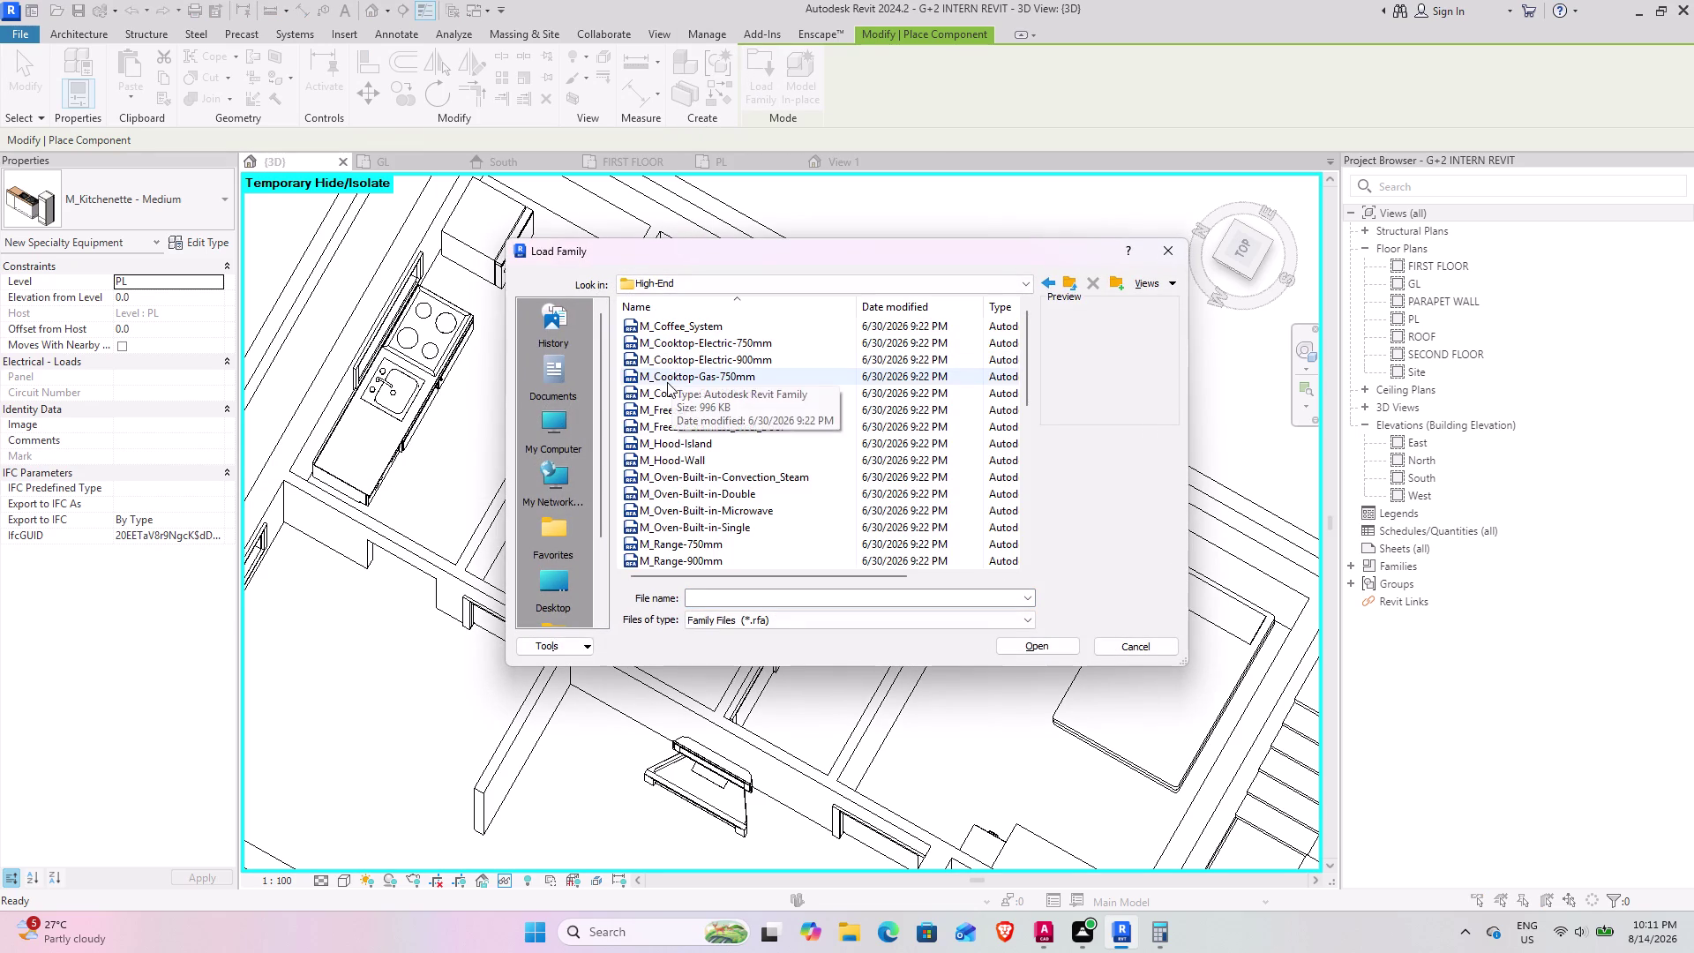
scroll(up, 3)
scroll(up, 3)
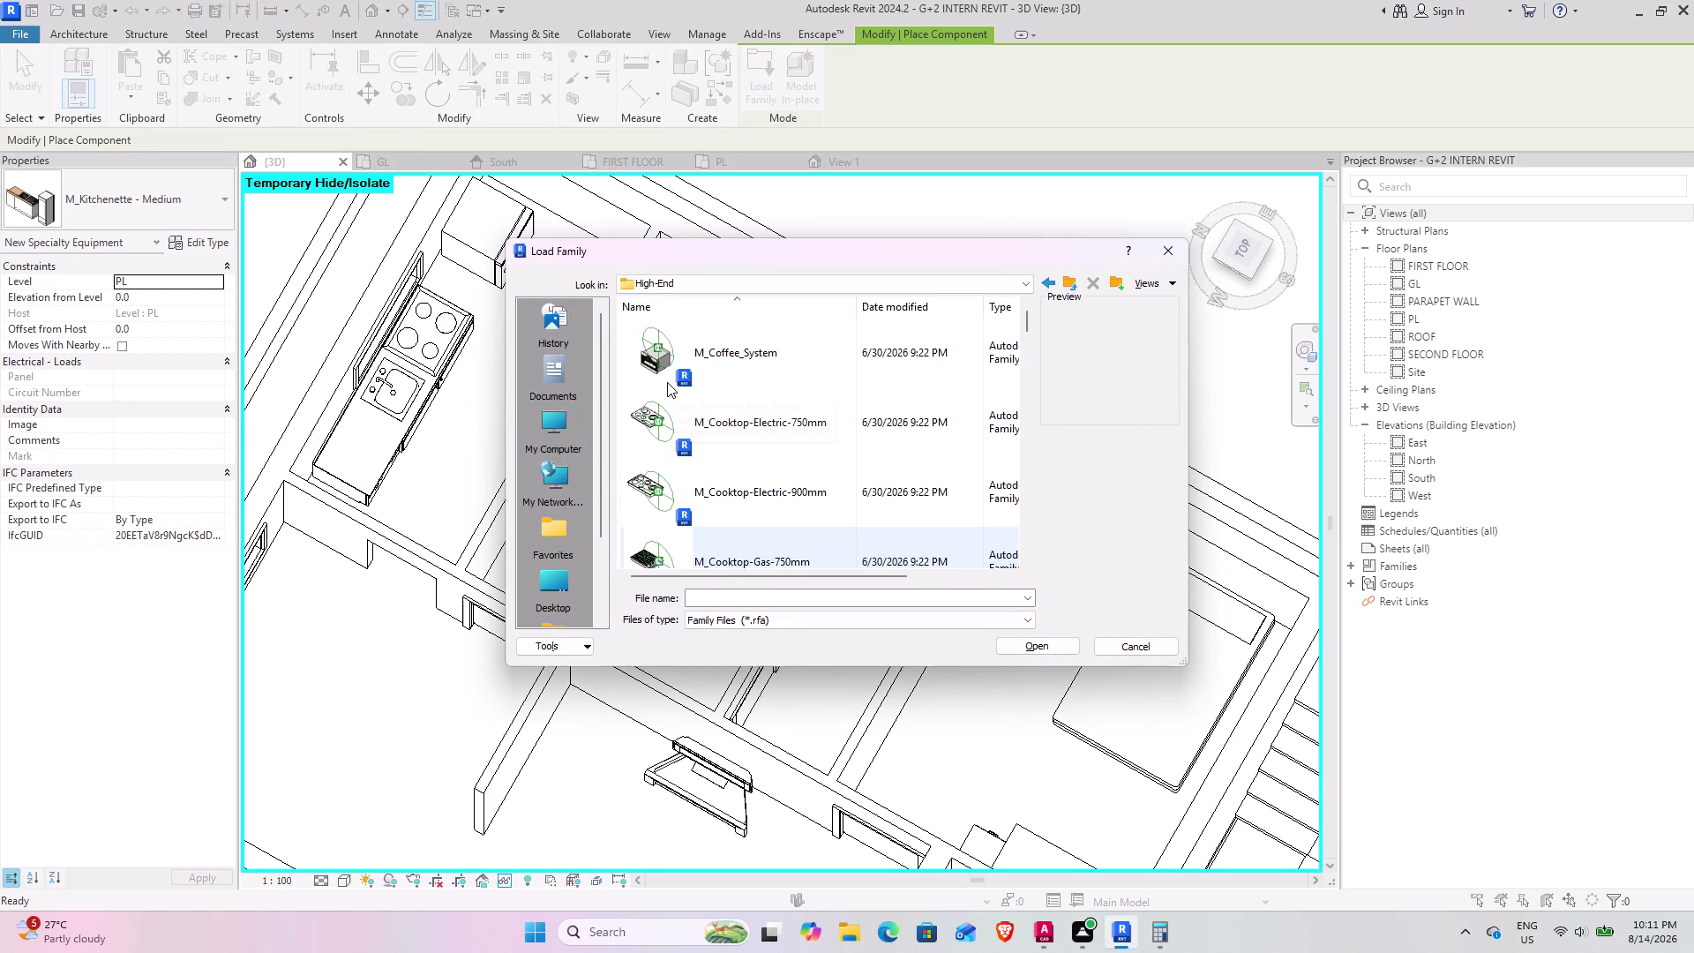
scroll(up, 3)
scroll(down, 3)
scroll(down, 3)
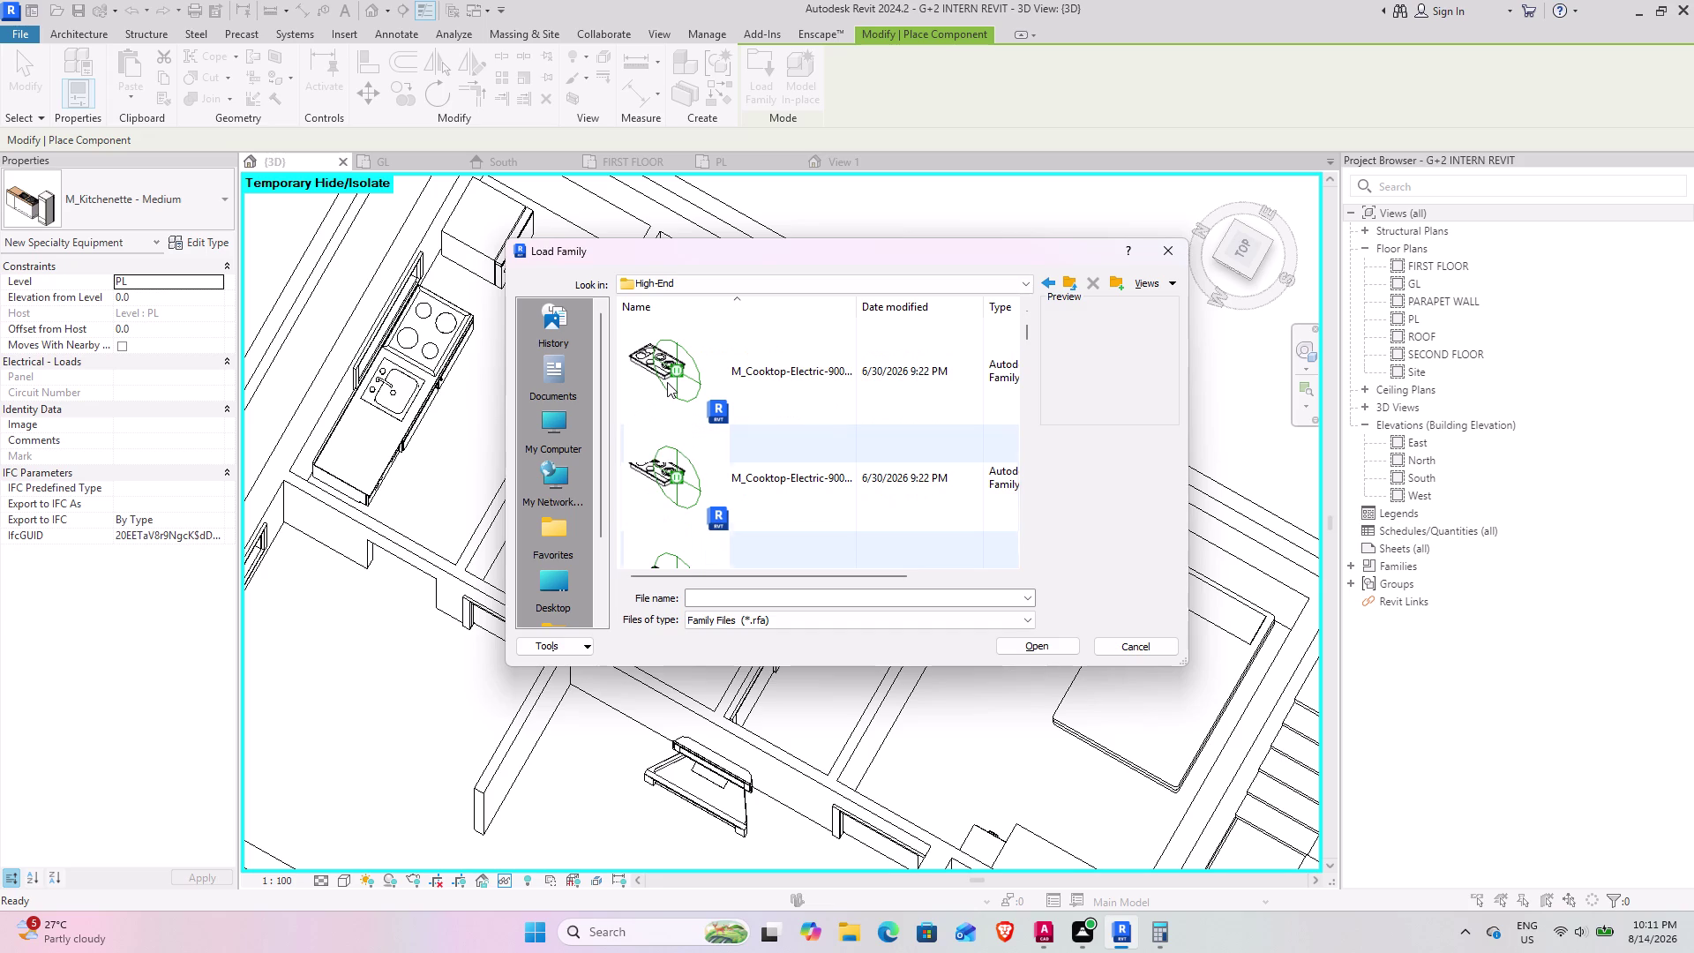
scroll(down, 3)
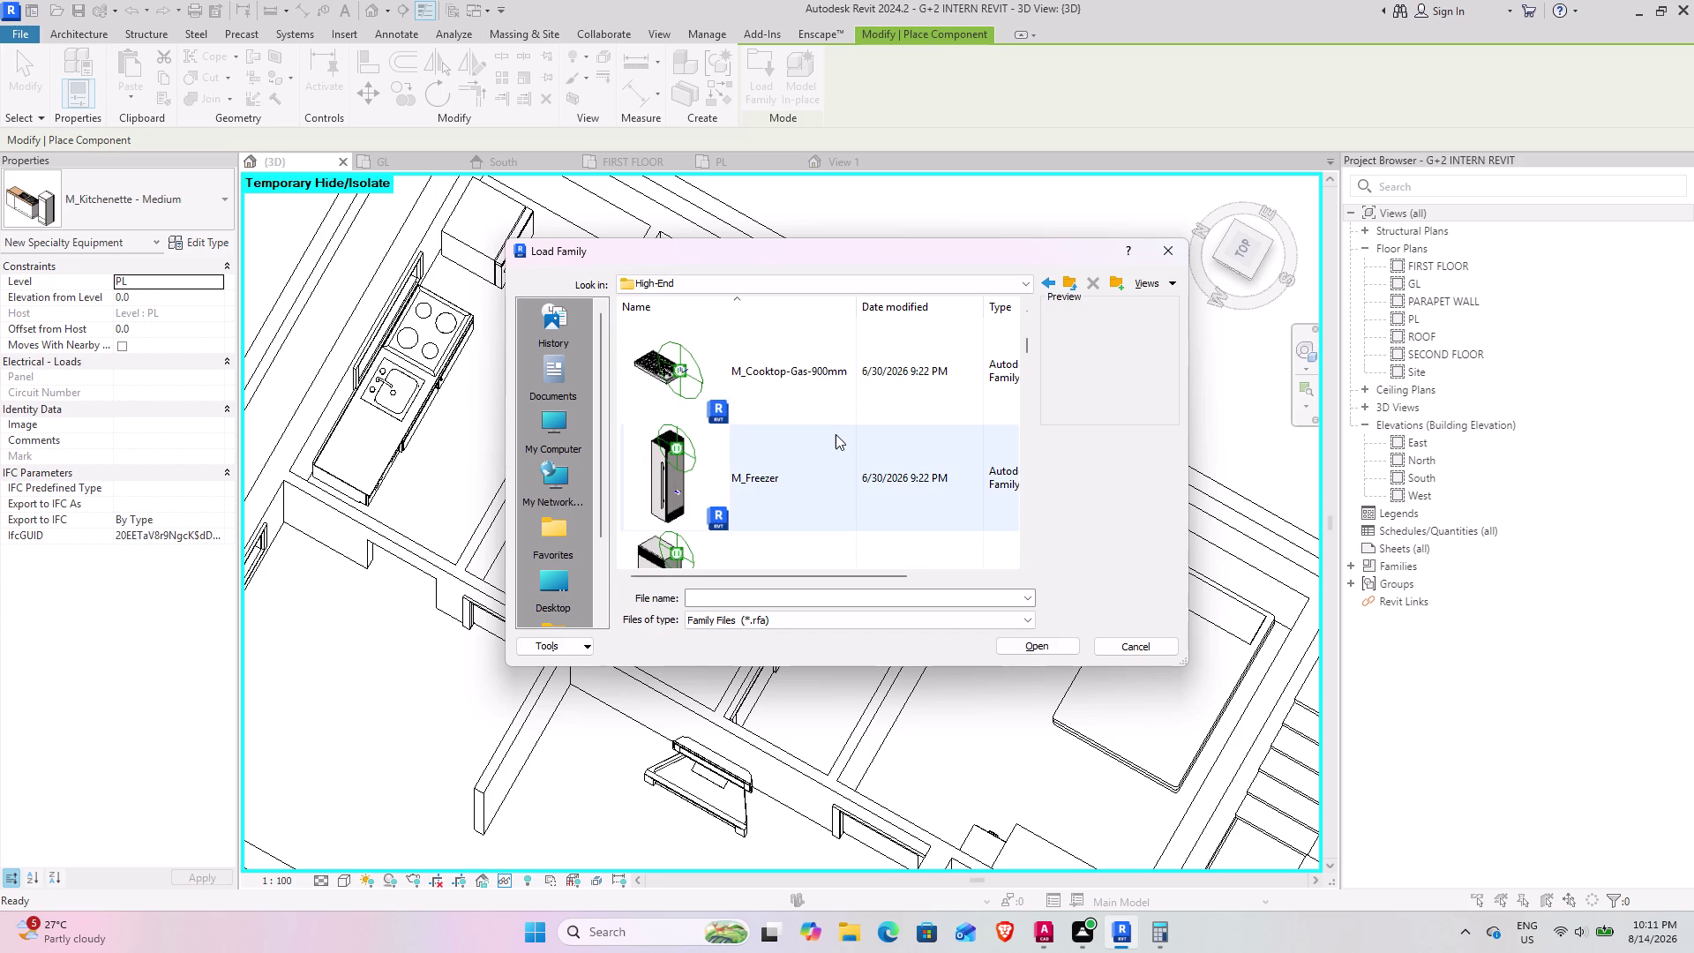
scroll(down, 3)
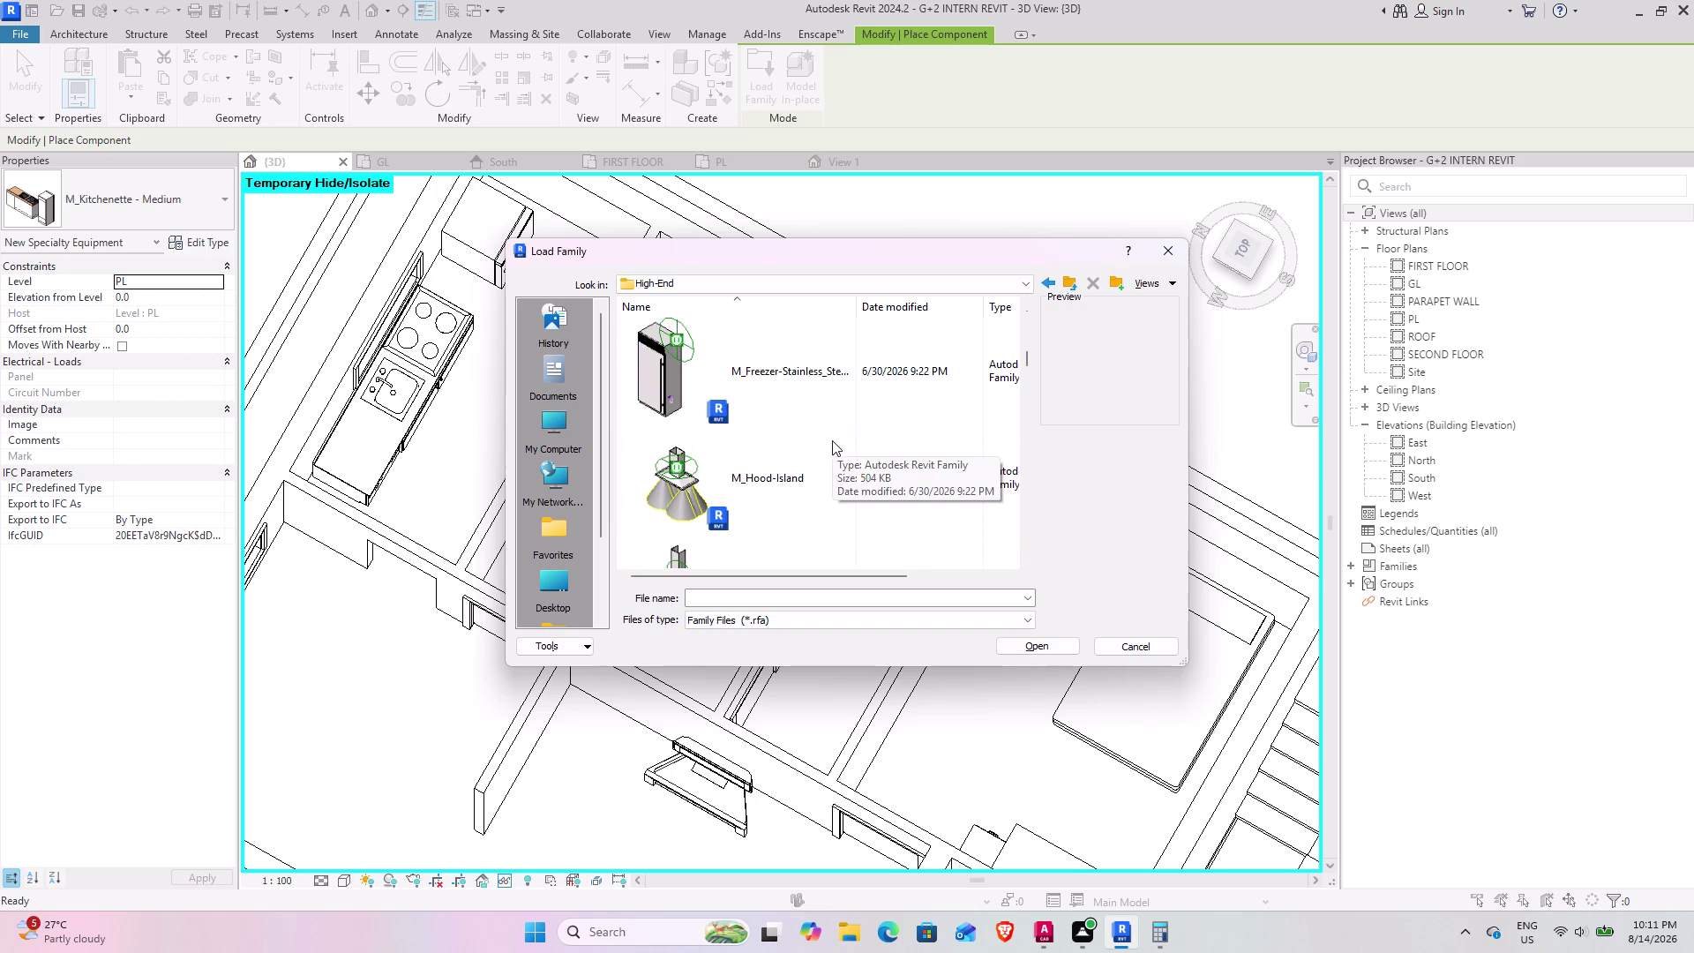
scroll(down, 3)
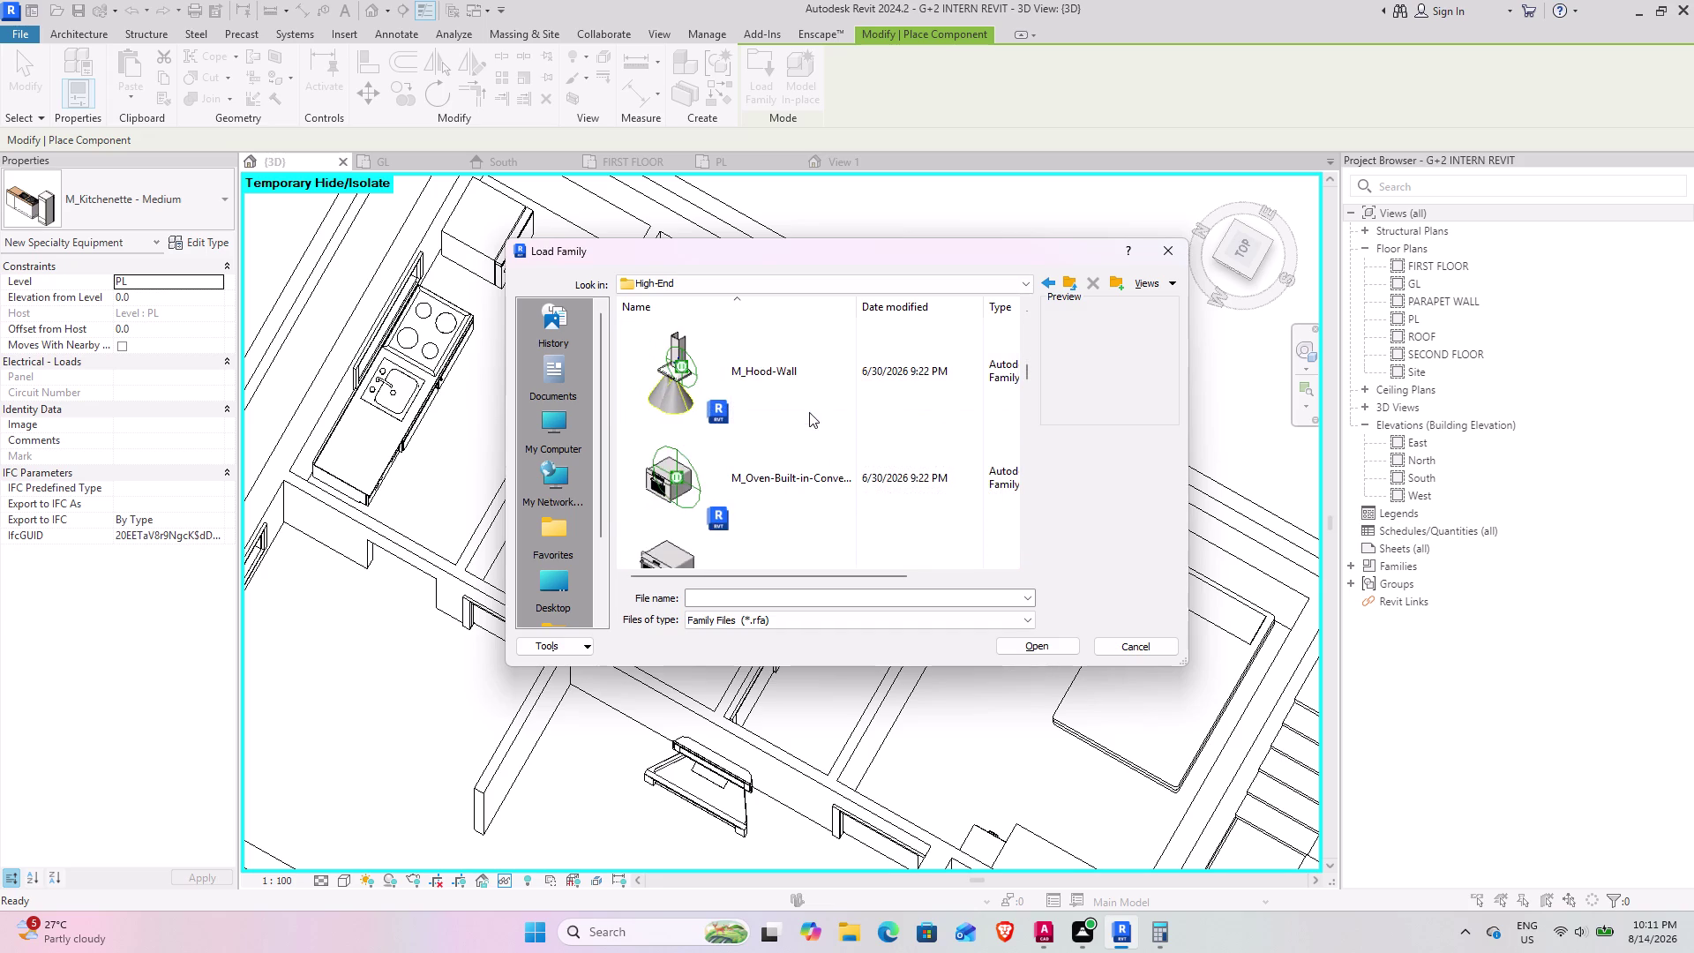
scroll(down, 3)
scroll(down, 3)
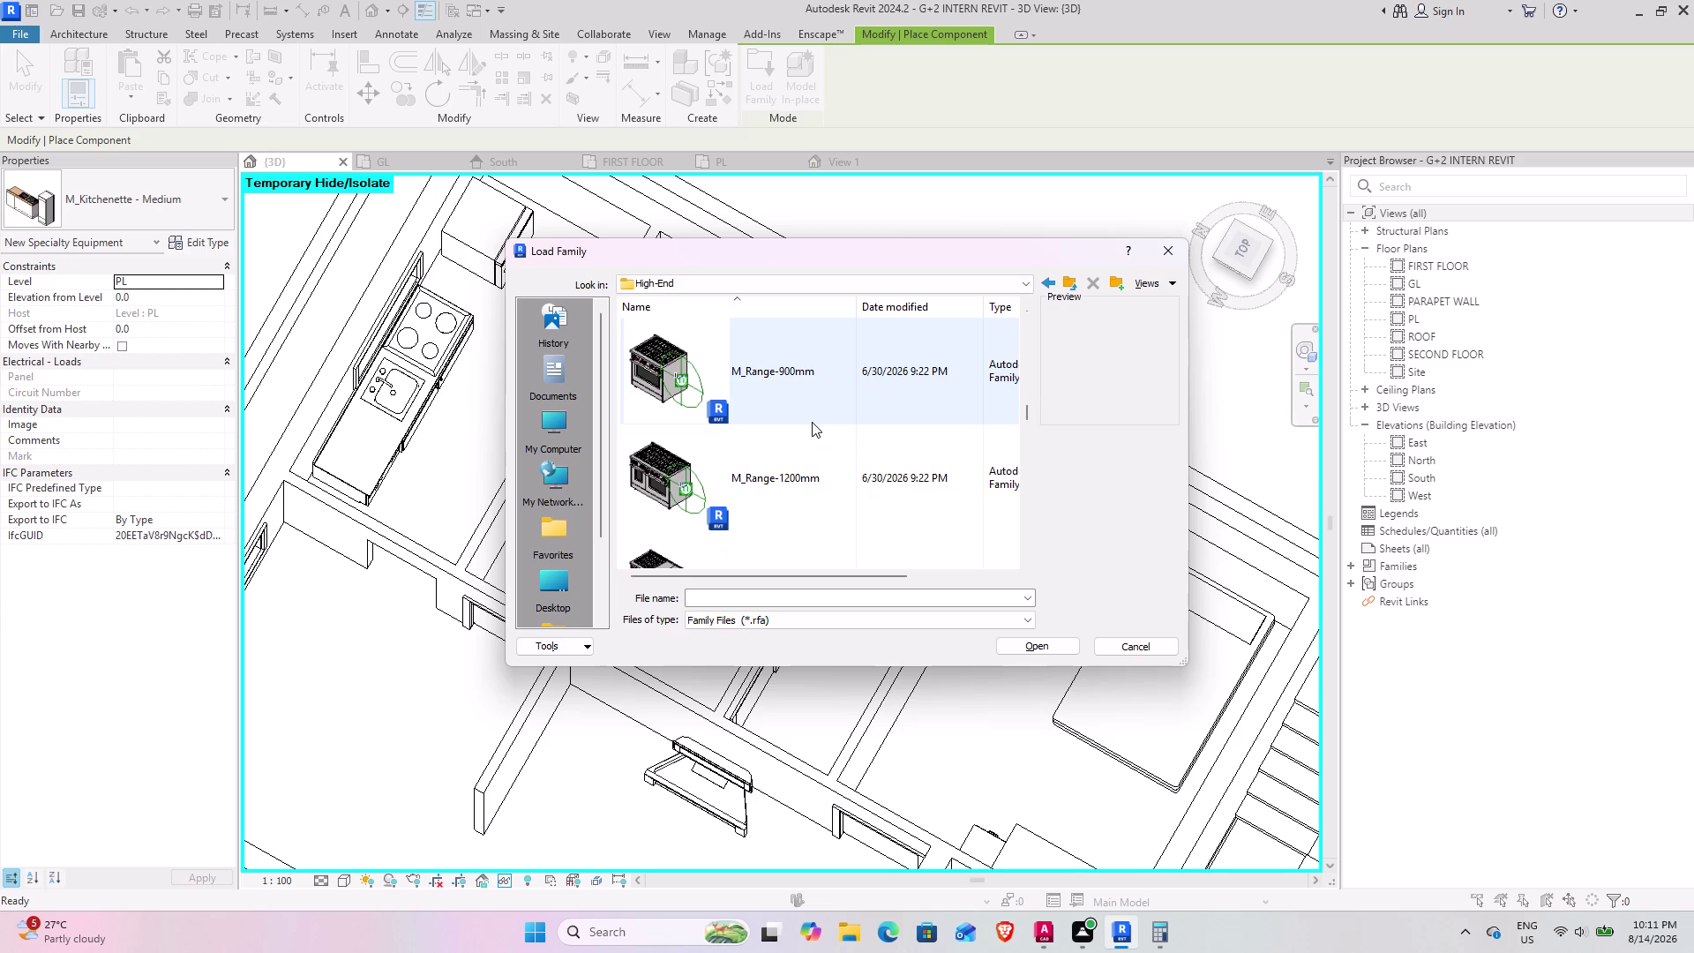
scroll(down, 3)
scroll(up, 3)
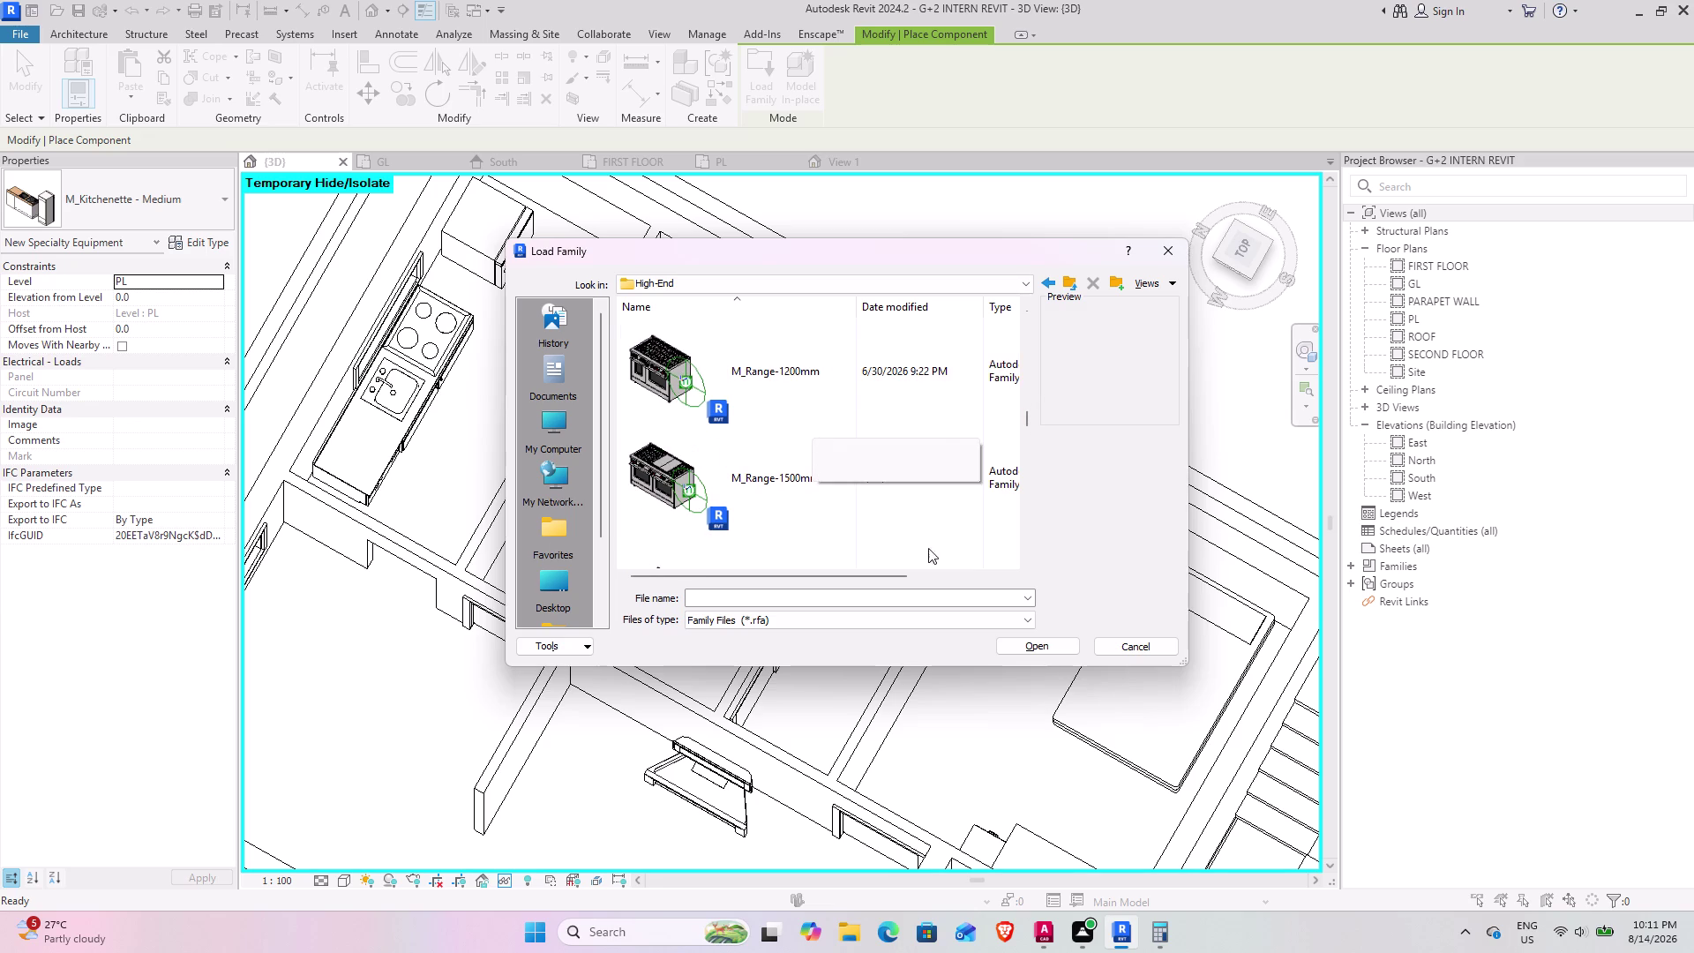
scroll(down, 3)
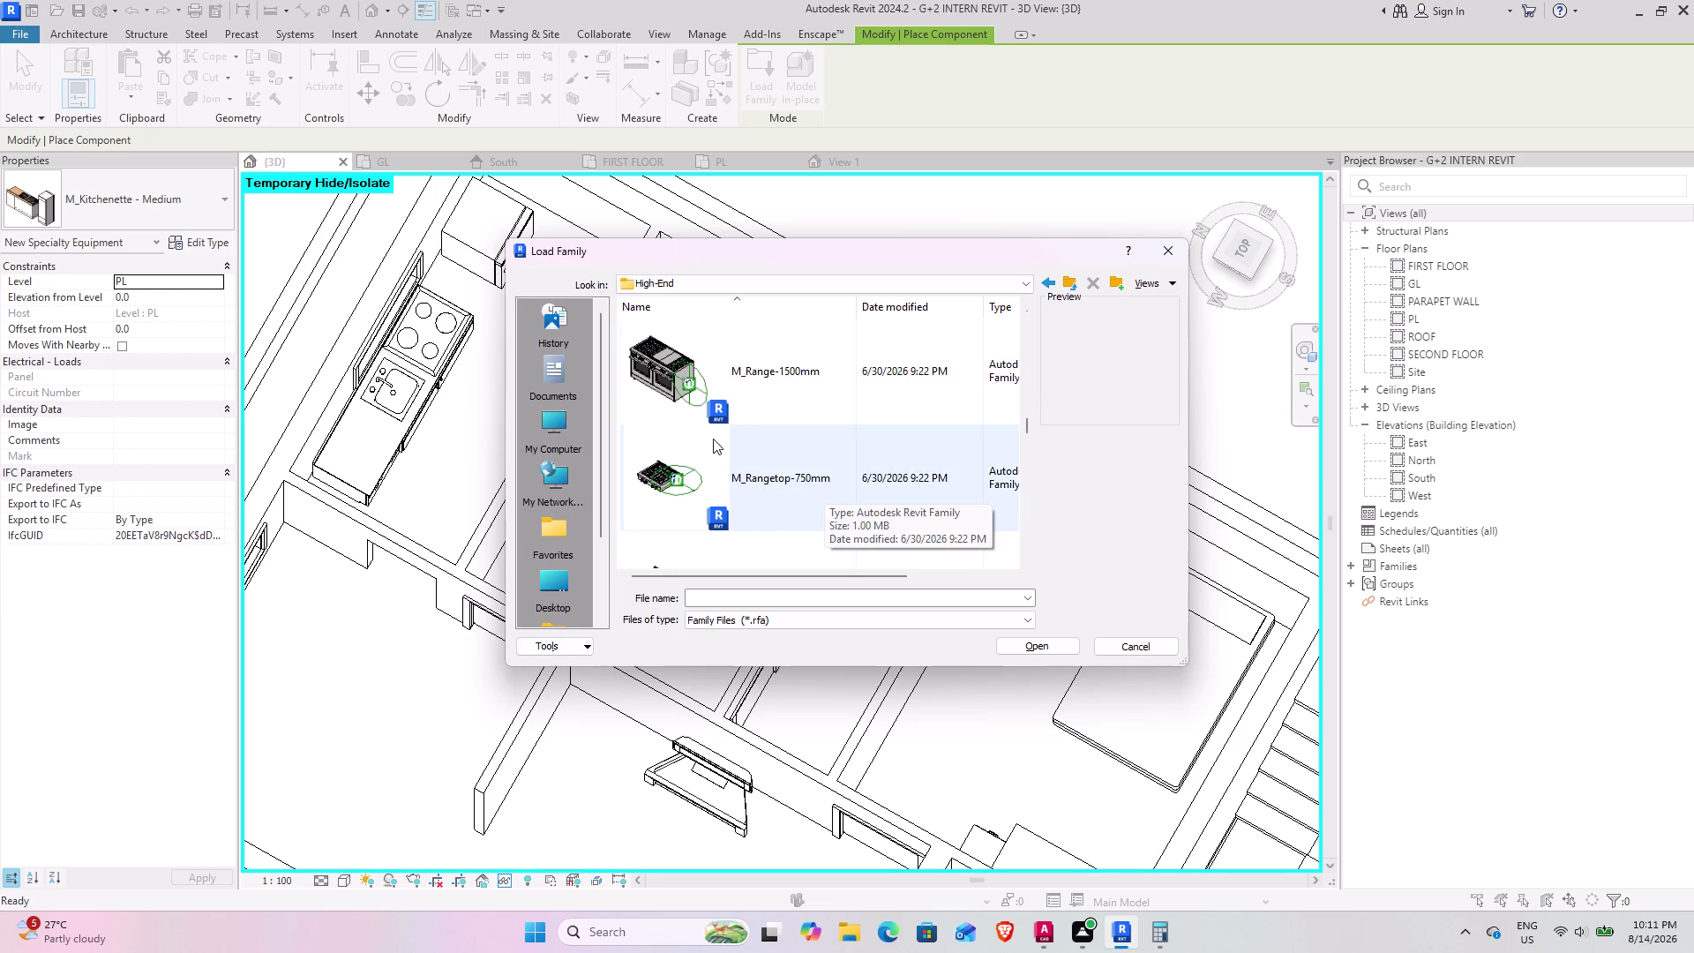
scroll(up, 3)
scroll(up, 3)
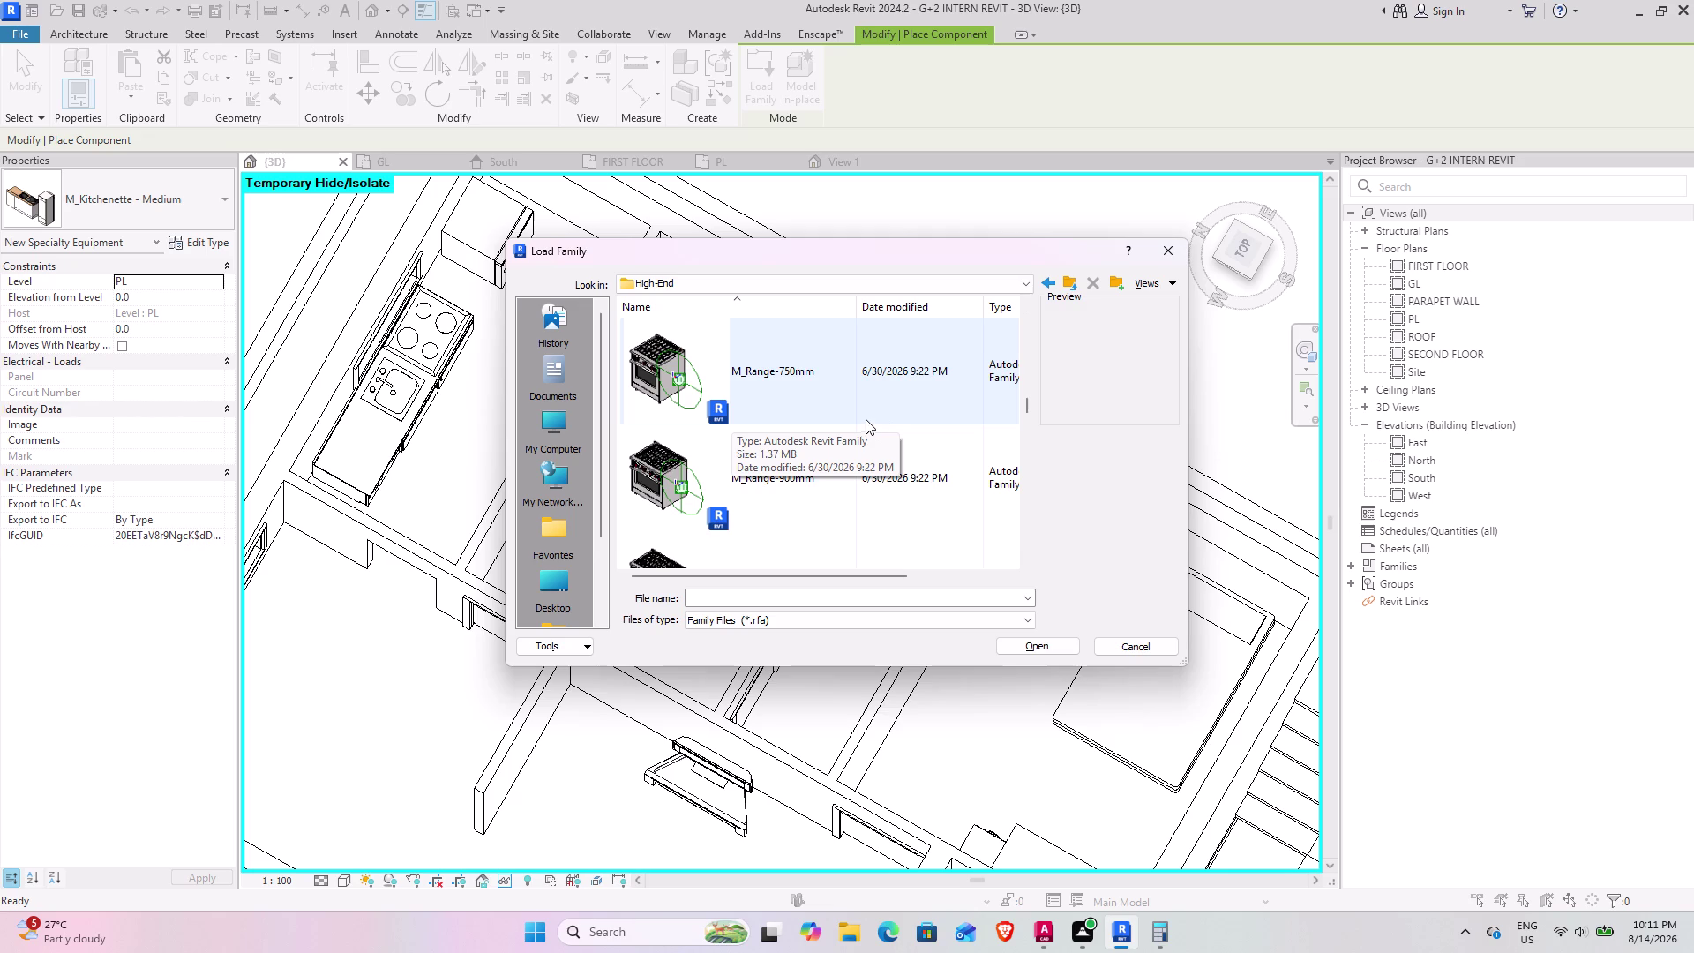
scroll(up, 3)
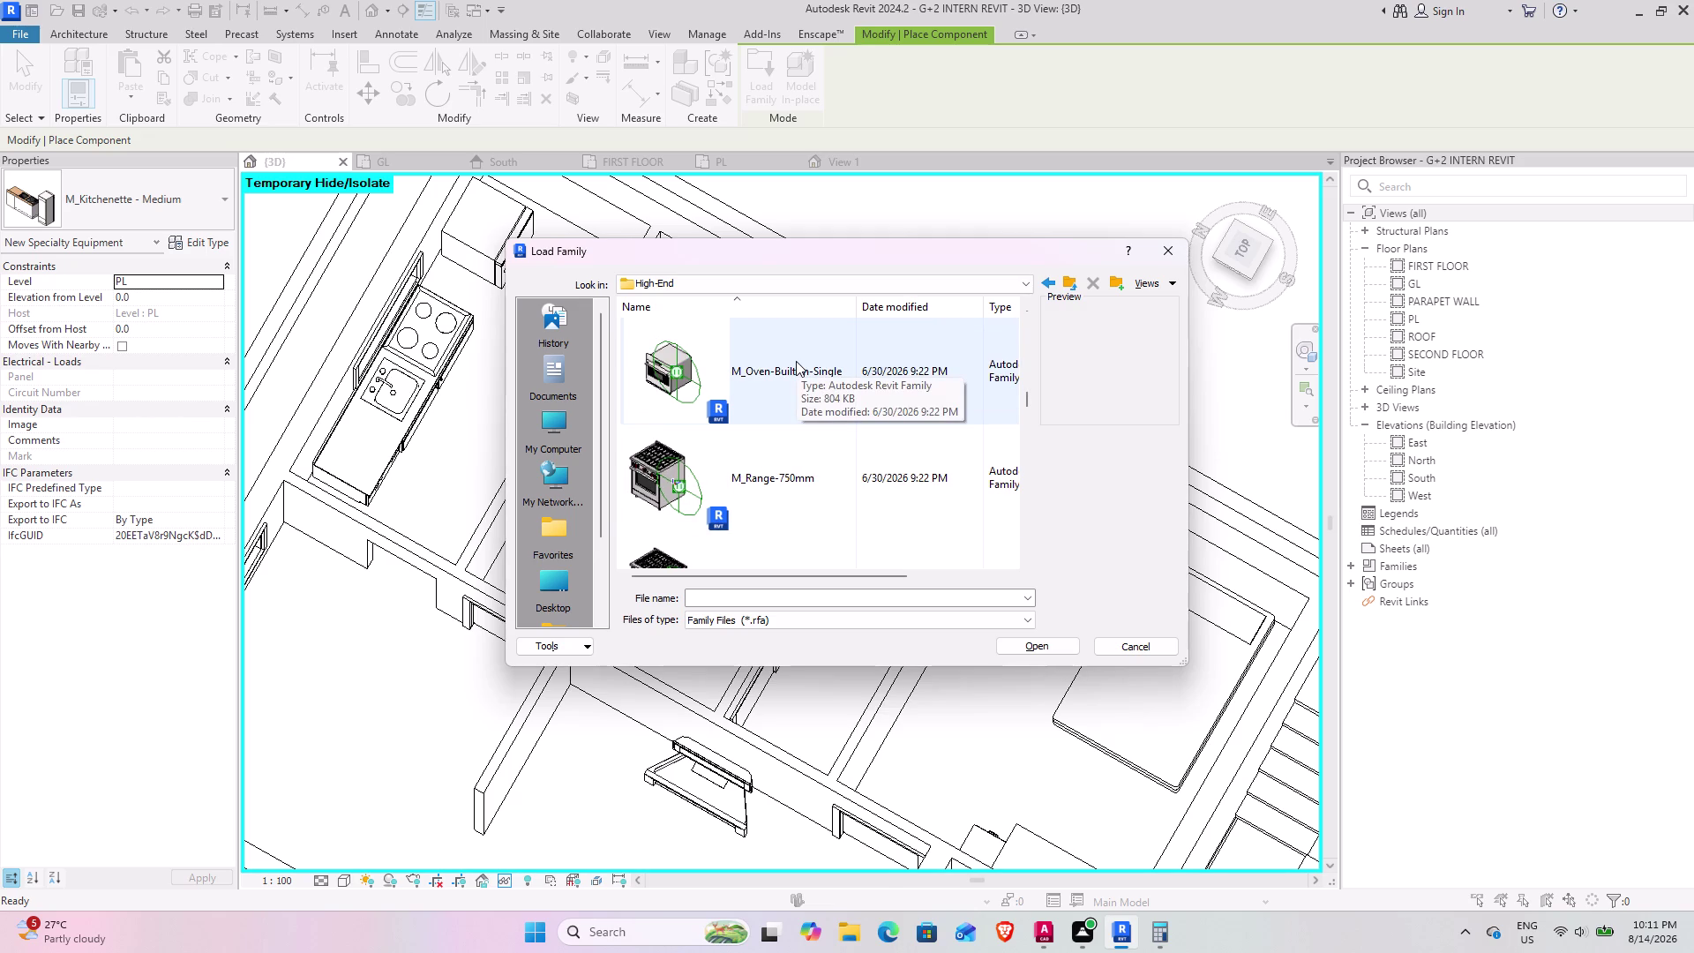
scroll(up, 3)
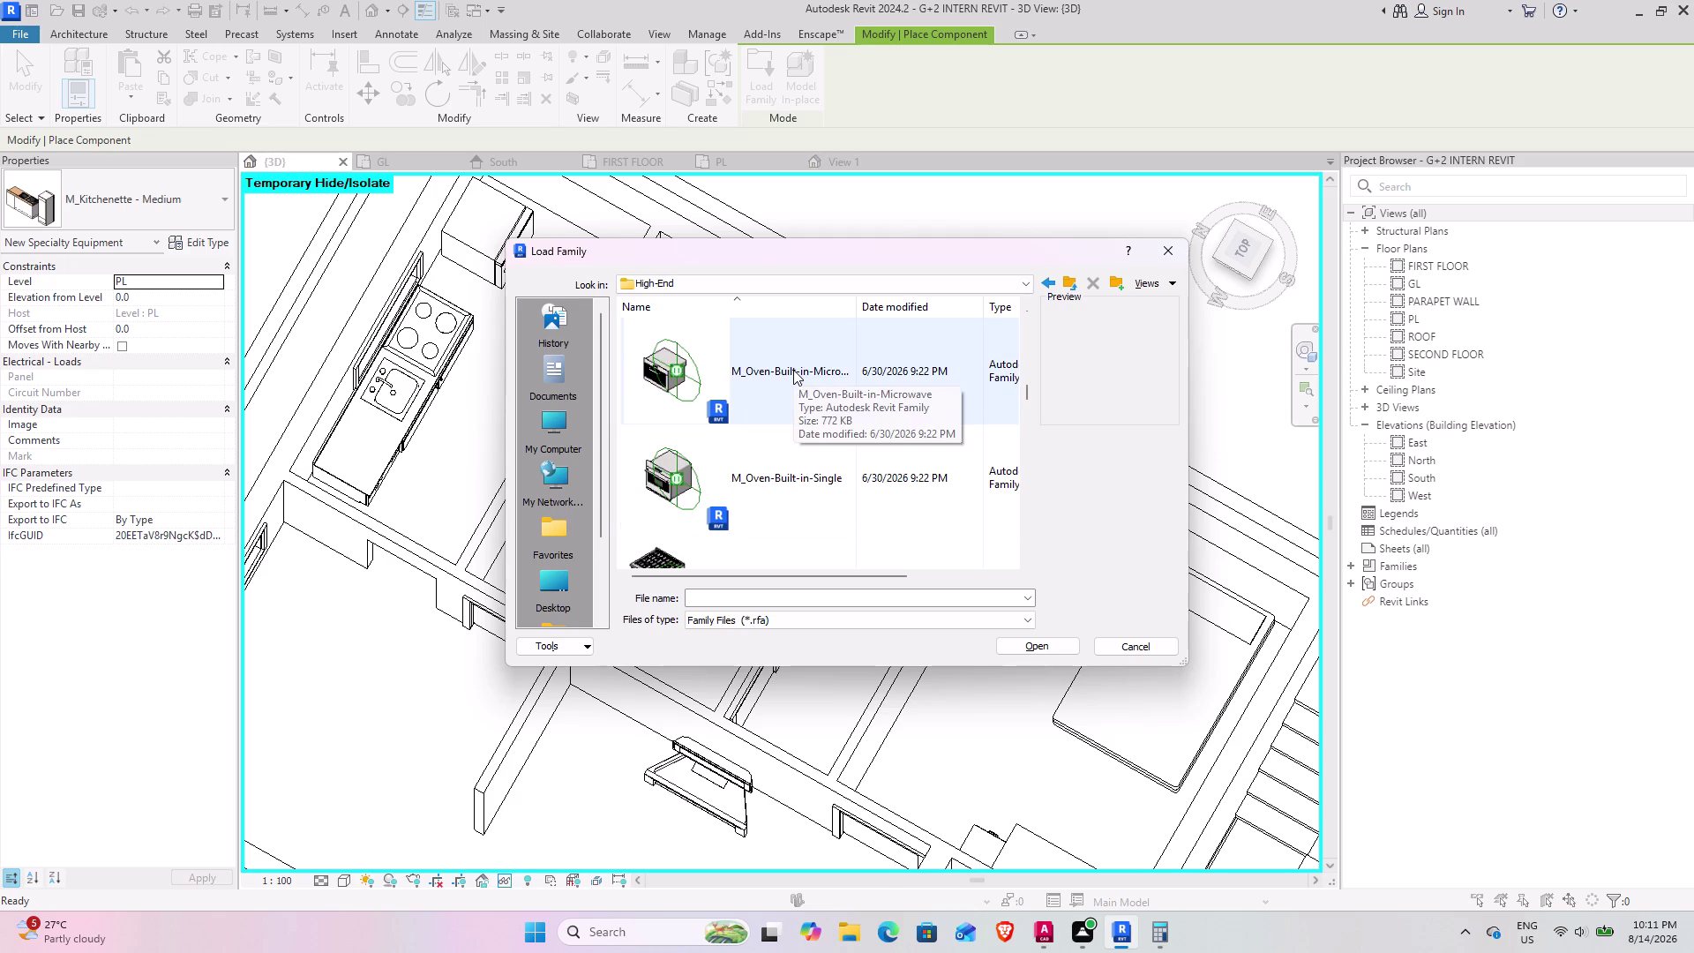
scroll(down, 3)
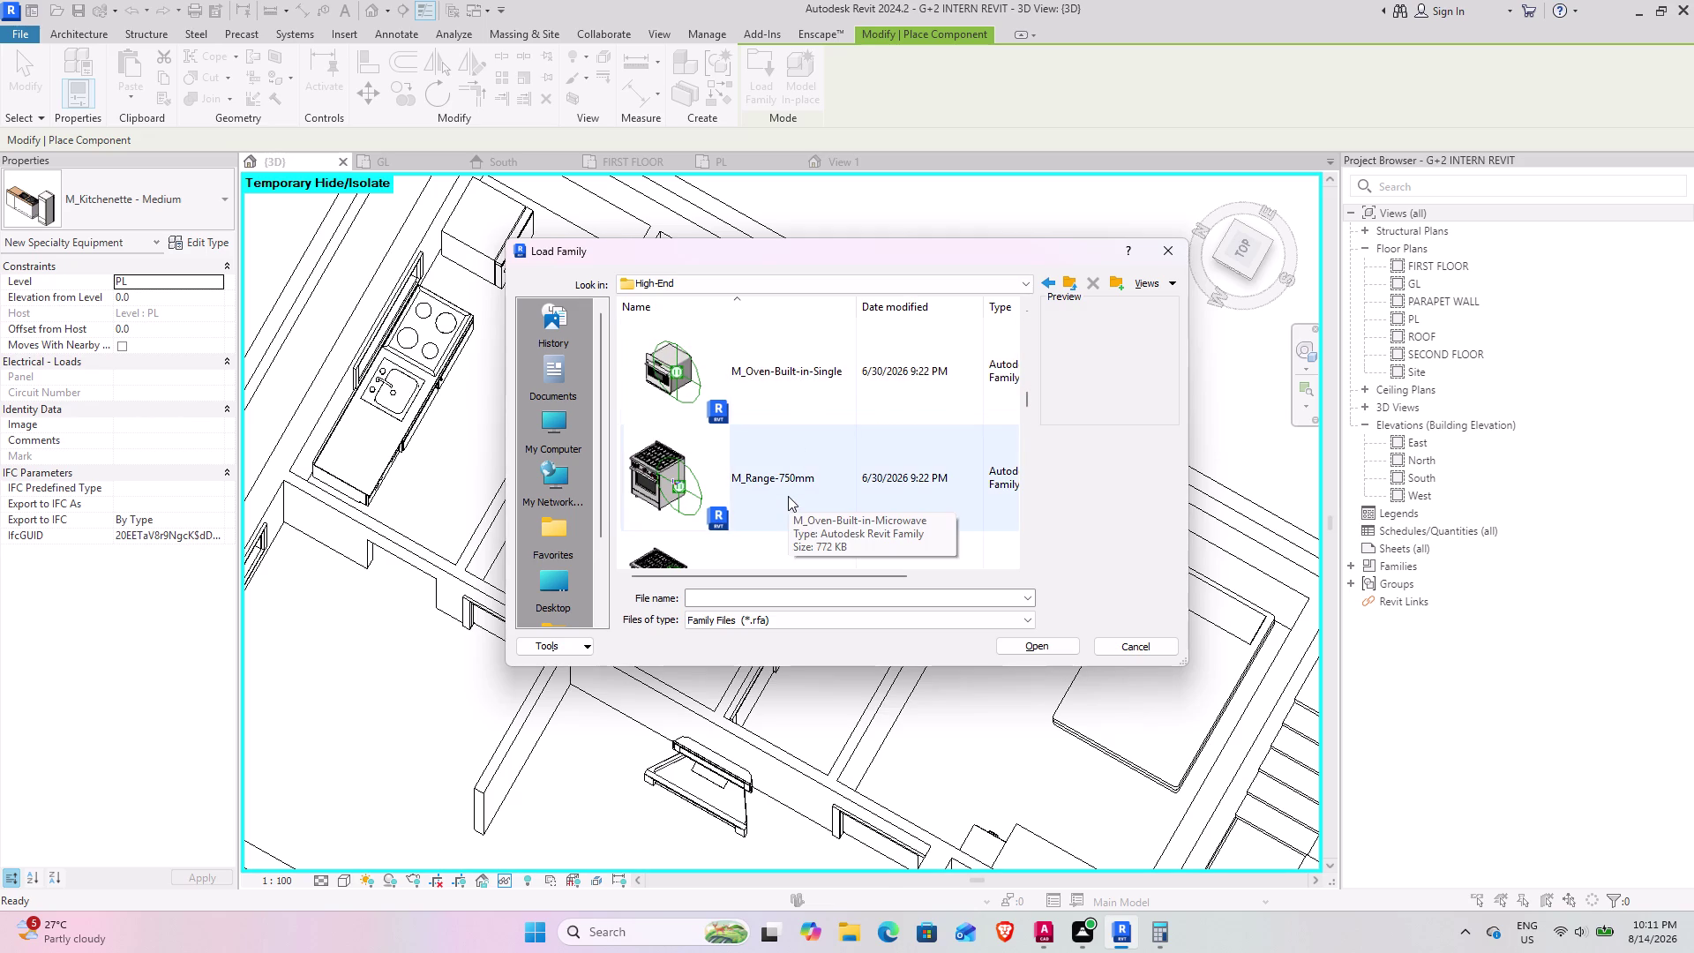
Load the M_Range-750mm family and dismiss the project-not-saved reminder.
click(788, 496)
click(1031, 652)
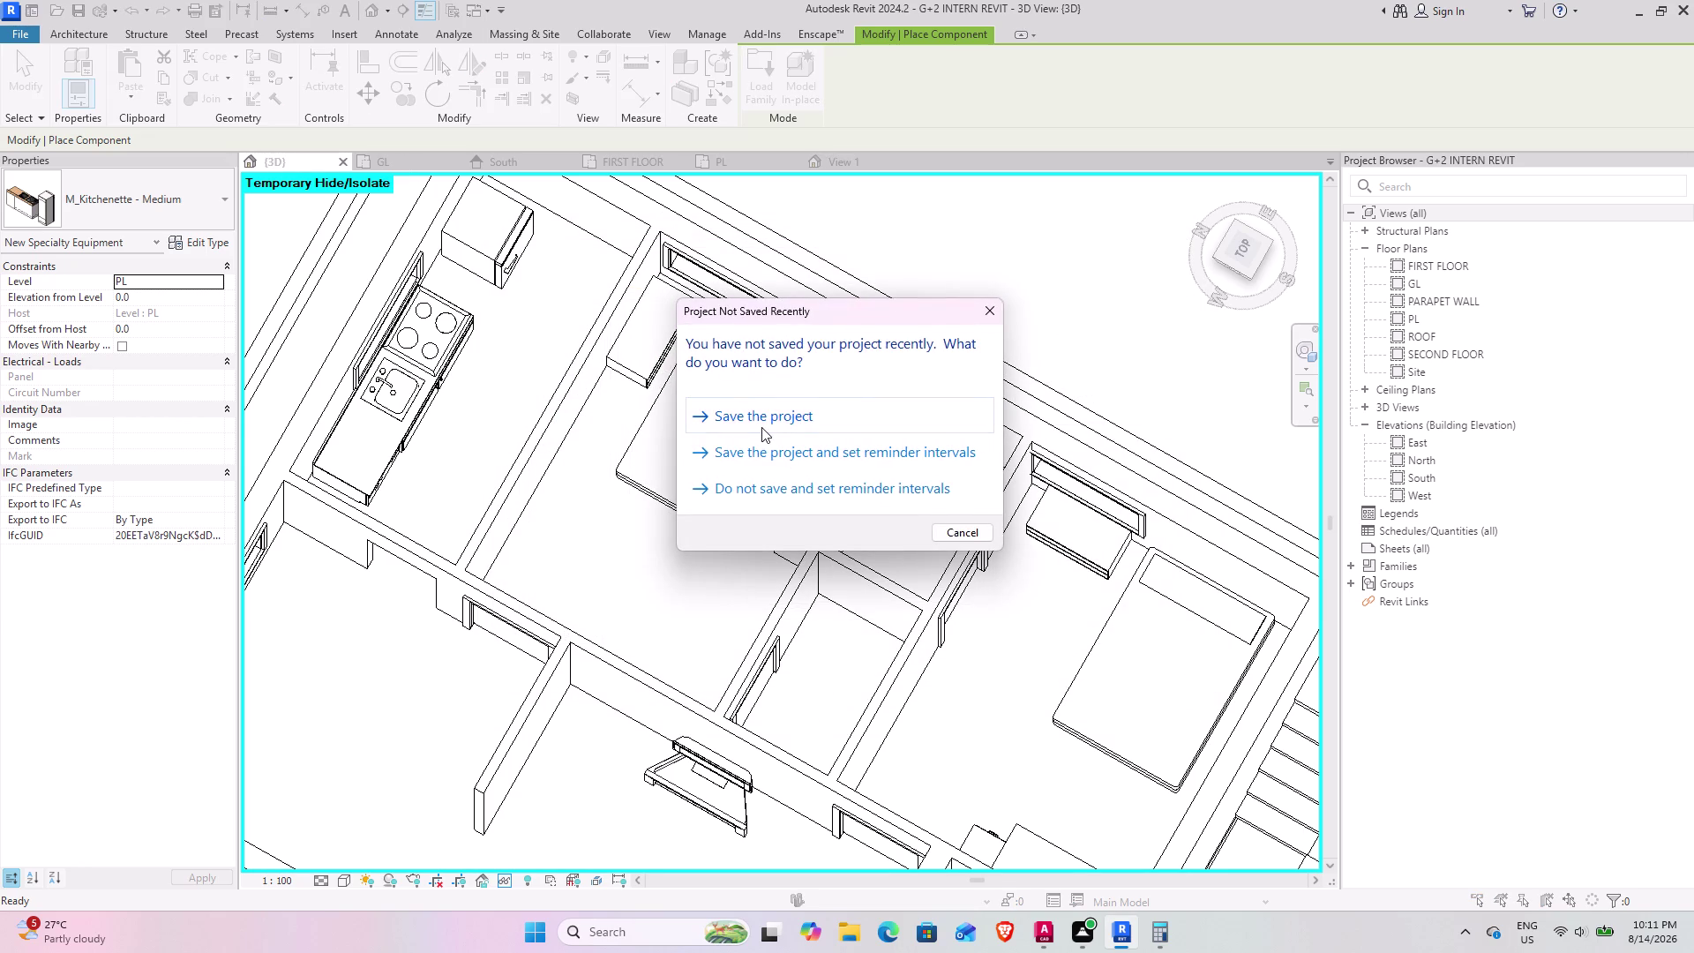
click(761, 427)
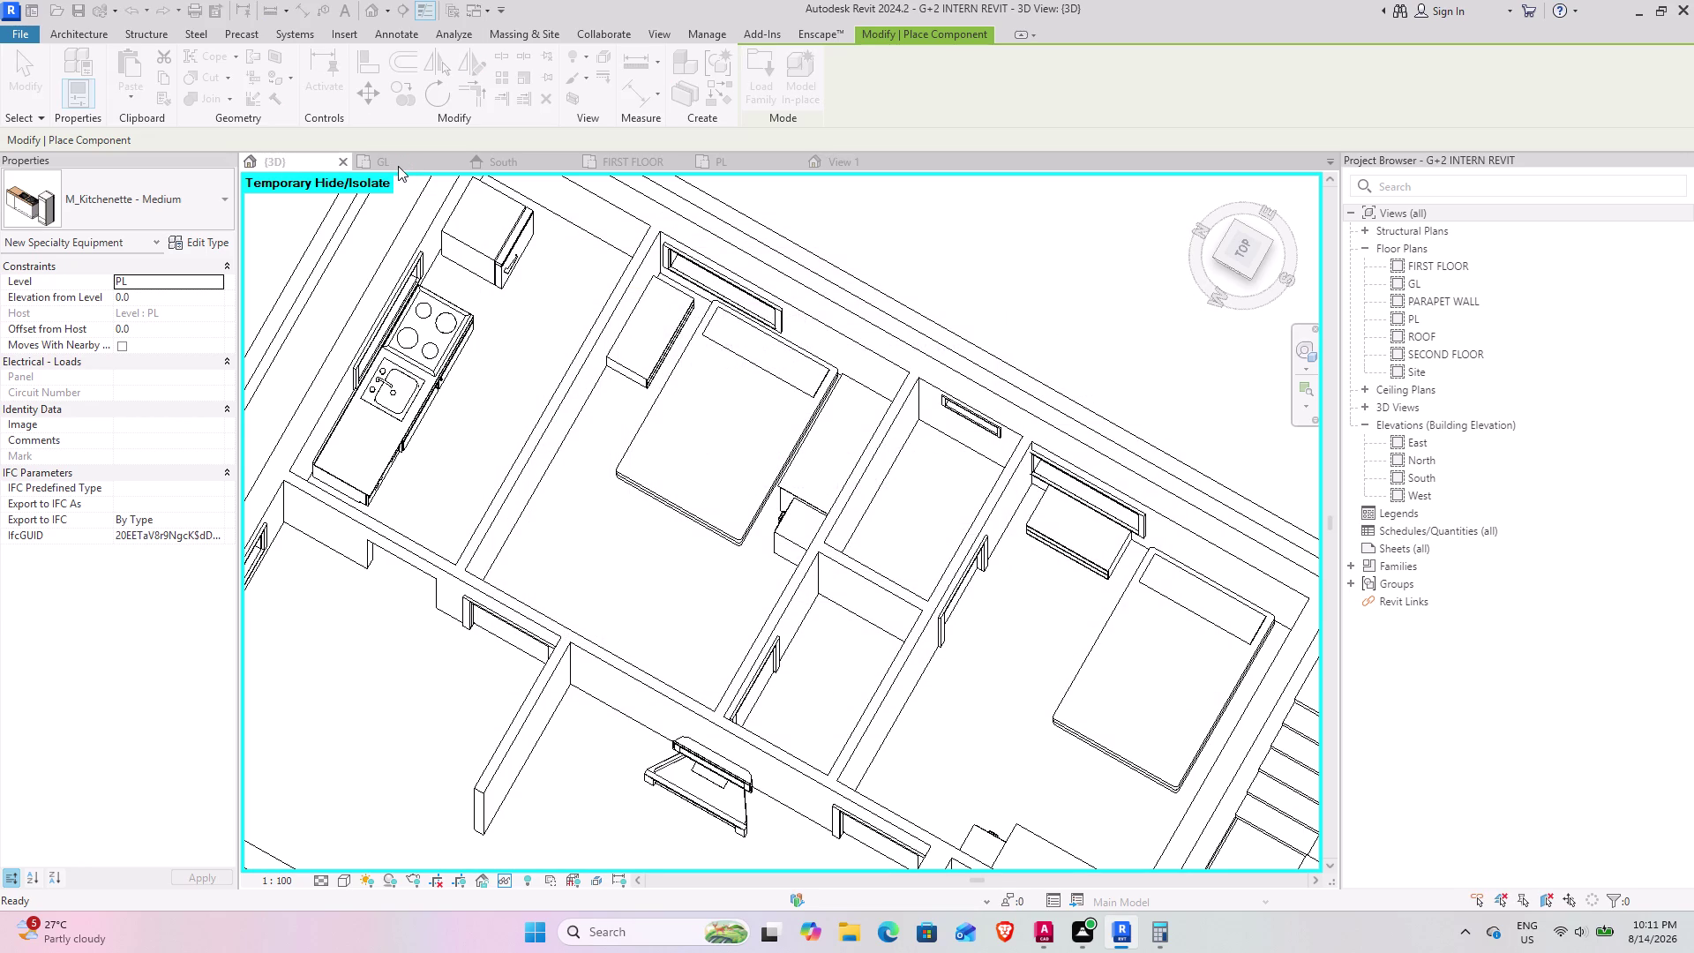
Place the M_Range-750mm against the kitchen wall on the GL plan, then reopen Load Family.
click(398, 160)
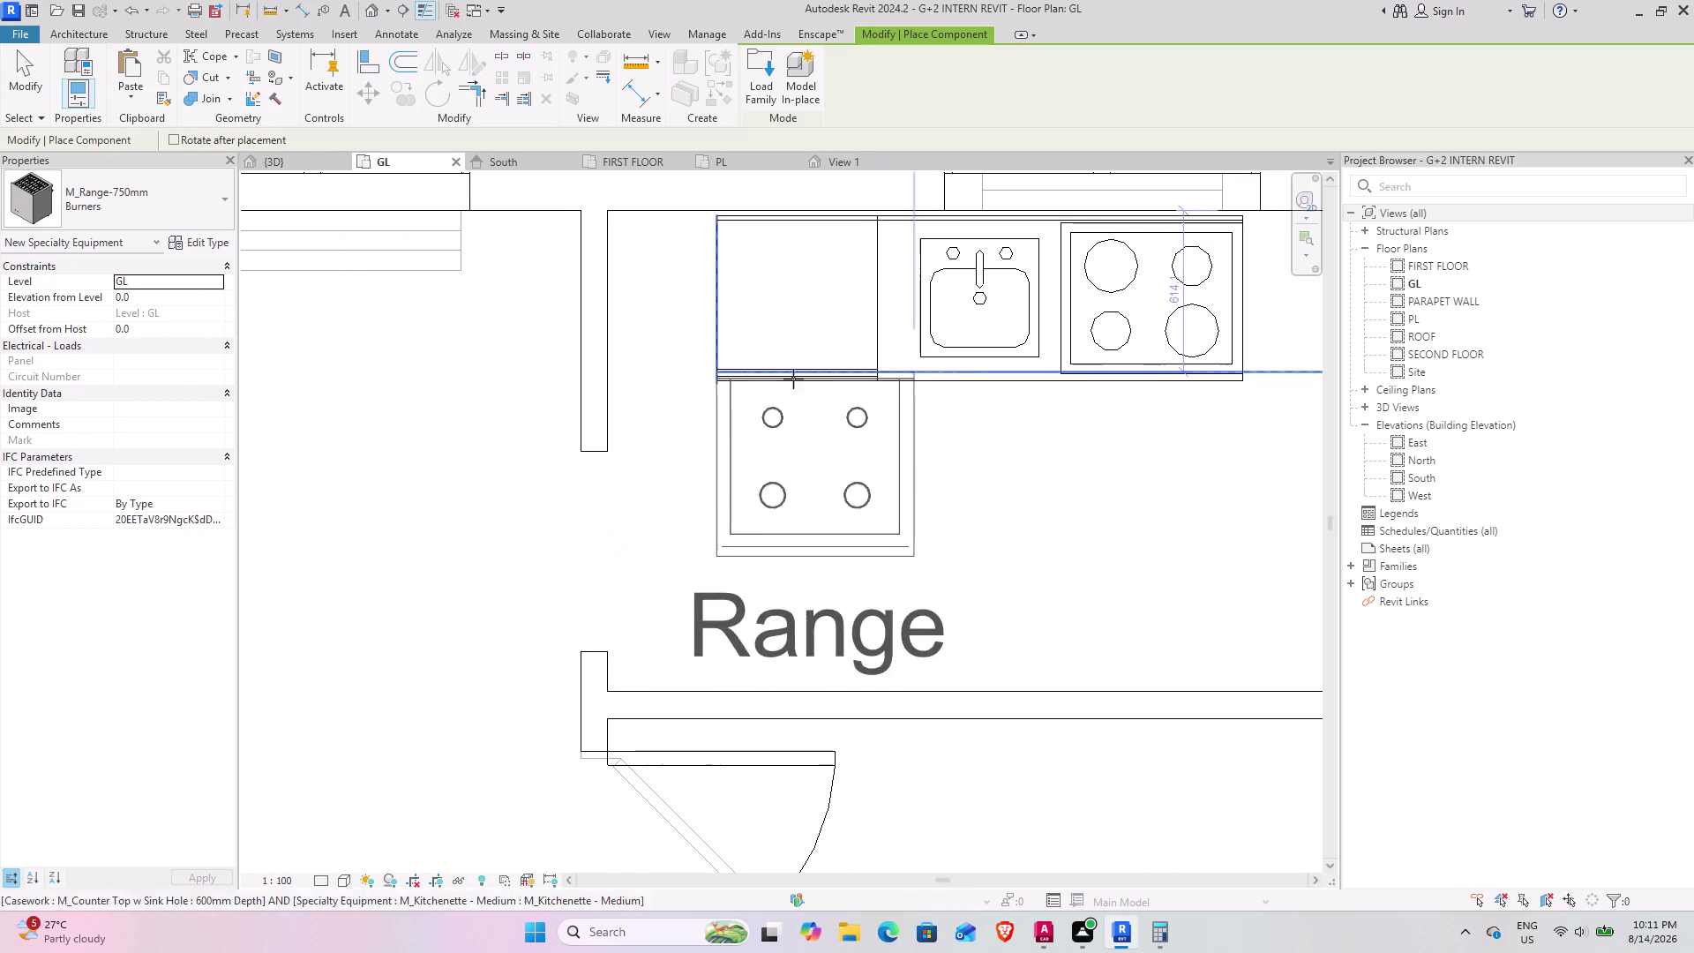
scroll(down, 3)
scroll(down, 3)
middle_drag(784, 447, 589, 459)
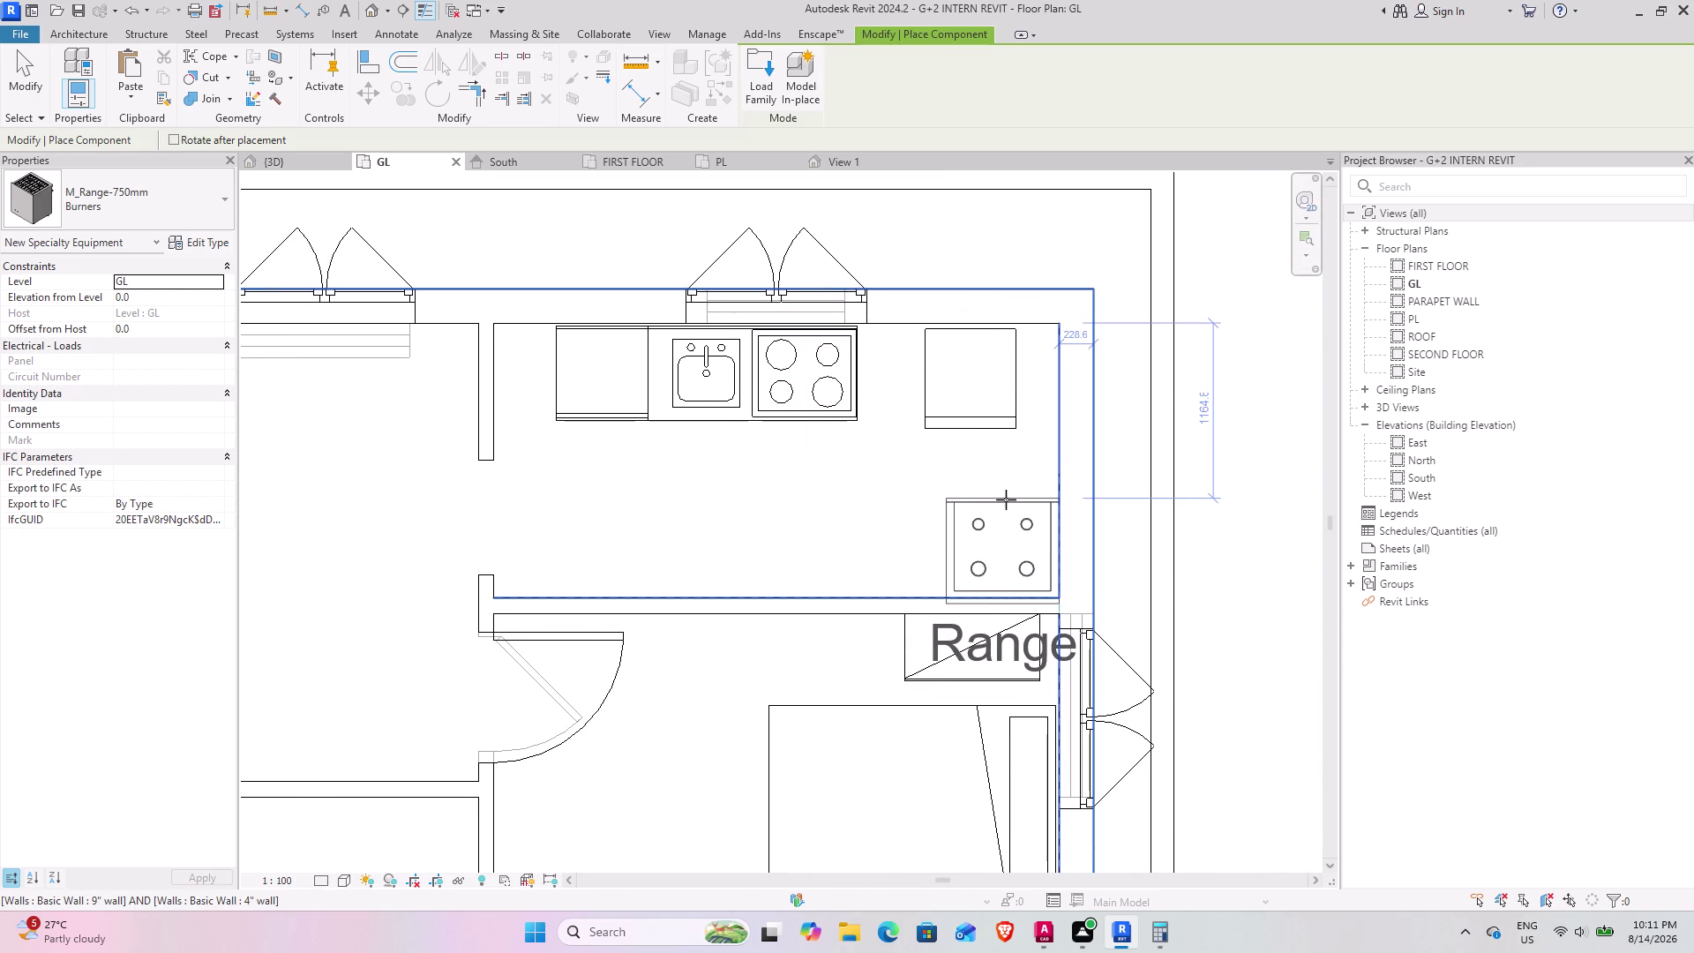
click(1003, 485)
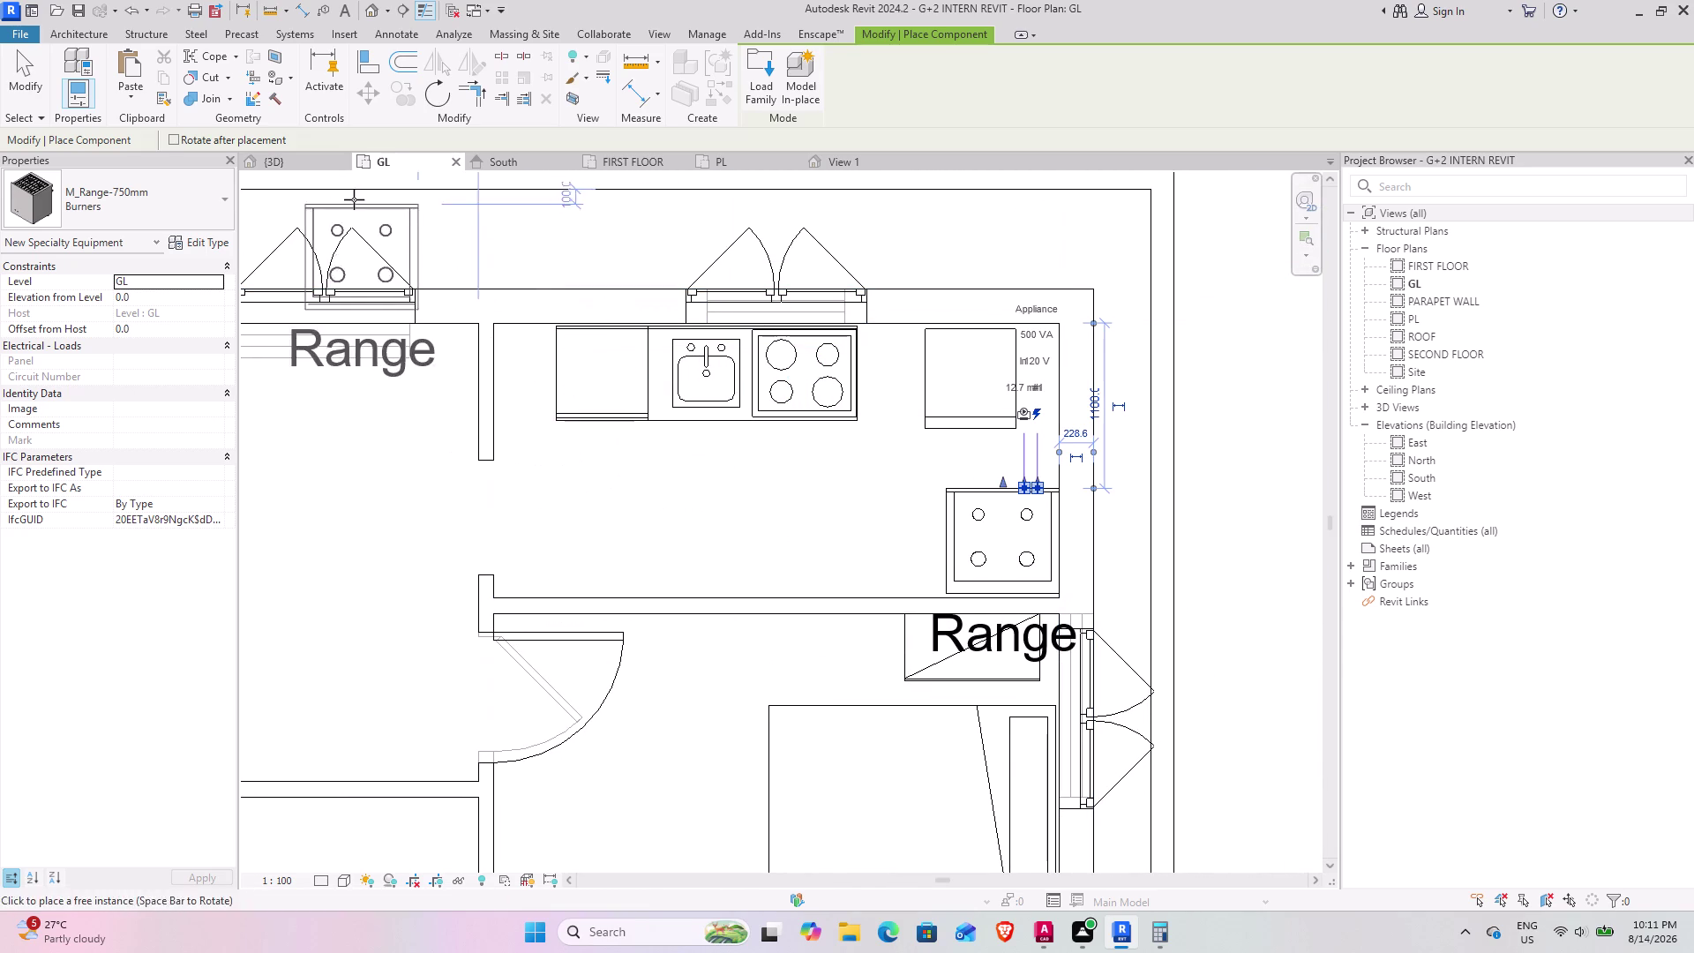
click(756, 82)
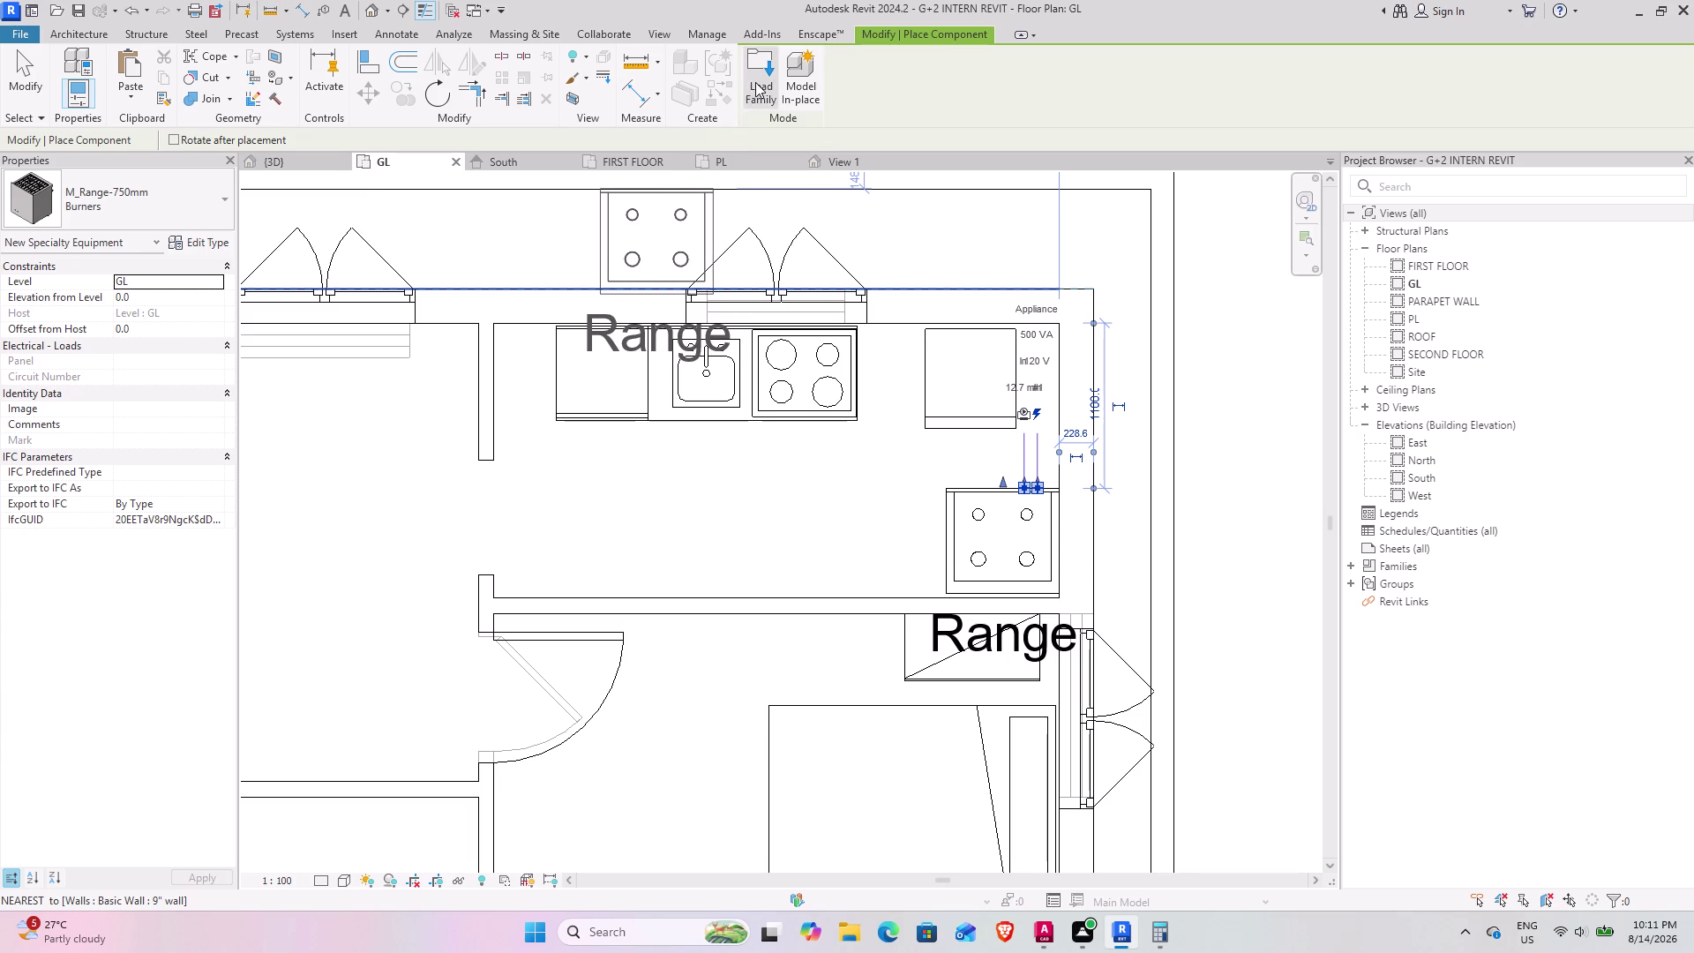
scroll(up, 3)
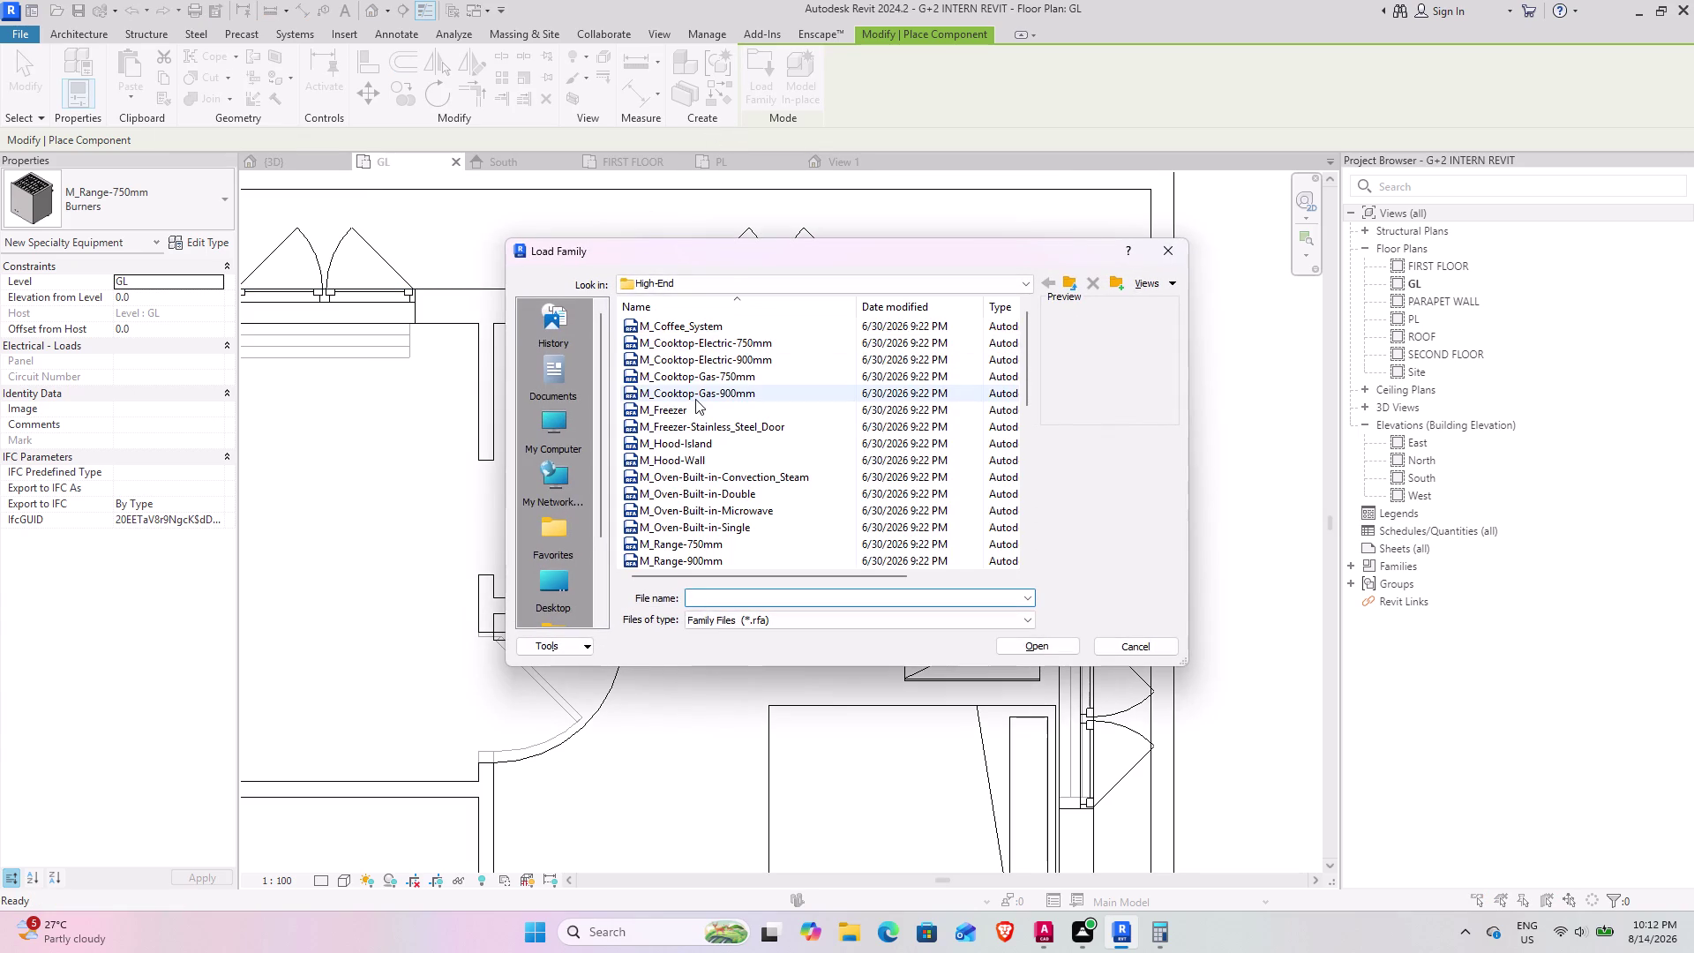
Scroll through the High-End appliance families, then go up to the parent appliance folder.
scroll(up, 3)
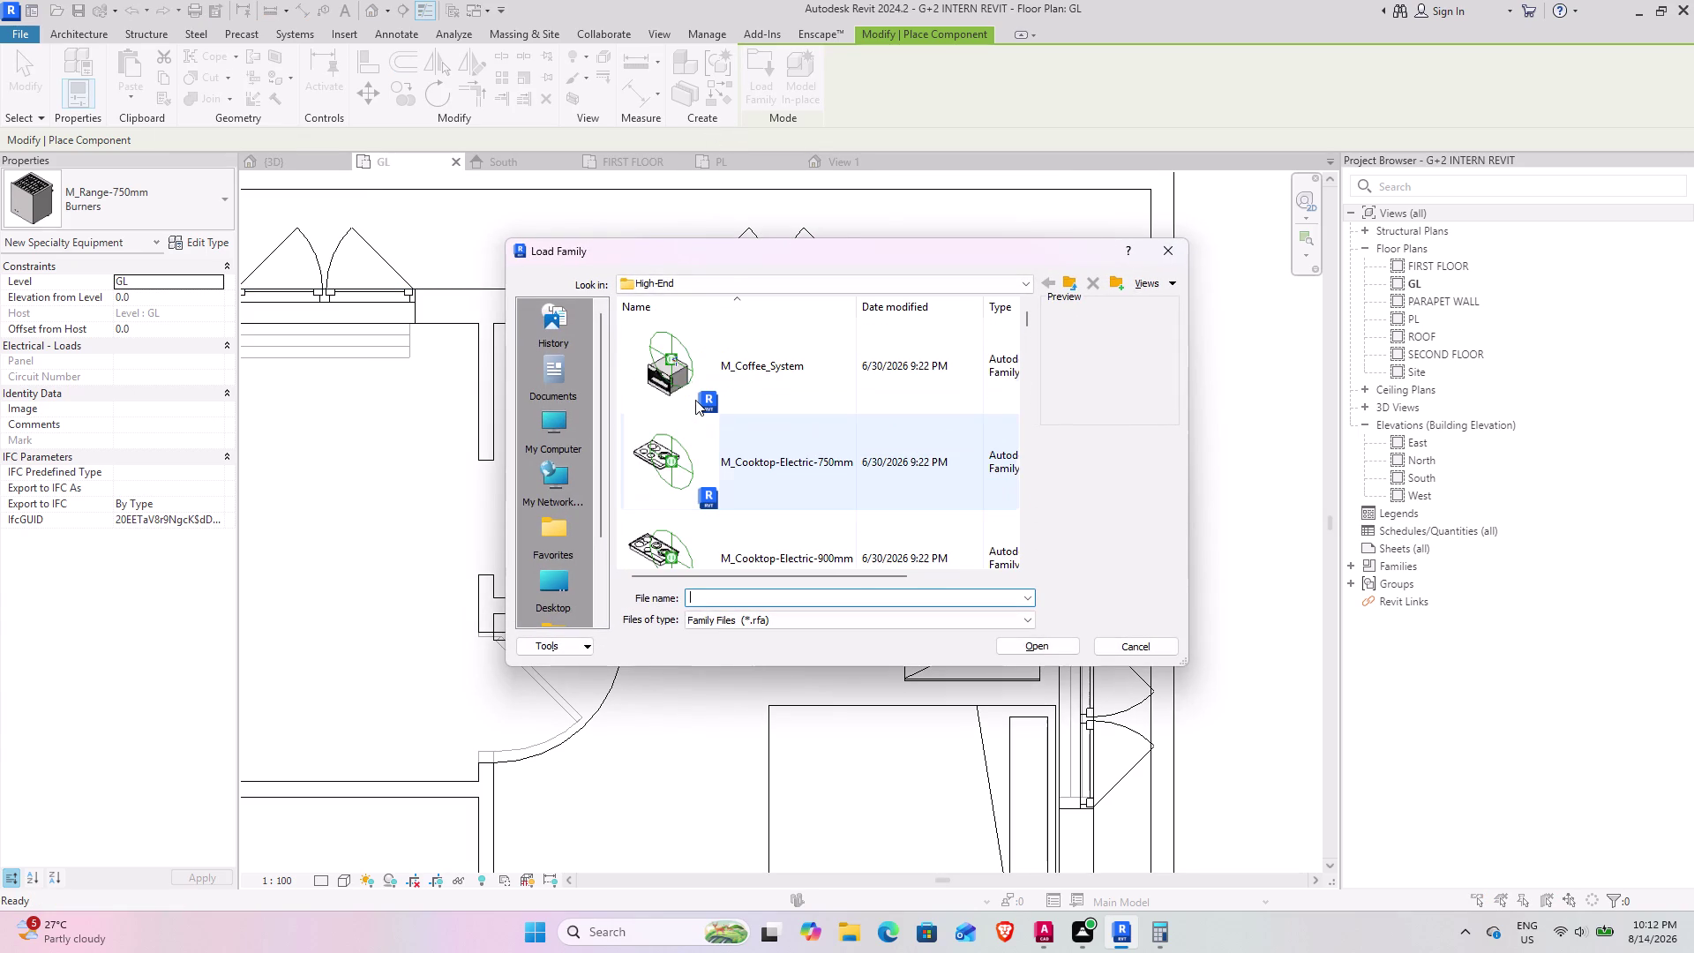
scroll(down, 3)
scroll(down, 3)
scroll(down, 3)
scroll(down, 3)
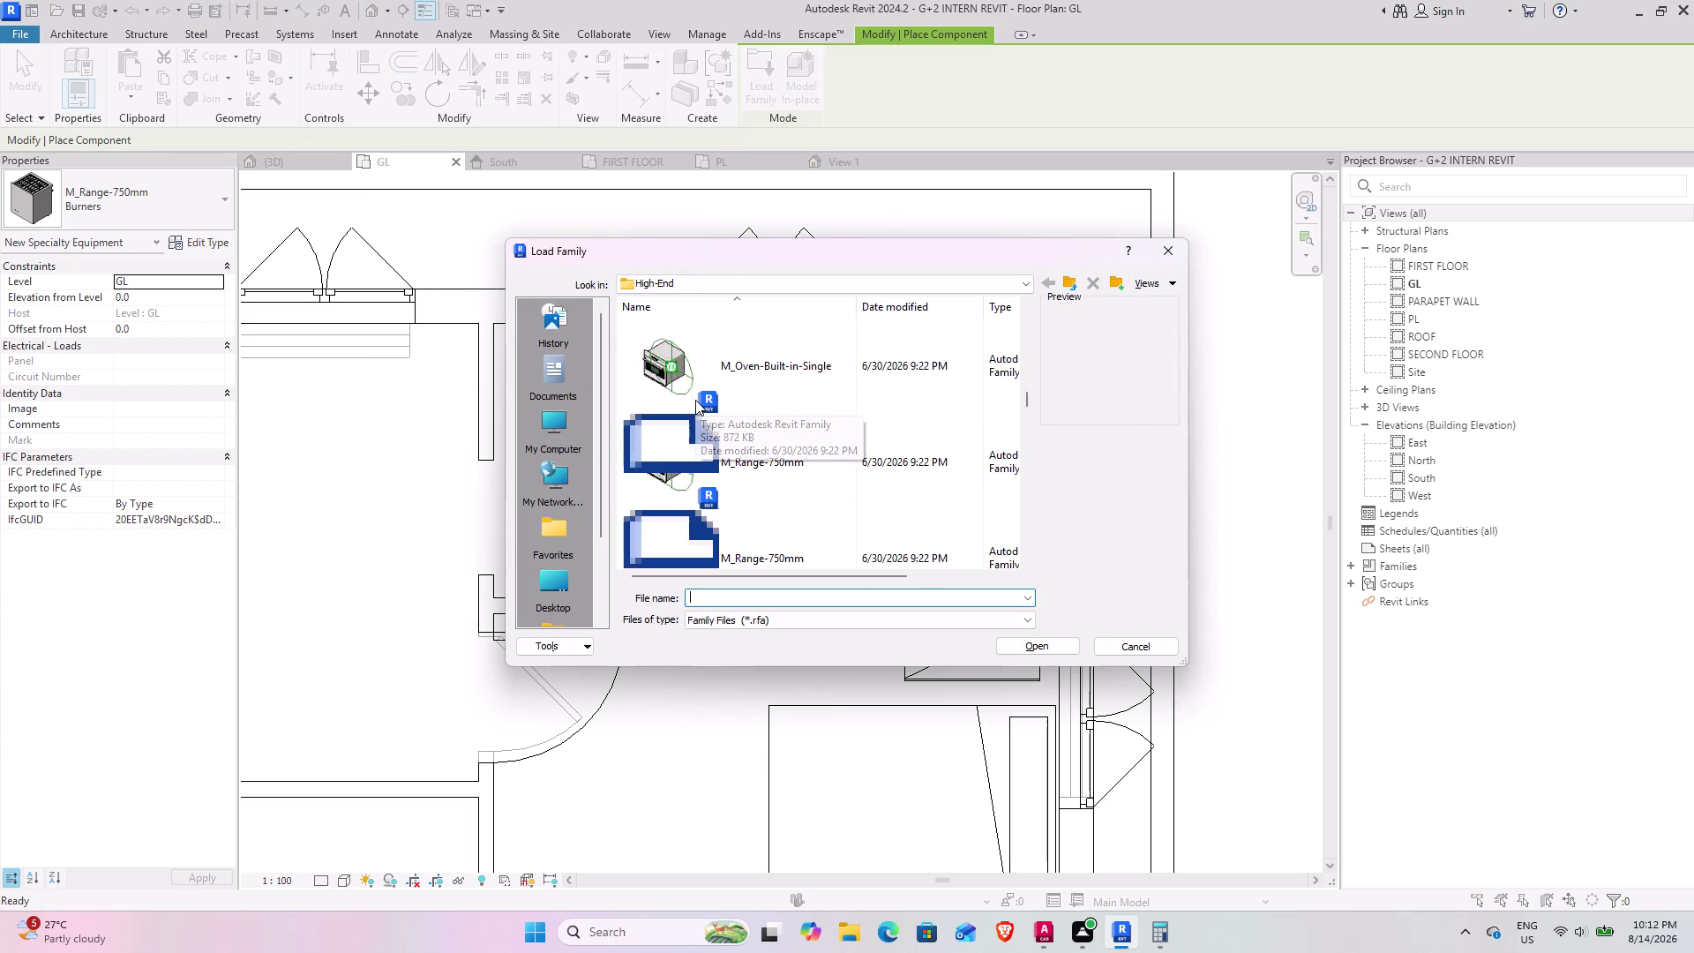
scroll(down, 3)
scroll(down, 3)
scroll(down, 3)
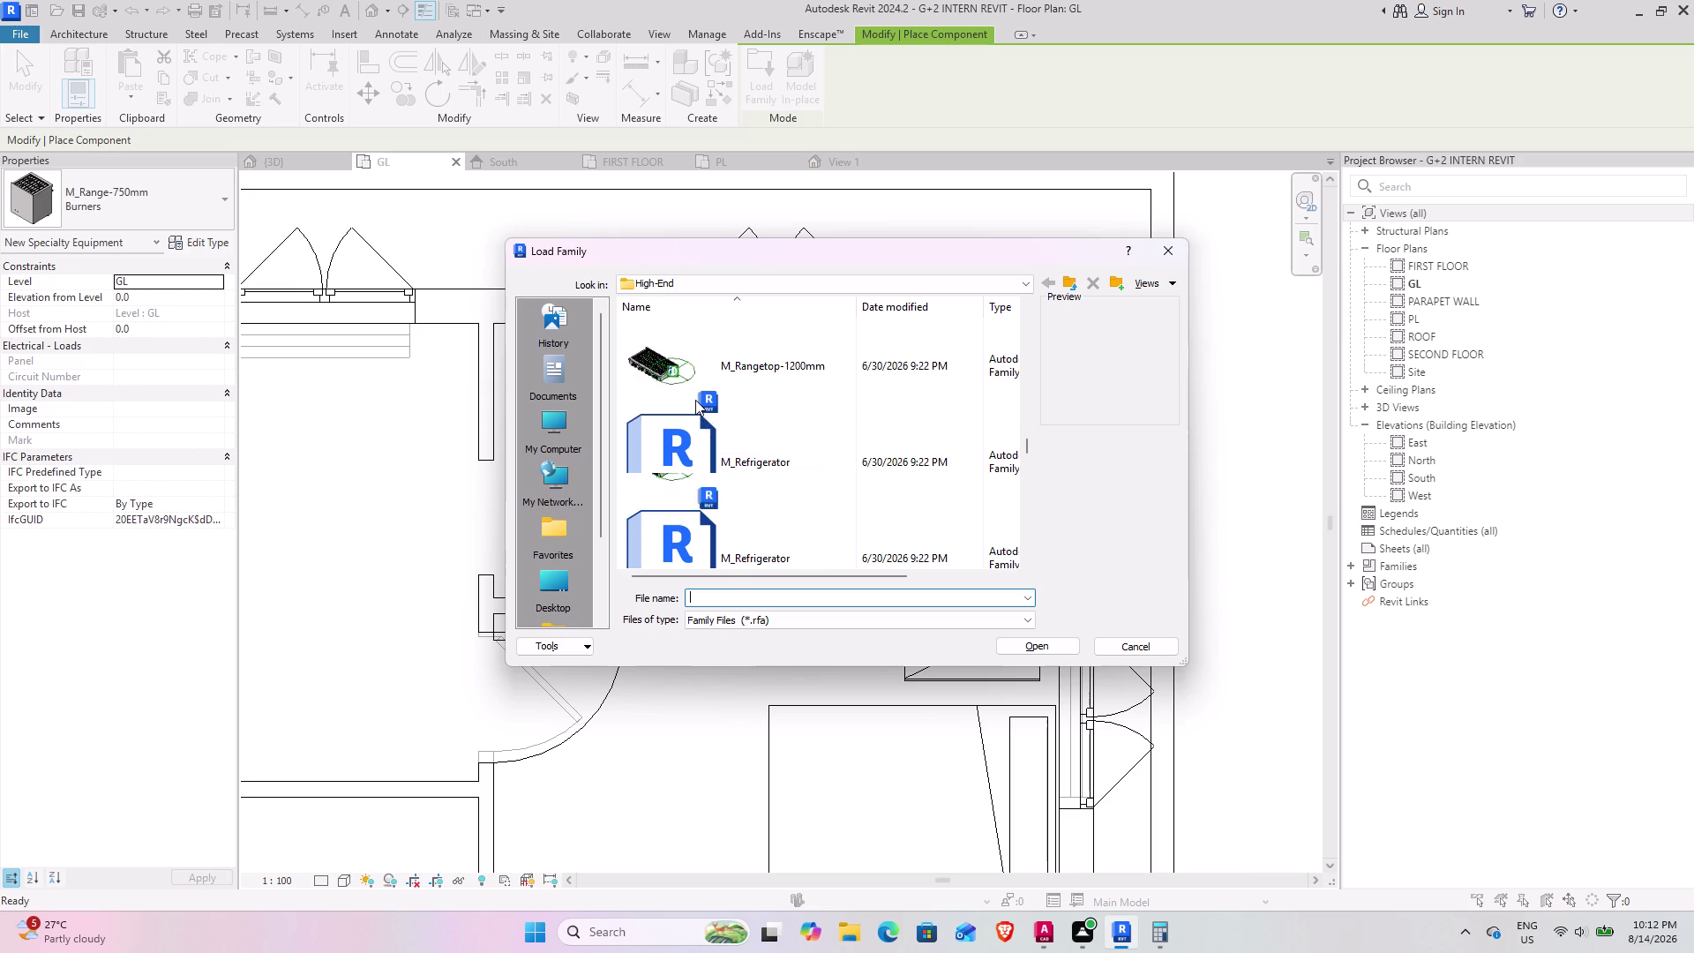
scroll(down, 3)
scroll(down, 3)
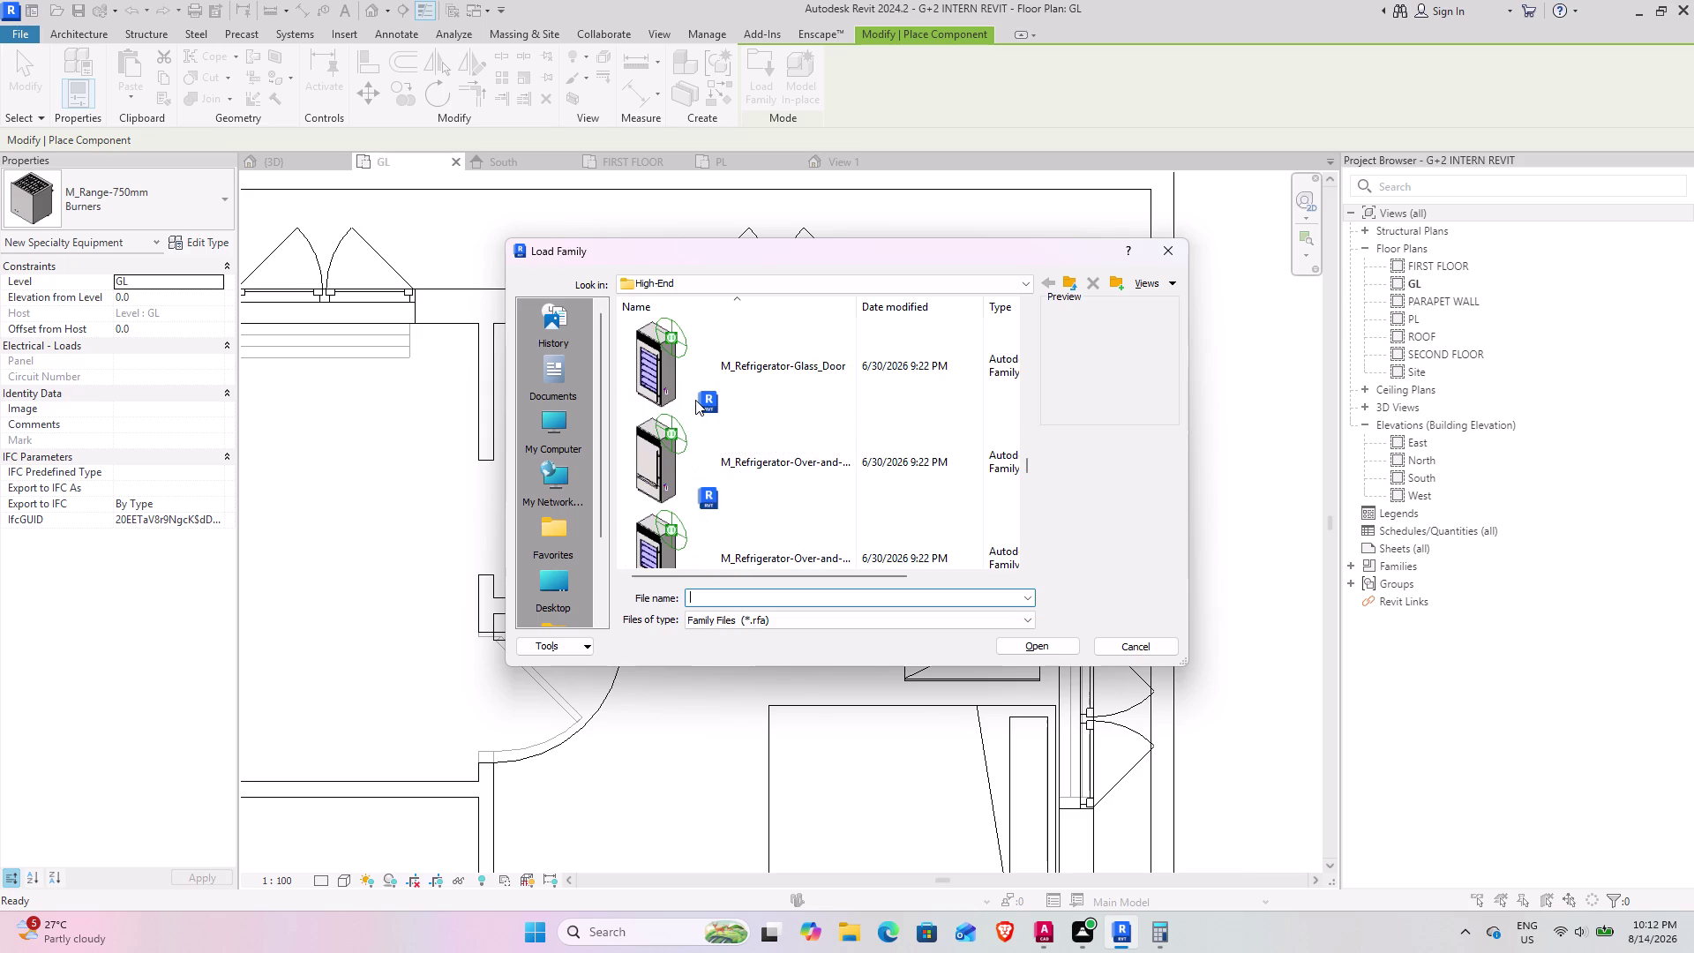
scroll(down, 3)
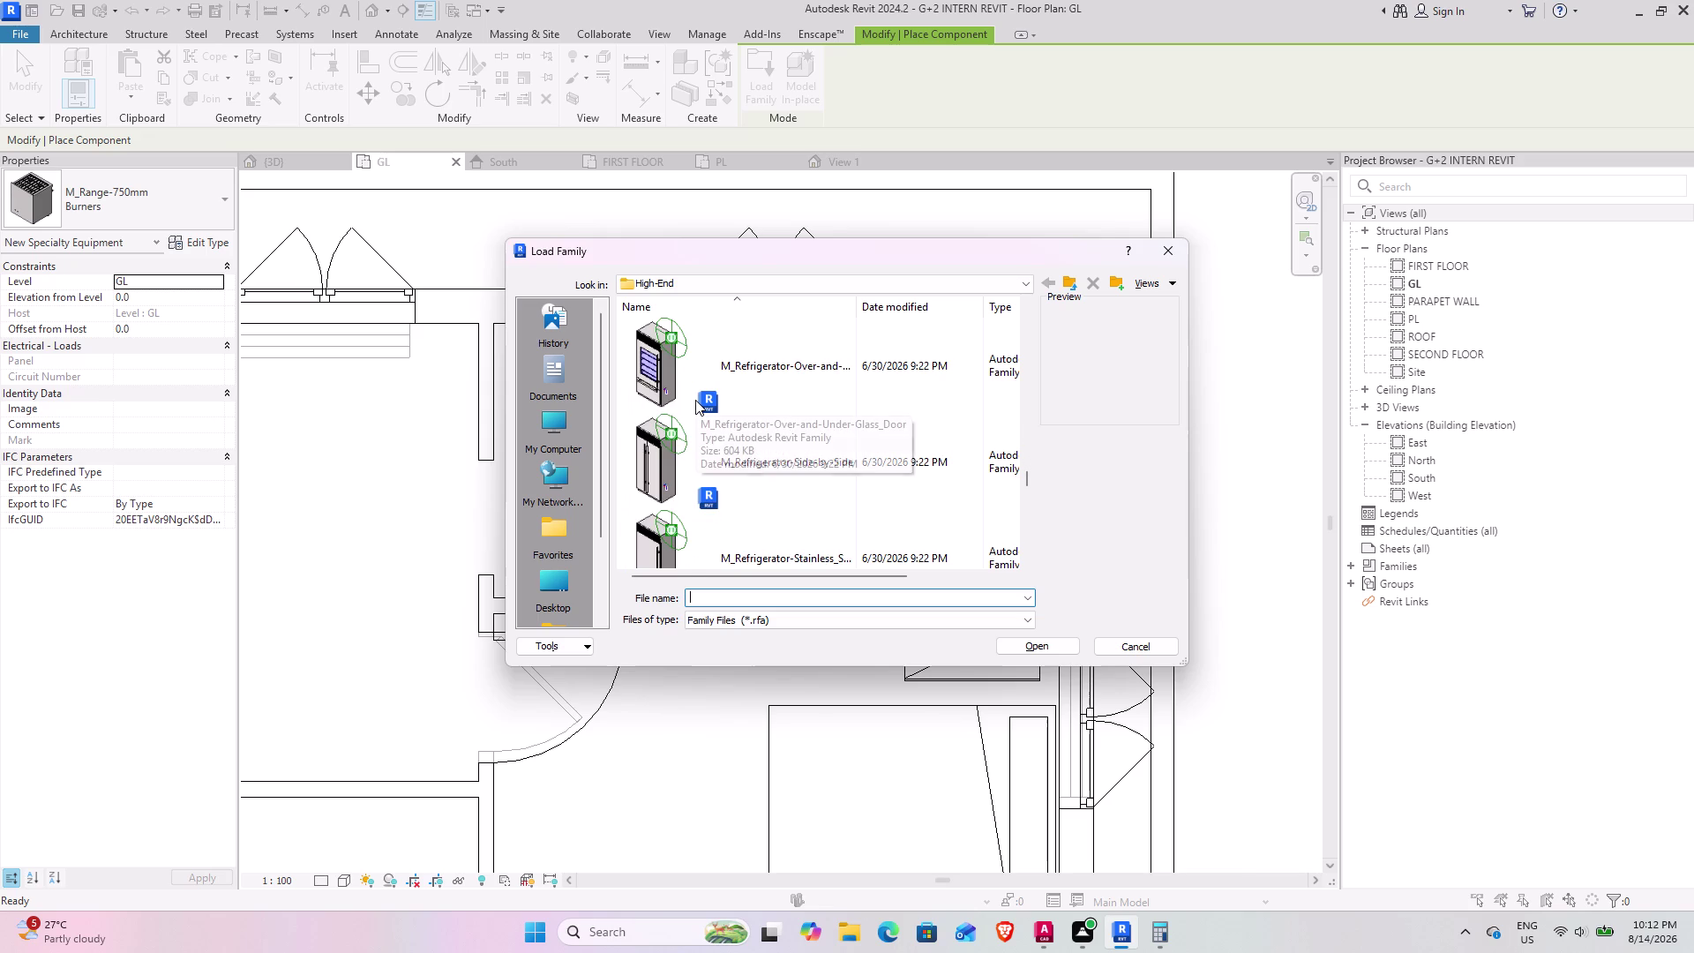
scroll(down, 3)
scroll(down, 3)
scroll(down, 3)
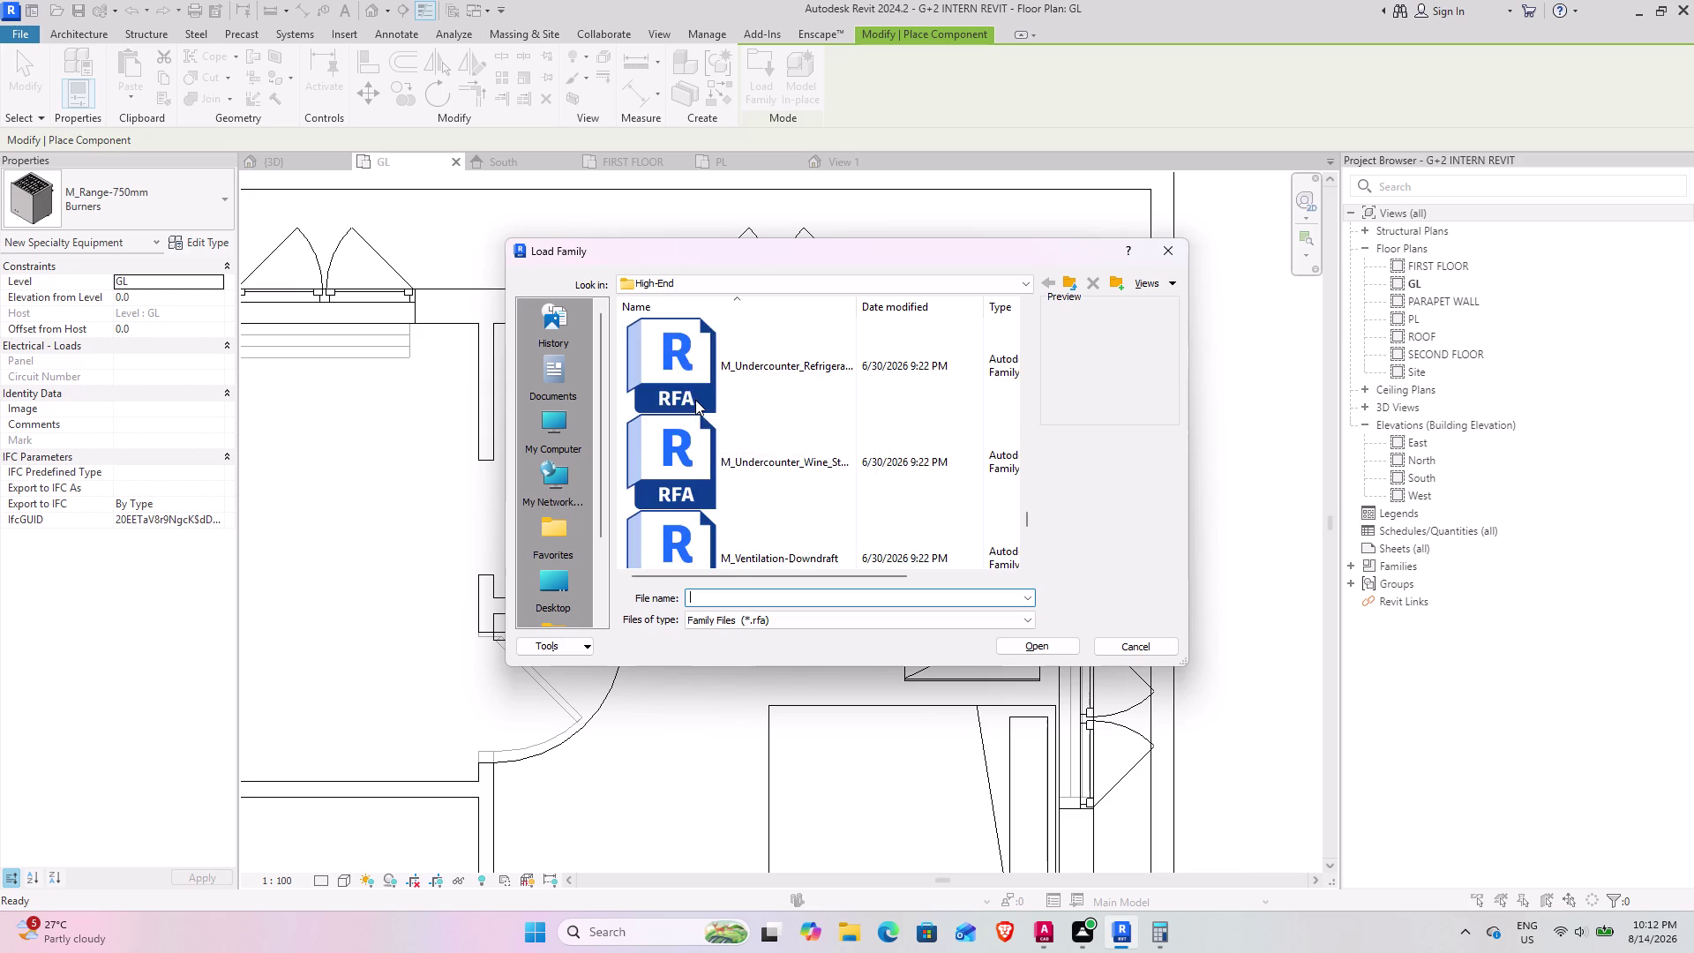
scroll(down, 3)
scroll(down, 3)
scroll(down, 3)
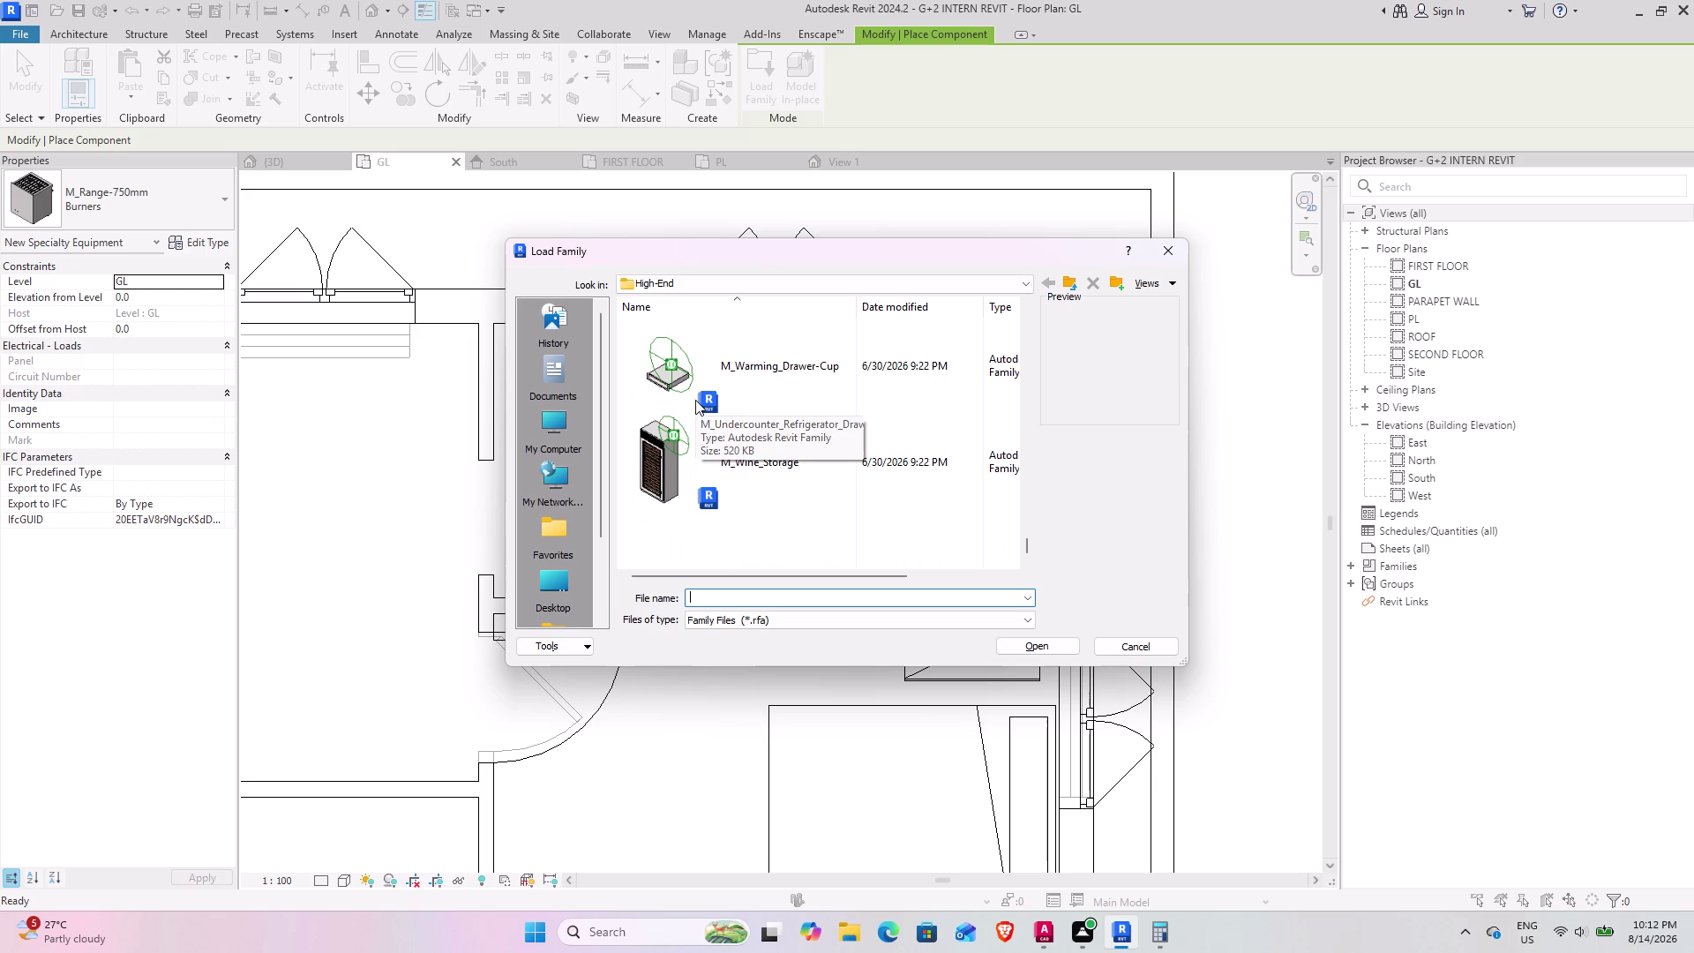
scroll(down, 3)
scroll(down, 3)
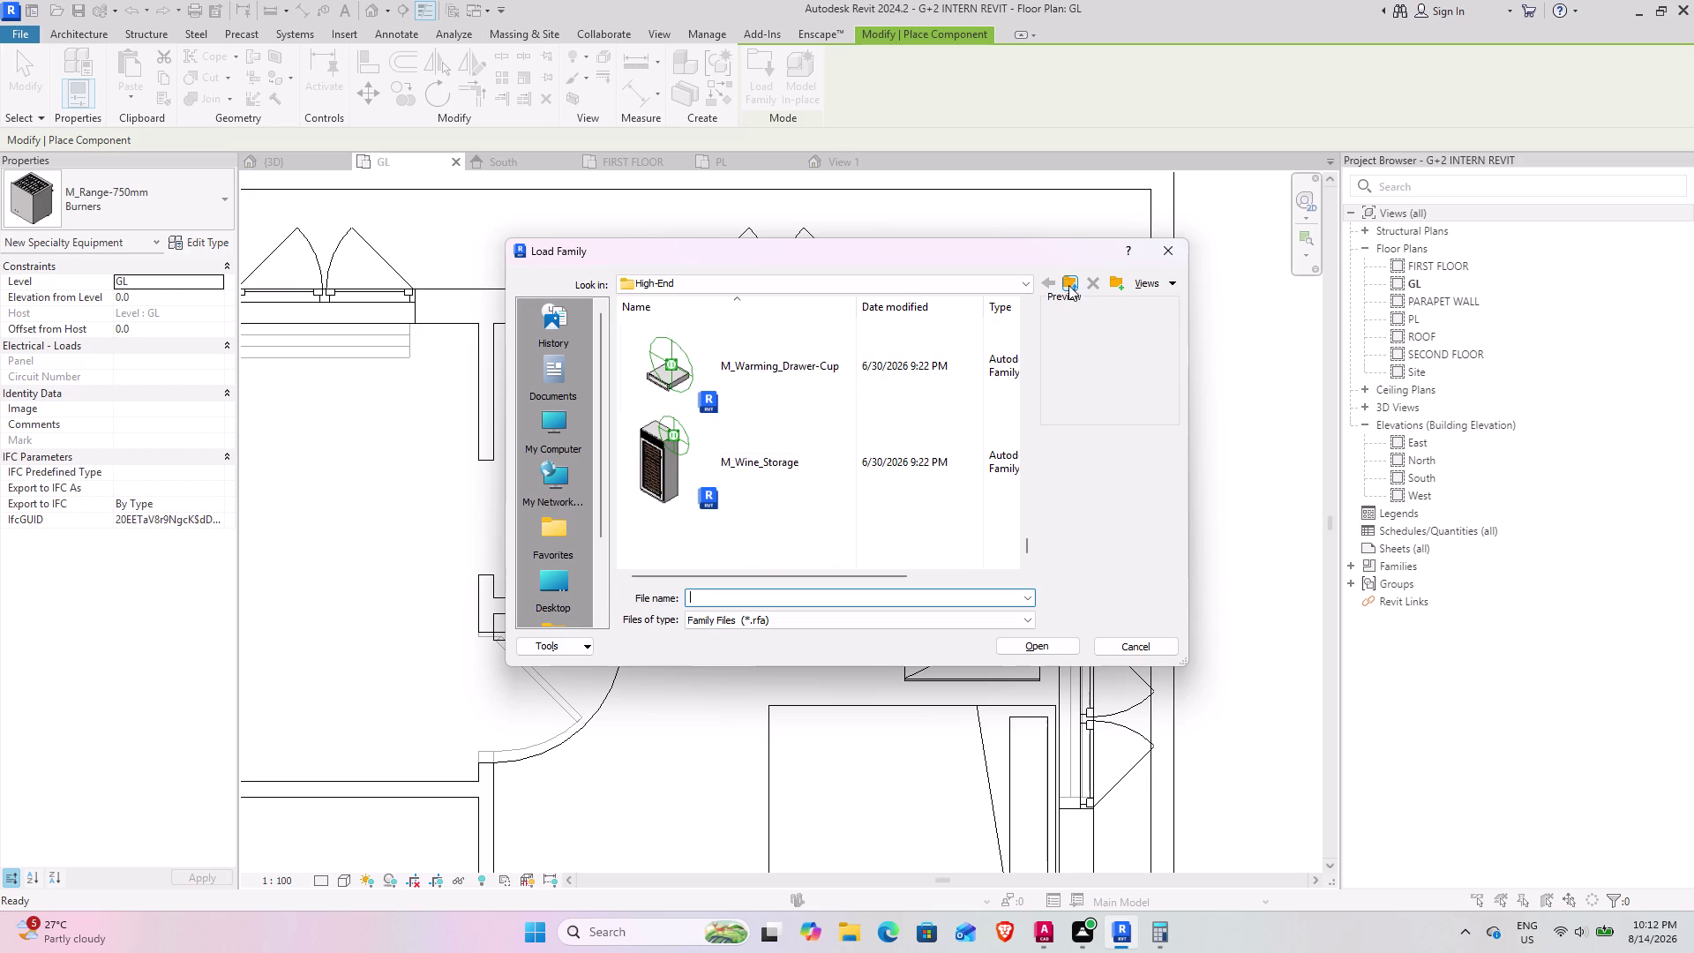
click(1068, 285)
Open the Mid-Range appliance folder and scroll through its families.
double_click(750, 345)
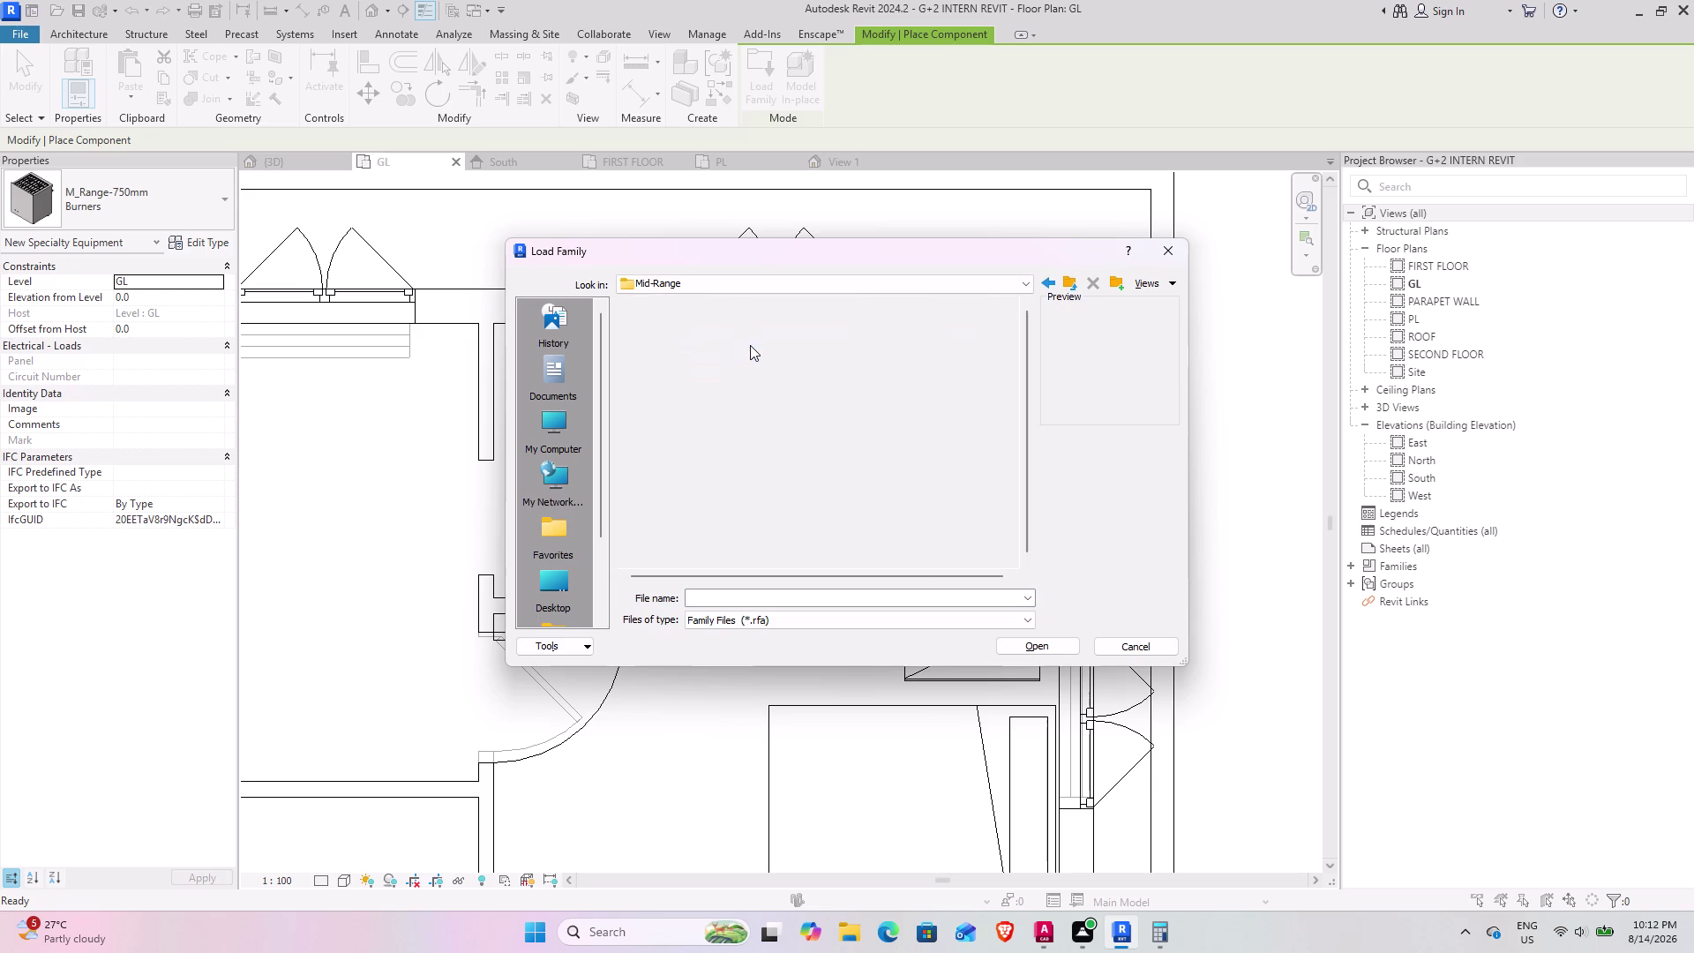
scroll(up, 3)
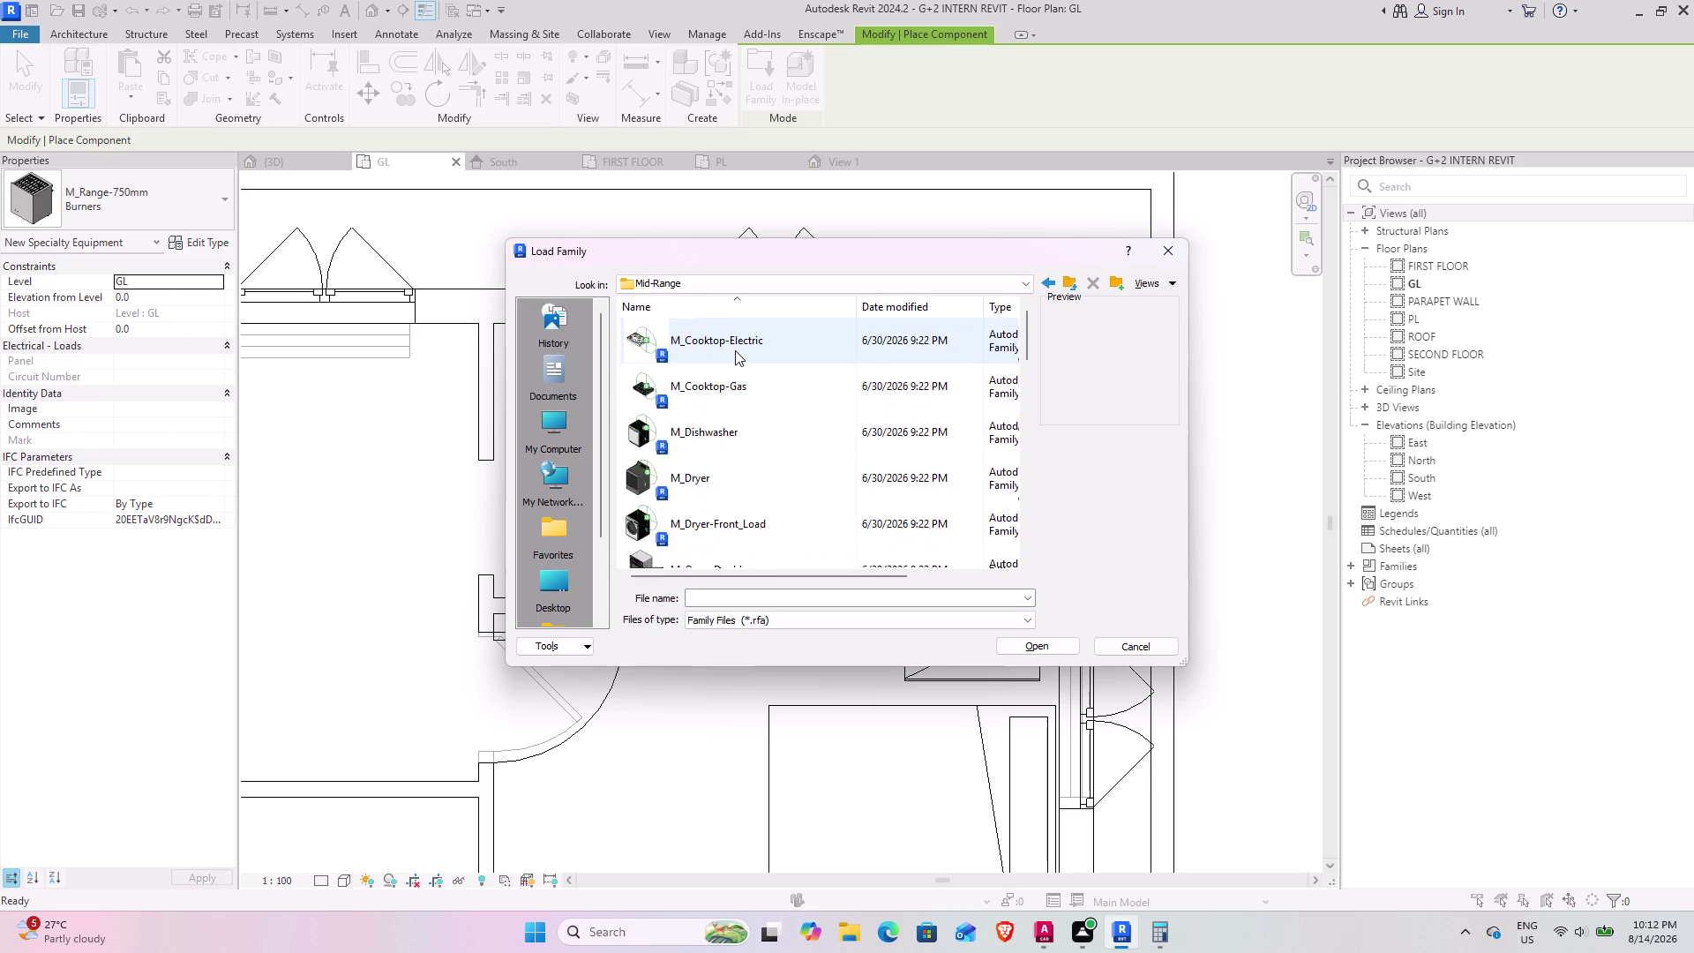
scroll(up, 3)
scroll(down, 3)
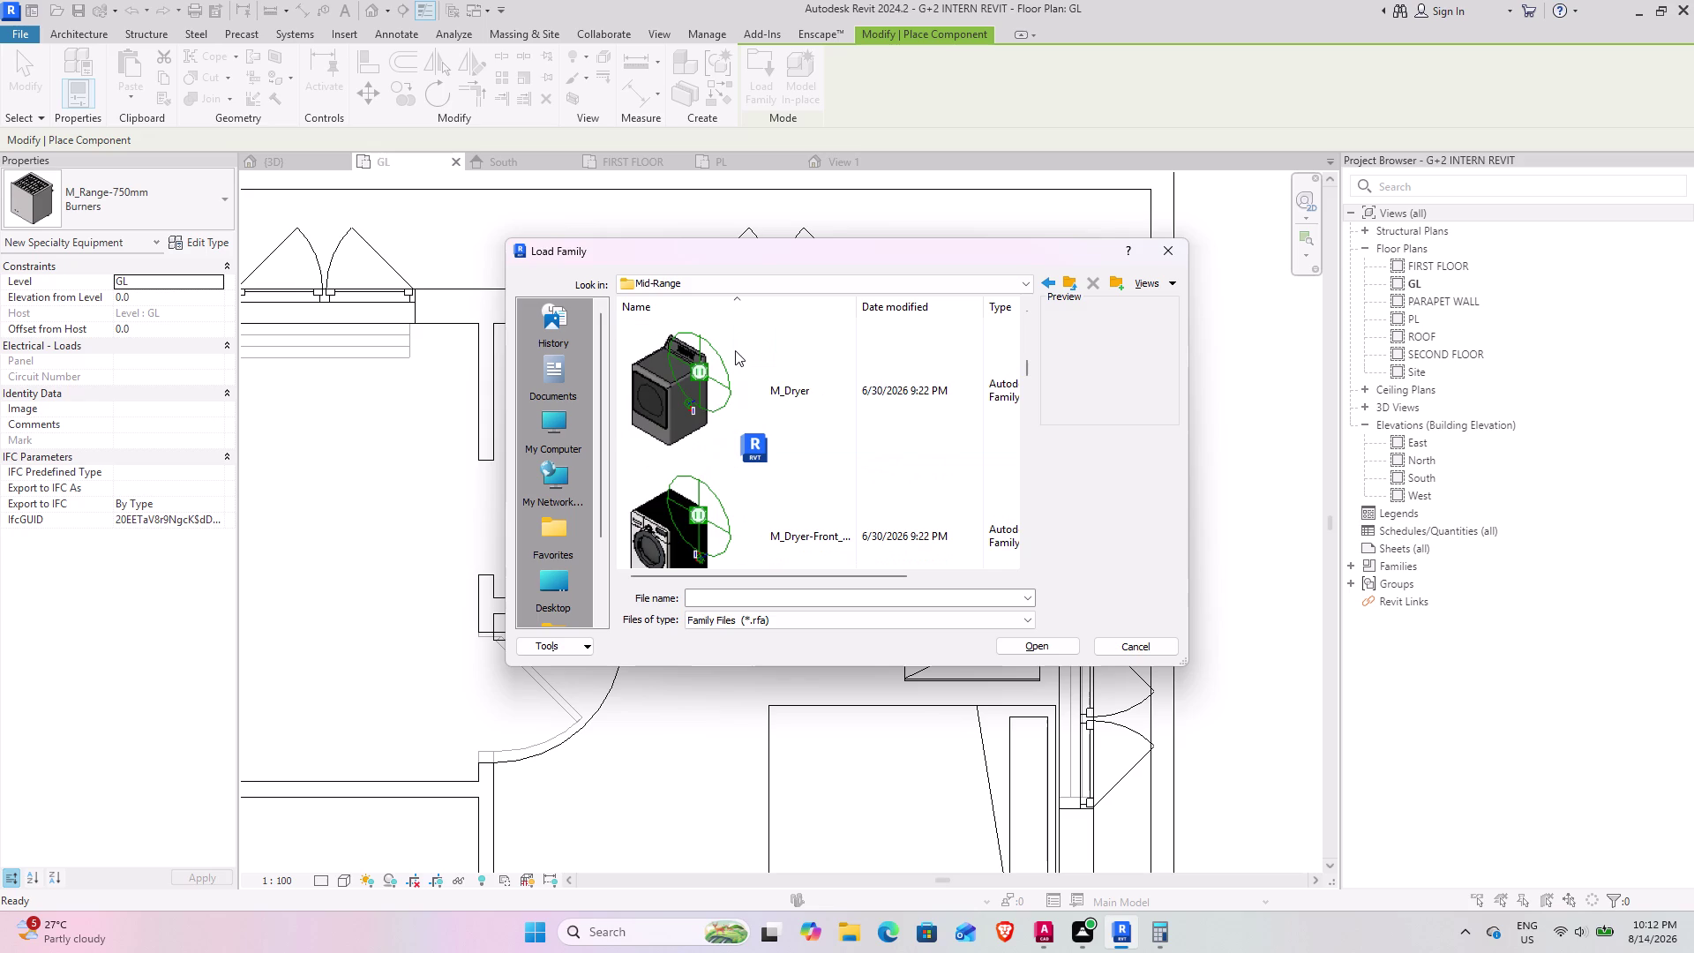
scroll(up, 3)
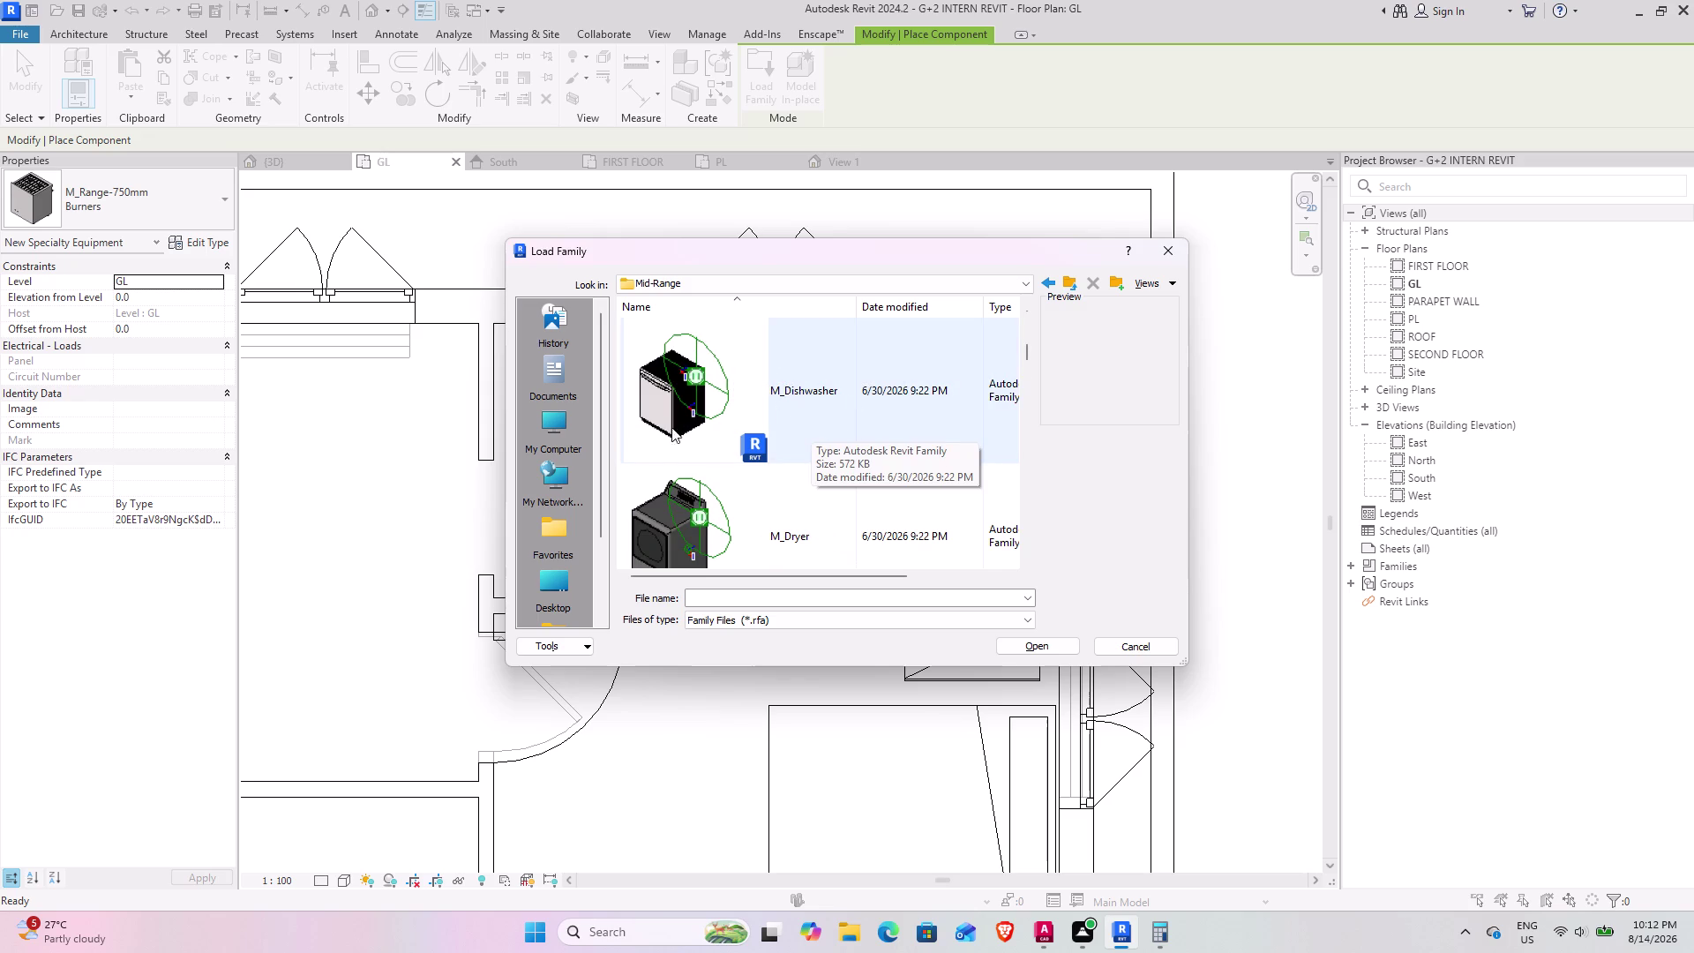
scroll(down, 3)
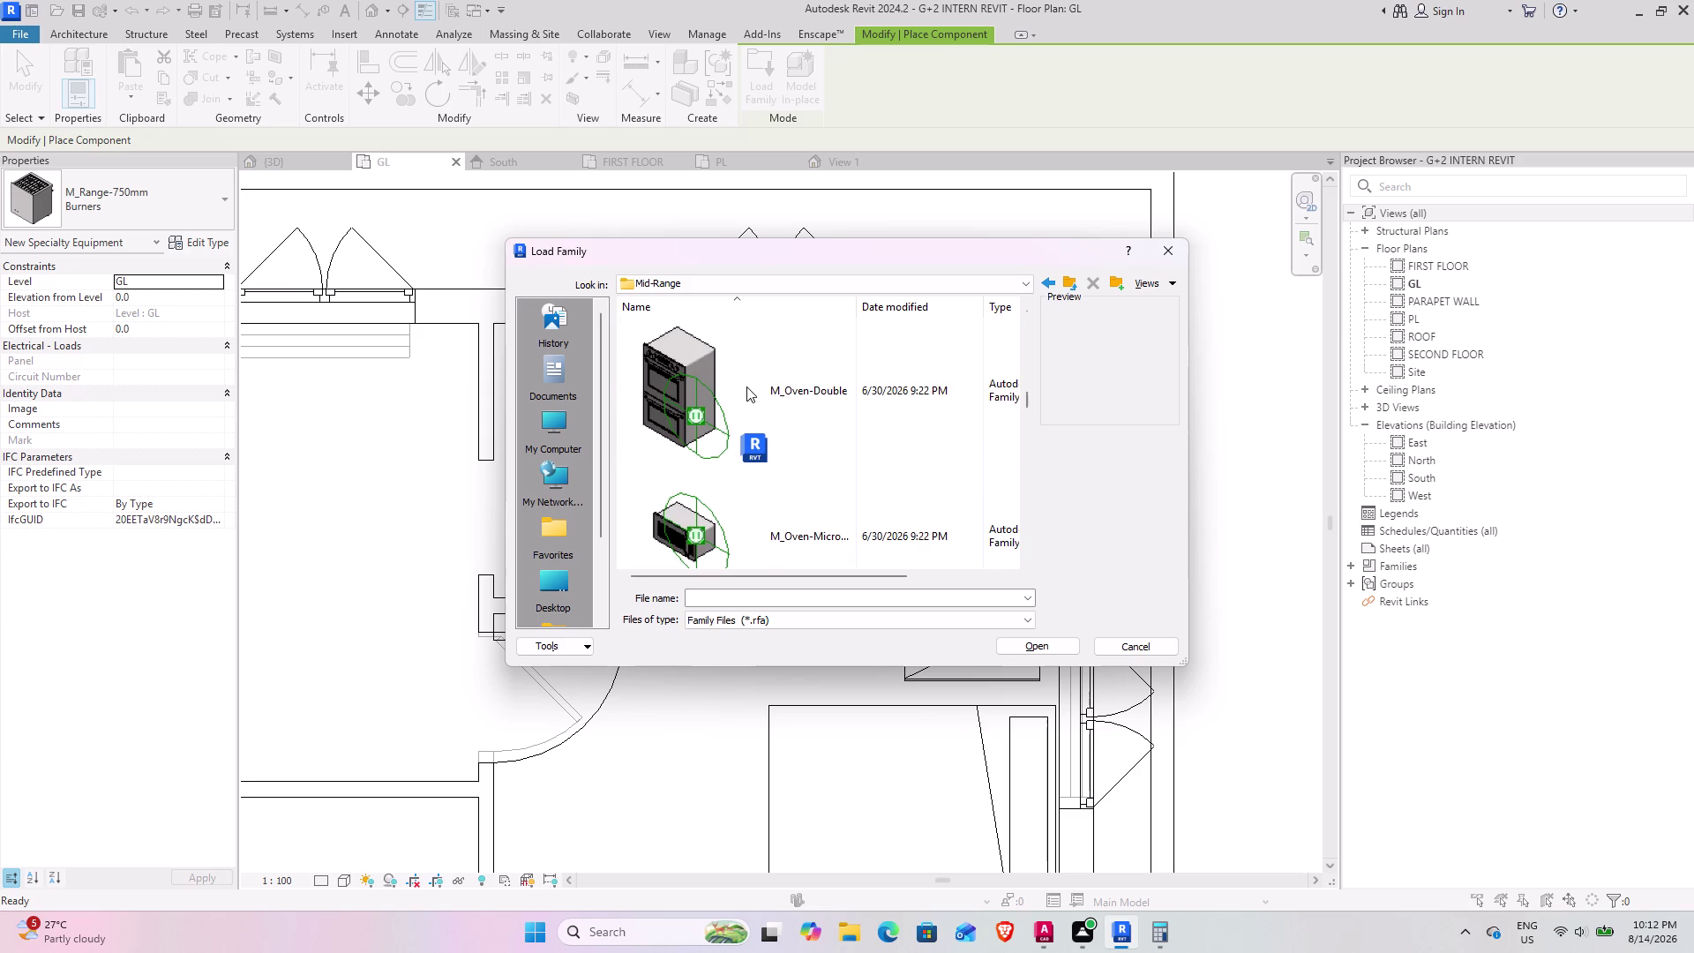
scroll(up, 3)
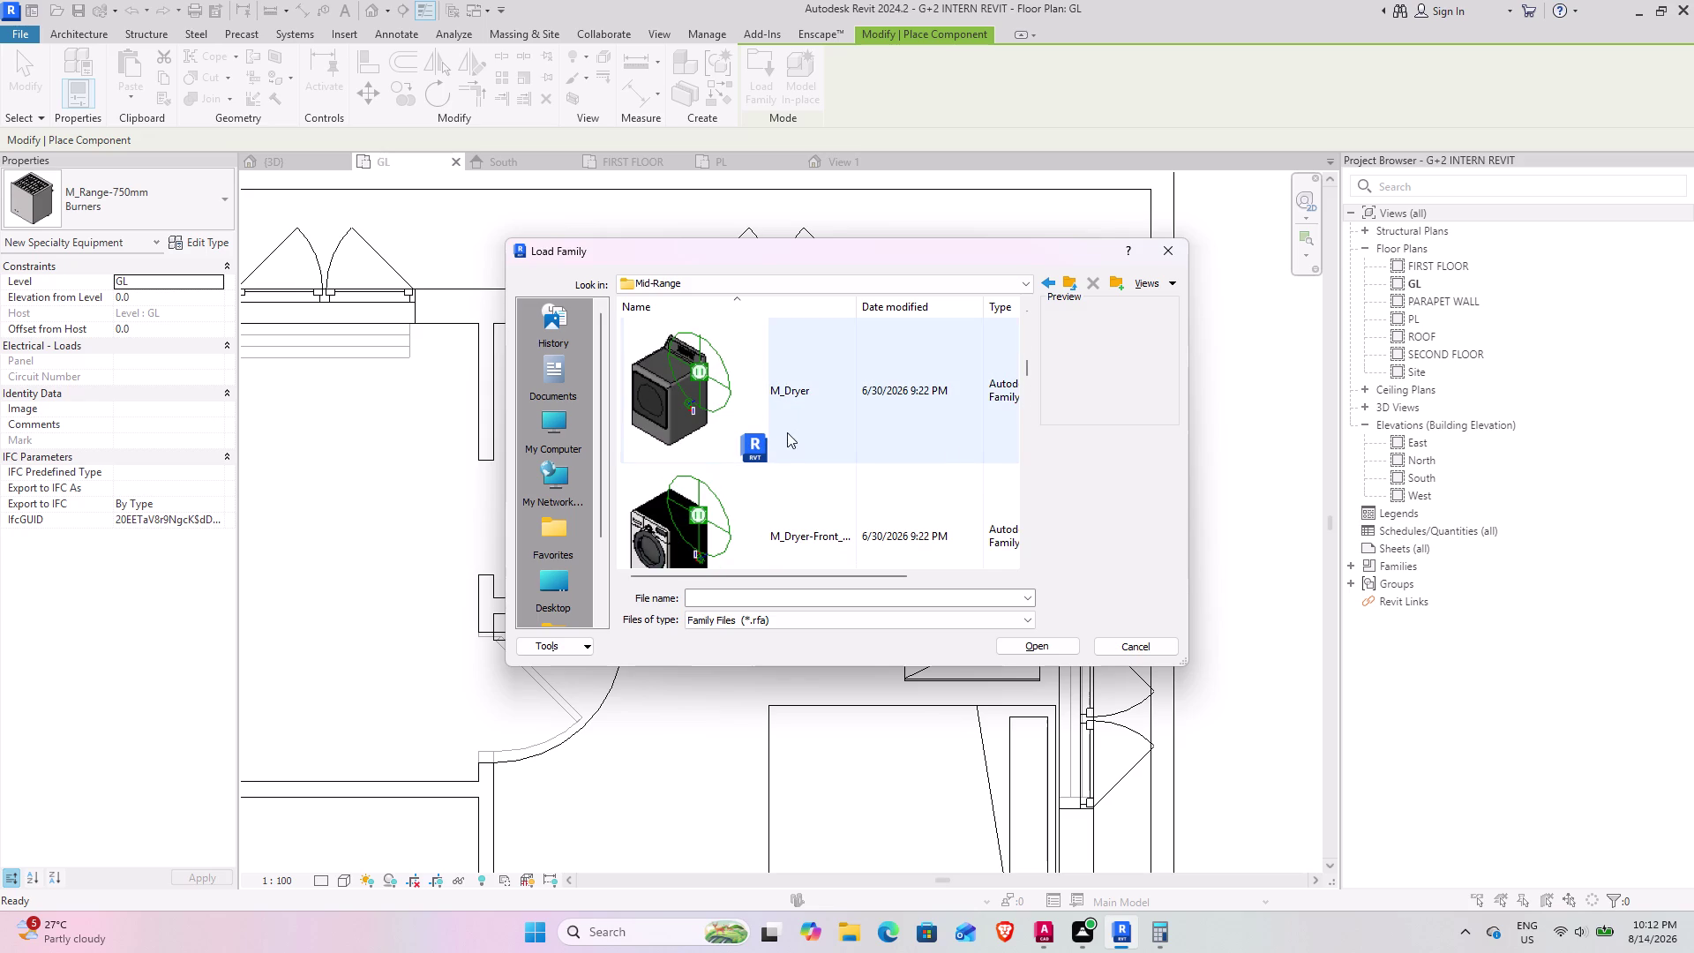
Load M_Dishwasher.rfa and dismiss the Shared Family Already Loaded warning.
click(791, 416)
scroll(up, 3)
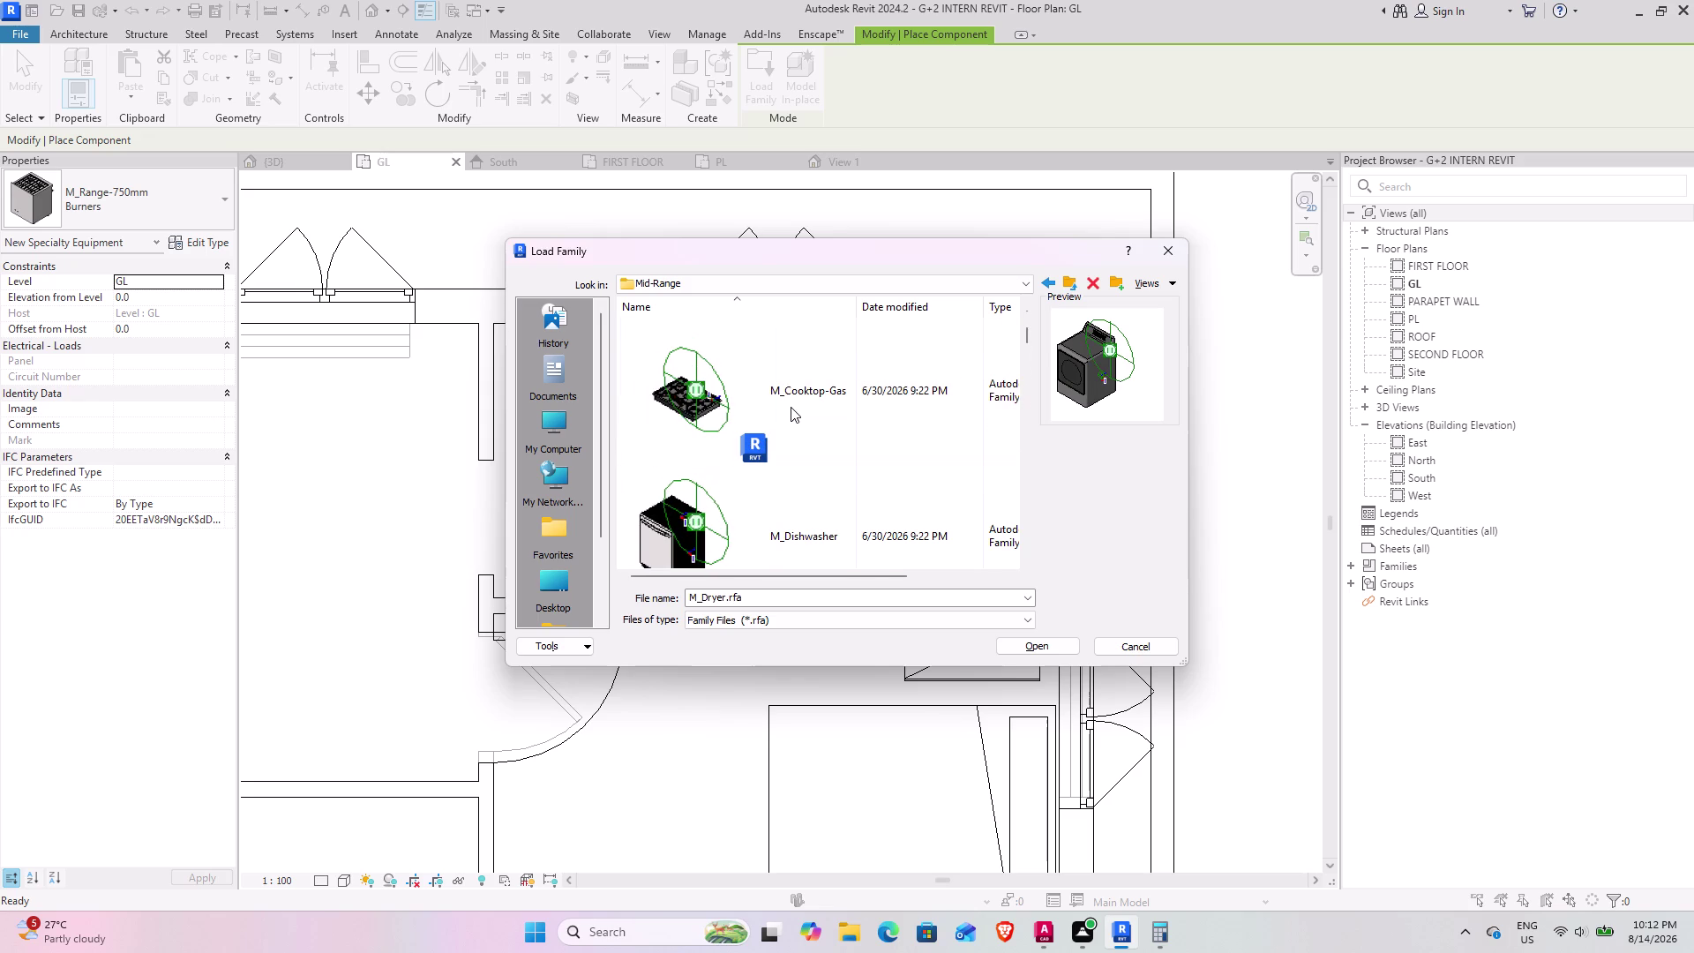
scroll(down, 3)
click(816, 395)
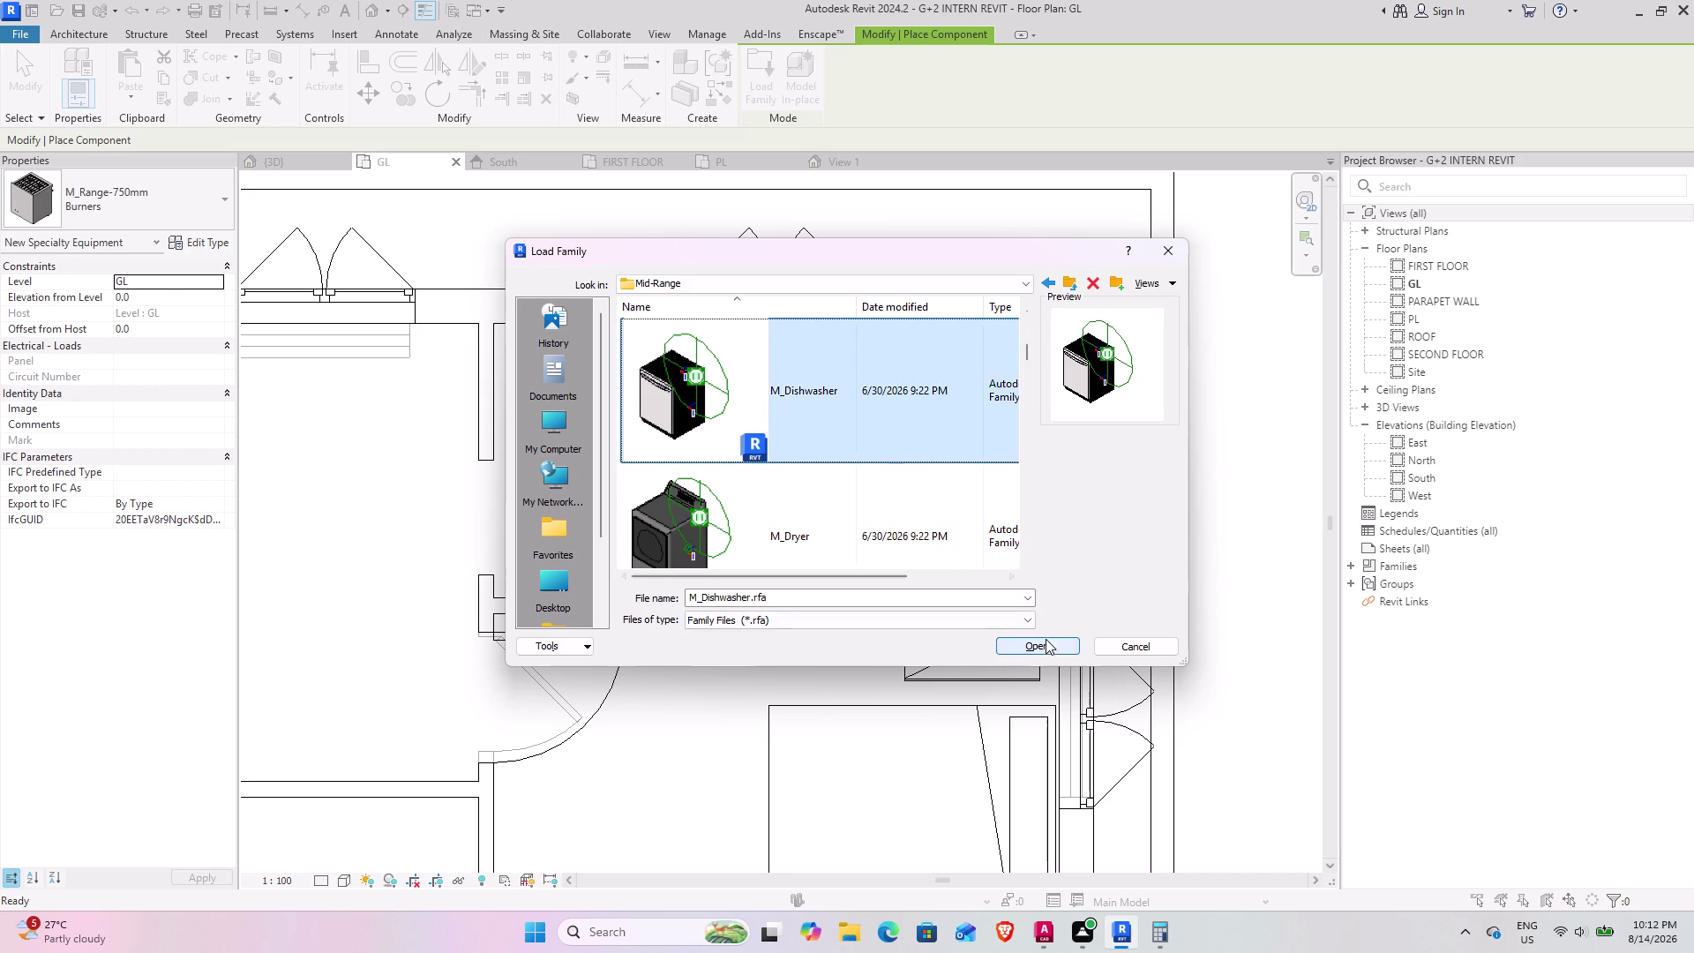
click(1045, 643)
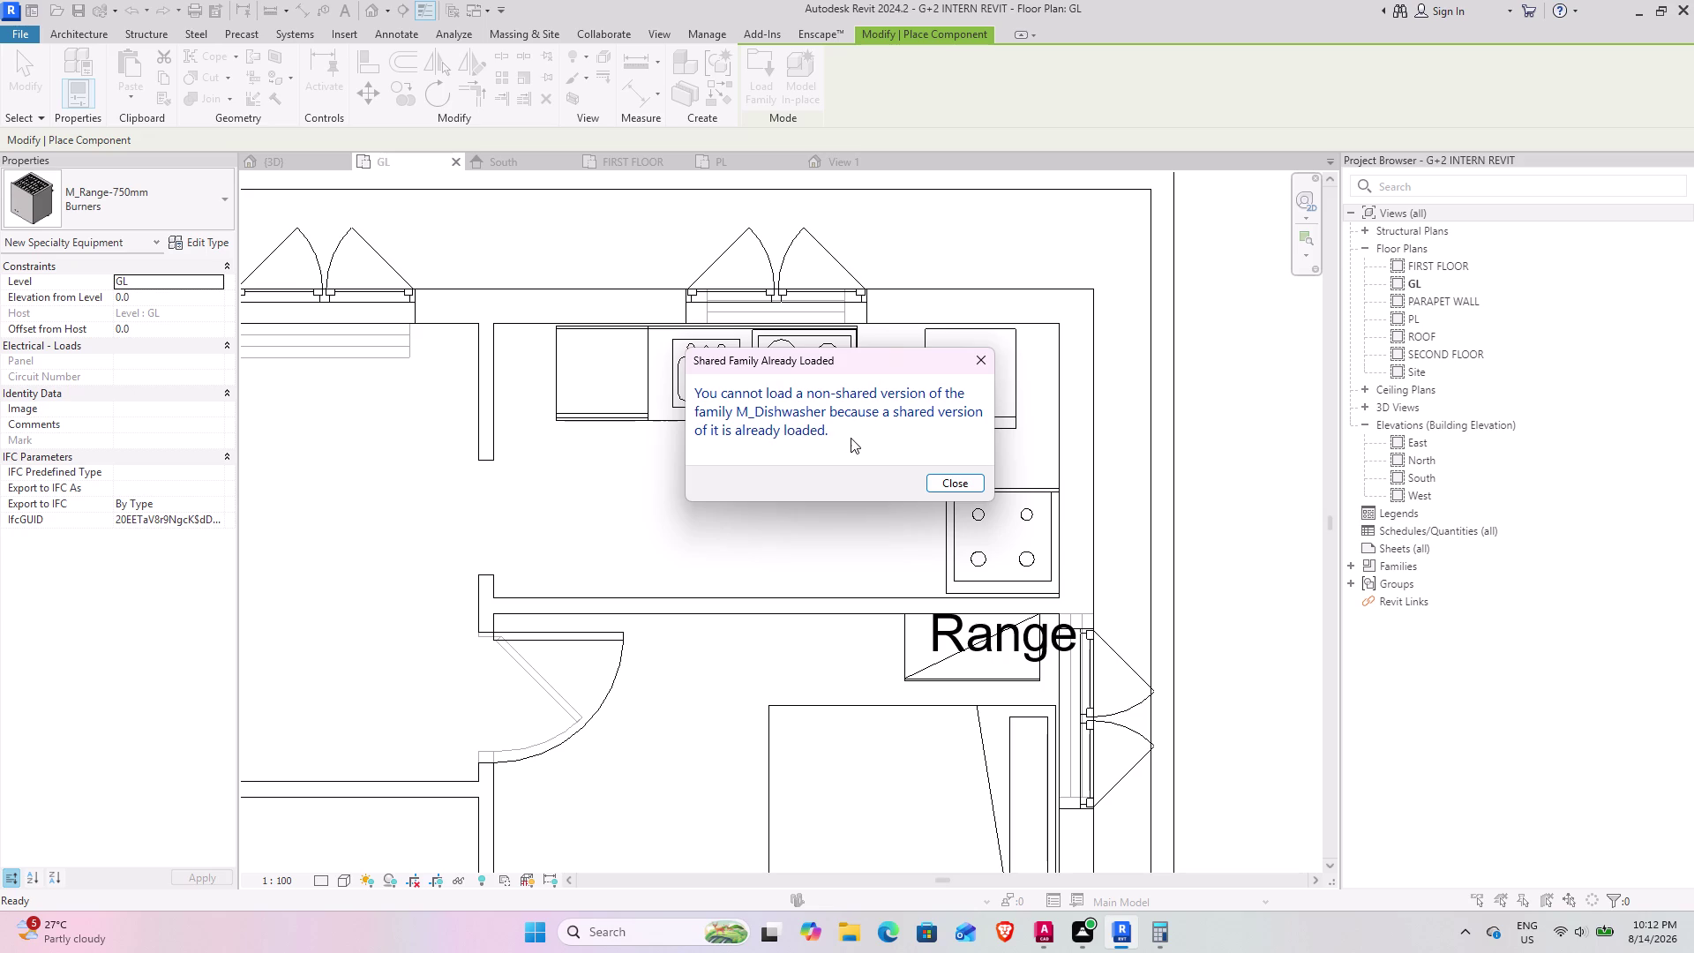
click(959, 487)
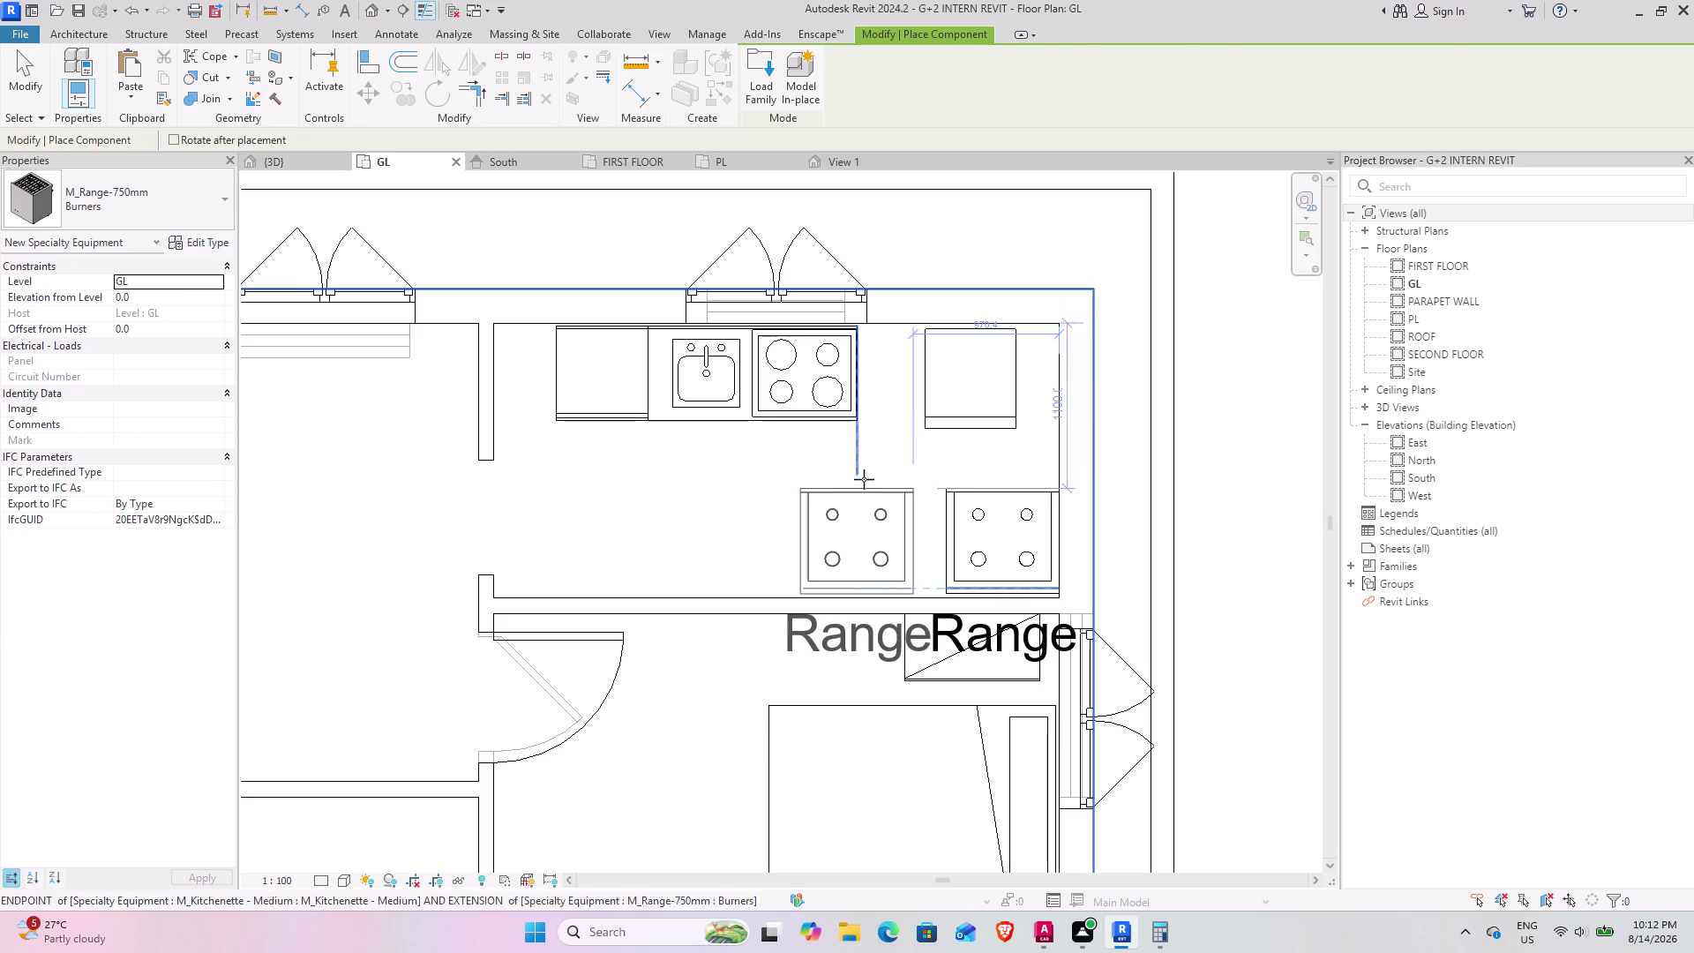
Stop placing ranges and retry loading M_Dishwasher, dismissing the already-loaded warning again.
key(Escape)
click(240, 68)
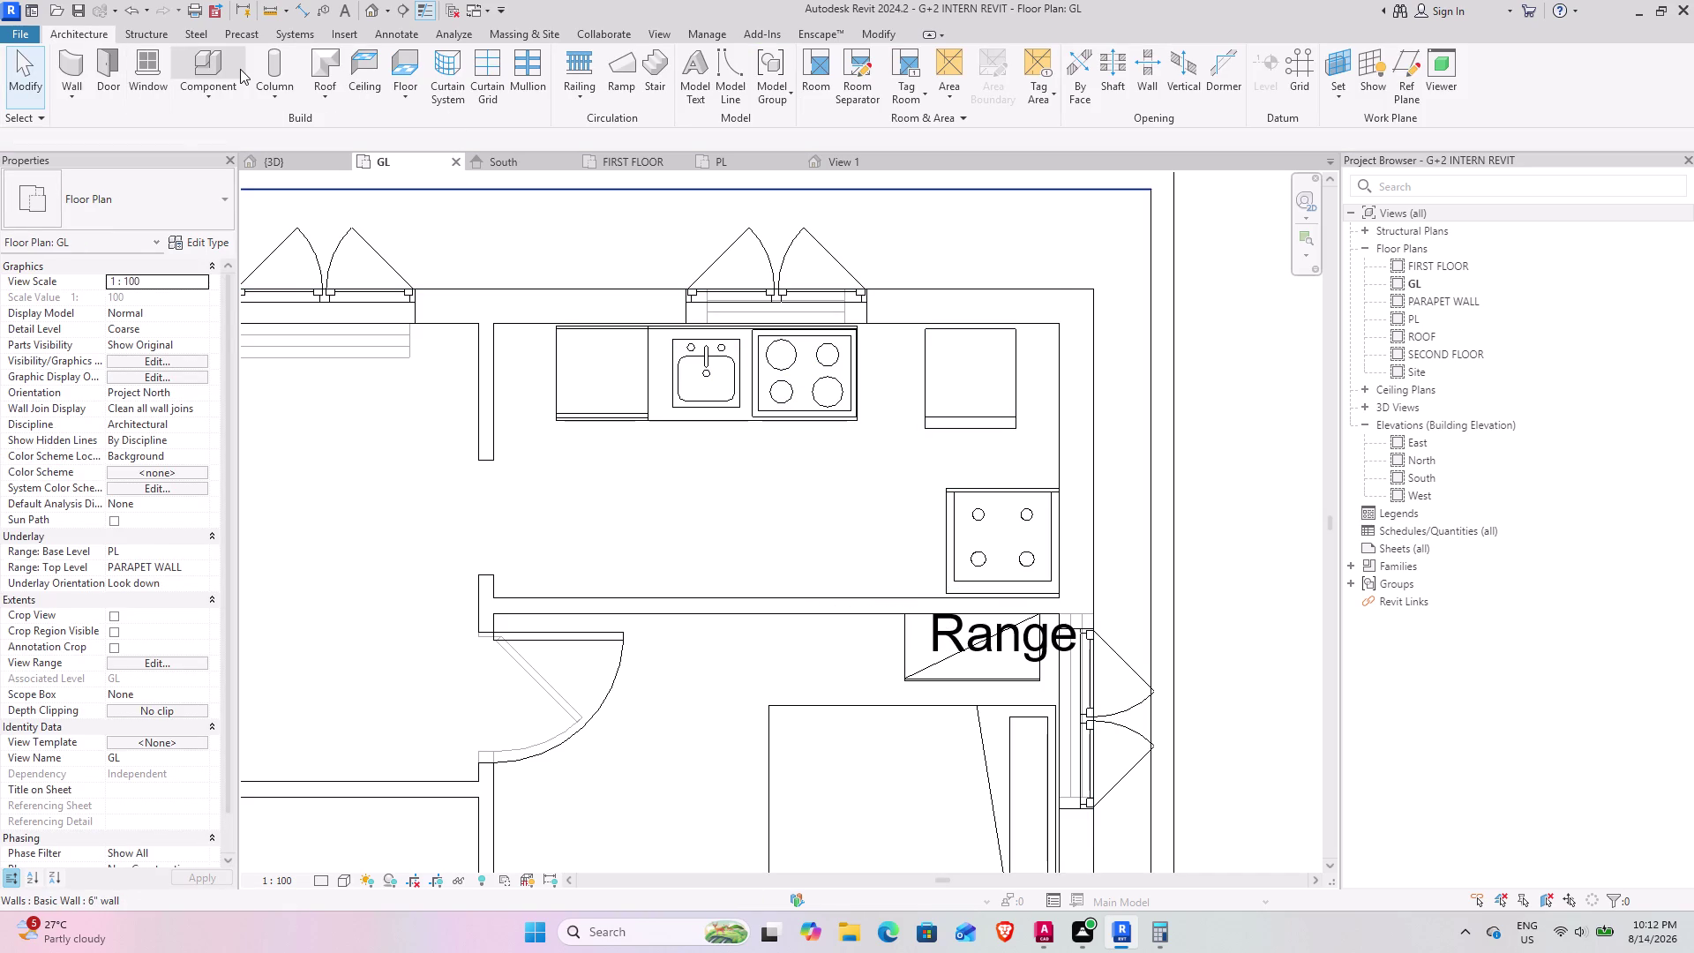
click(756, 81)
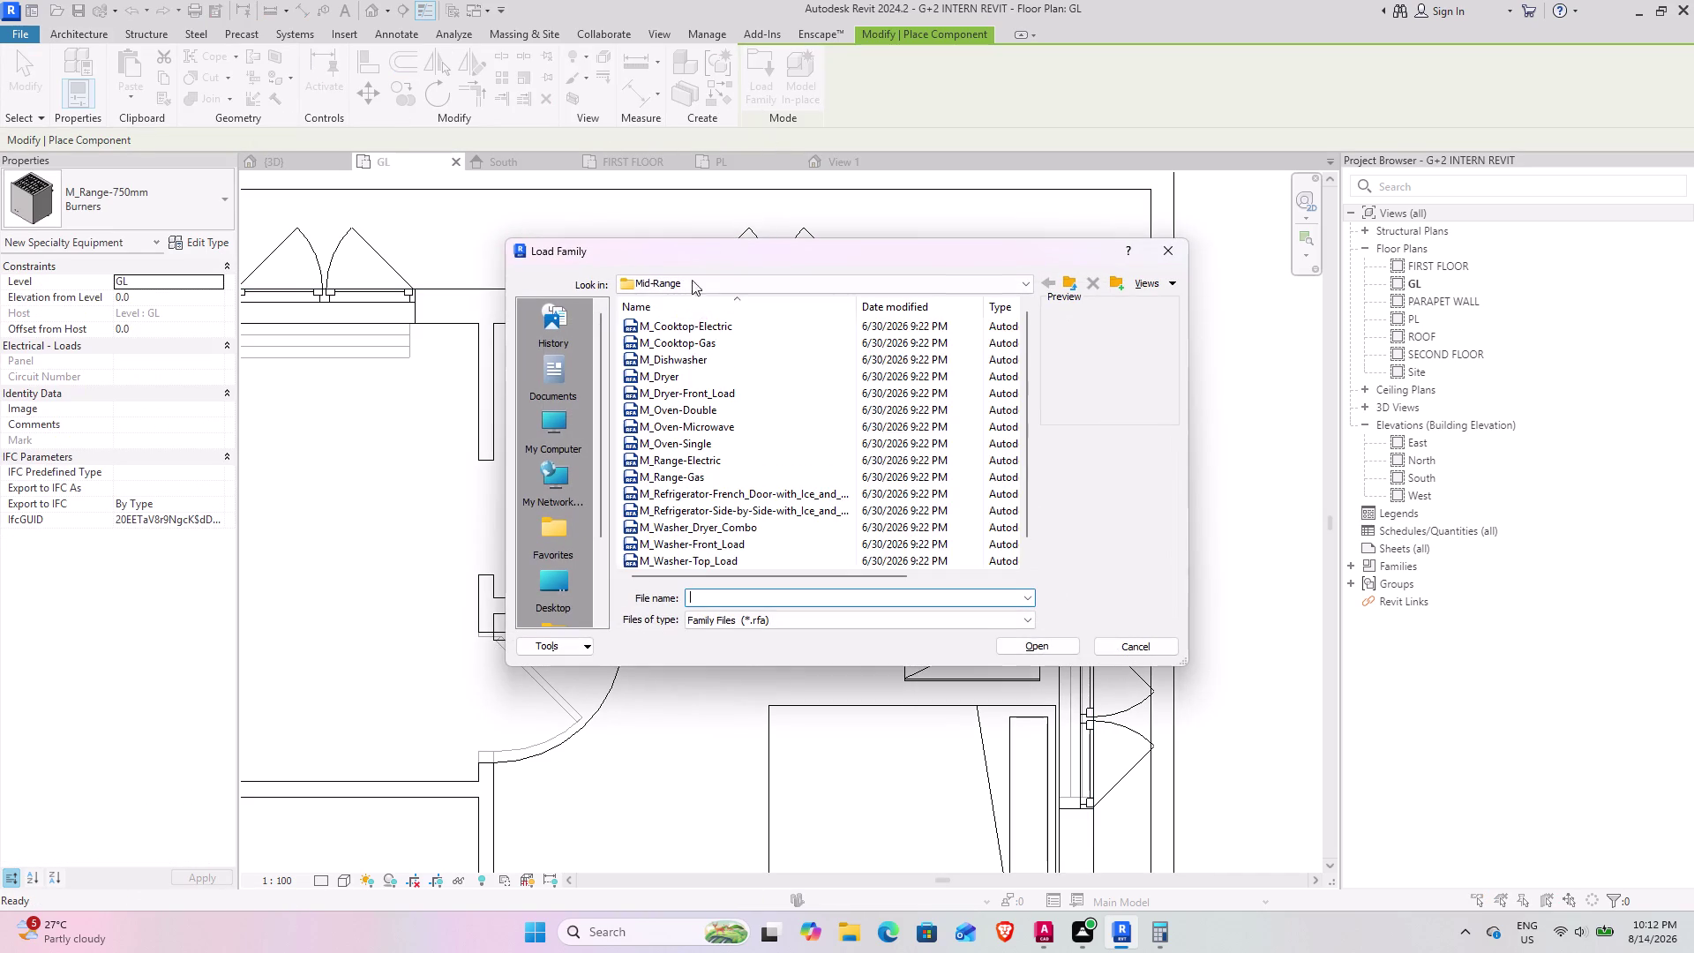
scroll(up, 3)
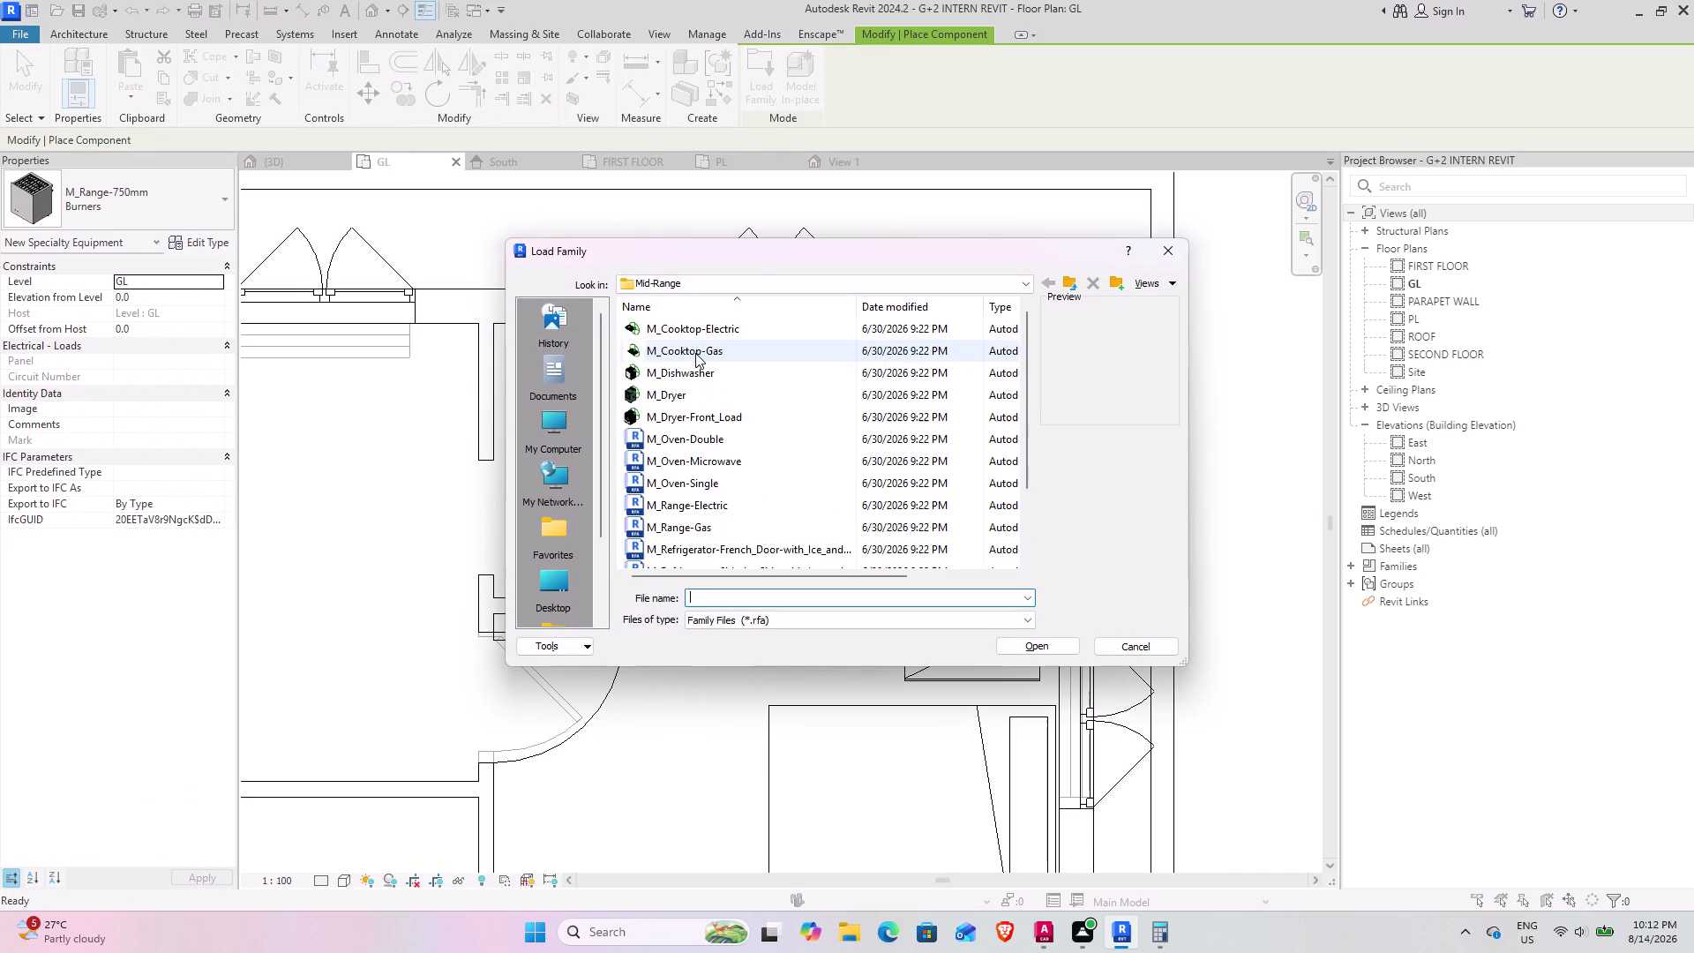
scroll(up, 3)
scroll(down, 3)
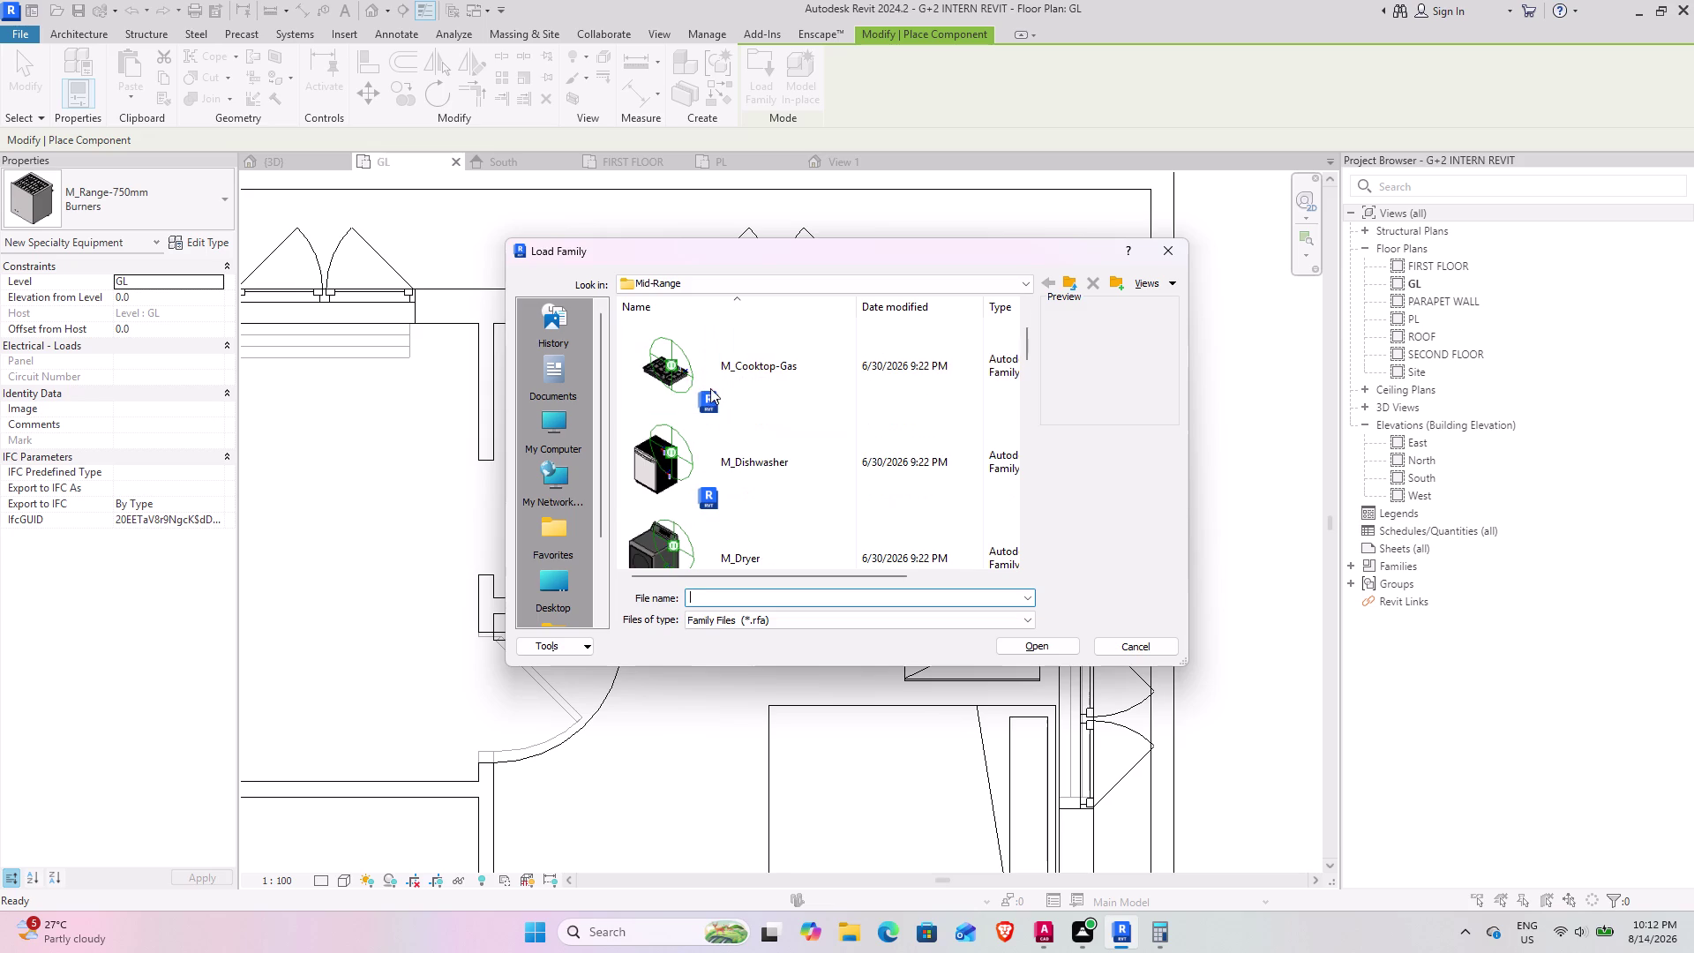
click(737, 444)
click(1050, 645)
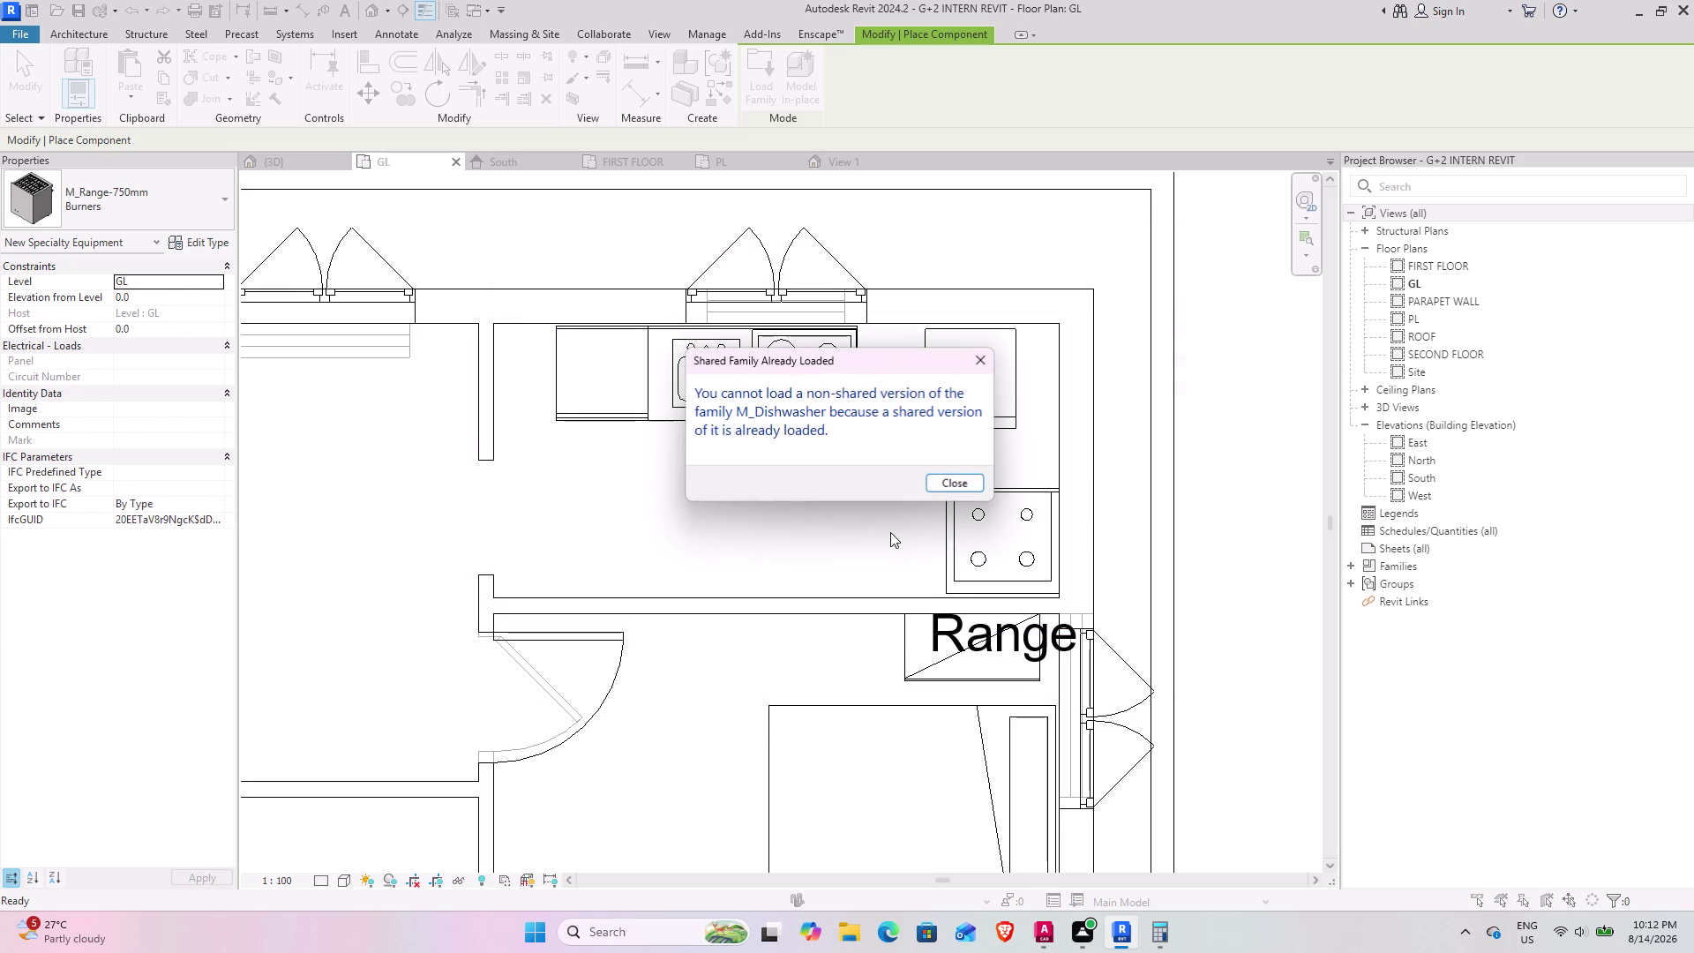
click(952, 485)
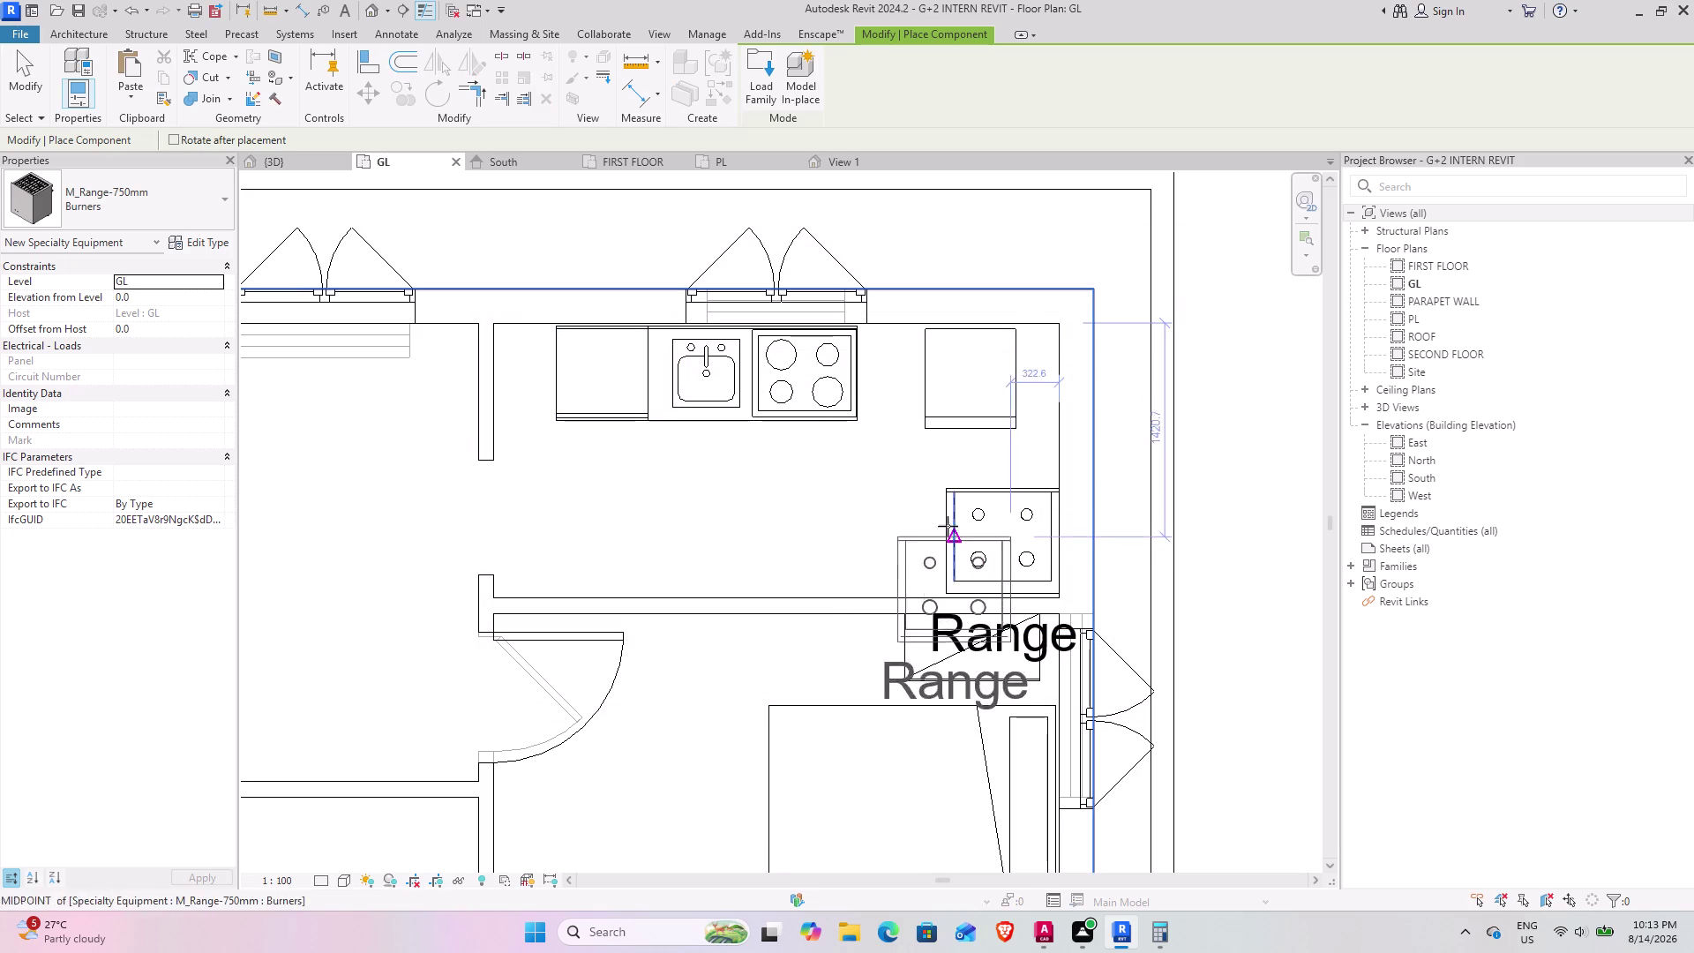
Select and deselect the placed burner range, then reopen the Mid-Range family library.
key(Escape)
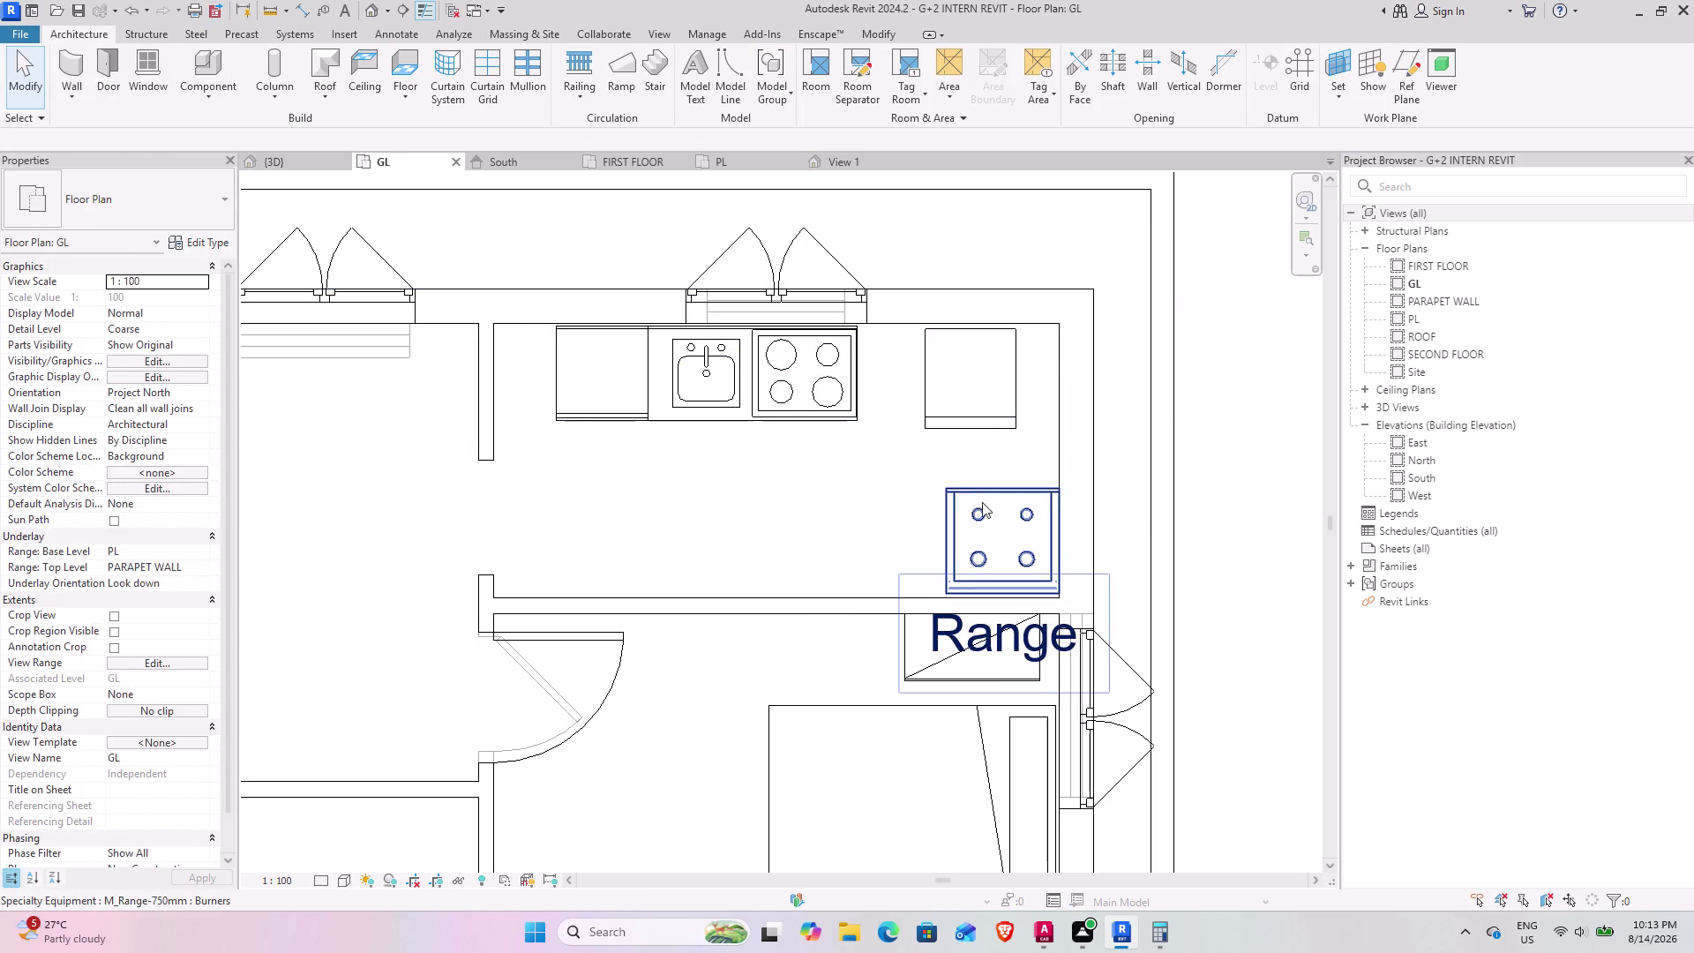
click(978, 511)
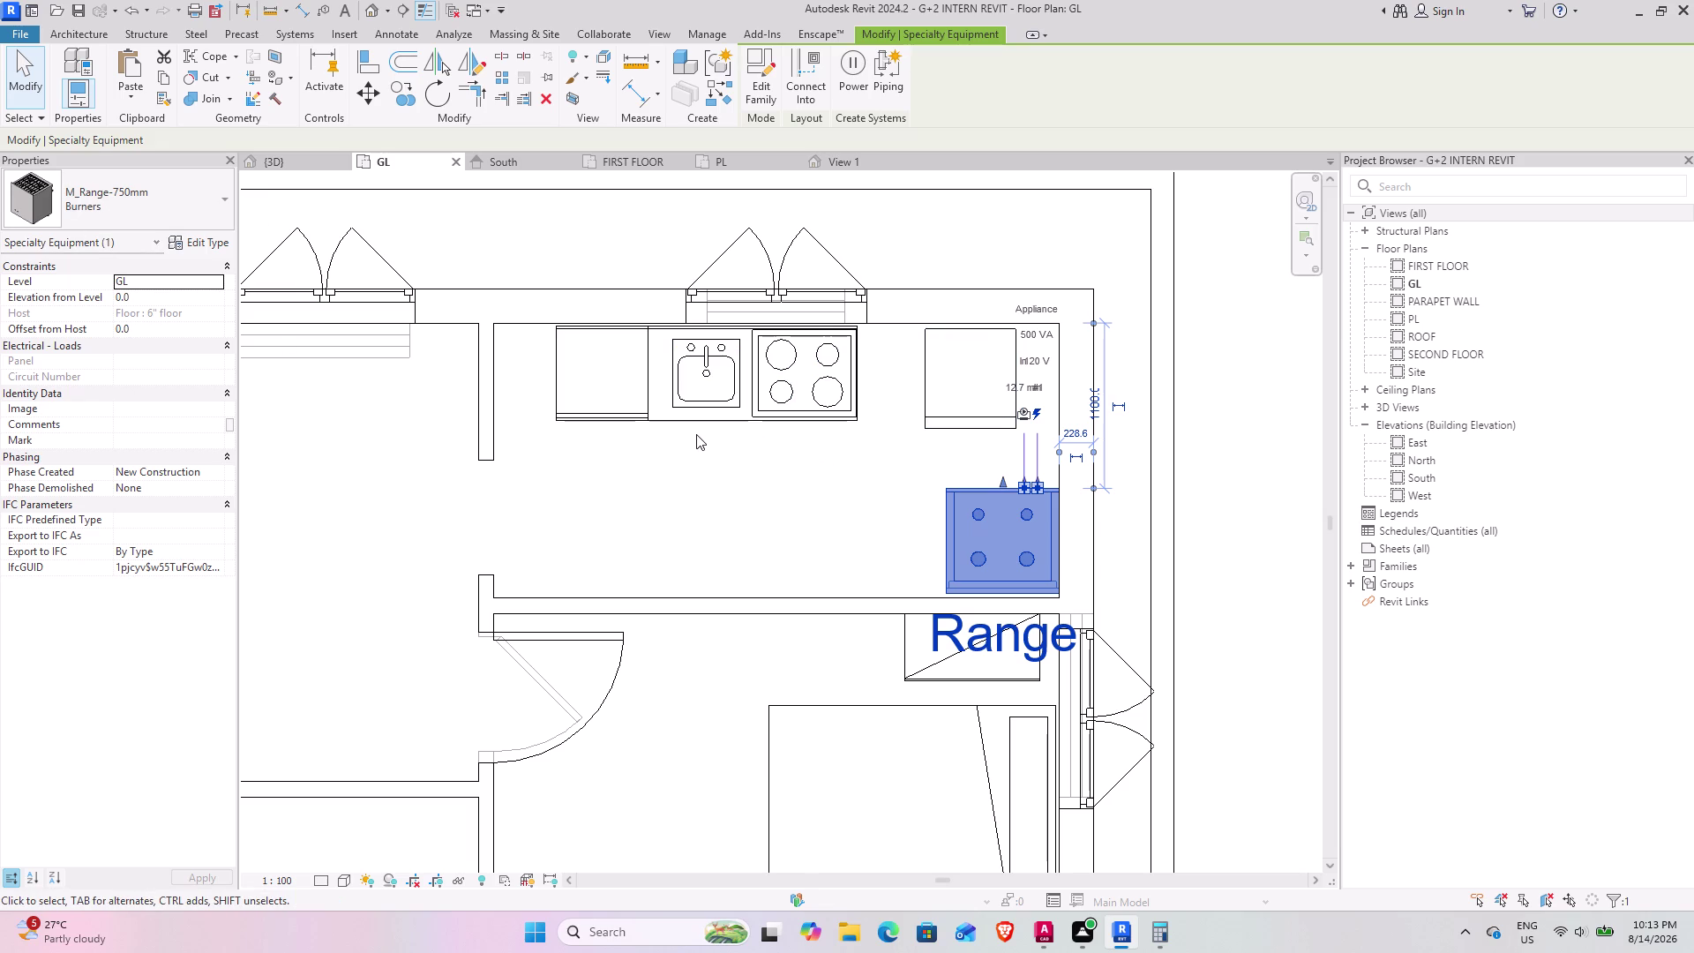
key(Escape)
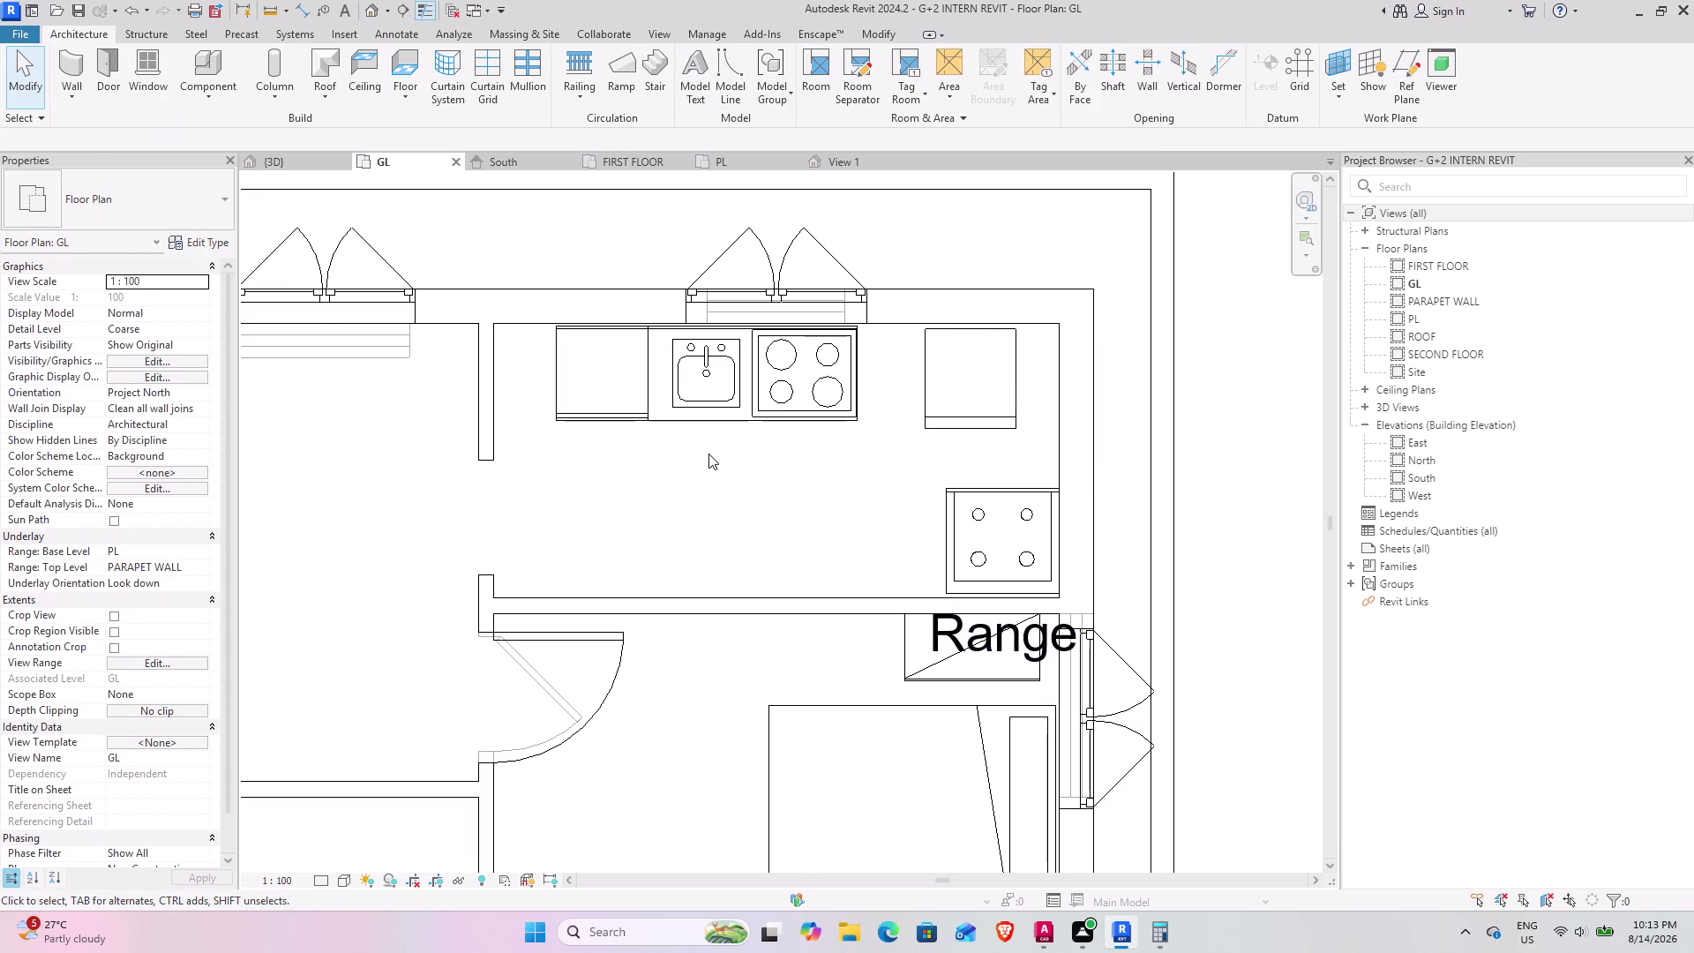
click(207, 65)
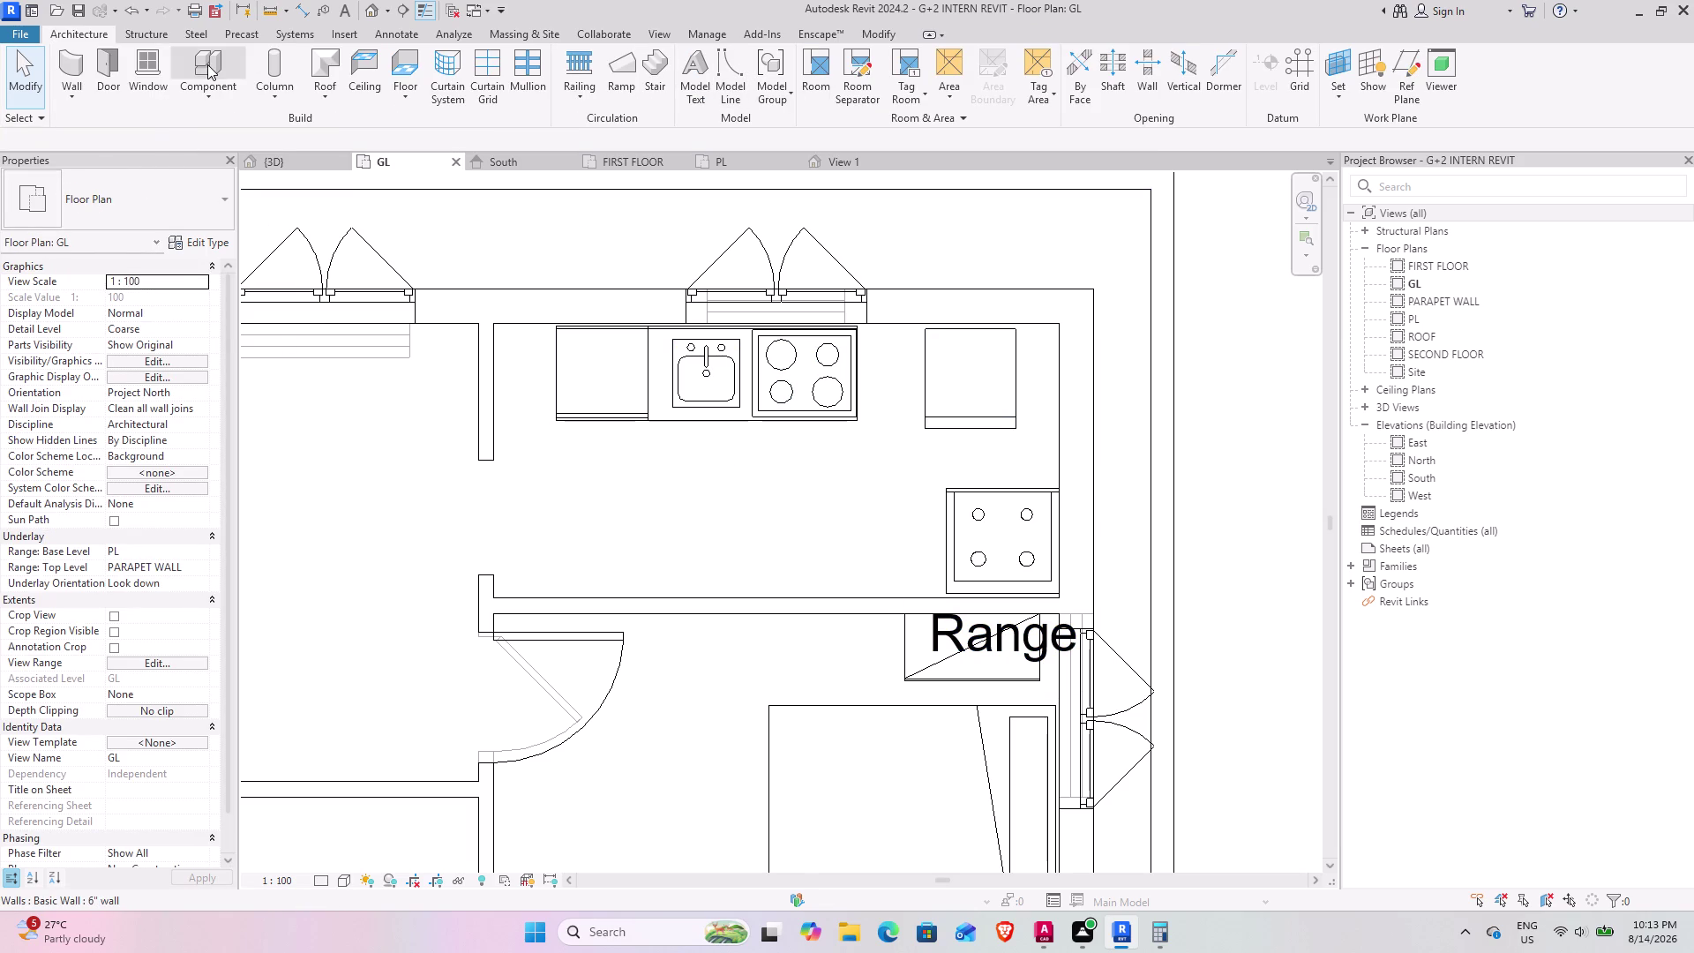
click(754, 65)
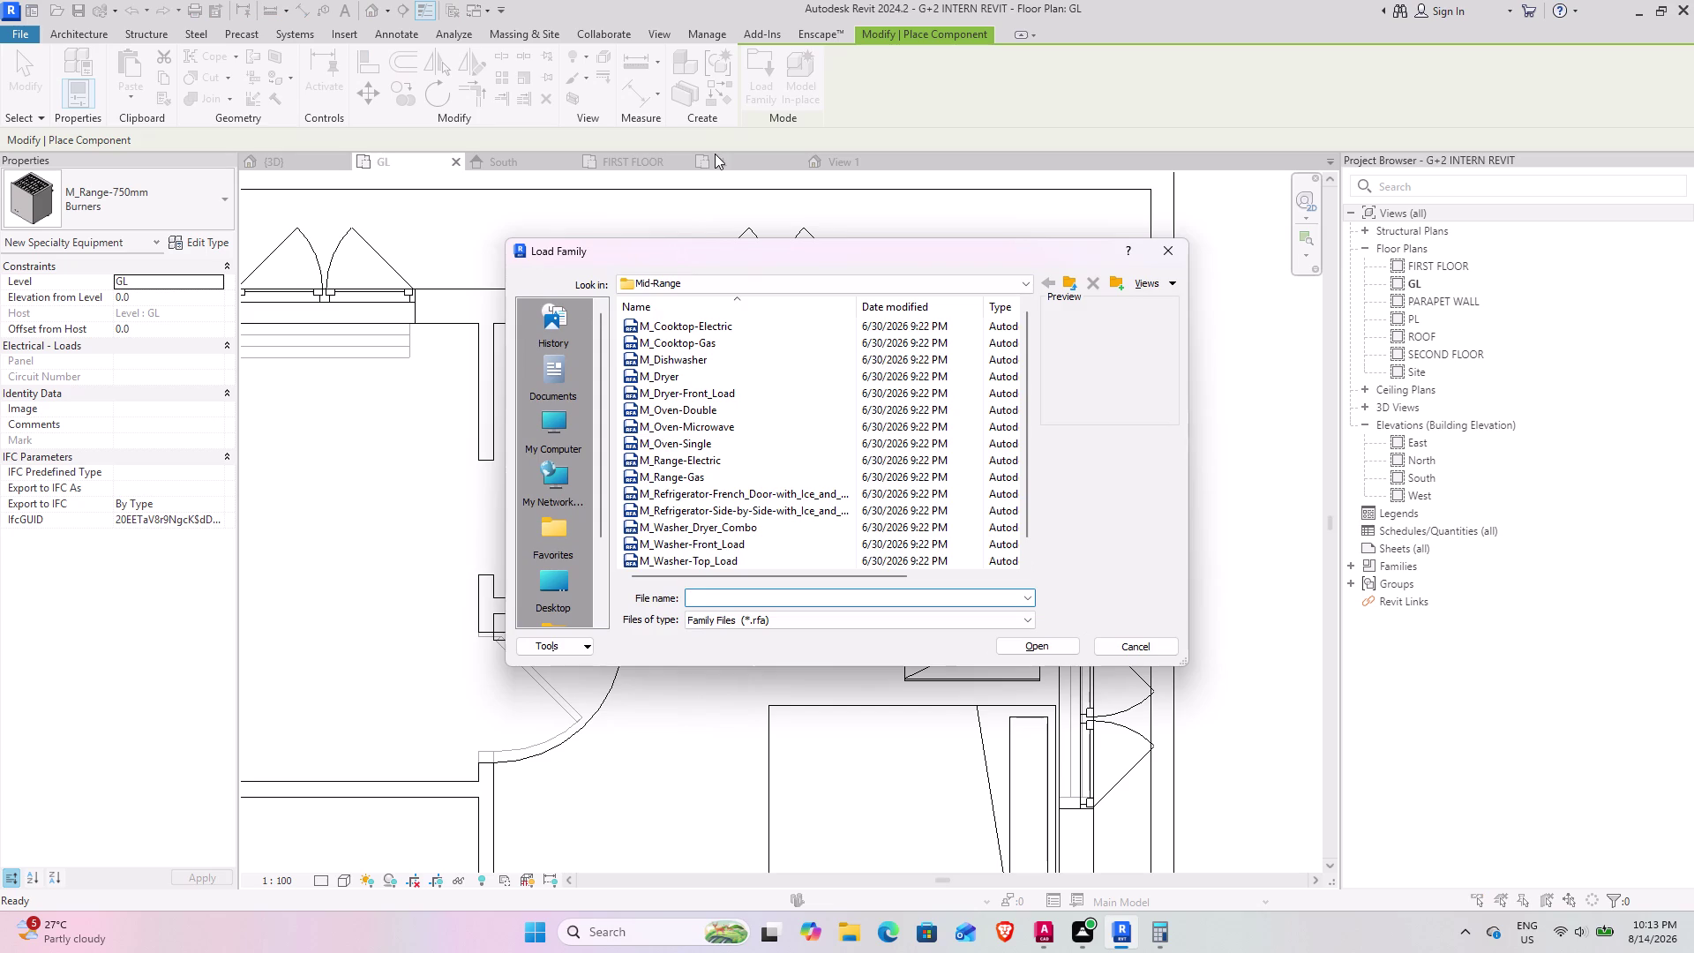
Scroll through the current family list, then go back up to the Specialty Equipment folder.
scroll(up, 3)
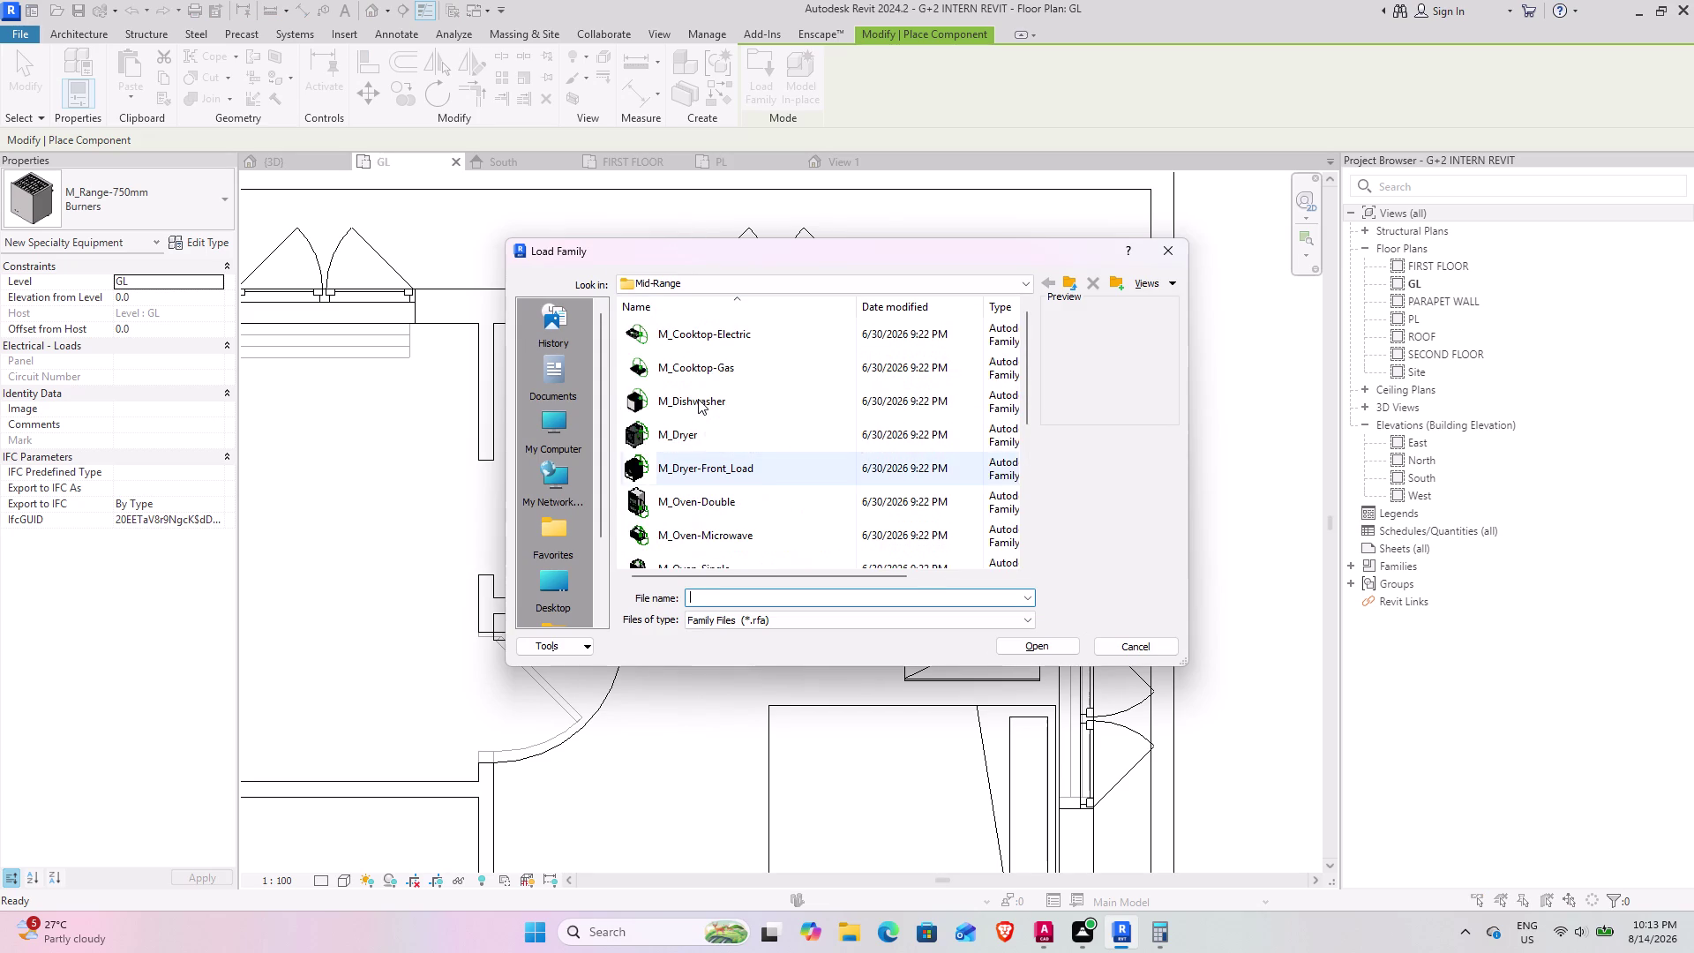
scroll(up, 3)
scroll(down, 3)
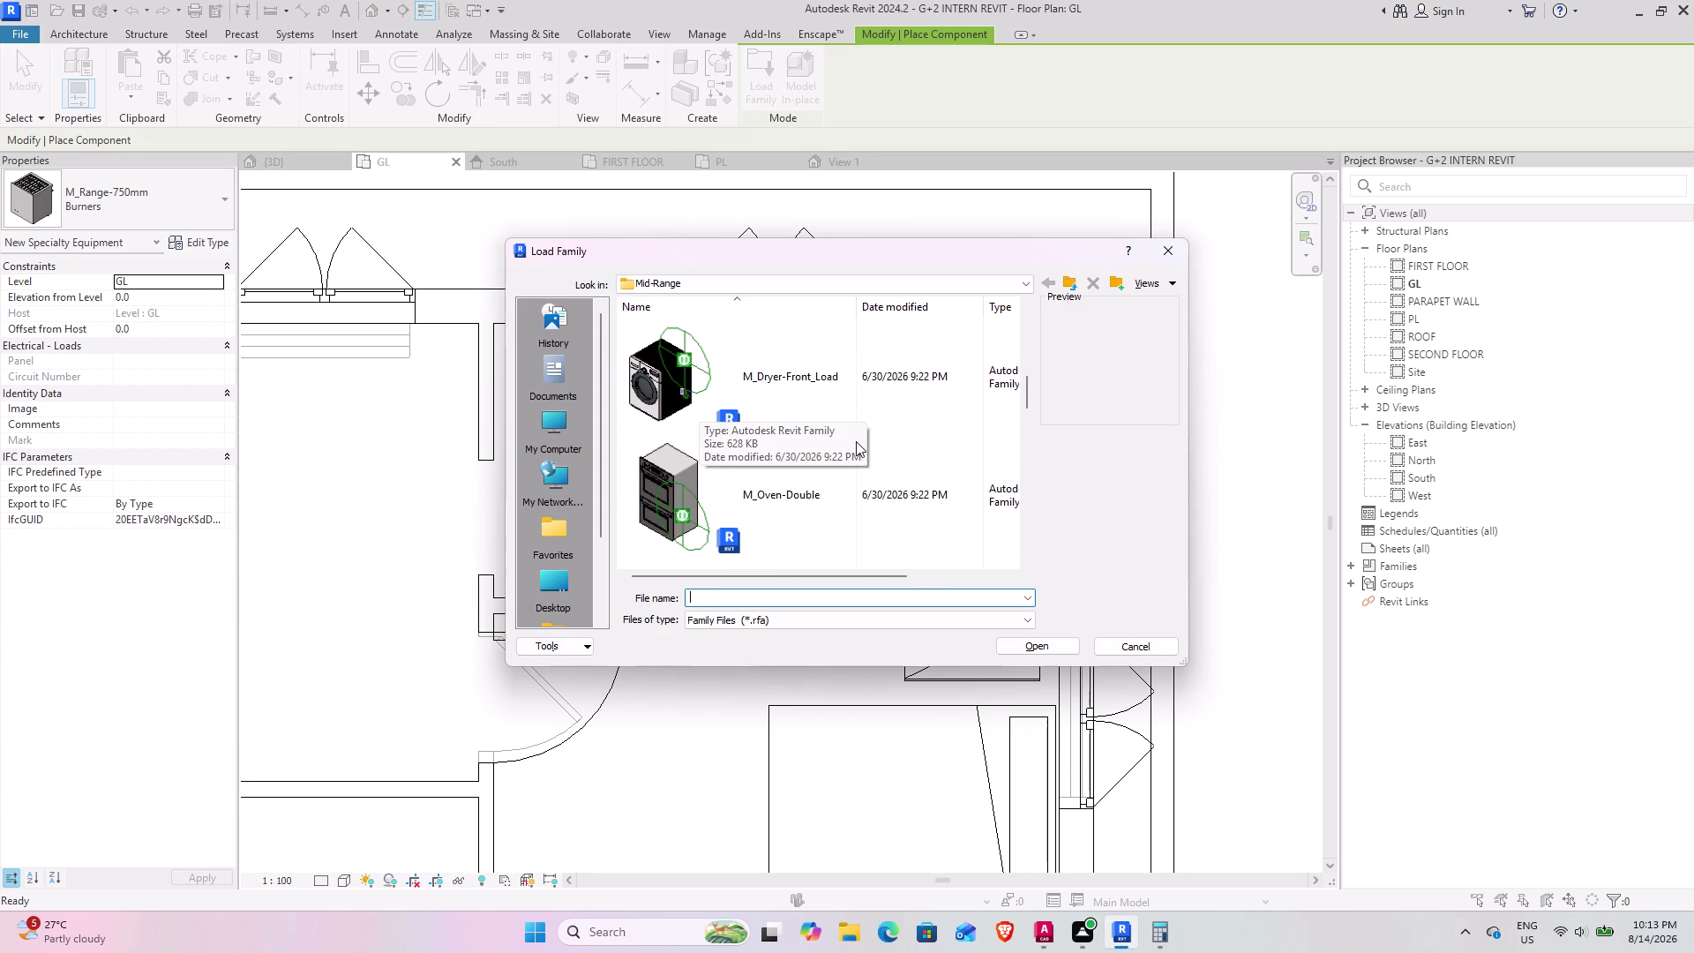
scroll(down, 3)
scroll(down, 3)
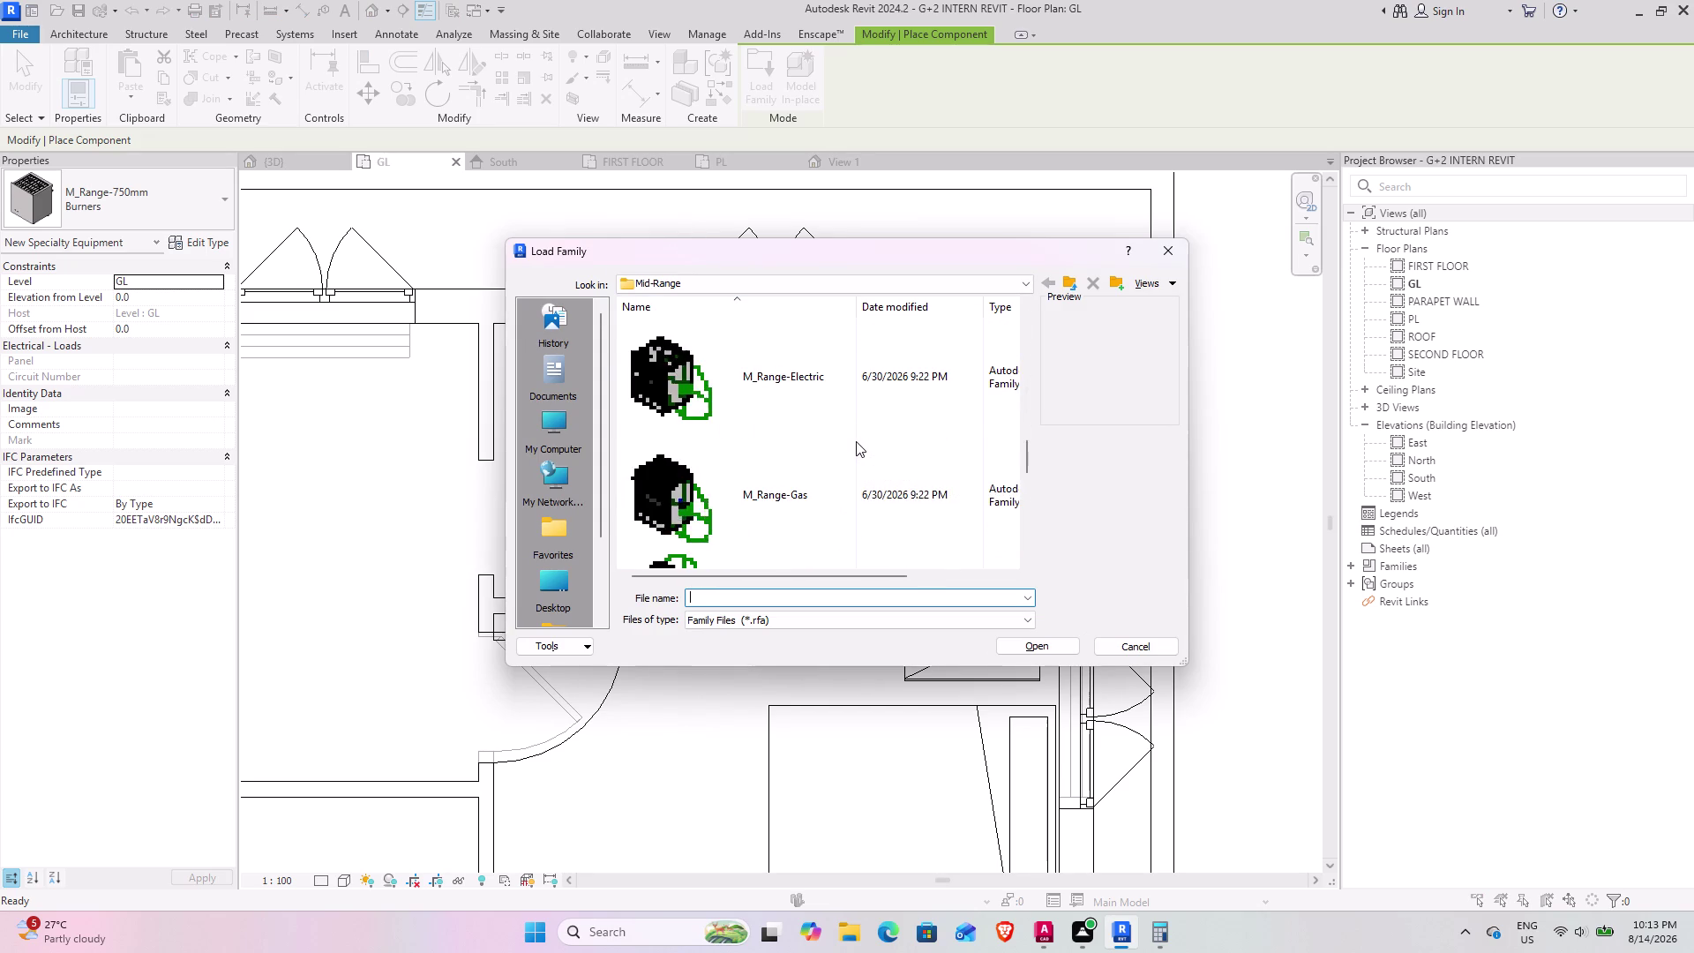
scroll(down, 3)
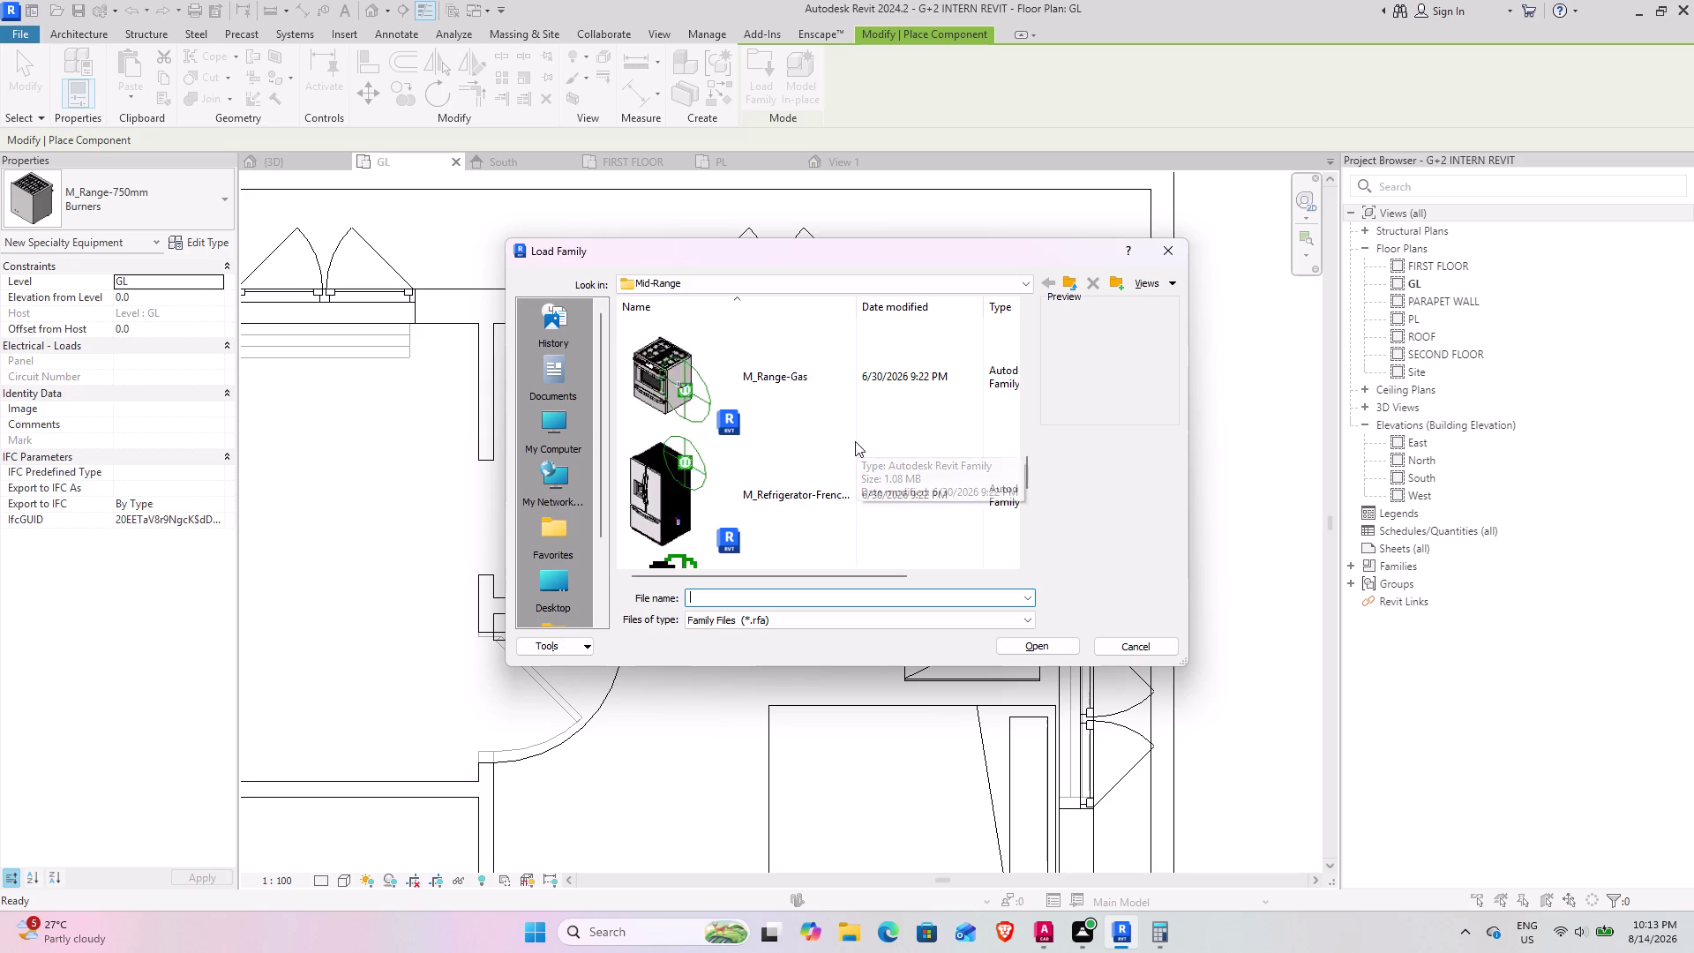
scroll(down, 3)
scroll(down, 3)
scroll(down, 3)
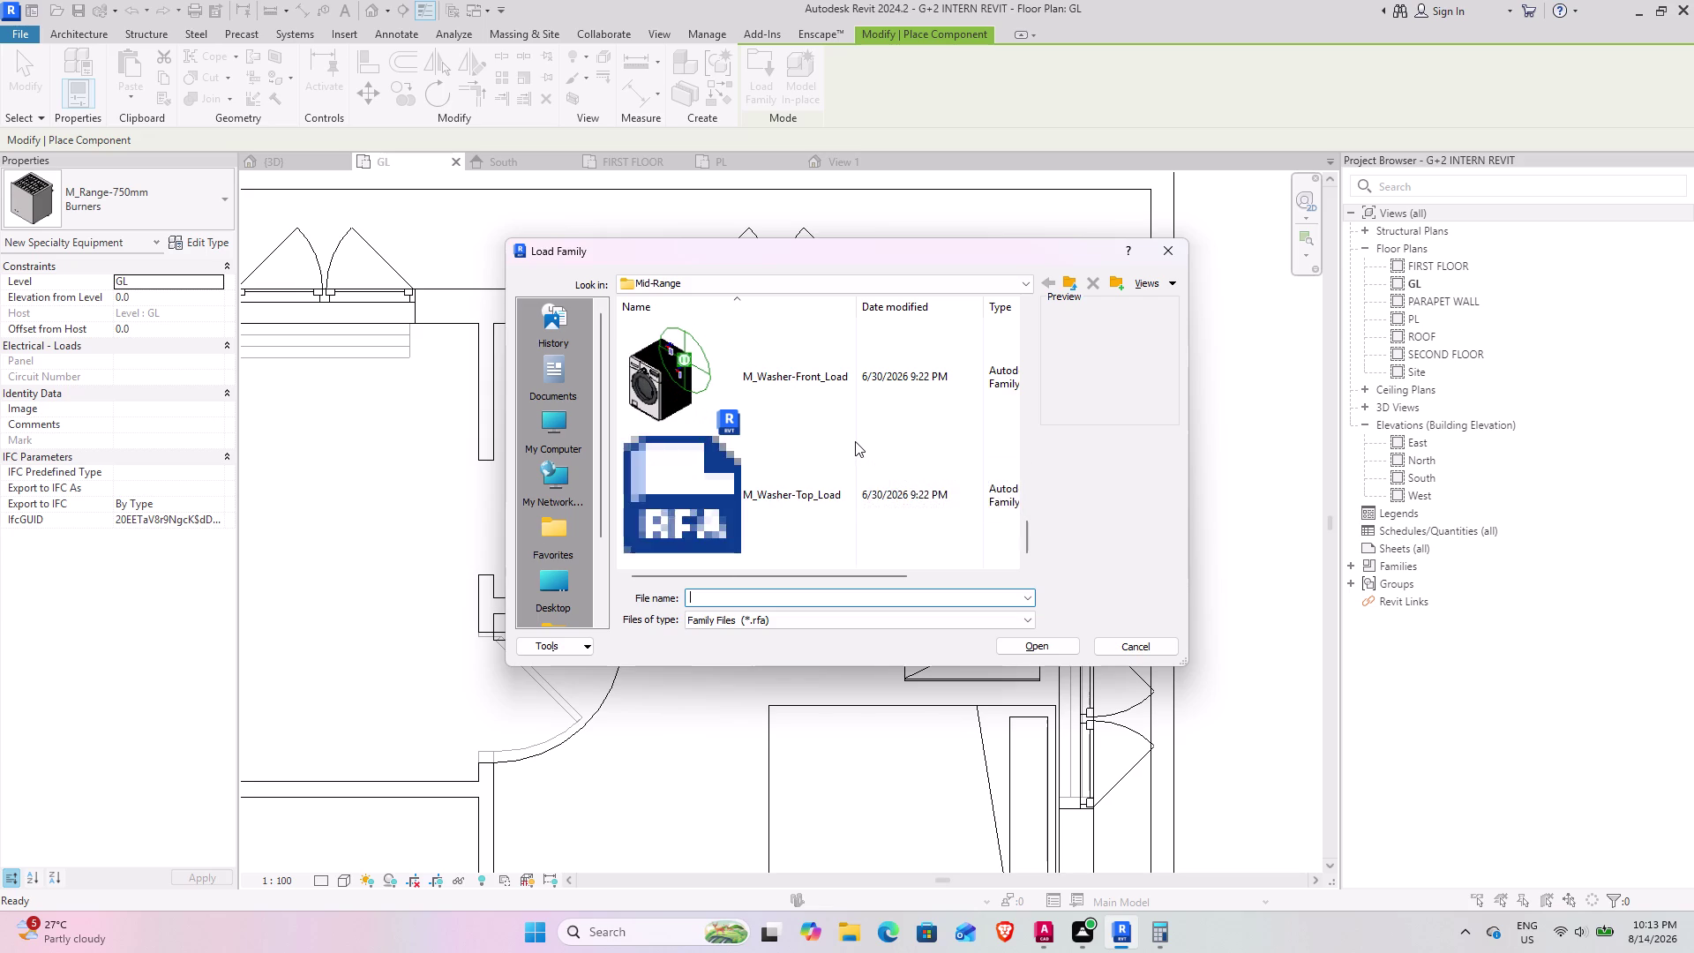
scroll(down, 3)
scroll(down, 3)
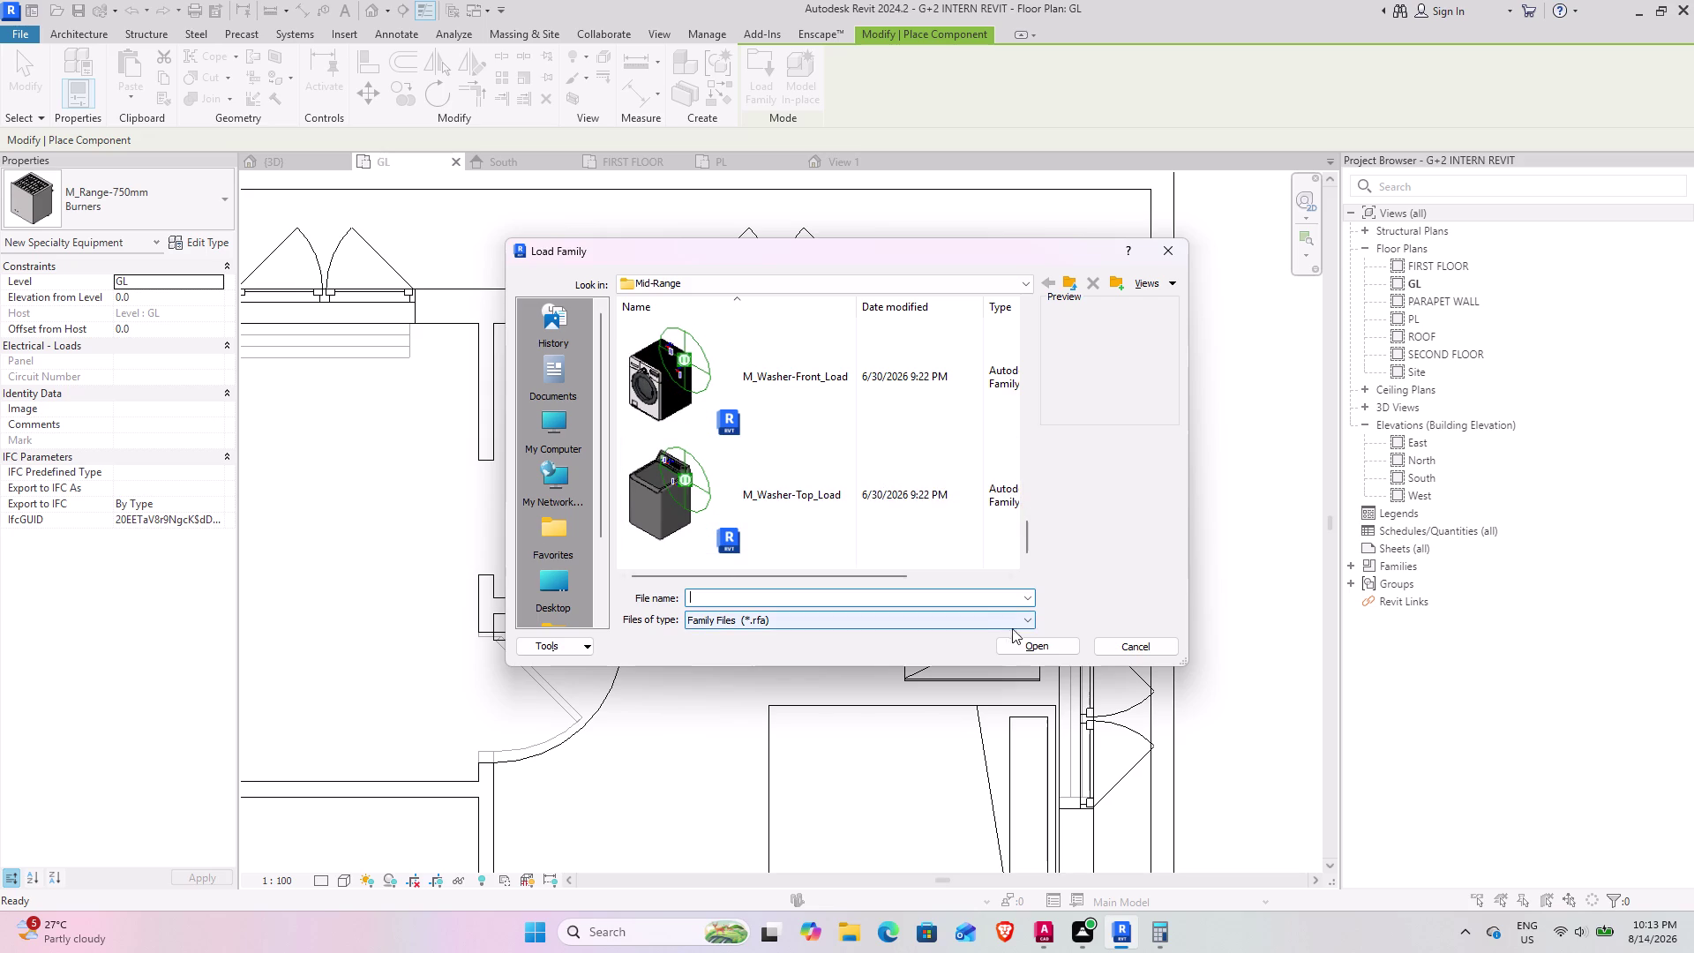
click(1071, 289)
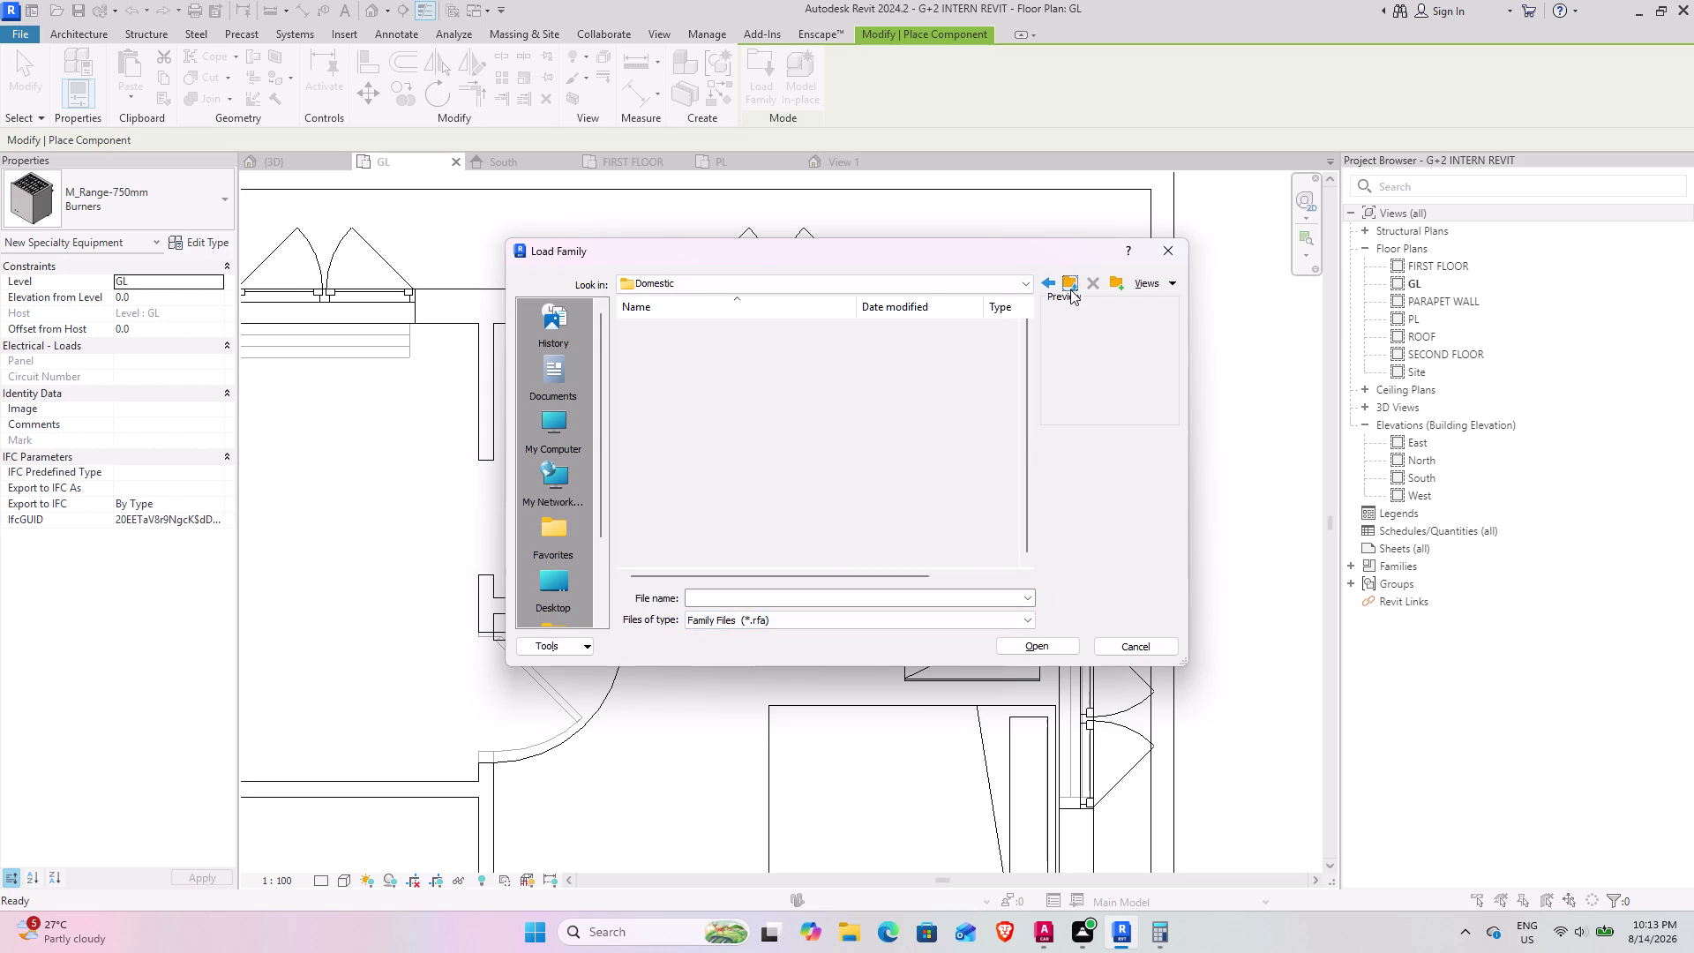
click(1071, 289)
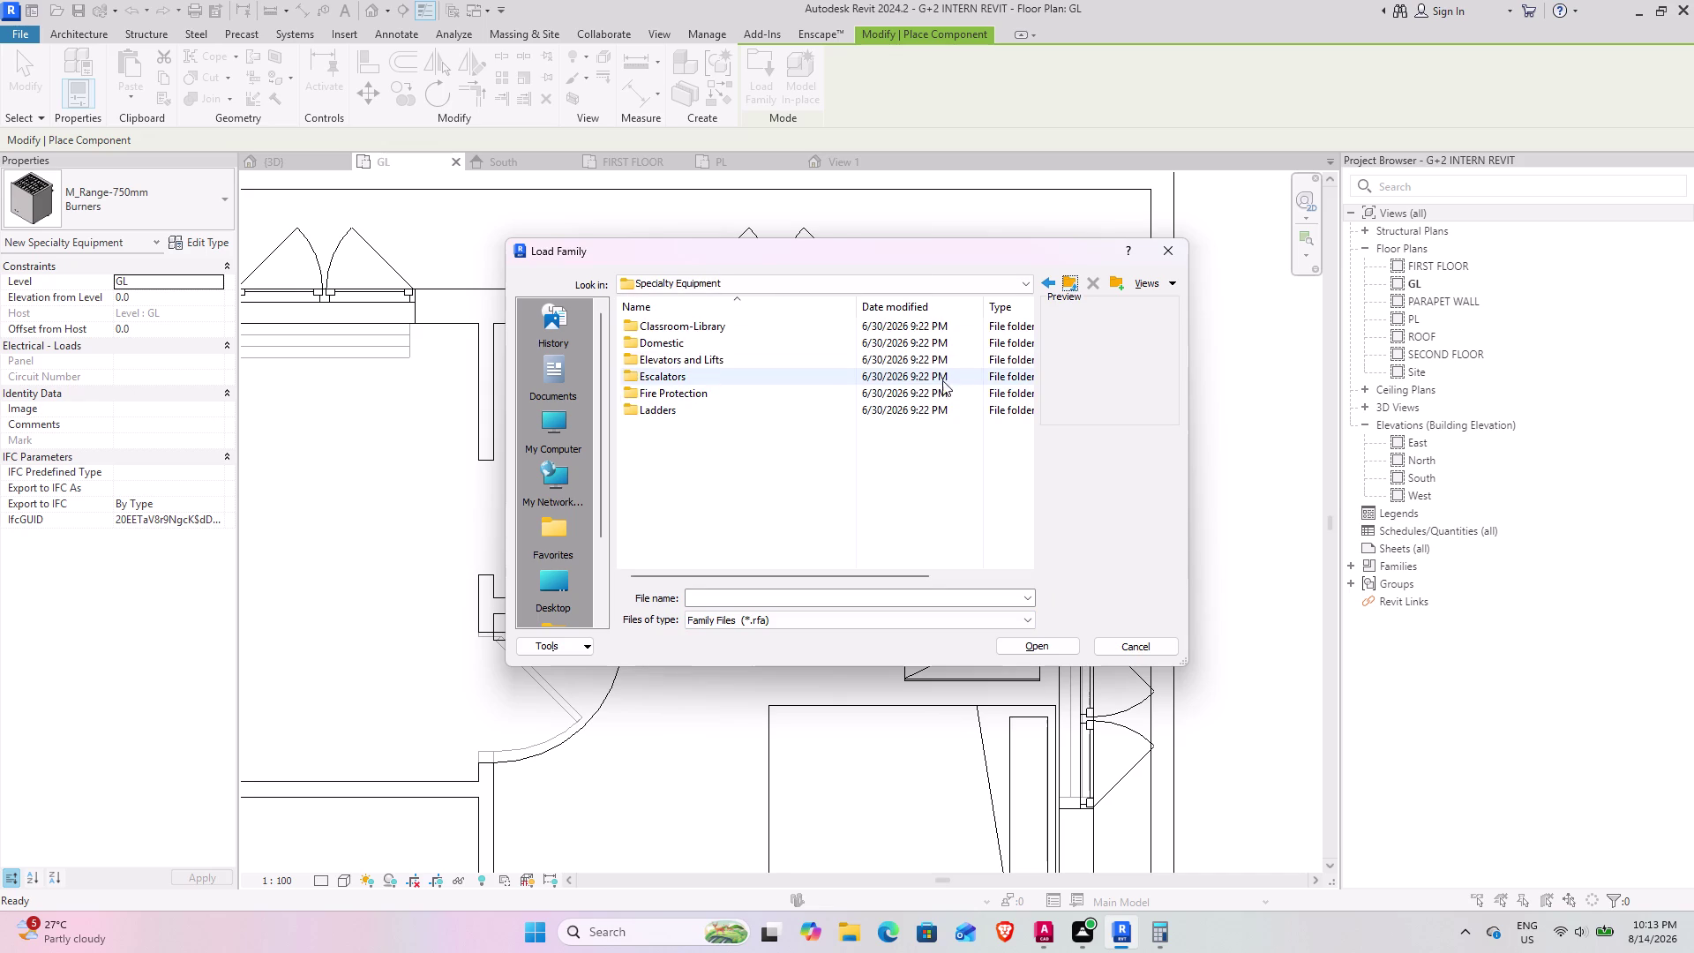
Preview the Classroom-Library families and return to Specialty Equipment.
double_click(695, 329)
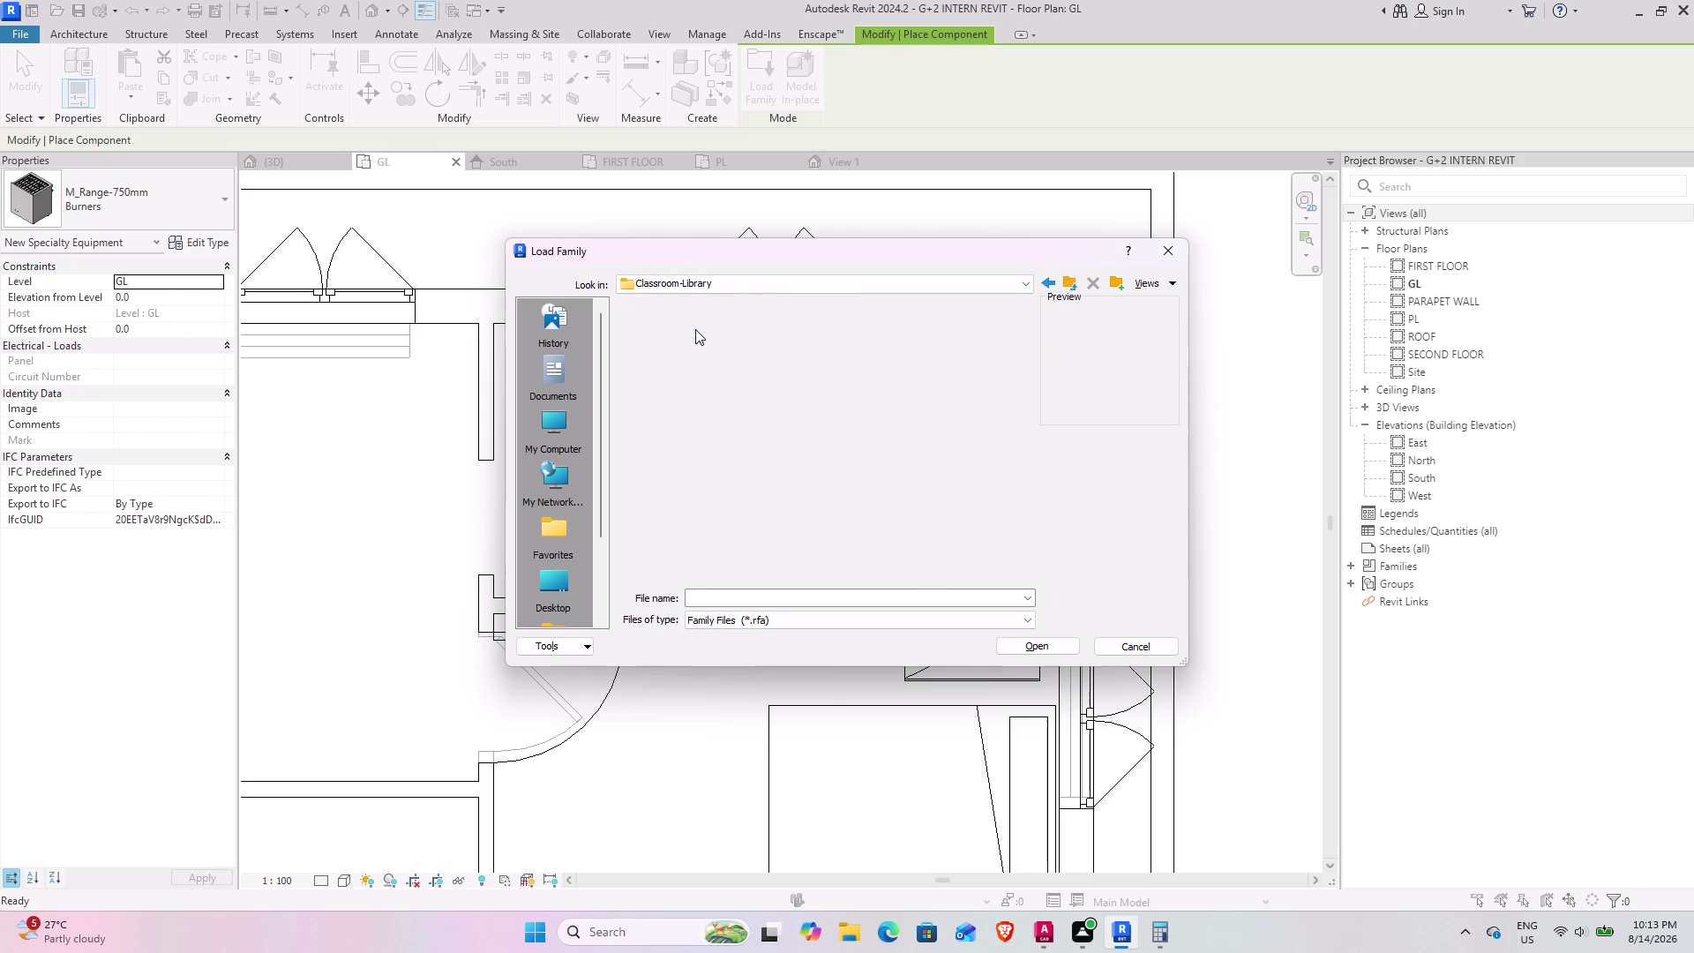
scroll(up, 3)
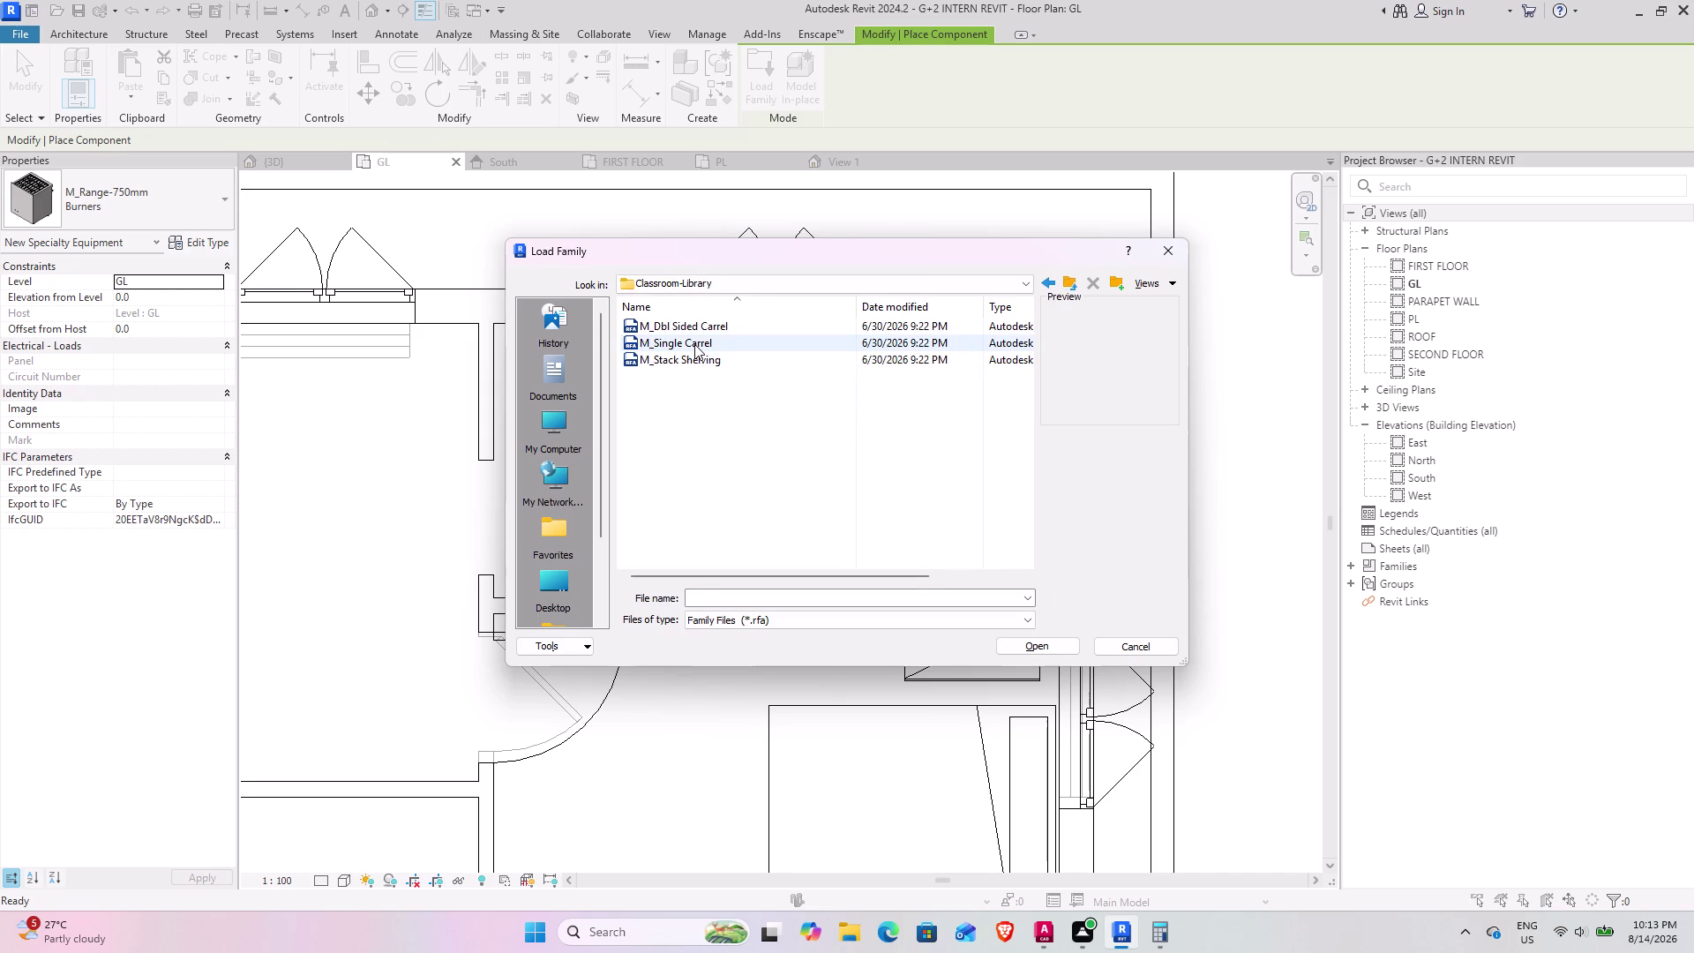
scroll(up, 3)
scroll(up, 3)
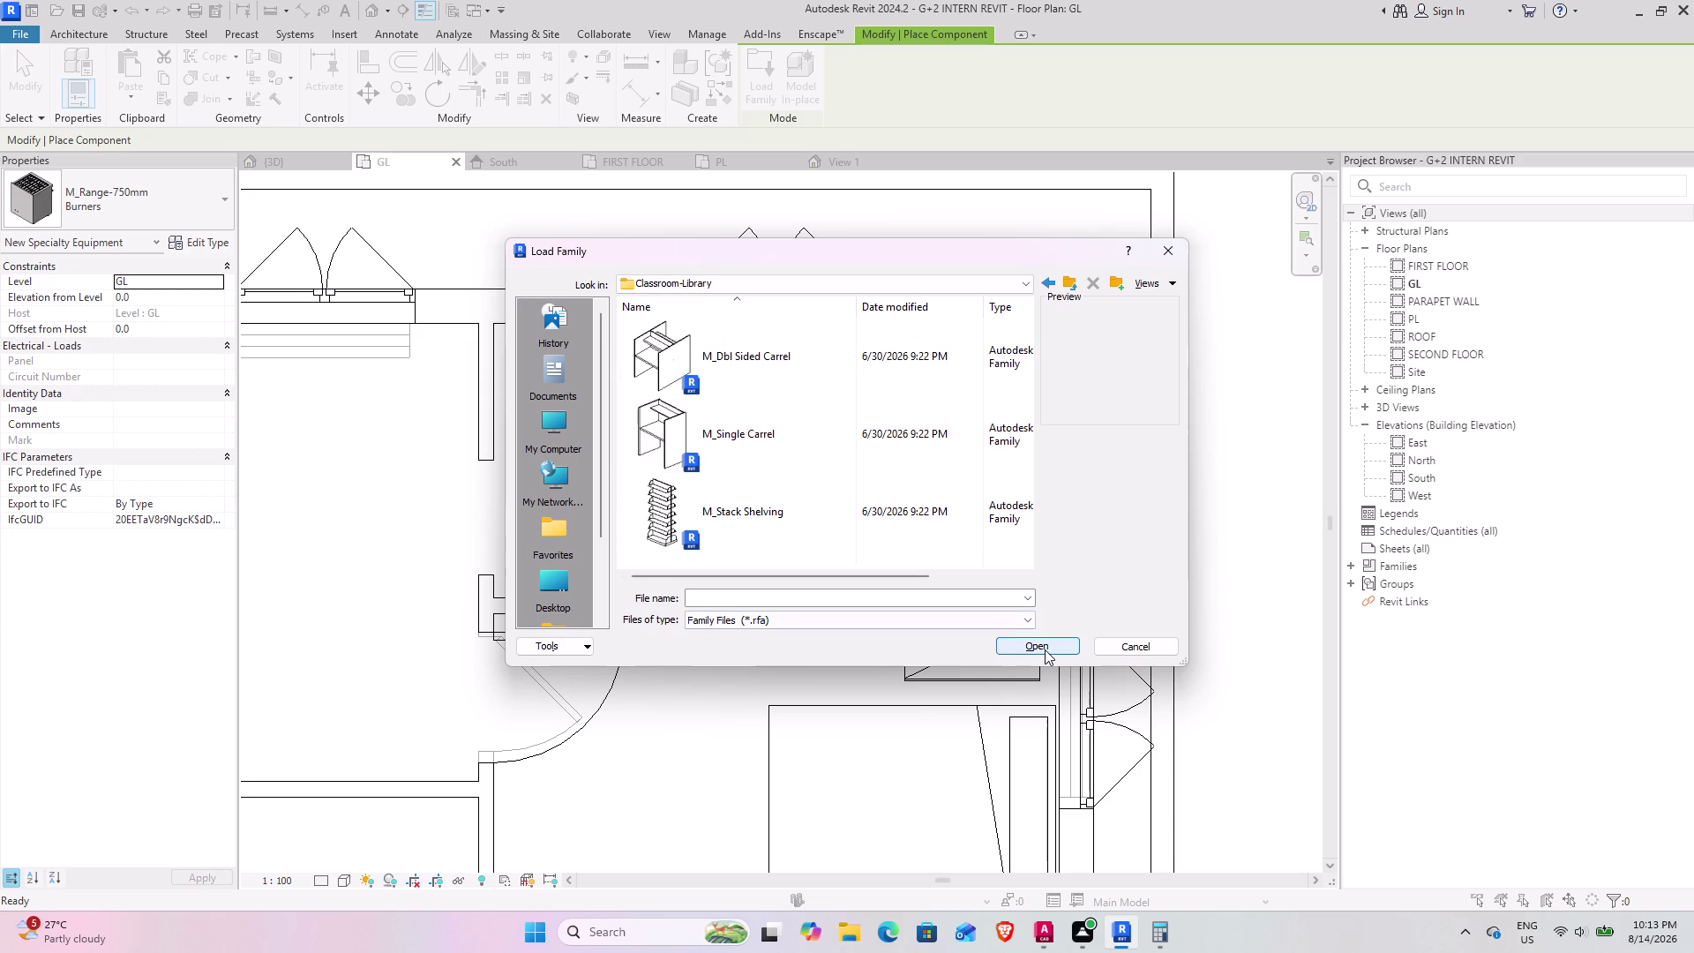
click(1064, 274)
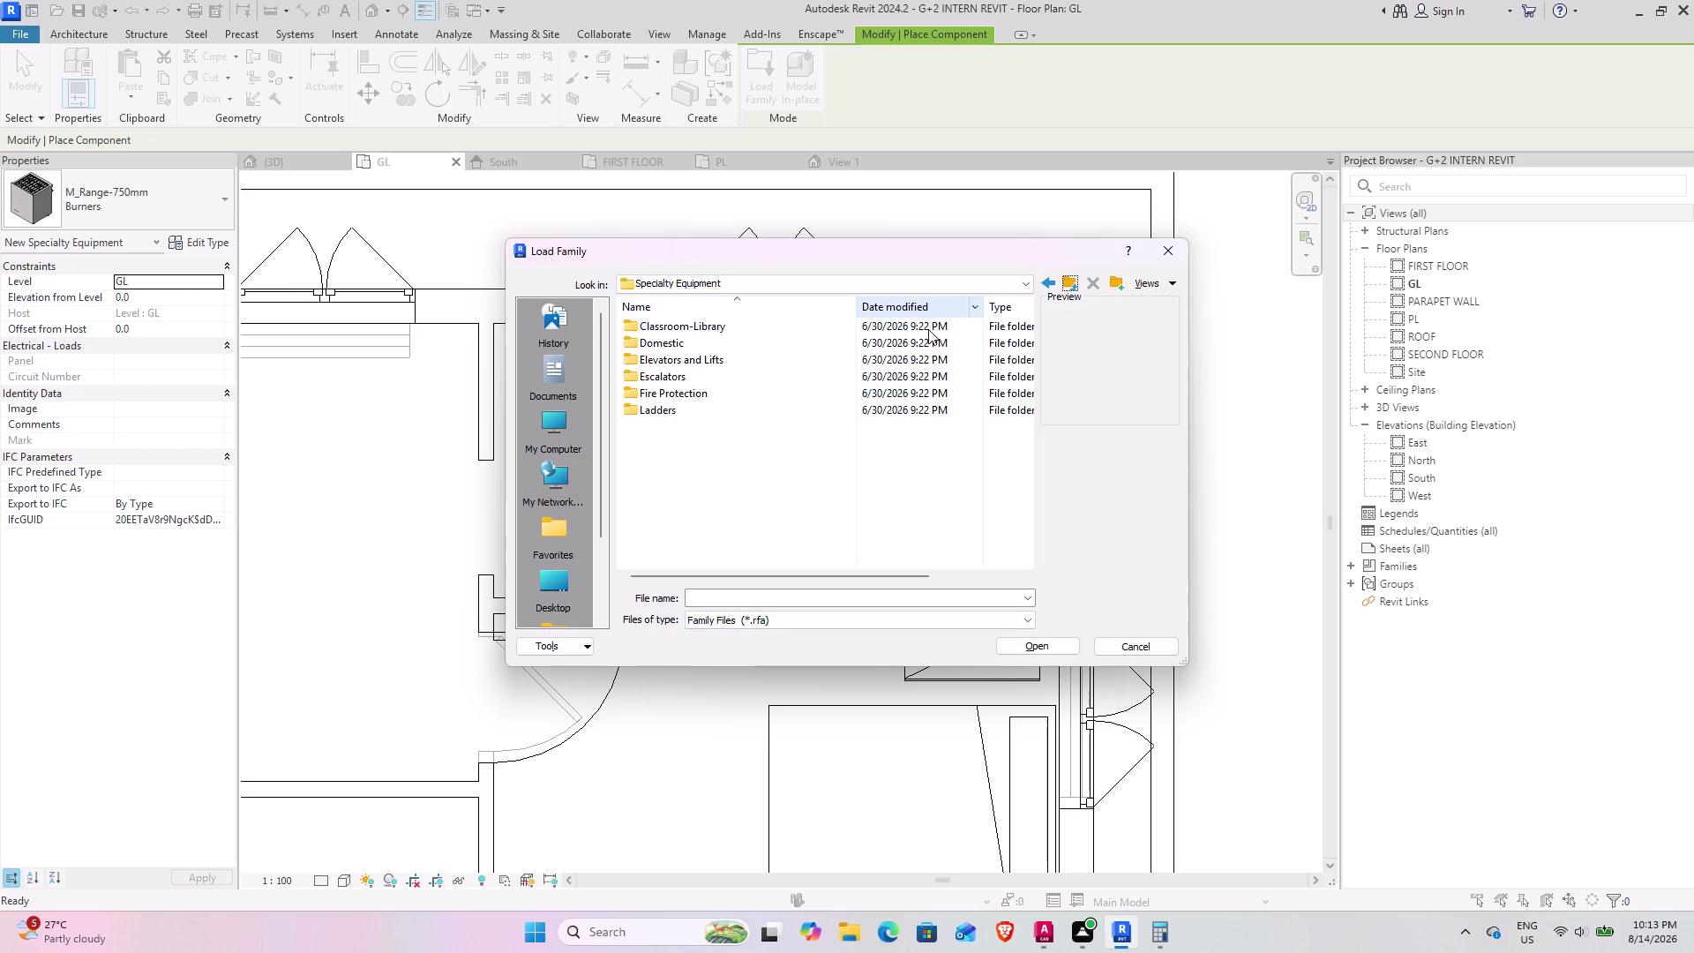
Browse the Elevators and Lifts families and return to Specialty Equipment.
double_click(726, 364)
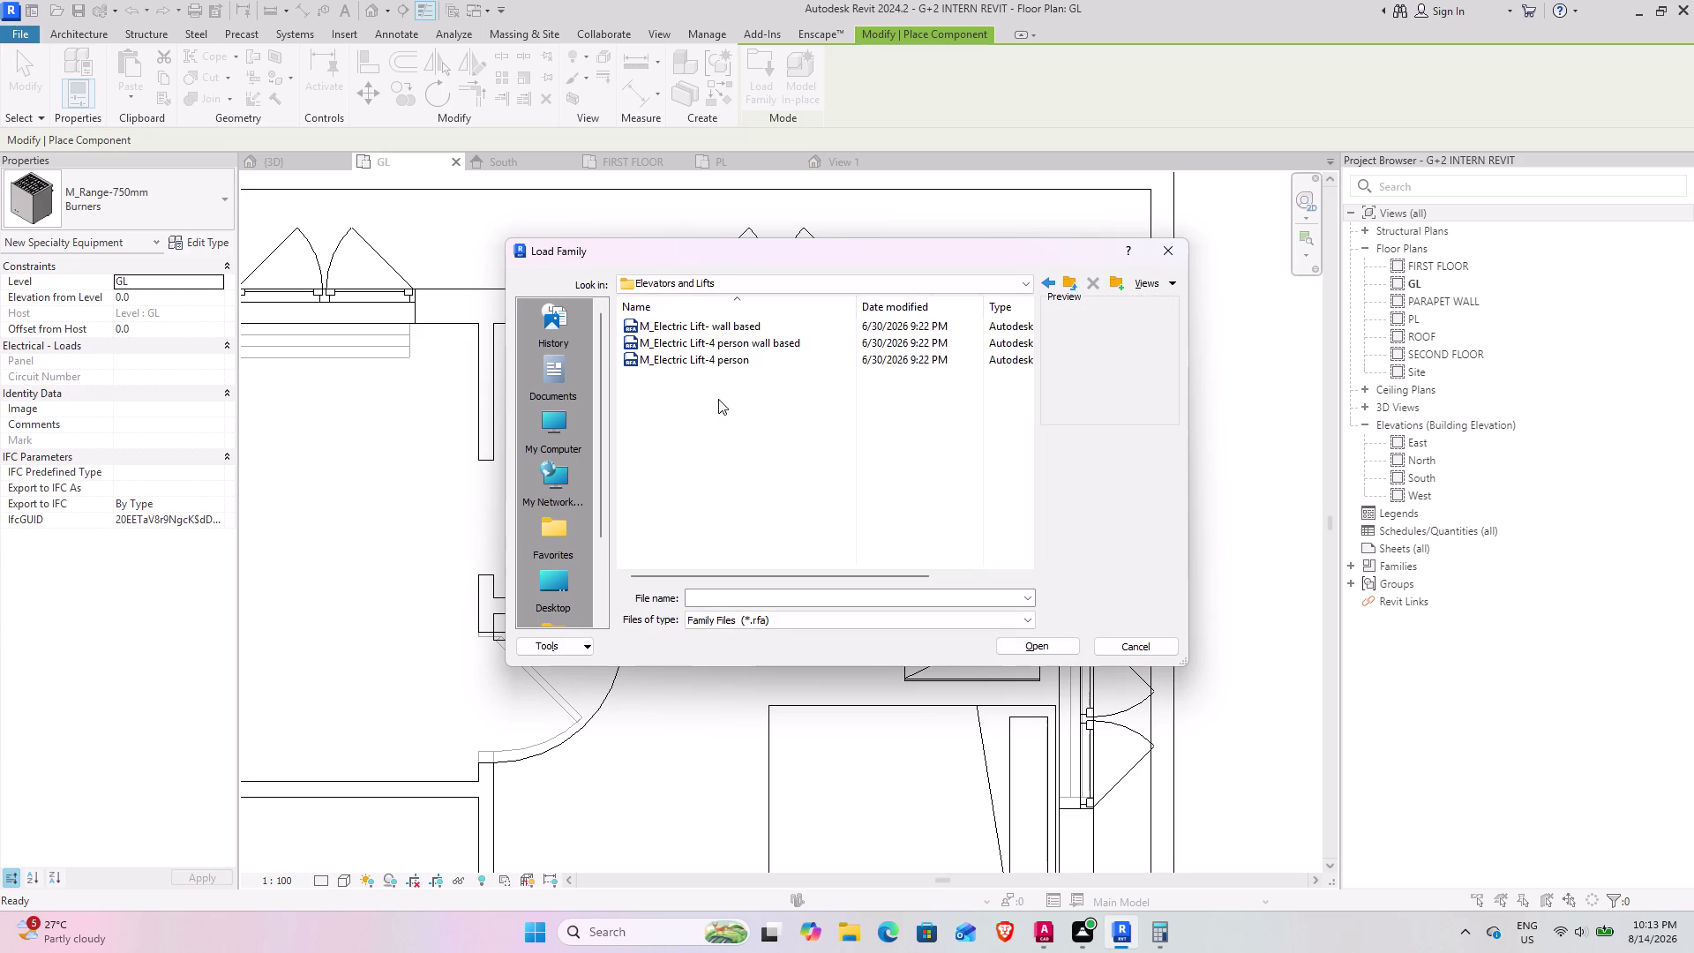
scroll(up, 3)
scroll(up, 3)
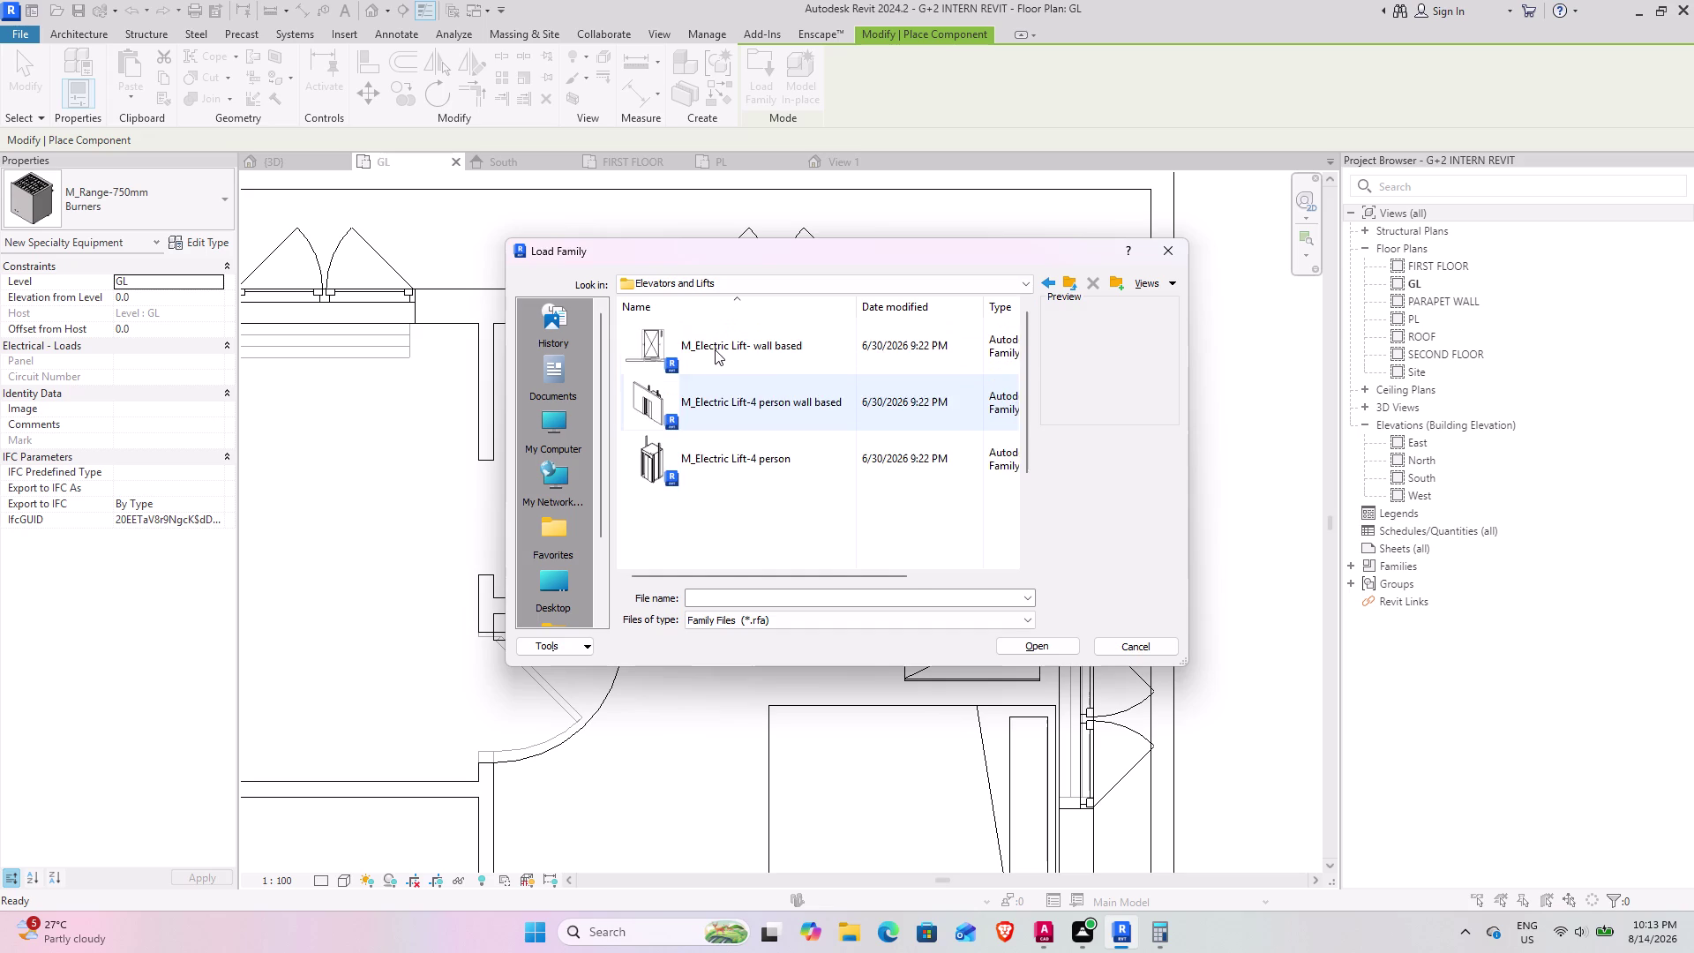
scroll(up, 3)
scroll(down, 3)
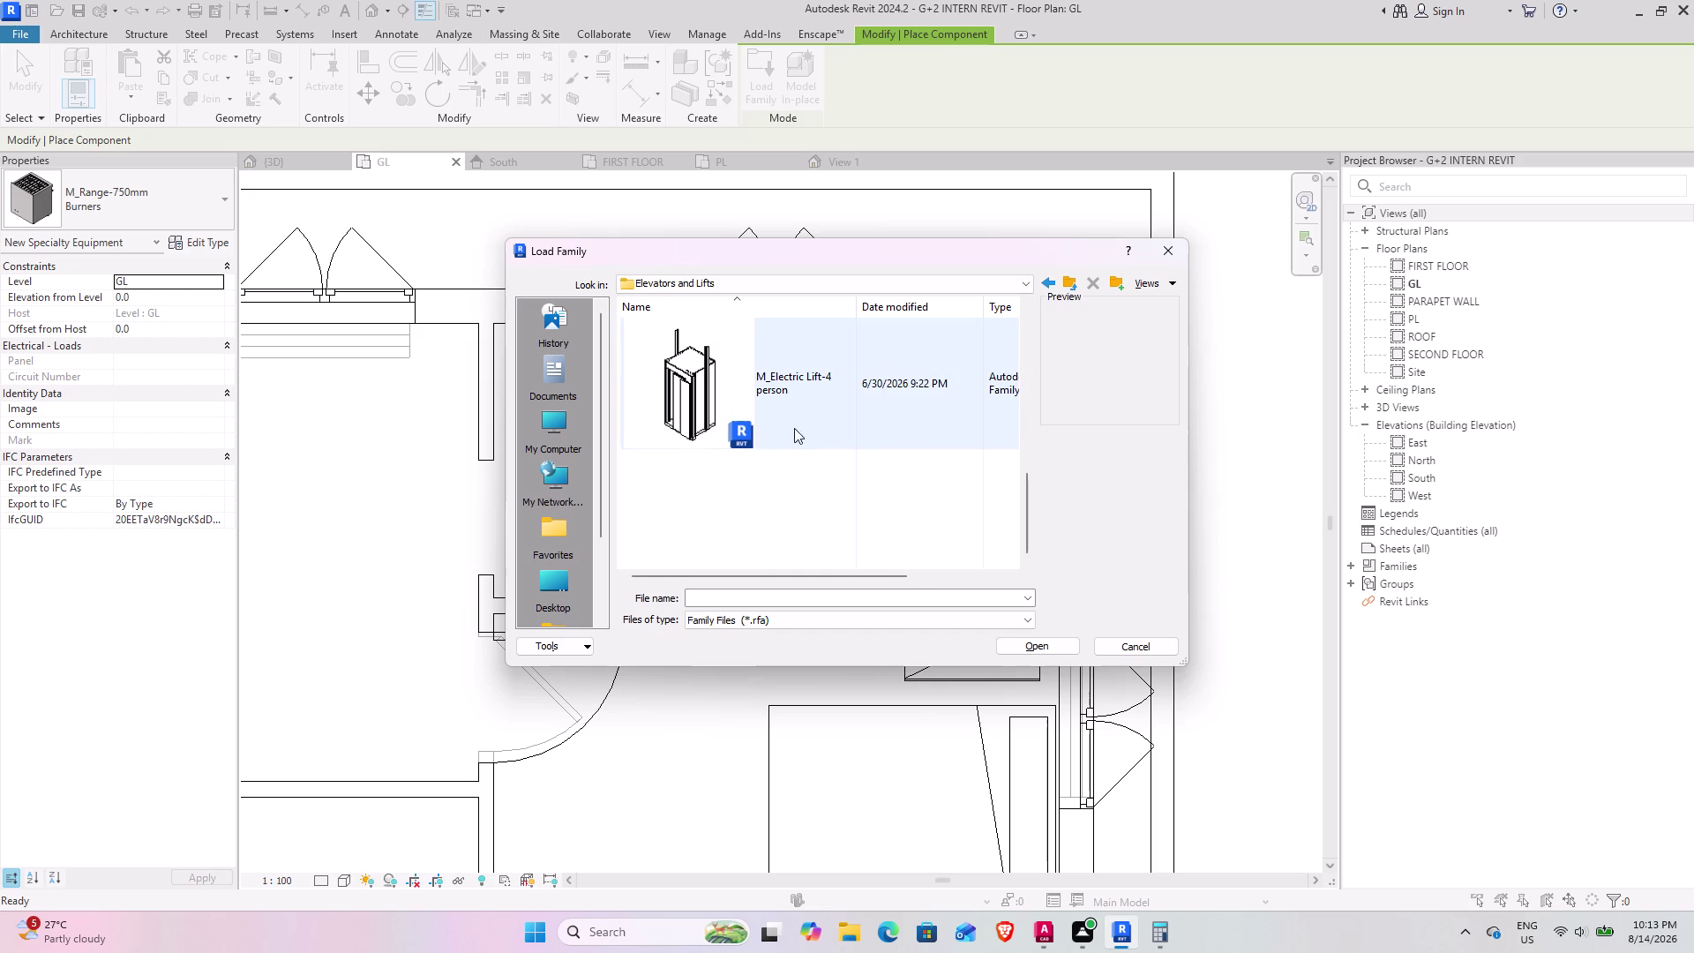
click(1070, 283)
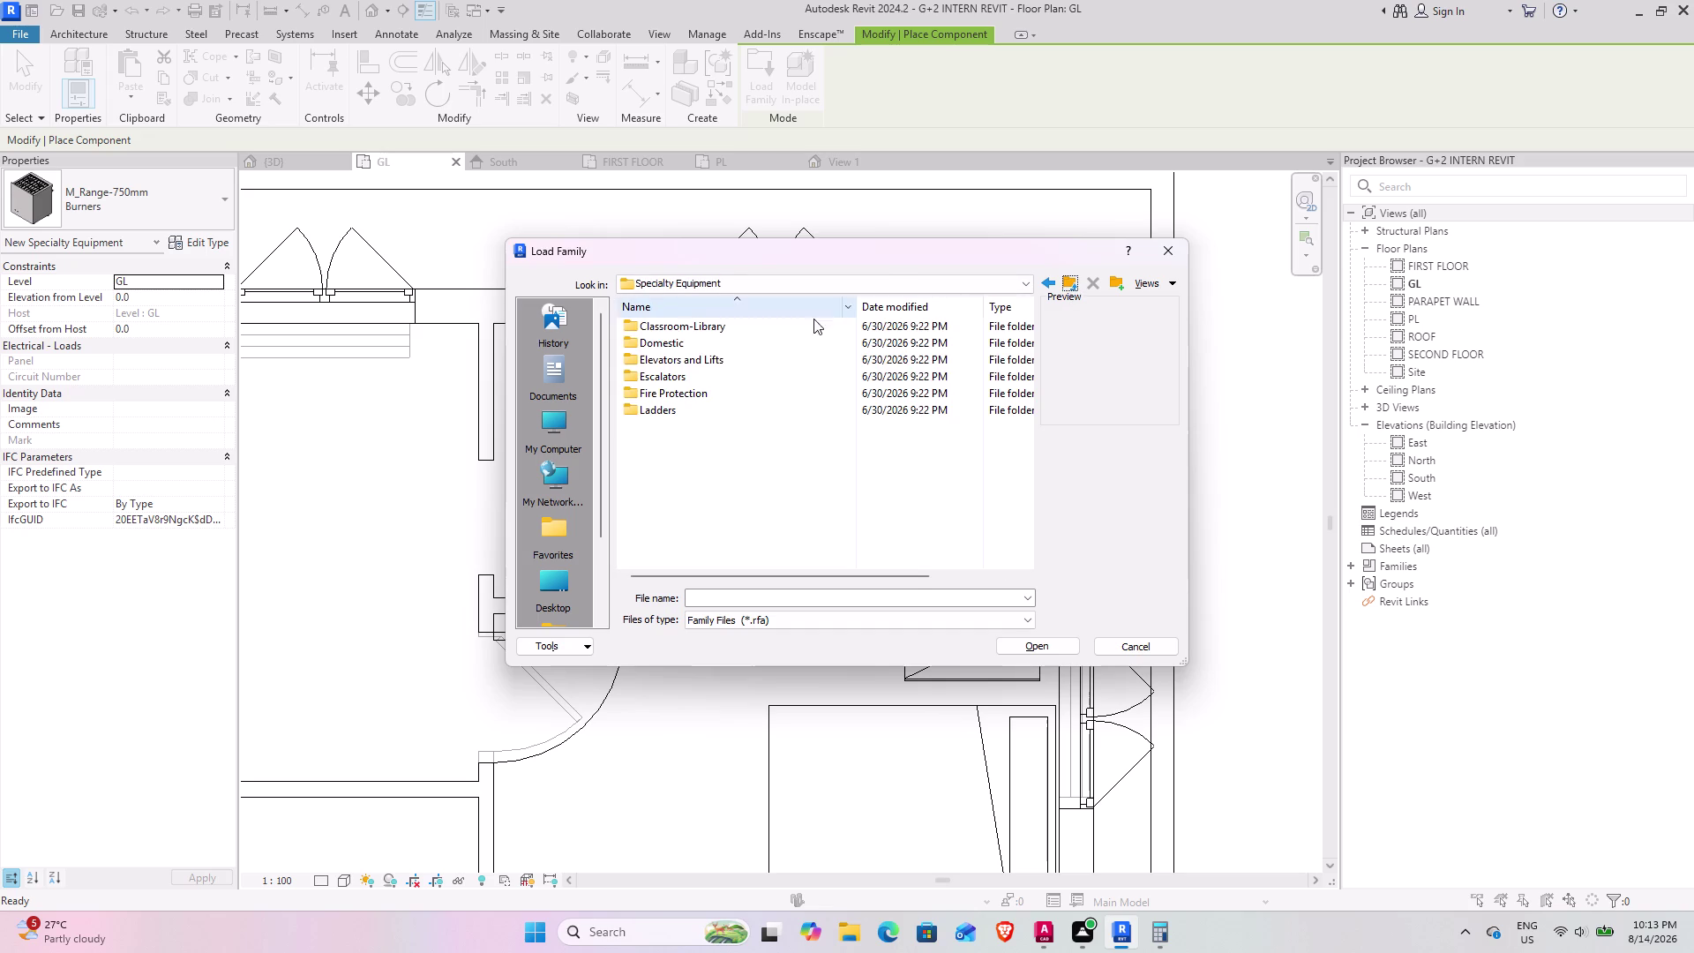
Browse the Escalators families and return to Specialty Equipment.
click(728, 376)
click(729, 377)
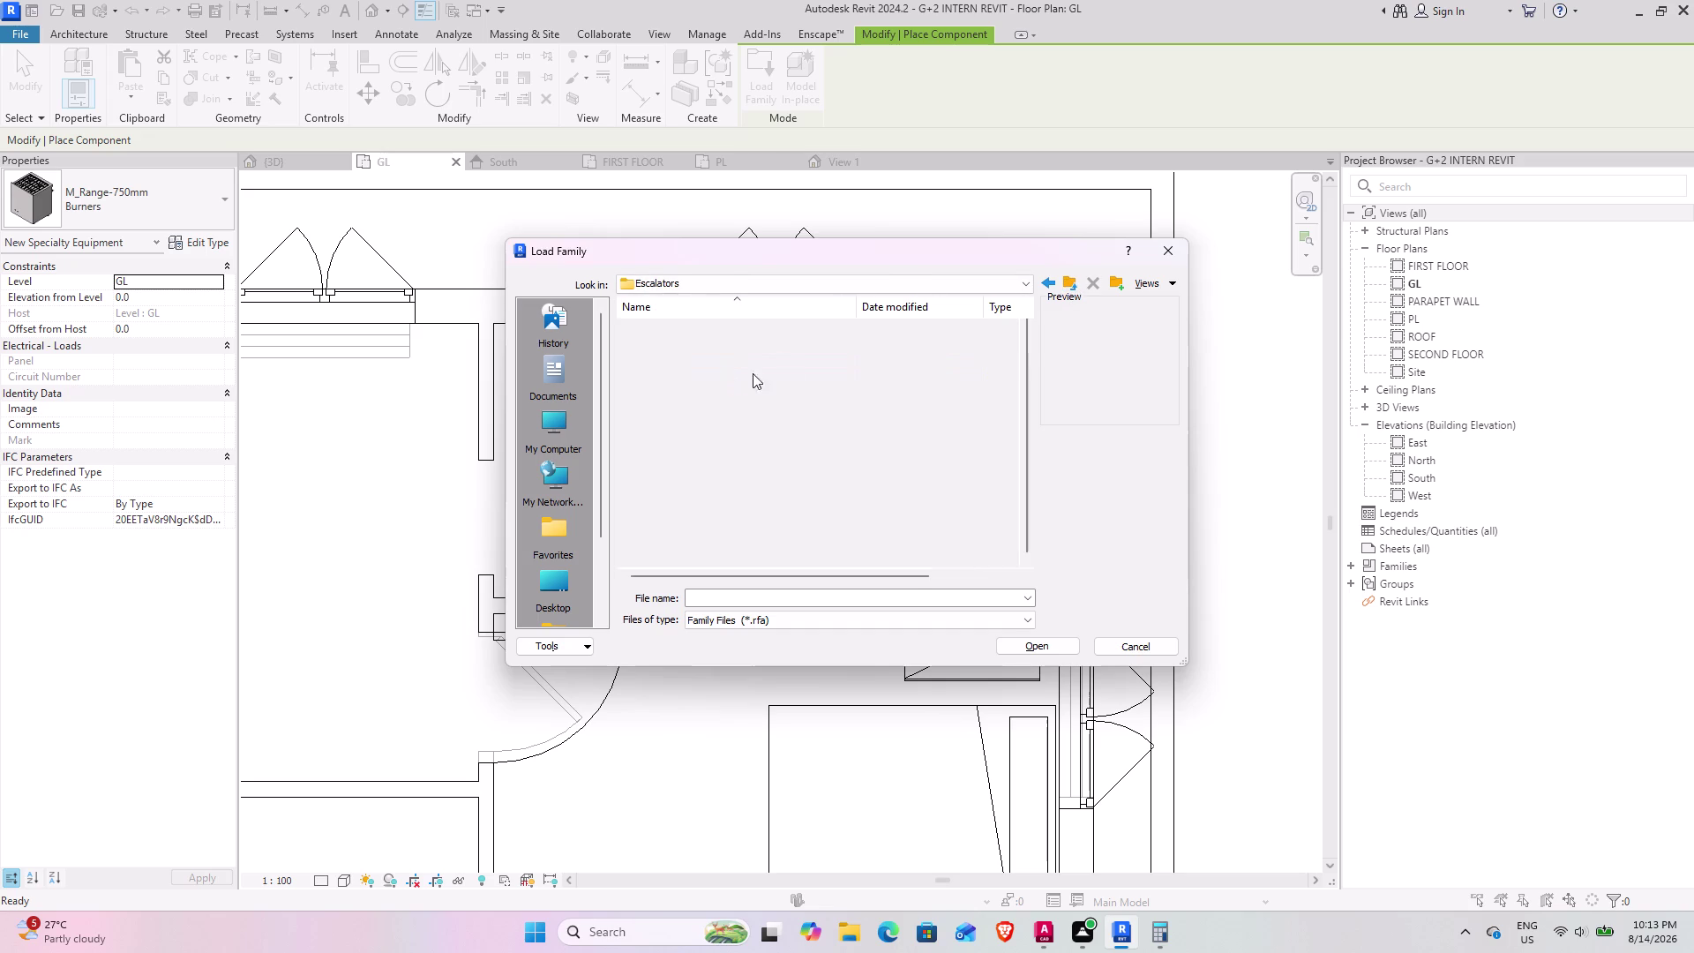
scroll(up, 3)
scroll(up, 3)
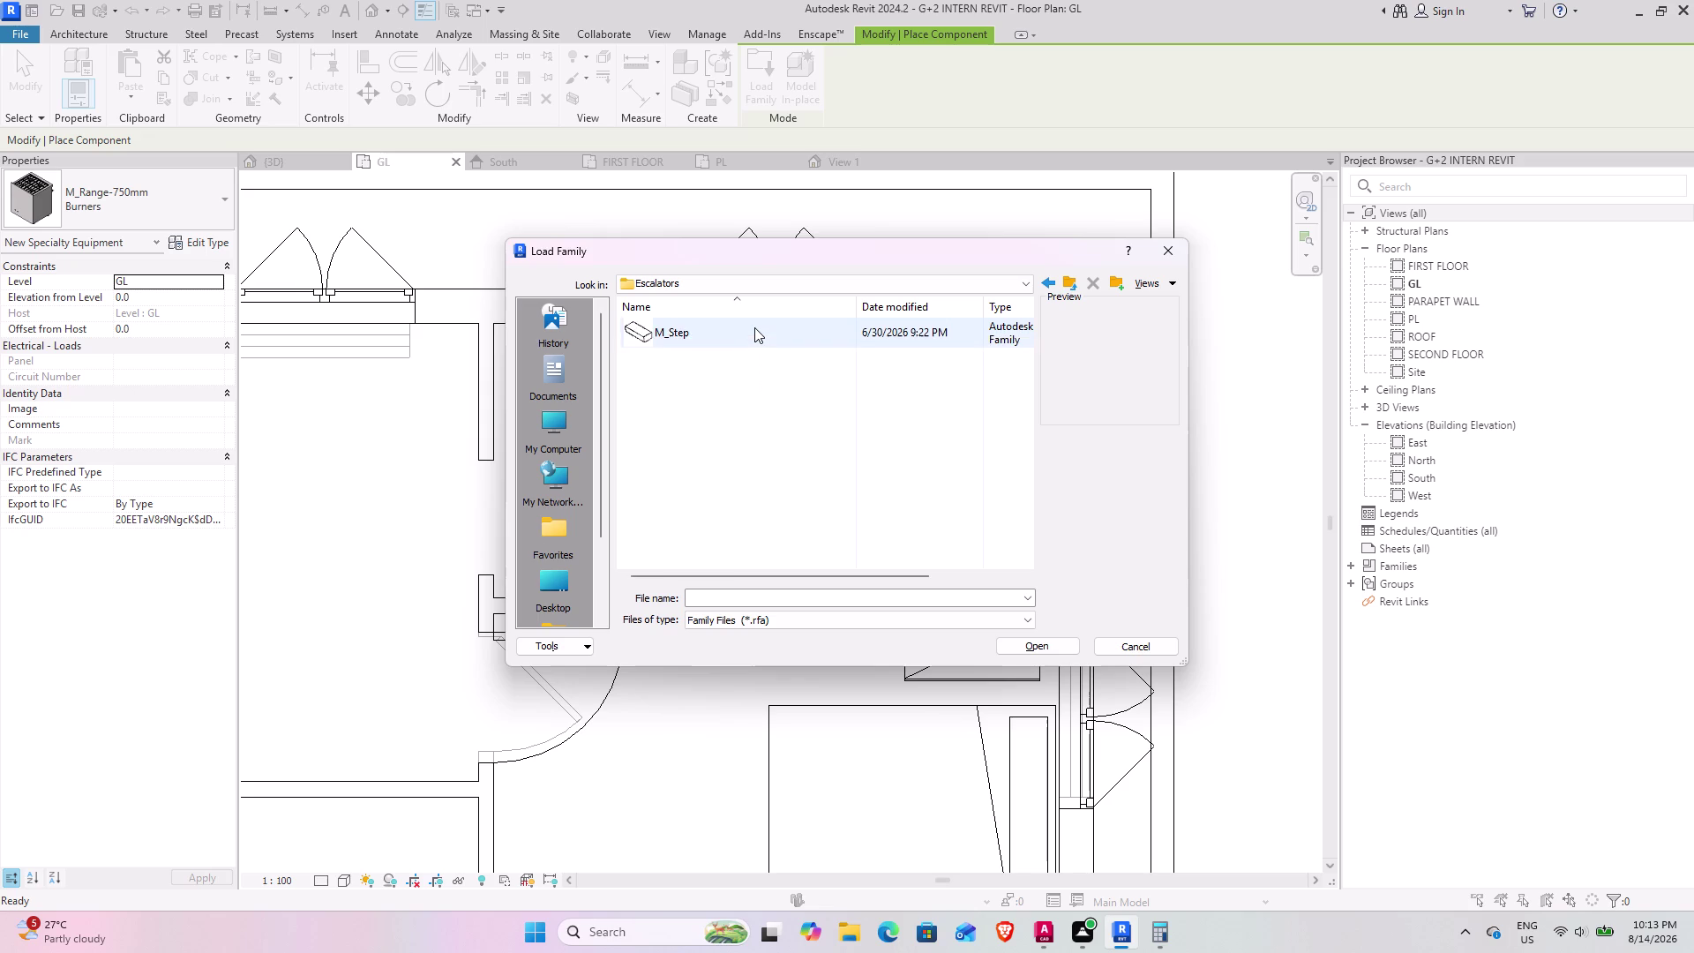
scroll(up, 3)
scroll(up, 3)
scroll(up, 3)
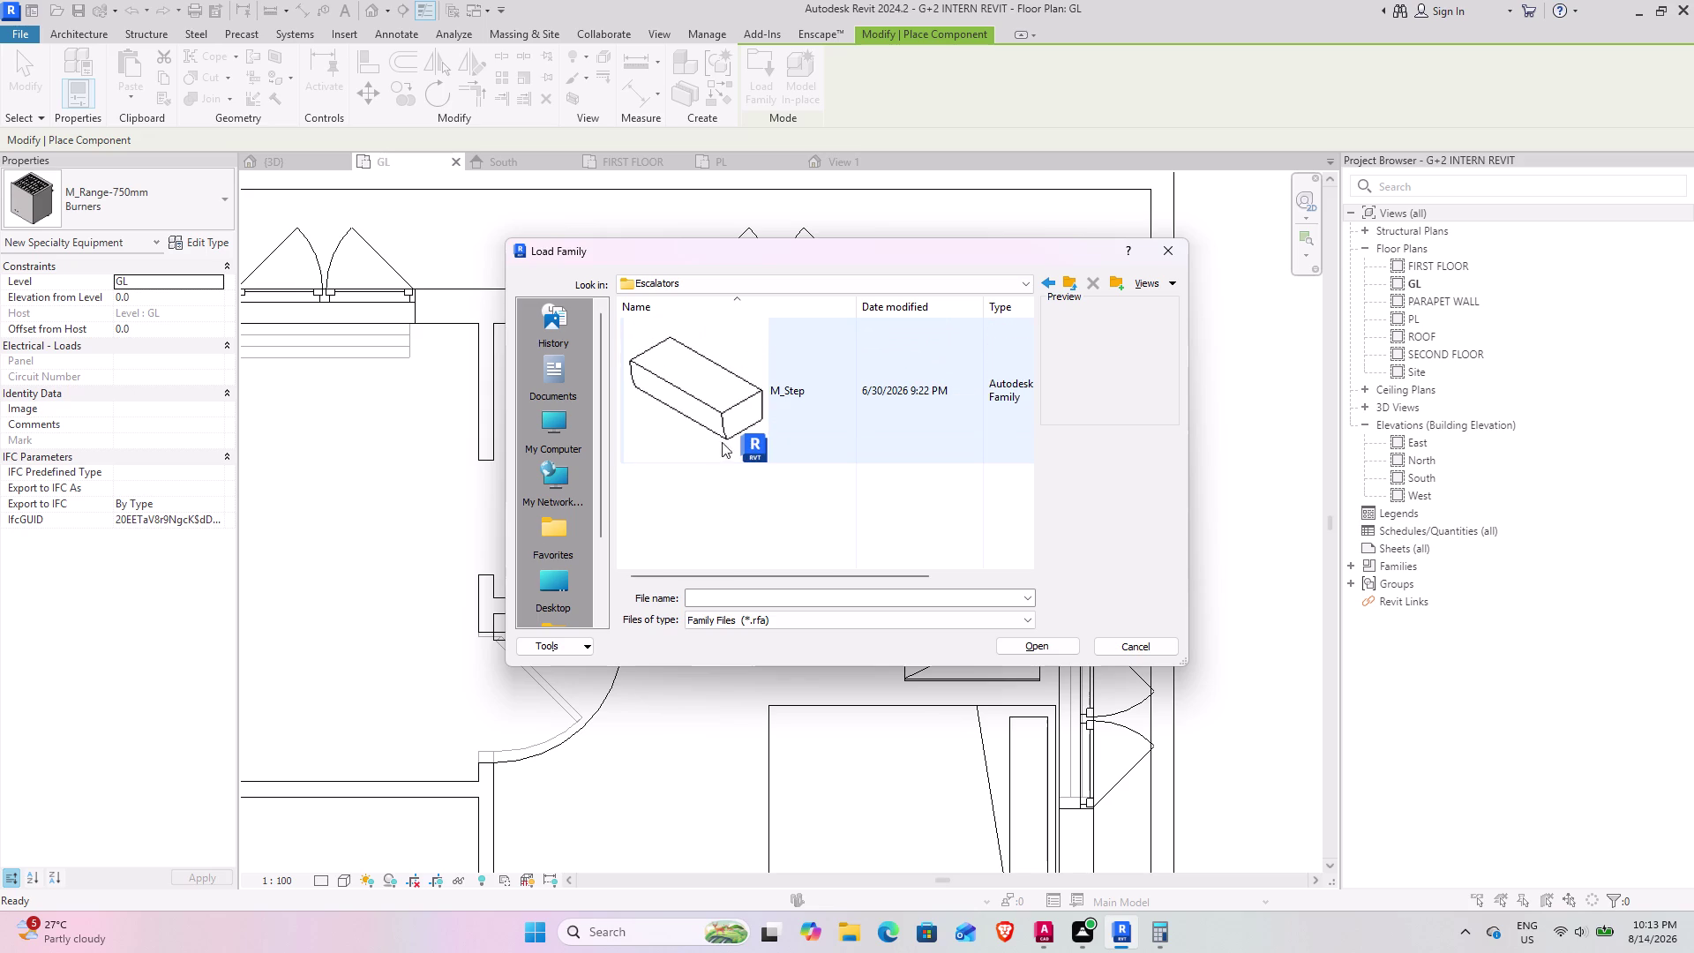
click(1071, 283)
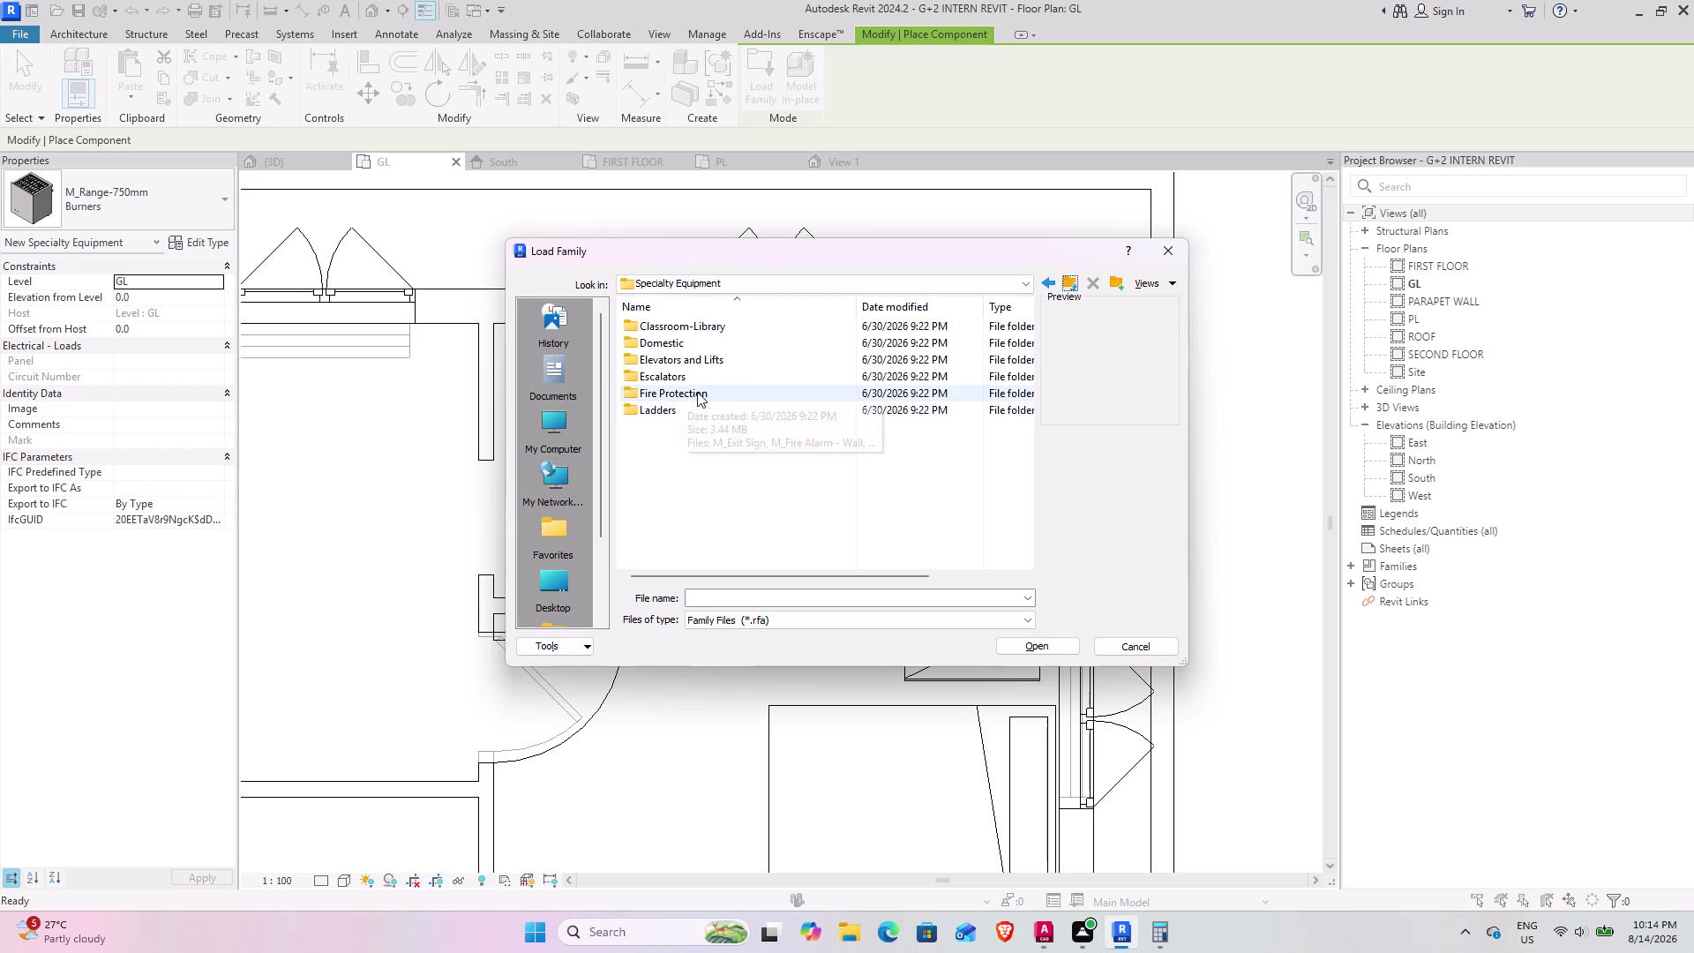
Browse the Fire Protection families and return to Specialty Equipment.
double_click(697, 392)
scroll(up, 3)
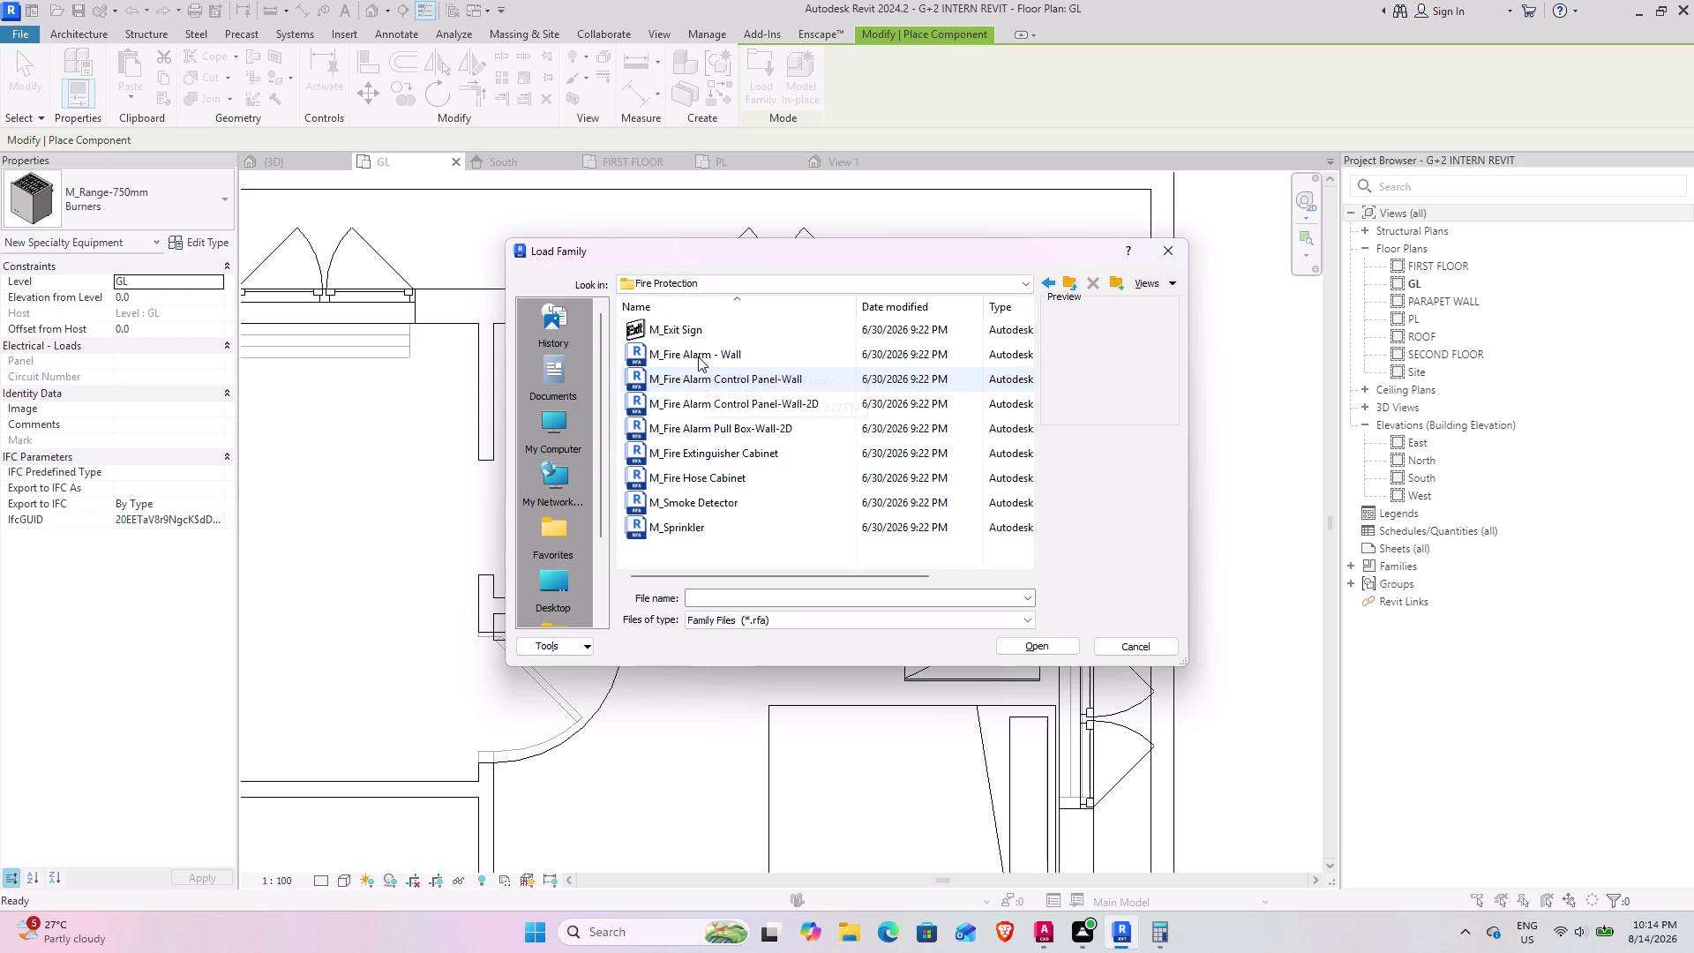
scroll(up, 3)
scroll(up, 3)
scroll(down, 3)
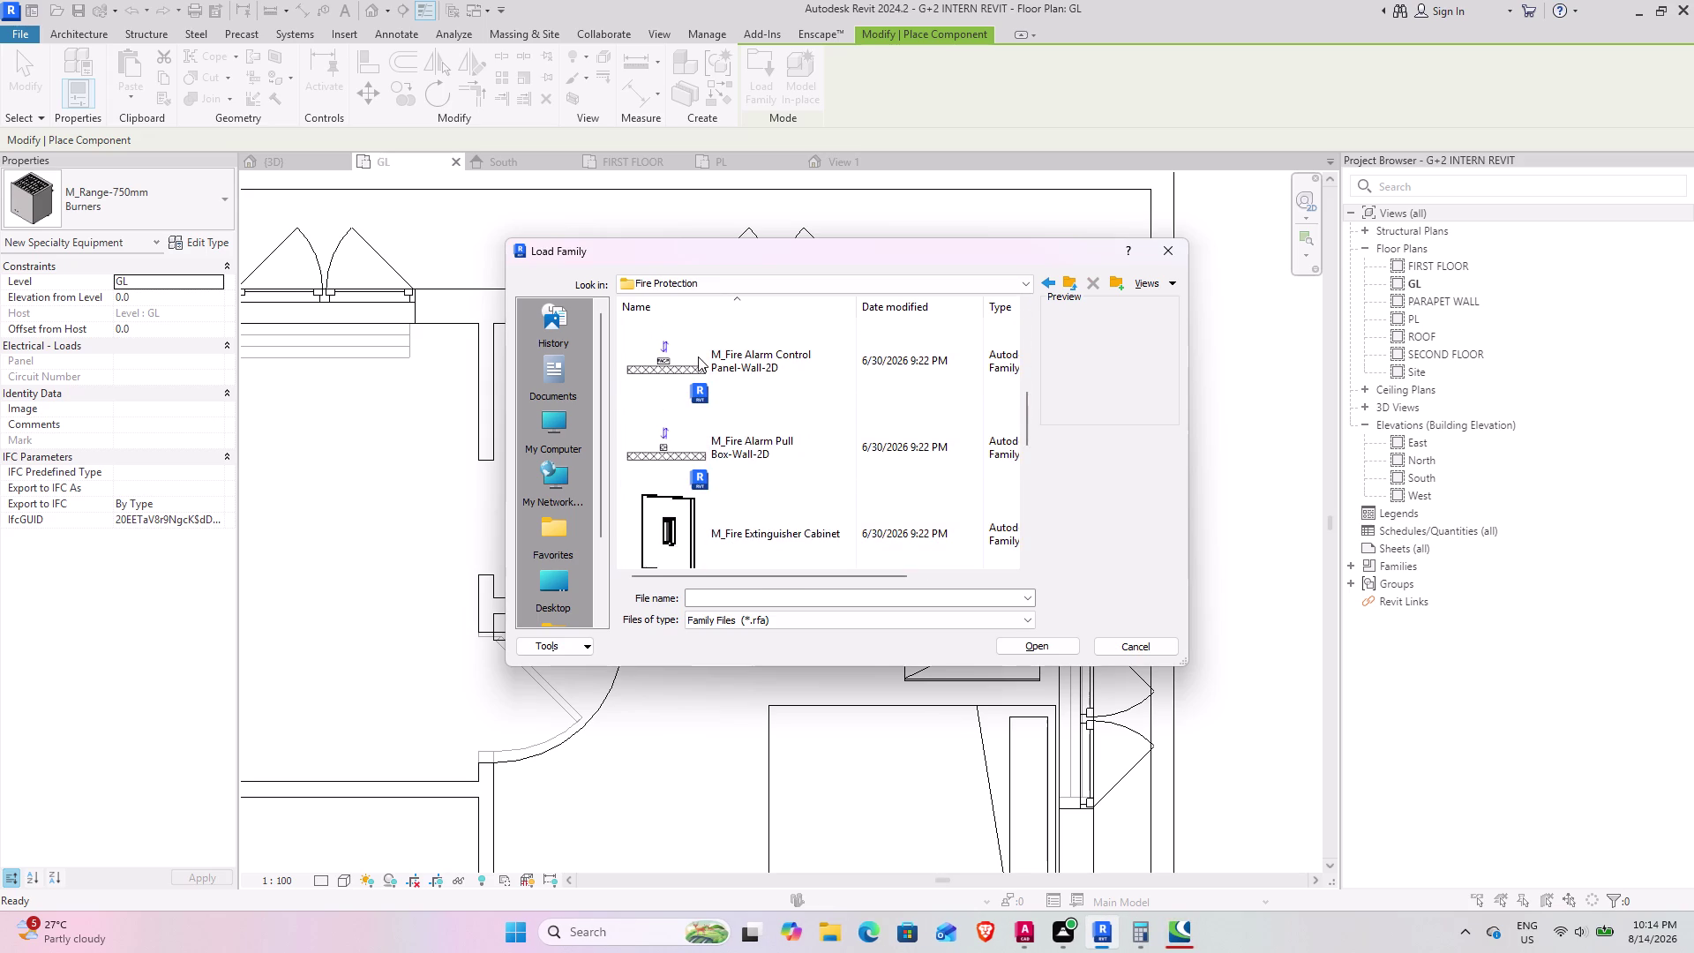
scroll(down, 3)
scroll(down, 3)
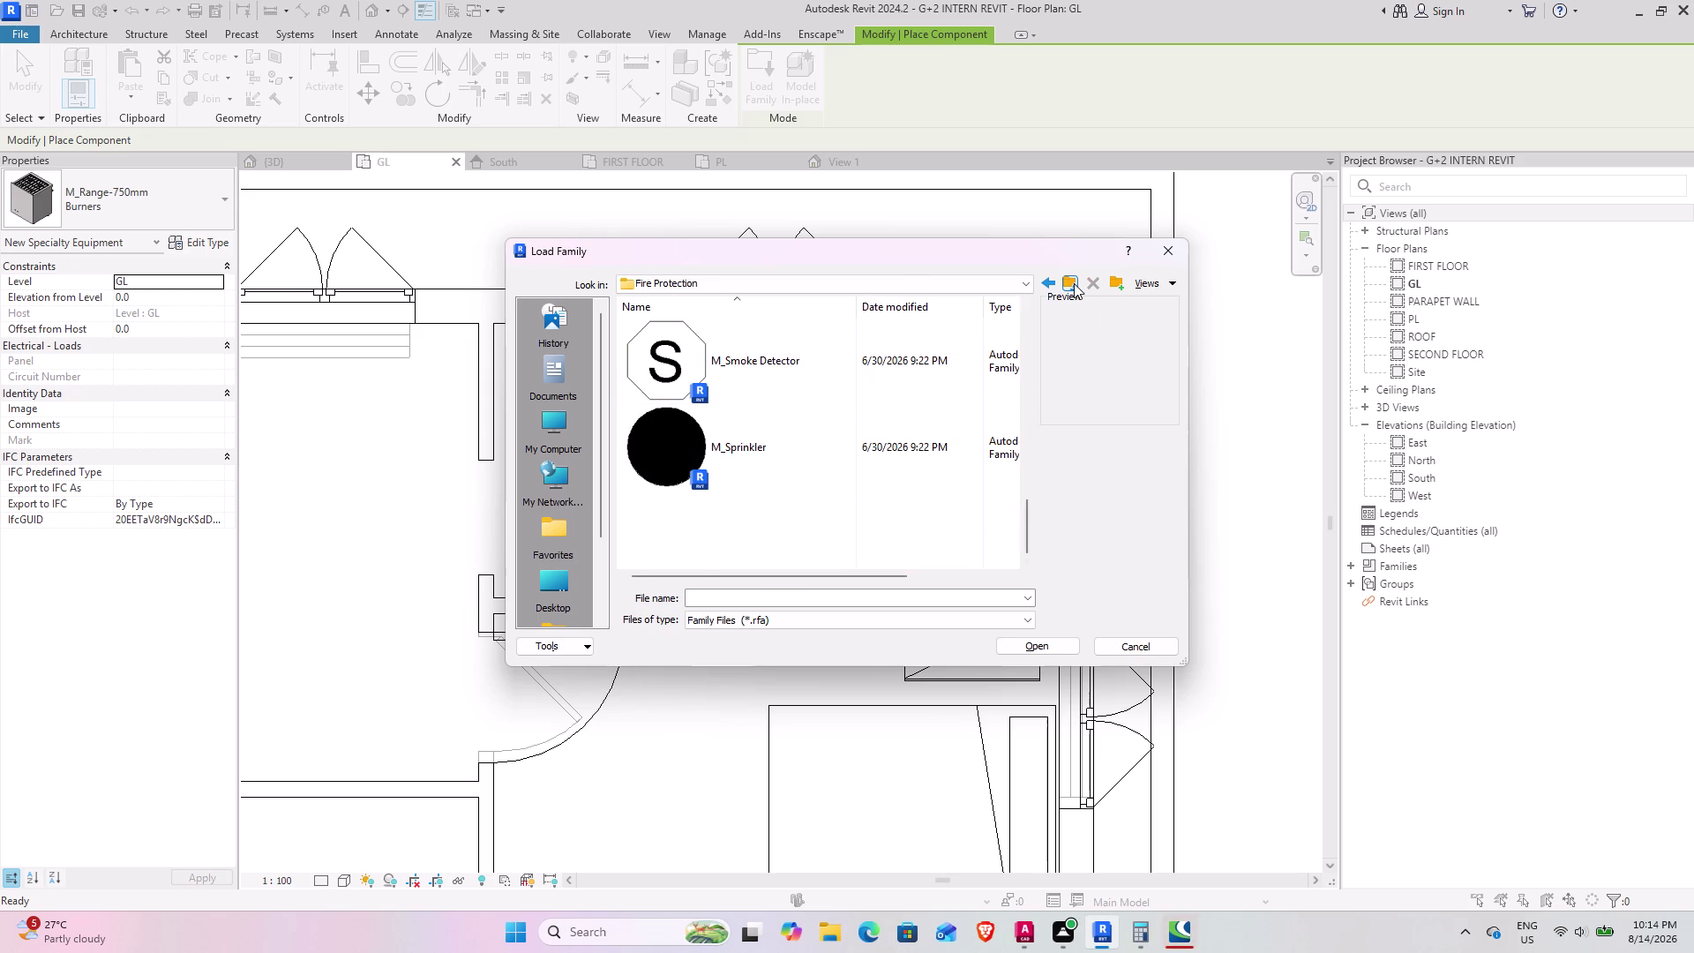
click(1074, 284)
Browse the Ladders families, then go back up to the US library folder.
double_click(719, 408)
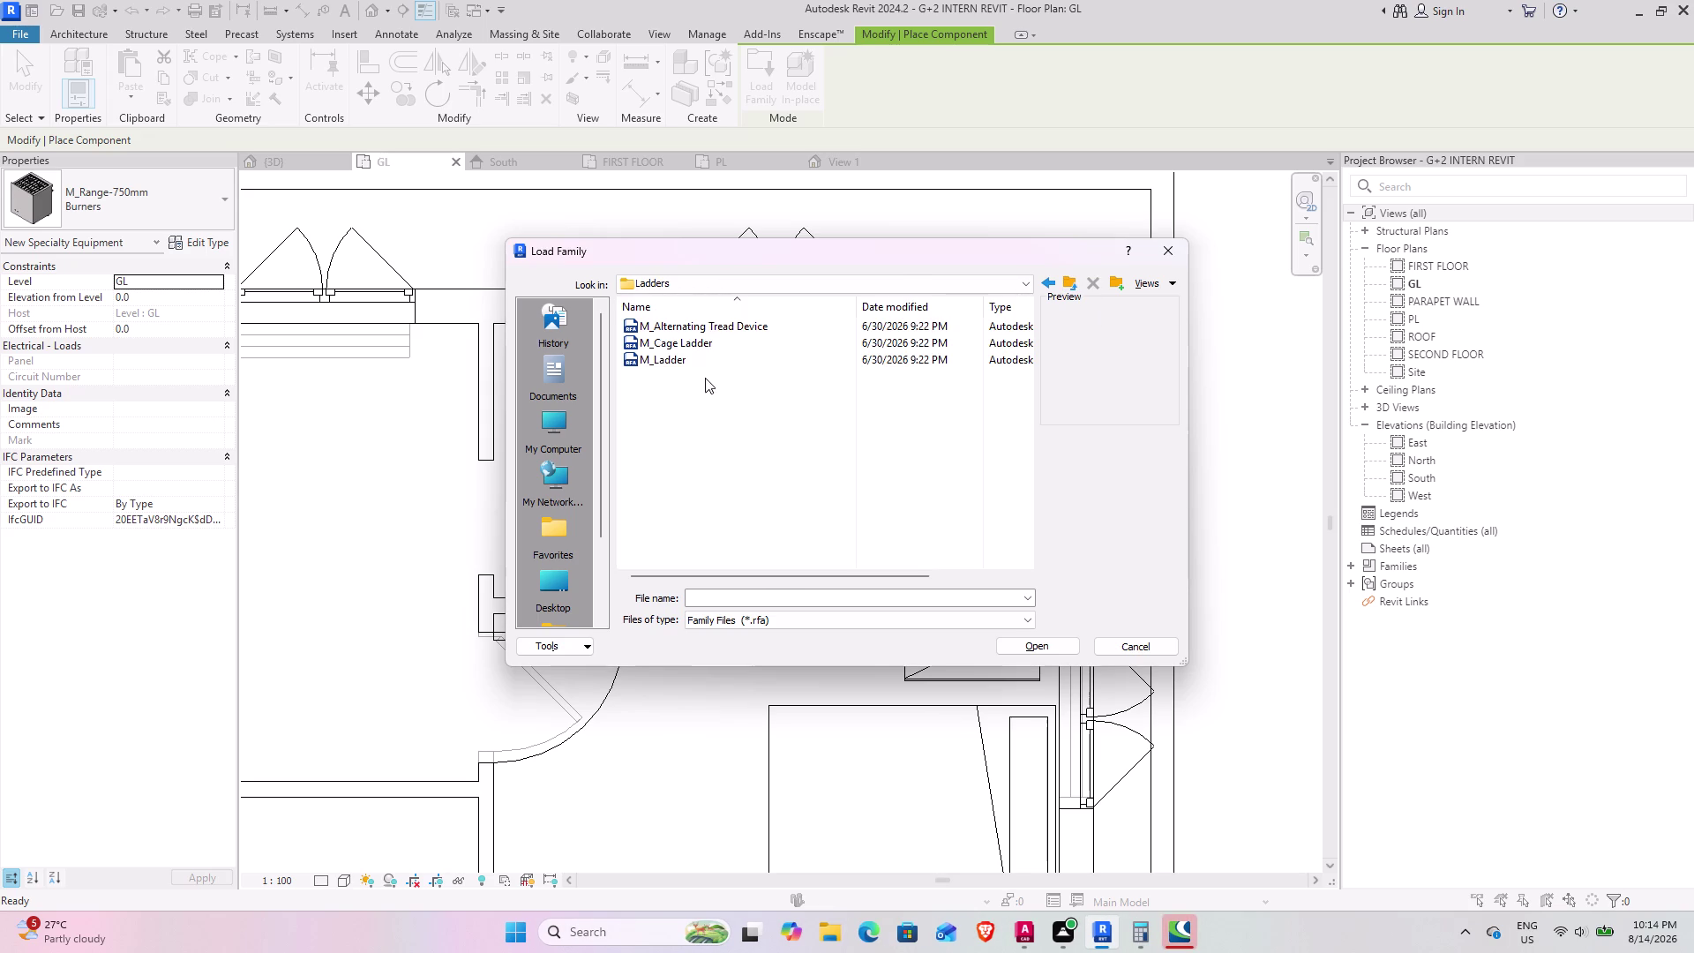
scroll(up, 3)
scroll(up, 3)
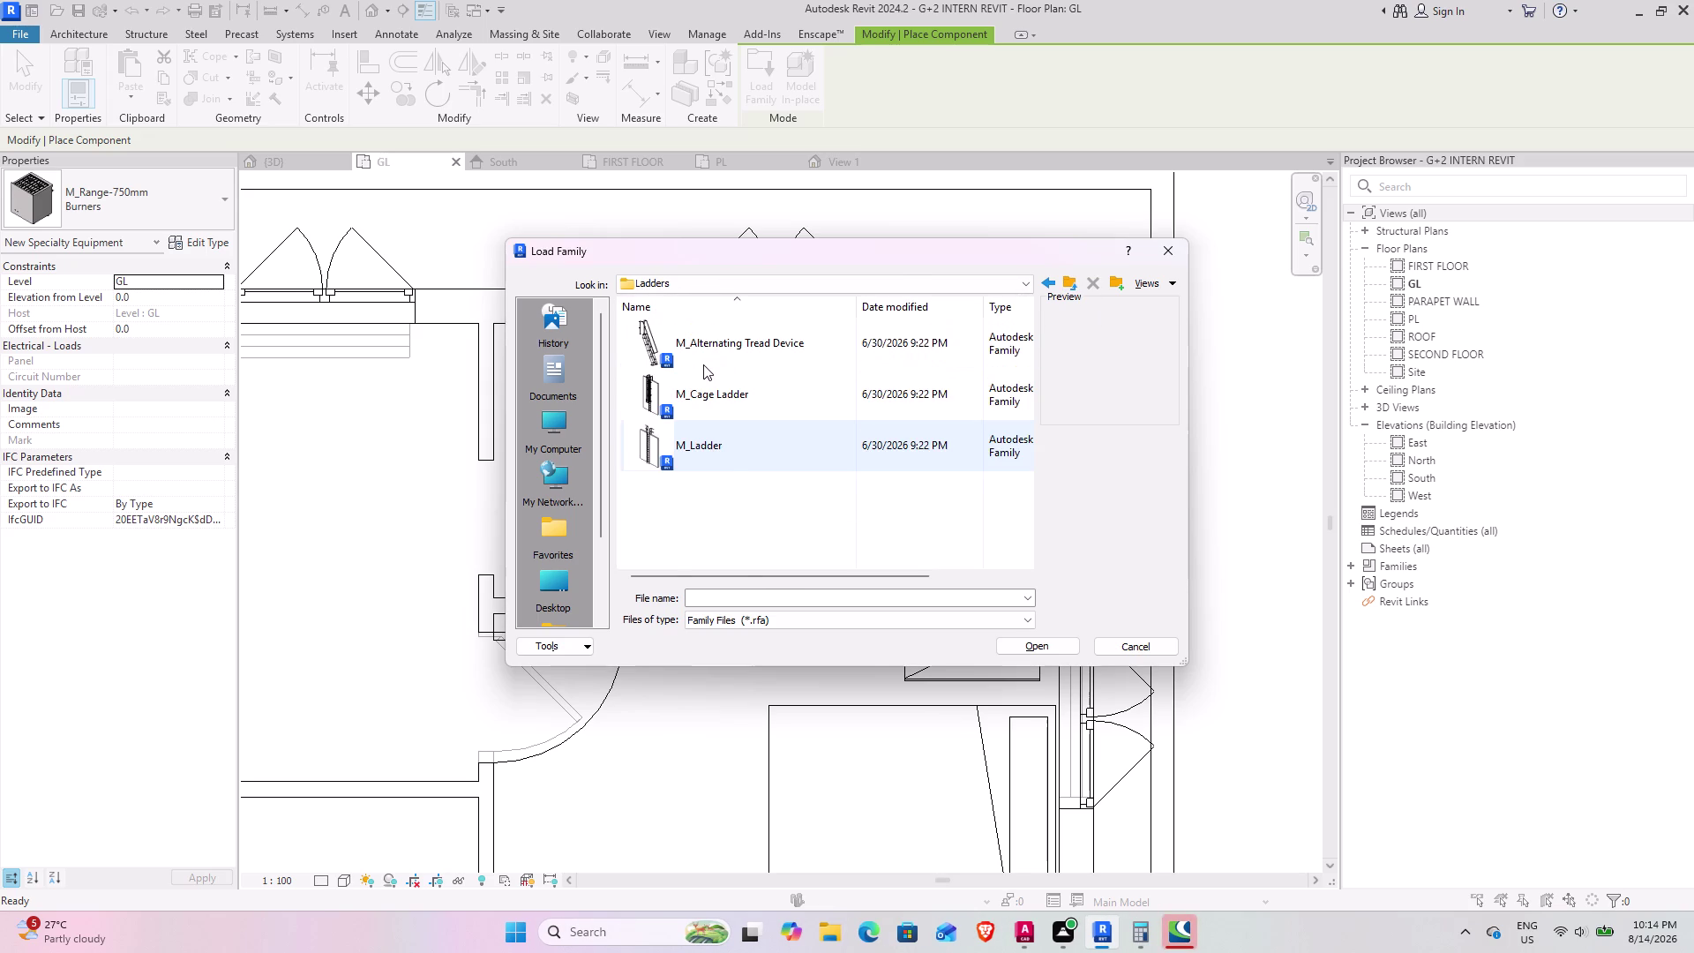
scroll(up, 3)
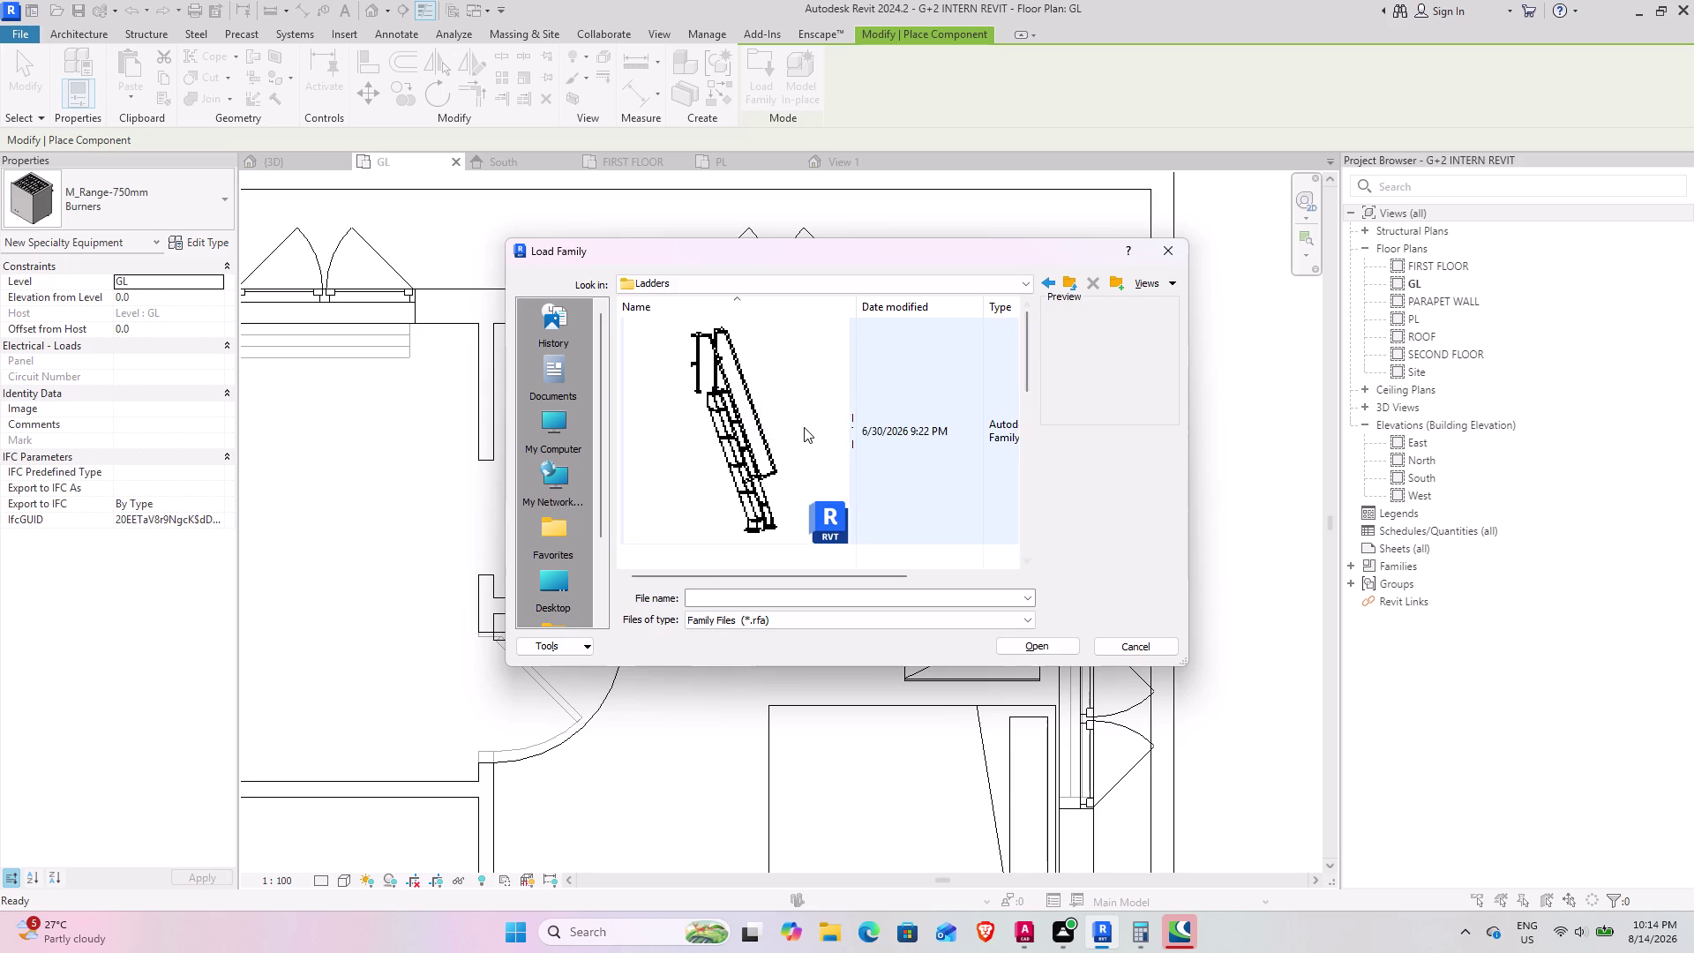
scroll(down, 3)
scroll(up, 3)
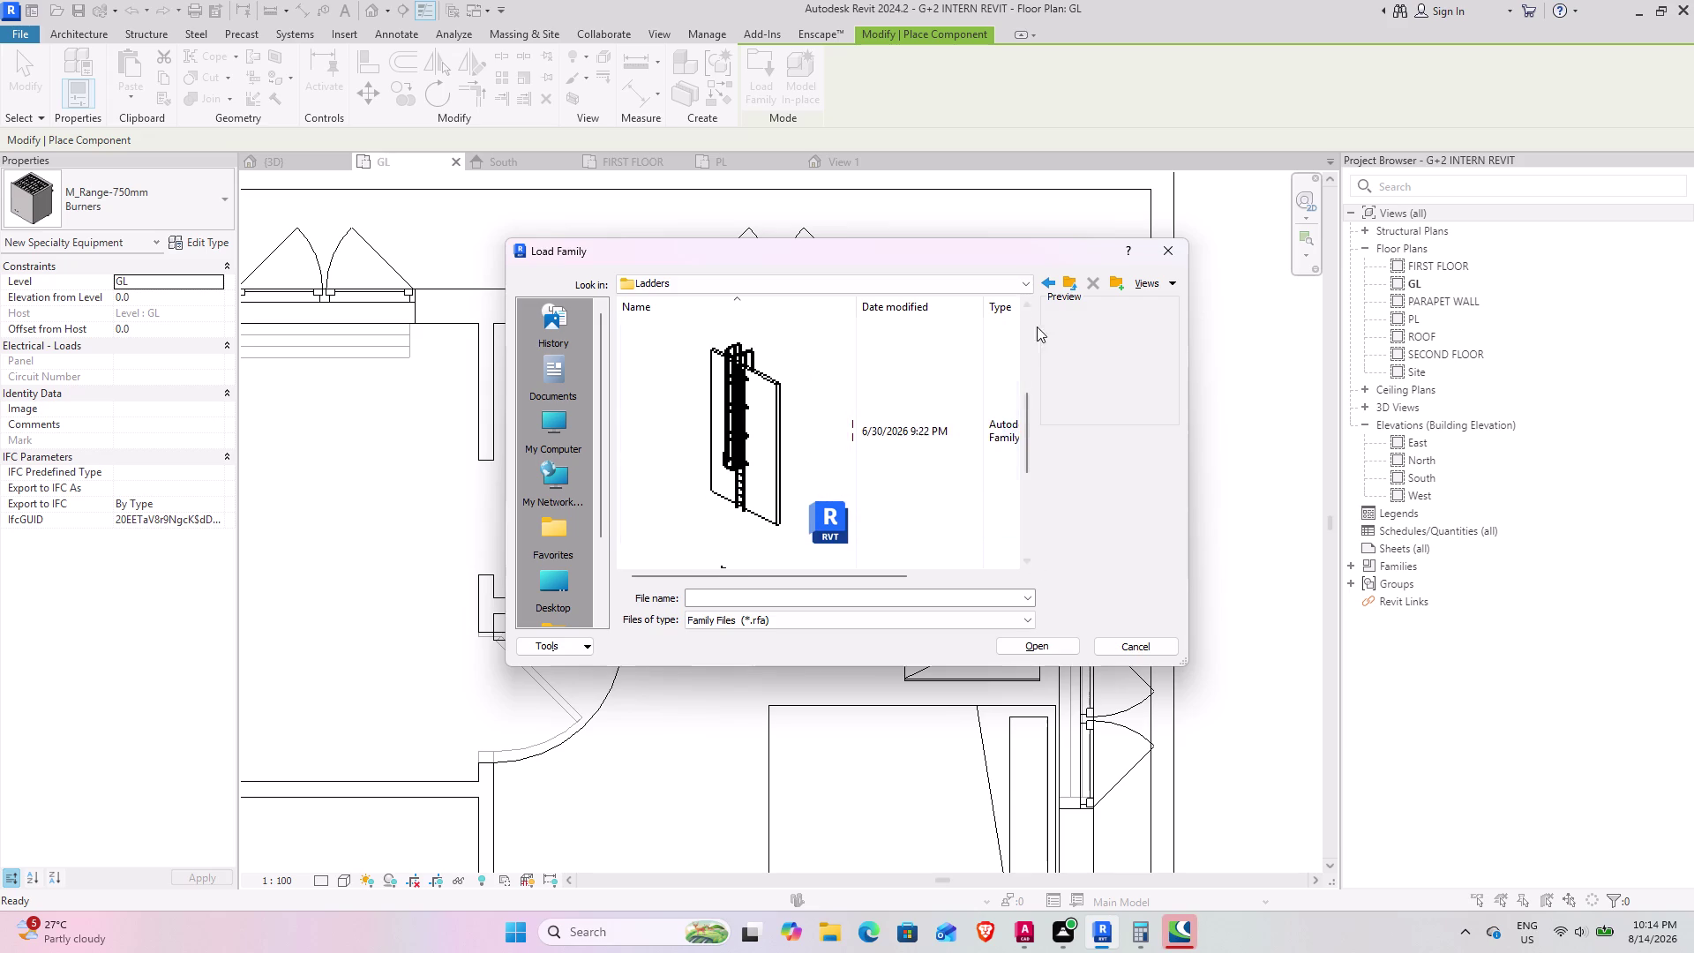
double_click(1071, 287)
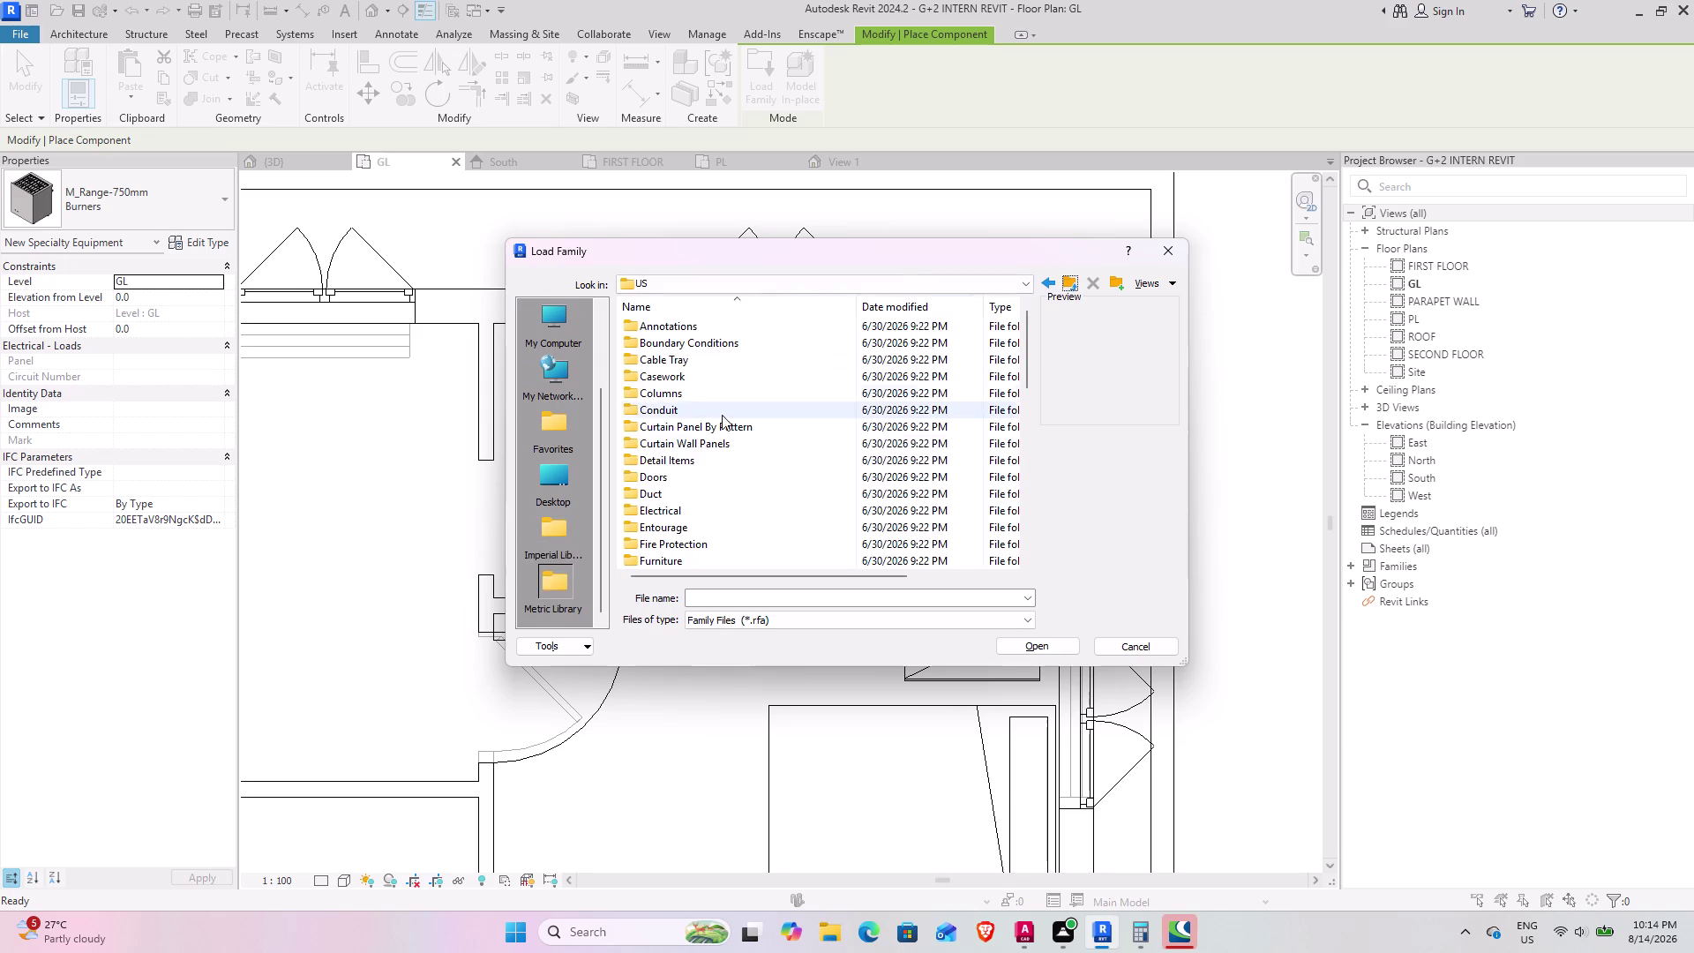
drag(1033, 342, 1033, 376)
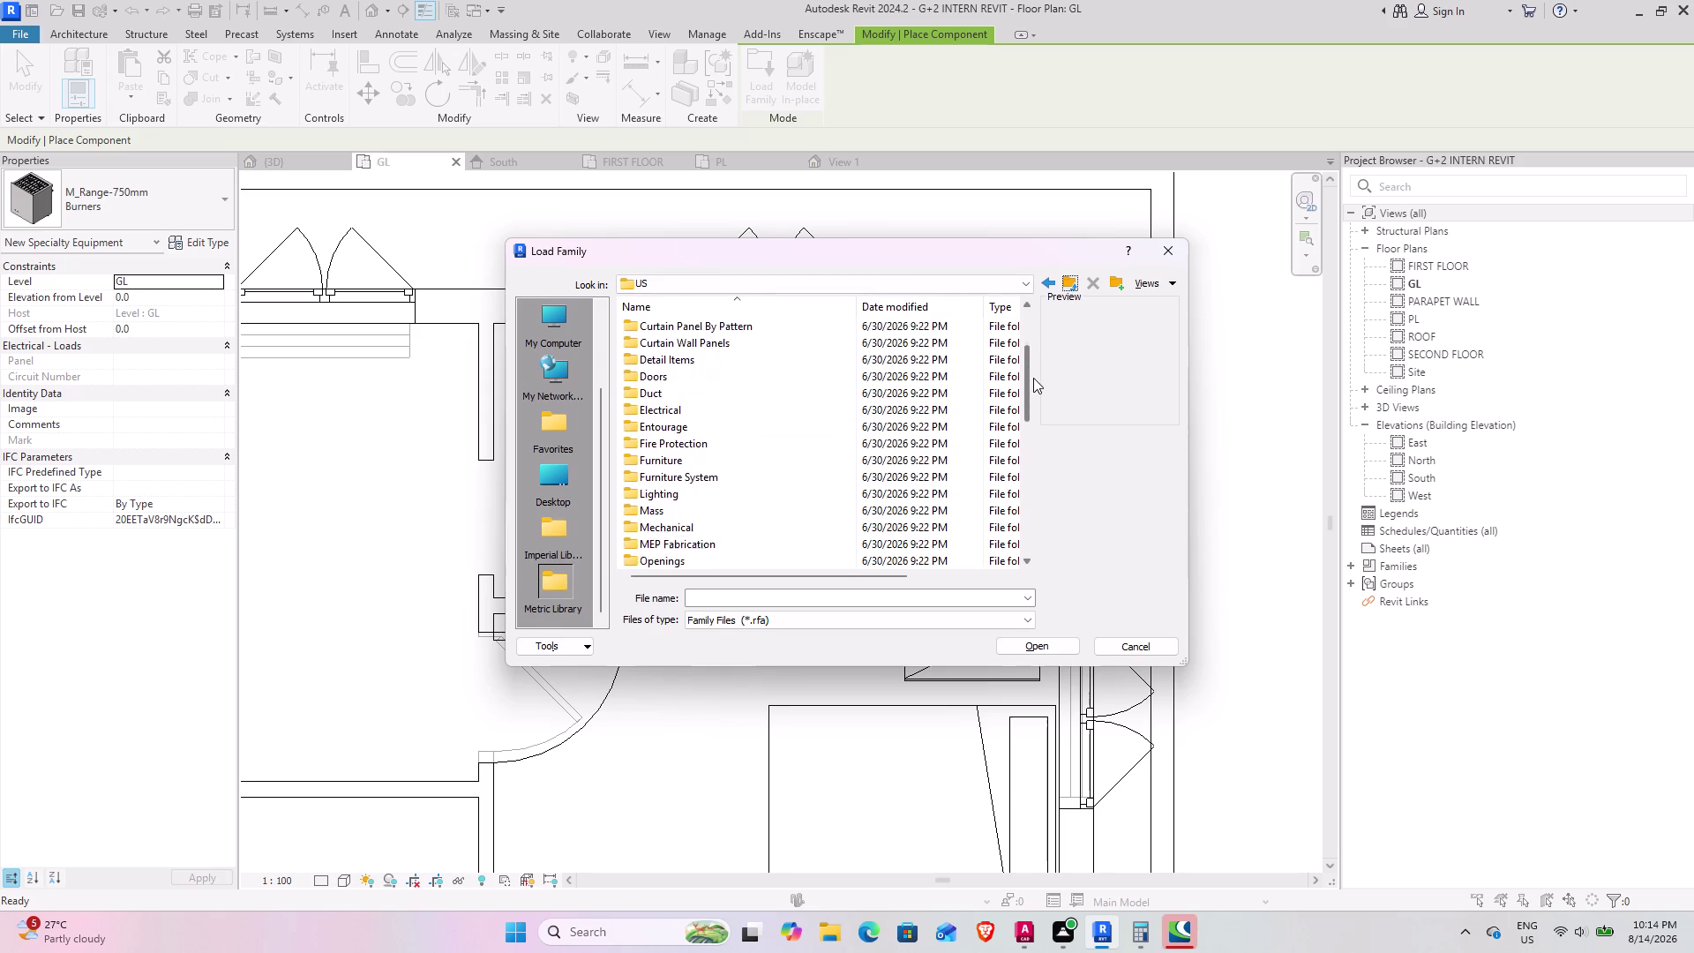
drag(1033, 375, 1033, 423)
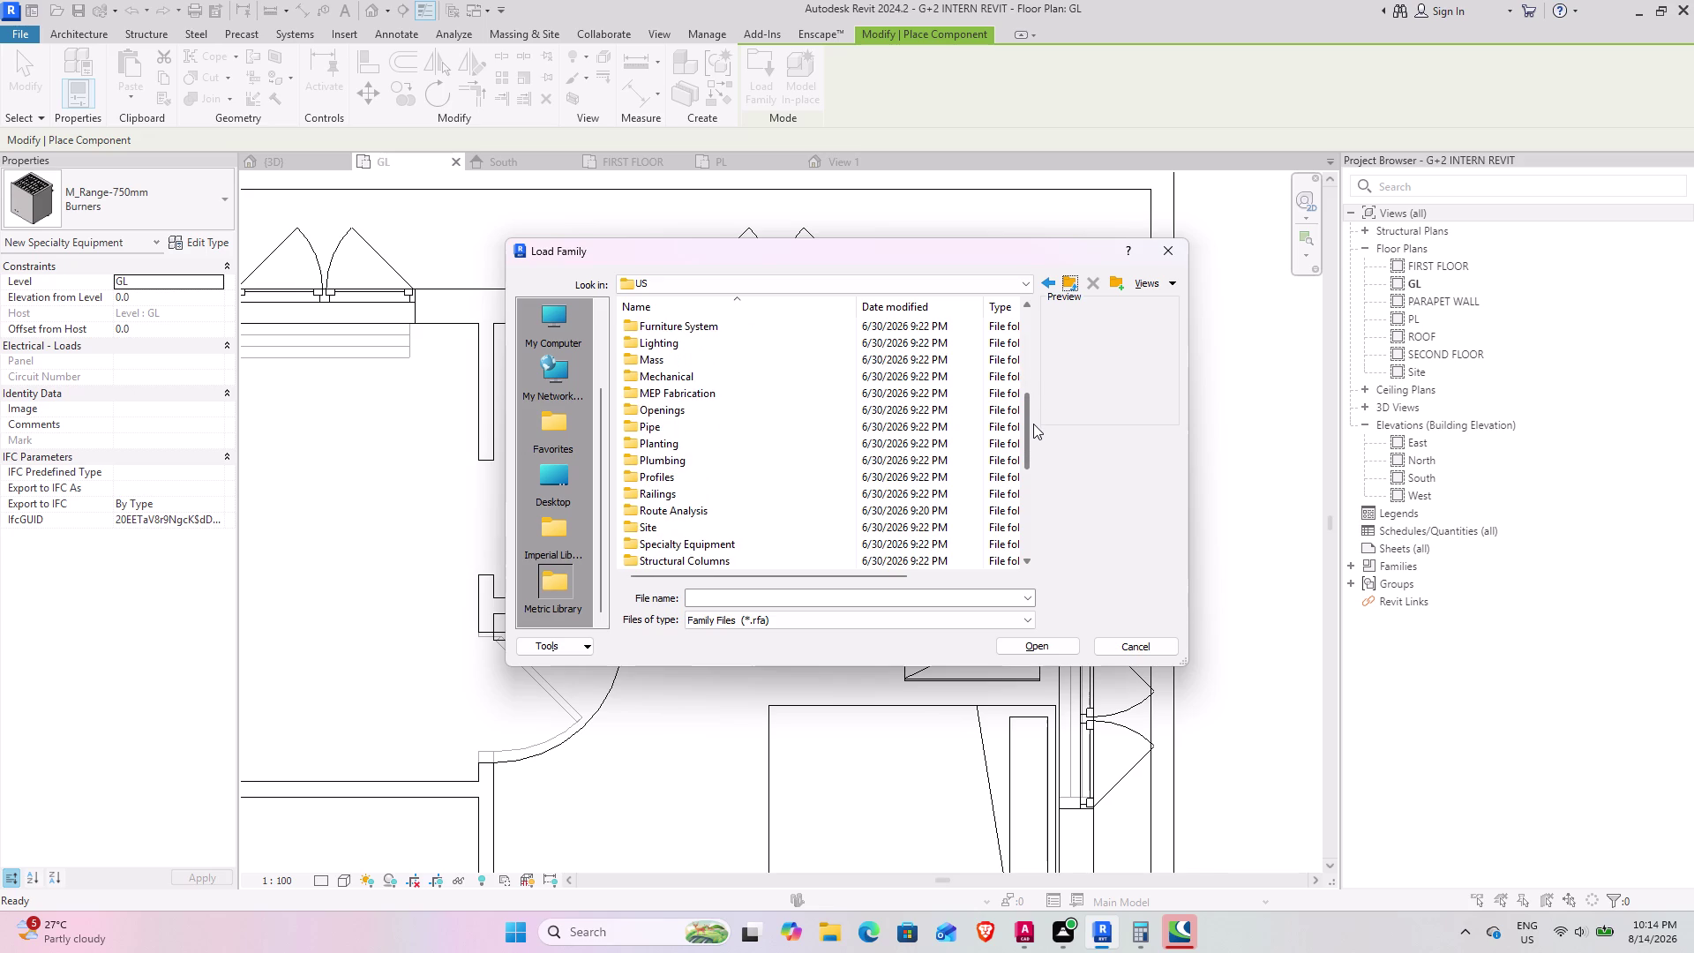
drag(1033, 423, 1035, 431)
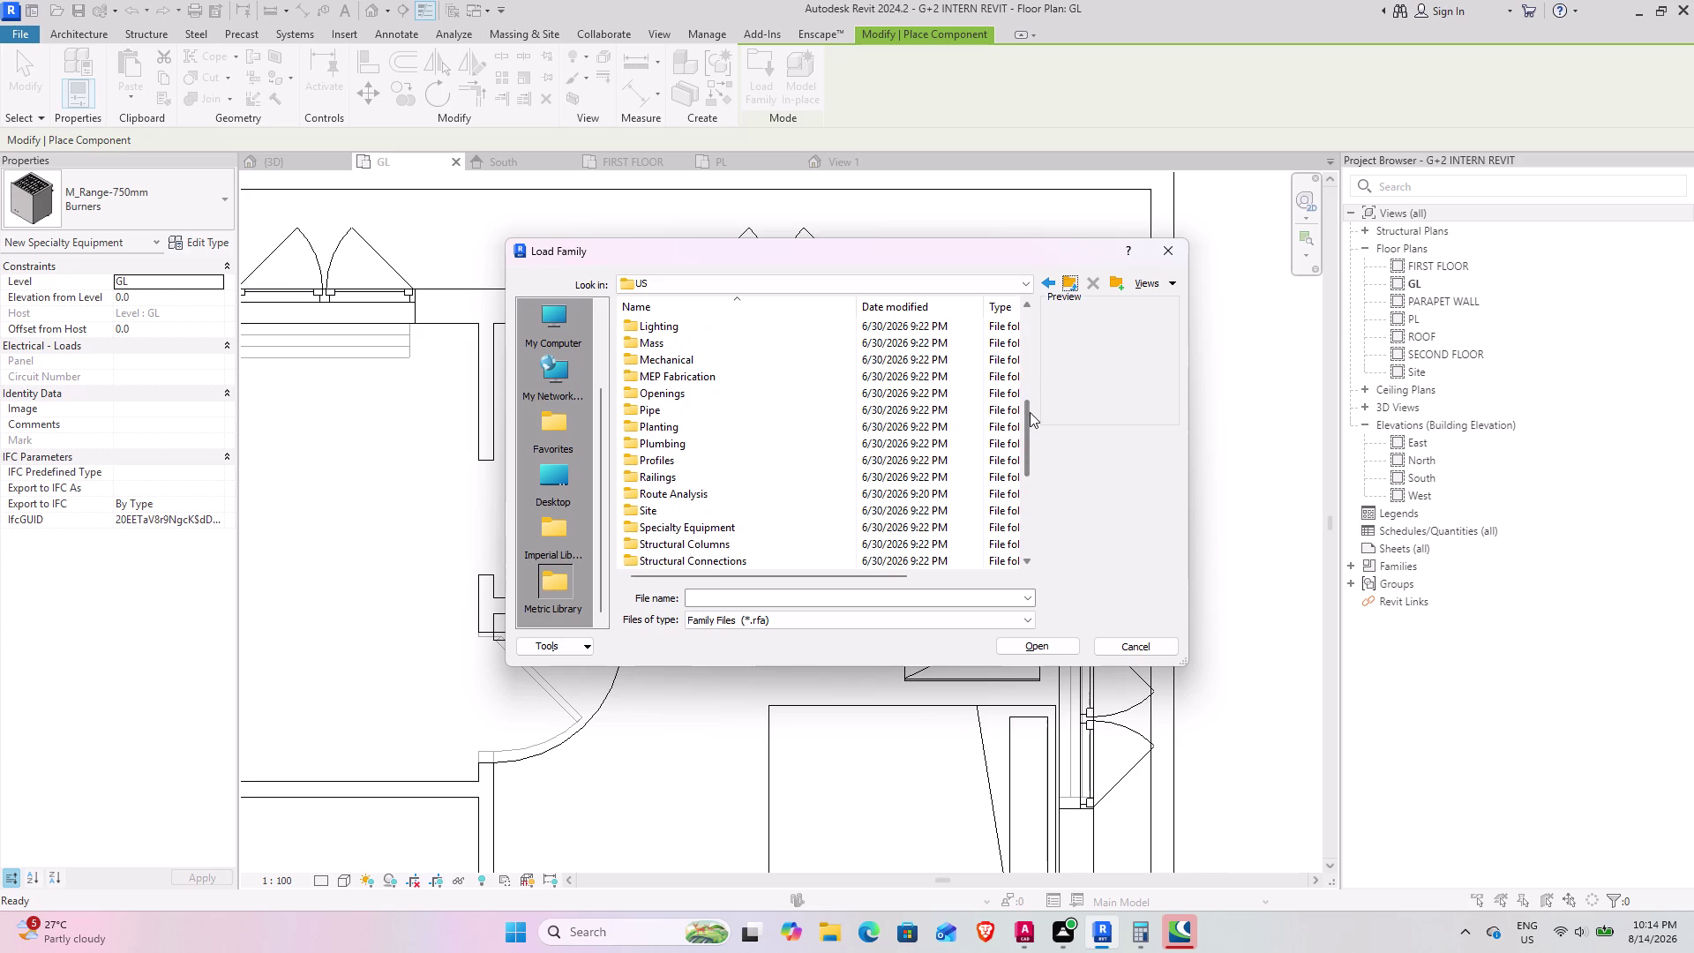
drag(1030, 412, 1029, 399)
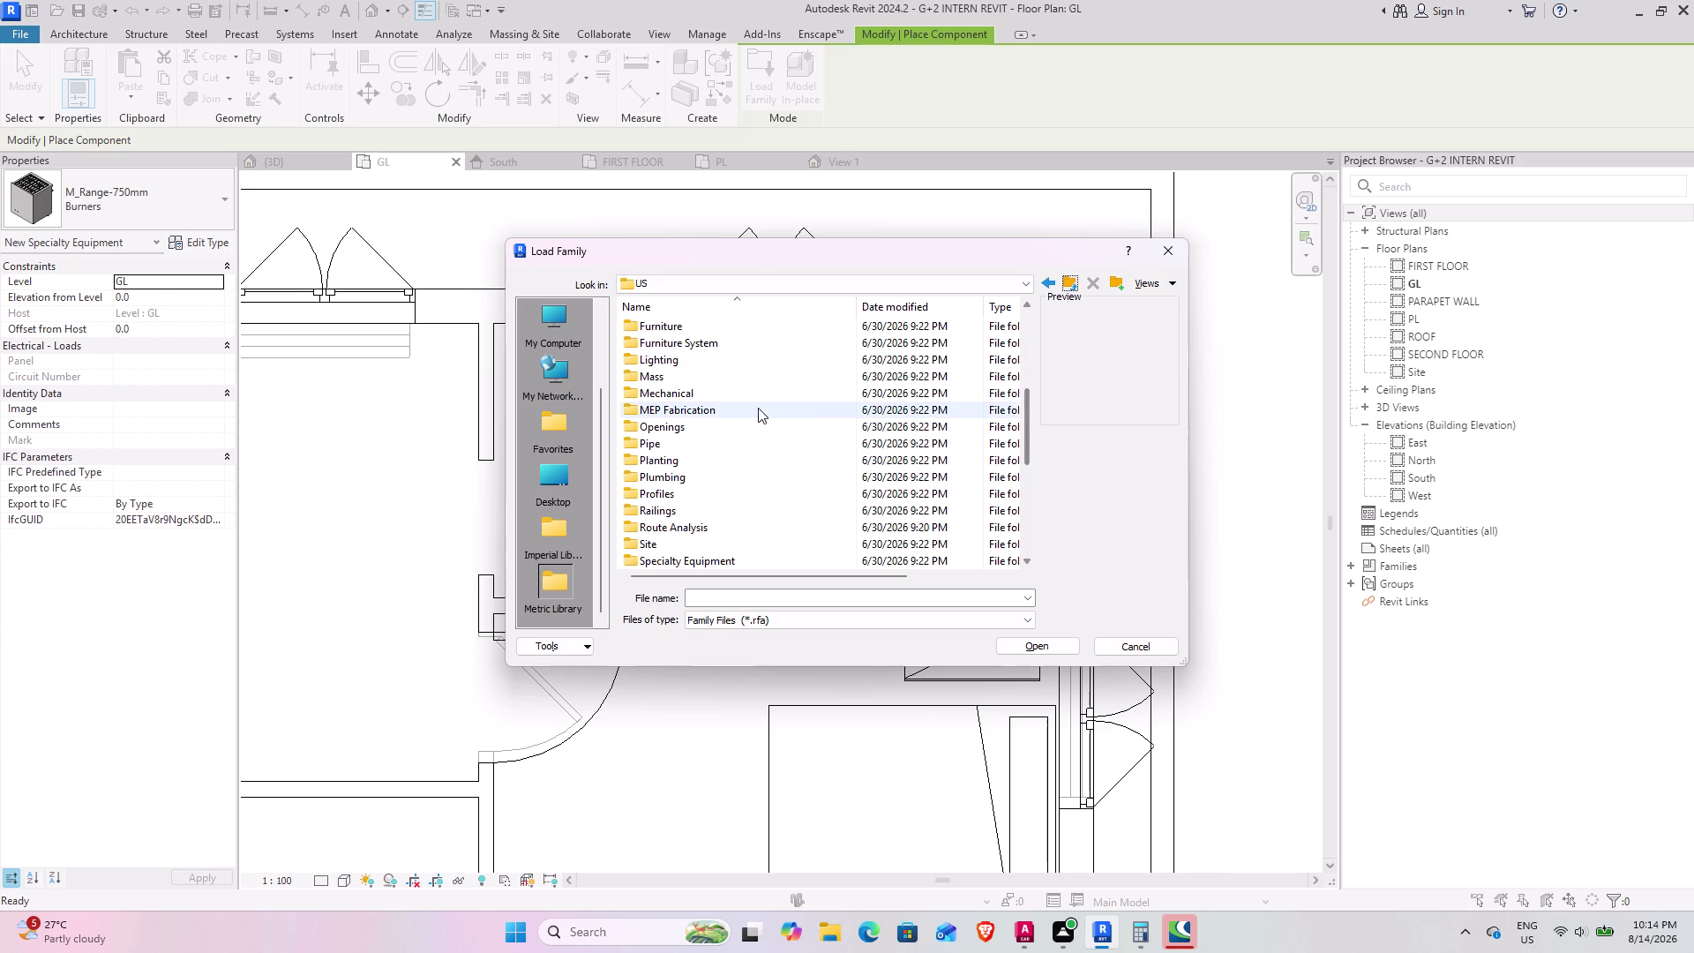
double_click(709, 399)
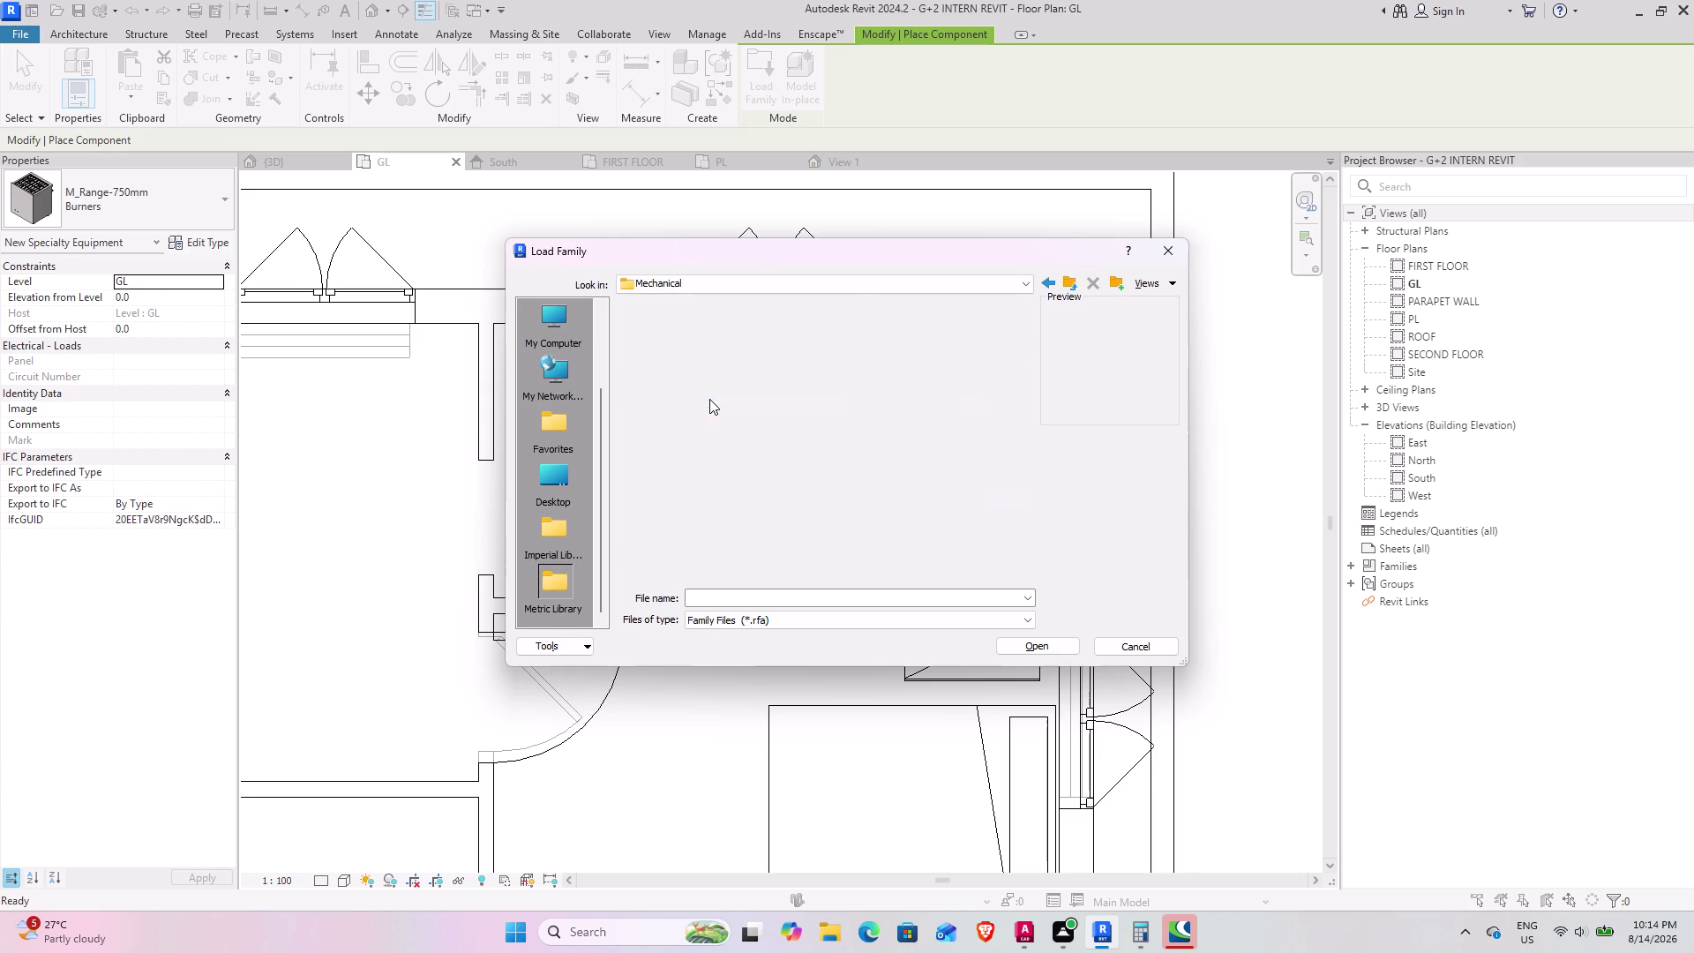
double_click(677, 320)
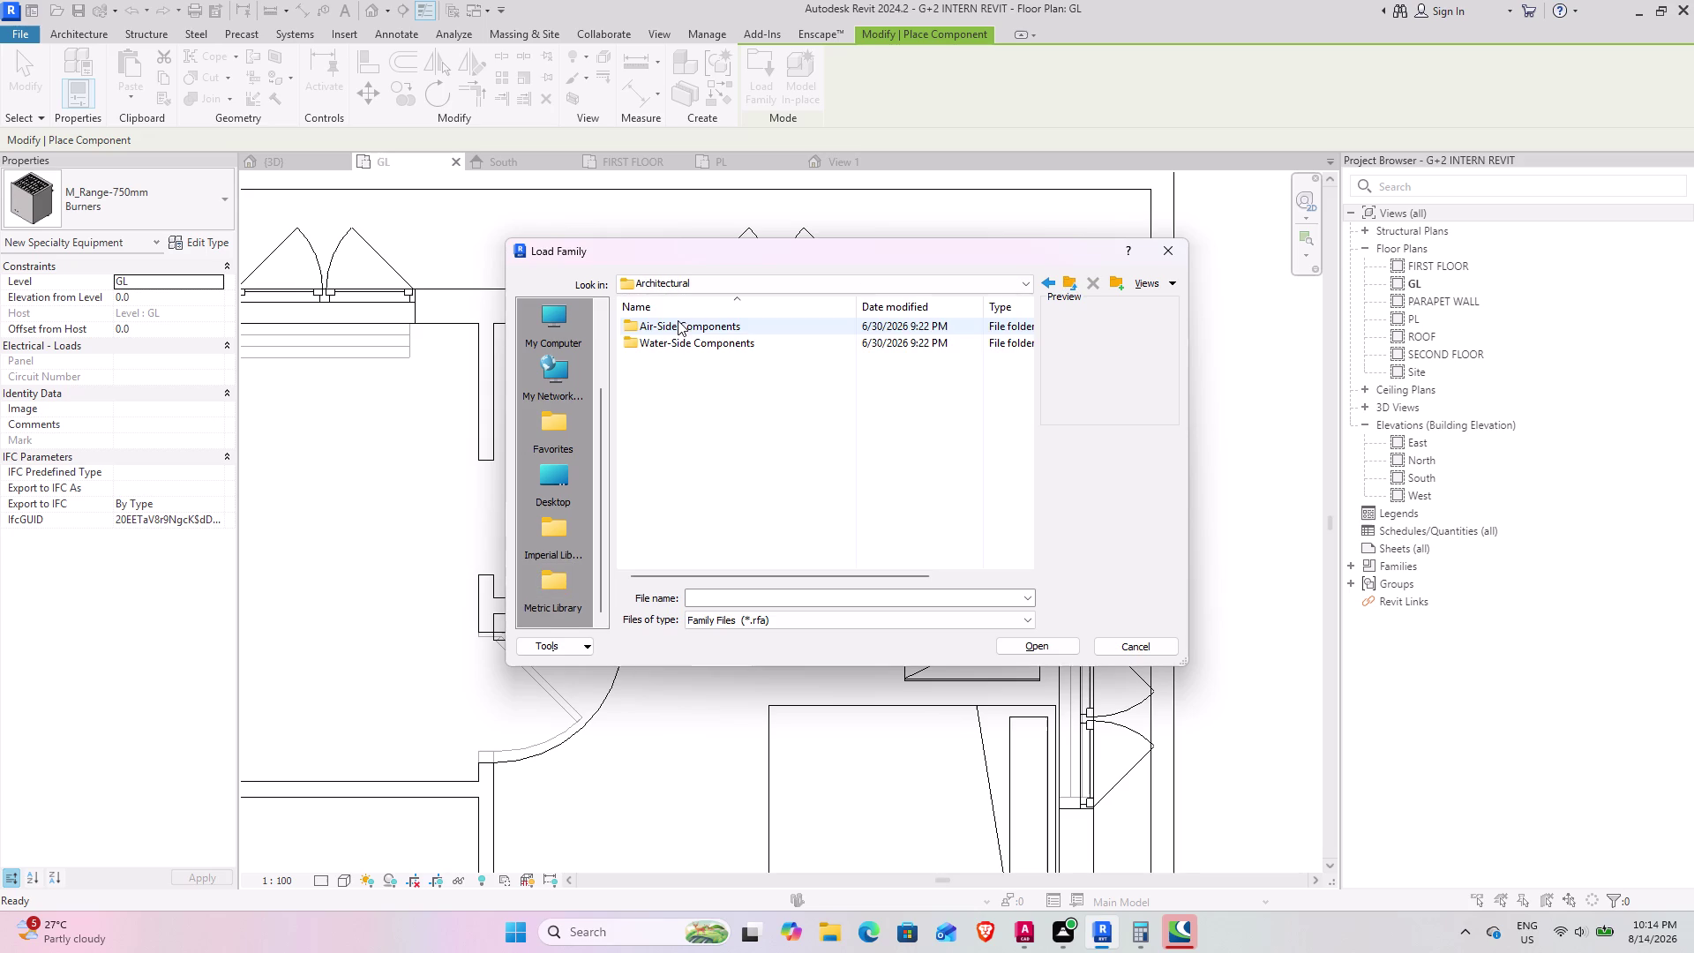
click(1065, 284)
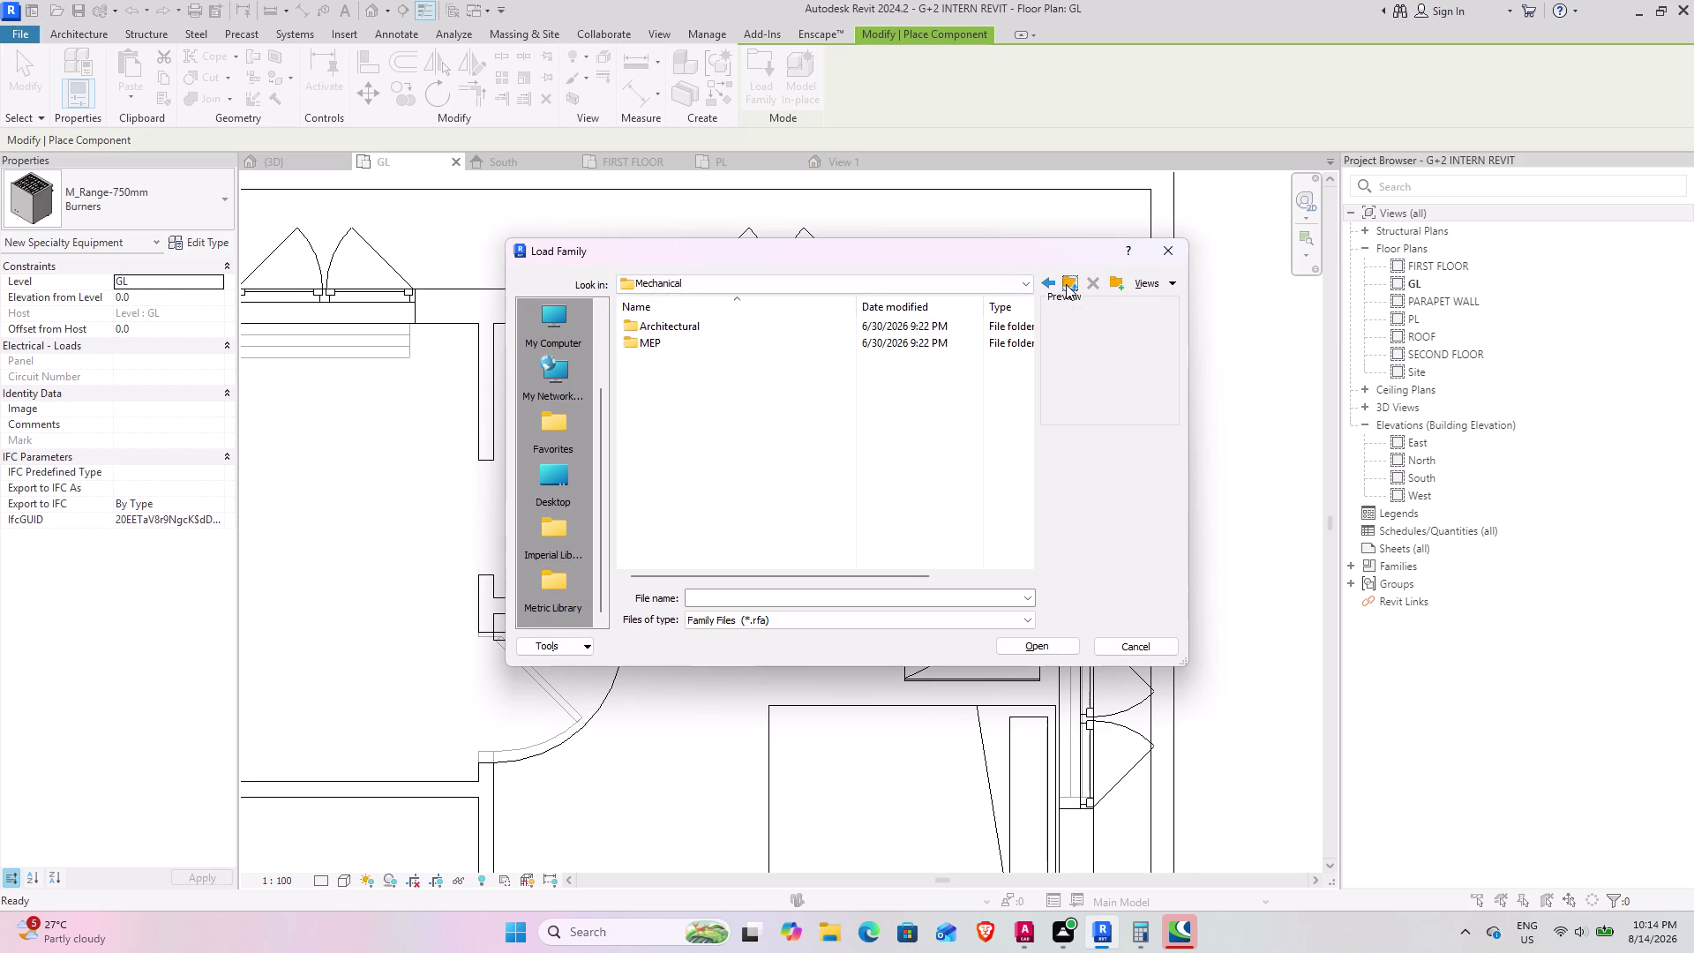
click(1066, 284)
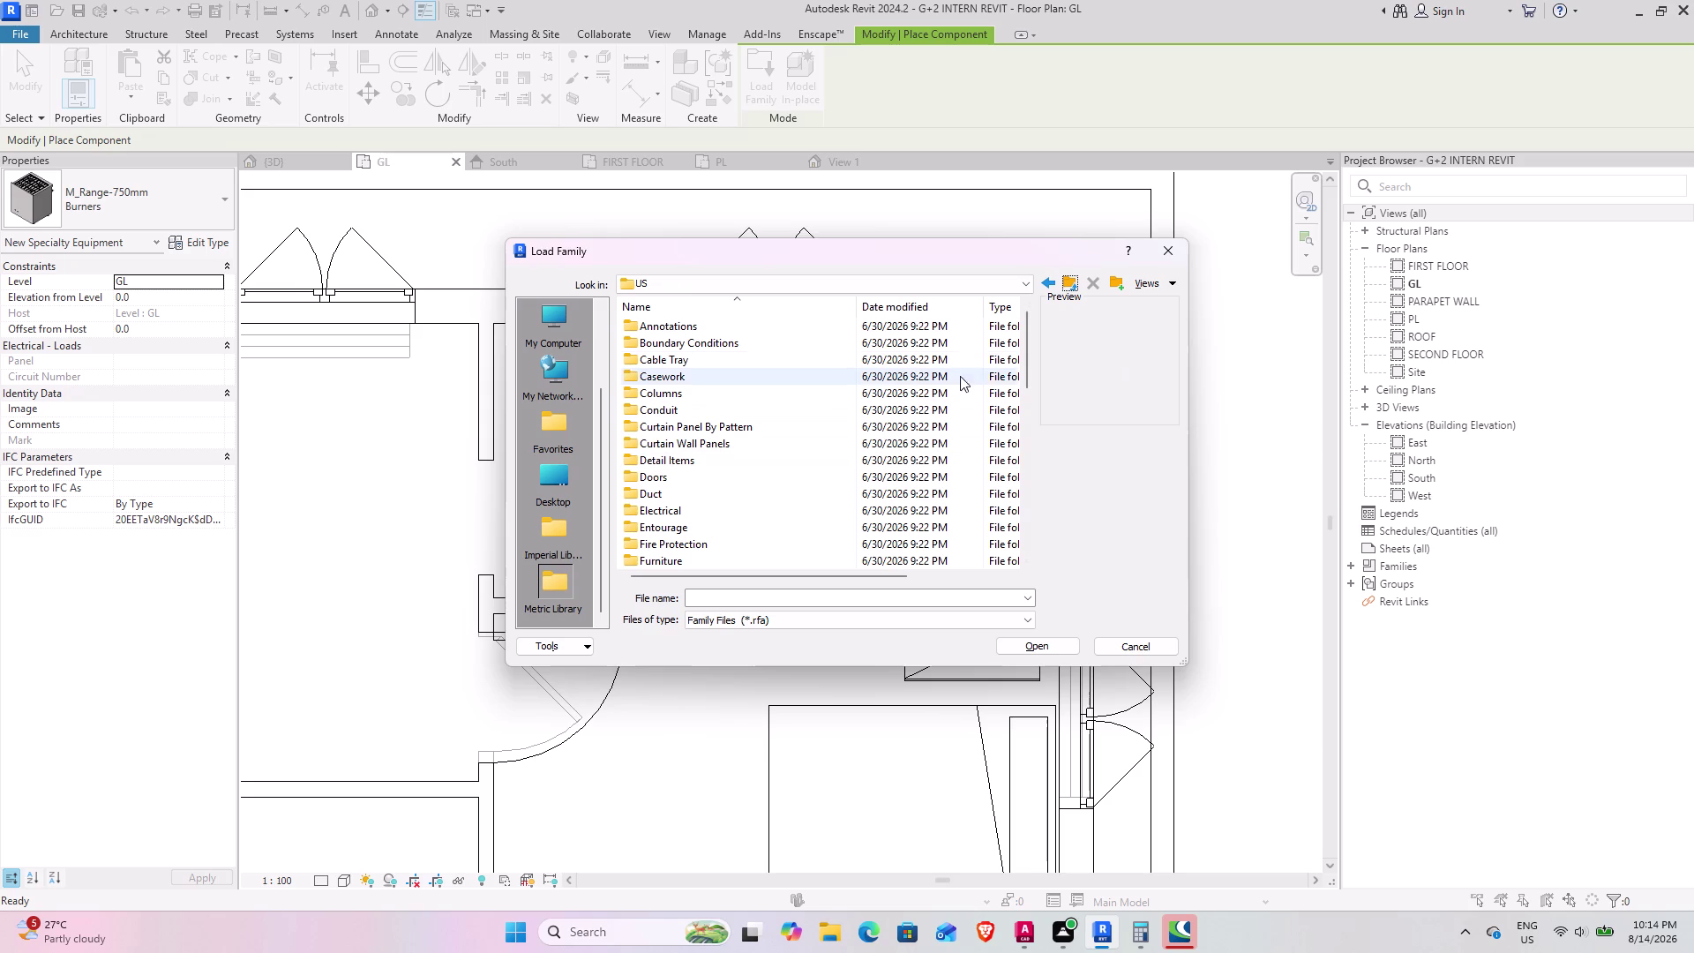
drag(1032, 338, 1027, 432)
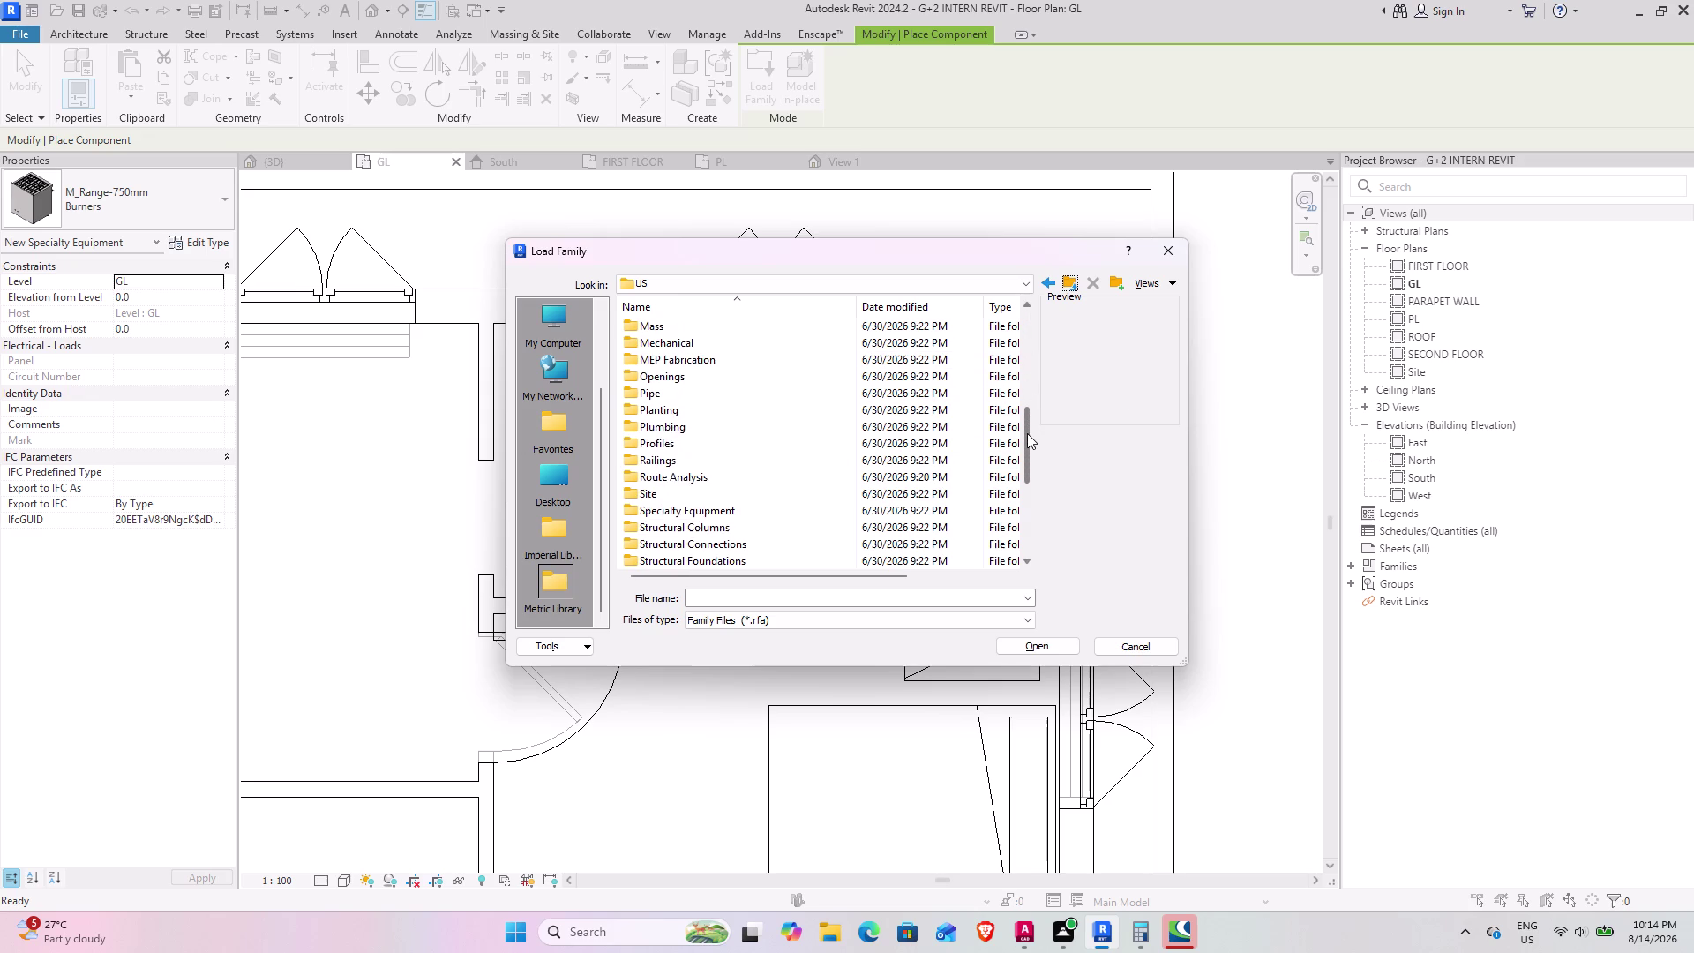
drag(1027, 433, 1027, 433)
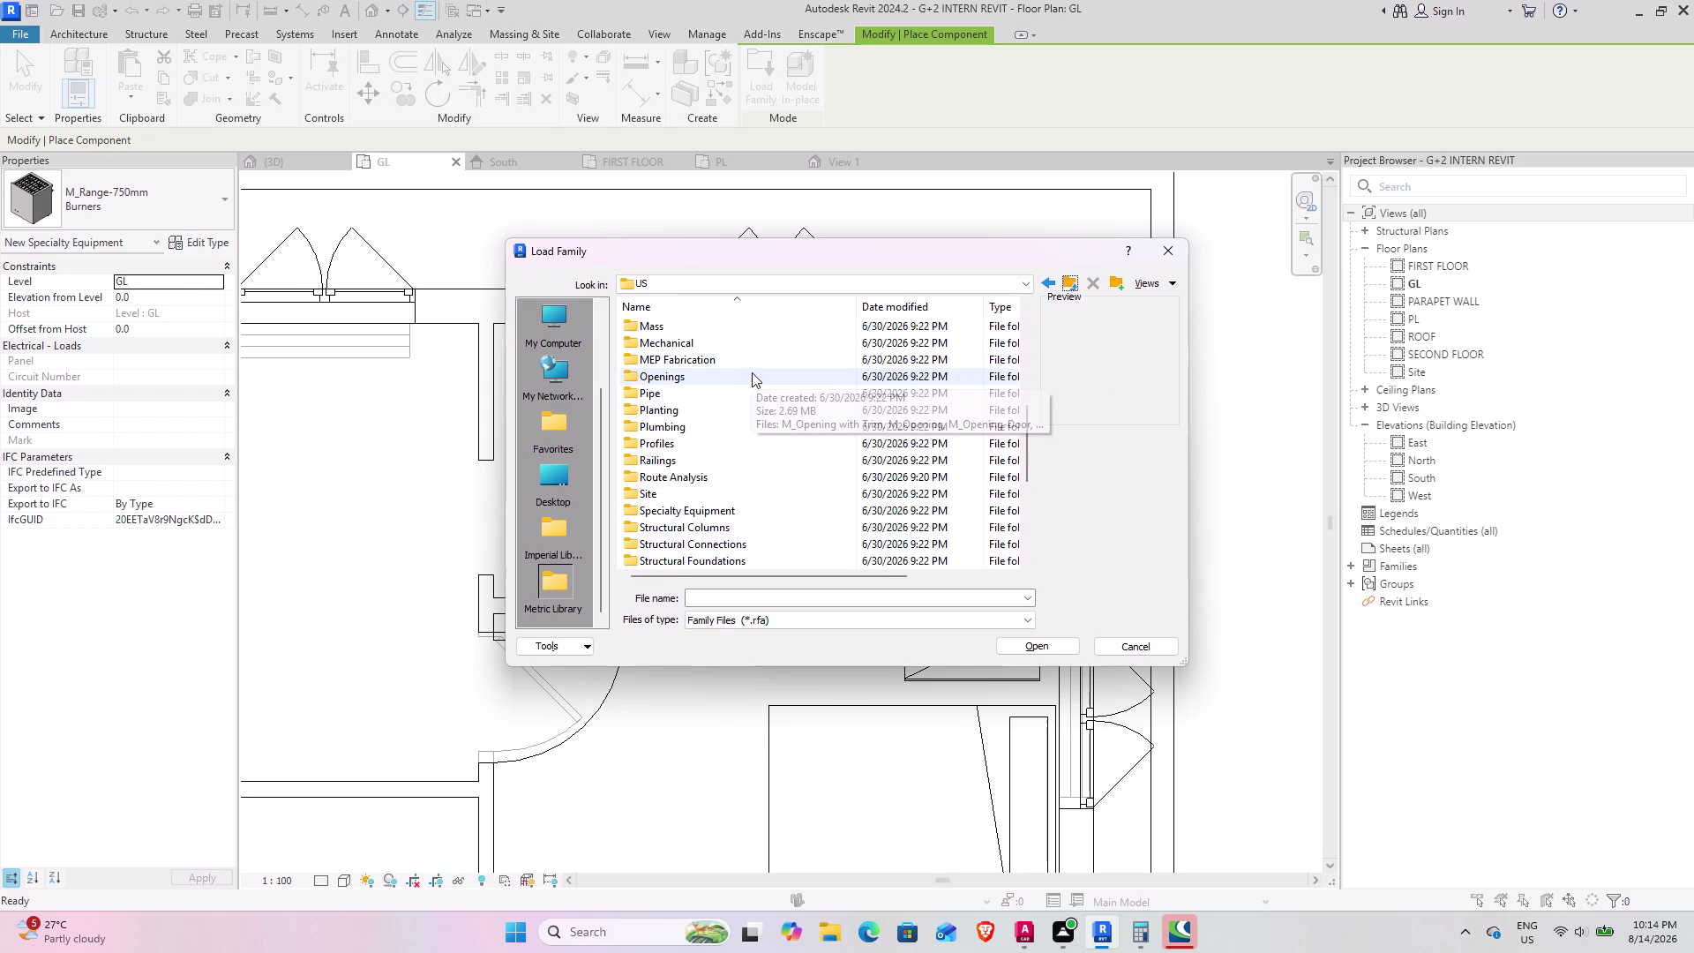
double_click(751, 373)
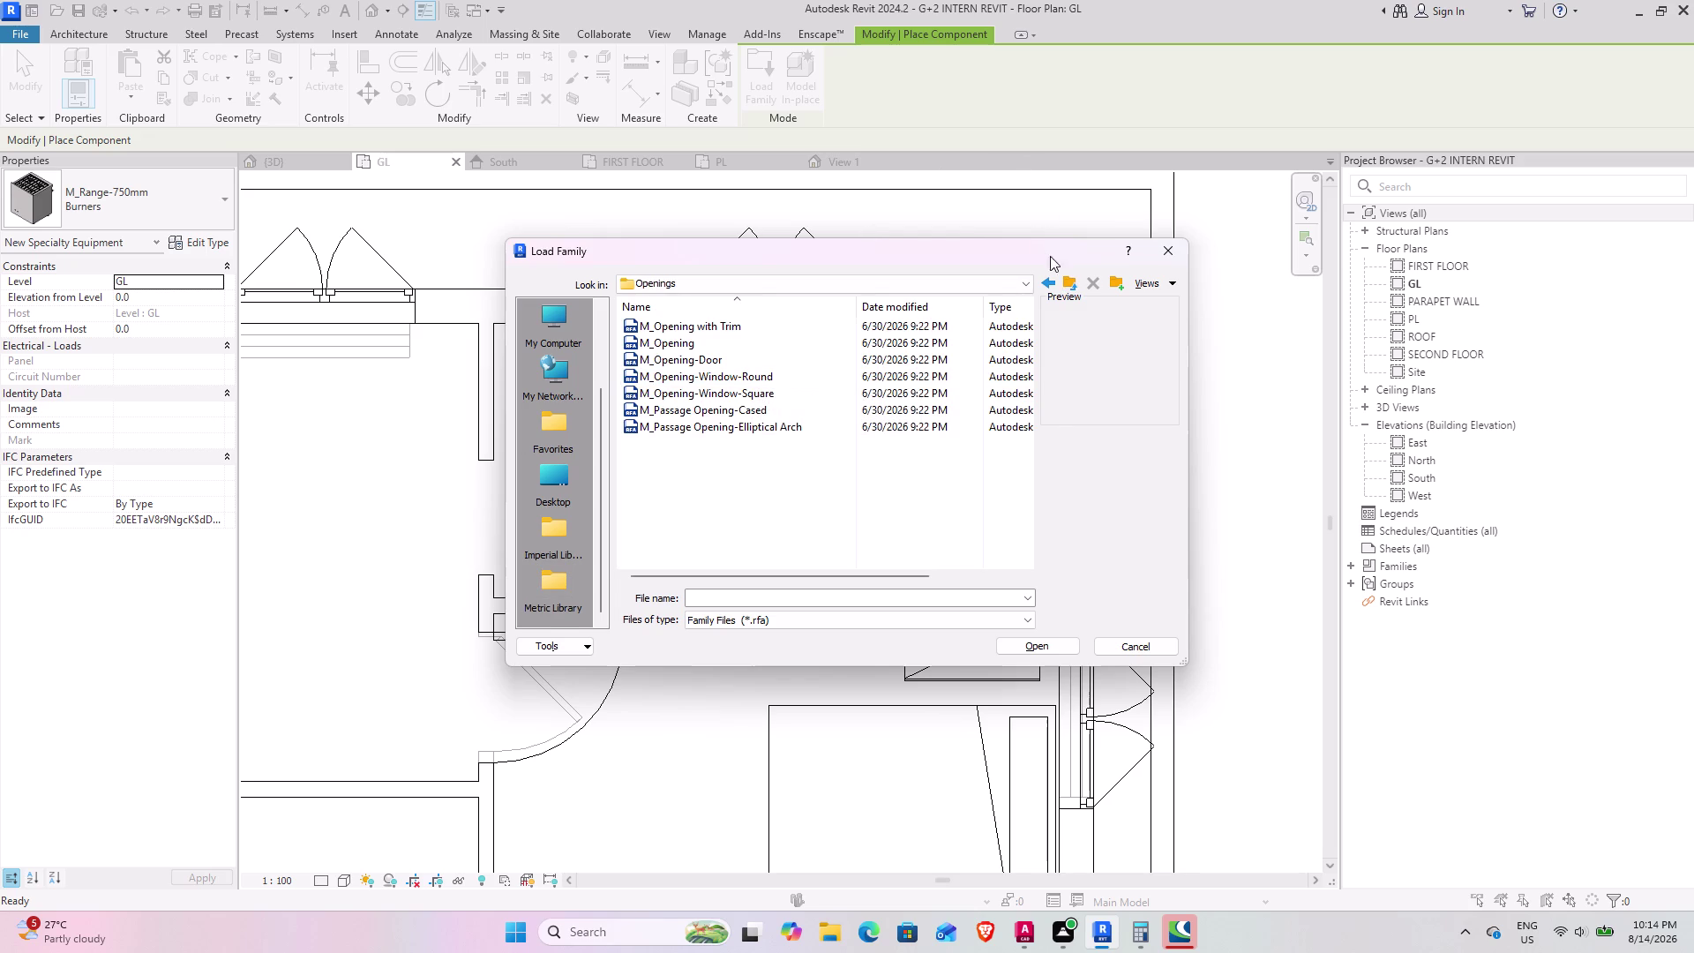
click(1072, 282)
scroll(down, 3)
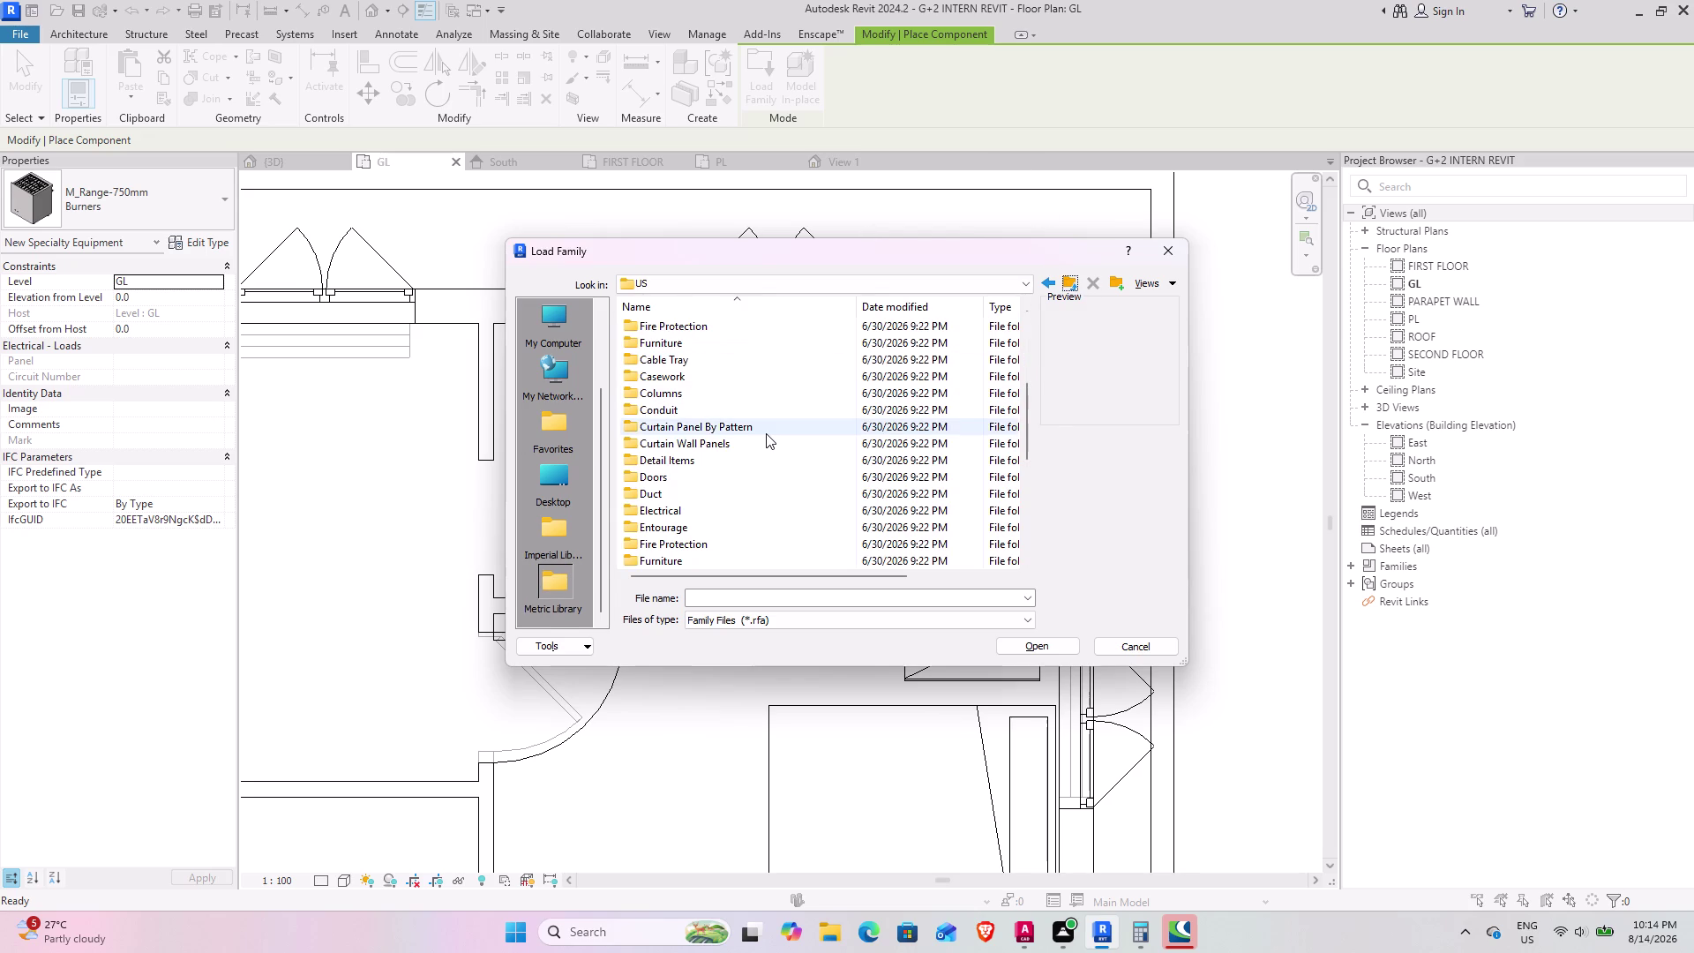
scroll(down, 3)
scroll(up, 3)
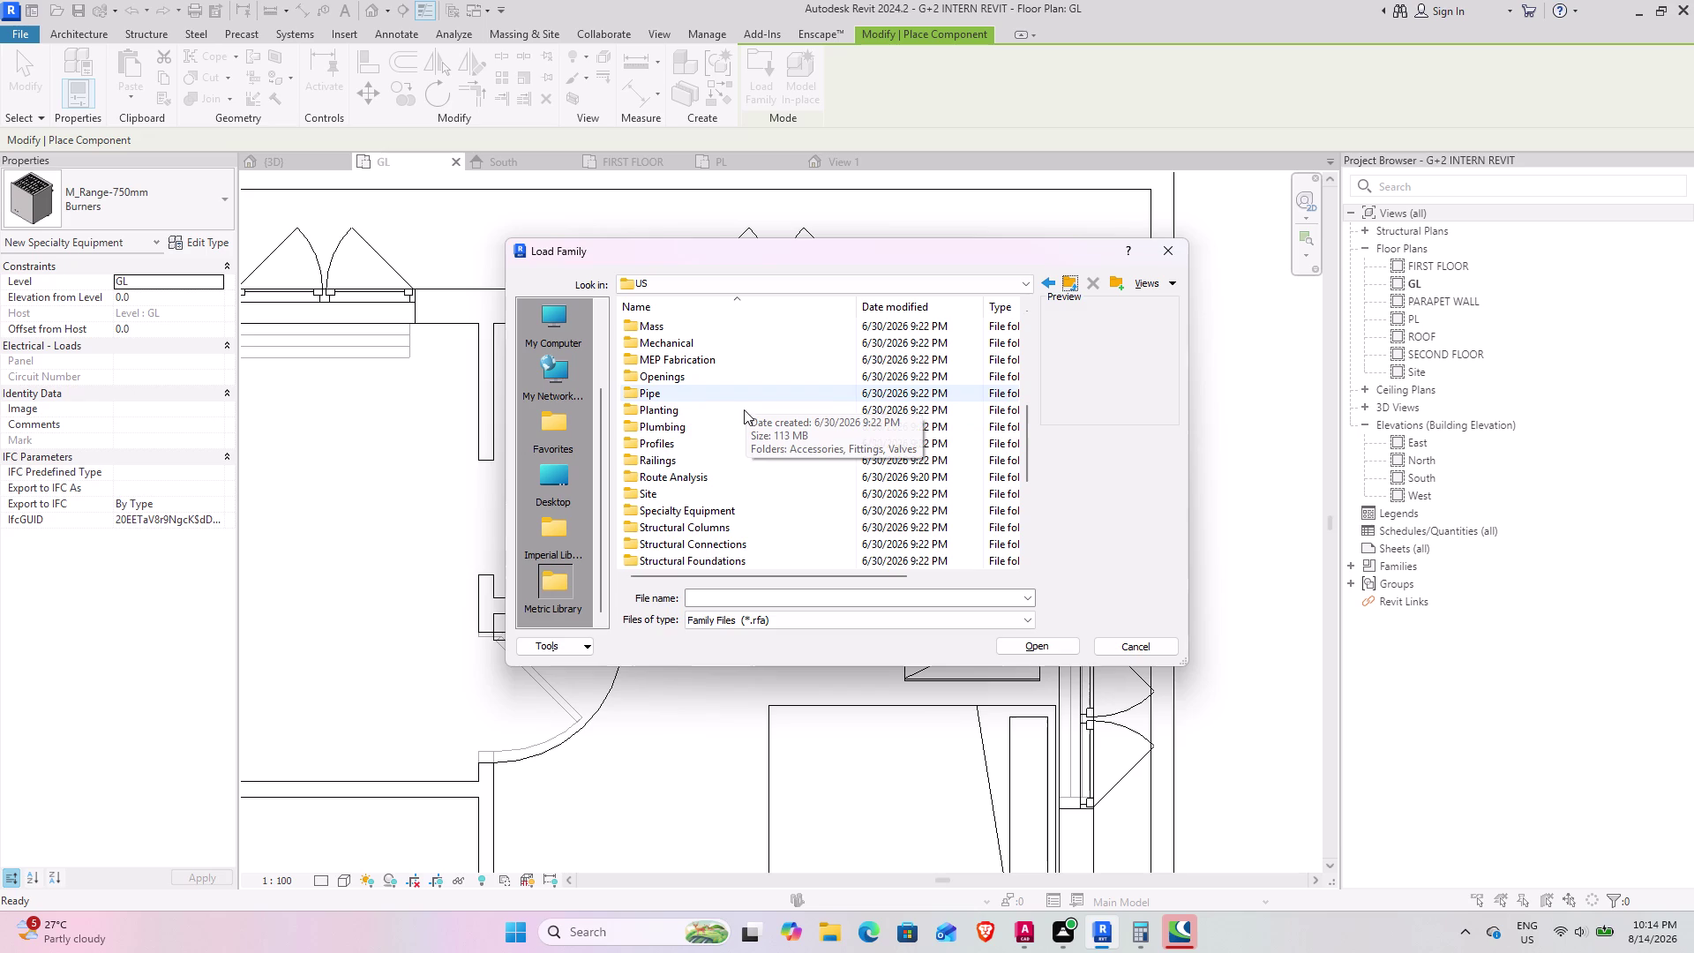
click(661, 430)
click(661, 430)
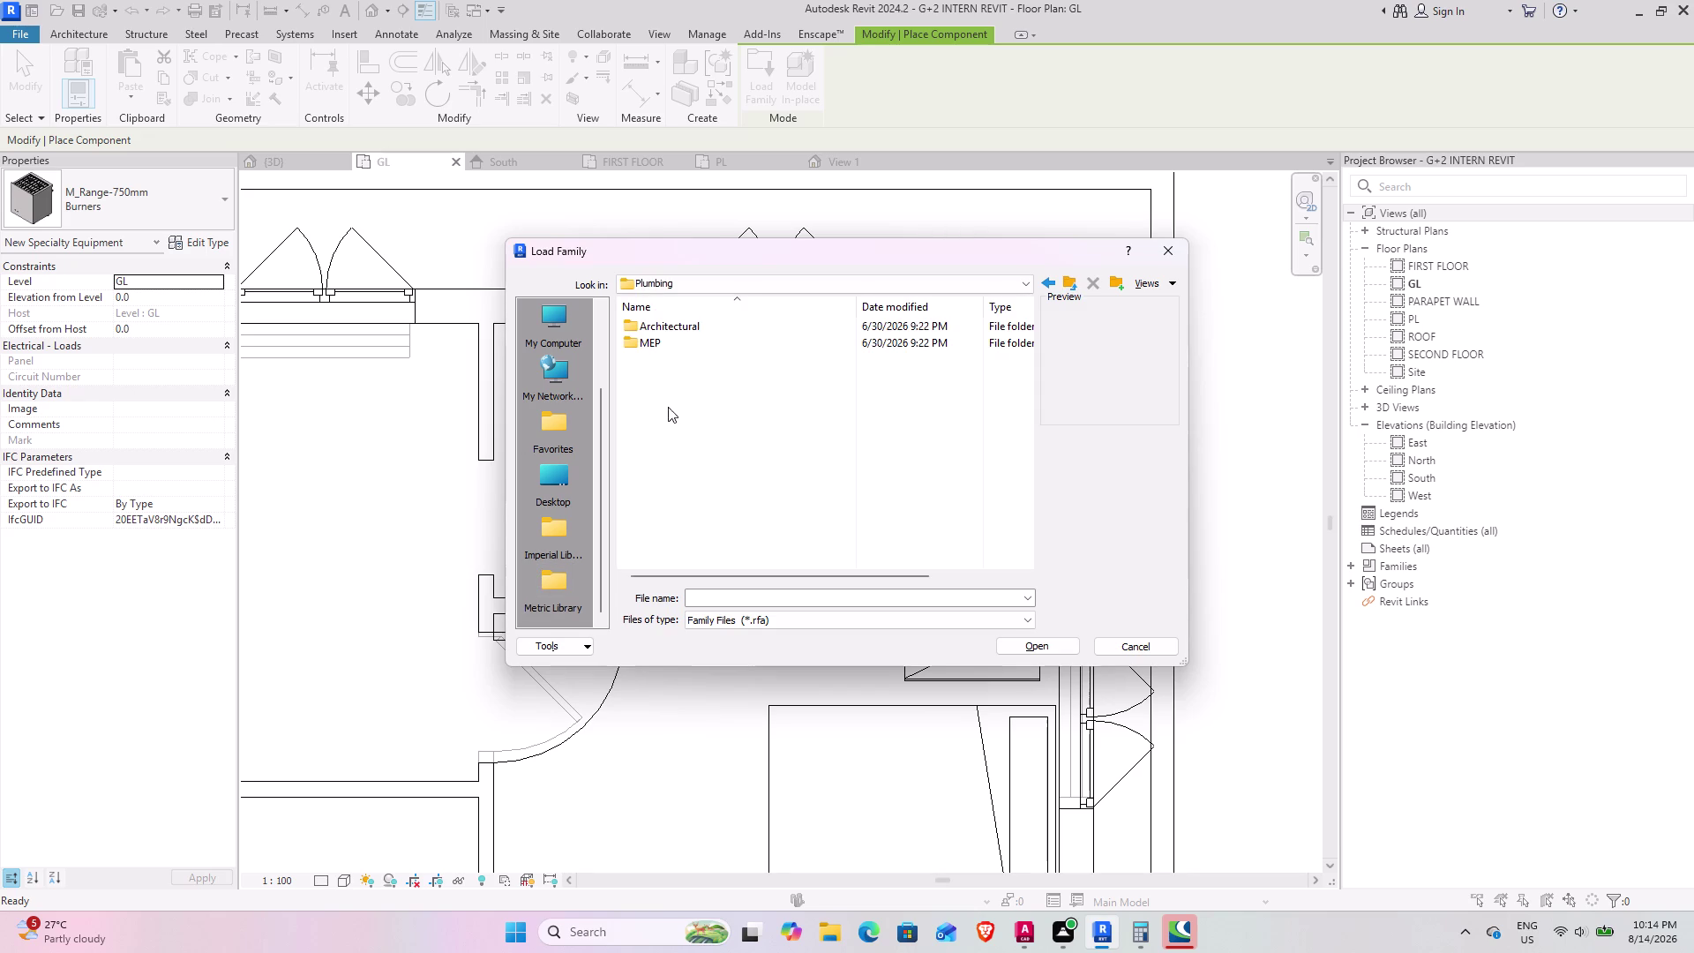
double_click(690, 328)
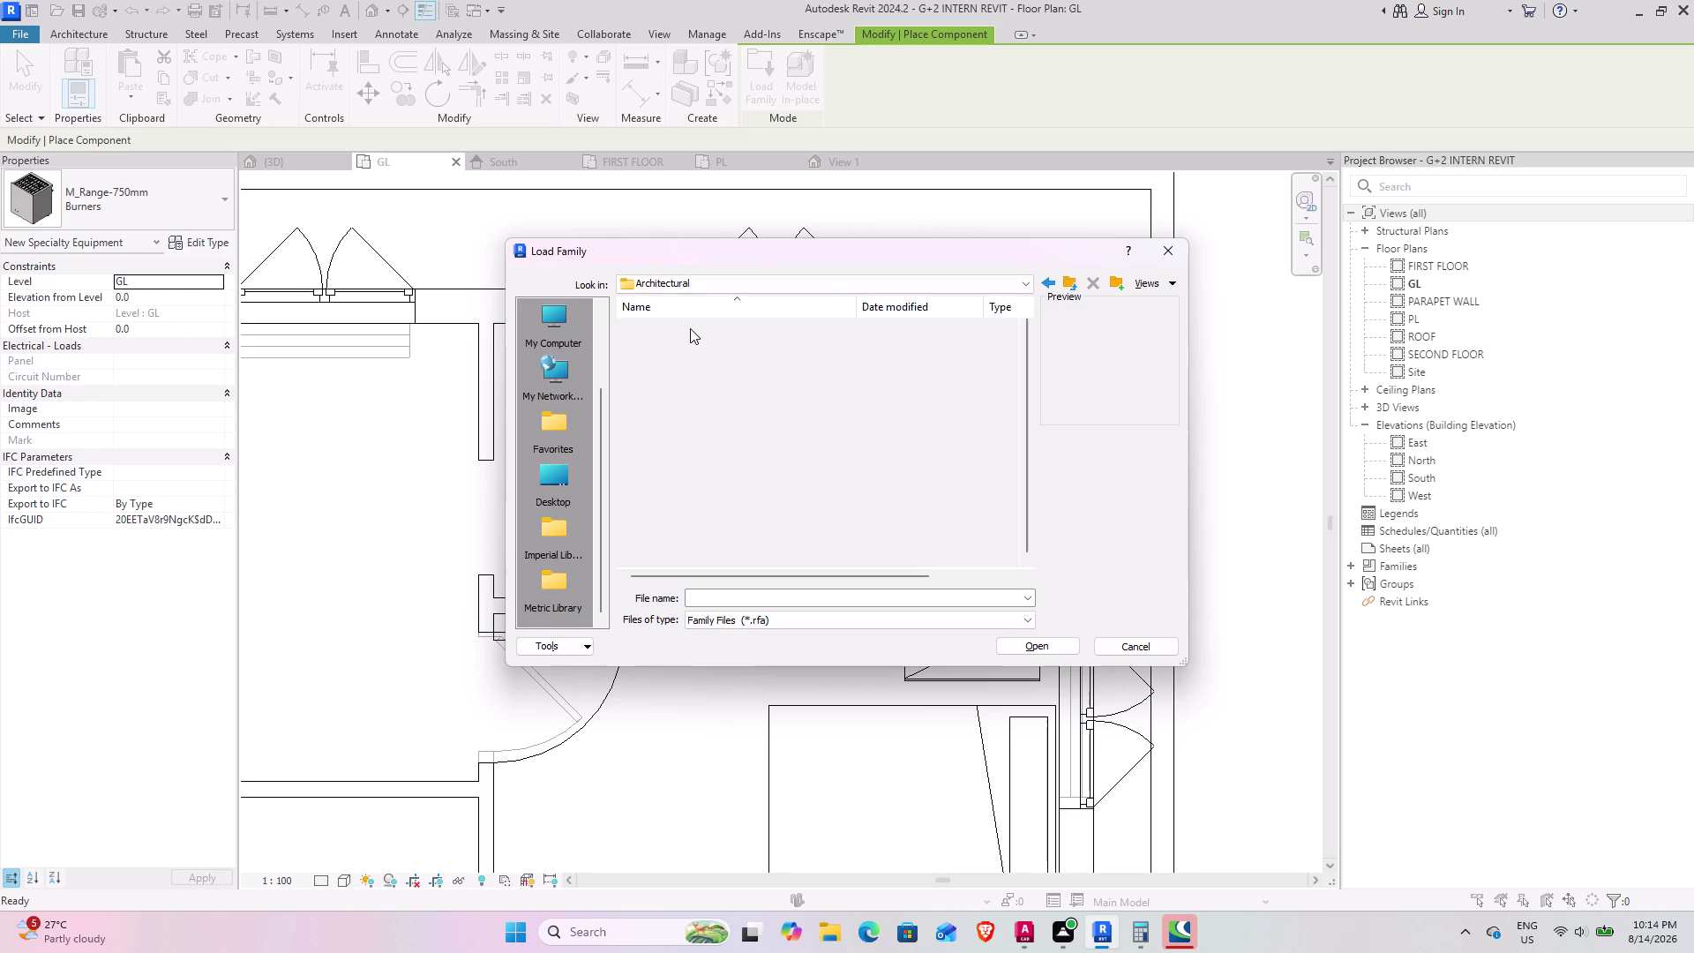
double_click(690, 329)
double_click(692, 329)
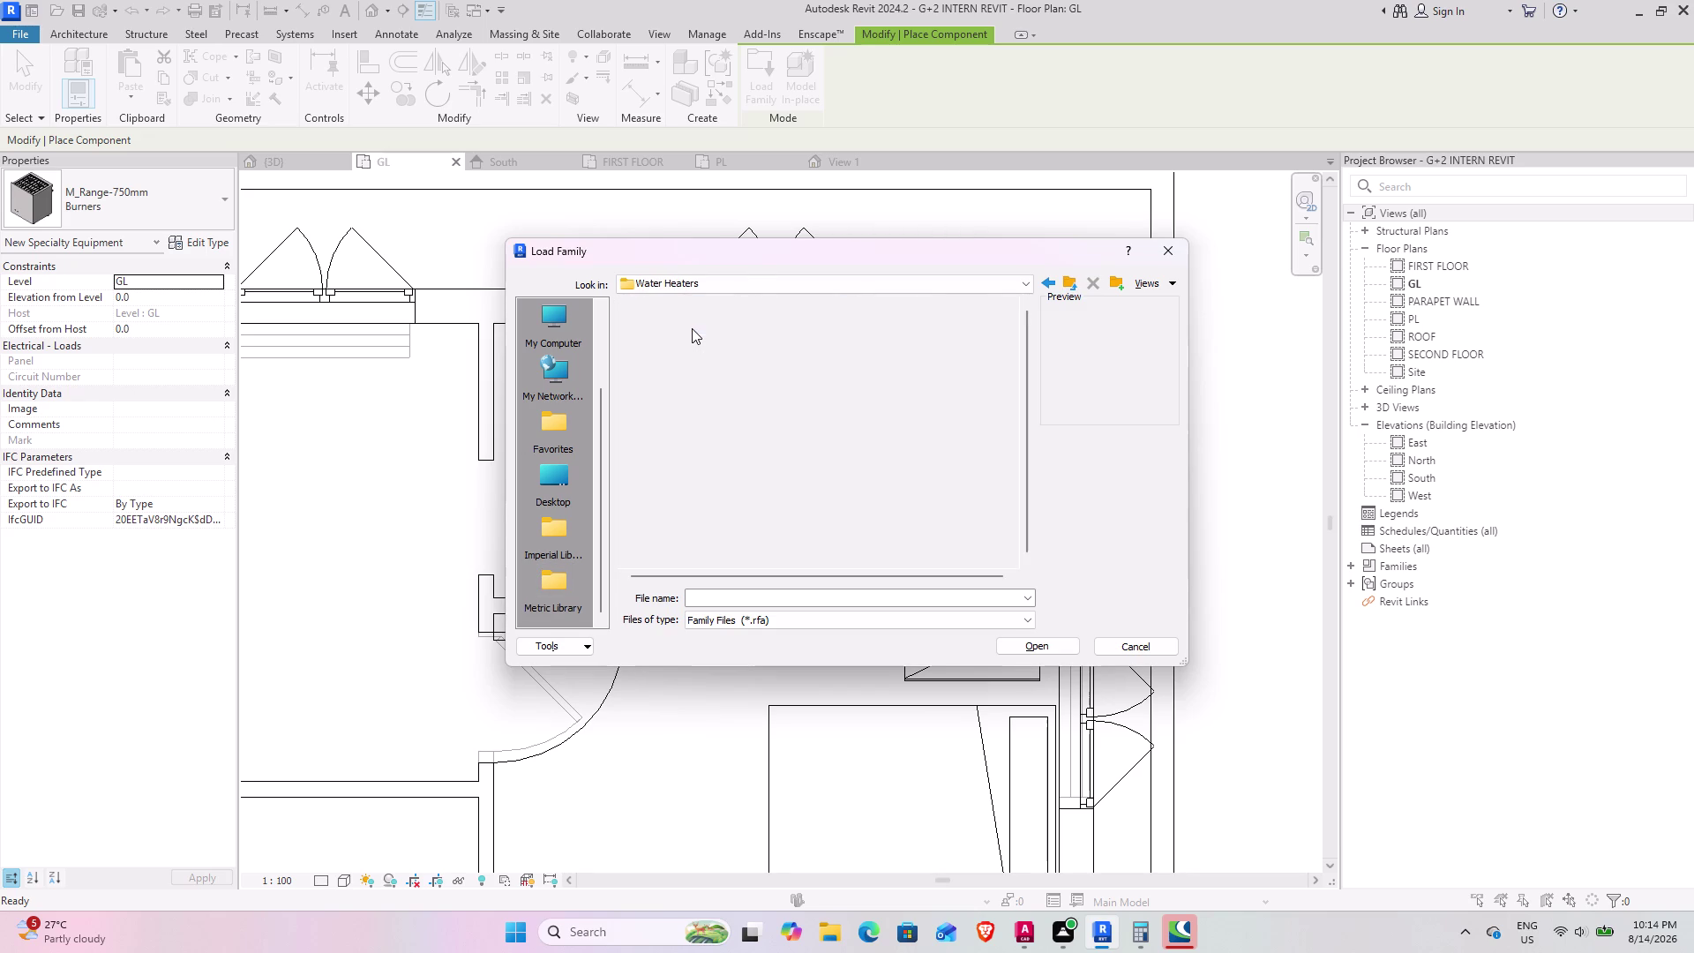
scroll(up, 3)
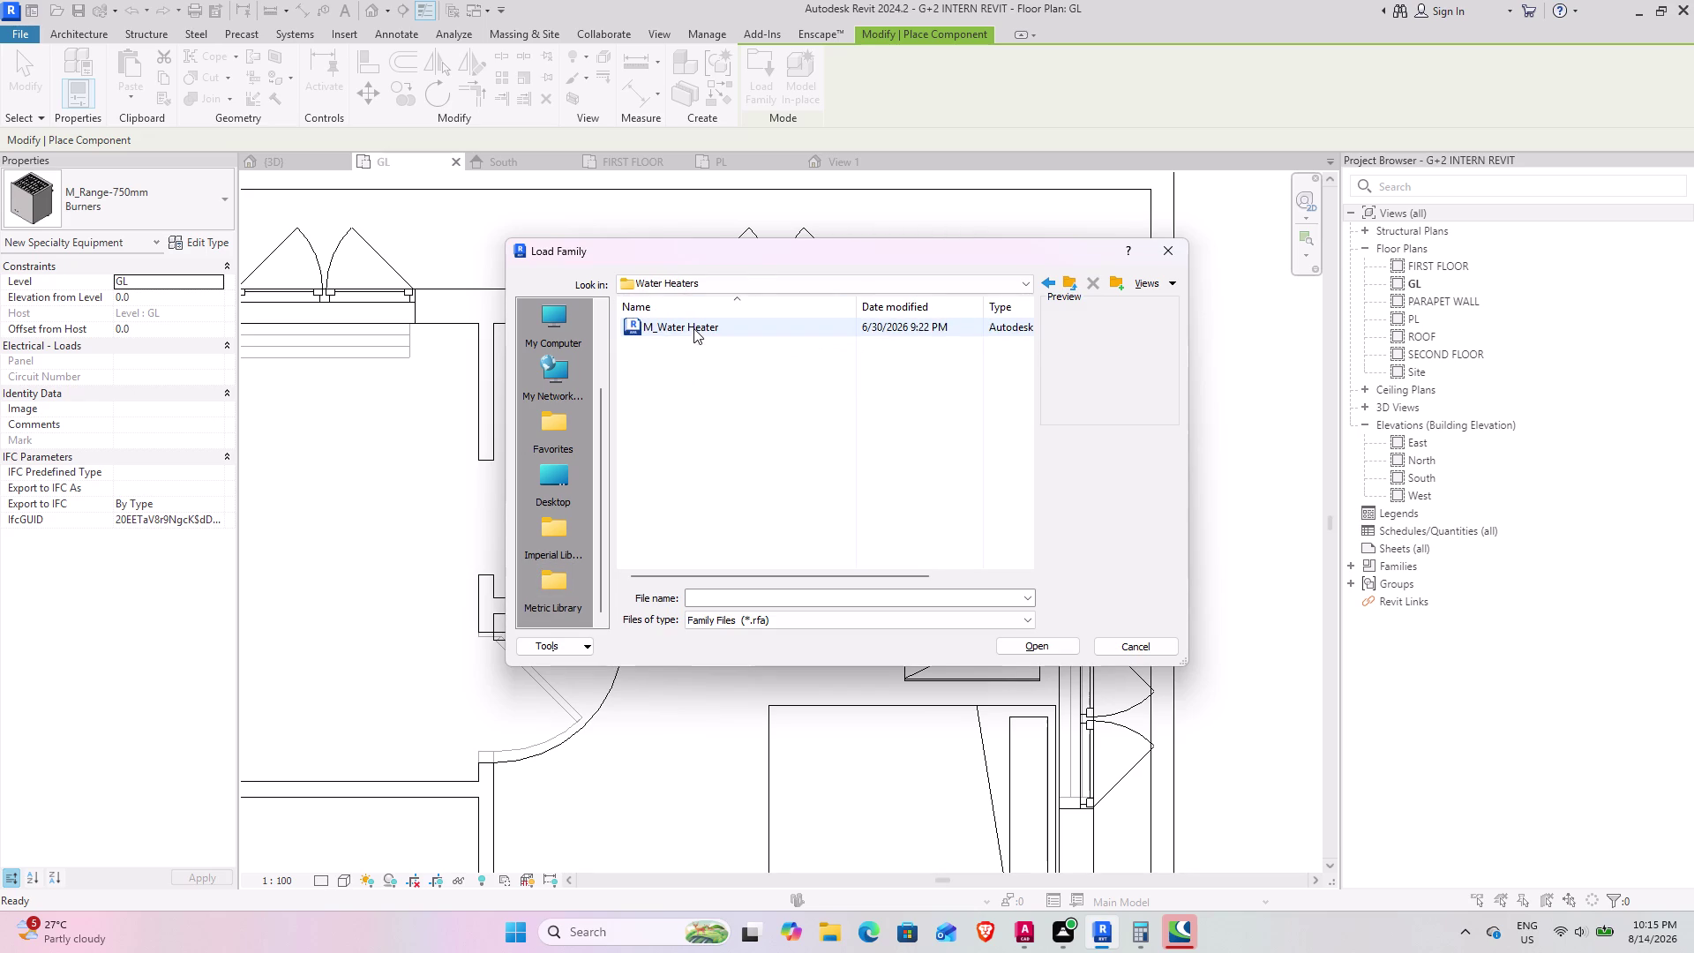
scroll(up, 3)
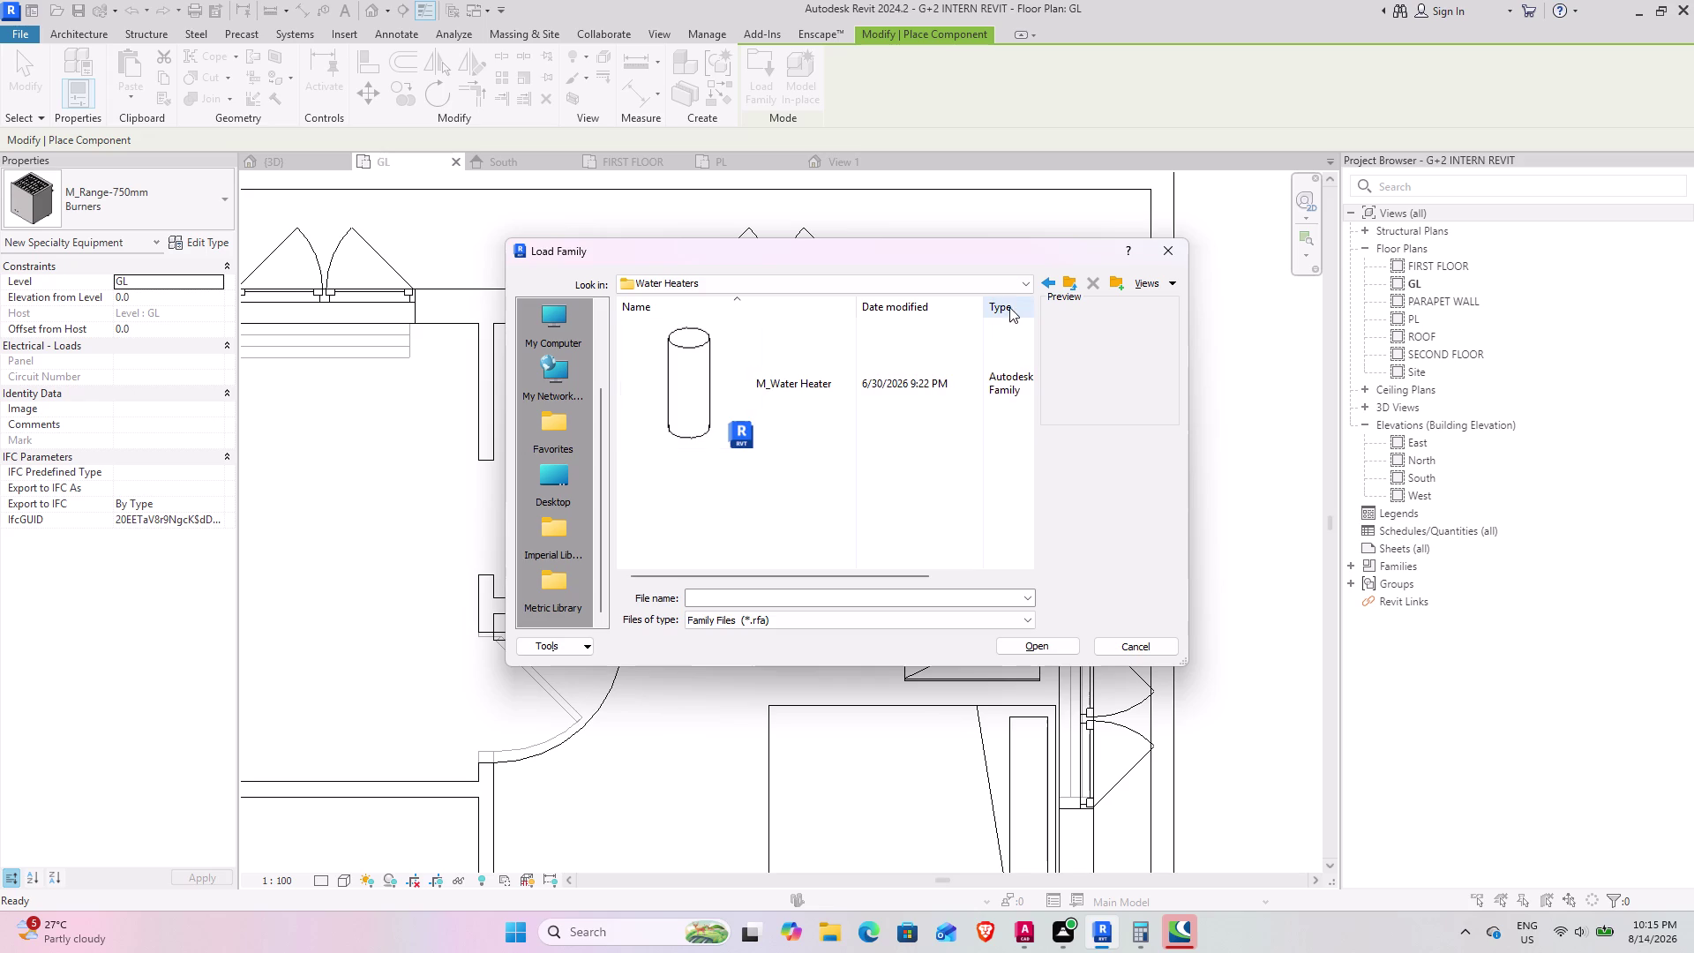
click(1065, 284)
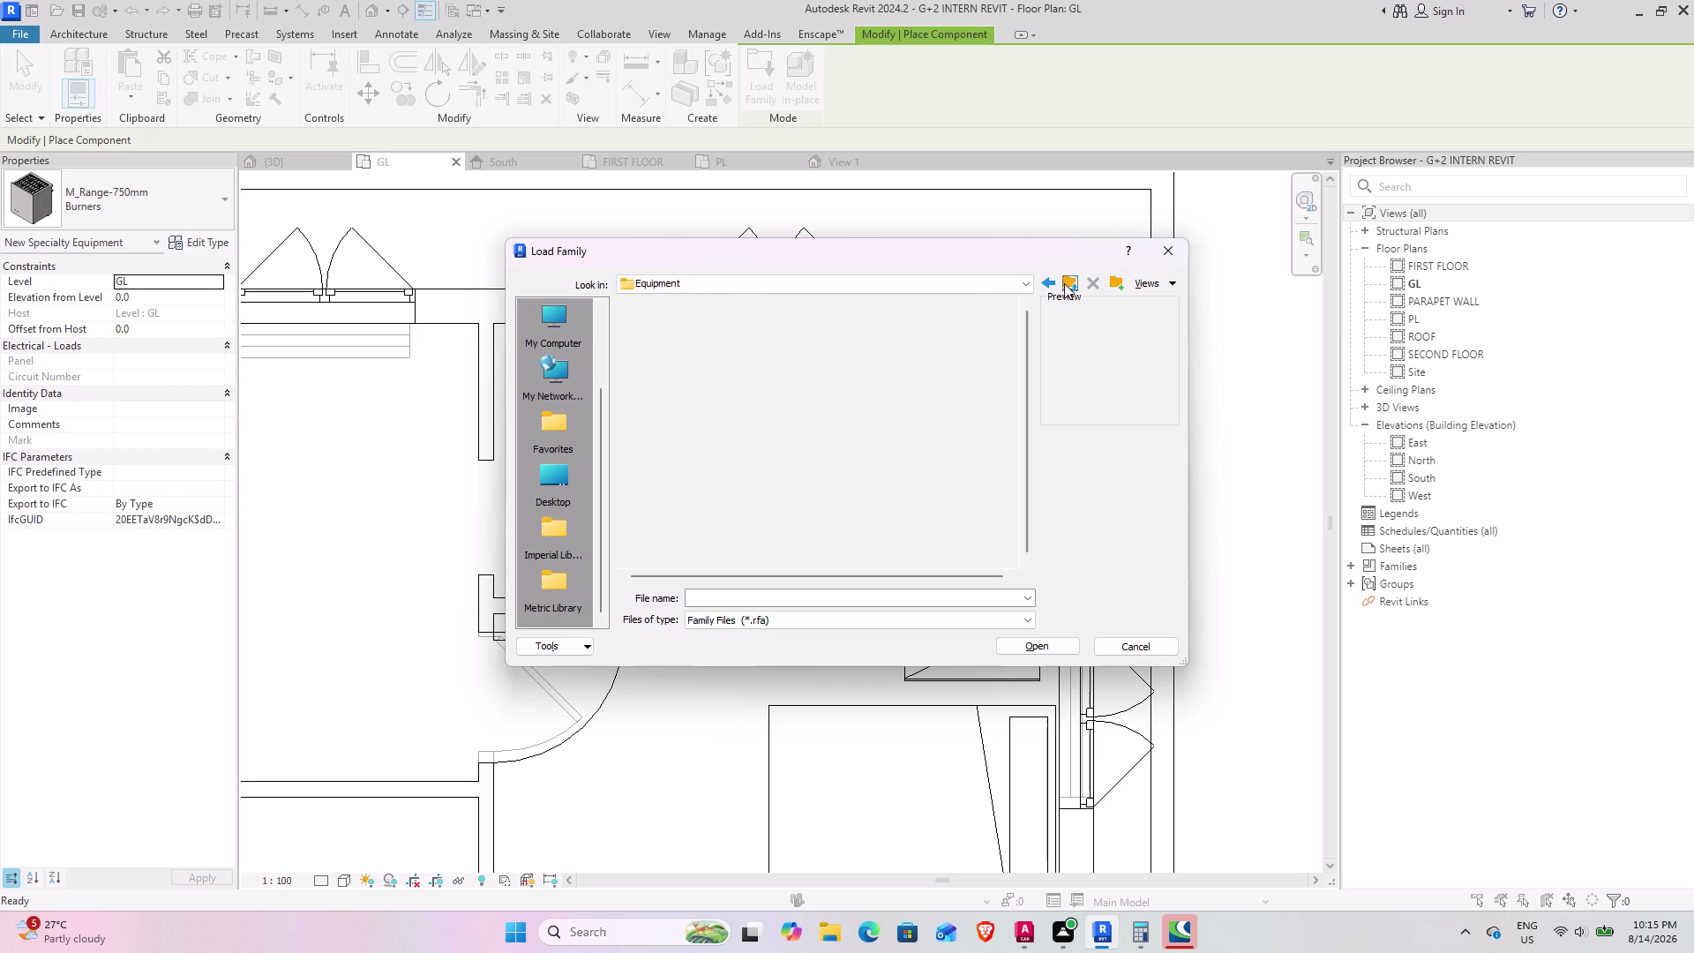
click(1064, 283)
click(1064, 283)
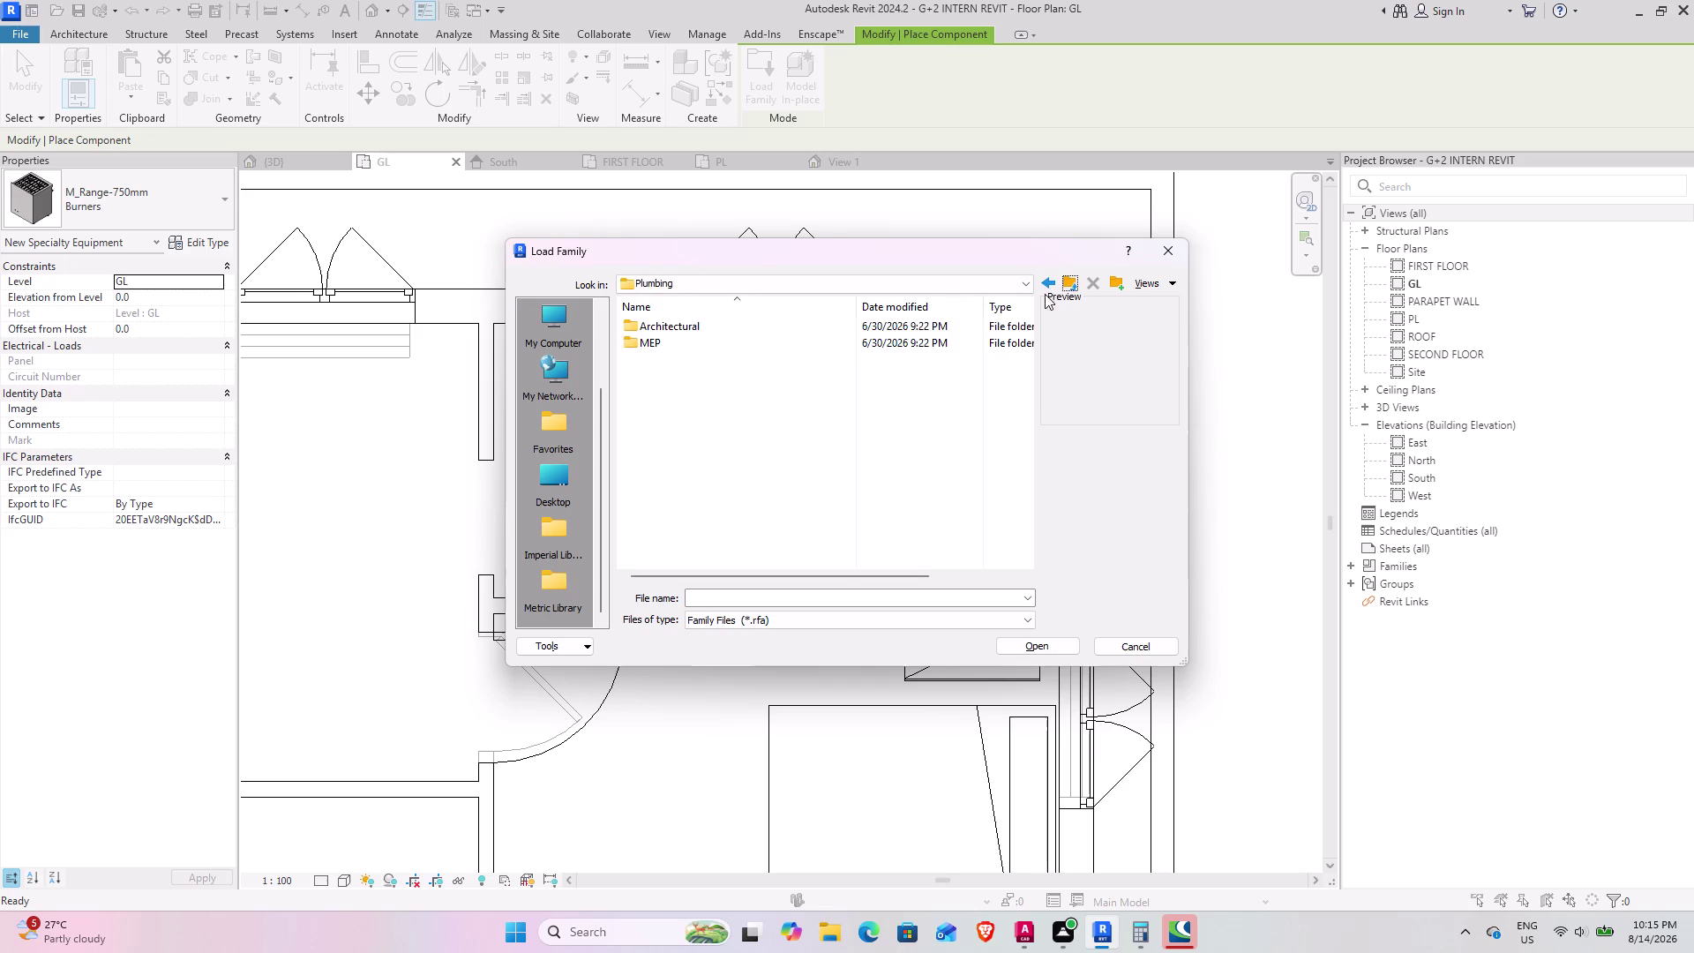
click(1070, 279)
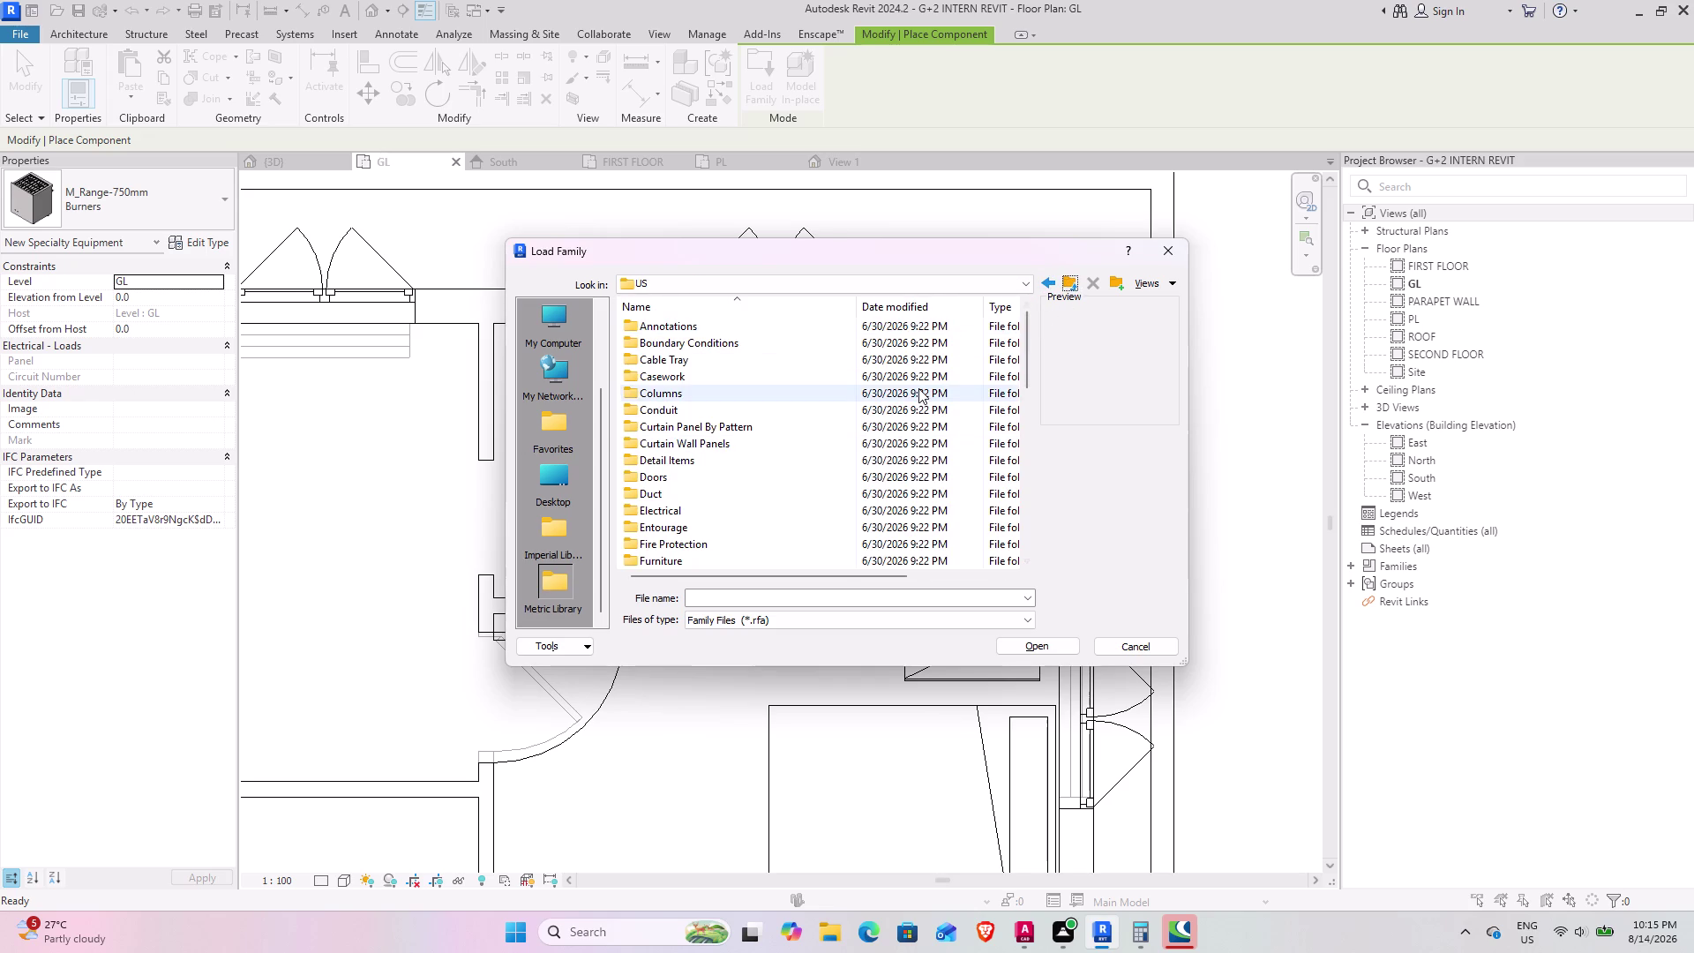
scroll(down, 3)
scroll(down, 3)
scroll(up, 3)
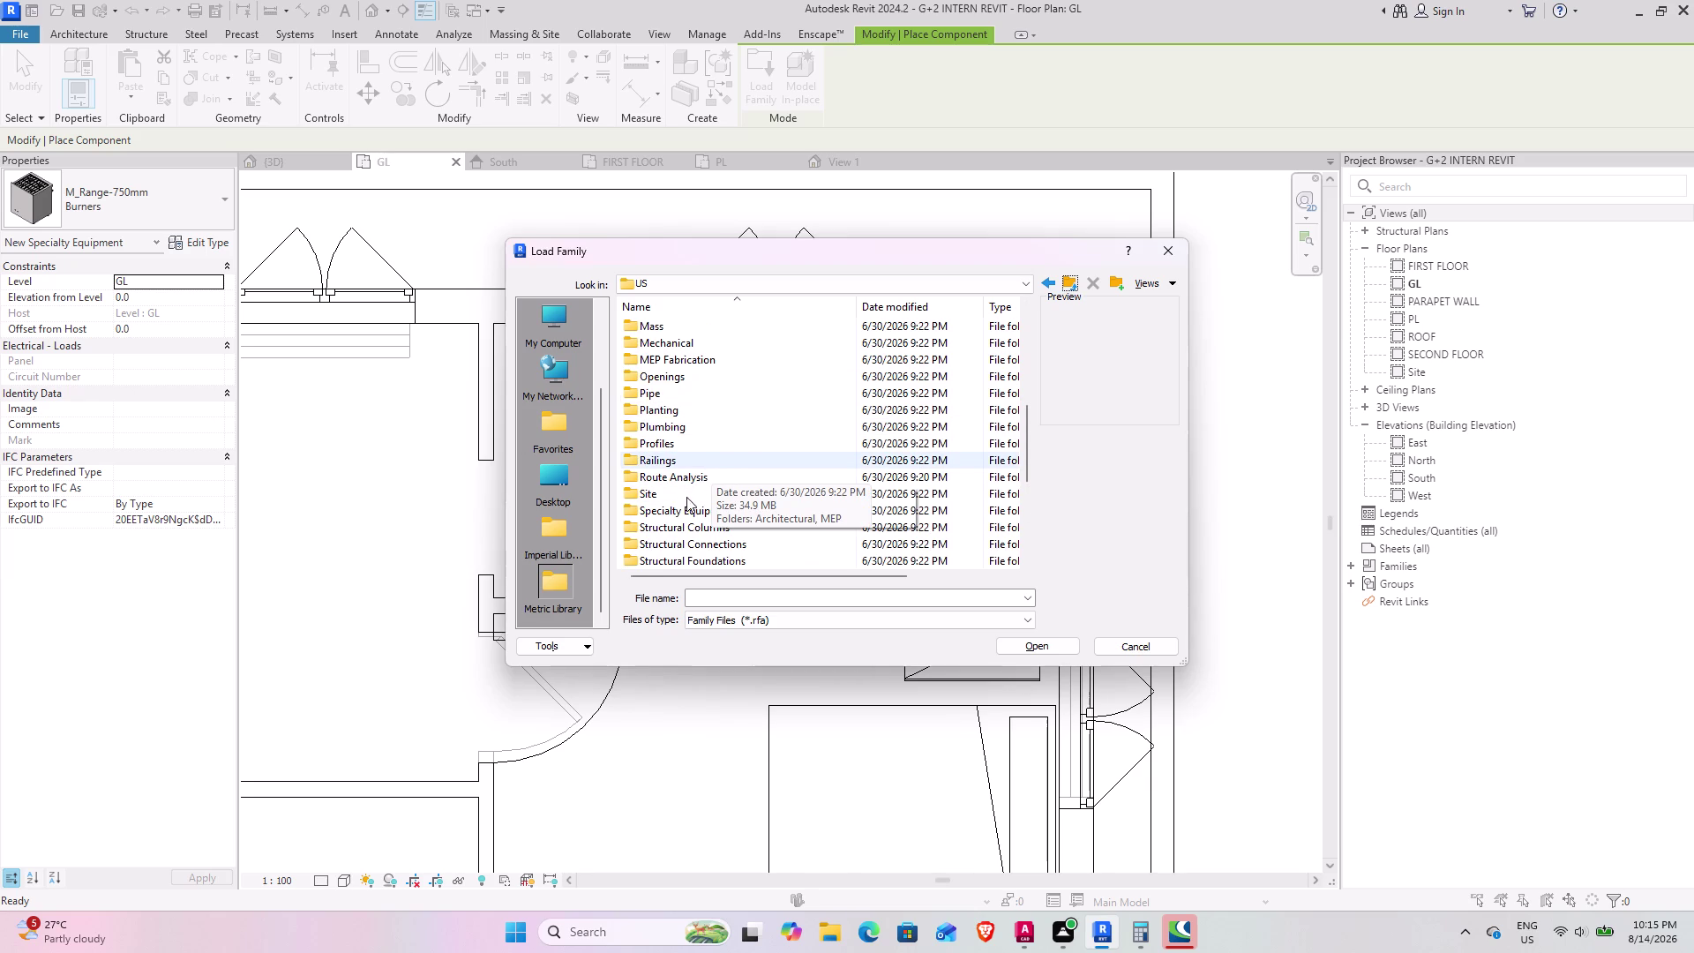
scroll(down, 3)
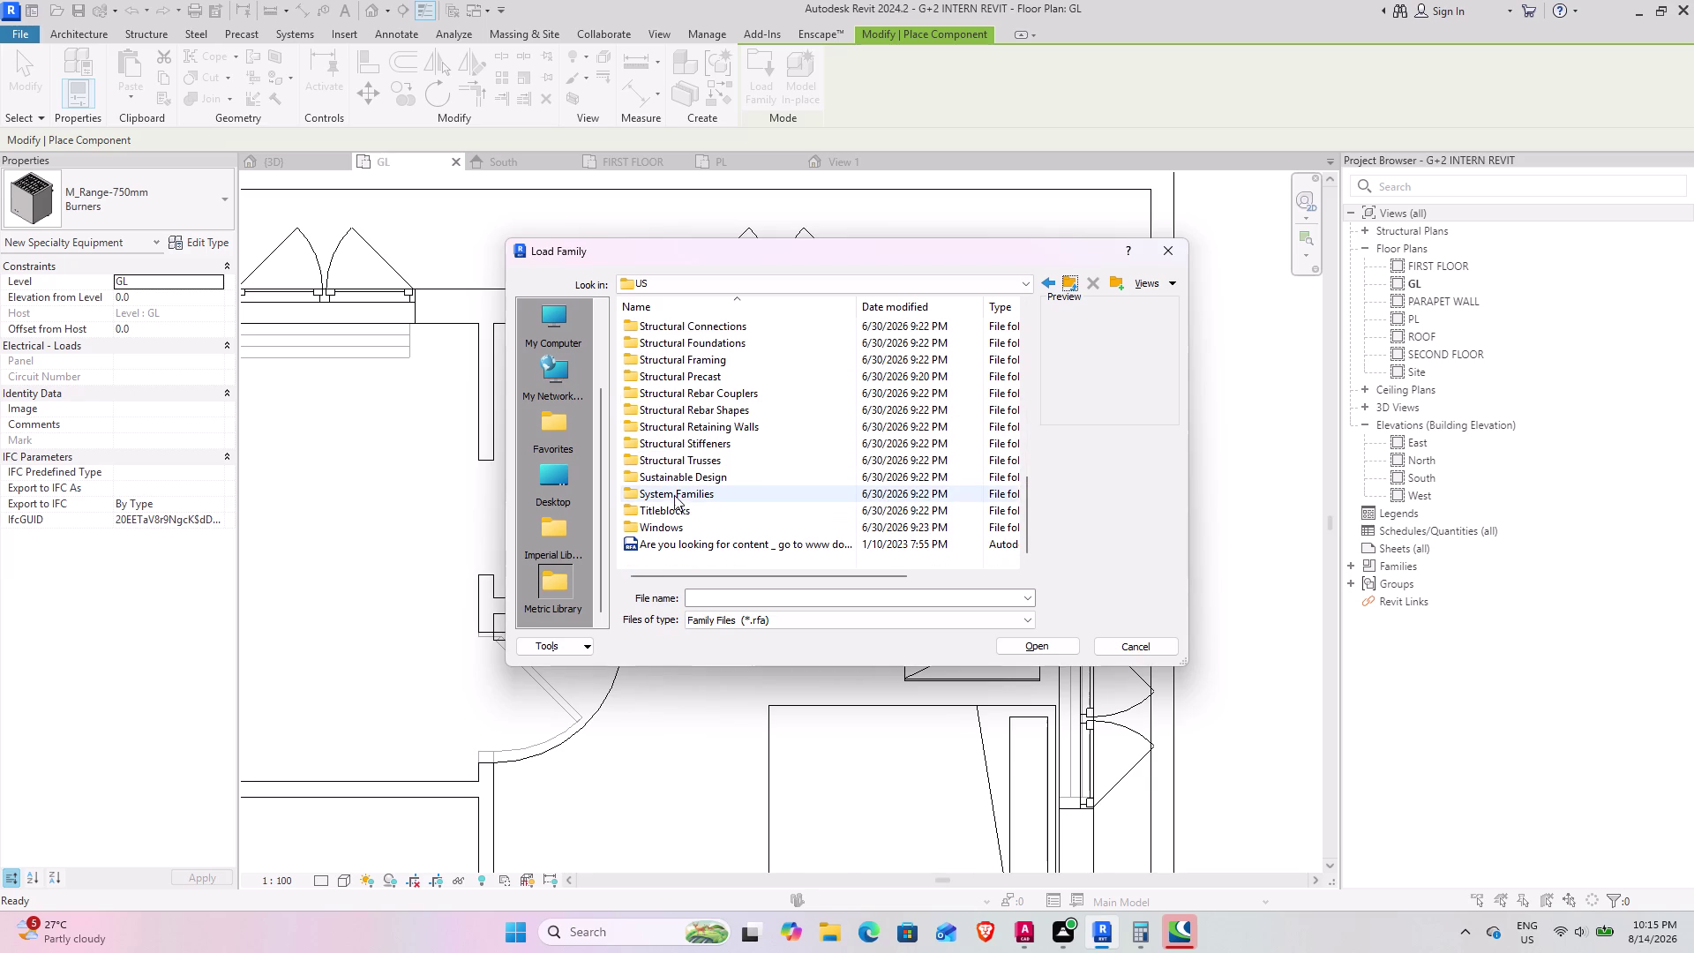